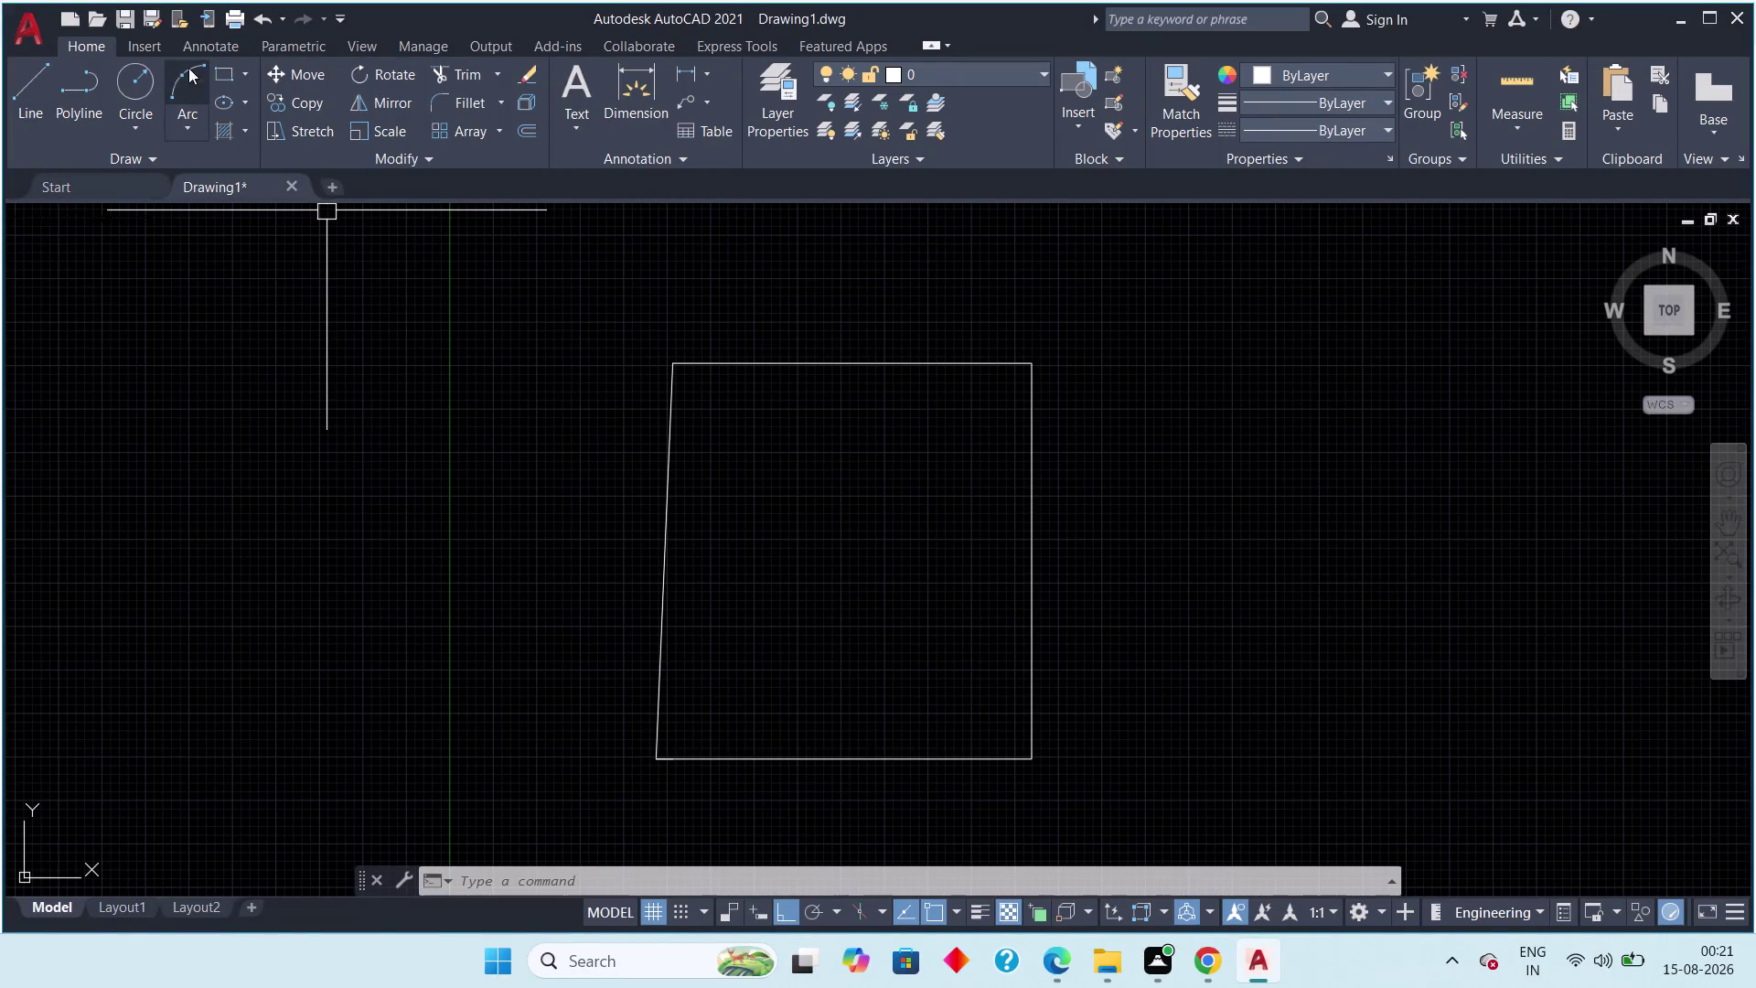
Draw a 37' by 32' rectangle starting from a corner inside the existing outline.
click(227, 75)
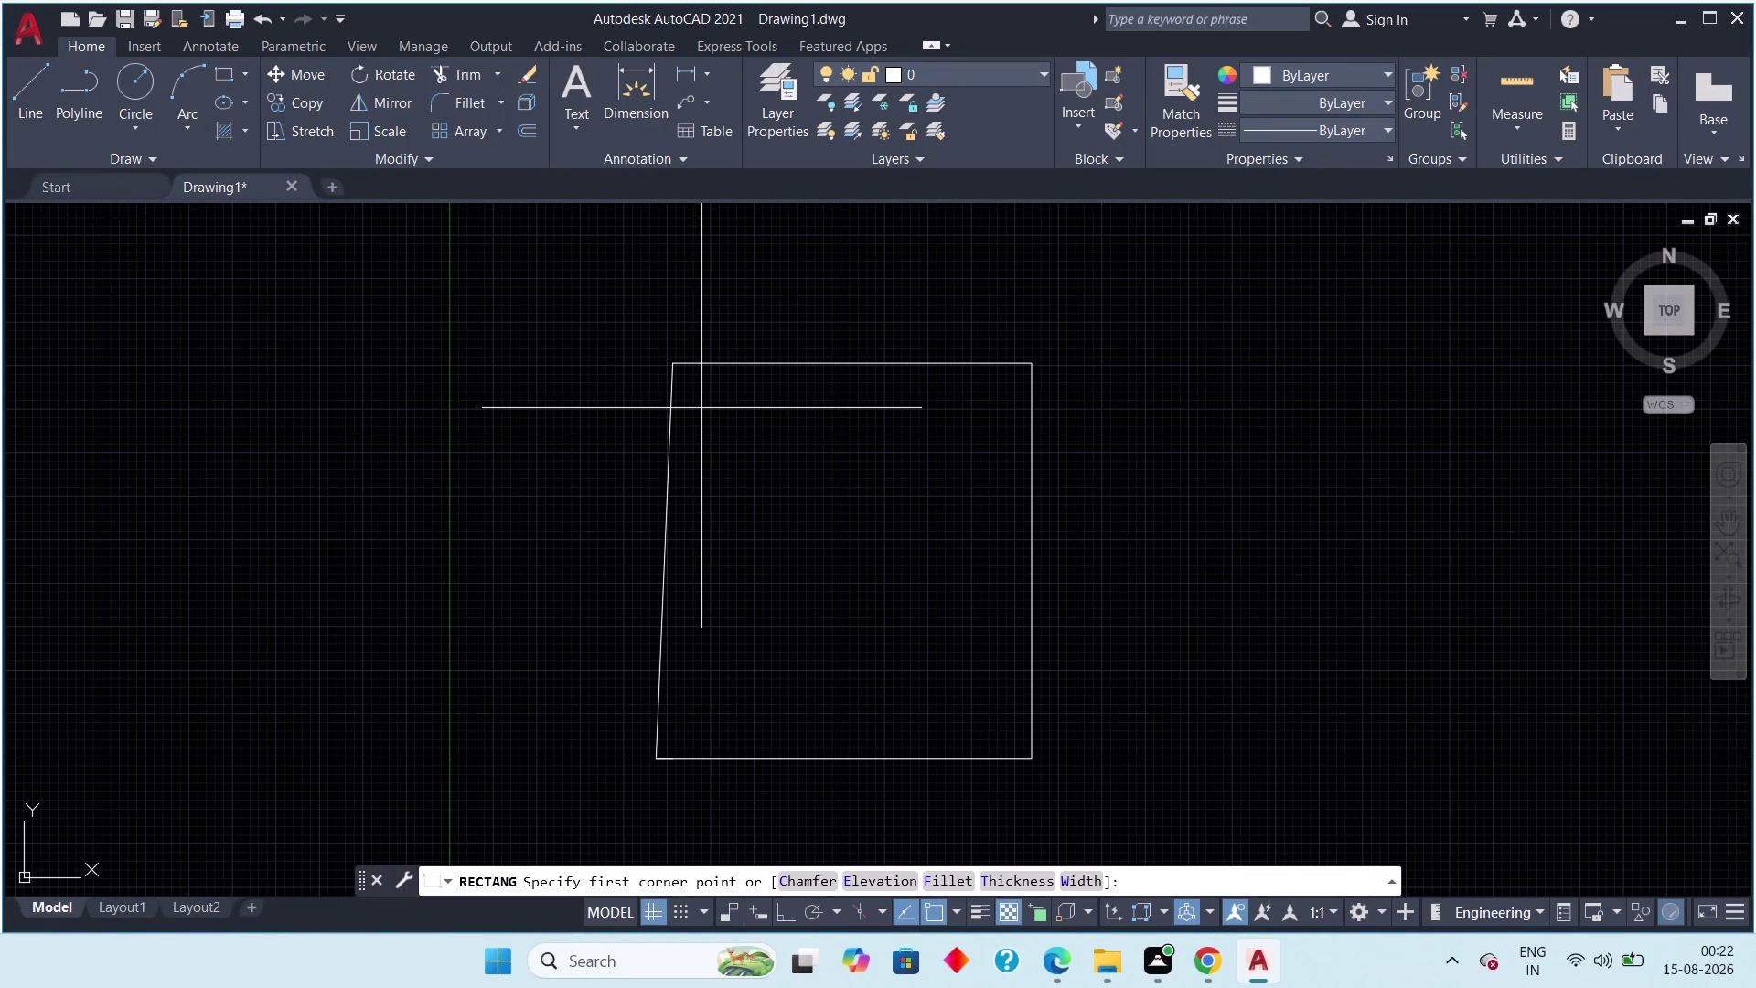
click(695, 398)
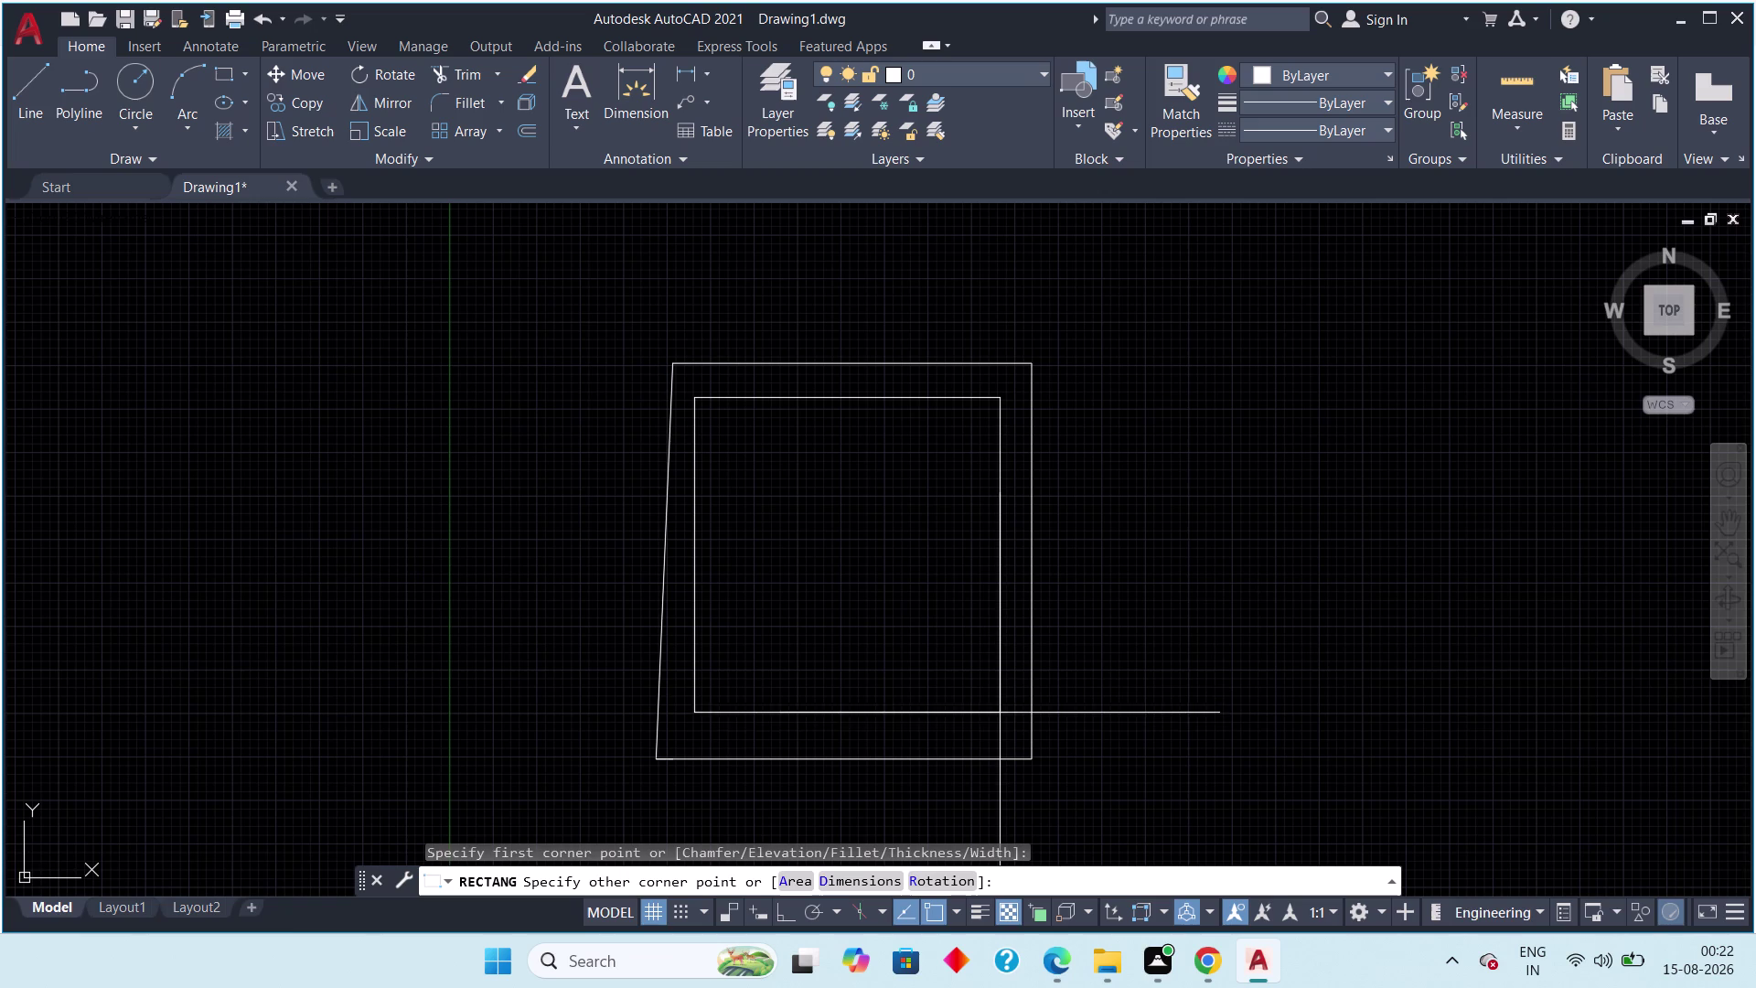
text(d)
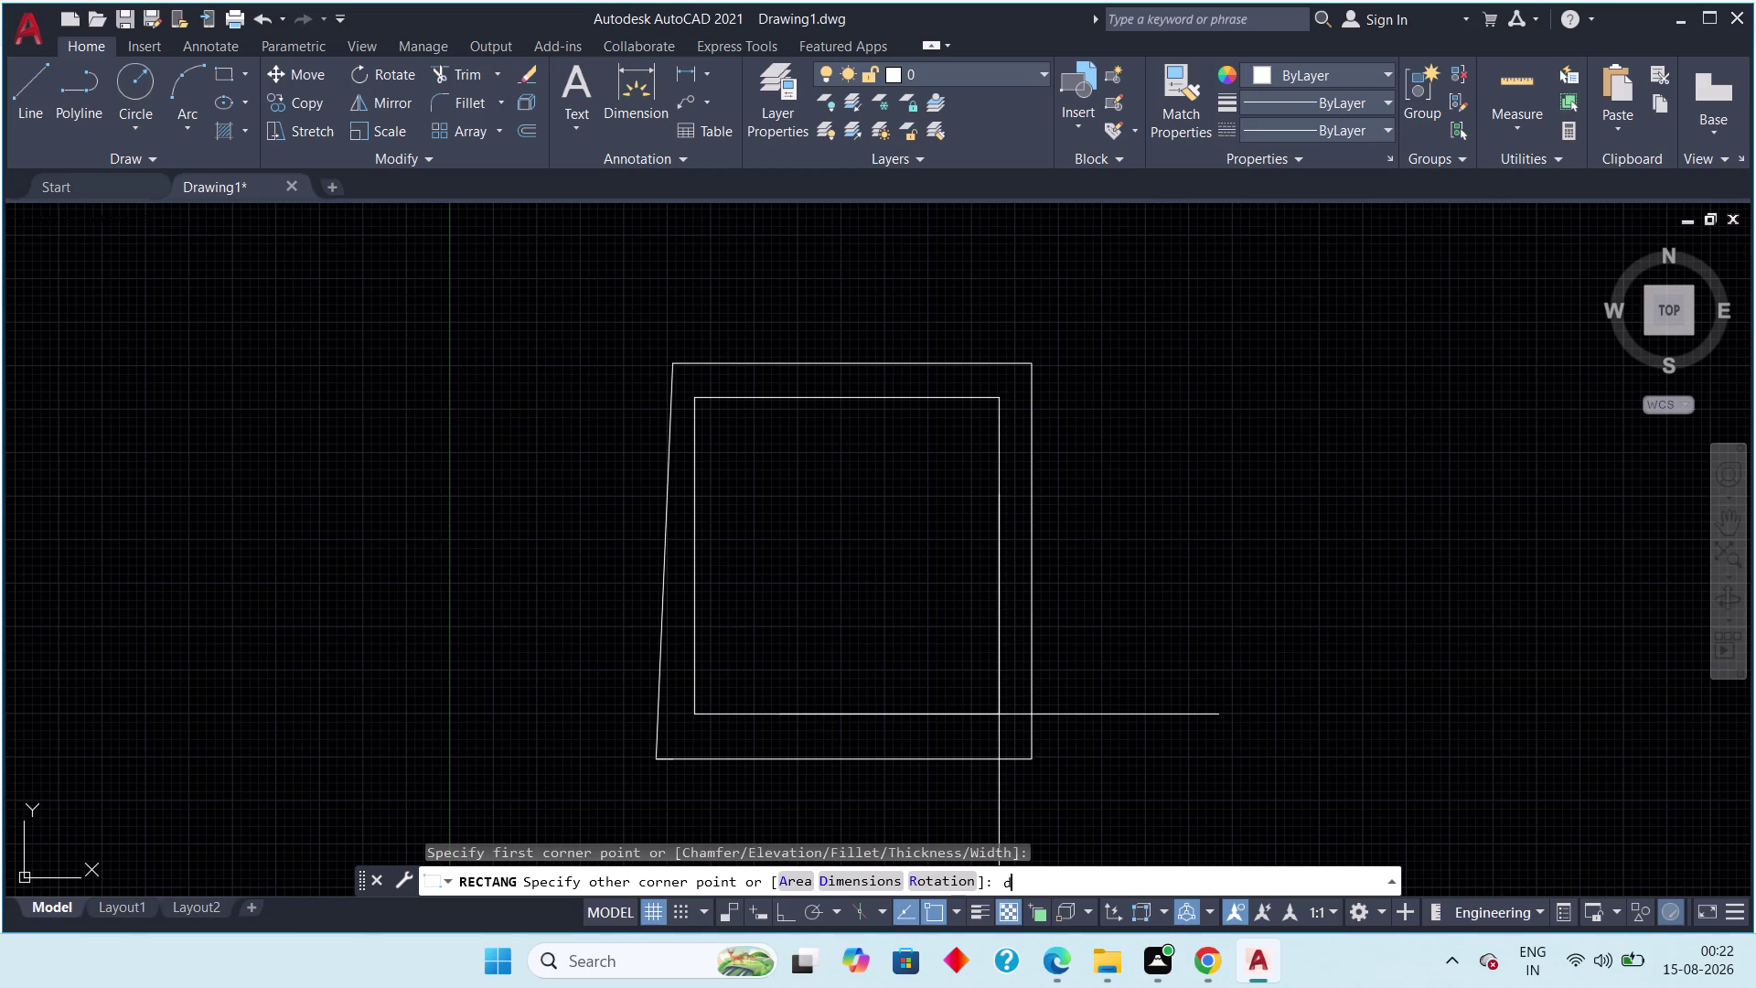
key(space)
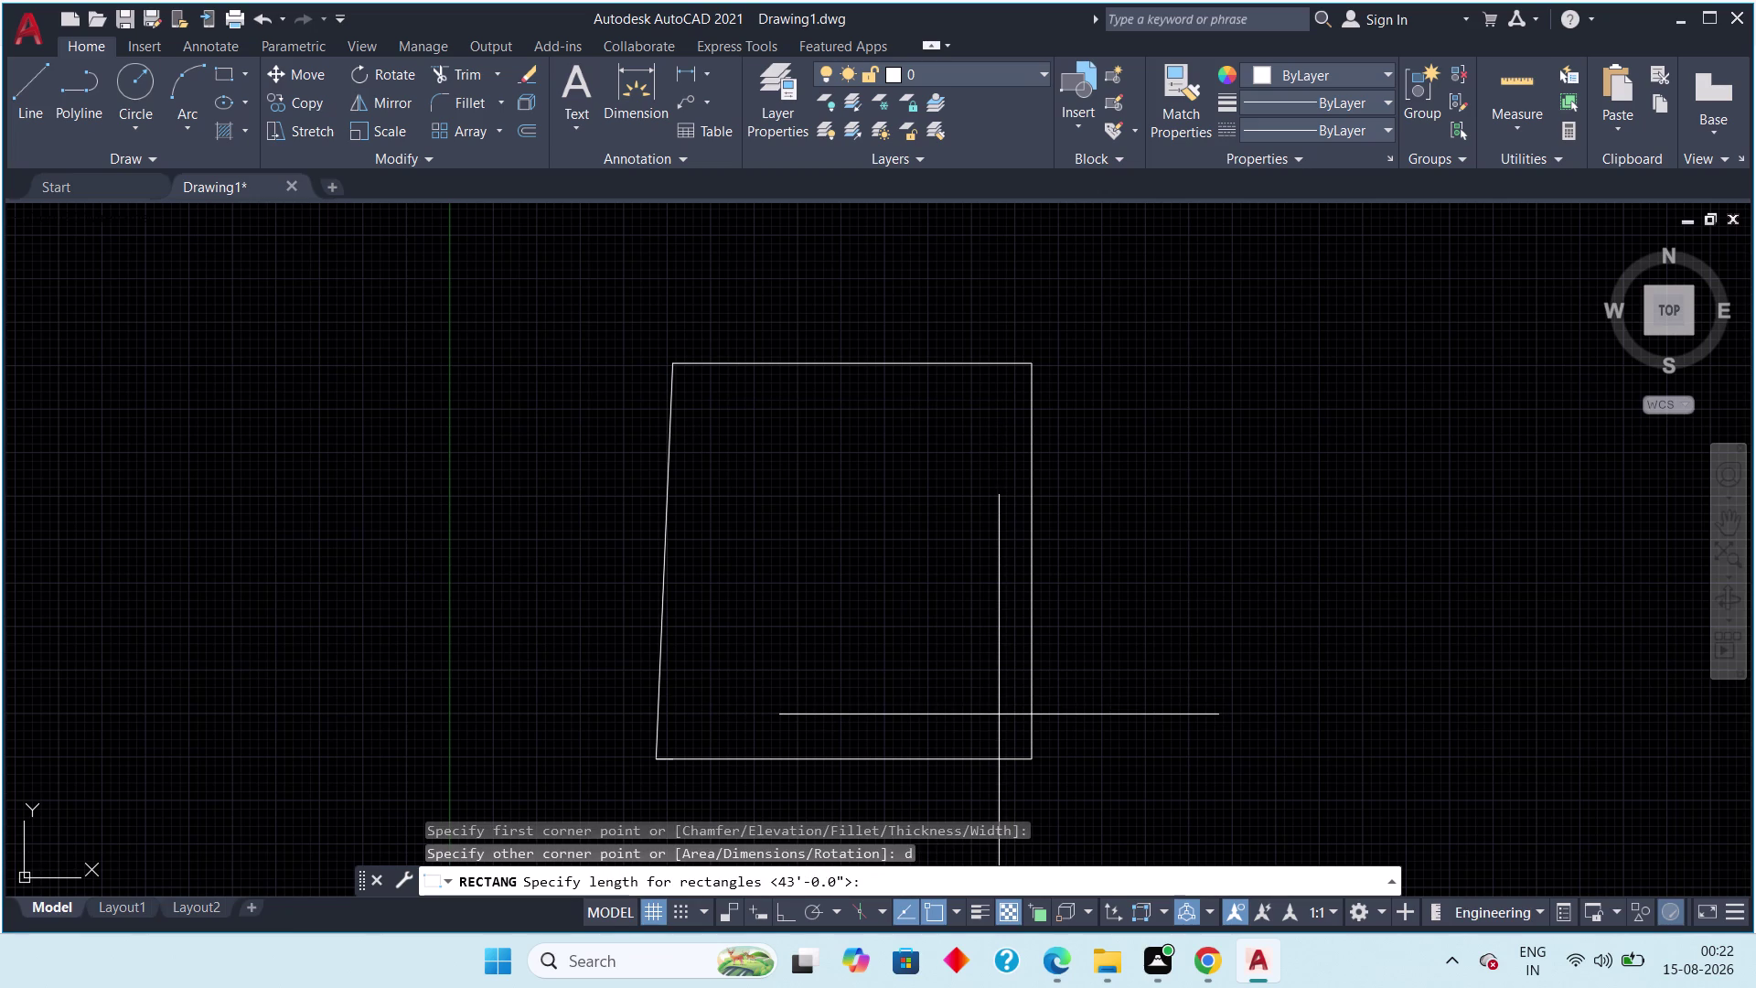
text(37')
key(Return)
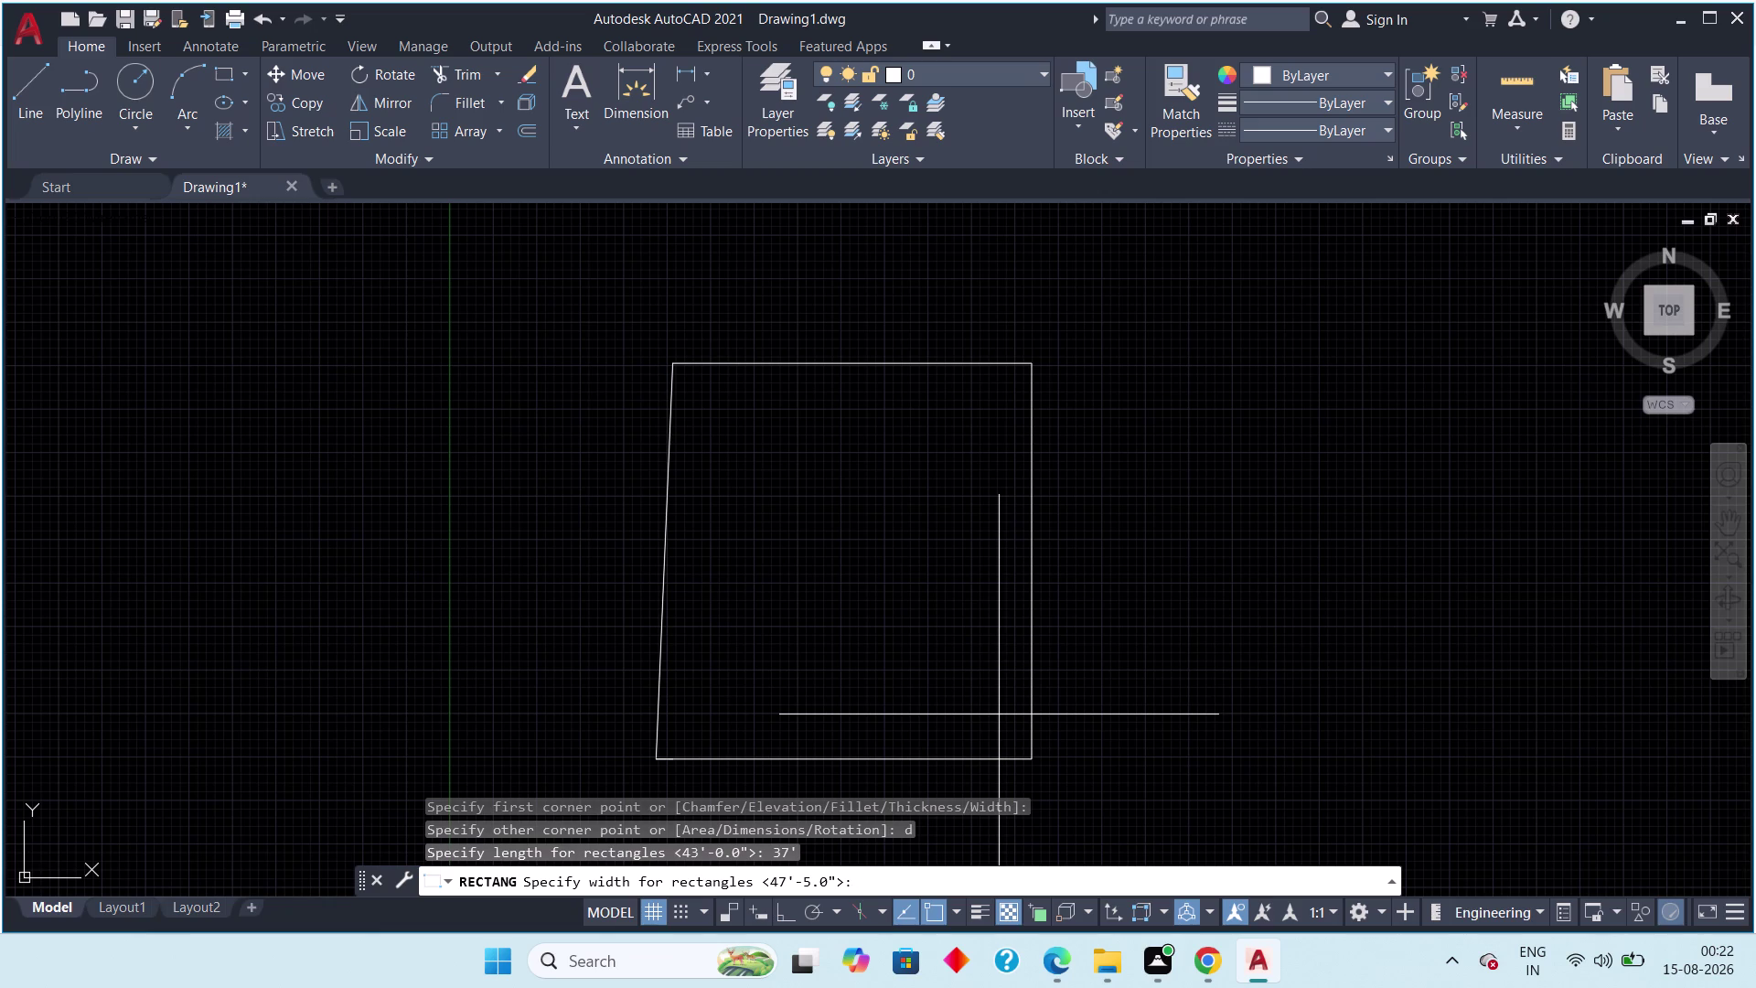
text(32')
key(Return)
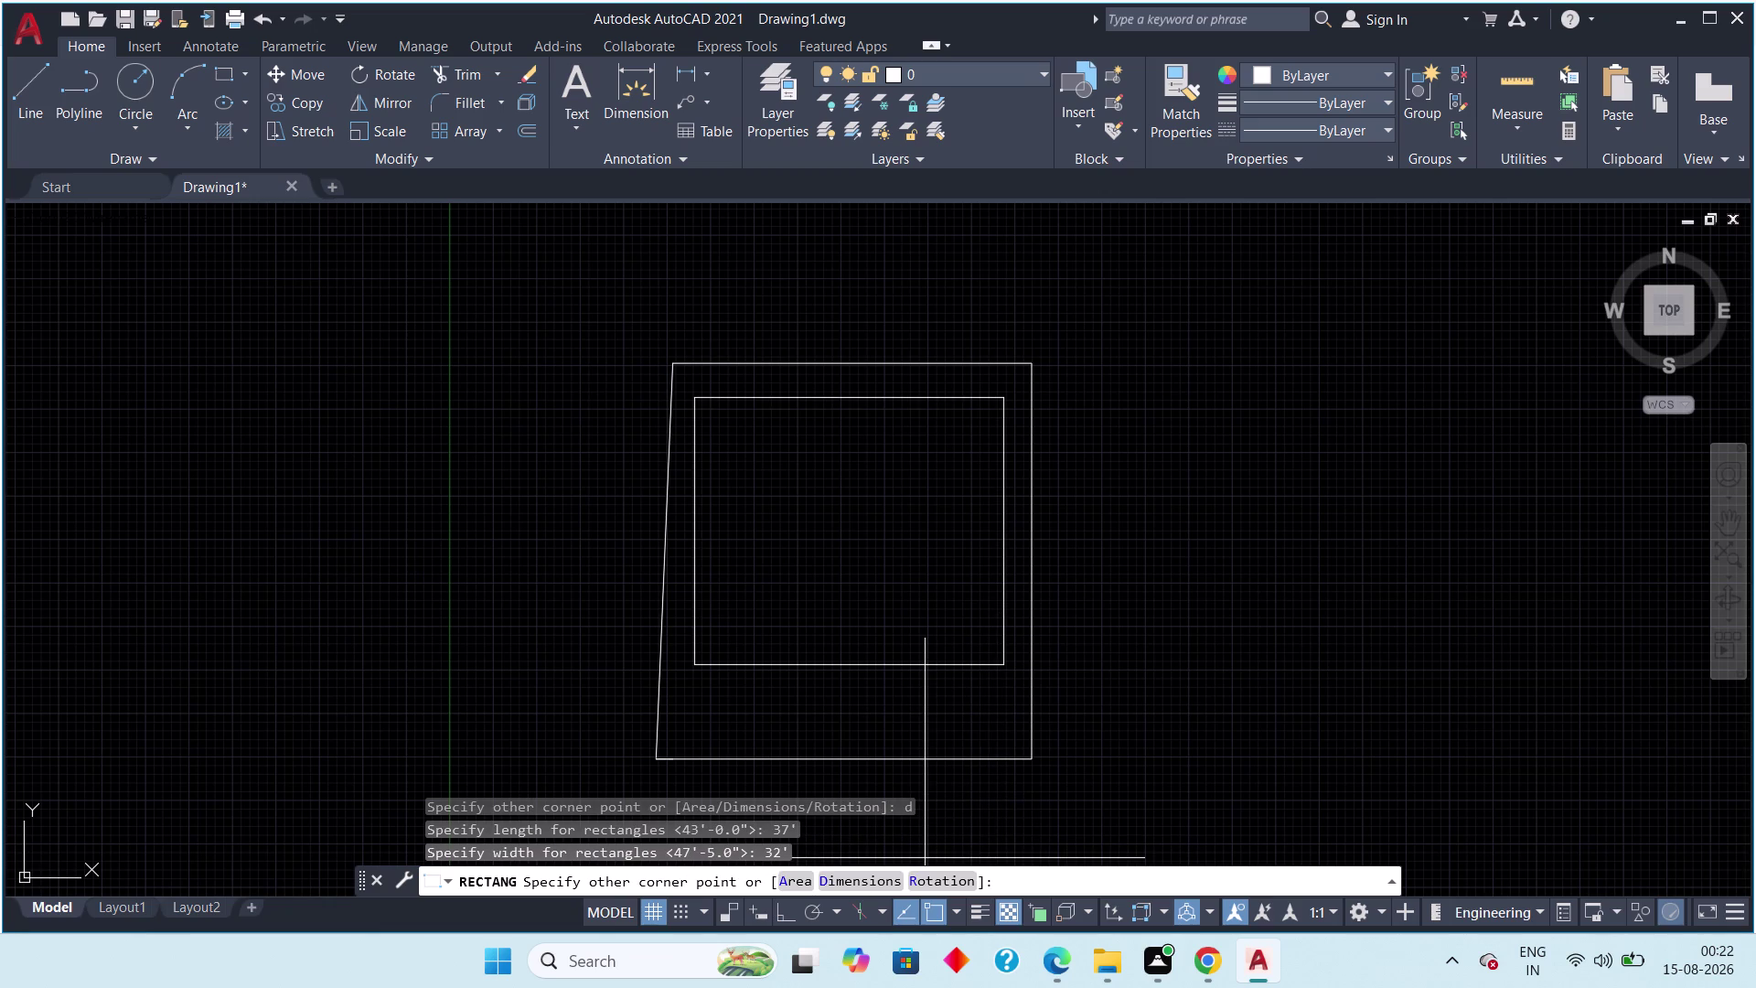
click(889, 723)
key(Escape)
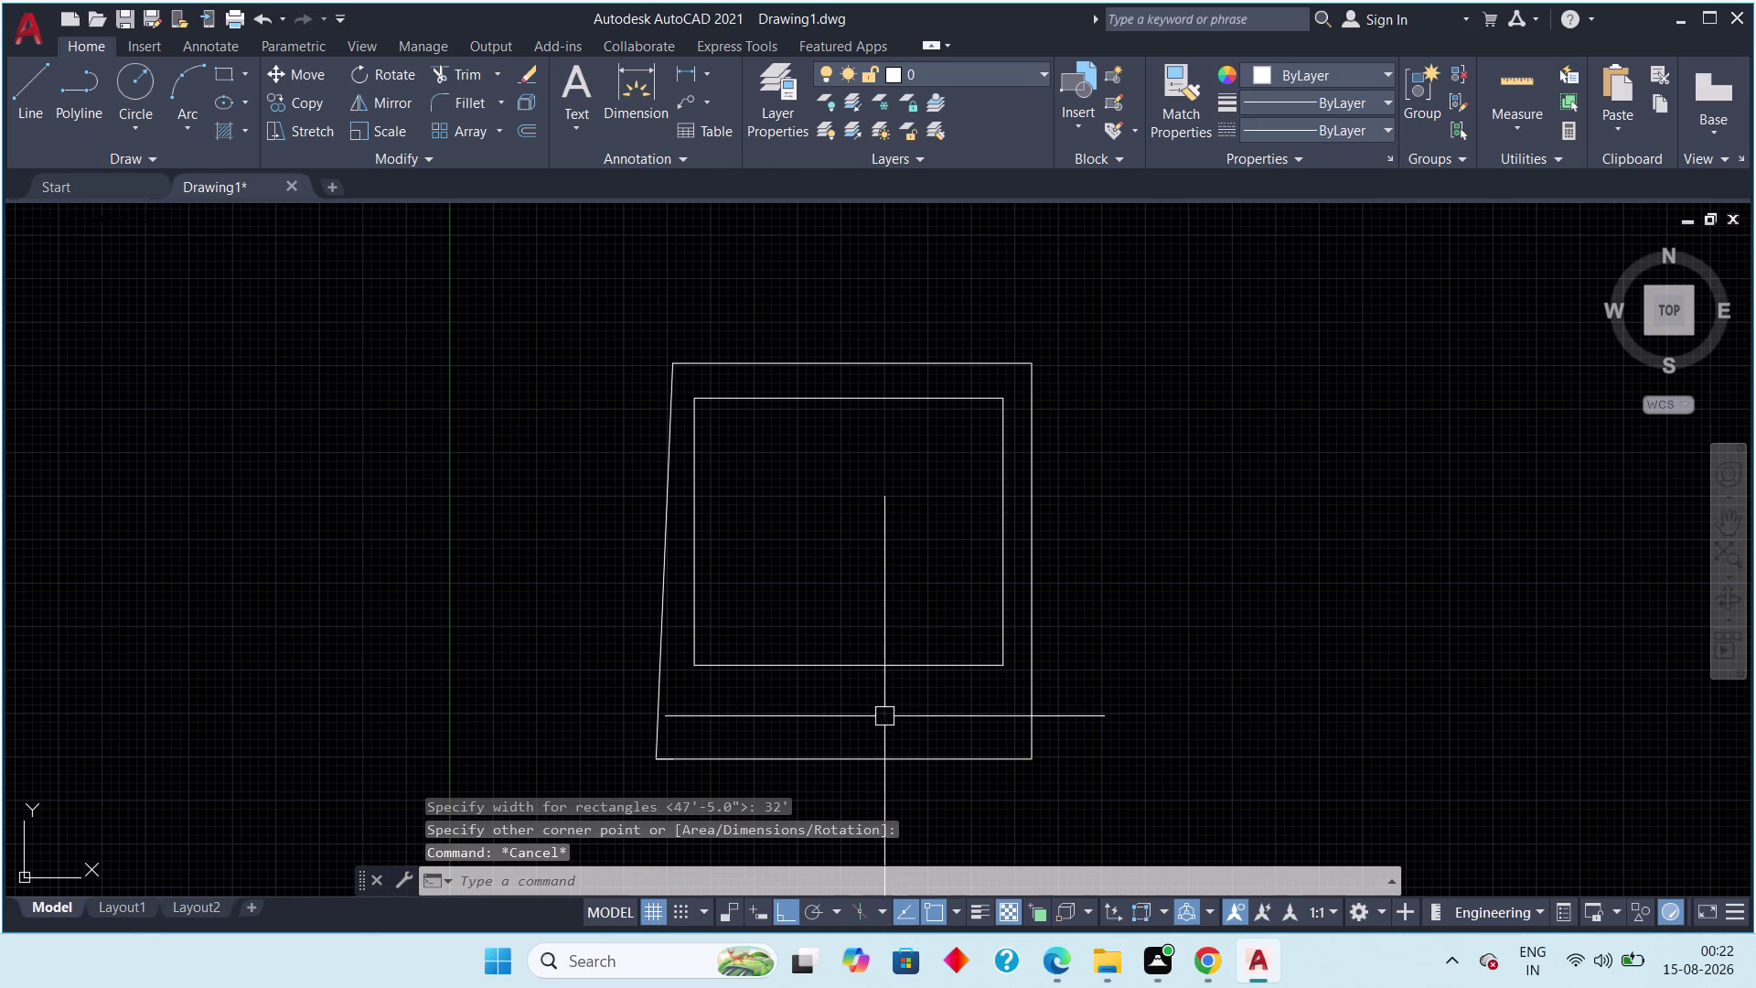
middle_drag(727, 605, 843, 694)
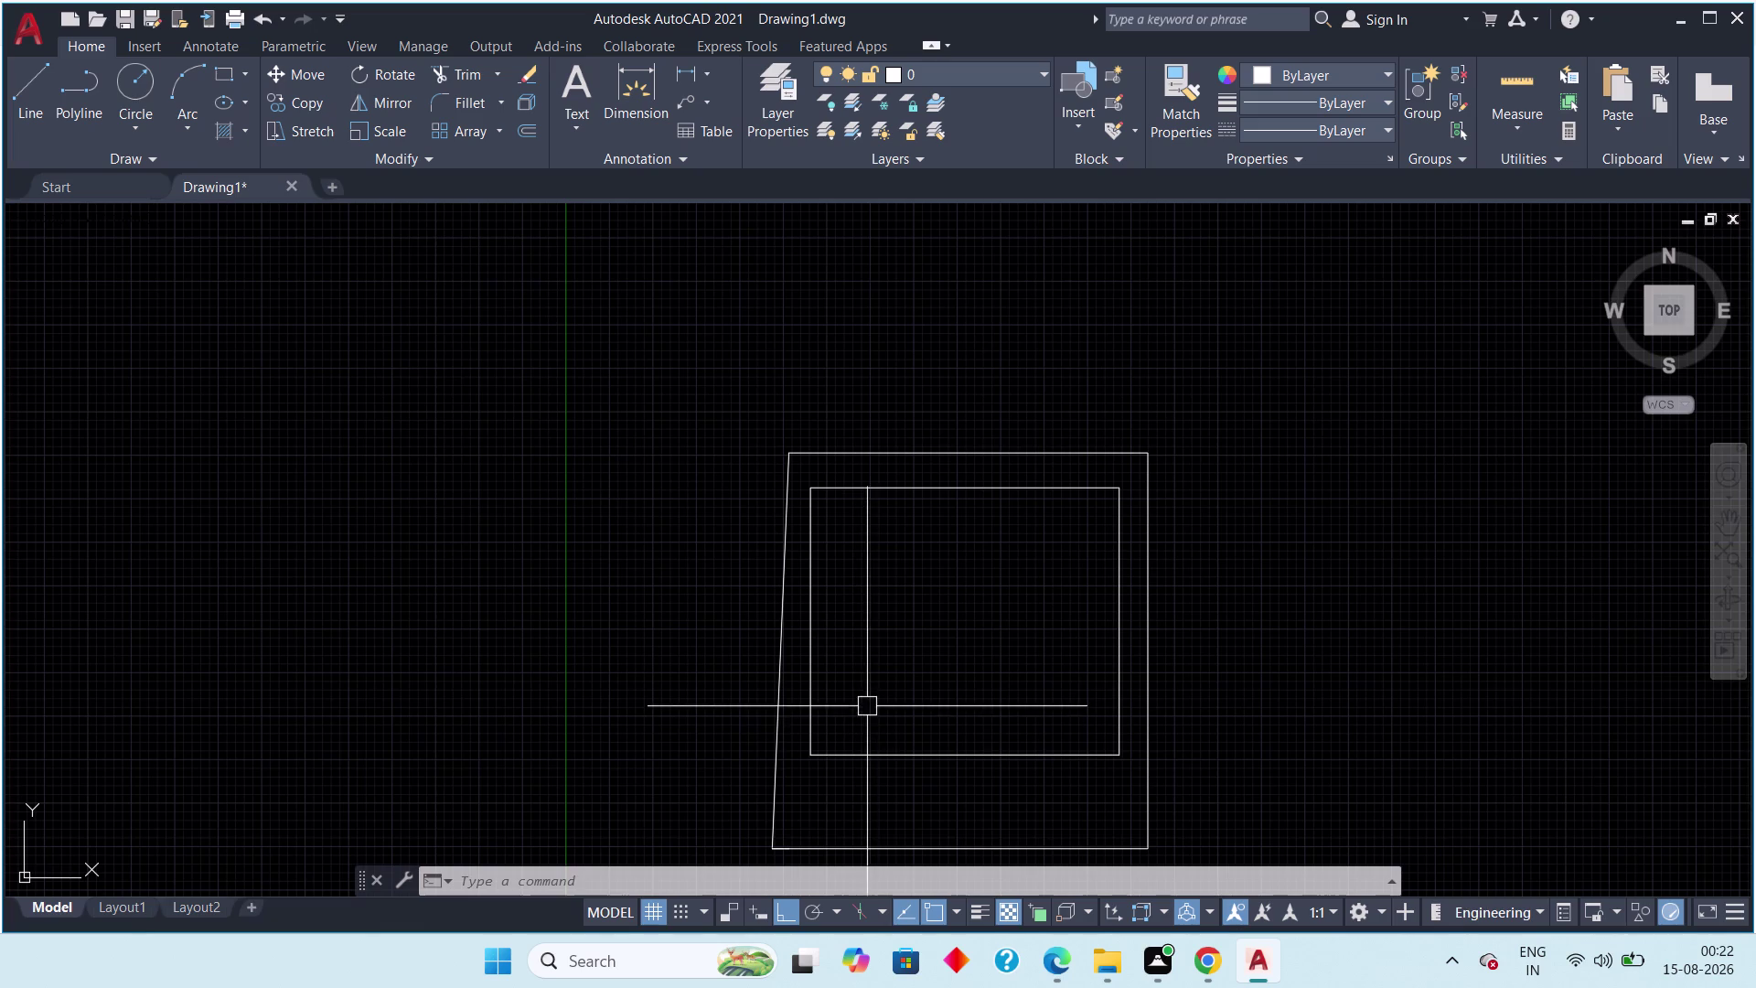
Offset the rectangle by 9' to make a smaller copy inside it.
middle_drag(867, 706, 981, 681)
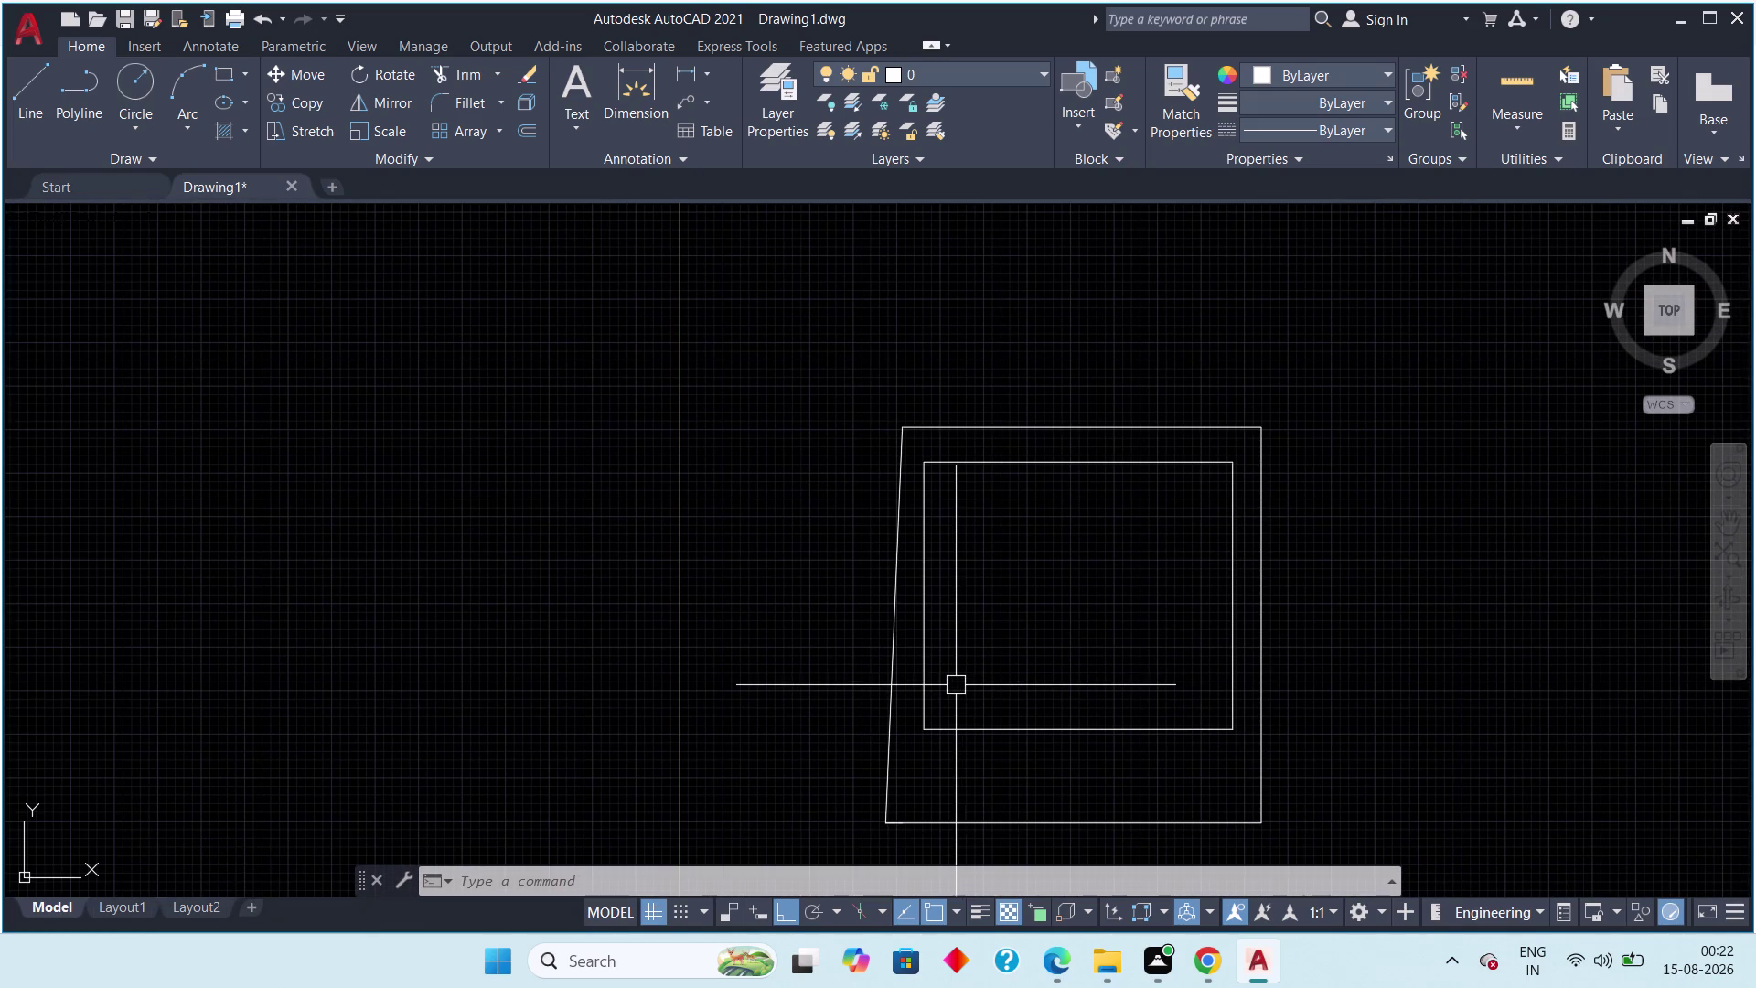
scroll(up, 3)
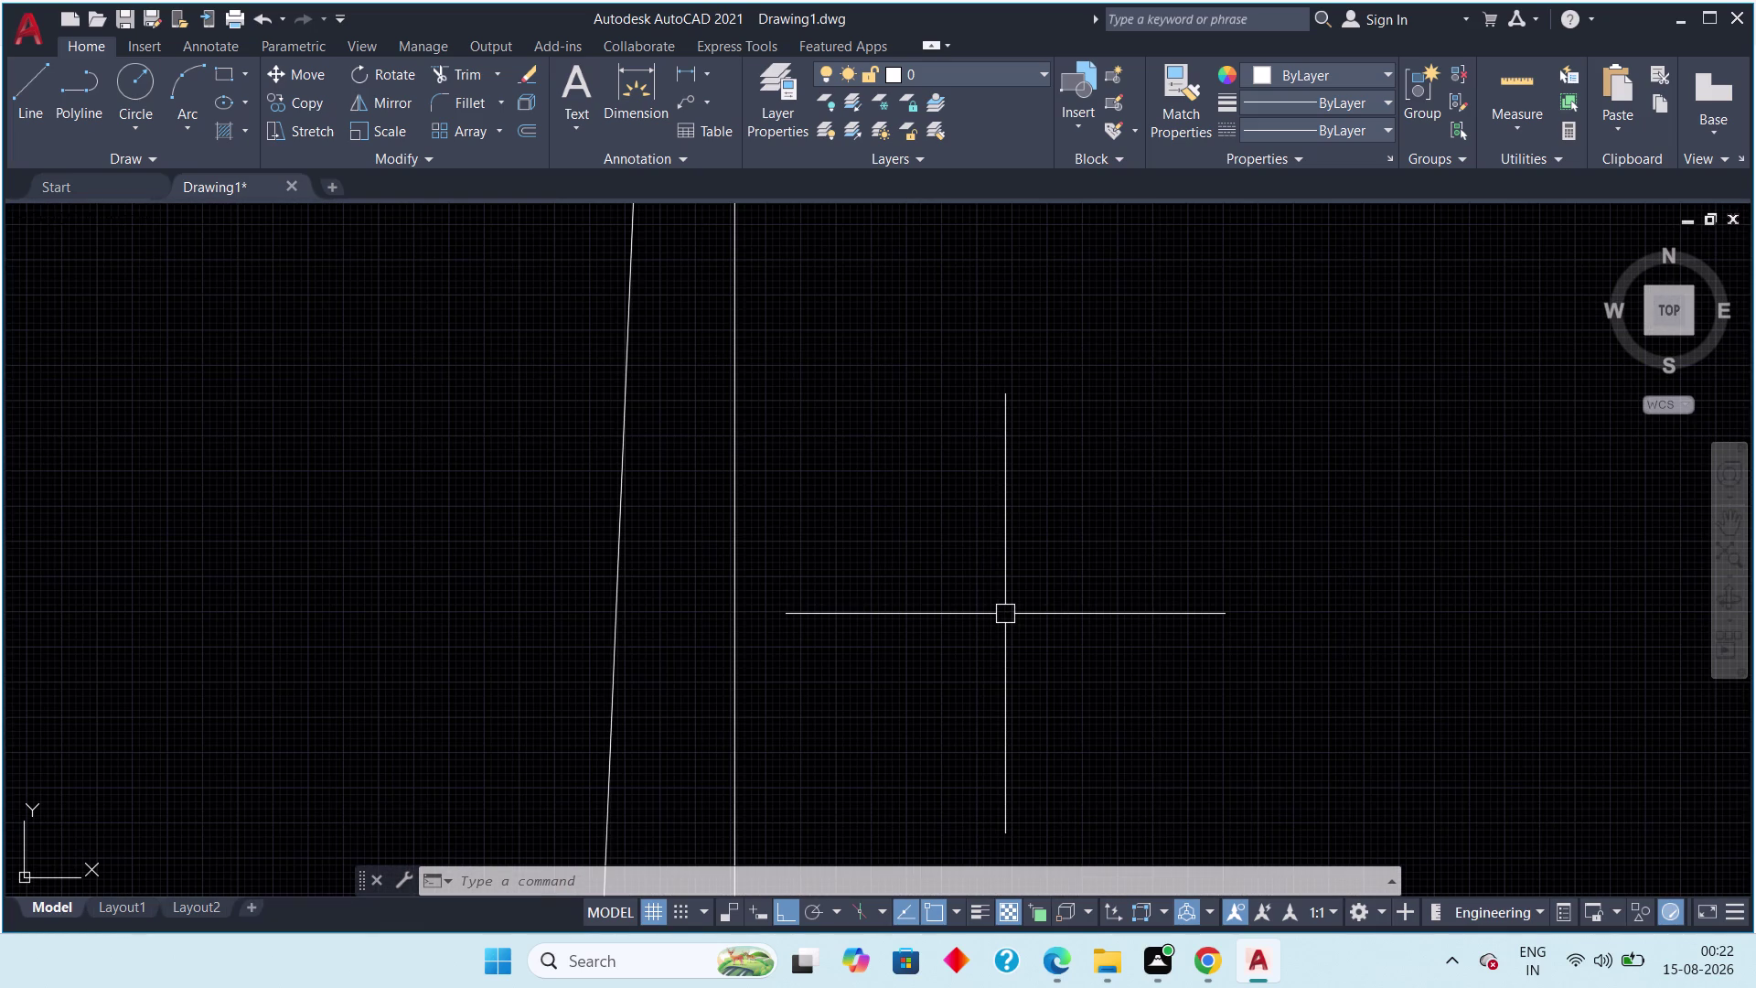
text(off)
key(space)
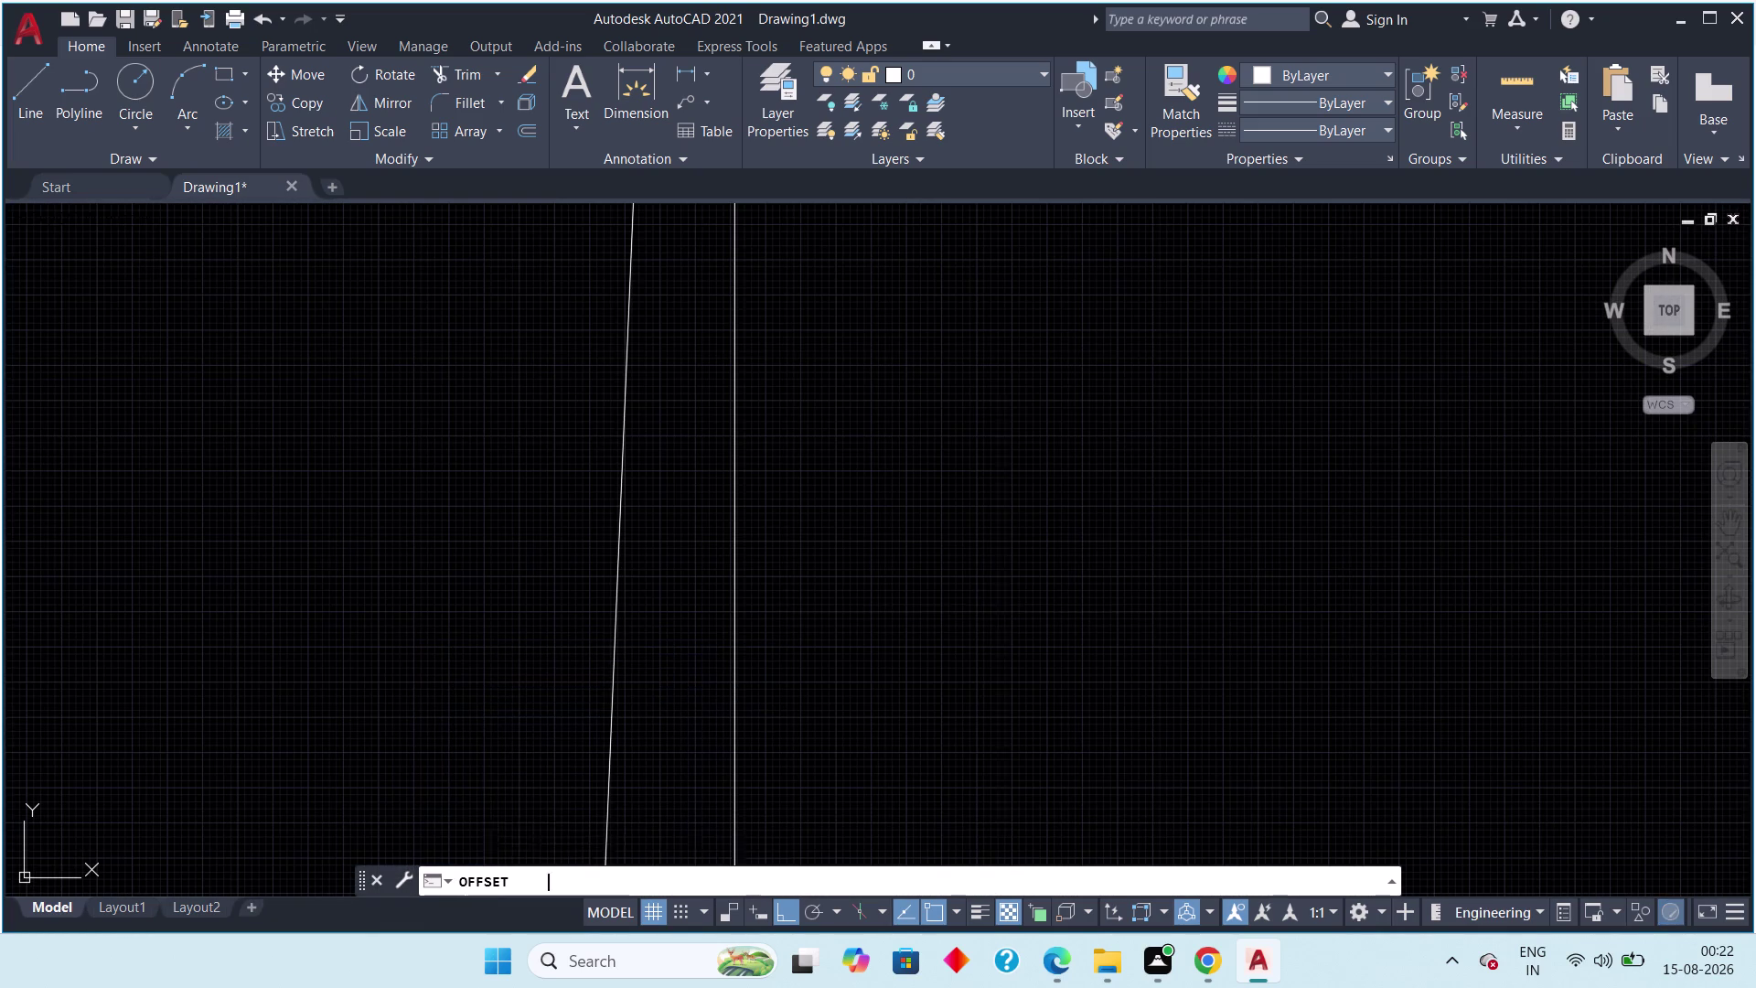
text(9')
key(Return)
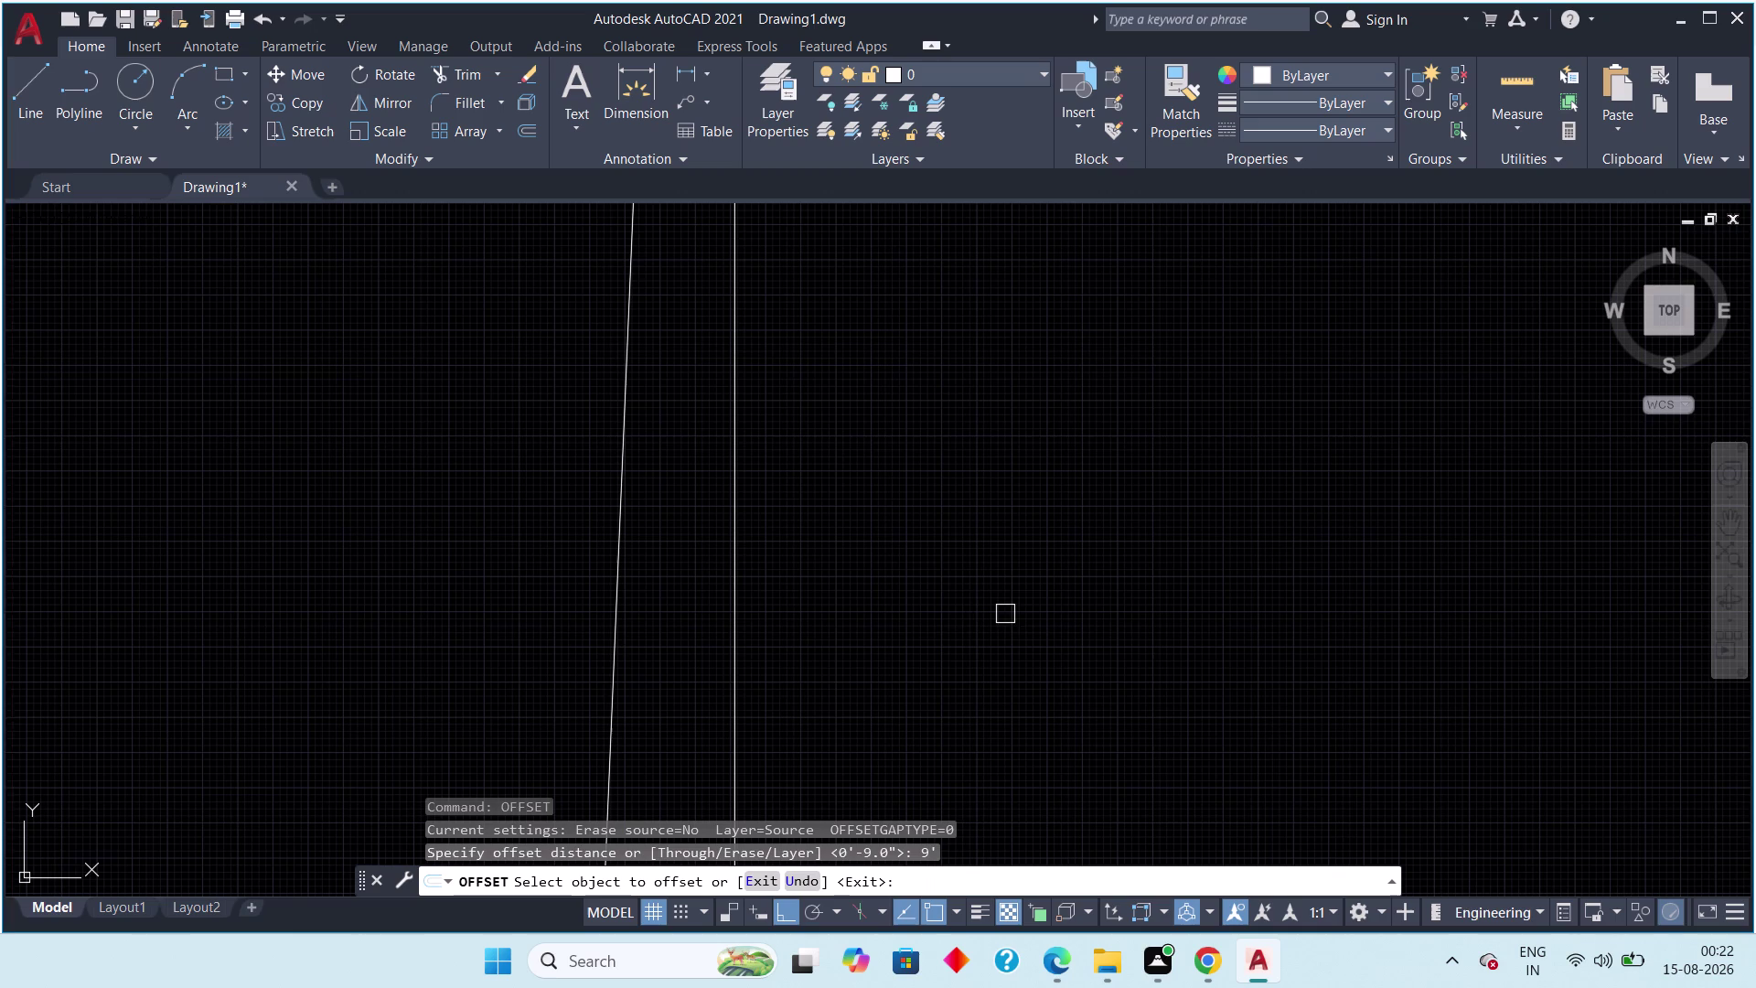
click(730, 669)
click(796, 657)
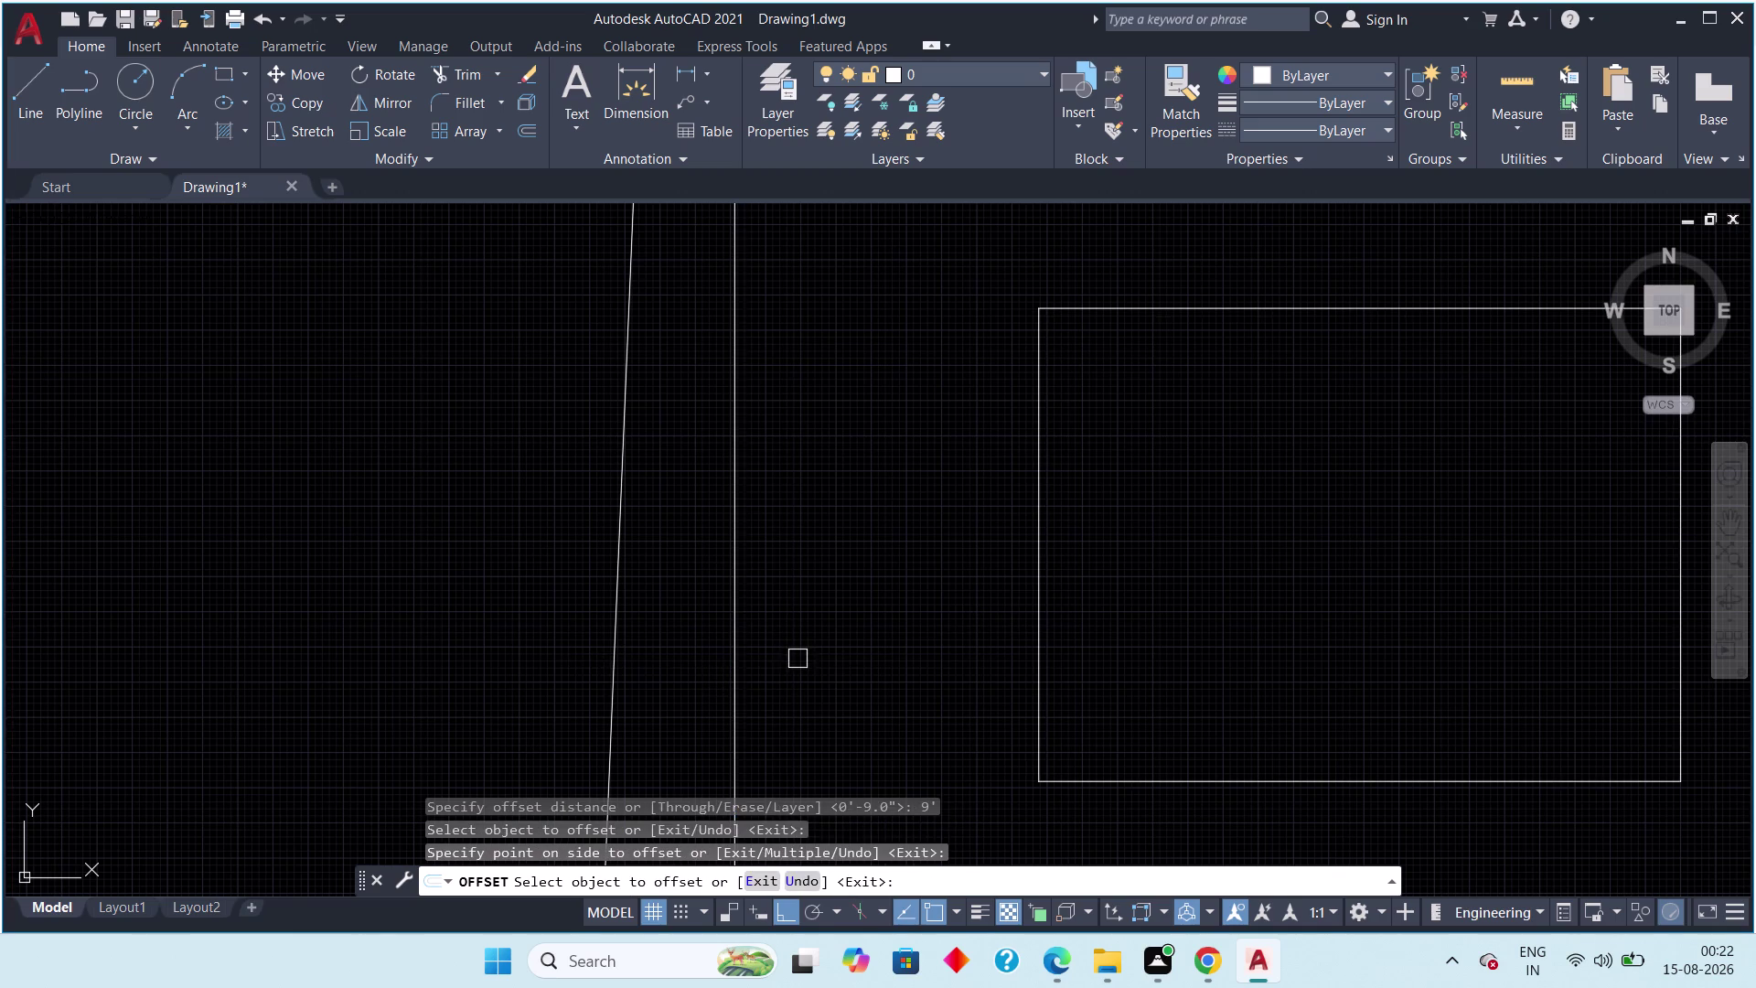
scroll(down, 3)
key(Escape)
Erase the unwanted small 9' offset copy and cancel the leftover commands.
drag(994, 528, 983, 555)
click(858, 668)
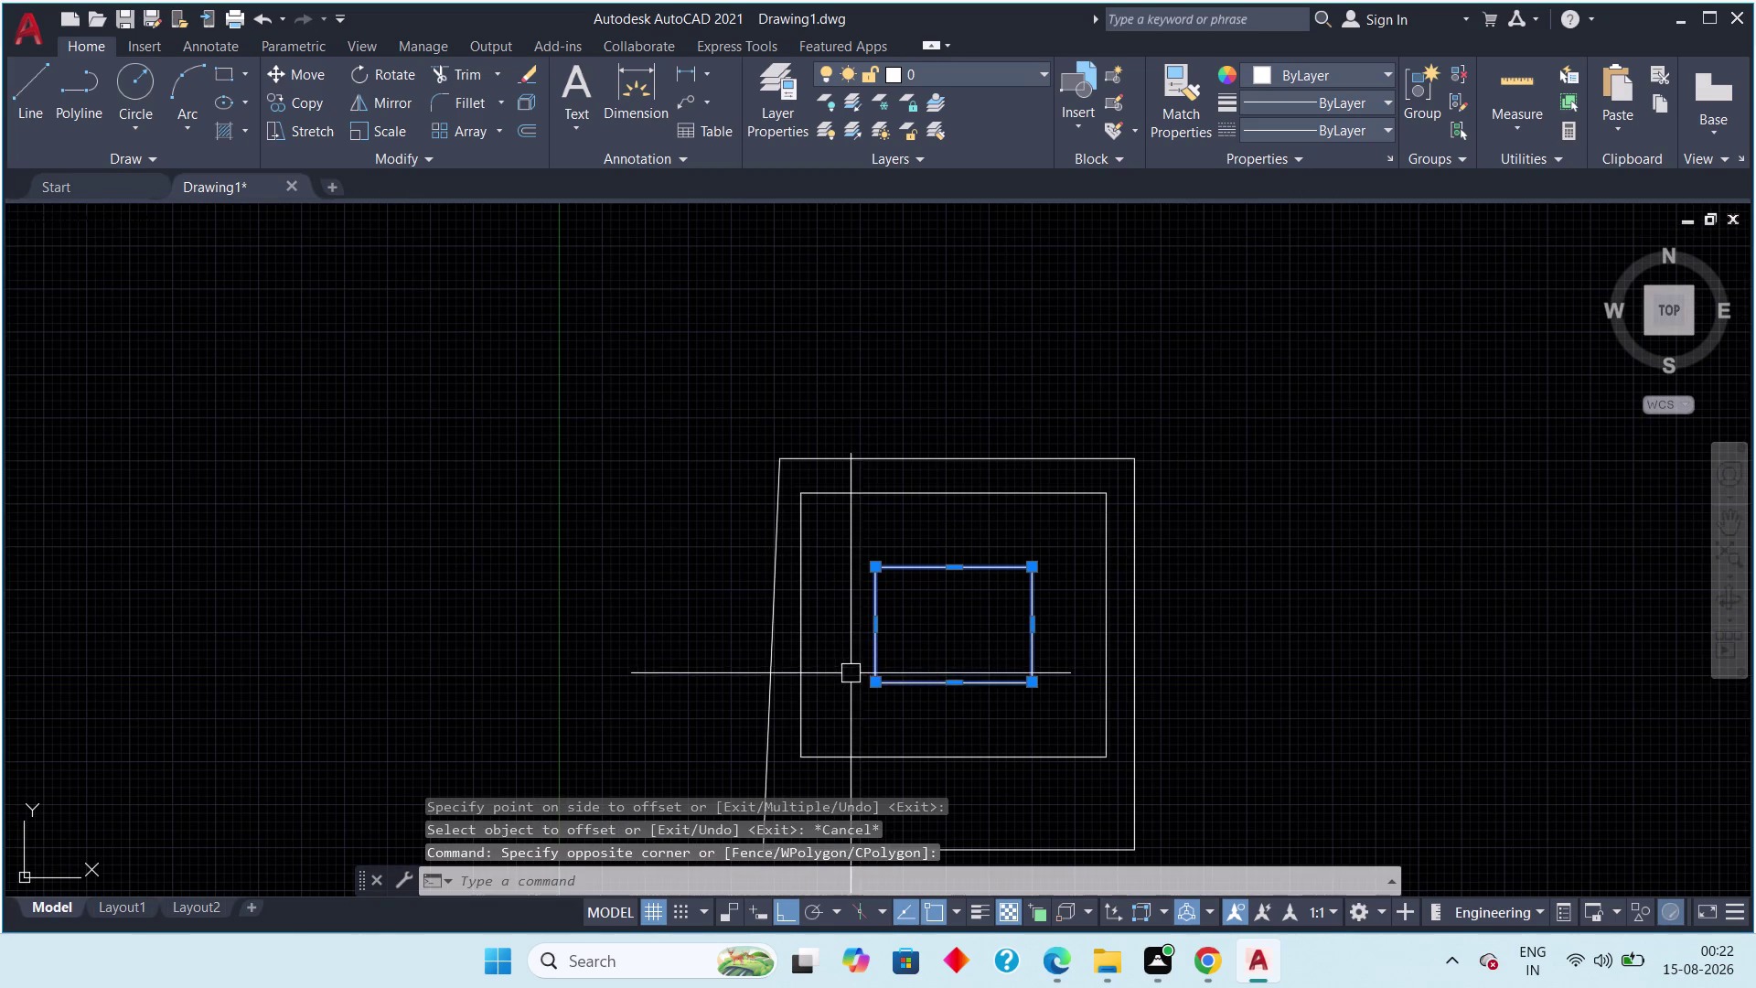
key(Delete)
key(space)
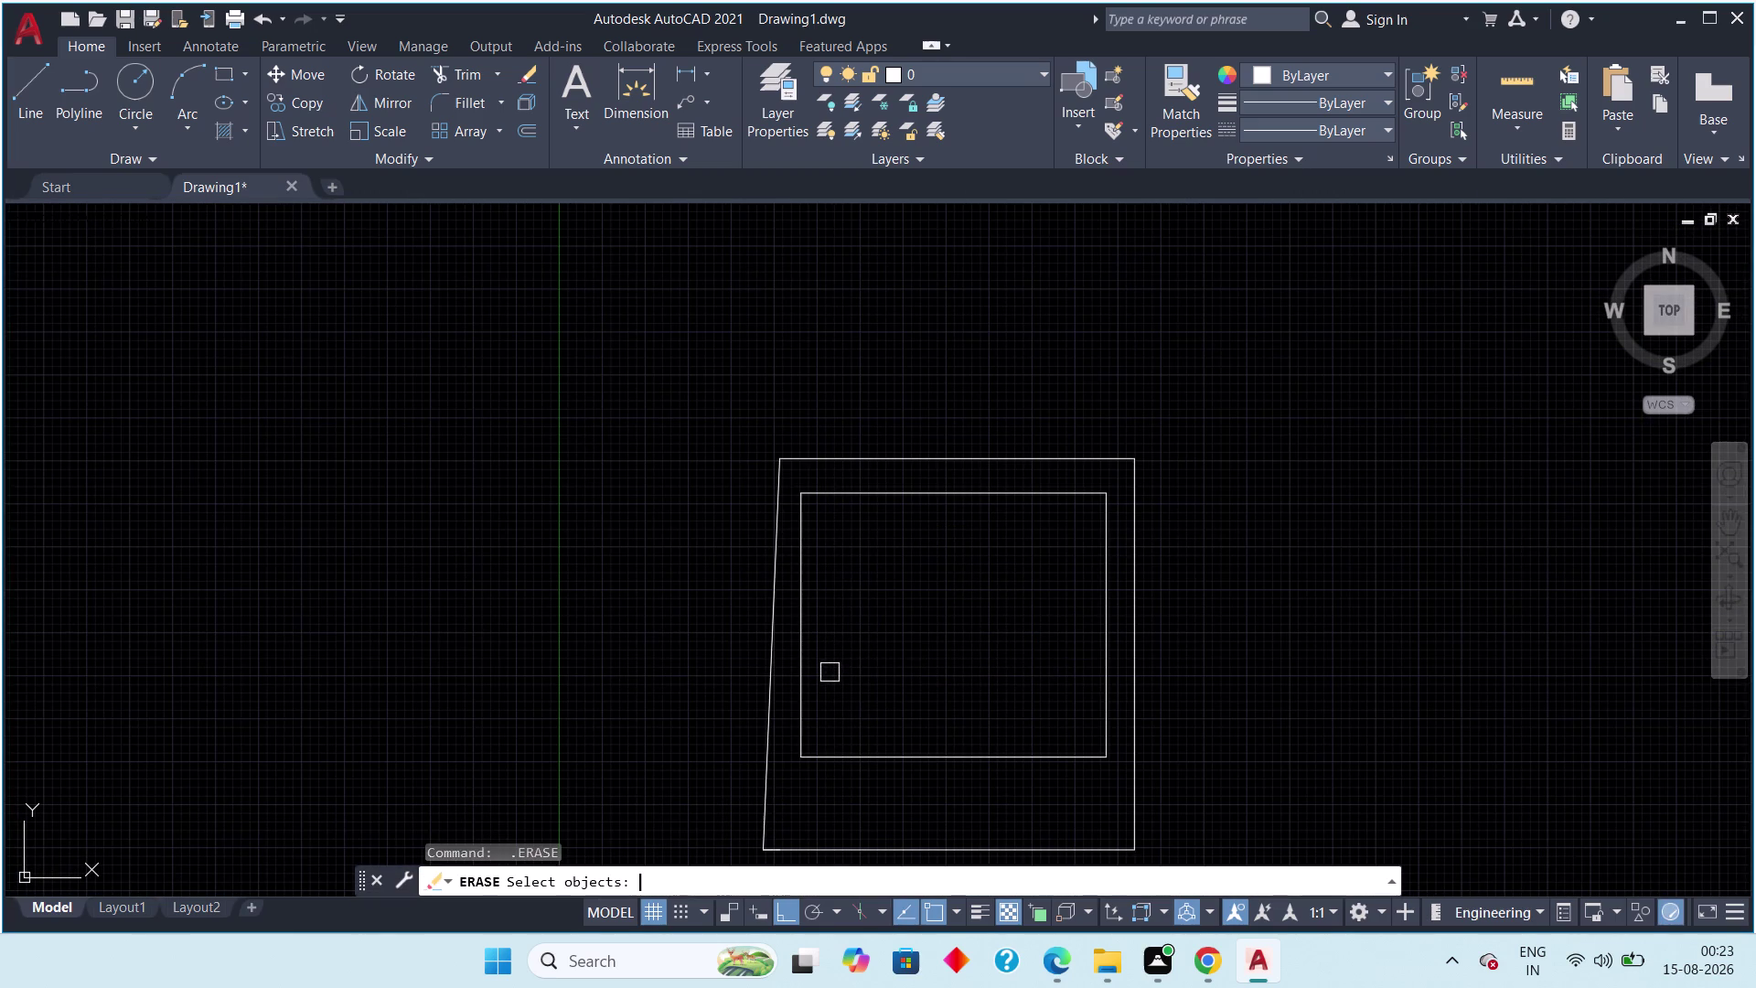
key(9)
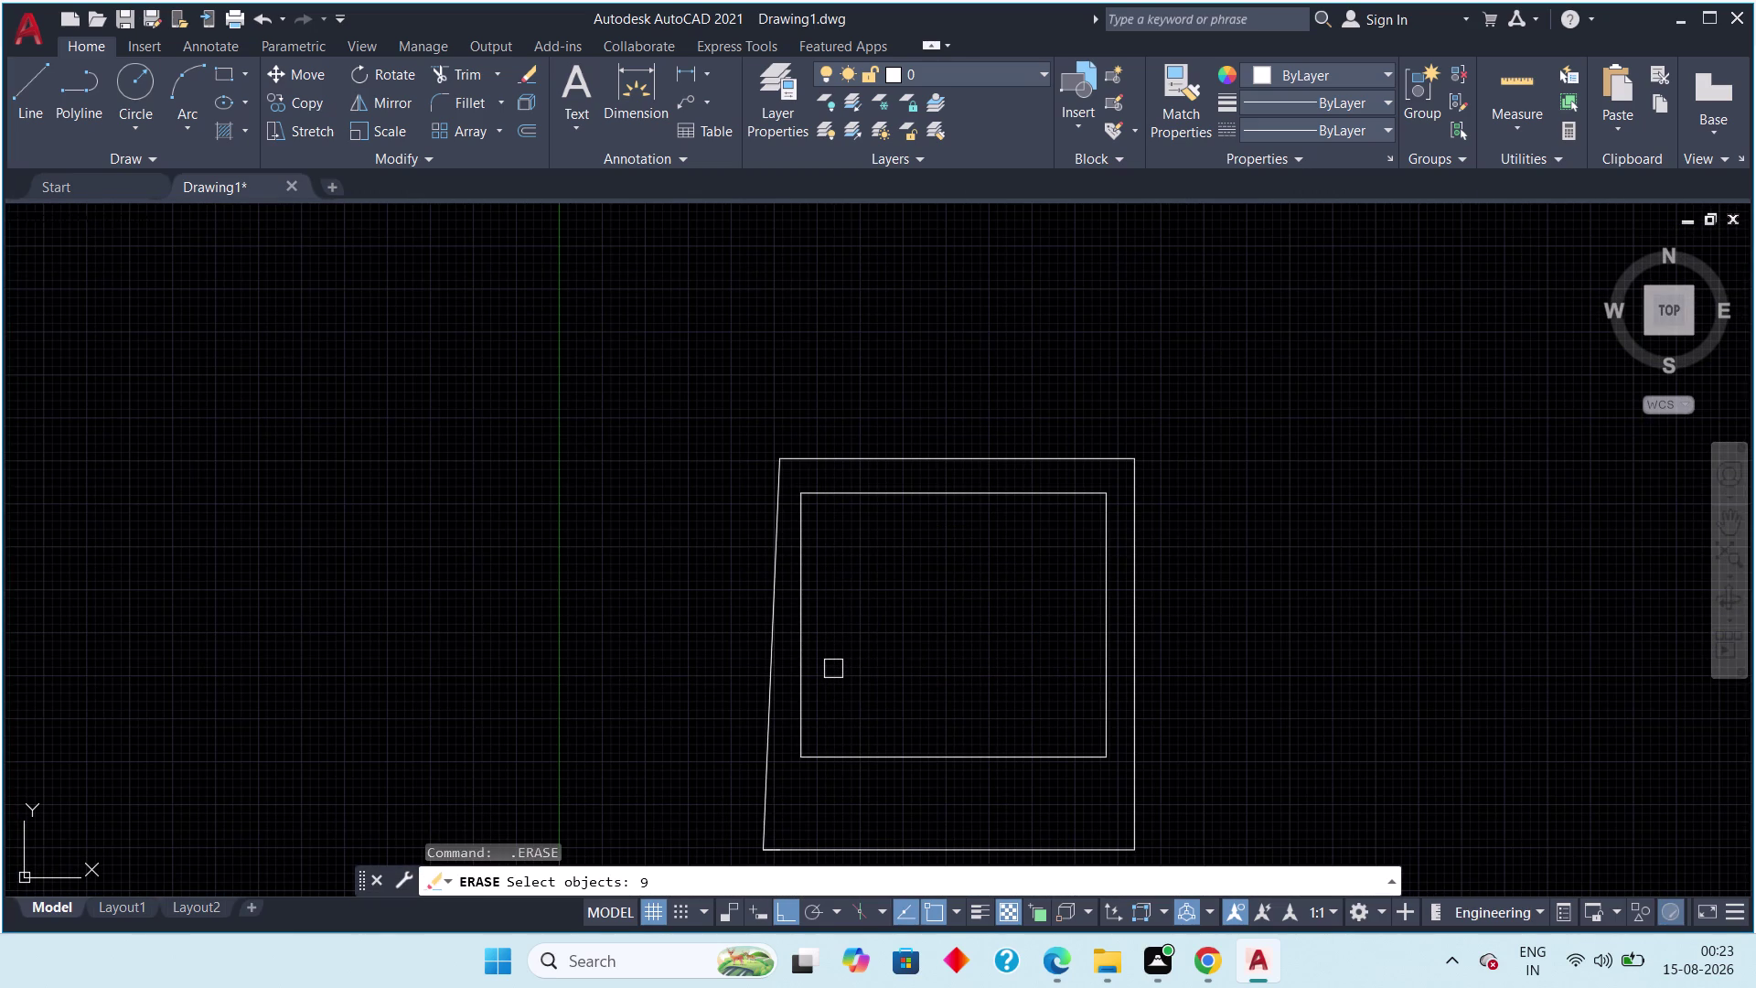
key(shift+quotedbl)
key(Return)
scroll(up, 3)
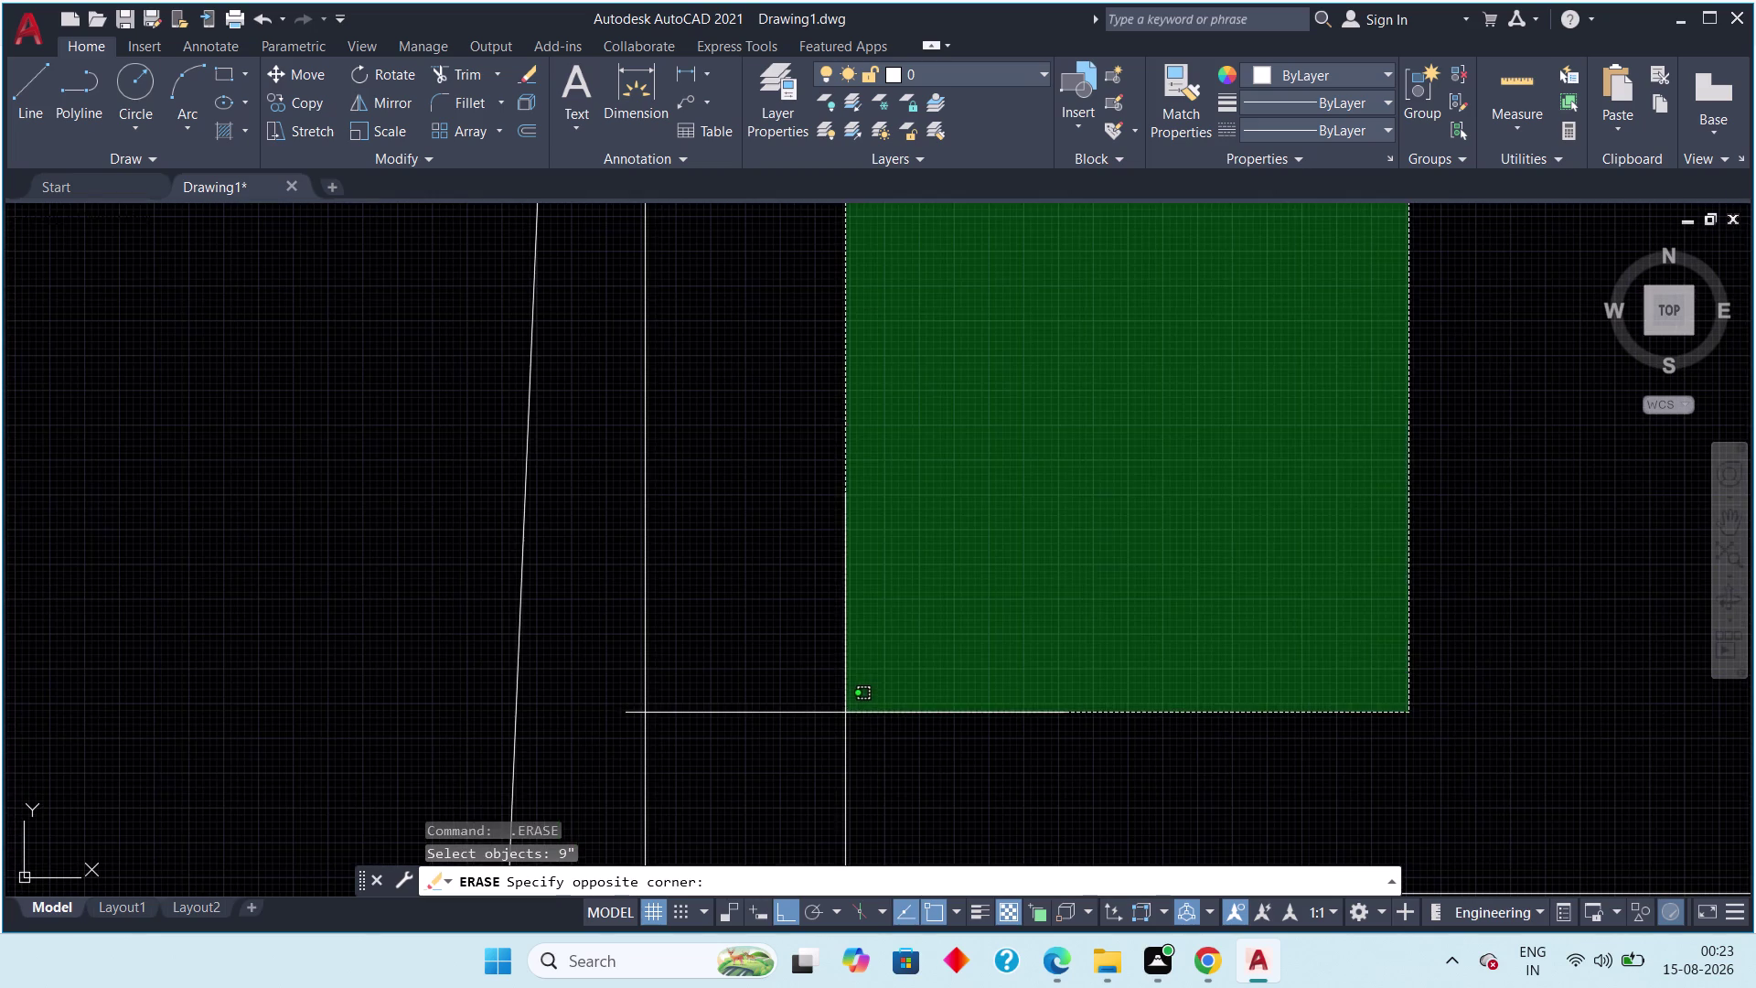
key(Escape)
key(Escape)
middle_drag(810, 722, 912, 538)
Offset the 37' by 32' rectangle 9" inward to form the double wall.
text(o)
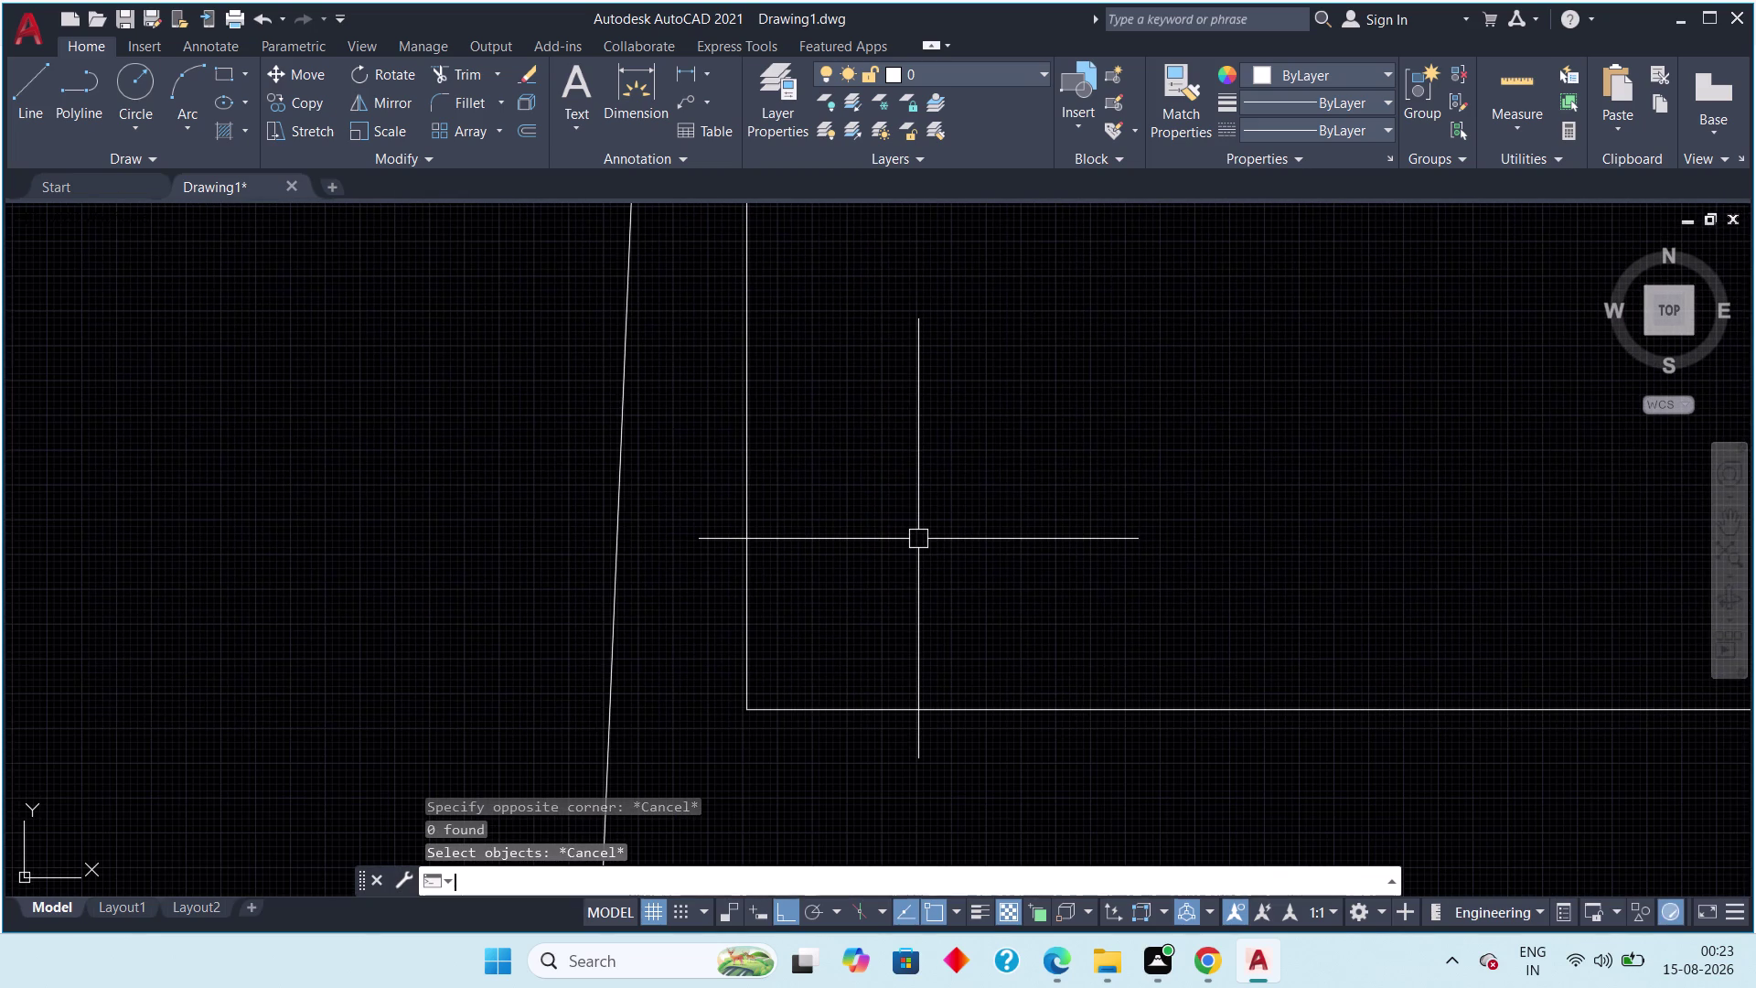
text(ff 9)
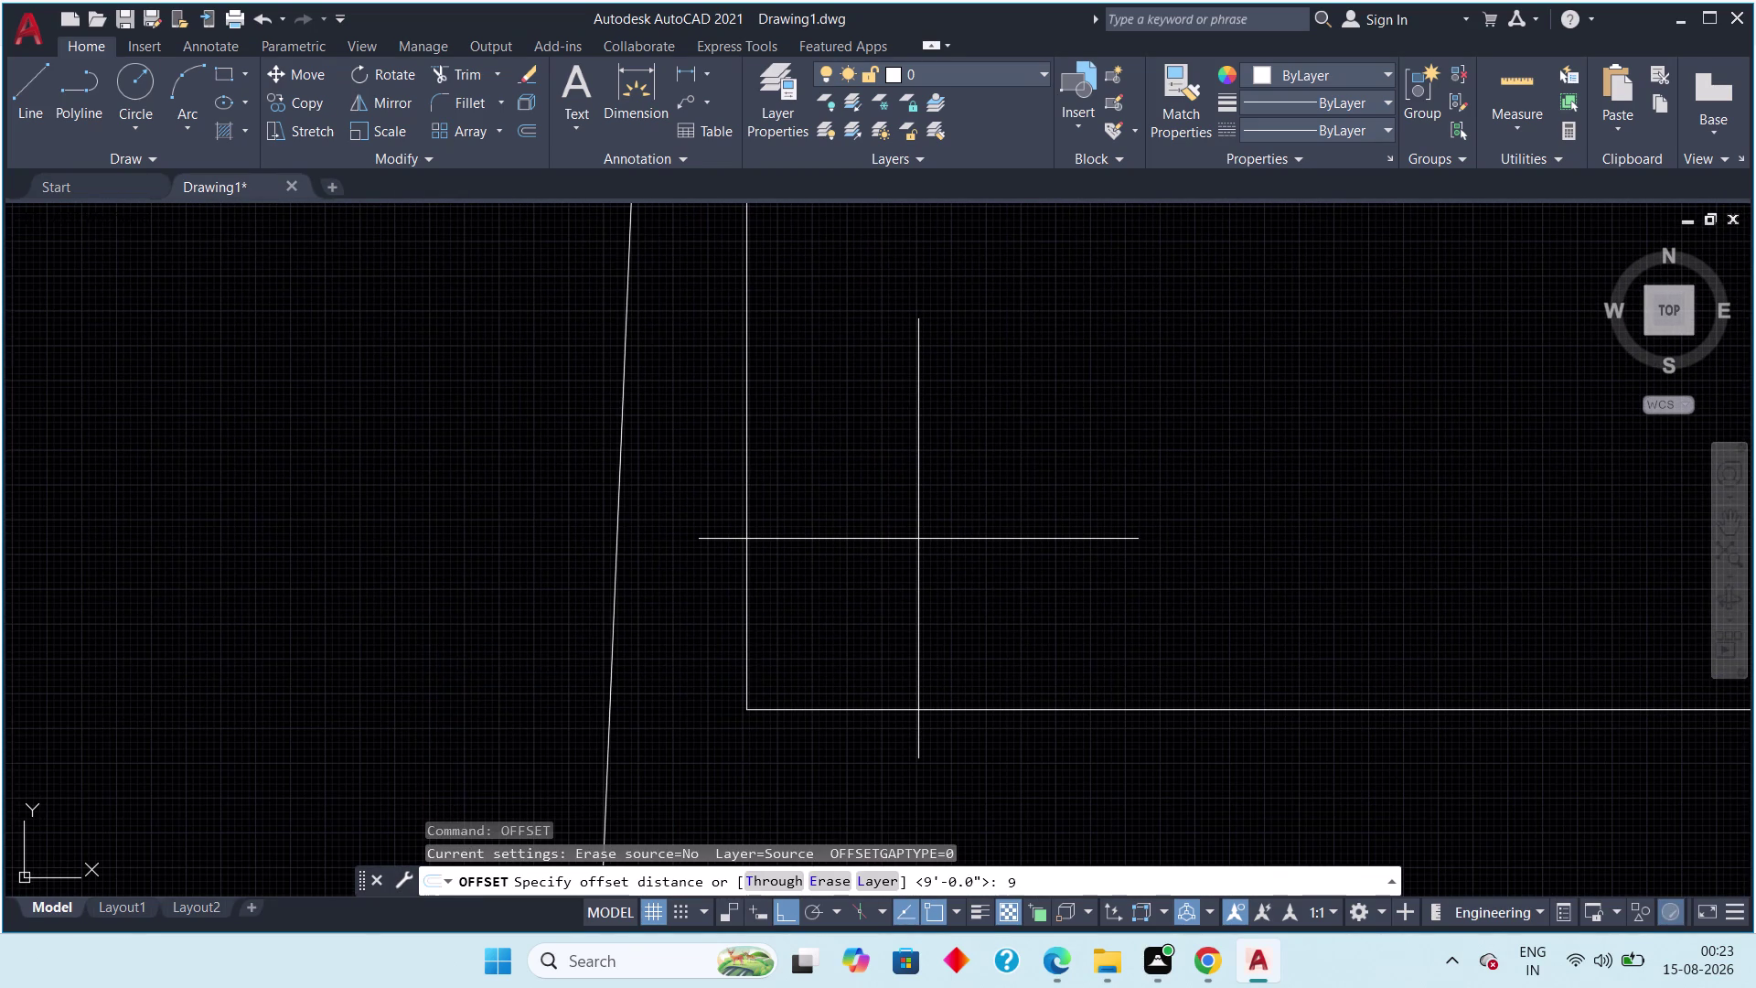
text(")
key(space)
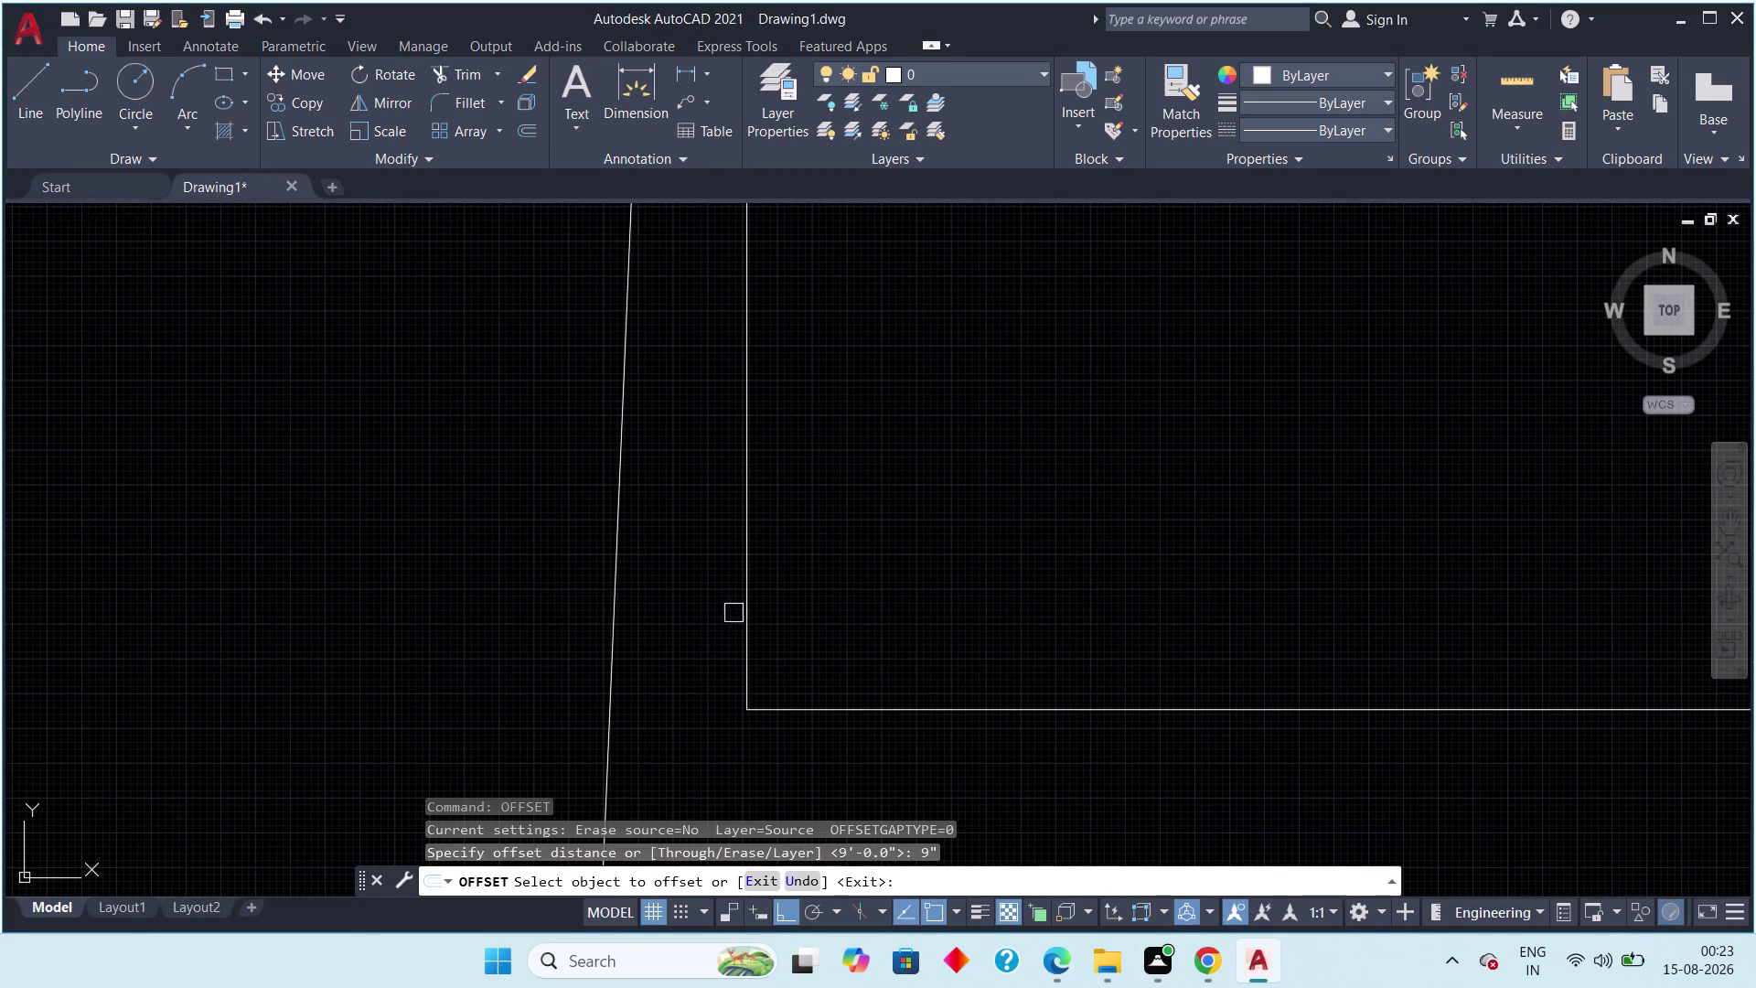
click(747, 605)
click(820, 584)
key(Escape)
key(Escape)
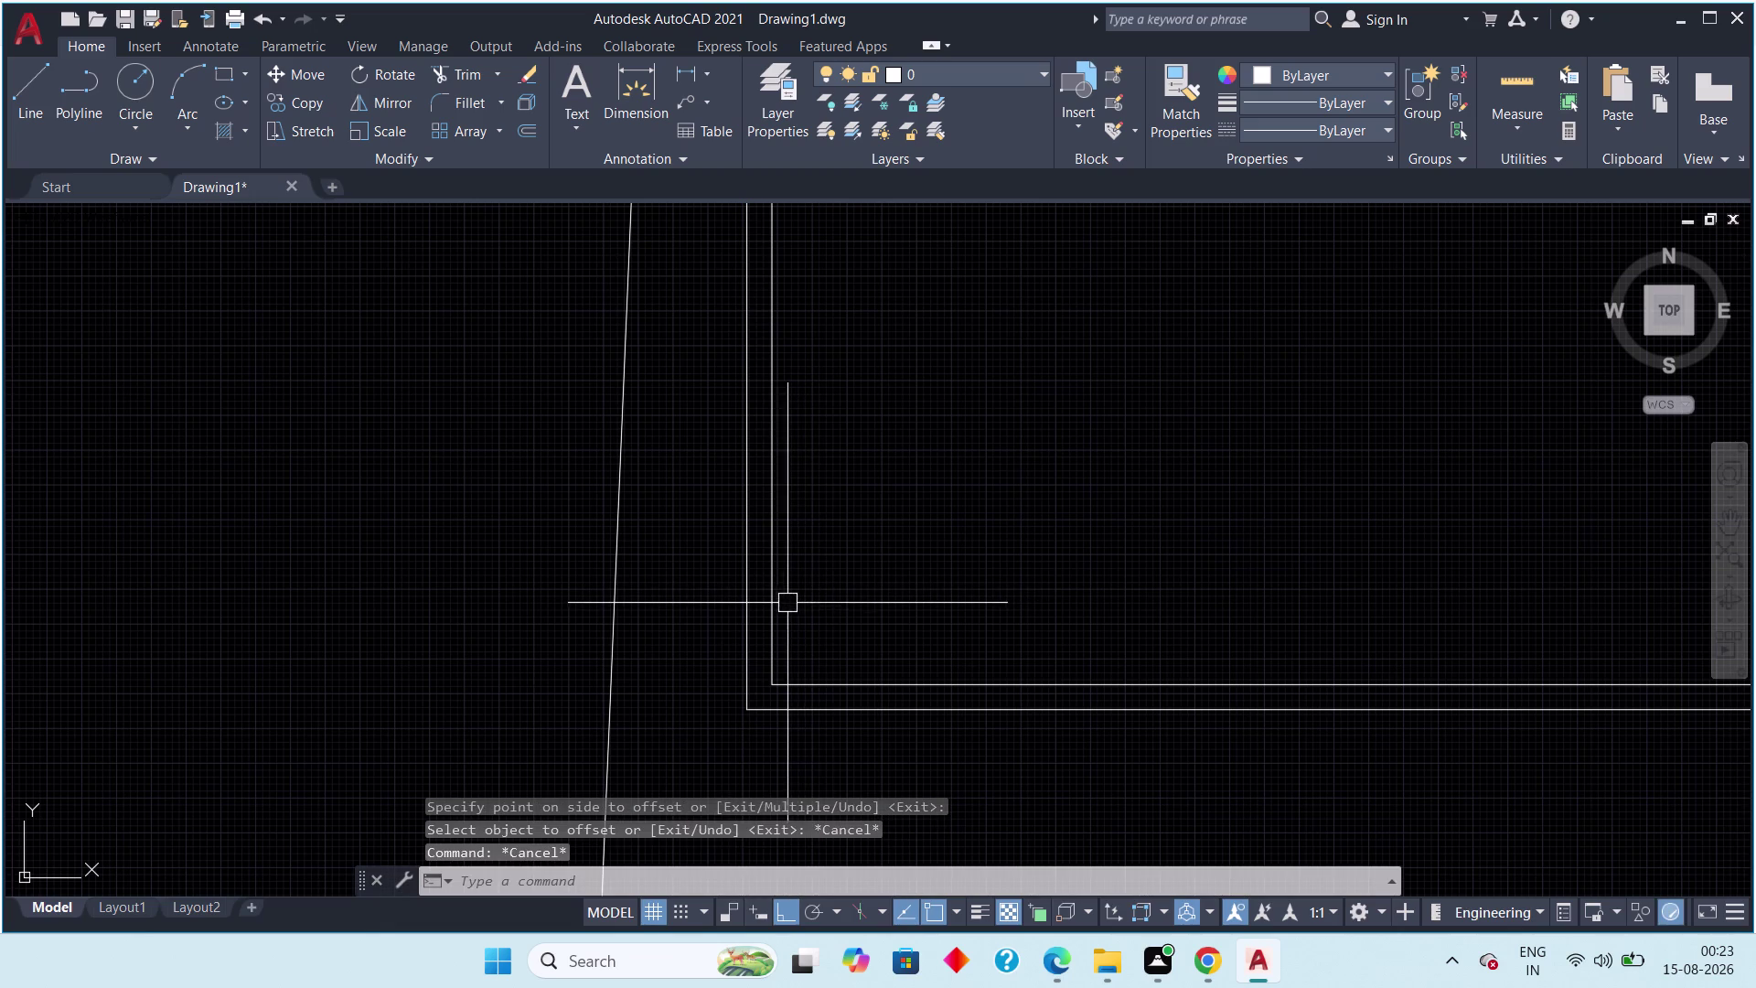
Explode the new inner wall outline into separate lines.
click(776, 611)
text(e)
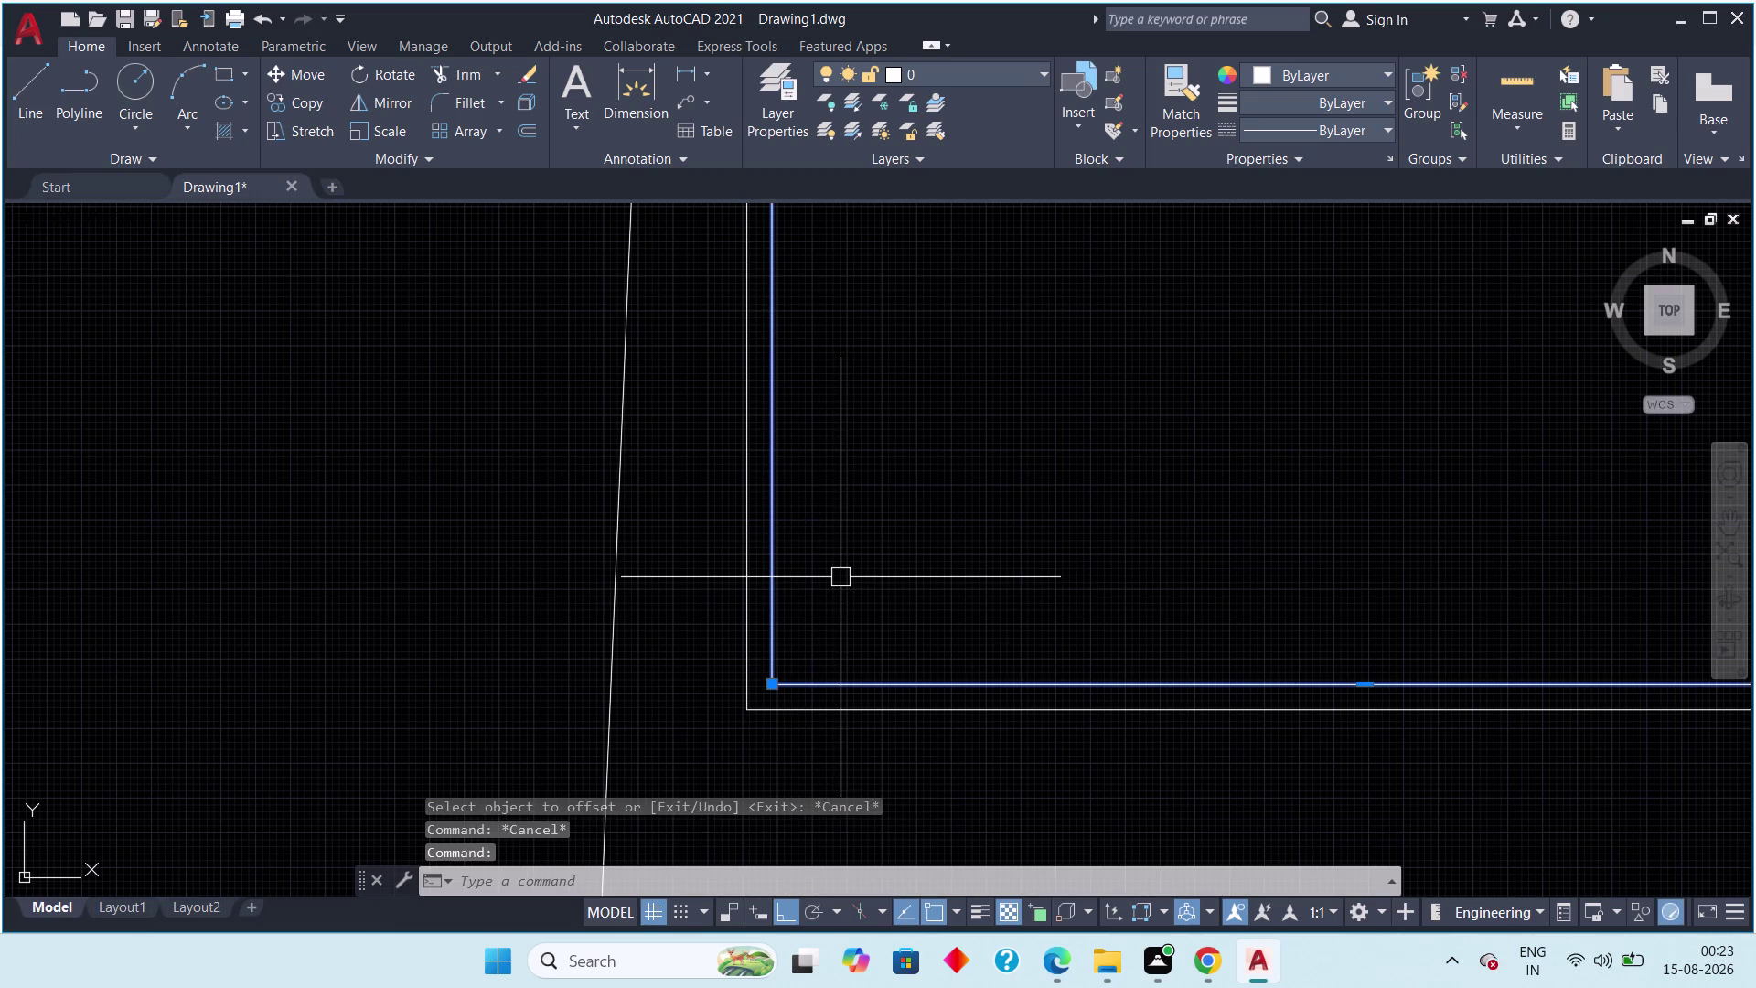
text(xp)
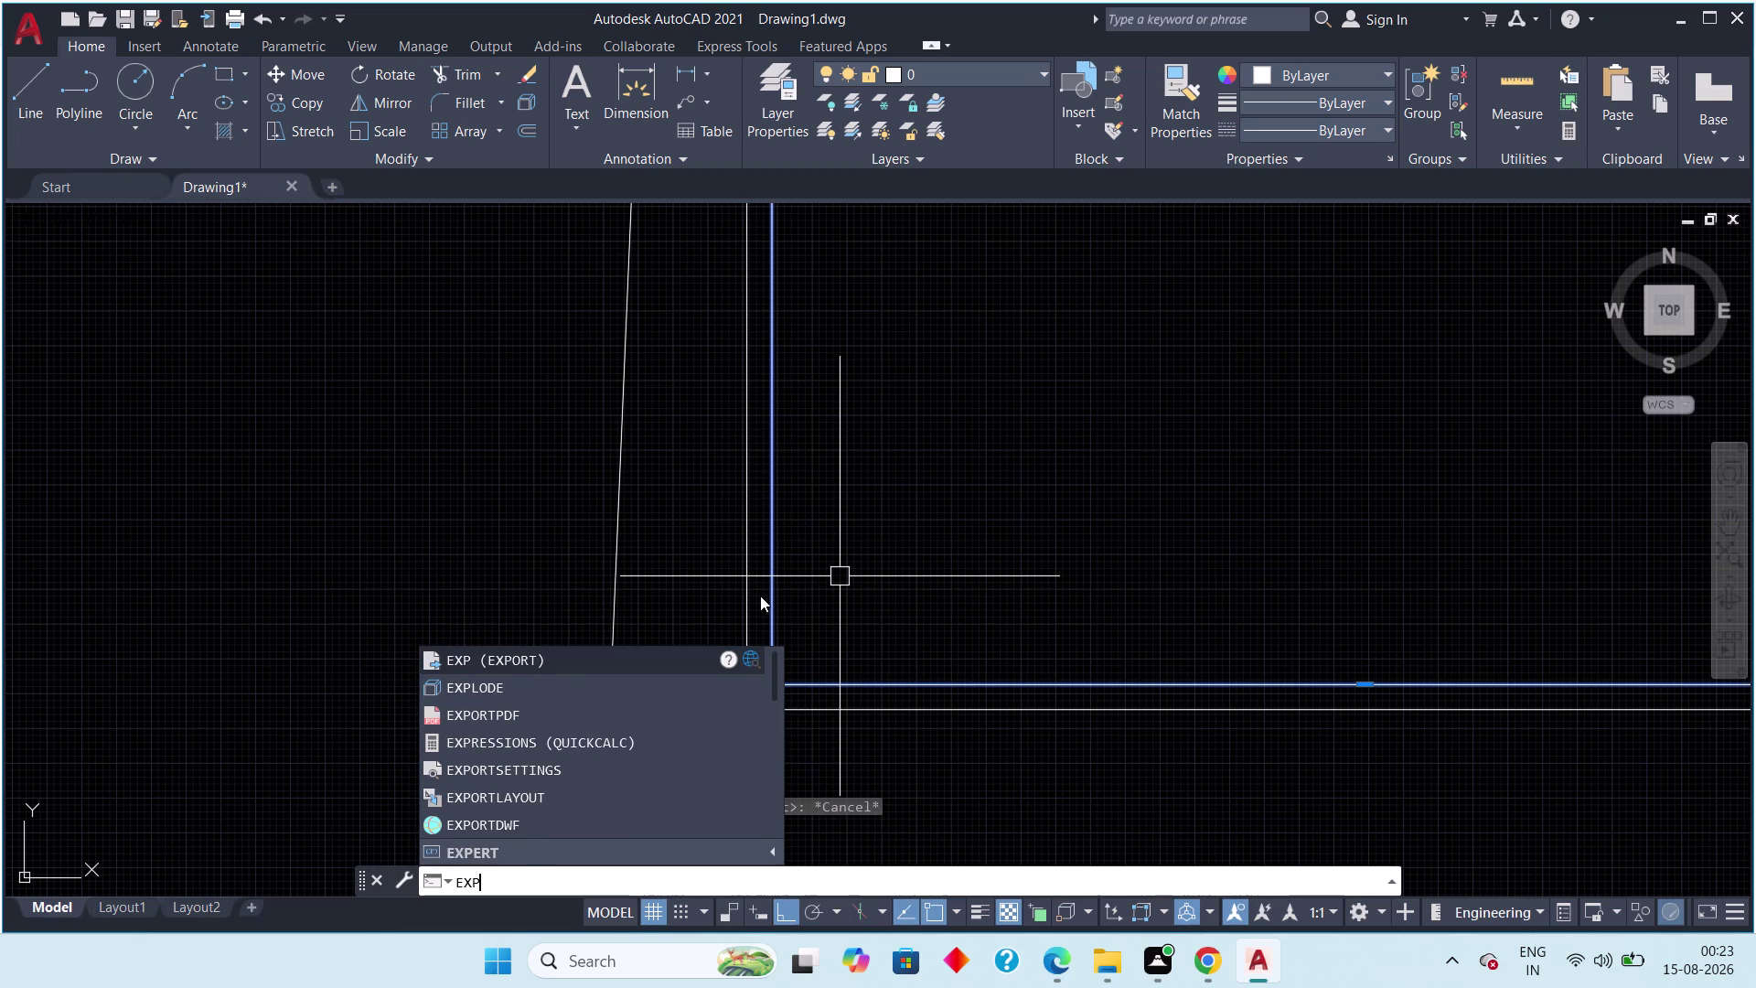
click(496, 683)
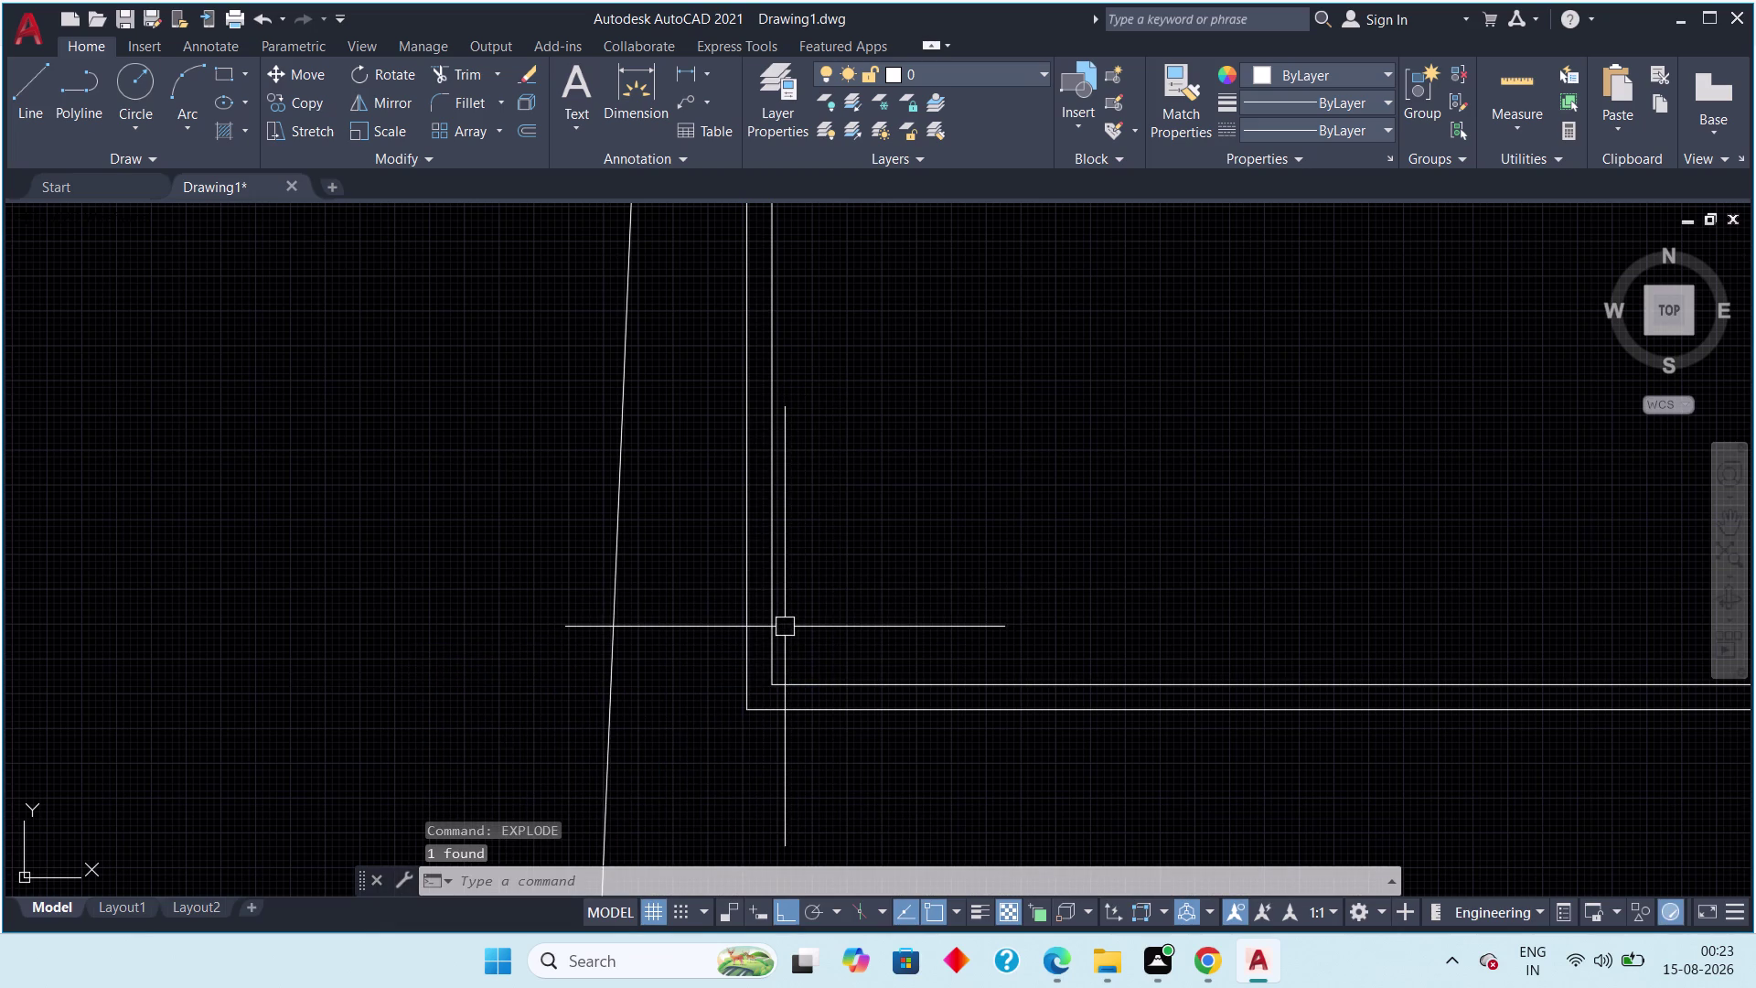
click(779, 635)
scroll(down, 3)
key(Escape)
middle_drag(900, 513, 796, 618)
scroll(up, 3)
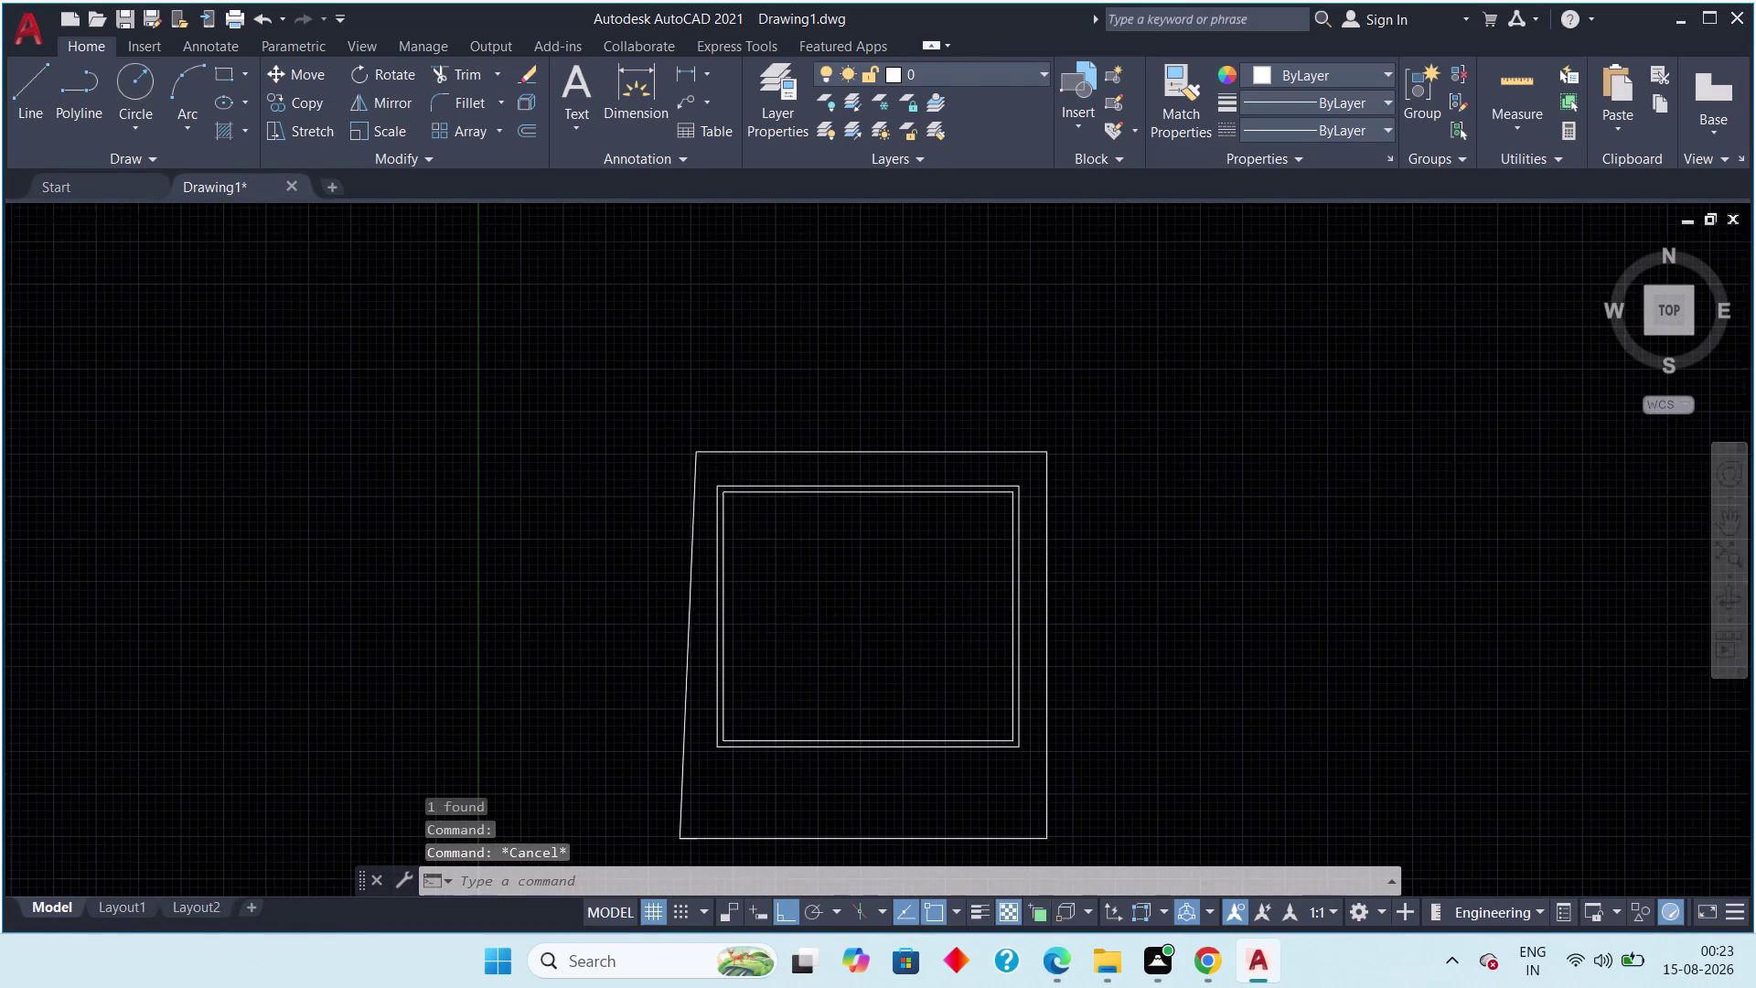
Offset the inner left wall 10' into the room to create a partition line.
text(po)
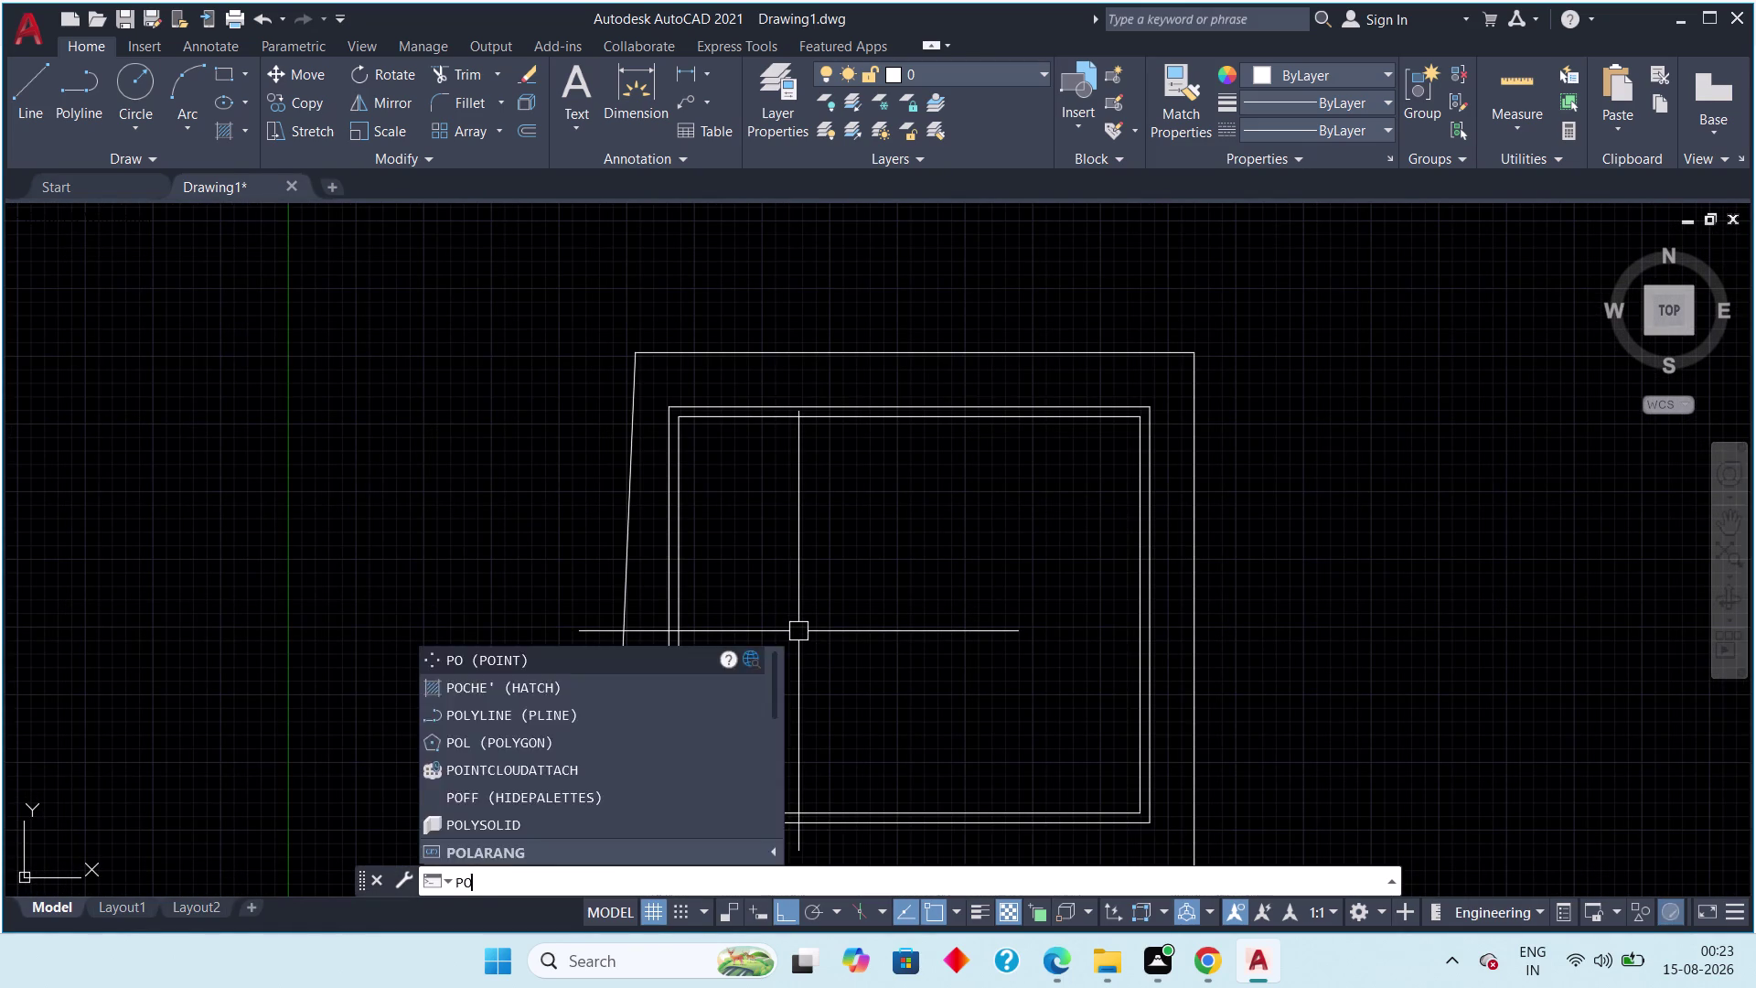
key(Escape)
key(Escape)
key(Escape)
text(off)
key(space)
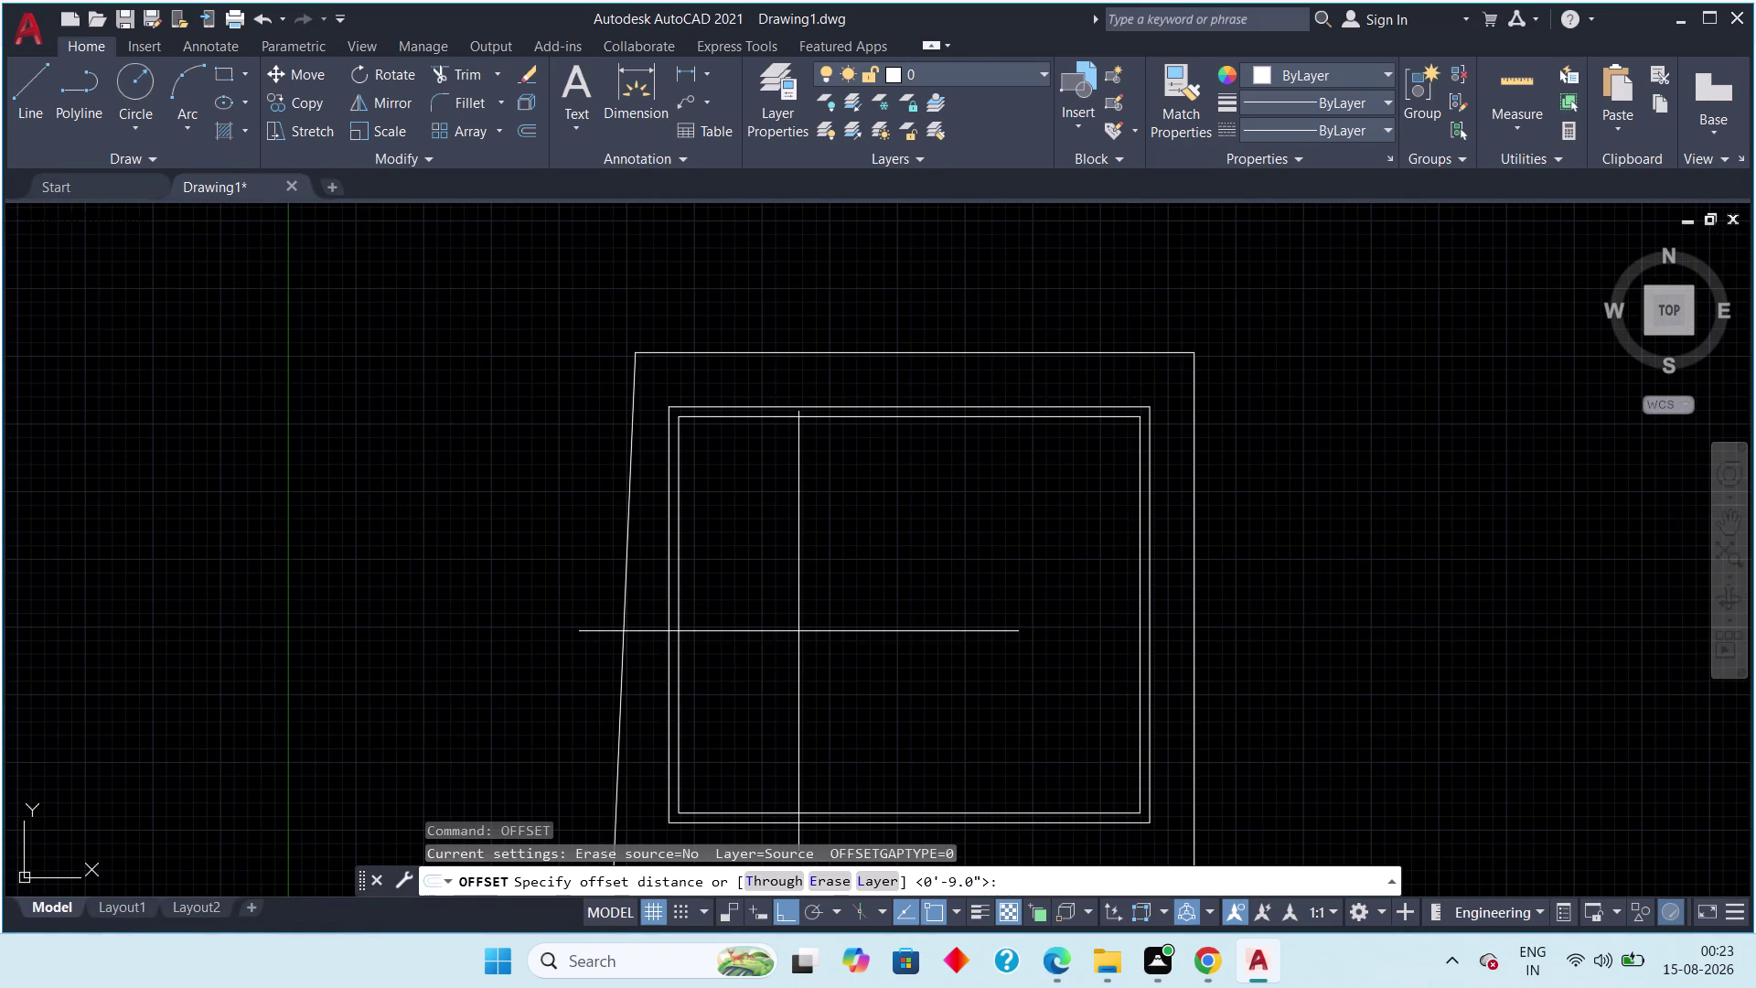
text(10)
text(')
key(Return)
scroll(up, 3)
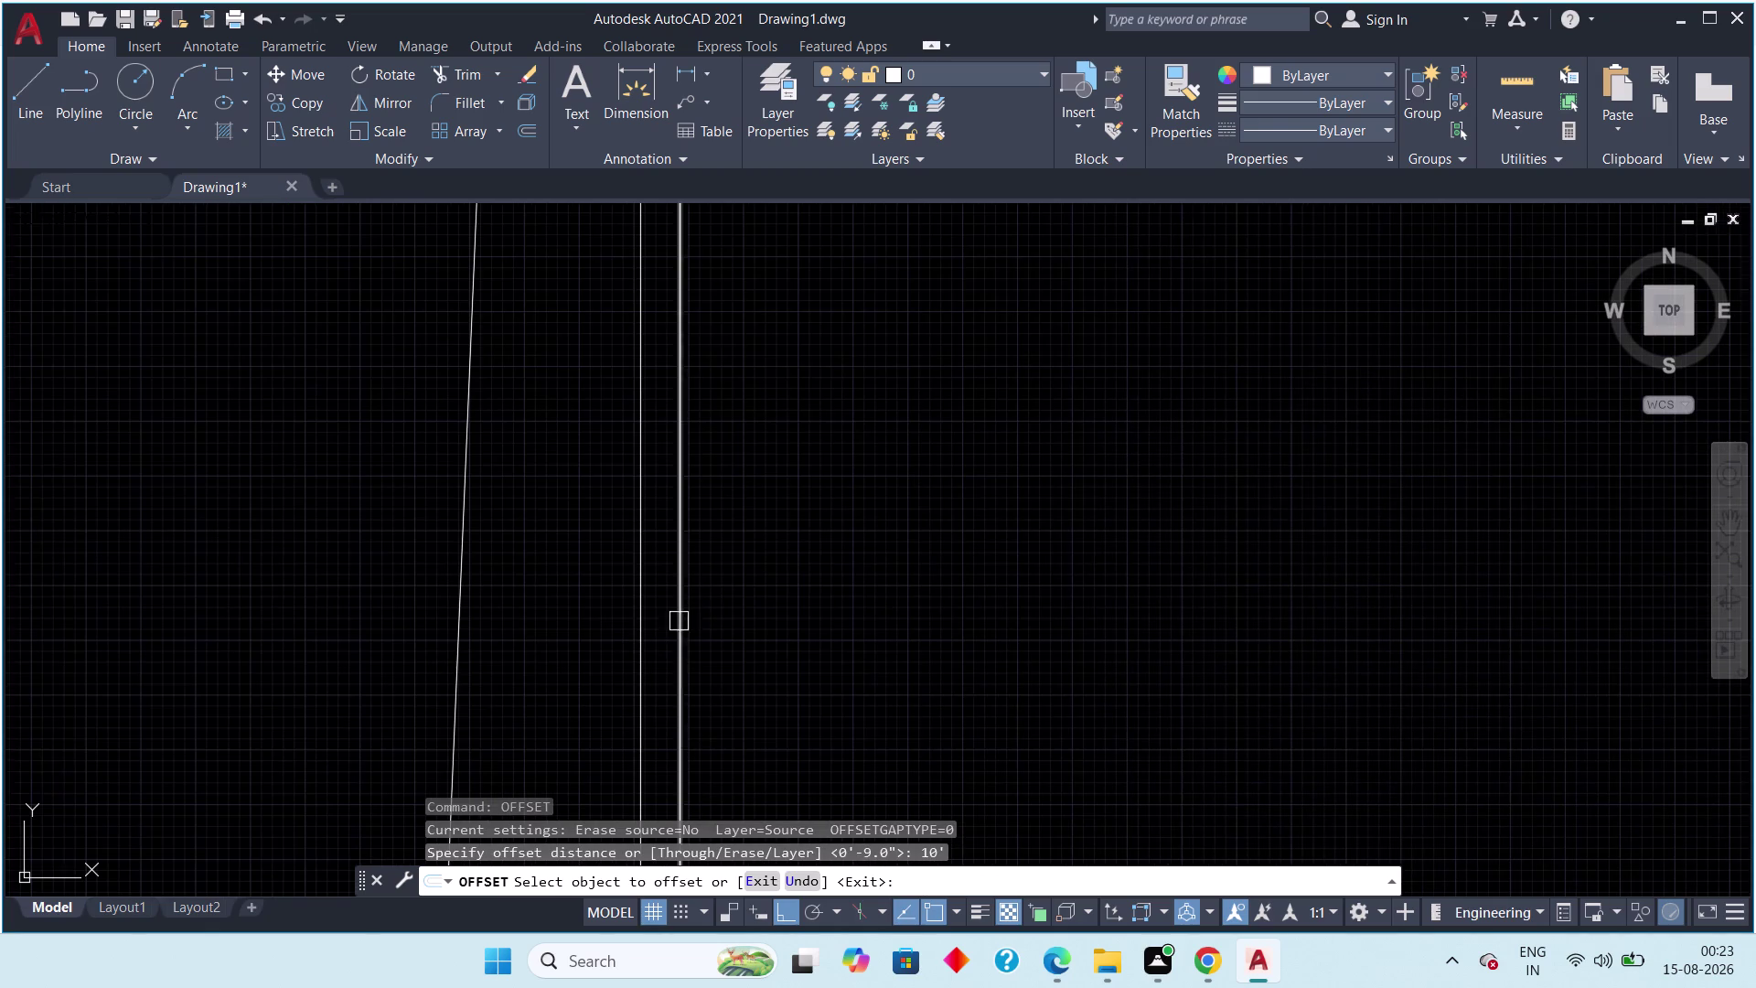
click(684, 633)
click(1225, 578)
scroll(down, 3)
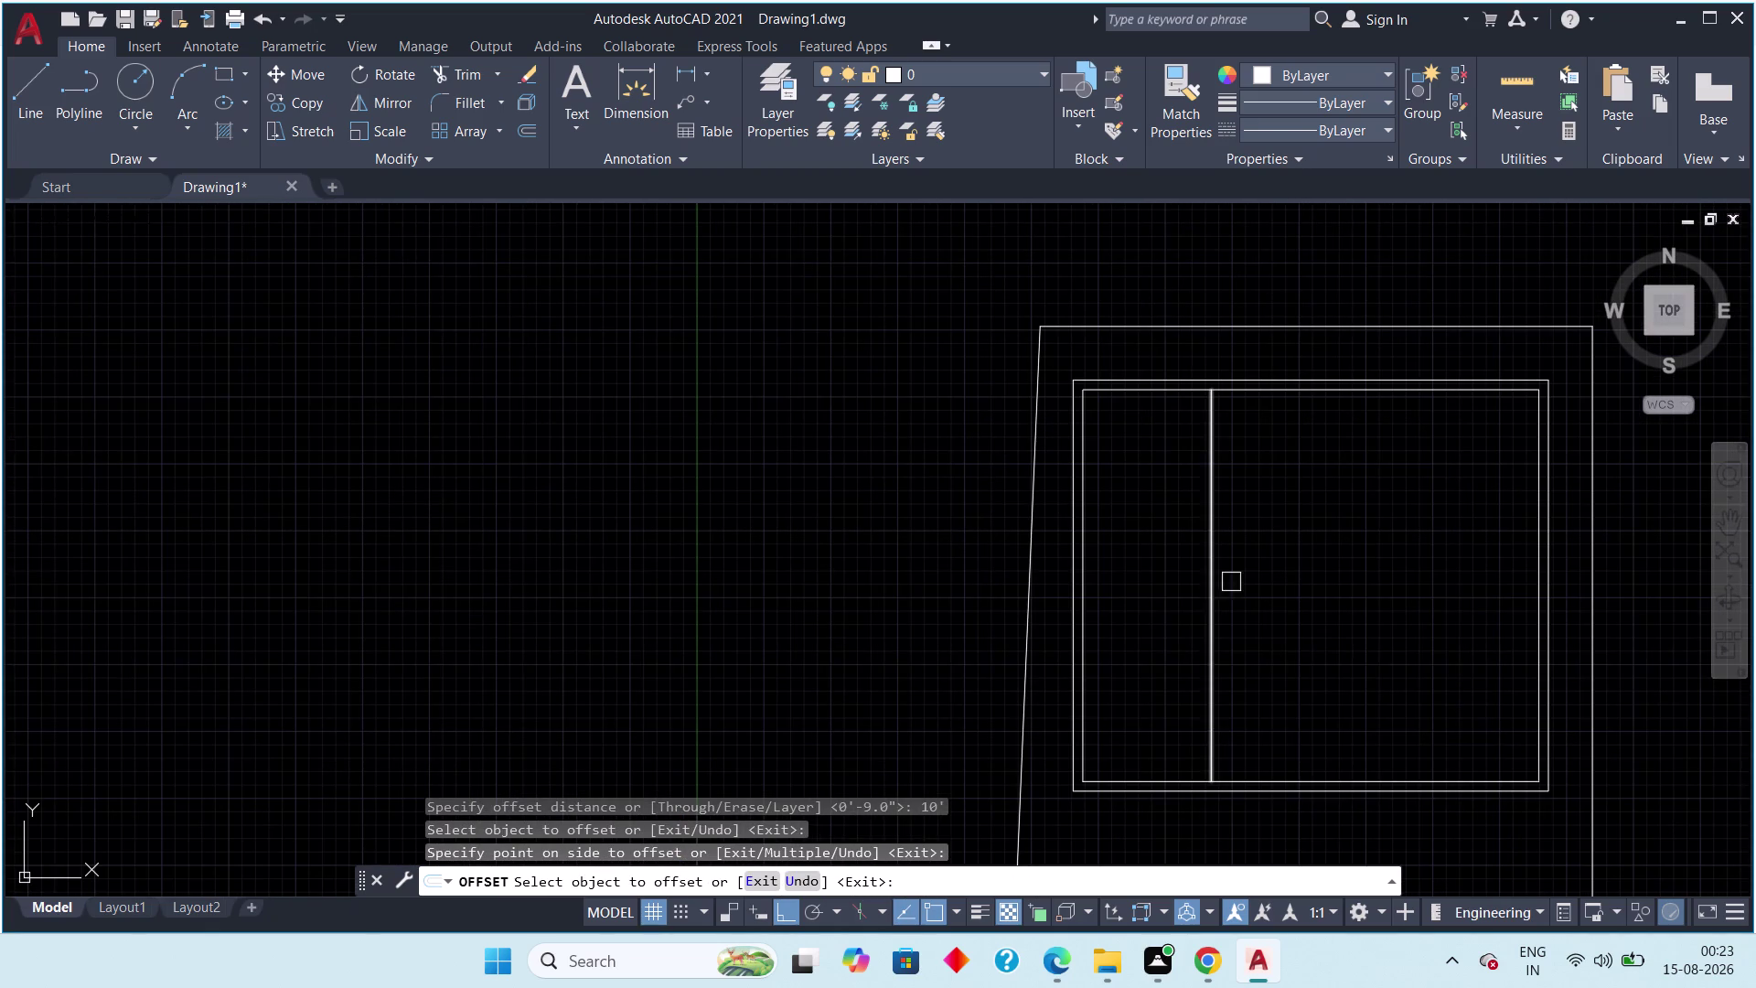
key(Escape)
Double the partition with a parallel line 4.5" beside it.
key(space)
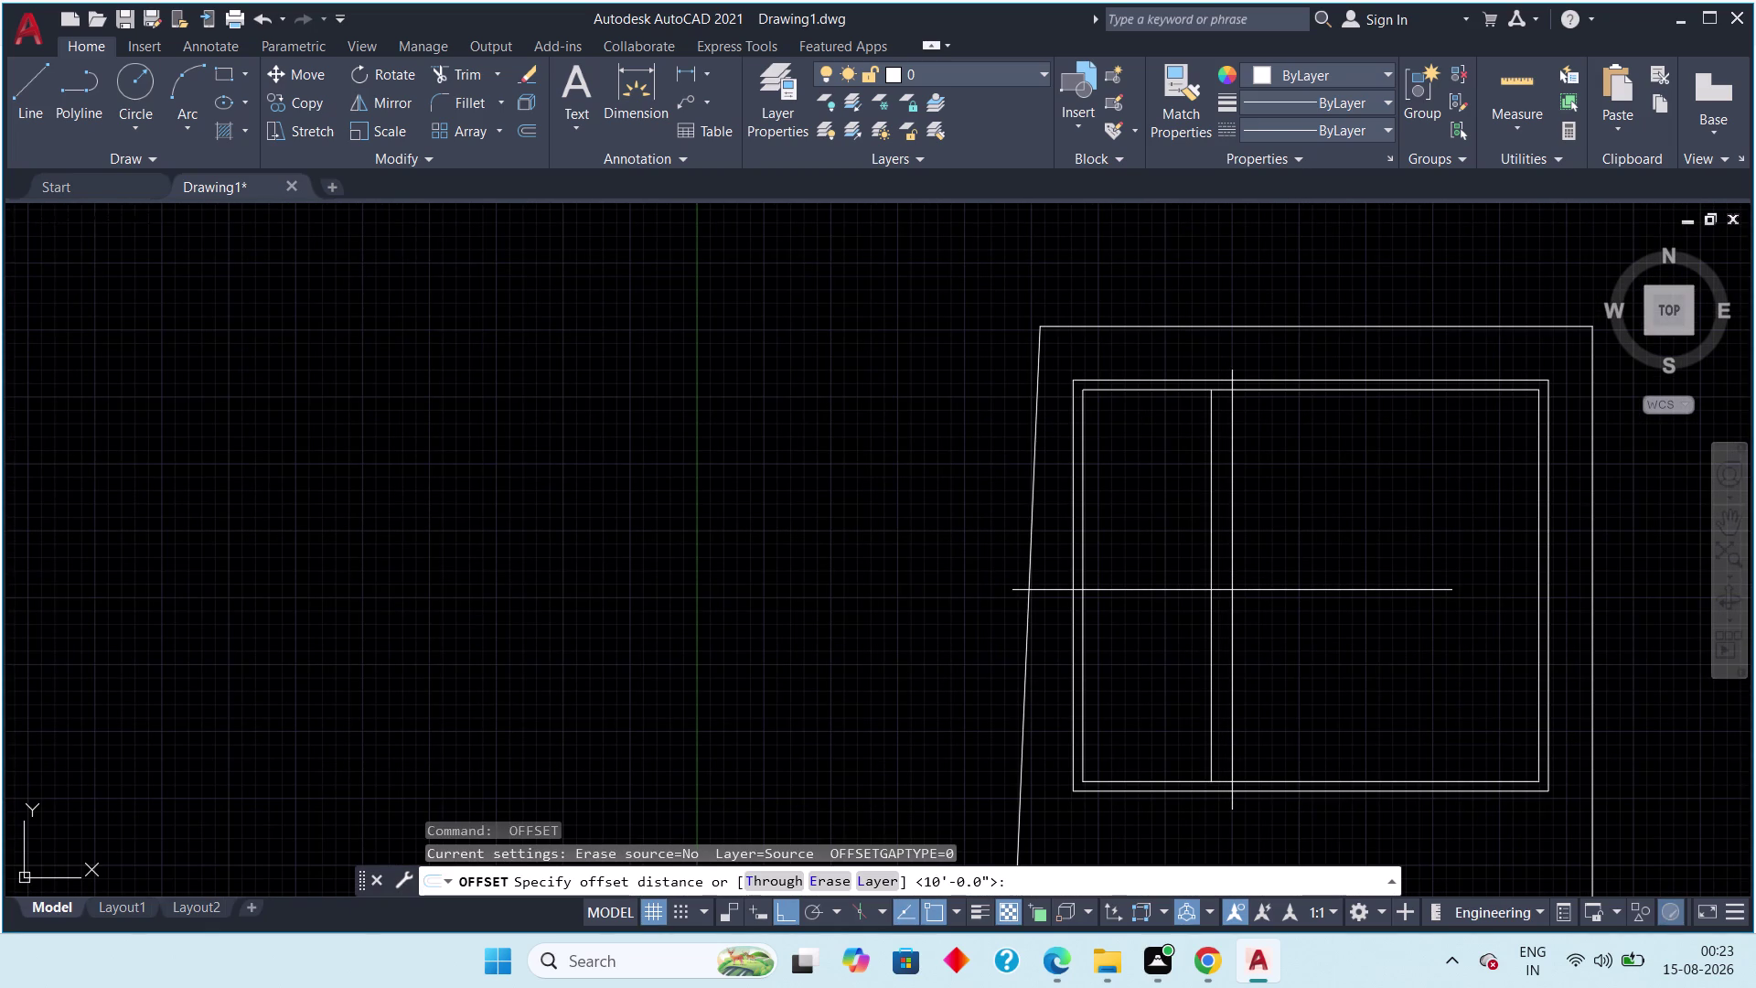
text(4.5")
key(Return)
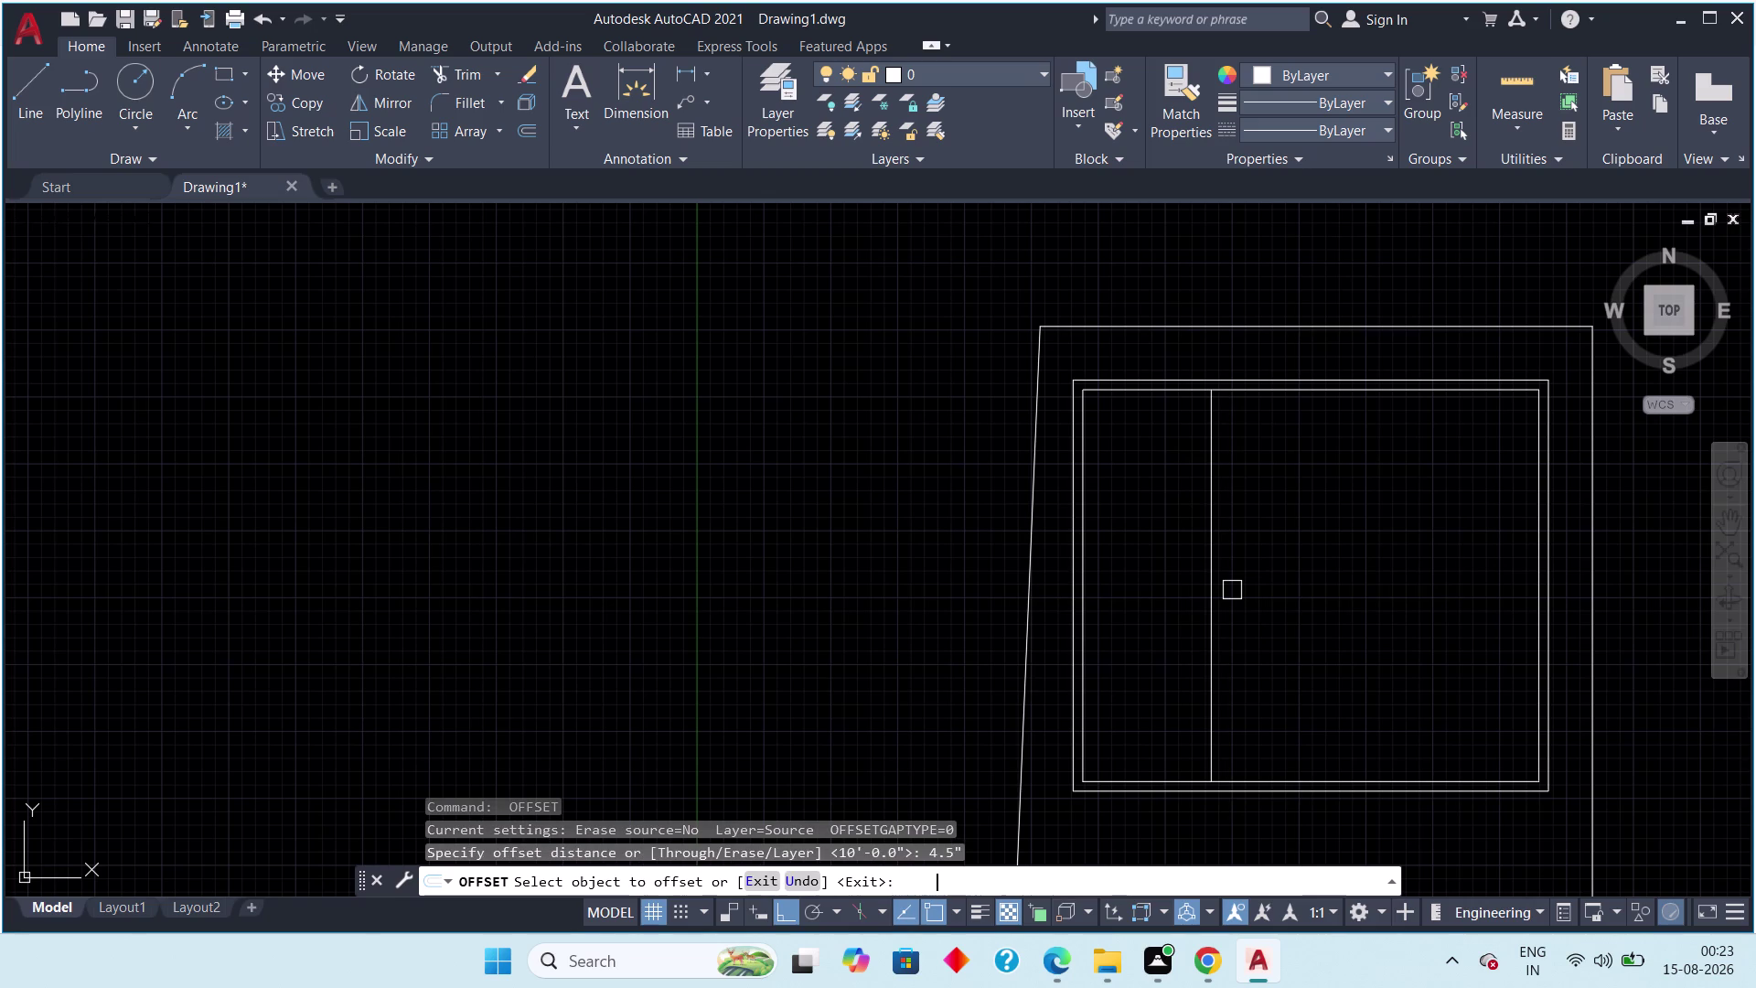
scroll(up, 3)
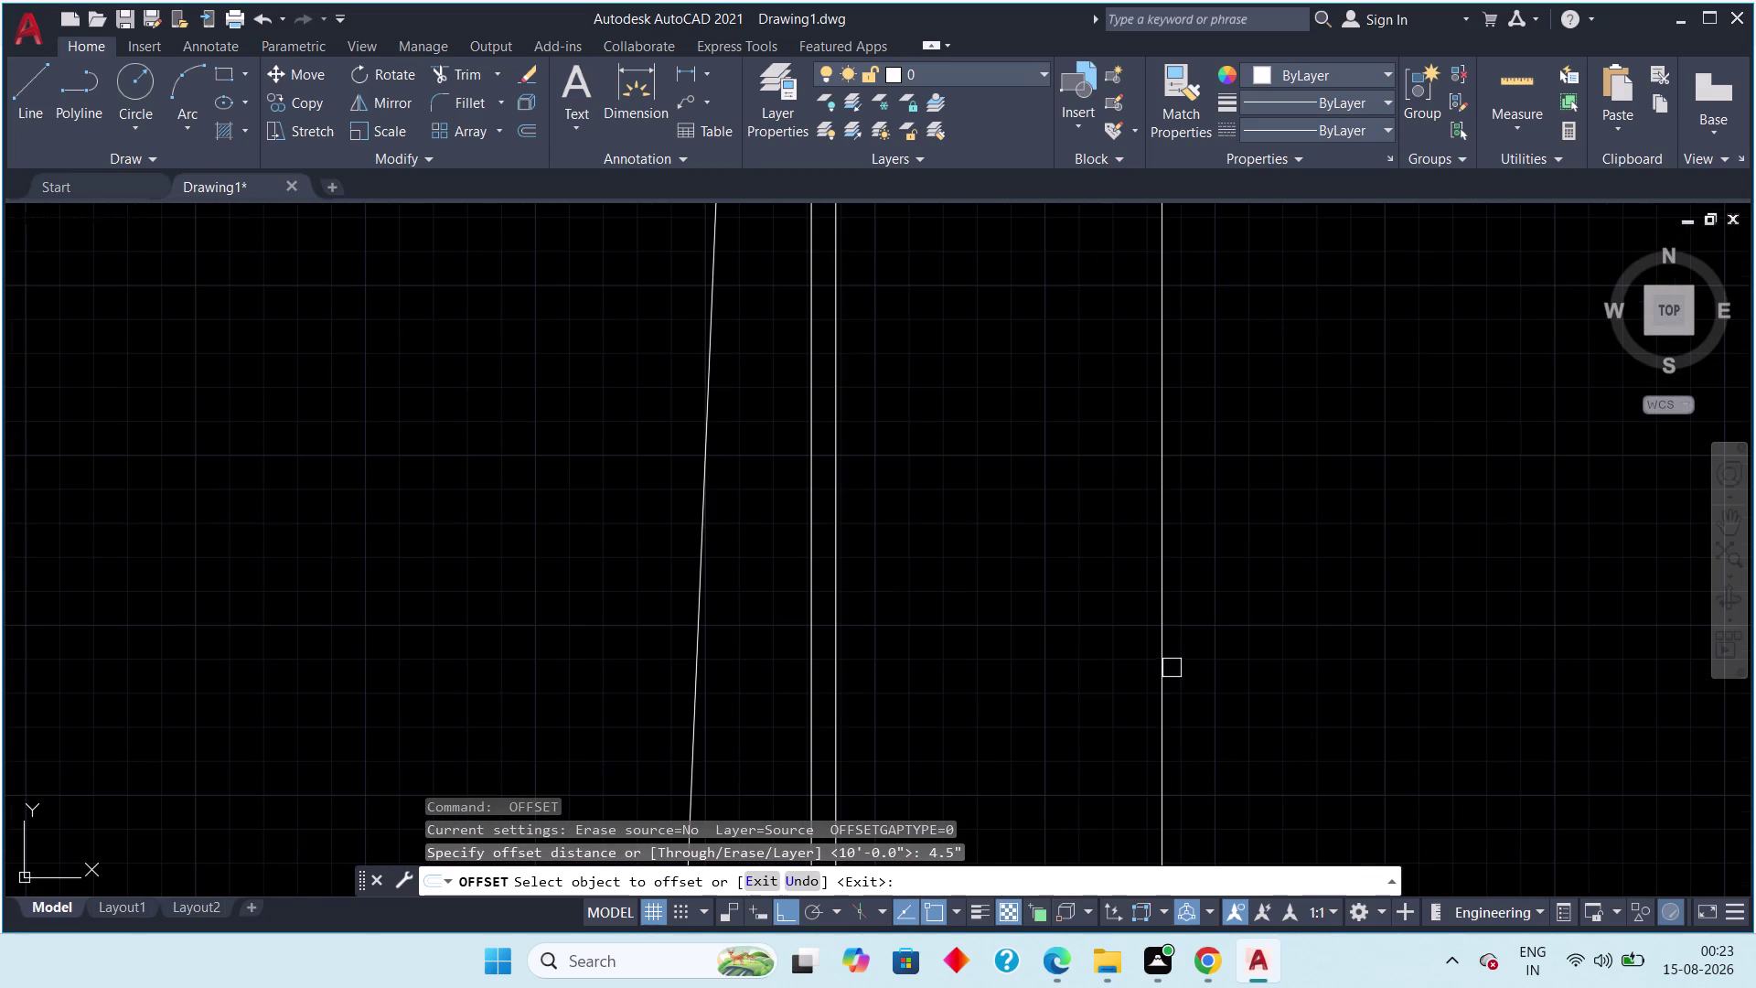
click(1168, 669)
click(1236, 644)
scroll(down, 3)
middle_drag(1318, 530, 1168, 572)
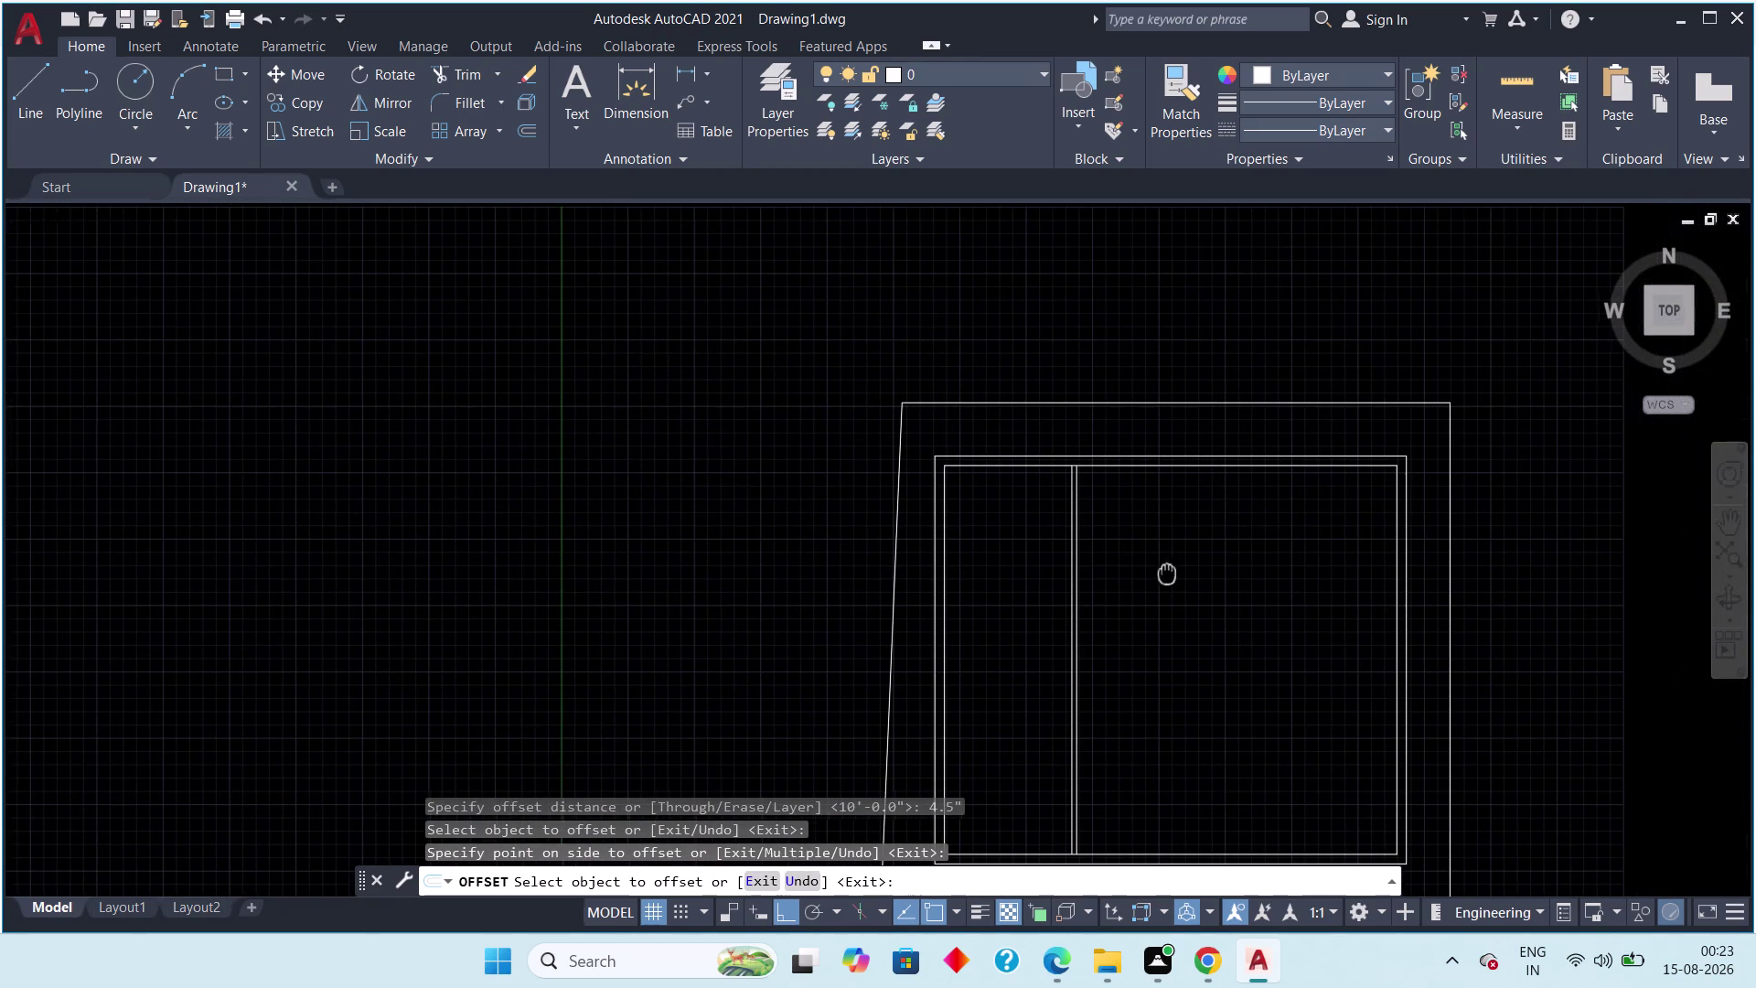
key(Escape)
key(space)
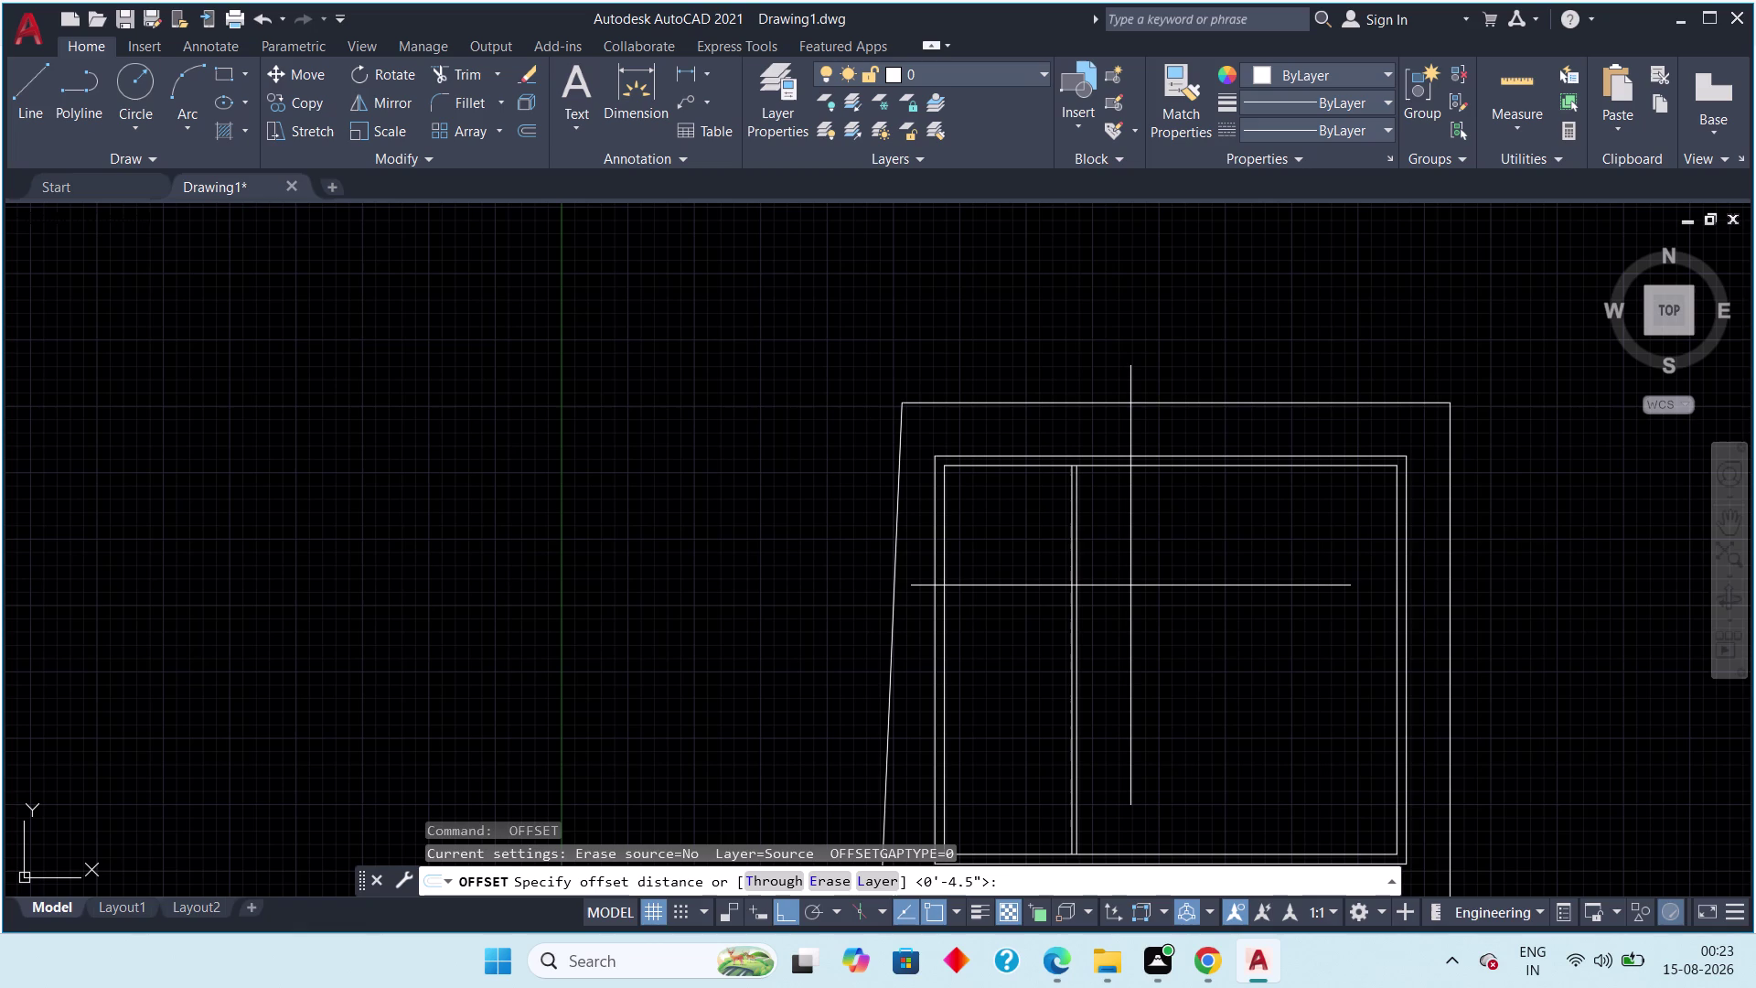
Offset the partition line 9'-6" to place the second partition.
text(9'6)
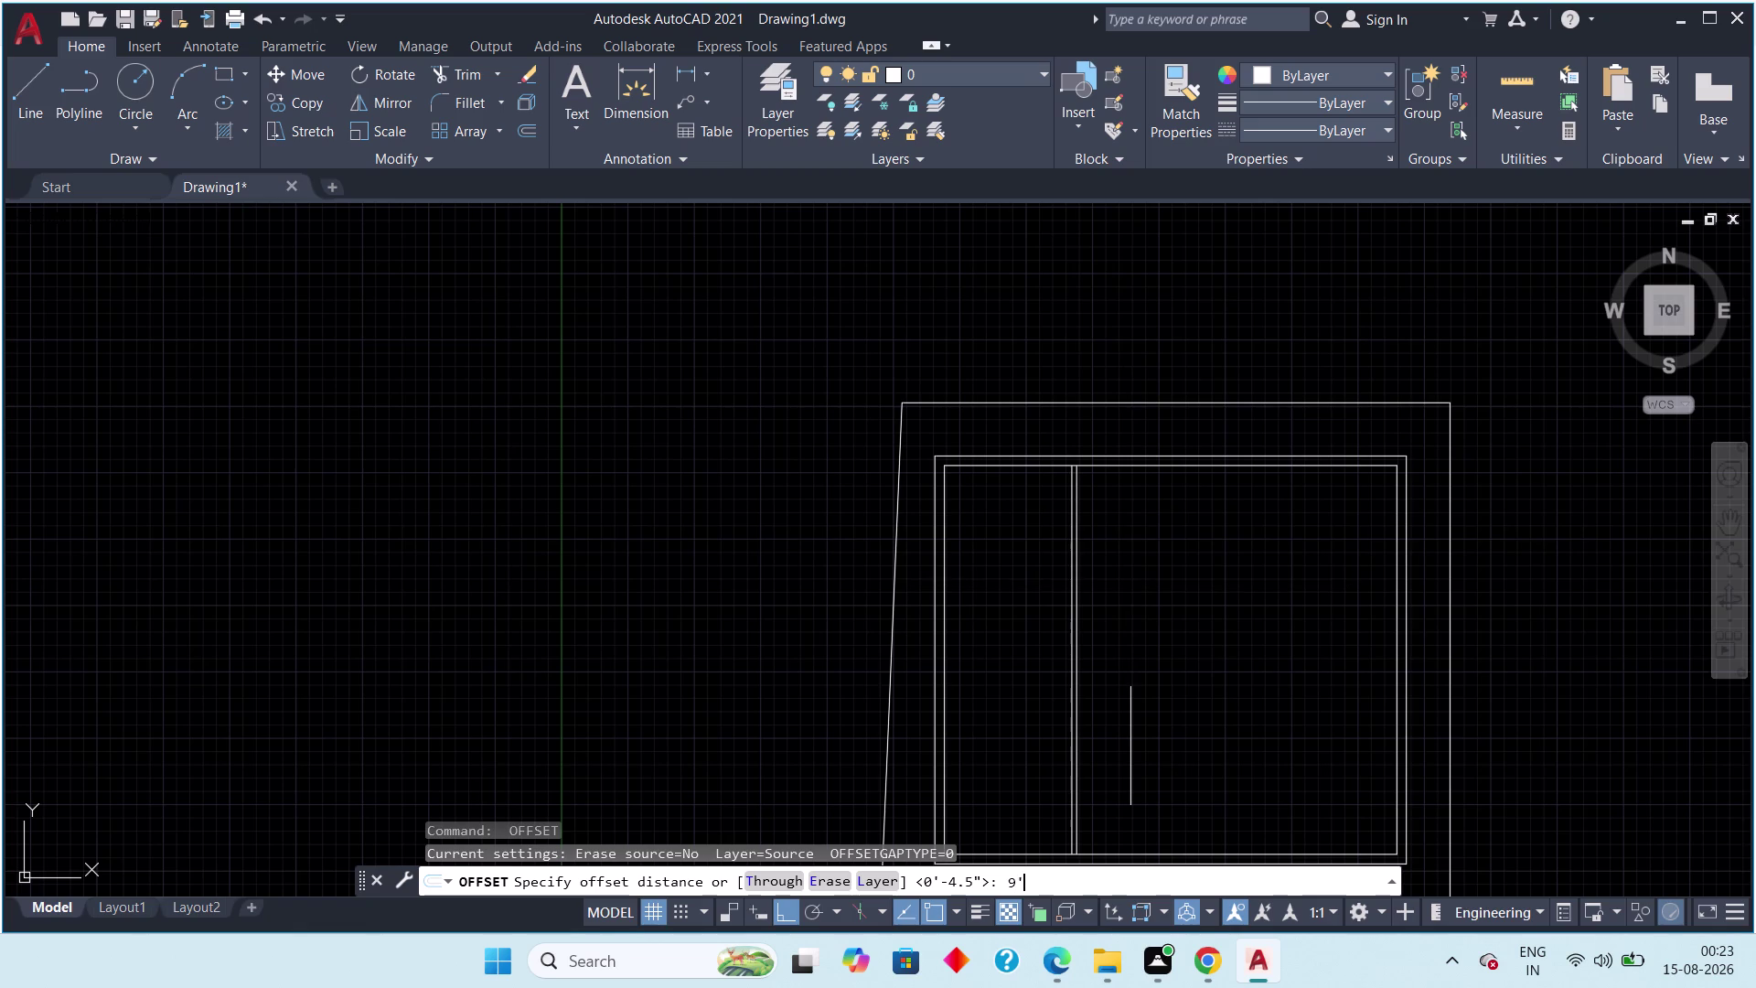
text(")
key(space)
scroll(up, 3)
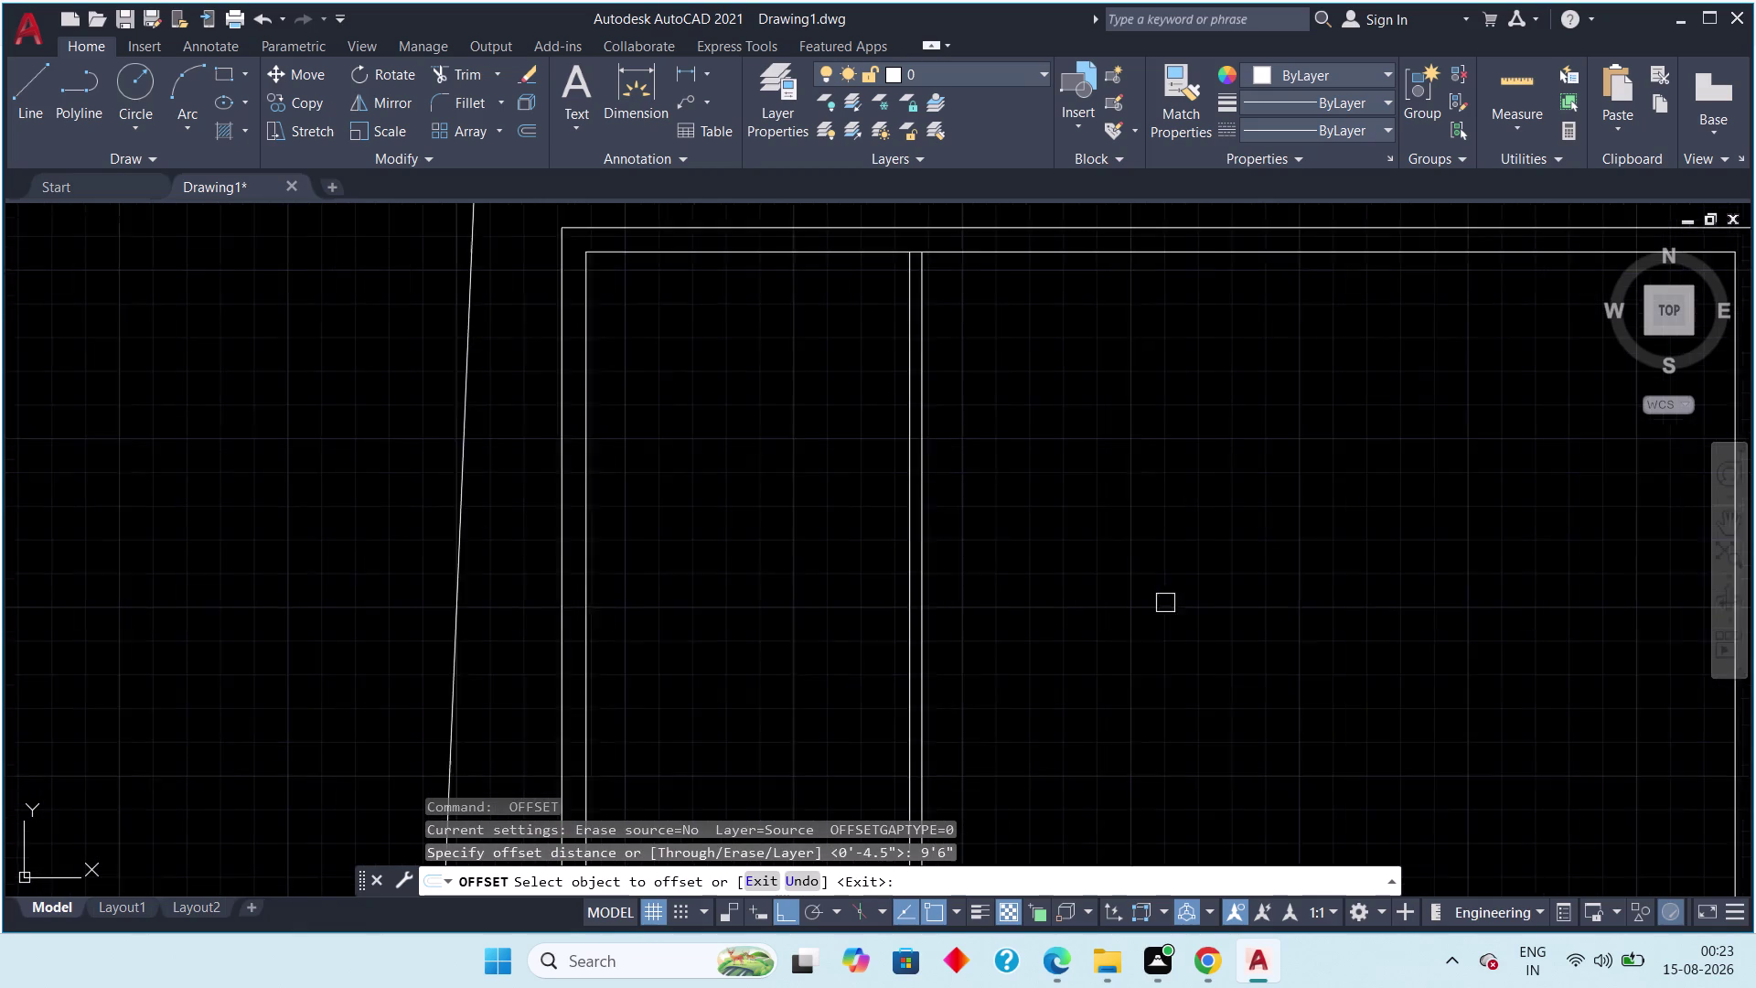
scroll(up, 3)
click(776, 561)
click(952, 538)
scroll(down, 3)
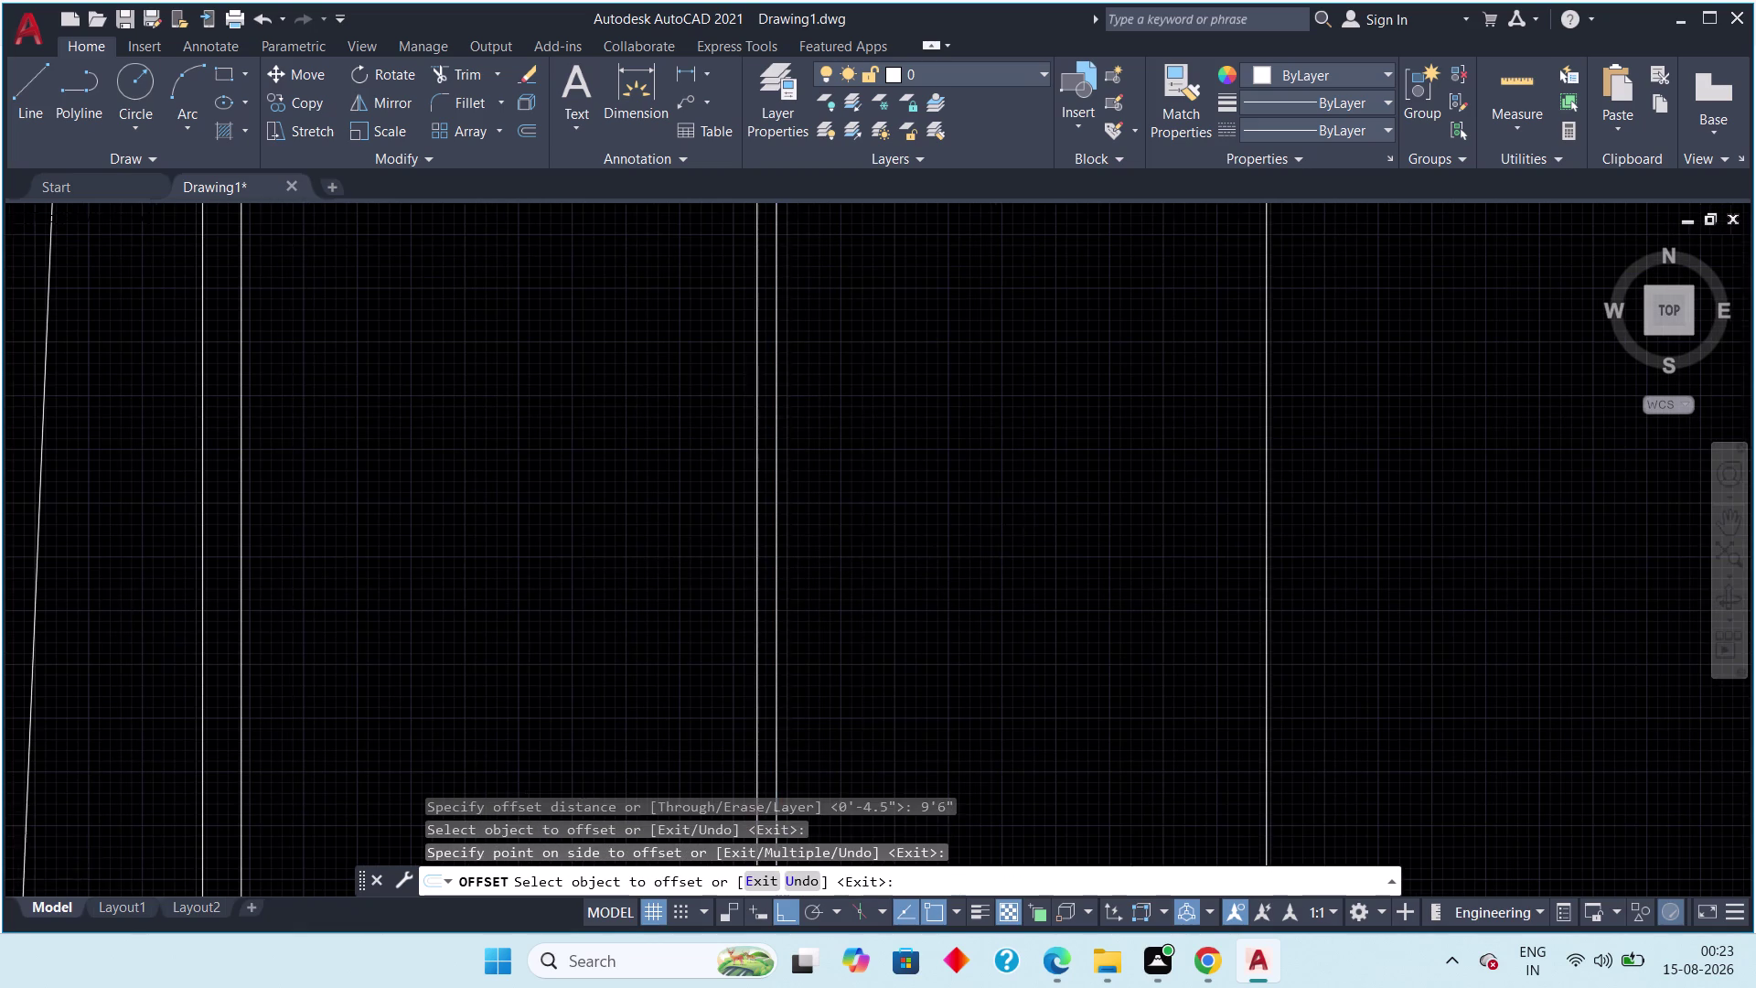
scroll(down, 3)
middle_drag(1226, 484, 1022, 550)
scroll(up, 3)
key(Escape)
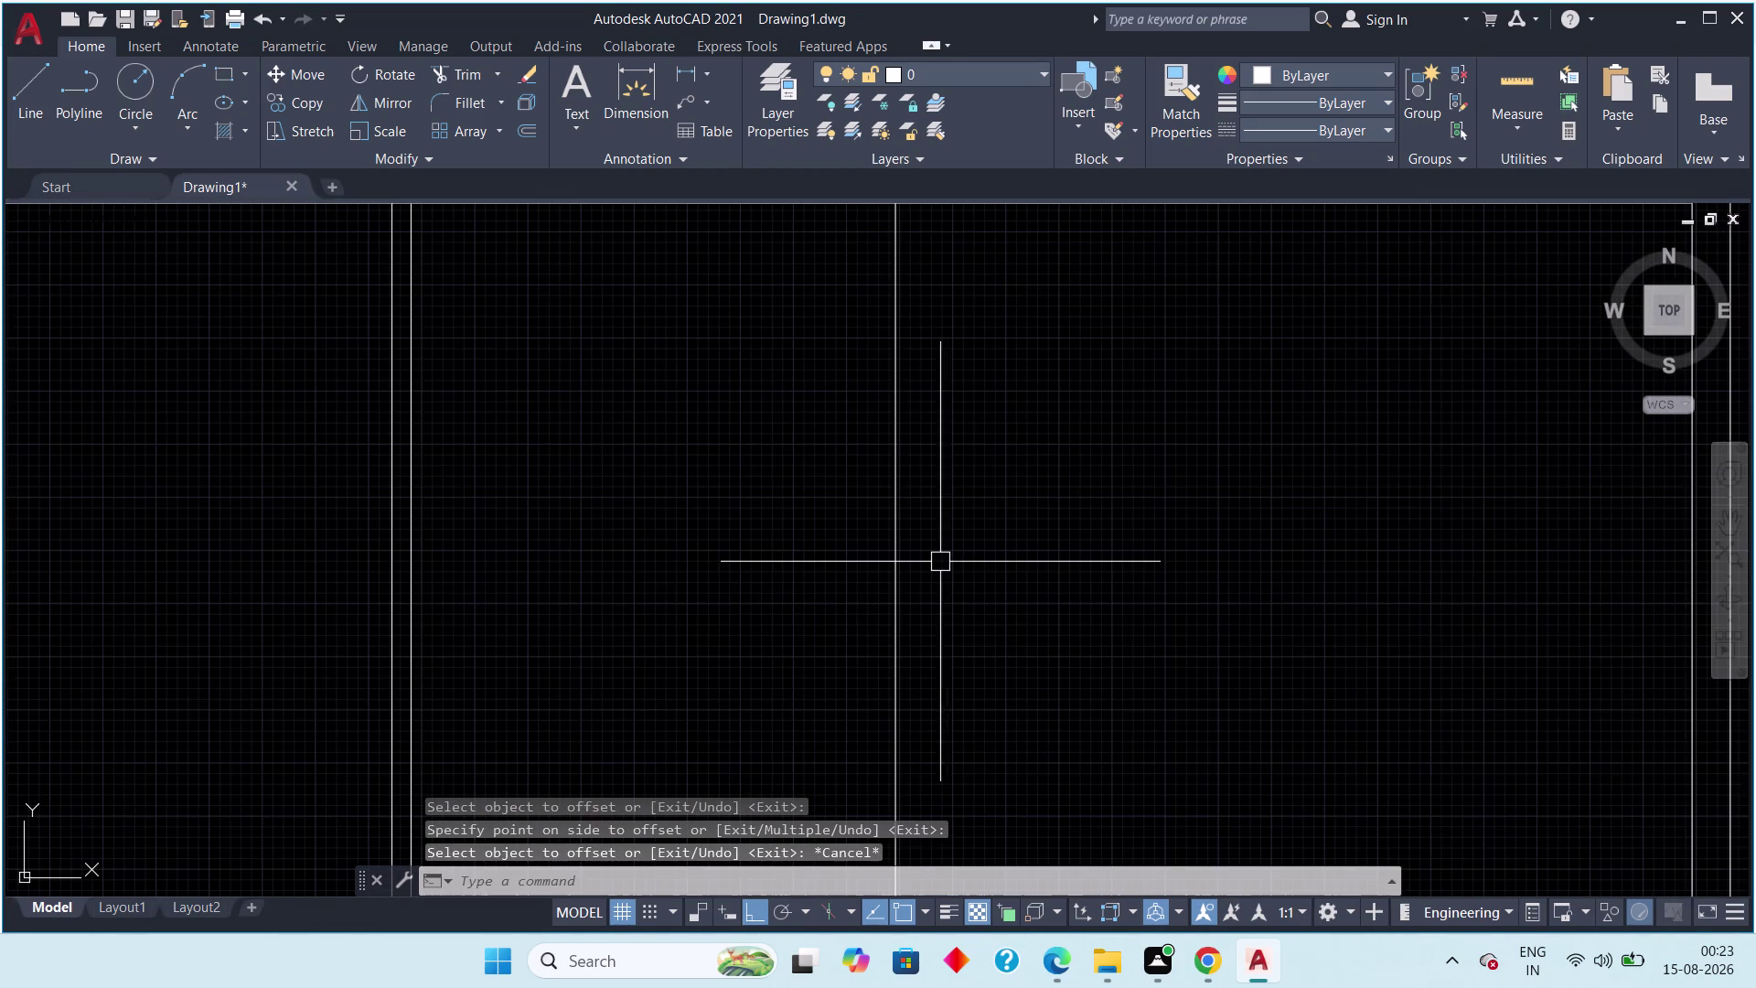
Offset a partition line again using a 4.5" distance.
key(space)
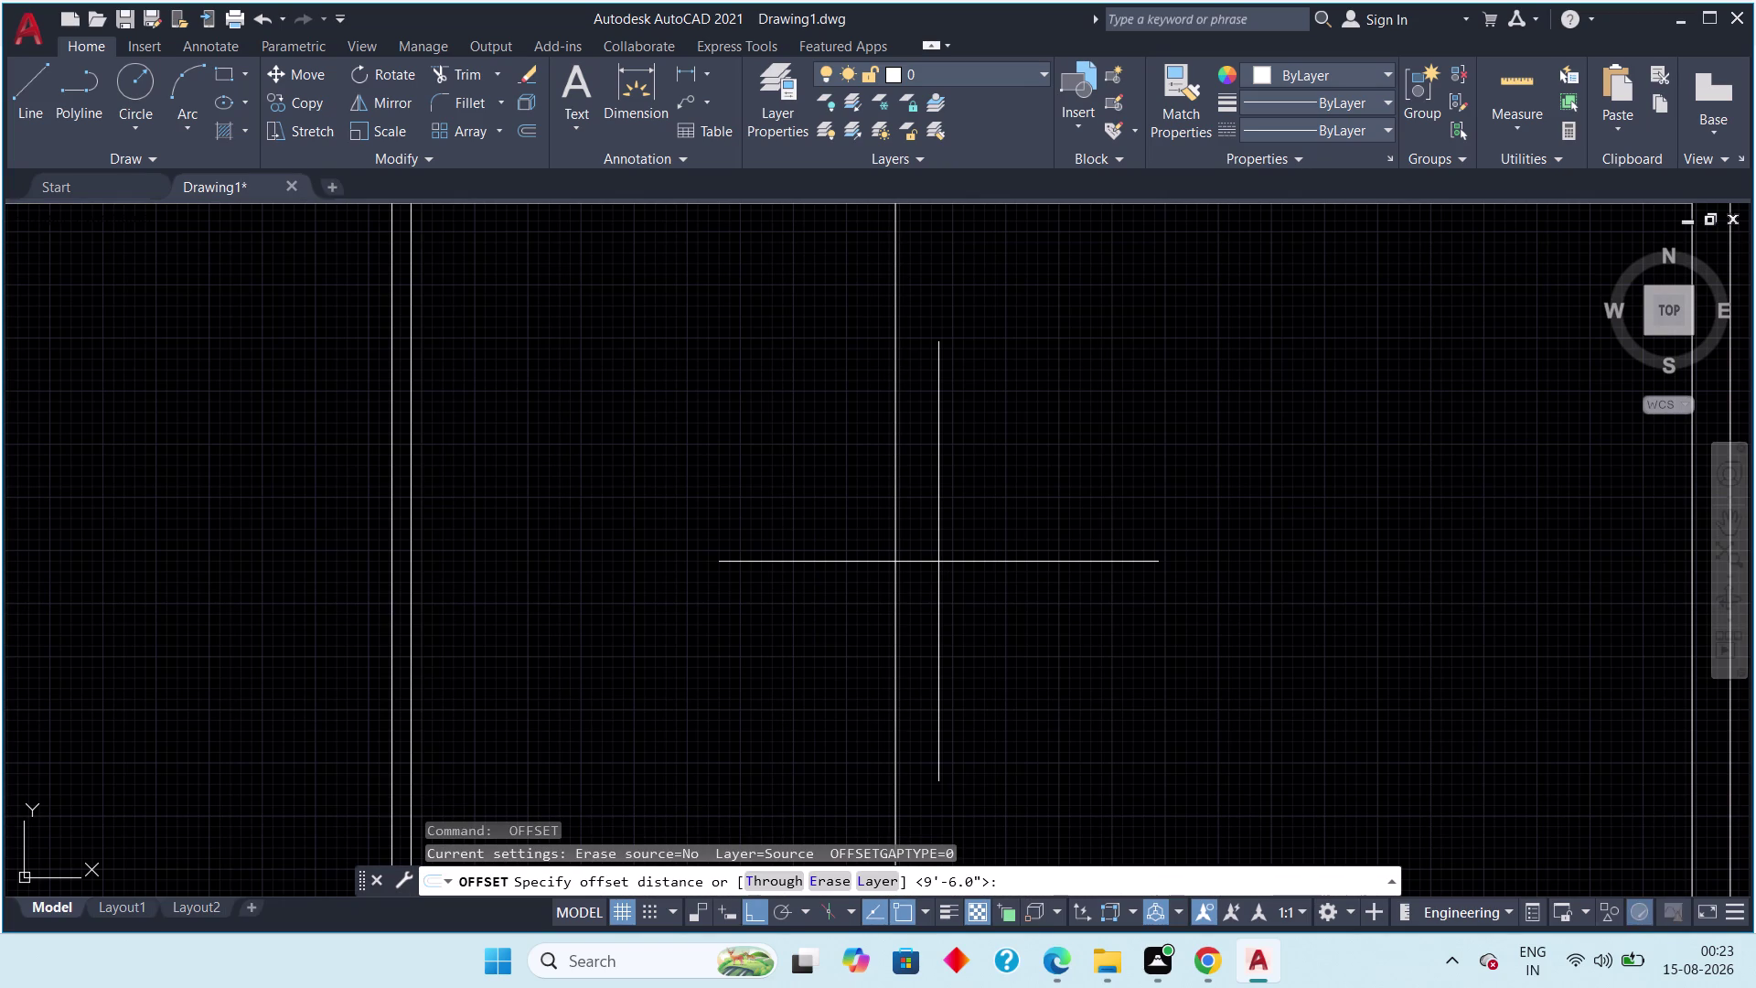
key(space)
text(4.)
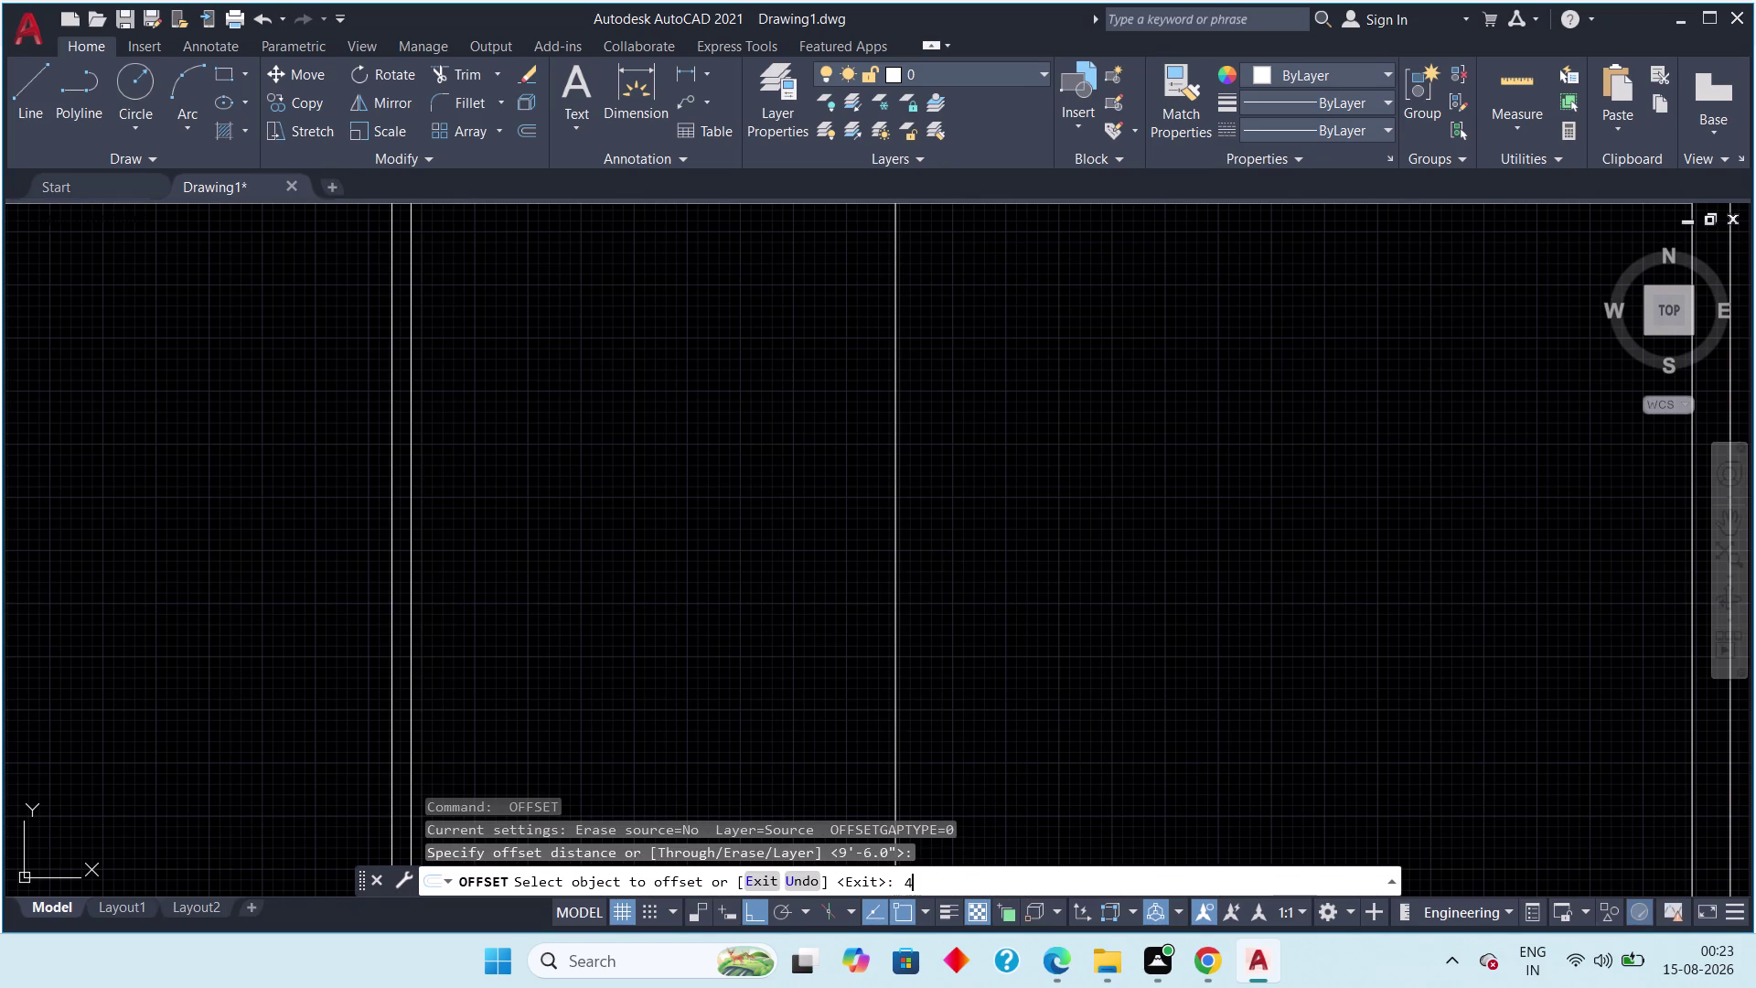
text(5)
key(shift+quotedbl)
key(Return)
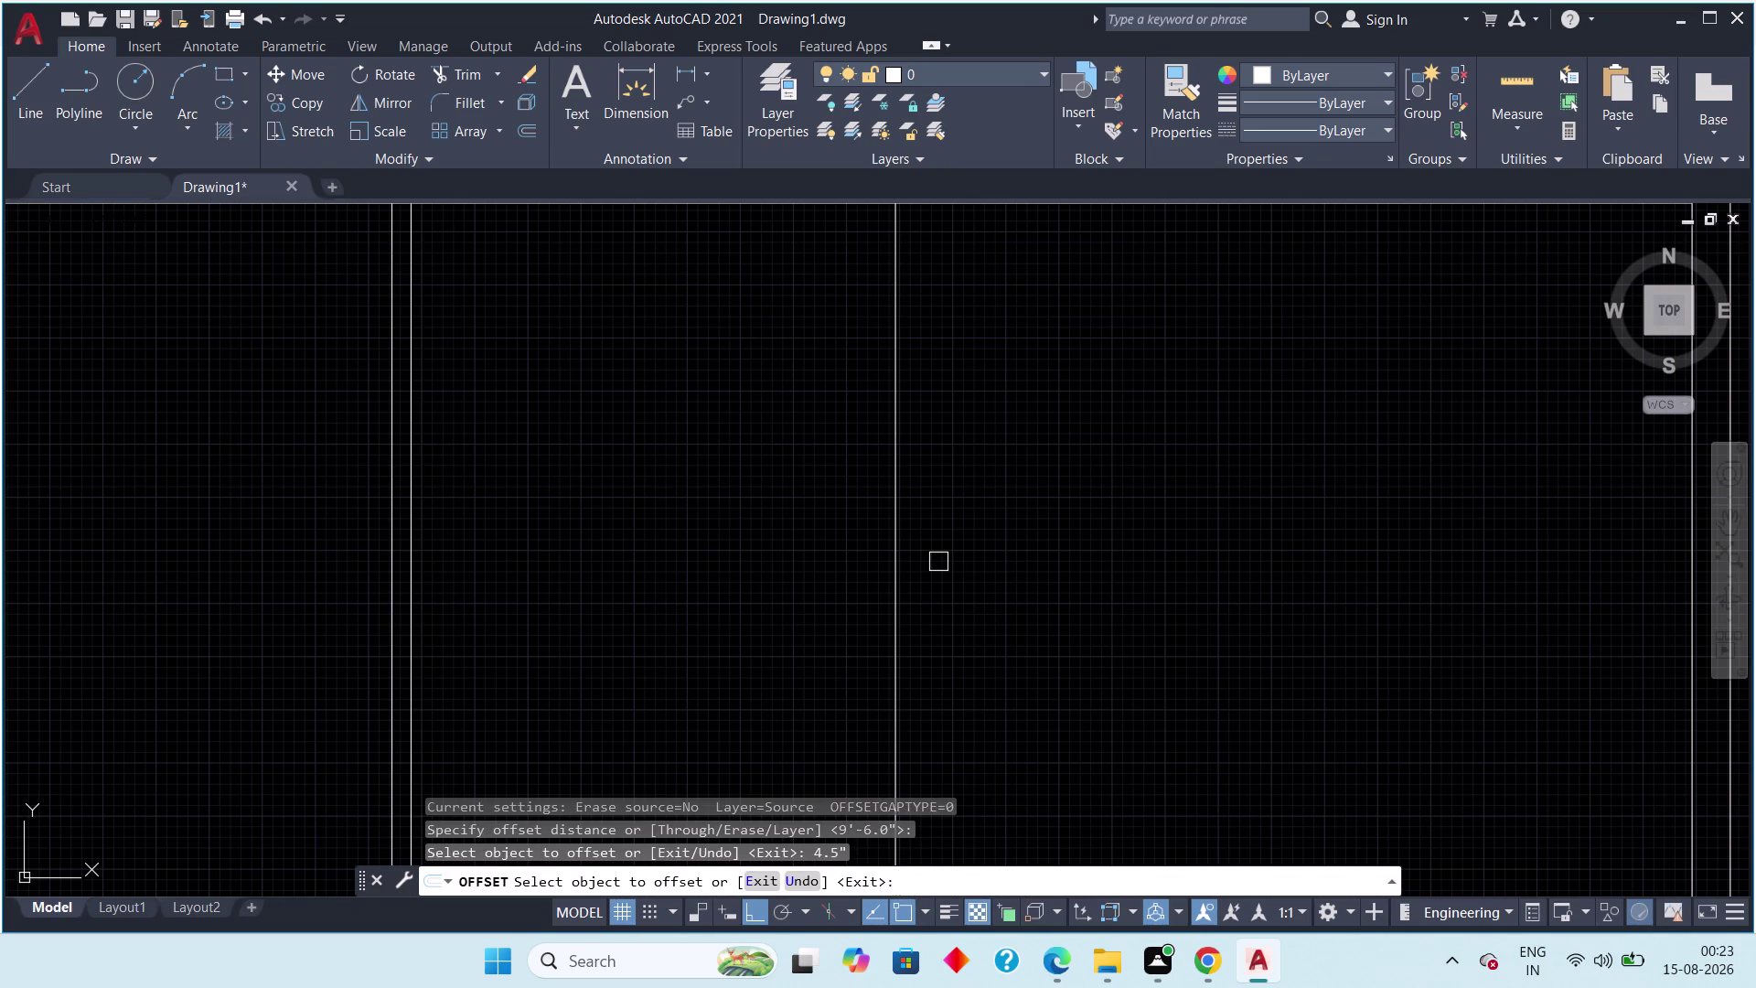
drag(892, 591, 913, 593)
drag(948, 581, 957, 586)
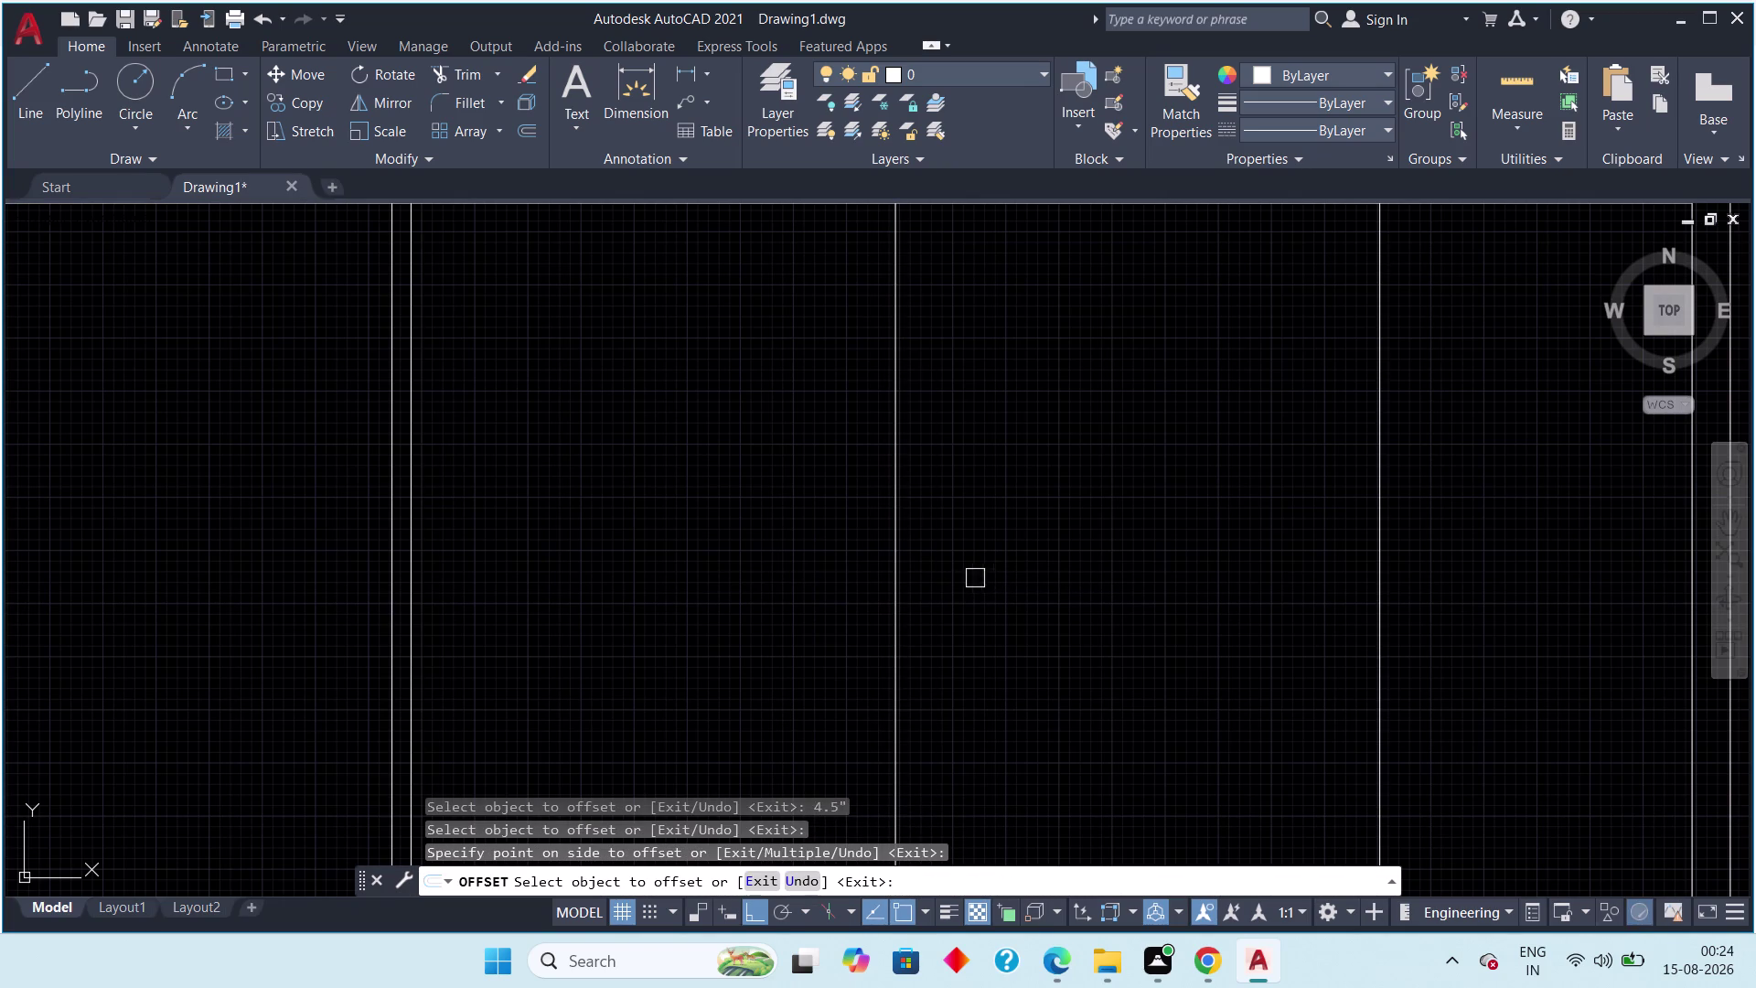
key(Escape)
Erase the two unwanted extra lines.
drag(1479, 513, 1440, 527)
drag(1311, 560, 1294, 590)
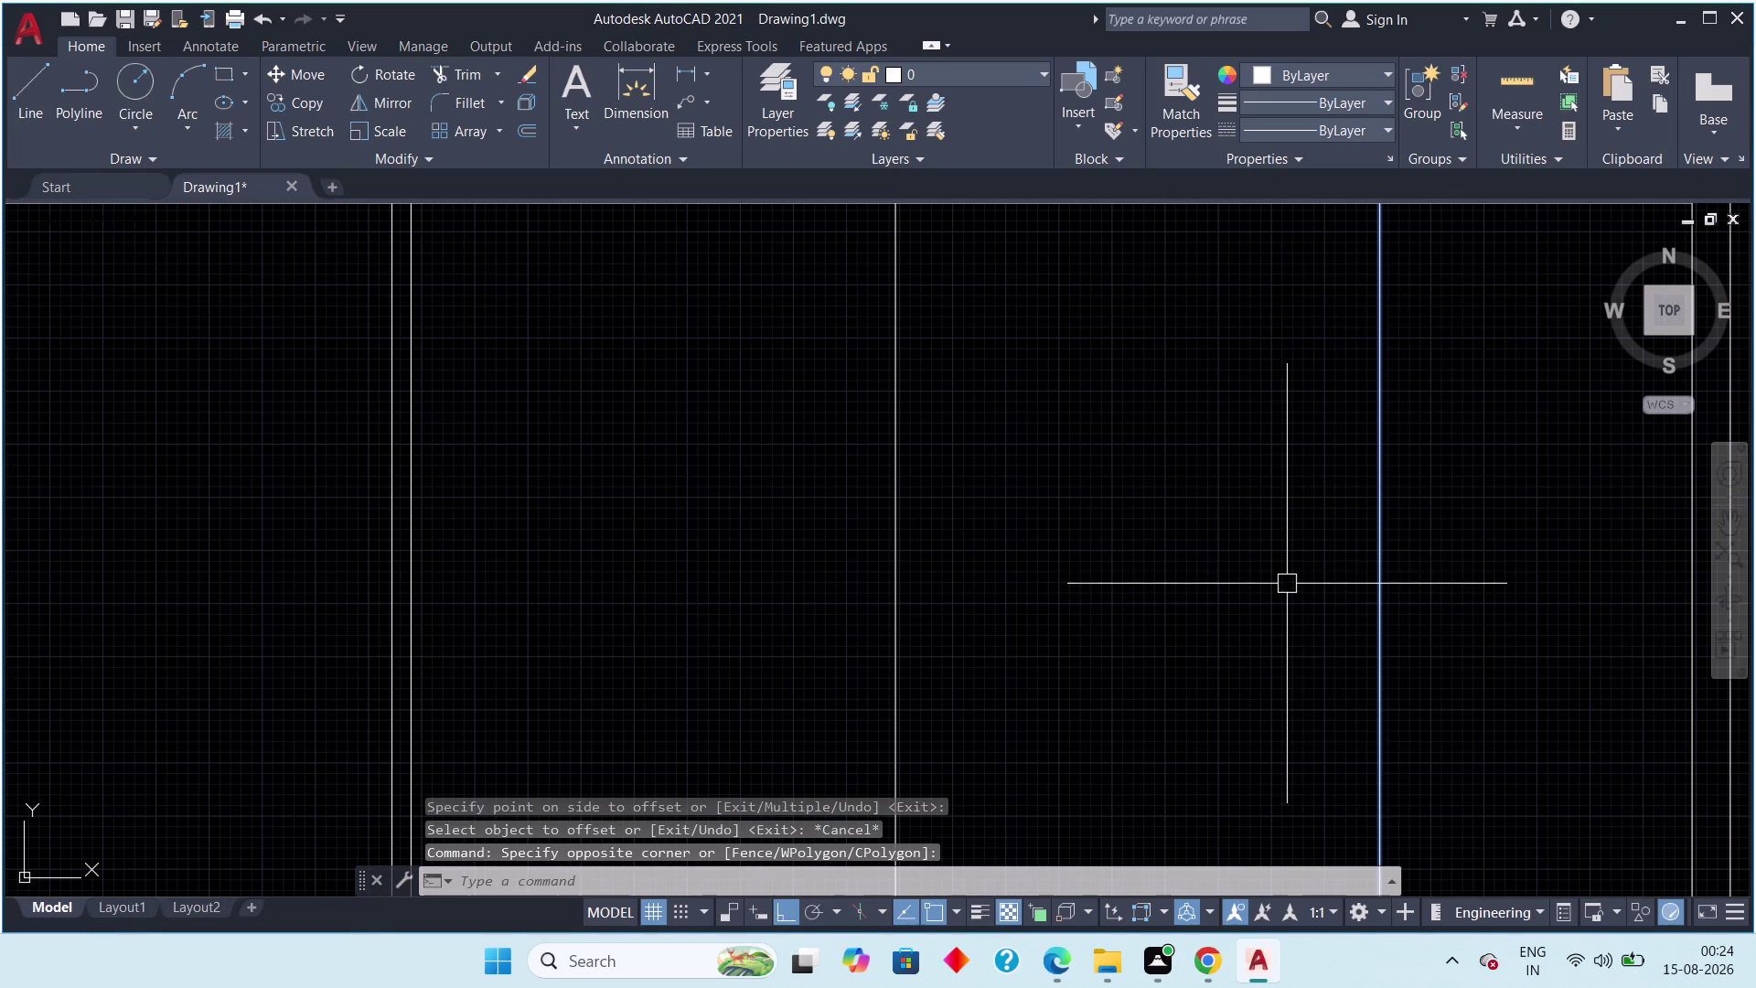
key(Delete)
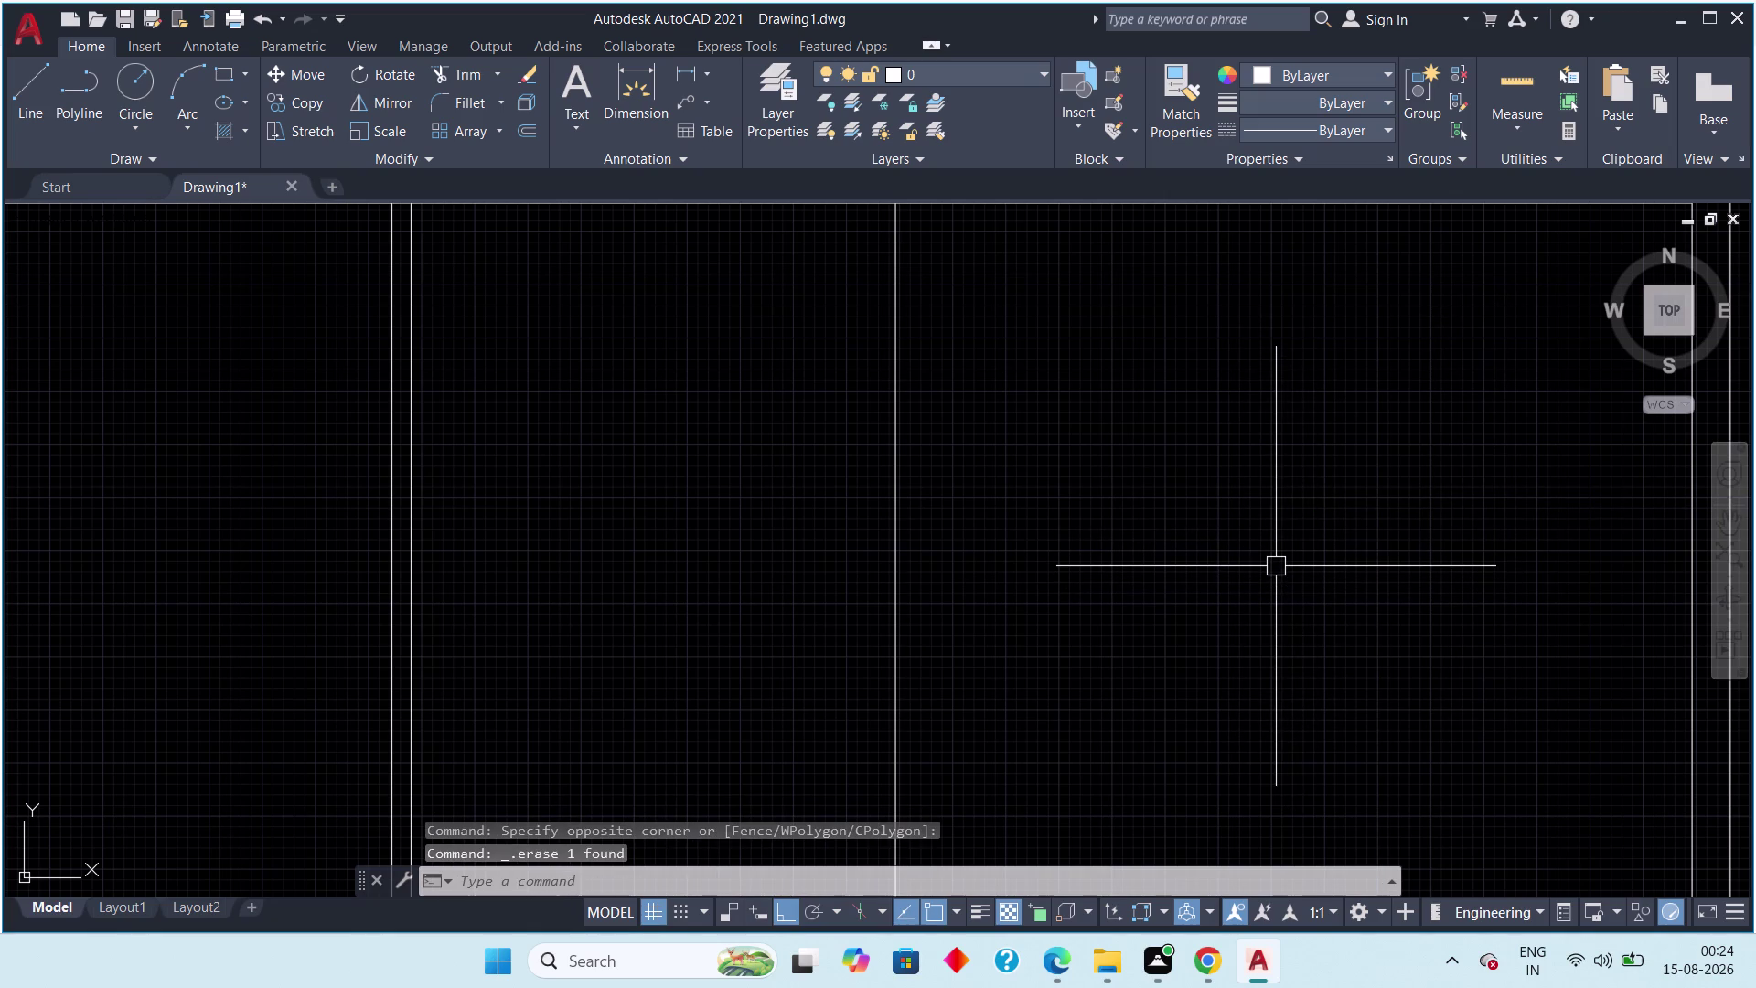
key(space)
key(space)
key(space)
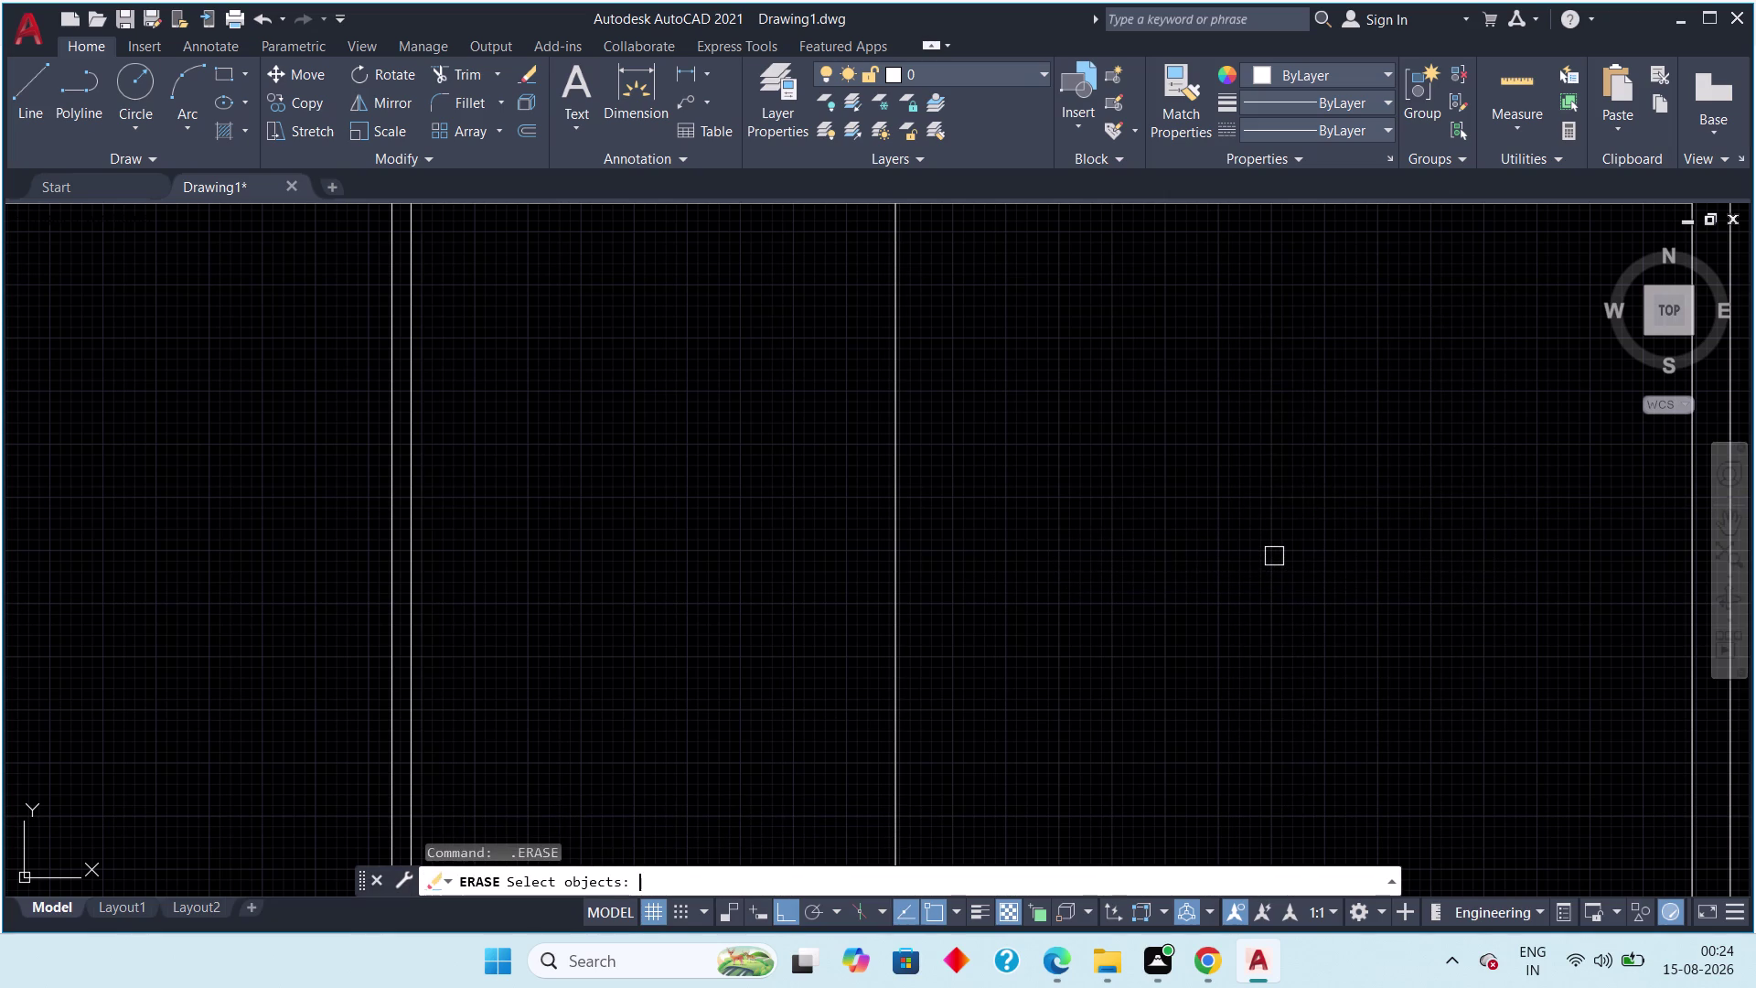
text(4.5)
key(shift+quotedbl)
key(Return)
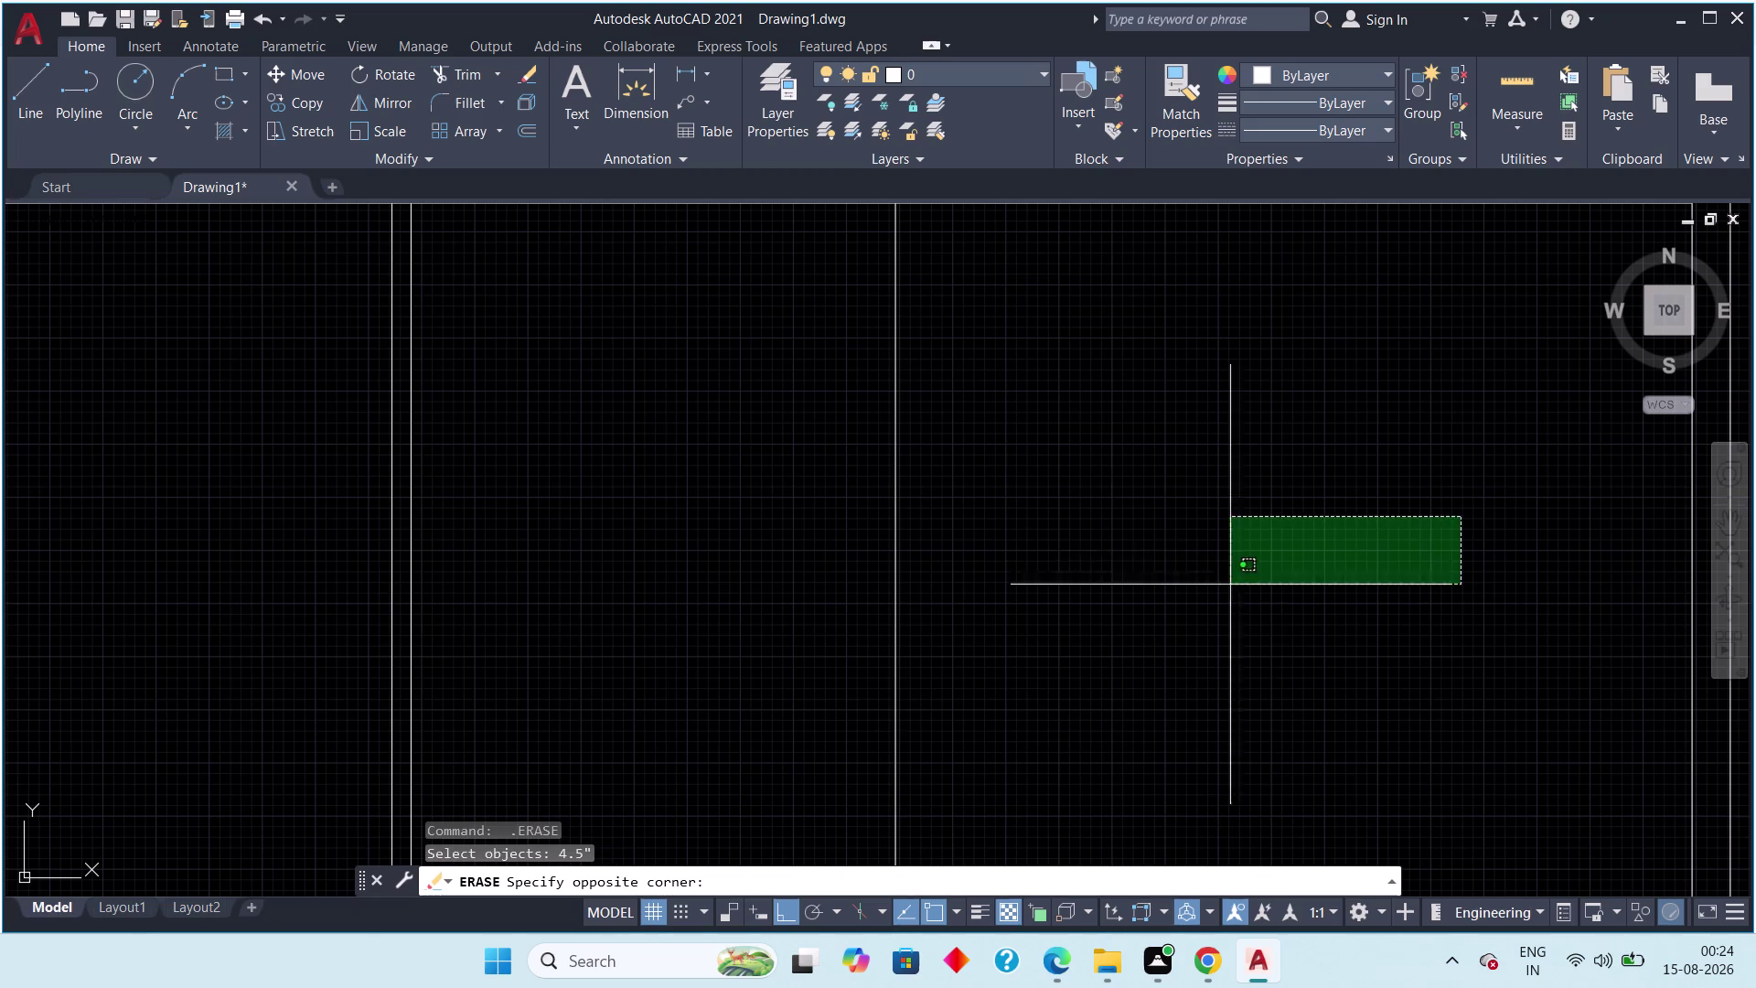
key(Escape)
key(Escape)
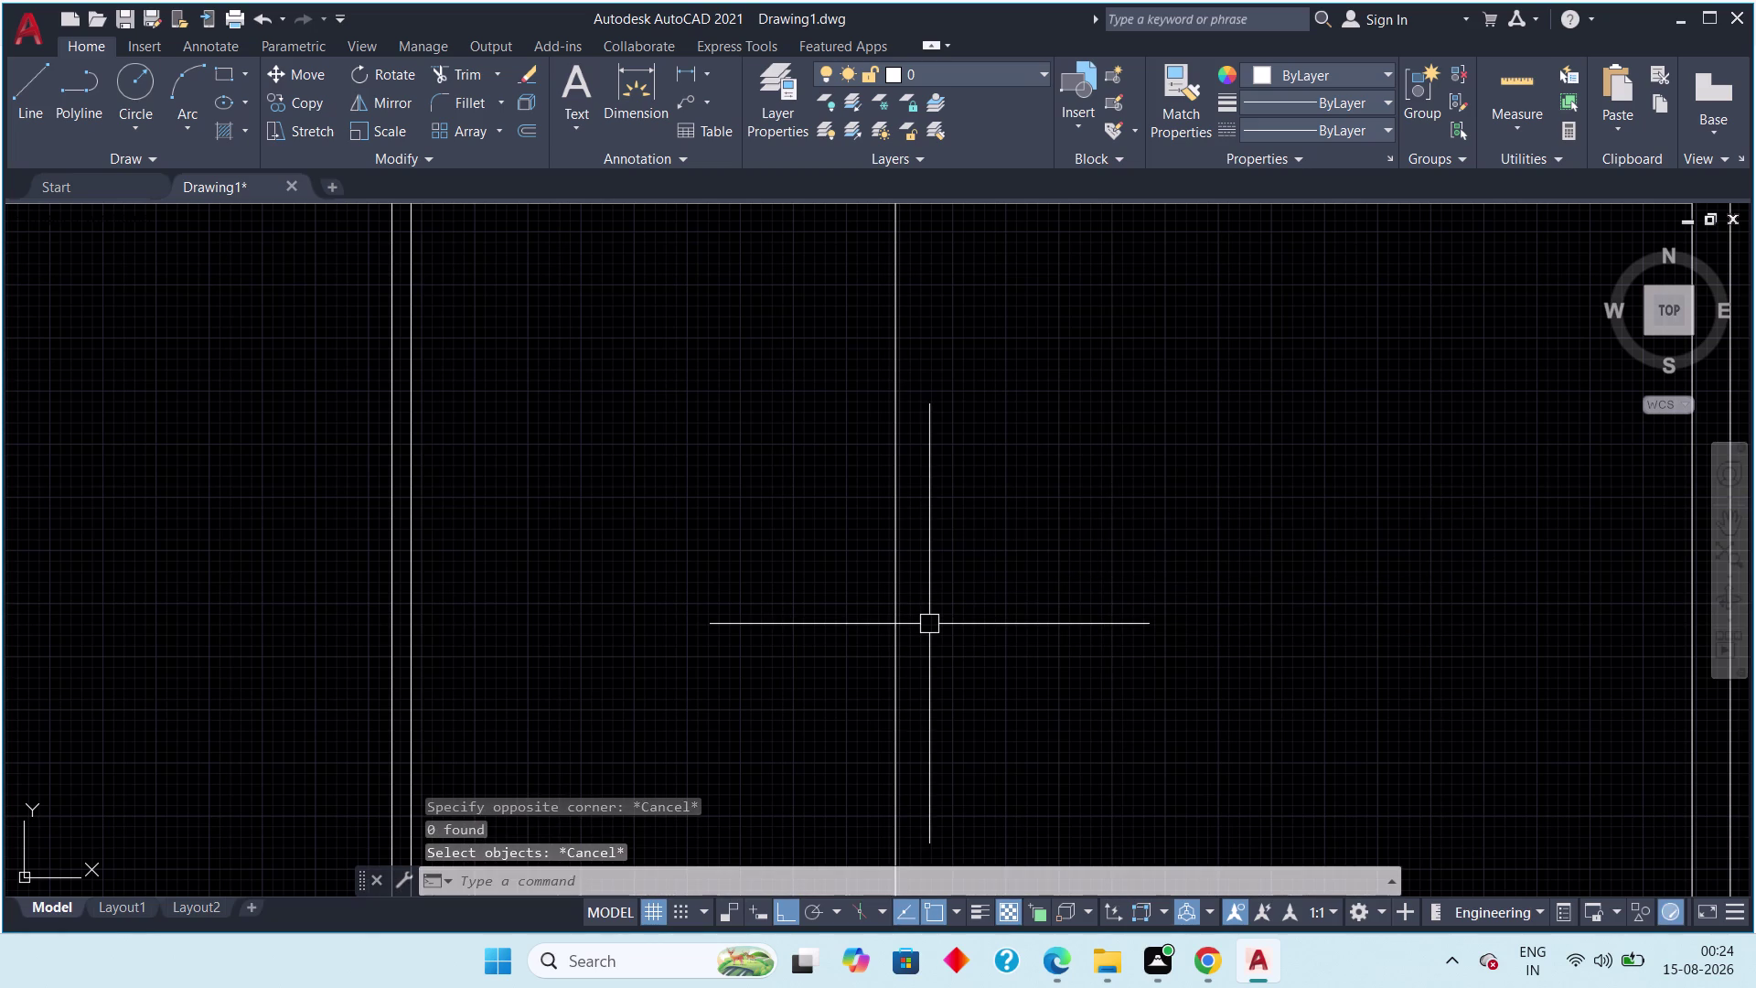
Double the new partition with a parallel line 4.5" away.
text(off 4.)
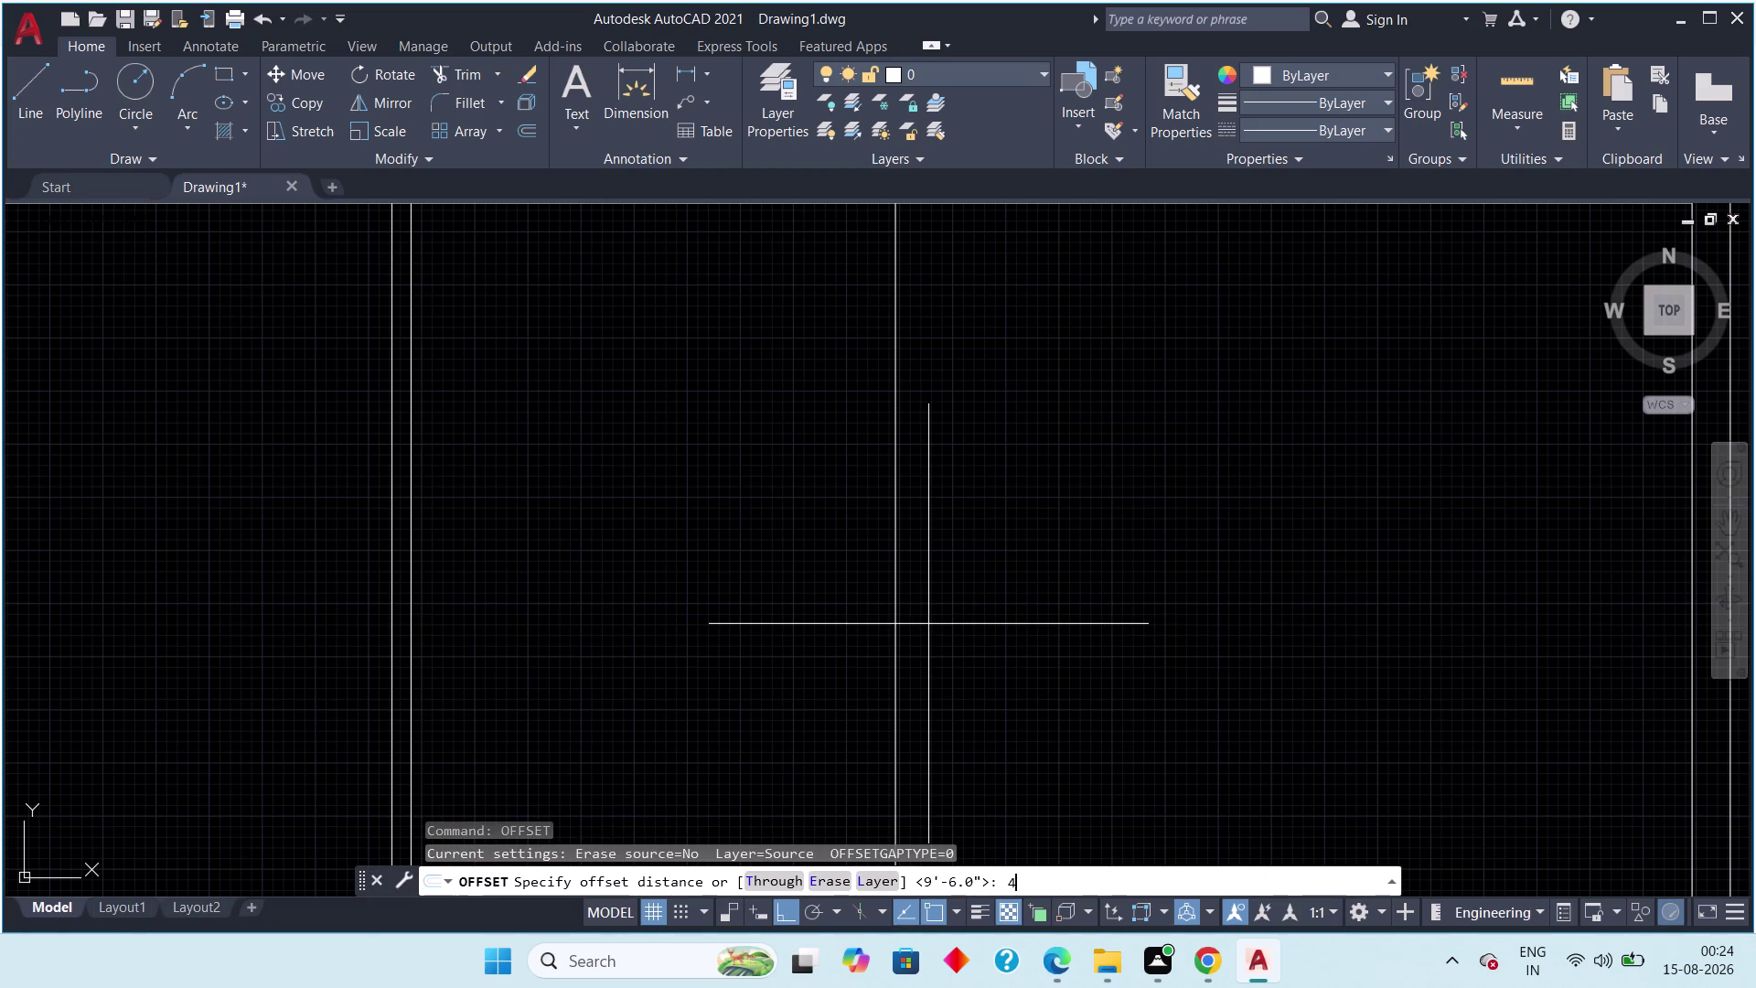
text(5")
key(space)
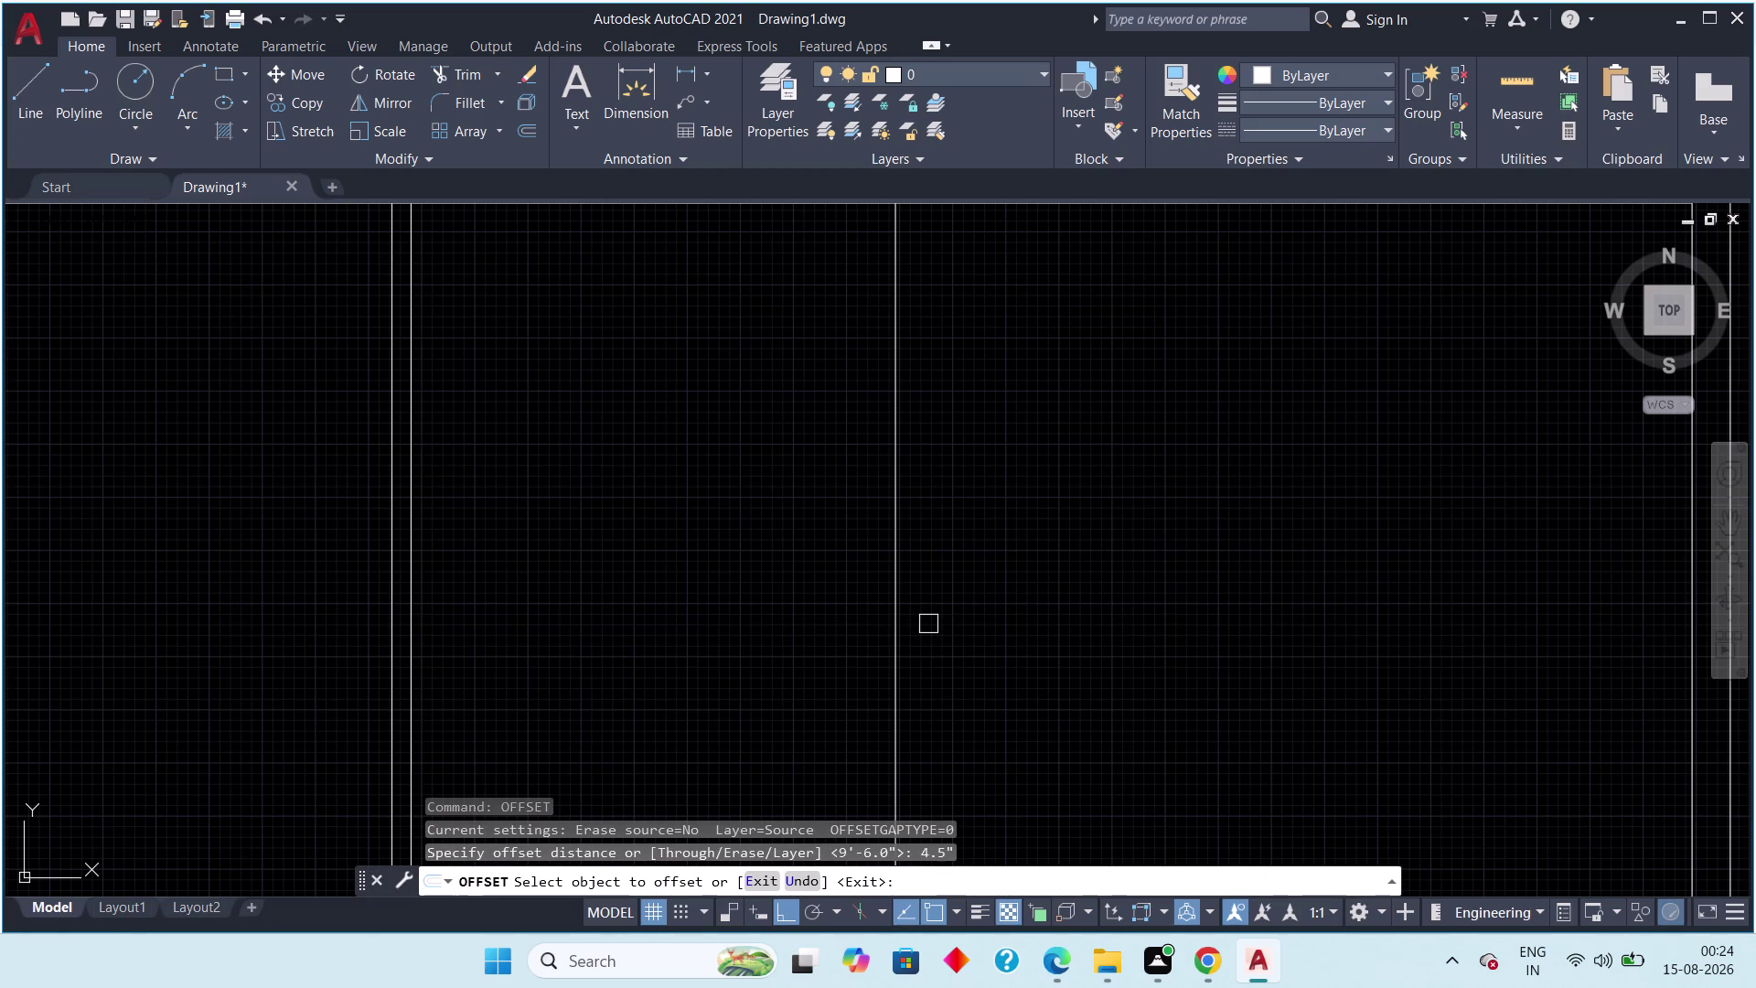
drag(891, 645, 906, 641)
click(960, 630)
key(Escape)
scroll(down, 3)
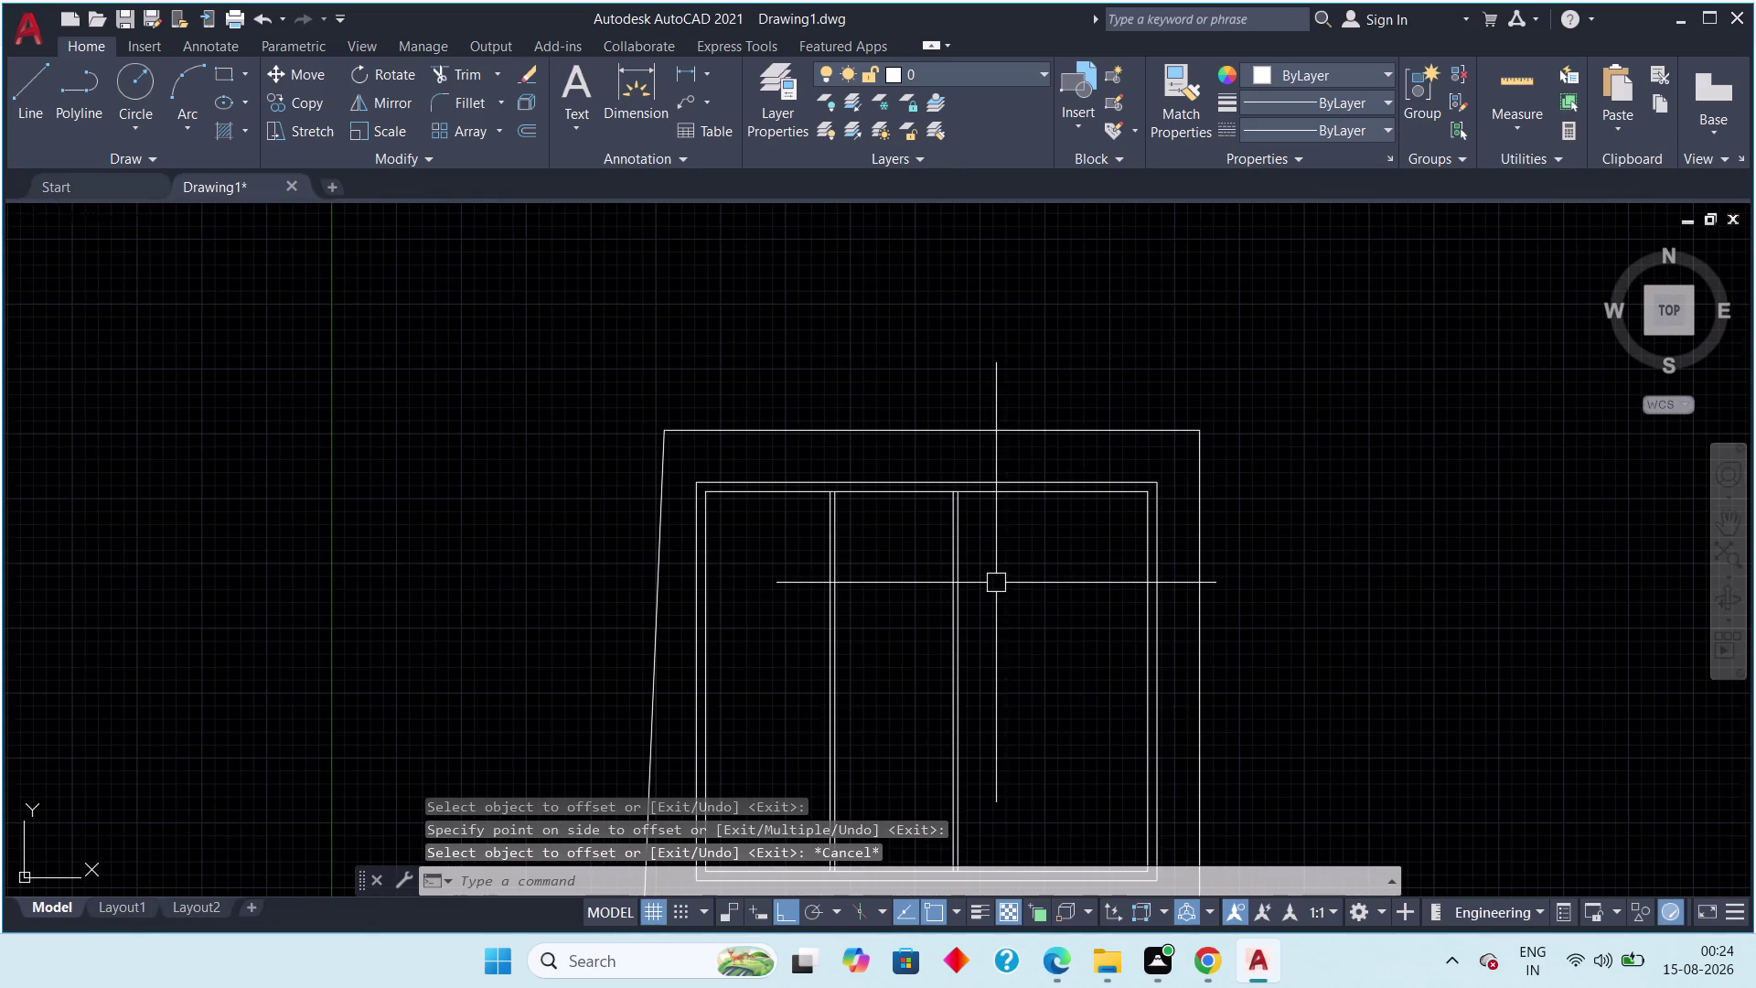
middle_drag(916, 617, 904, 548)
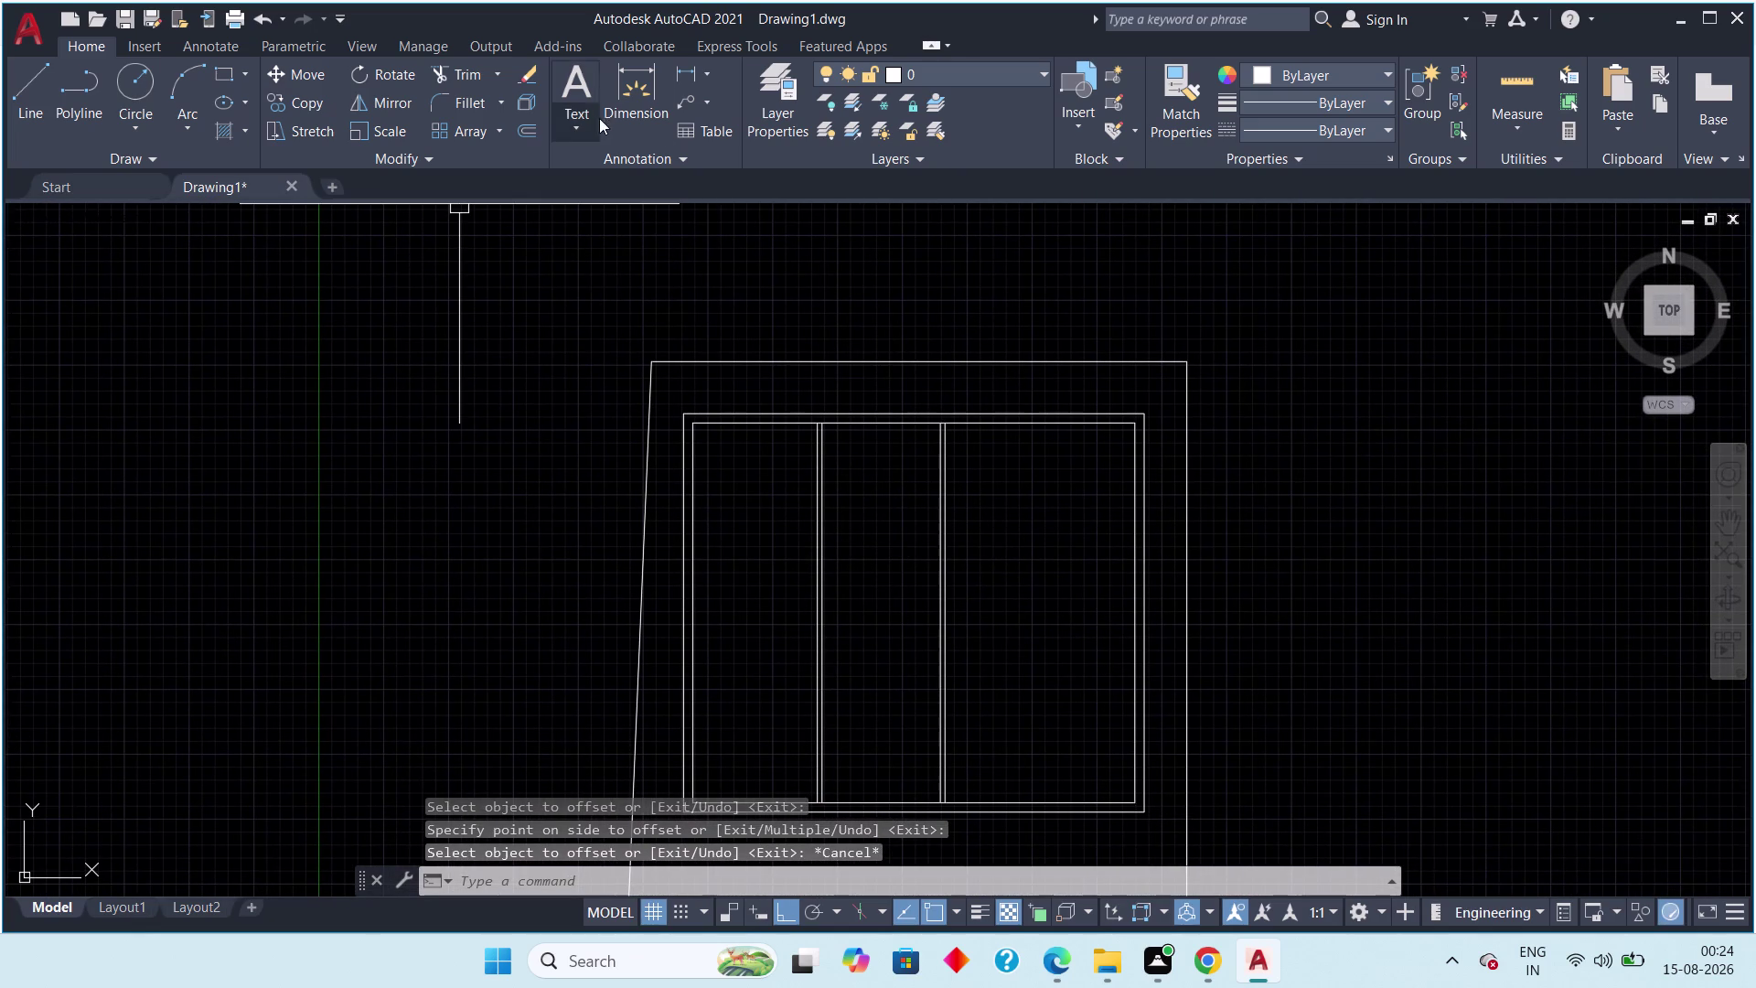
Add a 15'-3" linear dimension above the right room.
click(688, 67)
scroll(up, 3)
scroll(down, 3)
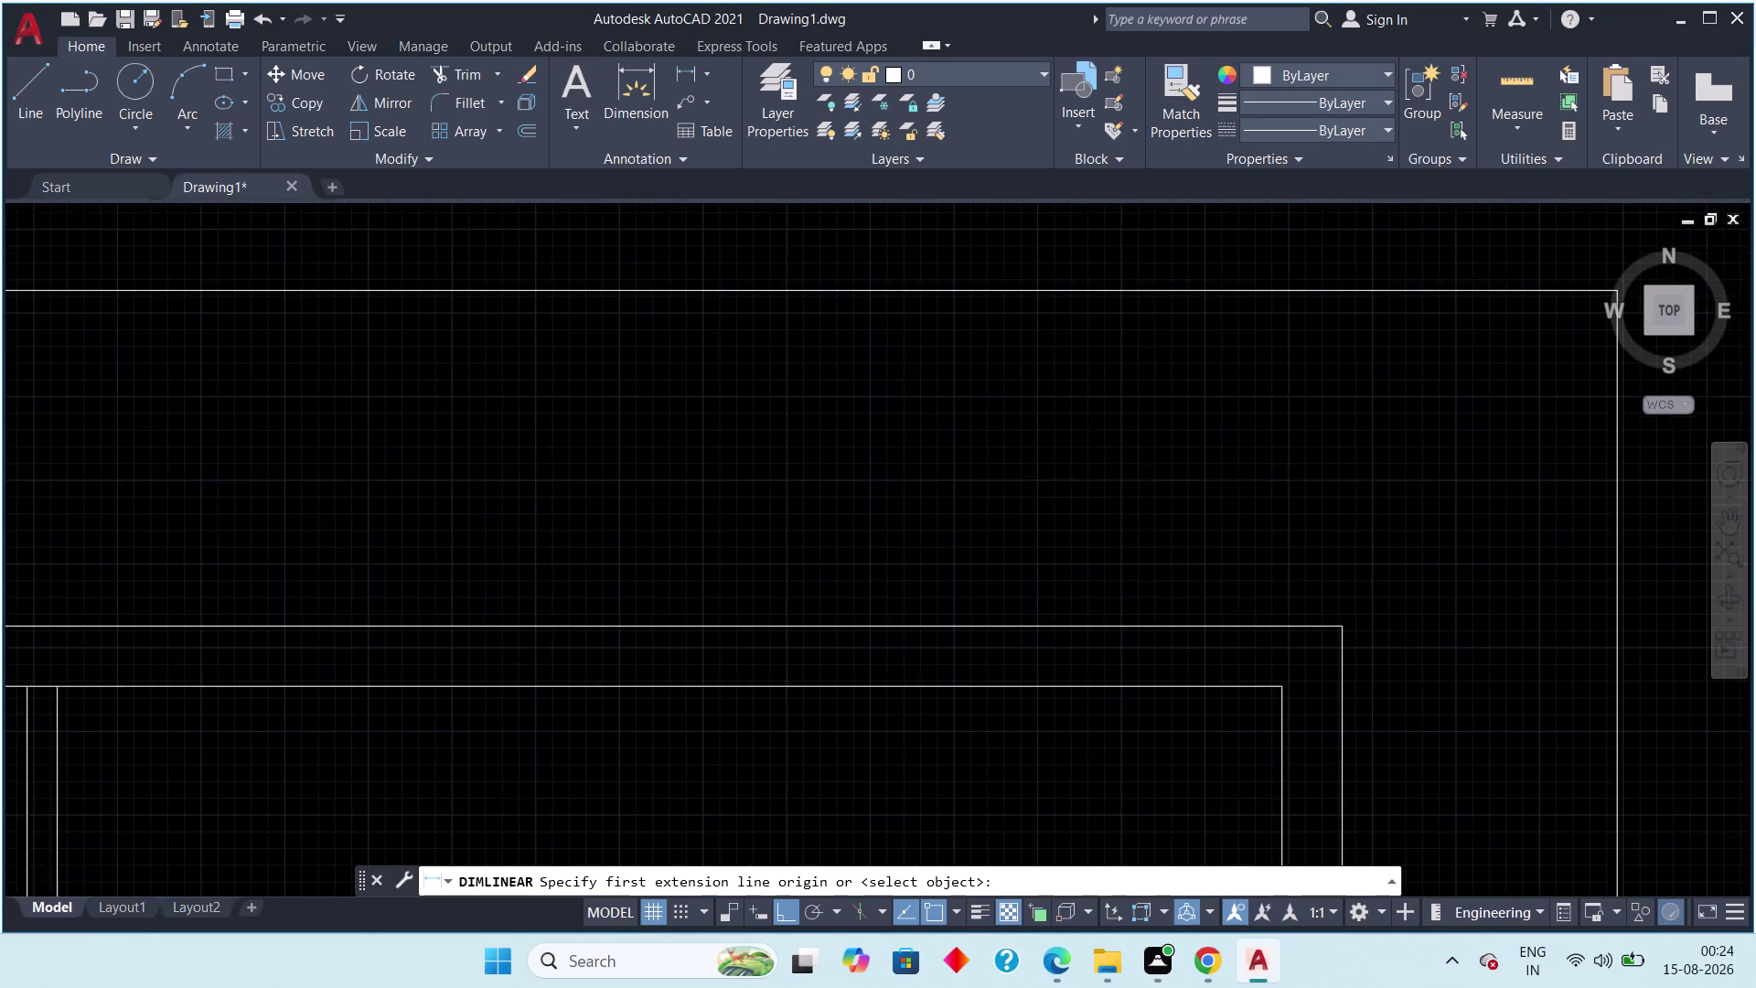
scroll(down, 3)
click(1201, 566)
scroll(up, 3)
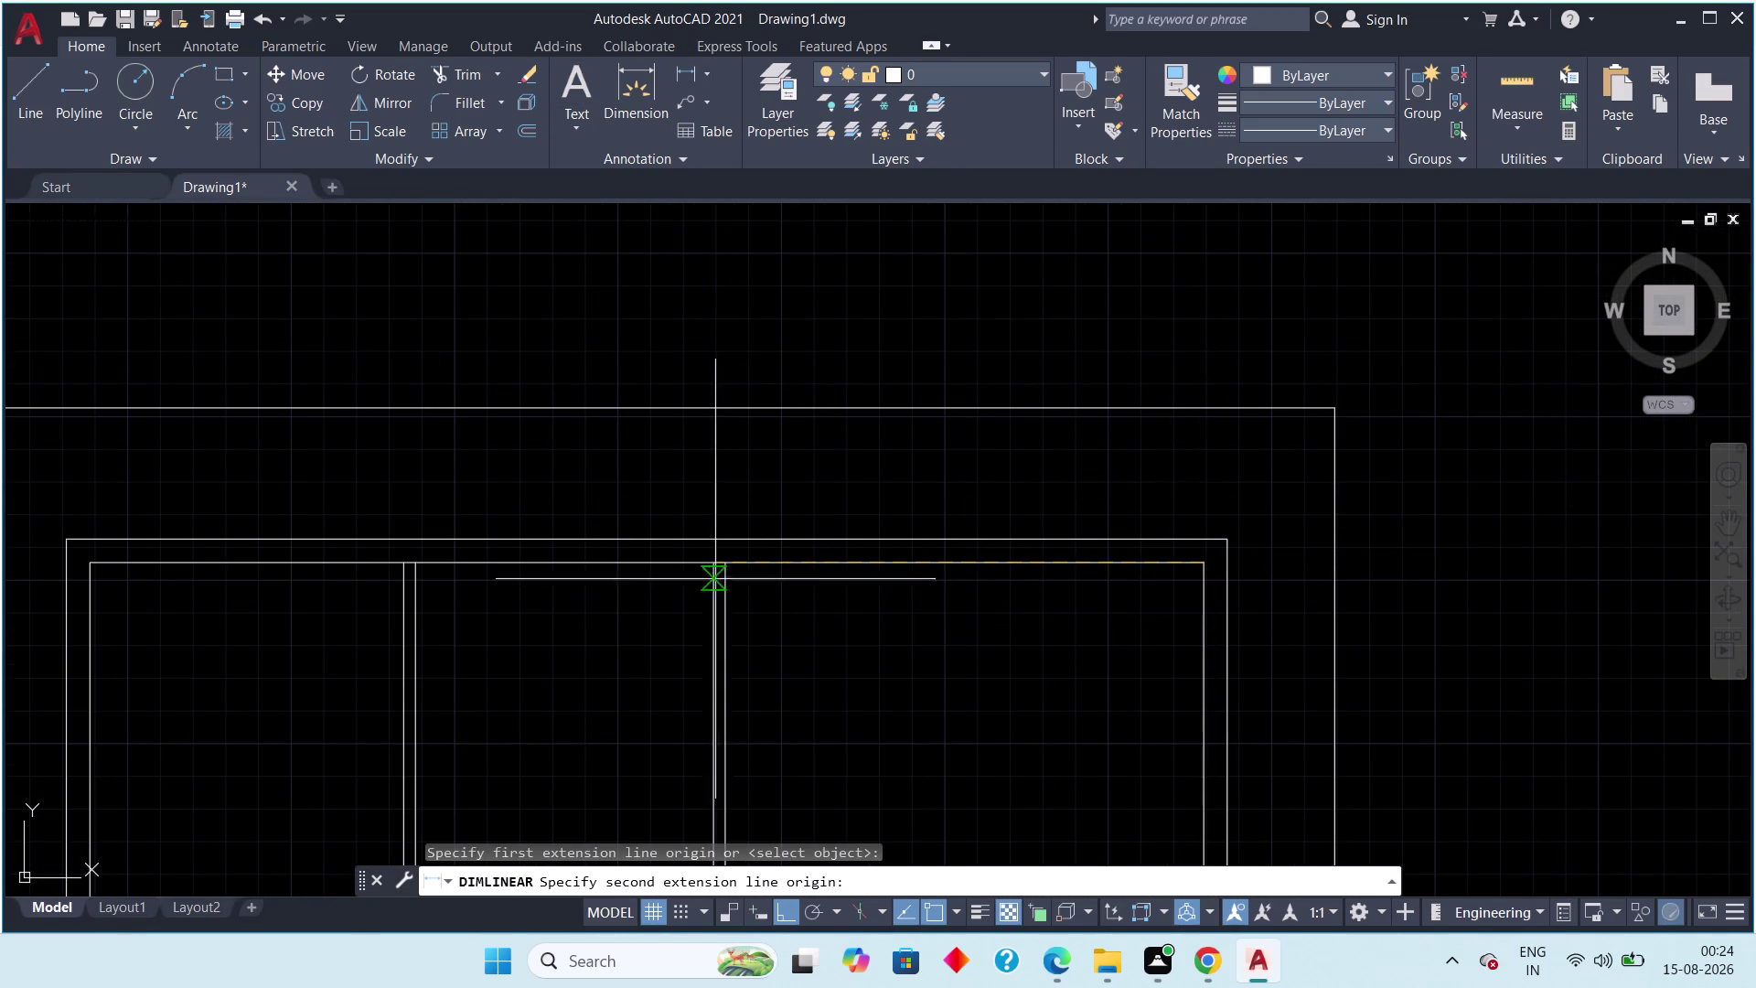
scroll(up, 3)
click(745, 527)
scroll(down, 3)
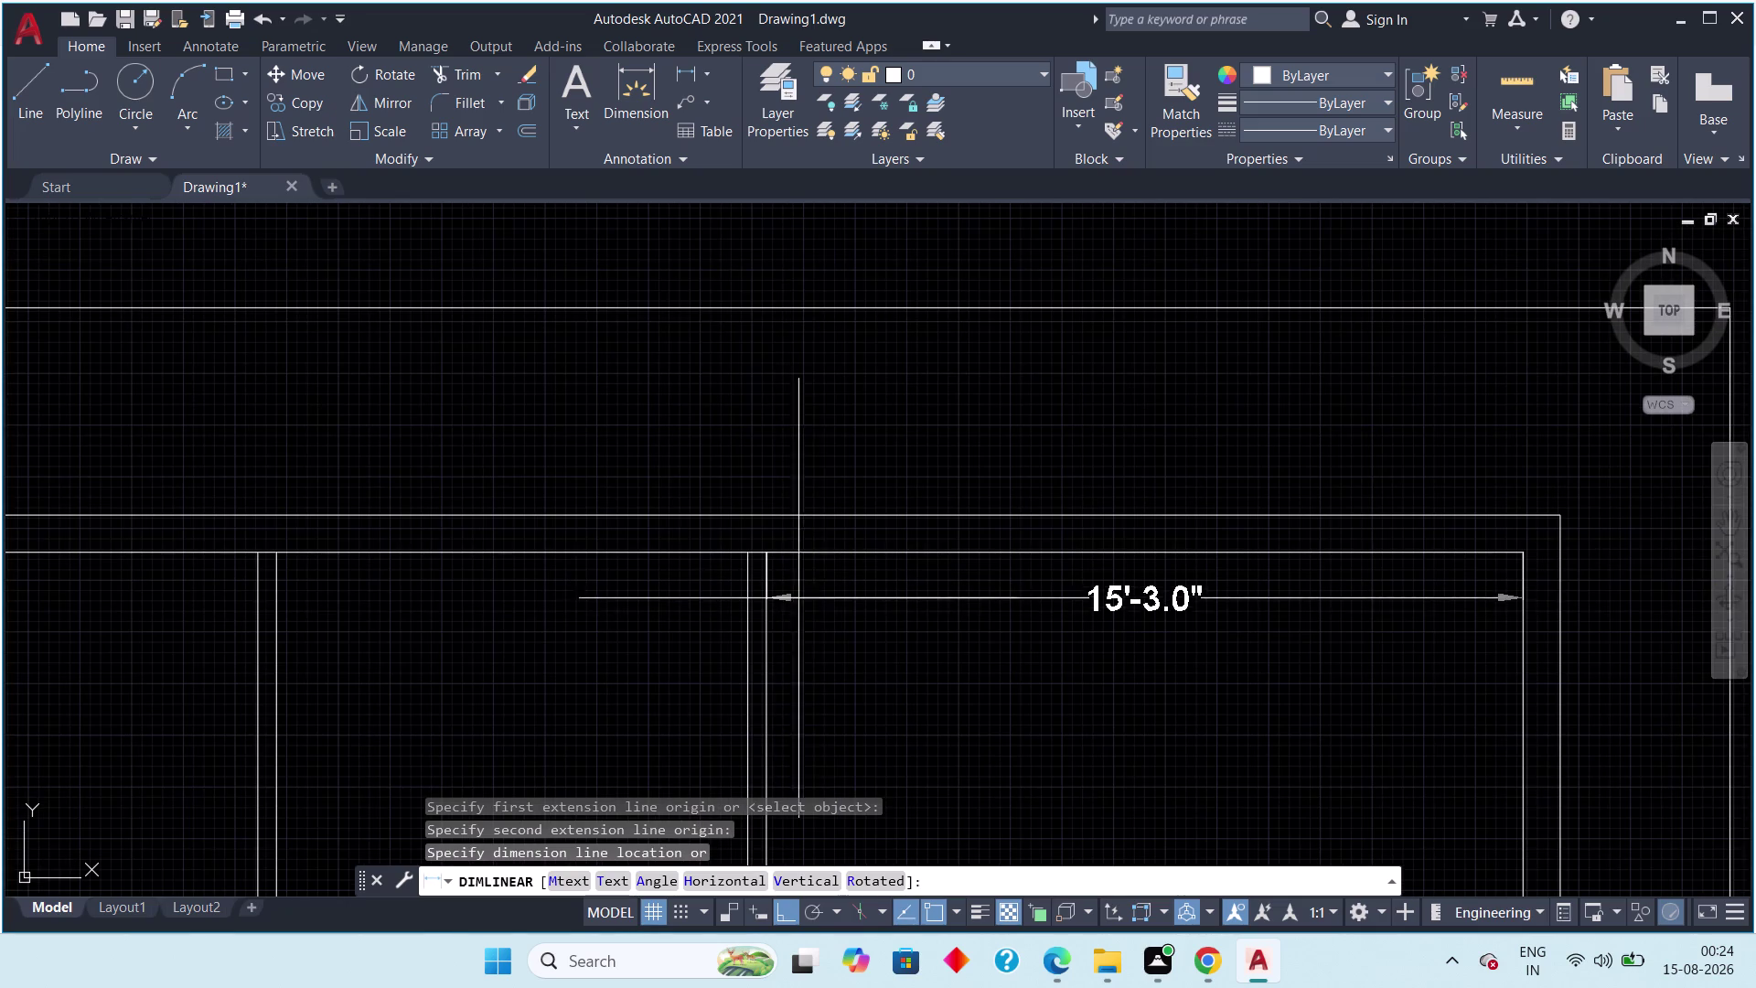
click(833, 639)
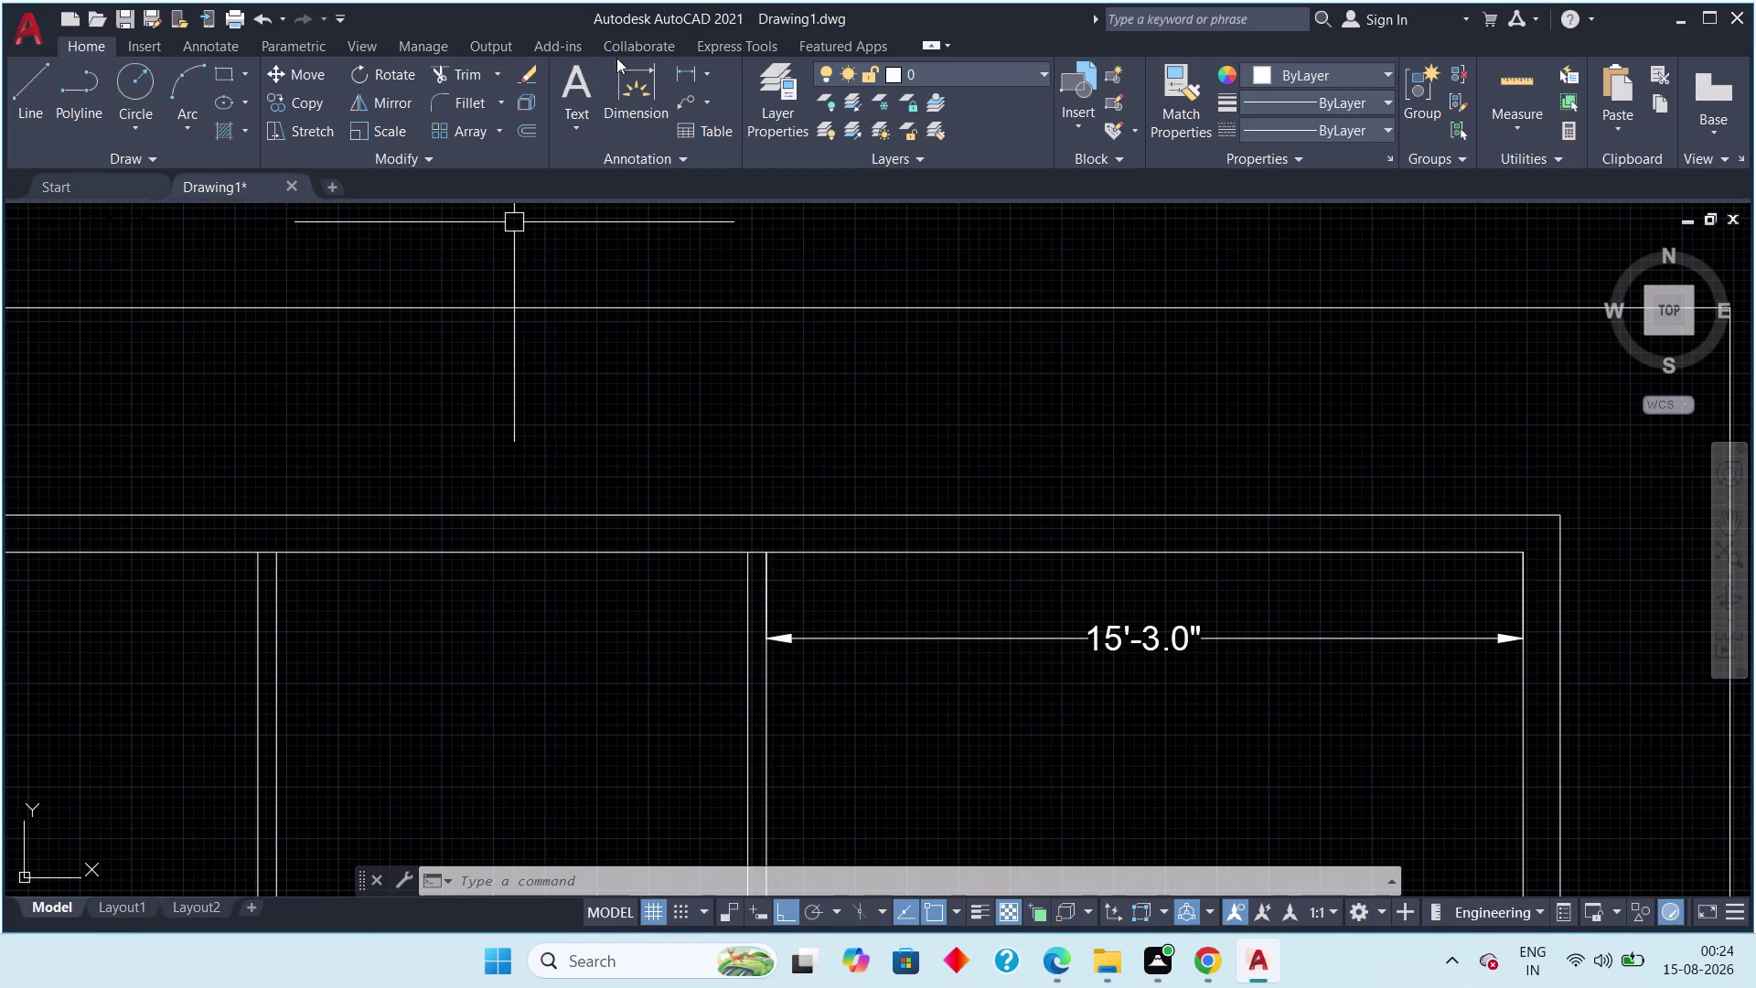
Add a 9'-6" linear dimension across the middle room.
click(673, 76)
scroll(up, 3)
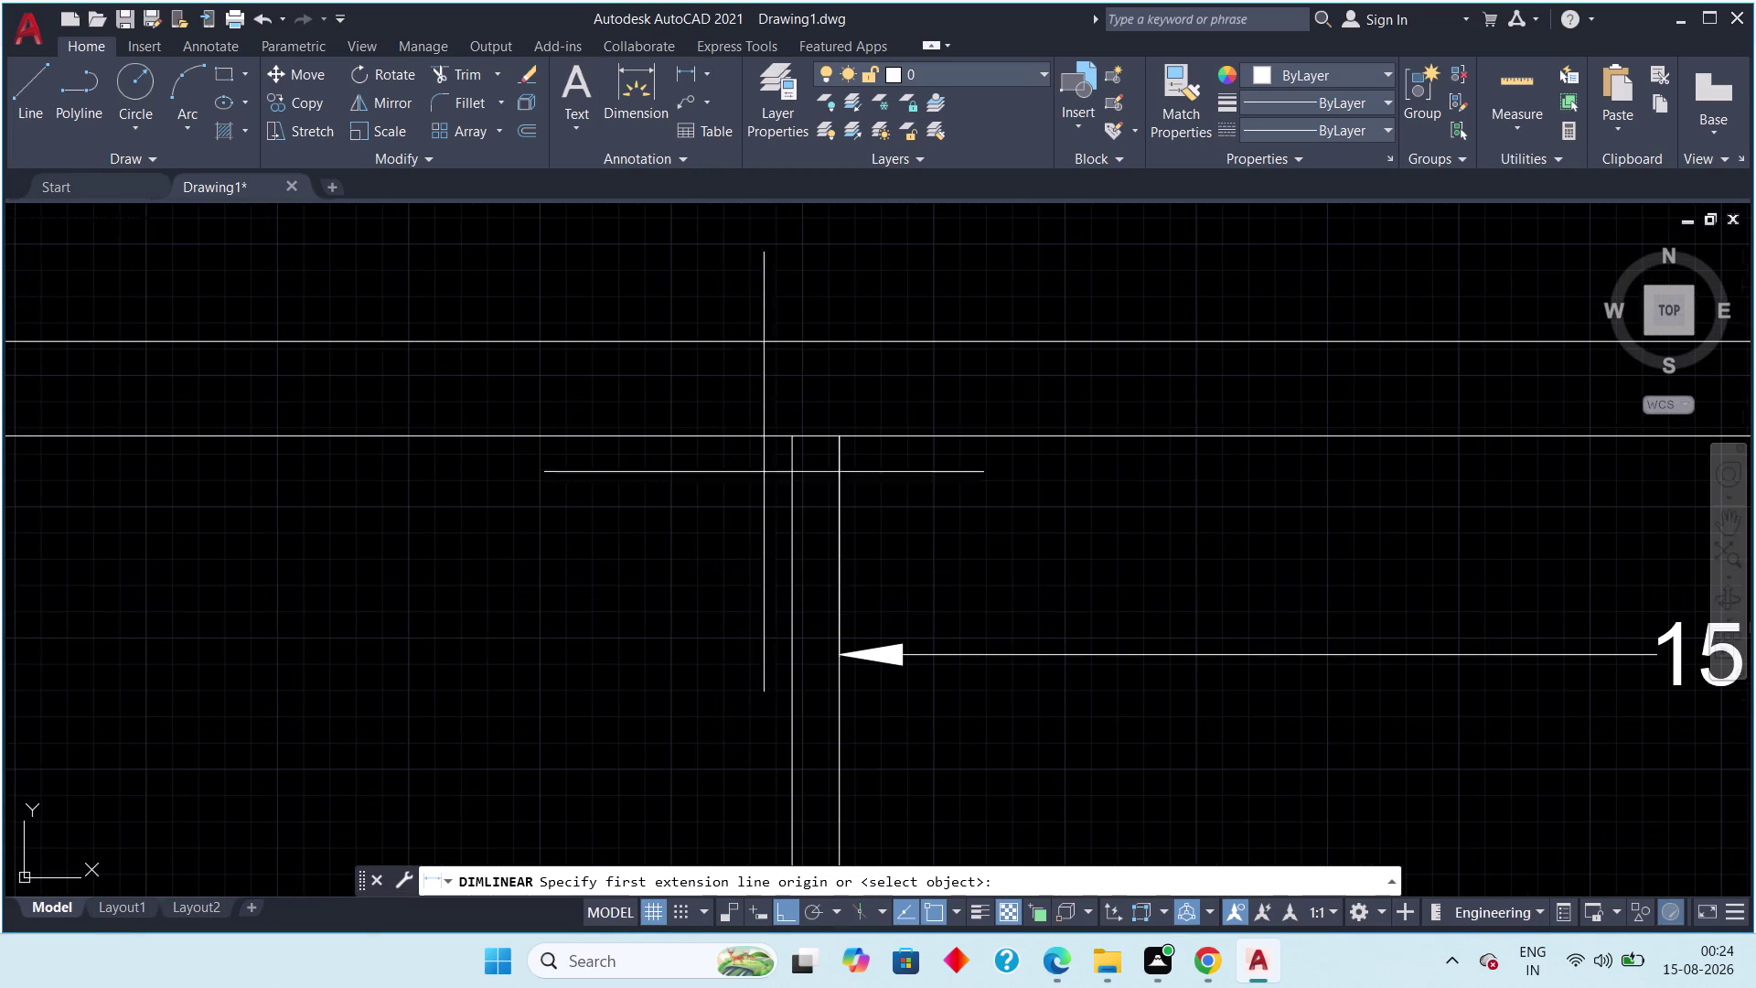
click(789, 439)
scroll(down, 3)
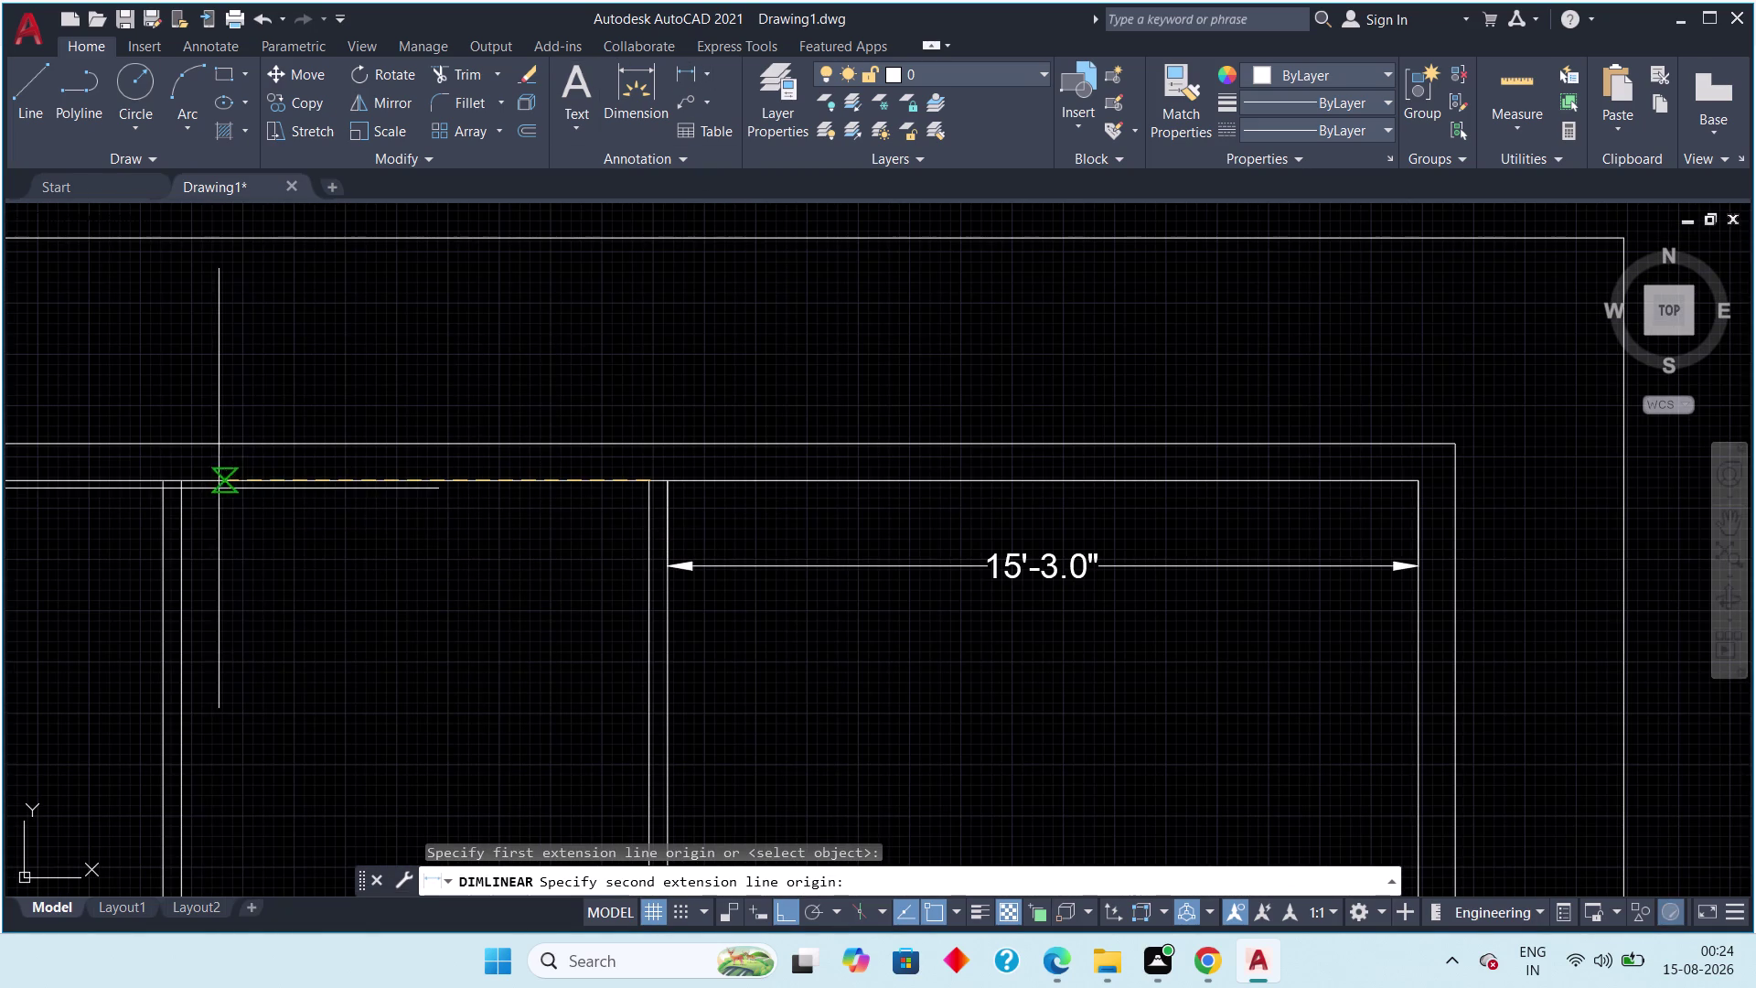
click(187, 485)
click(220, 591)
scroll(down, 3)
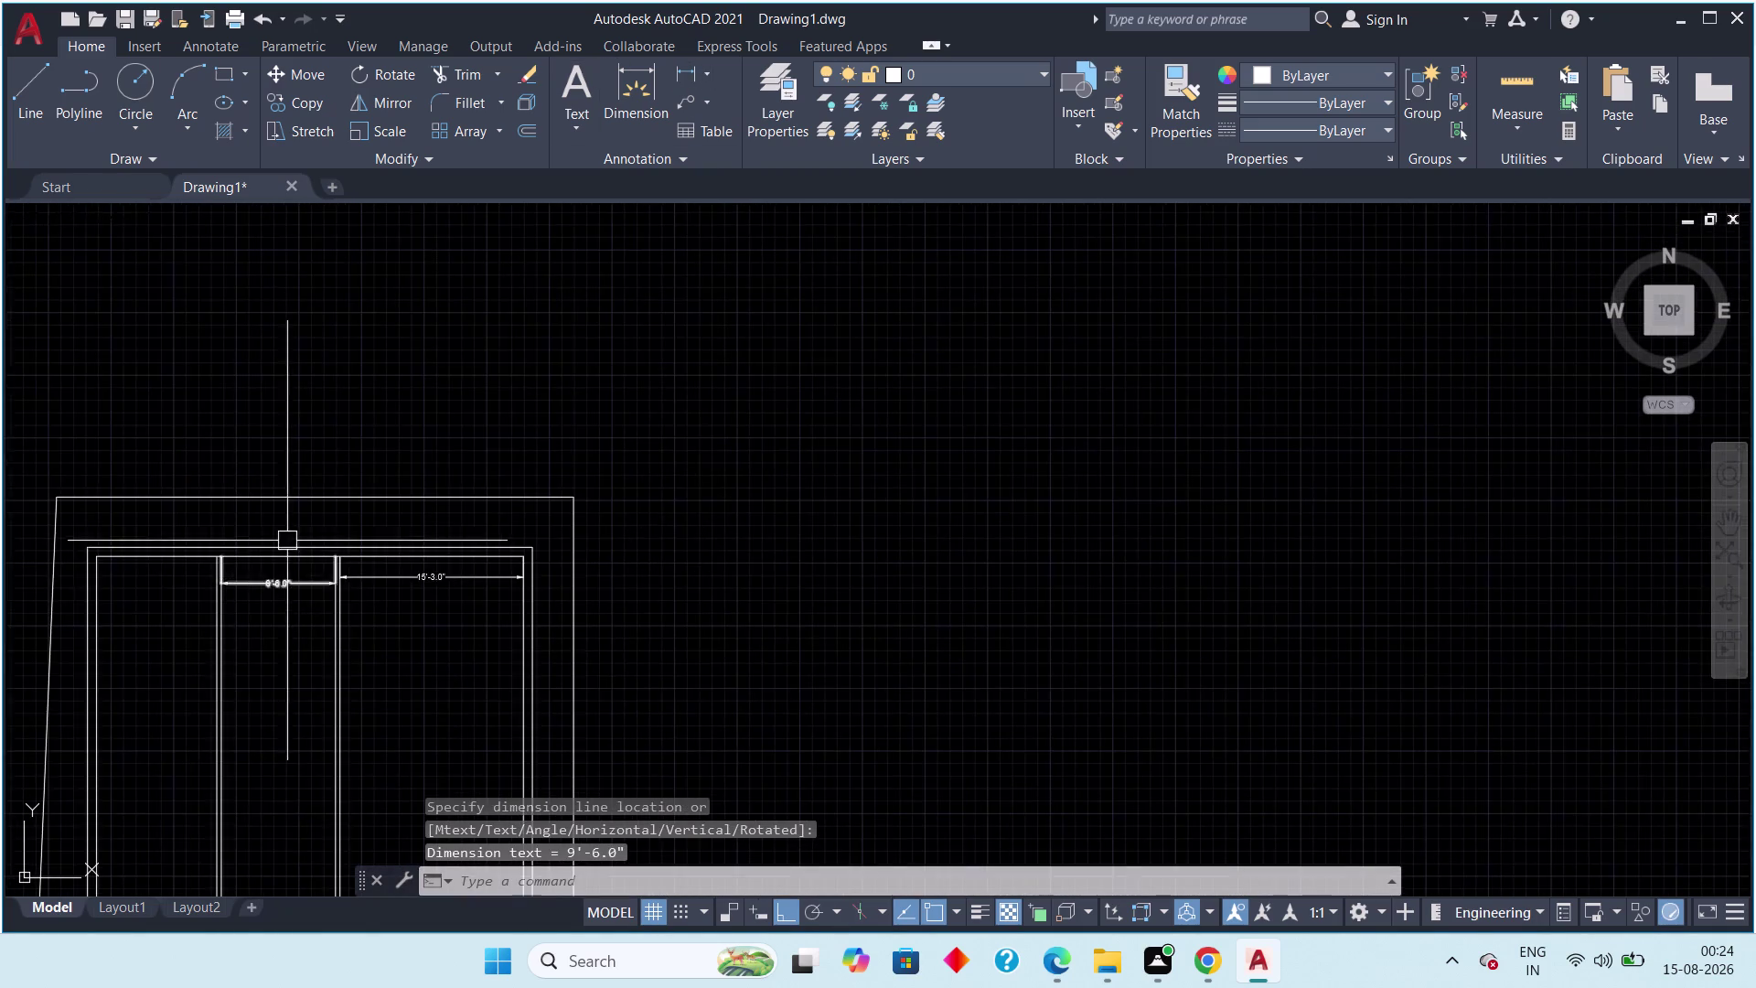
middle_drag(287, 540, 513, 544)
scroll(up, 3)
scroll(up, 3)
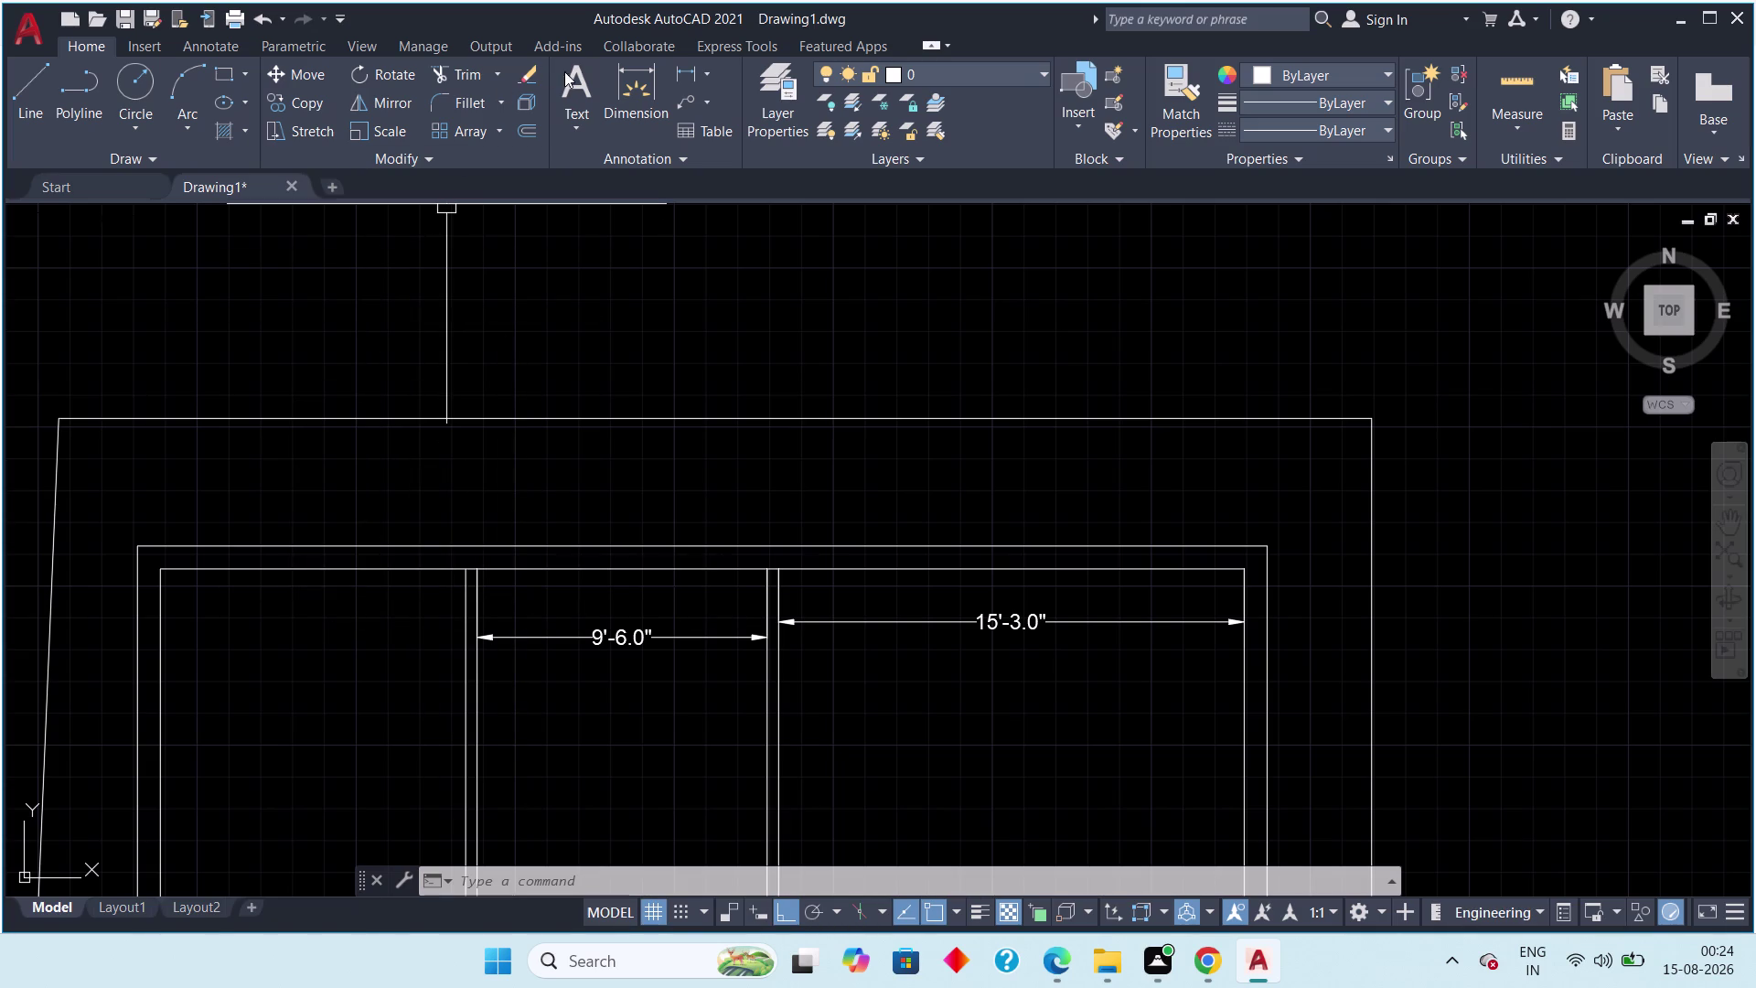
Add a 10' linear dimension across the left room.
click(689, 67)
scroll(up, 3)
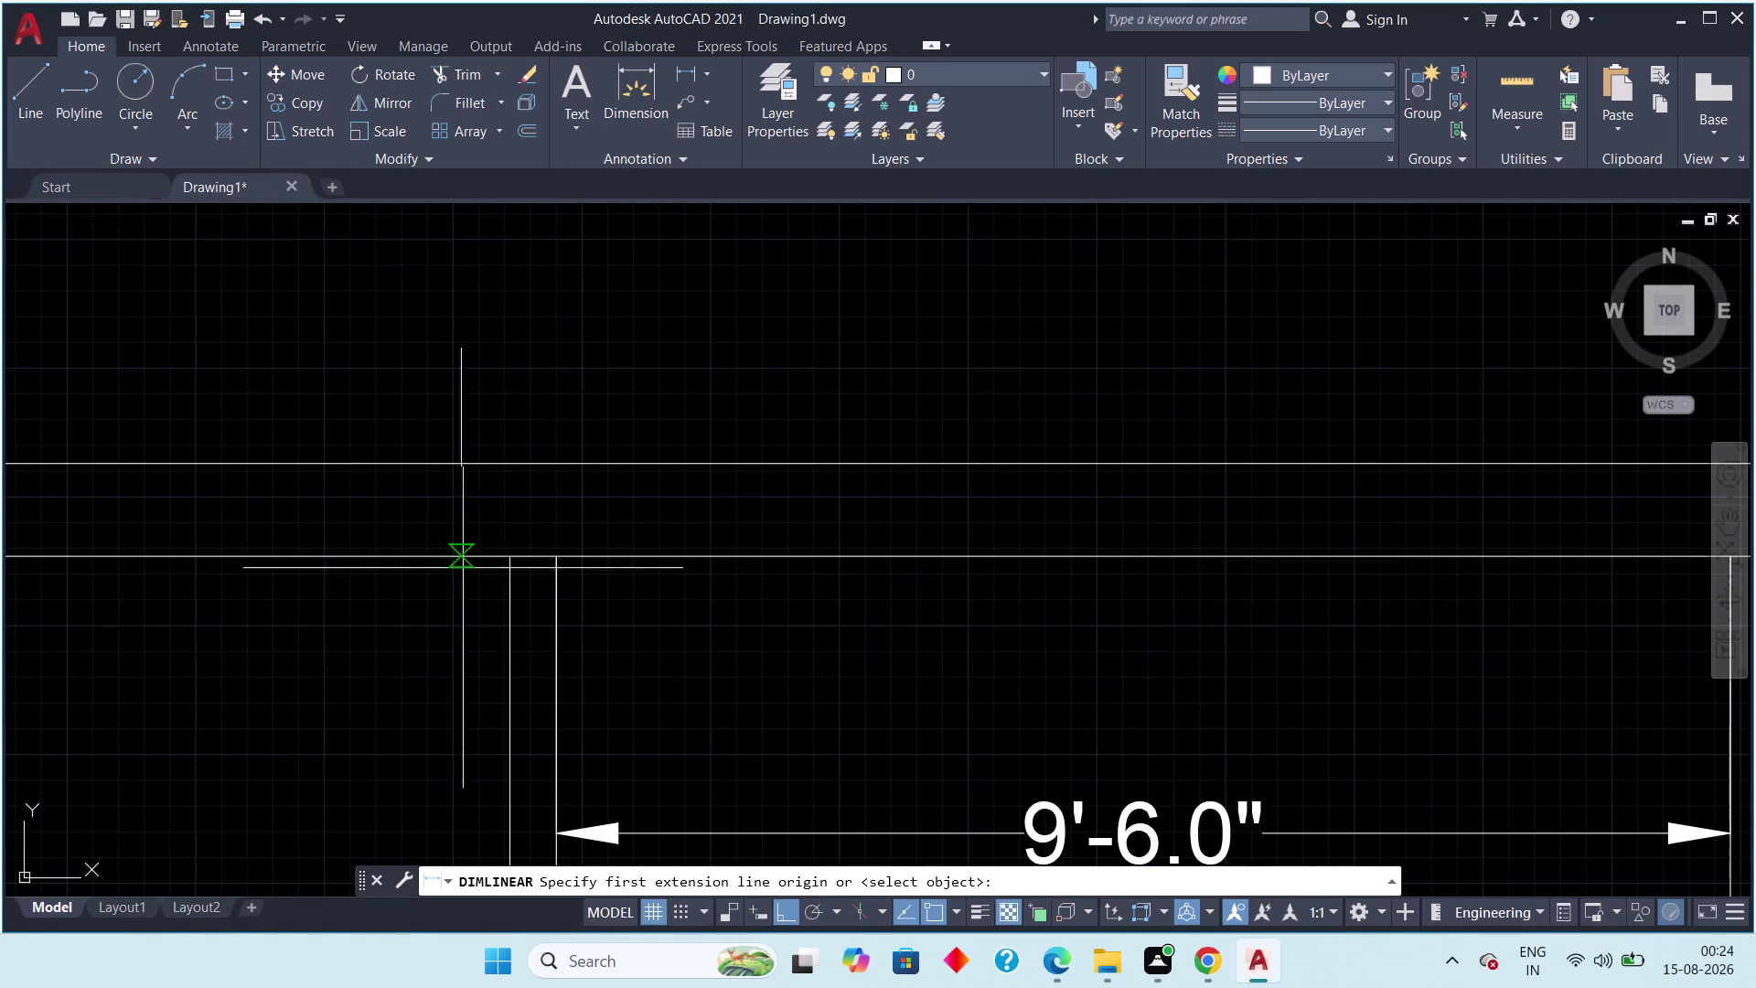
click(506, 556)
scroll(down, 3)
middle_drag(367, 616, 595, 553)
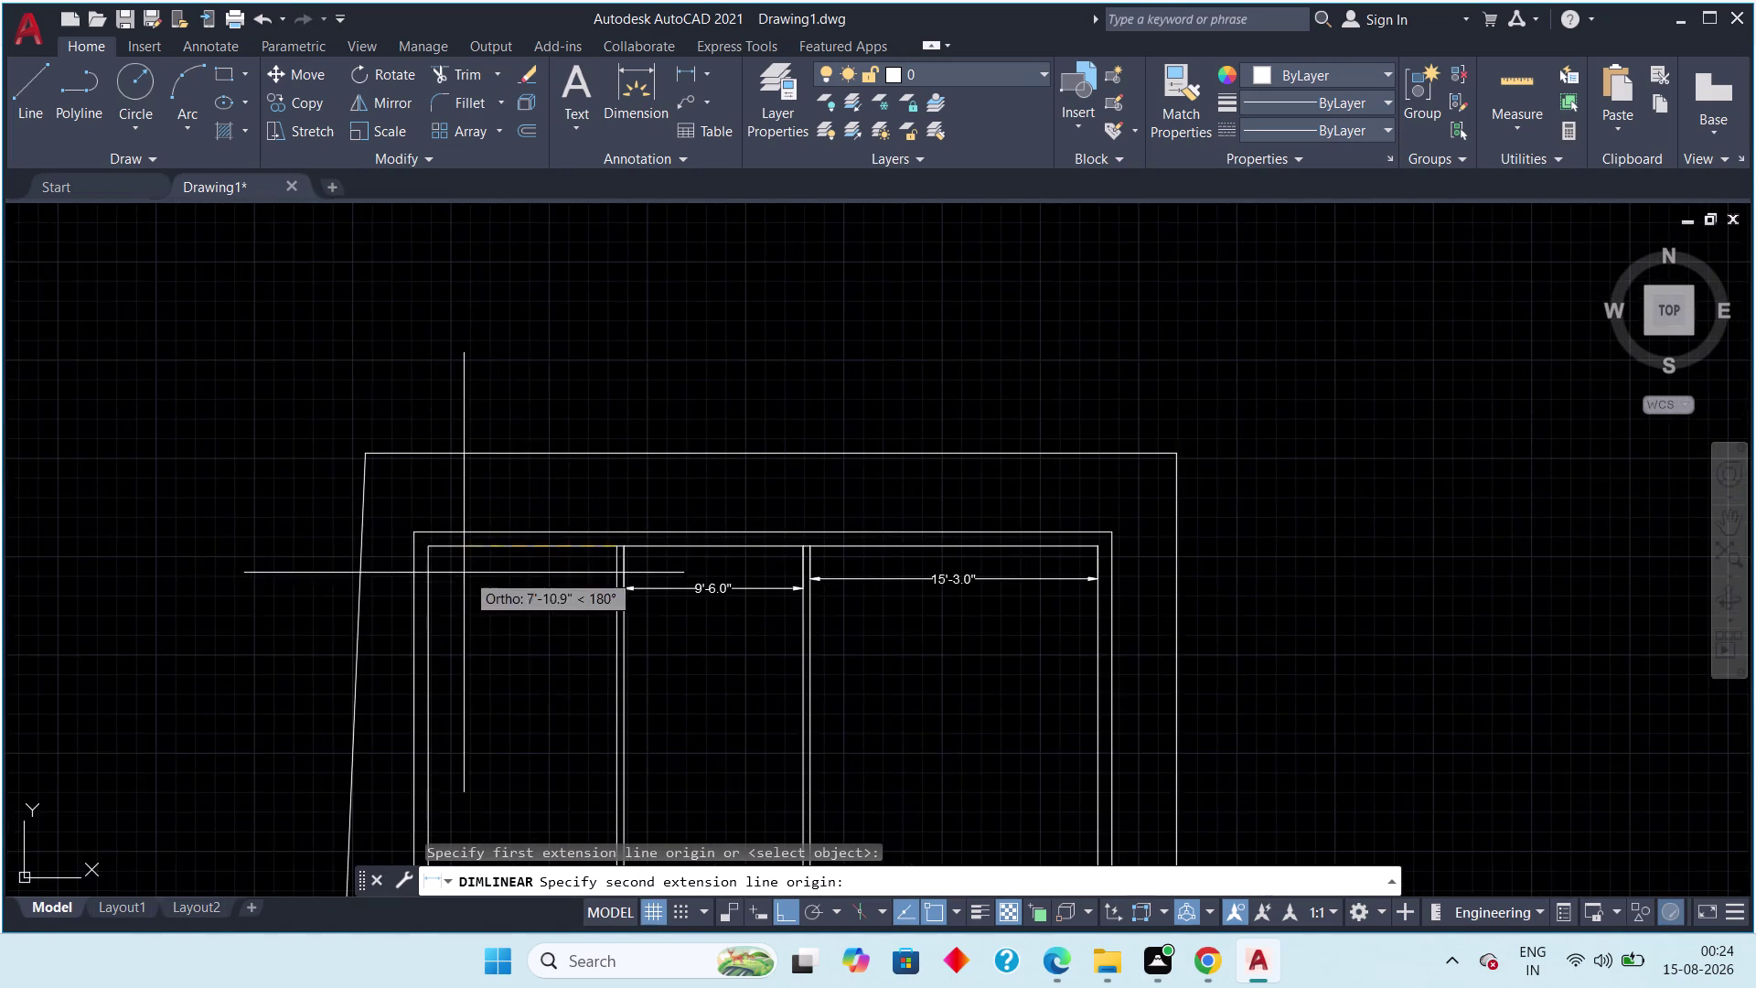
scroll(up, 3)
click(374, 522)
drag(405, 648, 407, 660)
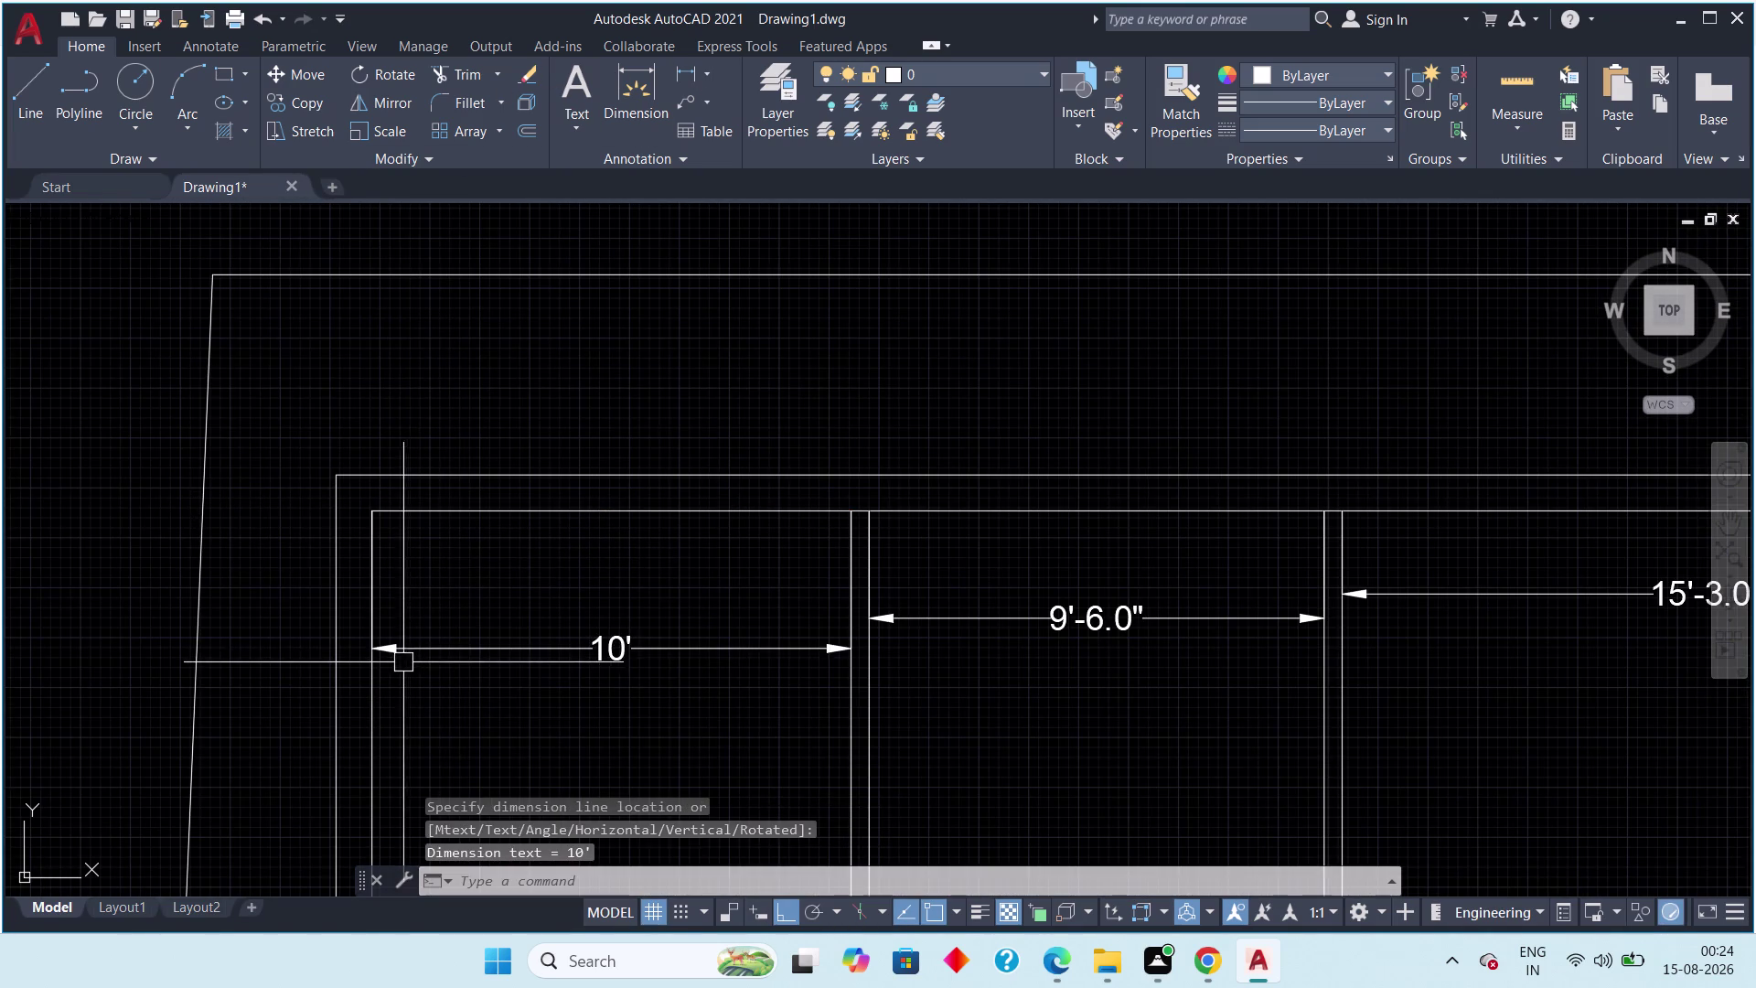
scroll(down, 3)
middle_drag(557, 631, 406, 589)
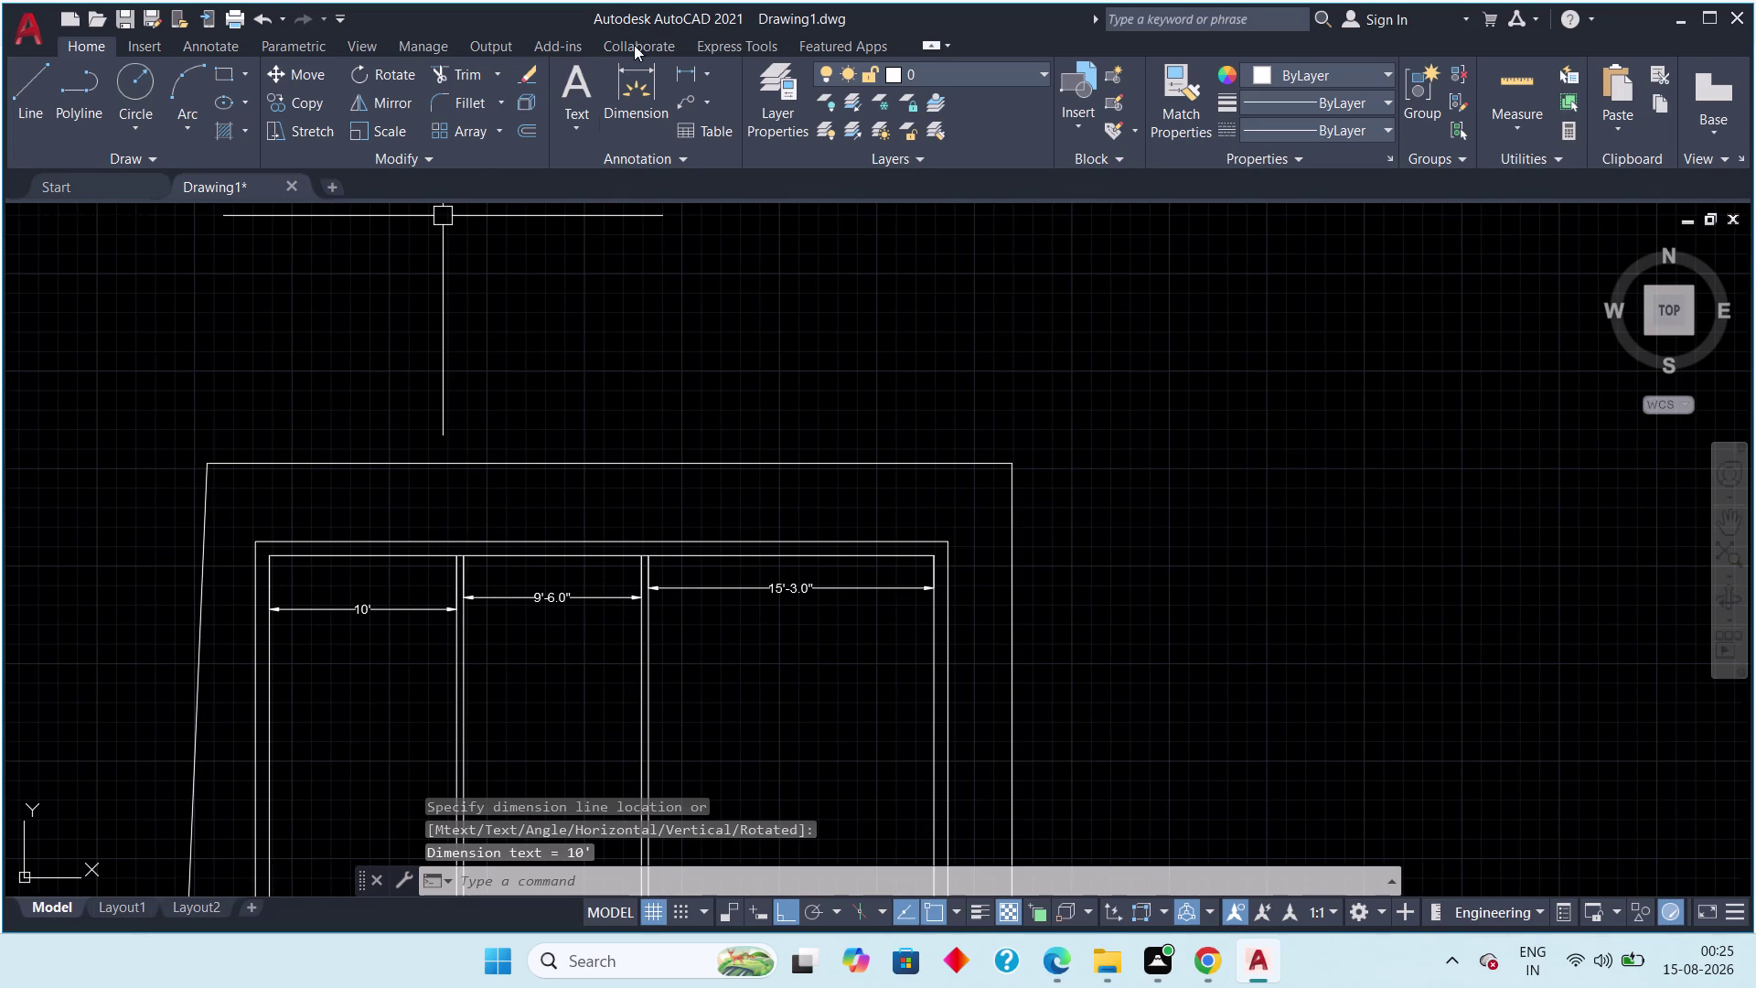
Dimension the full outer wall width as 37', placed above the room dimensions.
click(673, 68)
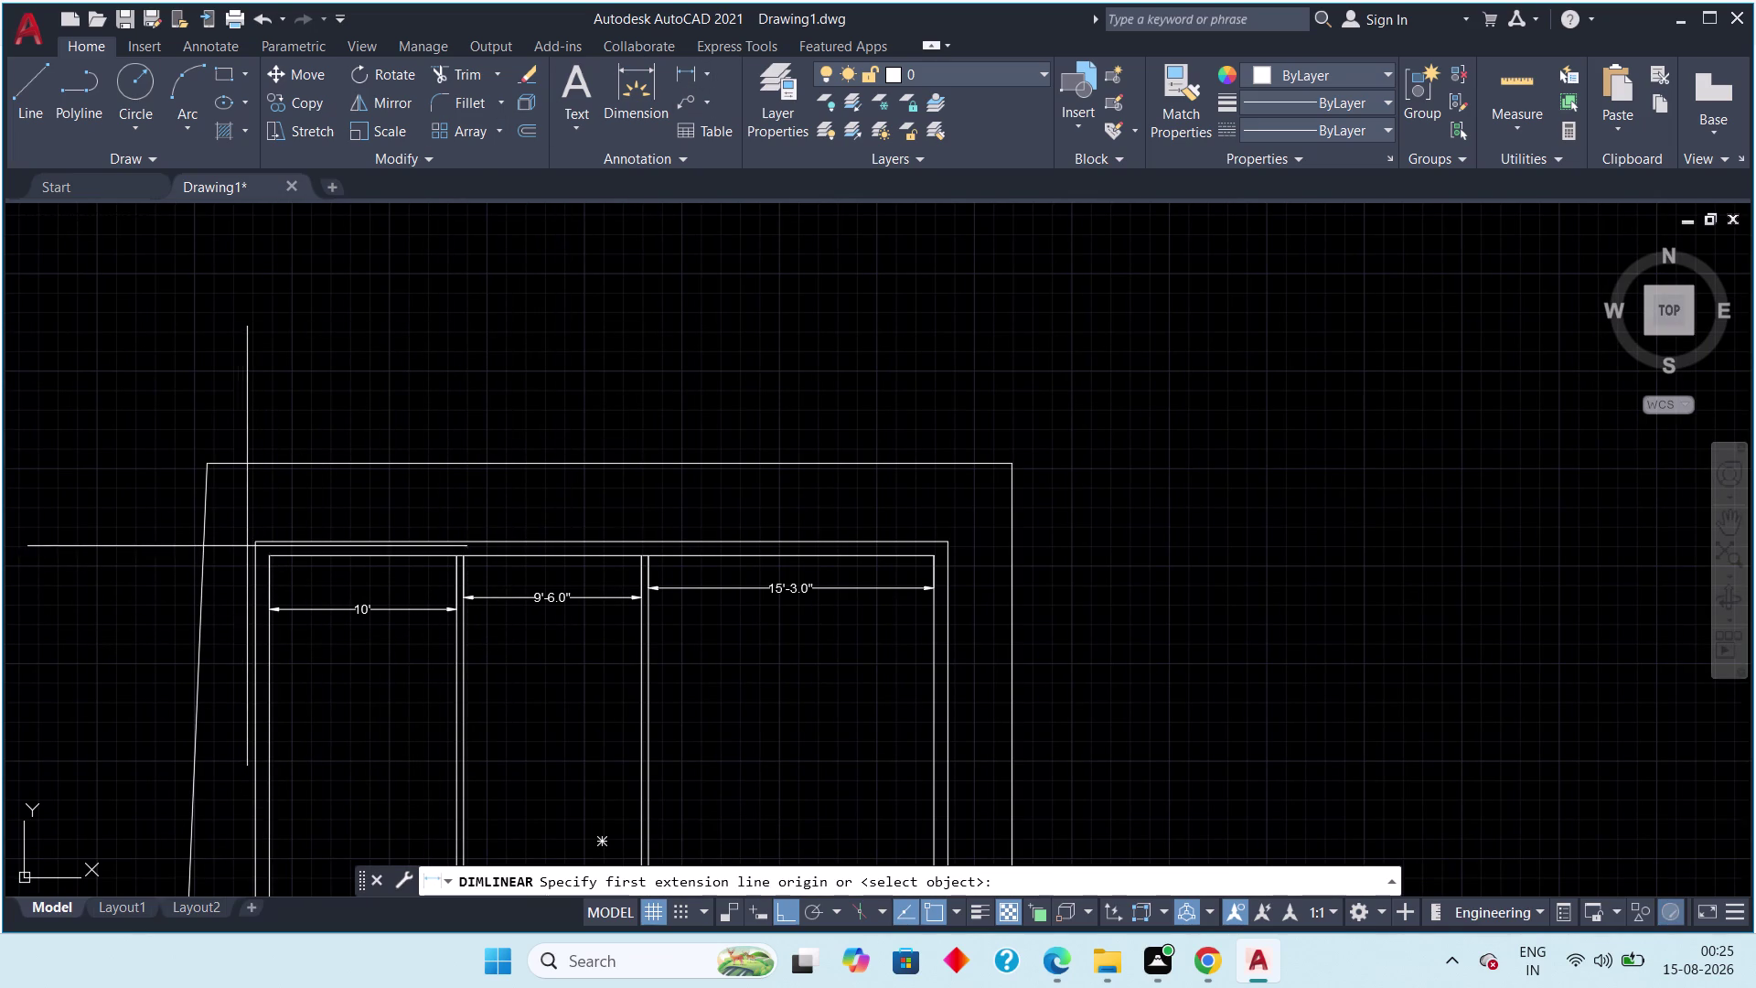
click(254, 542)
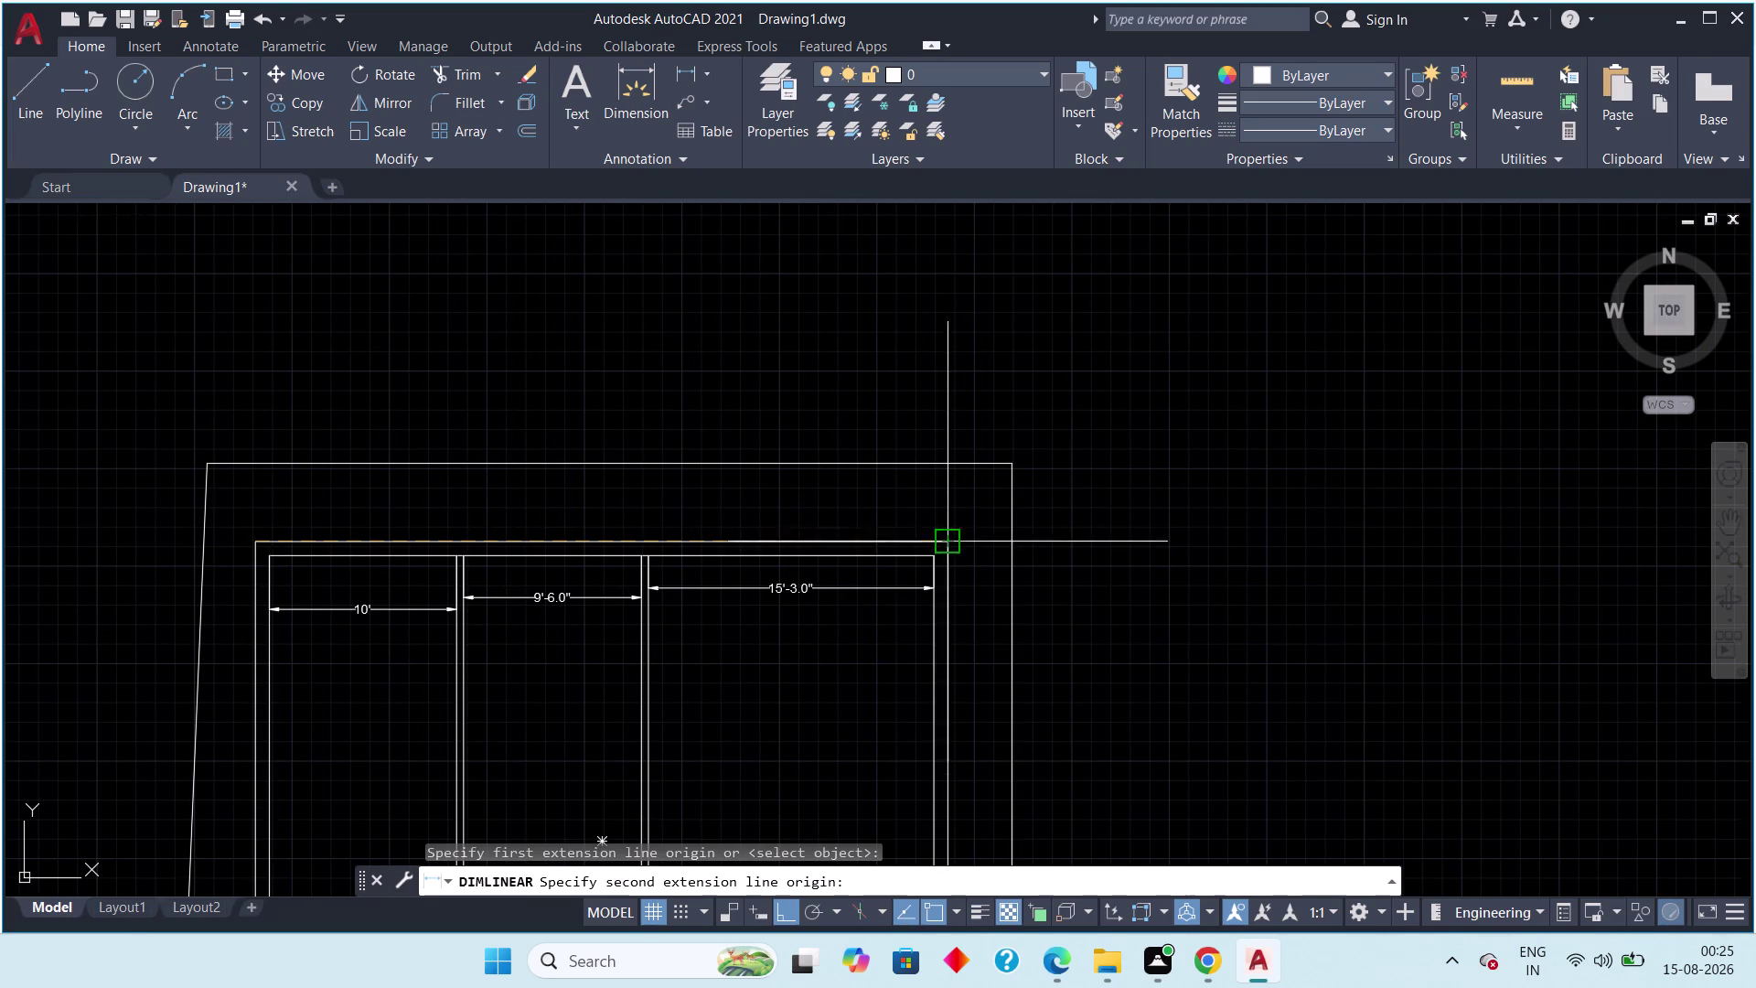
click(946, 548)
click(935, 516)
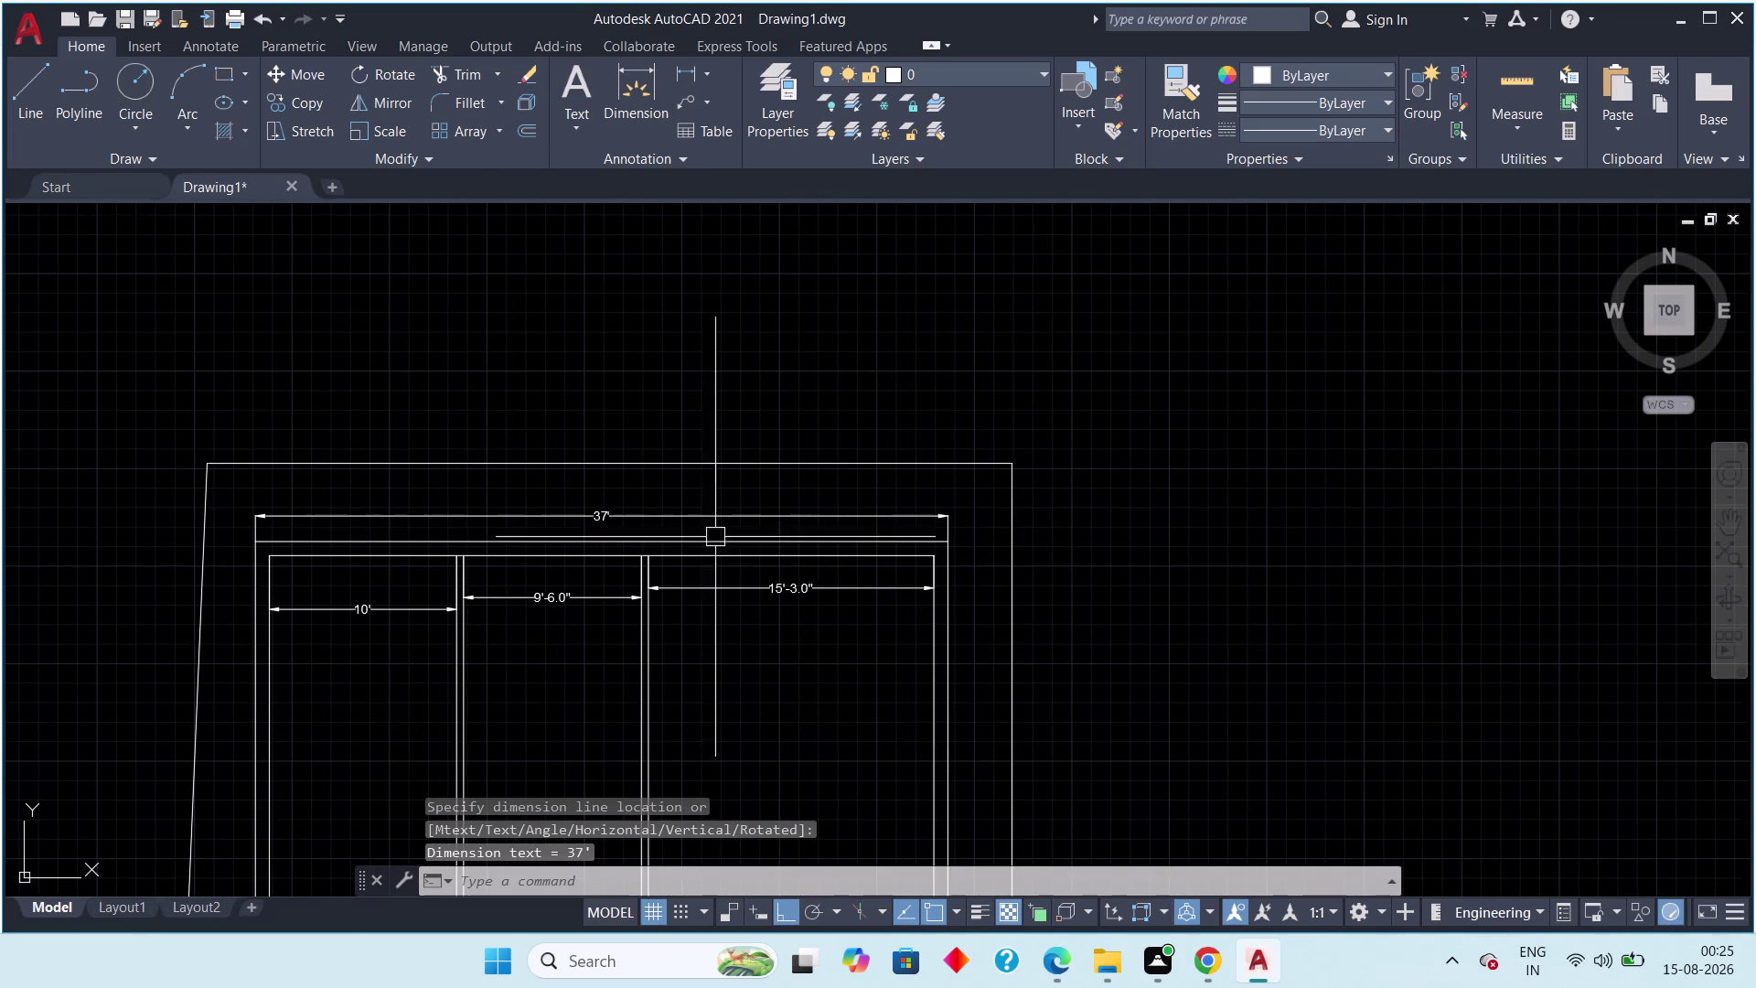
scroll(up, 3)
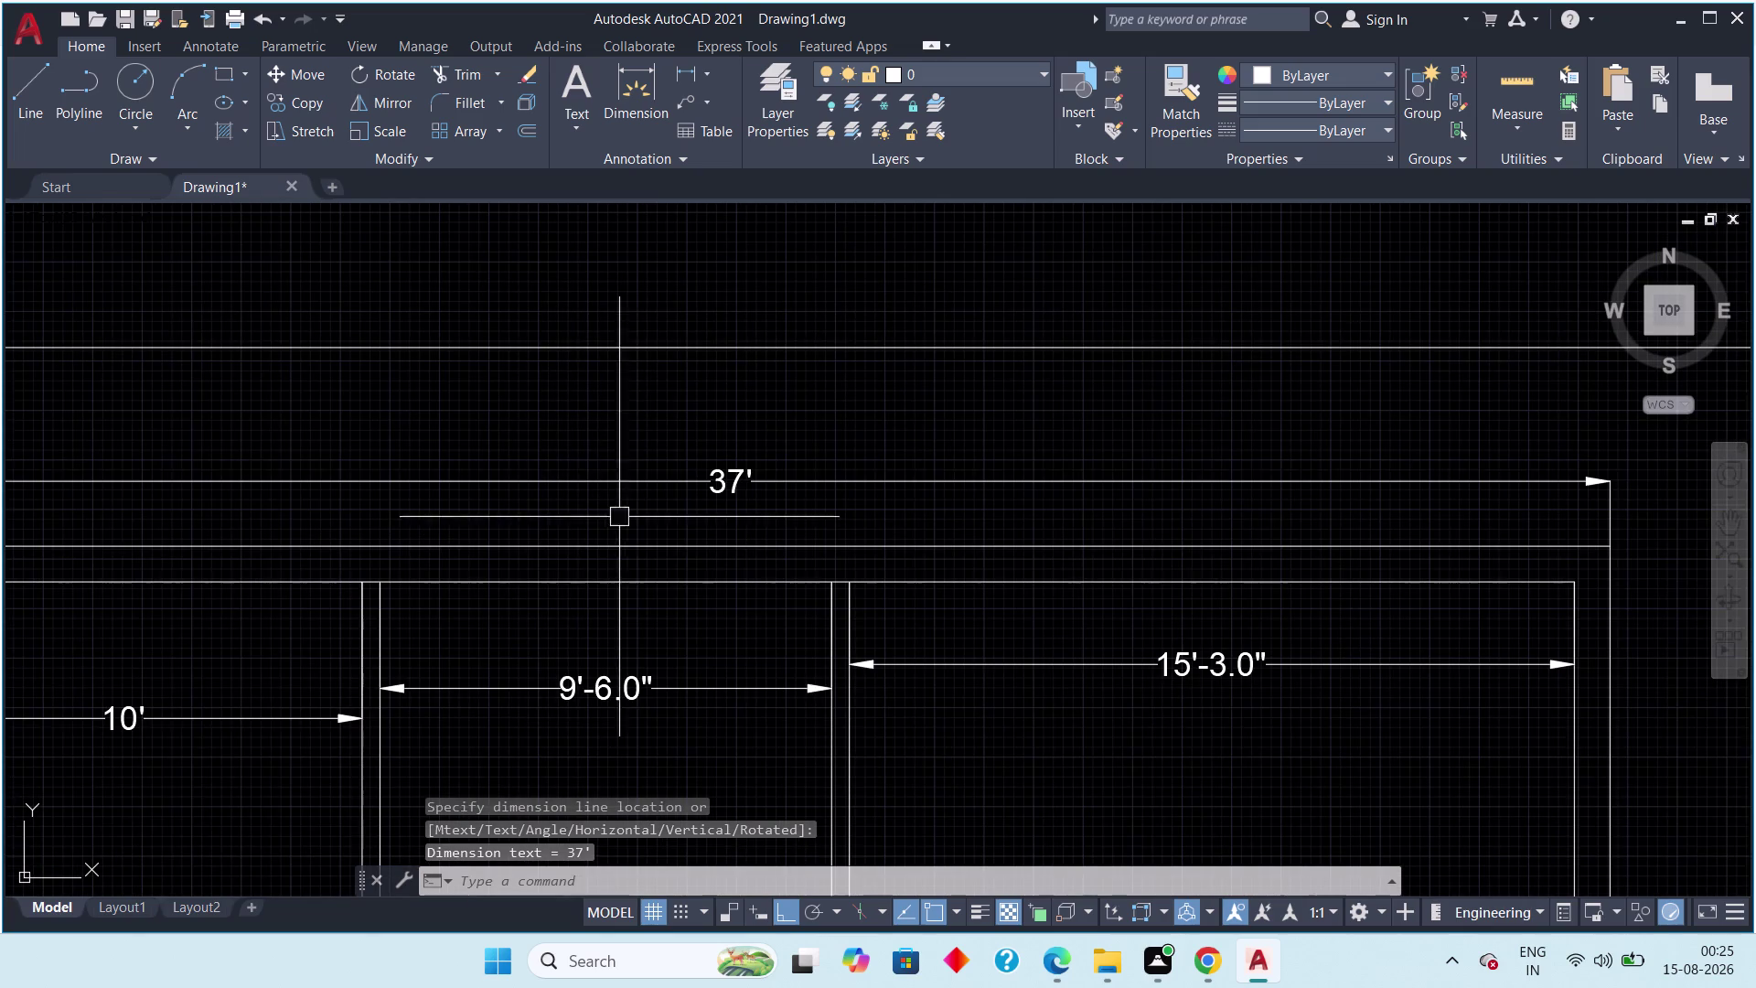
key(Escape)
key(Escape)
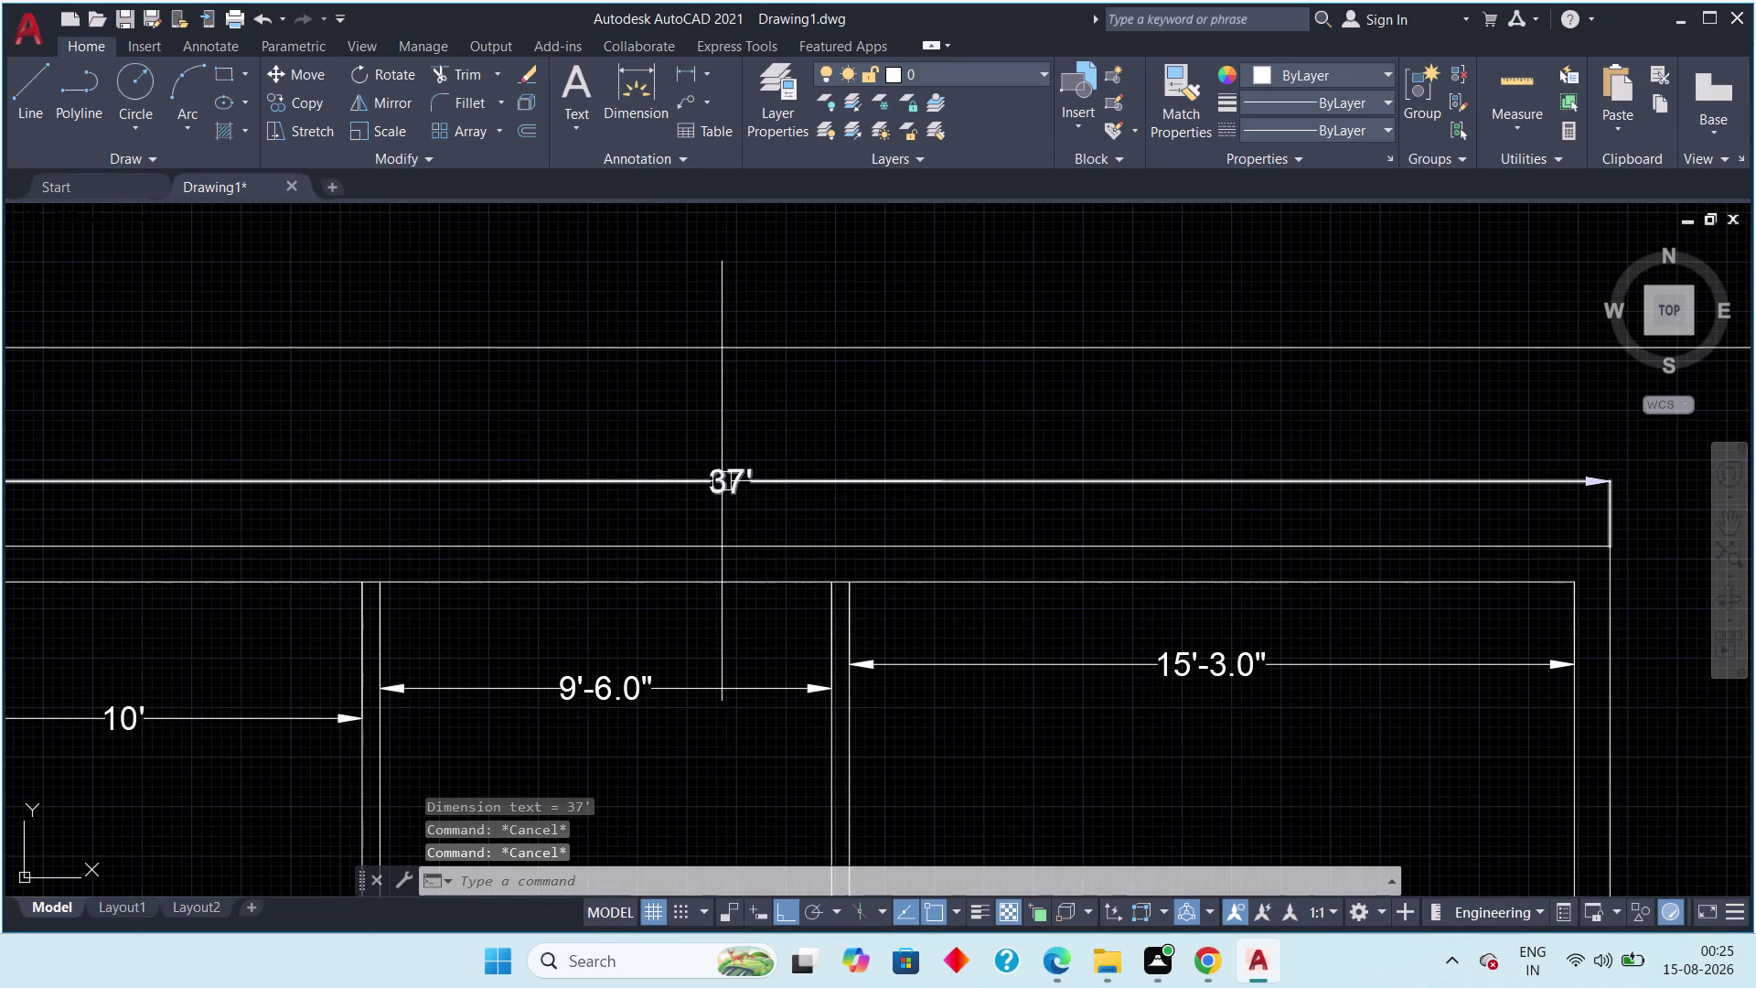
Delete the 37', 9'-6", 10' and 15'-3" dimensions one by one.
click(734, 494)
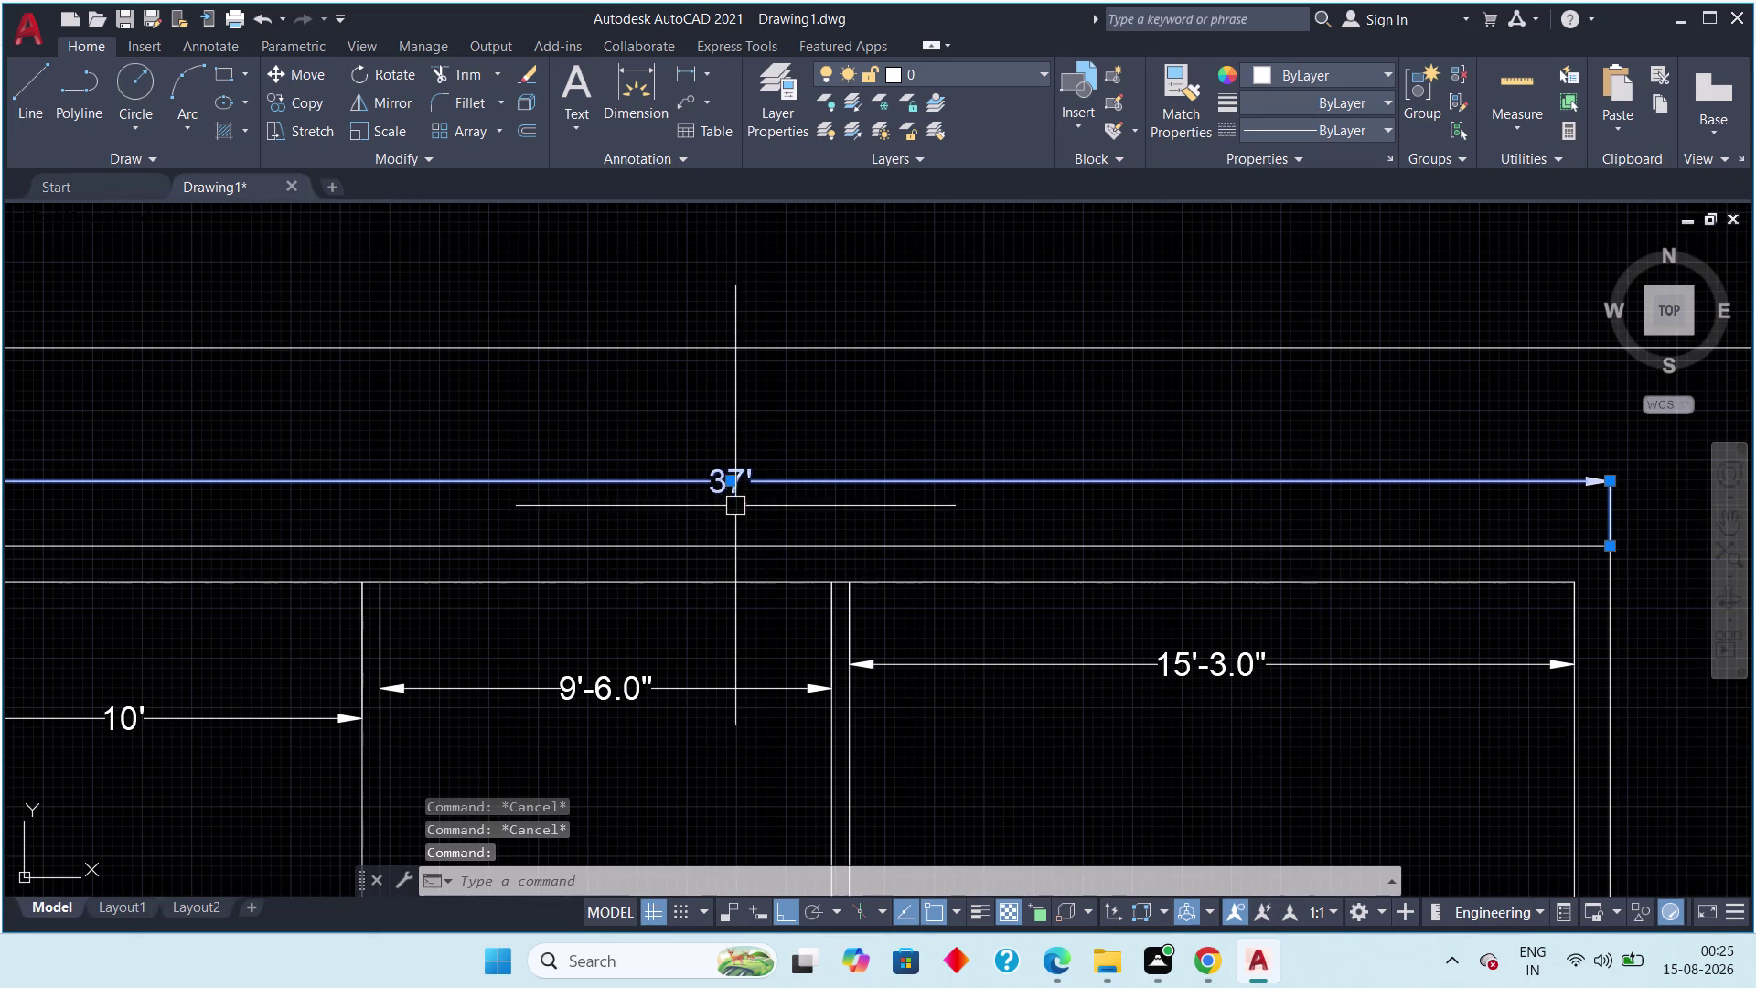
key(Delete)
drag(633, 685, 616, 699)
key(Delete)
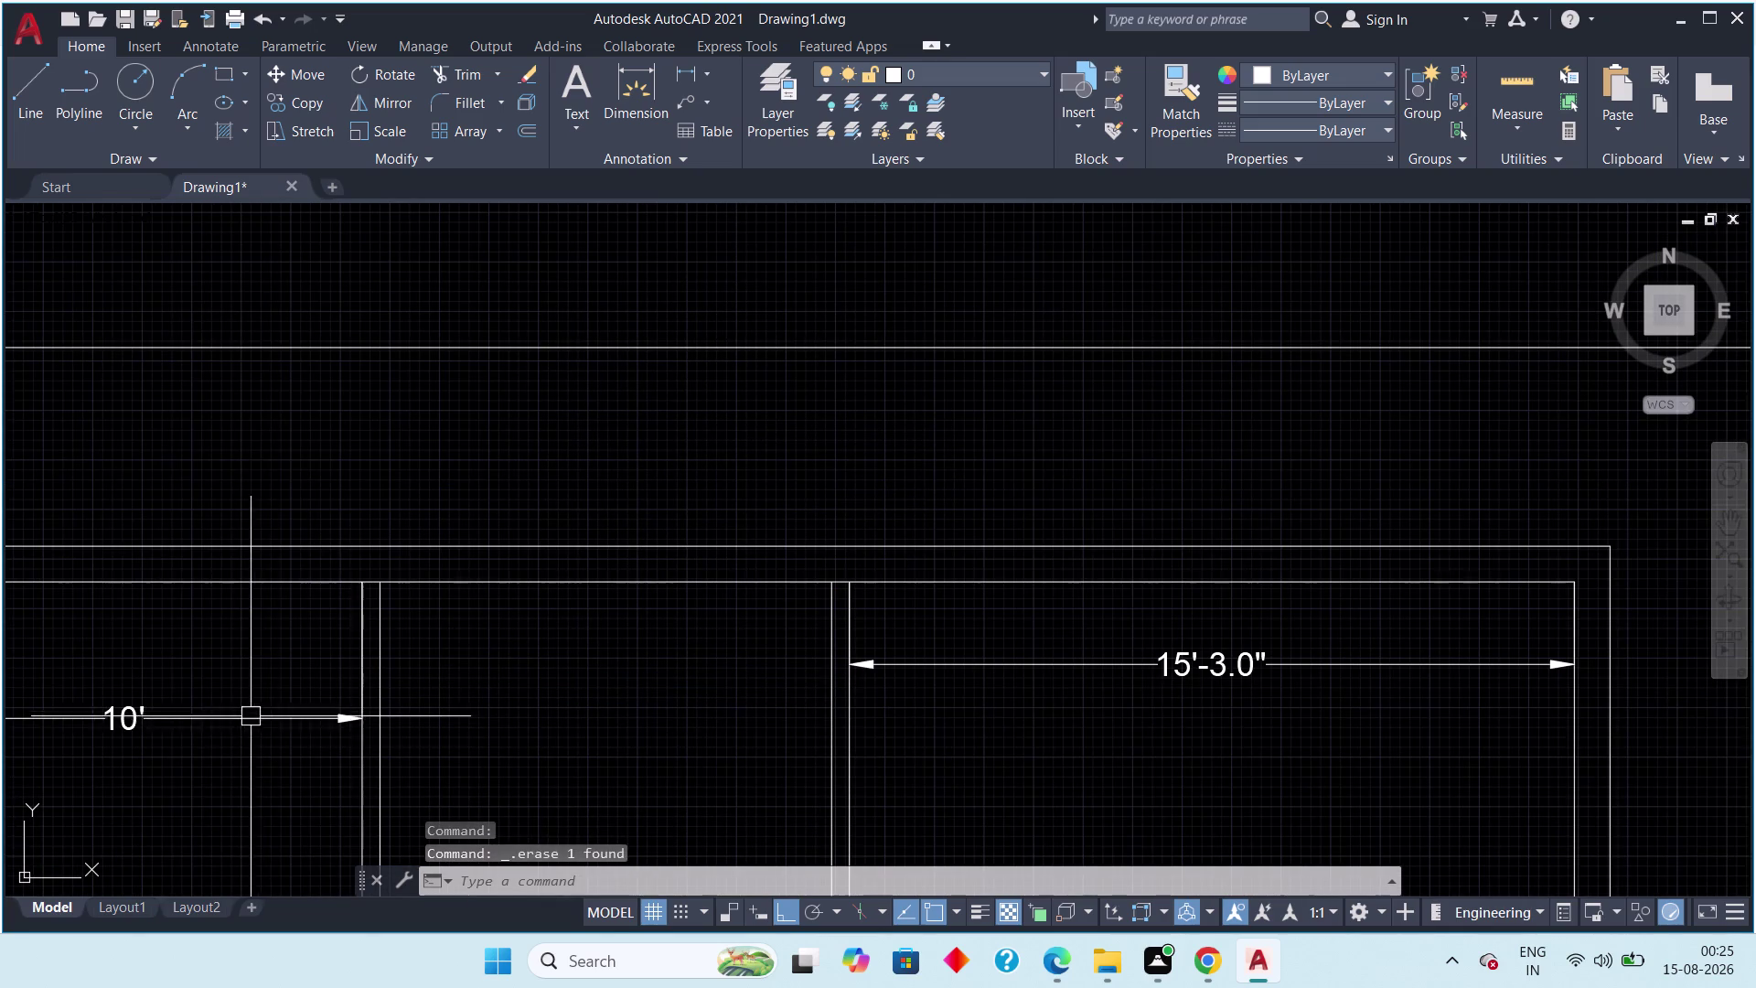
click(247, 713)
key(Delete)
click(1203, 657)
key(Delete)
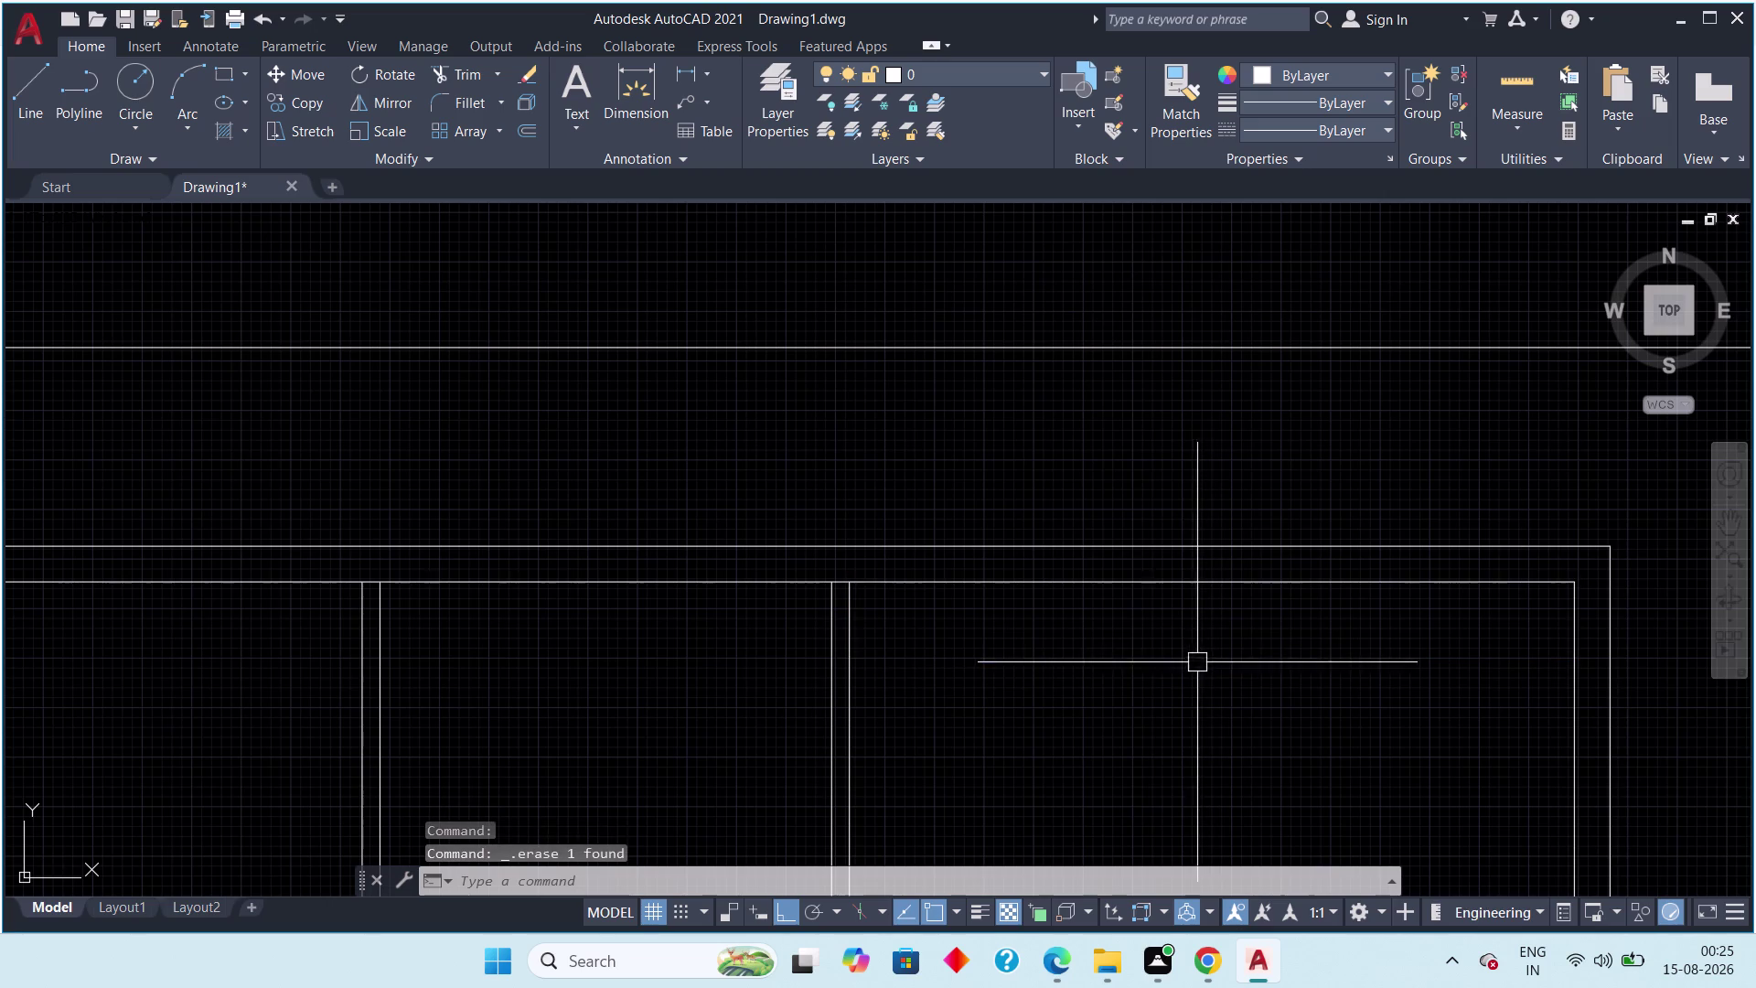
Bring the whole plan back into view and begin trimming wall lines with TR.
scroll(down, 3)
middle_drag(955, 696, 889, 460)
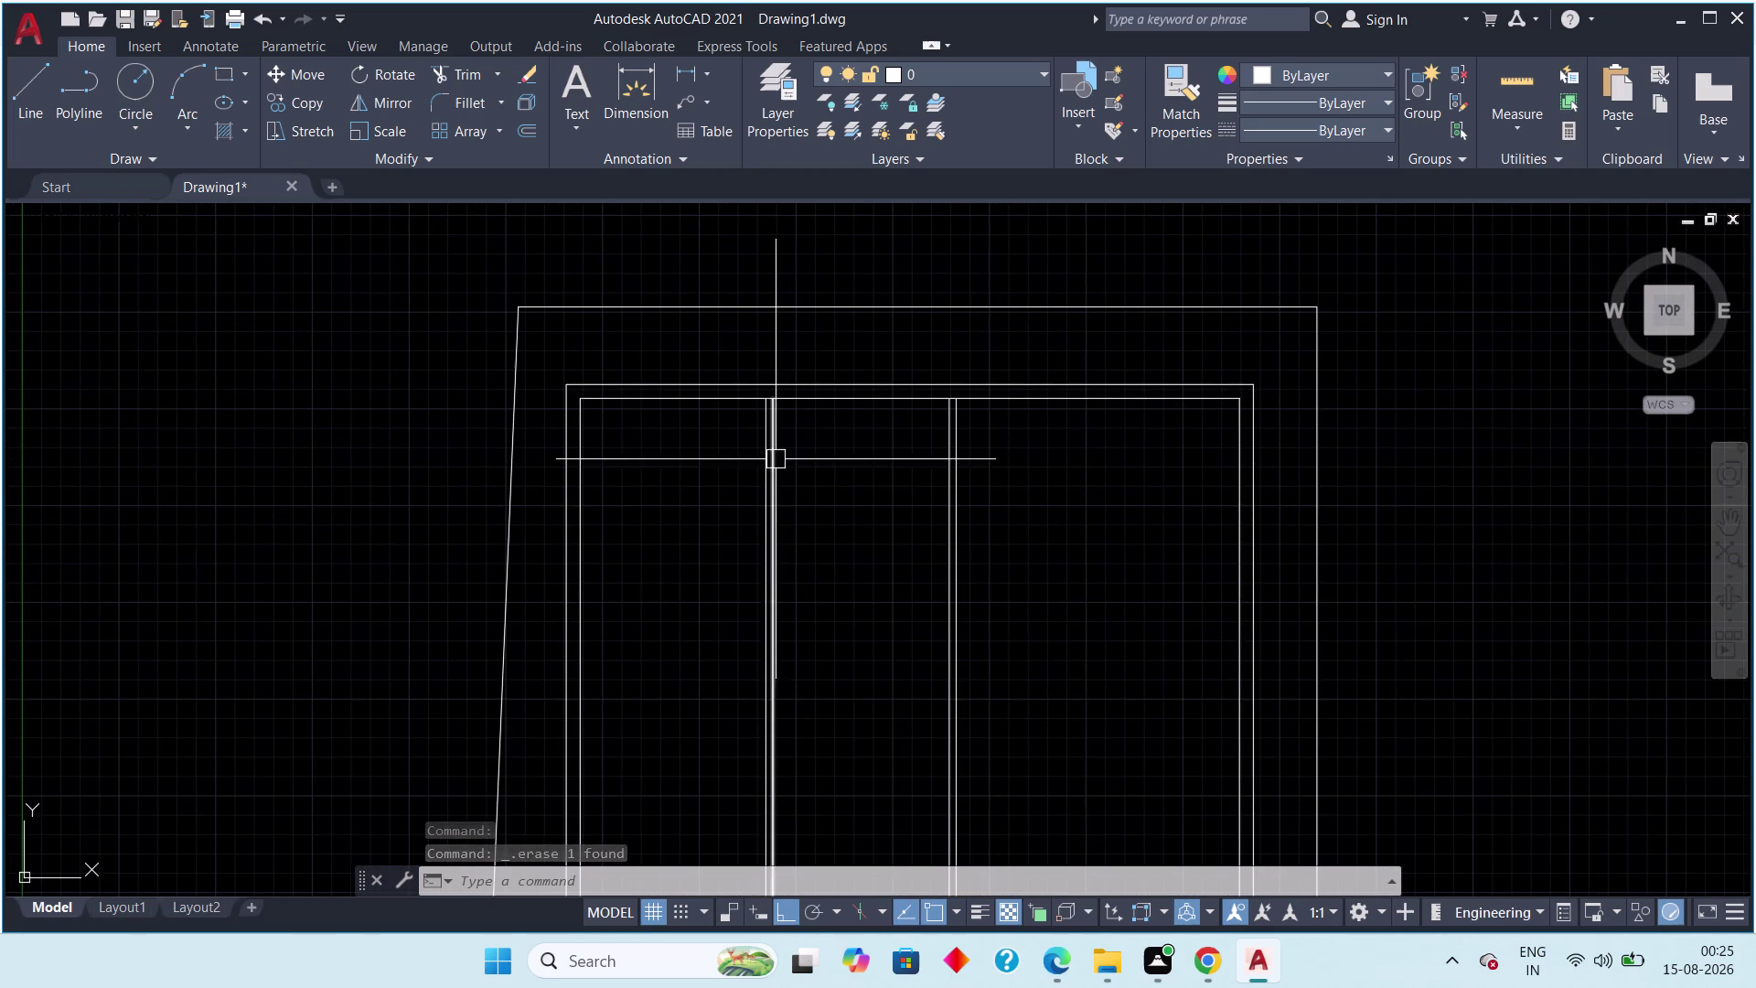
key(t)
key(r)
key(space)
Trim the top wall line segments between the partition walls.
scroll(up, 3)
scroll(up, 3)
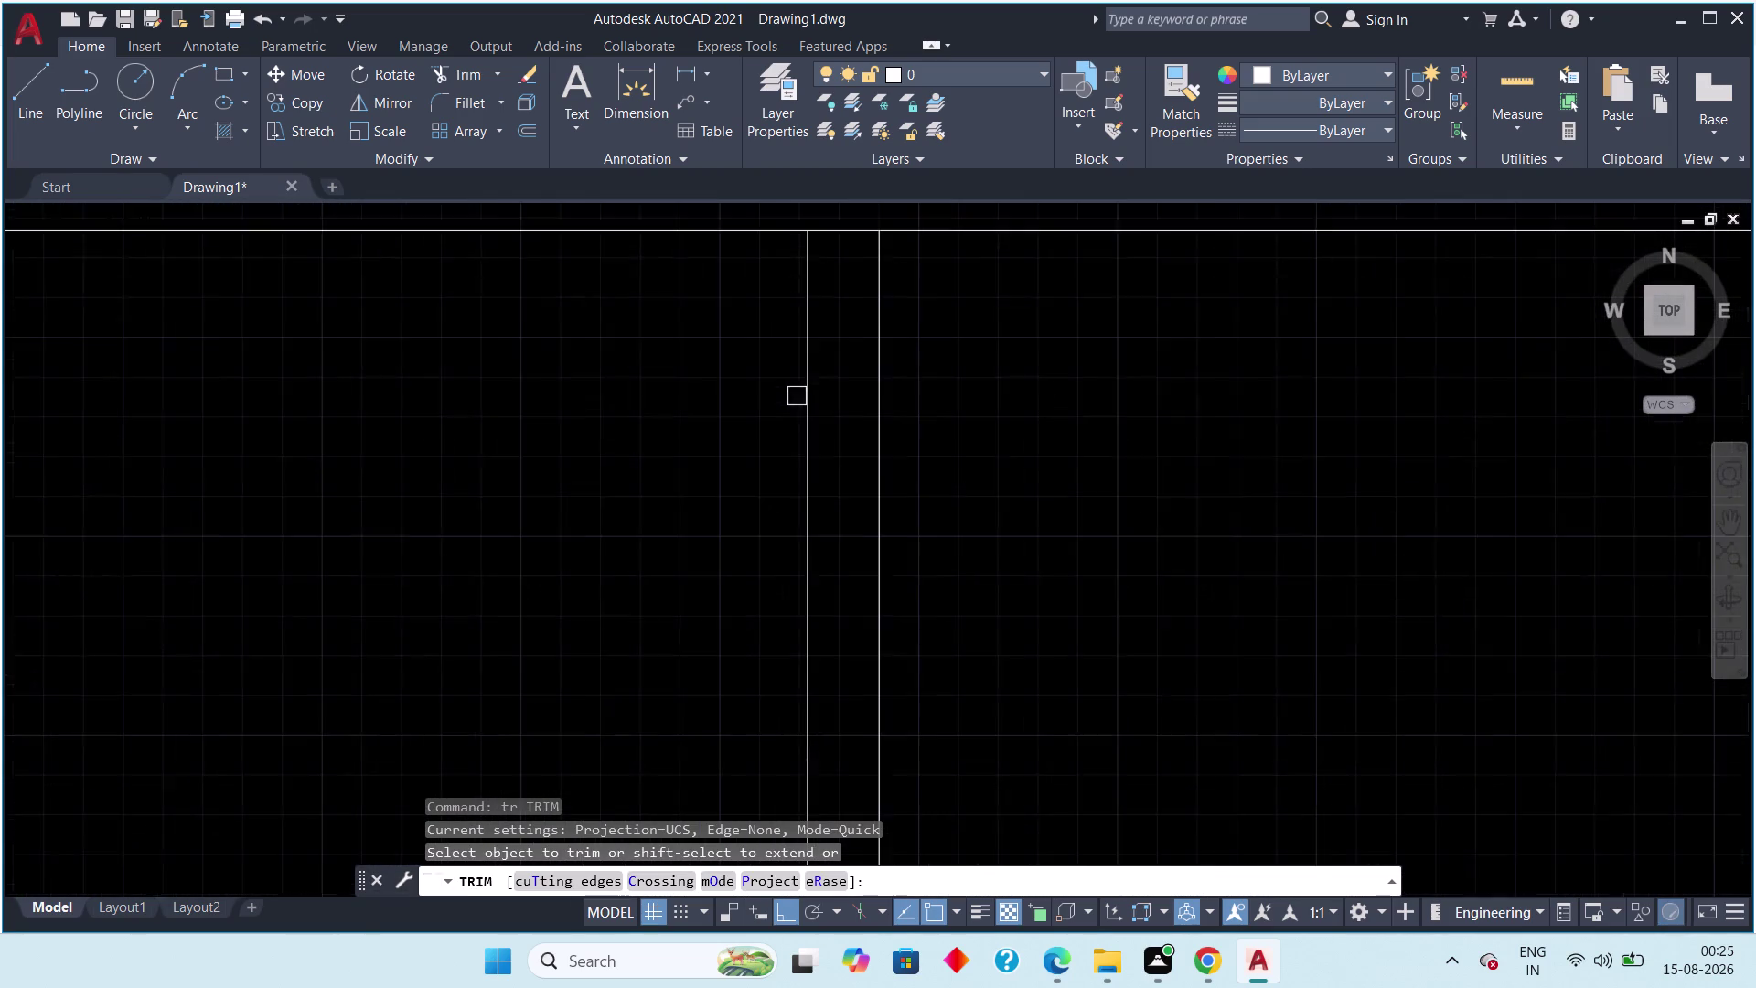
click(839, 232)
scroll(down, 3)
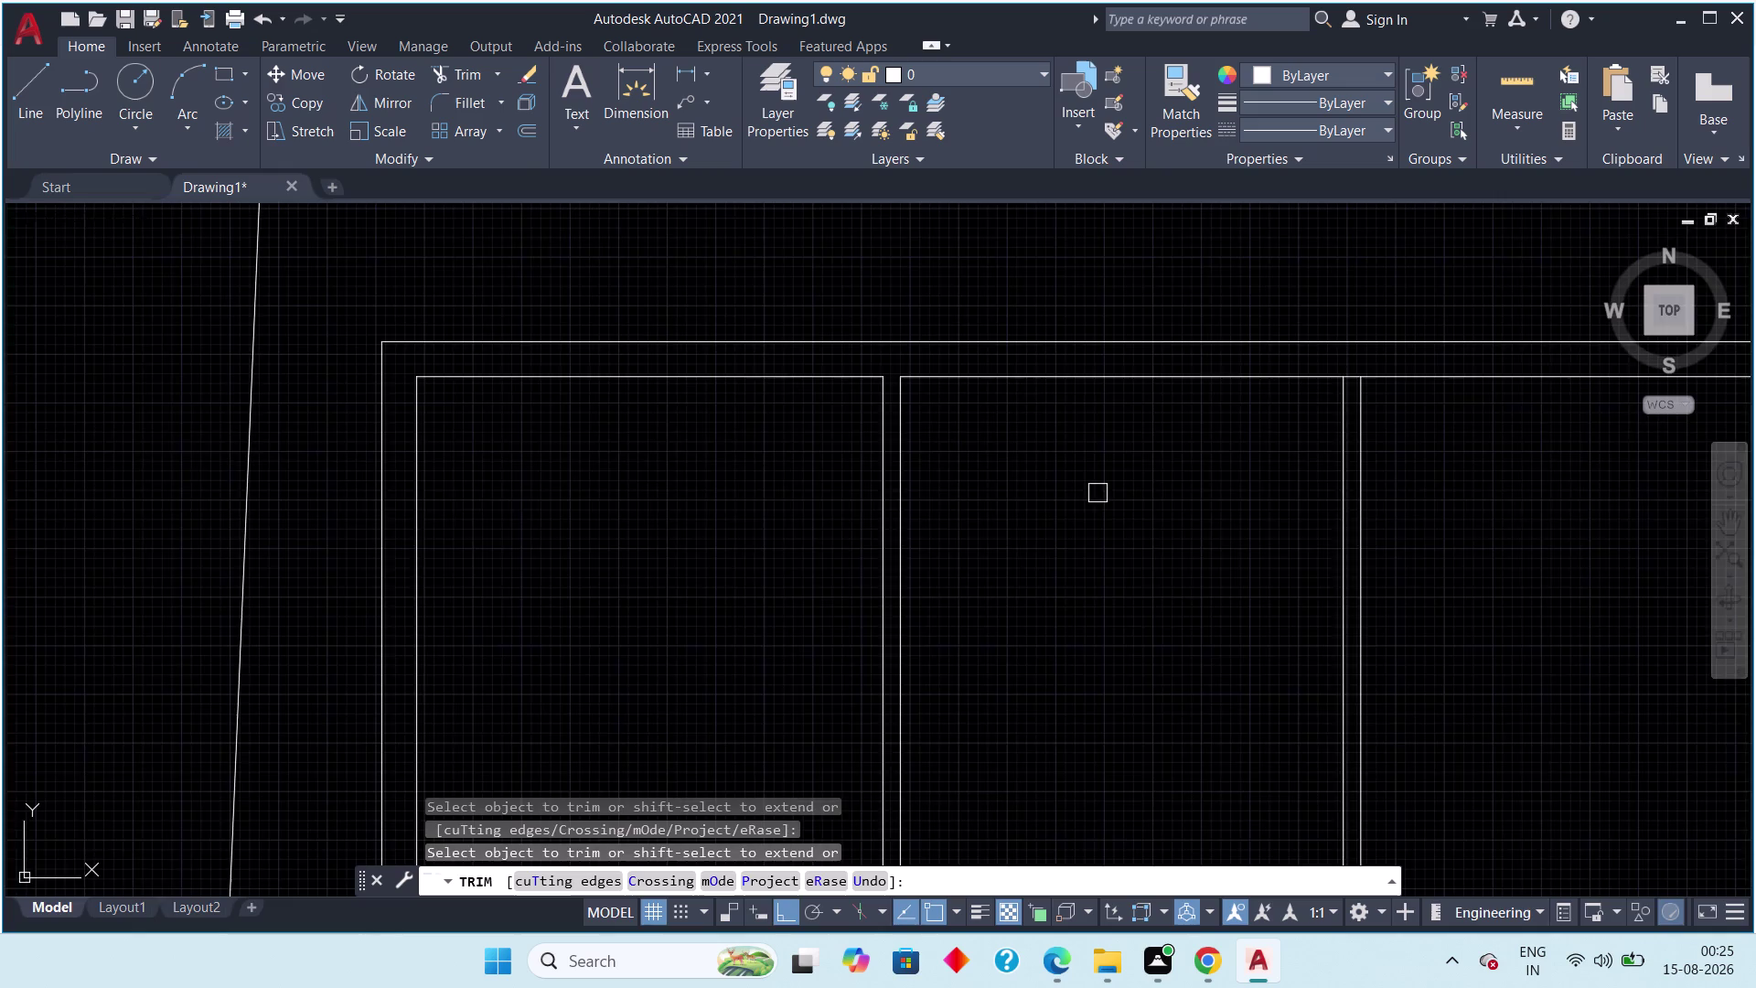
middle_drag(1100, 494, 640, 596)
scroll(up, 3)
click(926, 374)
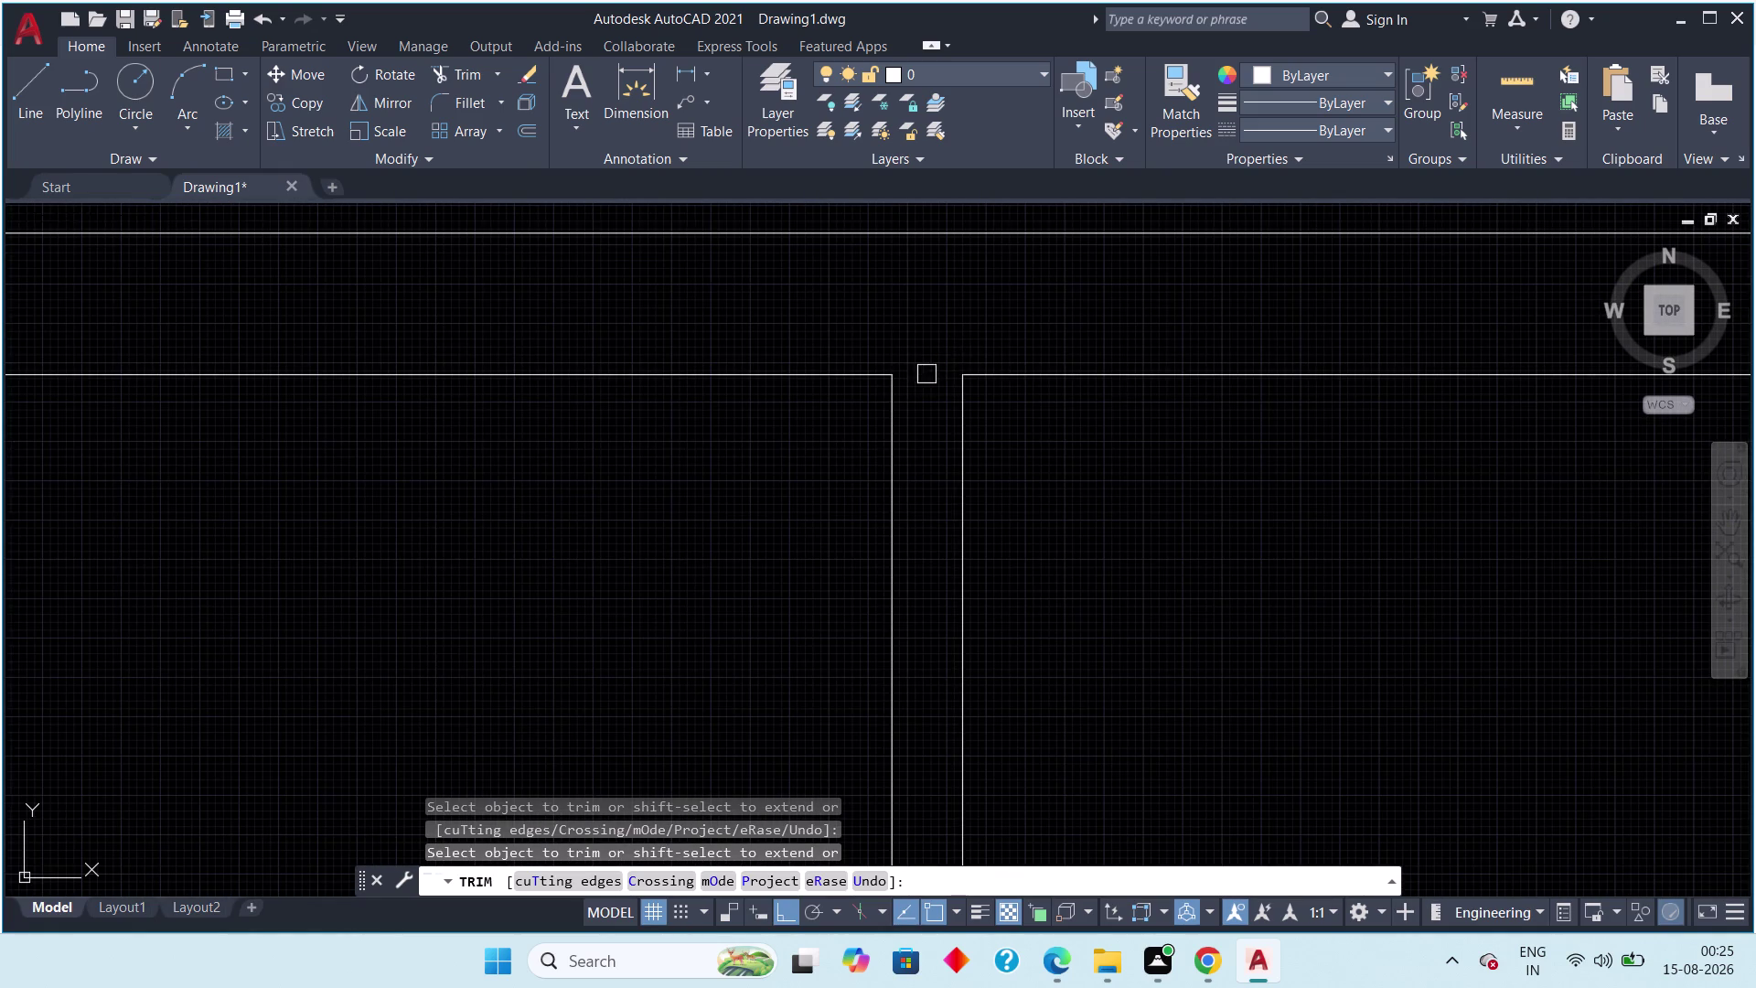
Trim the bottom wall line segments between the partition walls.
scroll(down, 3)
middle_drag(1064, 641, 1028, 366)
scroll(up, 3)
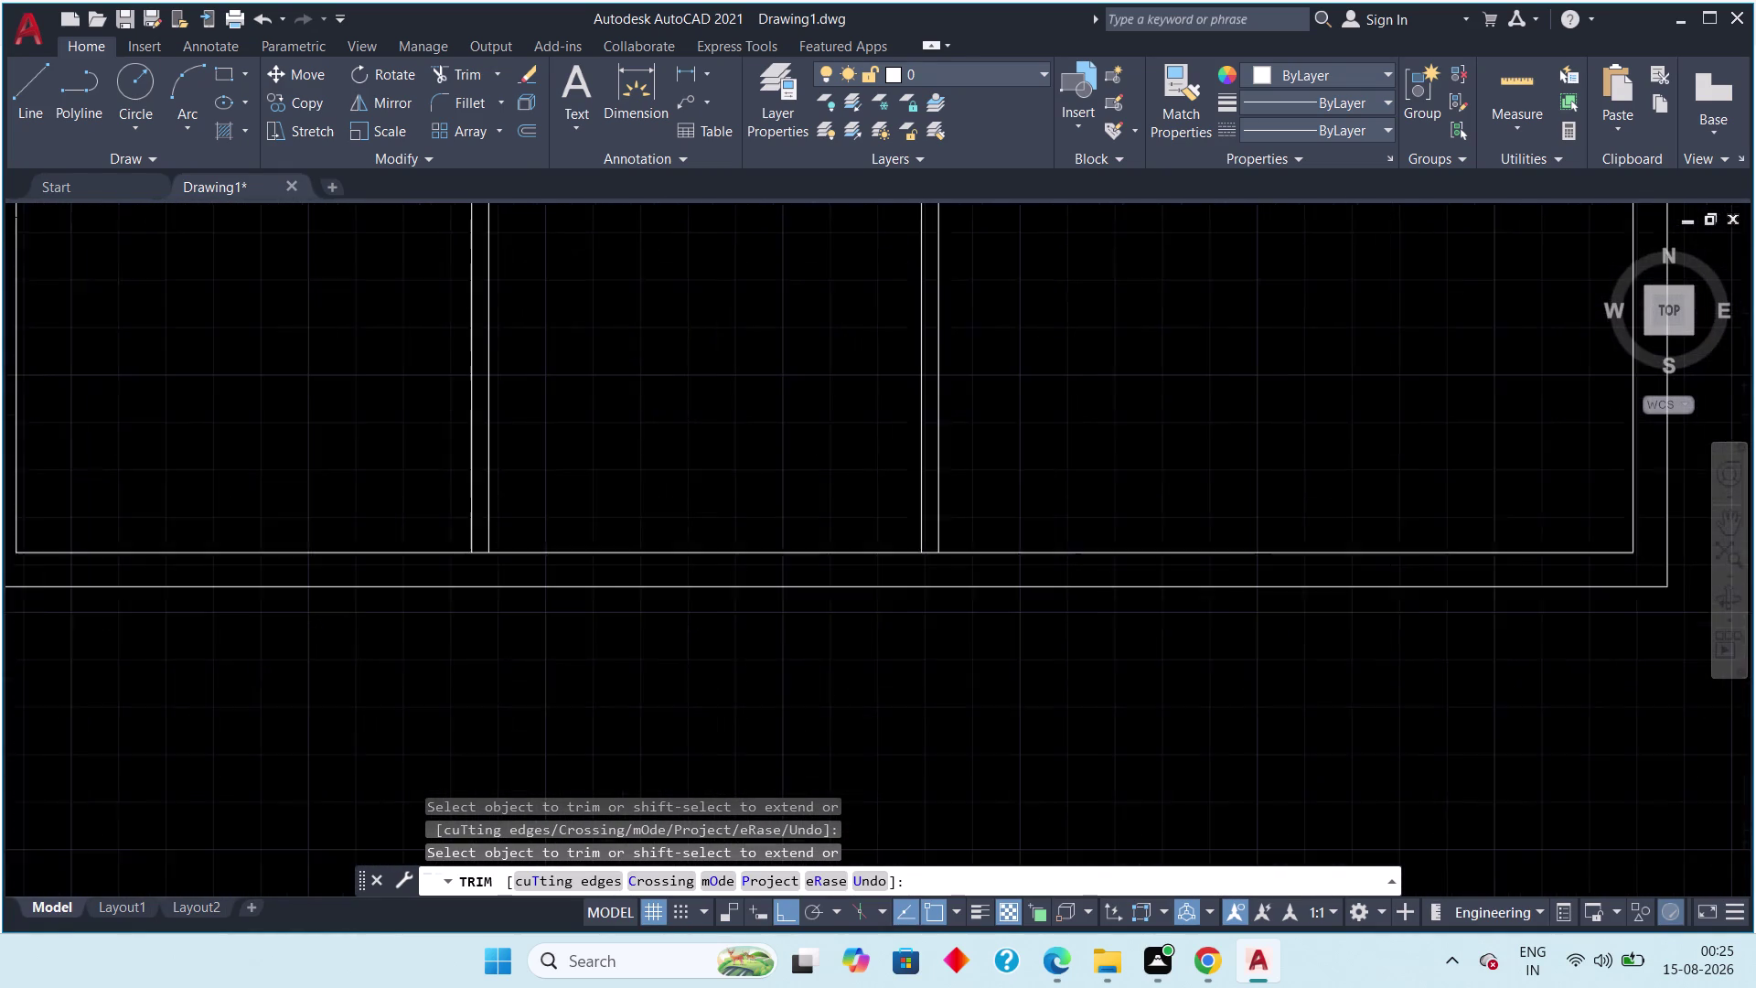
scroll(up, 3)
click(938, 551)
scroll(down, 3)
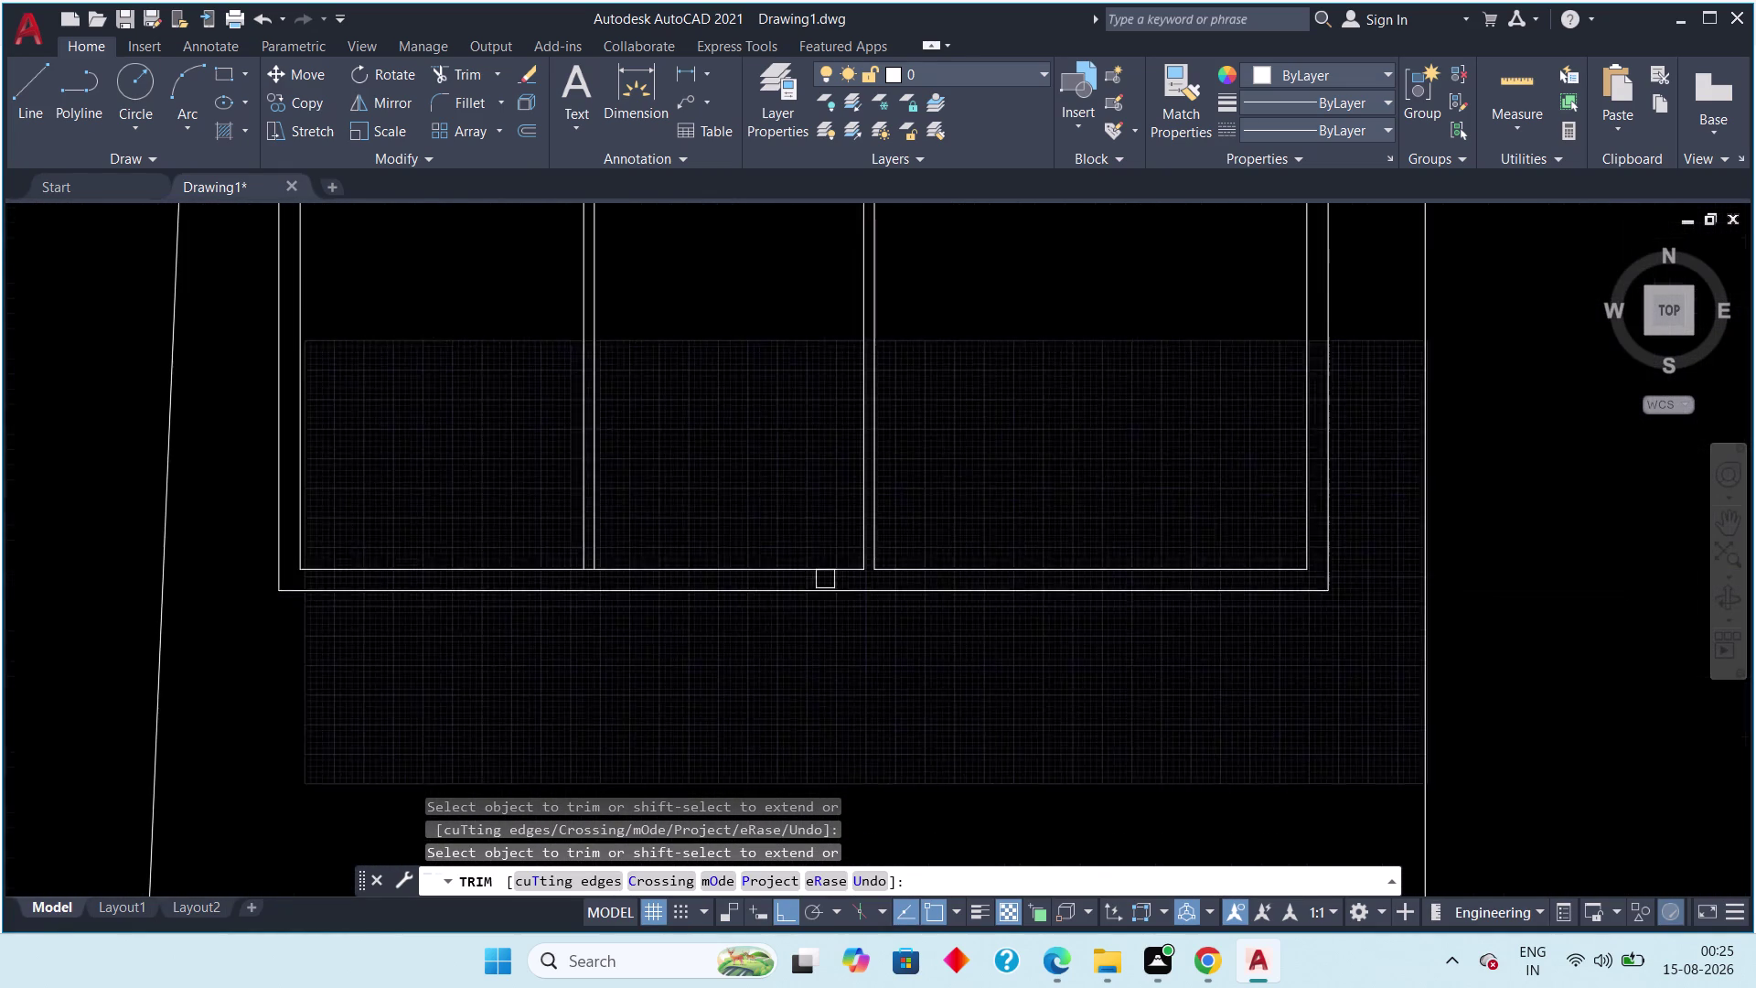
scroll(up, 3)
click(631, 522)
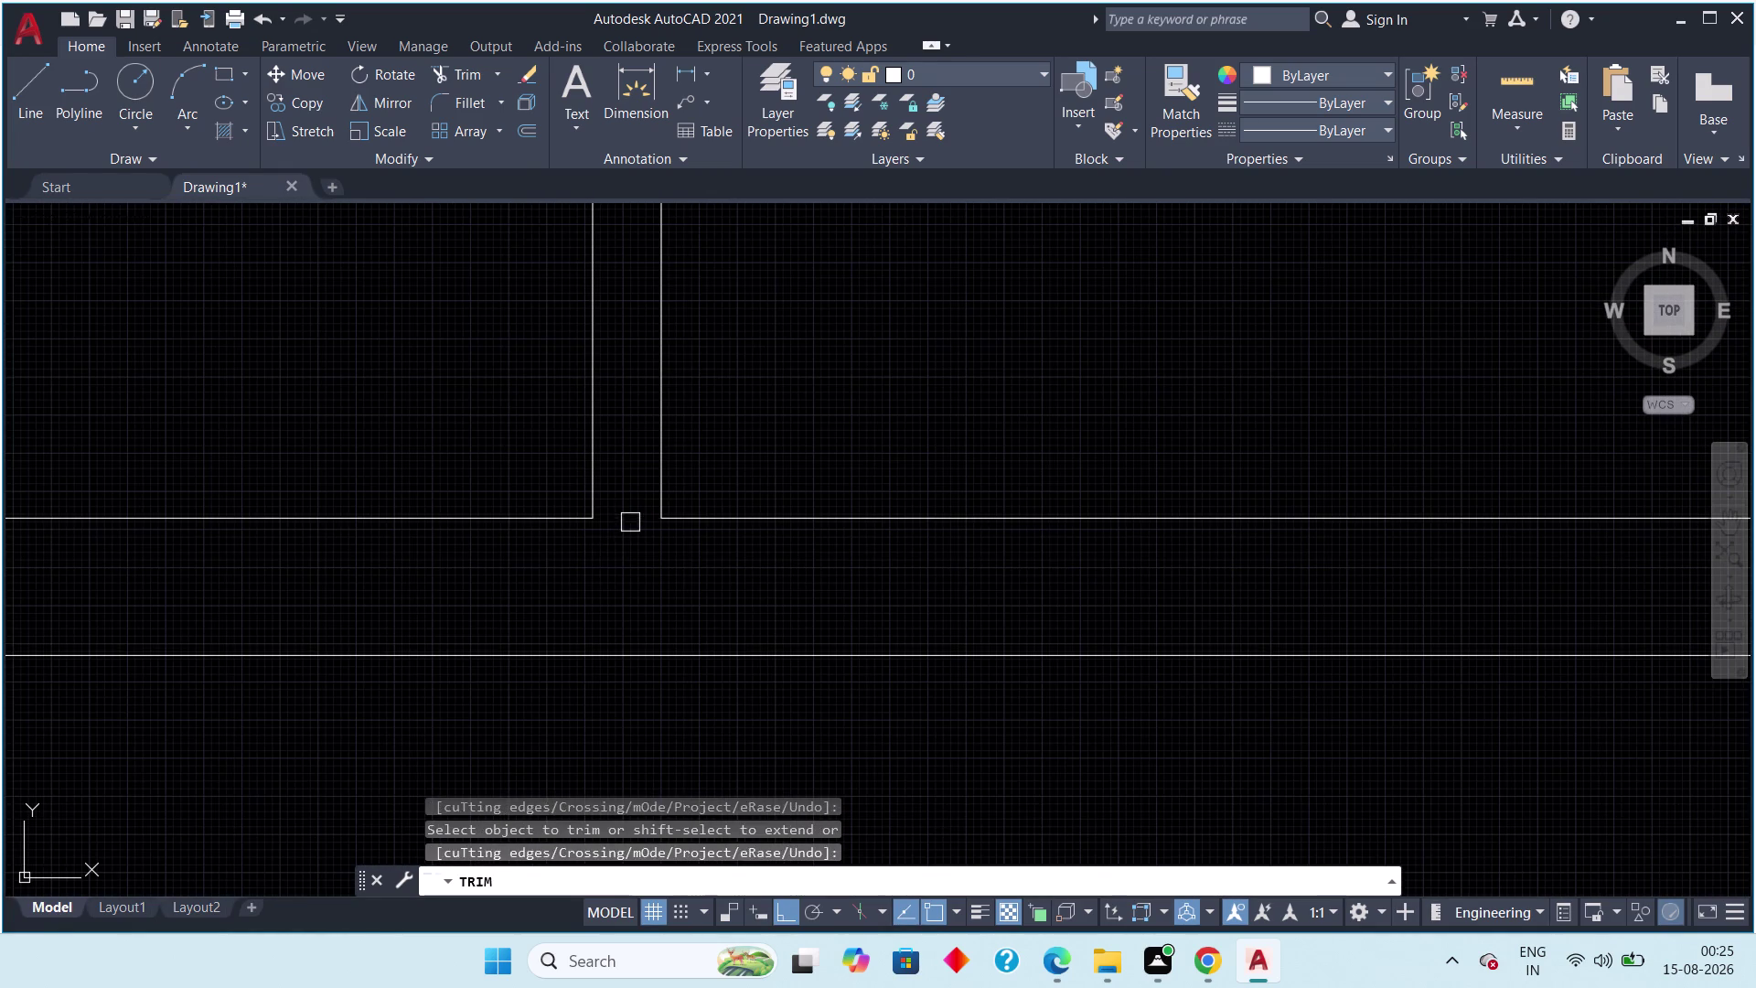
scroll(down, 3)
End trimming and zoom out to view the whole plan.
key(Escape)
key(Escape)
middle_drag(747, 621, 648, 693)
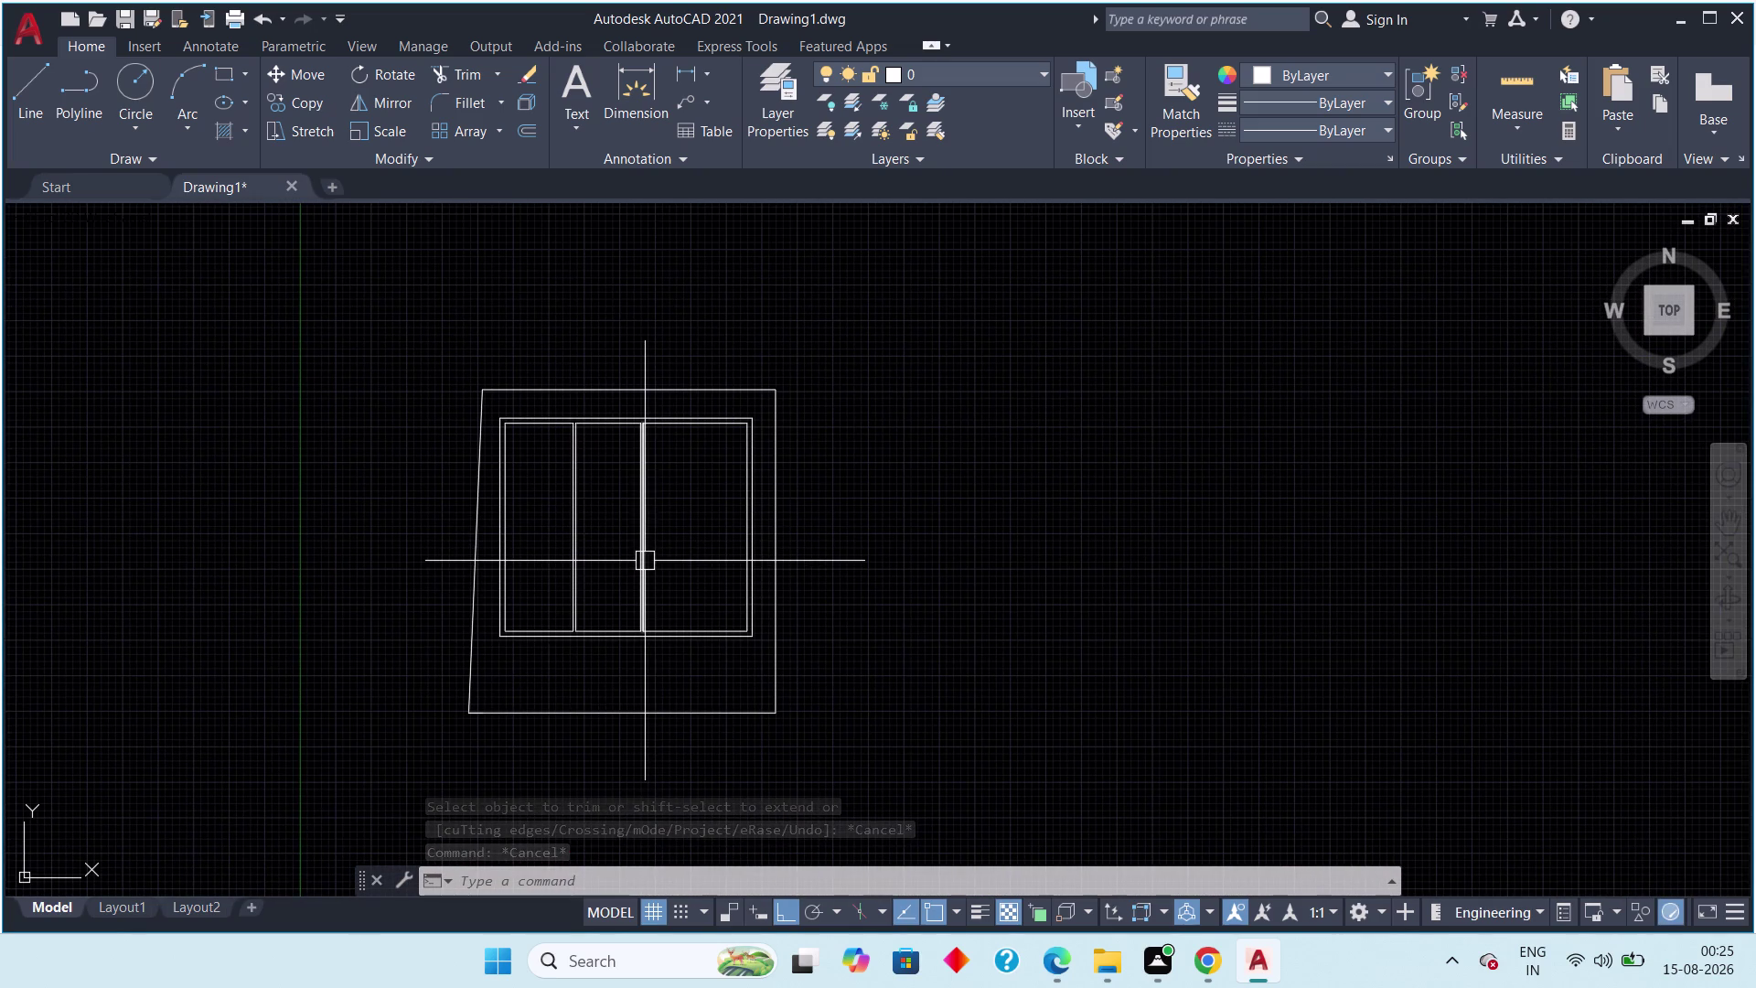
scroll(up, 3)
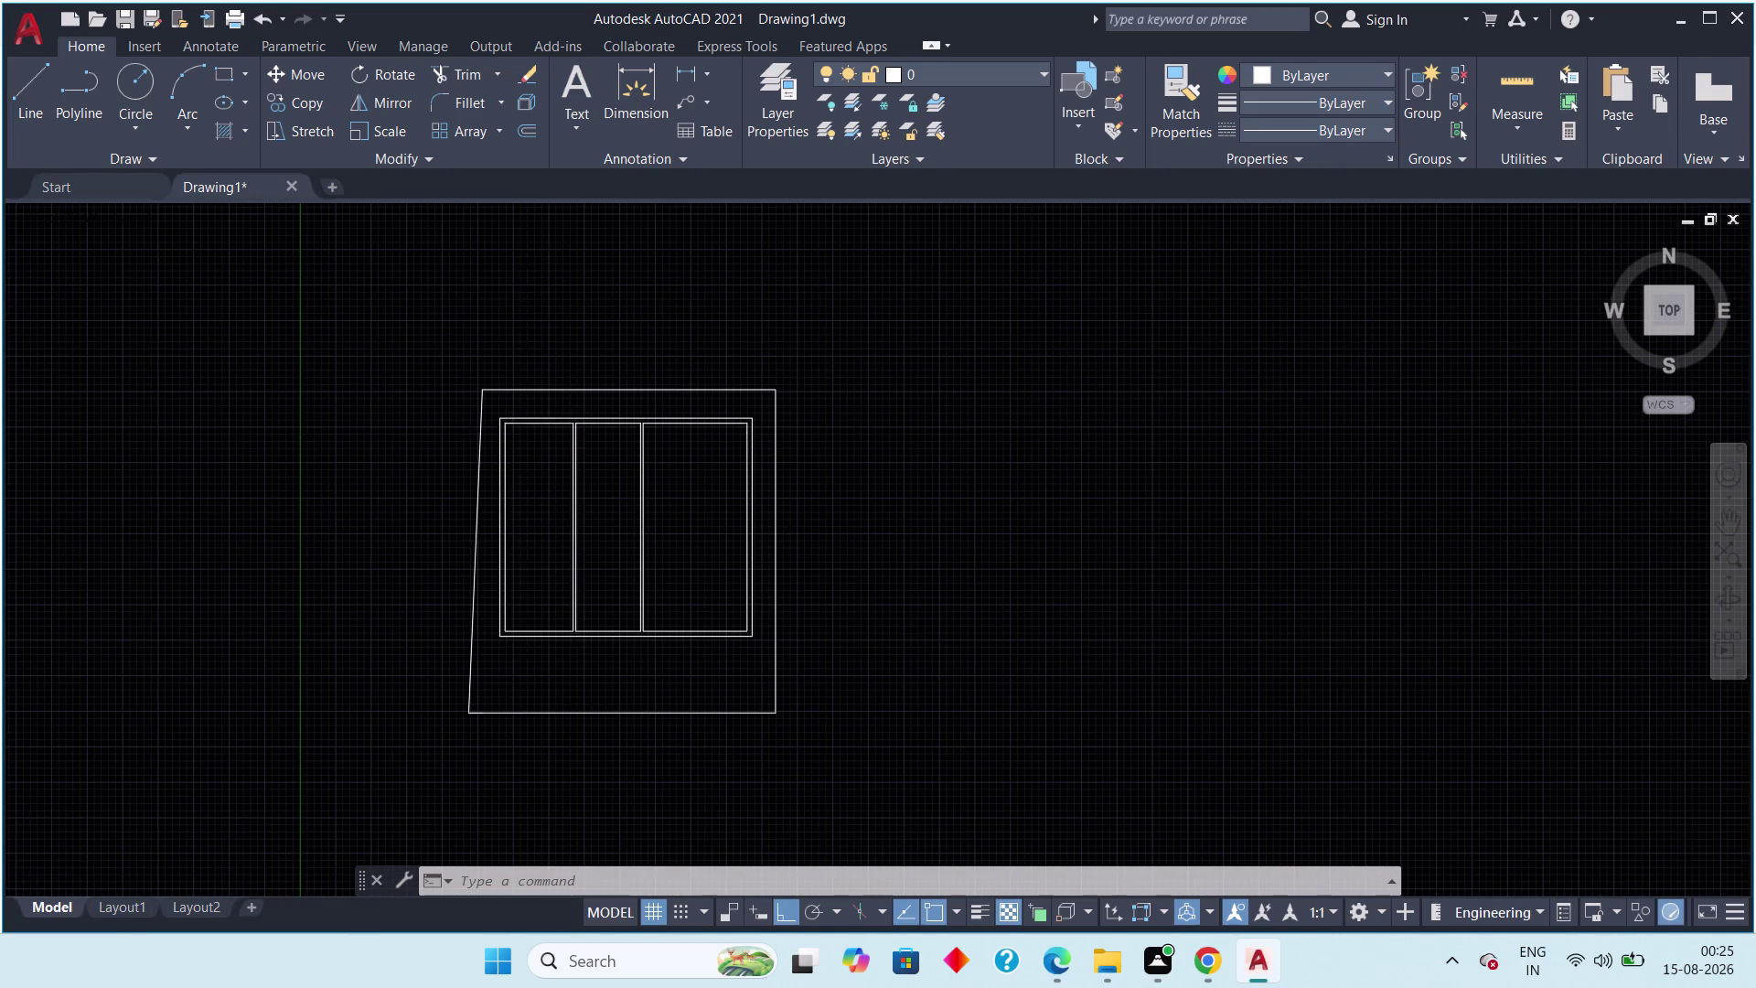
scroll(up, 3)
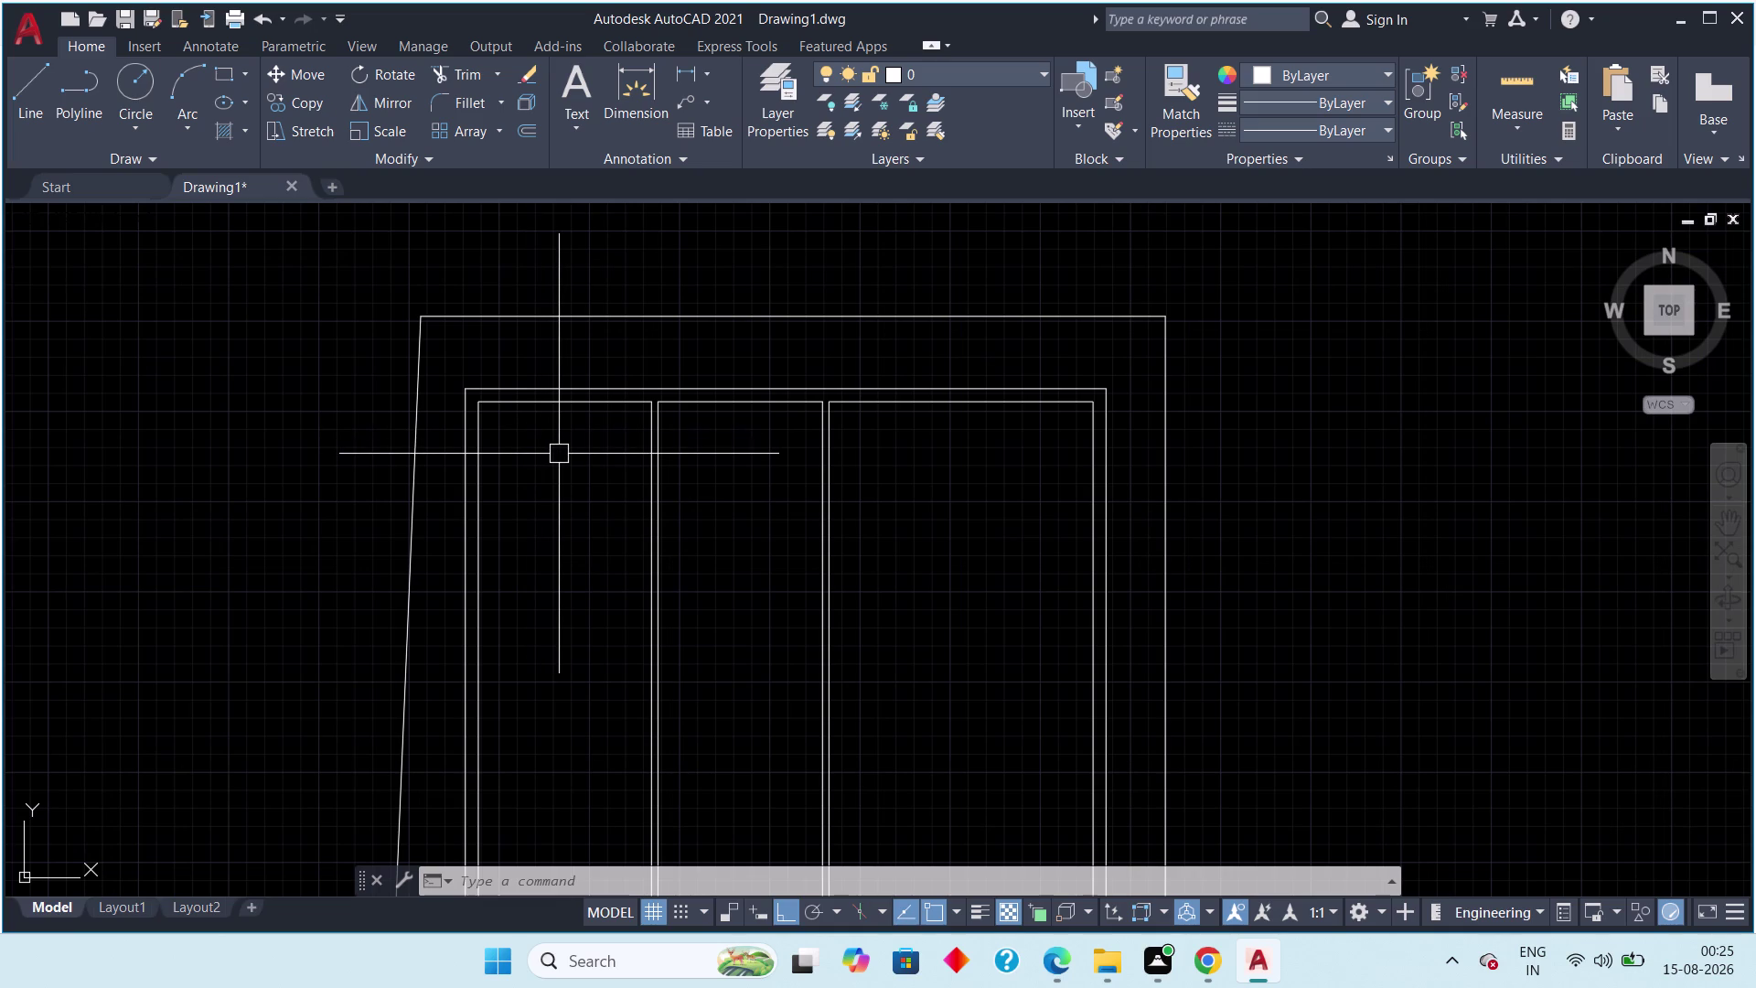
Offset the left room's top inner wall 10'6" down into the room.
key(o)
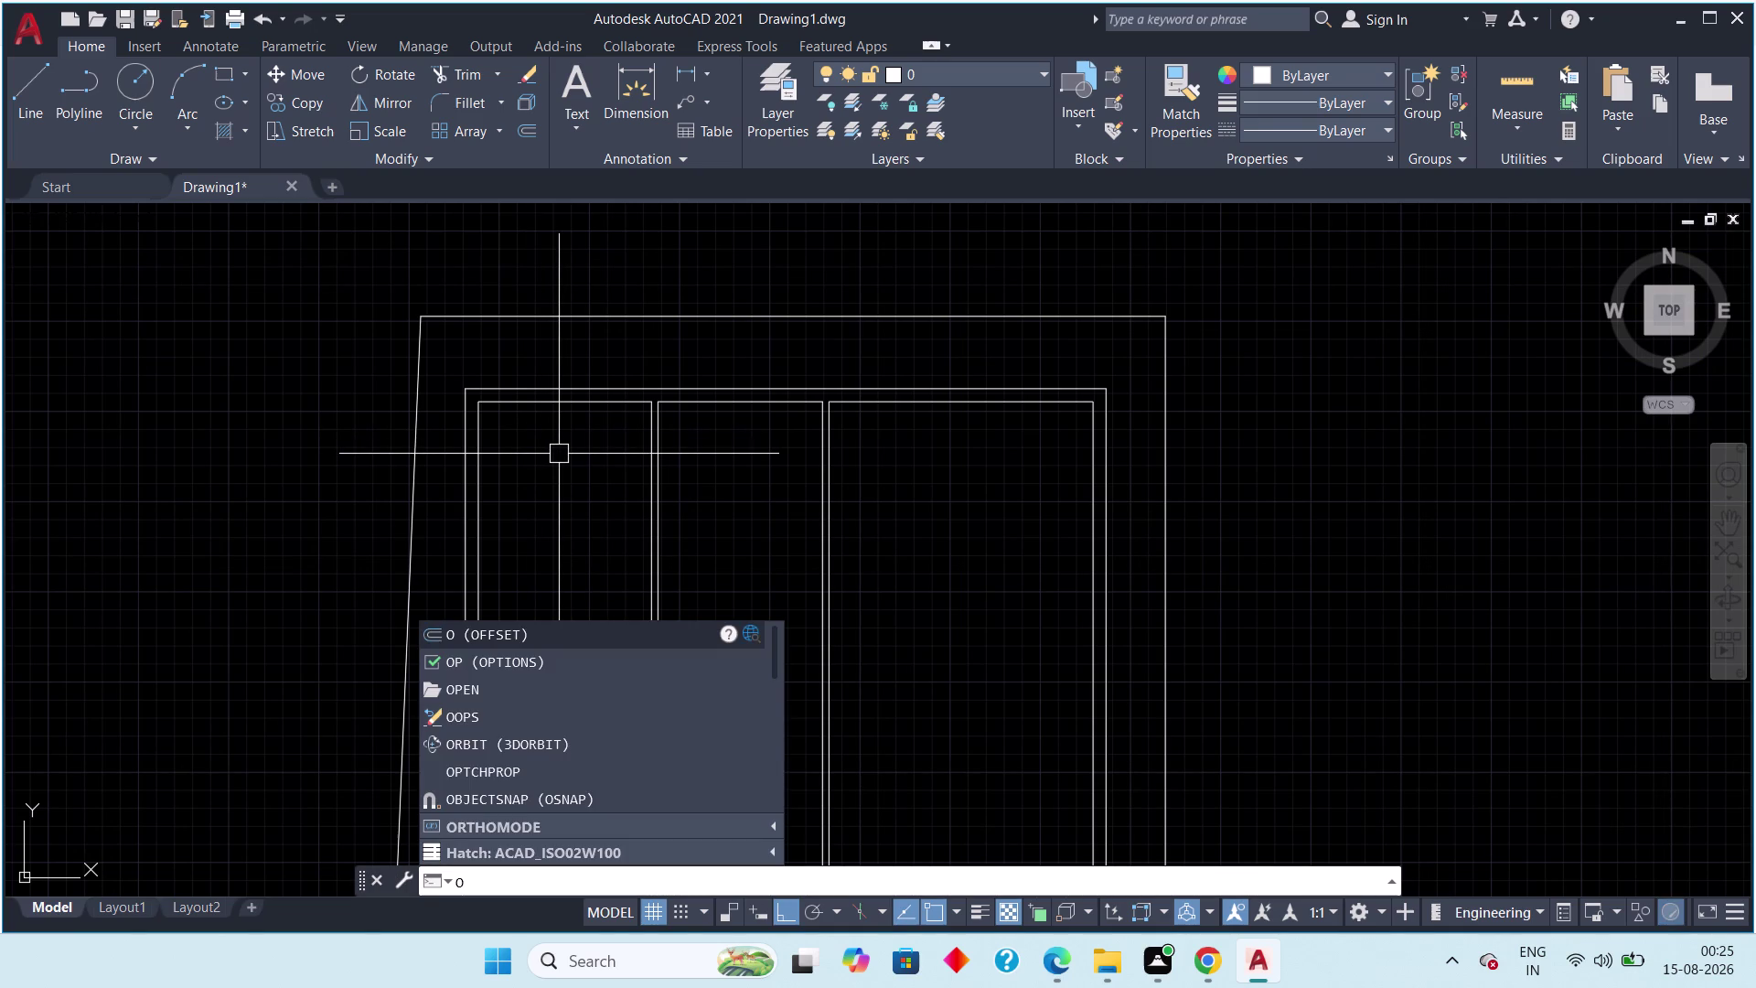
text(ff 10')
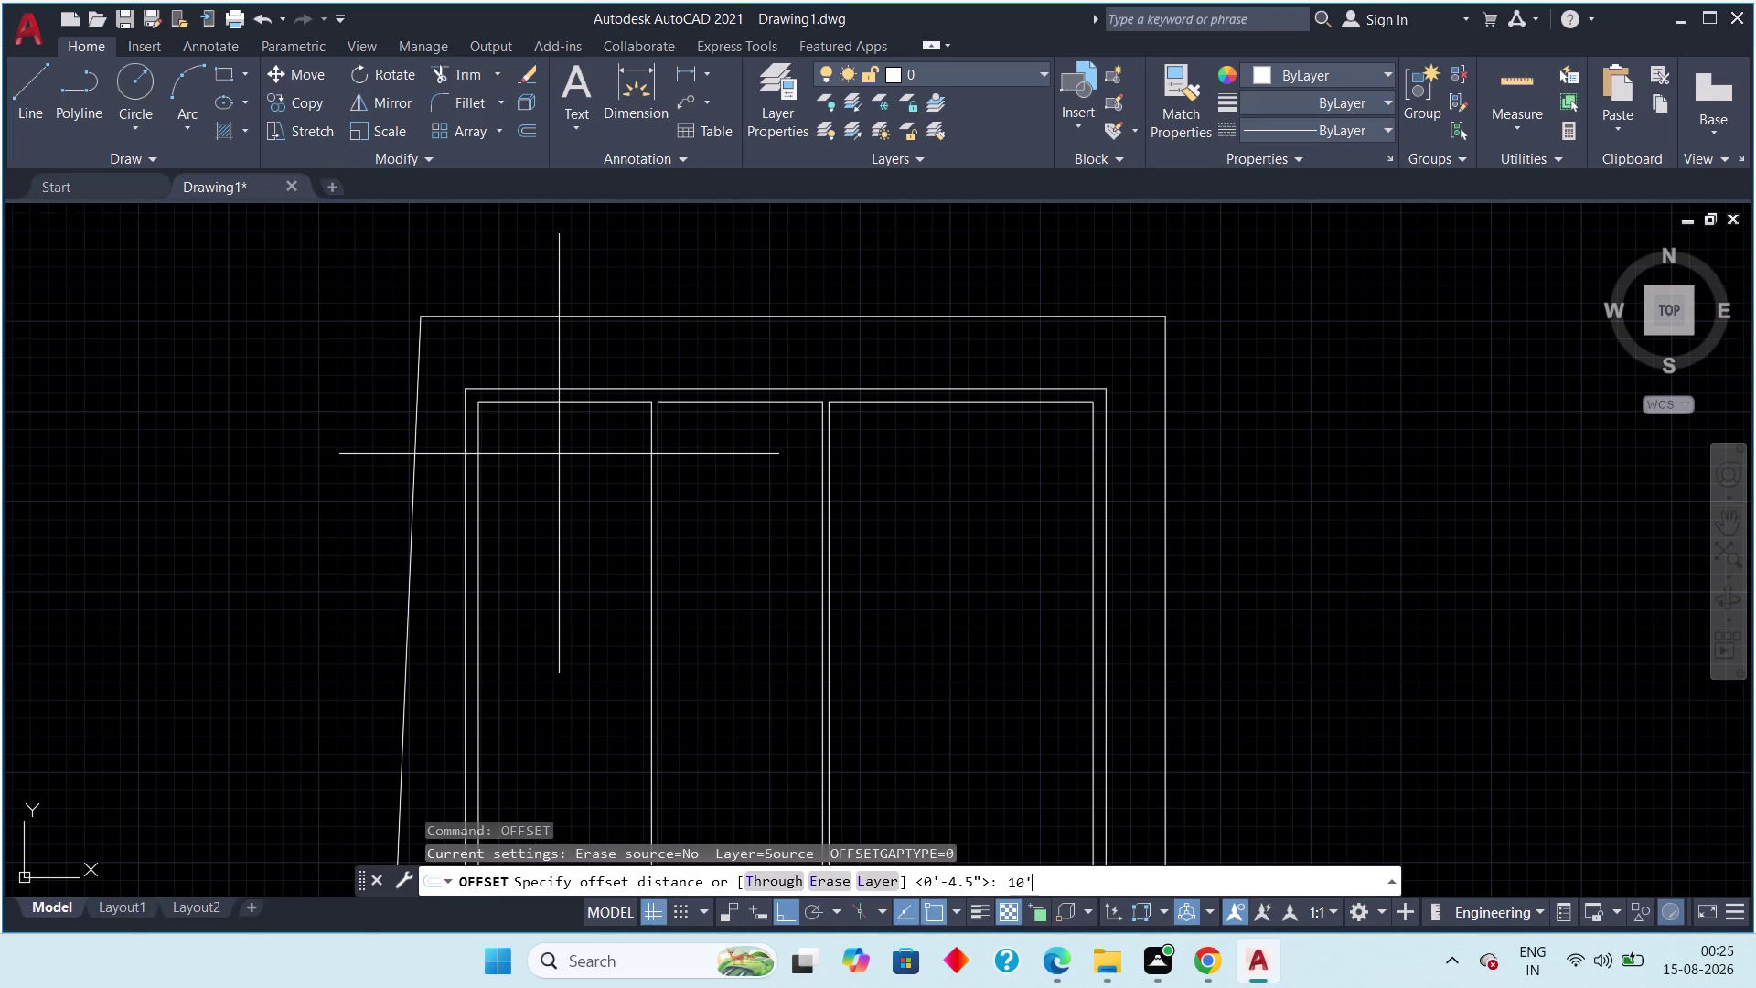
text(6")
key(Return)
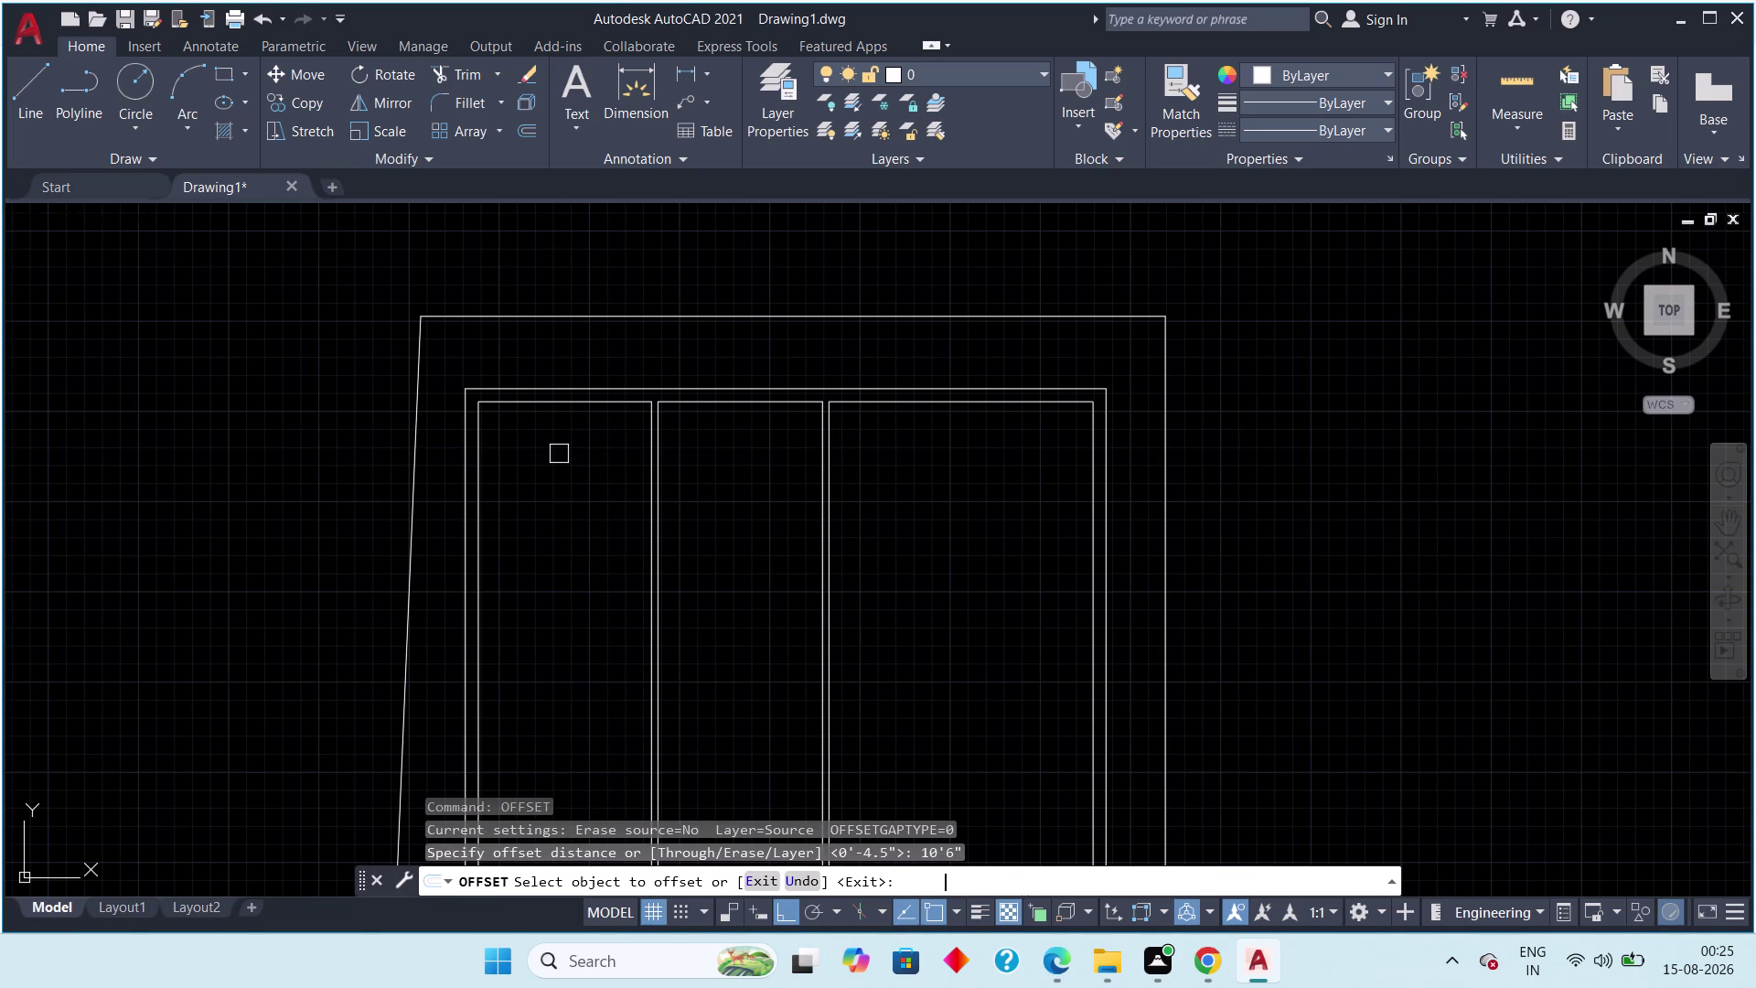
scroll(up, 3)
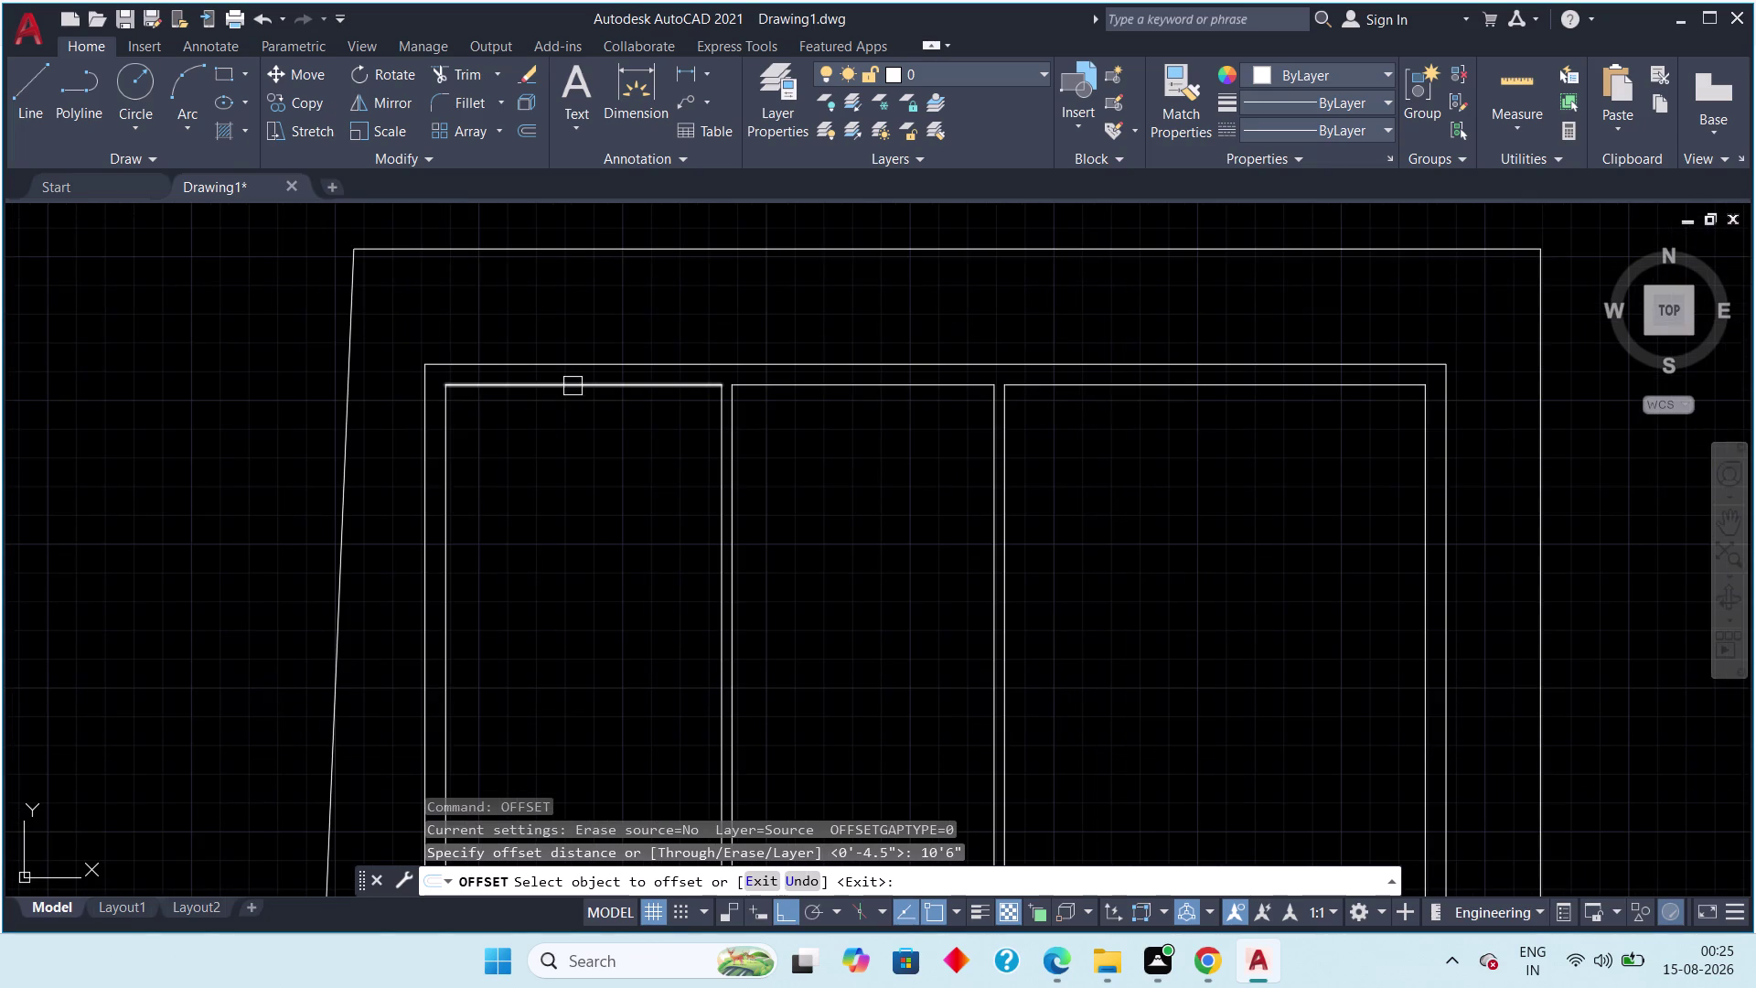
click(573, 384)
drag(580, 472, 593, 514)
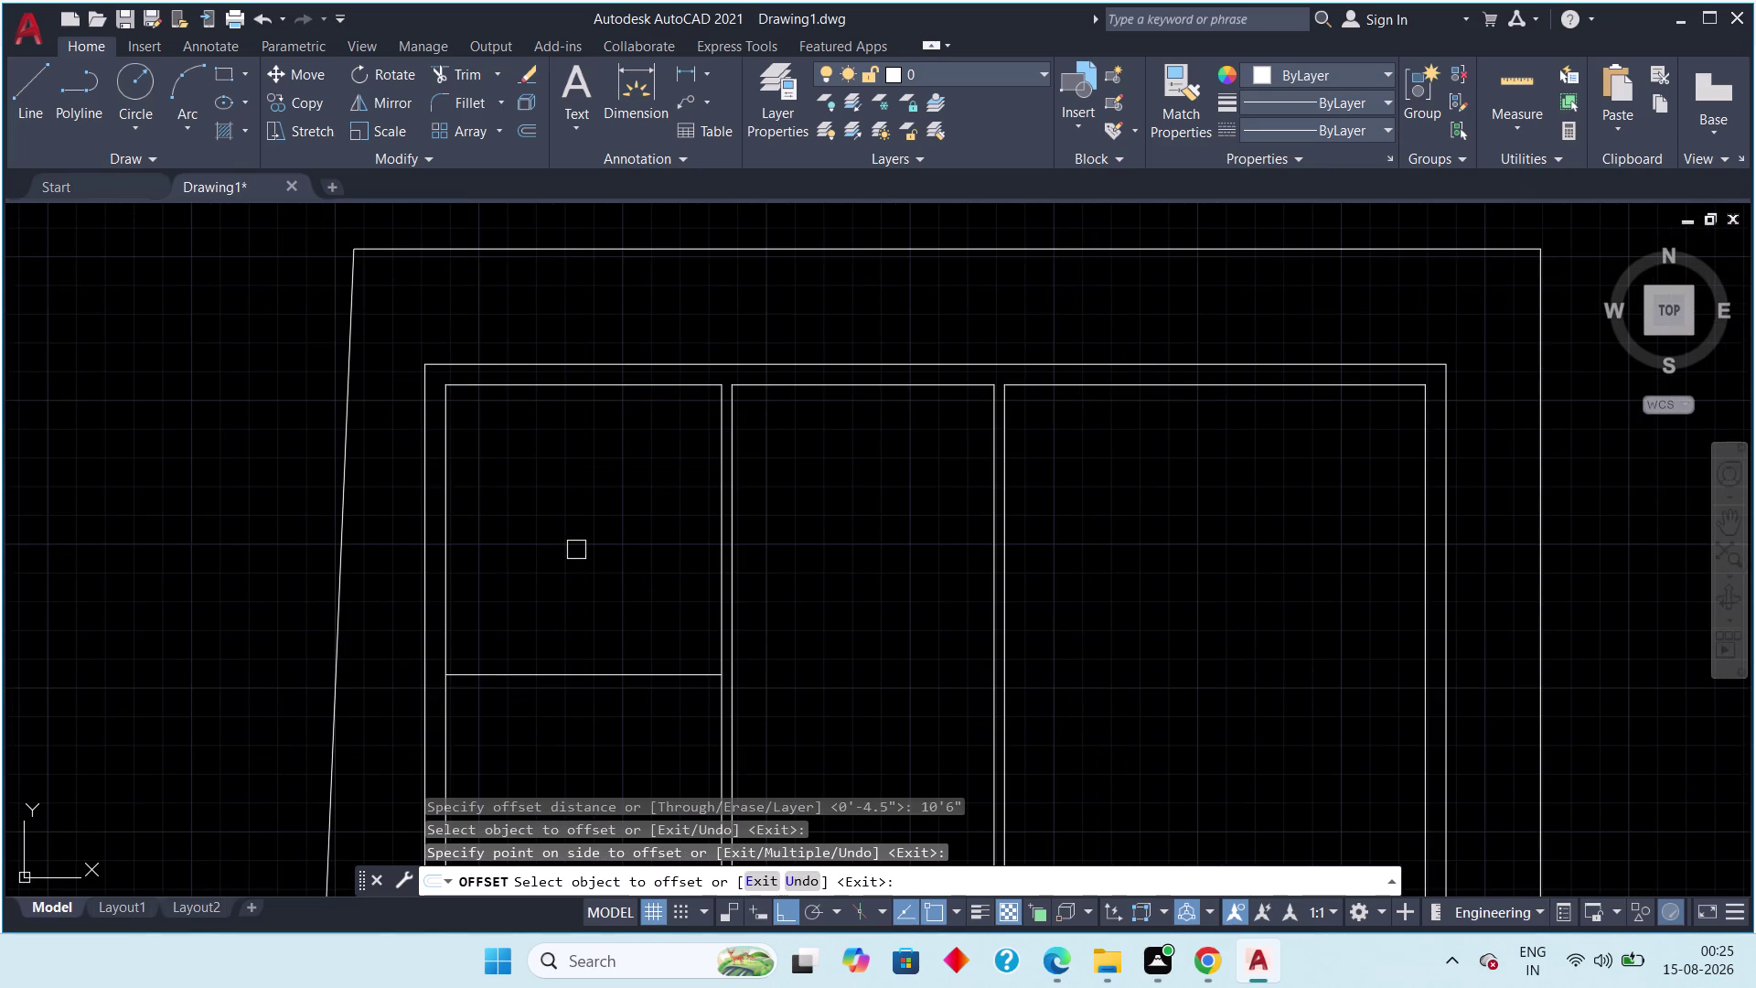
key(Escape)
Offset the new line 4.5" downward to form a double wall.
key(space)
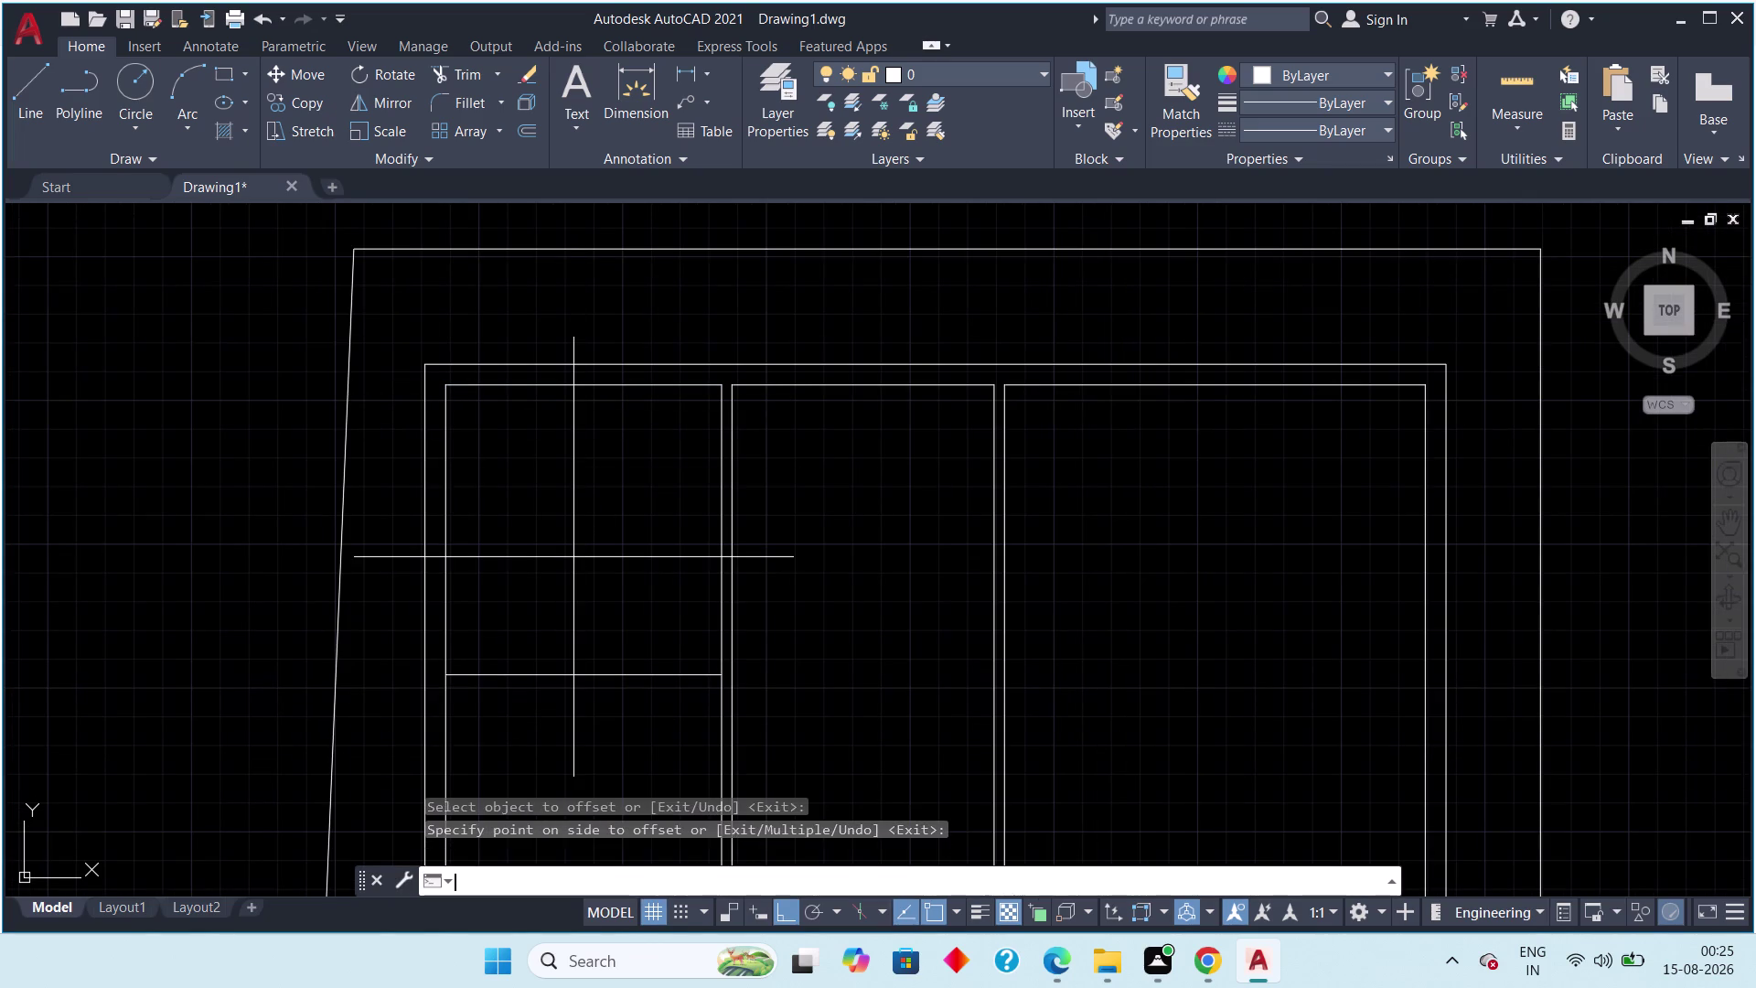
text(4.5")
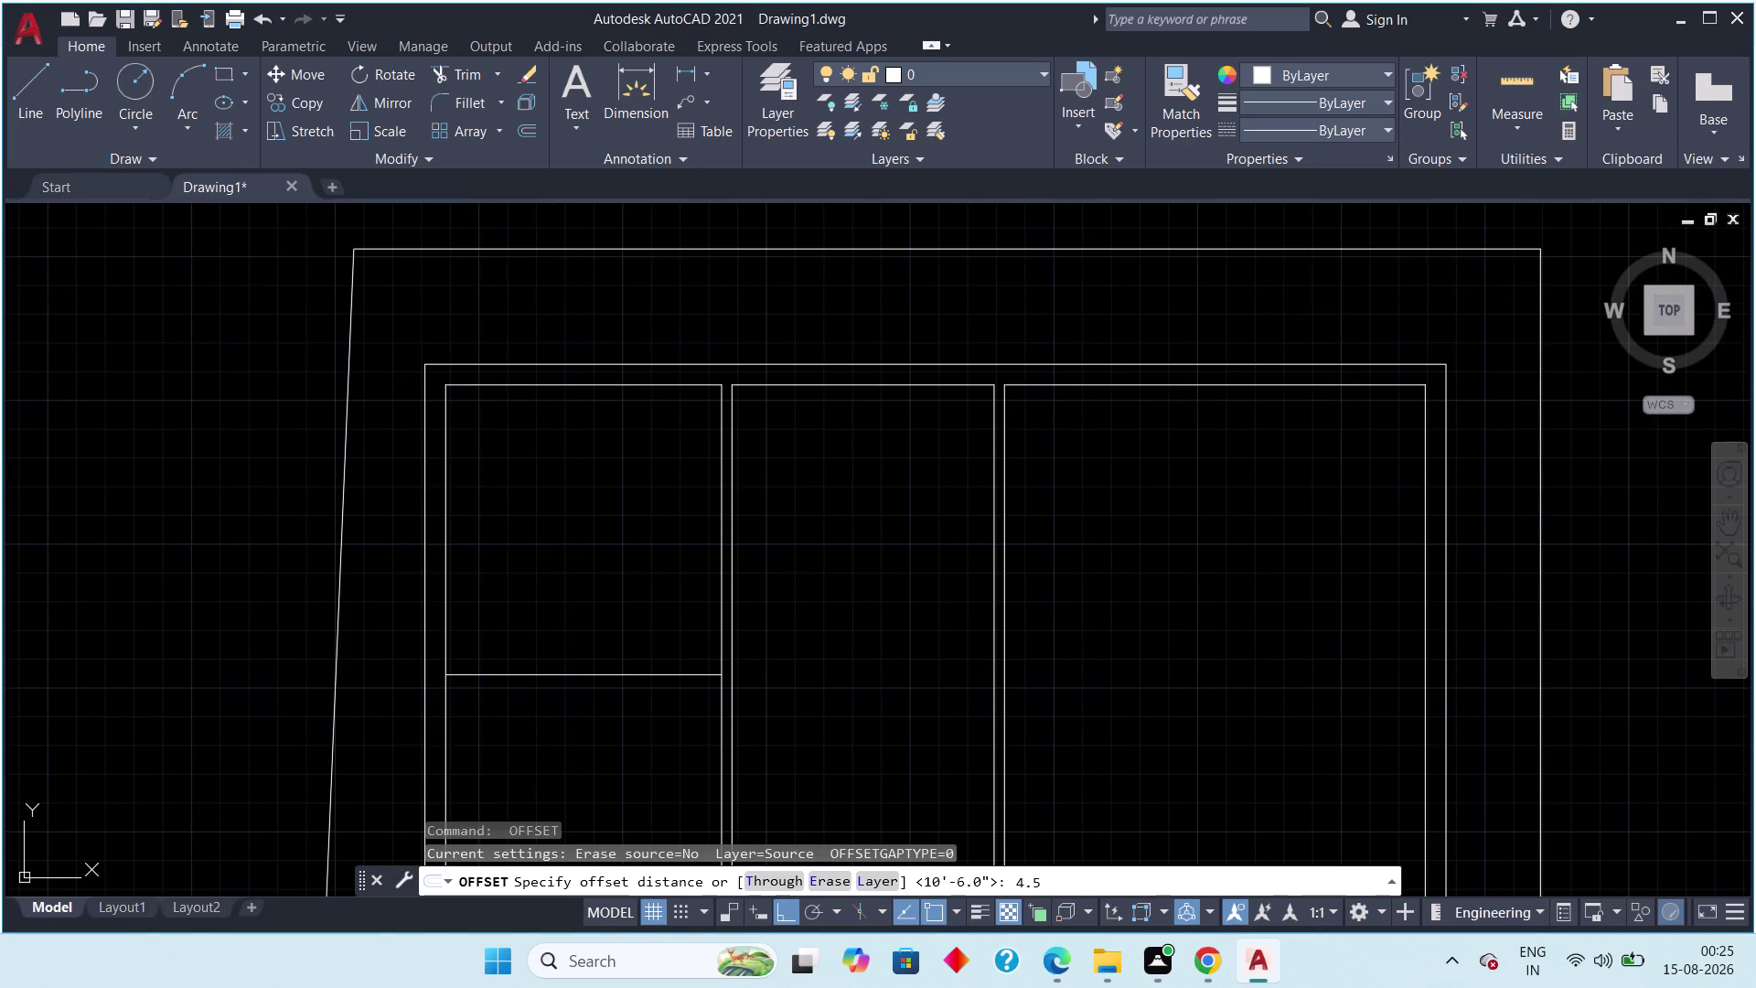
key(Return)
click(612, 678)
click(583, 794)
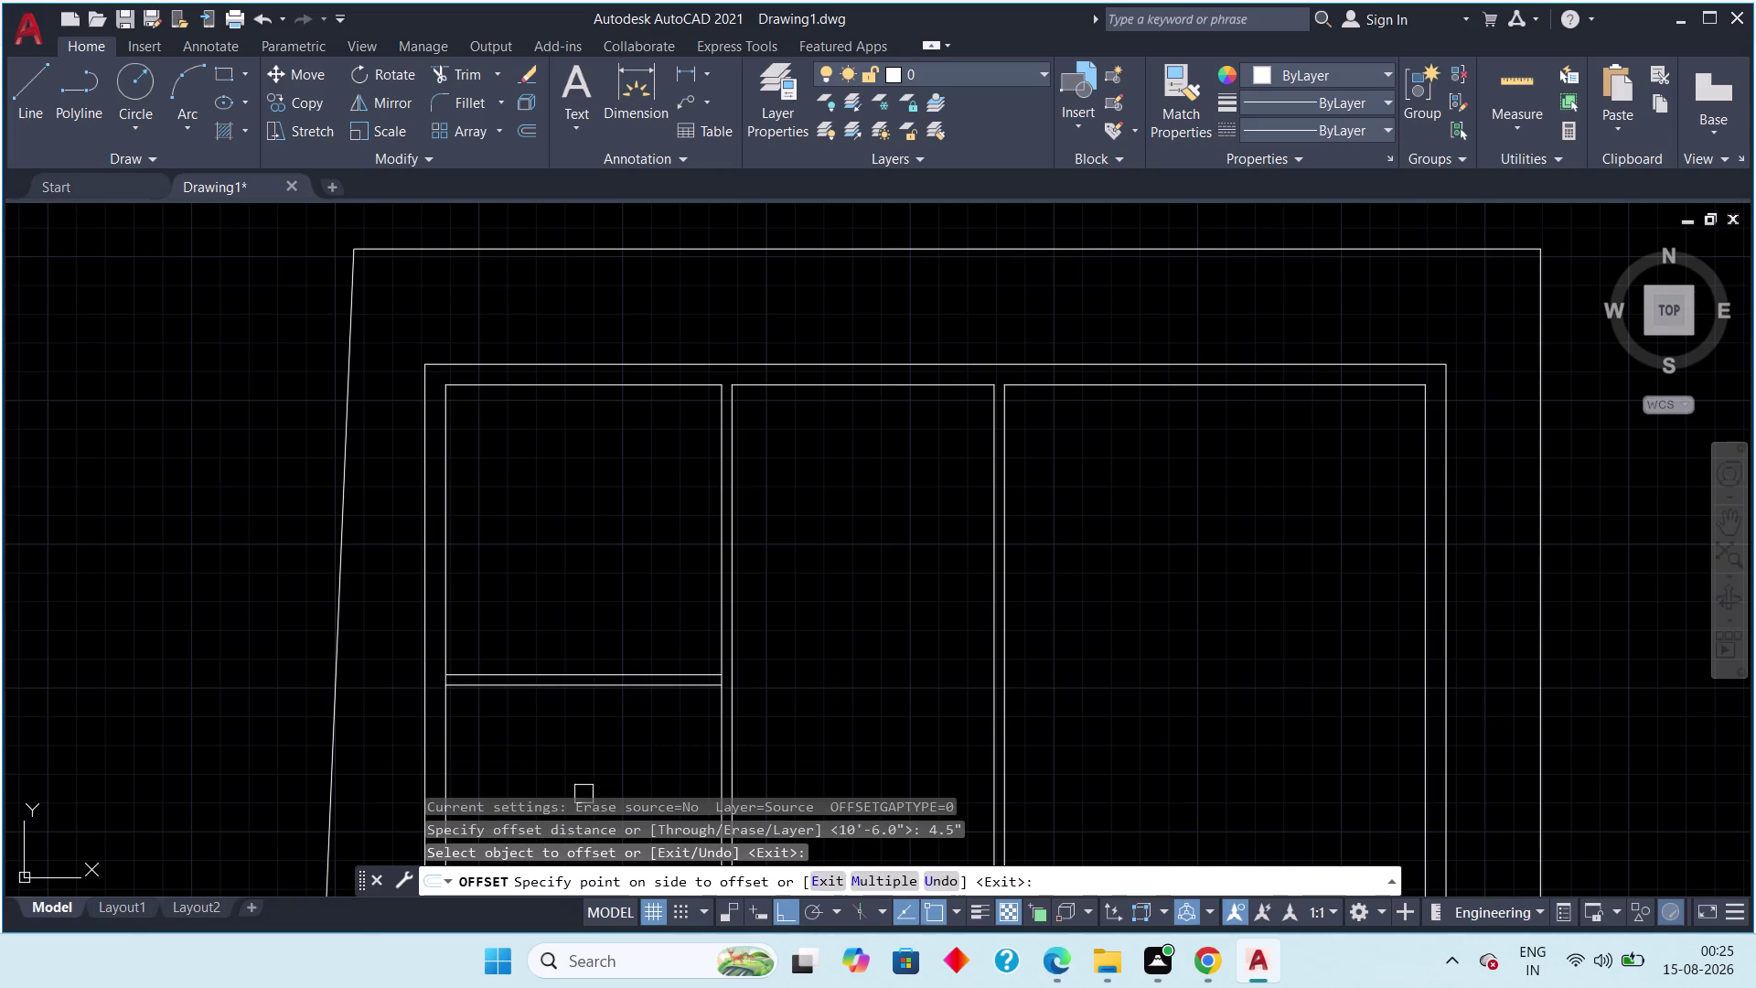
scroll(down, 3)
key(Escape)
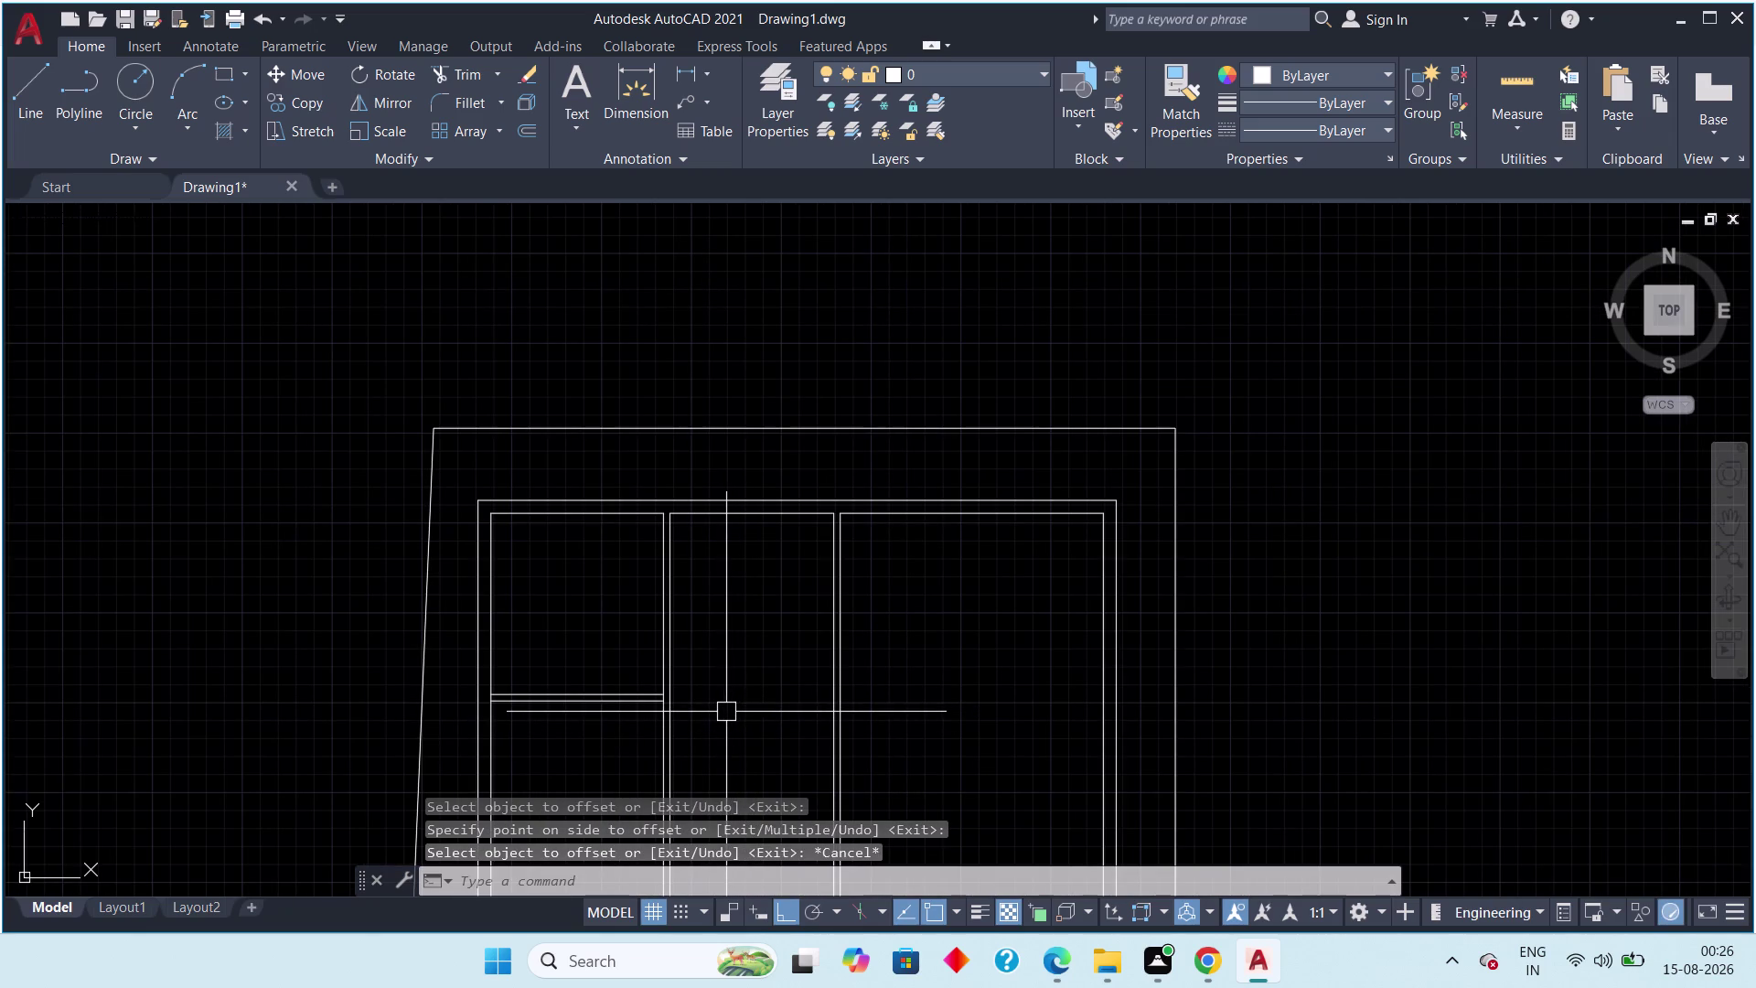
Attempt a 5' offset, then cancel it.
key(space)
key(space)
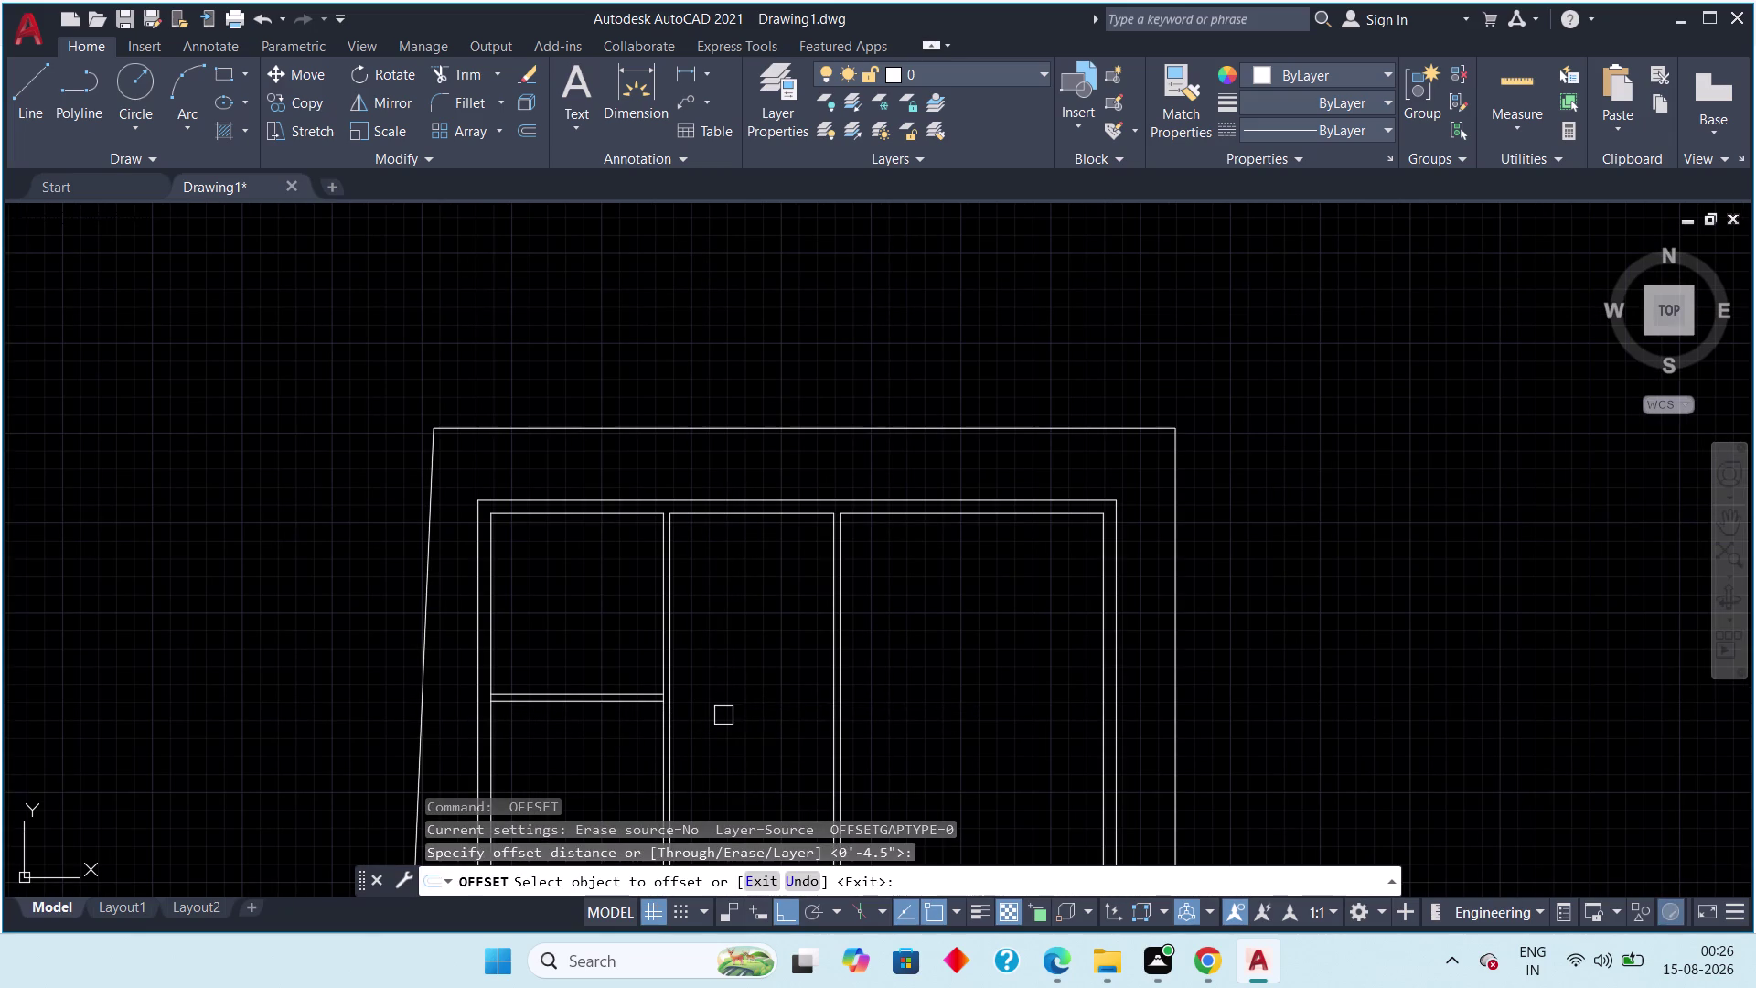
middle_drag(713, 701, 694, 585)
key(5)
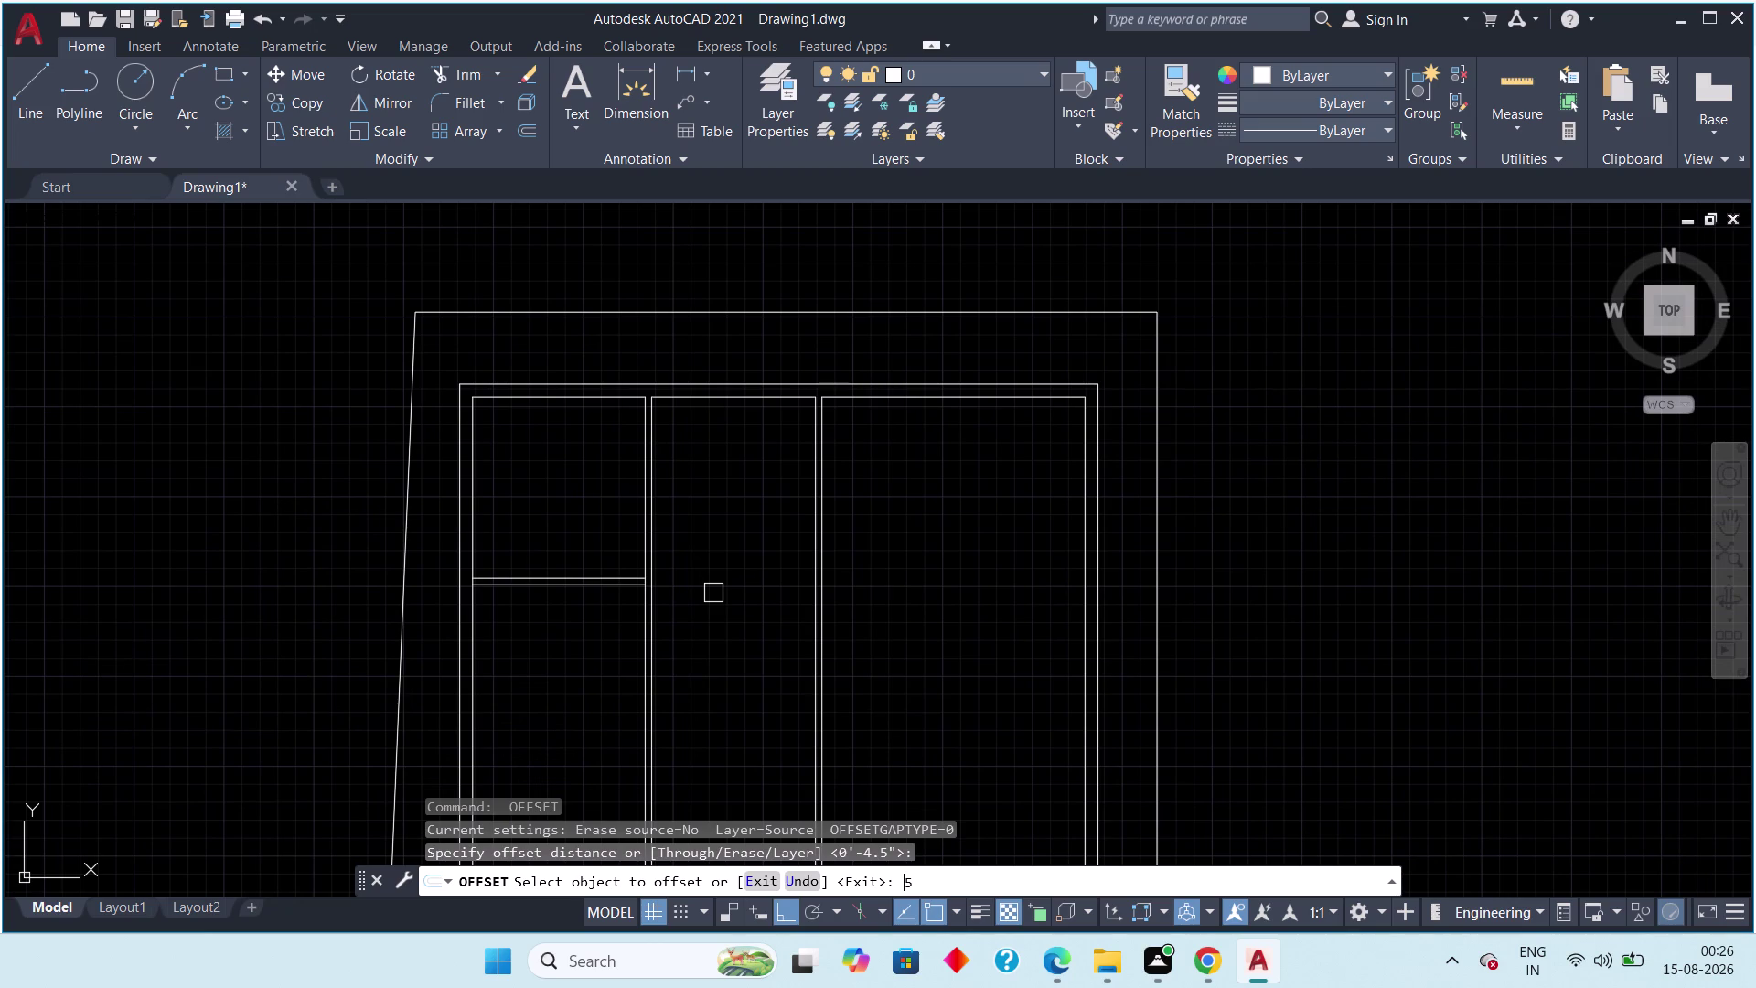
key(apostrophe)
key(Return)
scroll(up, 3)
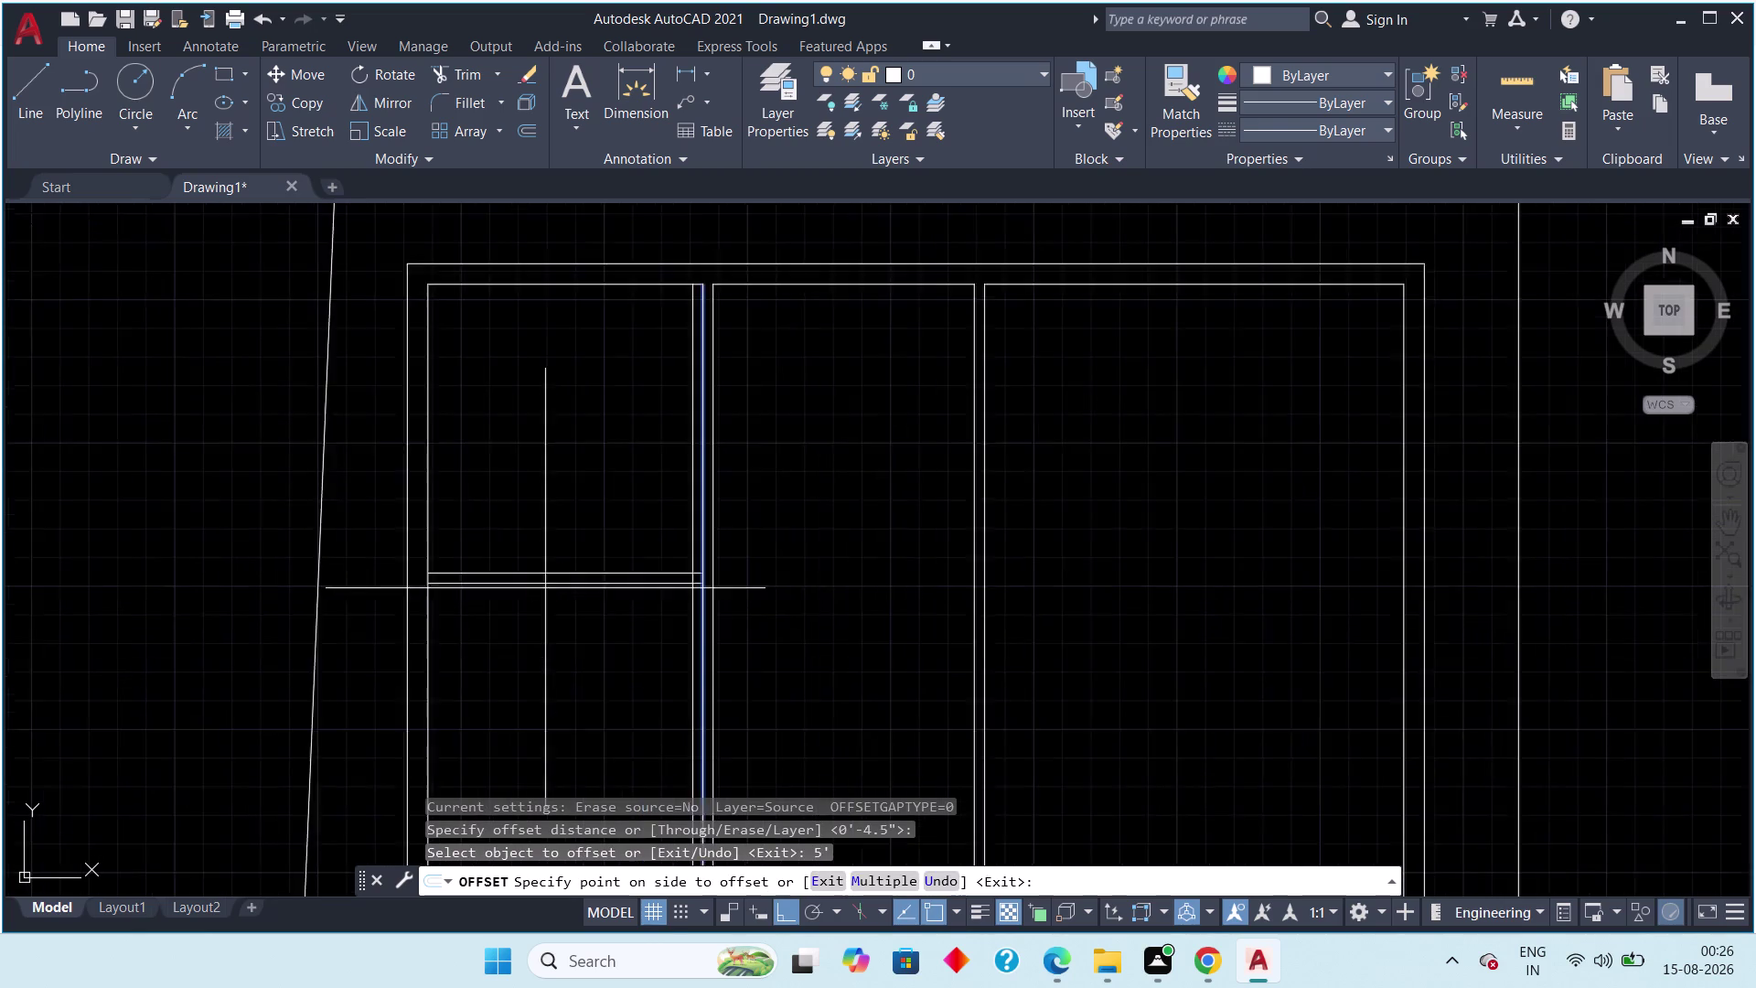
scroll(up, 3)
key(Escape)
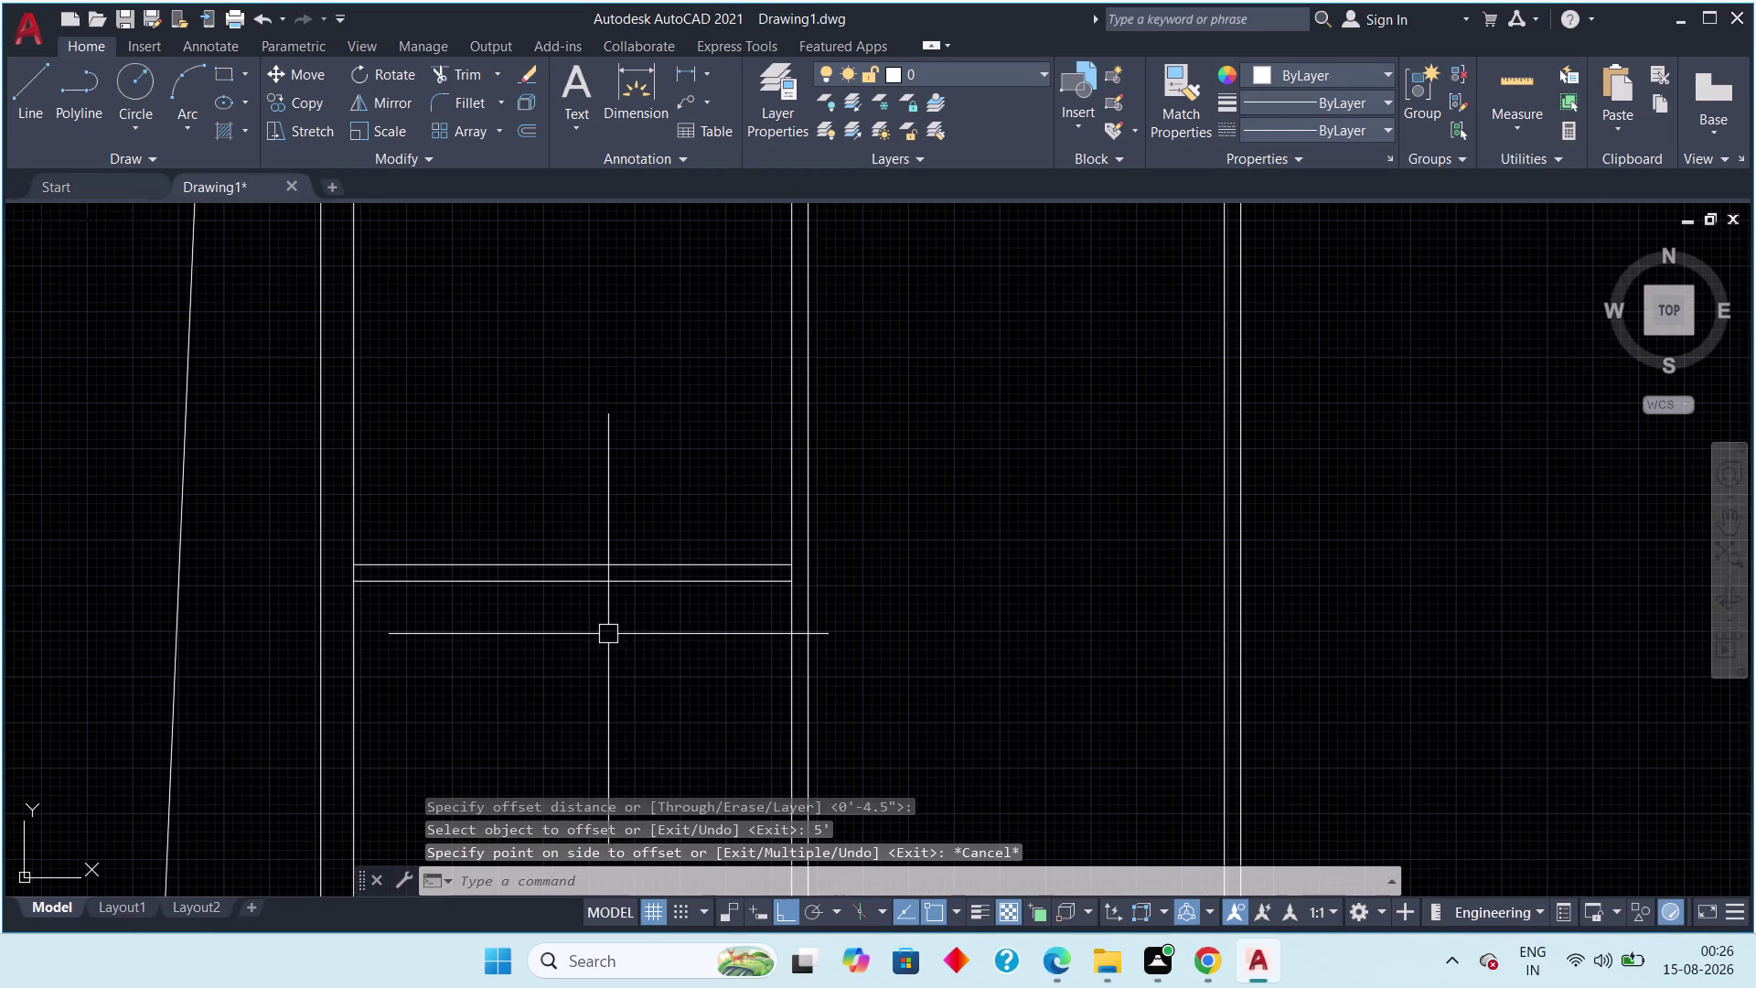
Set a 5' offset distance and try picking a wall line in the left room.
key(space)
key(space)
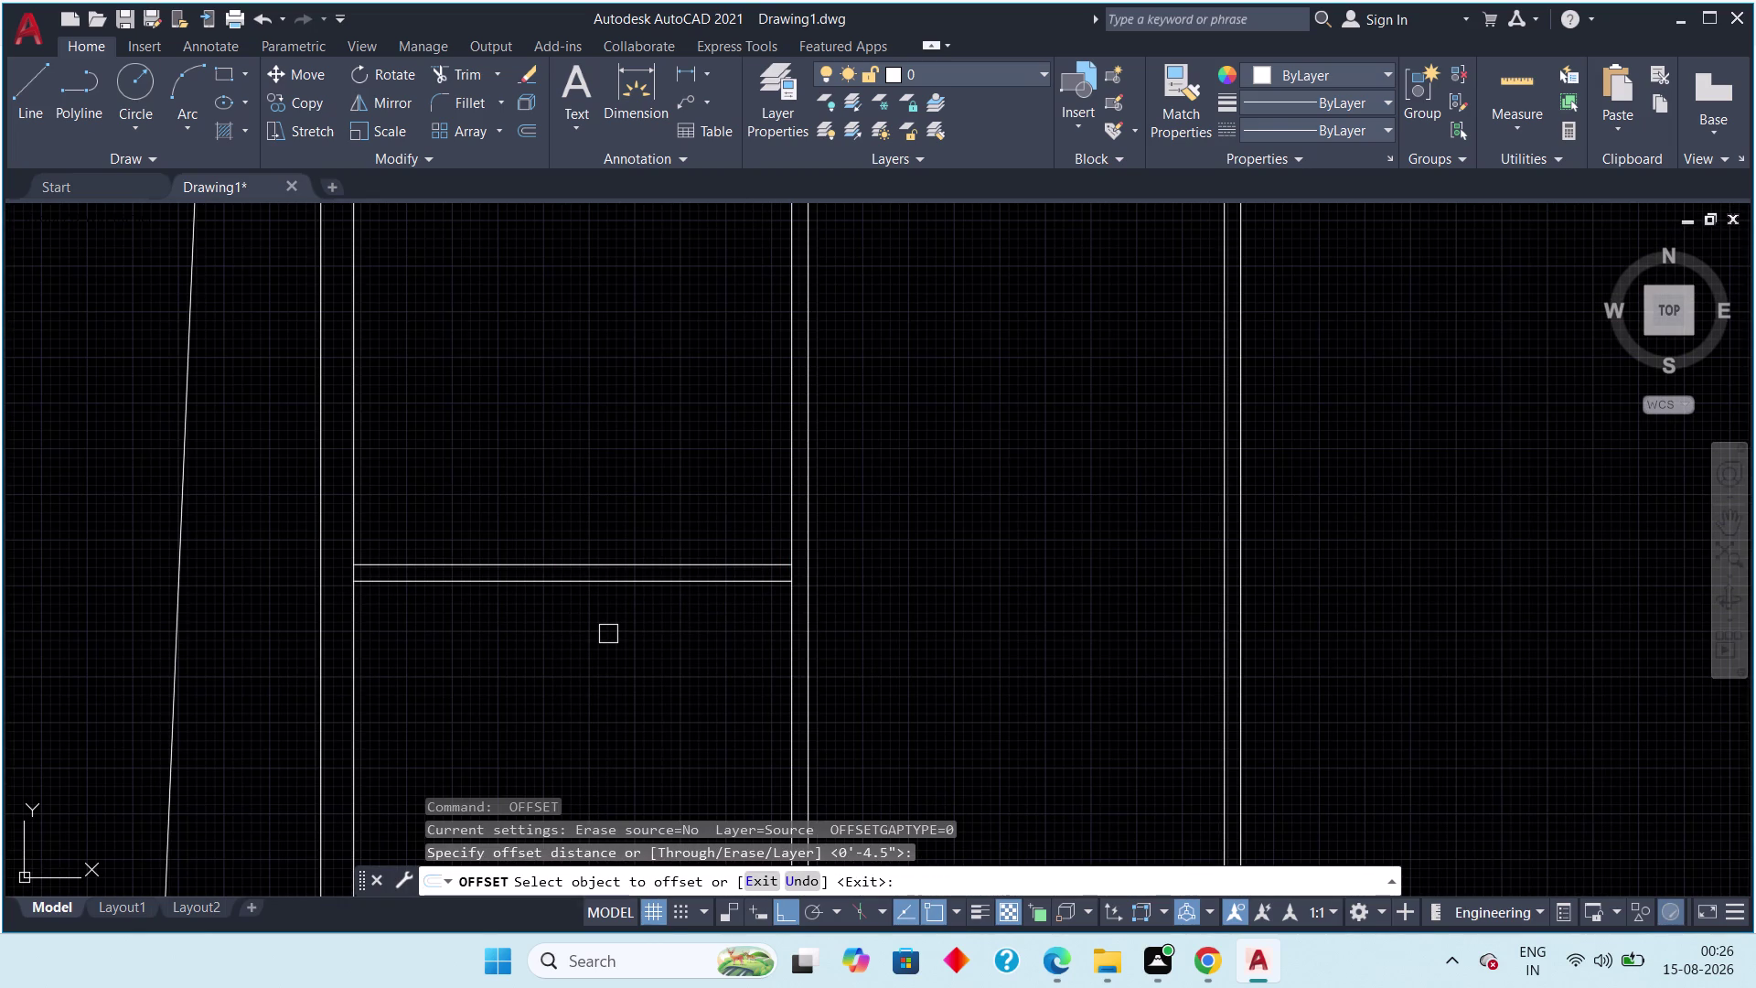
text(5')
key(Return)
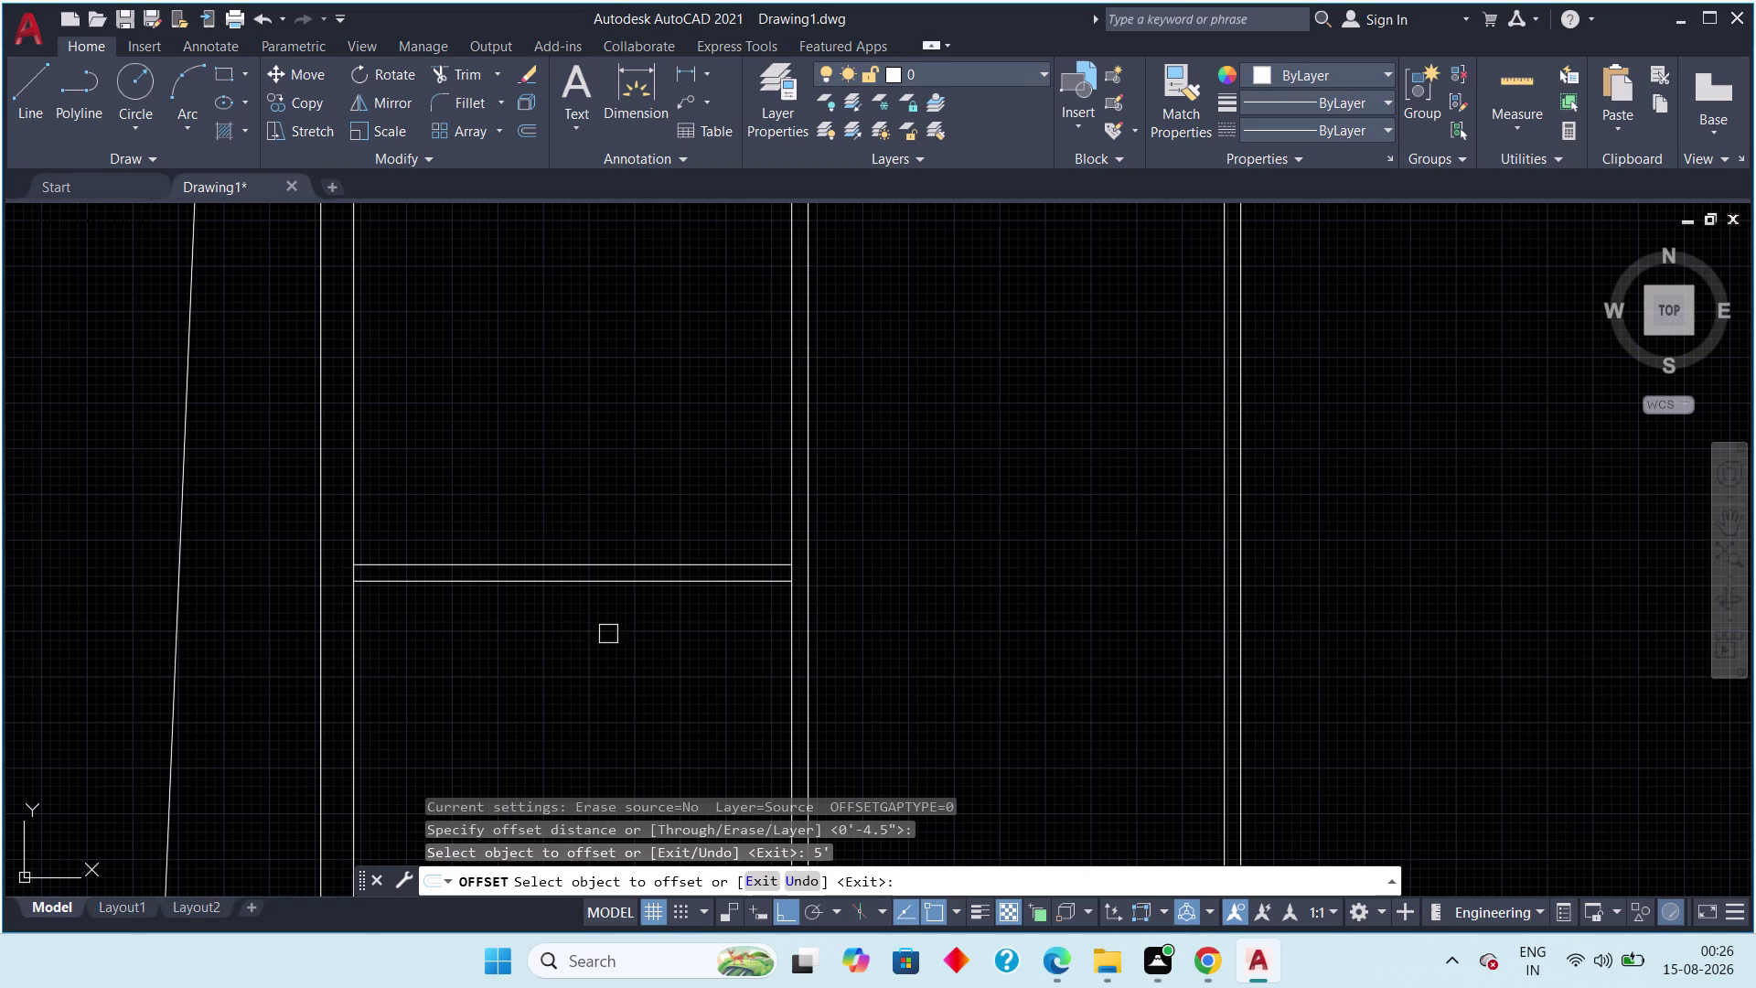
drag(569, 588, 571, 603)
drag(567, 633, 566, 643)
scroll(down, 3)
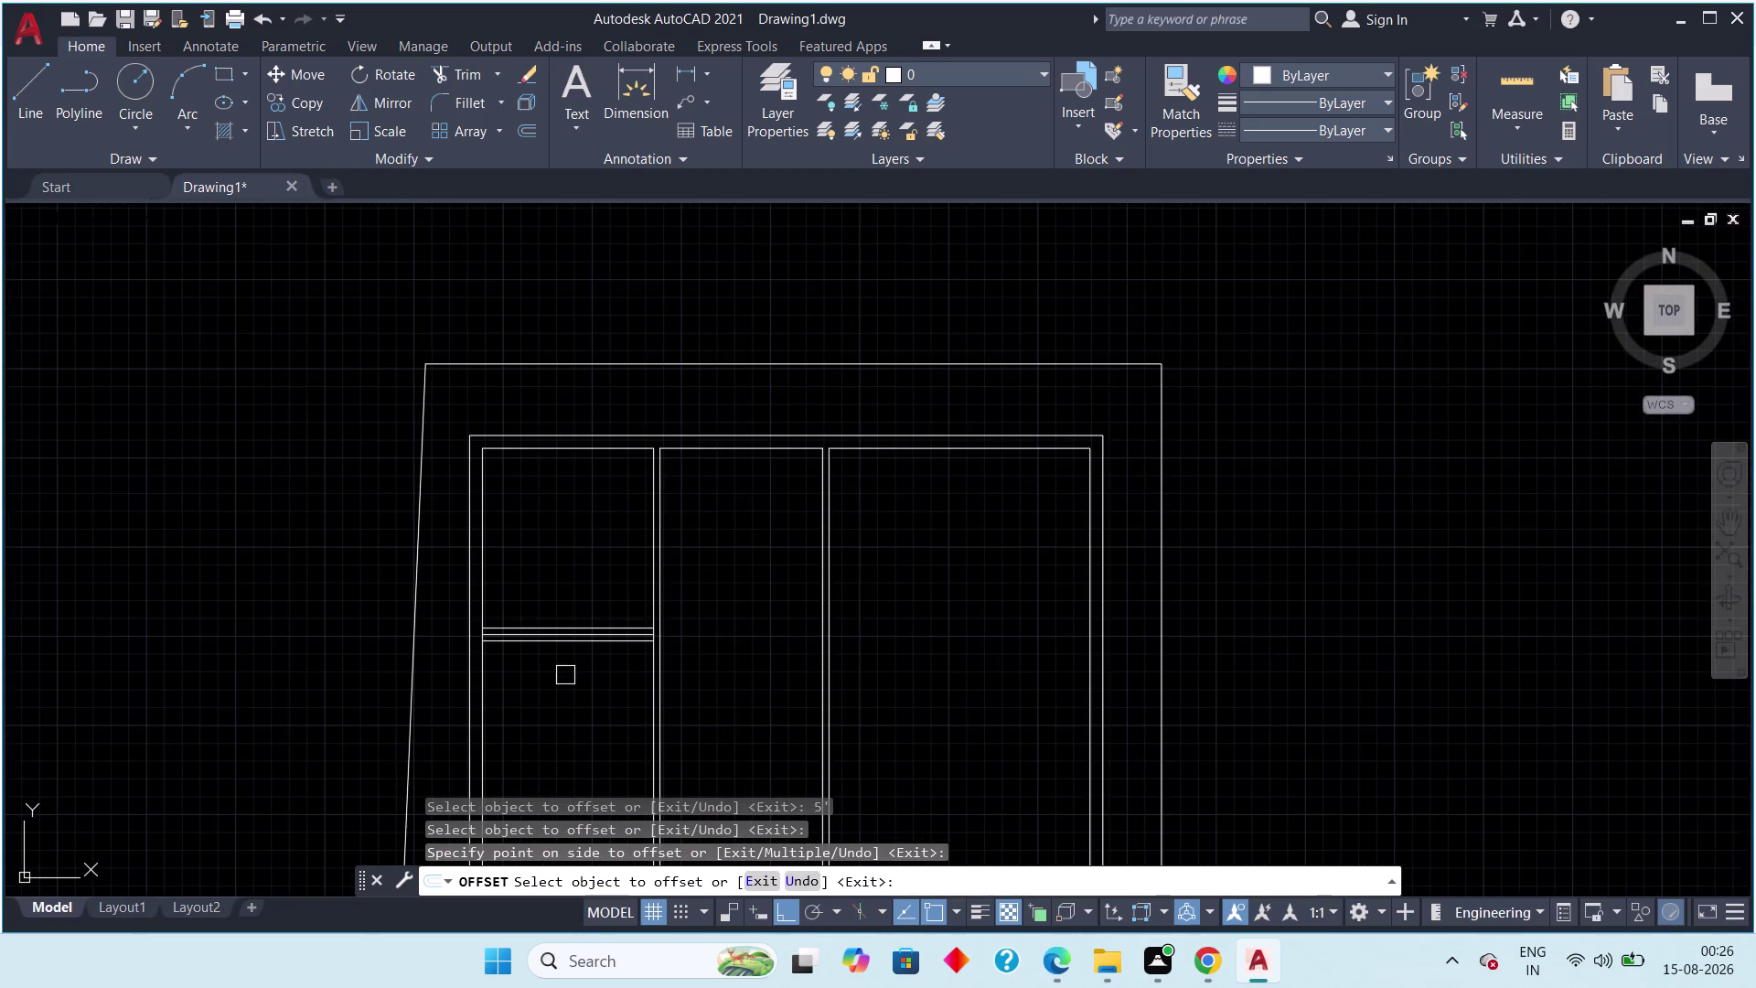
scroll(up, 3)
Cancel the unfinished offset and delete the stray horizontal line.
key(Escape)
key(Escape)
click(559, 630)
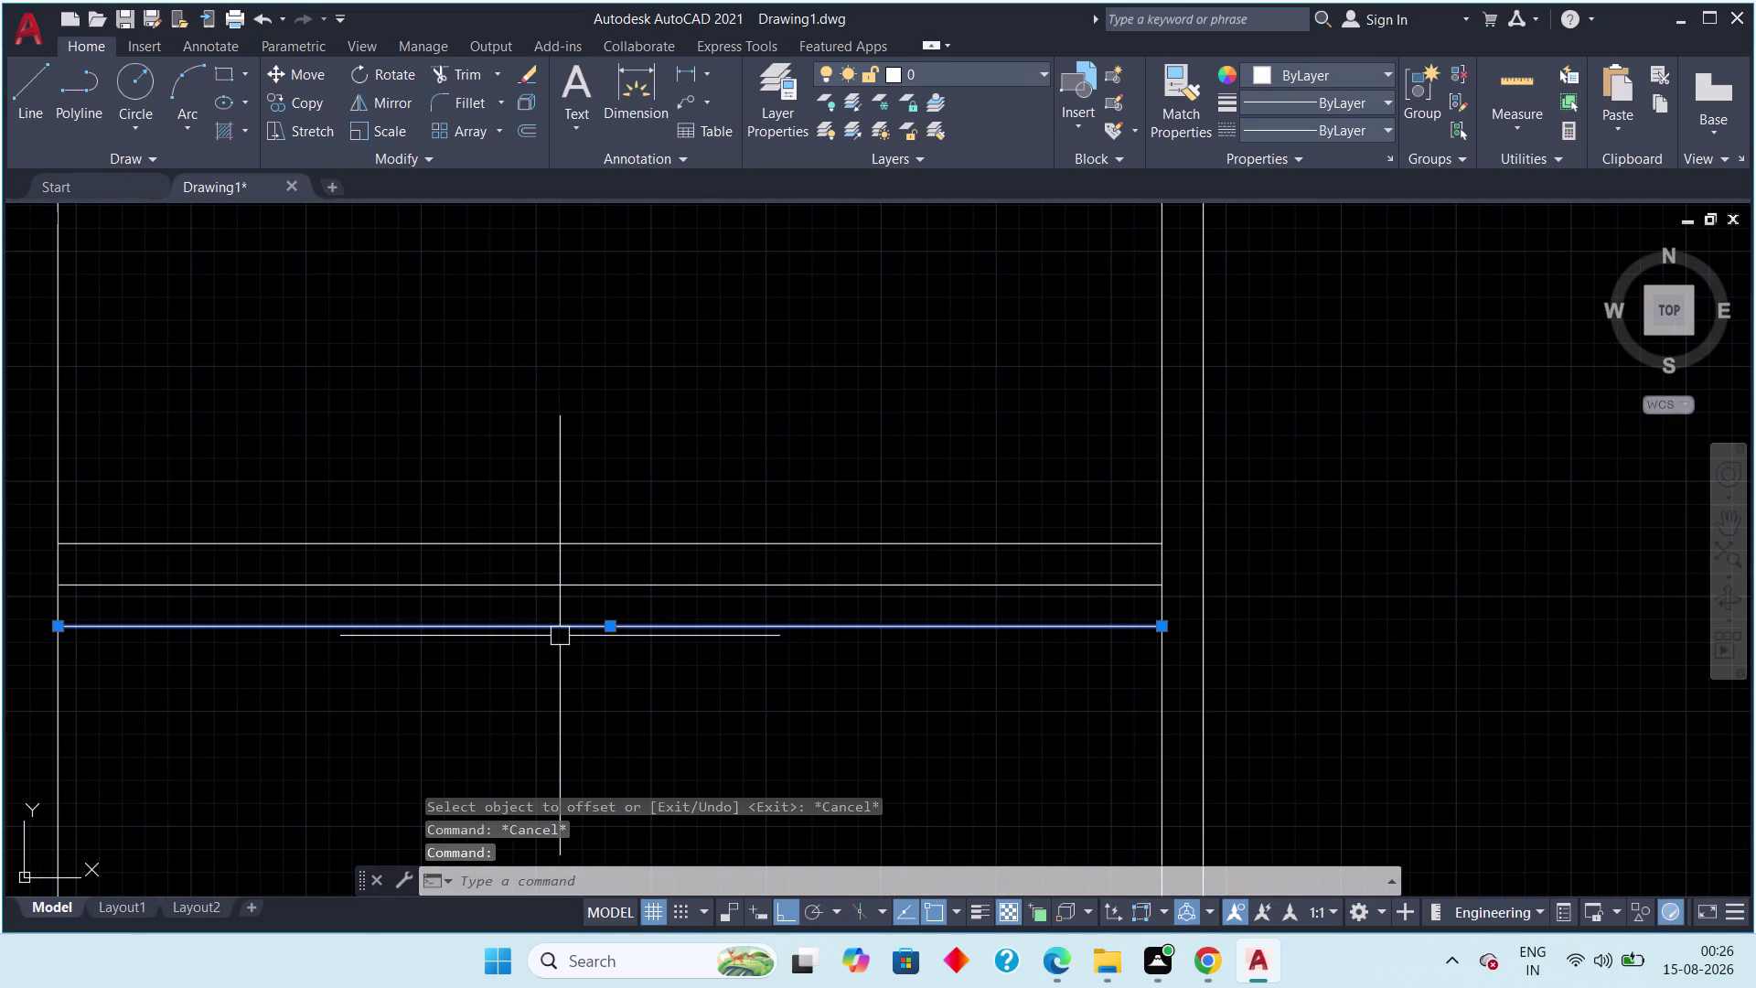
key(Delete)
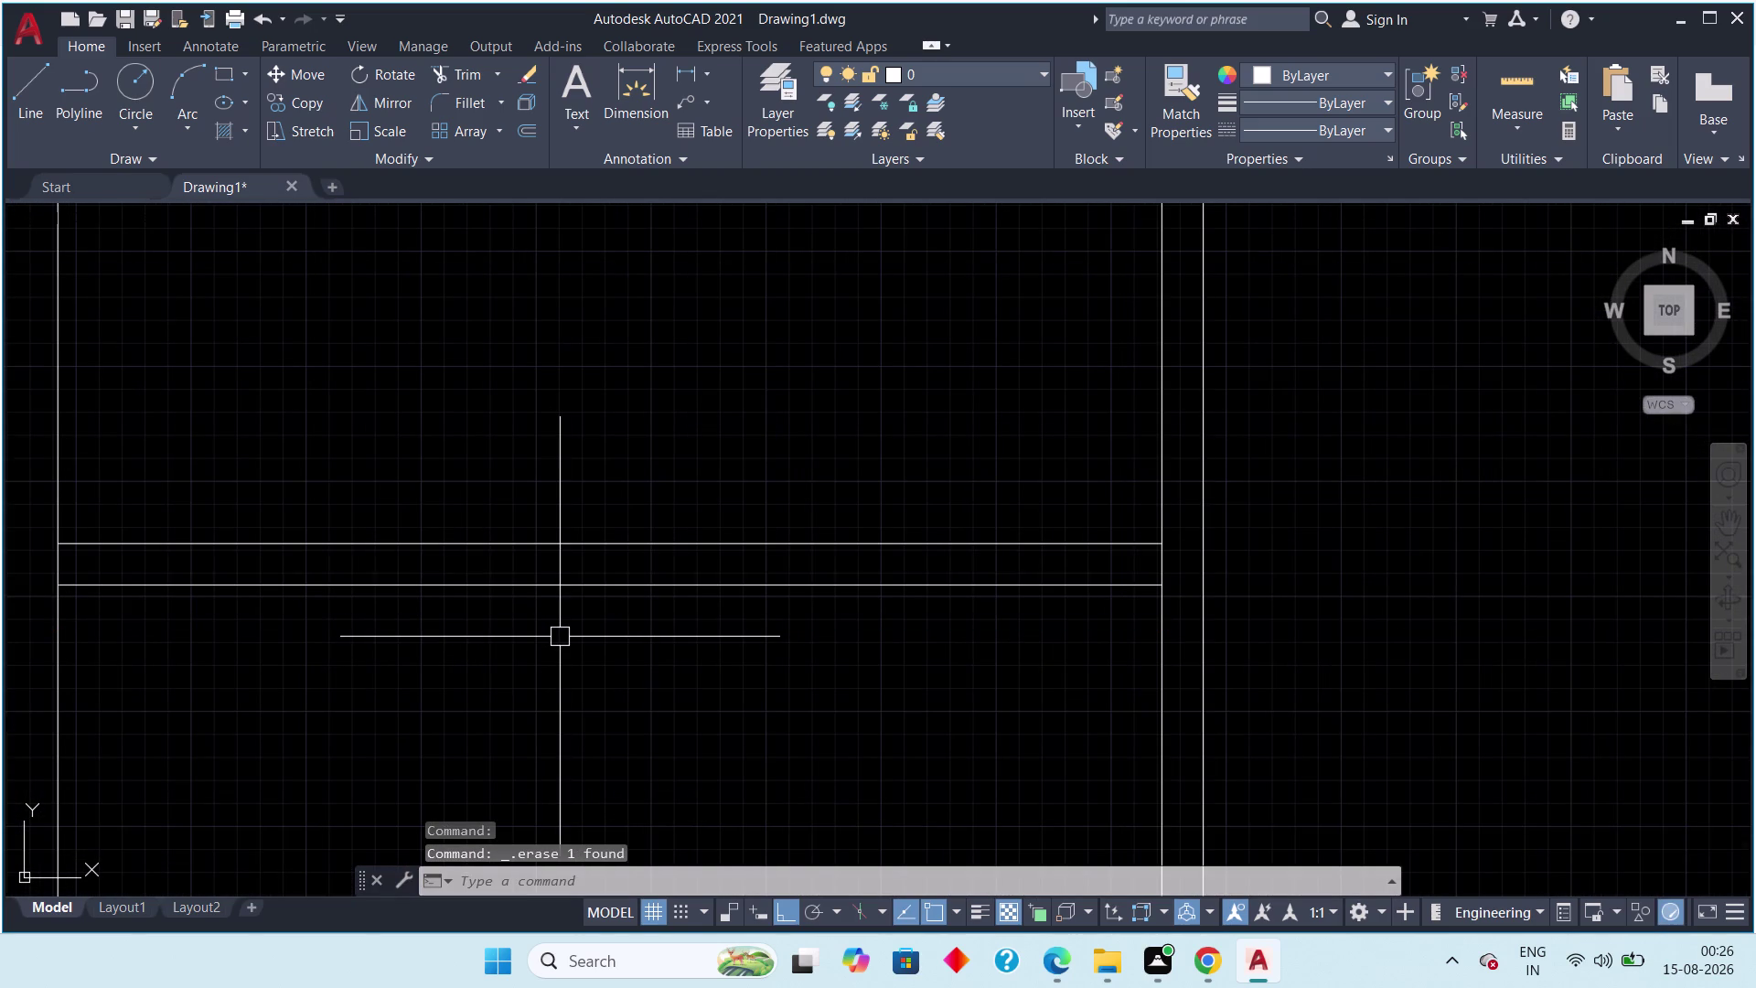
Offset the left room's upper wall line 5' lower.
text(off)
key(space)
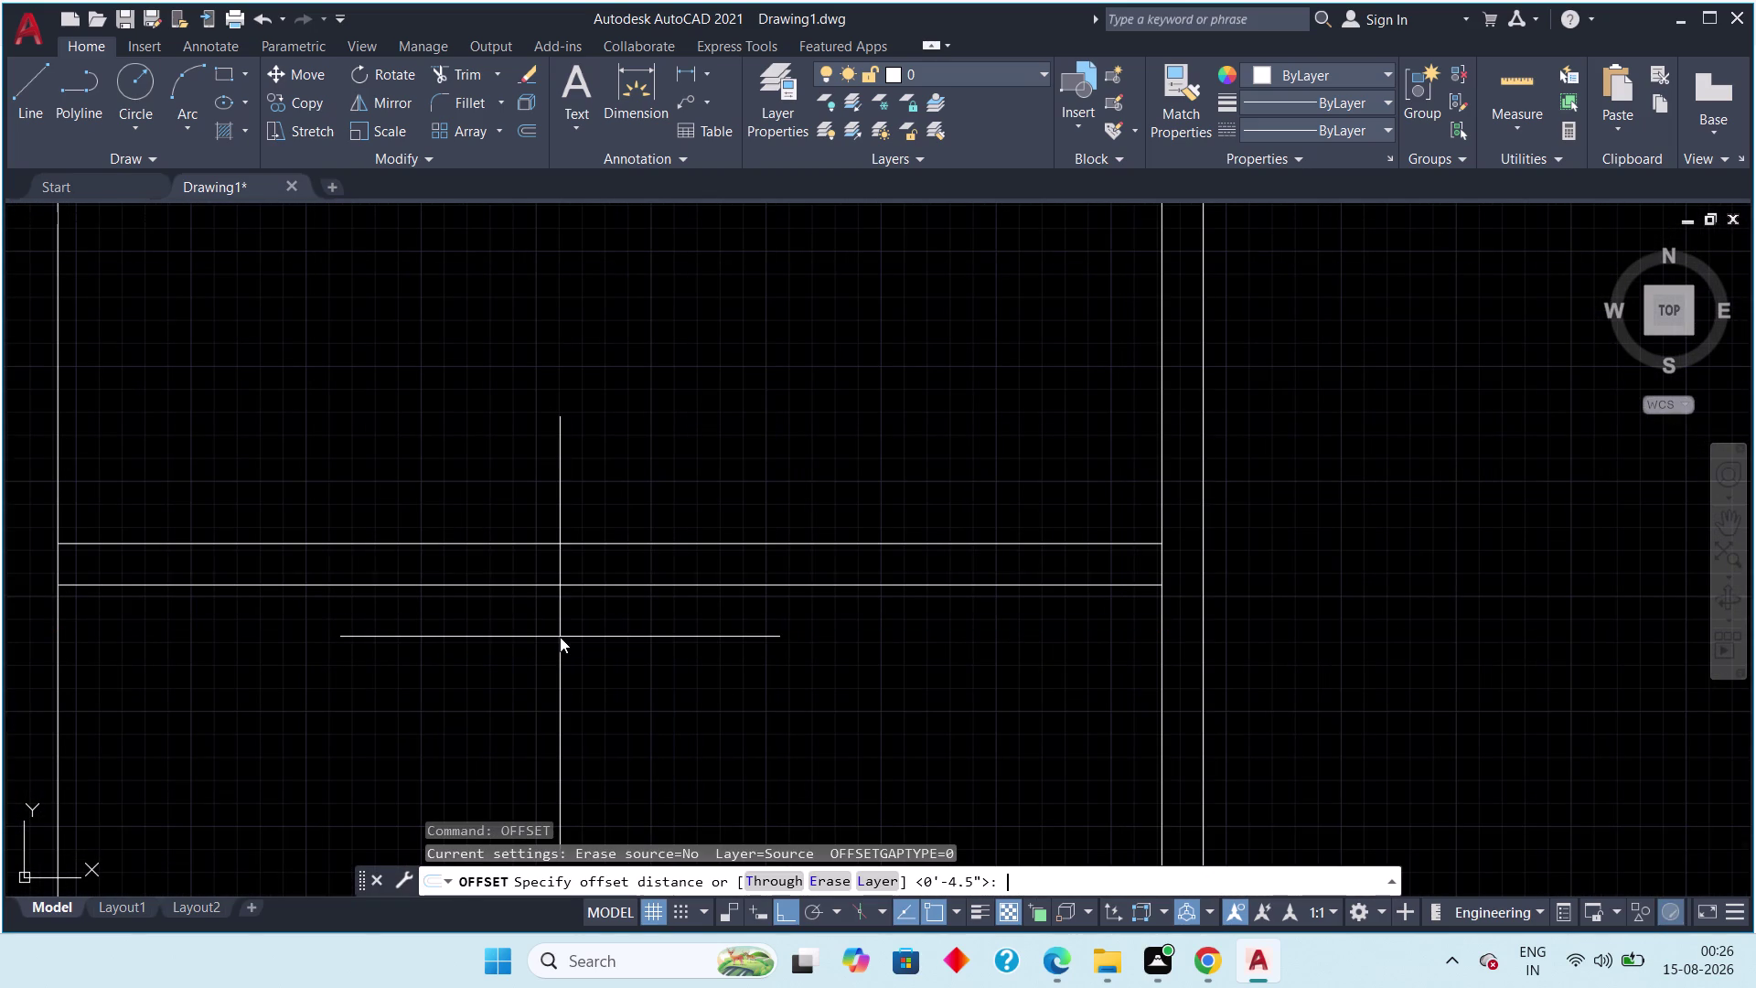
key(5)
key(apostrophe)
key(Return)
scroll(down, 3)
middle_drag(598, 676, 588, 450)
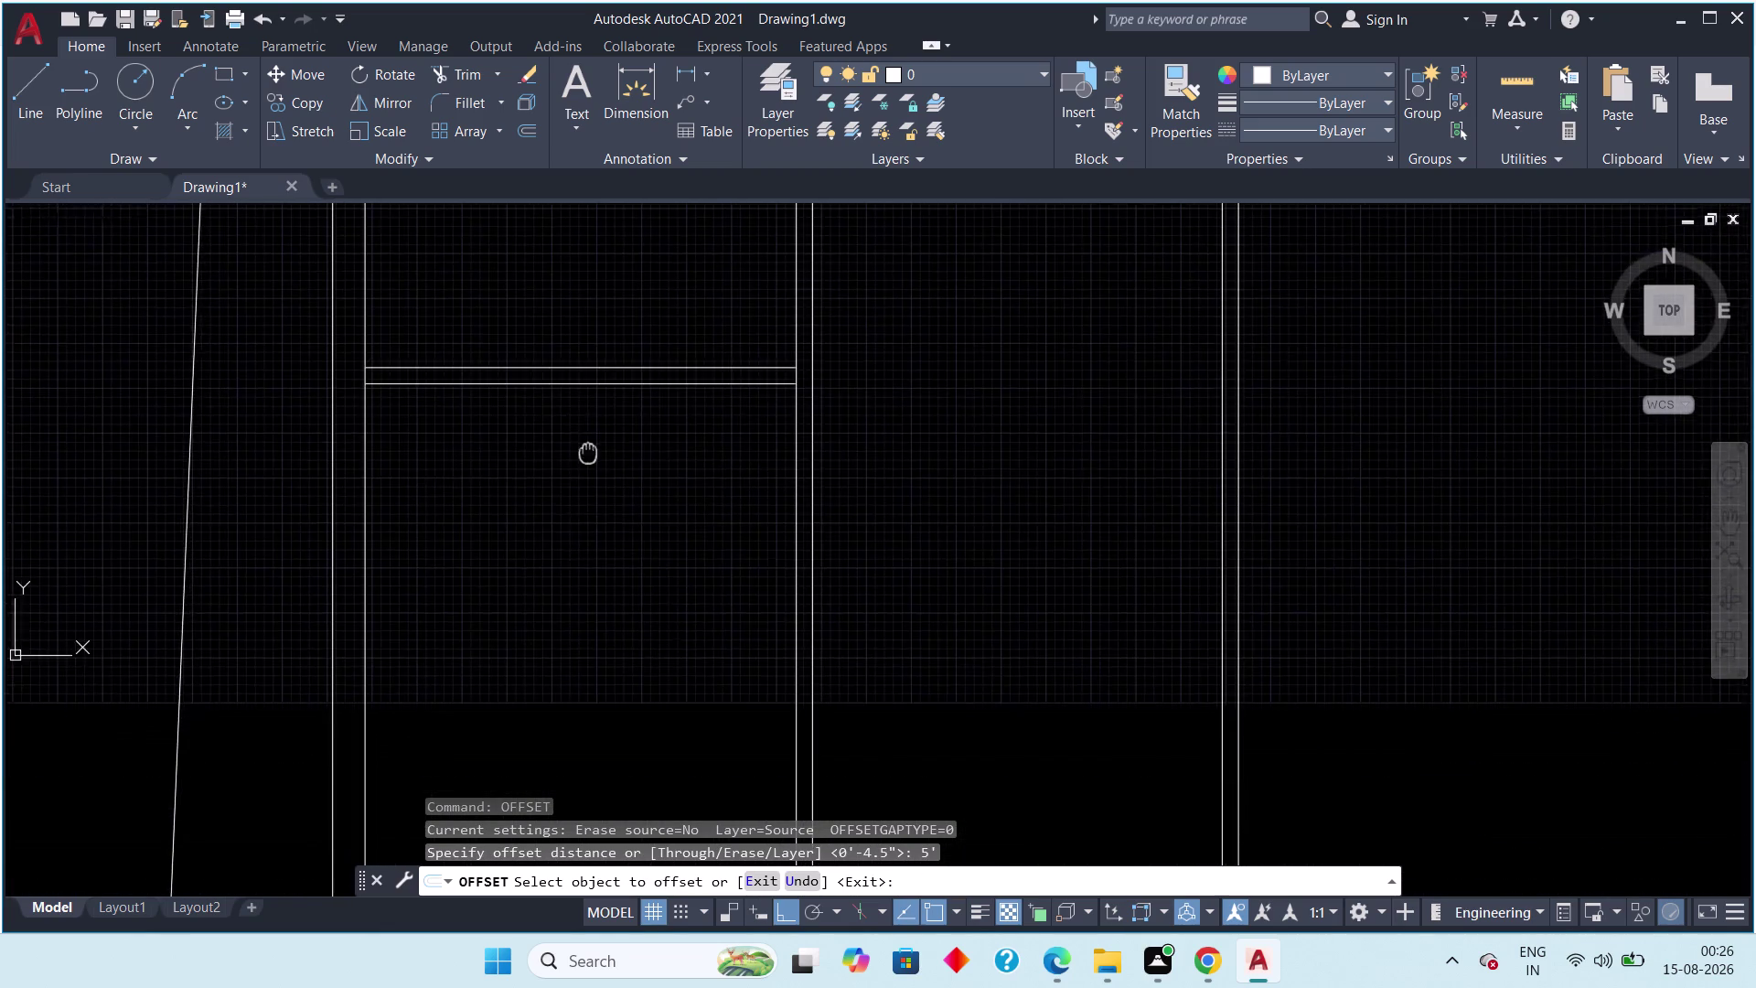
middle_drag(588, 451, 588, 450)
scroll(down, 3)
drag(572, 407, 572, 408)
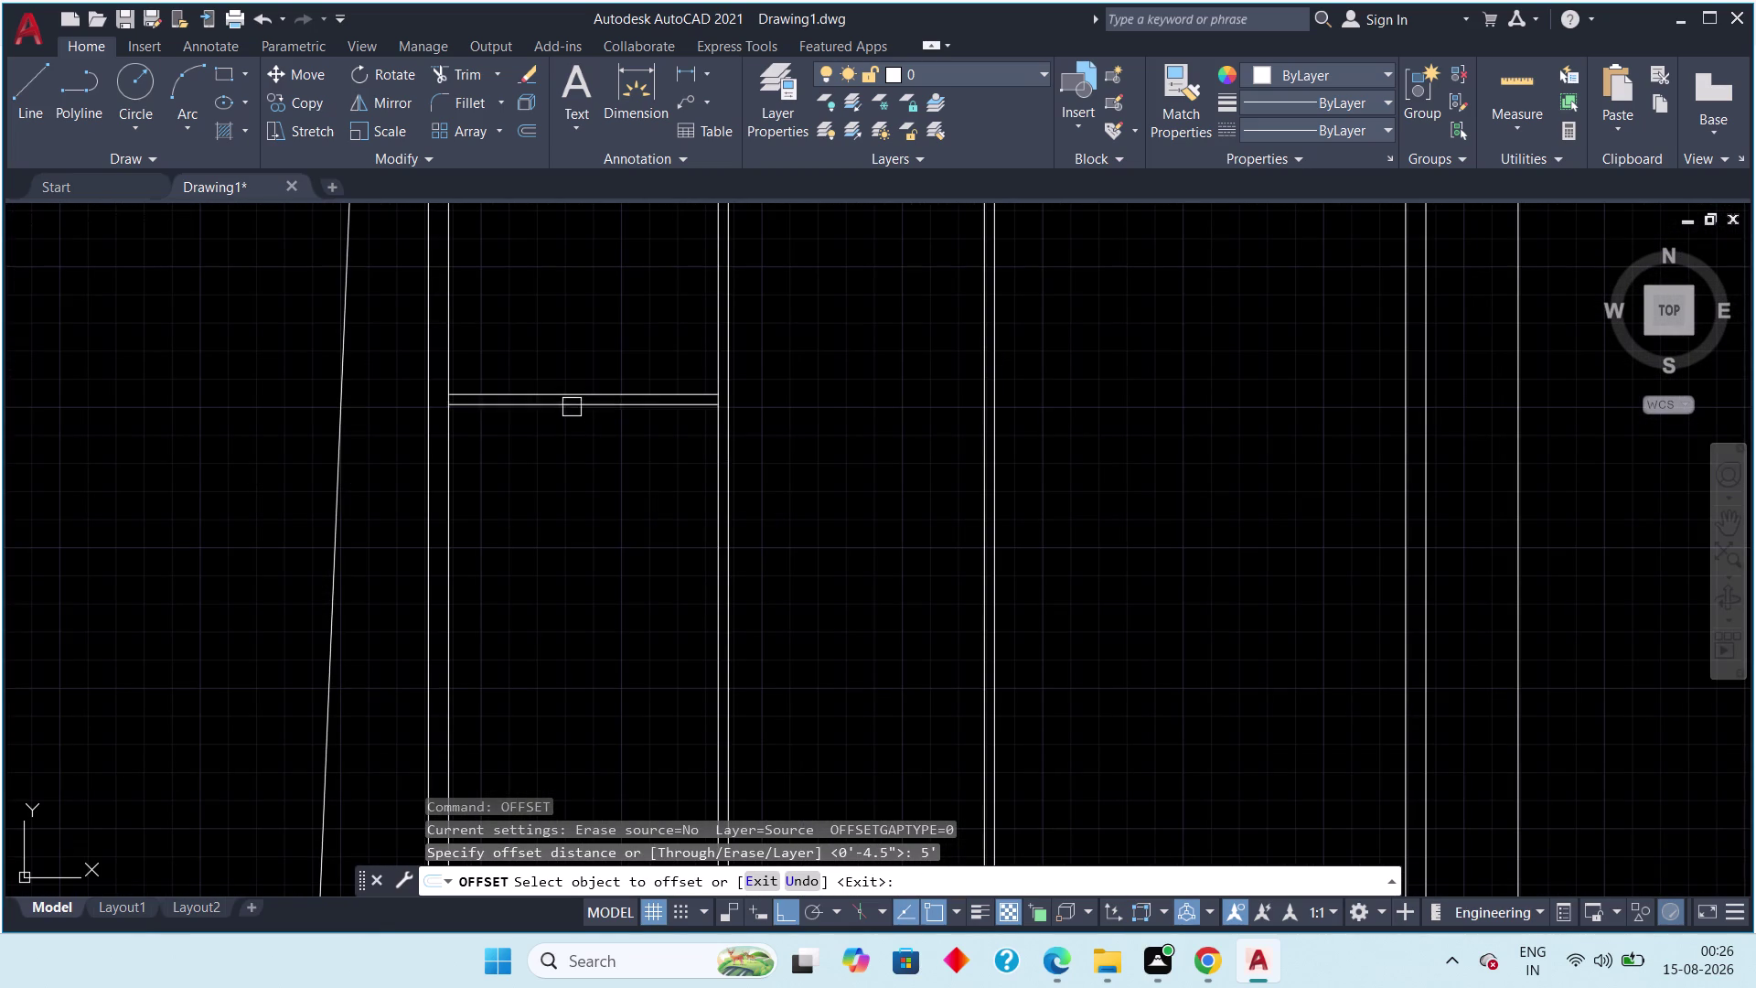
drag(572, 408, 572, 418)
click(561, 536)
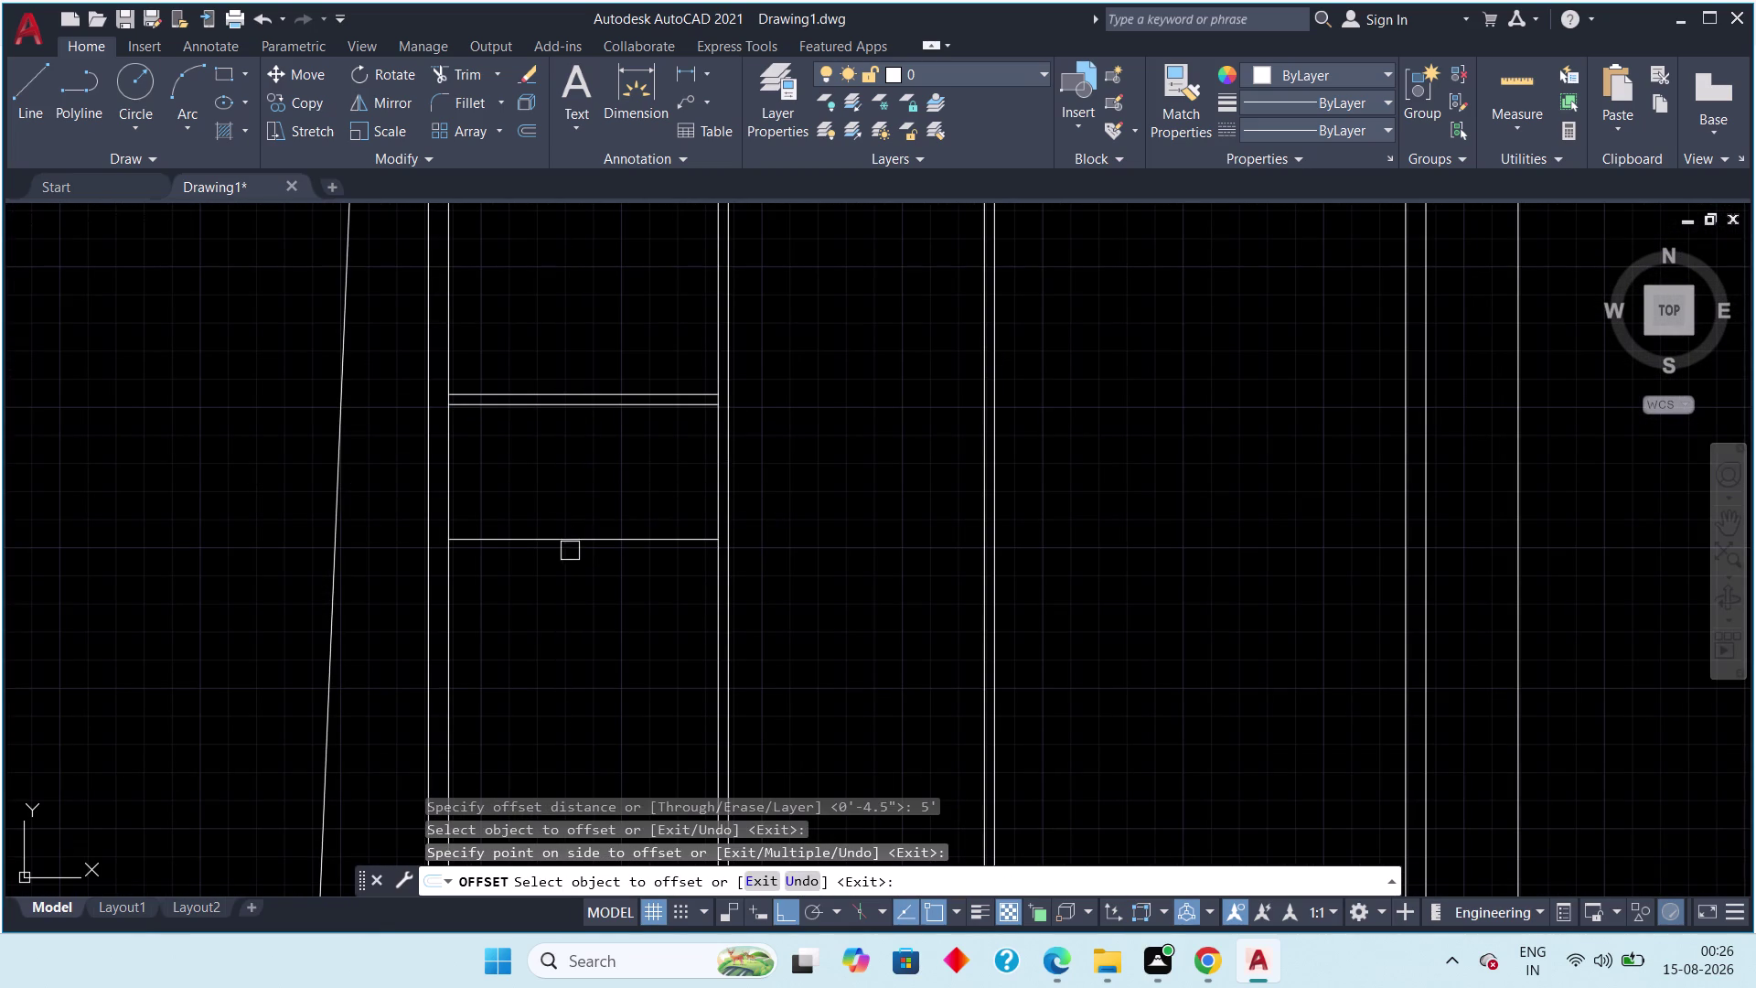
key(Escape)
Offset that new line 4.5" to double it into a wall.
key(space)
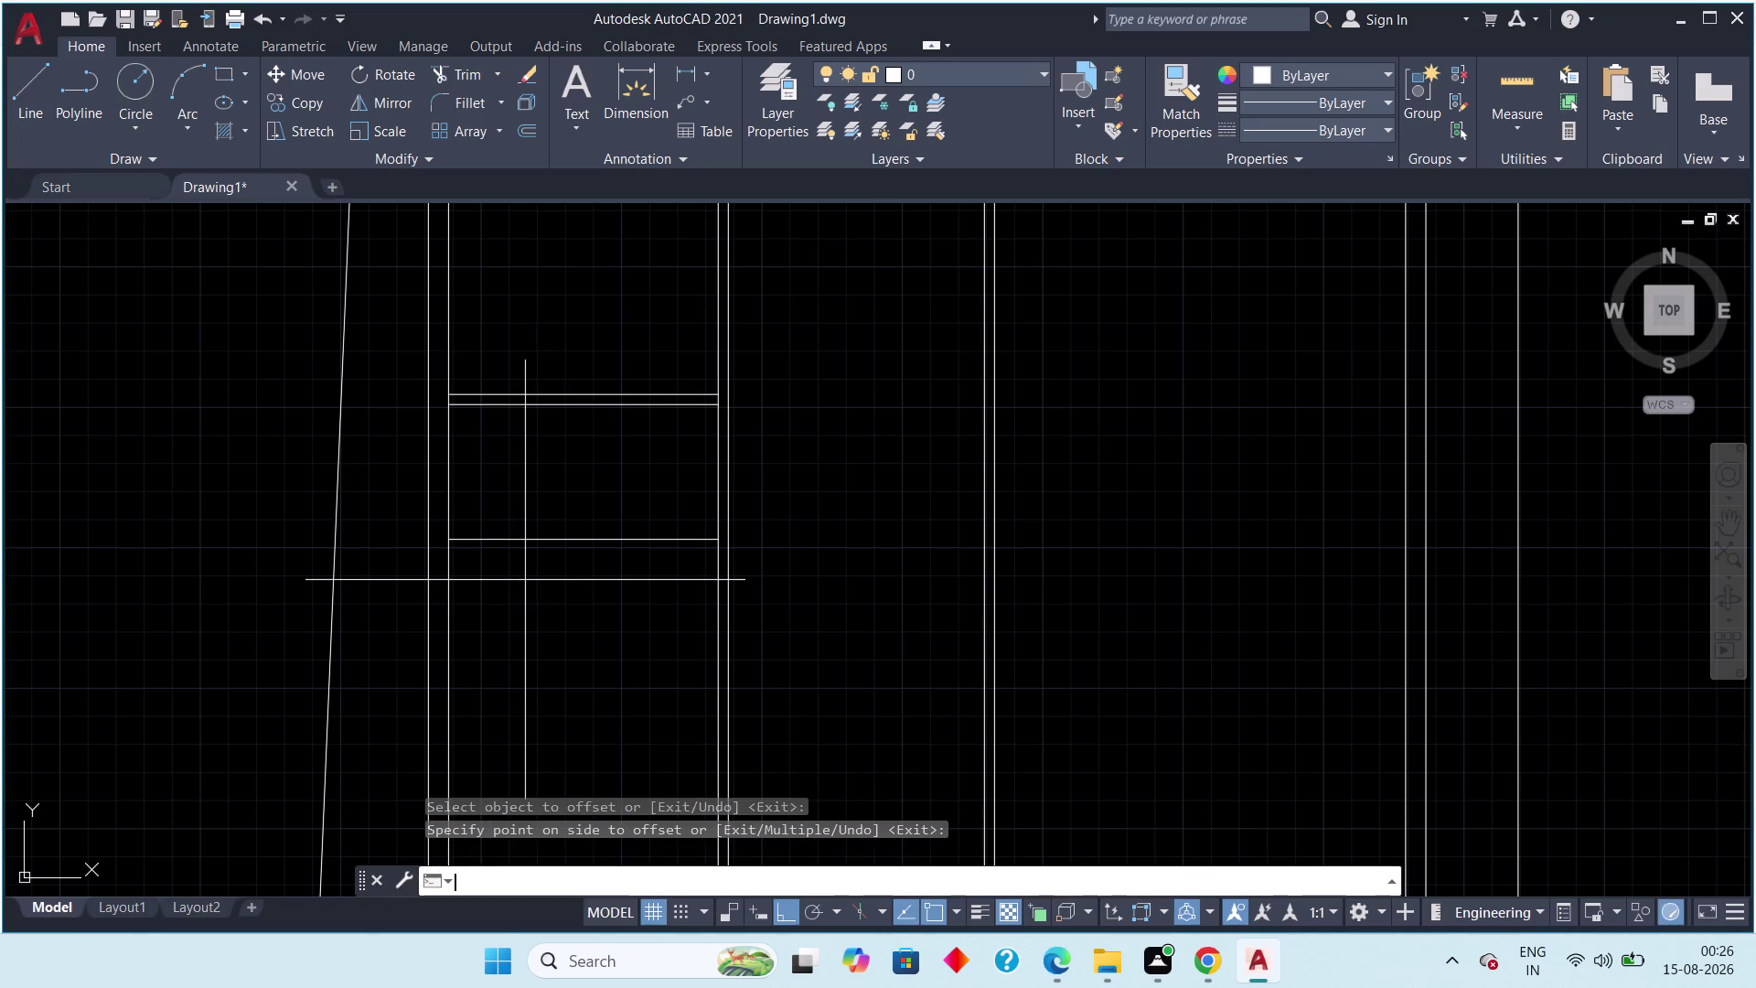
text(4.5")
key(space)
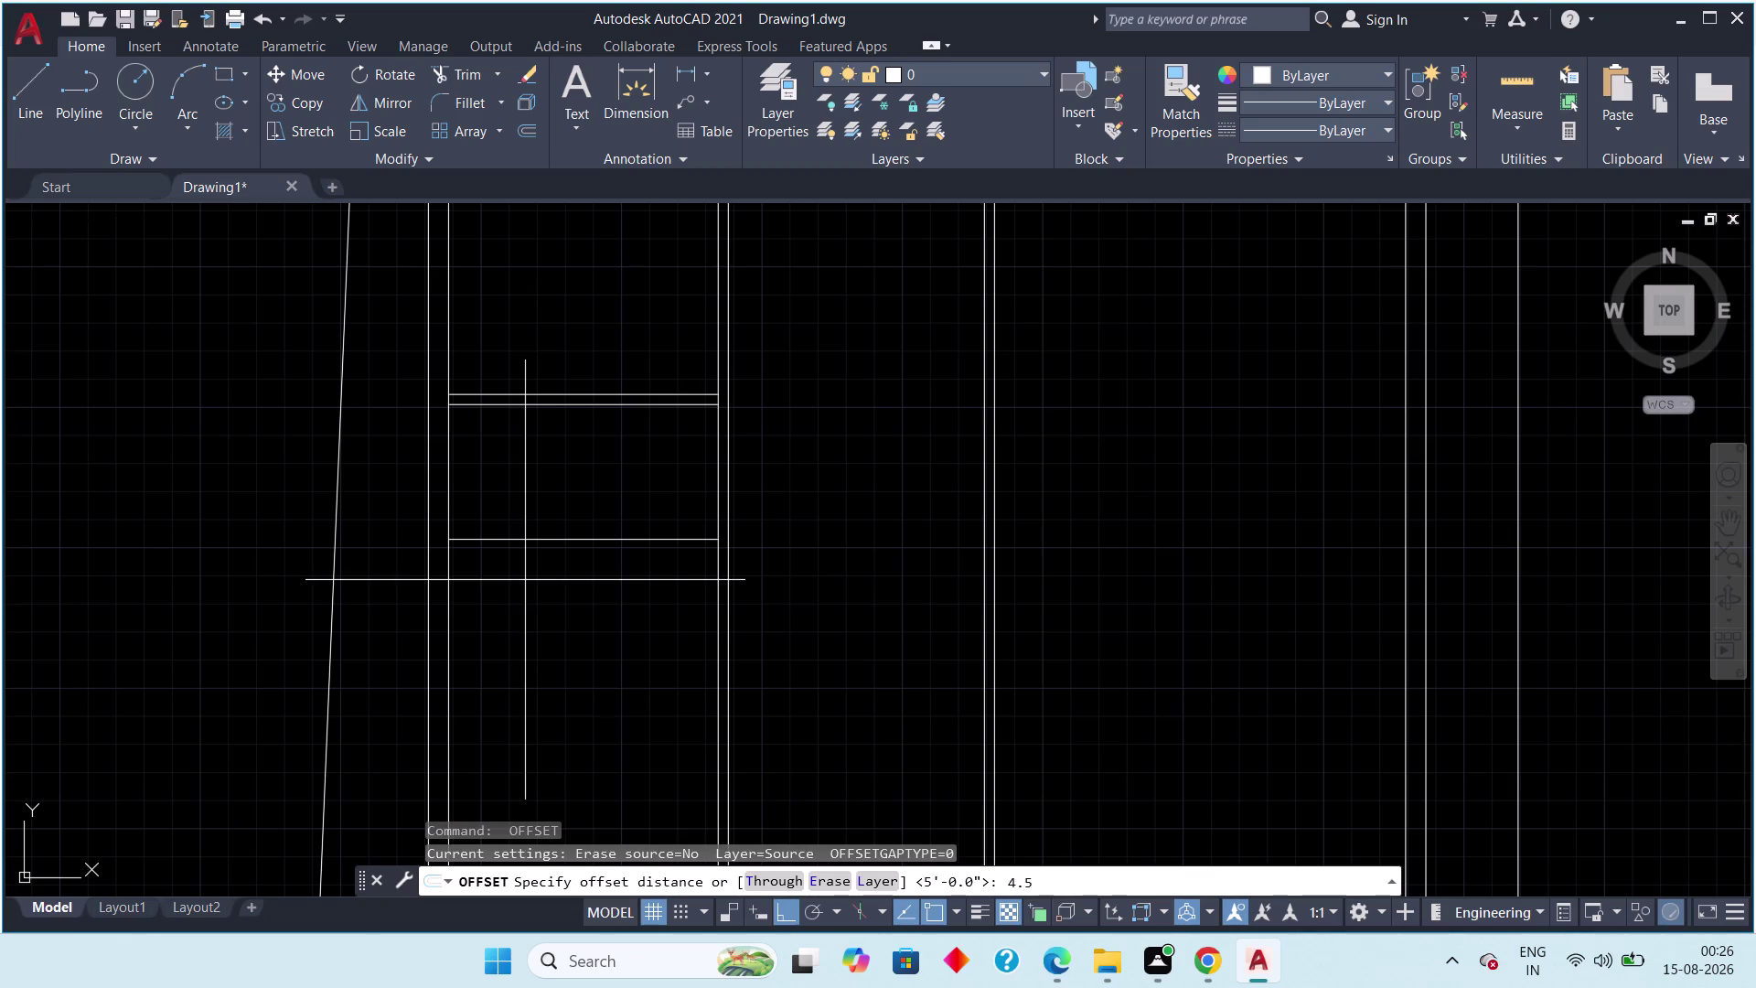
drag(555, 543, 558, 558)
click(550, 639)
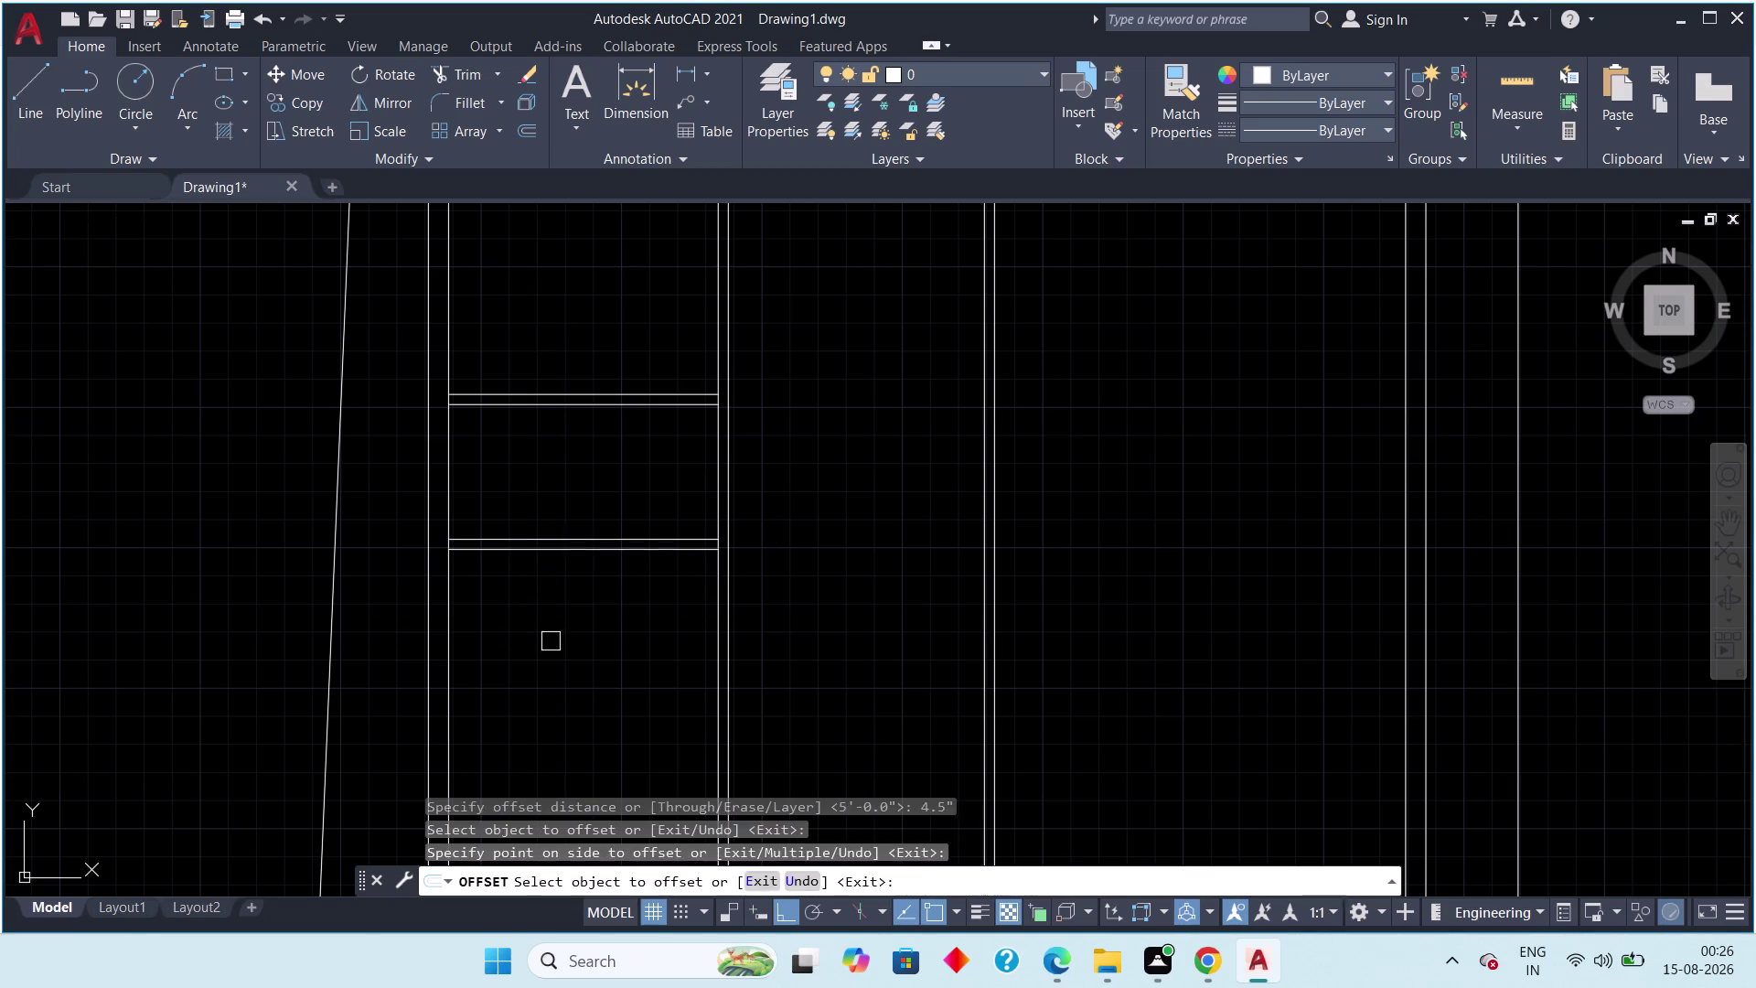
key(Escape)
scroll(down, 3)
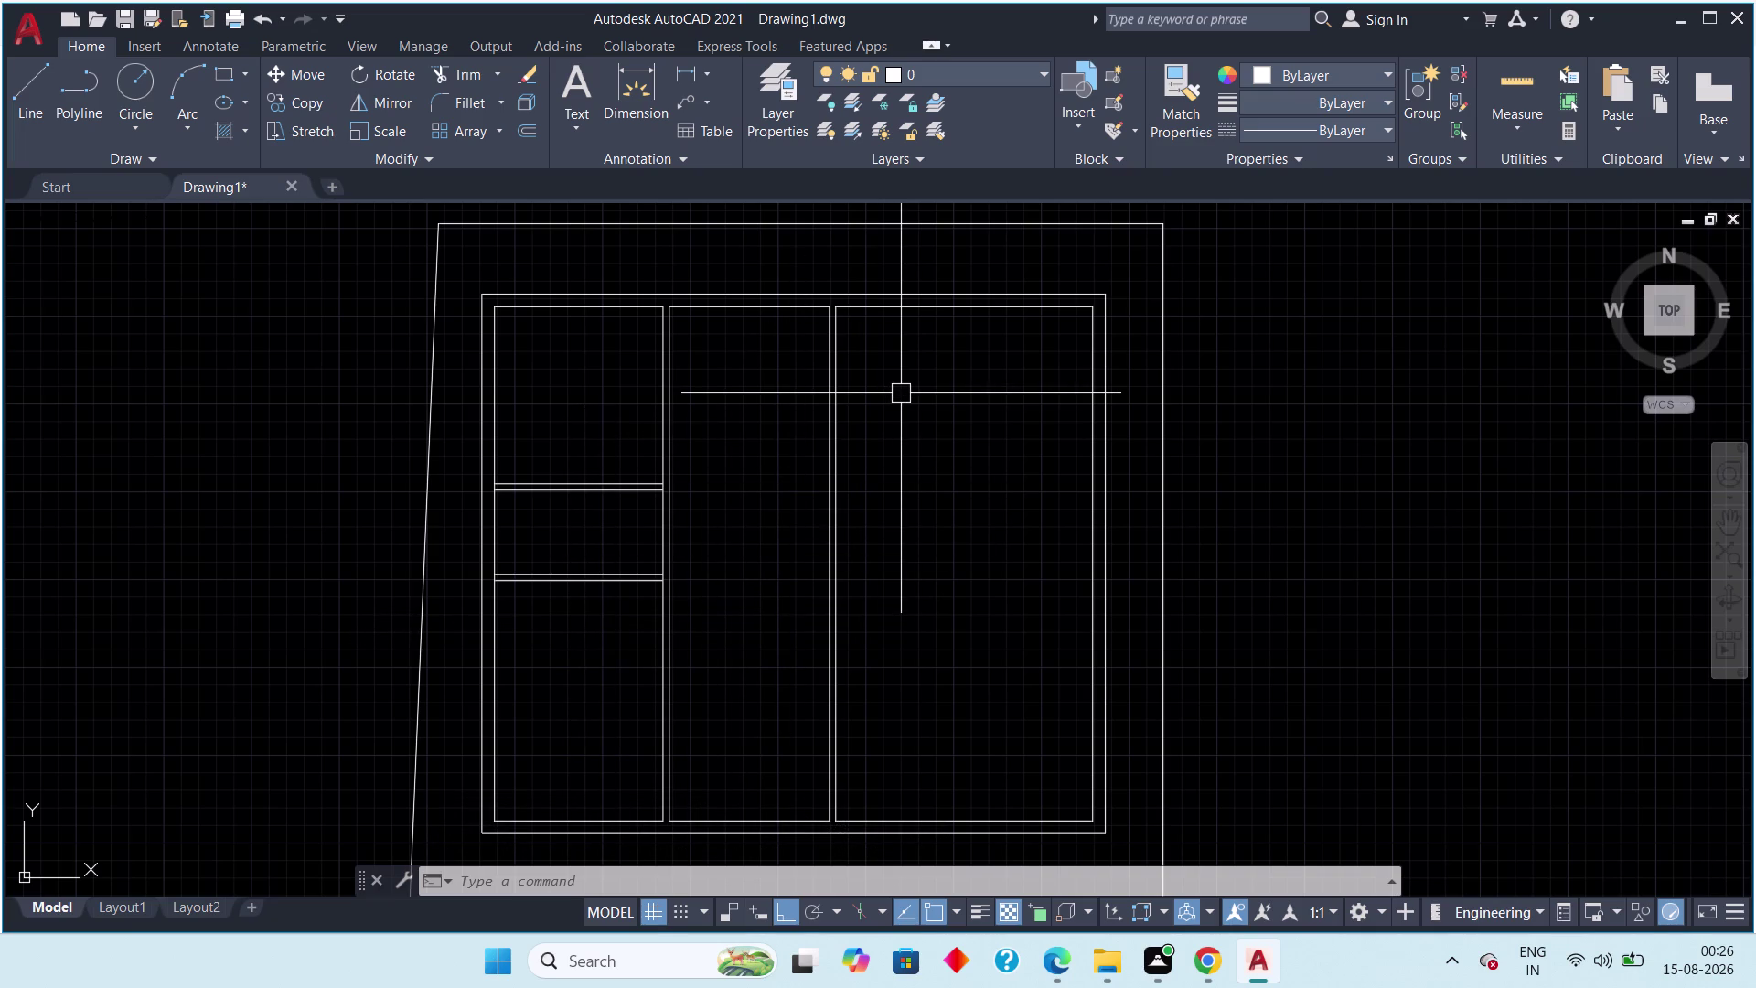
Offset the right room's top wall 15 feet downward as a new partition line.
text(of)
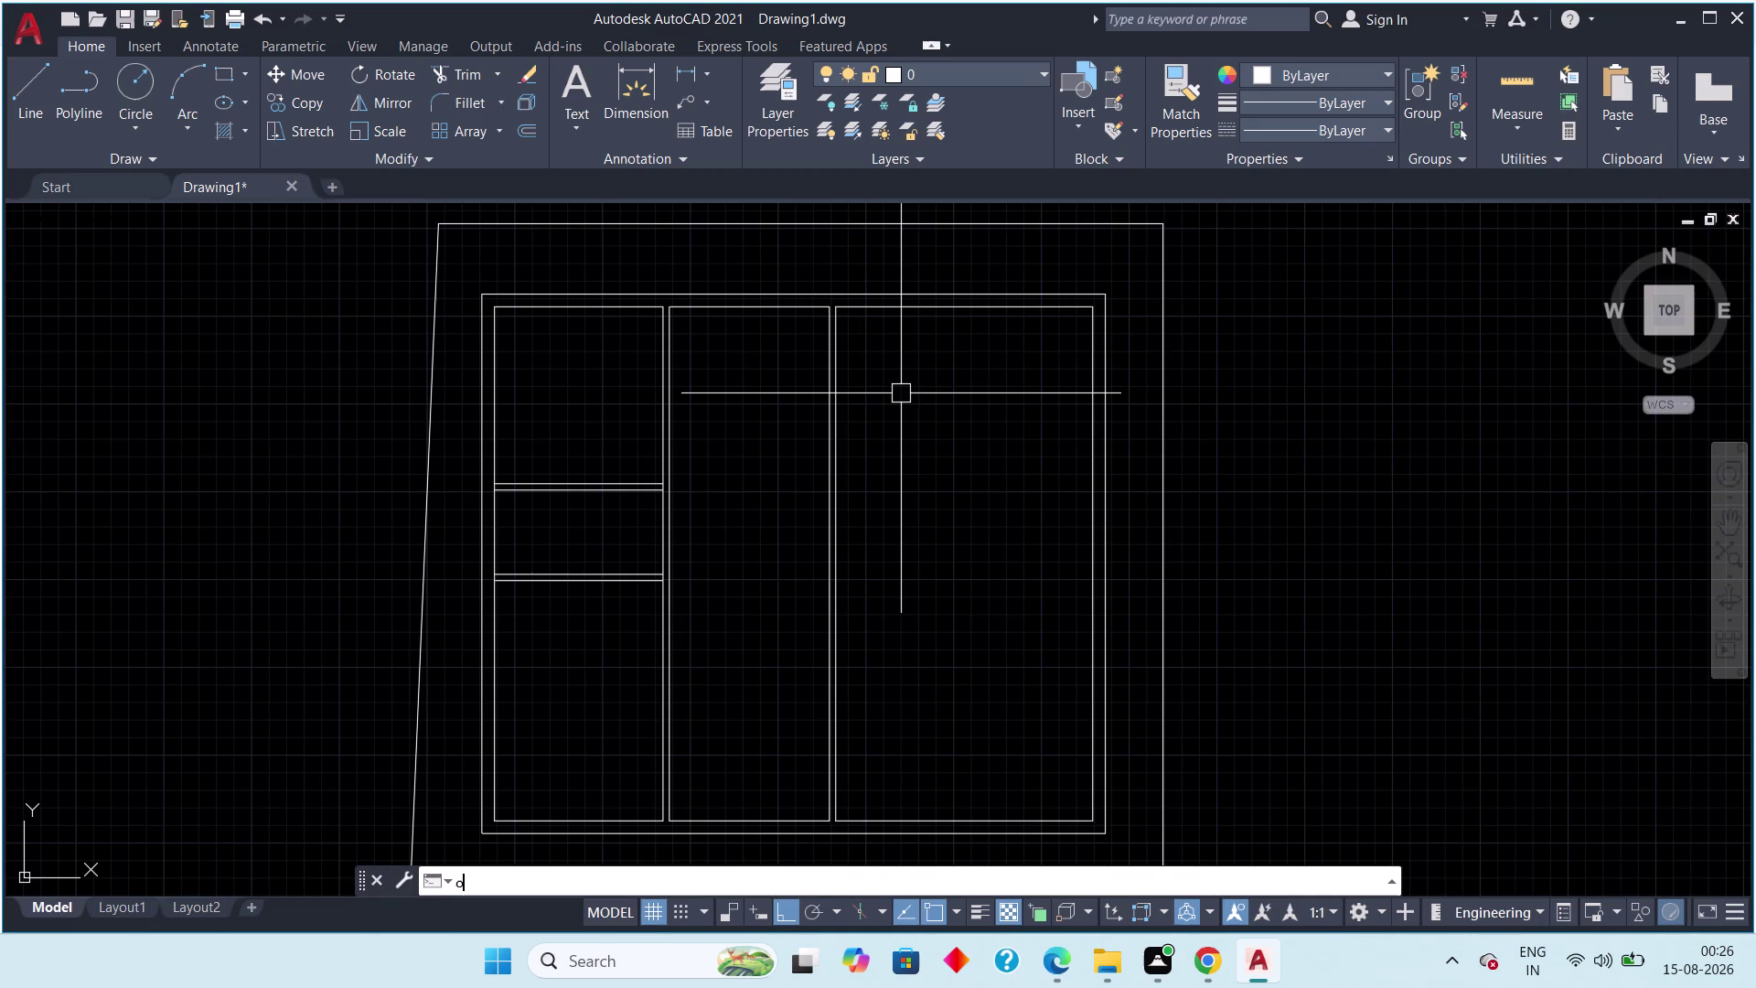
text(f)
key(space)
text(15)
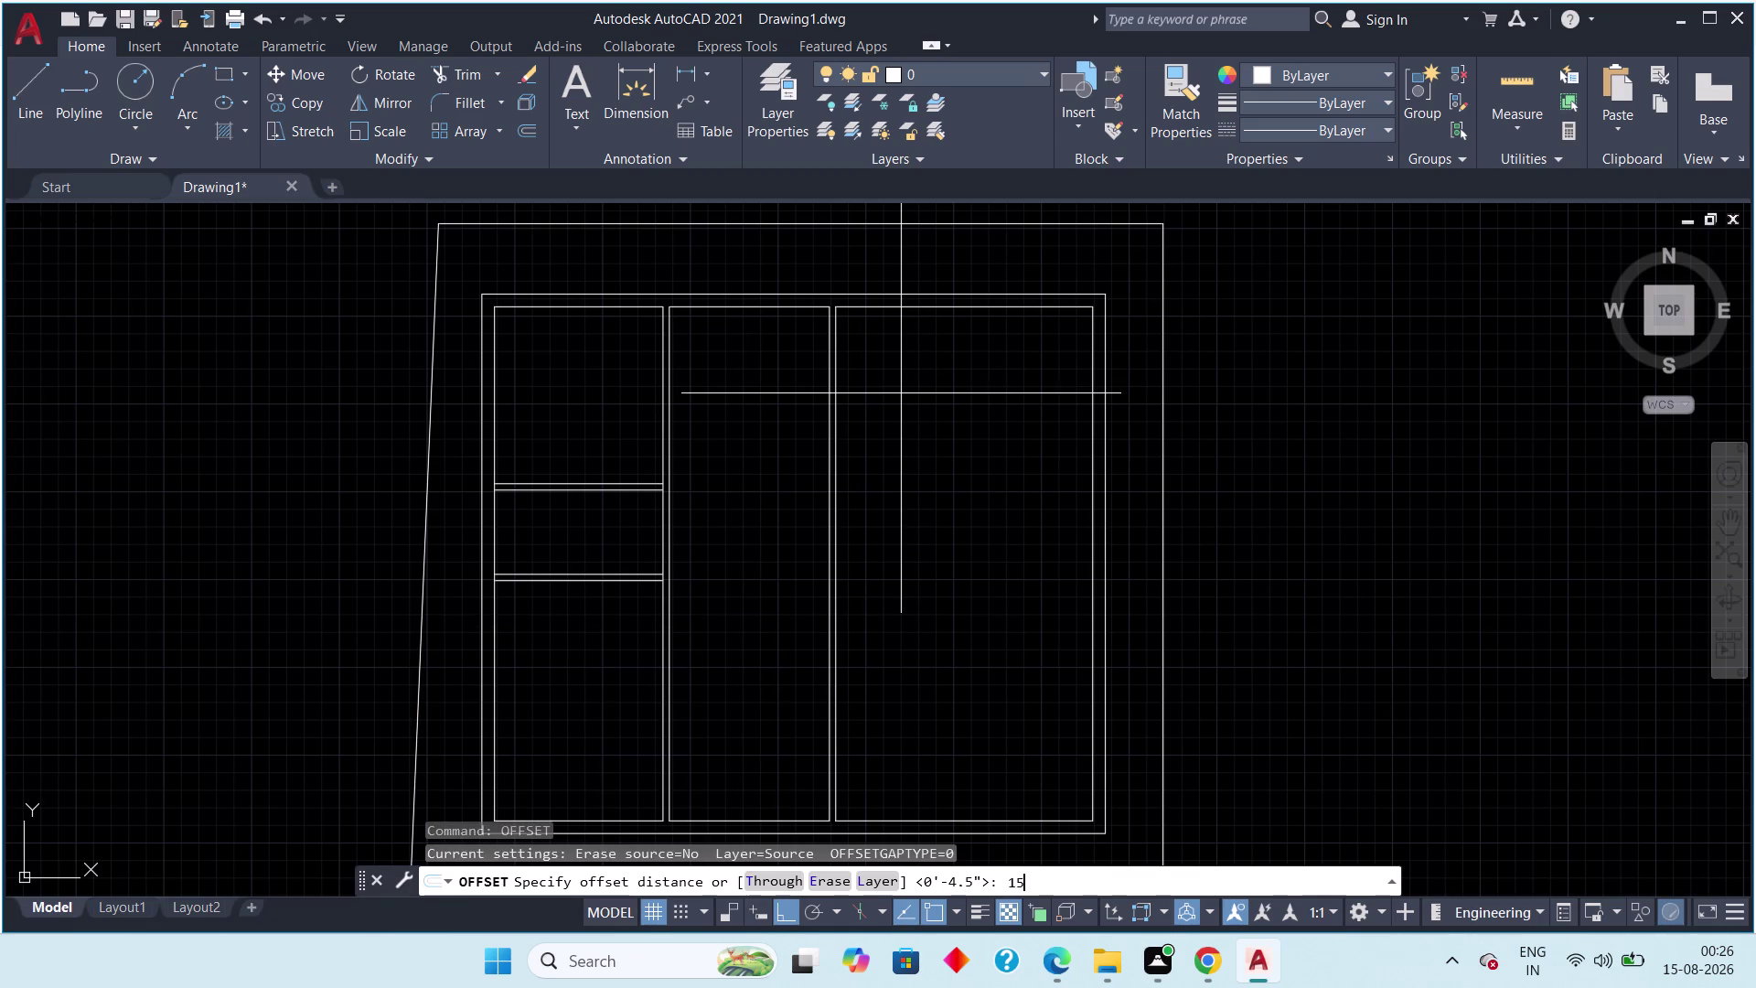
text(')
key(space)
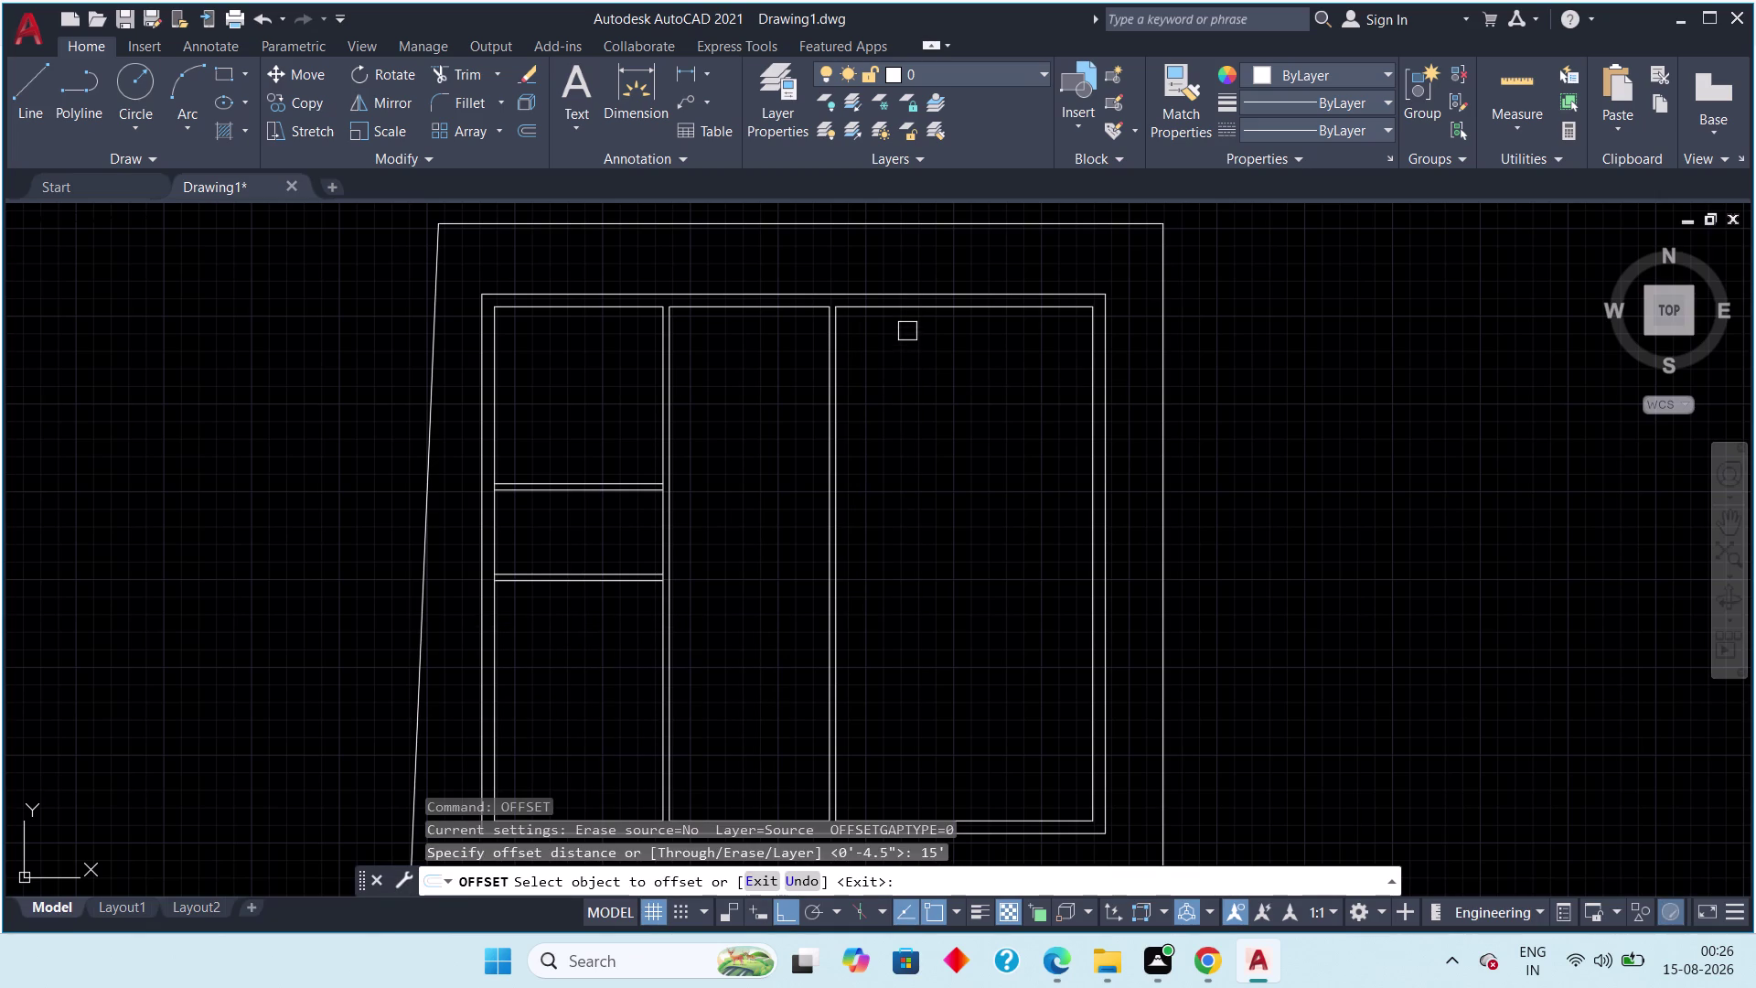
drag(914, 311, 918, 332)
drag(939, 413, 946, 426)
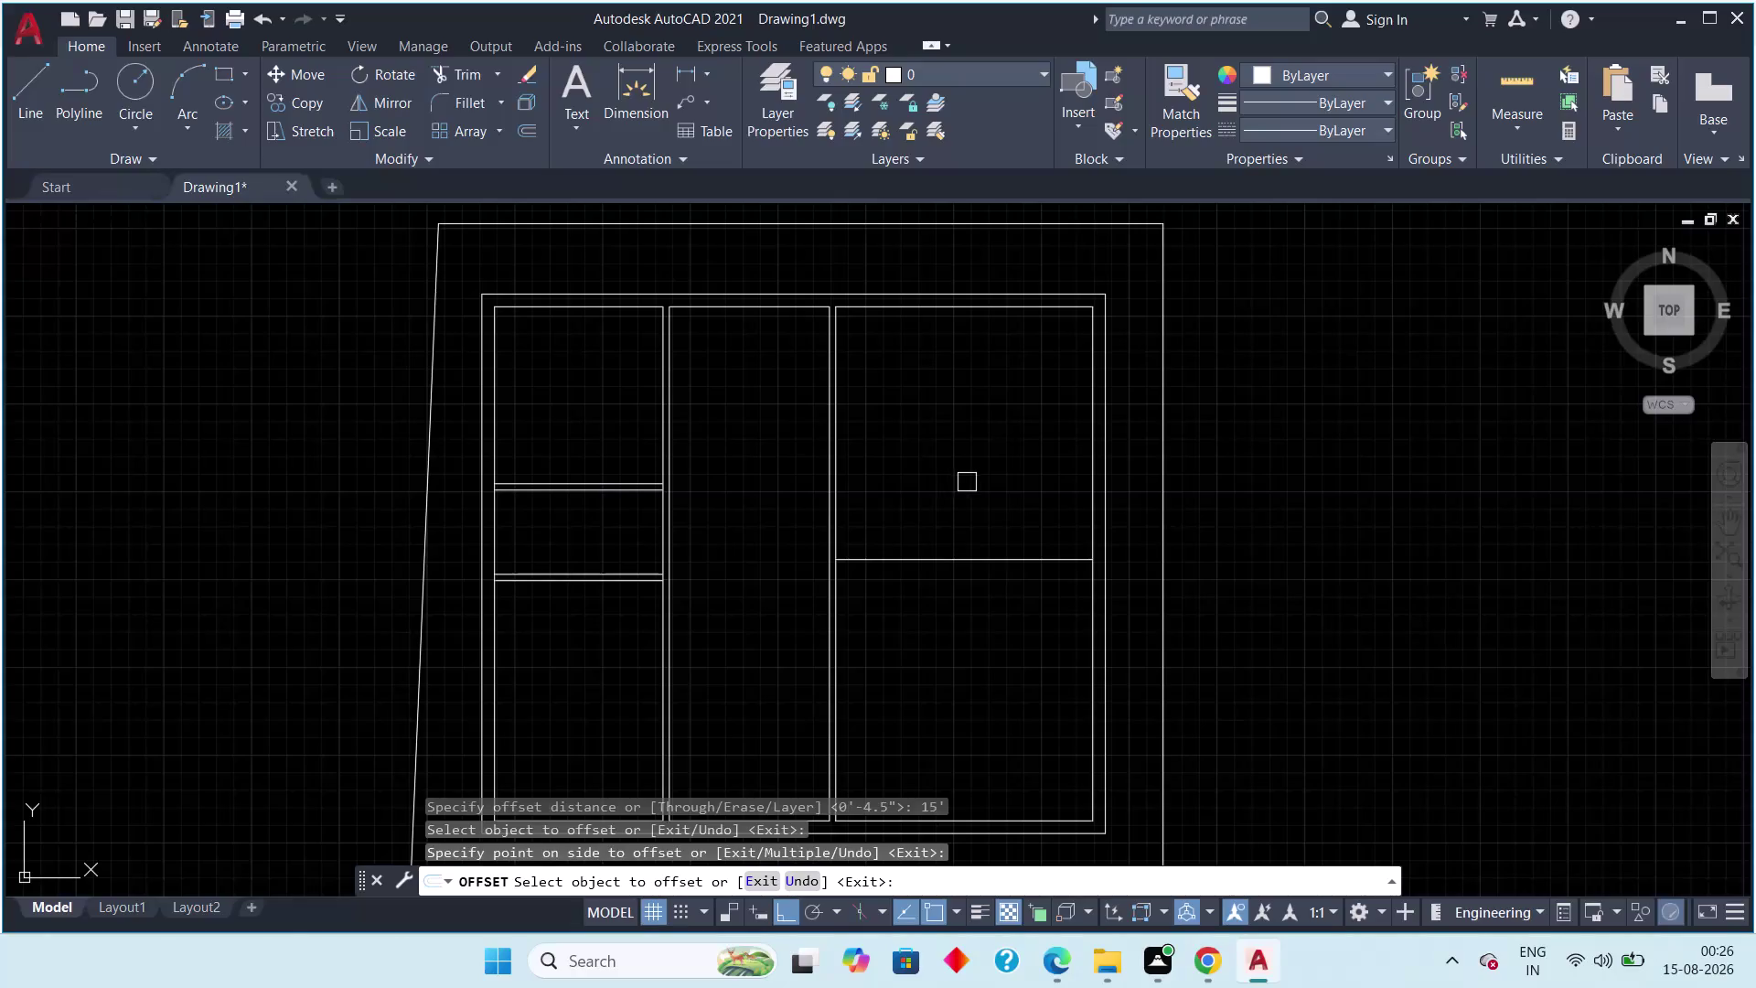
key(Escape)
Offset the new line 4.5 inches downward to form the double wall.
key(space)
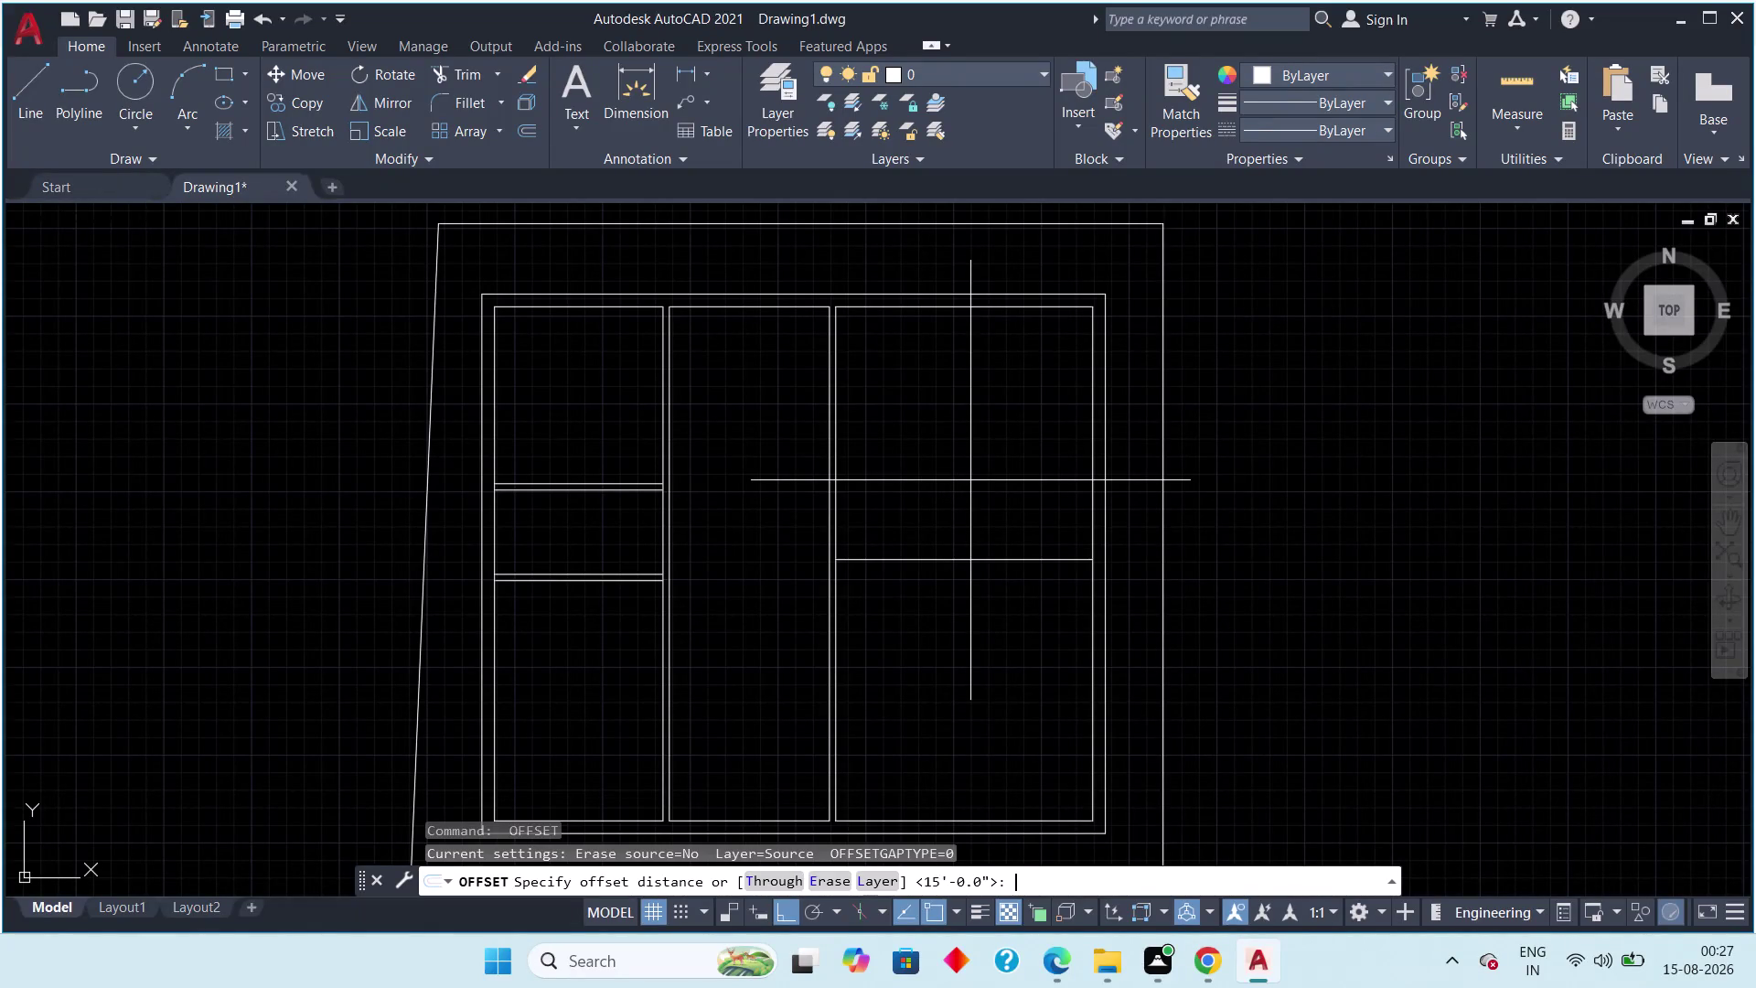
text(4.5")
key(space)
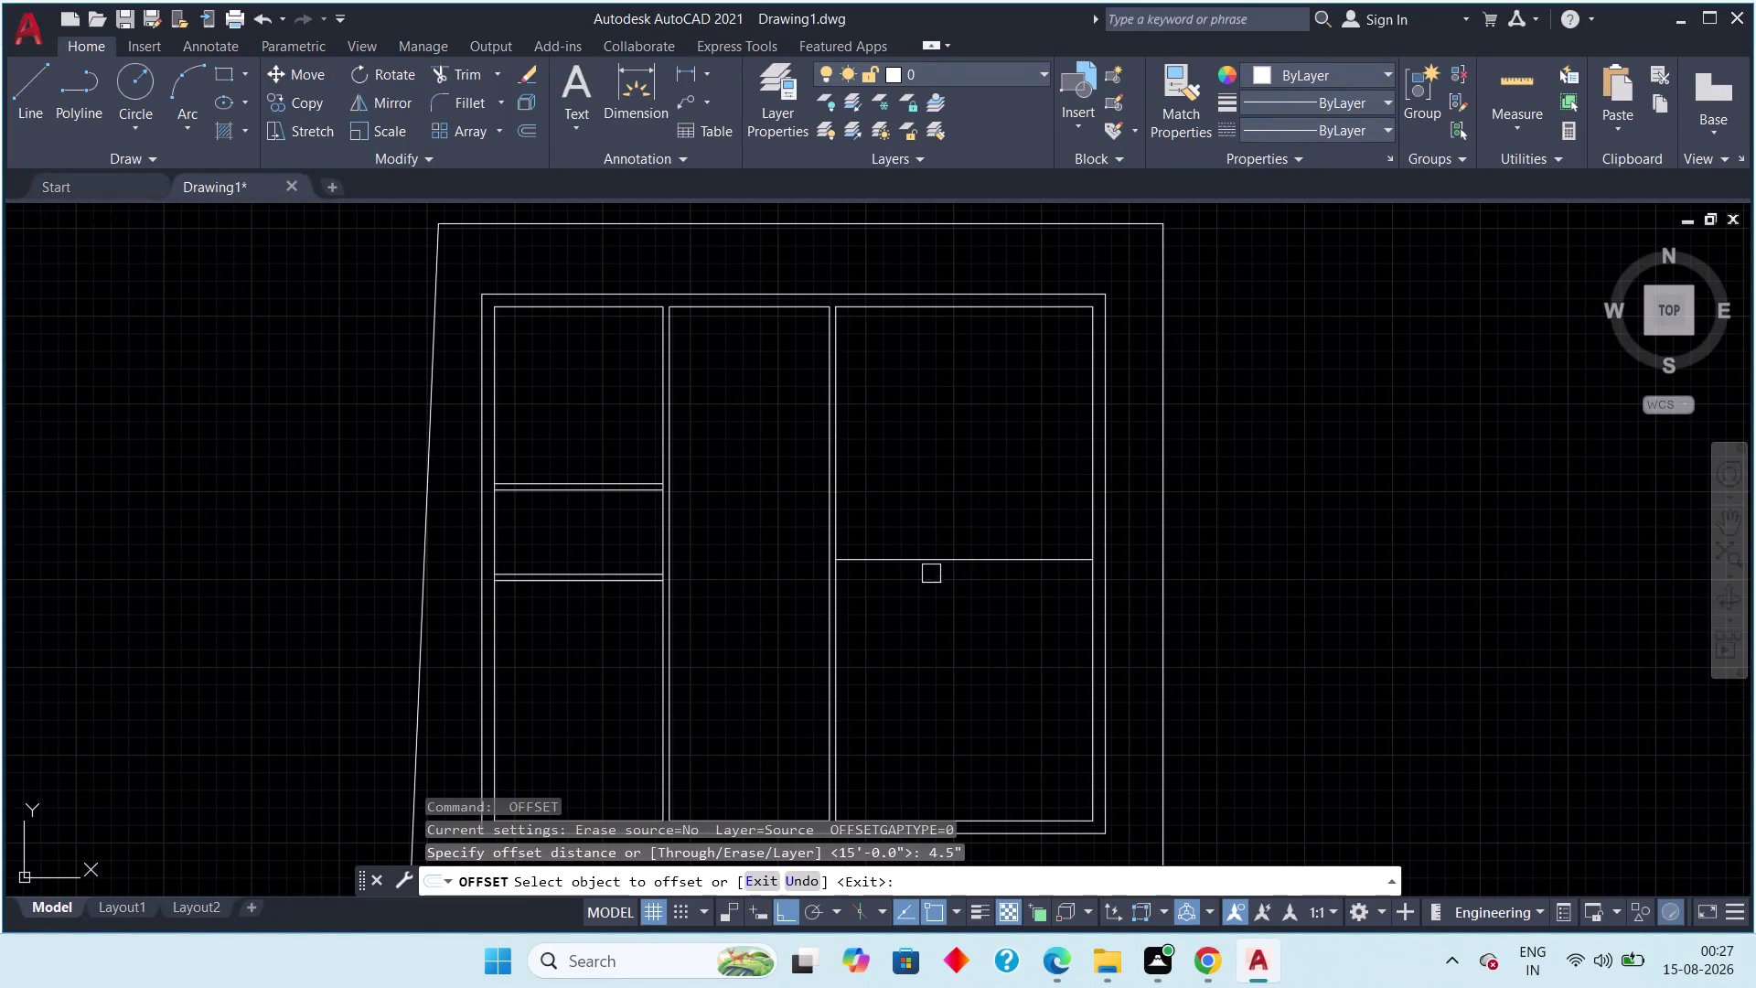
click(929, 563)
click(921, 638)
key(Escape)
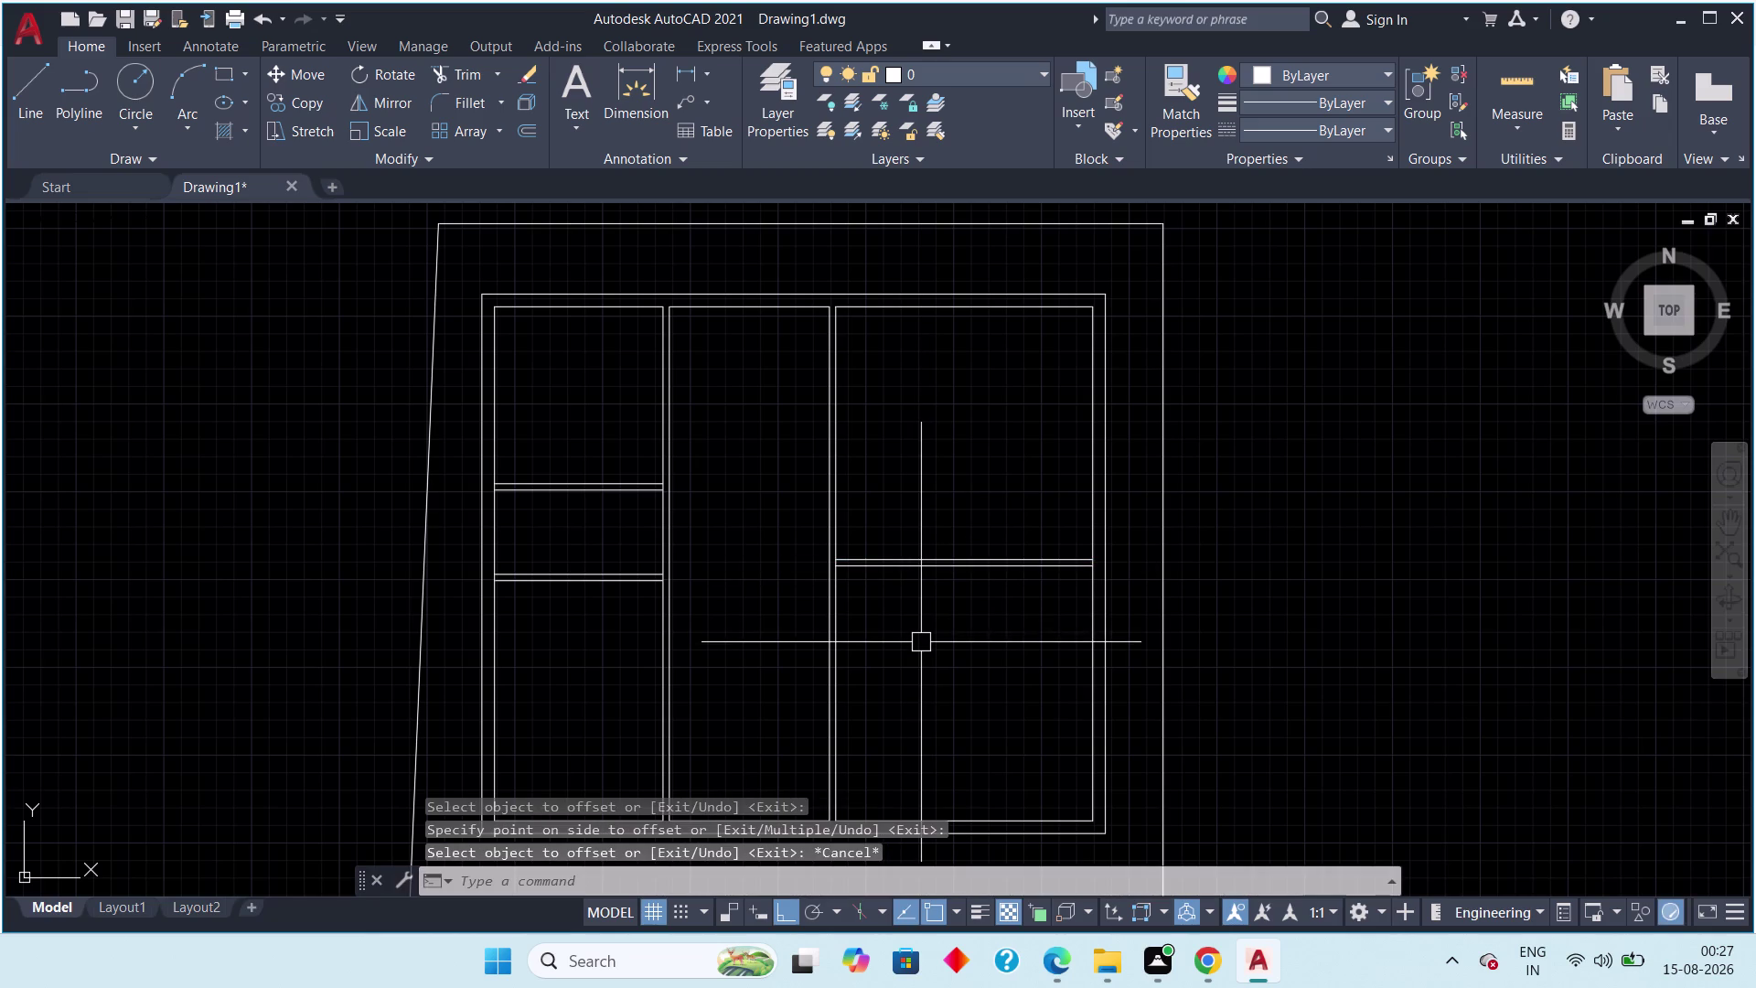
scroll(up, 3)
scroll(down, 3)
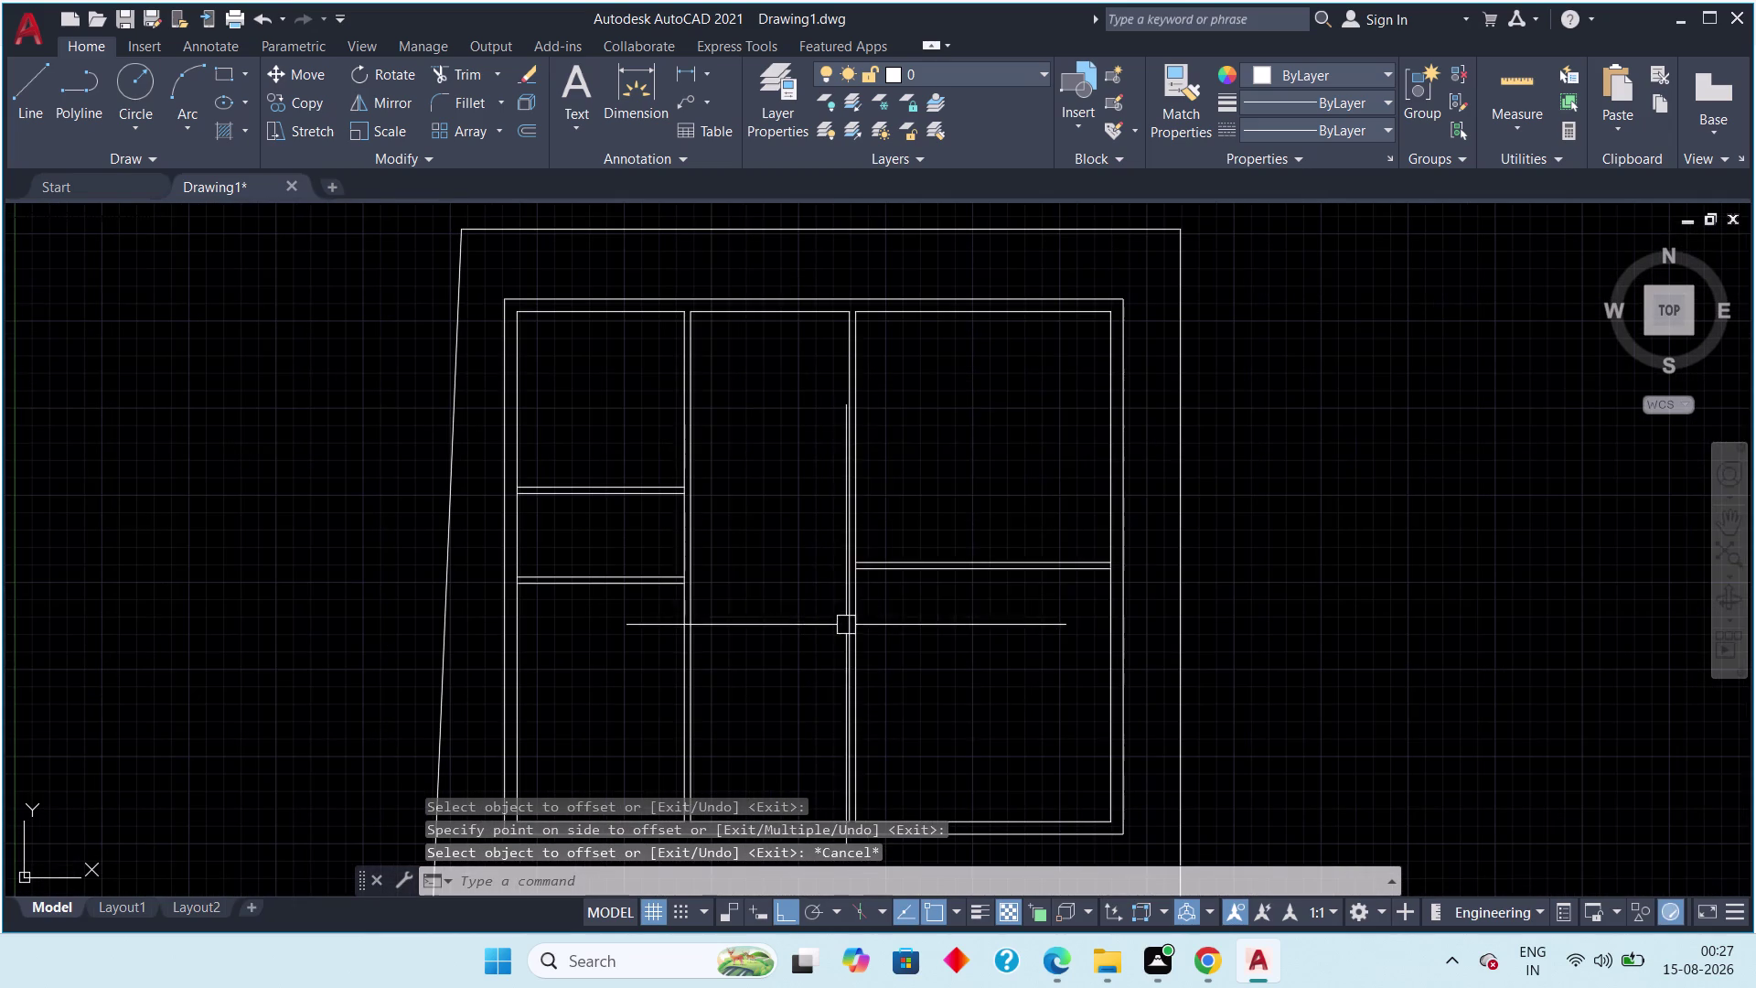
click(685, 73)
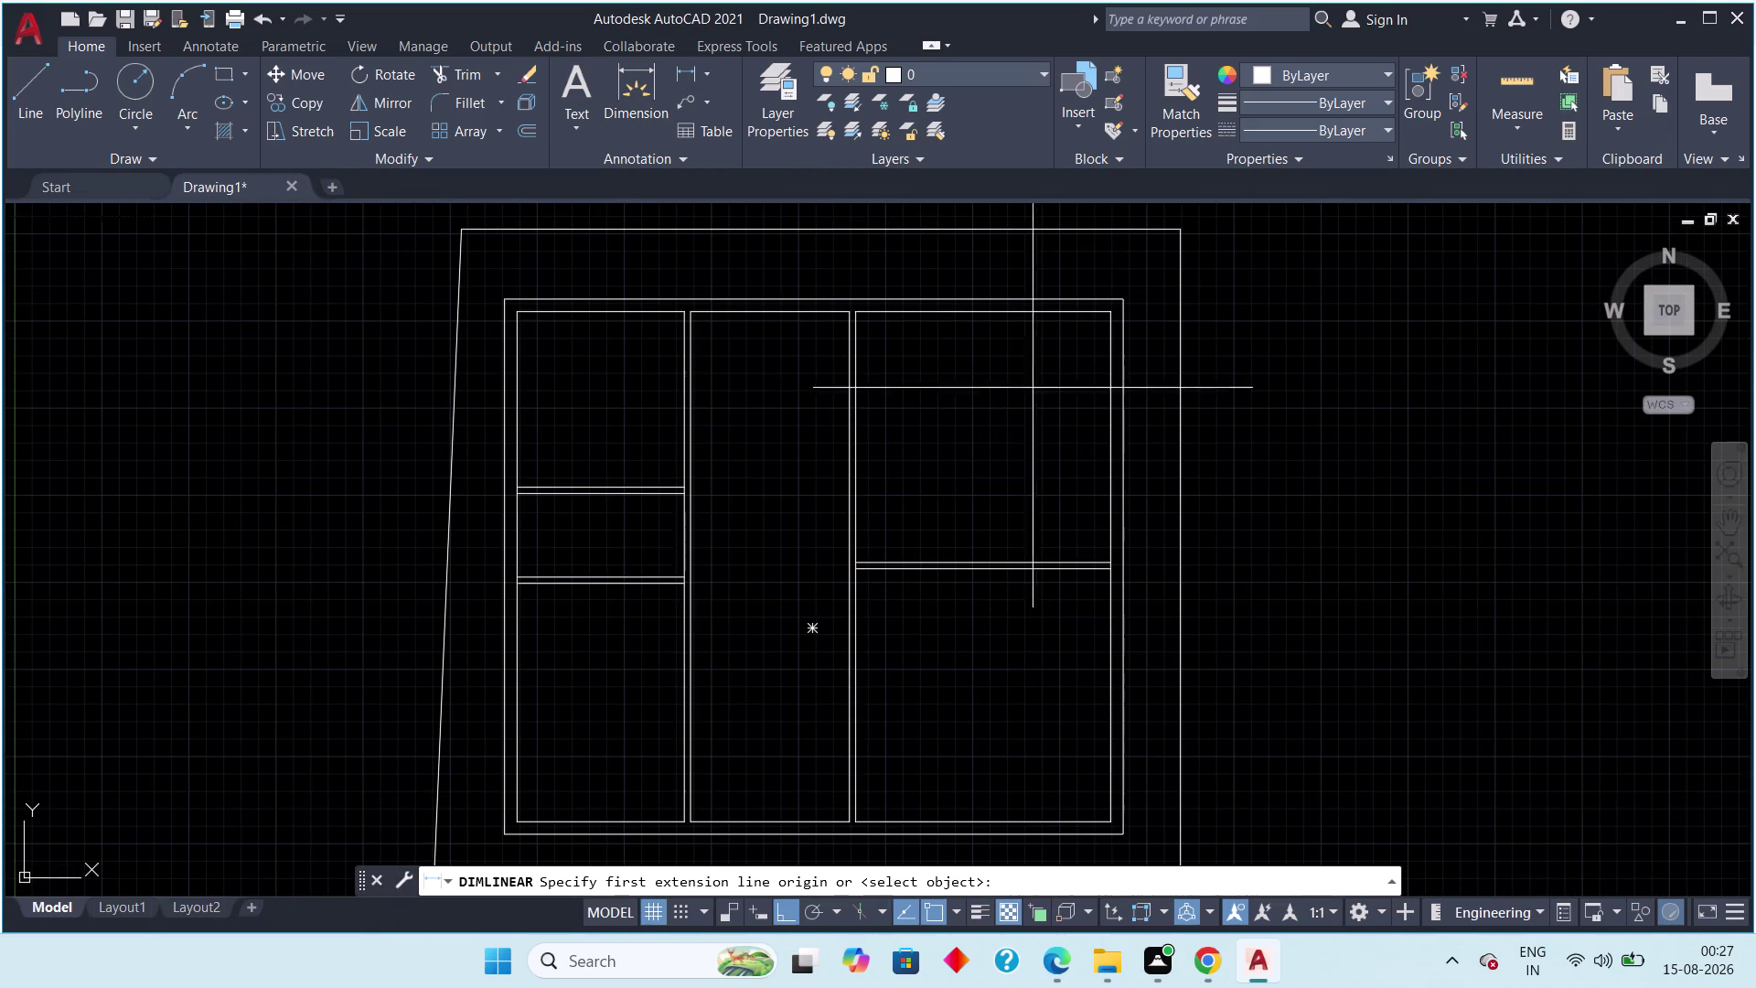
scroll(up, 3)
middle_drag(1122, 501, 920, 197)
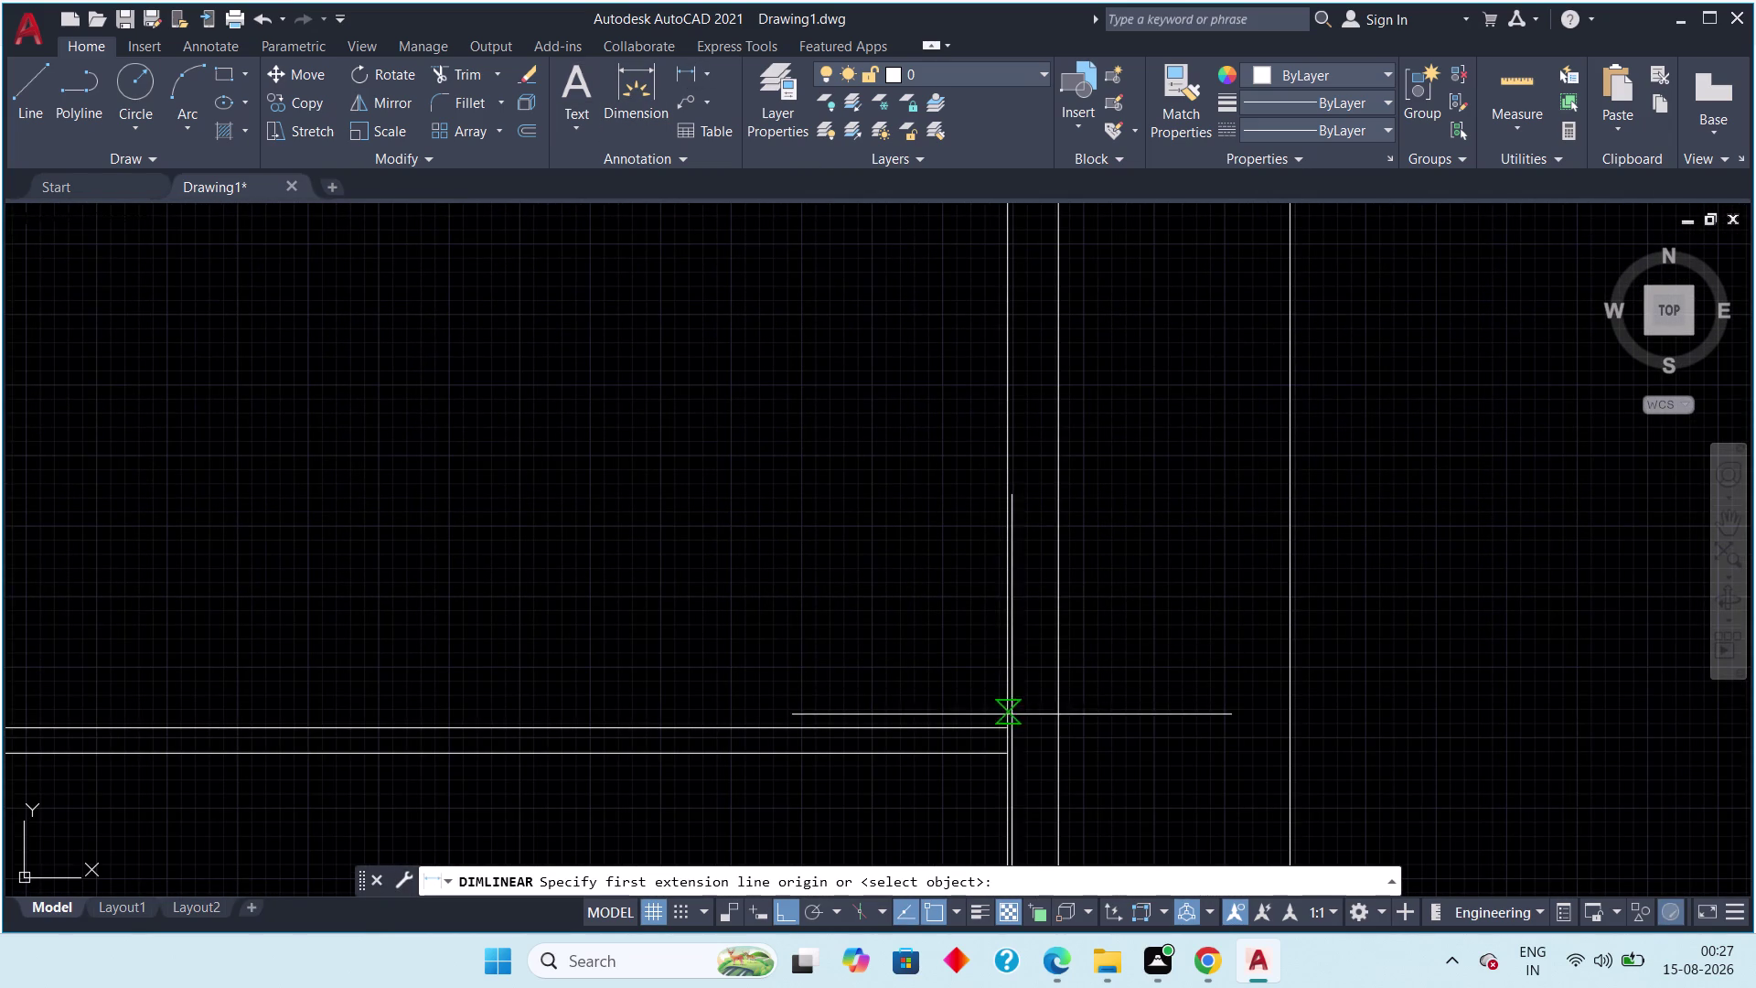
drag(1011, 726, 1011, 715)
scroll(down, 3)
middle_drag(925, 440, 896, 659)
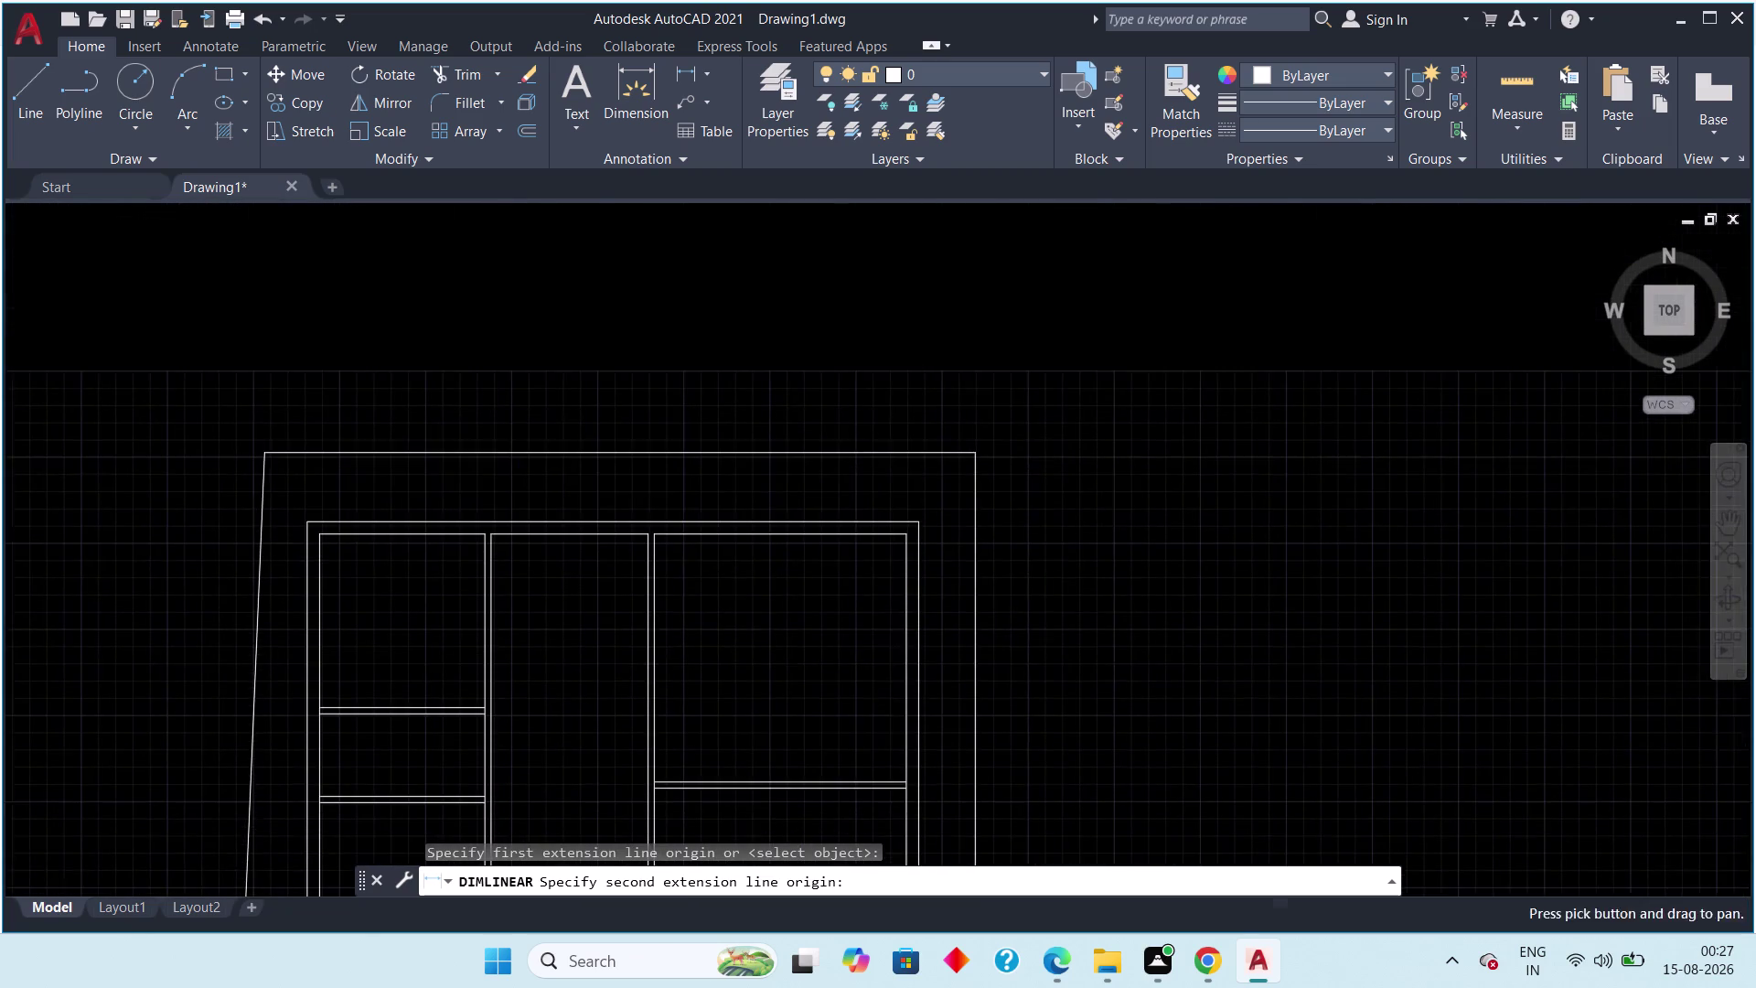
scroll(up, 3)
click(946, 475)
scroll(down, 3)
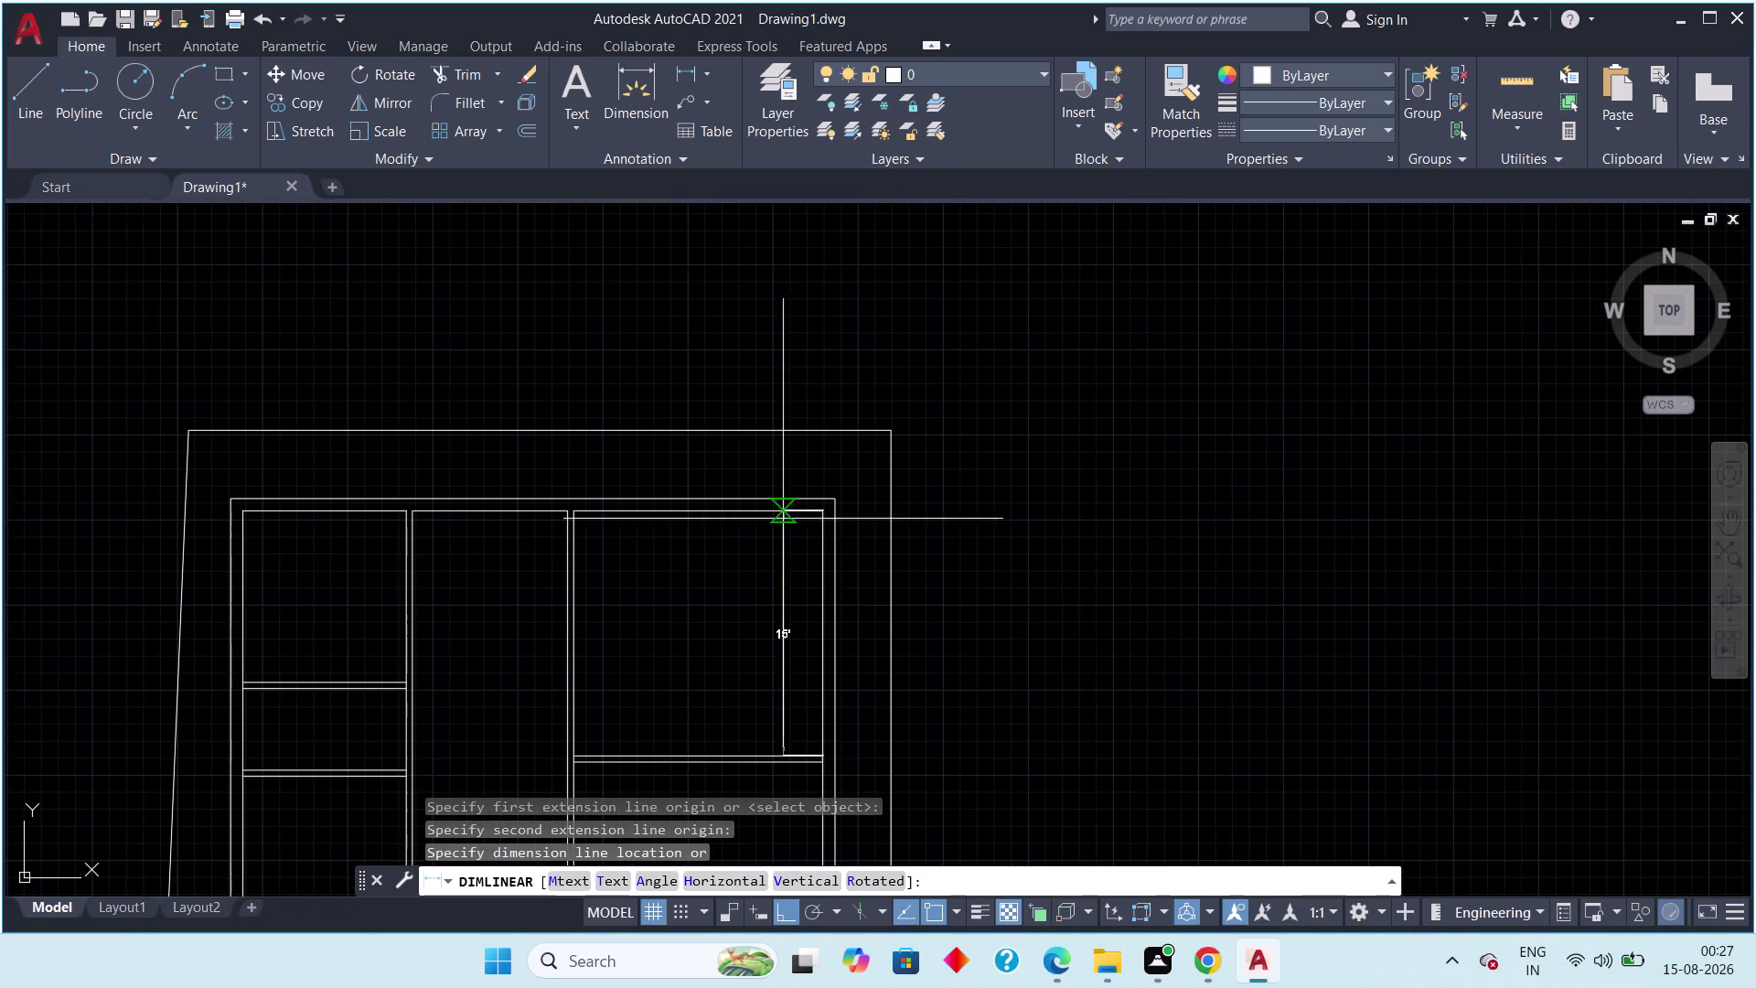
click(783, 548)
scroll(up, 3)
drag(854, 573, 804, 604)
drag(739, 641, 722, 660)
key(Delete)
scroll(down, 3)
middle_drag(704, 649, 739, 469)
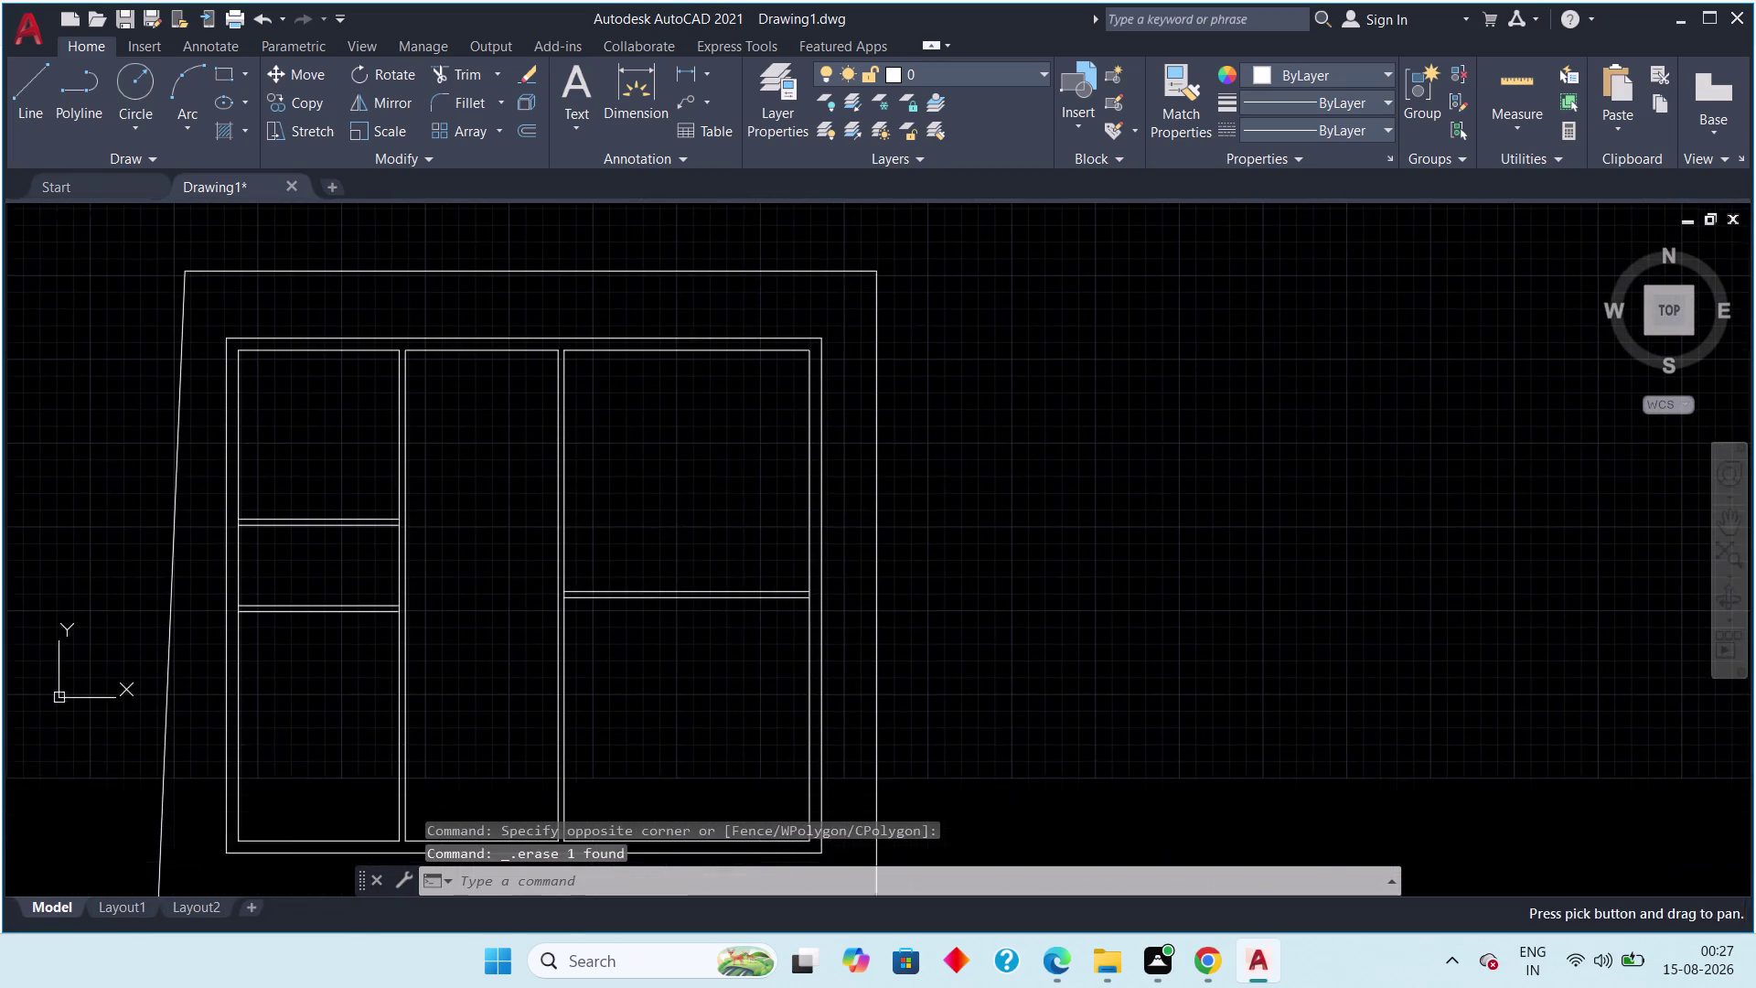
key(Escape)
scroll(up, 3)
middle_drag(647, 659, 948, 644)
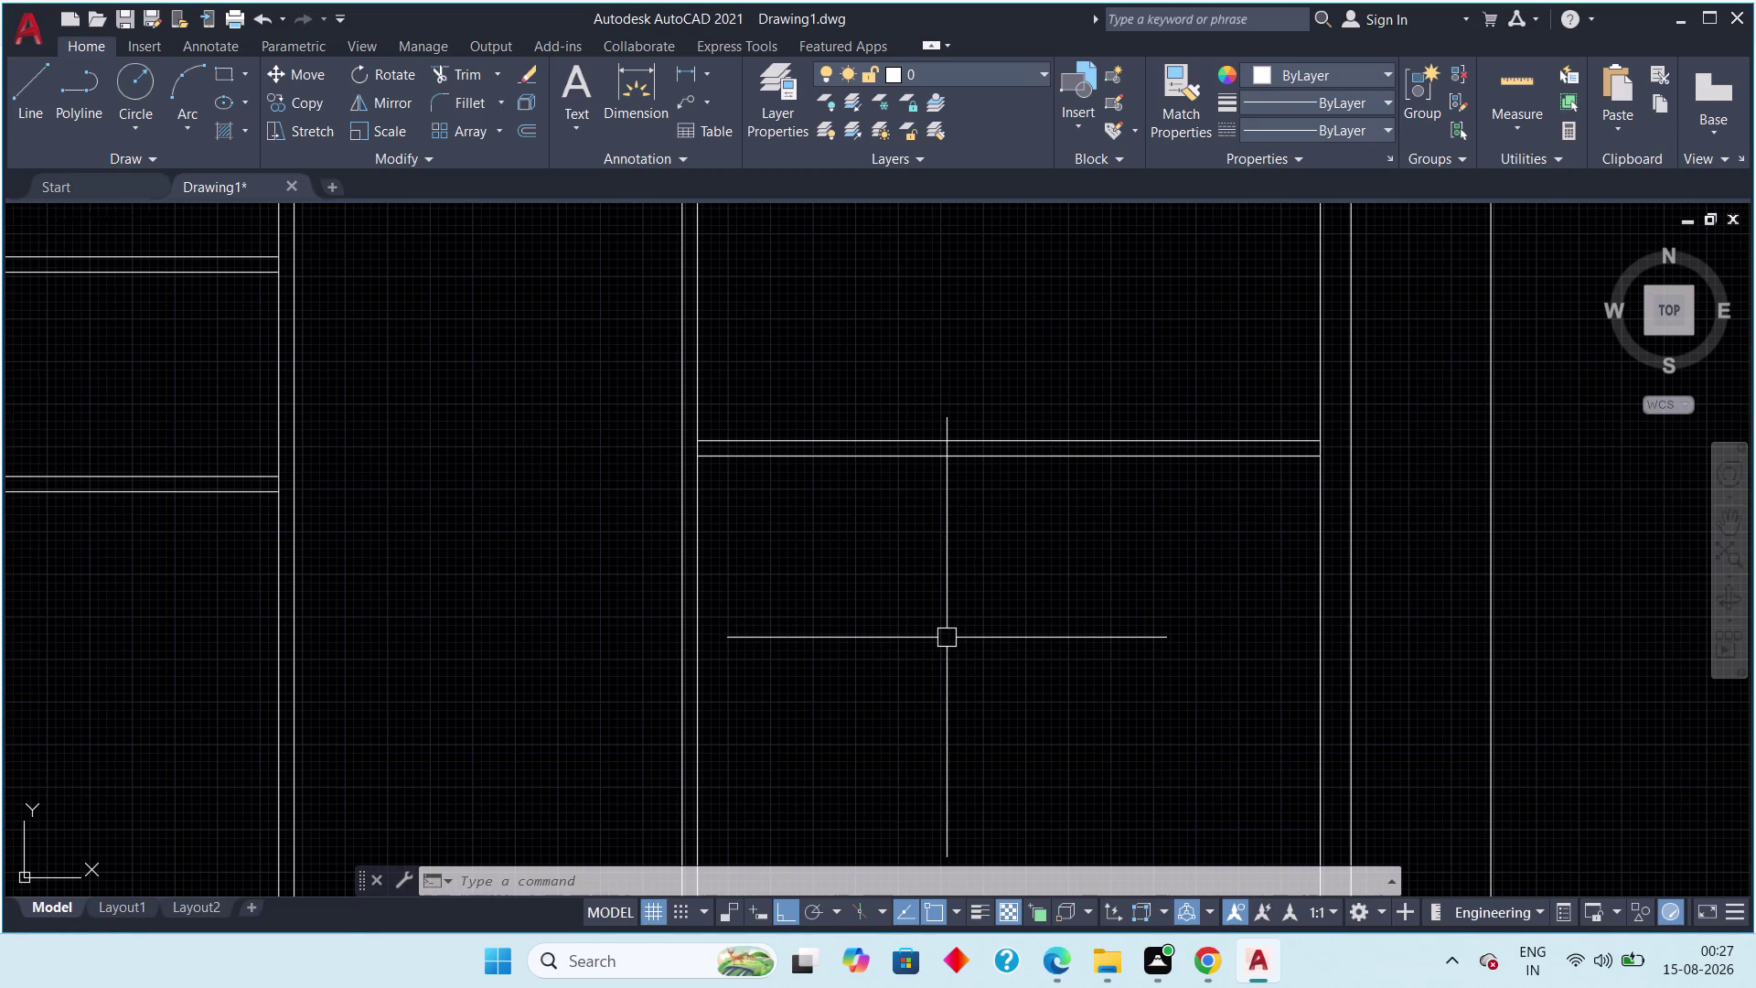
Offset the right room's bottom wall 7'3" upward as a horizontal partition line.
middle_drag(1000, 628, 923, 538)
scroll(down, 3)
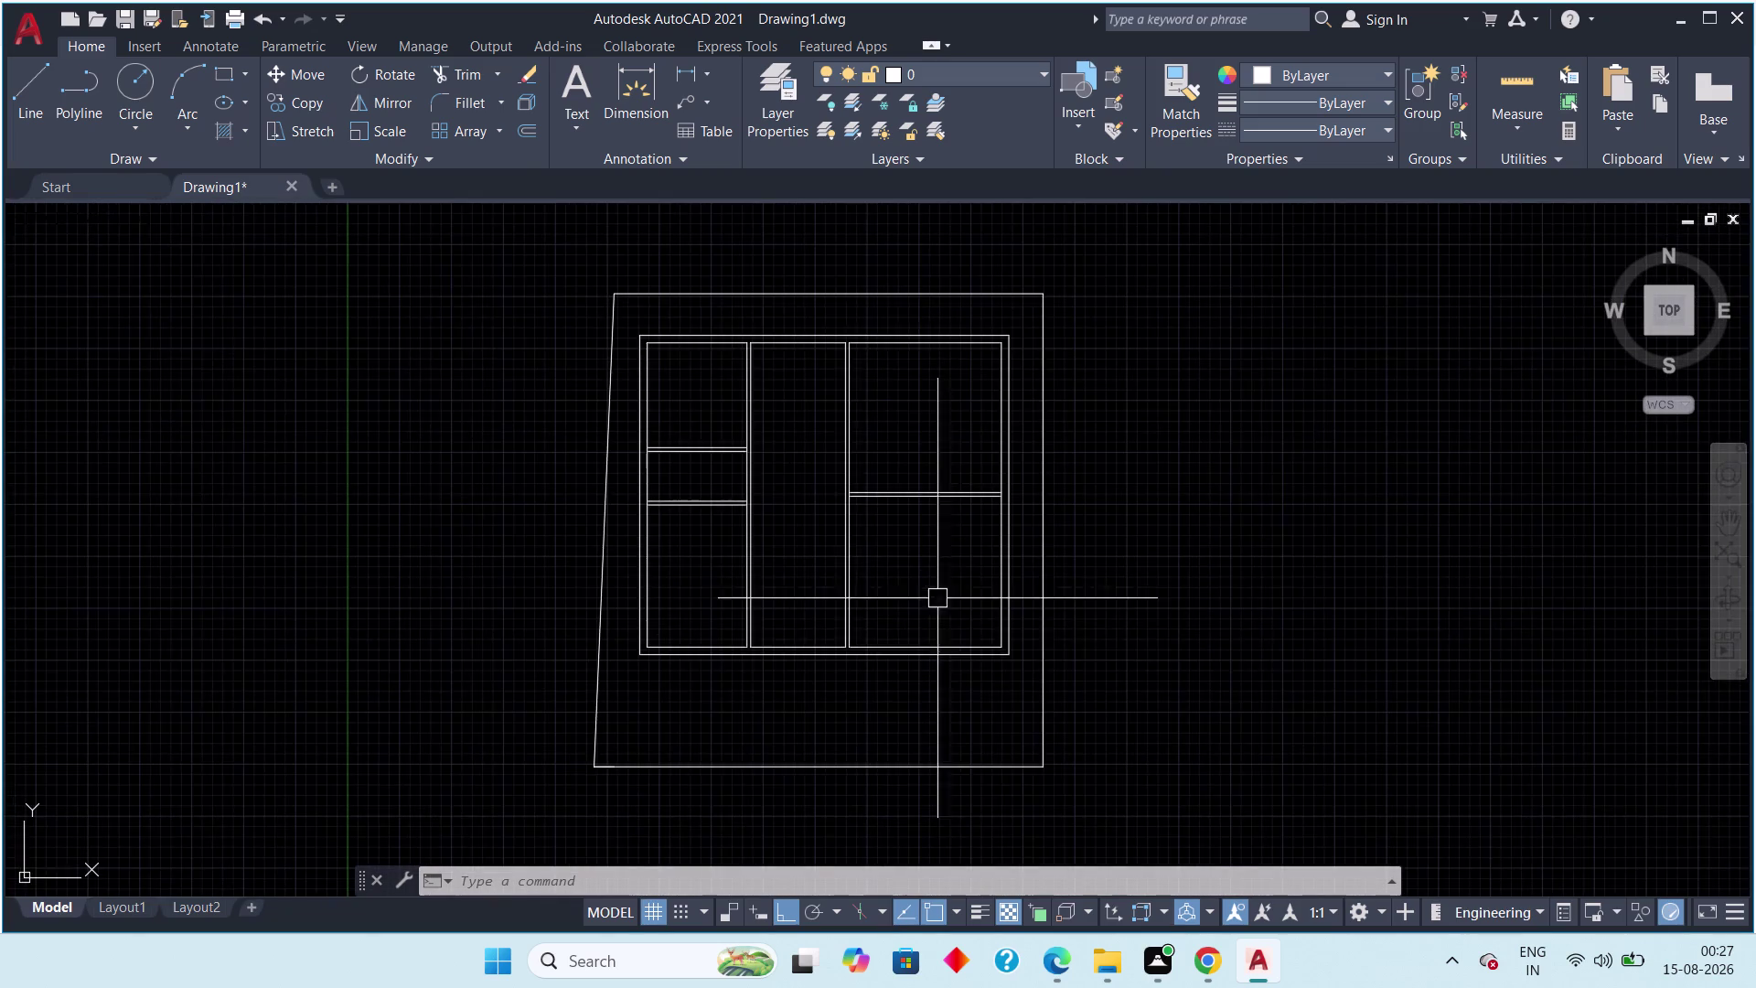
middle_drag(939, 616, 910, 562)
scroll(up, 3)
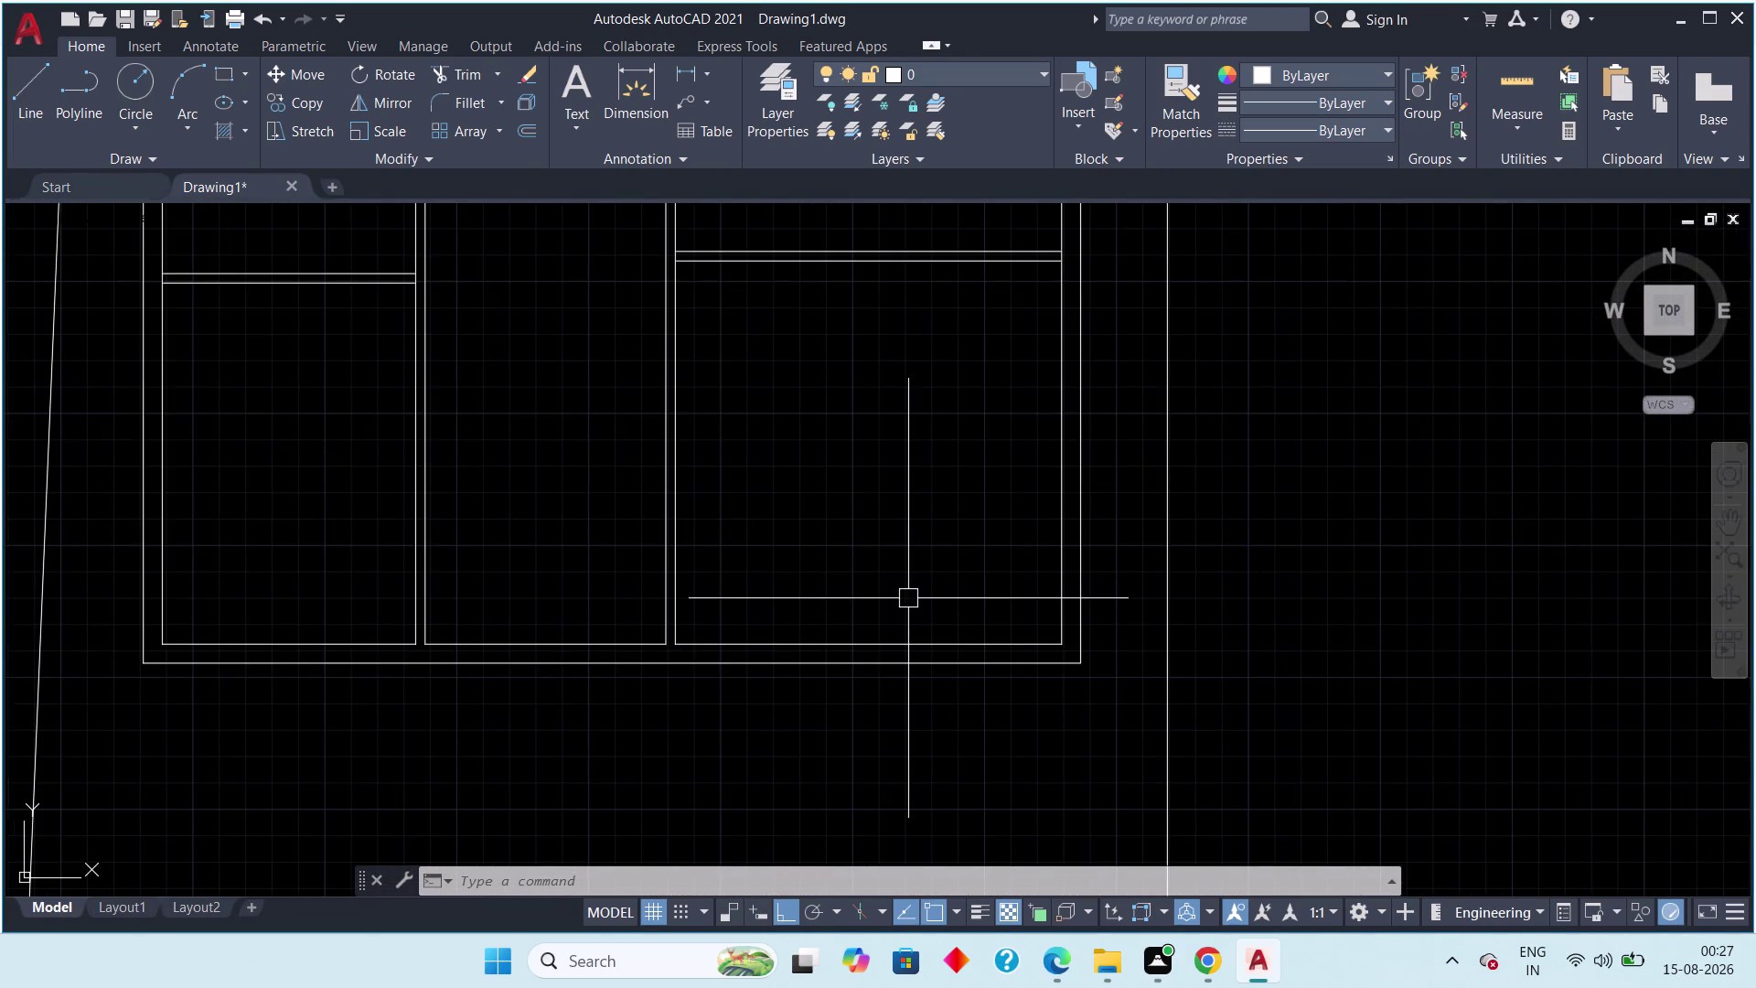
text(off)
key(space)
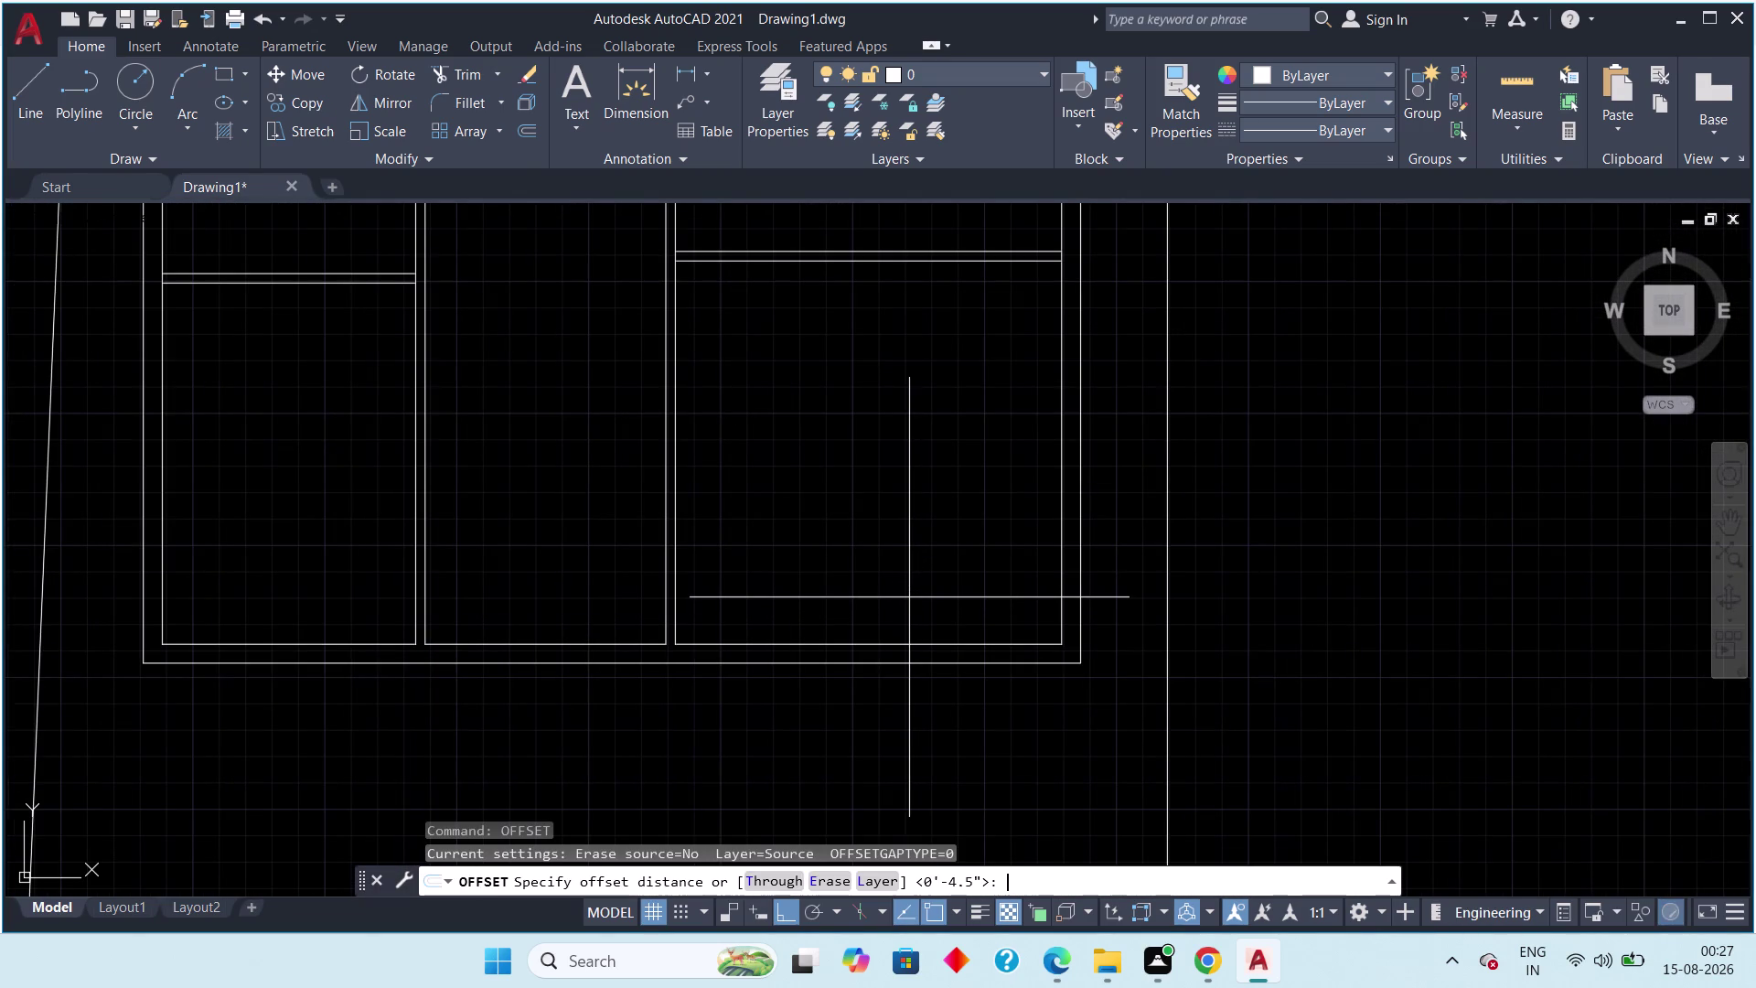
text(7)
text('3)
text(")
key(space)
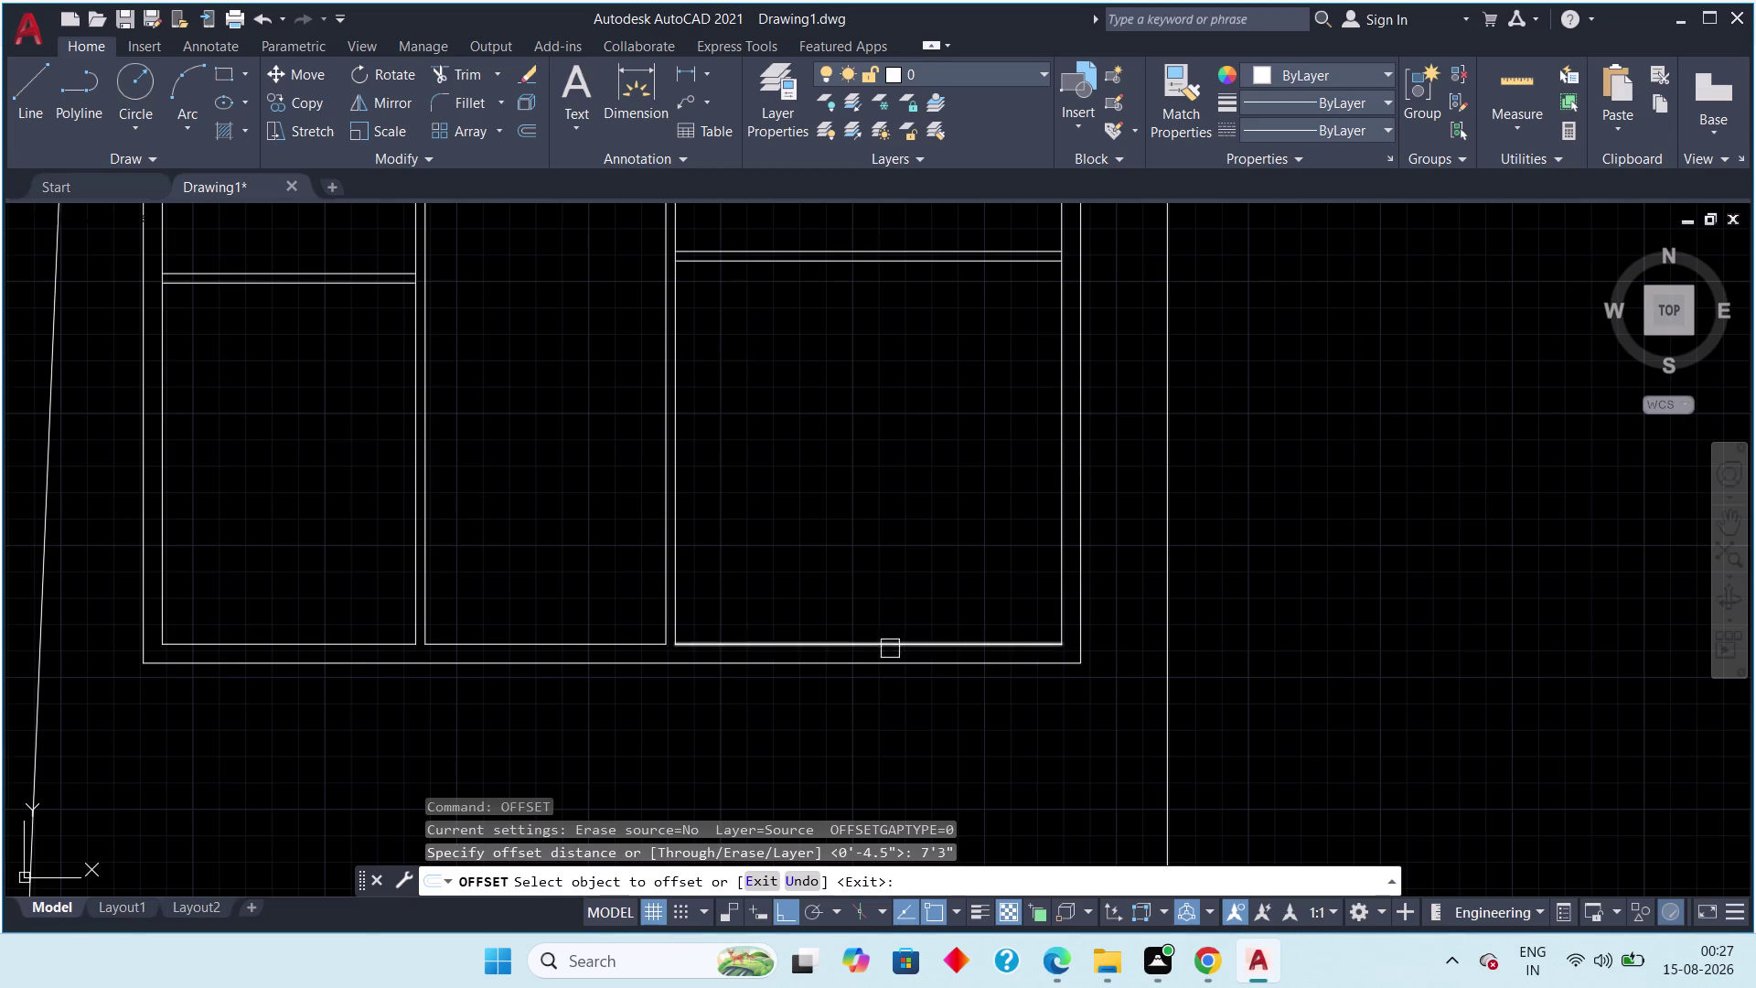
click(890, 648)
click(871, 572)
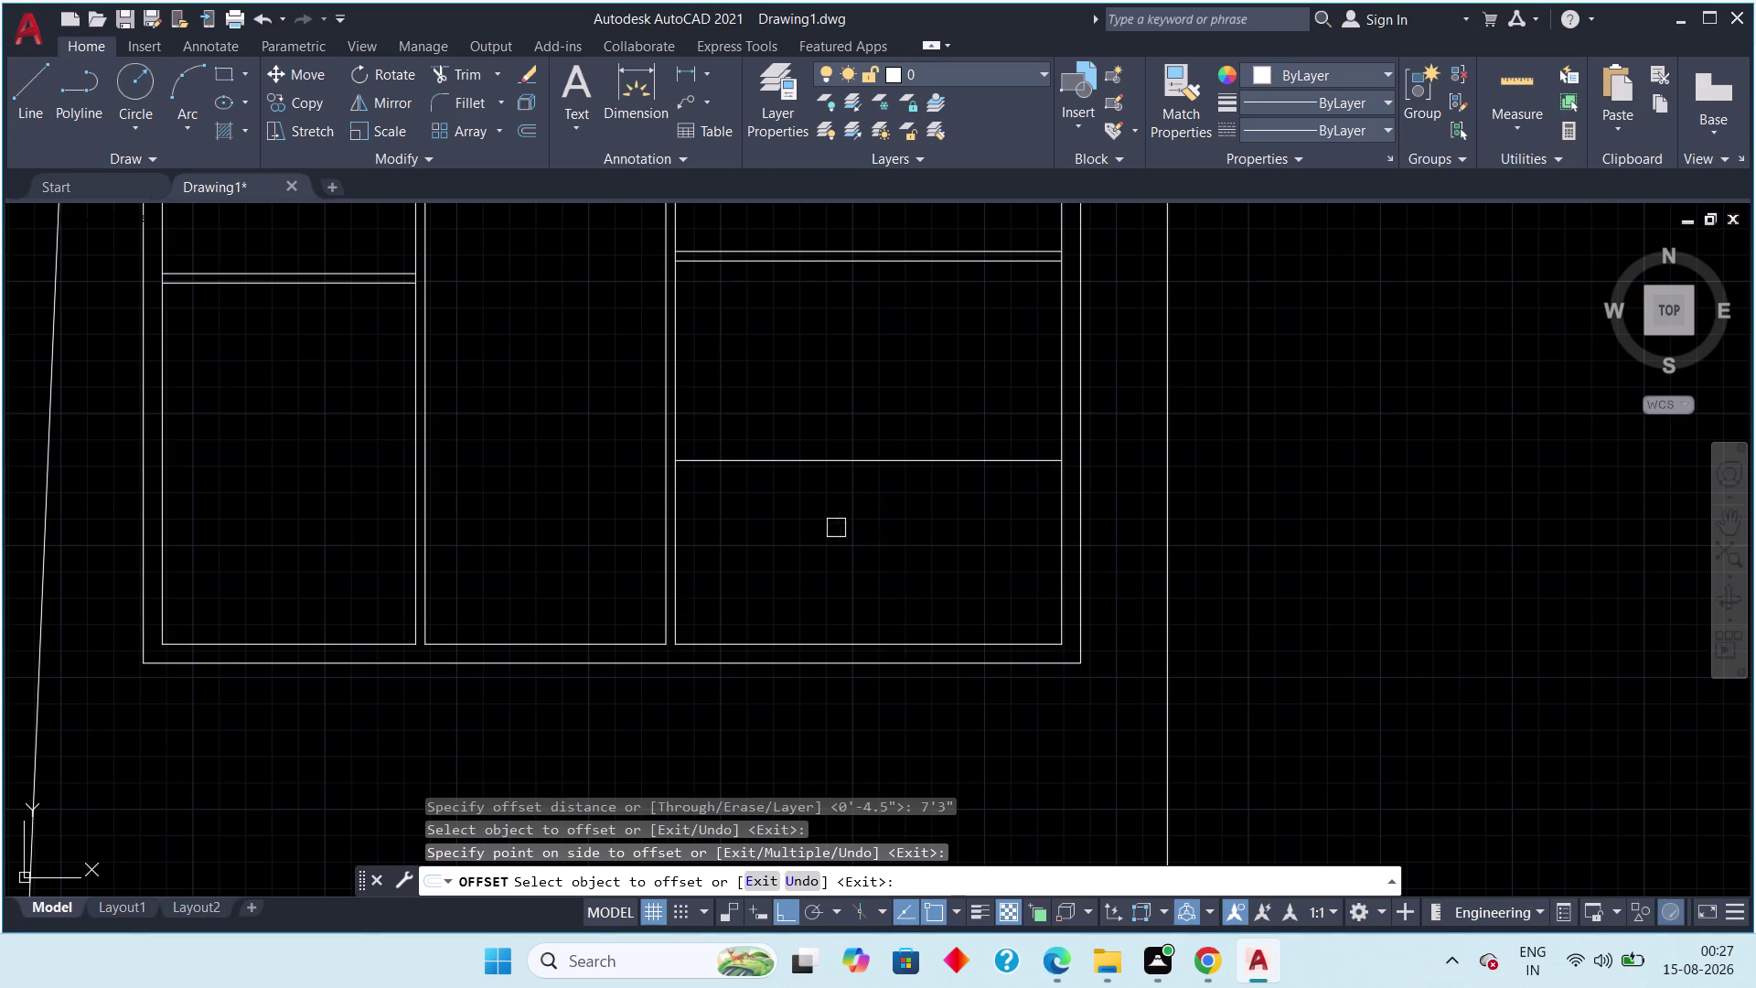
key(Escape)
Offset the partition 4.5 inches to make it a double wall.
key(space)
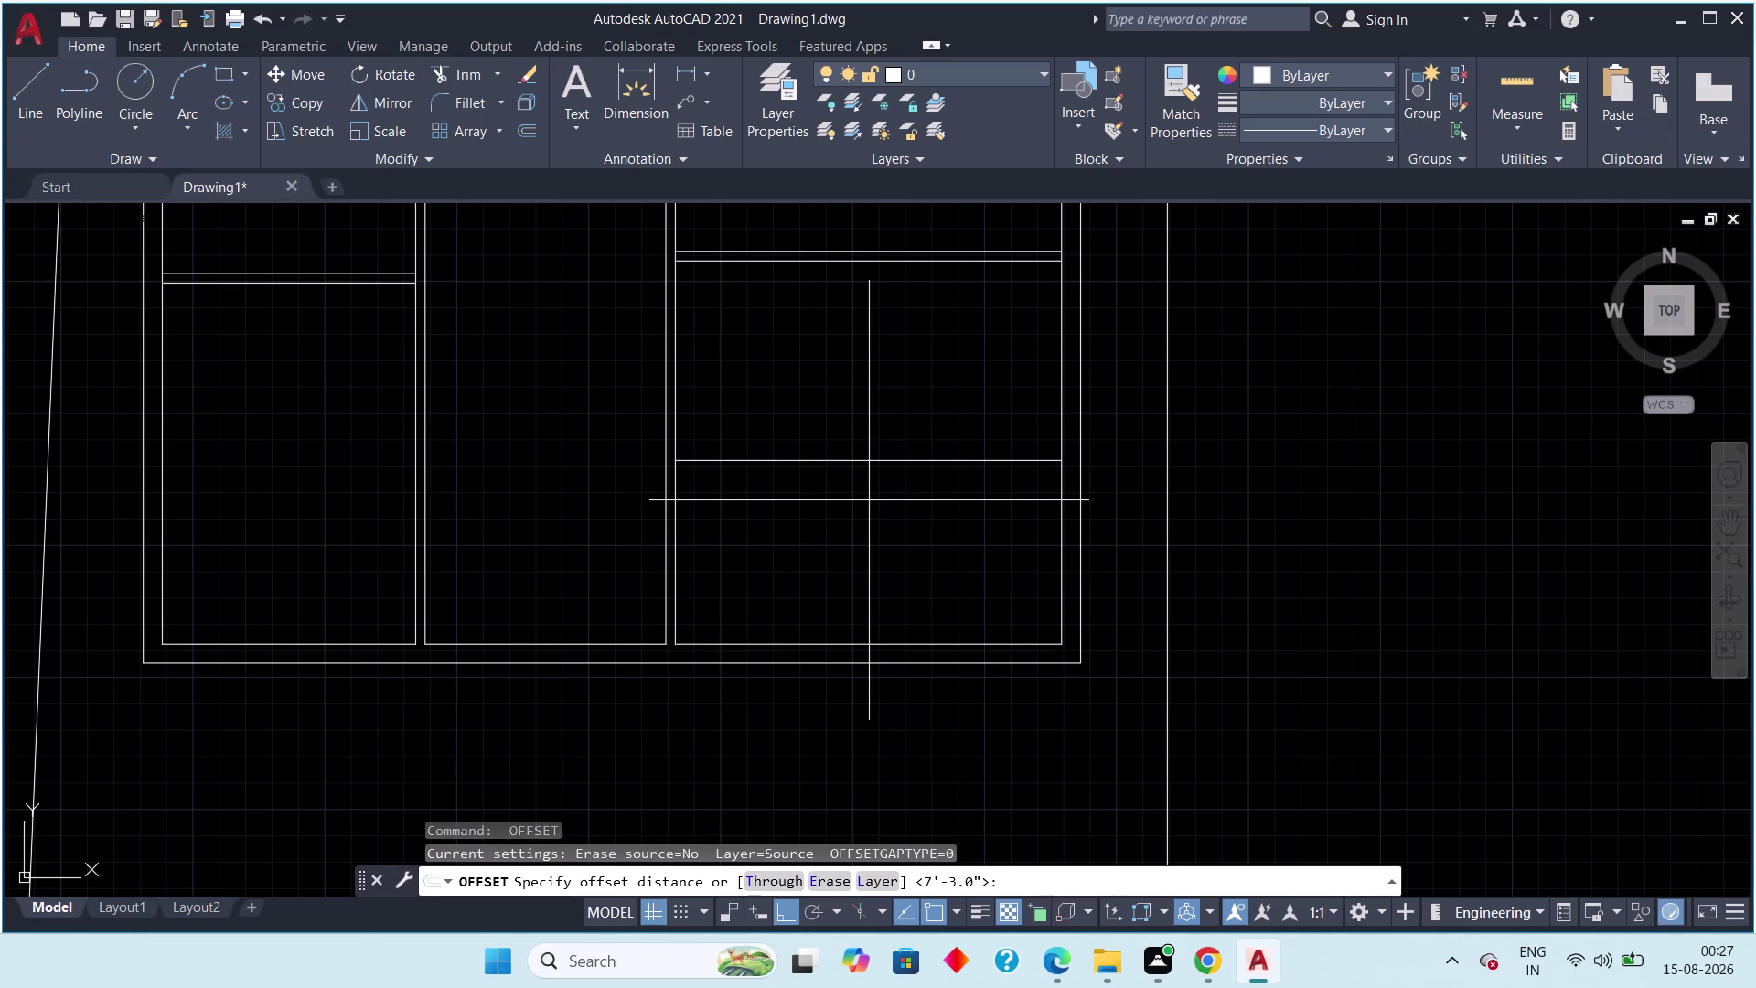
text(4.5)
key(shift+quotedbl)
key(Return)
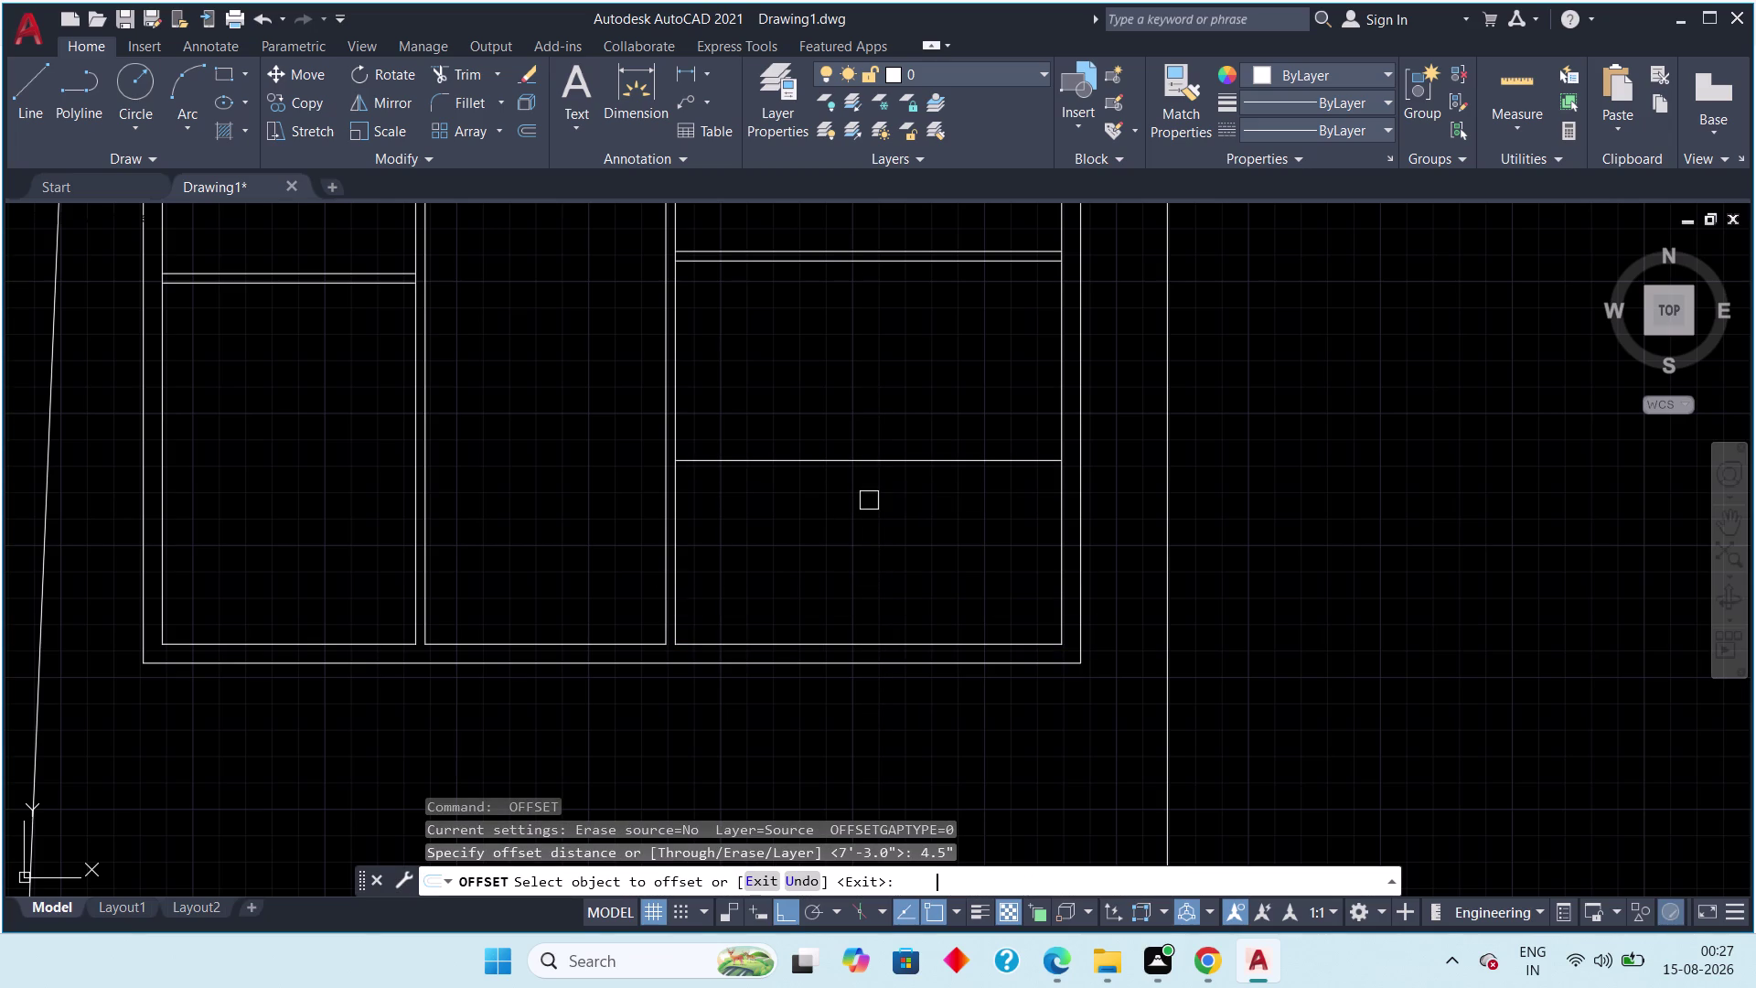
drag(842, 464, 830, 448)
click(777, 366)
key(Escape)
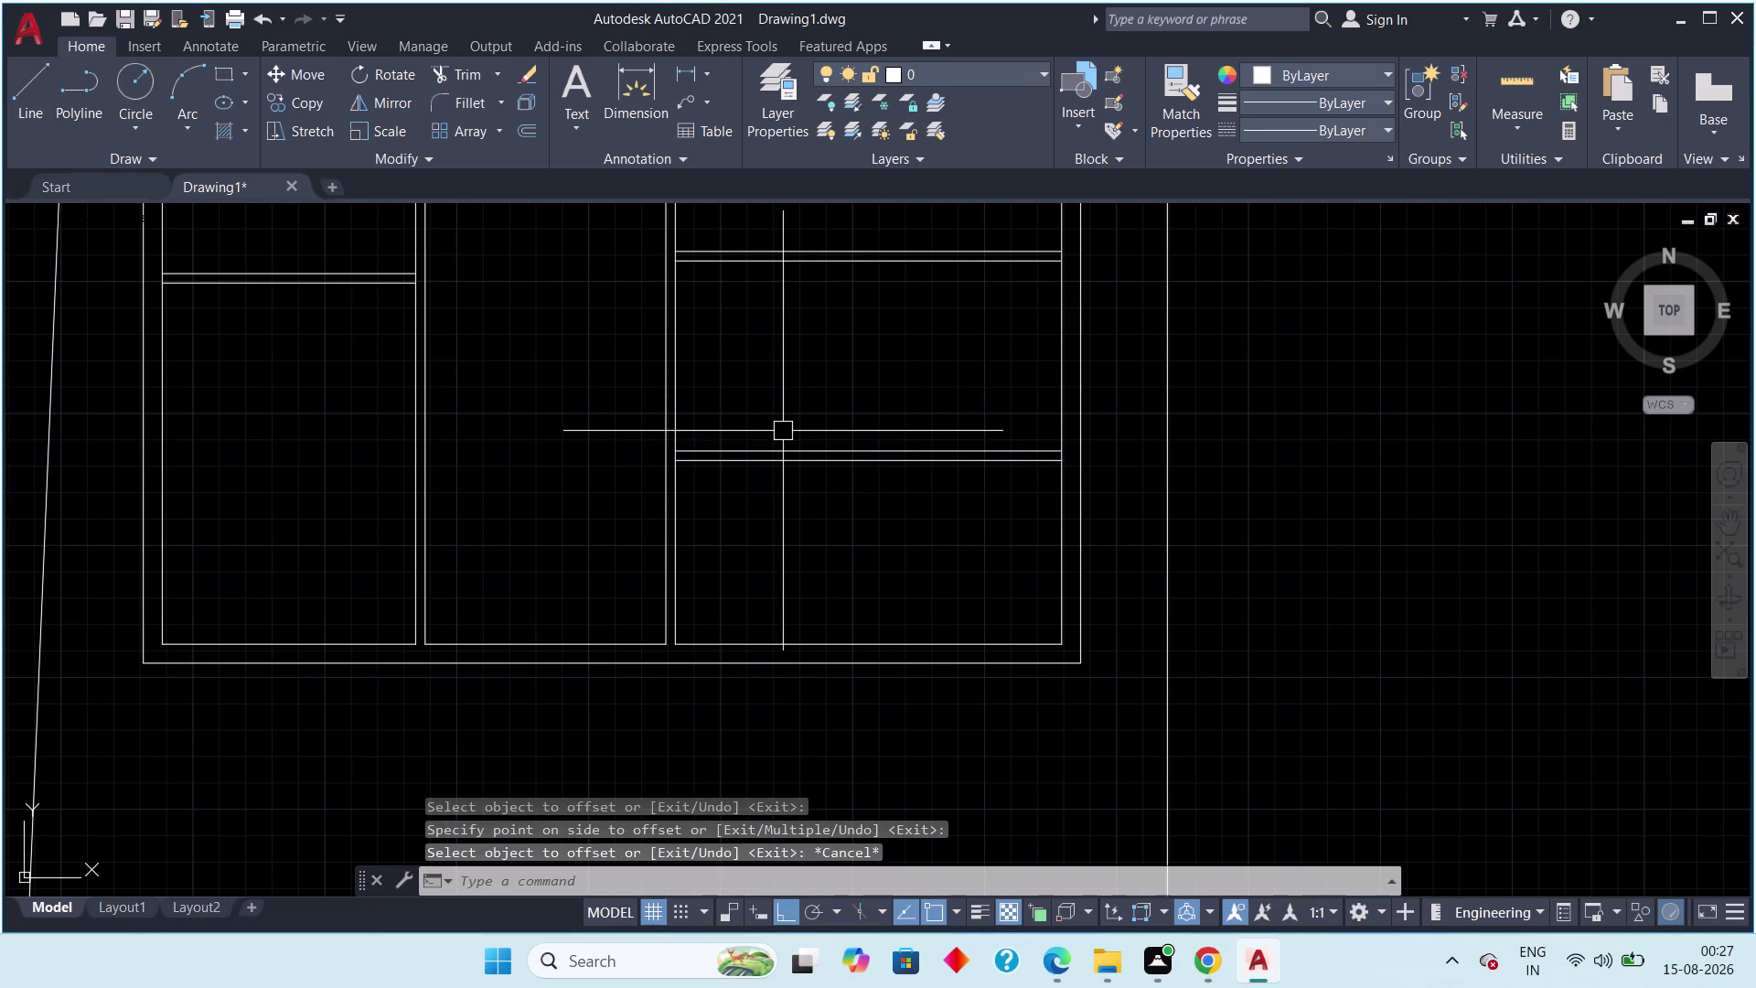
key(Escape)
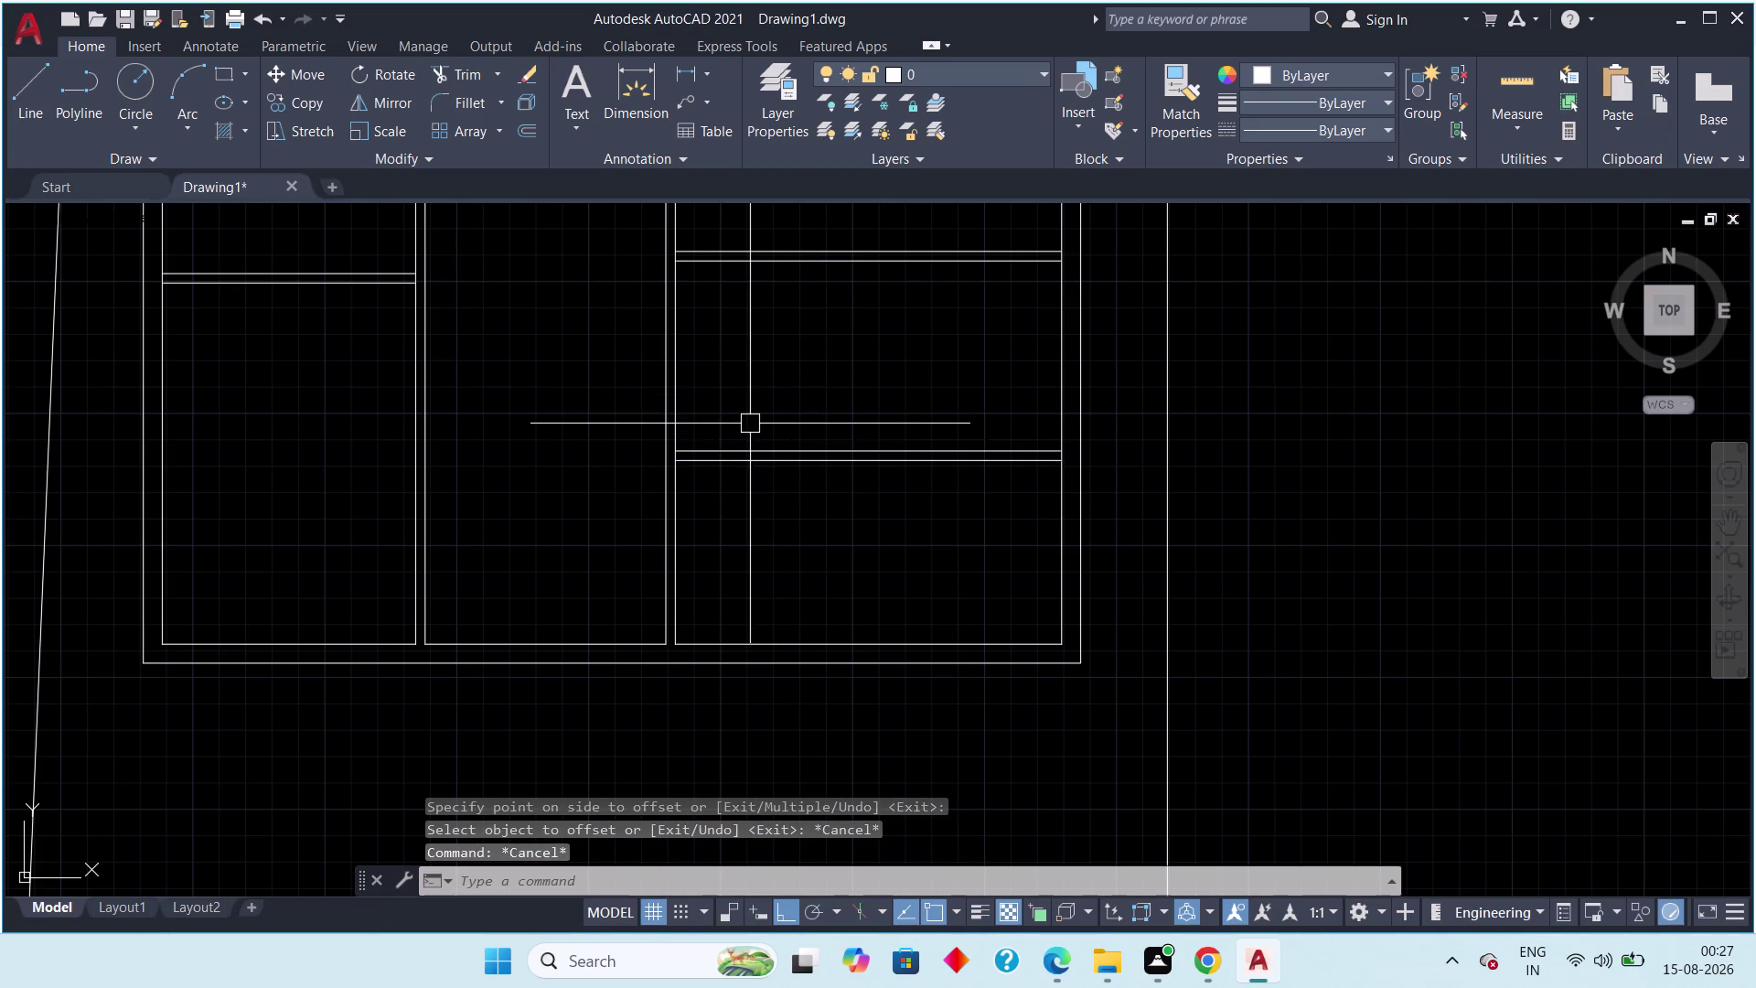
scroll(up, 3)
scroll(down, 3)
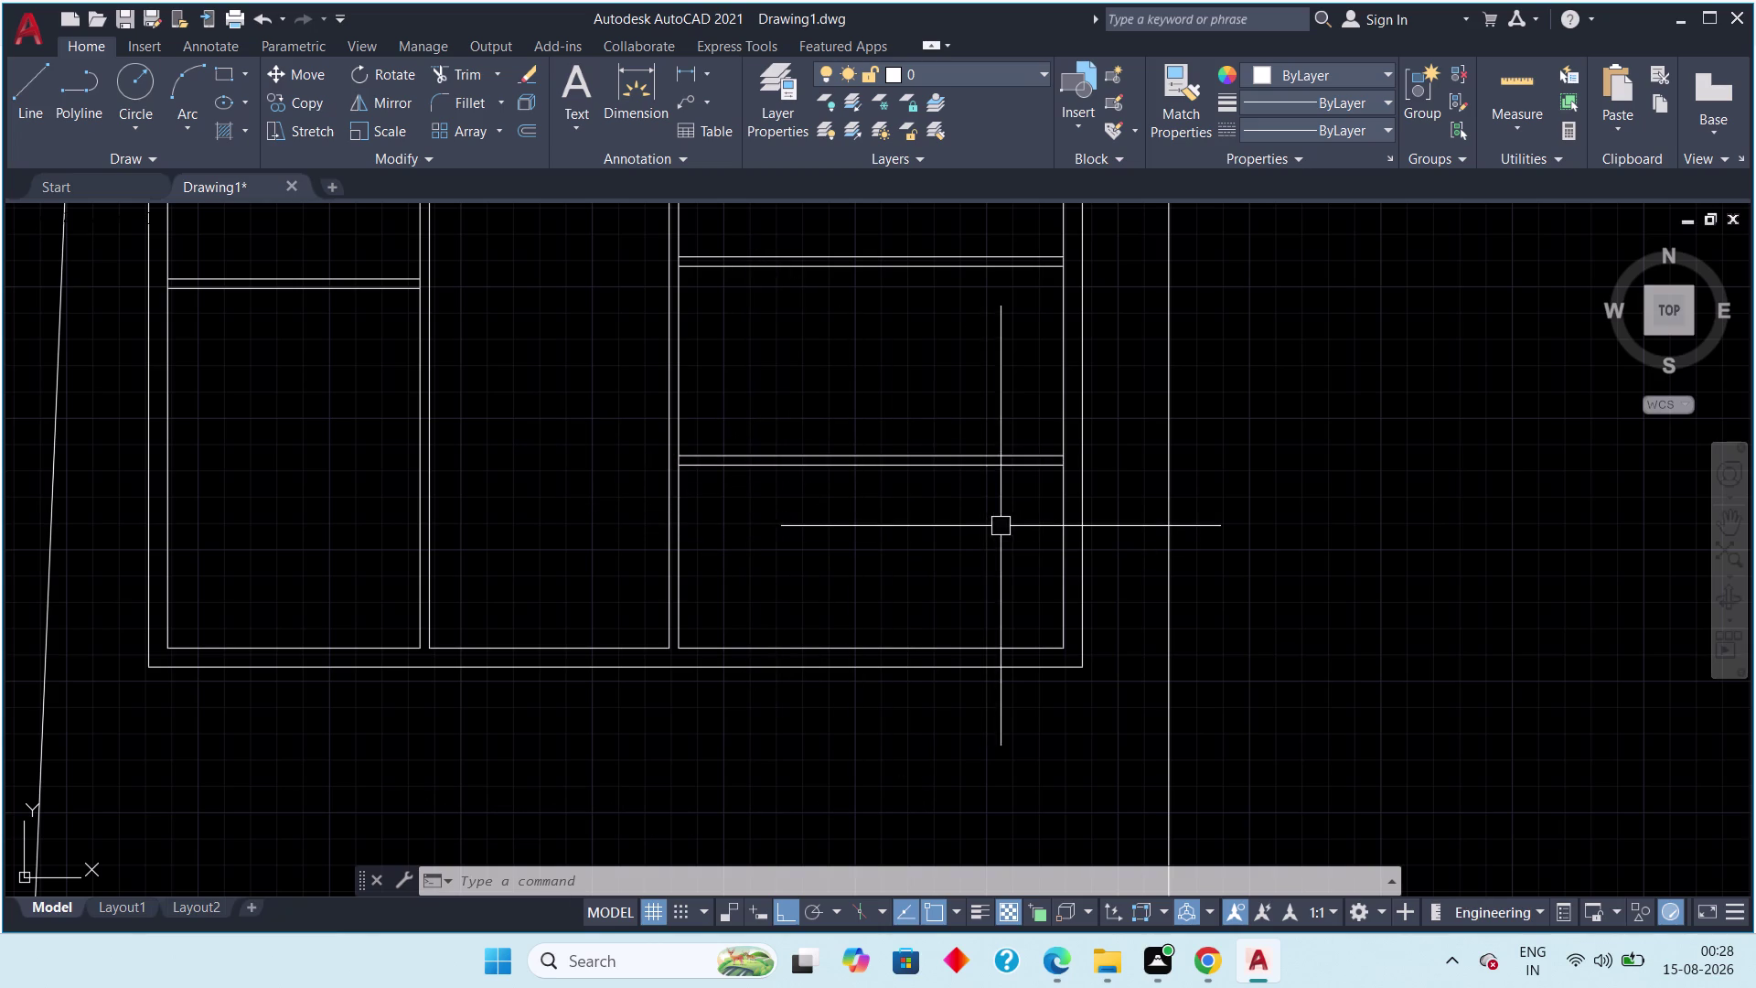
Offset the right room's side wall 4 feet inward as a vertical partition line.
scroll(up, 3)
text(o)
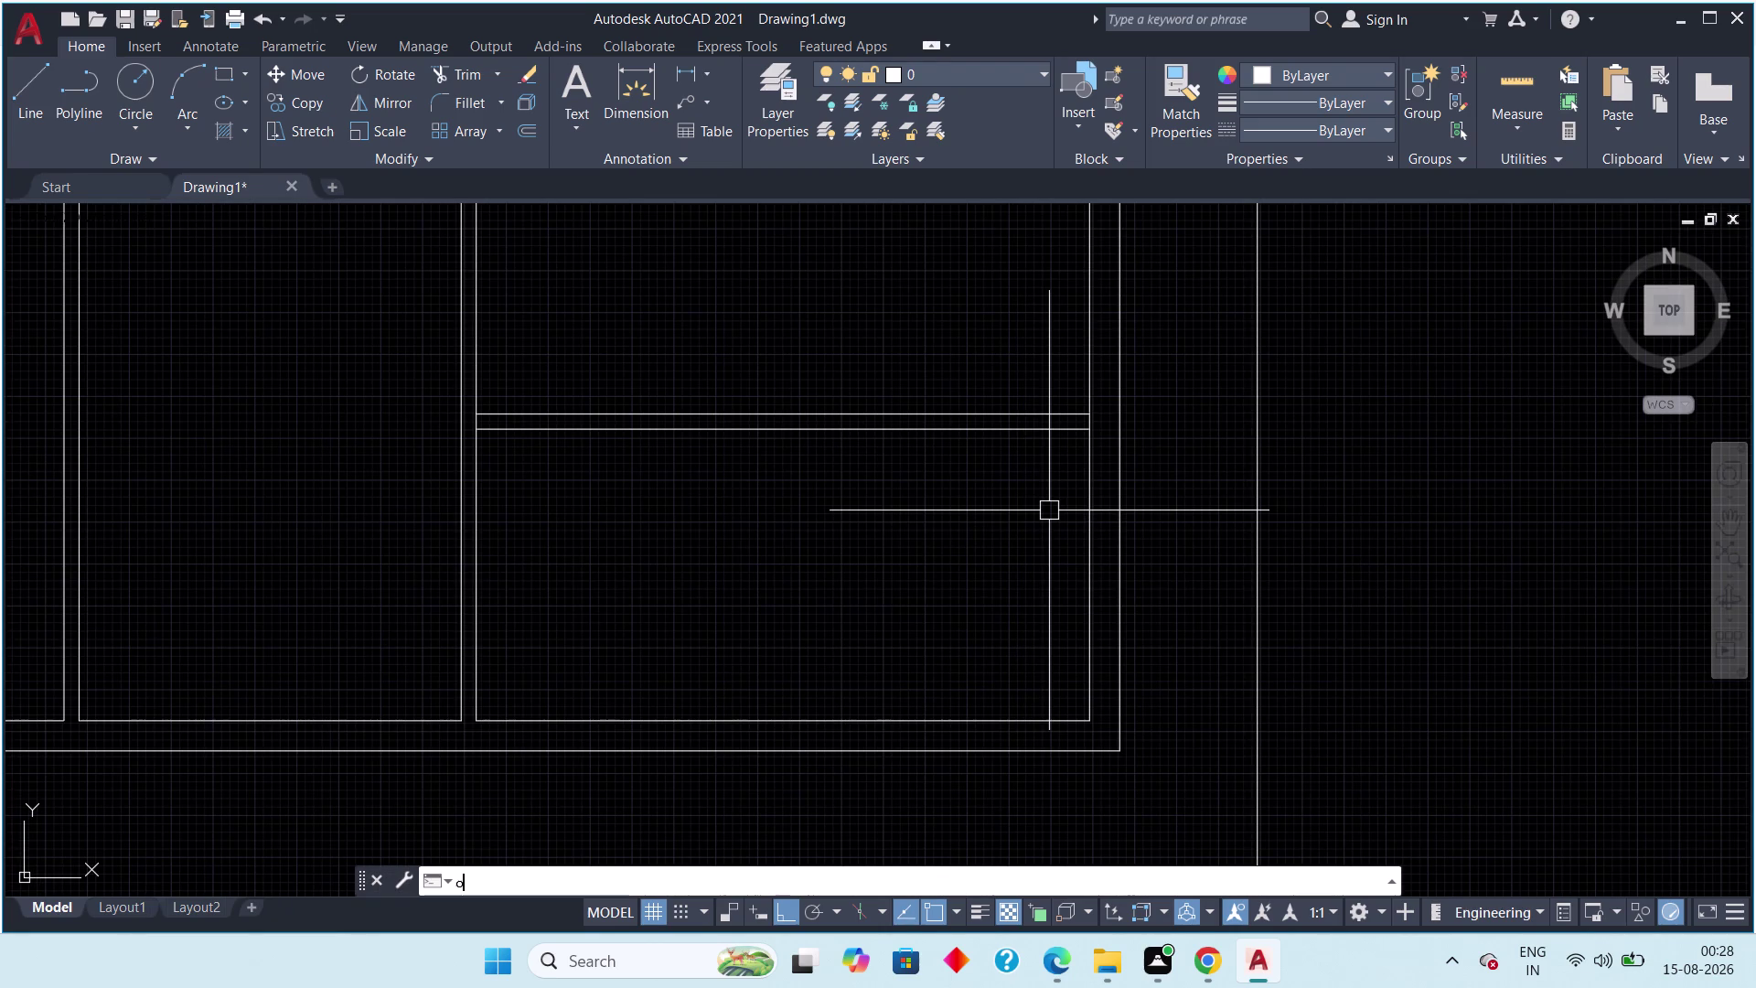
text(ff)
key(space)
text(4)
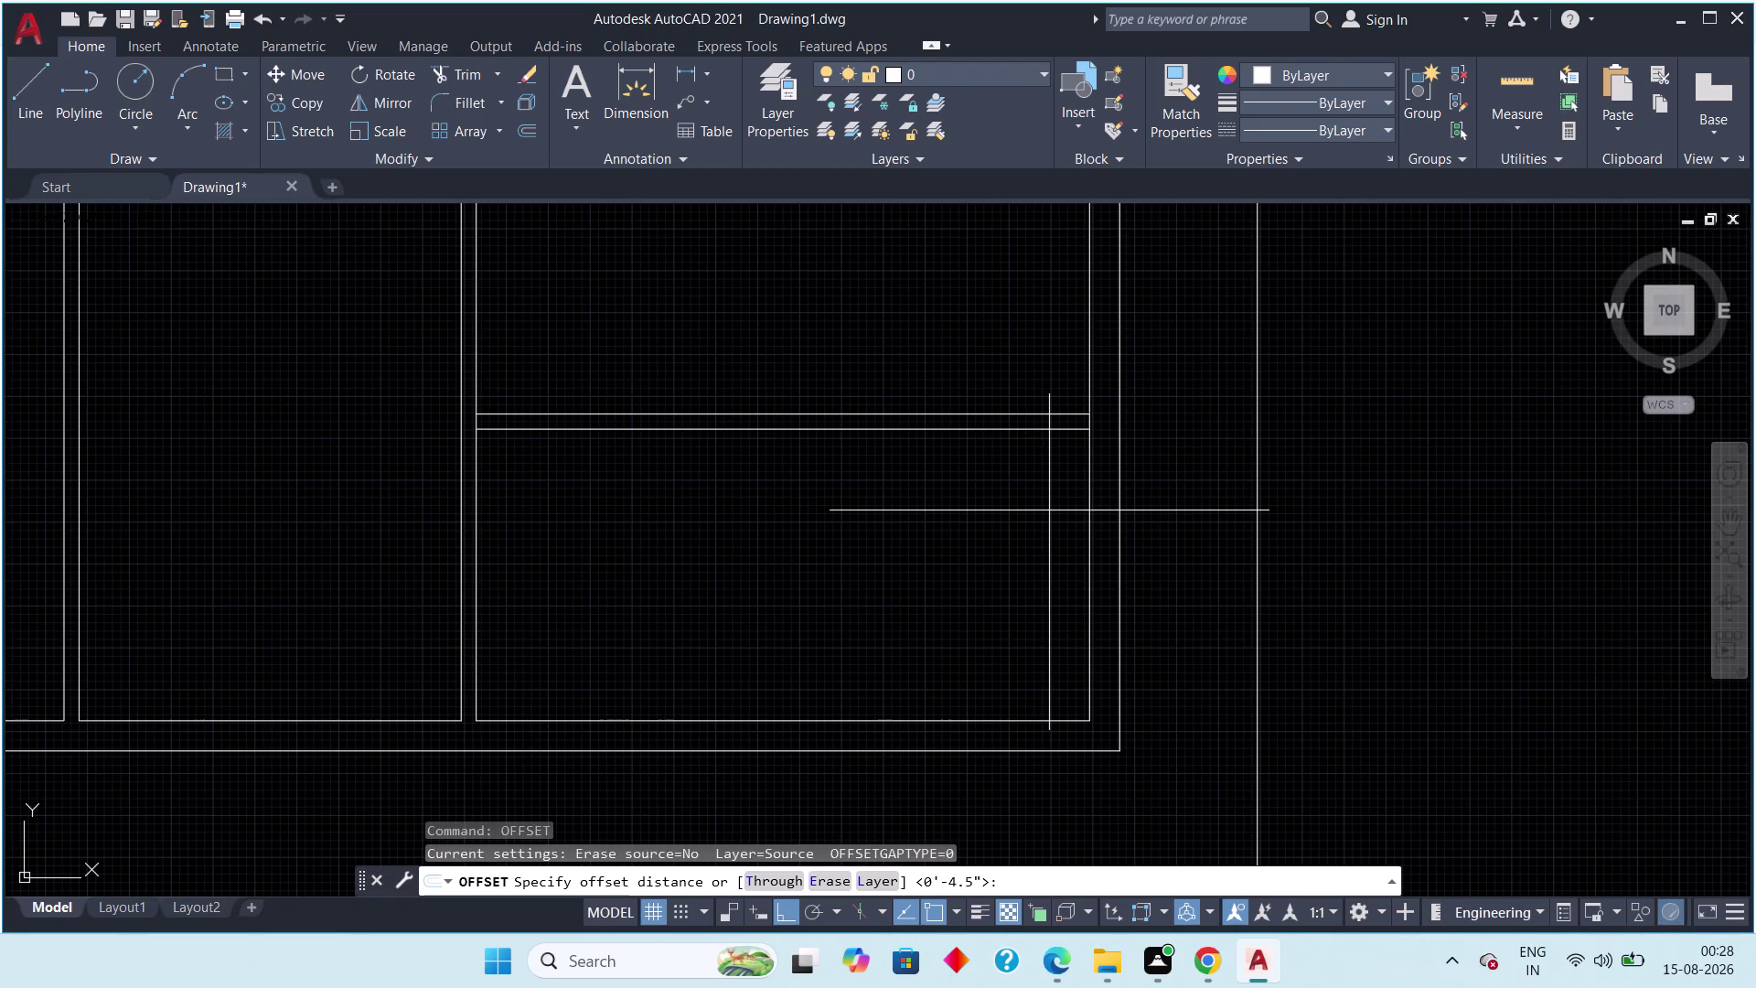
text(')
key(Return)
drag(1086, 520, 1073, 521)
click(860, 535)
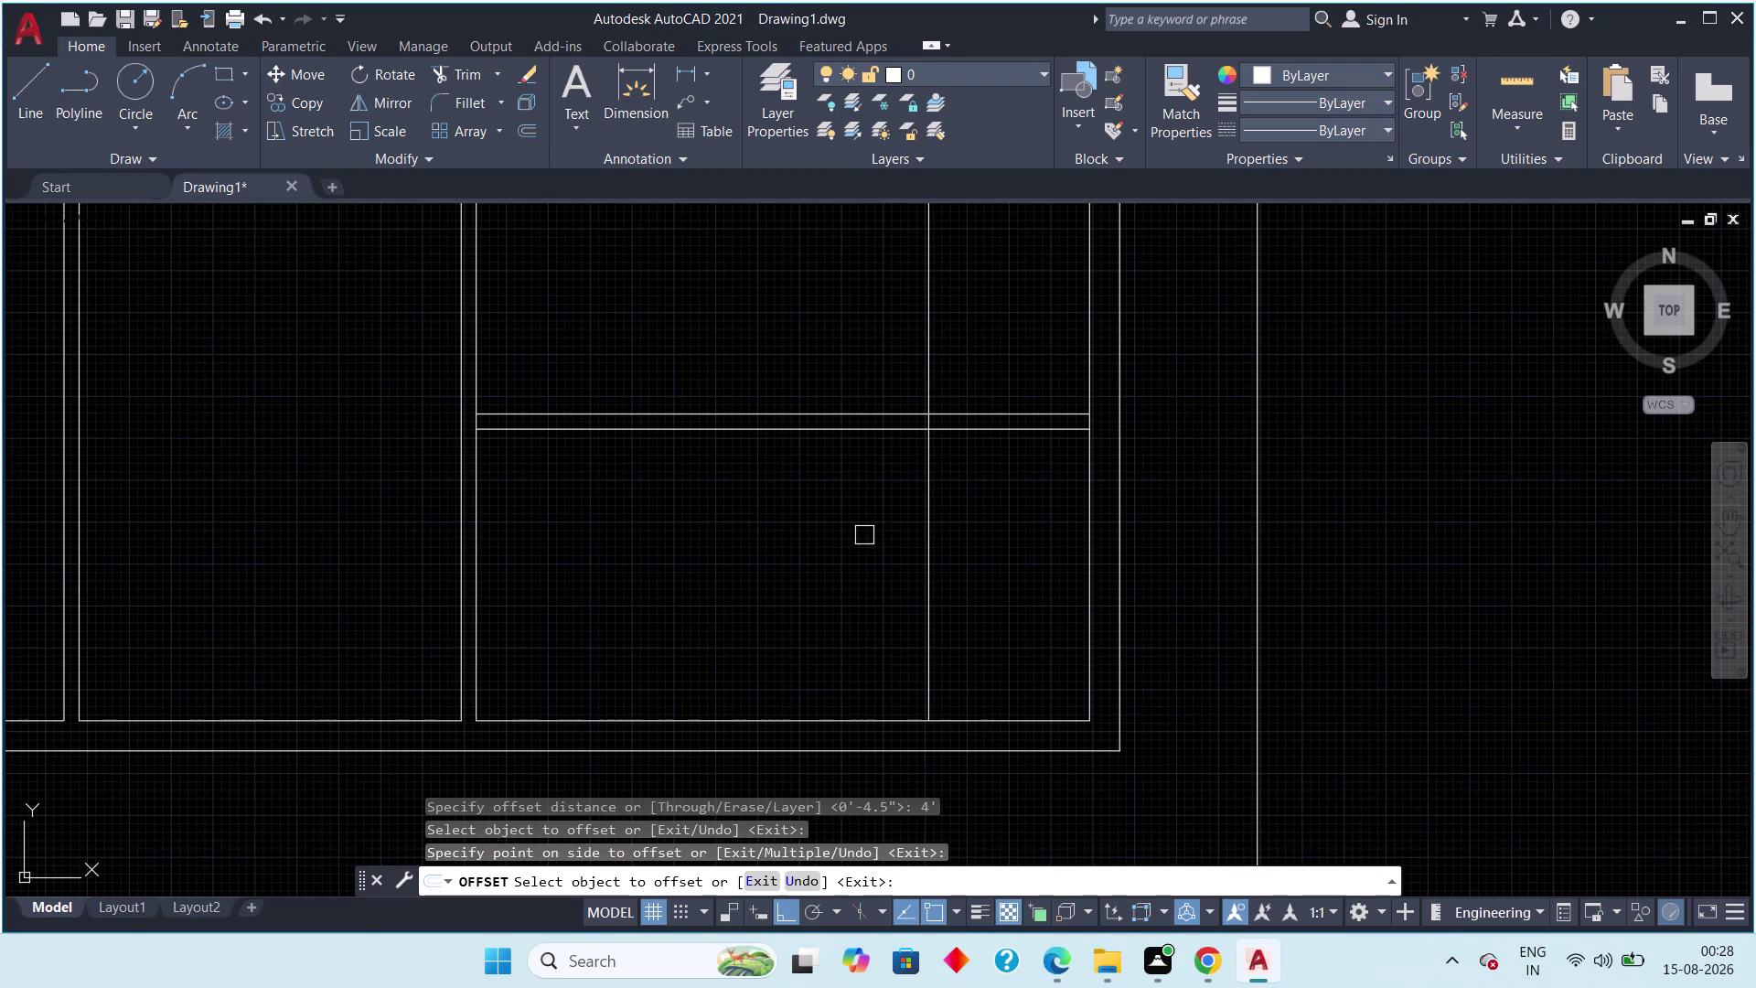
scroll(down, 3)
middle_drag(840, 548, 757, 541)
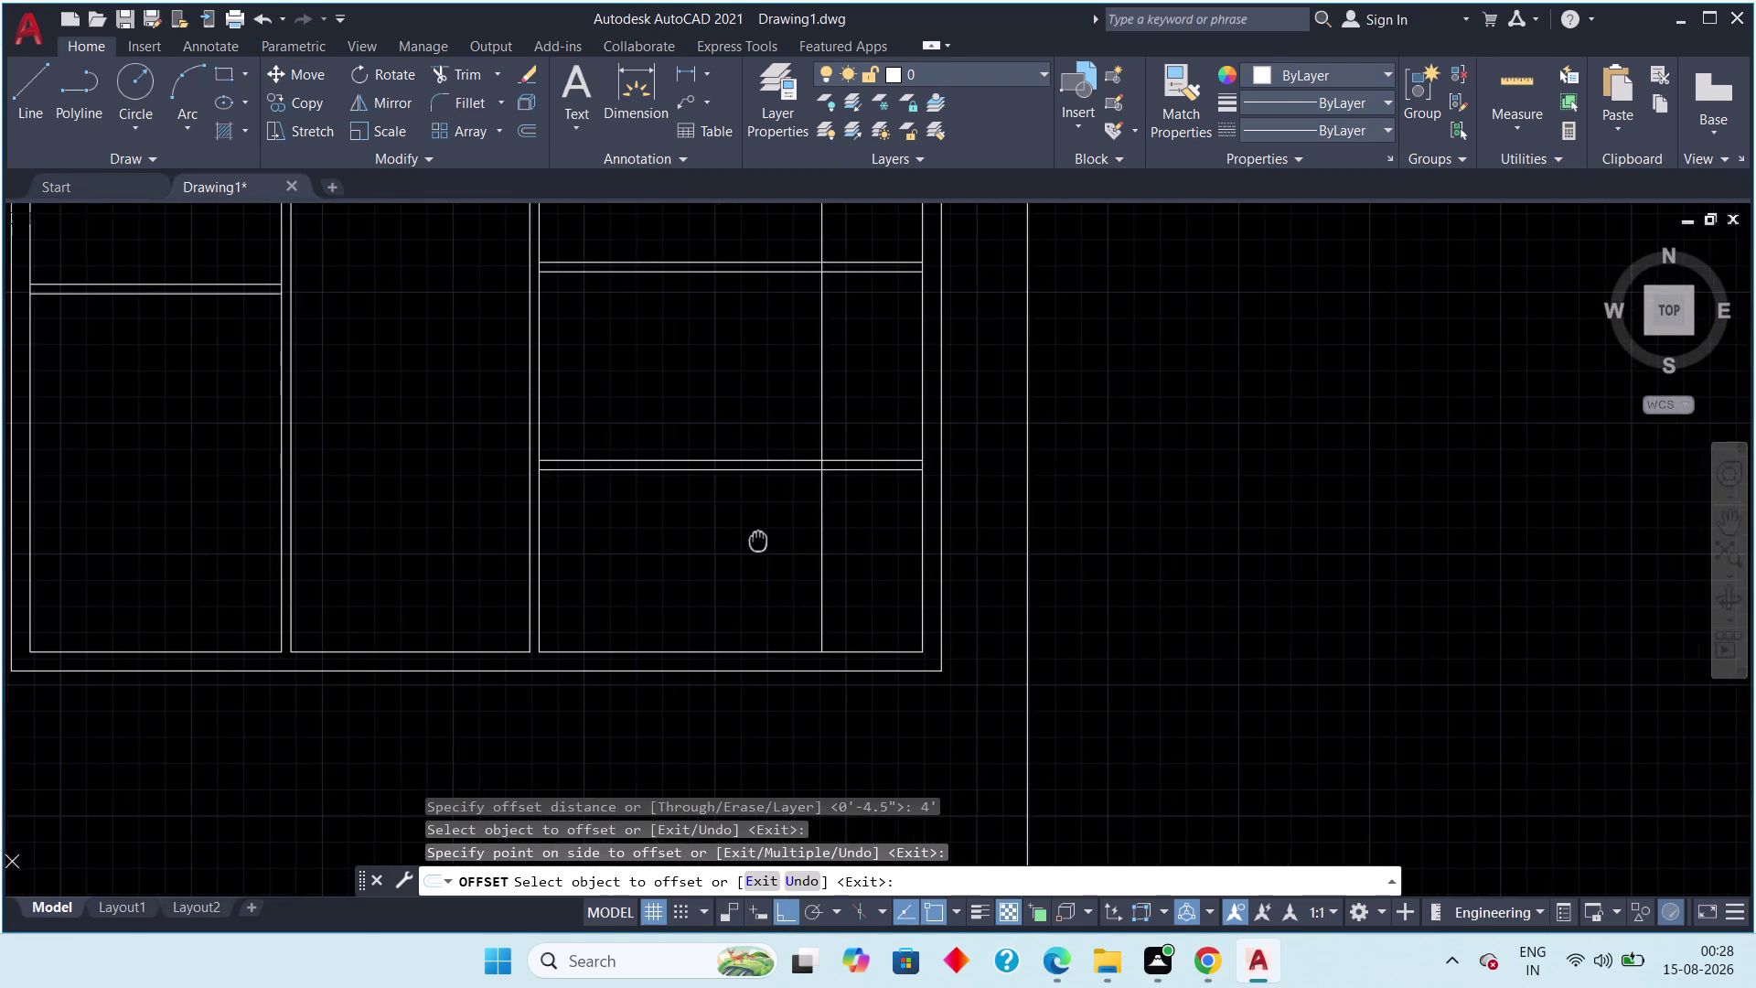
middle_drag(757, 541, 740, 581)
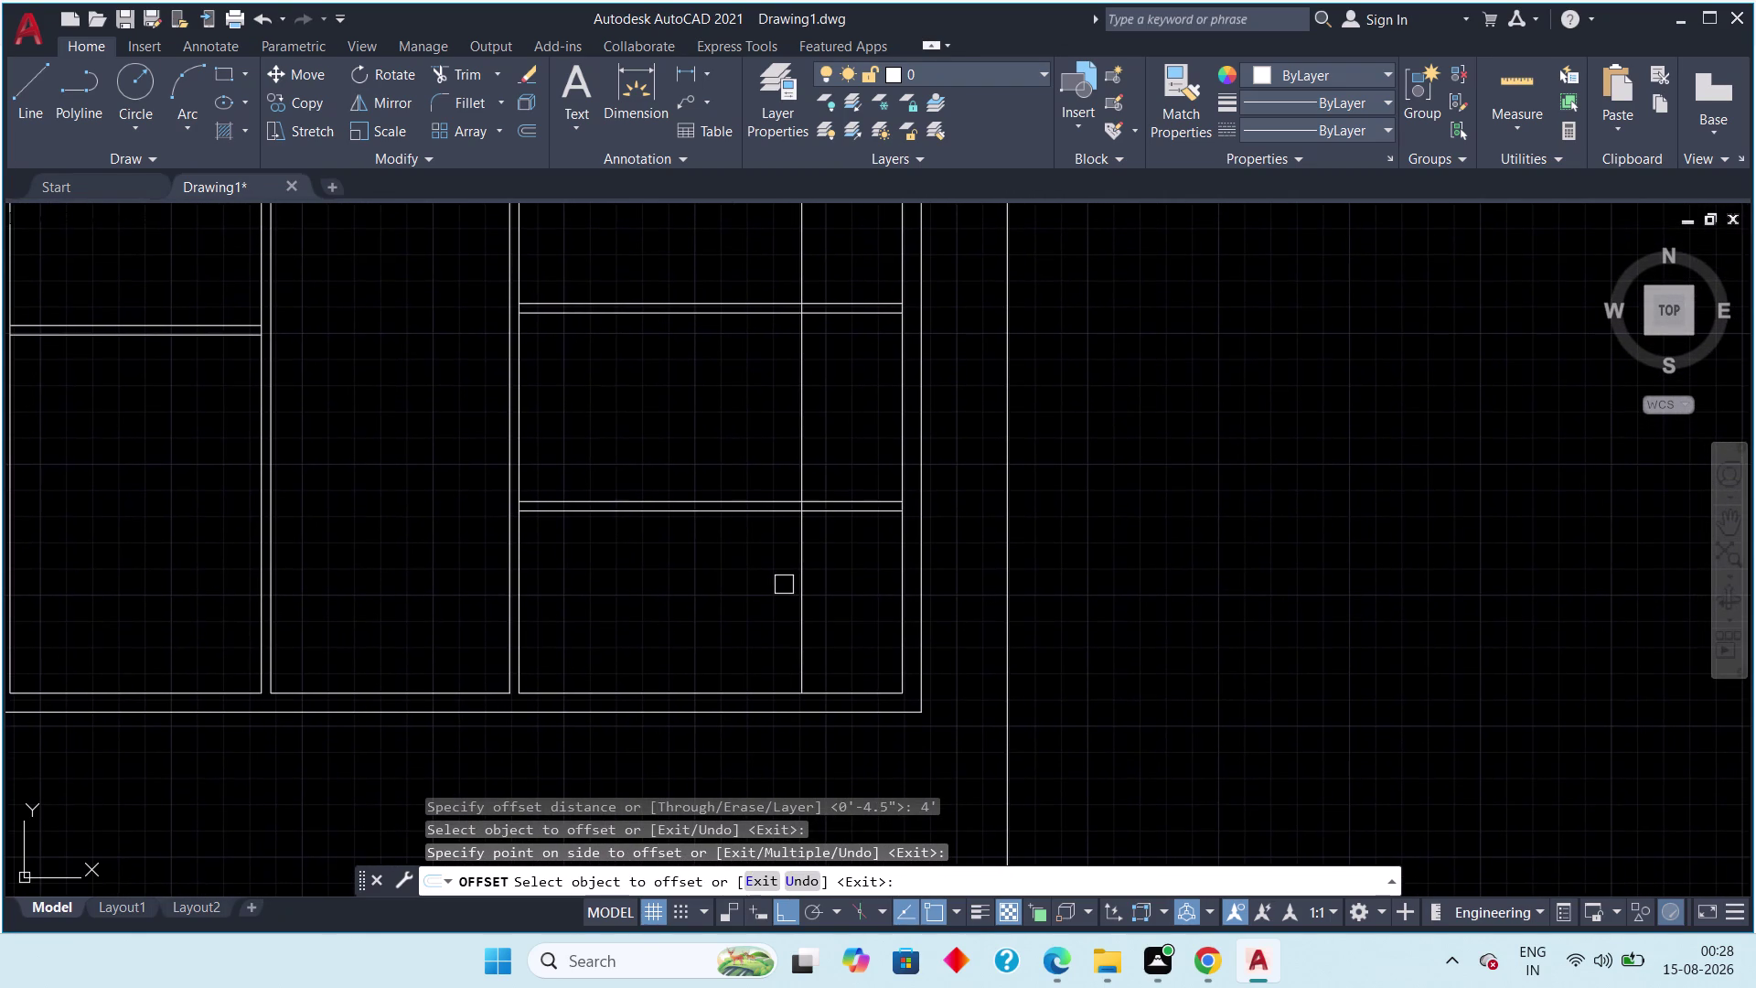
Offset the new vertical line 4.5 inches to the left to double it.
key(Escape)
key(space)
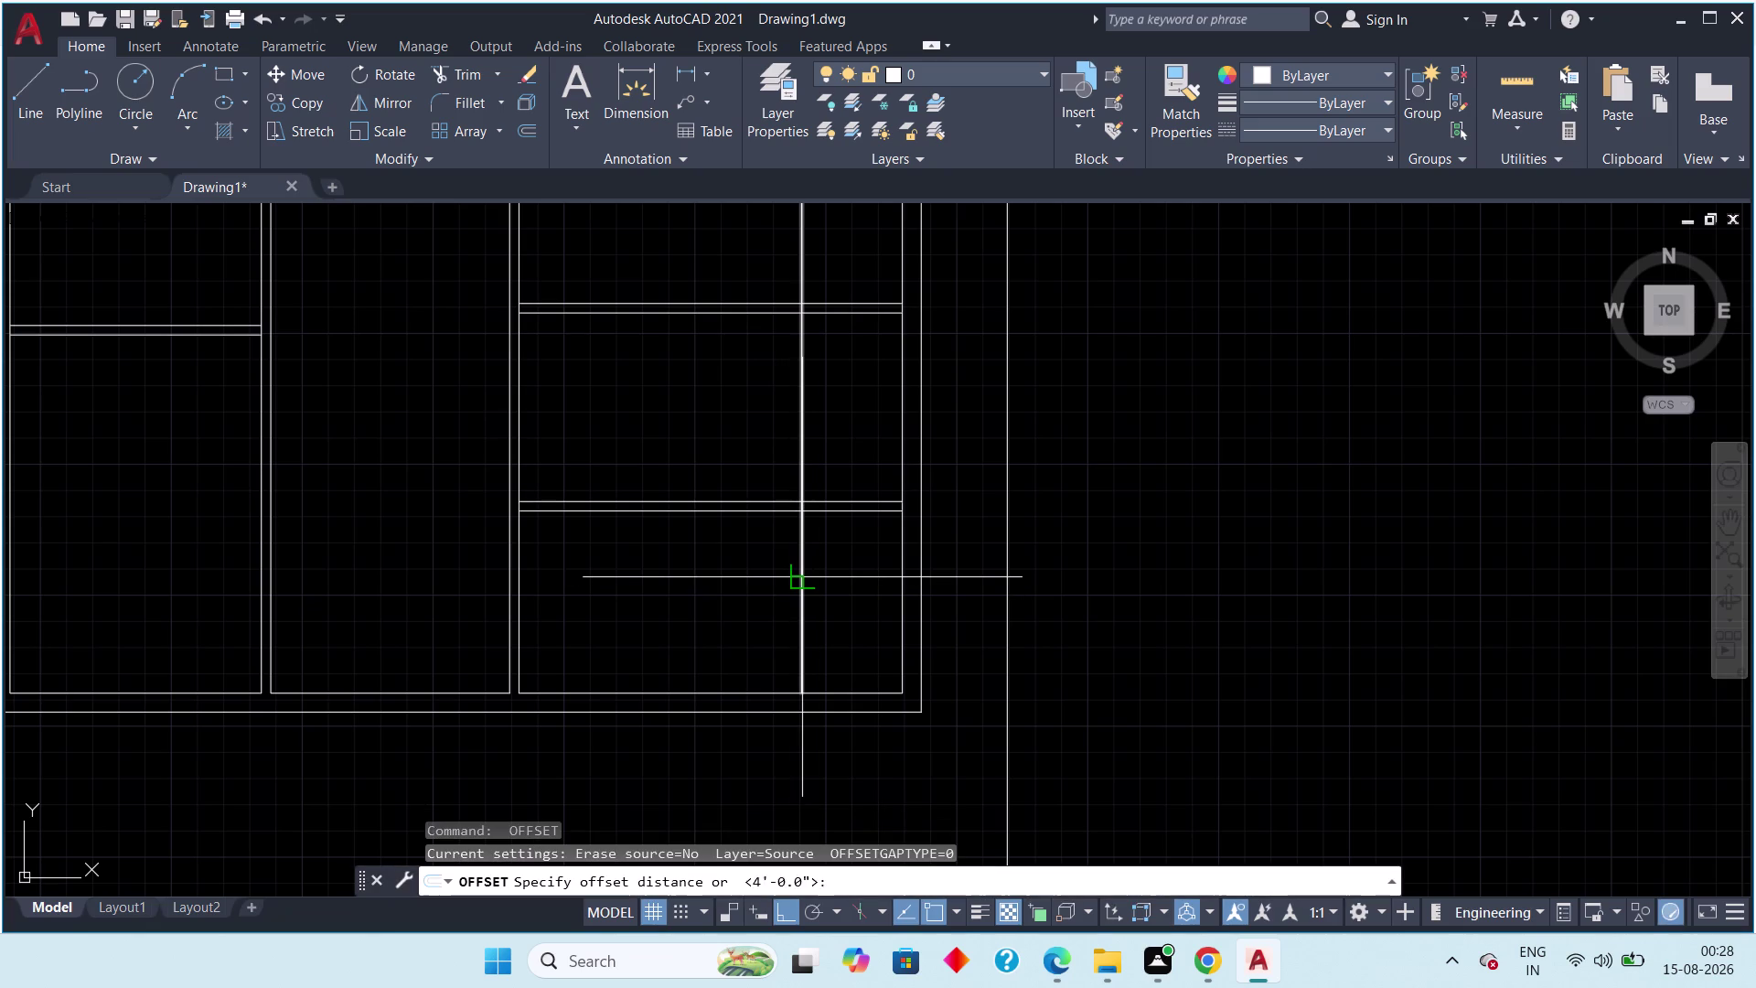
text(4.5")
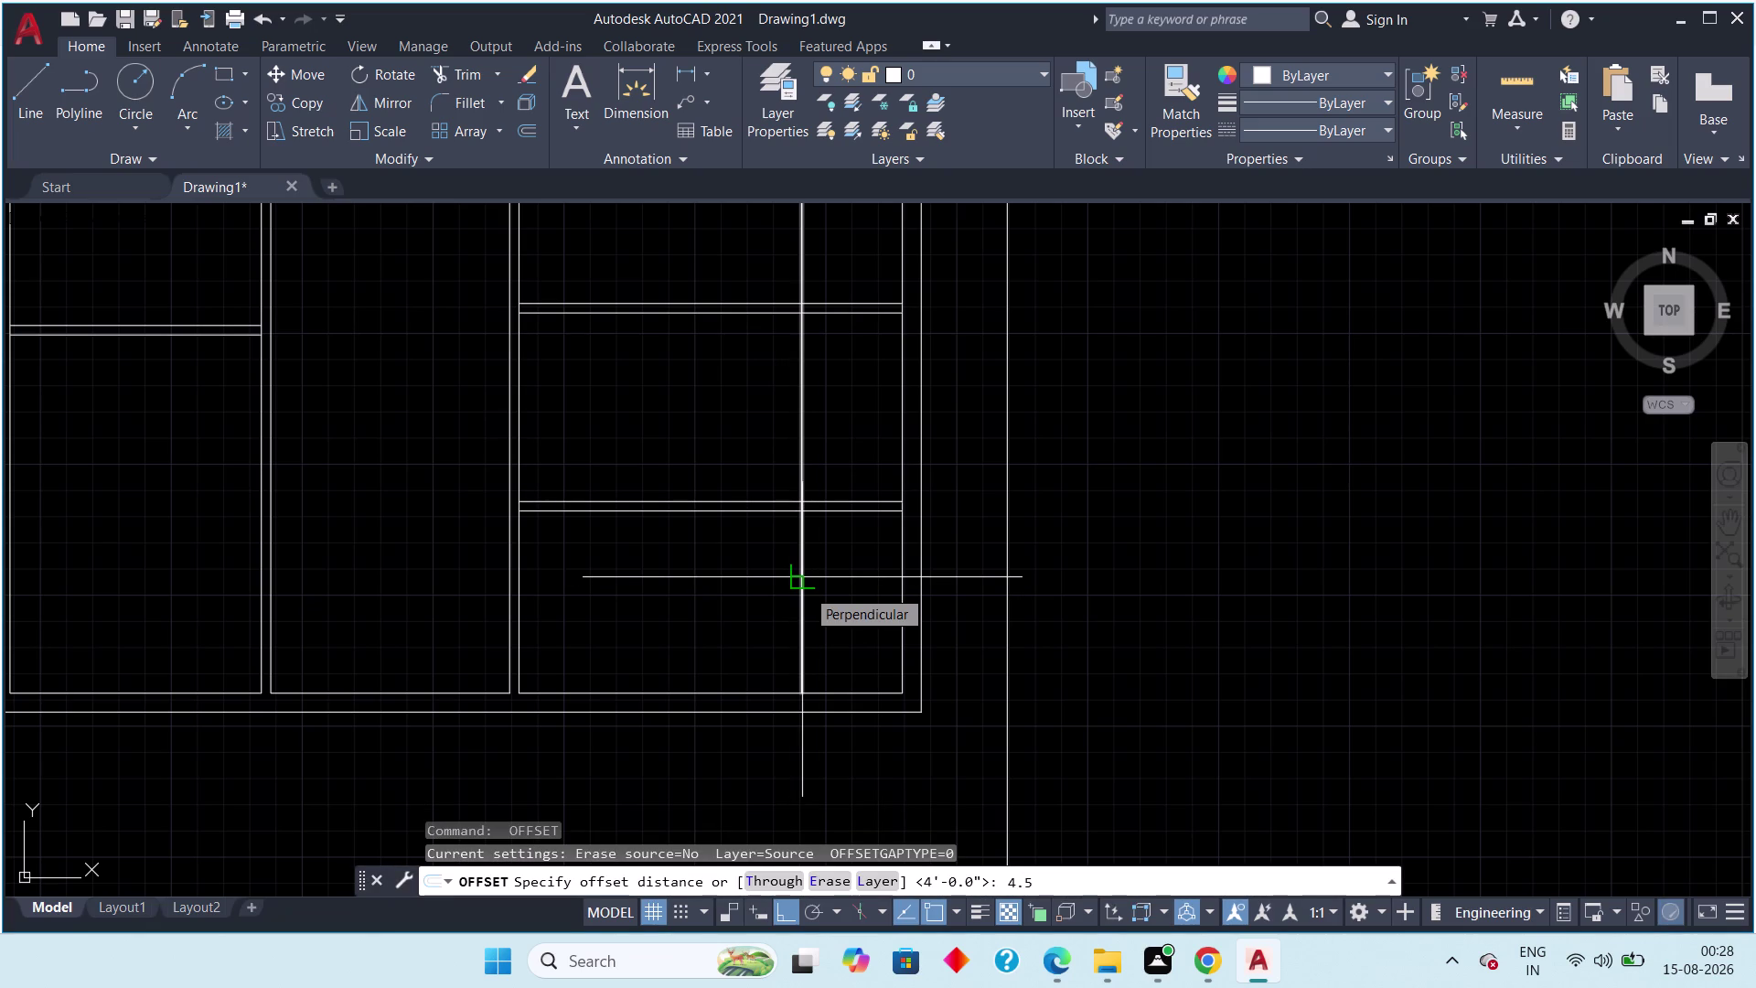
key(space)
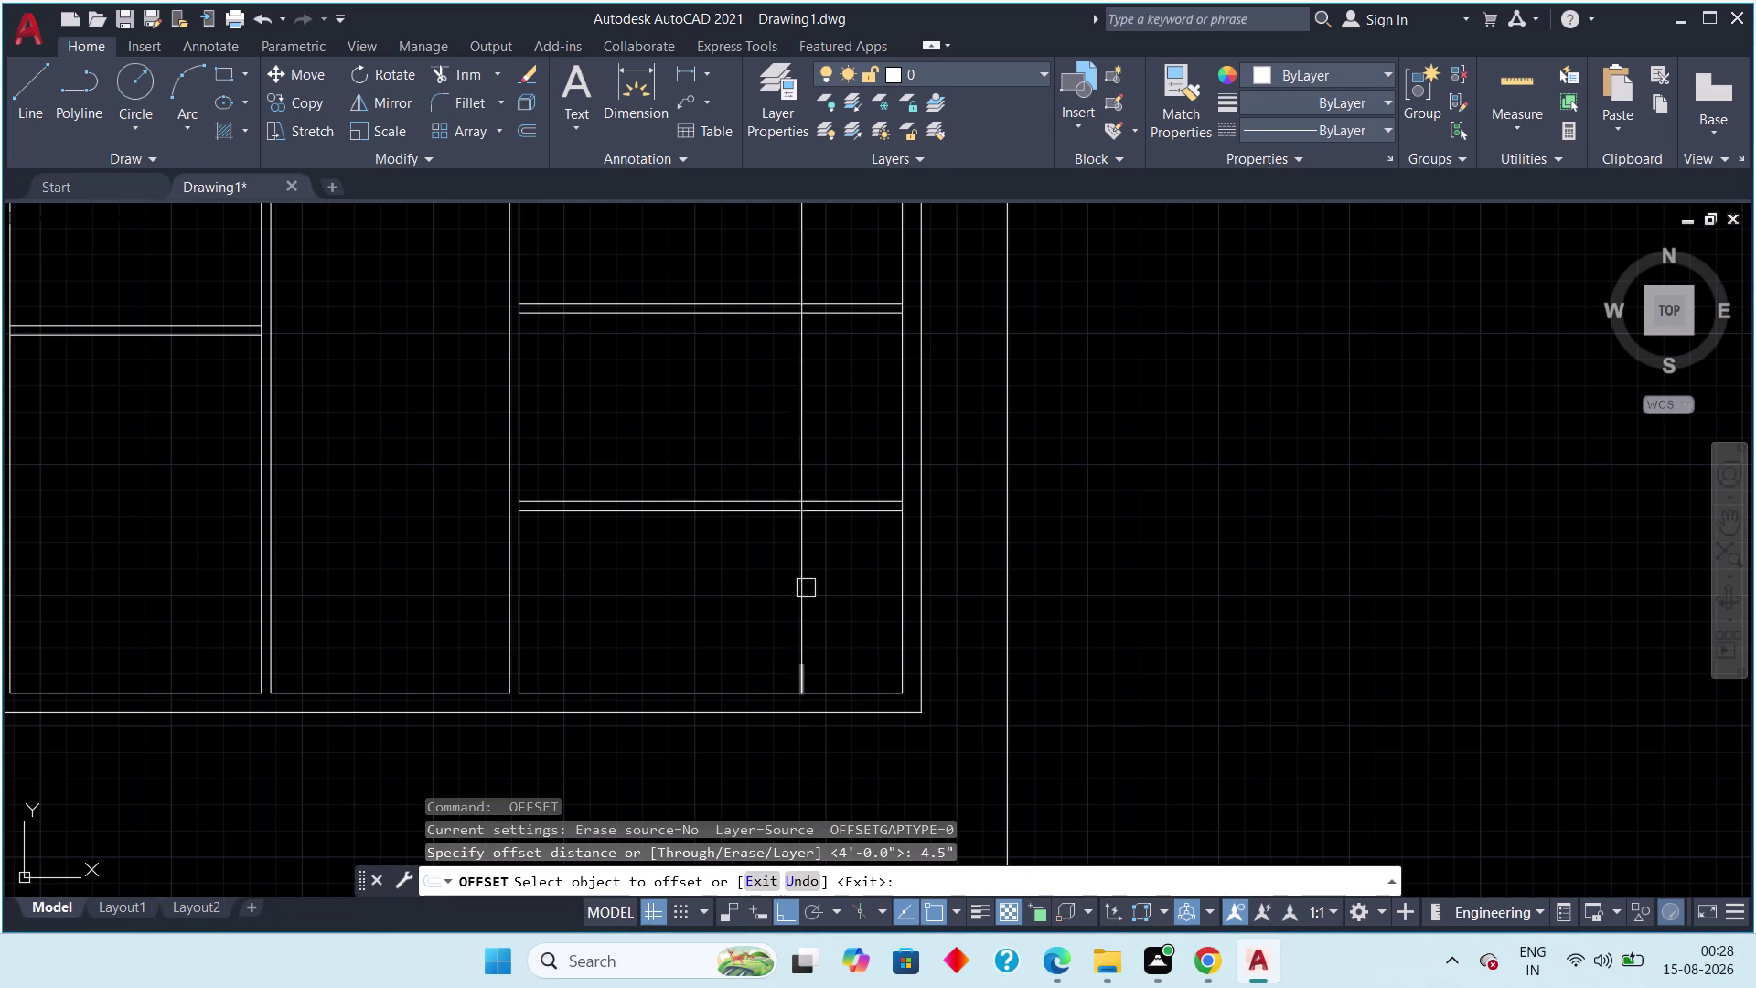
drag(806, 588, 797, 591)
click(703, 608)
key(Escape)
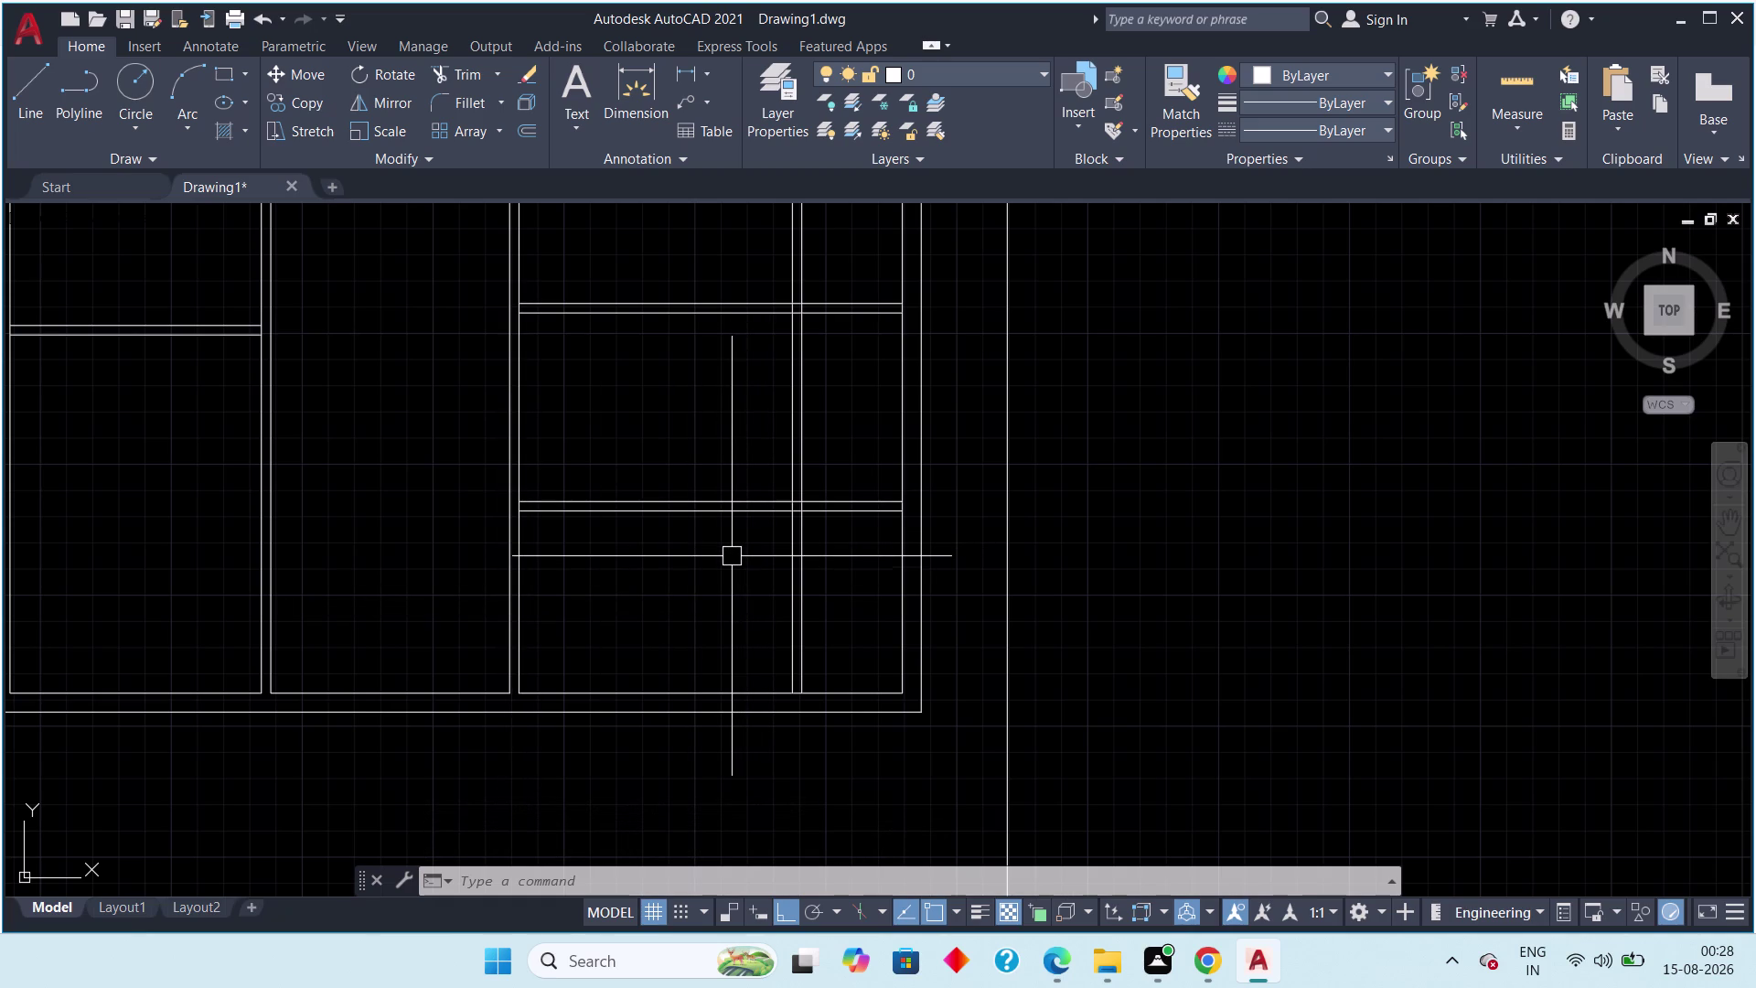
scroll(down, 3)
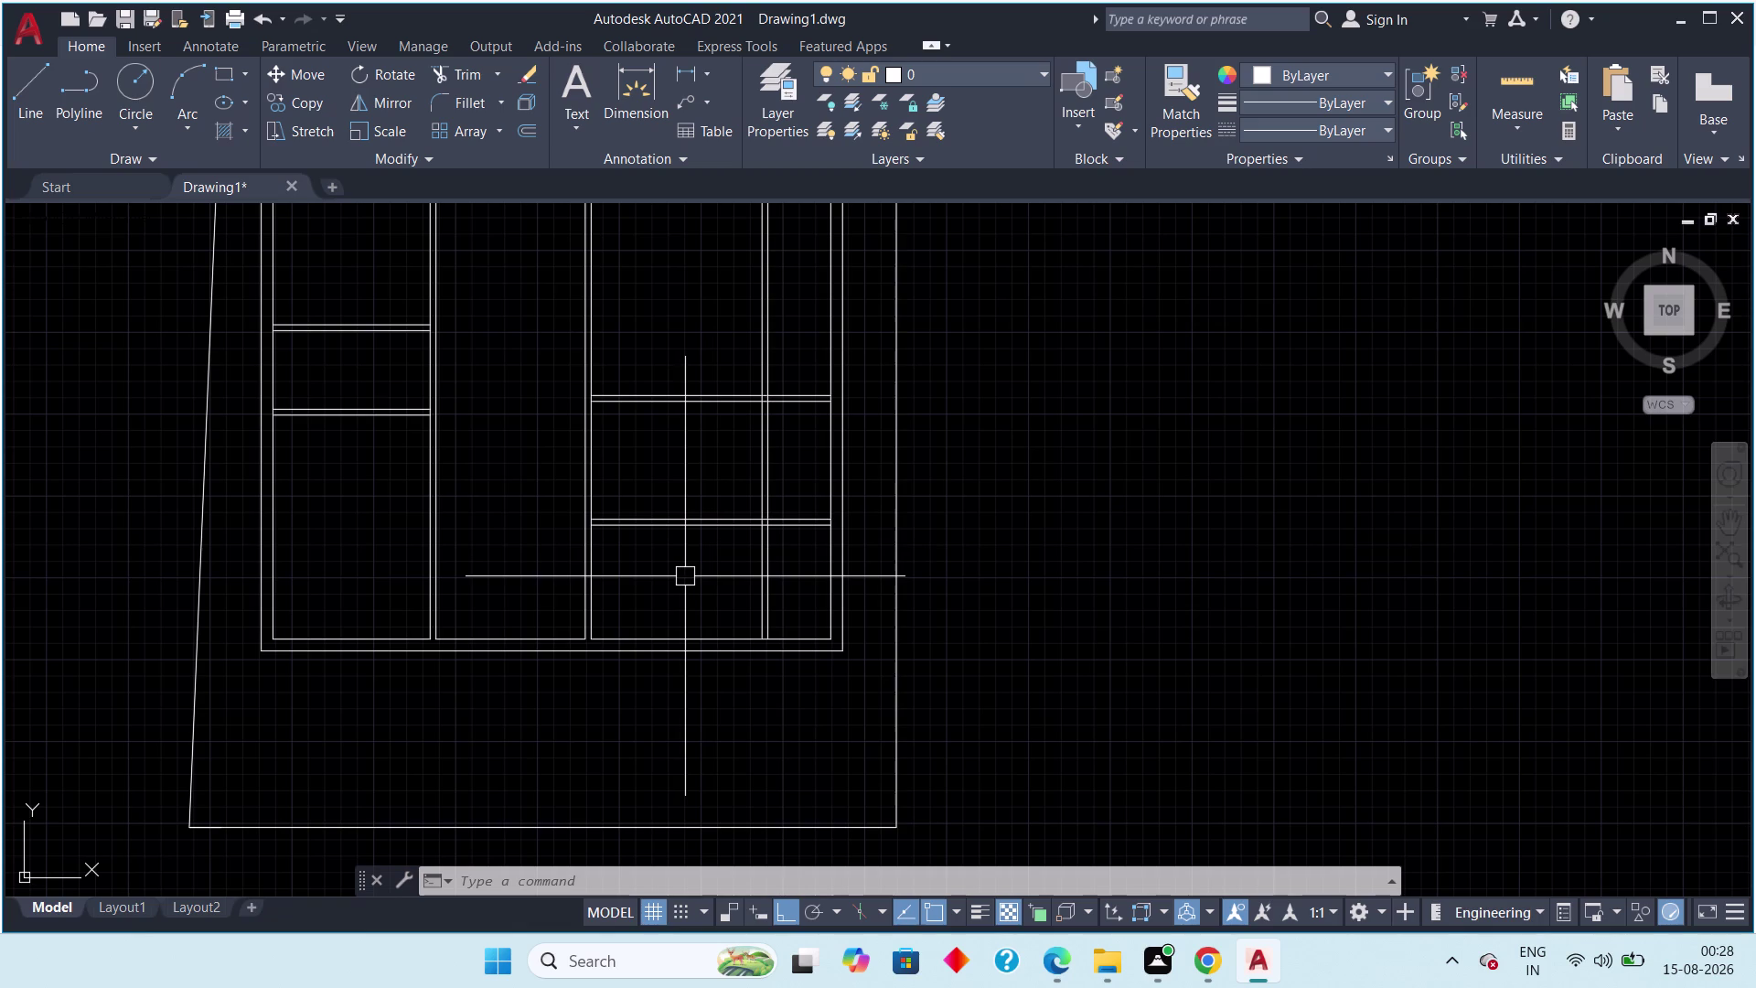
Start TRIM and cut the crossing line segments at the first wall junctions.
key(t)
key(r)
key(space)
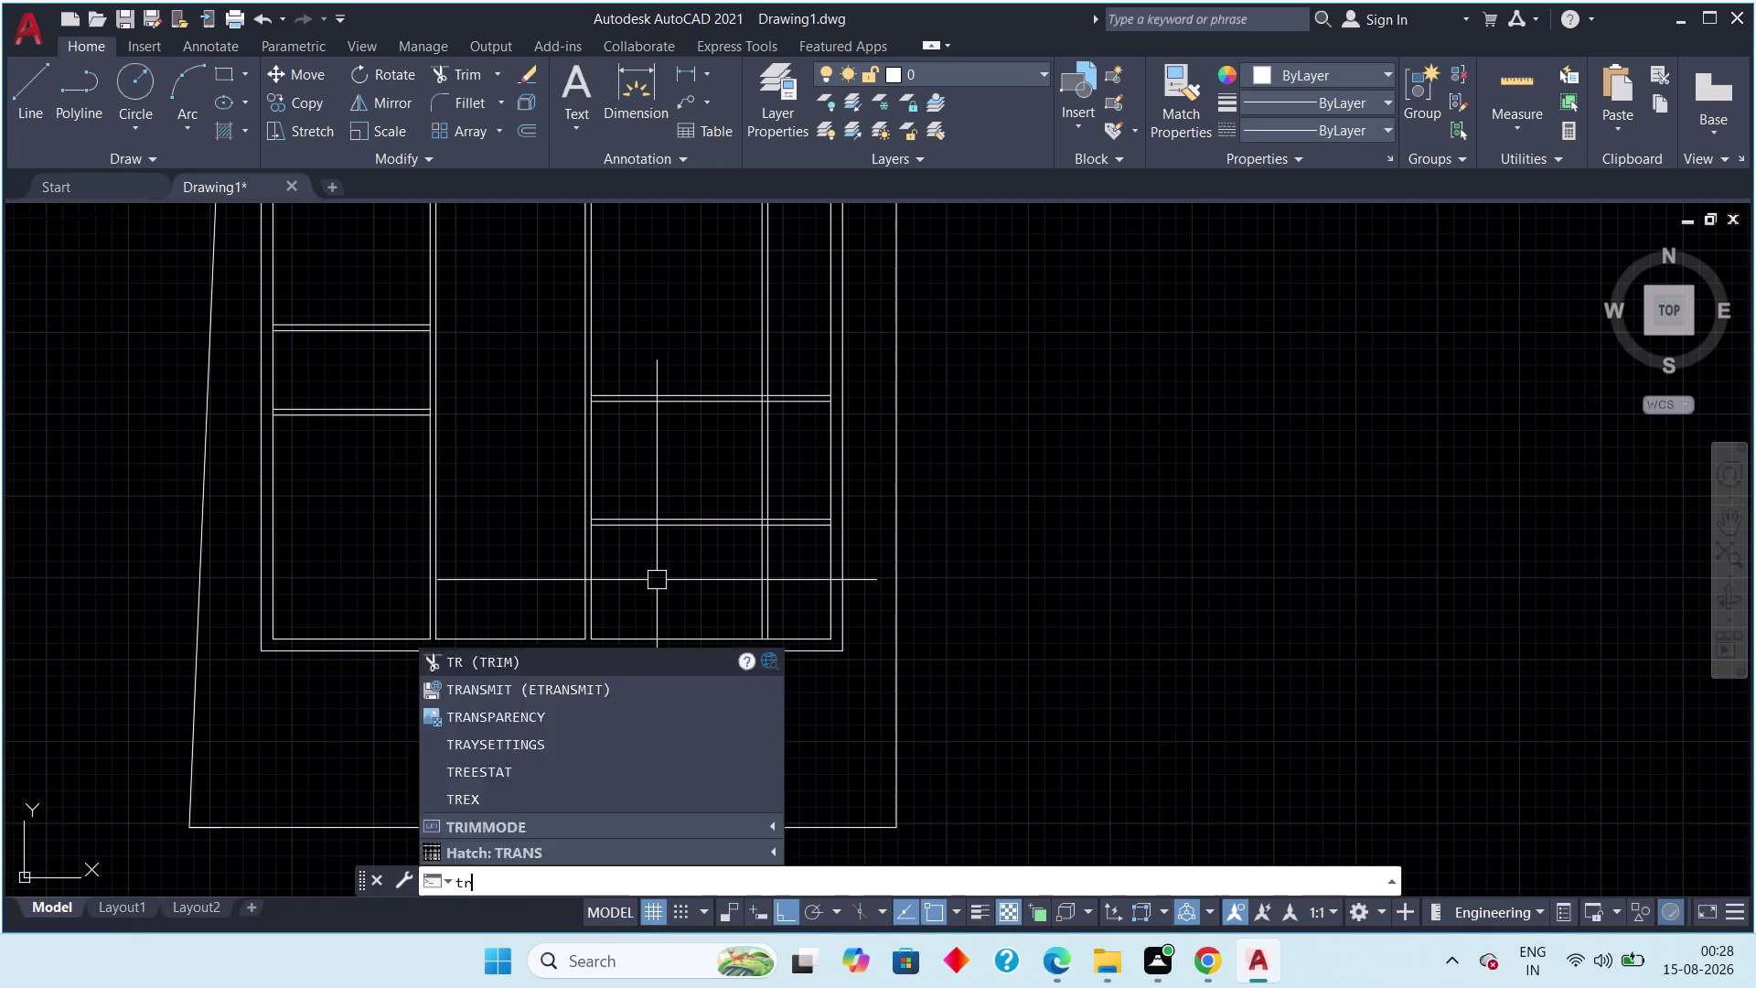
click(700, 439)
click(661, 582)
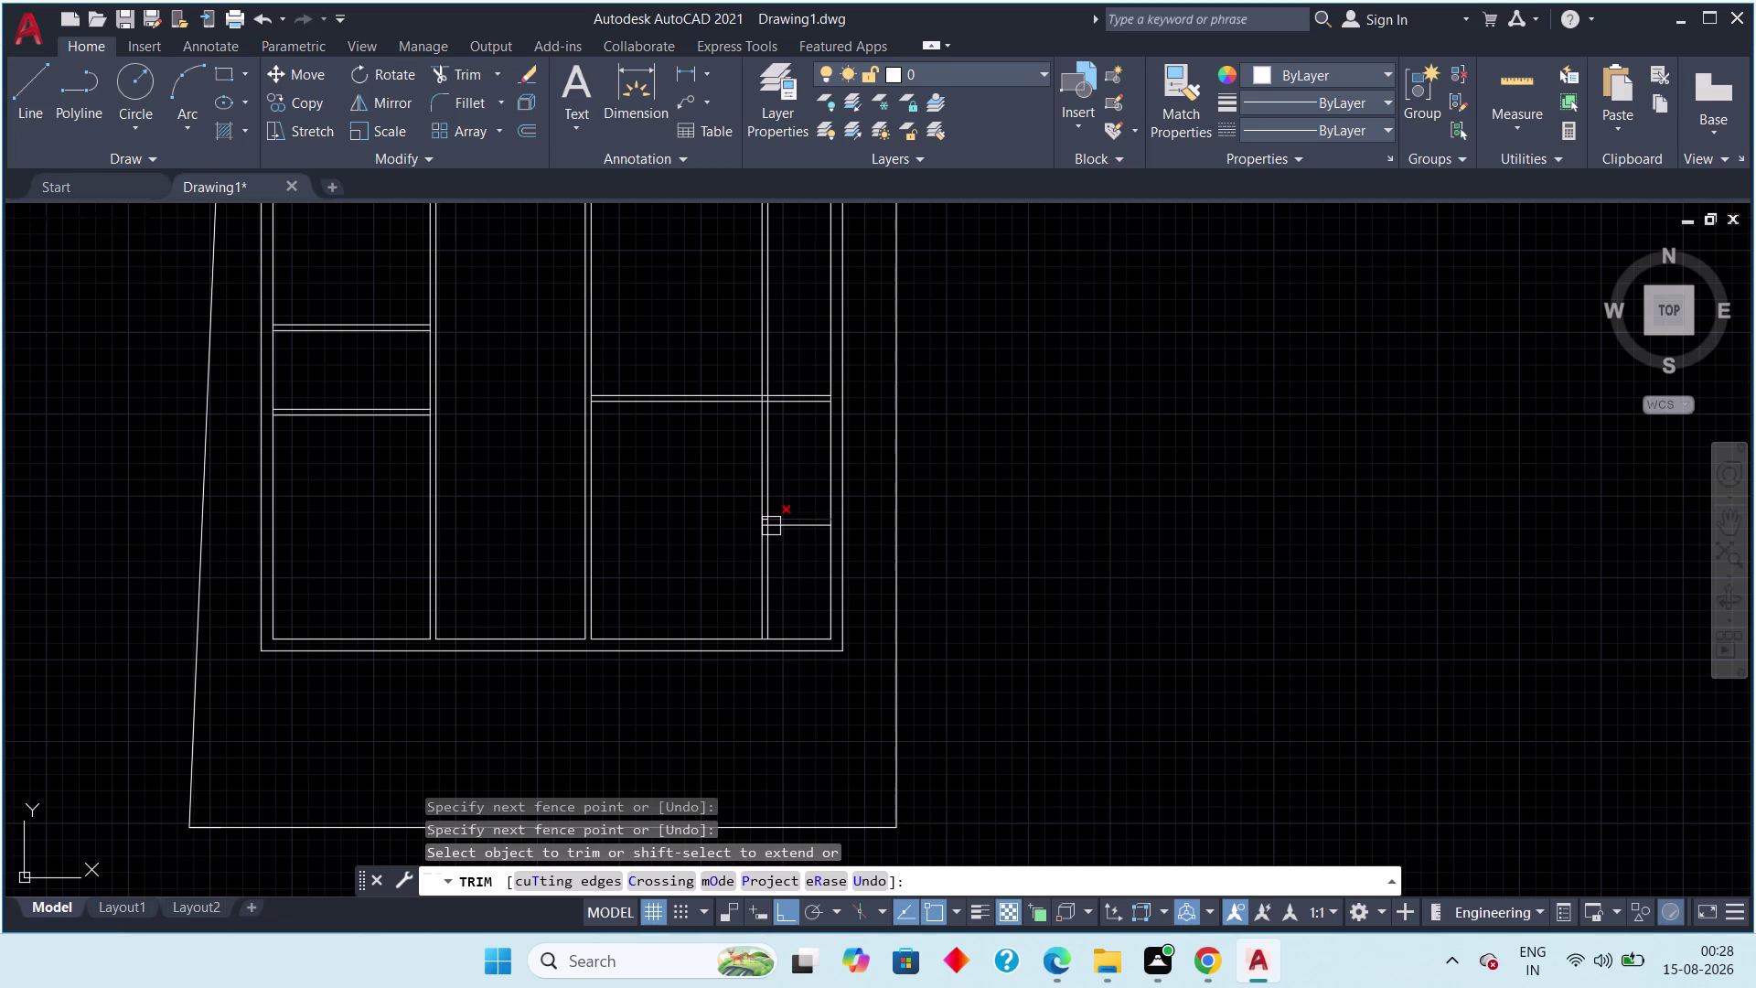
scroll(up, 3)
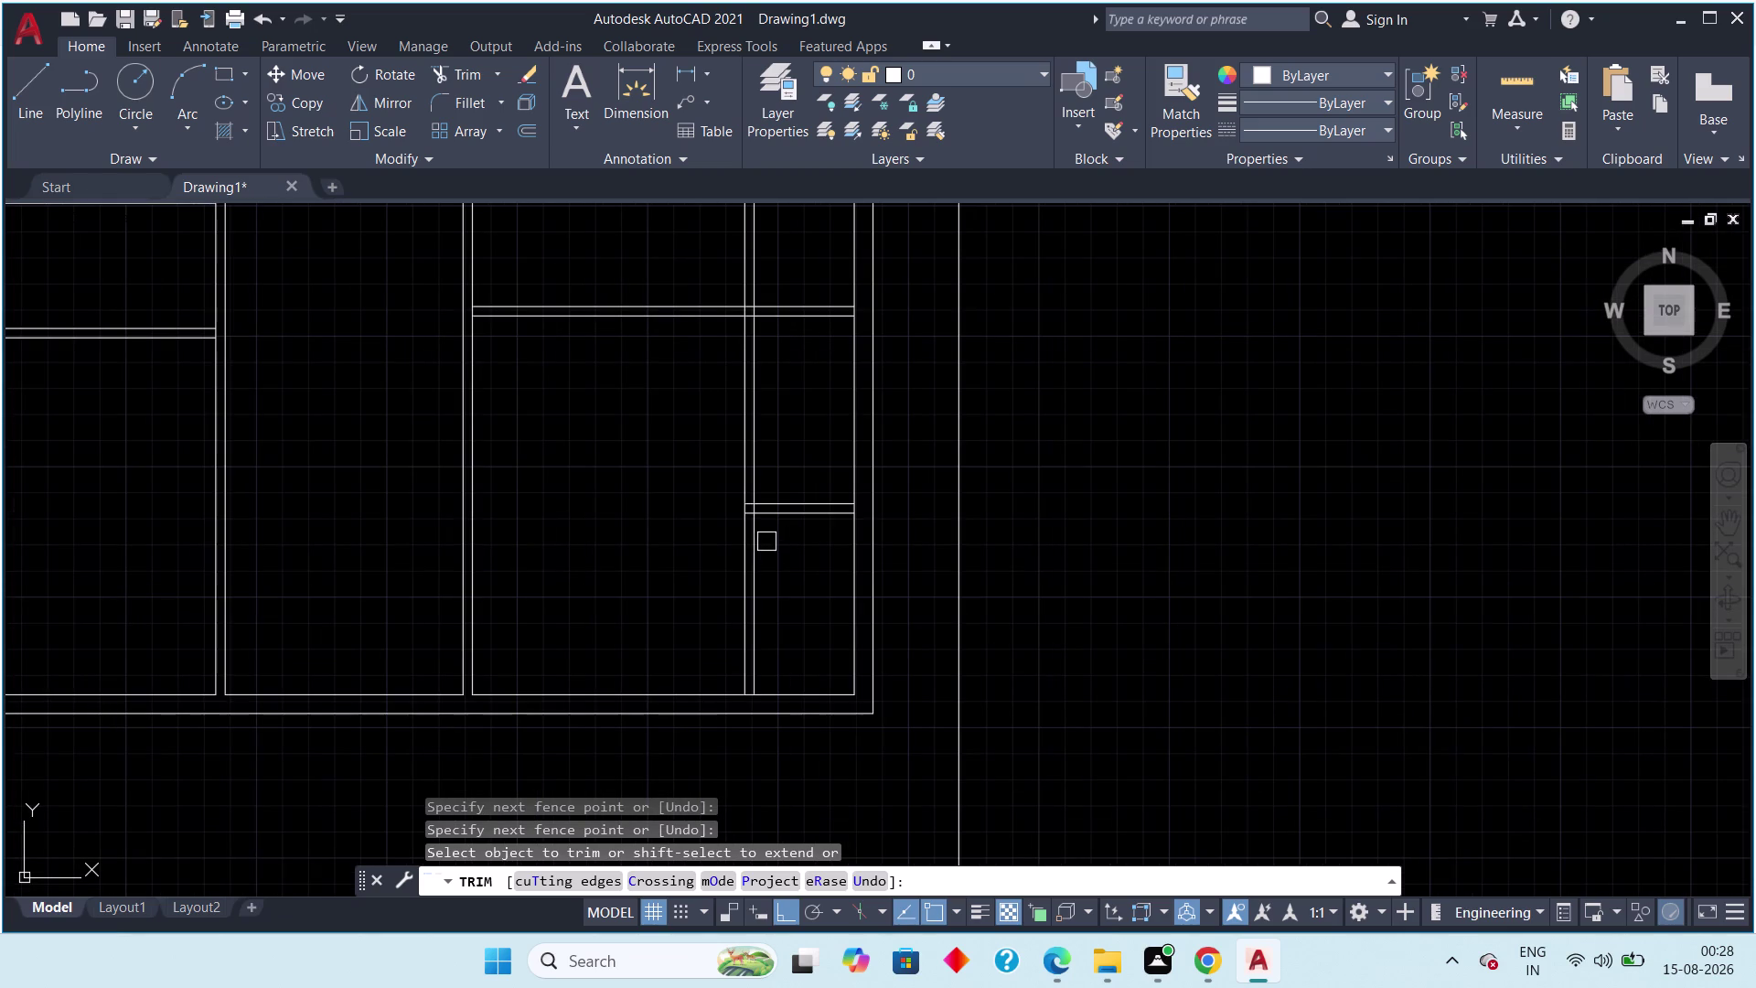
scroll(up, 3)
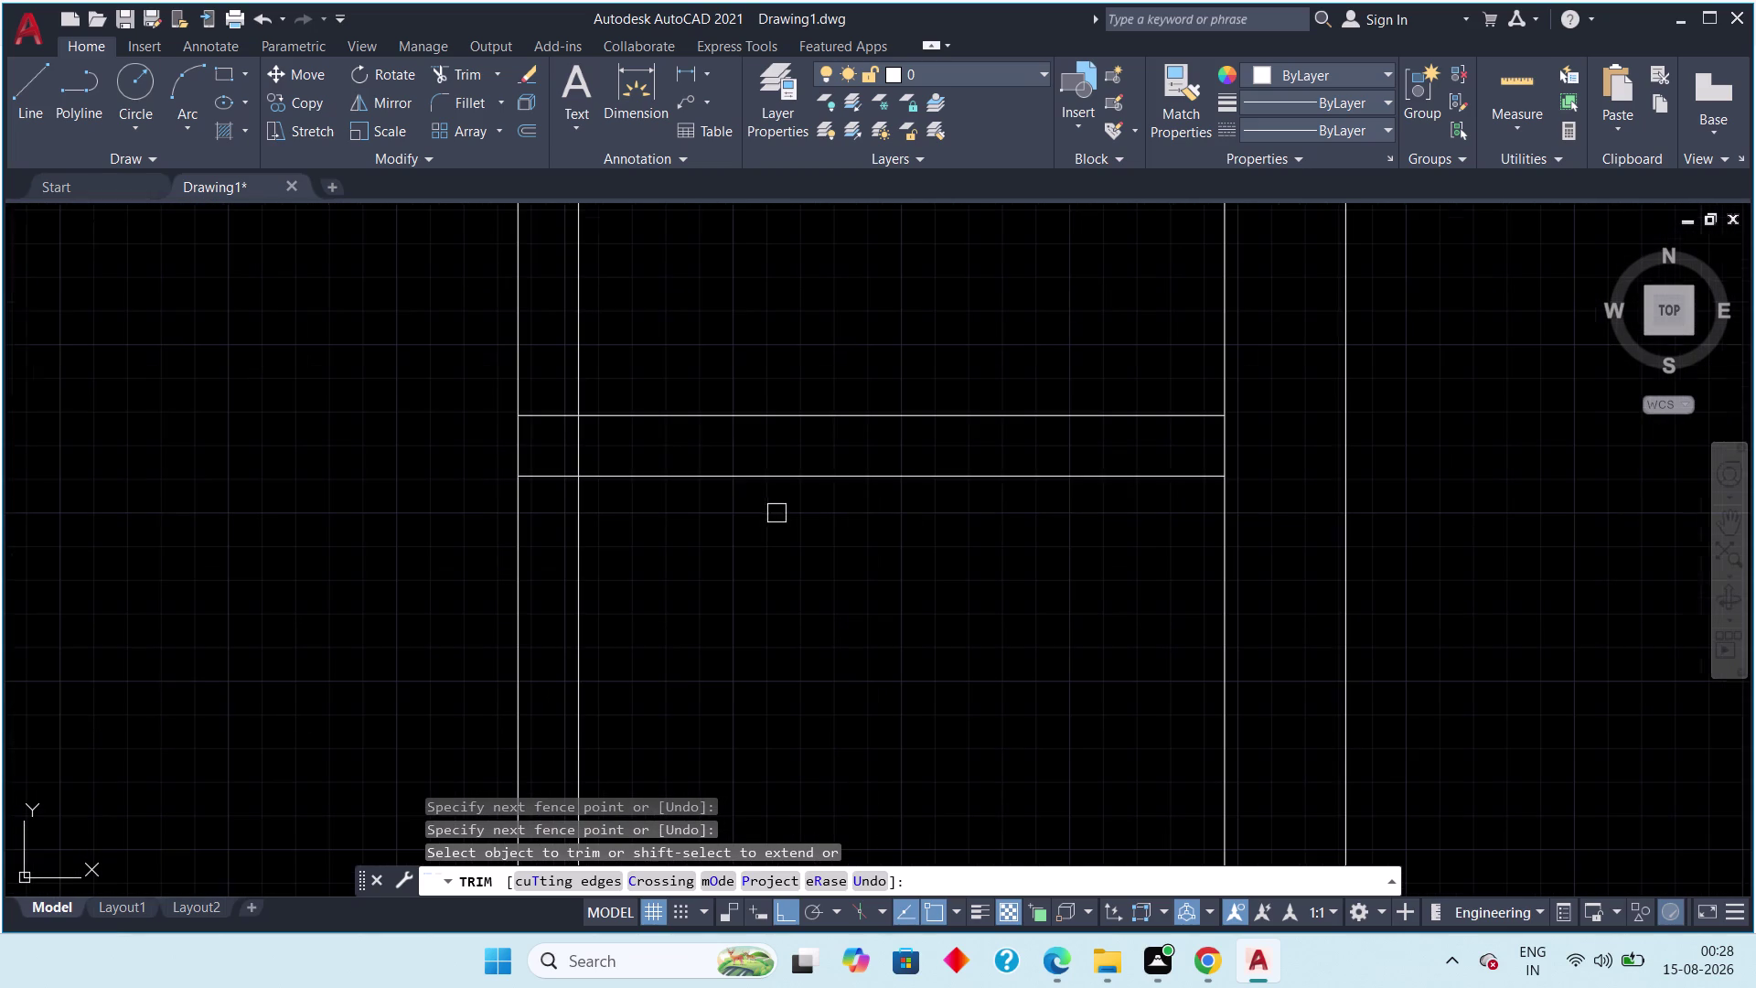
click(584, 449)
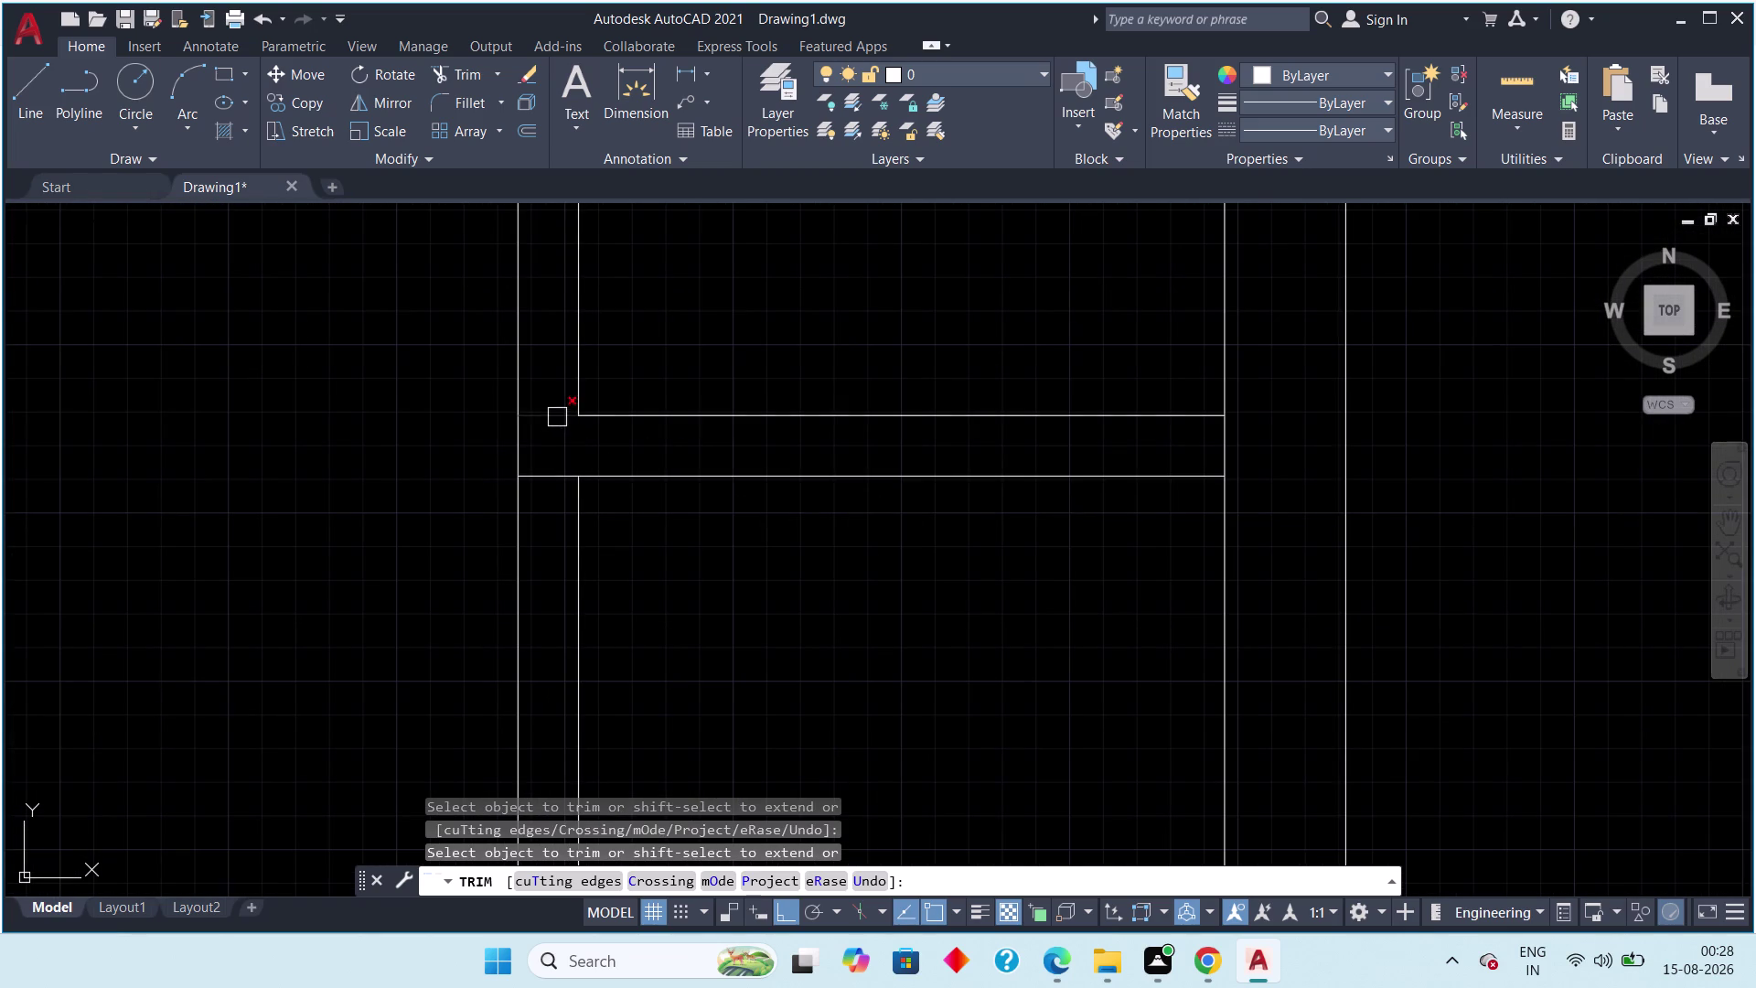
click(557, 417)
click(555, 482)
scroll(down, 3)
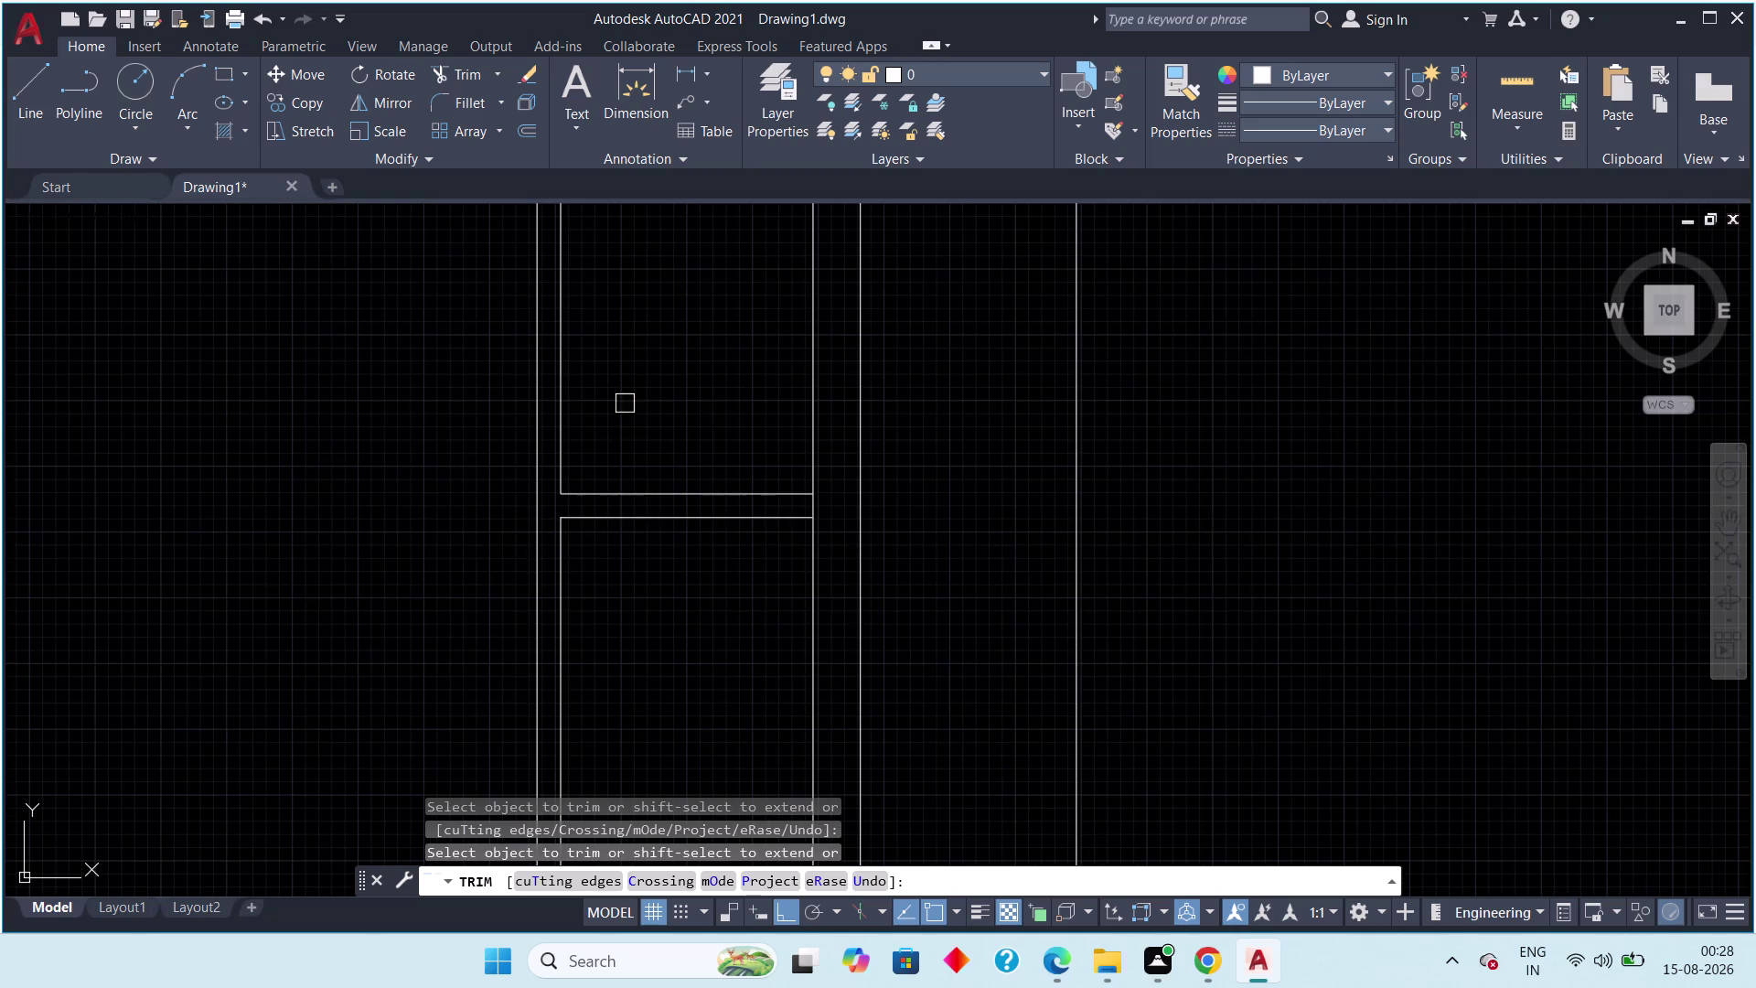
scroll(down, 3)
Trim the overlapping lines in the right room, including a fence cut across several lines.
middle_drag(510, 375, 469, 612)
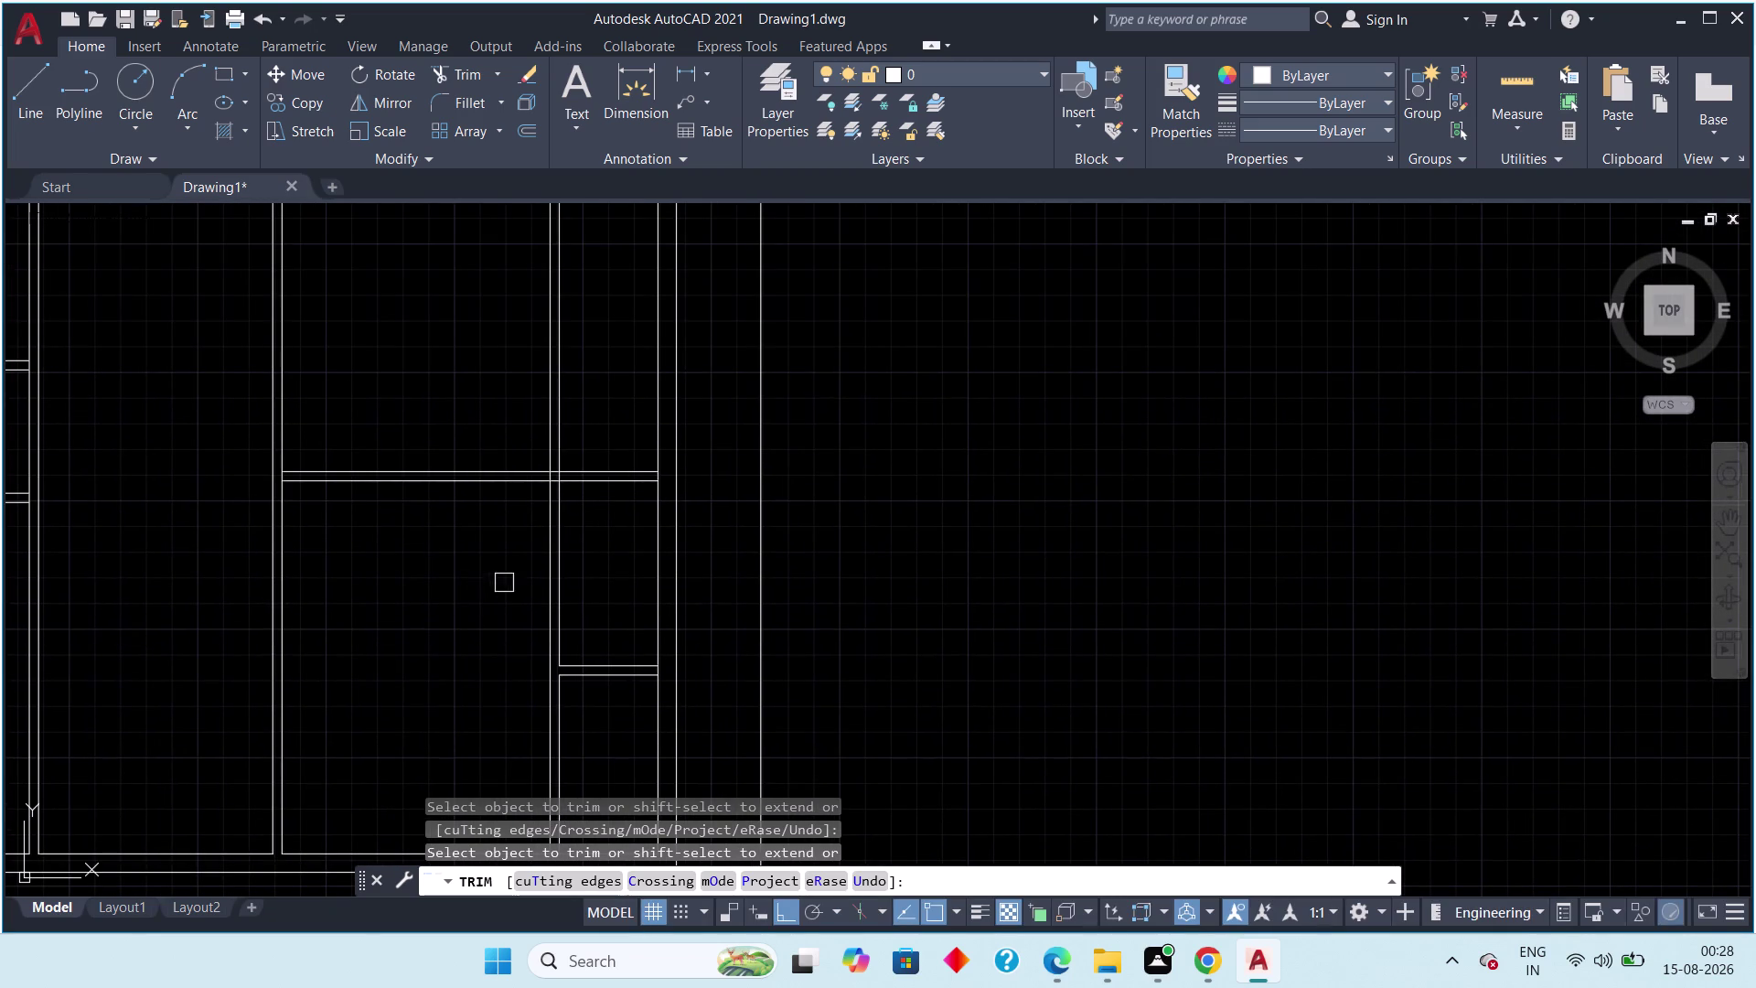
middle_drag(488, 527, 478, 630)
scroll(down, 3)
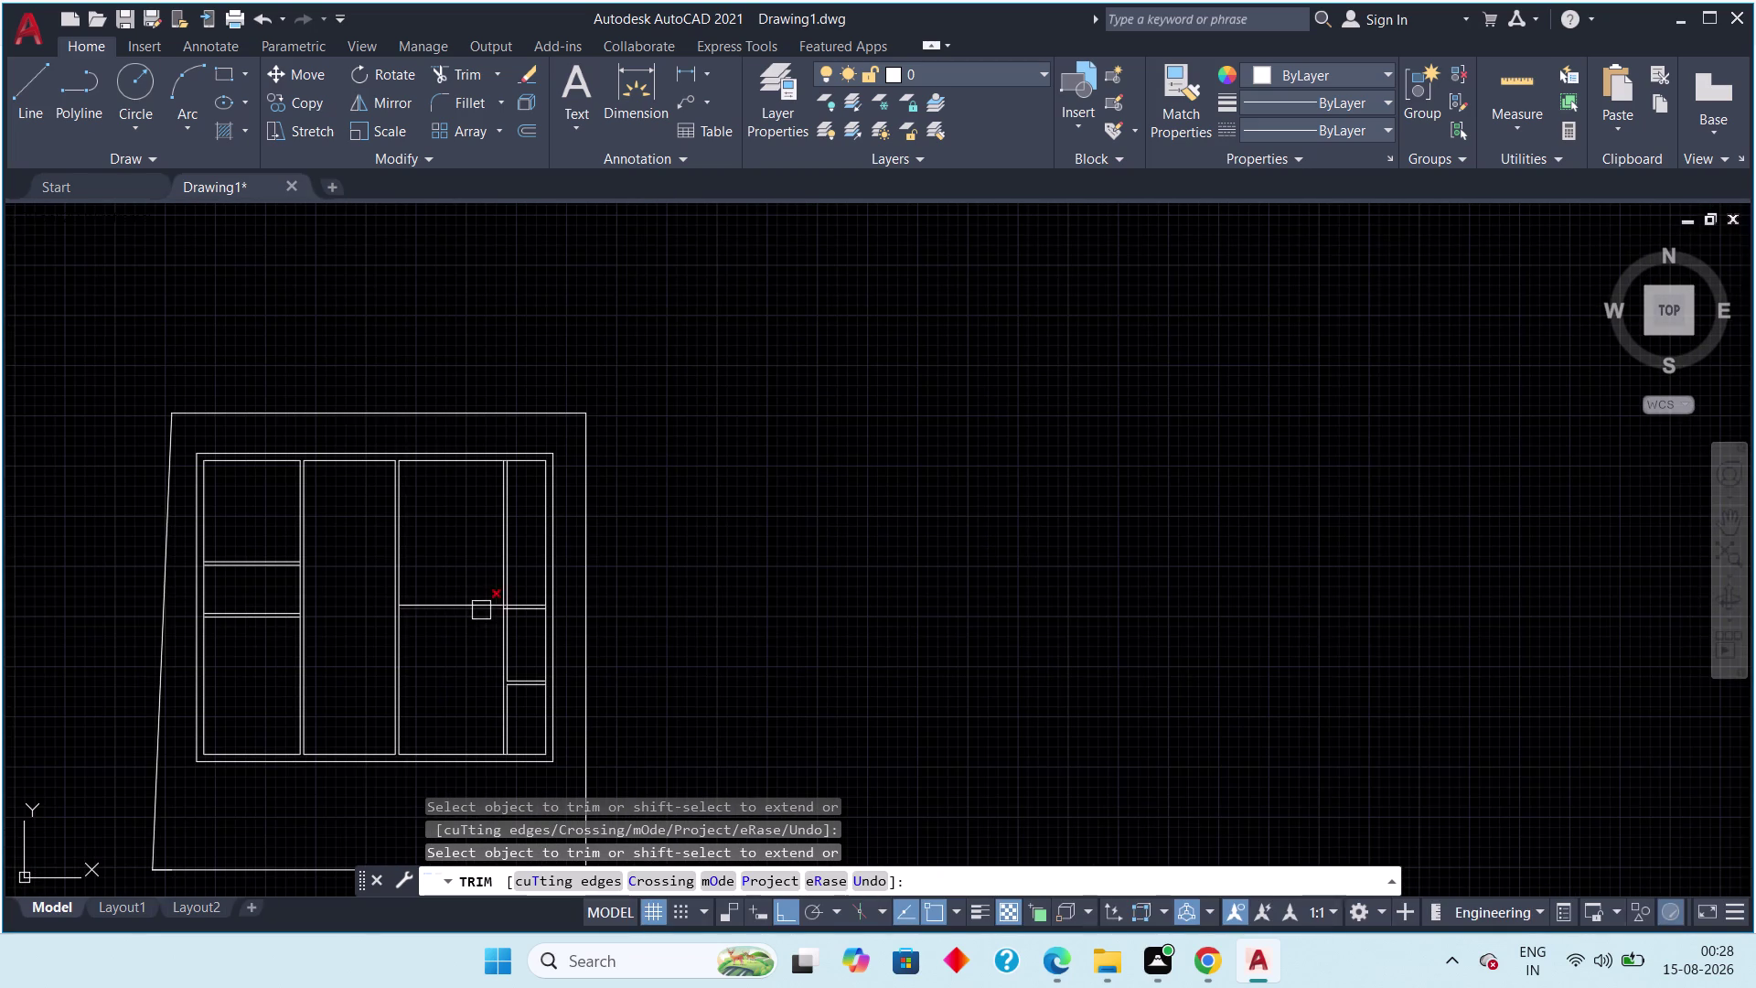
click(469, 526)
click(522, 563)
scroll(up, 3)
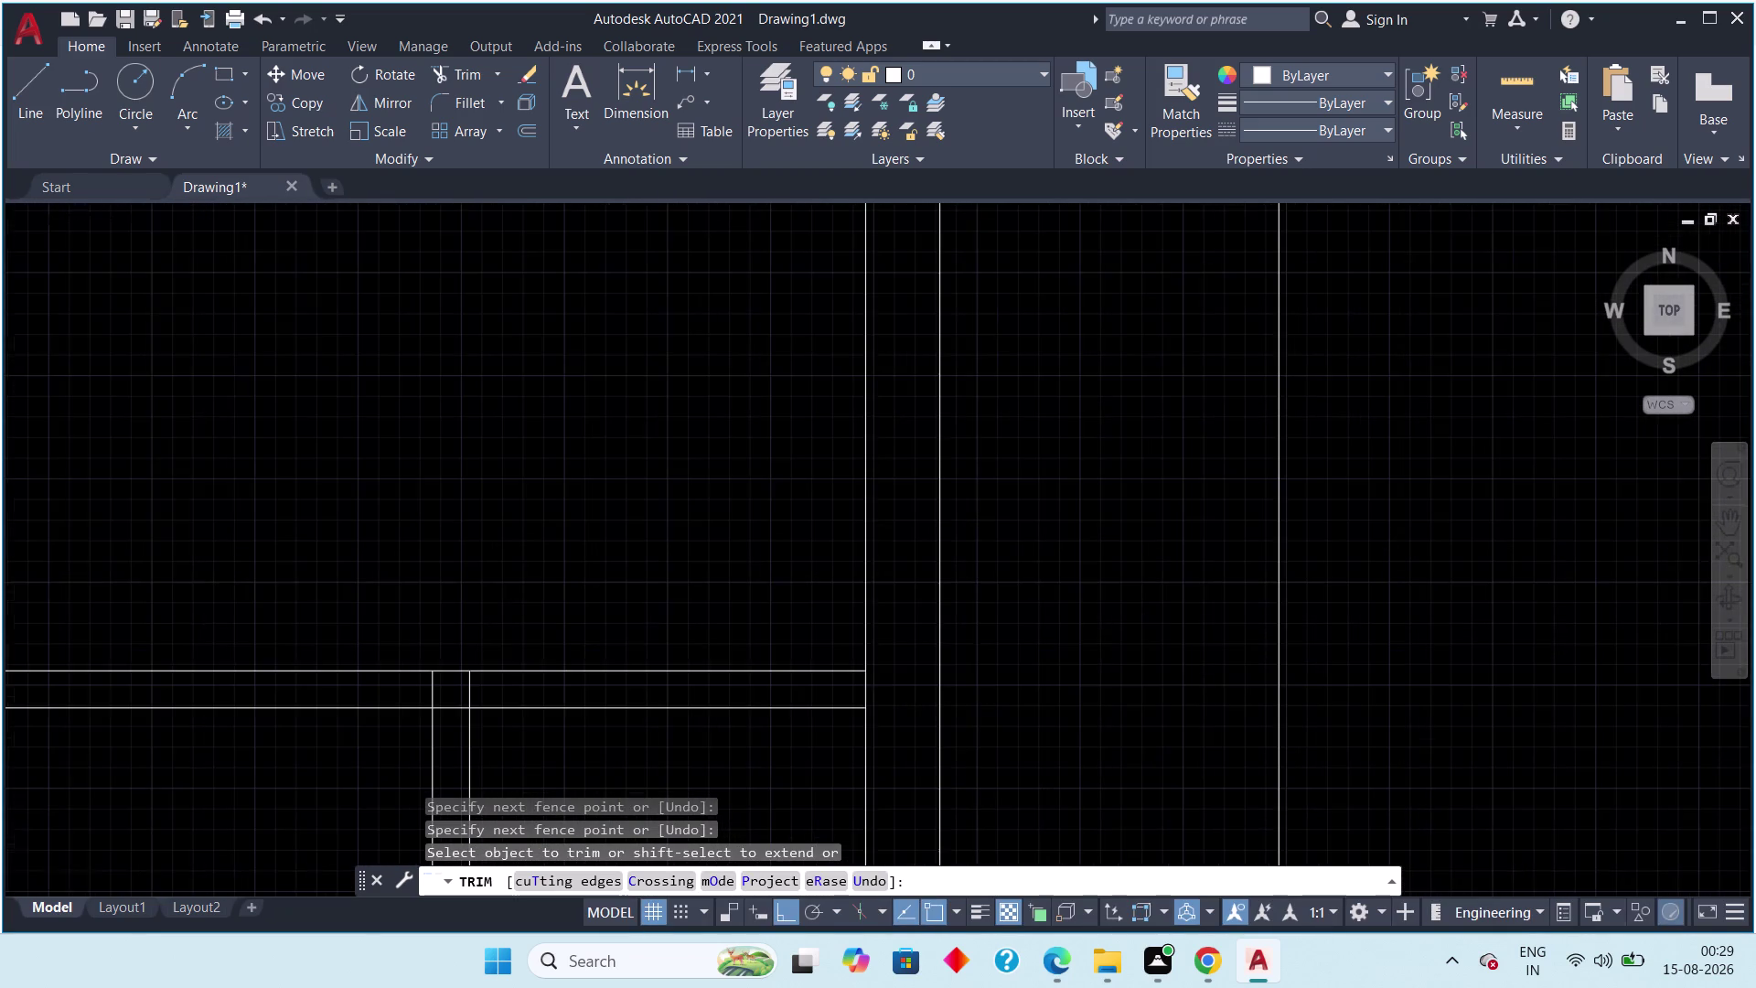
scroll(up, 3)
drag(501, 689, 481, 689)
click(304, 675)
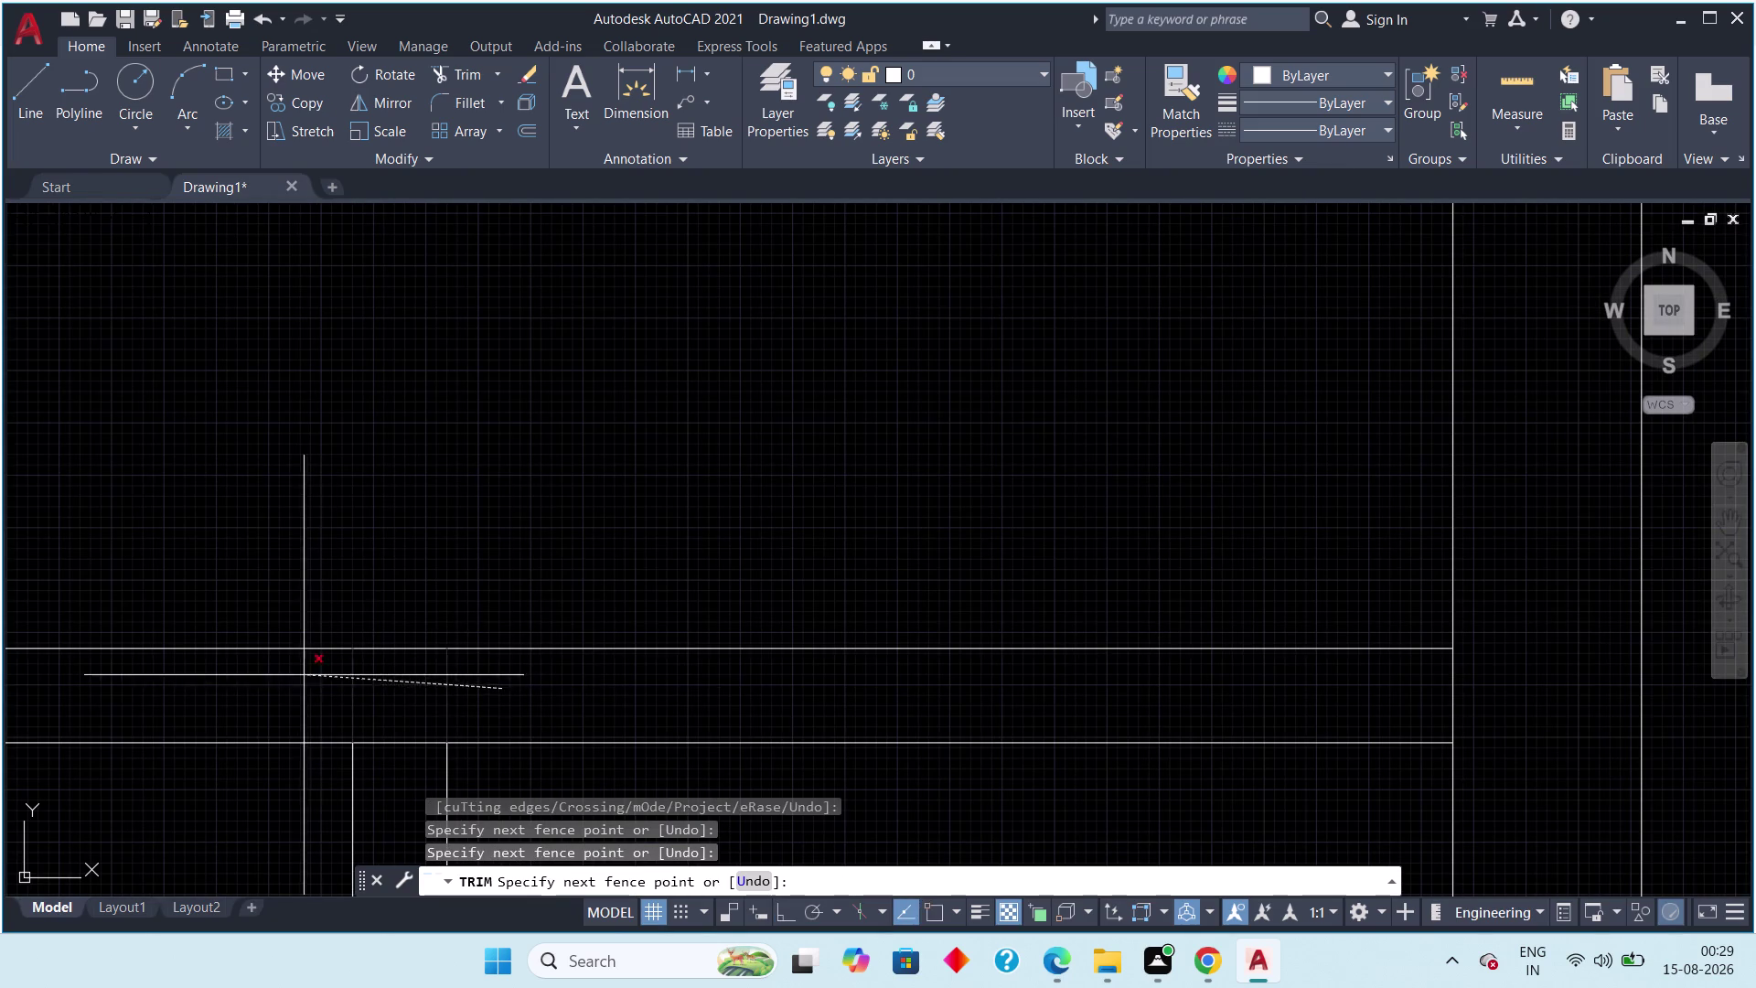
click(416, 743)
scroll(down, 3)
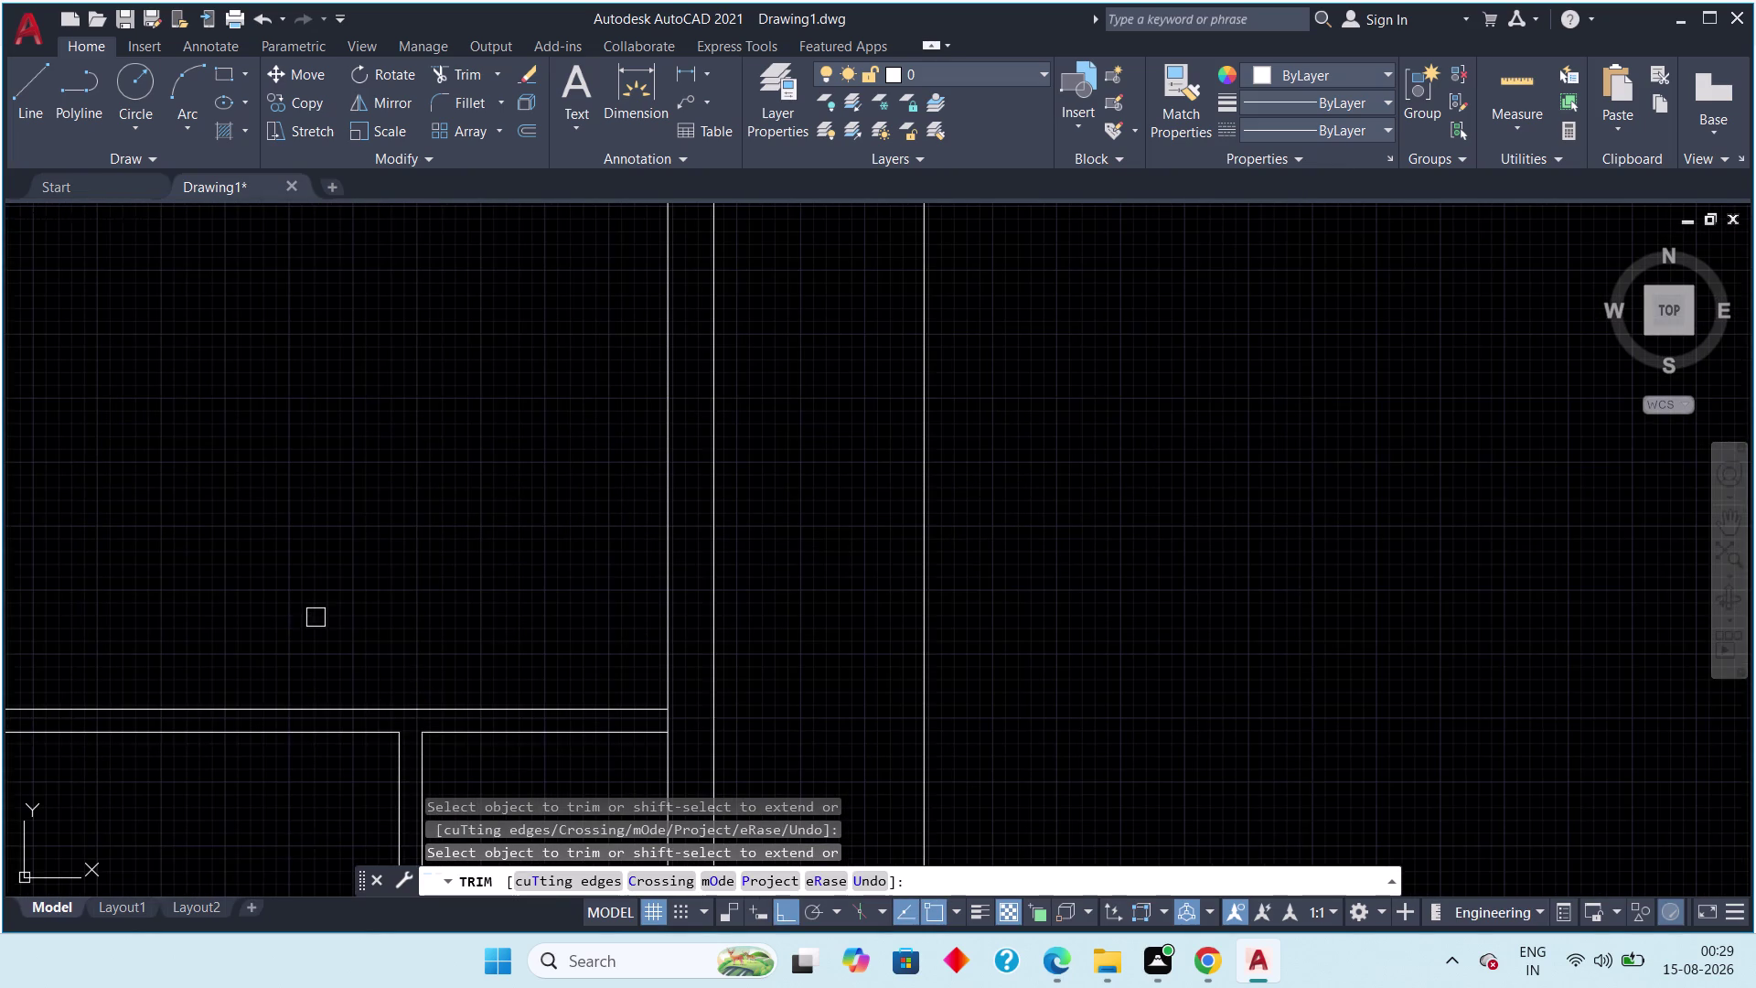
Trim leftover line ends and stray wall segments at the remaining junctions across the plan.
middle_drag(365, 605, 835, 602)
scroll(down, 3)
scroll(up, 3)
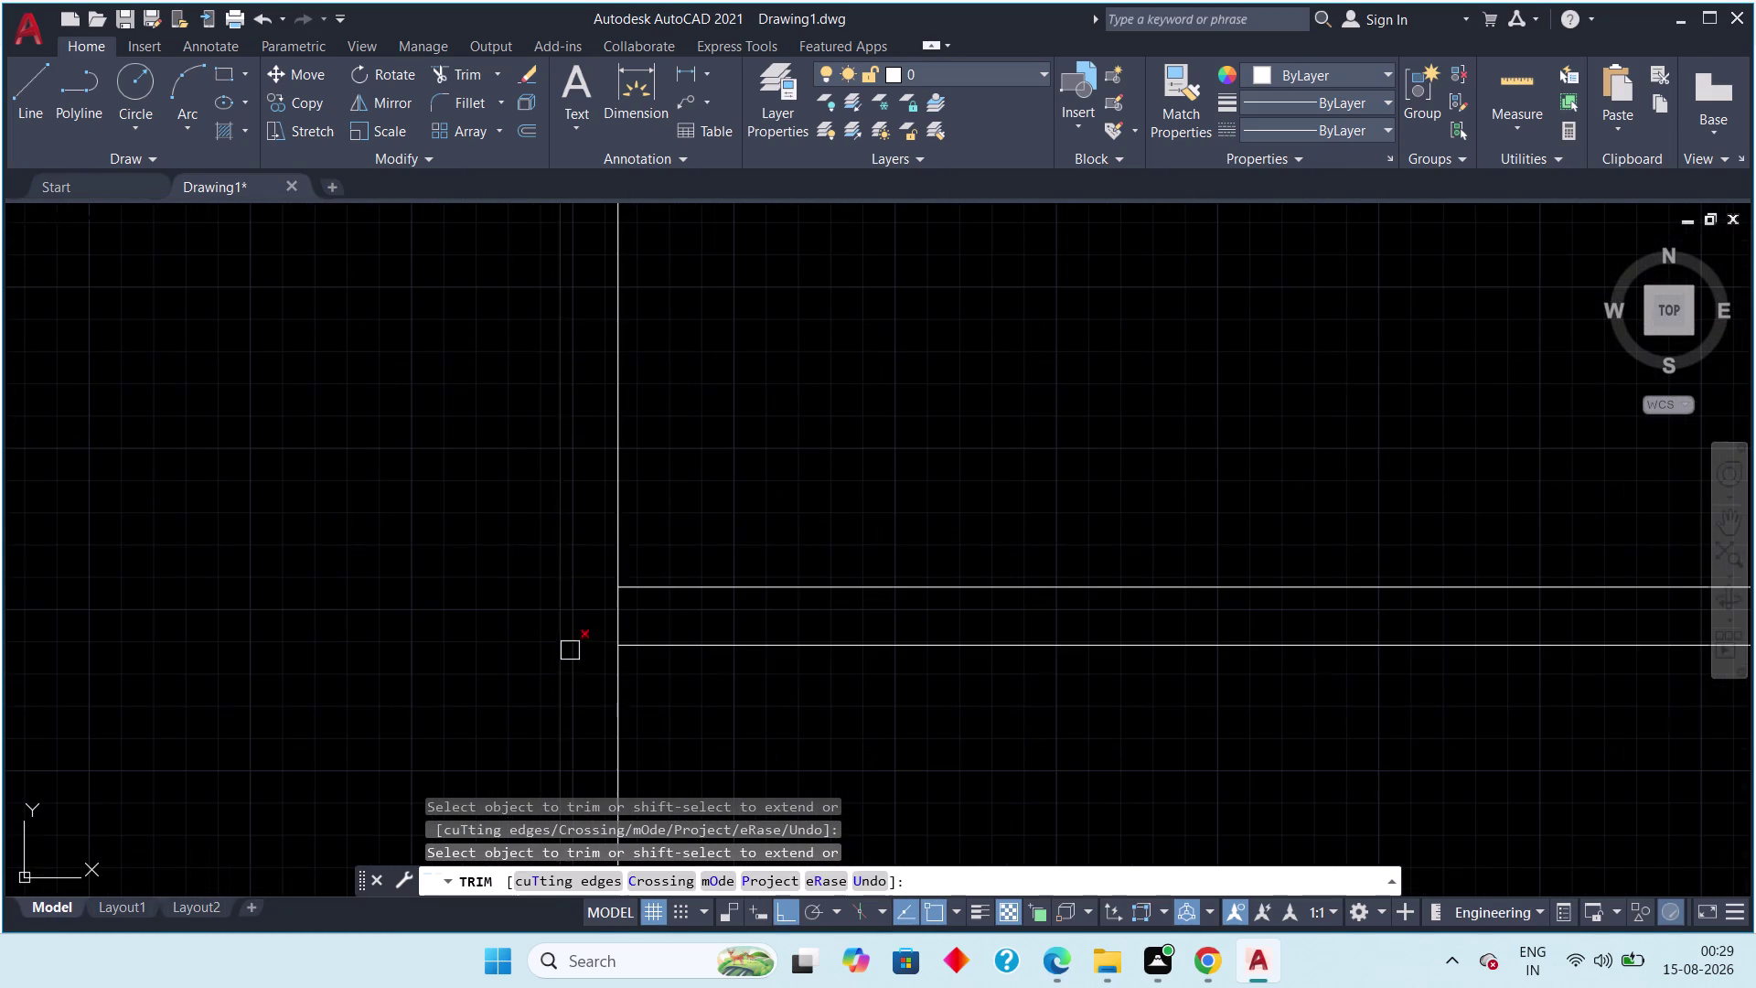
click(619, 618)
scroll(down, 3)
middle_drag(349, 667, 434, 439)
scroll(down, 3)
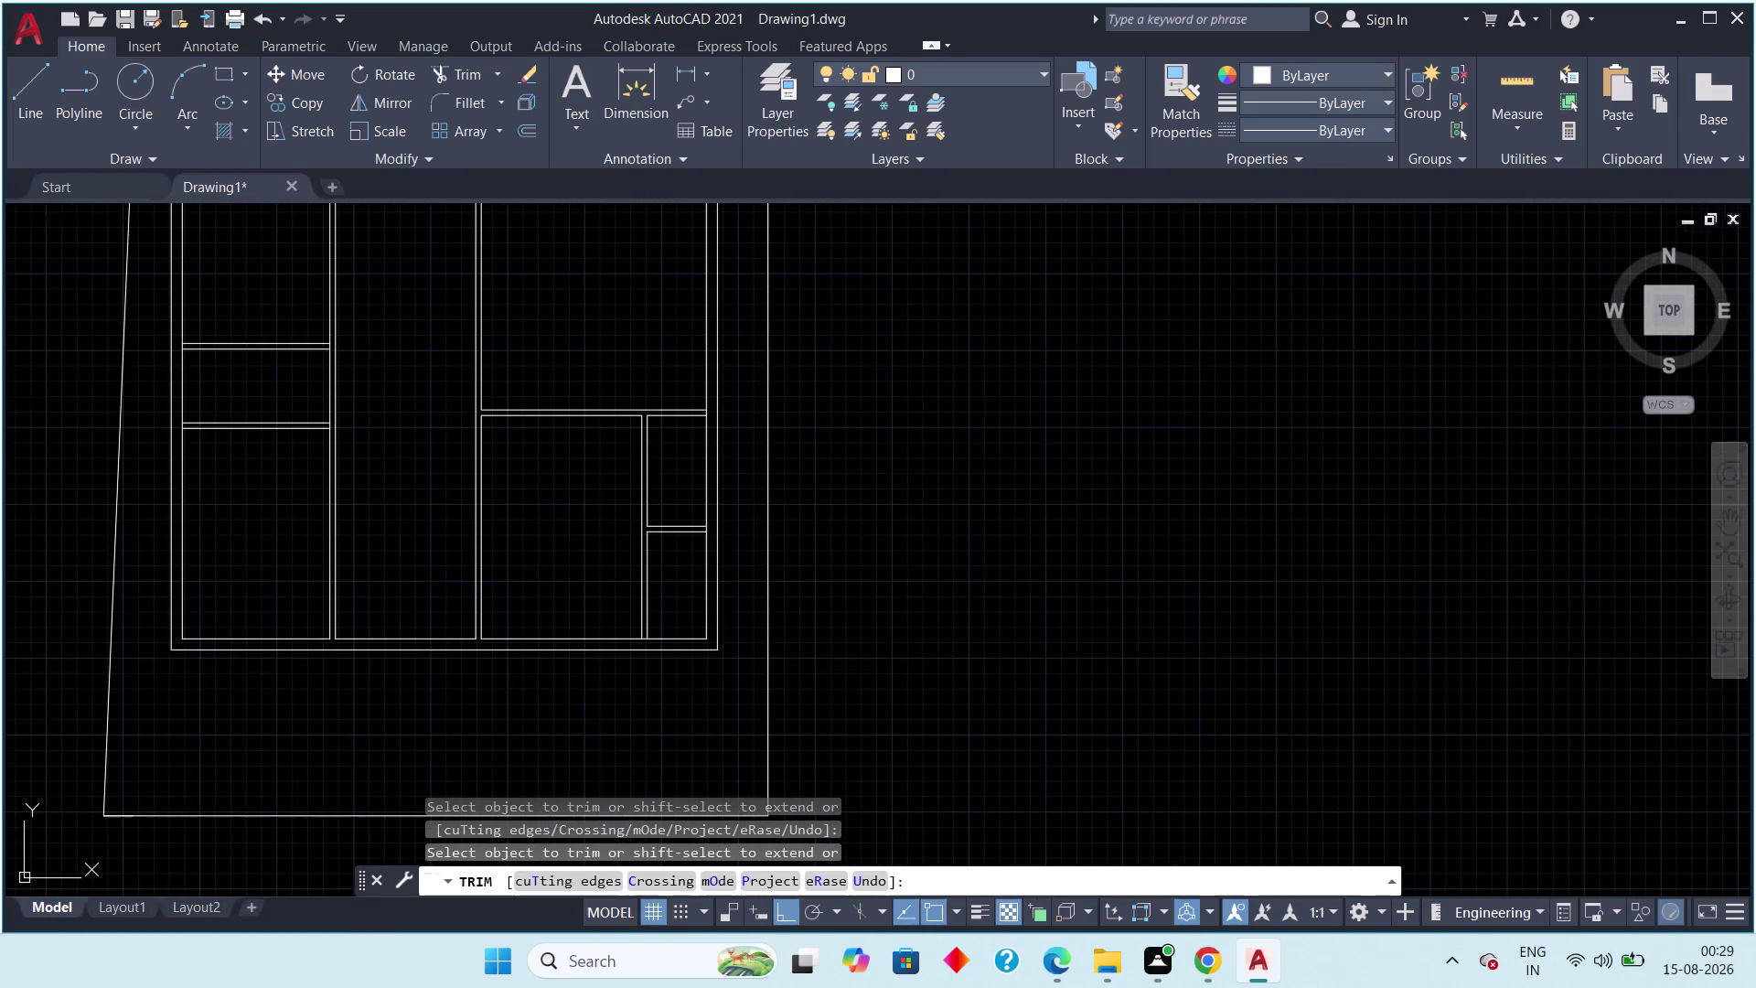
scroll(up, 3)
scroll(down, 3)
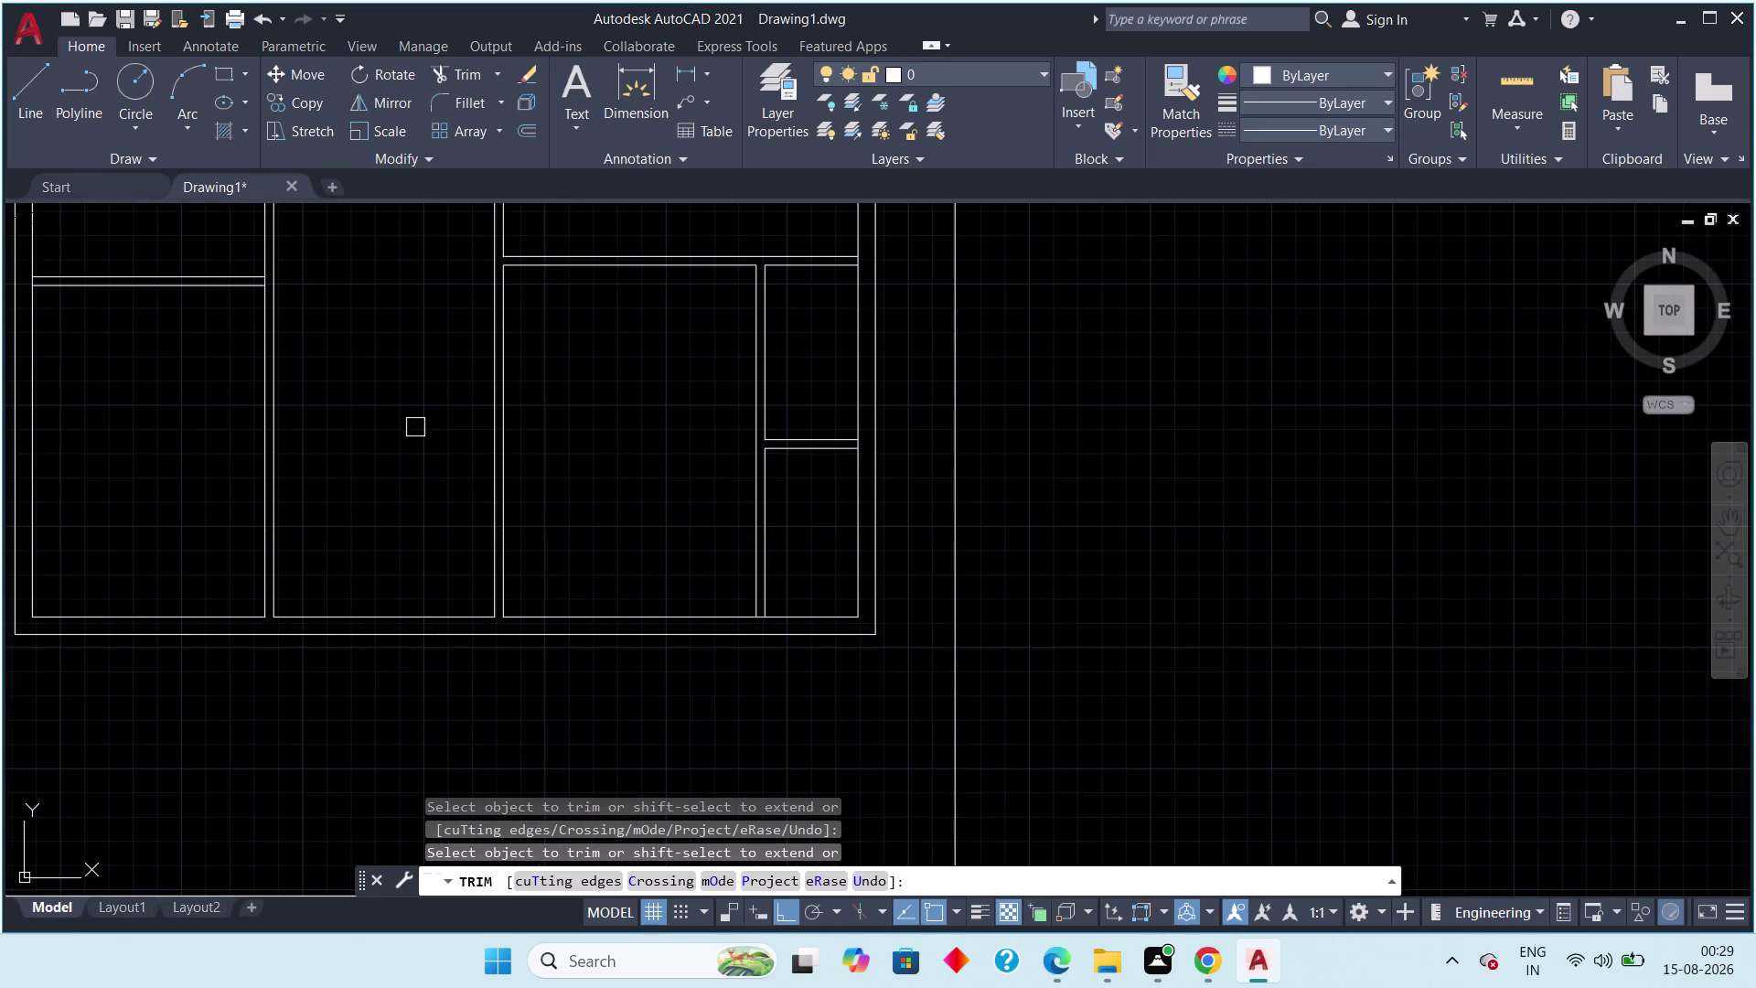
middle_drag(421, 439, 537, 780)
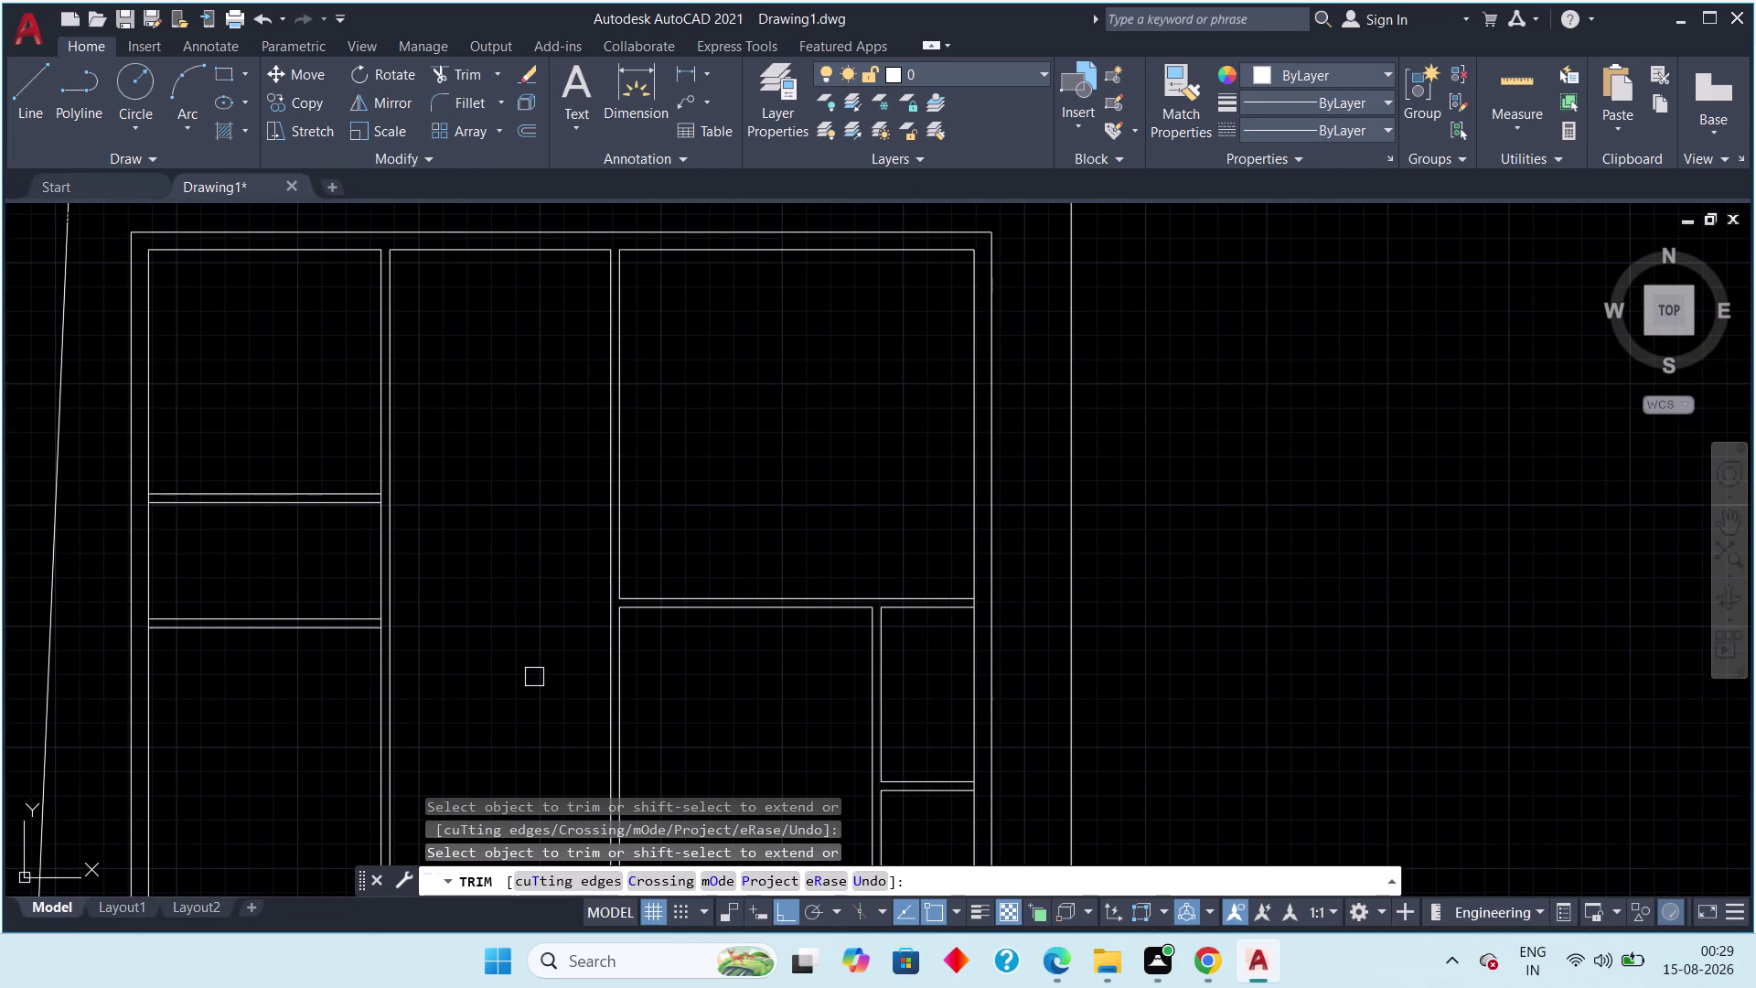
middle_drag(534, 677, 553, 586)
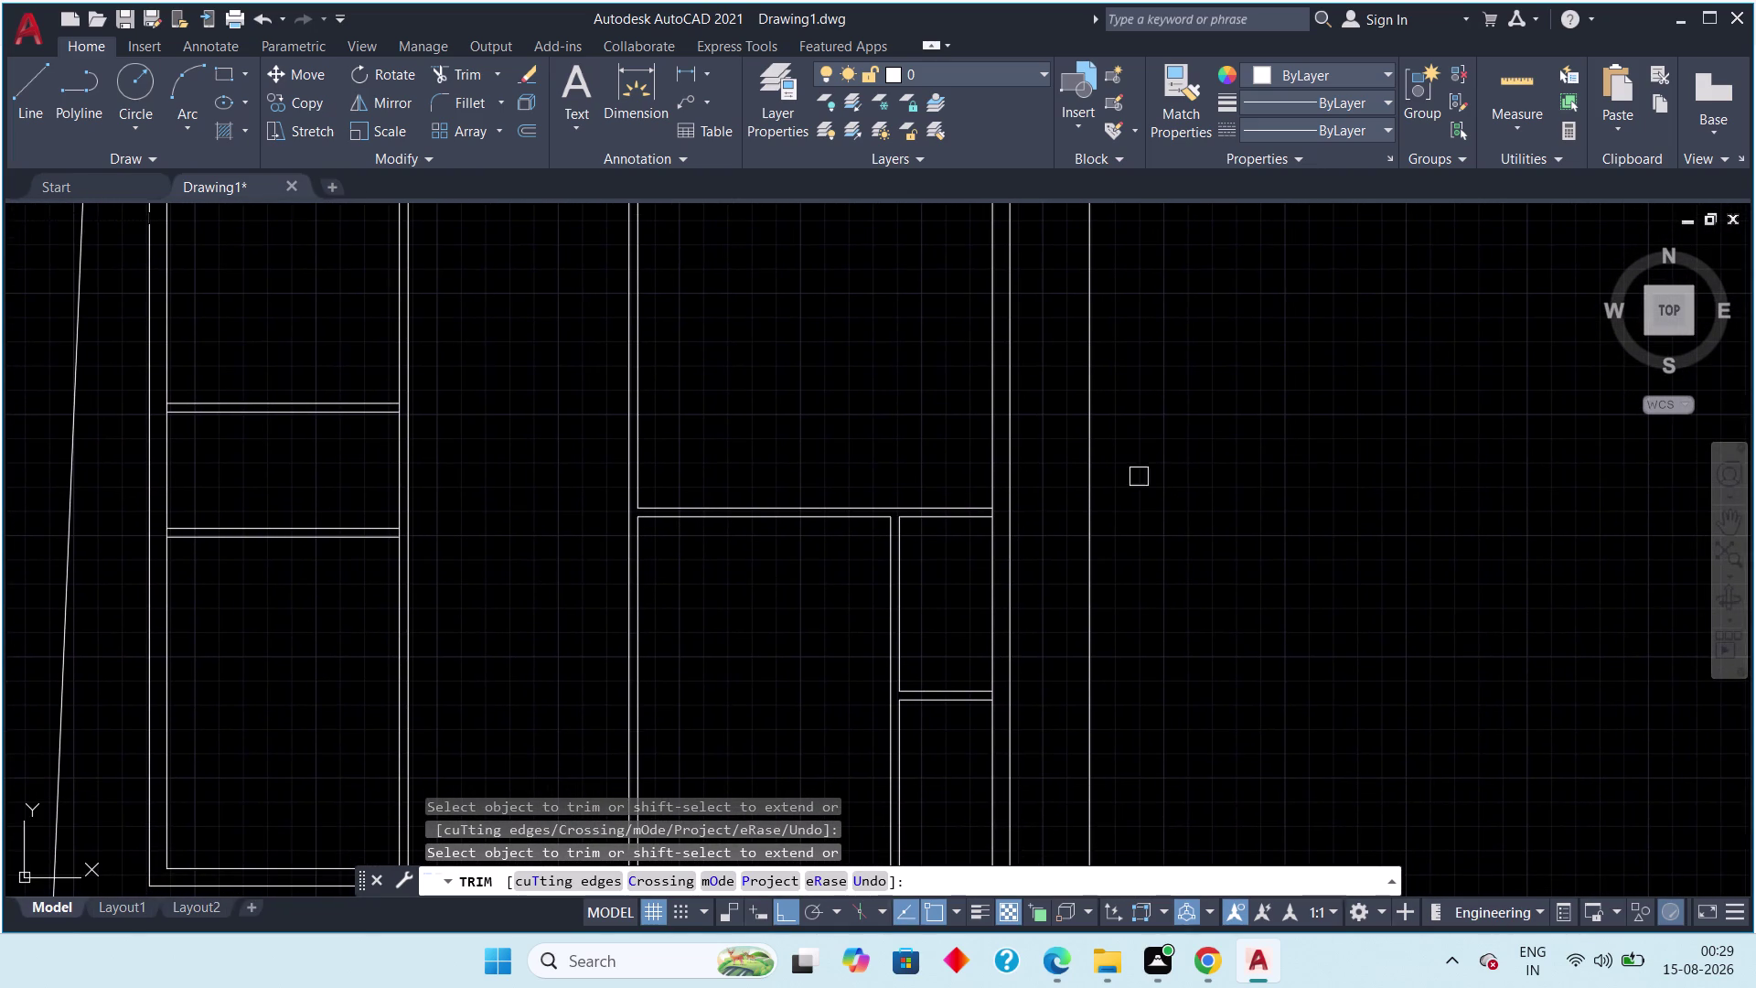
scroll(up, 3)
click(893, 630)
scroll(down, 3)
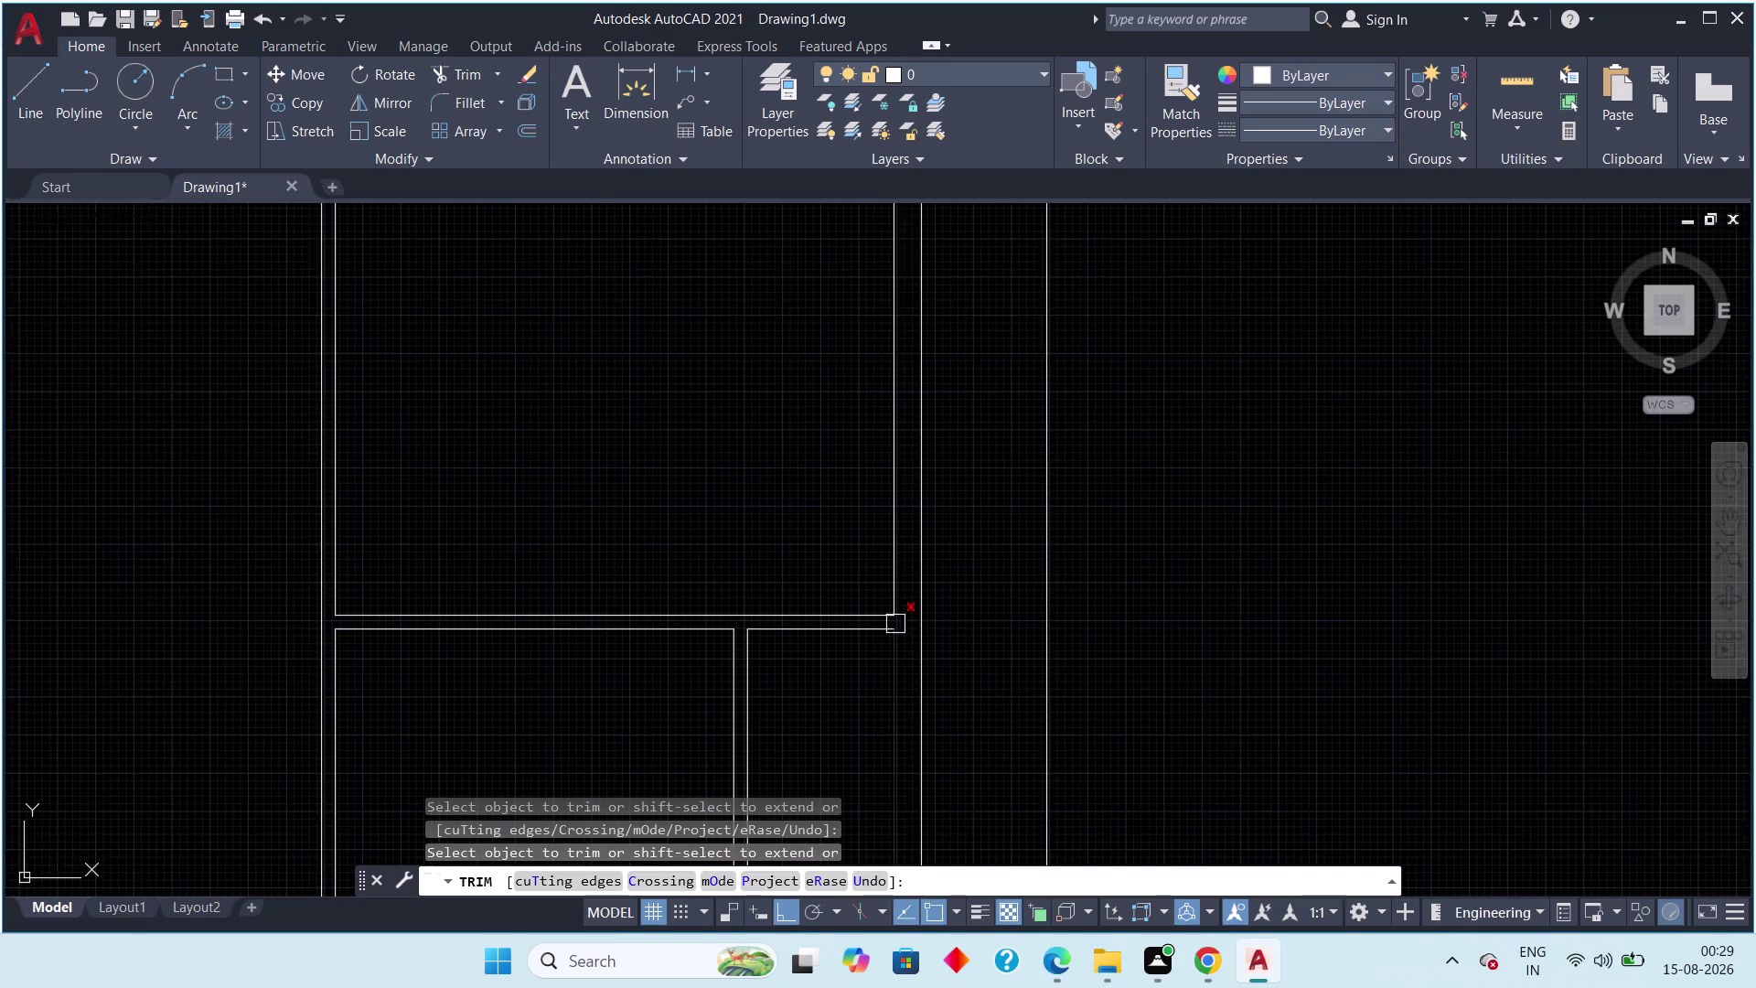
scroll(down, 3)
middle_drag(862, 739, 783, 427)
scroll(up, 3)
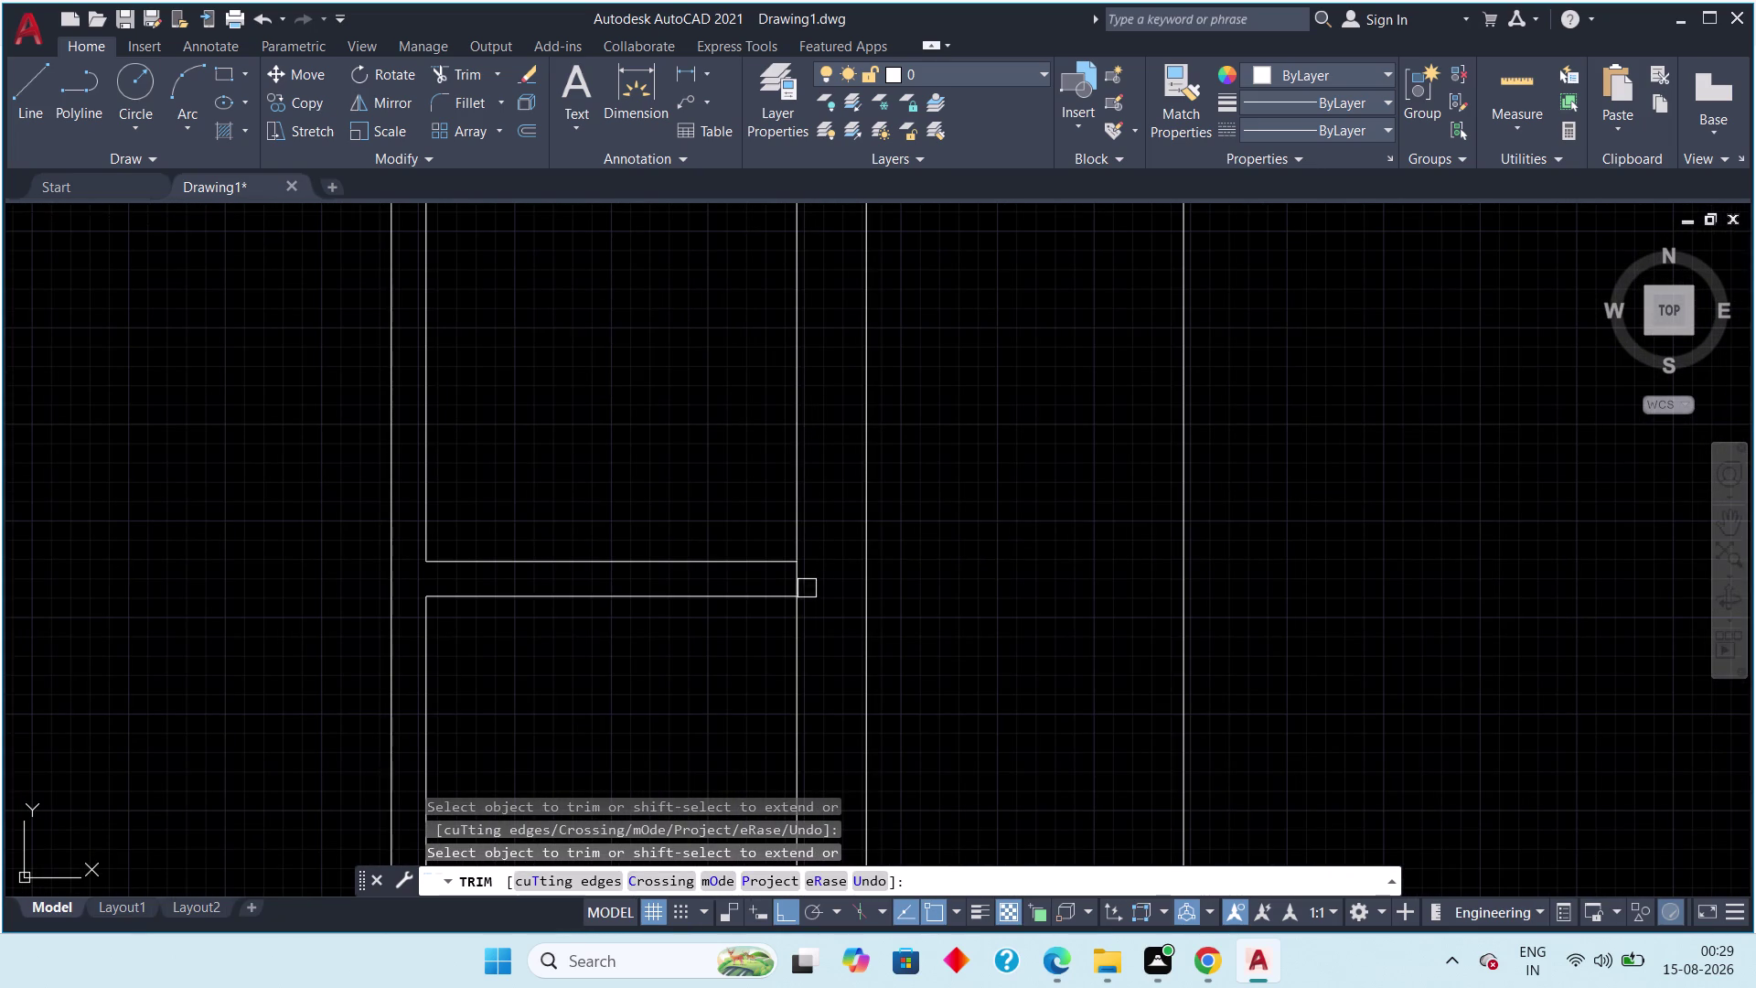
click(797, 577)
scroll(down, 3)
middle_drag(604, 592, 675, 592)
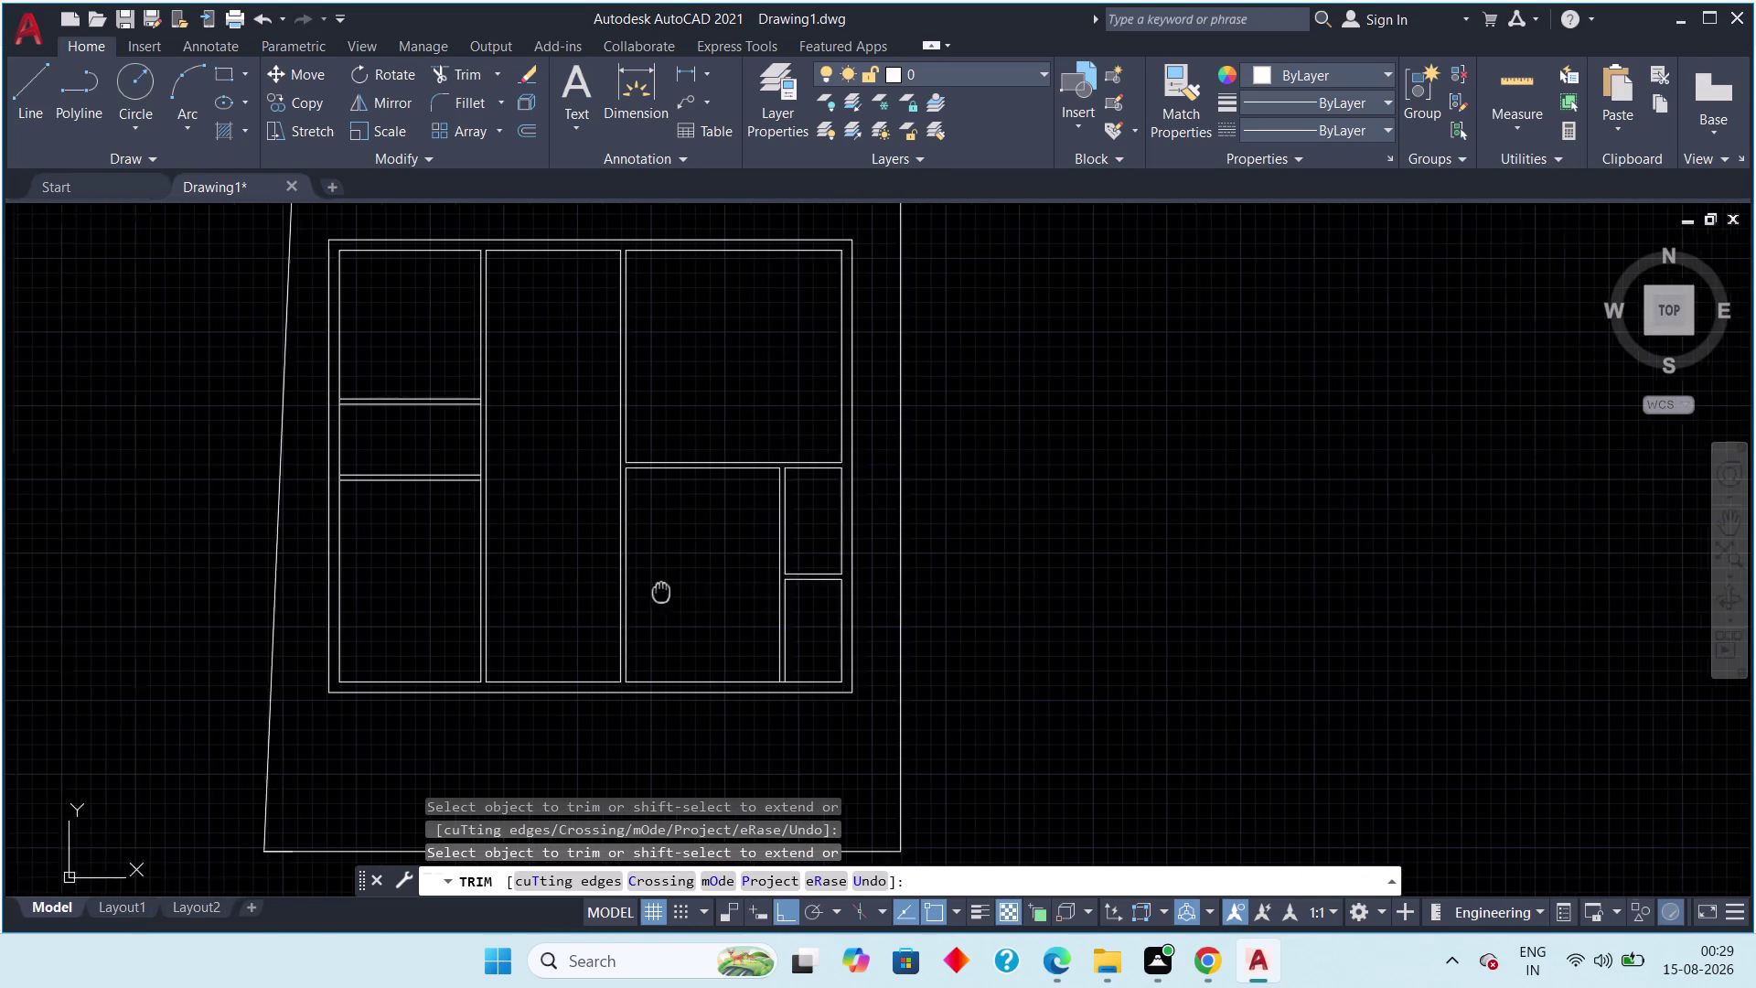
middle_drag(675, 592, 837, 598)
scroll(up, 3)
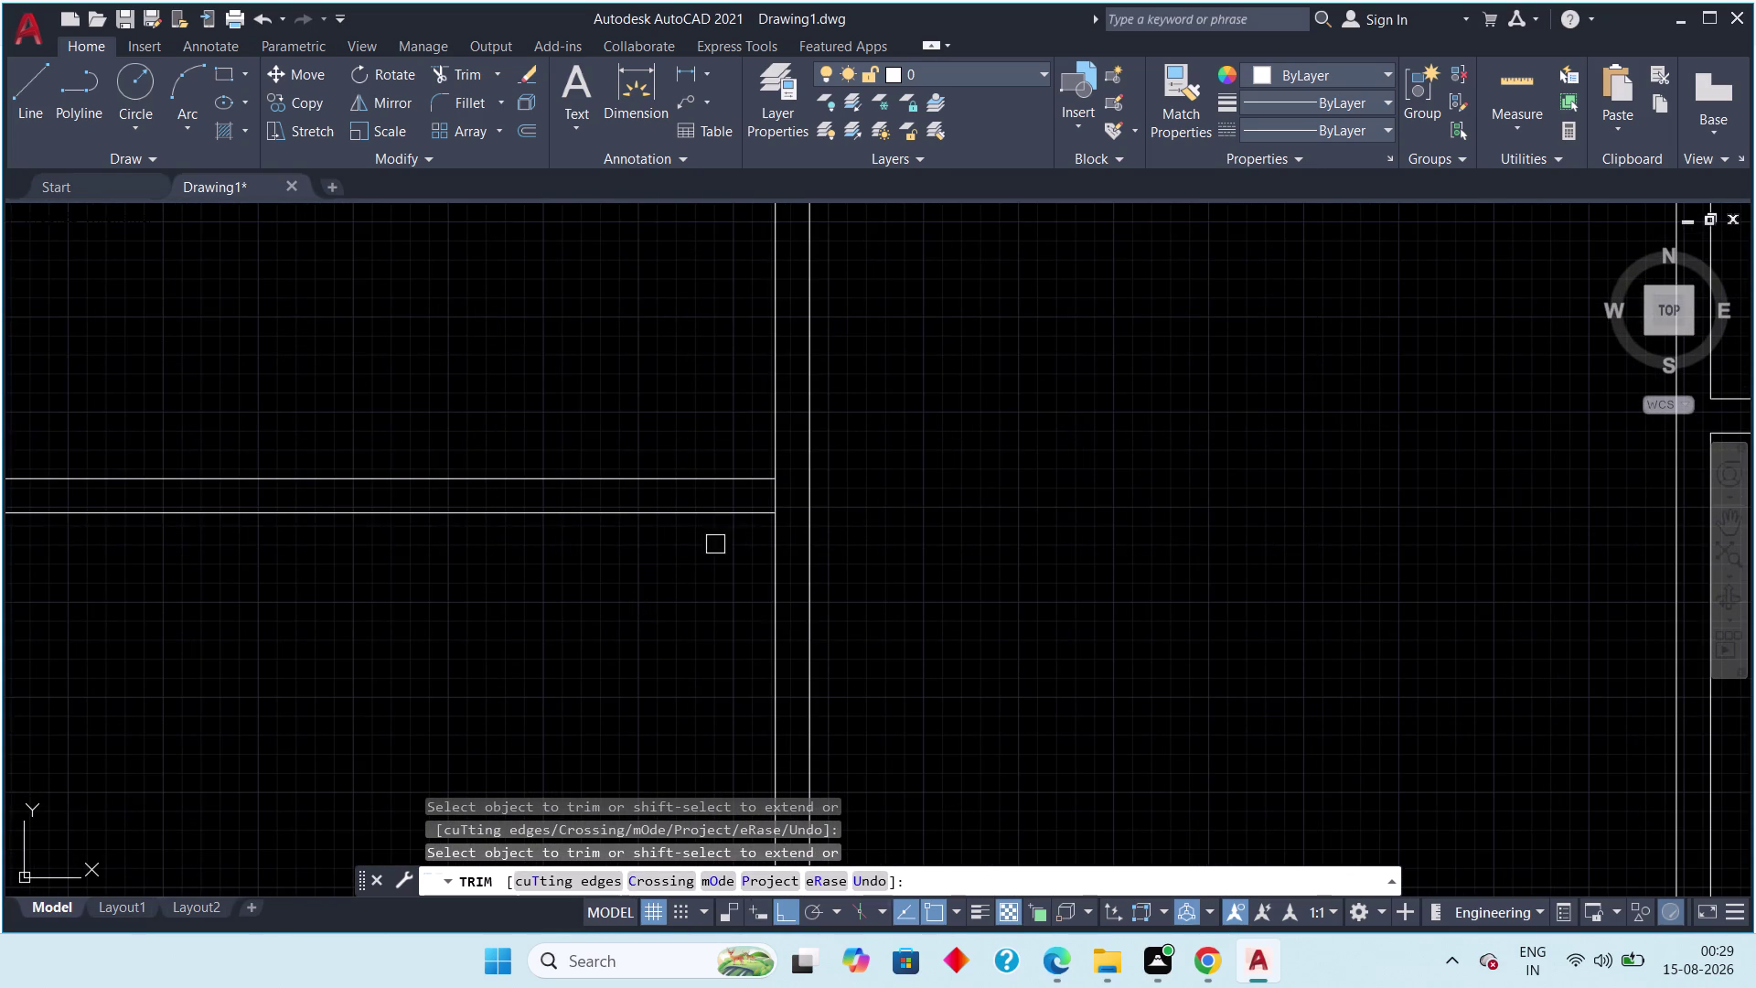
scroll(up, 3)
click(800, 473)
scroll(down, 3)
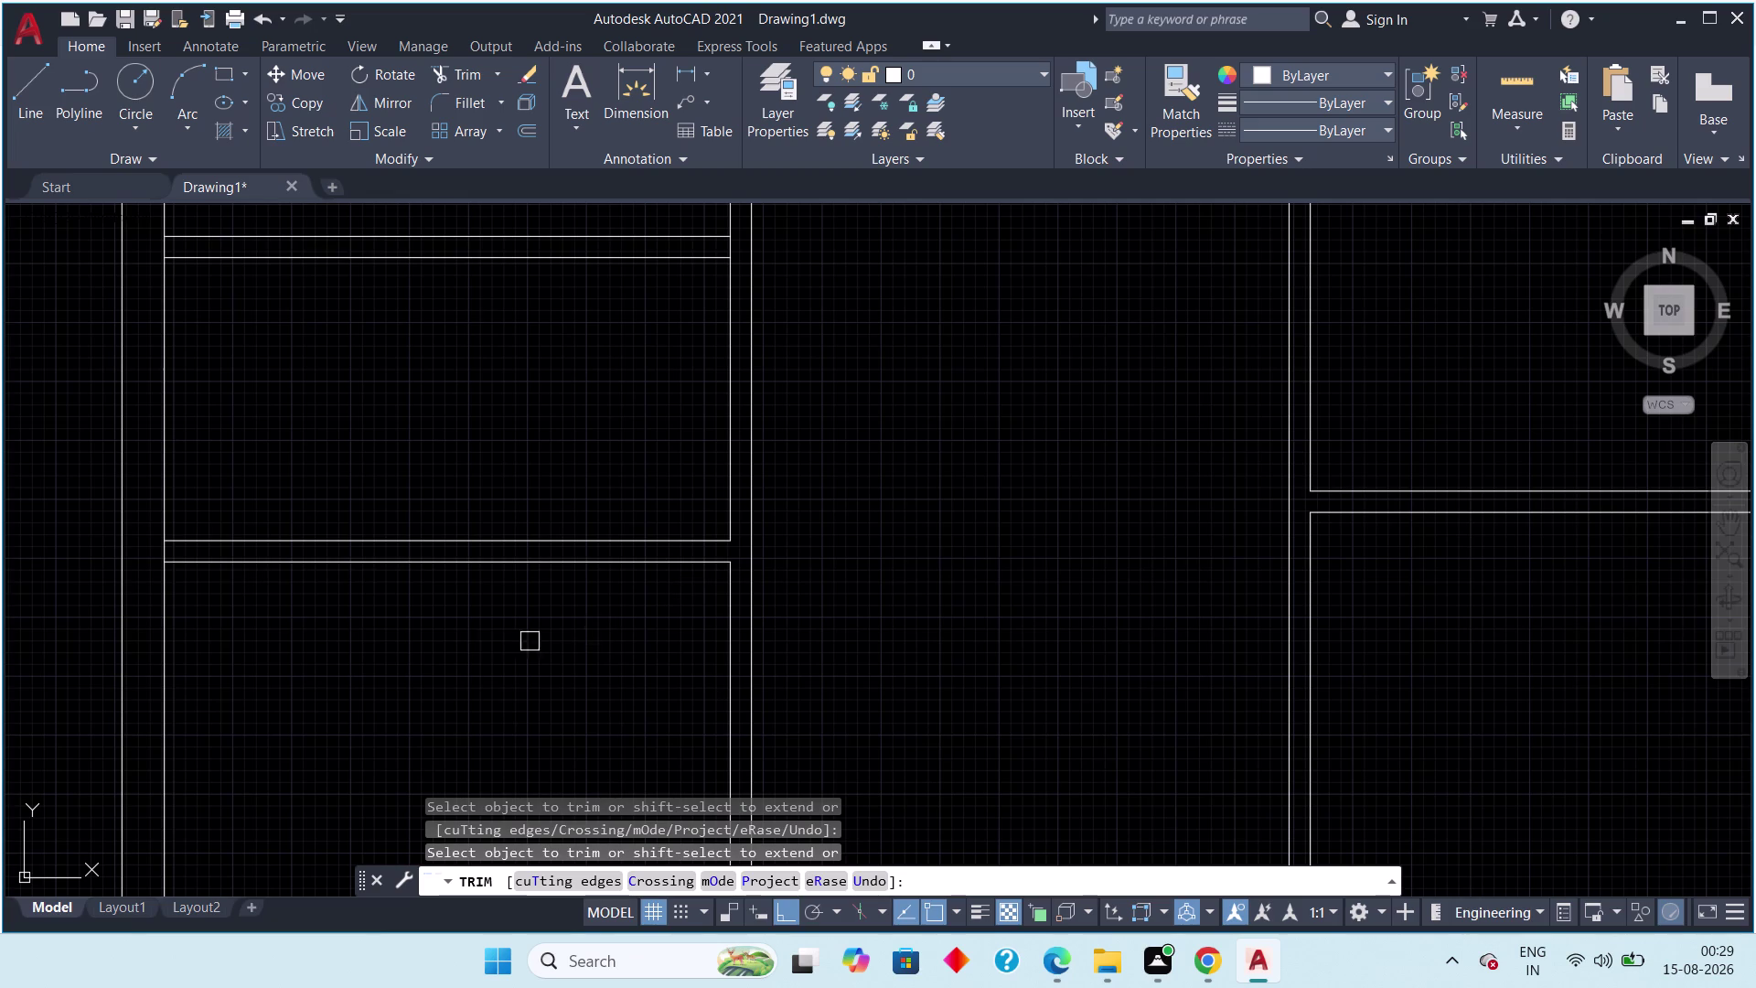
Trim the last stray wall segments near the lower rooms with fence cuts, then end trimming.
middle_drag(301, 642, 887, 621)
scroll(up, 3)
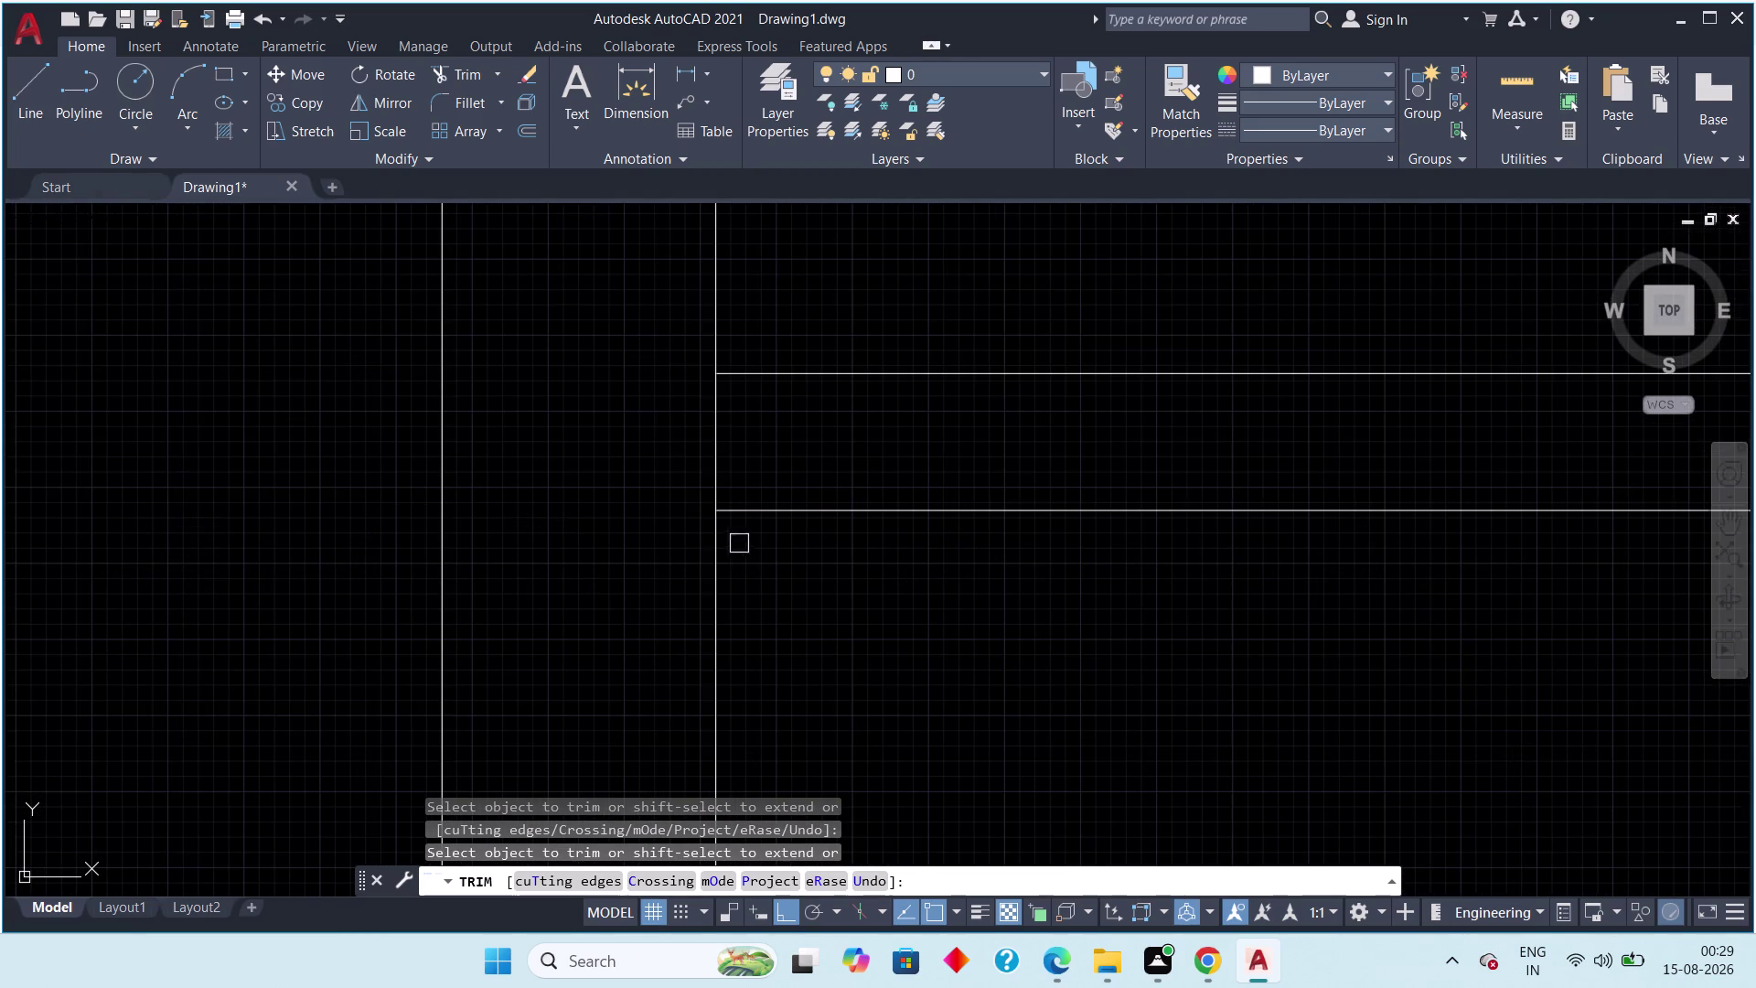
click(707, 451)
scroll(down, 3)
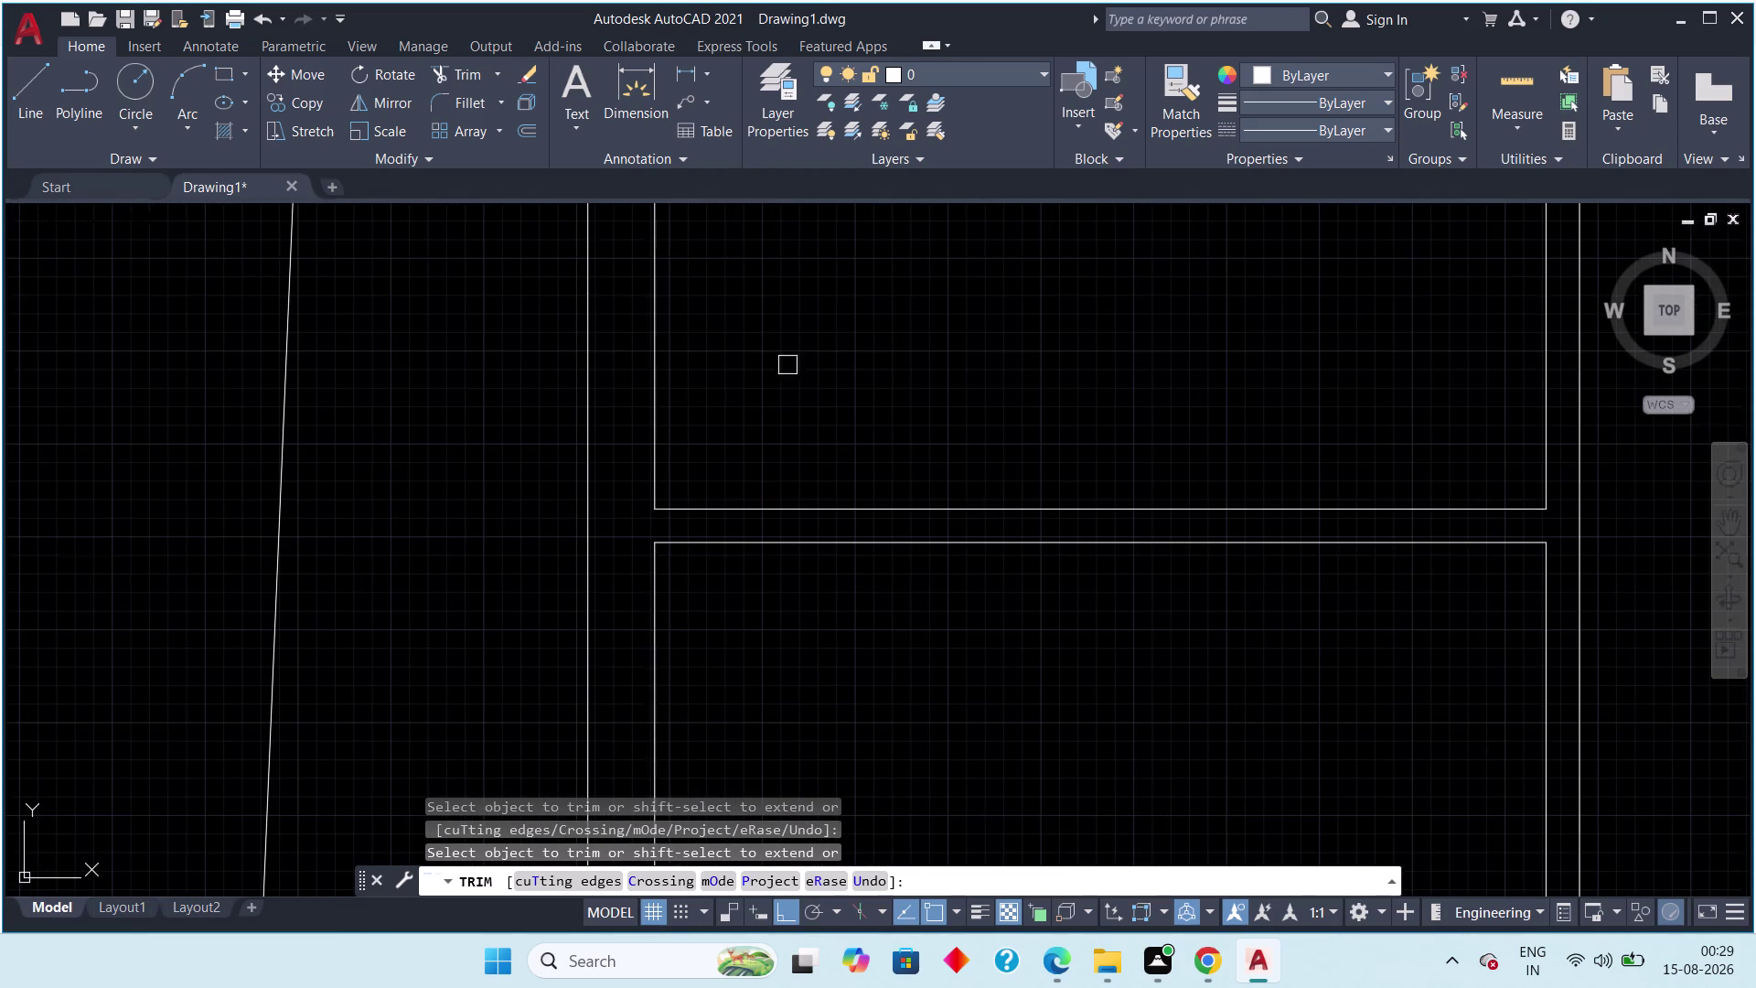
middle_drag(793, 368, 781, 626)
scroll(down, 3)
middle_drag(759, 559, 720, 638)
scroll(up, 3)
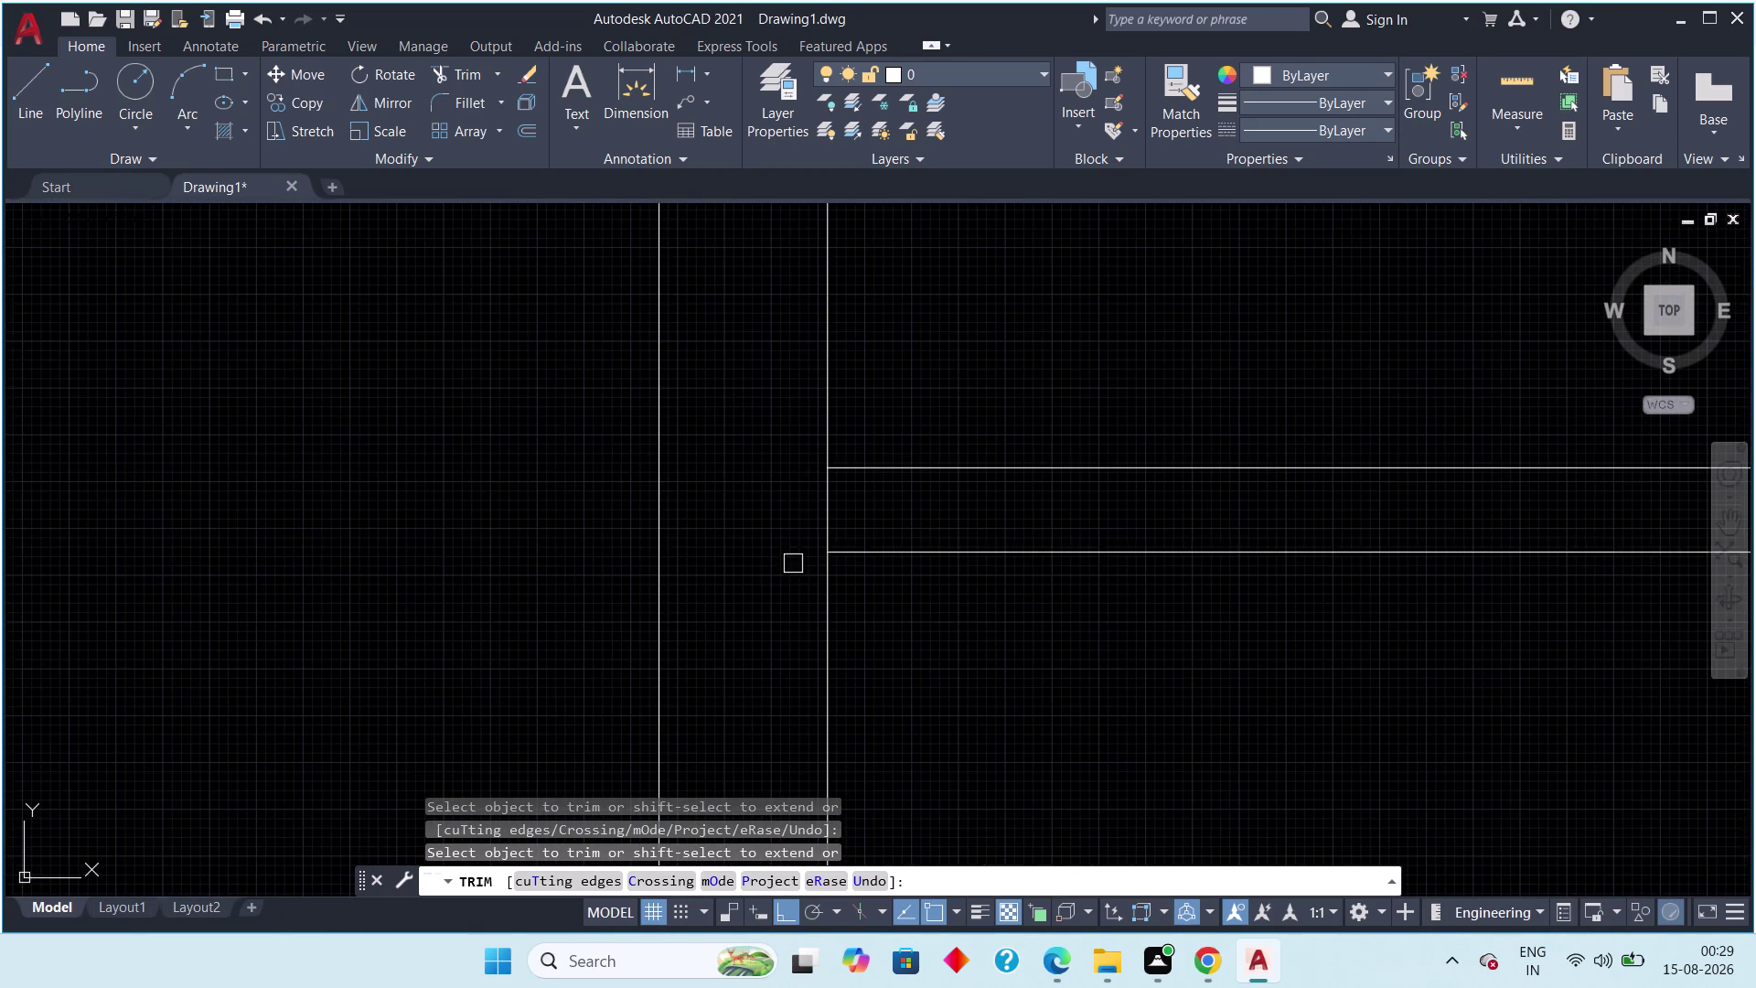
drag(891, 513, 876, 515)
click(770, 523)
scroll(down, 3)
middle_drag(999, 610, 604, 619)
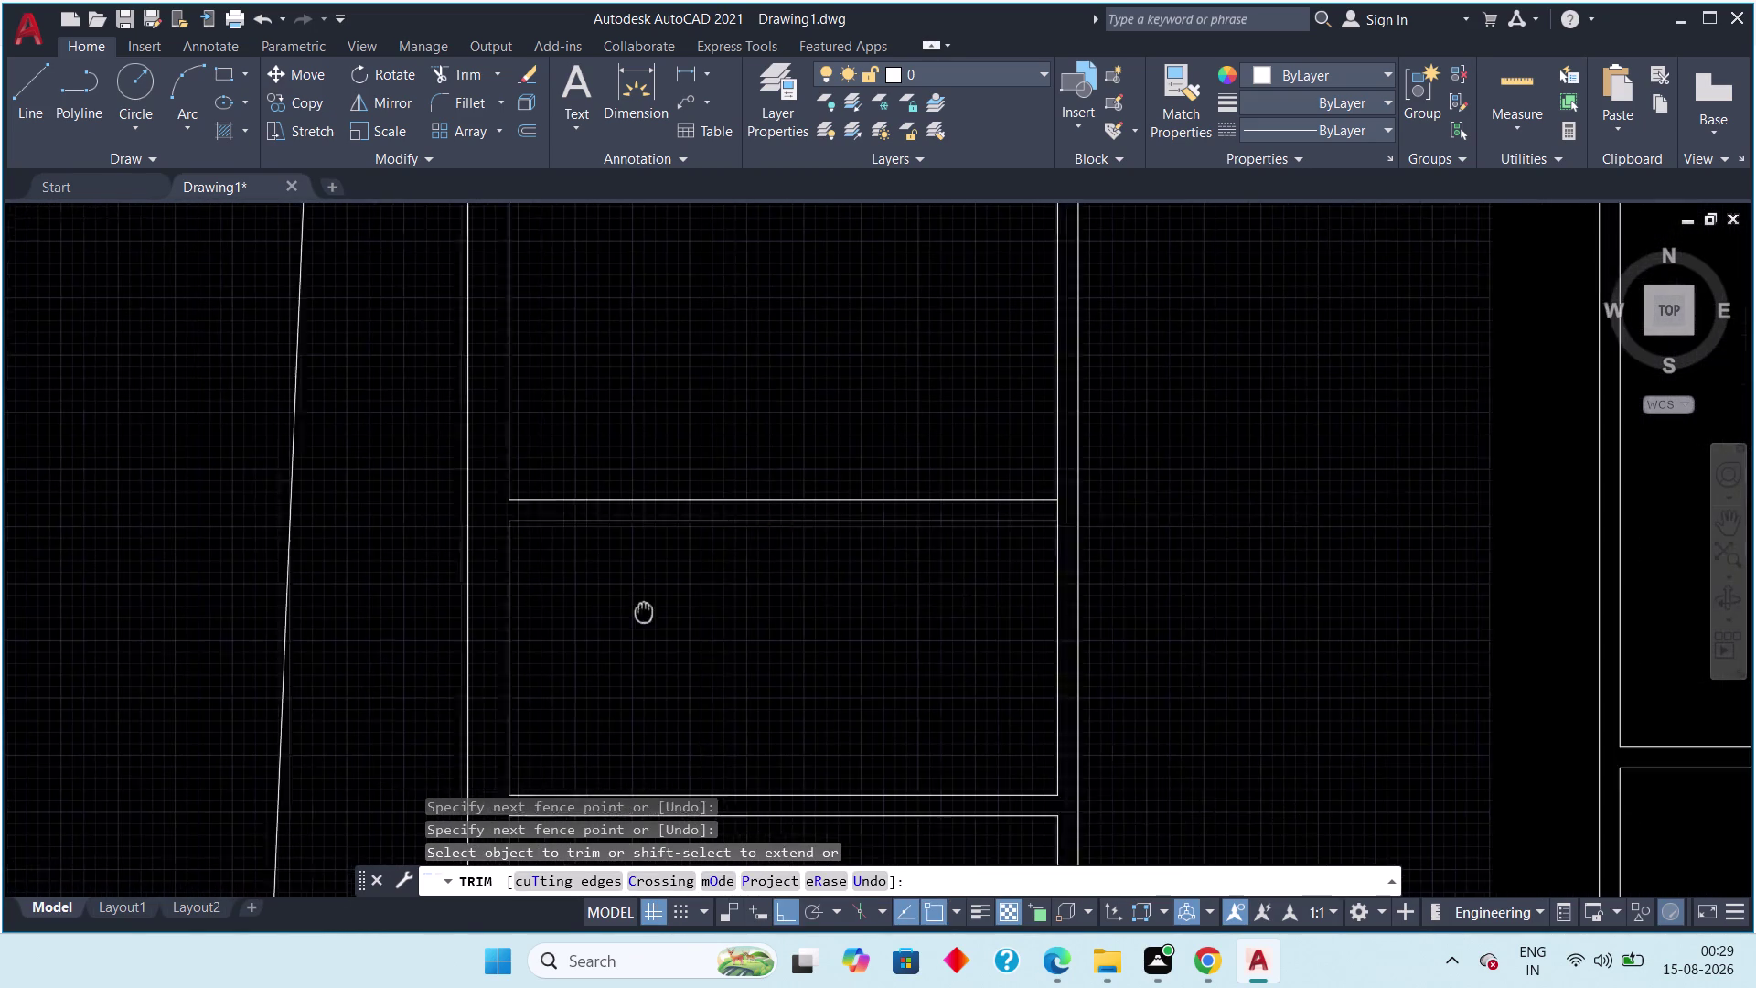
middle_drag(605, 619, 538, 629)
scroll(up, 3)
click(966, 500)
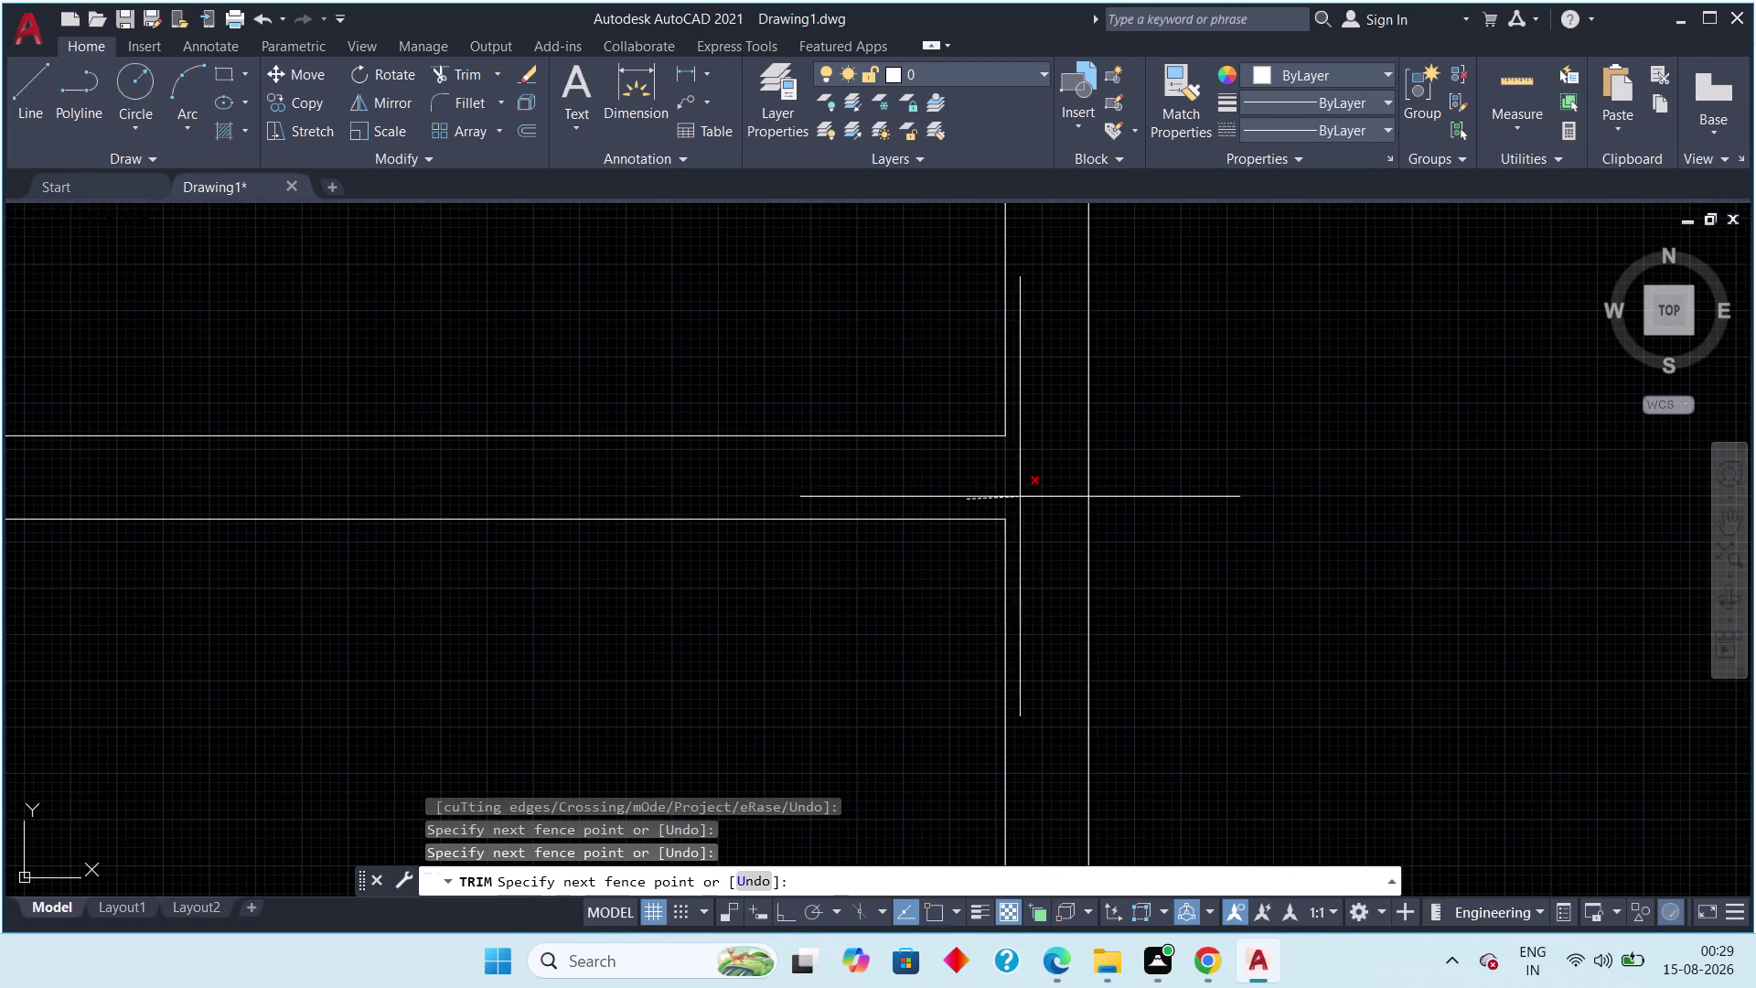
click(1022, 495)
scroll(down, 3)
scroll(down, 3)
middle_drag(1101, 592, 1050, 387)
scroll(down, 3)
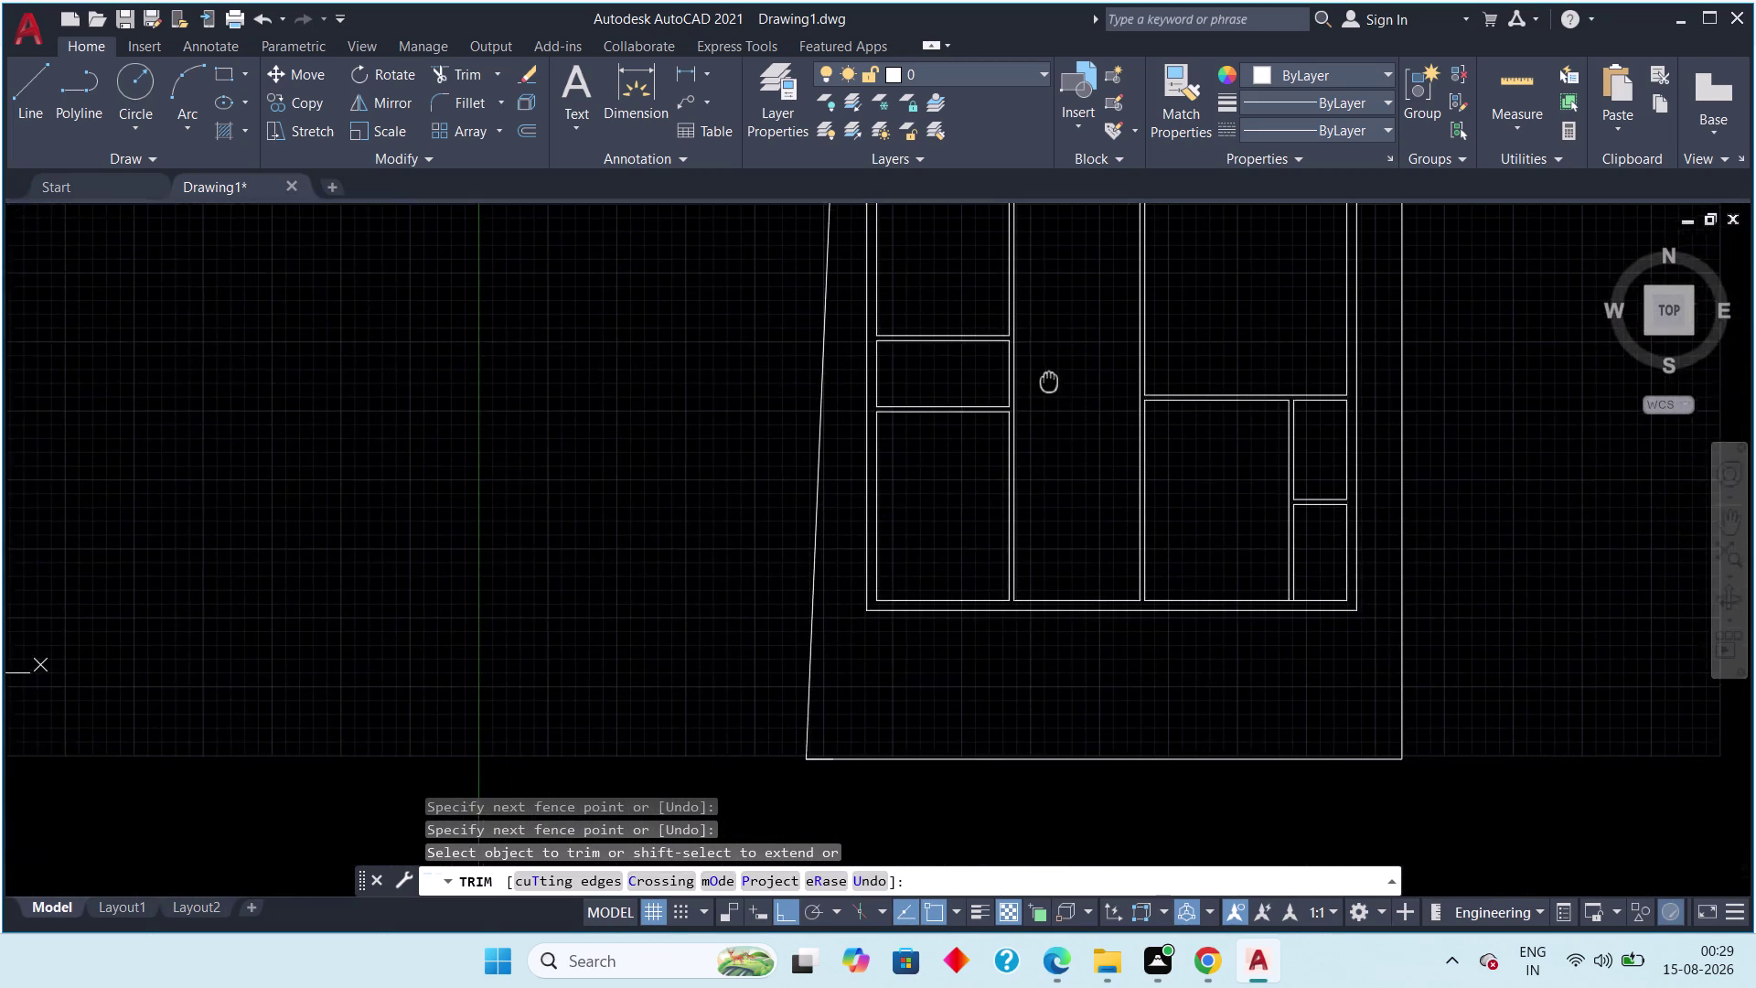
middle_drag(1050, 387, 1043, 516)
scroll(down, 3)
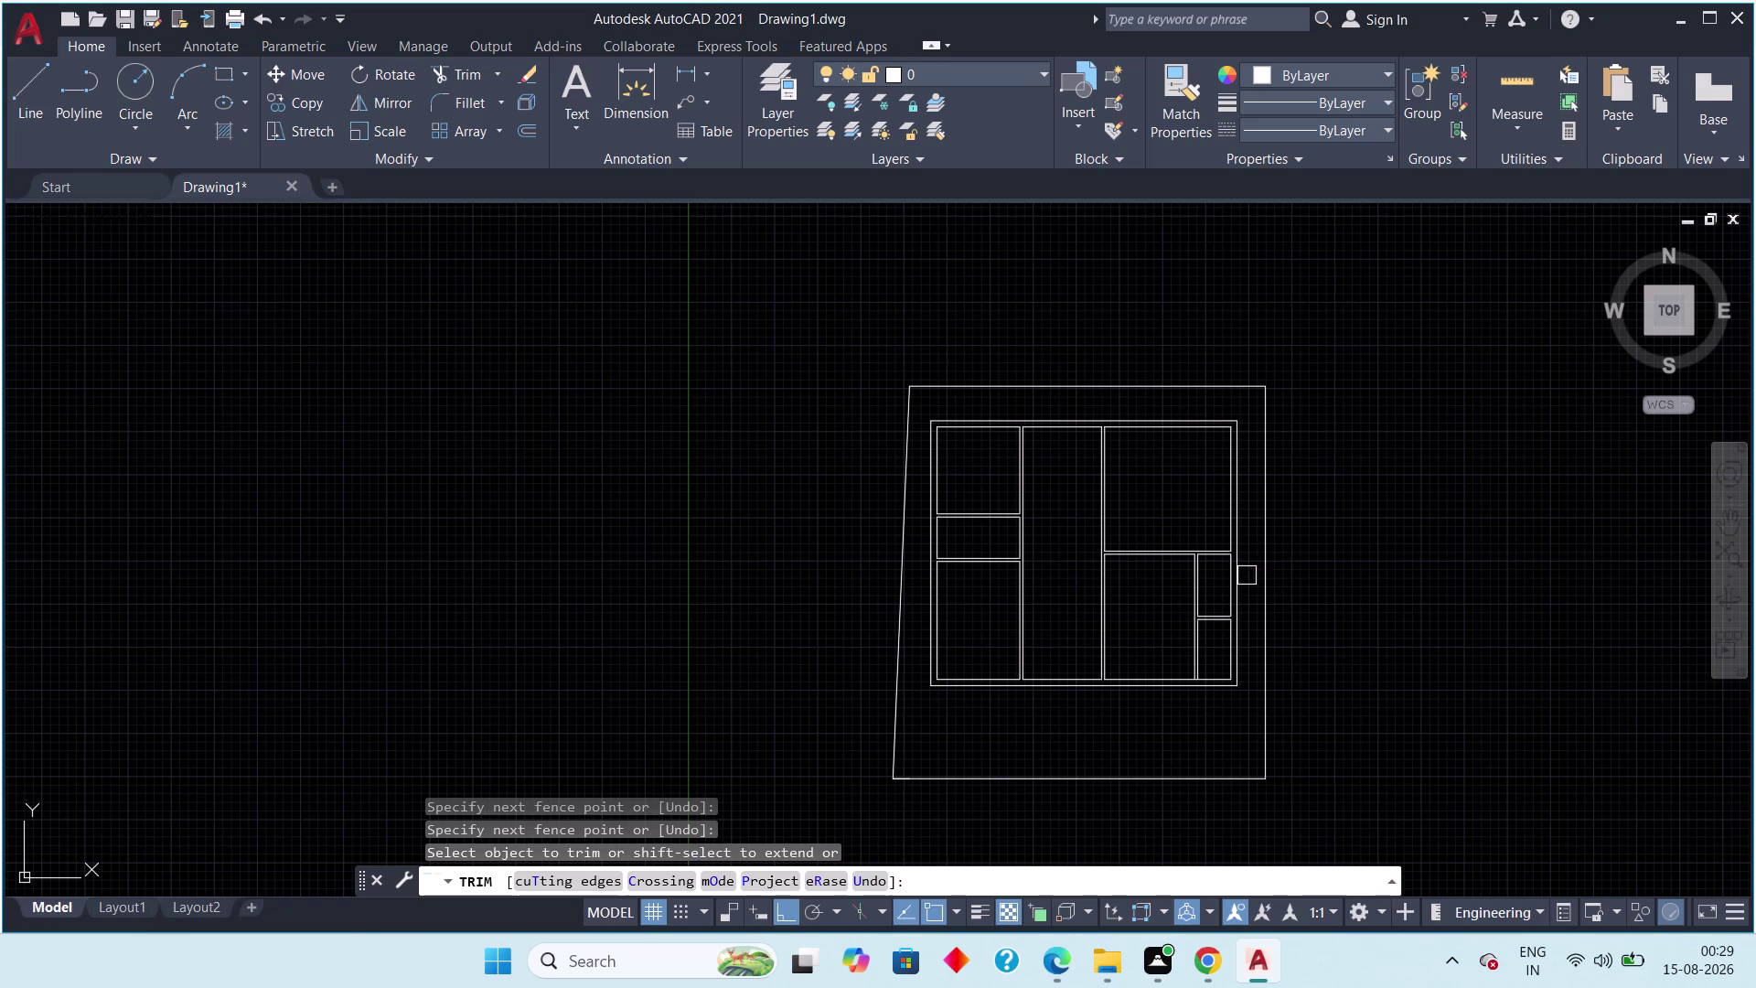
scroll(up, 3)
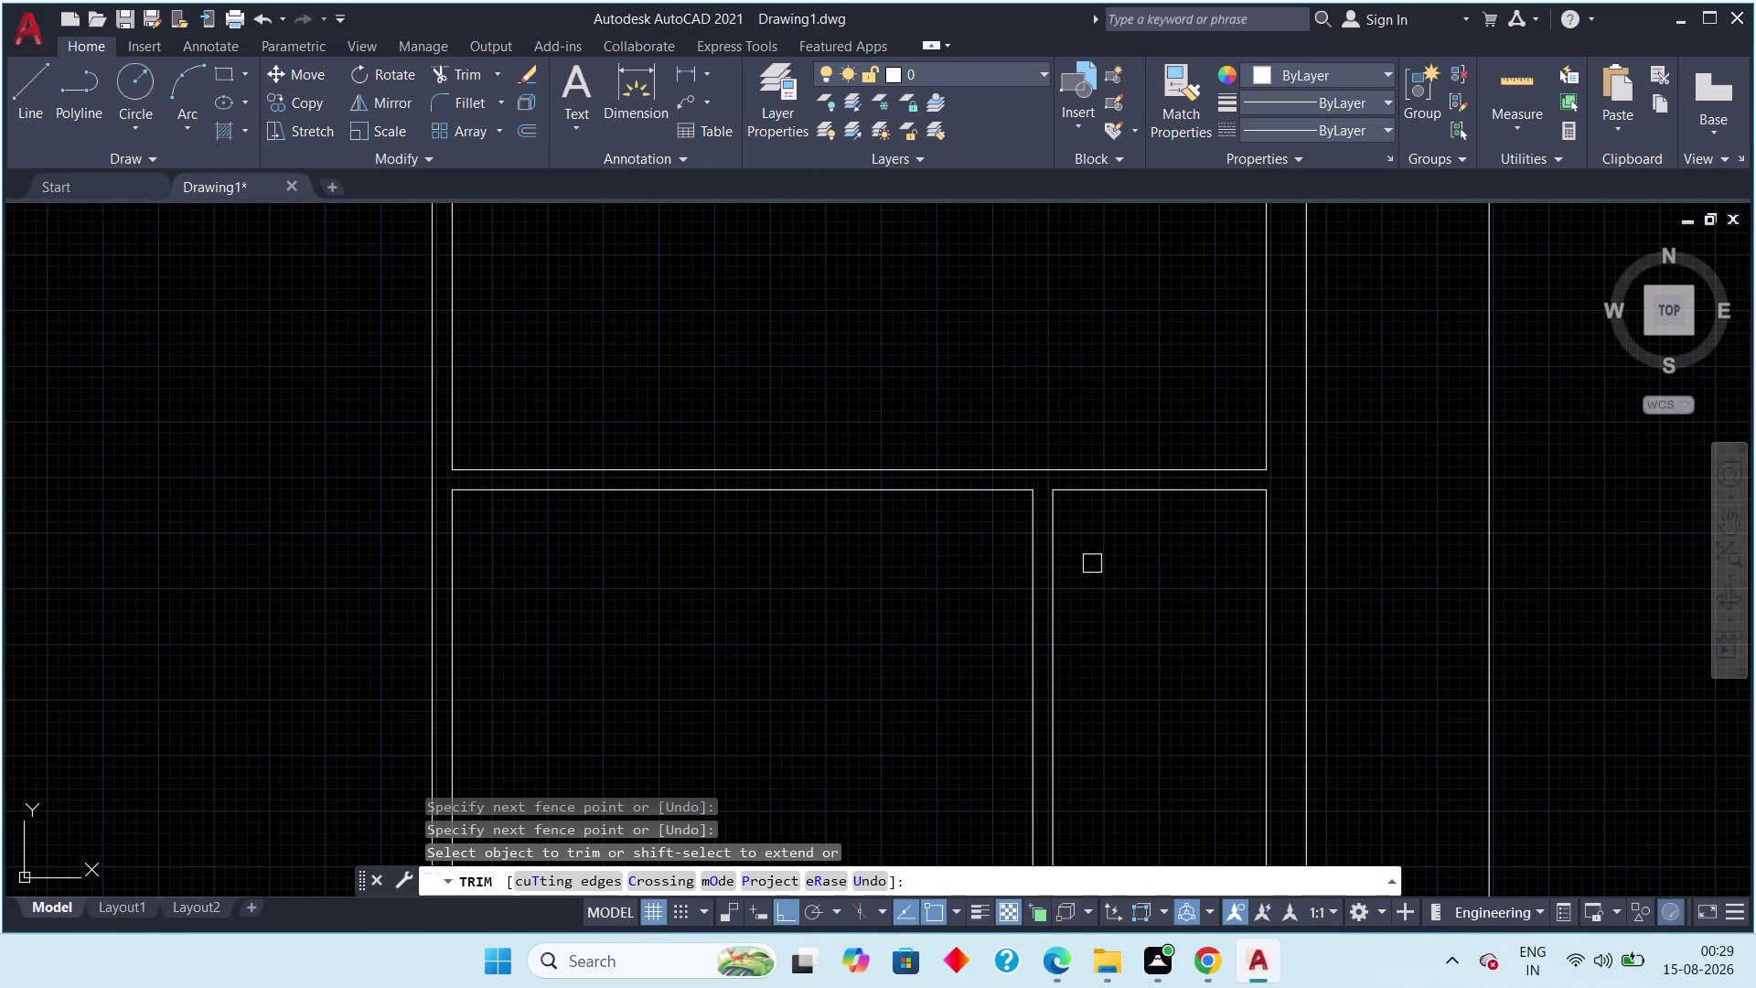
key(Escape)
Sketch a short line at the wall corner, then cancel it.
key(l)
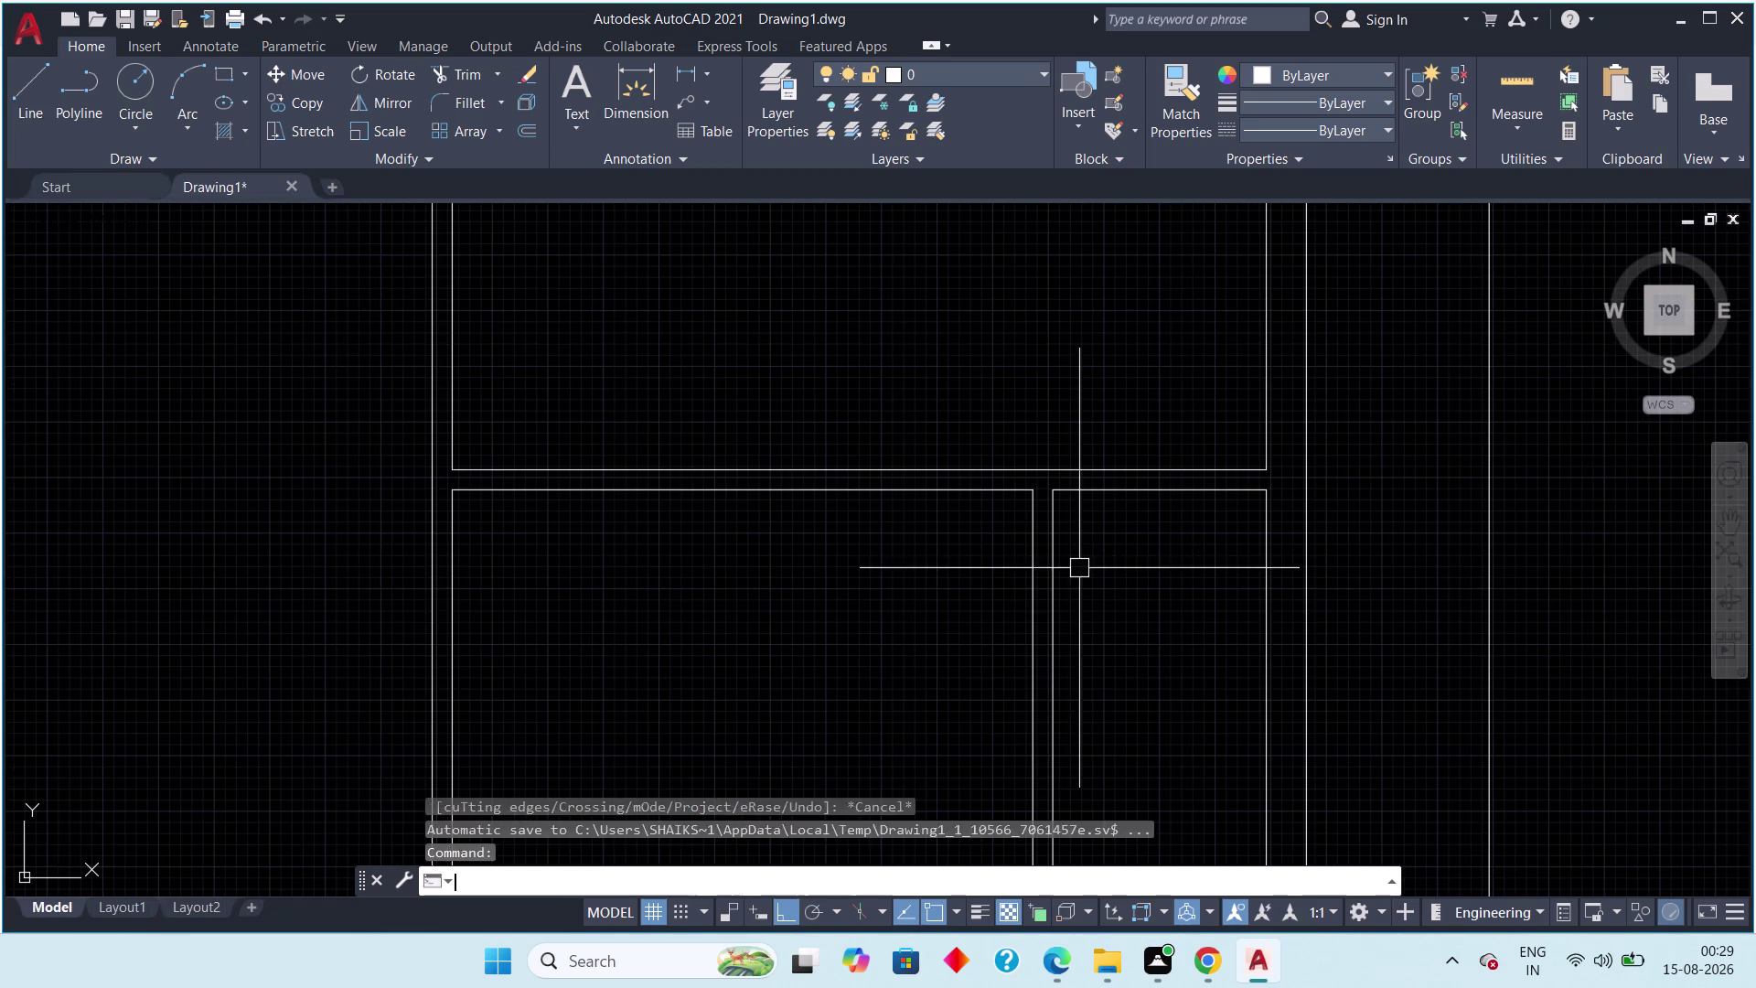
key(space)
scroll(up, 3)
click(1046, 393)
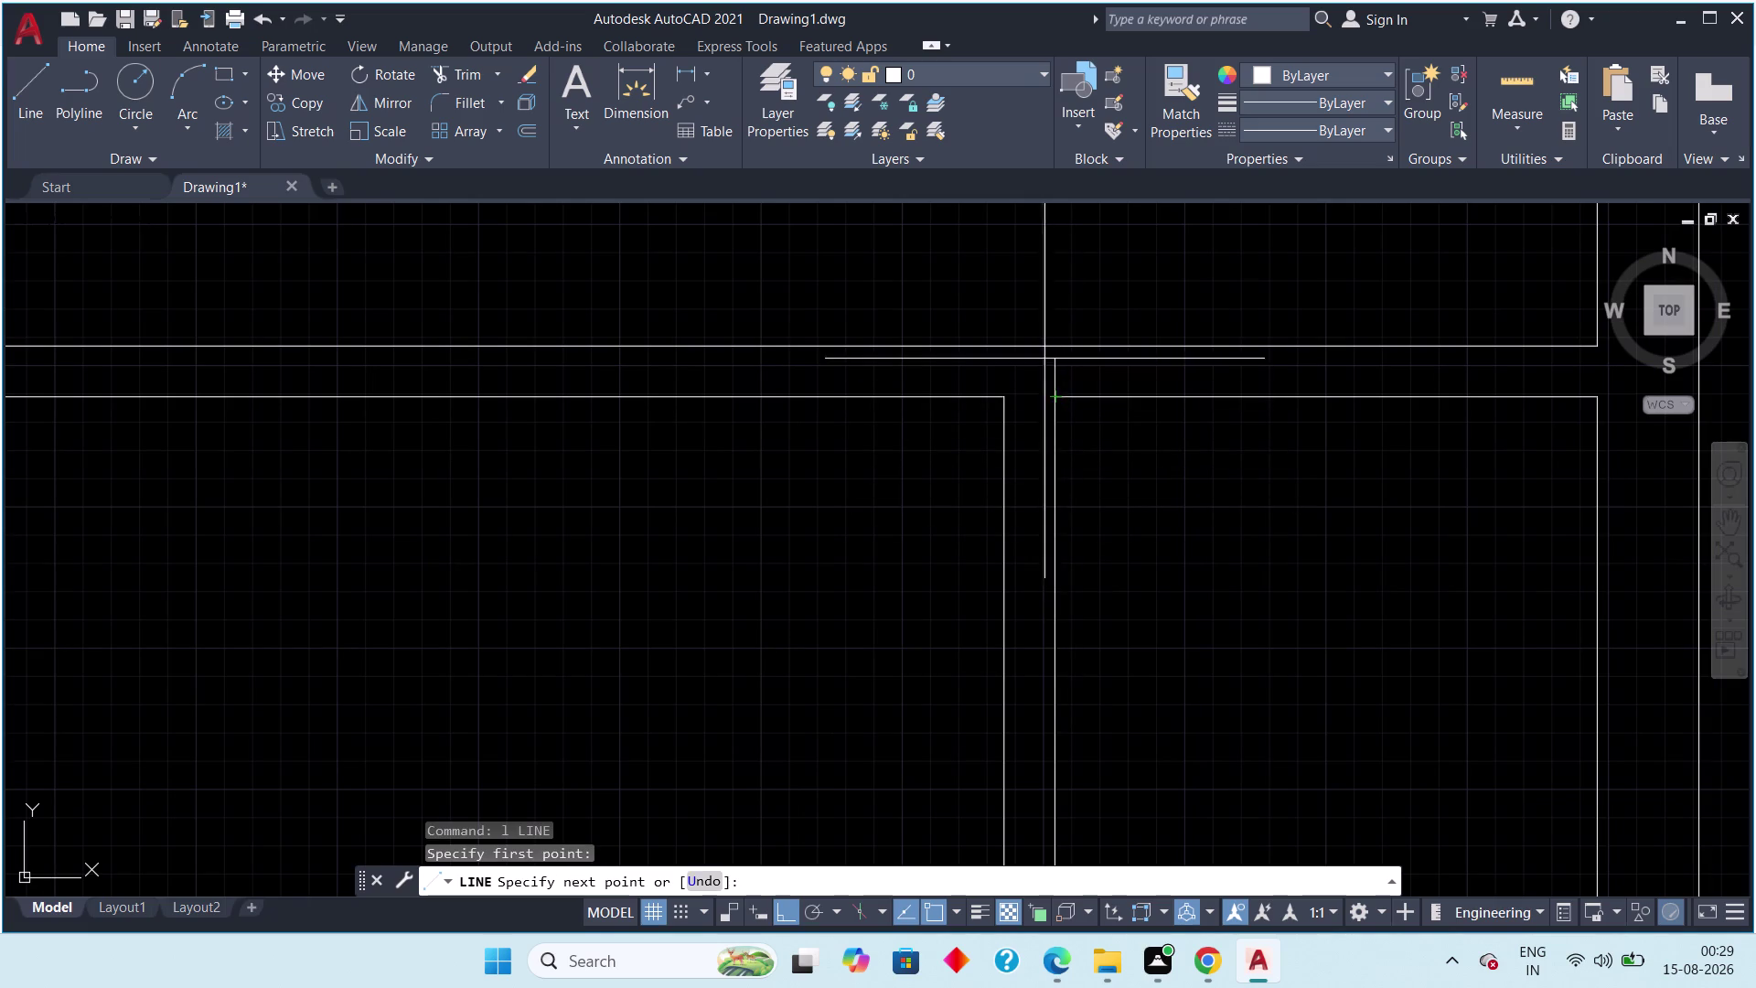
click(1045, 350)
key(Escape)
key(Escape)
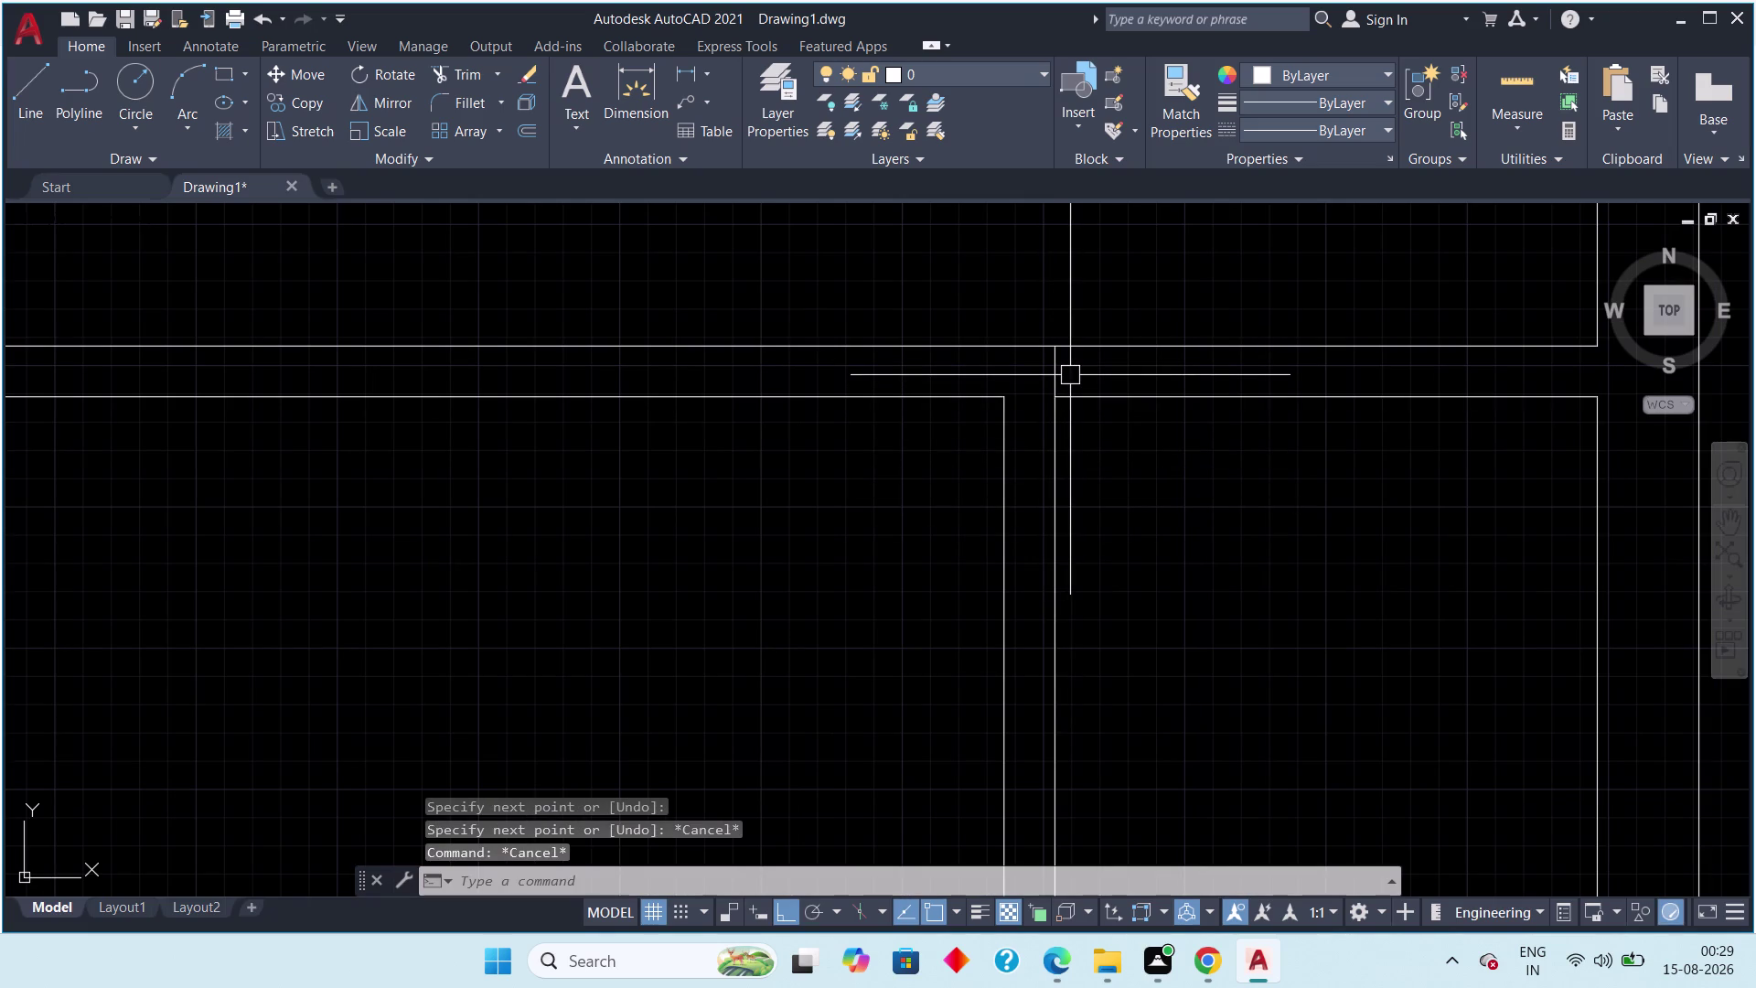
Offset the short wall-end line 6" to the right as the first jamb.
text(of)
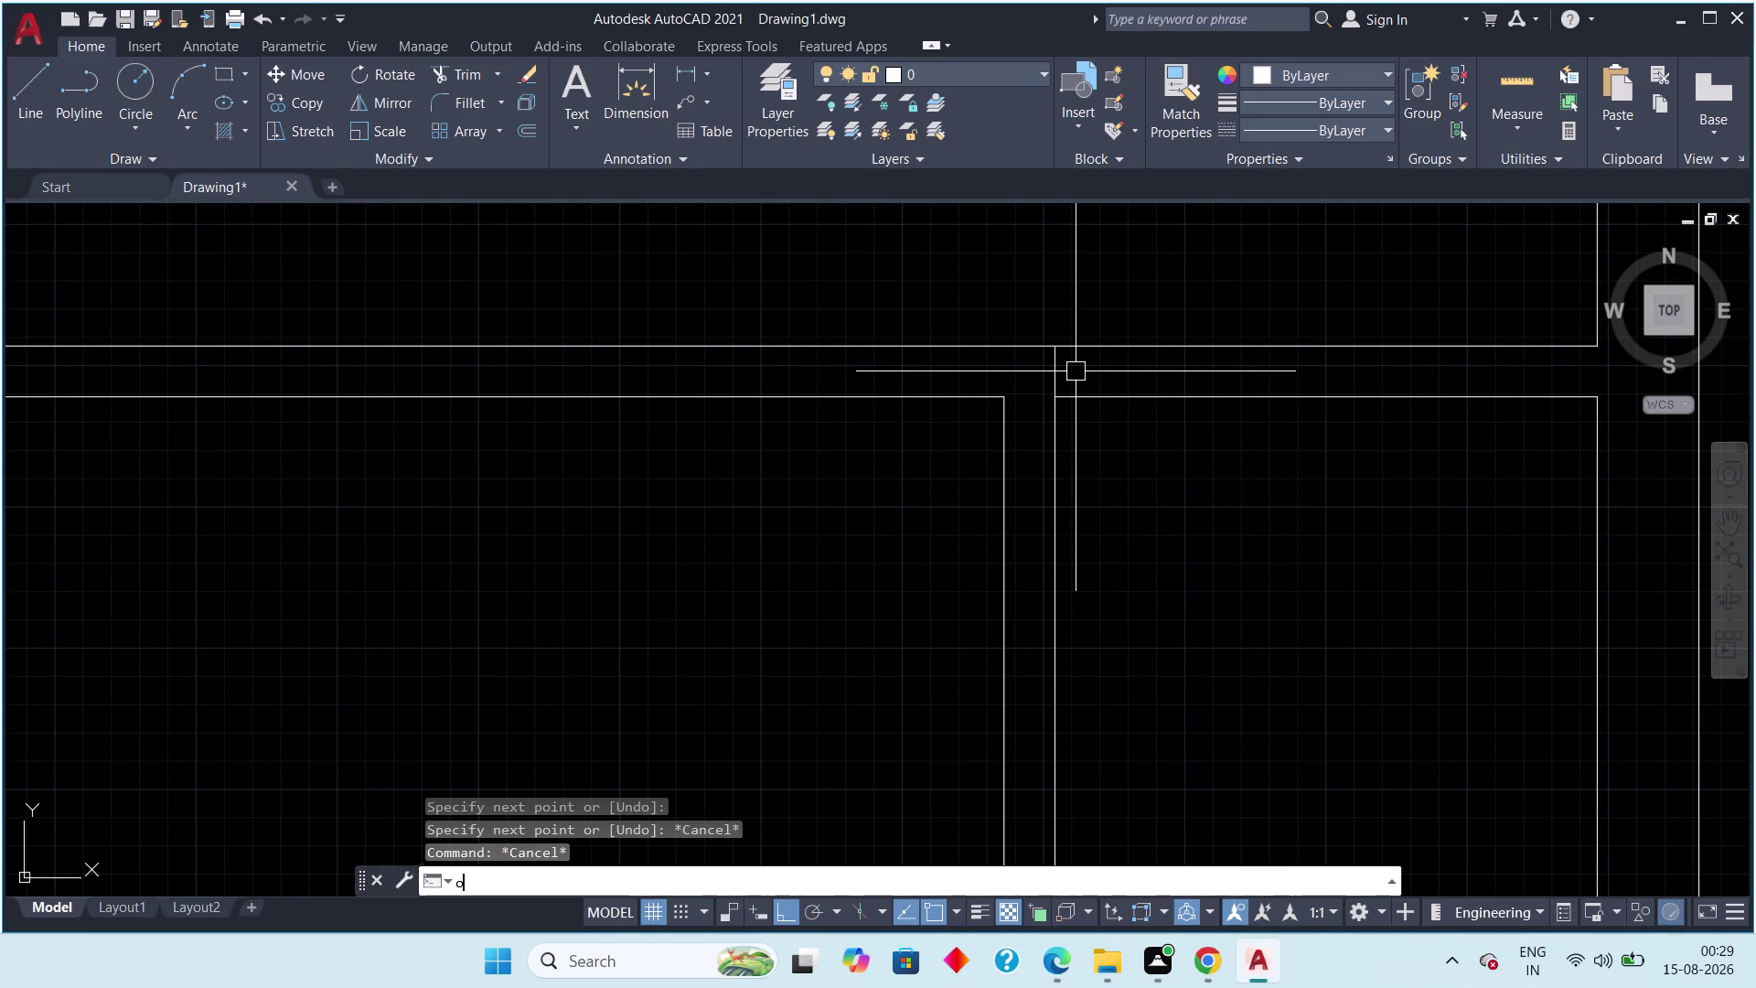
text(f)
key(space)
text(6)
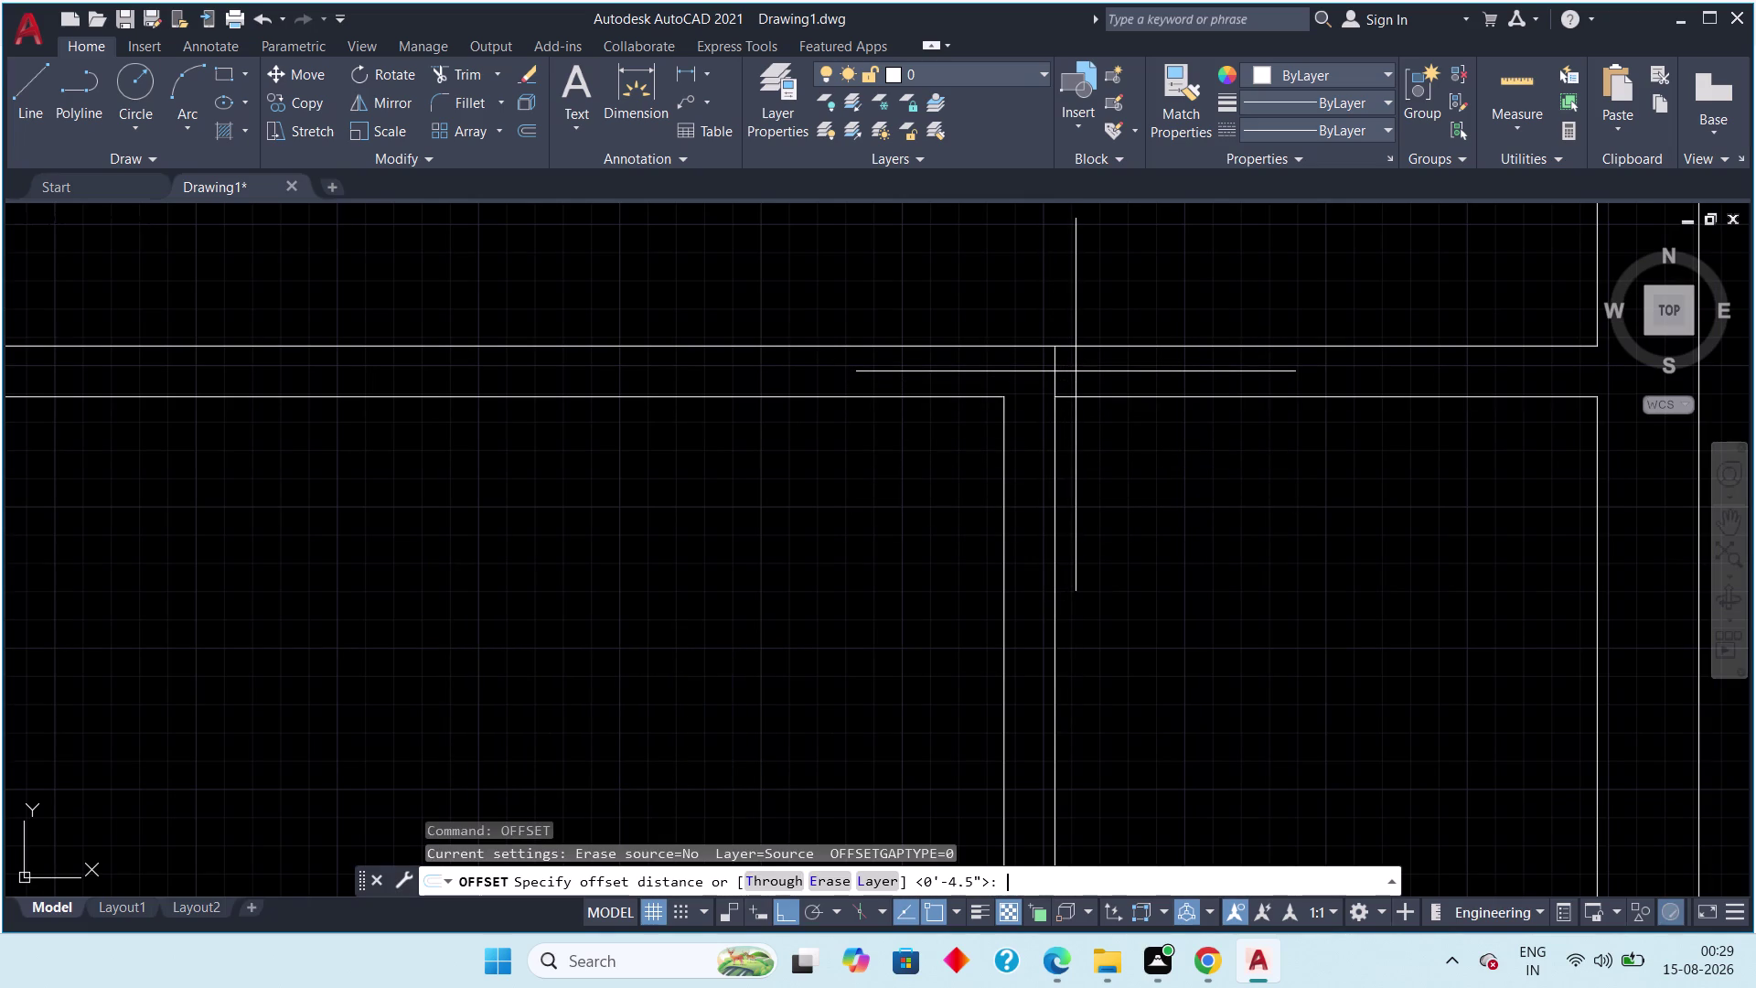
text(")
key(space)
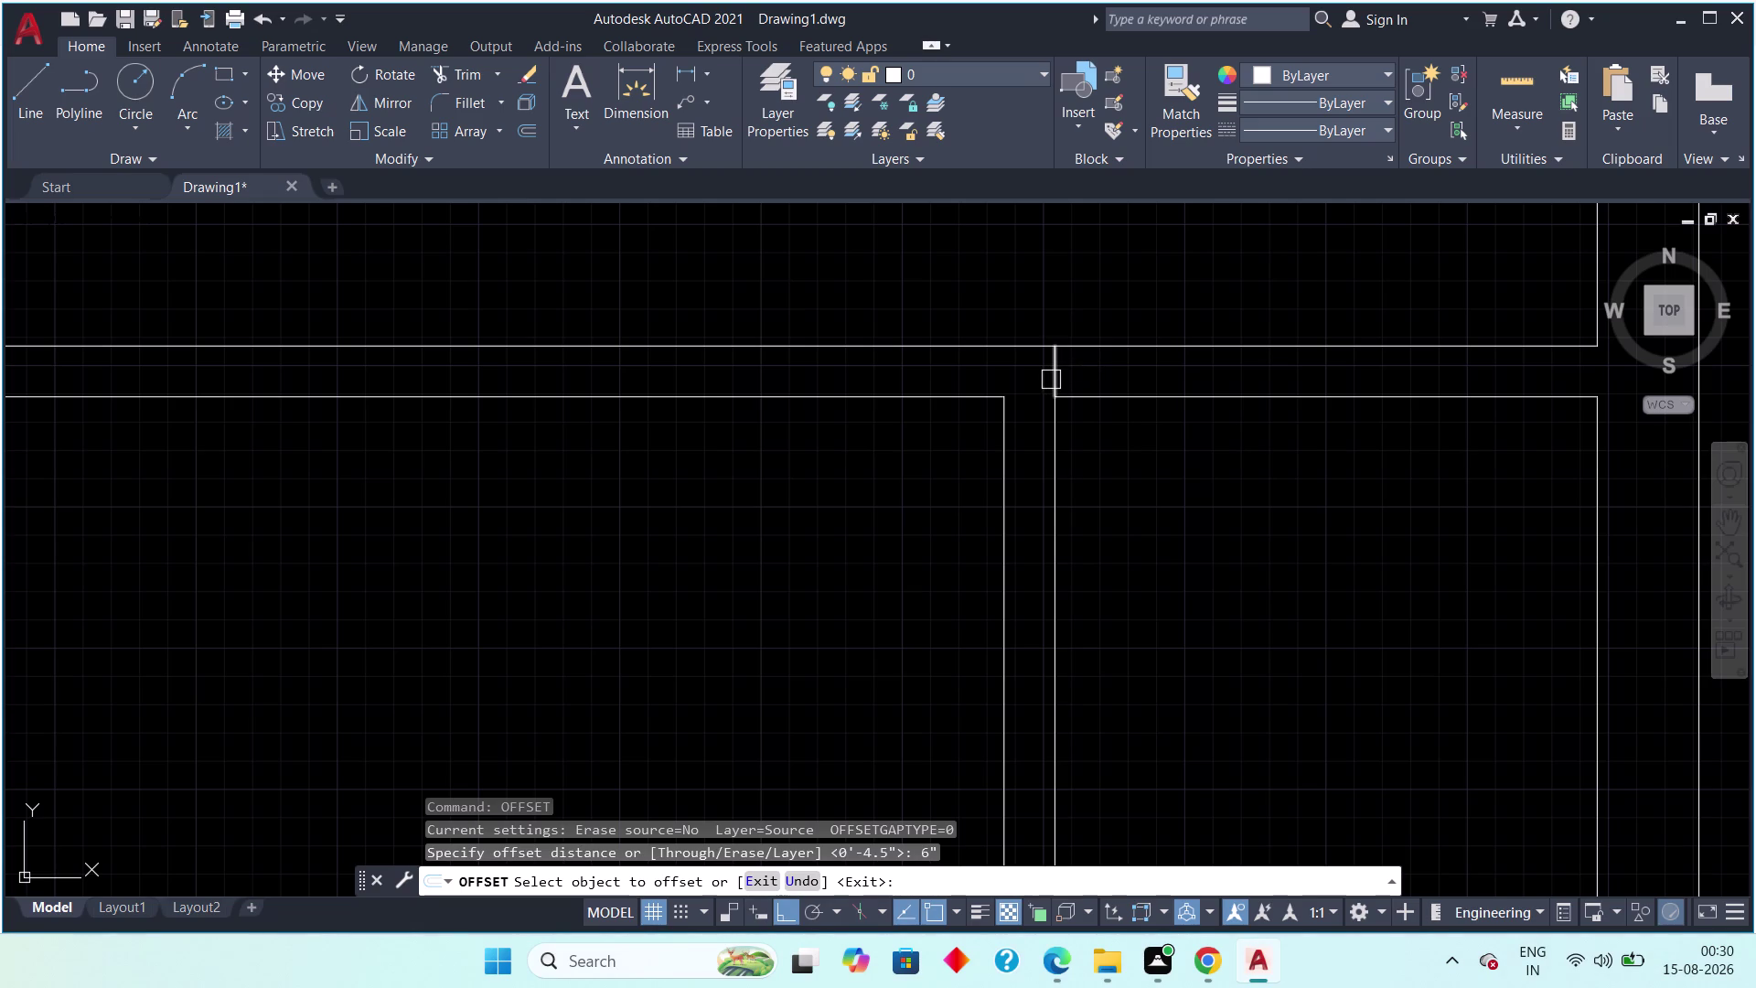
click(1051, 380)
click(1110, 368)
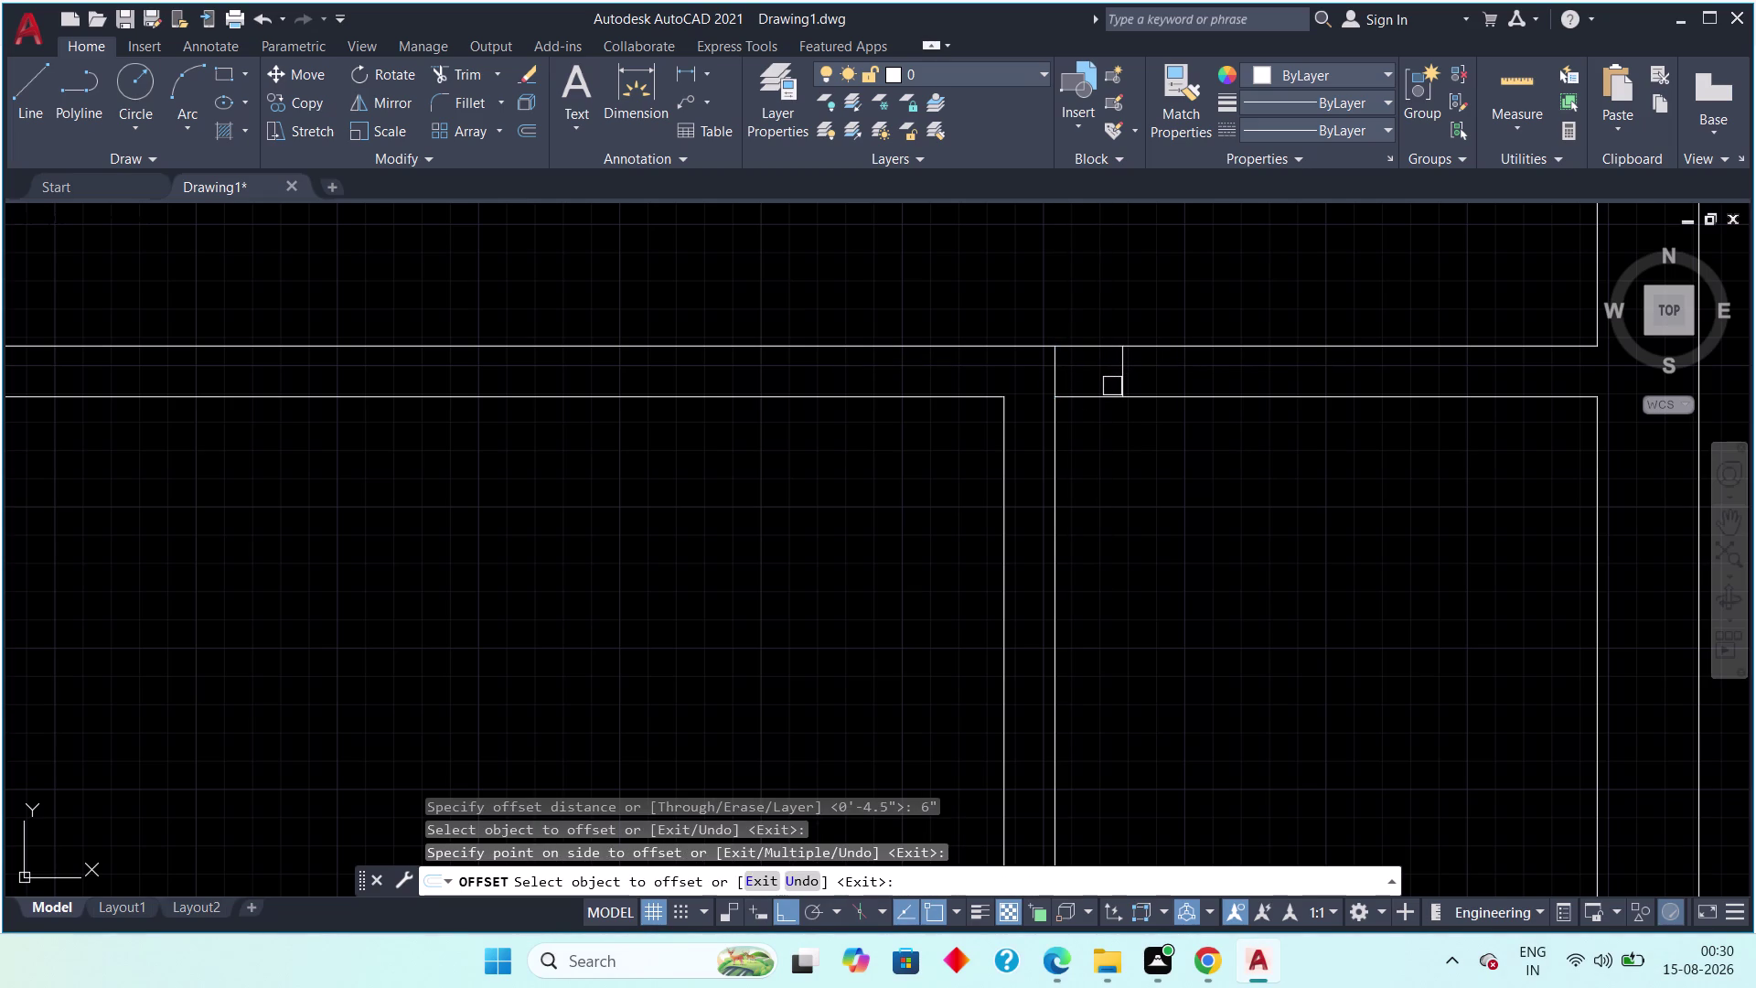
key(Escape)
Offset a copy of the new jamb line 2'6" to the right.
key(space)
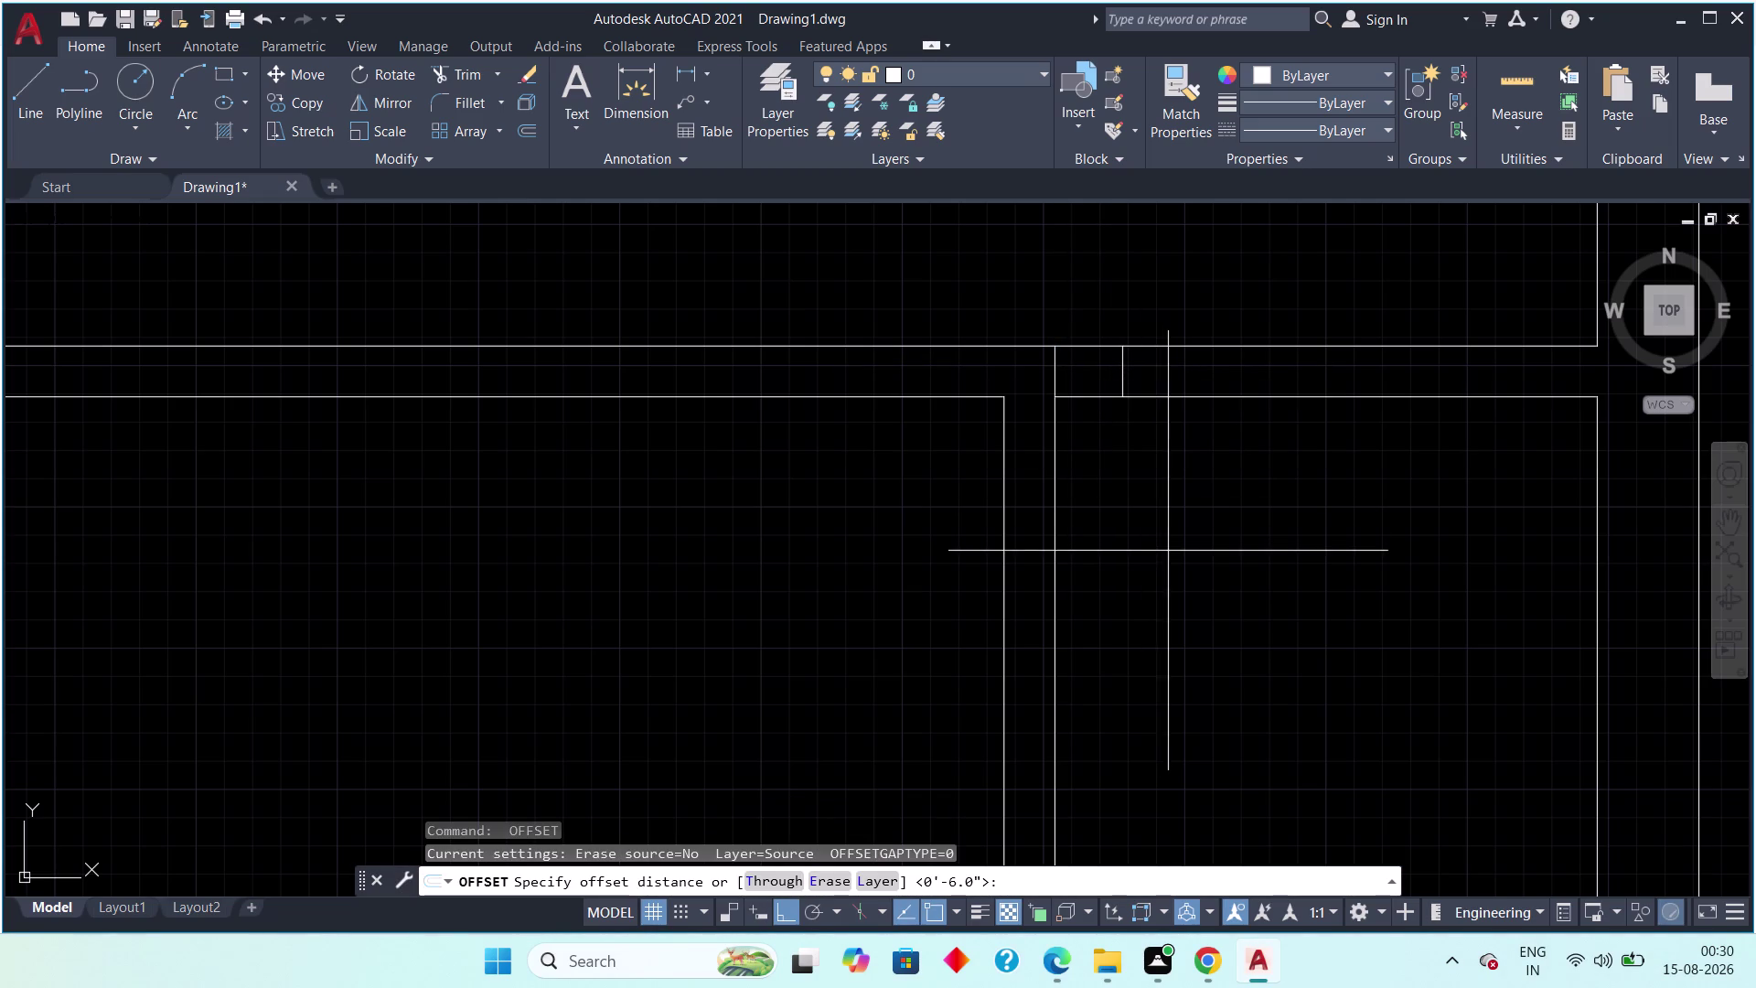
key(space)
text(2)
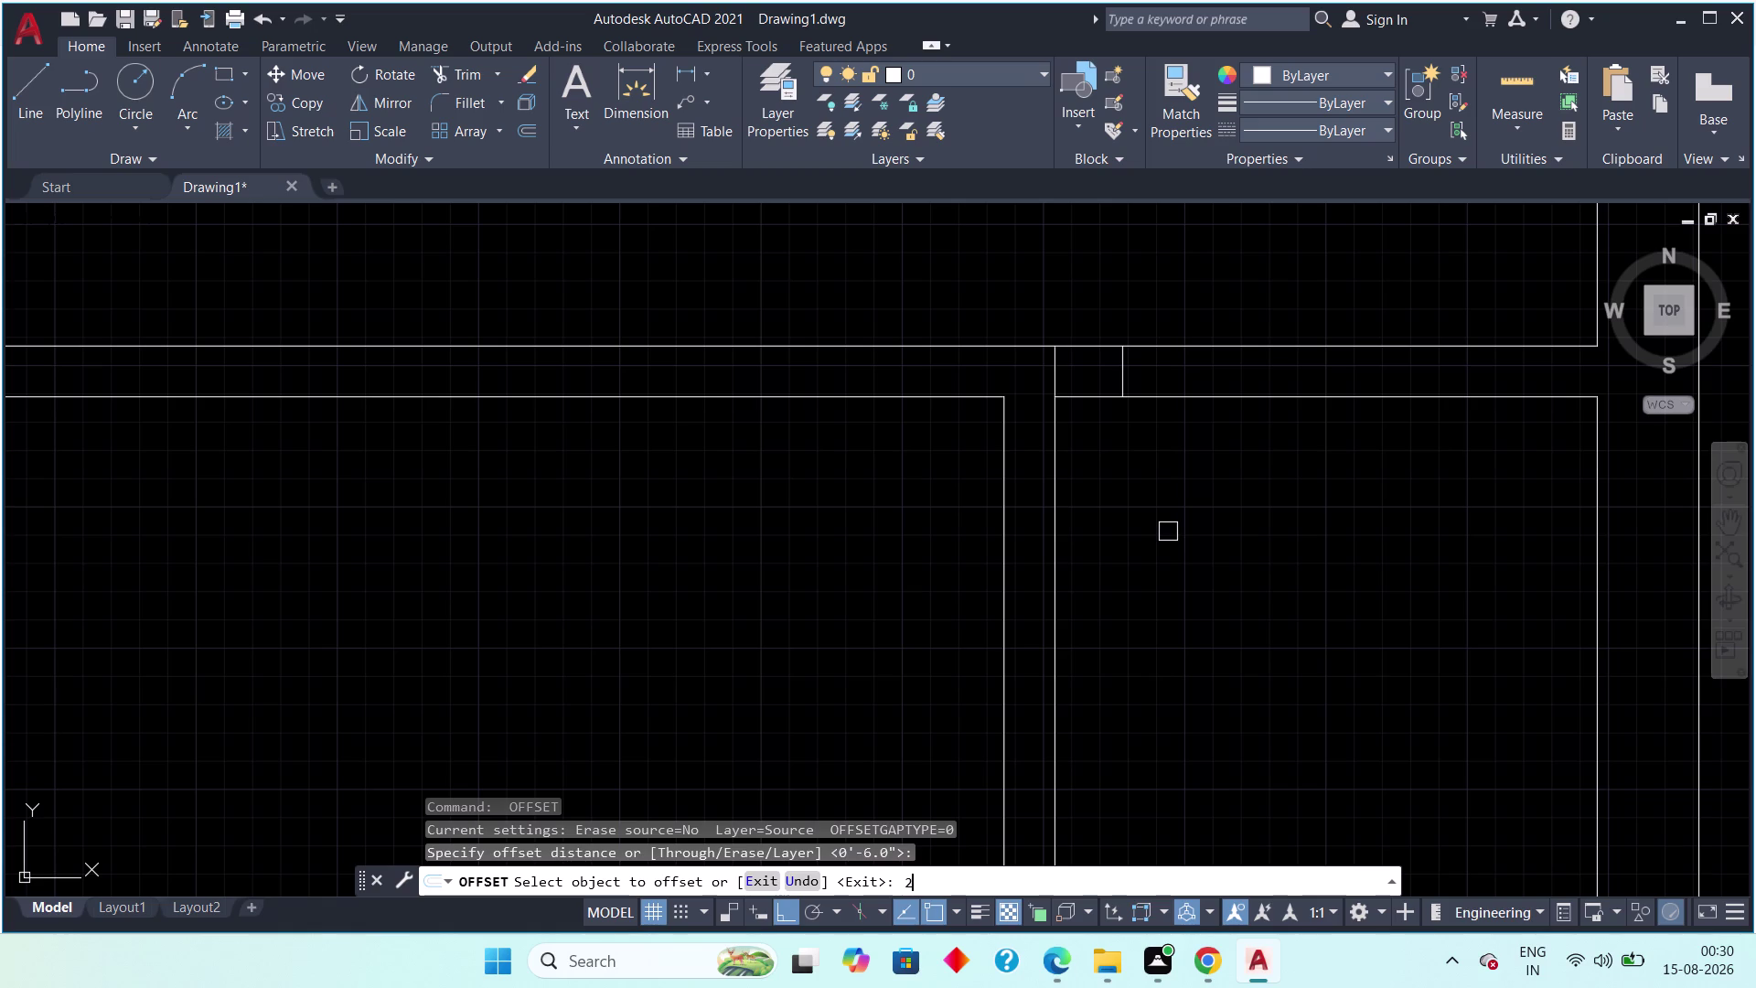
text('6")
key(space)
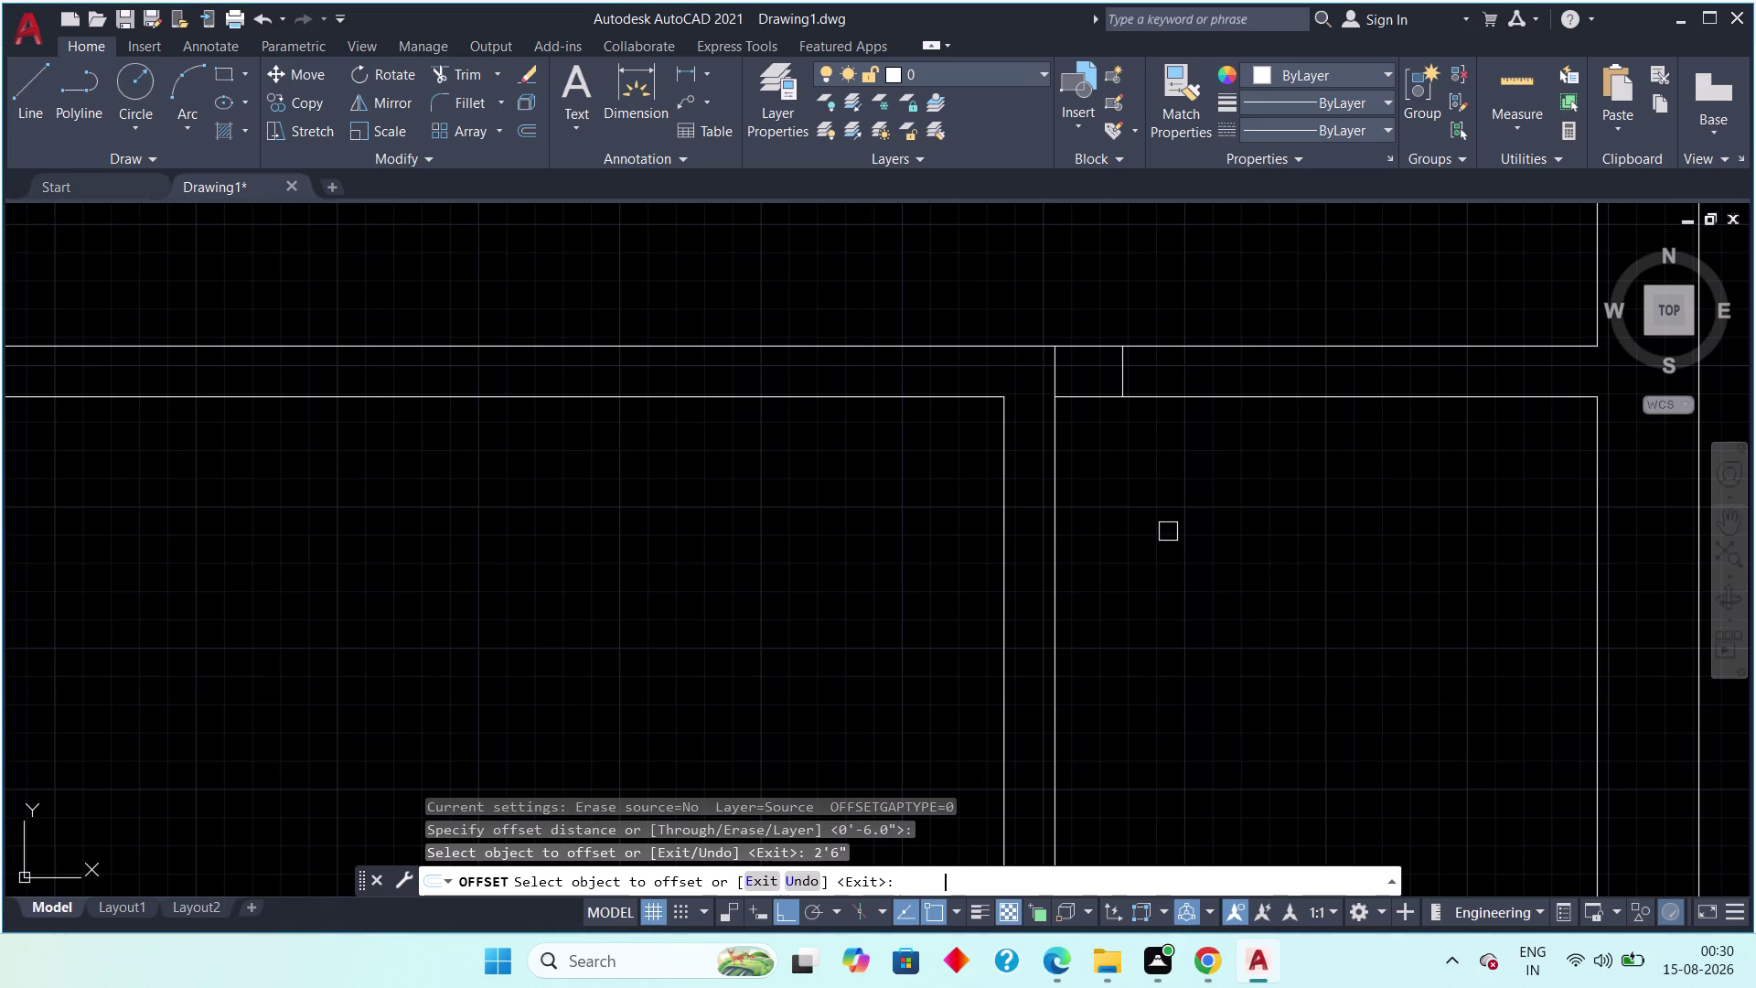
click(1124, 380)
click(1207, 388)
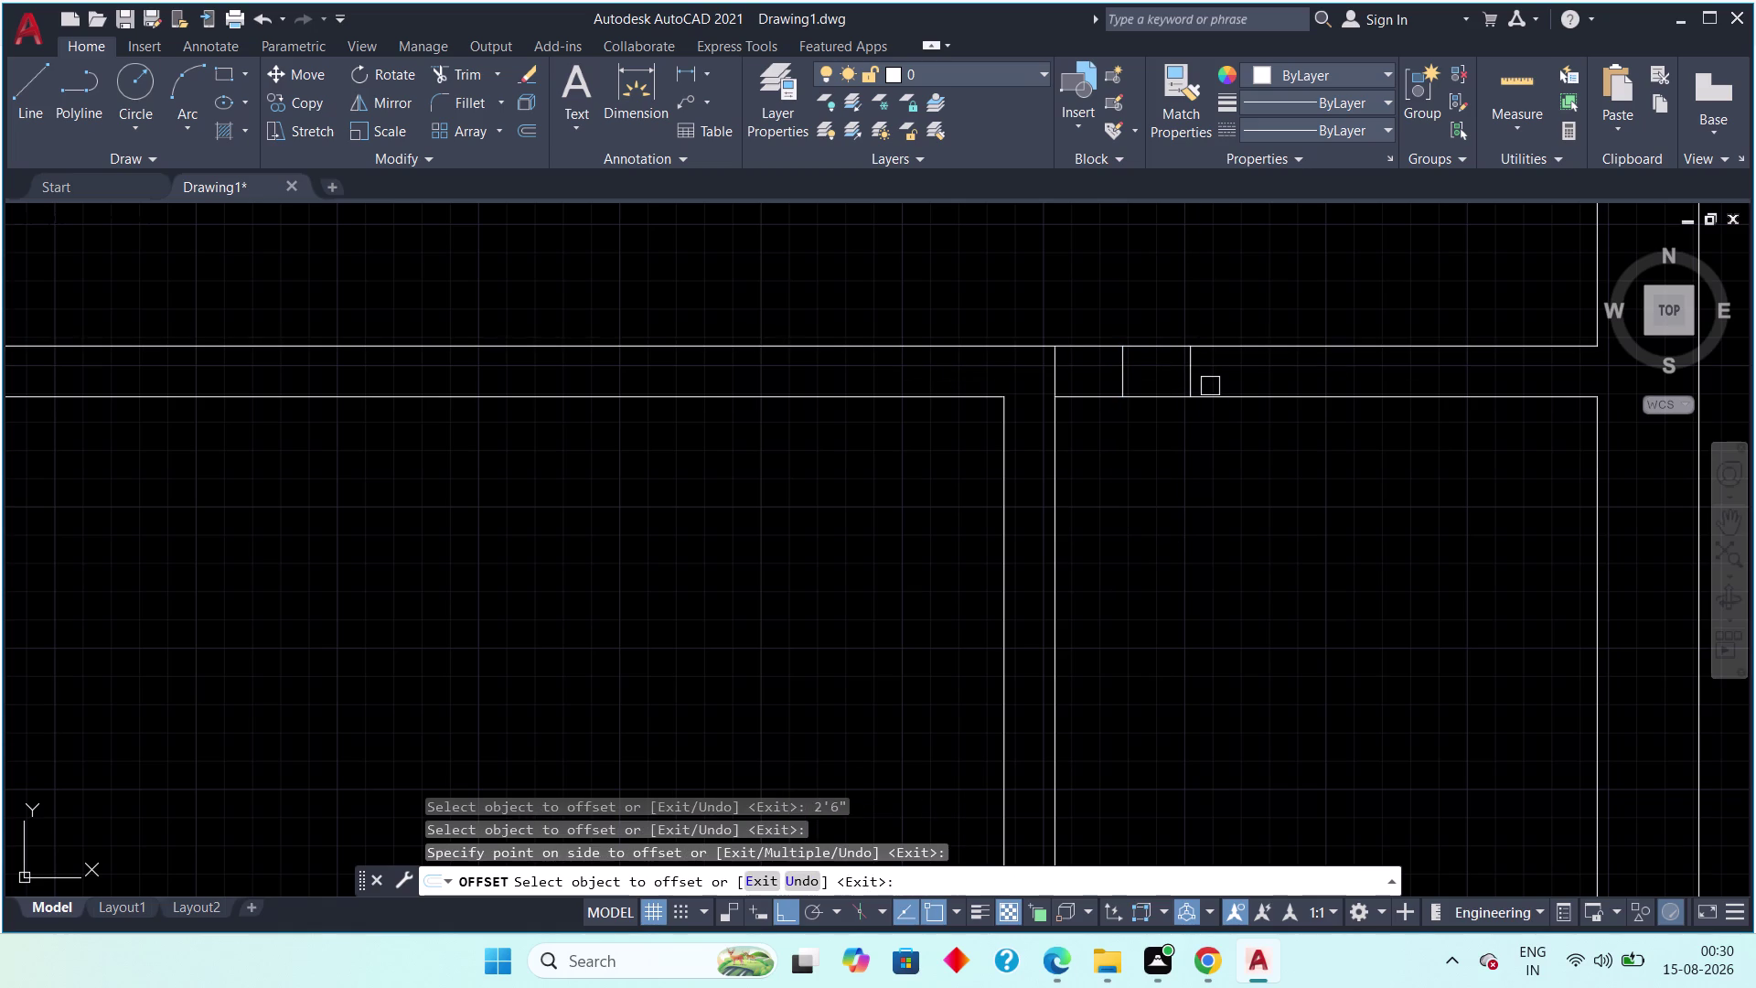
click(1122, 384)
key(Escape)
key(Escape)
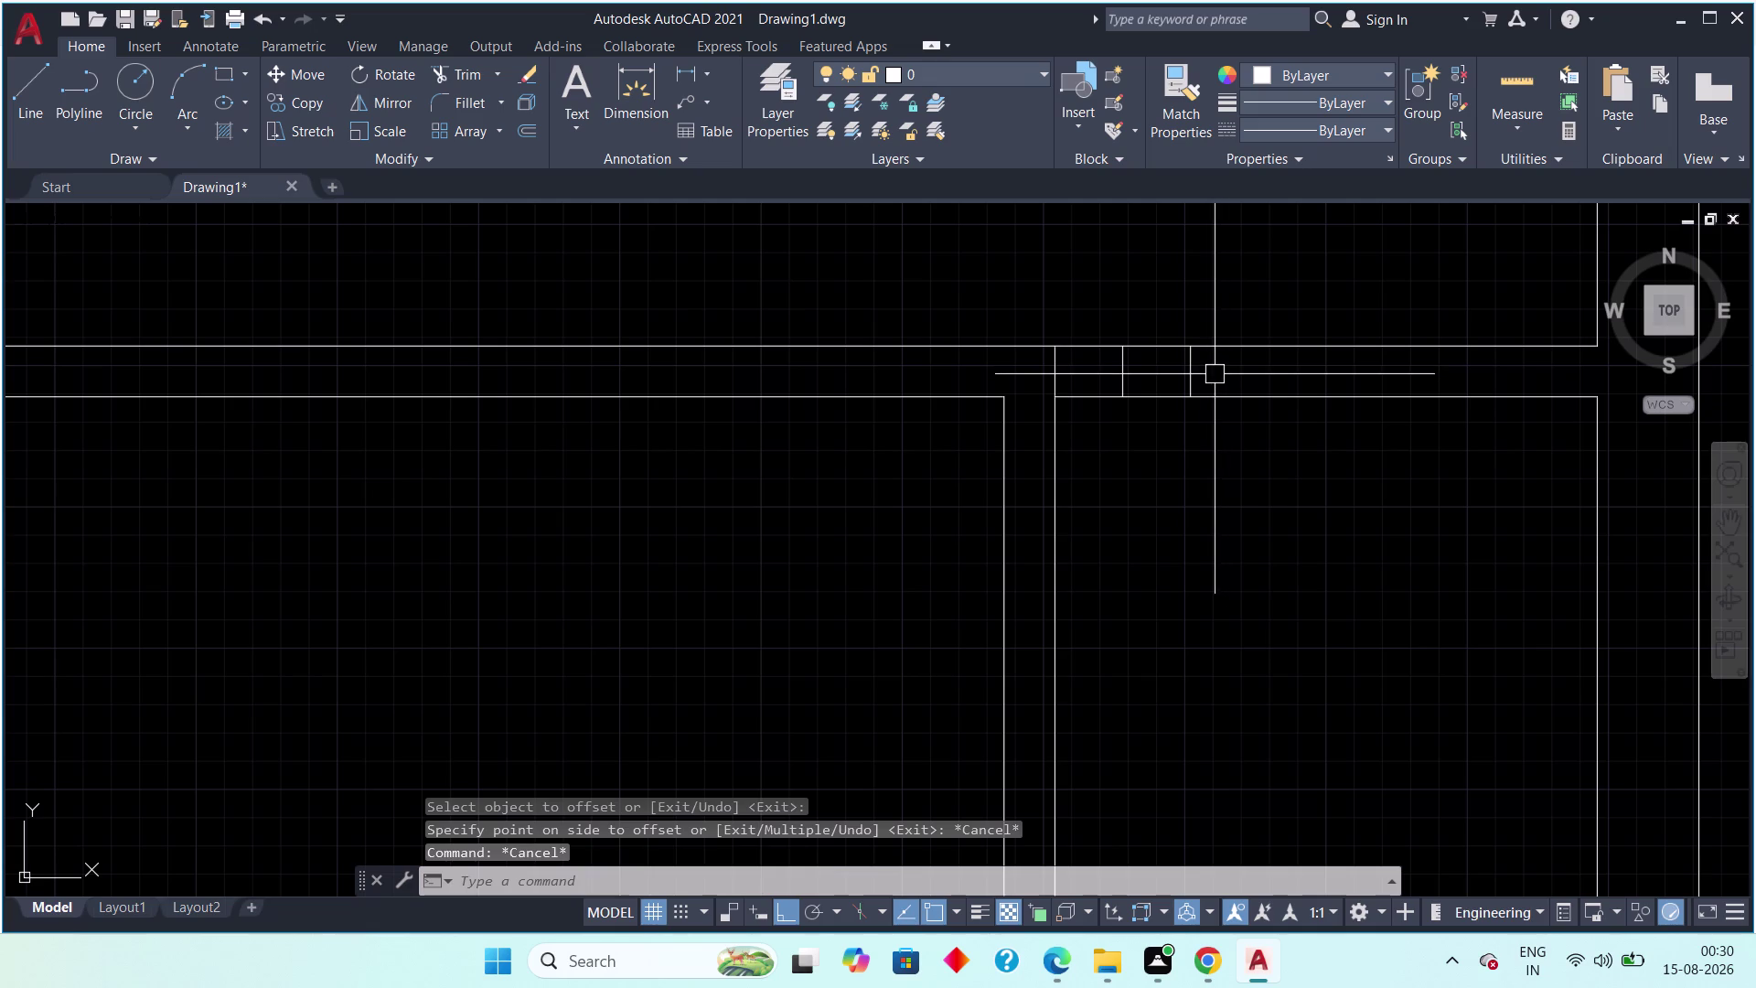
Delete the extra jamb line and the short wall-end line.
click(1216, 370)
click(1163, 380)
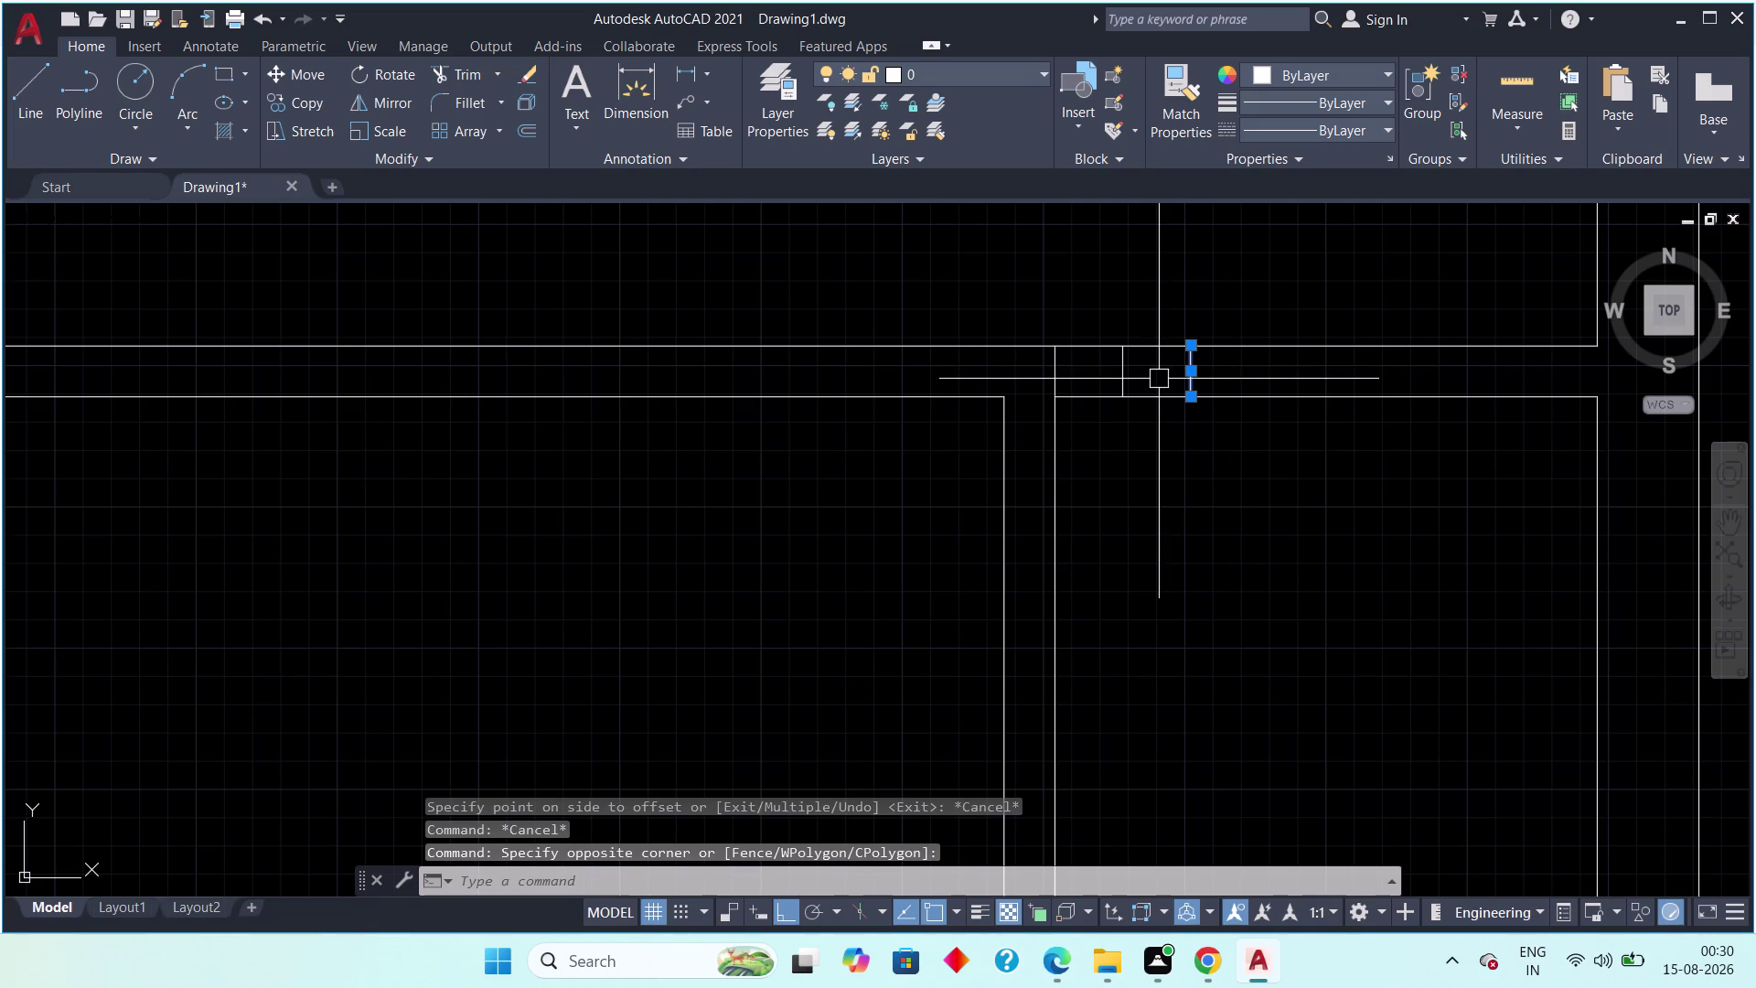
key(Delete)
click(1059, 369)
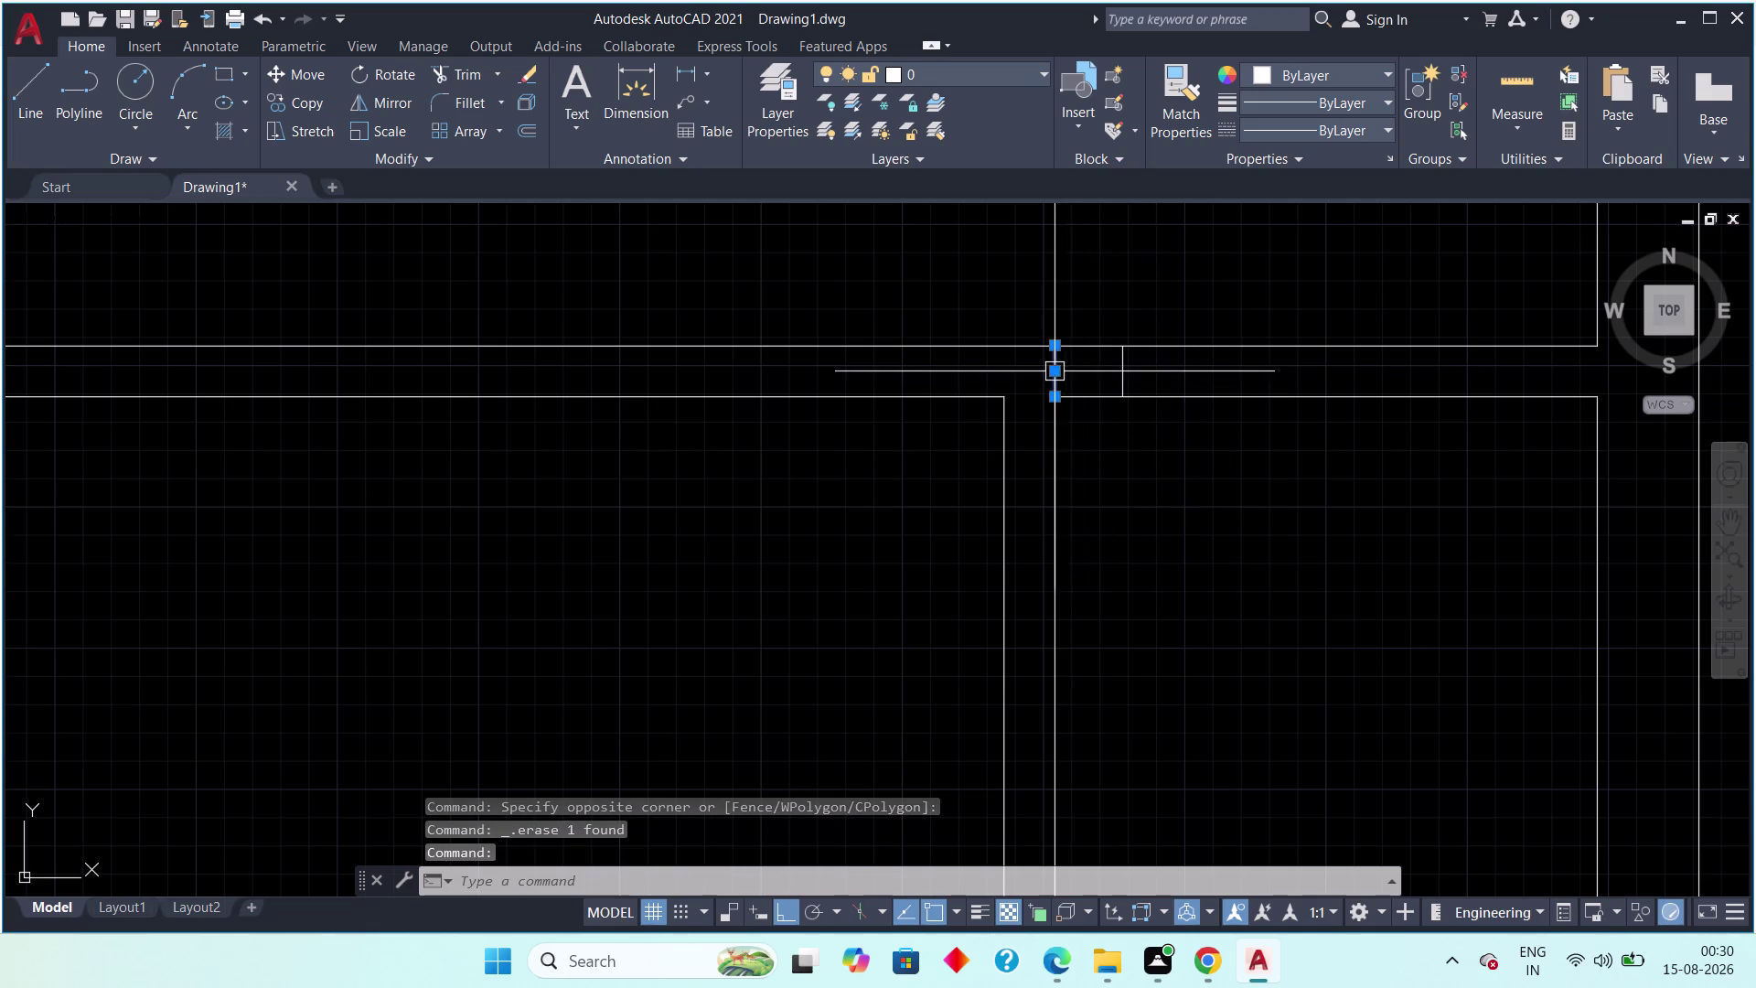
key(Delete)
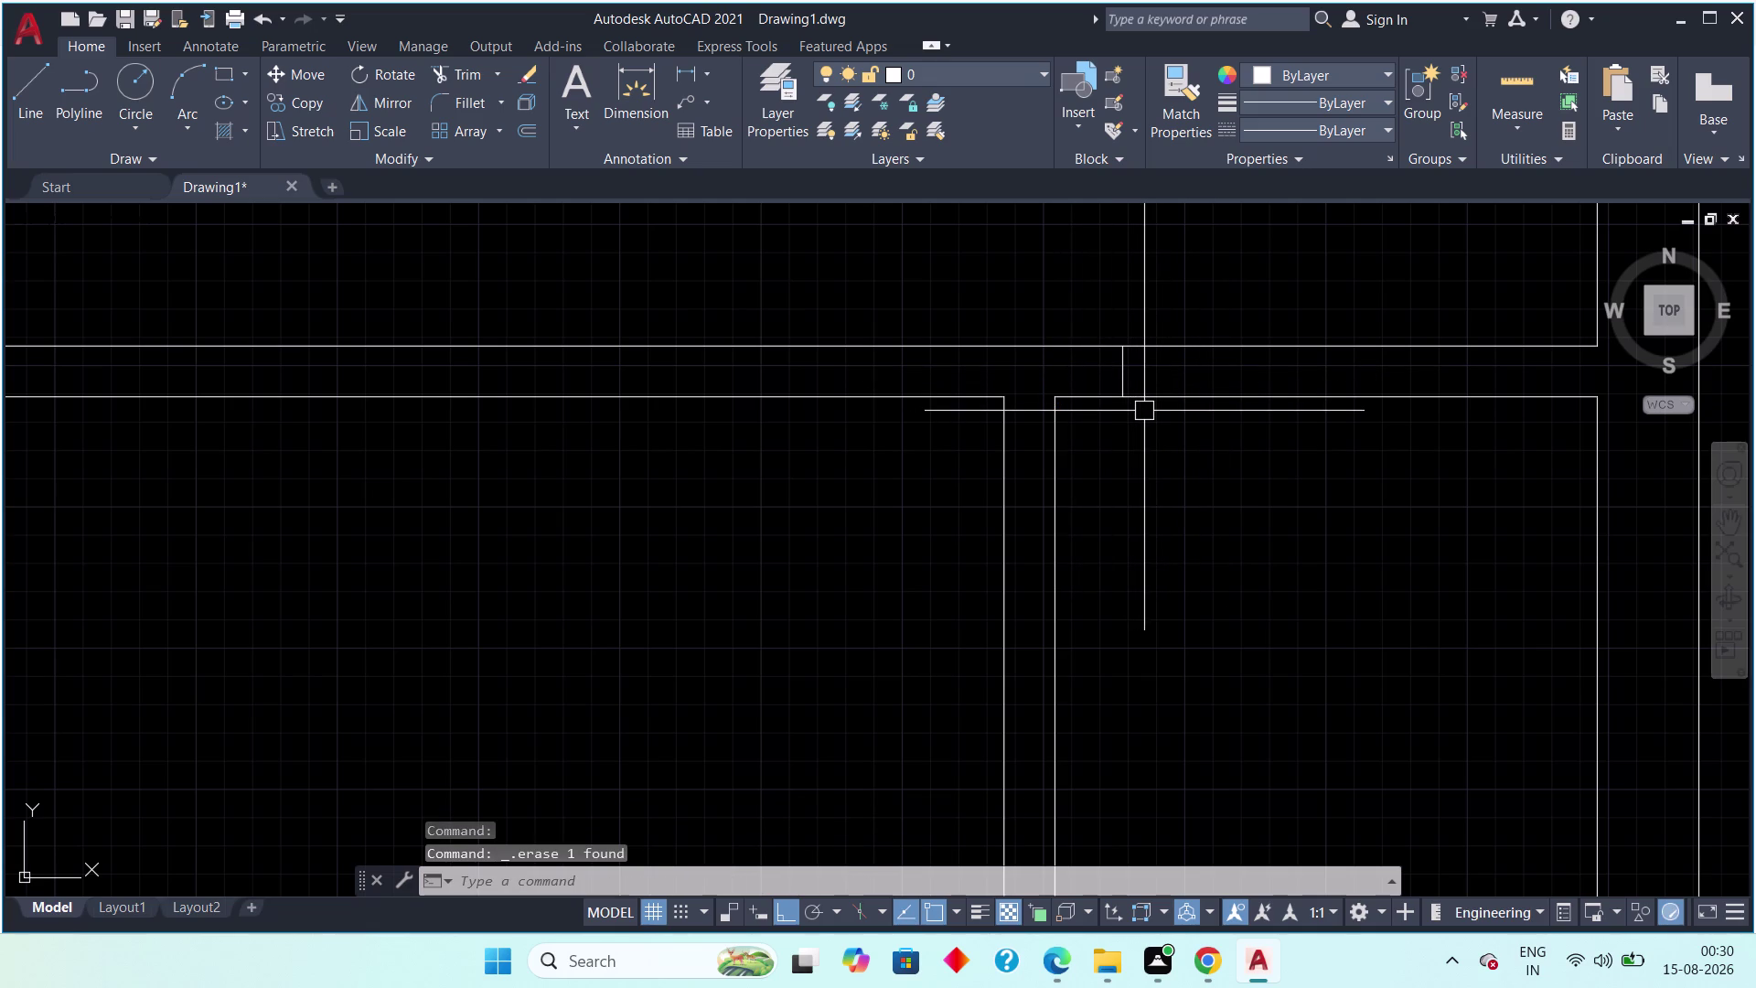
Redo the 2'6" offset from the first jamb to place the second jamb line.
text(off 2)
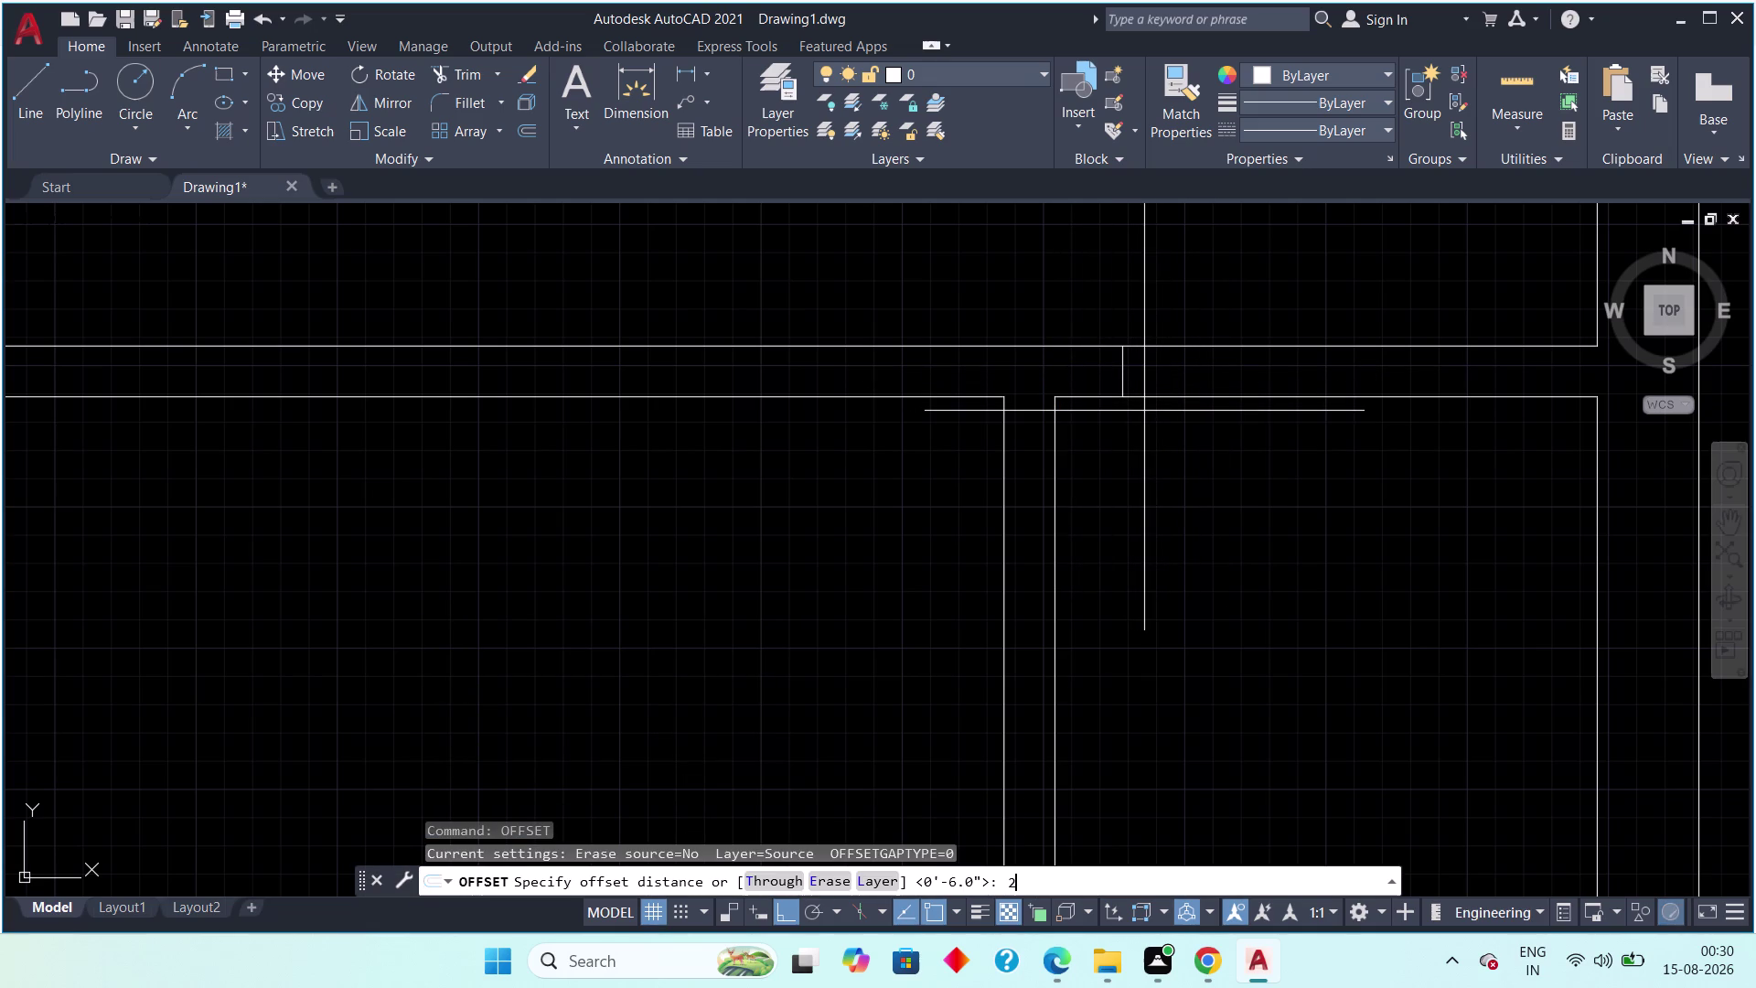
text('6")
key(space)
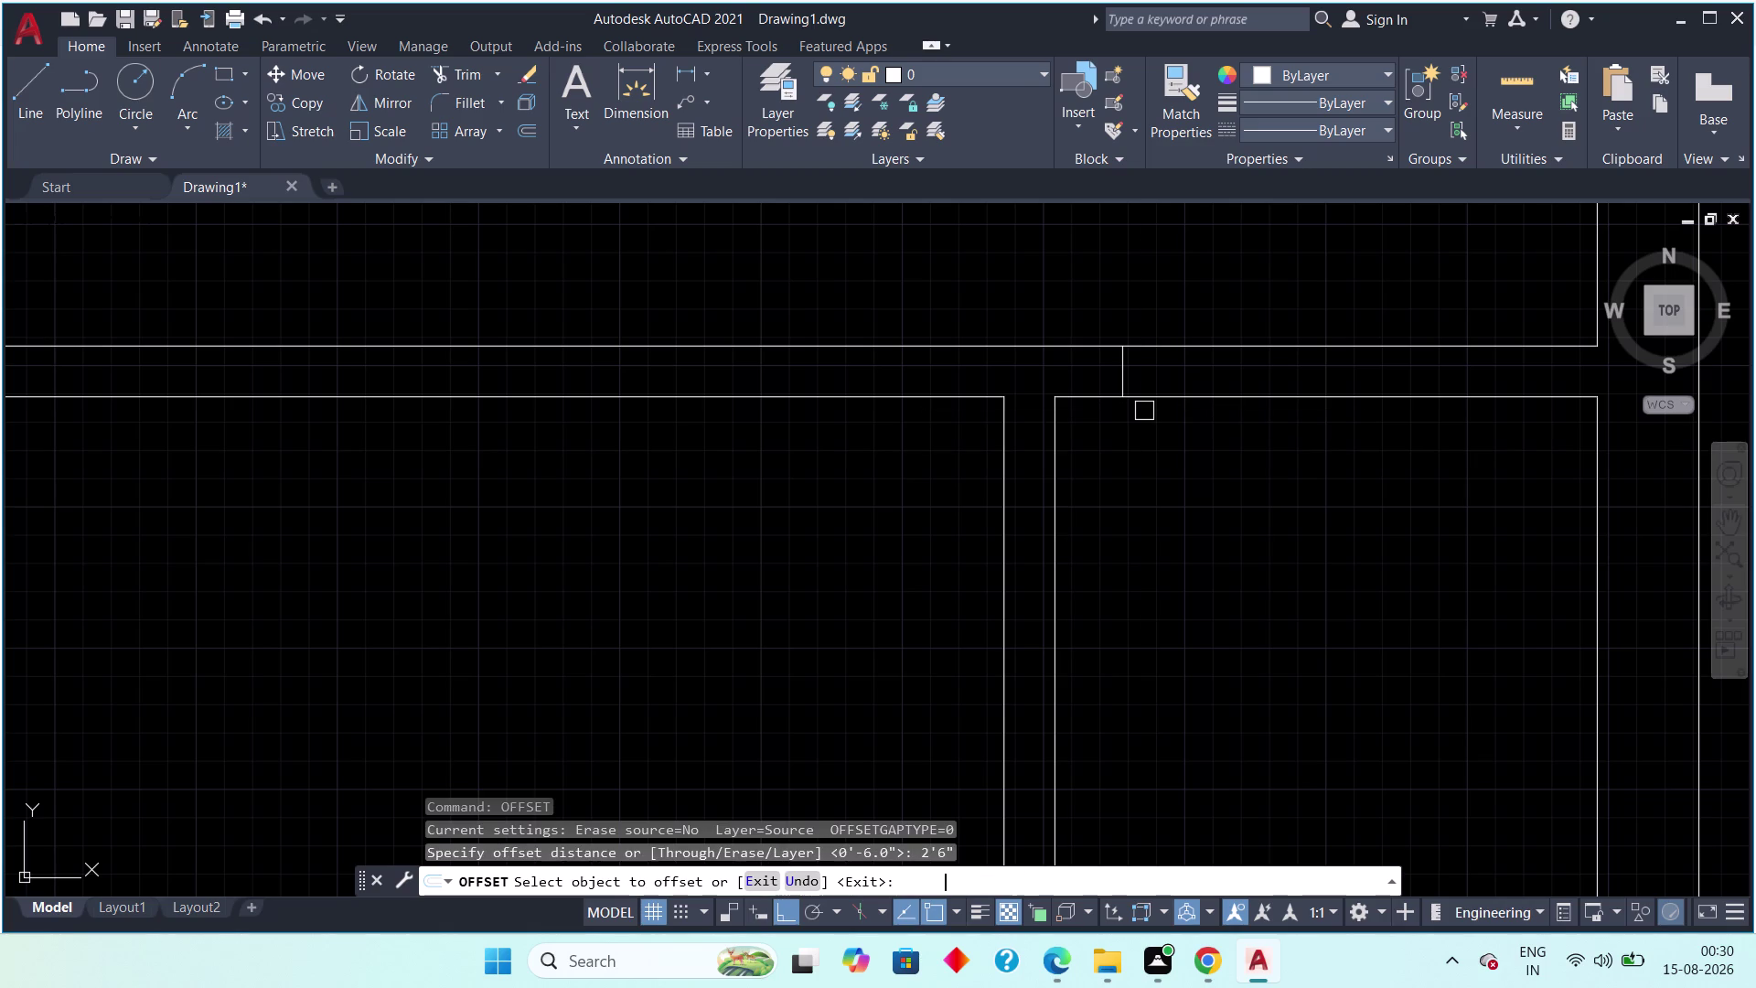
click(1123, 377)
drag(1172, 374, 1187, 385)
key(Escape)
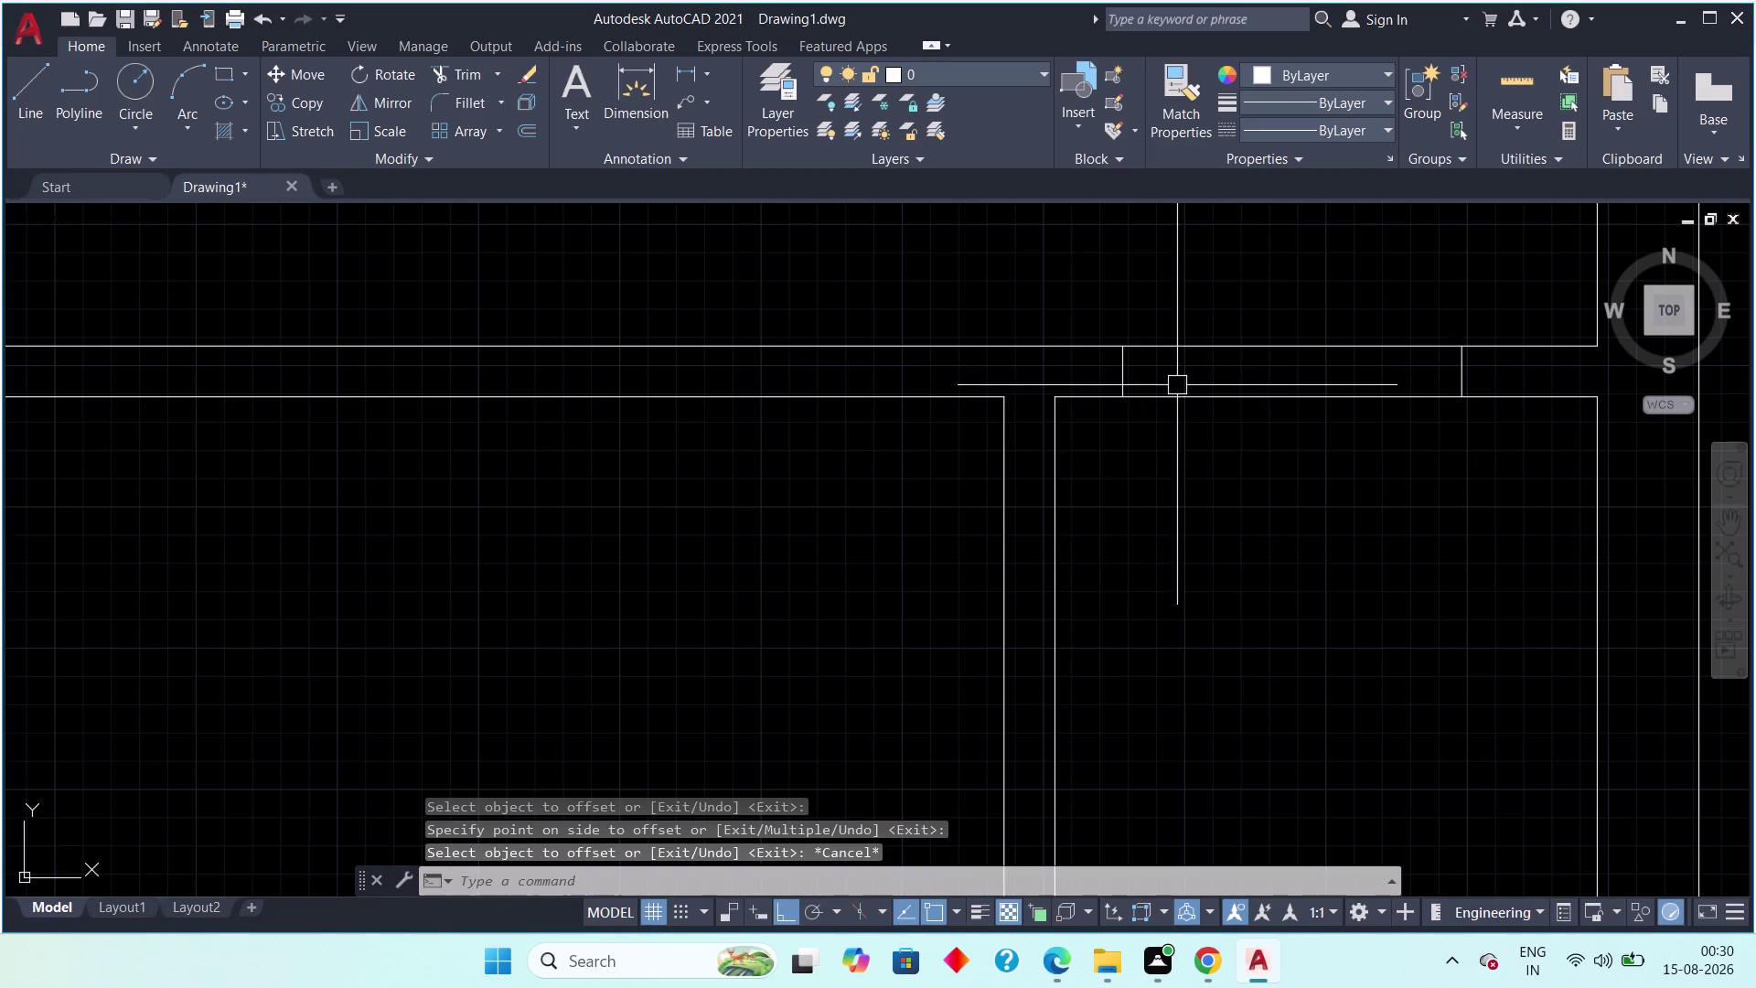
scroll(down, 3)
scroll(down, 3)
middle_drag(902, 559, 924, 490)
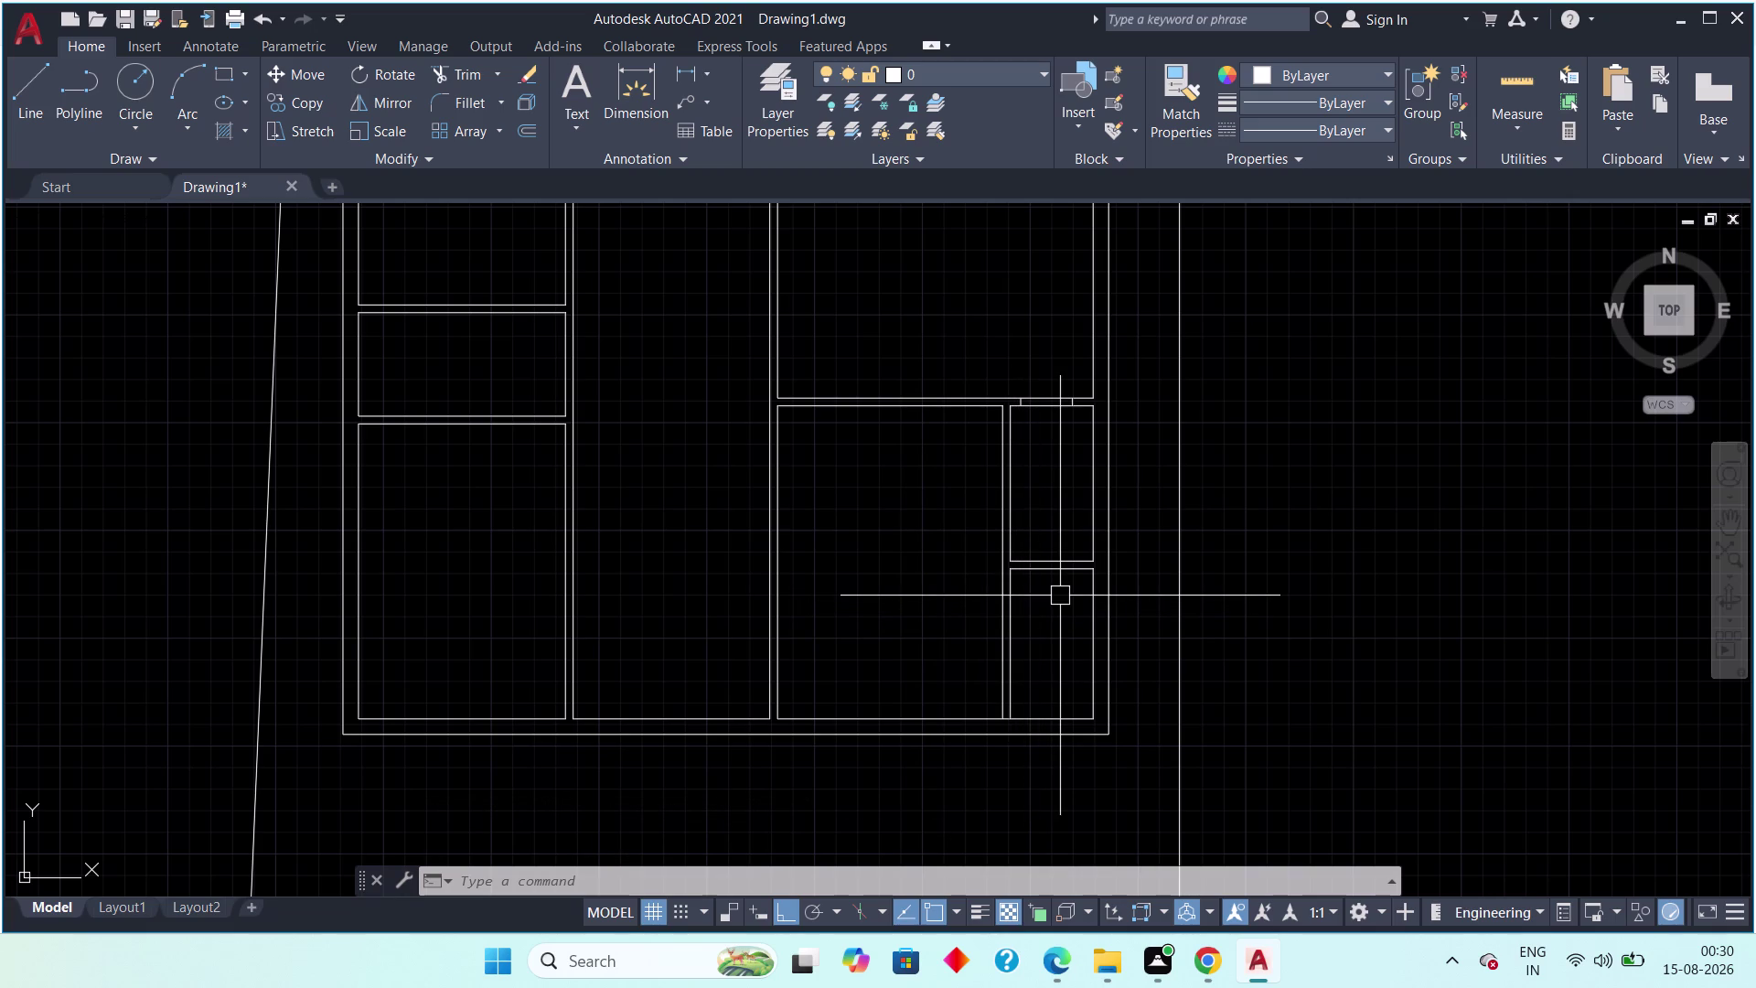
Start a short line at the left-side opening, cancel it, and zoom into the small middle room.
key(l)
key(space)
scroll(up, 3)
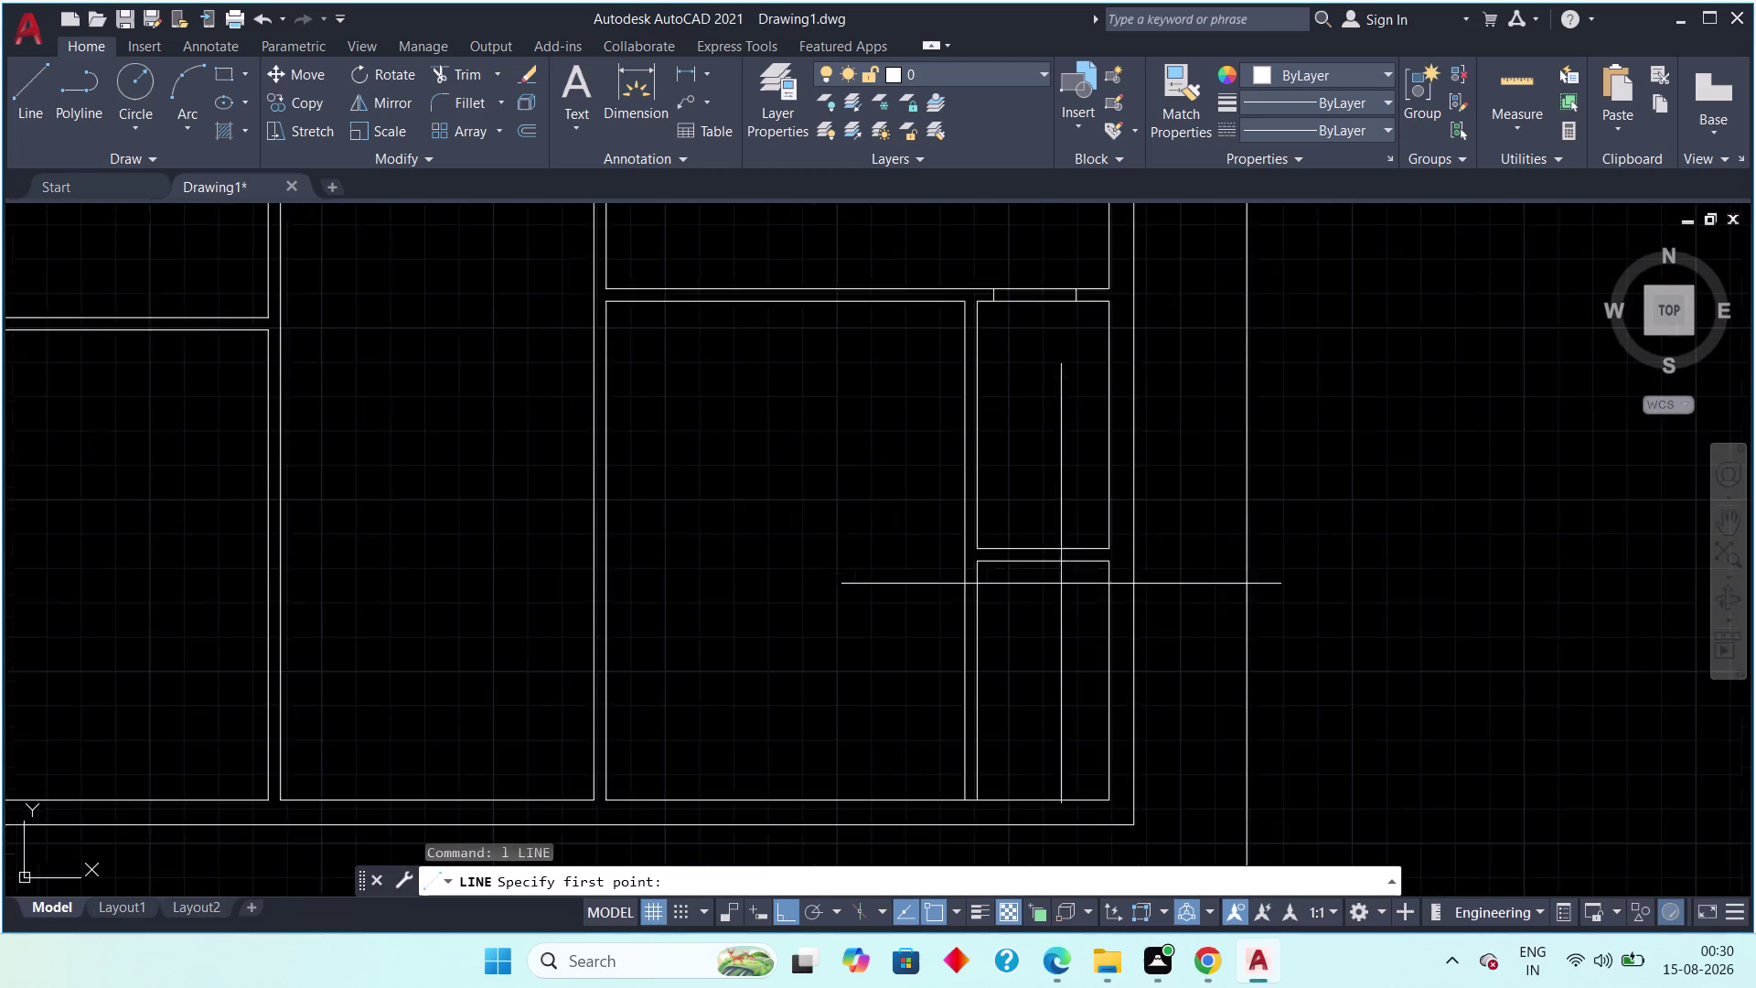
scroll(up, 3)
click(852, 539)
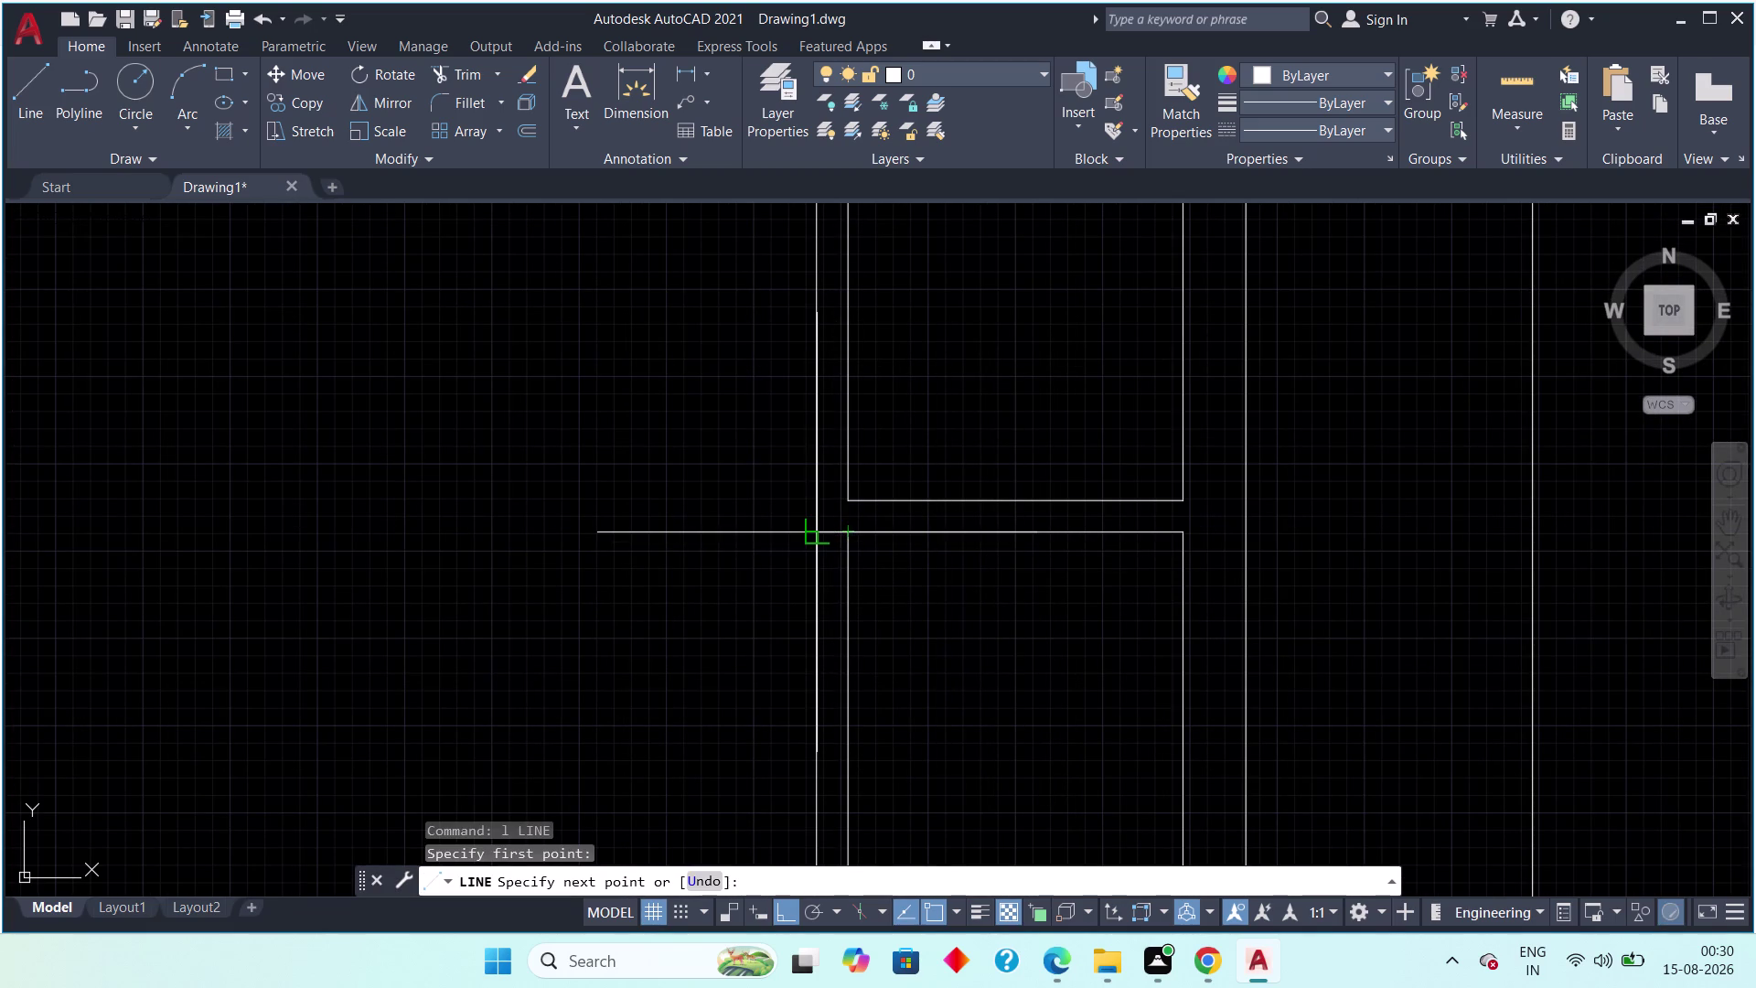
click(819, 538)
scroll(down, 3)
key(Escape)
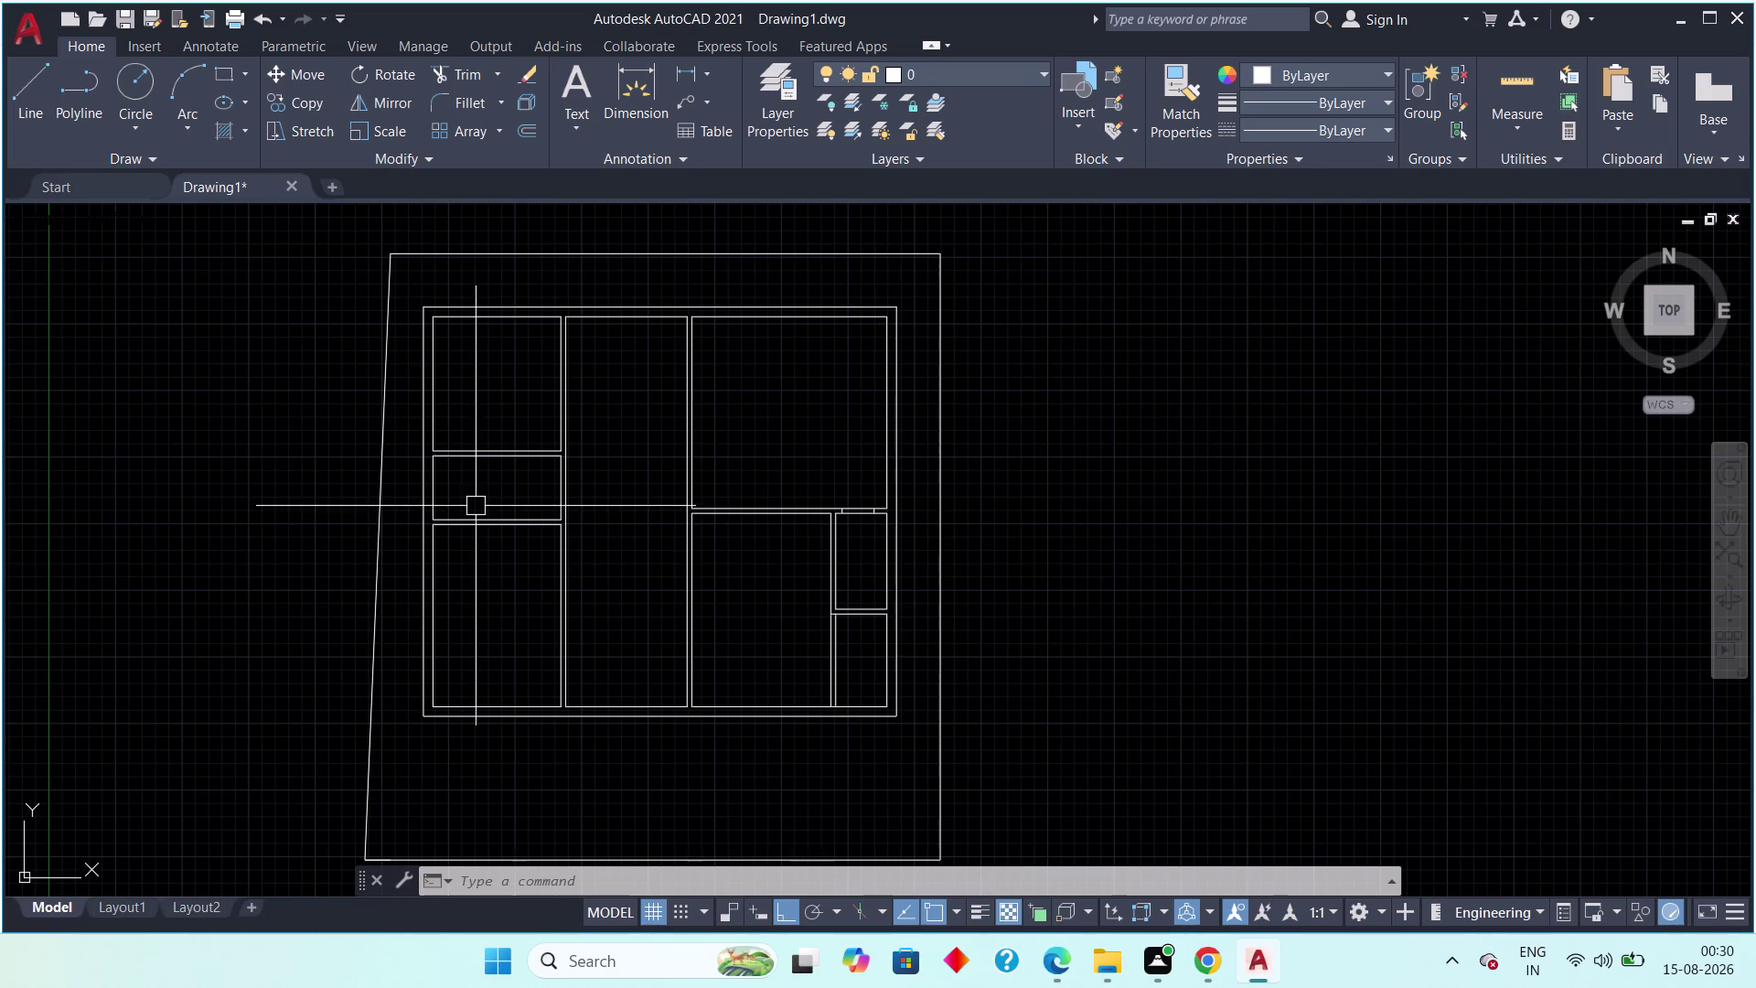
scroll(up, 3)
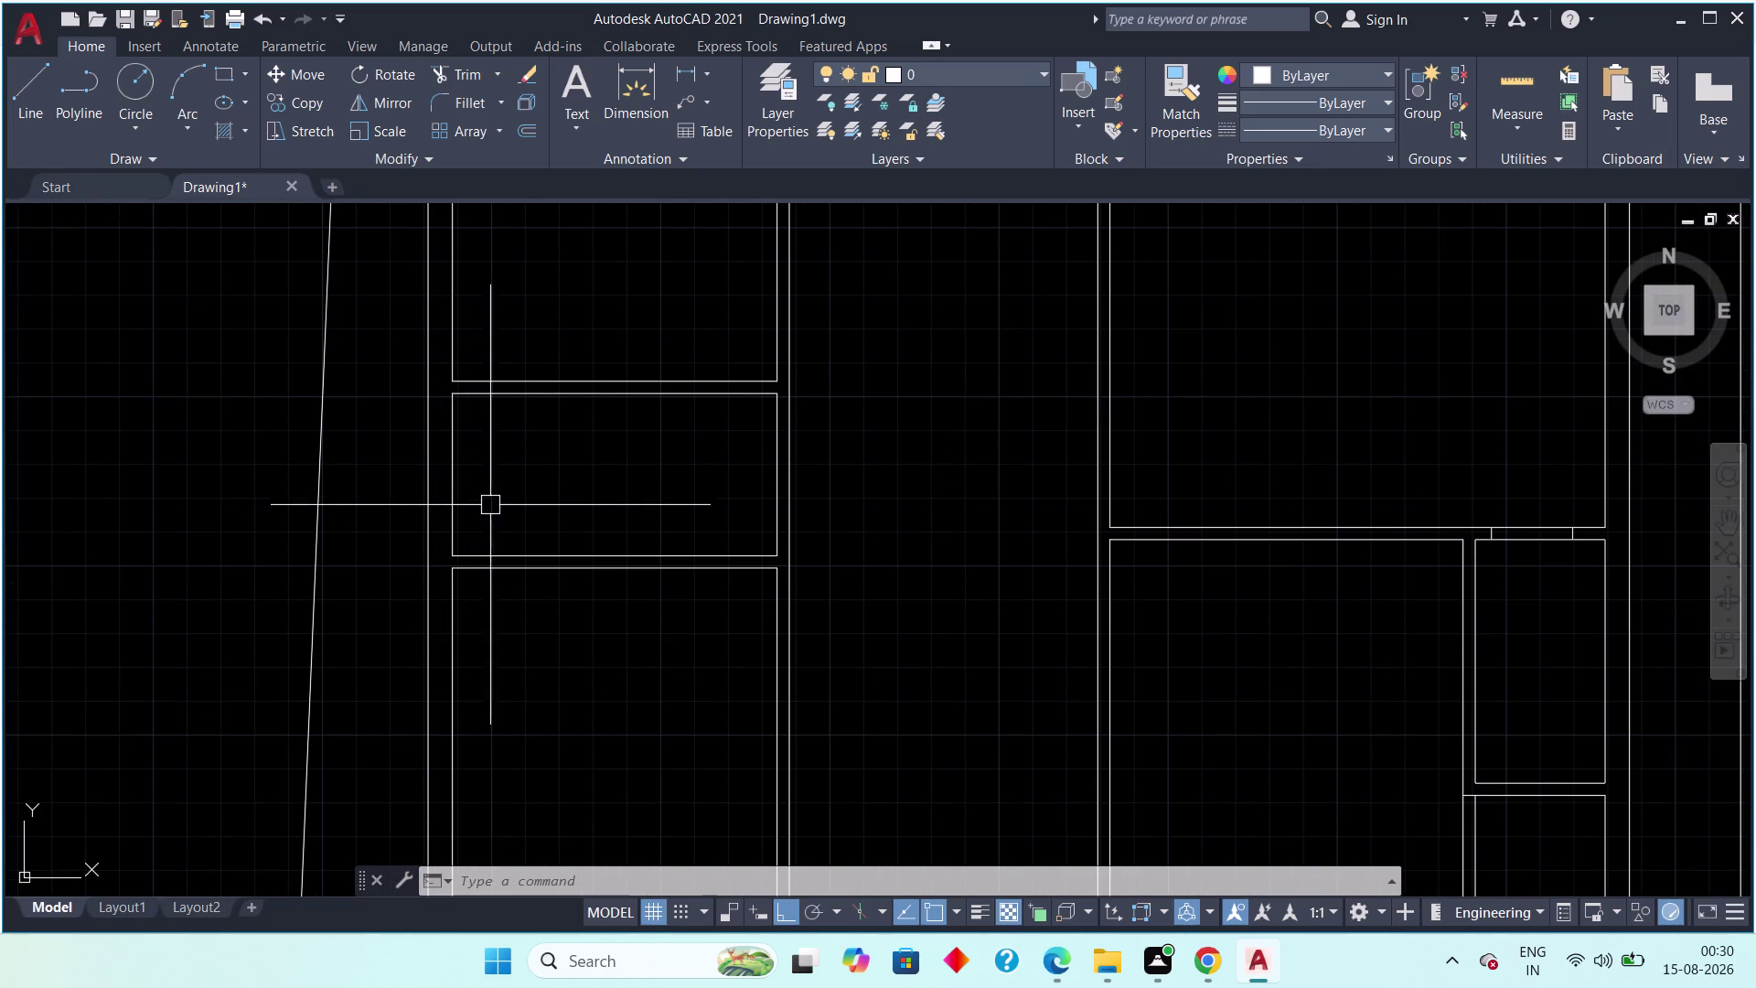
Attempt a 4' offset with a mistyped distance and cancel it.
scroll(up, 3)
text(o)
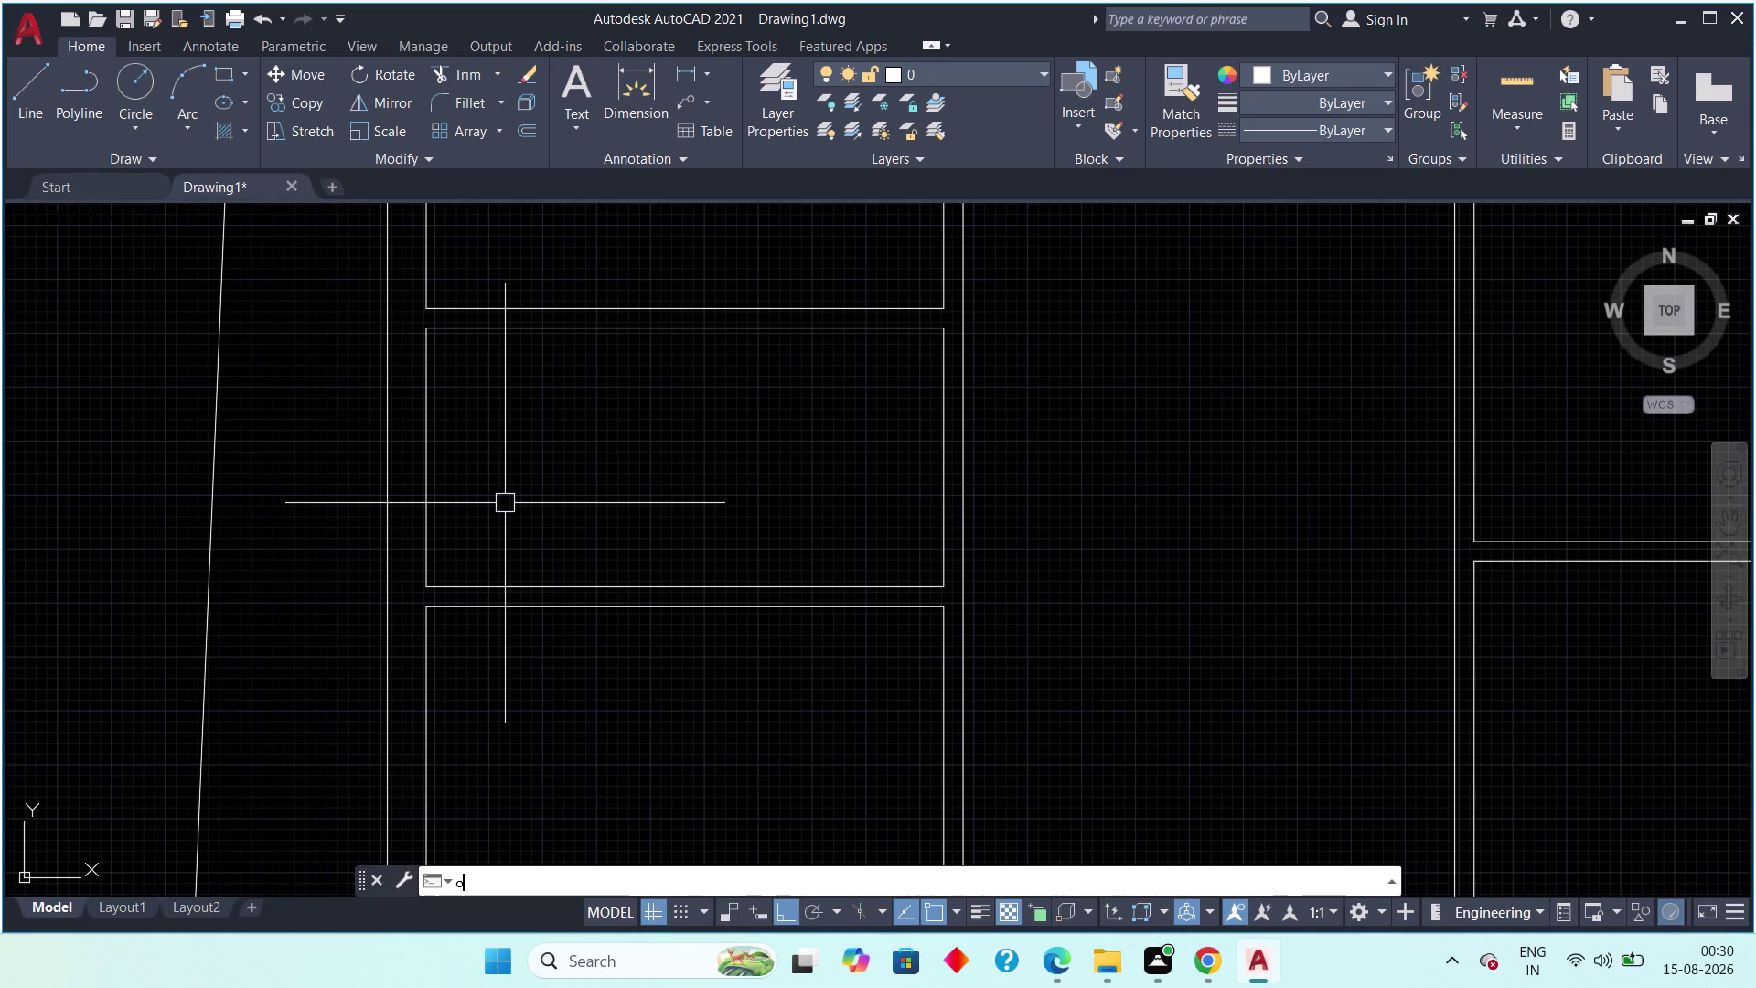
text(ff)
key(space)
text(4';)
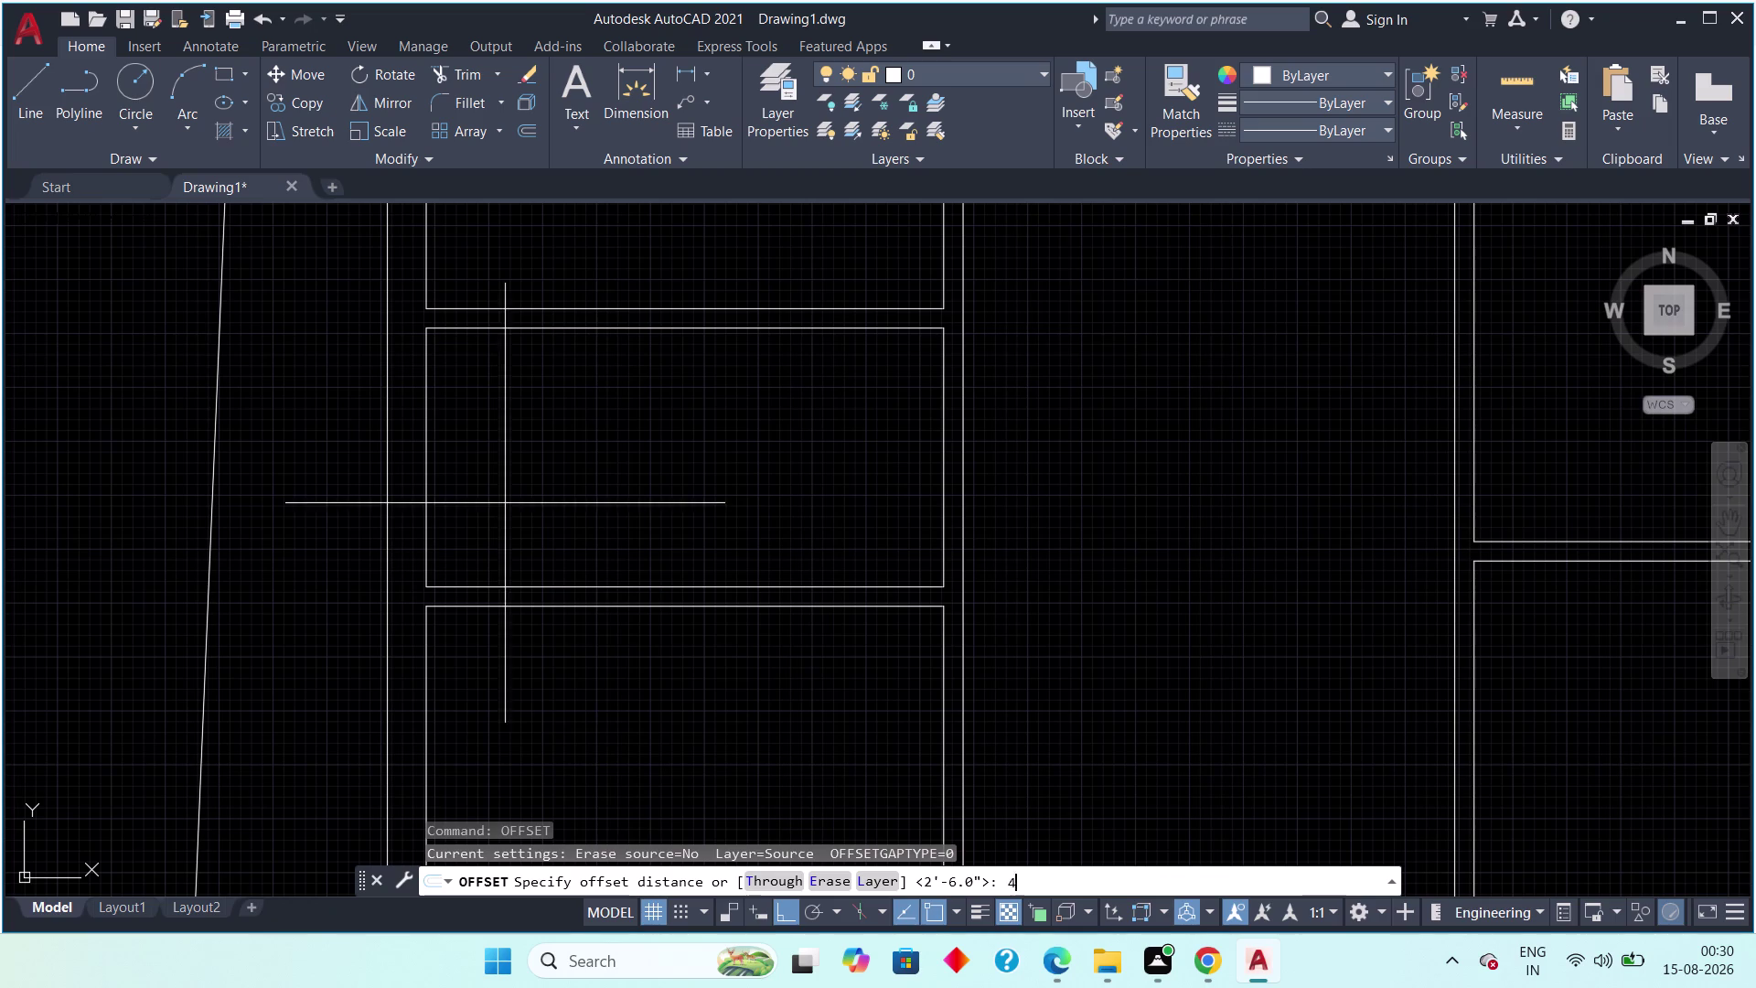
key(Return)
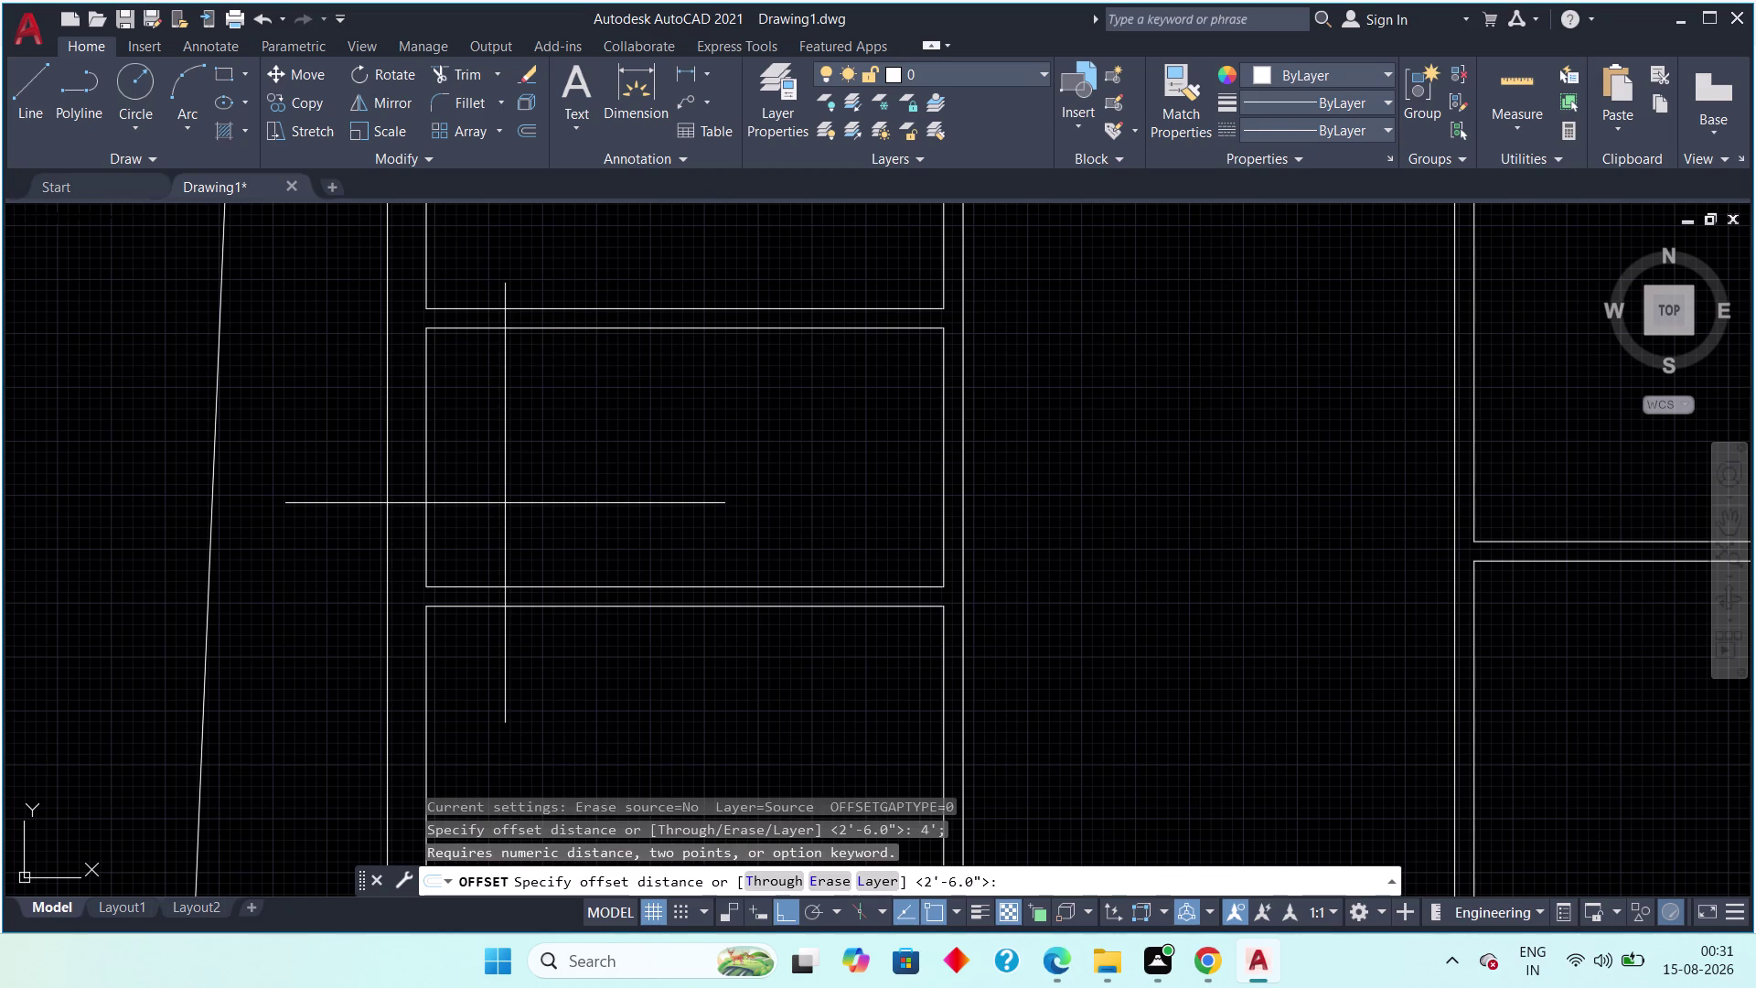
key(Escape)
key(Escape)
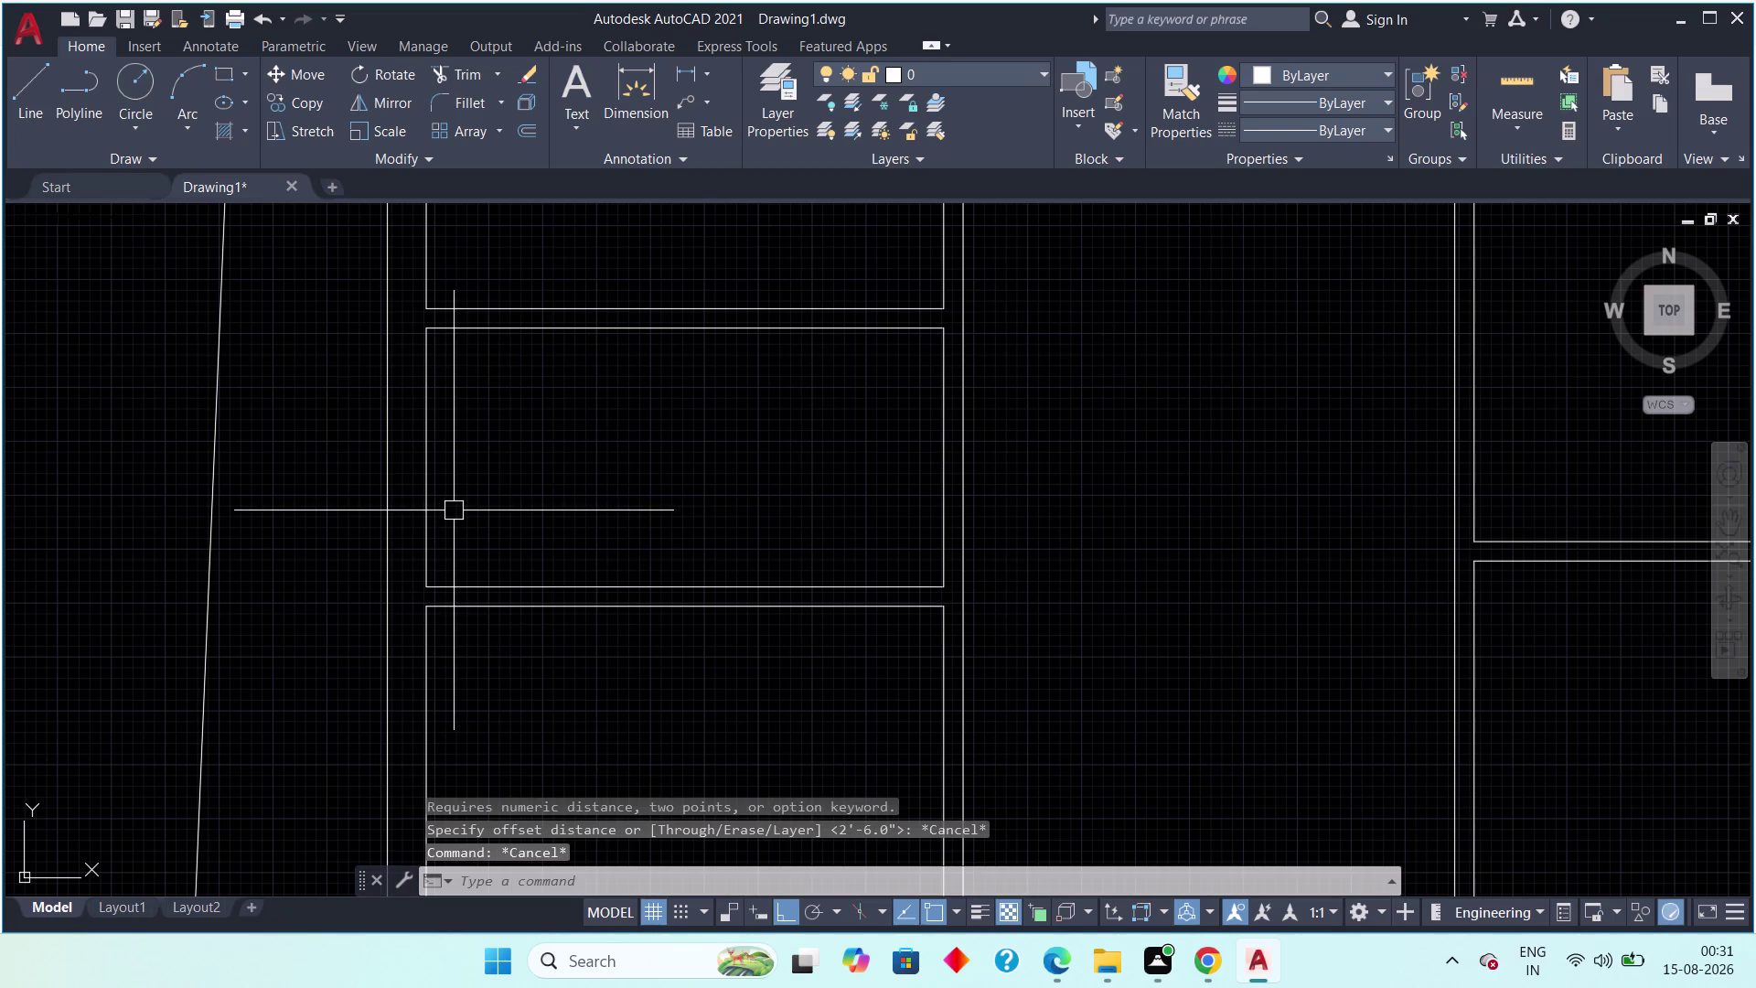
Offset the small room's left wall 4' to the right.
text(off 4)
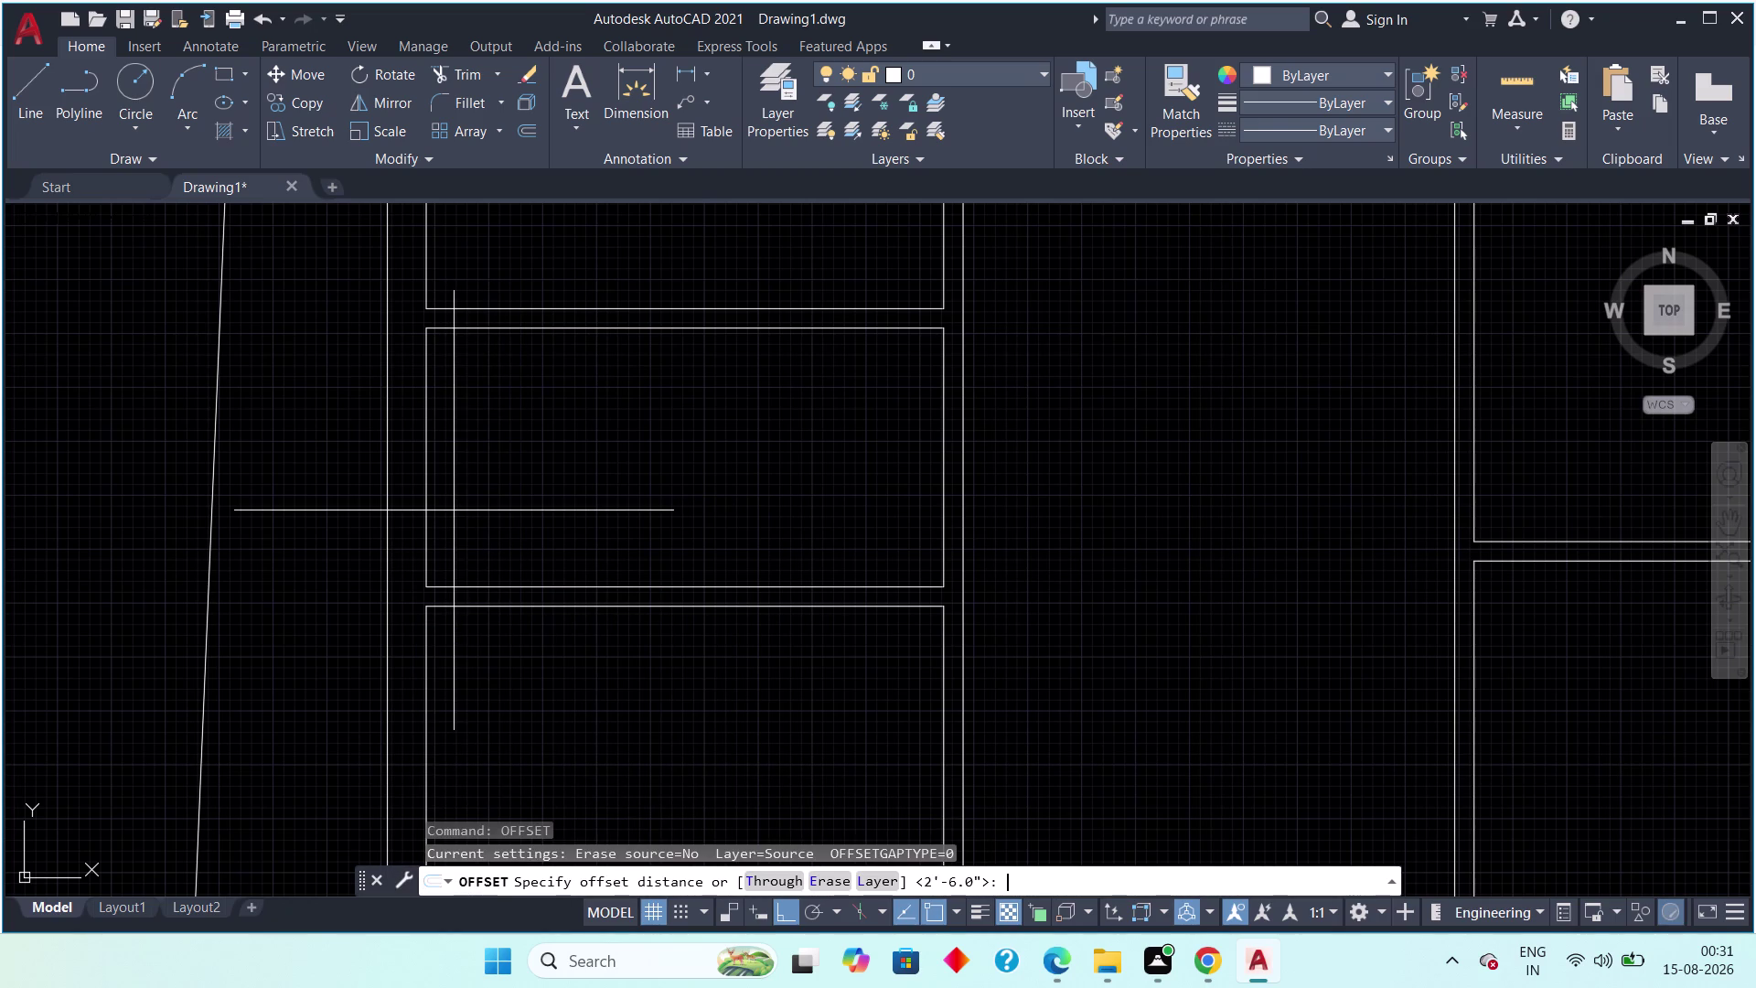
text(')
key(space)
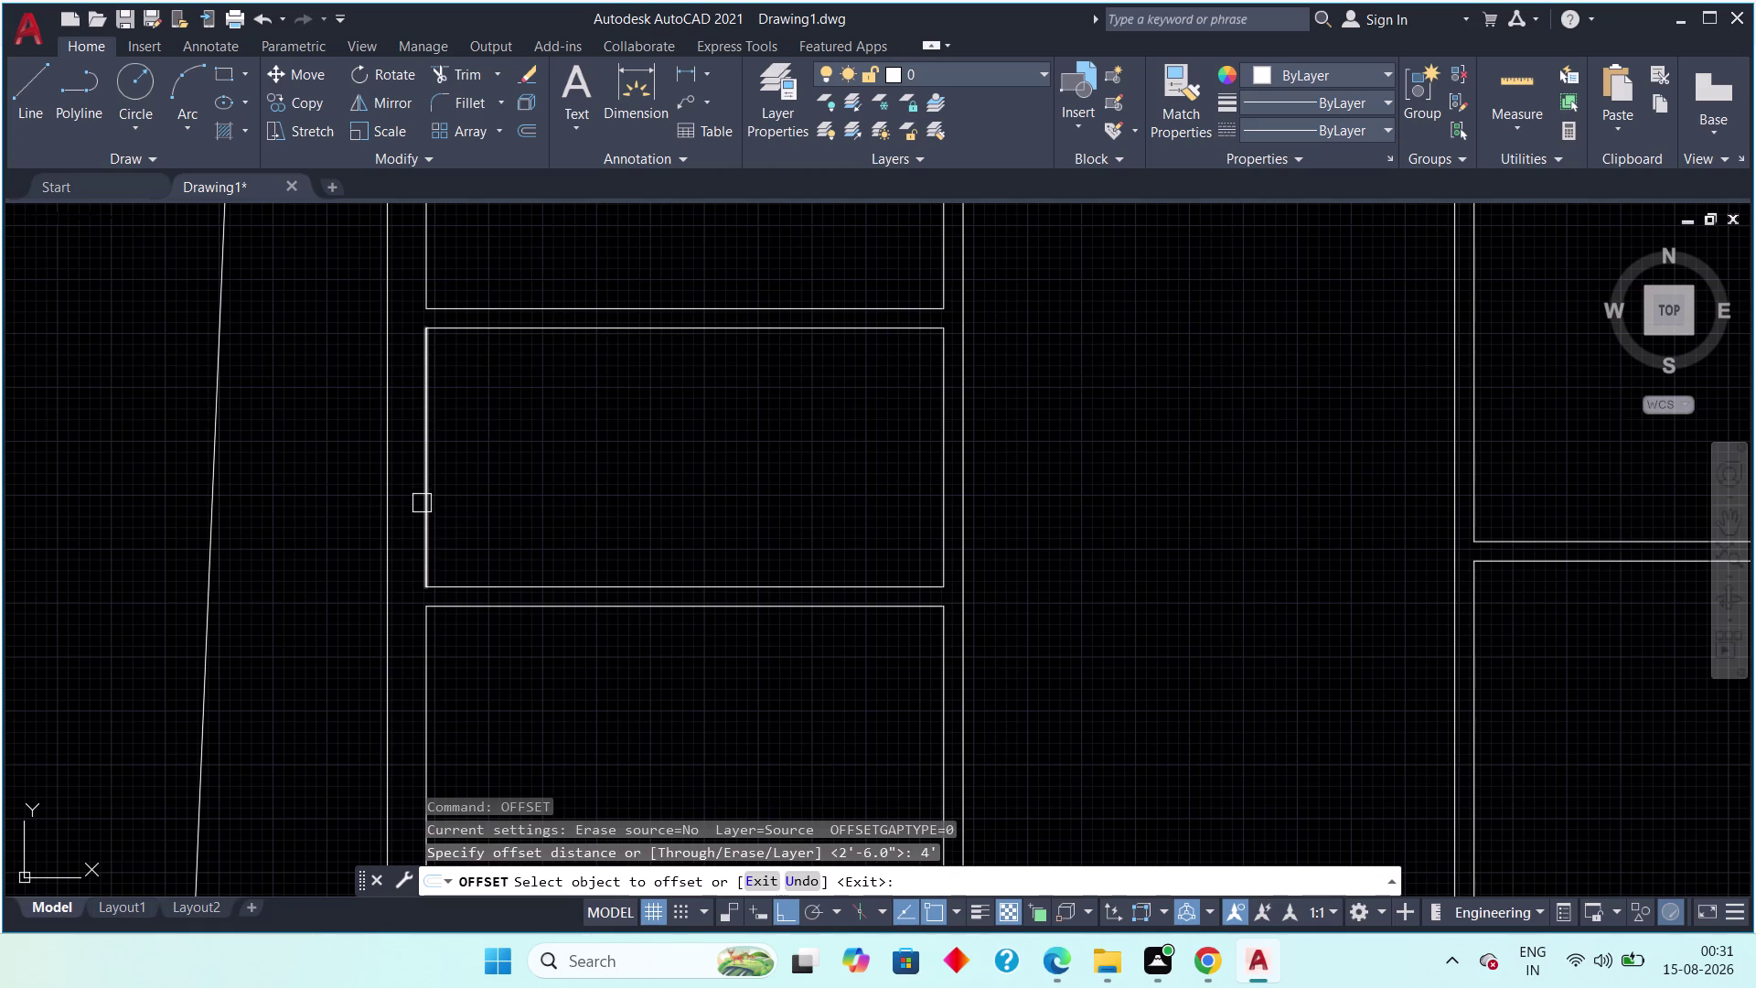
click(421, 504)
click(497, 492)
key(Escape)
Try a 4.5" offset at the wrong prompt and cancel the command.
key(space)
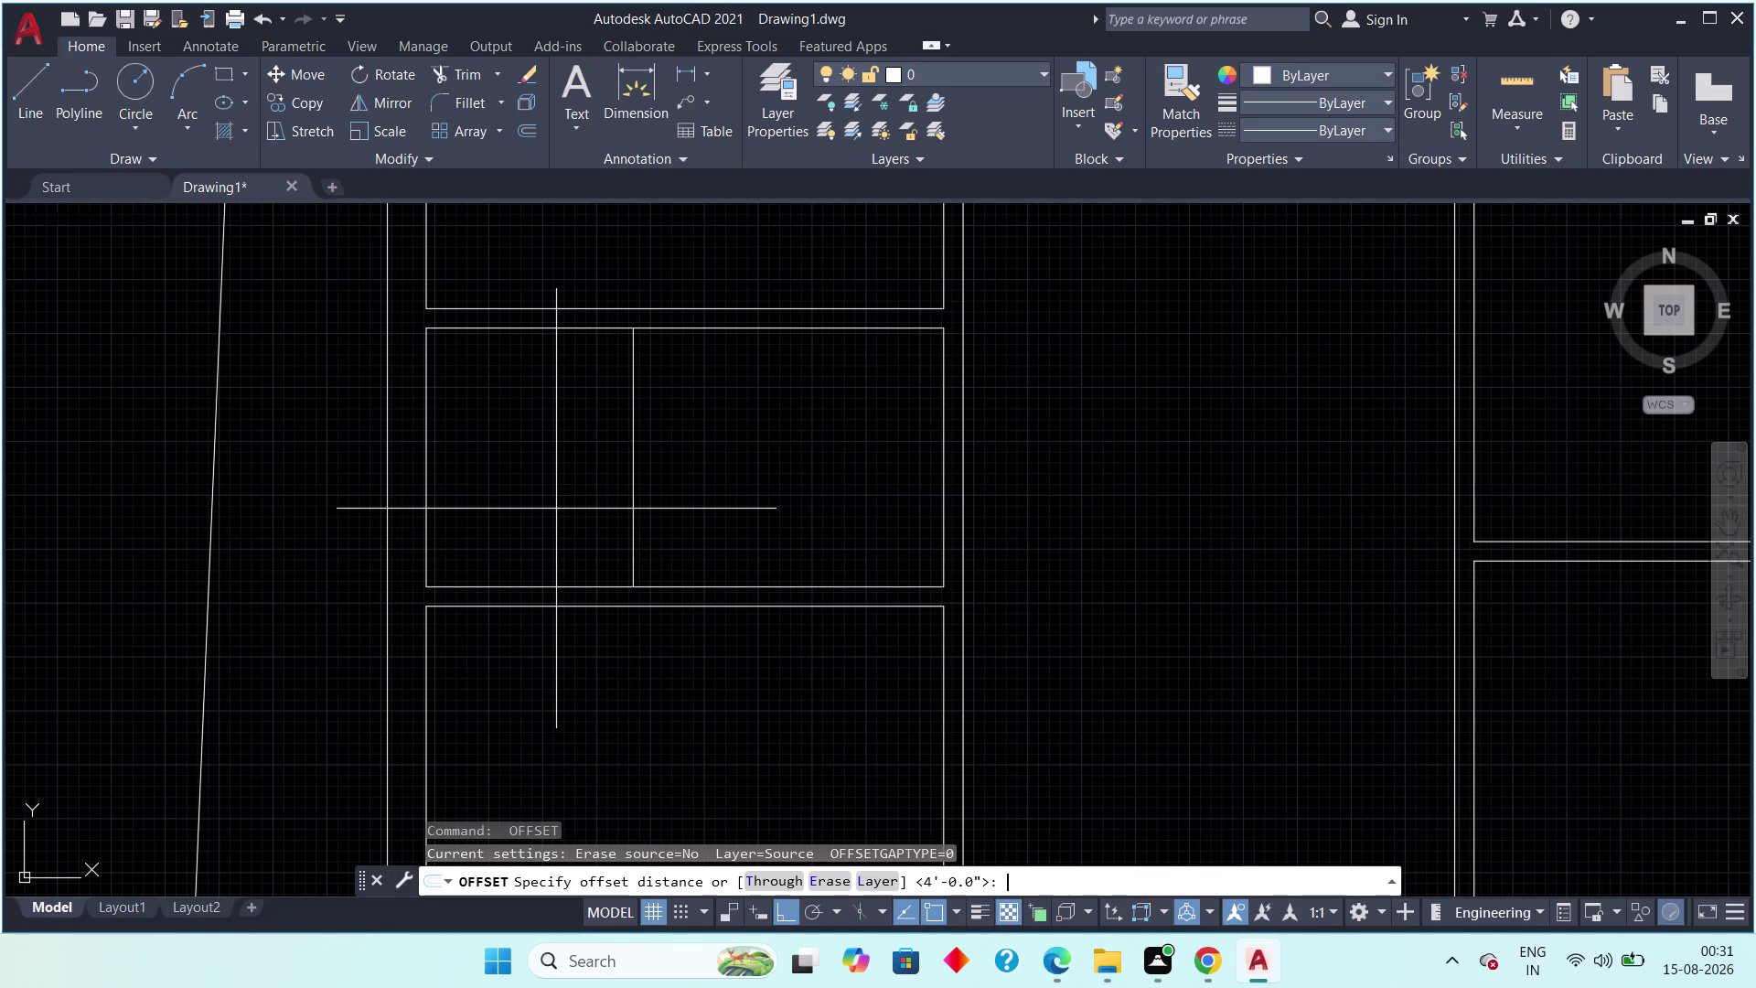
key(space)
text(4)
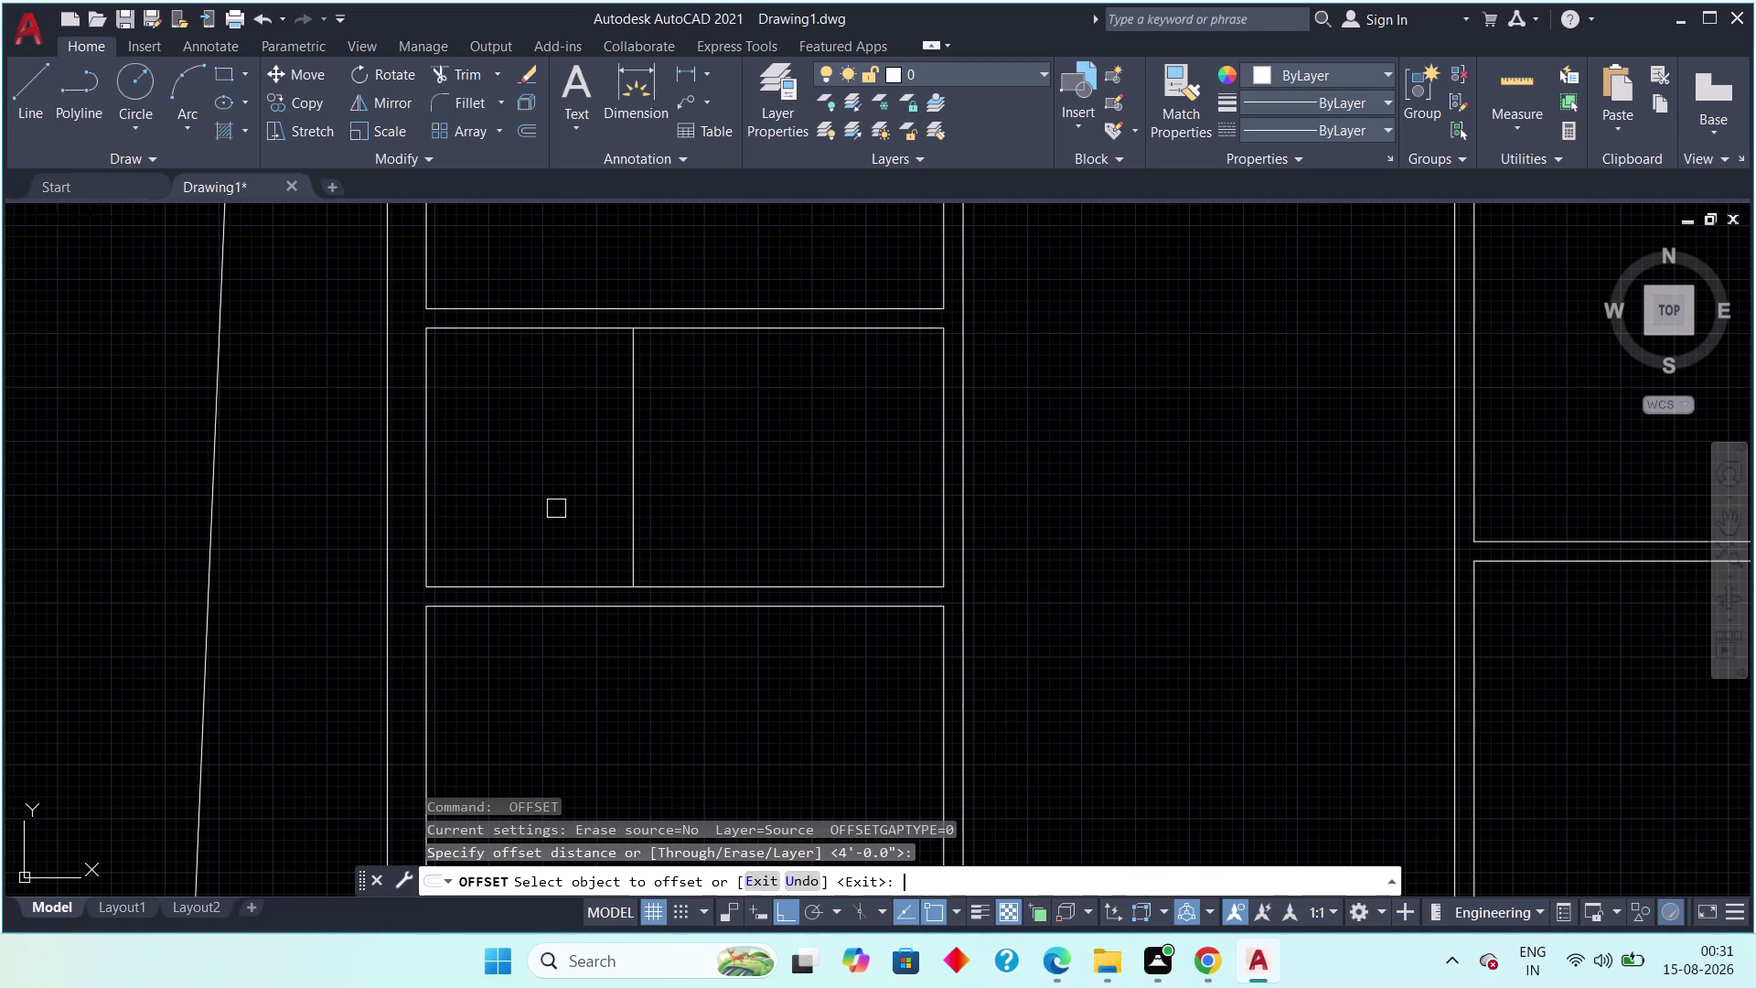
text(.5")
key(Return)
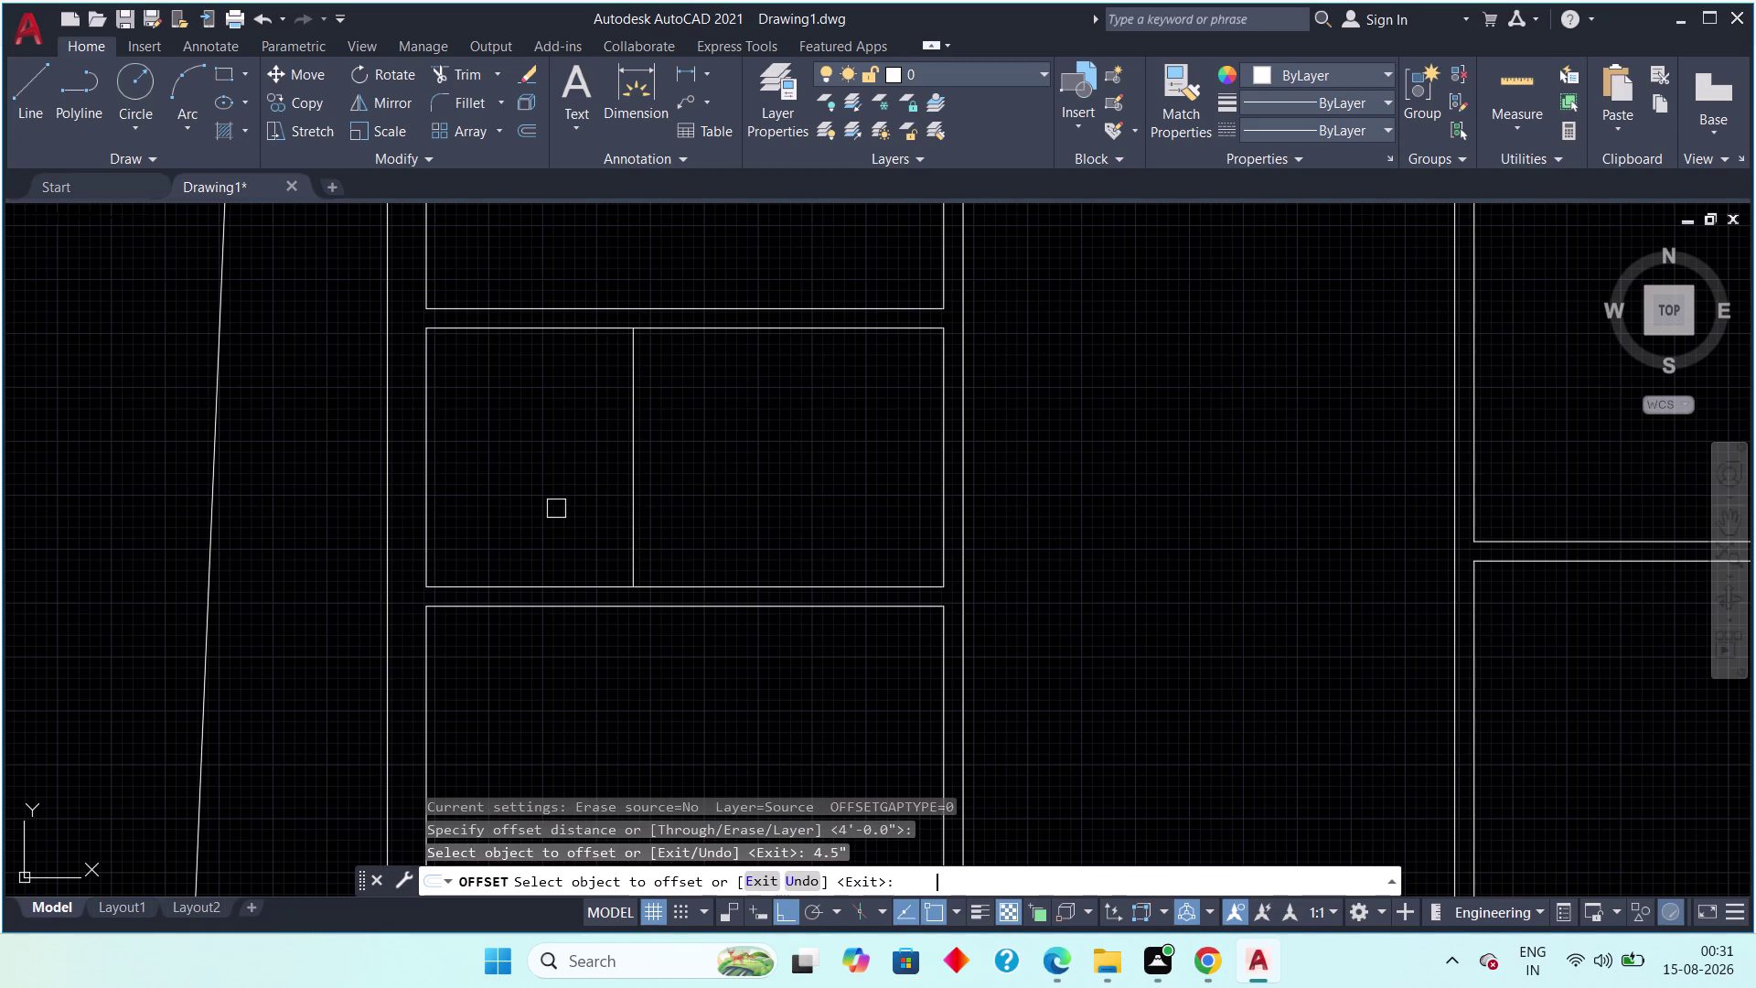
click(639, 497)
key(Escape)
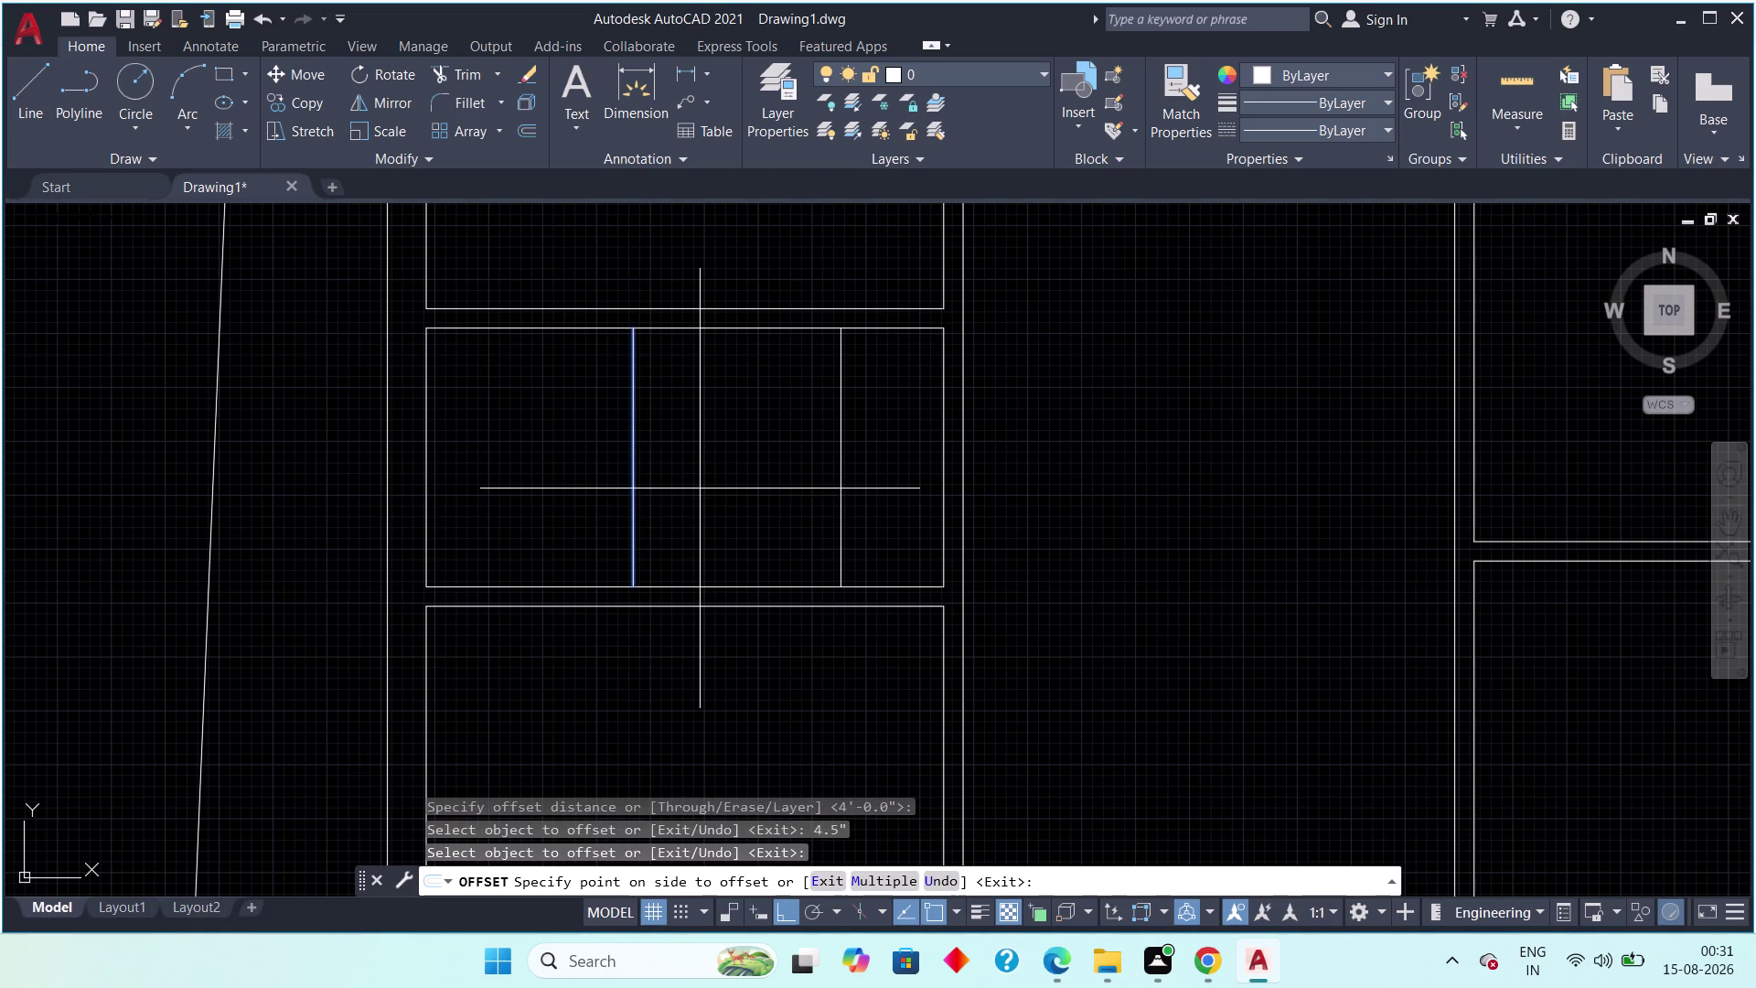
key(Escape)
key(space)
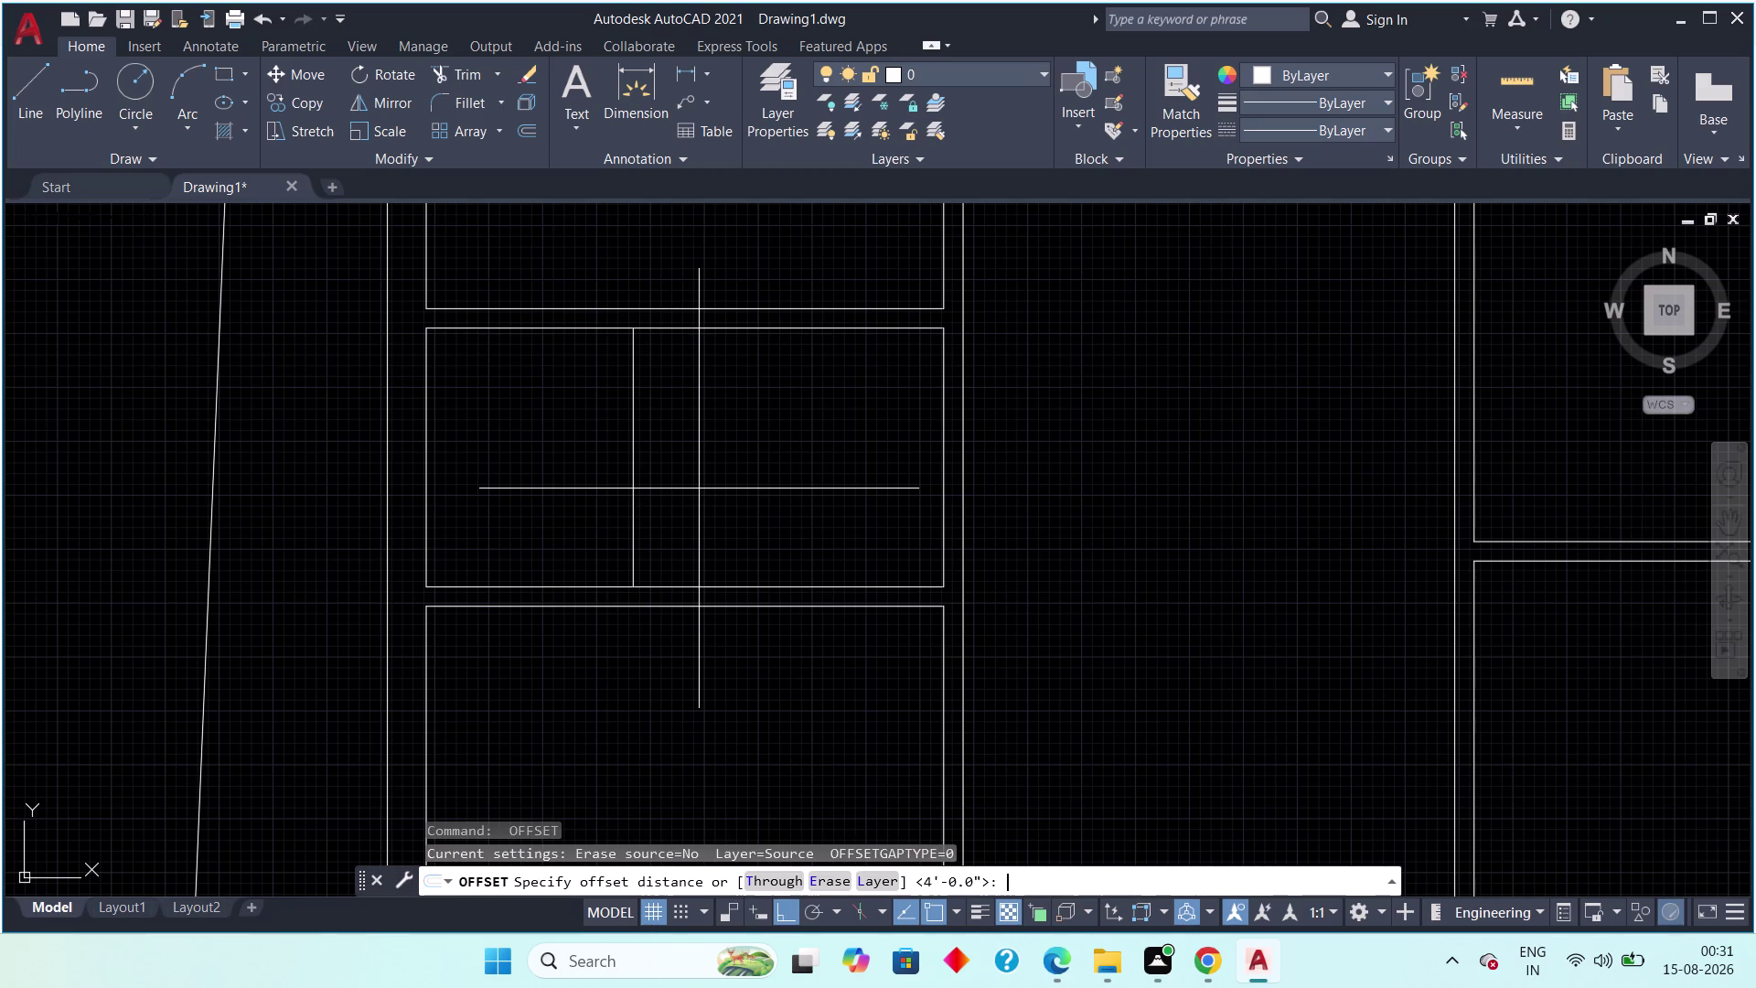
key(4)
key(Escape)
key(Escape)
key(Escape)
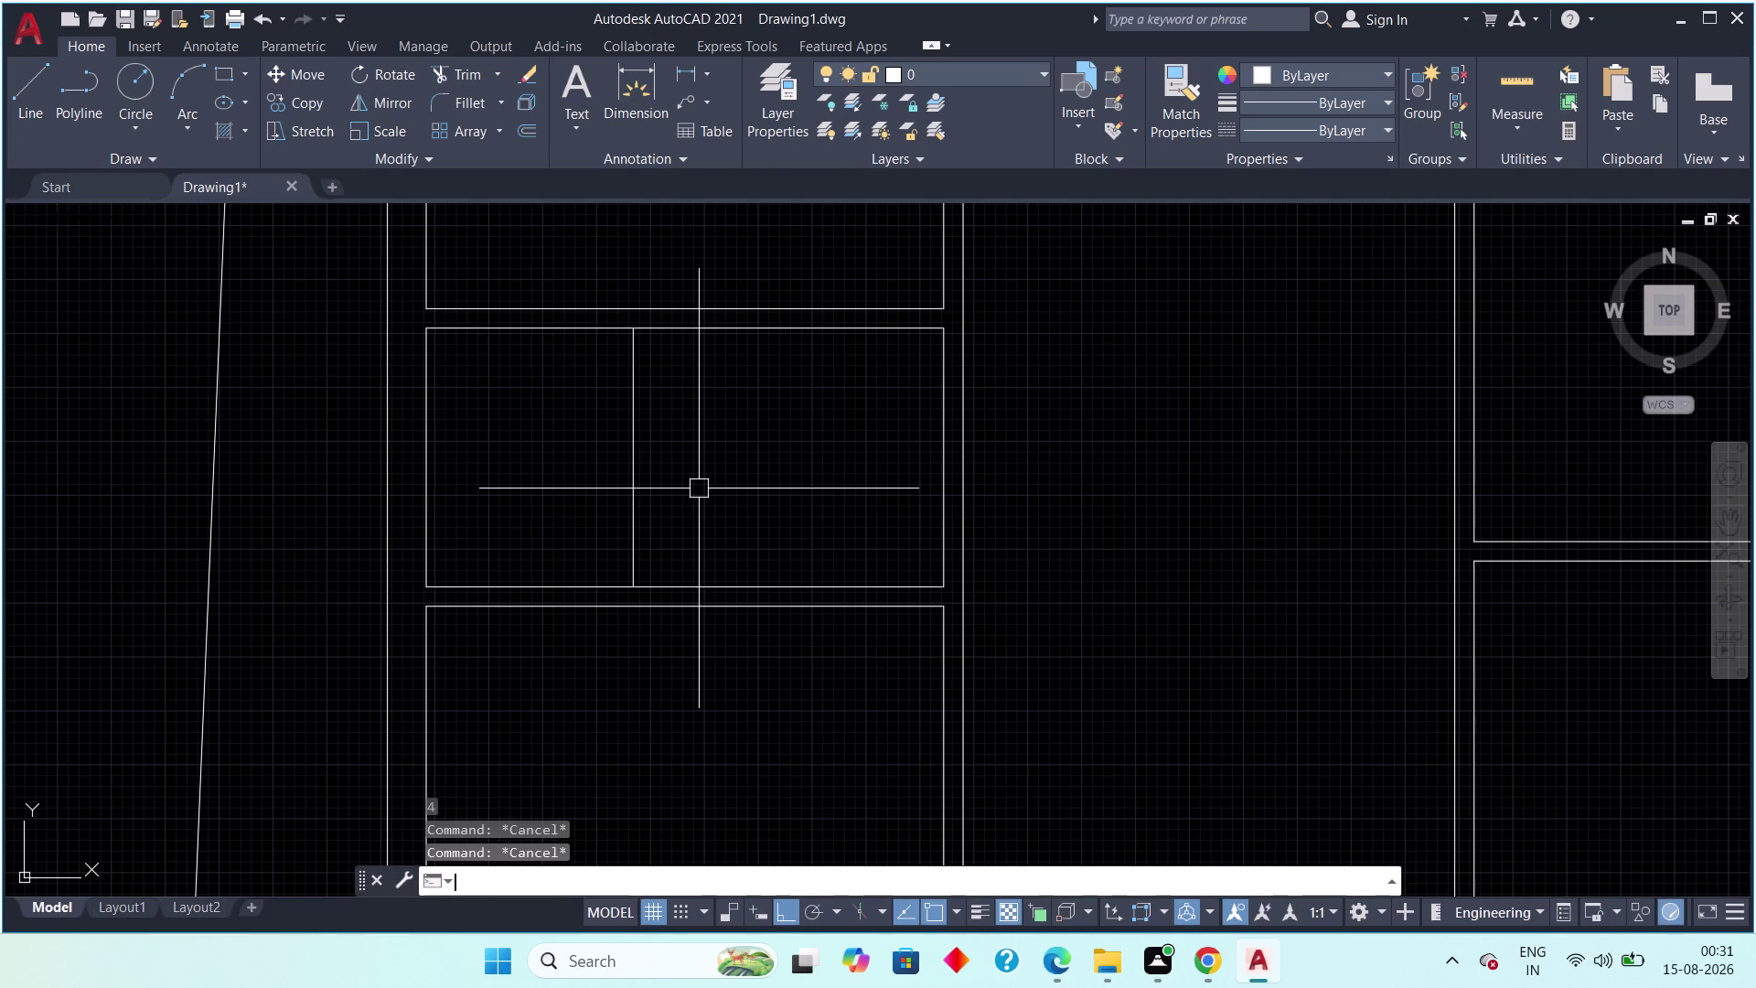
Offset the new line 4.5" to the right to form the double wall.
text(off 4.)
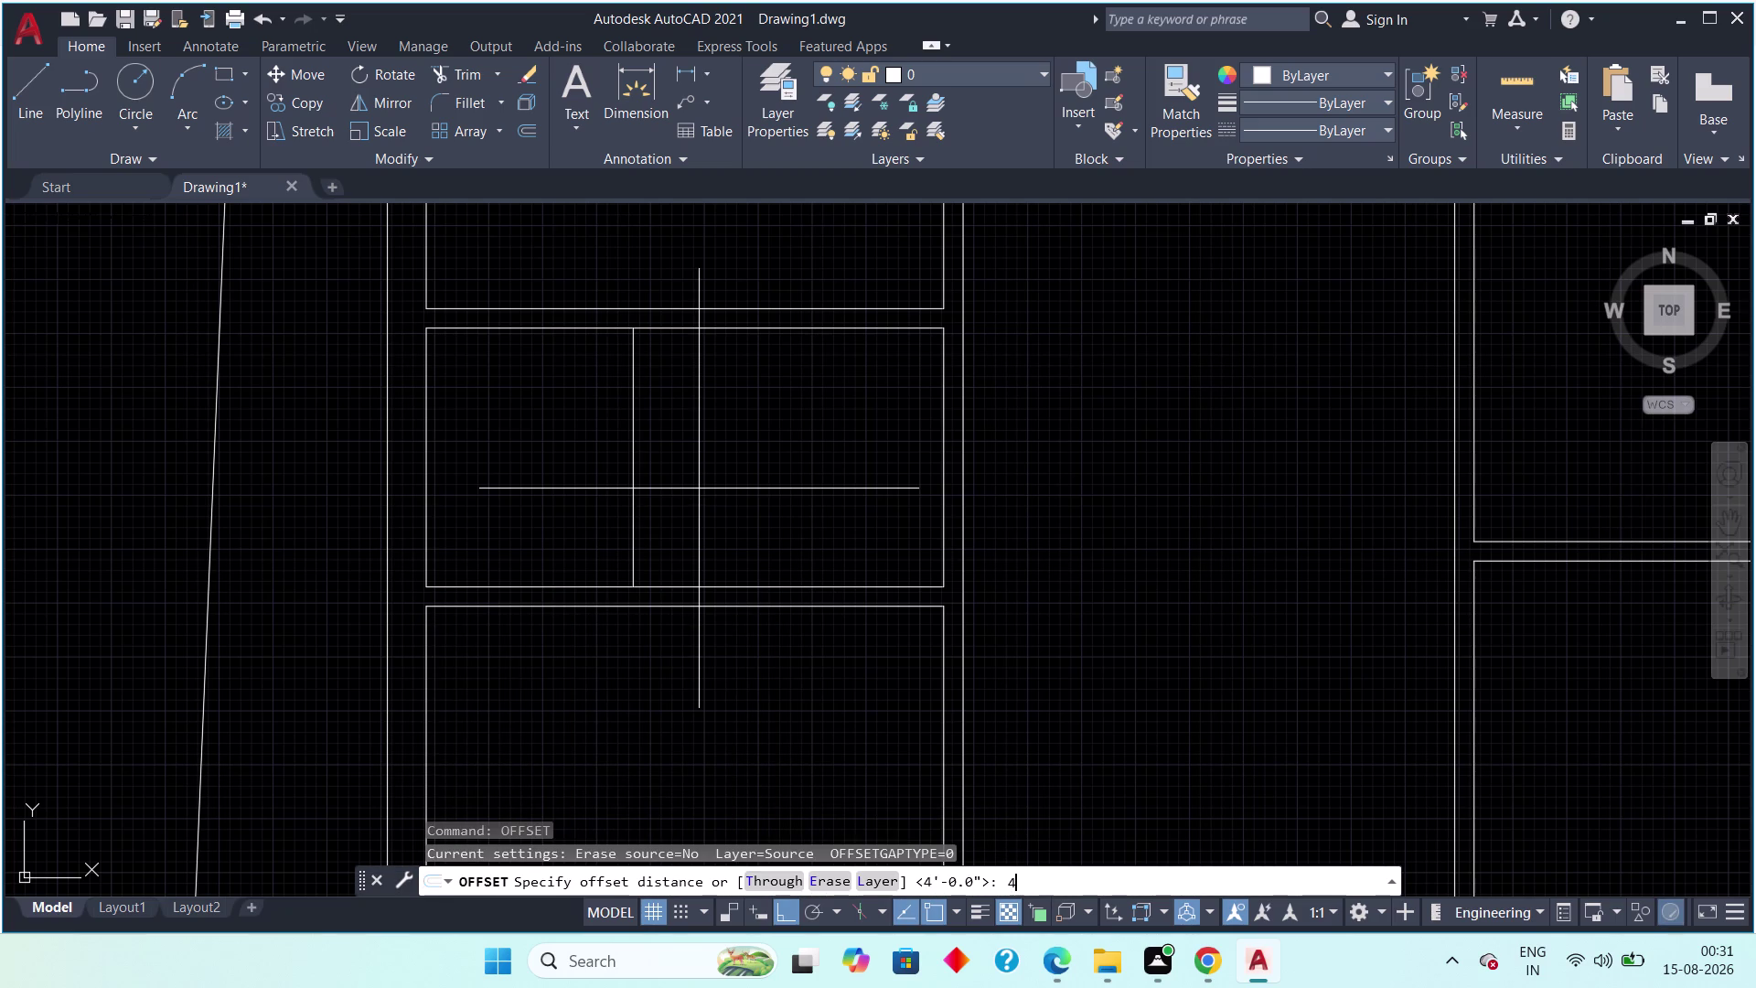
text(5")
key(space)
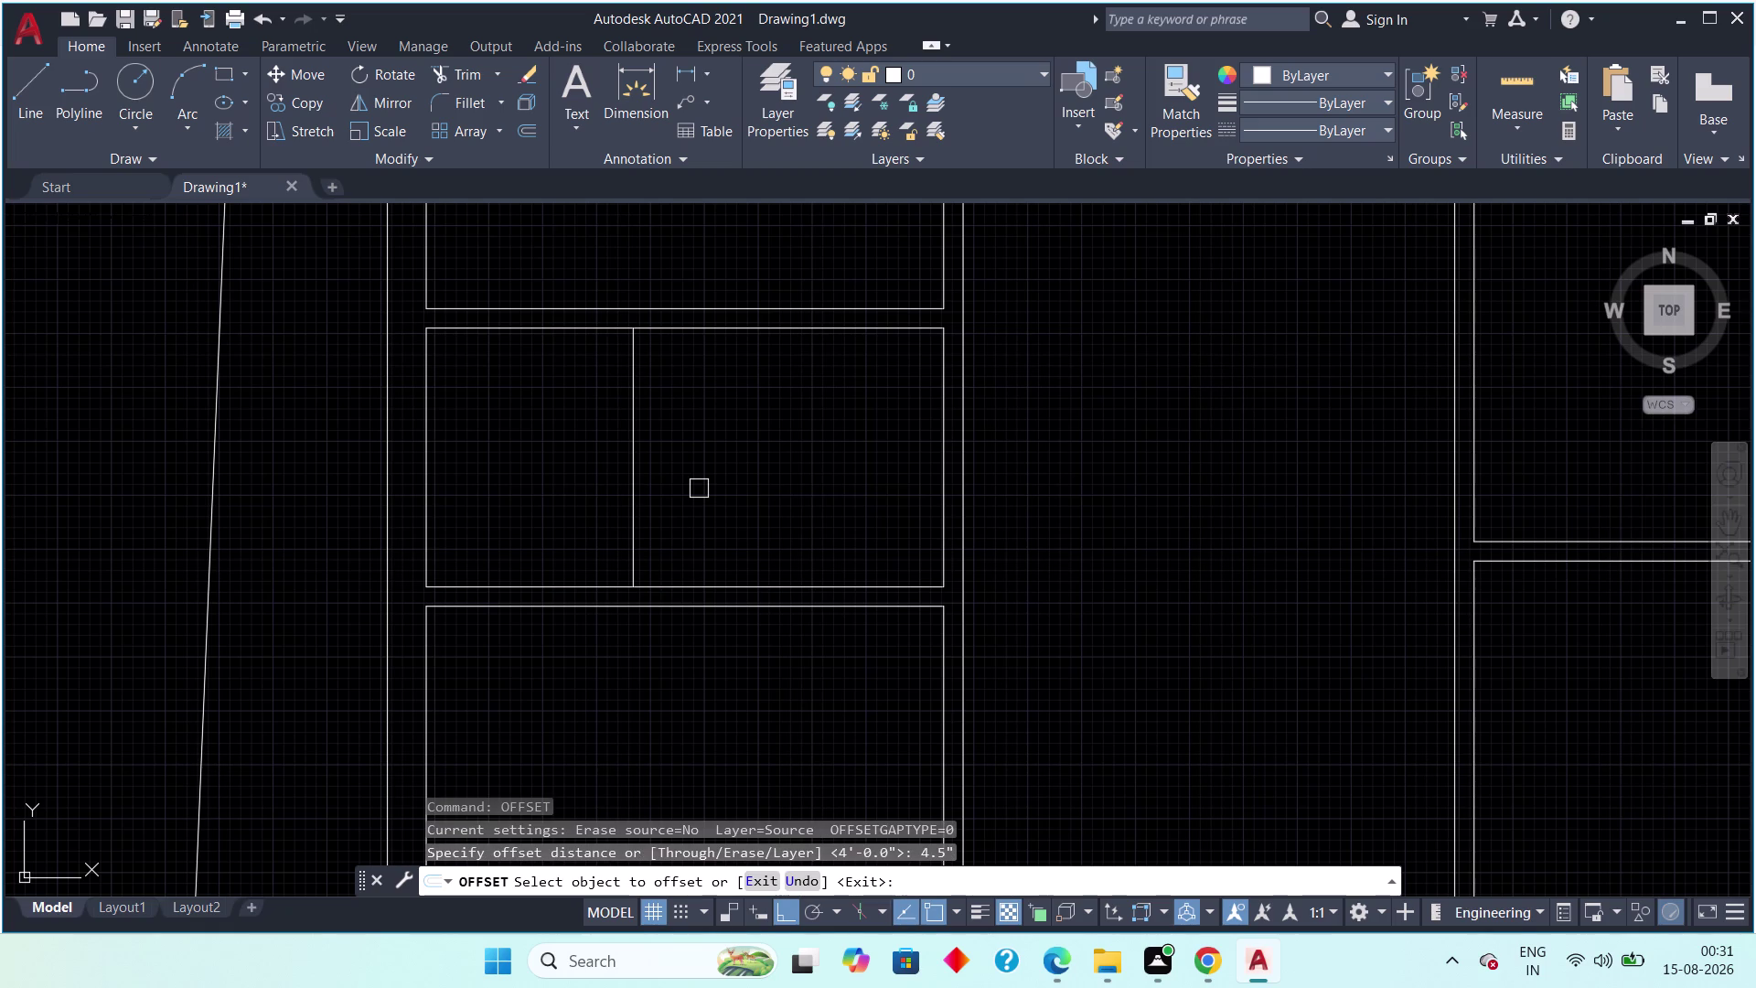
click(641, 494)
click(675, 497)
key(Escape)
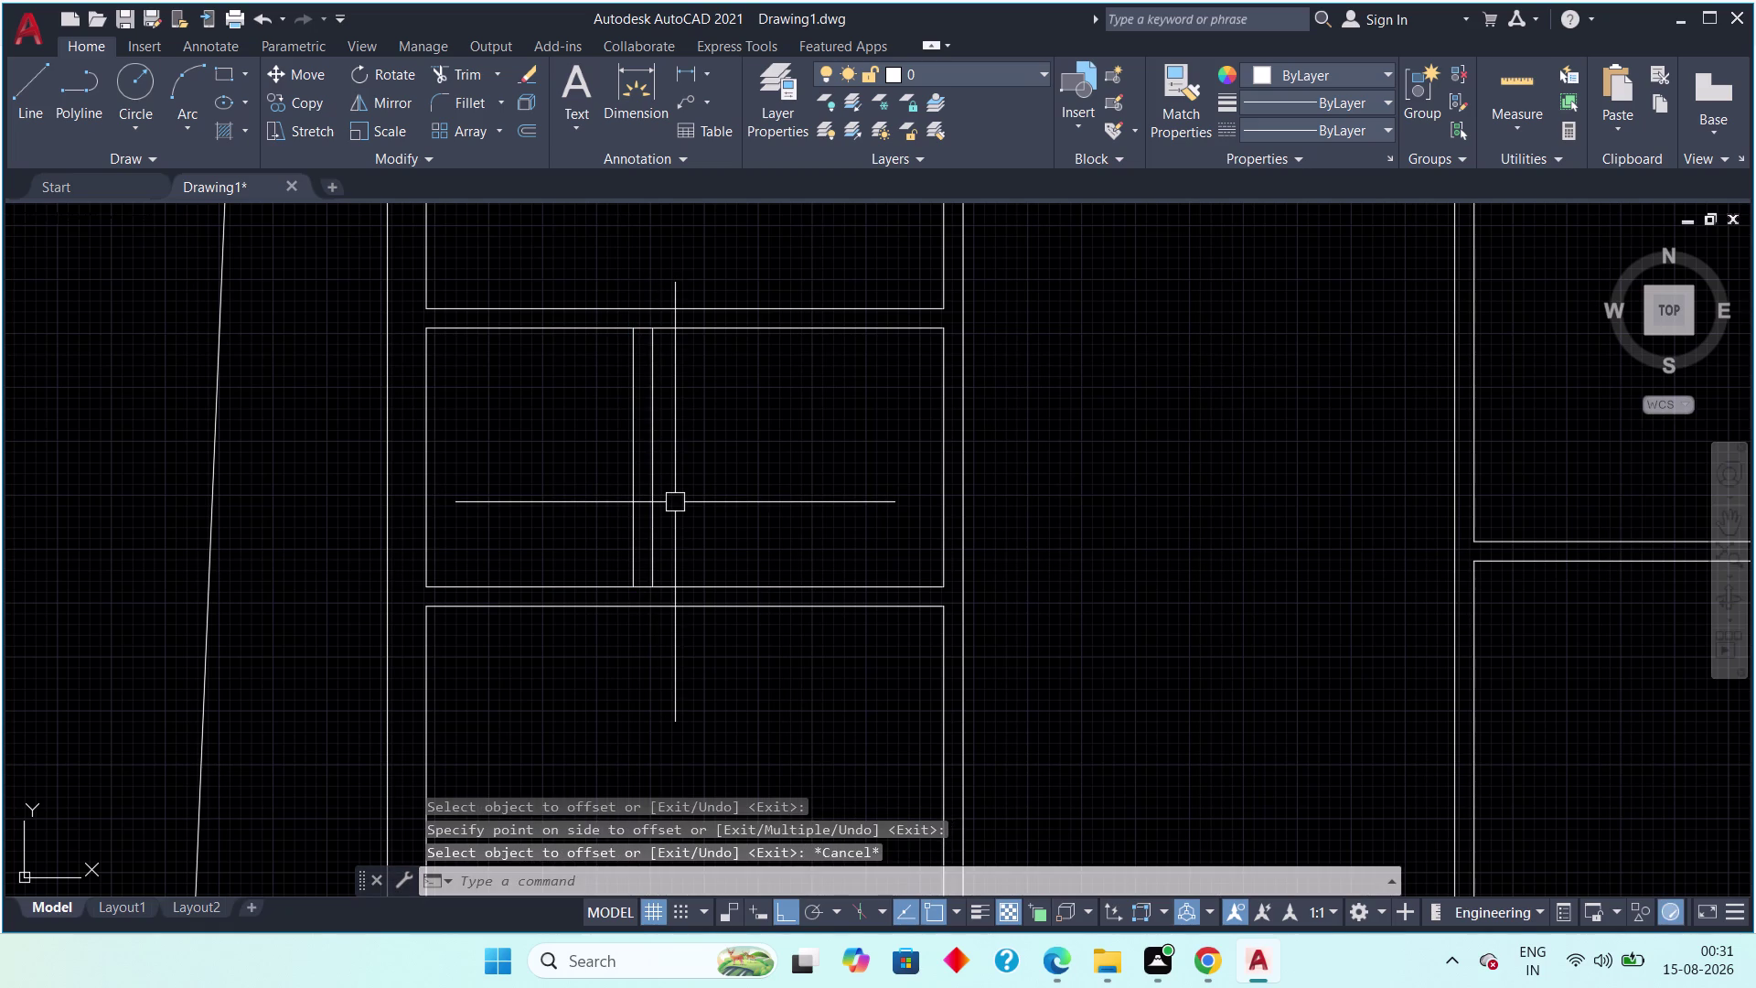
middle_drag(758, 506, 672, 519)
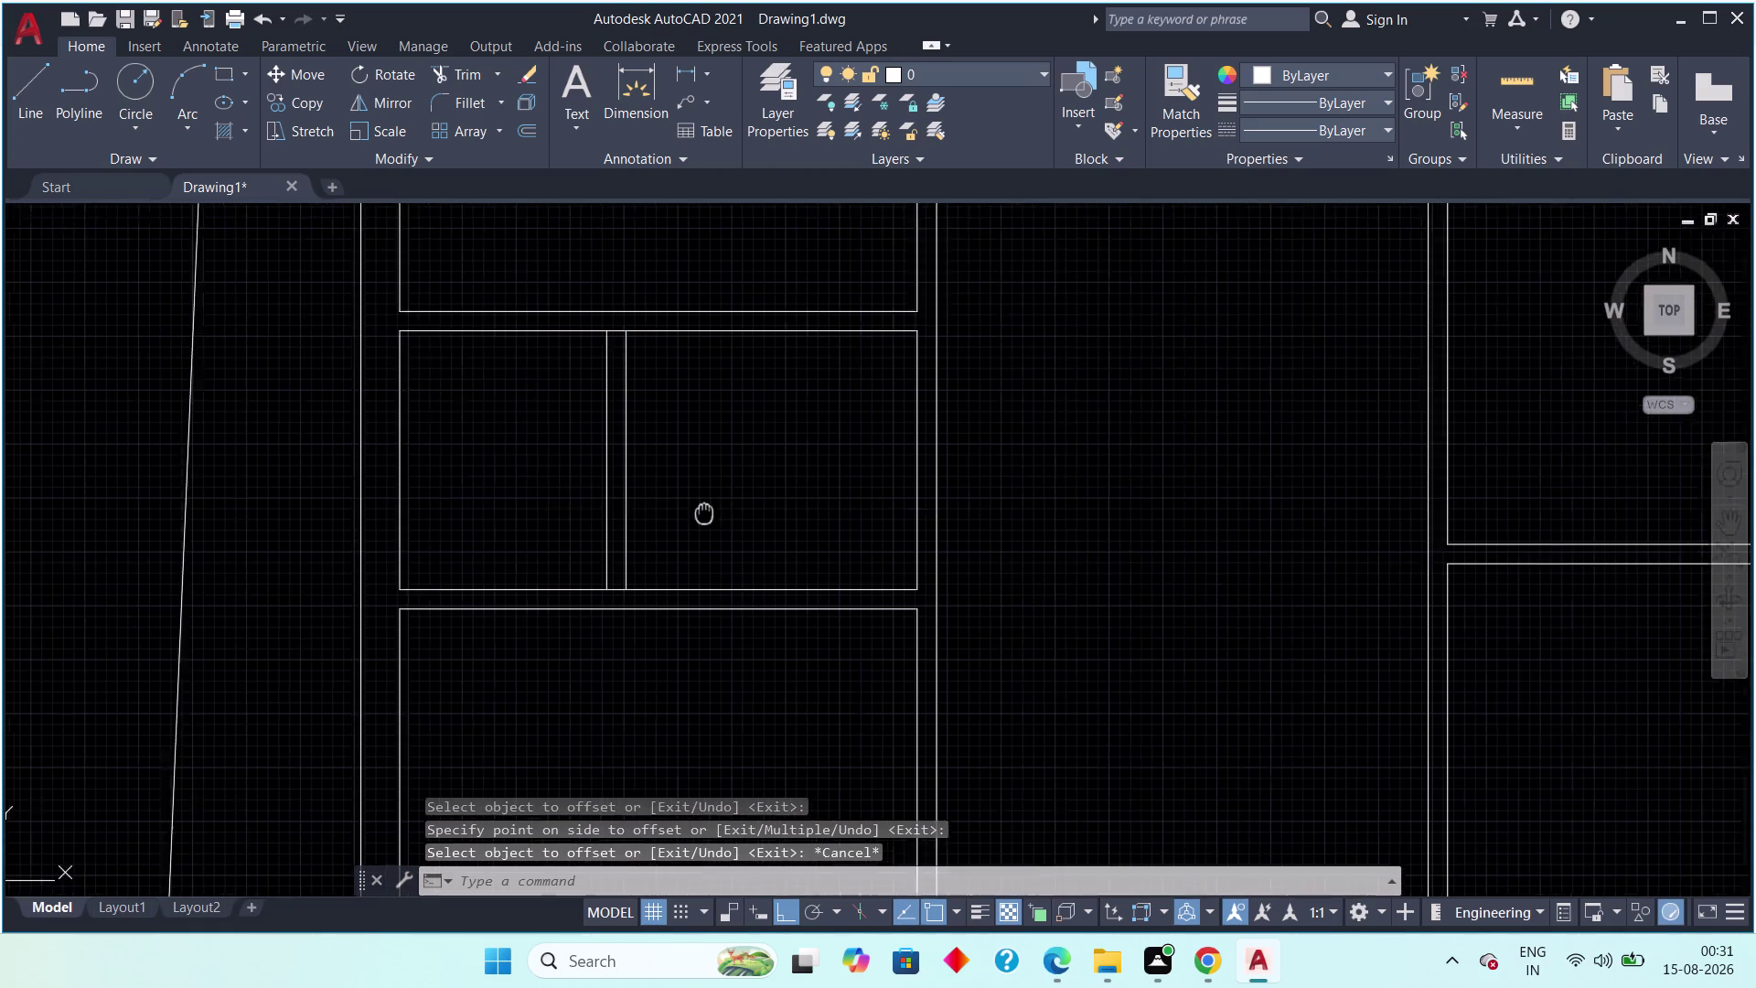
Pan and zoom to where the new wall lines cross the room's top and bottom walls.
middle_drag(672, 518, 640, 533)
scroll(down, 3)
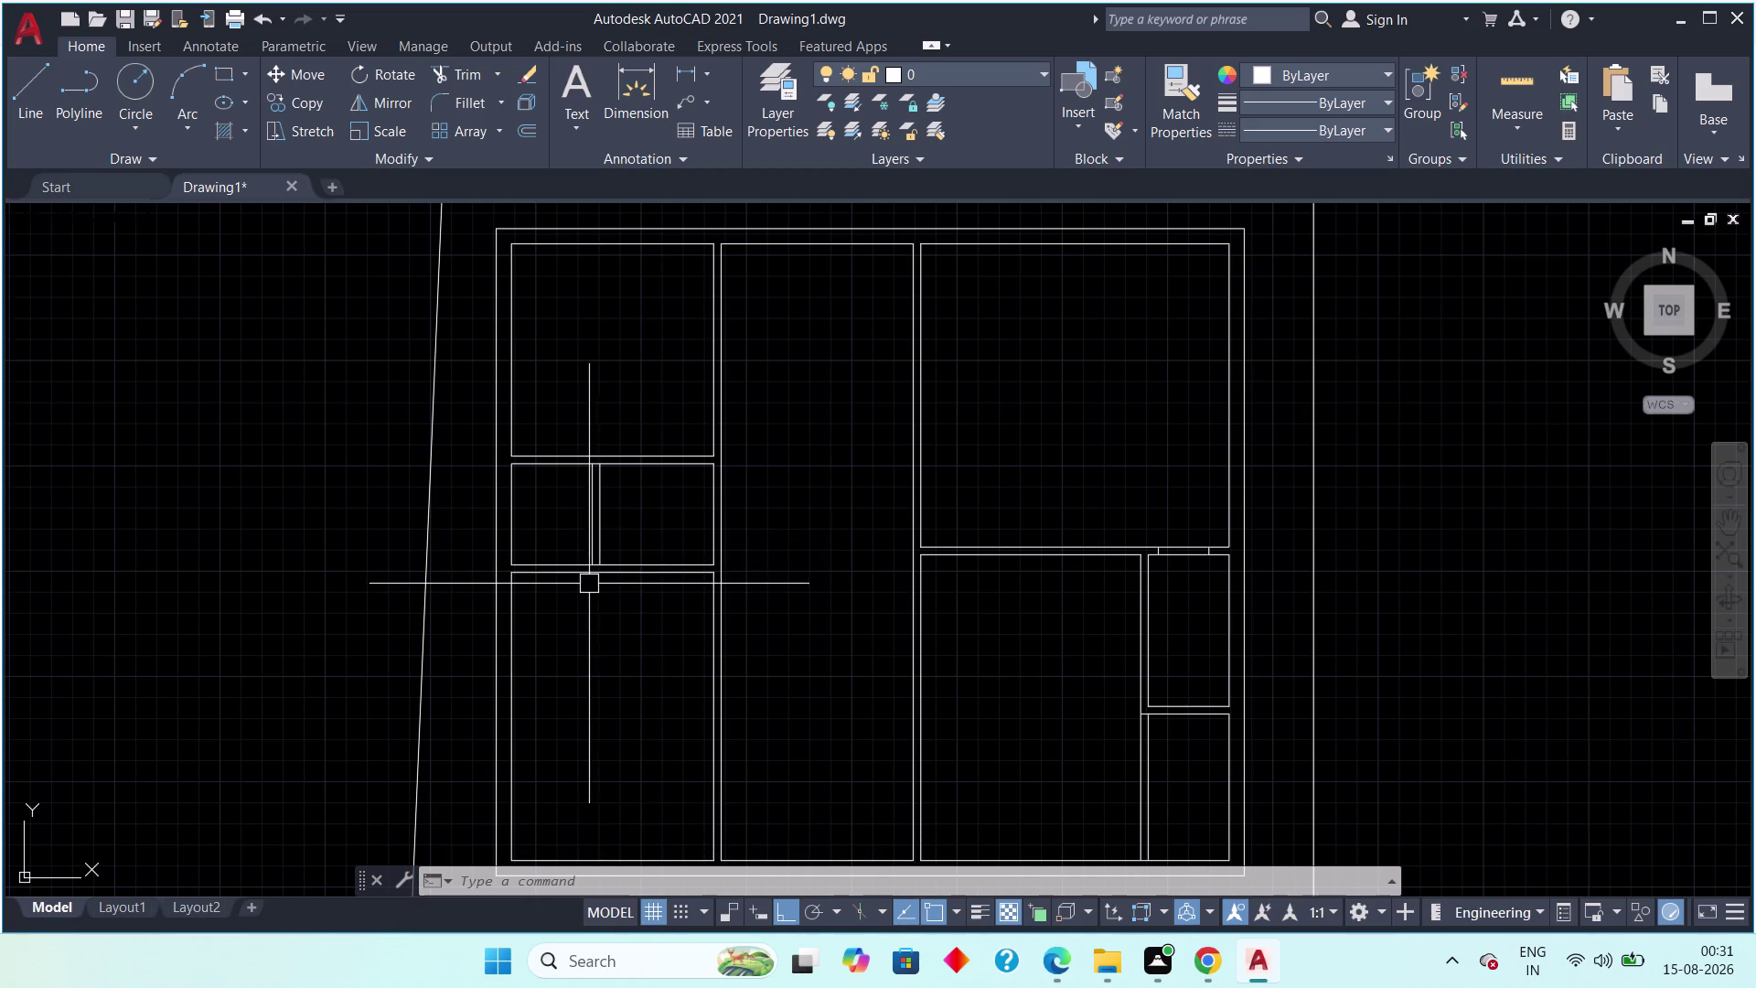
scroll(up, 3)
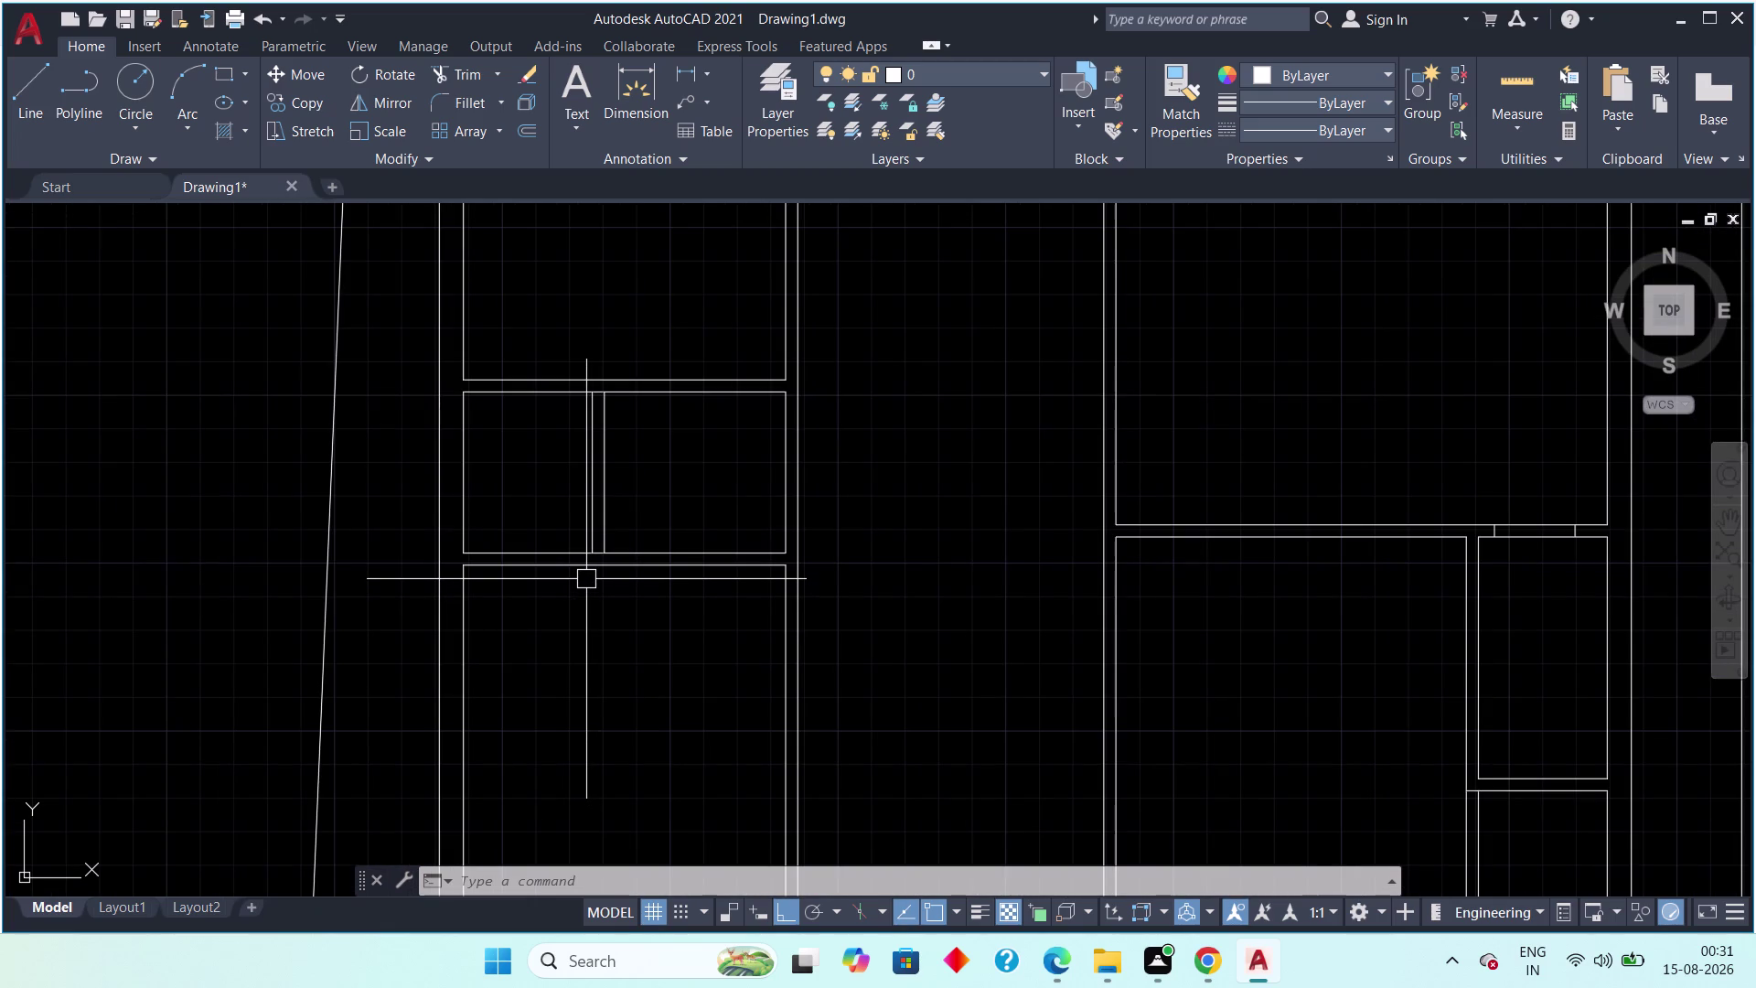
scroll(up, 3)
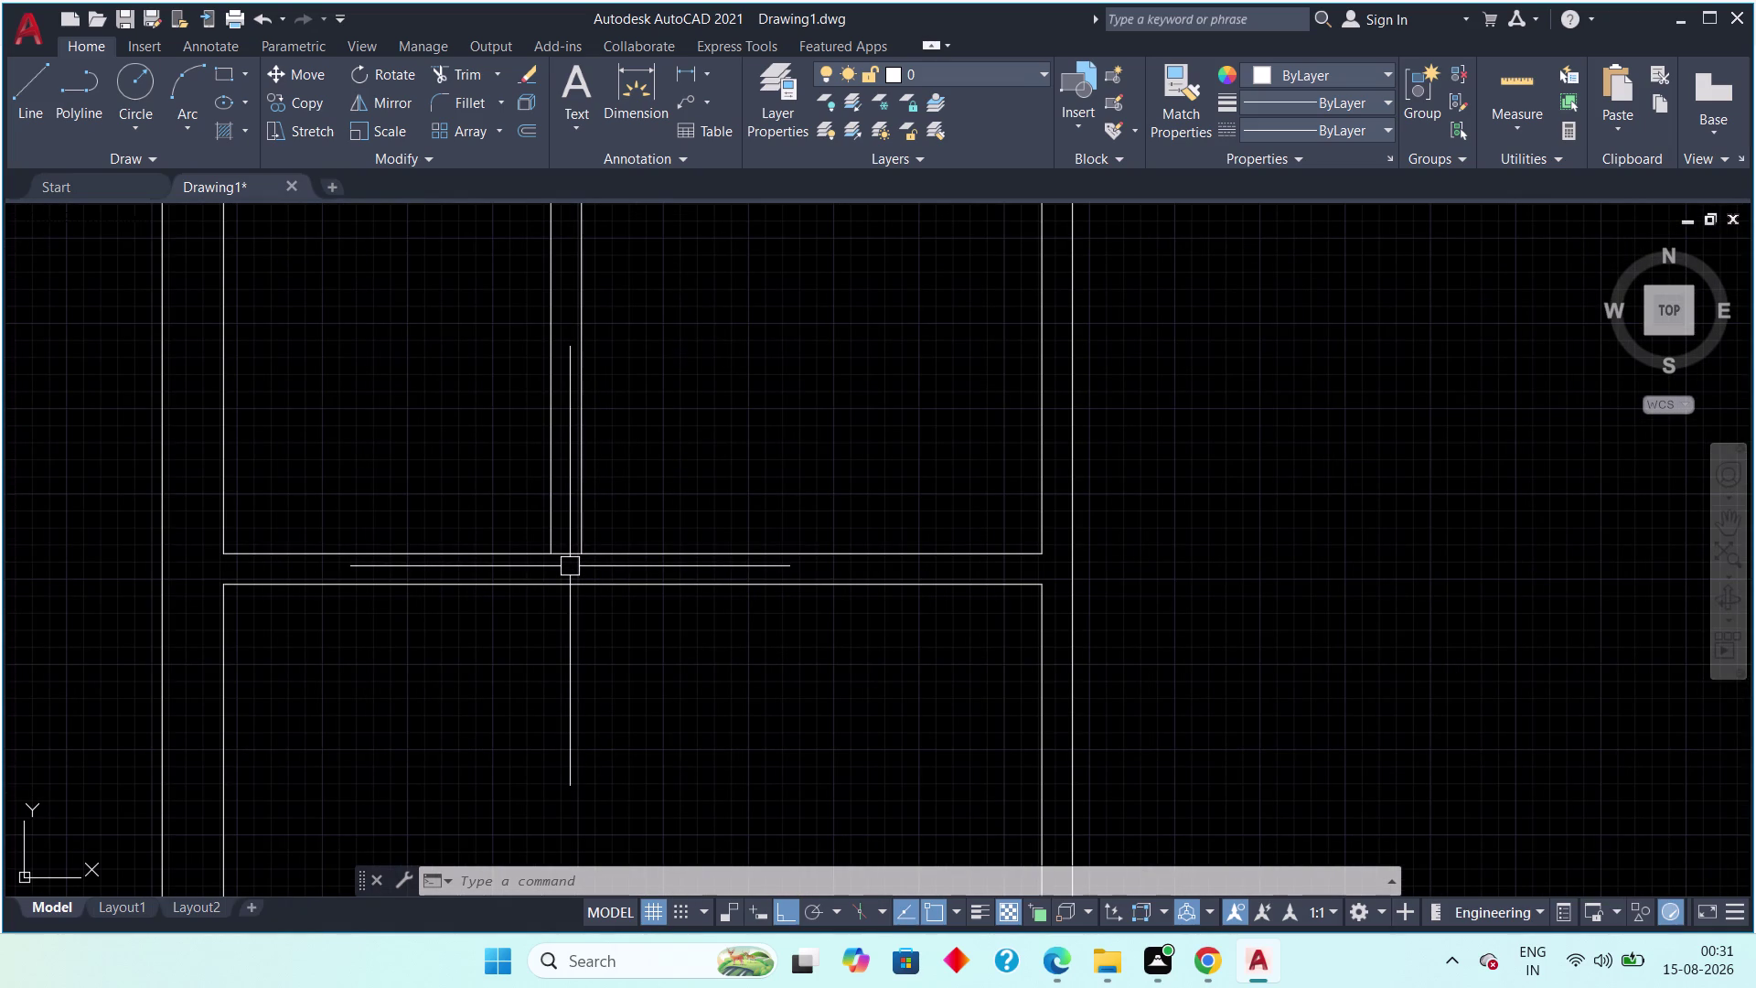
Trim away the top and bottom wall segments between the two partition lines.
text(tr)
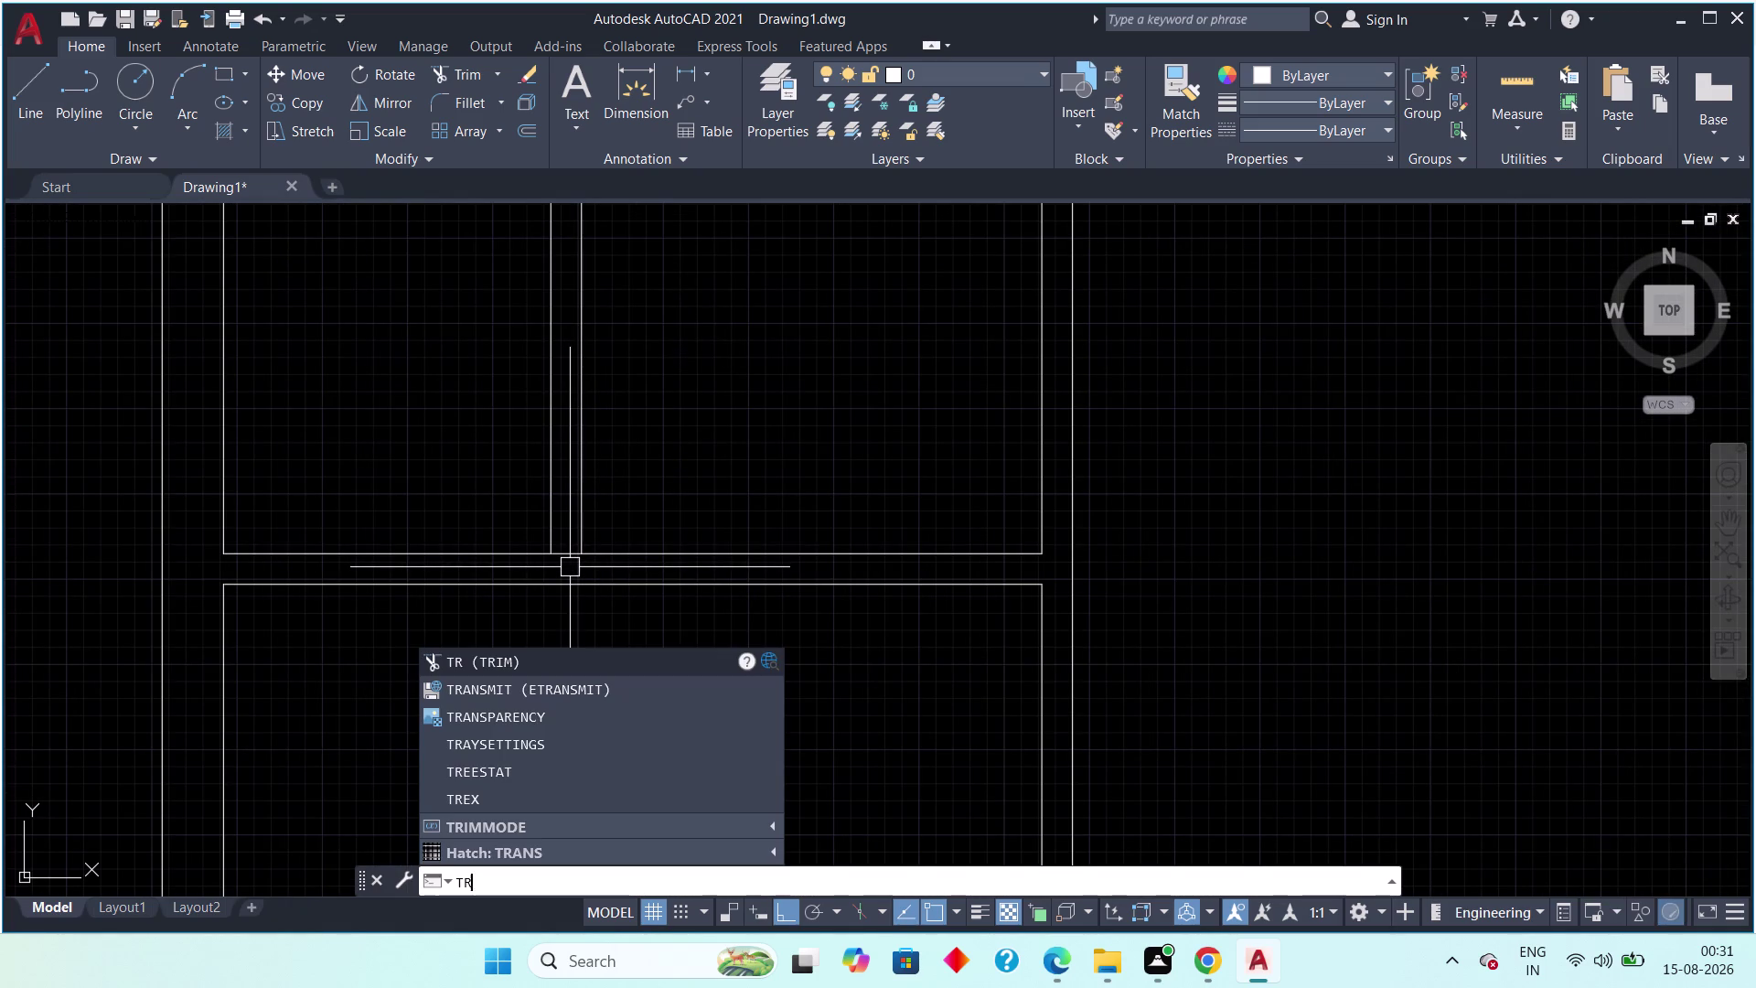
key(space)
click(572, 552)
scroll(down, 3)
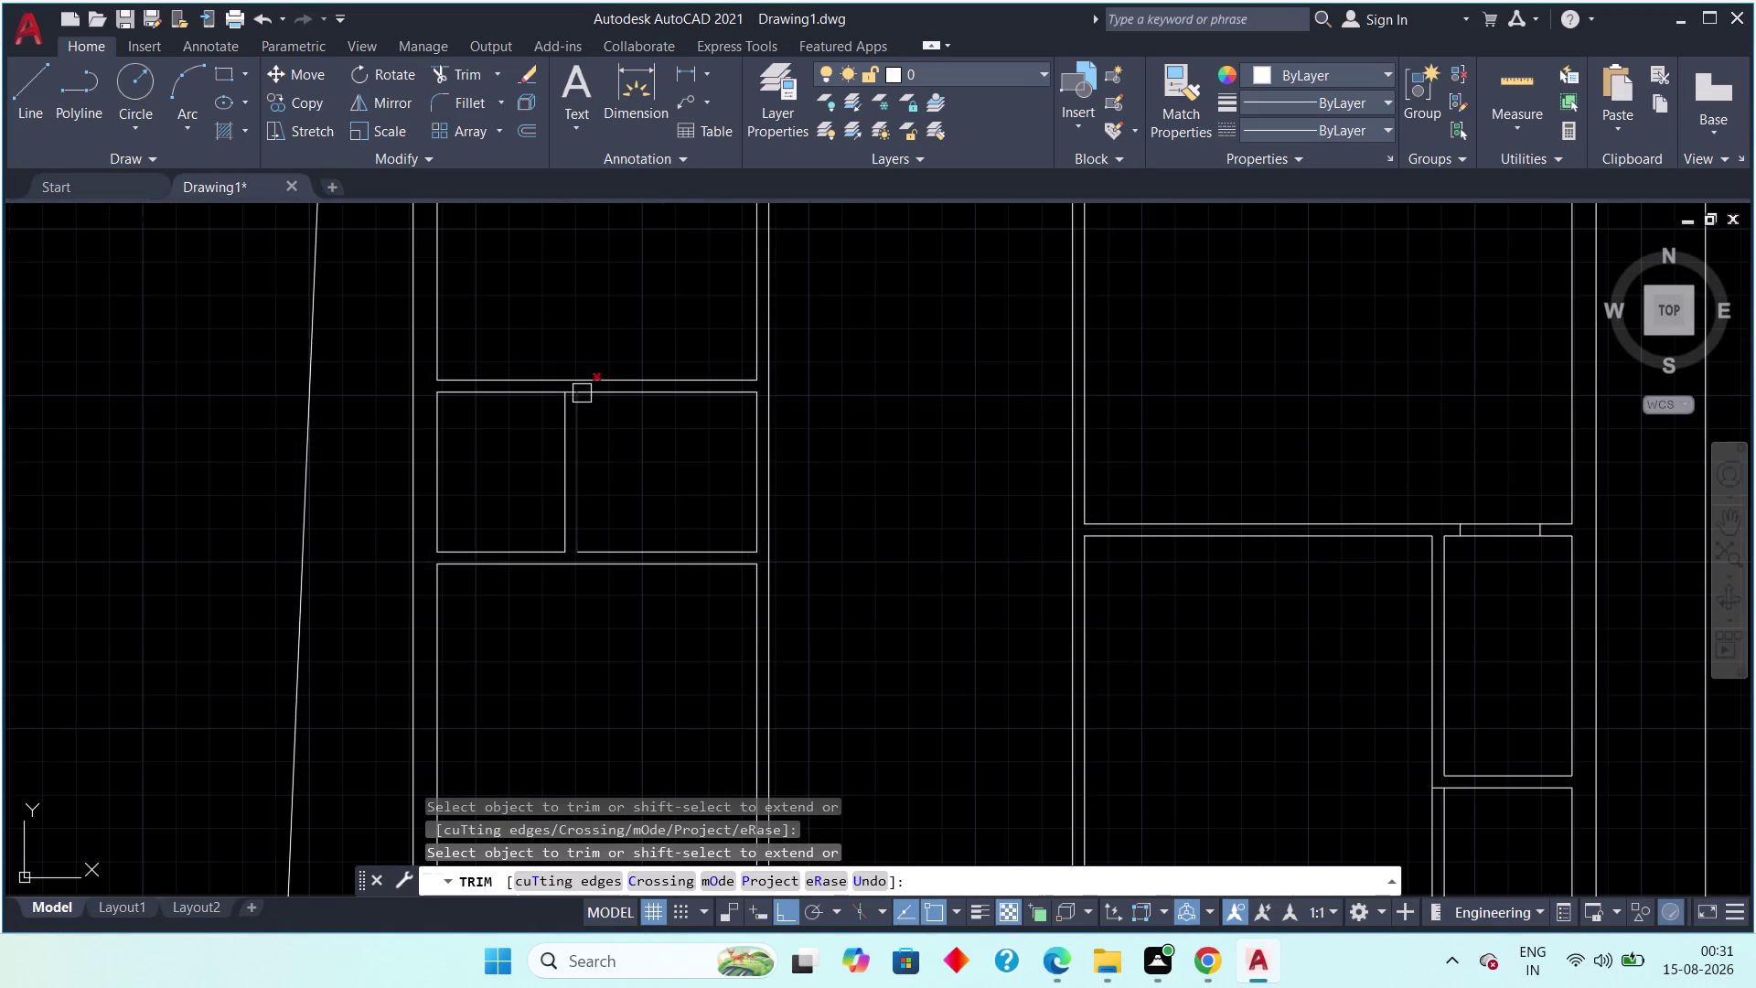
scroll(up, 3)
click(536, 409)
scroll(down, 3)
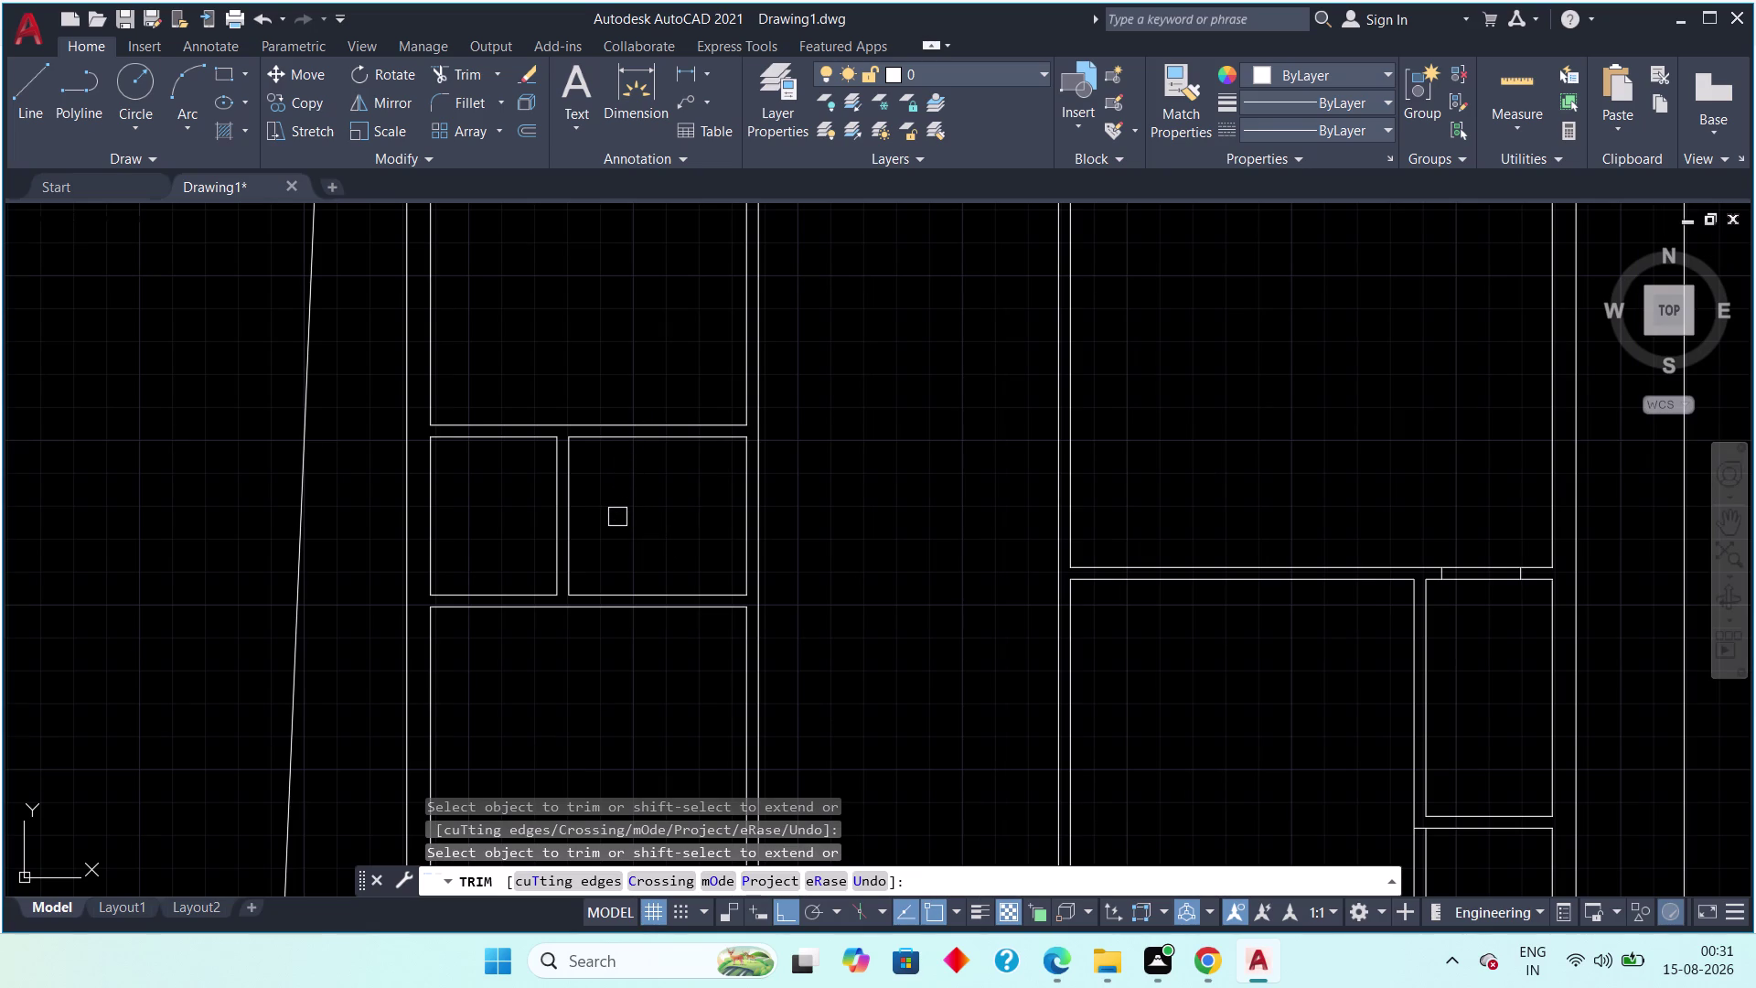
middle_drag(647, 538, 686, 486)
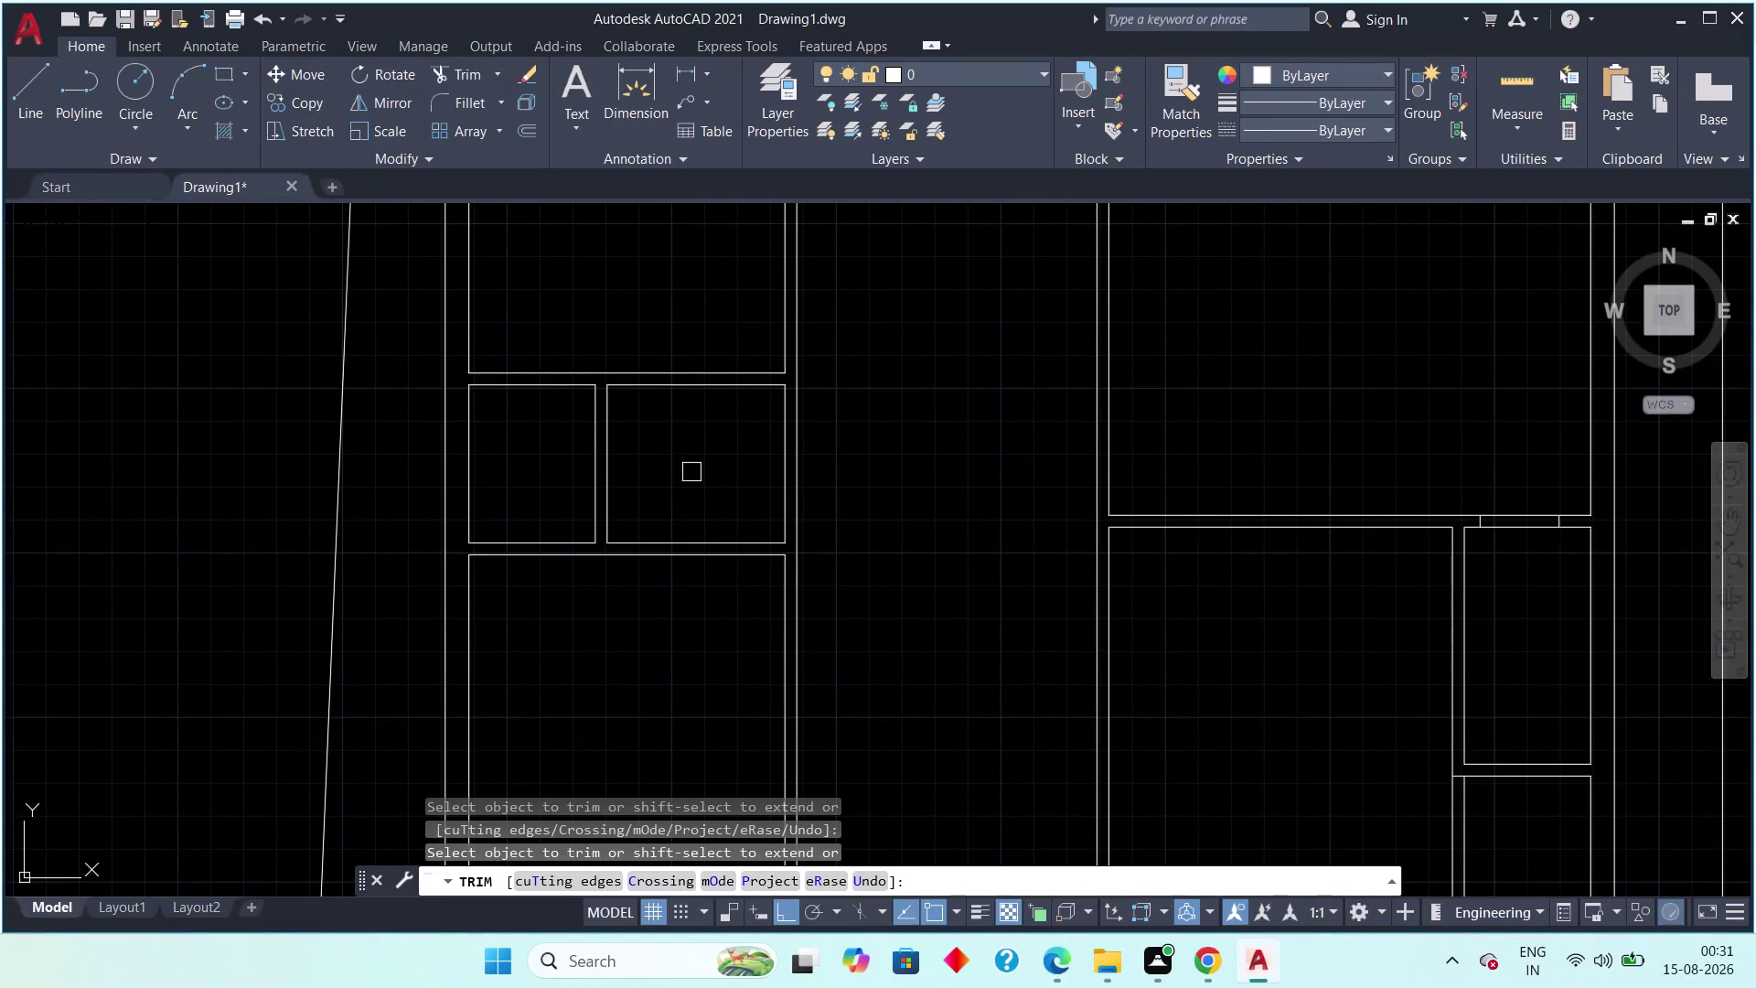
key(Escape)
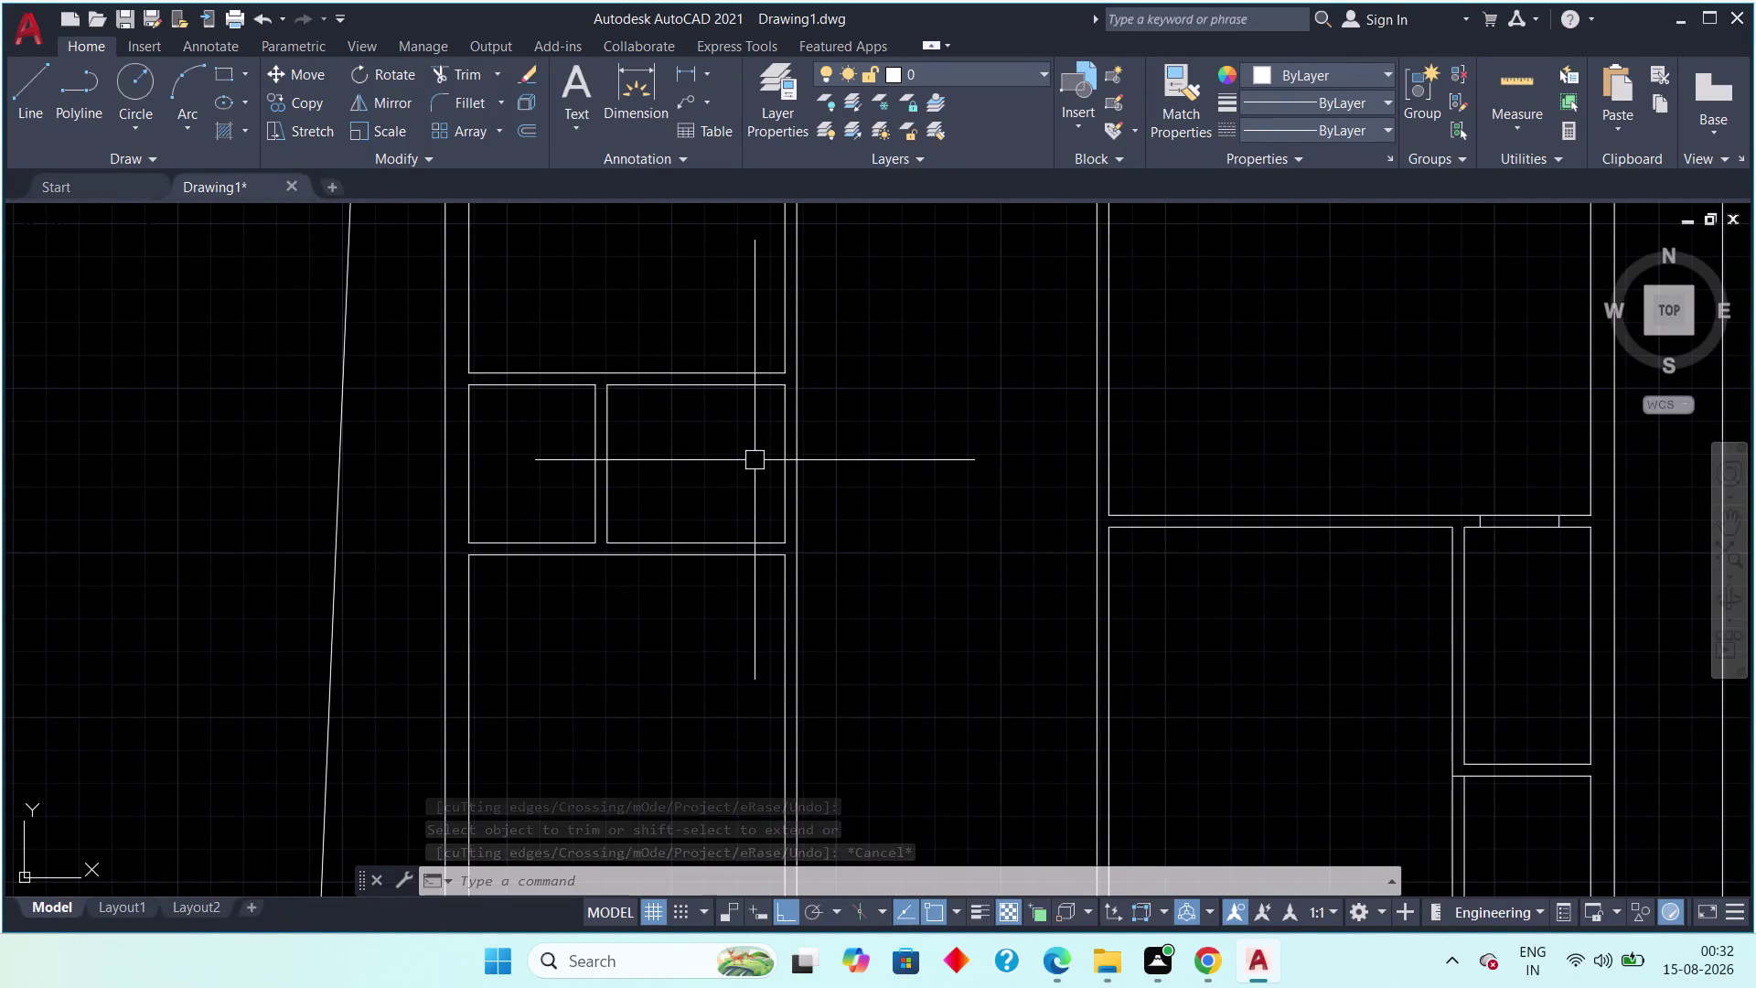
key(l)
key(space)
scroll(up, 3)
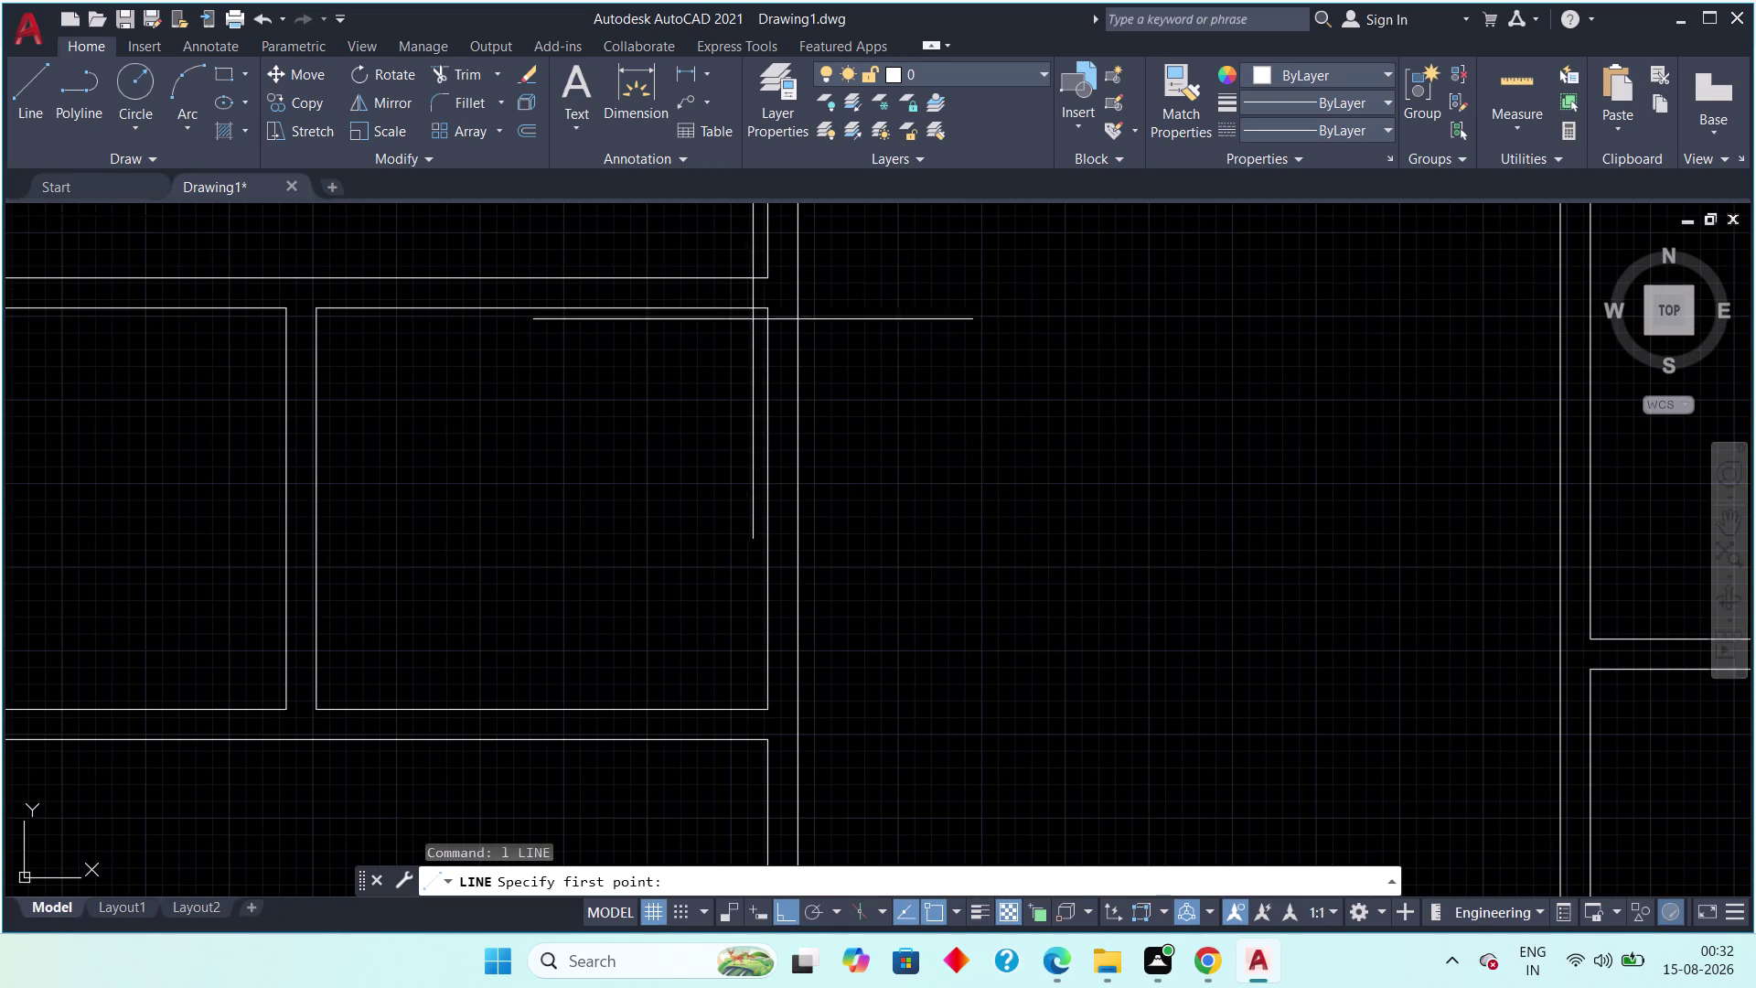
click(762, 279)
click(768, 302)
key(Escape)
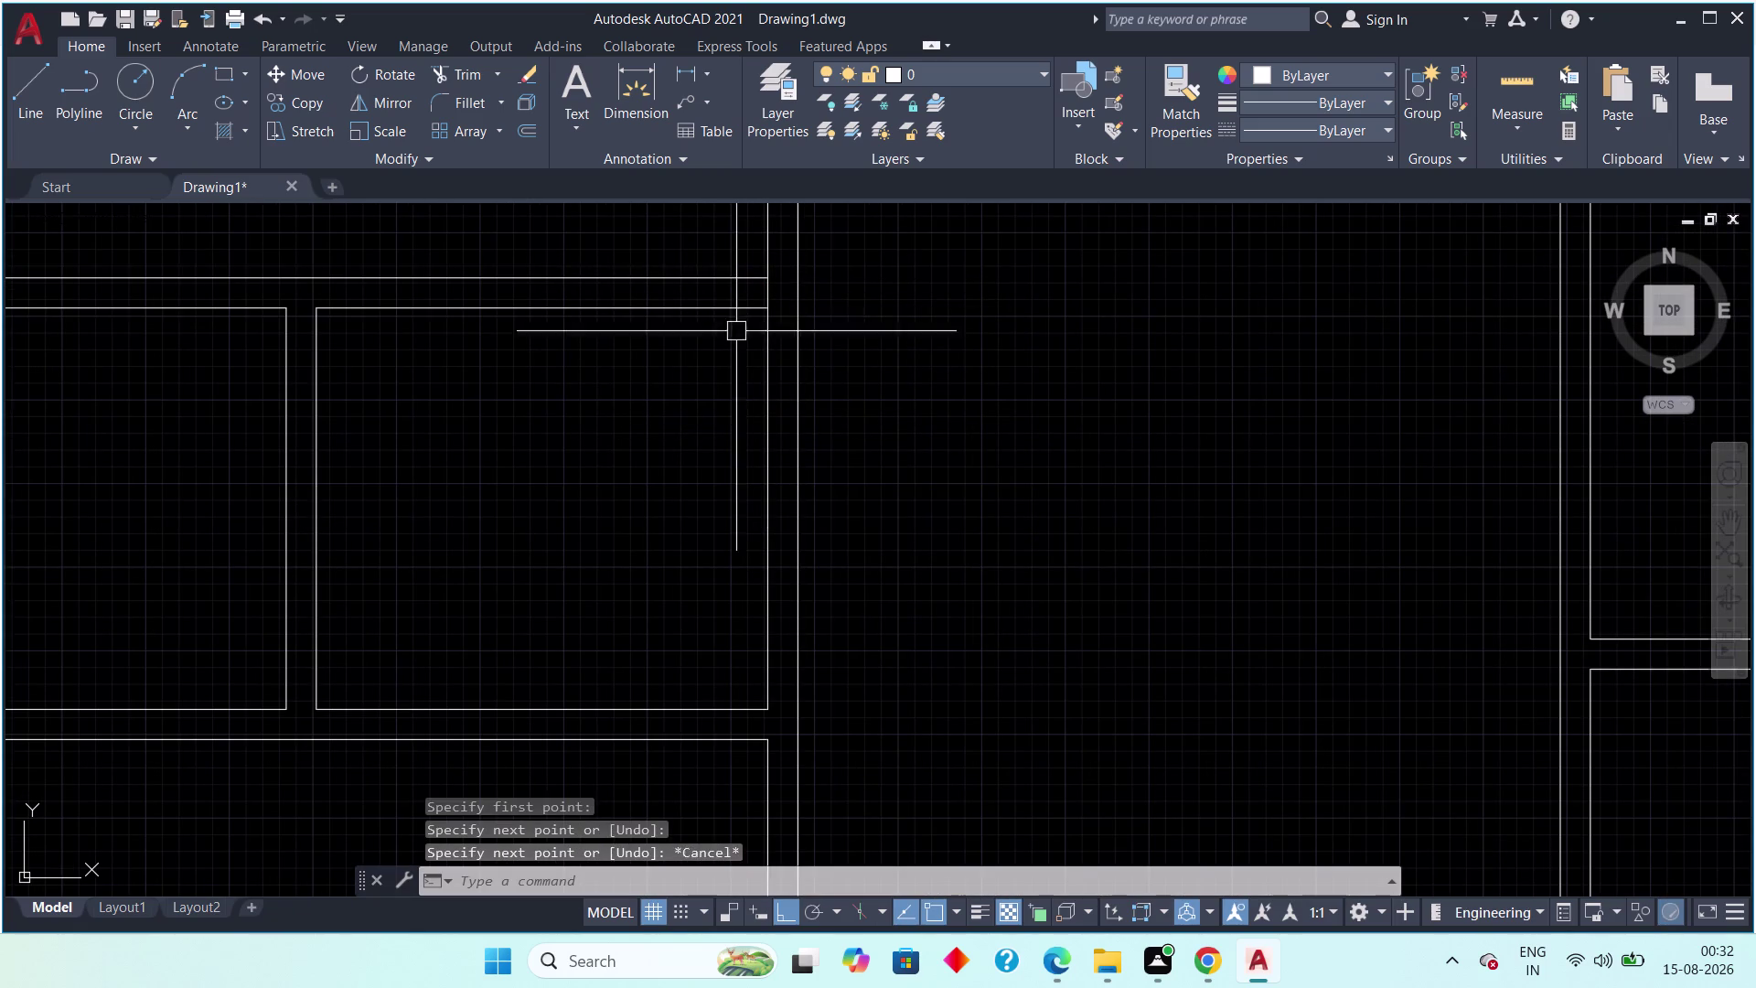
key(Escape)
middle_drag(523, 651, 594, 575)
scroll(down, 3)
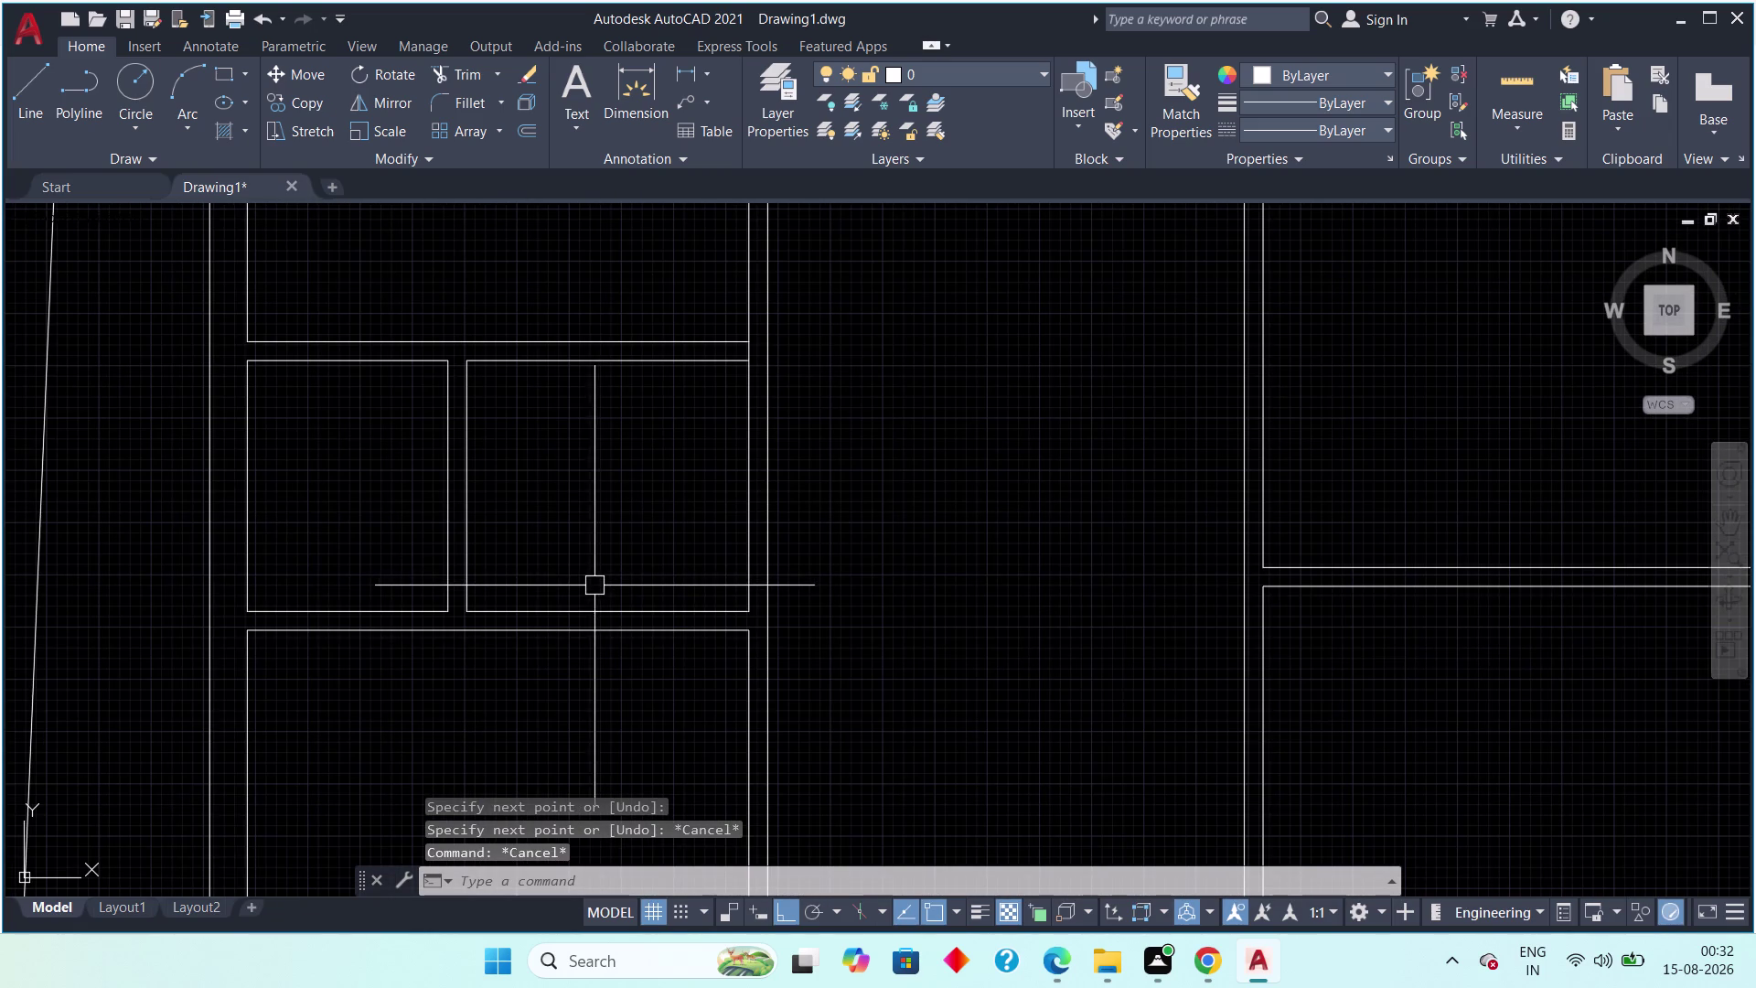
key(space)
scroll(up, 3)
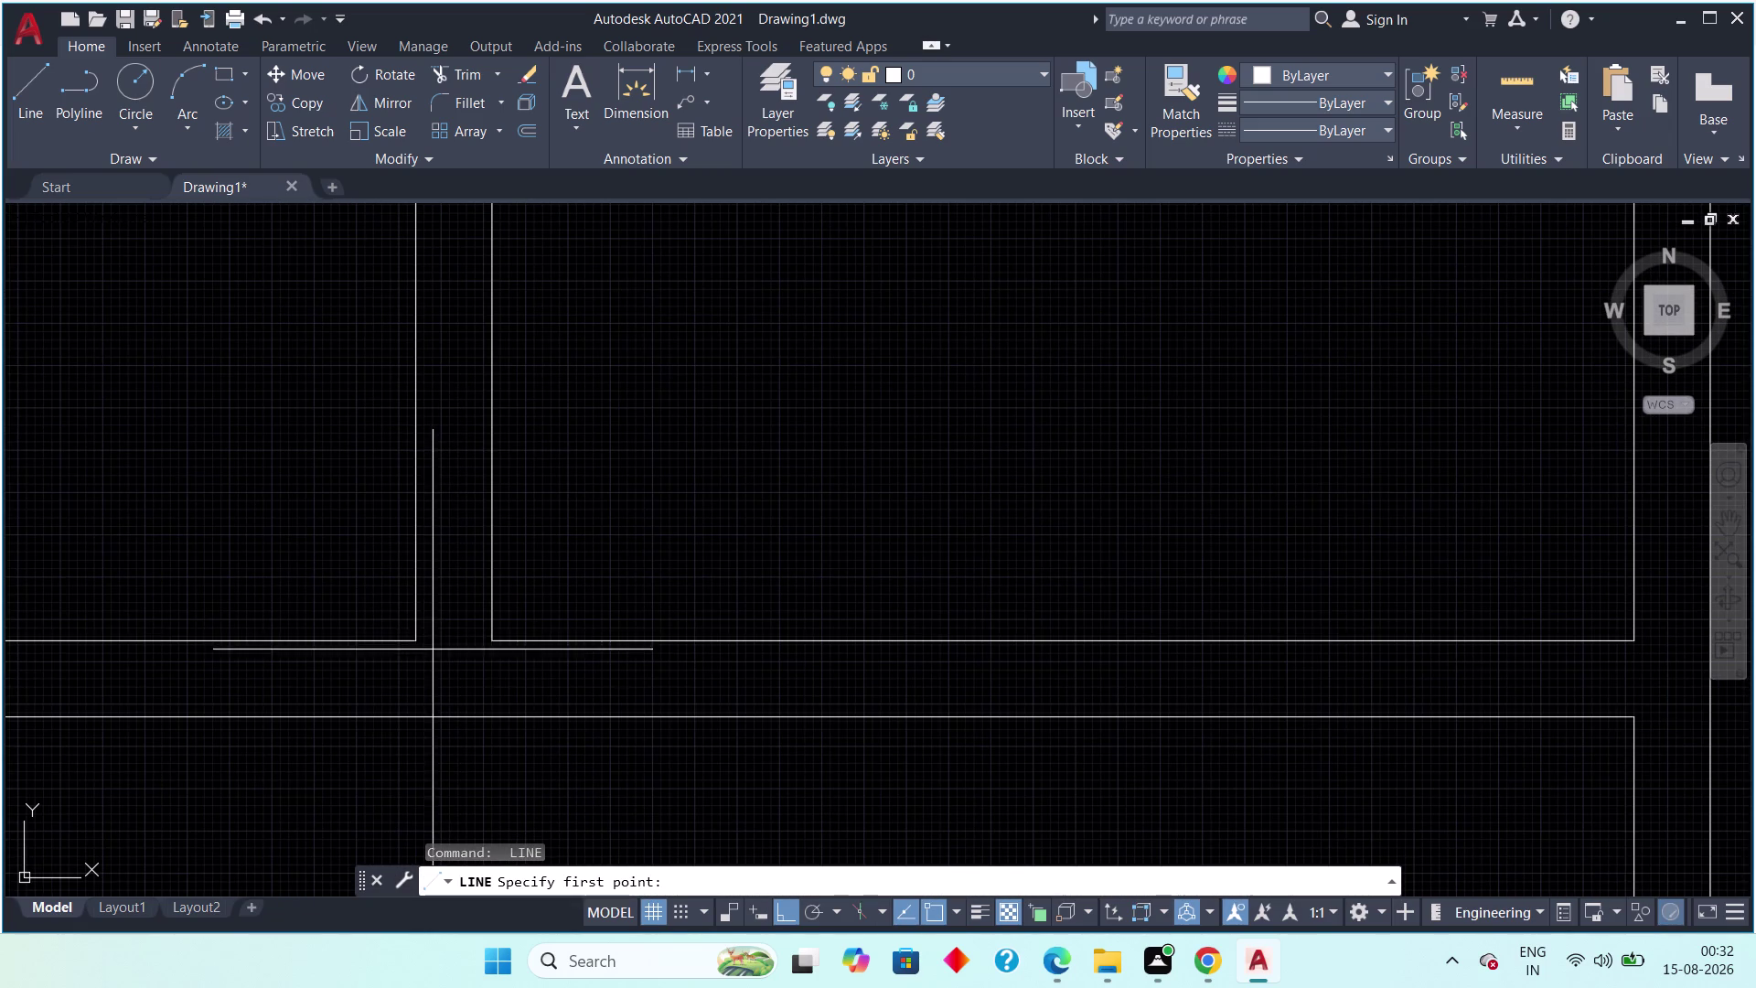
click(414, 634)
click(500, 633)
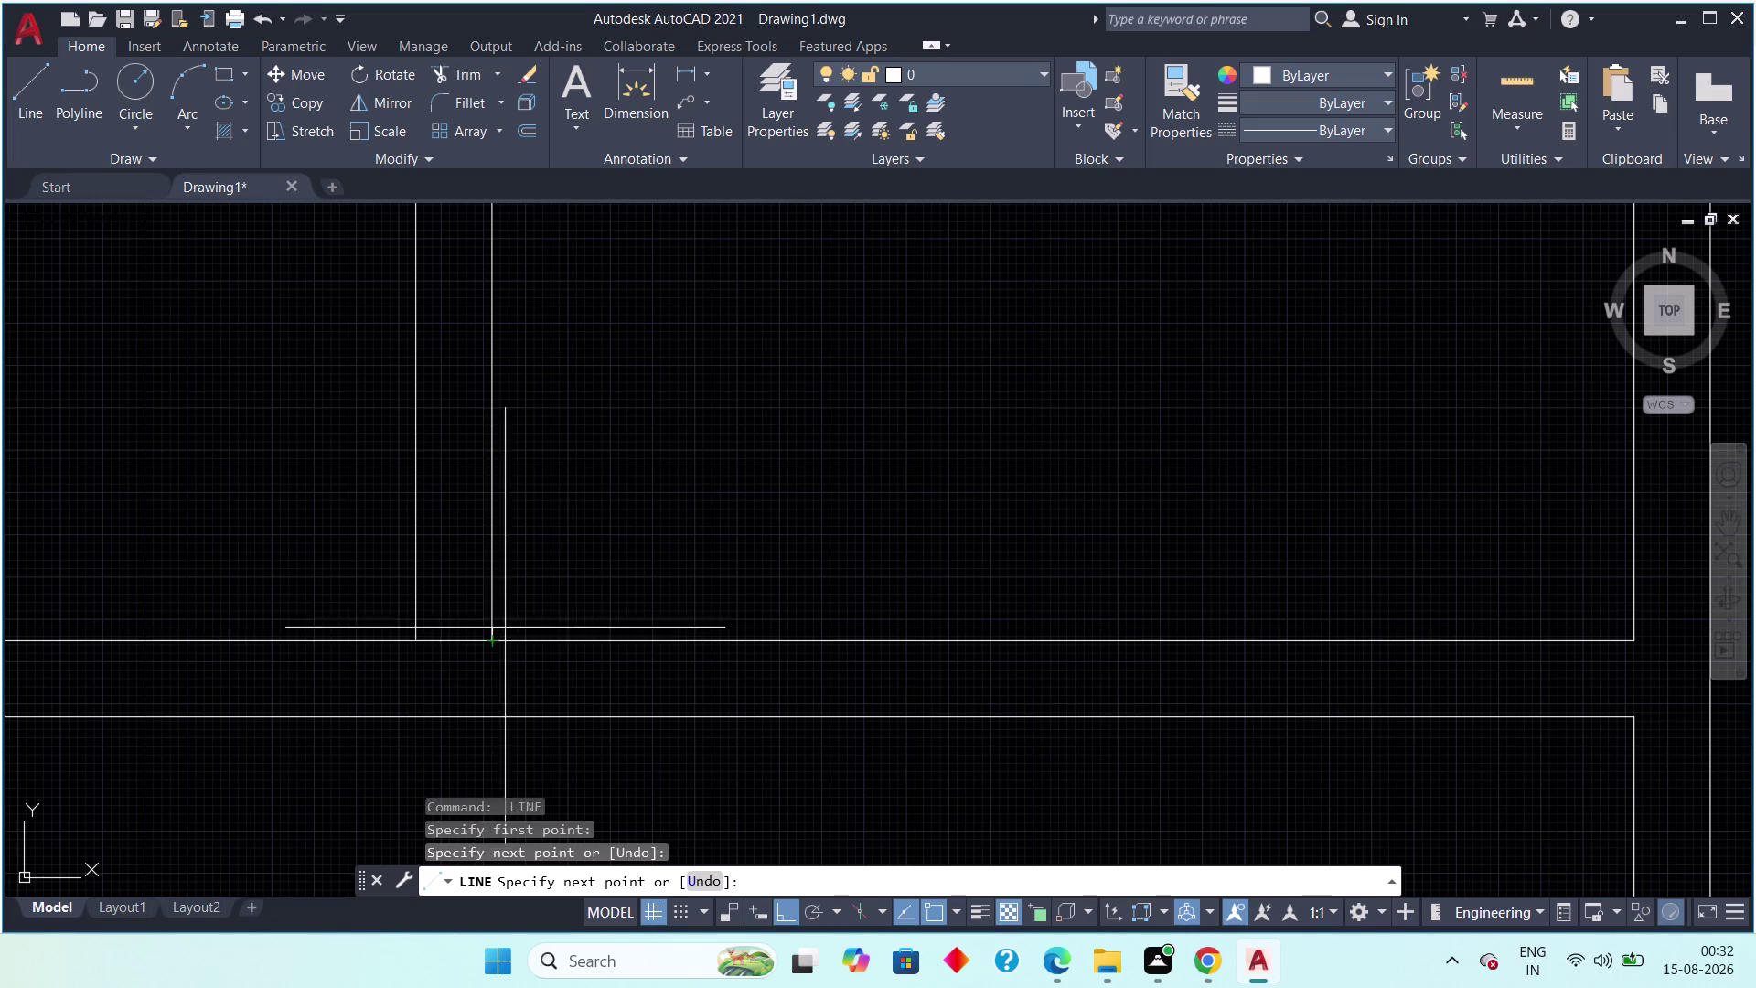
key(Escape)
scroll(down, 3)
scroll(up, 3)
middle_click(567, 571)
middle_drag(554, 576, 594, 576)
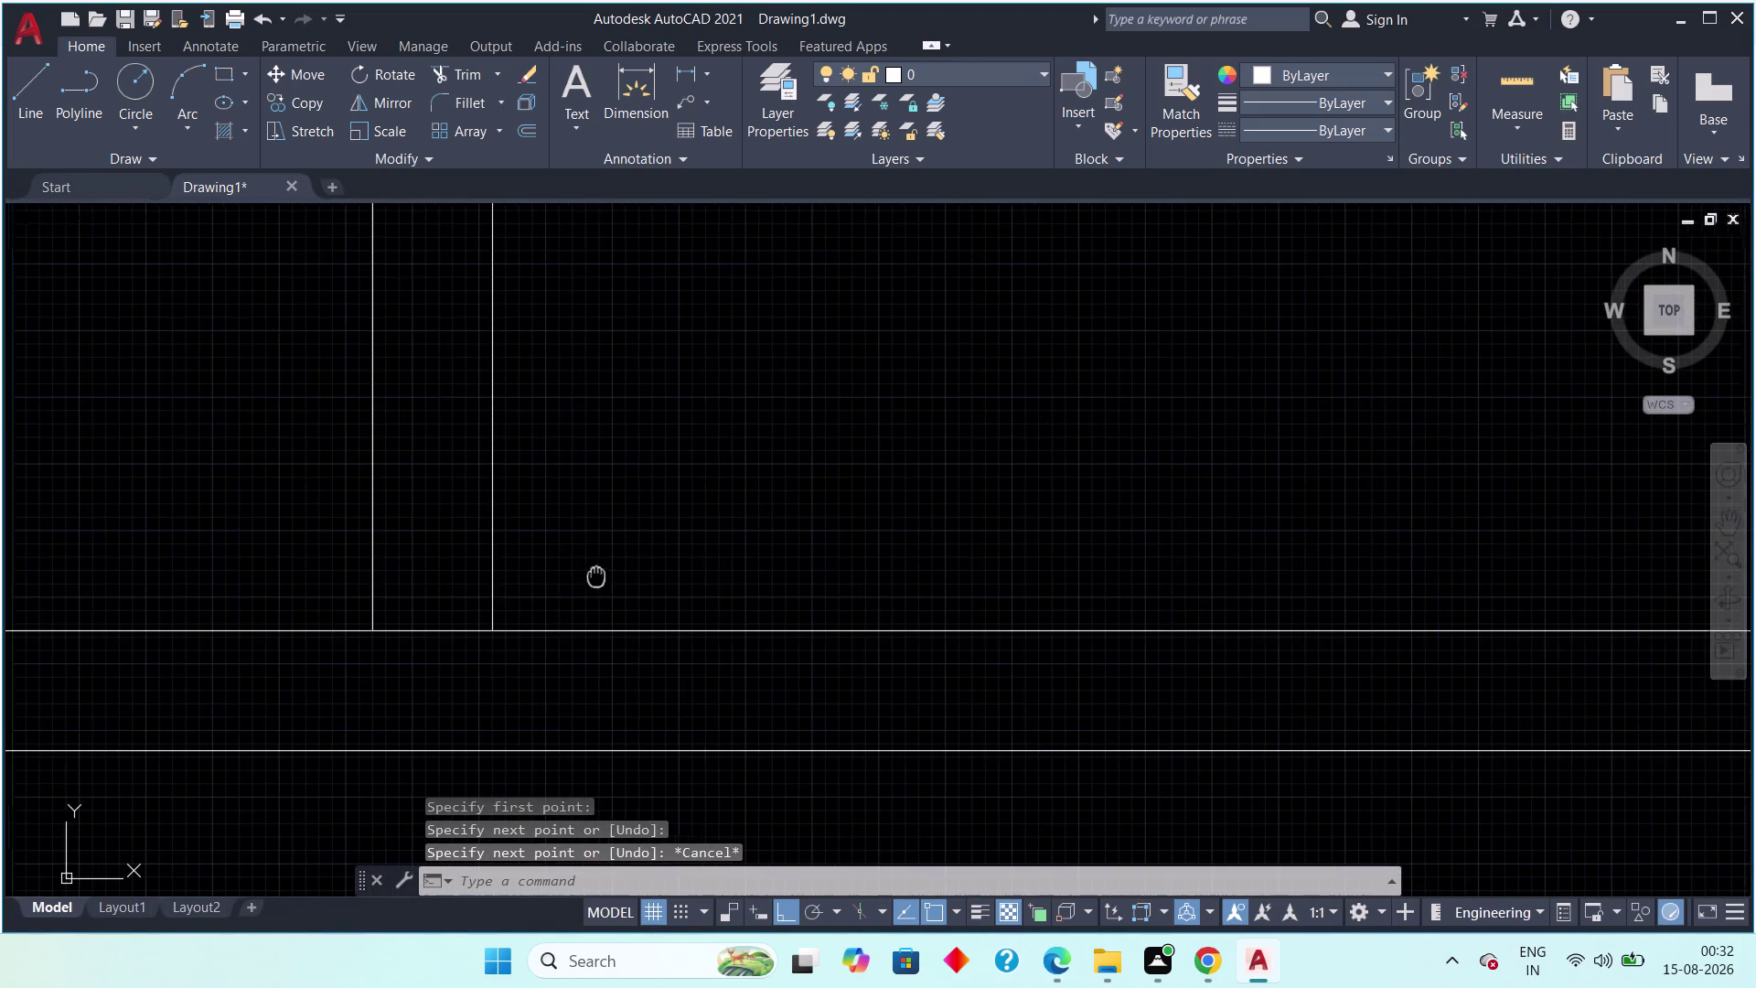
middle_drag(594, 576, 597, 577)
scroll(up, 3)
scroll(down, 3)
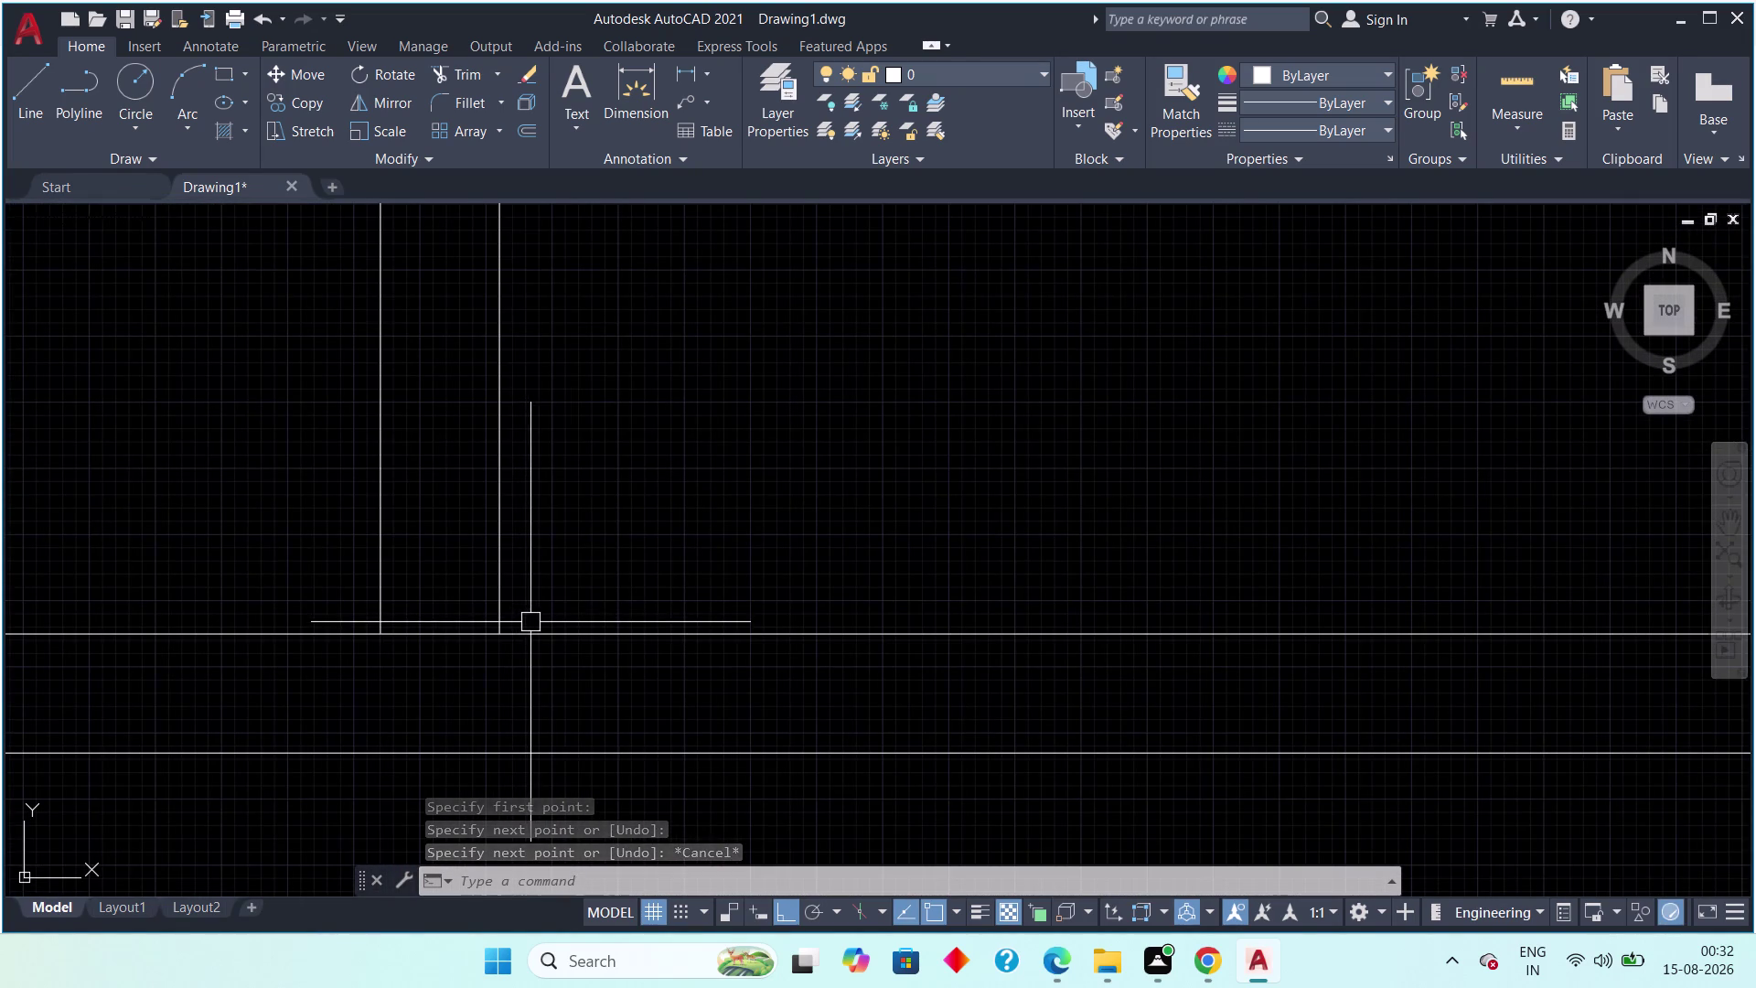
middle_drag(614, 582, 673, 556)
Set a 6" offset distance and double the first wall line.
text(o)
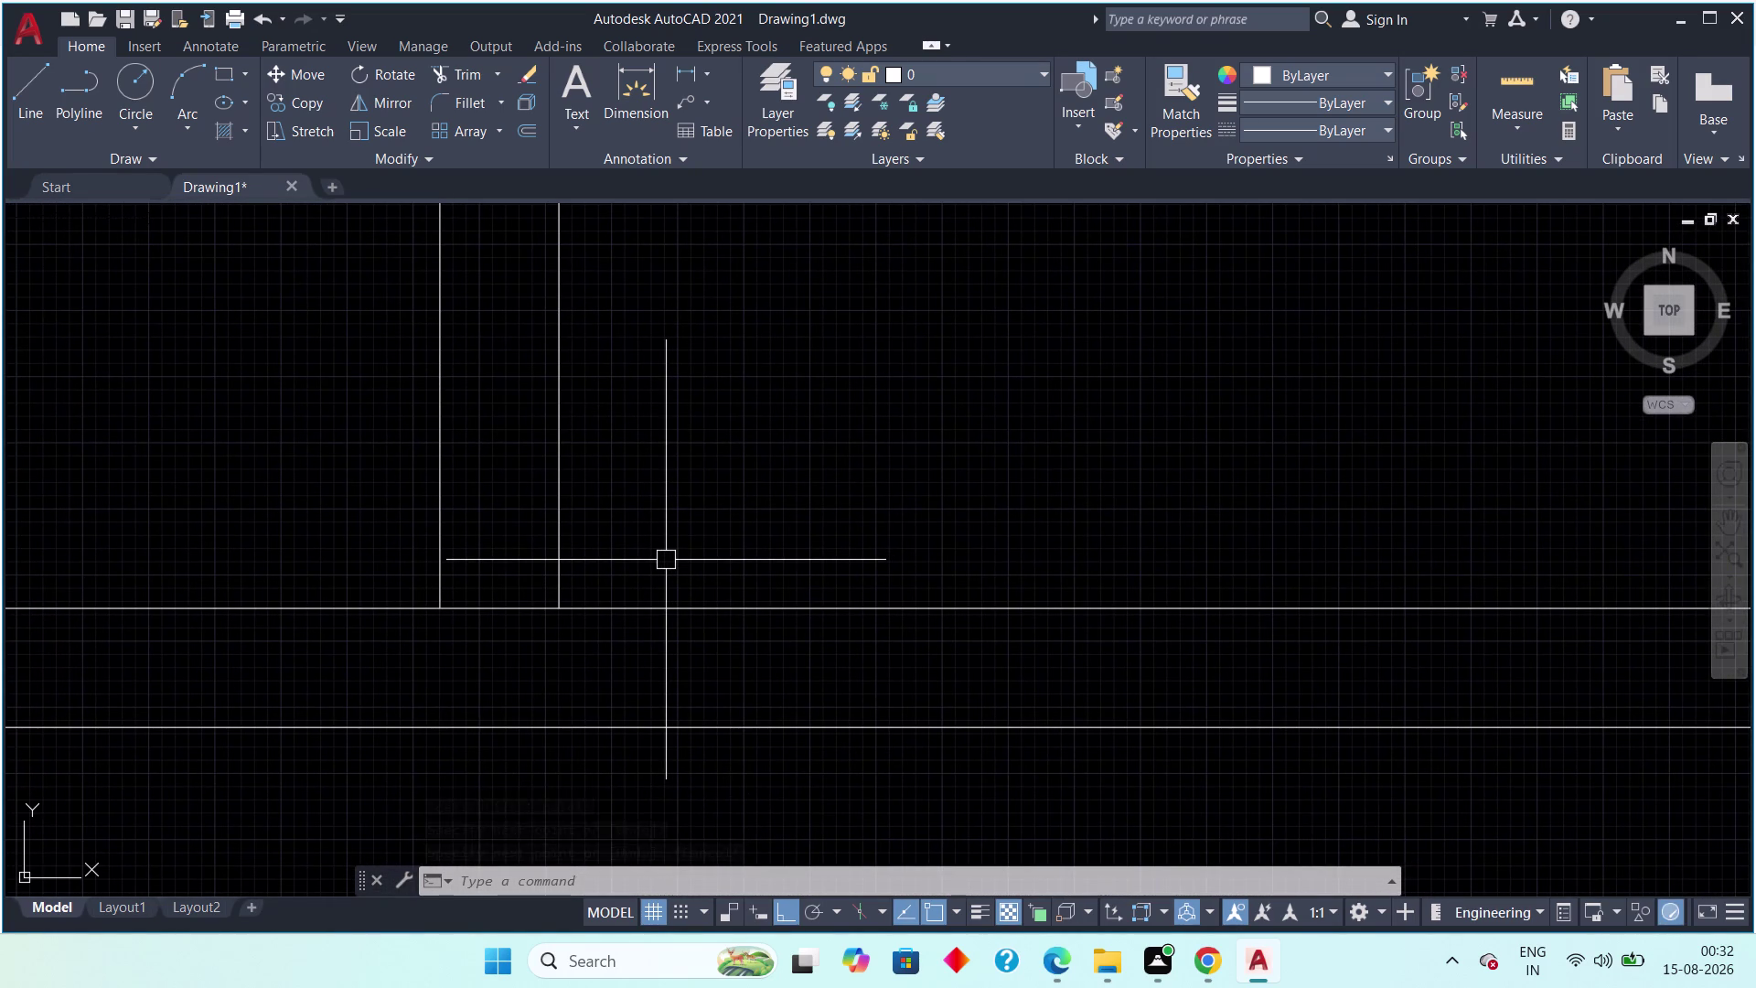
text(ff 6)
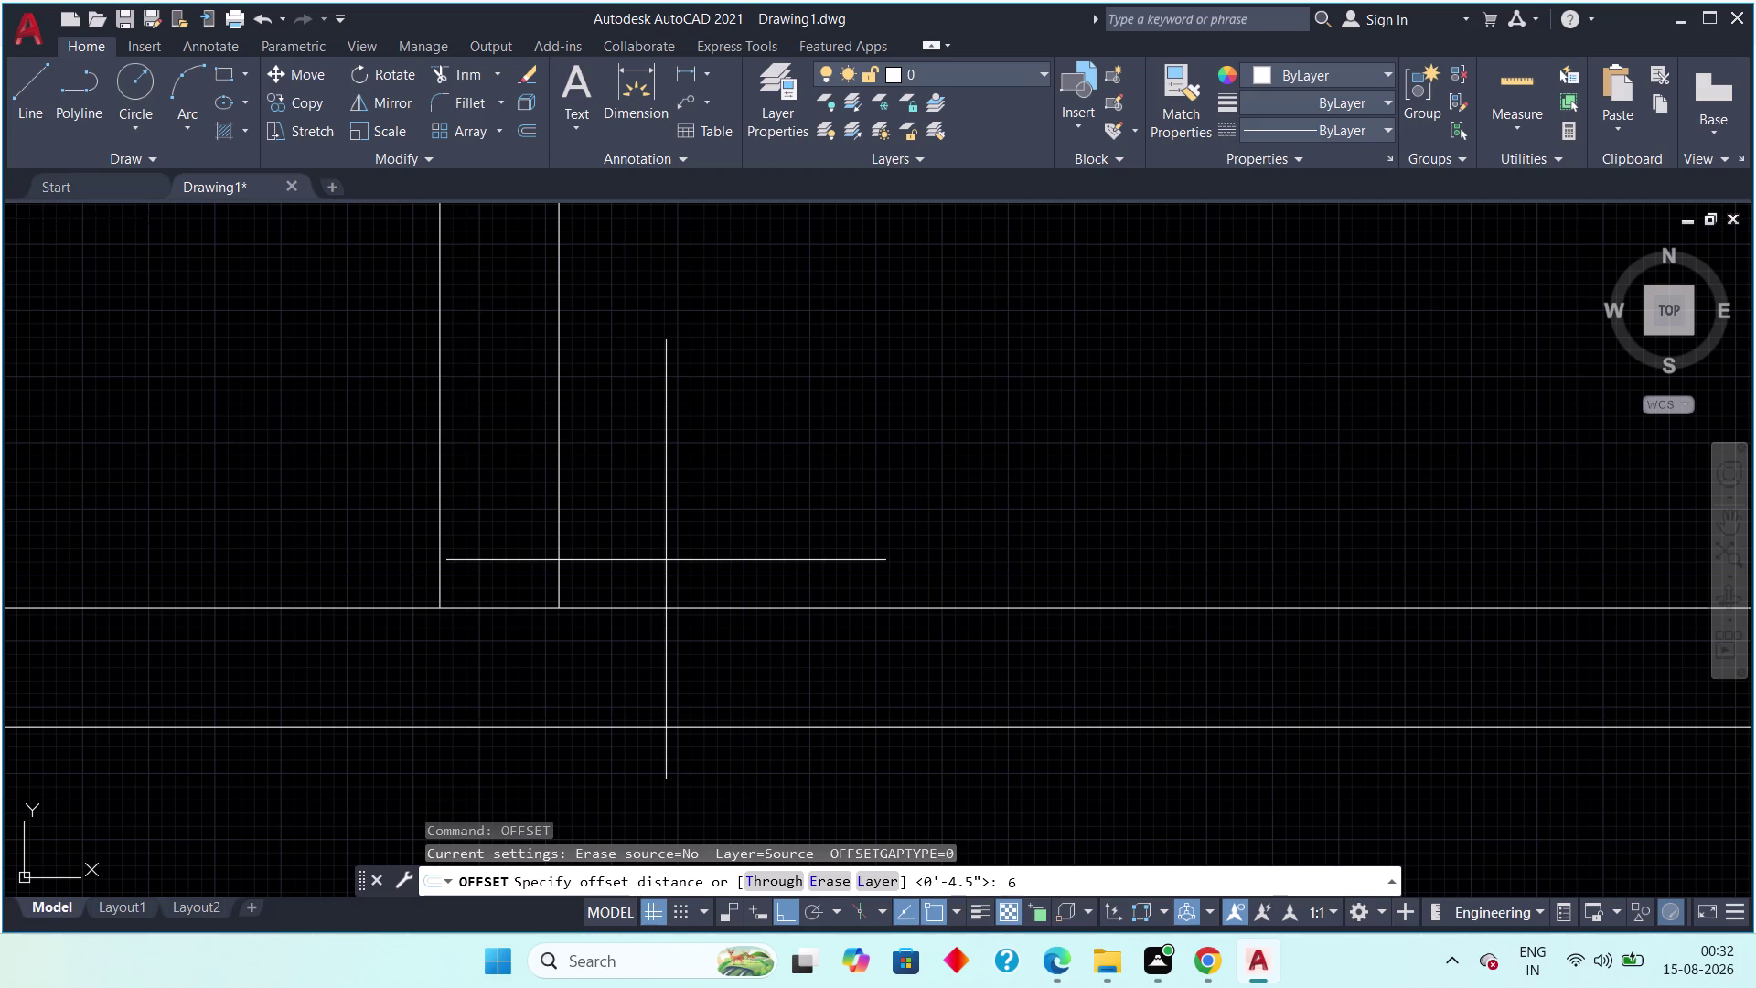
text(")
key(space)
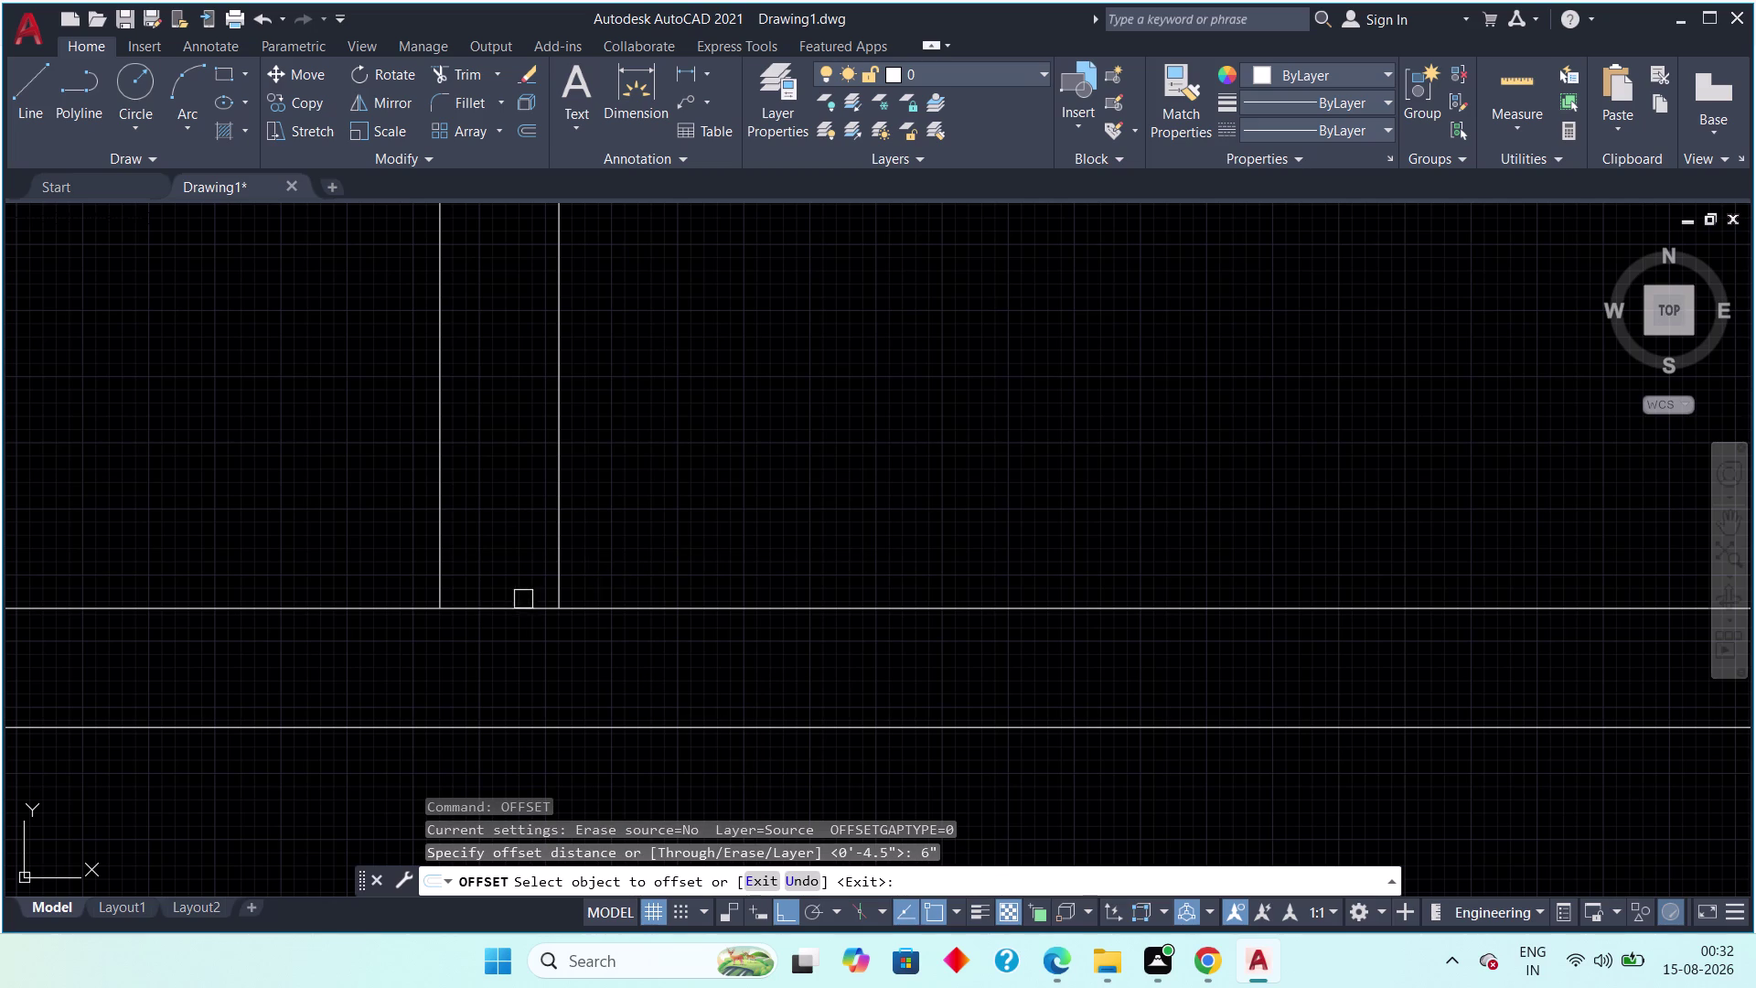
drag(517, 609, 511, 599)
click(500, 540)
scroll(down, 3)
scroll(down, 3)
Double the next wall line at 6" and end the offset.
middle_drag(538, 493, 544, 535)
scroll(up, 3)
scroll(up, 3)
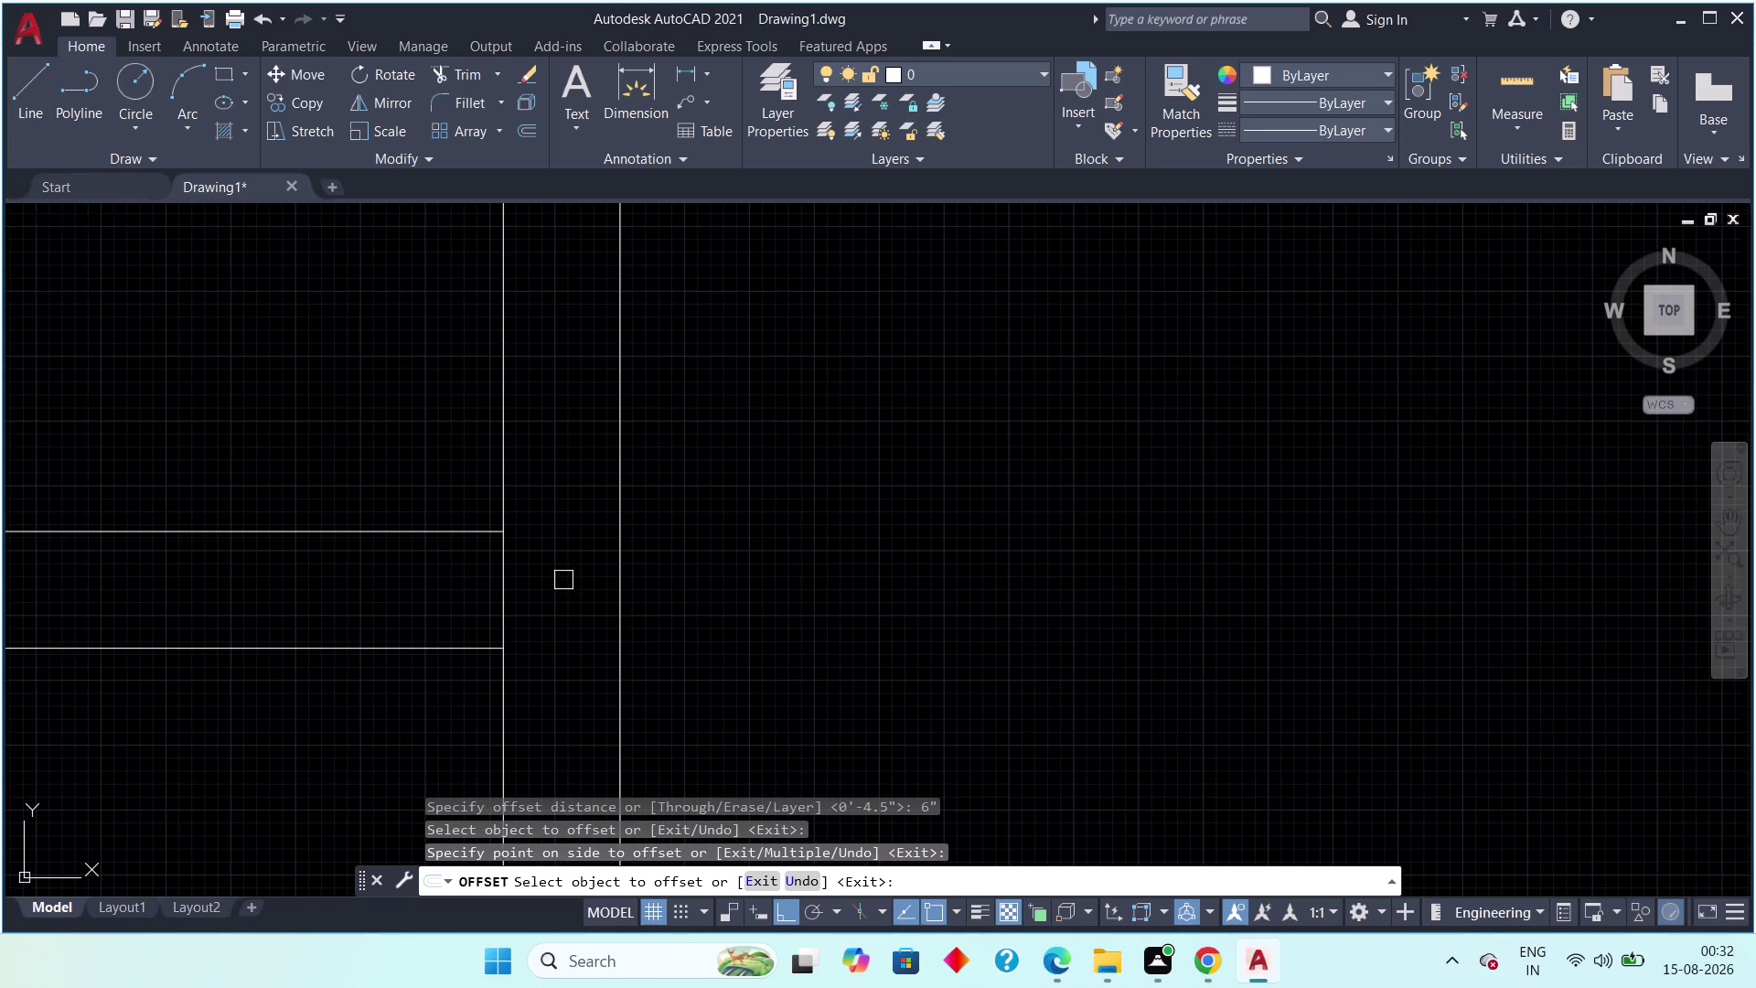
click(504, 593)
drag(401, 602, 387, 608)
scroll(down, 3)
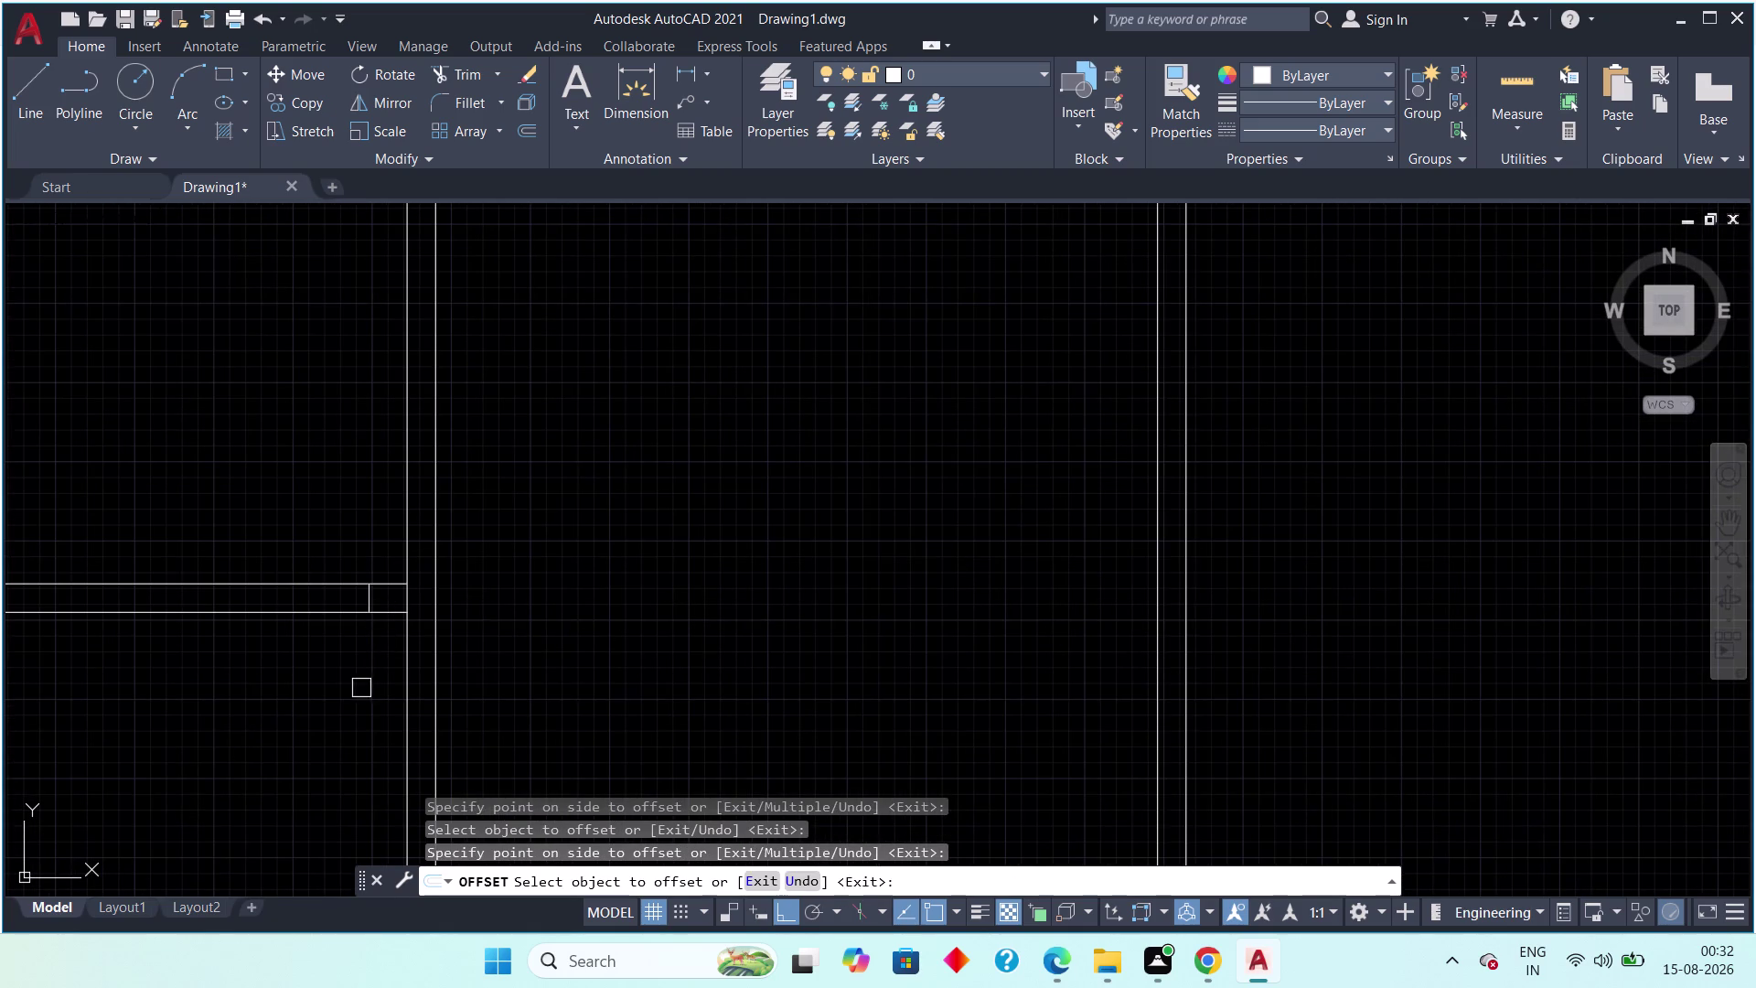
key(Escape)
key(Escape)
Delete two stray short lines from the room layout.
scroll(up, 3)
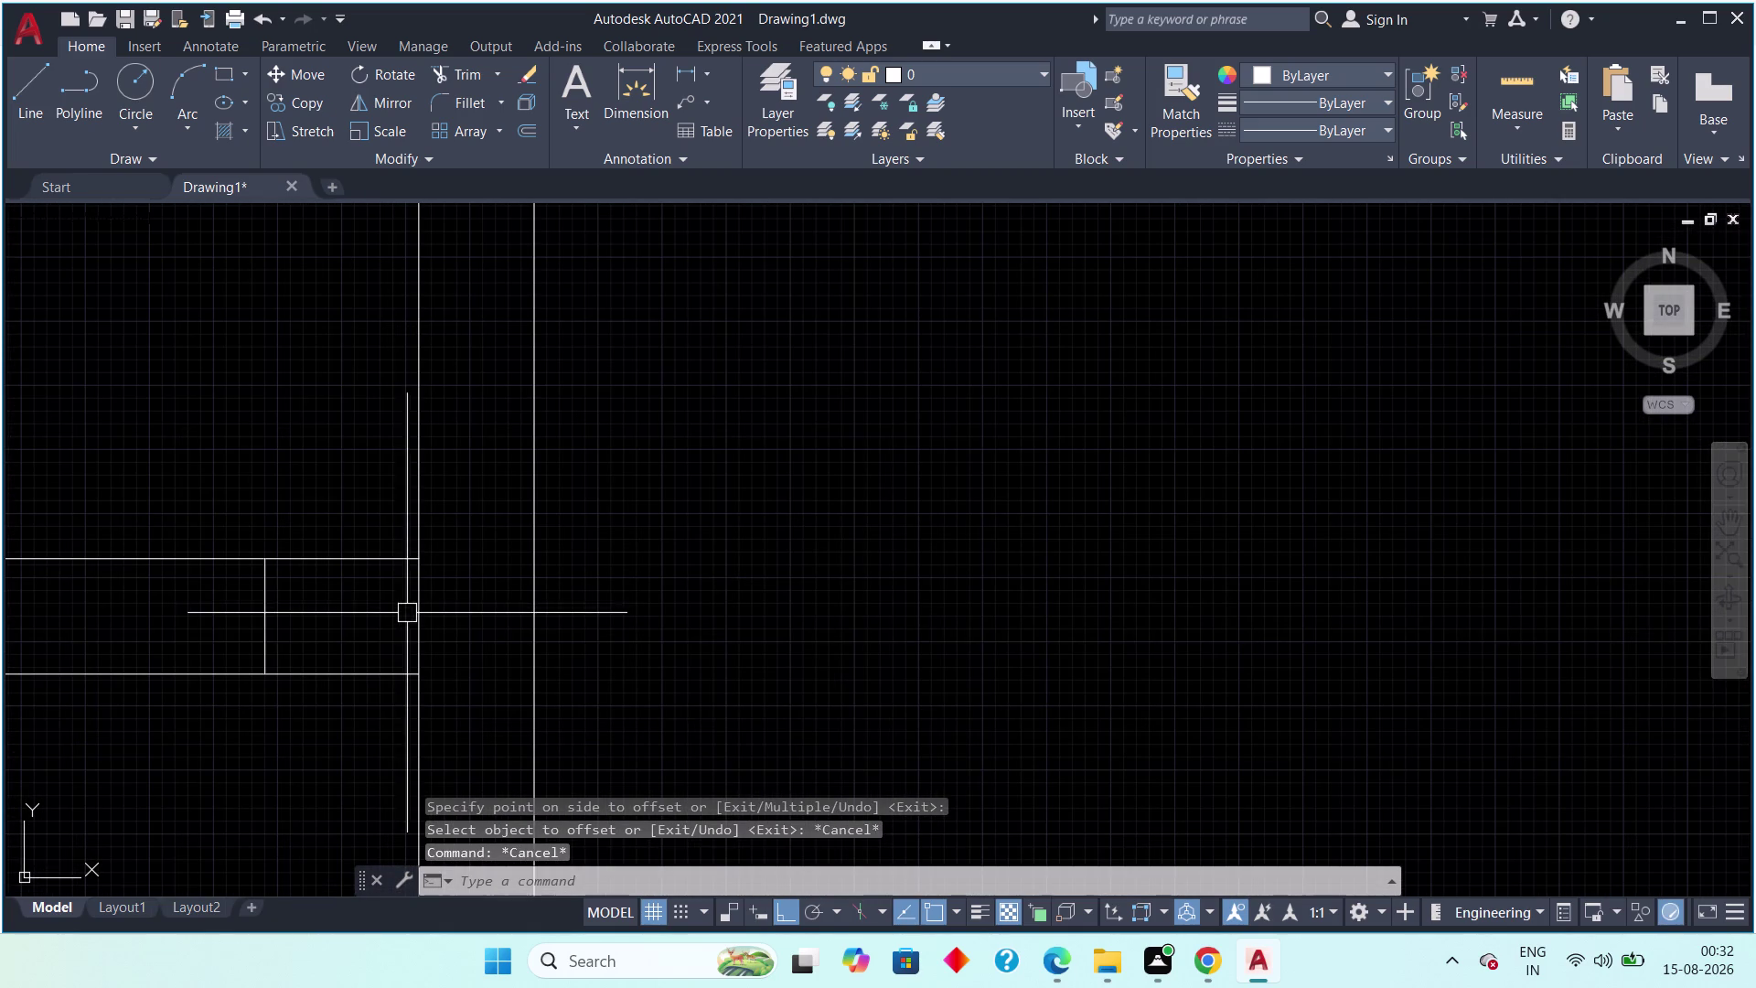
click(410, 613)
key(Delete)
scroll(down, 3)
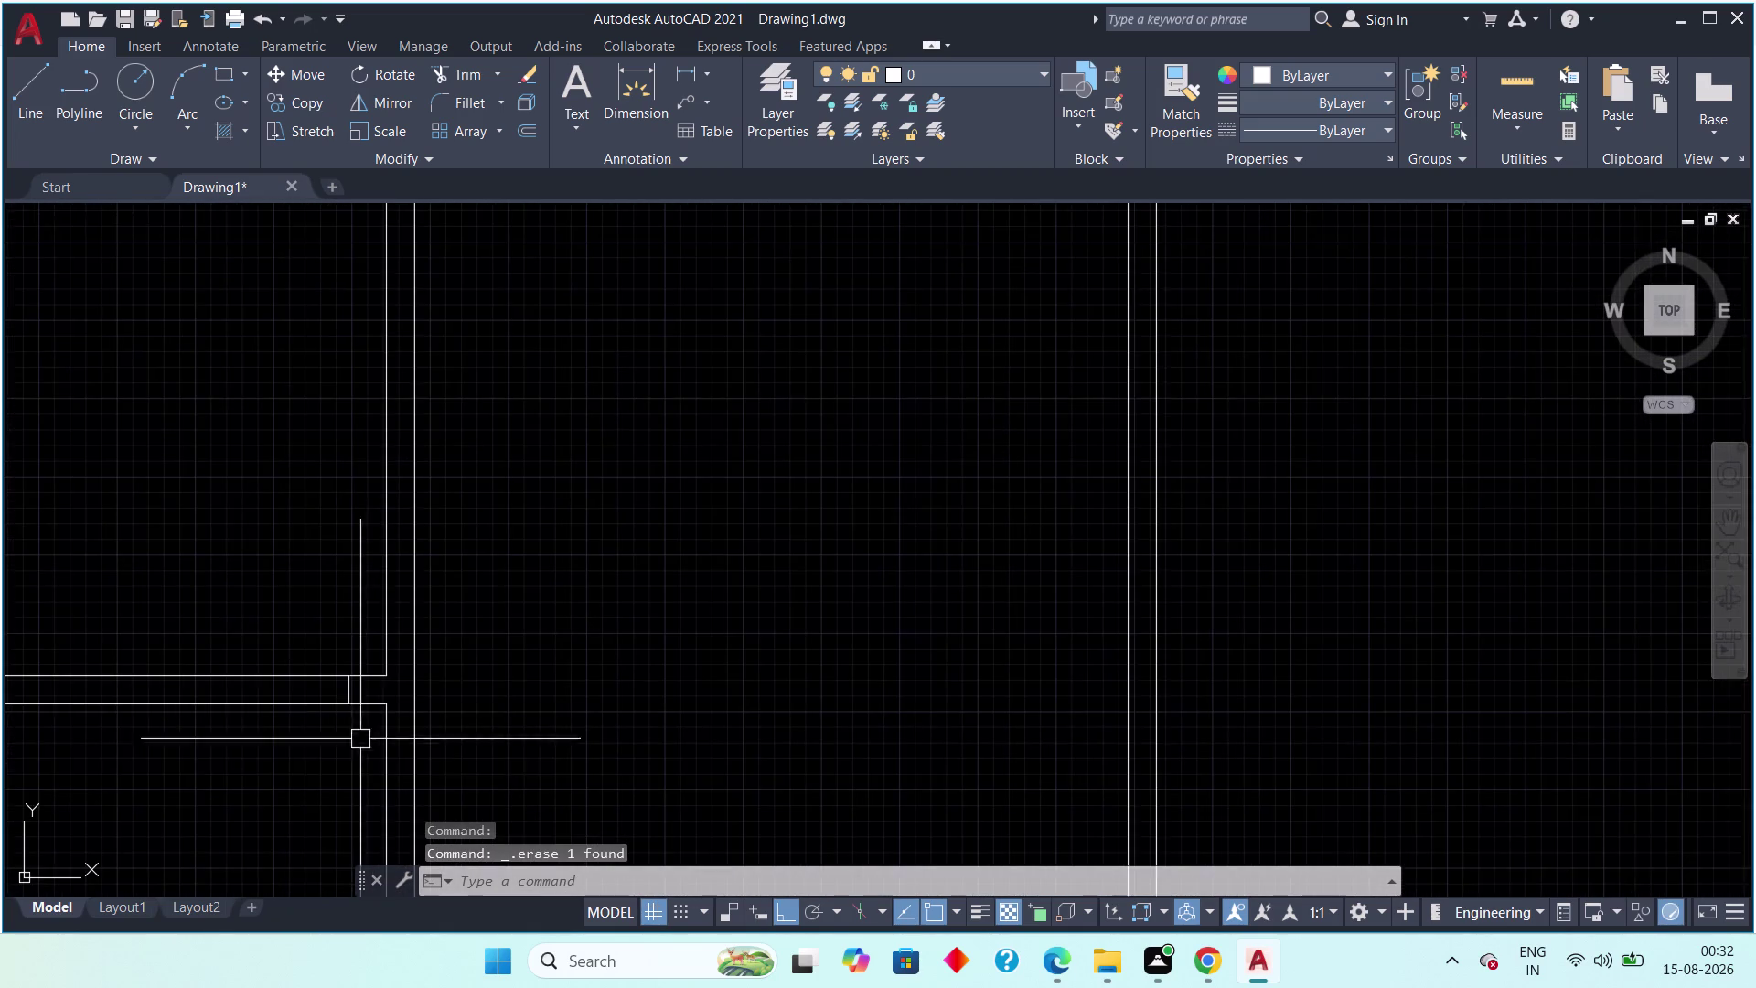
middle_drag(342, 762, 434, 410)
scroll(down, 3)
middle_drag(297, 548, 381, 509)
scroll(up, 3)
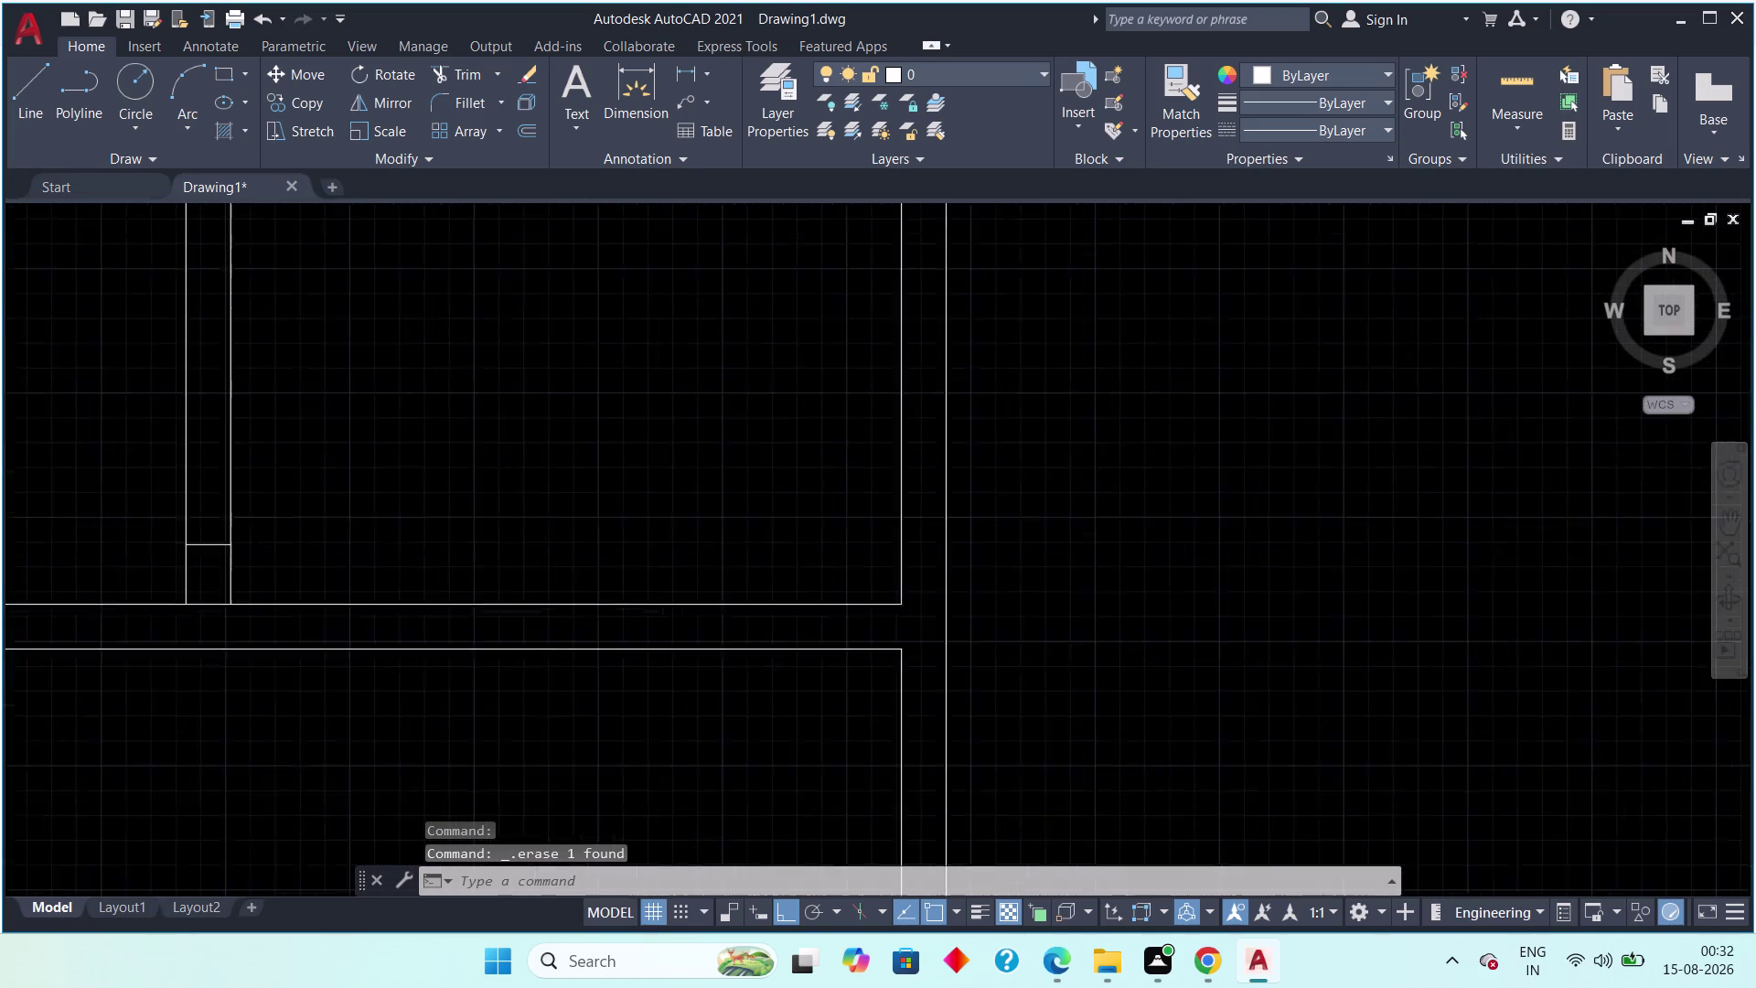
click(189, 607)
key(Delete)
scroll(down, 3)
middle_drag(484, 444, 446, 718)
scroll(down, 3)
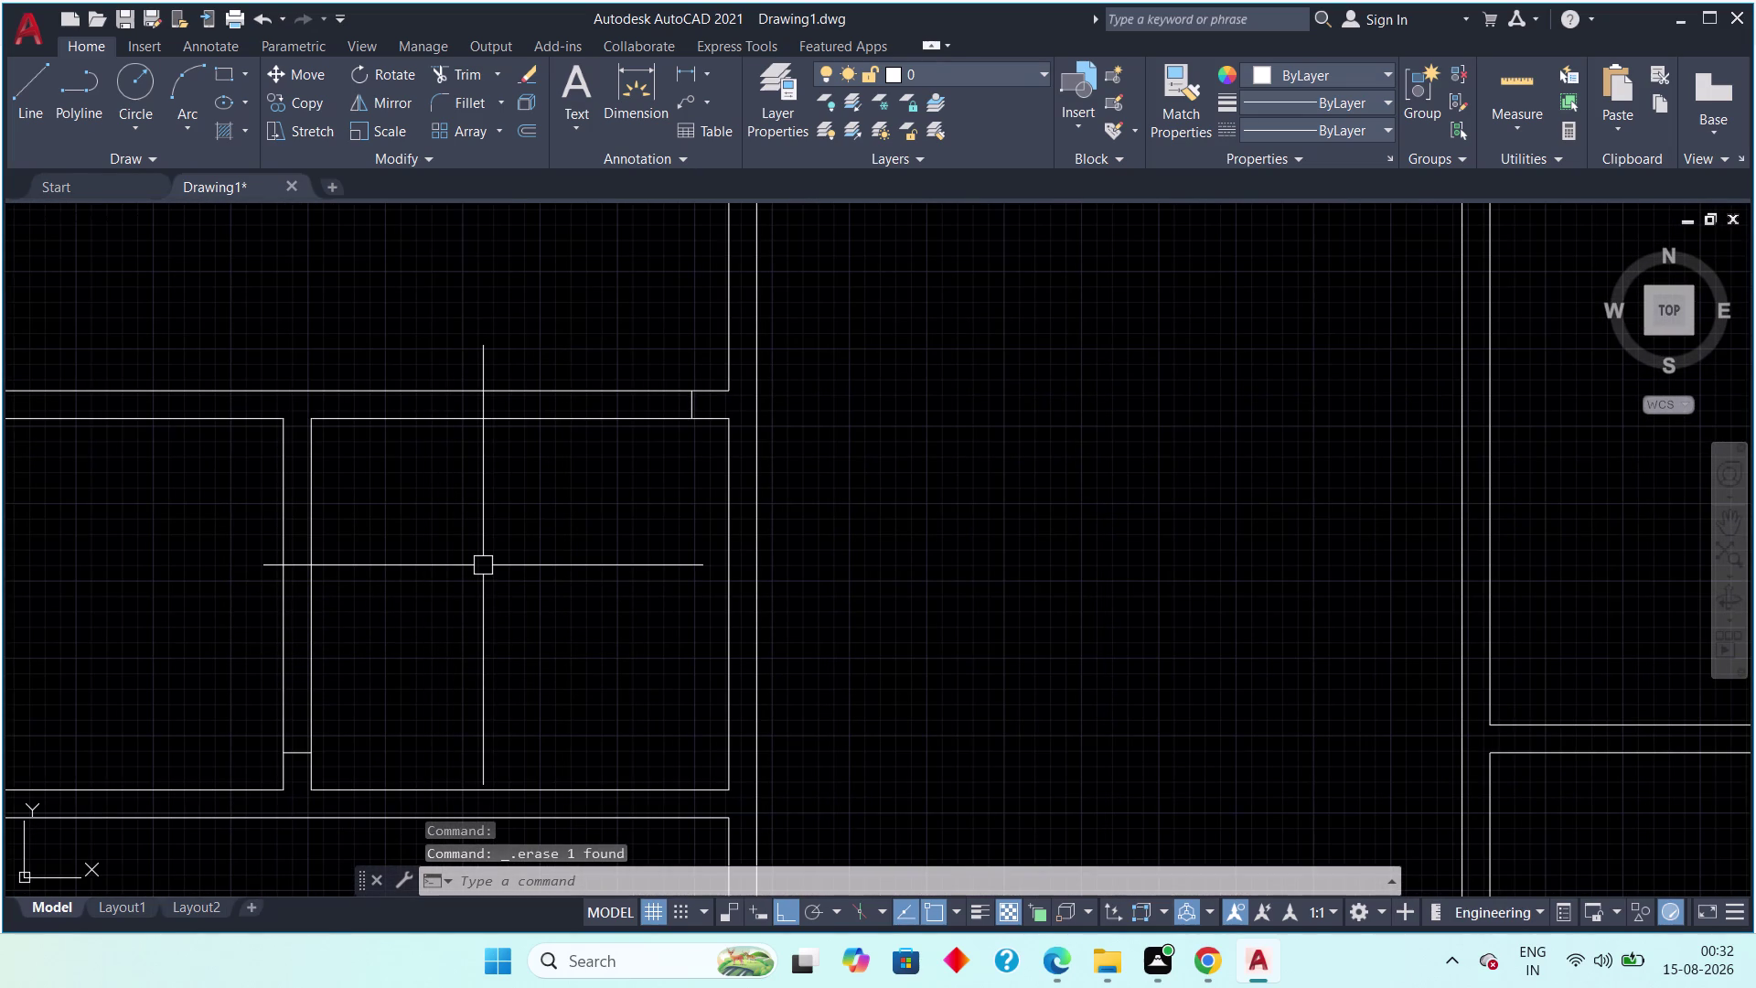
Offset a wall line 2'6" to mark the first door opening.
text(off)
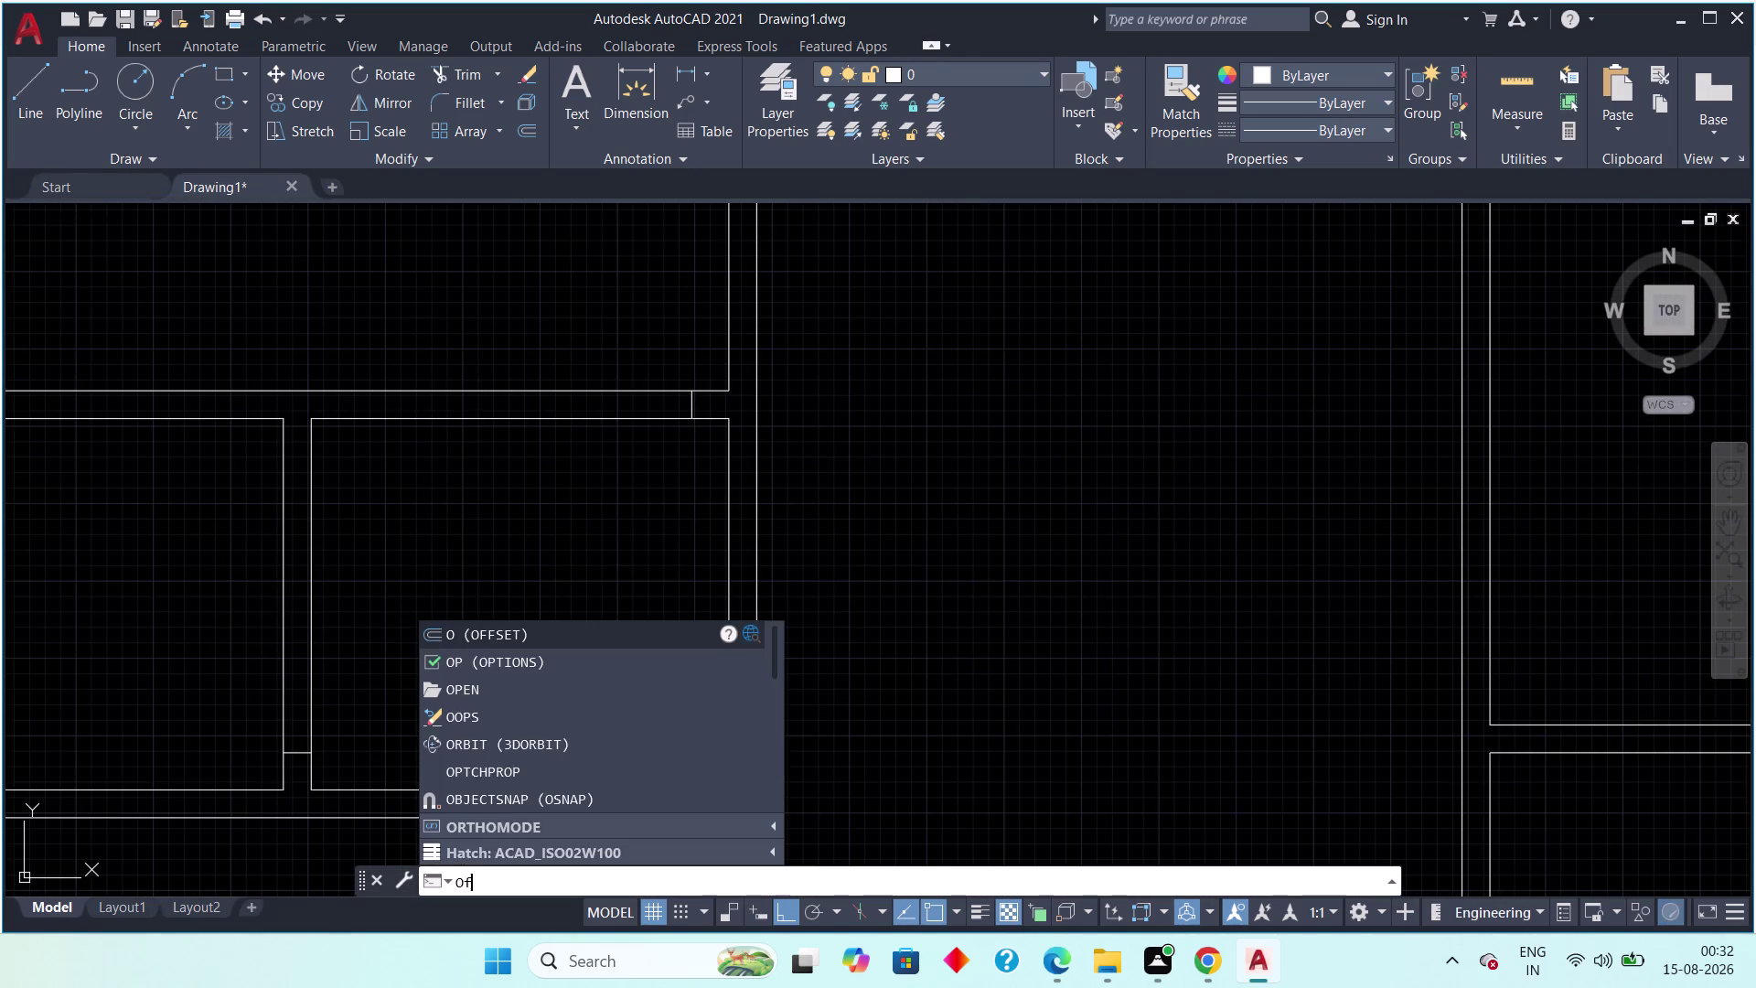
key(space)
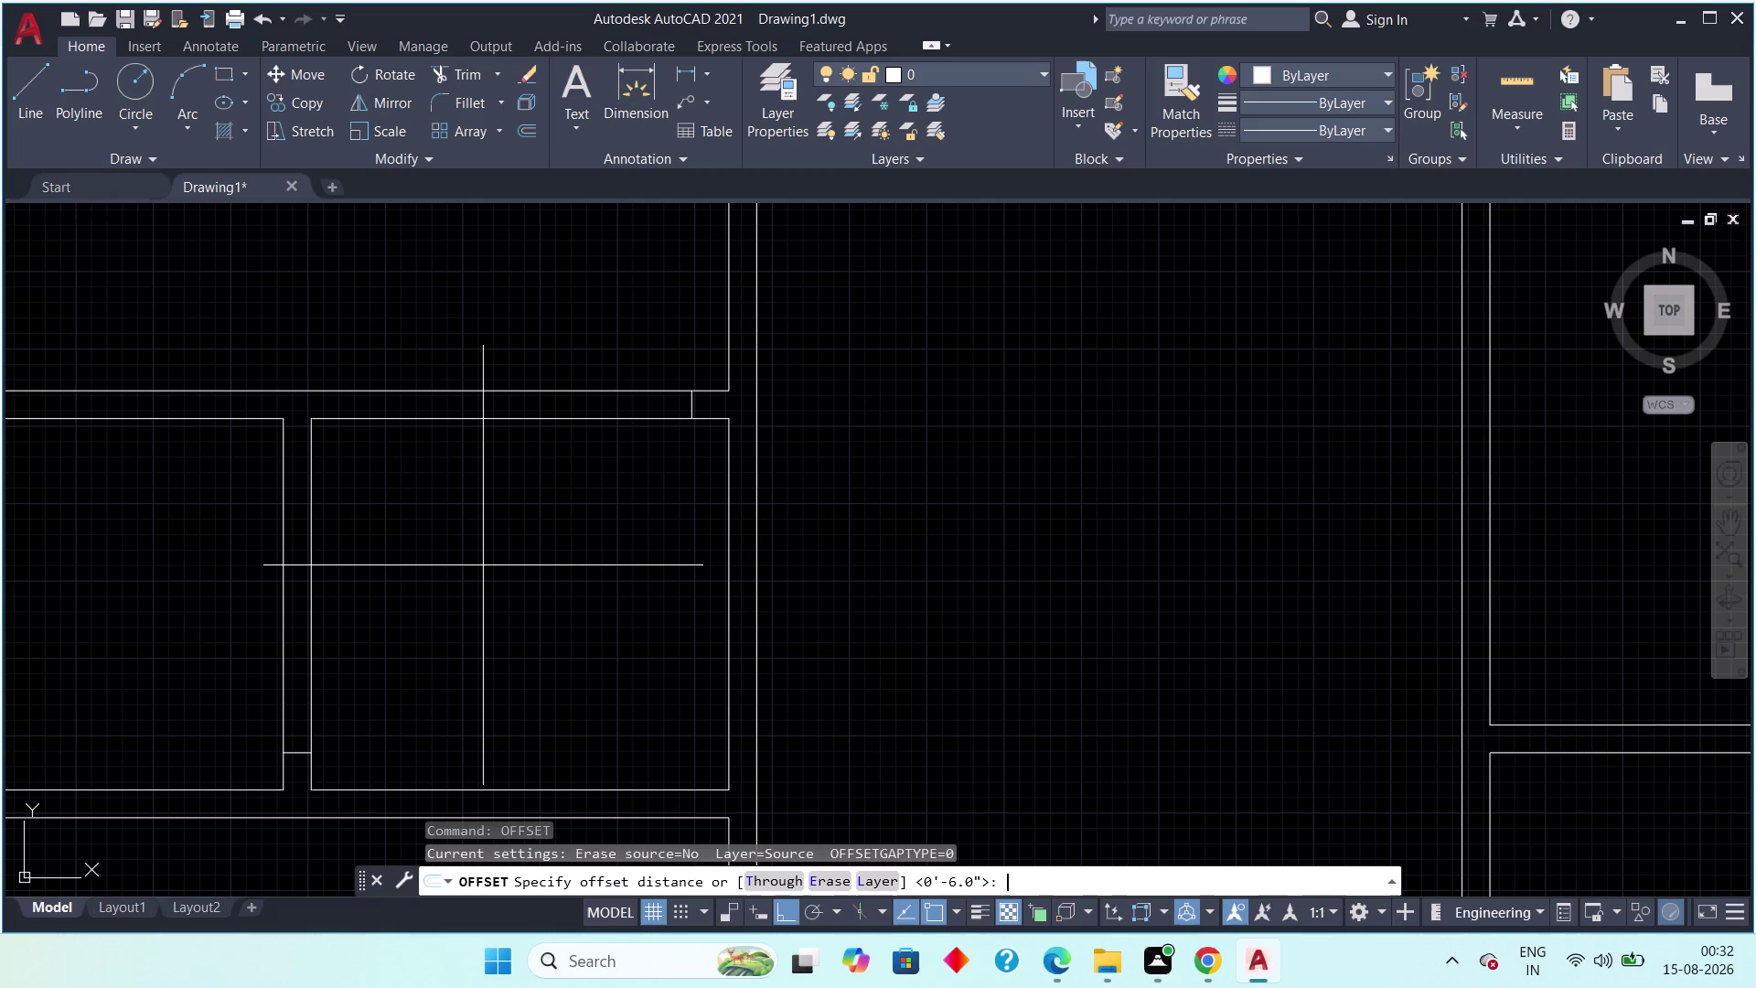
text(2'6)
text(")
key(space)
scroll(up, 3)
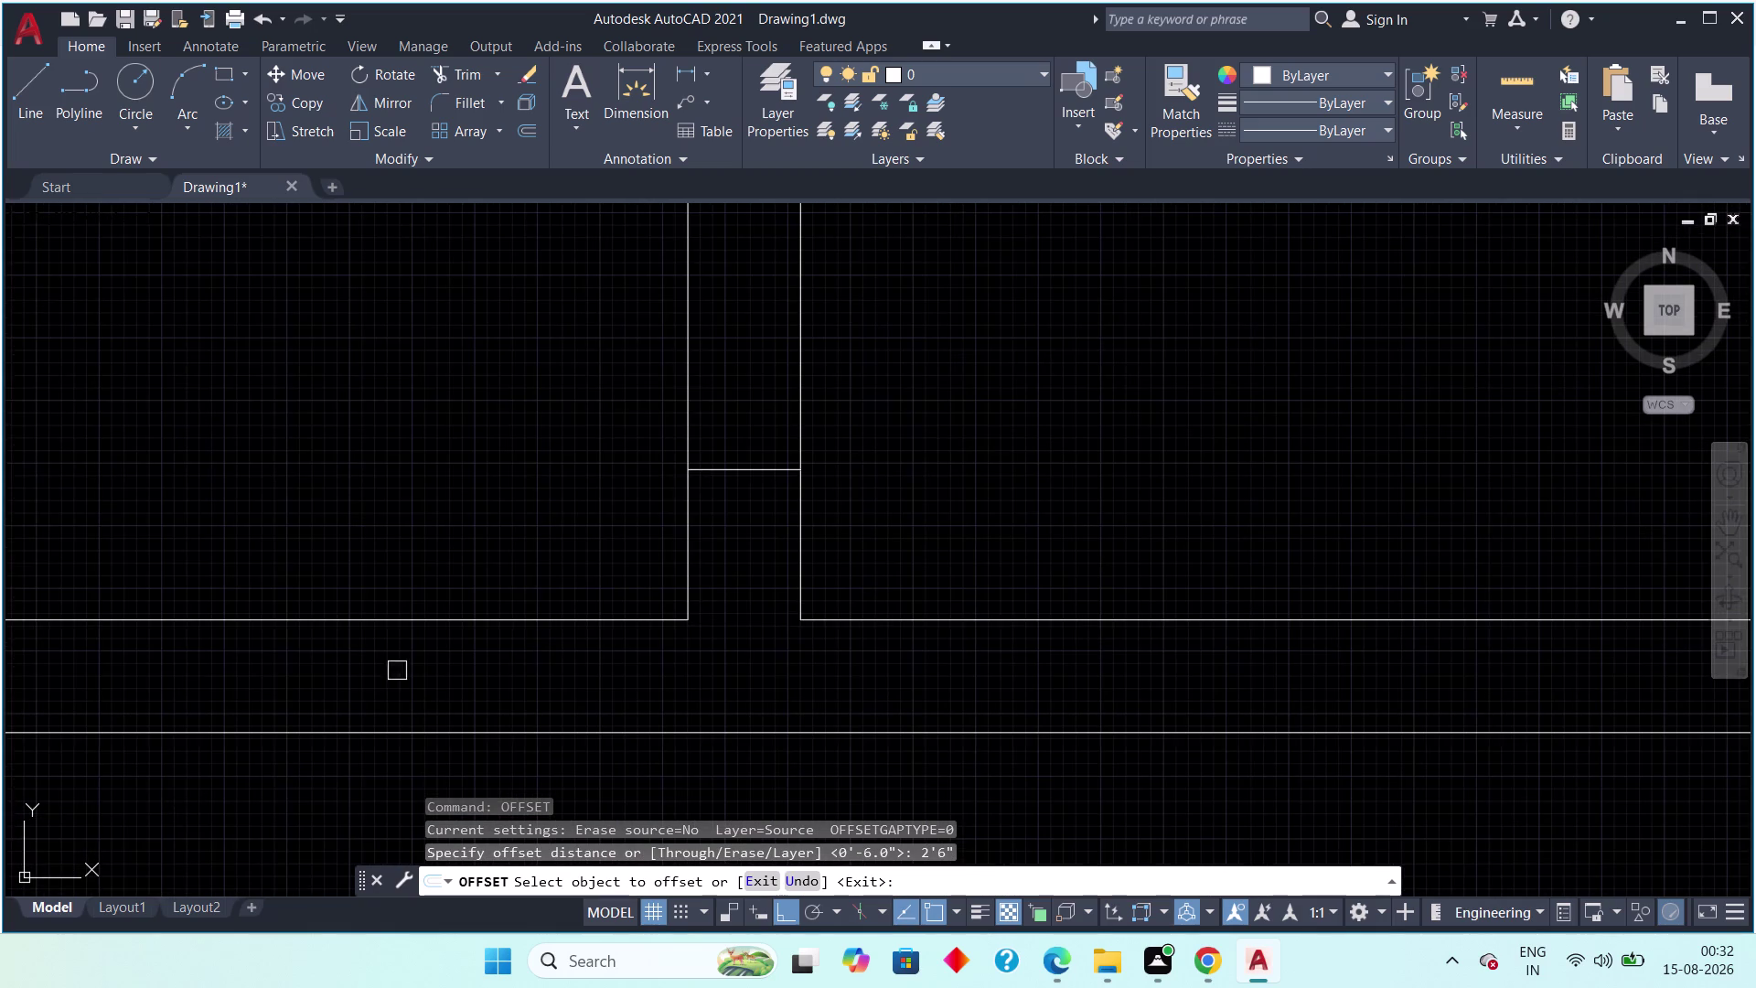
click(743, 469)
click(739, 418)
scroll(down, 3)
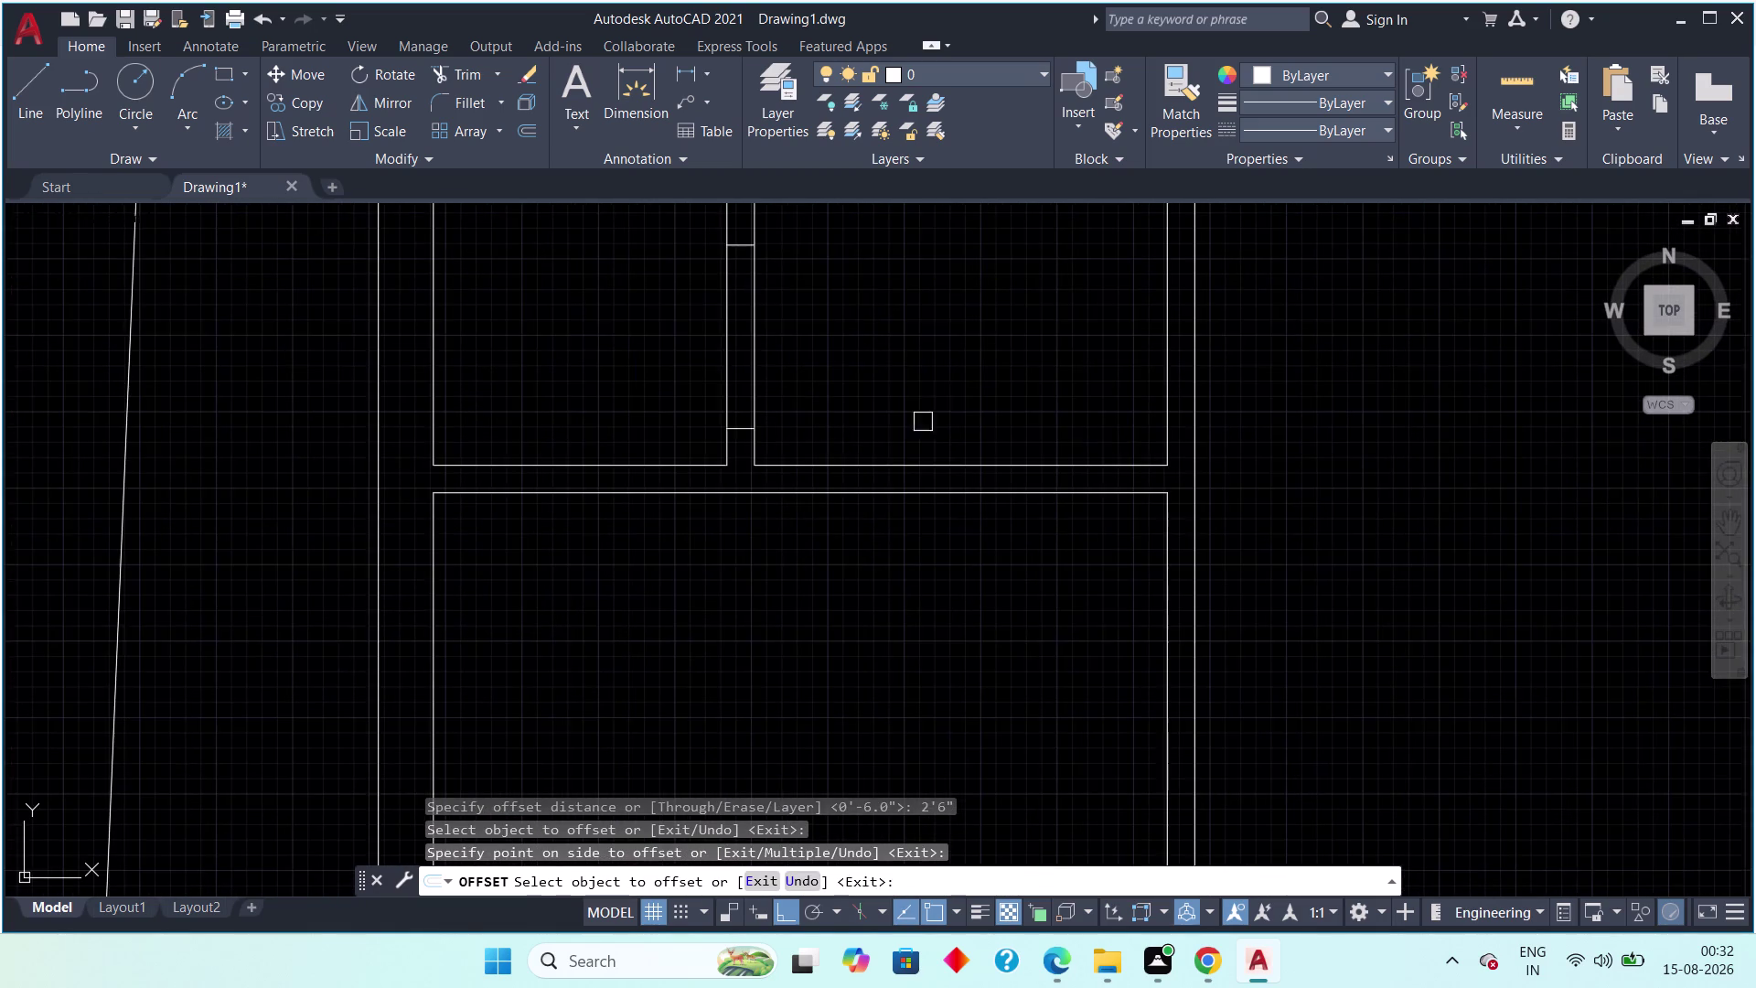
middle_drag(922, 365, 809, 595)
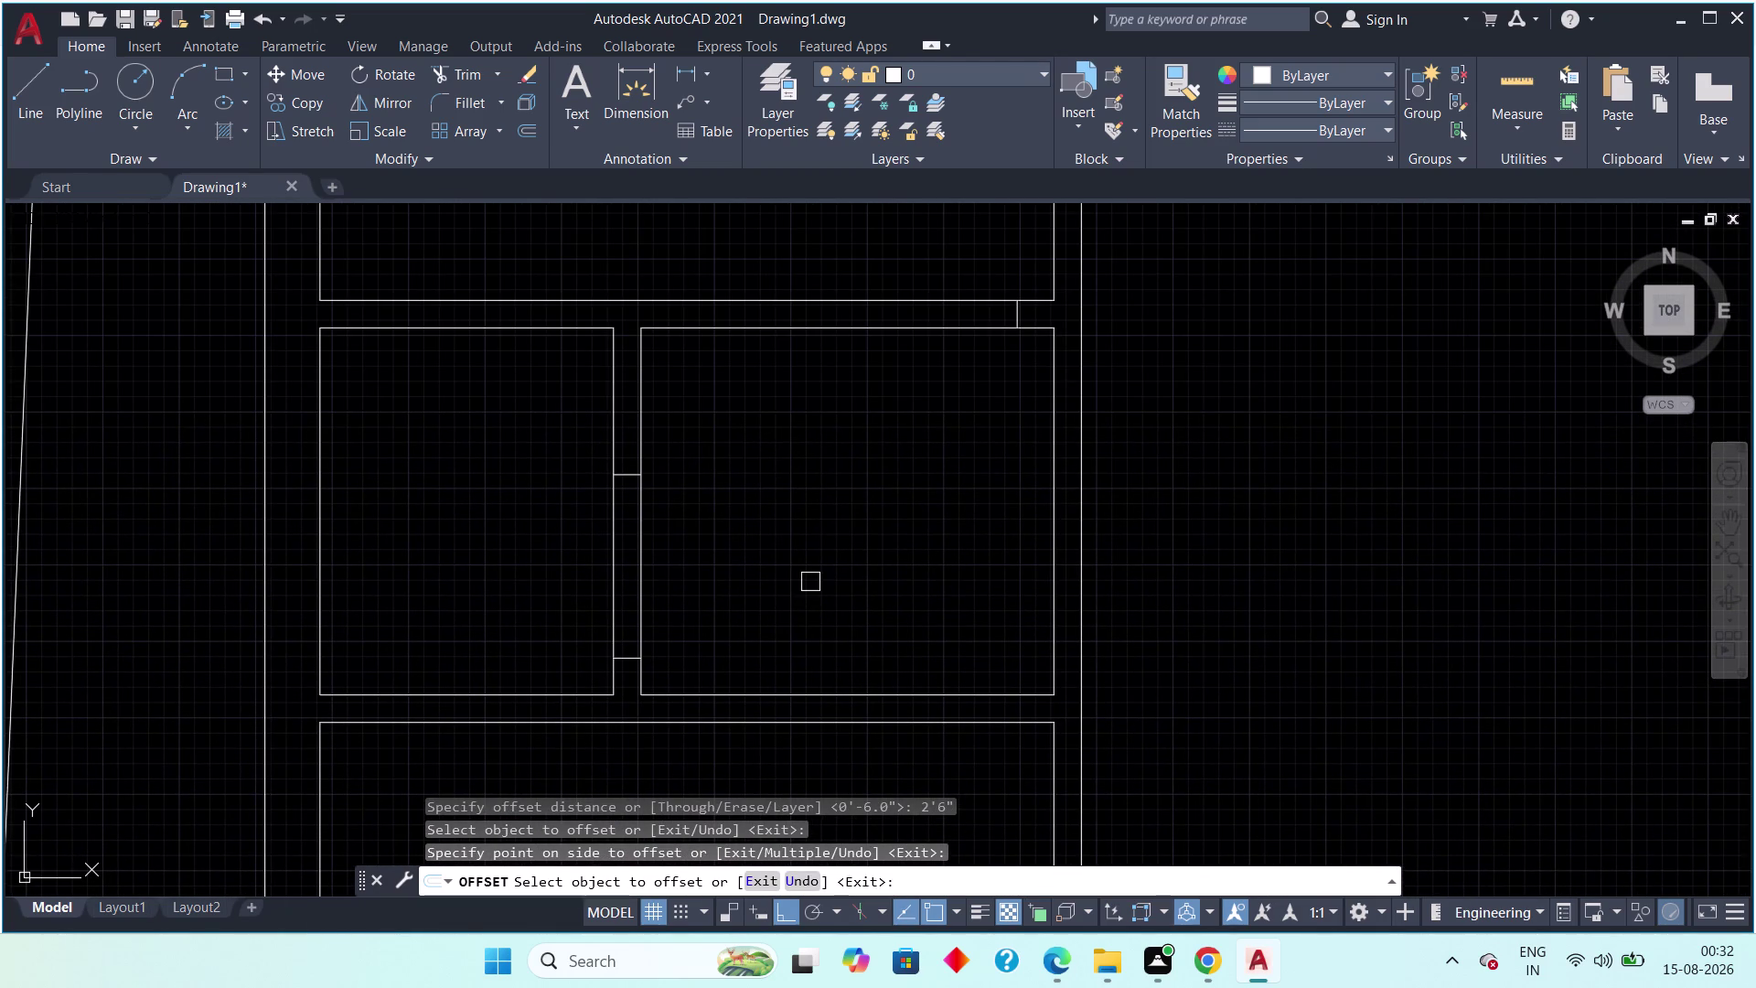
key(Escape)
Offset the top wall line 3' to mark a 3' door opening.
key(space)
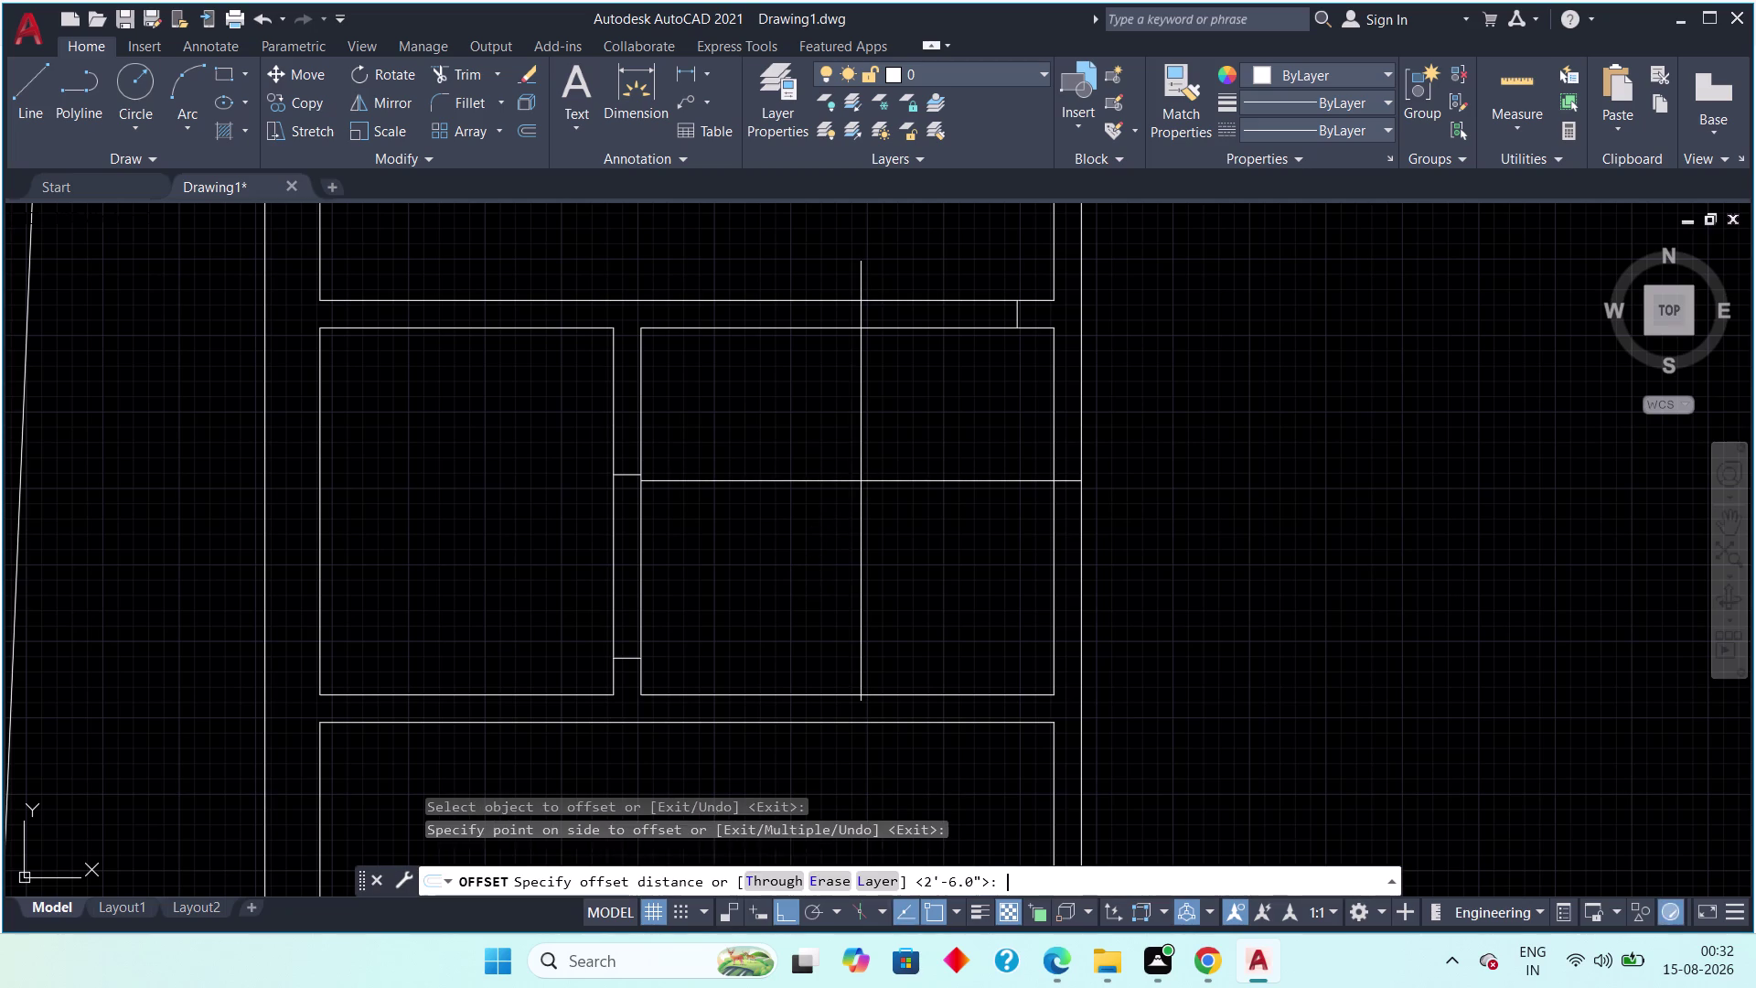
text(3')
key(Return)
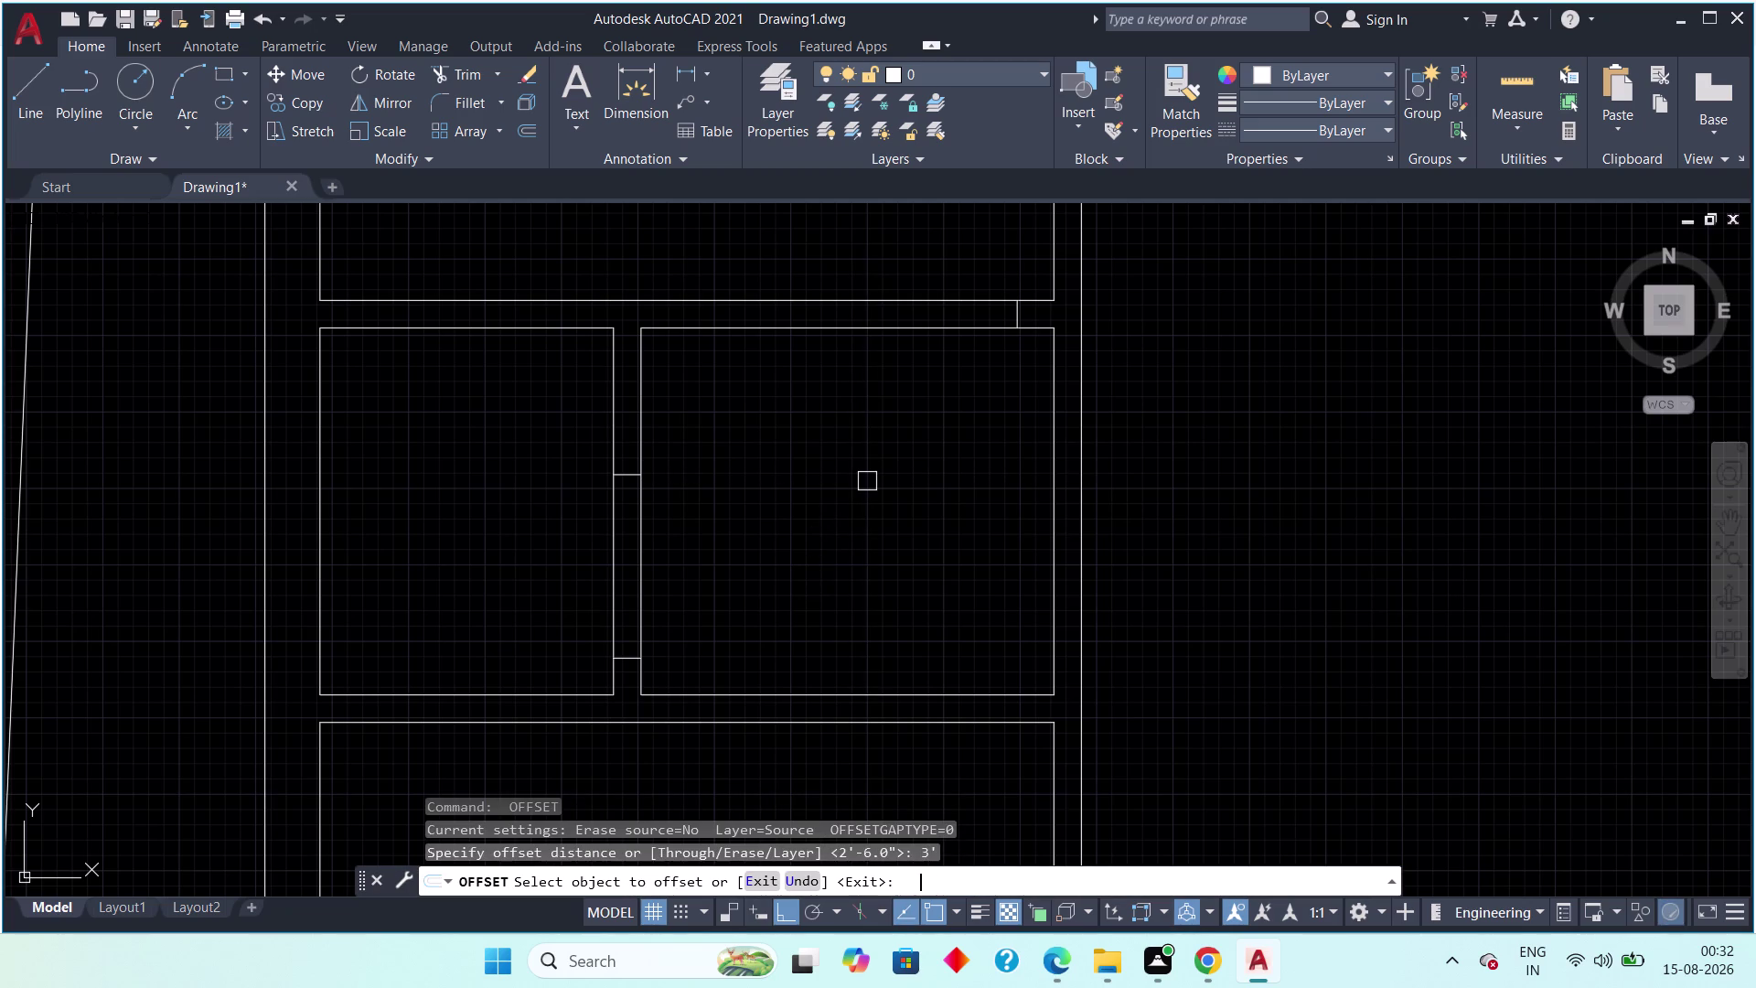
scroll(up, 3)
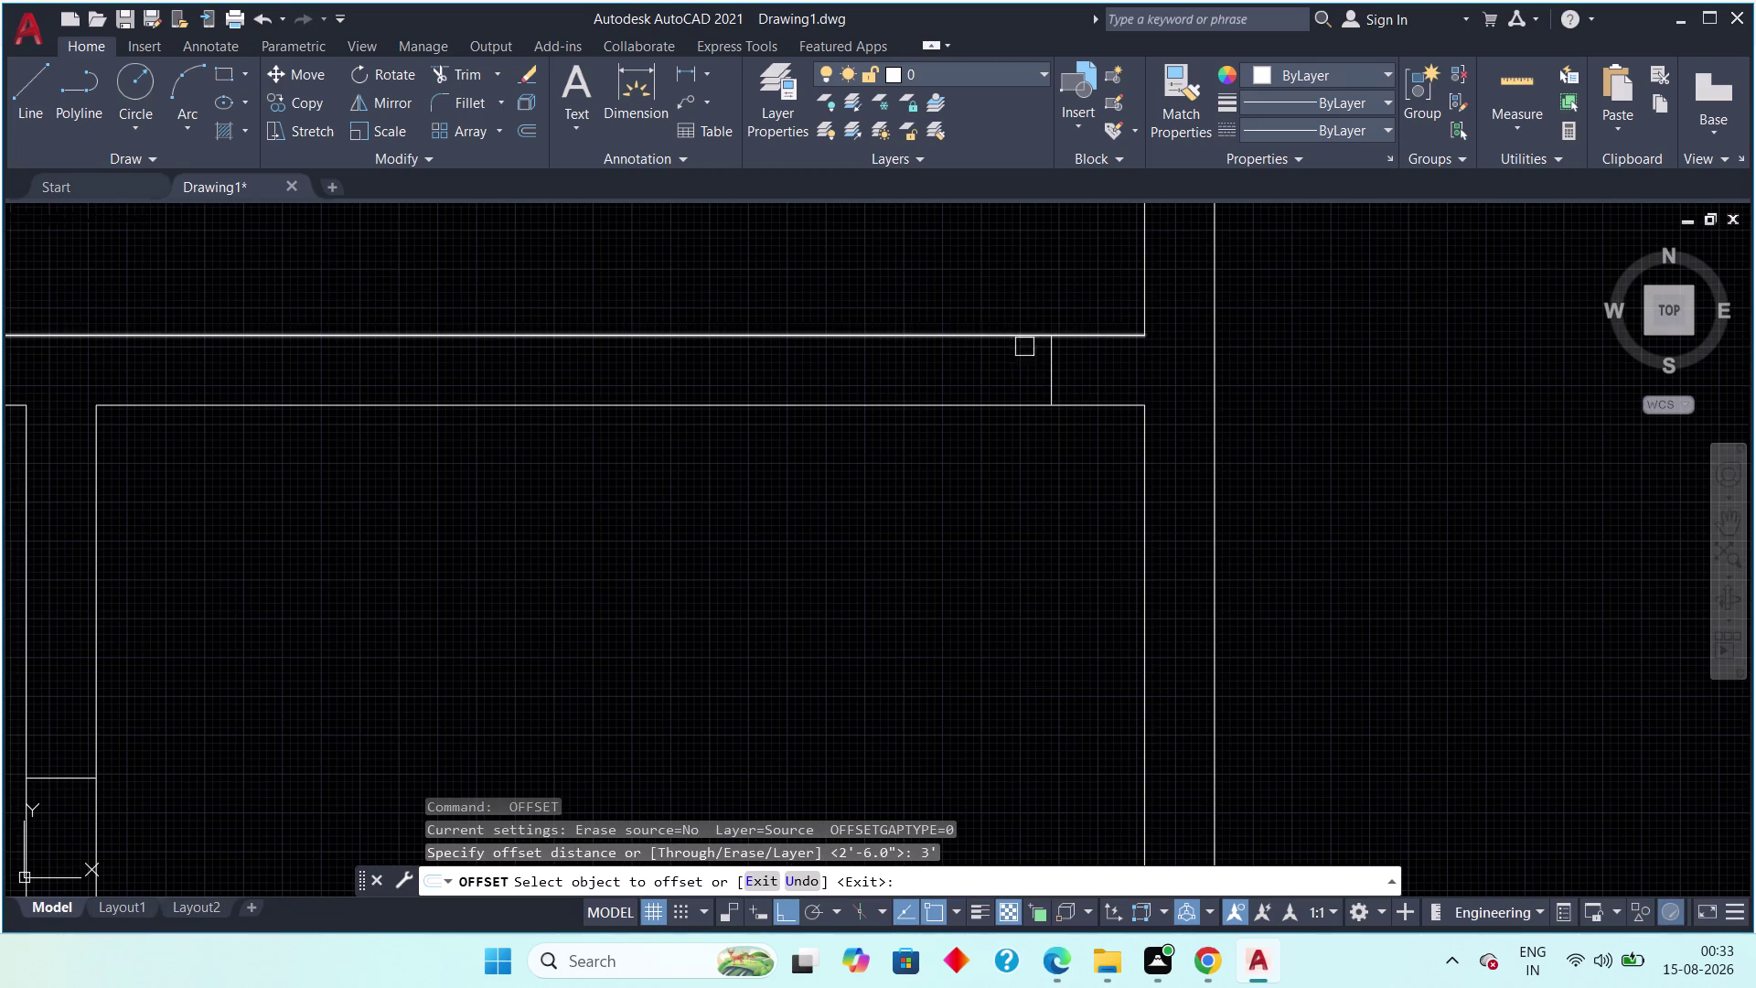
click(1052, 374)
click(866, 380)
scroll(down, 3)
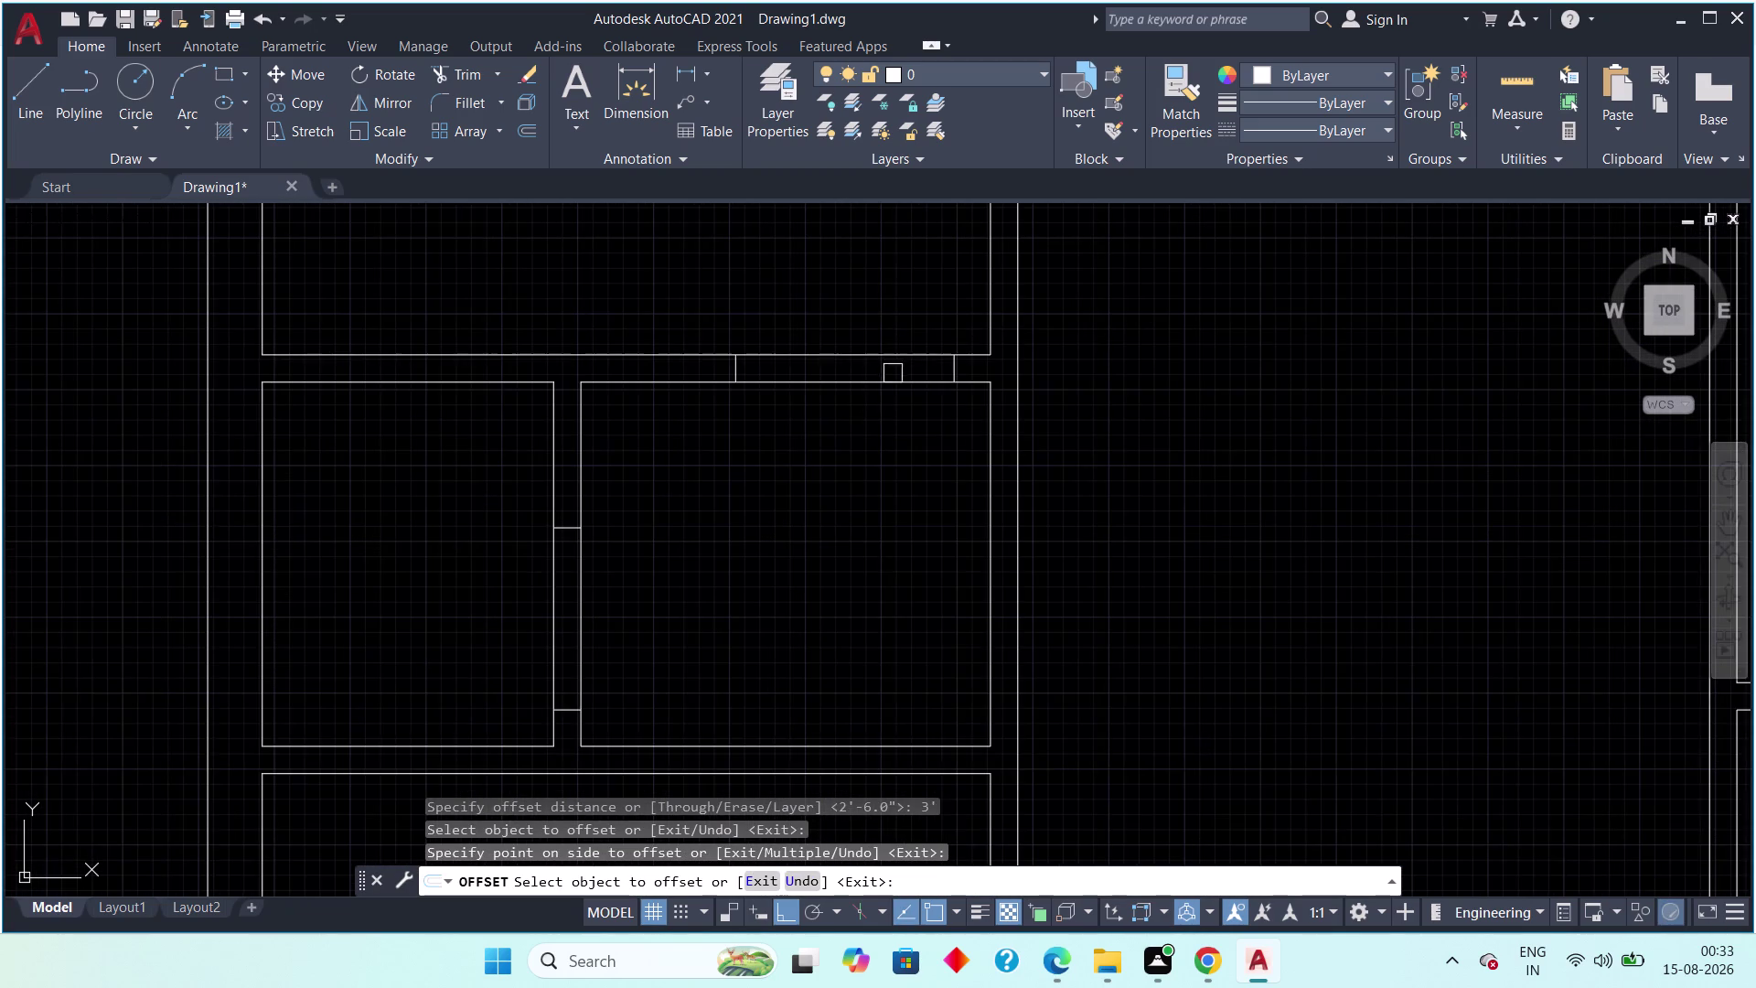
scroll(down, 3)
middle_drag(825, 527, 688, 438)
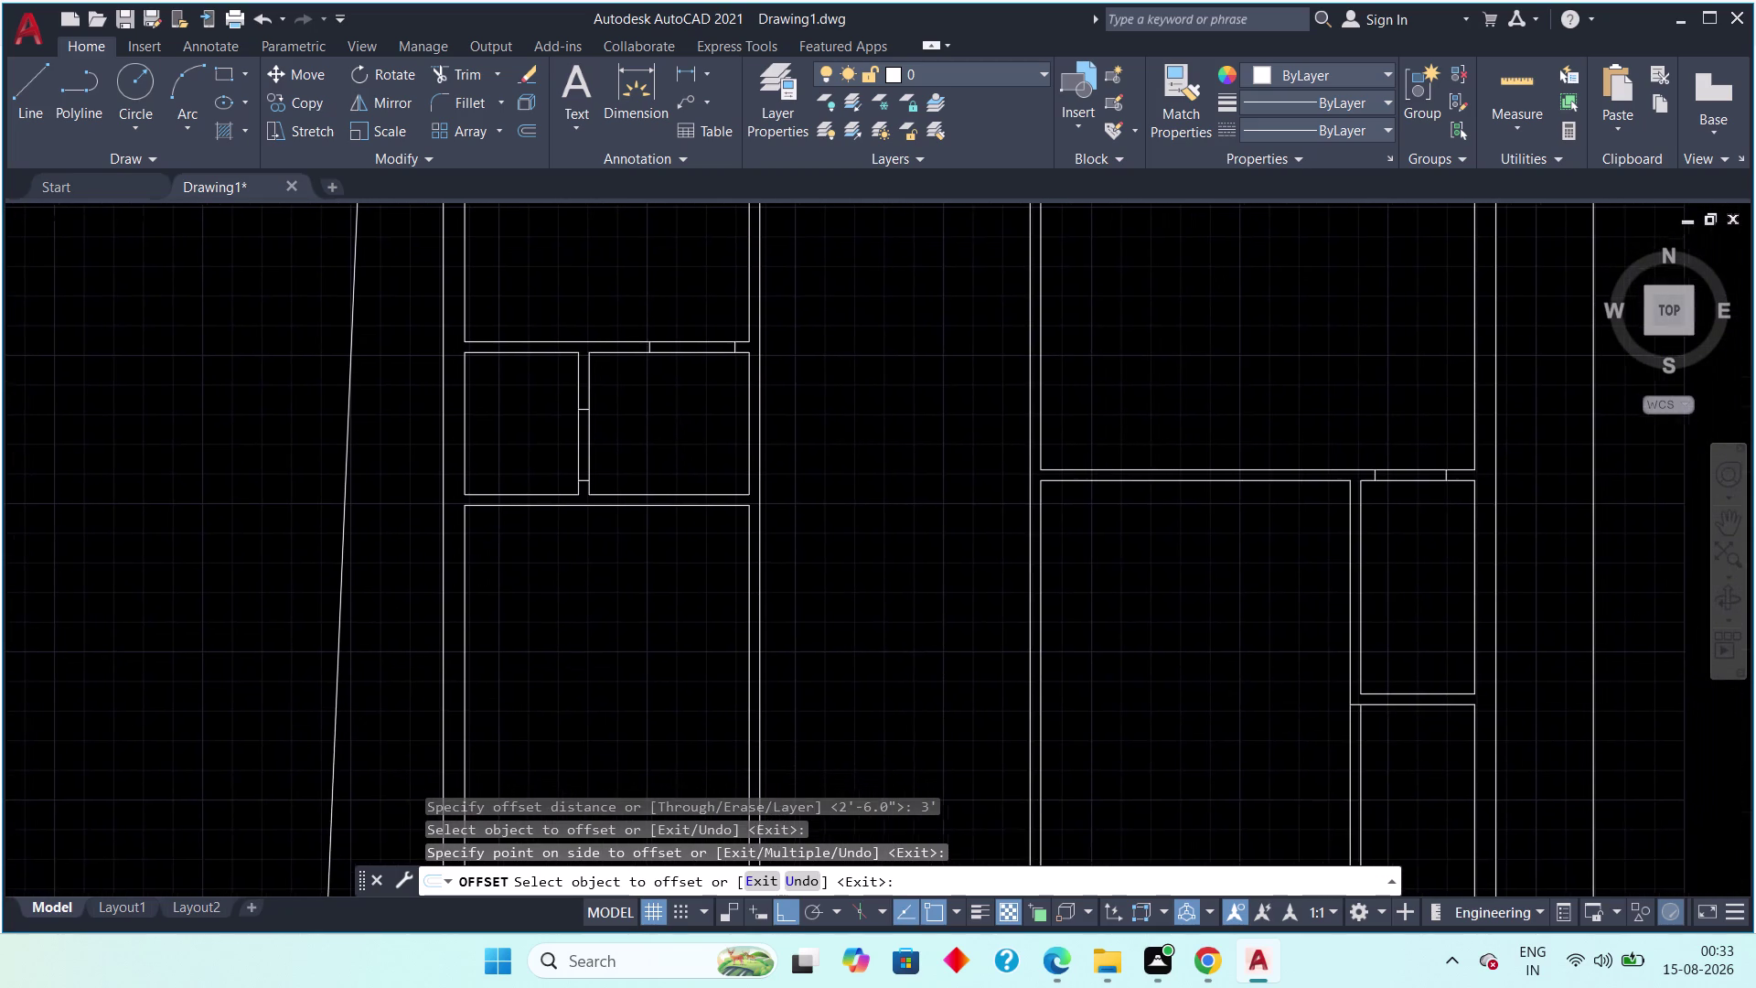
middle_drag(688, 438, 687, 437)
middle_drag(1072, 608, 875, 436)
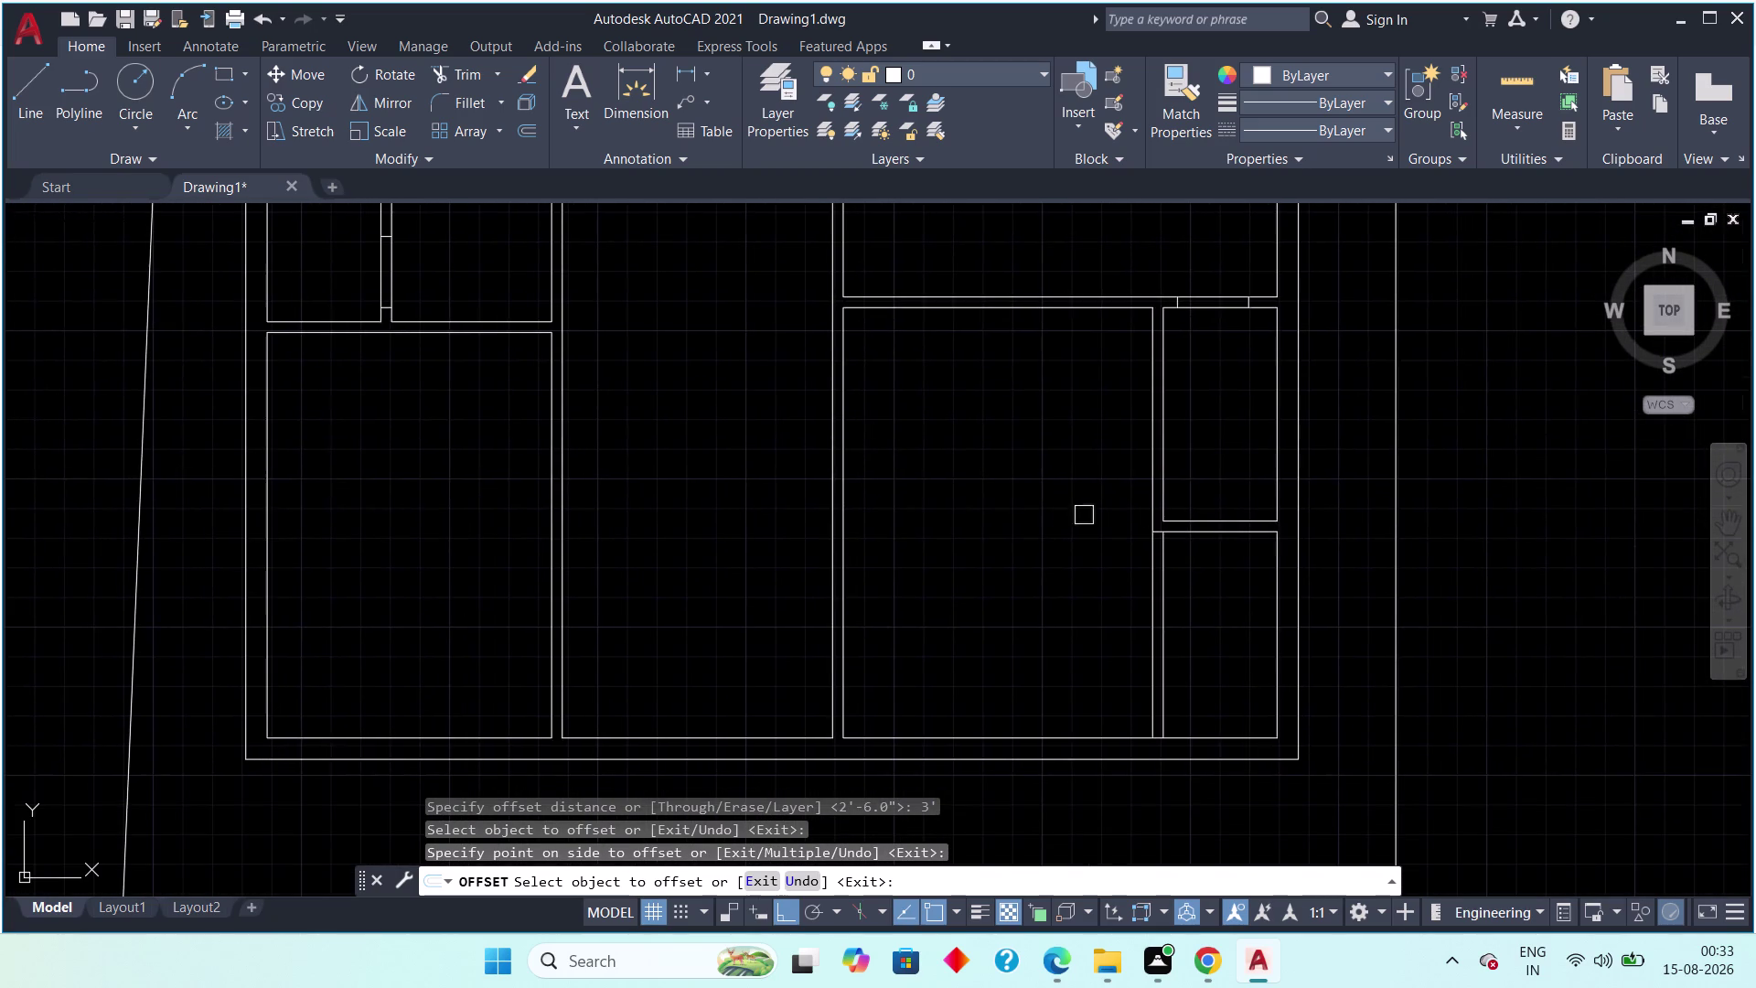
scroll(up, 3)
key(Escape)
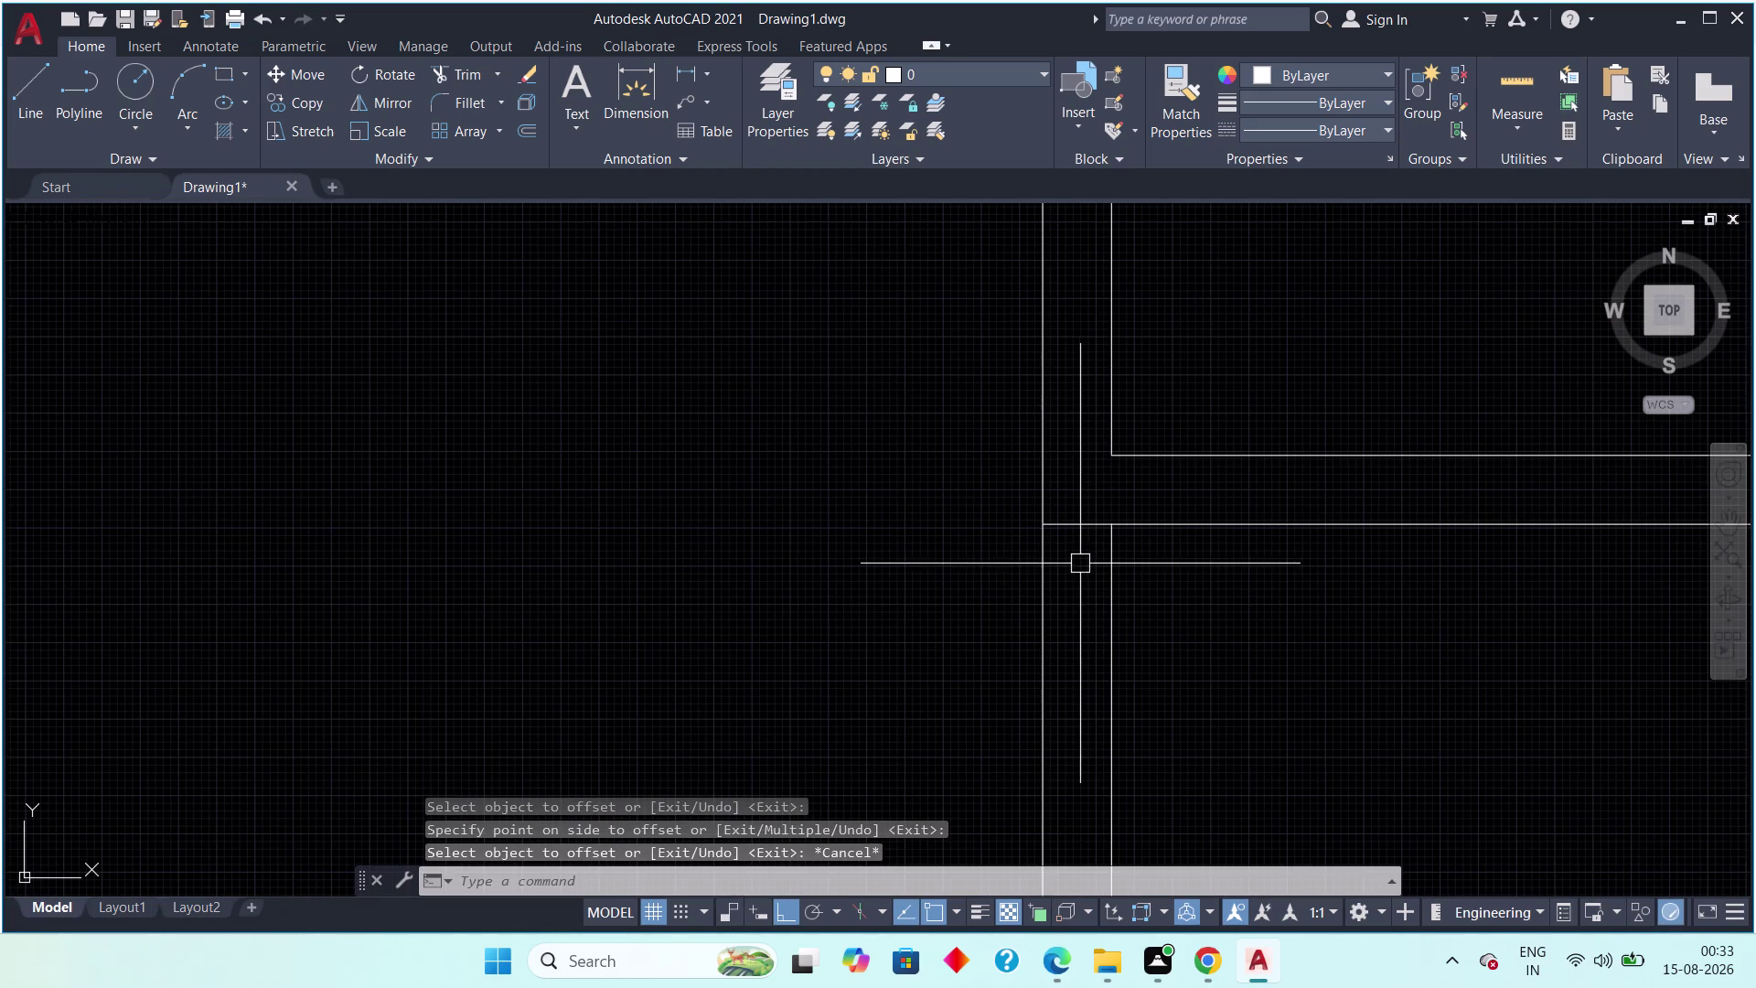
Add a 6" offset jamb line at the wall end.
key(space)
key(6)
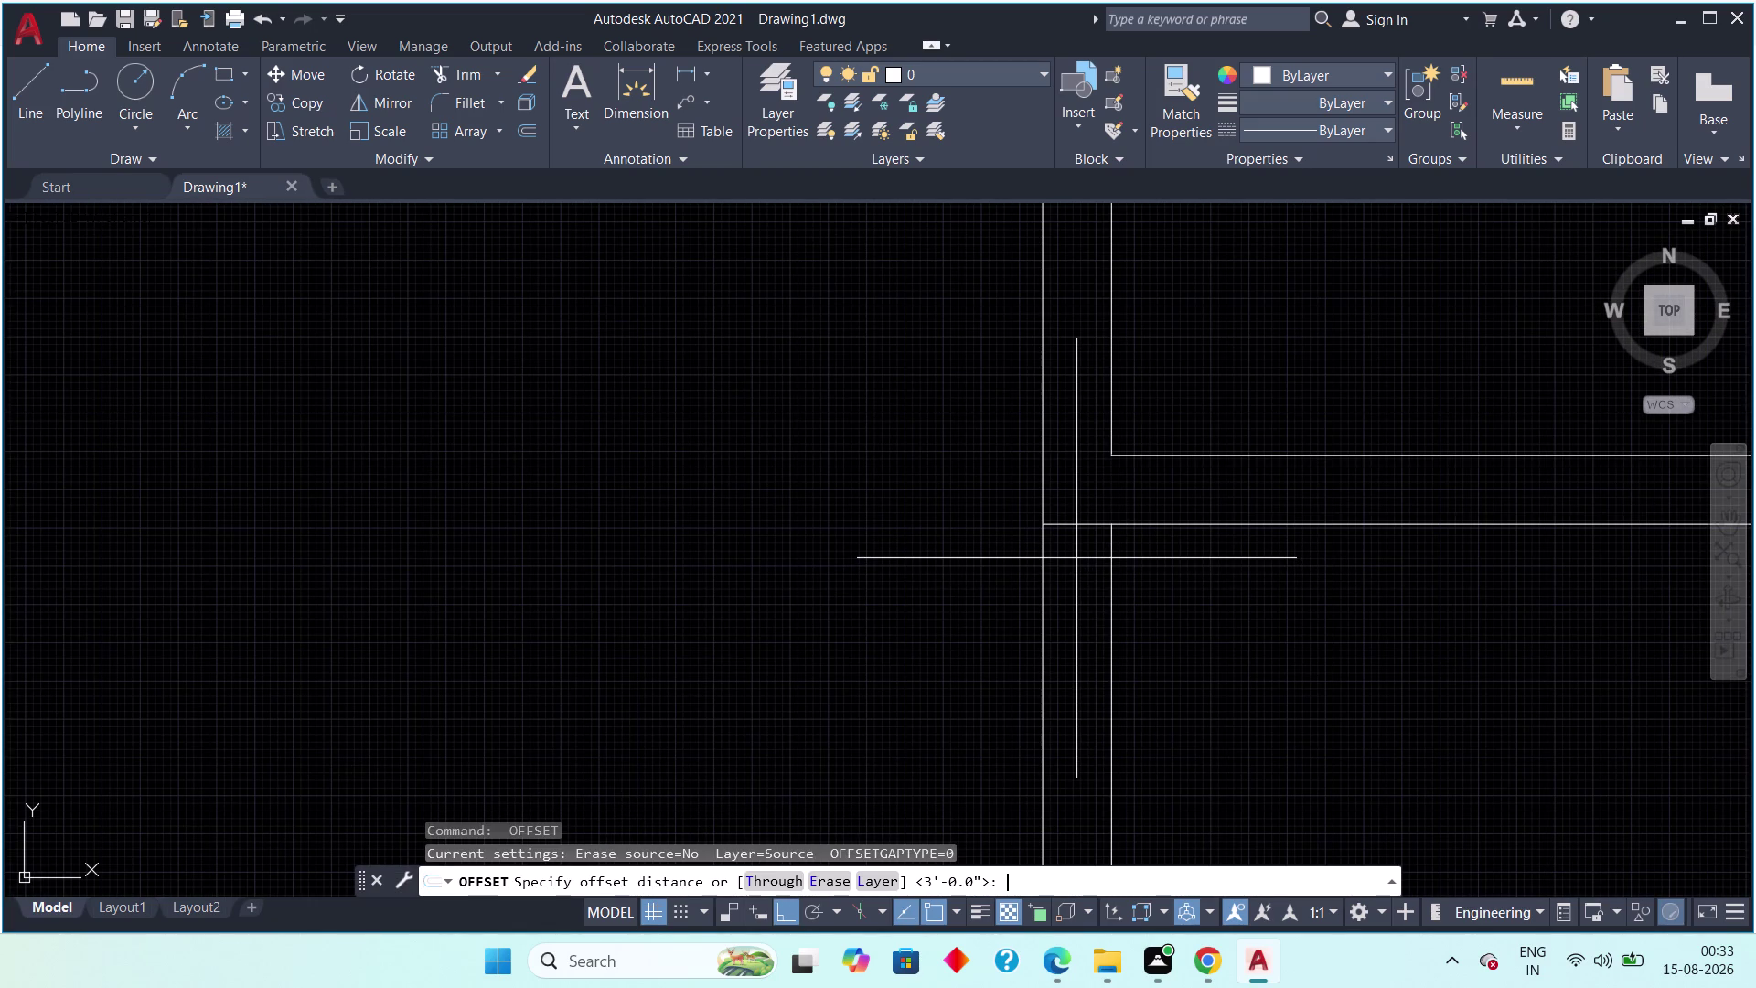
text(")
key(space)
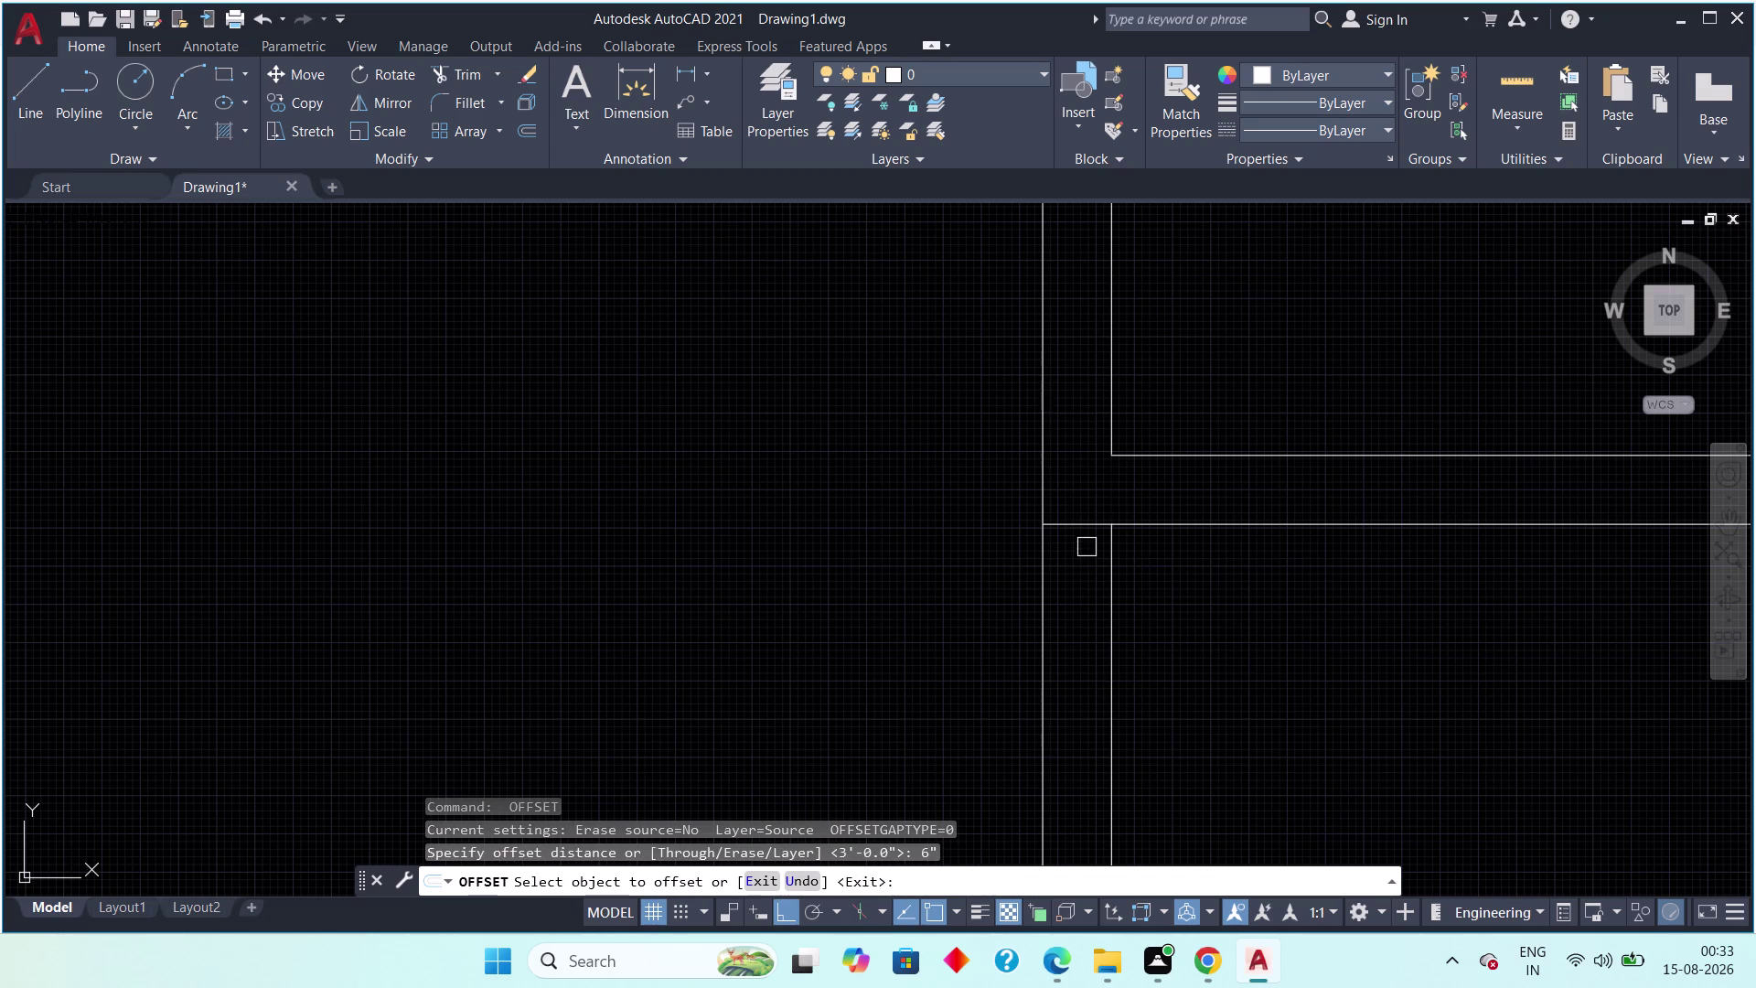
drag(1079, 531, 1078, 539)
click(1079, 584)
key(Escape)
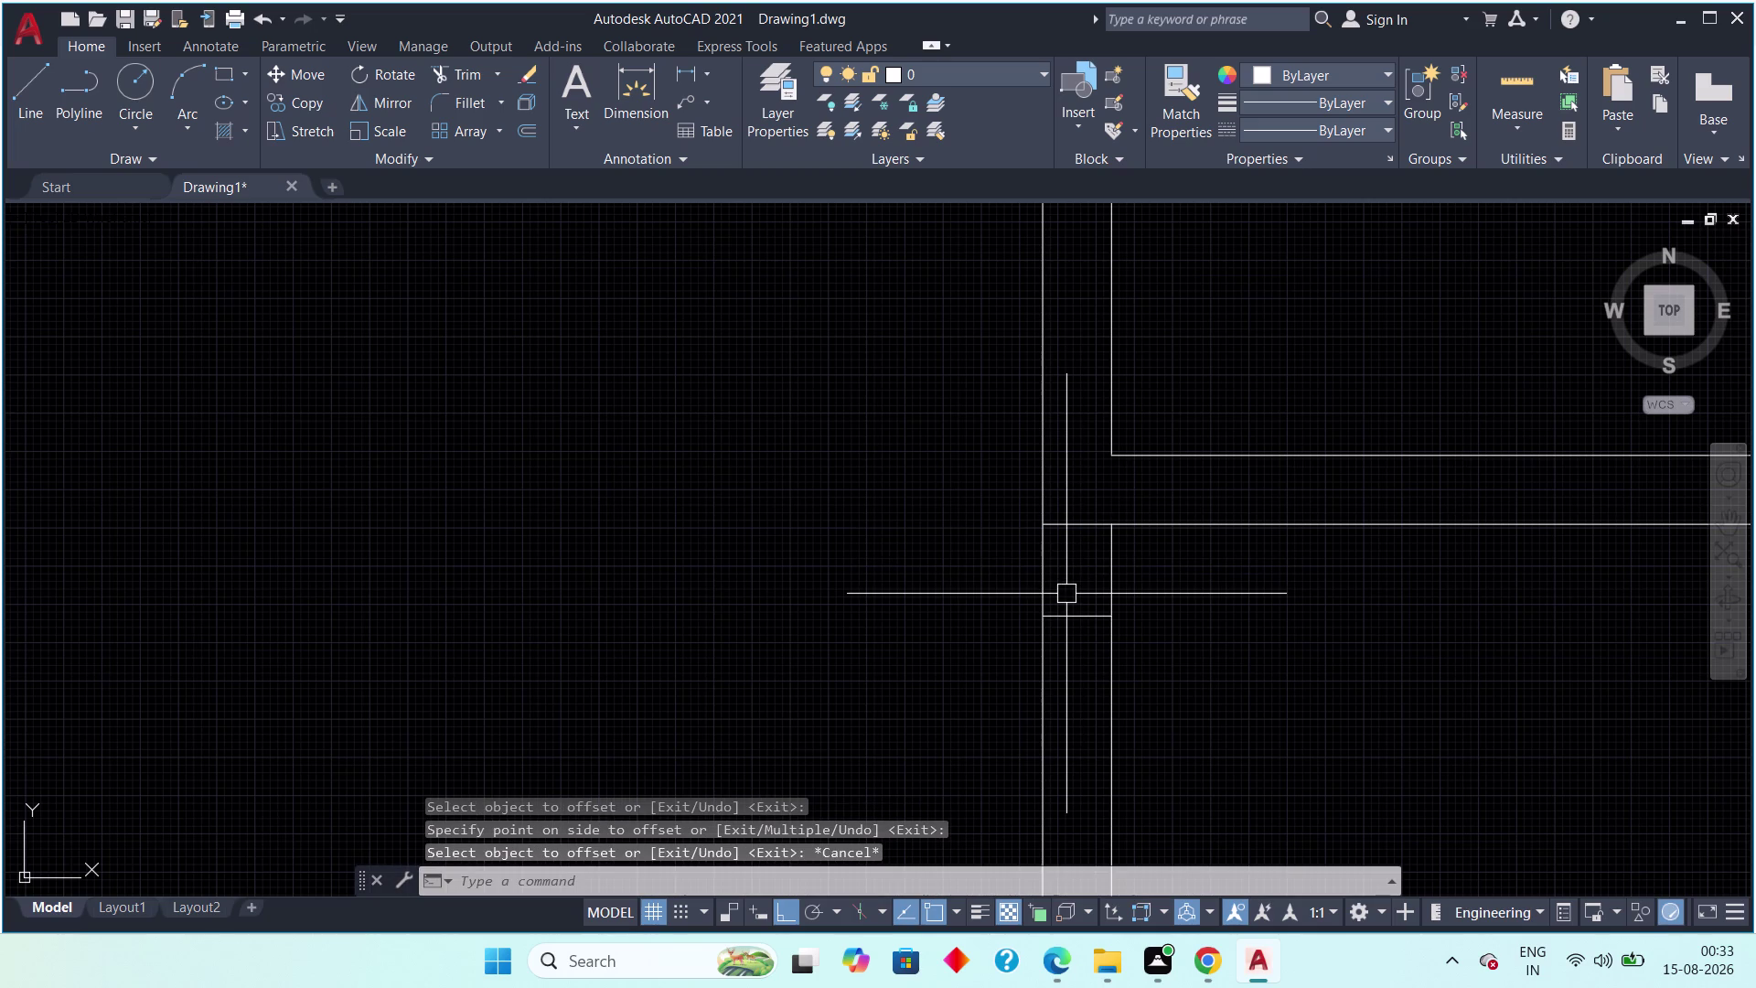
Offset a wall line 2'6" to mark the next door opening.
scroll(down, 3)
middle_drag(1002, 685, 939, 591)
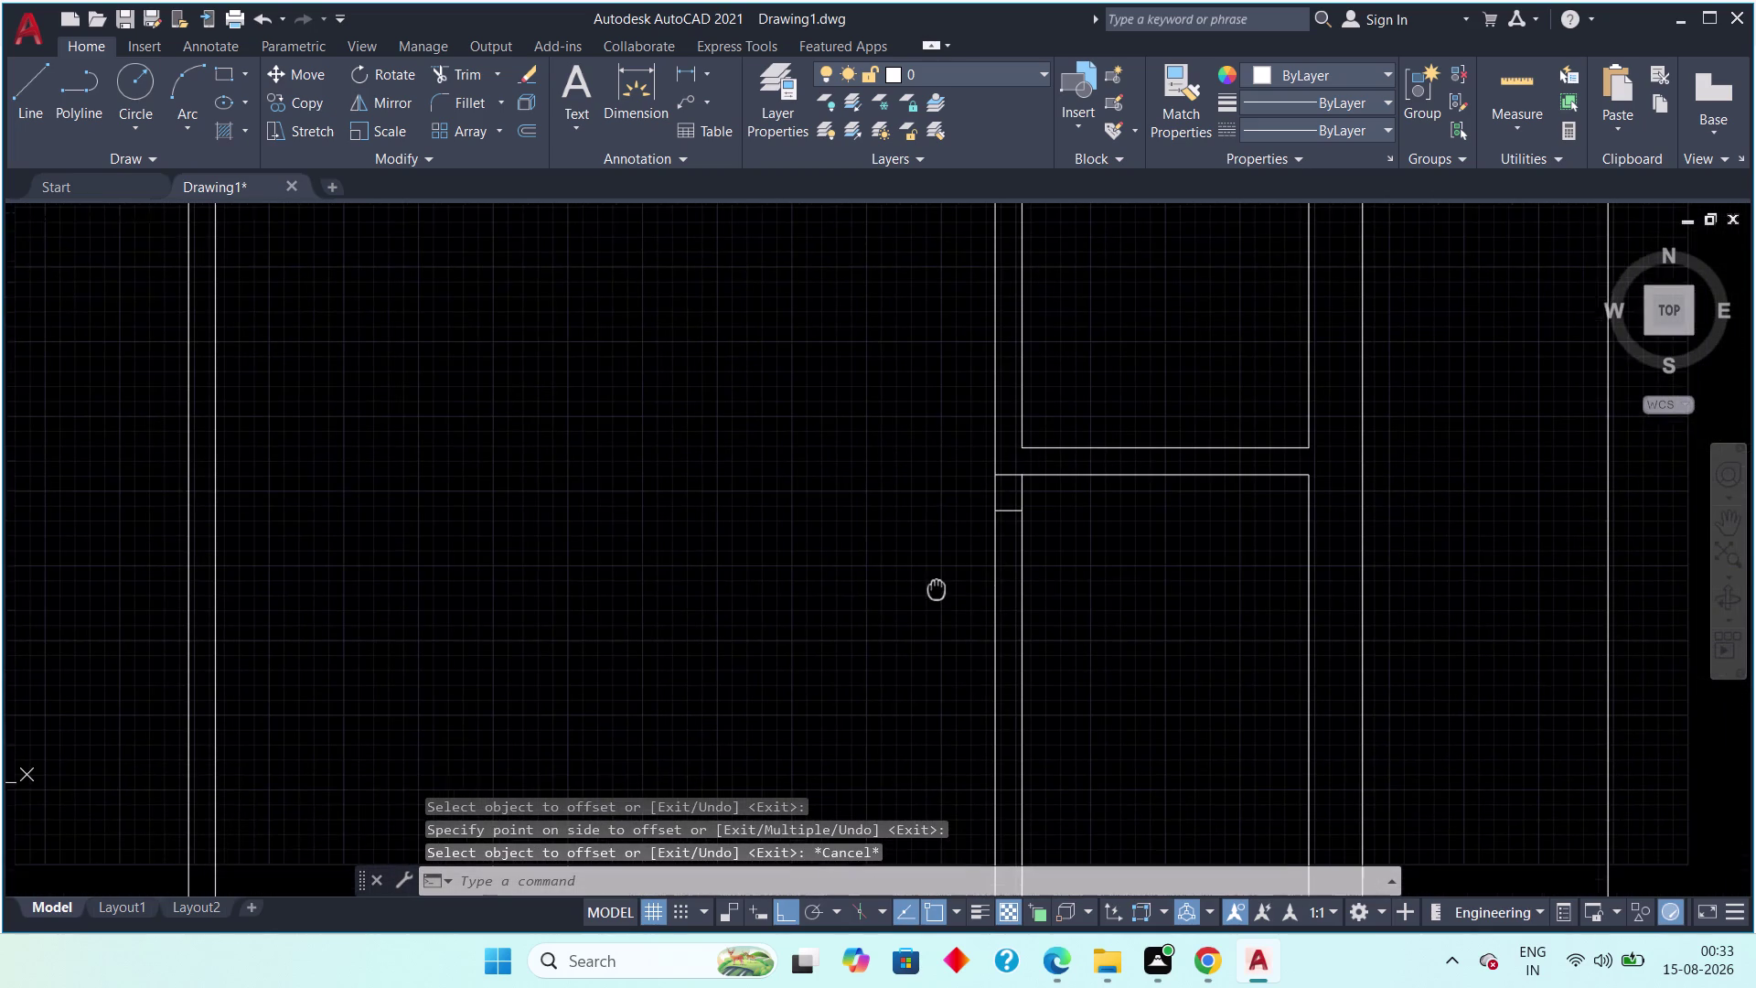
middle_drag(939, 591, 930, 576)
key(space)
key(2)
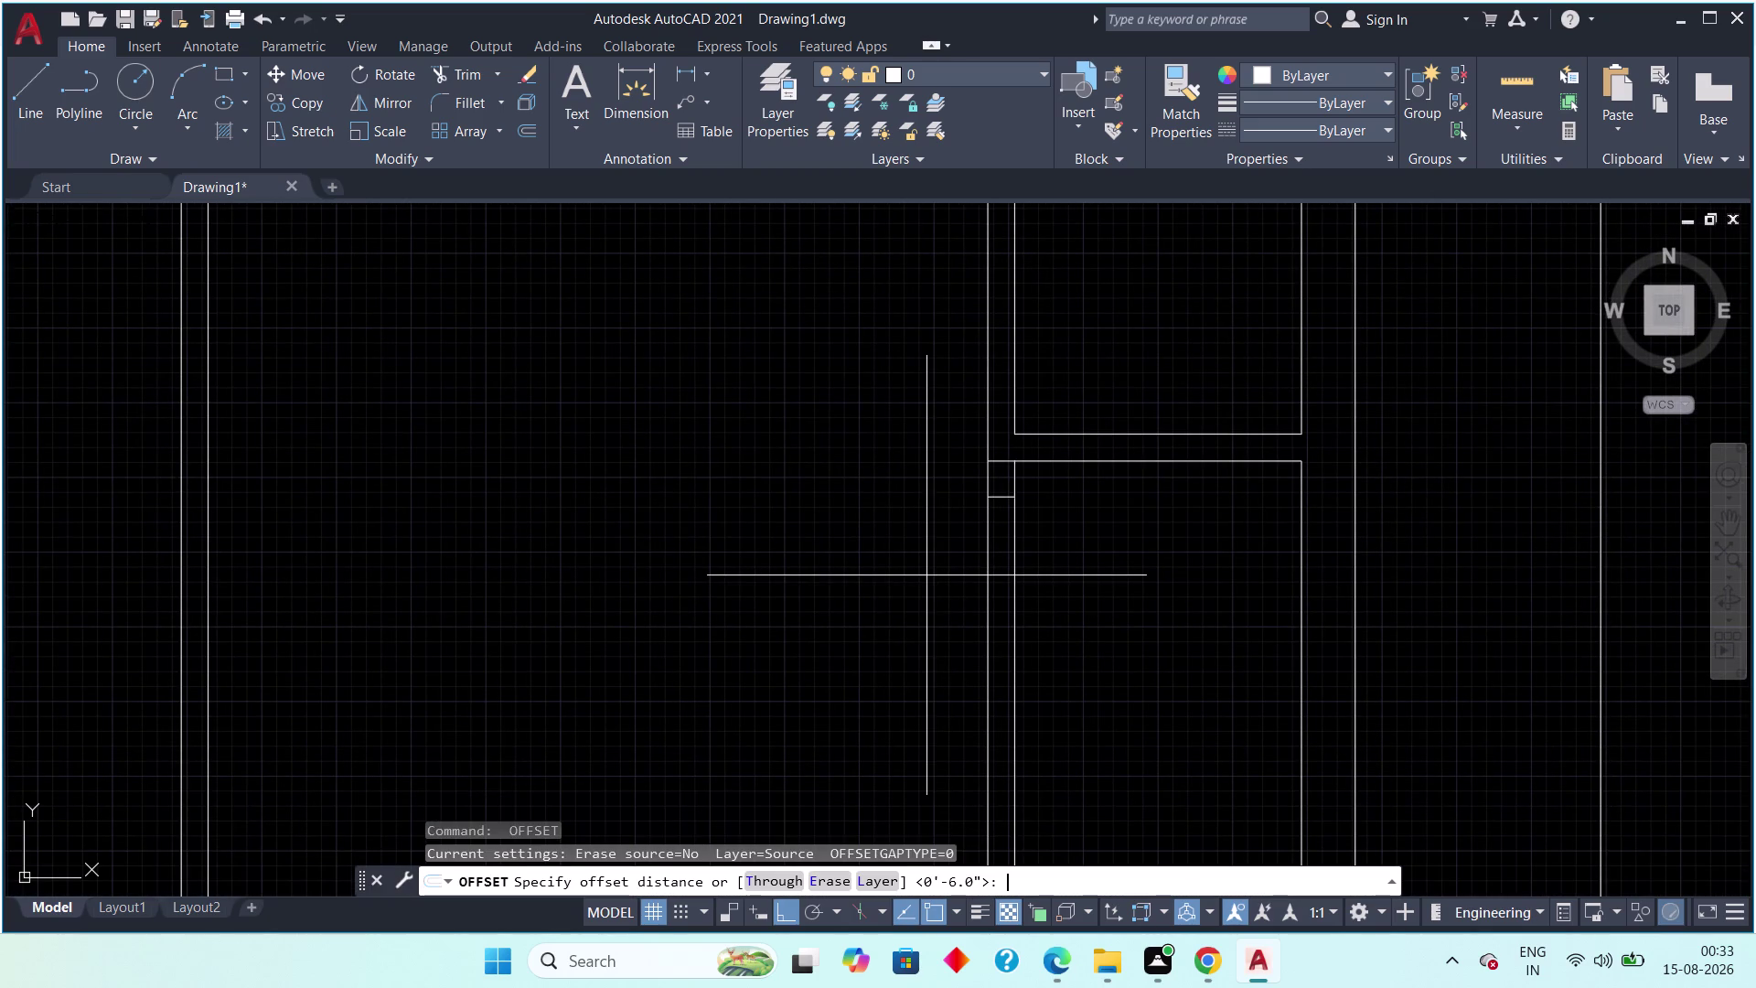
text('6")
key(space)
scroll(up, 3)
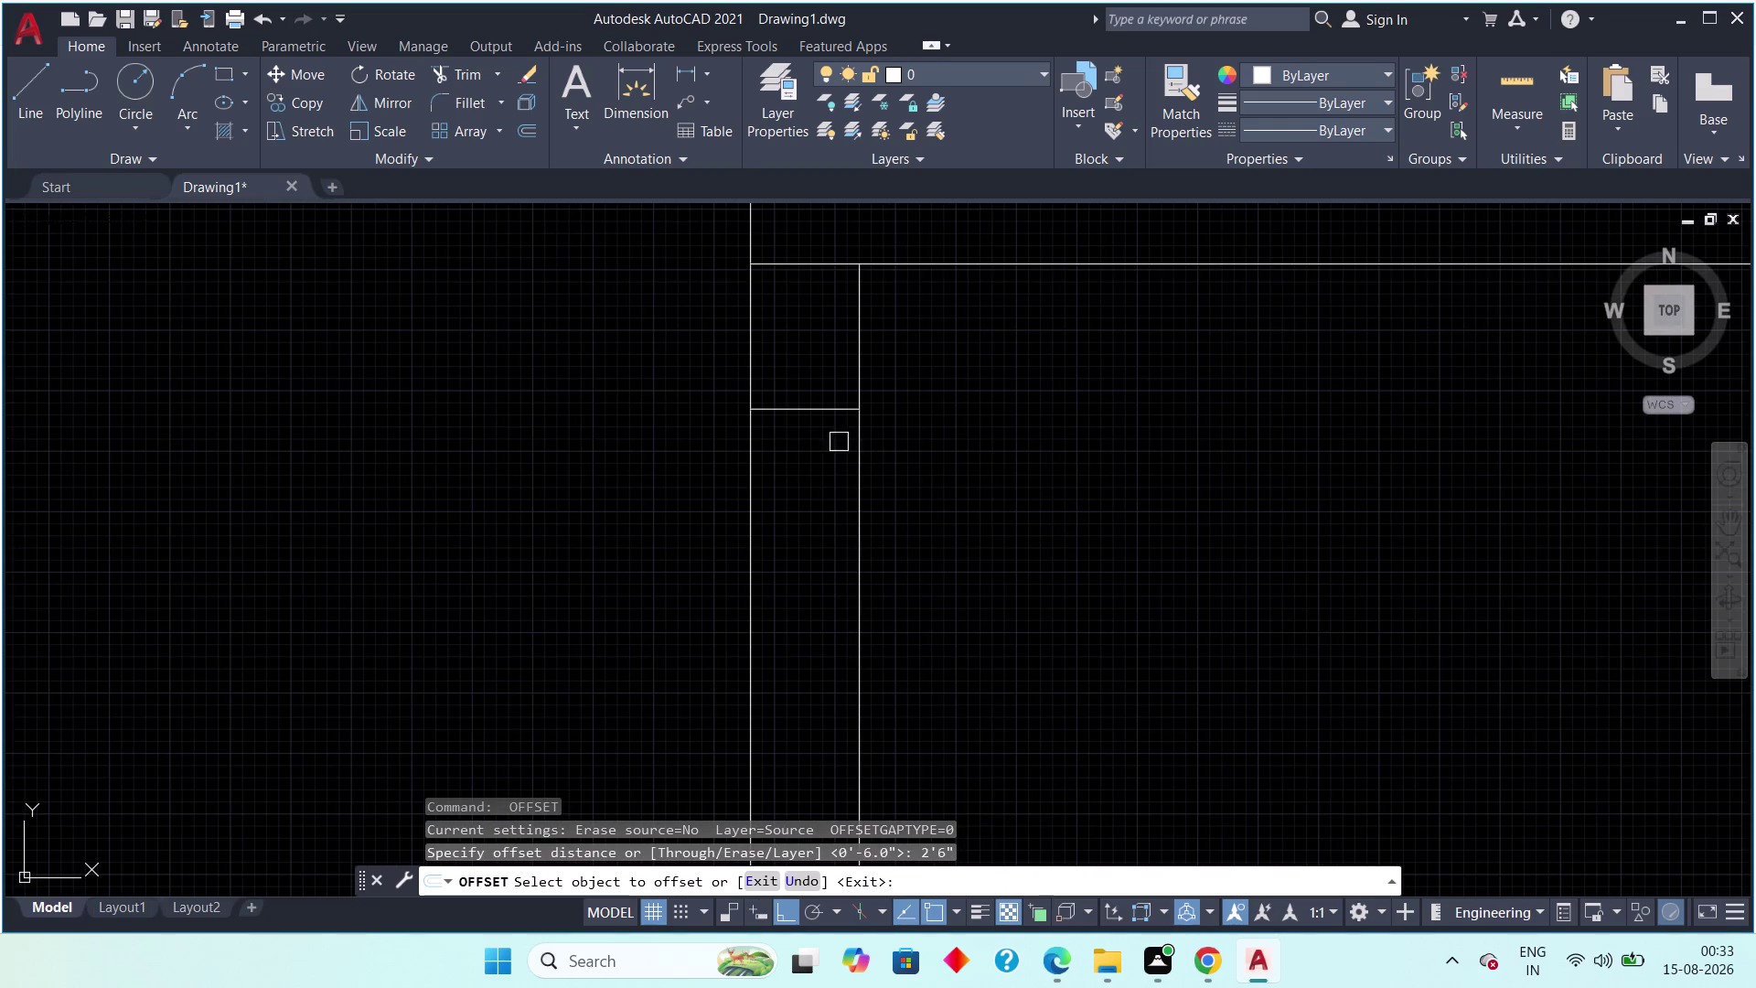
drag(806, 412, 799, 424)
drag(787, 477, 793, 488)
key(Escape)
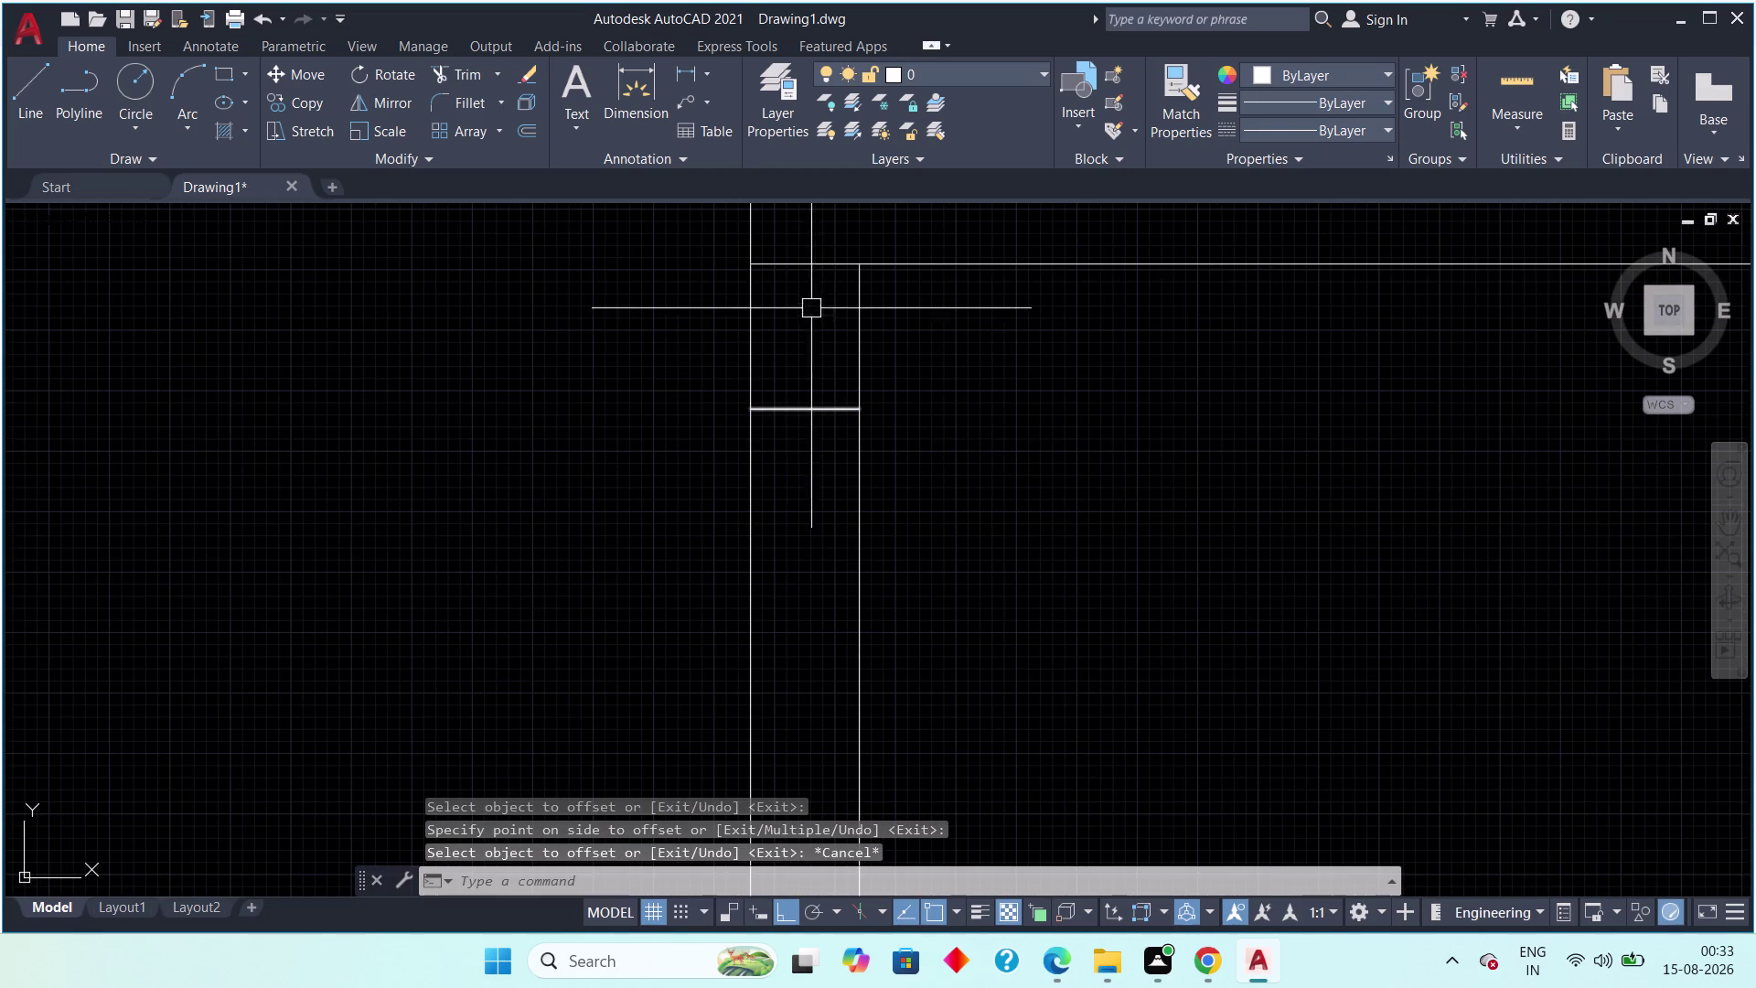
Delete the unneeded extra line and start the Trim command.
click(805, 270)
key(Delete)
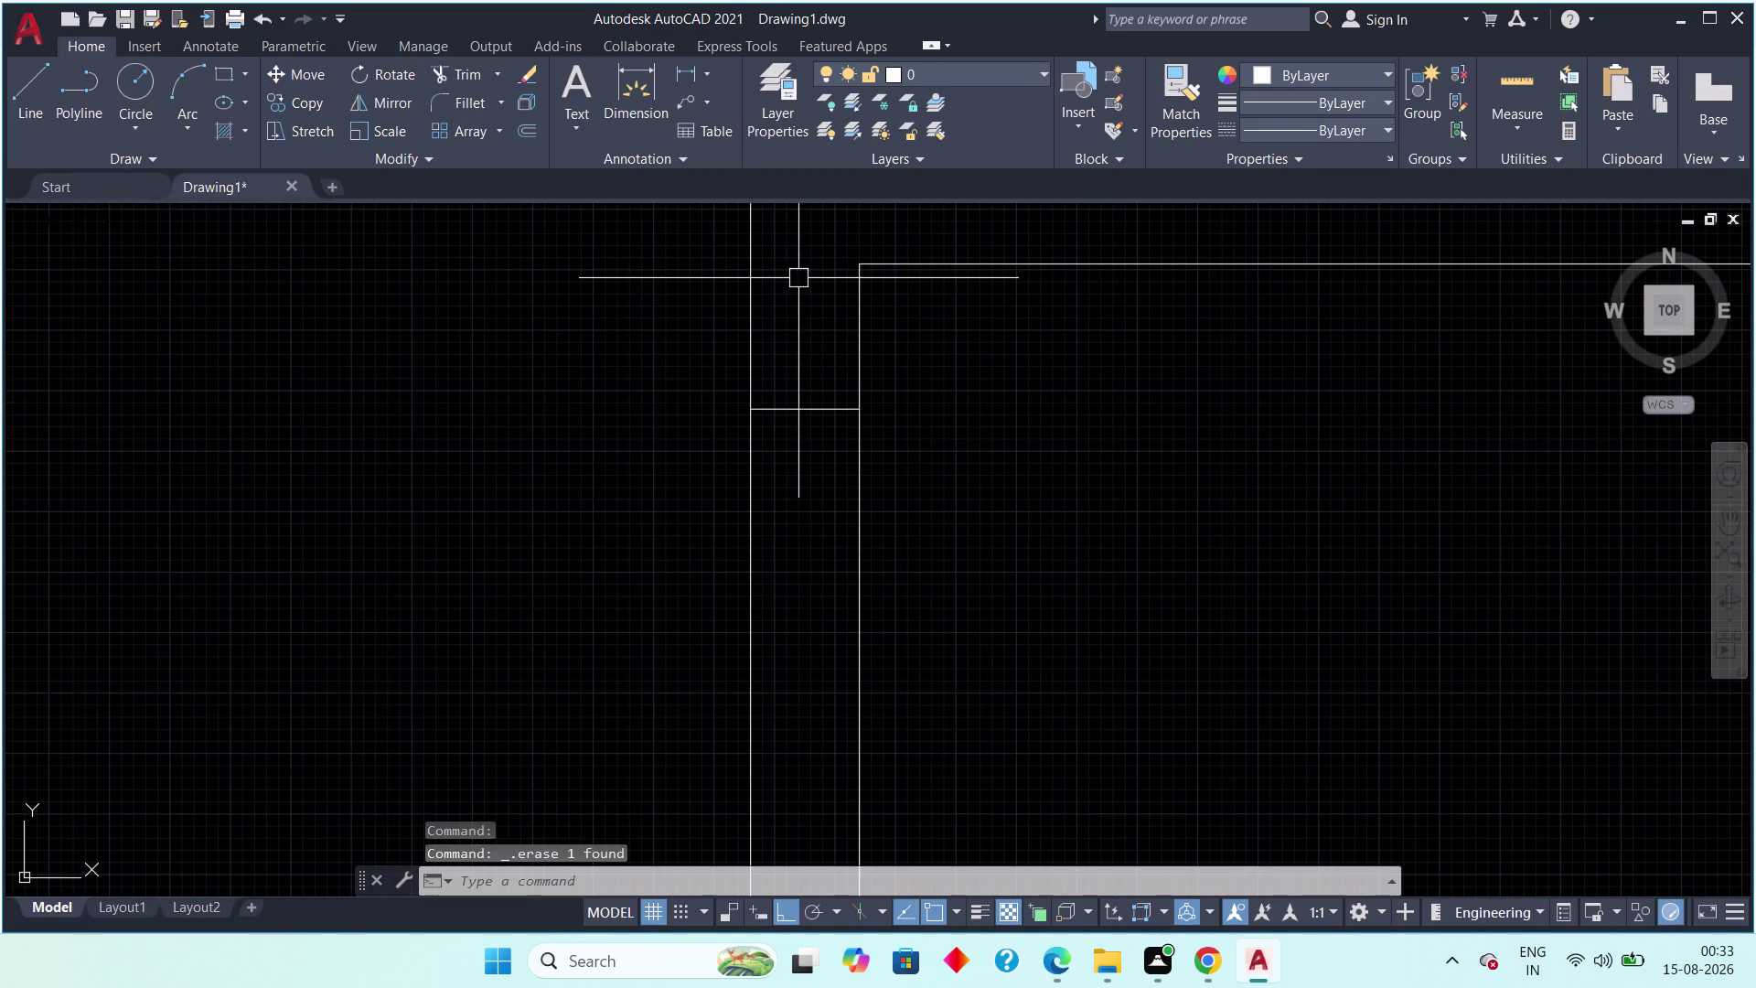
scroll(down, 3)
middle_drag(873, 404, 951, 495)
scroll(down, 3)
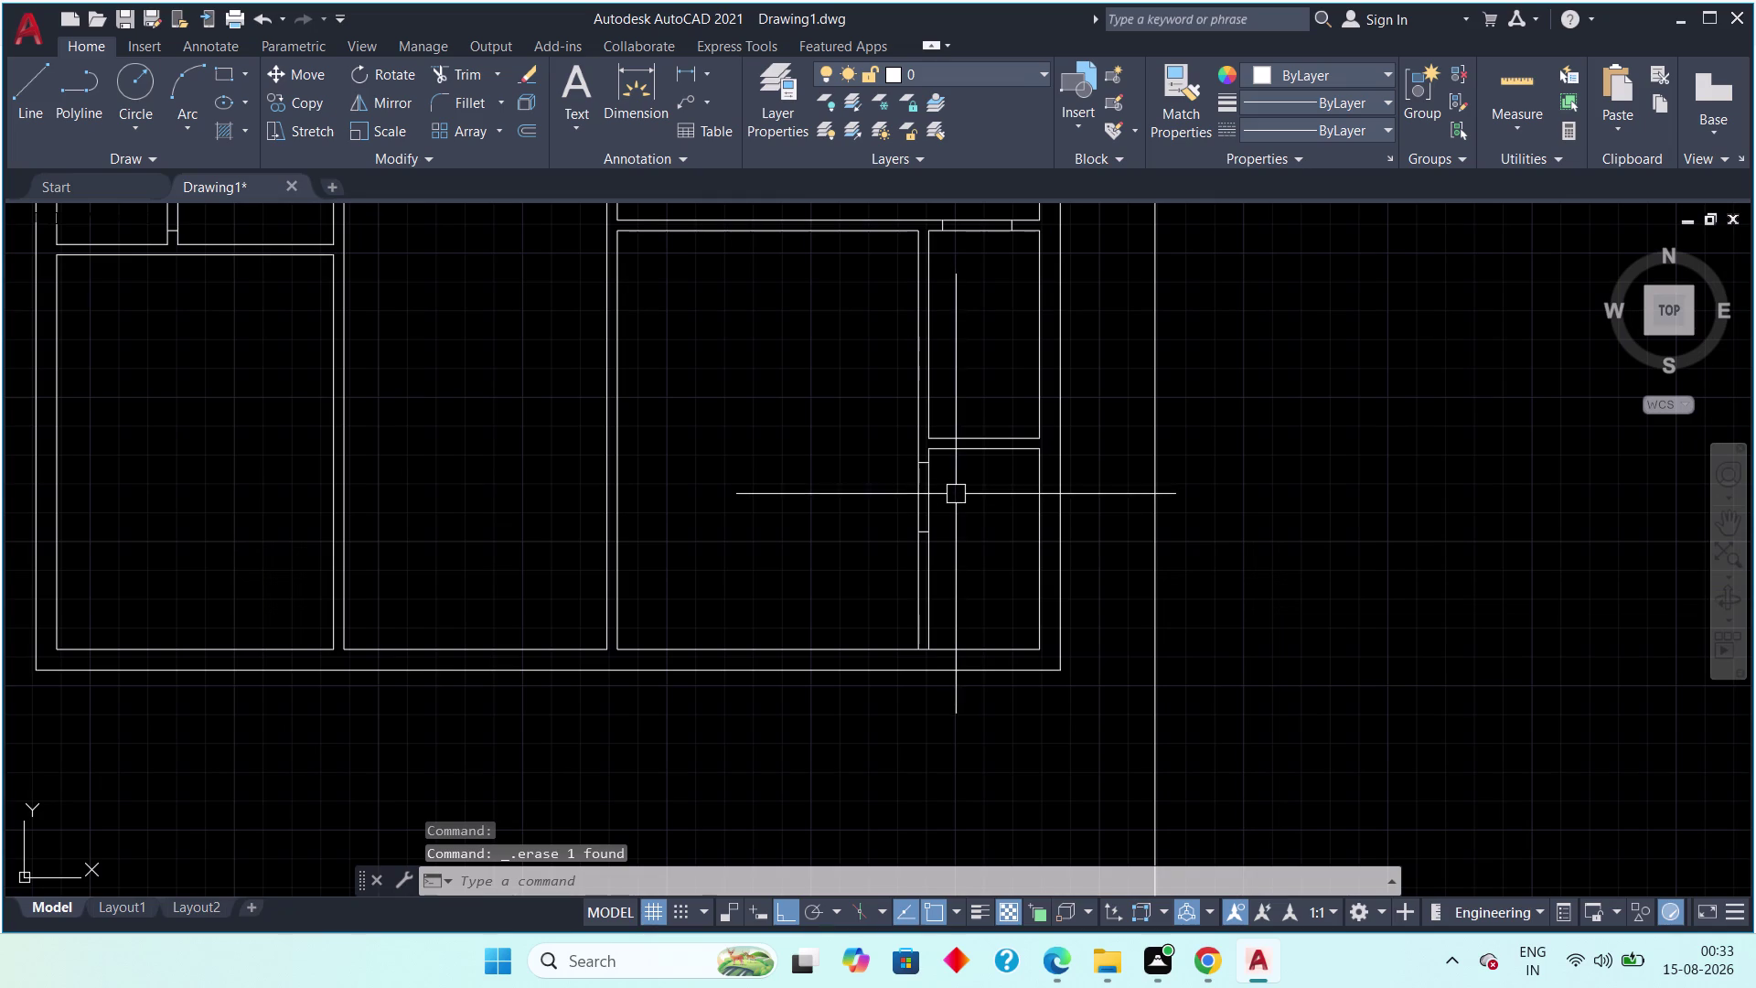
text(tr)
key(space)
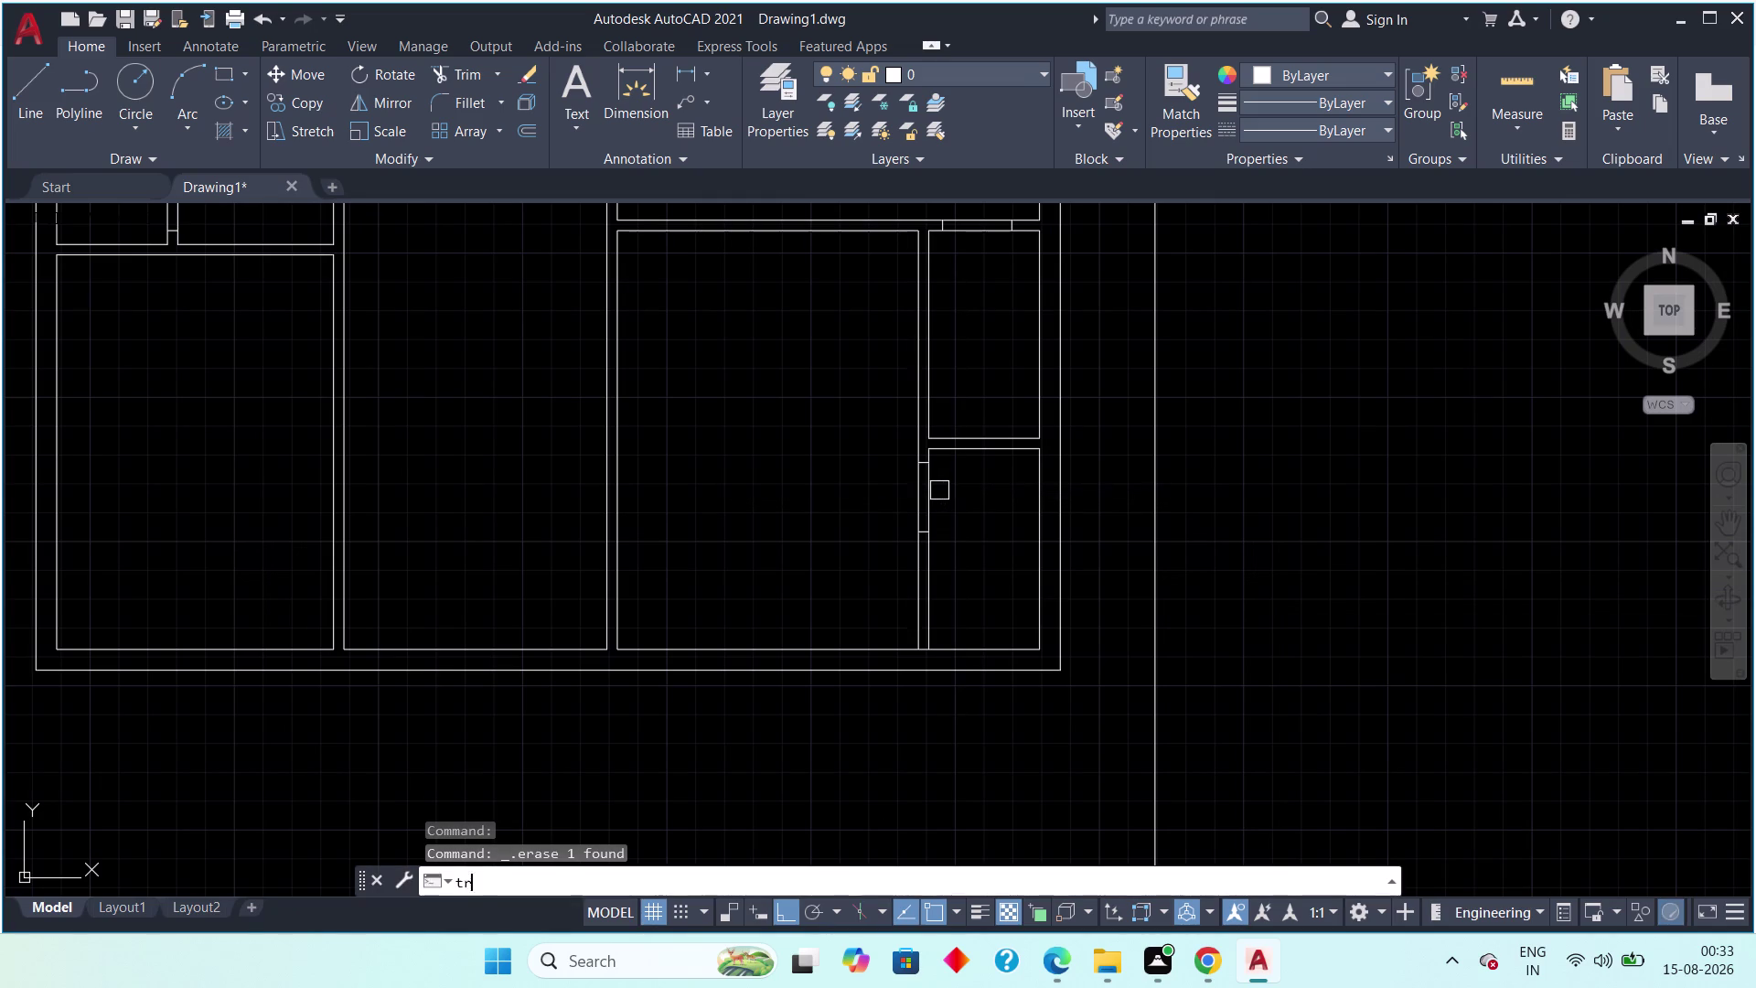
Fence-trim the wall line pieces inside the first door openings.
scroll(up, 3)
drag(975, 481, 931, 498)
click(678, 563)
drag(682, 557, 702, 561)
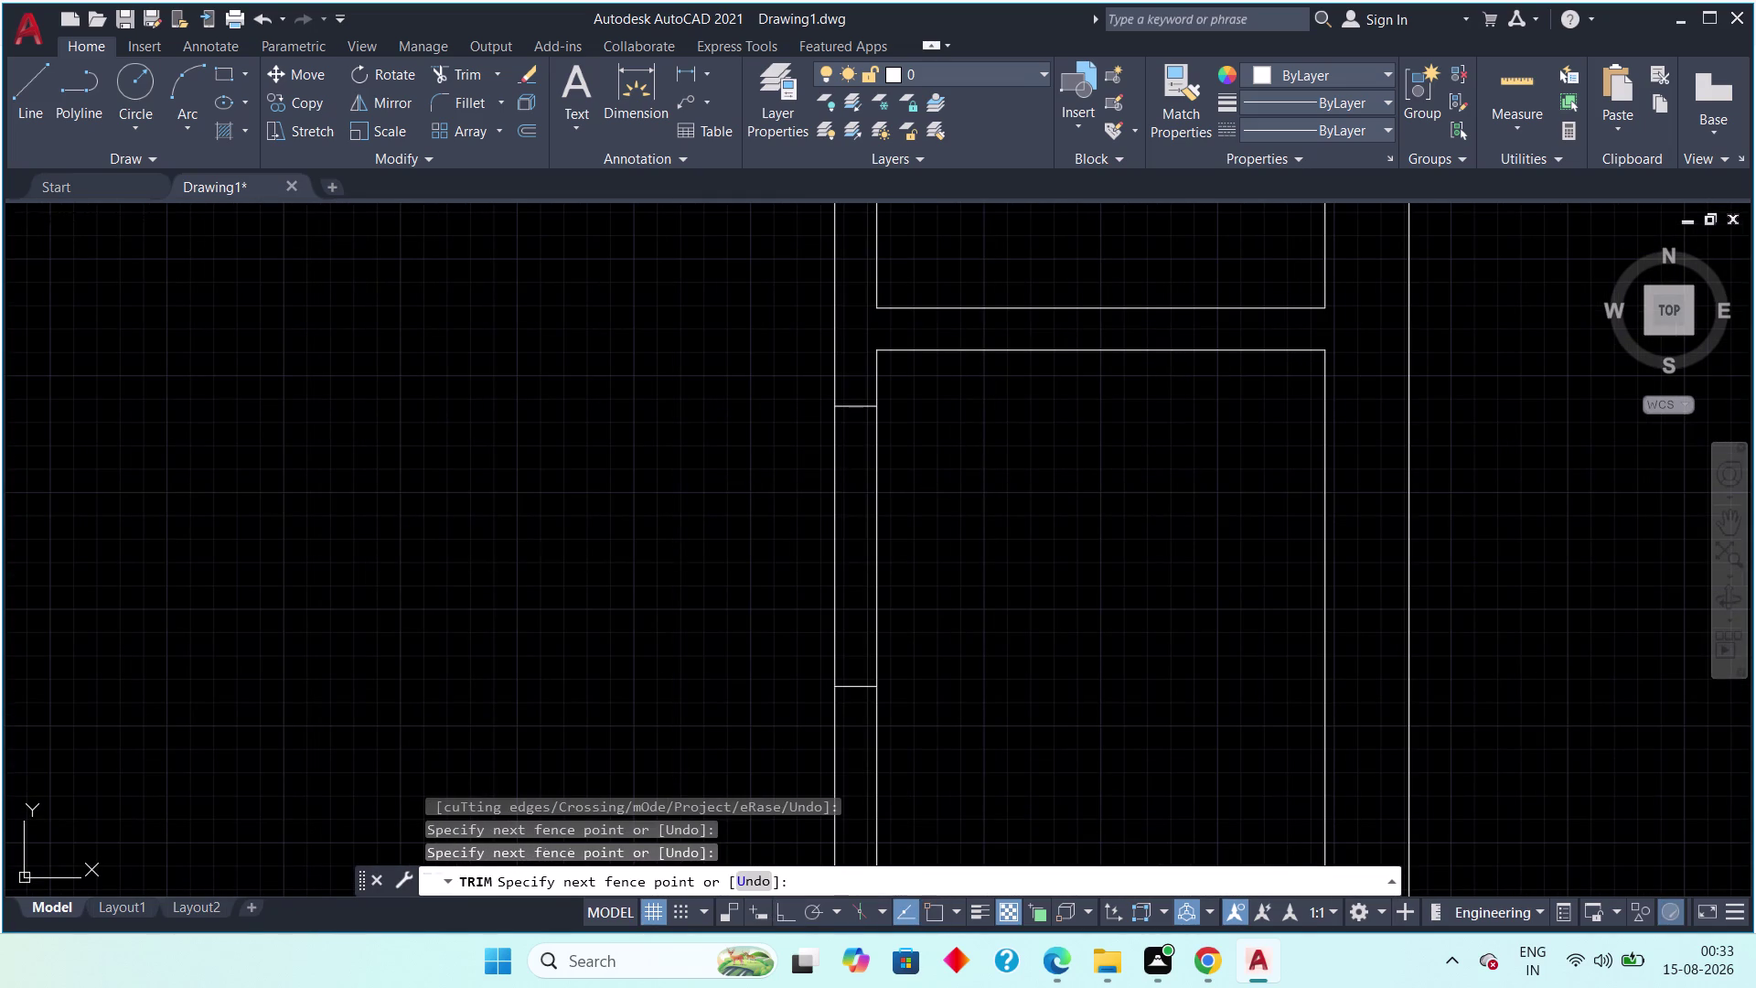
drag(701, 561, 723, 556)
click(926, 492)
click(787, 536)
scroll(down, 3)
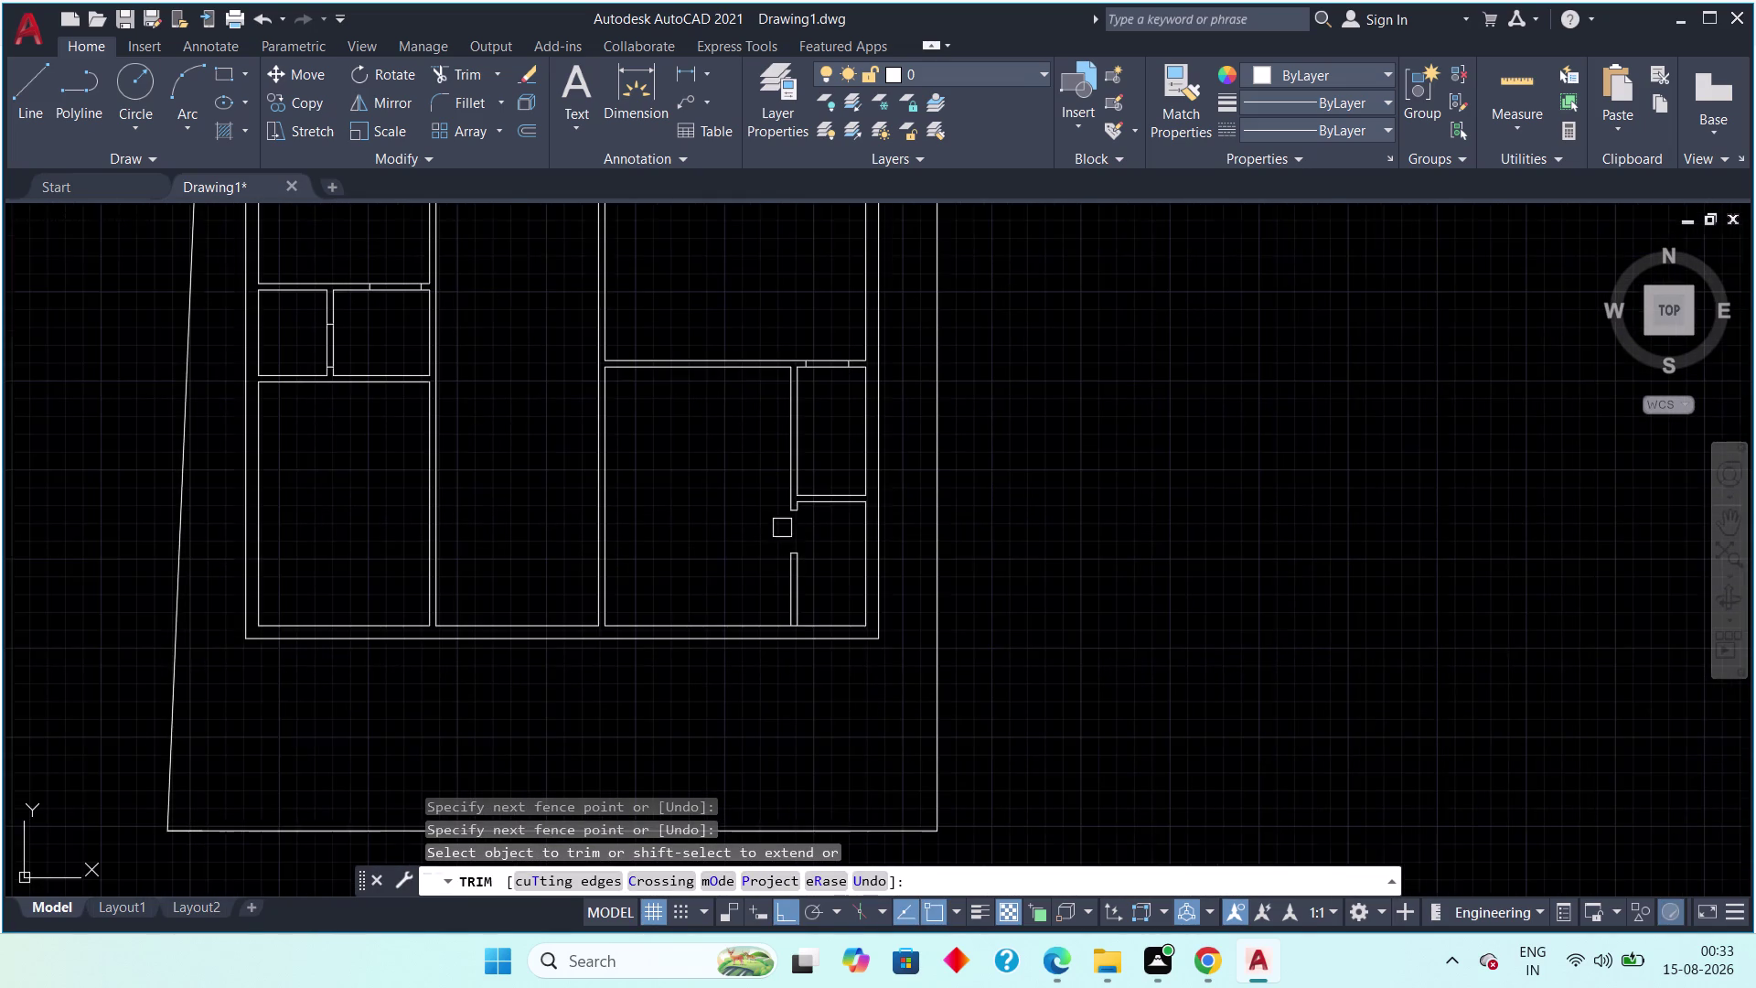
middle_drag(712, 475, 565, 620)
scroll(up, 3)
click(708, 306)
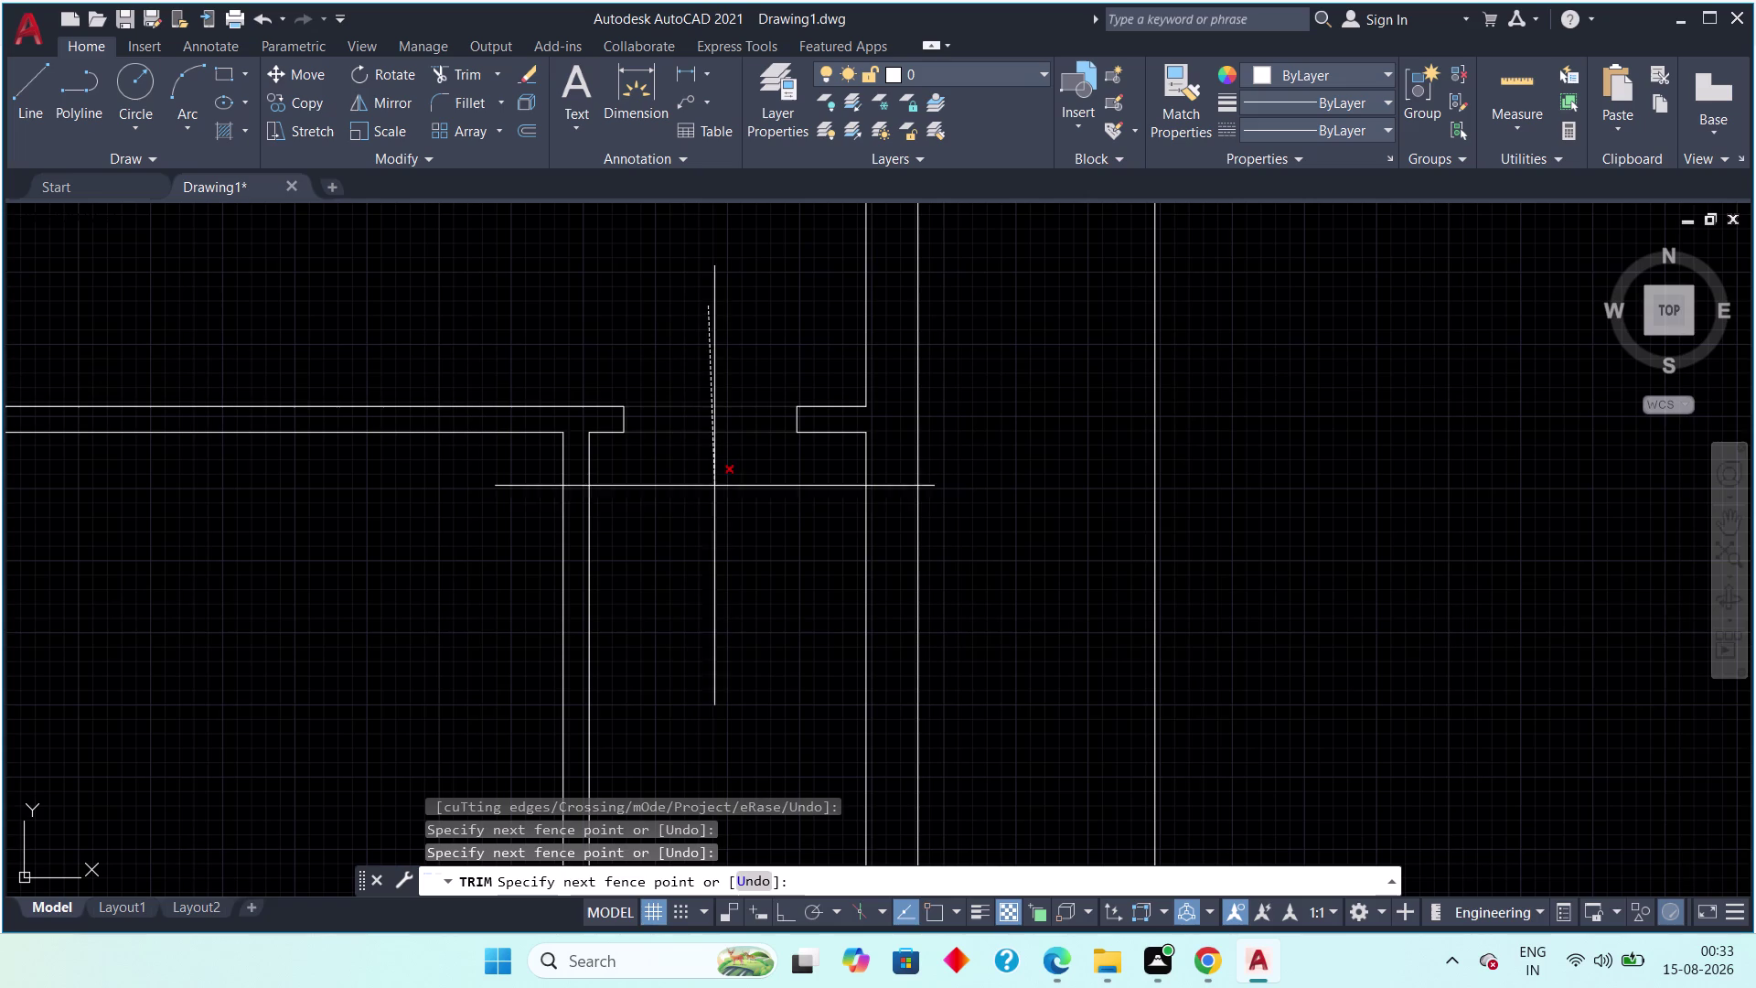
click(718, 509)
Trim the remaining wall stubs in the small and left rooms, then end Trim.
scroll(down, 3)
middle_drag(551, 560, 735, 568)
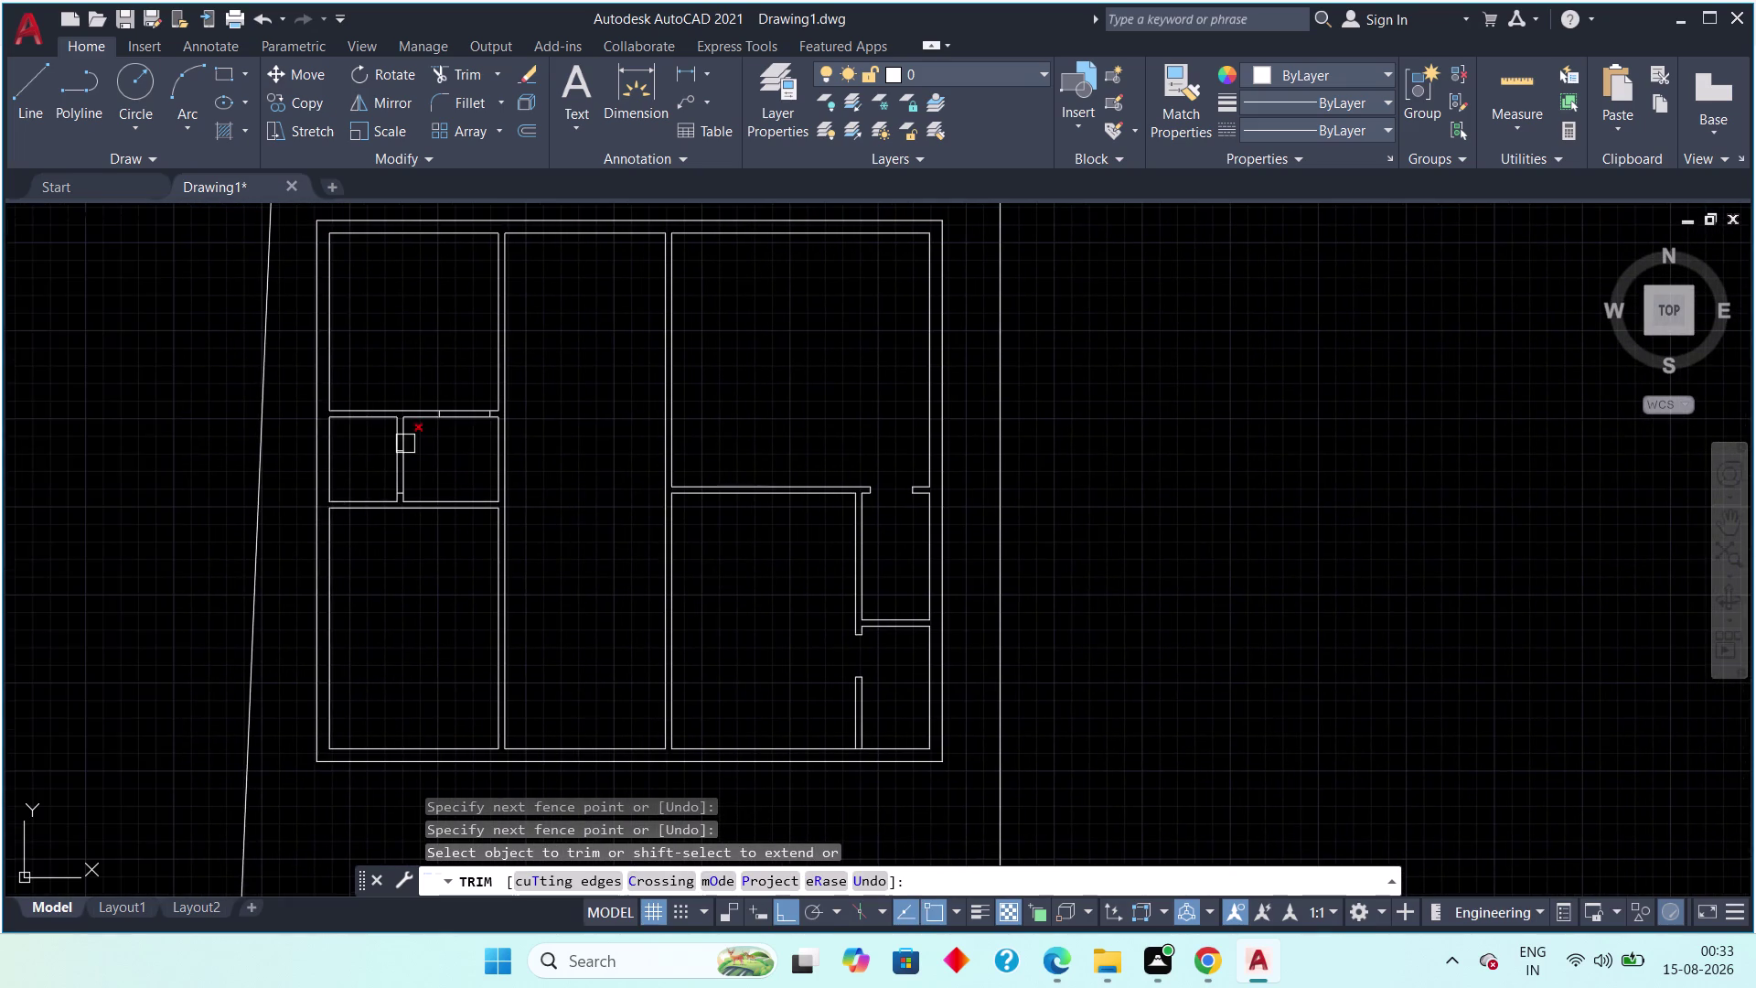
scroll(up, 3)
click(516, 508)
click(326, 566)
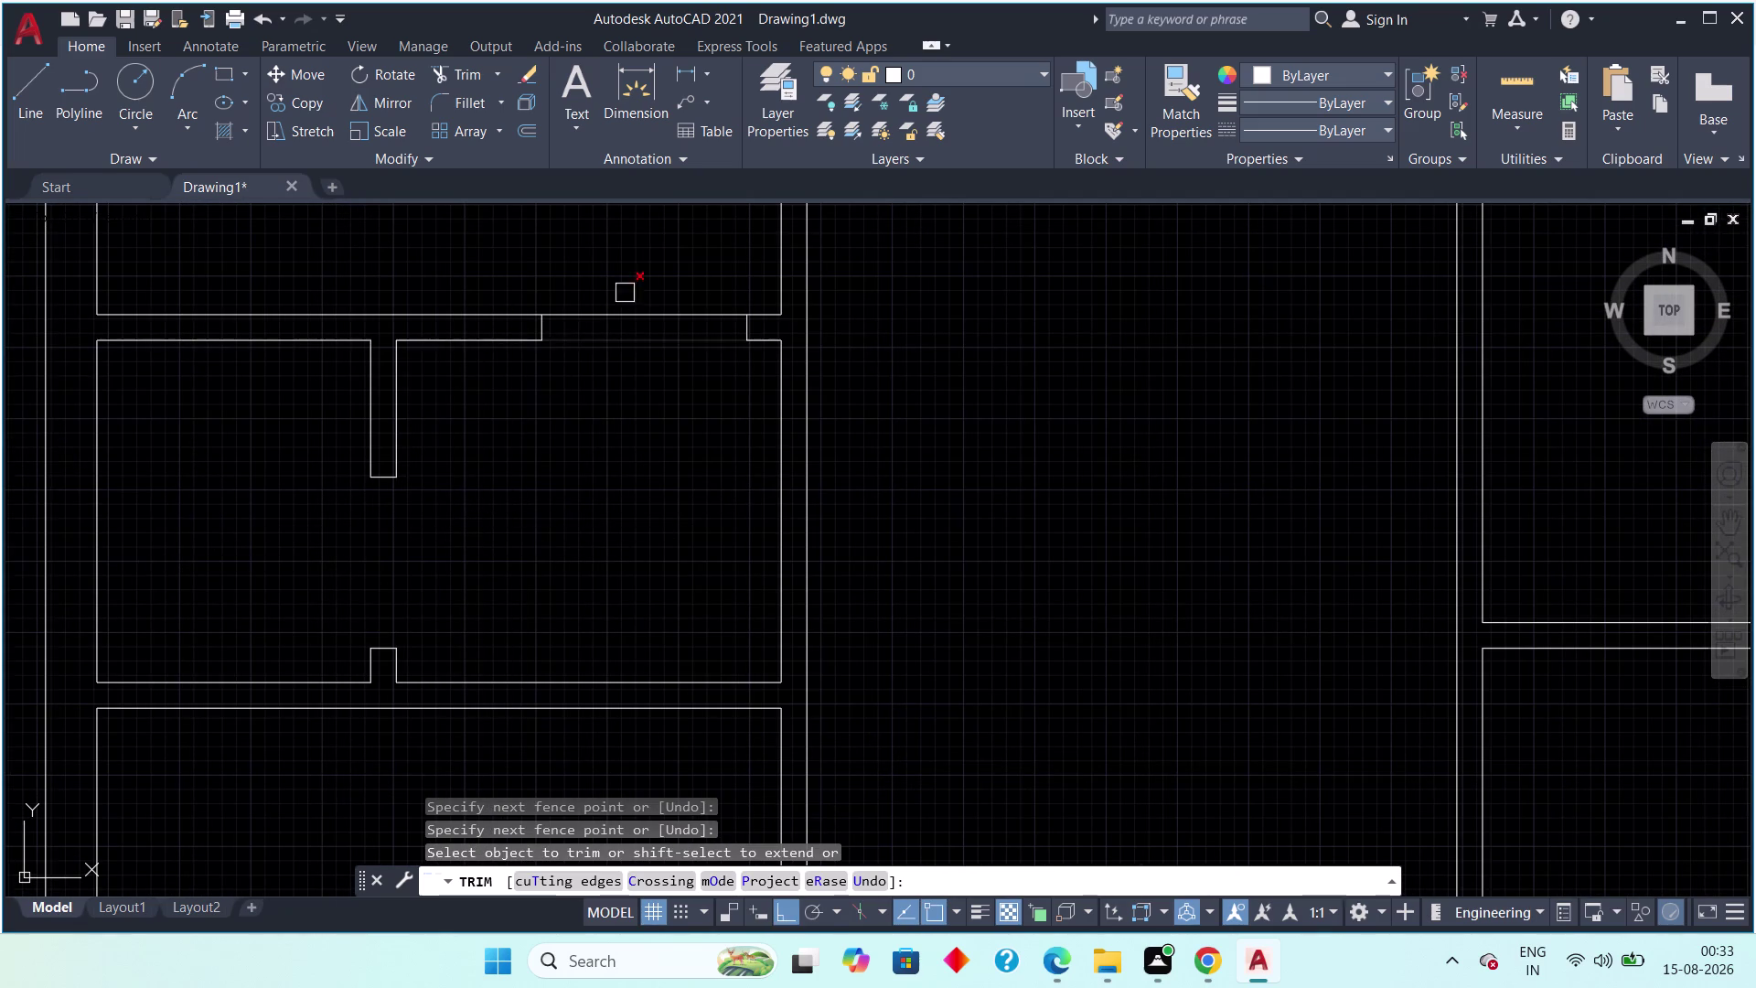
click(664, 255)
click(620, 438)
scroll(down, 3)
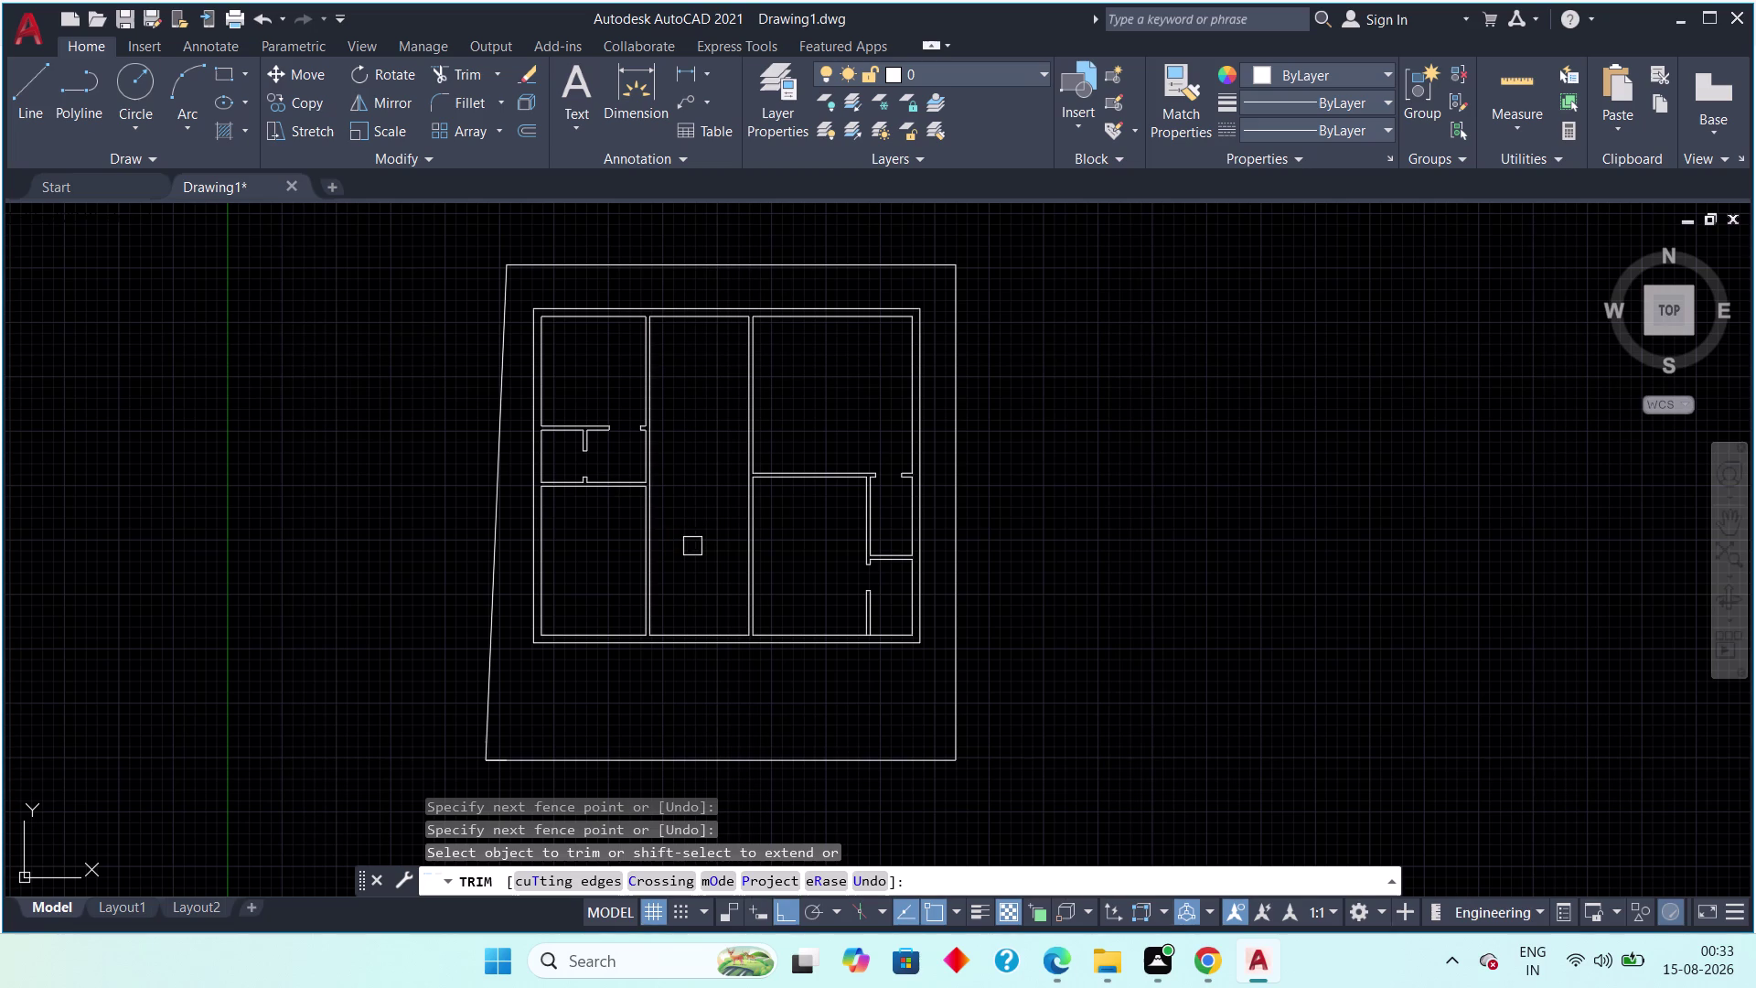
scroll(up, 3)
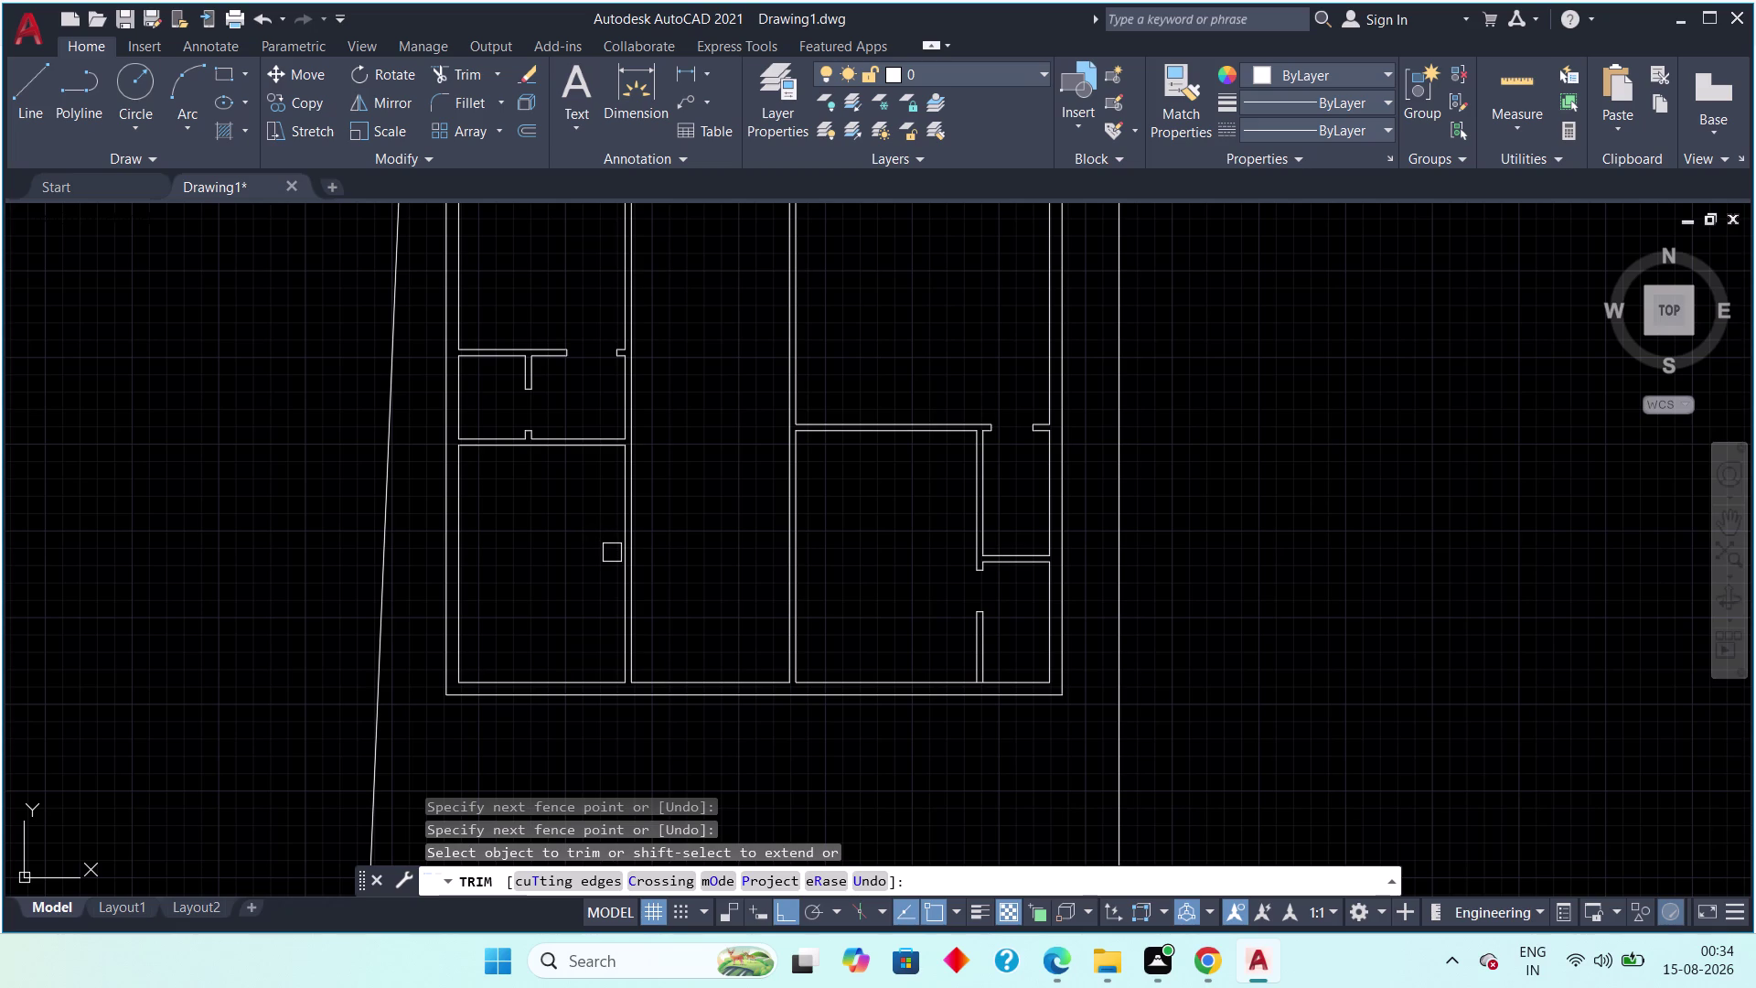
click(618, 557)
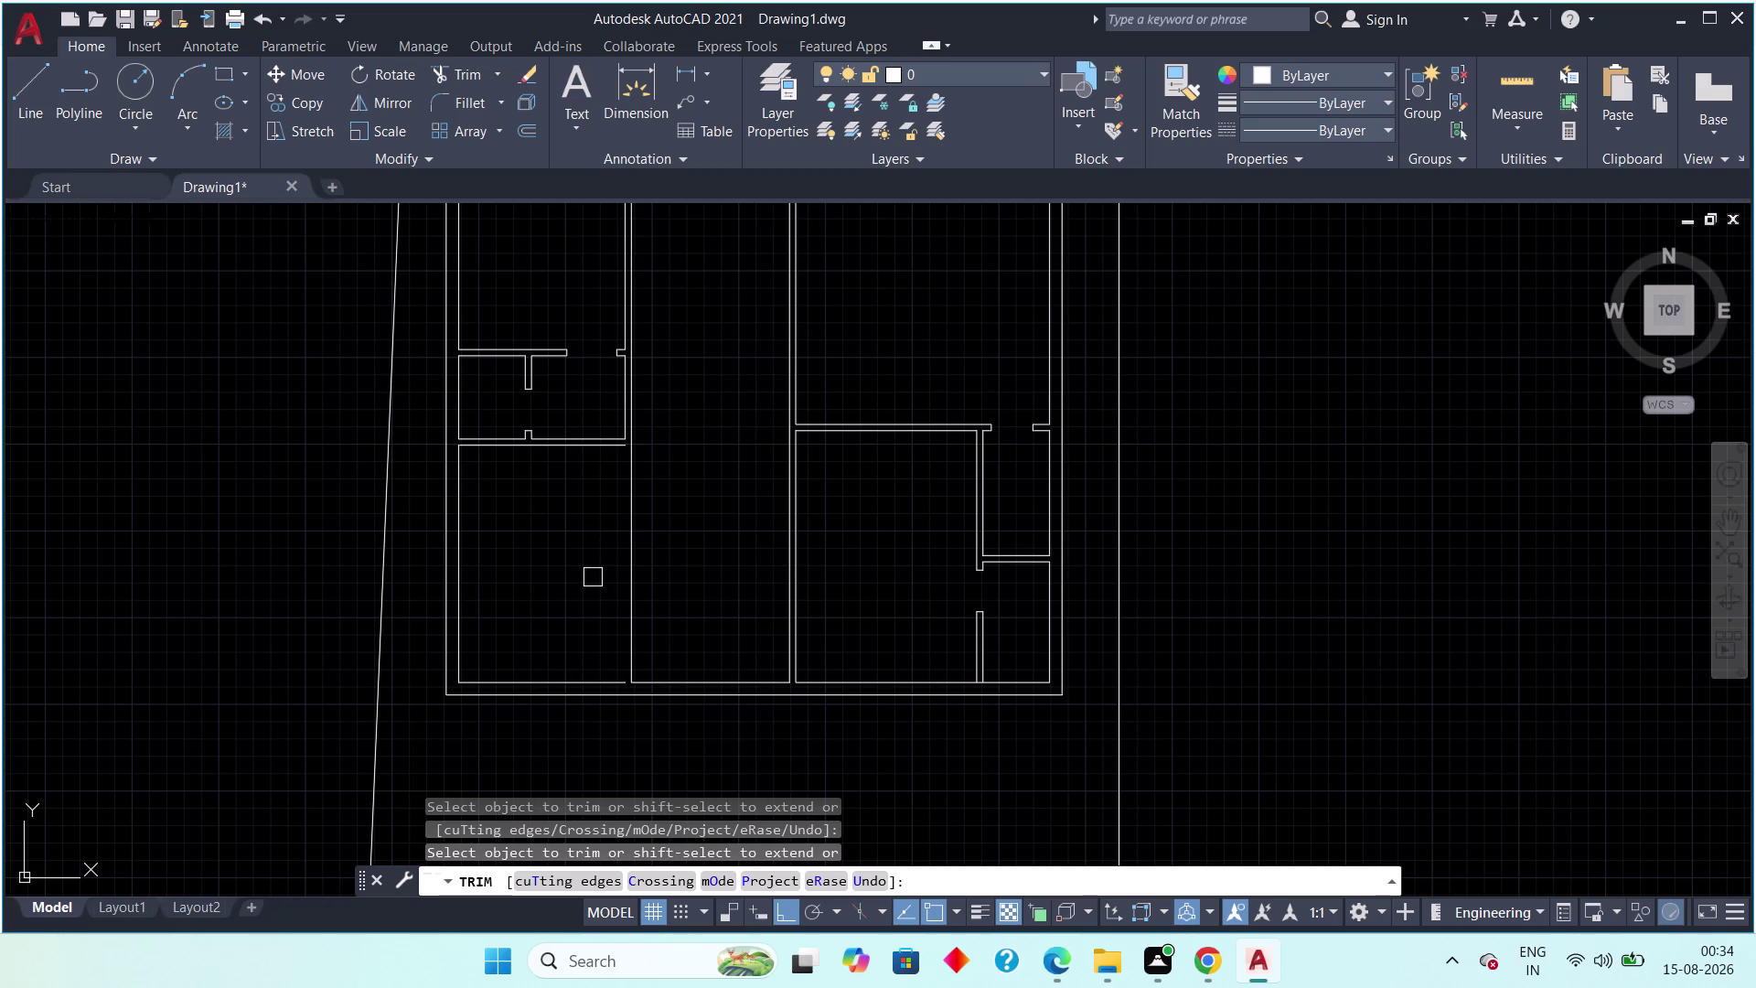
key(Escape)
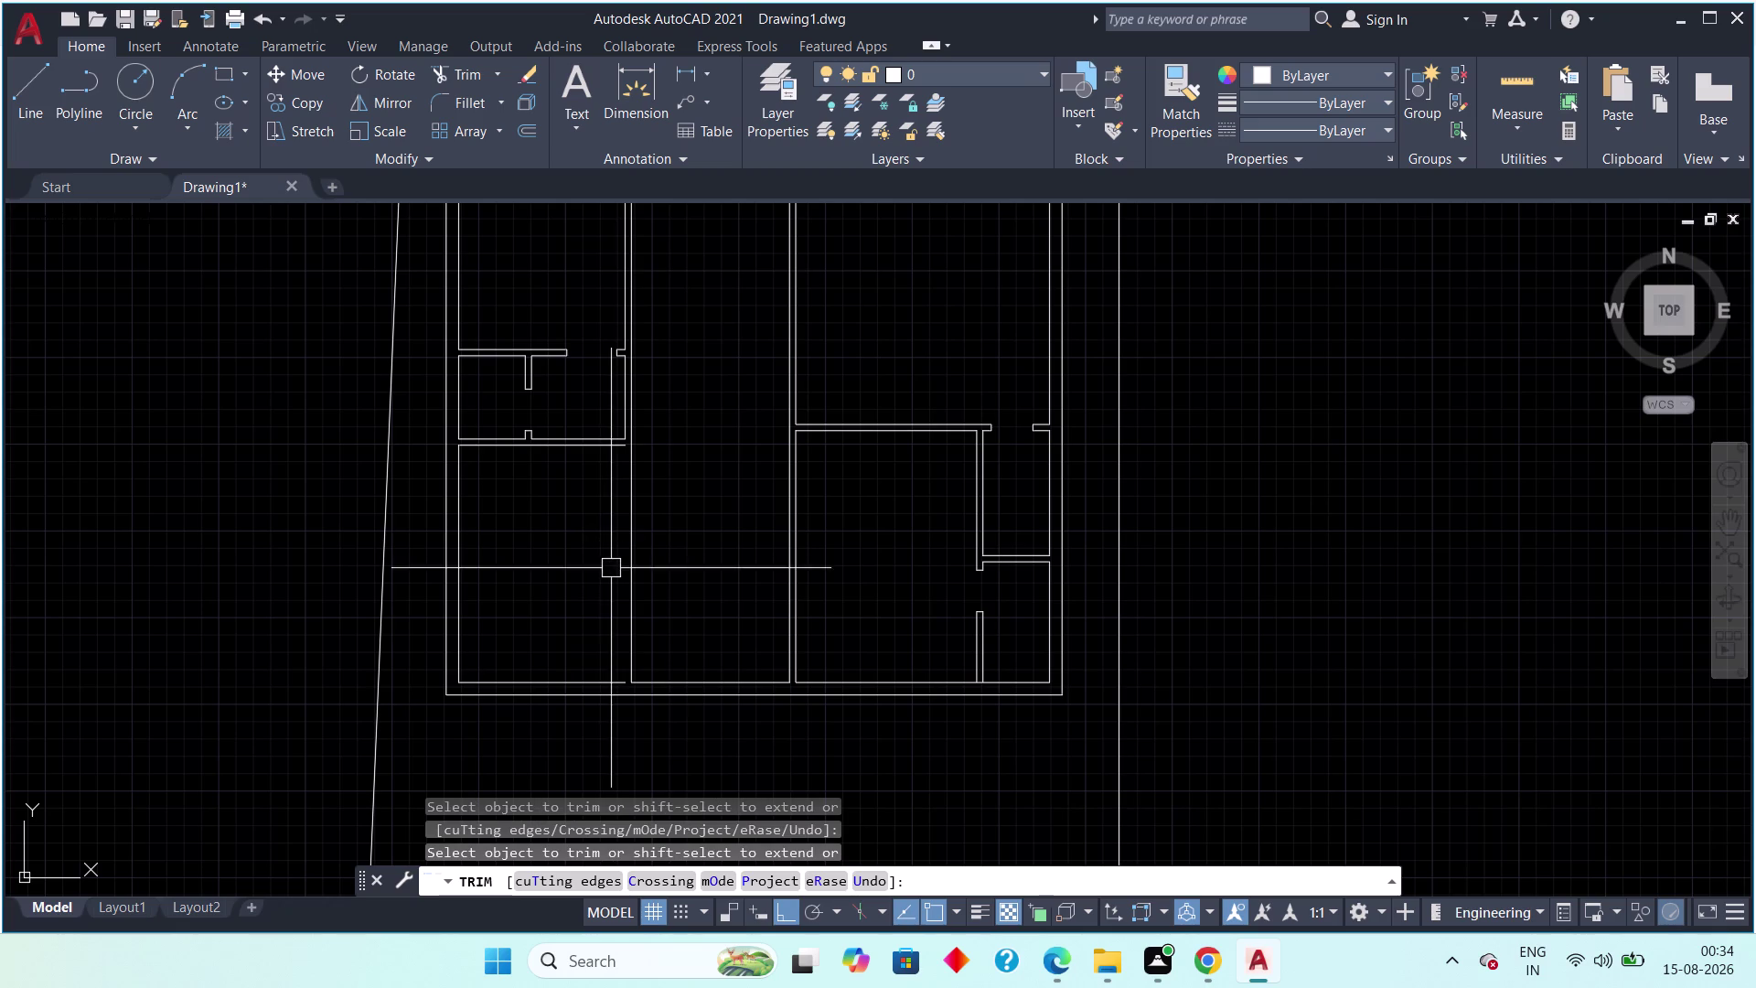
key(Escape)
click(632, 592)
scroll(up, 3)
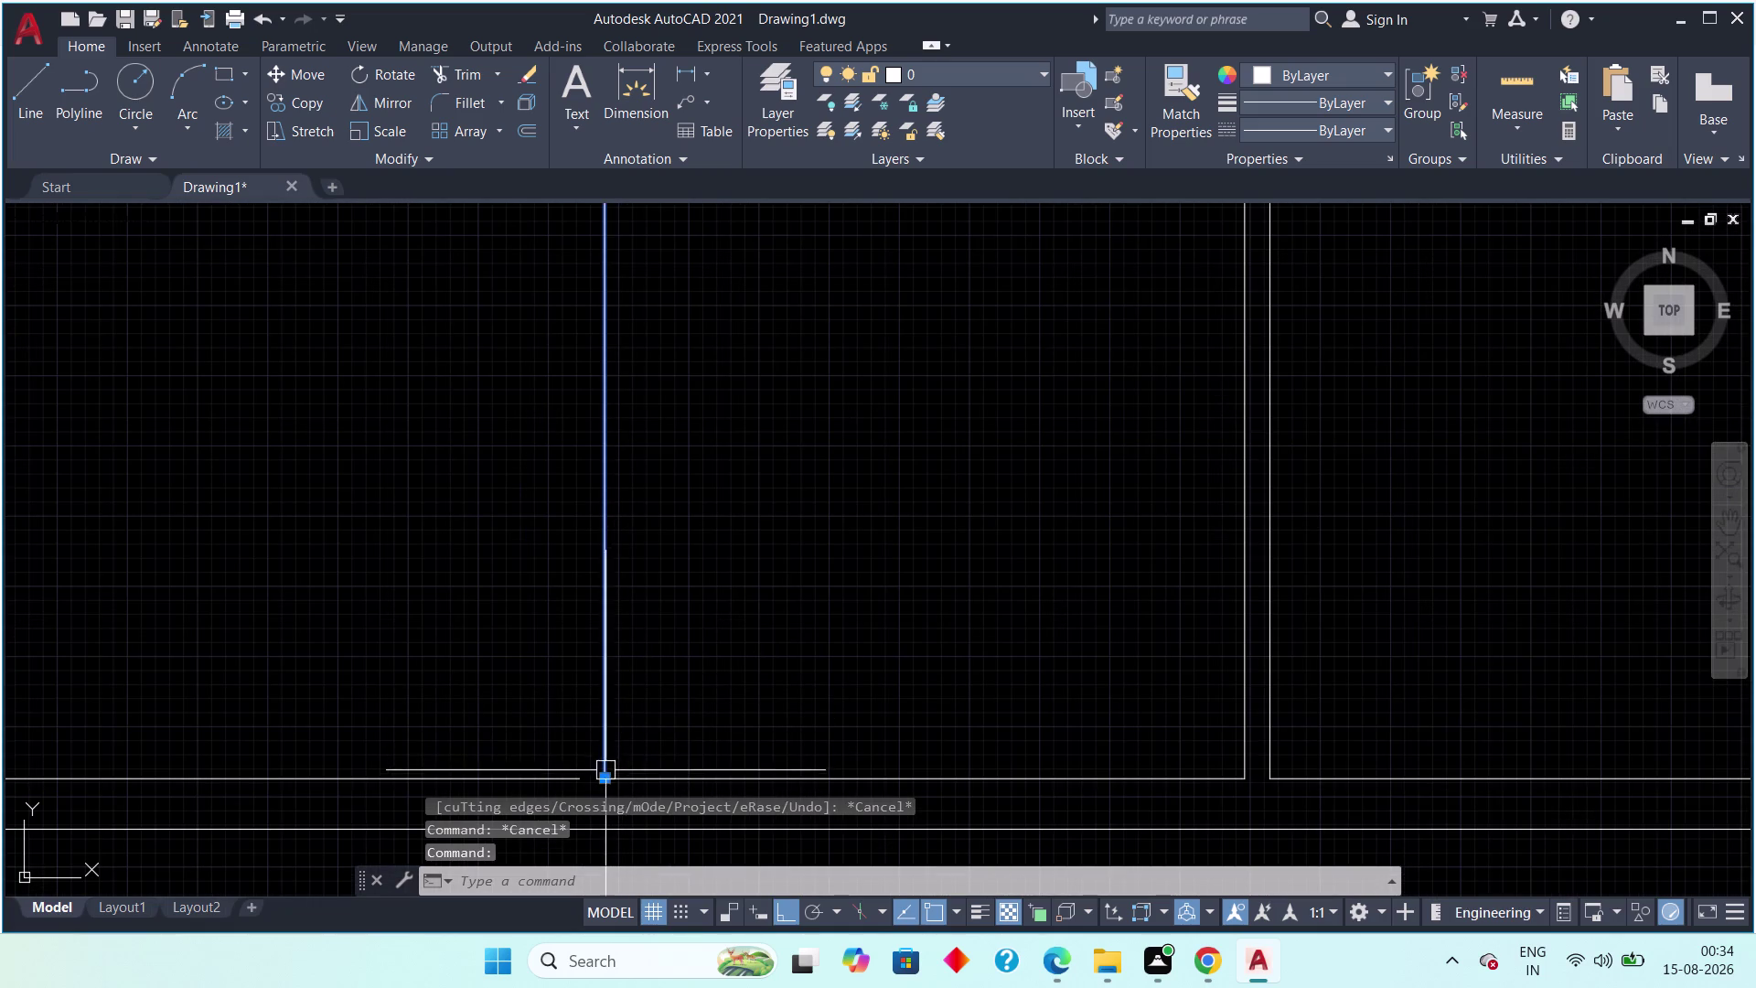
Grip-stretch the vertical wall line's lower end to its junction.
click(608, 781)
scroll(down, 3)
middle_drag(580, 493, 568, 572)
scroll(up, 3)
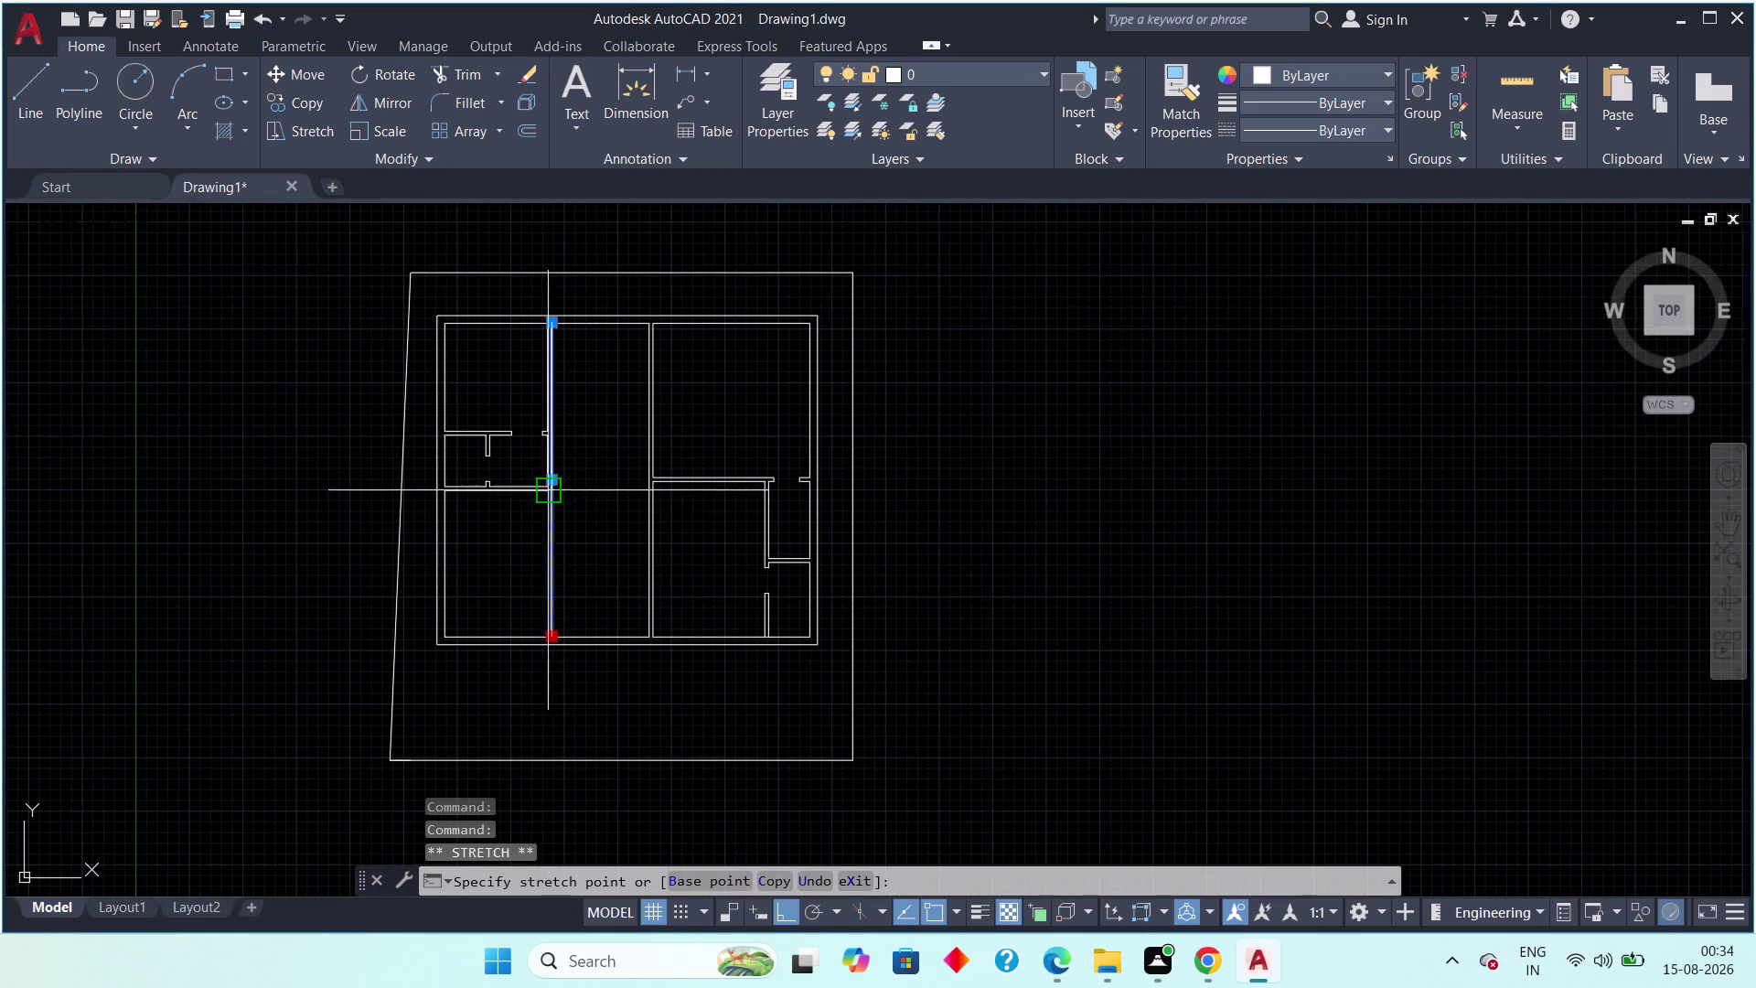
scroll(up, 3)
scroll(up, 3)
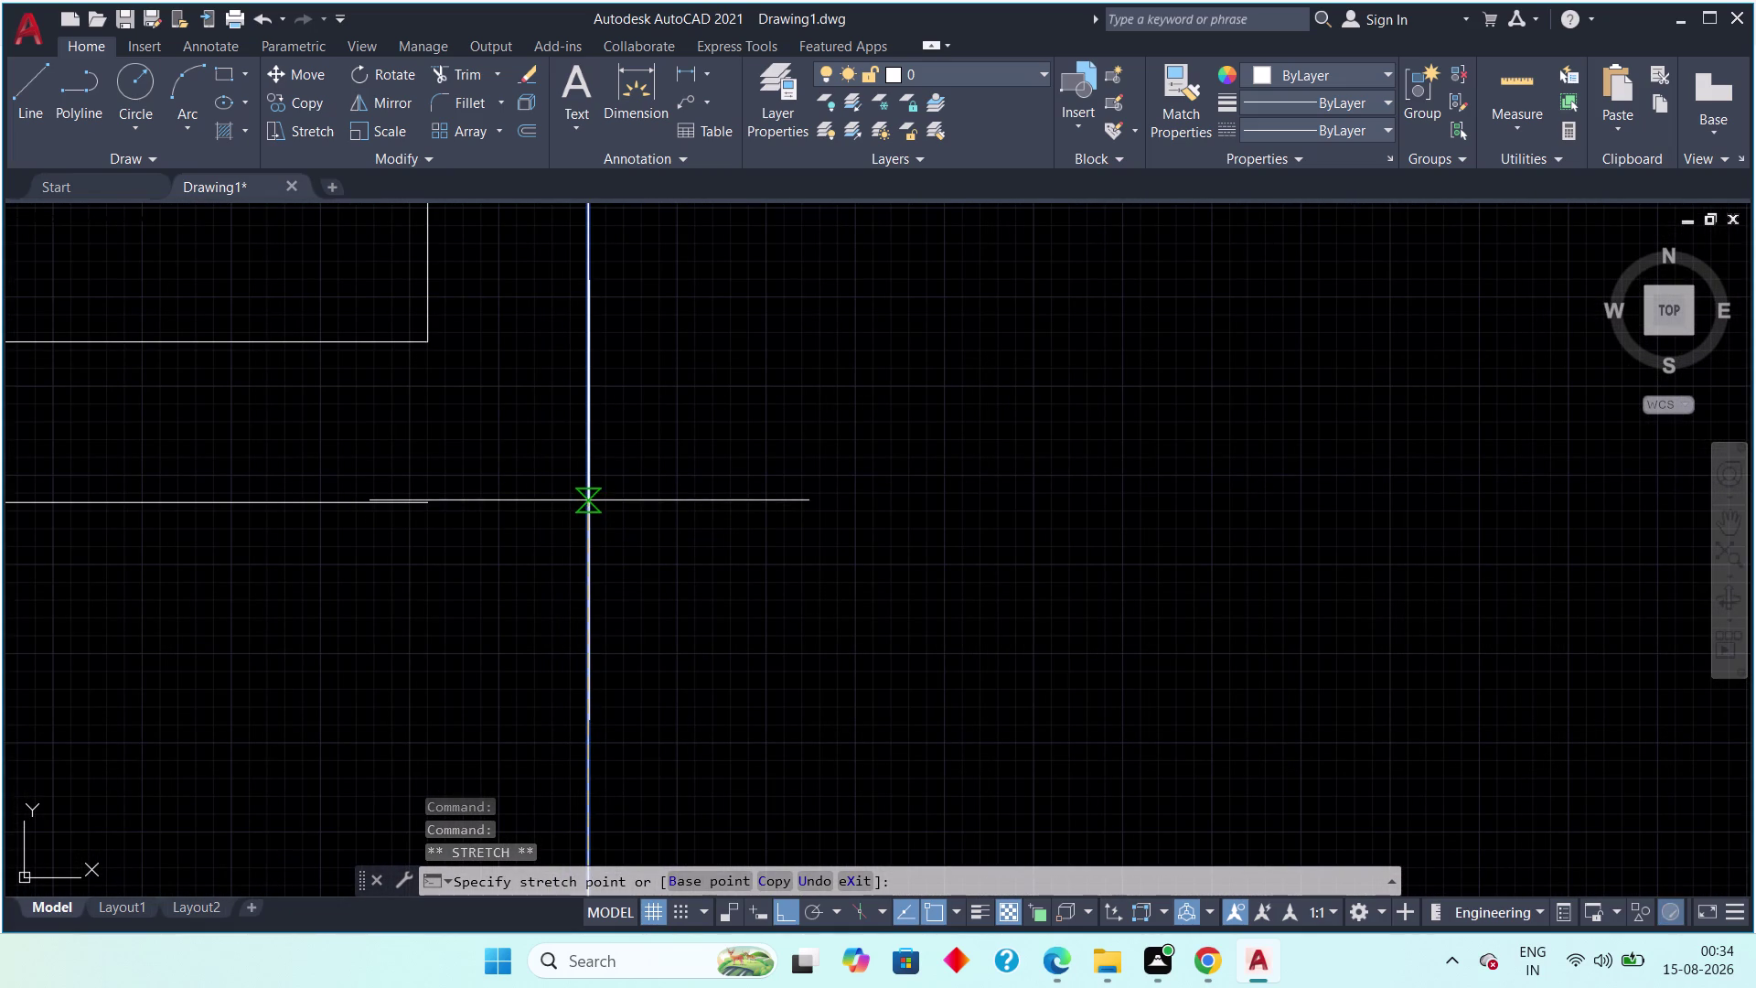
click(587, 529)
key(Escape)
key(Escape)
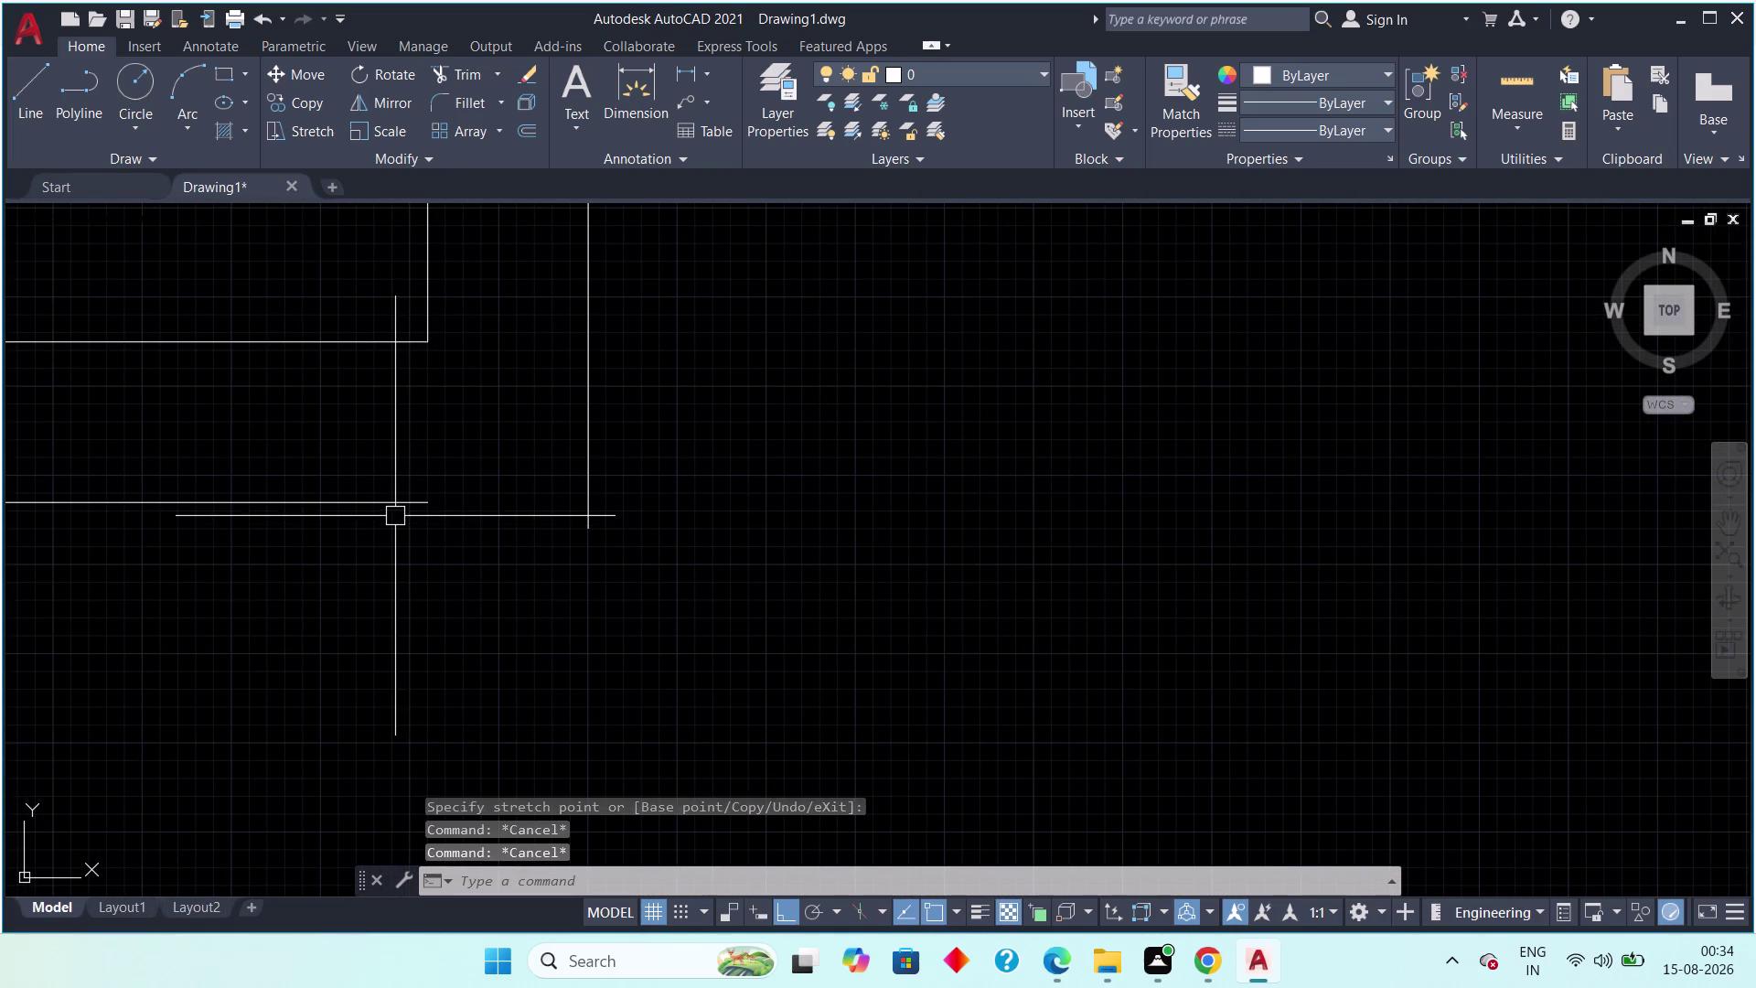
Extend the horizontal wall line's right end to the vertical wall.
click(393, 509)
click(425, 503)
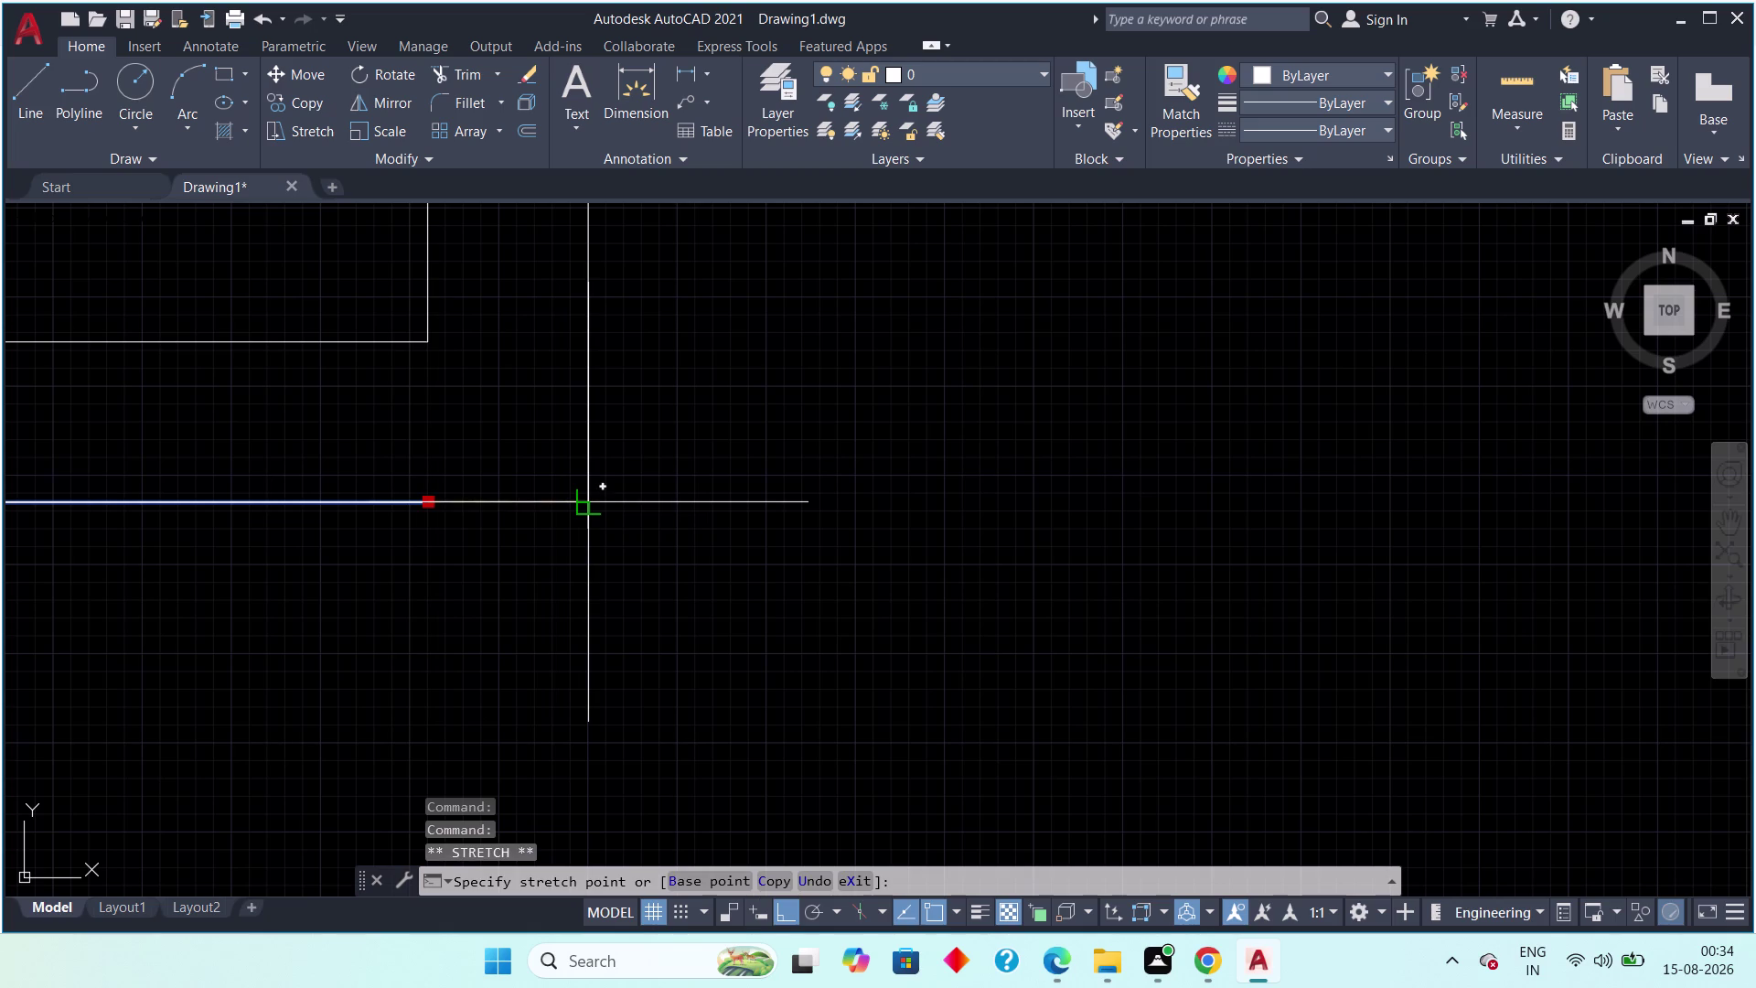
click(584, 501)
key(Escape)
key(Escape)
Stretch the vertical wall line's end up to the junction.
click(585, 521)
click(588, 535)
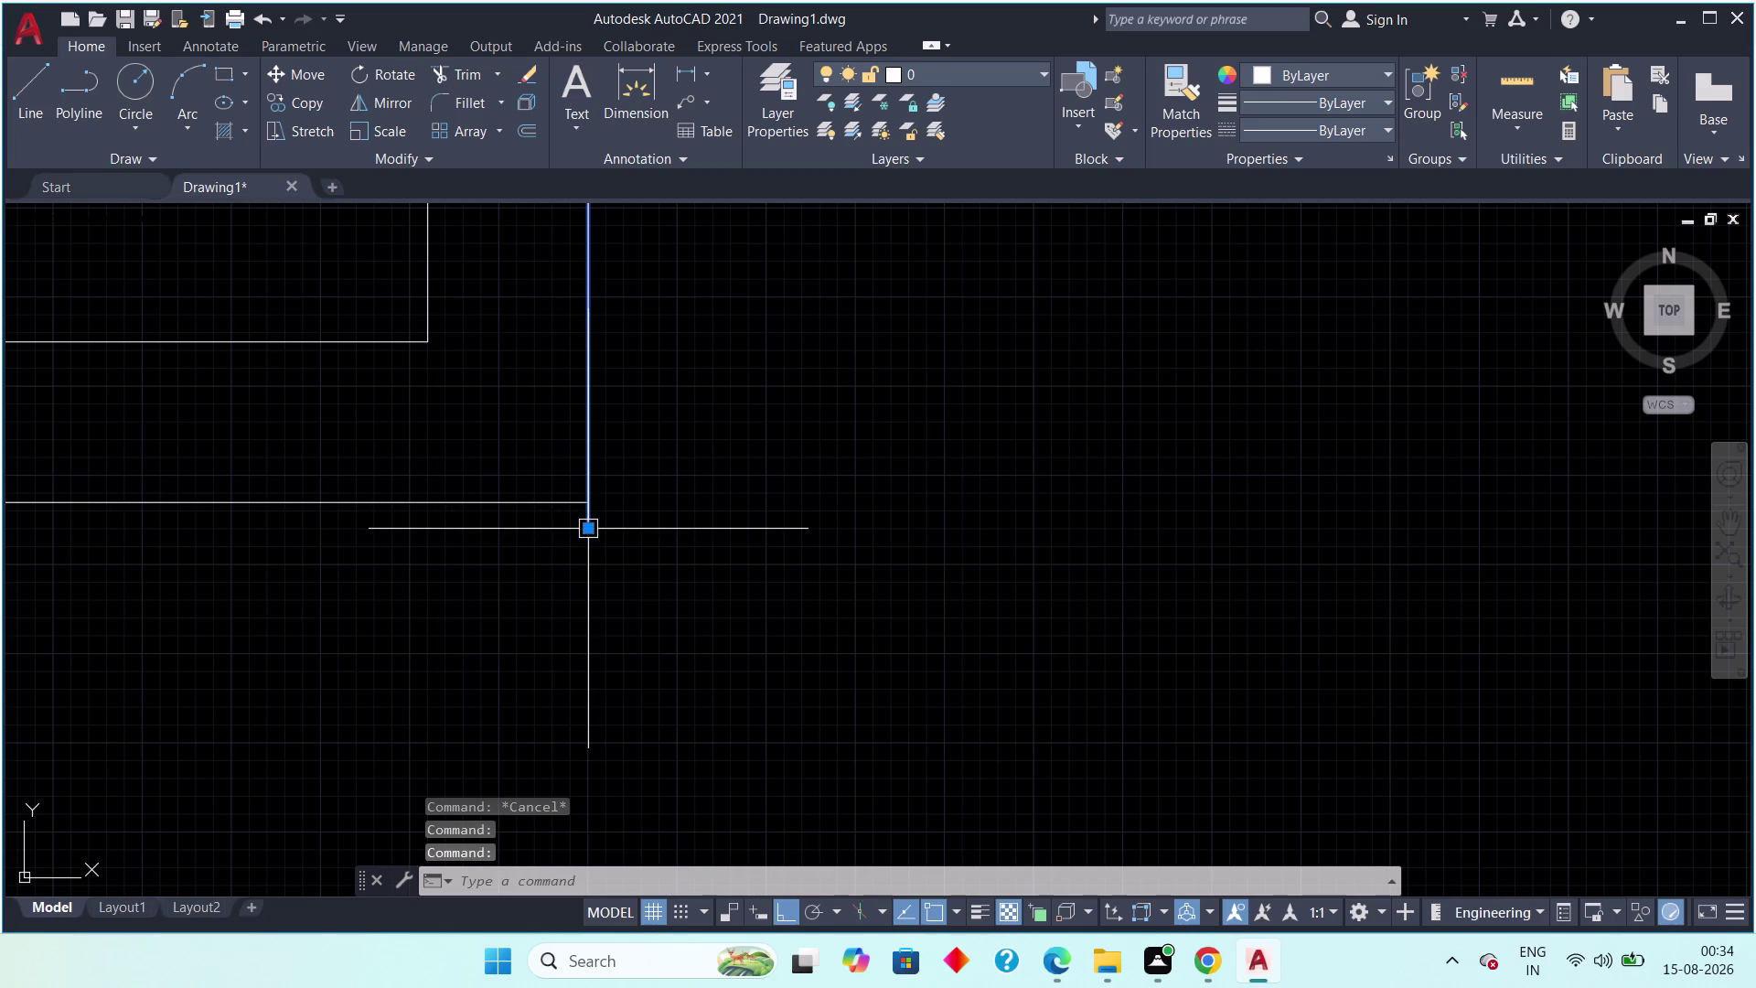
click(587, 525)
click(585, 501)
key(Escape)
Select the short bottom wall segment and try stretching it, then cancel.
scroll(down, 3)
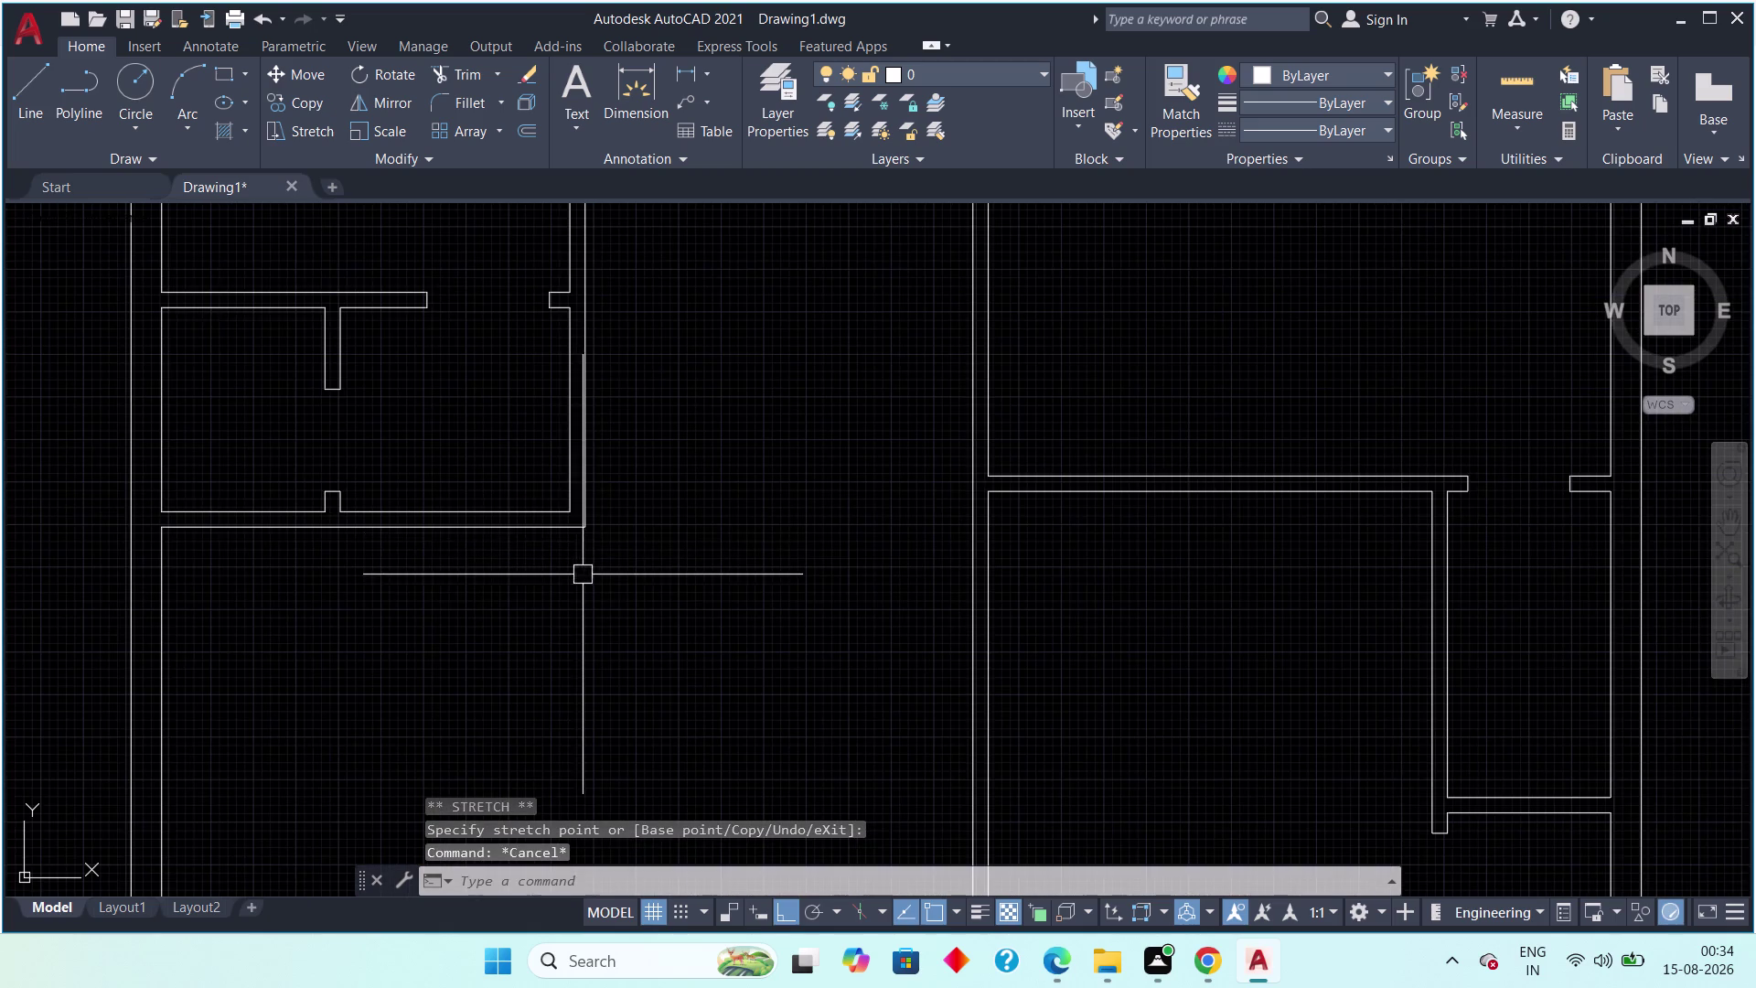
middle_drag(582, 575, 575, 399)
scroll(down, 3)
scroll(up, 3)
middle_drag(582, 678, 542, 515)
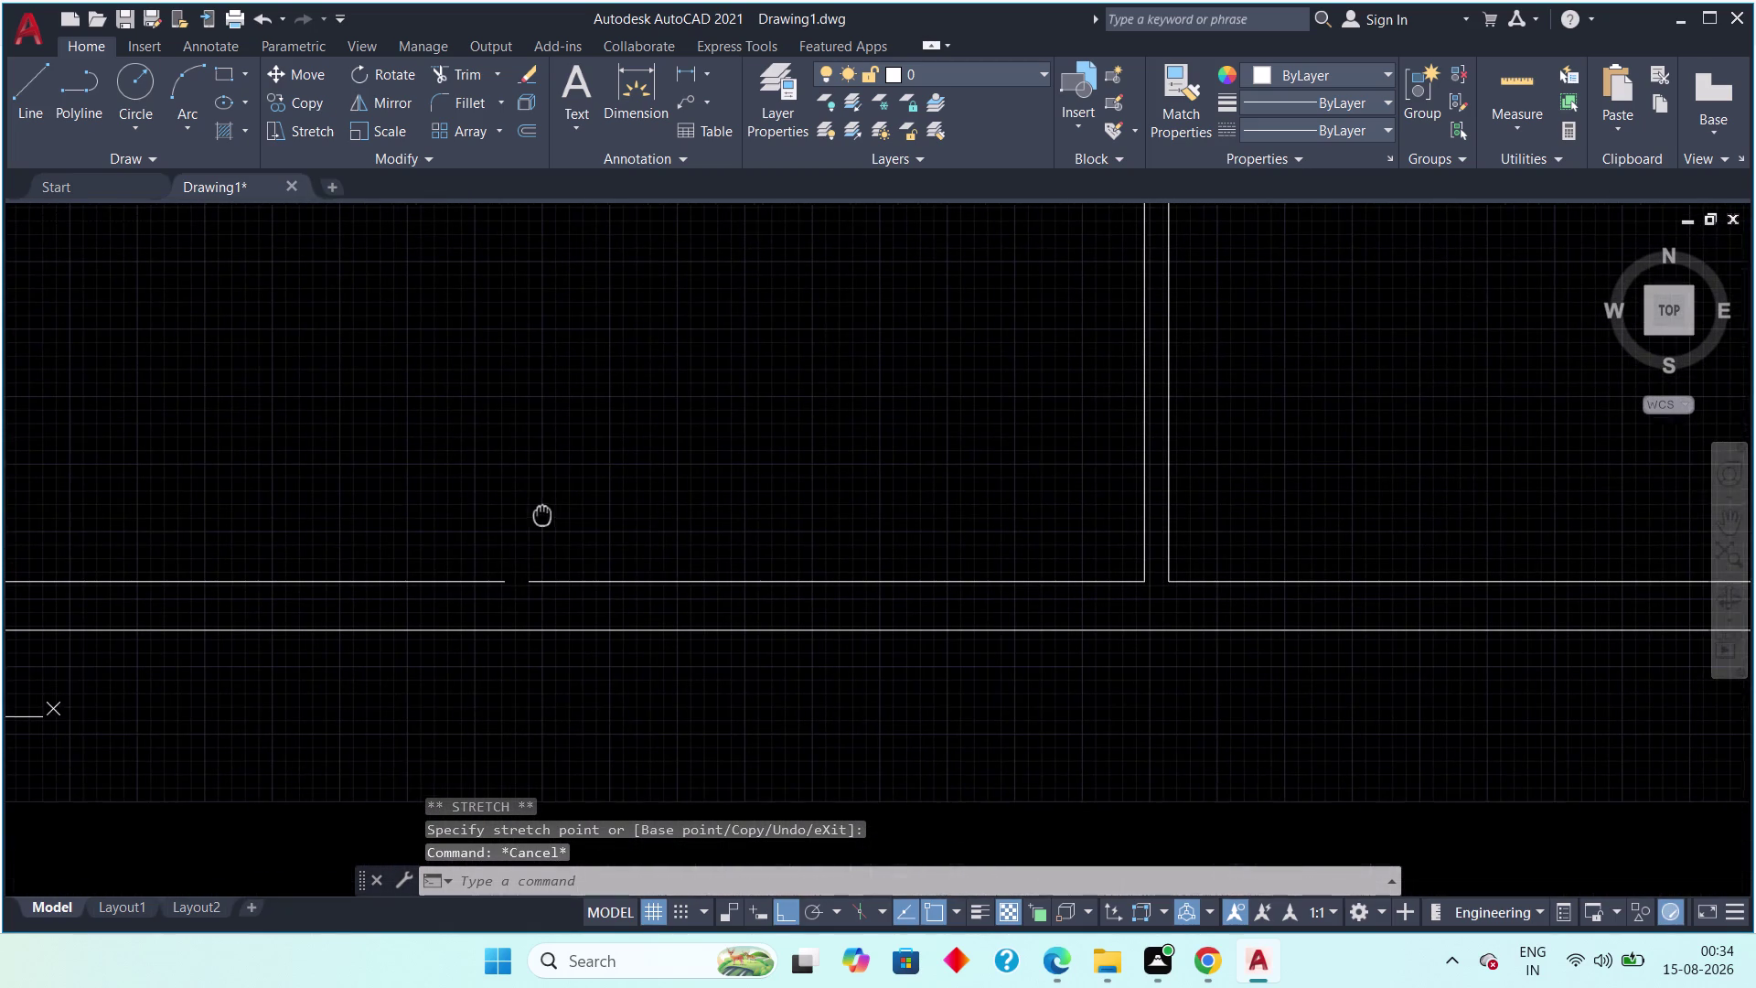
middle_drag(542, 515, 542, 513)
click(546, 587)
click(543, 578)
click(519, 578)
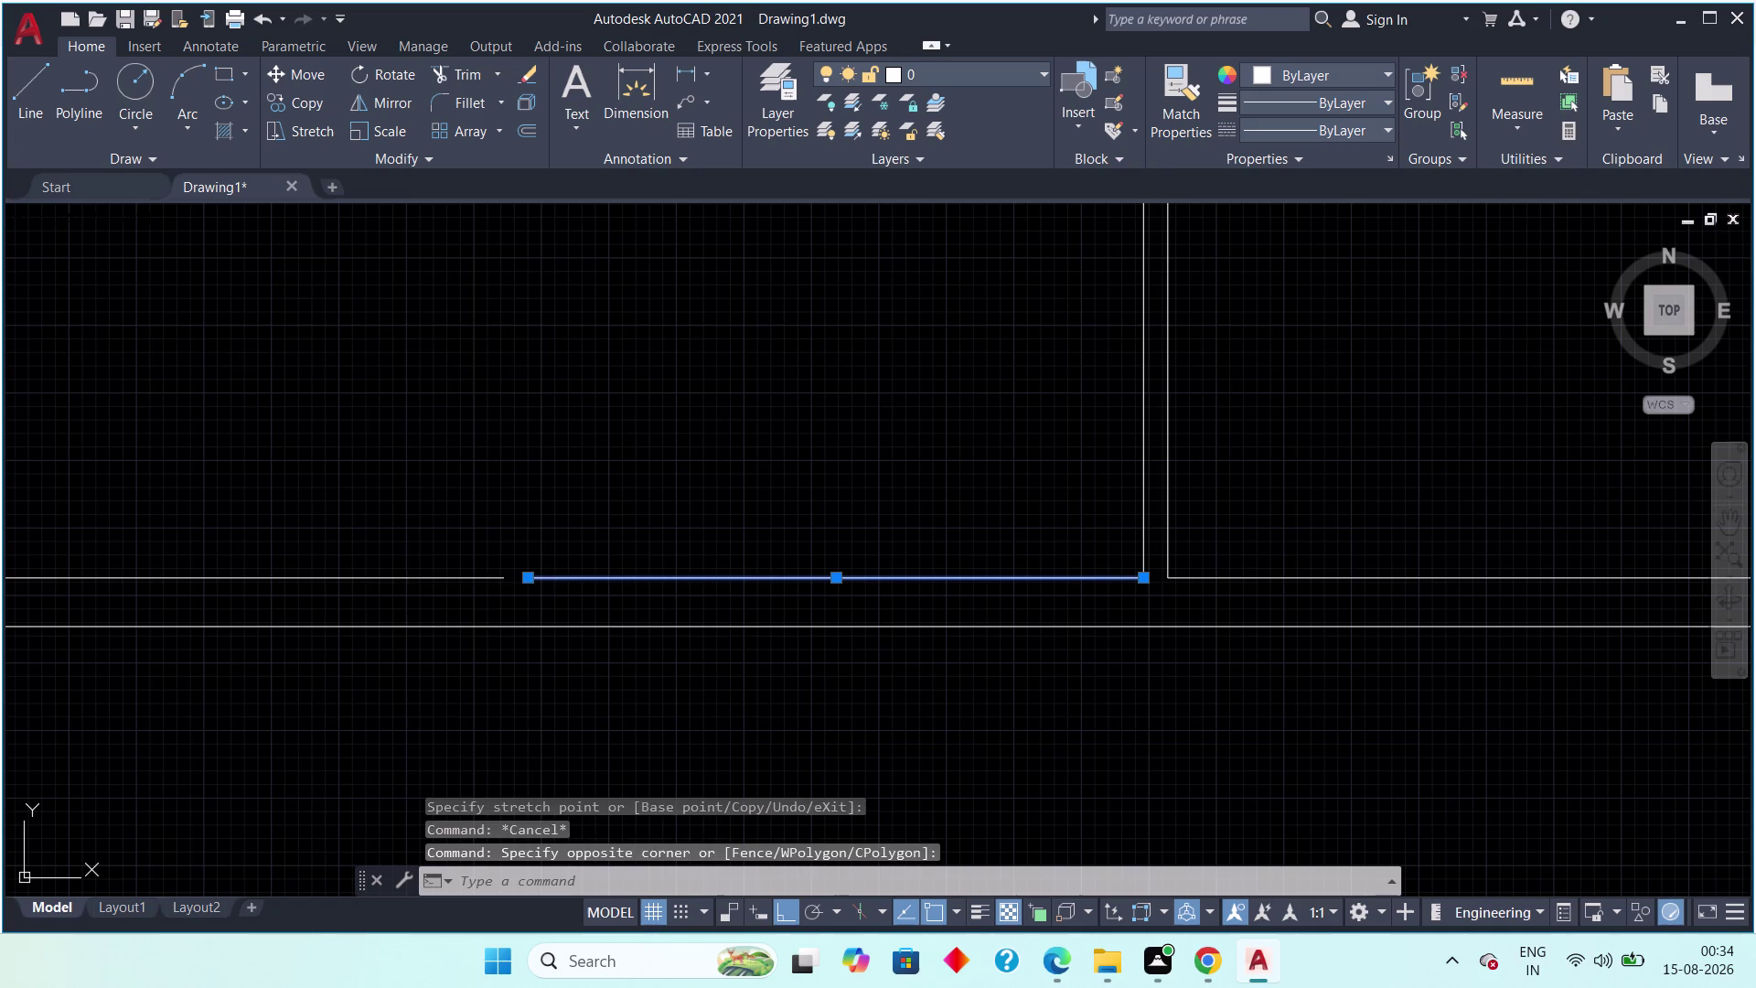
click(532, 578)
click(508, 579)
key(Escape)
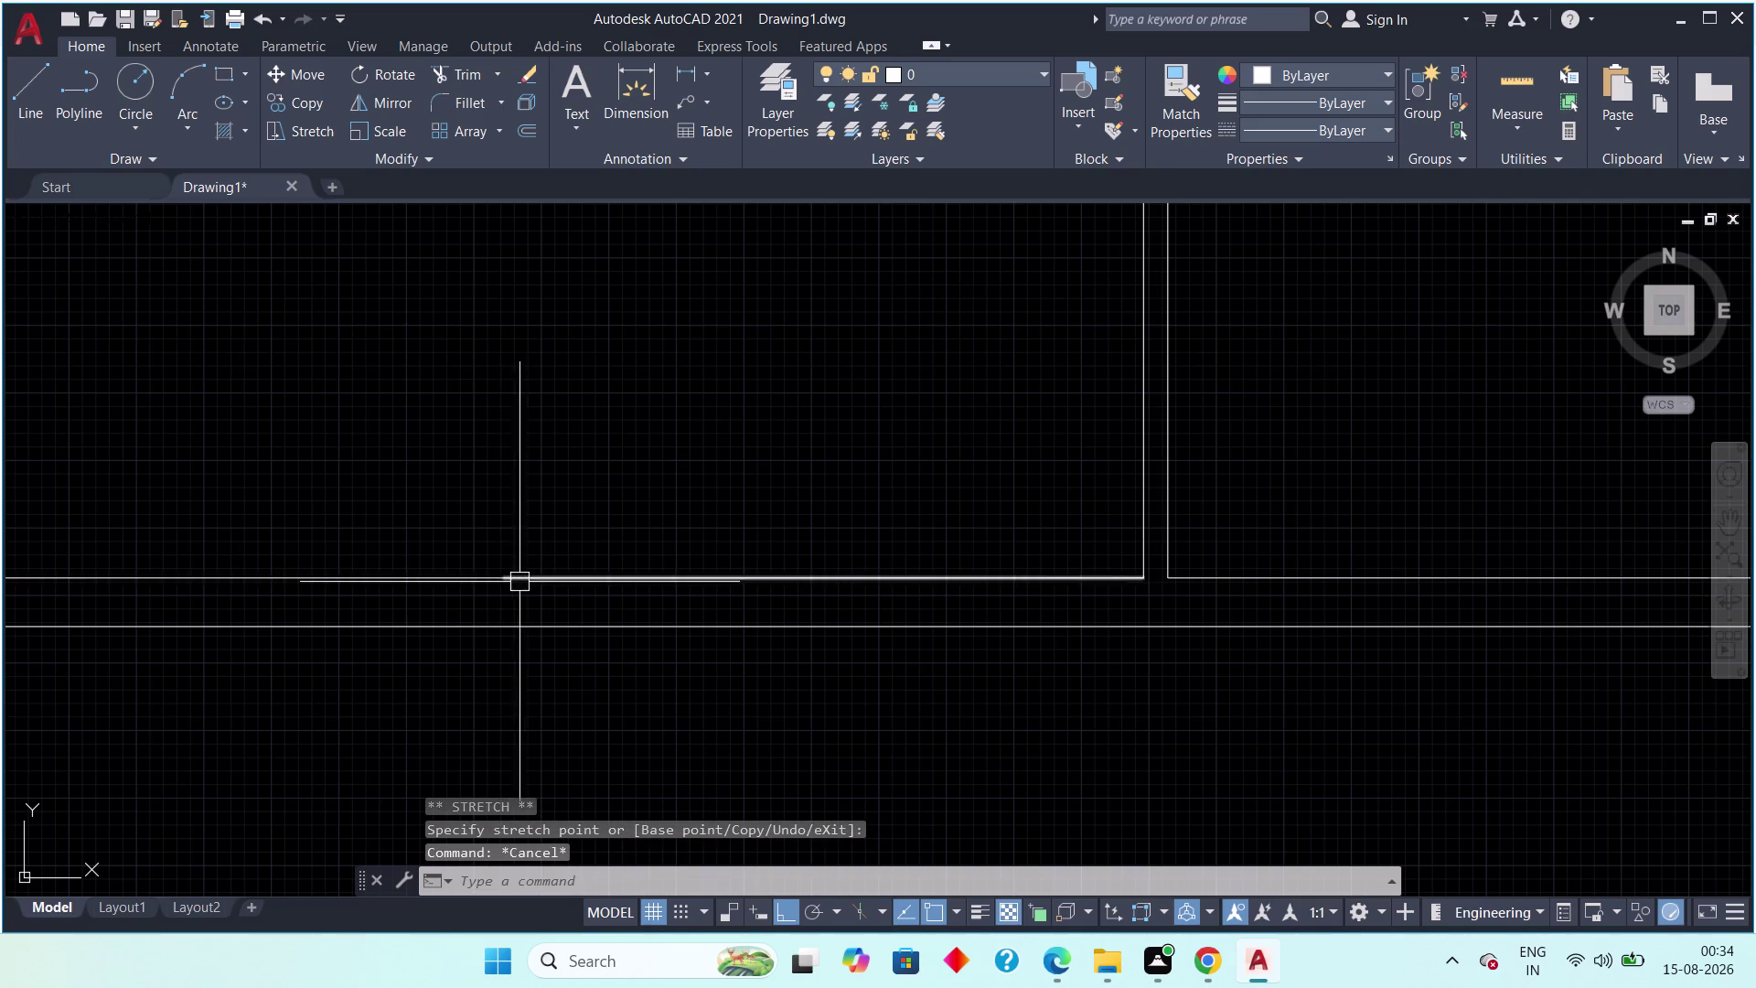
scroll(down, 3)
key(Escape)
Erase the left piece of the bottom inner wall.
click(594, 577)
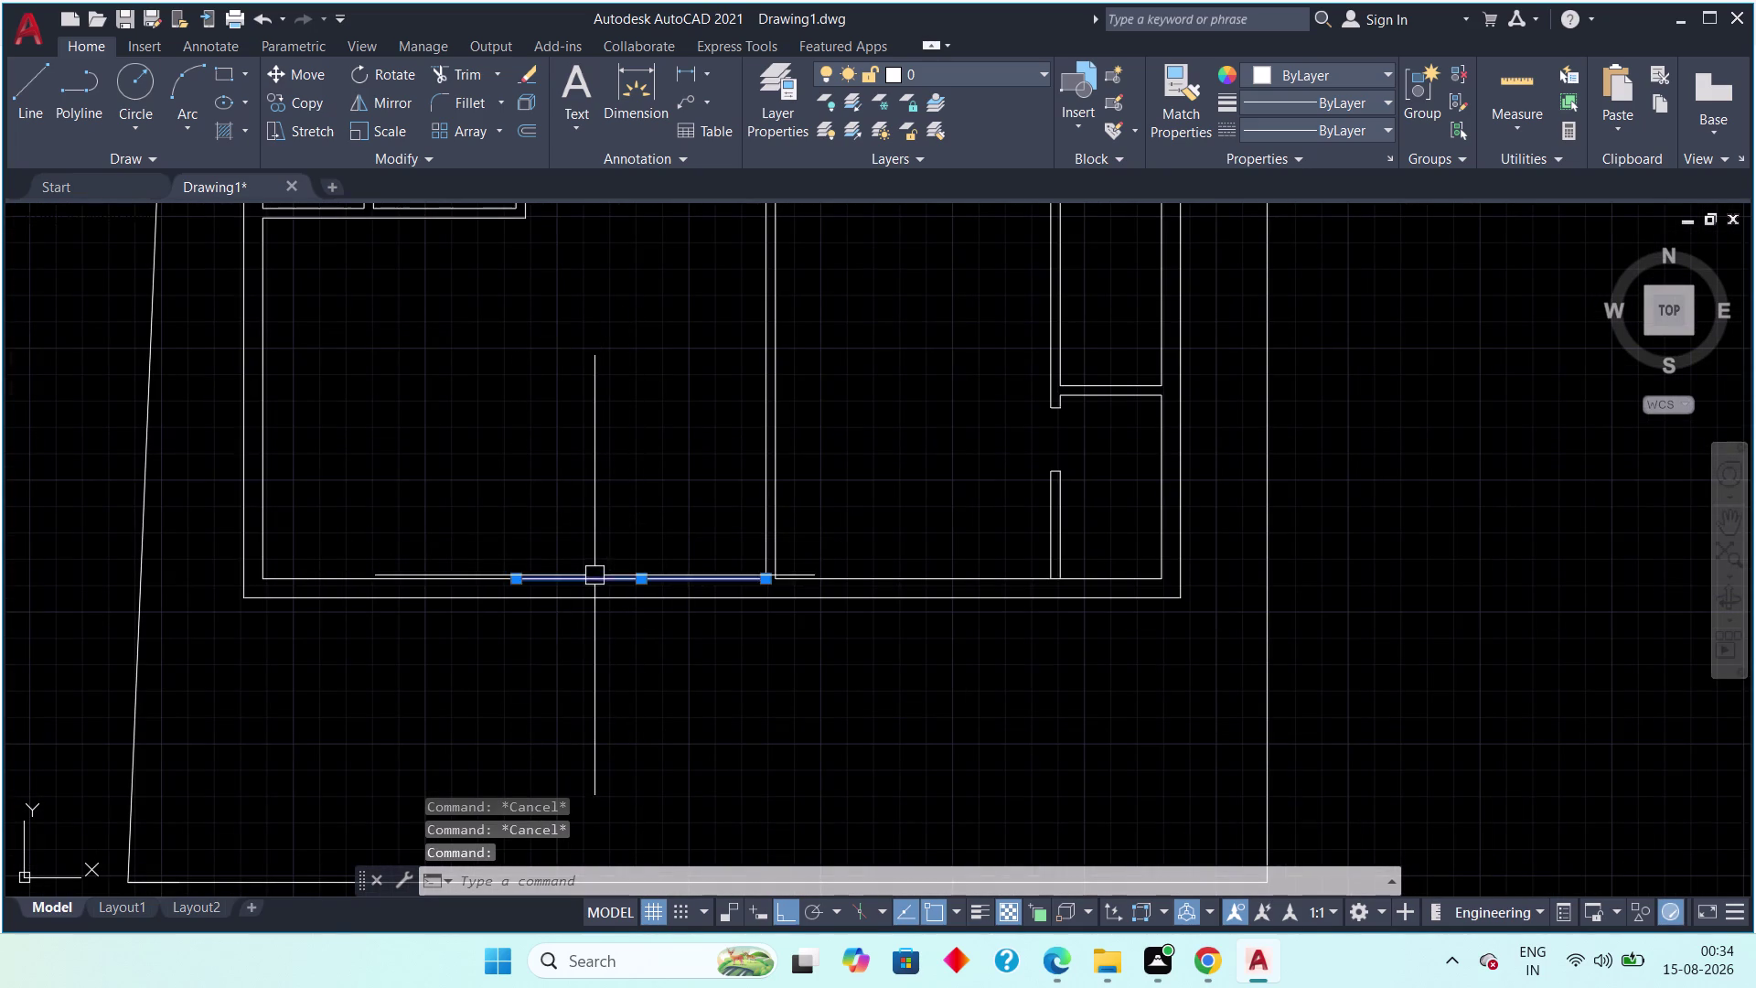
key(Escape)
click(457, 577)
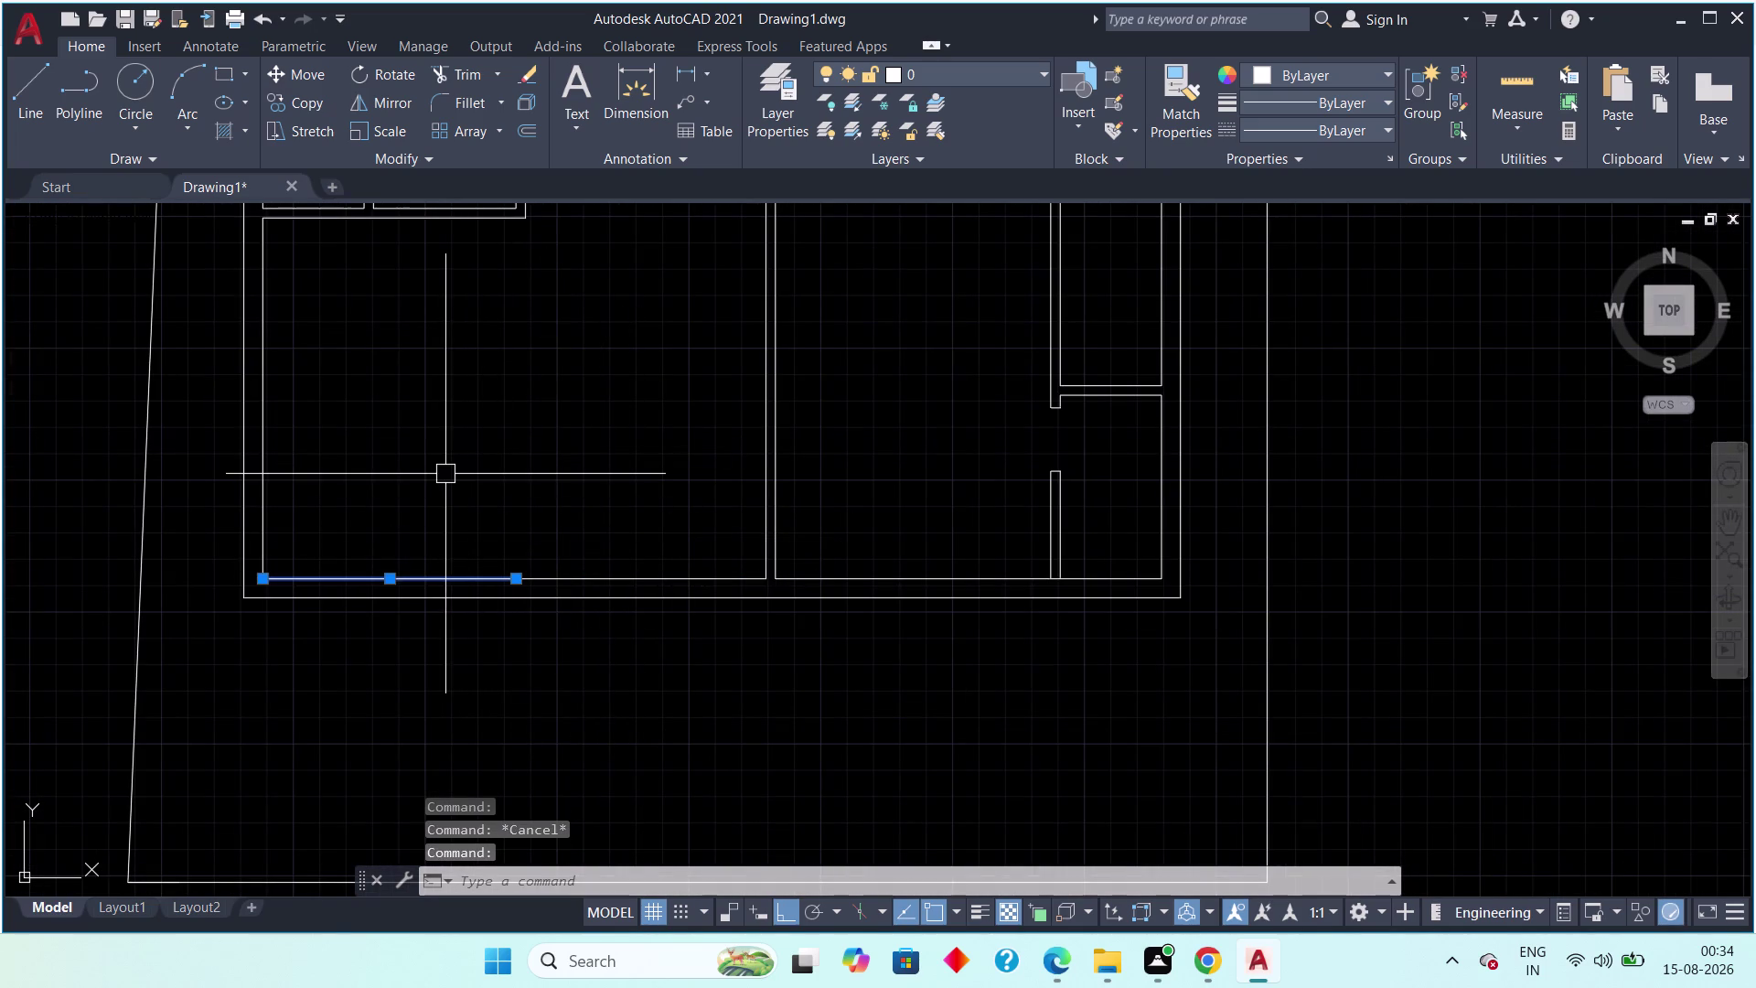
key(Escape)
click(454, 577)
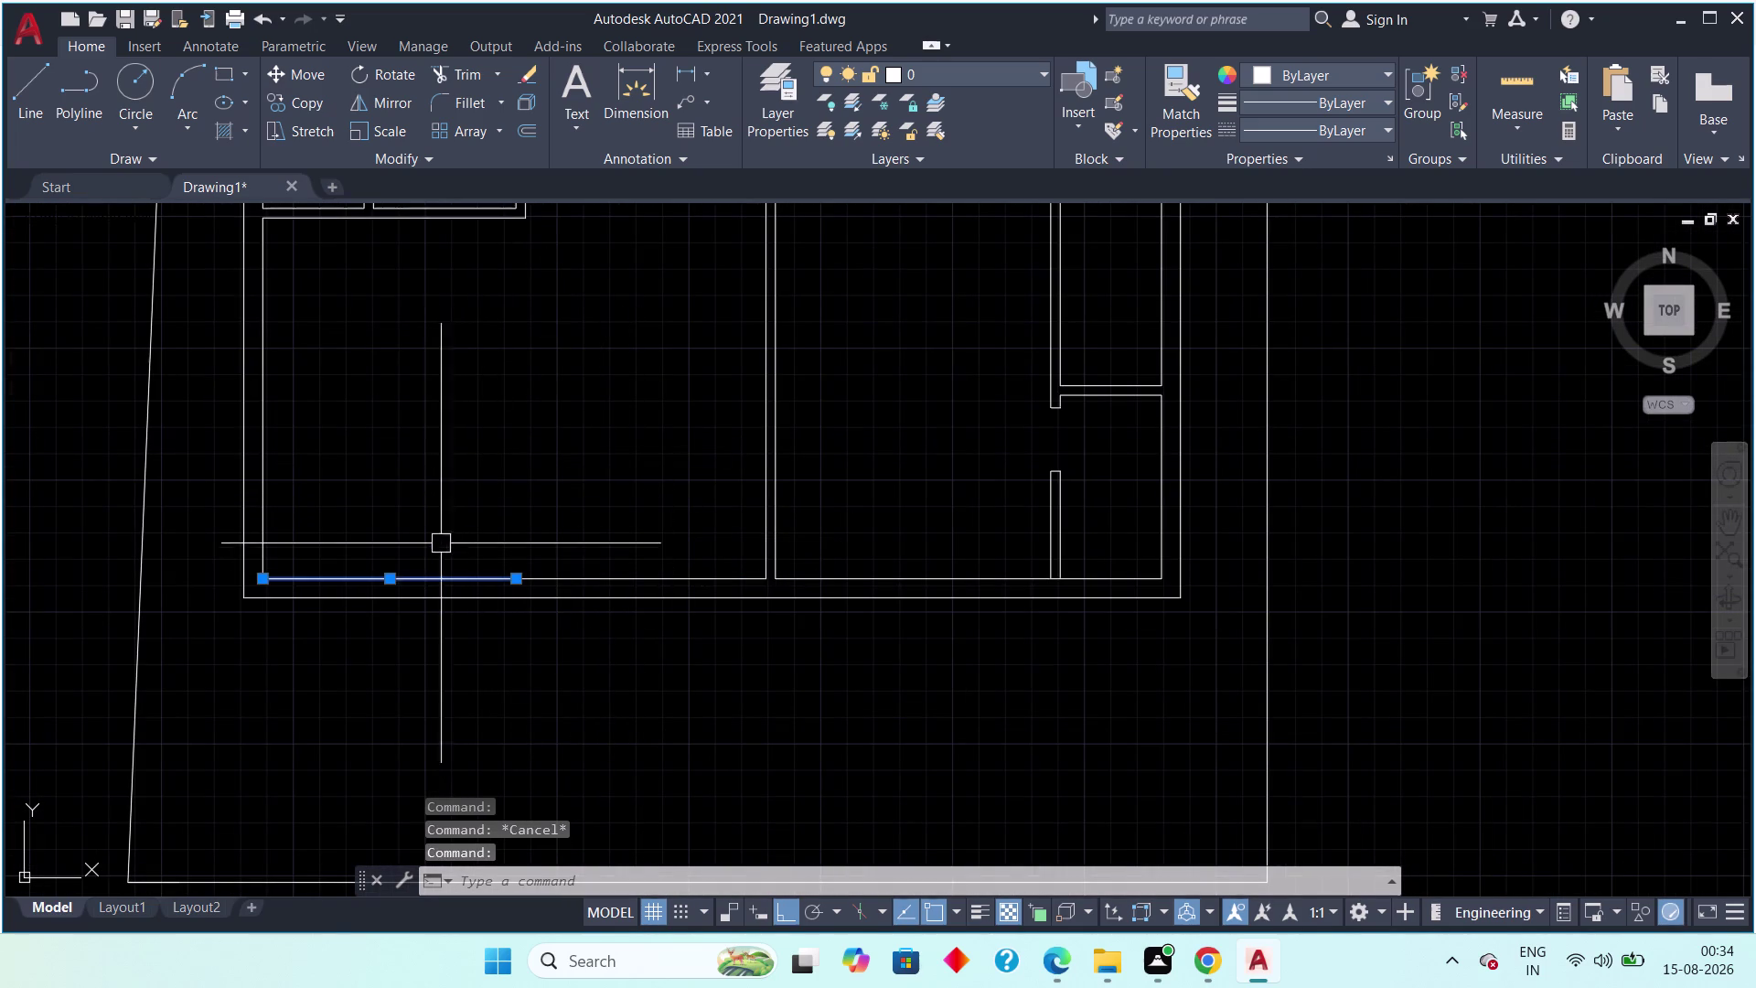
key(Delete)
Stretch the remaining bottom wall line's left end to the room corner.
click(526, 571)
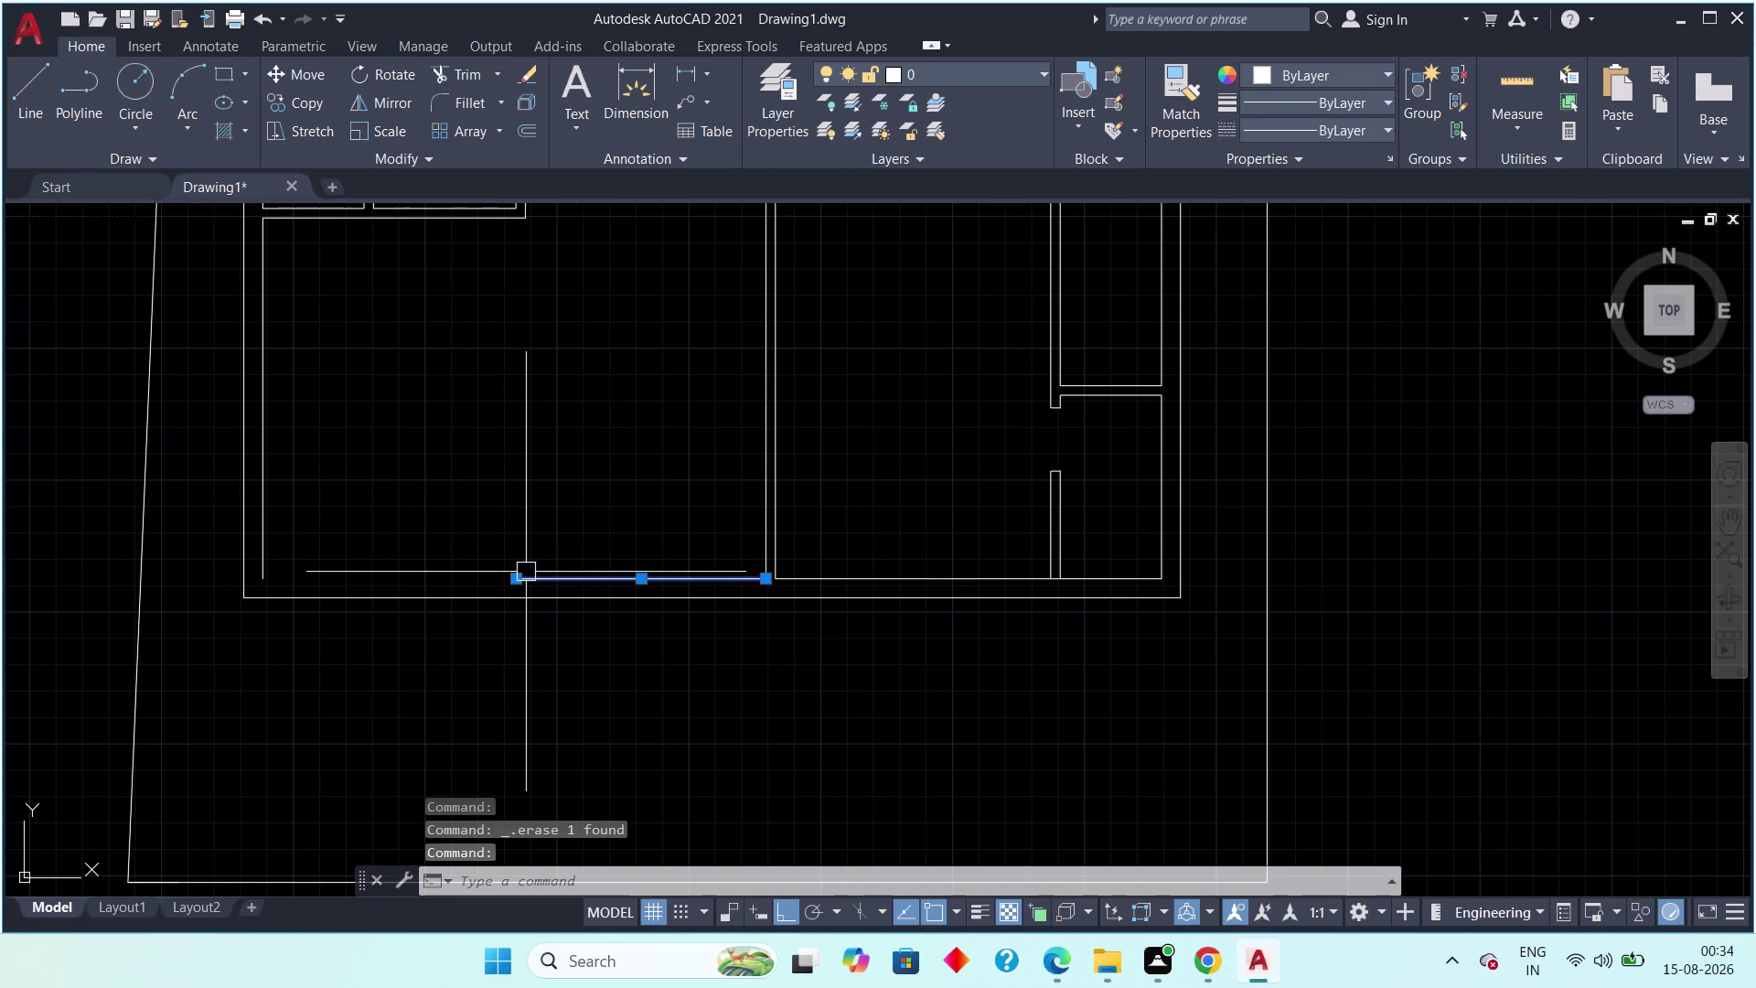
click(514, 583)
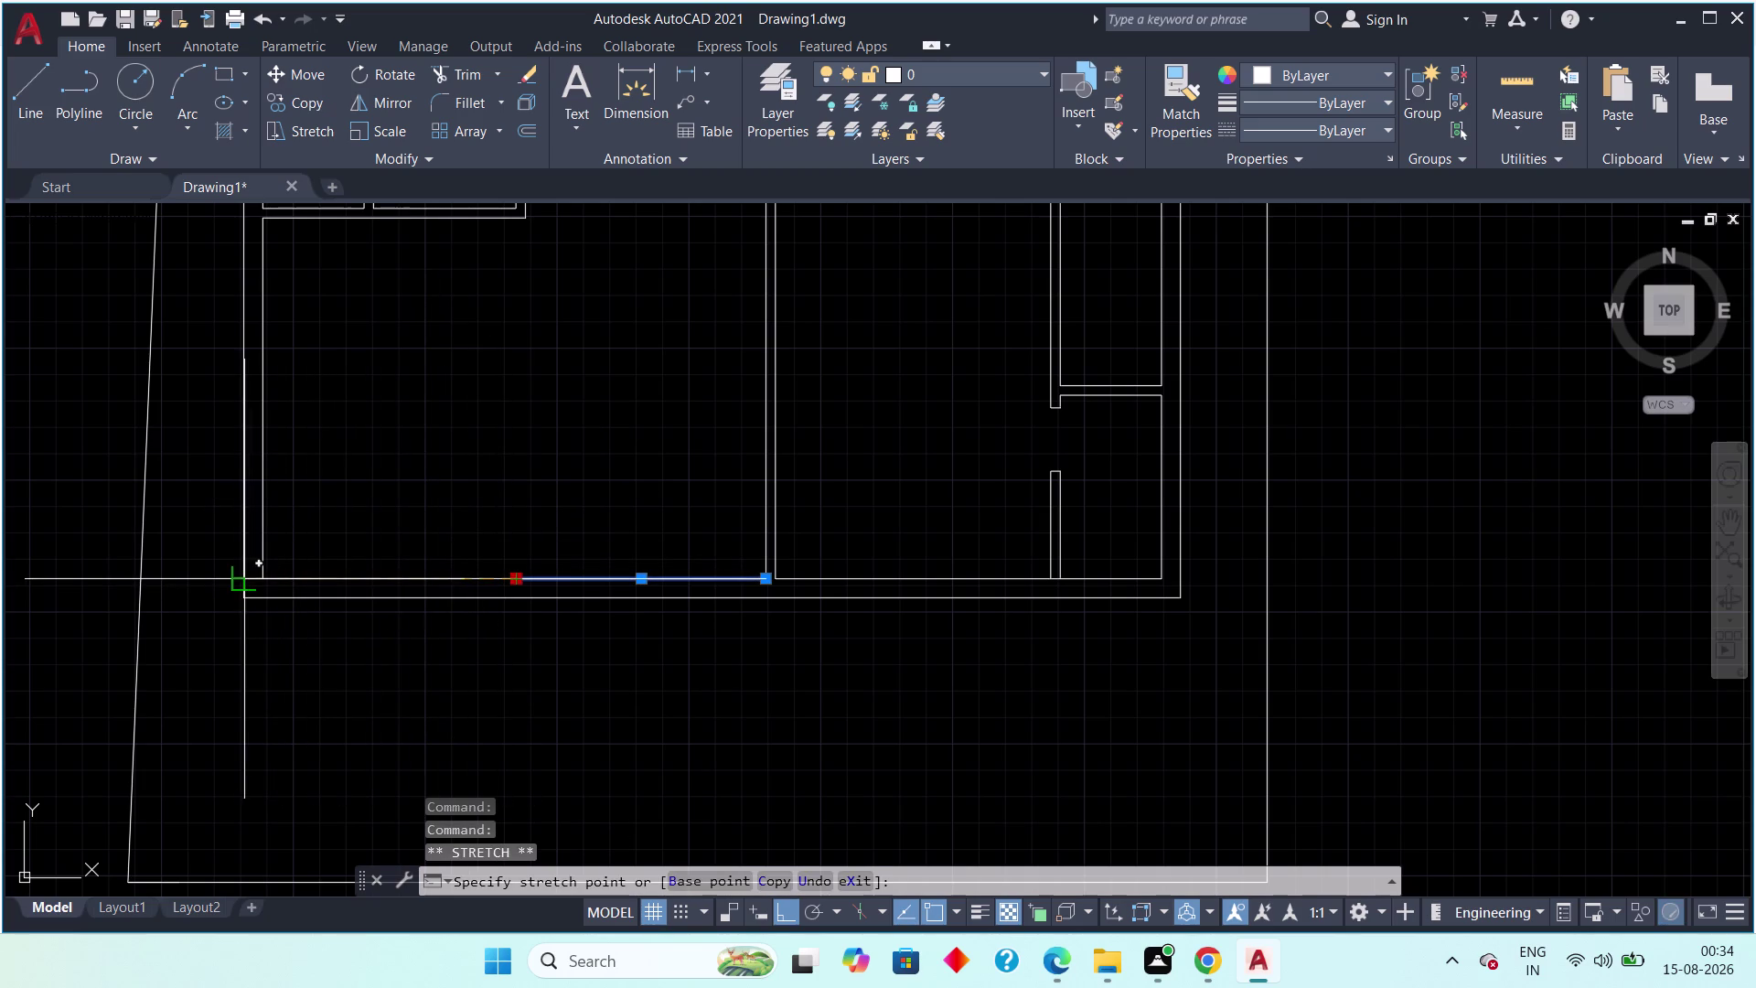
click(269, 580)
key(Escape)
click(347, 577)
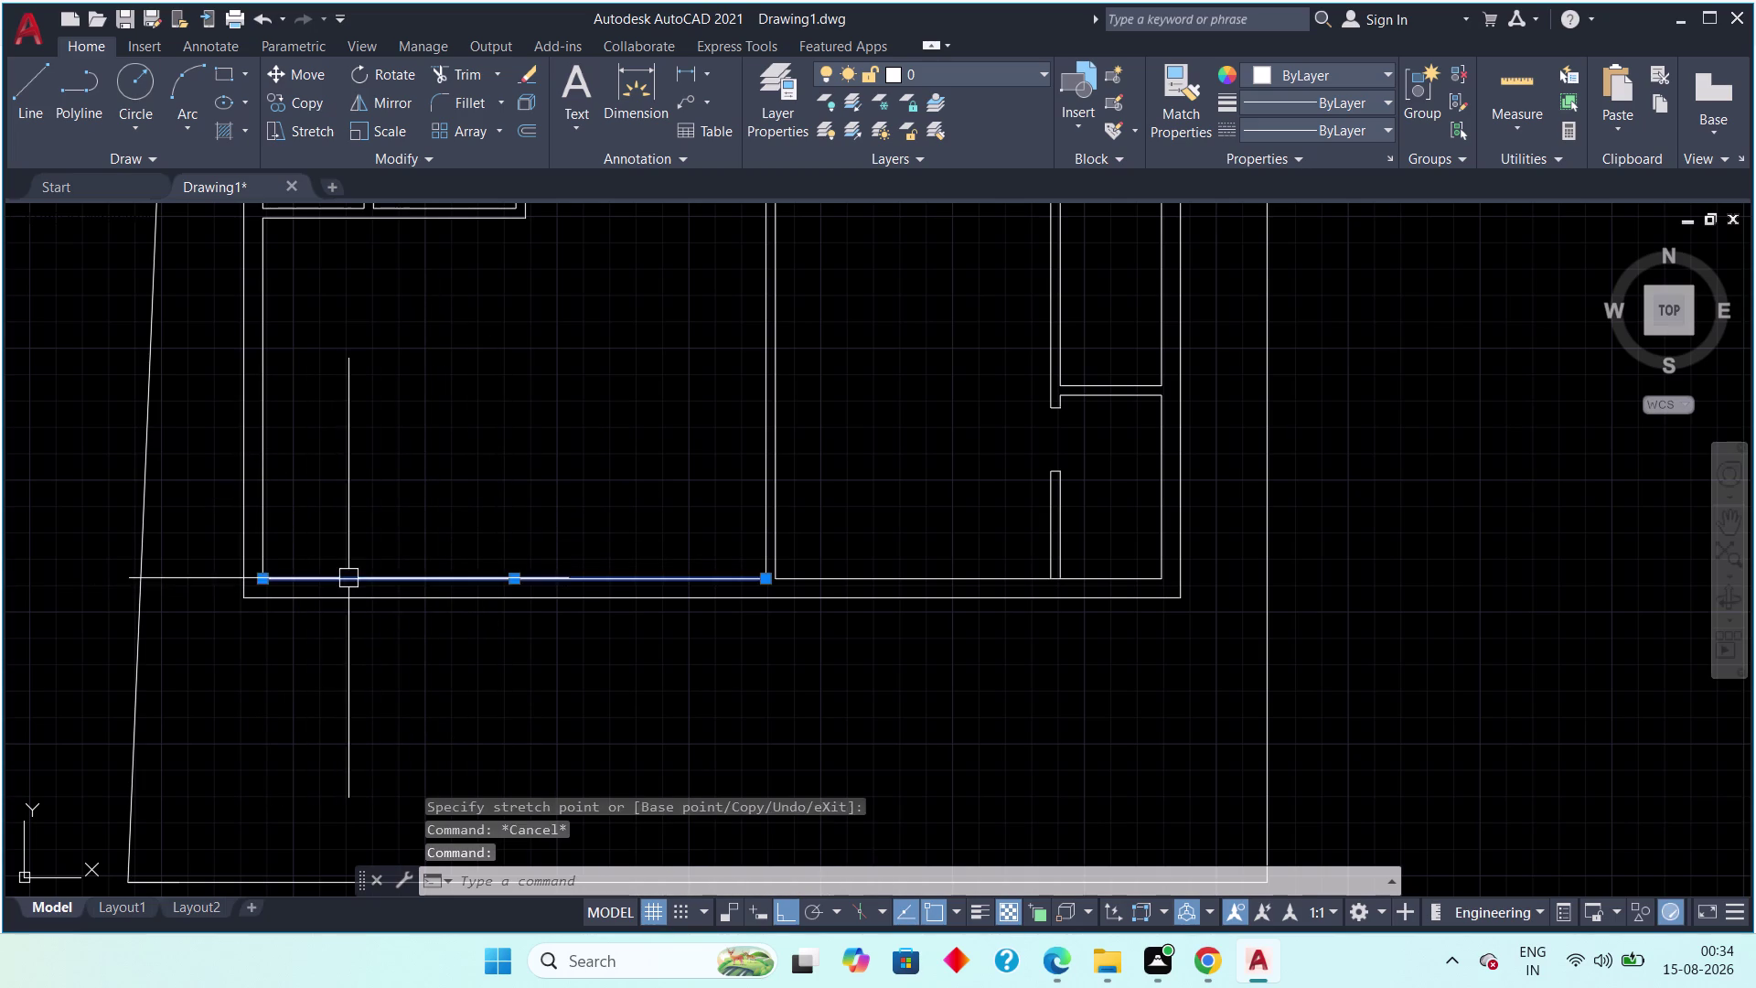
key(Escape)
middle_drag(496, 448, 399, 554)
Zoom out over the whole plan, zoom into a wall corner, and start Line.
scroll(down, 3)
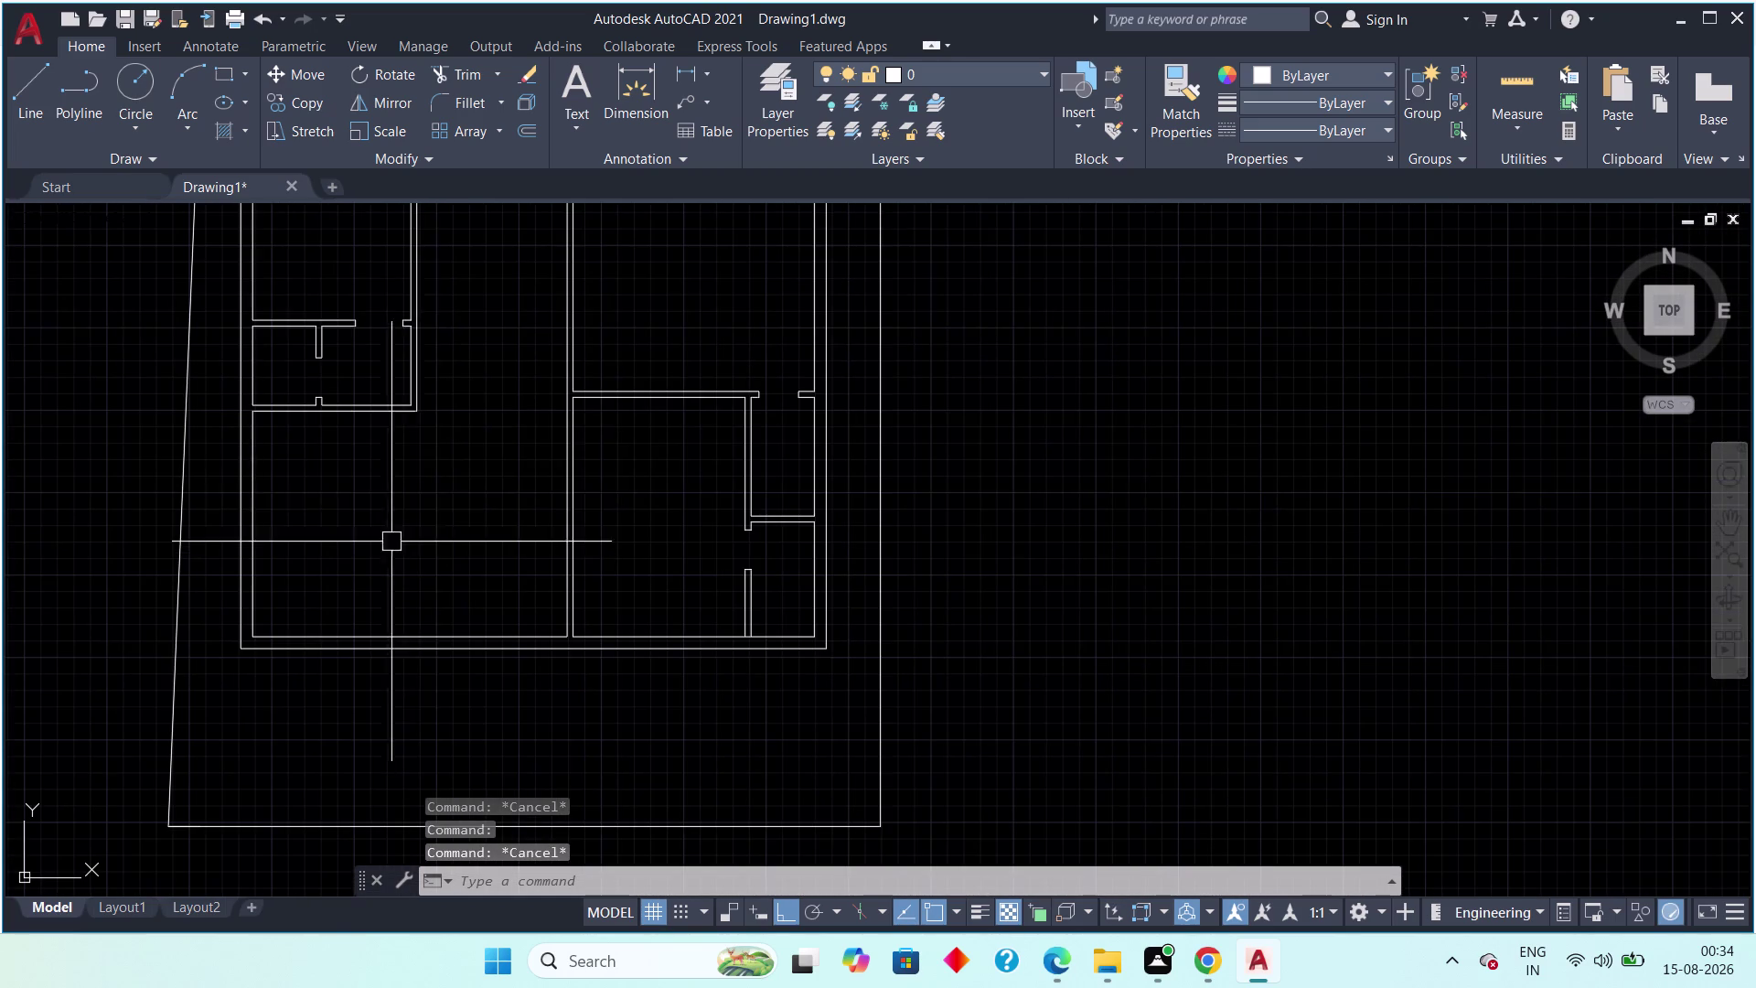
scroll(down, 3)
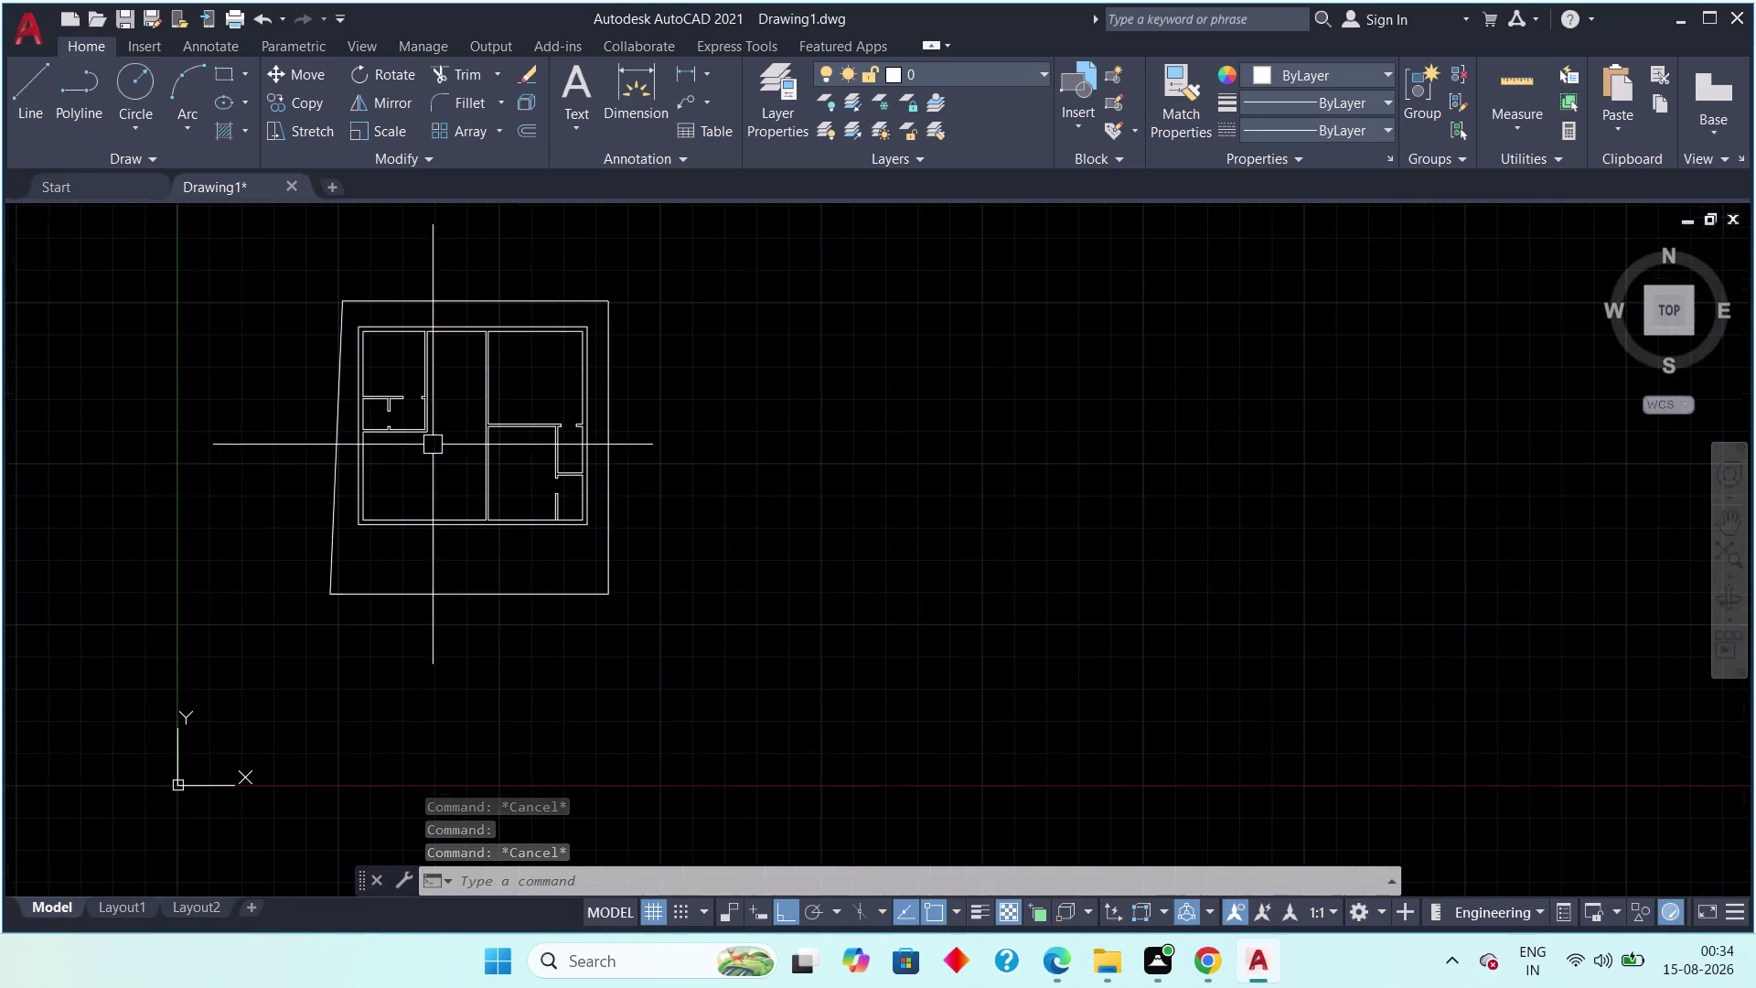
scroll(up, 3)
middle_drag(446, 467, 416, 615)
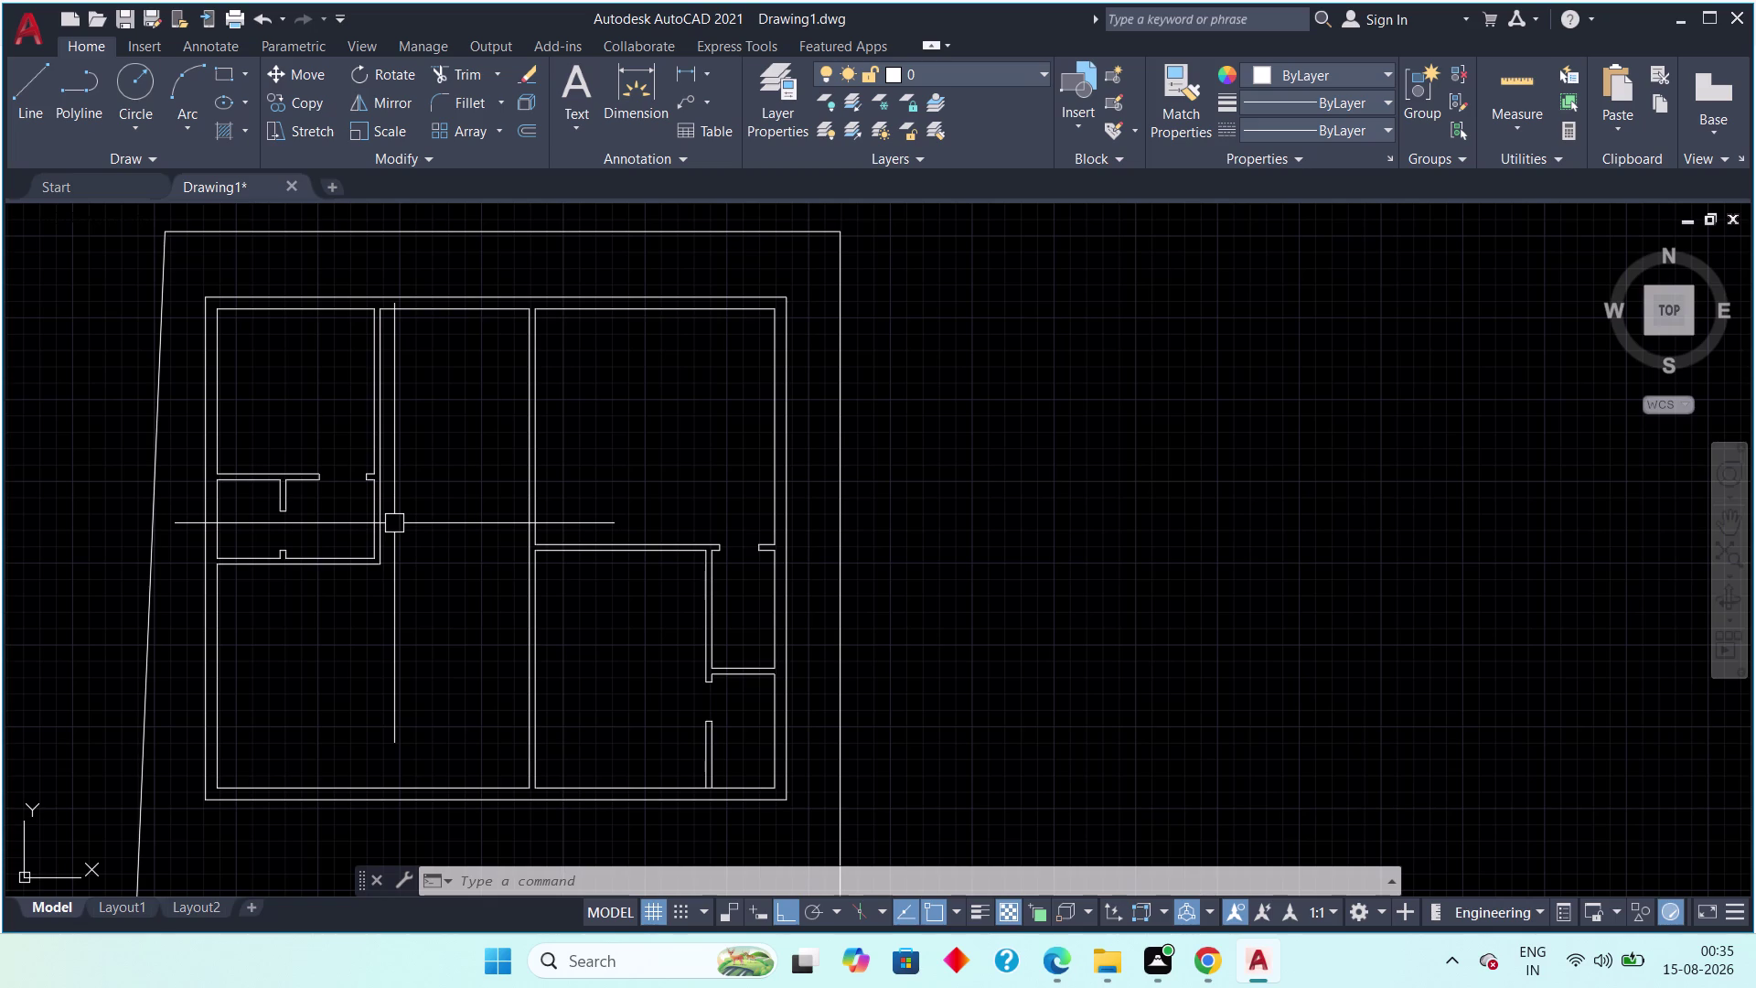
scroll(up, 3)
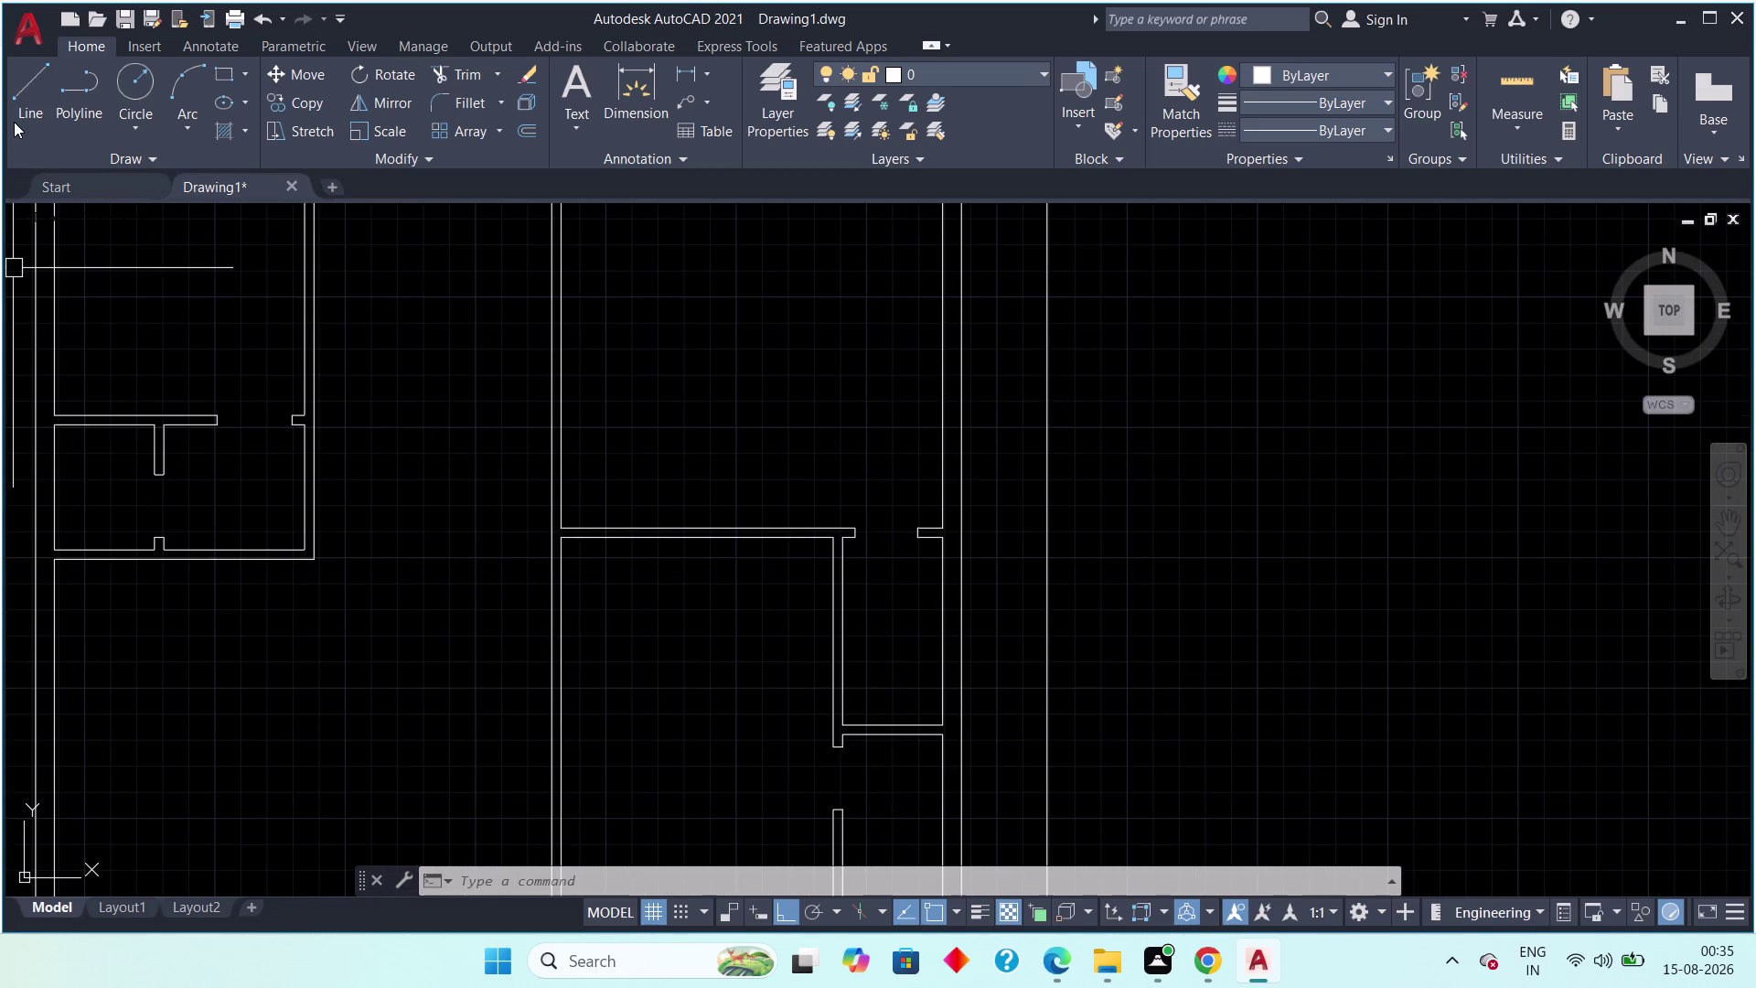
click(14, 111)
scroll(up, 3)
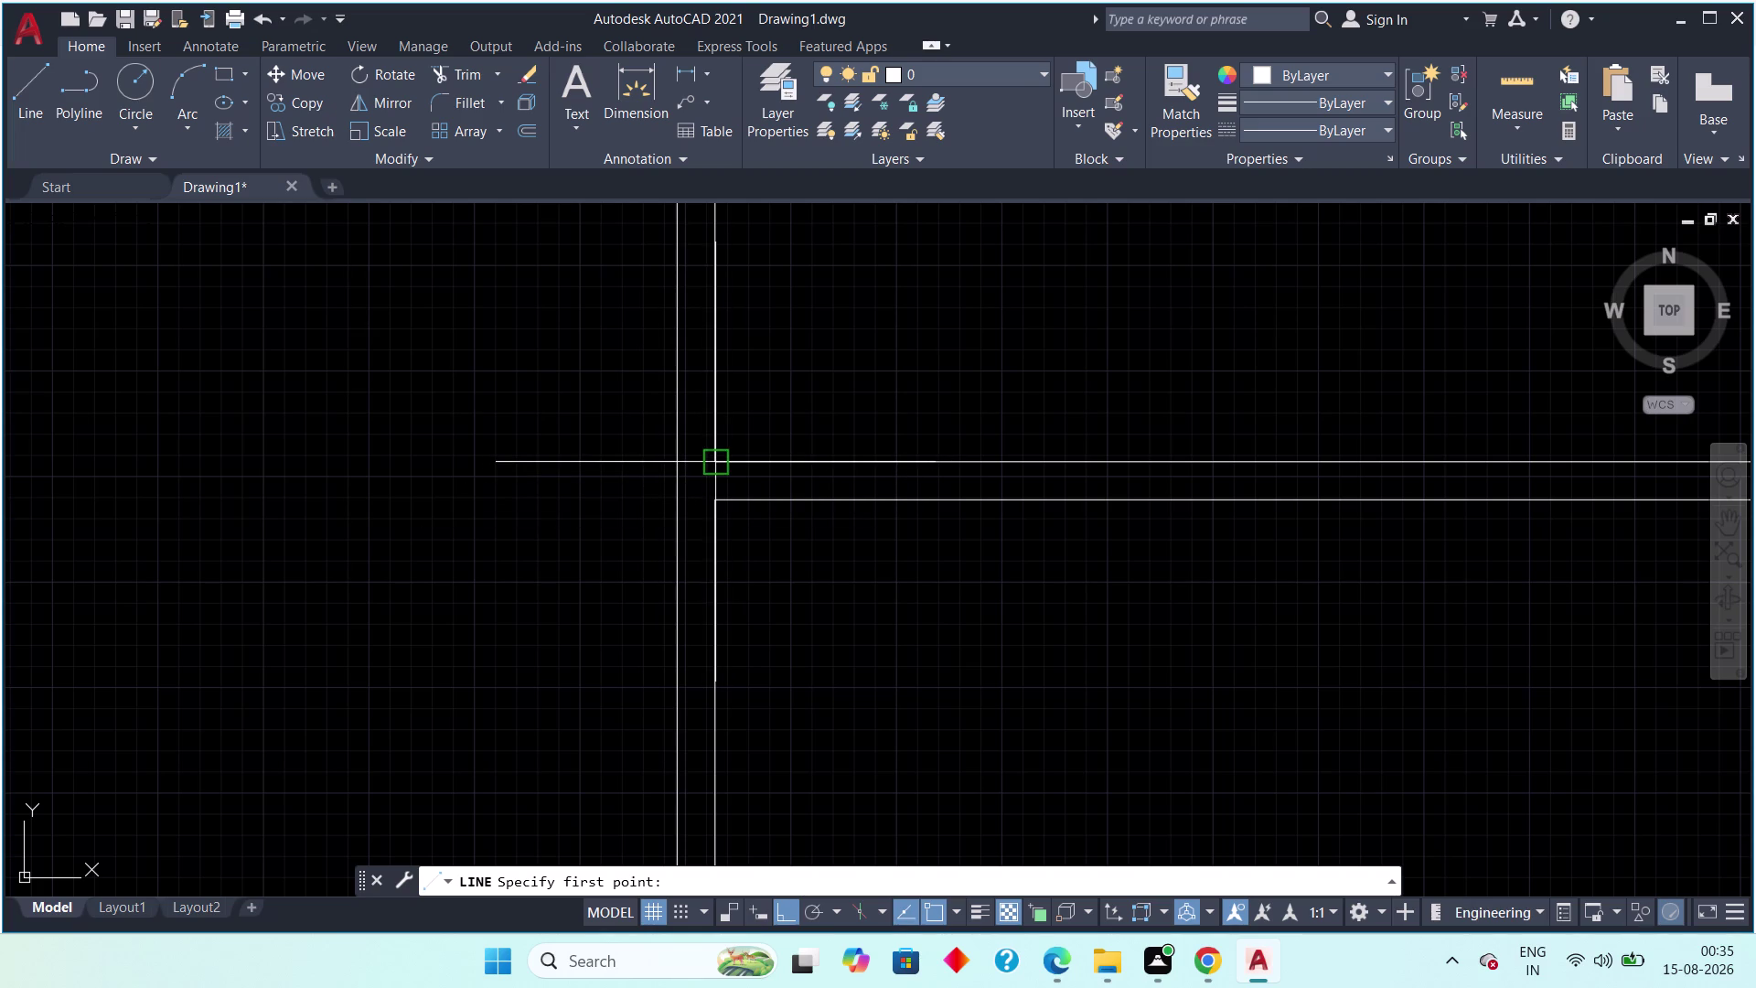
Draw a short line leftward from the wall corner.
click(703, 461)
click(674, 461)
scroll(up, 3)
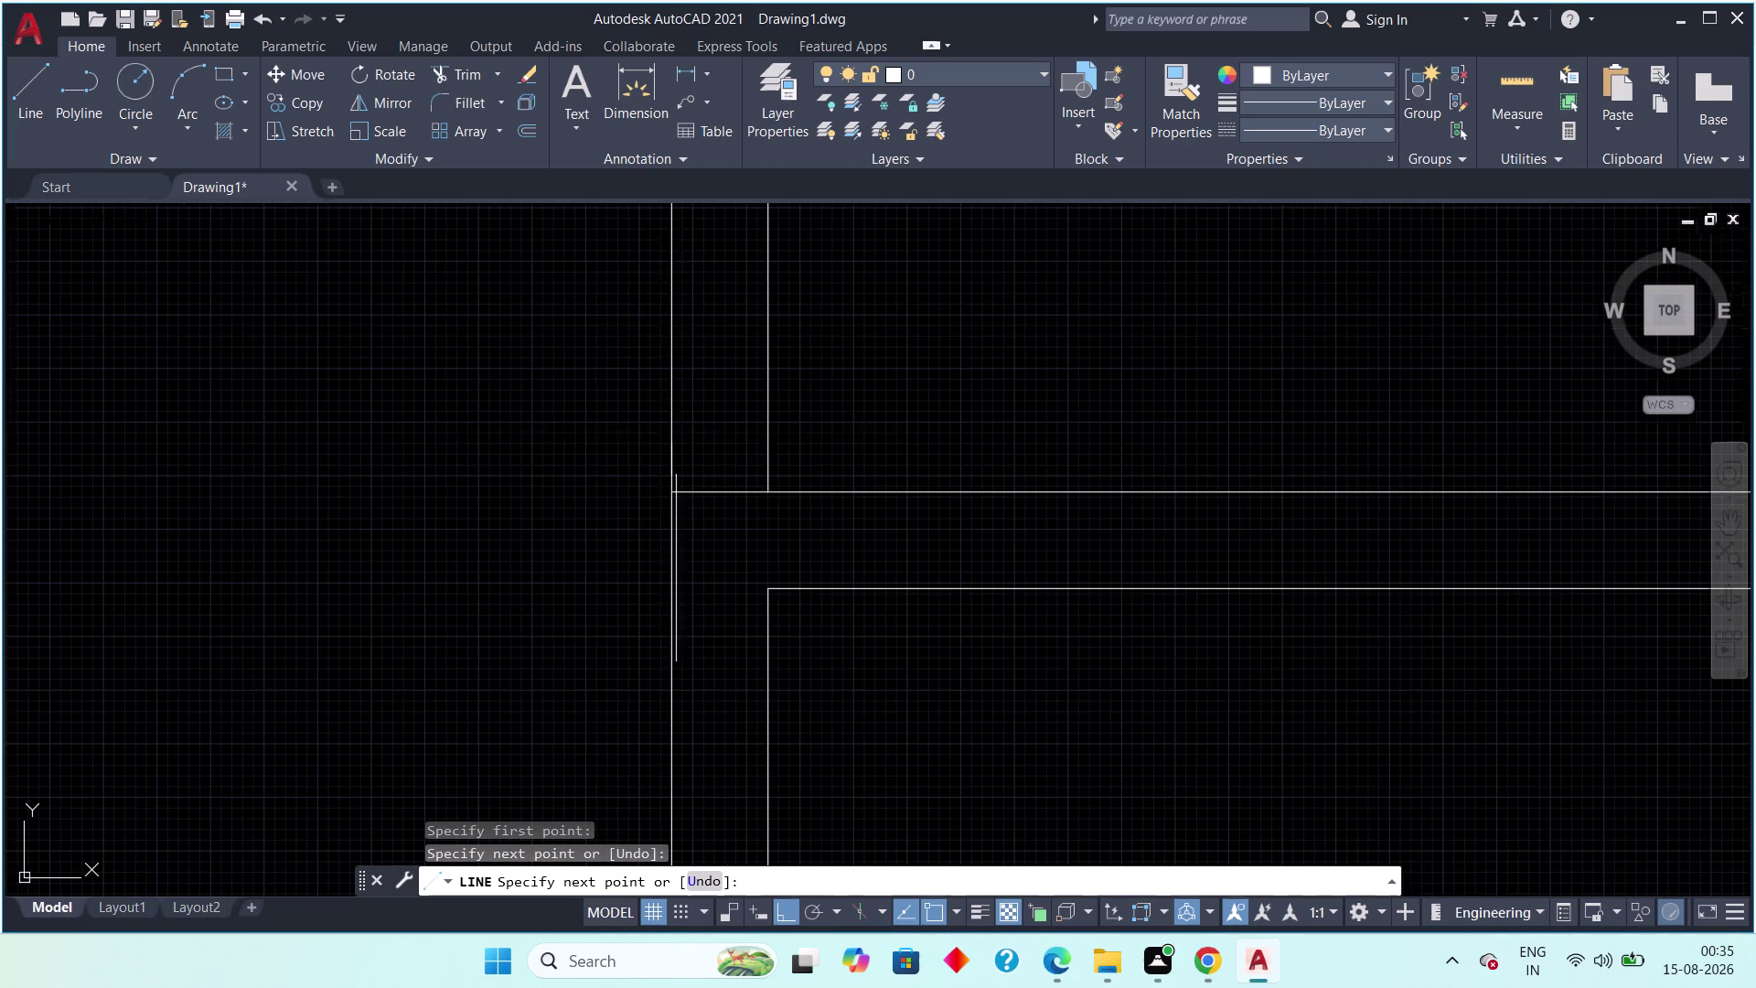
key(Escape)
Offset a wall line by 6", then erase the unwanted line.
text(o)
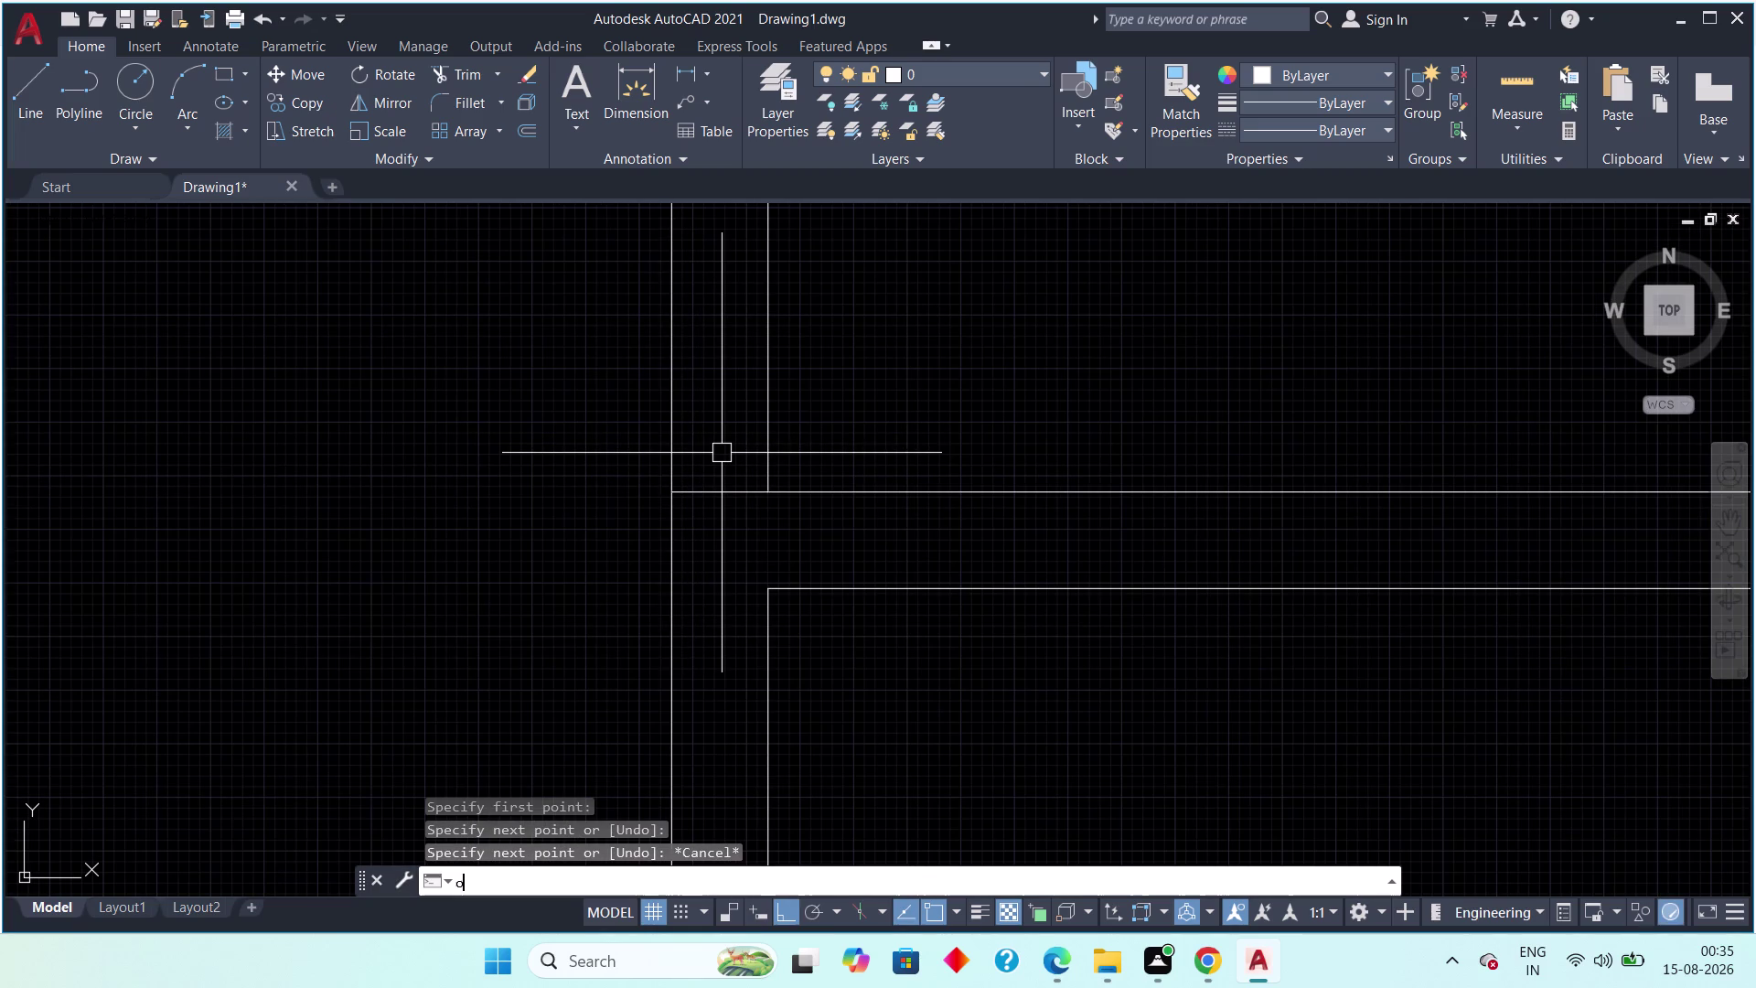
text(ff 6")
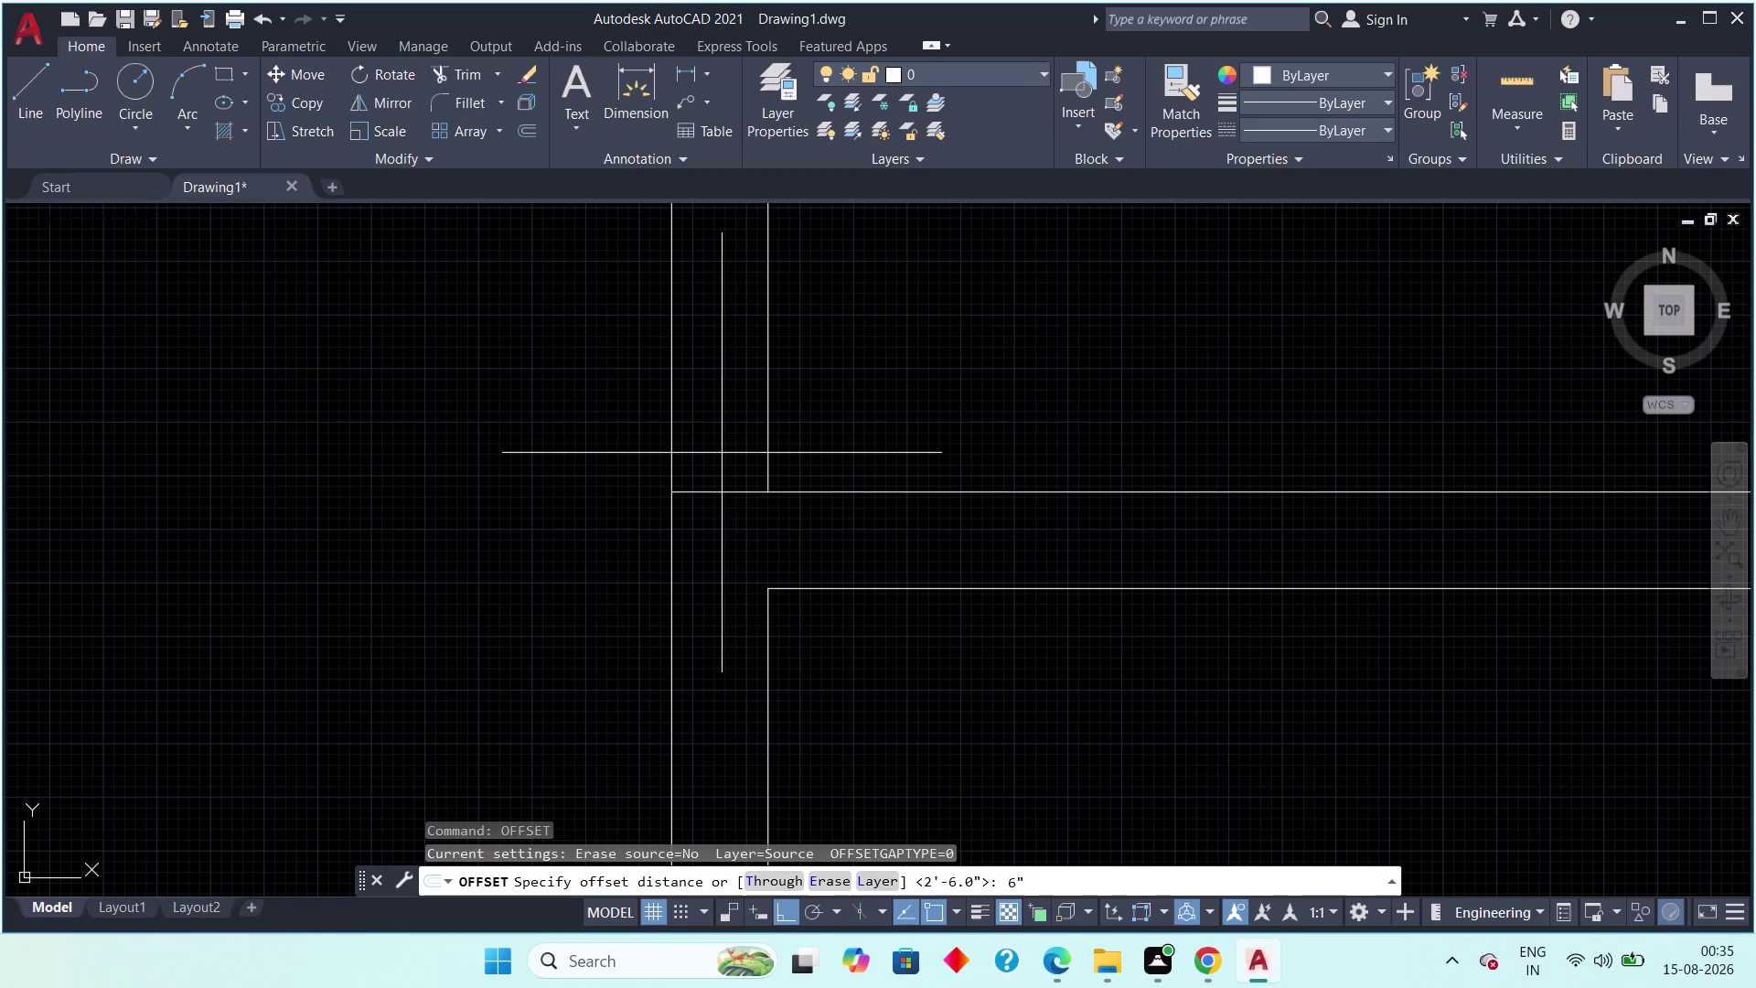
key(space)
click(721, 492)
click(716, 459)
key(Escape)
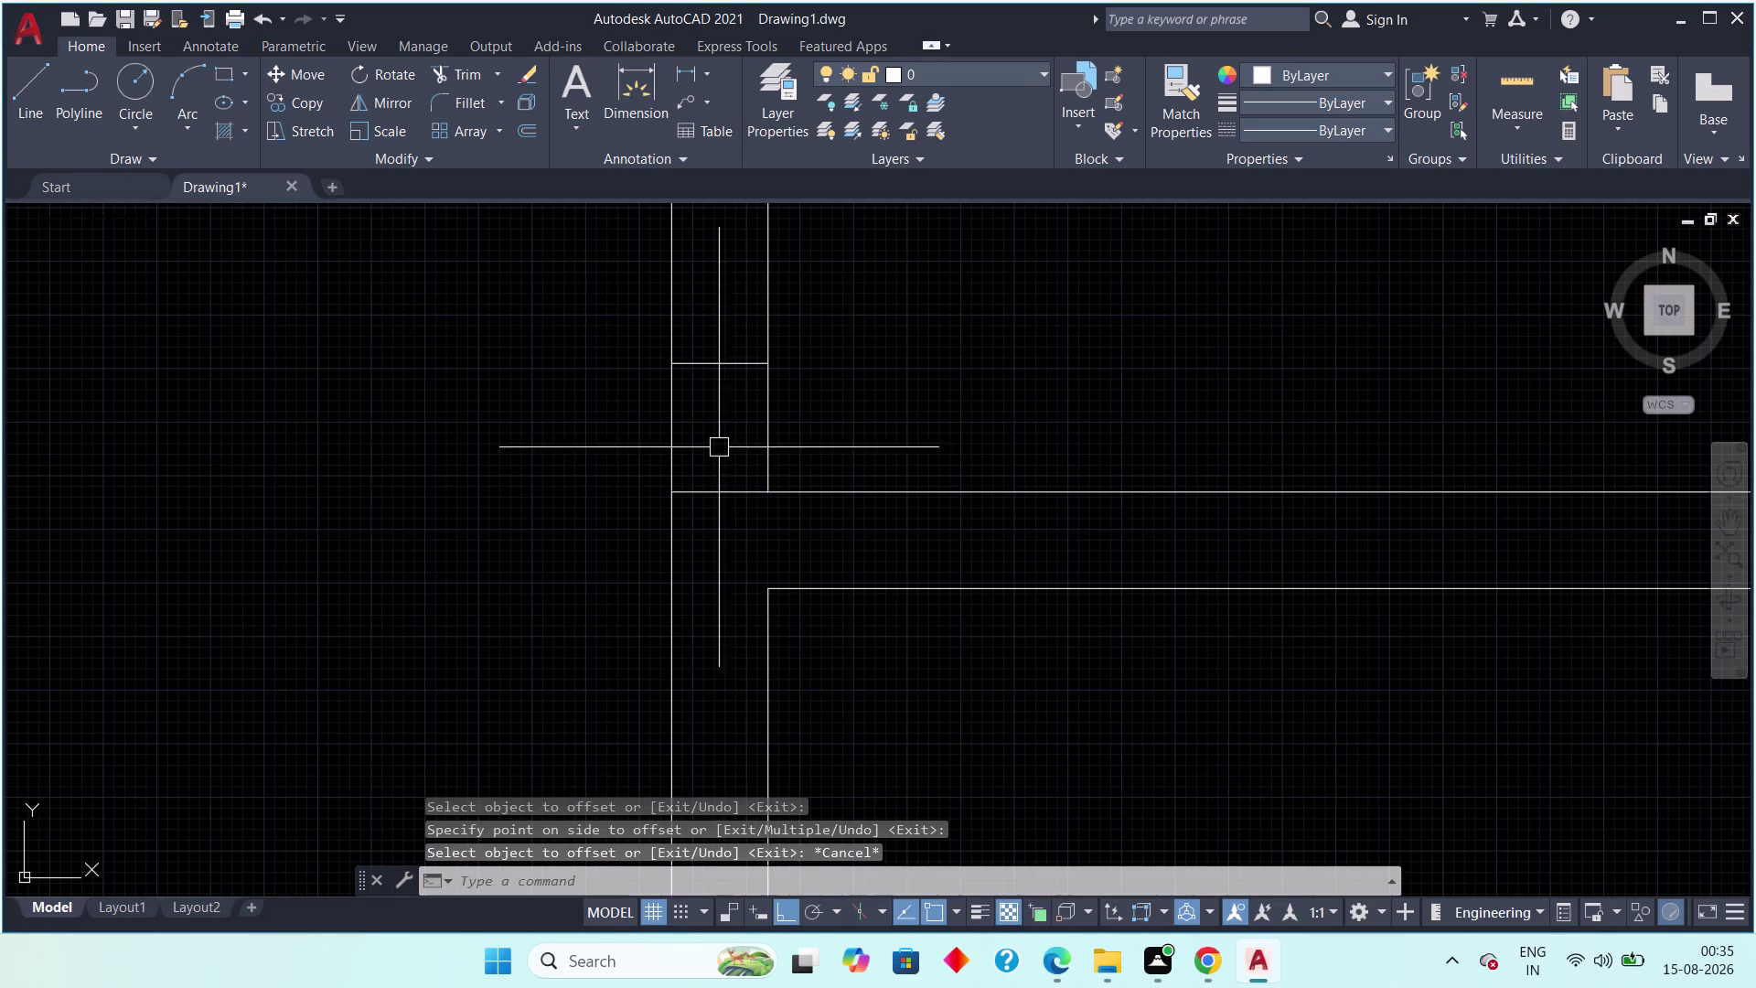
click(727, 487)
key(Delete)
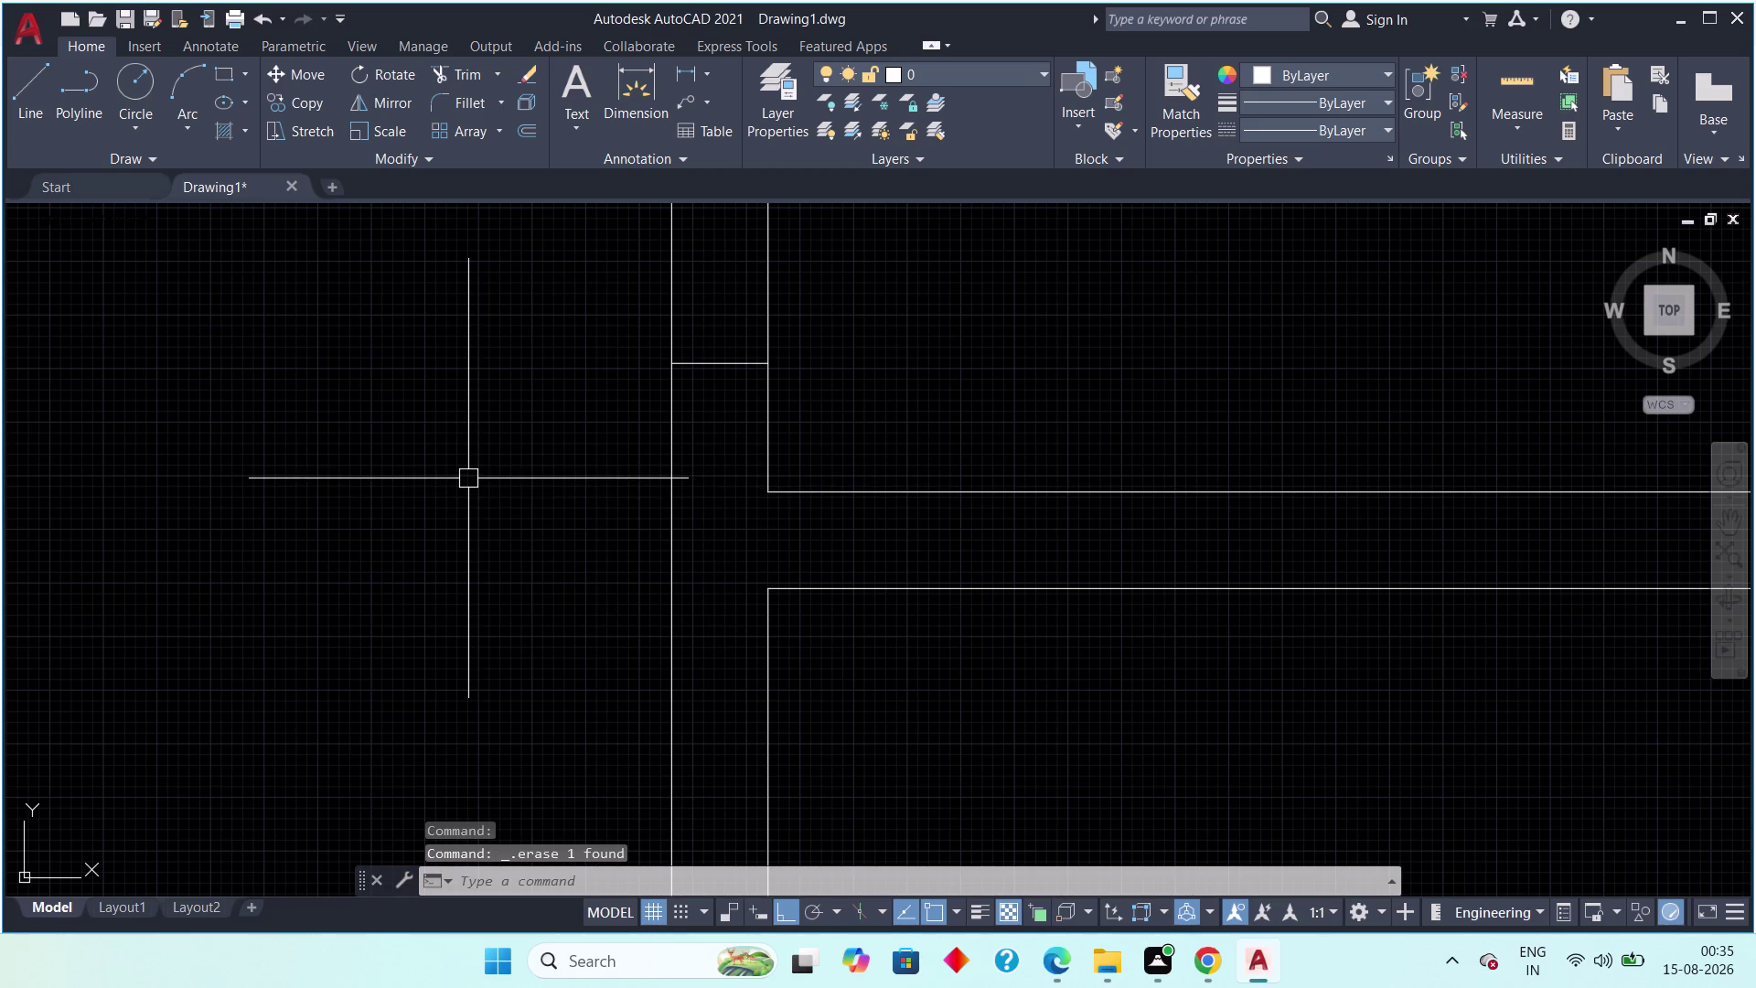
key(Escape)
key(space)
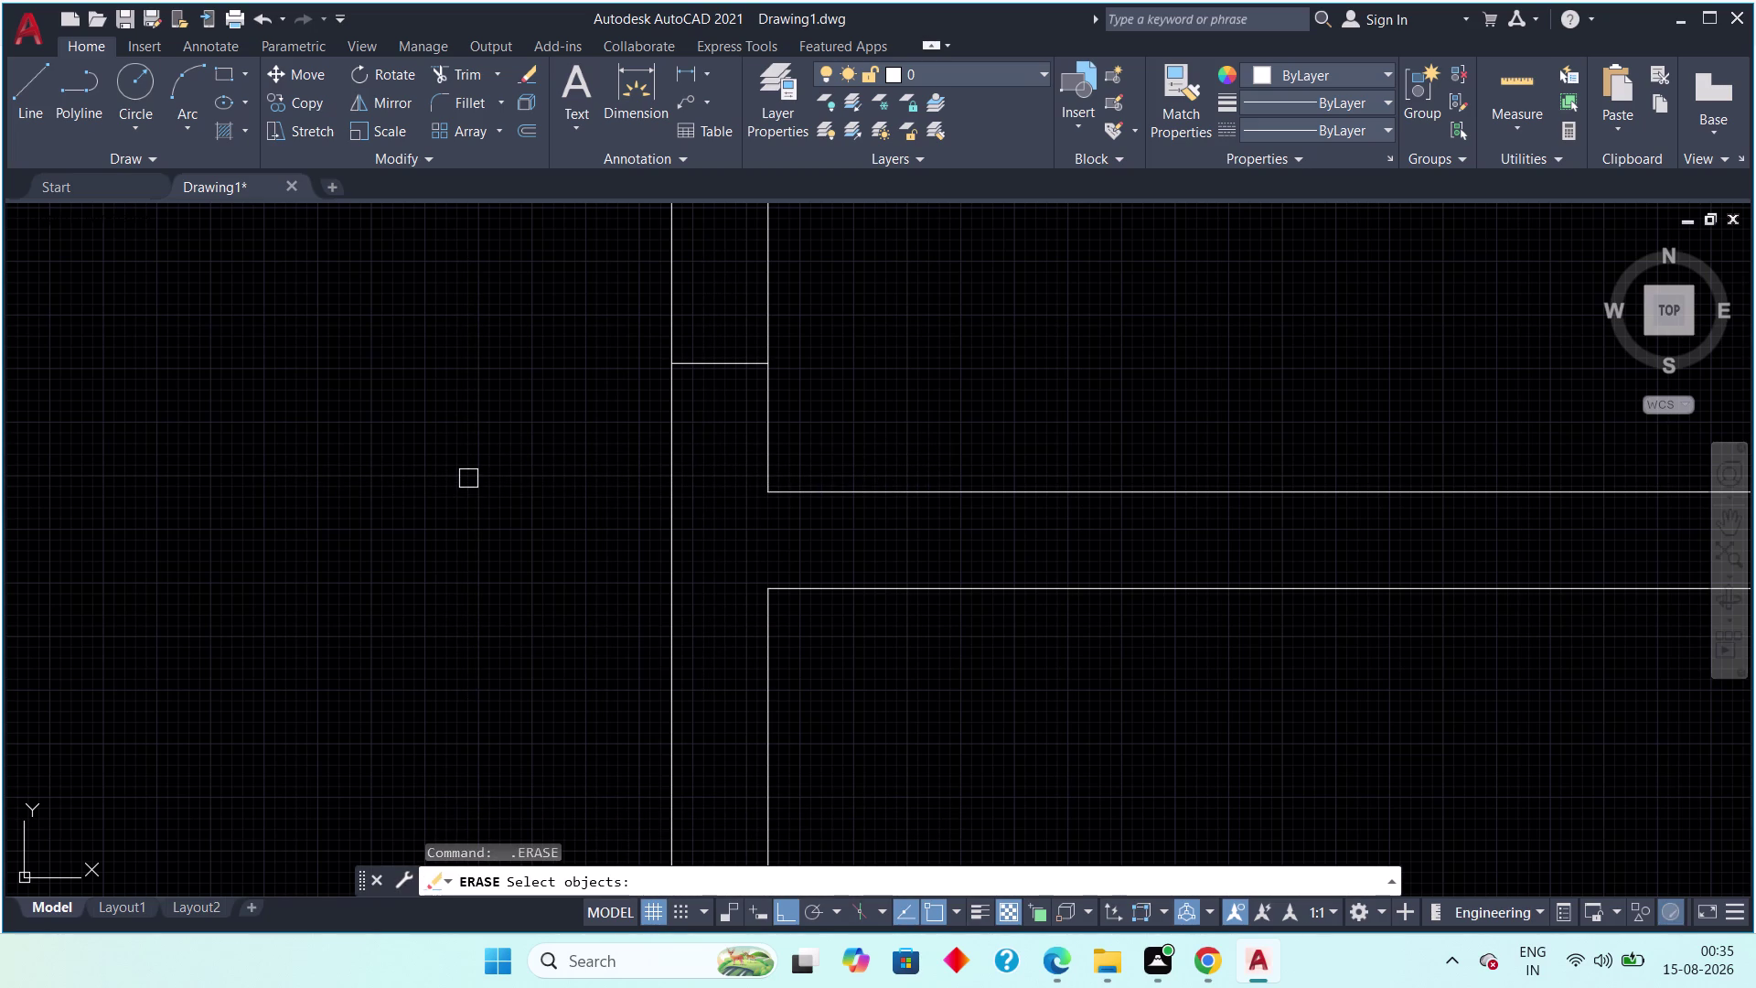
key(Escape)
key(Escape)
Offset a wall line by 3' to mark the door opening's other edge.
text(of)
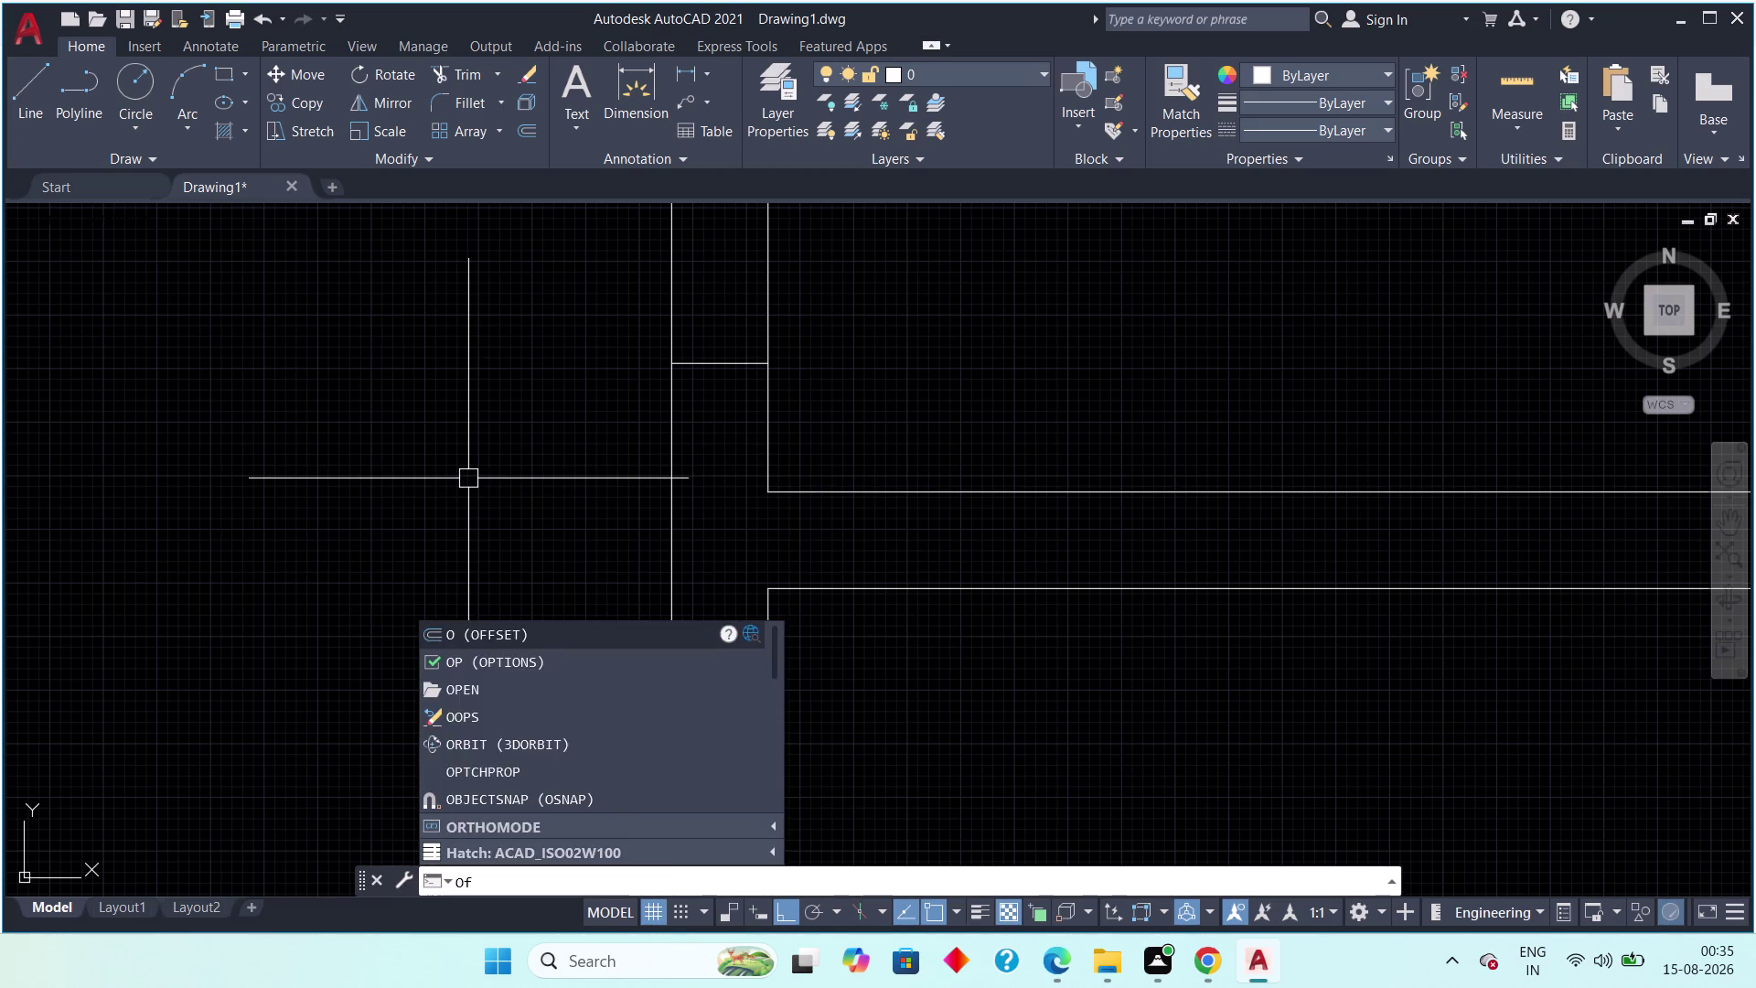
text(f)
key(space)
text(3)
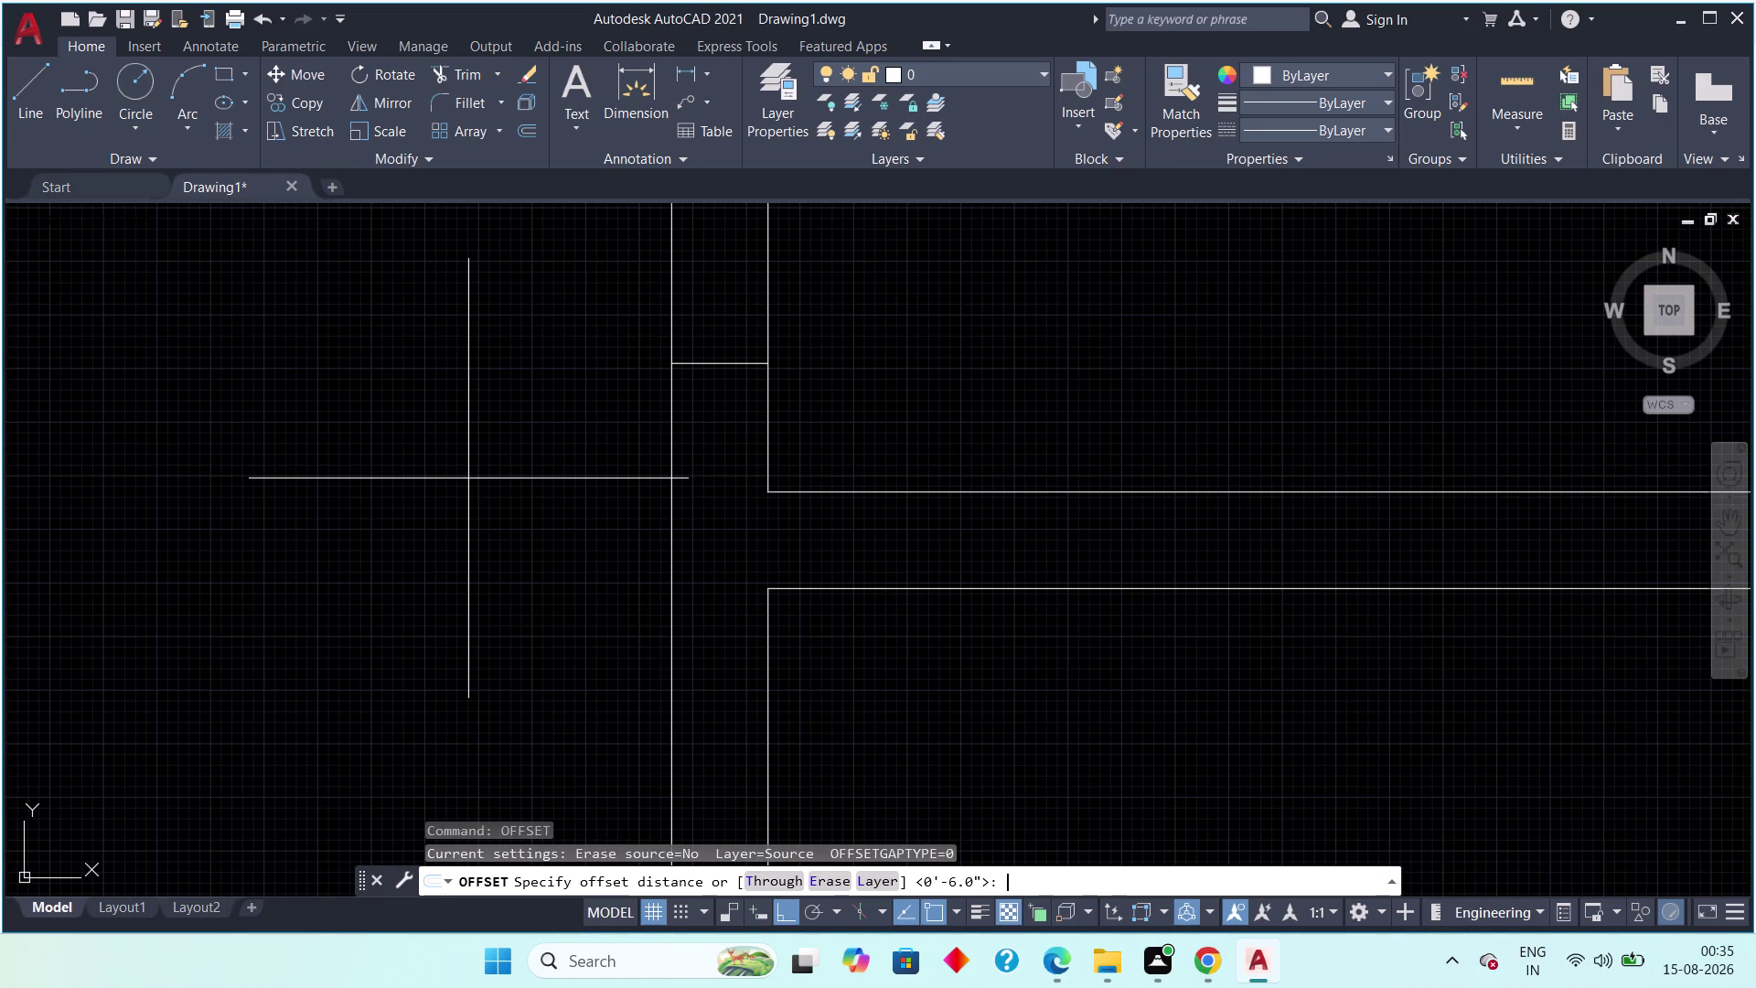
text(')
key(Return)
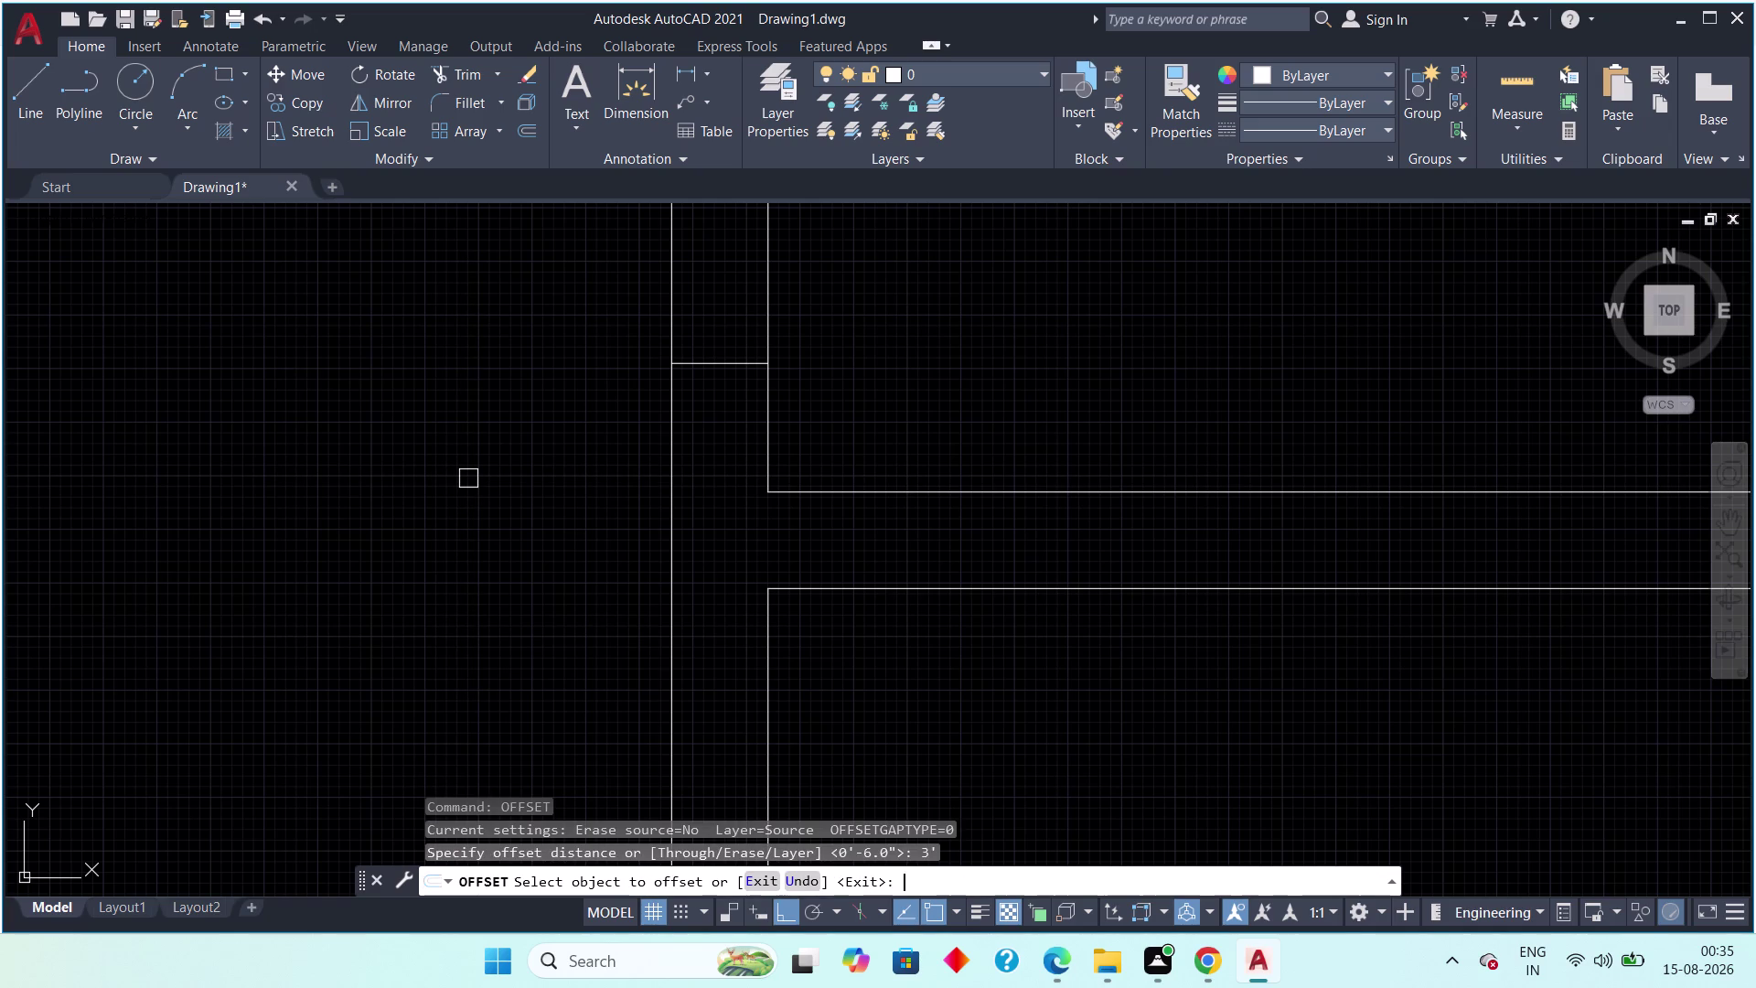
scroll(down, 3)
middle_drag(499, 457, 417, 626)
scroll(up, 3)
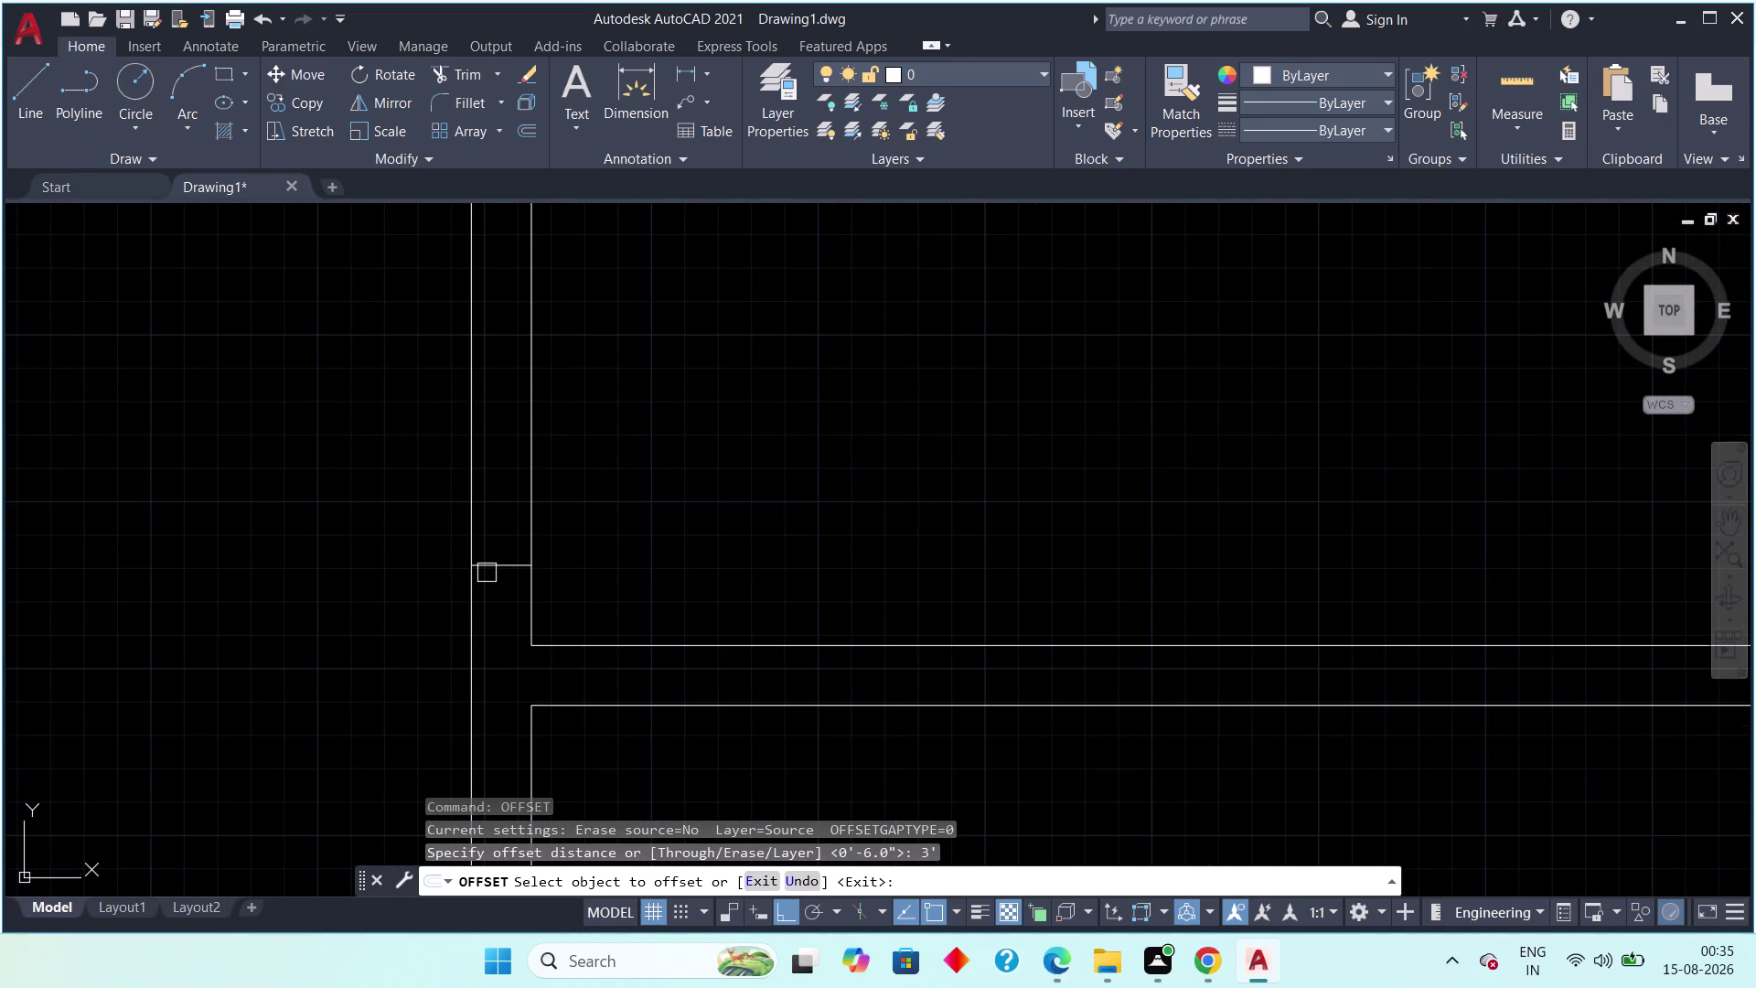
click(486, 565)
click(493, 472)
scroll(down, 3)
middle_drag(334, 574, 391, 628)
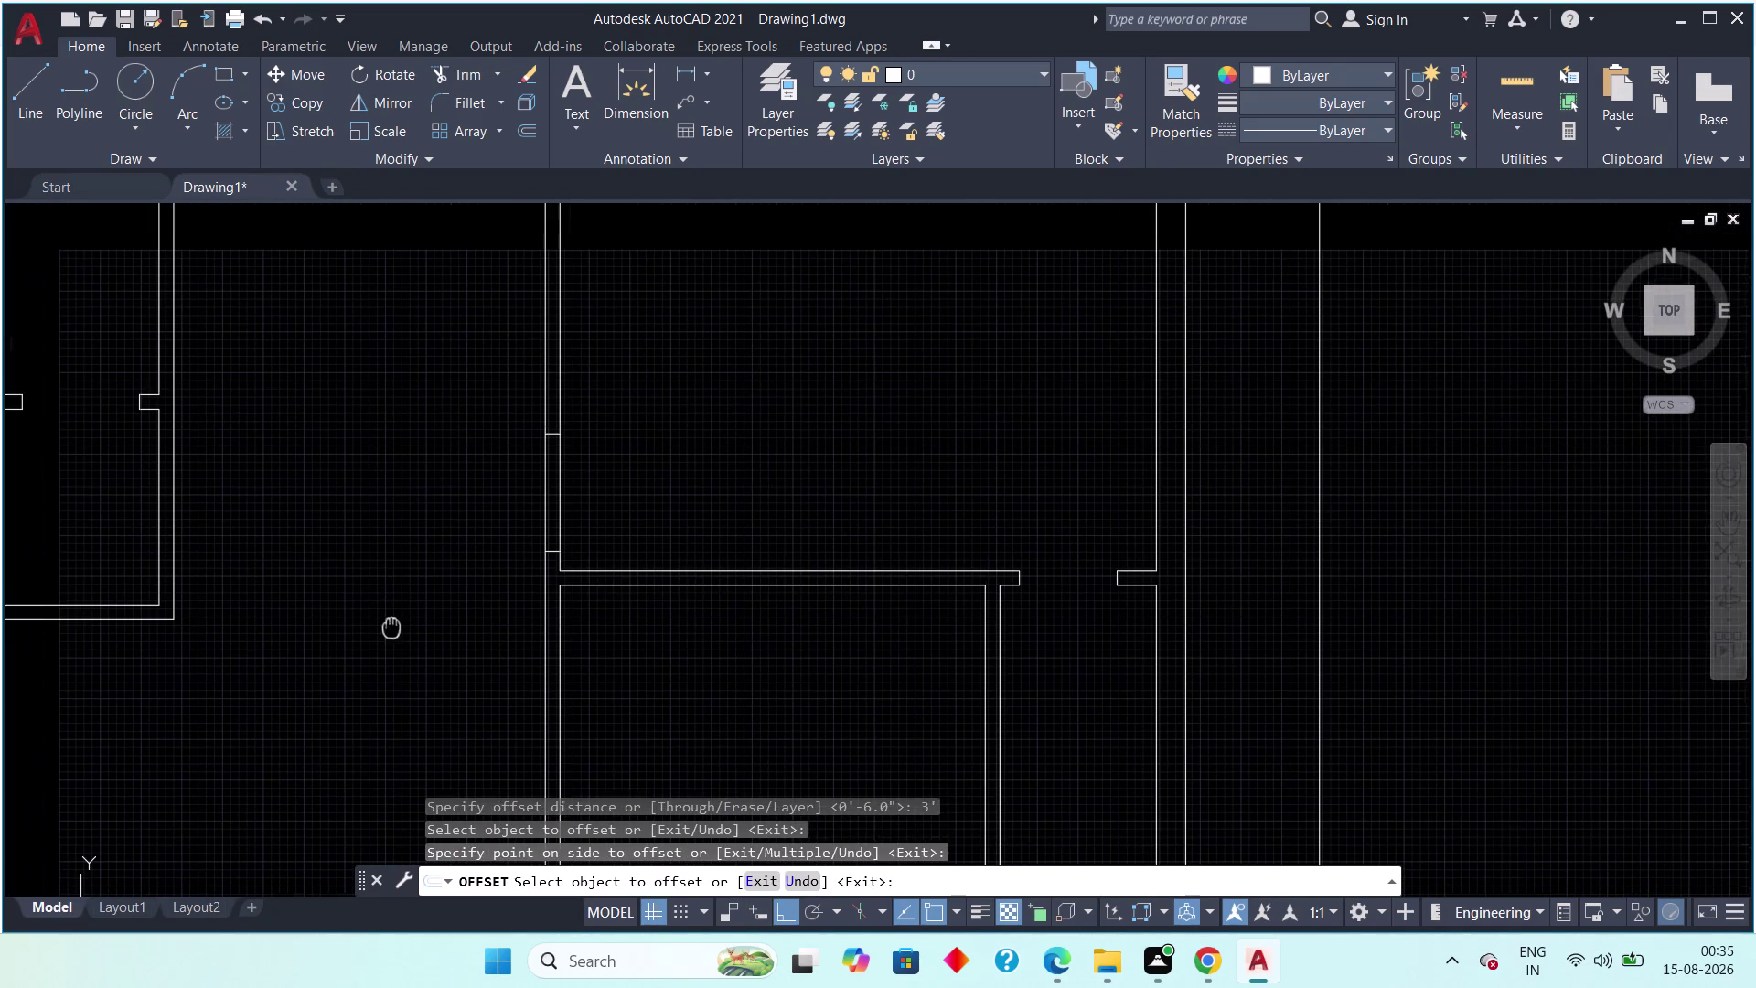
middle_drag(392, 627, 394, 628)
key(Escape)
key(Escape)
middle_drag(458, 553, 646, 620)
scroll(down, 3)
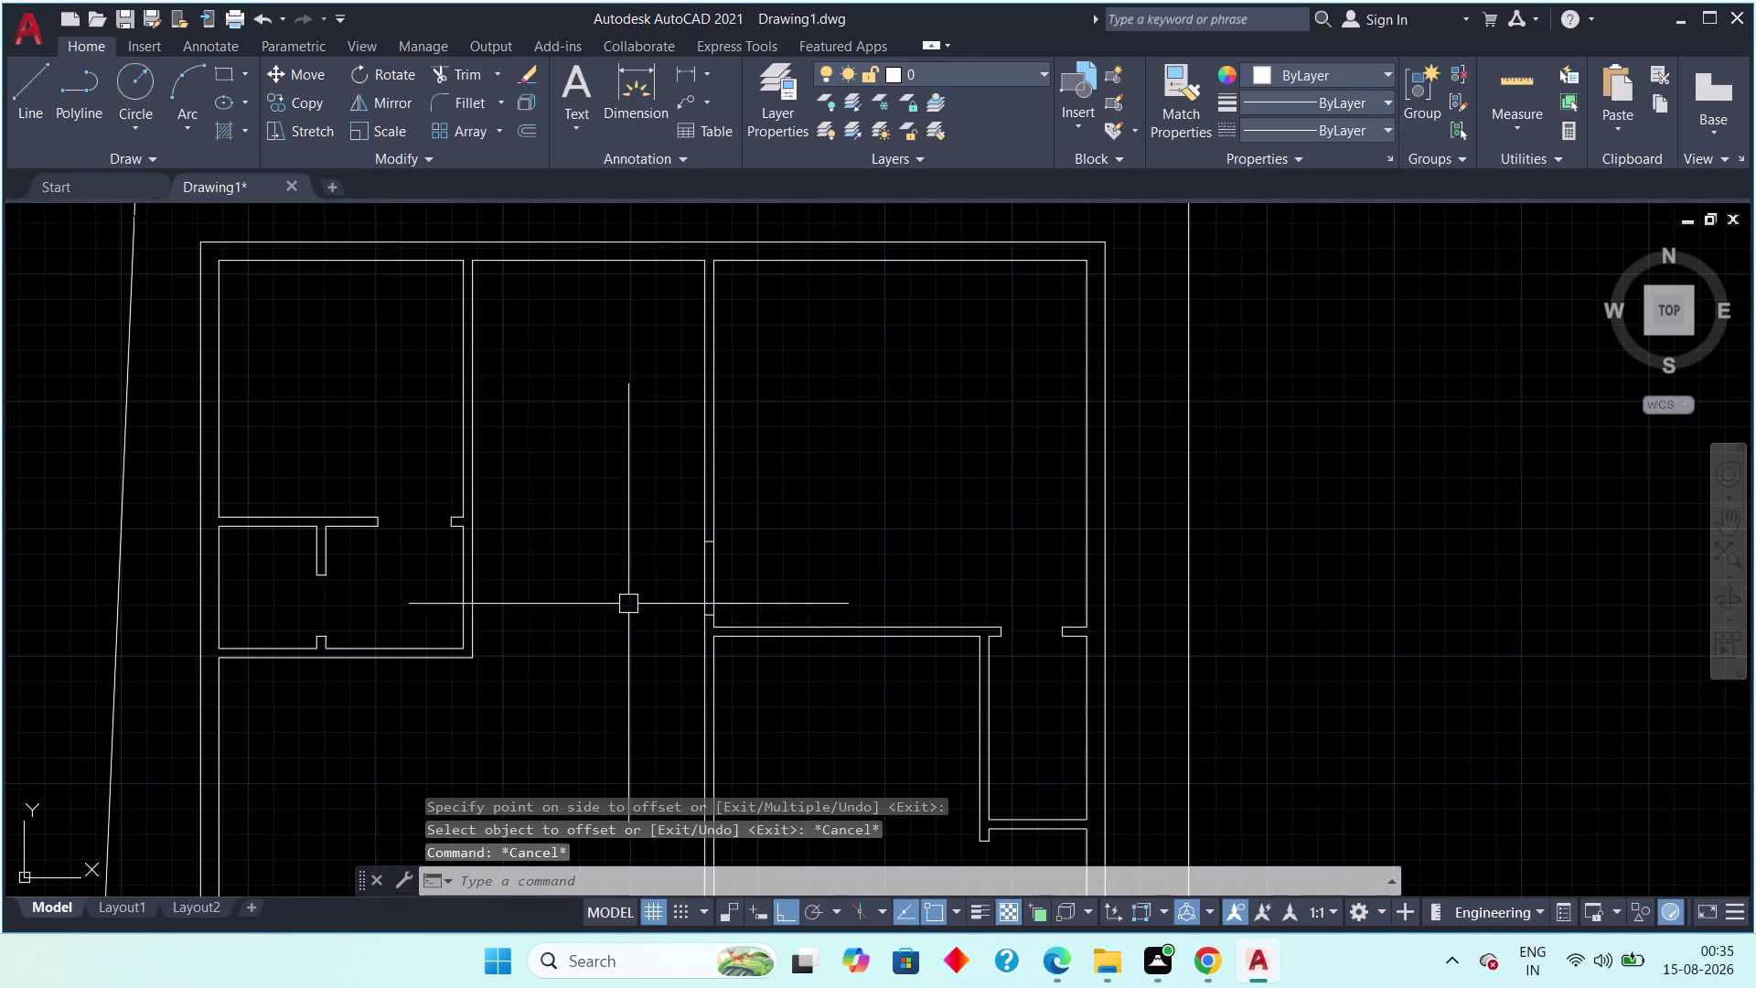
scroll(up, 3)
scroll(down, 3)
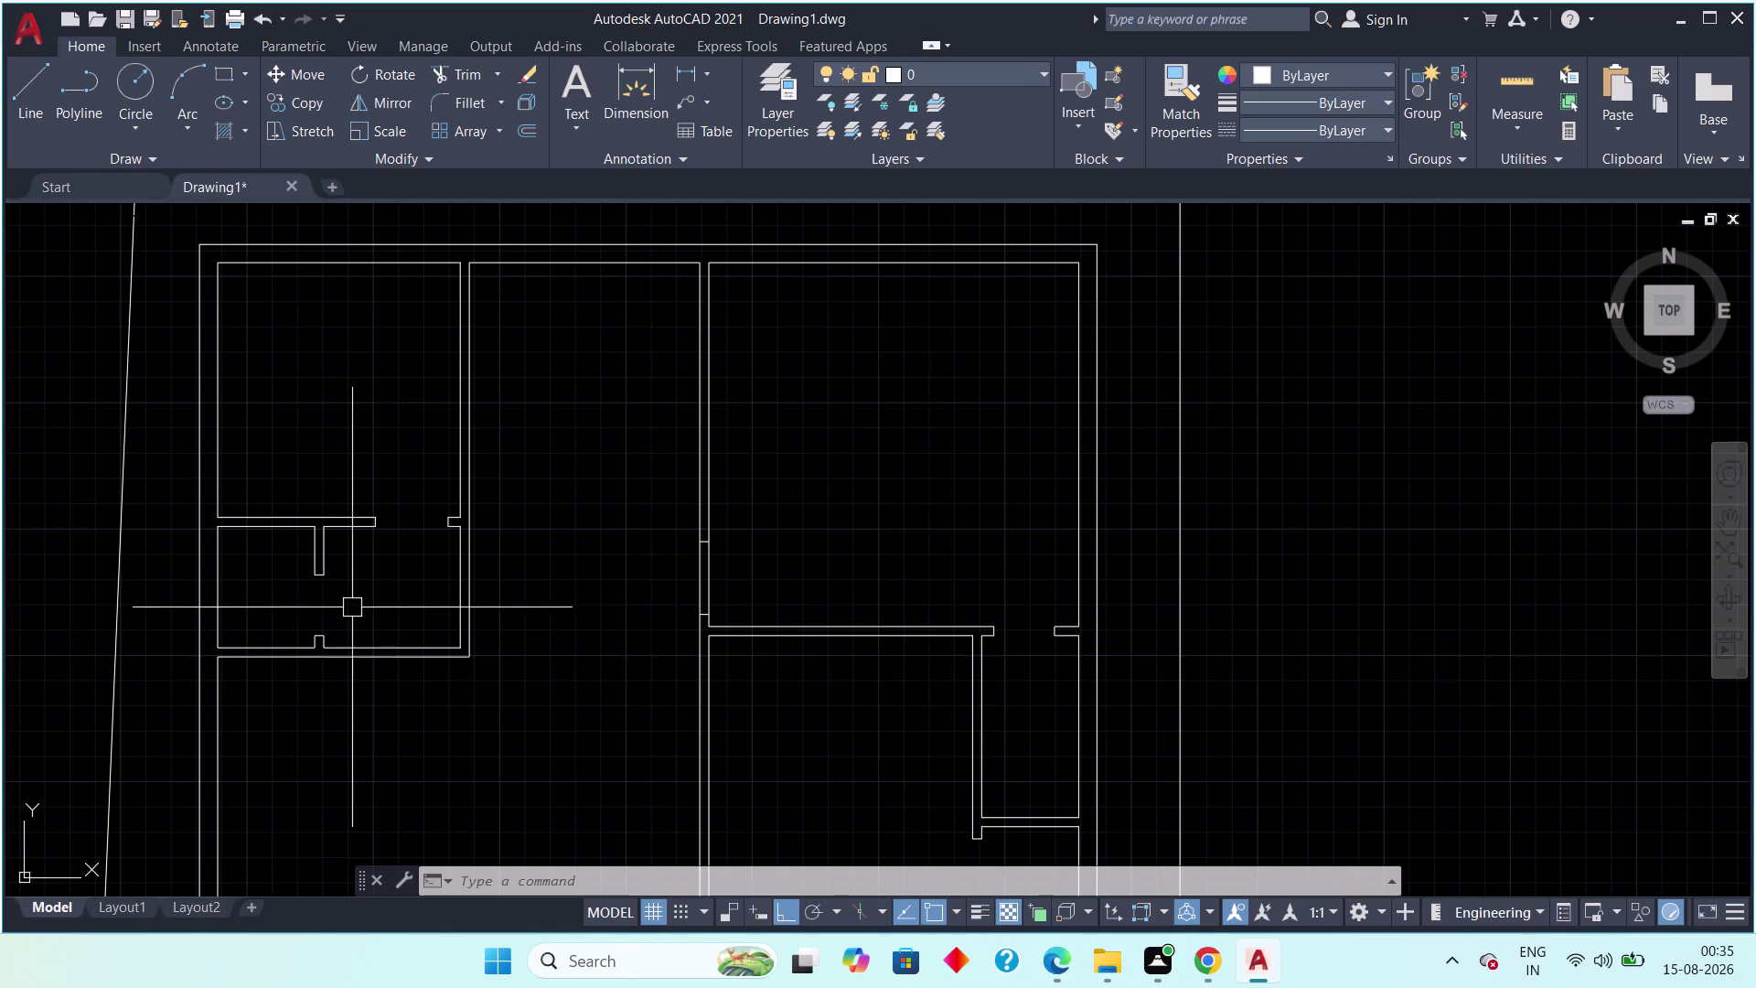
Delete the three stray lines at the wall opening.
scroll(up, 3)
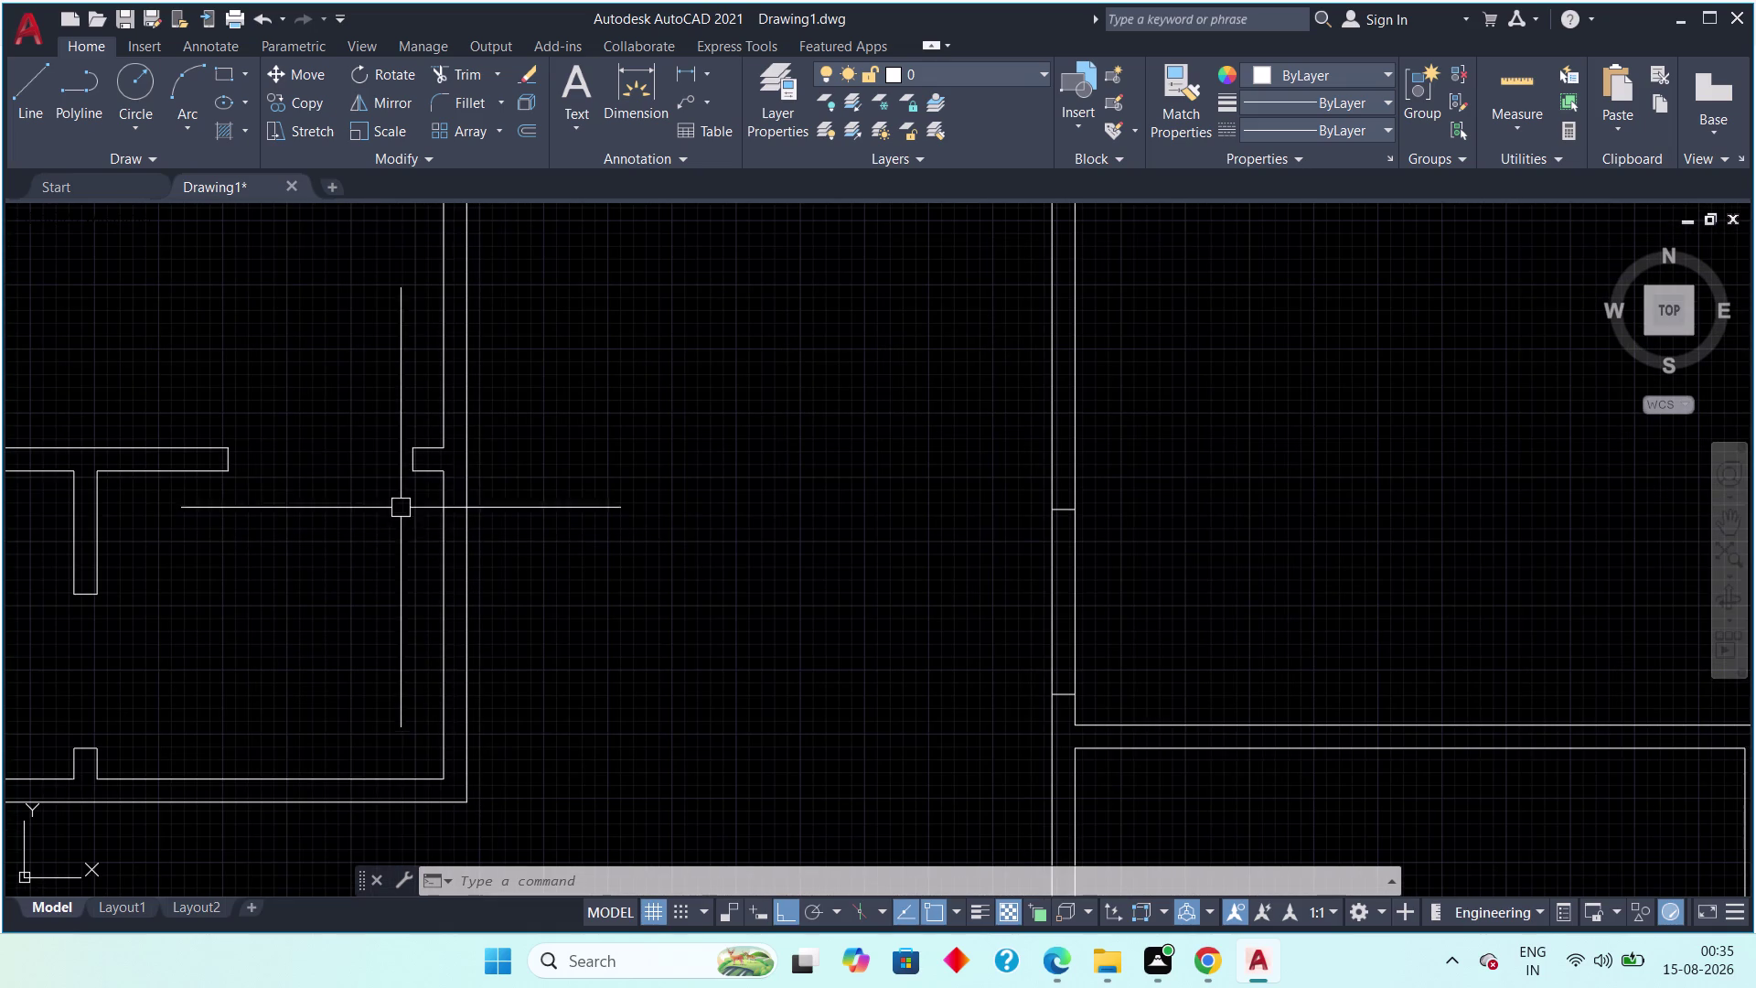
scroll(up, 3)
middle_drag(425, 513, 433, 630)
scroll(down, 3)
click(479, 547)
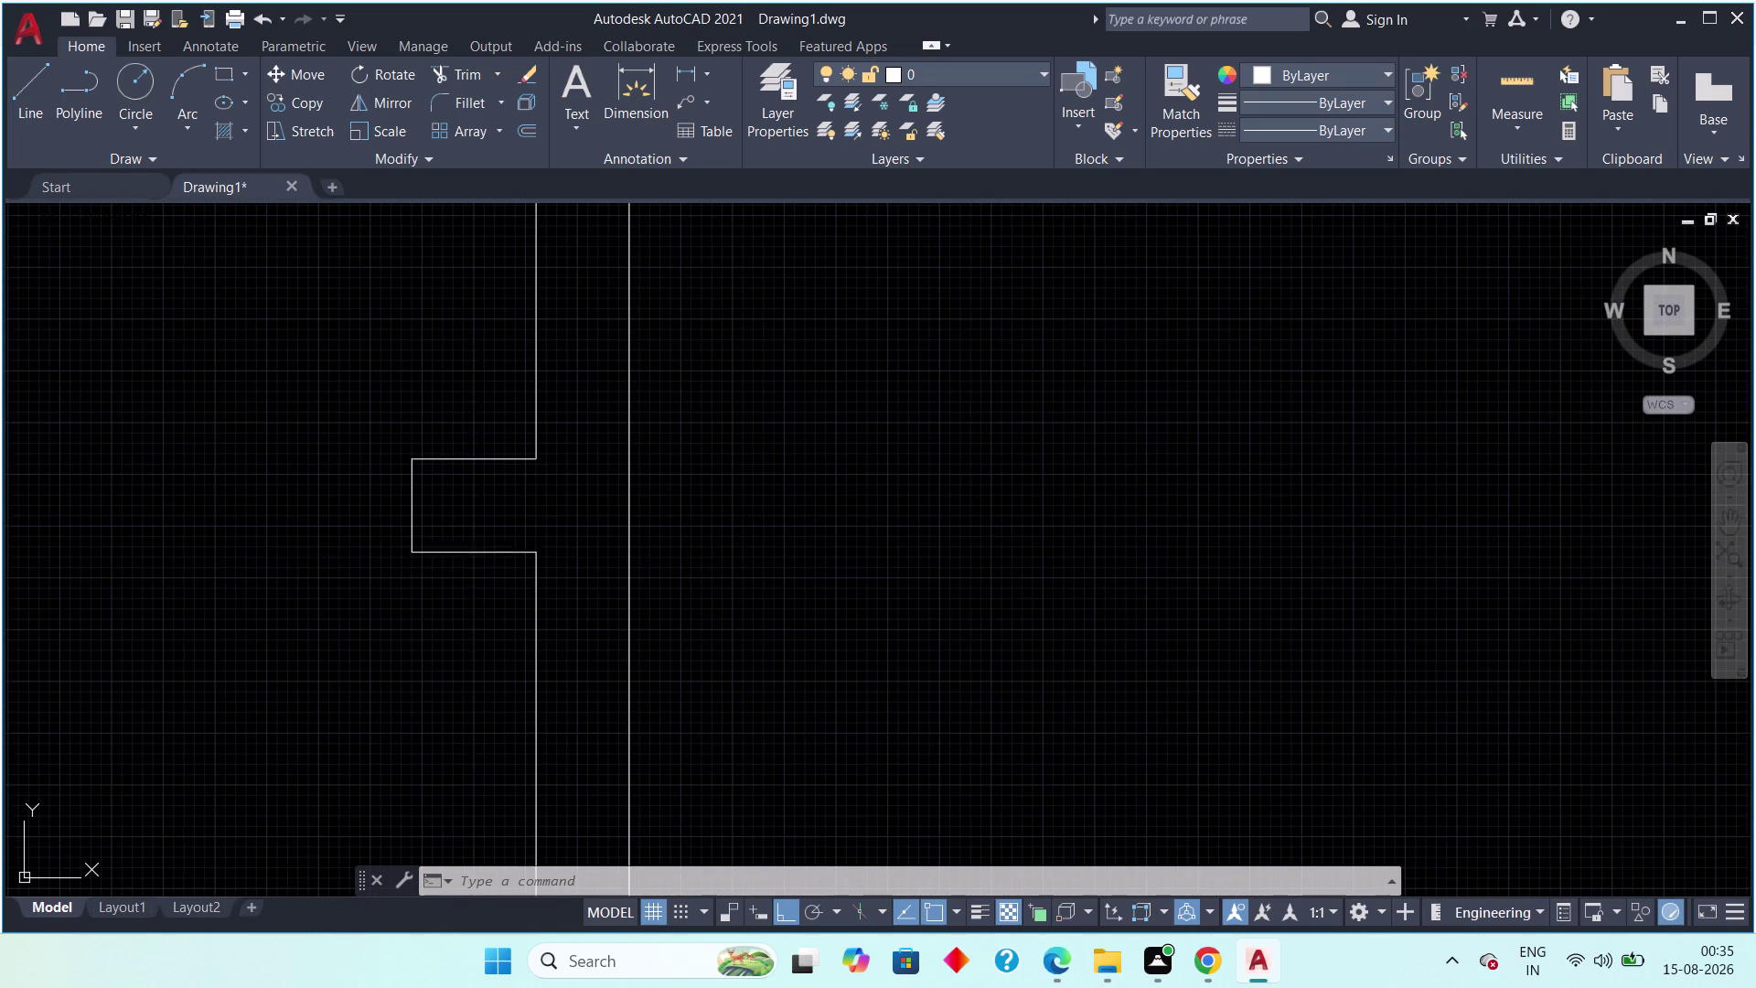
key(Delete)
click(470, 461)
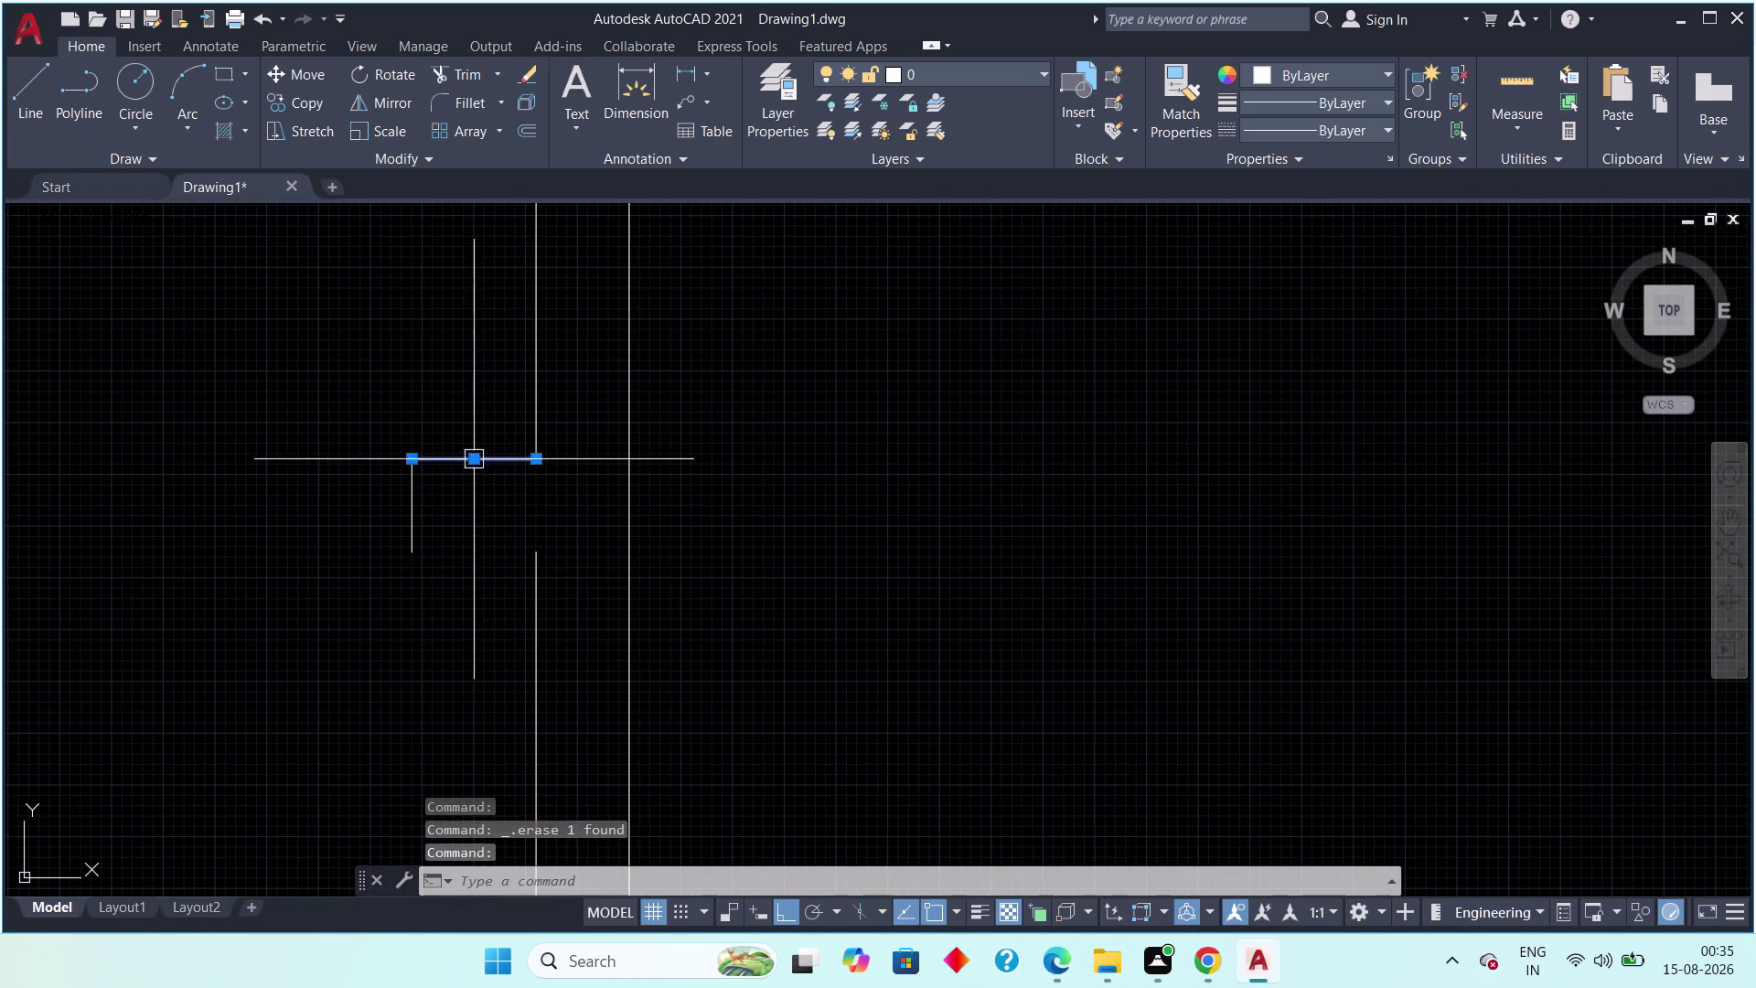
key(Delete)
click(415, 527)
key(Delete)
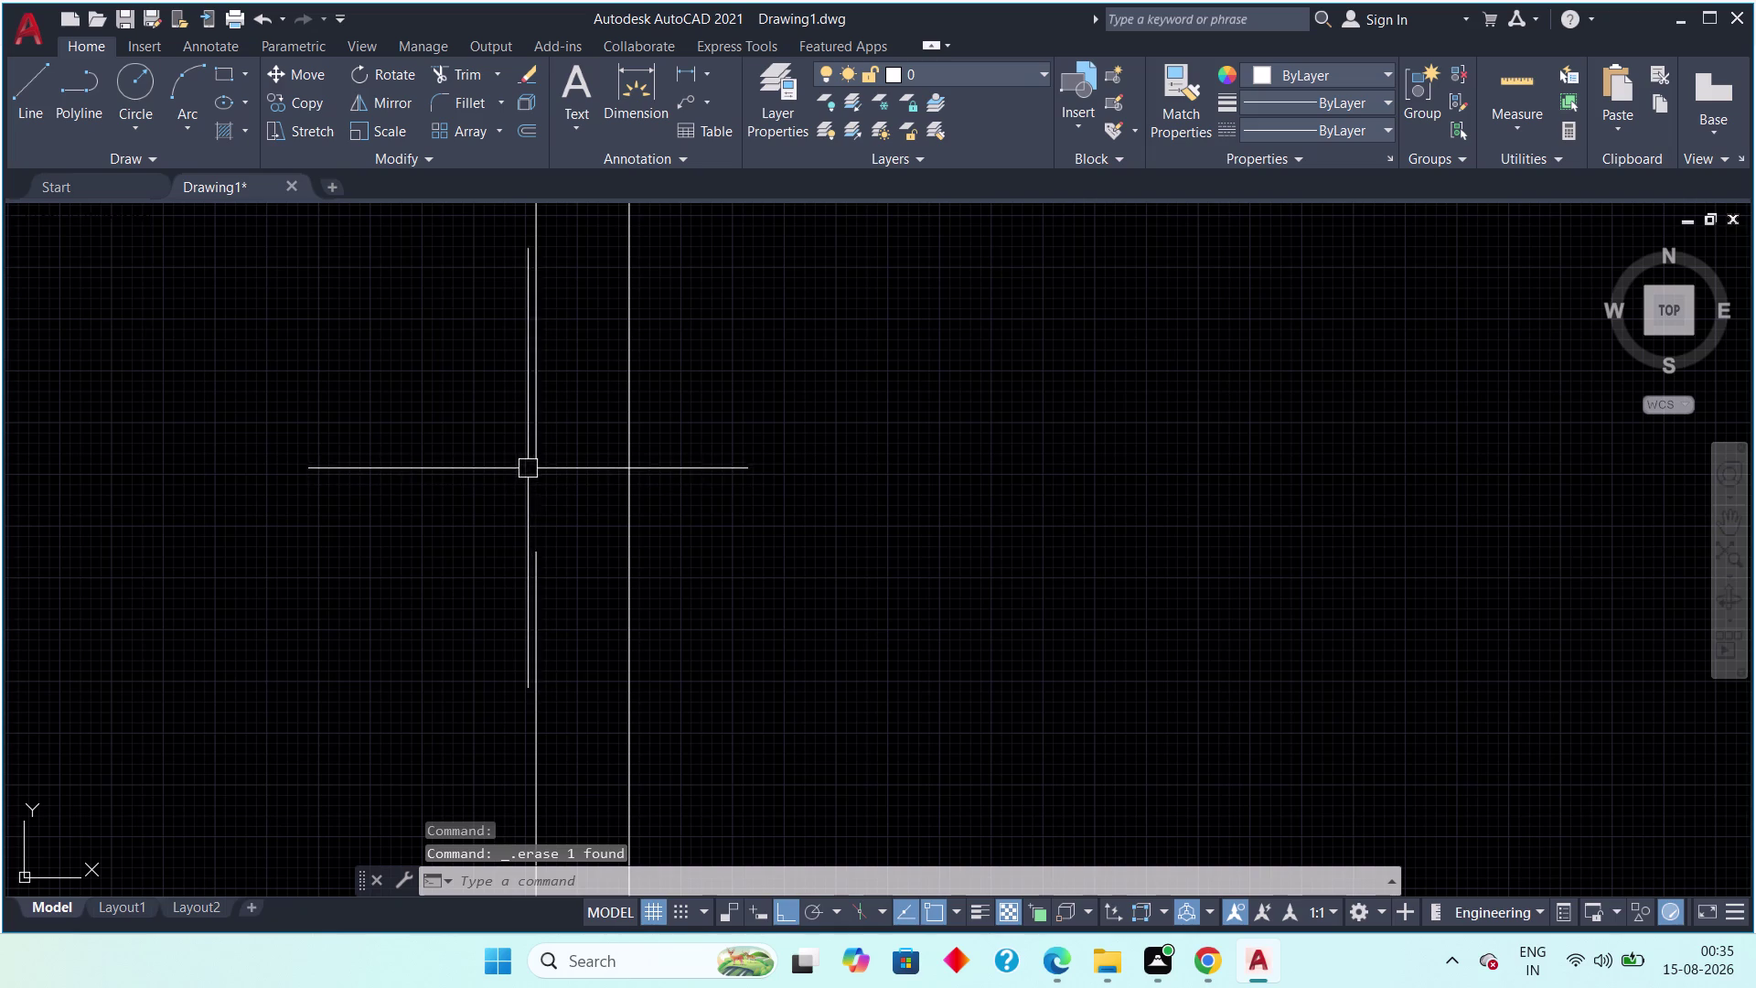
Grip-stretch the vertical wall line's endpoint down to the corner.
click(532, 457)
click(538, 453)
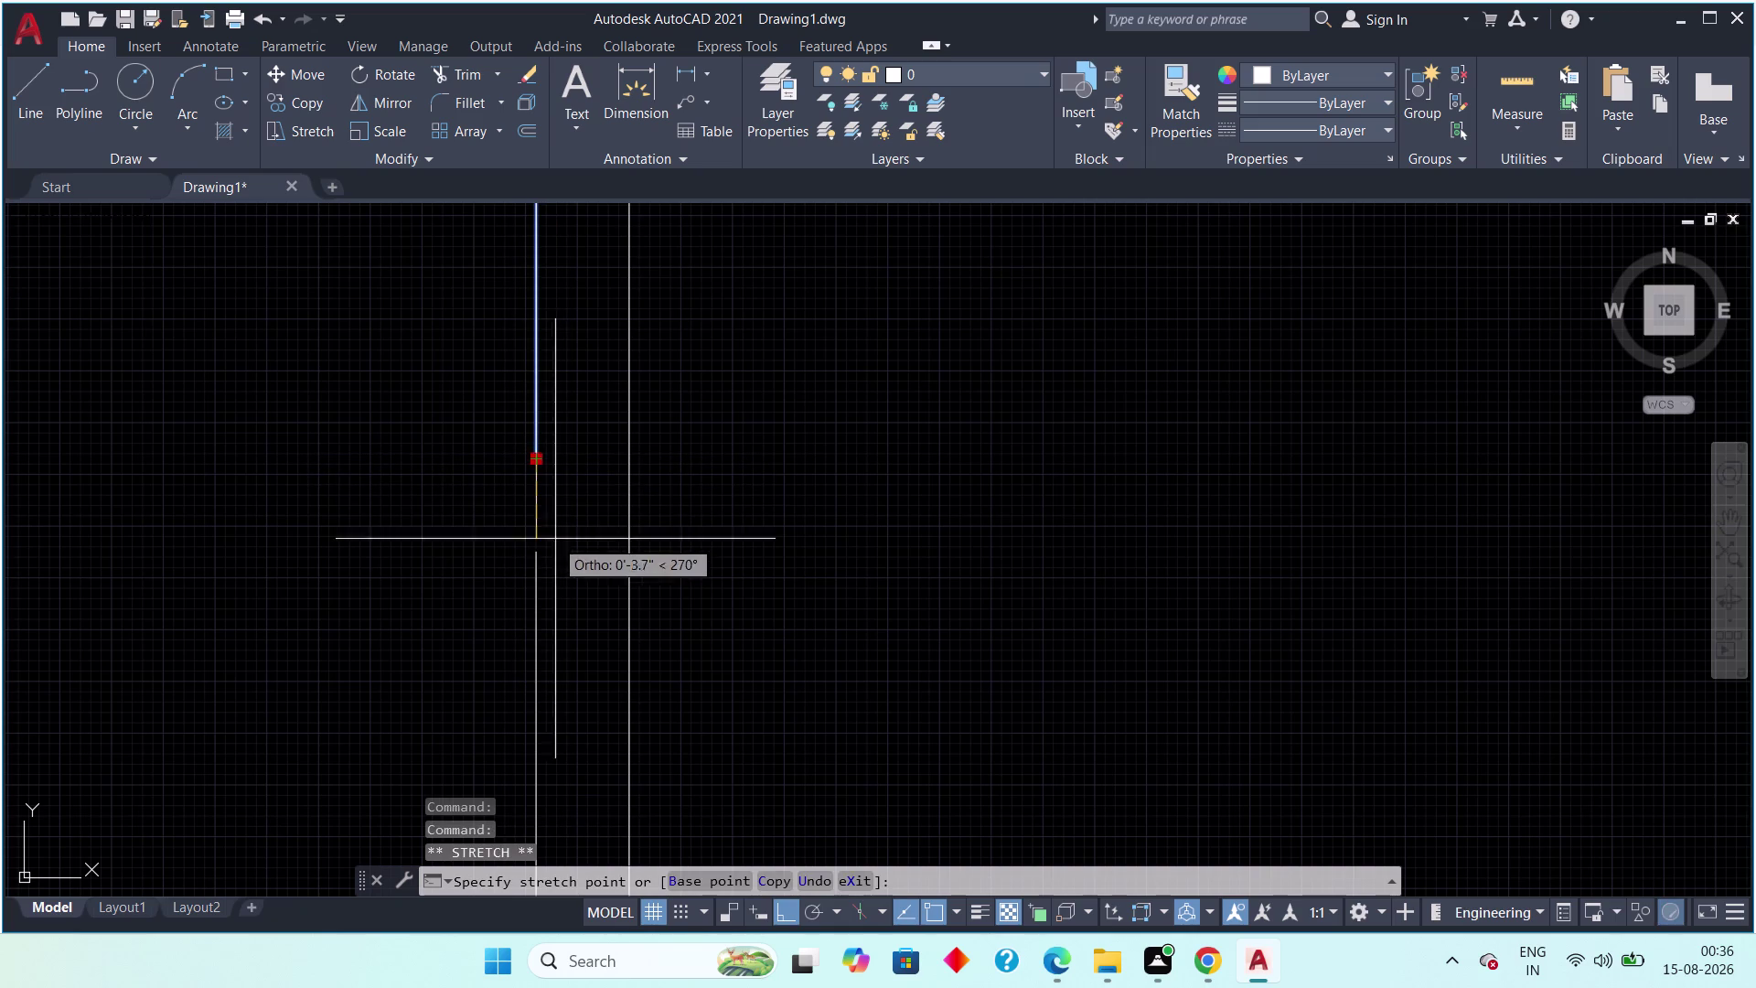
click(531, 553)
scroll(down, 3)
middle_drag(296, 618, 500, 610)
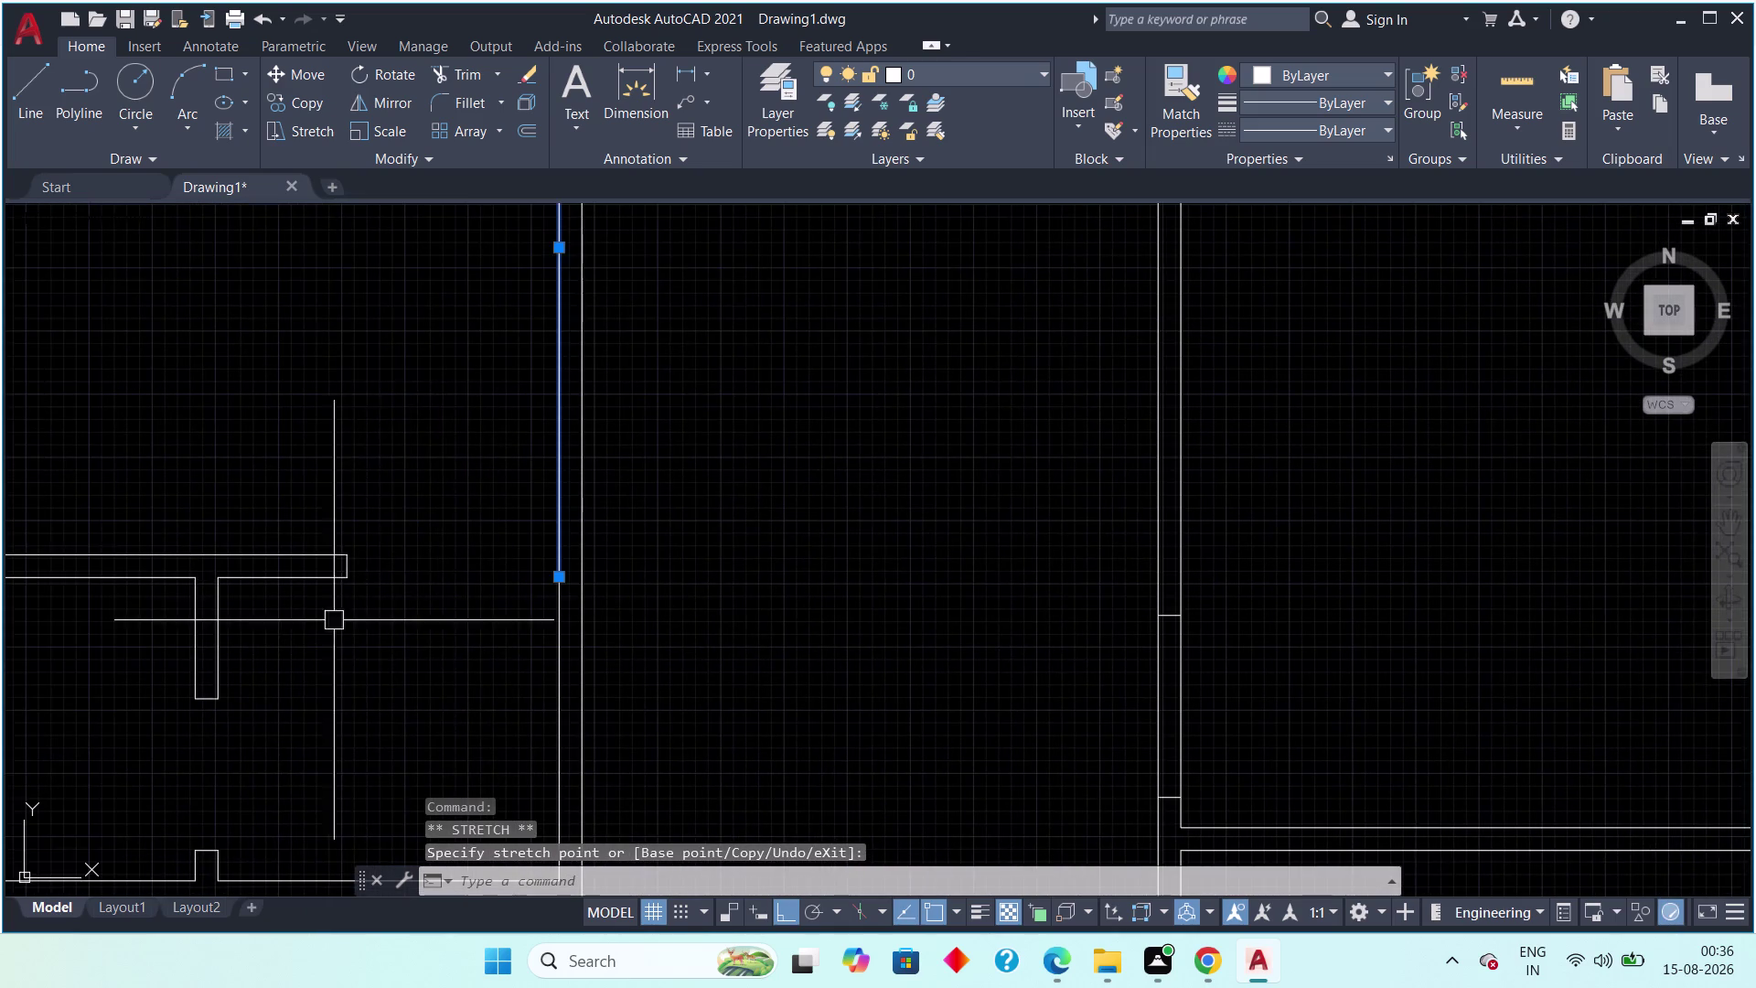
middle_drag(330, 640, 461, 649)
key(Escape)
Delete the short horizontal line and the extra horizontal wall line.
click(420, 590)
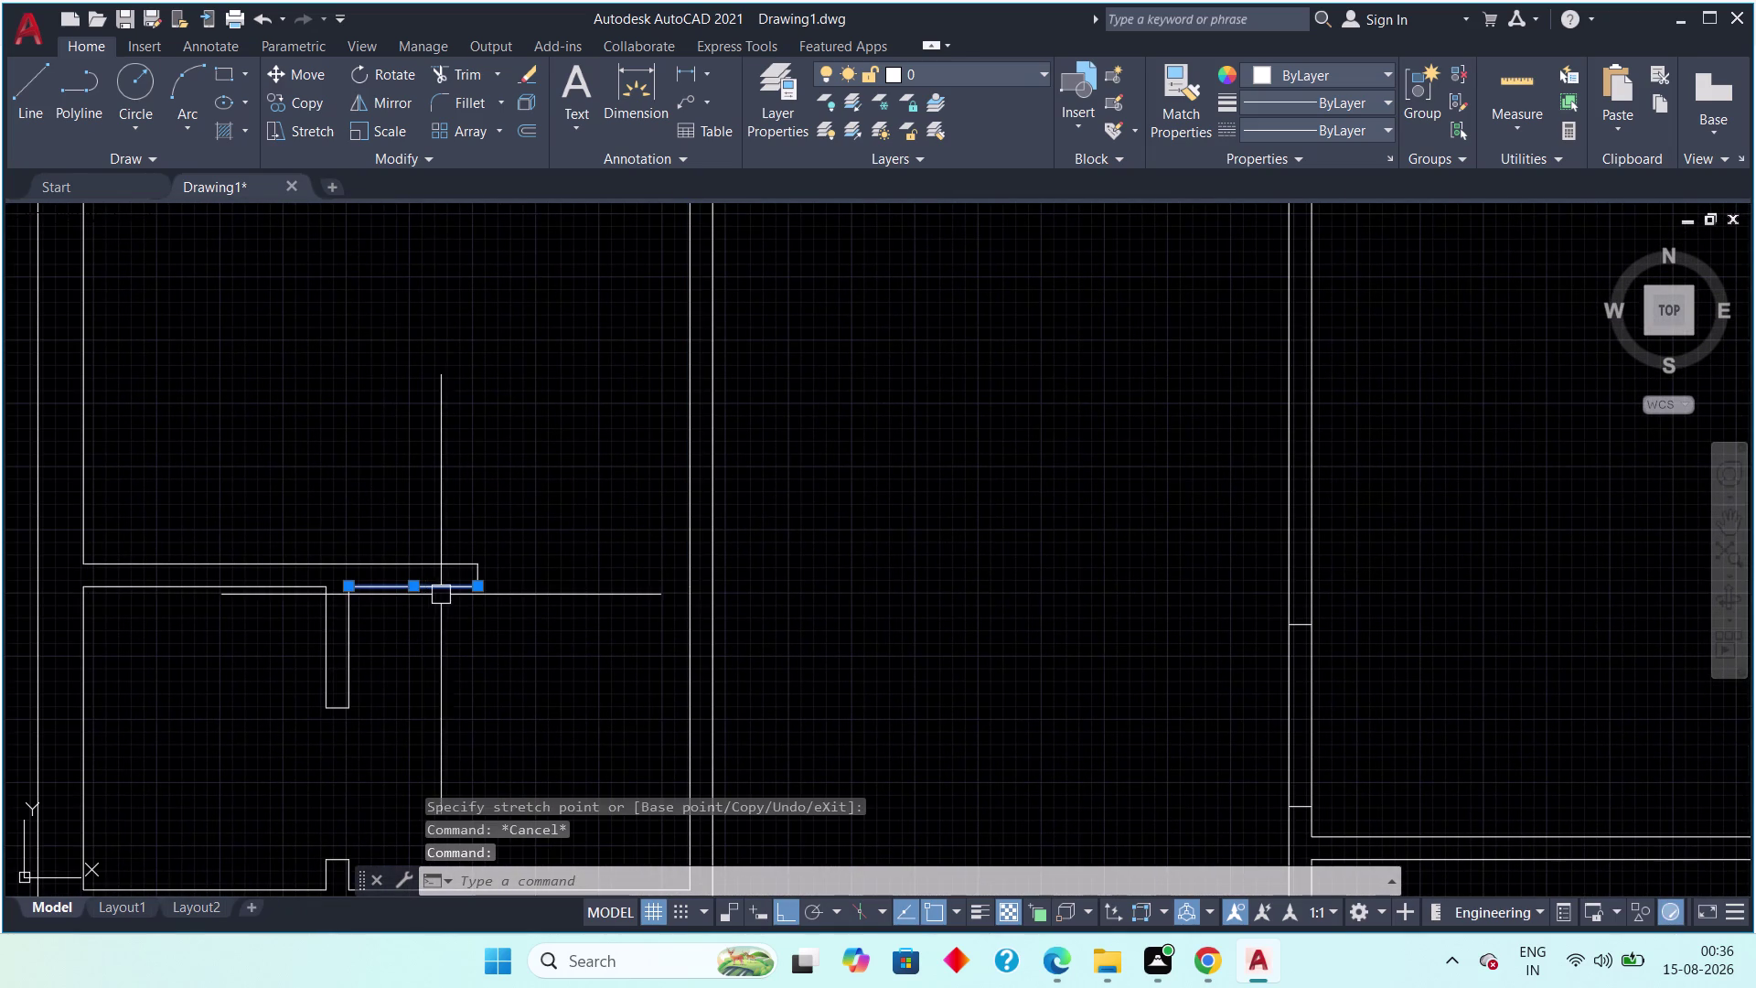
key(Delete)
click(479, 578)
key(Delete)
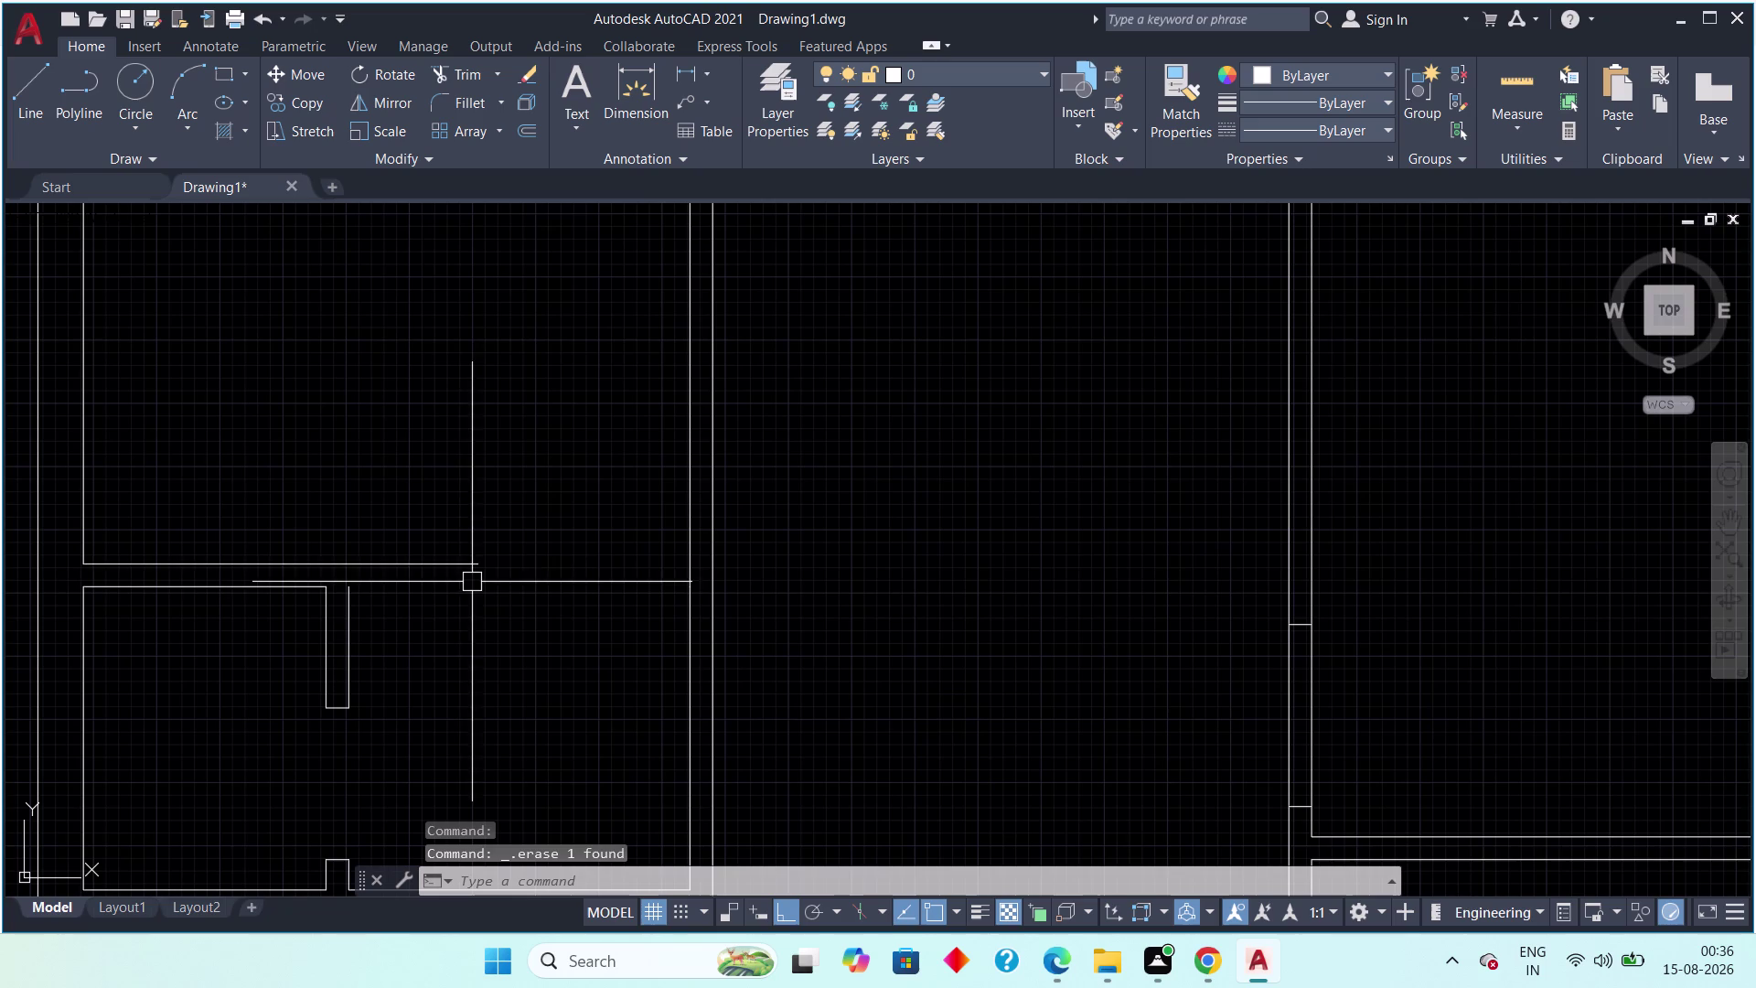
Extend the horizontal wall line to the corner and pull the short vertical line up to it.
click(460, 565)
click(475, 568)
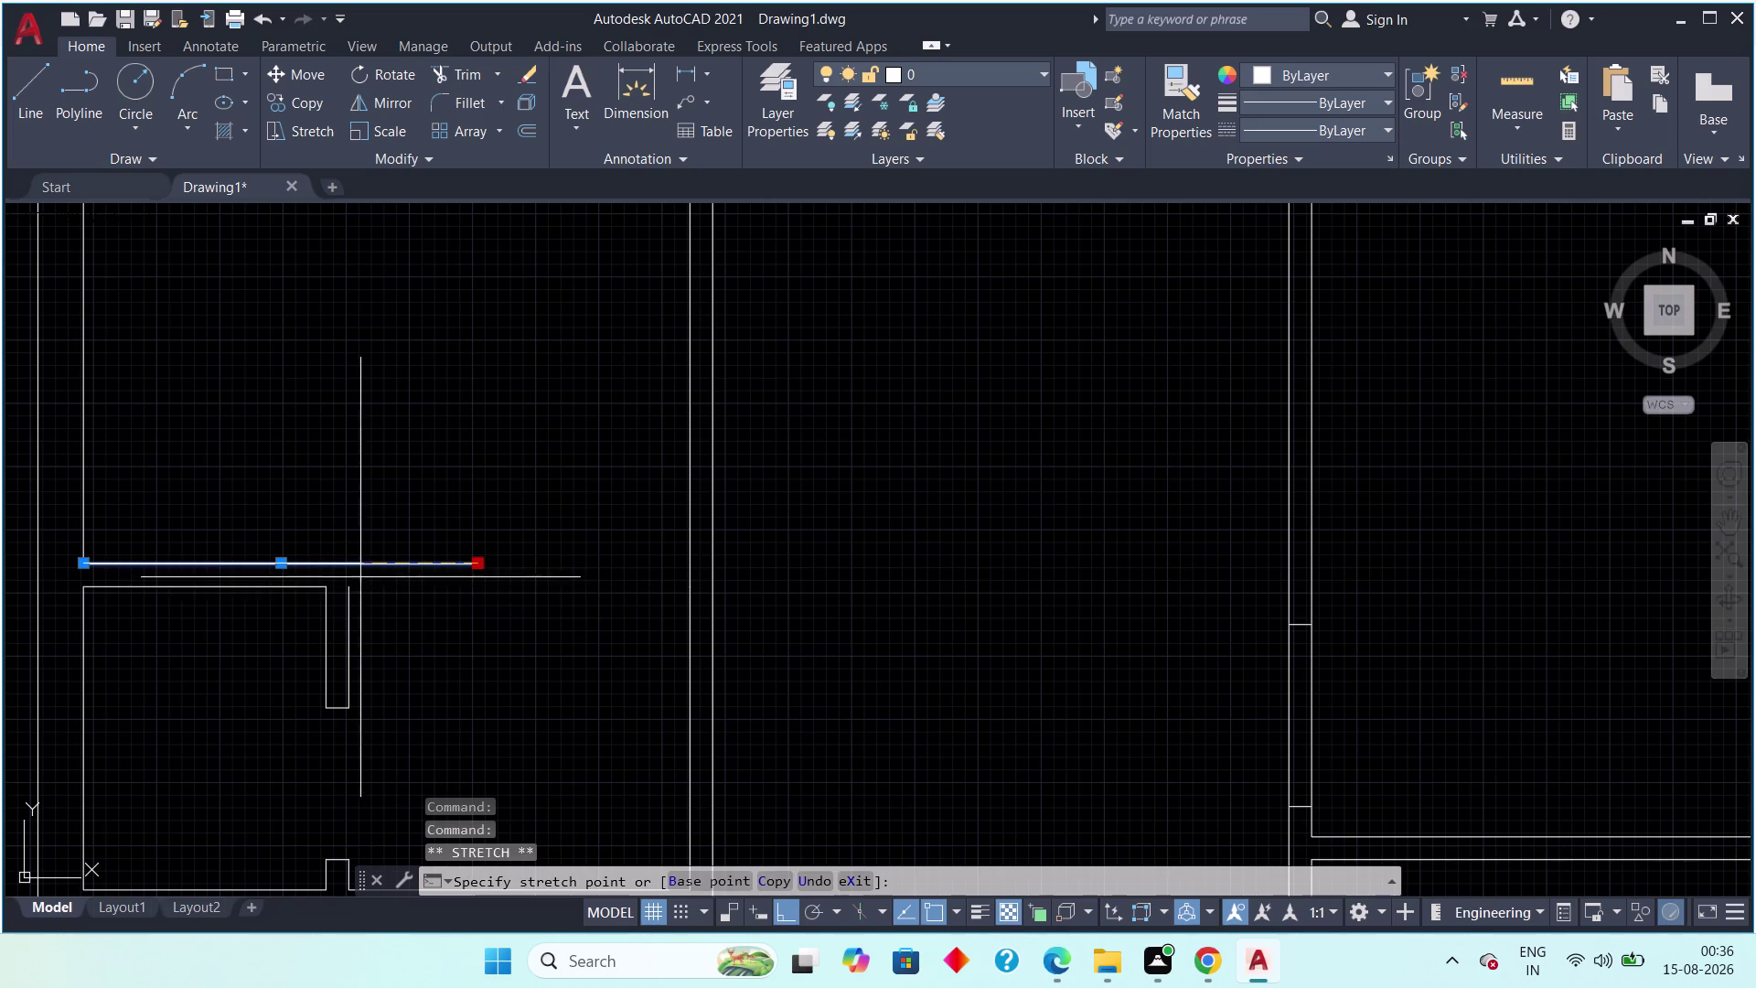
click(350, 557)
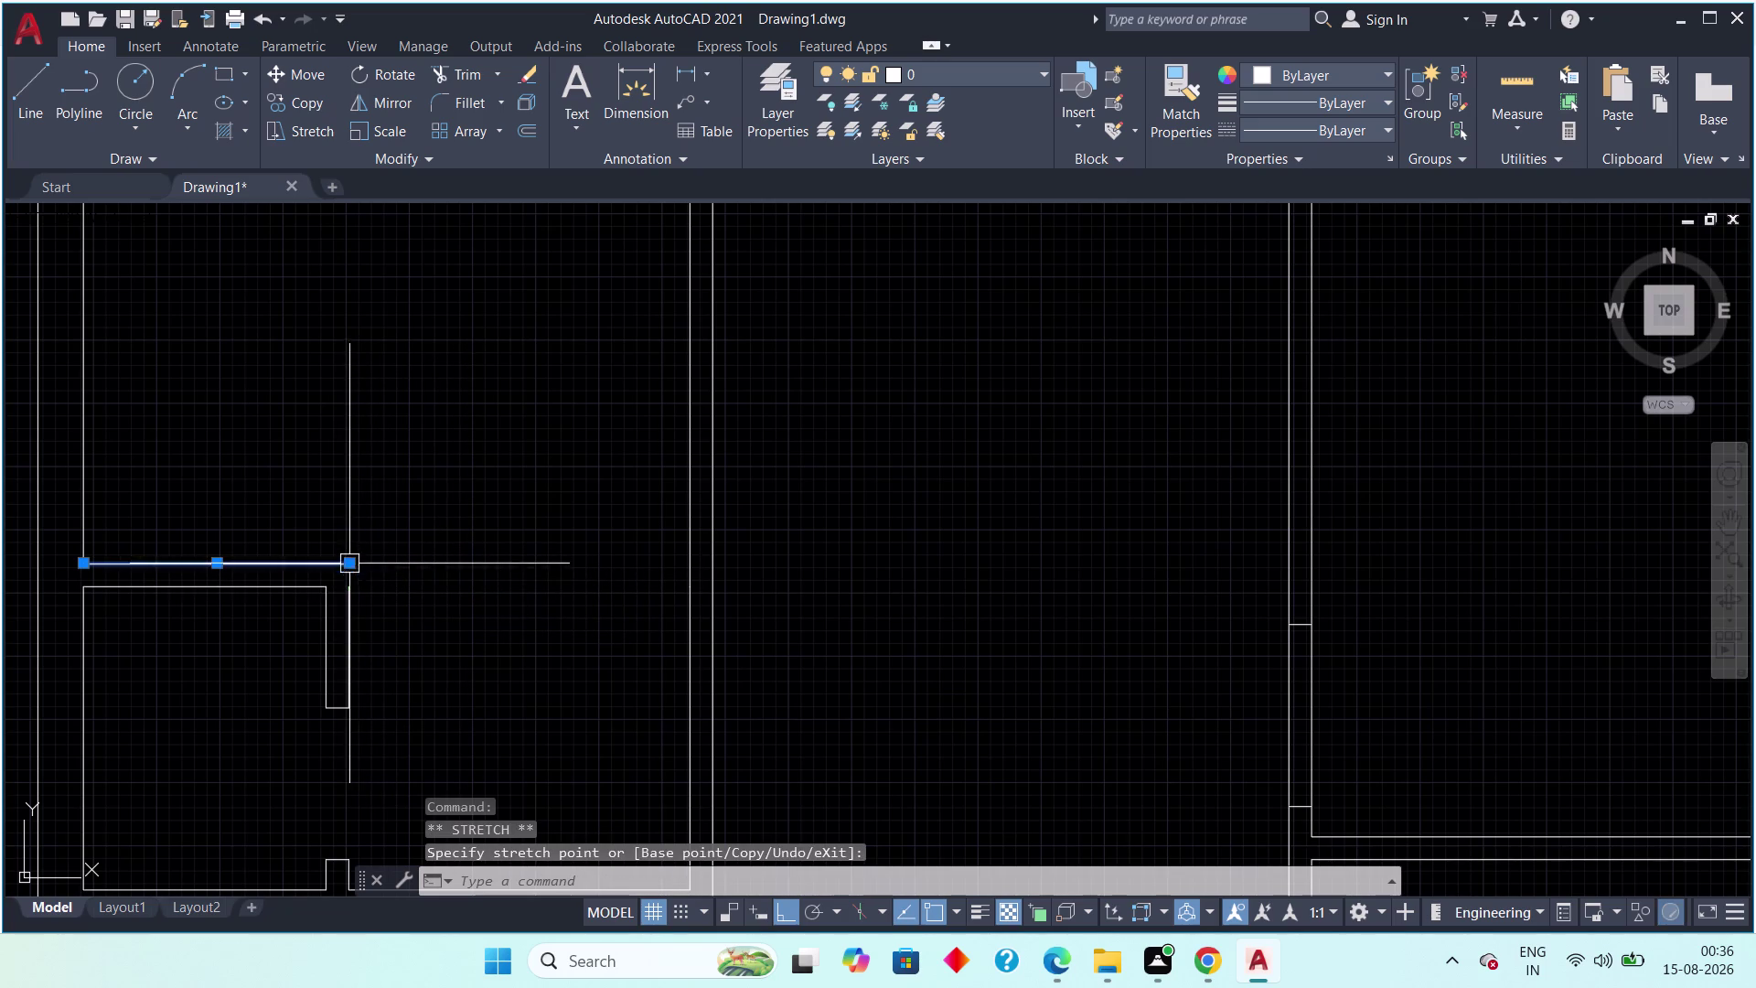
key(Escape)
click(352, 609)
click(344, 587)
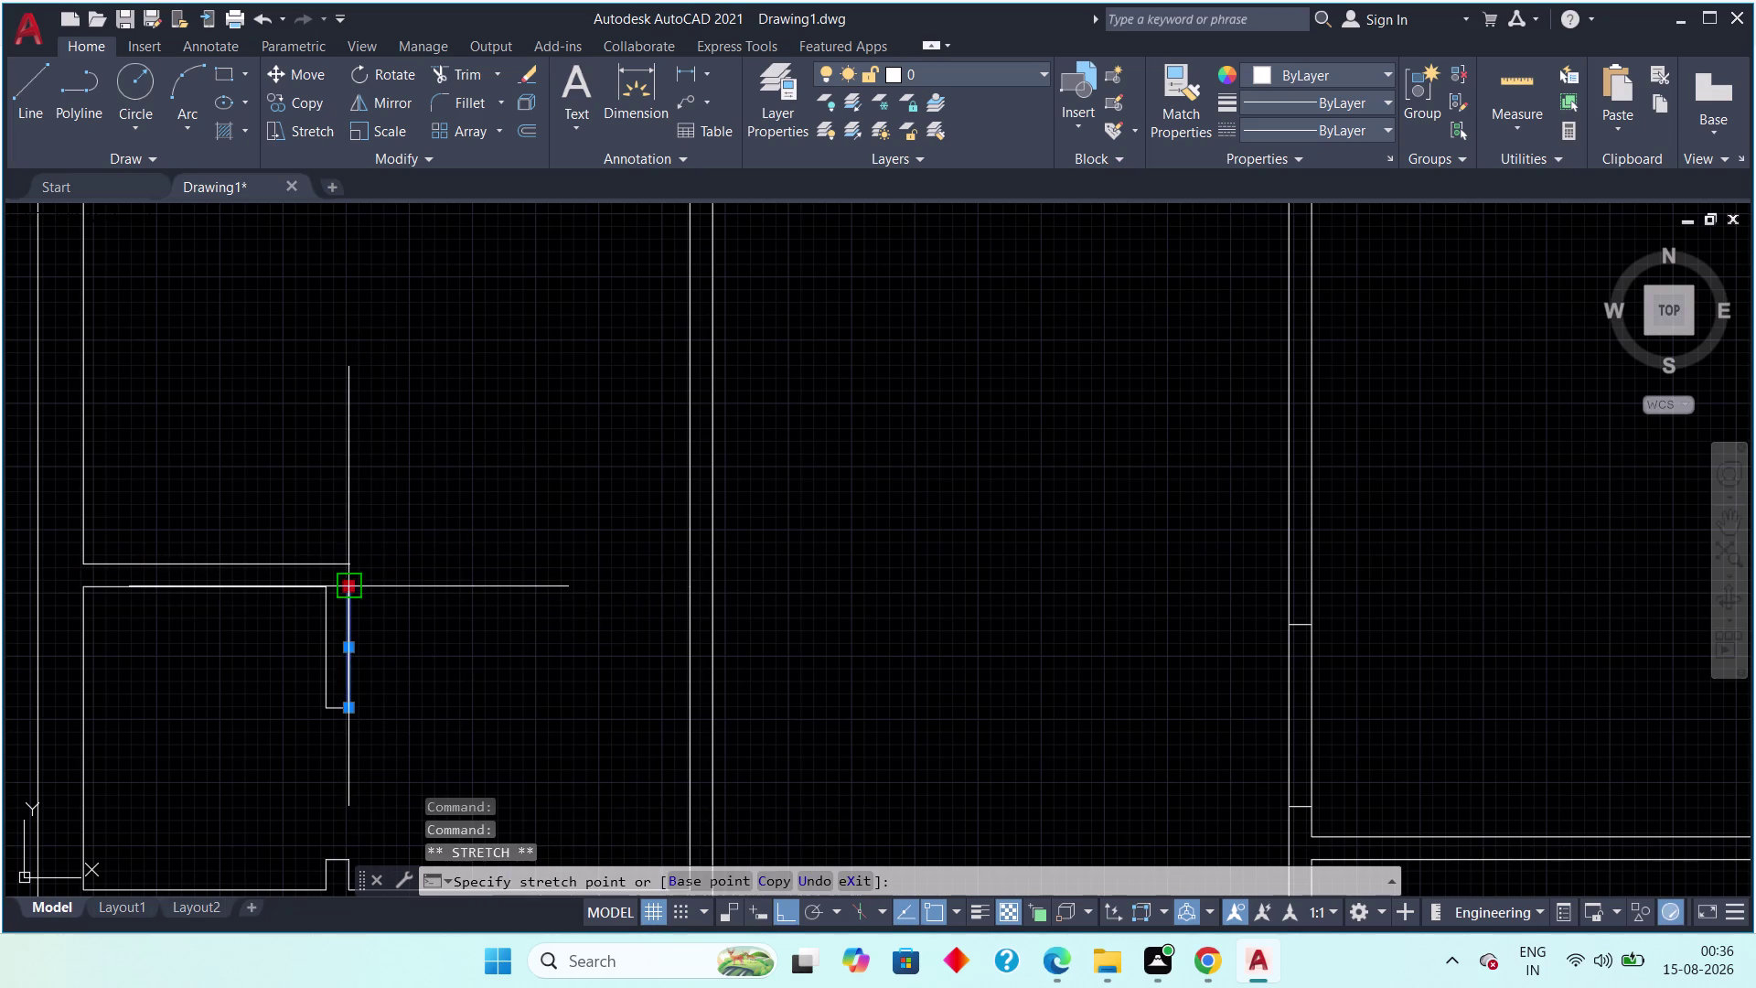
click(336, 539)
key(Escape)
Stretch the long horizontal wall line to meet the vertical wall.
scroll(up, 3)
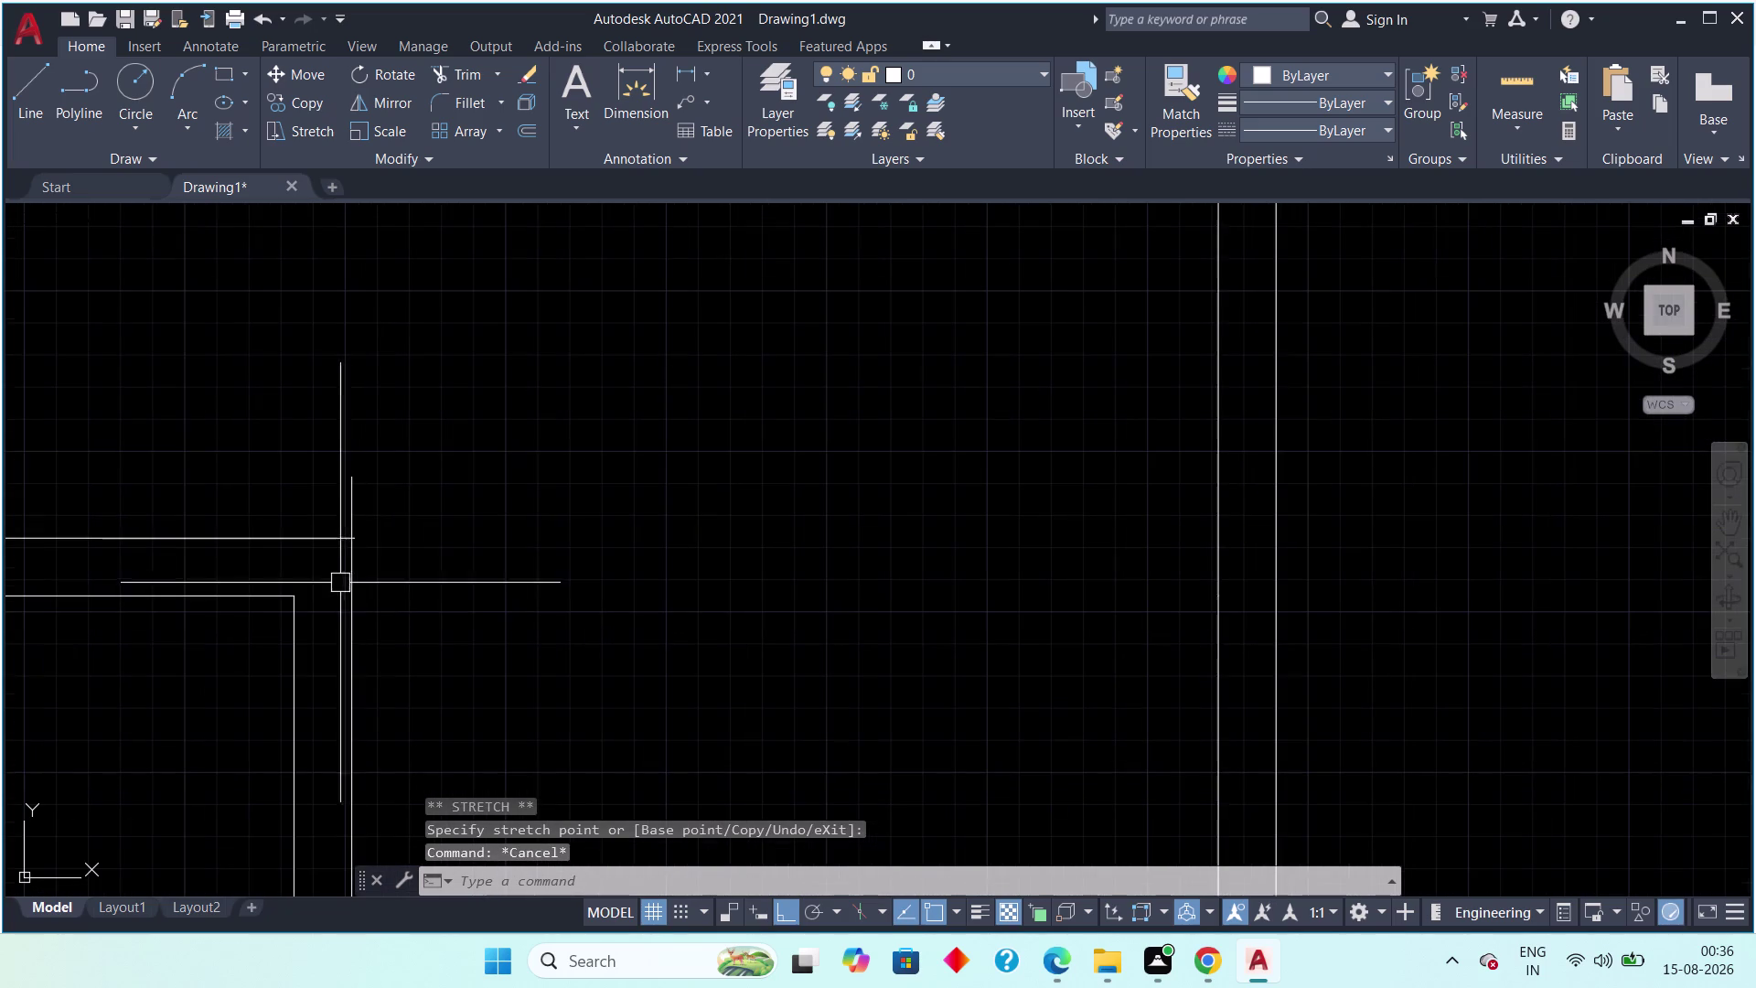
click(330, 539)
click(360, 535)
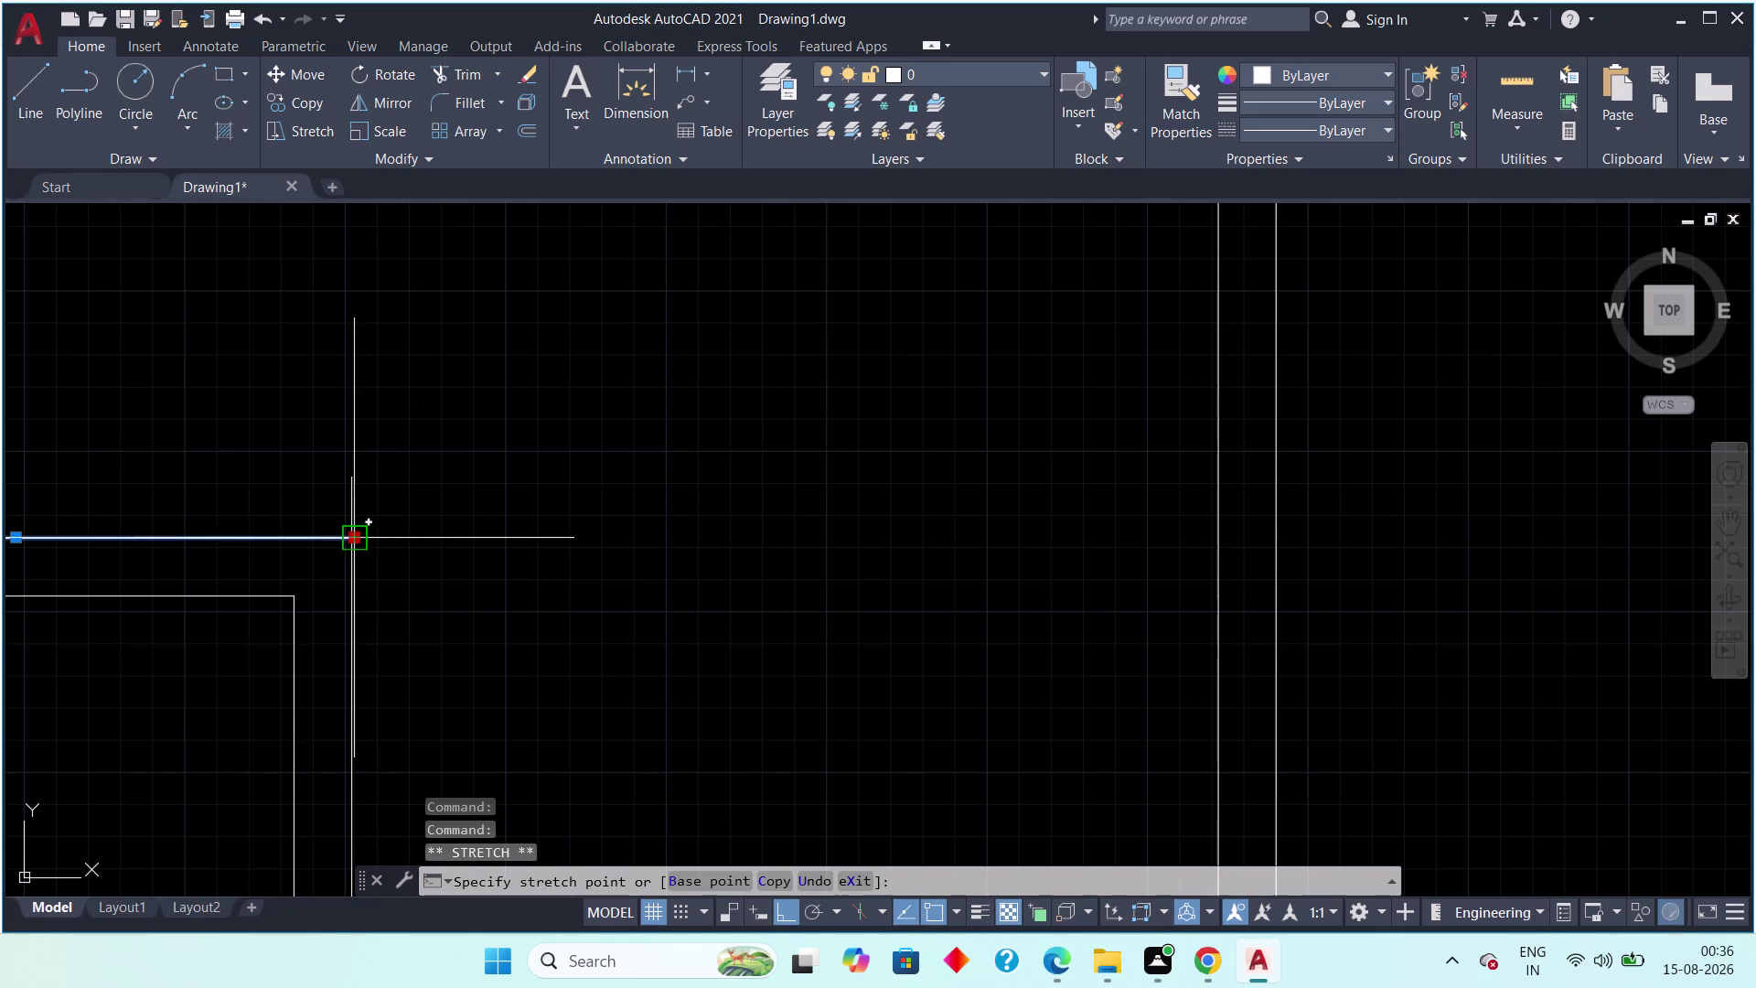
click(351, 535)
key(Escape)
scroll(up, 3)
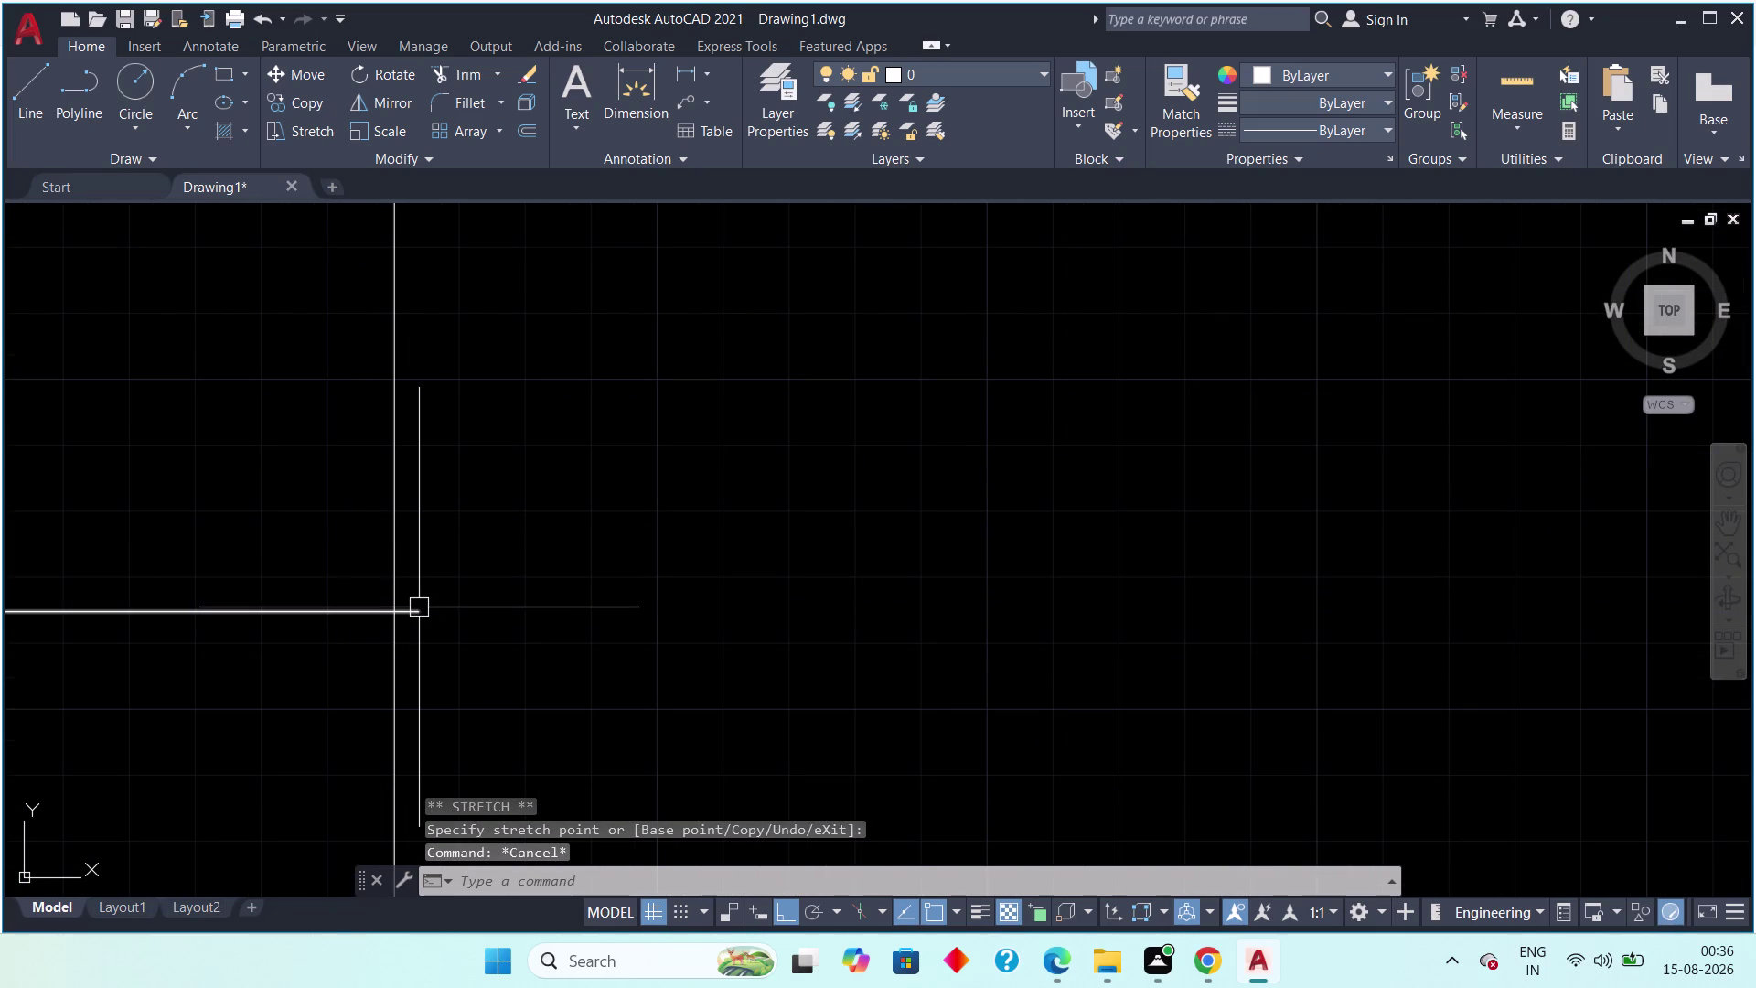
Fence-trim the leftover segments from the left room's wall, then zoom out to the whole plan.
key(t)
key(r)
key(space)
click(424, 477)
click(324, 514)
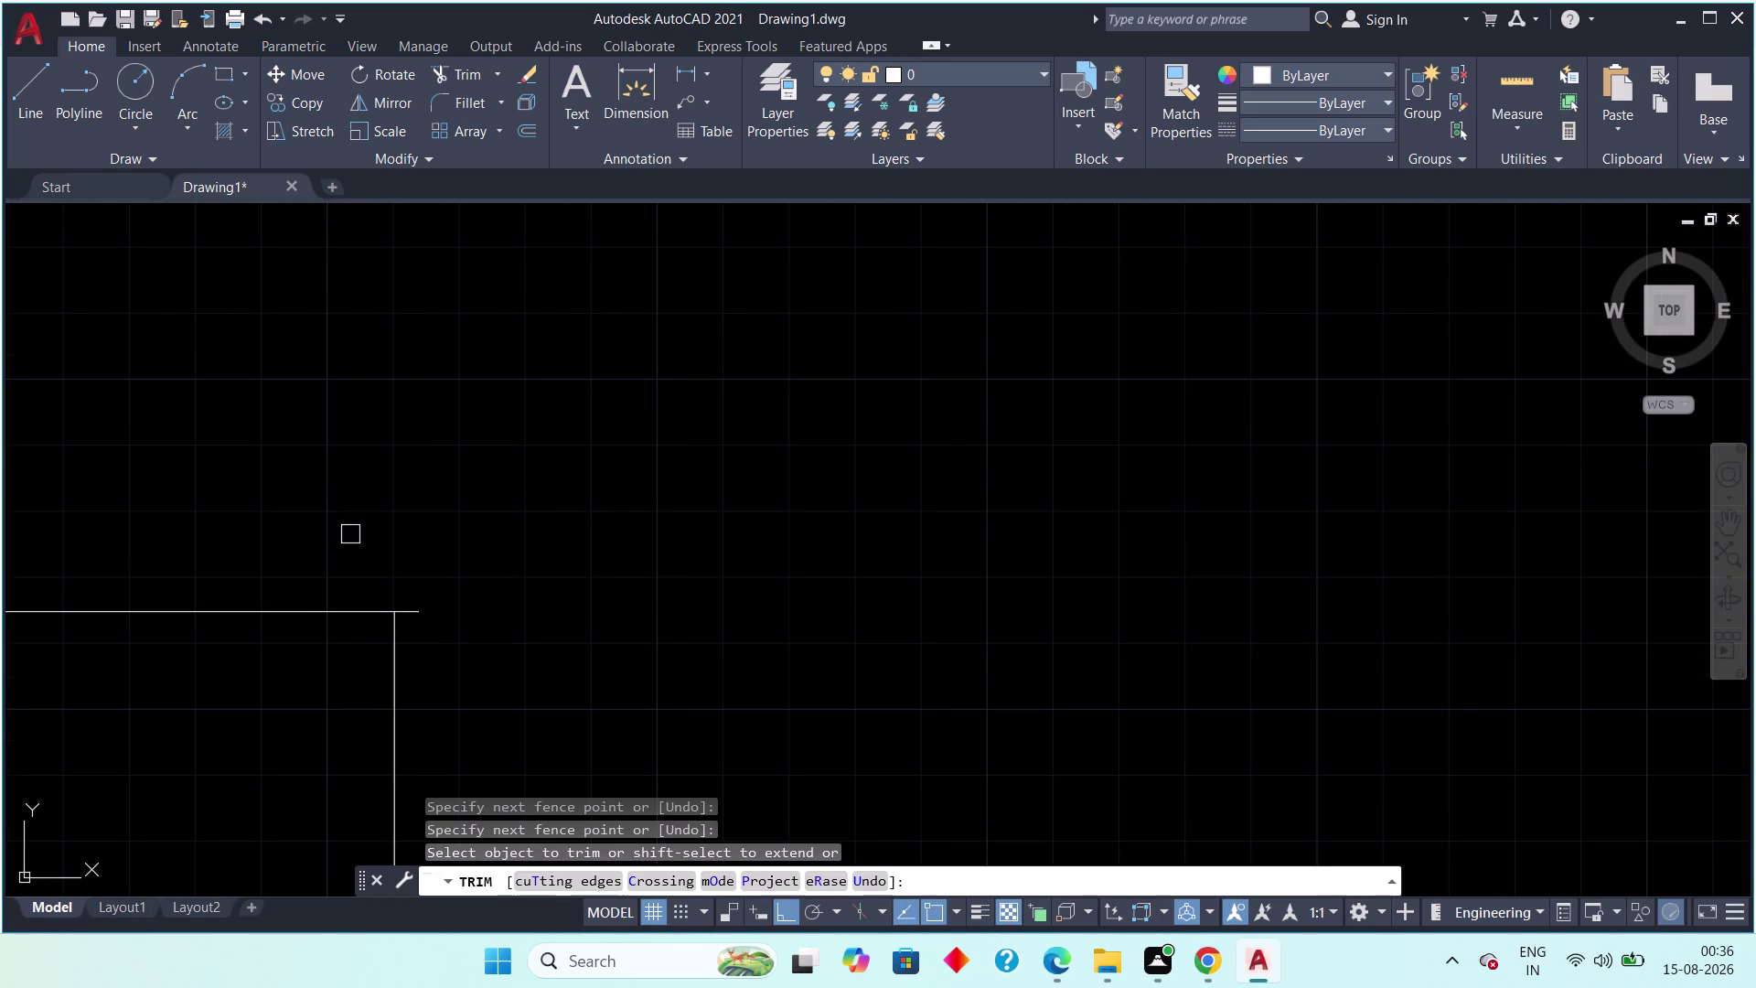
click(422, 607)
scroll(down, 3)
key(Escape)
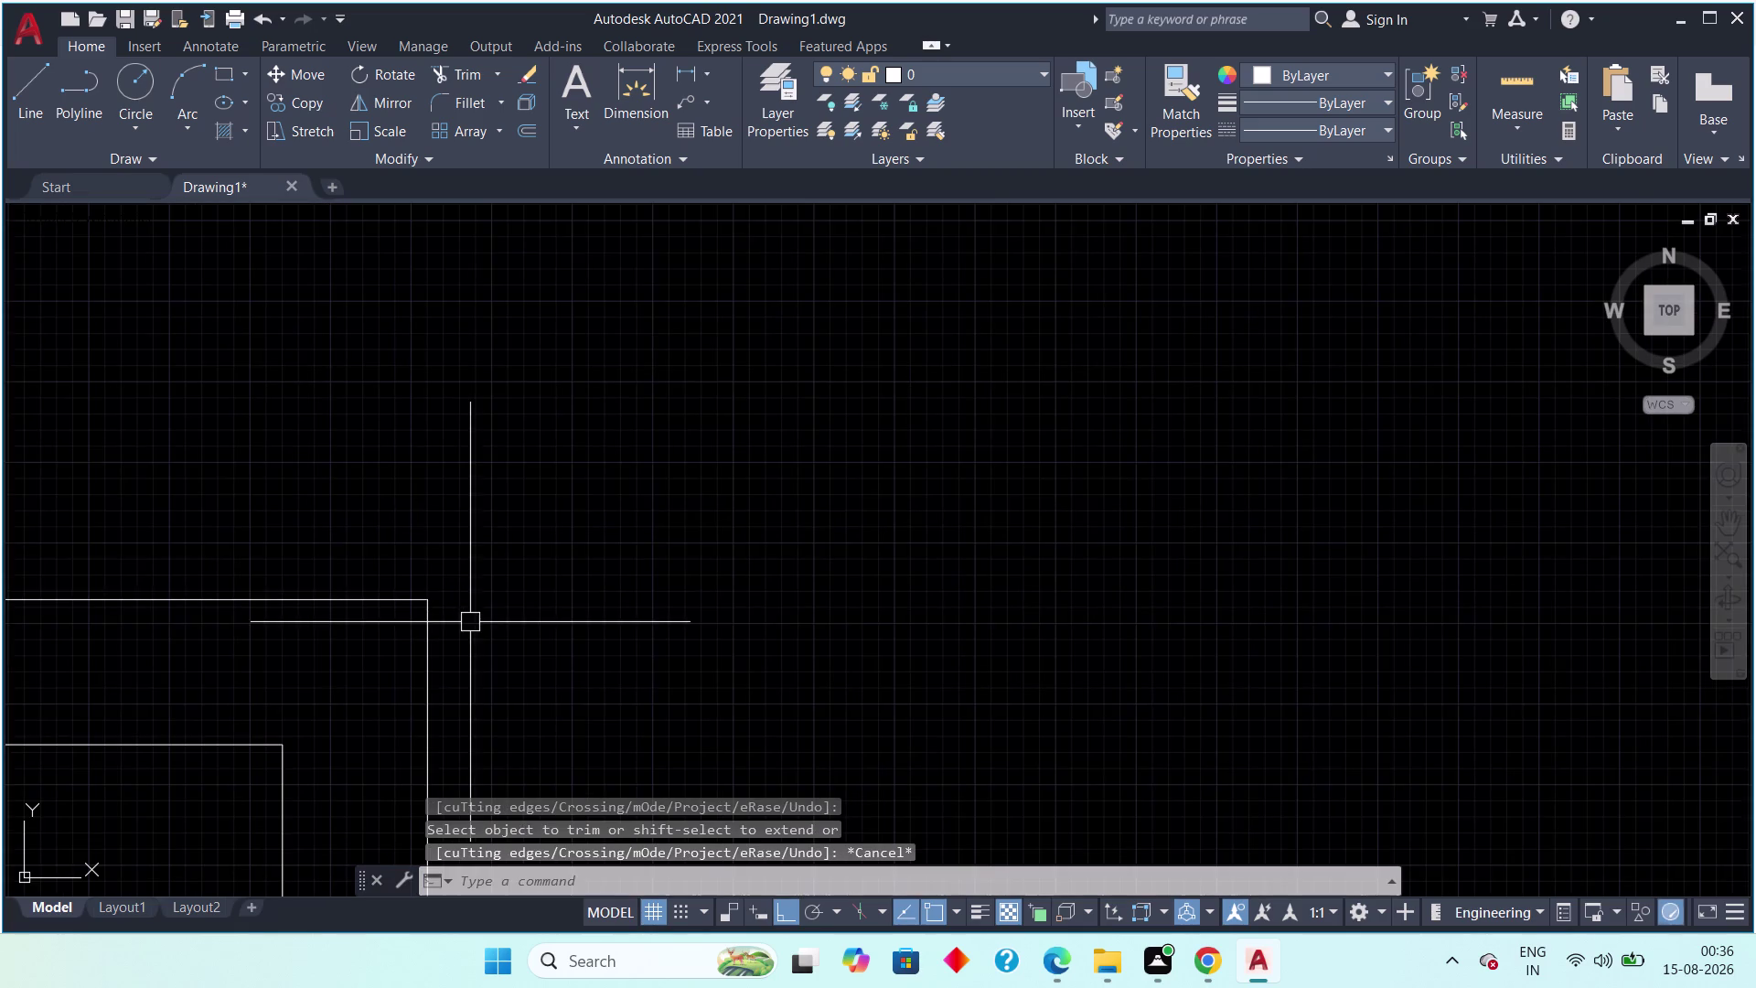
scroll(down, 3)
middle_drag(491, 640, 460, 456)
scroll(down, 3)
scroll(down, 3)
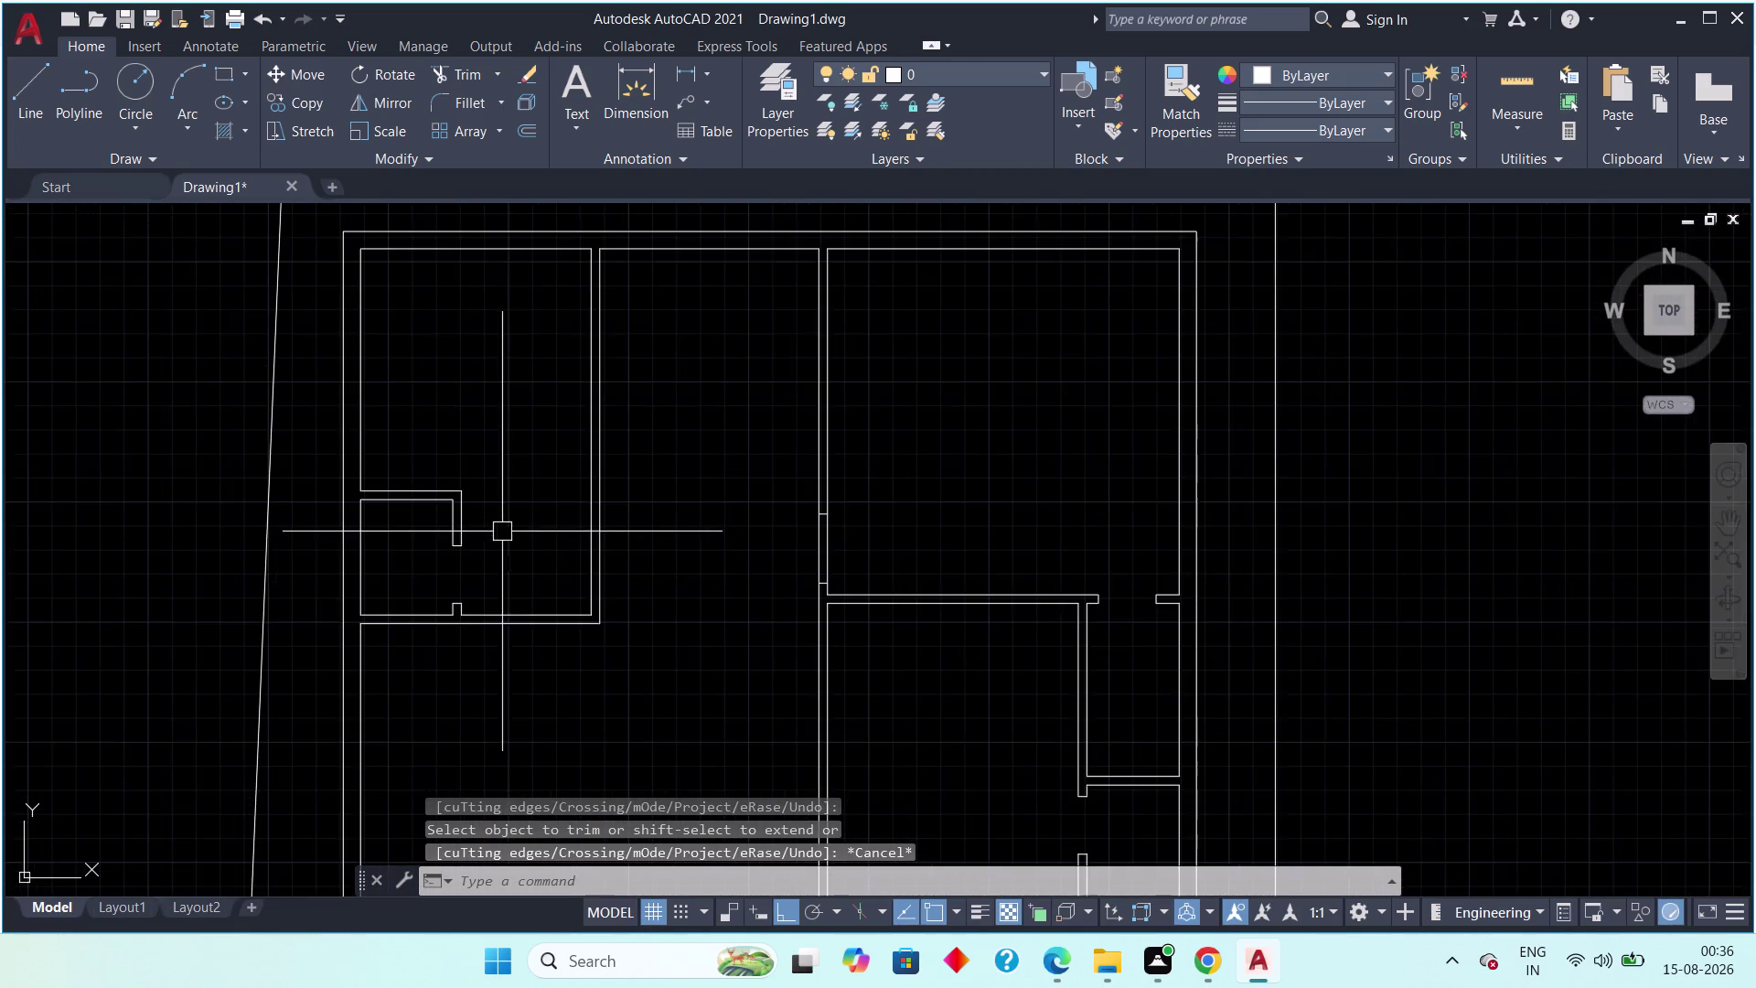
middle_drag(502, 534, 423, 584)
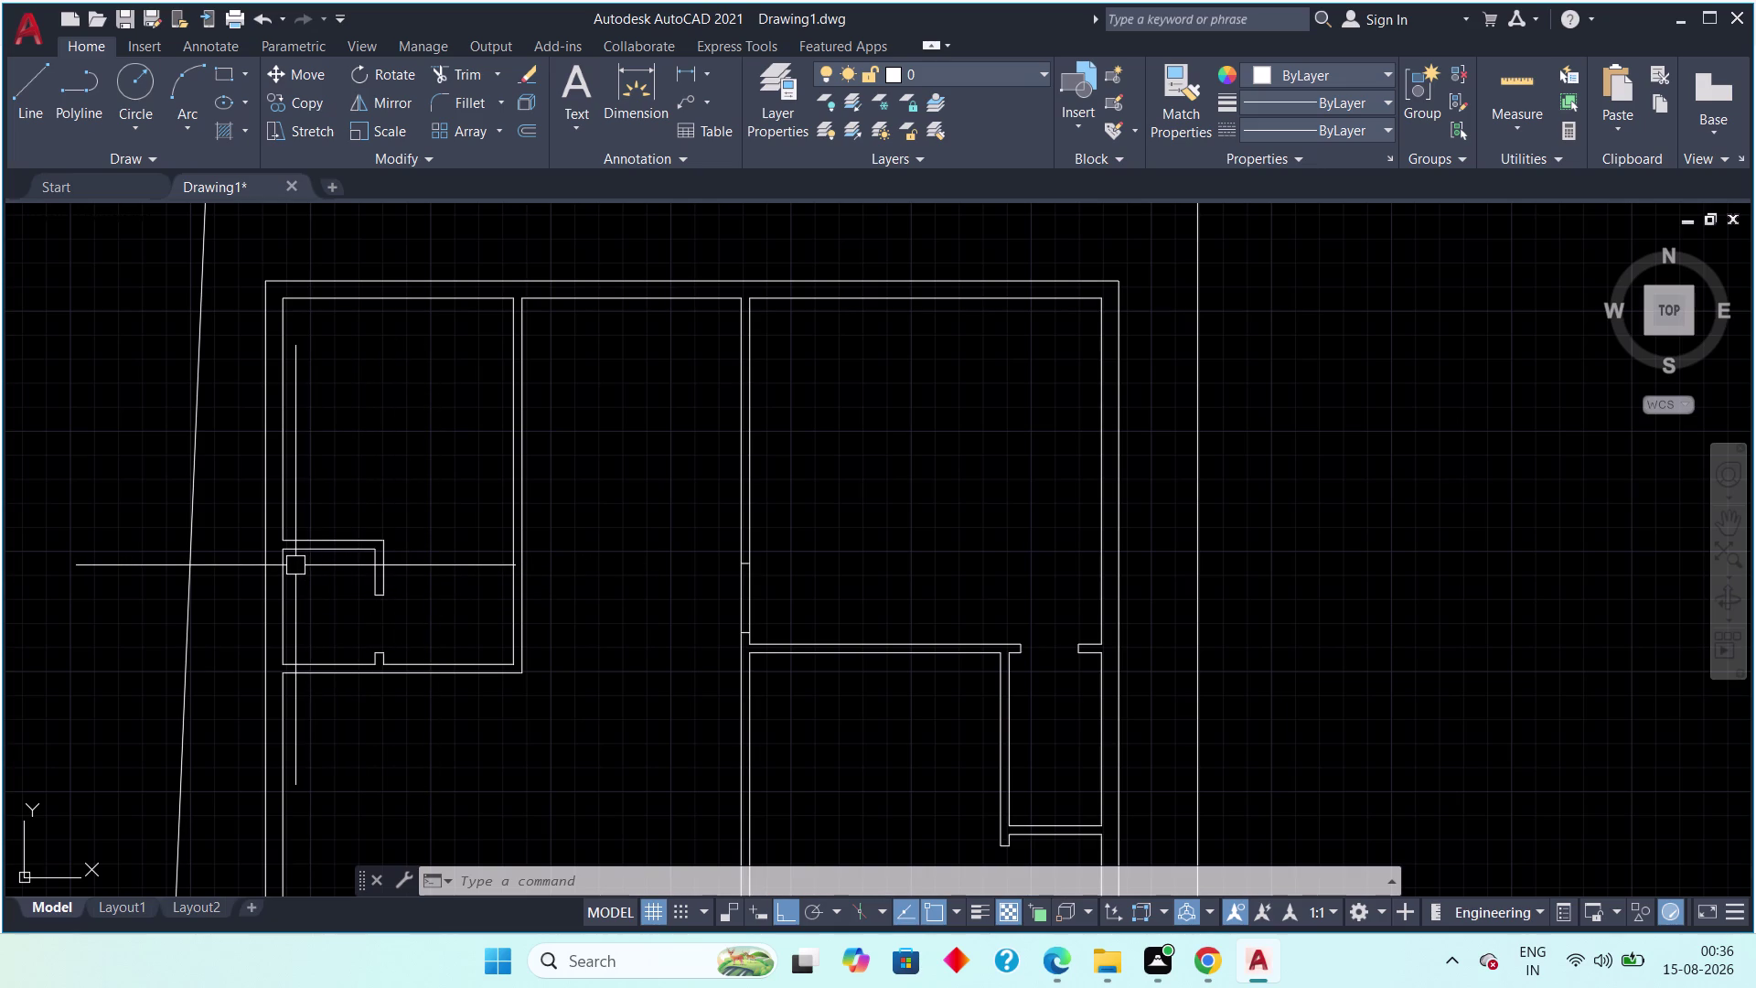
Draw a line from the wall corner across the opening.
text(l)
key(space)
scroll(up, 3)
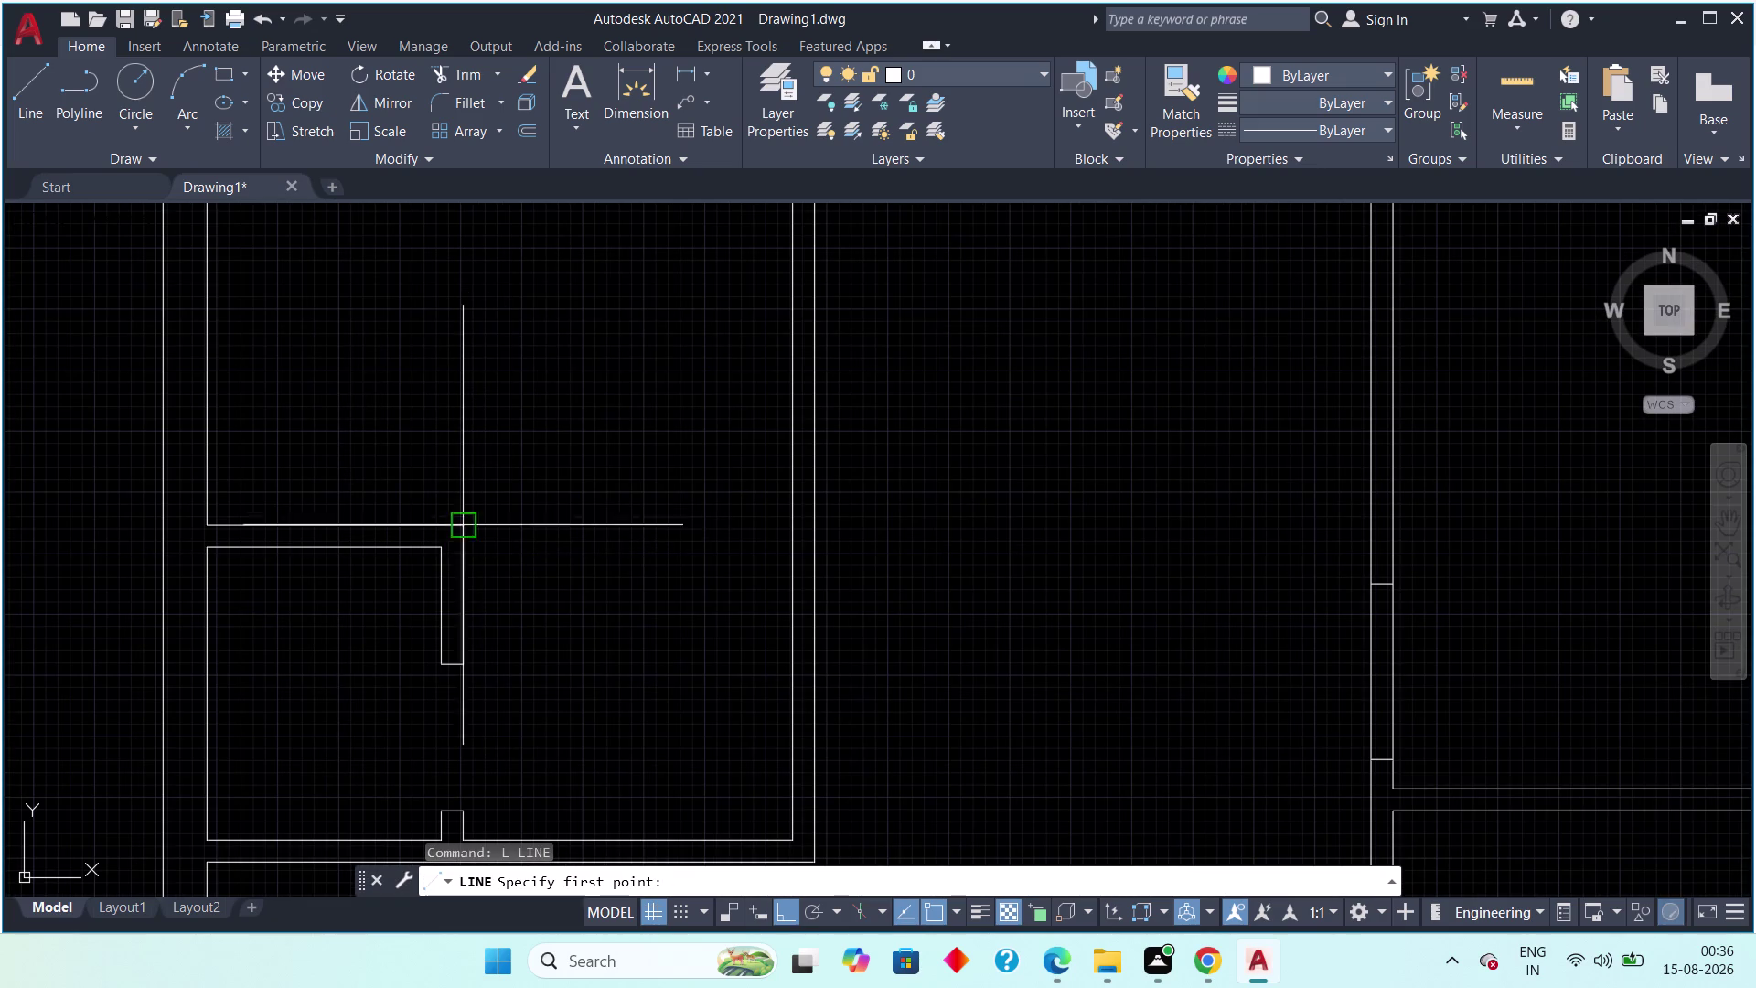
click(468, 525)
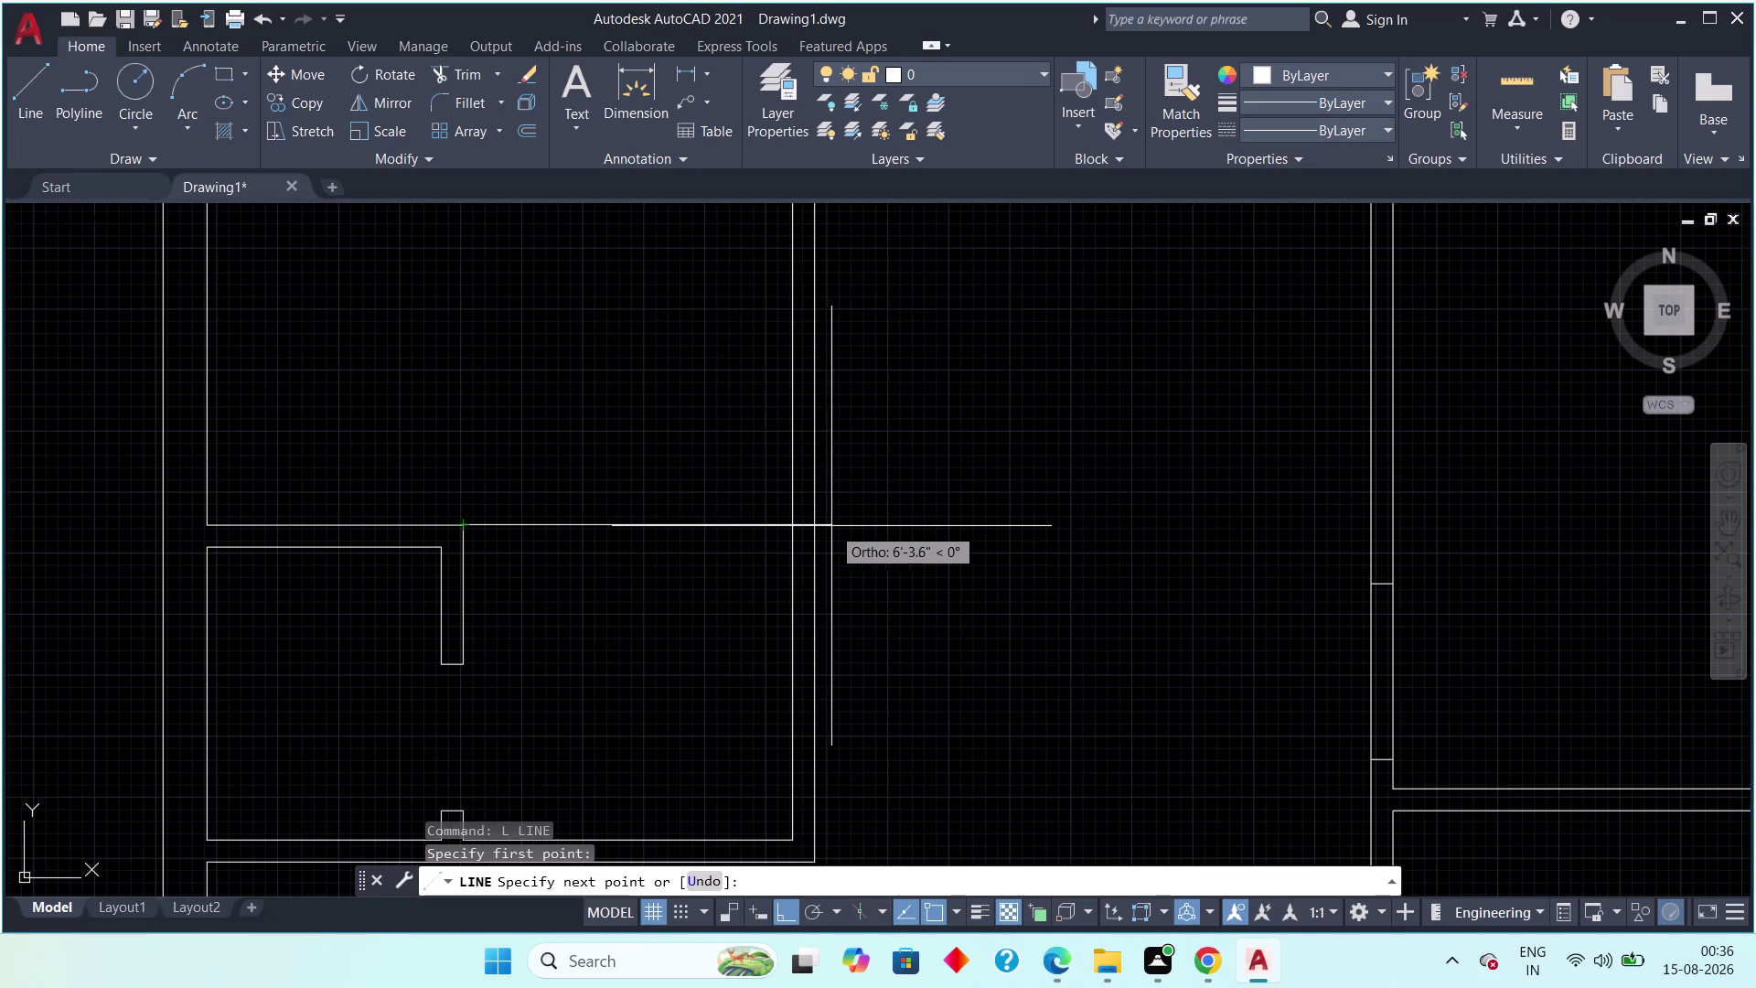
click(817, 528)
key(Escape)
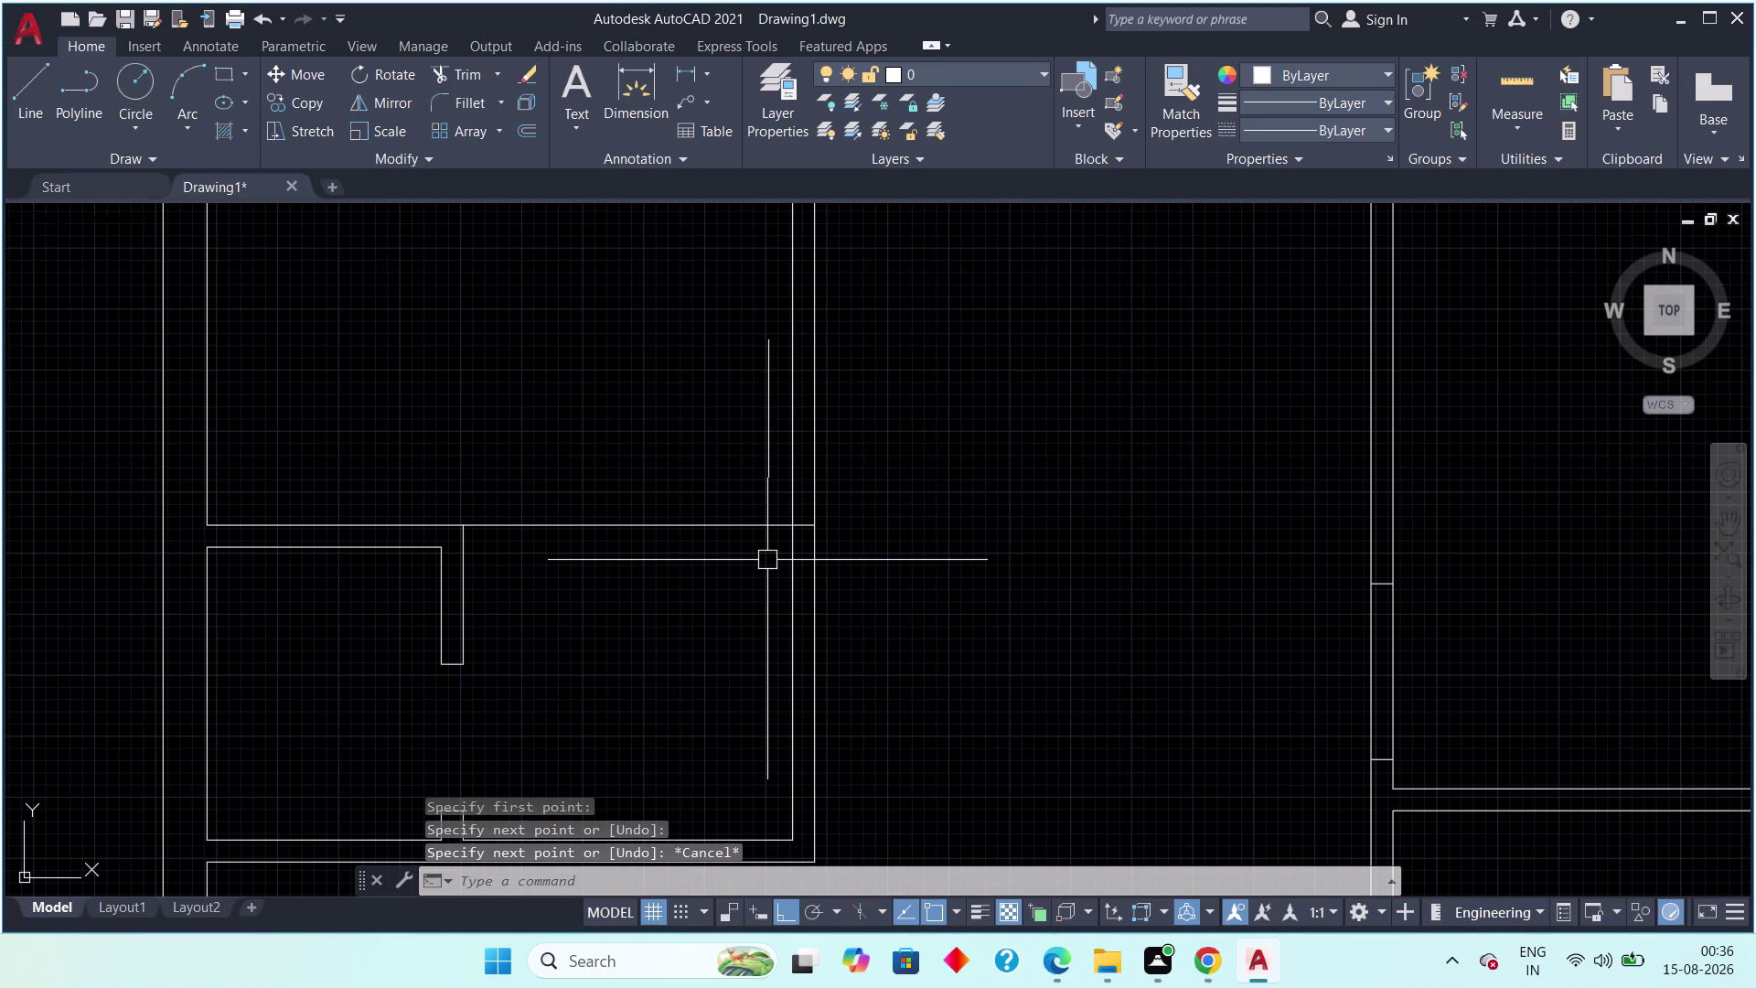
scroll(down, 3)
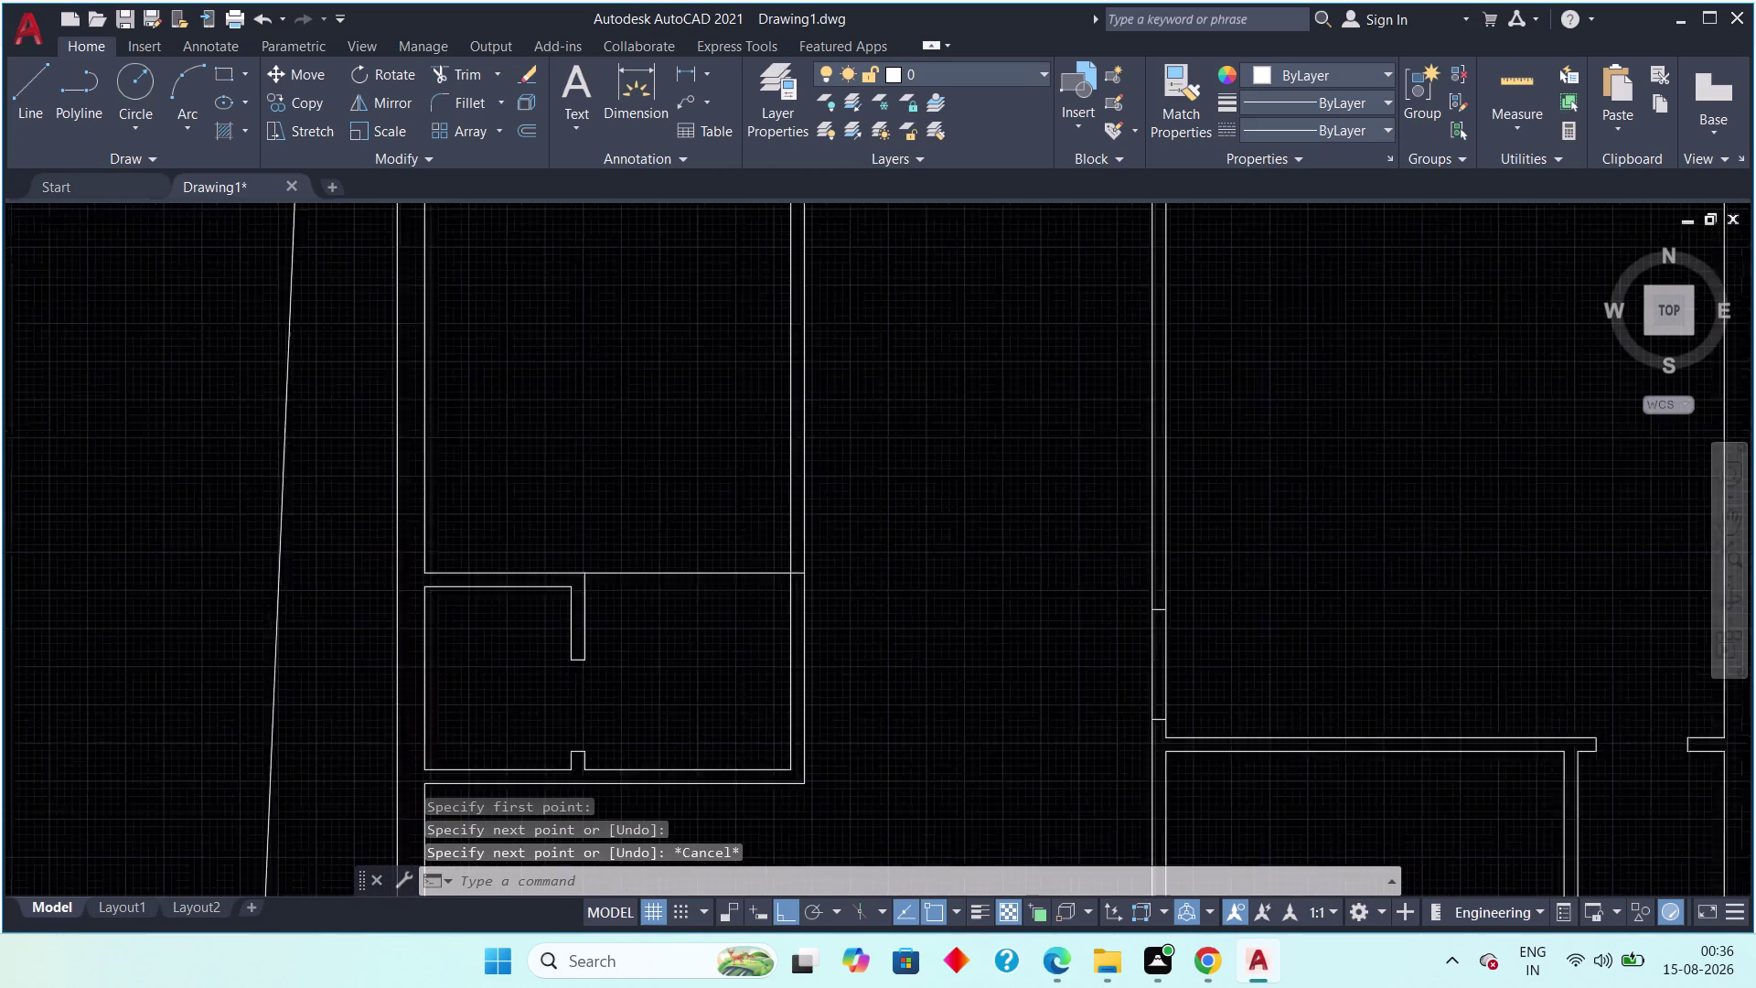
scroll(up, 3)
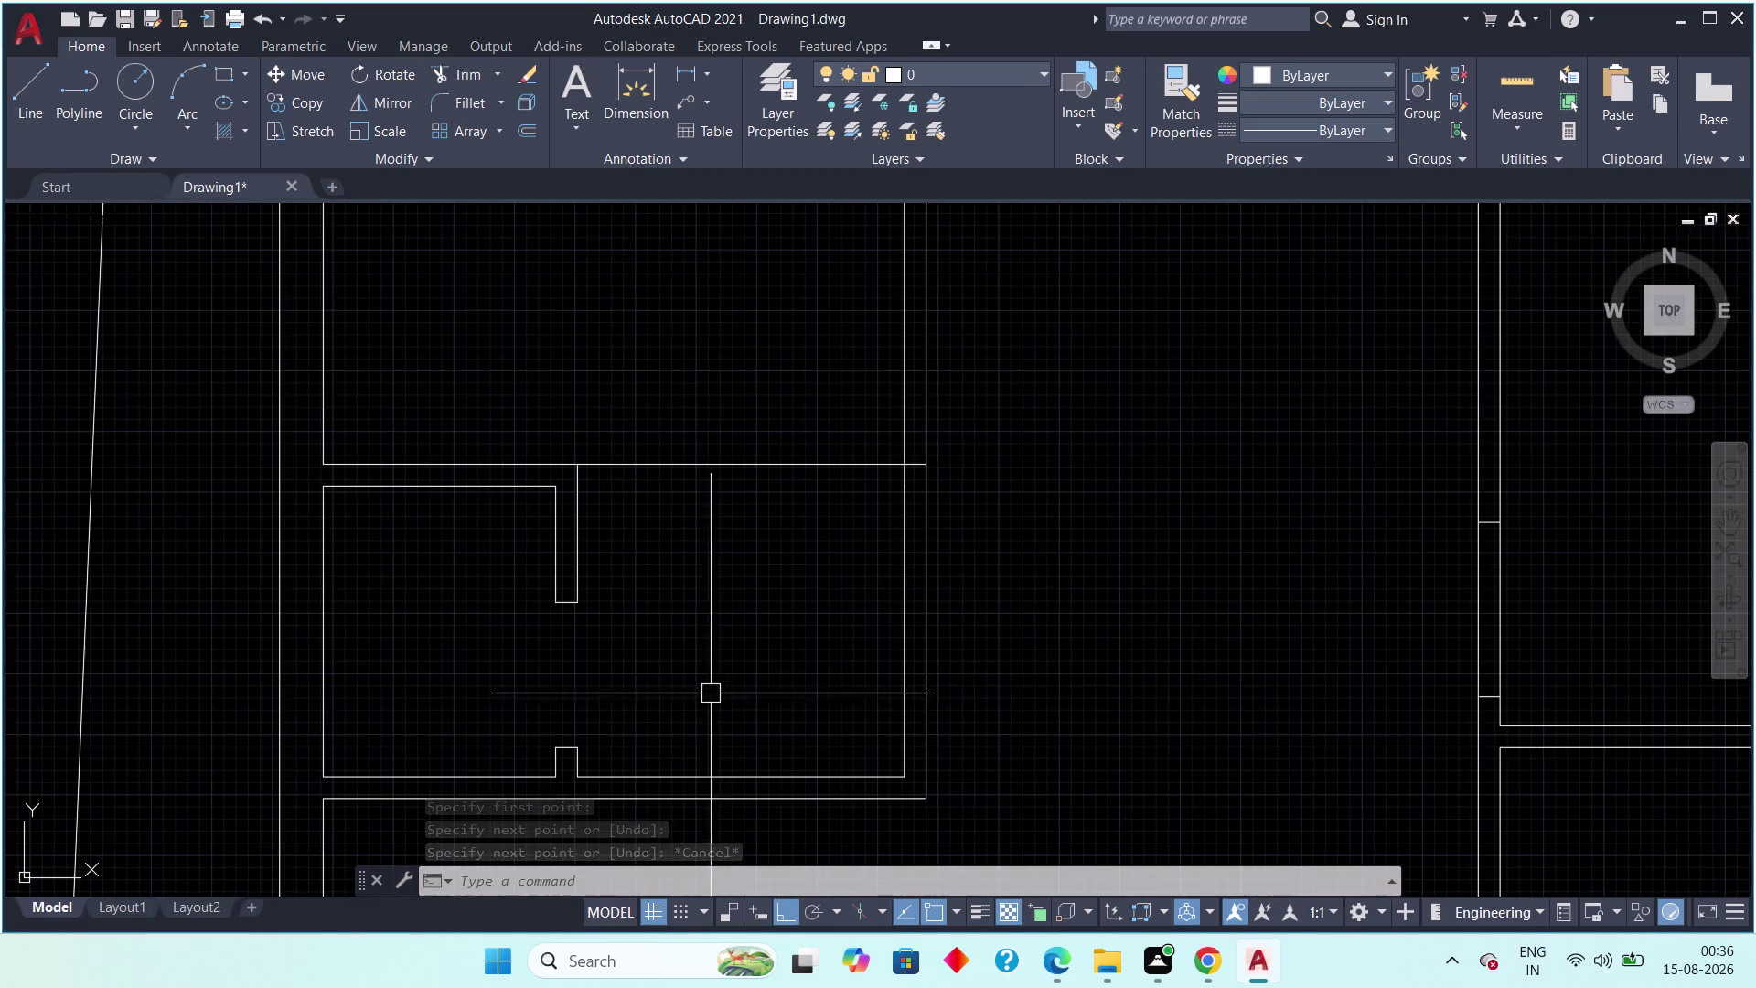
Delete the stray vertical wall line.
click(910, 669)
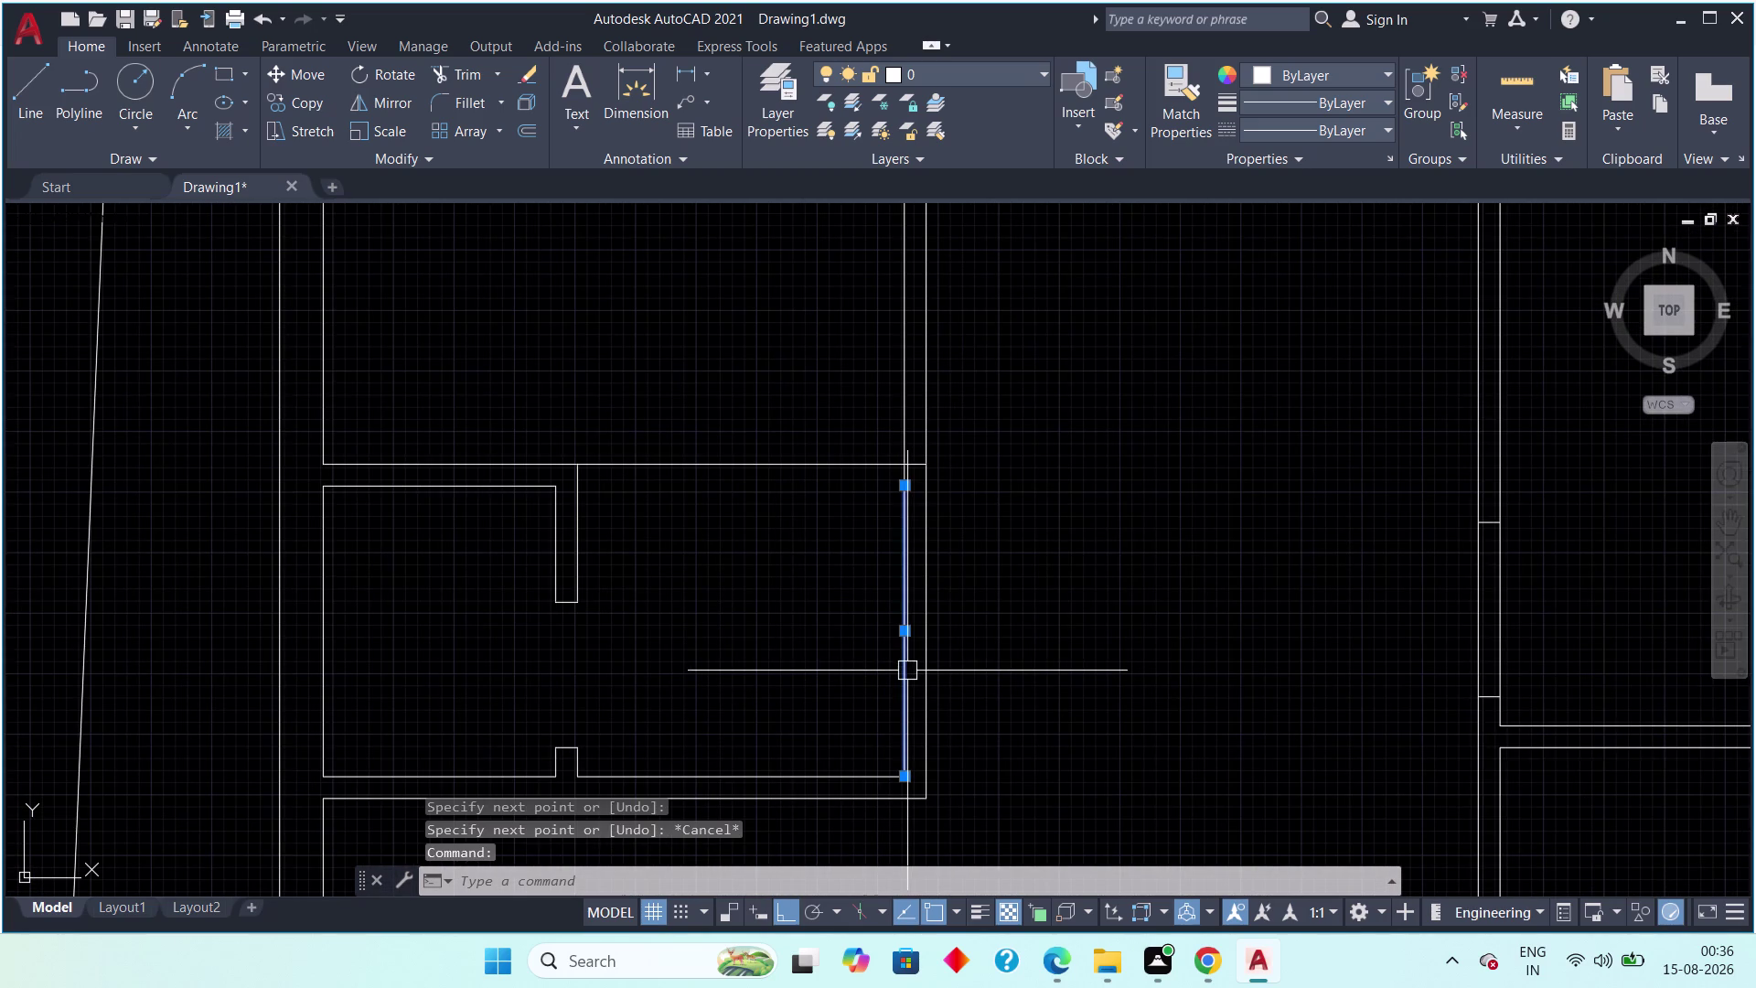
key(Delete)
scroll(up, 3)
middle_drag(893, 525, 872, 556)
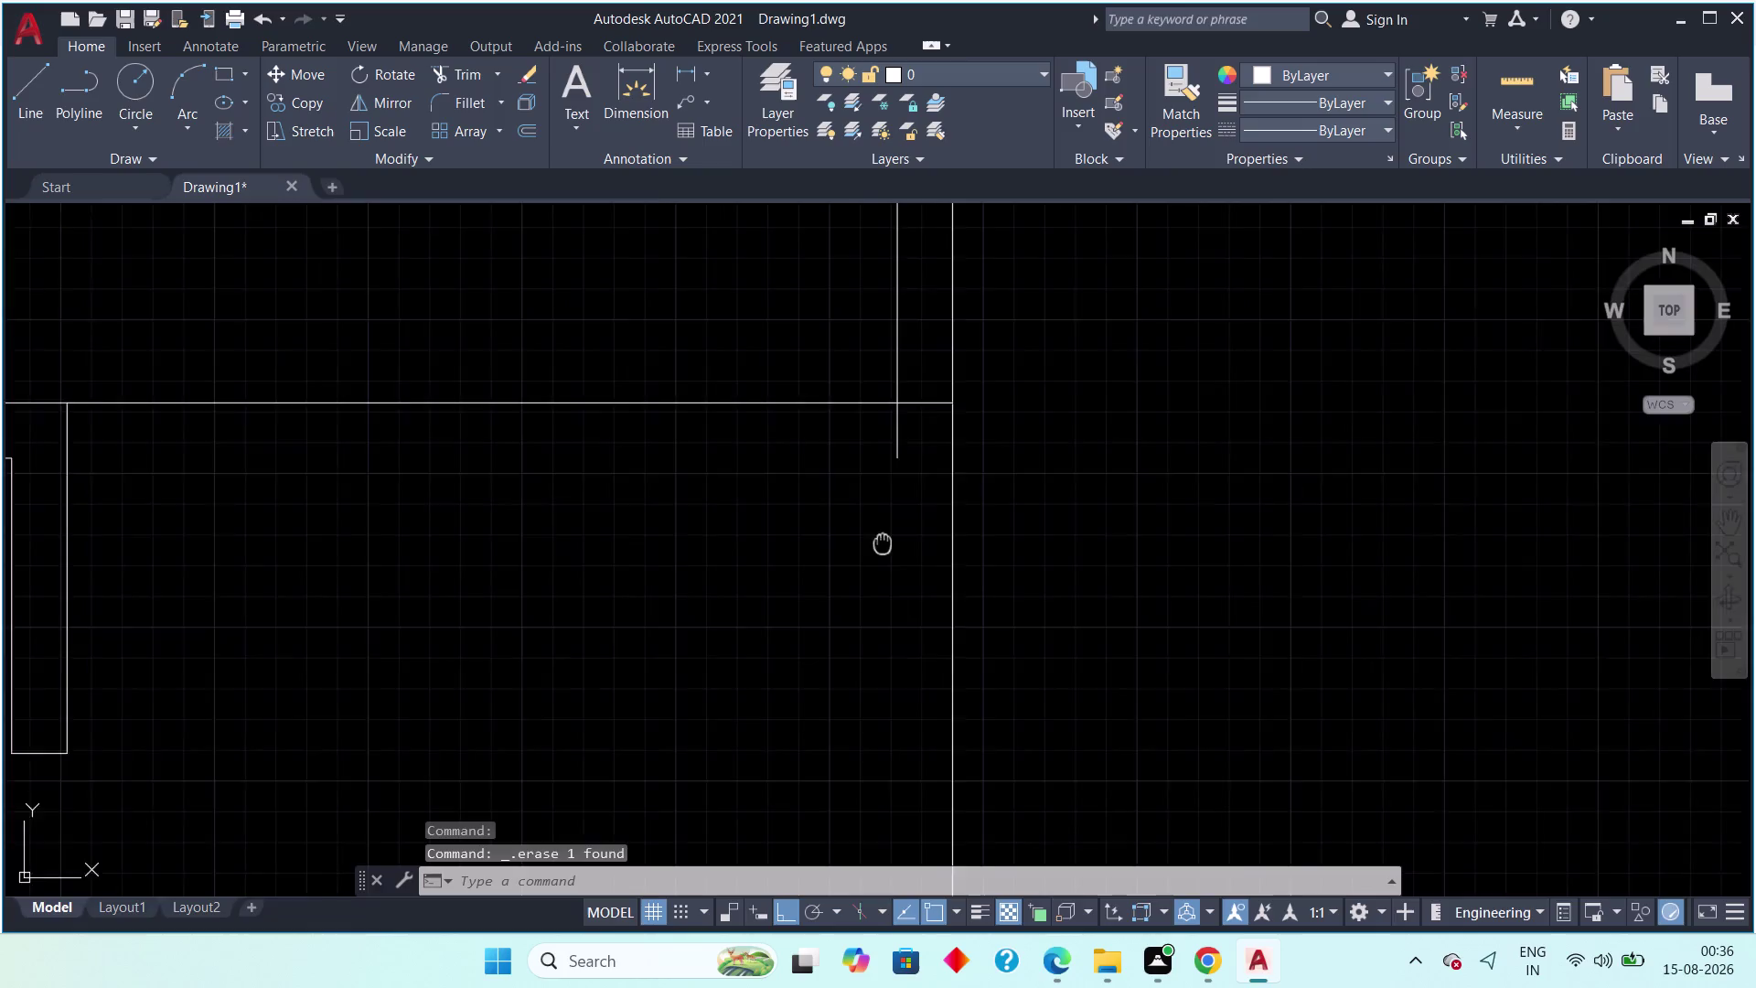
middle_drag(873, 556, 740, 655)
Start stretching the inner vertical wall line, then cancel the attempt.
click(745, 573)
click(743, 592)
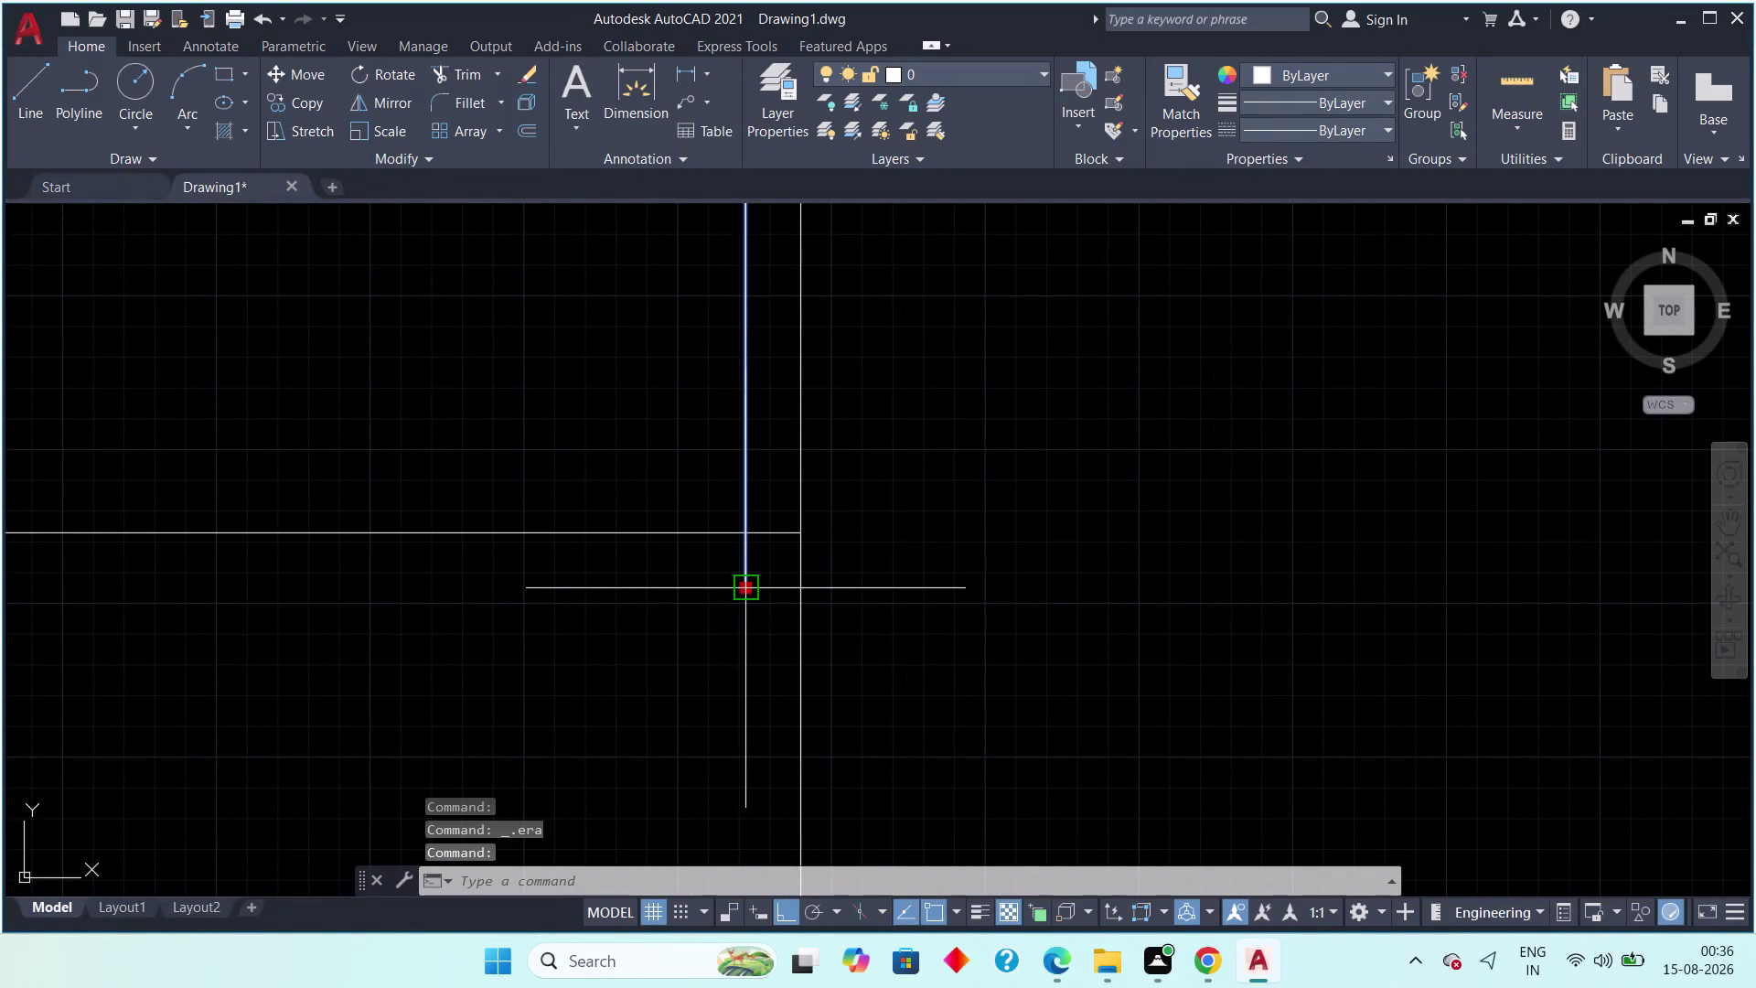
click(746, 537)
scroll(down, 3)
middle_drag(831, 677, 766, 493)
key(Escape)
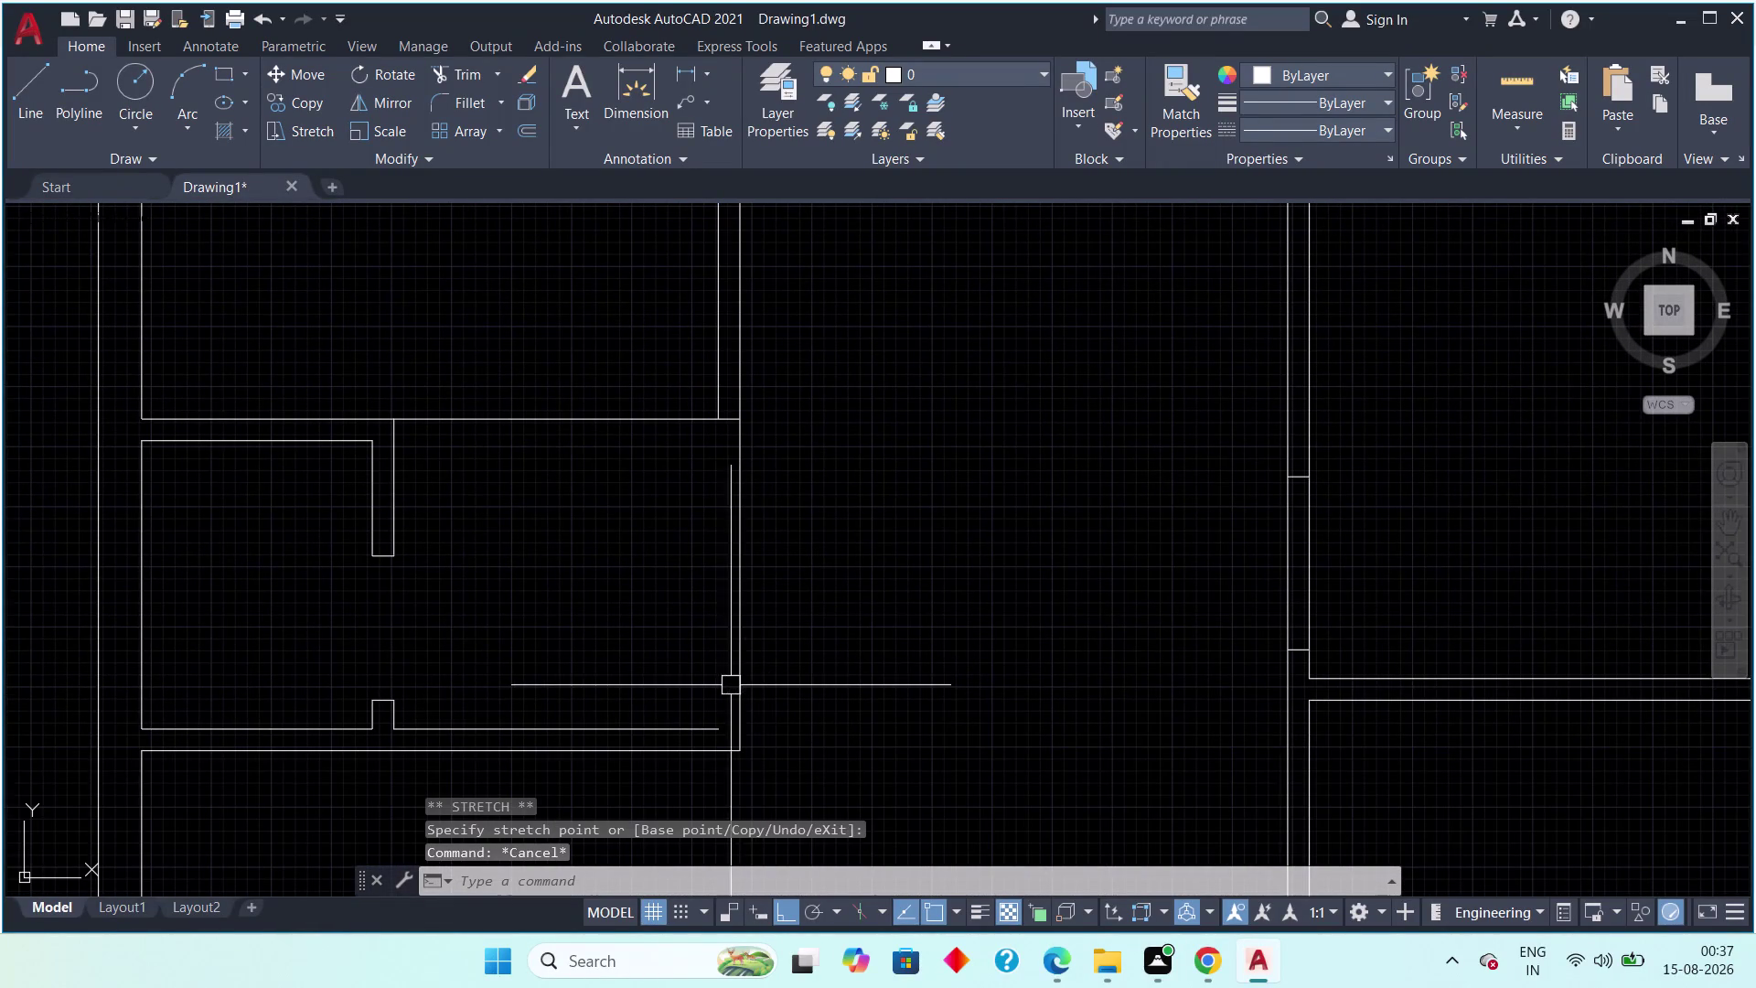
Stretch the inner vertical wall line's lower end up to the wall corner.
click(728, 685)
key(Escape)
click(744, 676)
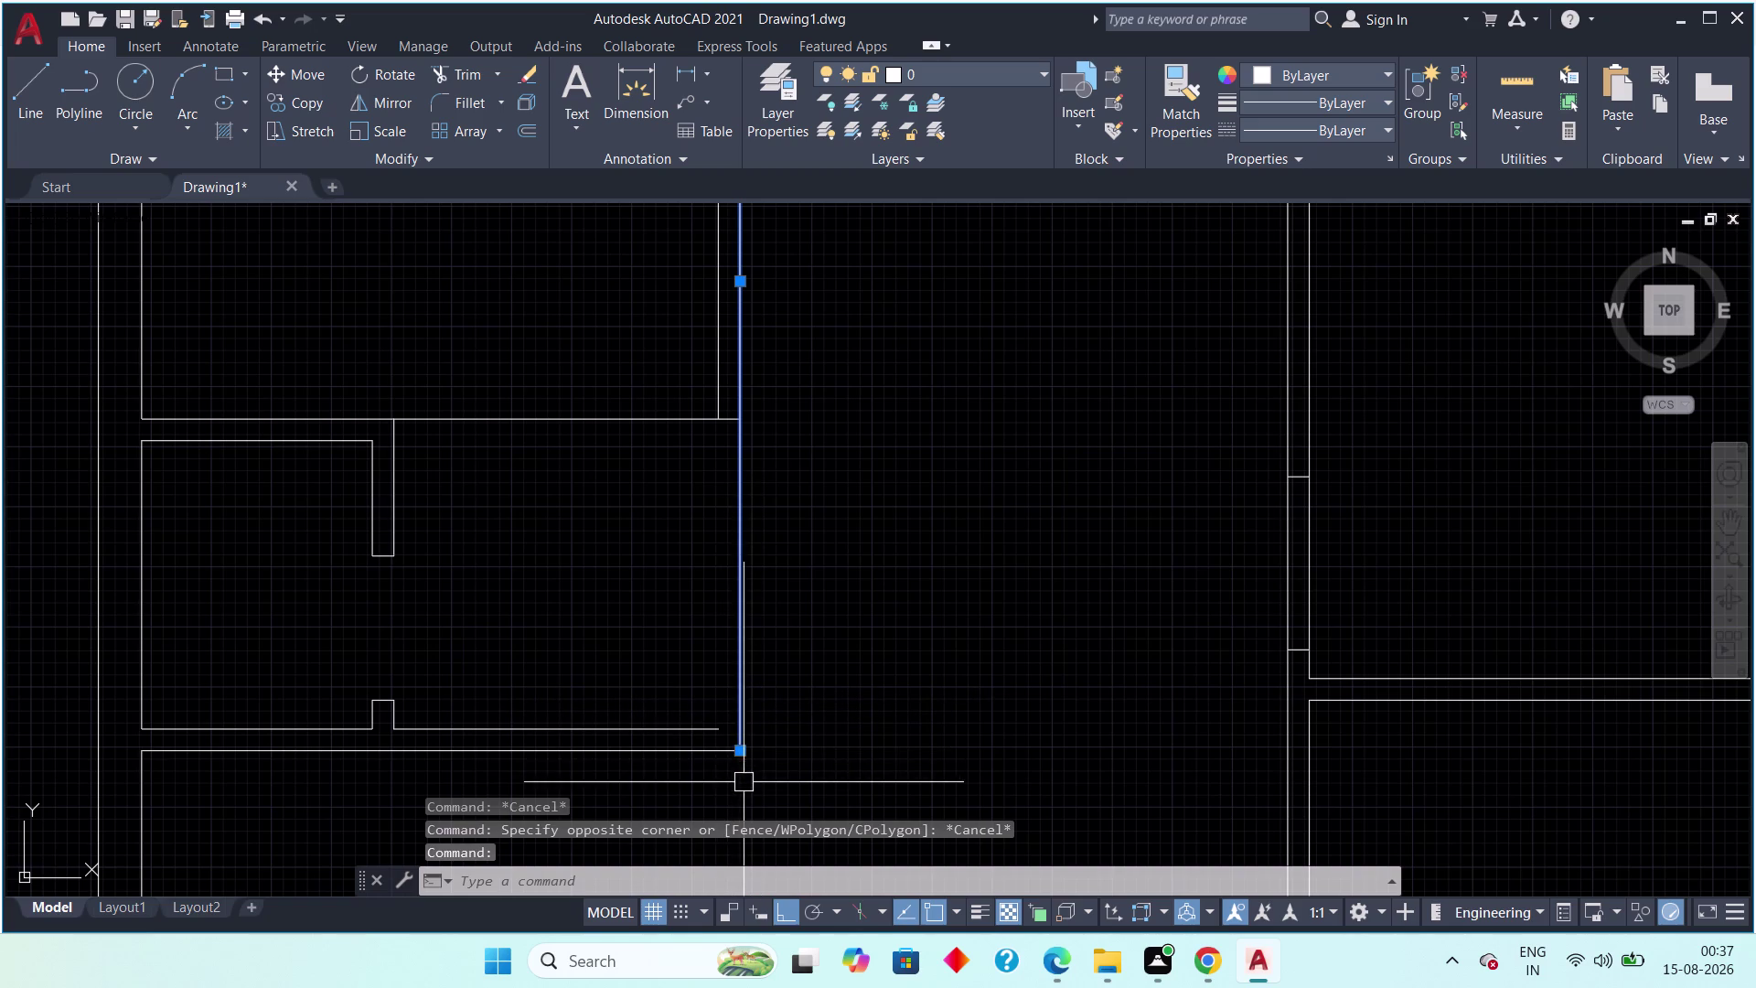
click(744, 744)
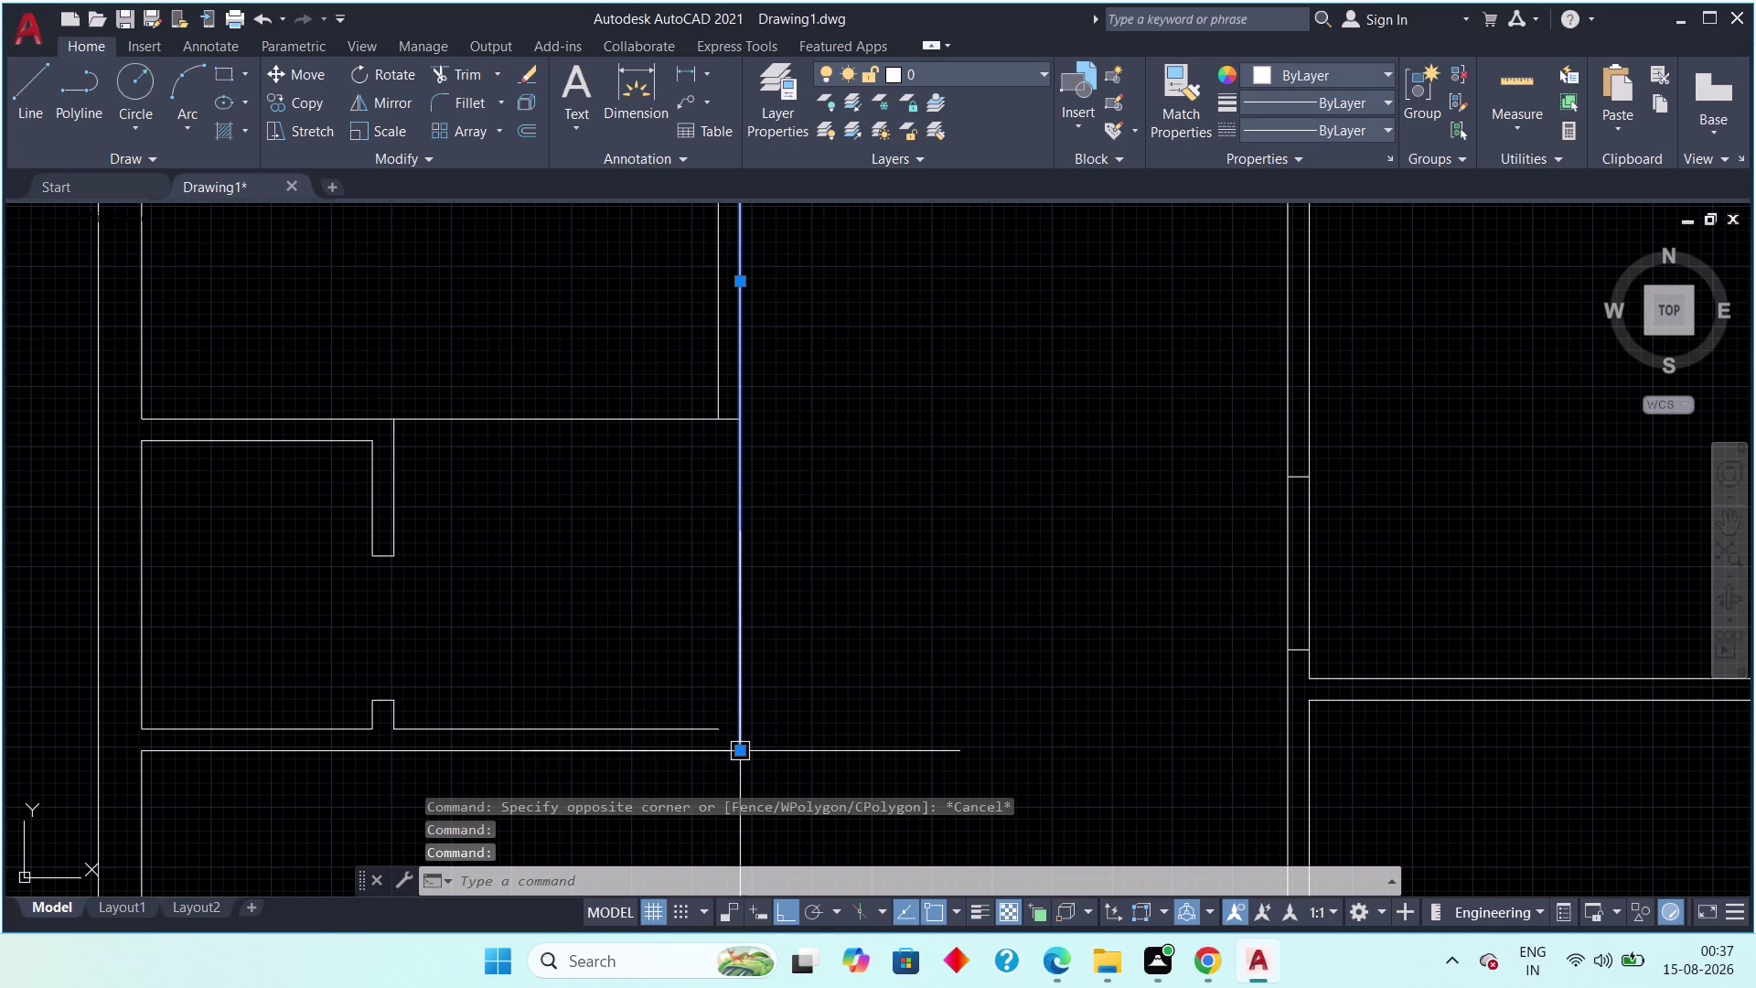
click(744, 753)
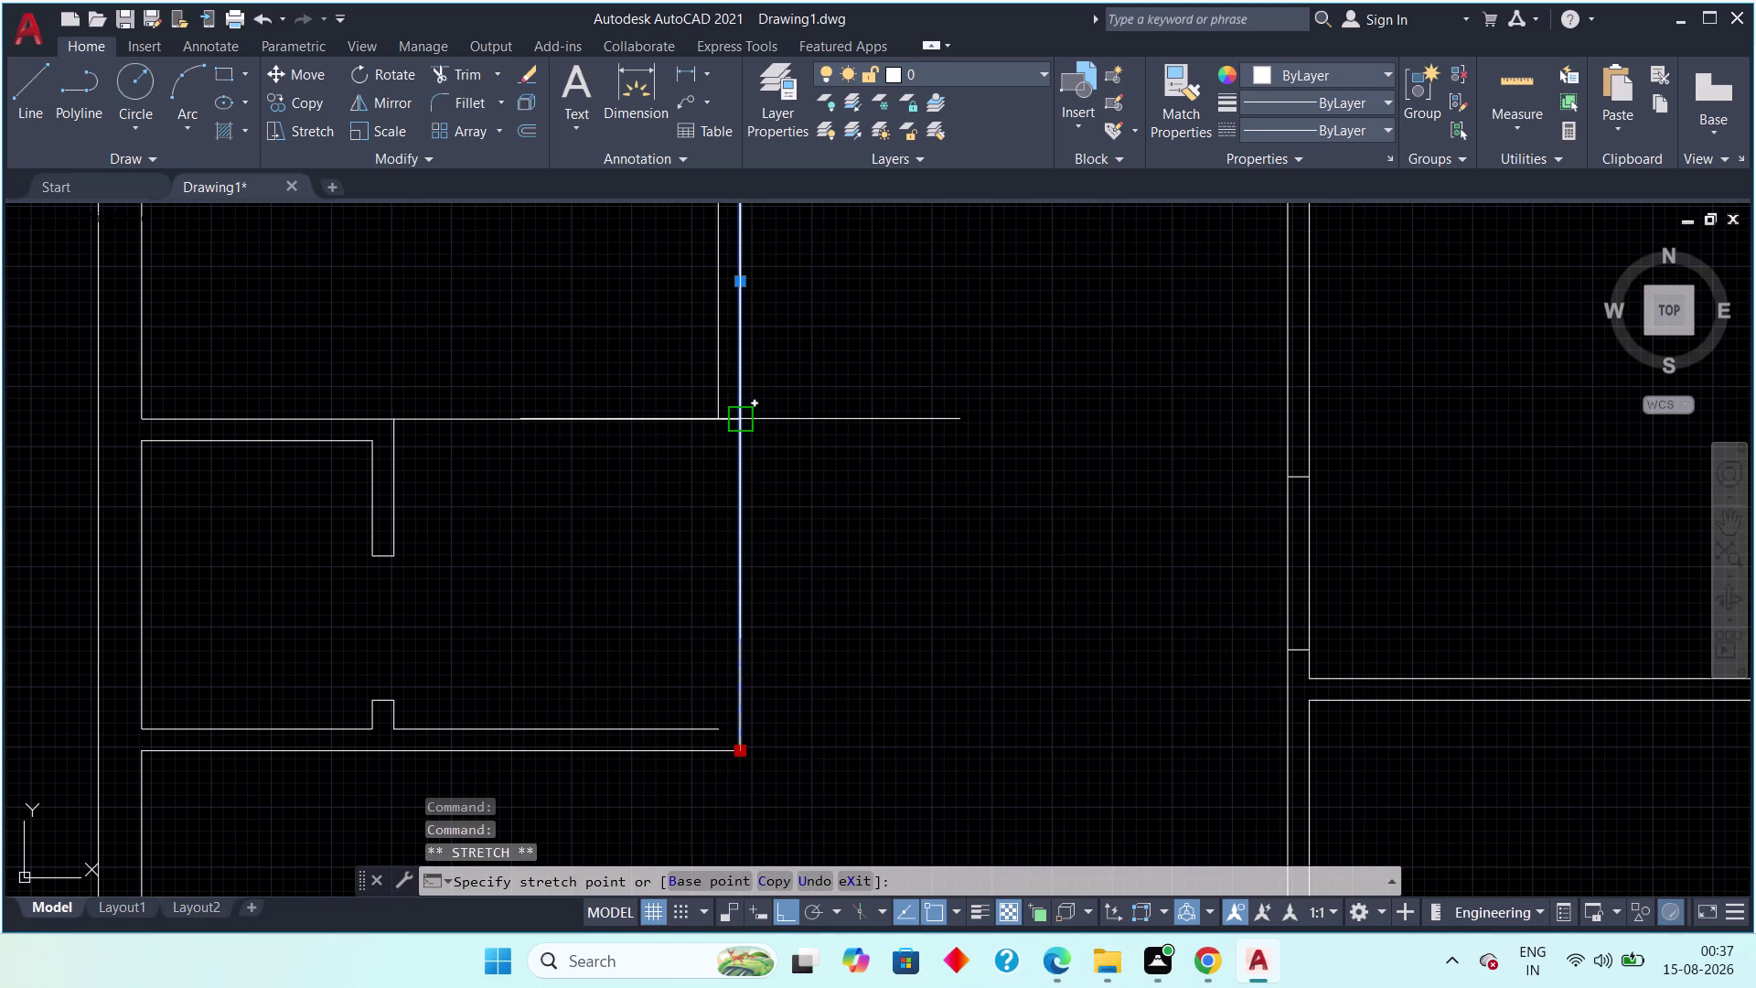
click(739, 421)
scroll(down, 3)
key(Escape)
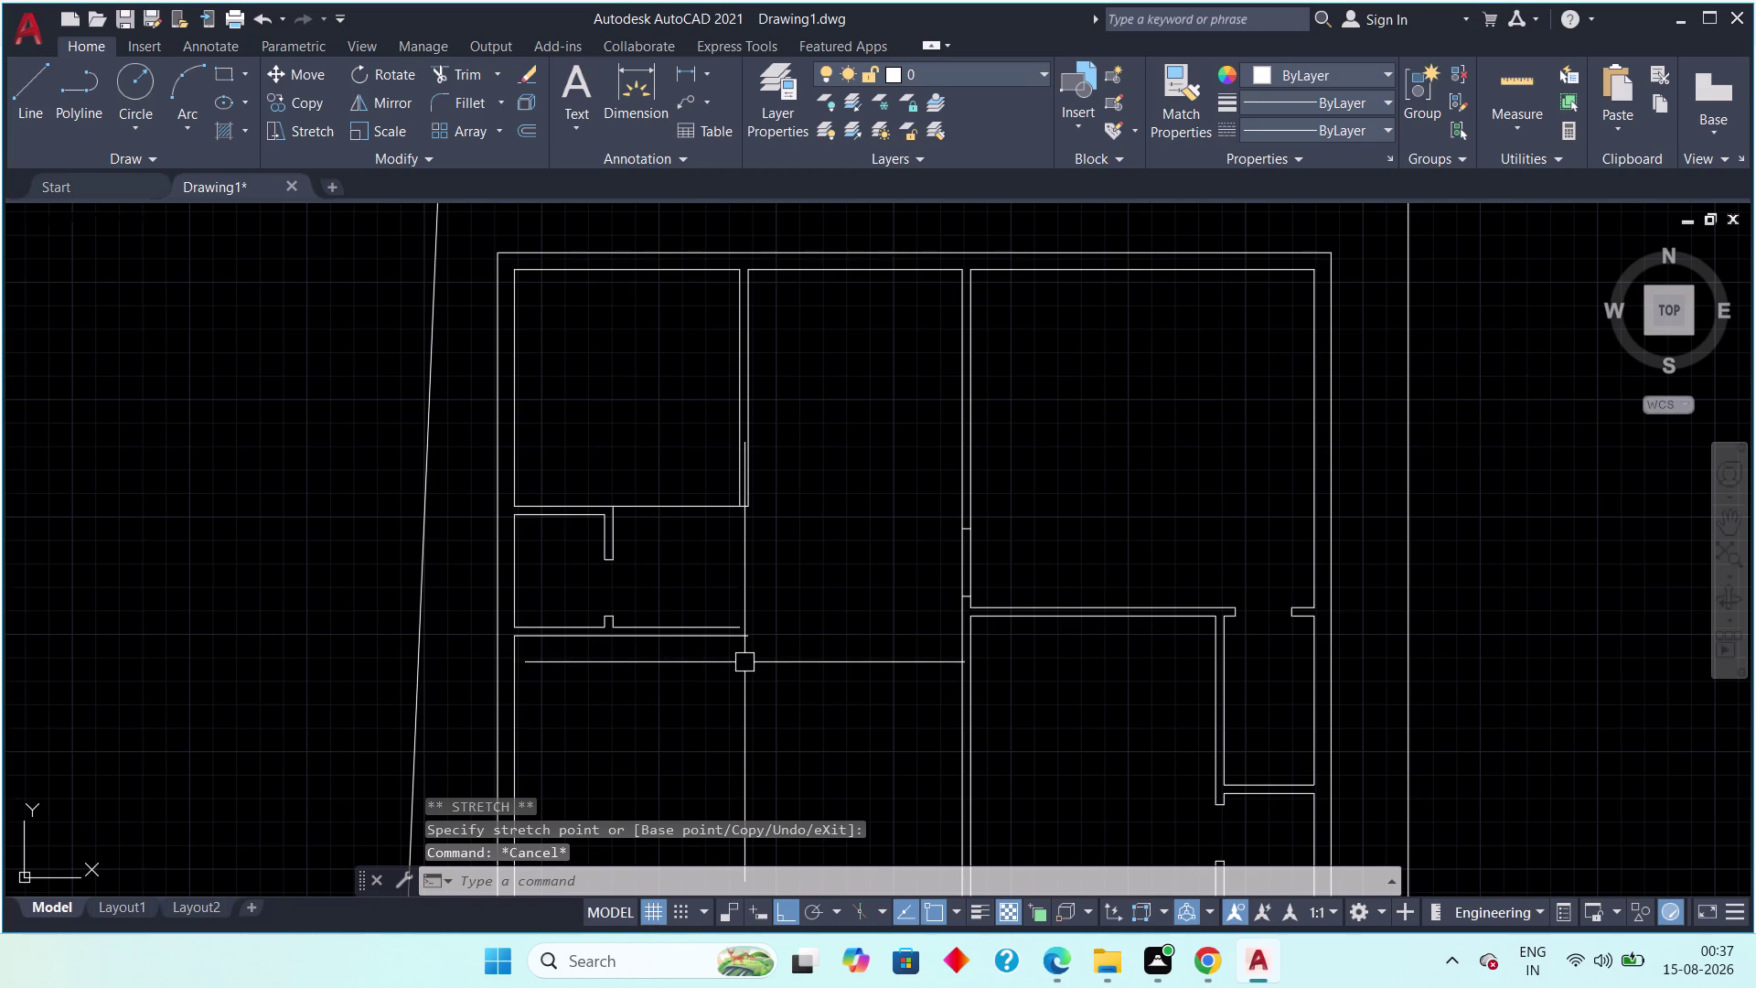
scroll(up, 3)
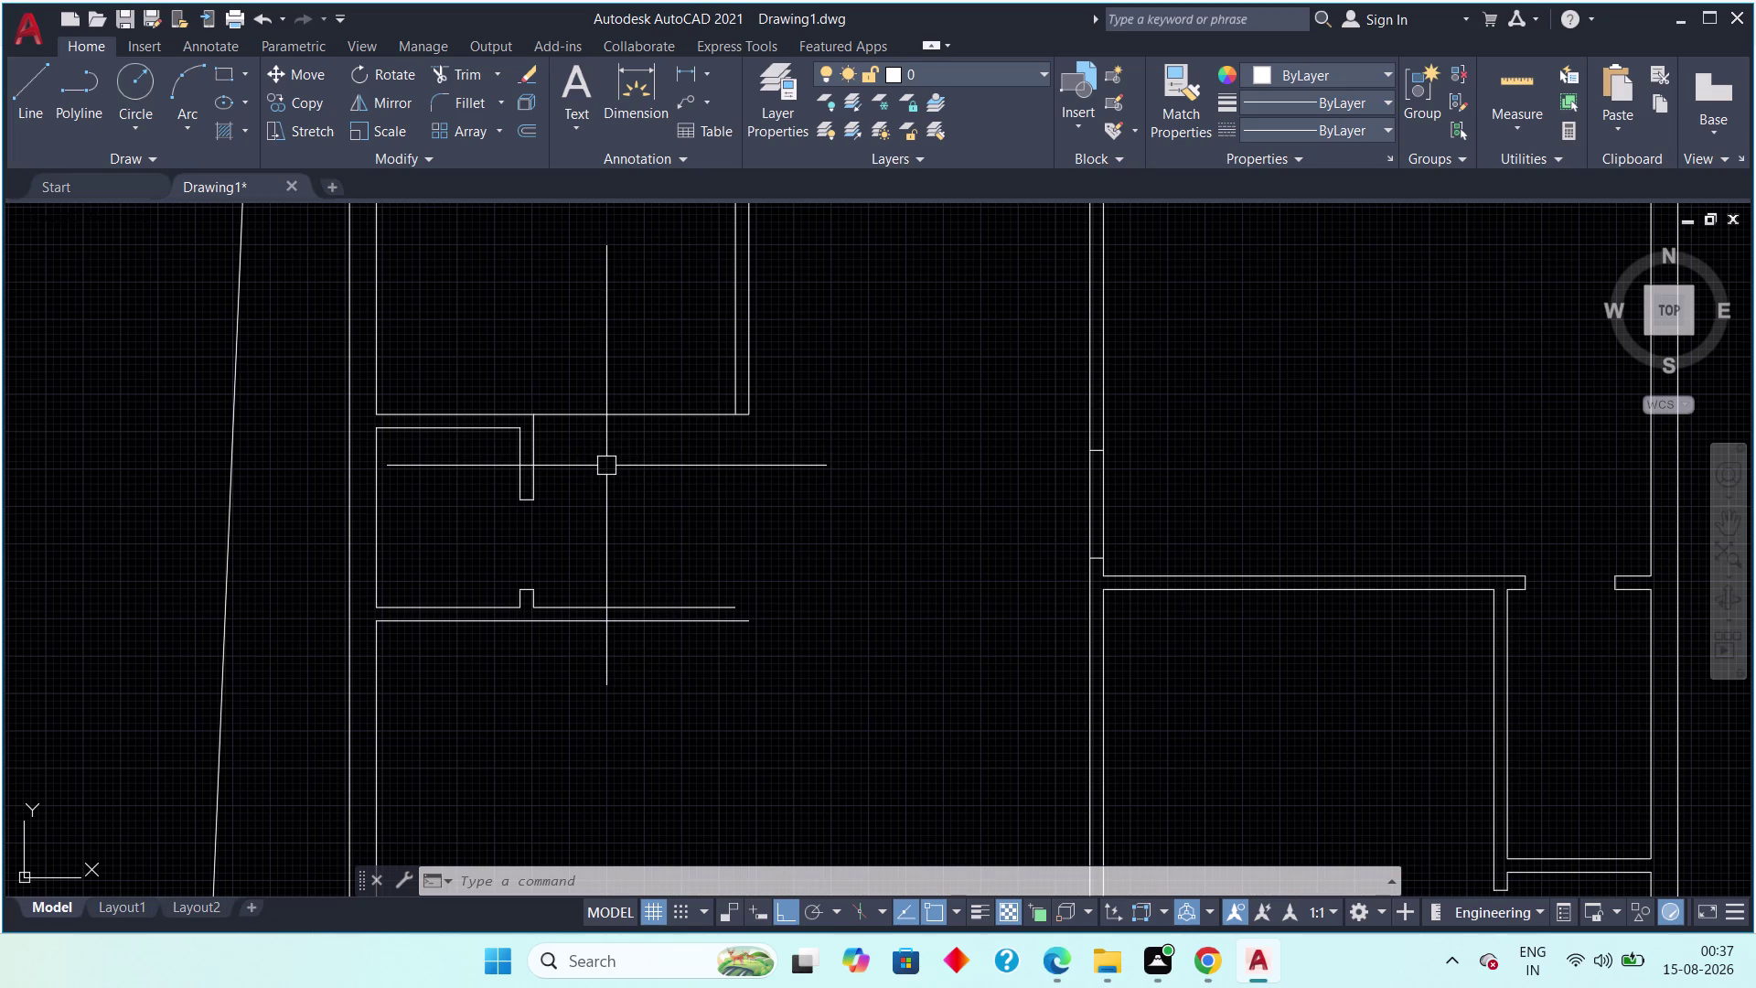
click(592, 421)
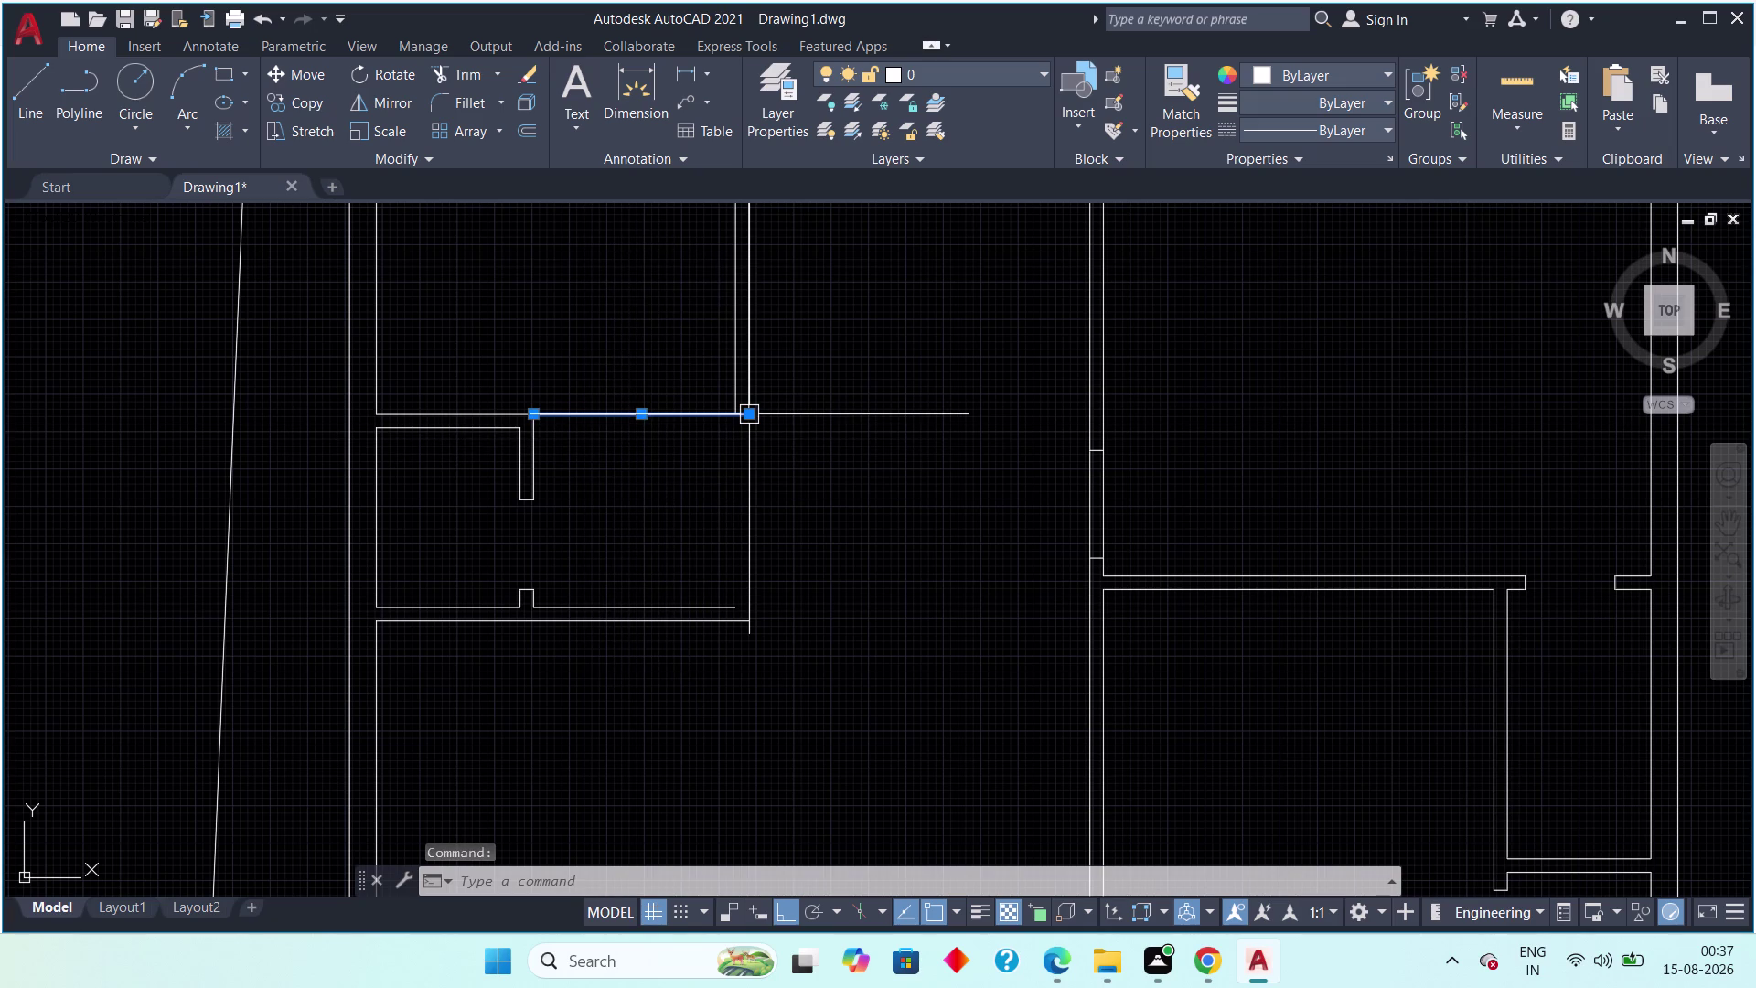
Erase the selected short horizontal wall segment and draw a short line leftward from the corner.
key(Delete)
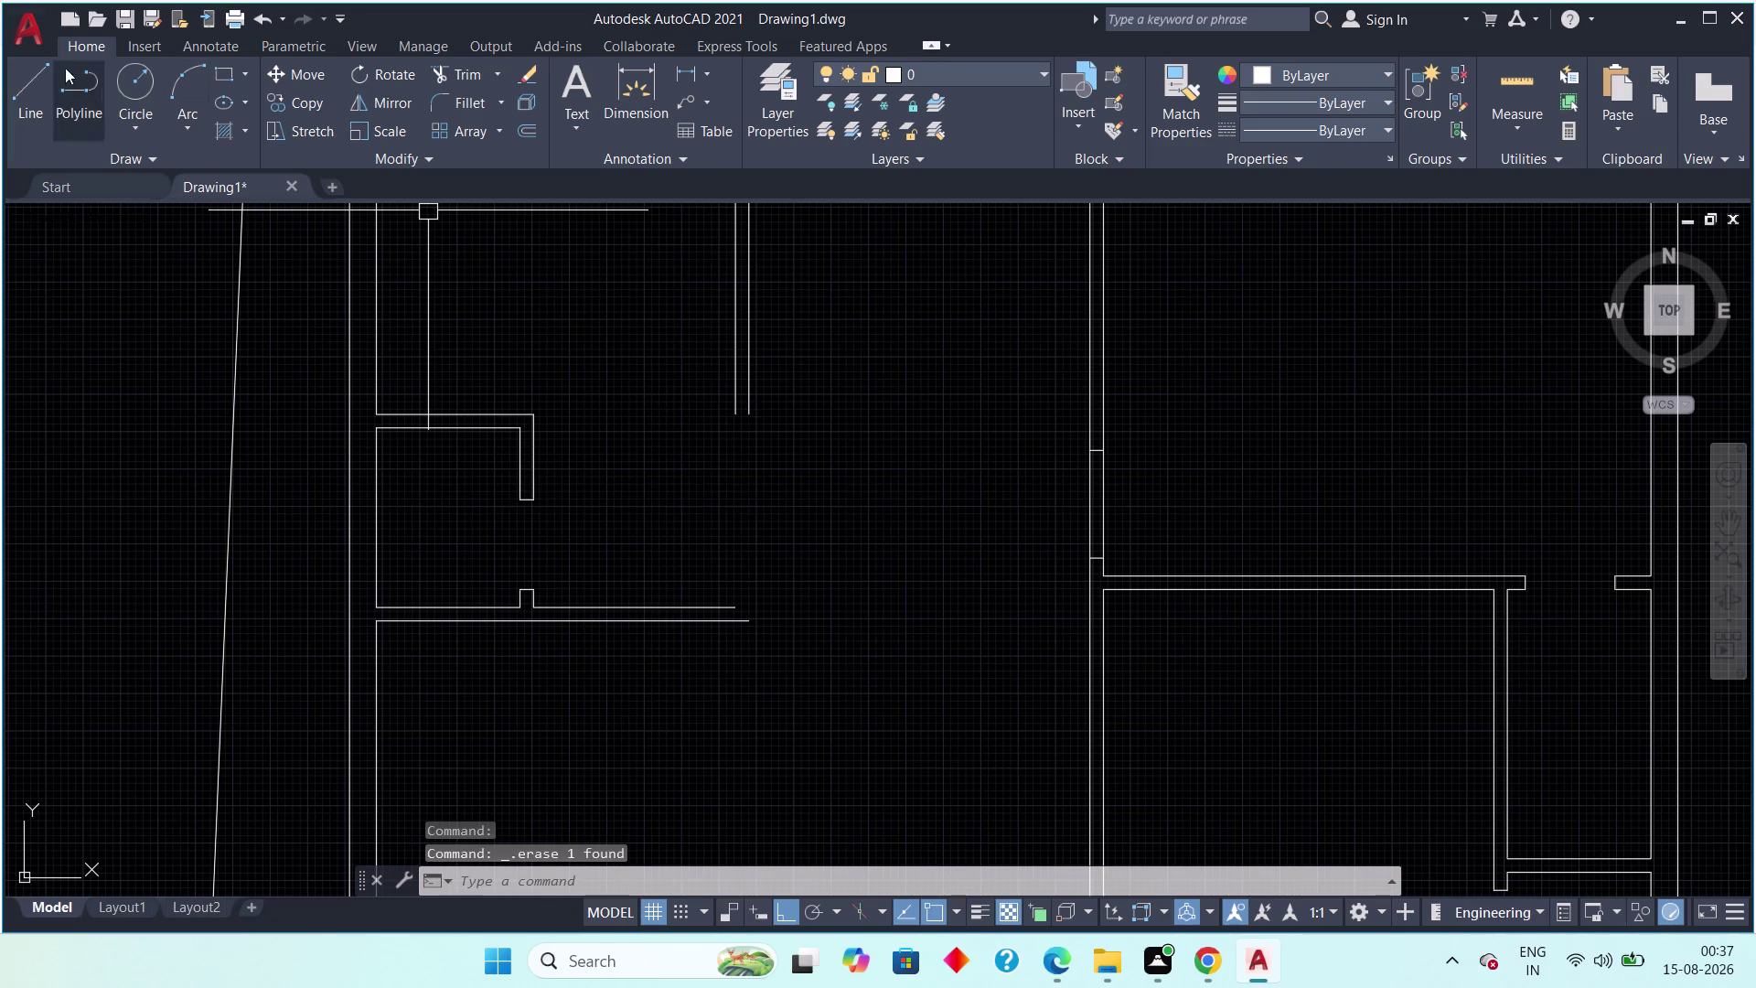
click(32, 78)
scroll(up, 3)
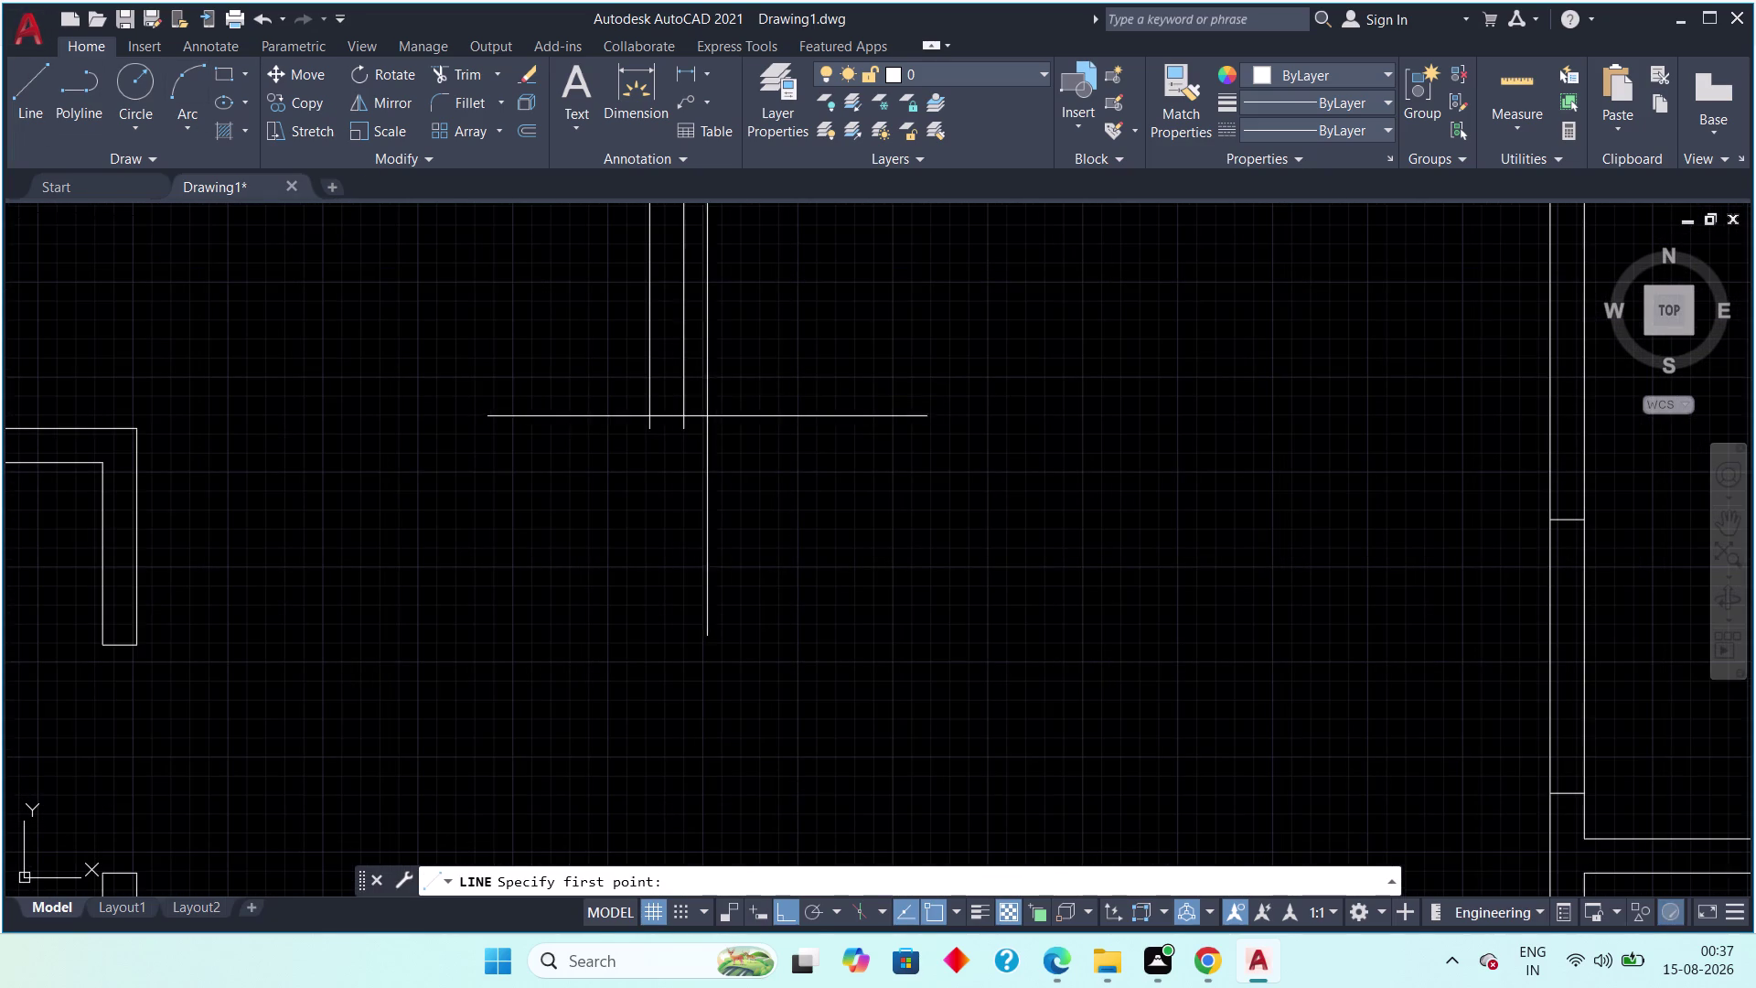
click(685, 427)
click(653, 428)
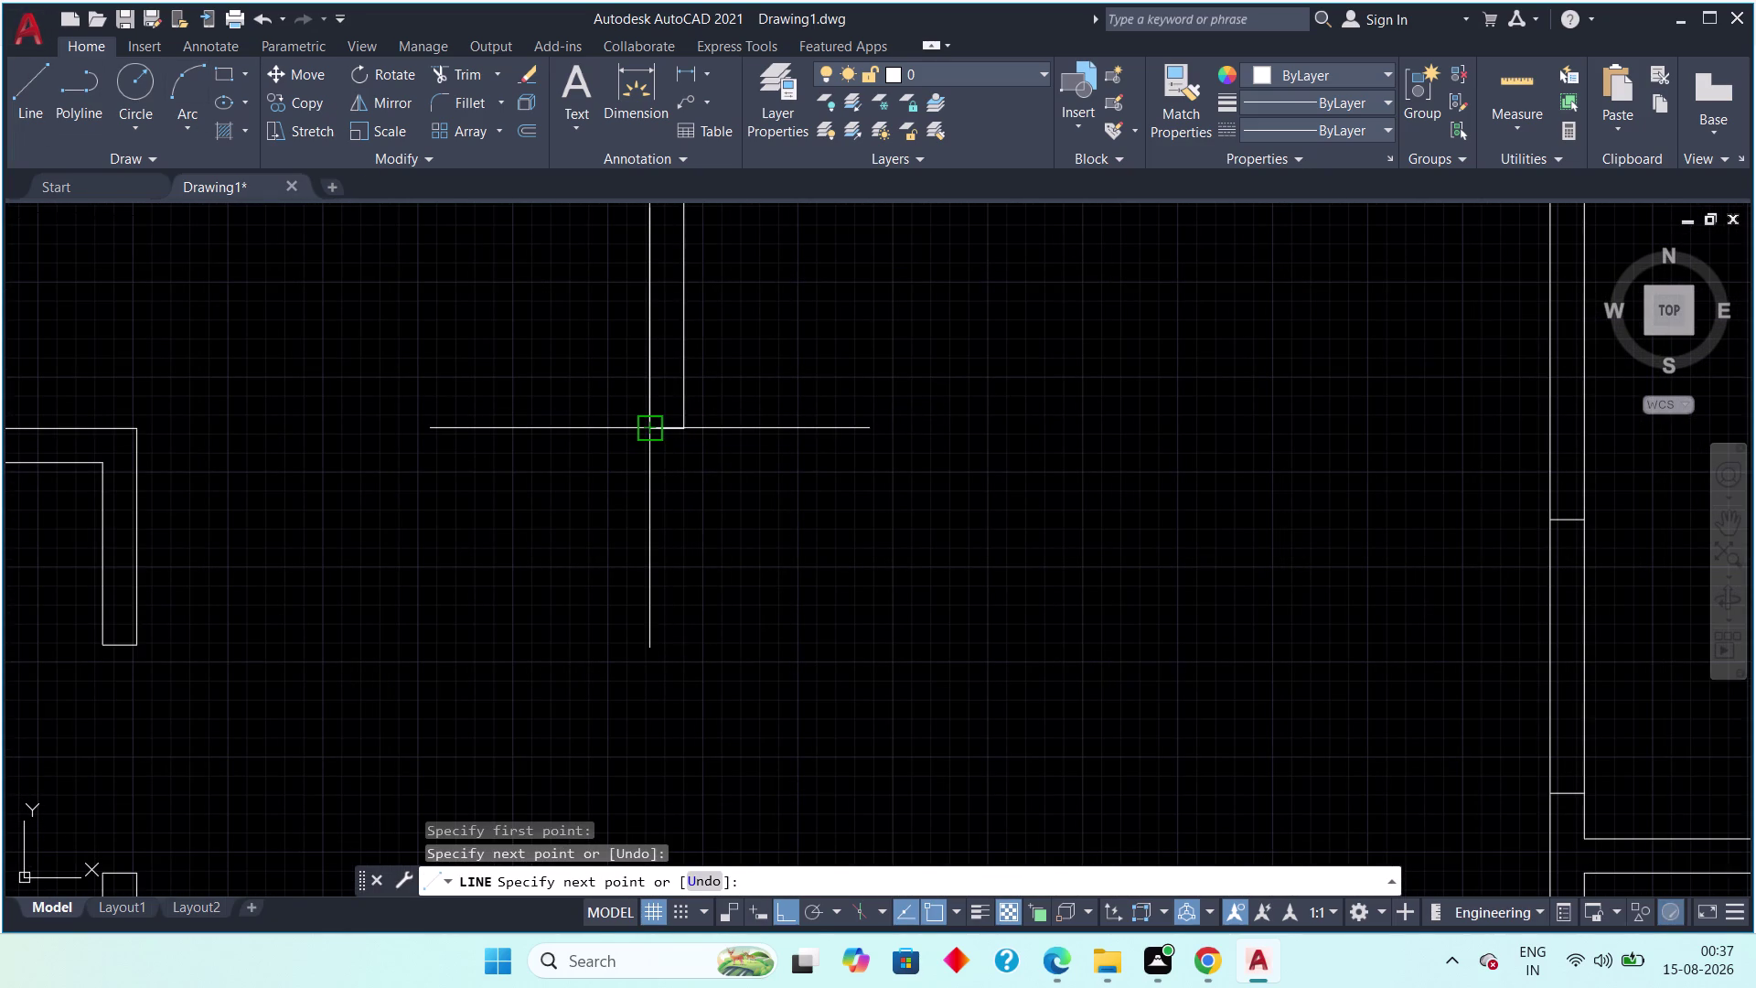
key(Escape)
Zoom and pan the view back to the small room.
scroll(up, 3)
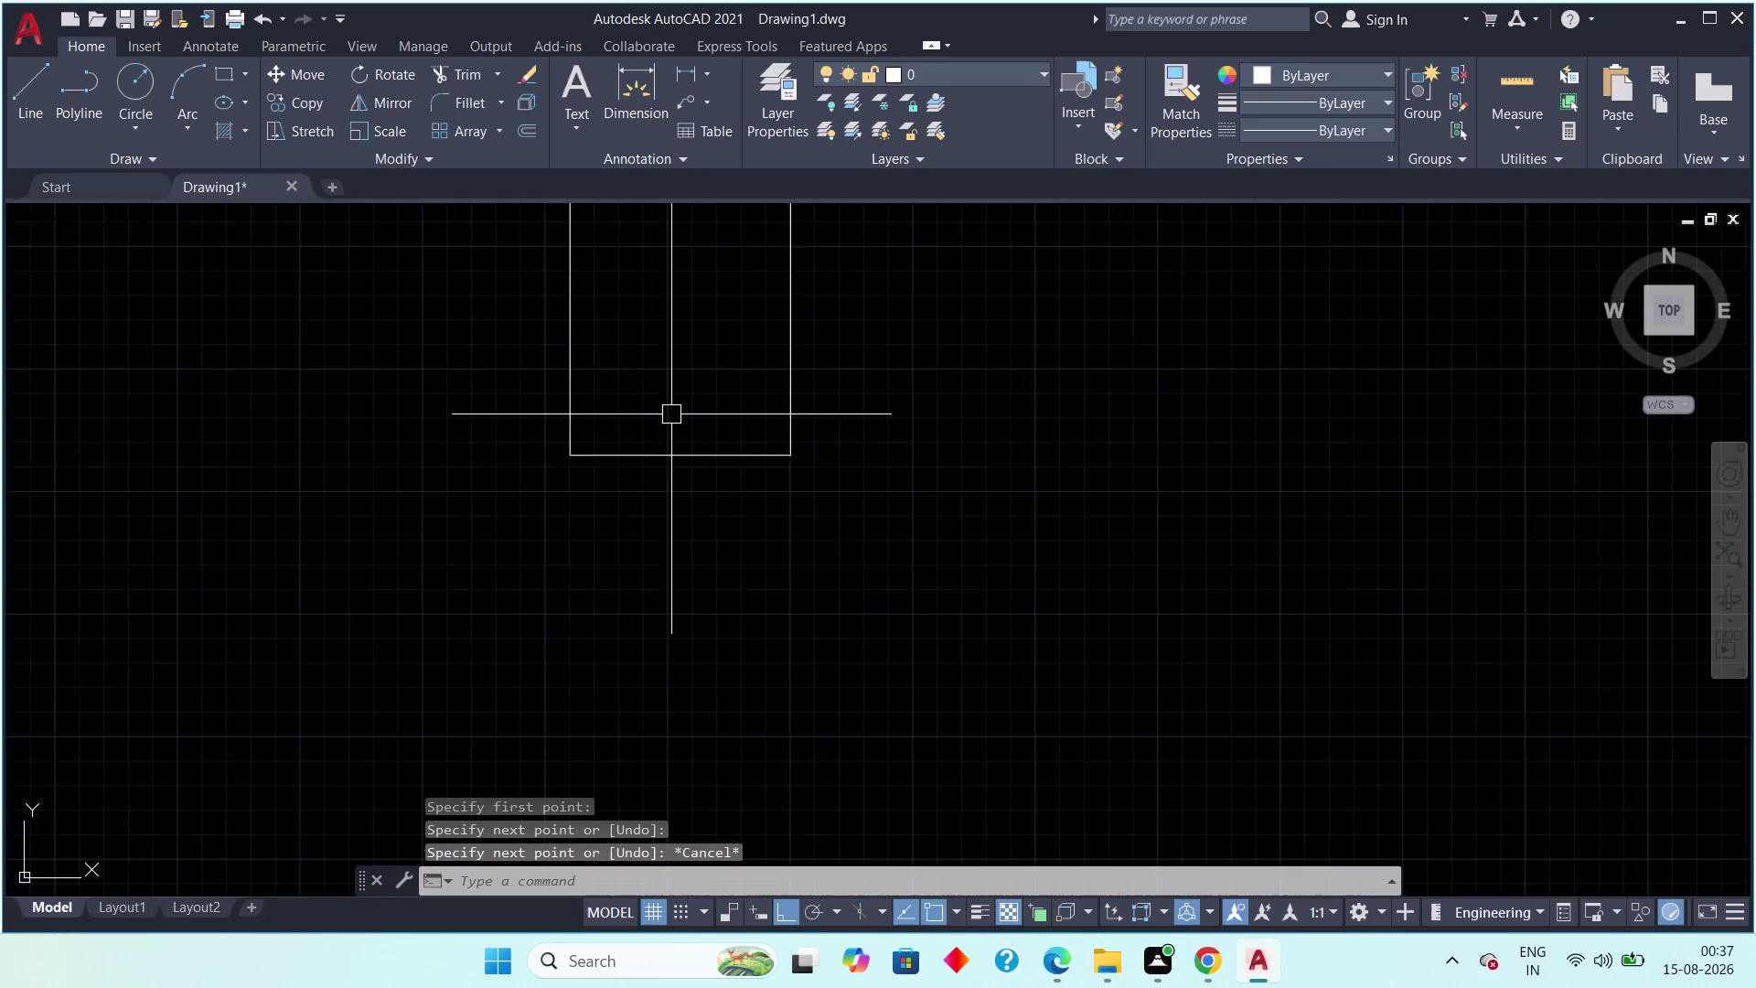
scroll(up, 3)
scroll(down, 3)
scroll(down, 3)
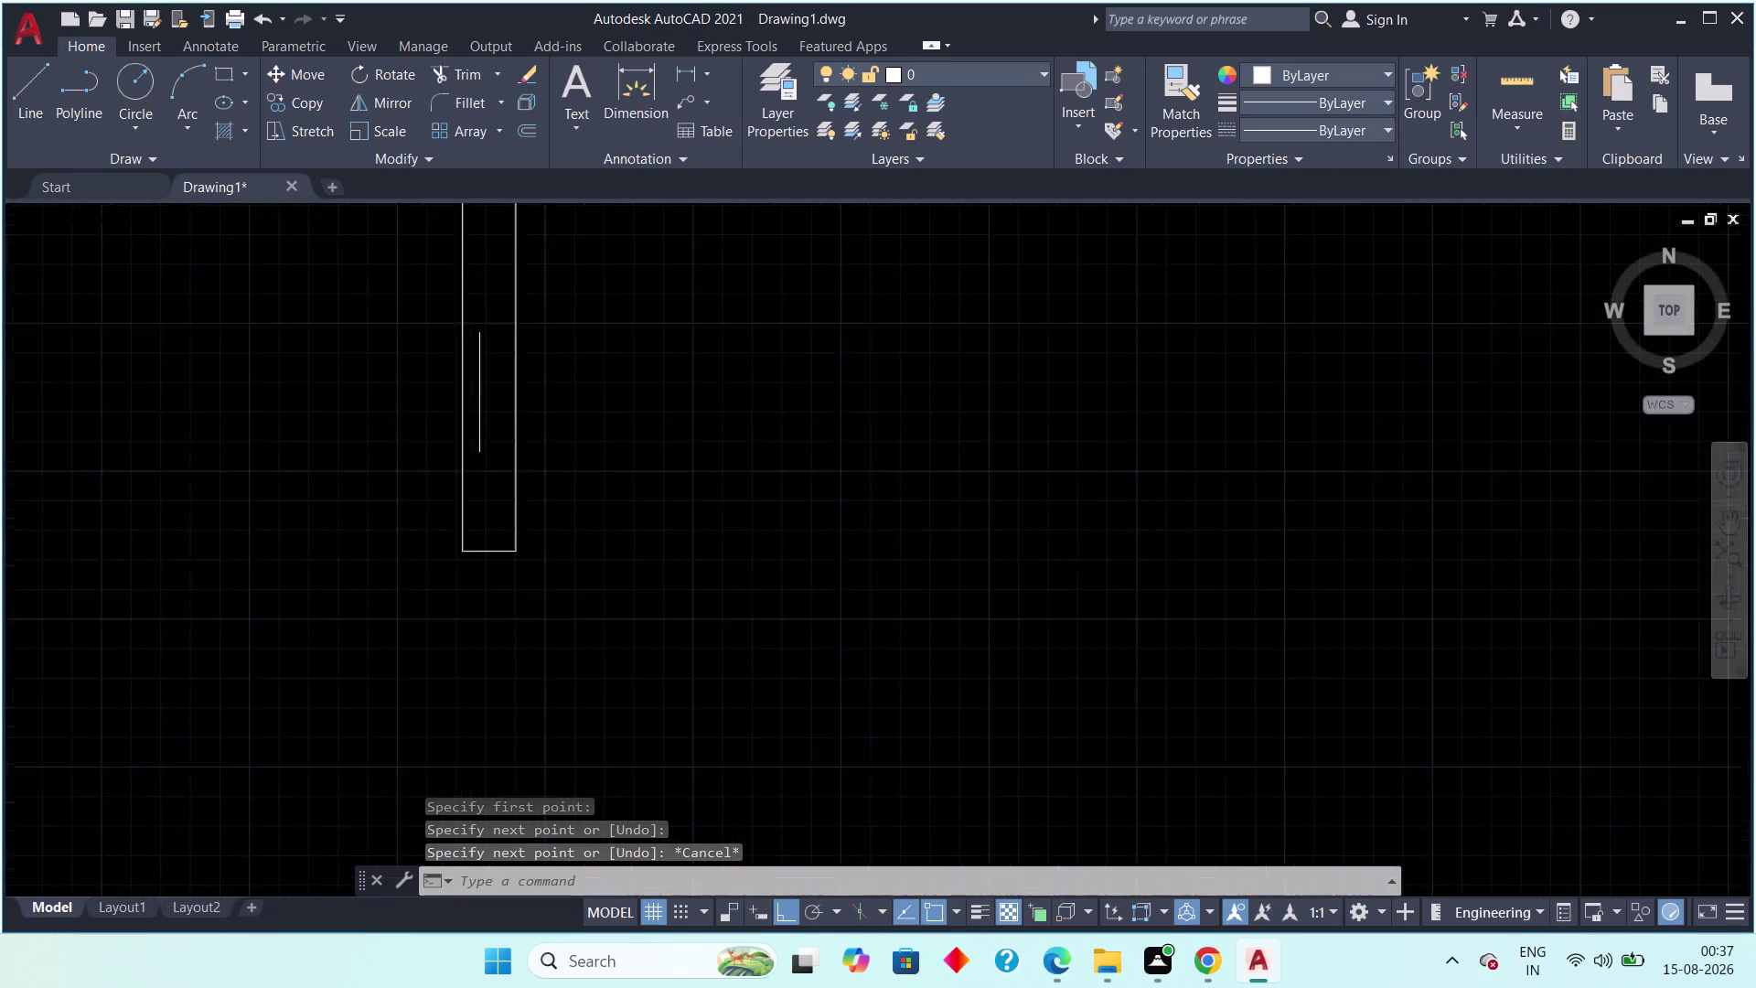
scroll(down, 3)
middle_drag(483, 609, 660, 382)
middle_drag(609, 580, 583, 501)
click(23, 92)
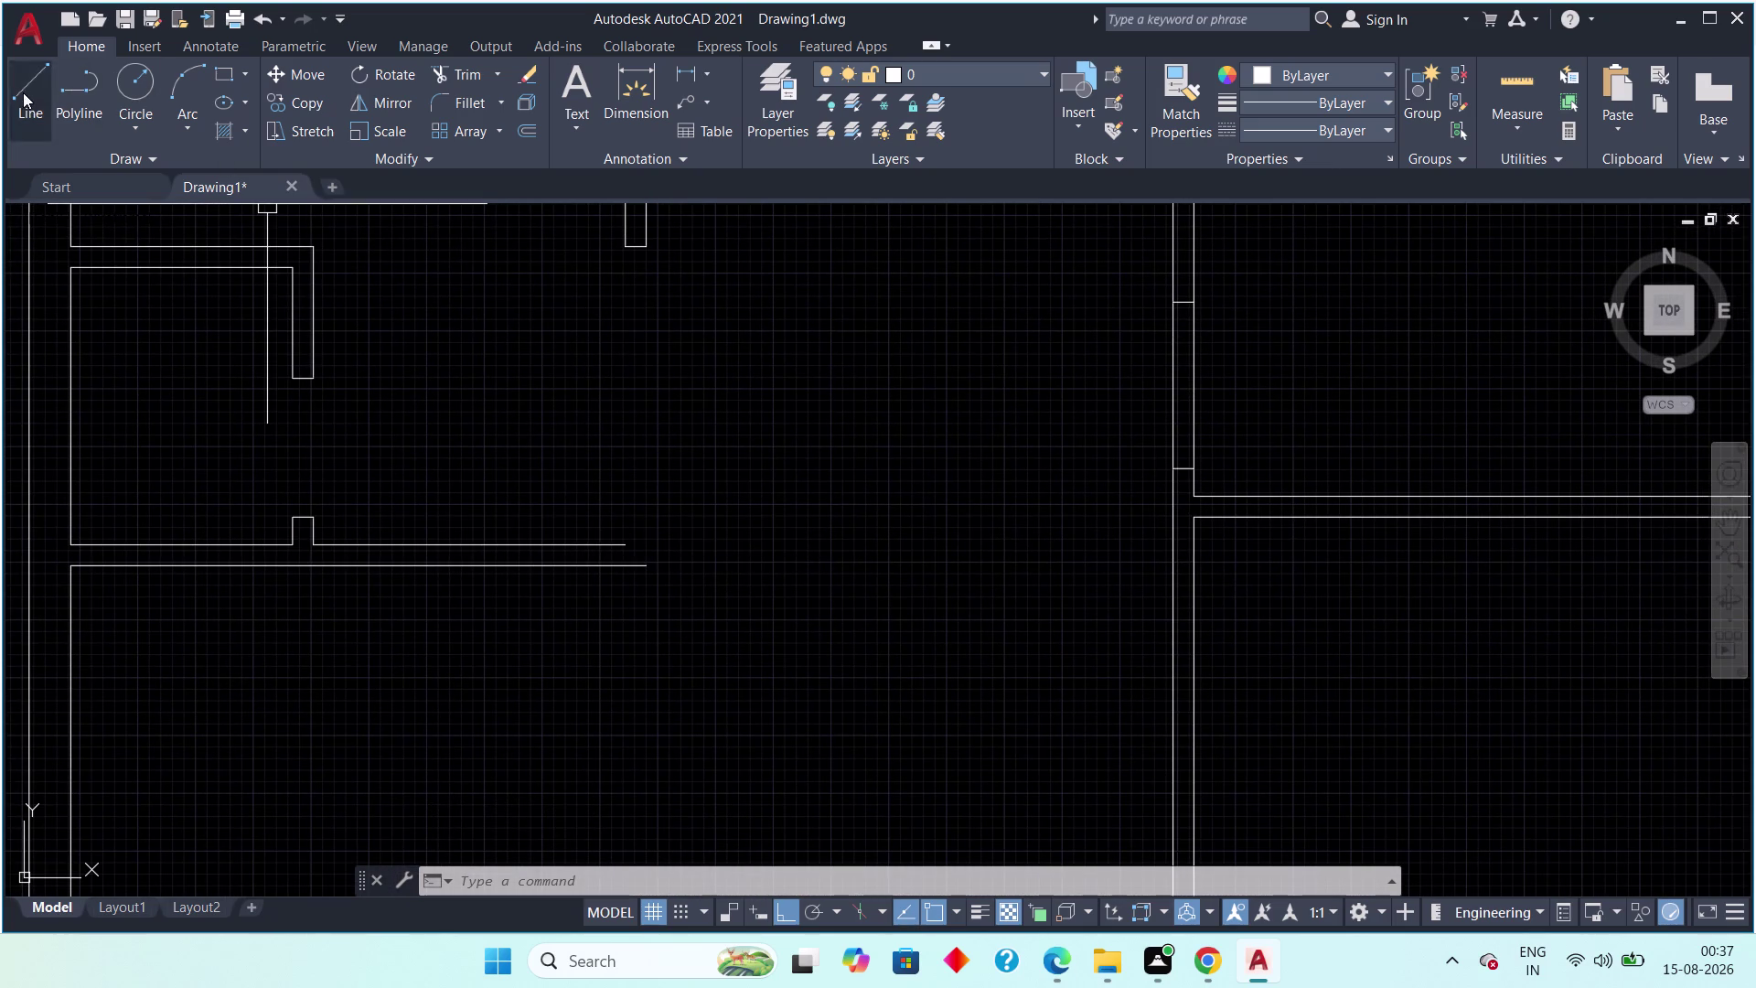
Stretch the horizontal inner wall line's right endpoint to meet the vertical wall.
click(646, 568)
click(646, 491)
key(Escape)
key(Escape)
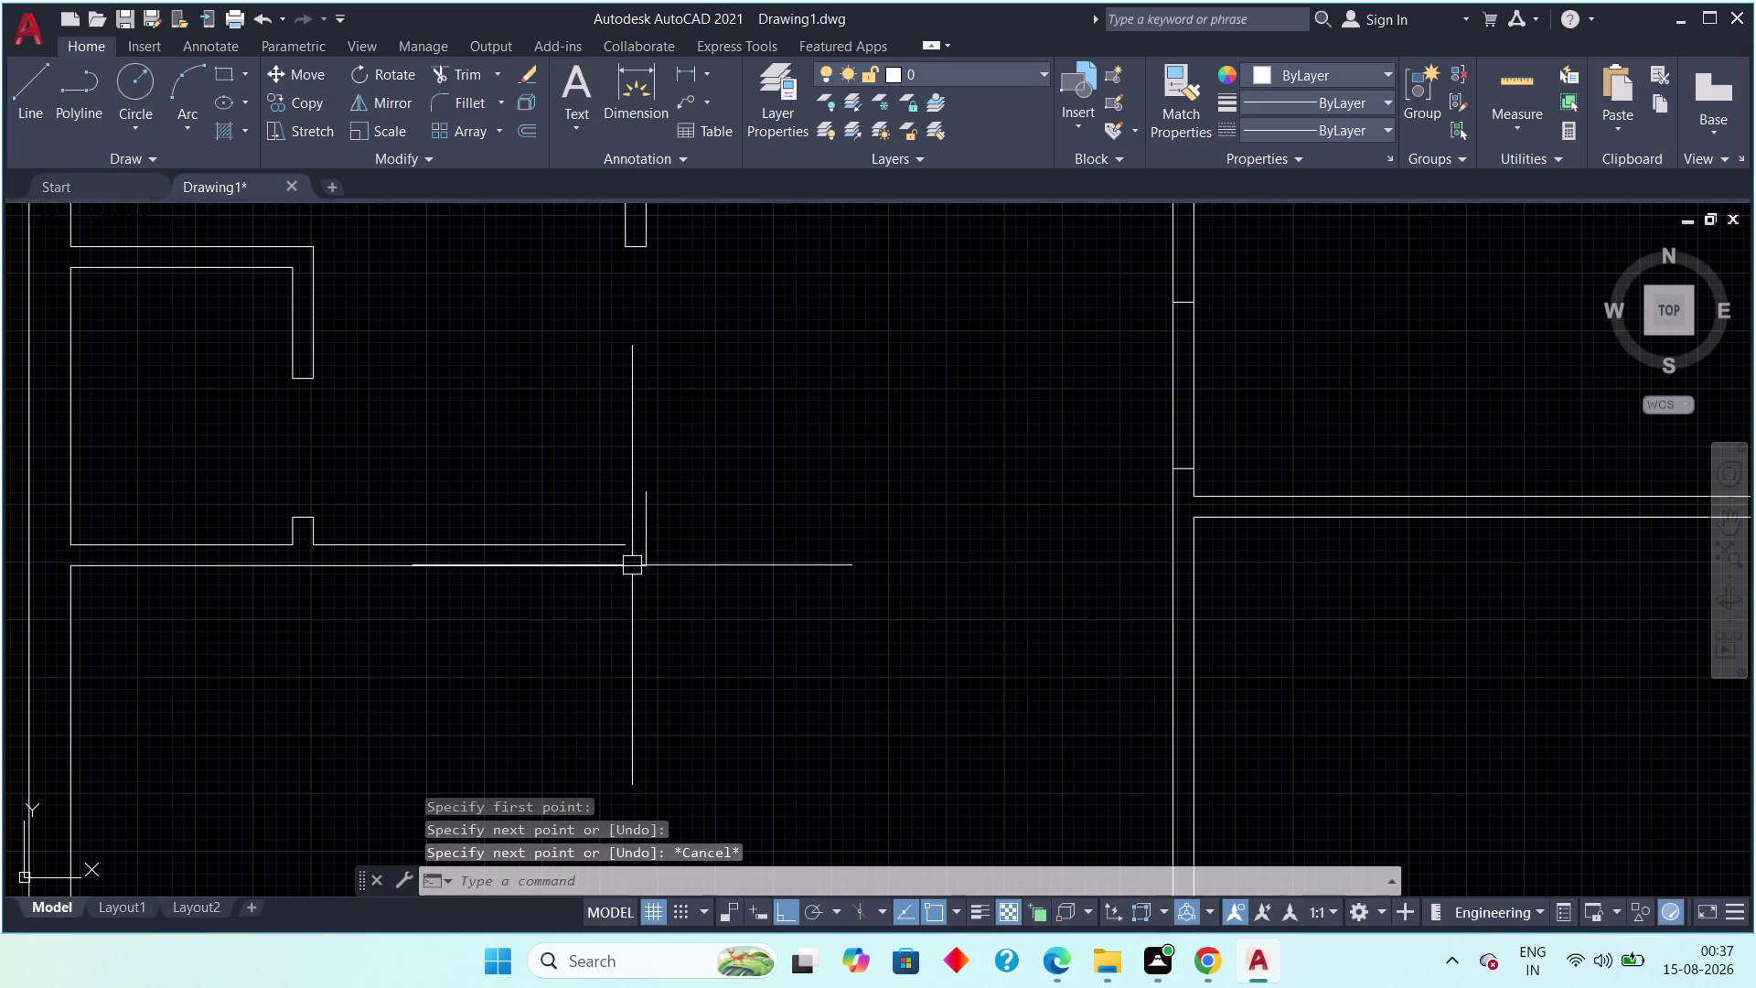
click(627, 541)
scroll(up, 3)
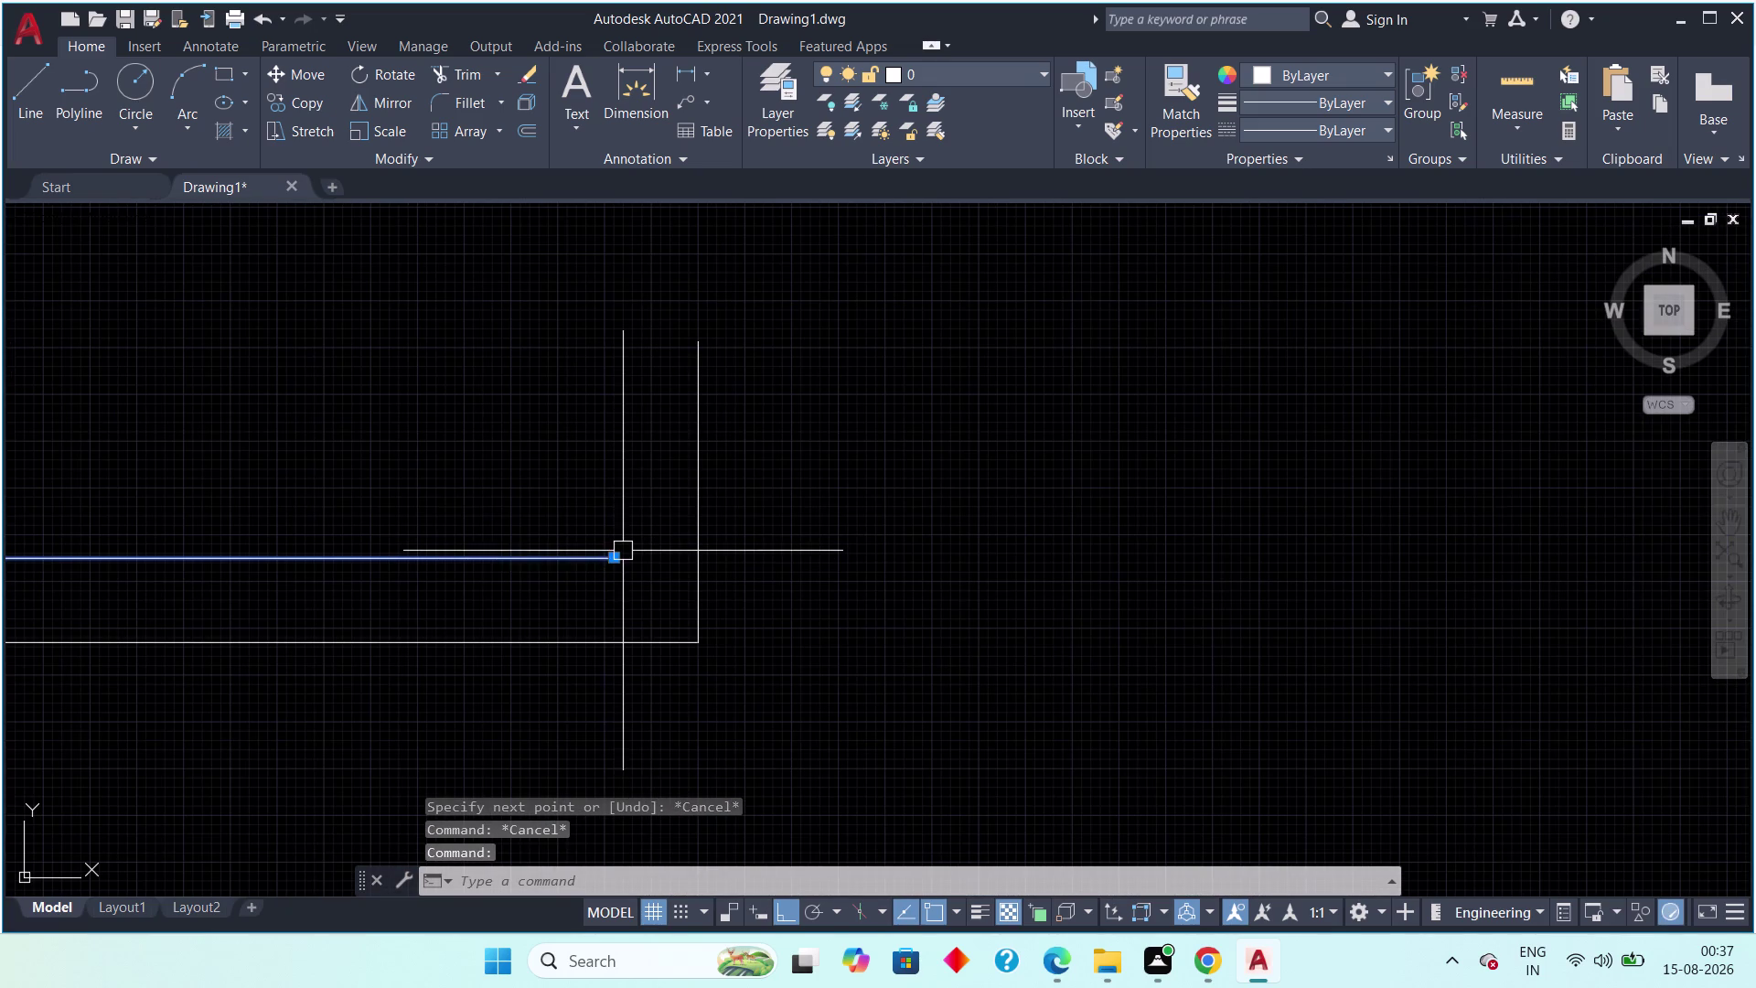
click(616, 559)
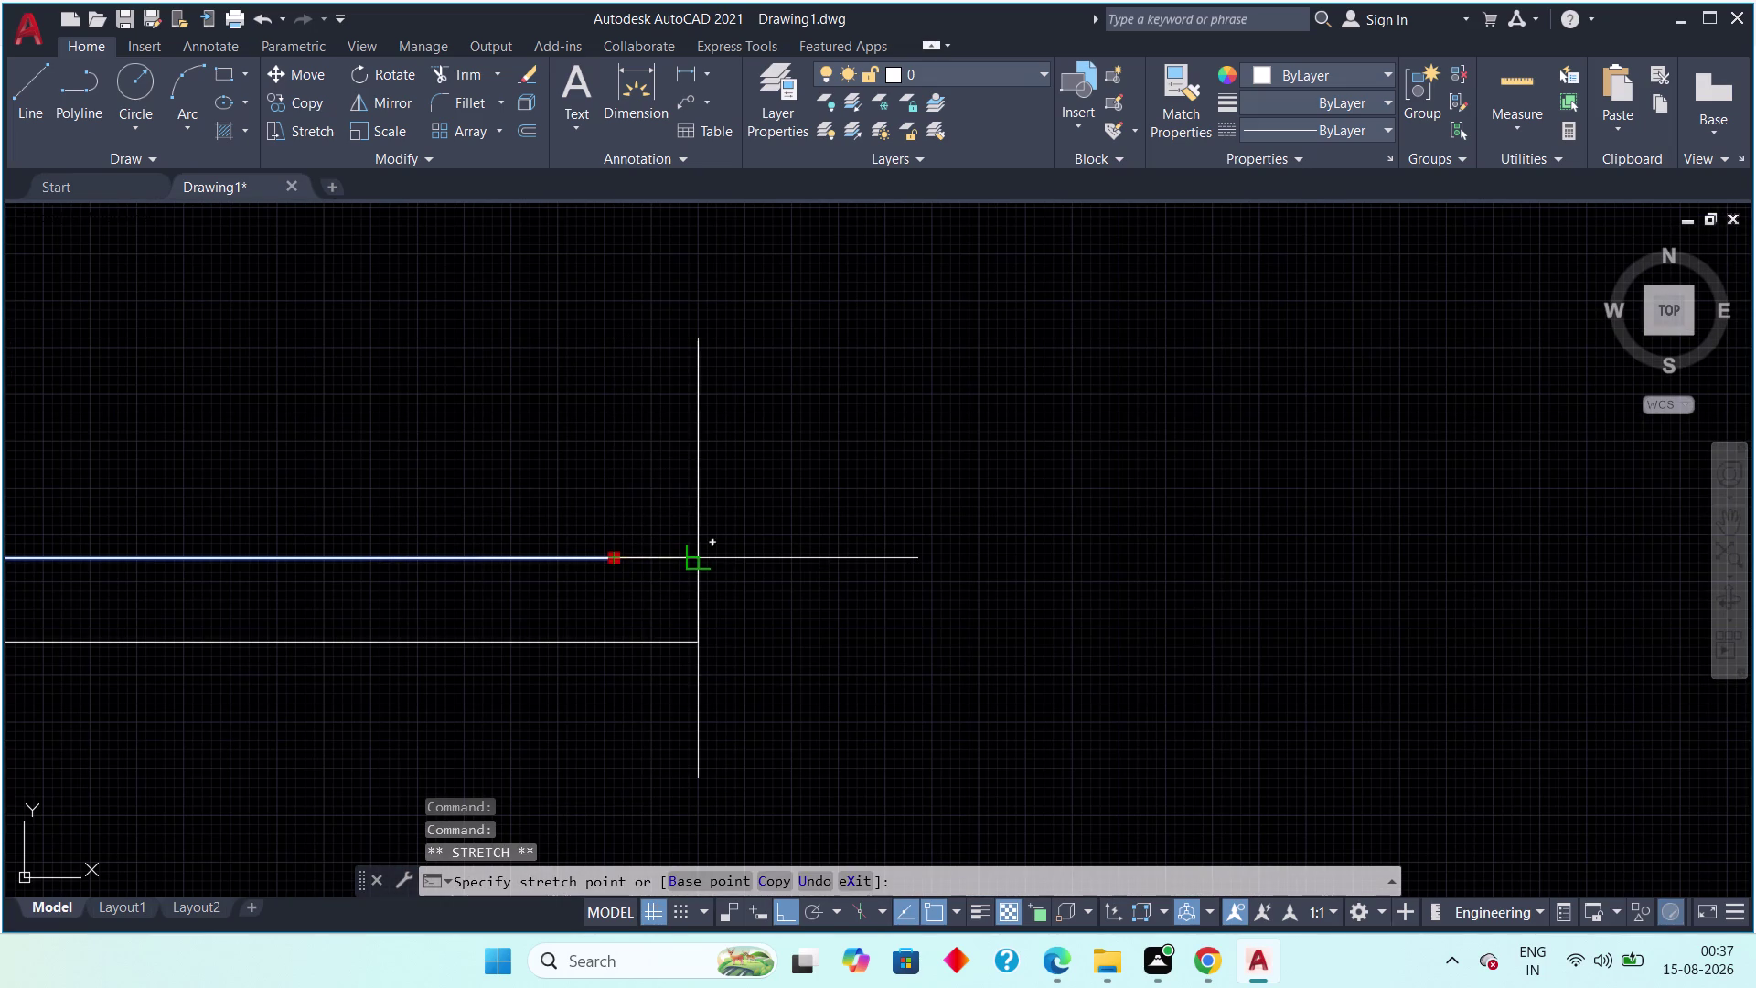
click(695, 563)
key(Escape)
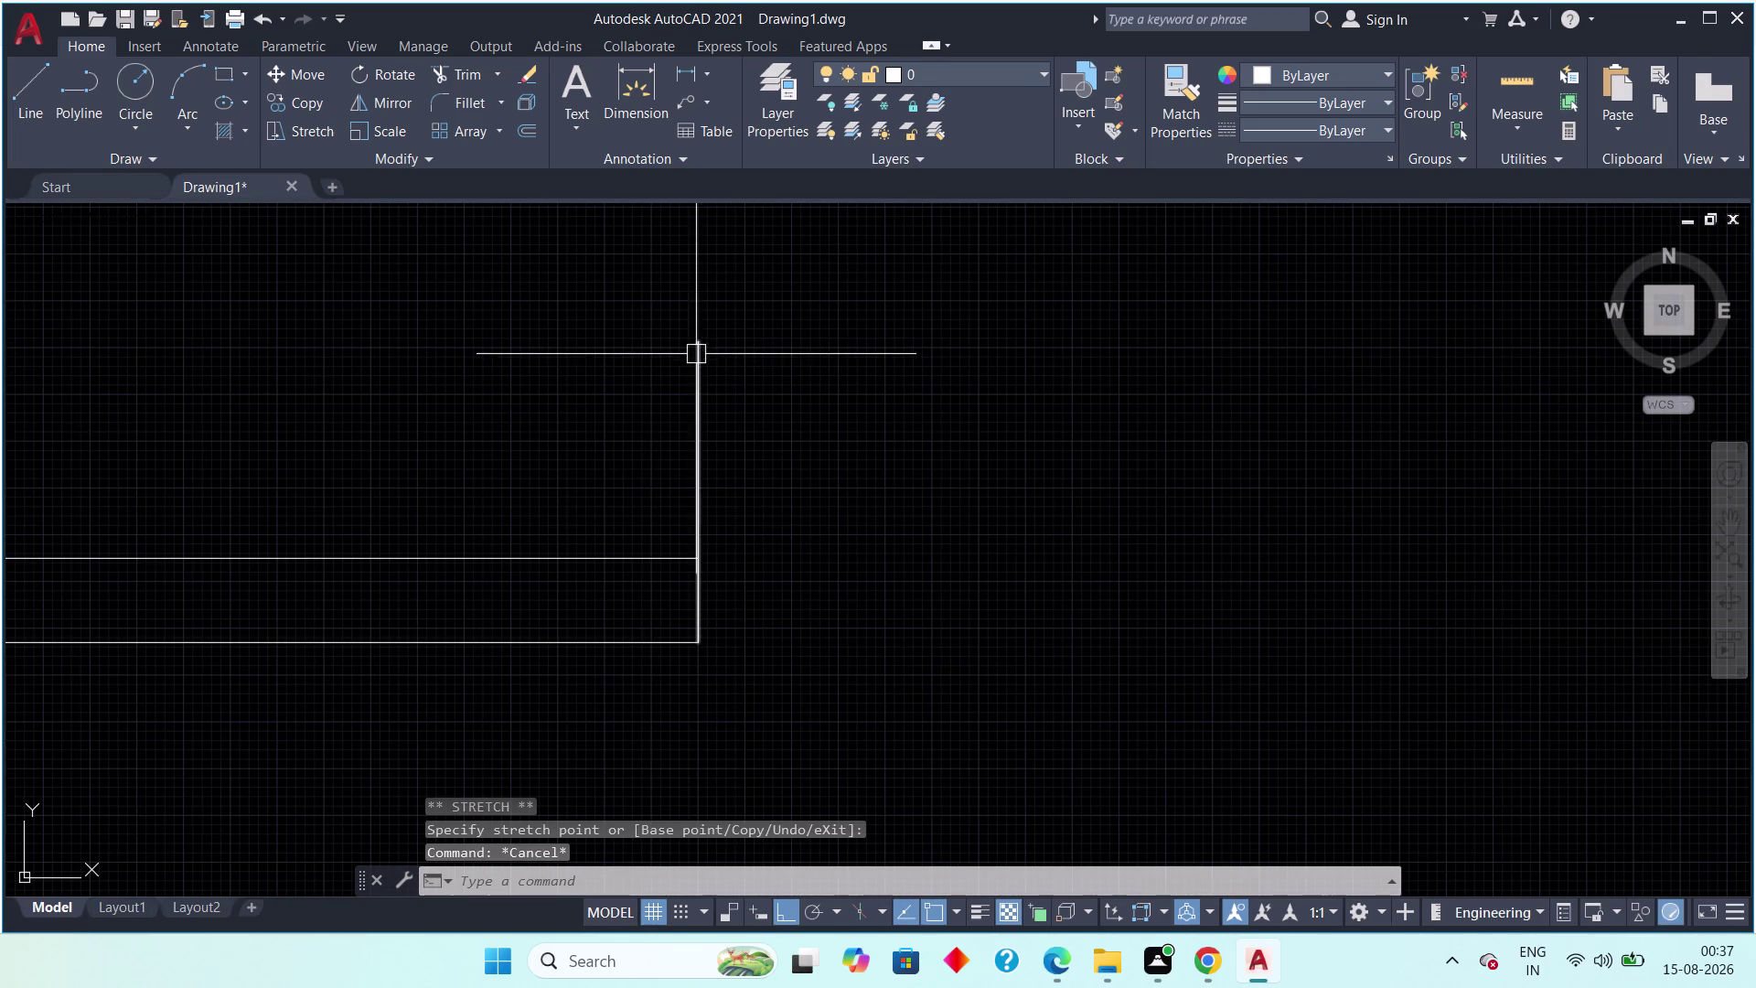
Move the vertical wall line's top endpoint down to the wall junction.
click(694, 355)
click(698, 341)
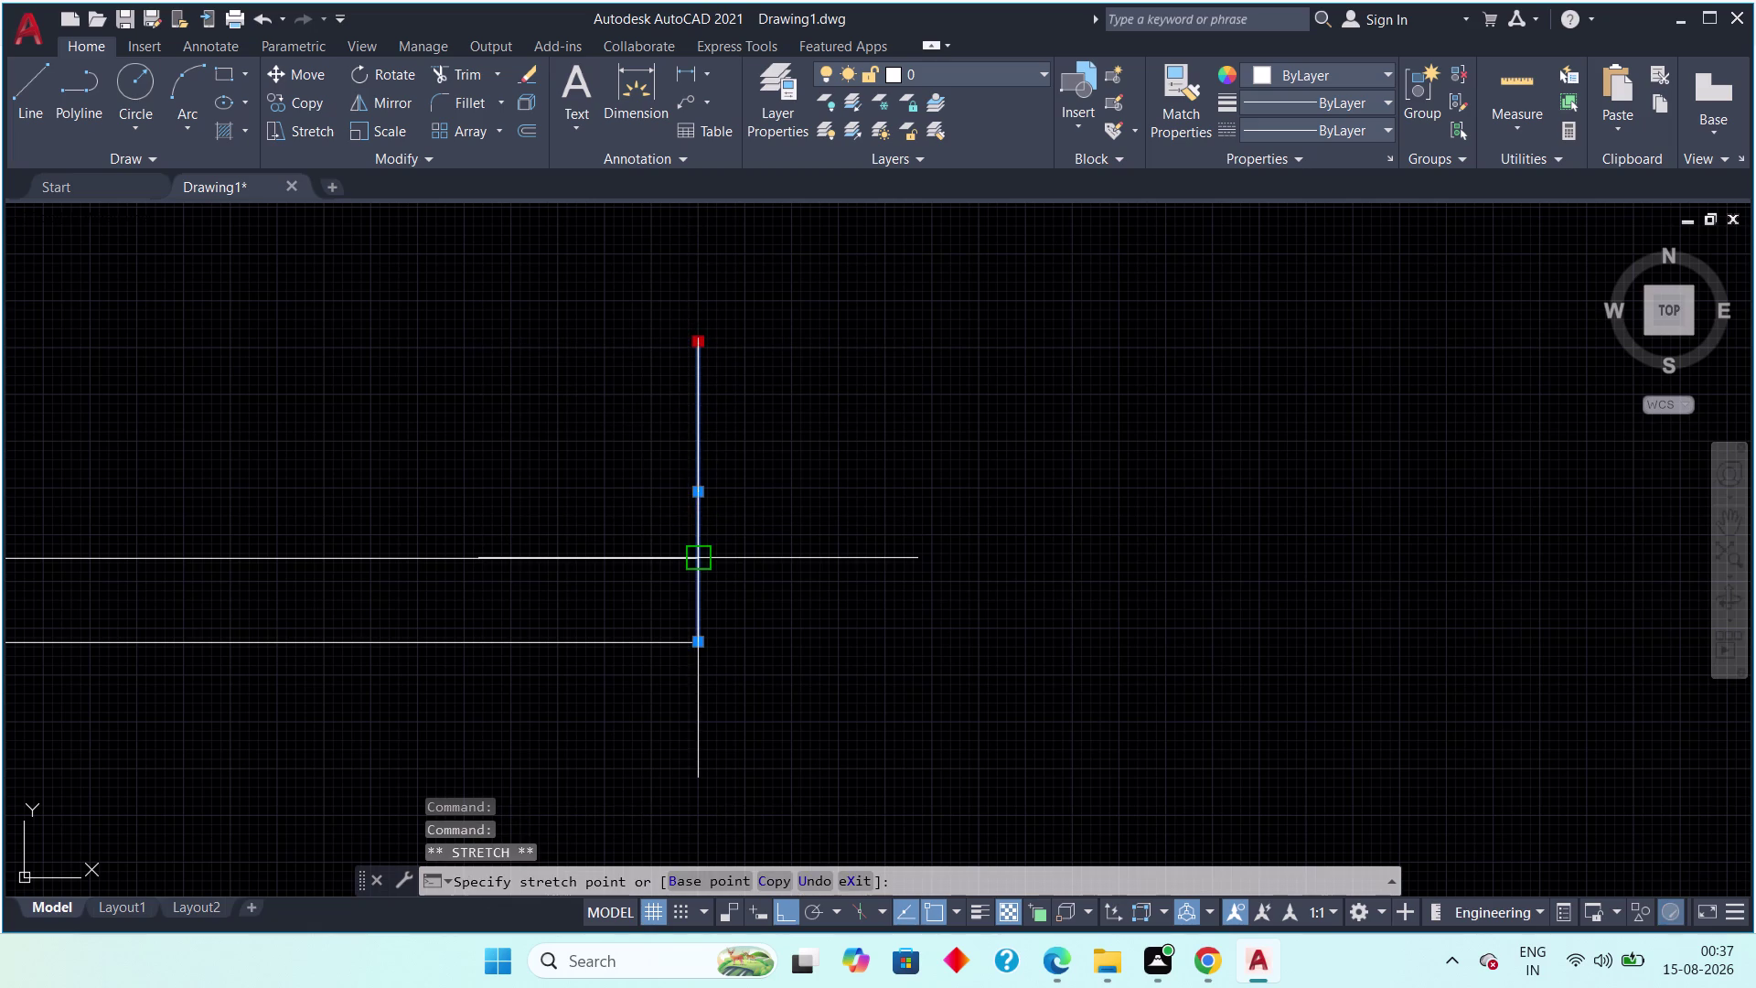
click(691, 554)
key(Escape)
scroll(down, 3)
scroll(down, 3)
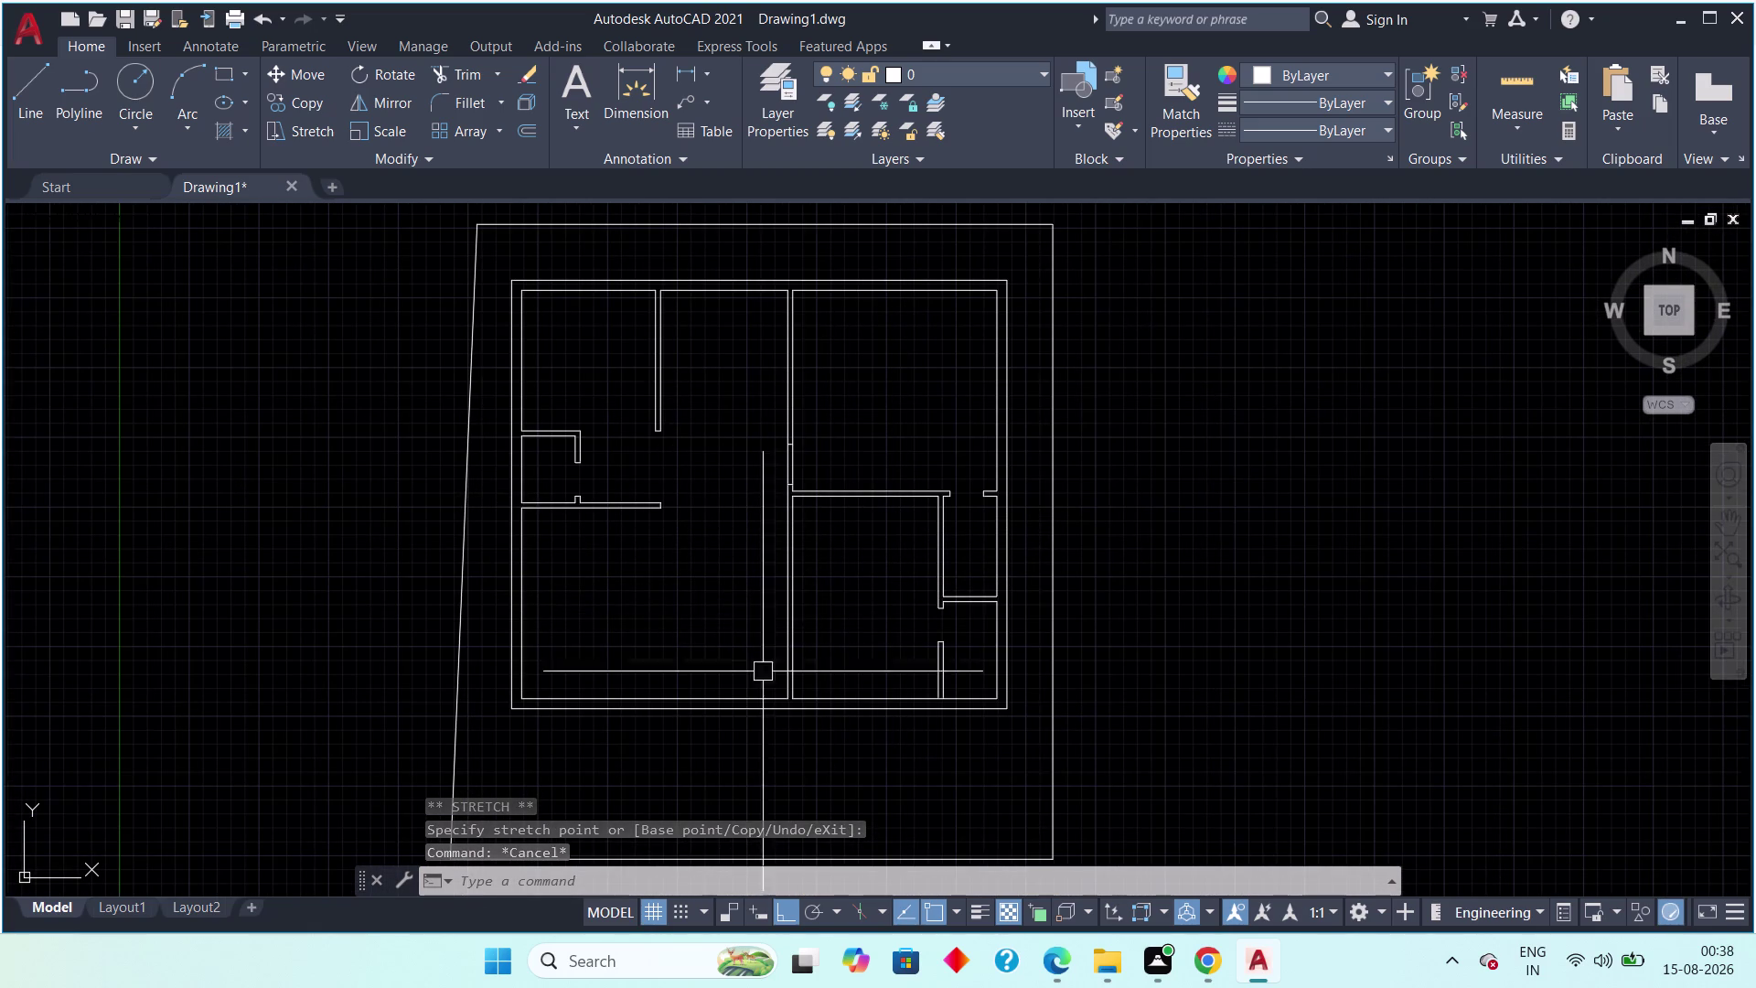
middle_drag(672, 616, 604, 589)
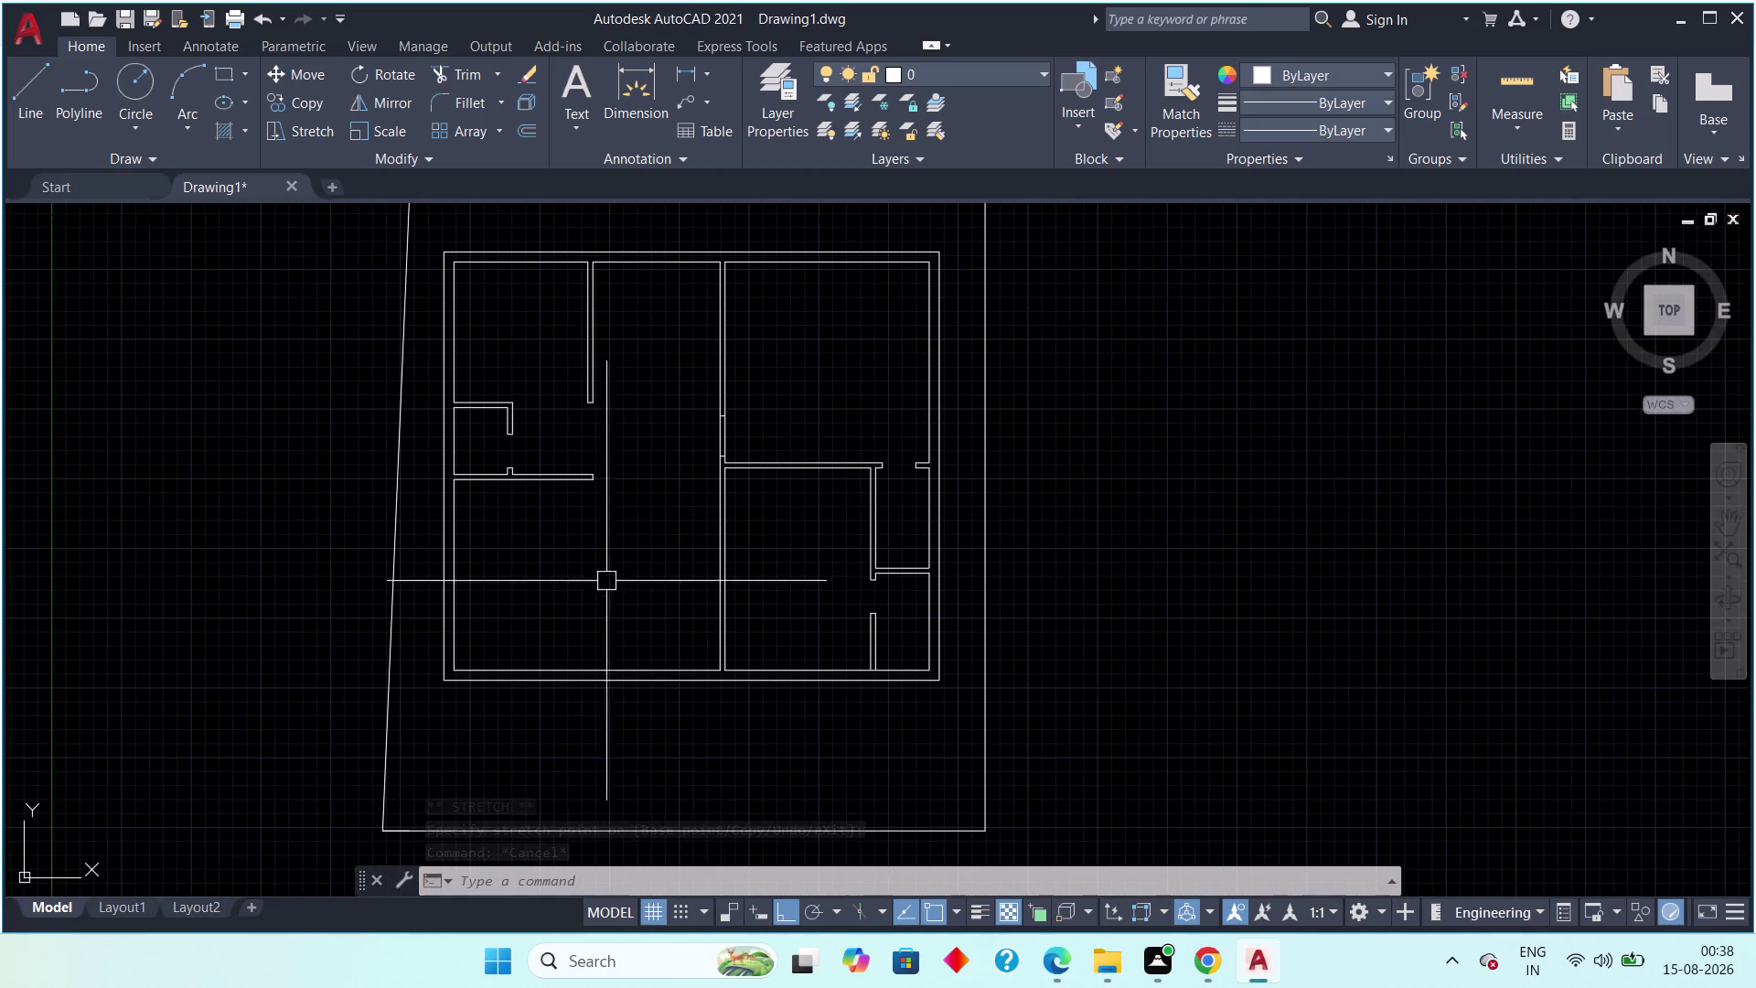
scroll(up, 3)
scroll(down, 3)
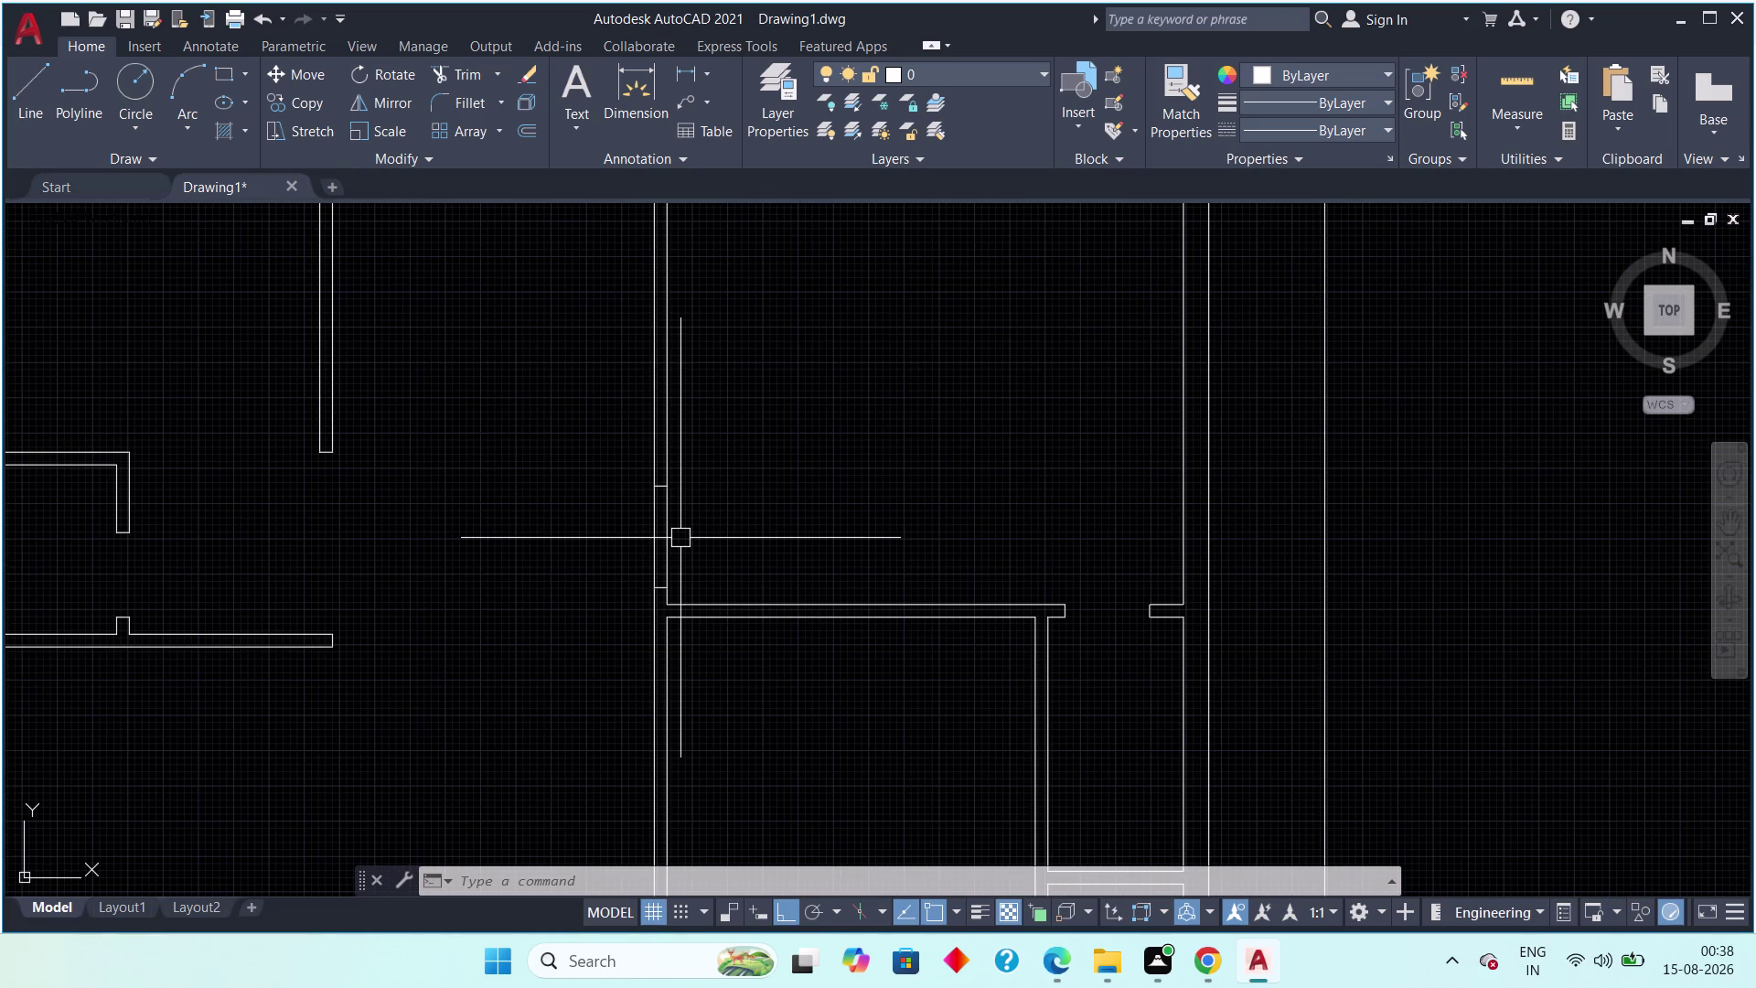
Trim the vertical wall lines with TR to open the doorway gap.
key(t)
key(r)
key(space)
drag(803, 516, 788, 517)
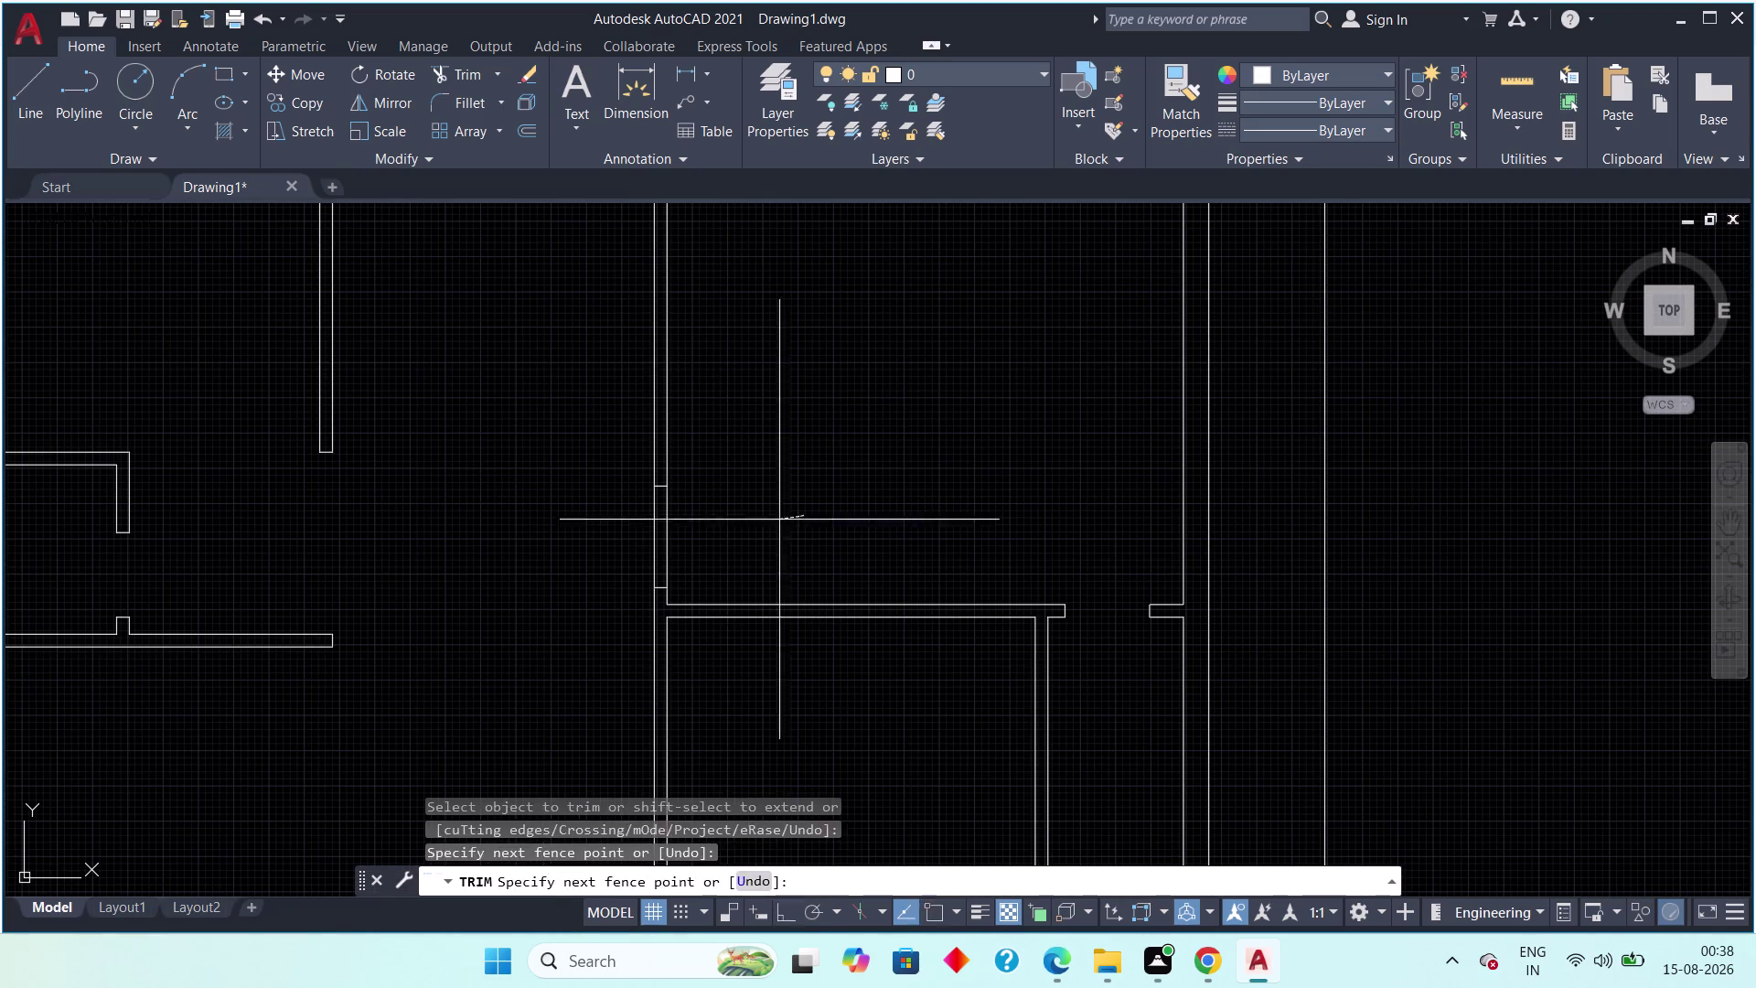
drag(788, 518, 753, 522)
drag(543, 560, 555, 560)
click(695, 534)
key(Escape)
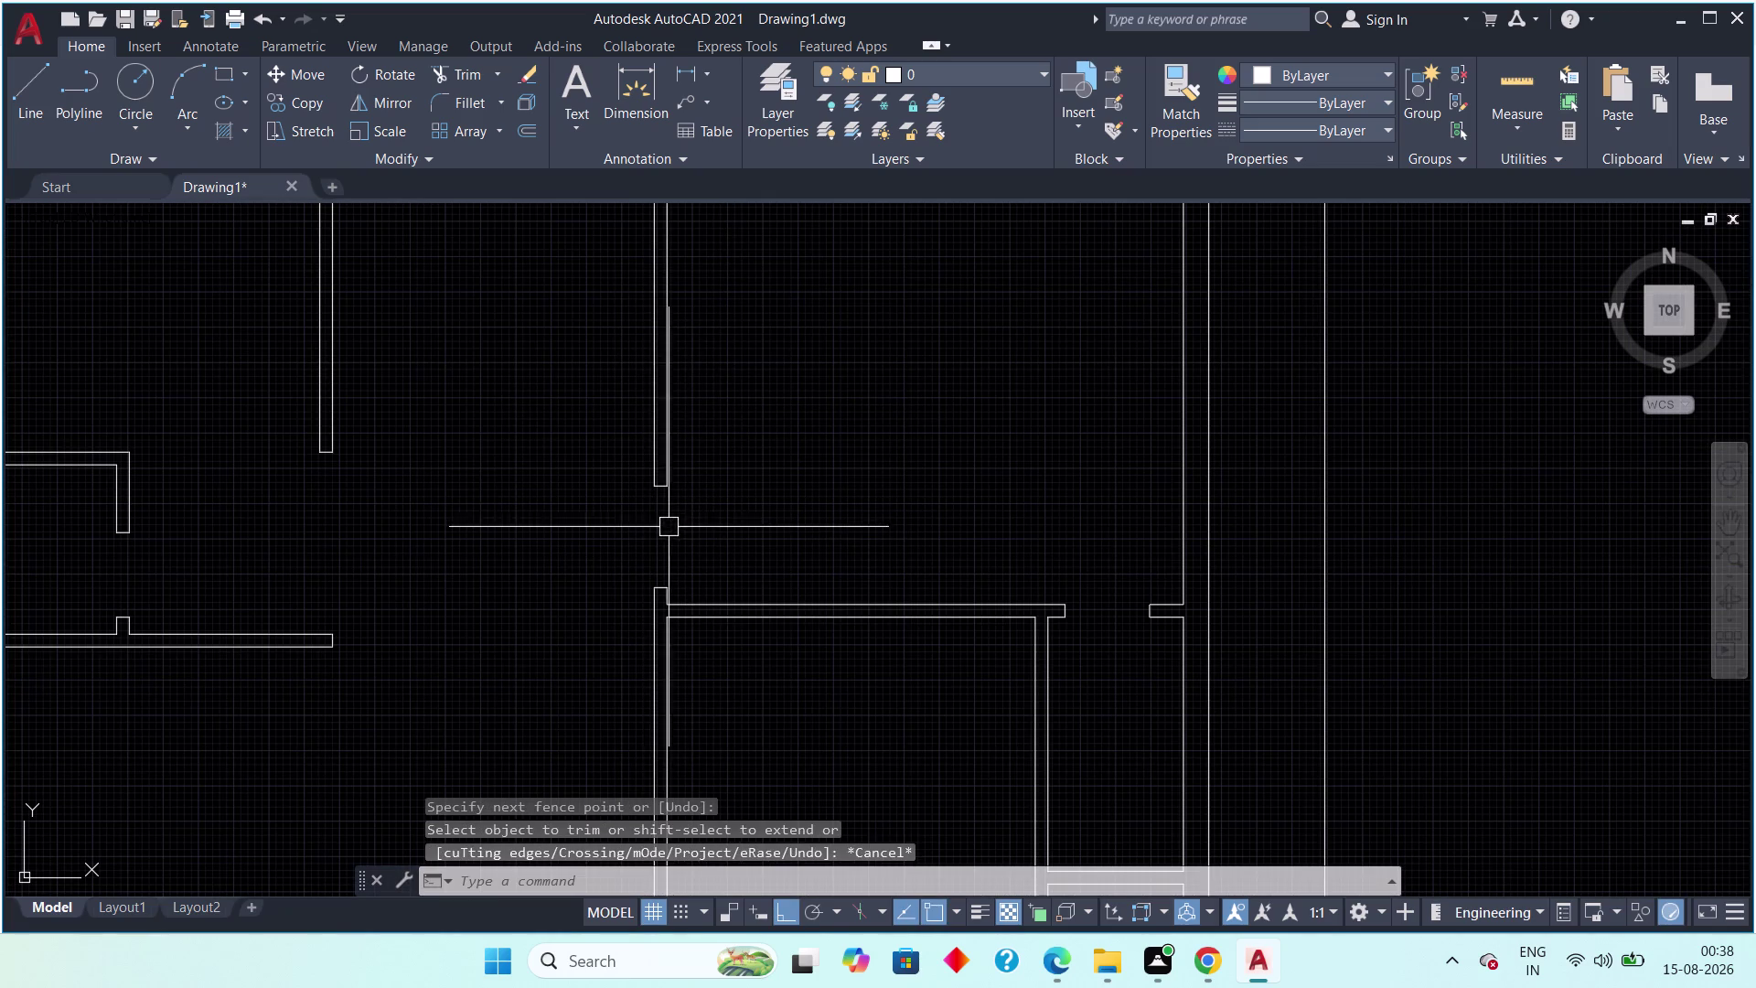
Place a linear dimension across the opening to check its 3' width.
key(Escape)
click(691, 78)
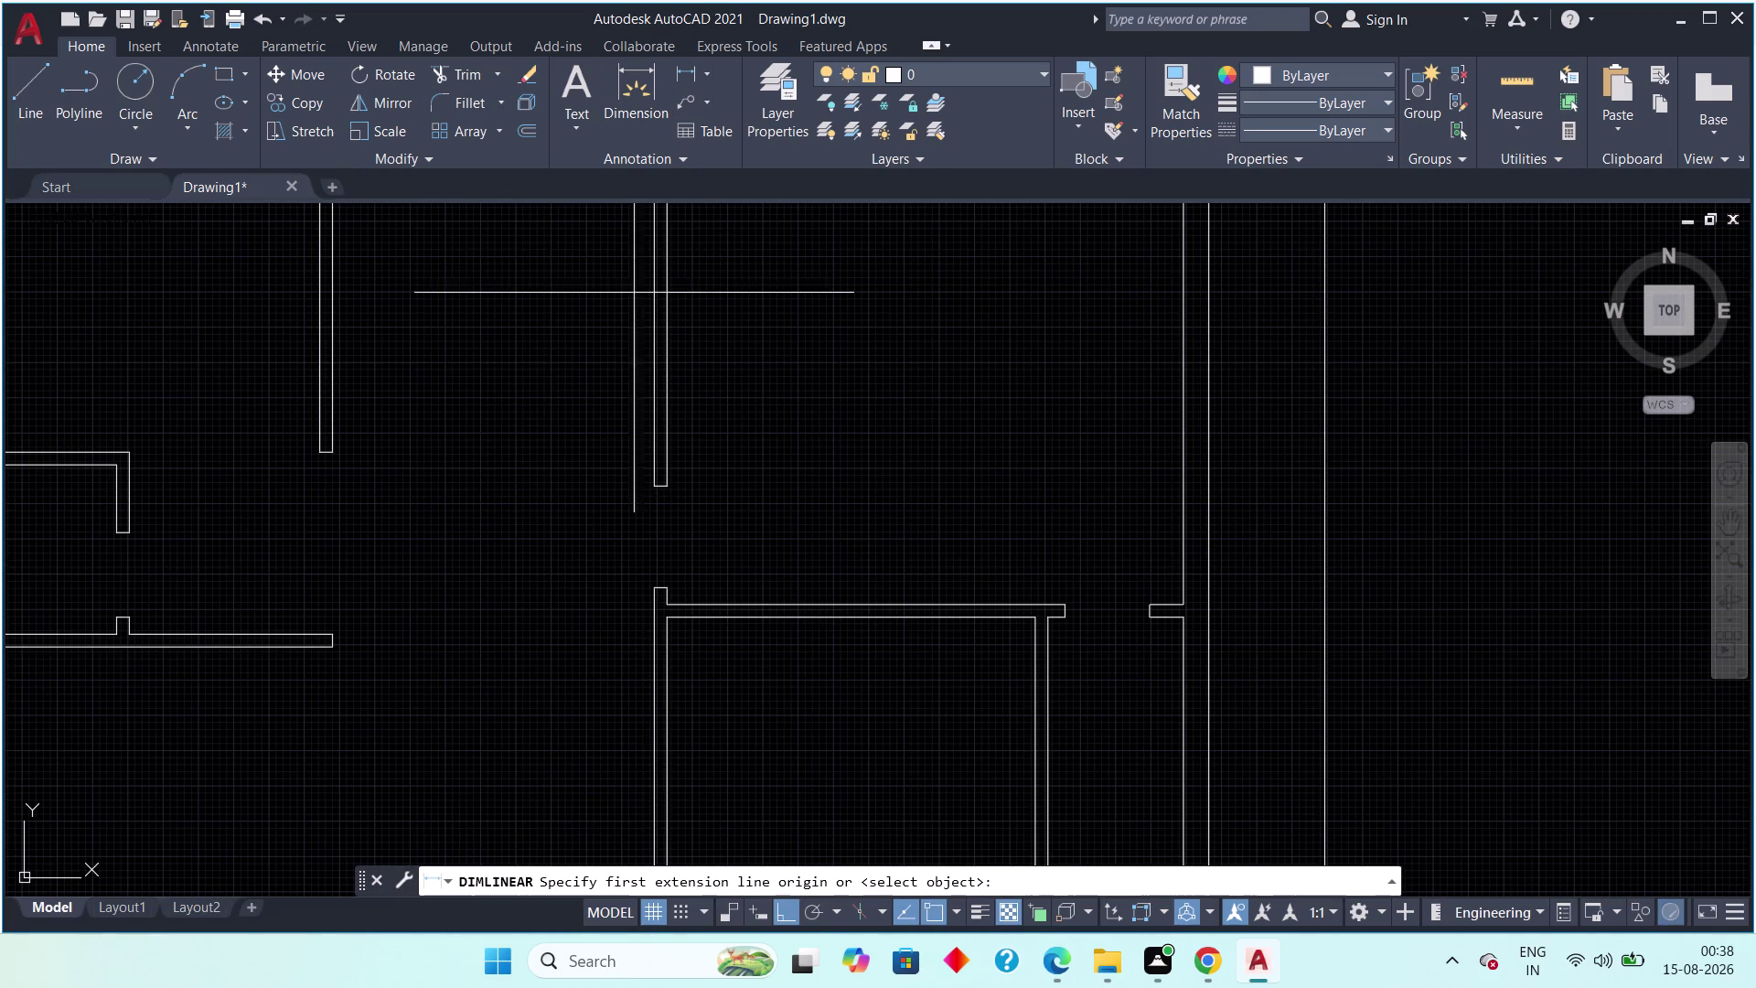
scroll(up, 3)
click(693, 586)
middle_drag(700, 689, 694, 510)
click(696, 657)
click(679, 652)
key(Escape)
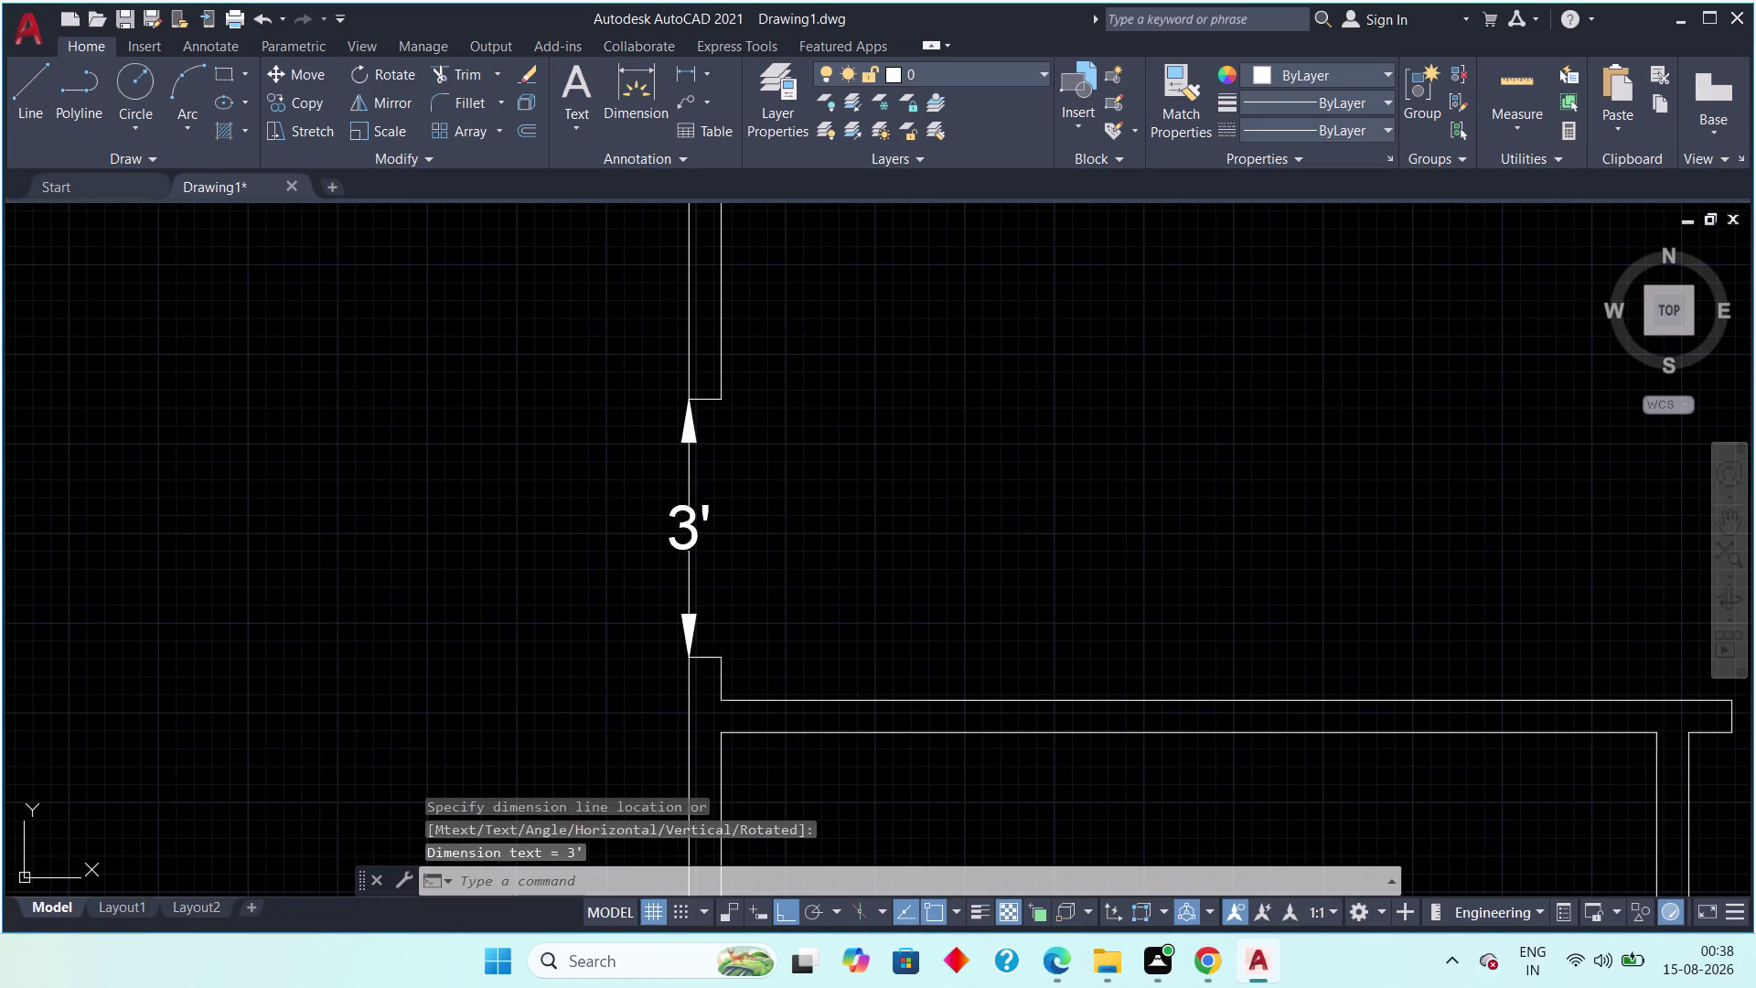
Delete the temporary 3' checking dimension.
drag(750, 482, 679, 515)
click(583, 574)
key(Delete)
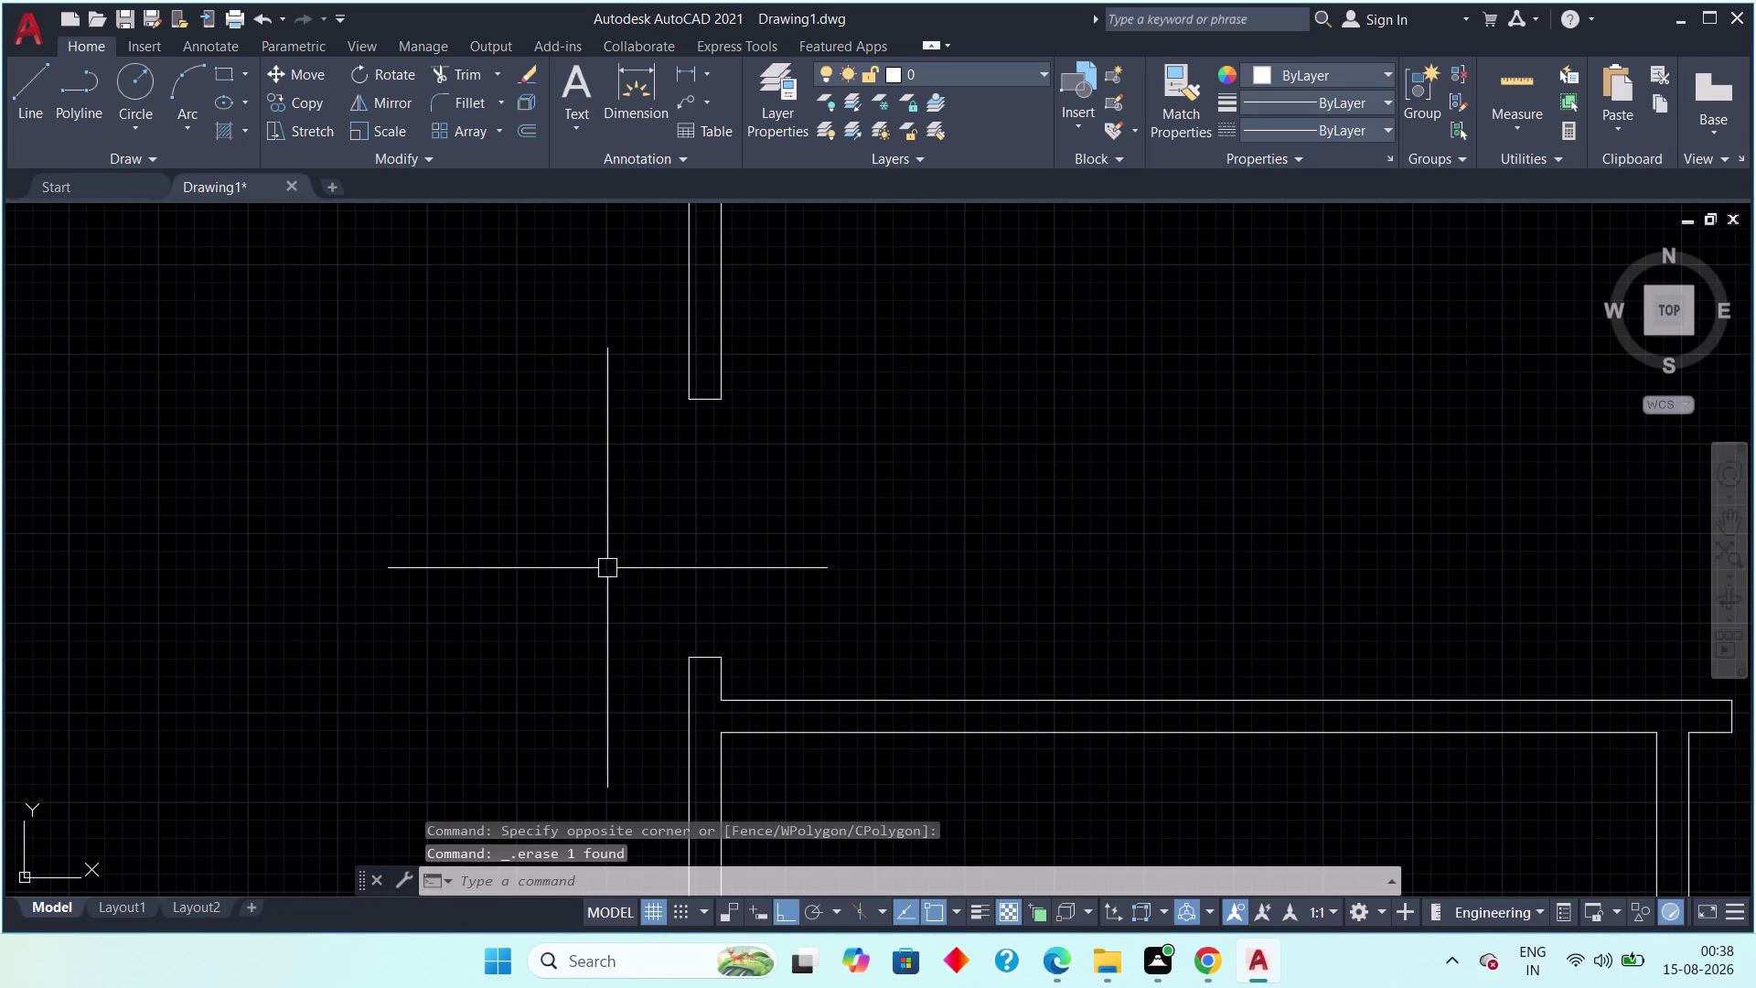
scroll(down, 3)
middle_drag(677, 511, 688, 472)
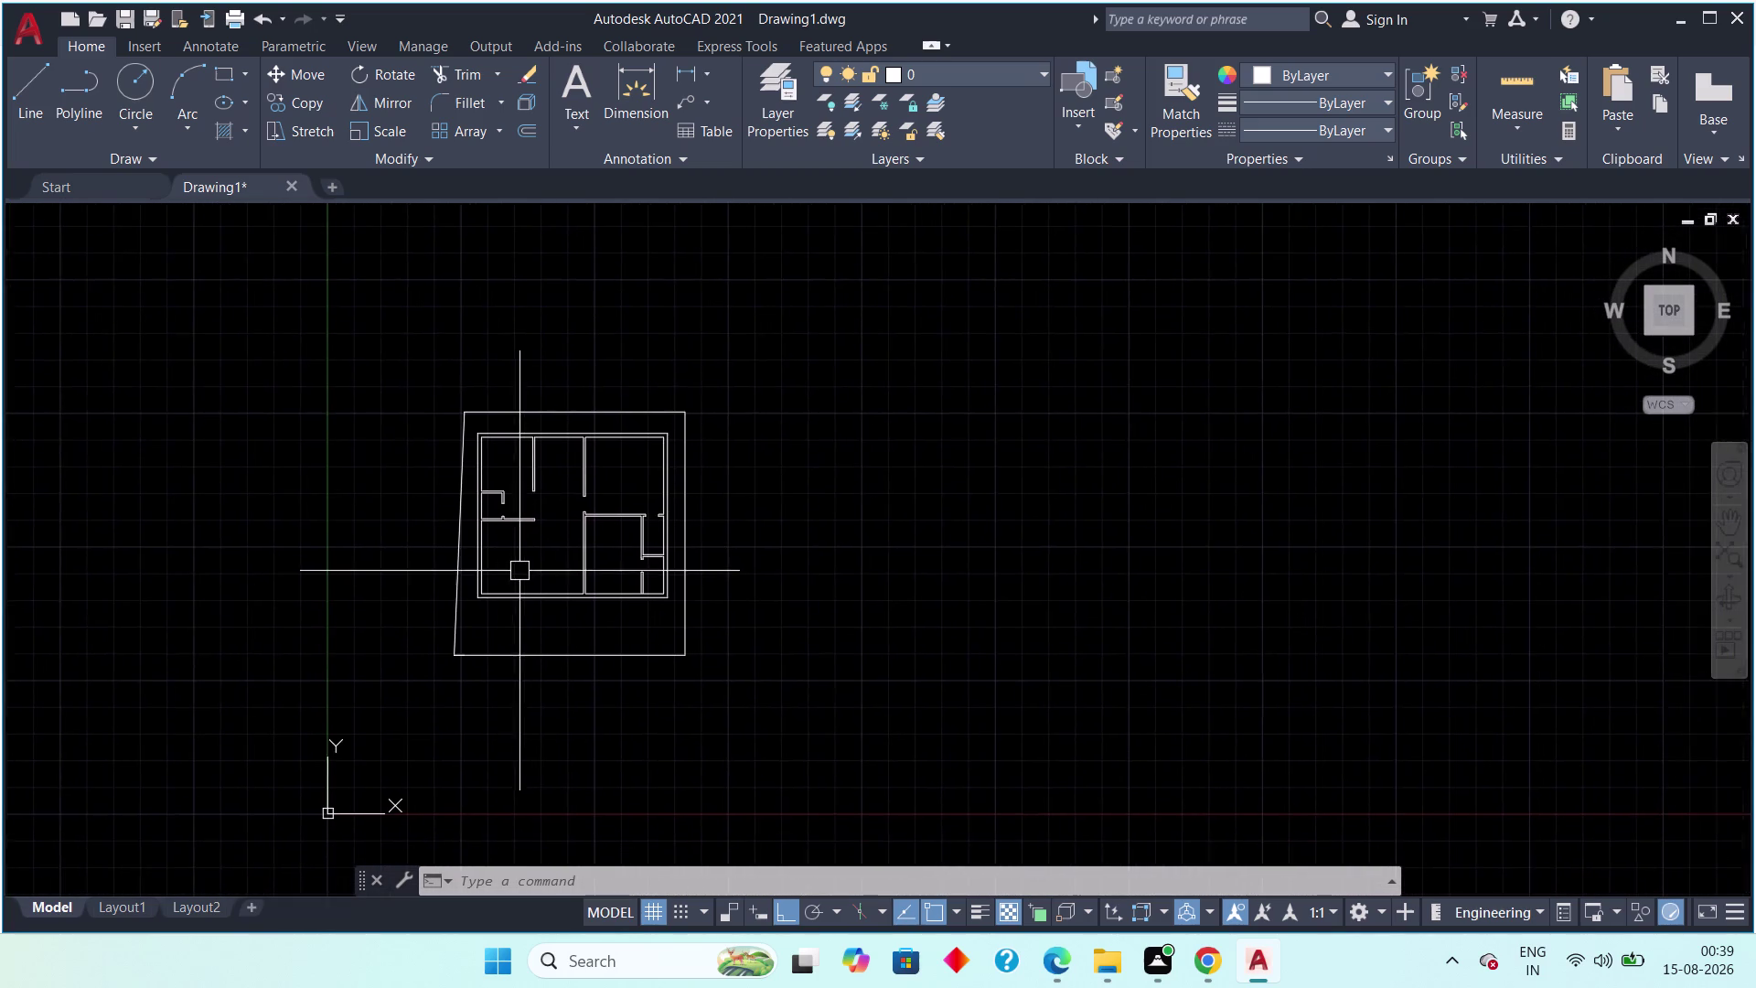
scroll(up, 3)
middle_drag(517, 566, 406, 592)
scroll(down, 3)
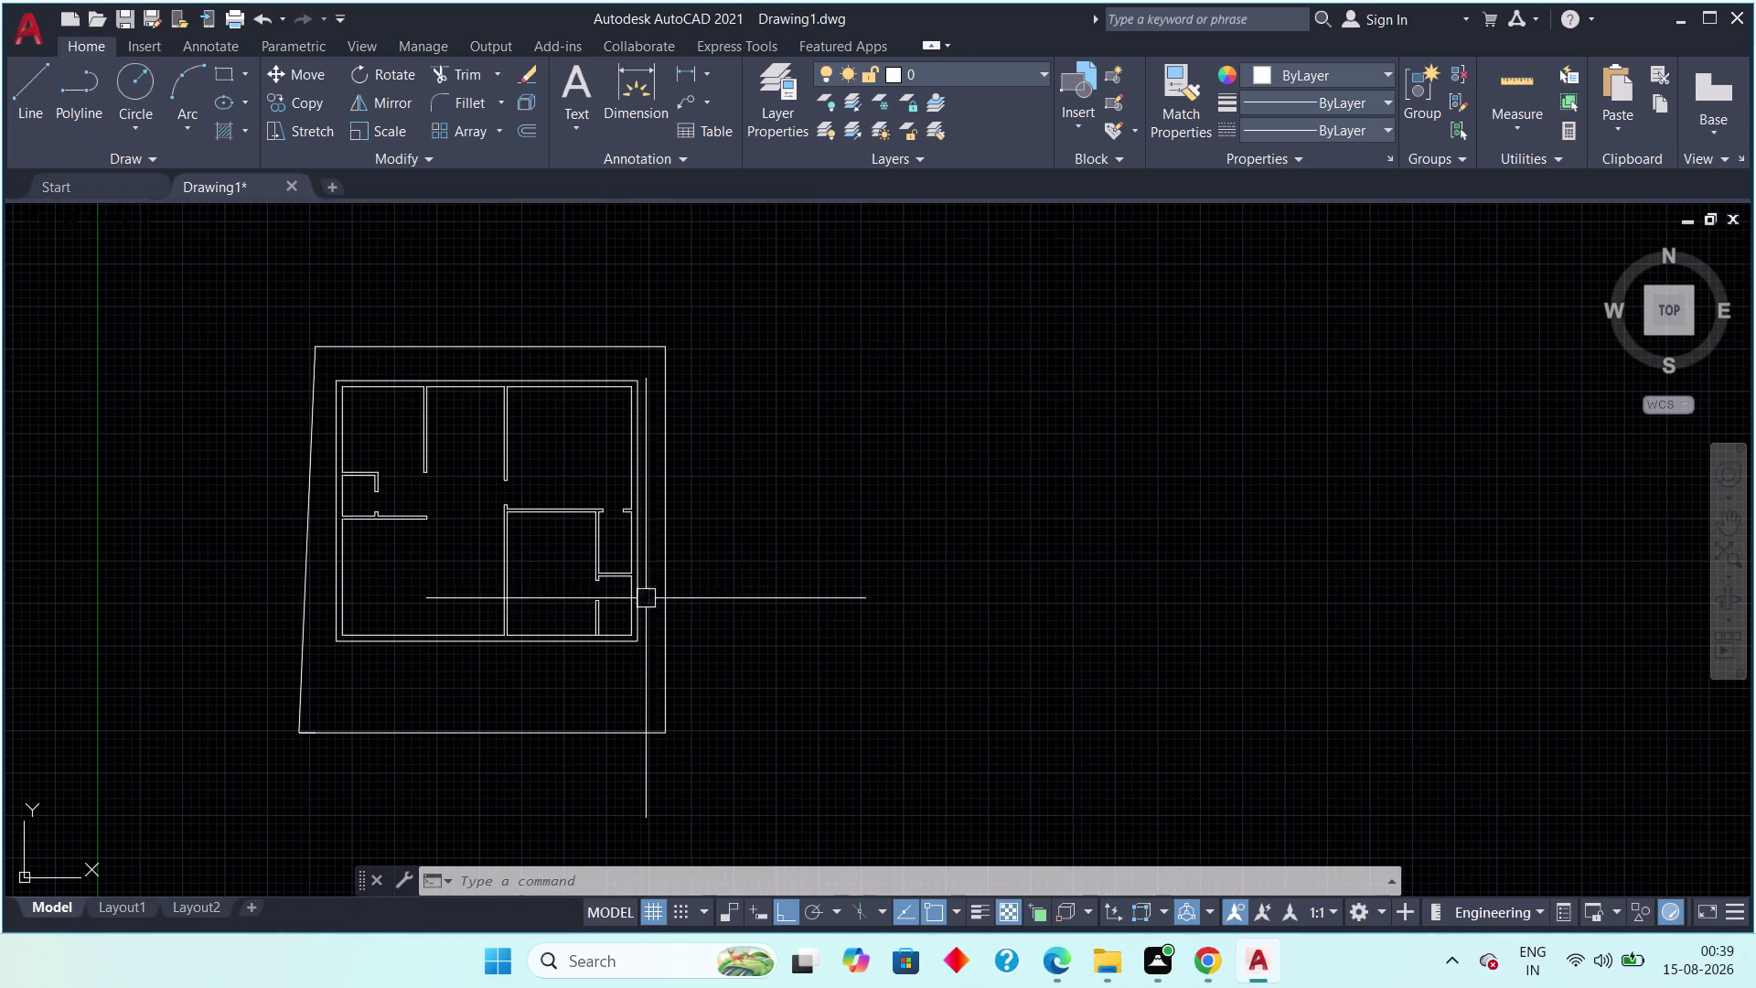
middle_drag(521, 601, 546, 561)
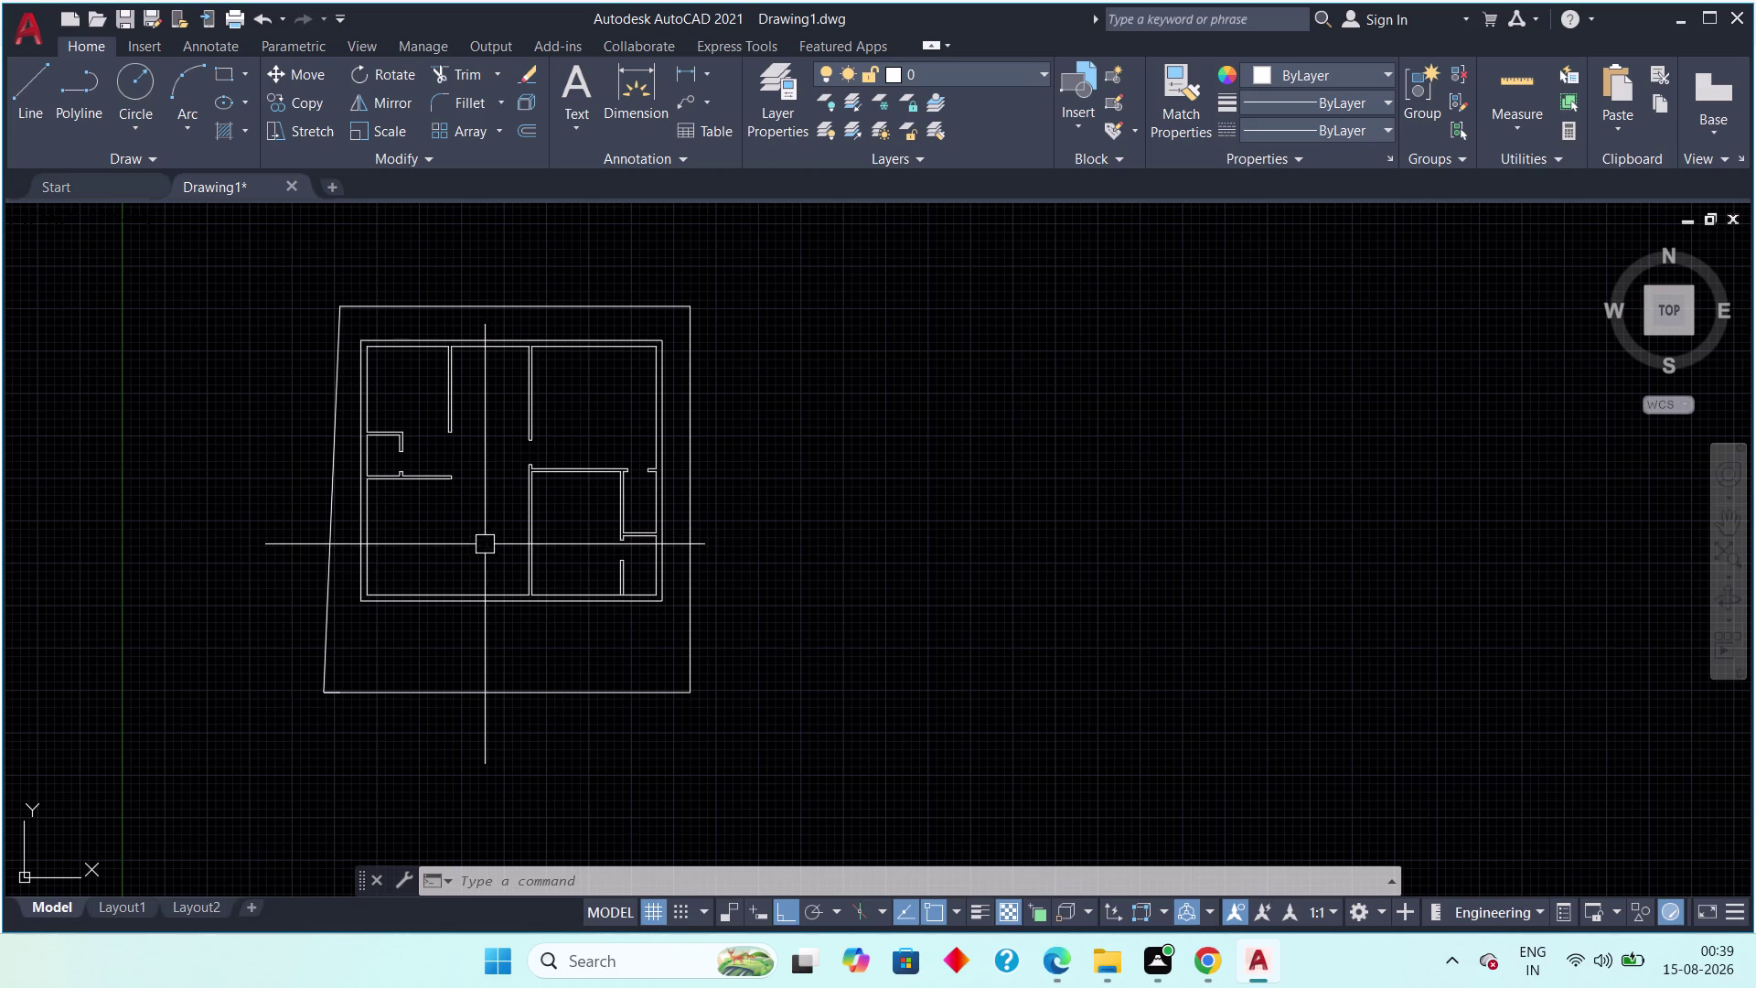
scroll(down, 3)
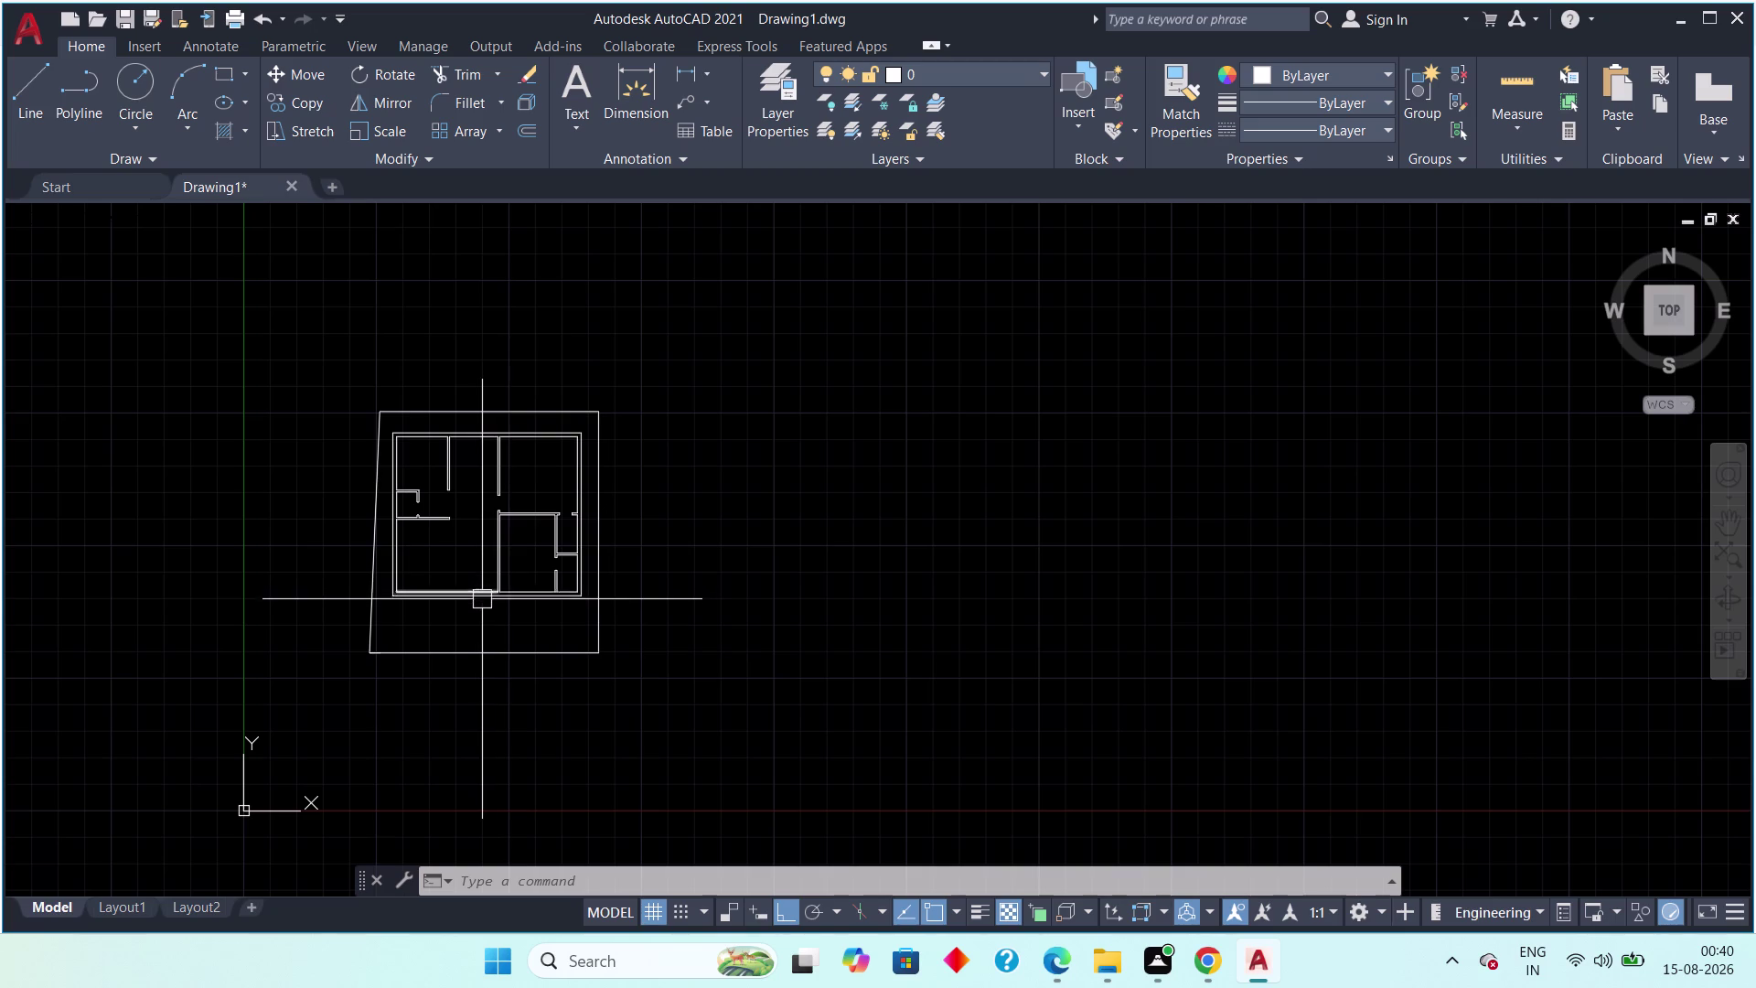
scroll(up, 3)
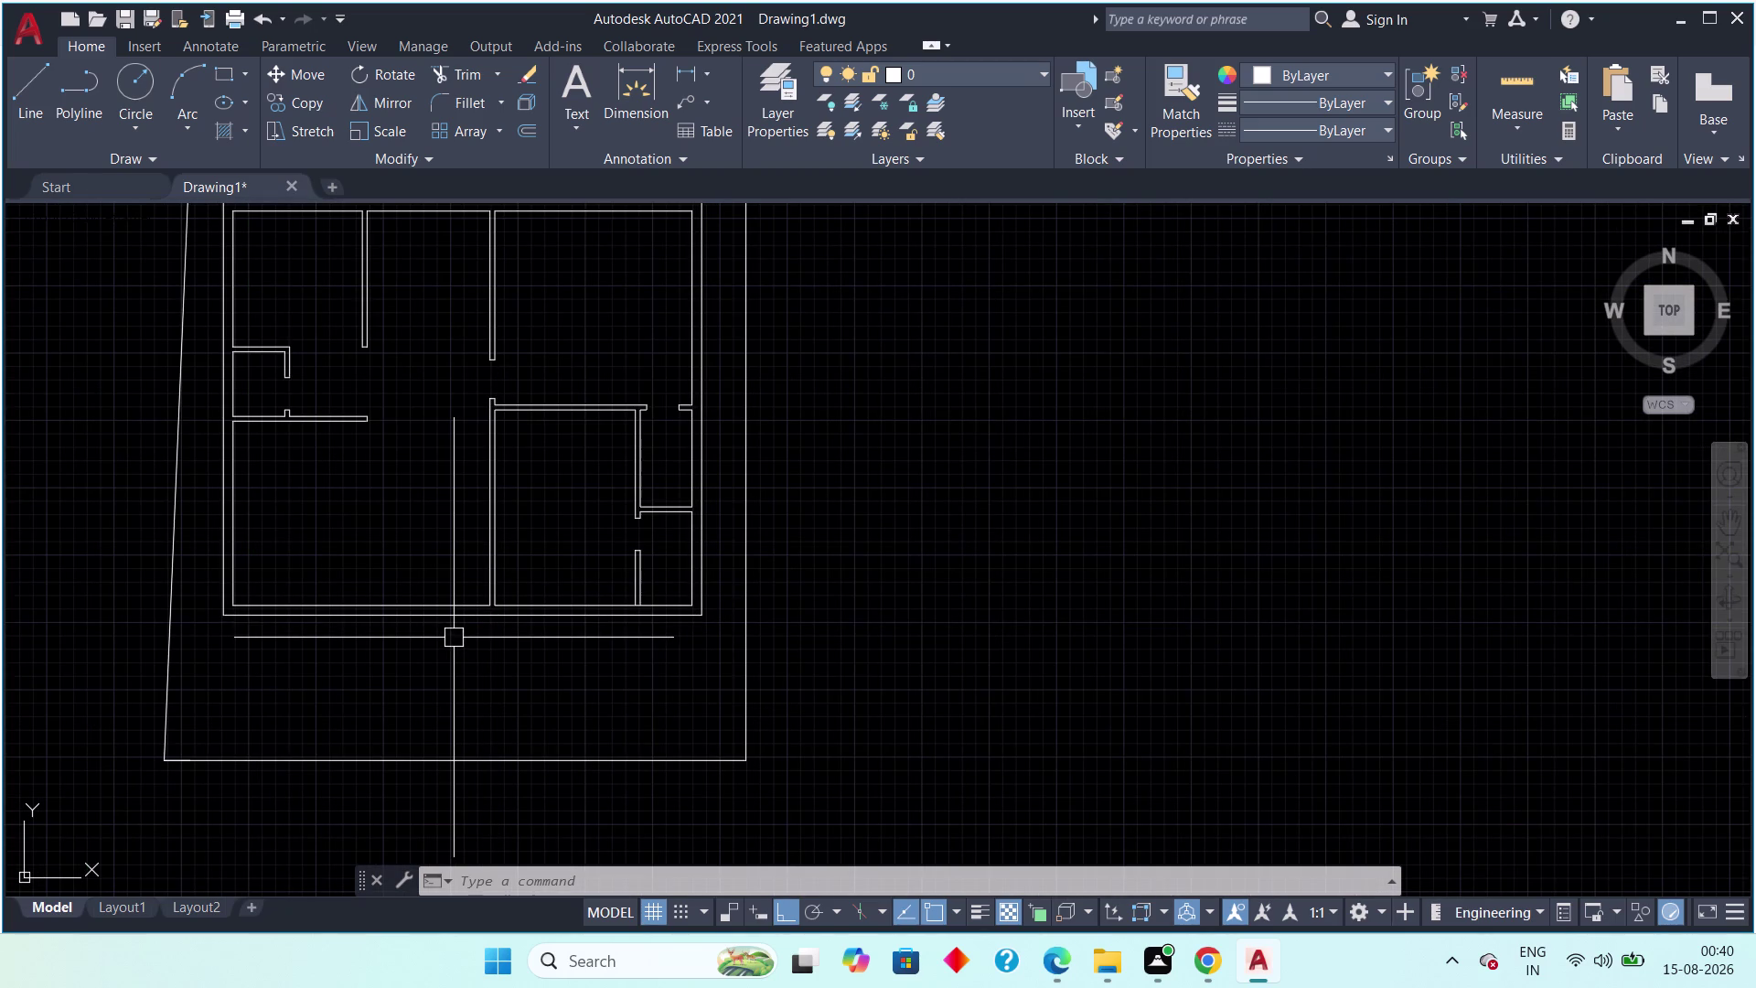
scroll(up, 3)
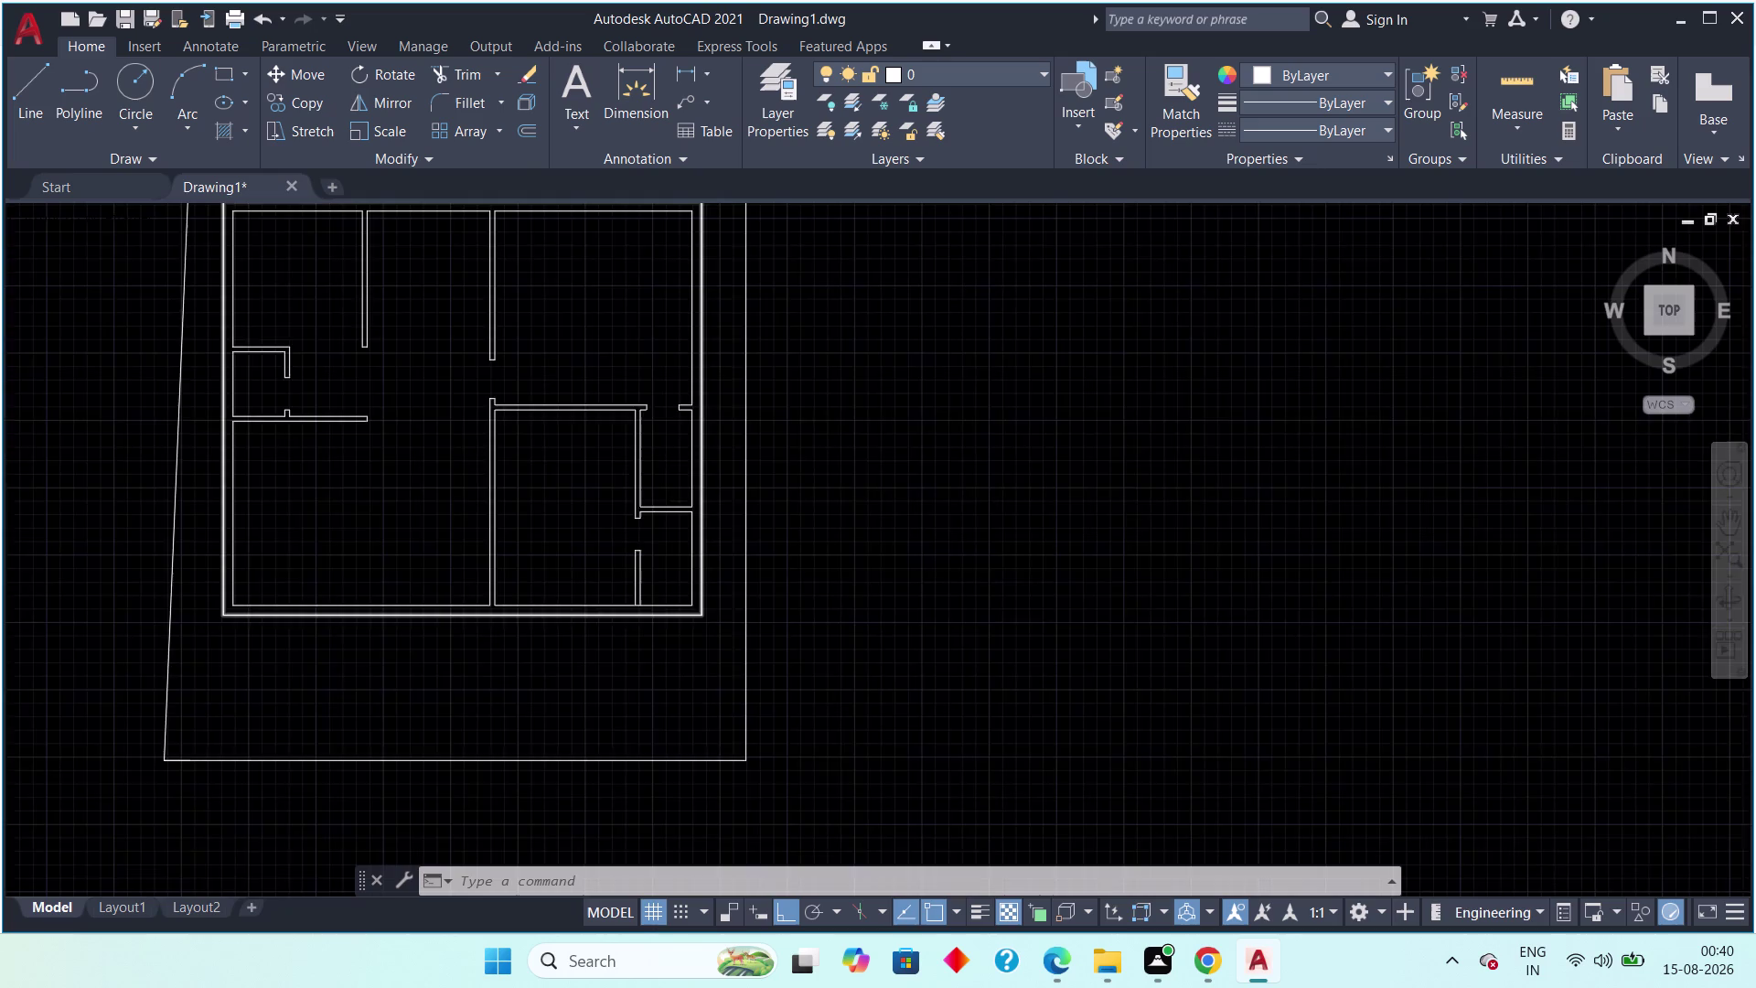
scroll(up, 3)
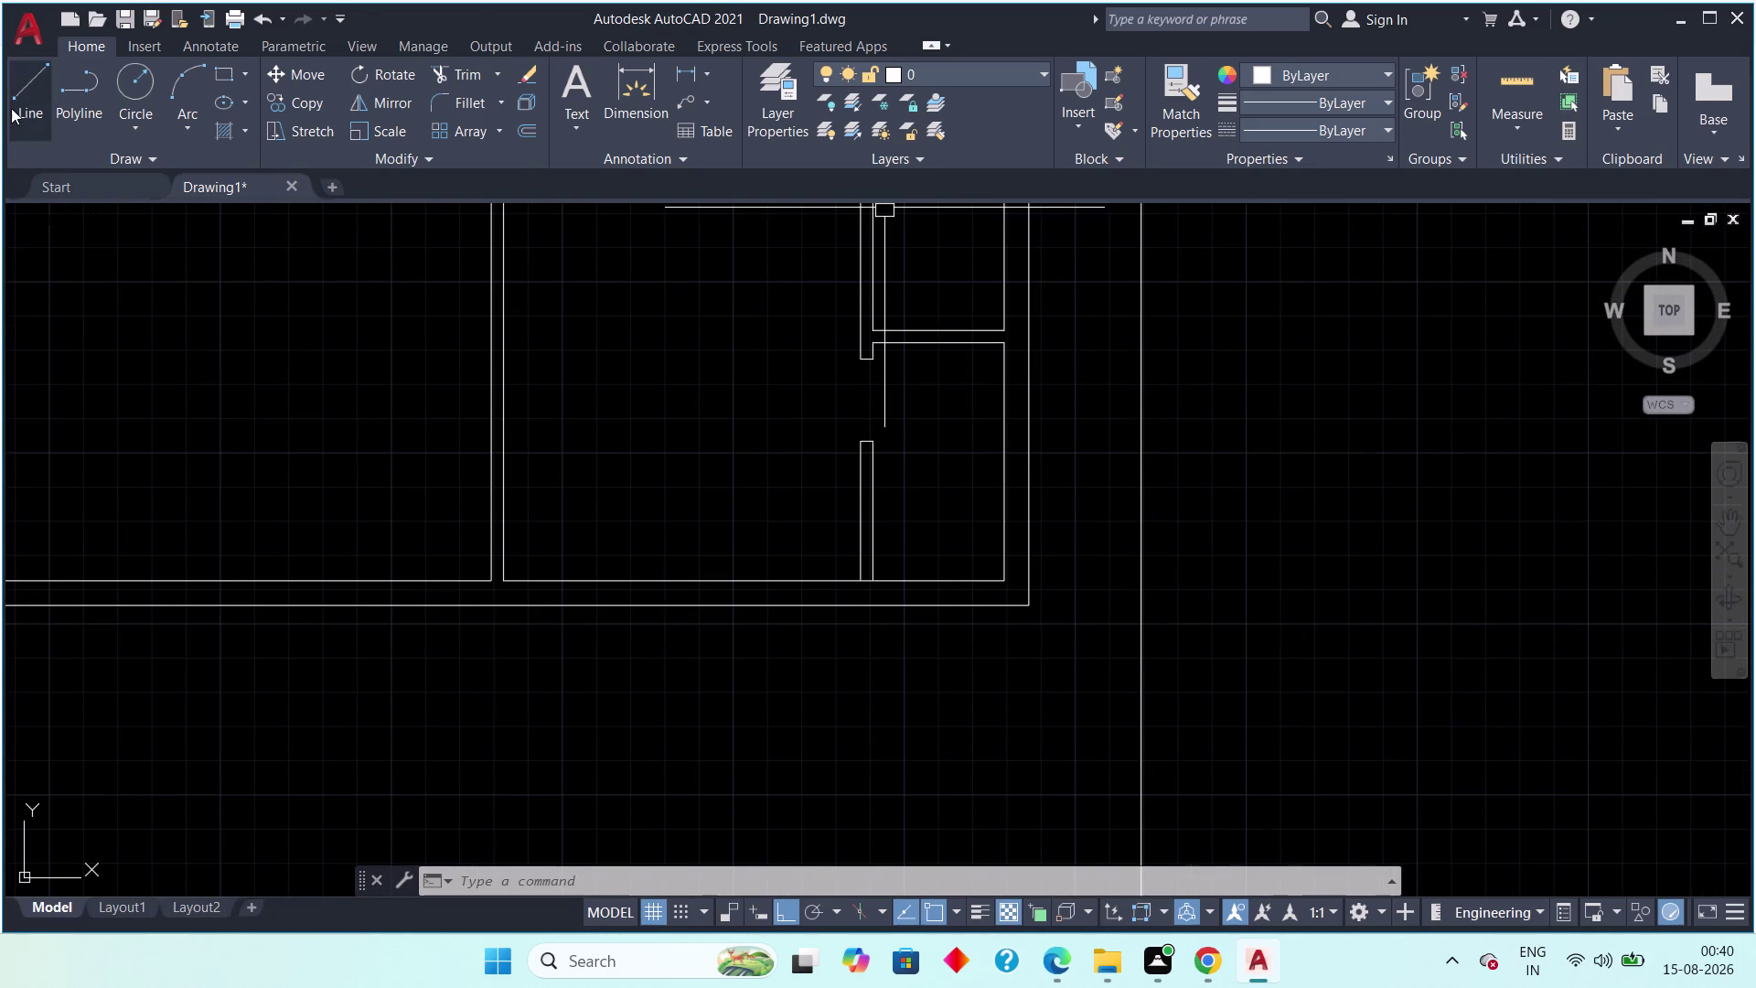
Start a vertical line at the wall corner, then cancel it.
click(16, 103)
scroll(up, 3)
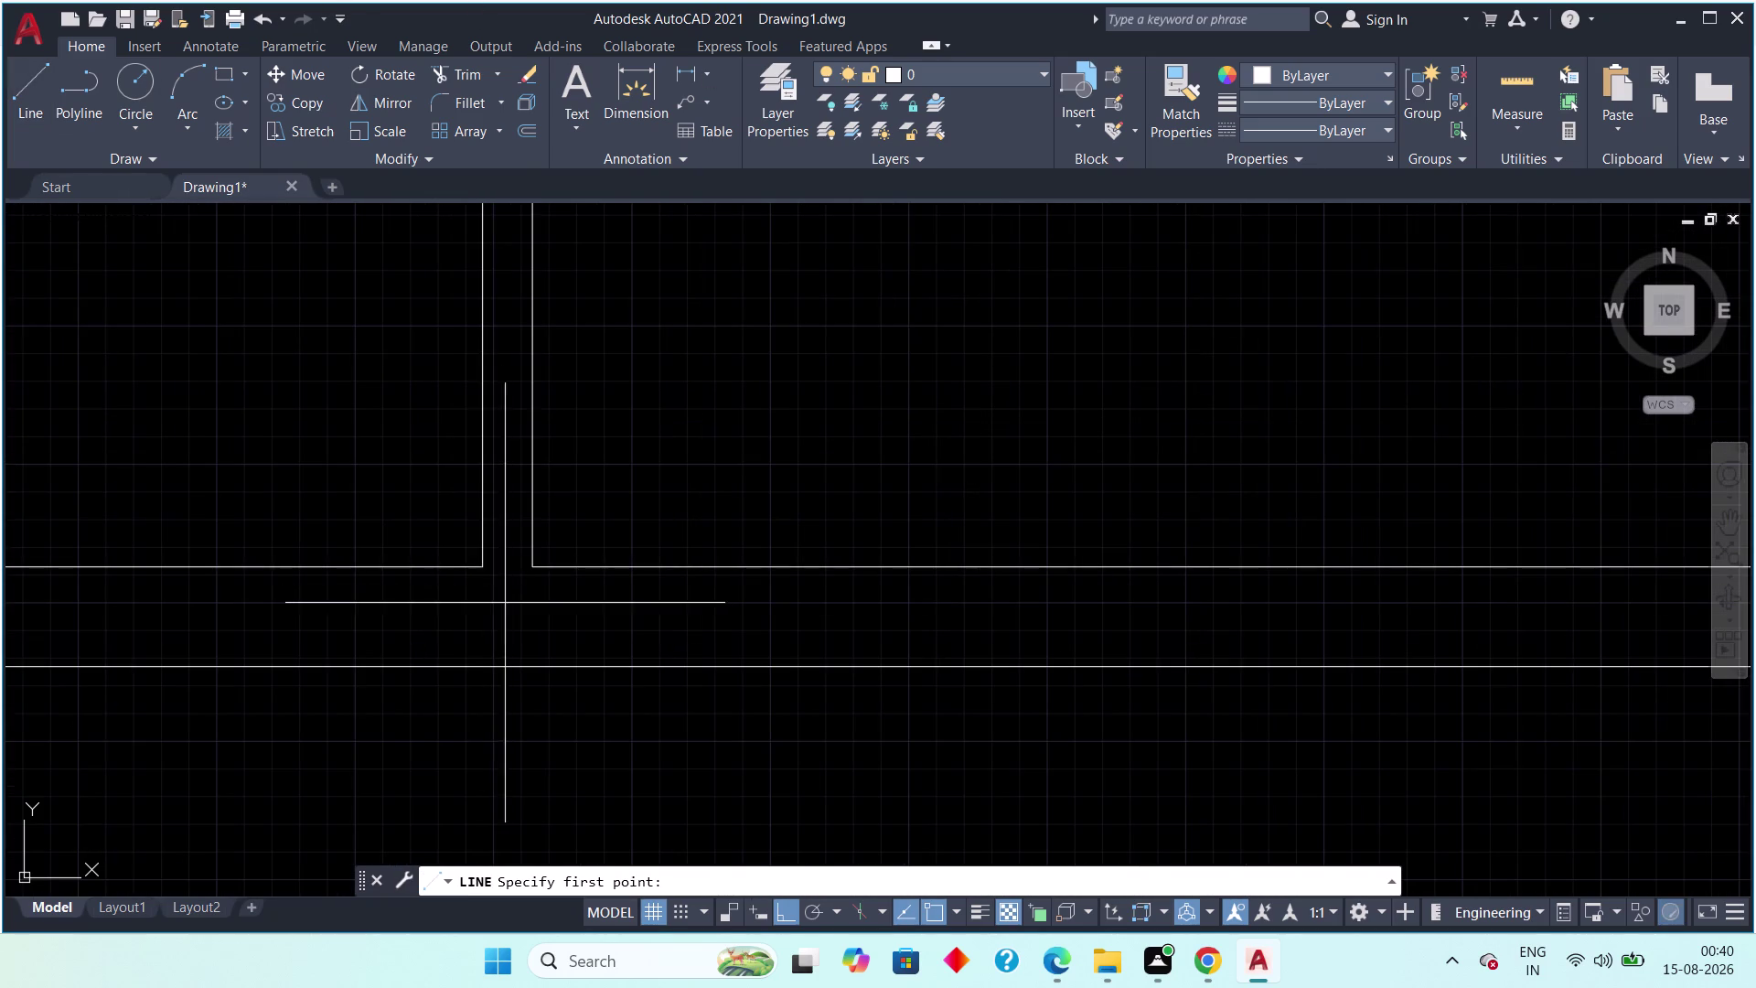
click(480, 560)
click(481, 662)
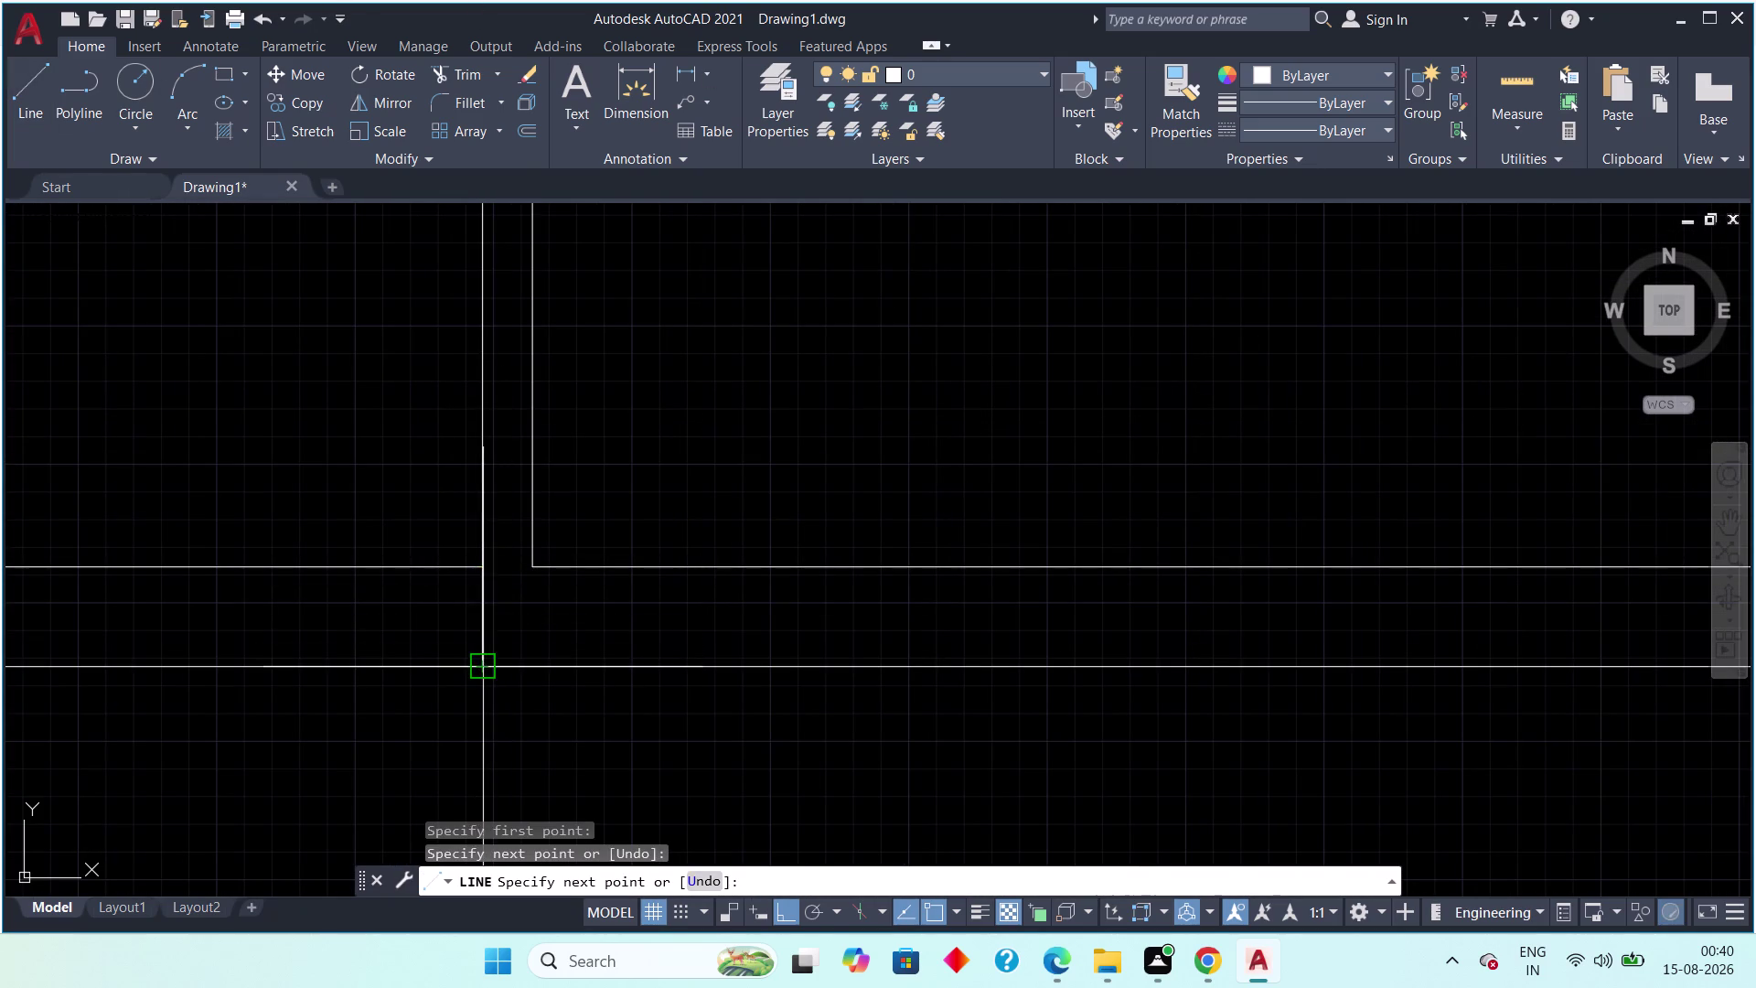
key(Escape)
key(Escape)
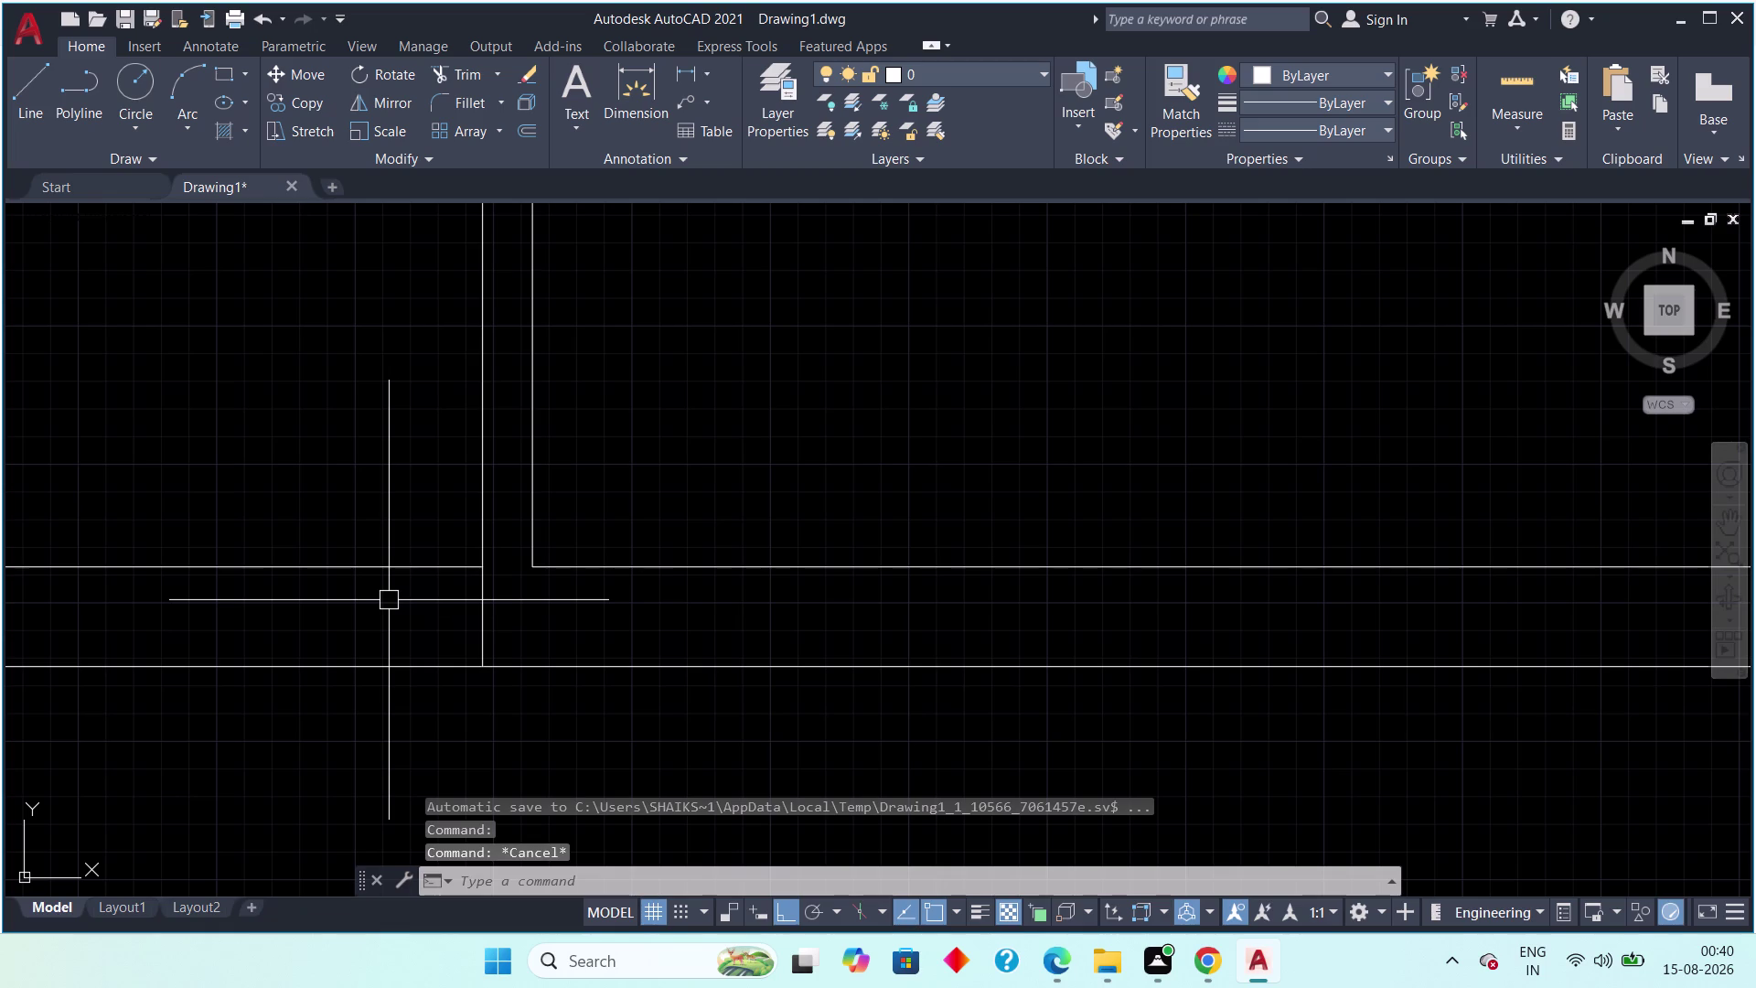
key(Escape)
Try a 6" offset on the bottom wall line, then cancel it.
text(o)
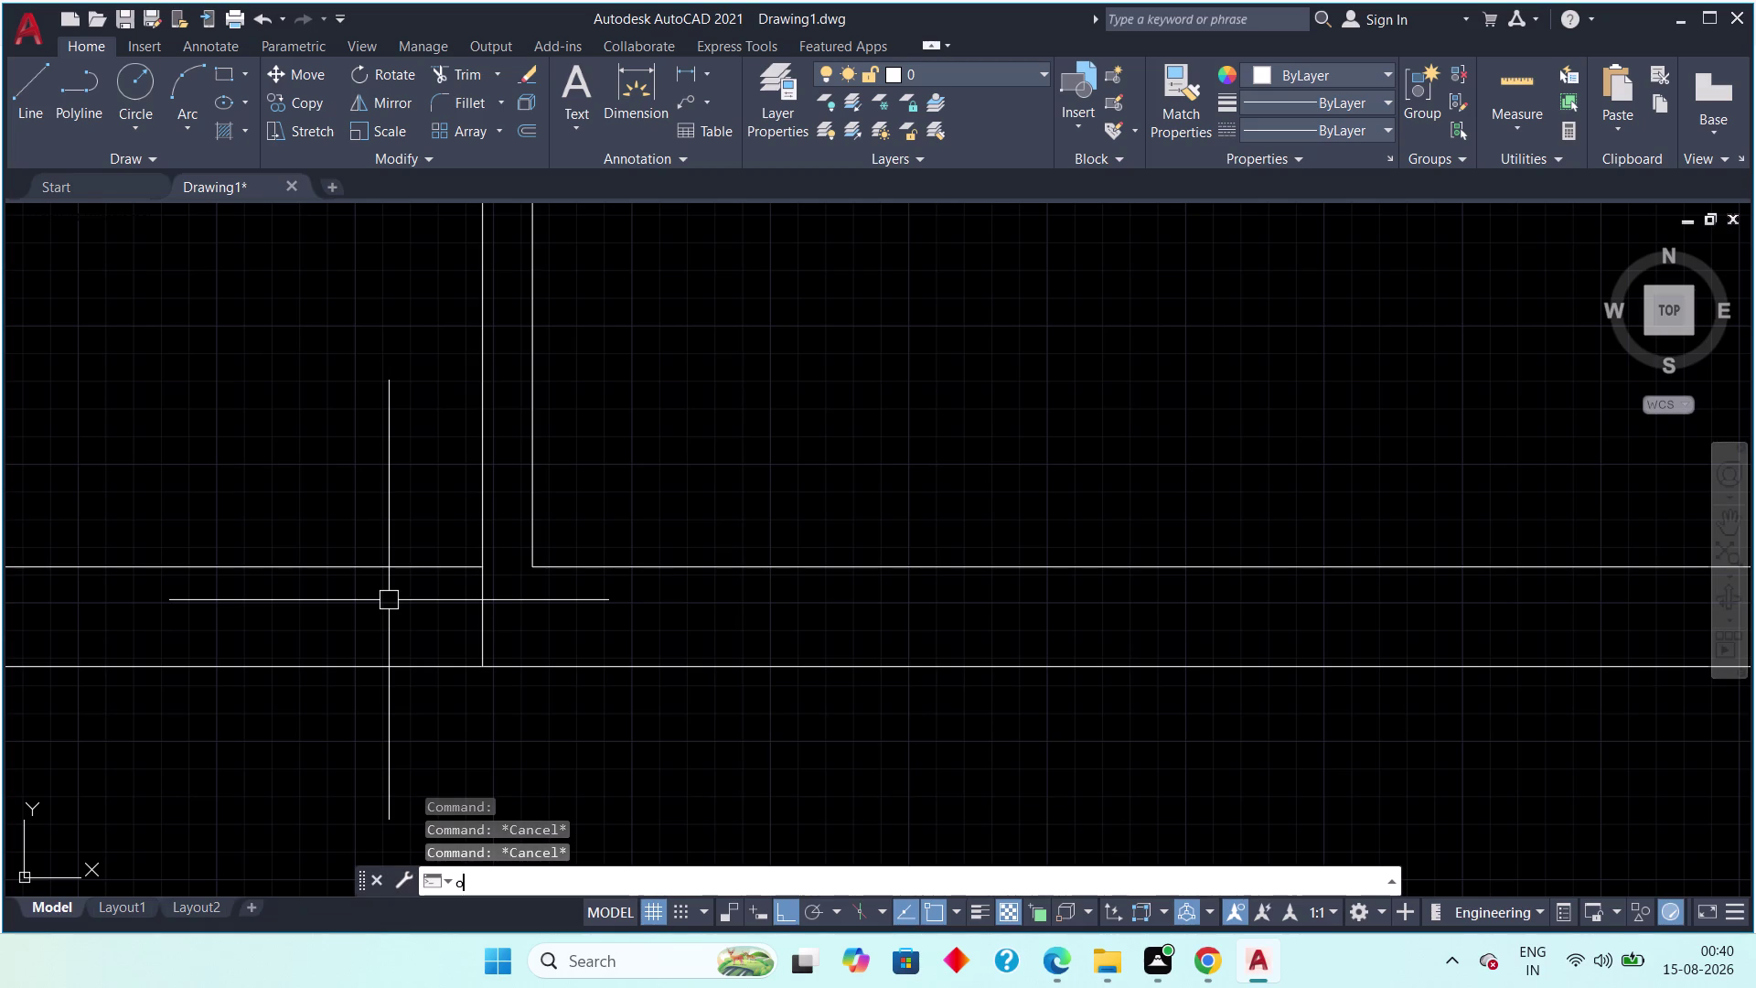
text(ff)
key(space)
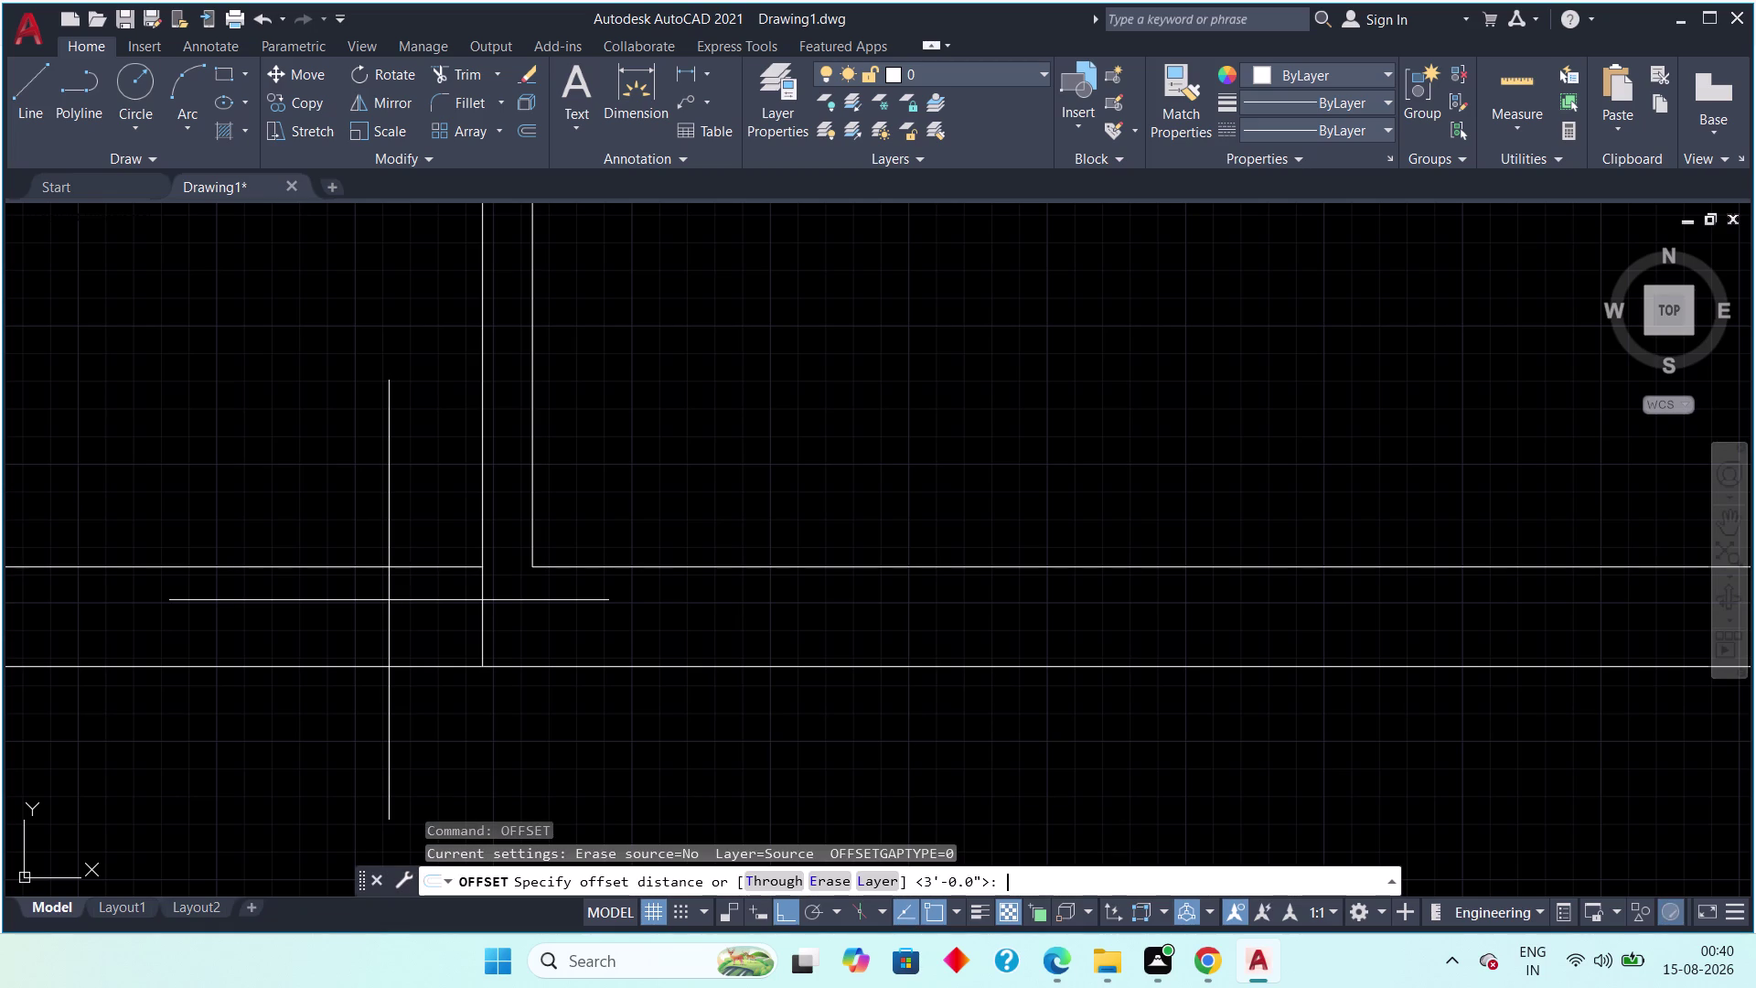
text(6")
key(space)
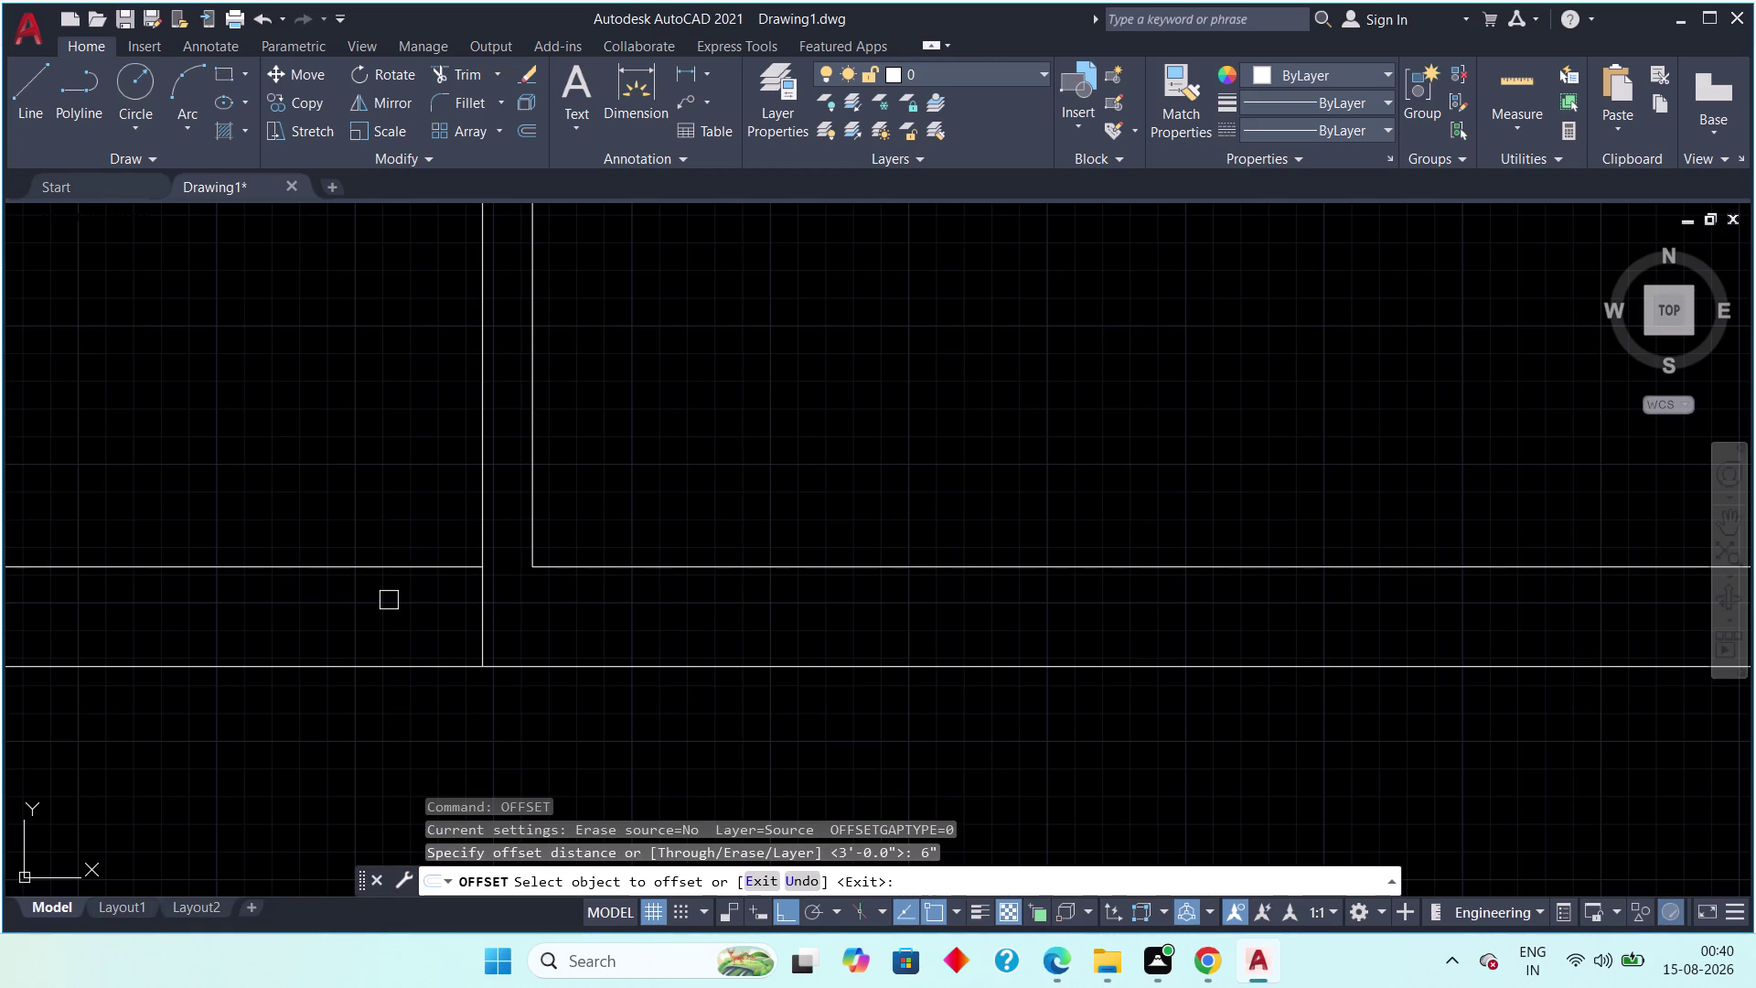
drag(474, 637, 456, 630)
click(369, 627)
key(Escape)
scroll(down, 3)
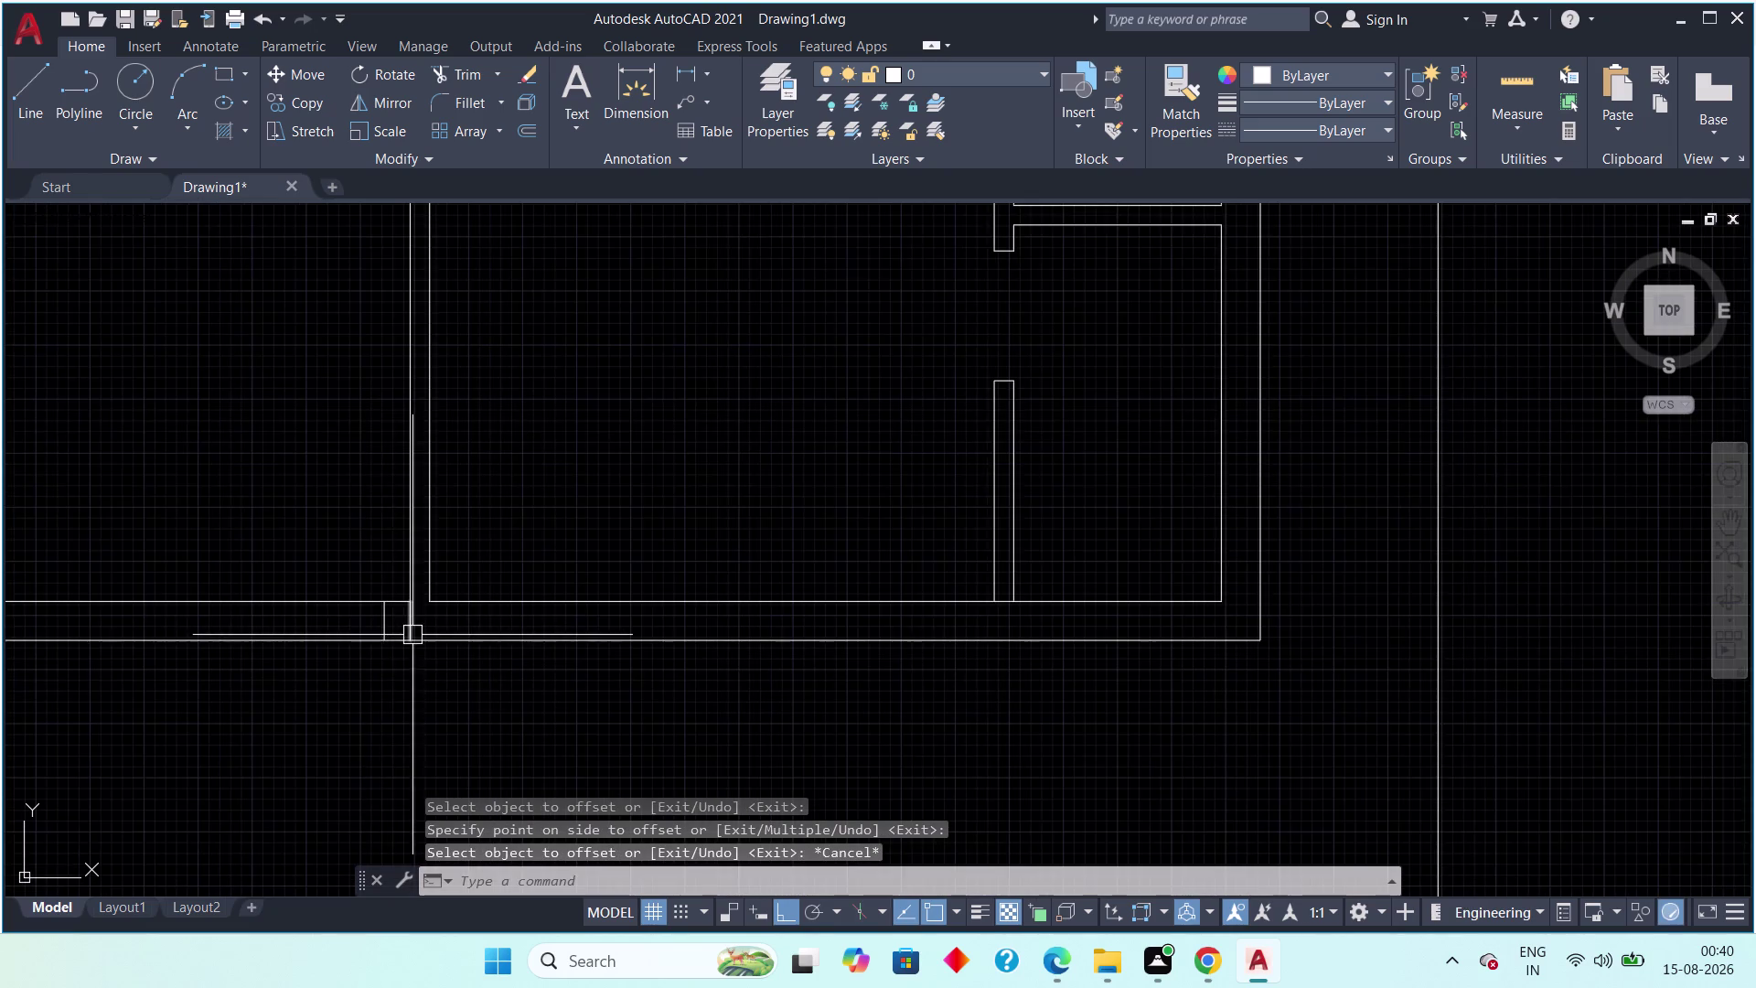
scroll(up, 3)
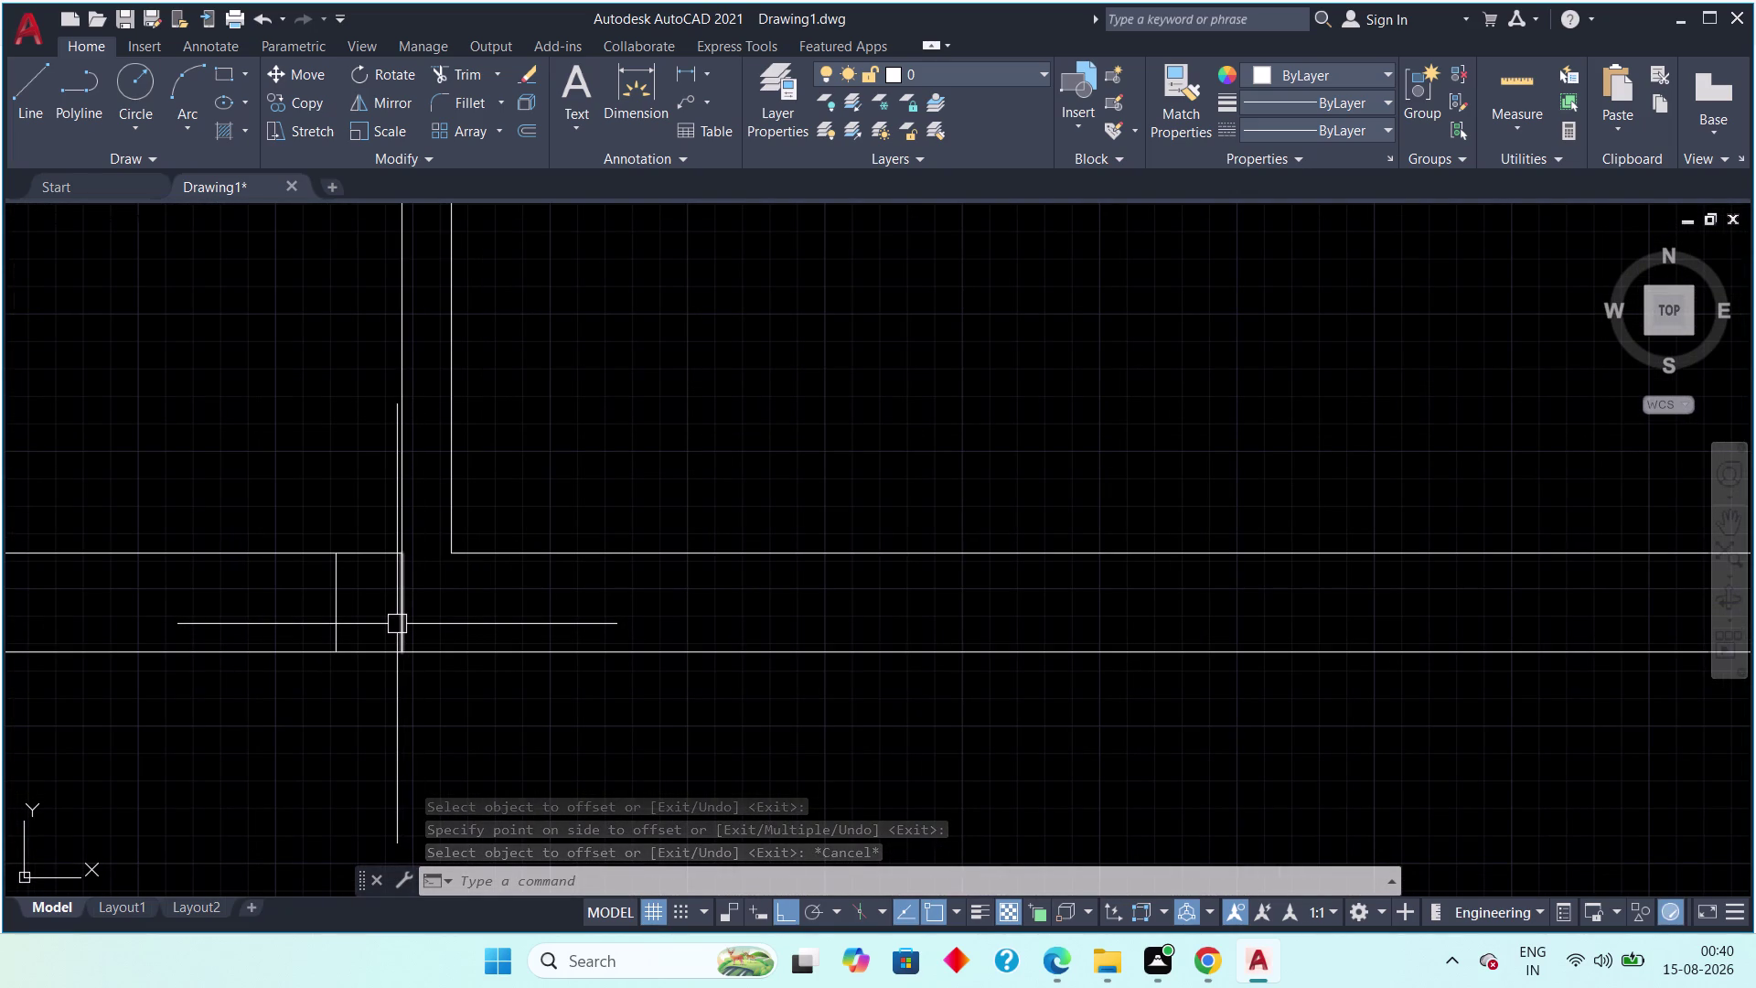
scroll(down, 3)
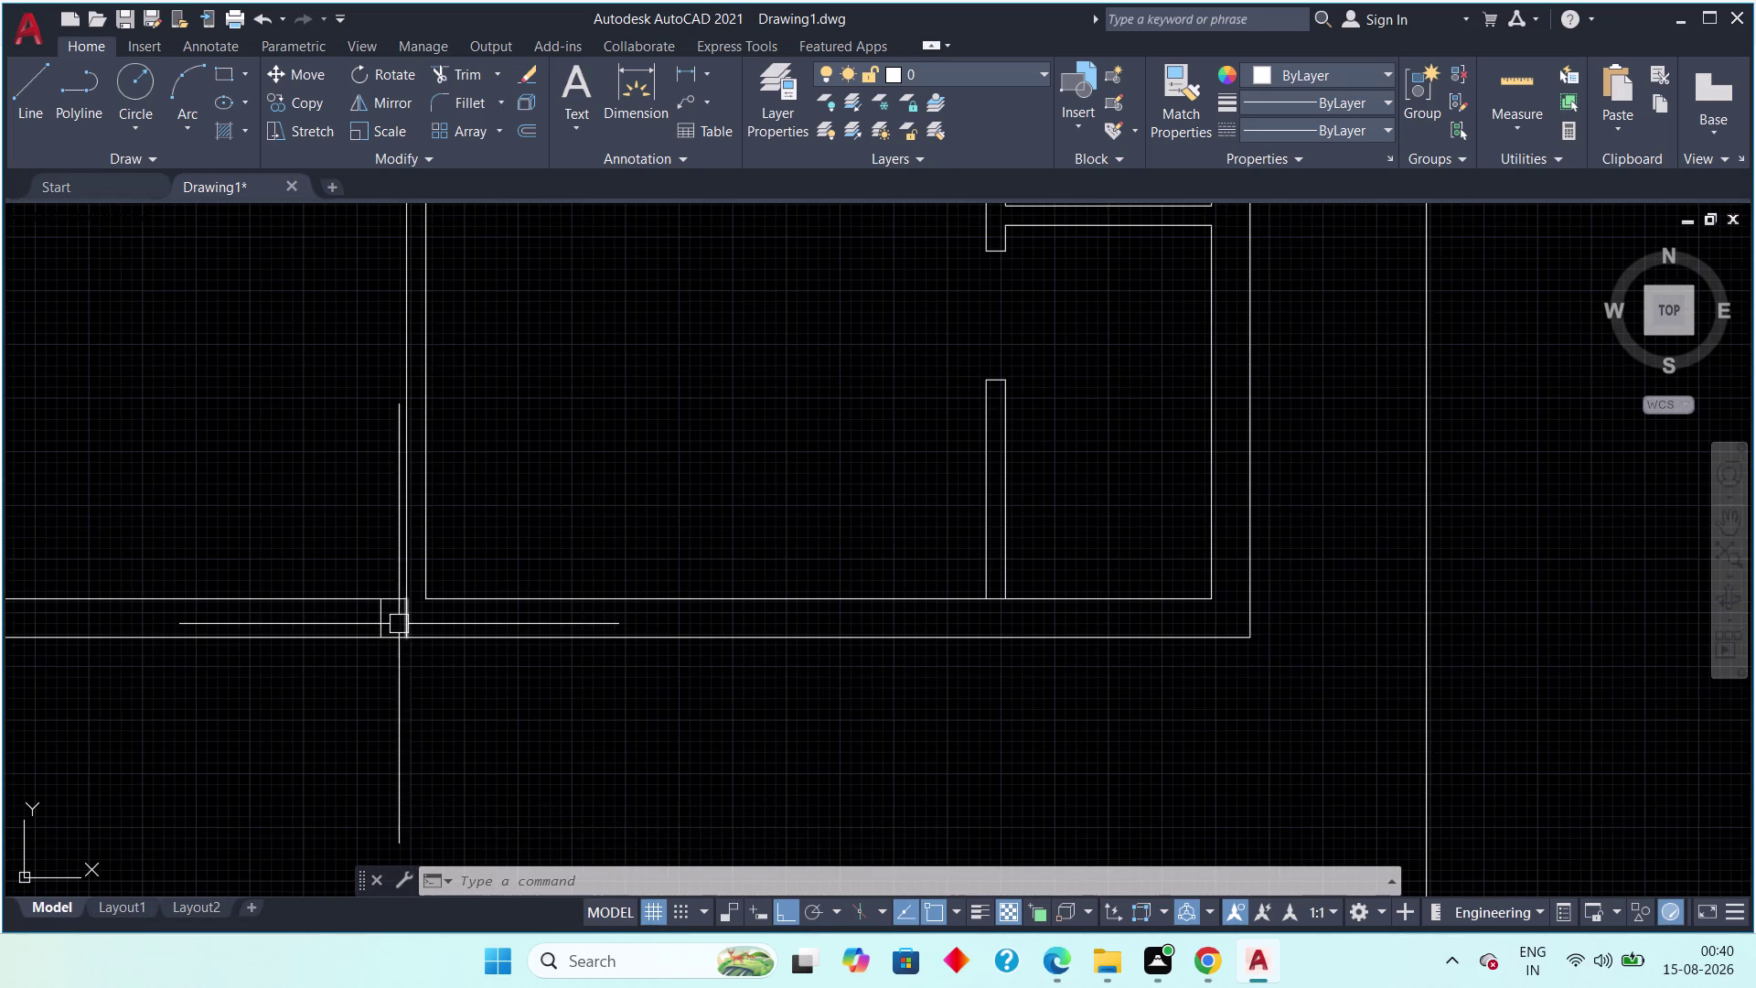
scroll(up, 3)
Retry a 6" offset on the vertical wall line, then cancel it.
key(space)
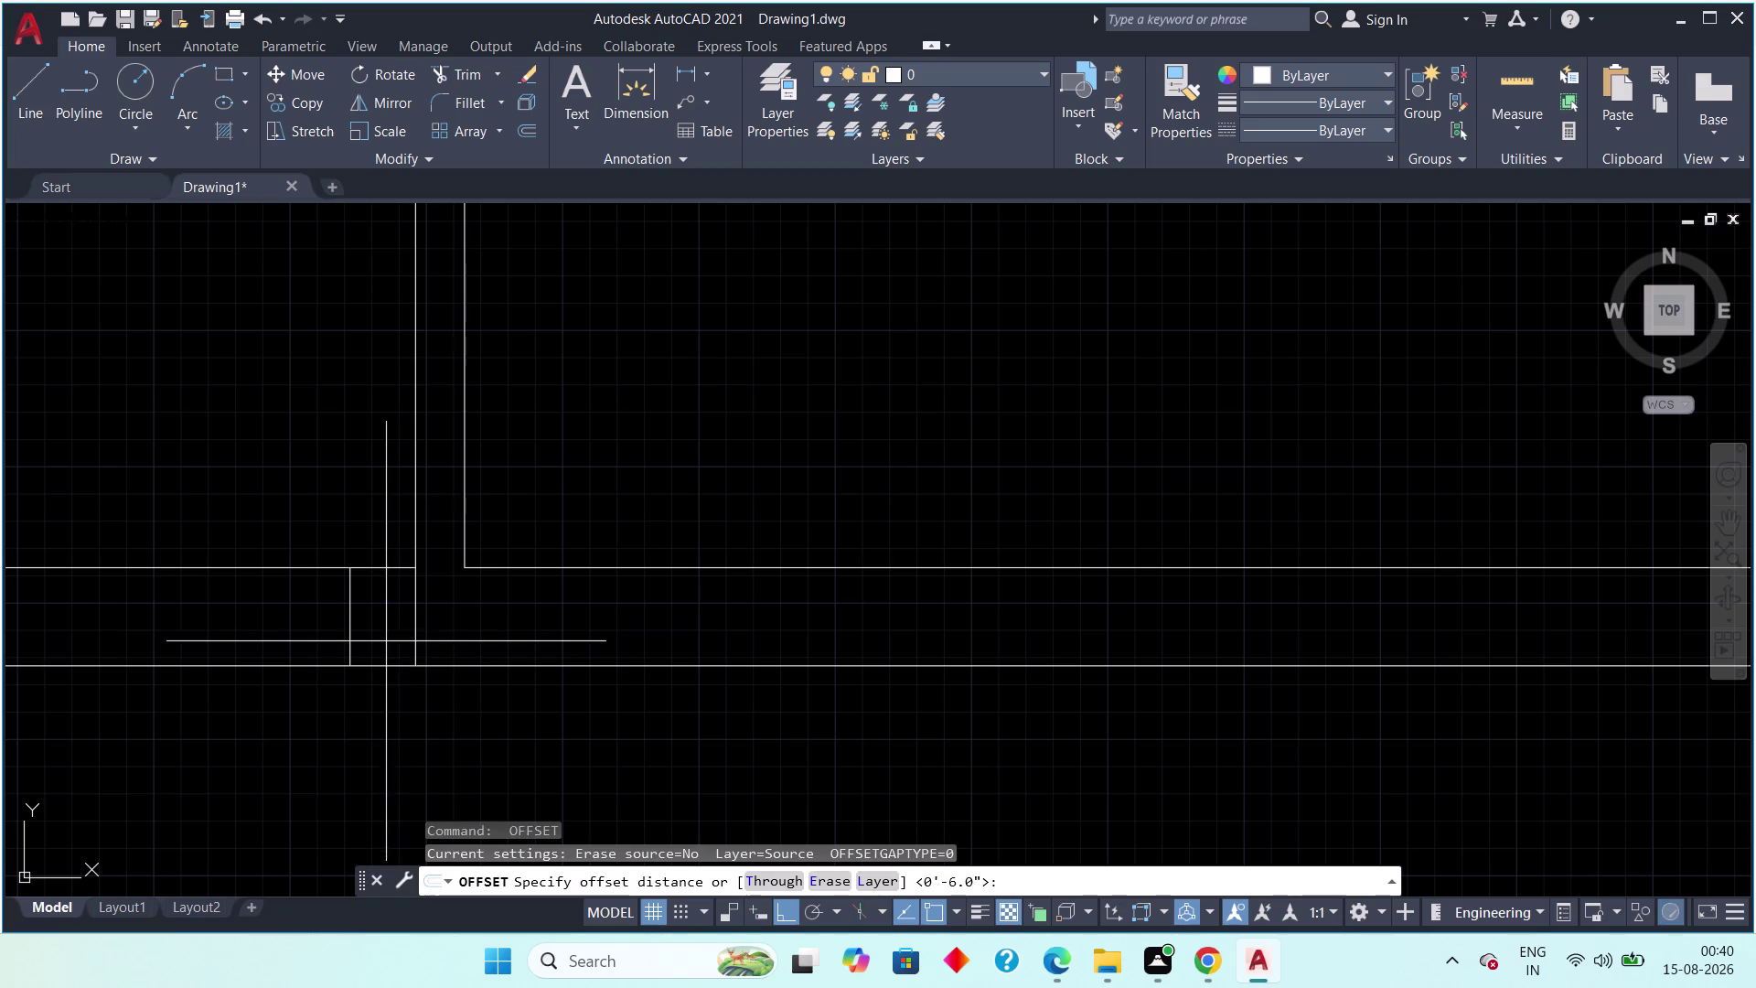
click(355, 623)
key(Escape)
key(Escape)
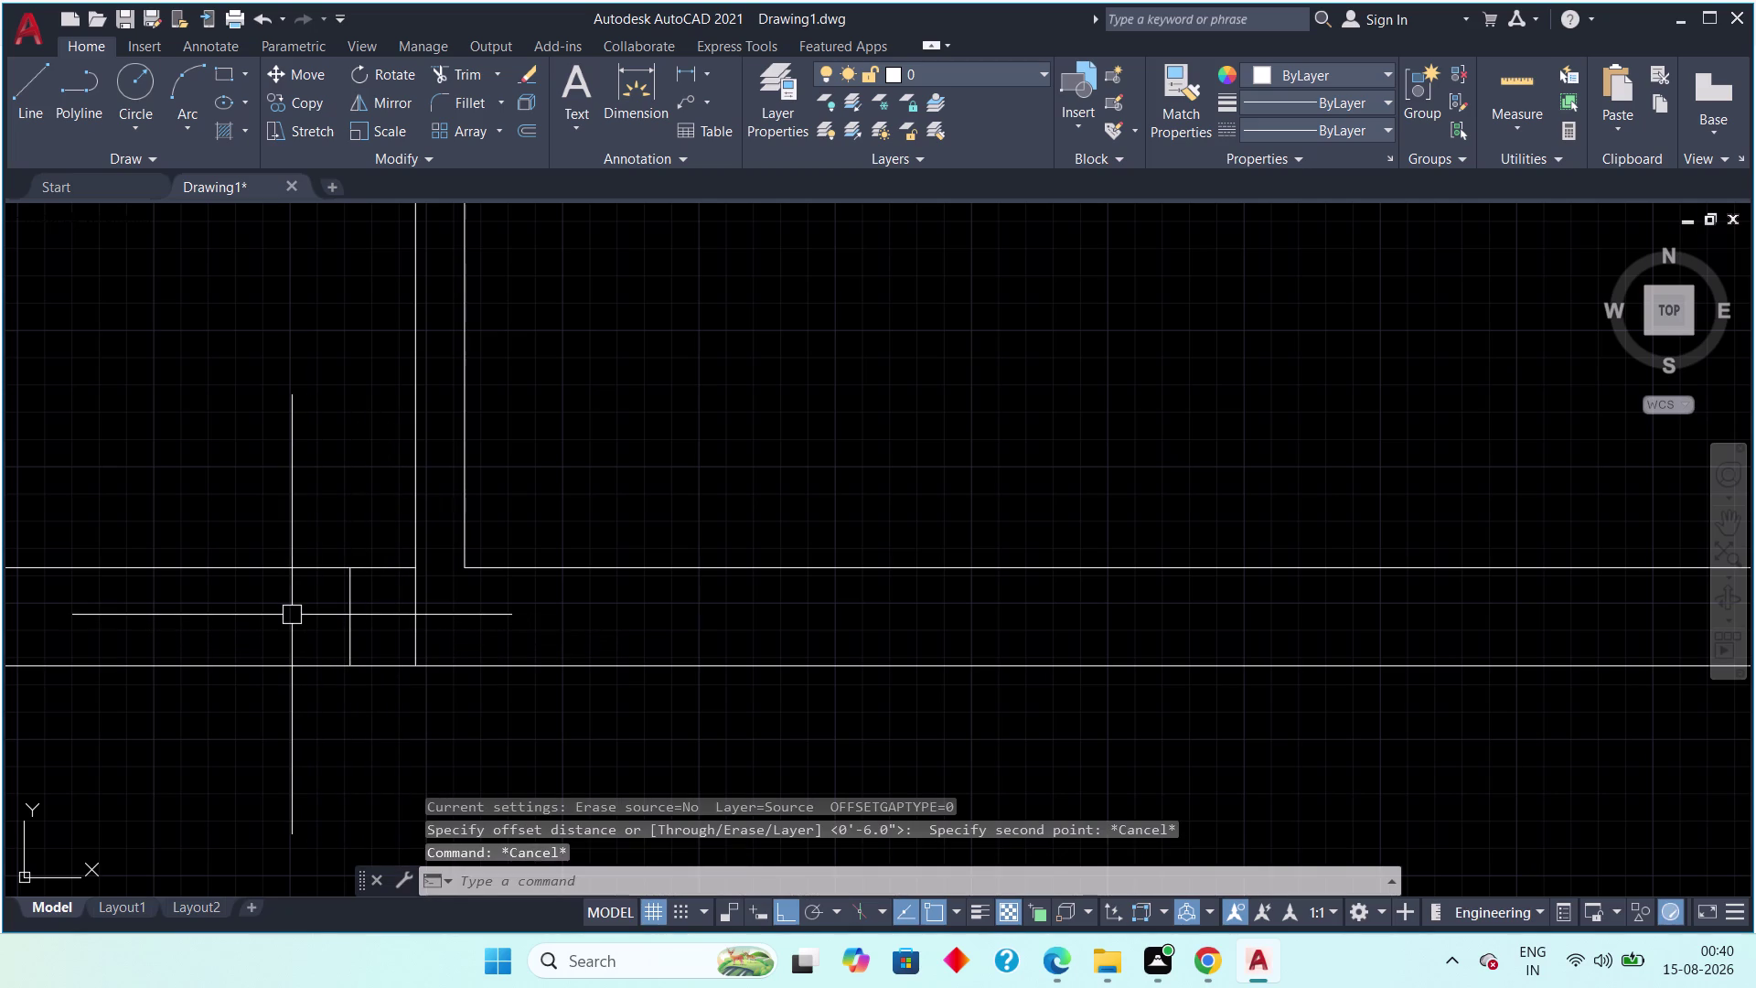
text(of)
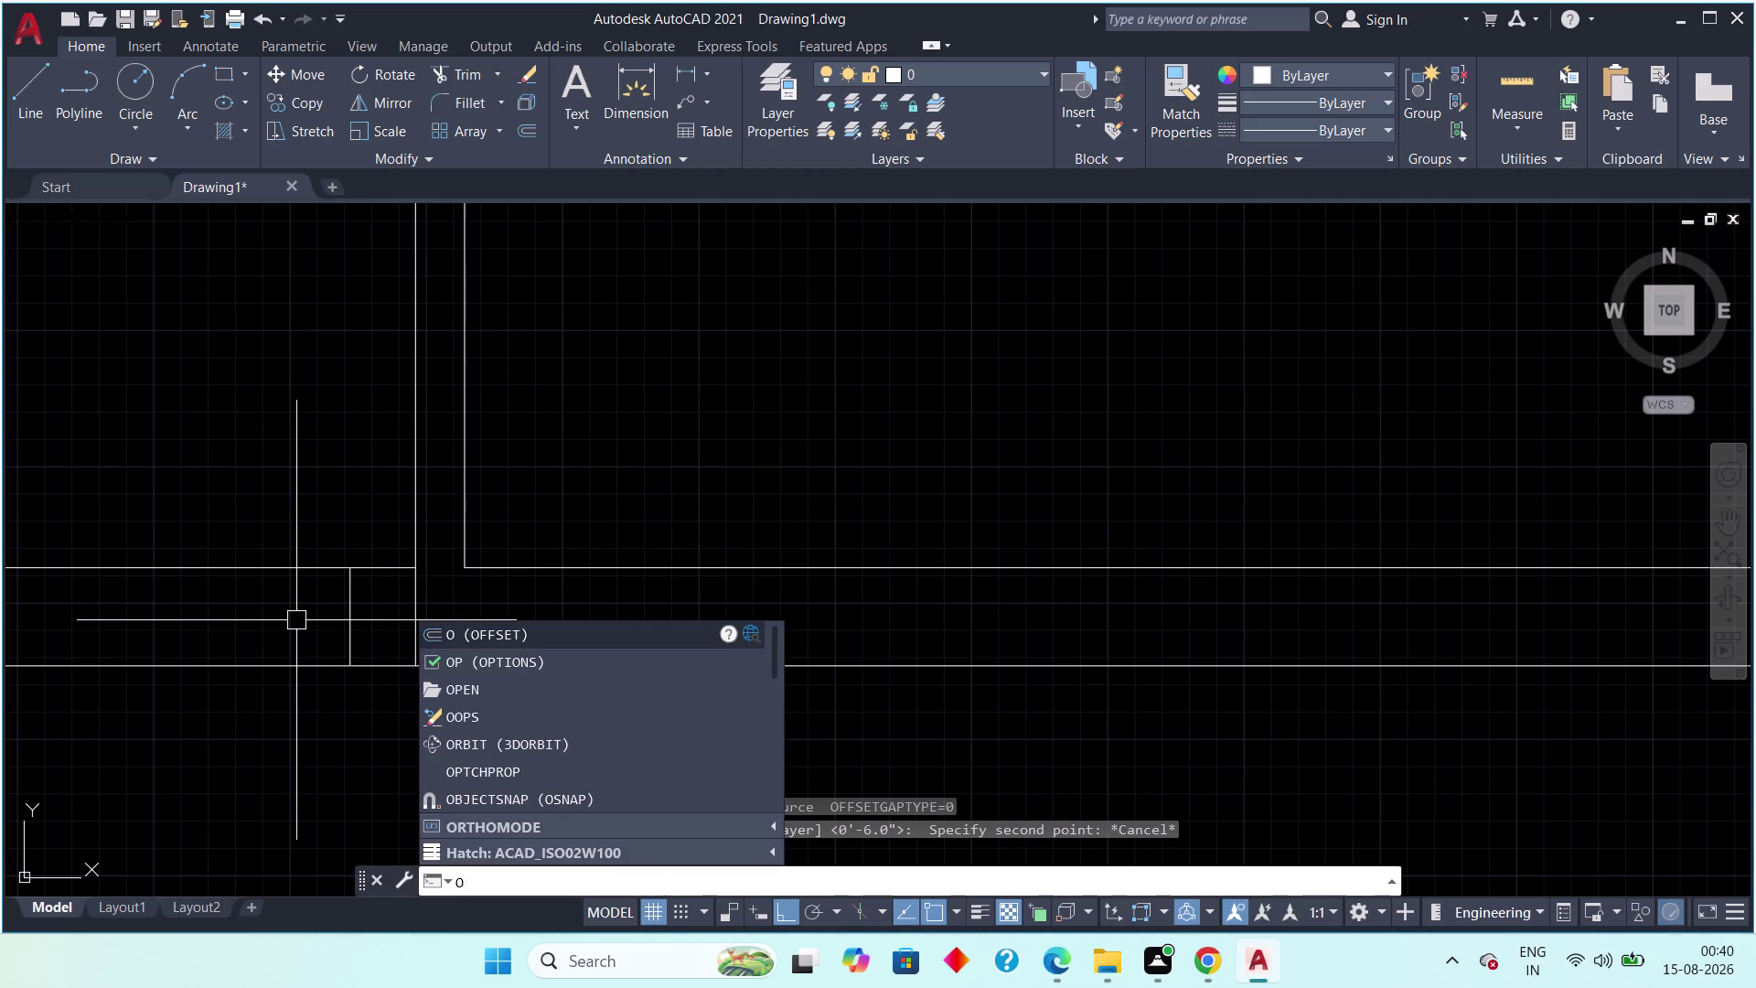
text(f)
key(space)
text(6)
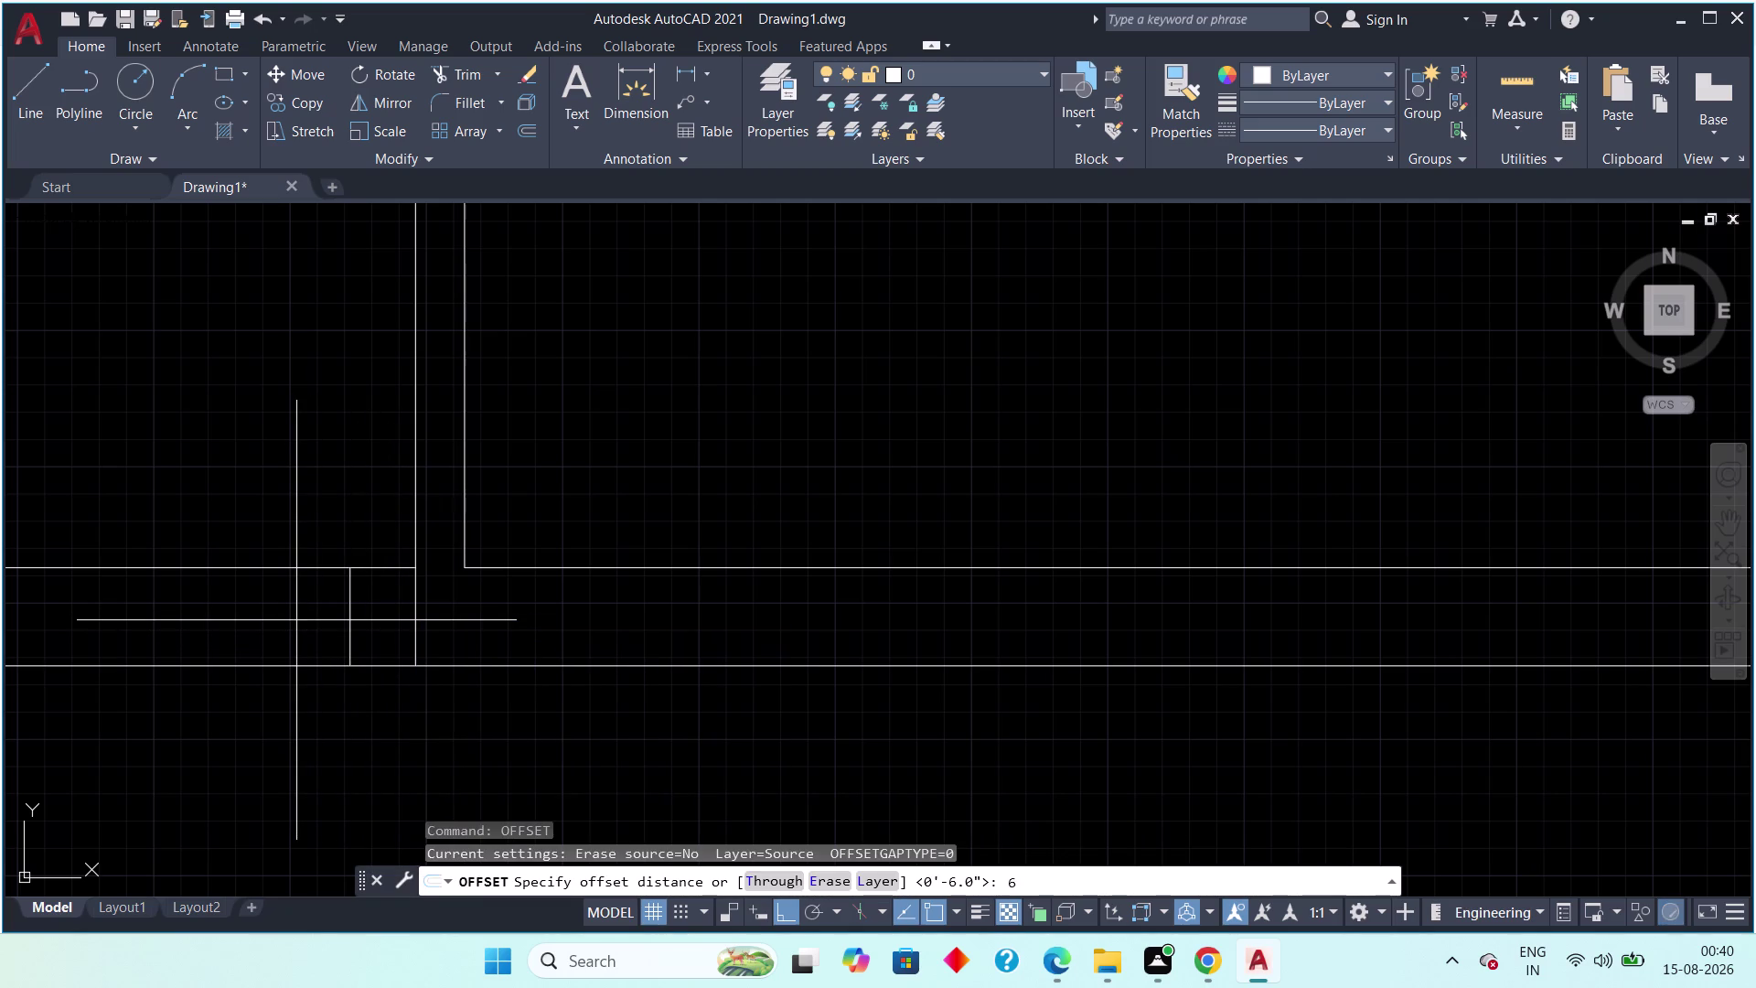
text(")
key(space)
drag(345, 629, 336, 628)
click(225, 631)
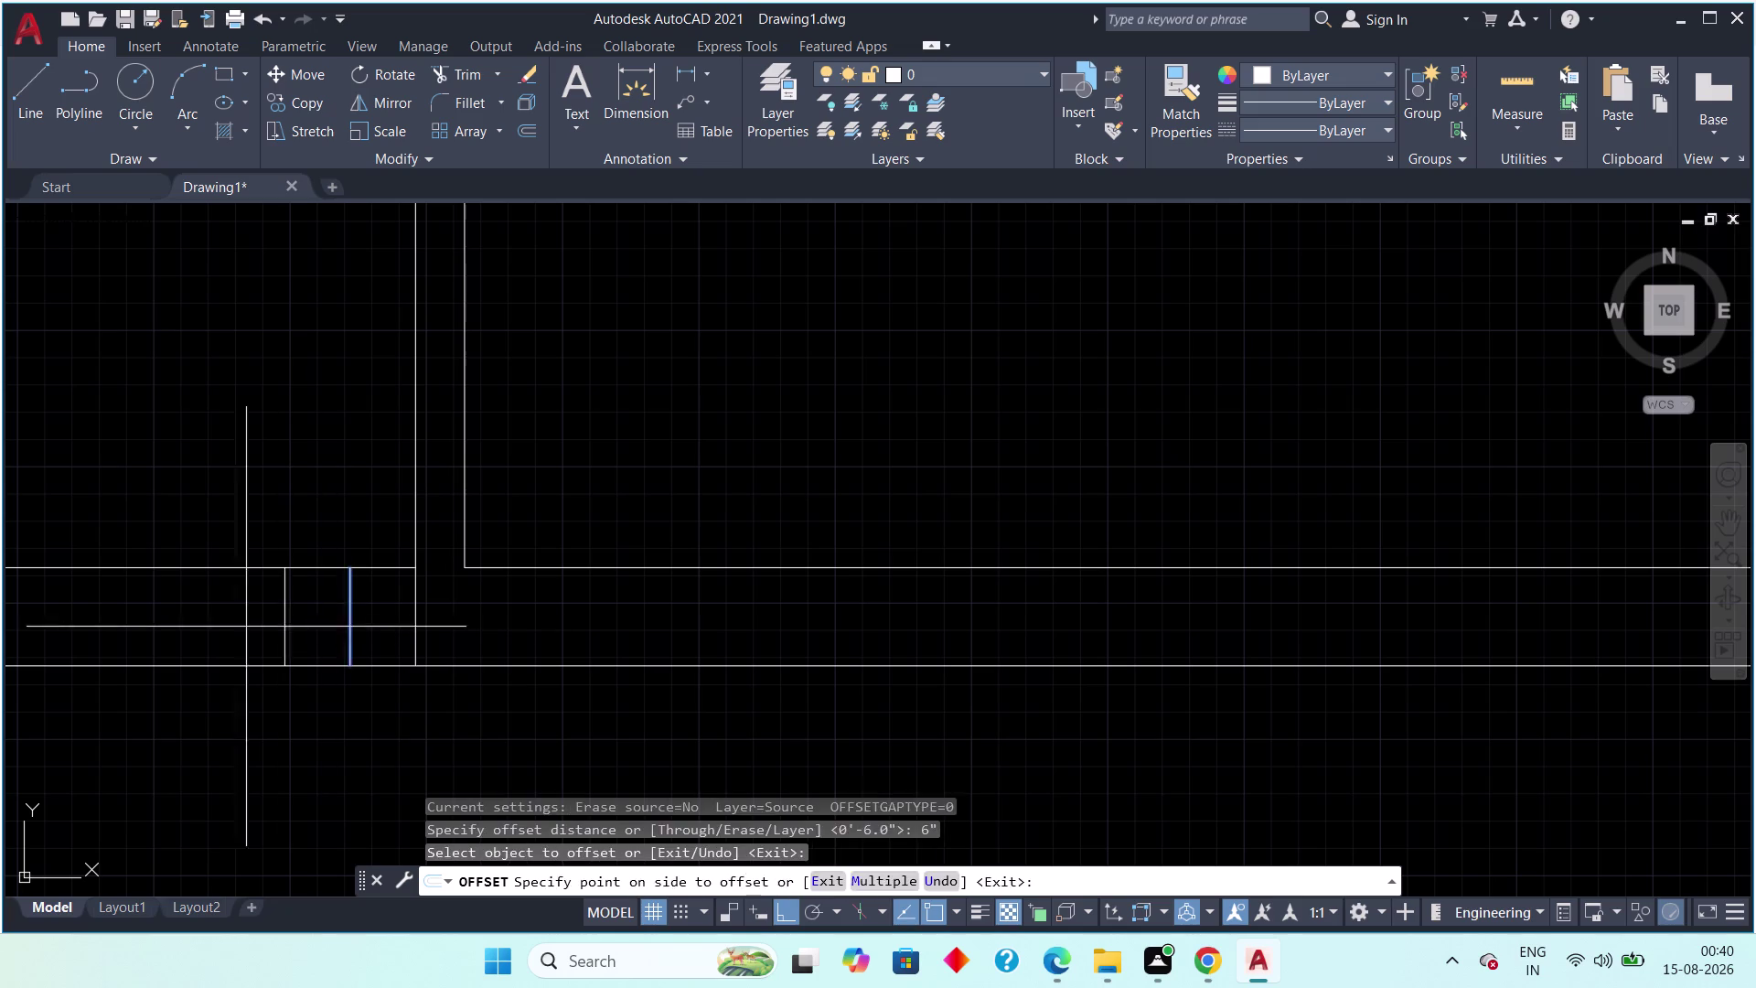
key(Escape)
Delete the two stray vertical lines near the opening.
click(416, 619)
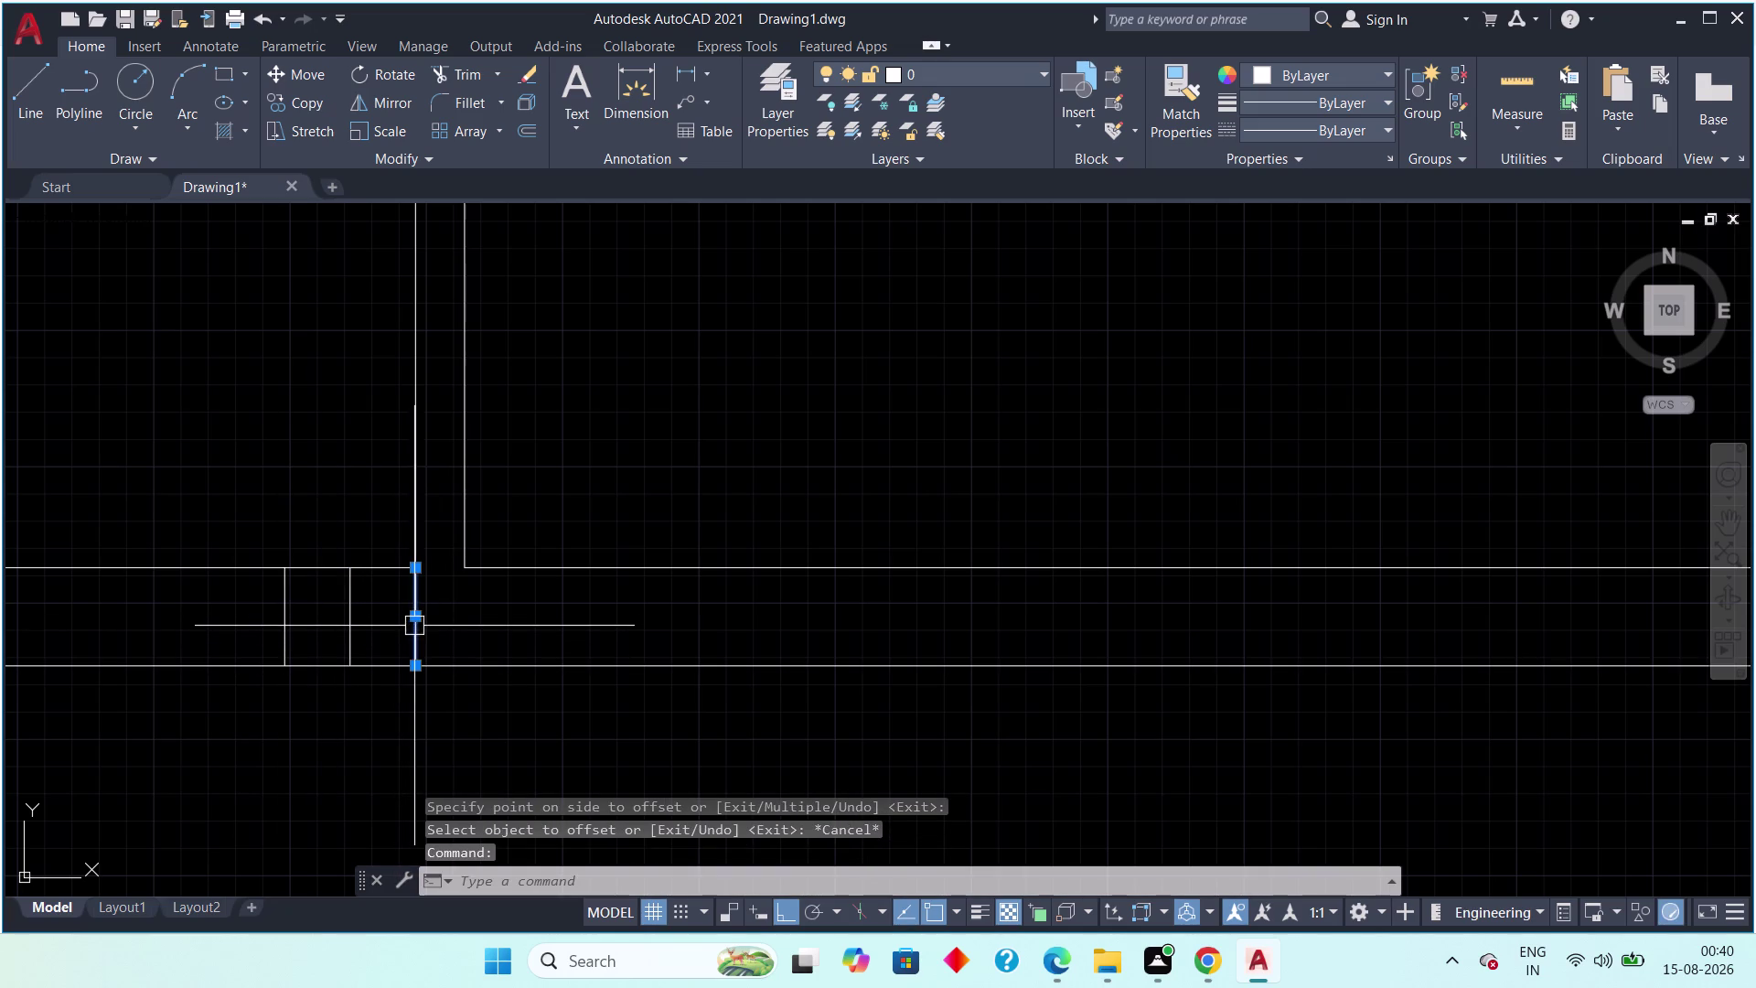
key(Delete)
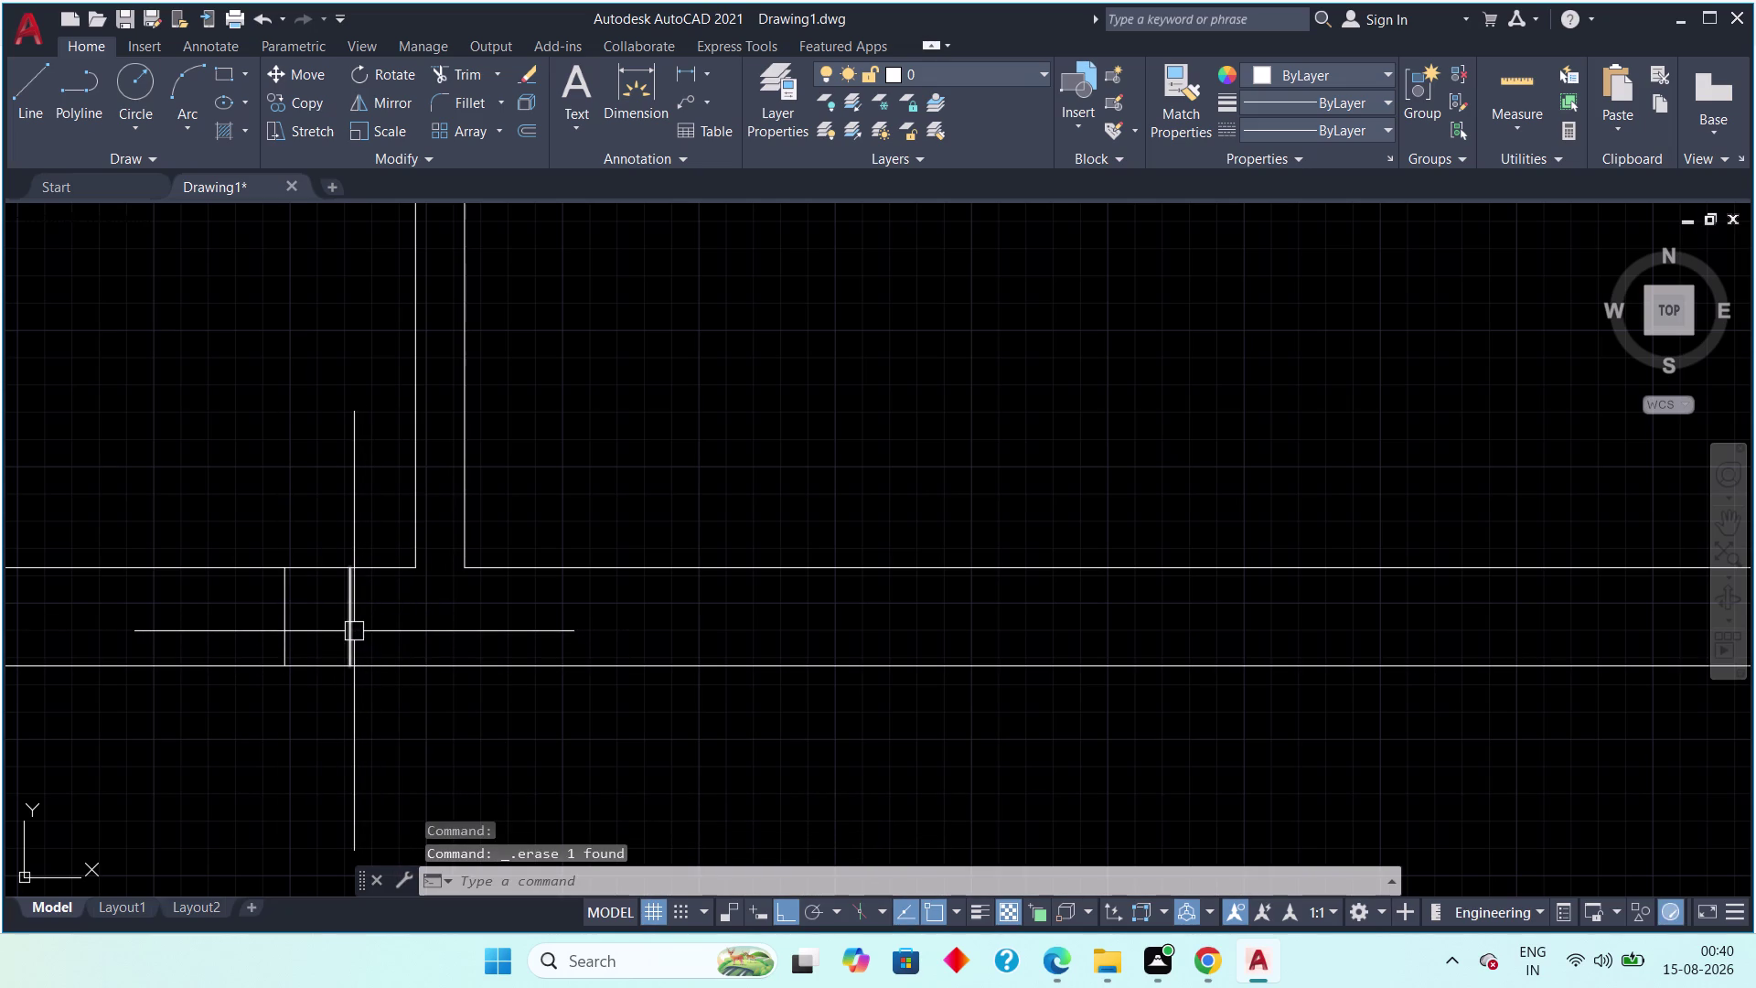
click(354, 631)
key(Delete)
middle_drag(359, 659, 469, 664)
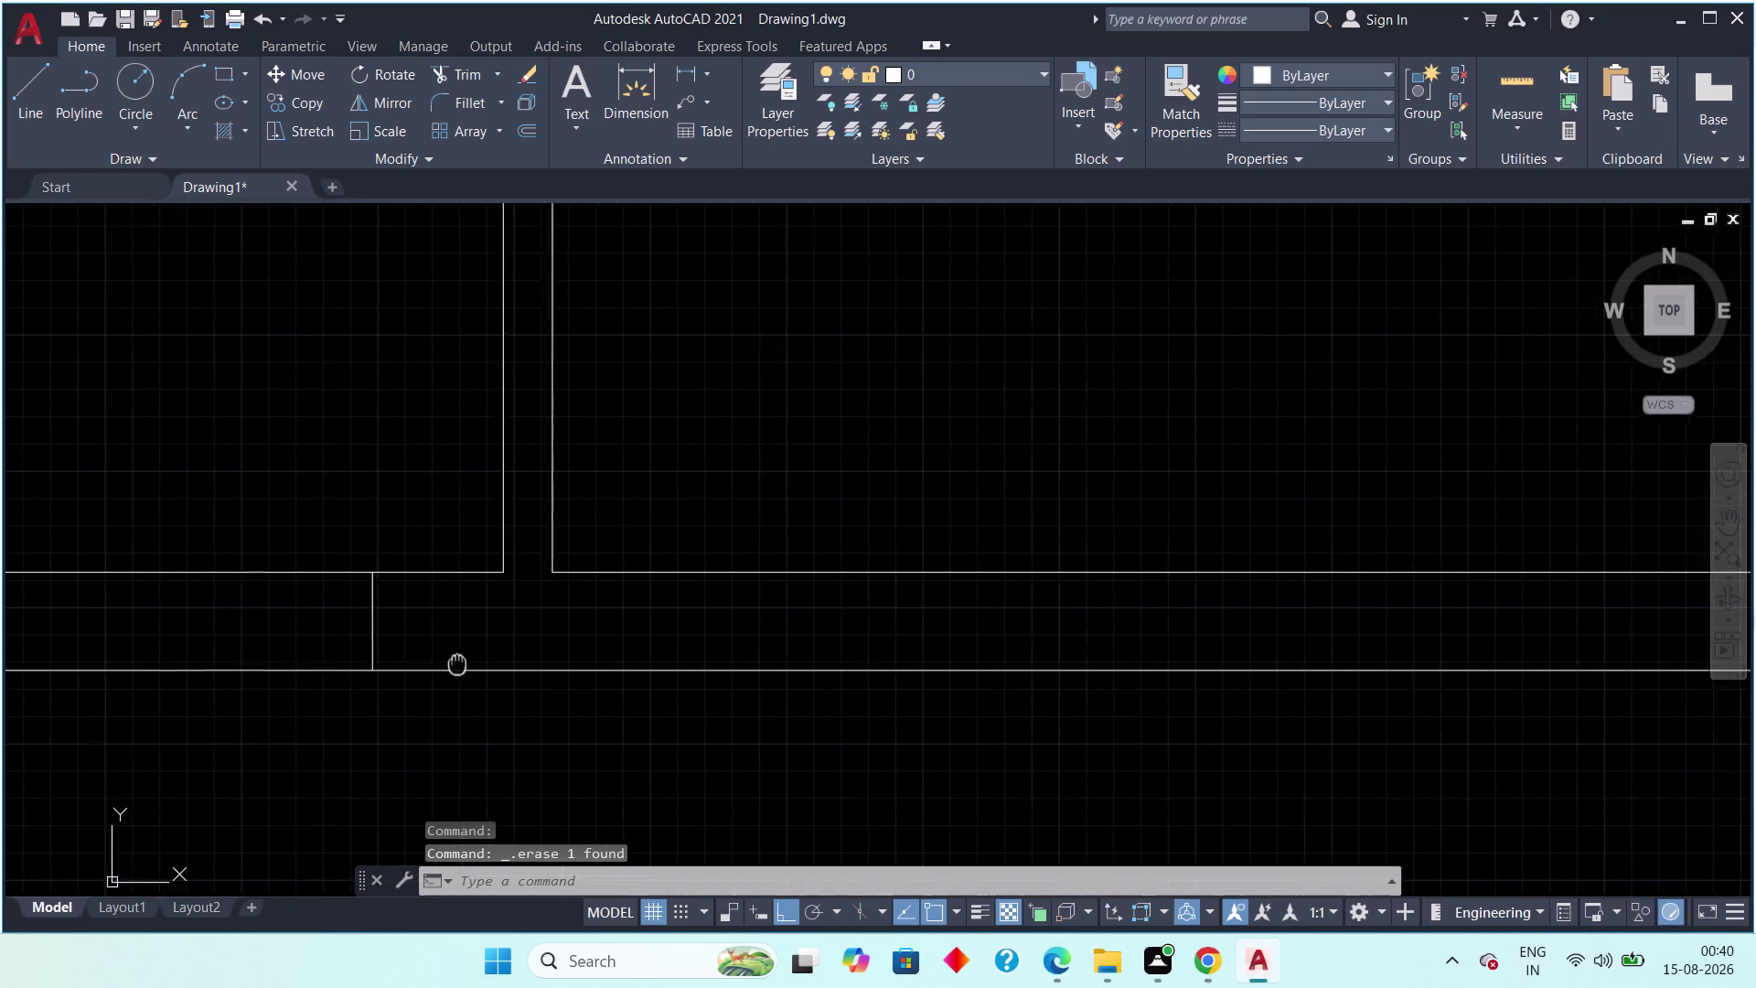
middle_drag(469, 664, 629, 655)
Abandon an offset with the mistyped distance '54'.
key(Escape)
text(of)
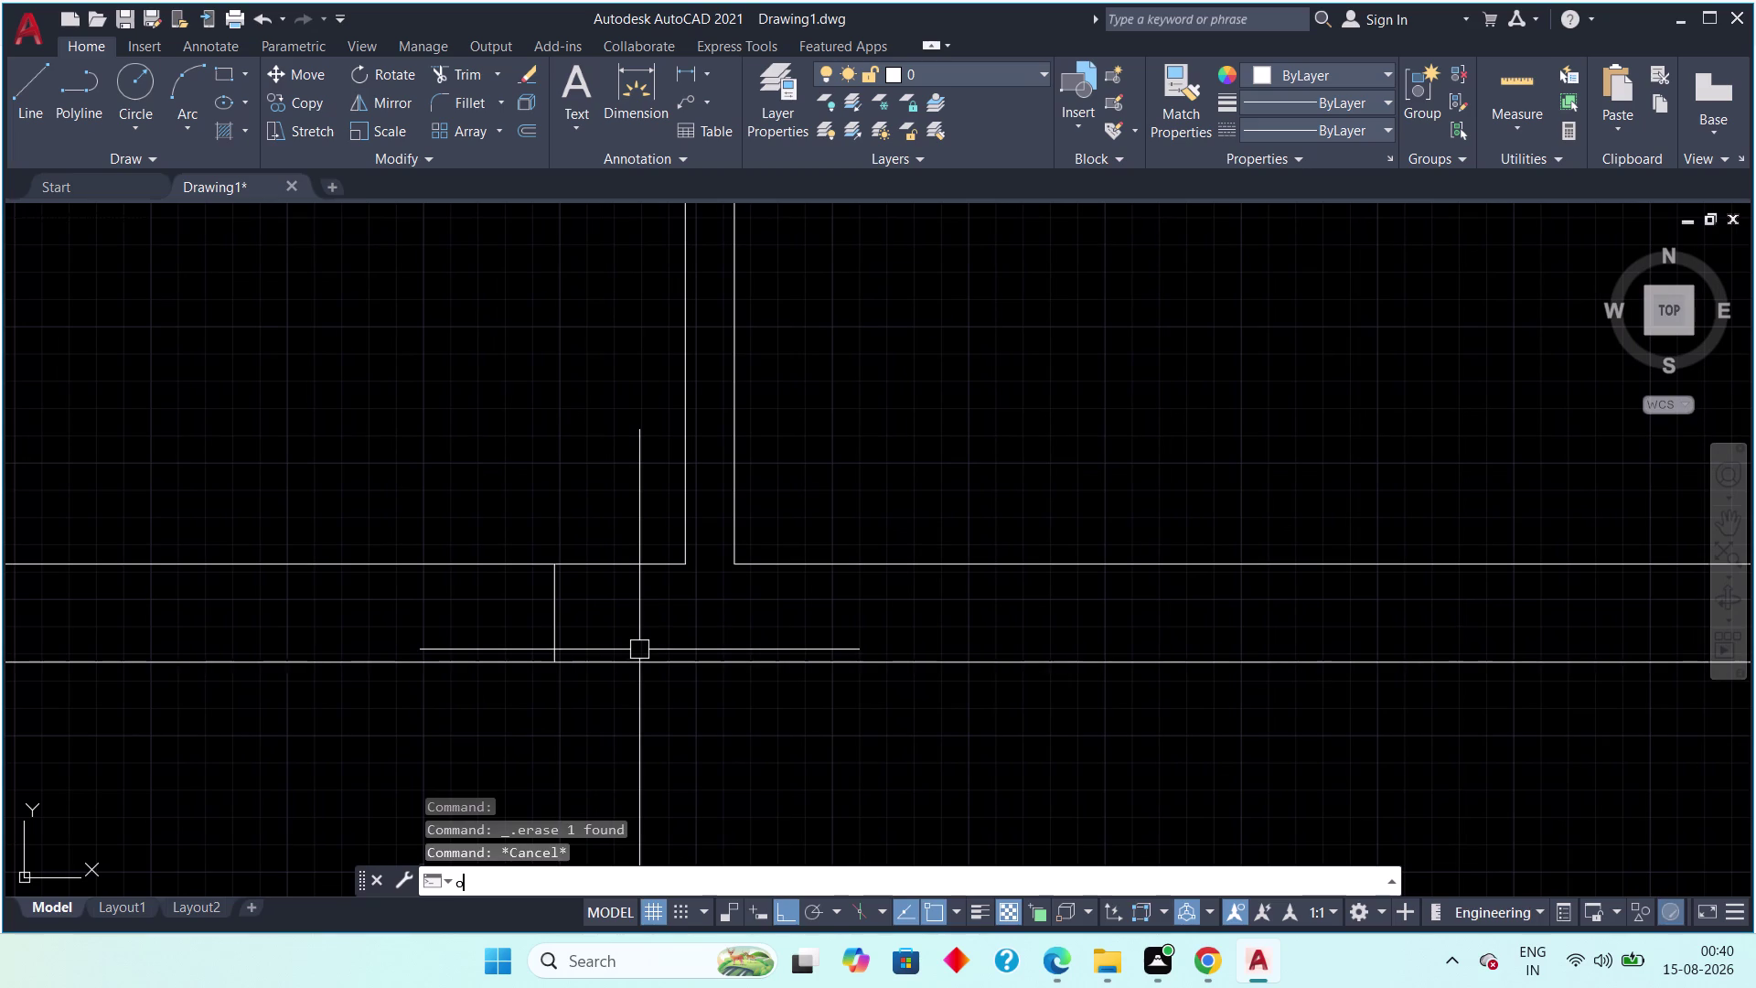
text(f 54)
key(Escape)
key(Escape)
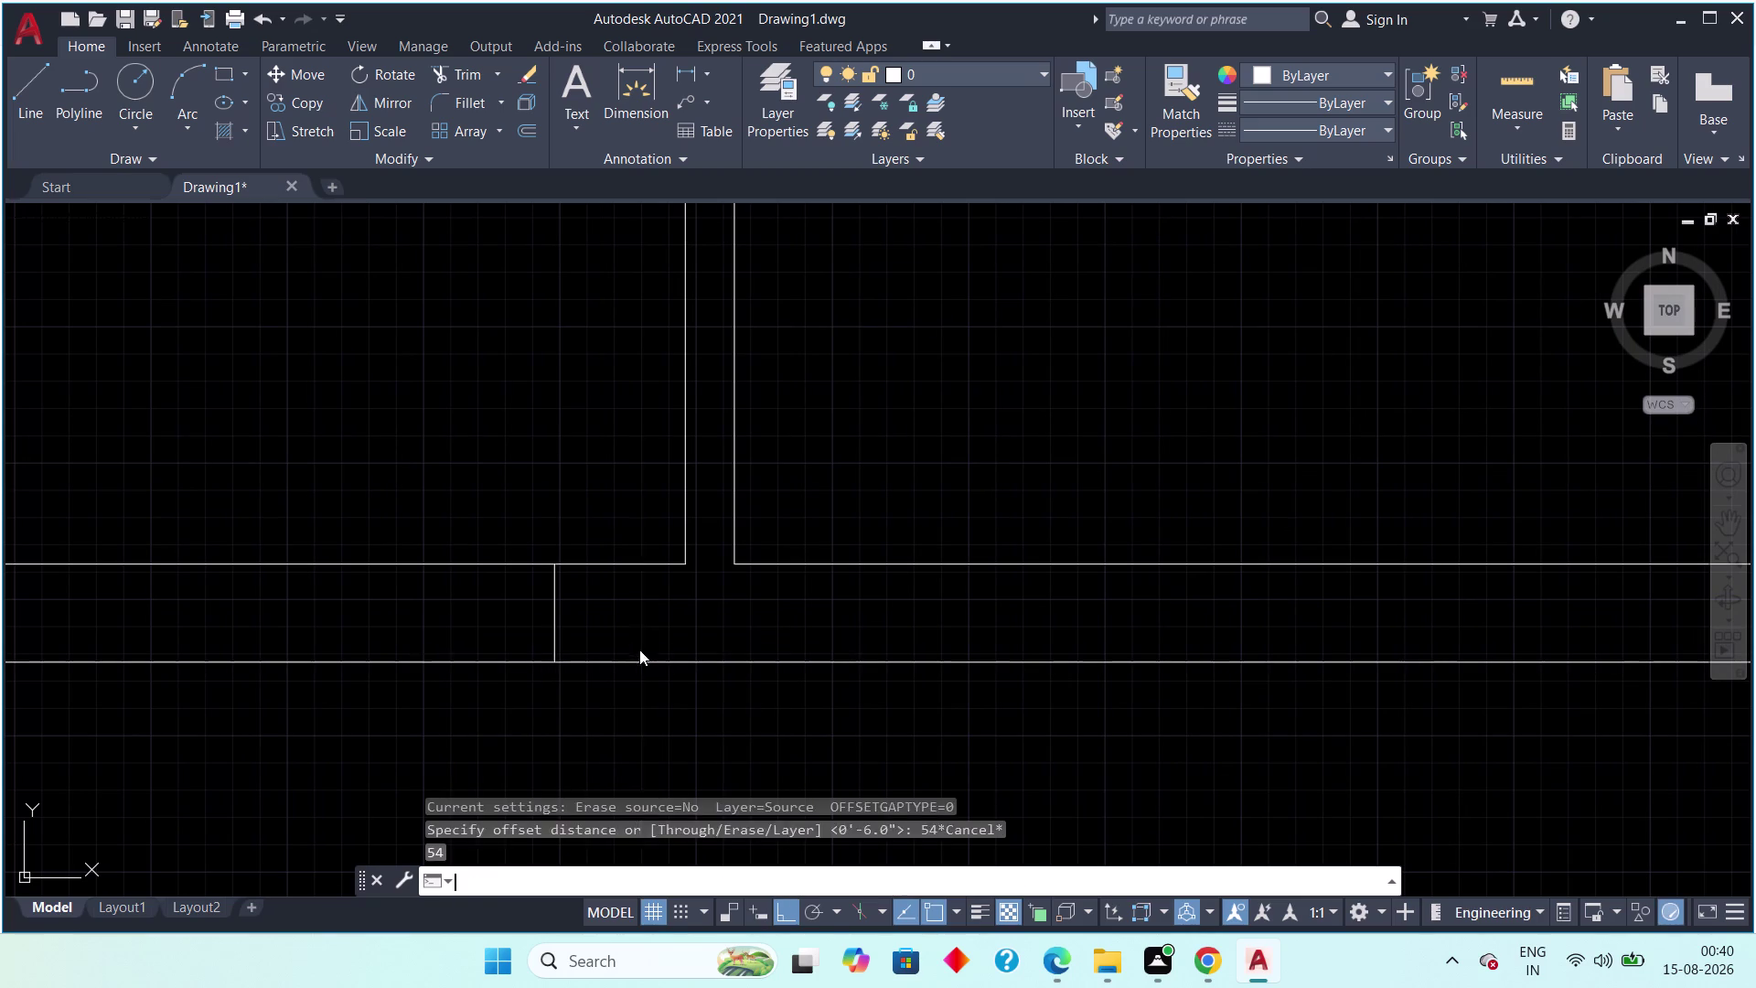
Set a 4' offset and select the short jamb line, then cancel.
text(off)
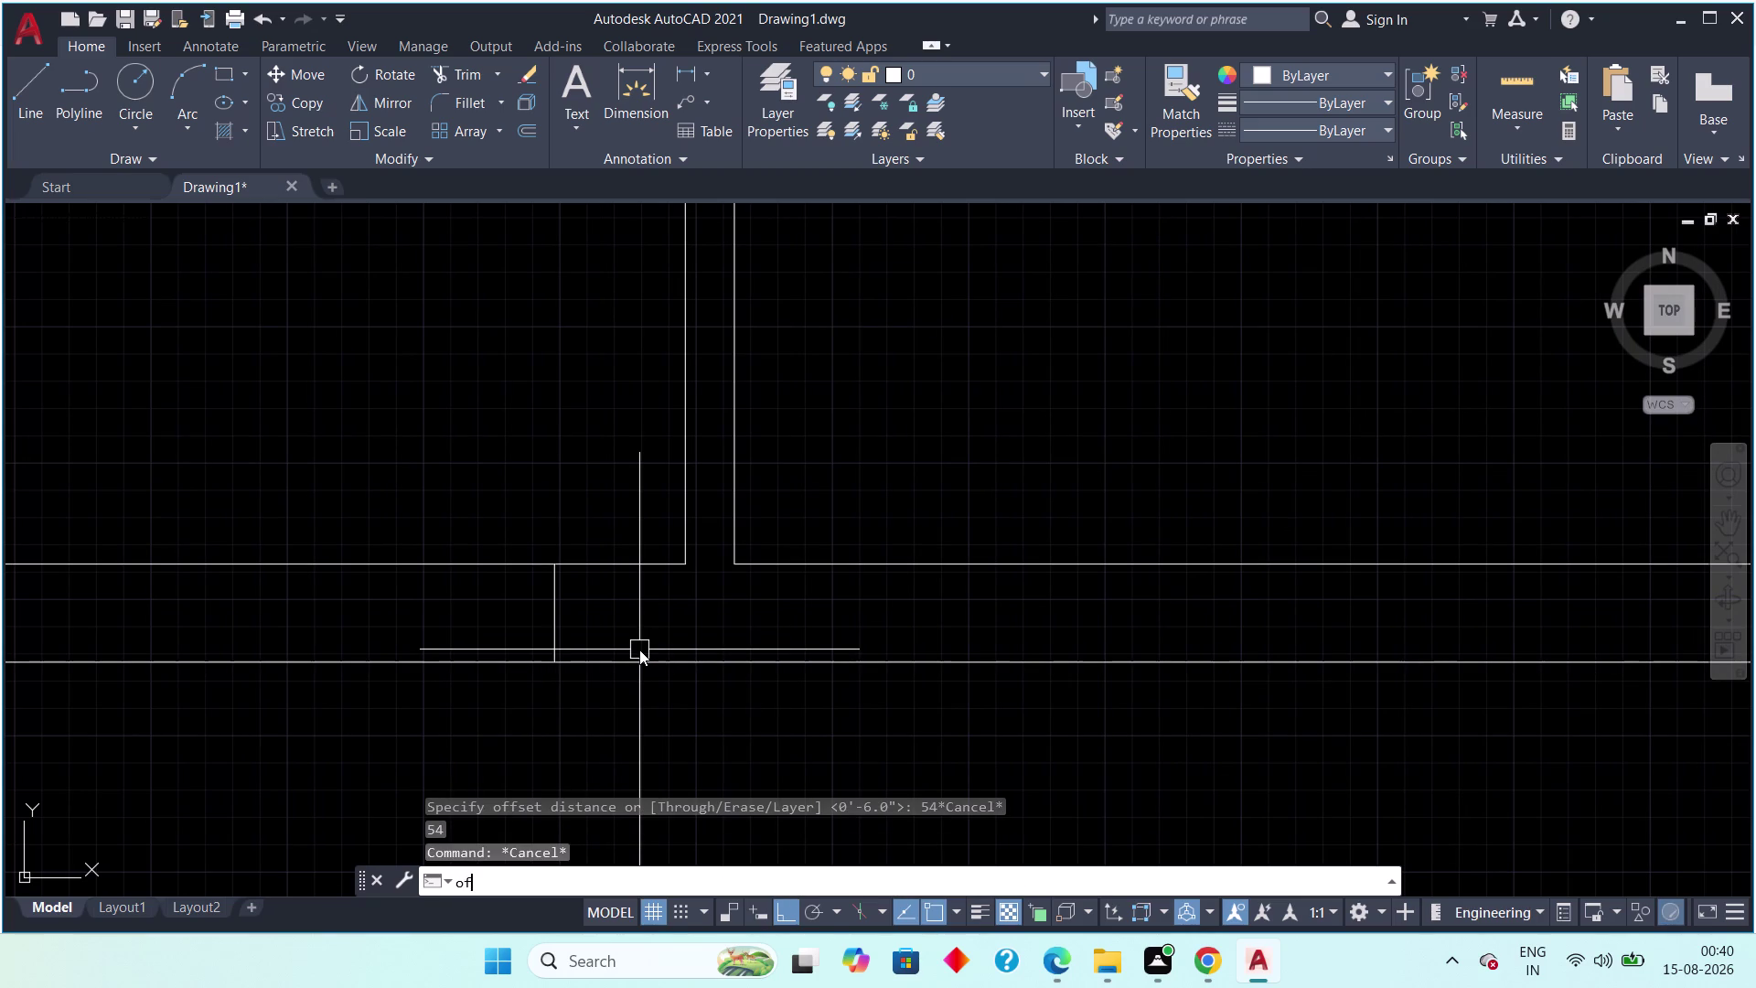
text(4)
text(')
key(space)
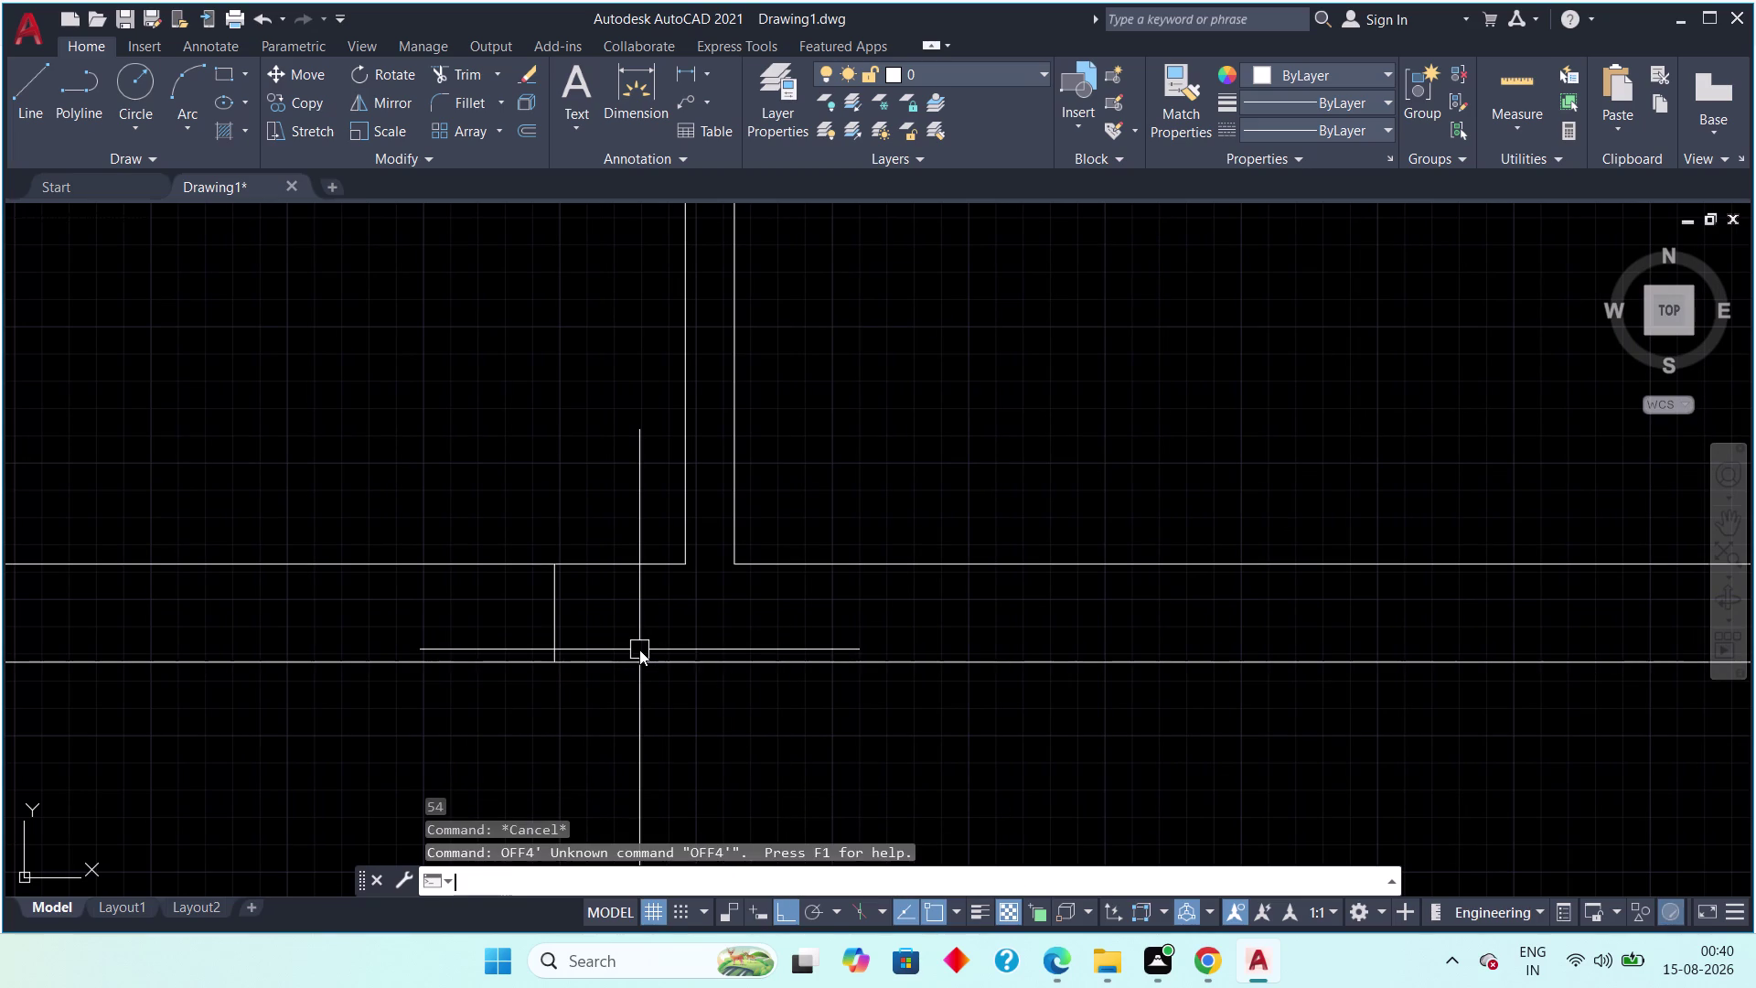
scroll(down, 3)
drag(579, 606, 560, 604)
click(483, 603)
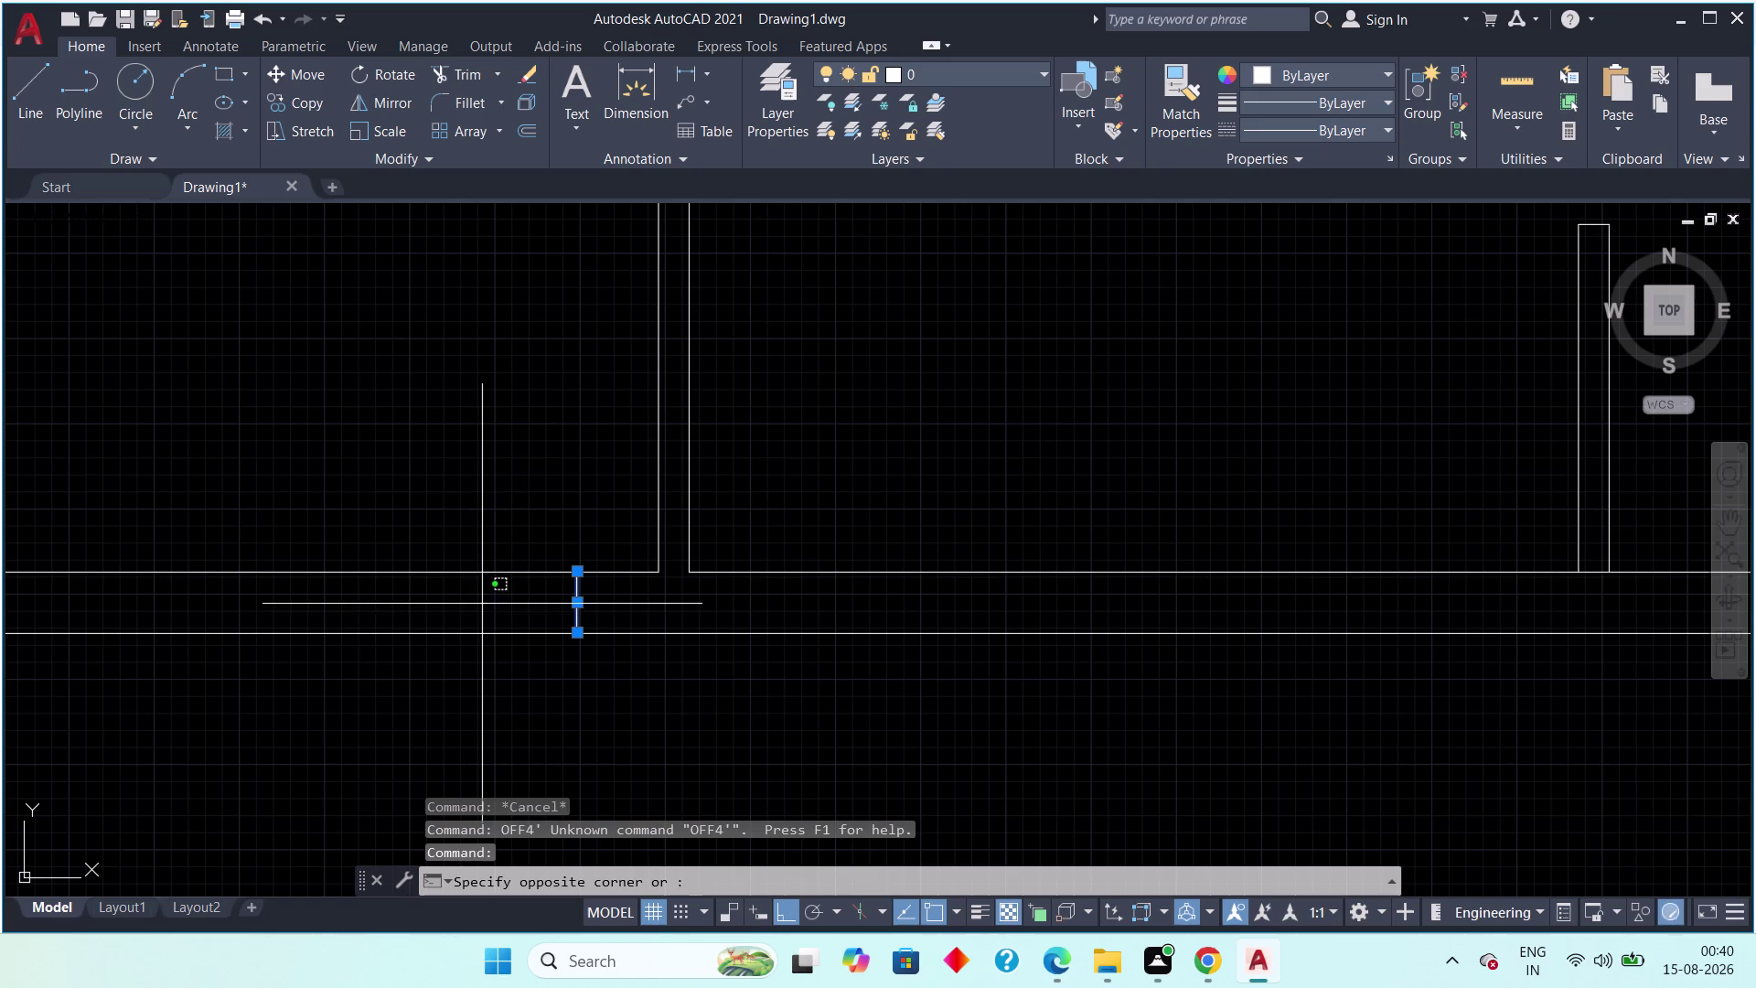
key(Escape)
key(Escape)
key(Escape)
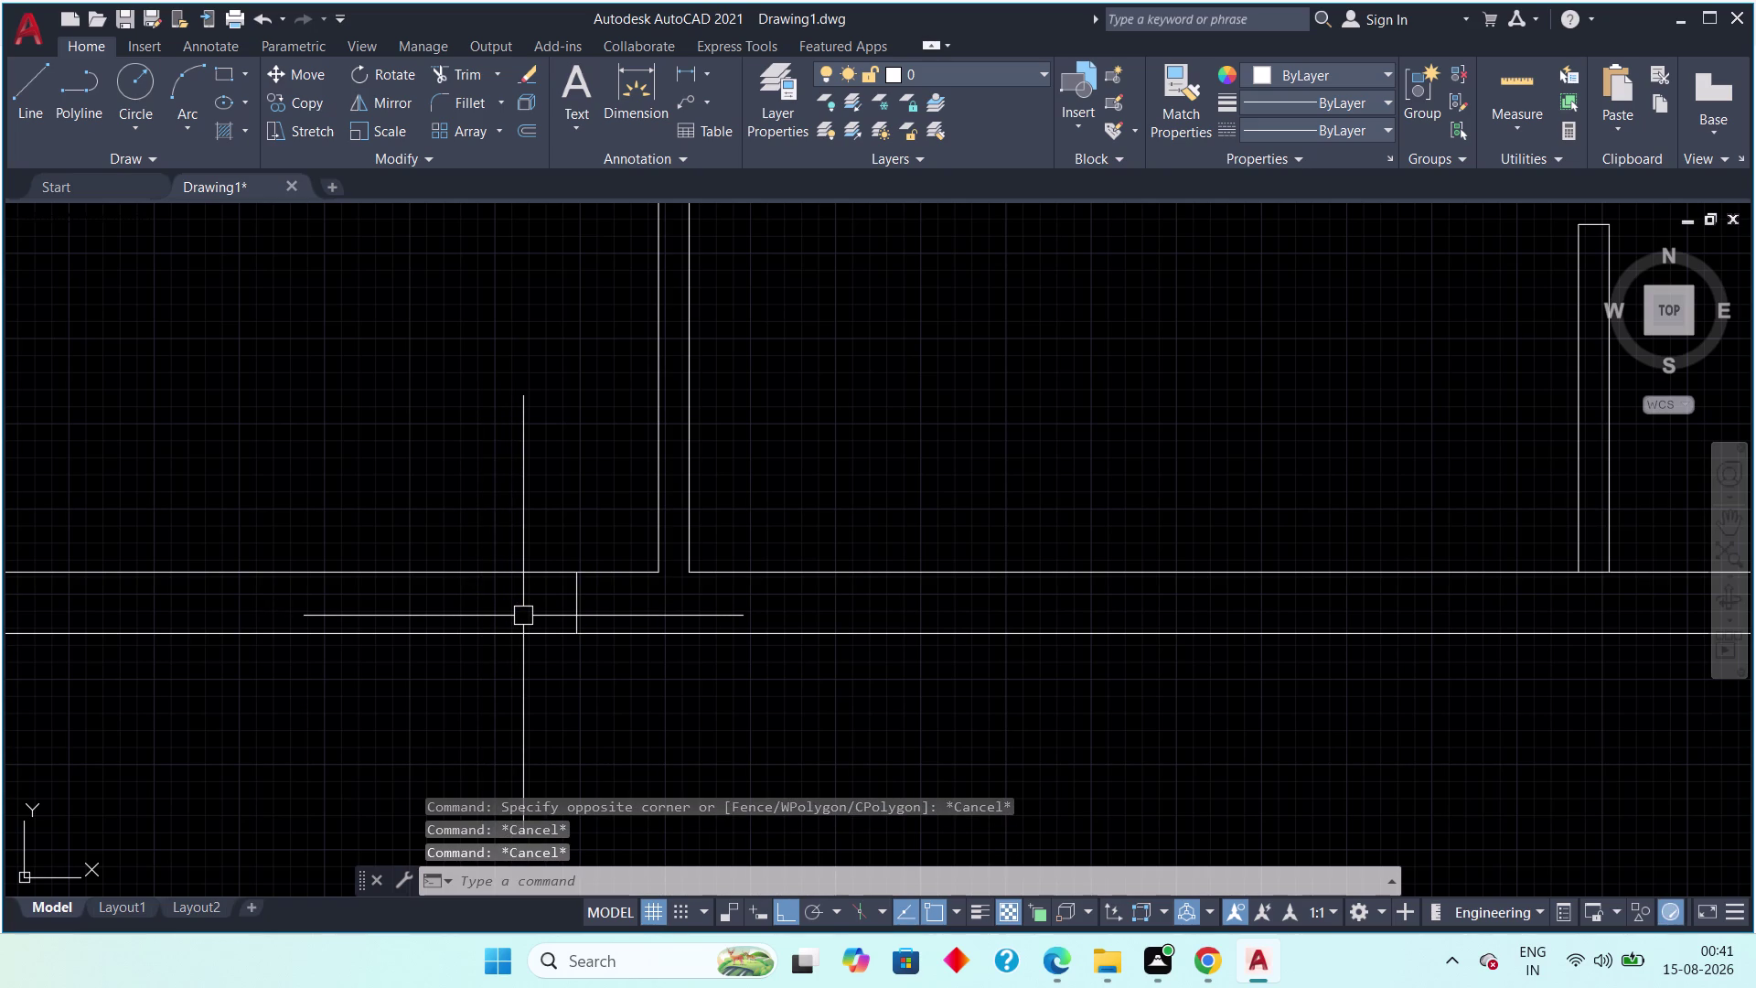
Copy the jamb line 4' along the bottom wall with OFFSET.
key(o)
text(ff)
key(space)
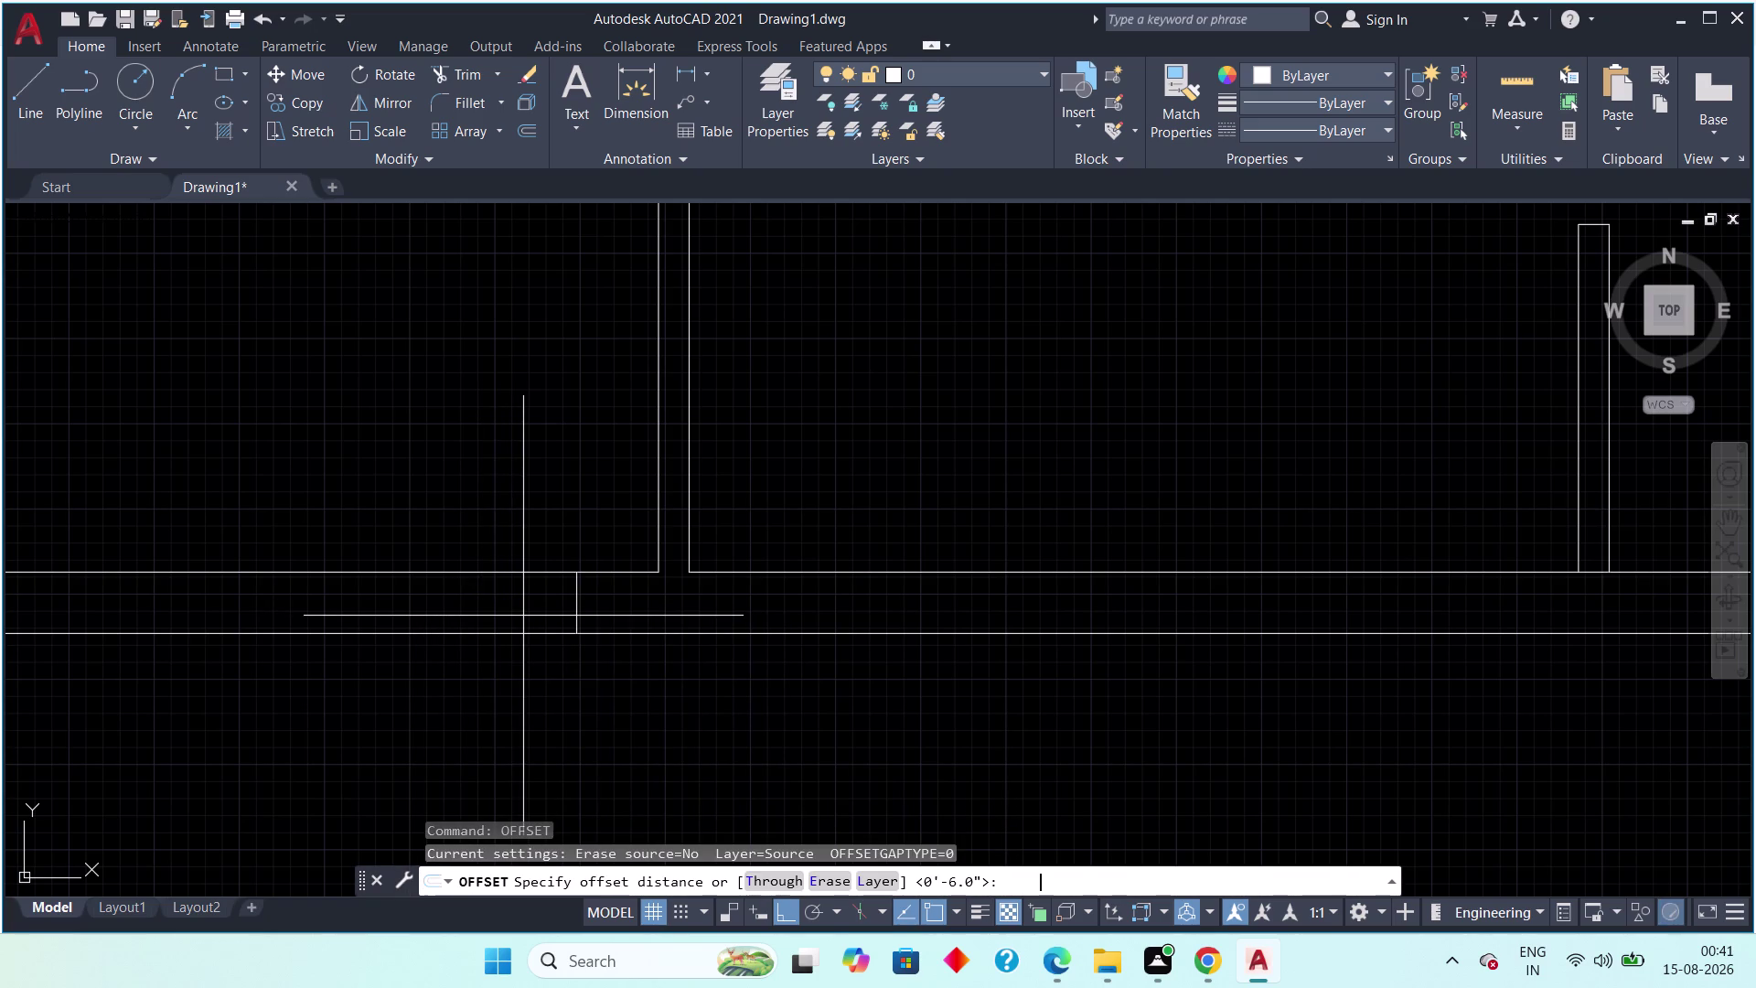
text(4')
key(space)
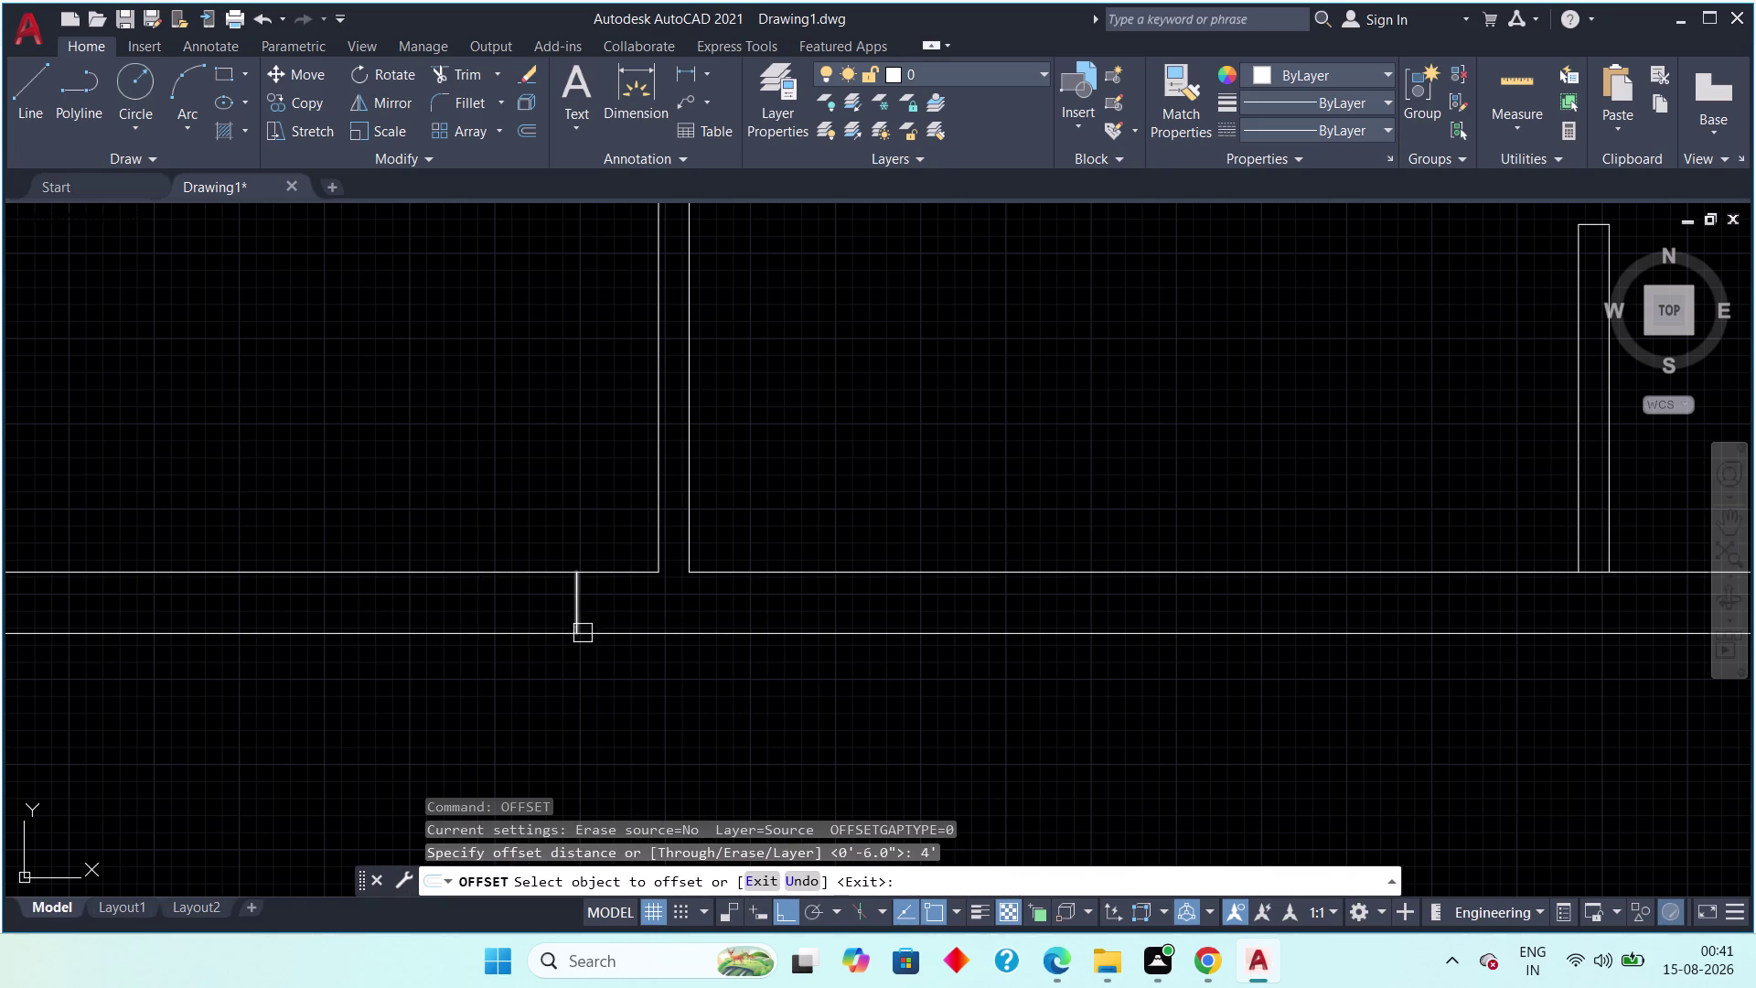
drag(571, 622, 511, 613)
click(400, 615)
scroll(down, 3)
middle_drag(394, 664, 505, 671)
scroll(up, 3)
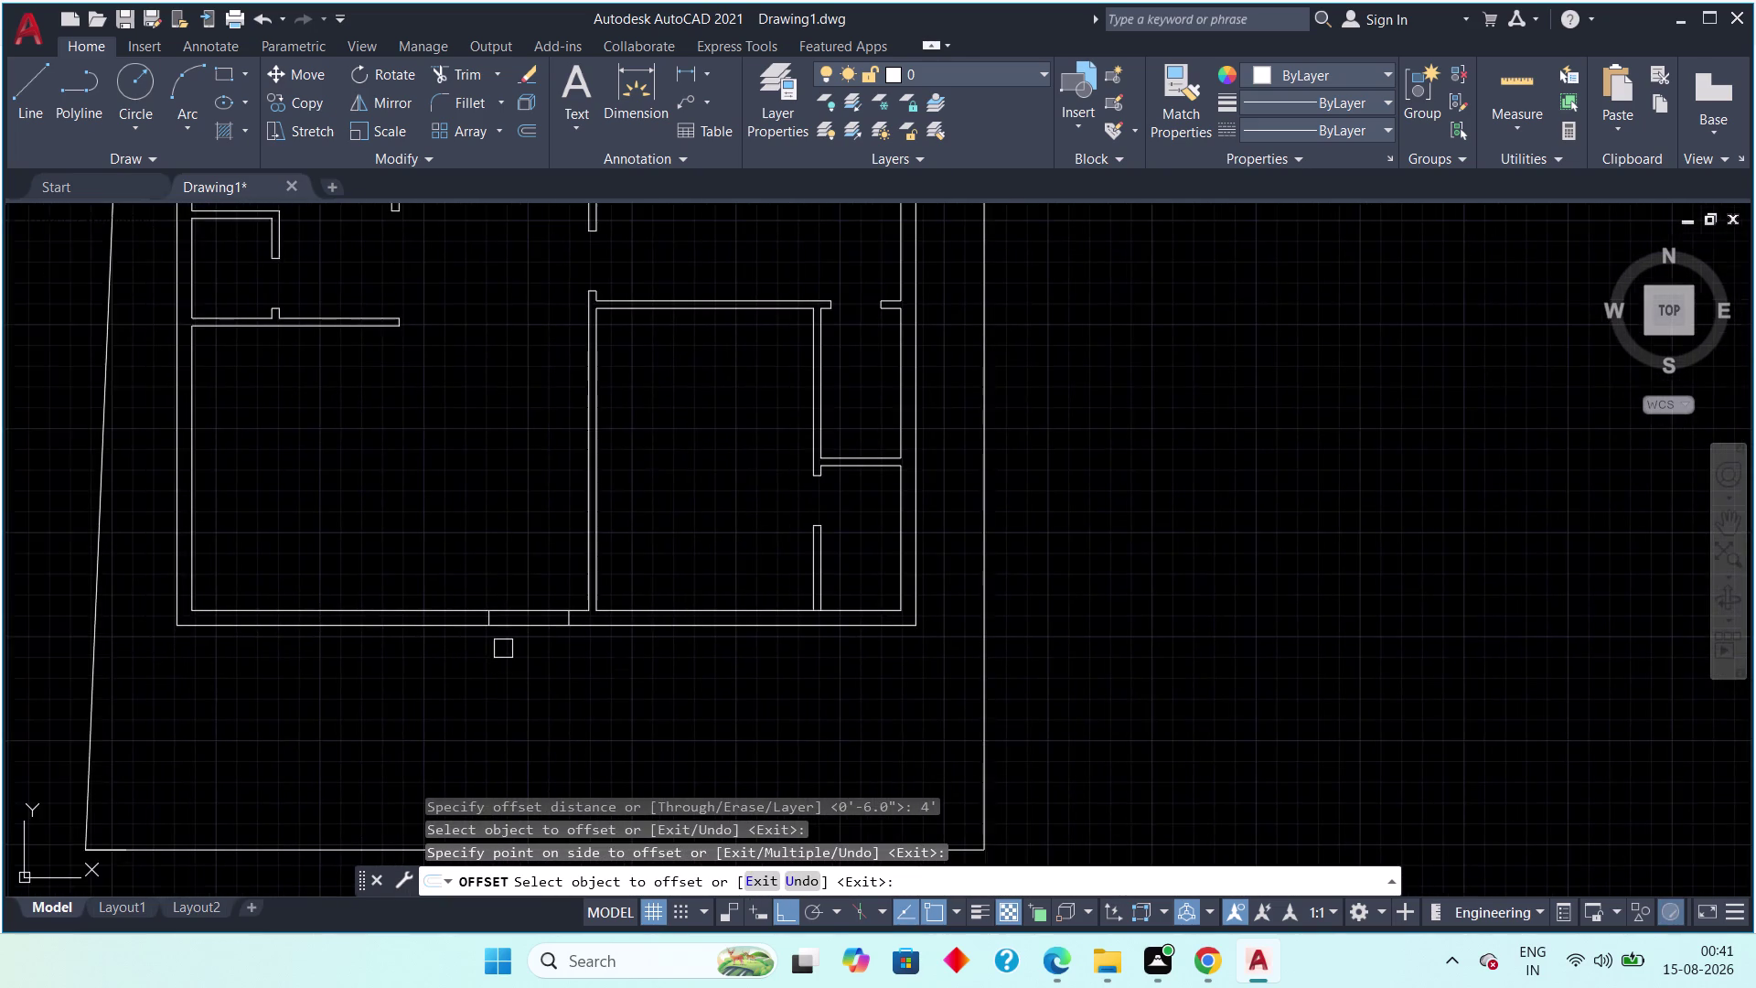
scroll(up, 3)
key(Escape)
Trim the double-wall segments between the two jamb lines with TR.
key(t)
key(r)
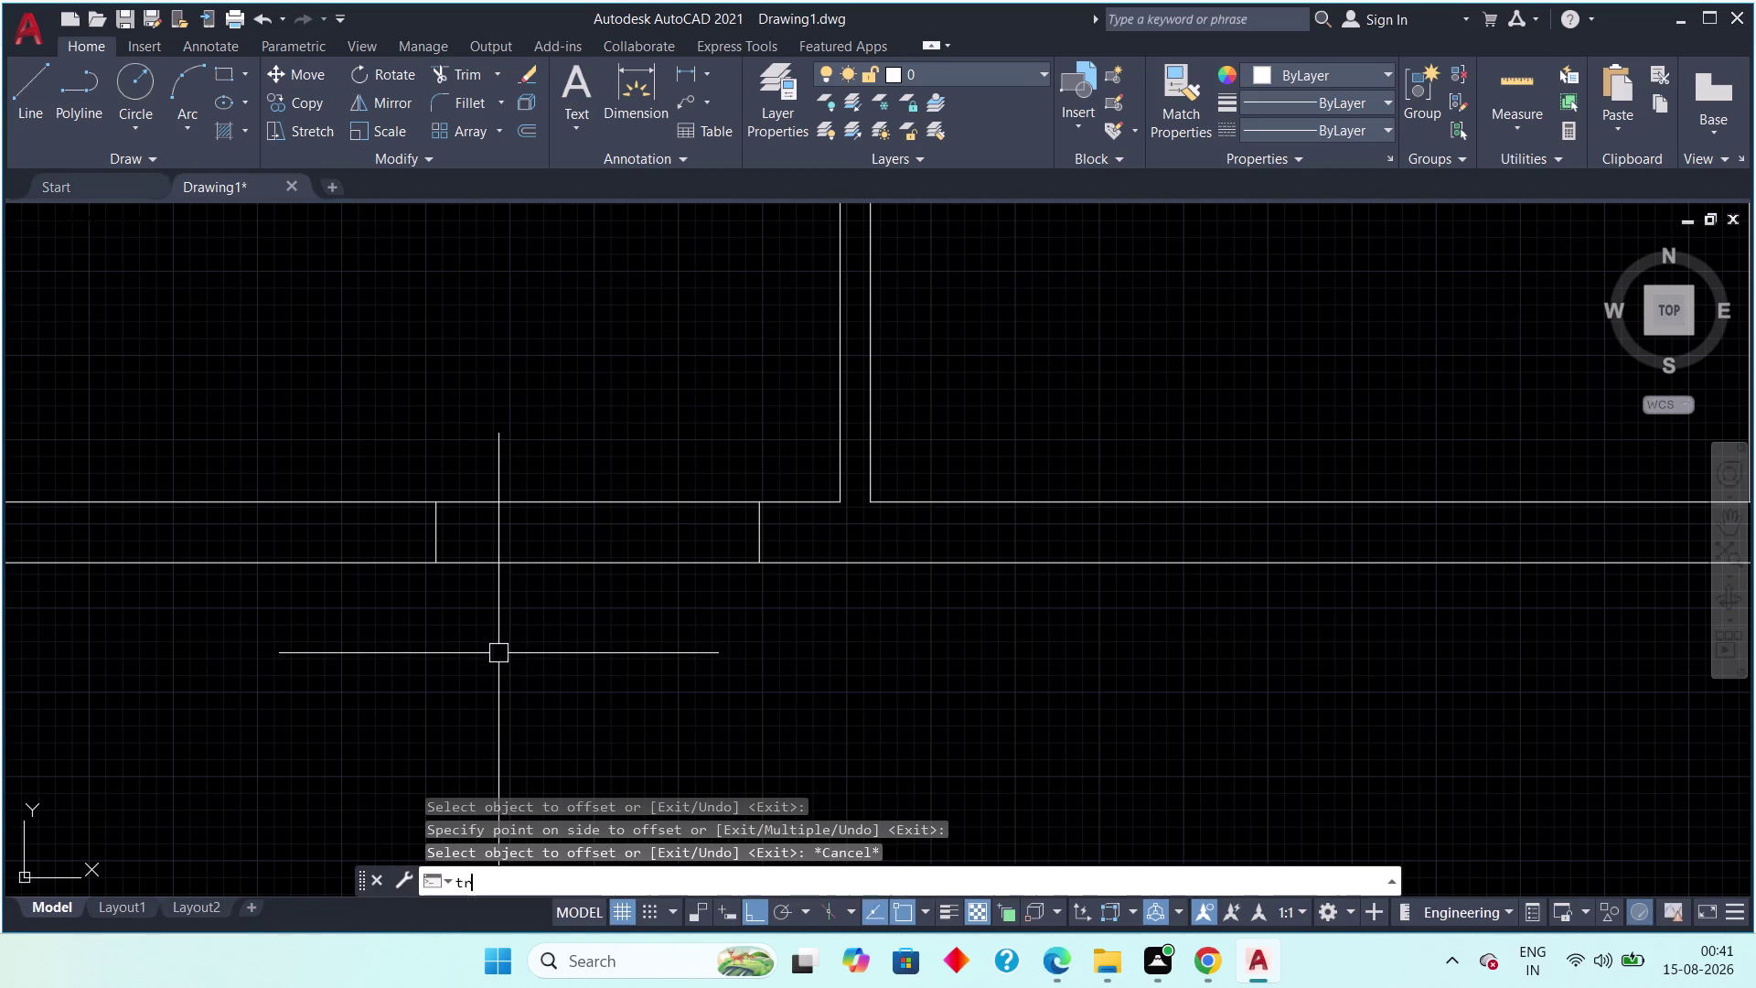
key(space)
drag(647, 396, 642, 407)
click(519, 637)
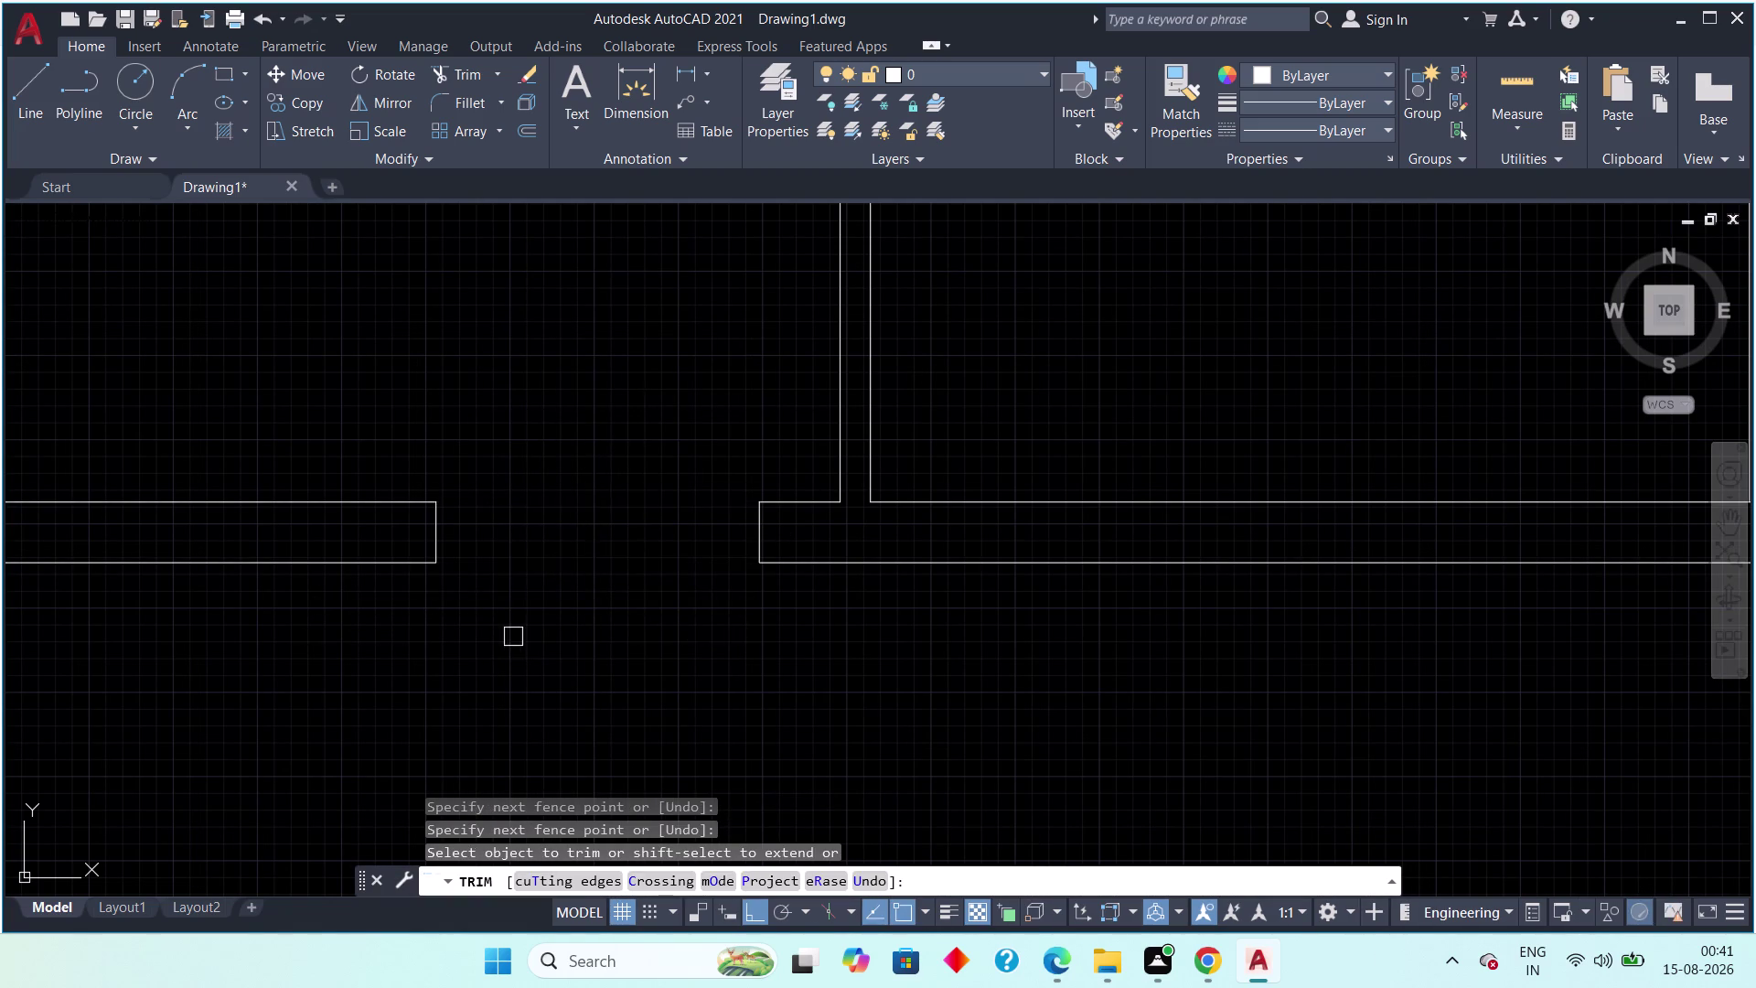
scroll(down, 3)
Pan and zoom around the whole floor plan, ending at the bottom-right walls.
middle_drag(518, 625, 617, 597)
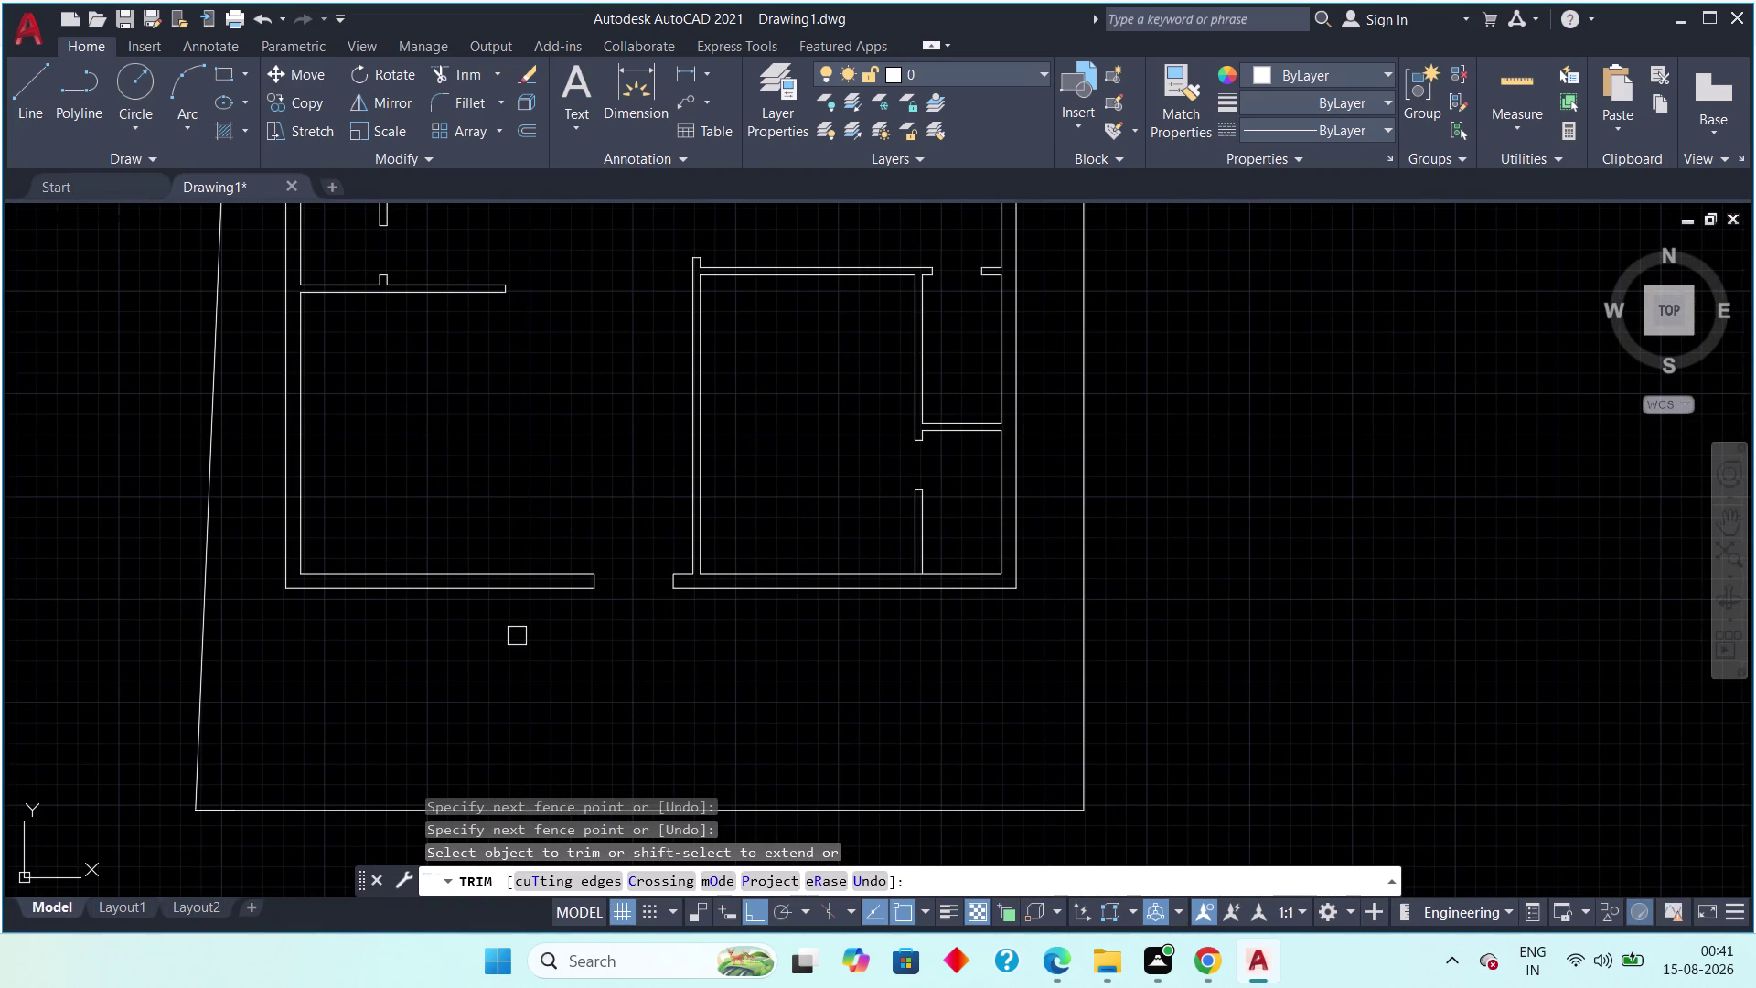
middle_drag(521, 631, 697, 738)
scroll(down, 3)
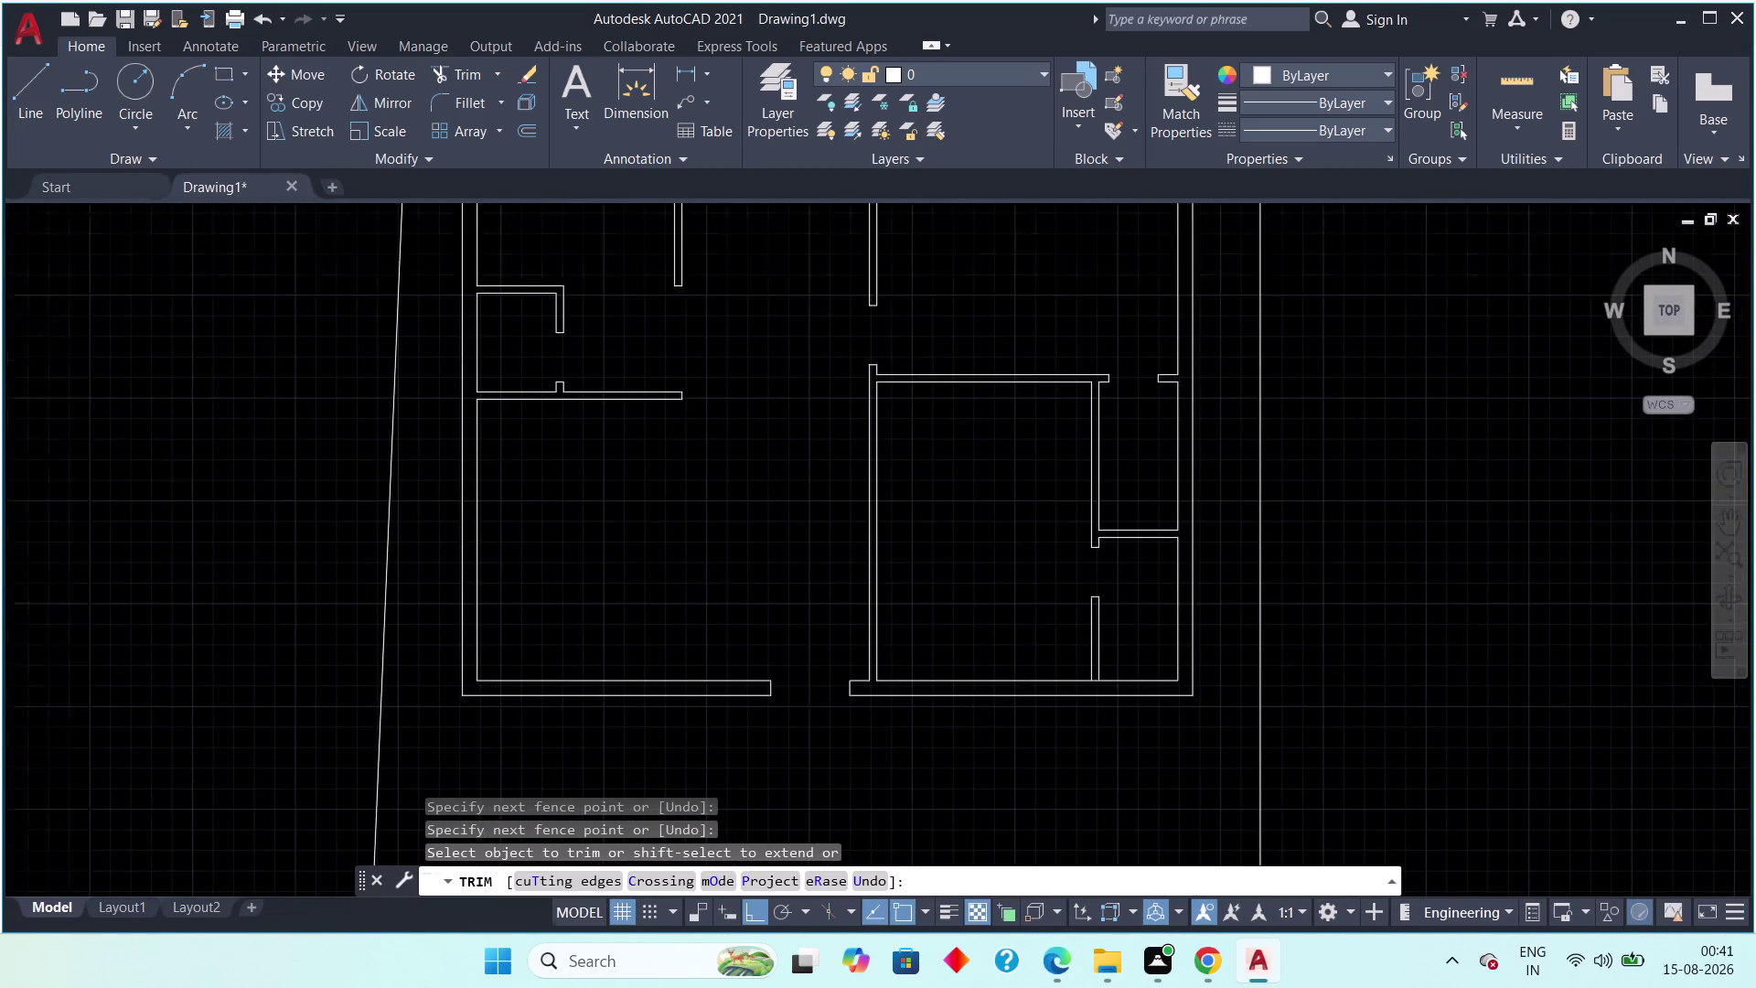
middle_drag(696, 673, 611, 745)
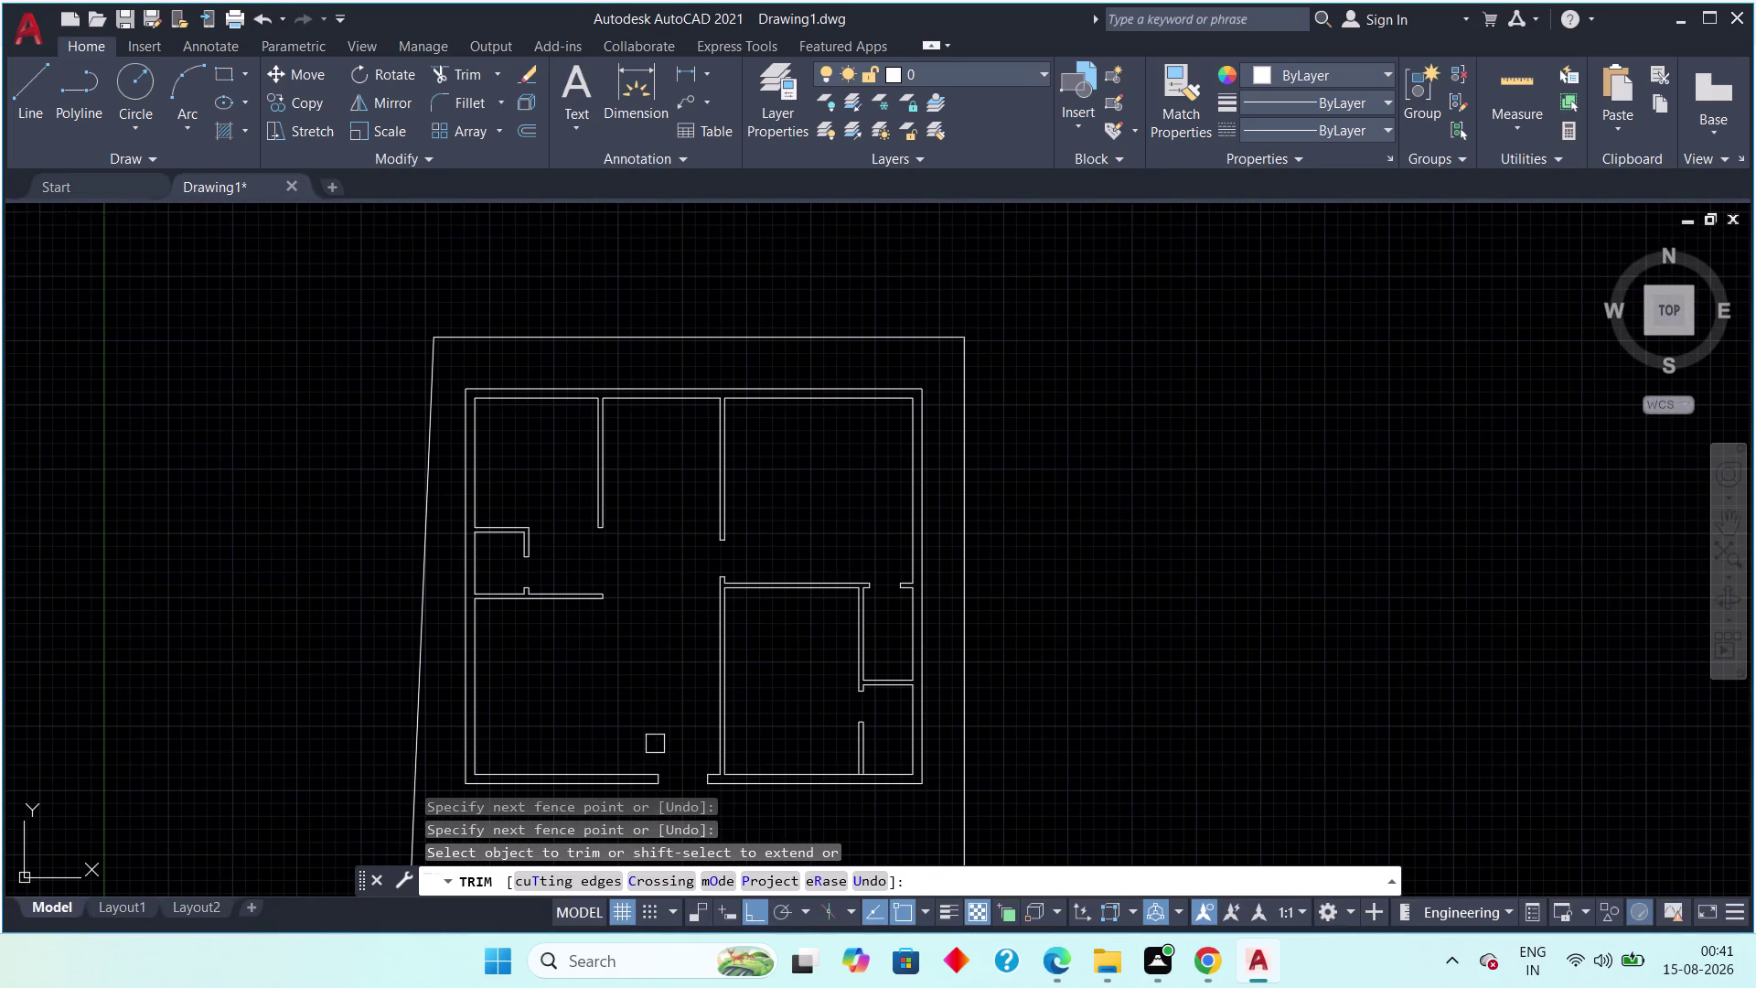
middle_drag(581, 702, 487, 642)
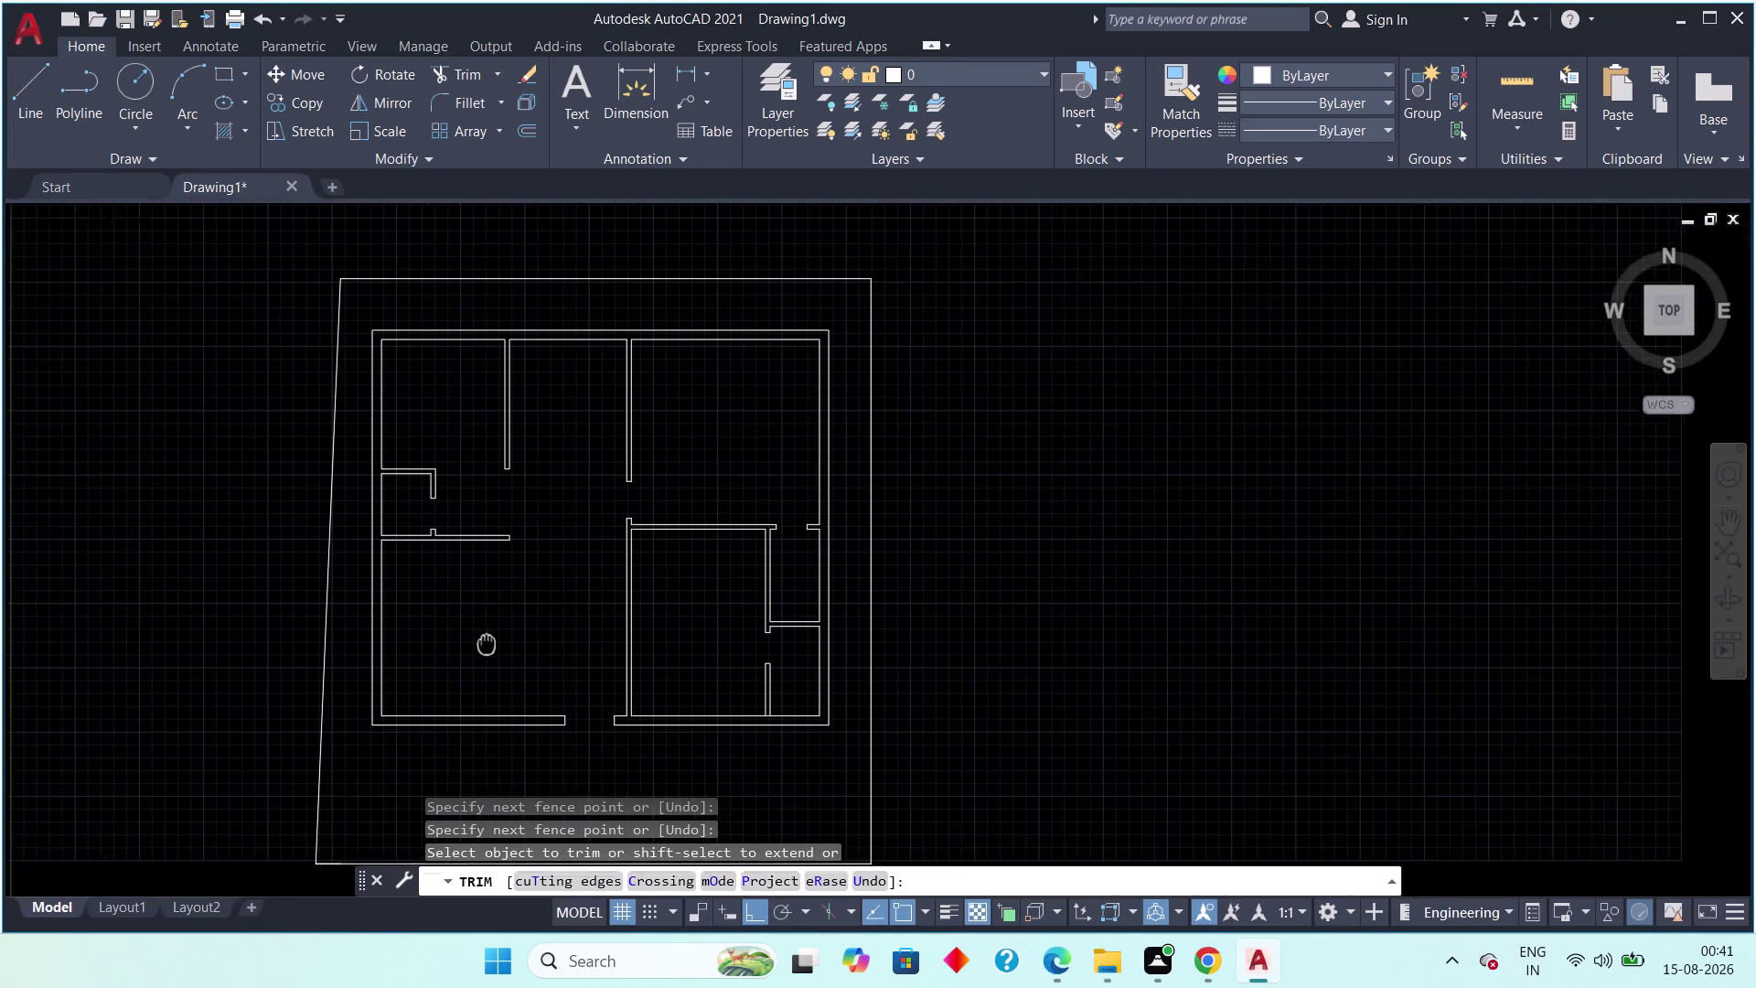
middle_drag(486, 643, 484, 630)
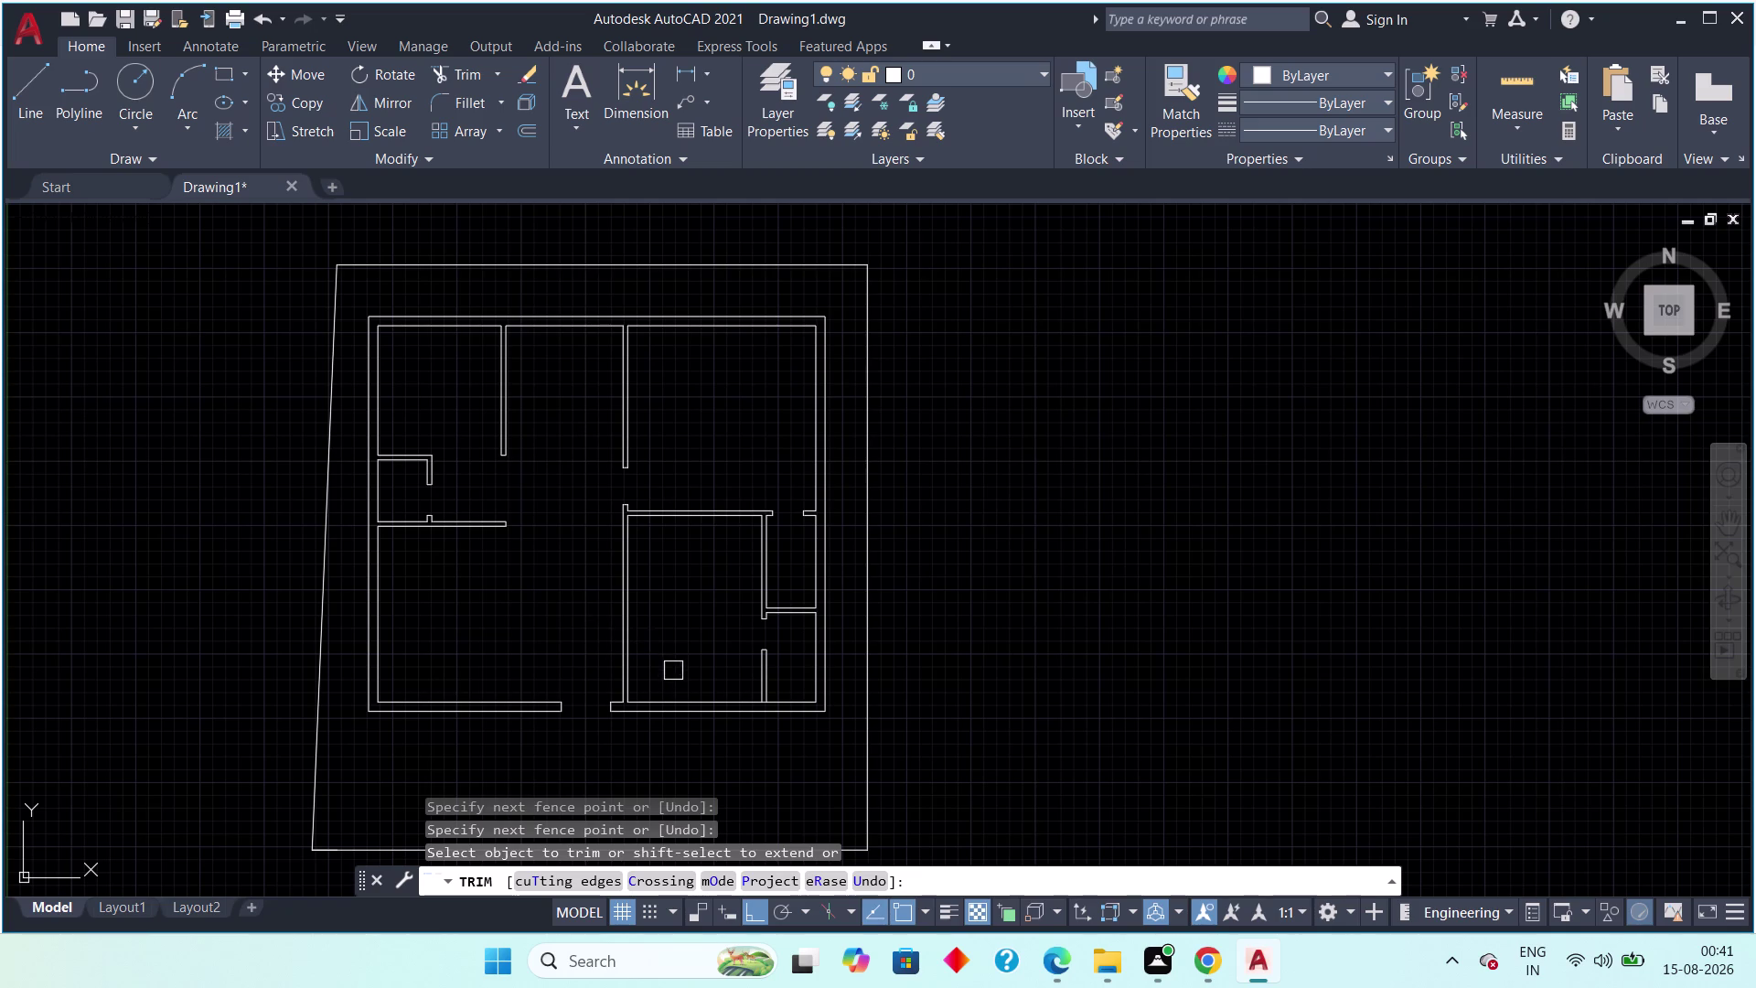
scroll(up, 3)
middle_drag(663, 695, 650, 608)
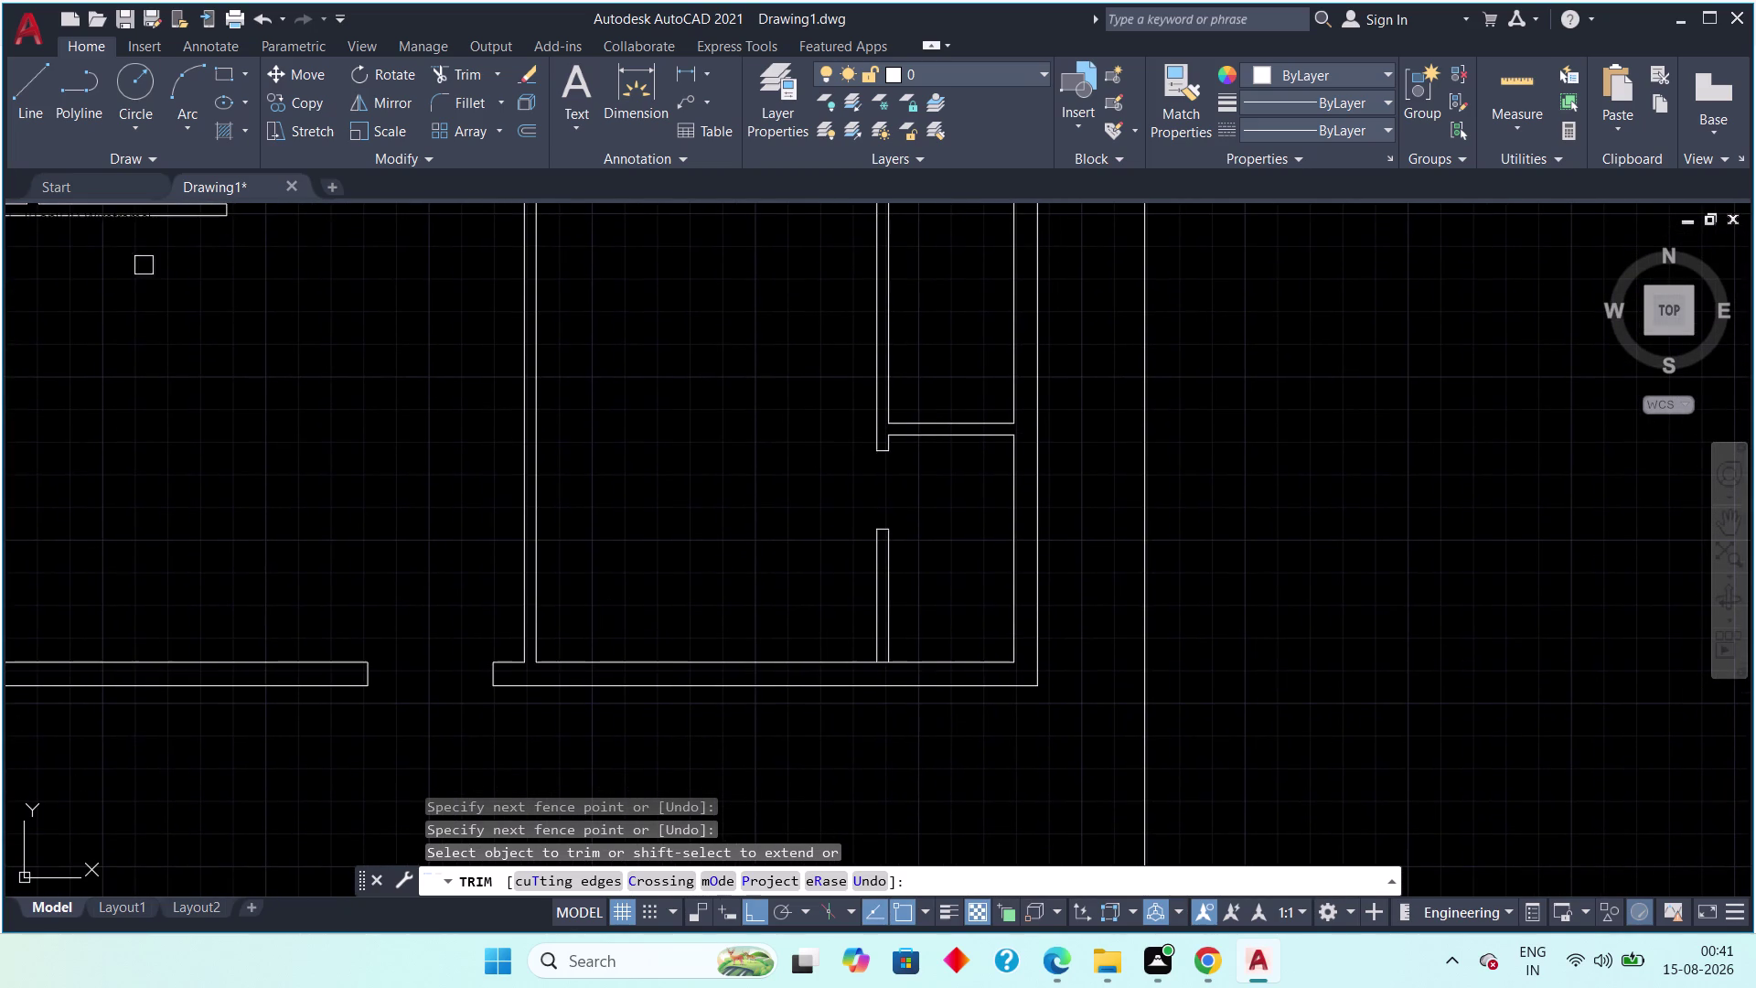
Begin a line at the wall corner, then cancel it.
key(Escape)
click(39, 65)
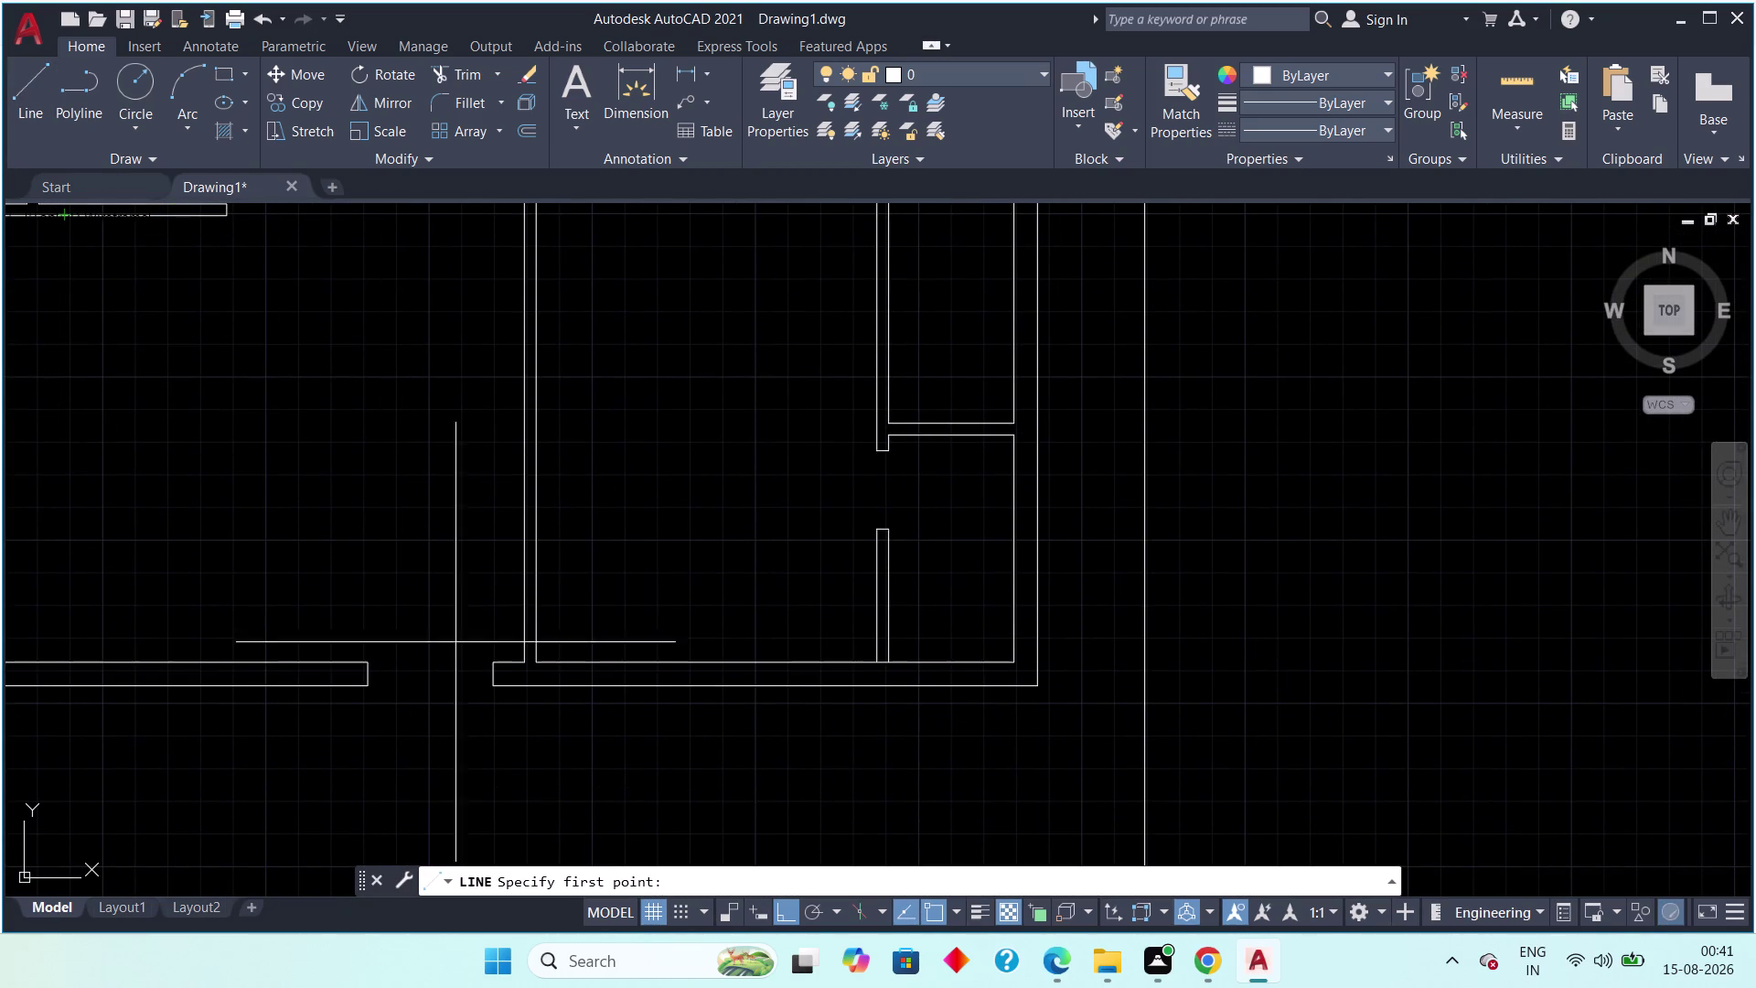
scroll(up, 3)
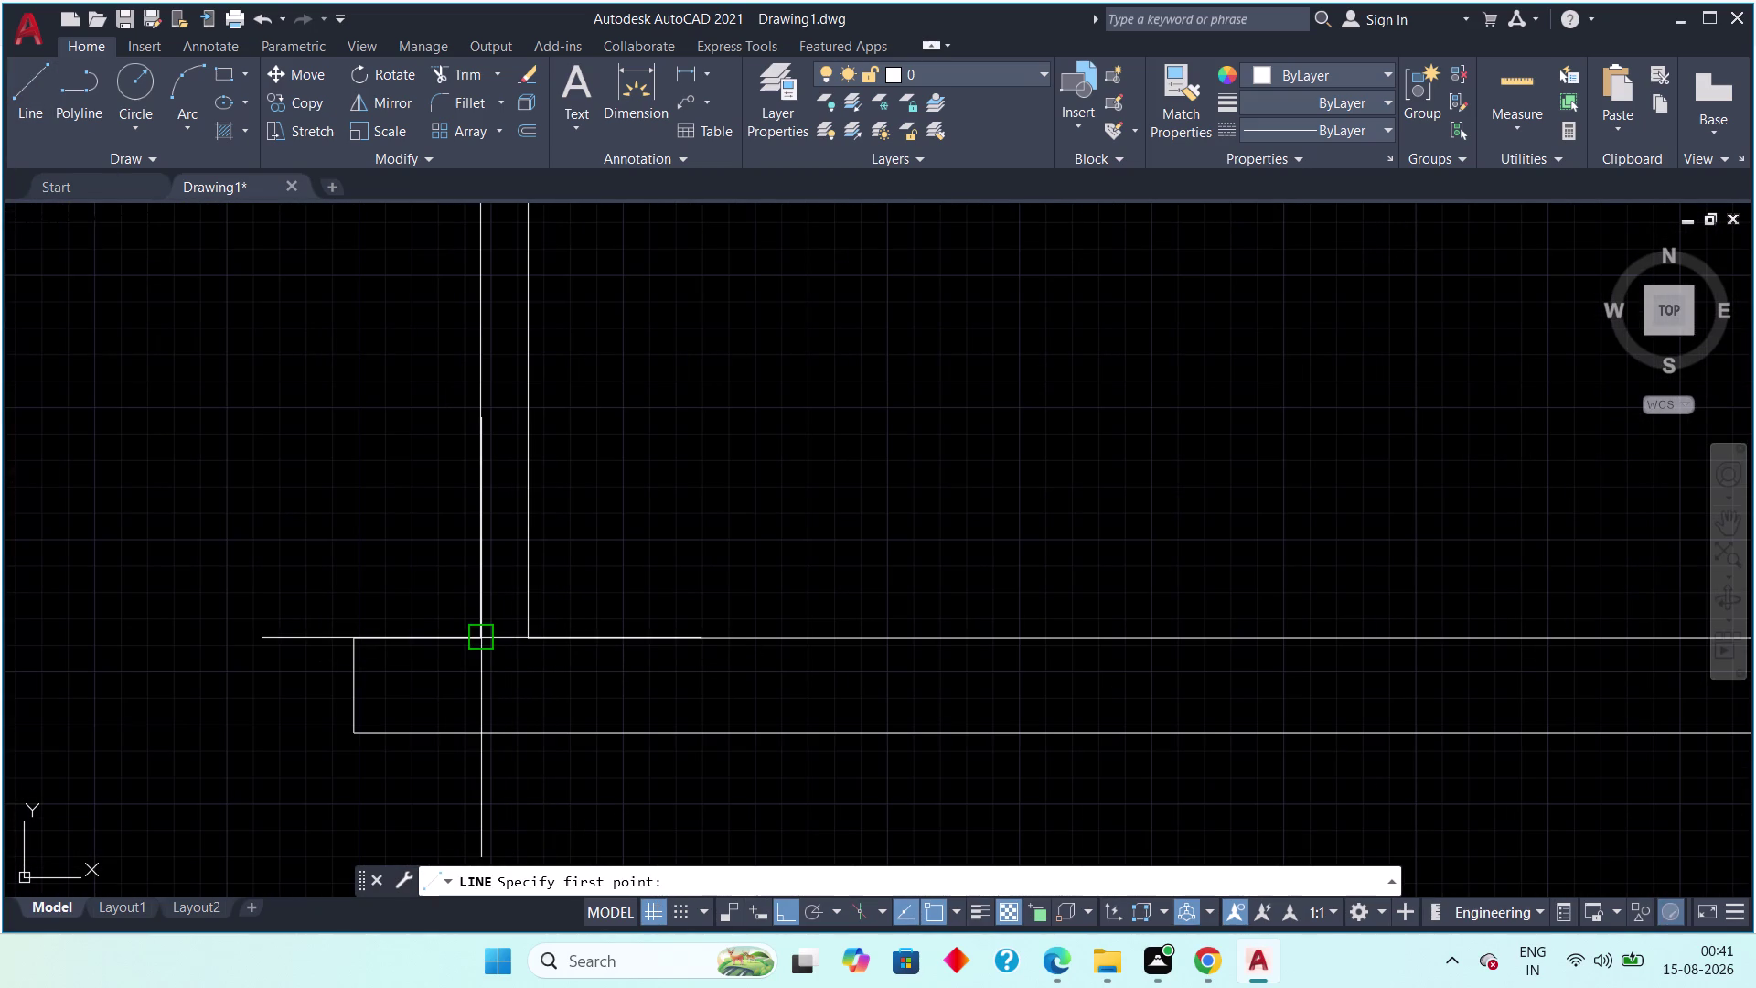
click(472, 636)
click(526, 636)
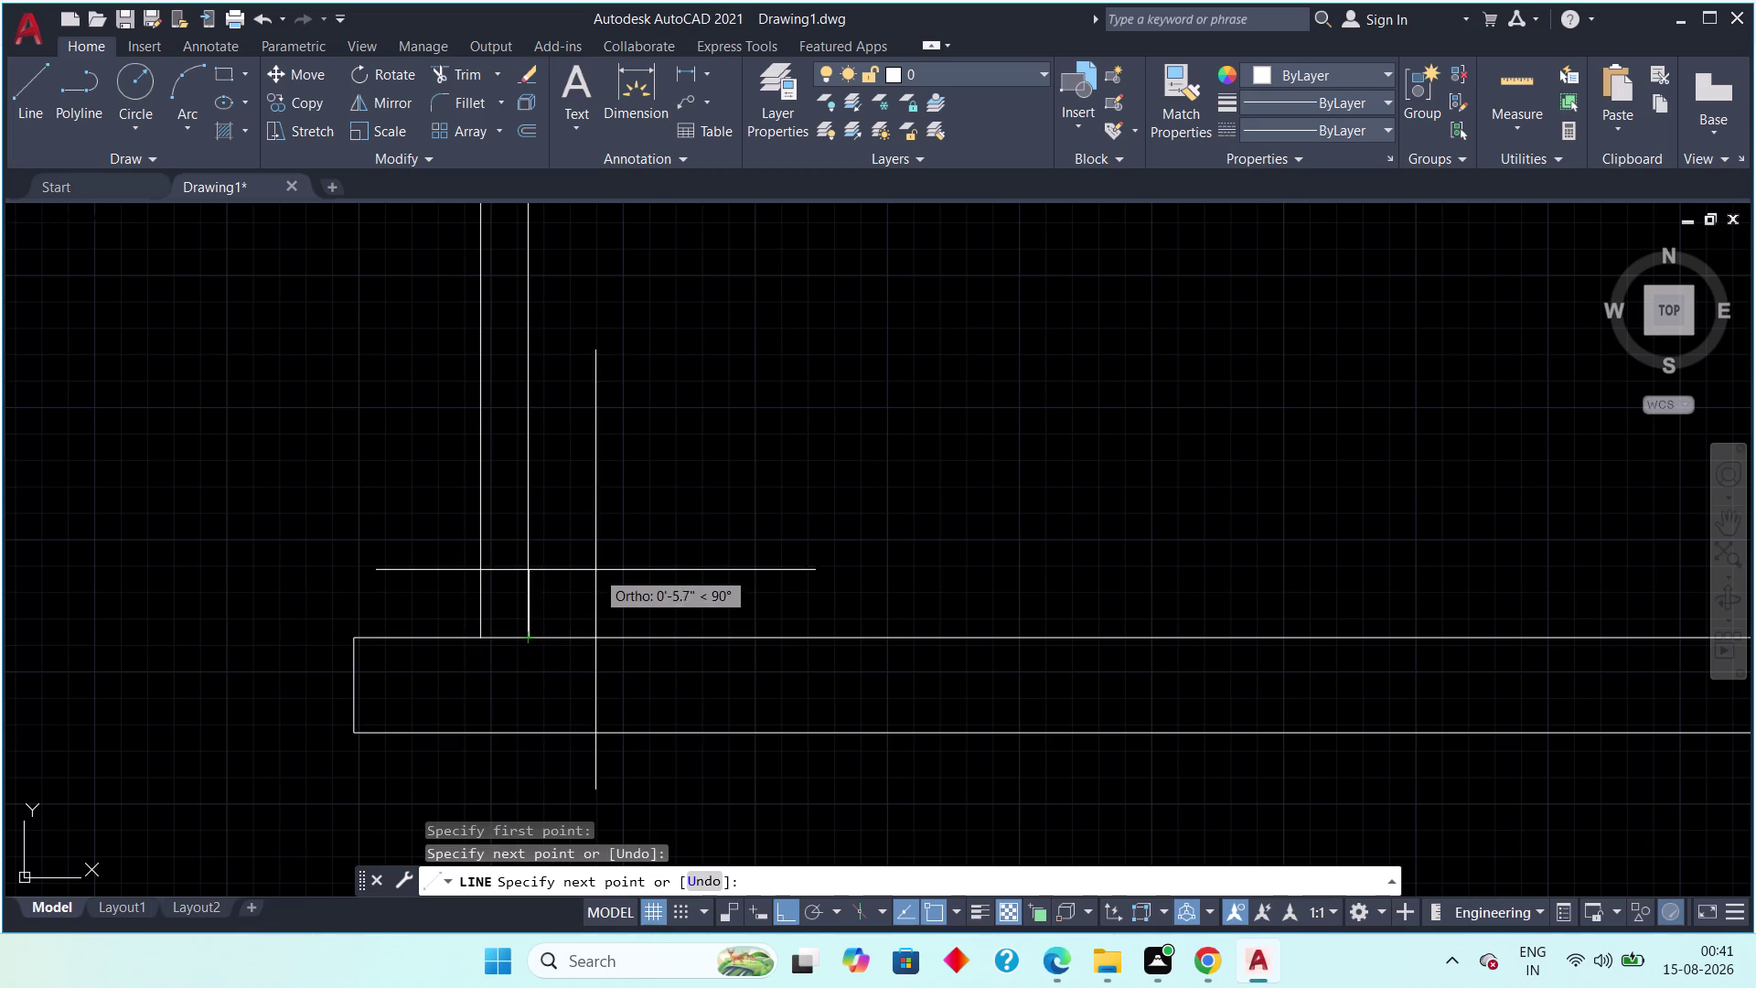
key(Escape)
key(Escape)
key(Escape)
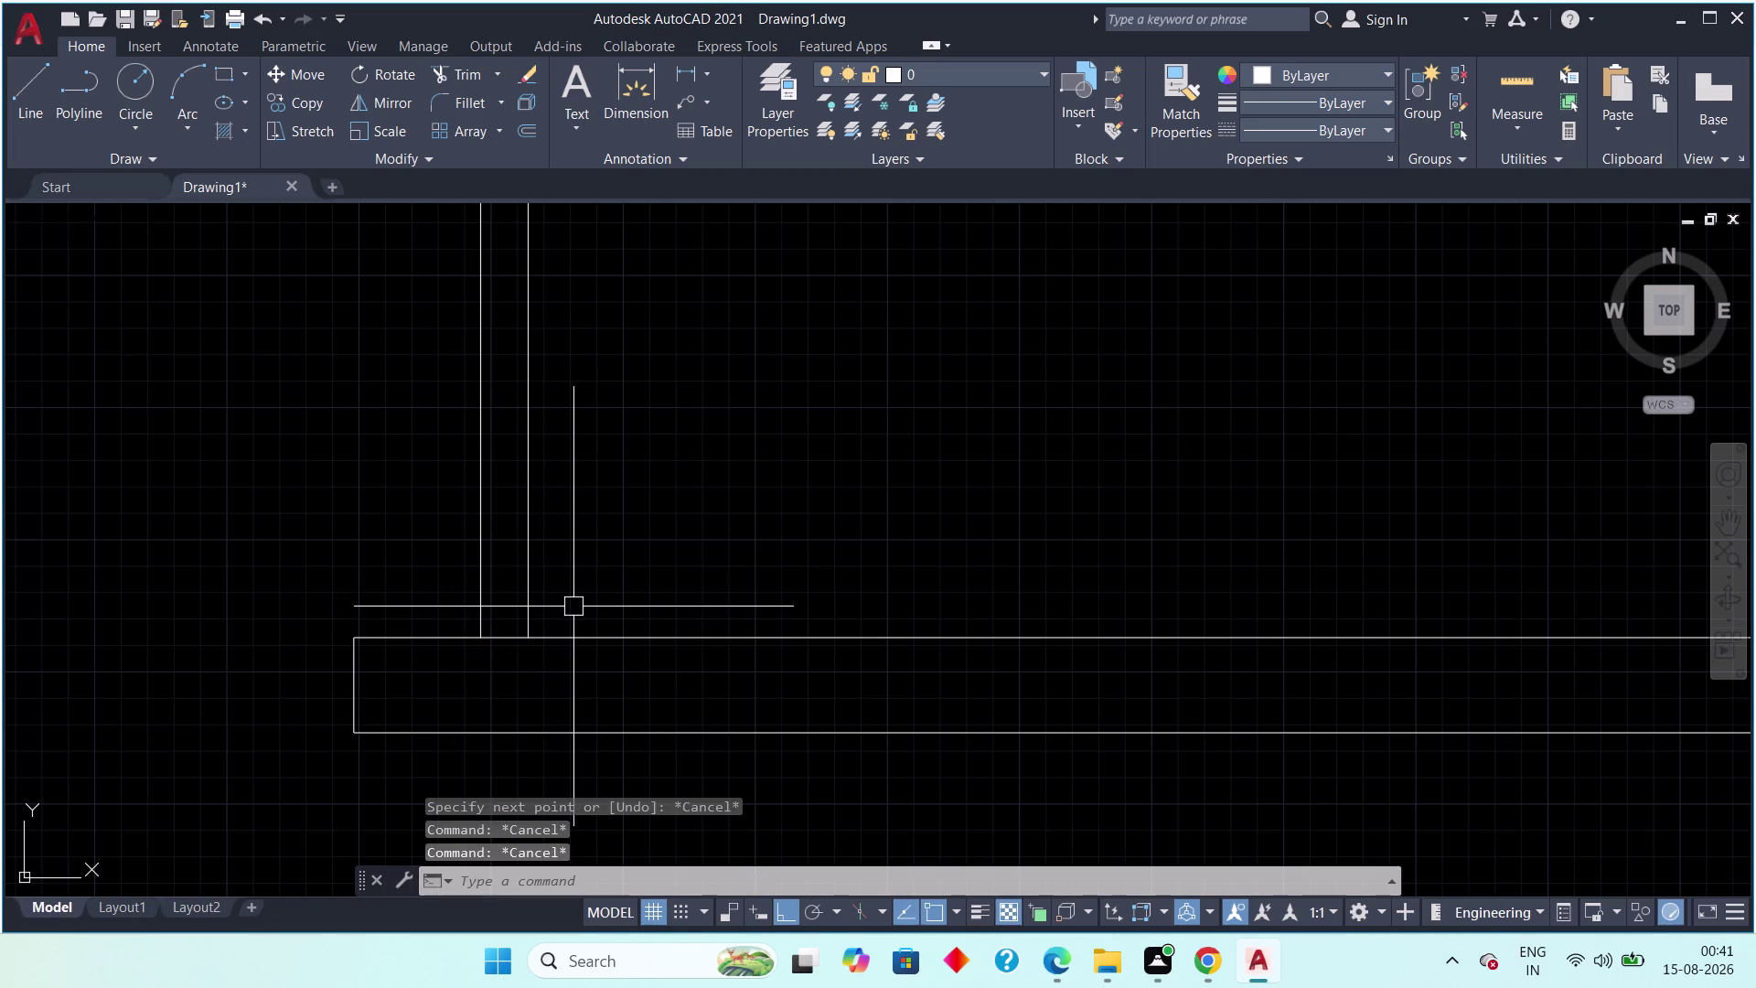
Offset the vertical wall line 6" to form the first jamb line.
text(off)
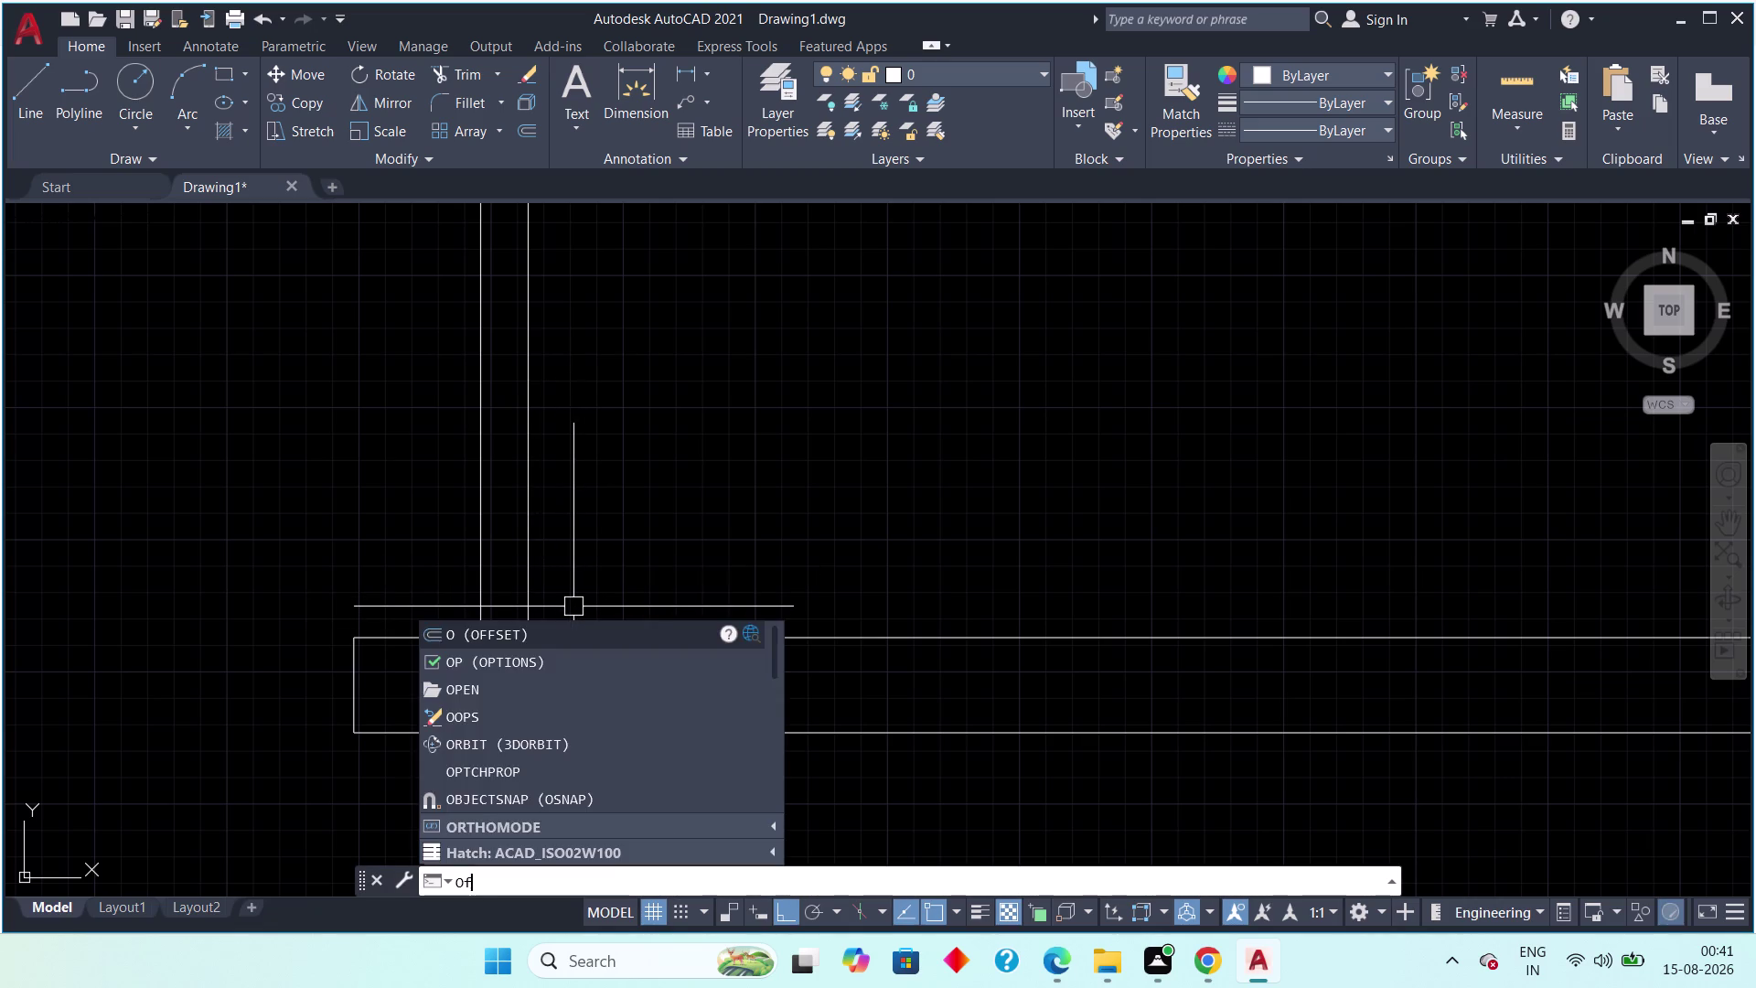
key(space)
key(6)
text(")
key(space)
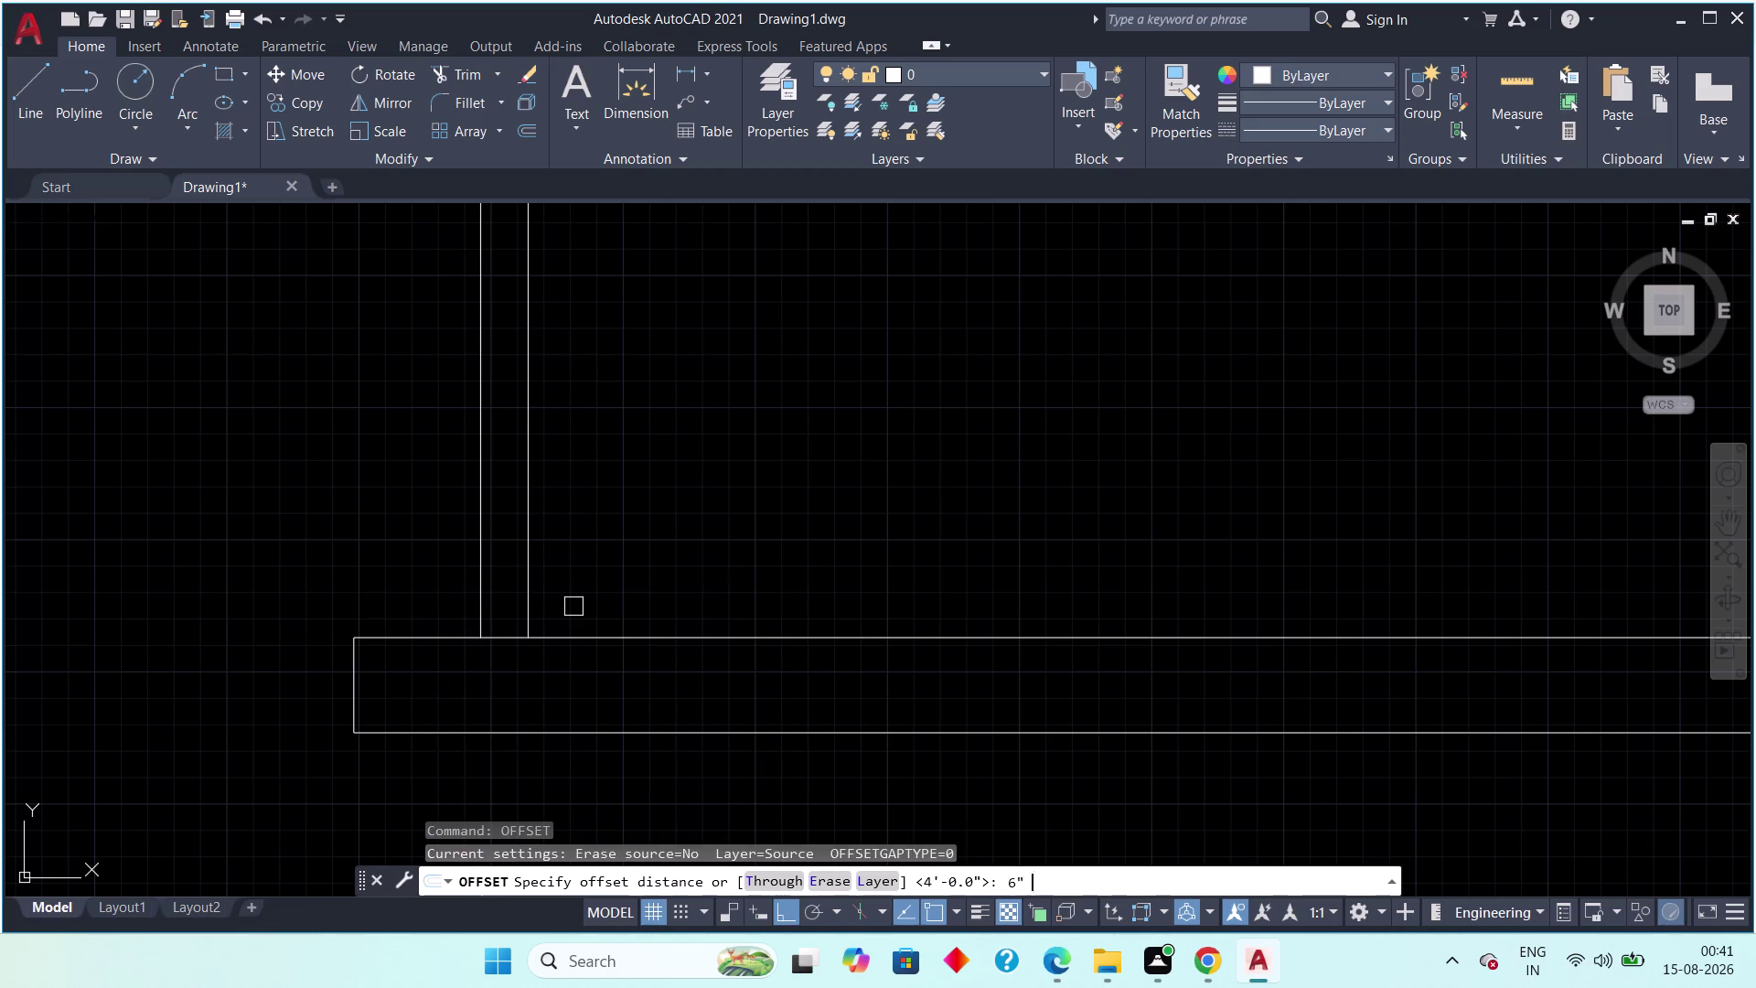
scroll(up, 3)
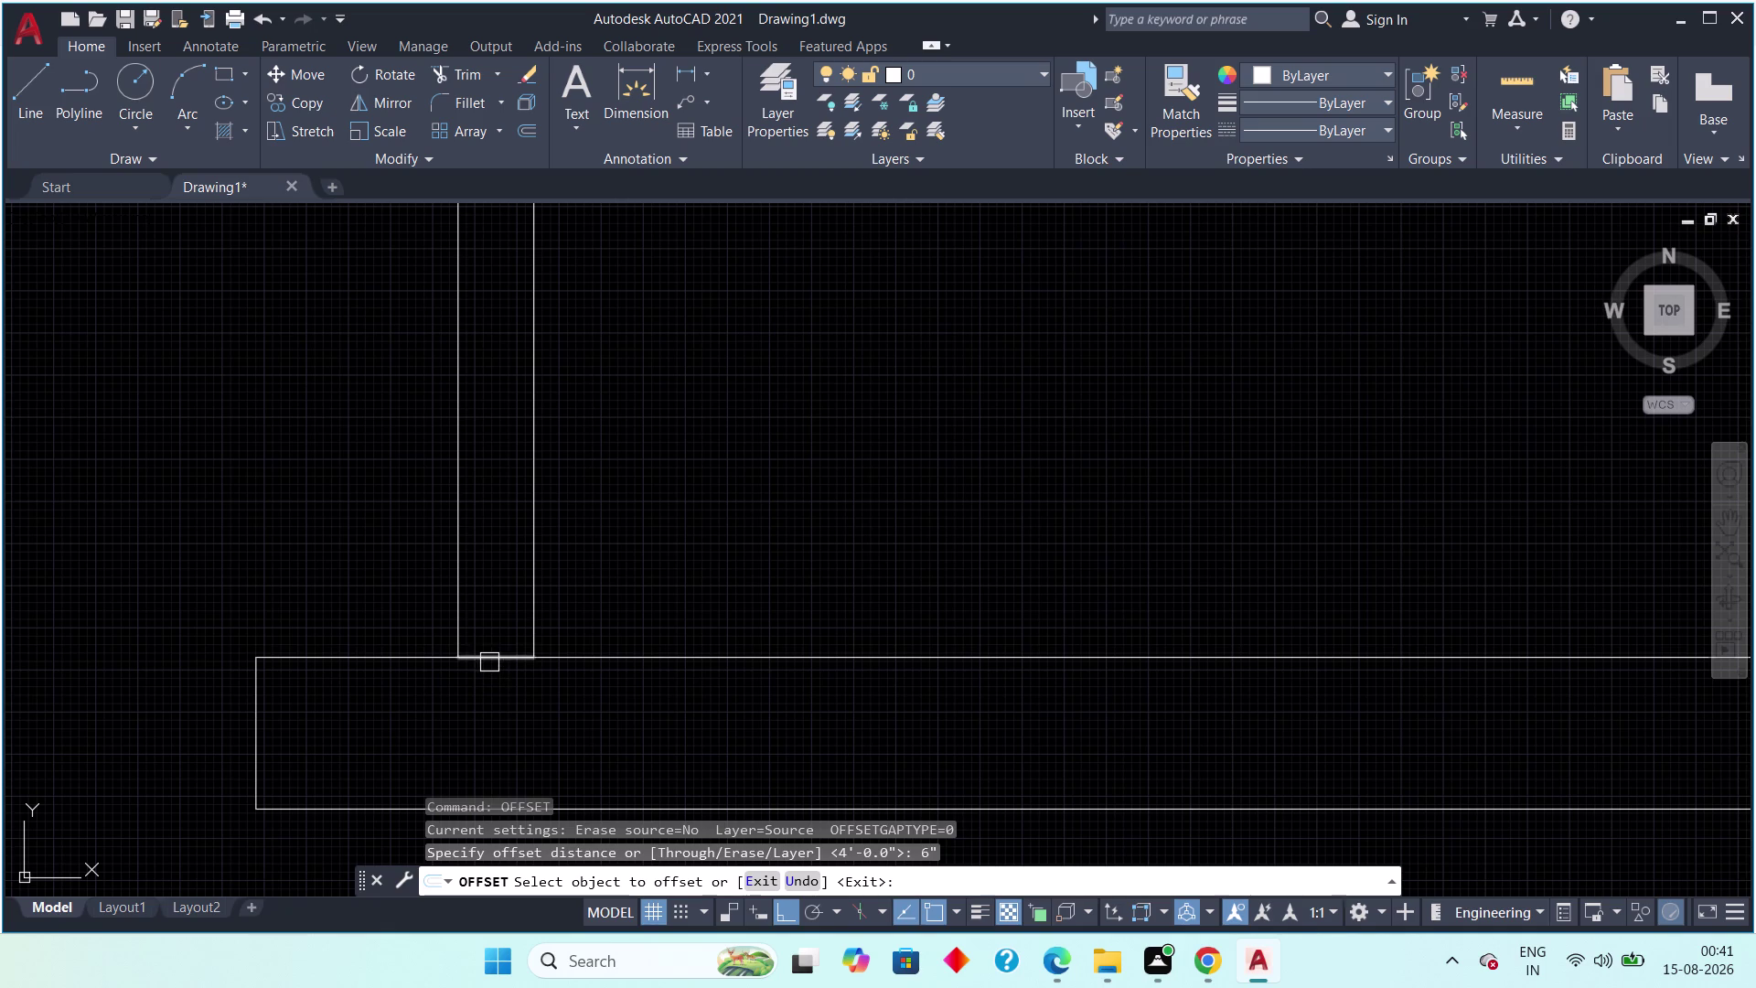
click(492, 657)
click(494, 618)
key(Escape)
Erase the stray line beside the bottom doorway.
click(502, 630)
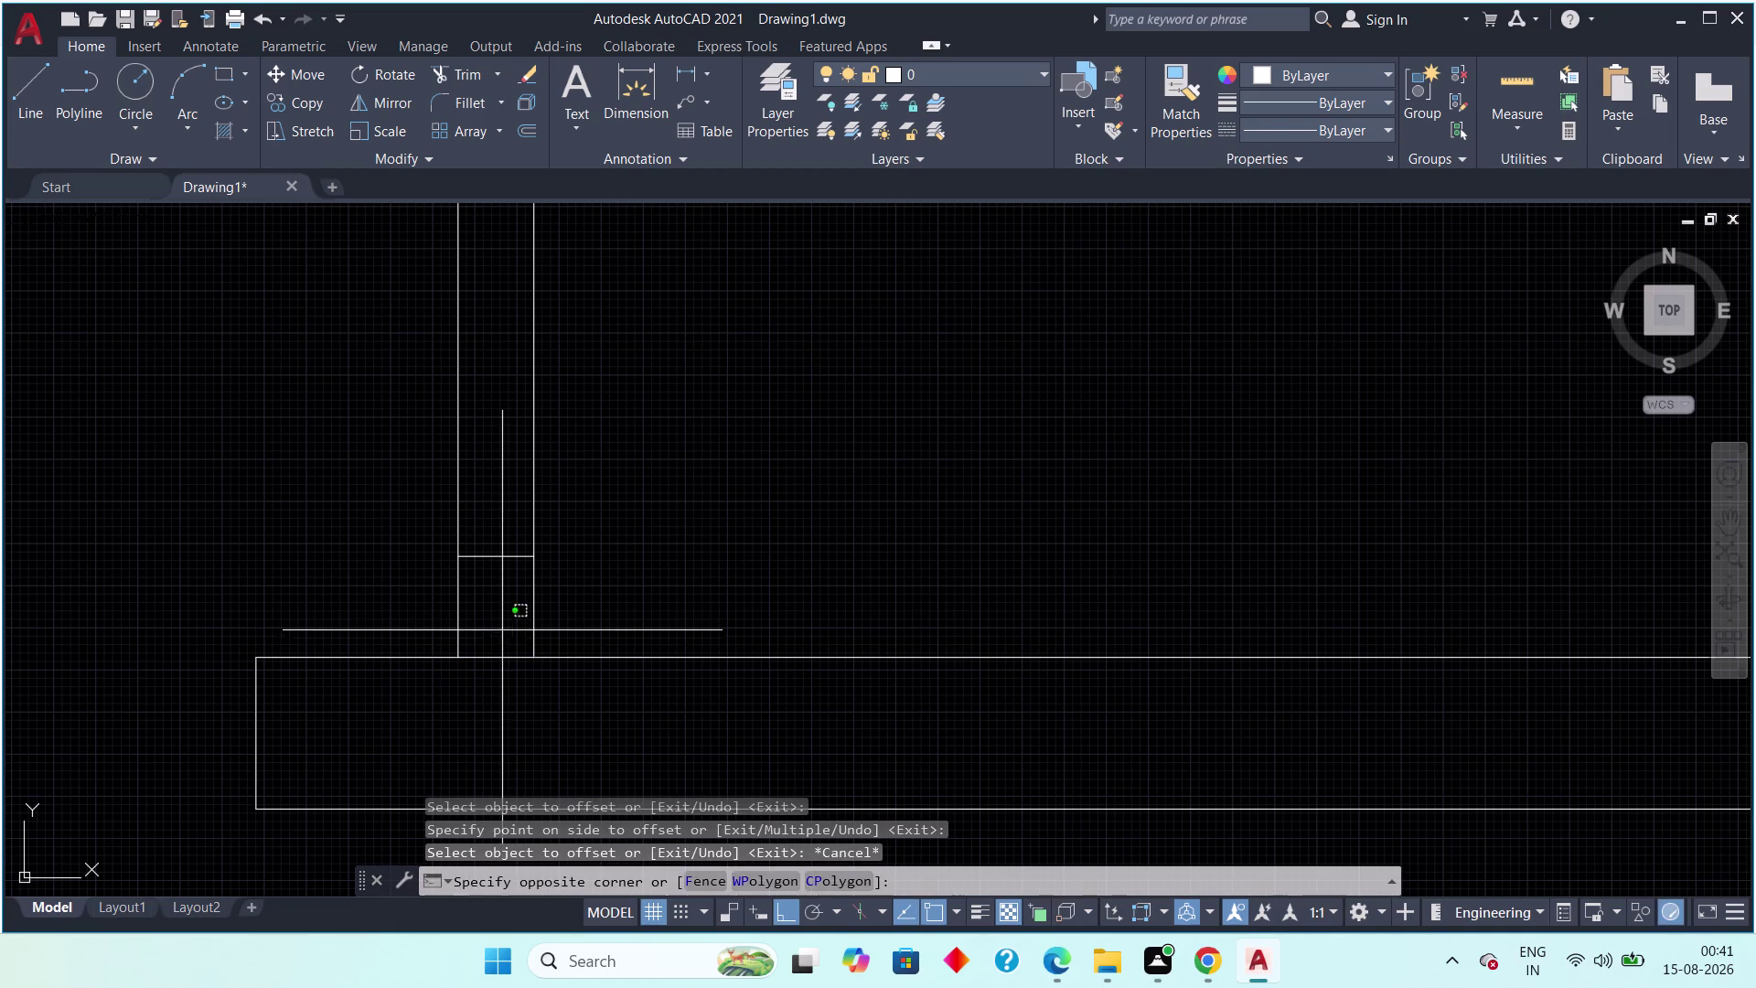
click(492, 674)
key(Delete)
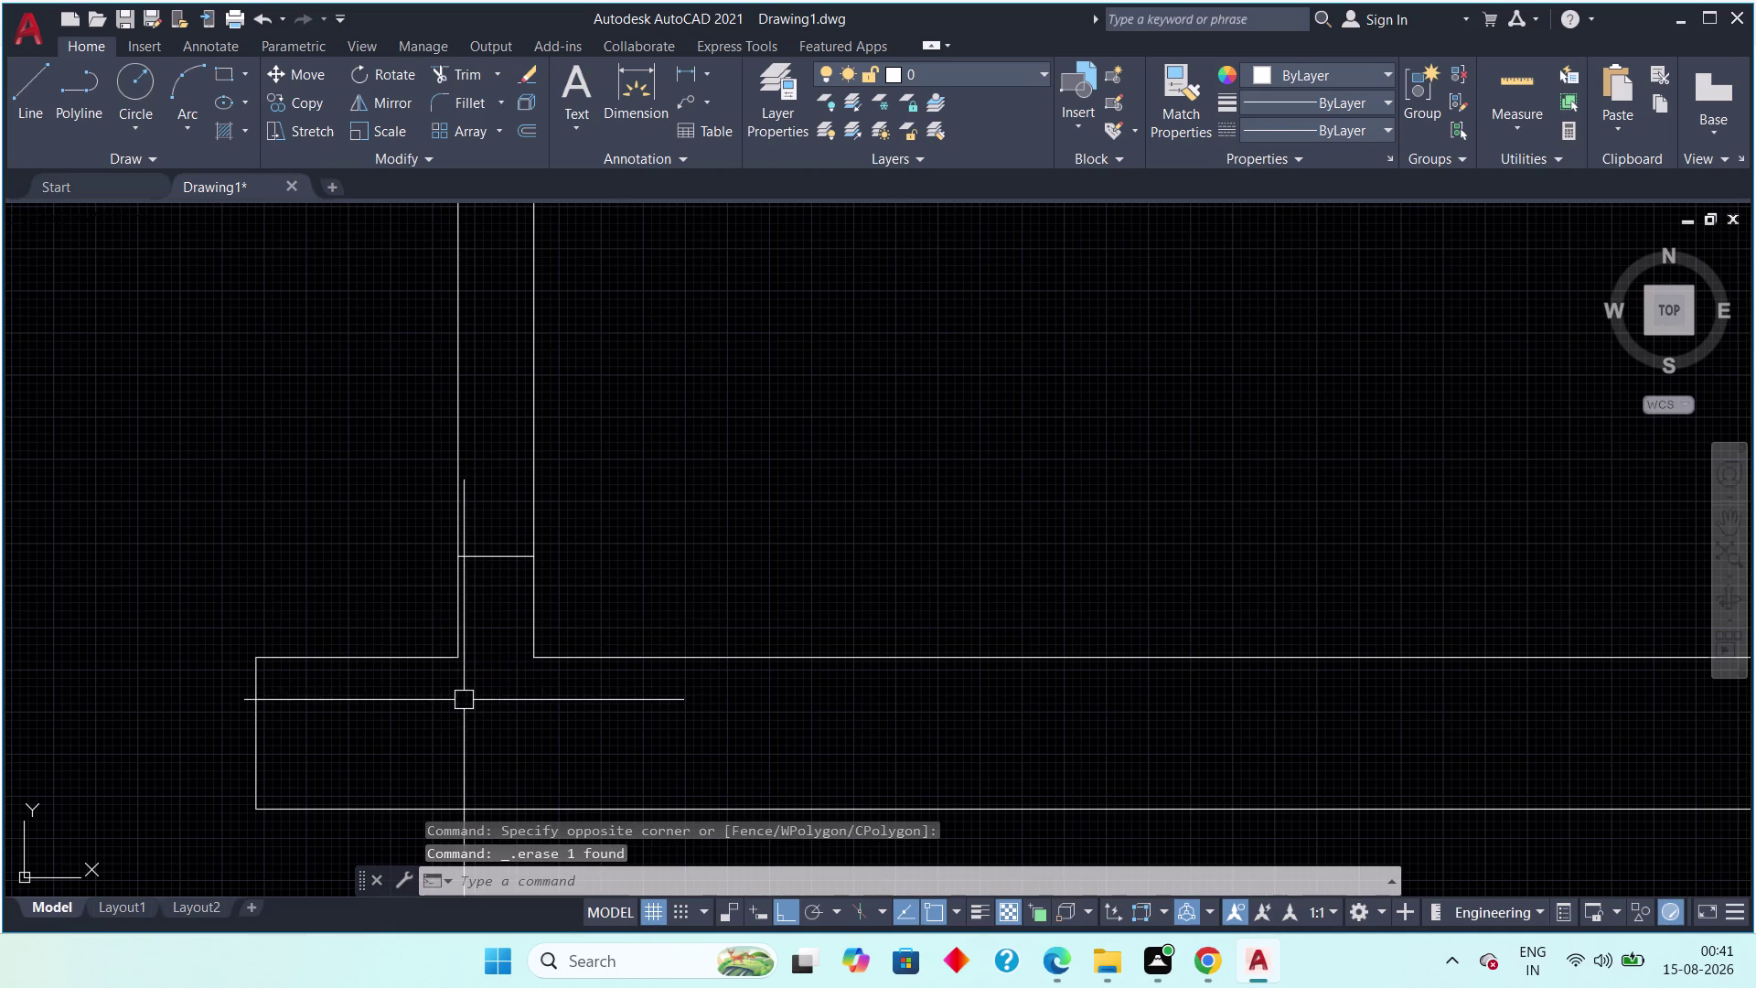
scroll(down, 3)
middle_drag(345, 607, 430, 675)
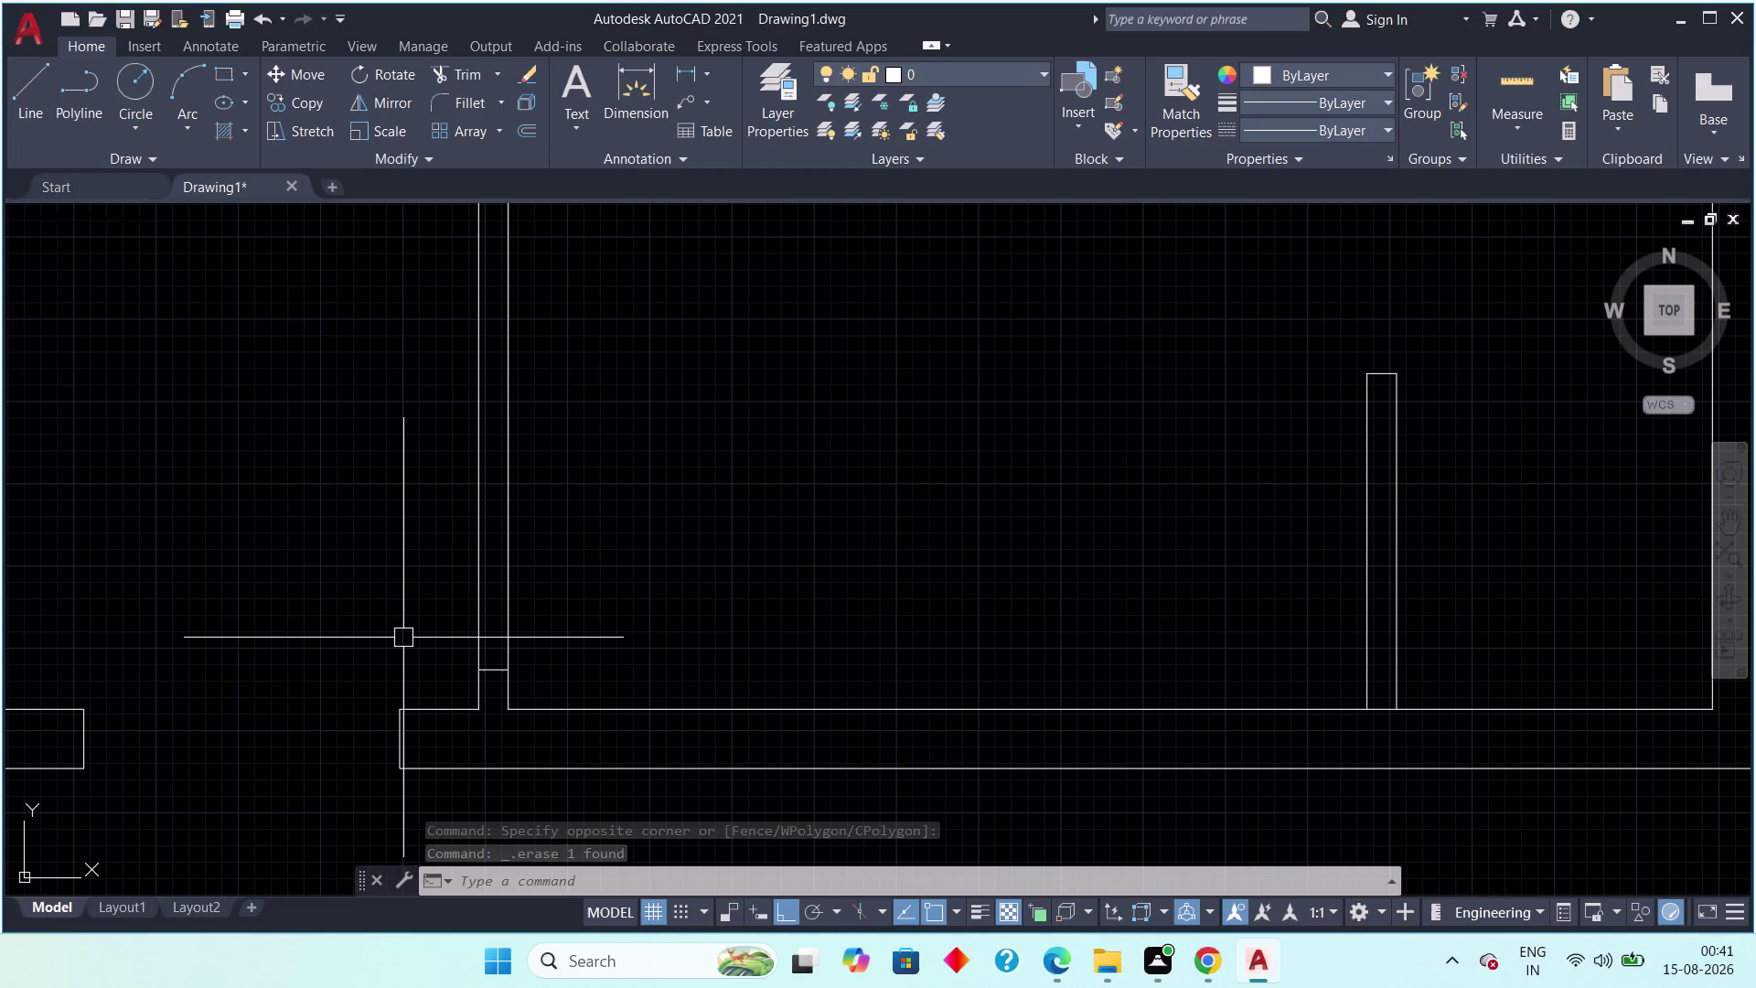
Offset the jamb line 3' up the wall for the second jamb.
text(off)
key(space)
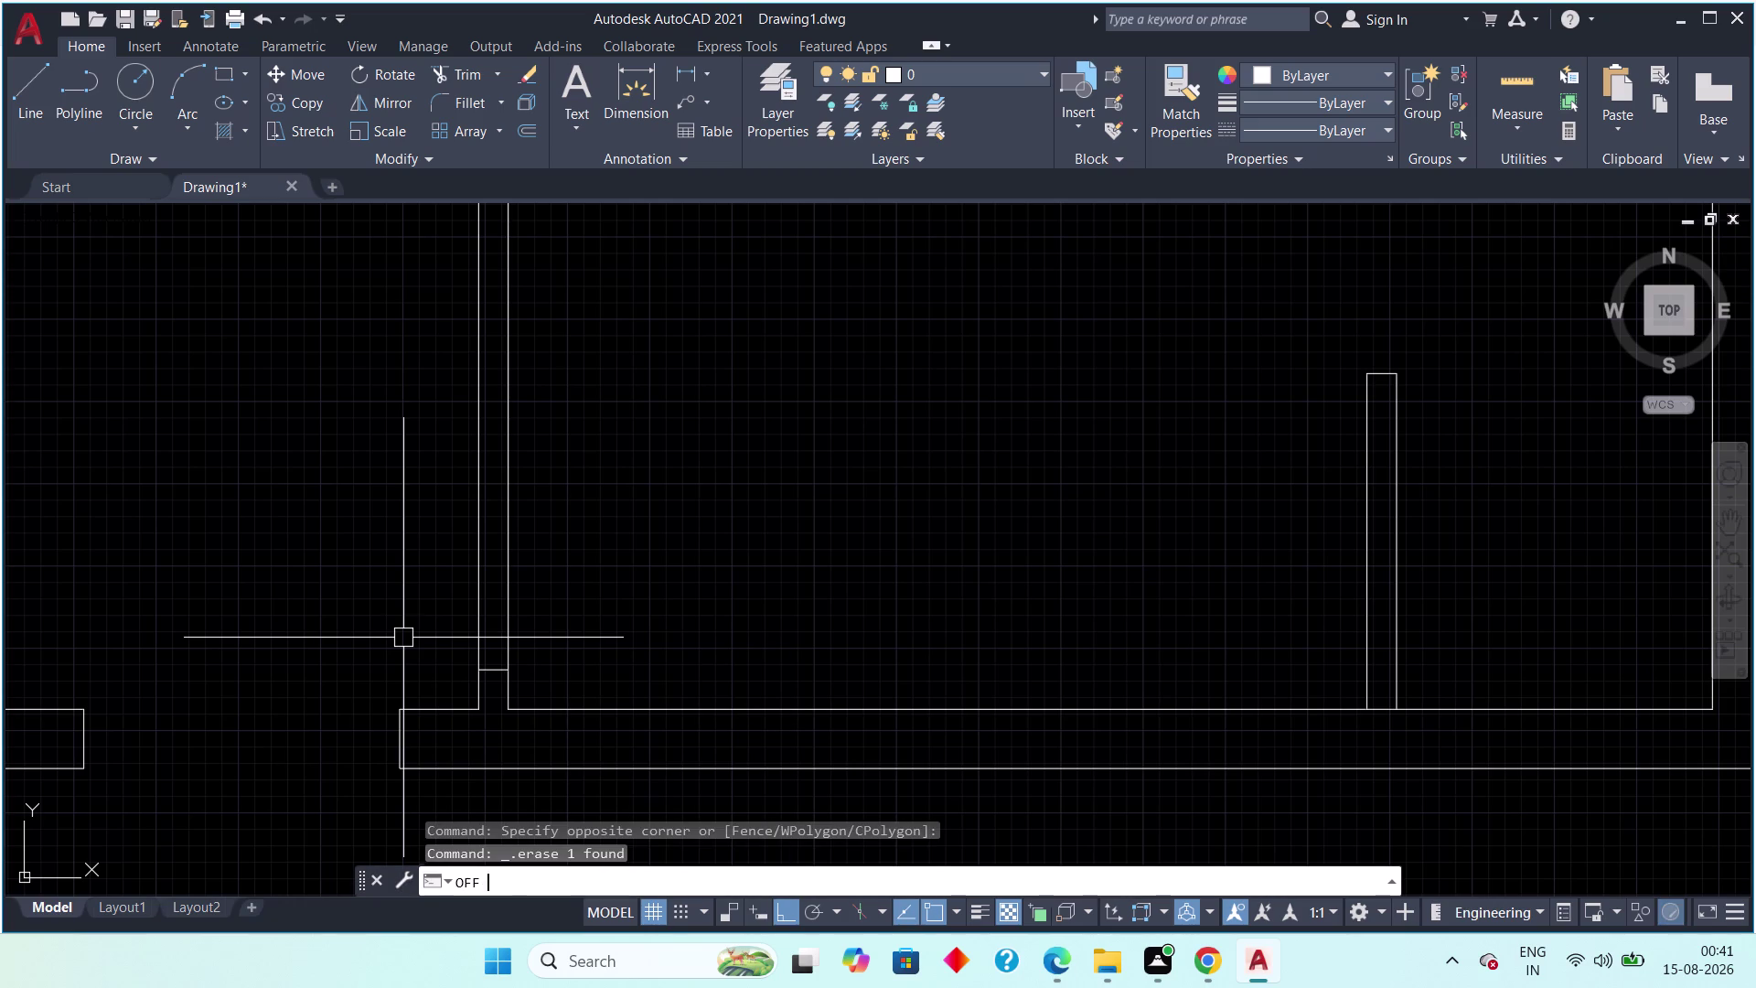
text(3')
key(space)
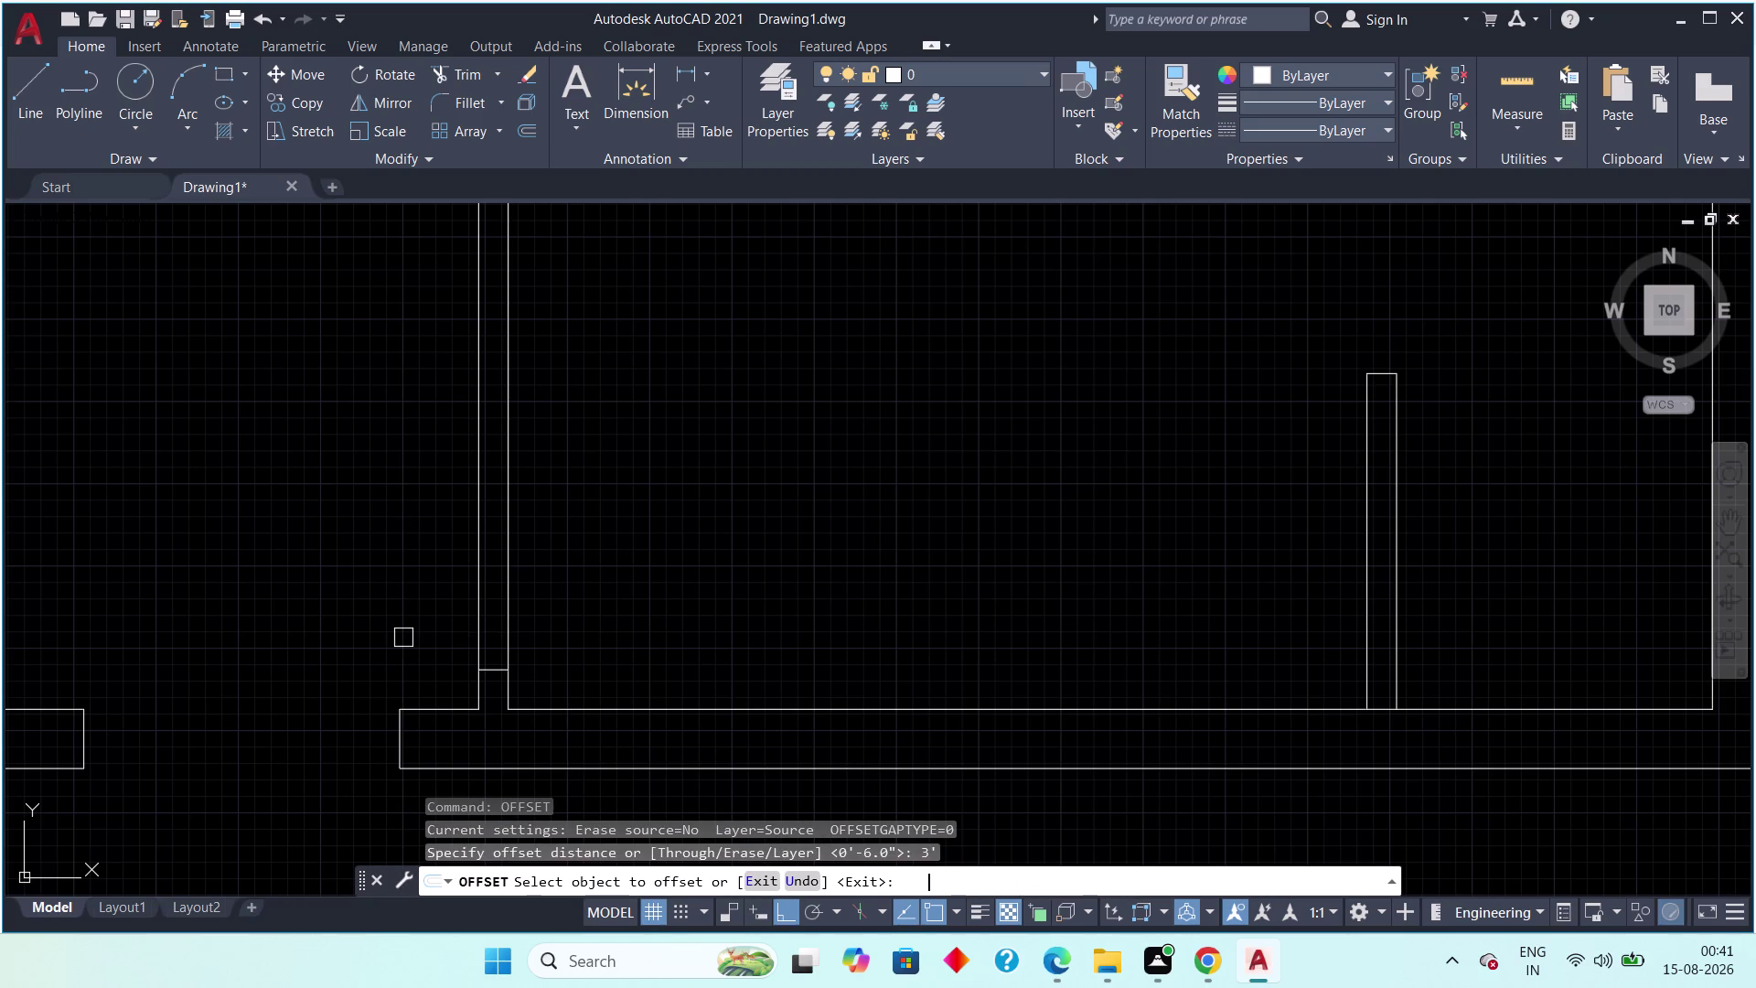
scroll(up, 3)
click(458, 656)
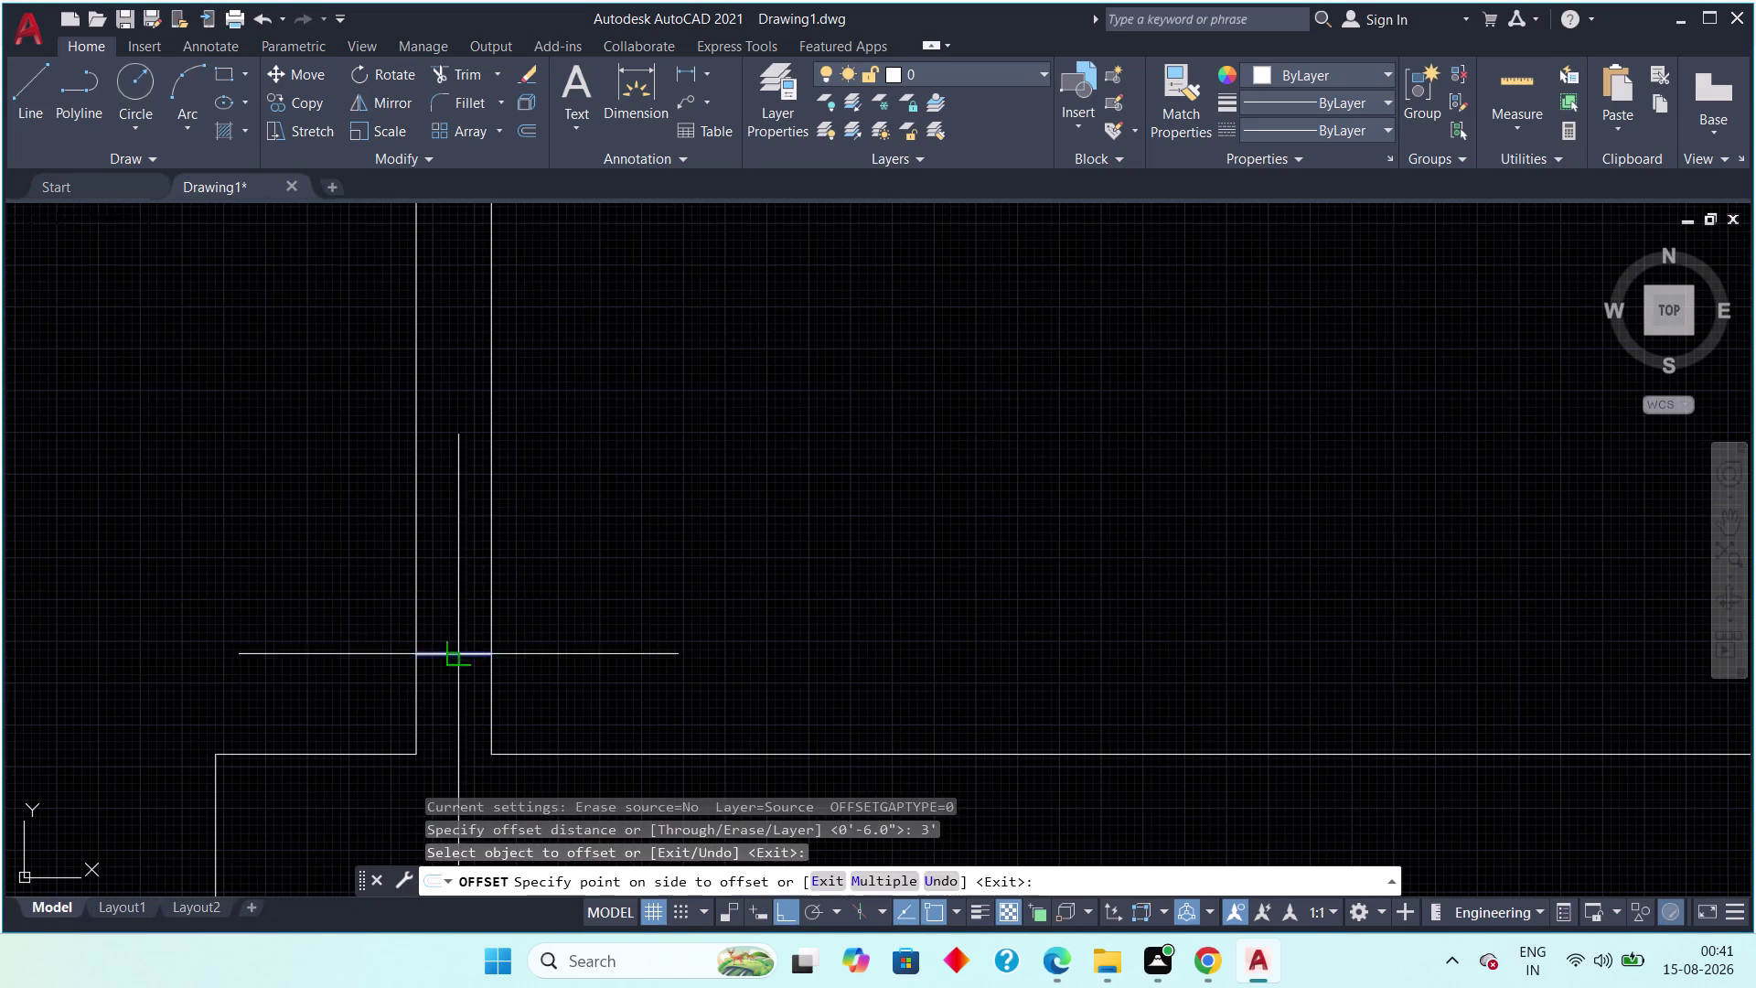
click(451, 586)
scroll(down, 3)
key(Escape)
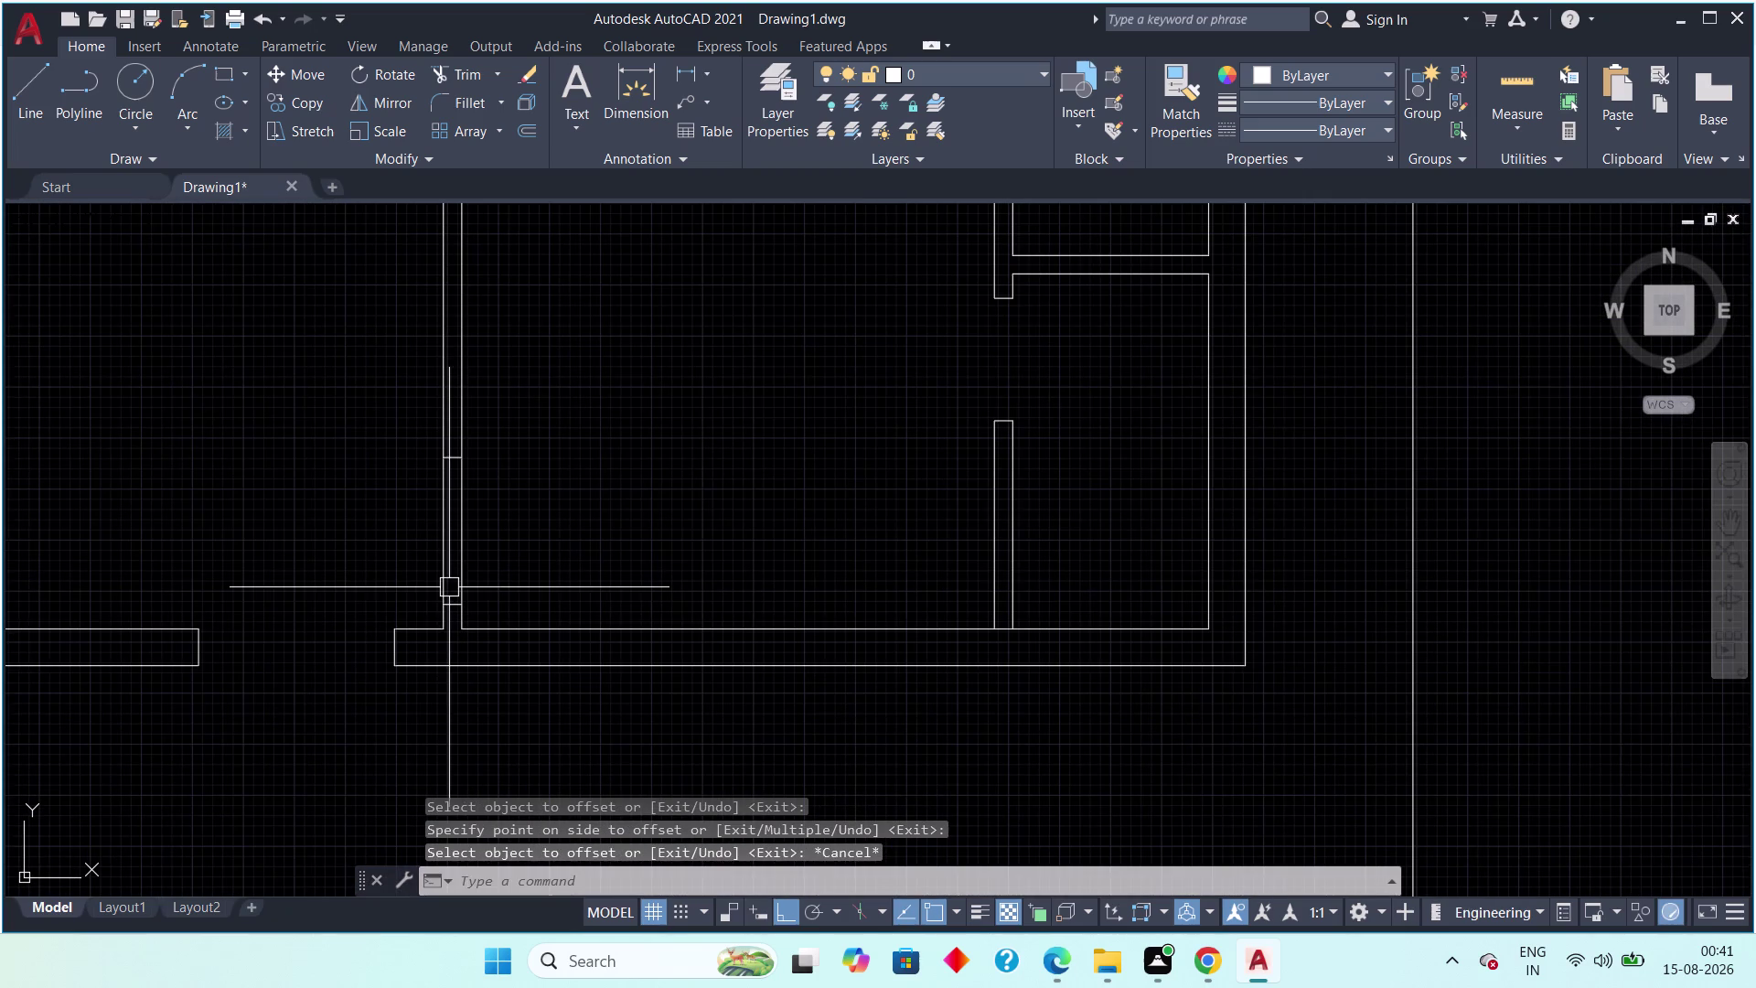
Start the TRIM command to cut the wall between the jambs.
key(t)
key(r)
key(space)
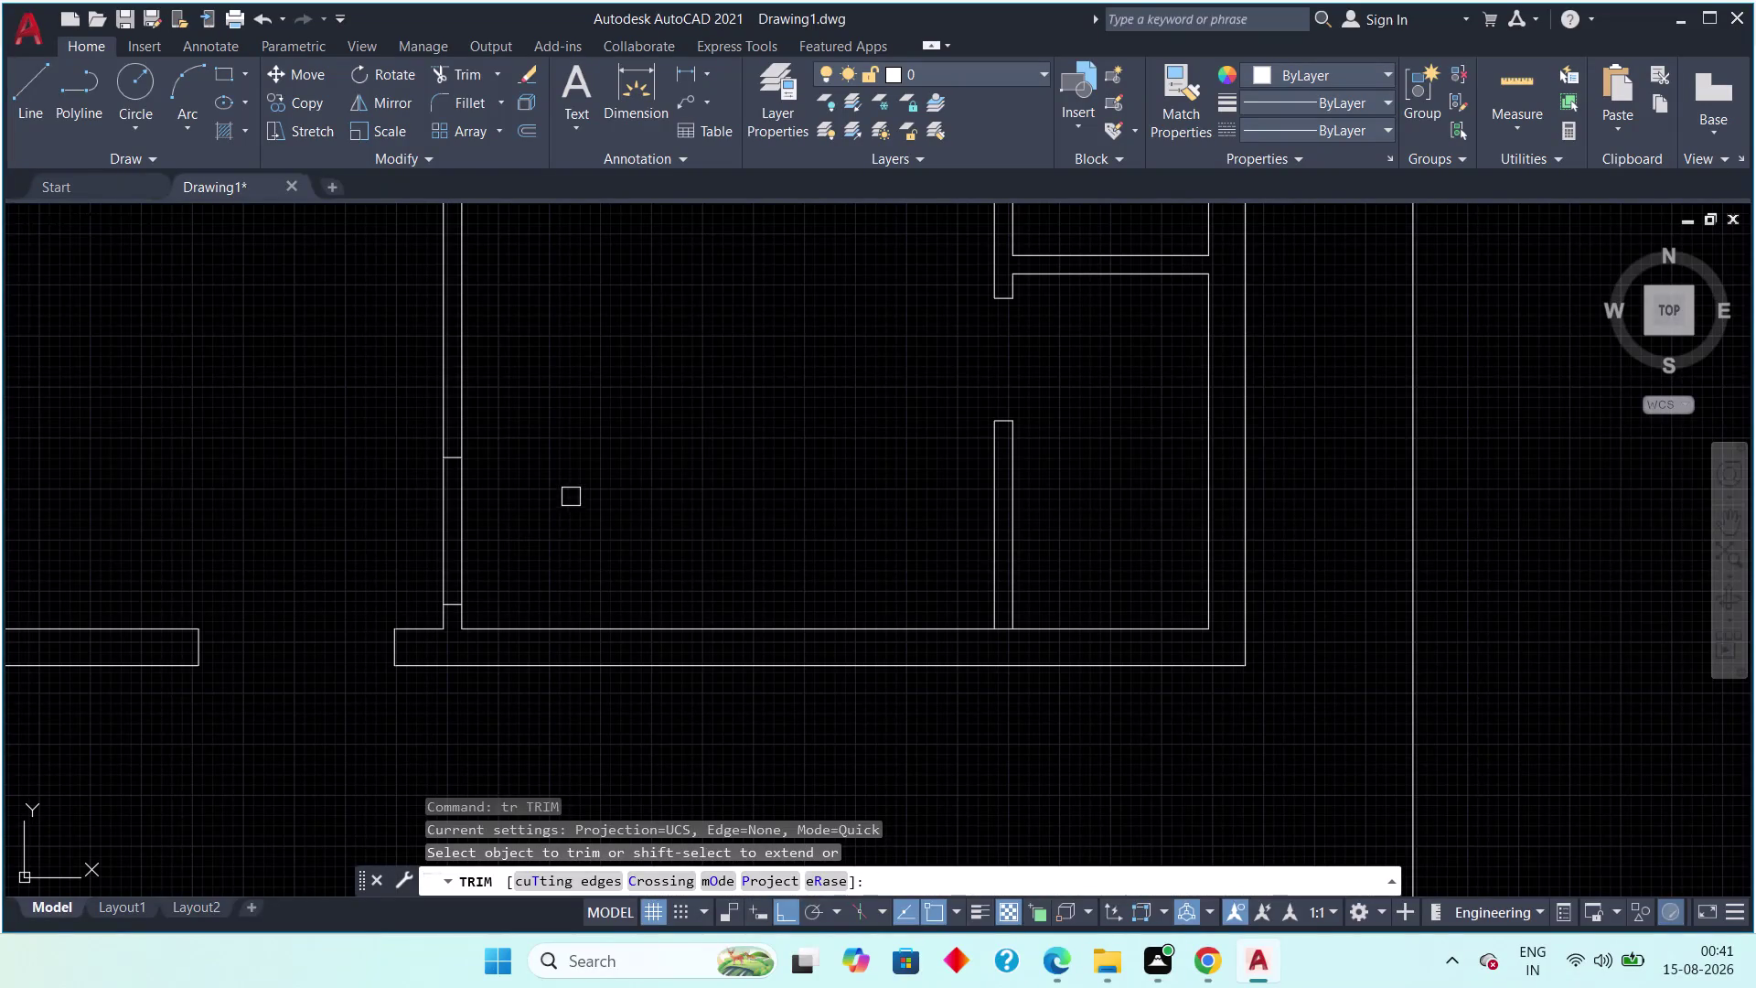
click(566, 491)
drag(392, 560, 389, 570)
key(Escape)
scroll(down, 3)
key(Escape)
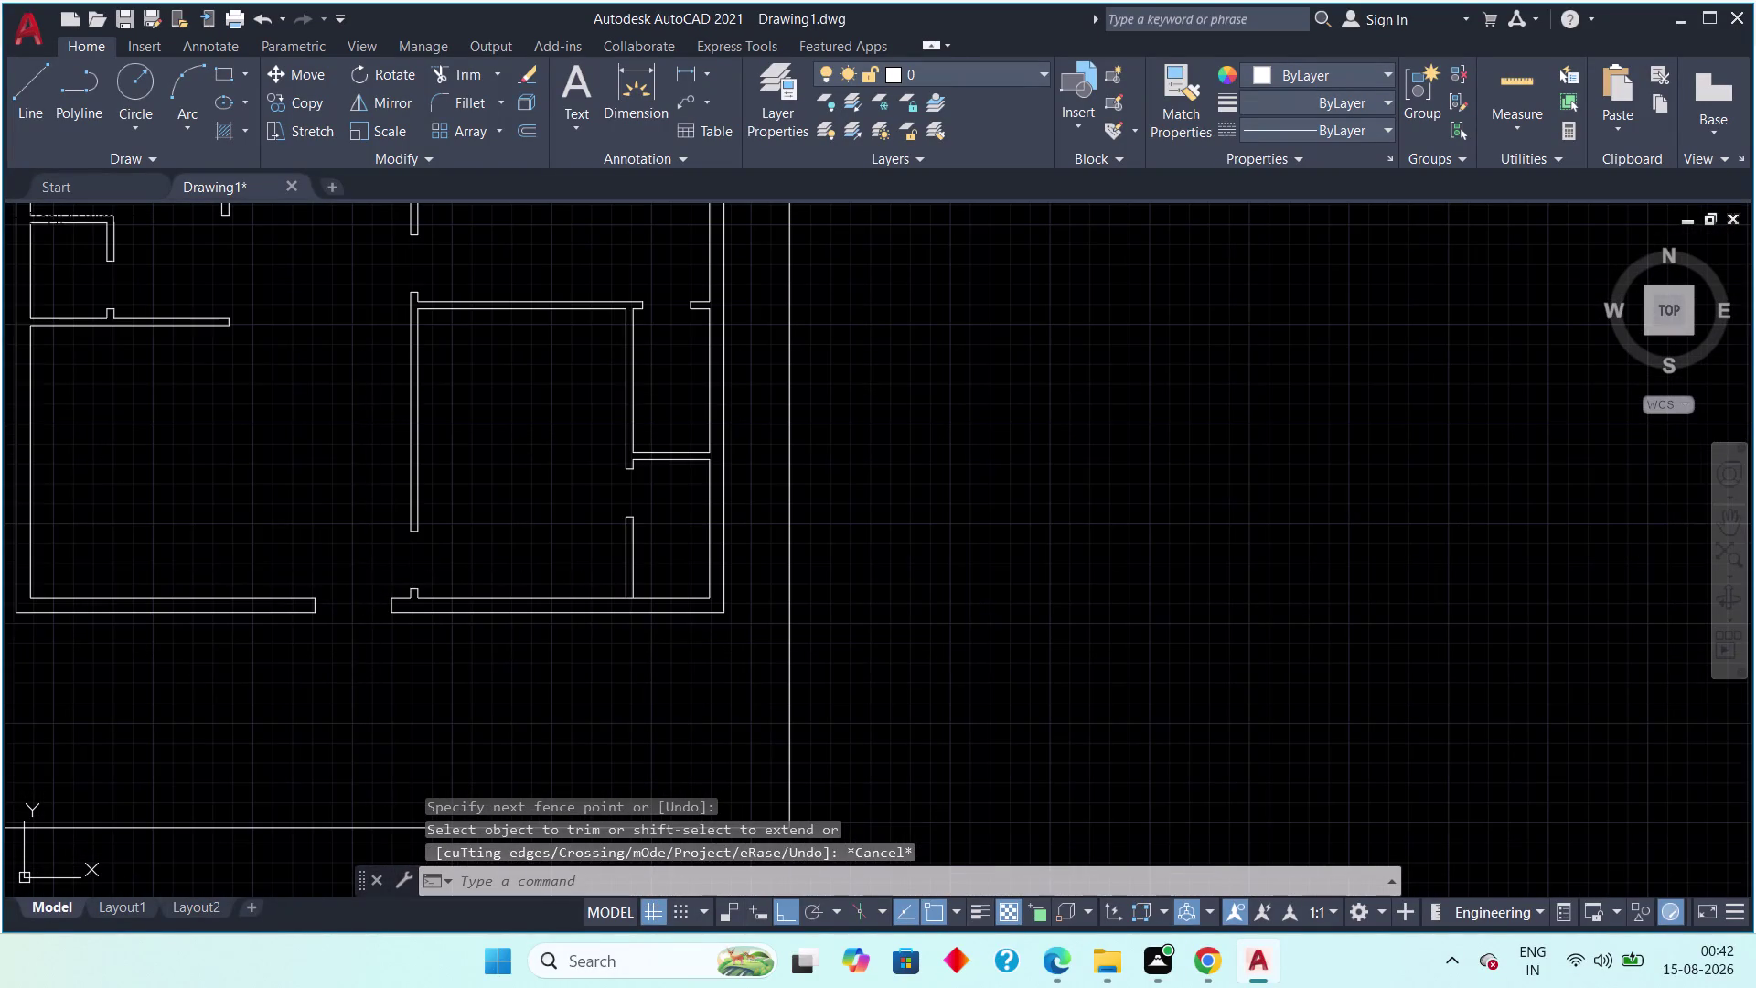
scroll(down, 3)
middle_drag(357, 595, 364, 684)
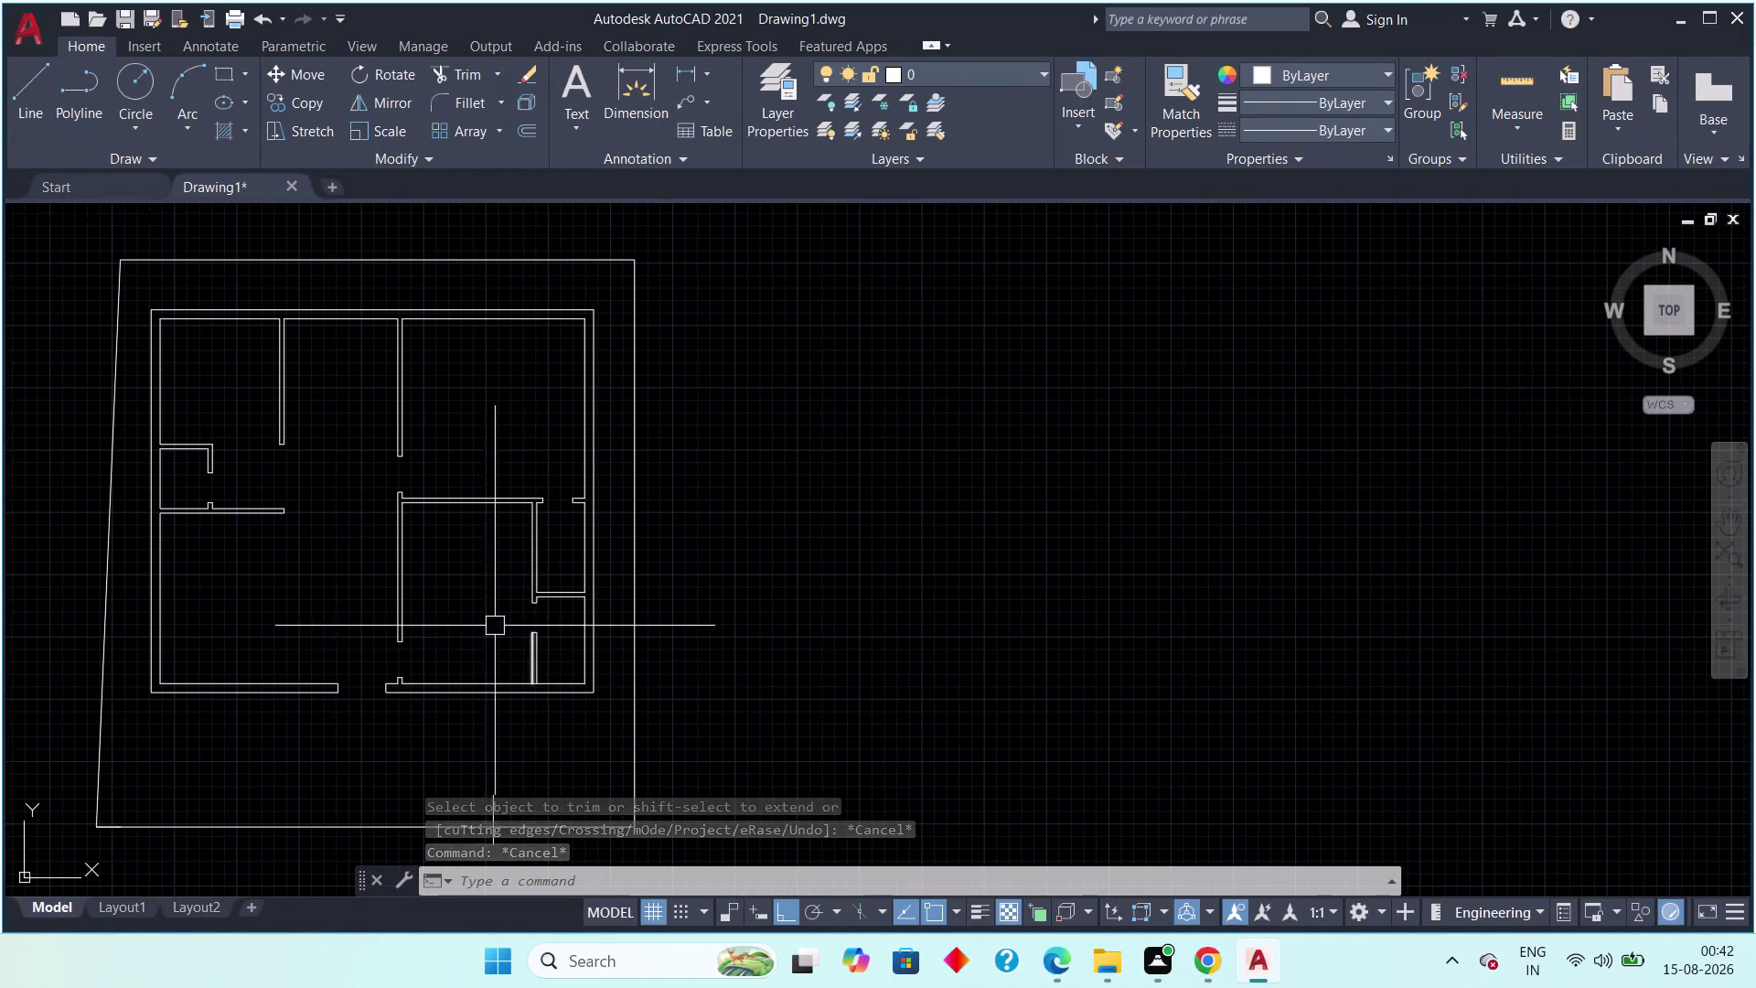
middle_drag(490, 626, 397, 623)
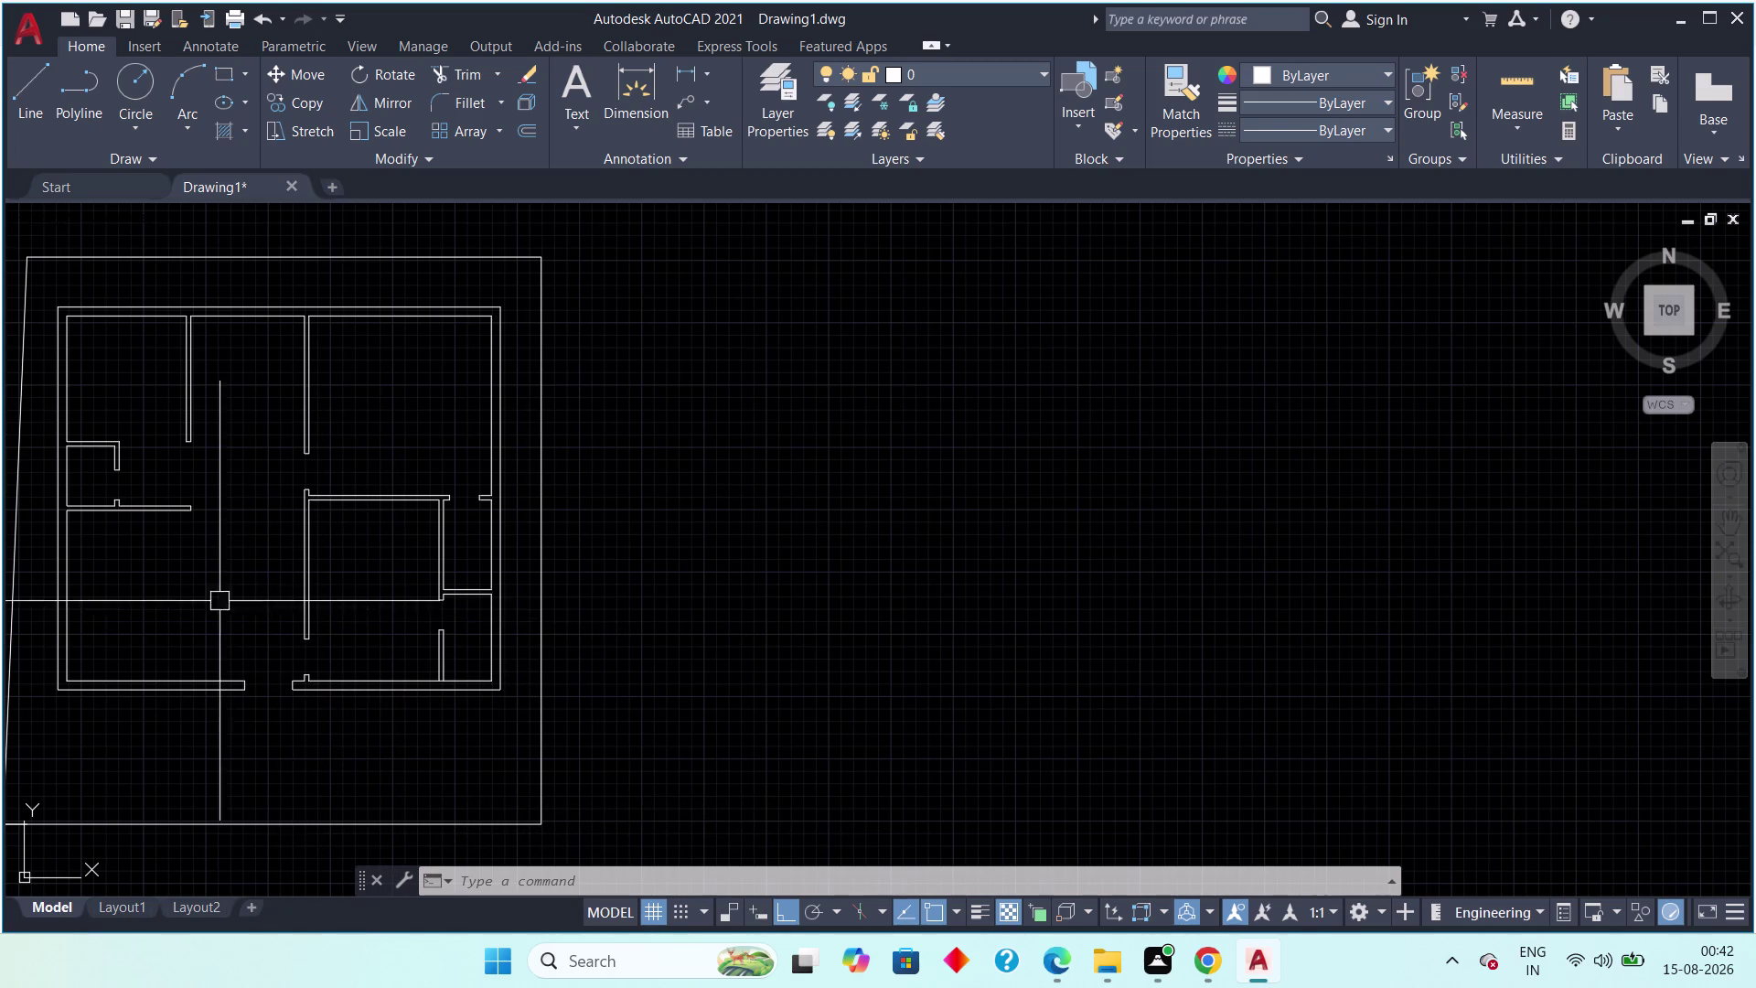
middle_drag(226, 577, 299, 634)
scroll(up, 3)
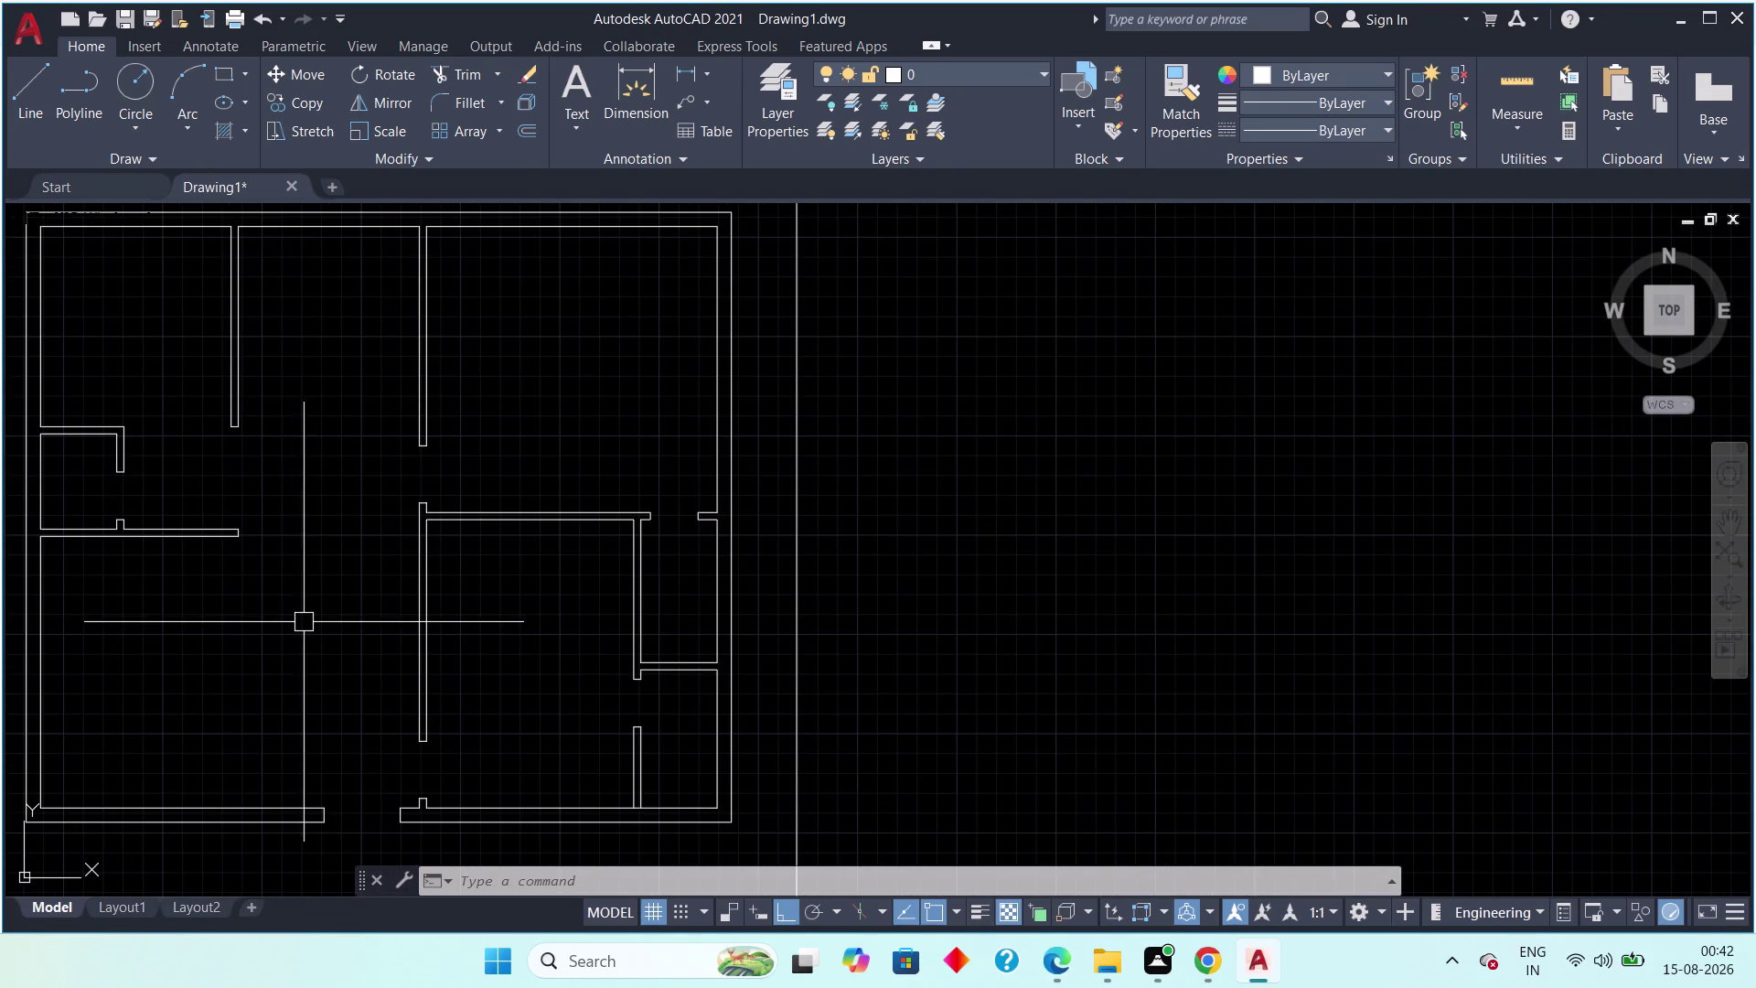
scroll(up, 3)
scroll(down, 3)
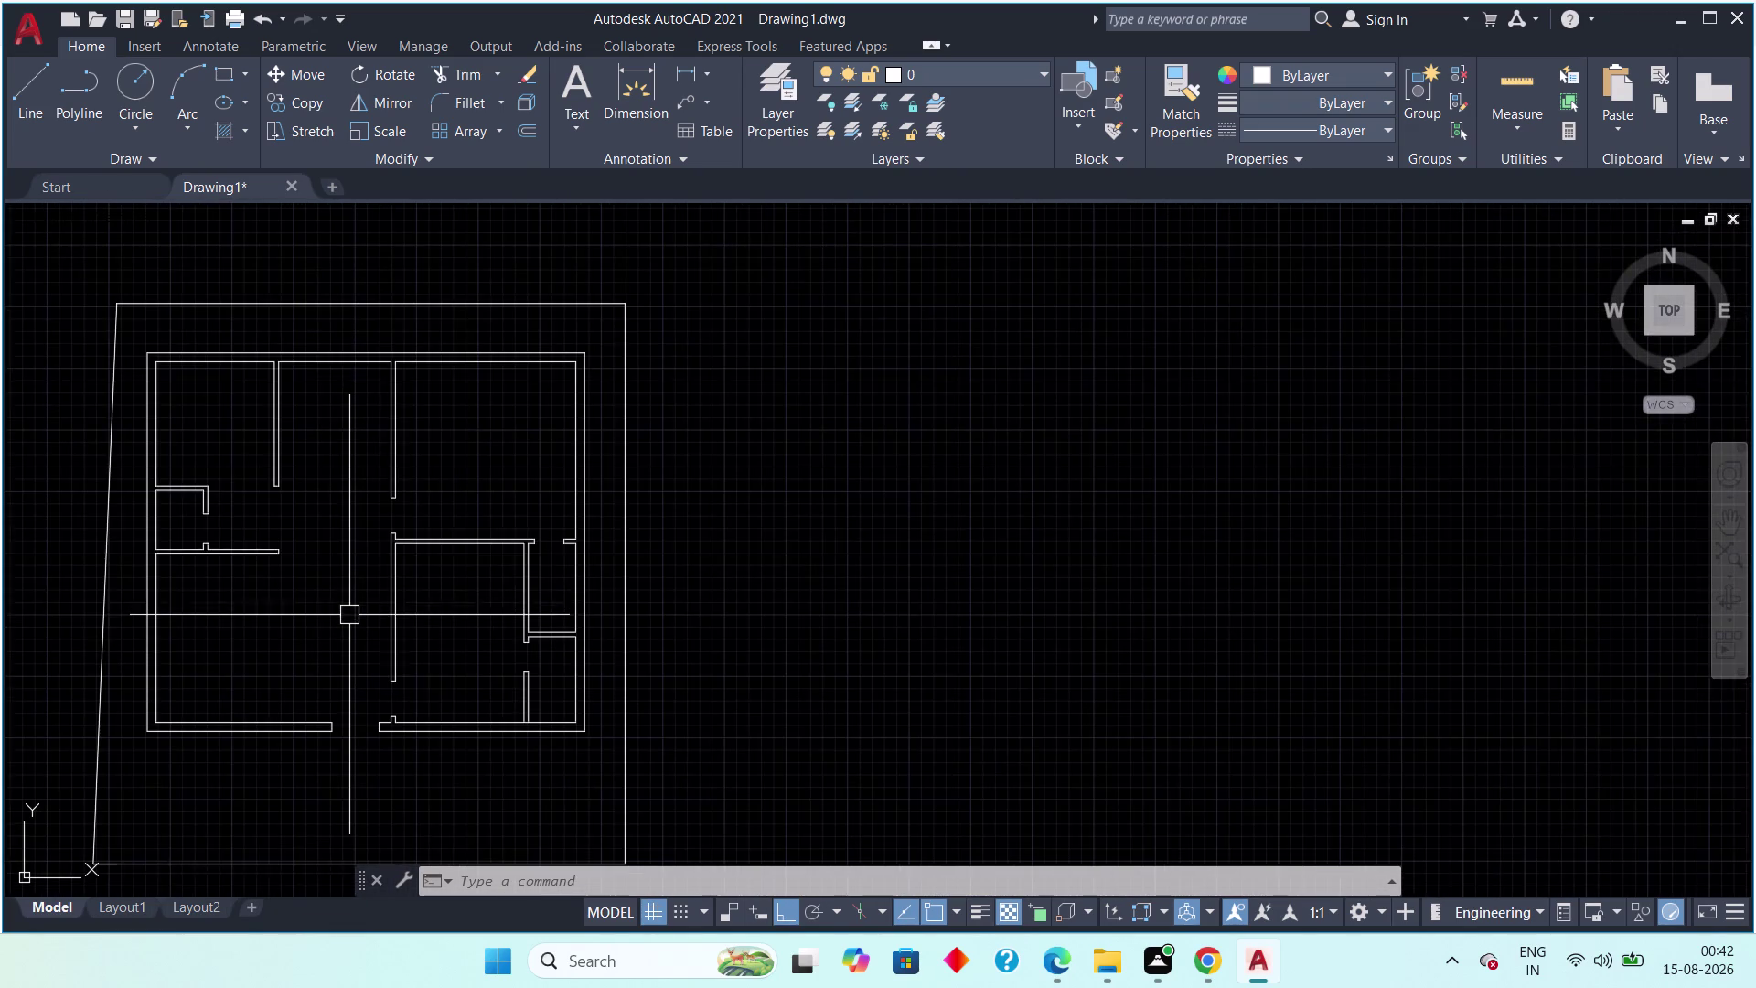
scroll(up, 3)
middle_drag(316, 596, 374, 619)
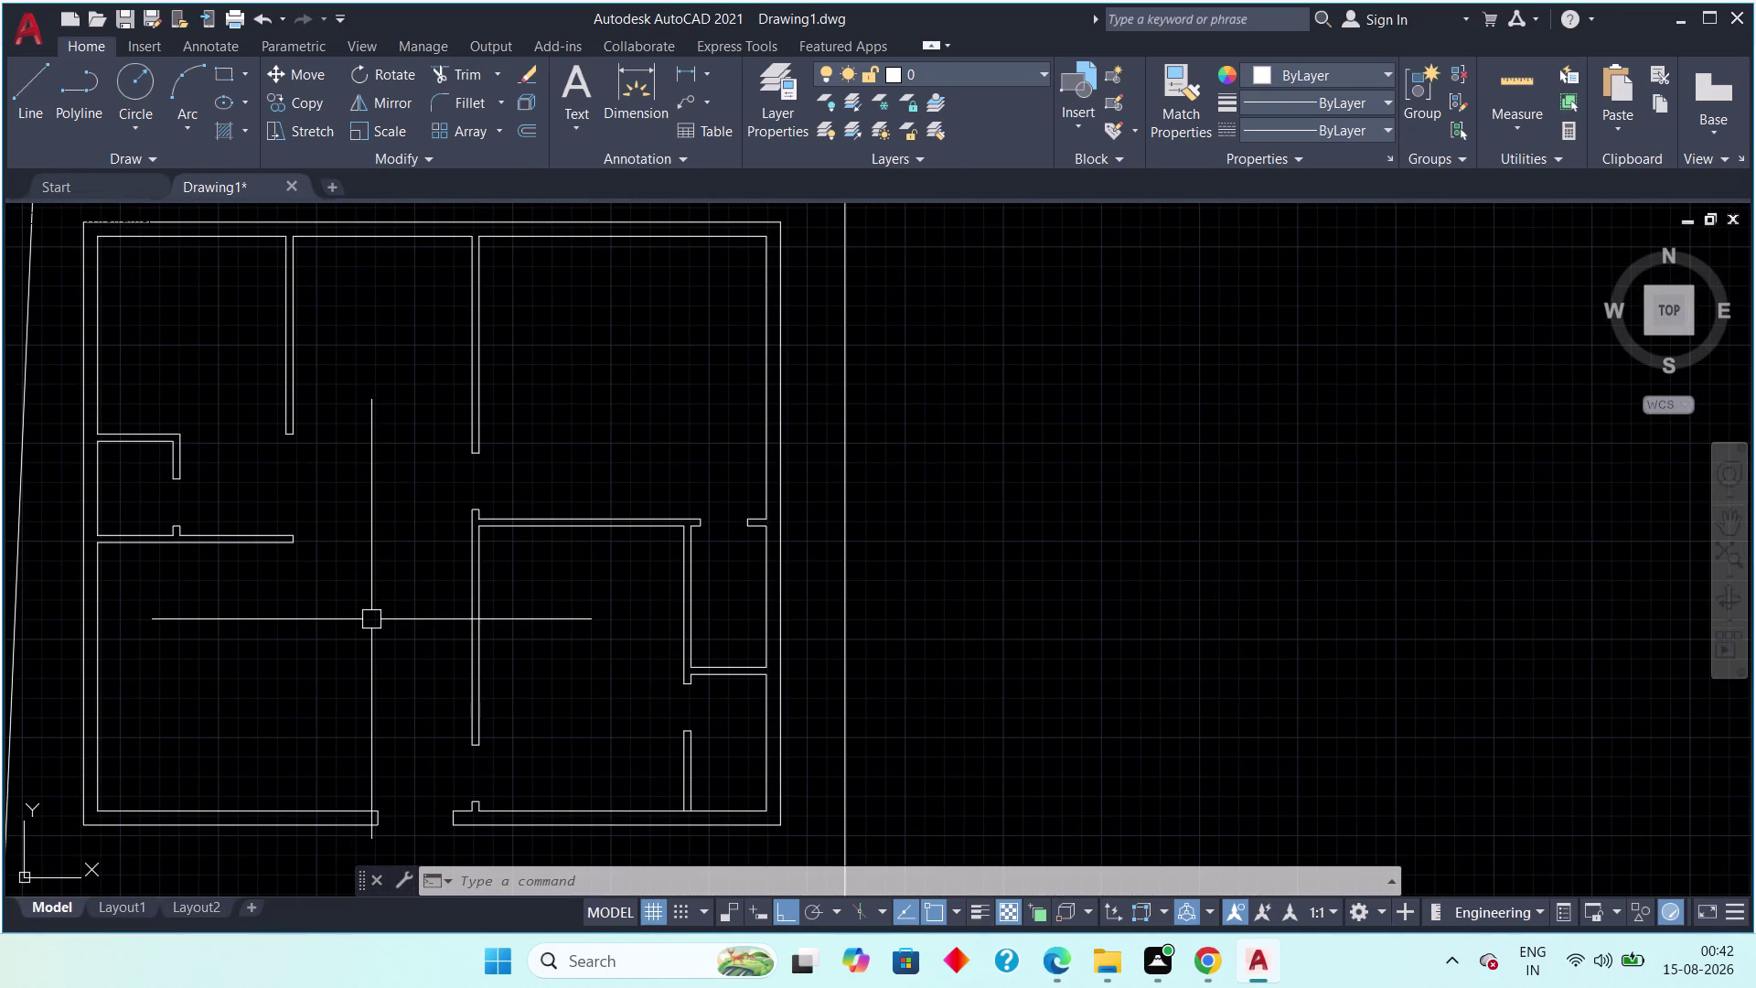
scroll(down, 3)
middle_drag(365, 650, 435, 623)
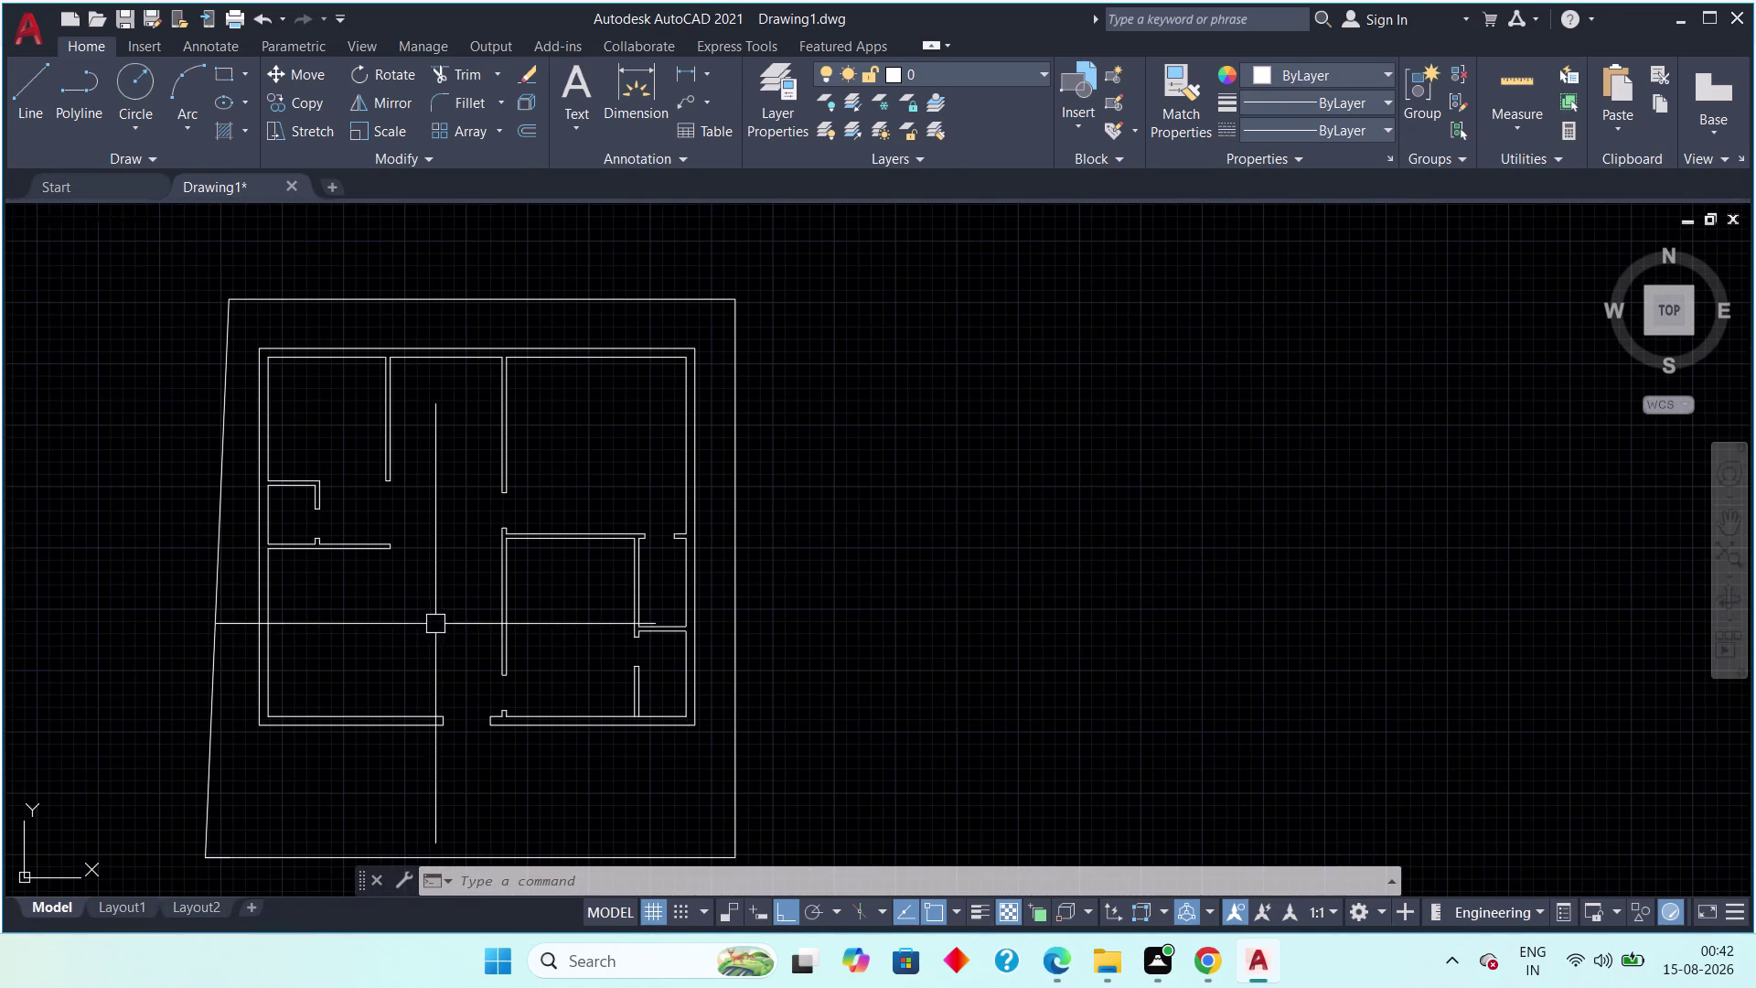
scroll(up, 3)
middle_drag(465, 701, 451, 644)
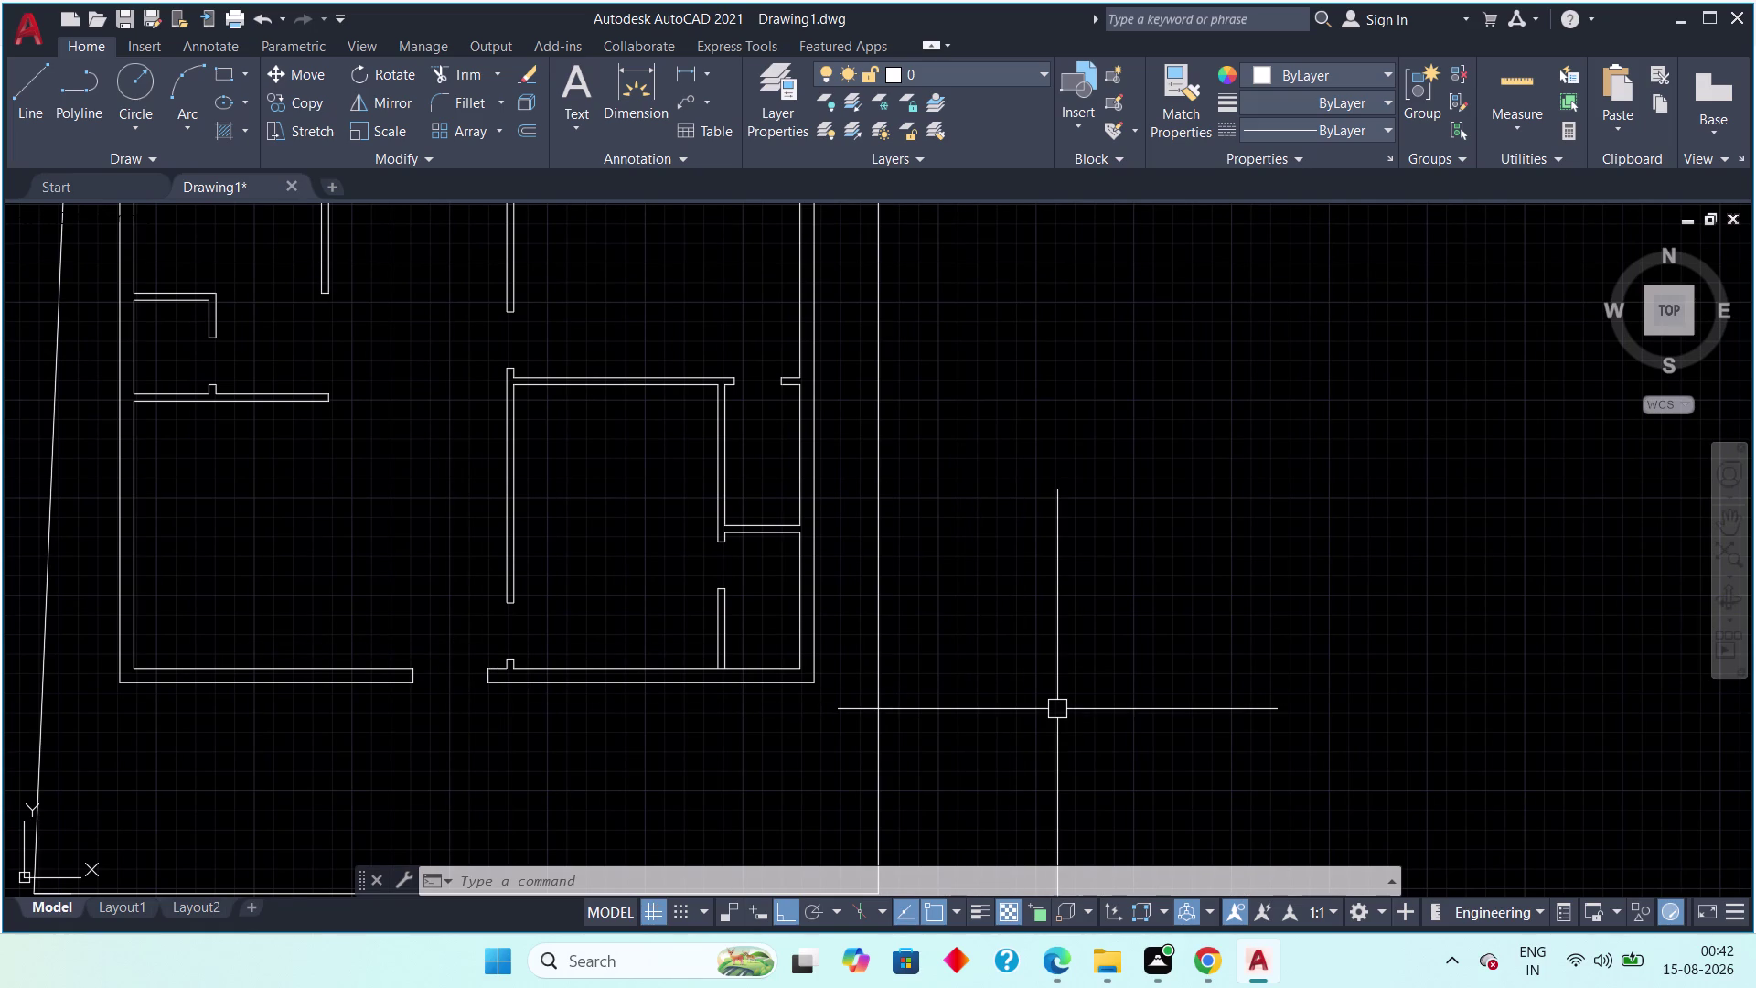
Open Tool Palettes (TP) and drop Door - Imperial into the right-hand openings.
text(tp)
key(space)
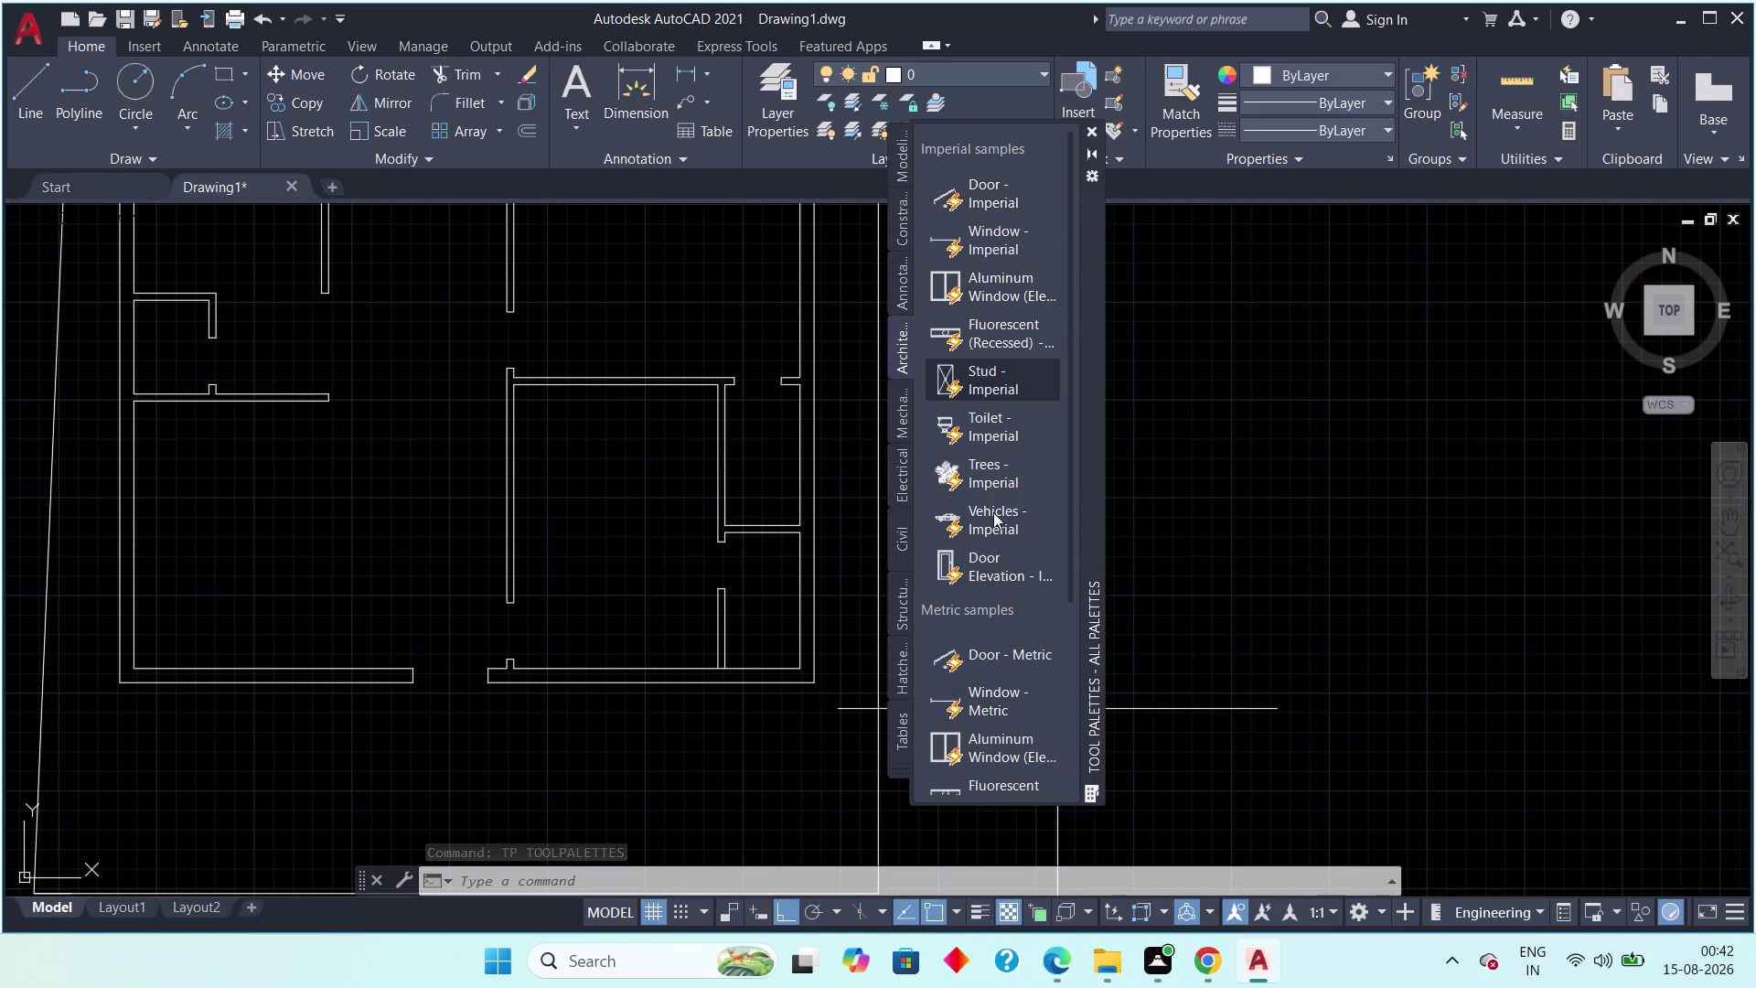
scroll(down, 3)
scroll(down, 3)
scroll(up, 3)
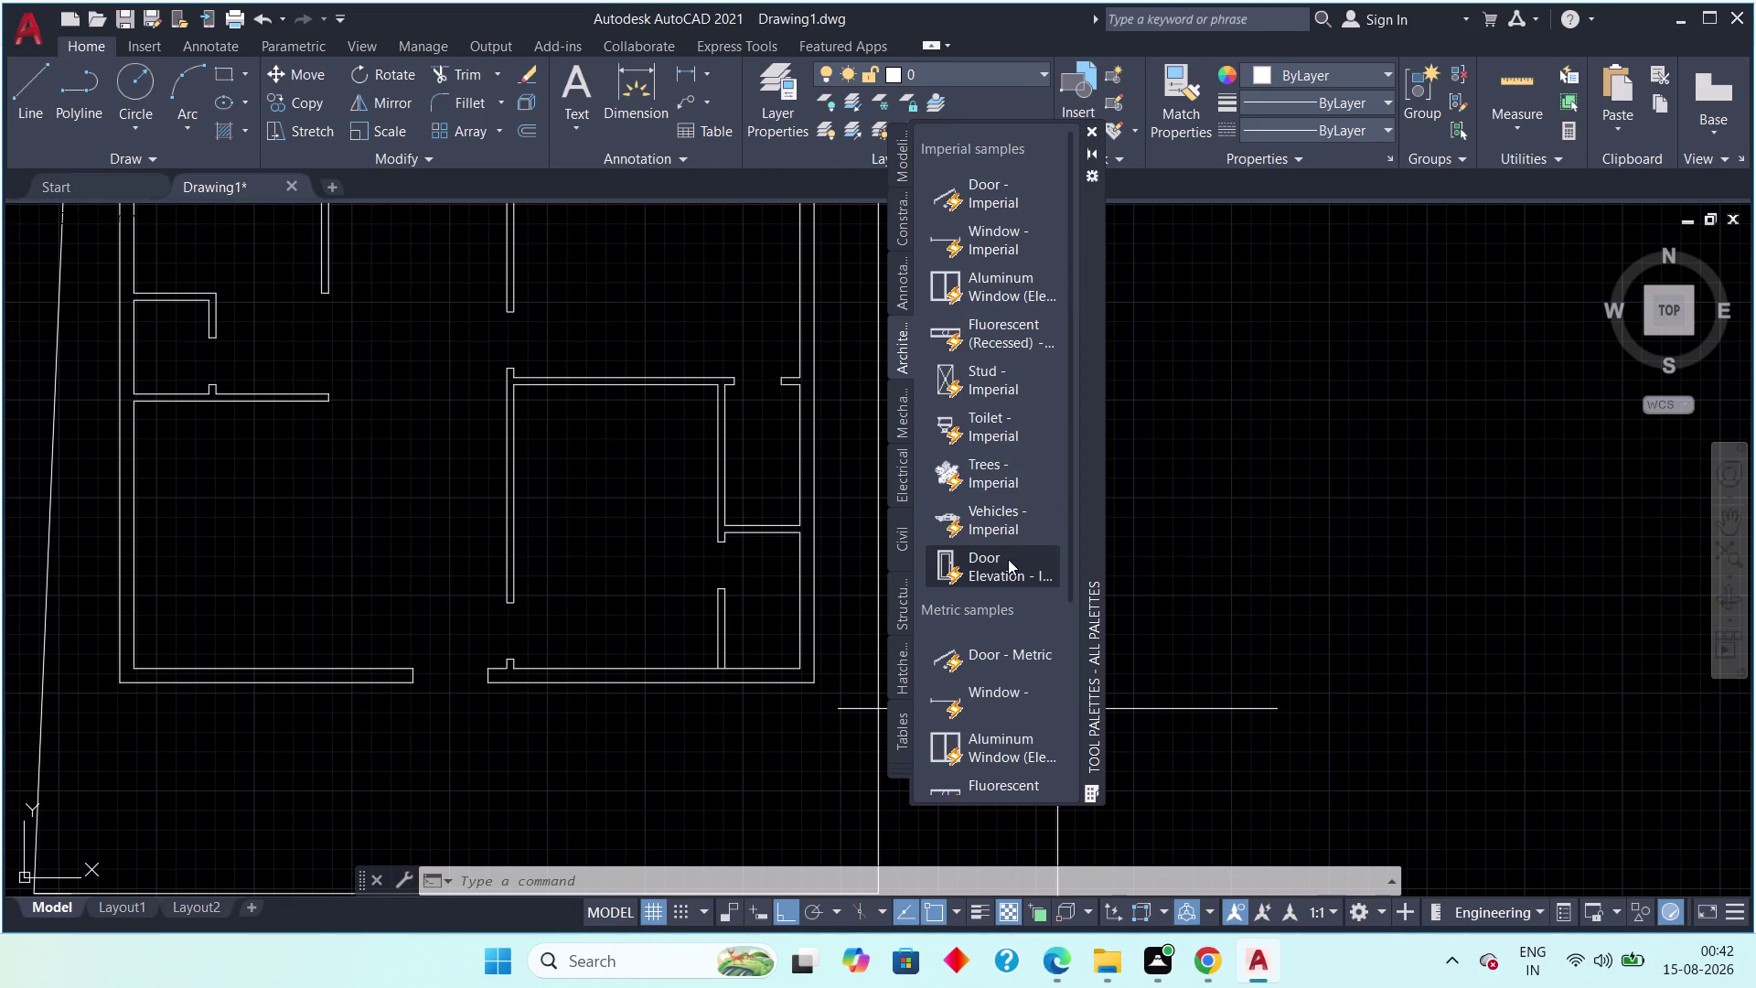
scroll(down, 3)
scroll(down, 3)
scroll(up, 3)
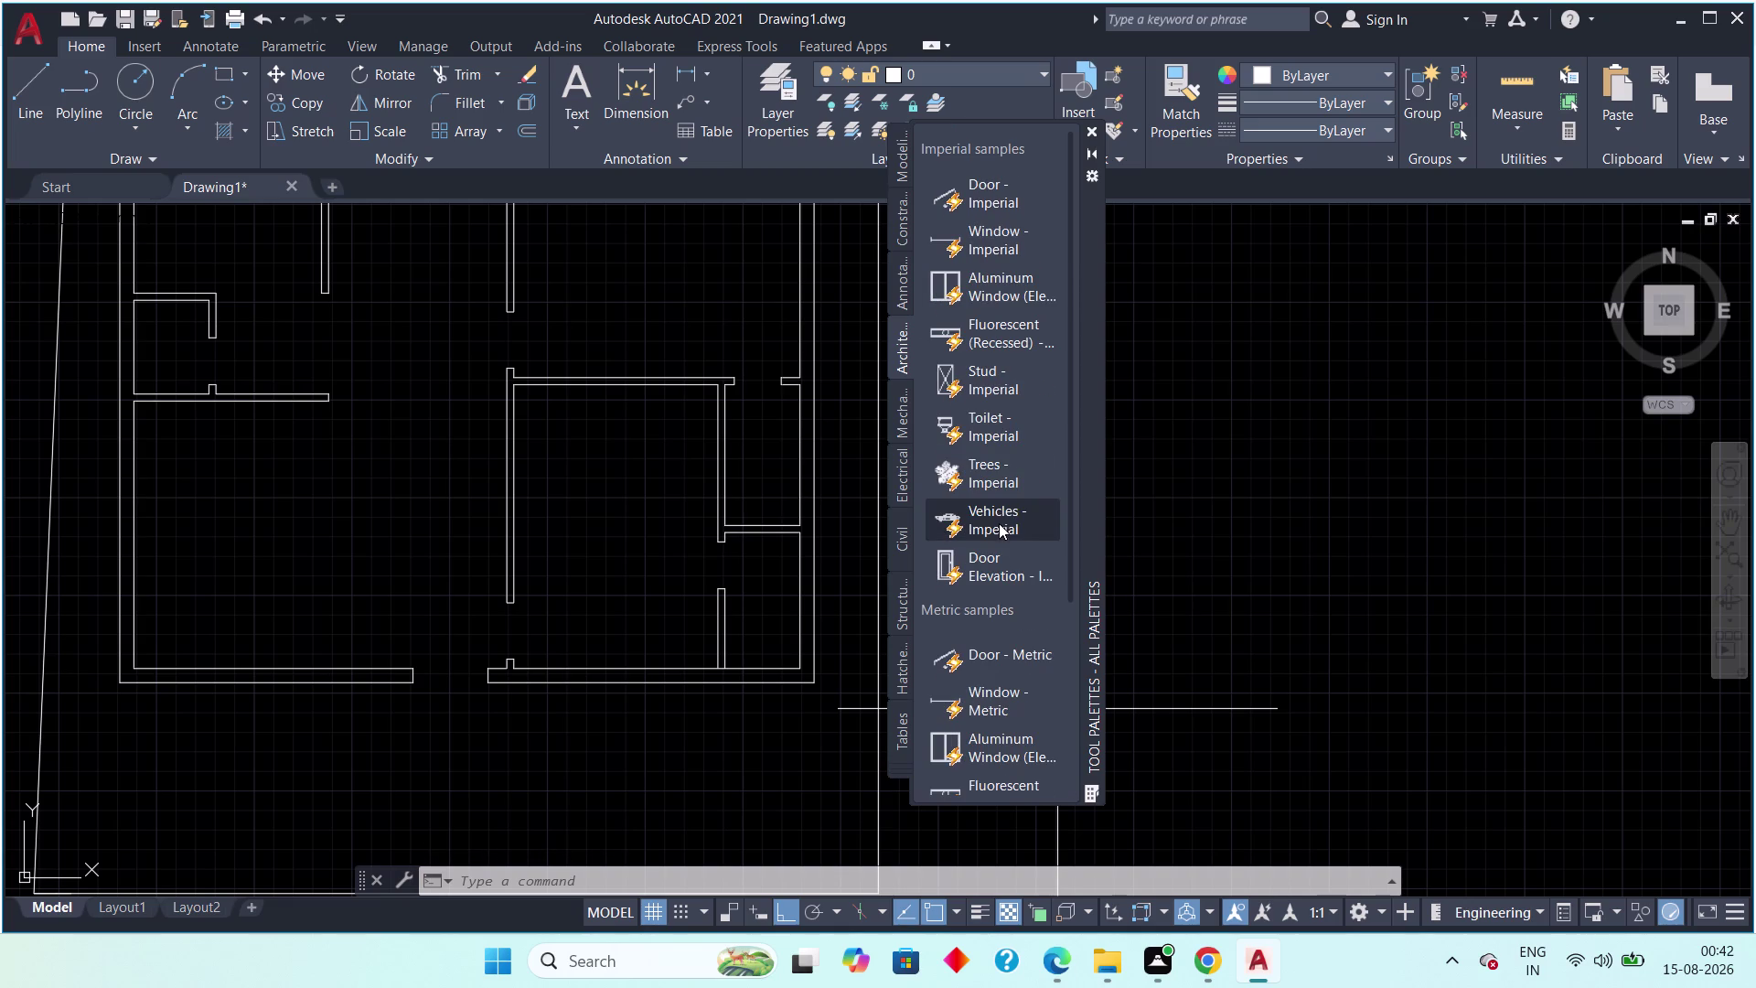
drag(973, 198, 652, 577)
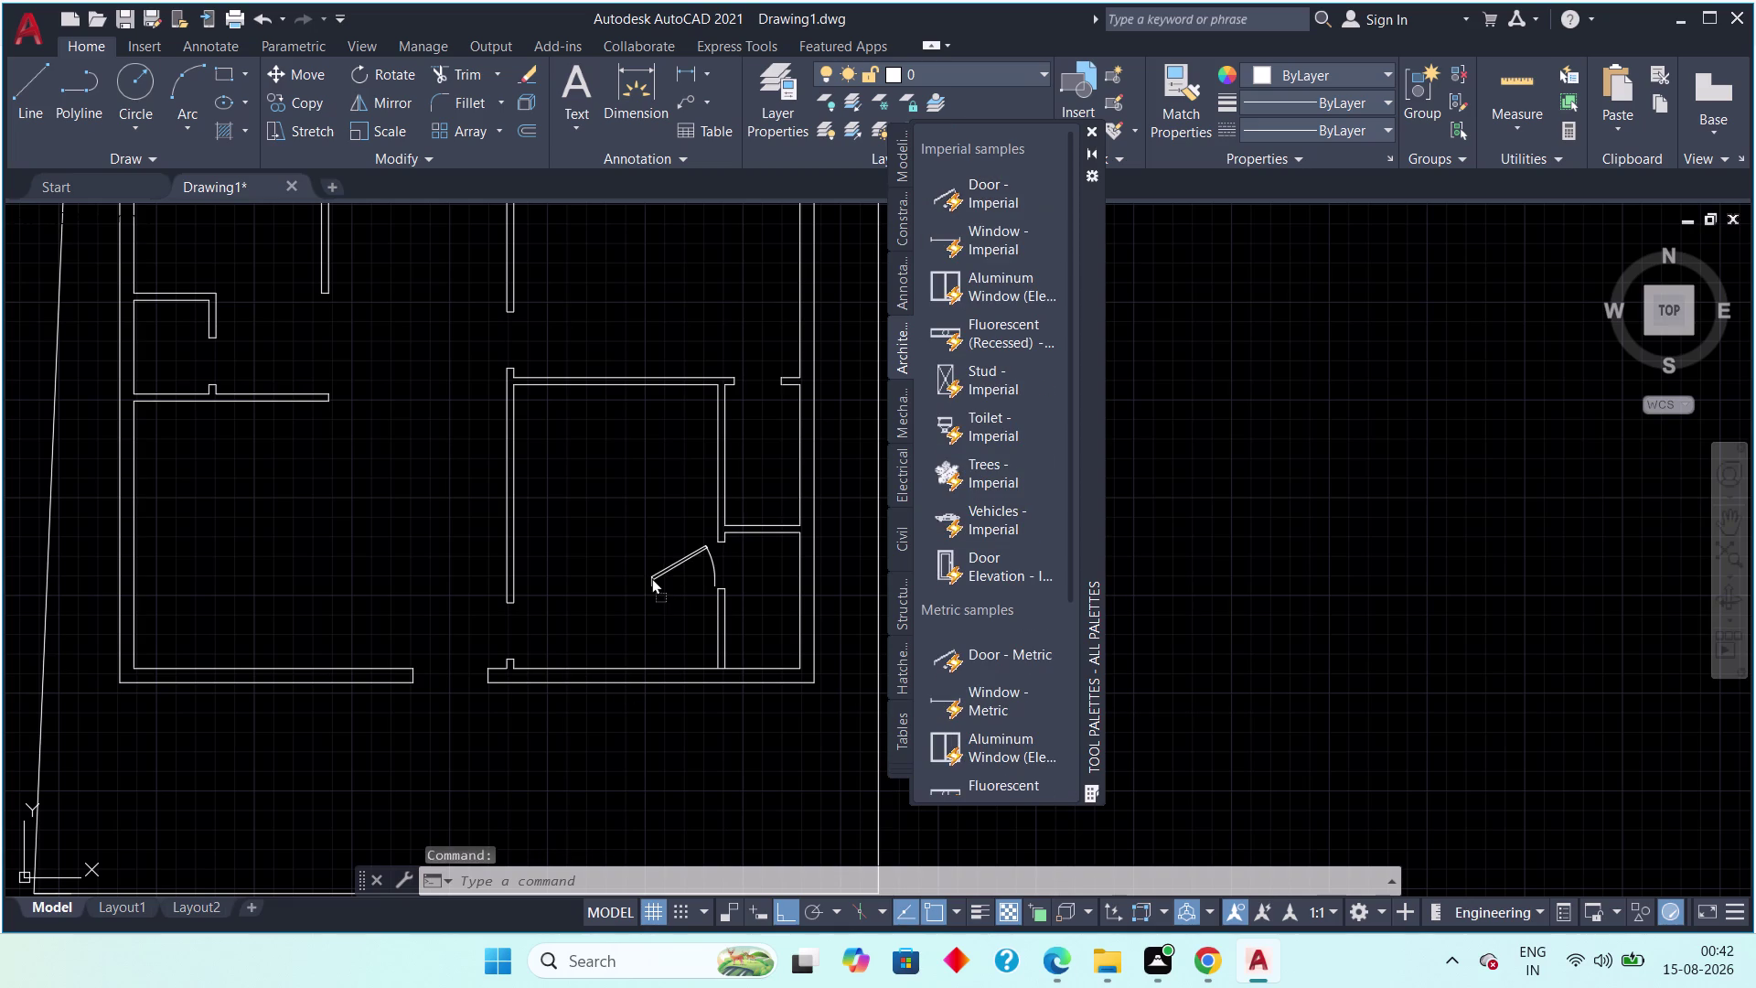
drag(652, 577, 644, 578)
drag(975, 198, 733, 327)
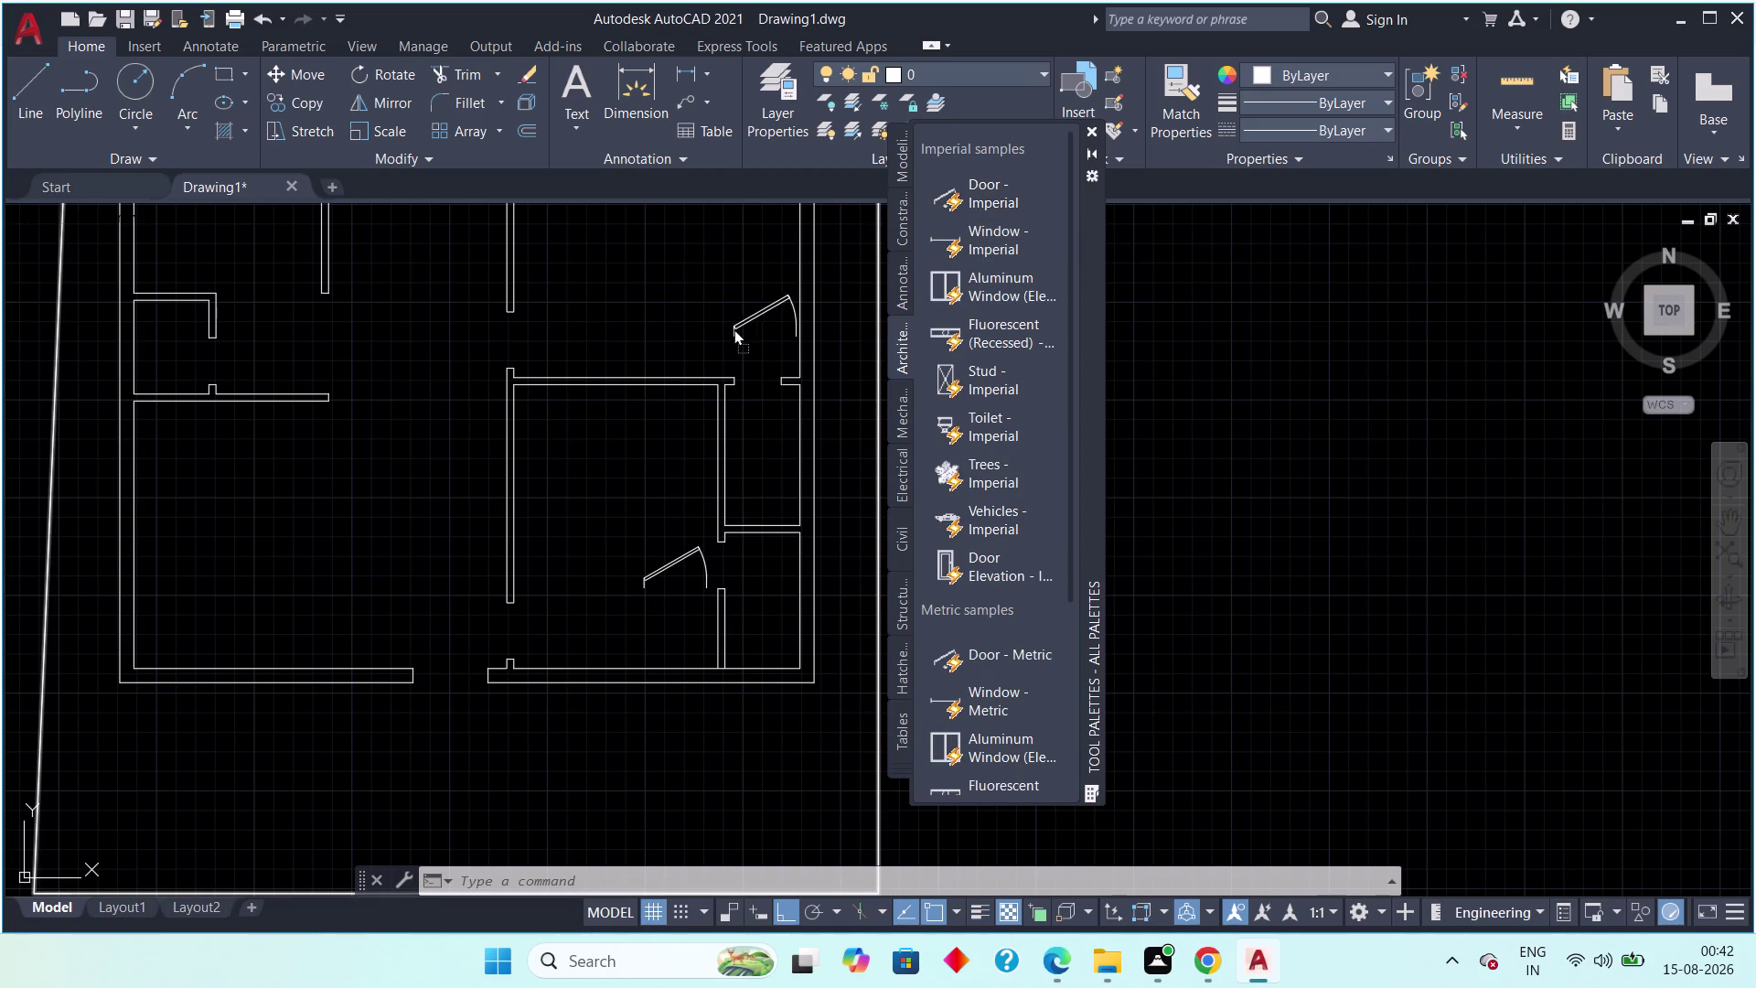
drag(733, 327, 733, 330)
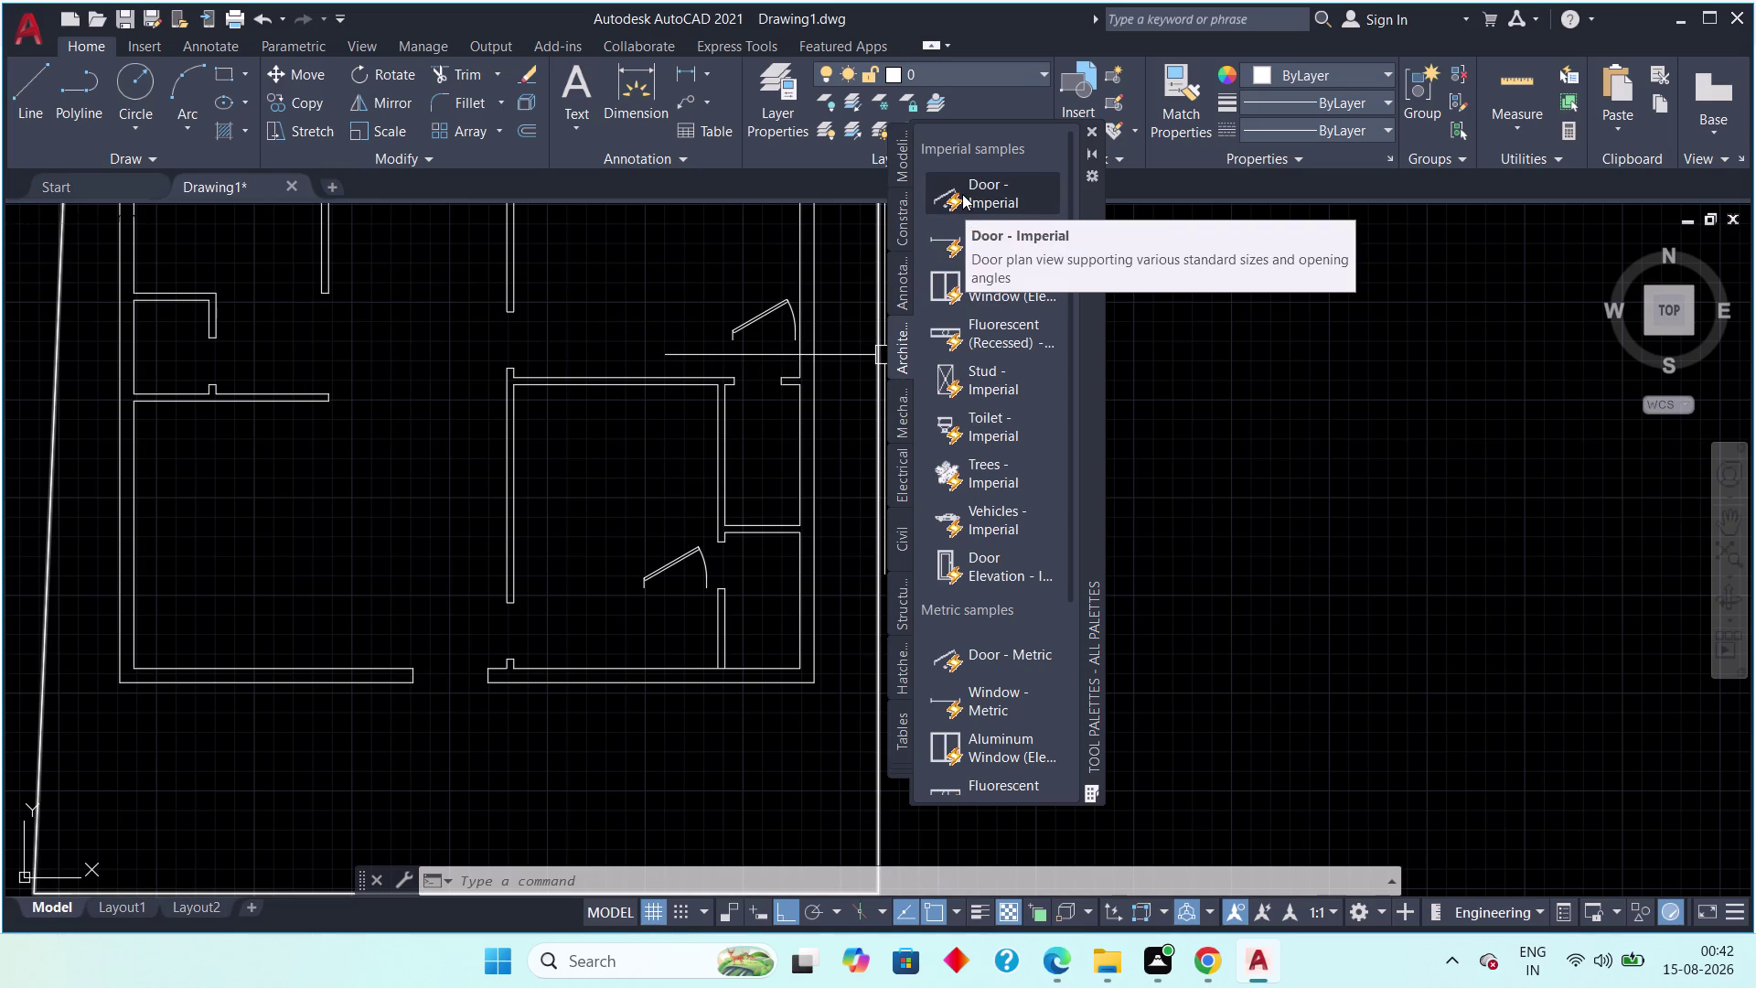
Drop doors into the small left, top middle, bottom and lower left openings, then close the palette.
drag(962, 194, 229, 360)
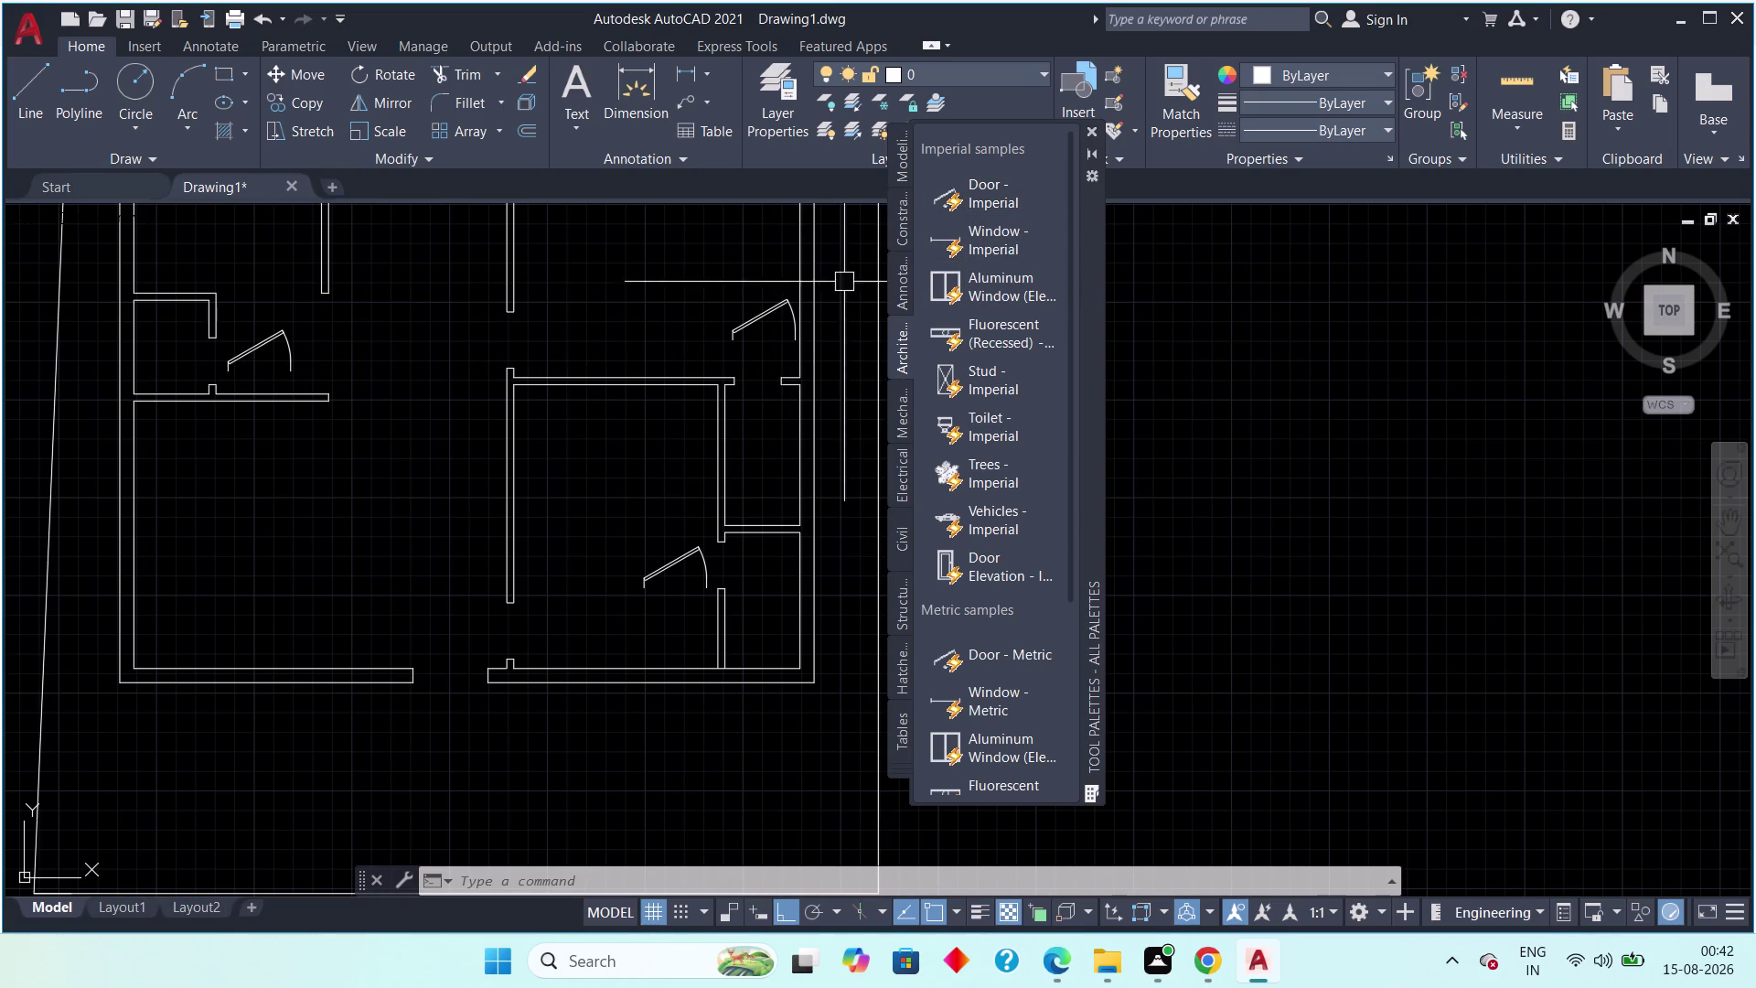
drag(973, 195, 525, 328)
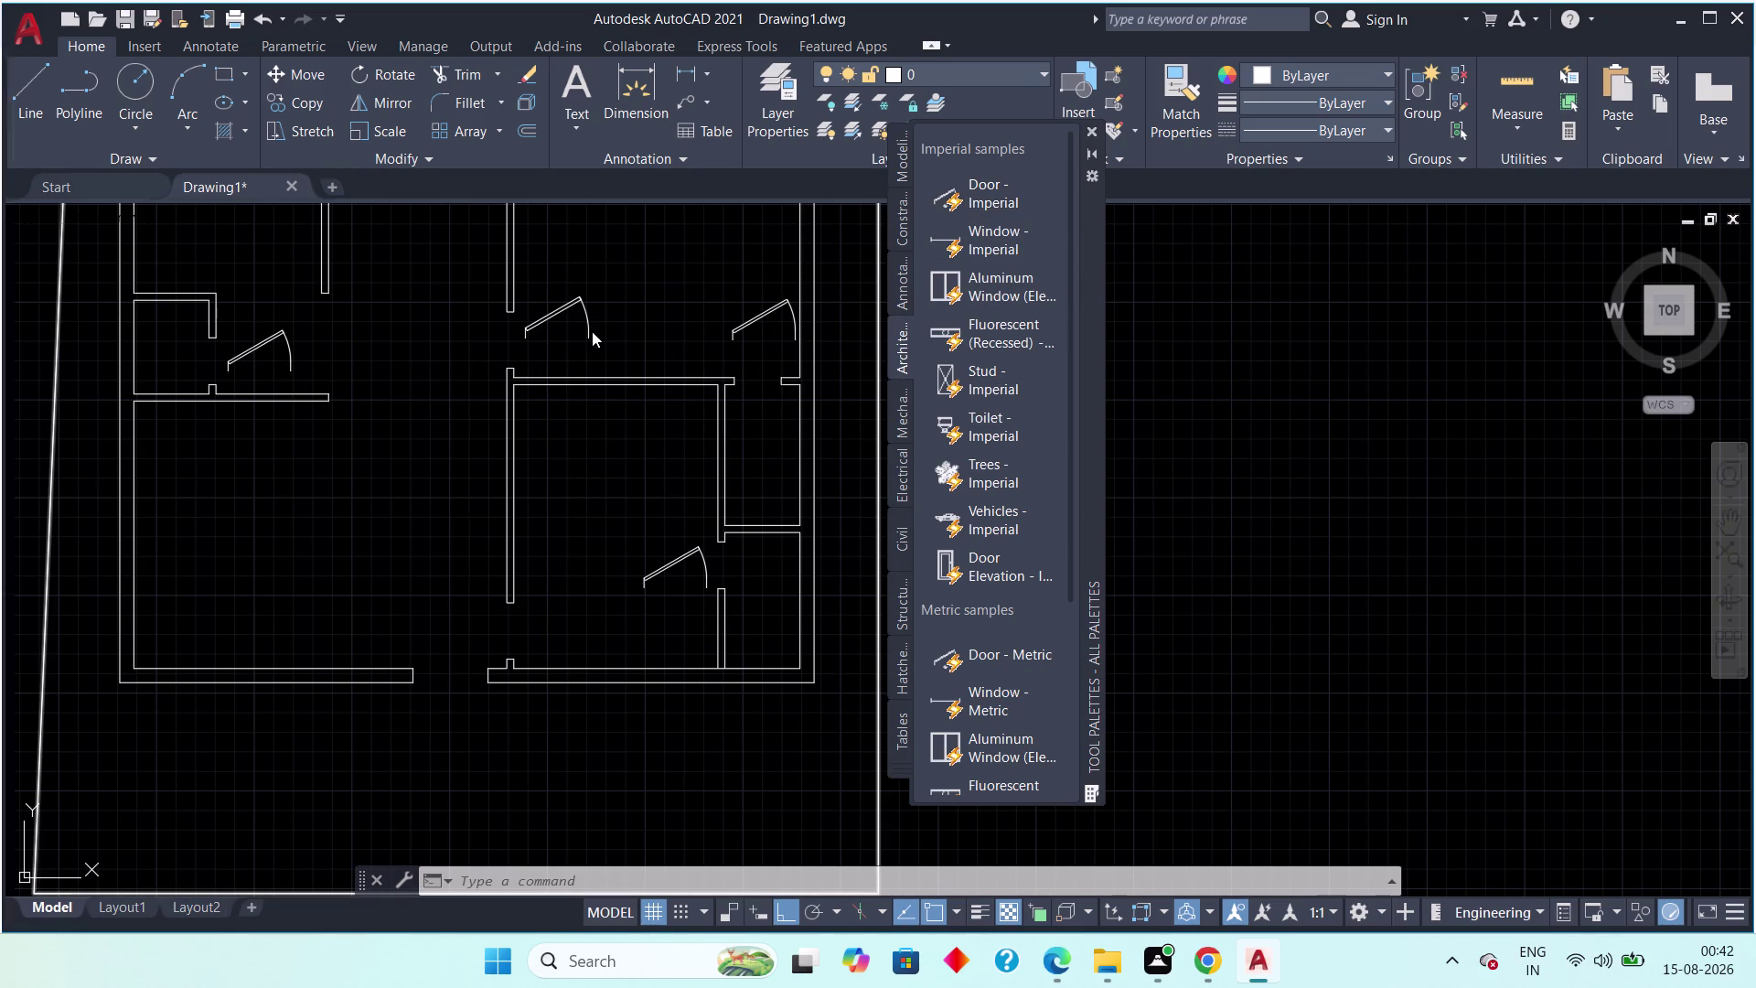
drag(968, 191, 533, 653)
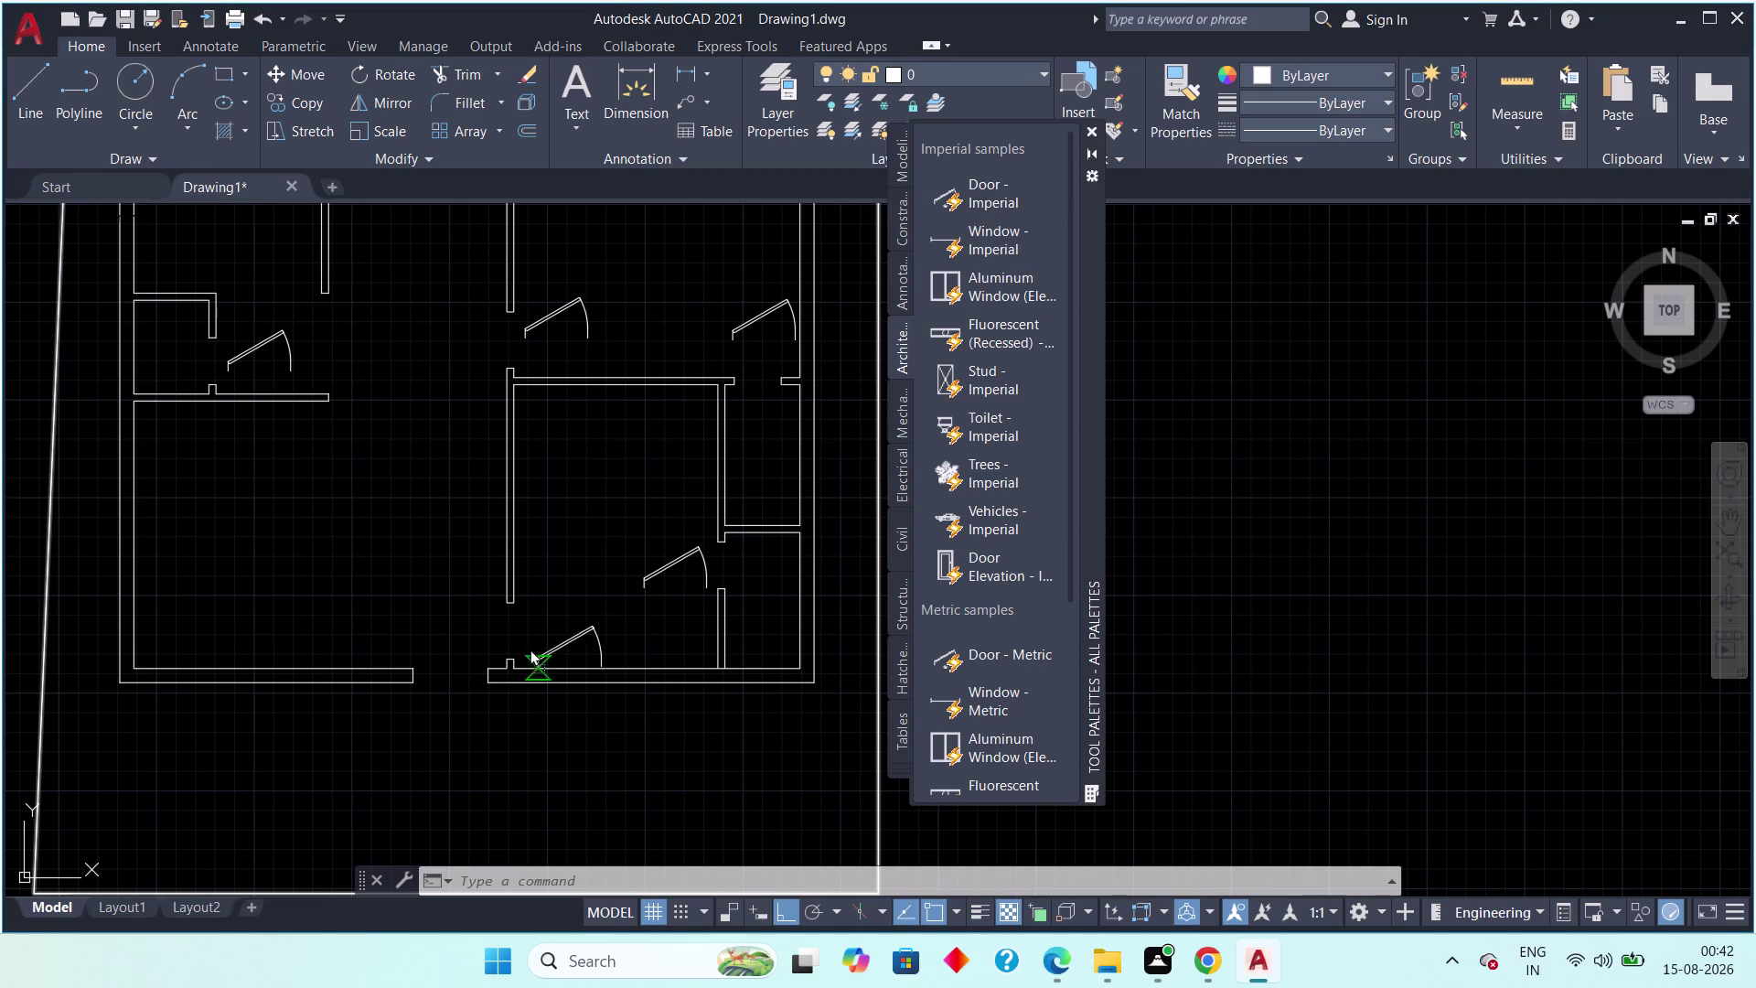
drag(533, 653, 522, 625)
drag(957, 198, 420, 600)
key(Escape)
key(Escape)
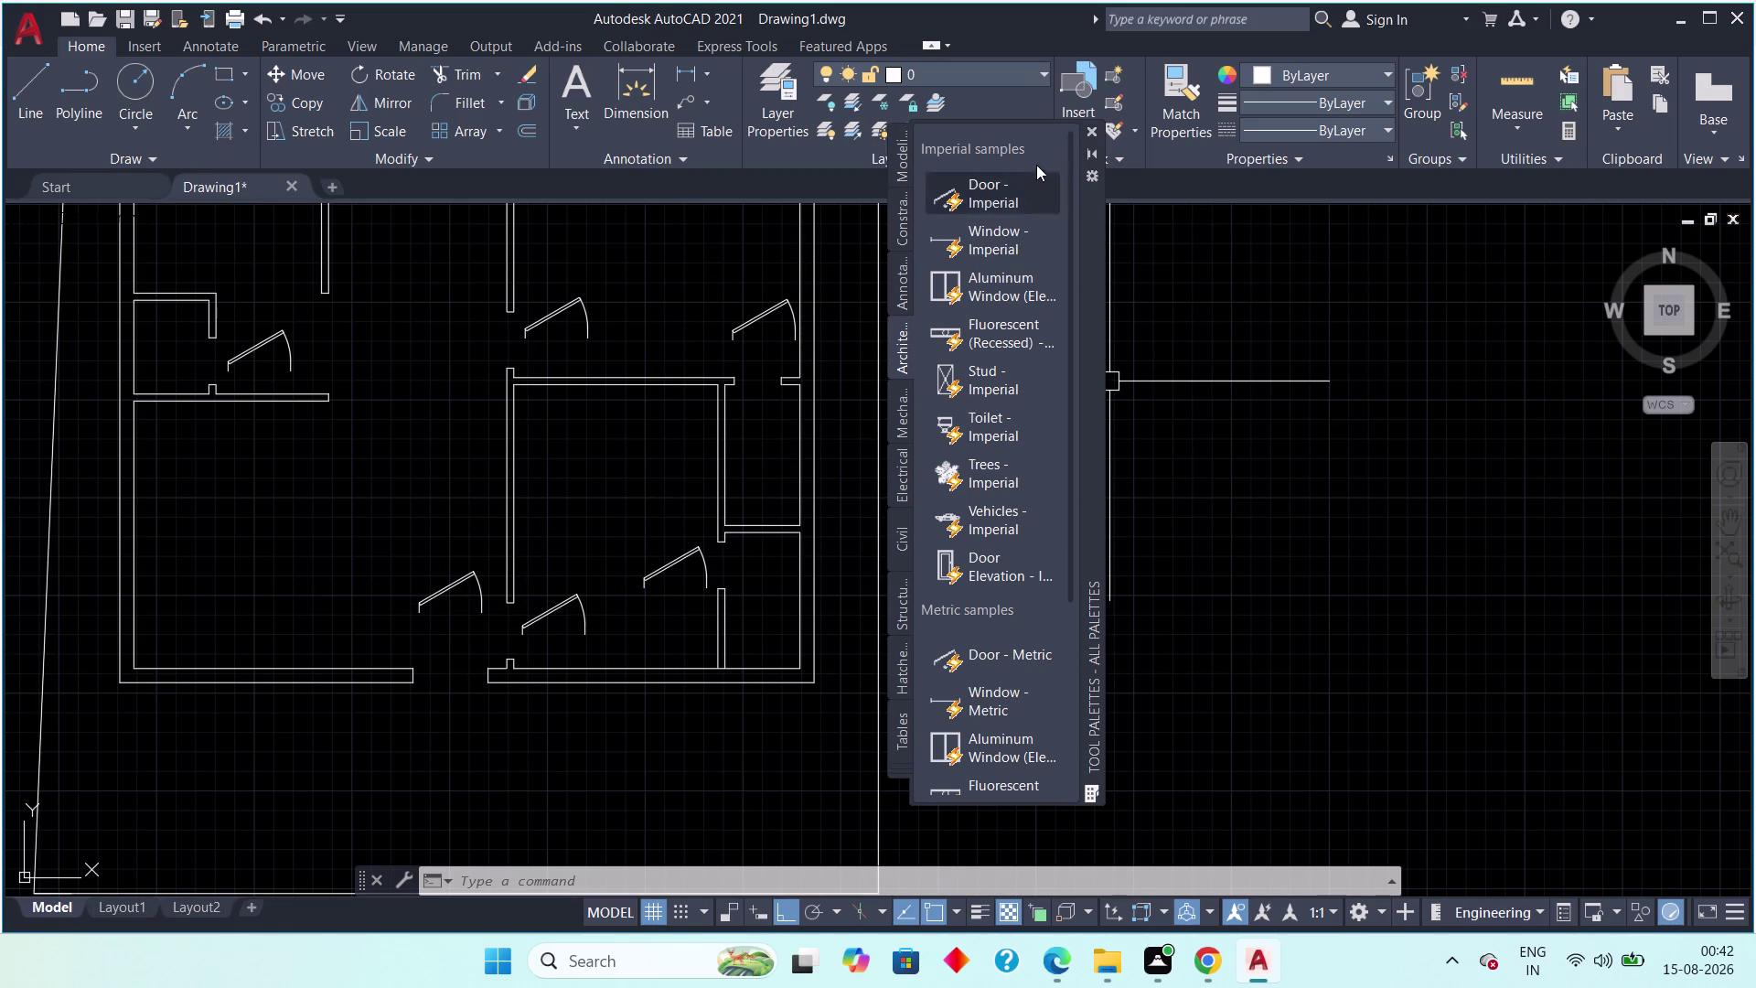
click(1090, 126)
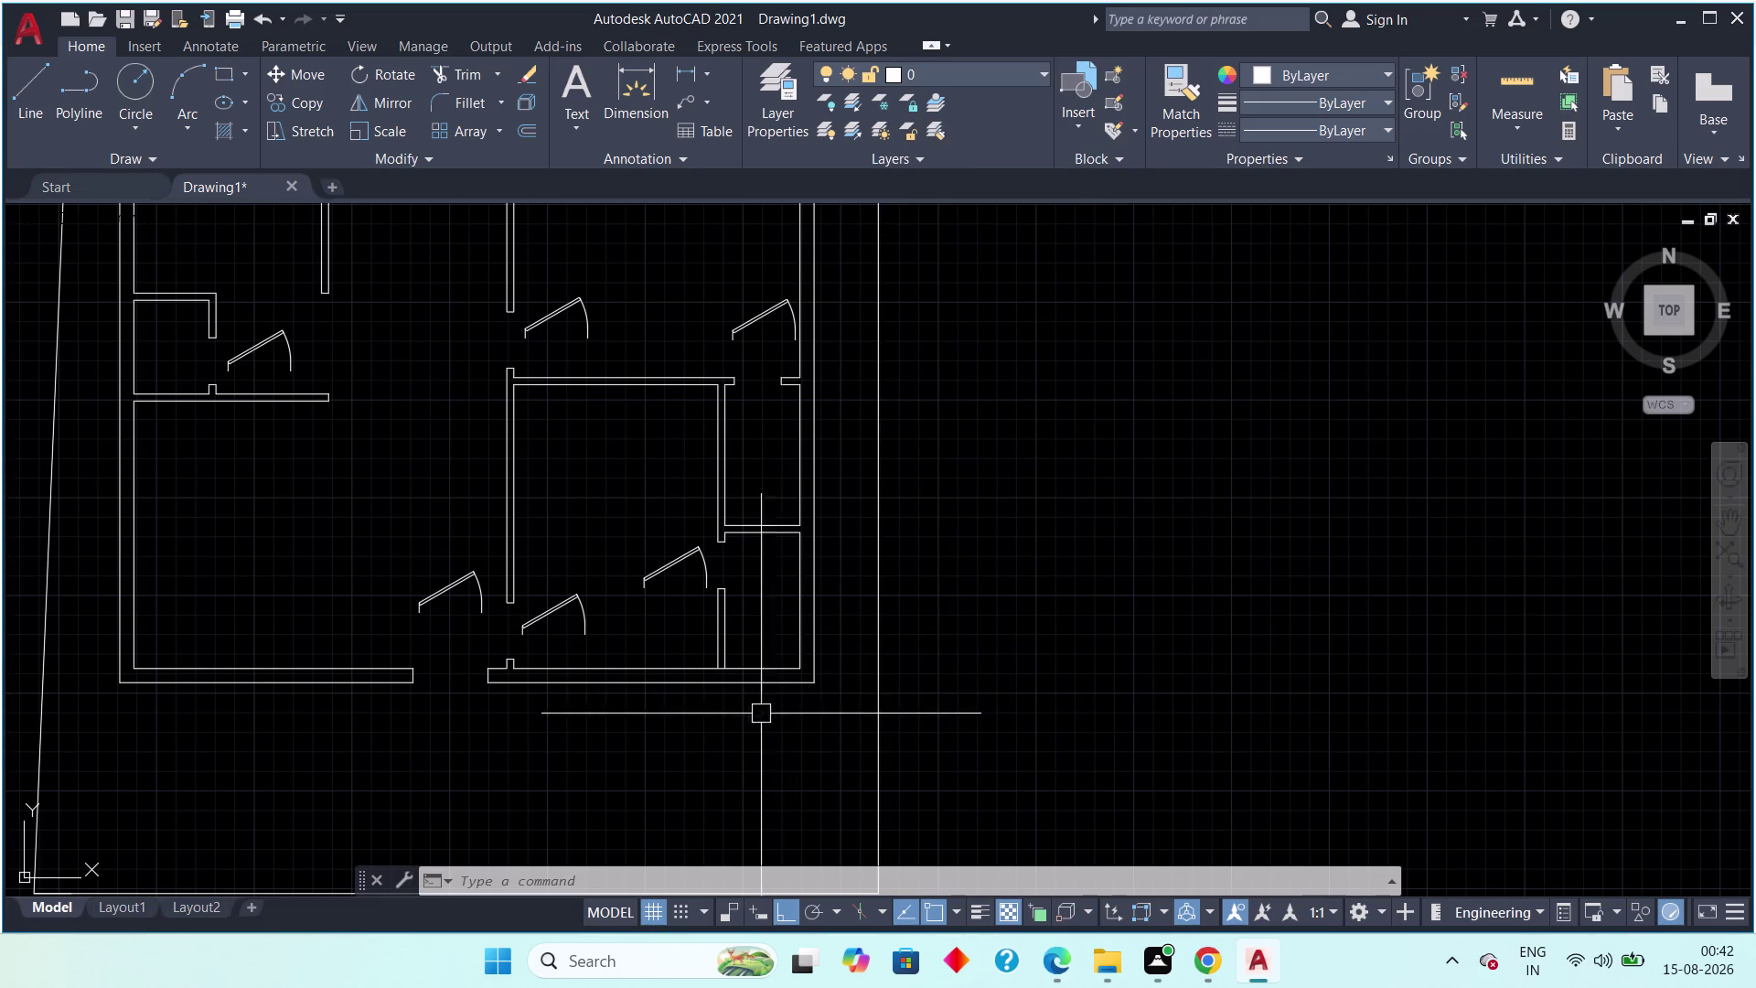
middle_drag(625, 652, 795, 655)
scroll(up, 3)
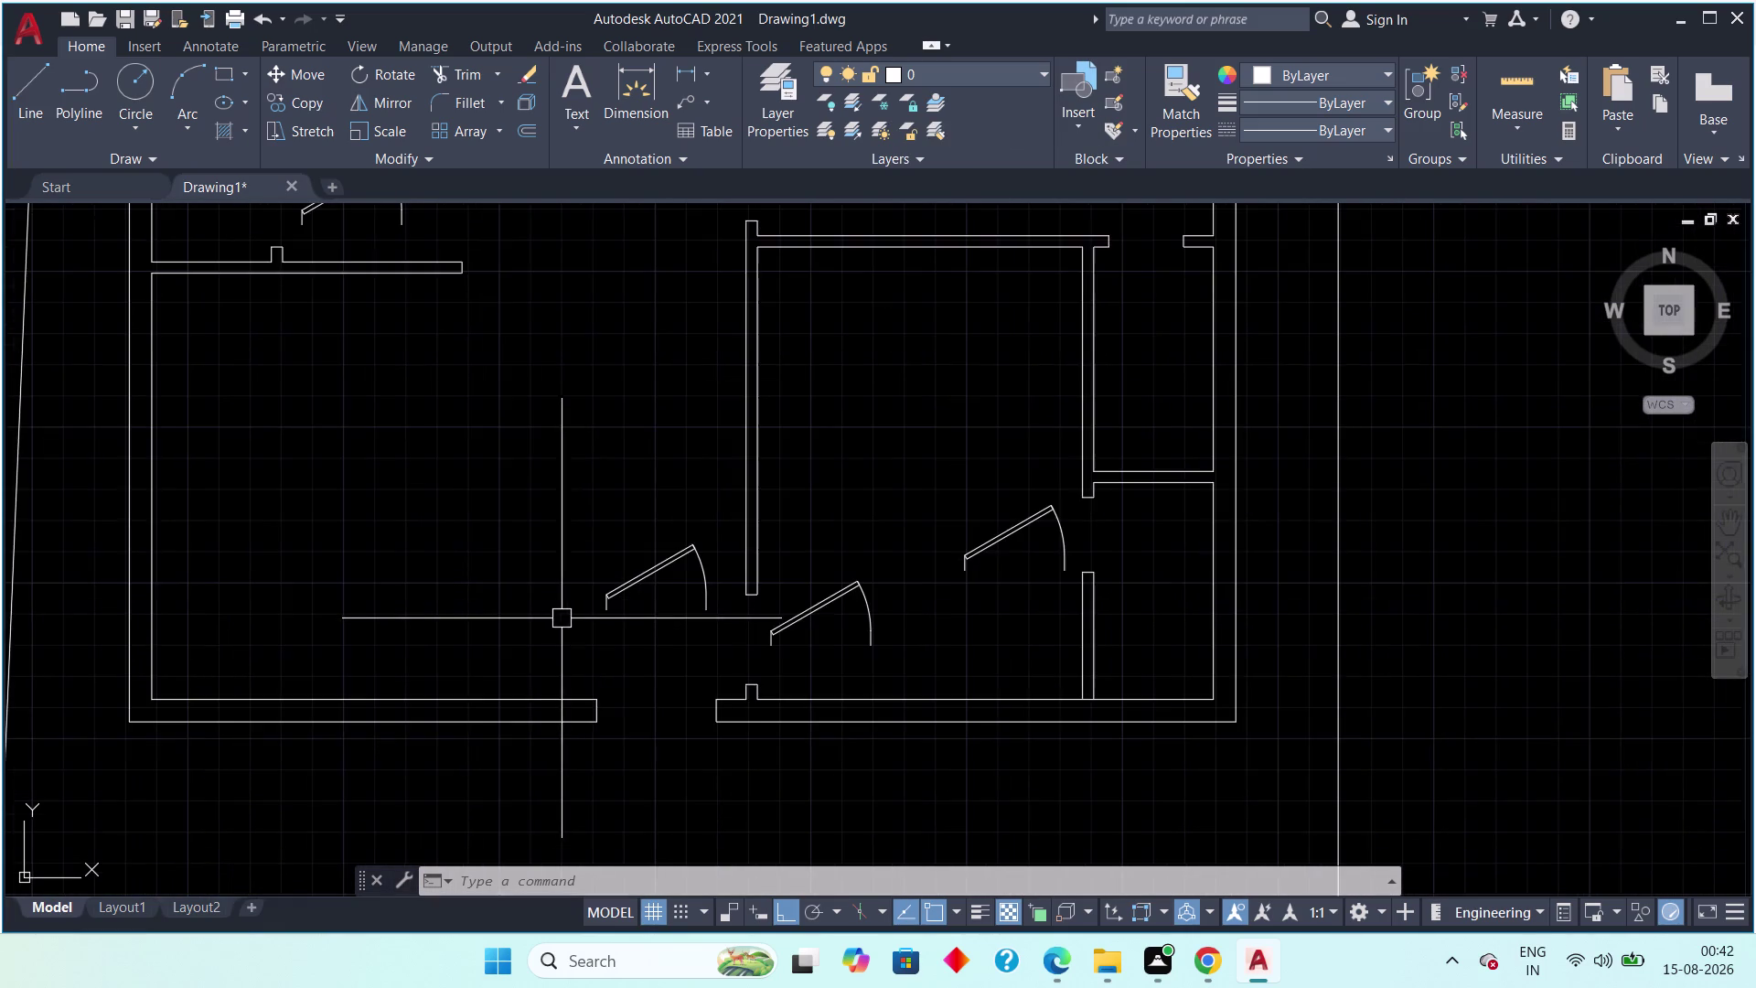
scroll(up, 3)
scroll(down, 3)
scroll(down, 3)
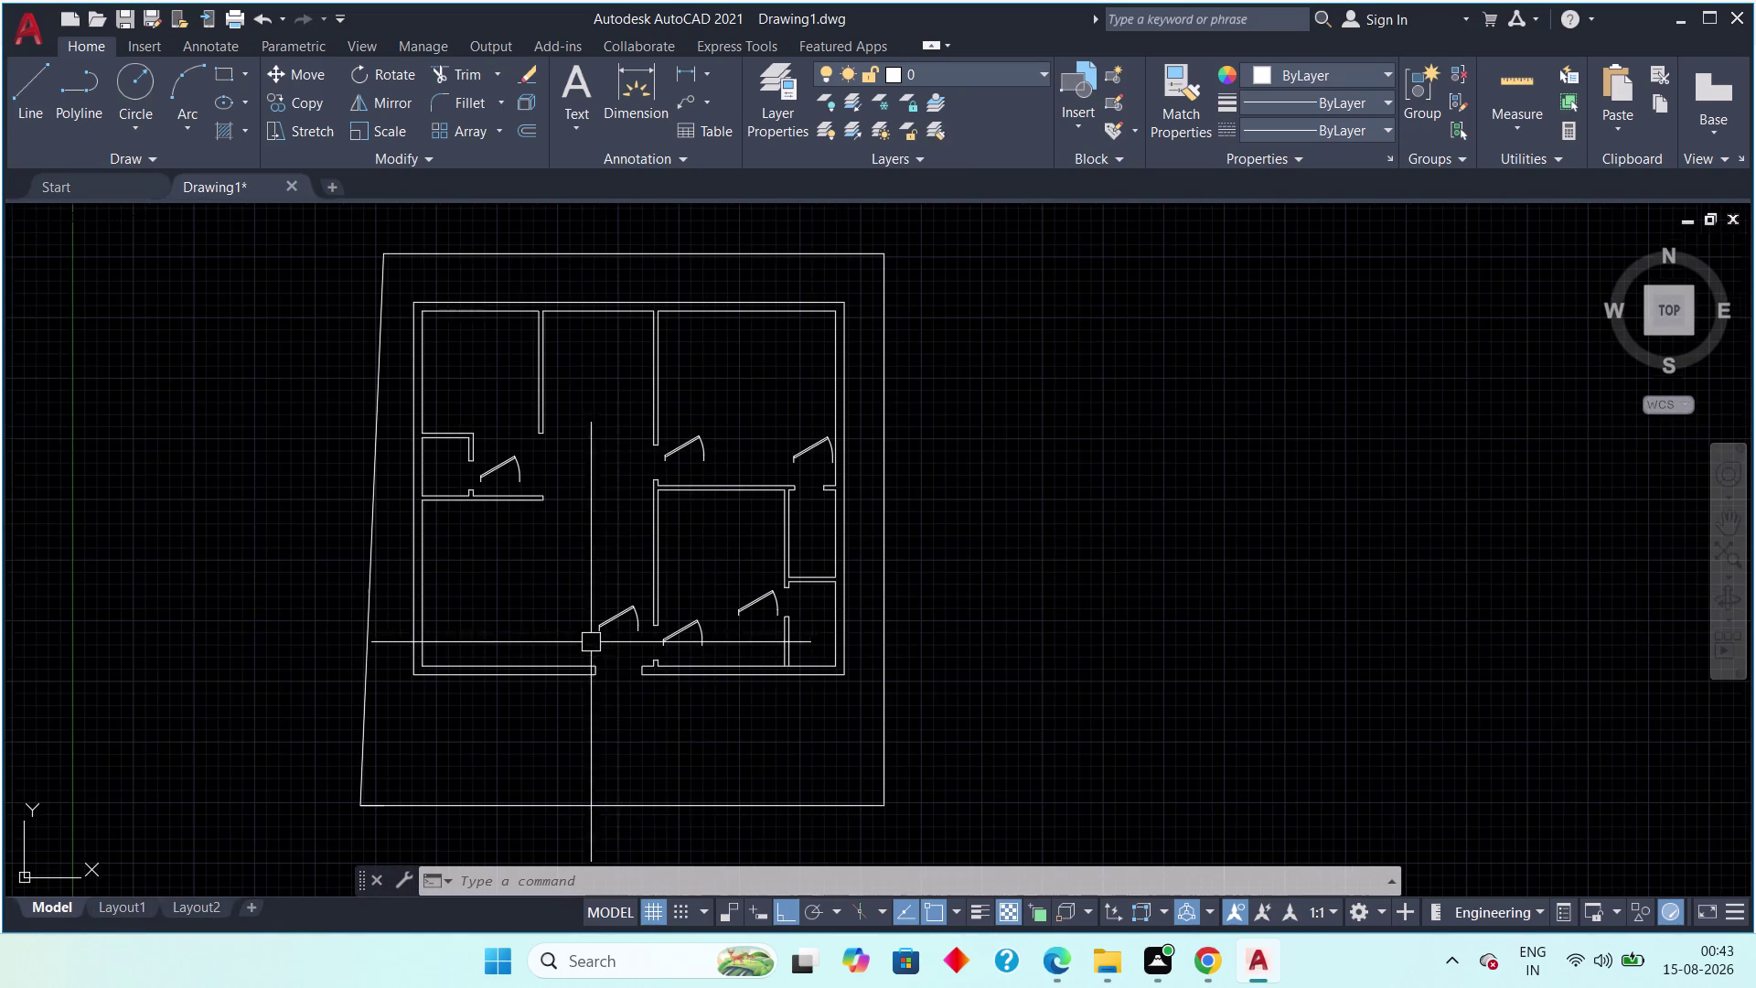
scroll(up, 3)
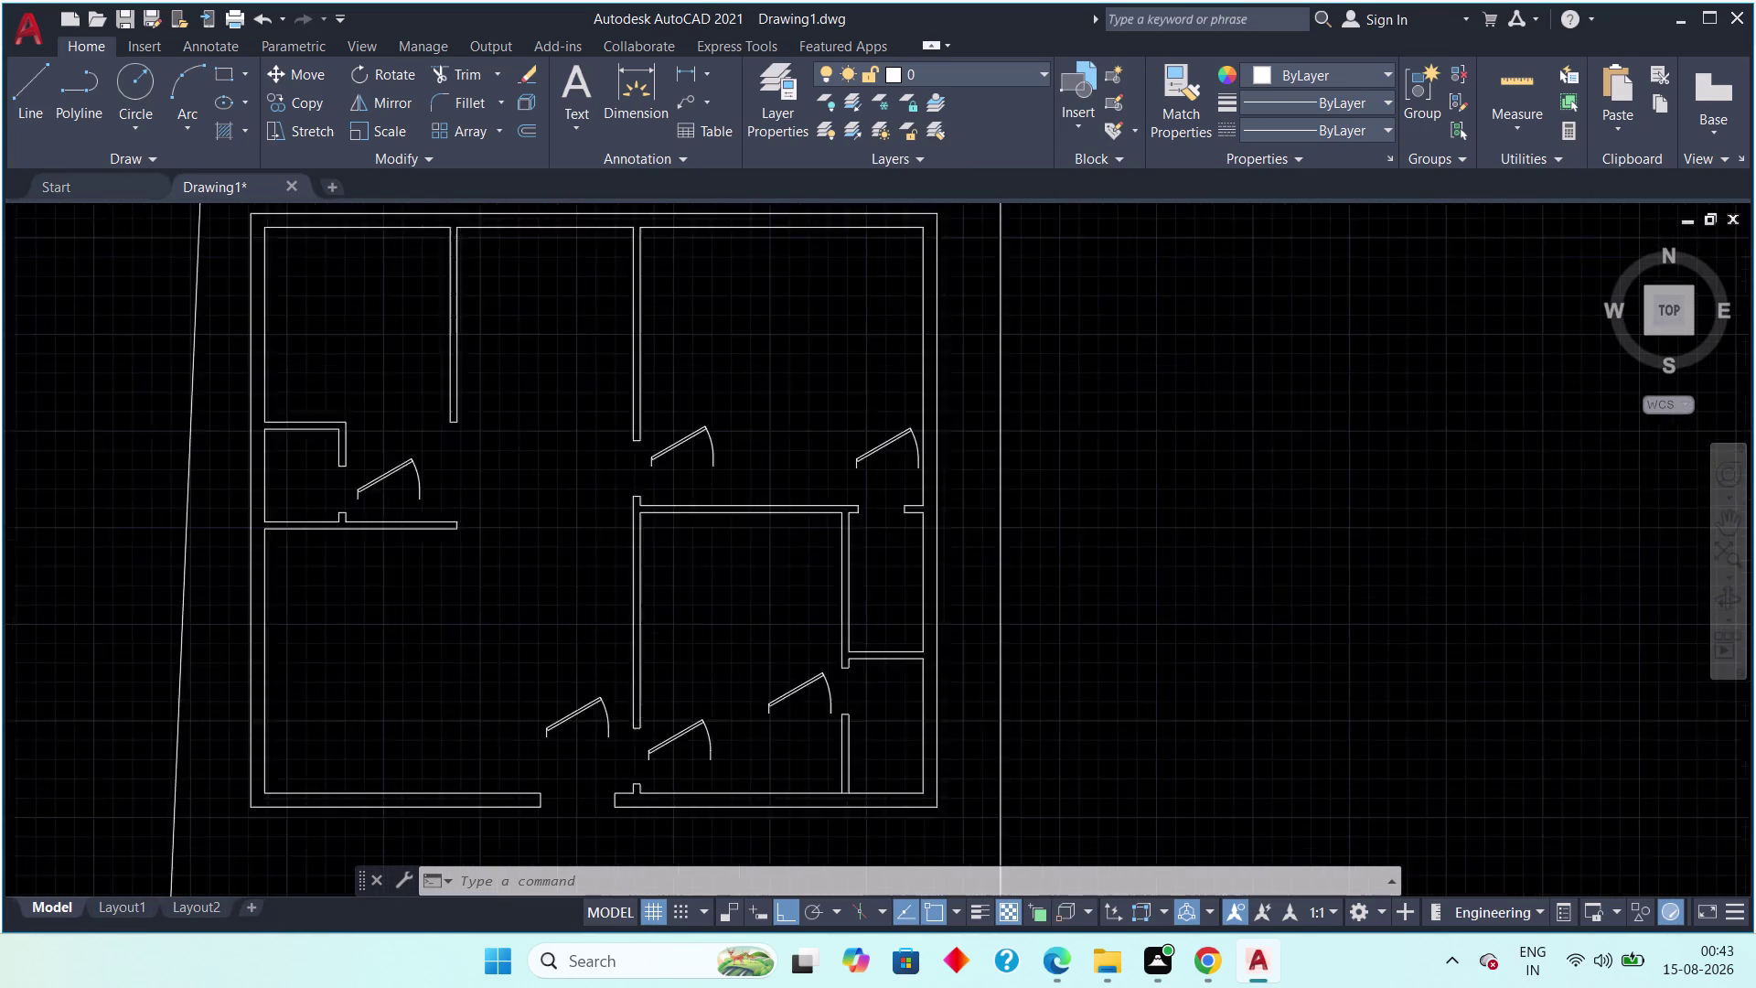
scroll(up, 3)
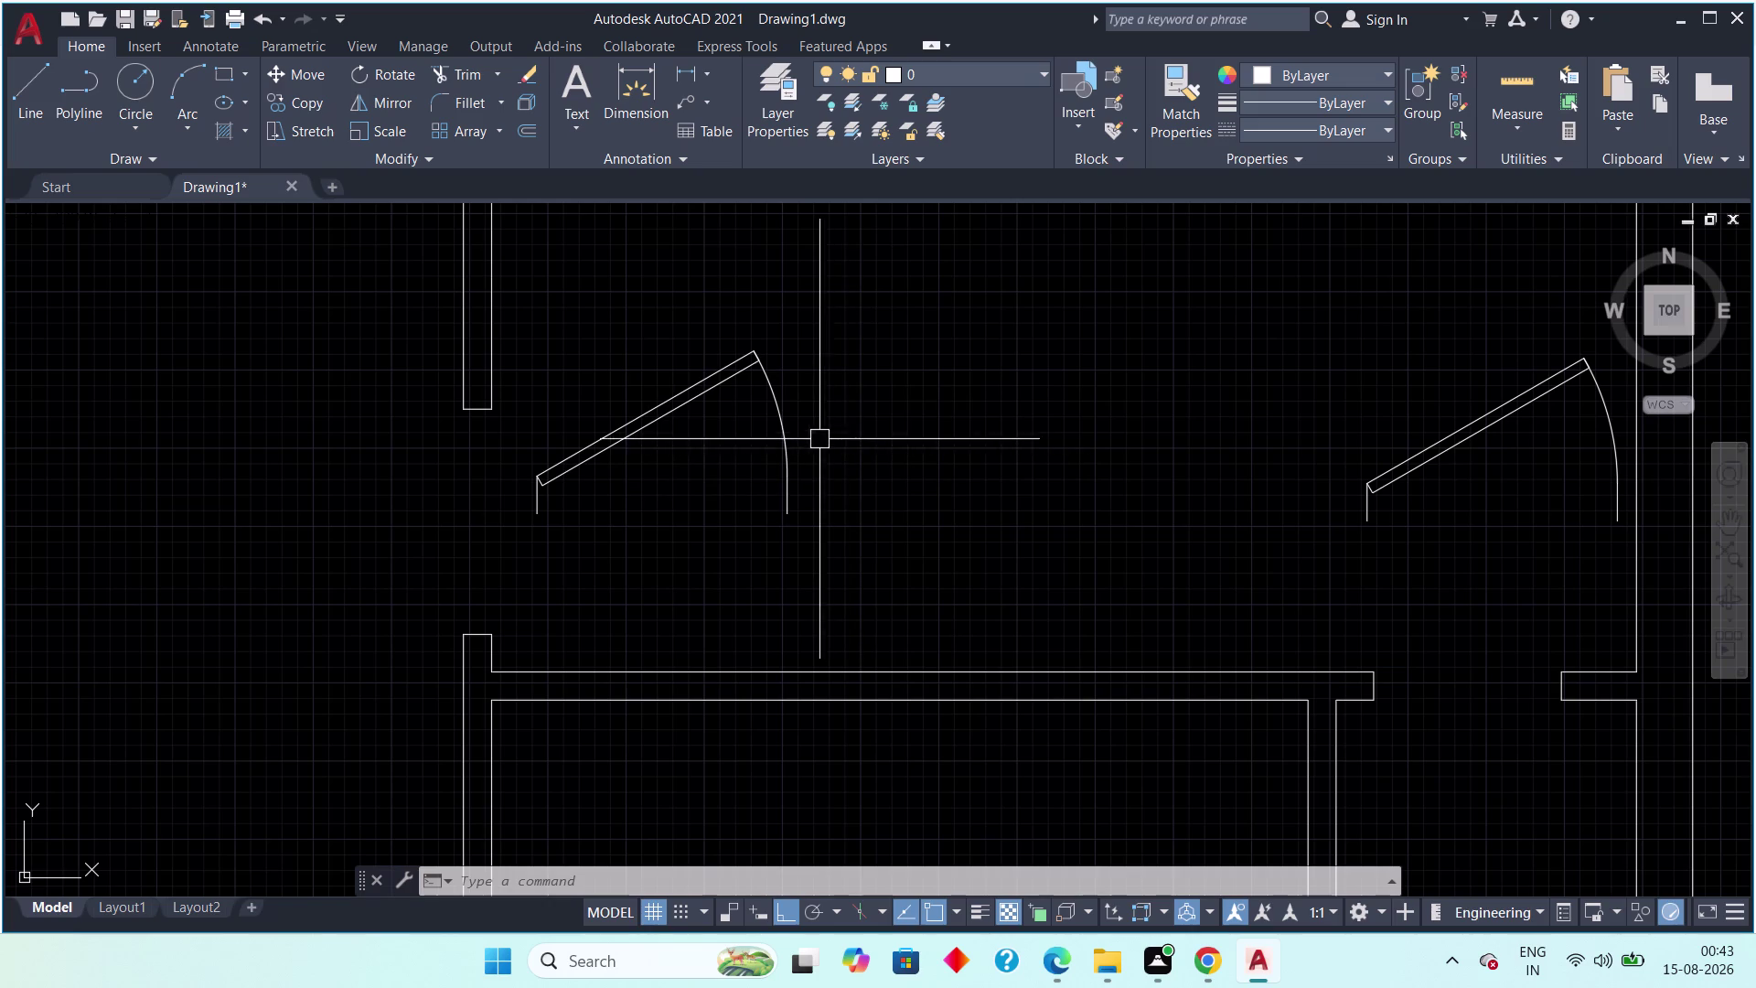
Flip the swing of the door above the central room and back, then reselect the door.
drag(831, 384, 792, 409)
drag(718, 442, 717, 452)
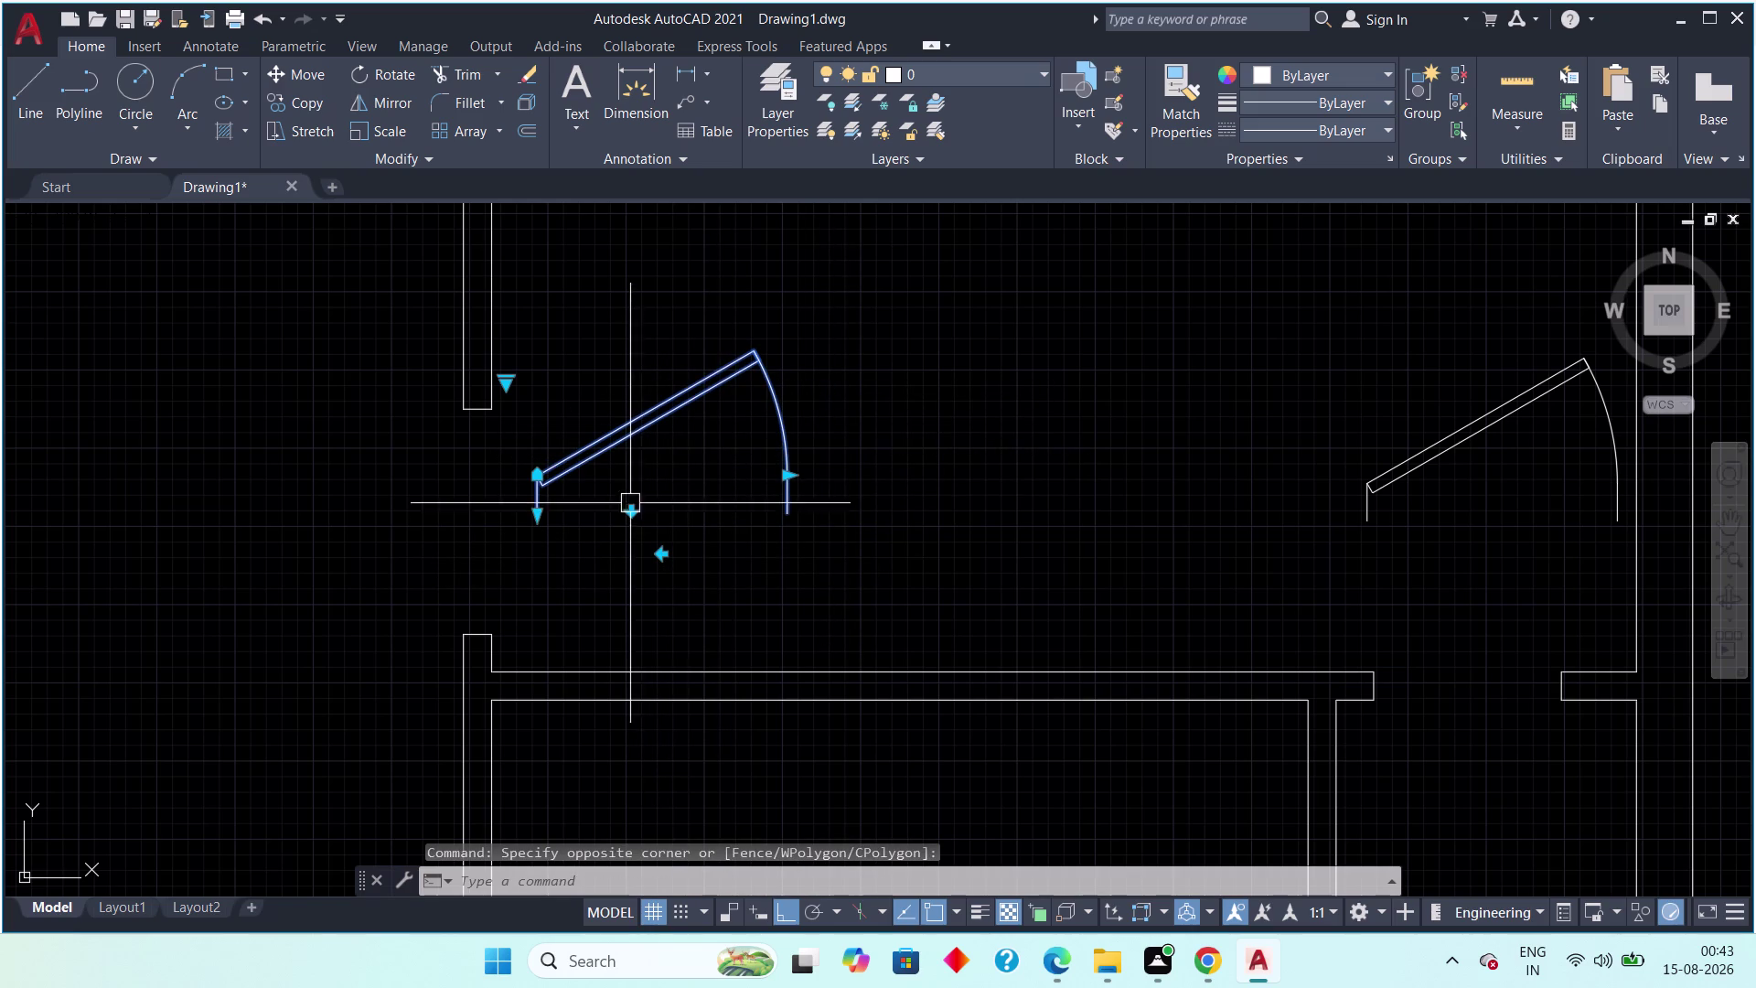
click(630, 502)
click(629, 513)
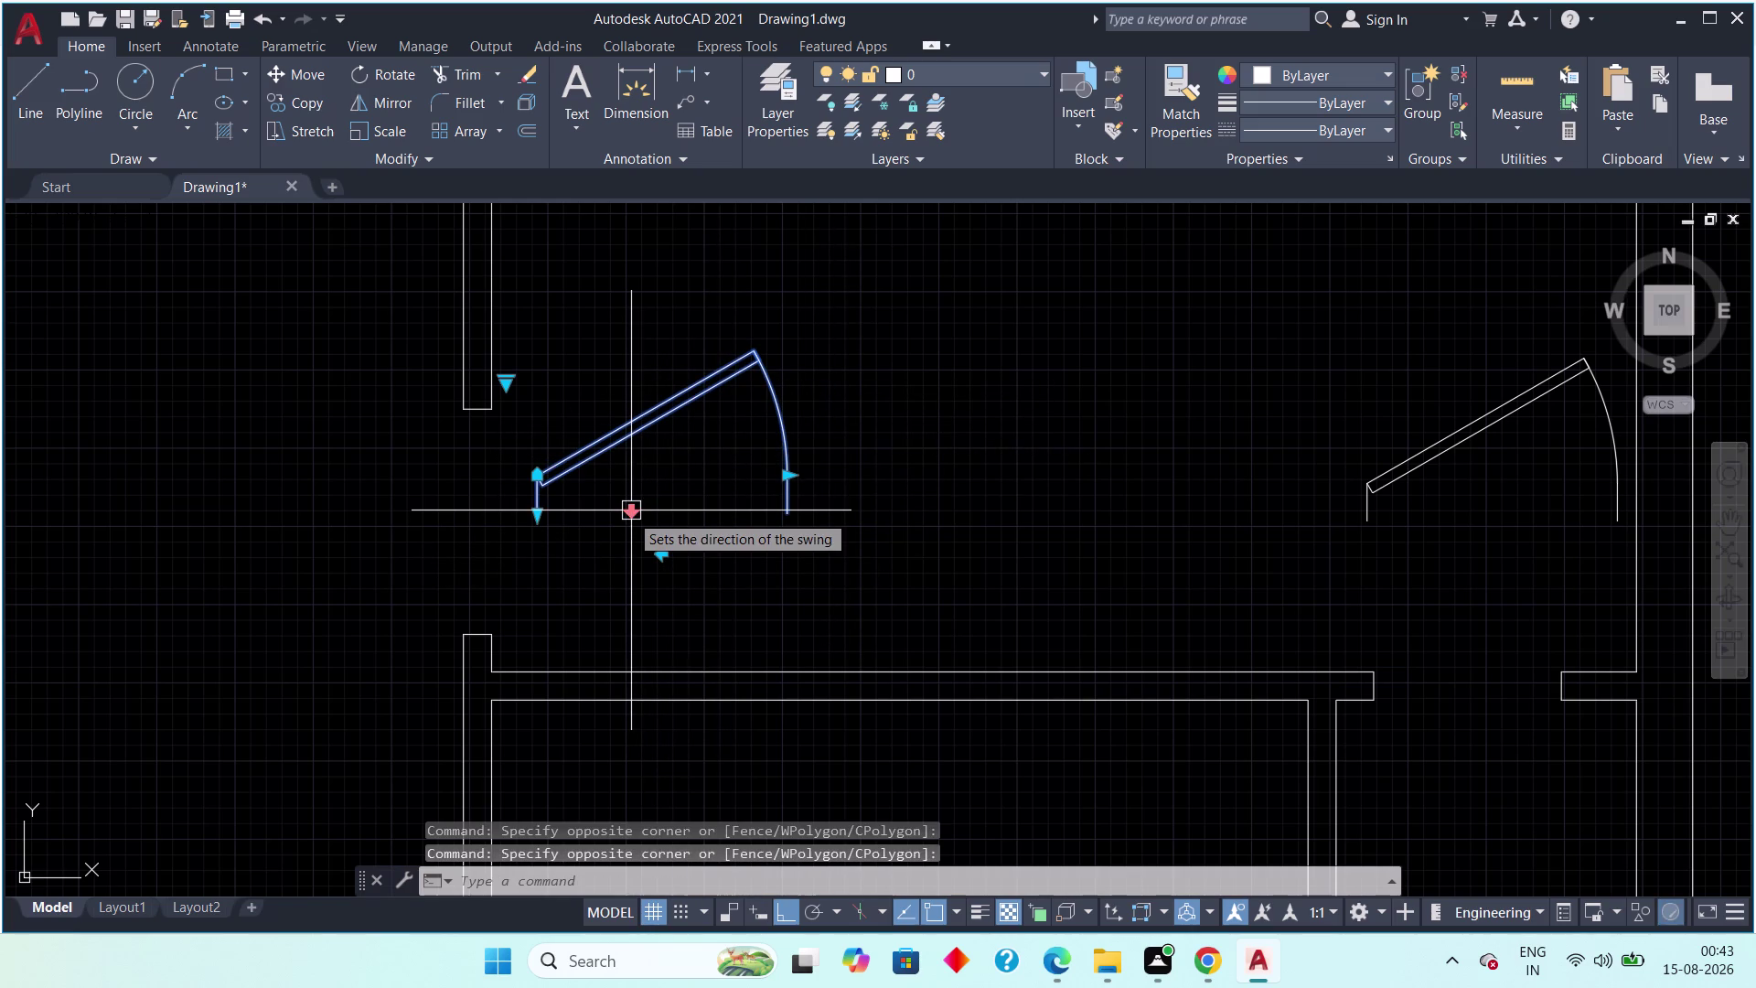
click(627, 513)
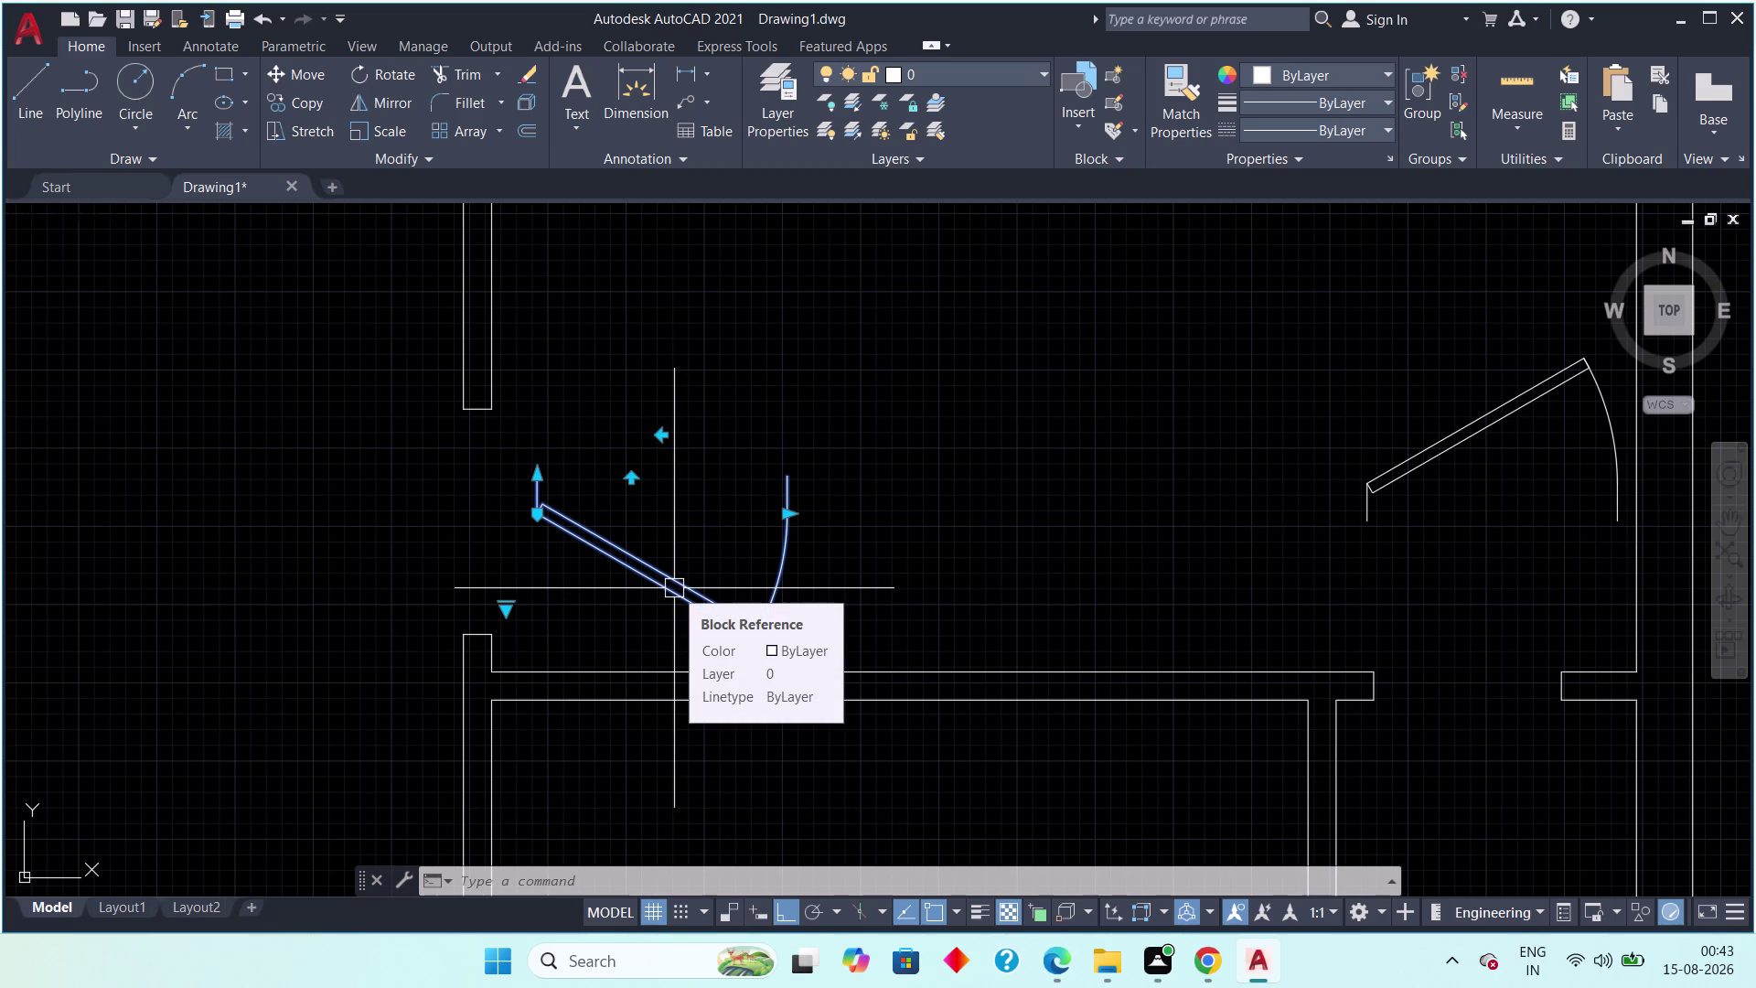
click(631, 483)
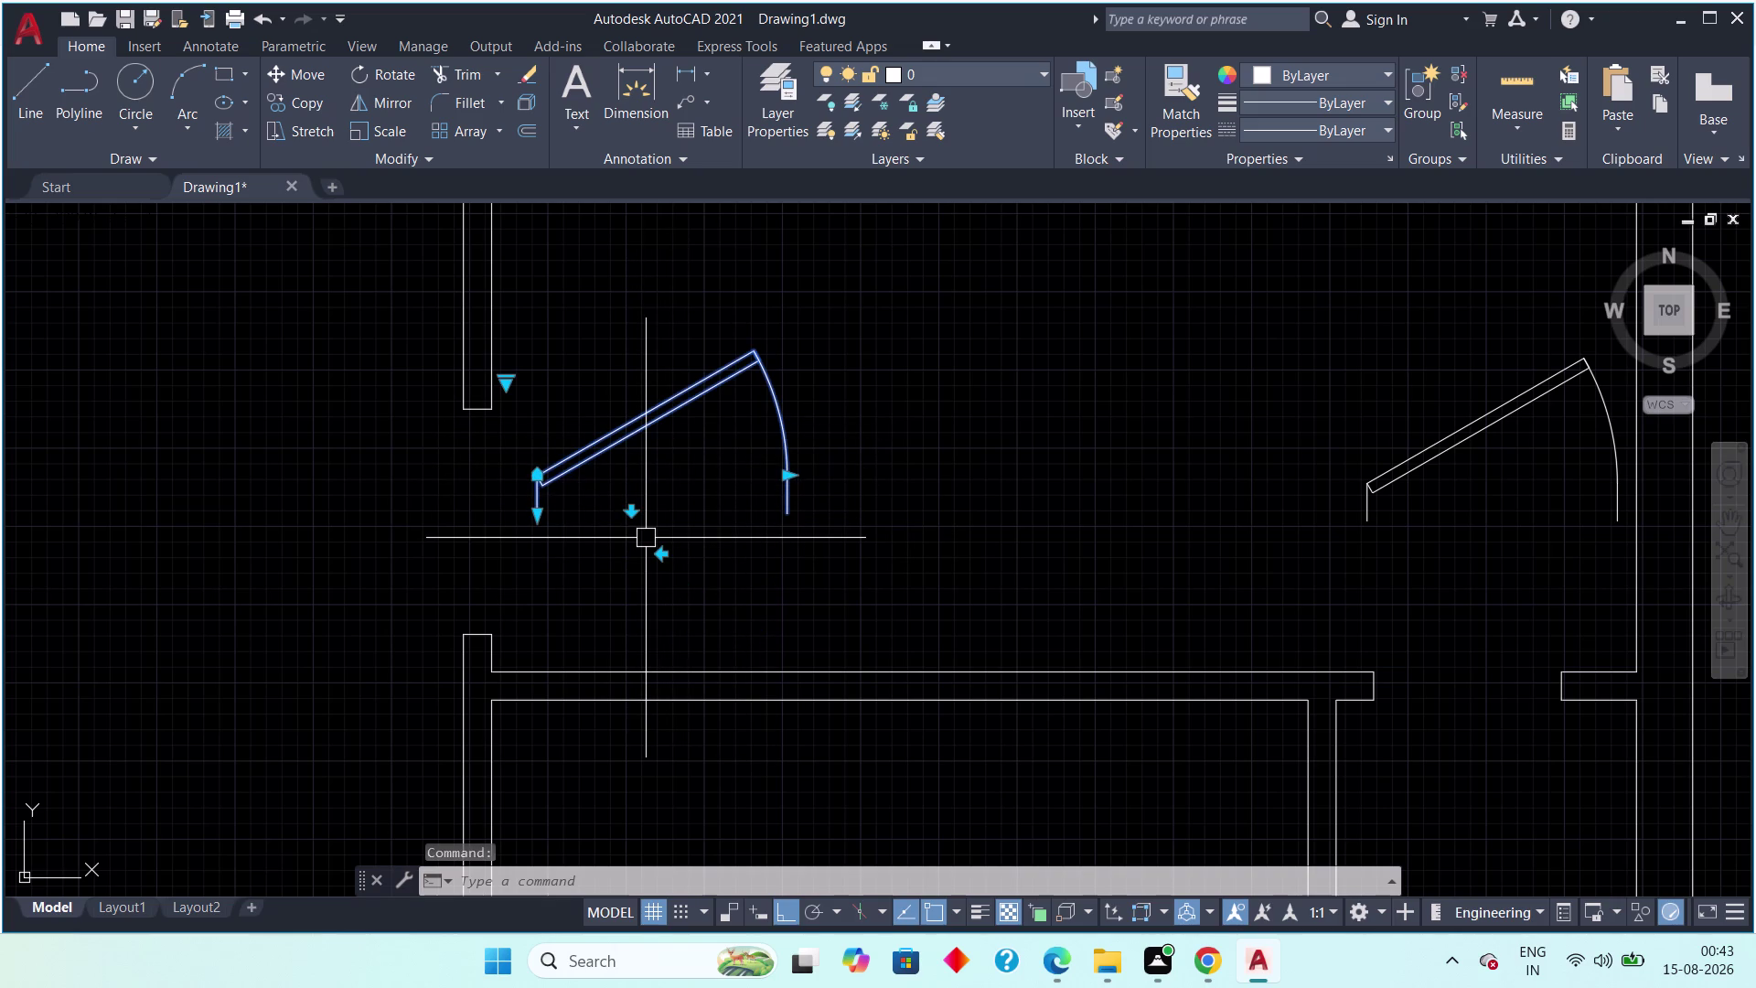
scroll(up, 3)
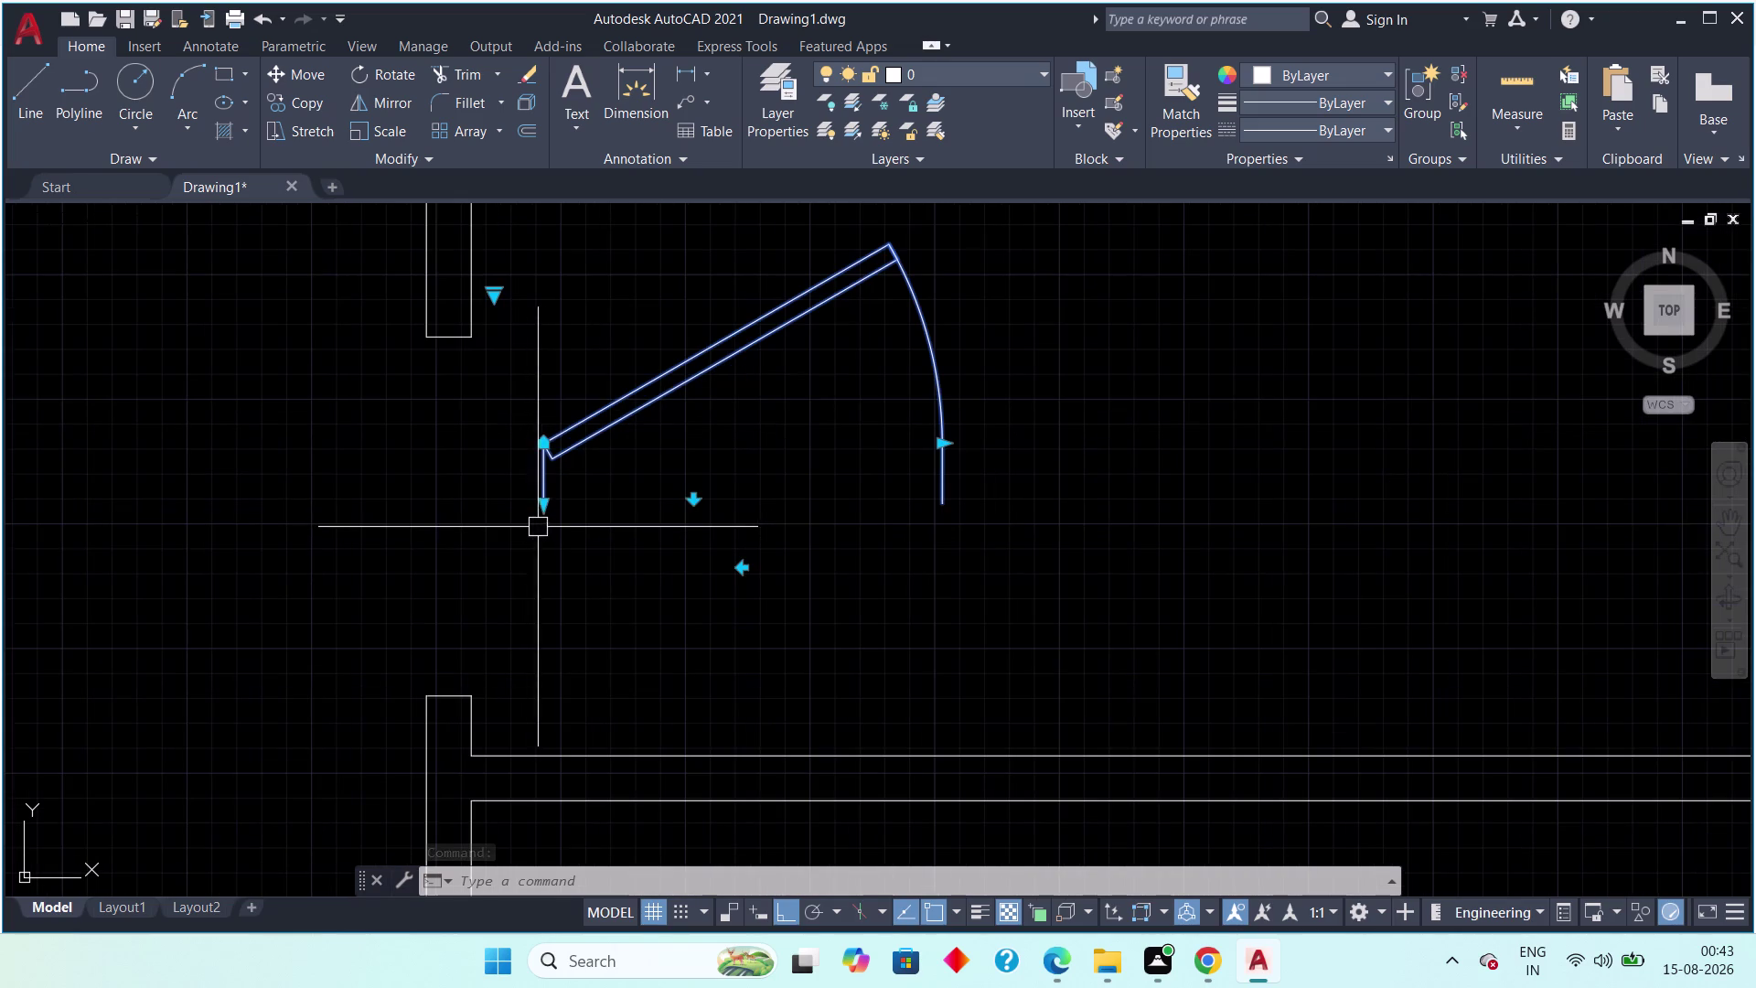
key(Escape)
key(Escape)
click(540, 504)
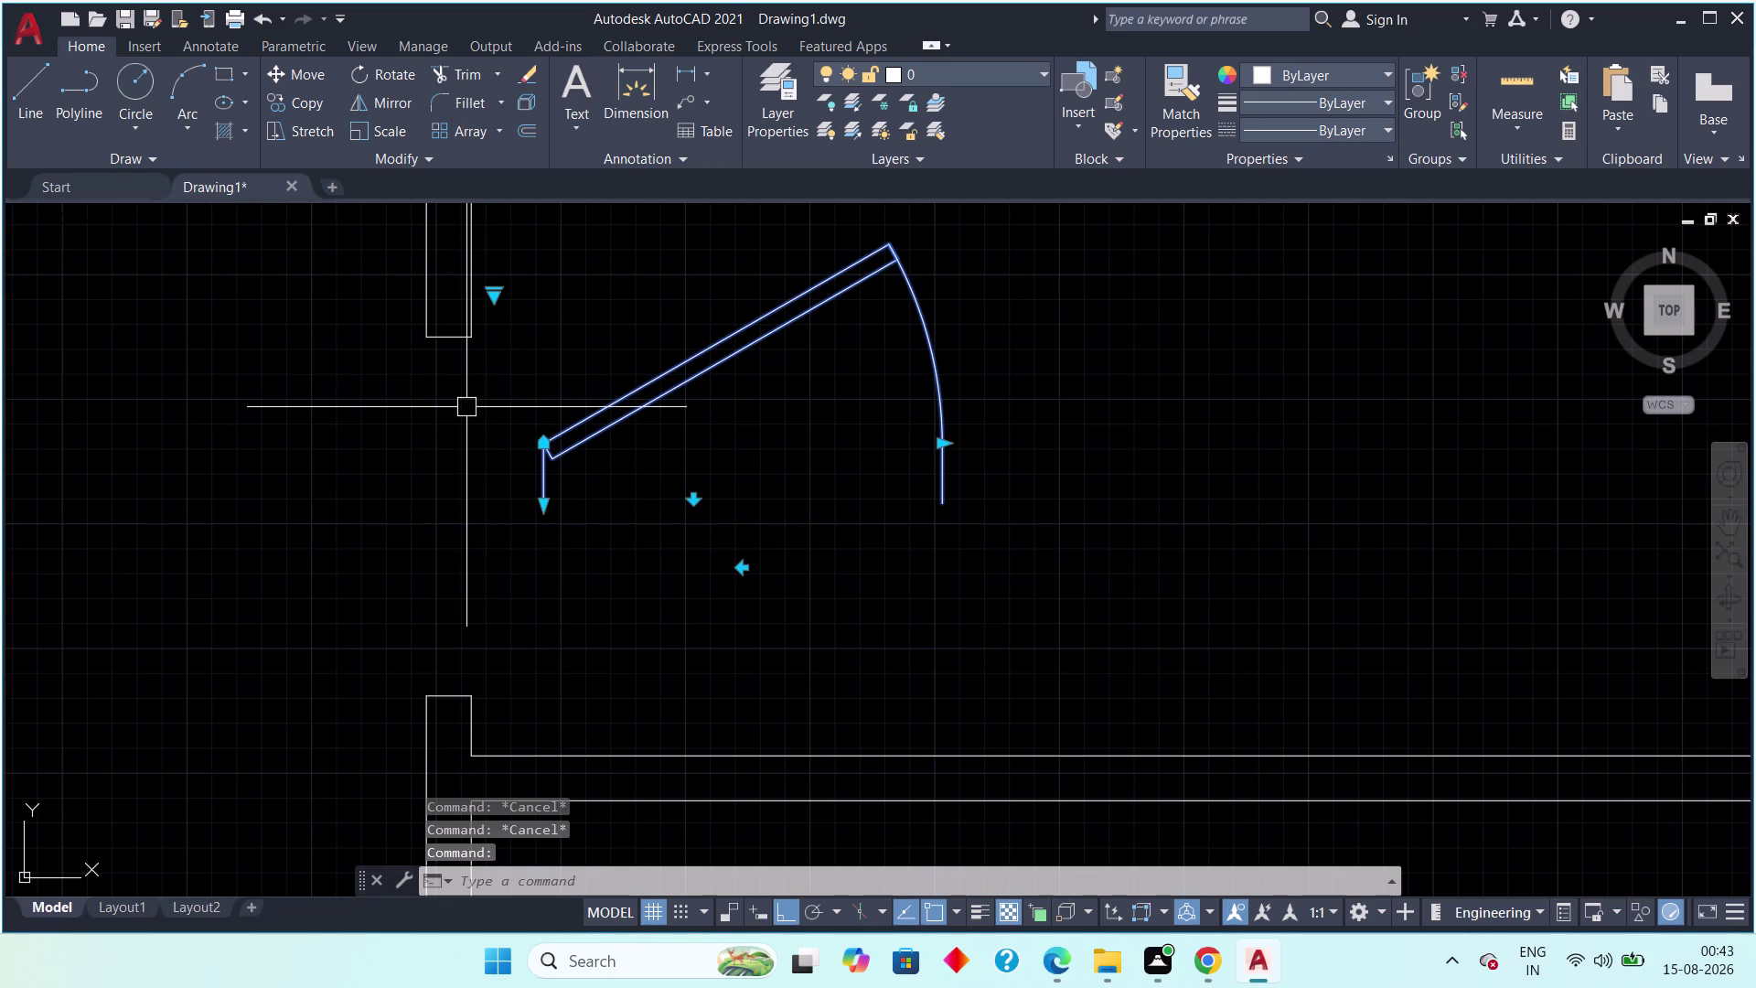
Move the door by its hinge corner onto the wall end, with Ortho off.
text(m)
key(space)
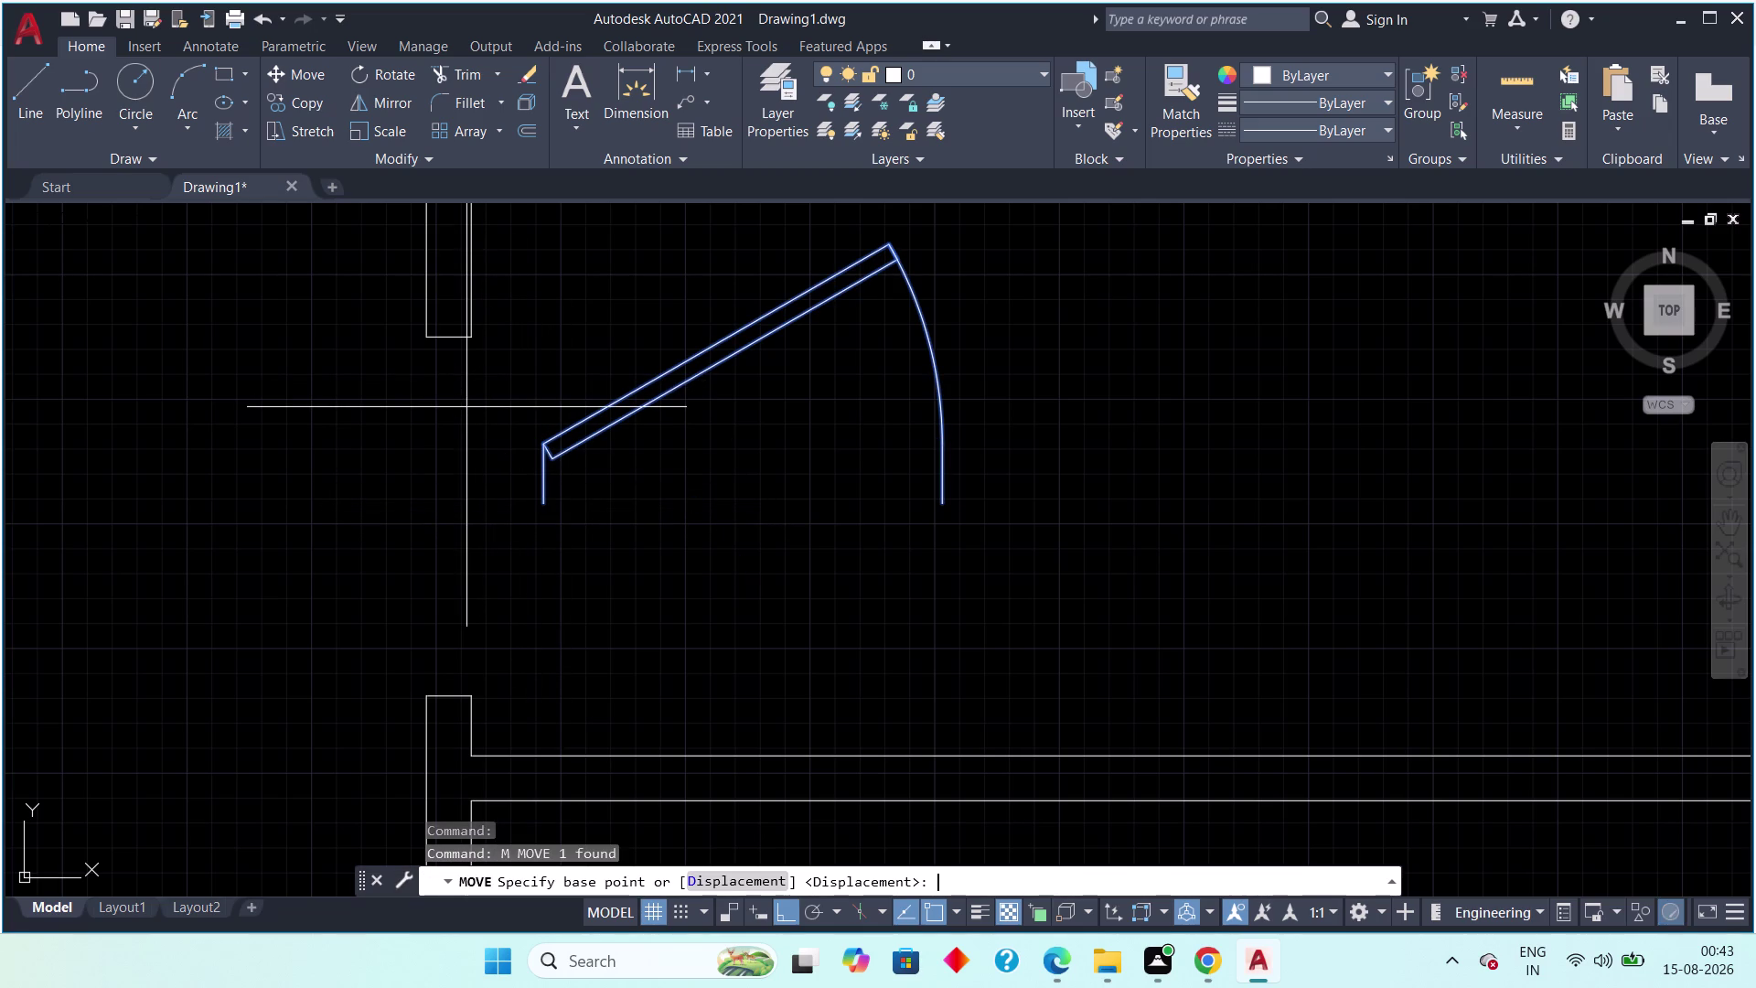
click(539, 496)
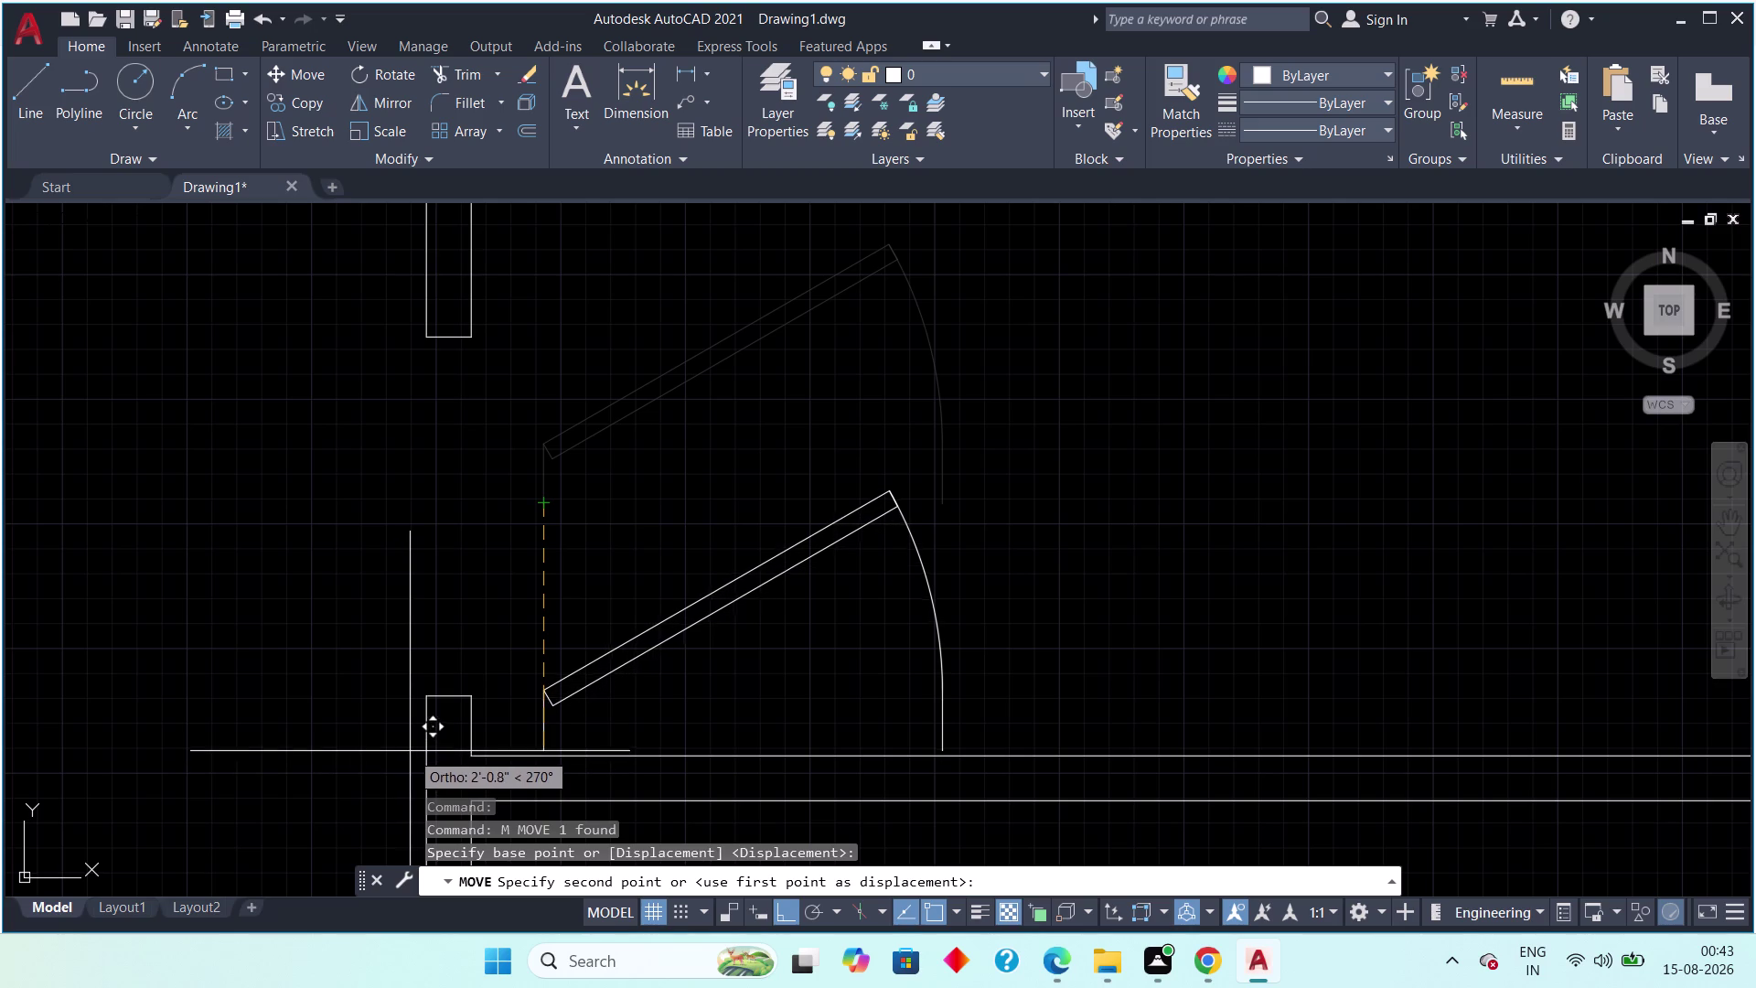
key(F8)
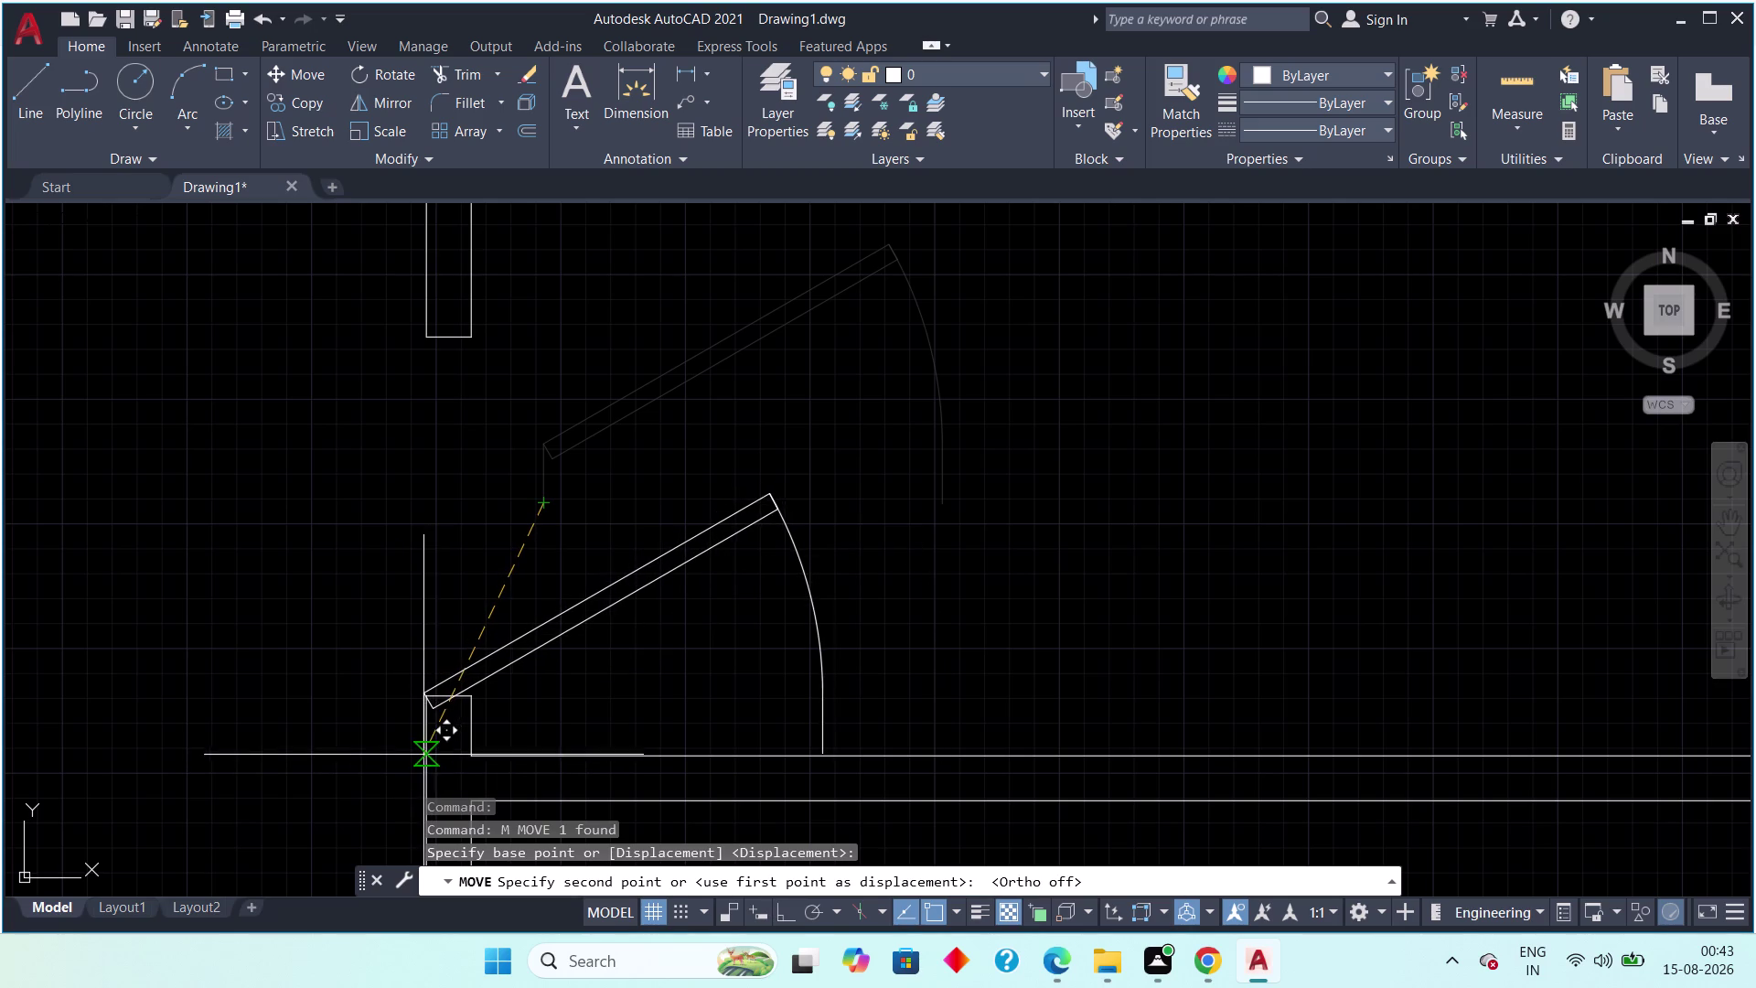
scroll(up, 3)
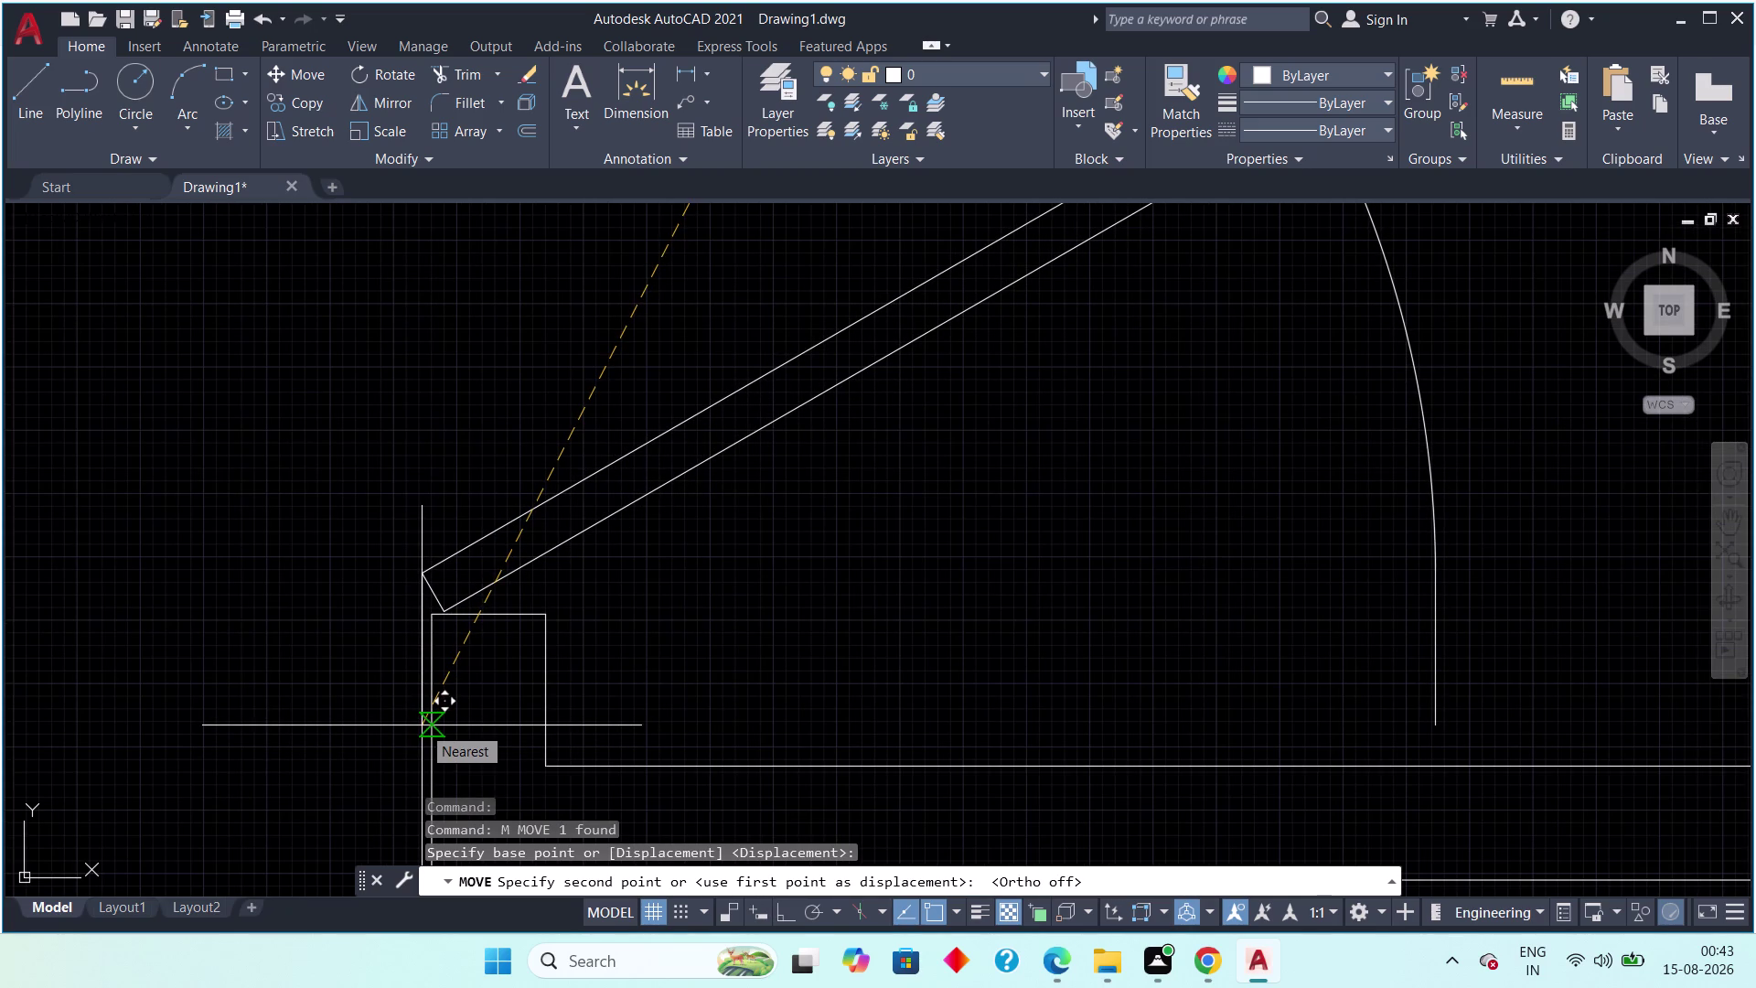
click(422, 725)
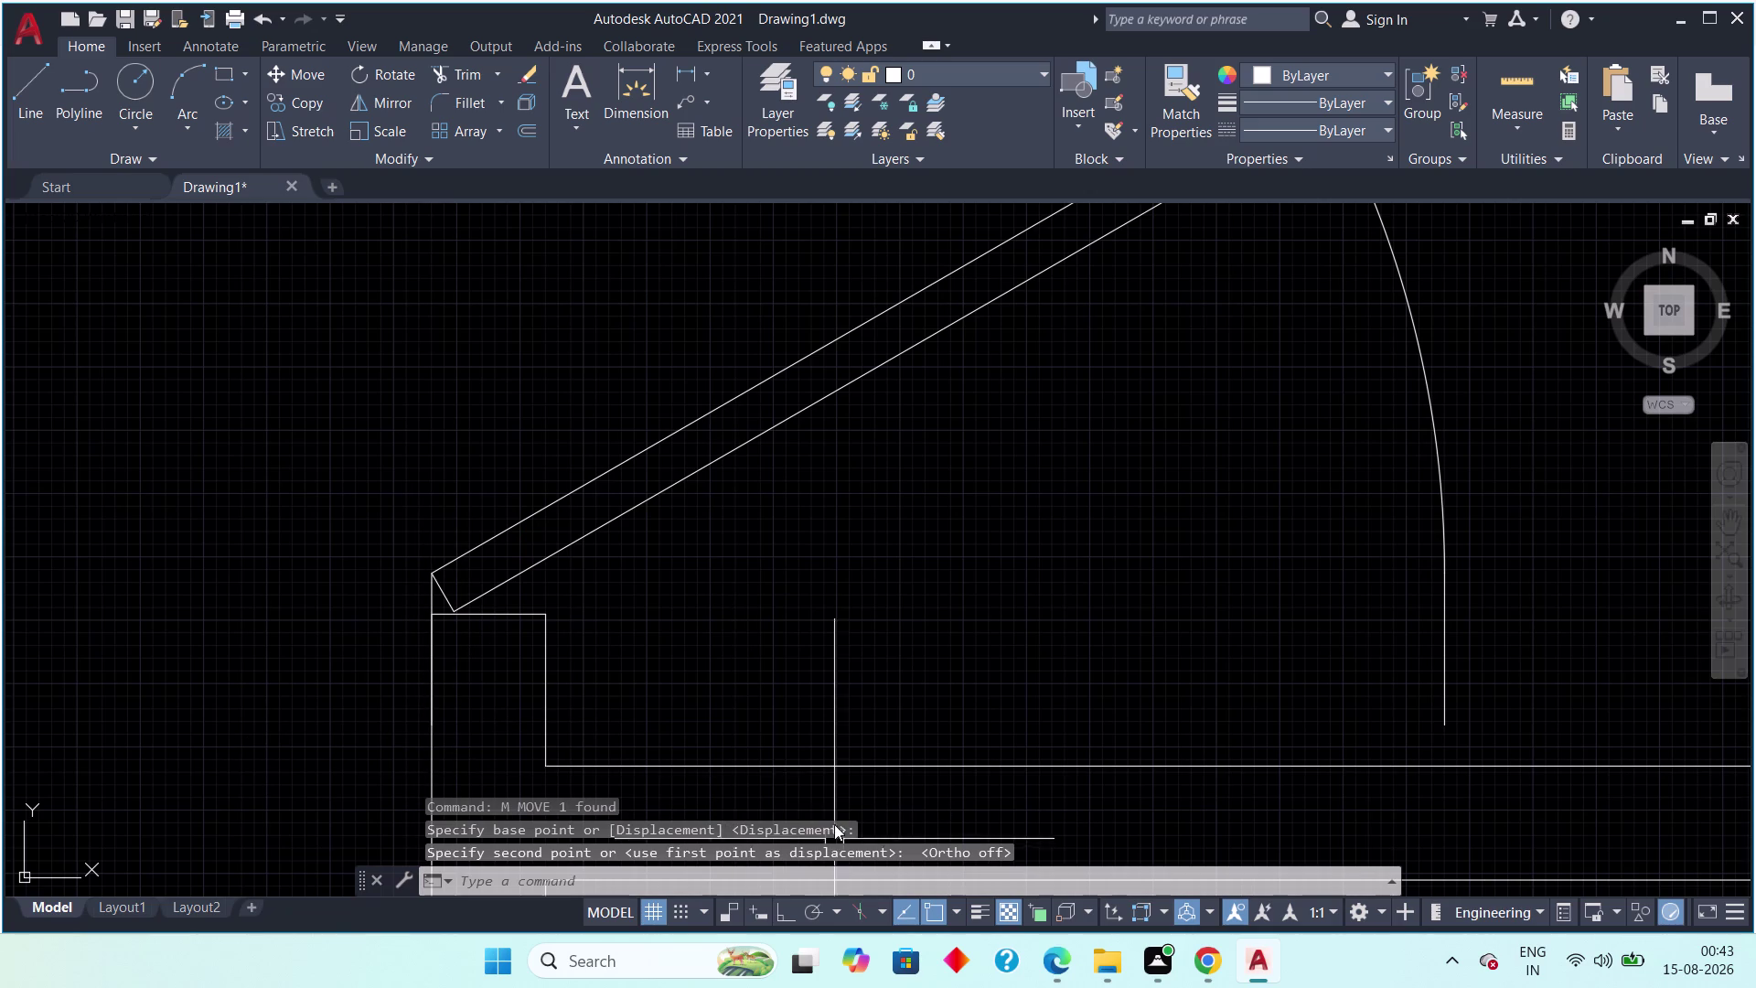
scroll(up, 3)
scroll(down, 3)
scroll(down, 3)
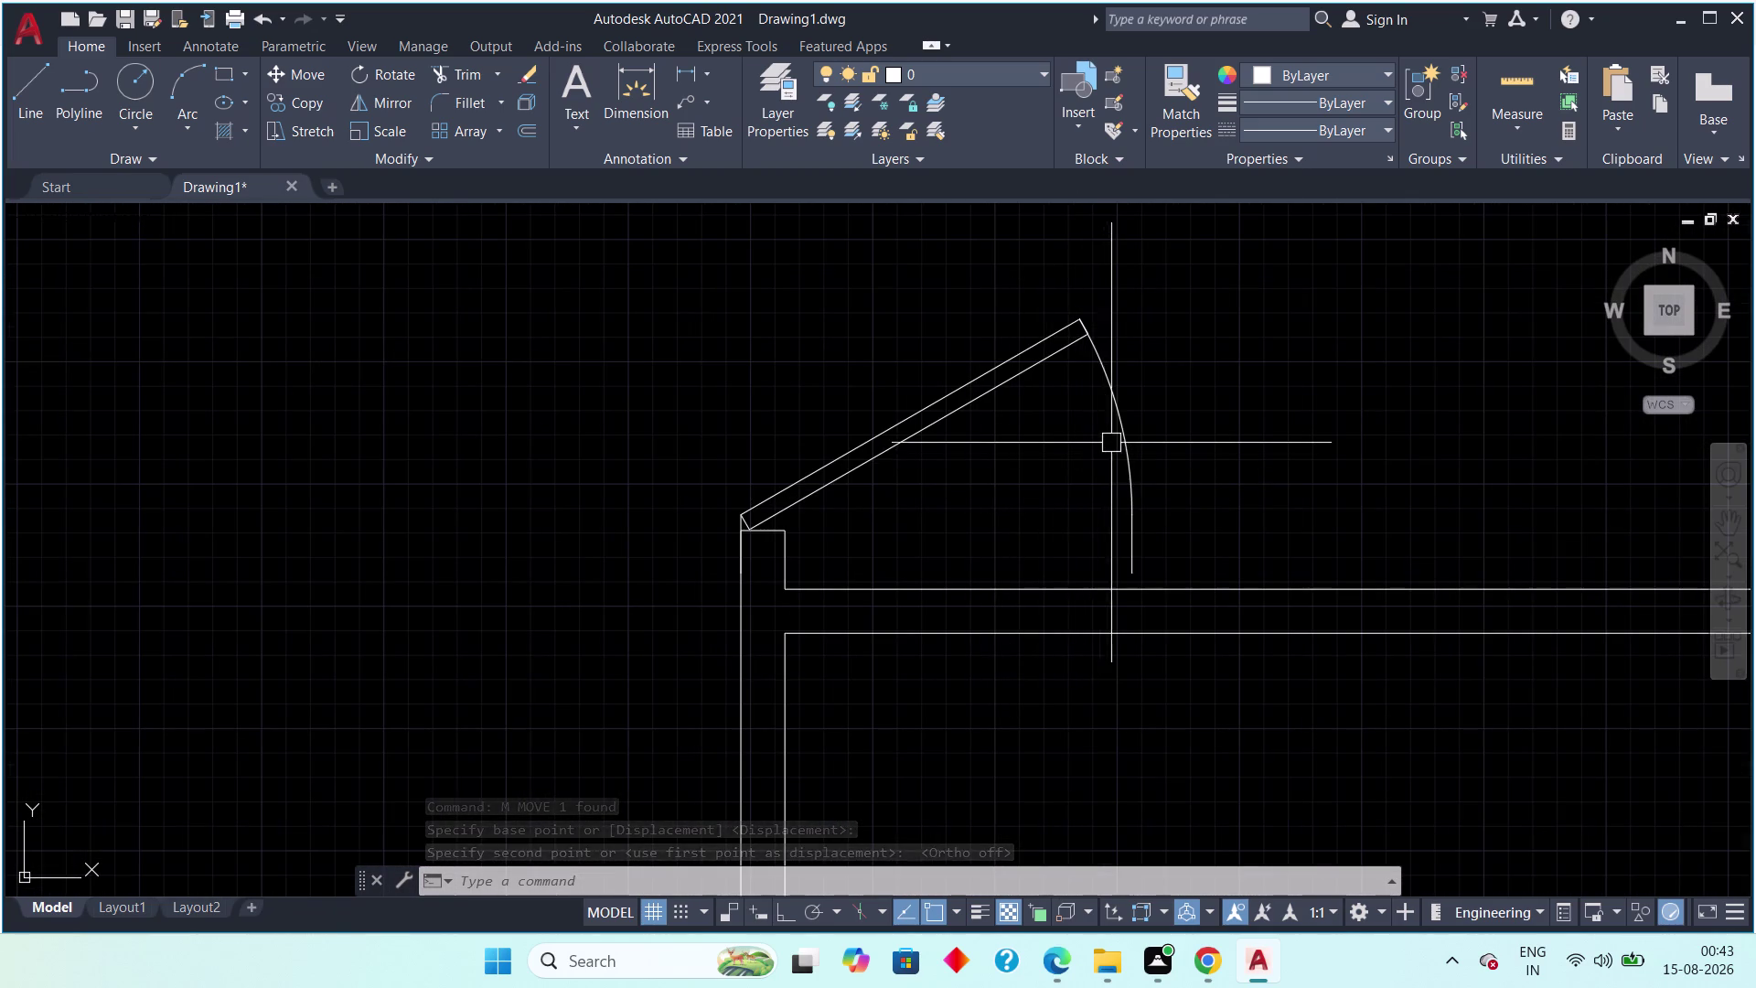
Set the moved door's opening angle to 90°.
click(1125, 429)
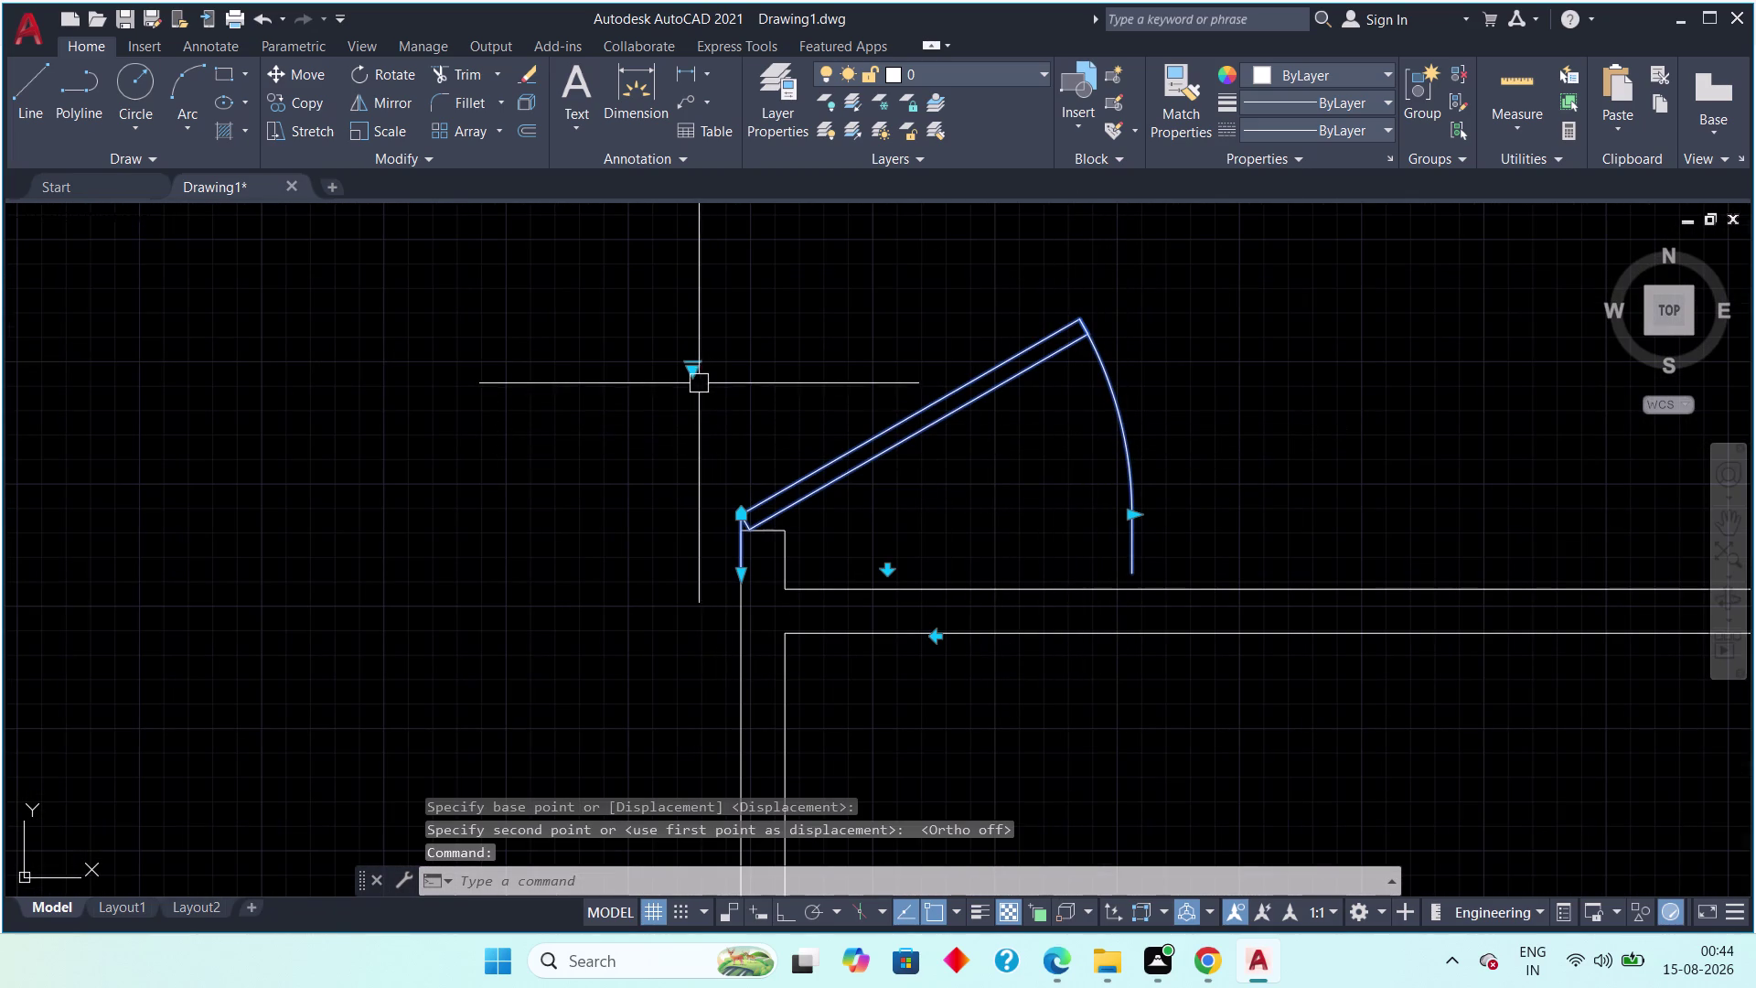
click(690, 371)
click(746, 453)
scroll(down, 3)
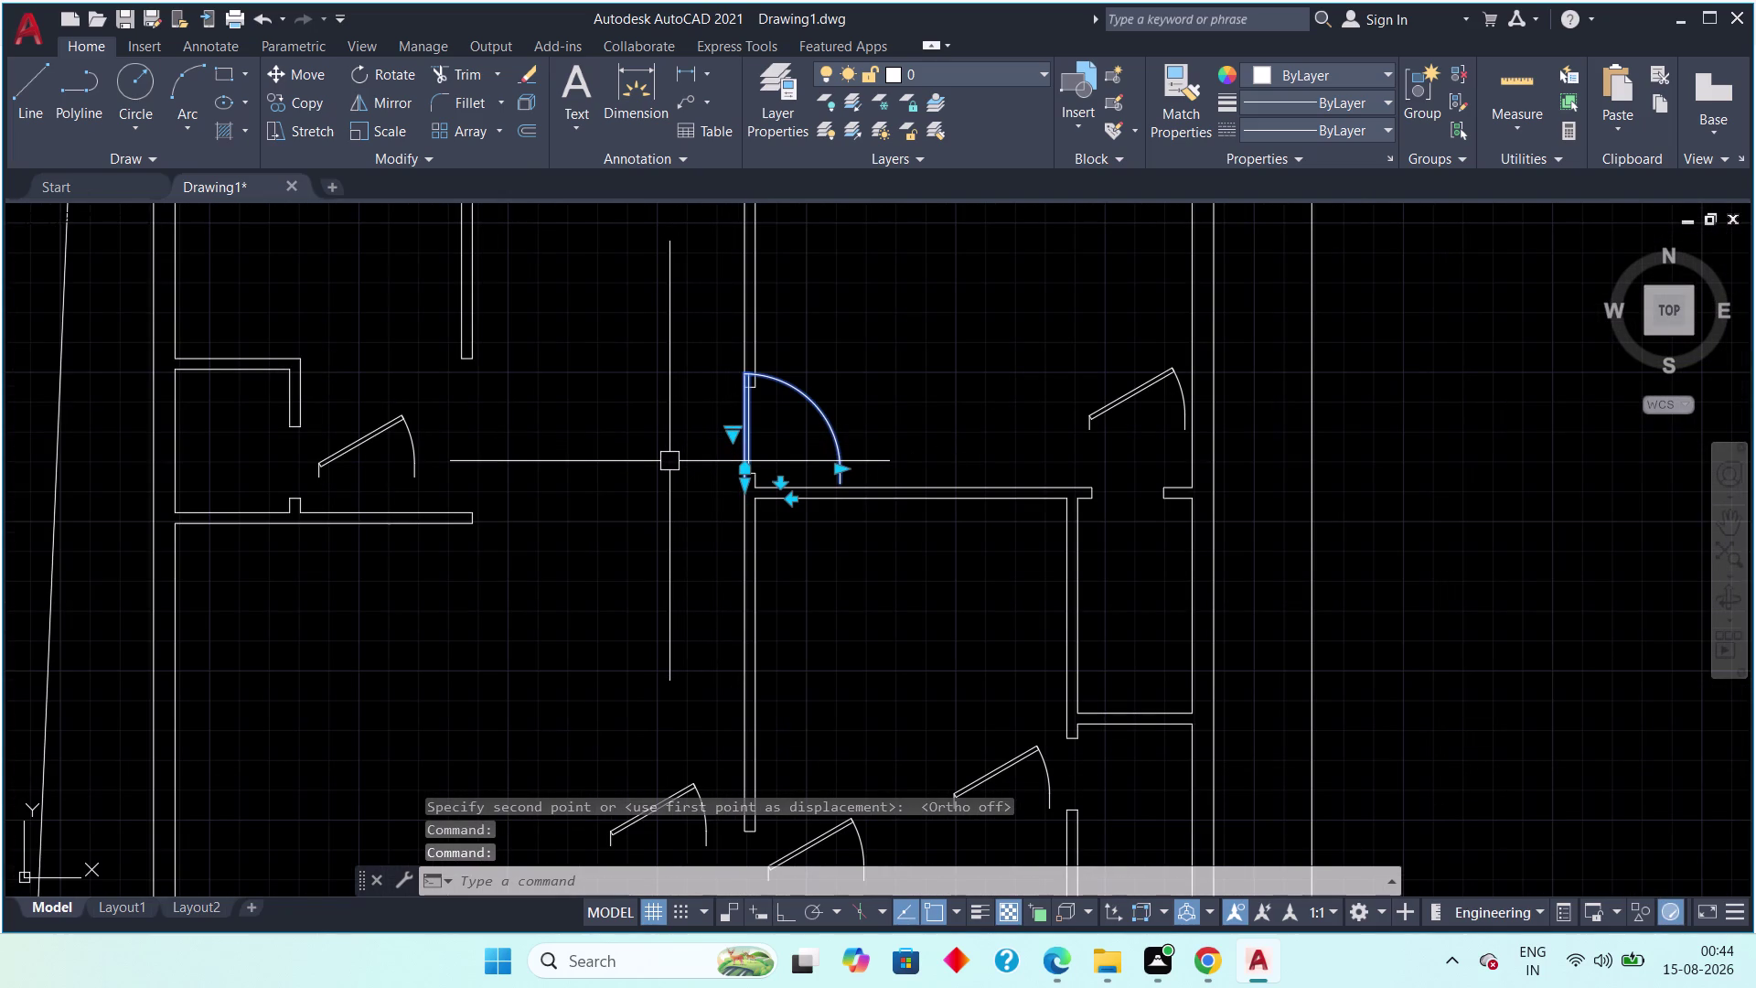
Select the door swing beside the central wall and test its flip grips.
key(Escape)
key(Escape)
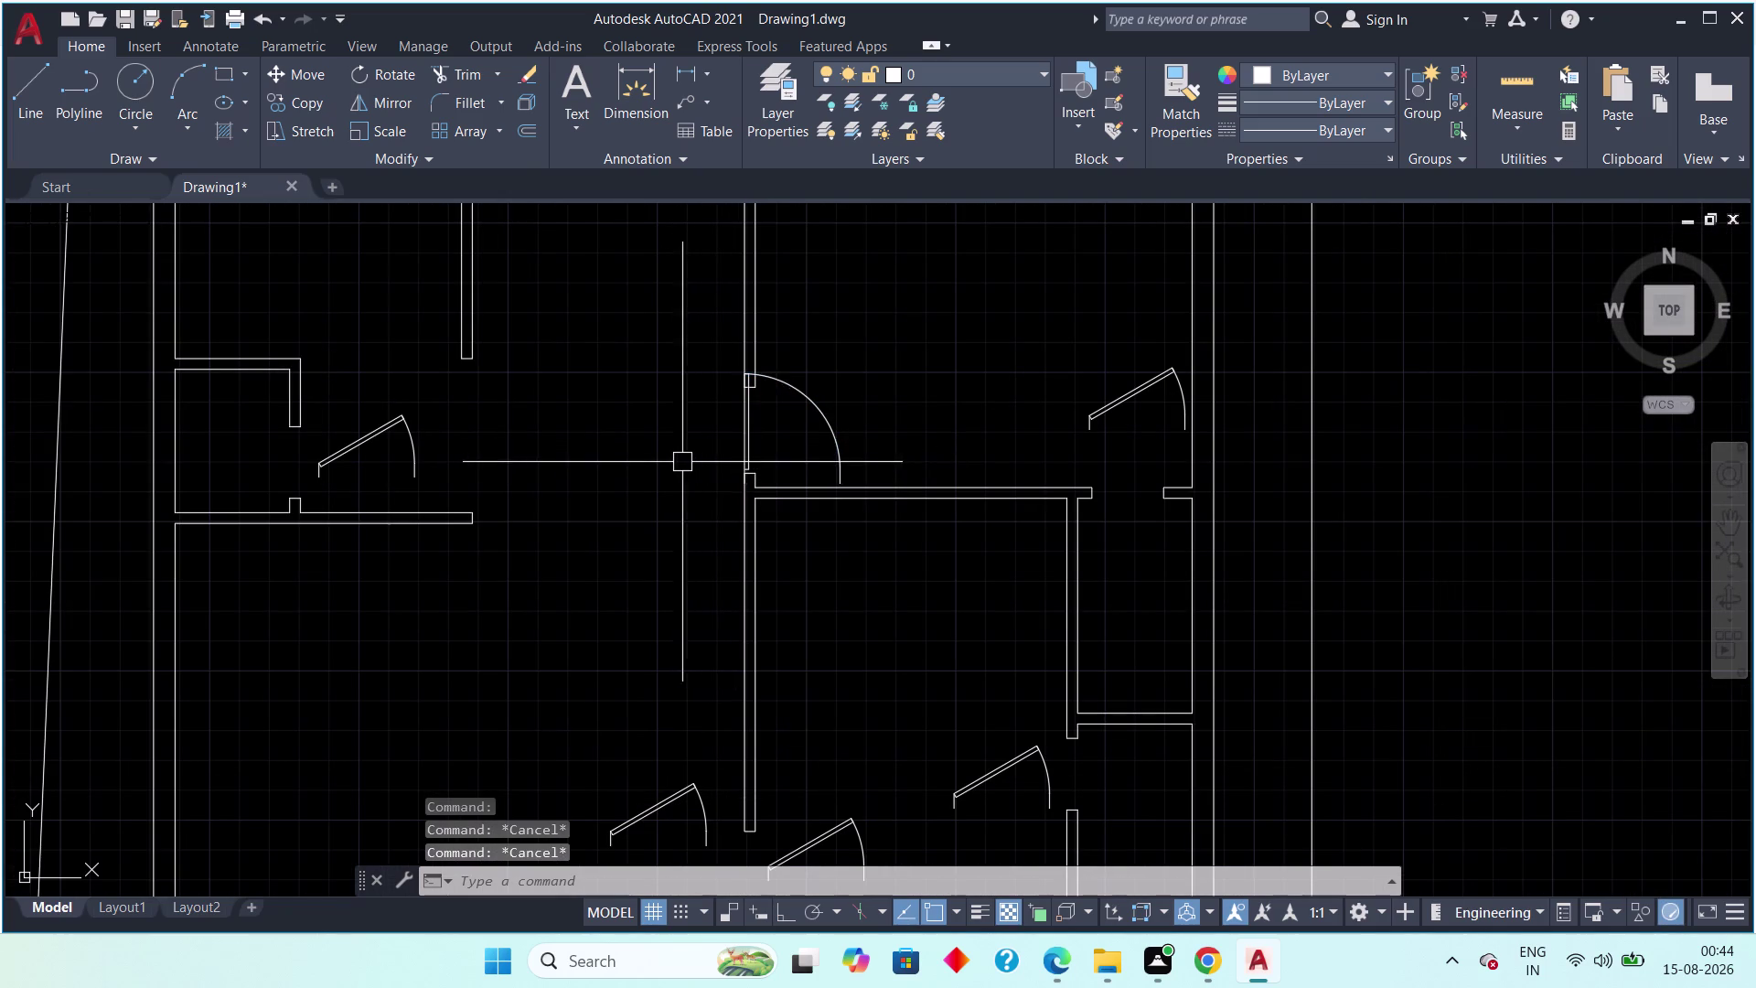
scroll(up, 3)
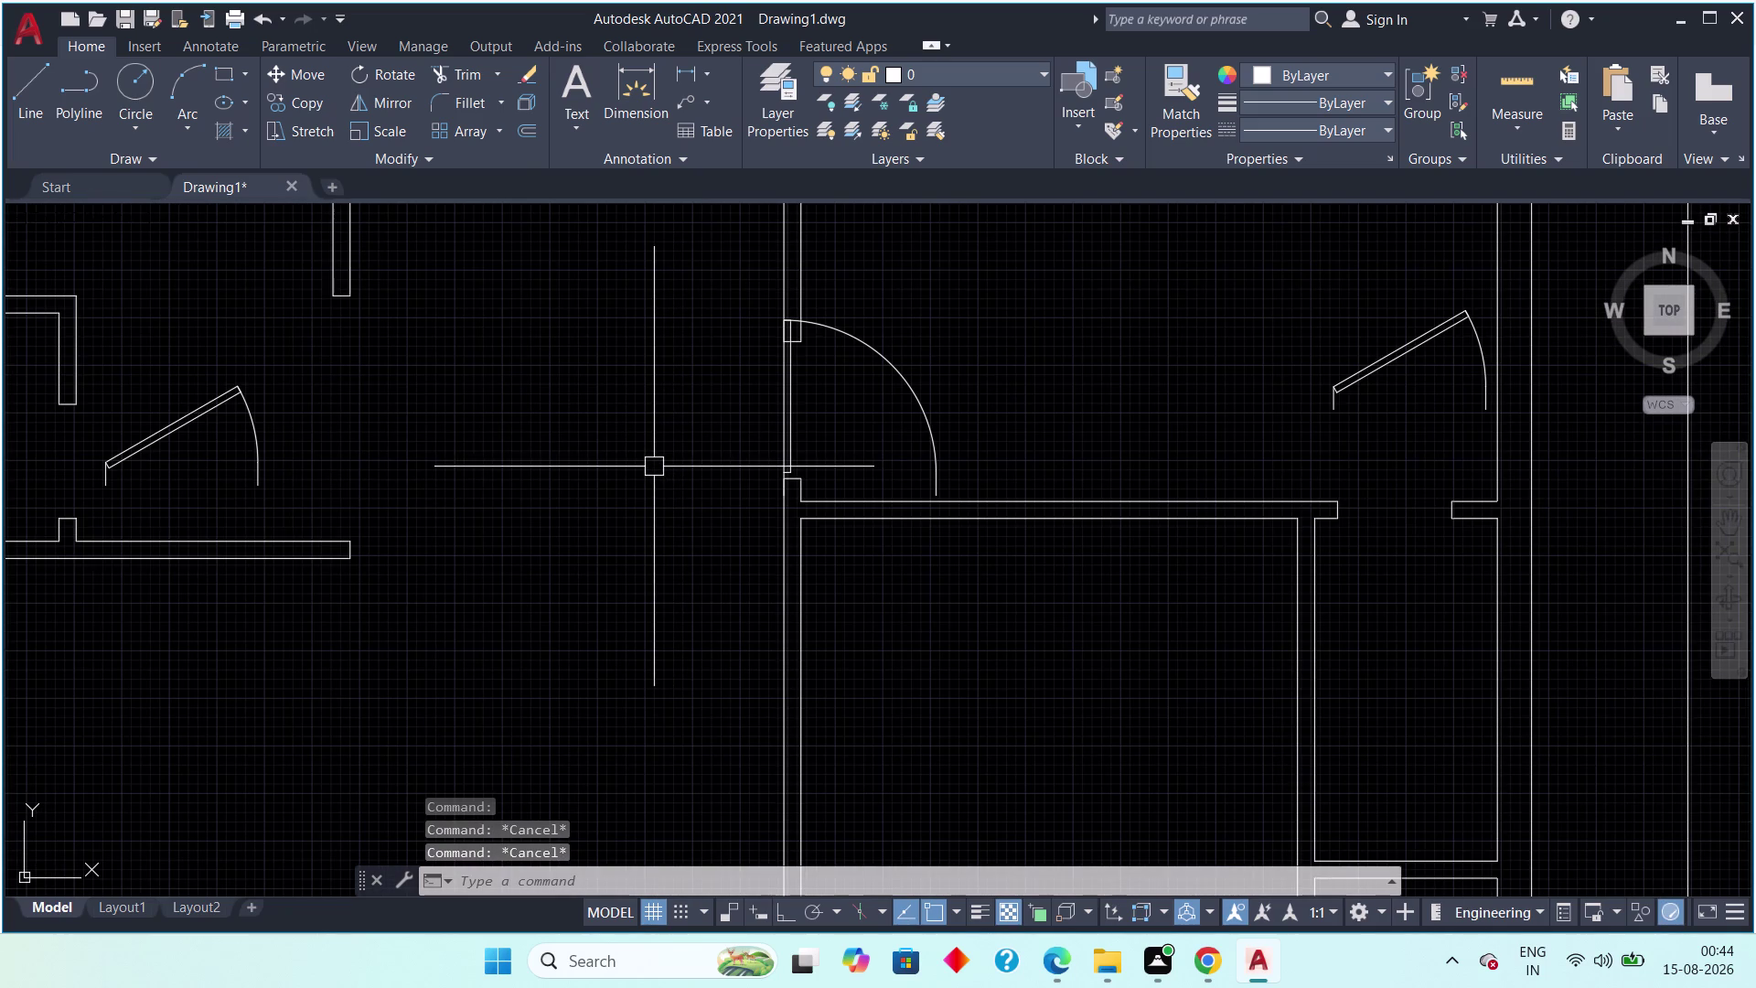
click(790, 445)
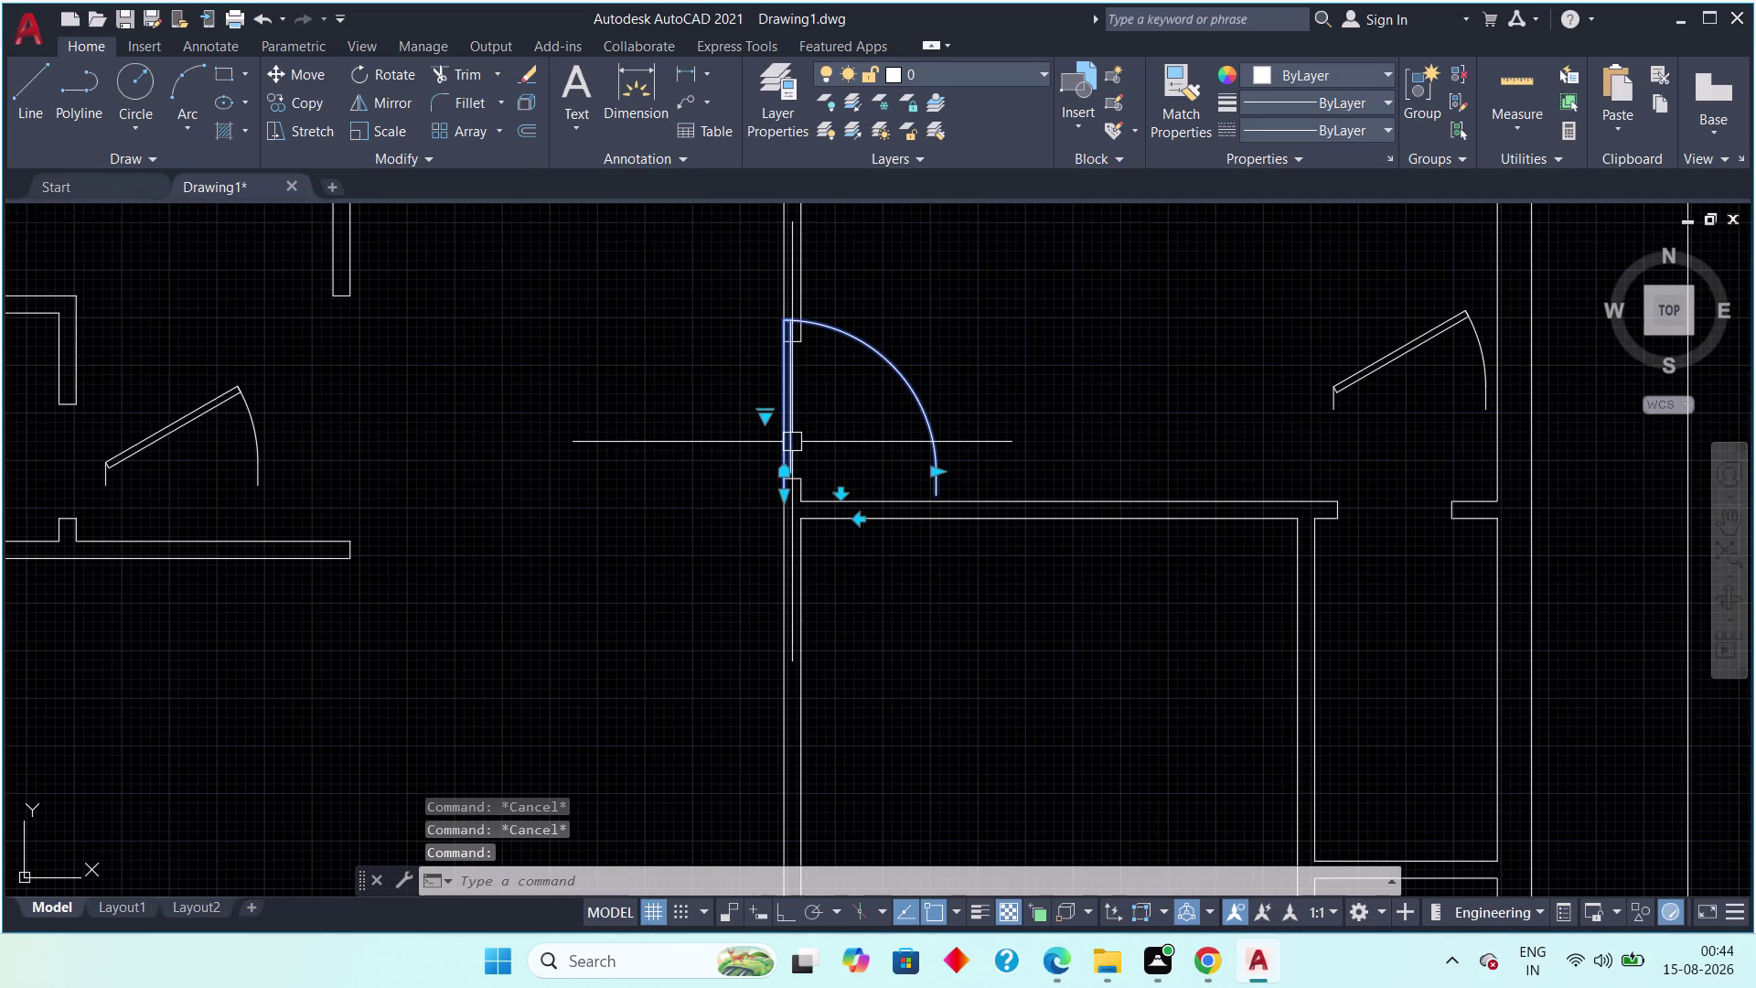
scroll(up, 3)
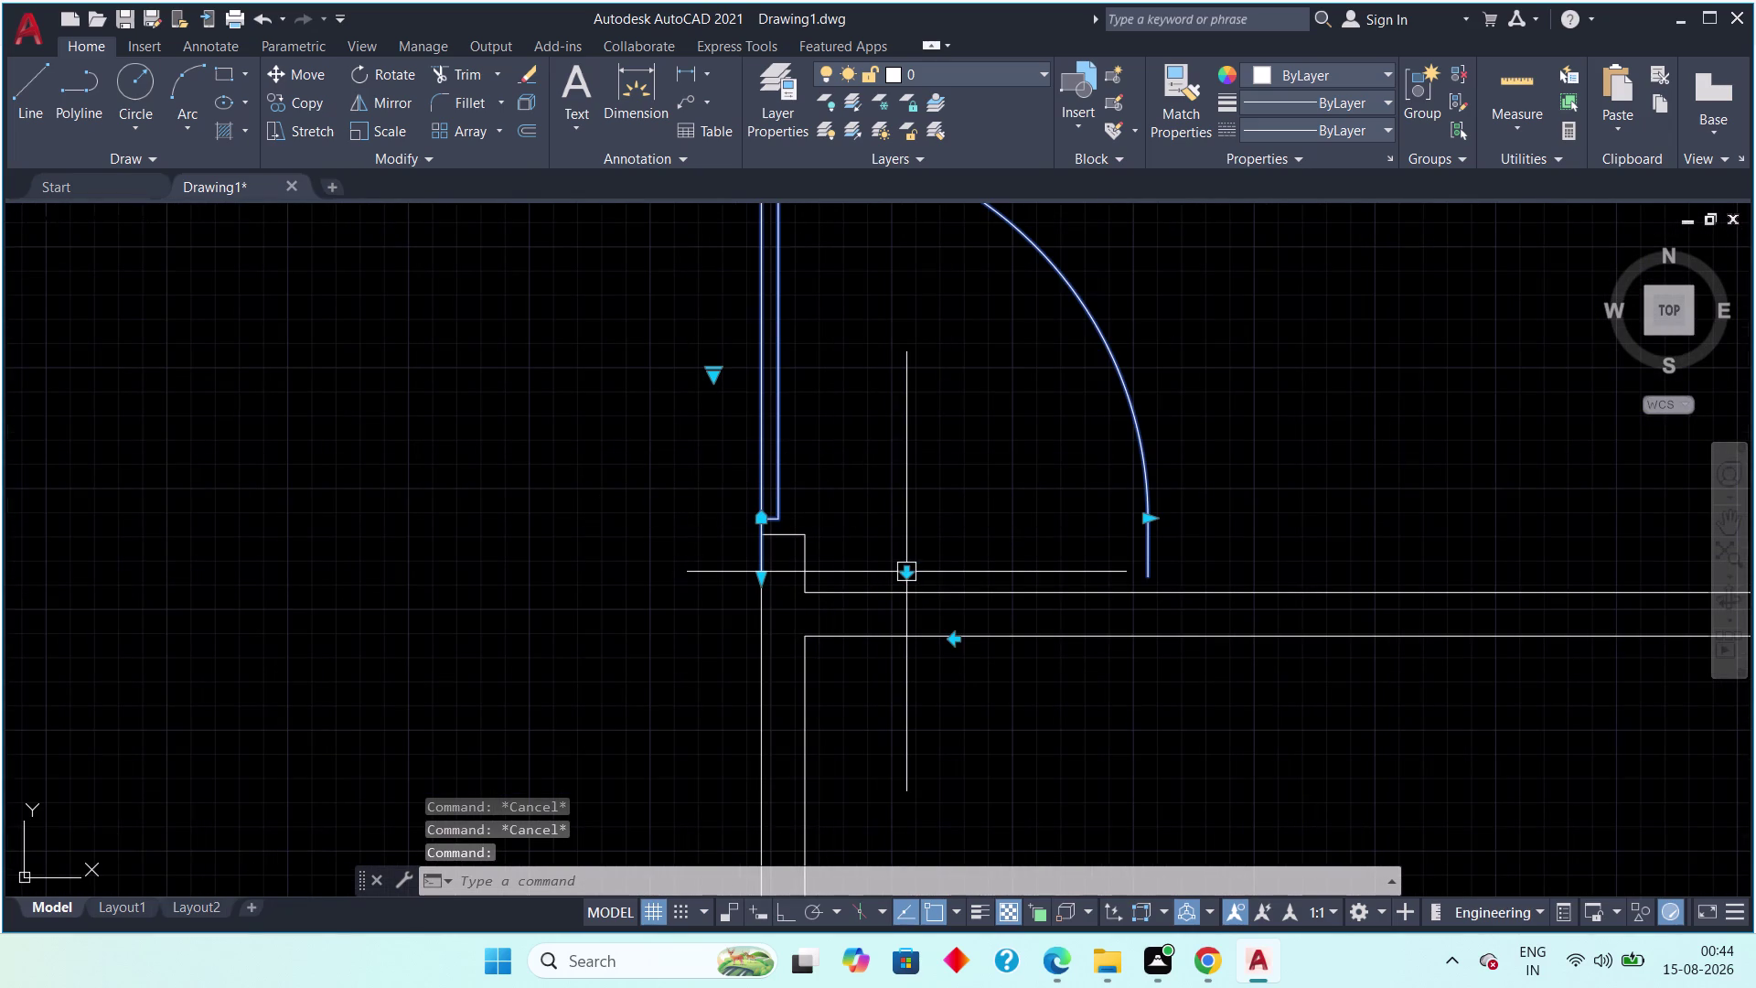
click(909, 574)
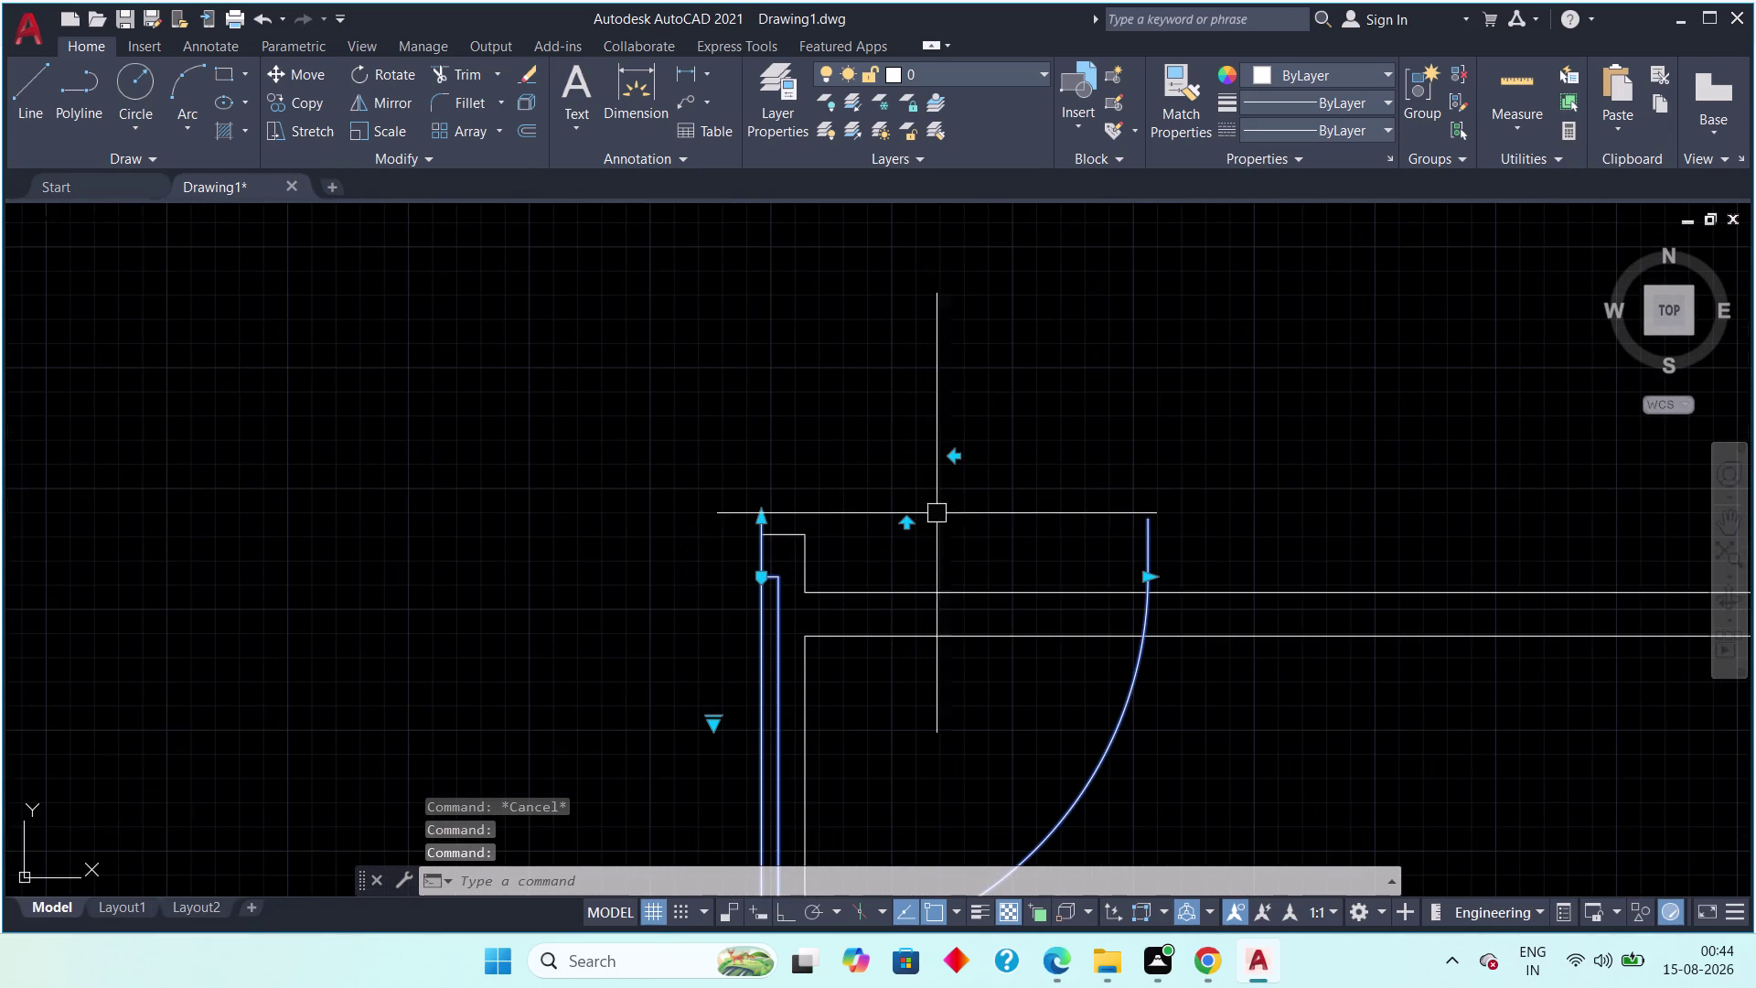
click(953, 458)
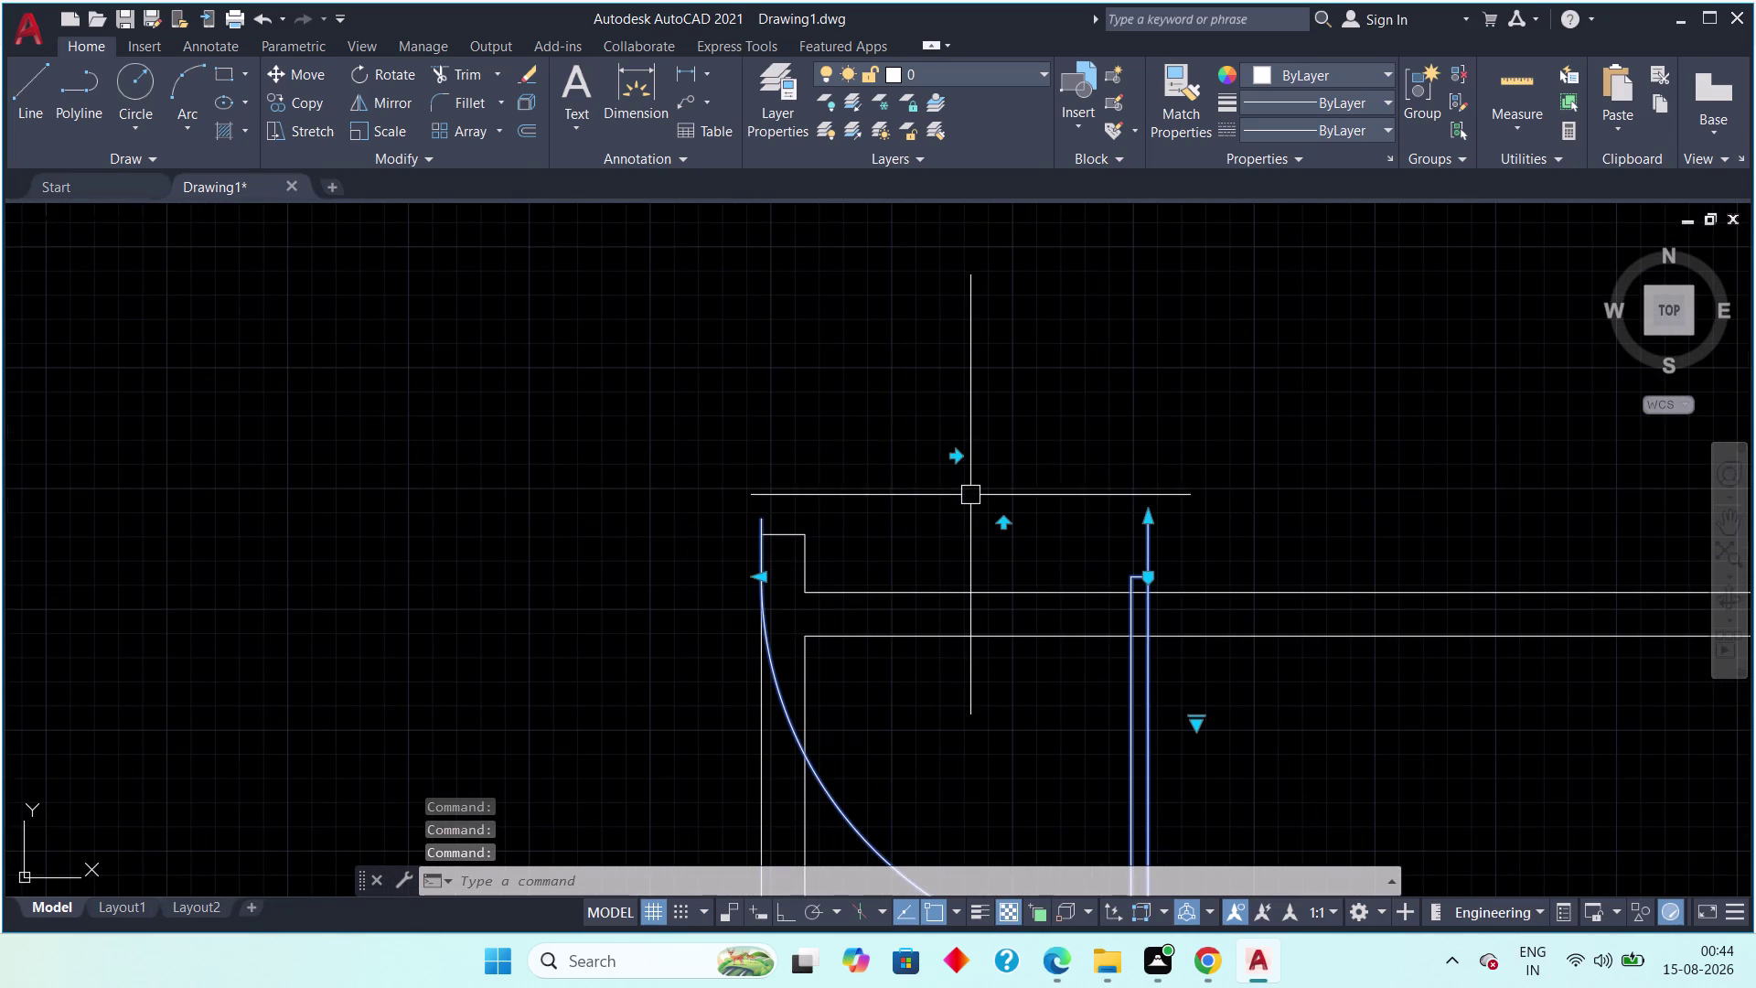
click(958, 461)
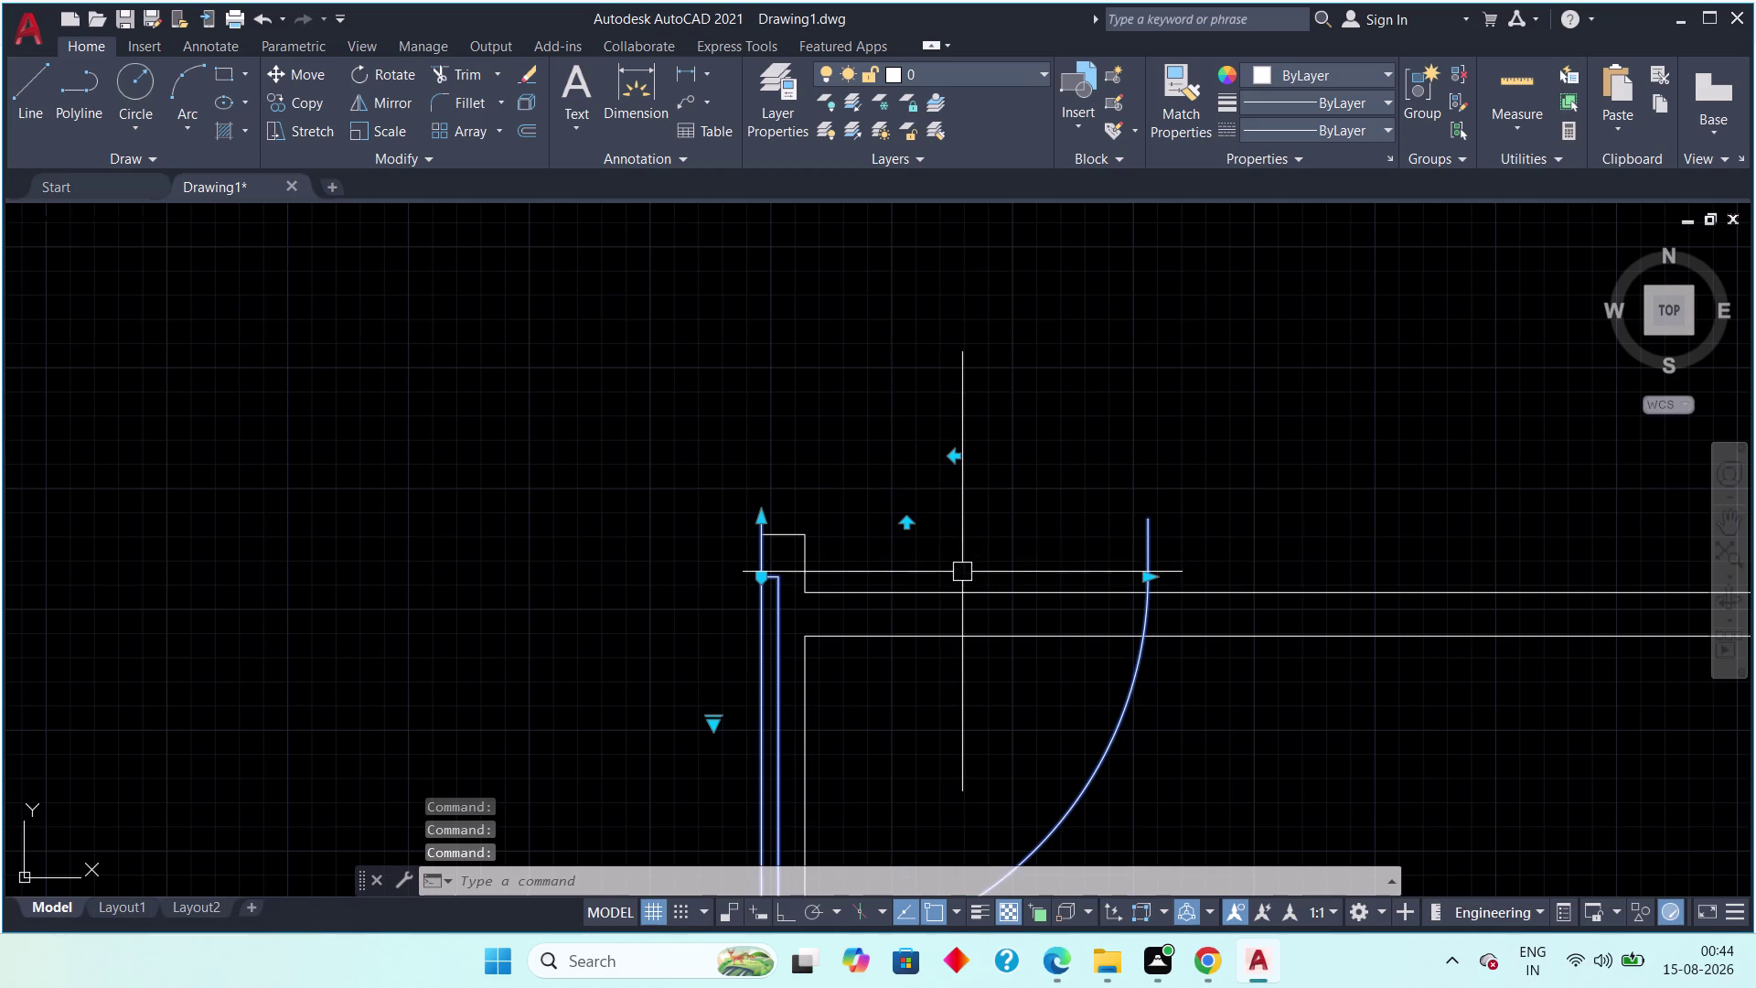
click(954, 456)
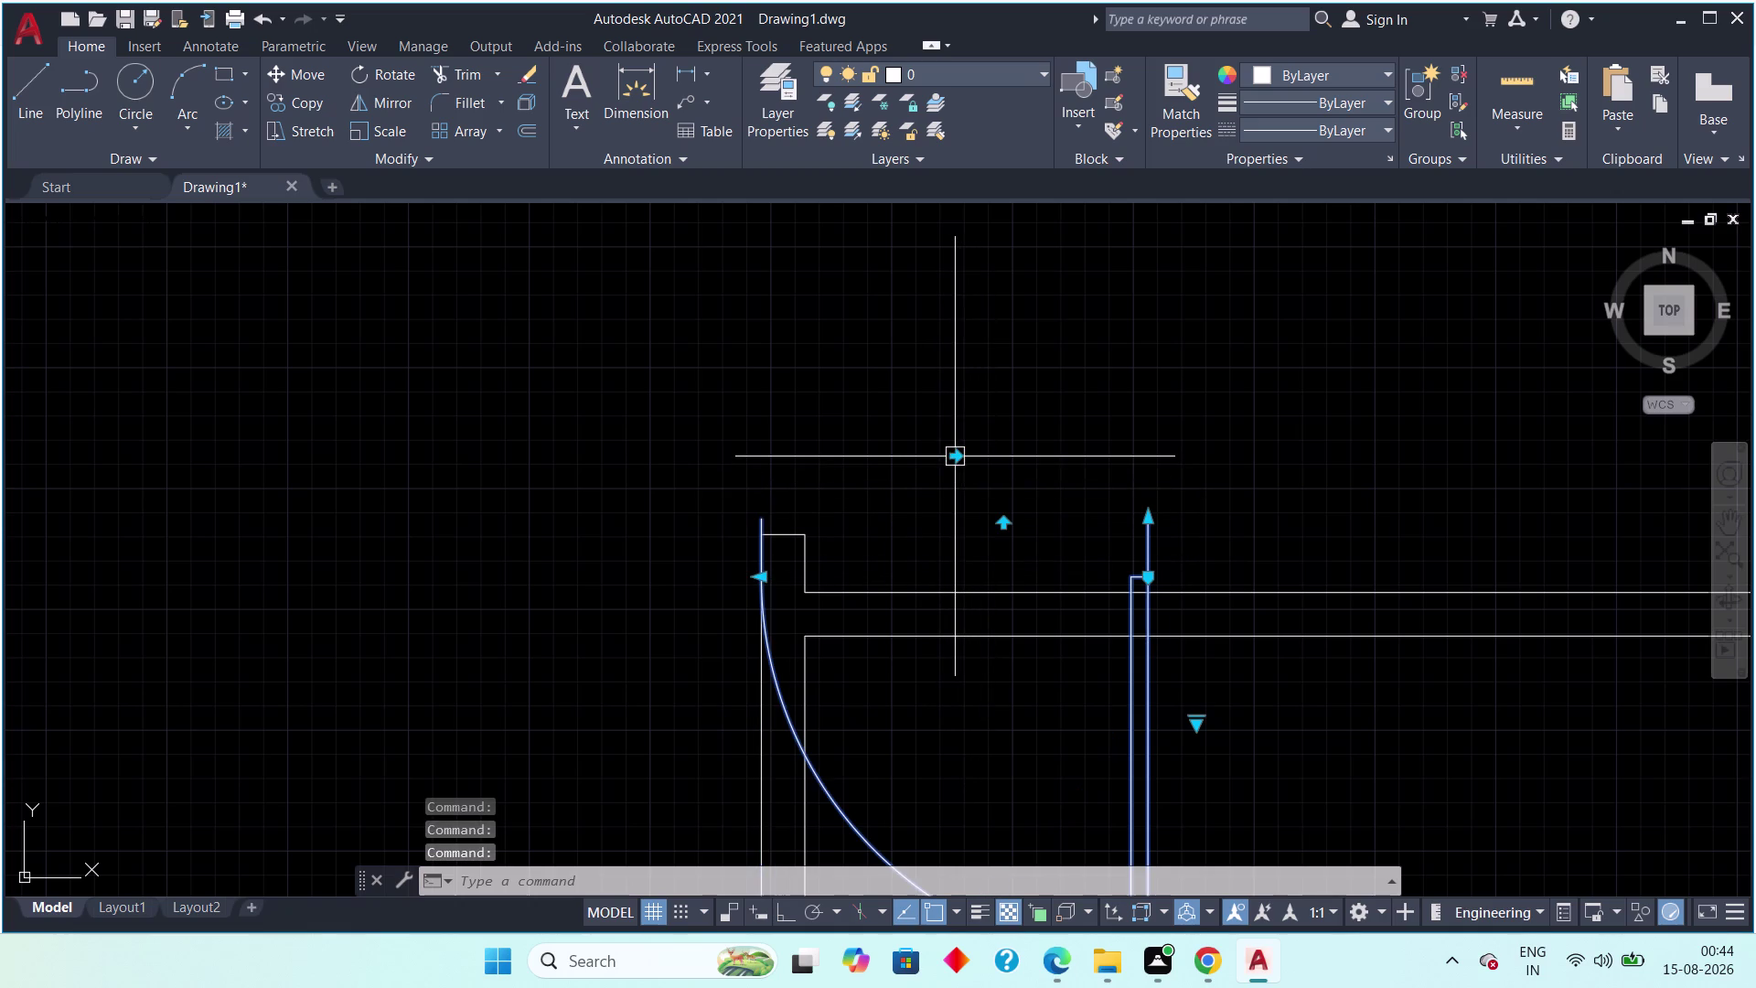
click(1008, 524)
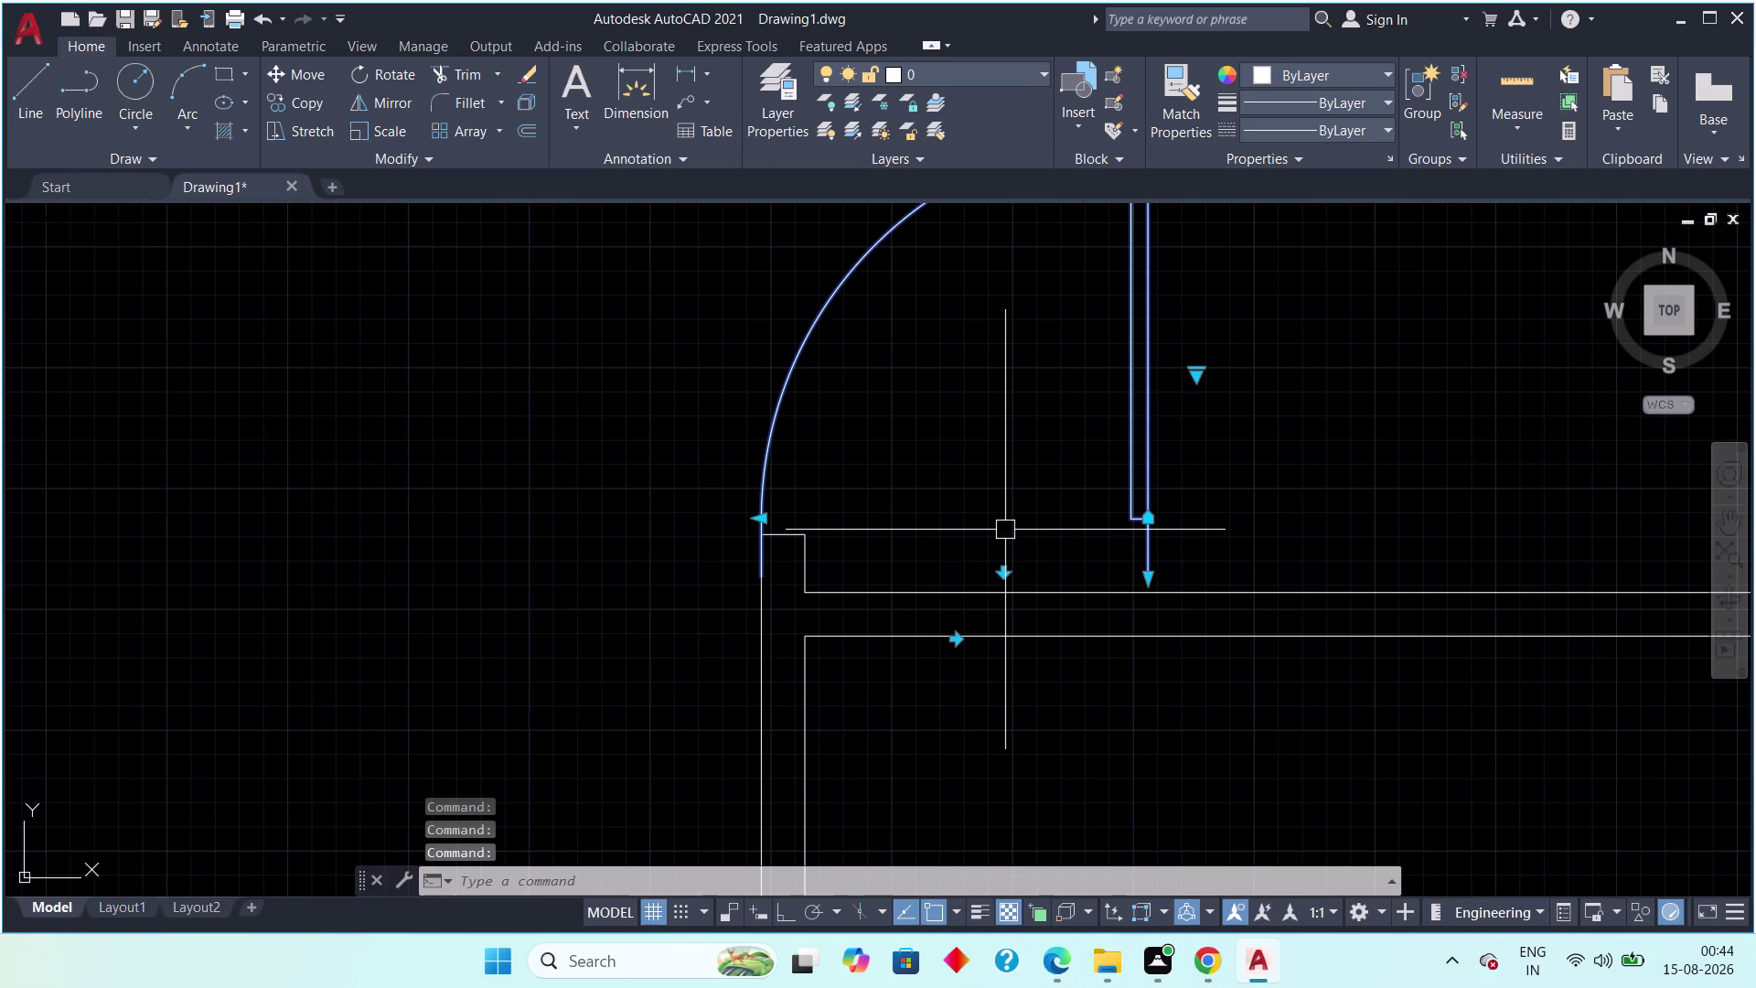
scroll(down, 3)
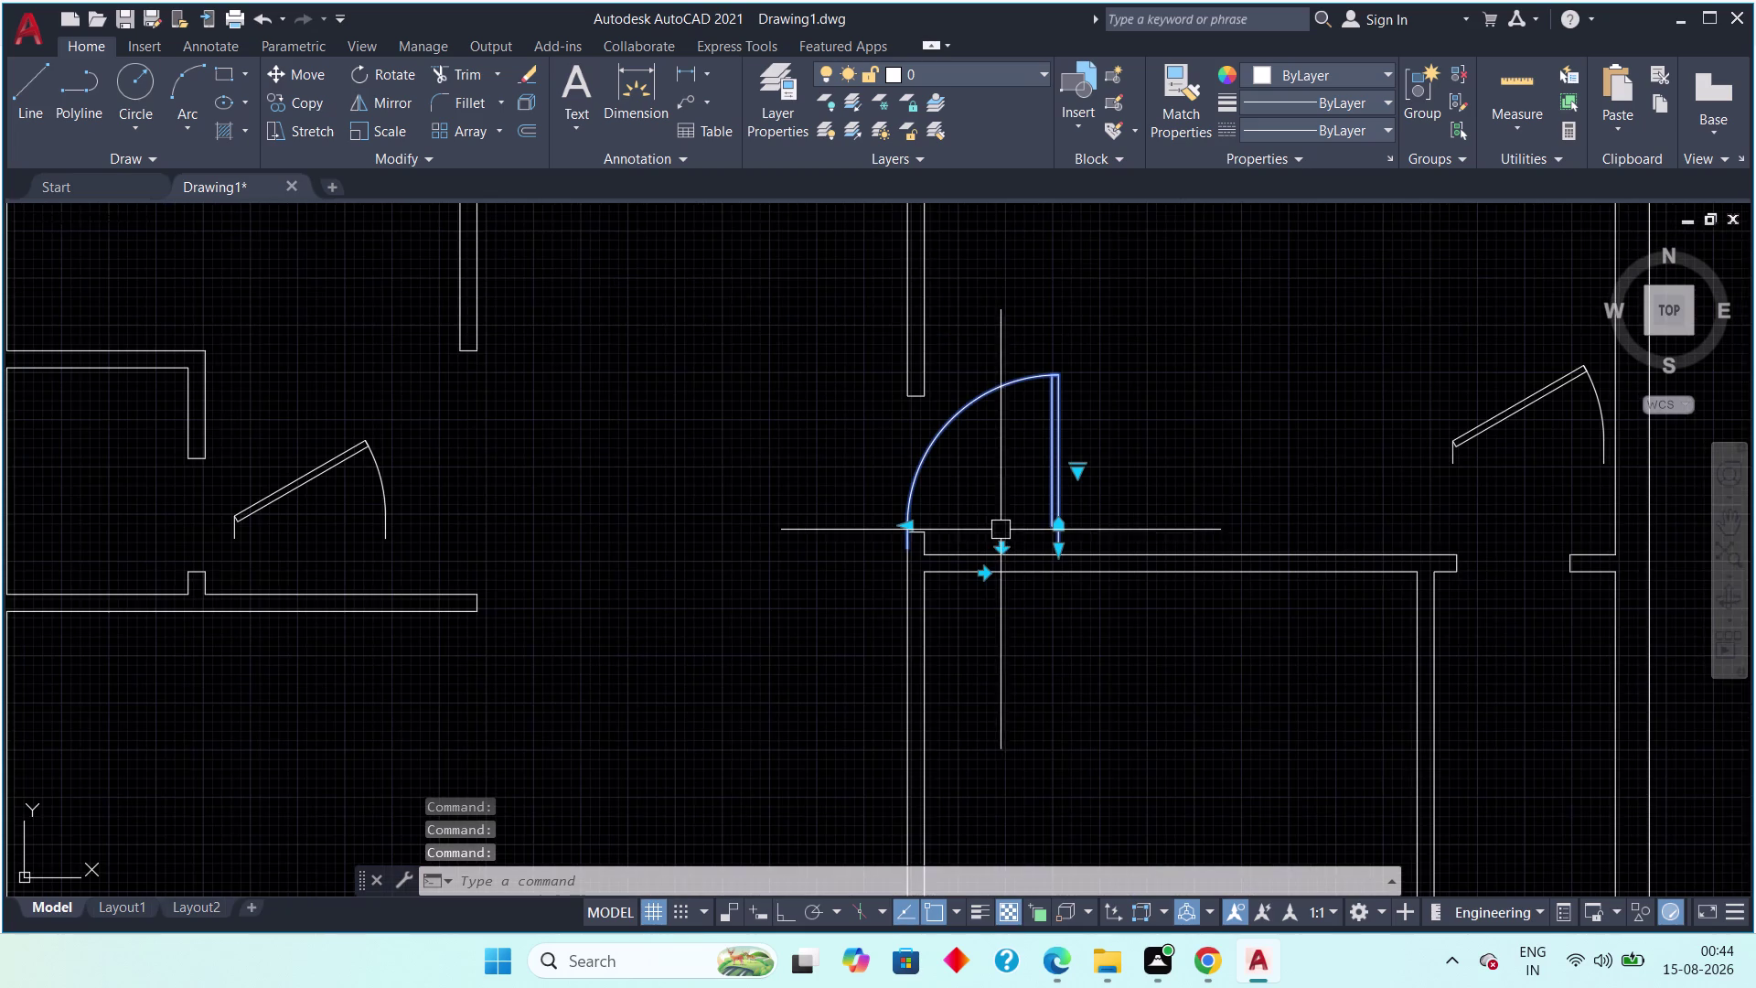
middle_drag(997, 524, 1039, 489)
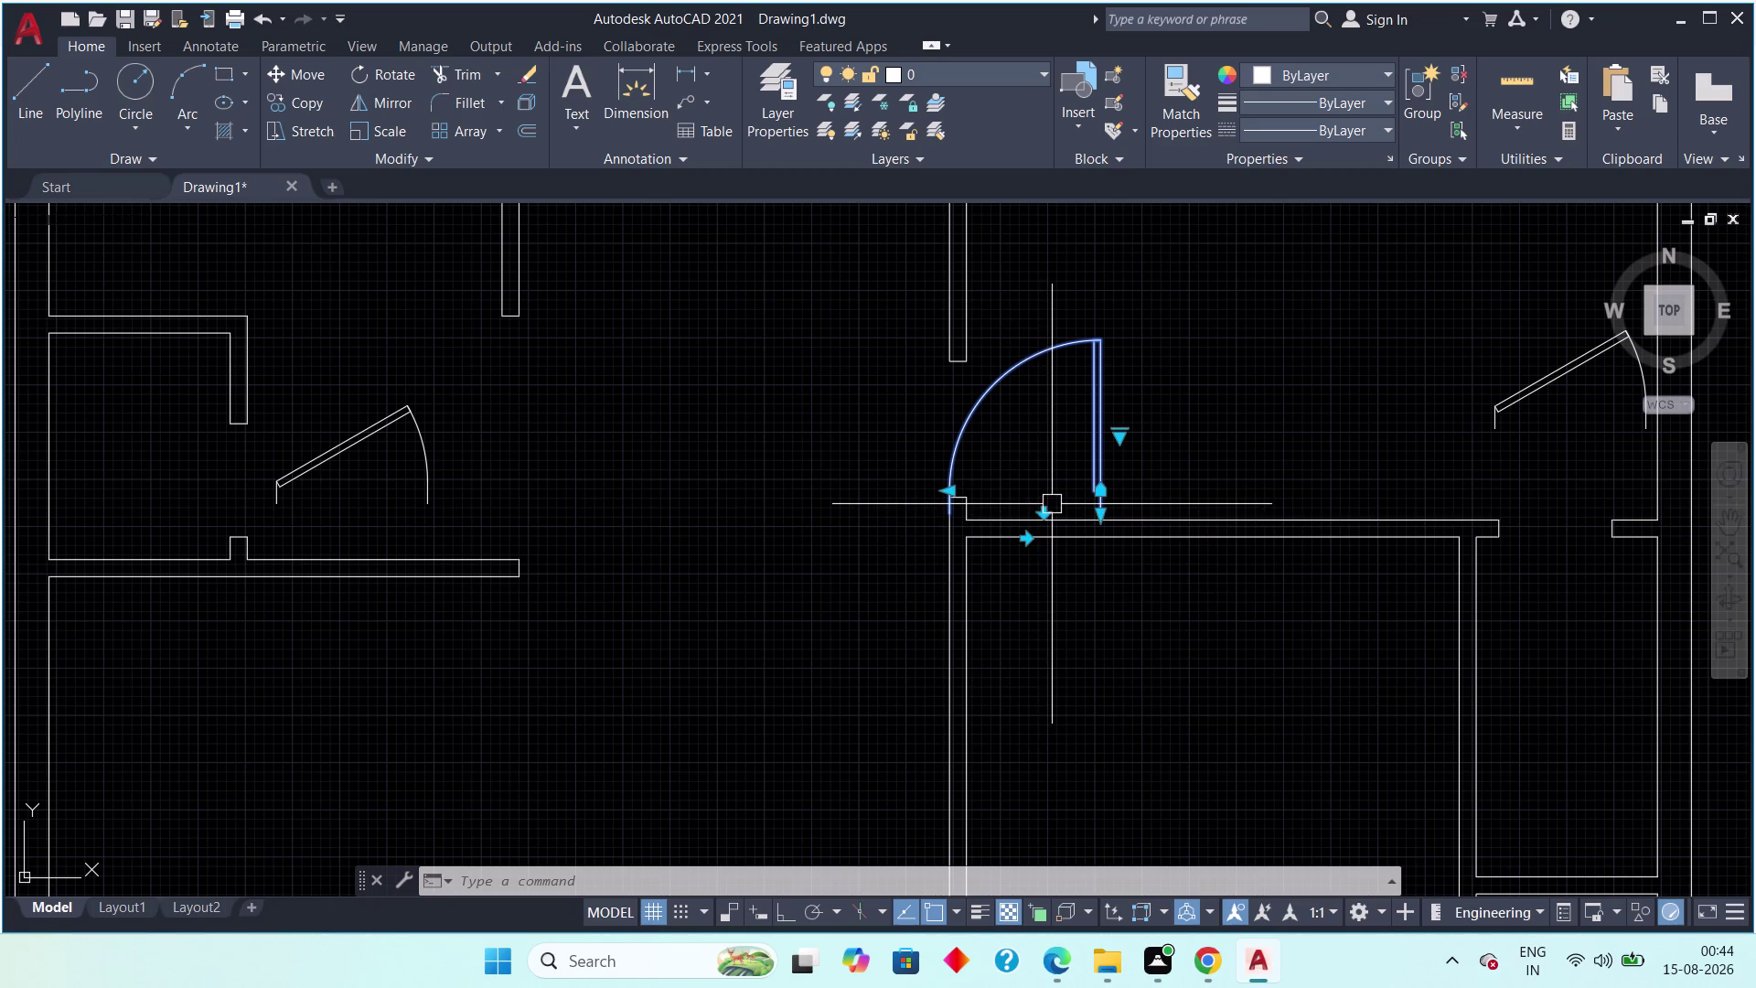
Window-select the central door swing and delete it.
scroll(down, 3)
key(Escape)
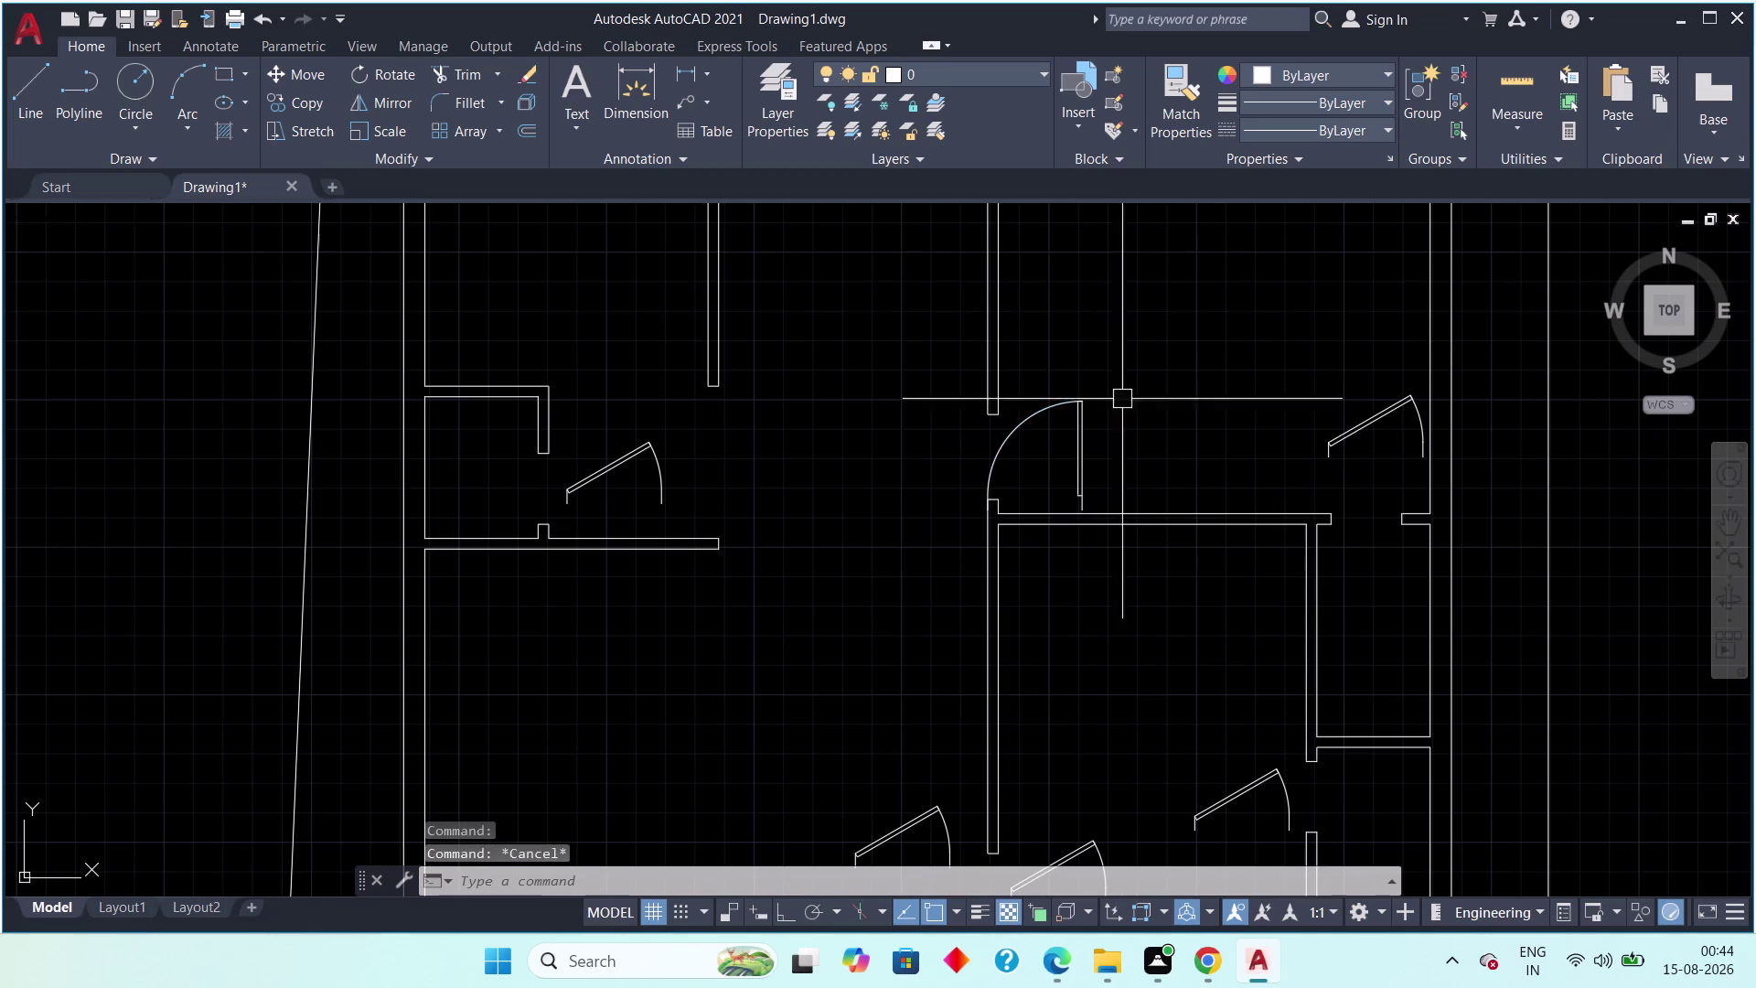
click(1130, 374)
click(1023, 457)
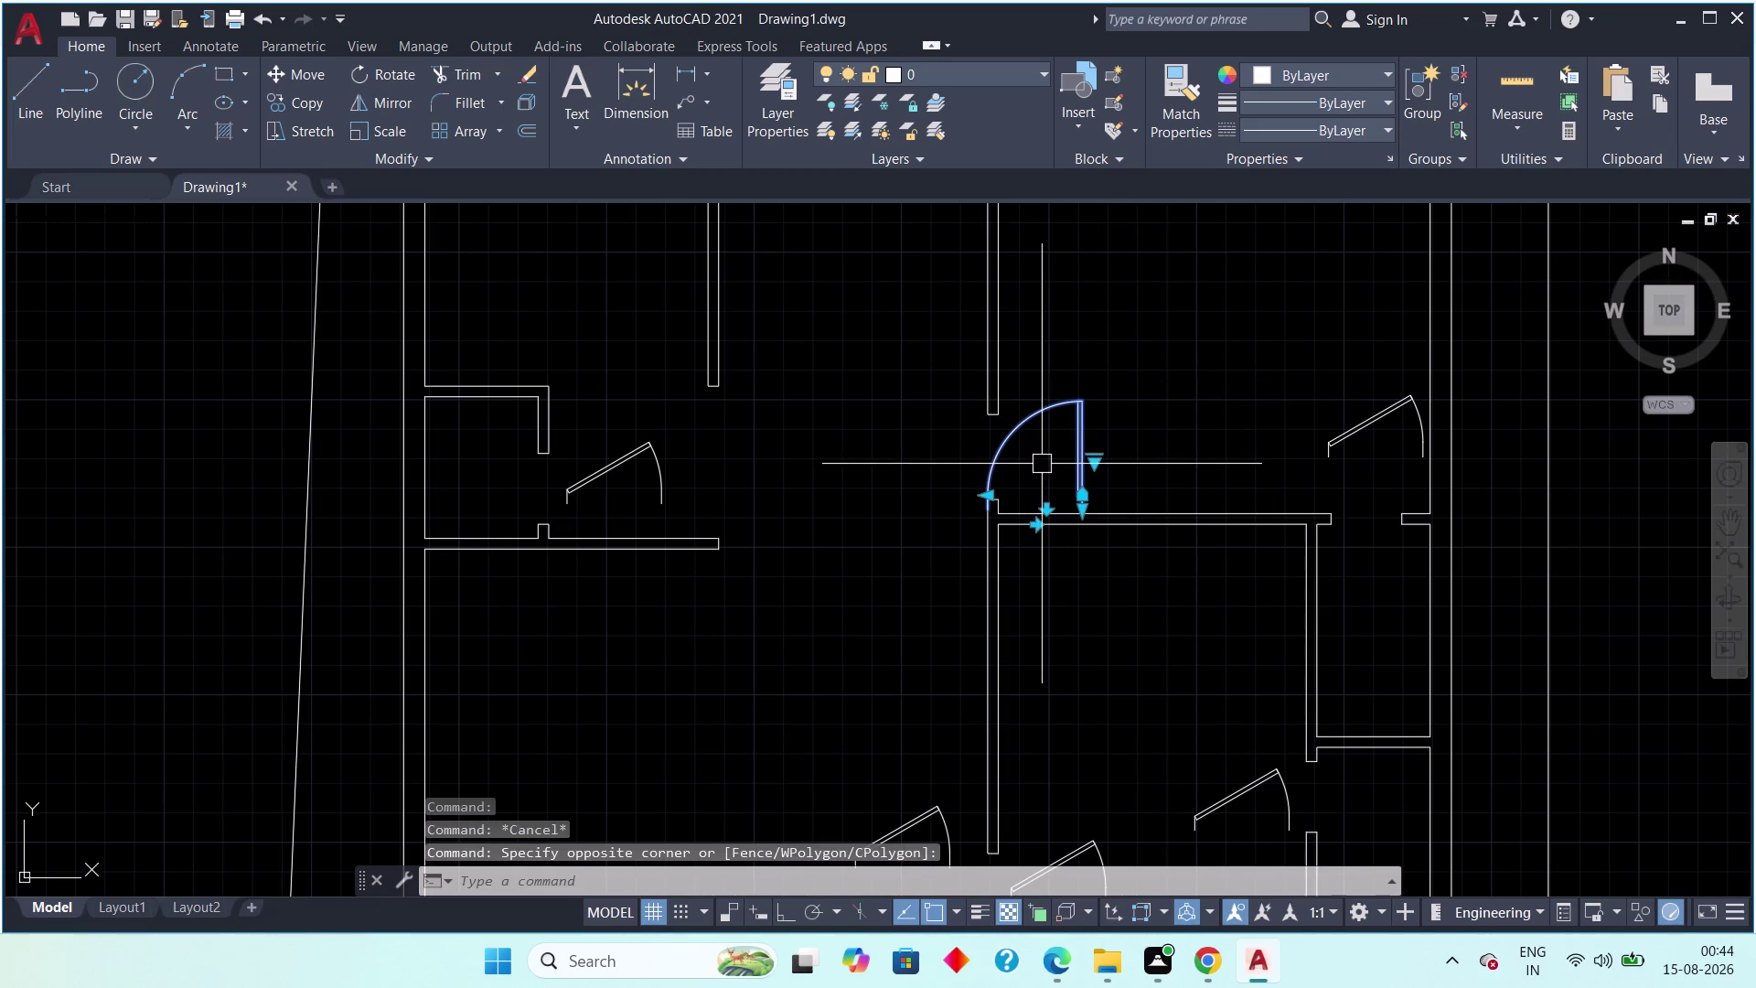
key(Delete)
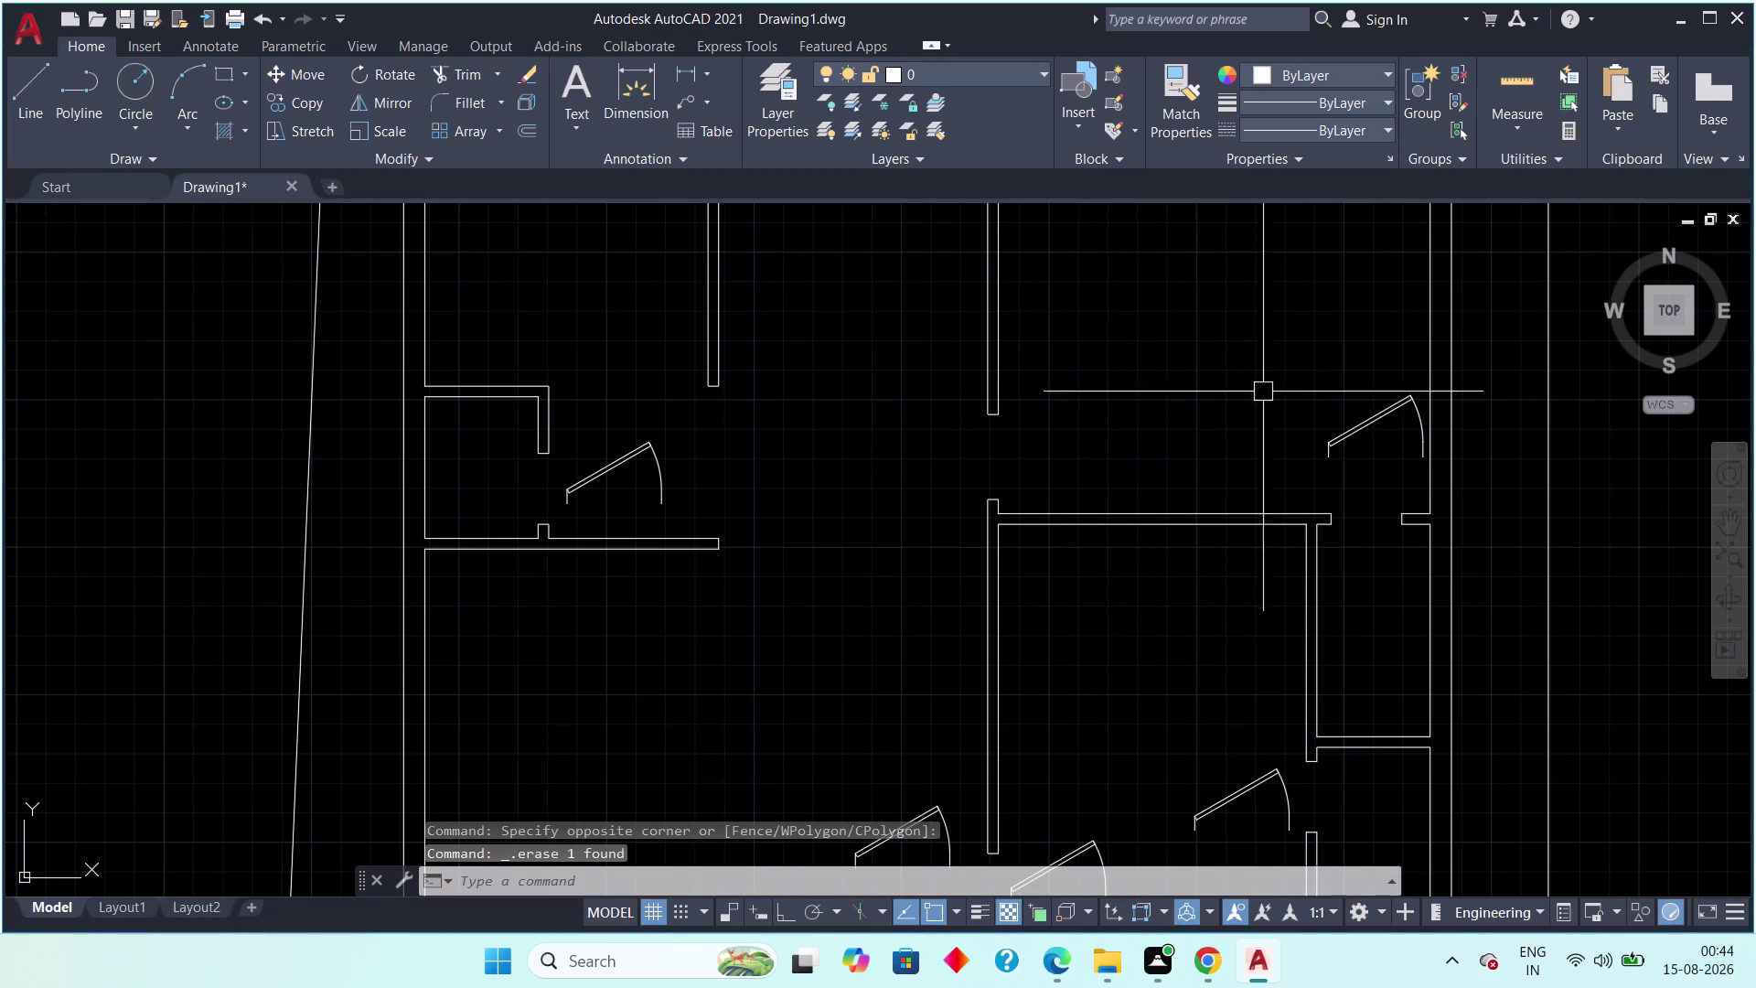
Copy the right-hand door swing into the empty opening with CO, then select the copy.
drag(1295, 373, 1314, 389)
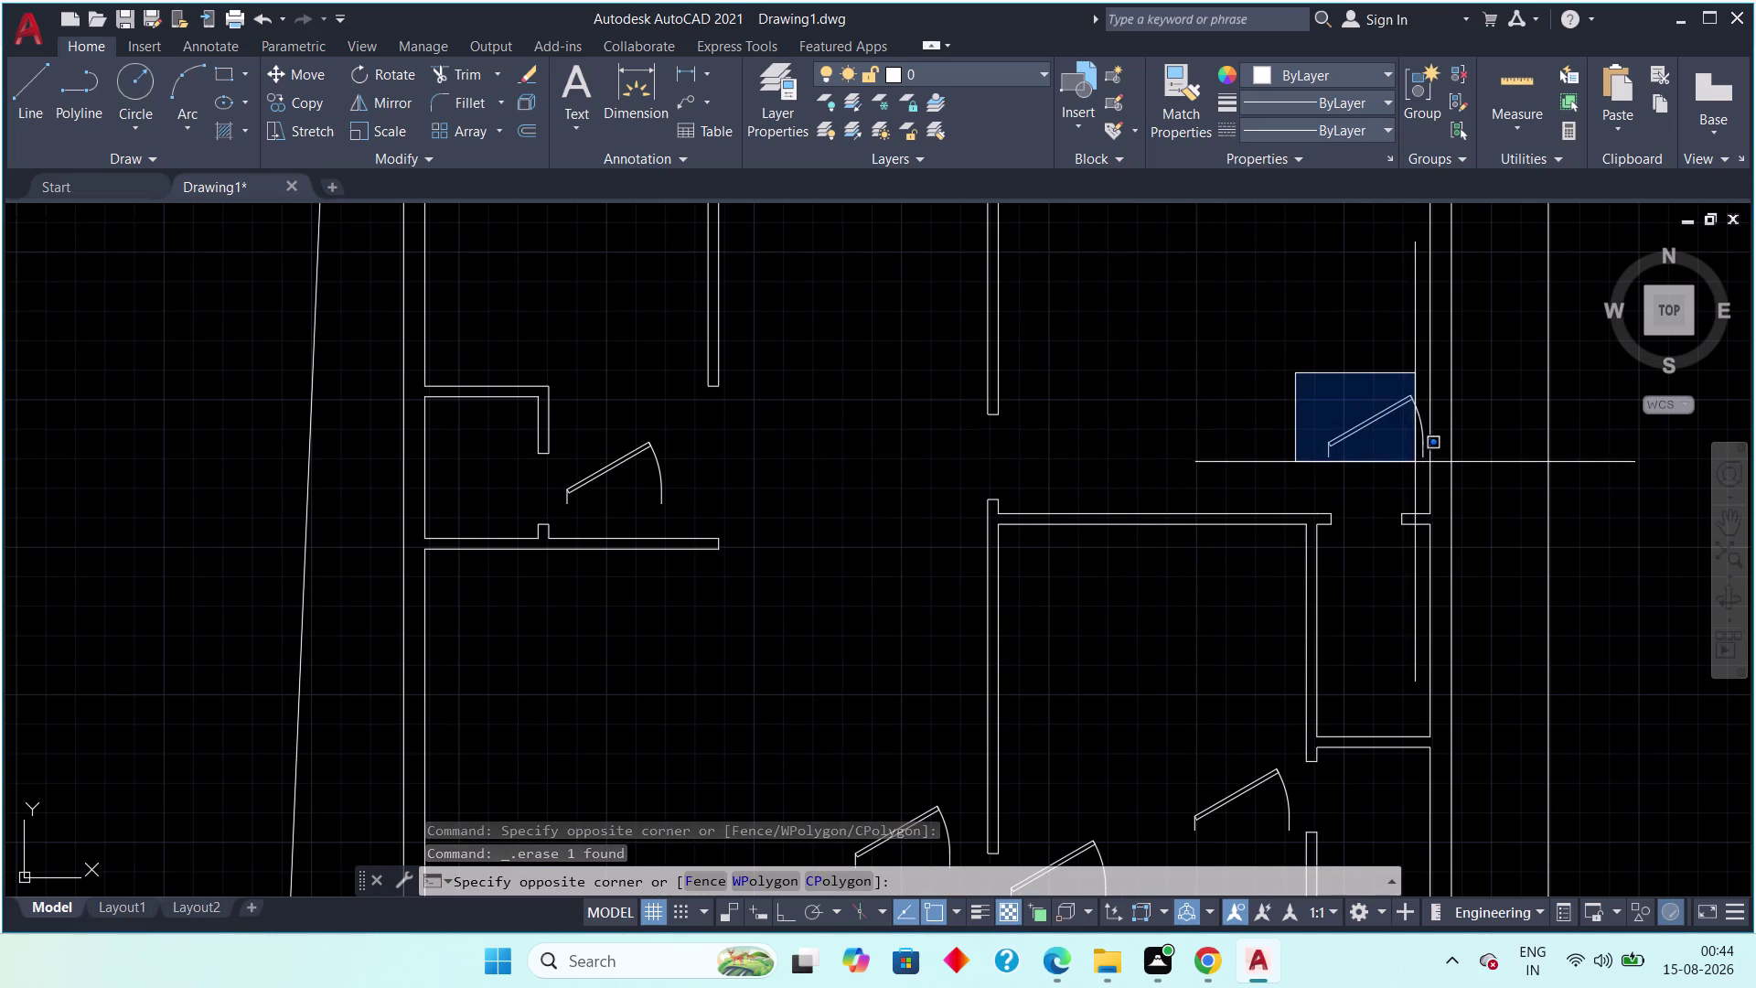
click(1426, 460)
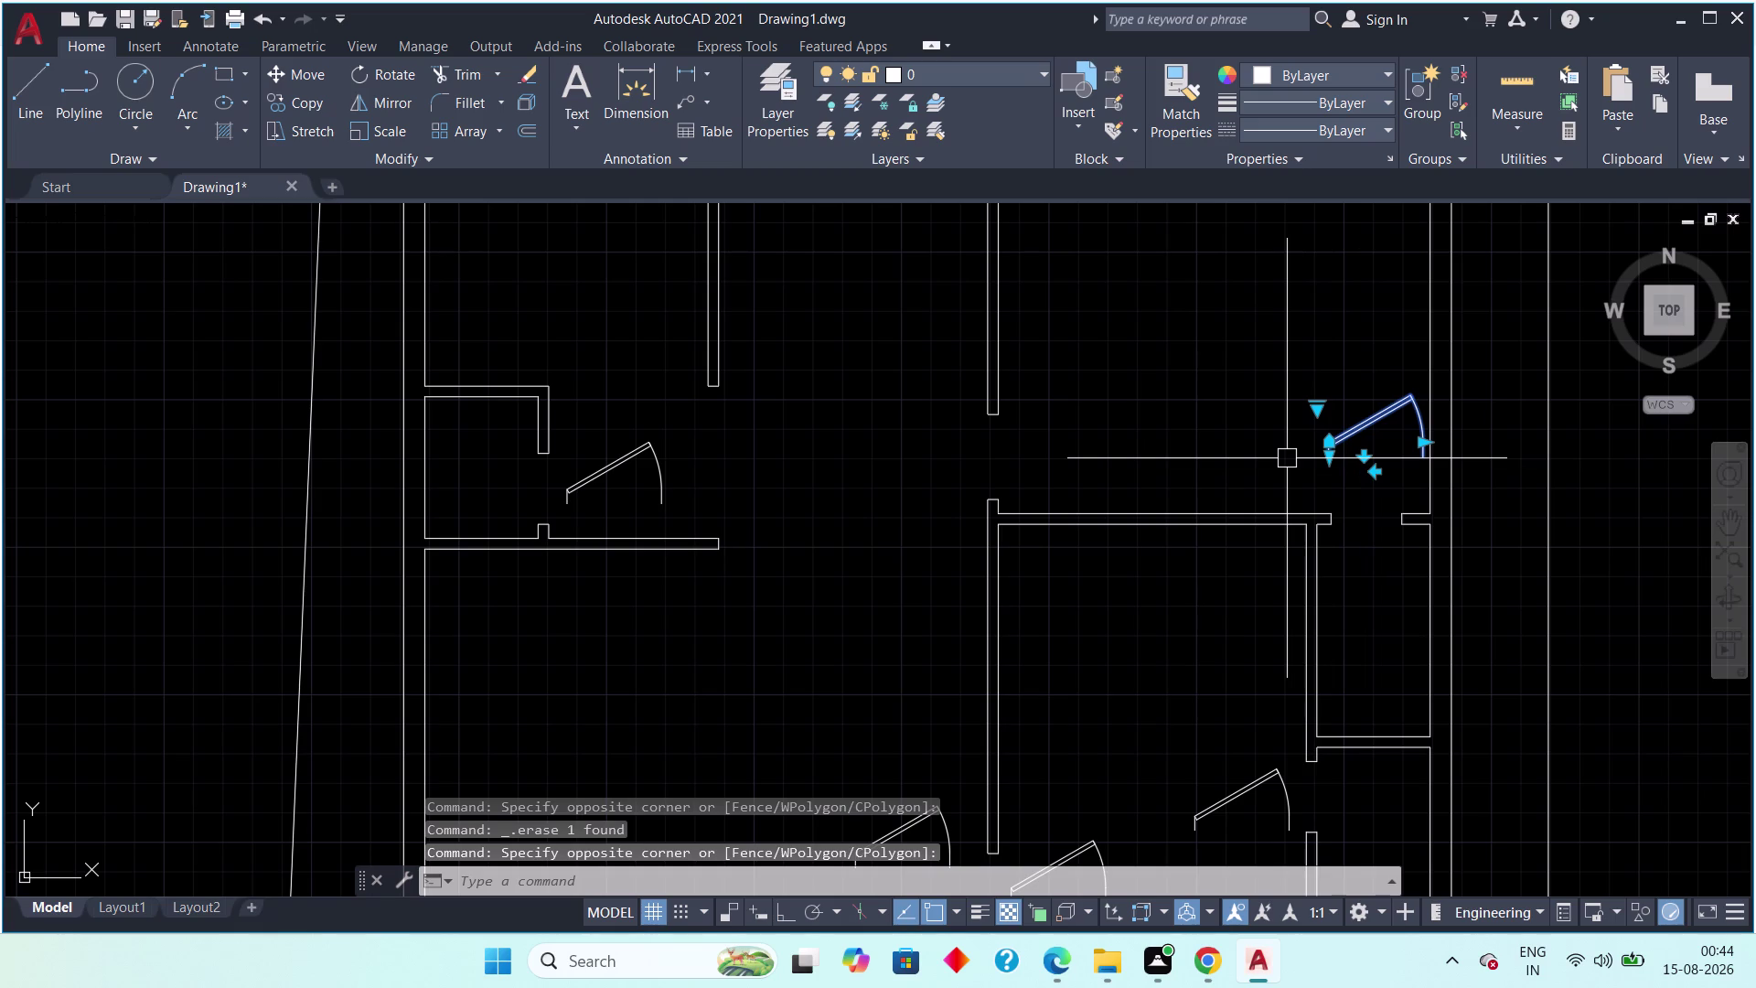
text(co)
key(space)
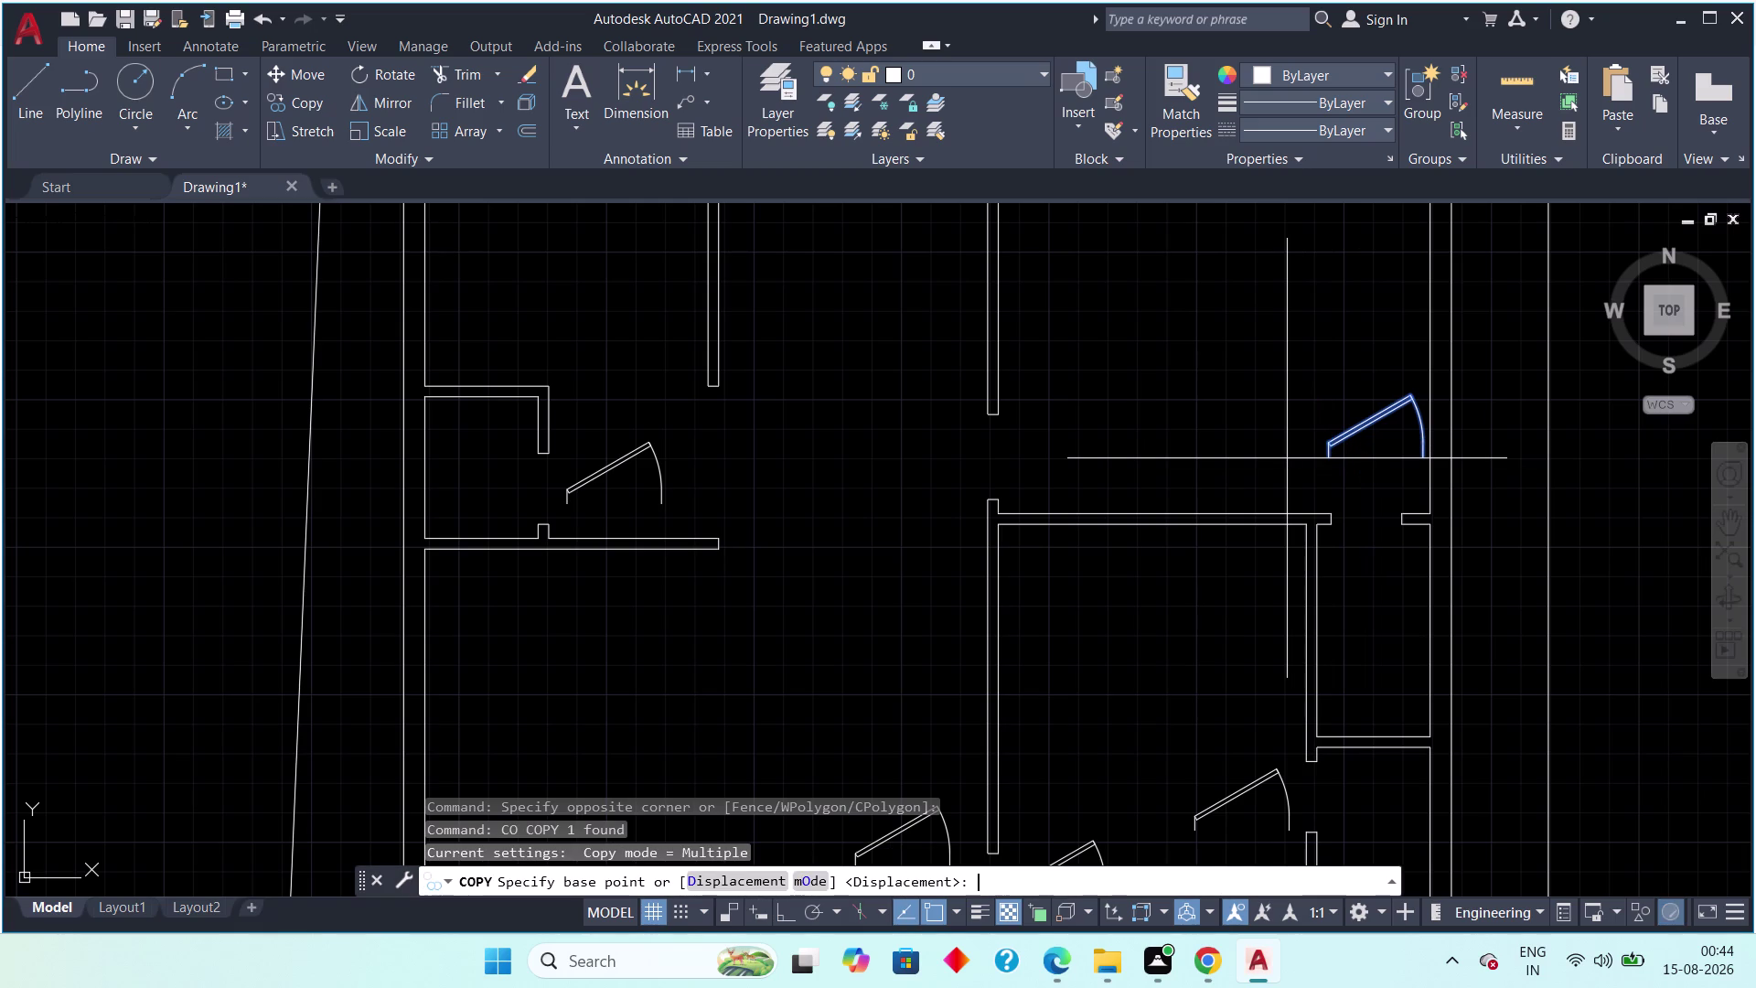
drag(1360, 436, 1267, 455)
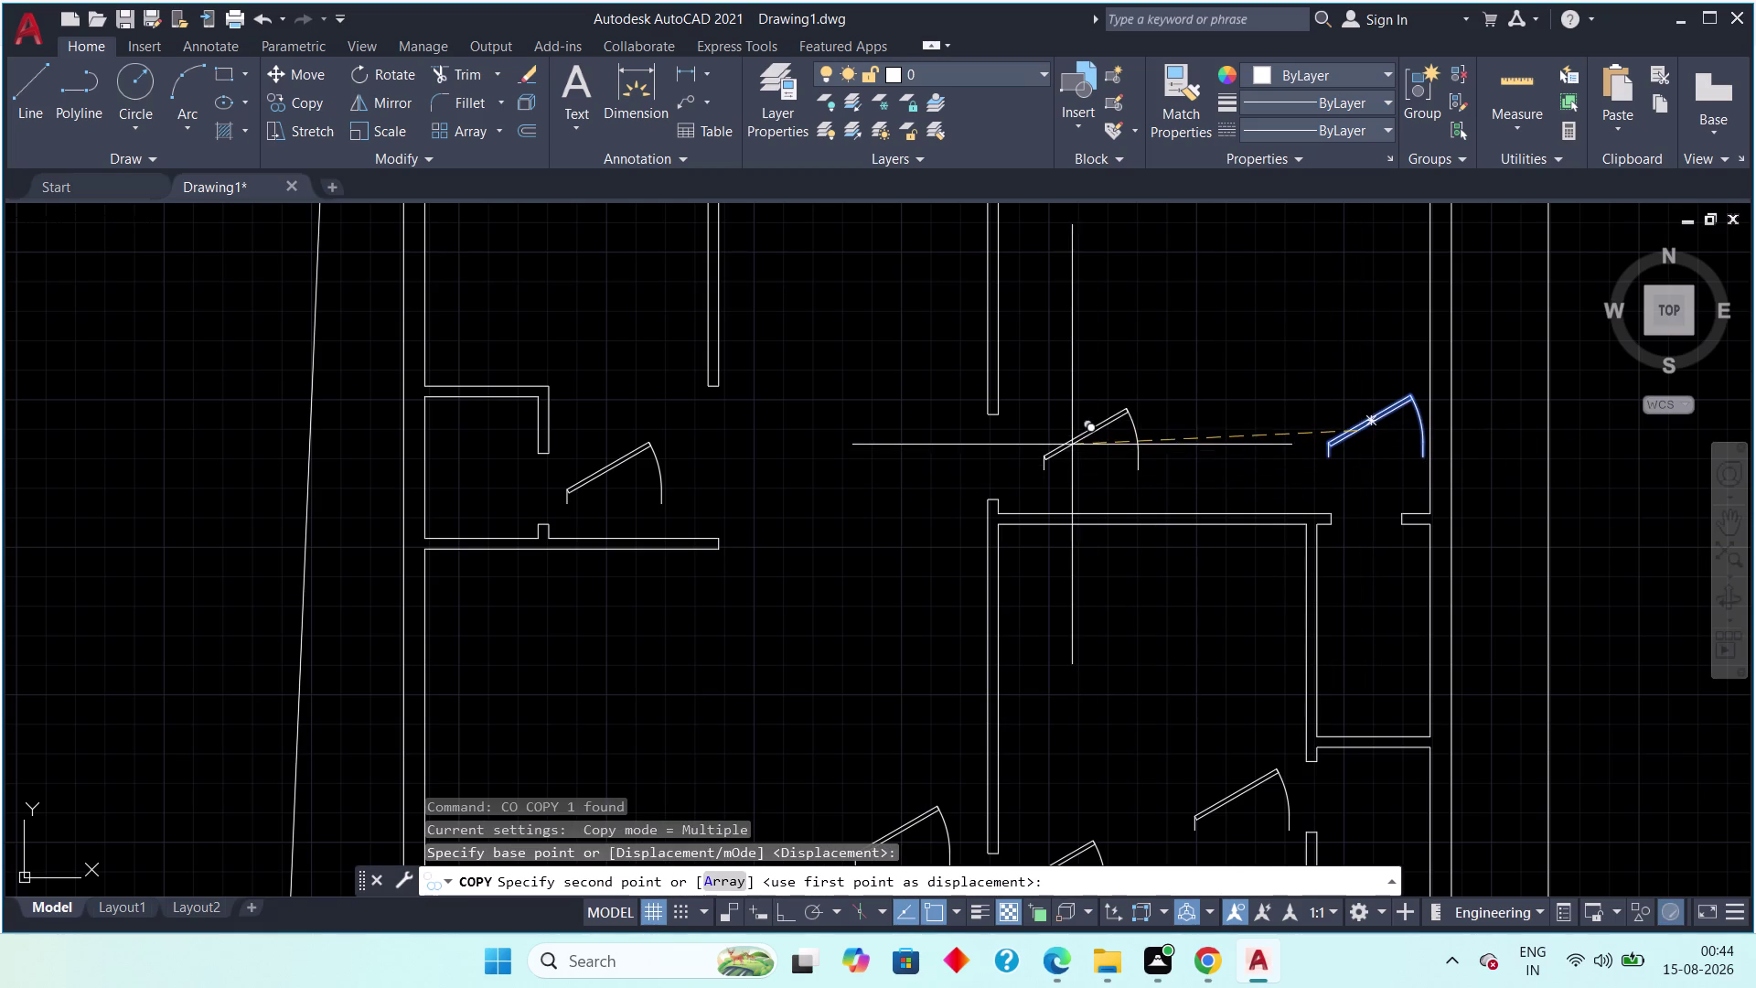
click(1073, 446)
key(Escape)
key(Escape)
drag(1218, 363, 1198, 382)
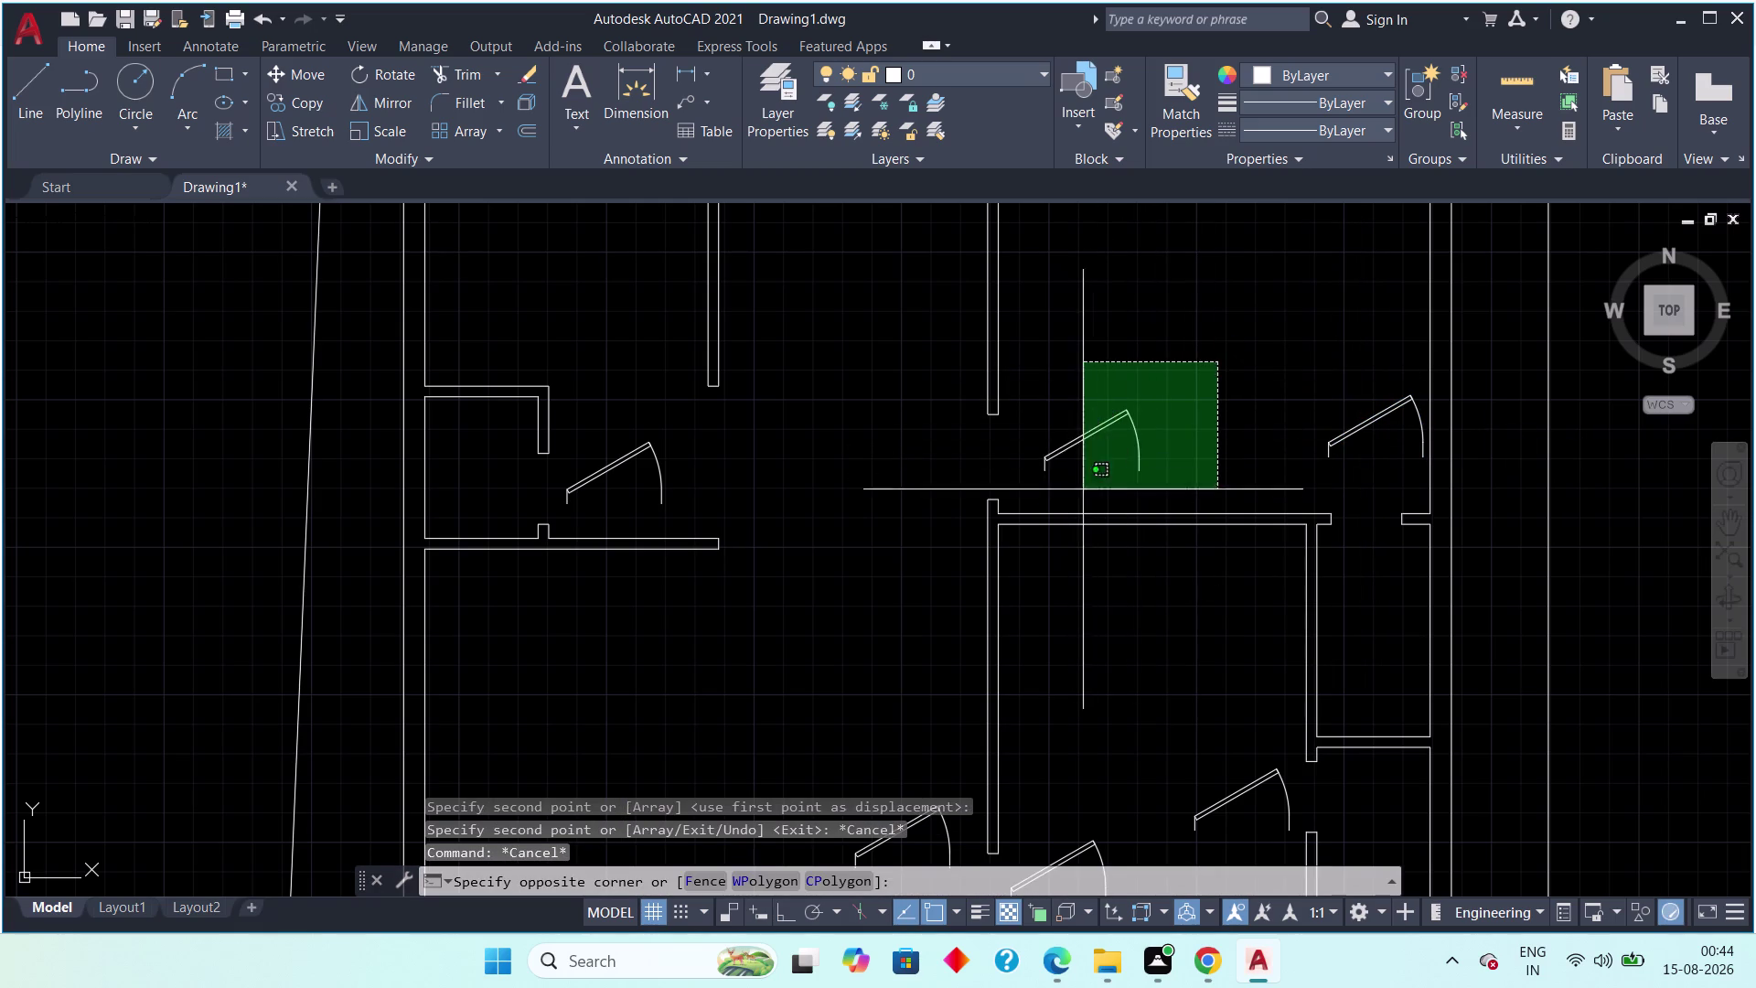
click(1016, 494)
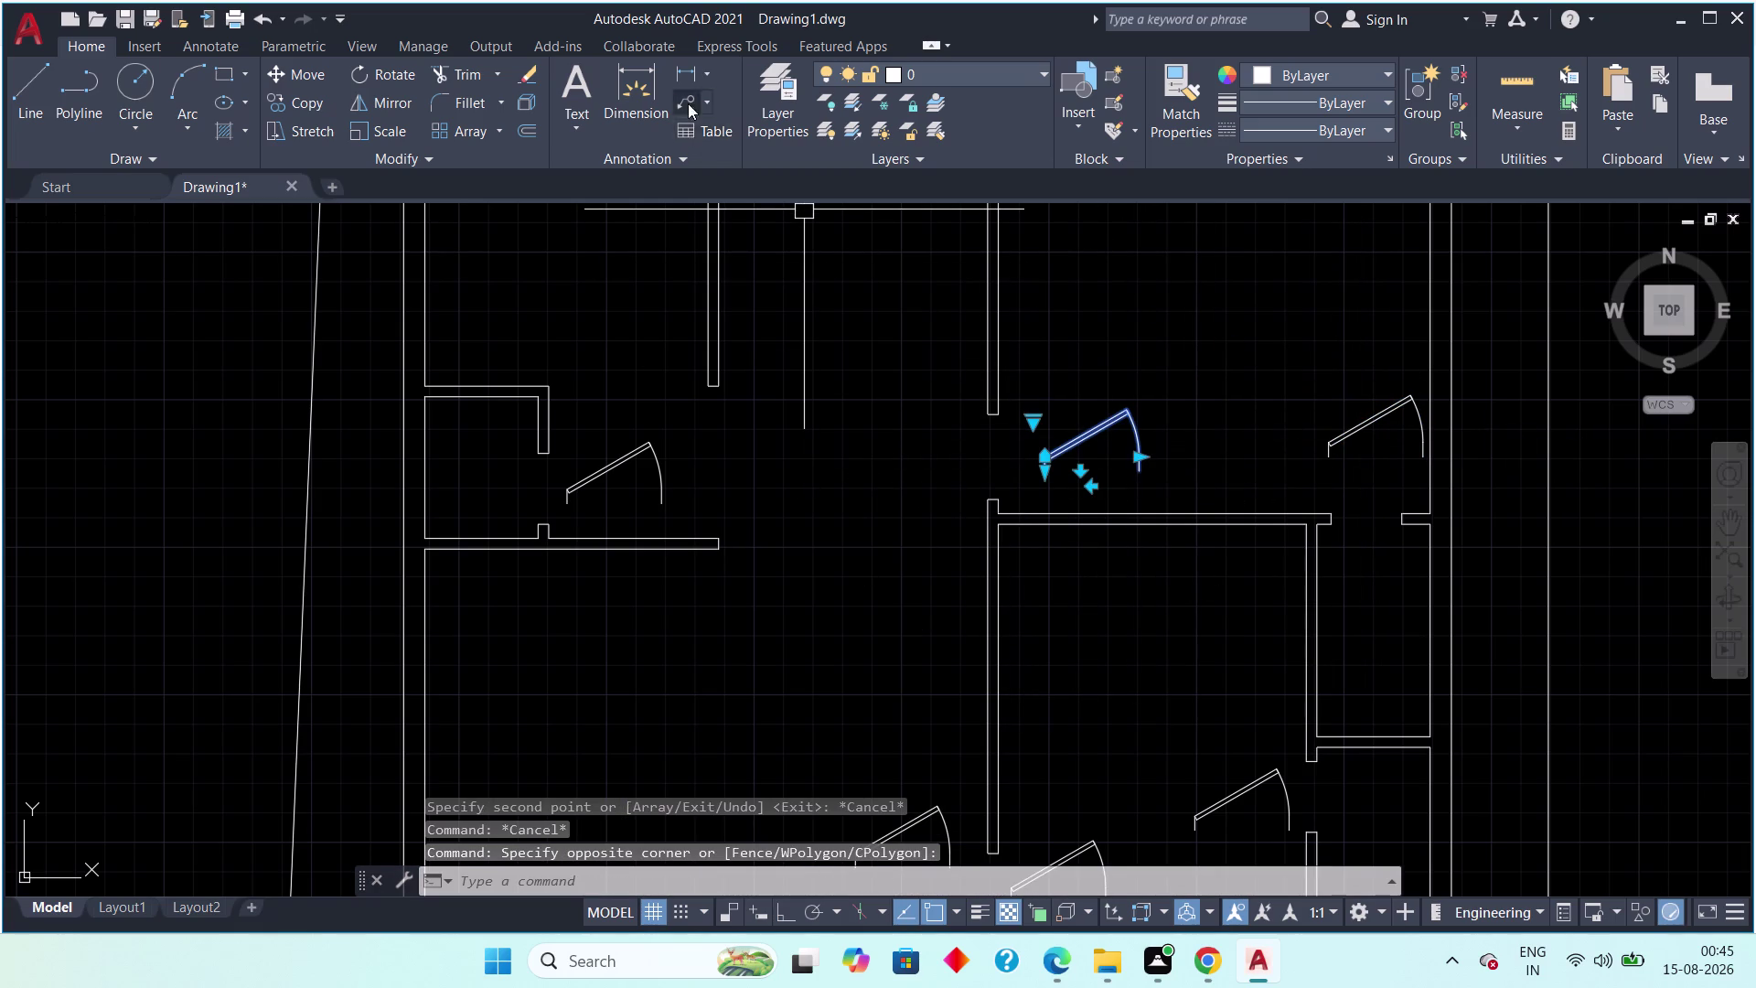
Mirror the copied door about its hinge-to-arc-end line, keeping the source.
text(mi)
key(space)
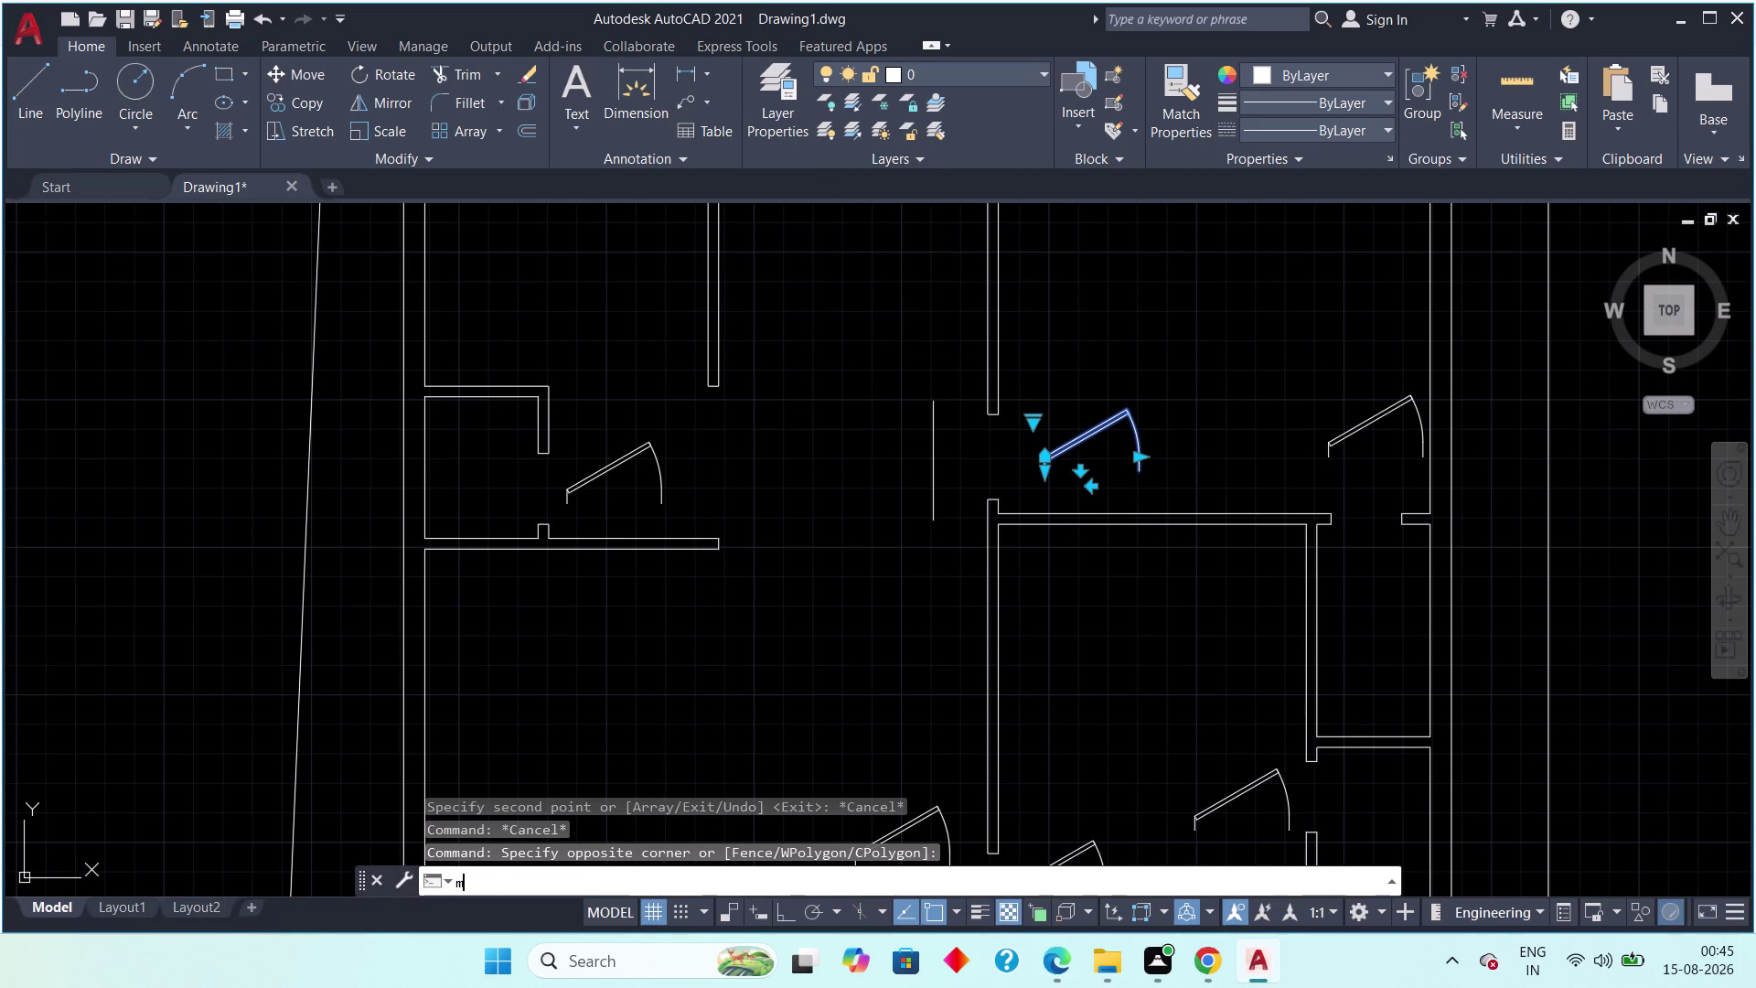
scroll(up, 3)
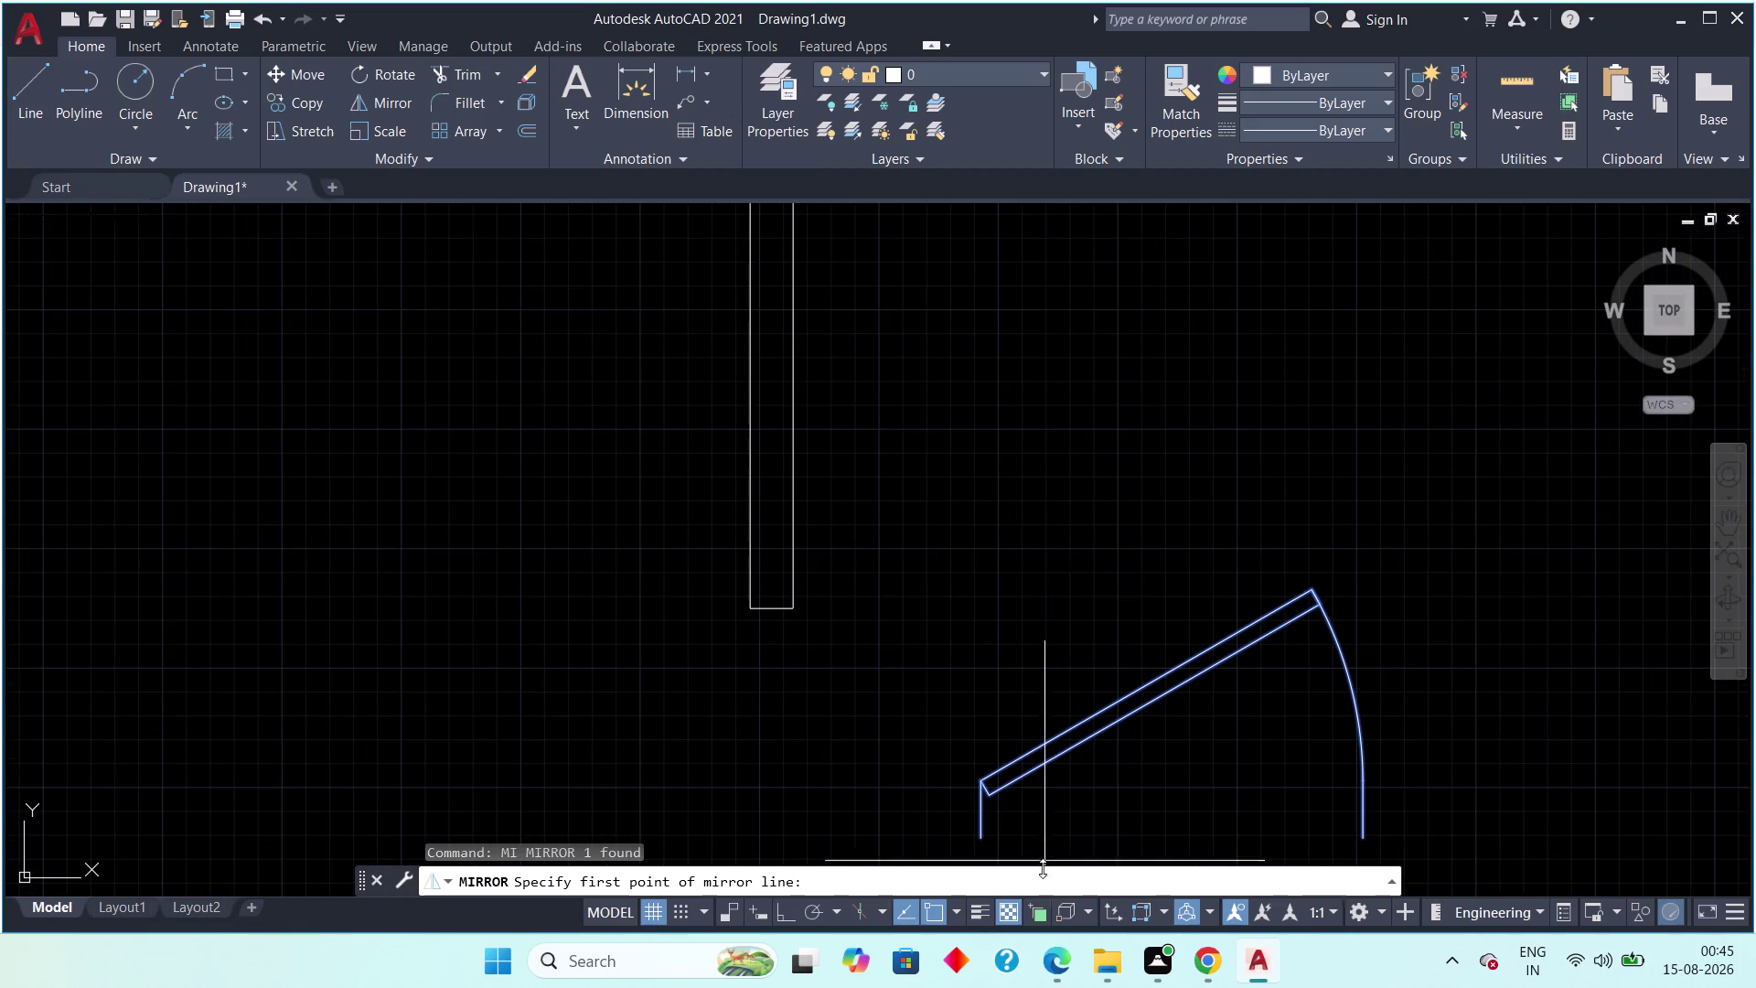
middle_drag(1035, 772, 1010, 665)
click(955, 733)
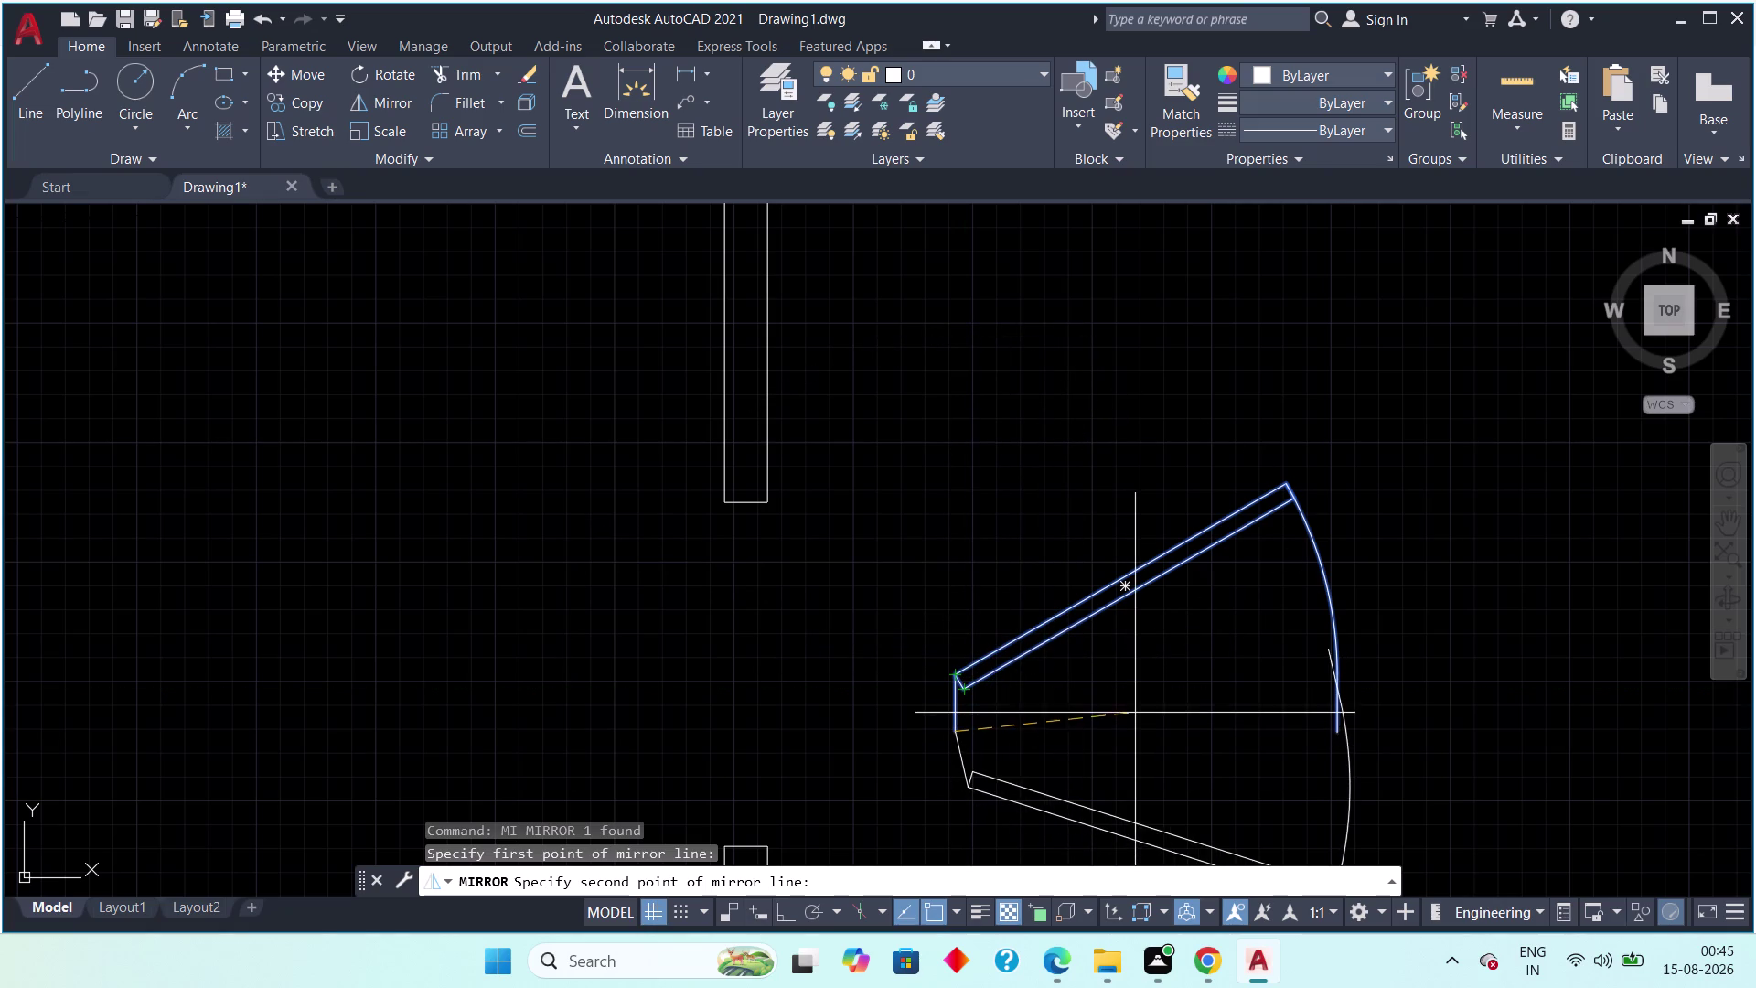
middle_drag(1132, 716, 986, 546)
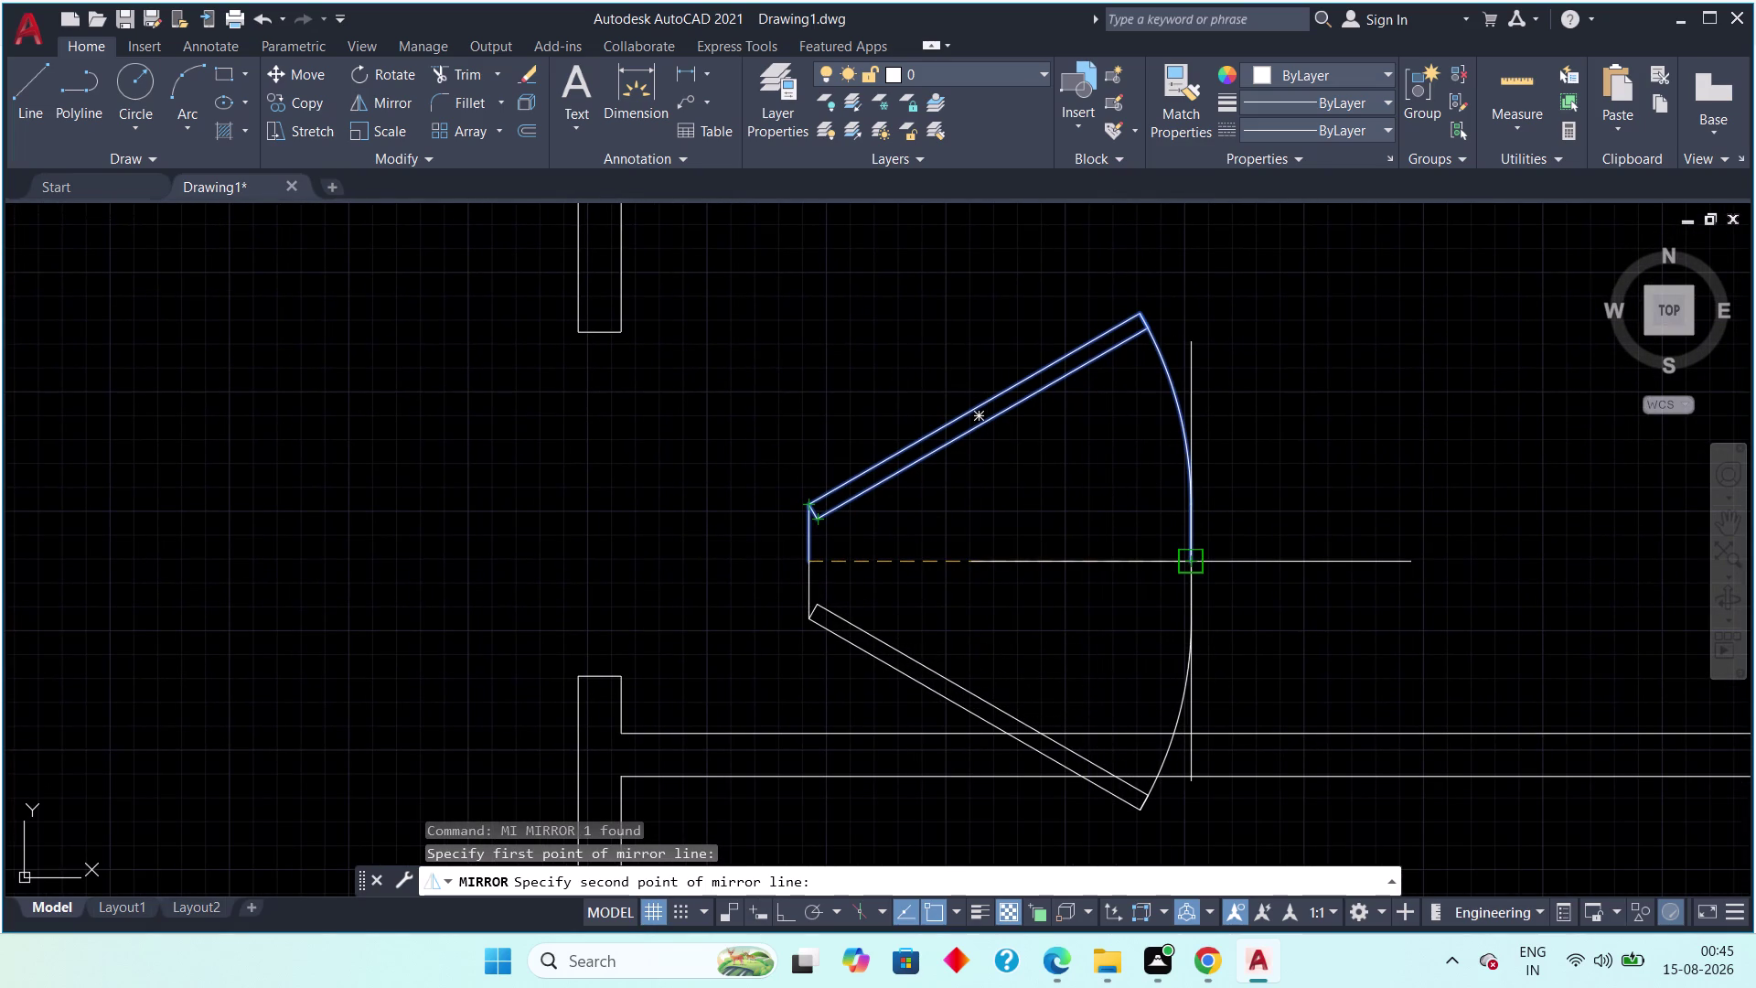
click(1196, 558)
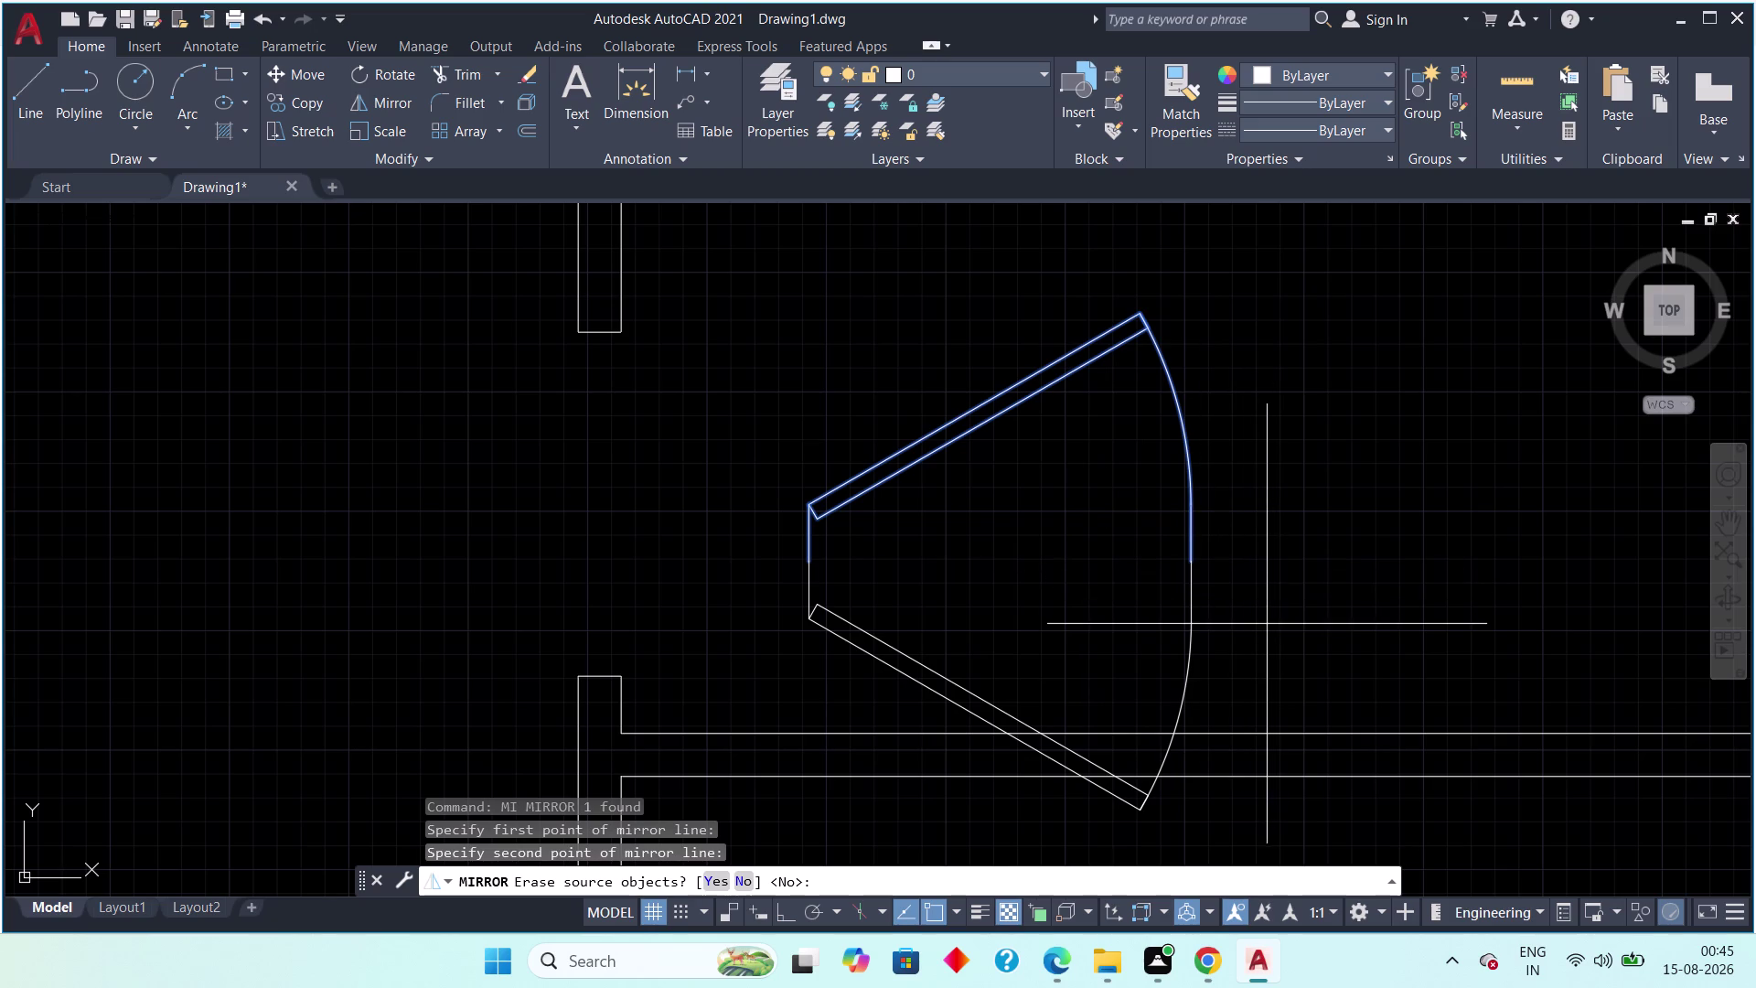
key(space)
Erase the original upward-opening door.
drag(1175, 286, 1160, 289)
drag(1025, 368, 1010, 385)
key(Delete)
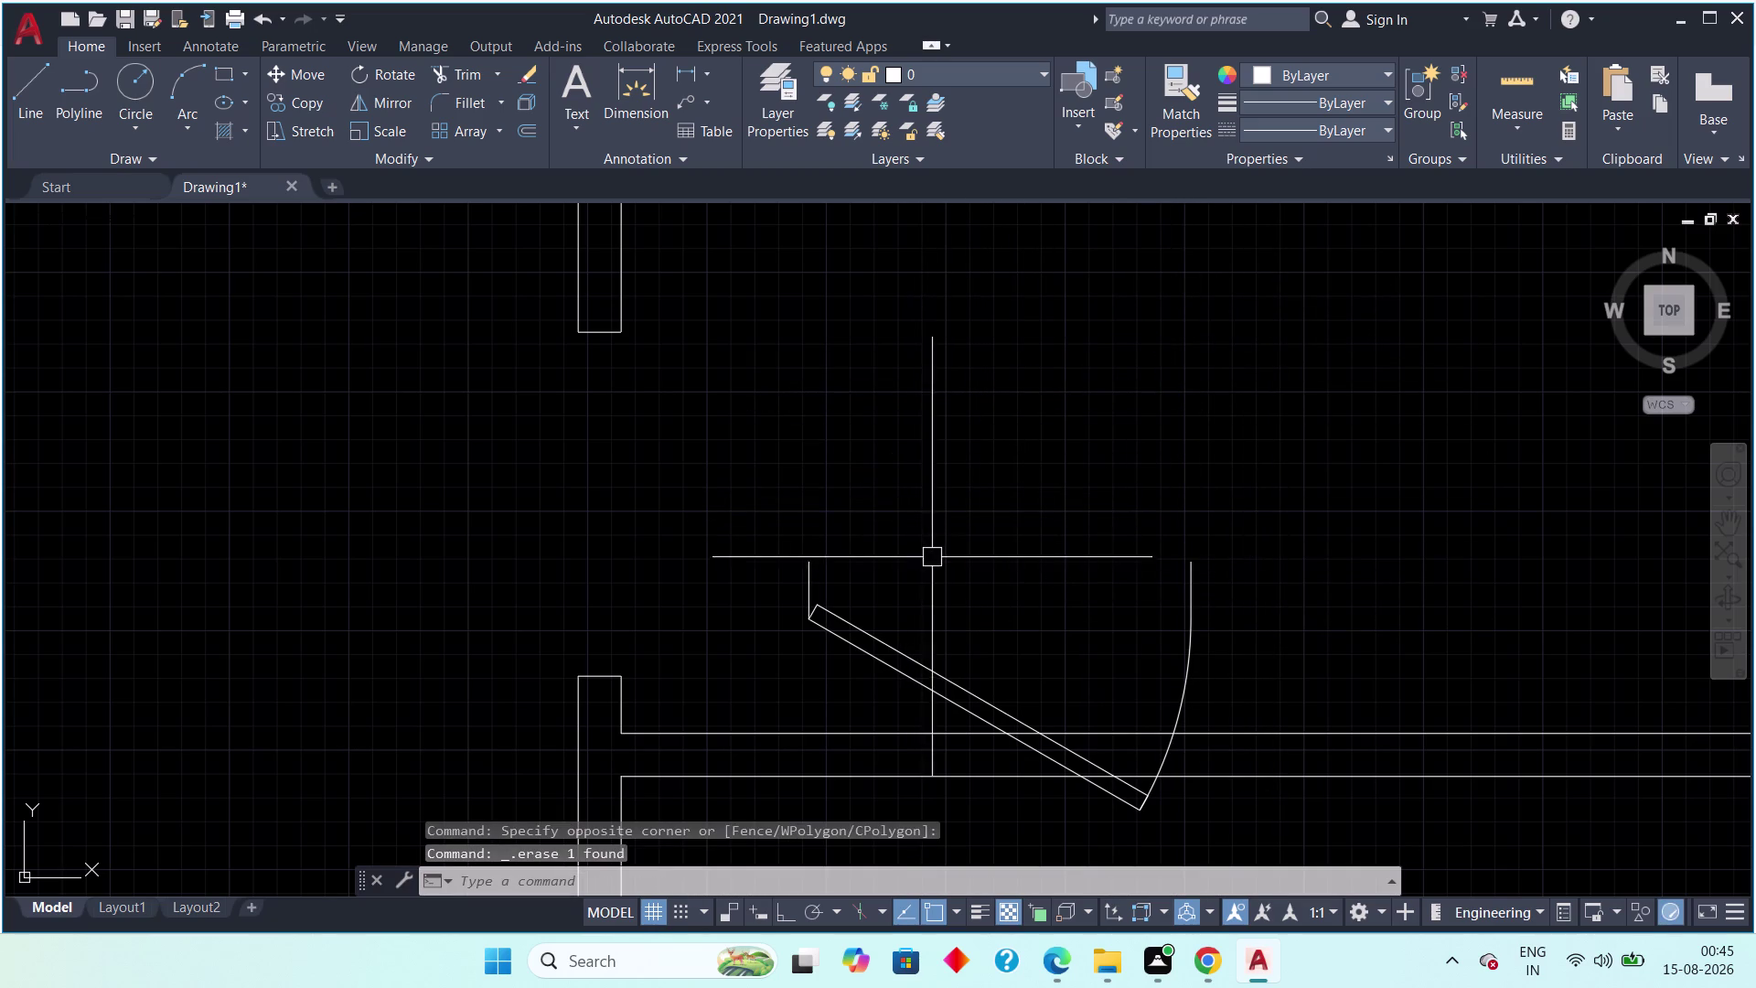
Select the downward-opening door and start moving it from its hinge point.
middle_drag(935, 571, 800, 530)
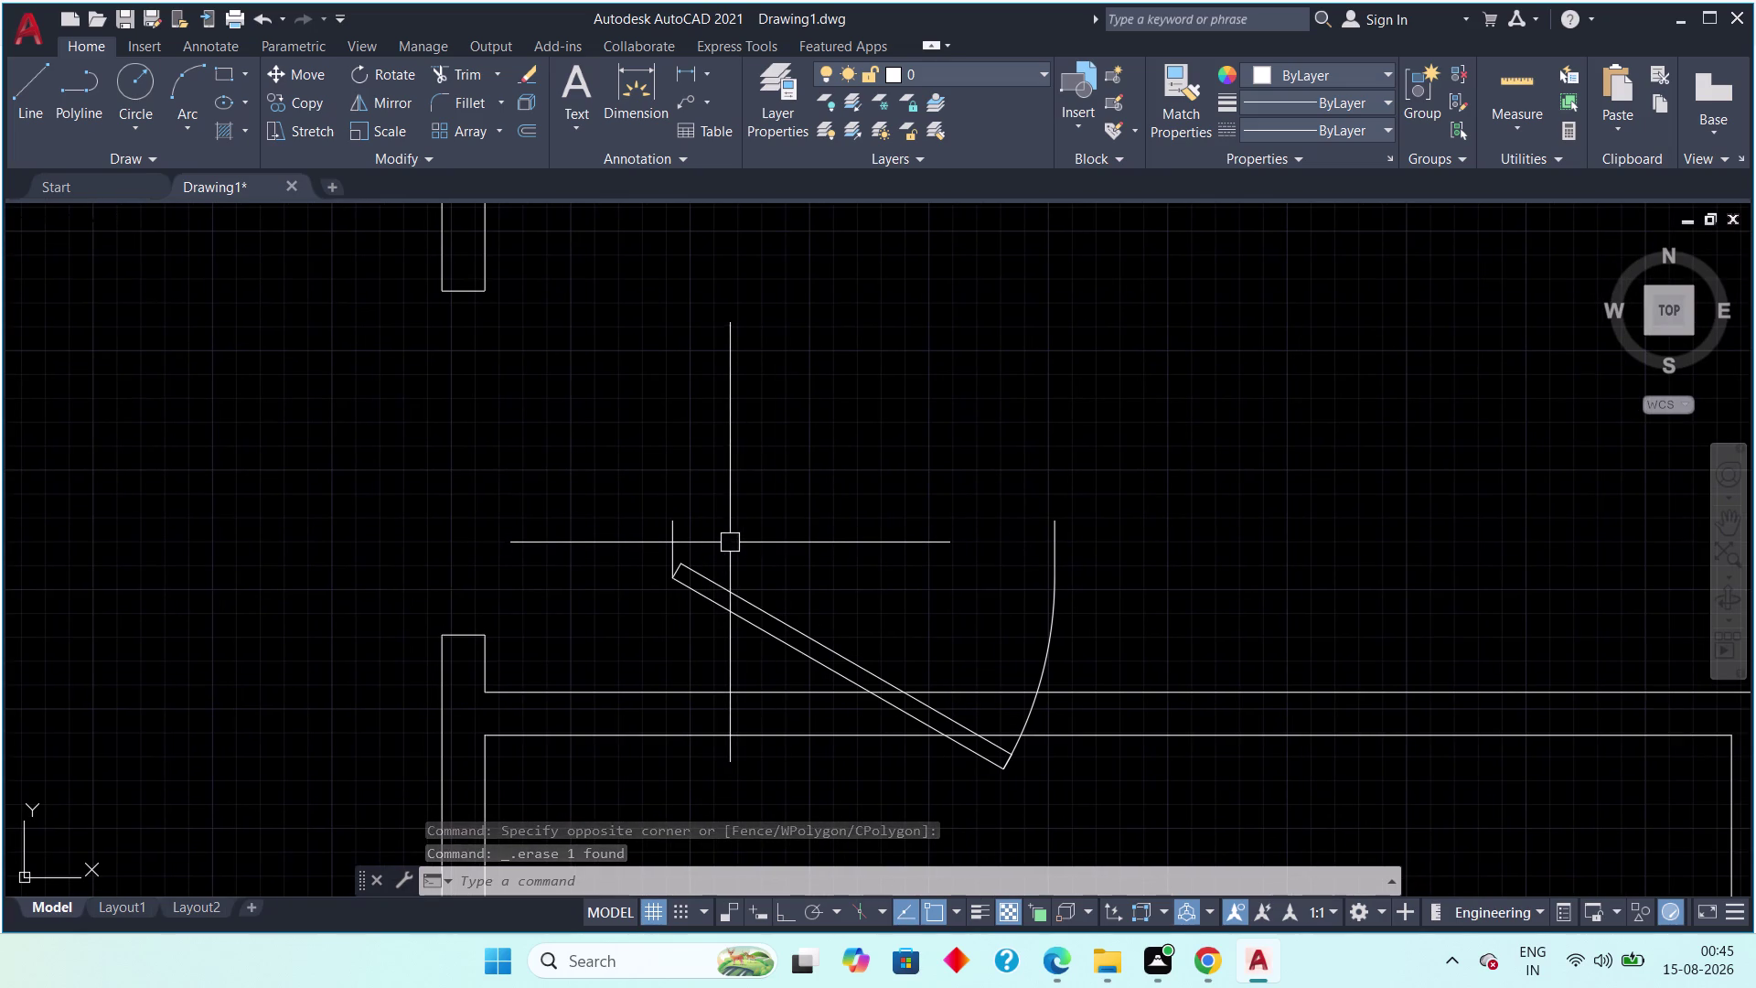
drag(760, 415, 695, 473)
click(608, 534)
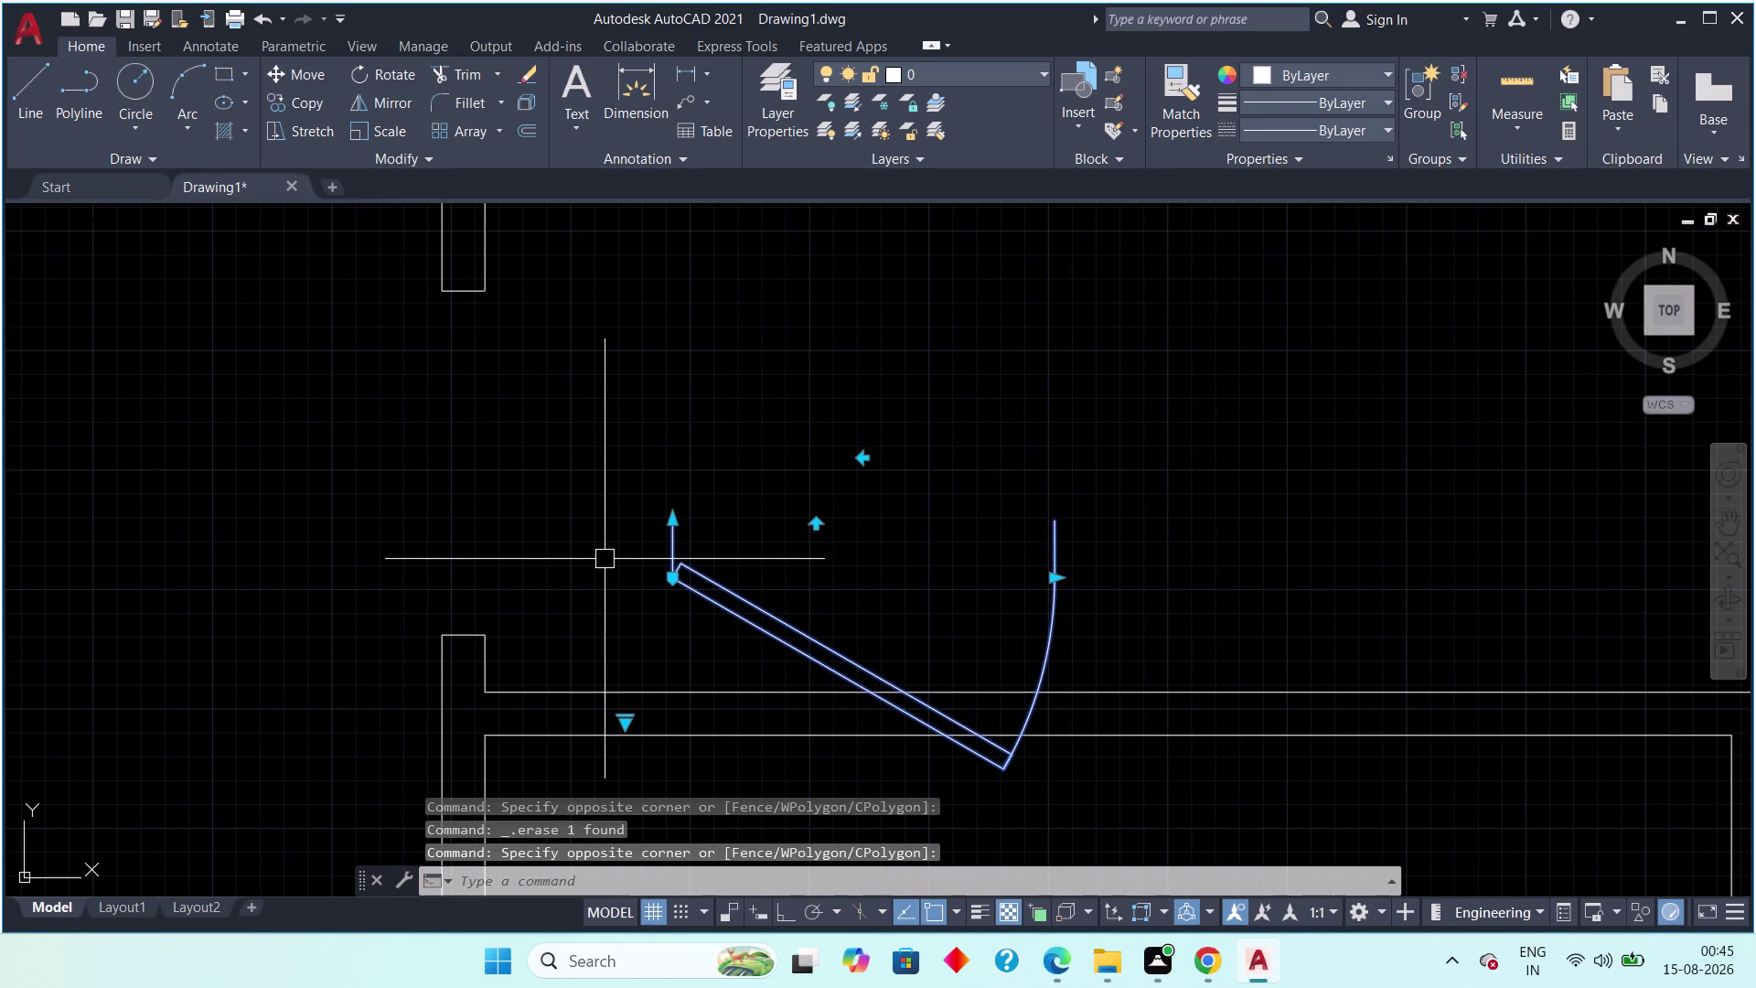
key(m)
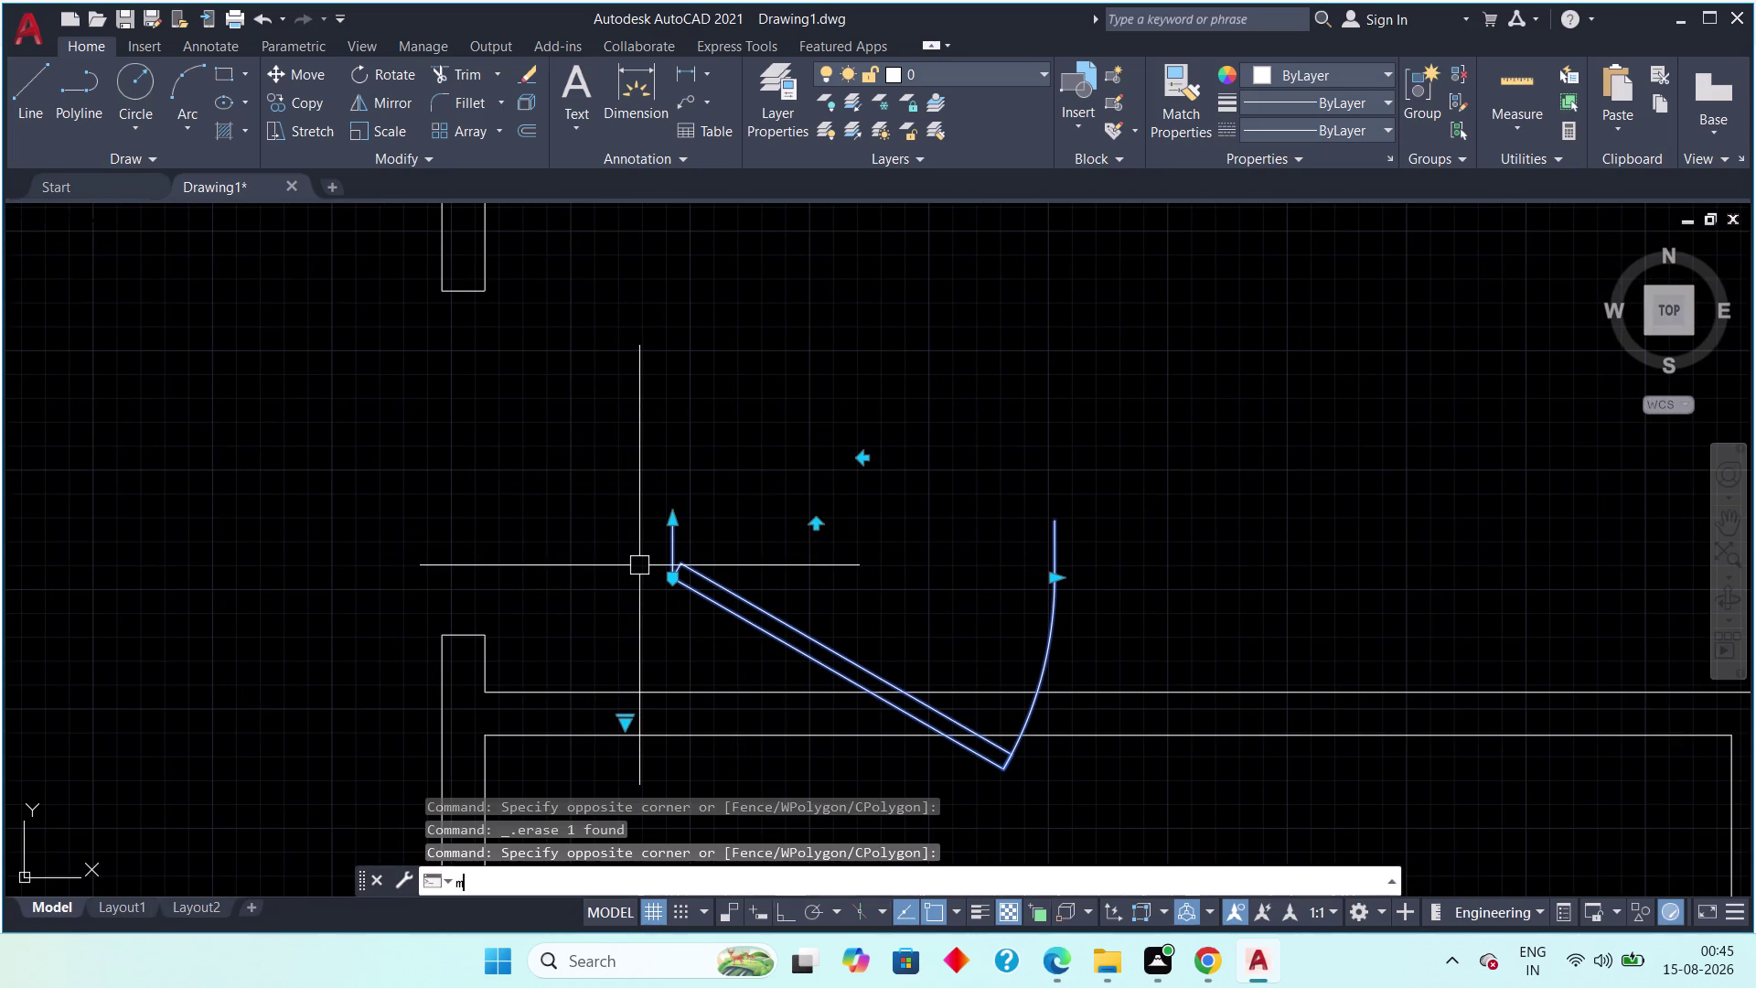
key(space)
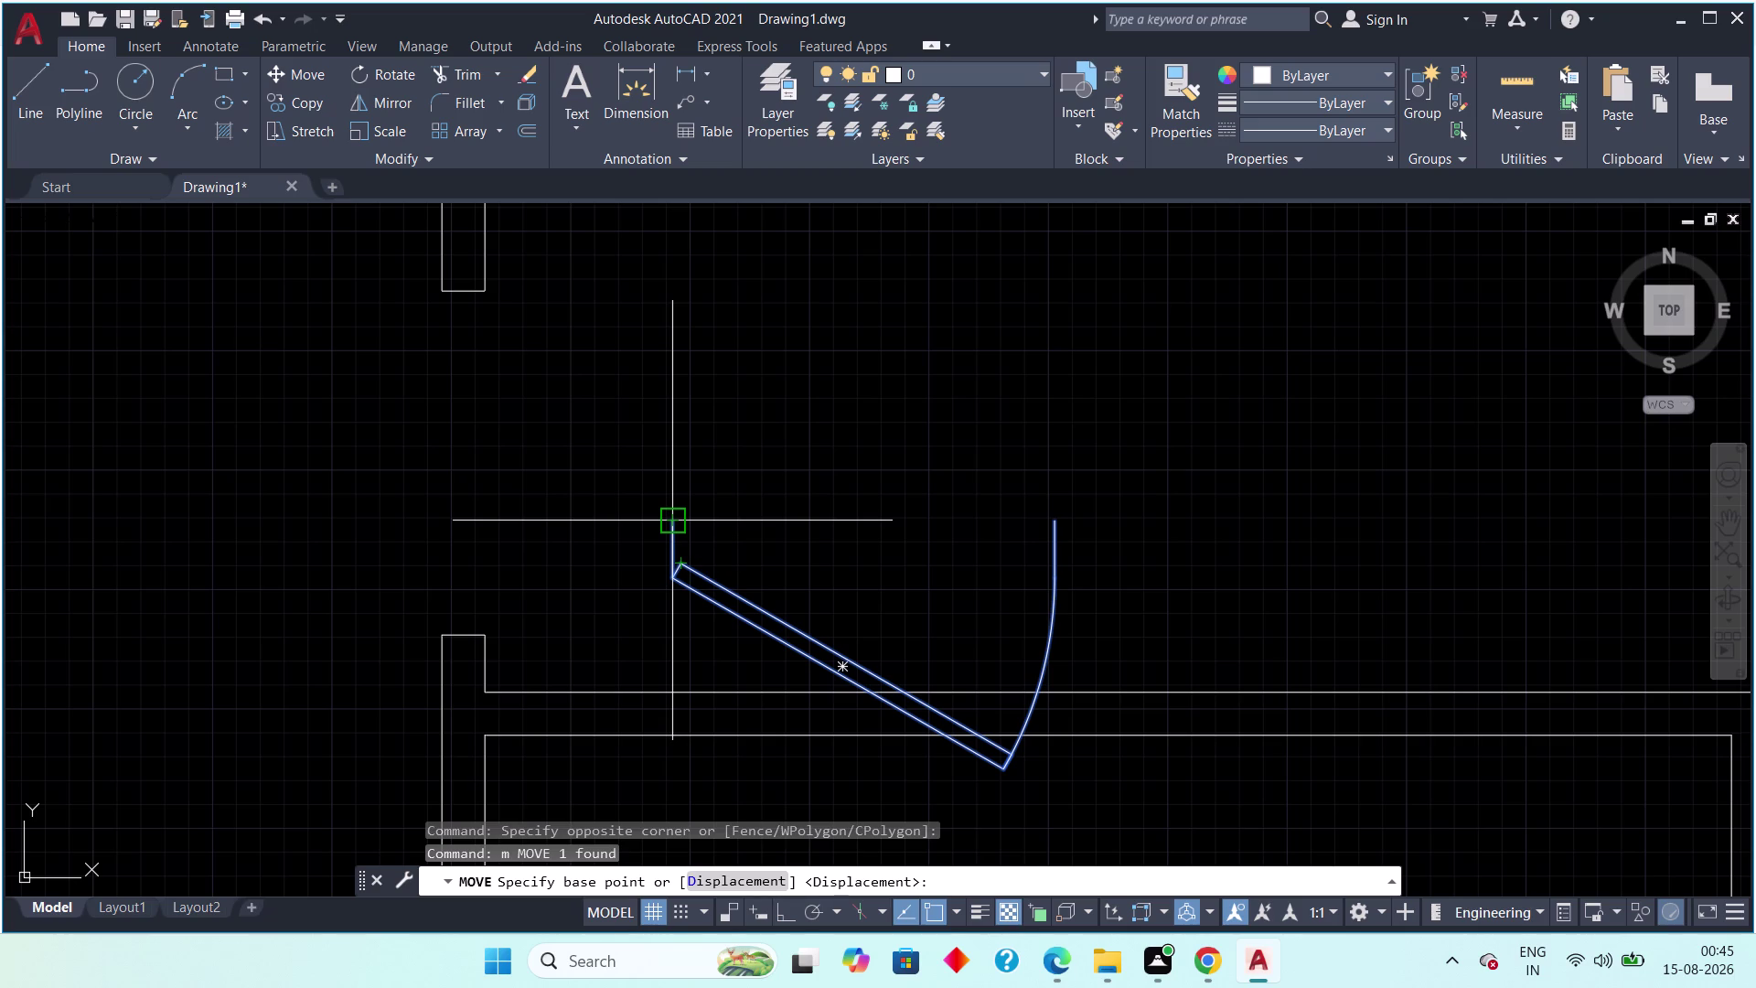
click(663, 524)
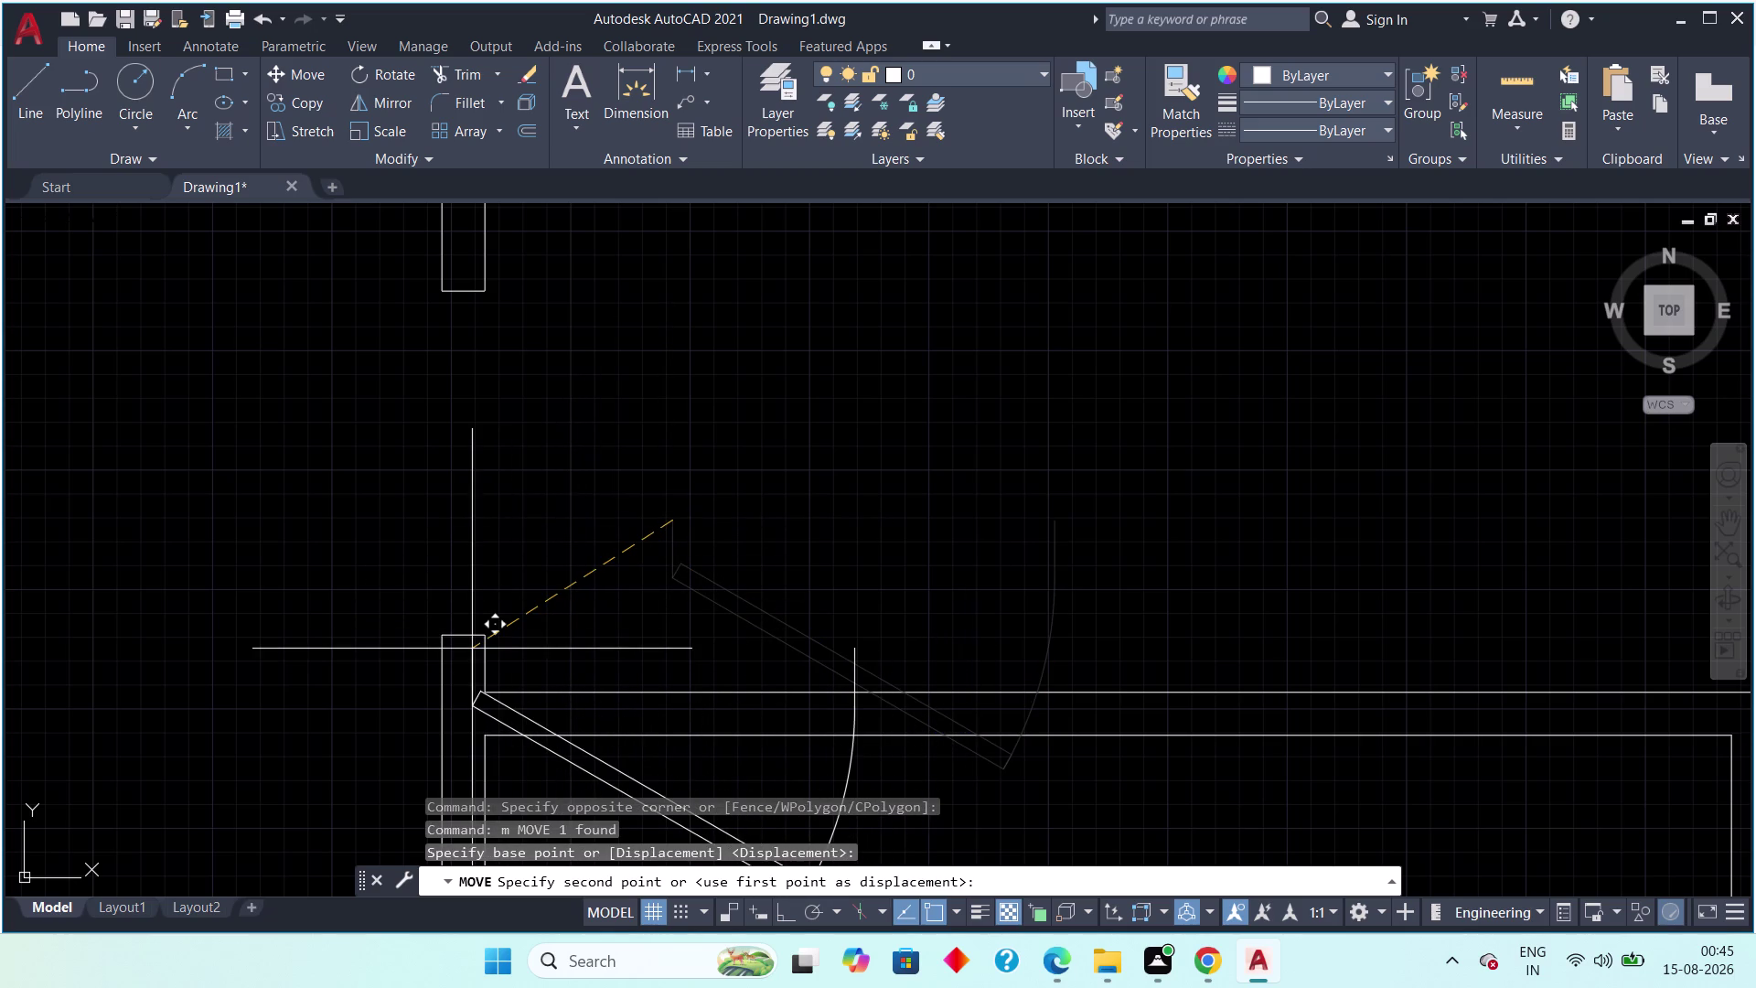
Place the door's hinge at the left opening's jamb.
click(484, 642)
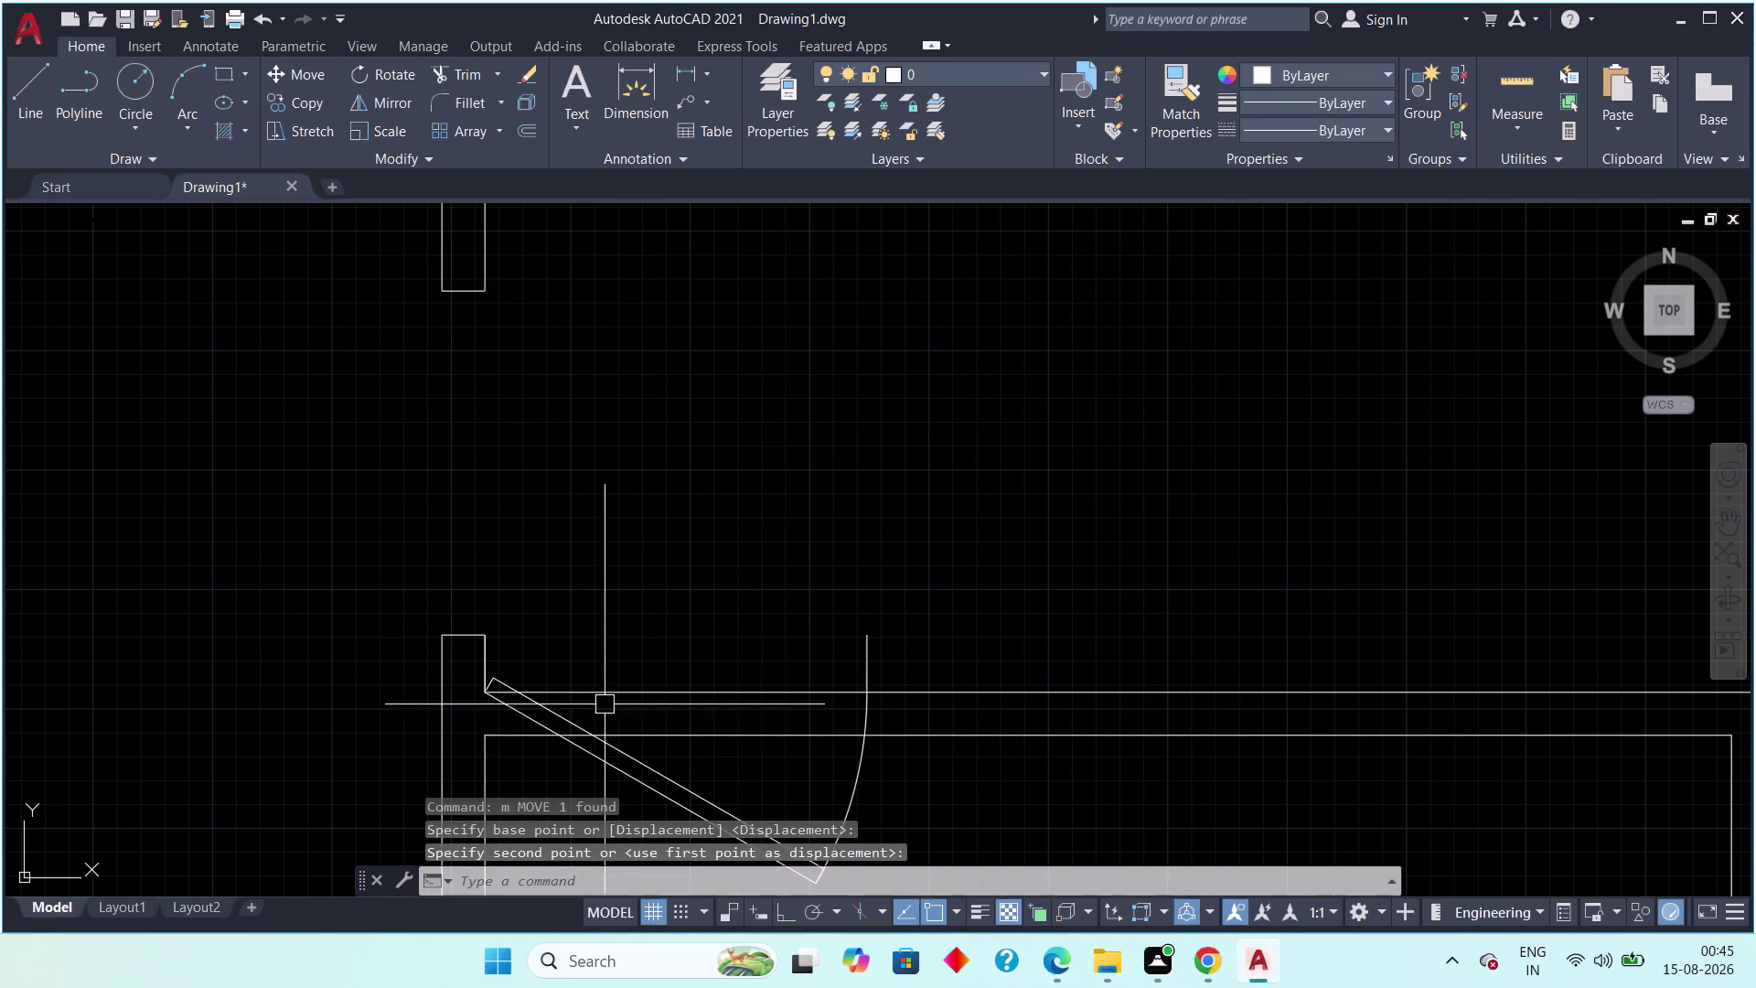
middle_drag(648, 598, 611, 473)
key(Escape)
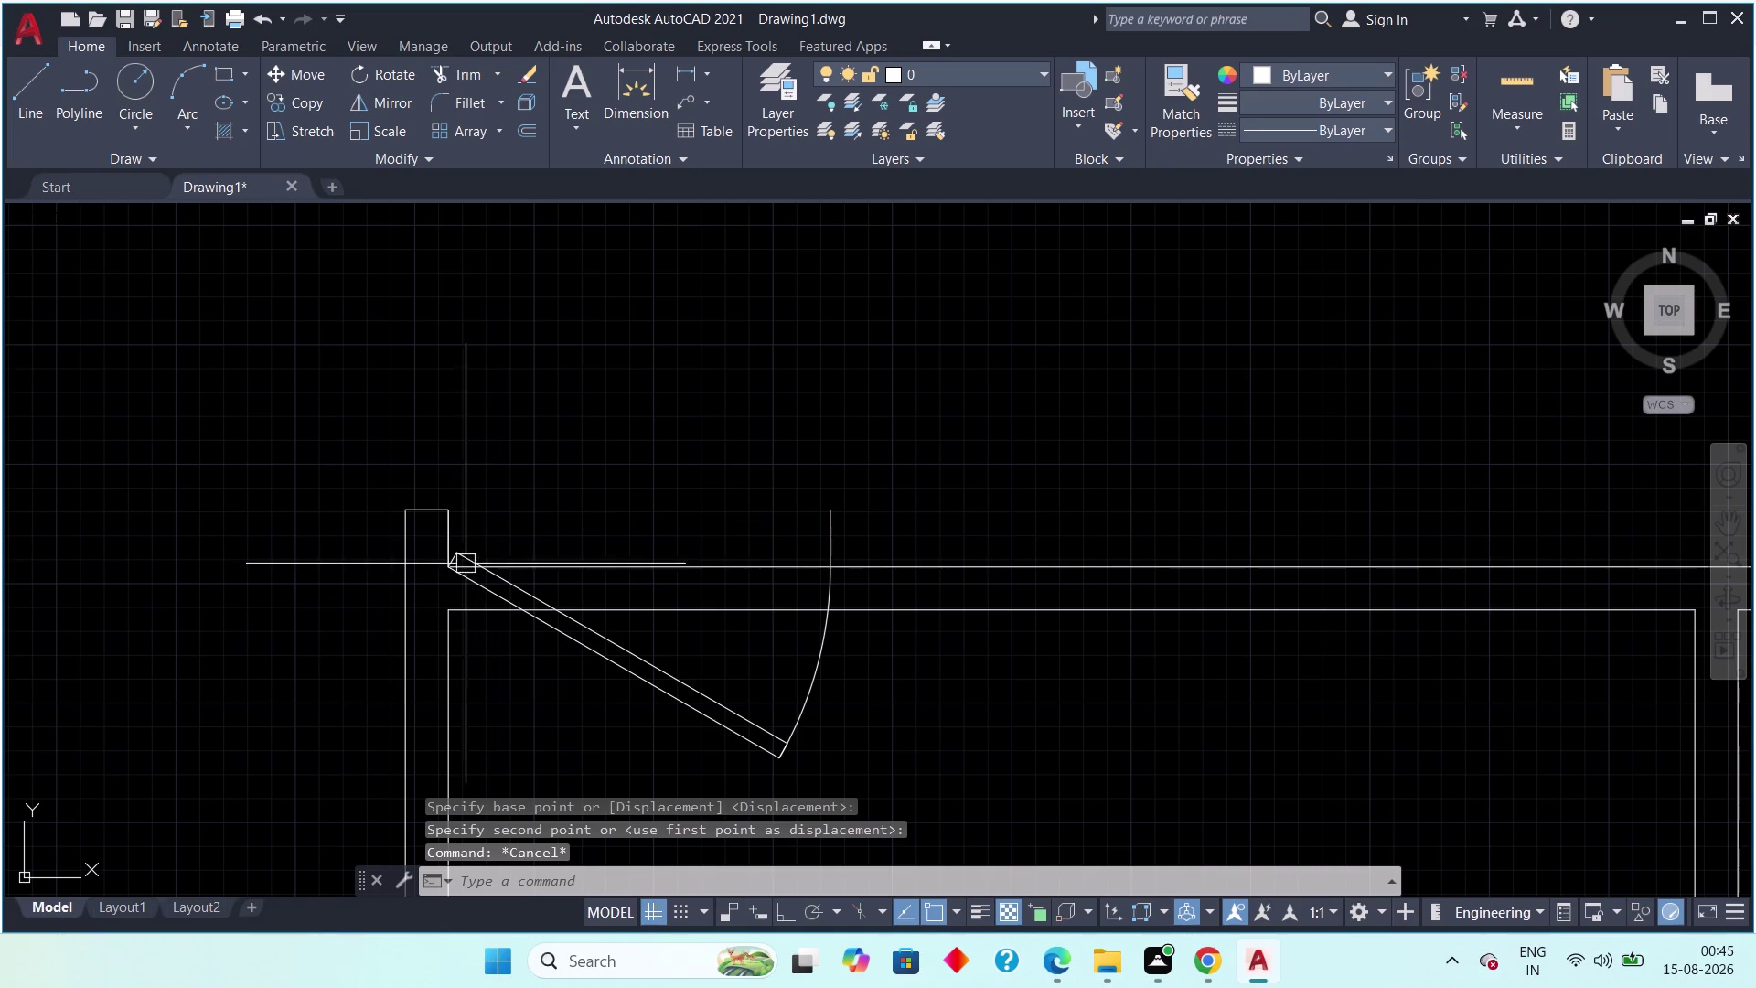
Set the door to Open 90° and flip its swing to the other side.
click(458, 556)
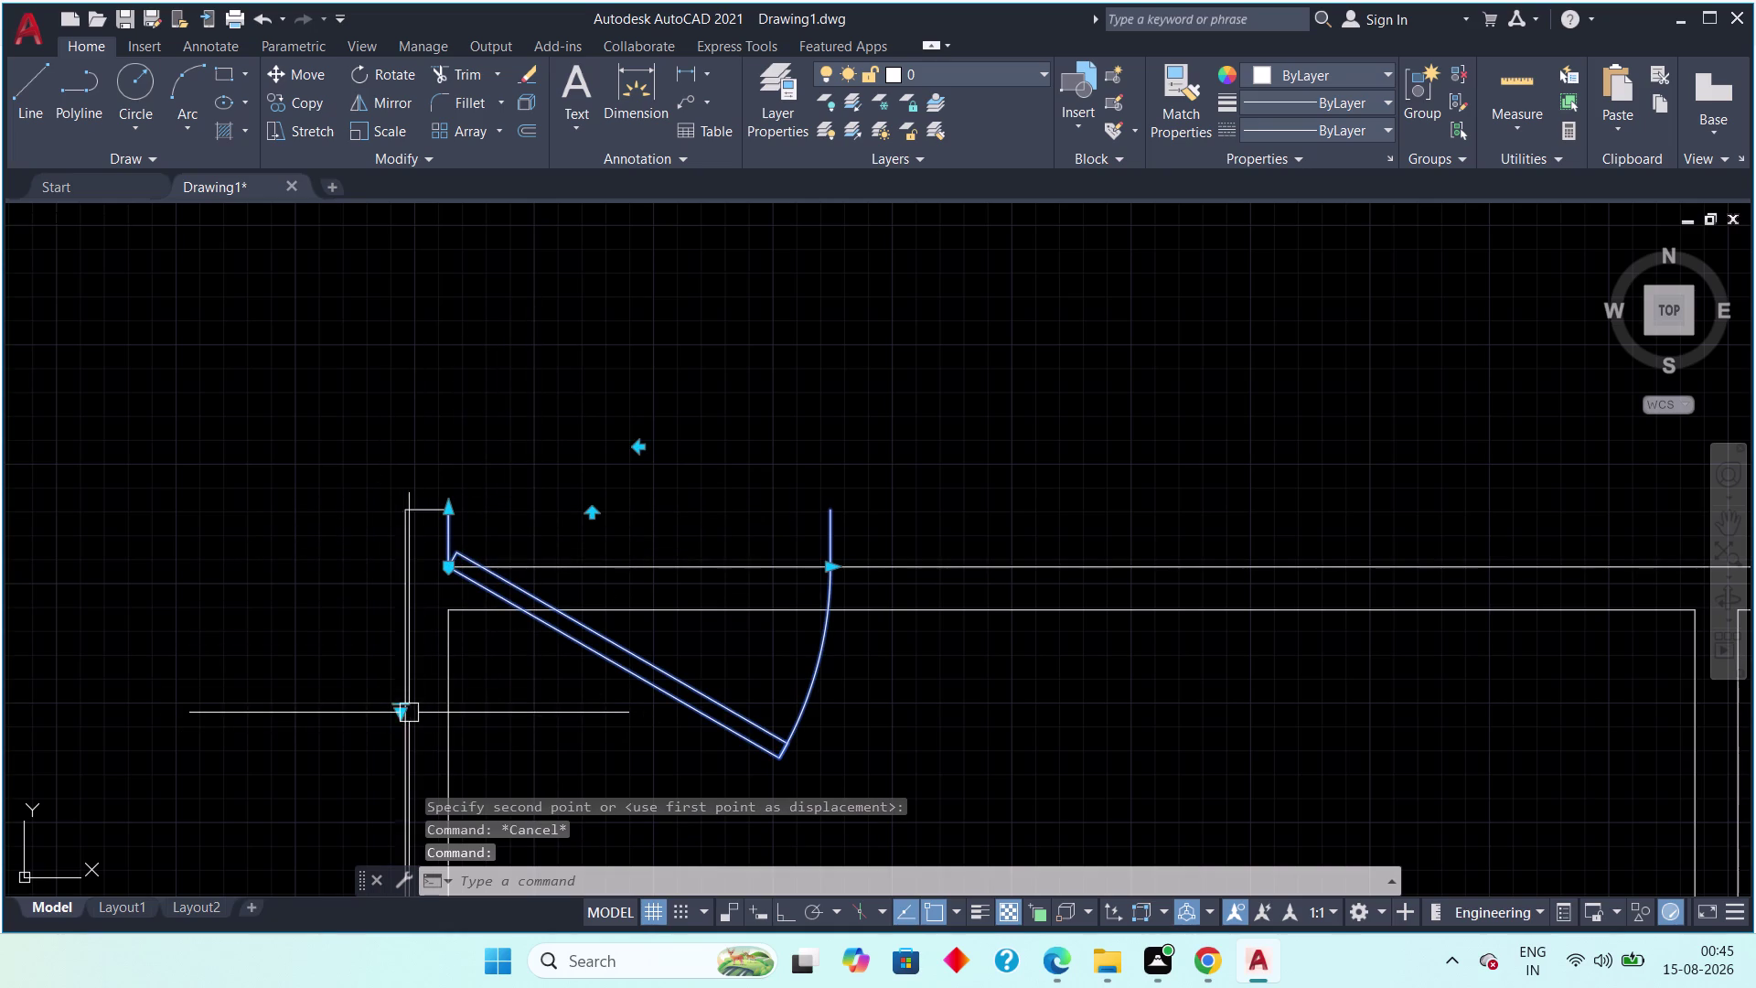
click(398, 716)
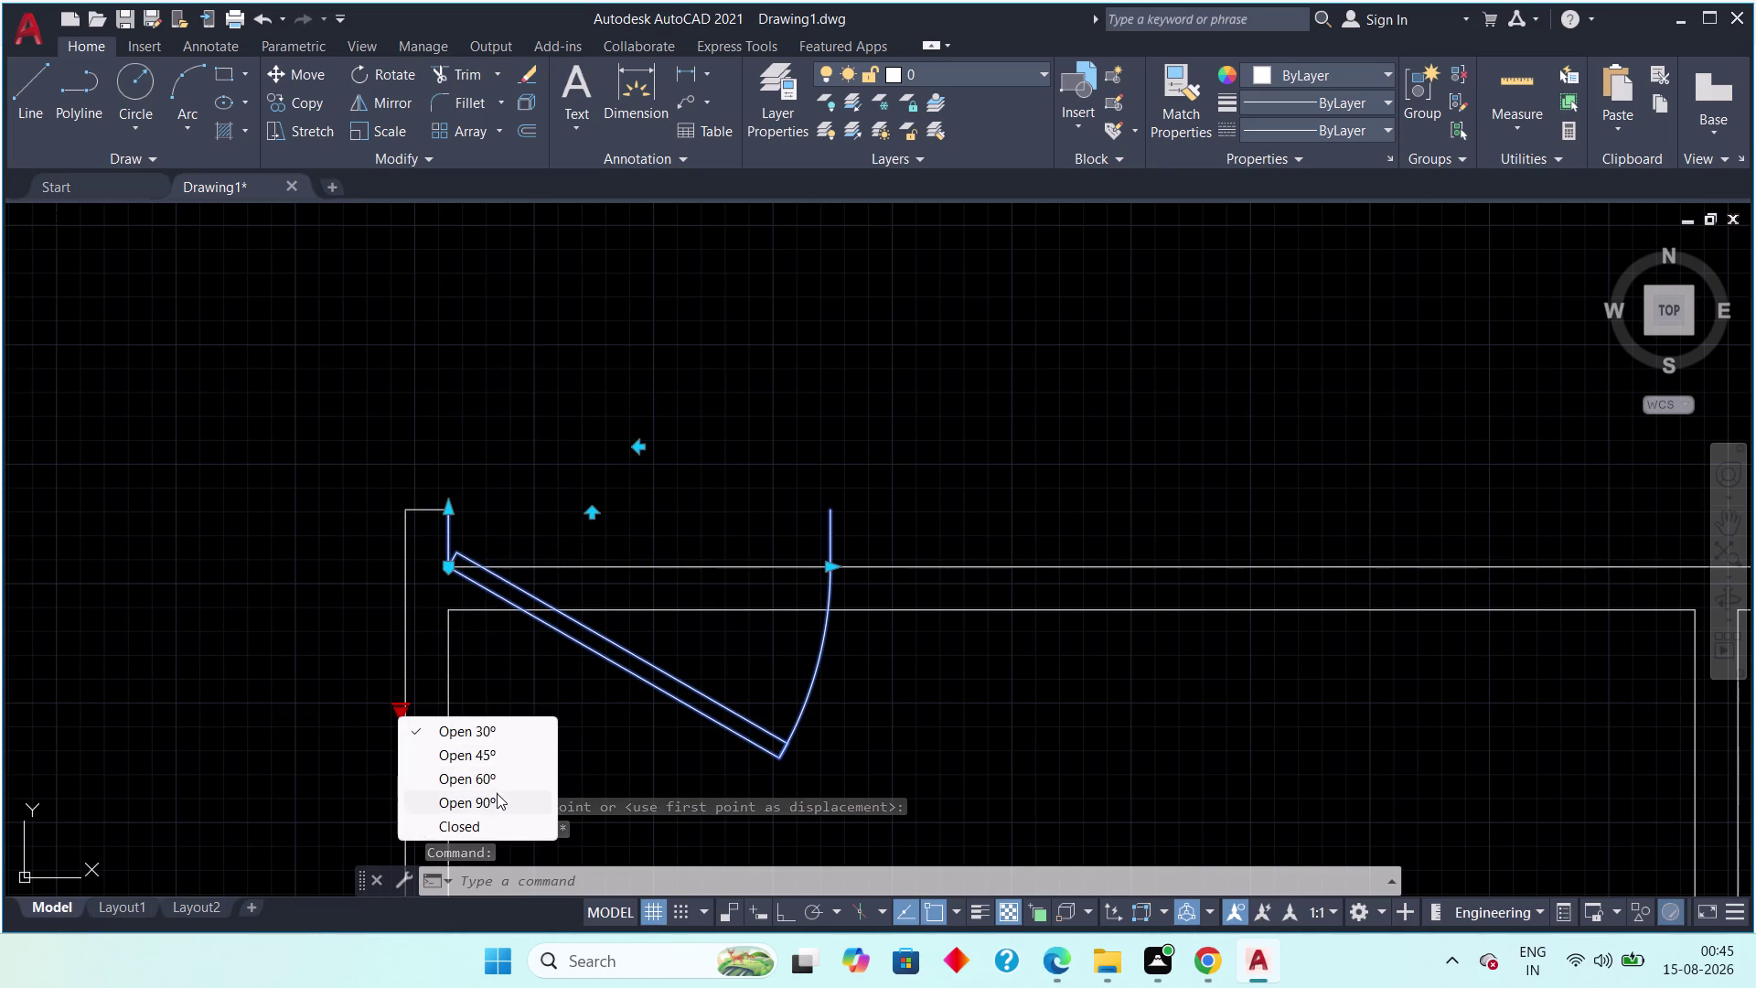
click(496, 794)
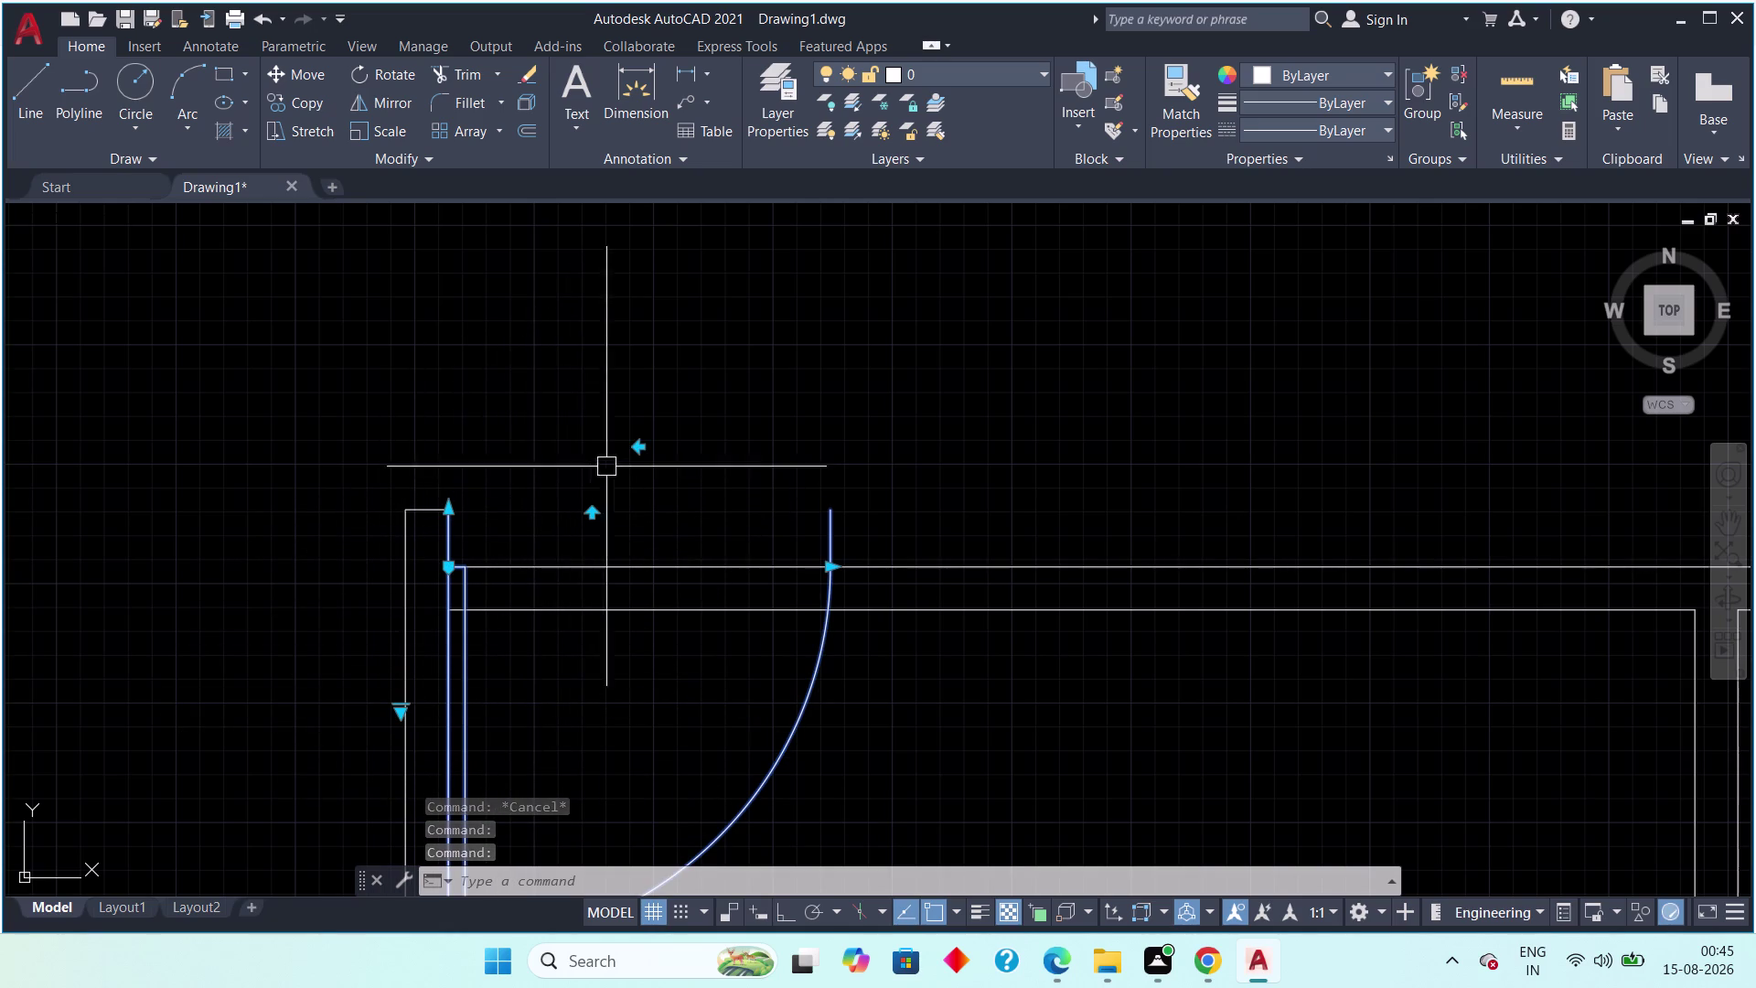
click(592, 515)
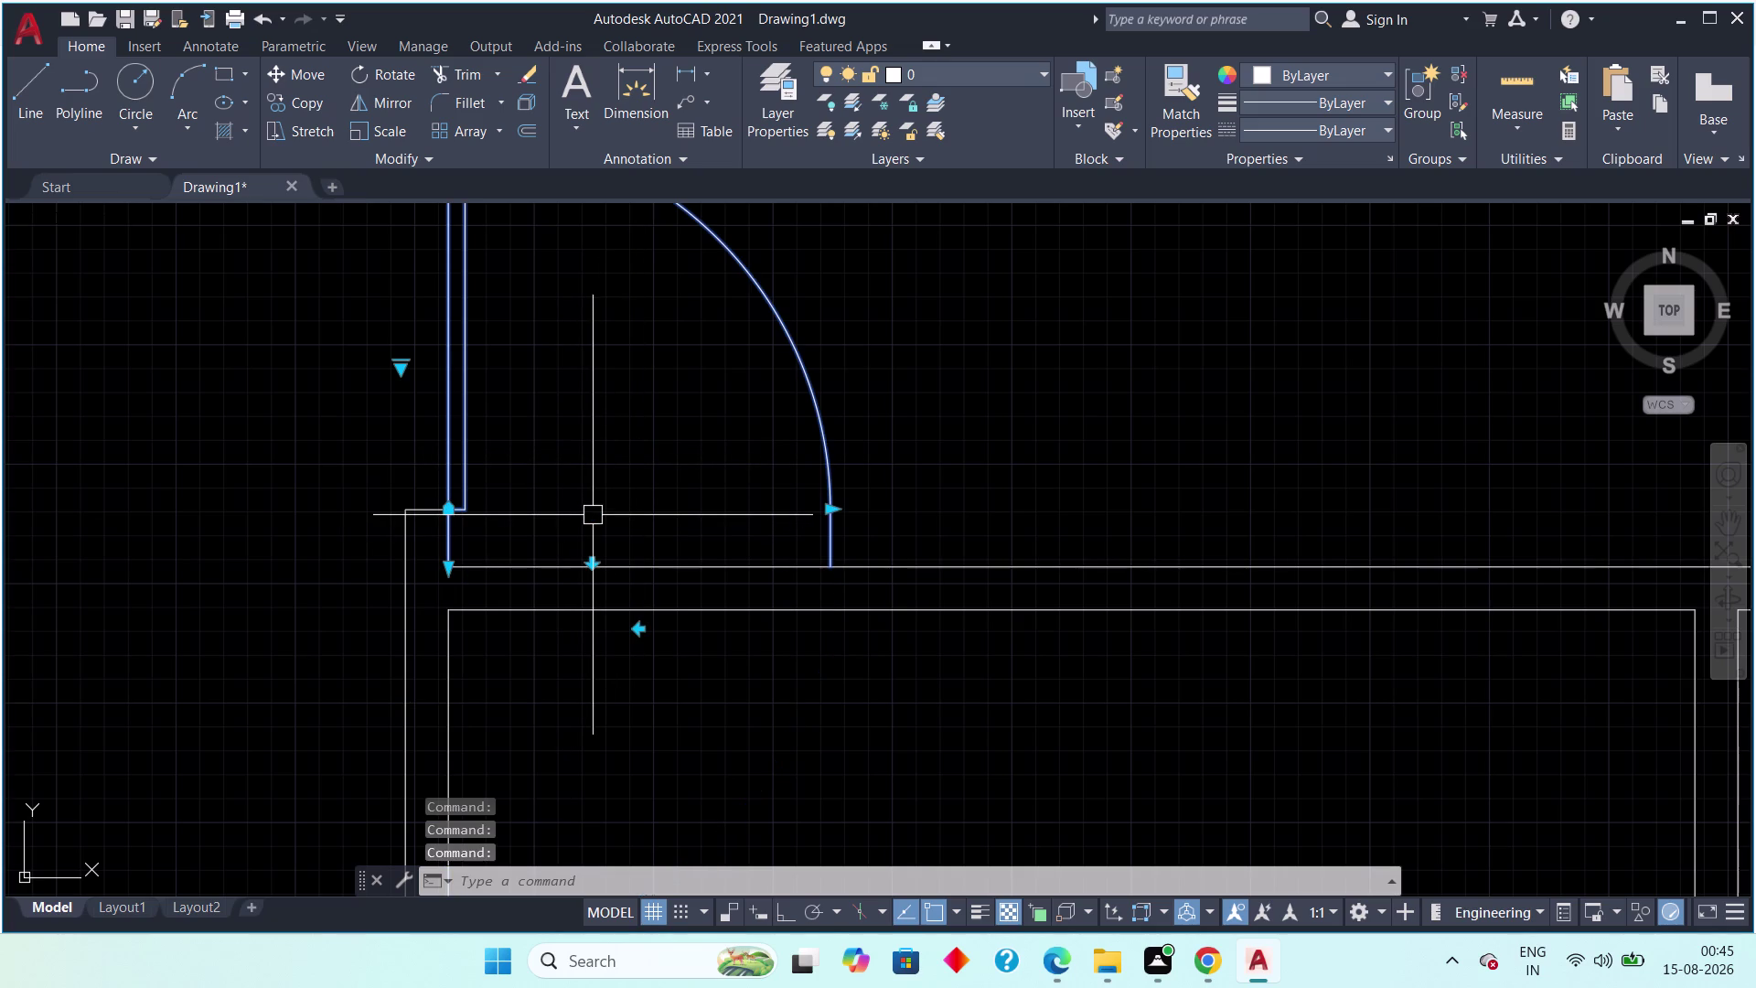
scroll(down, 3)
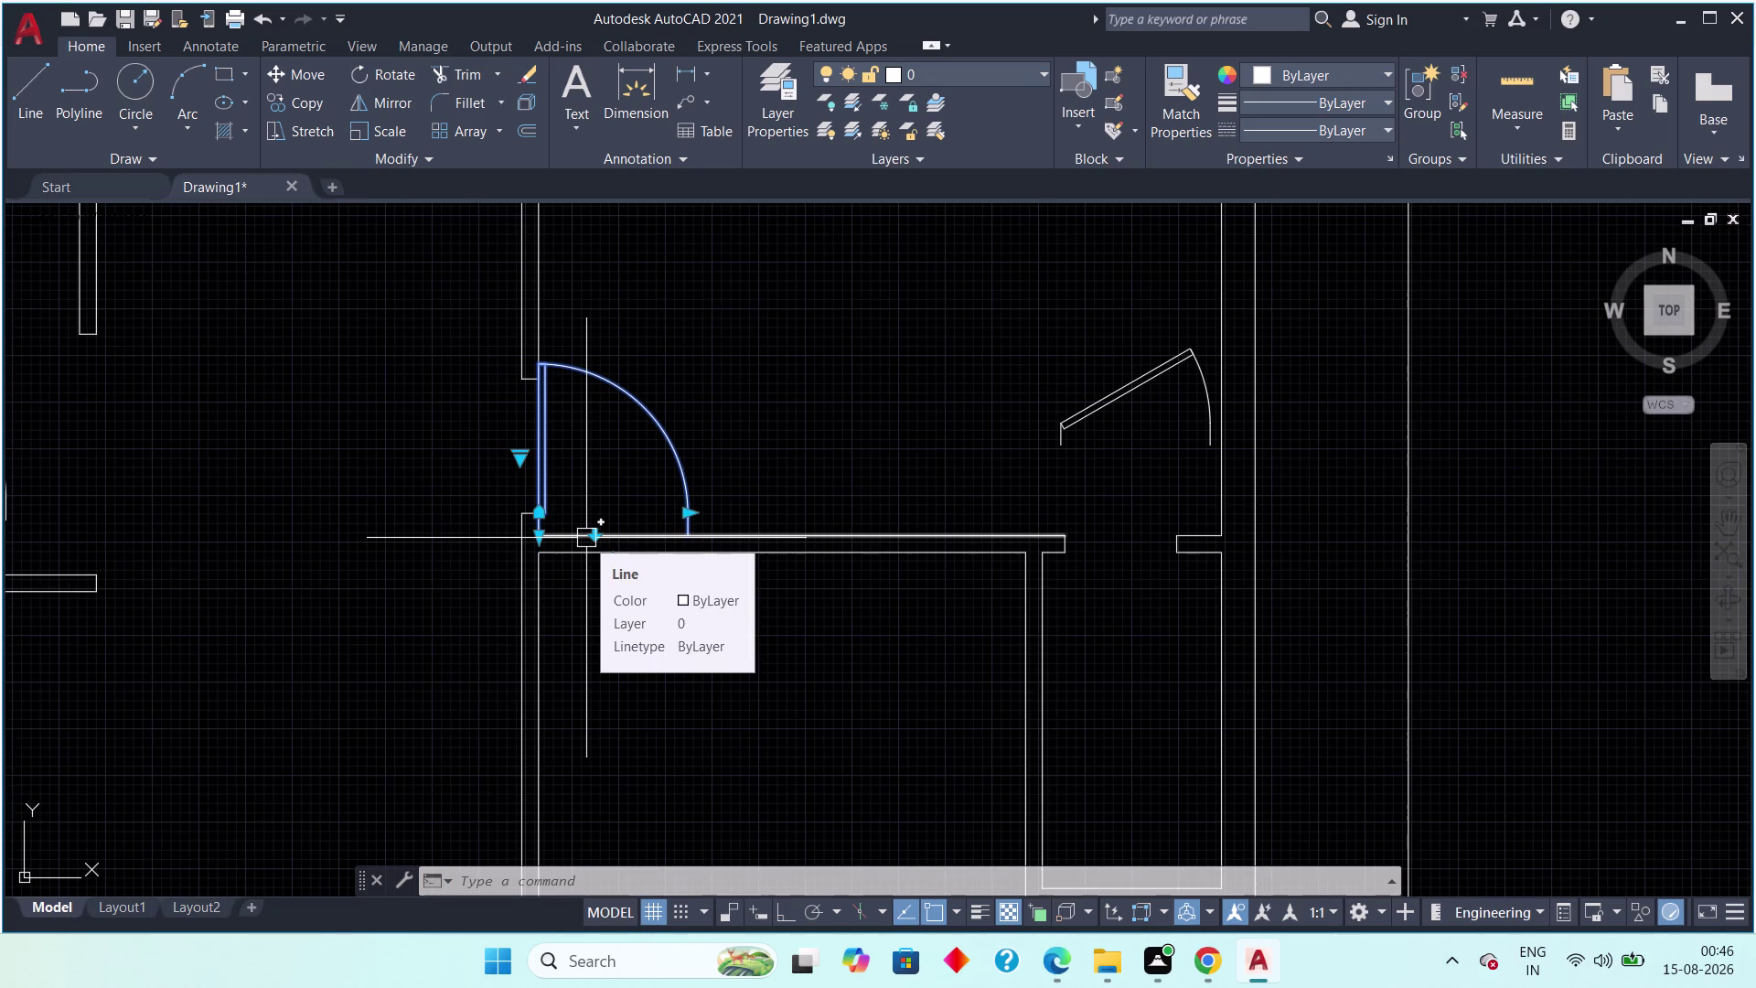
Select the right-hand door and choose Open 90° from its angle grip.
key(Escape)
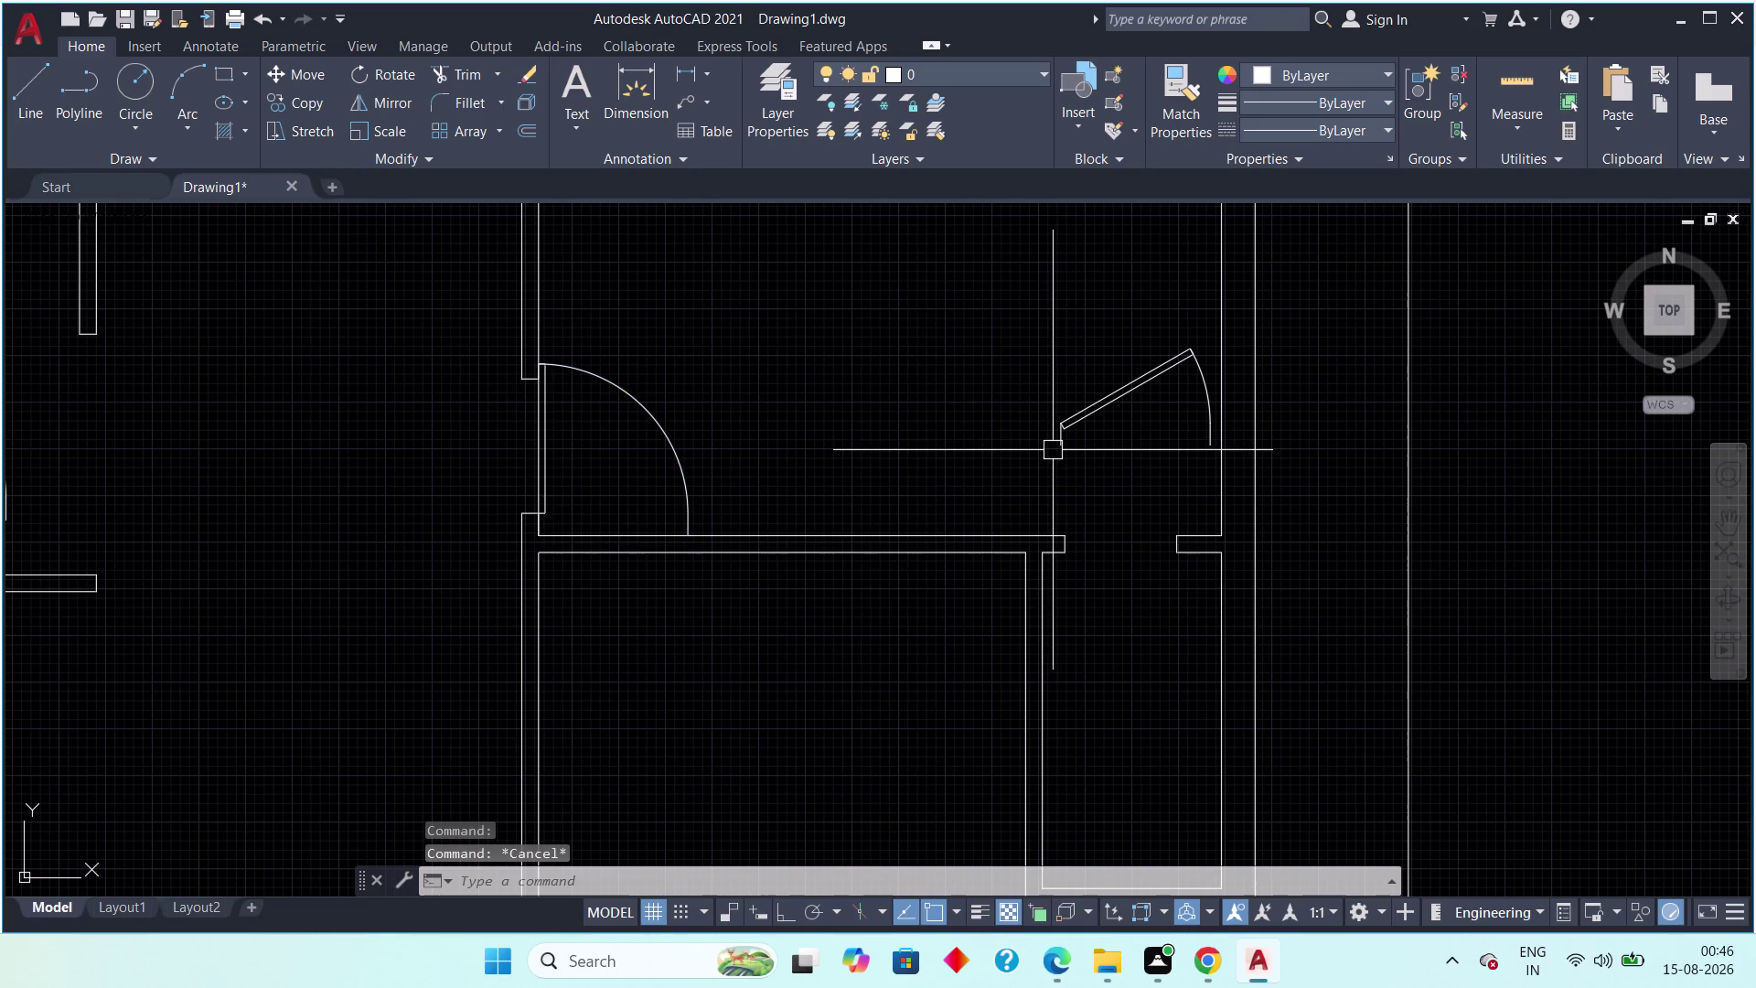
click(1052, 450)
key(Escape)
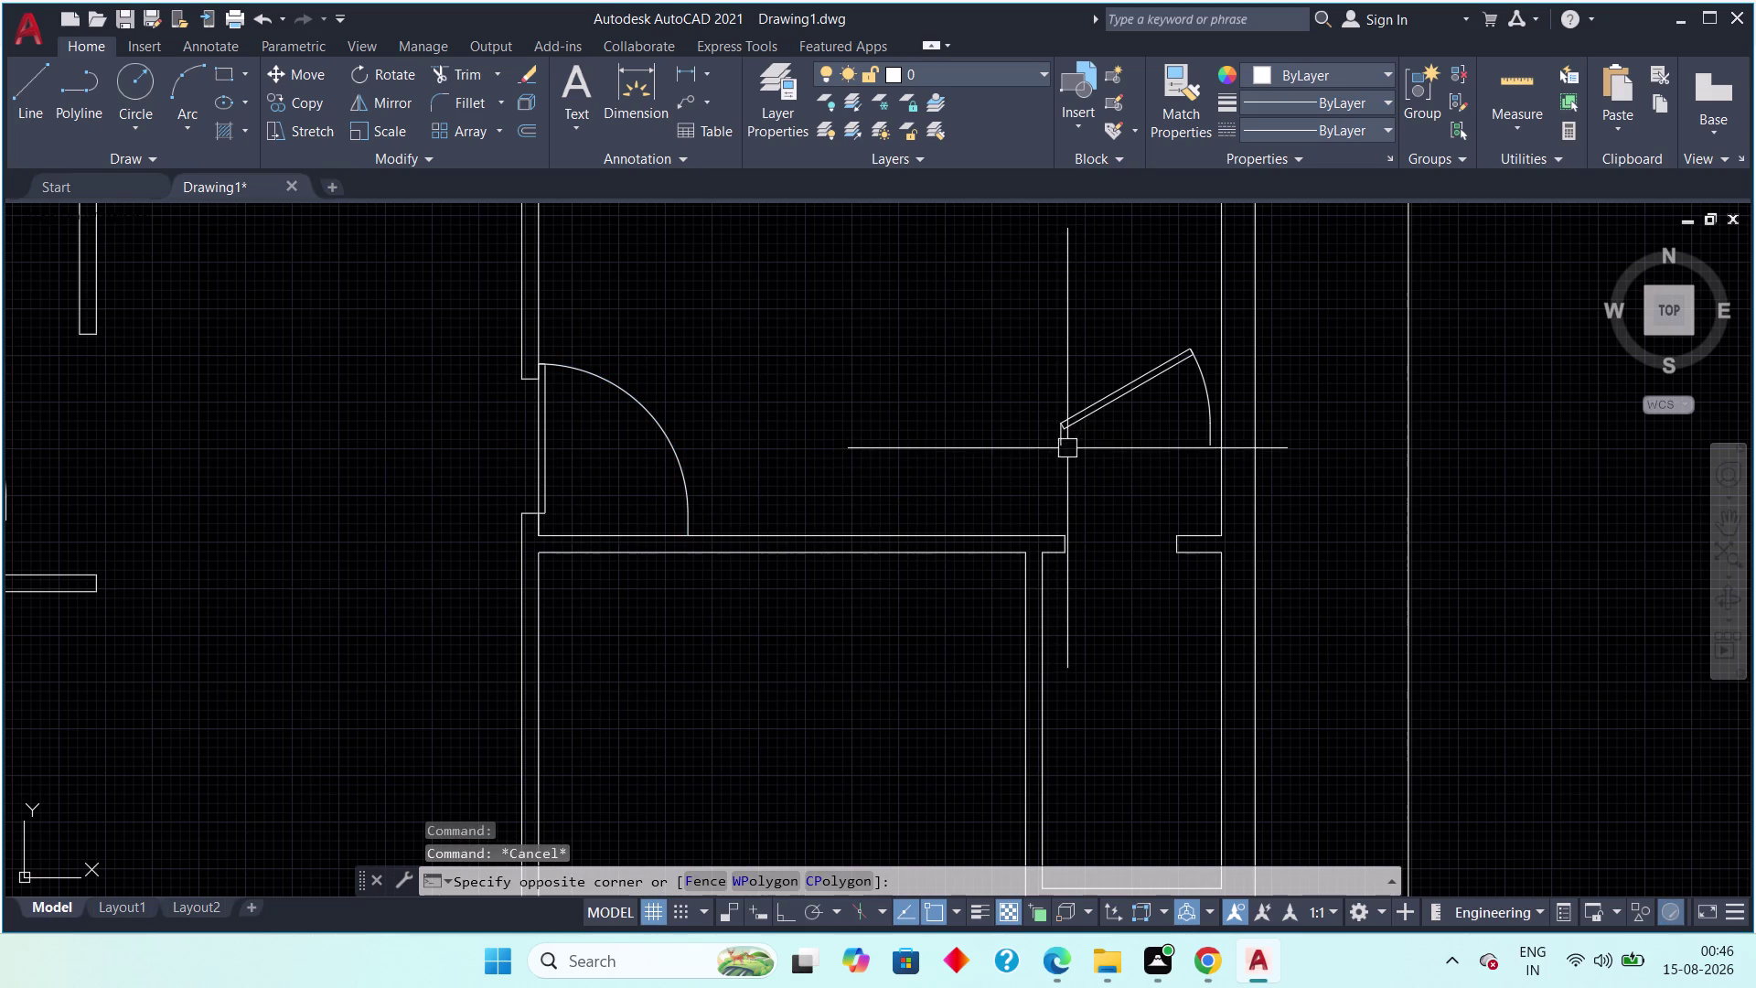
click(1063, 437)
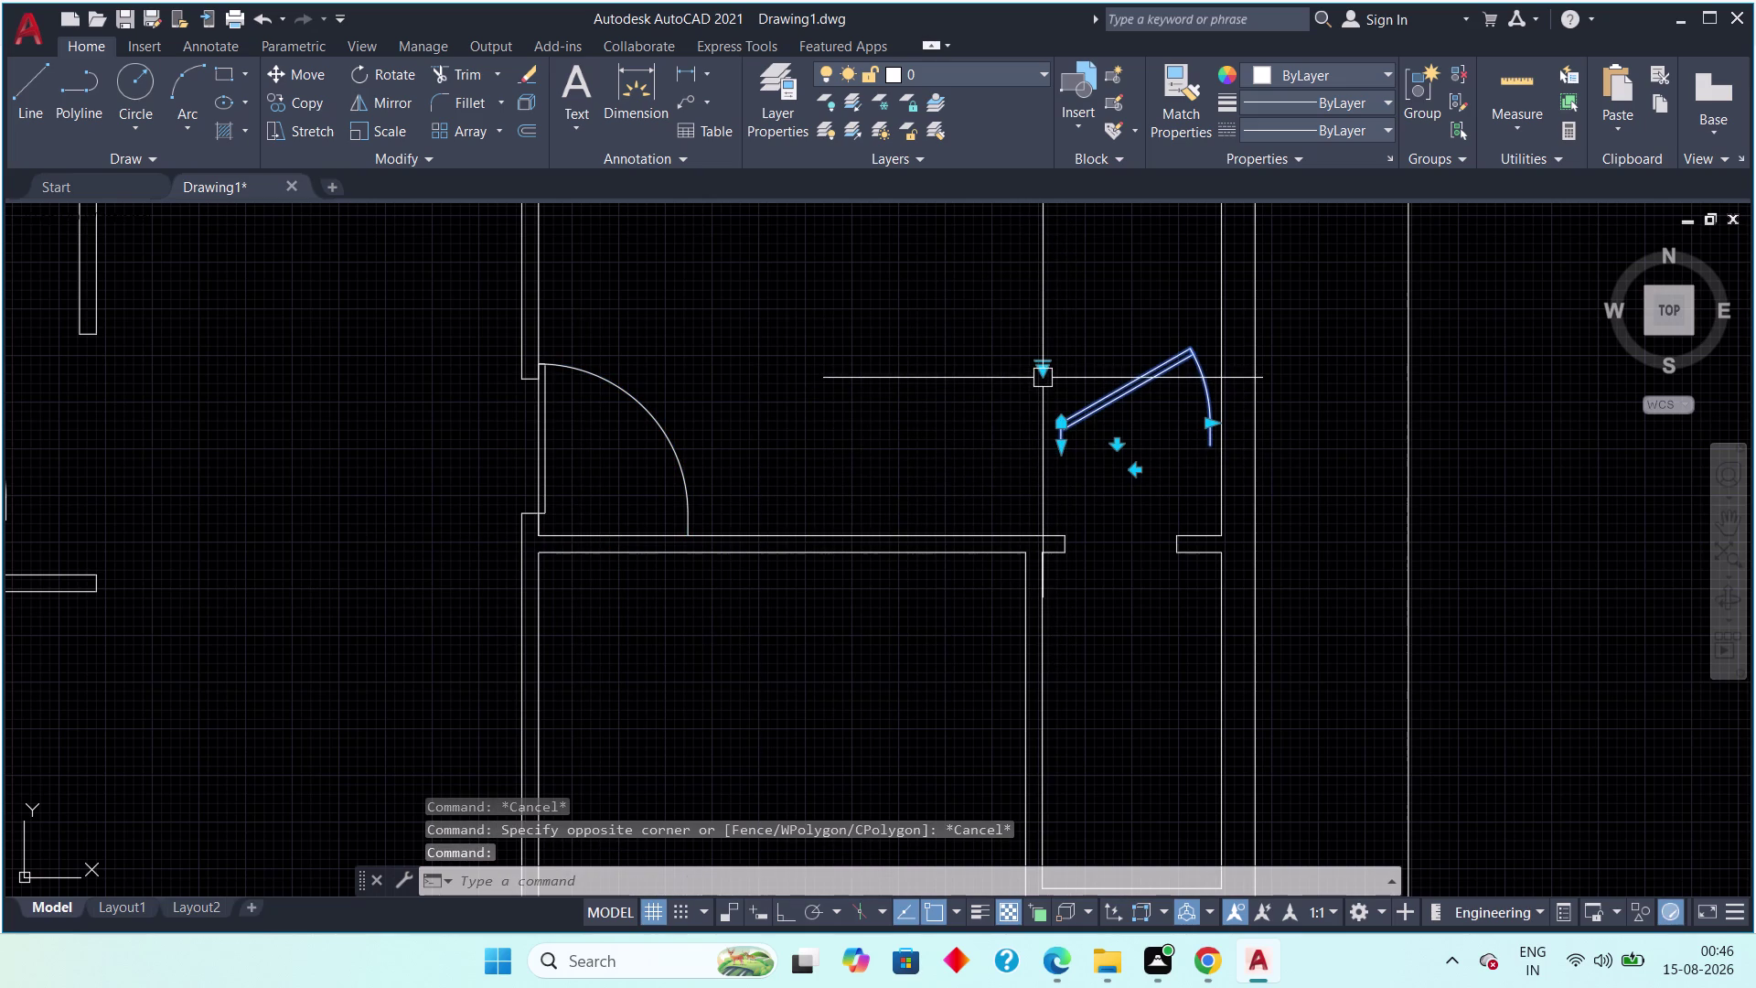
click(1043, 378)
click(1041, 370)
click(1036, 368)
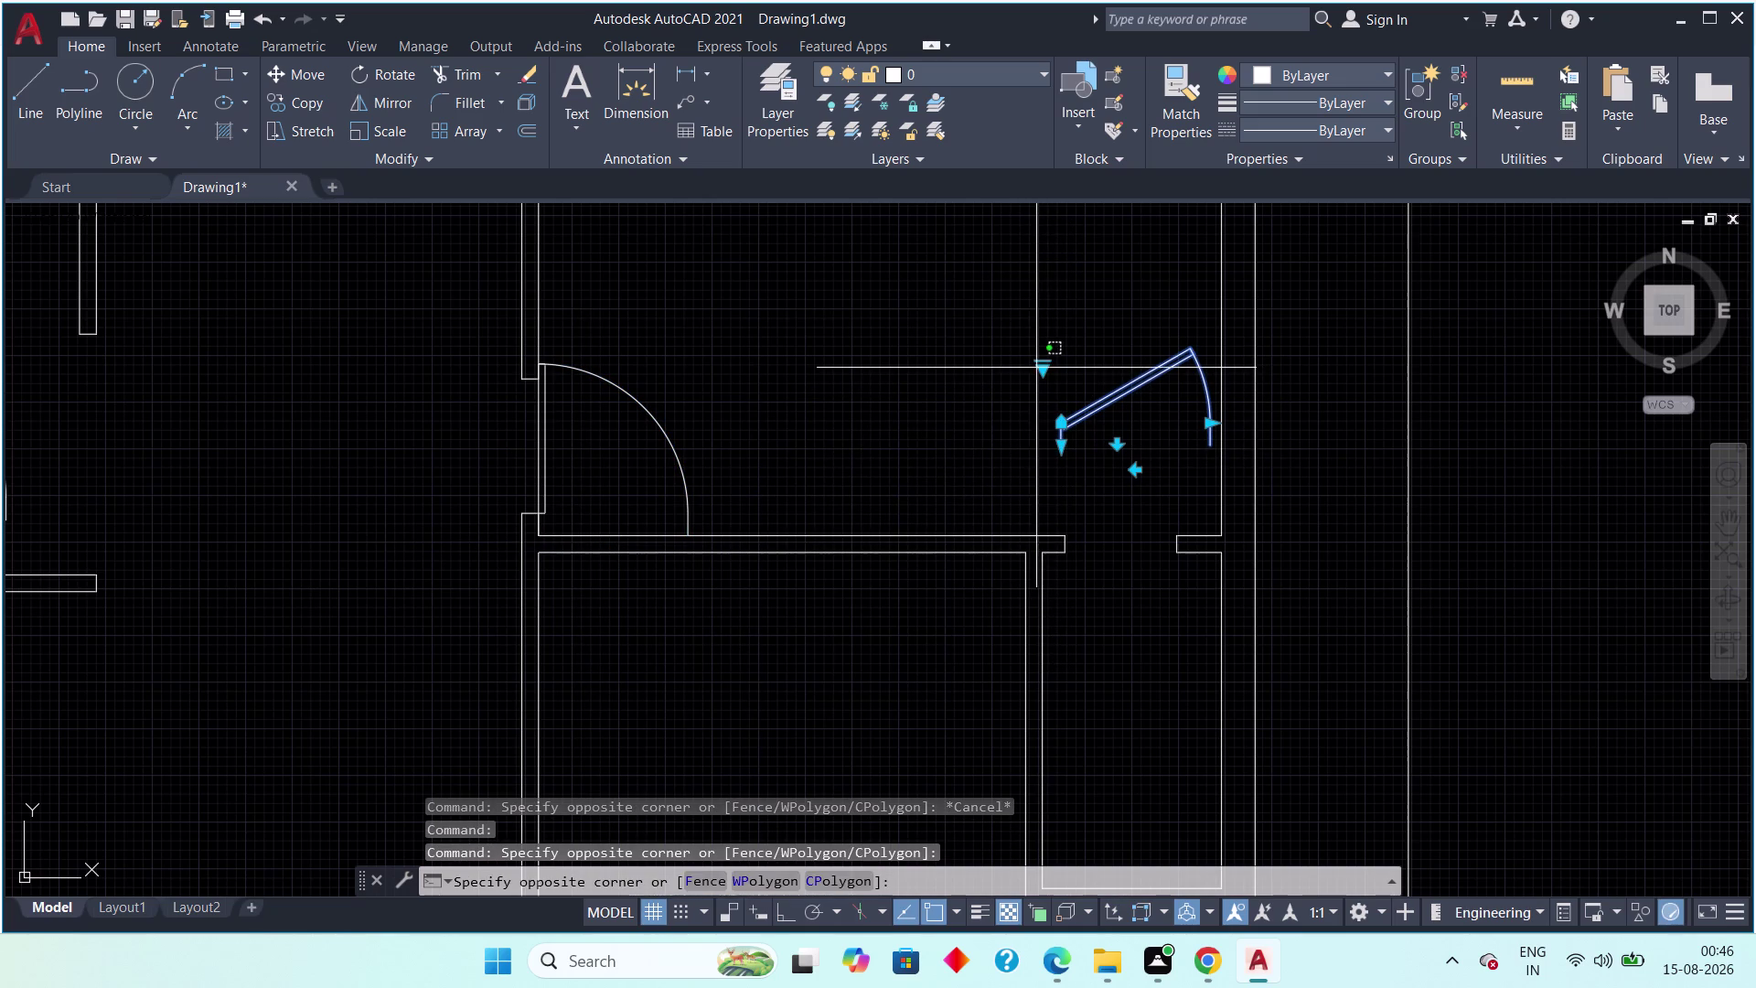
double_click(1043, 370)
click(1043, 371)
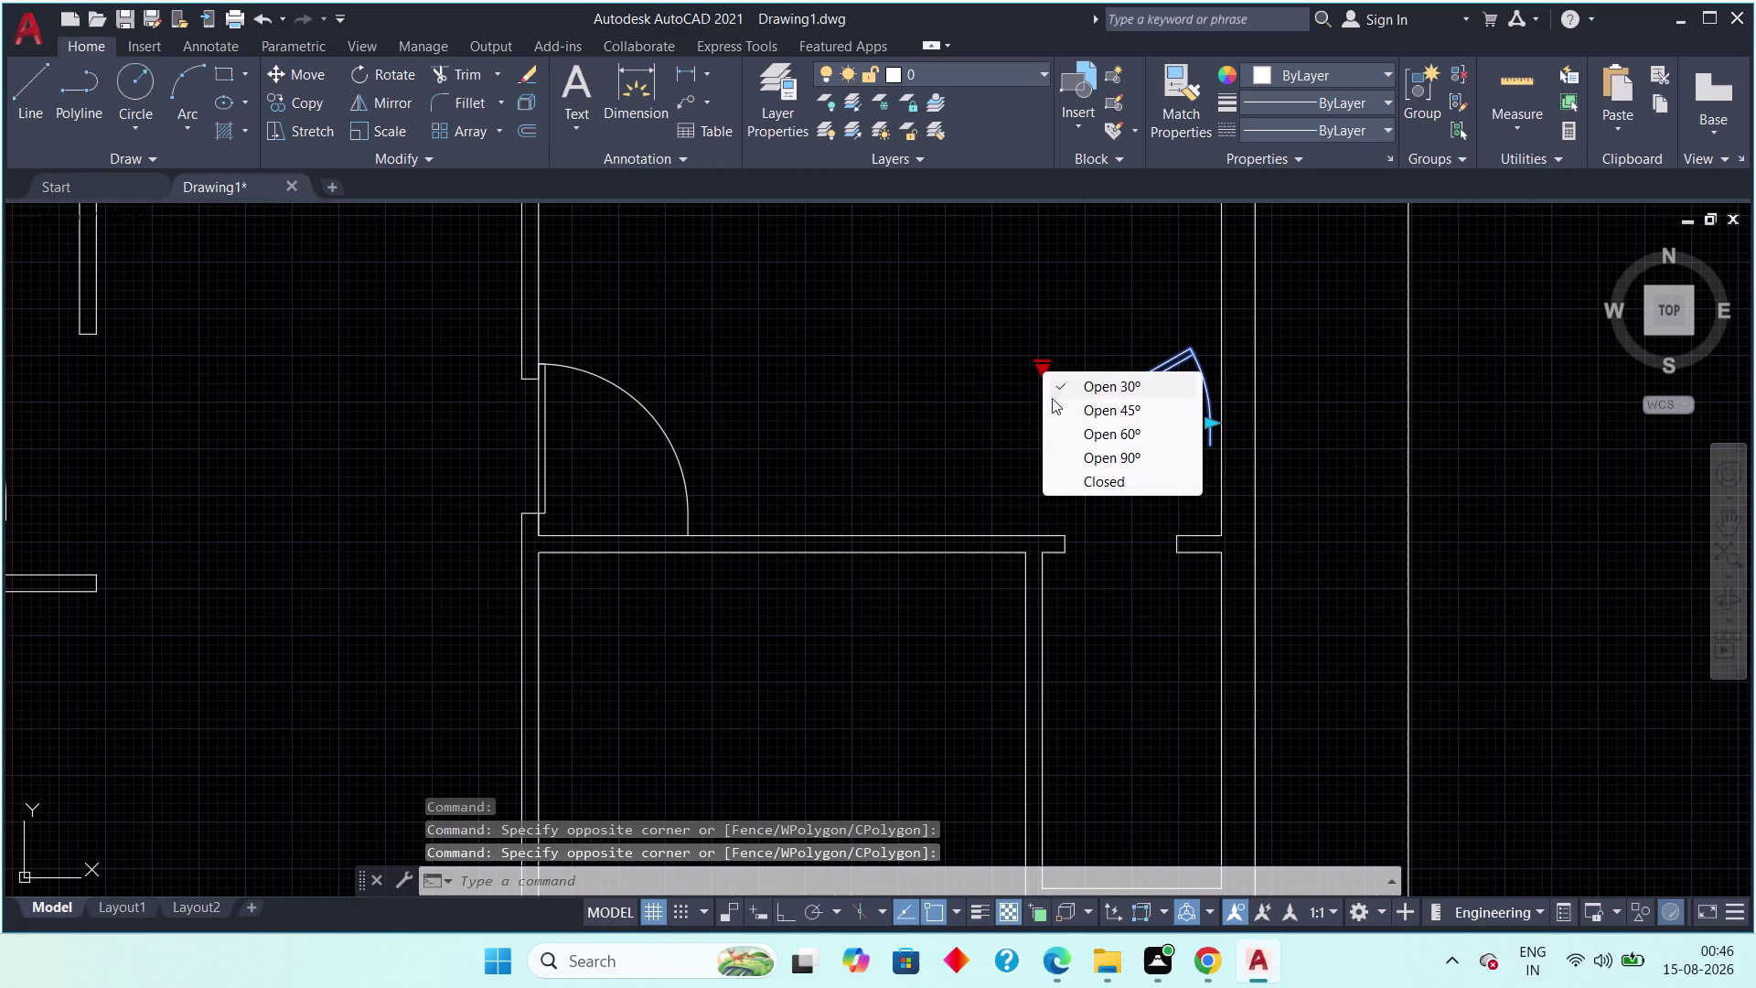
click(1082, 447)
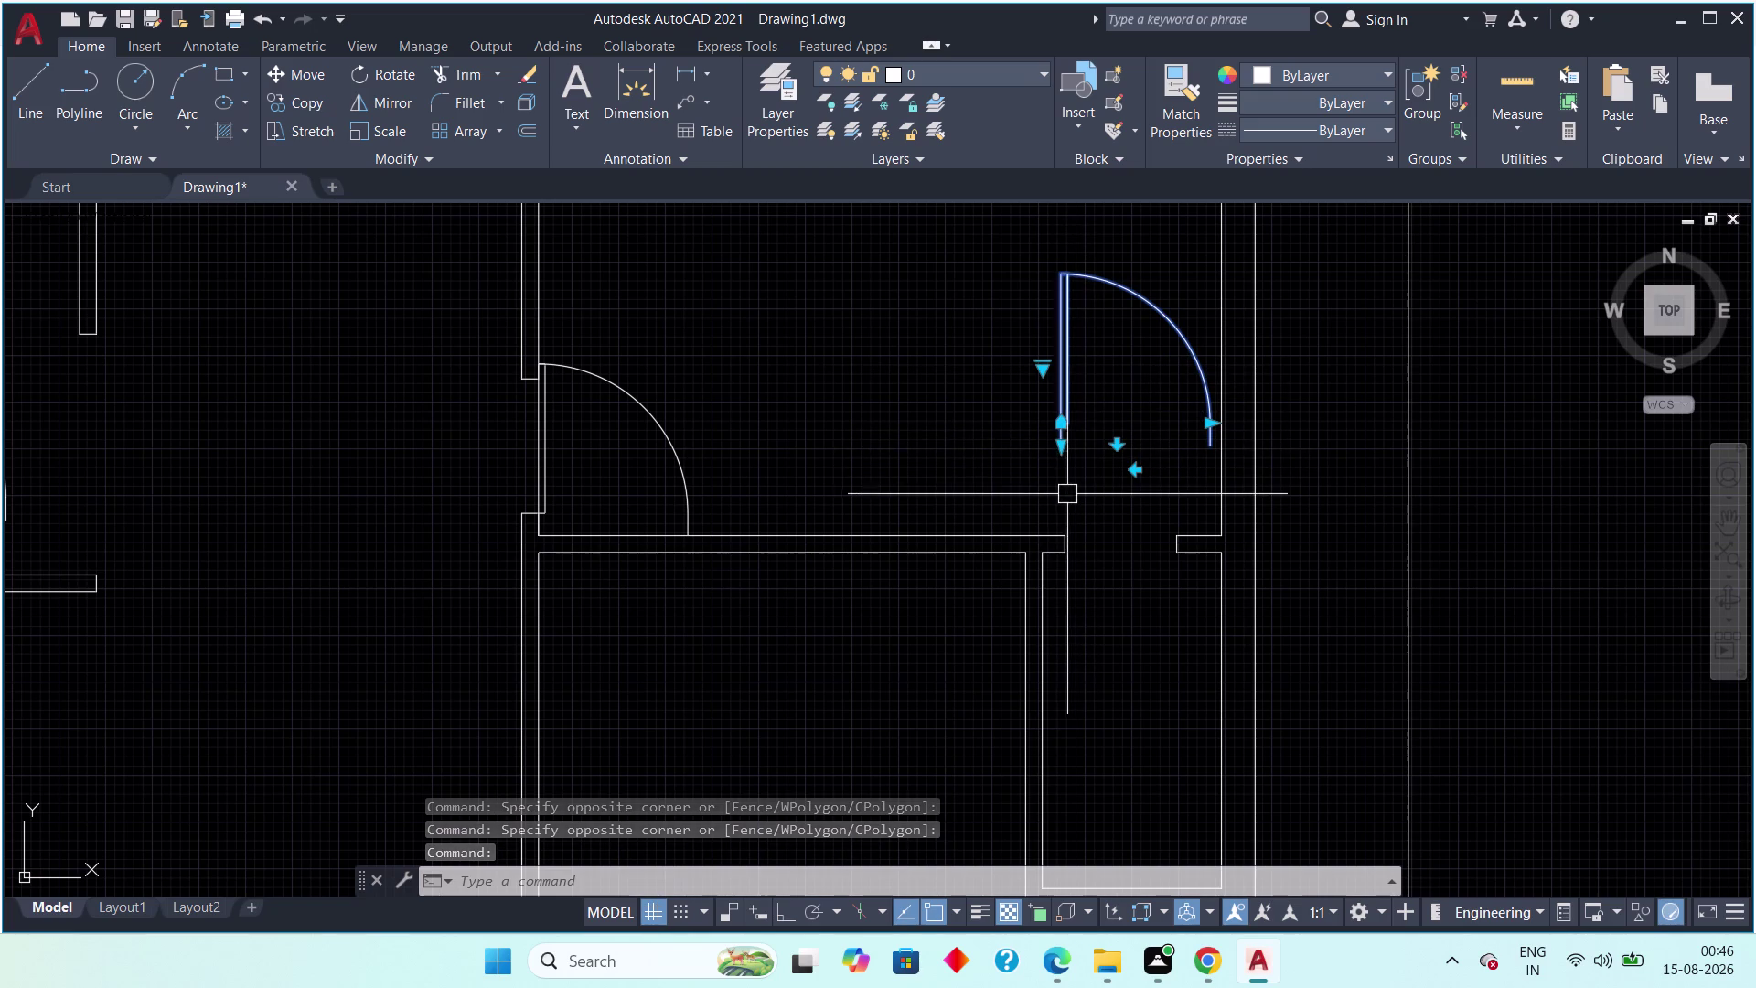
scroll(down, 3)
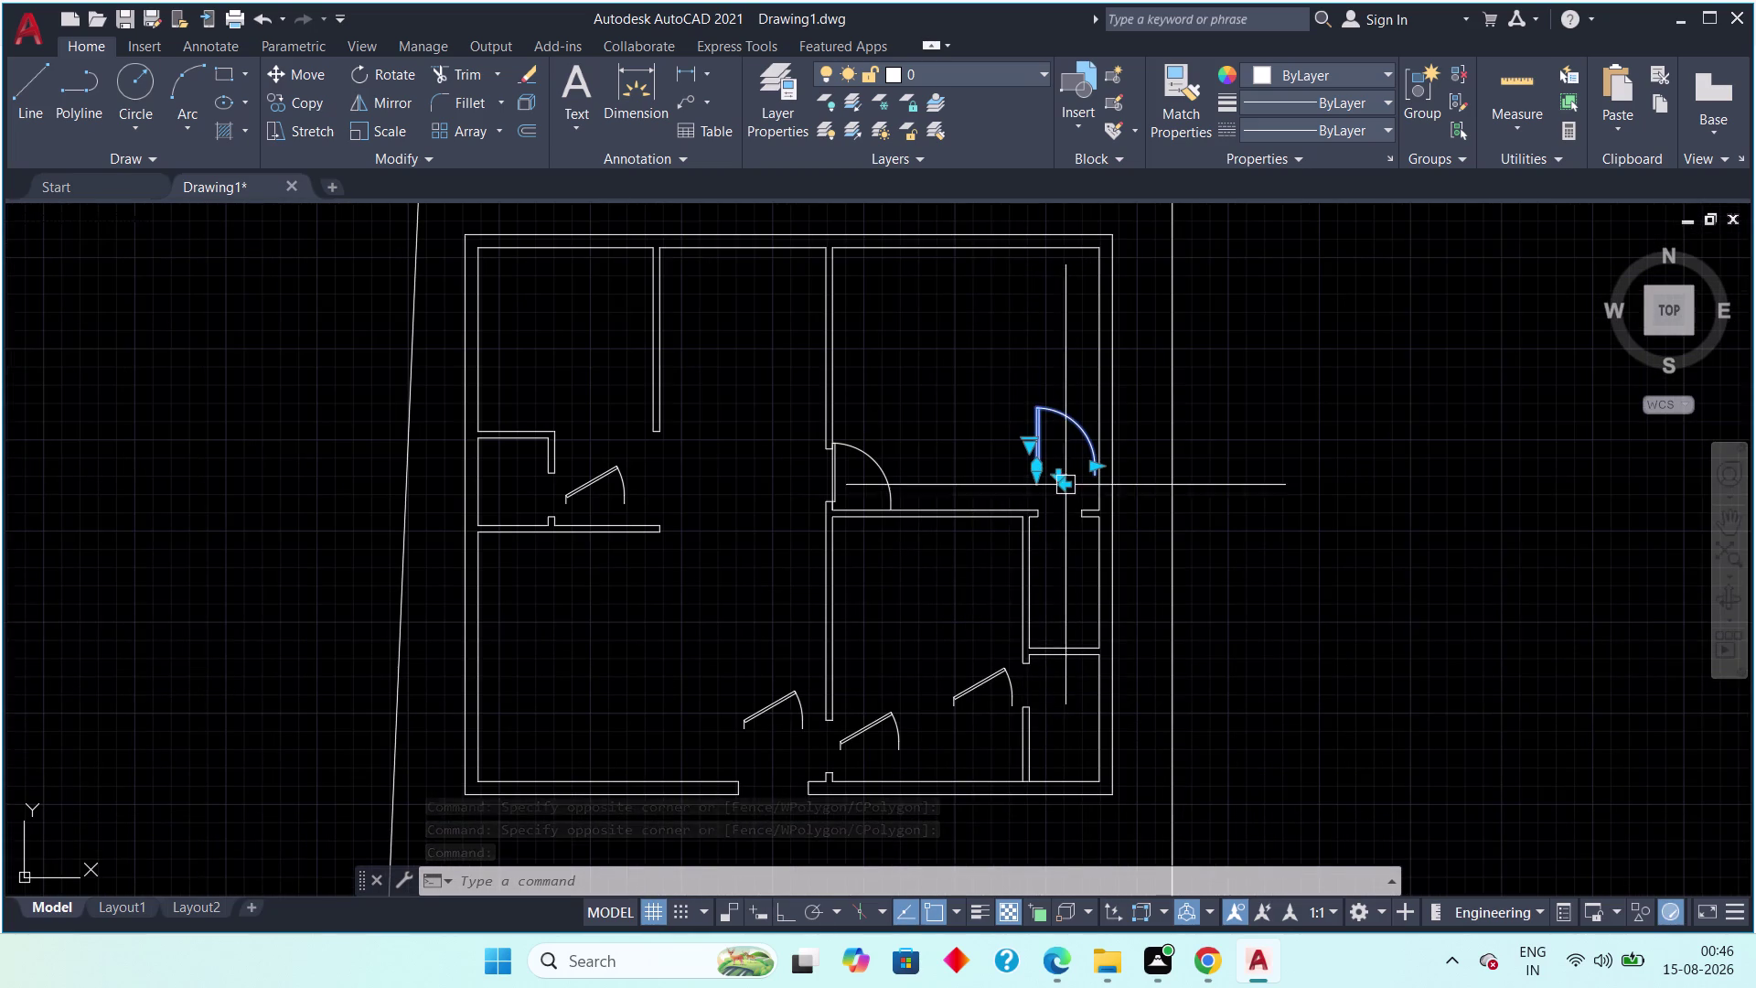
Flip the second door's swing up and down and its hinge between sides.
scroll(up, 3)
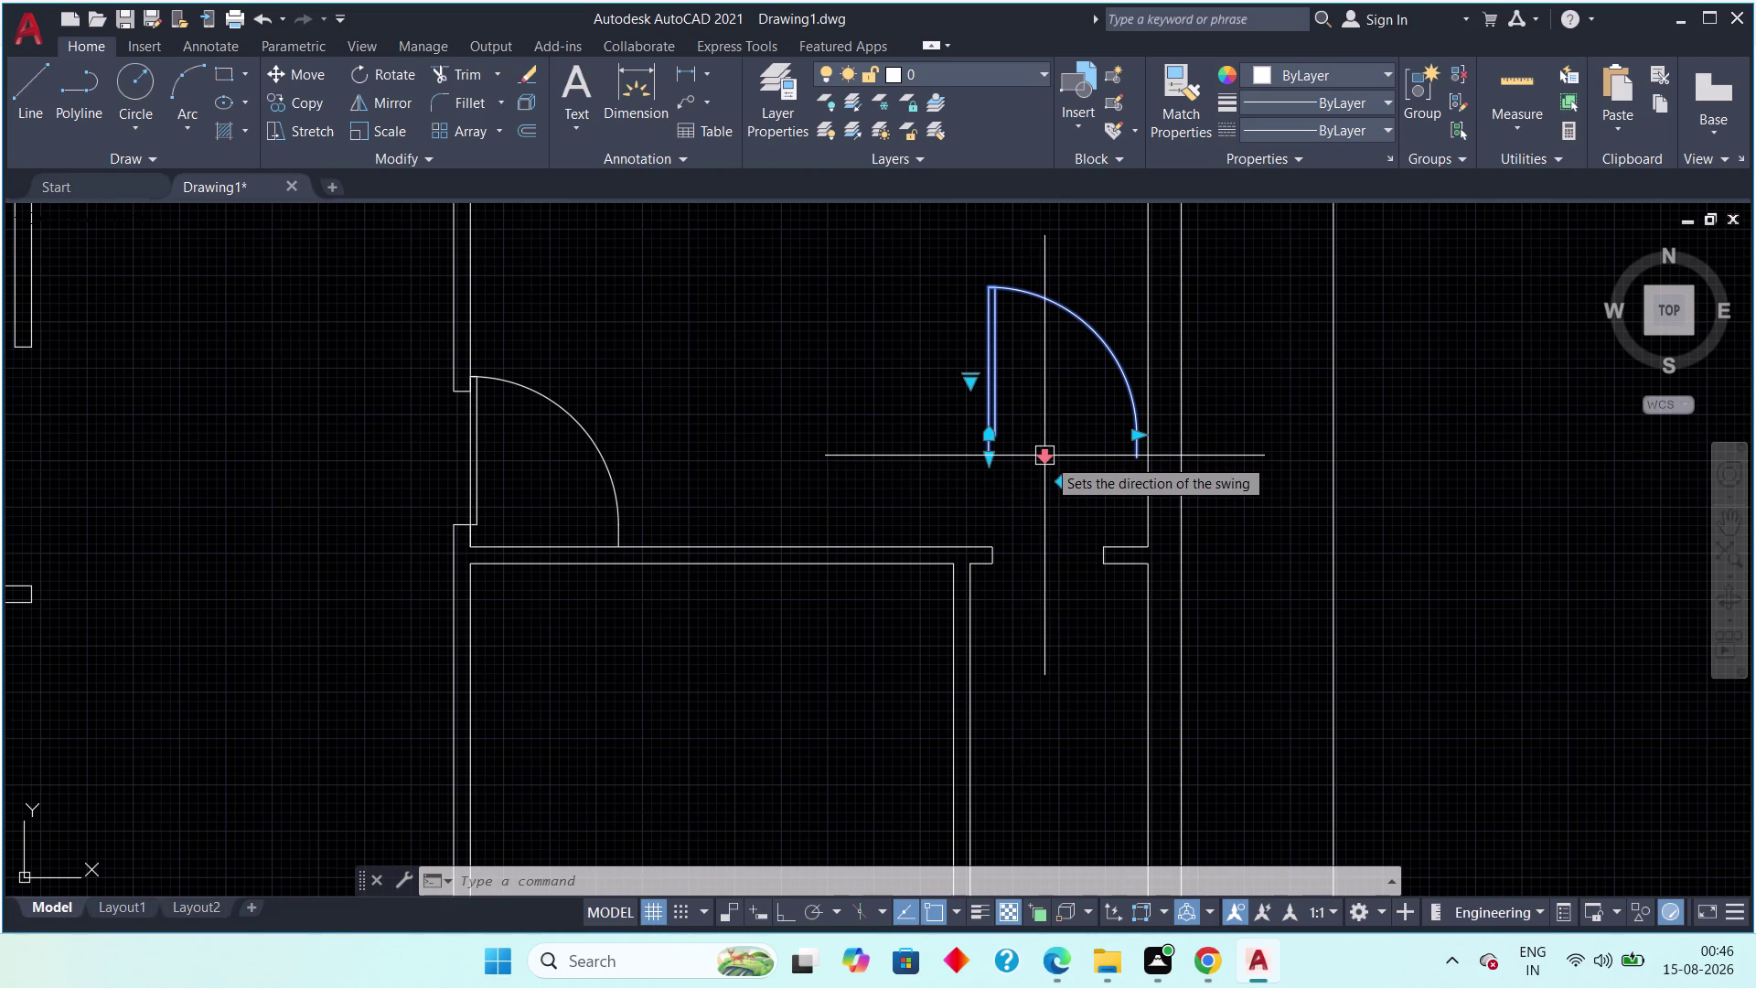
click(1047, 457)
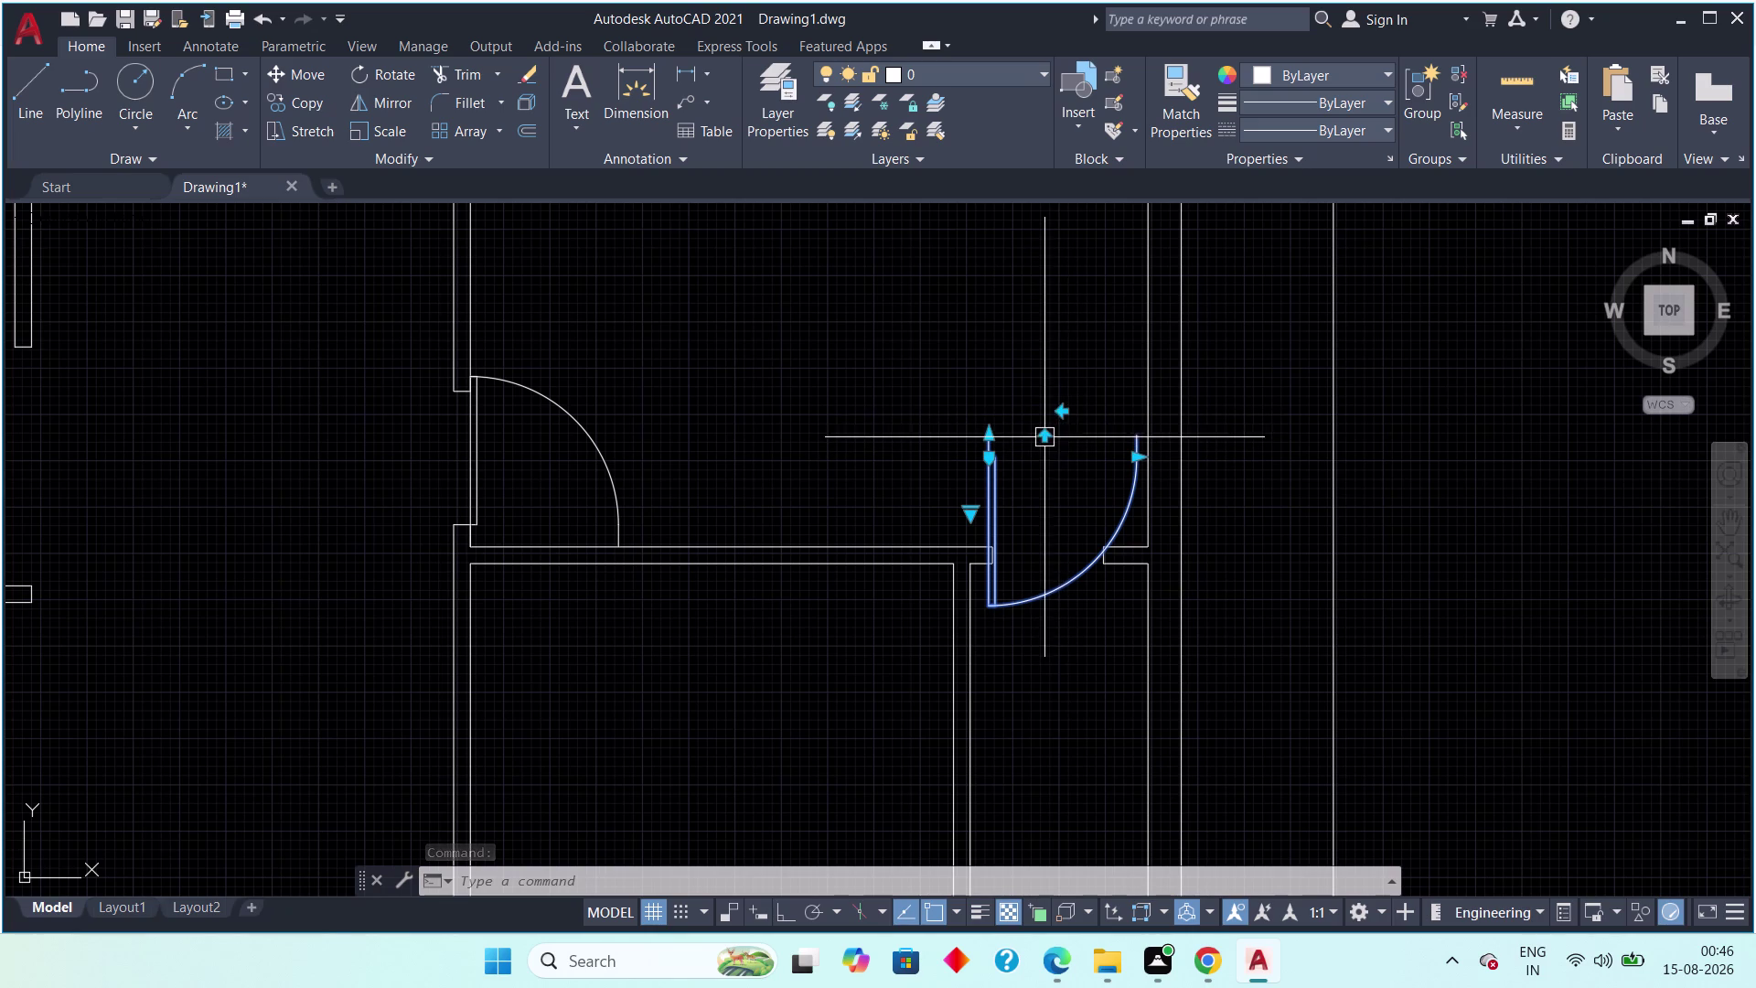
click(1048, 435)
click(1062, 485)
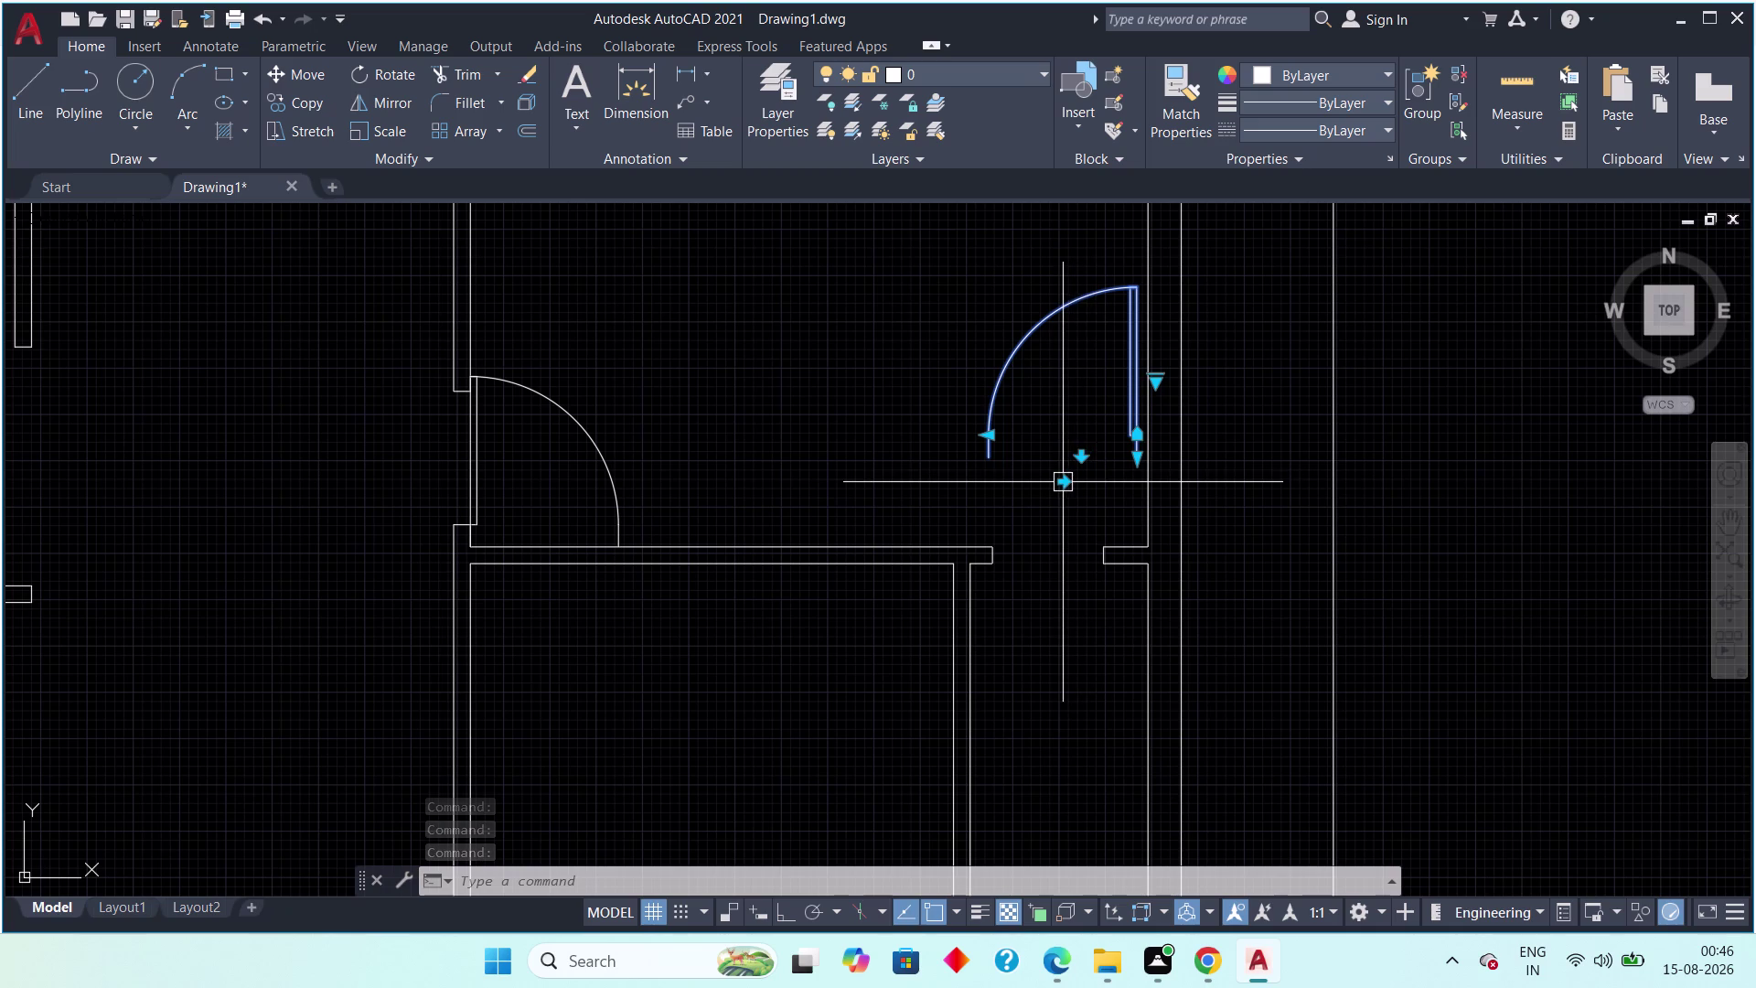
click(1064, 482)
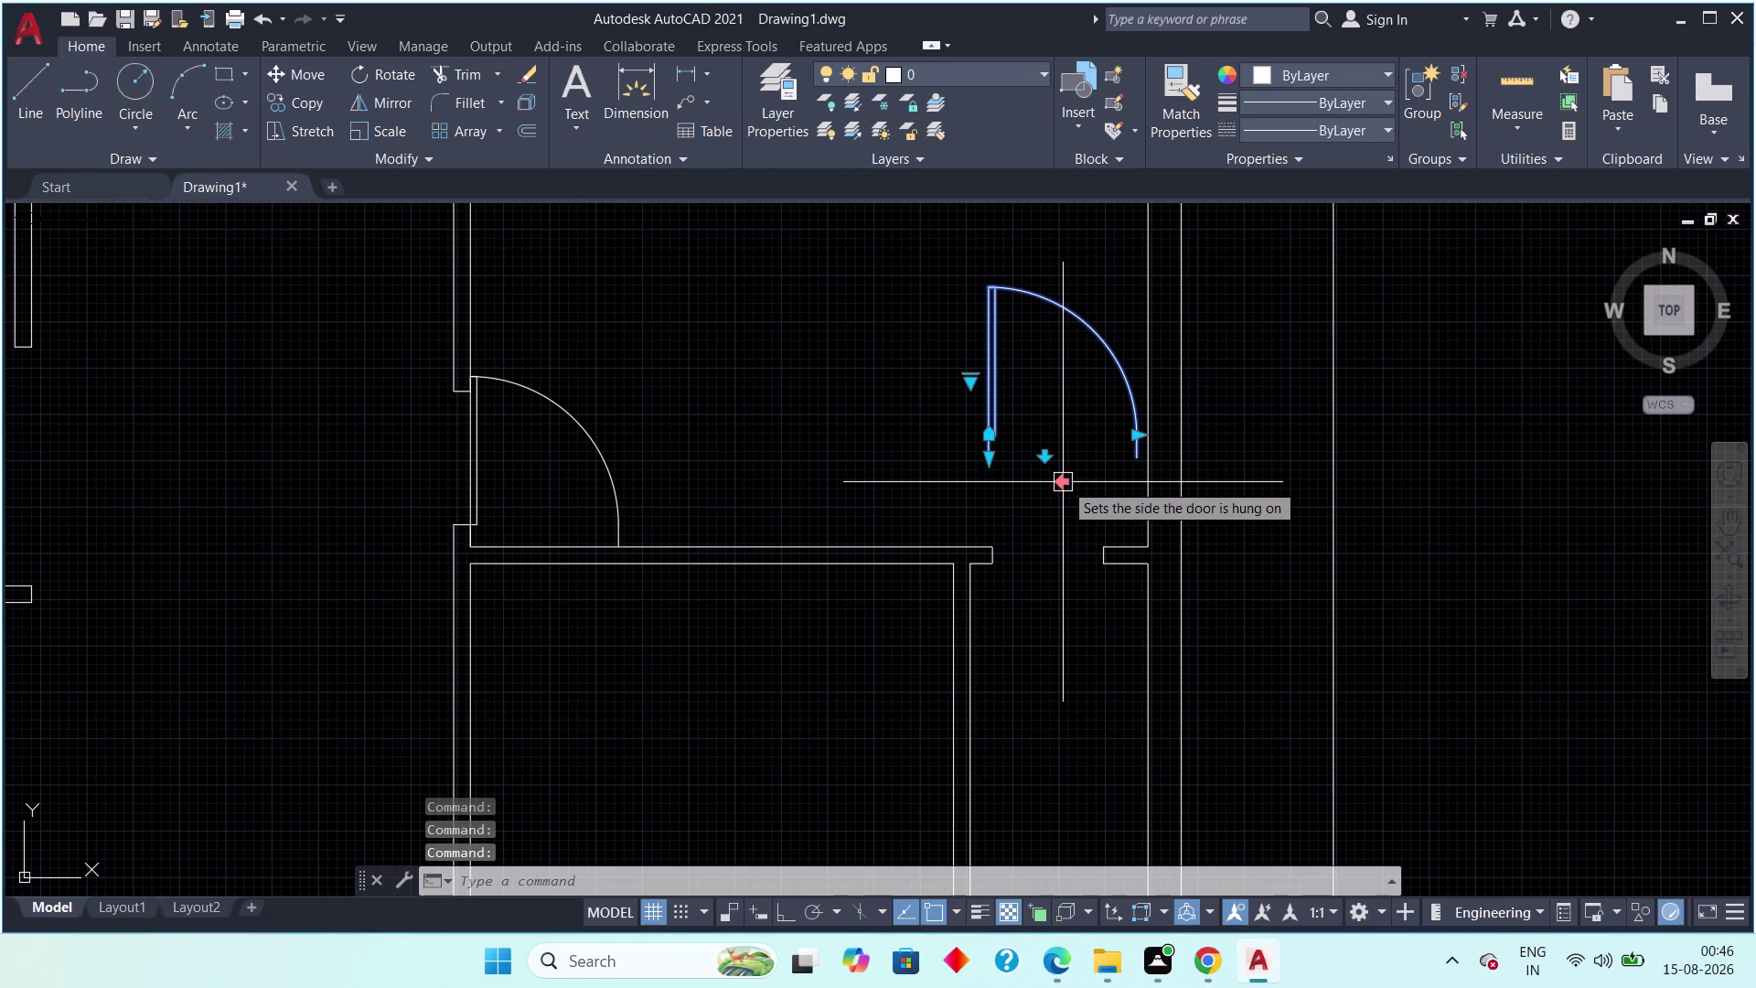
click(1064, 482)
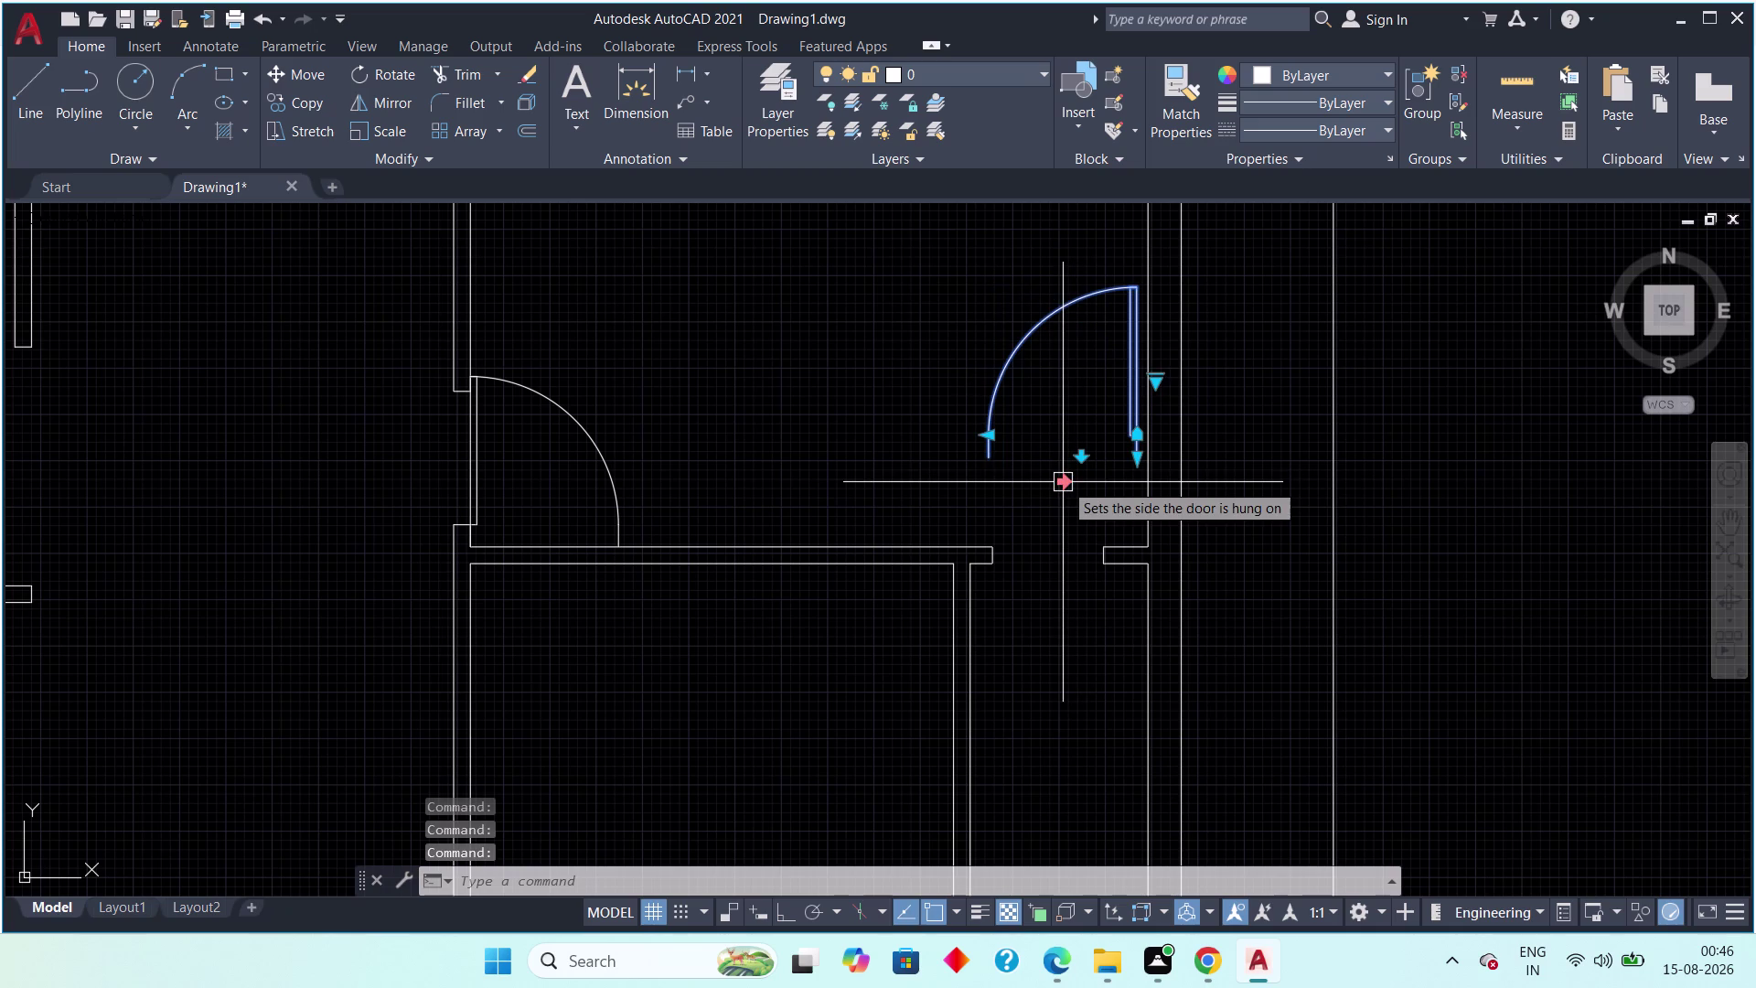
click(1064, 482)
click(1064, 482)
click(1063, 480)
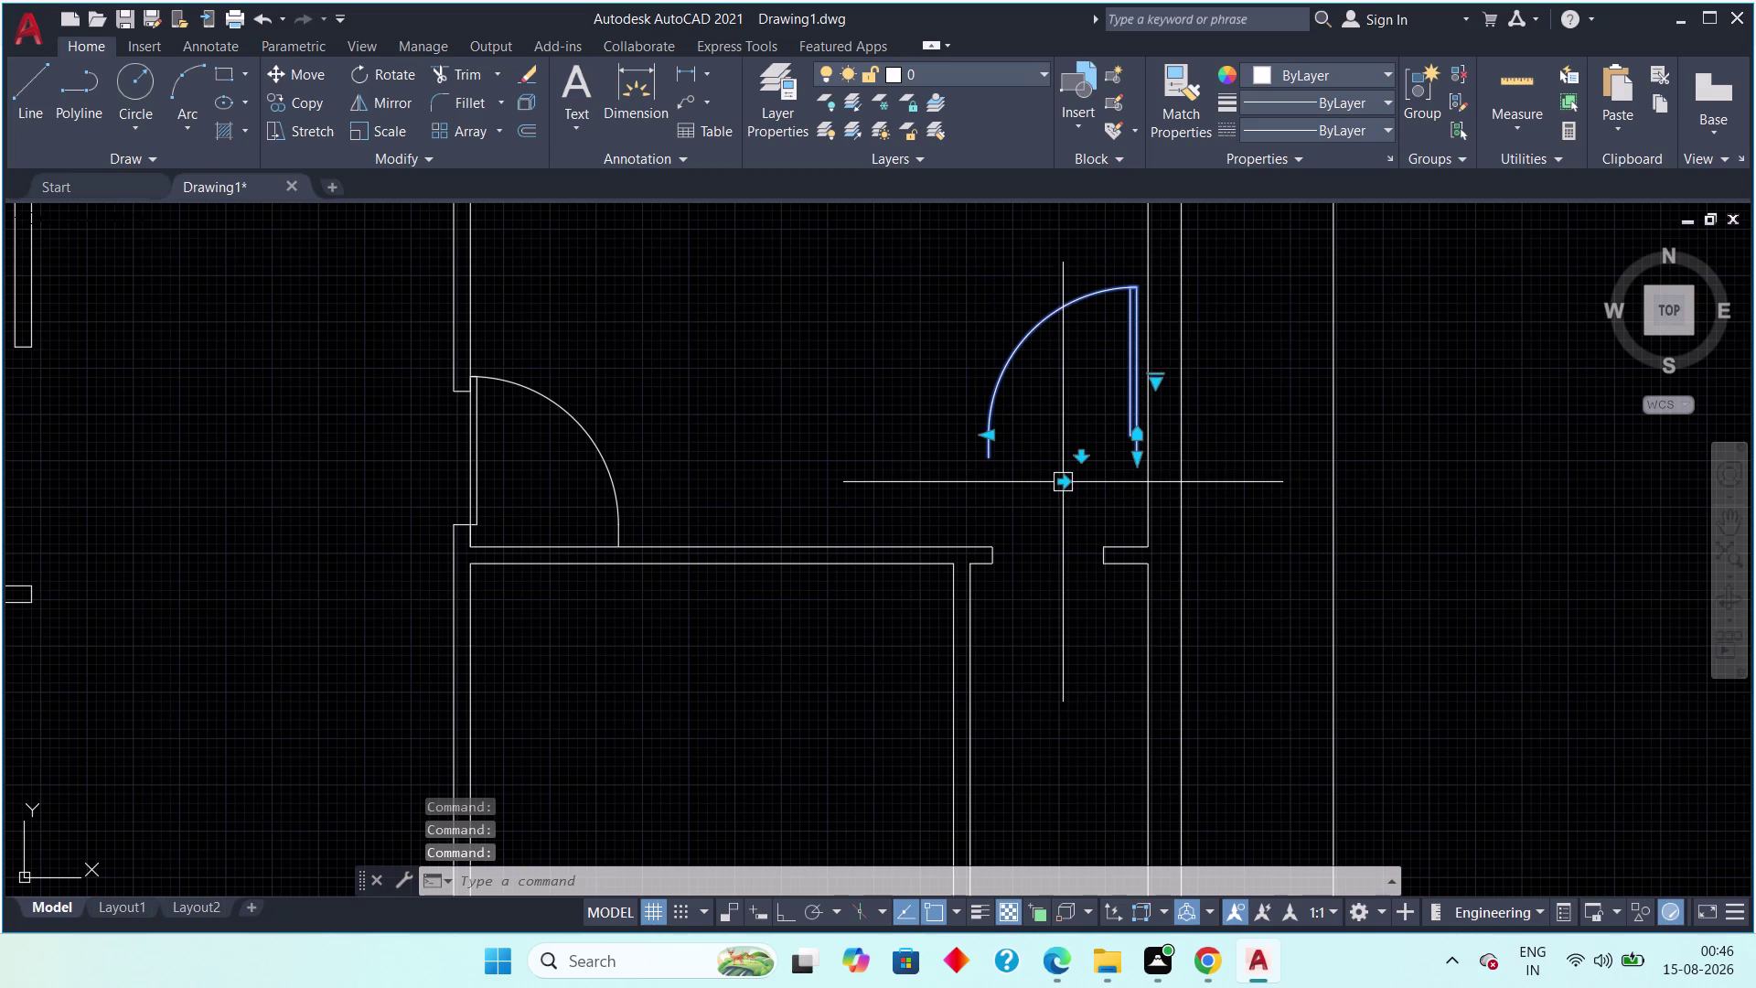
click(1064, 480)
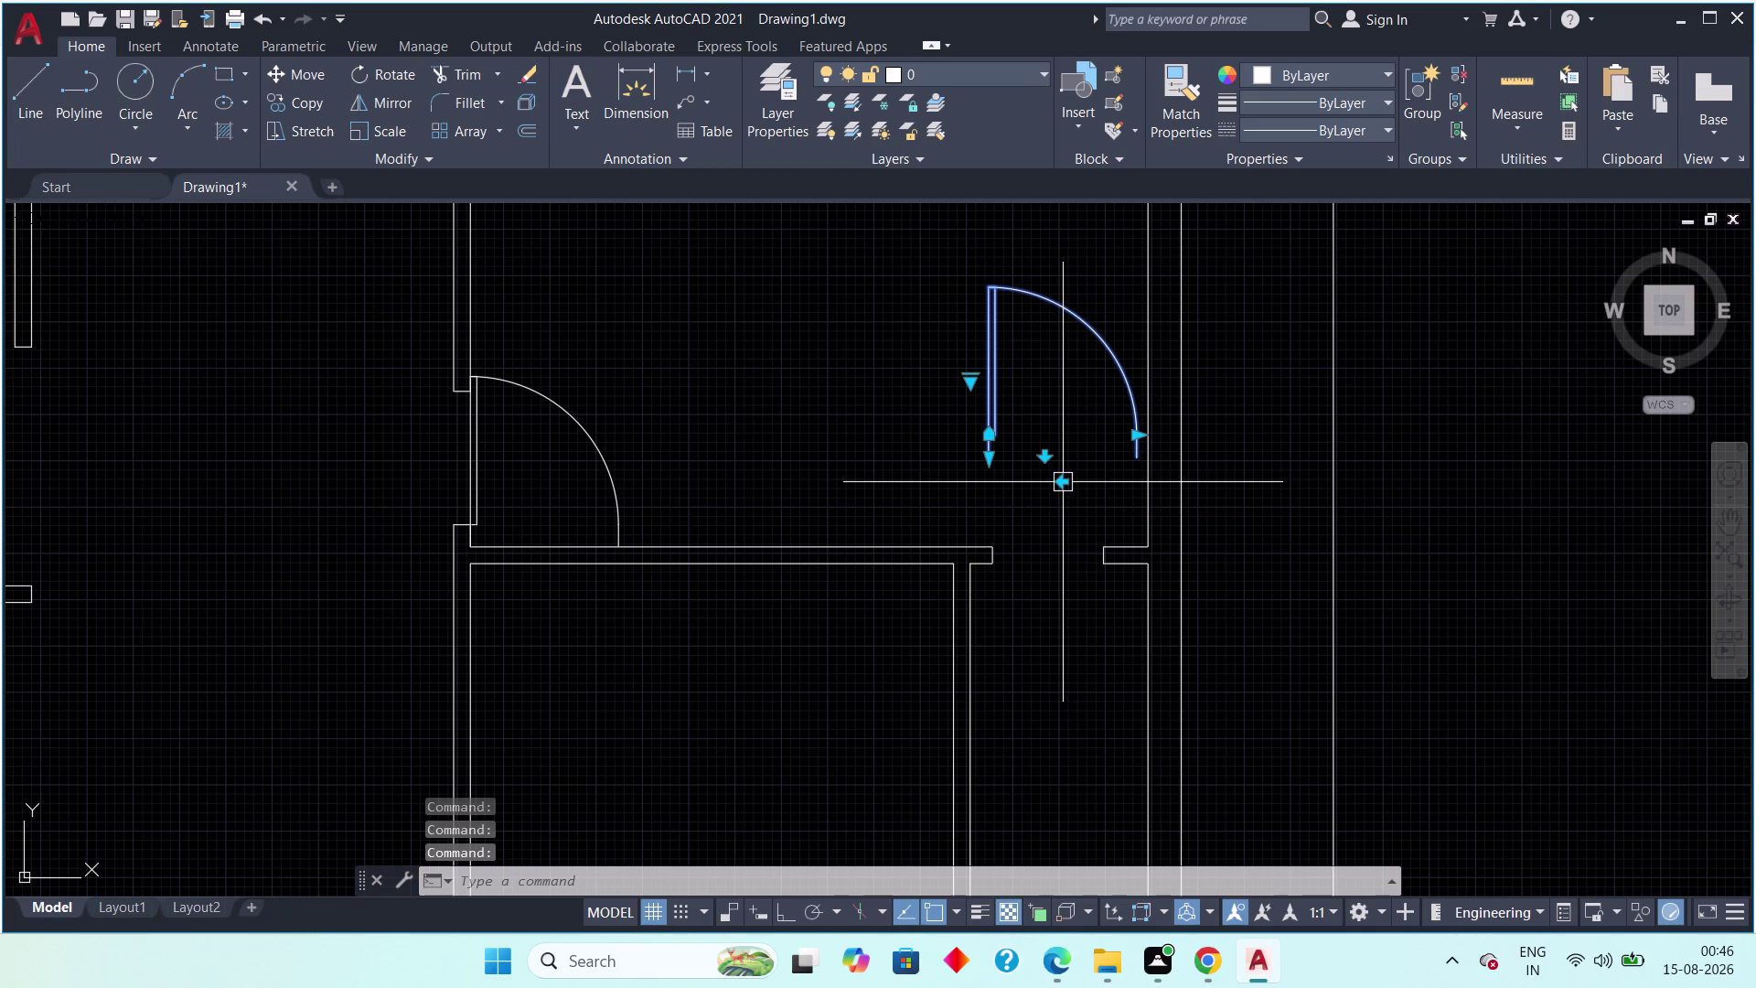
Keep toggling the second door's swing and hinge, leaving it hinged on the left.
click(1048, 459)
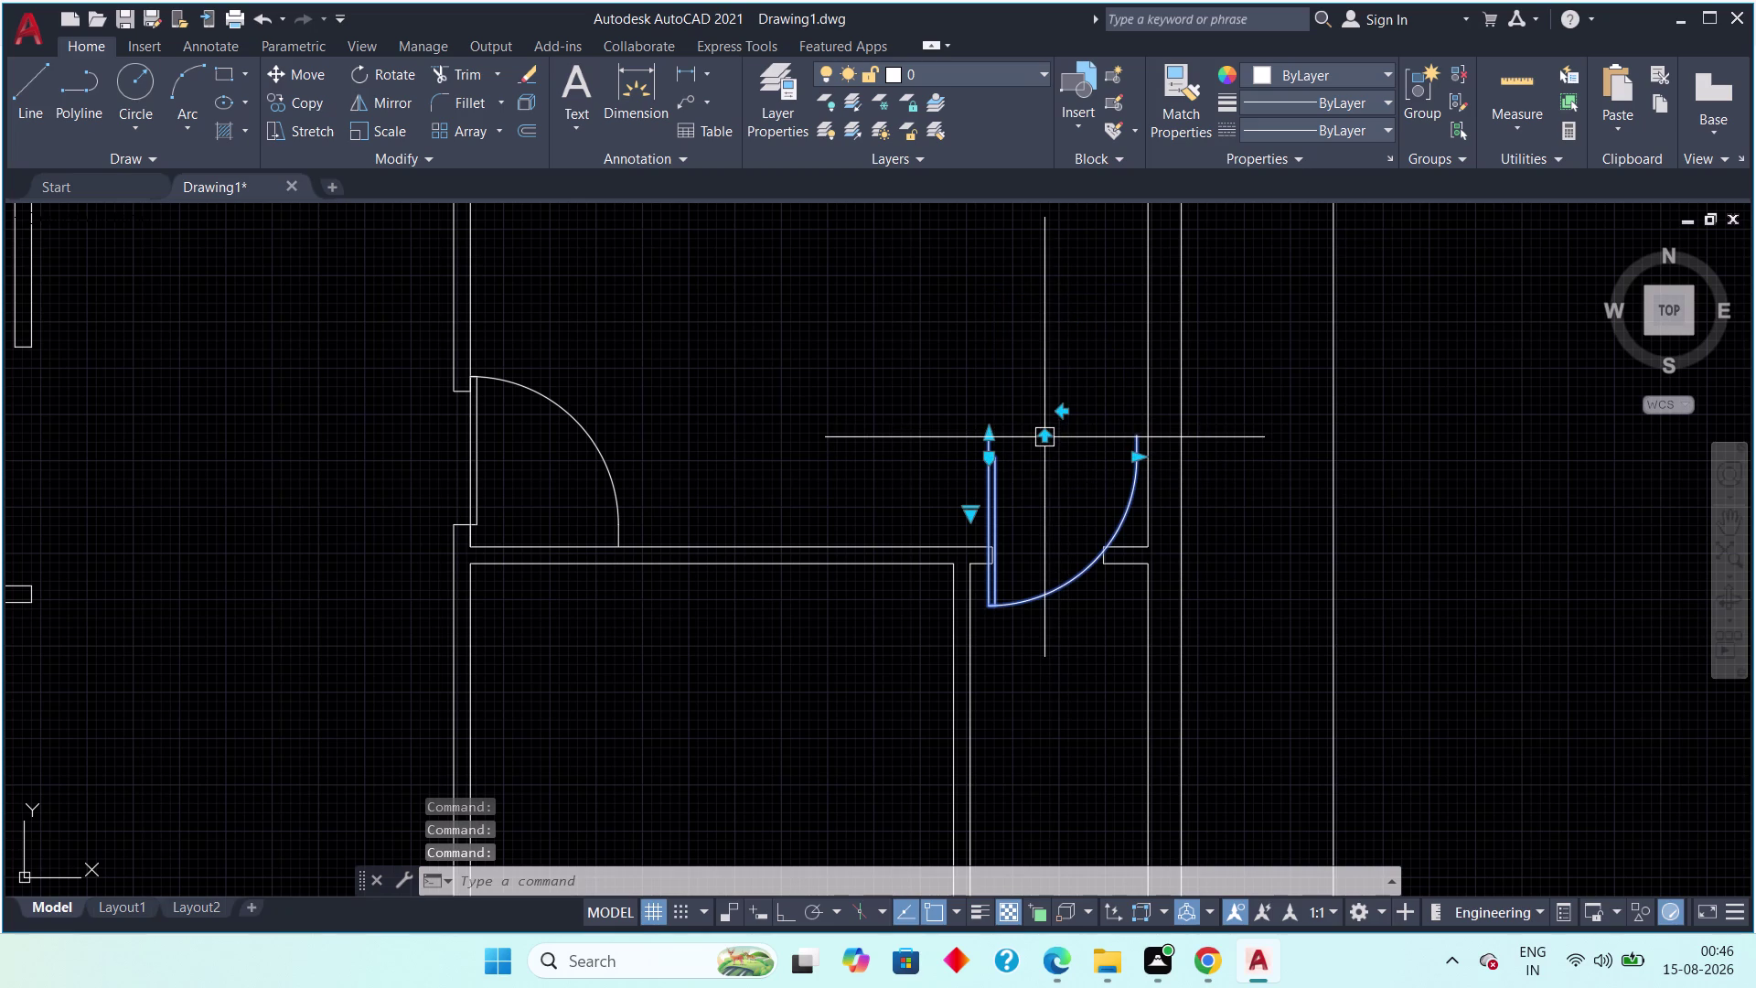
click(1049, 437)
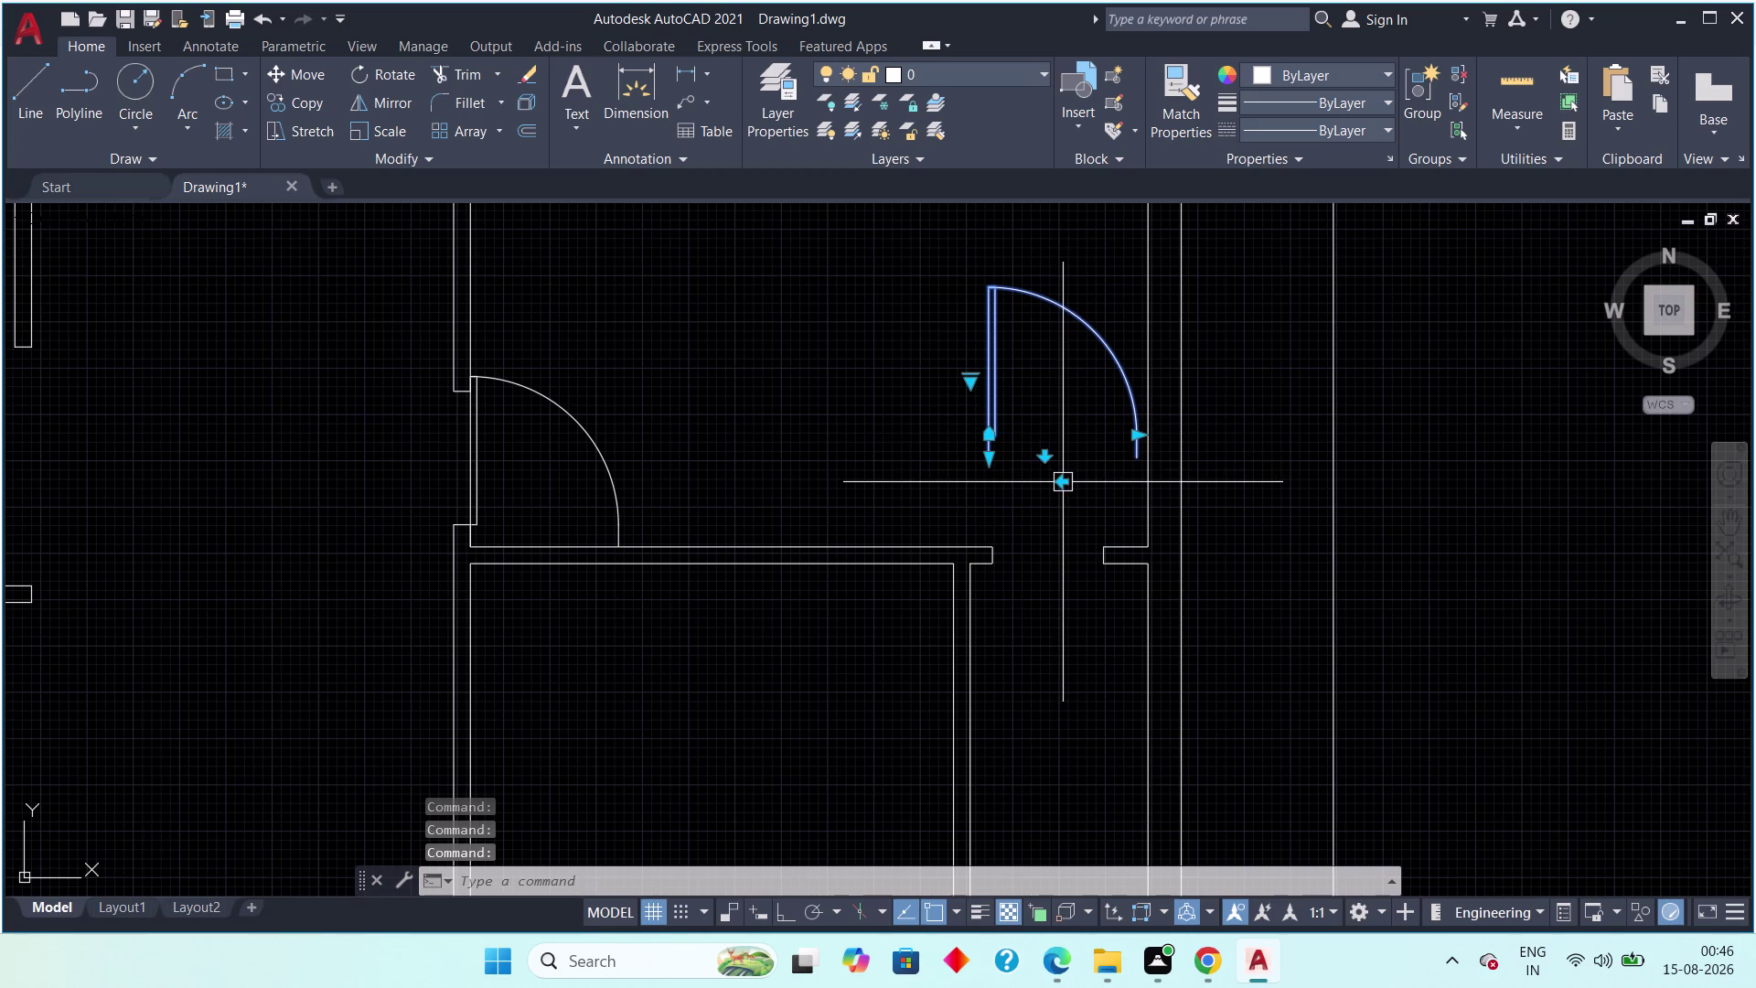
click(1060, 482)
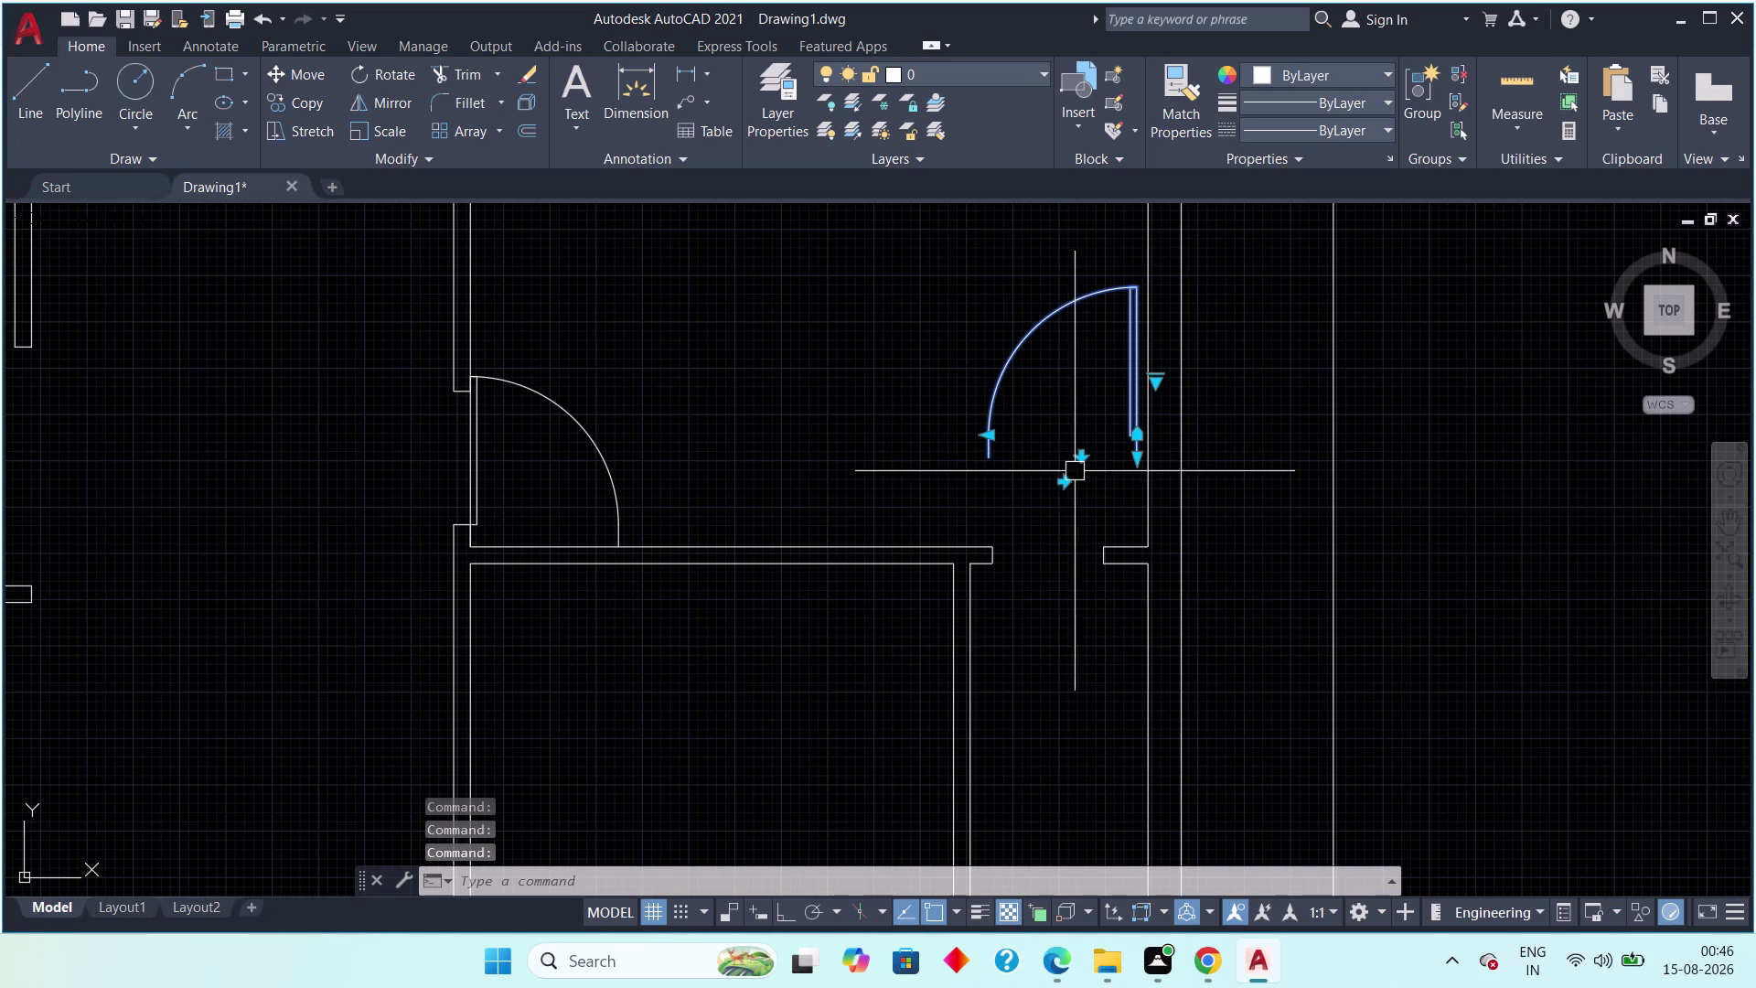
click(1066, 482)
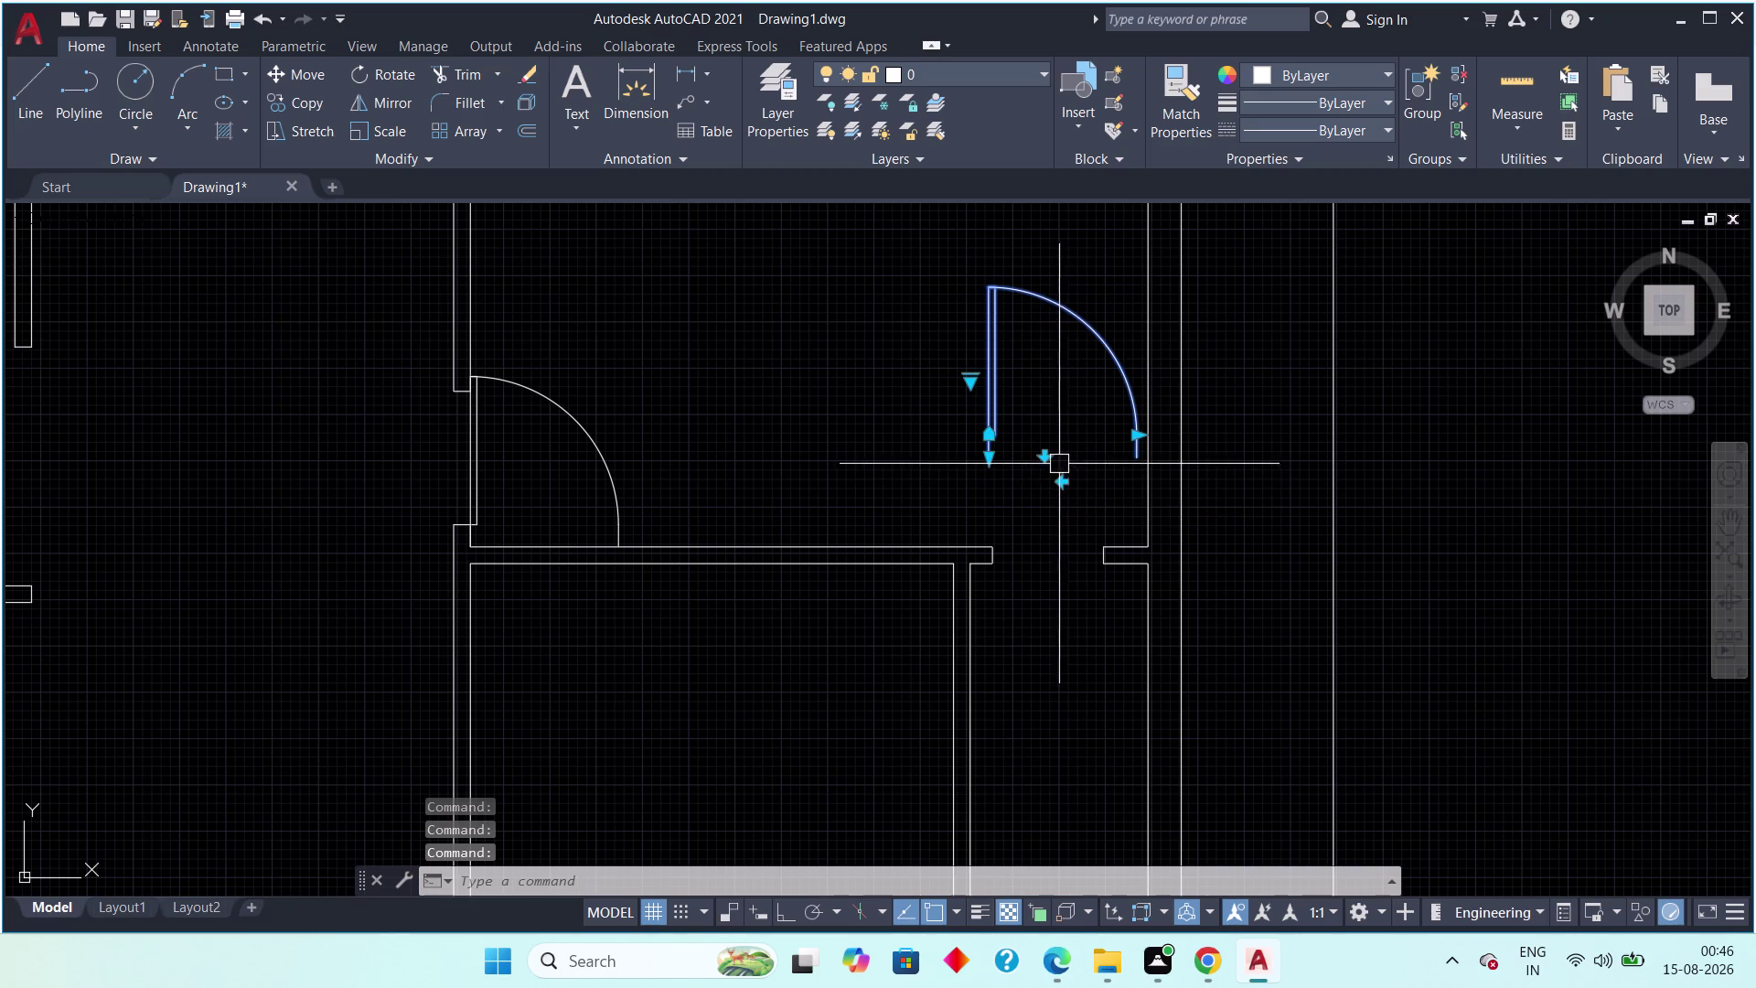
click(1045, 458)
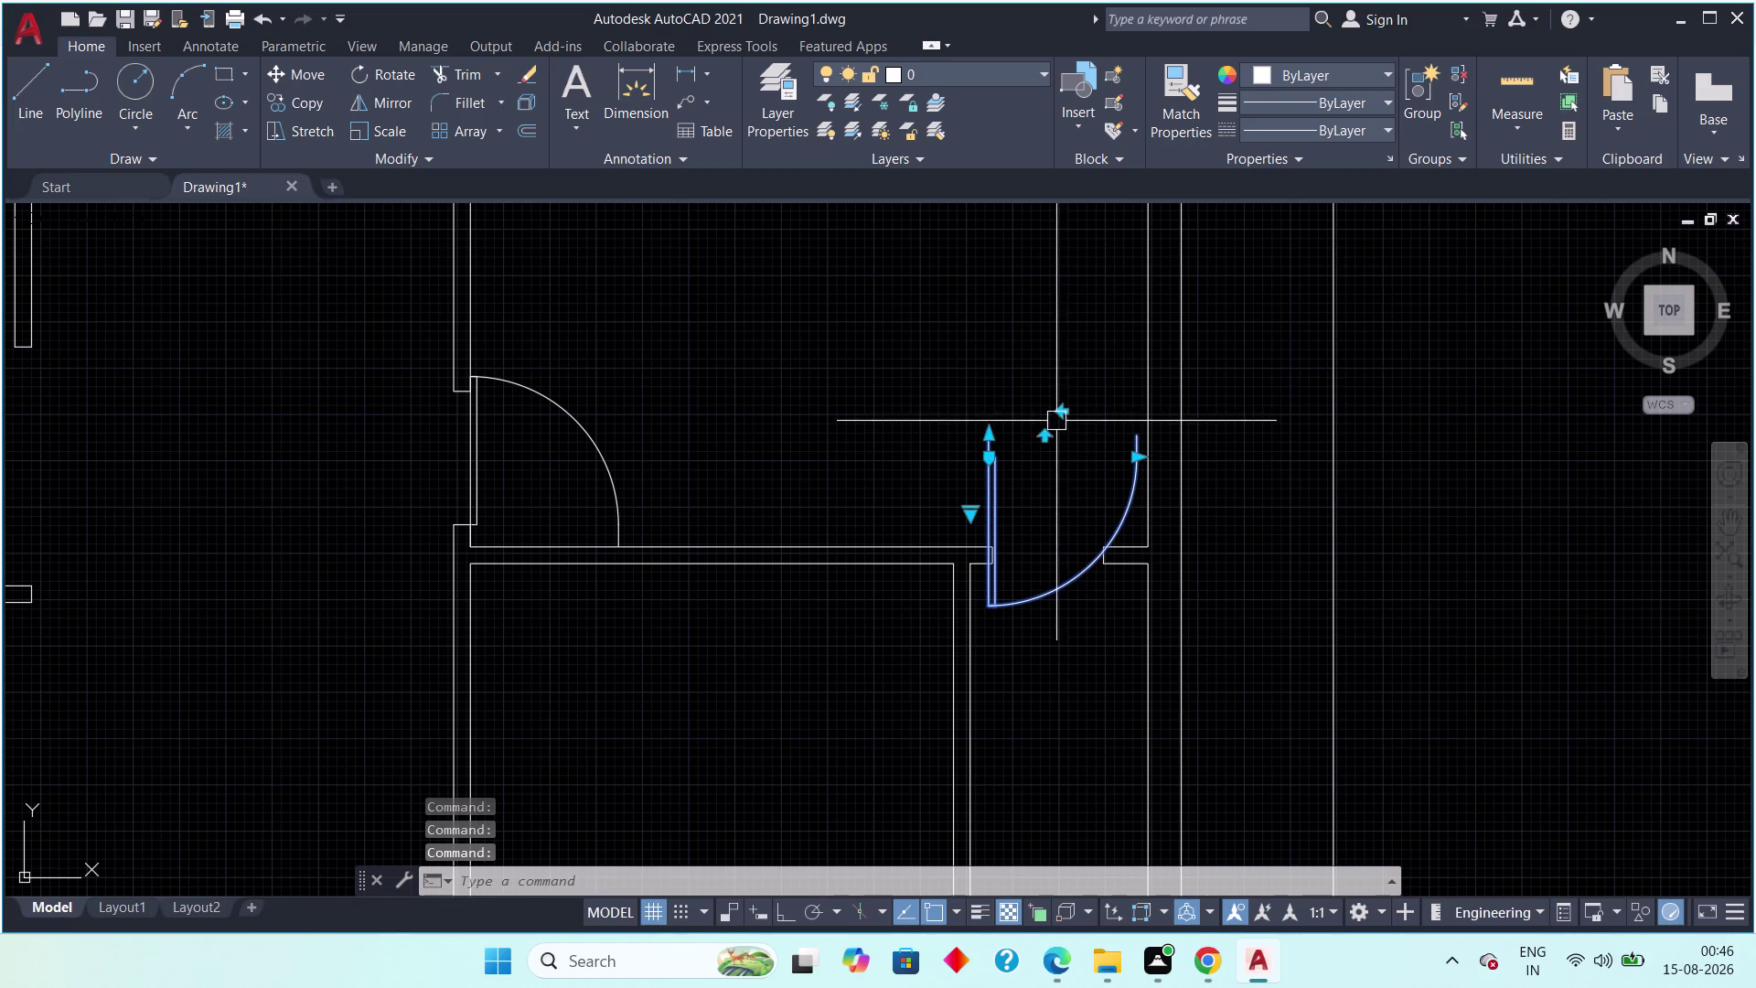
click(1050, 437)
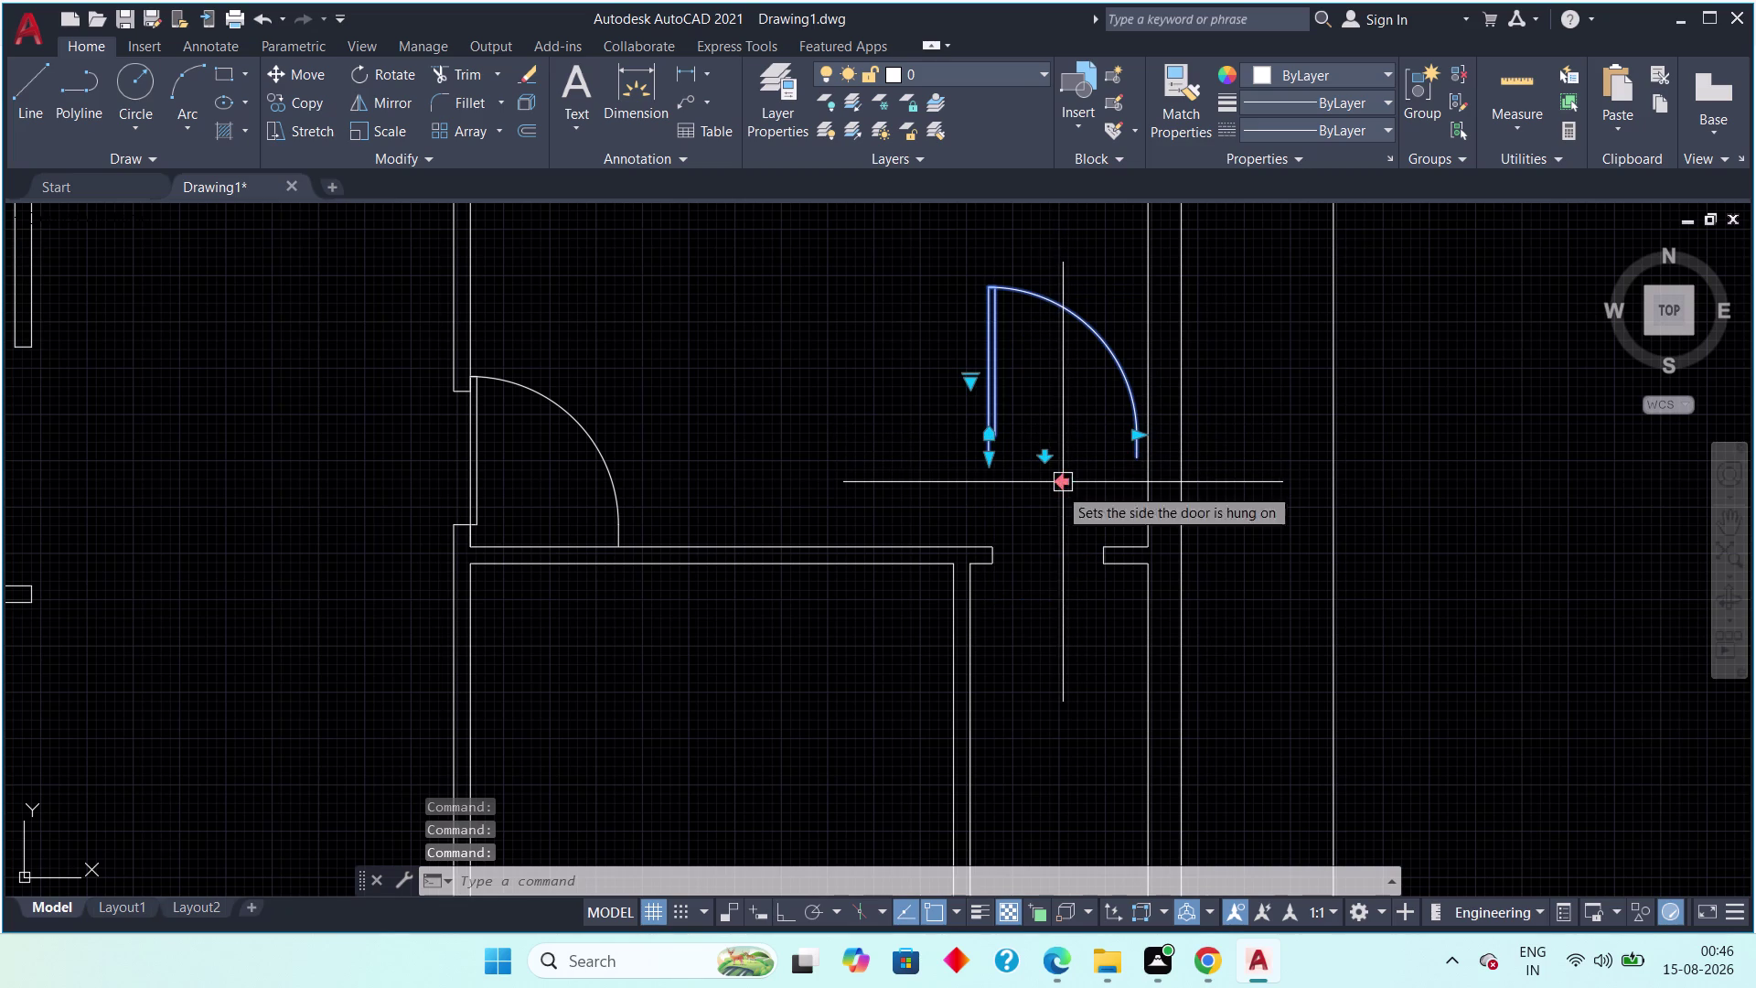
click(1056, 487)
click(1062, 481)
click(1062, 482)
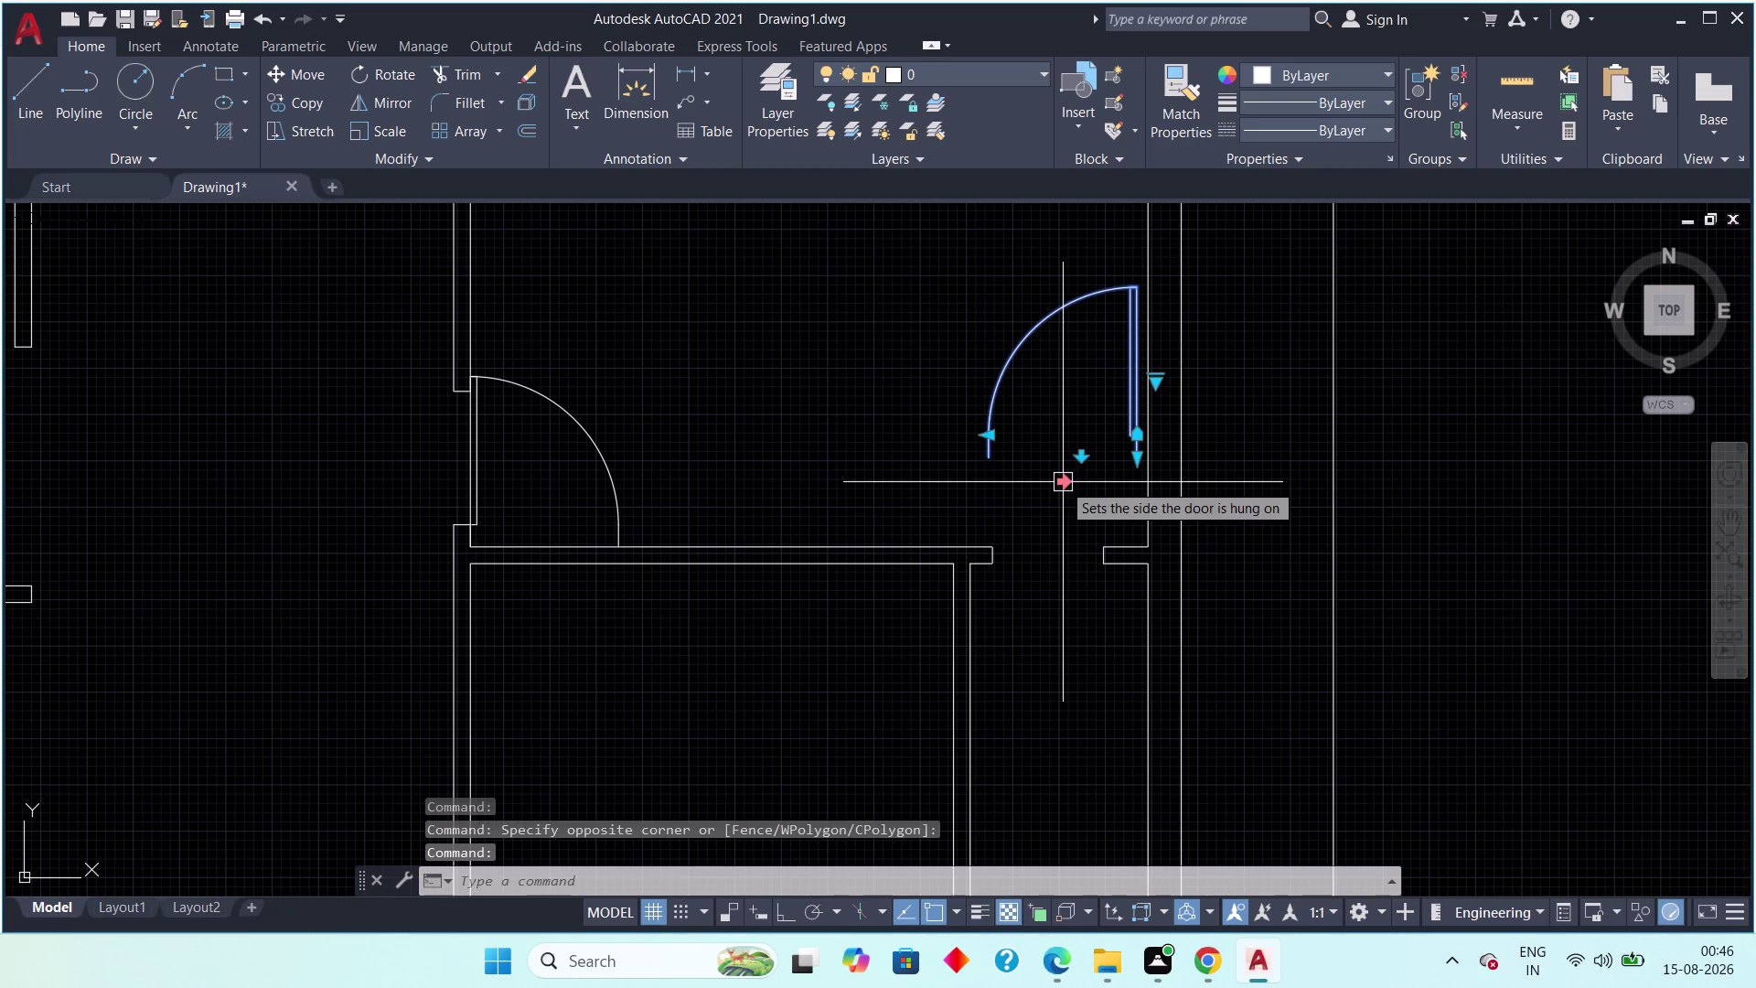
click(1062, 482)
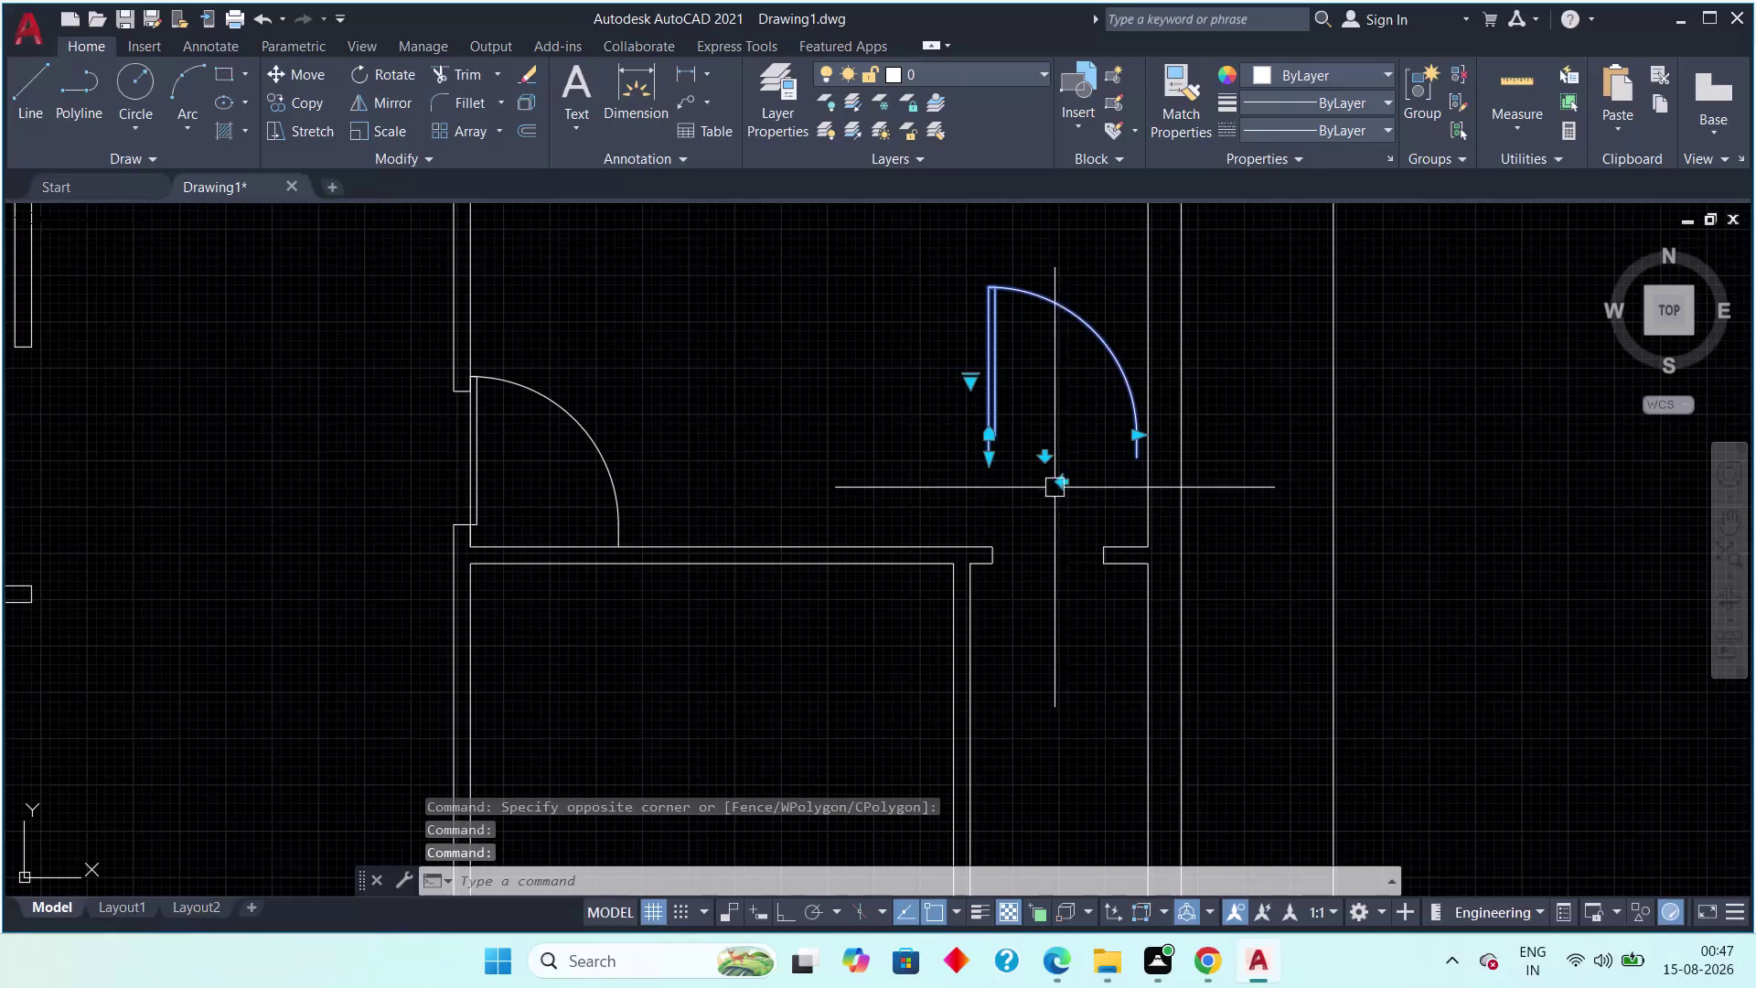
Reselect the second door and move its hinge beside the adjoining vertical wall.
middle_drag(1036, 488, 837, 456)
scroll(down, 3)
scroll(up, 3)
key(Escape)
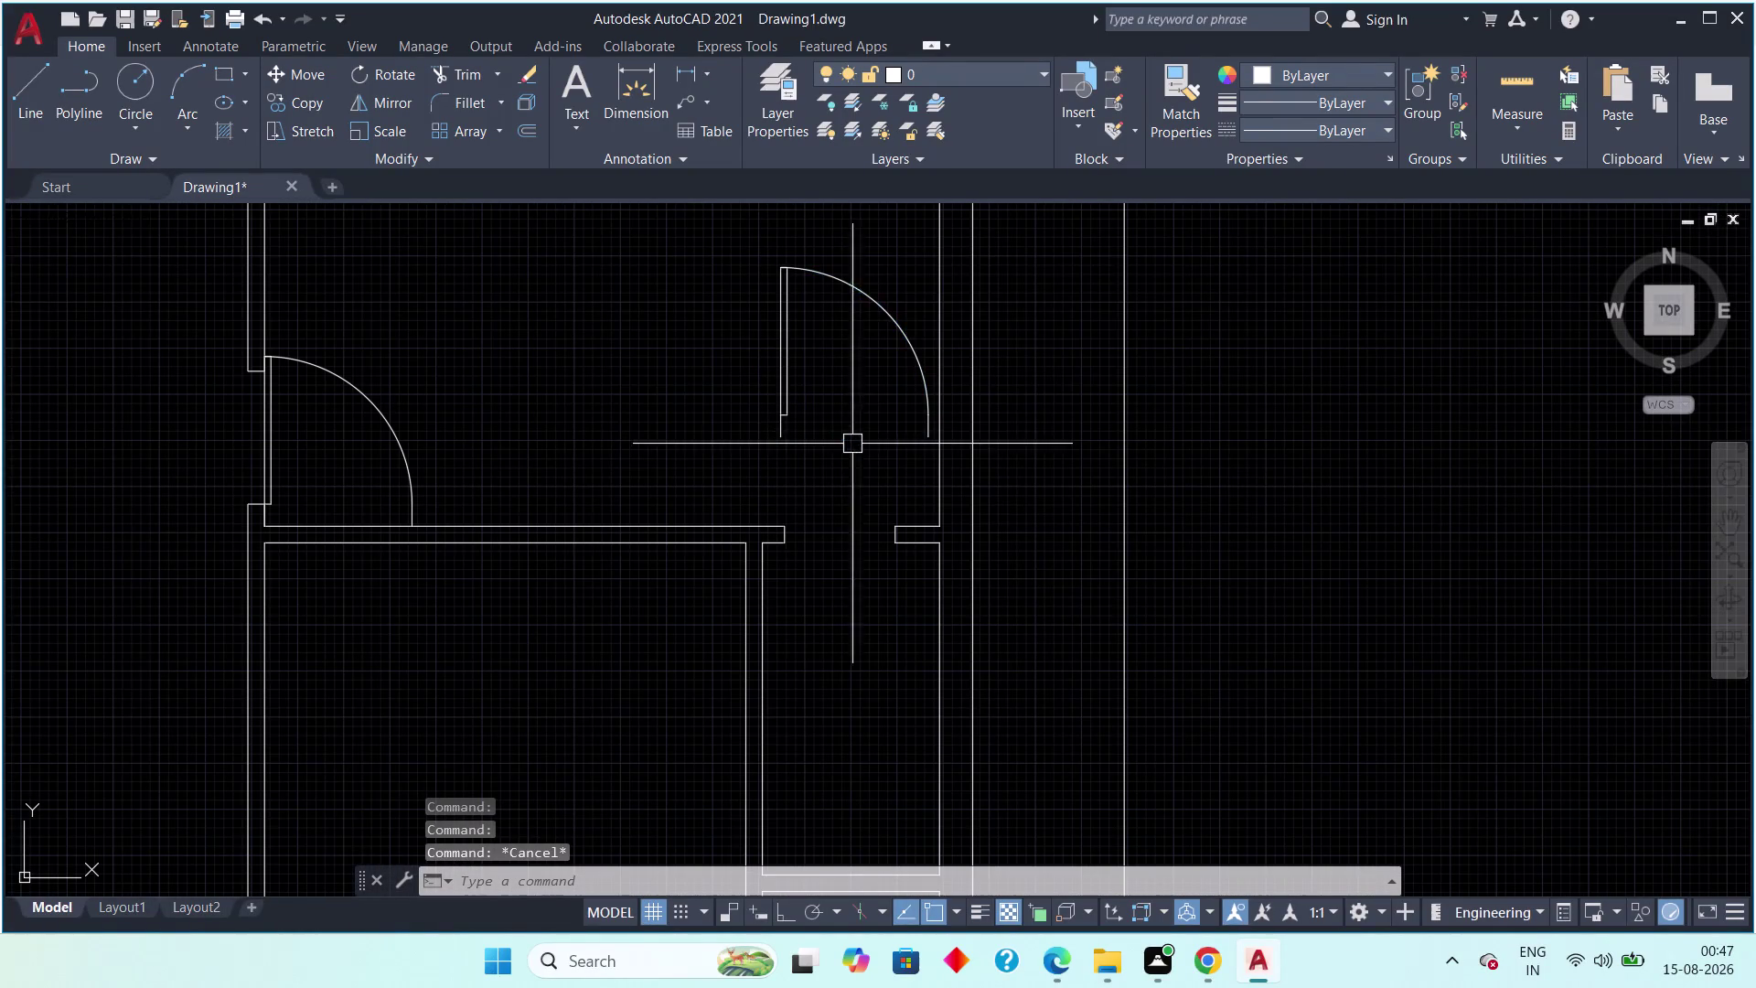
drag(859, 230, 848, 241)
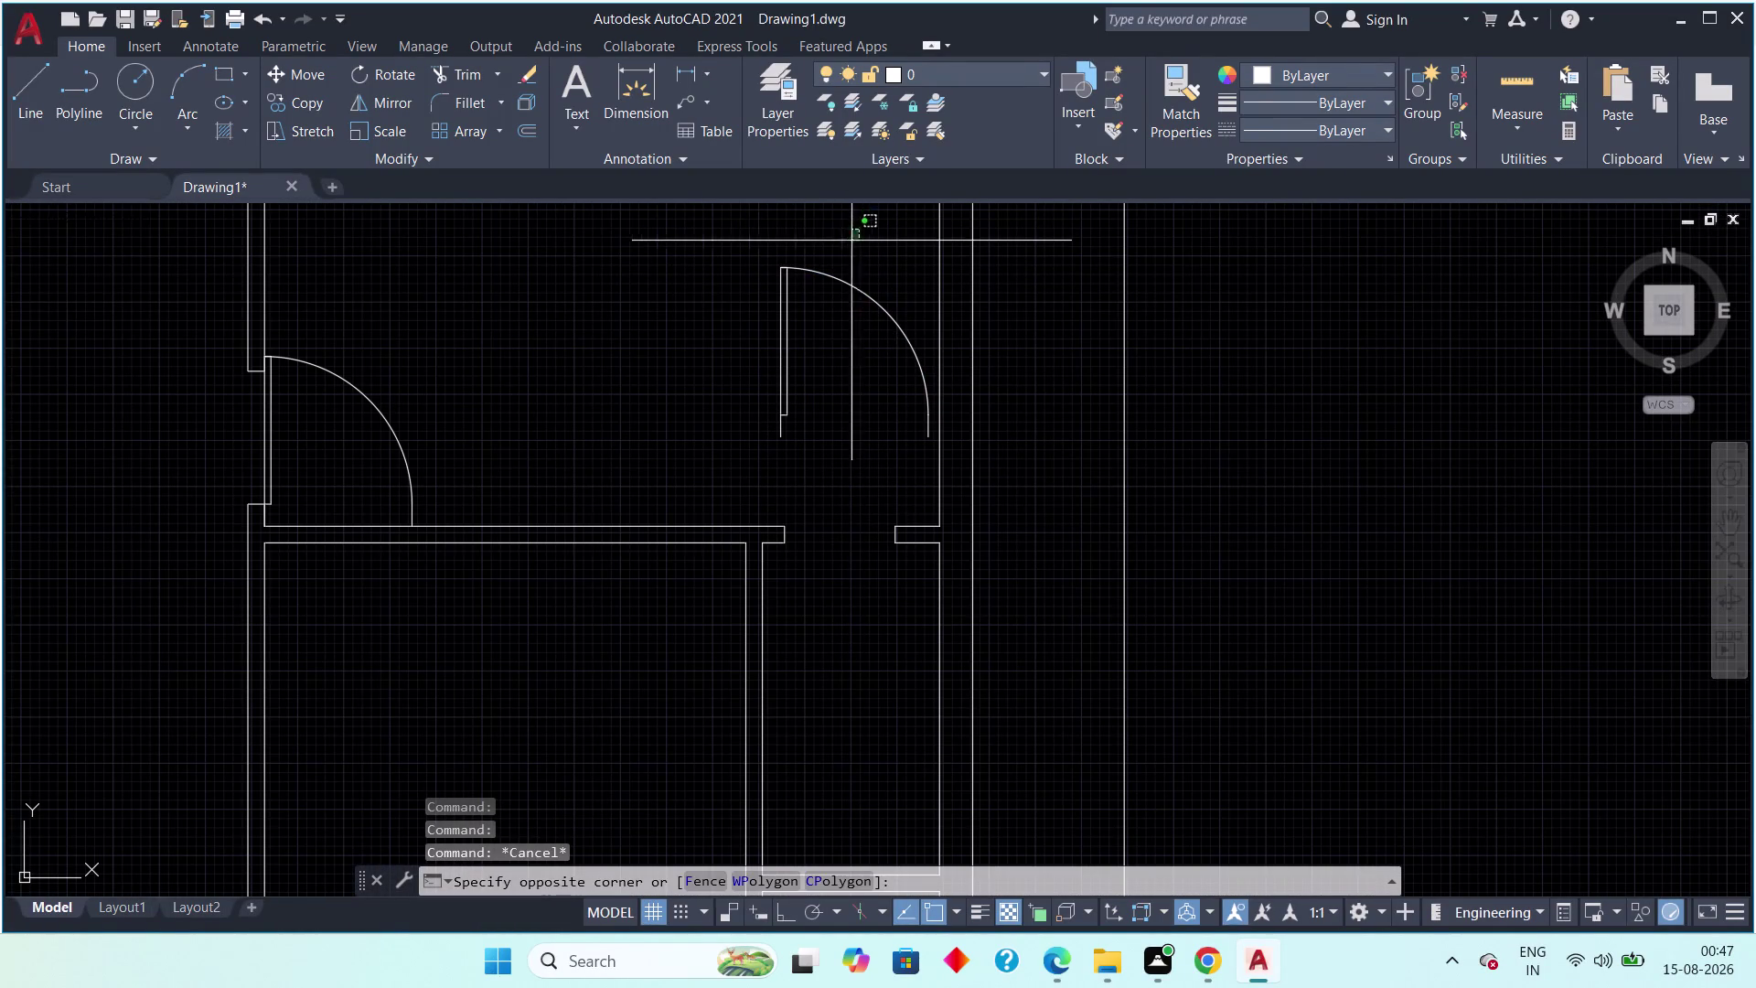
click(722, 349)
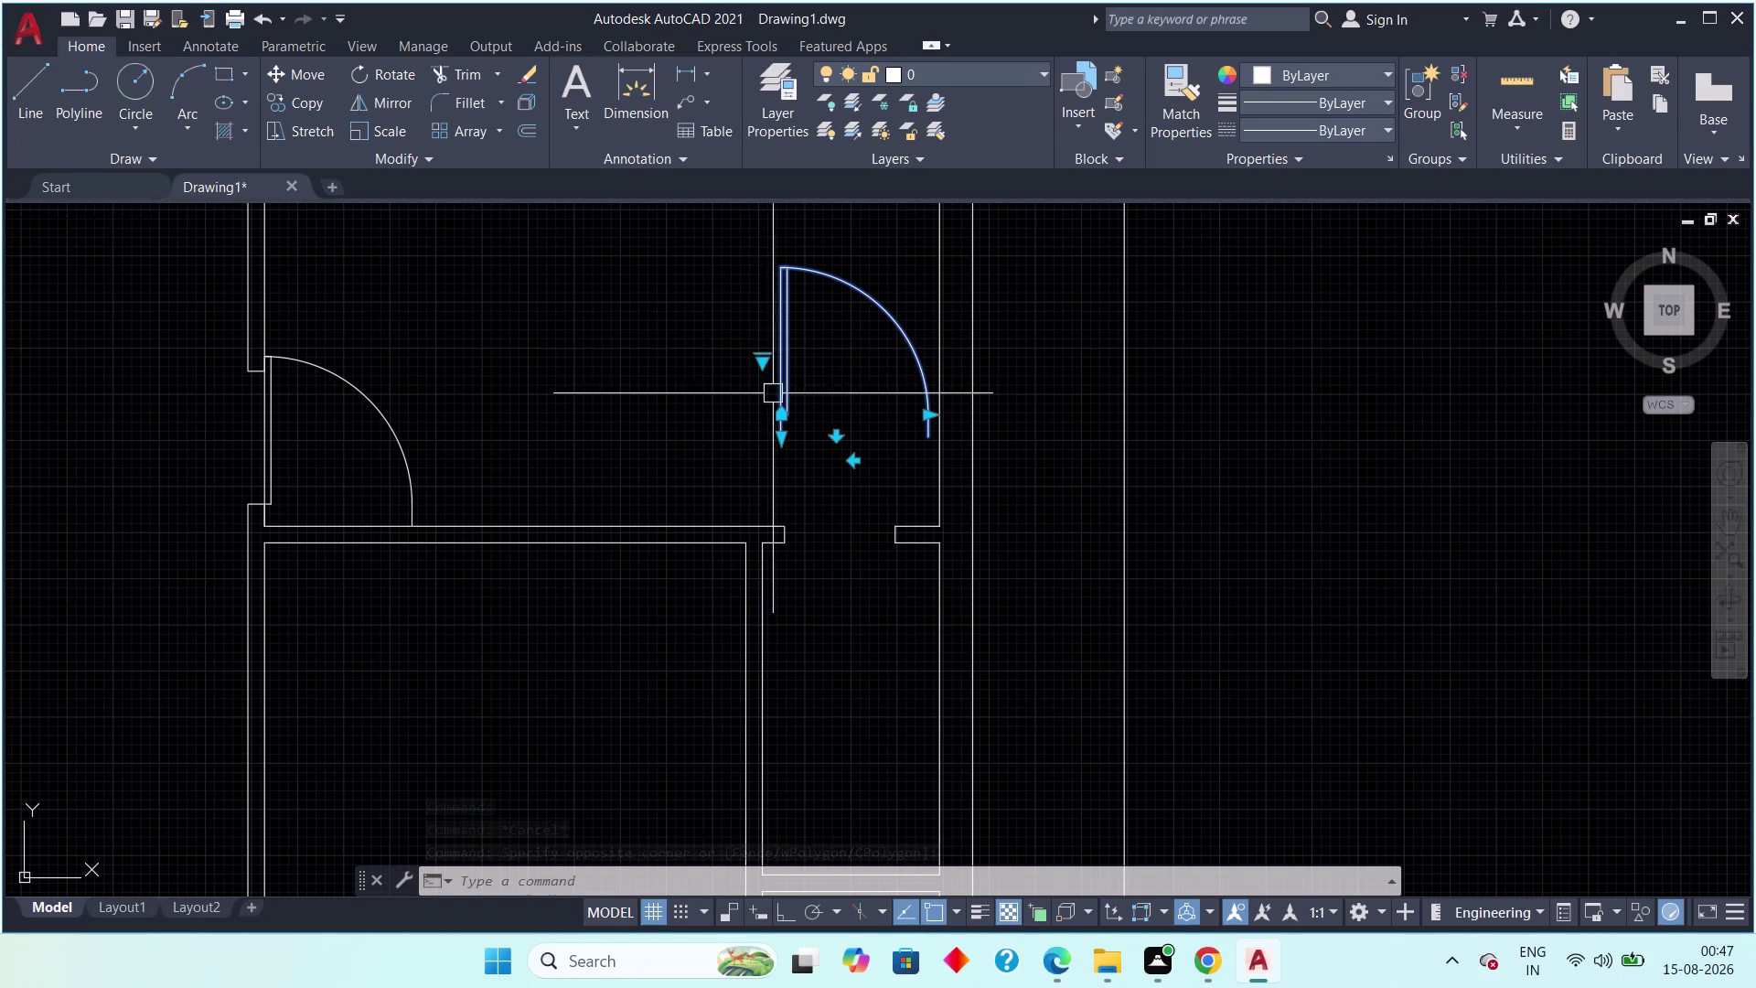
click(858, 467)
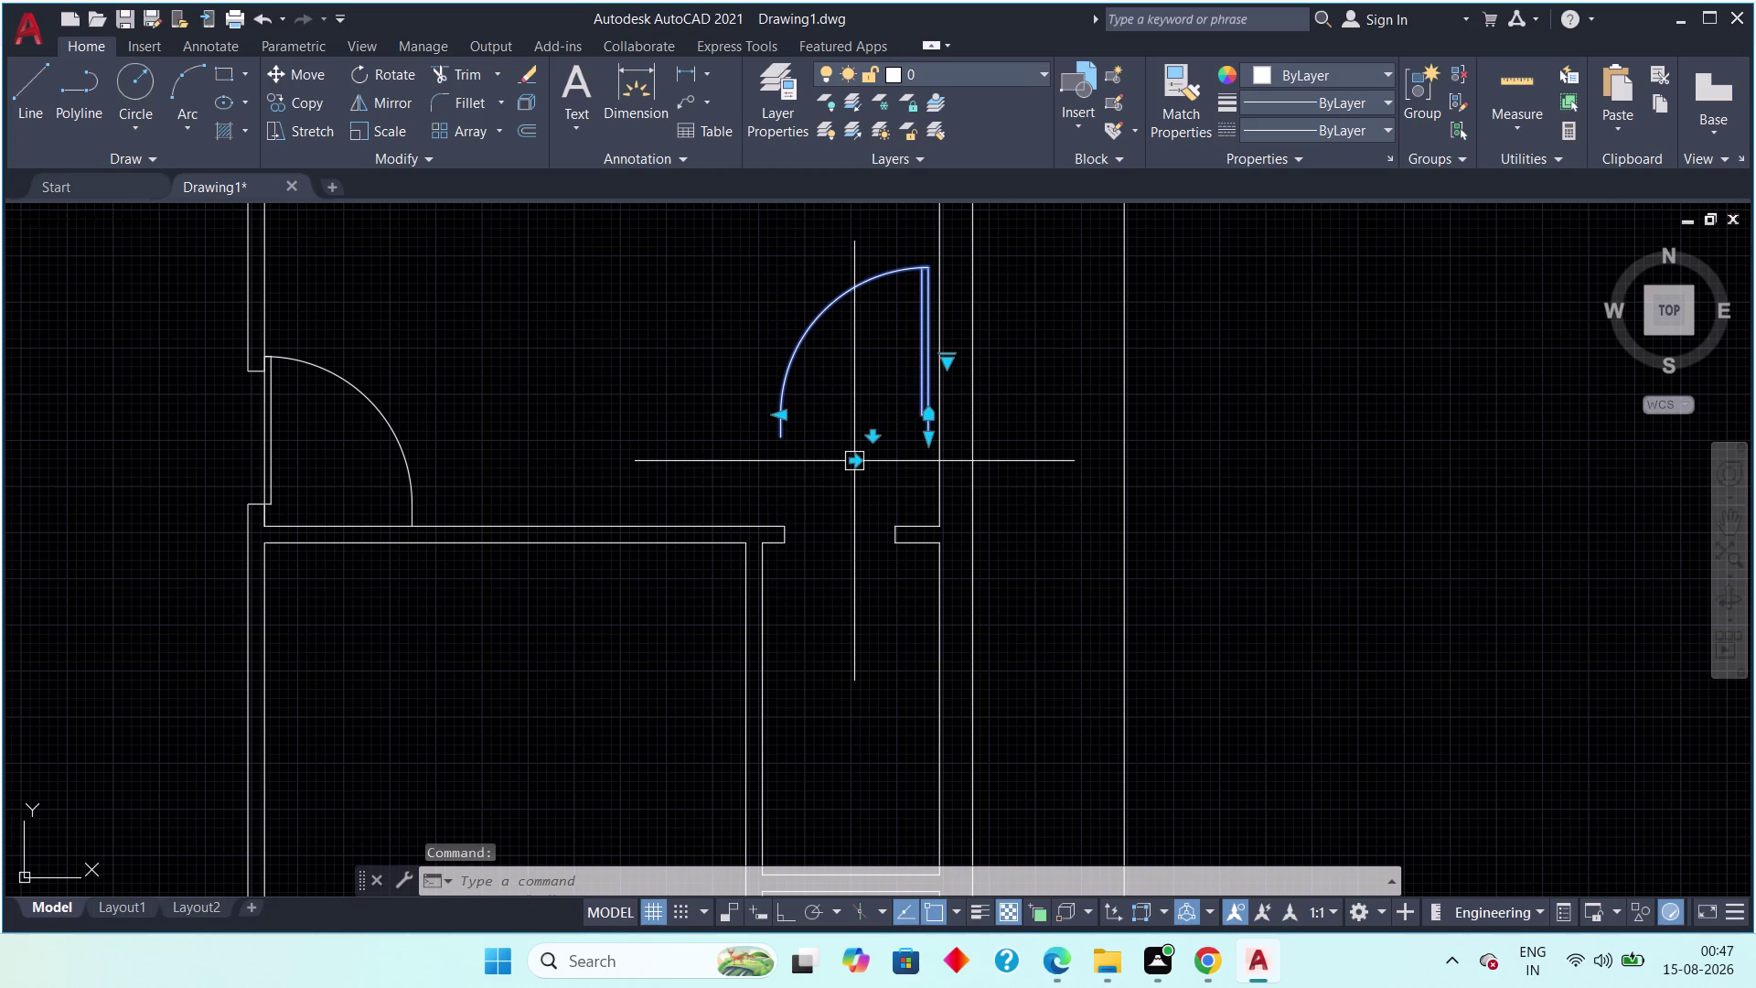
middle_drag(866, 467, 658, 419)
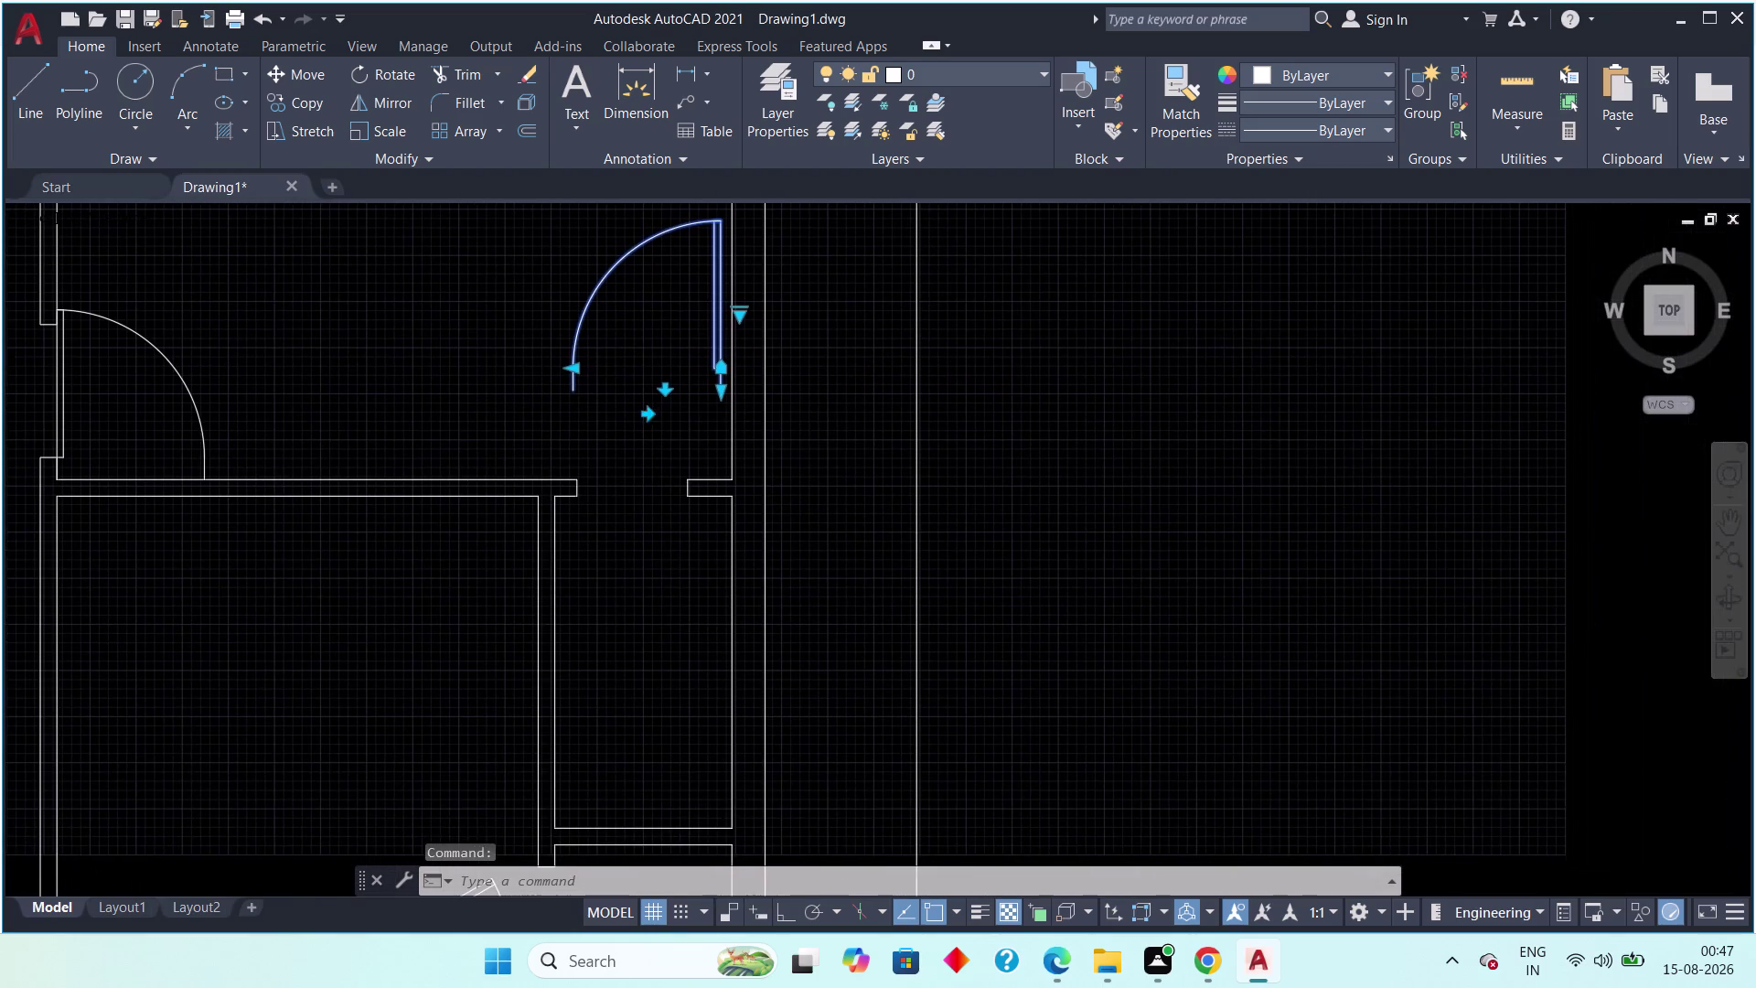
key(Escape)
middle_drag(646, 363, 513, 458)
drag(555, 285, 544, 310)
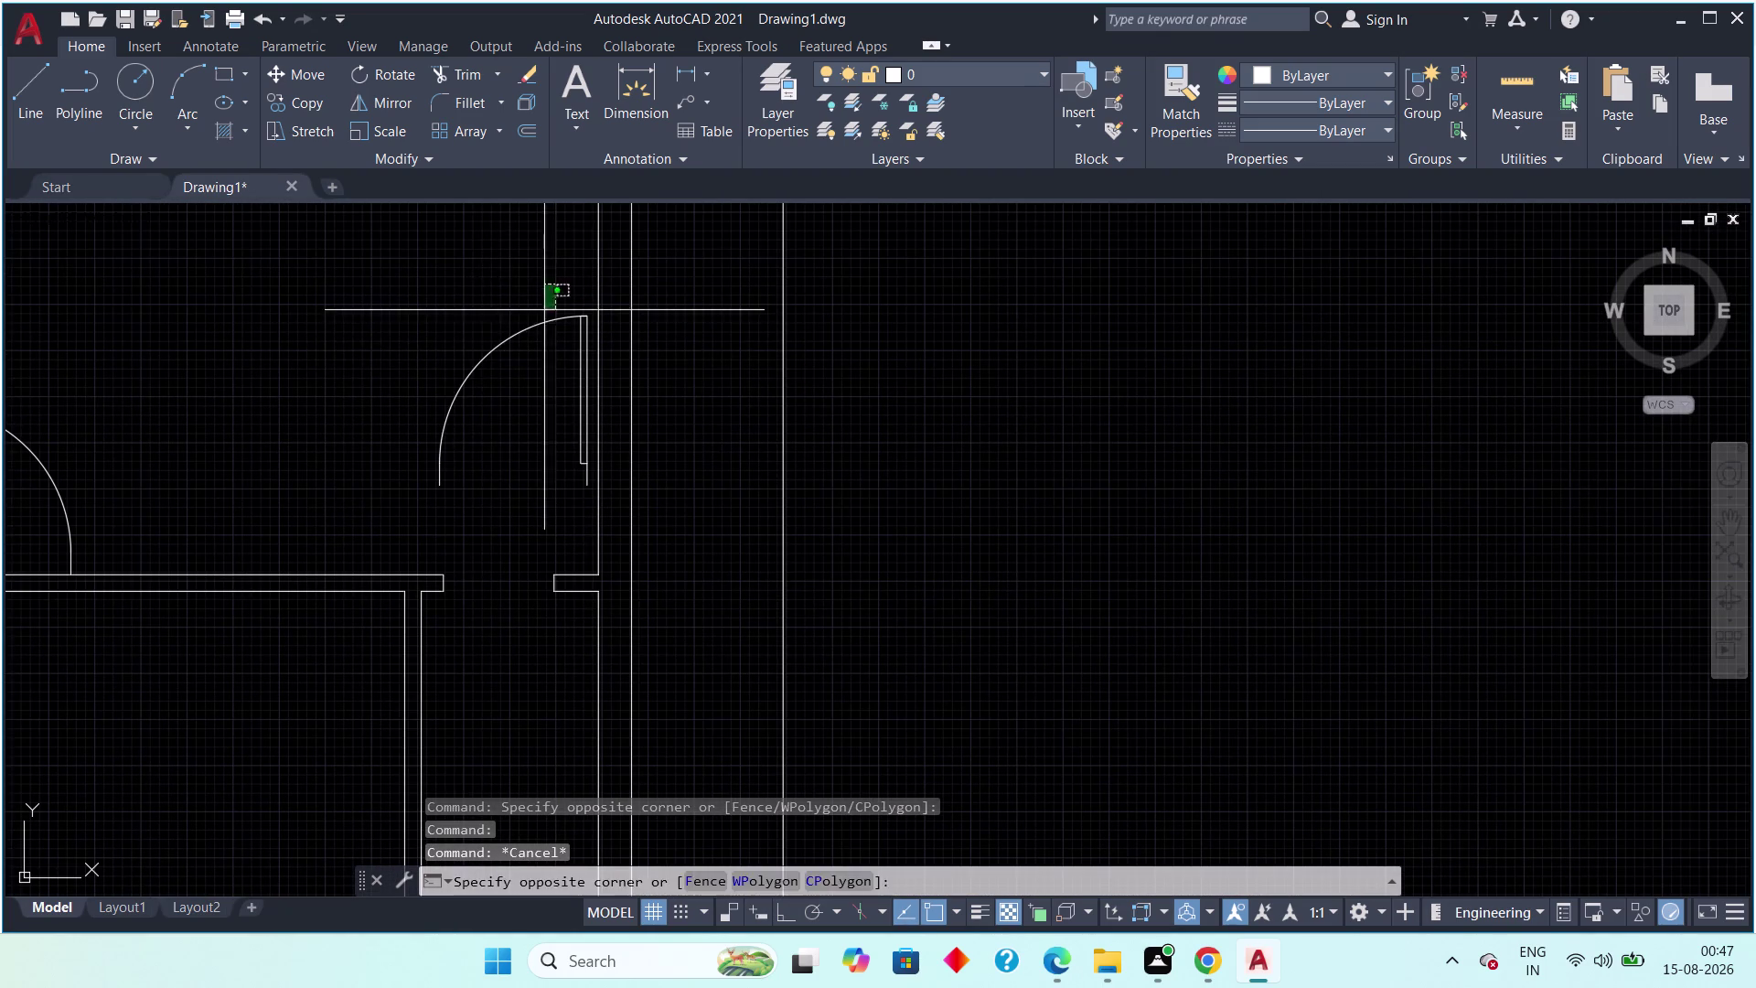
Move the door swing by its corner to the corridor wall opening.
drag(544, 311, 528, 322)
drag(471, 367, 474, 390)
key(m)
key(space)
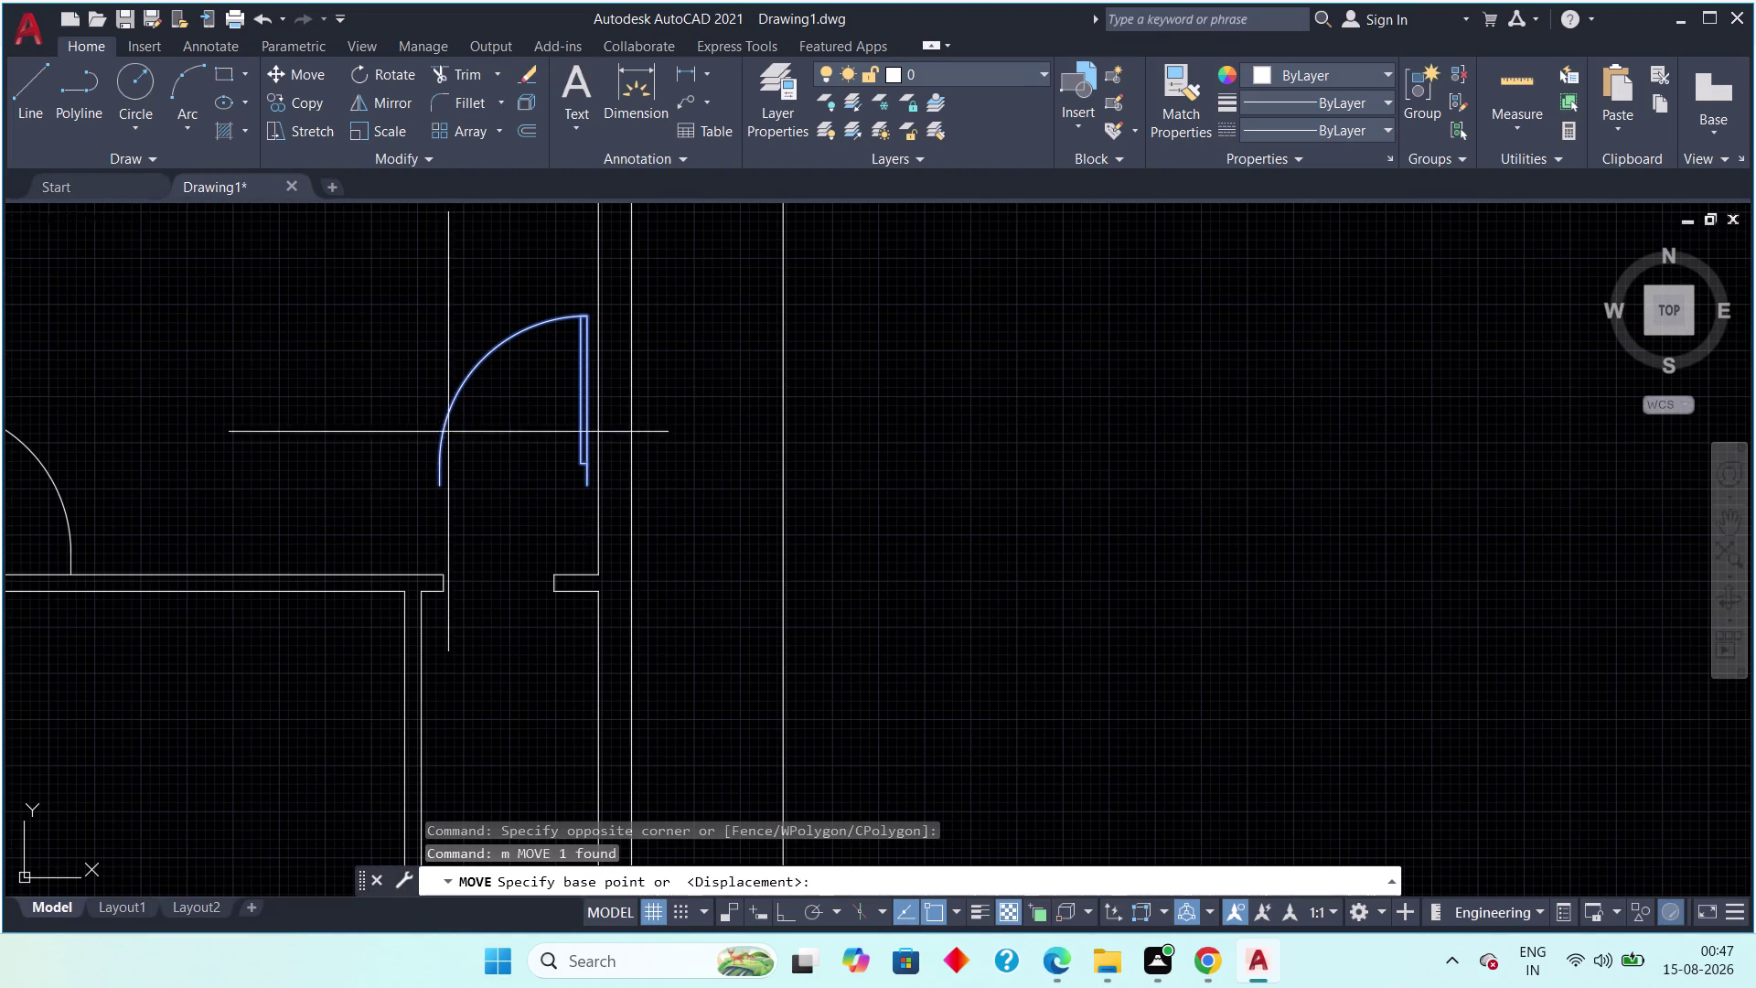
drag(450, 424, 441, 425)
click(240, 375)
key(Escape)
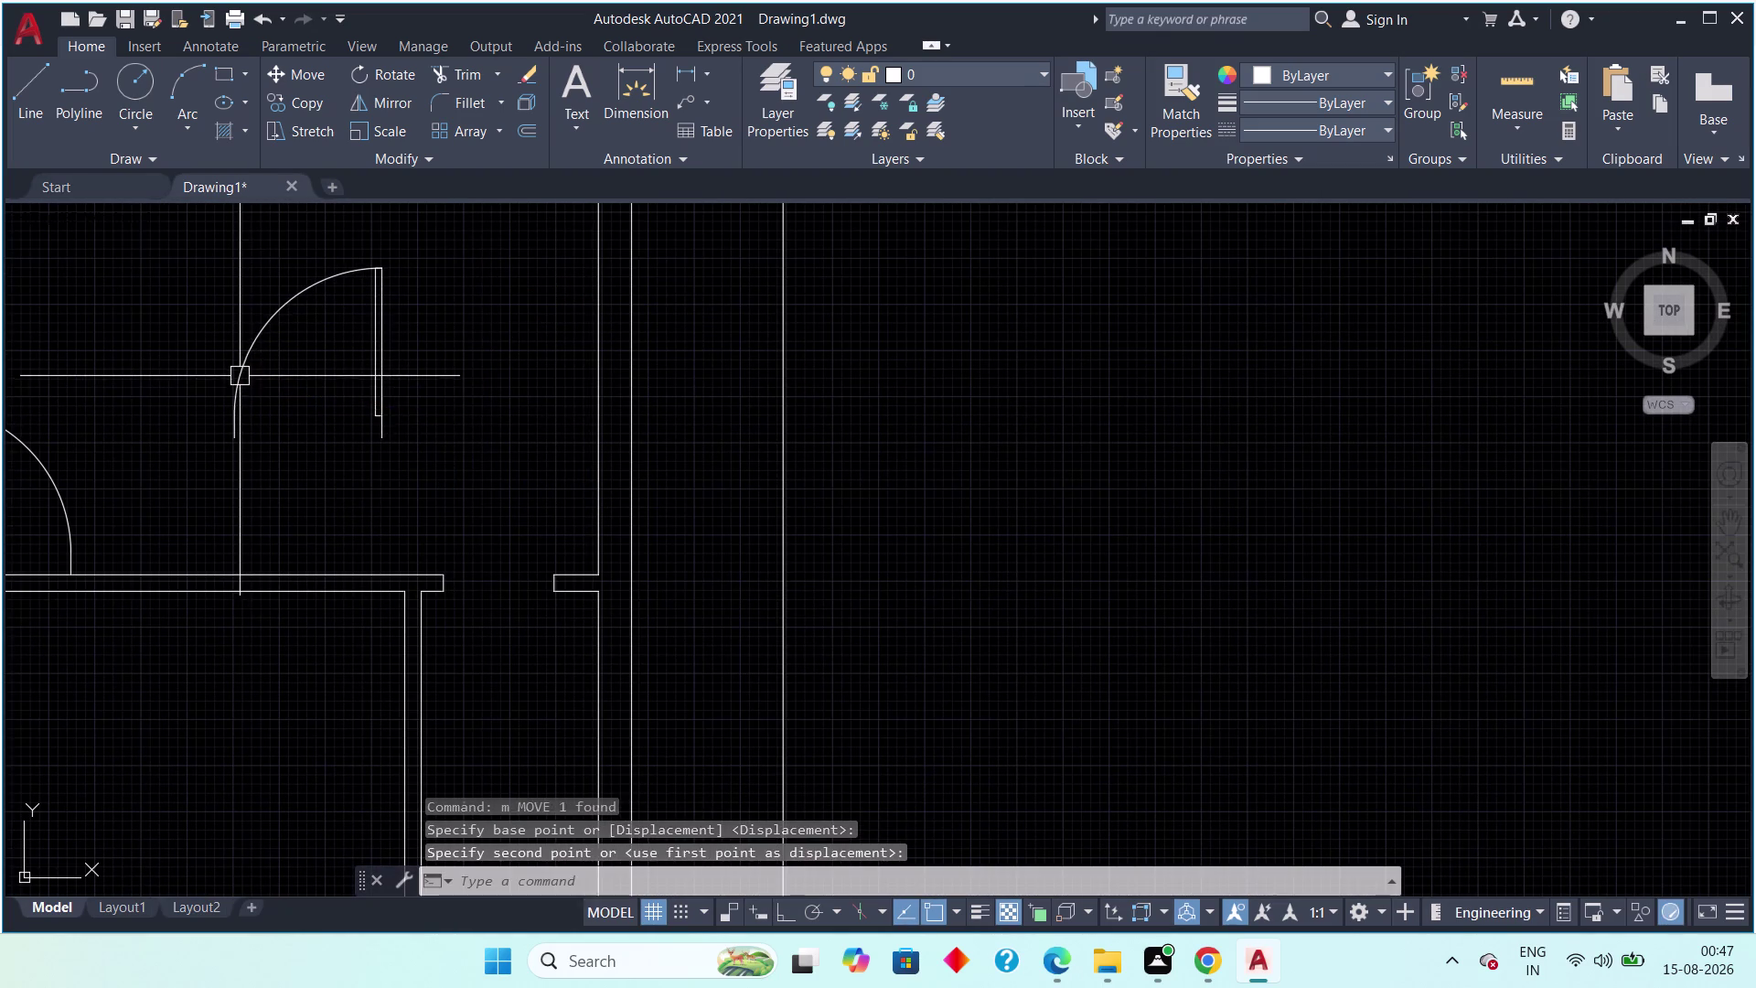
scroll(down, 3)
Rotate the moved door 270° about its hinge with RO.
drag(394, 278, 371, 321)
drag(267, 387, 255, 411)
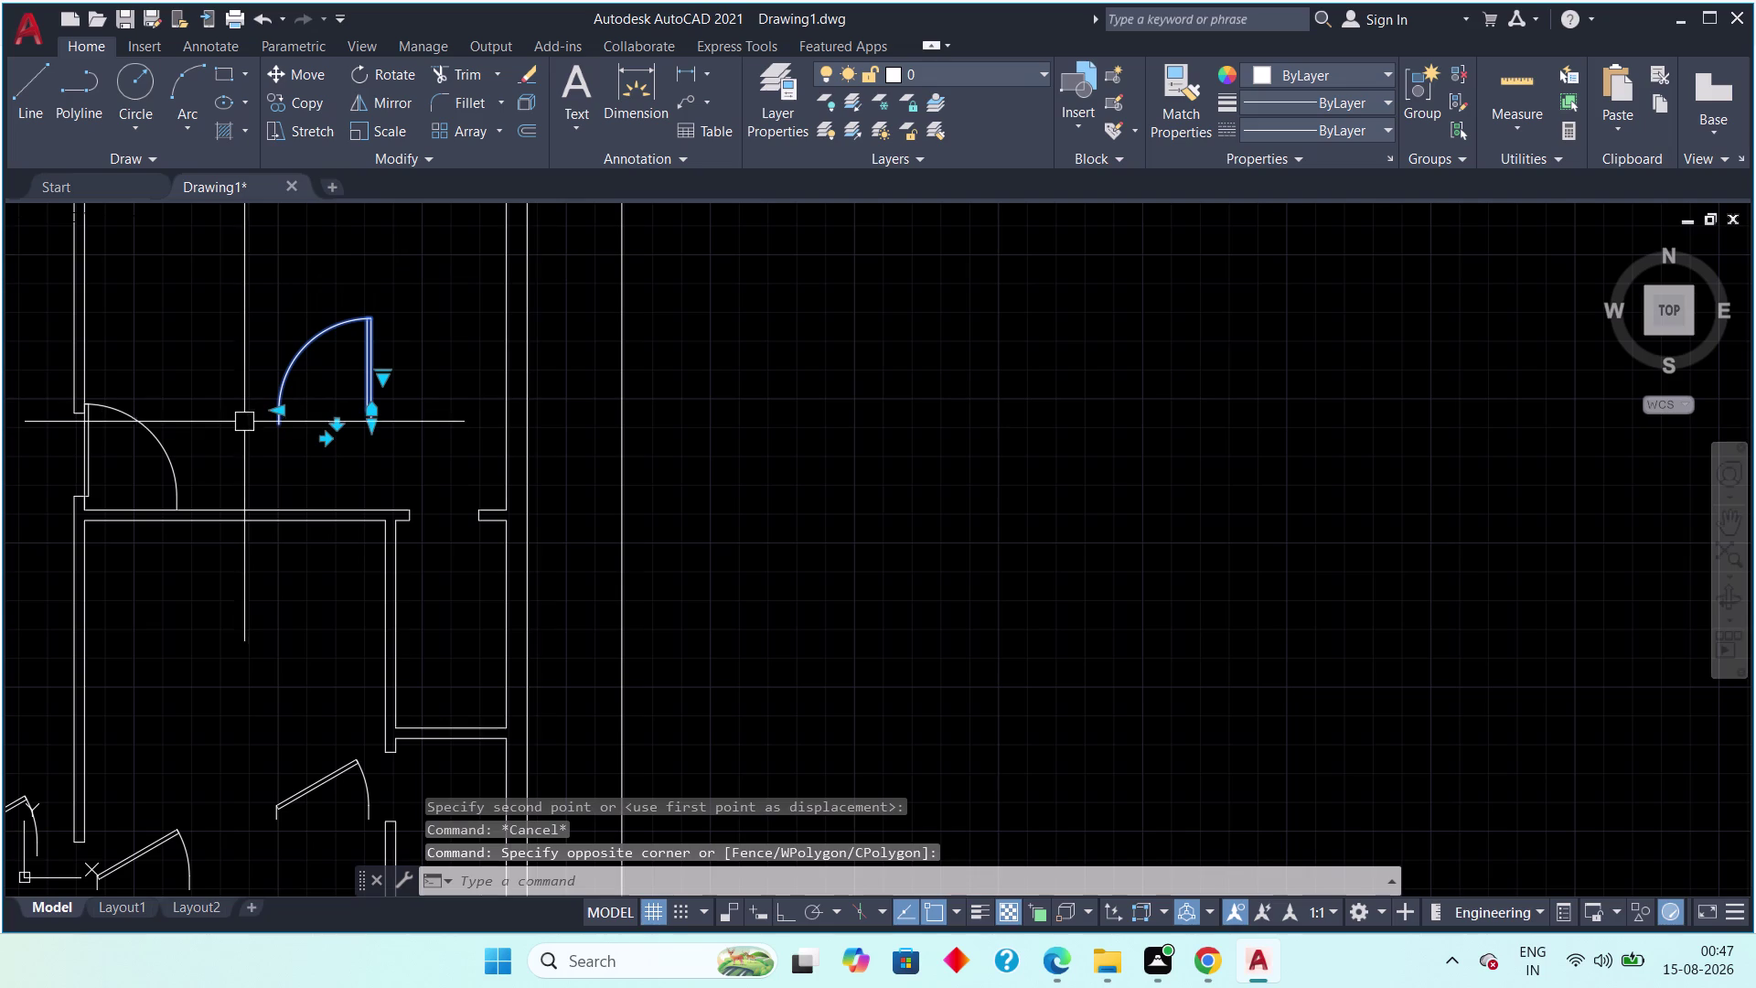
key(r)
key(o)
key(space)
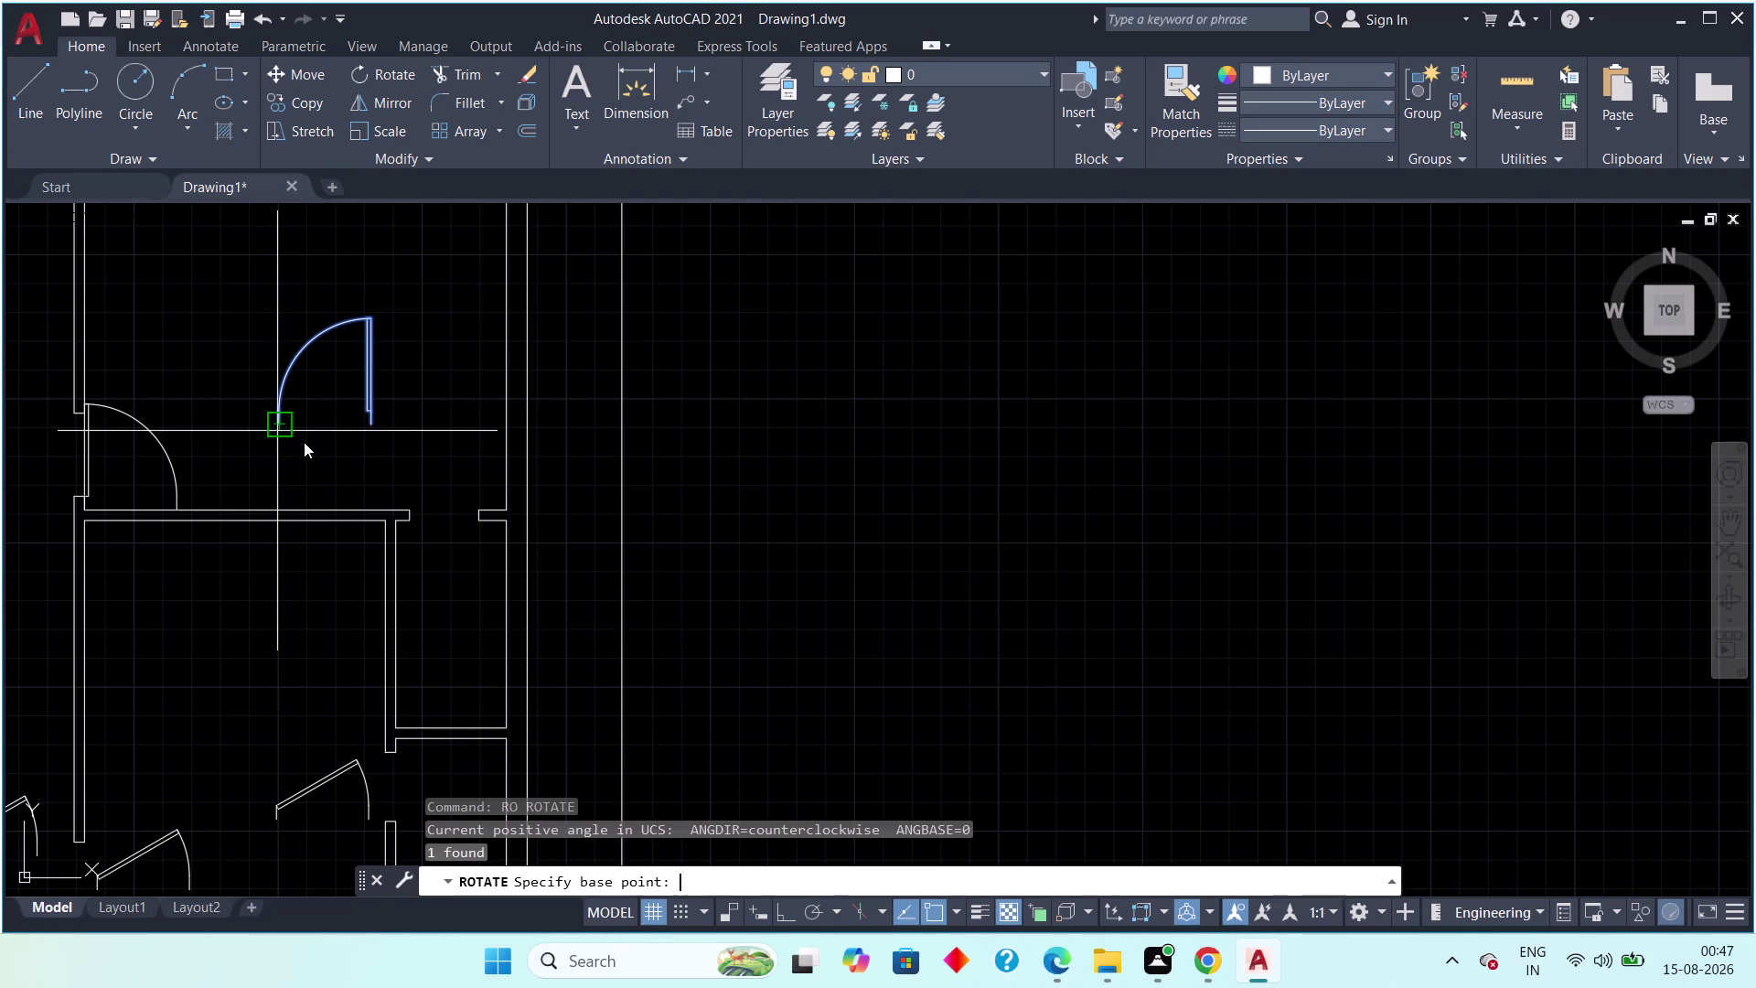
click(364, 422)
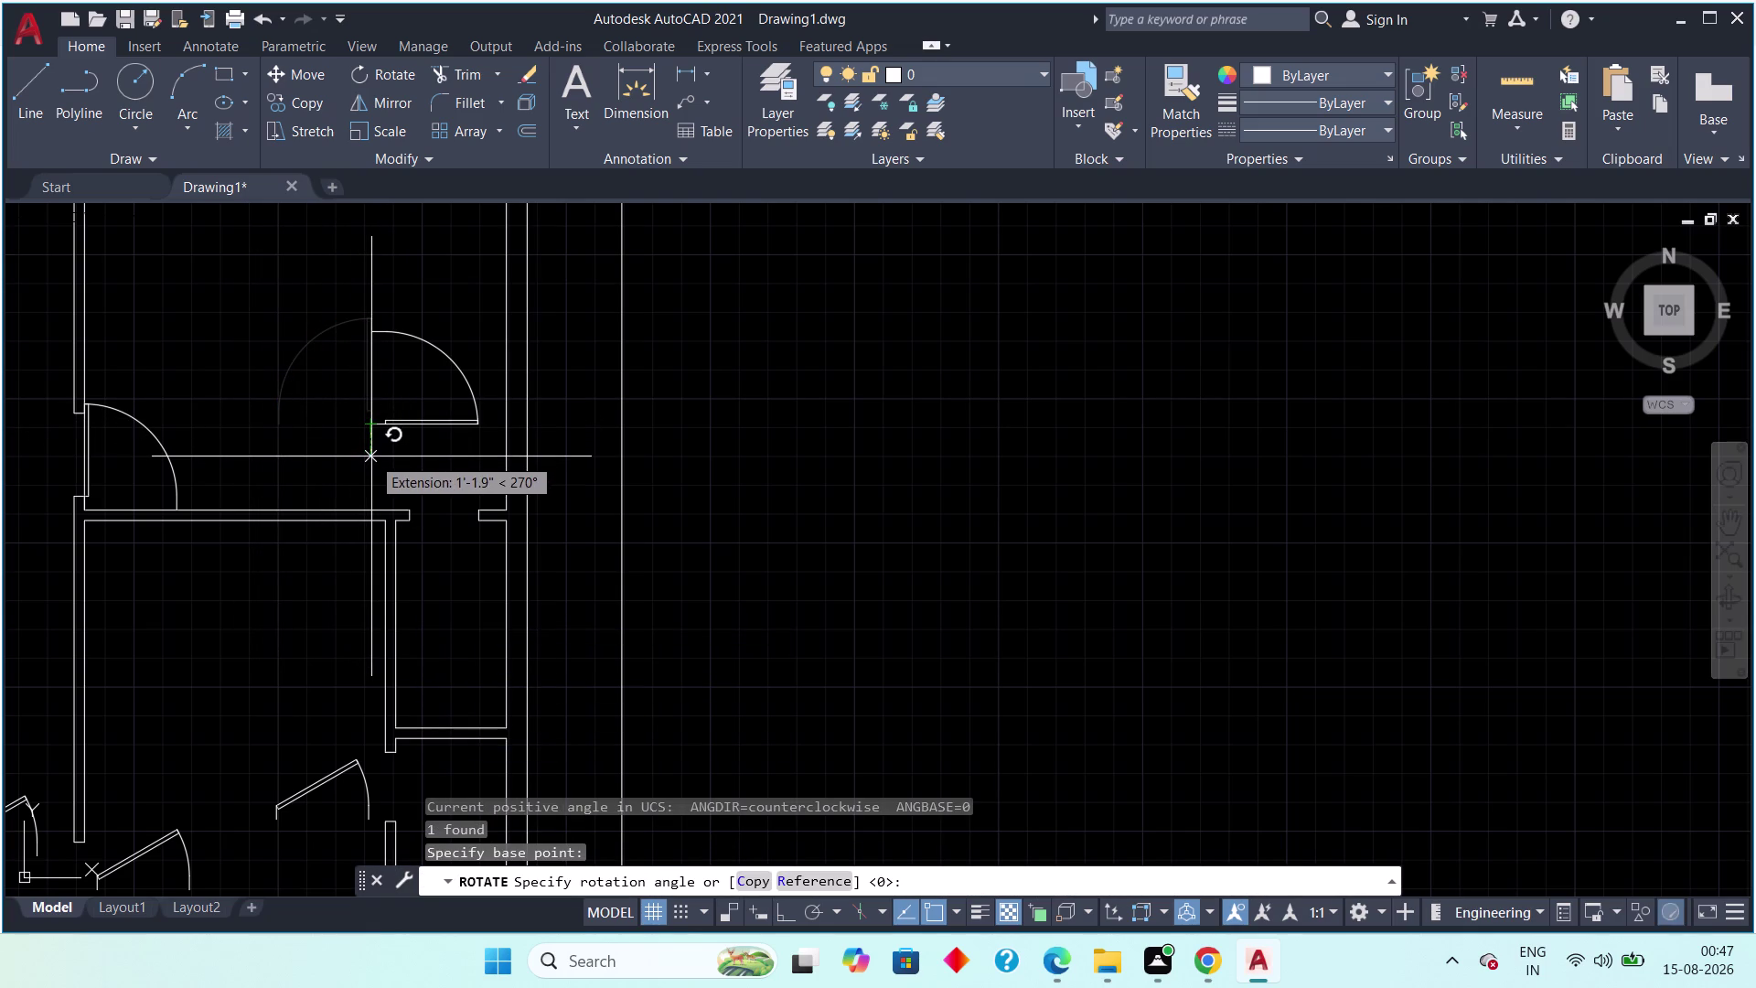
click(371, 456)
scroll(down, 3)
key(Escape)
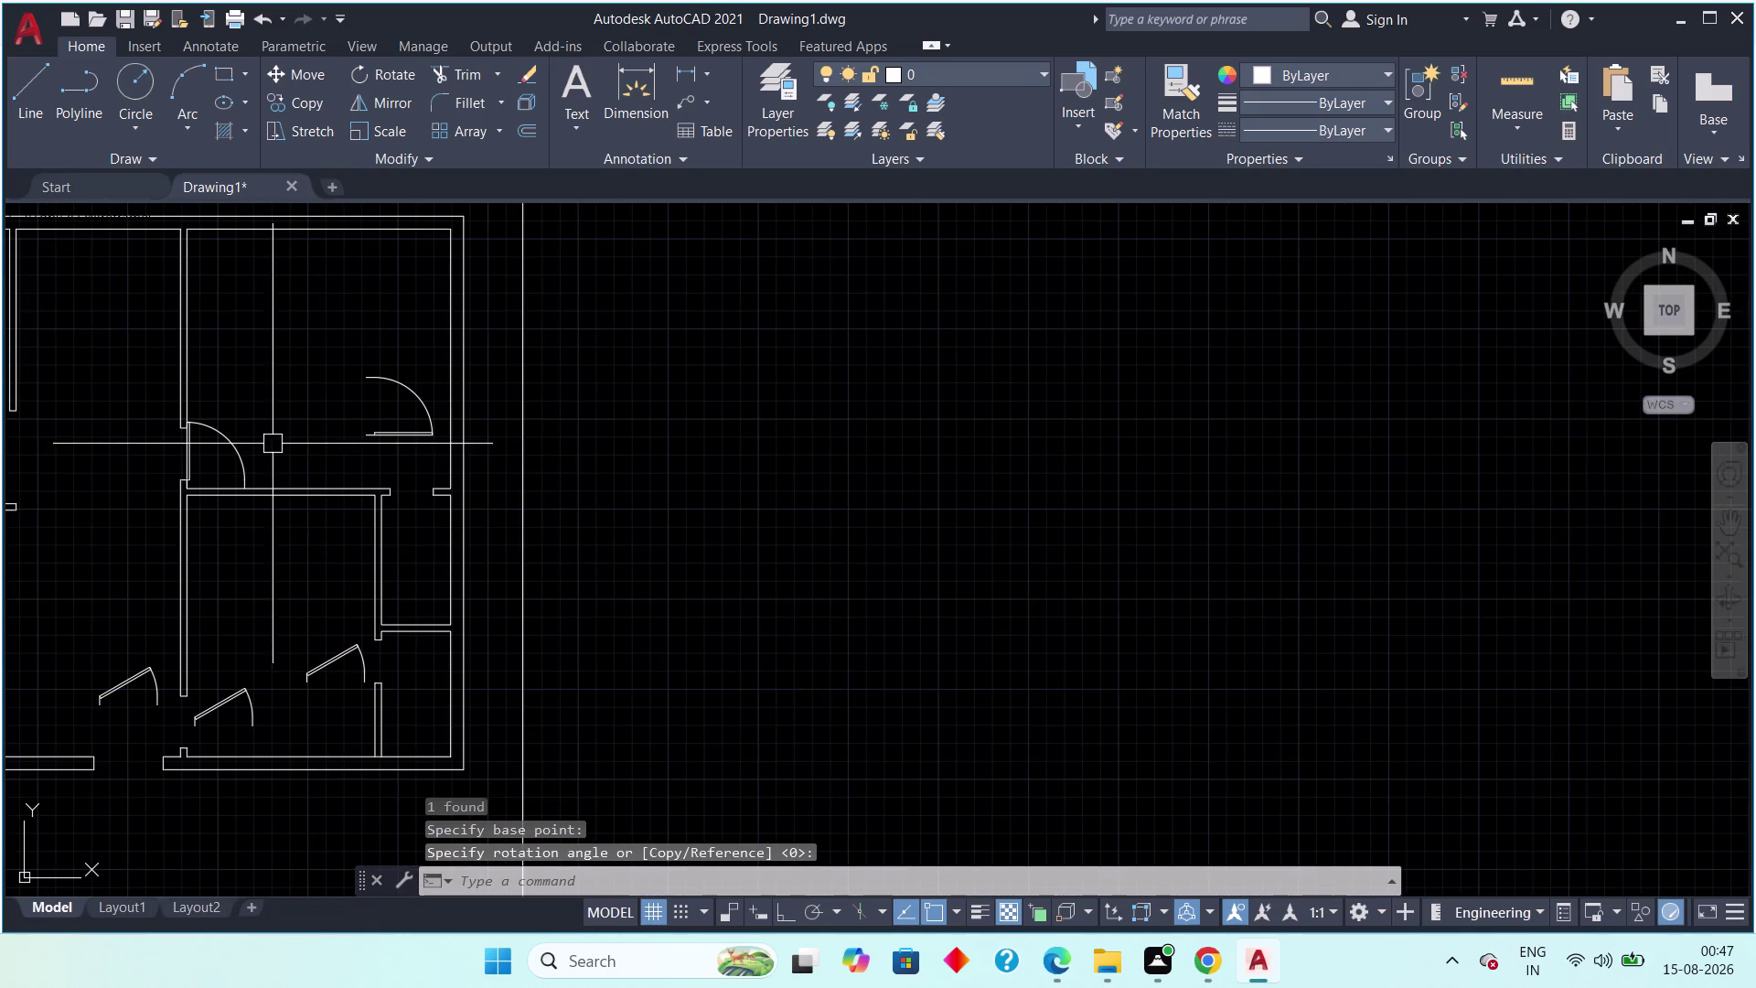
drag(249, 407, 235, 420)
click(212, 457)
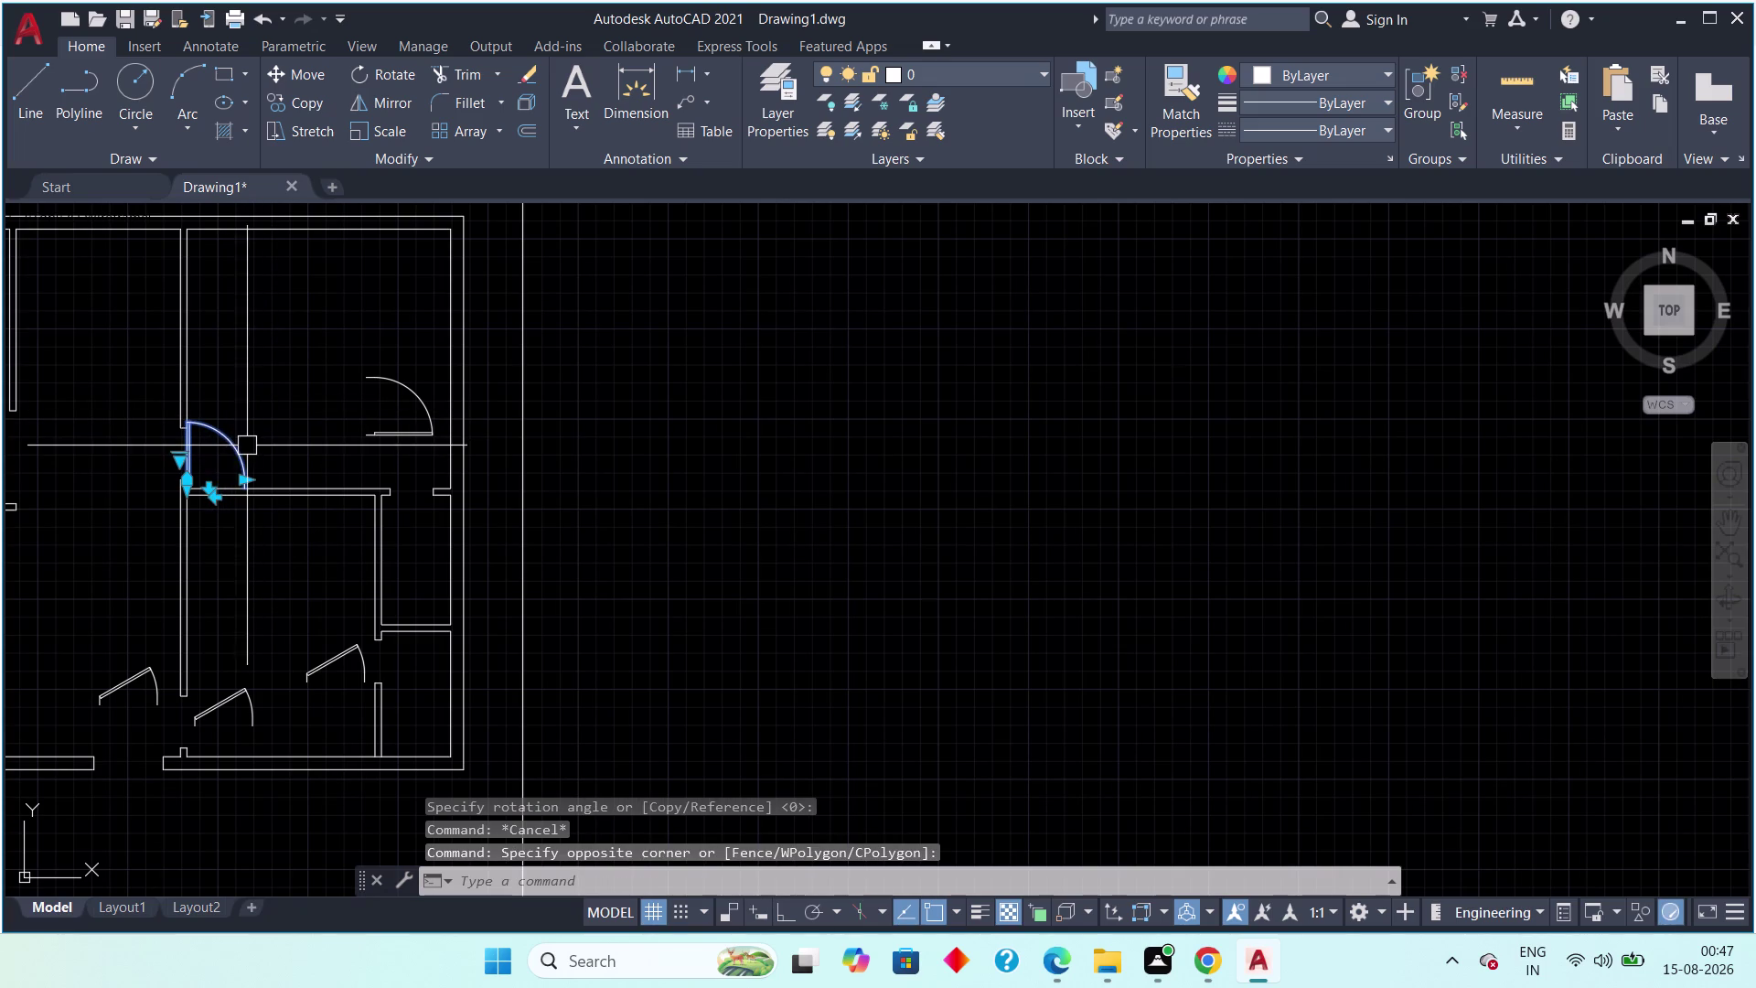
Delete the extra selected door.
key(Delete)
scroll(up, 3)
scroll(up, 3)
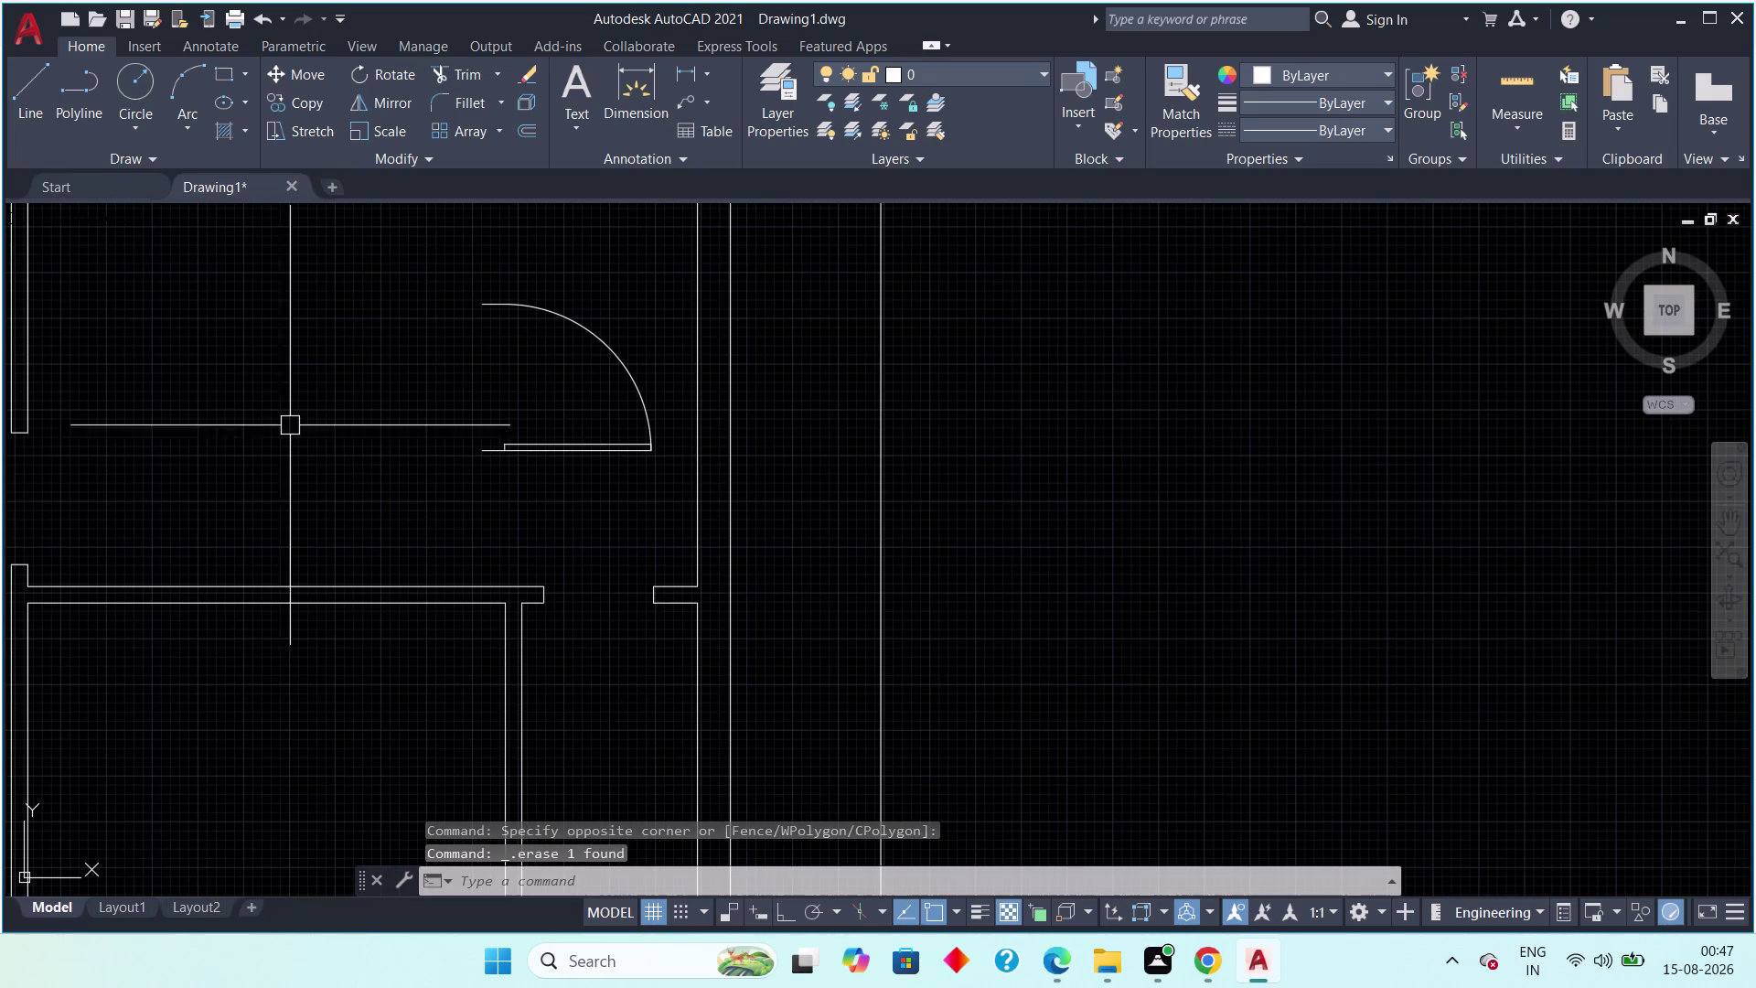
Select the large door swing and pick its base point for moving.
drag(564, 261, 547, 279)
click(447, 380)
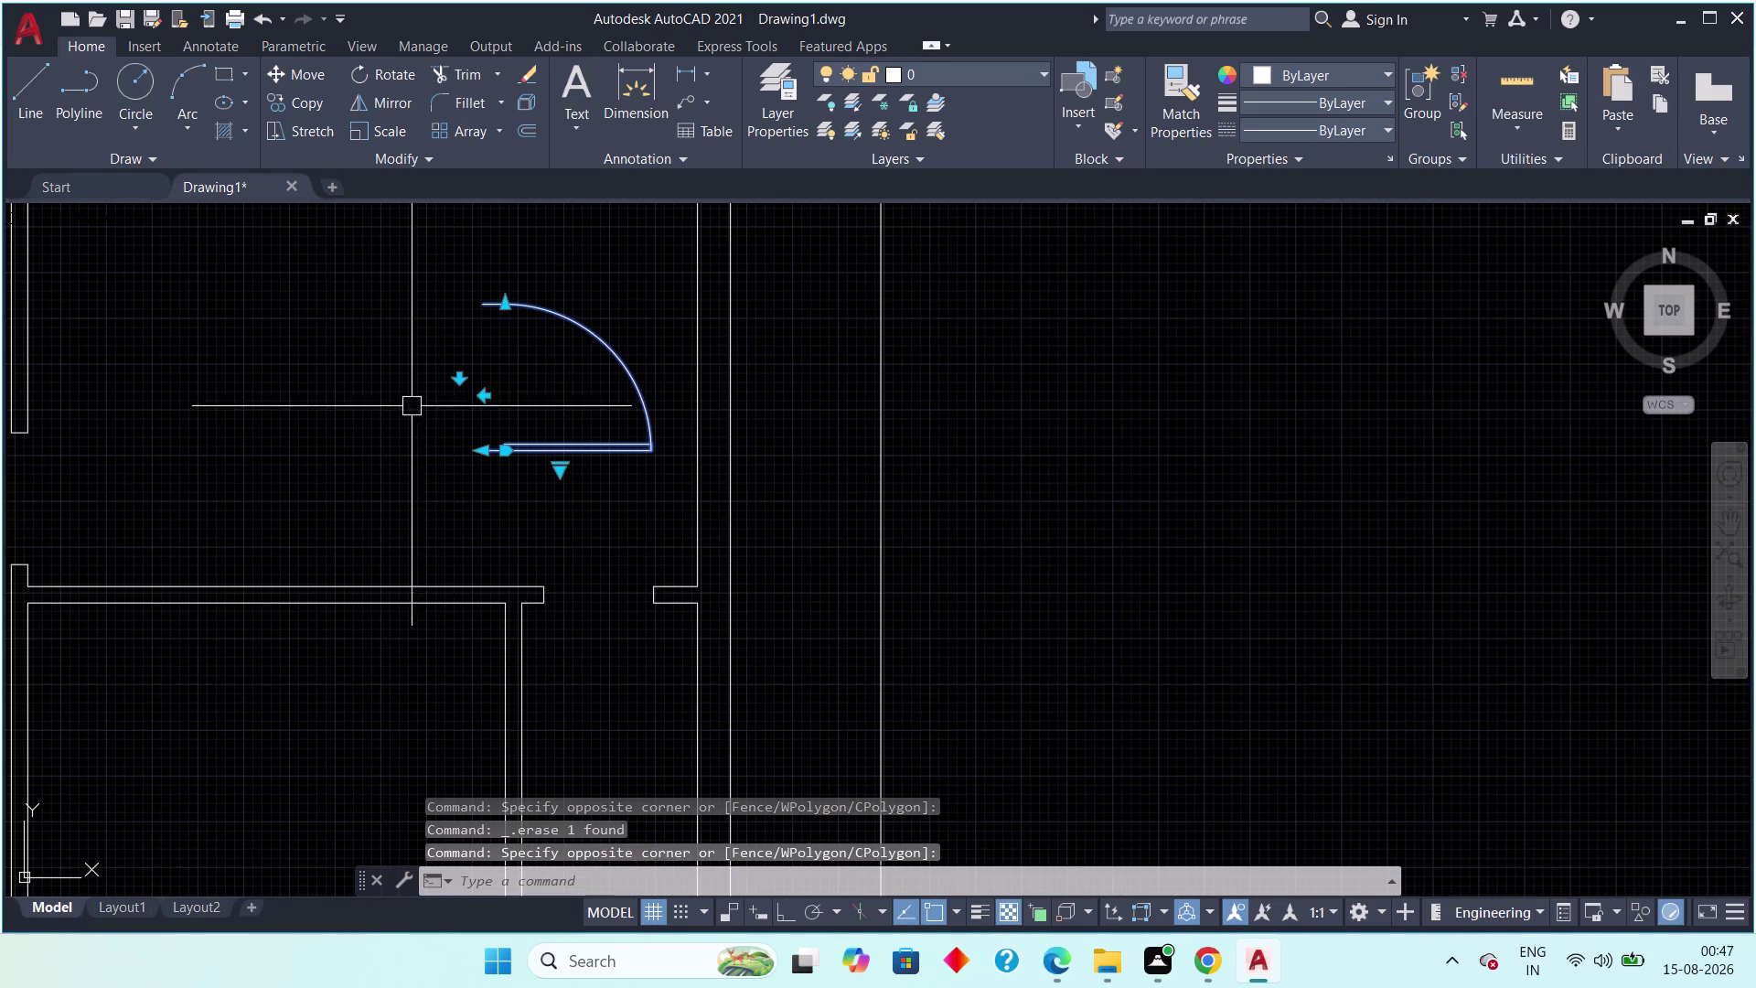
key(m)
key(space)
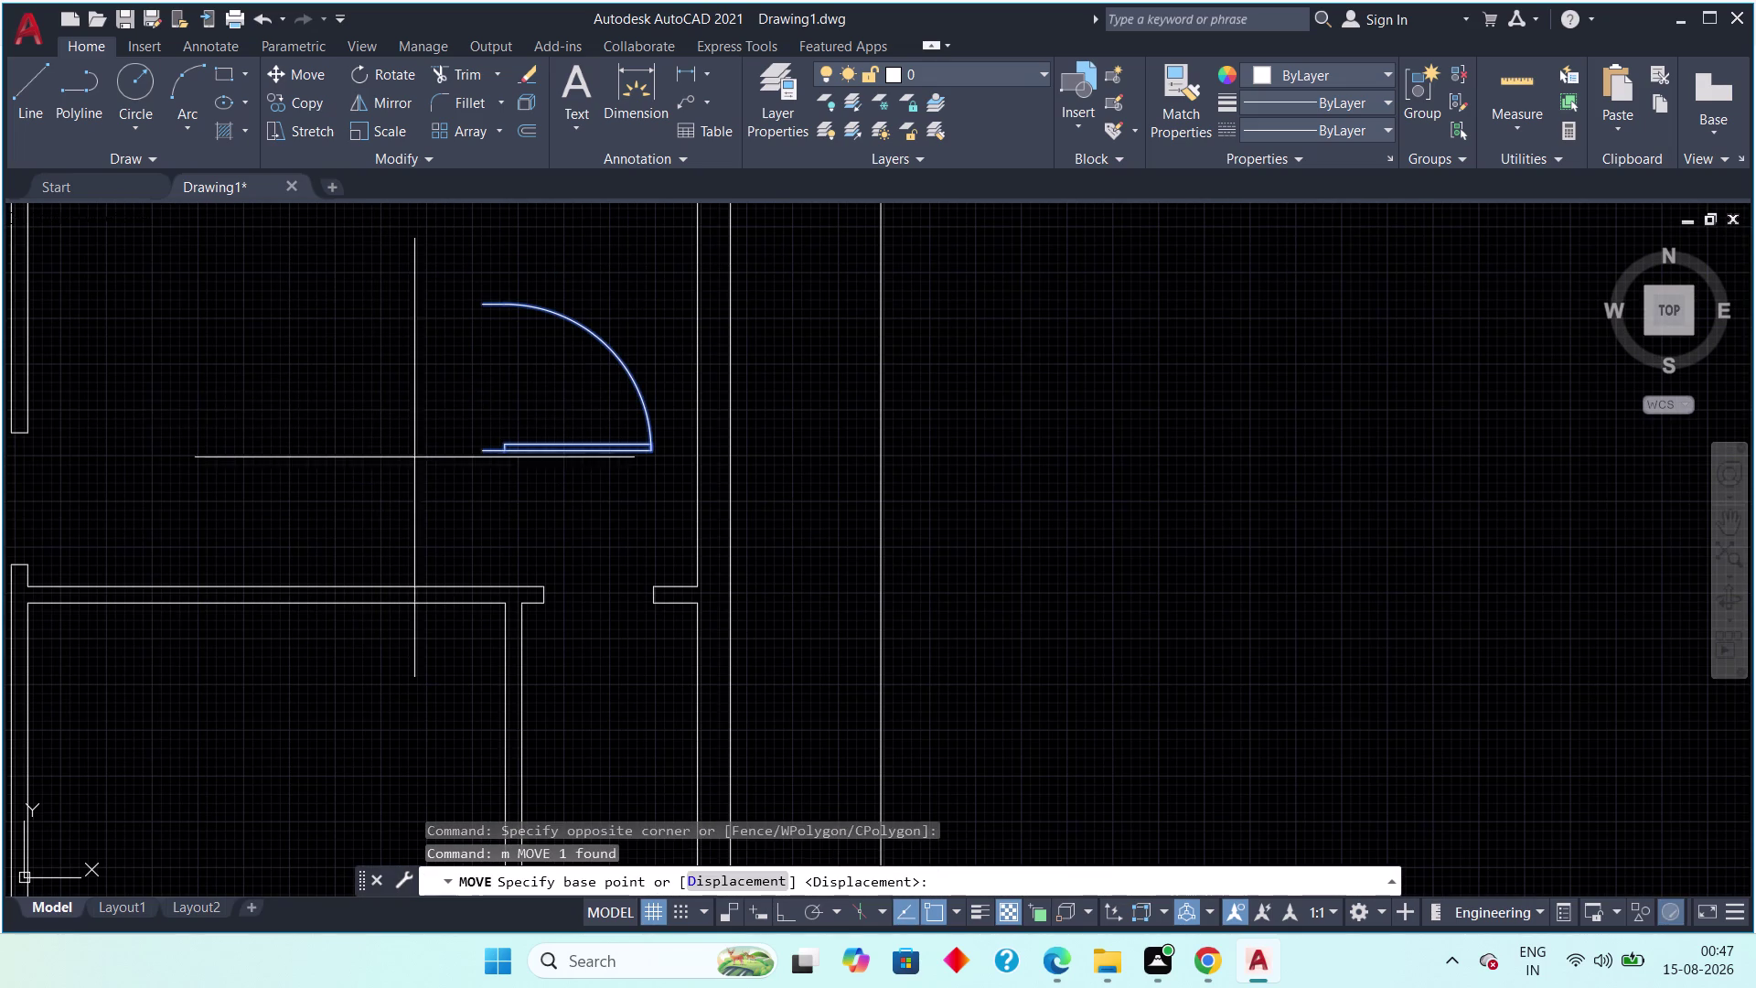
scroll(up, 3)
click(513, 455)
scroll(down, 3)
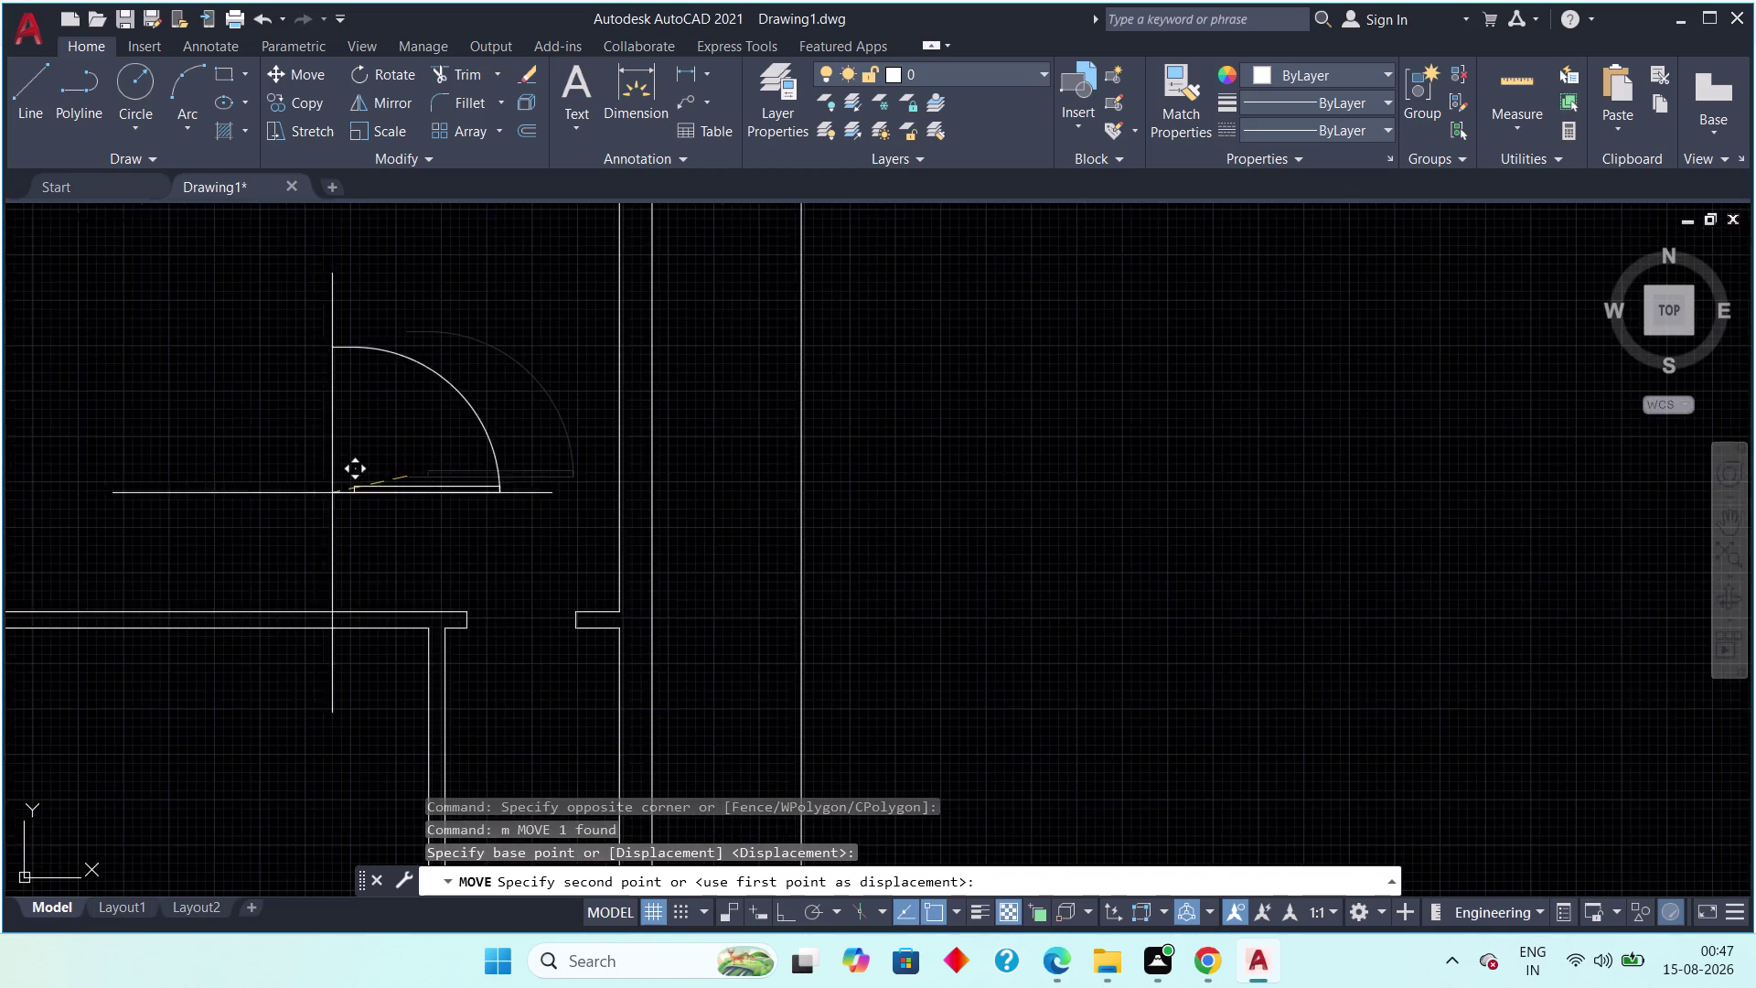
Place the large door in the central room's opening.
middle_drag(314, 486, 506, 395)
scroll(down, 3)
scroll(up, 3)
scroll(up, 3)
scroll(up, 3)
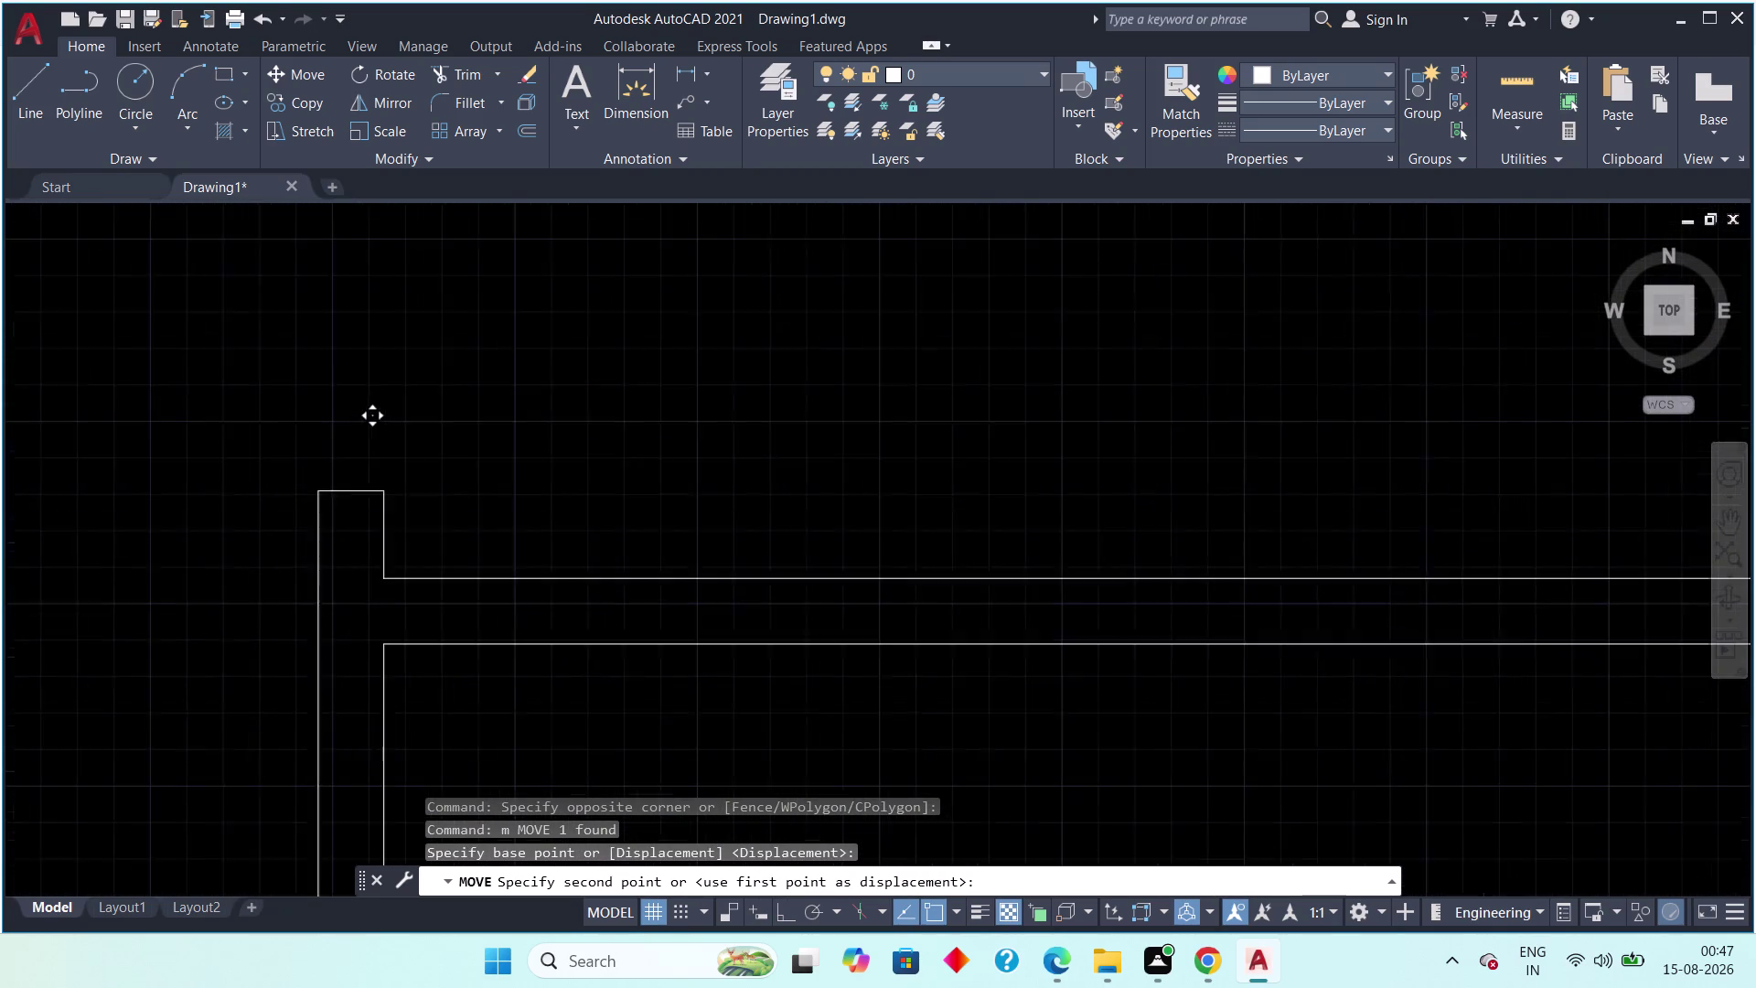
click(314, 498)
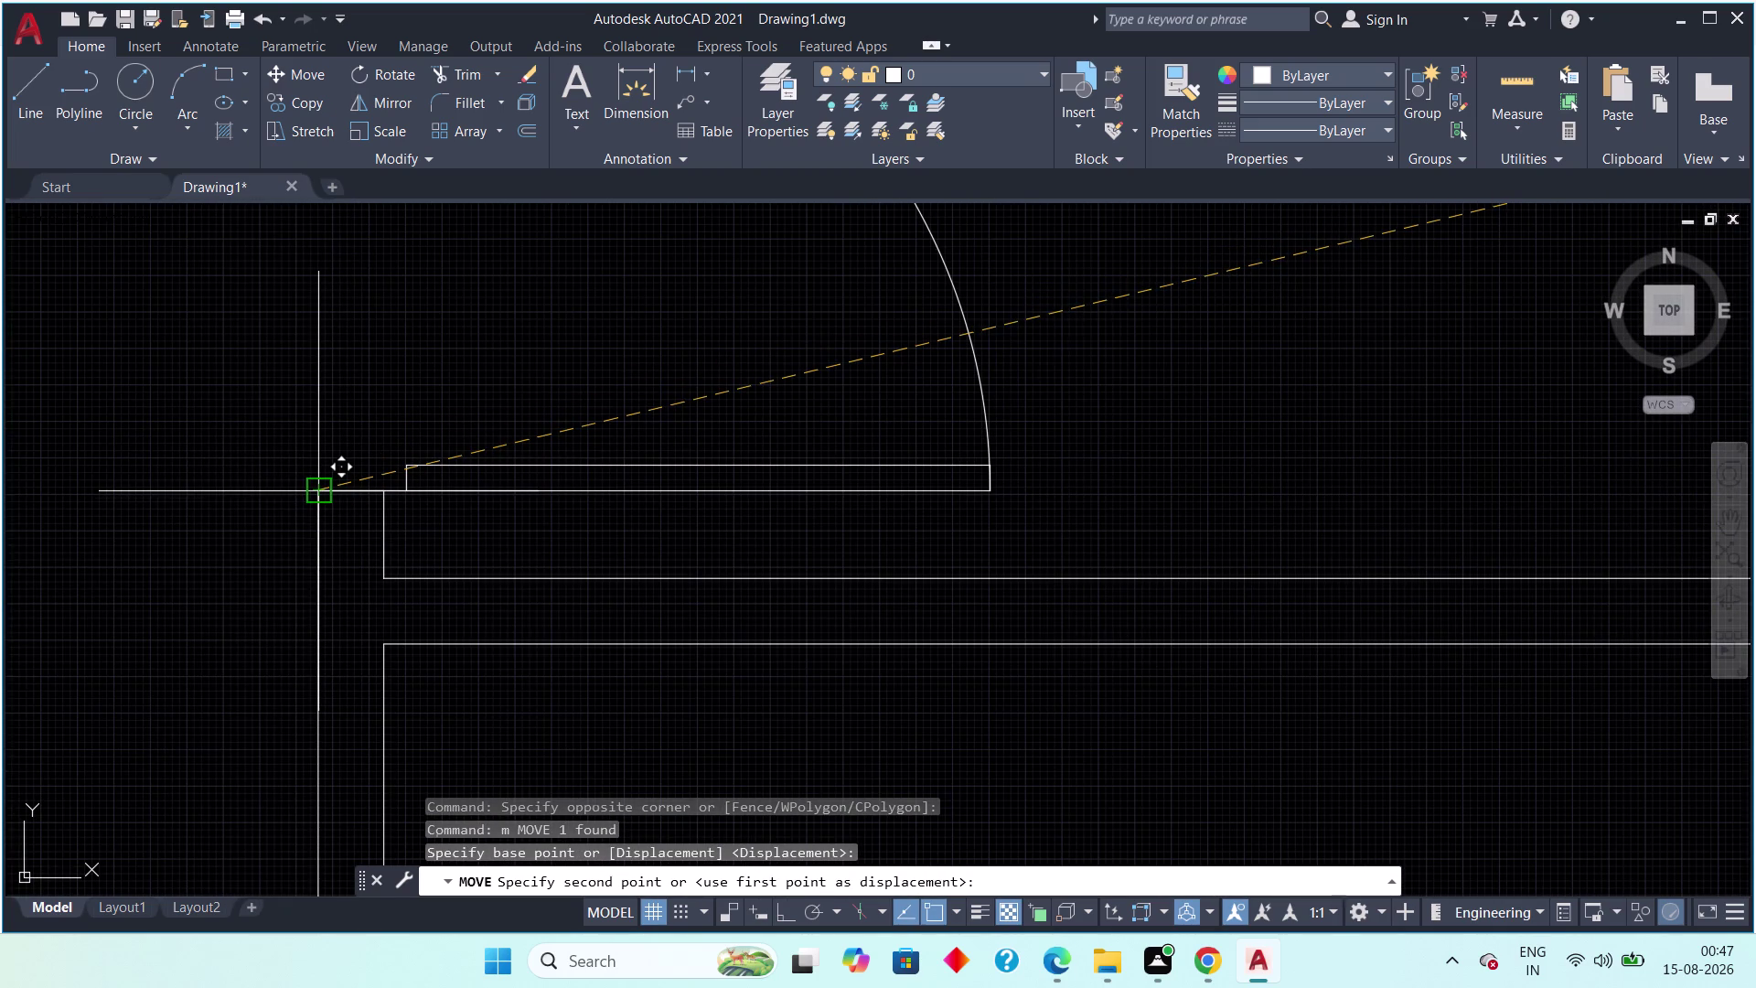
scroll(down, 3)
scroll(up, 3)
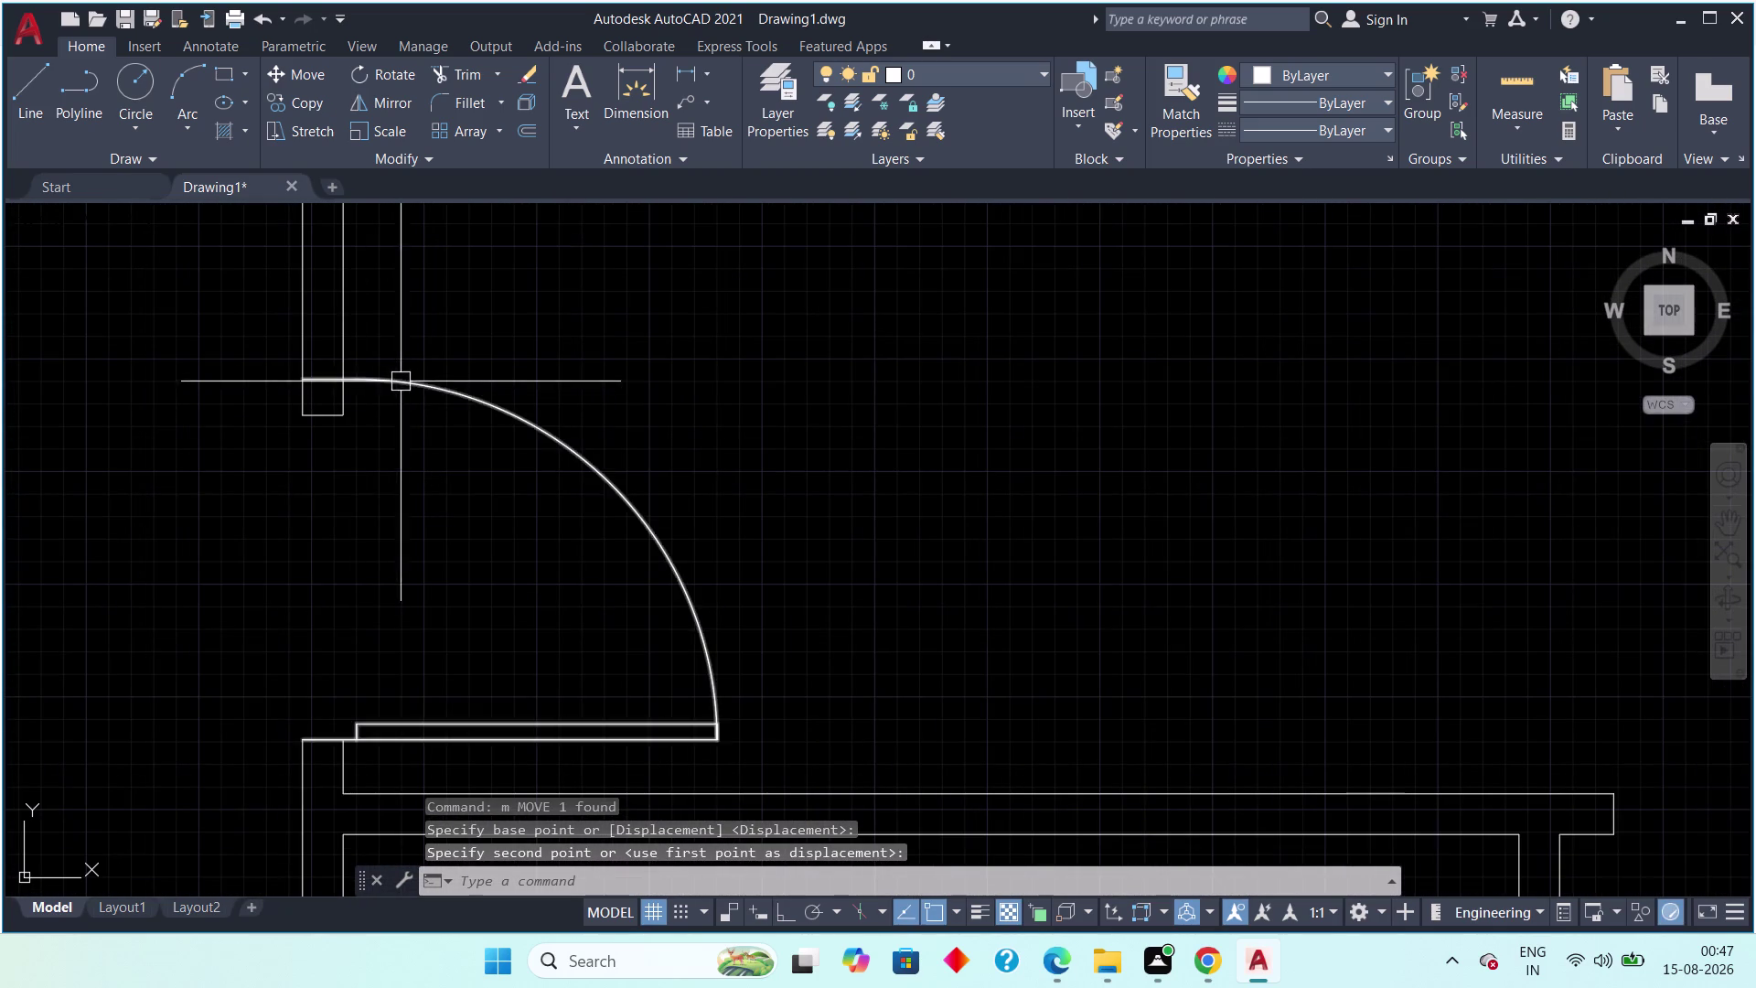
Stretch the large door's swing end point to fit the opening width.
click(398, 383)
click(361, 375)
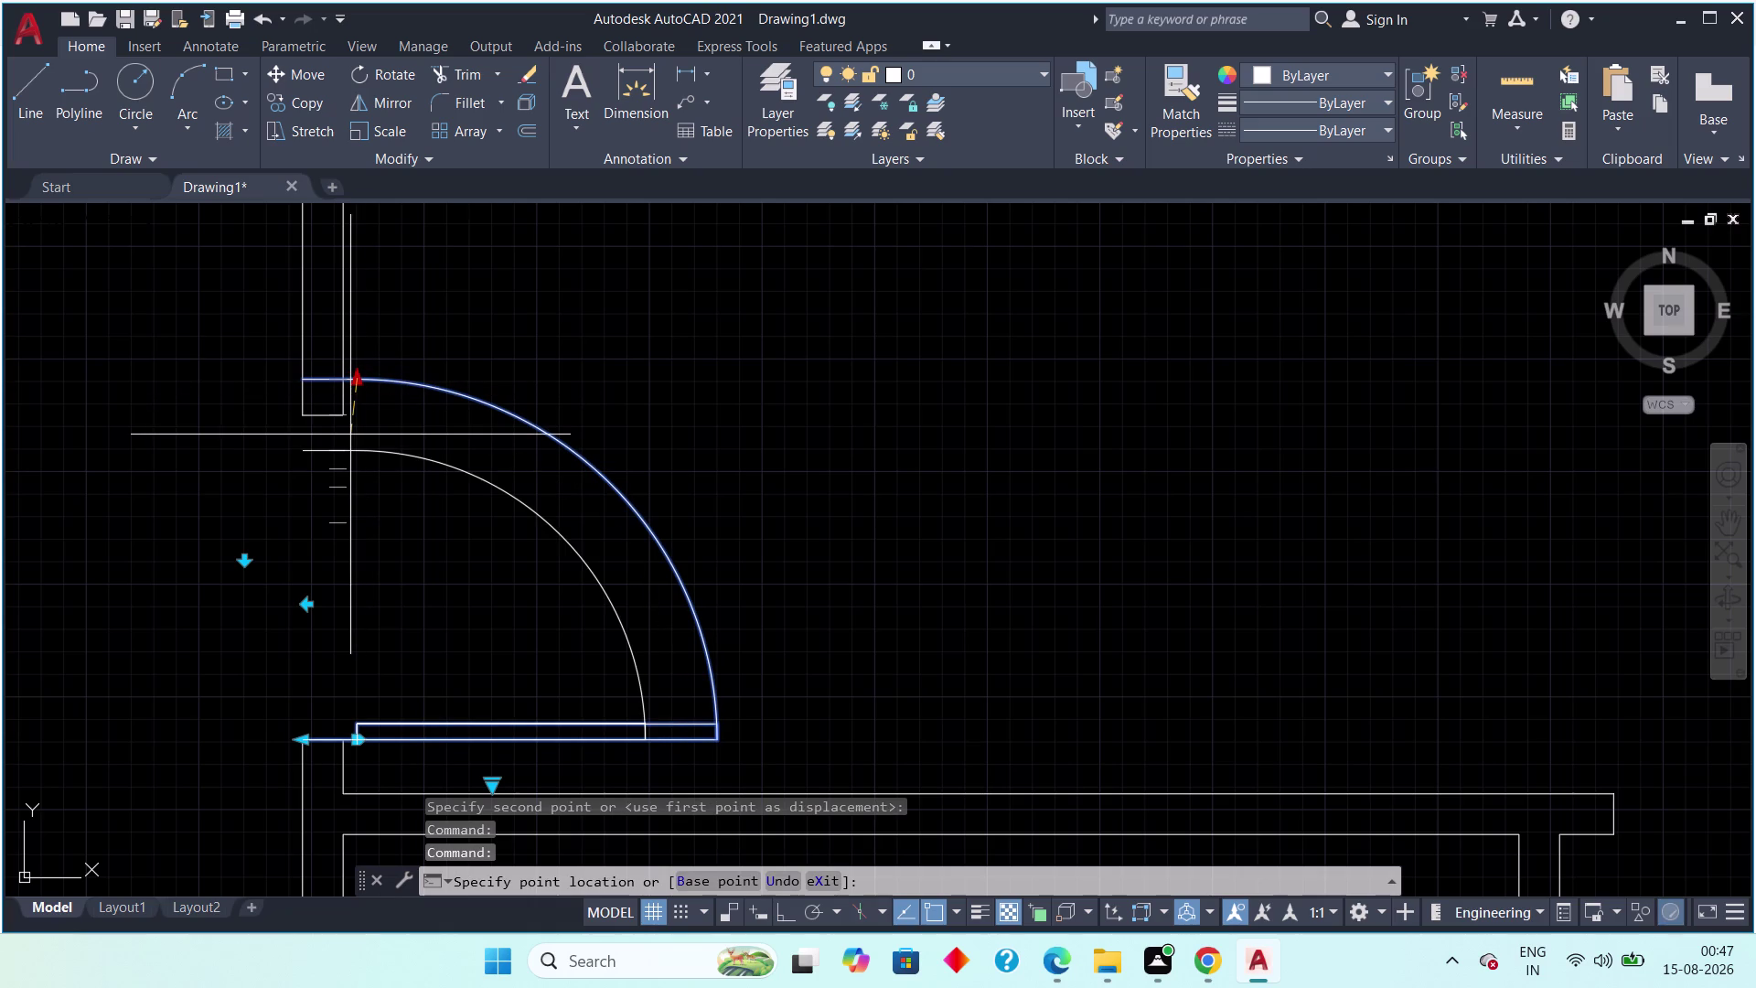
click(349, 426)
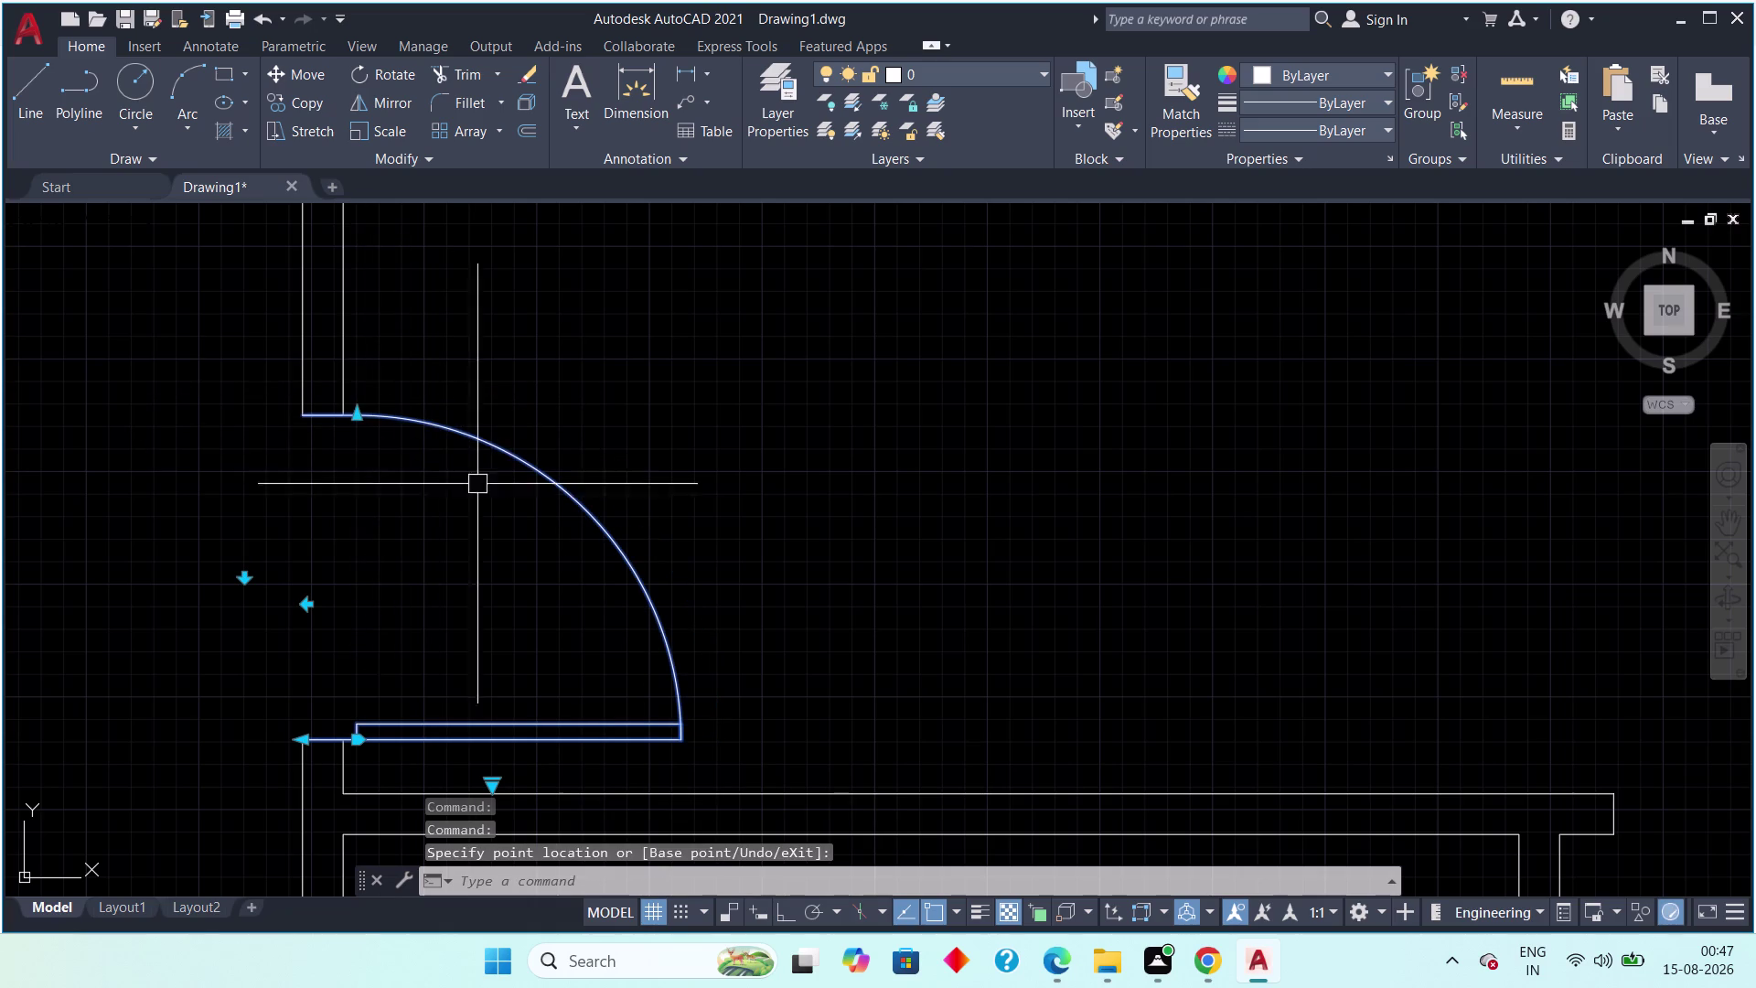
scroll(down, 3)
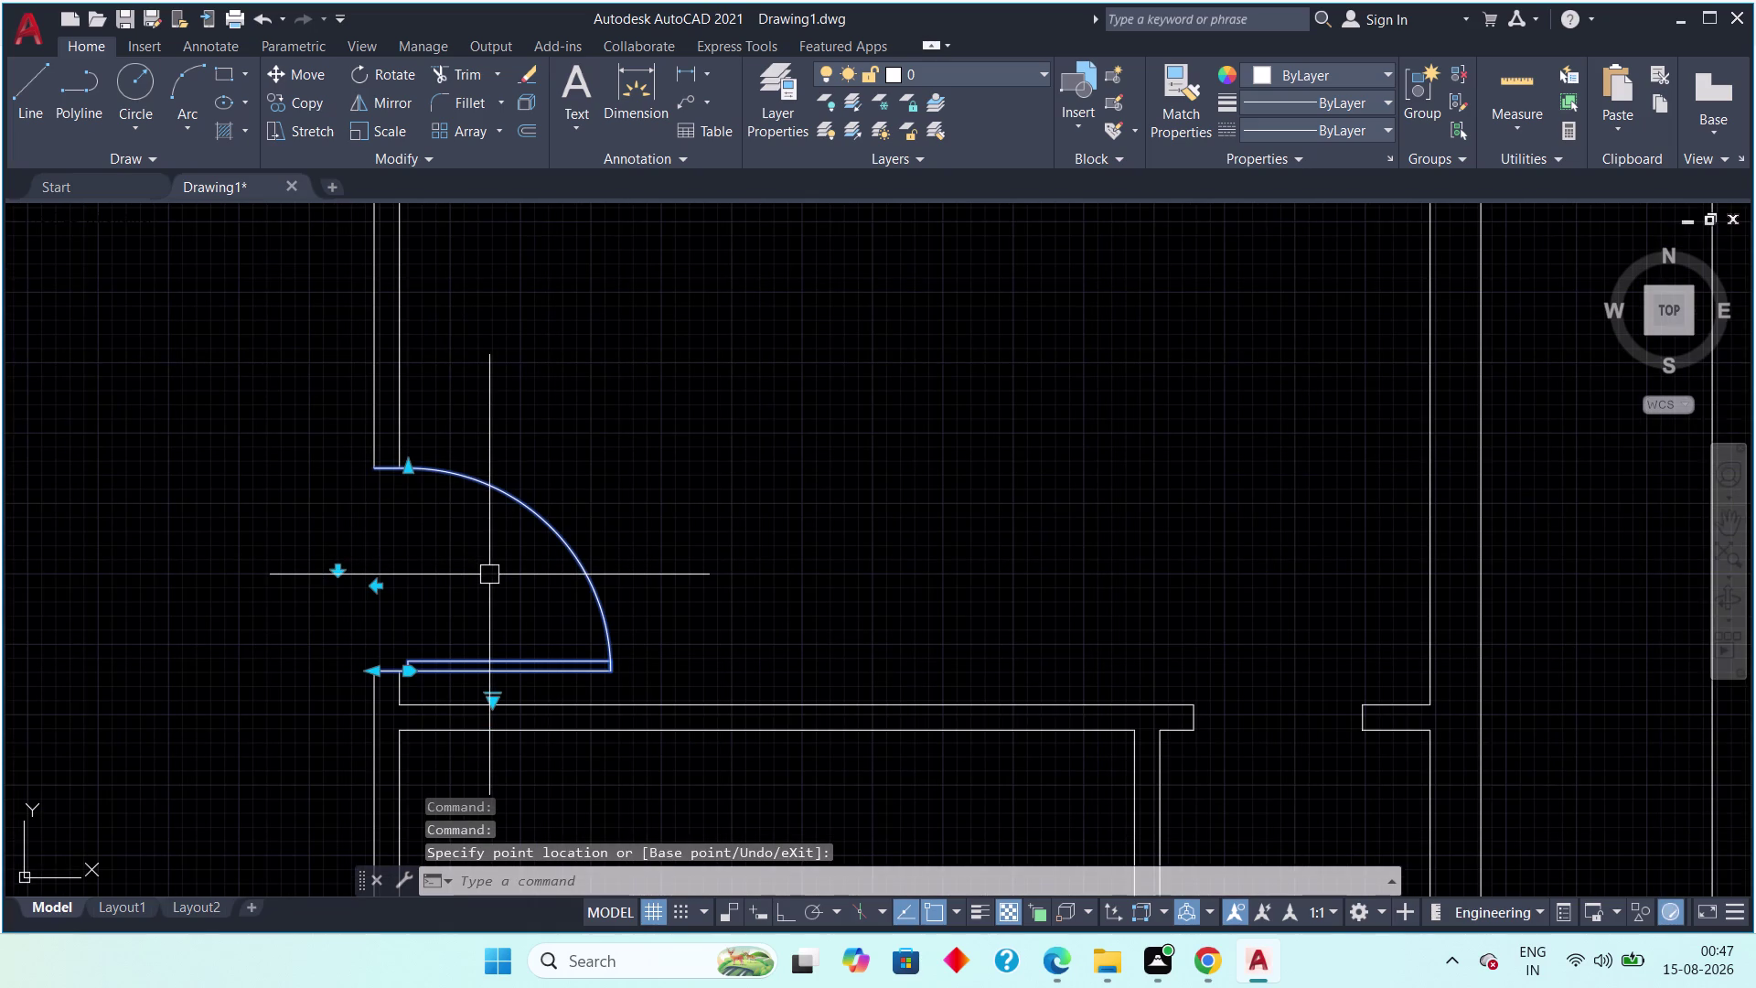
key(Escape)
scroll(down, 3)
scroll(down, 3)
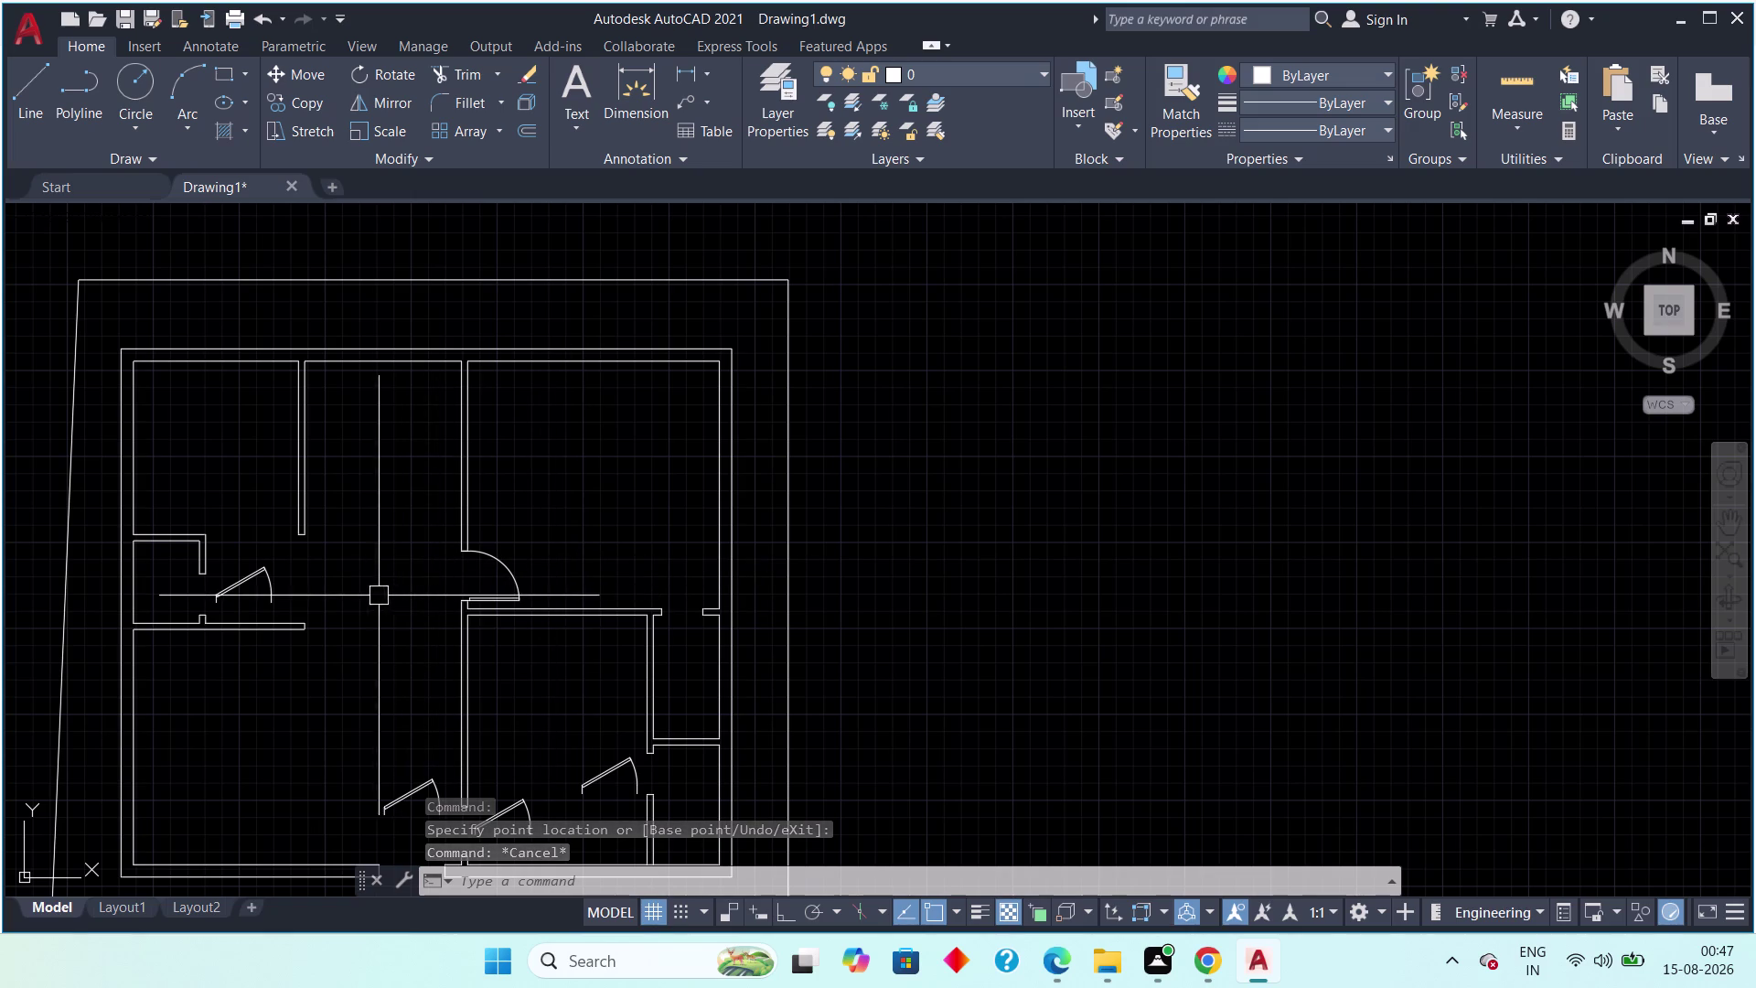
drag(297, 576, 262, 580)
Copy the small door from the left opening into the central room's right-hand opening.
click(188, 586)
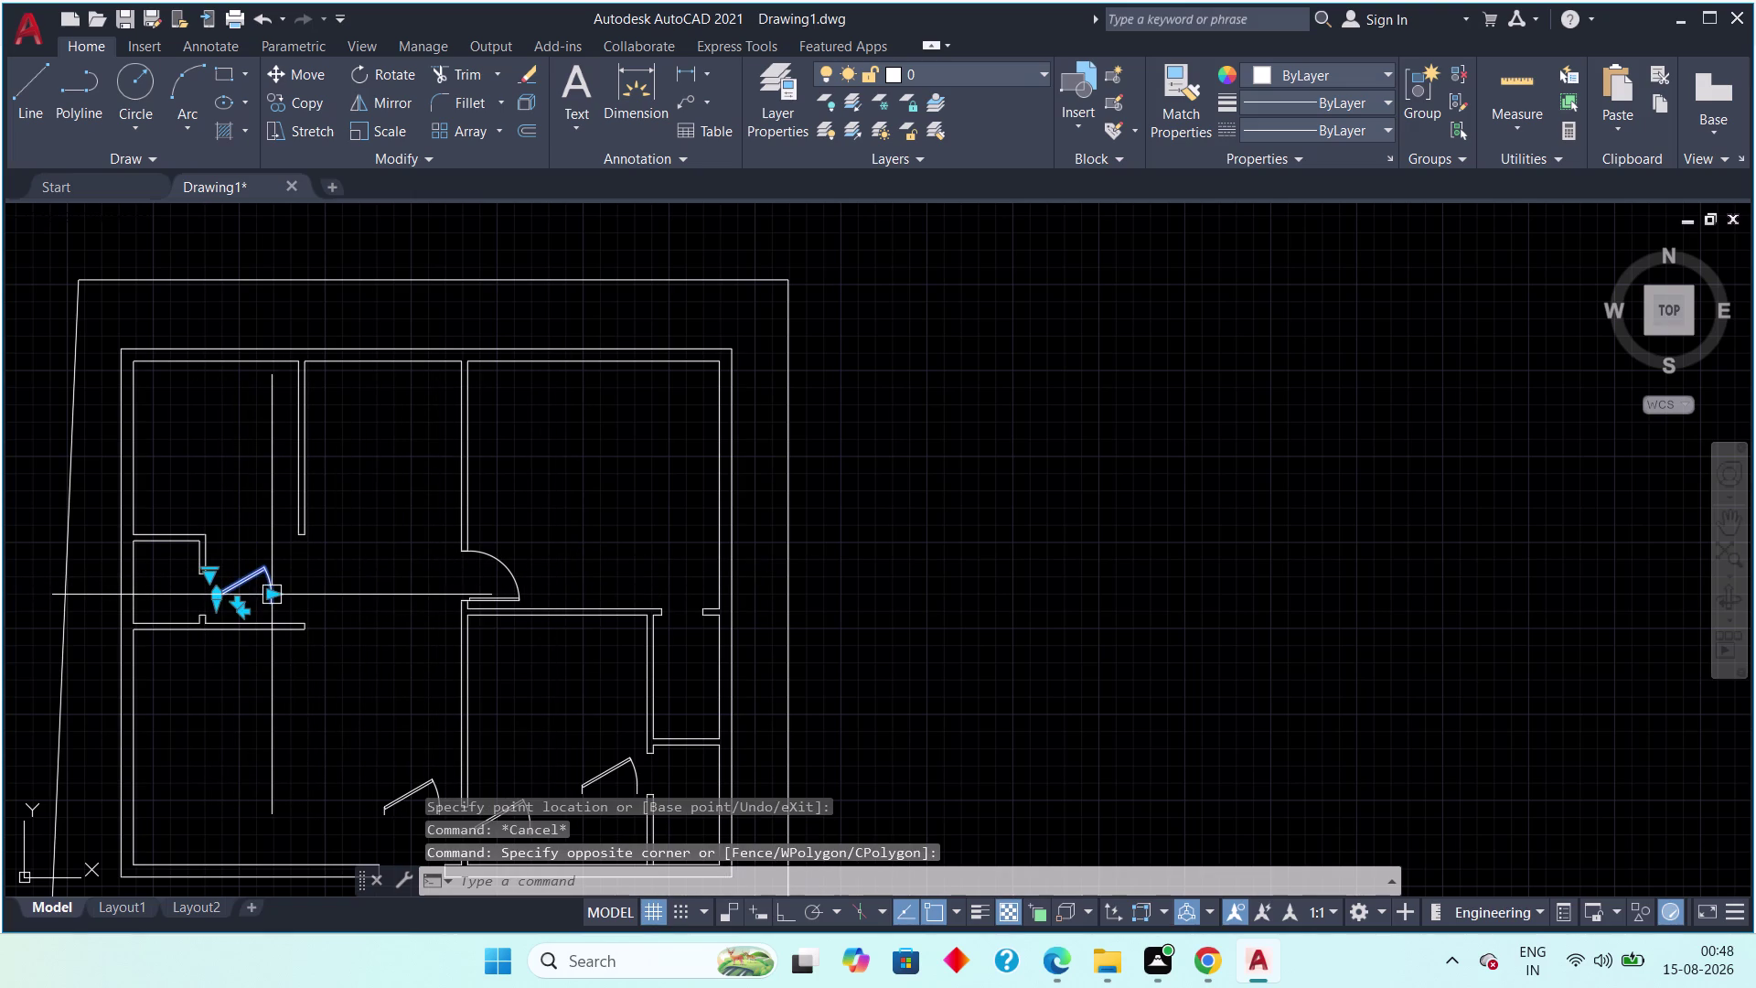
key(c)
key(o)
key(space)
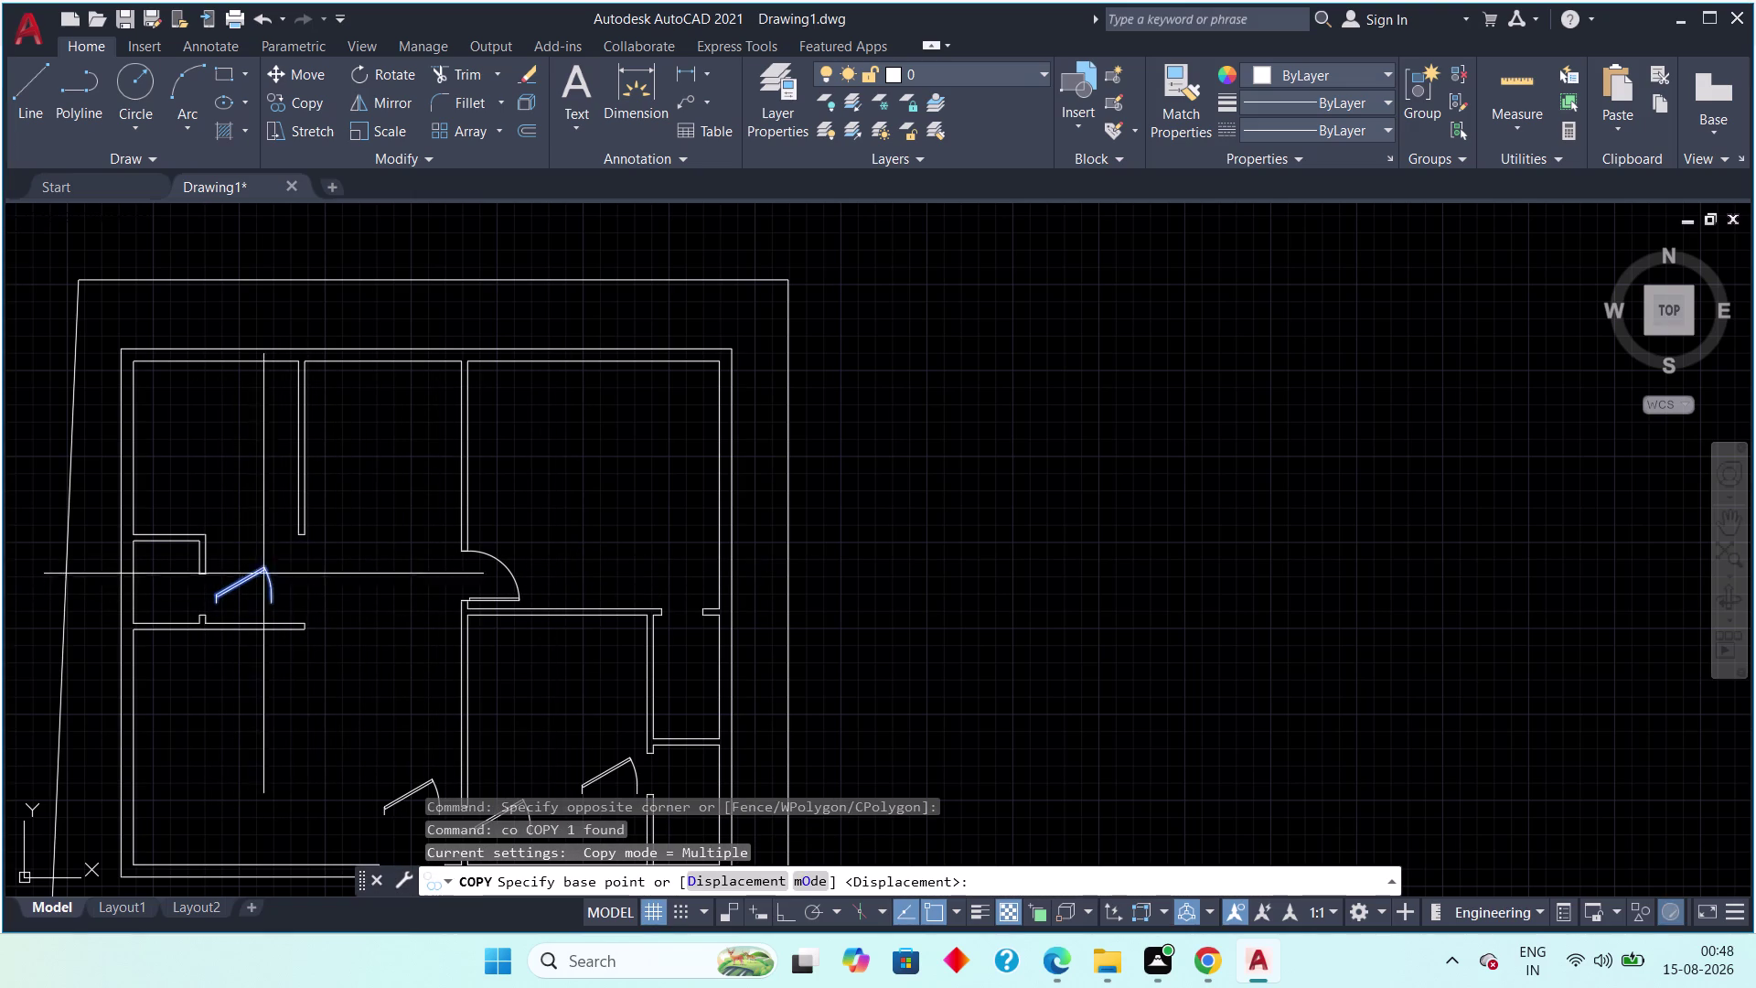
drag(251, 582, 310, 597)
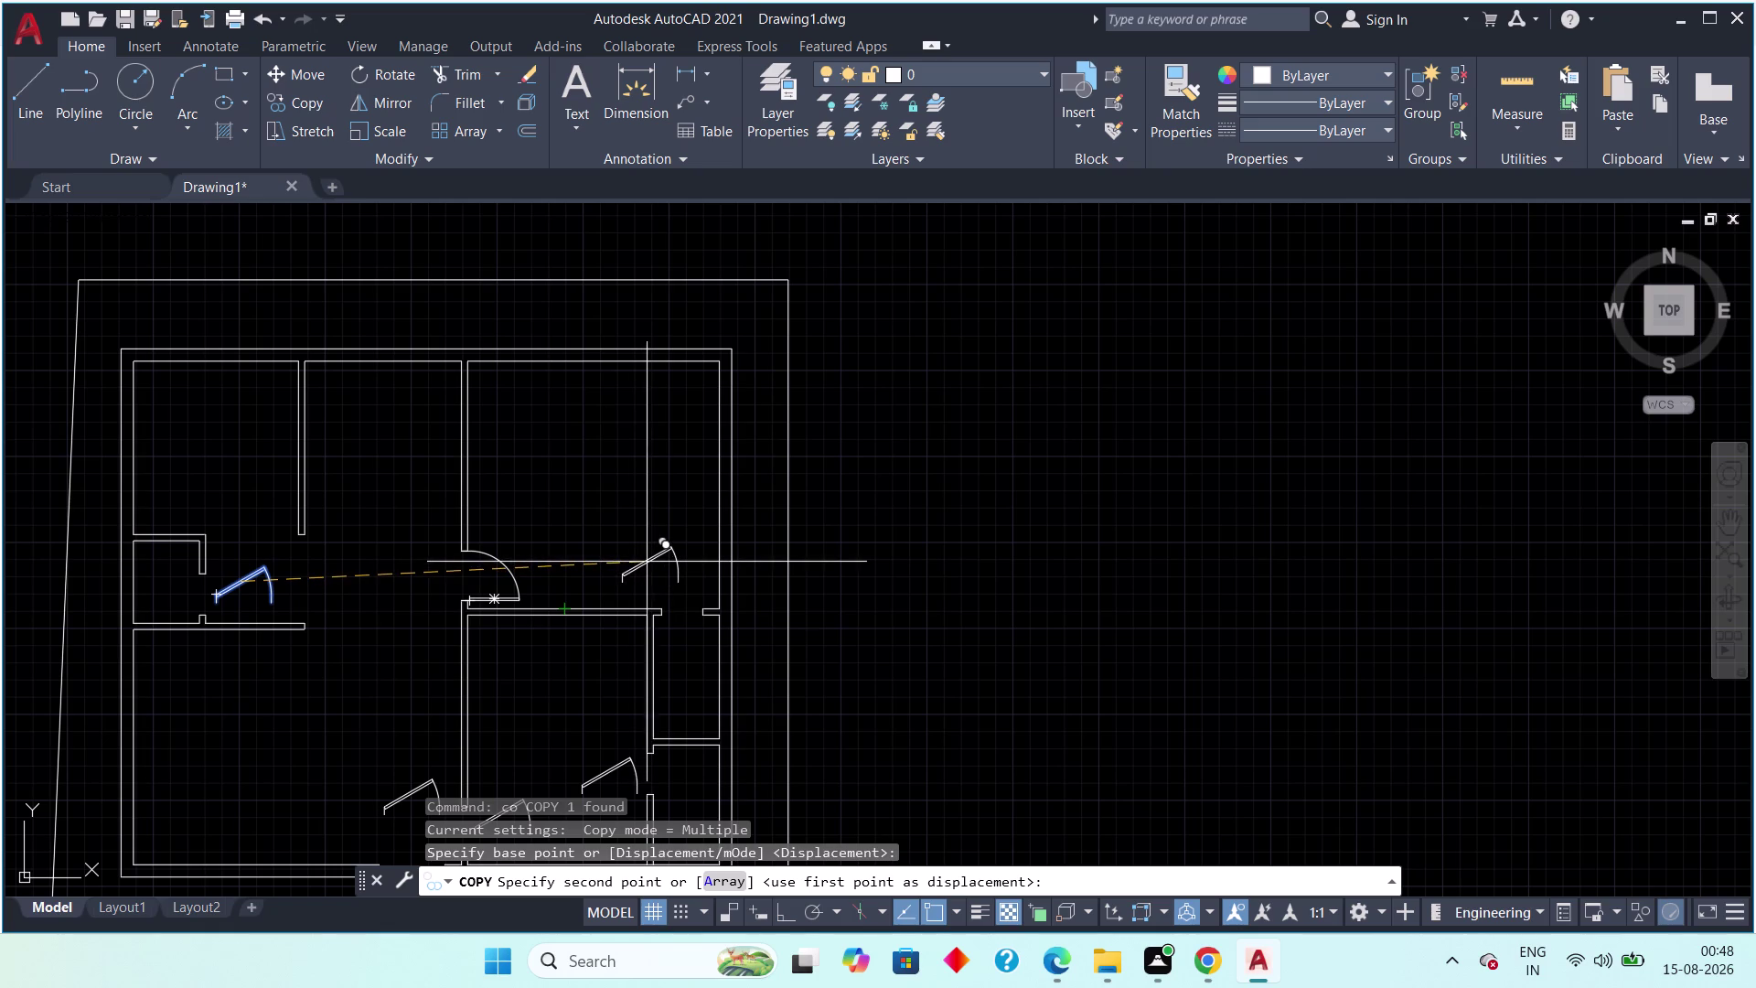
click(654, 558)
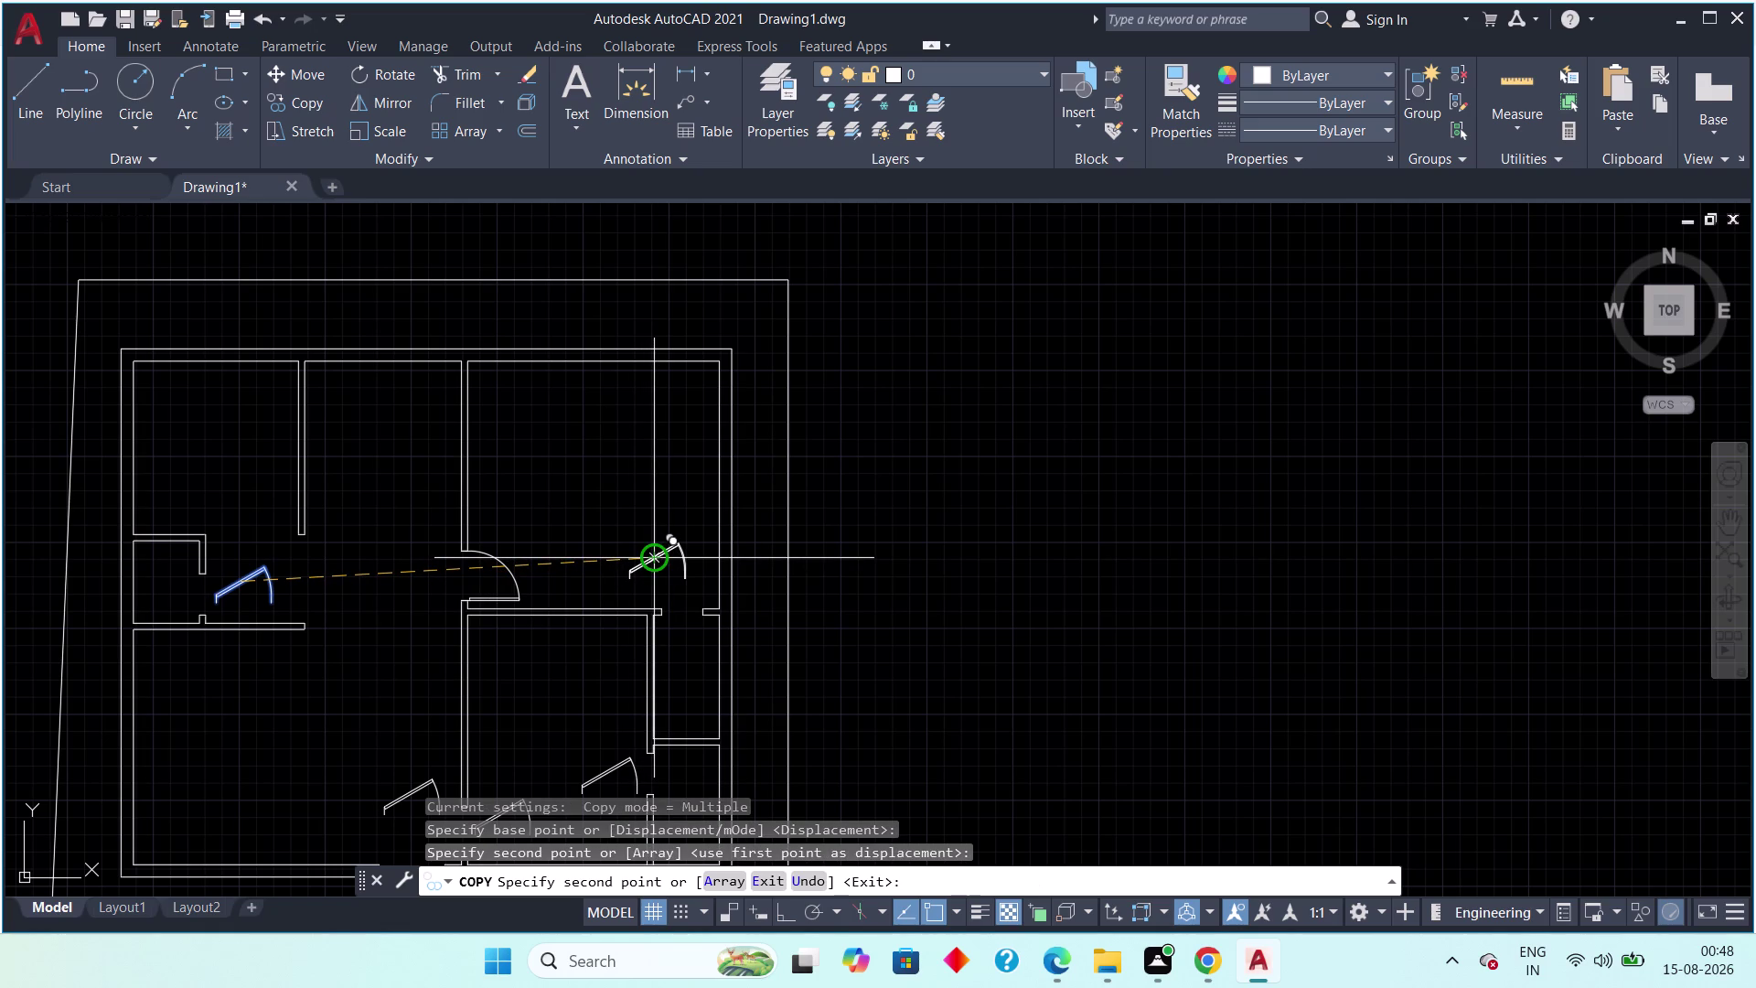
key(Escape)
key(Escape)
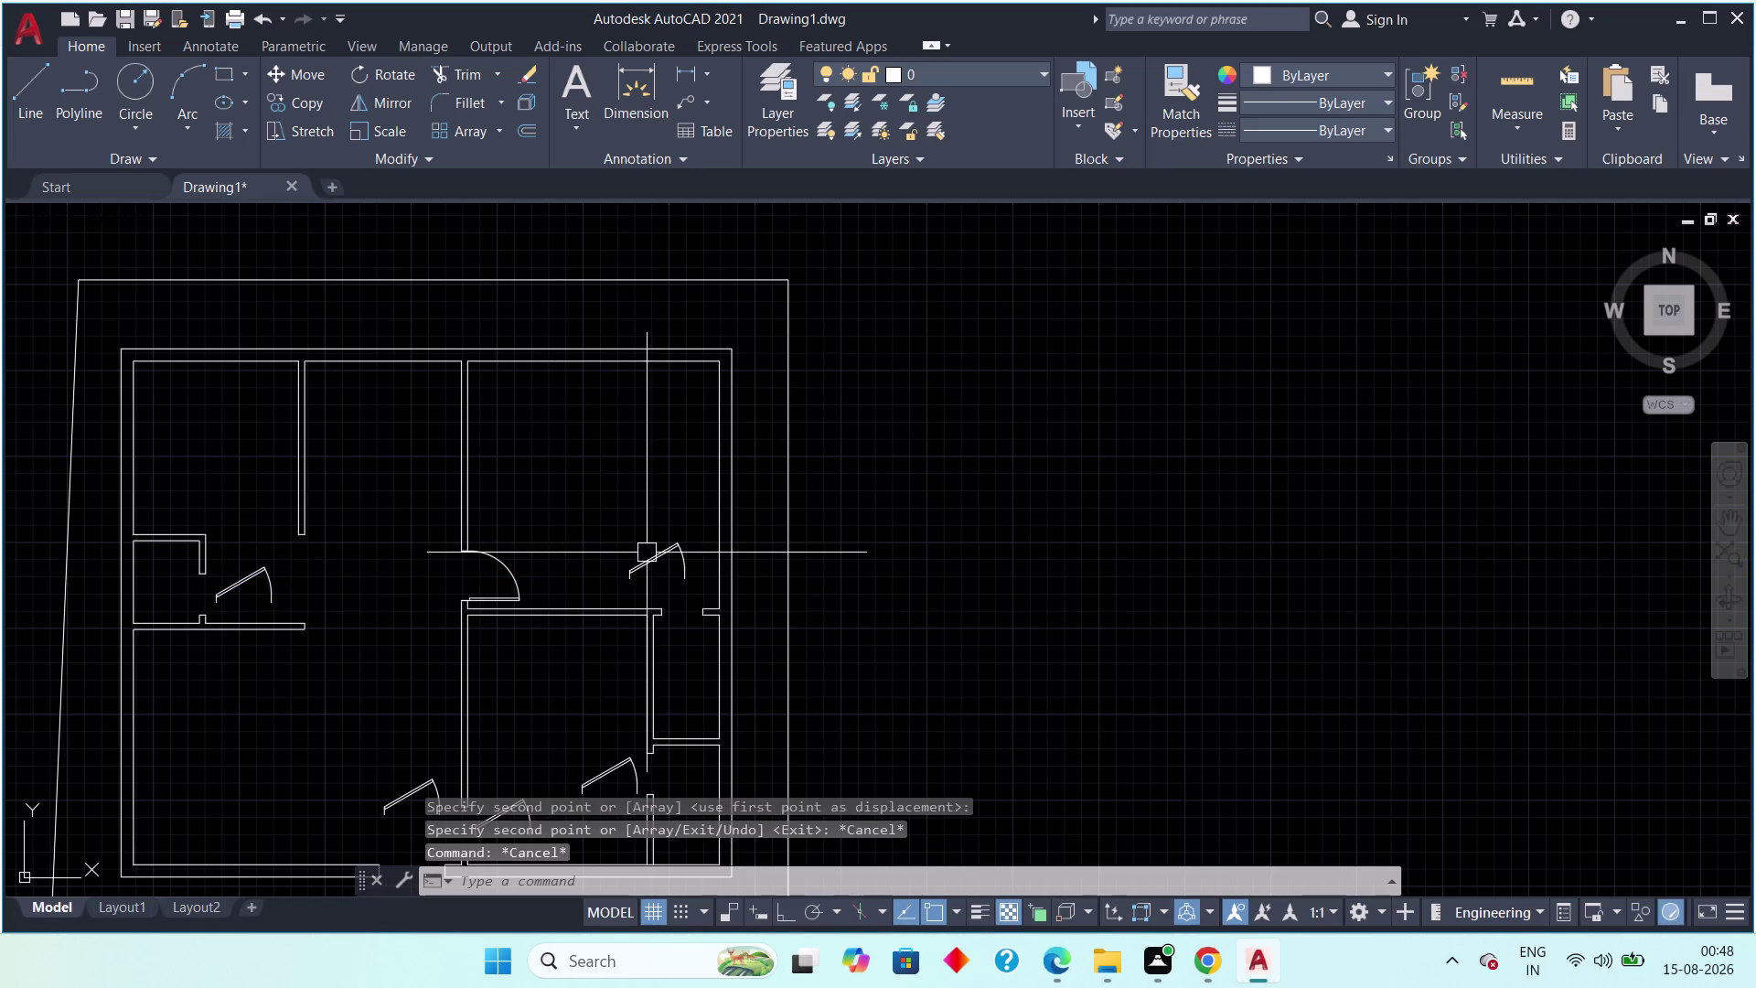
click(684, 523)
click(650, 572)
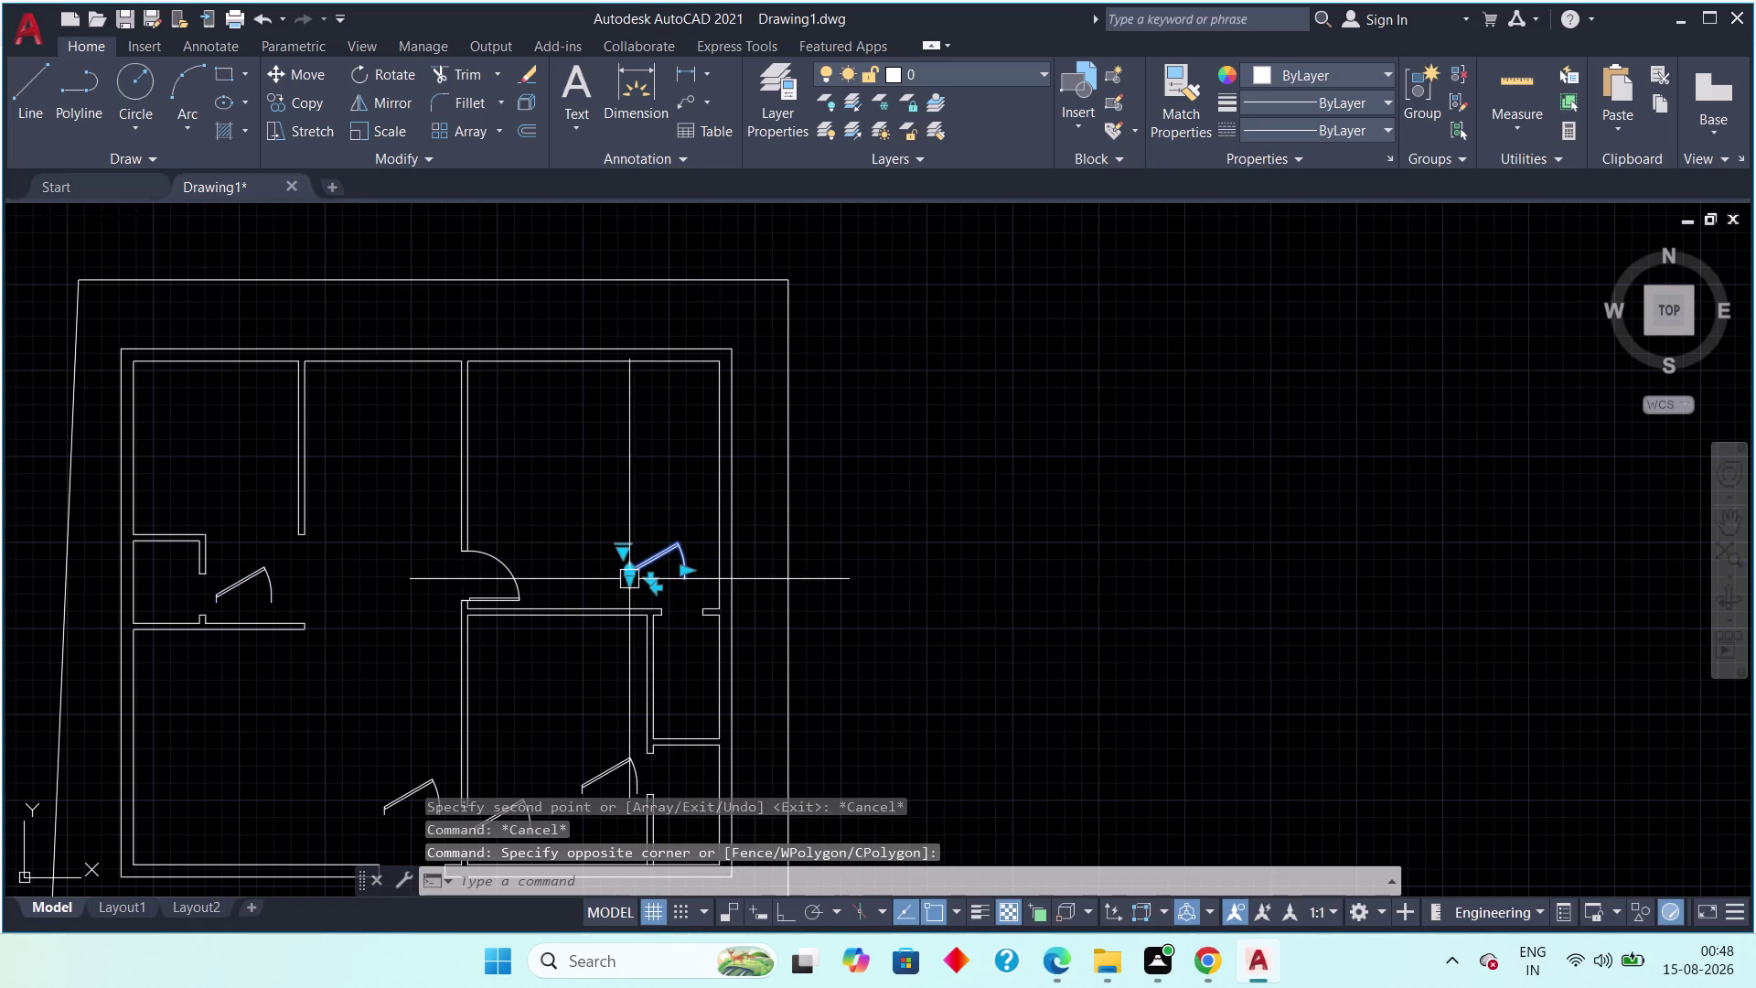
Flip the copied door's swing direction and set it fully open at 90°.
scroll(up, 3)
middle_drag(704, 566, 658, 466)
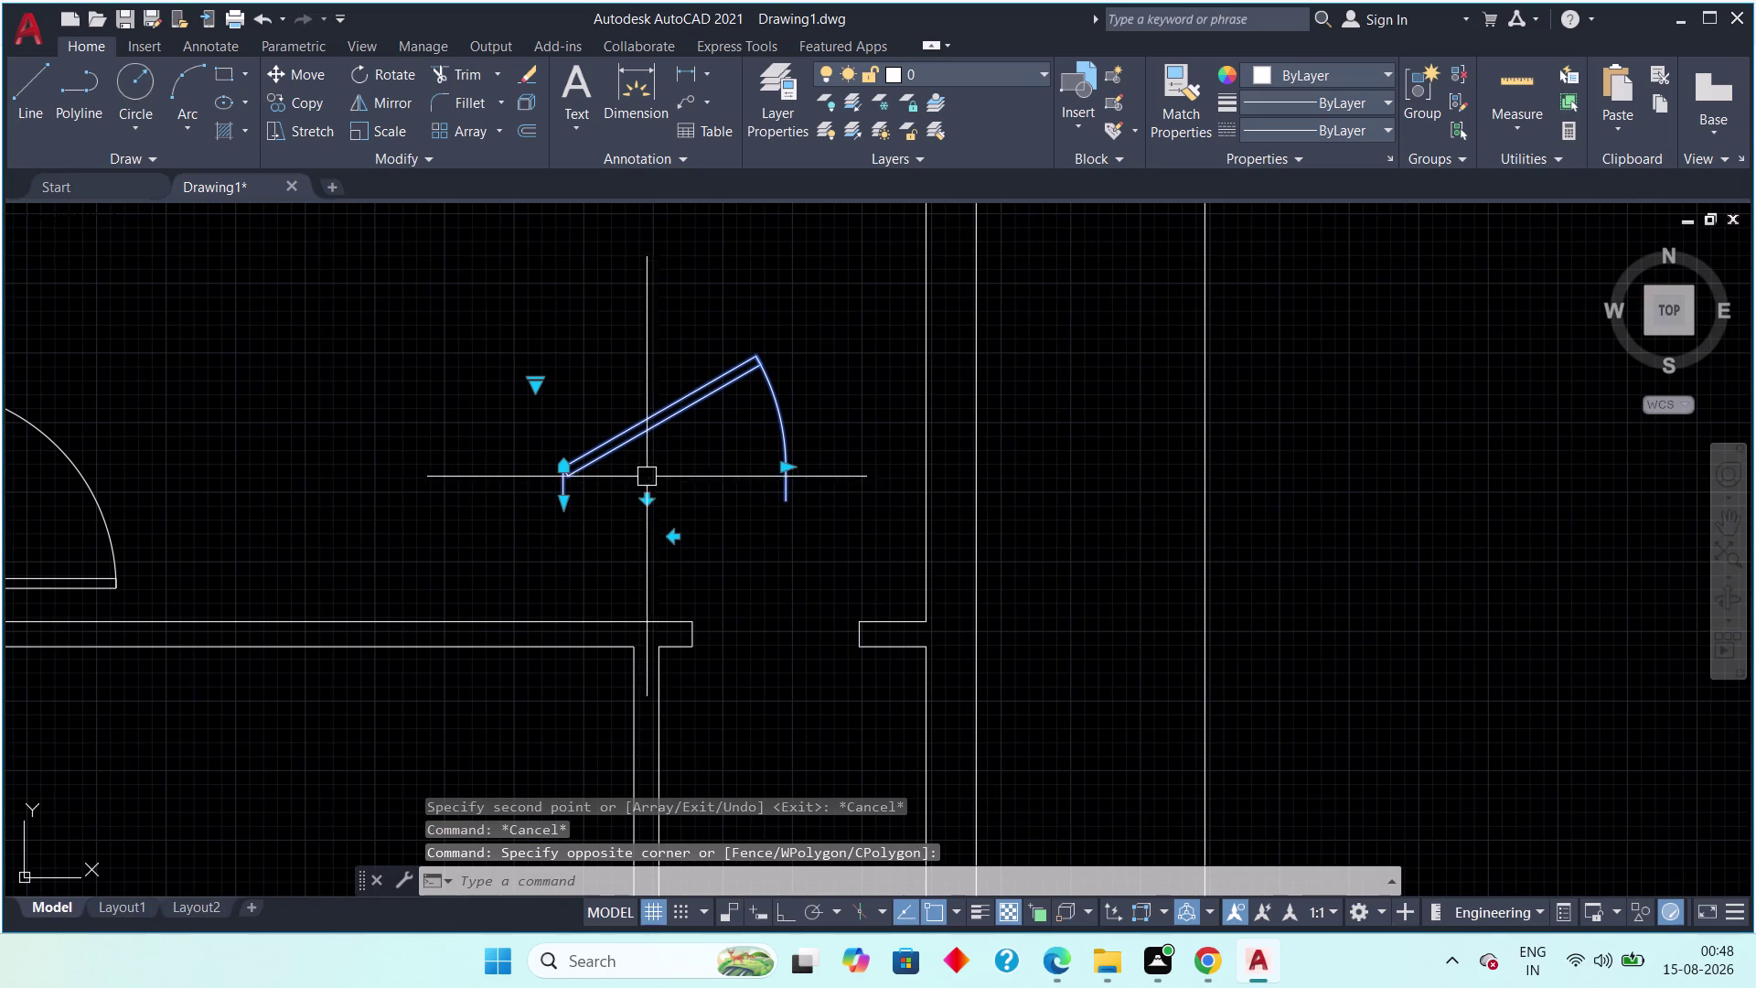
click(643, 502)
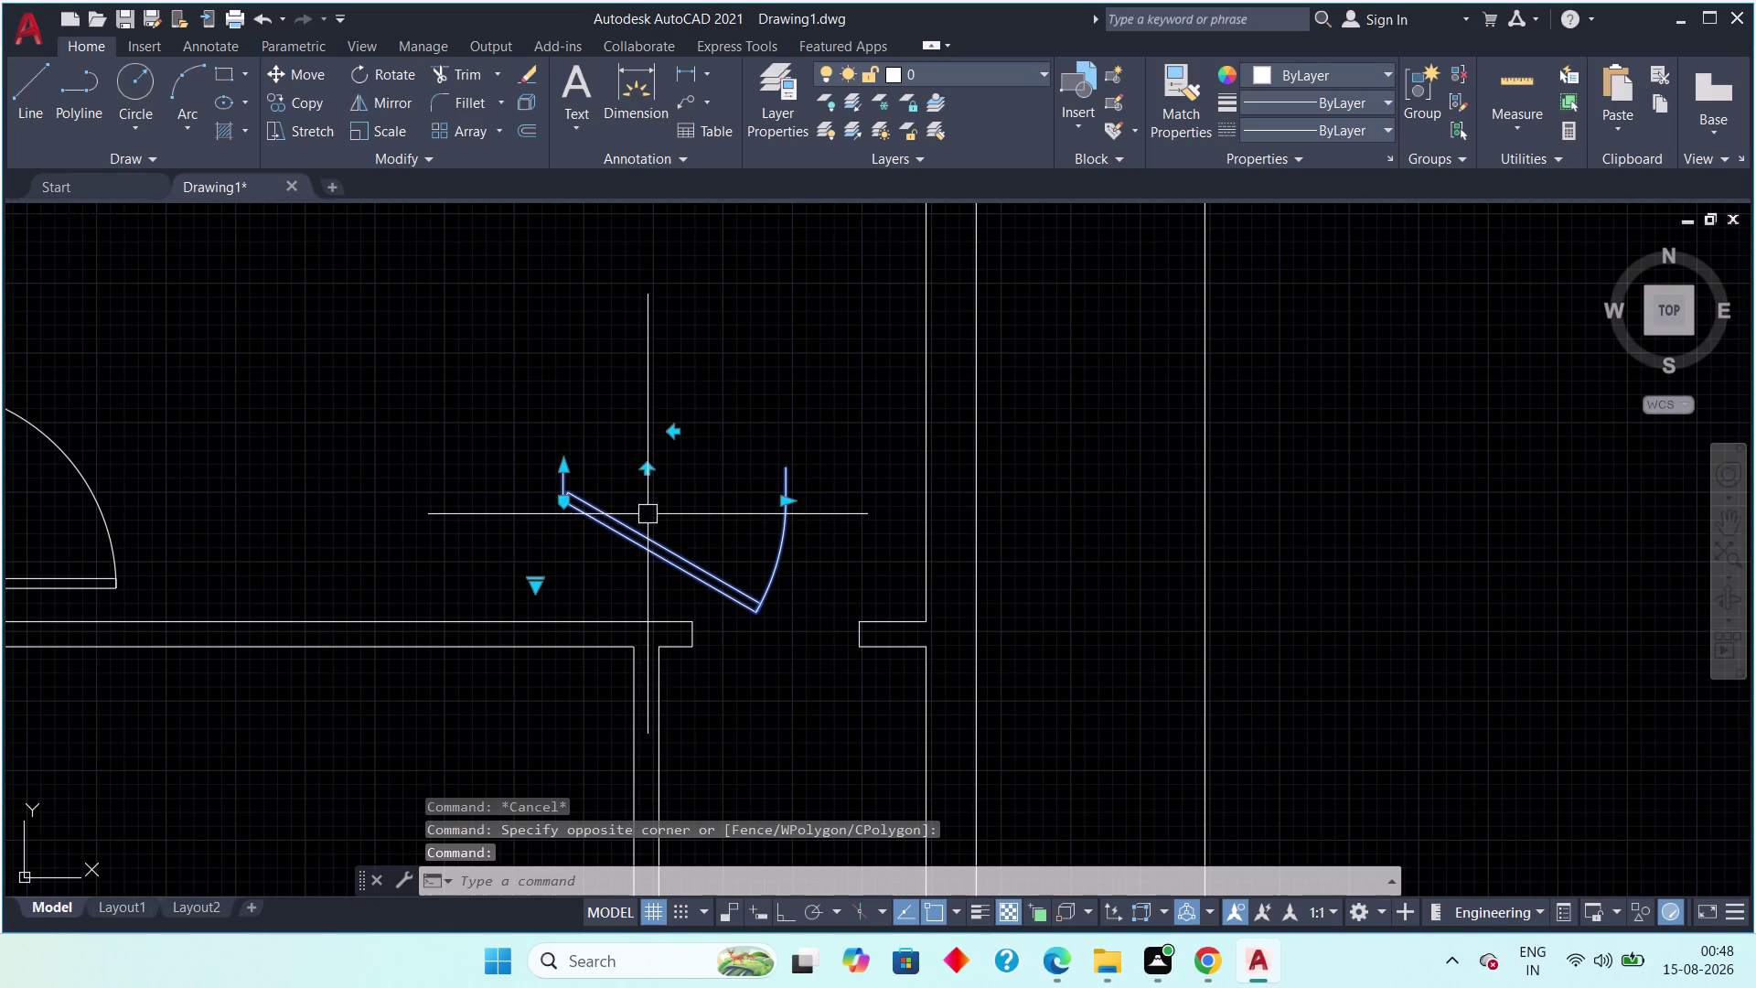
click(539, 583)
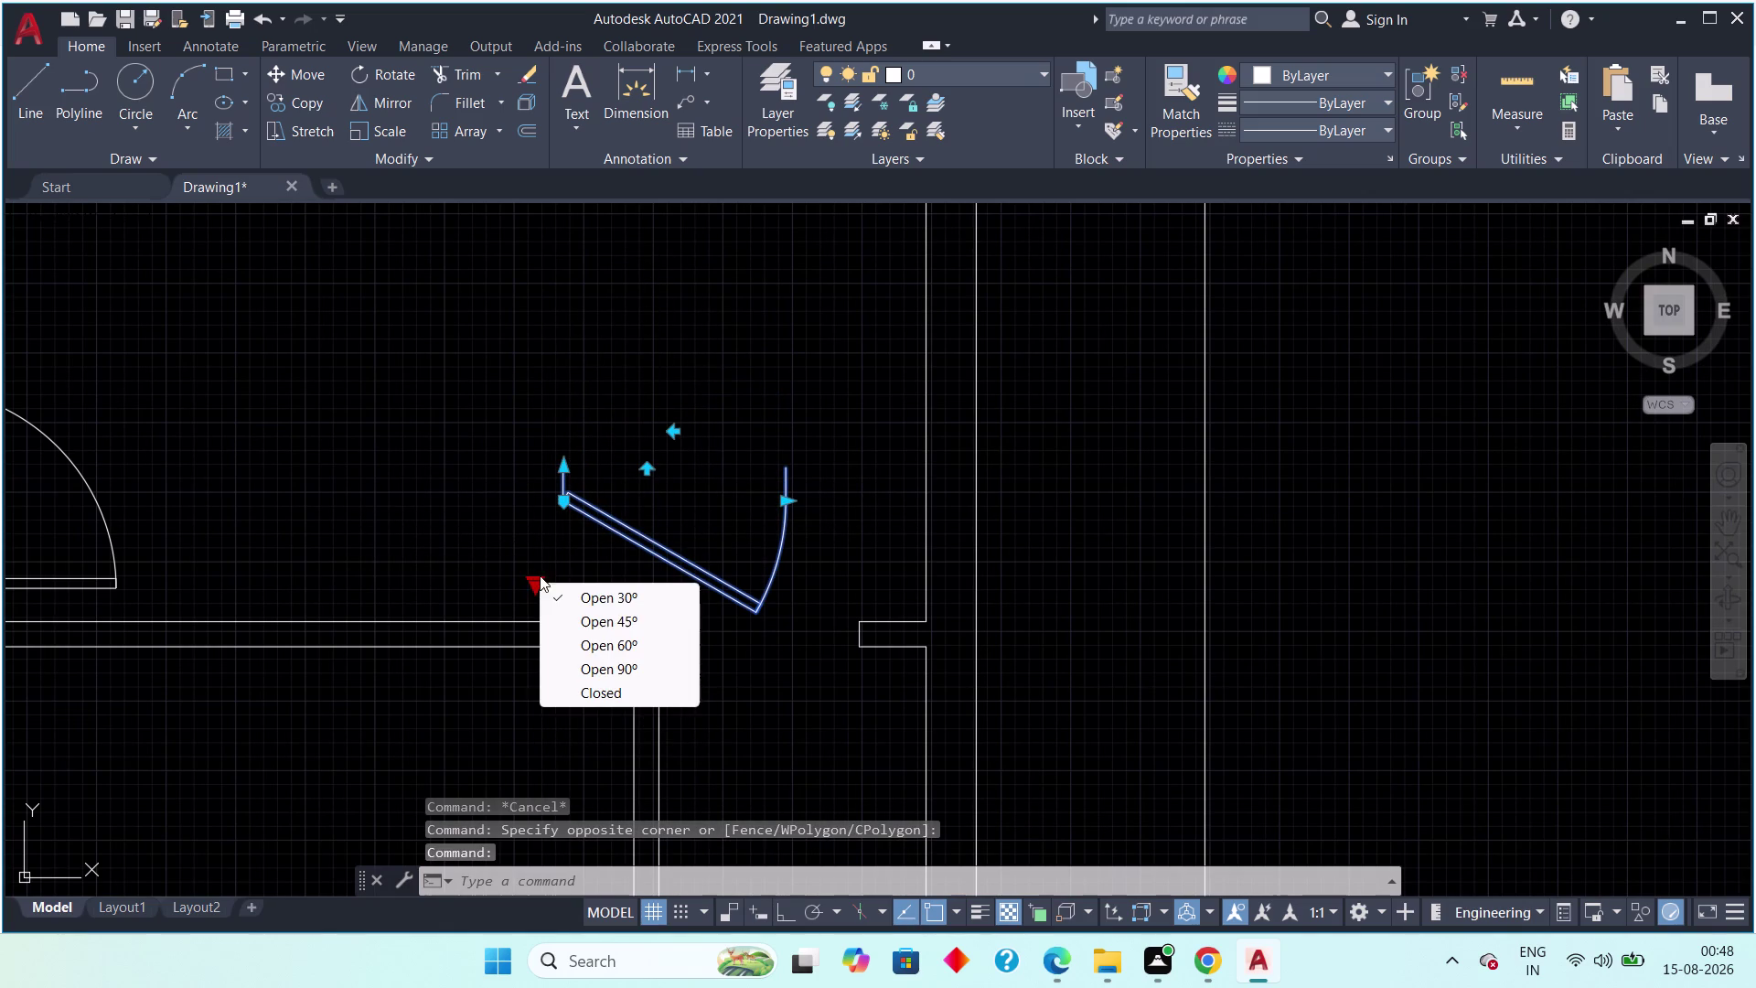
click(584, 661)
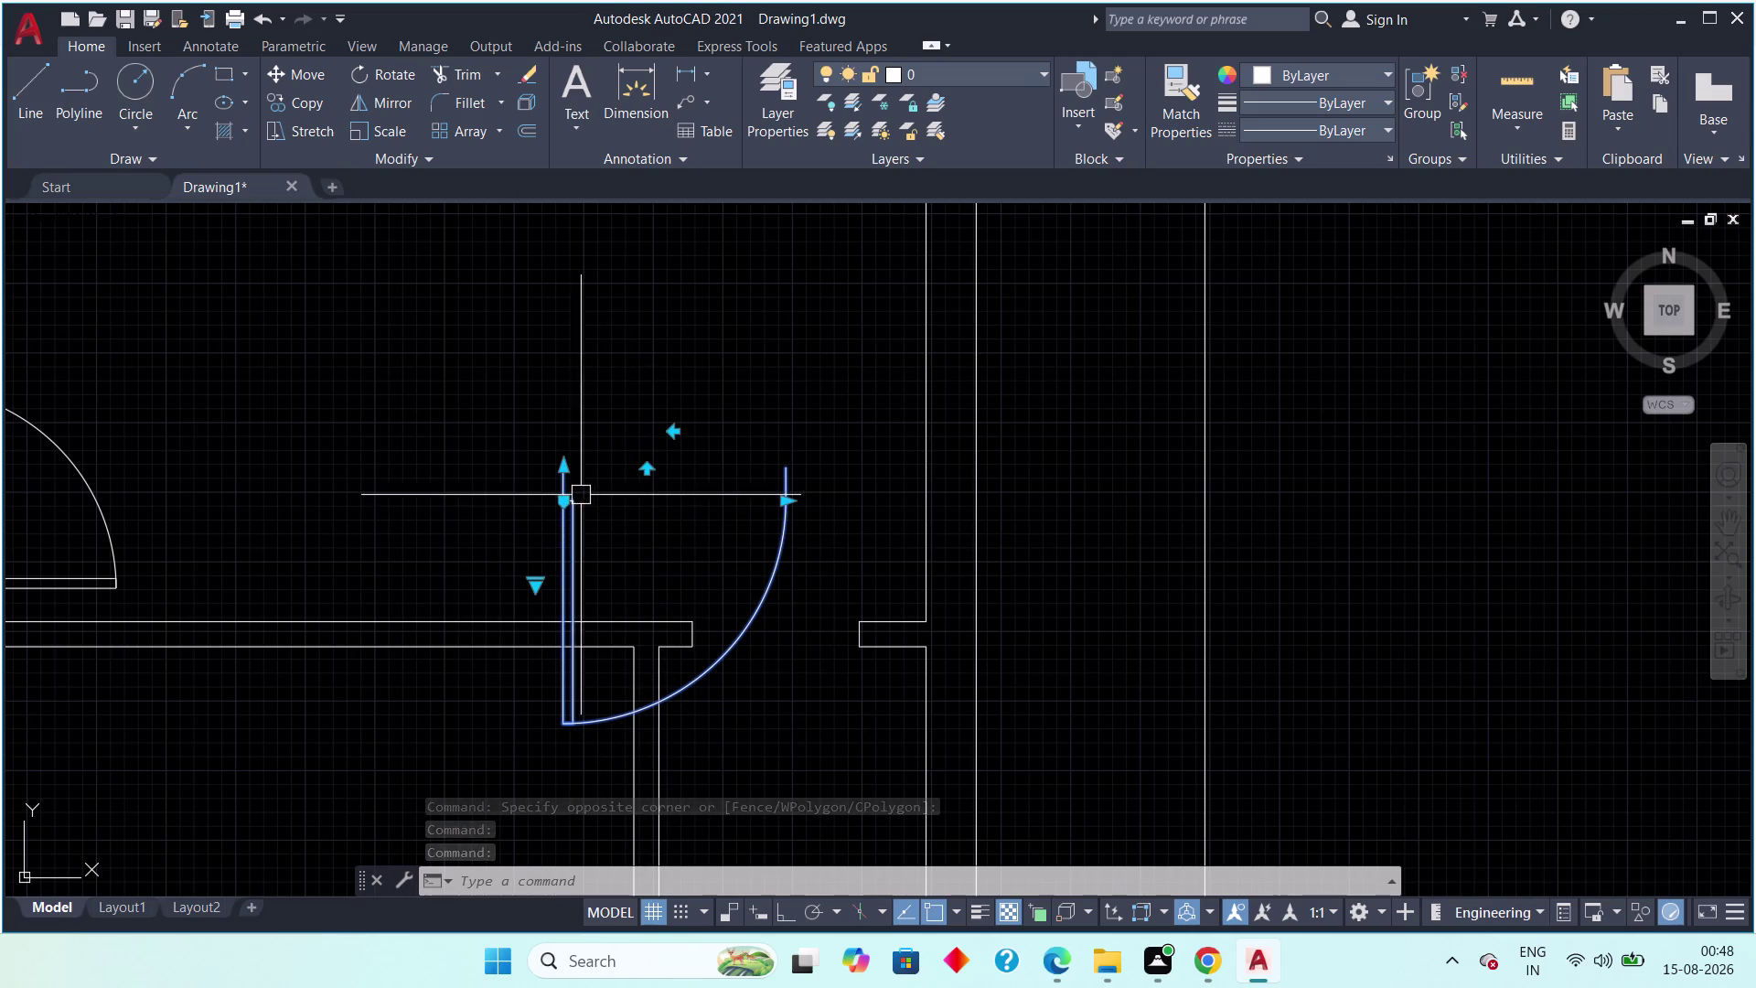
Move the copied door to the corner of its opening.
key(m)
key(space)
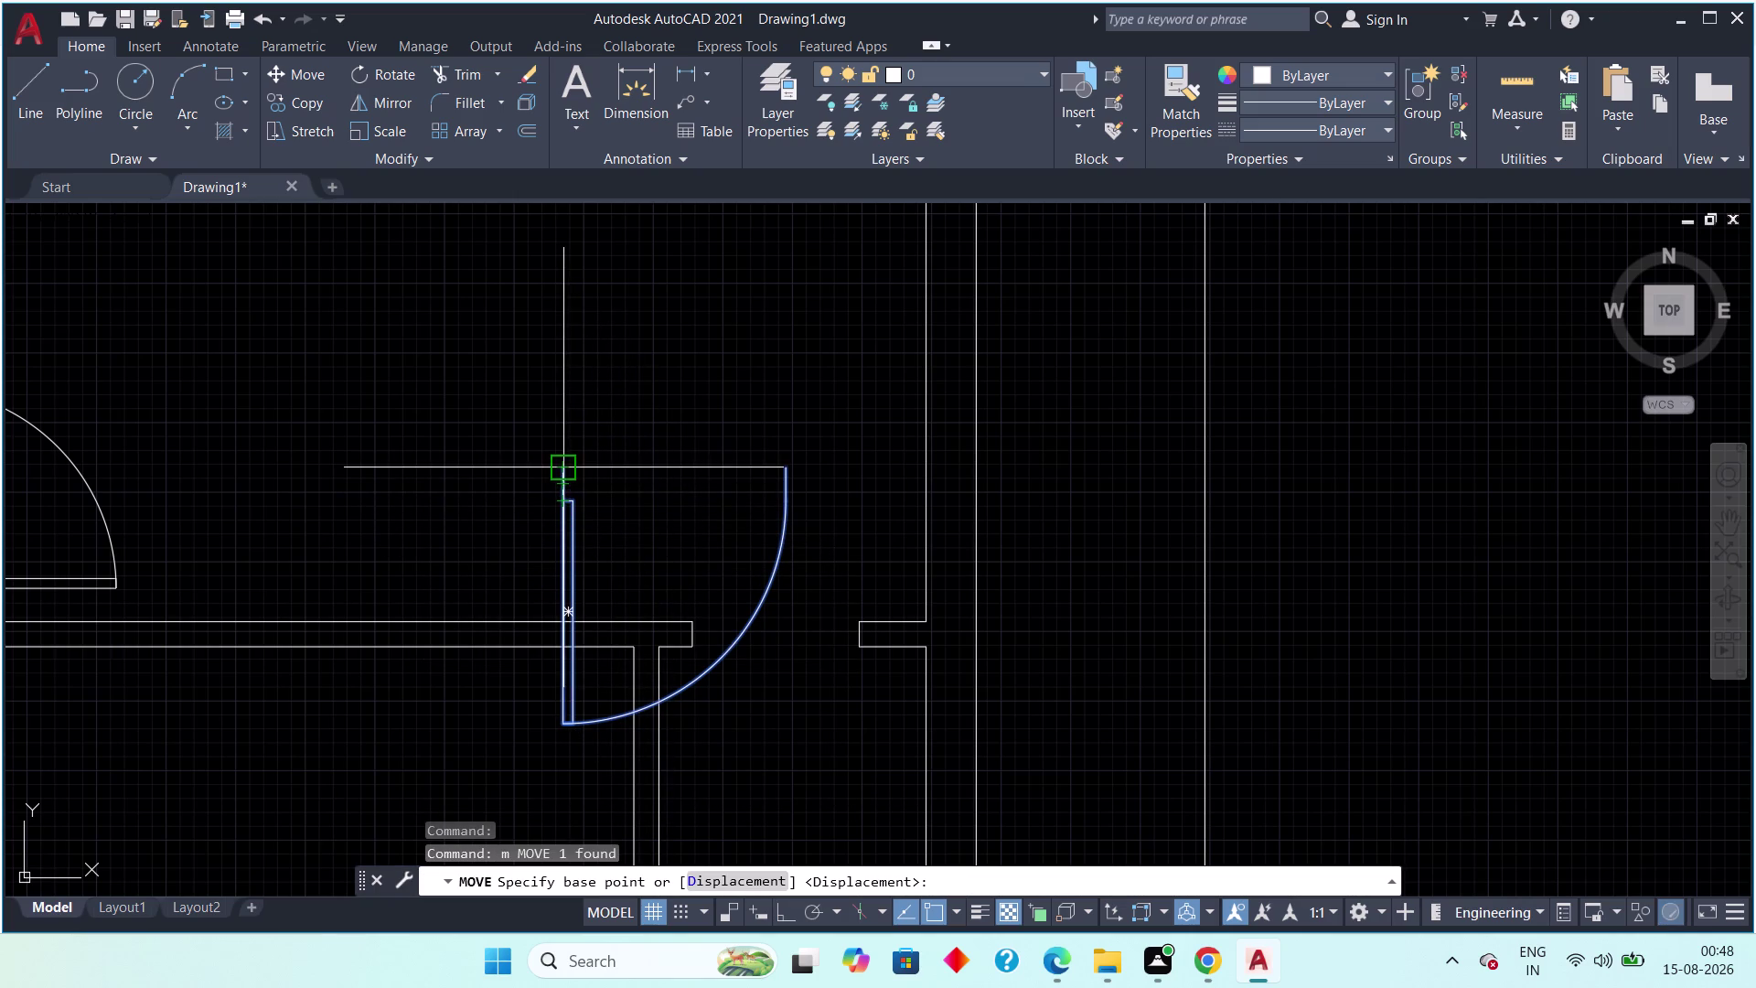
click(562, 472)
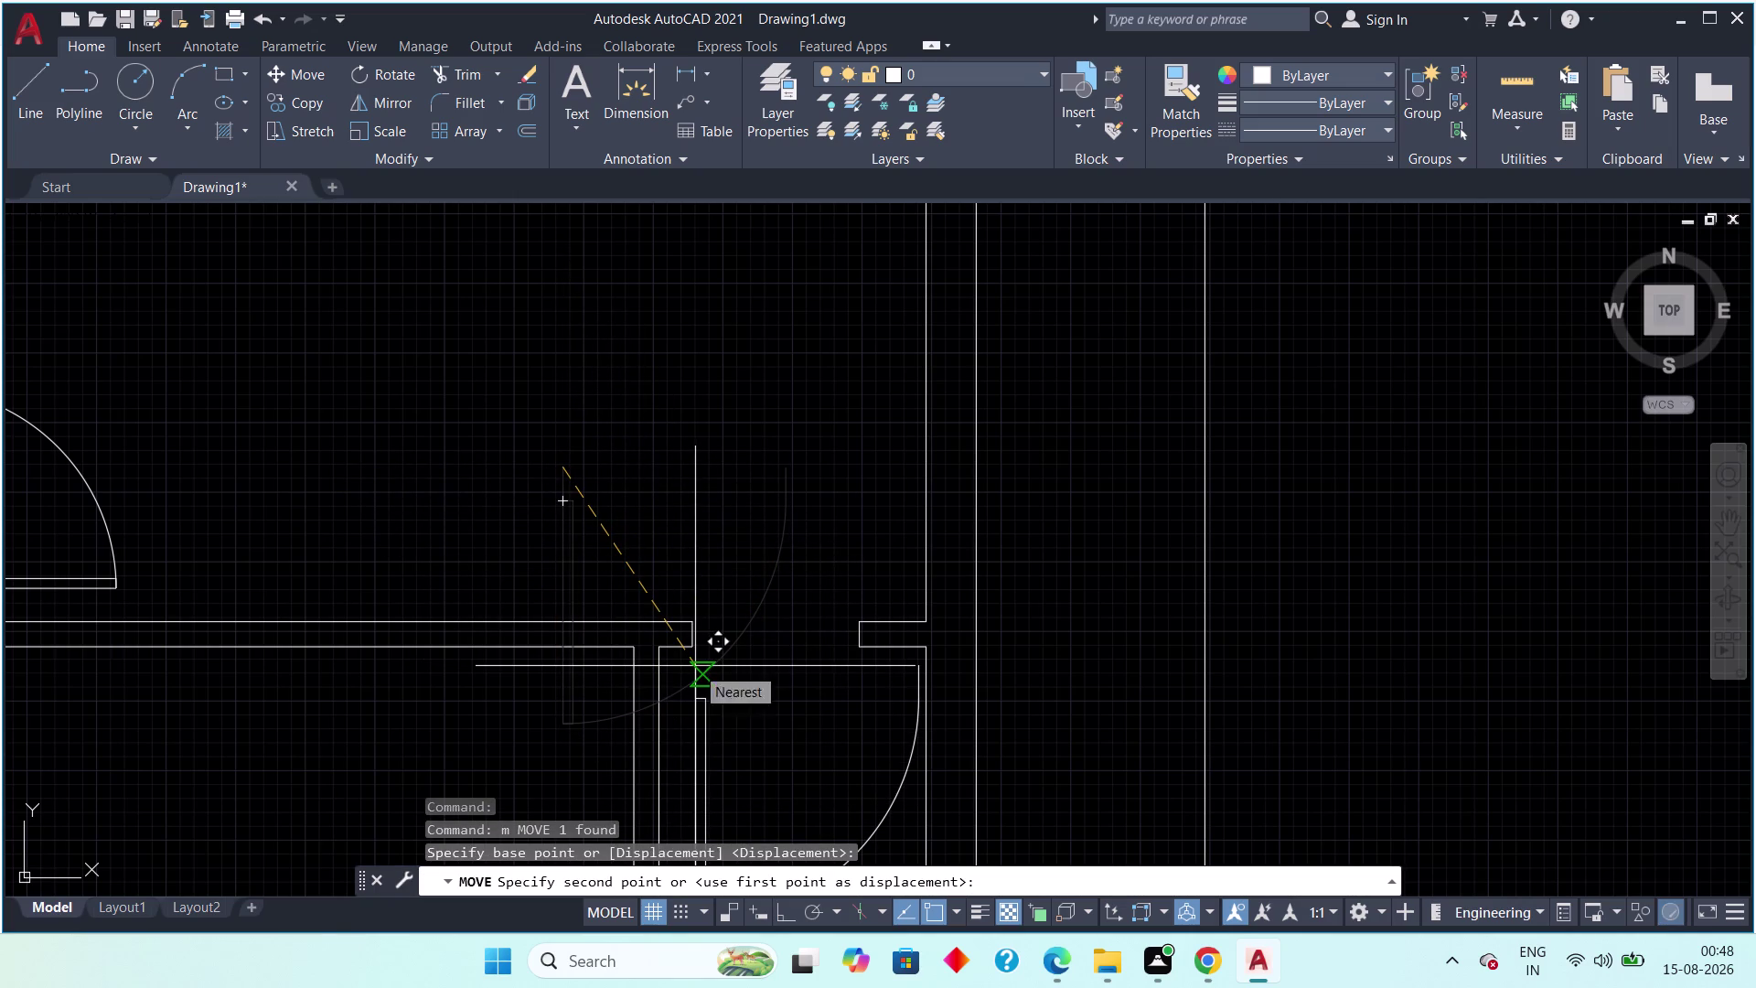
scroll(up, 3)
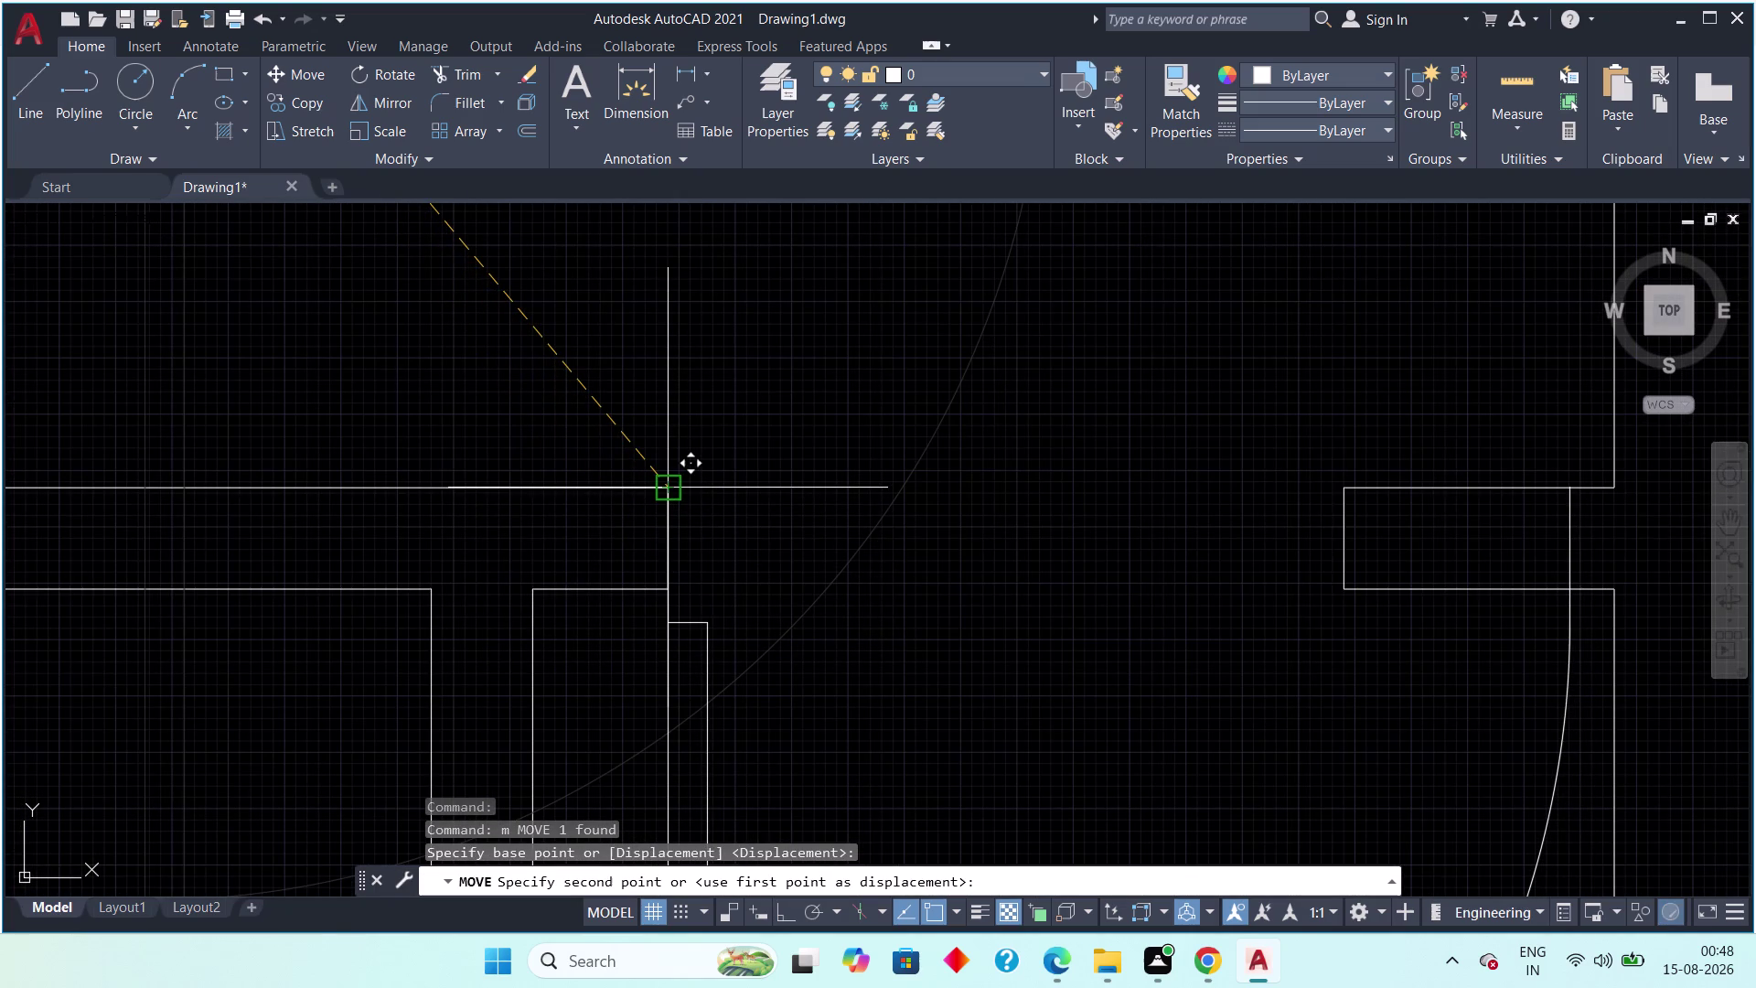
click(667, 493)
scroll(down, 3)
middle_drag(766, 603, 663, 461)
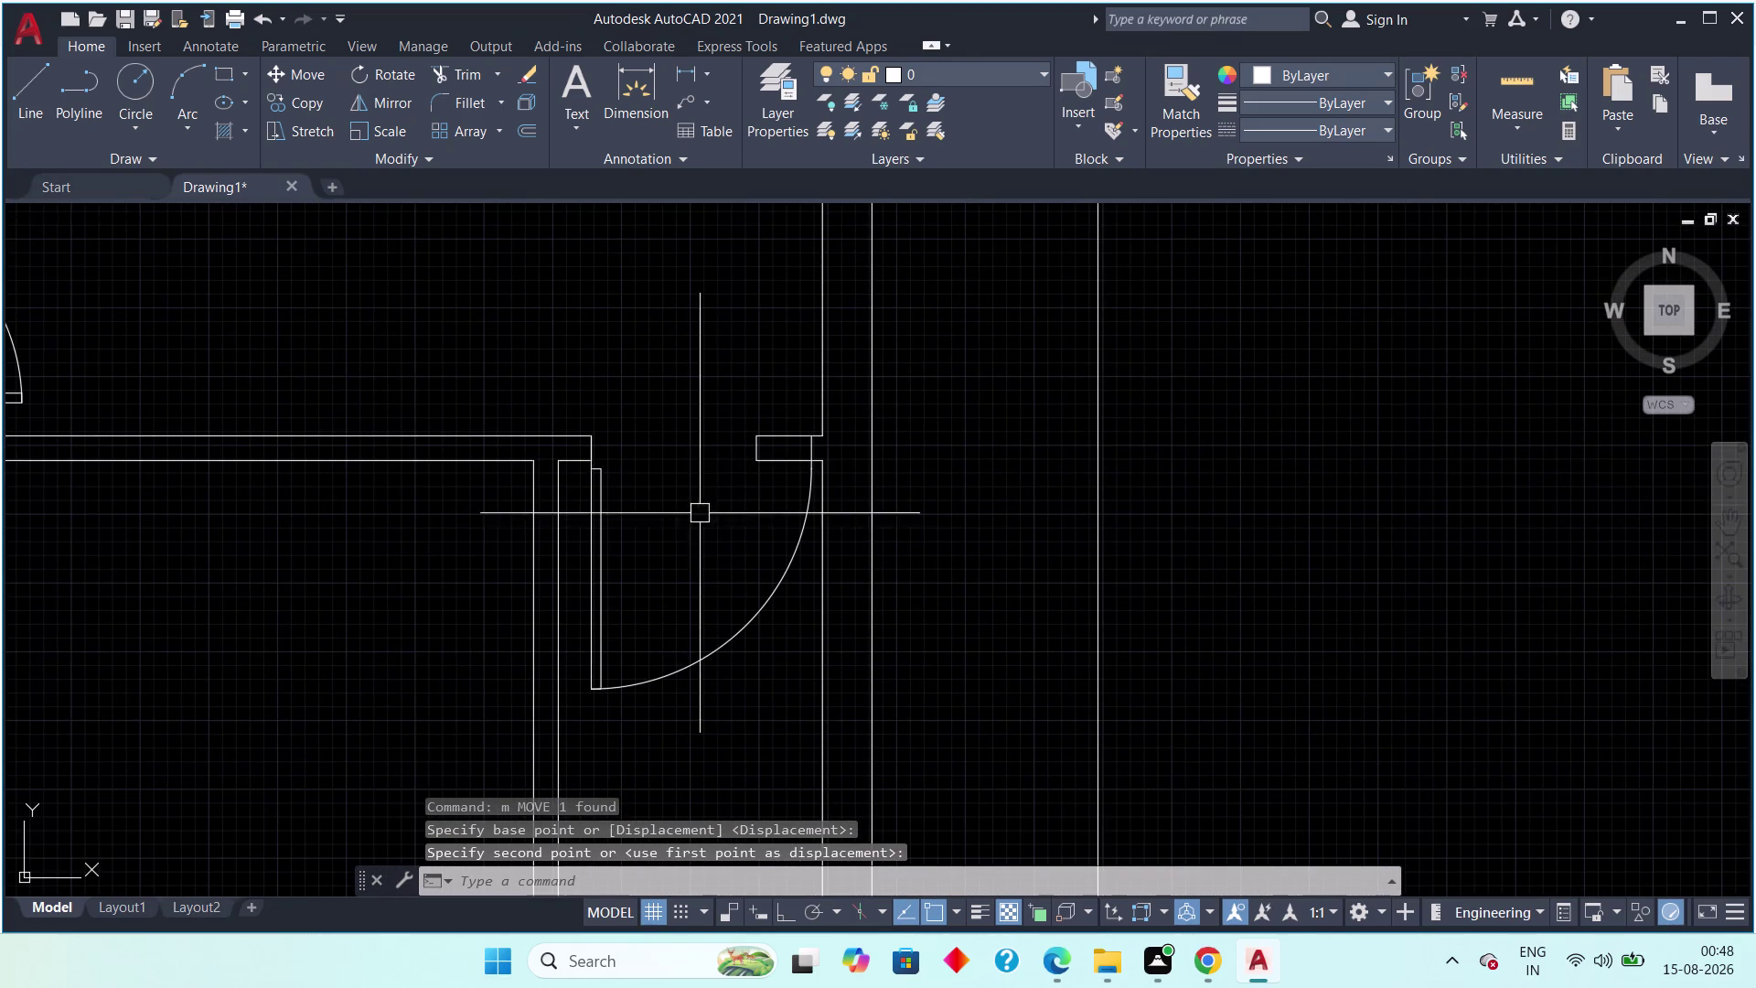
key(Escape)
click(779, 572)
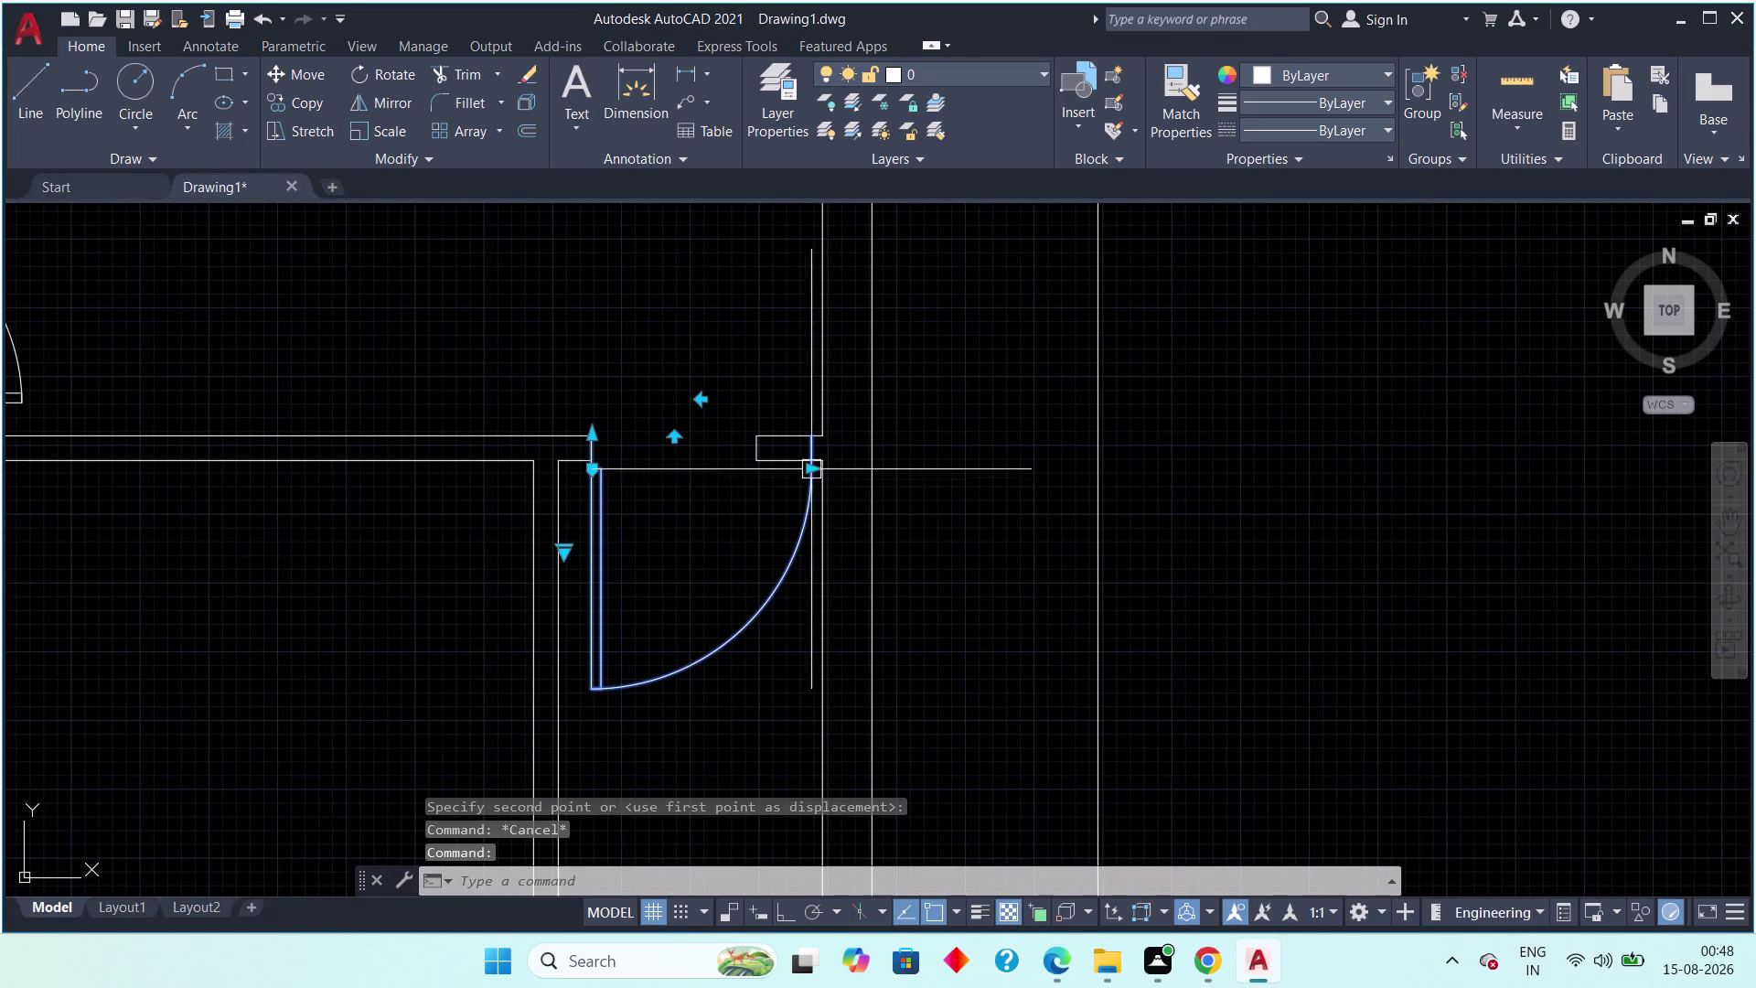
Stretch the copied door's end point to the opposite jamb.
click(814, 470)
scroll(up, 3)
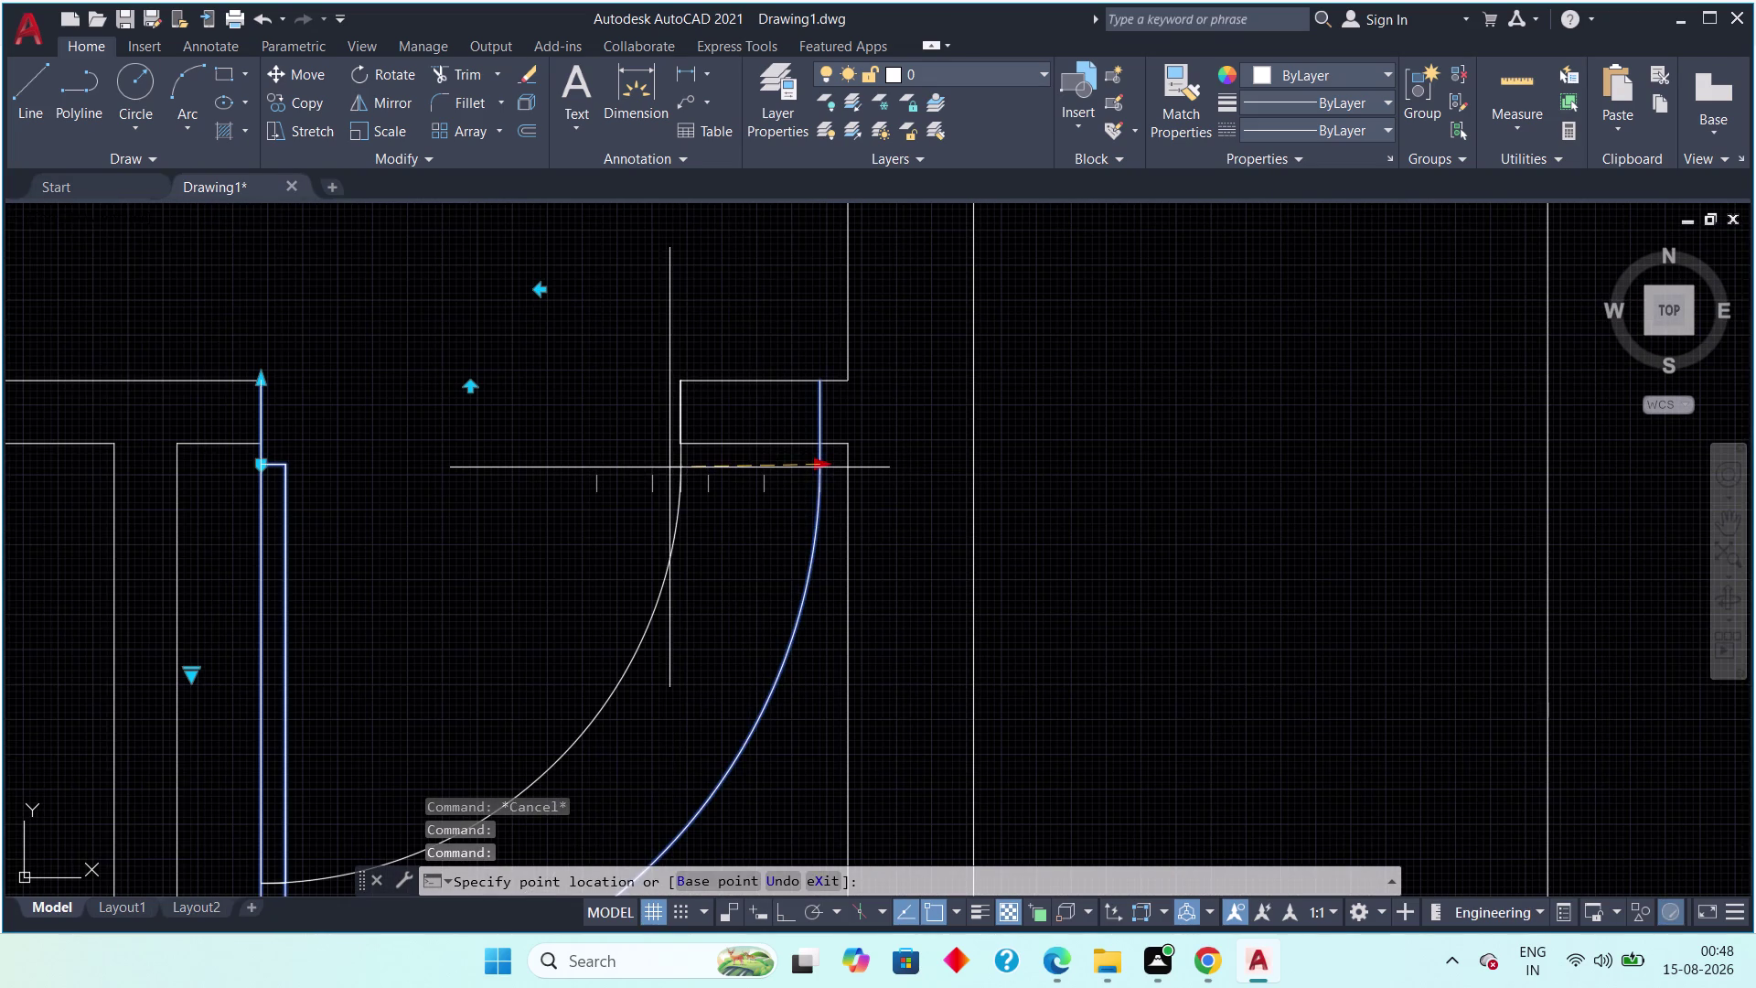
click(669, 467)
scroll(down, 3)
middle_drag(627, 692, 626, 614)
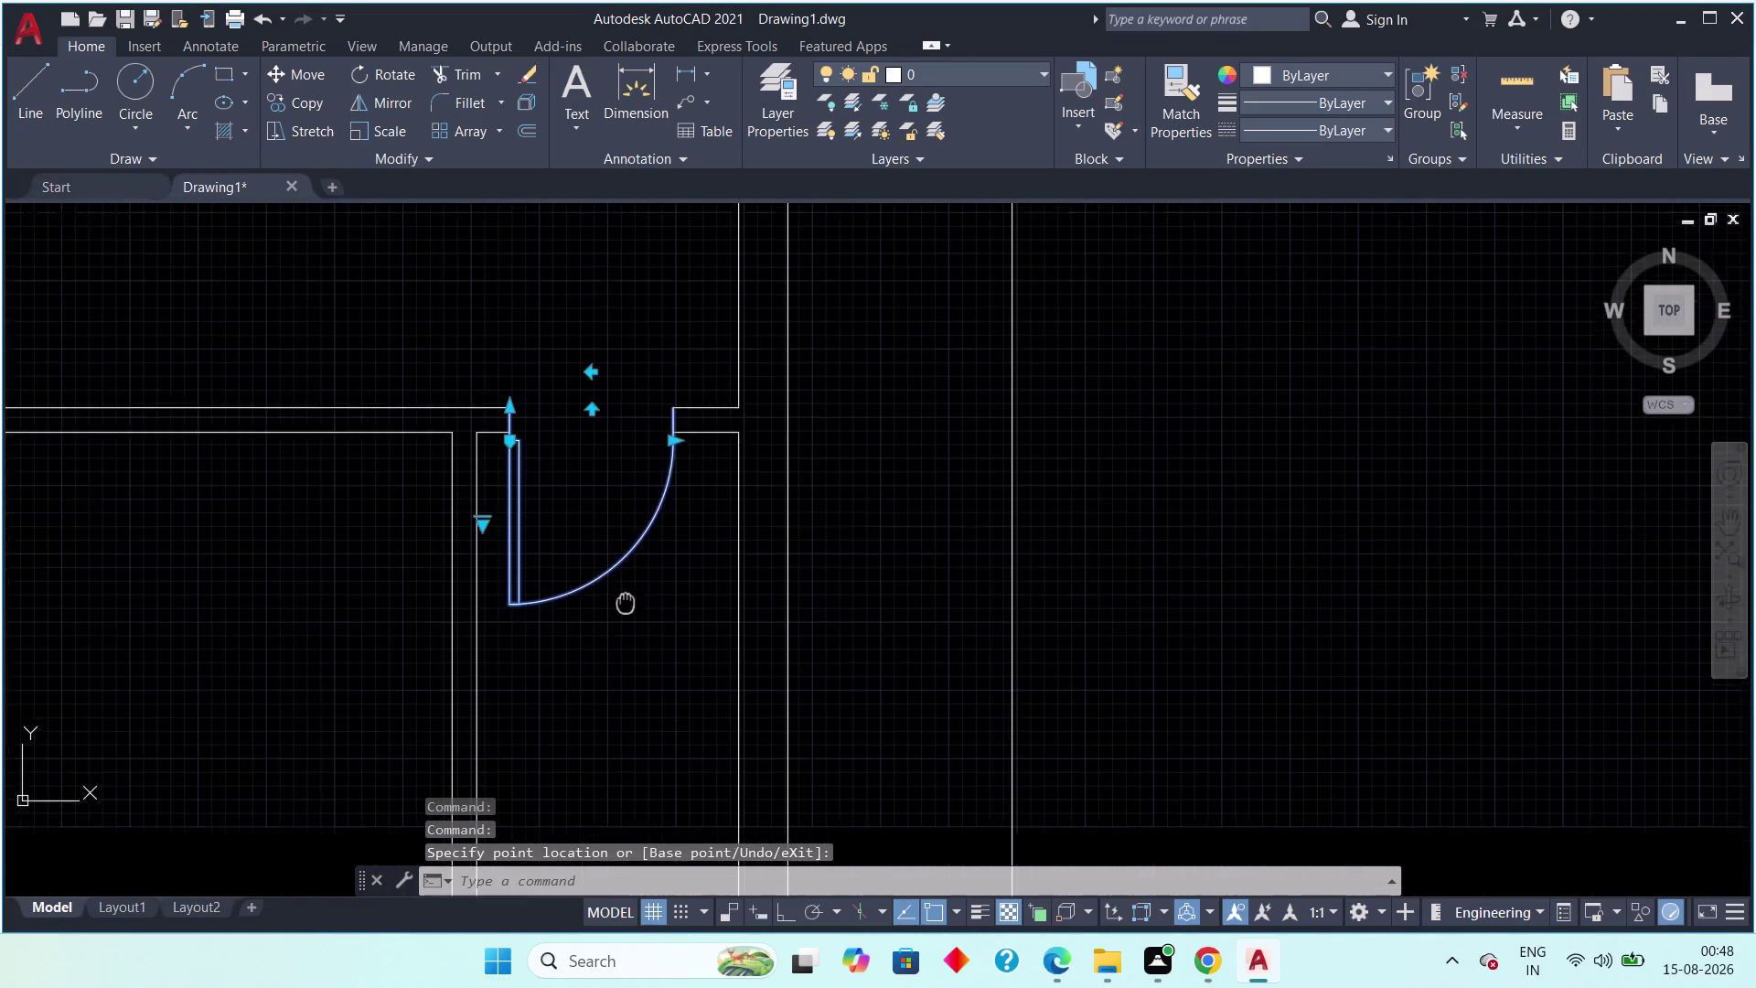
middle_drag(625, 614, 628, 562)
scroll(down, 3)
key(Escape)
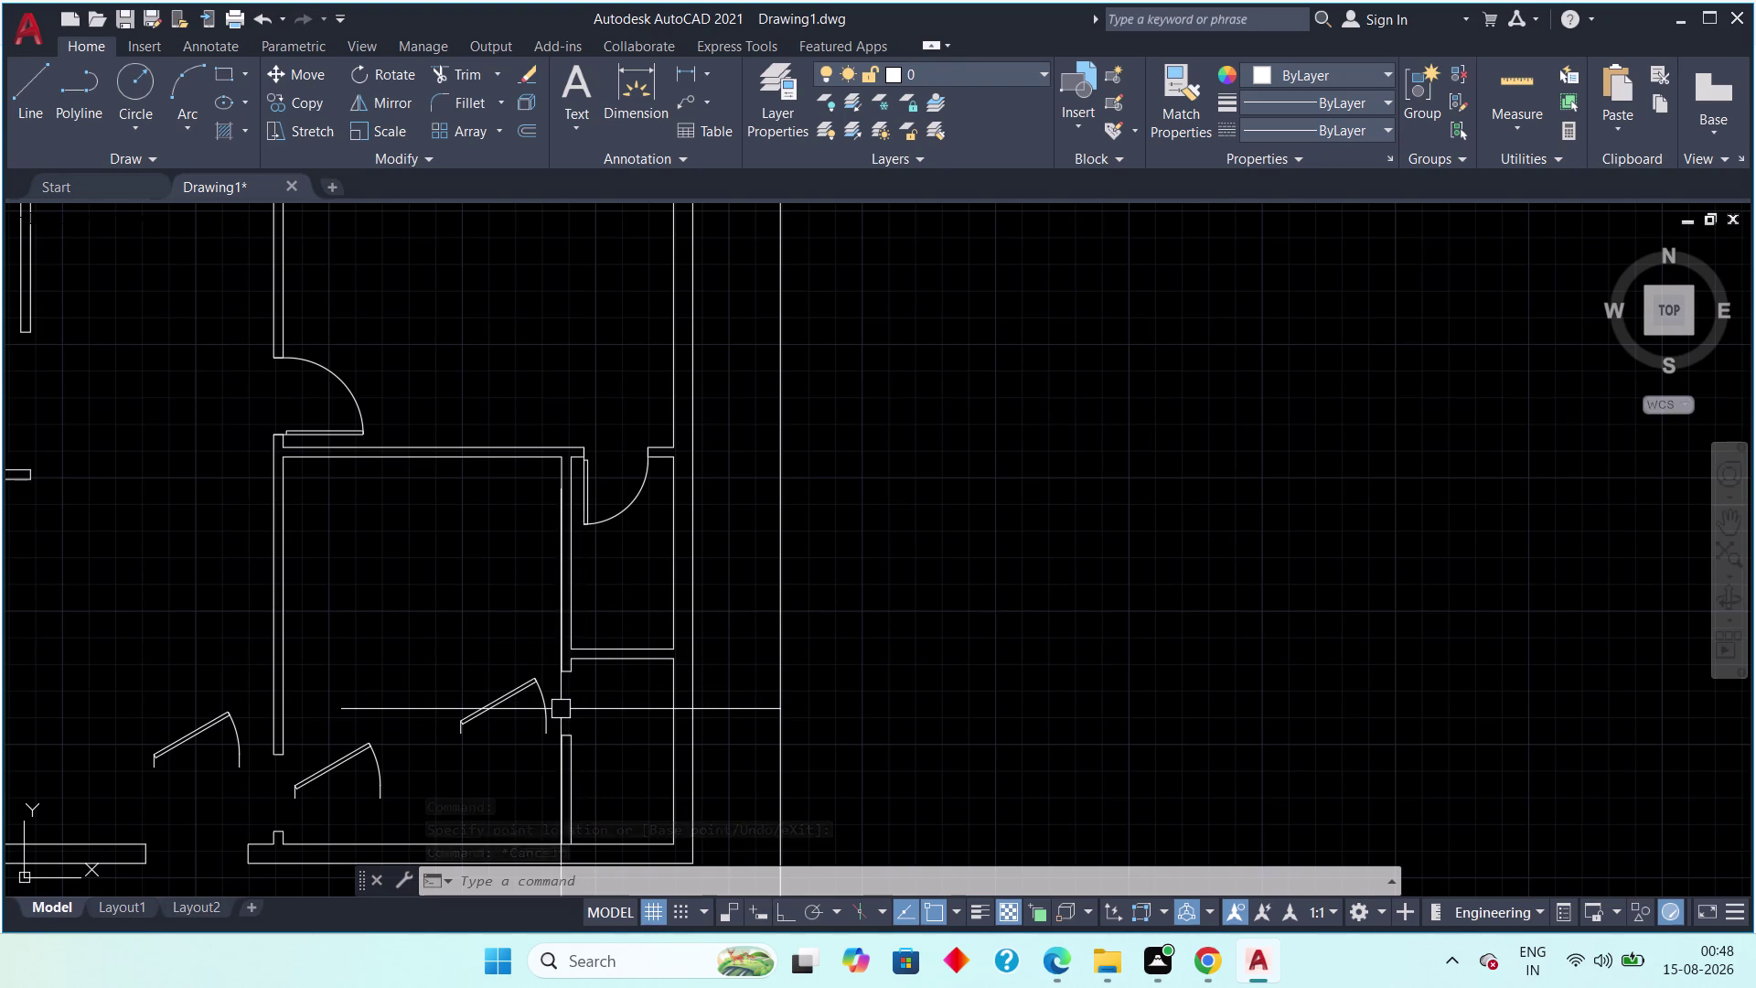
Set the half-open door in the lower row to open fully at 90°.
middle_drag(522, 694, 437, 648)
scroll(down, 3)
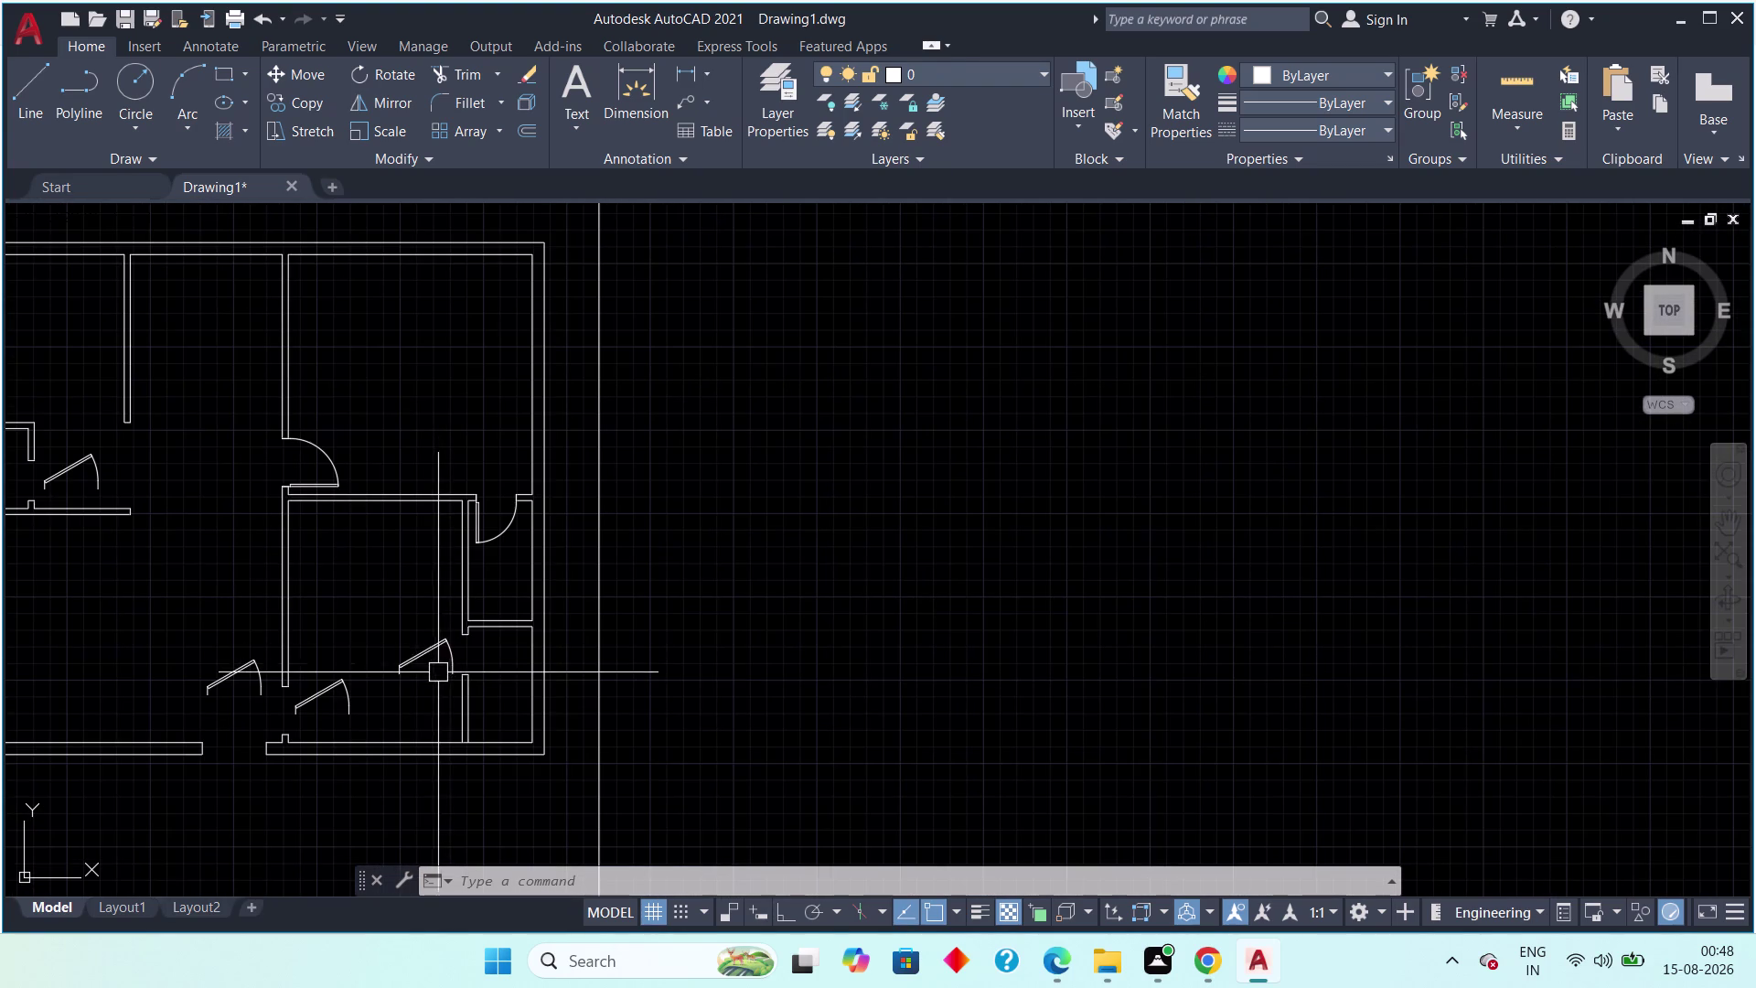
scroll(up, 3)
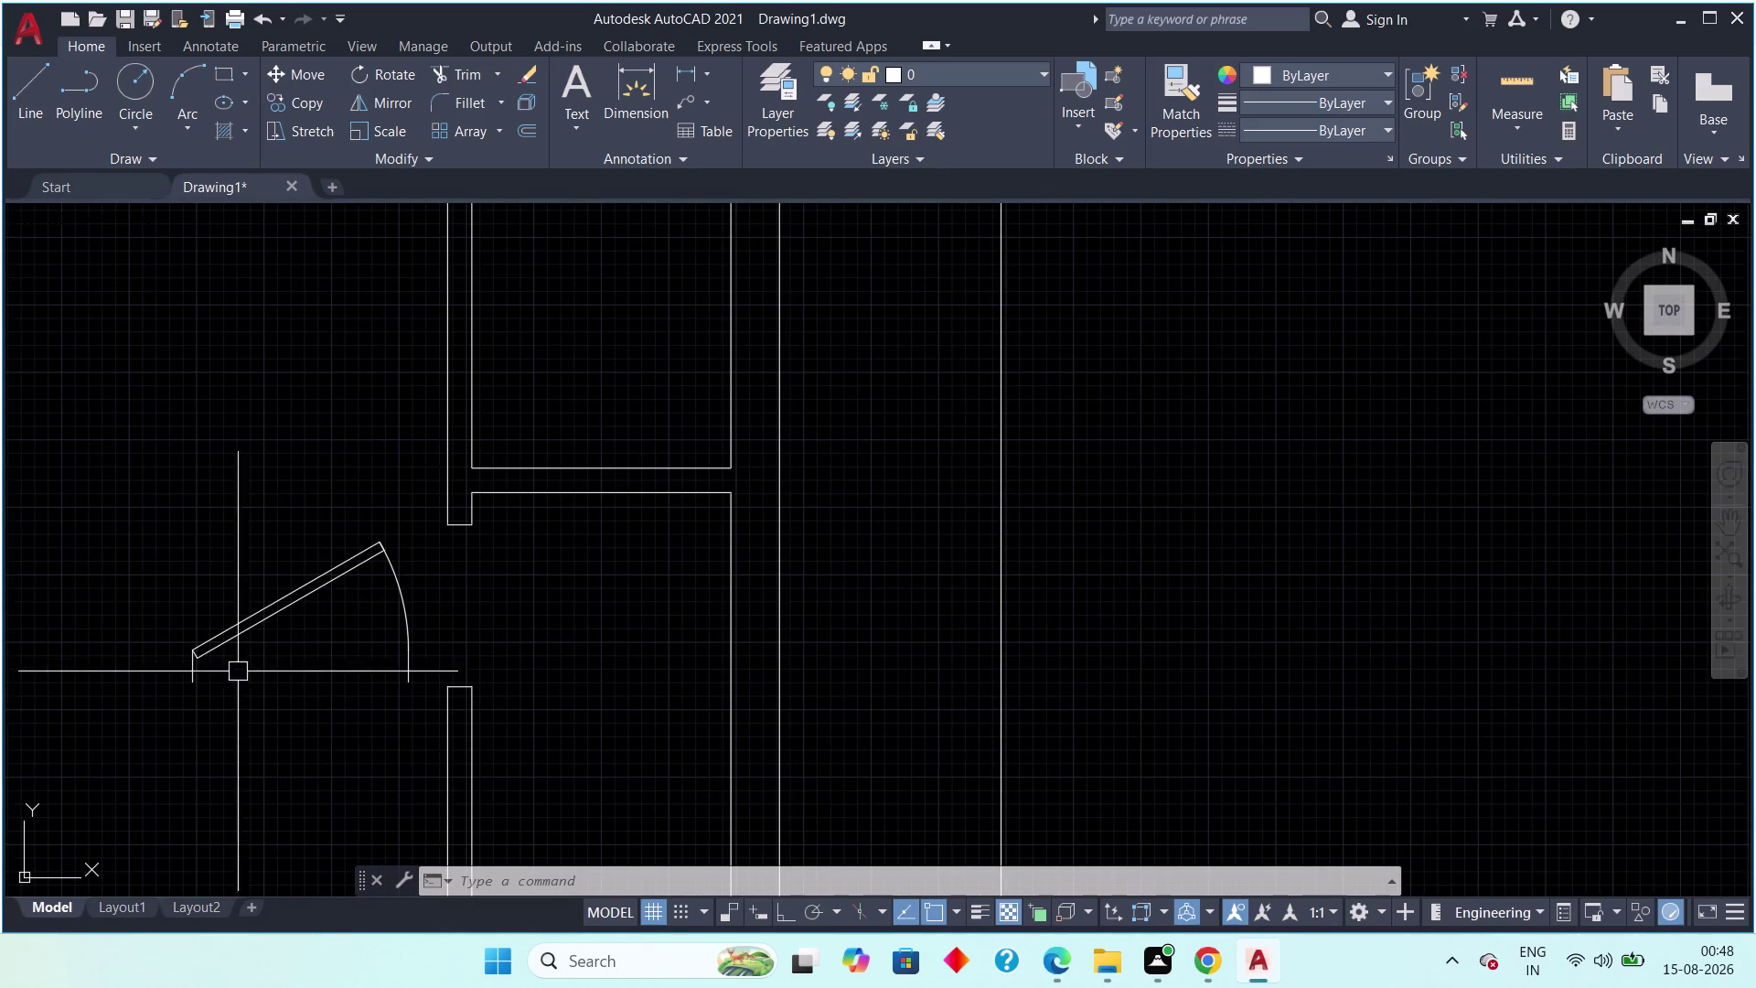
click(199, 667)
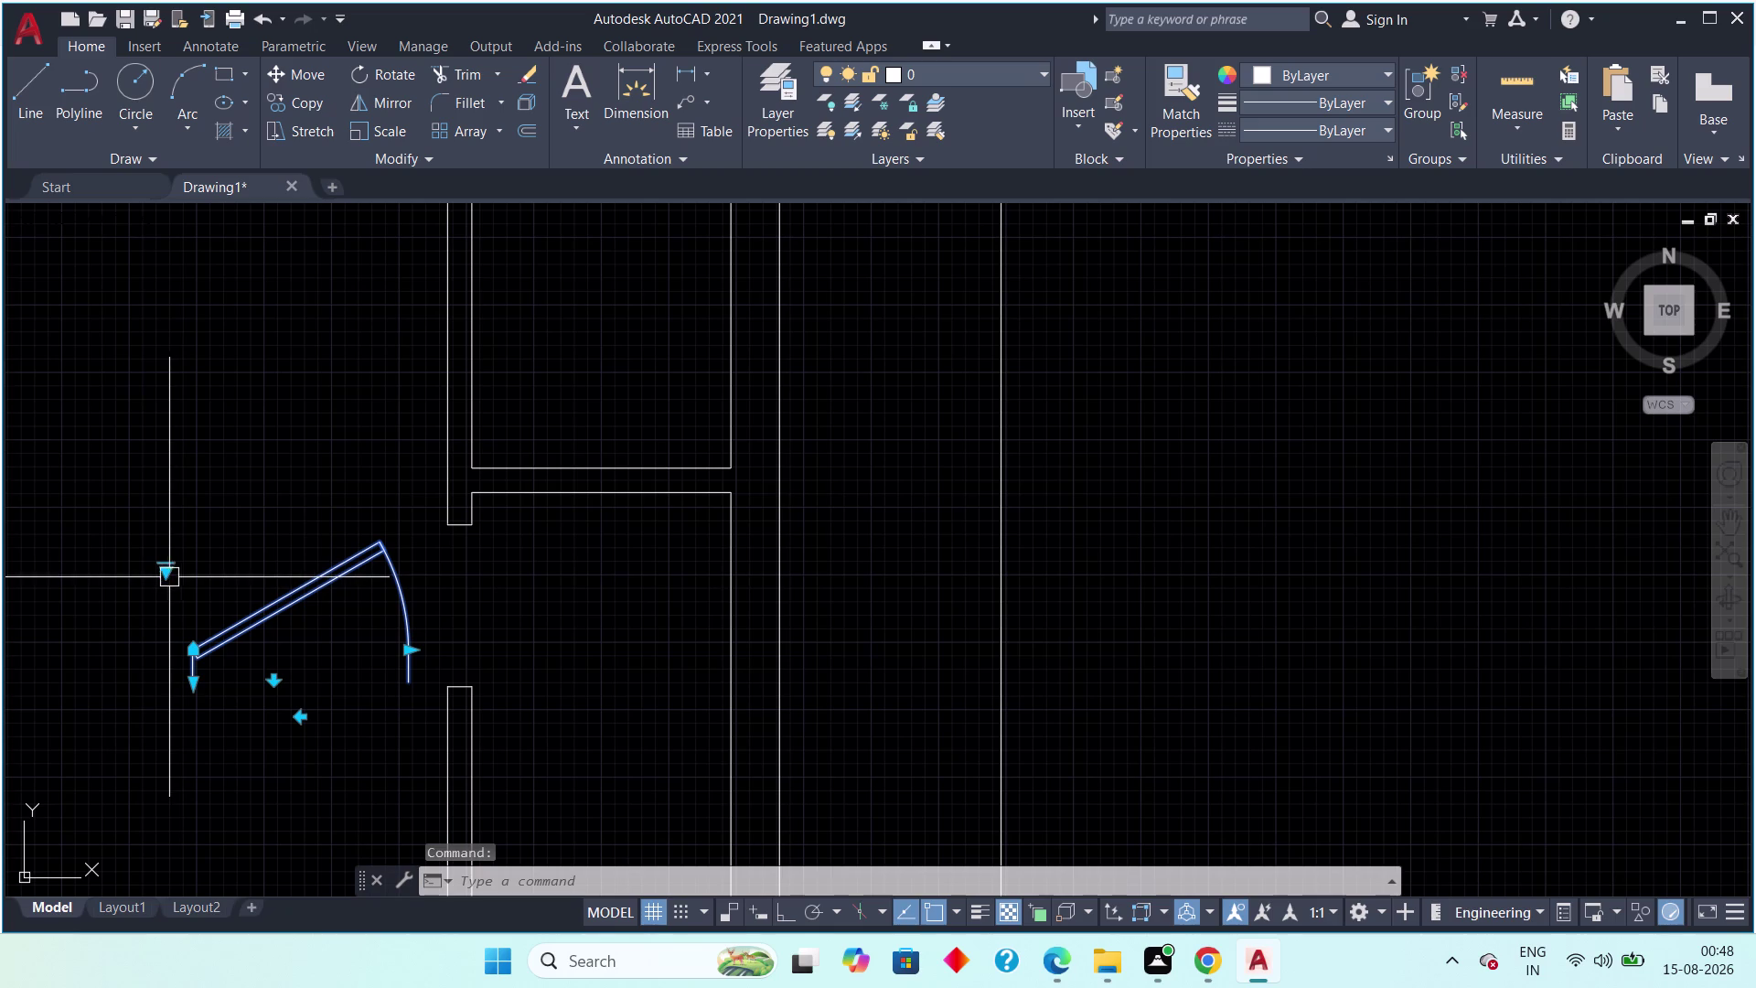
click(169, 572)
click(262, 655)
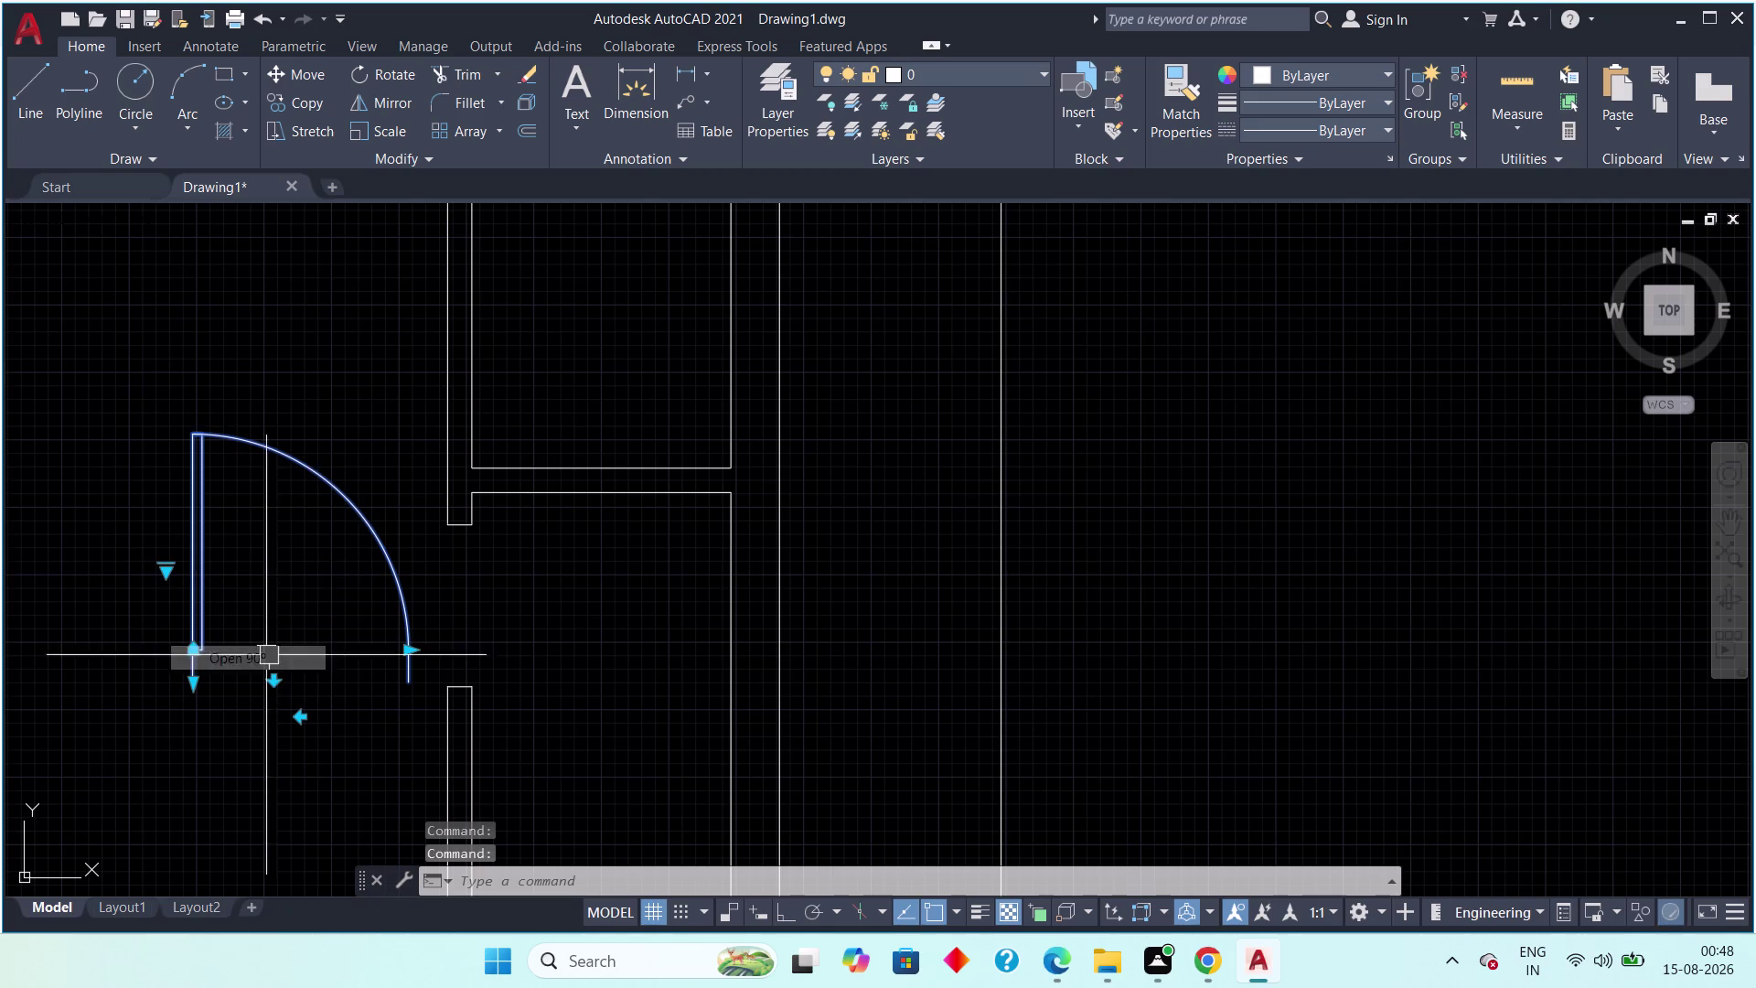
key(Escape)
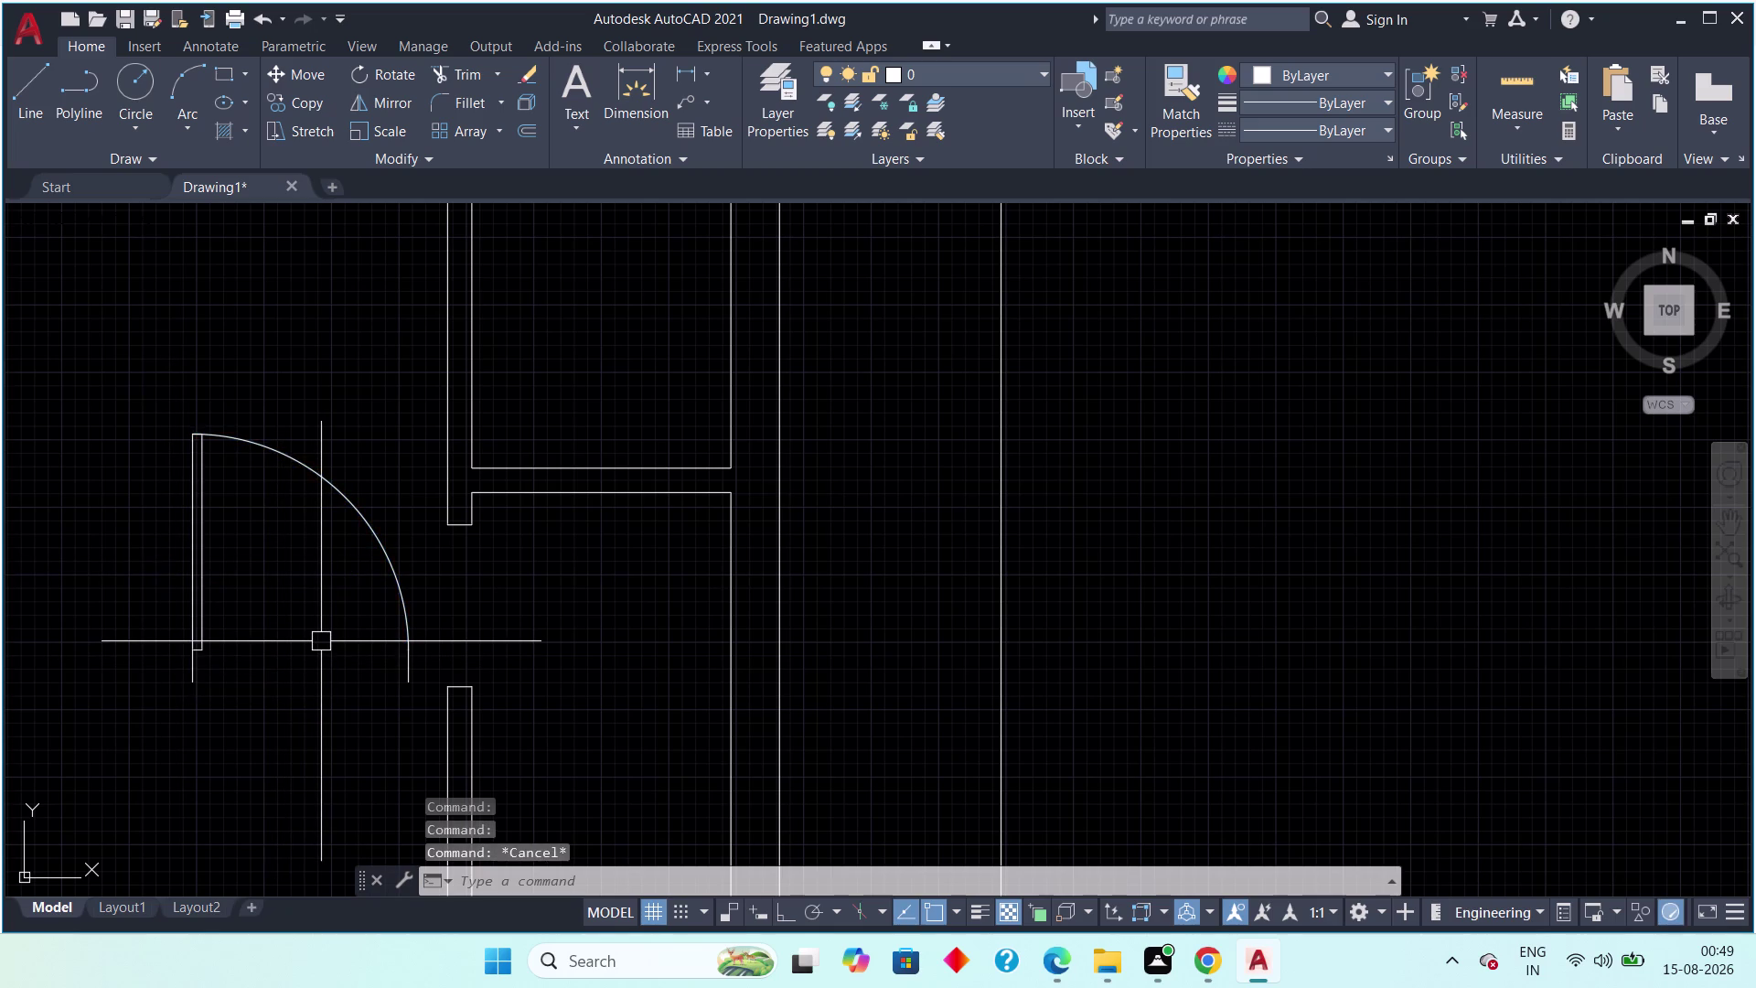
Flip the next door's hinge and swing across the wall and back.
scroll(down, 3)
click(332, 532)
drag(264, 612, 260, 628)
scroll(up, 3)
middle_drag(328, 645, 201, 557)
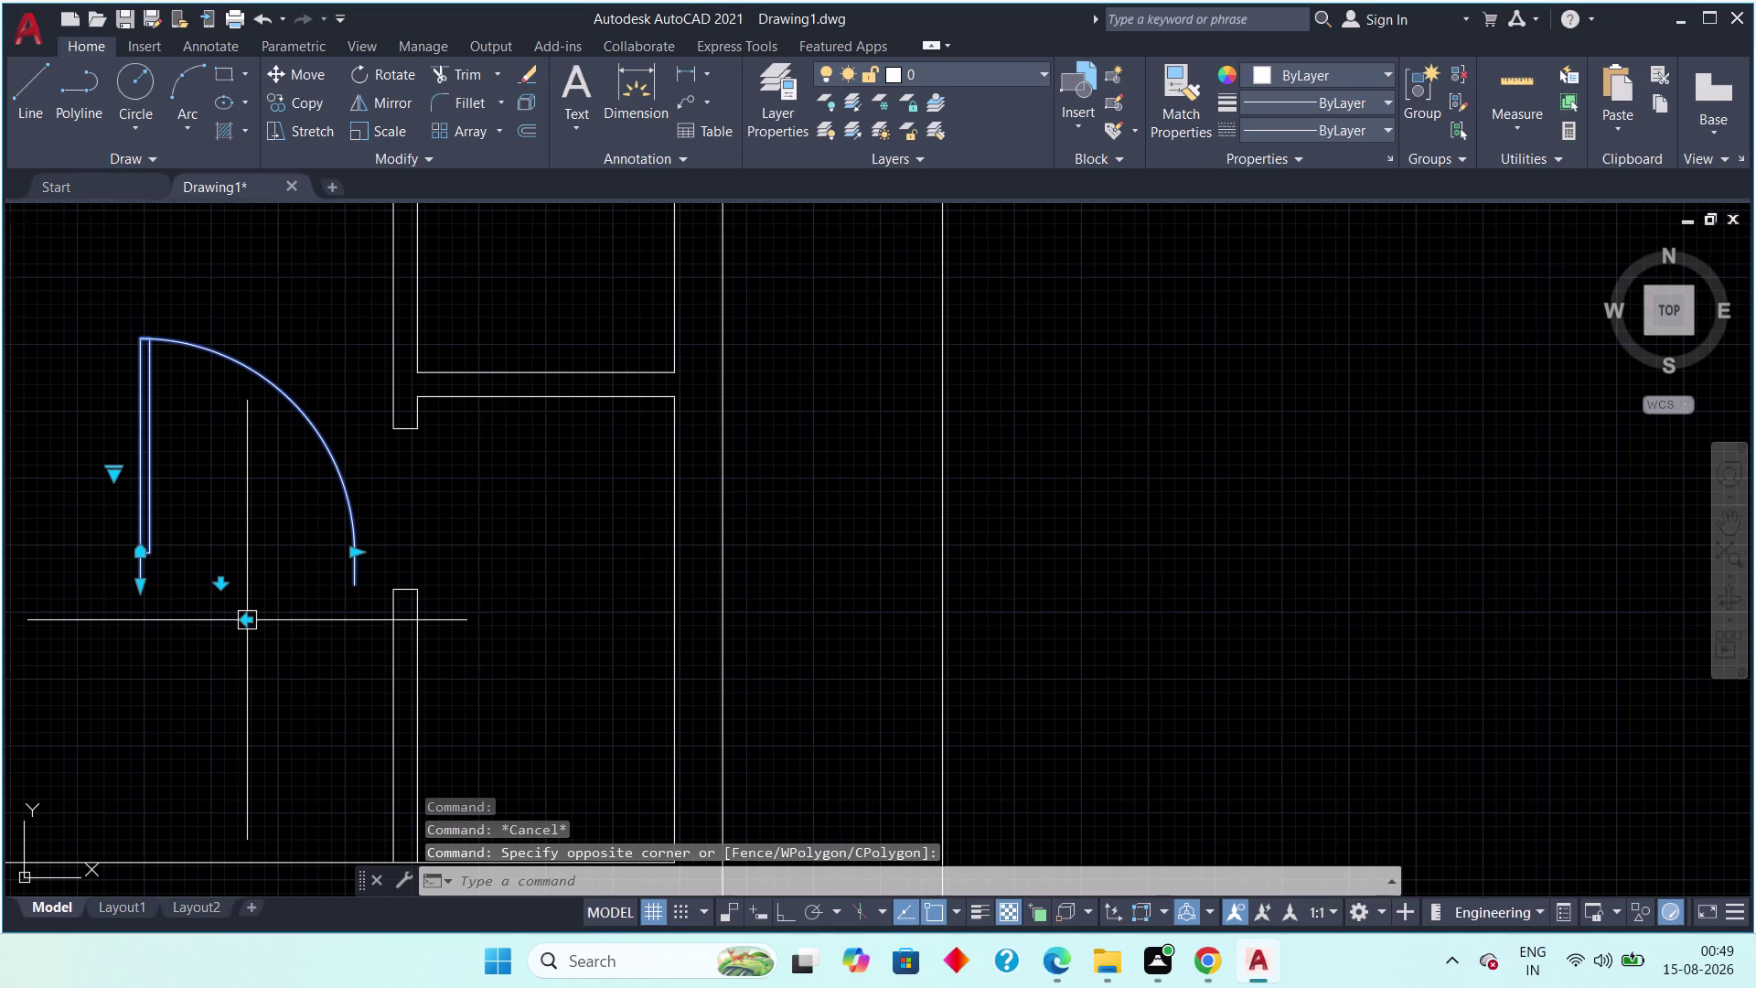
click(243, 623)
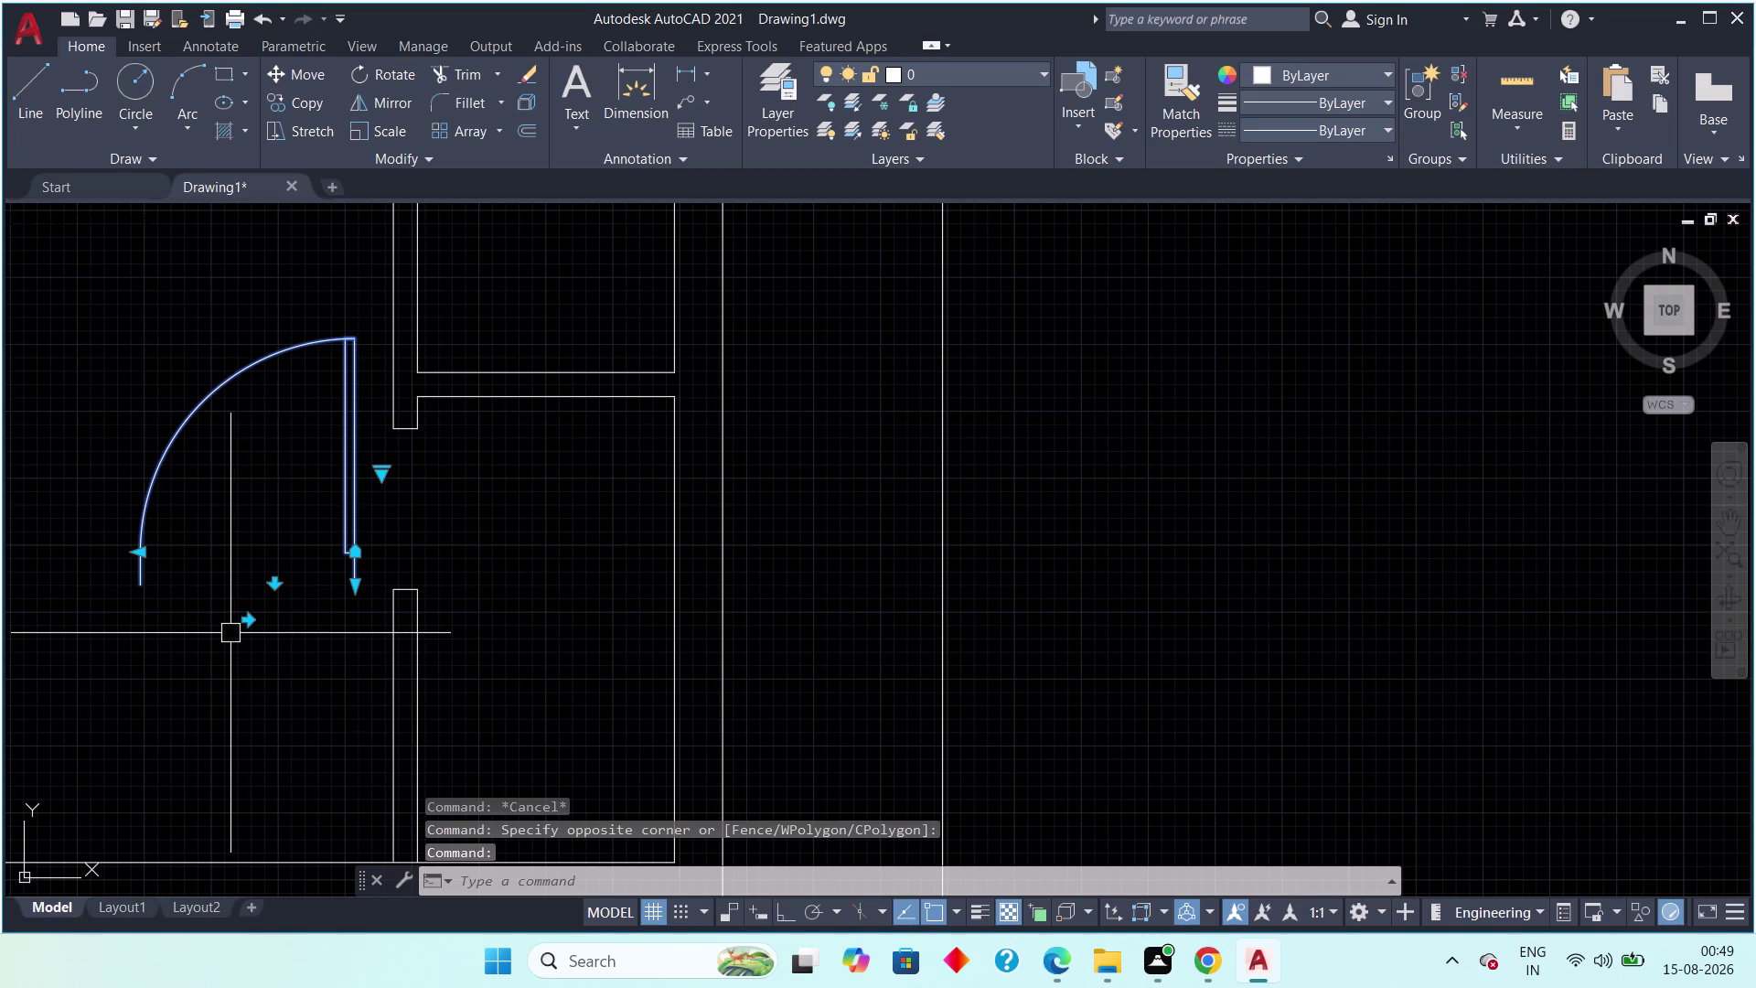
click(278, 583)
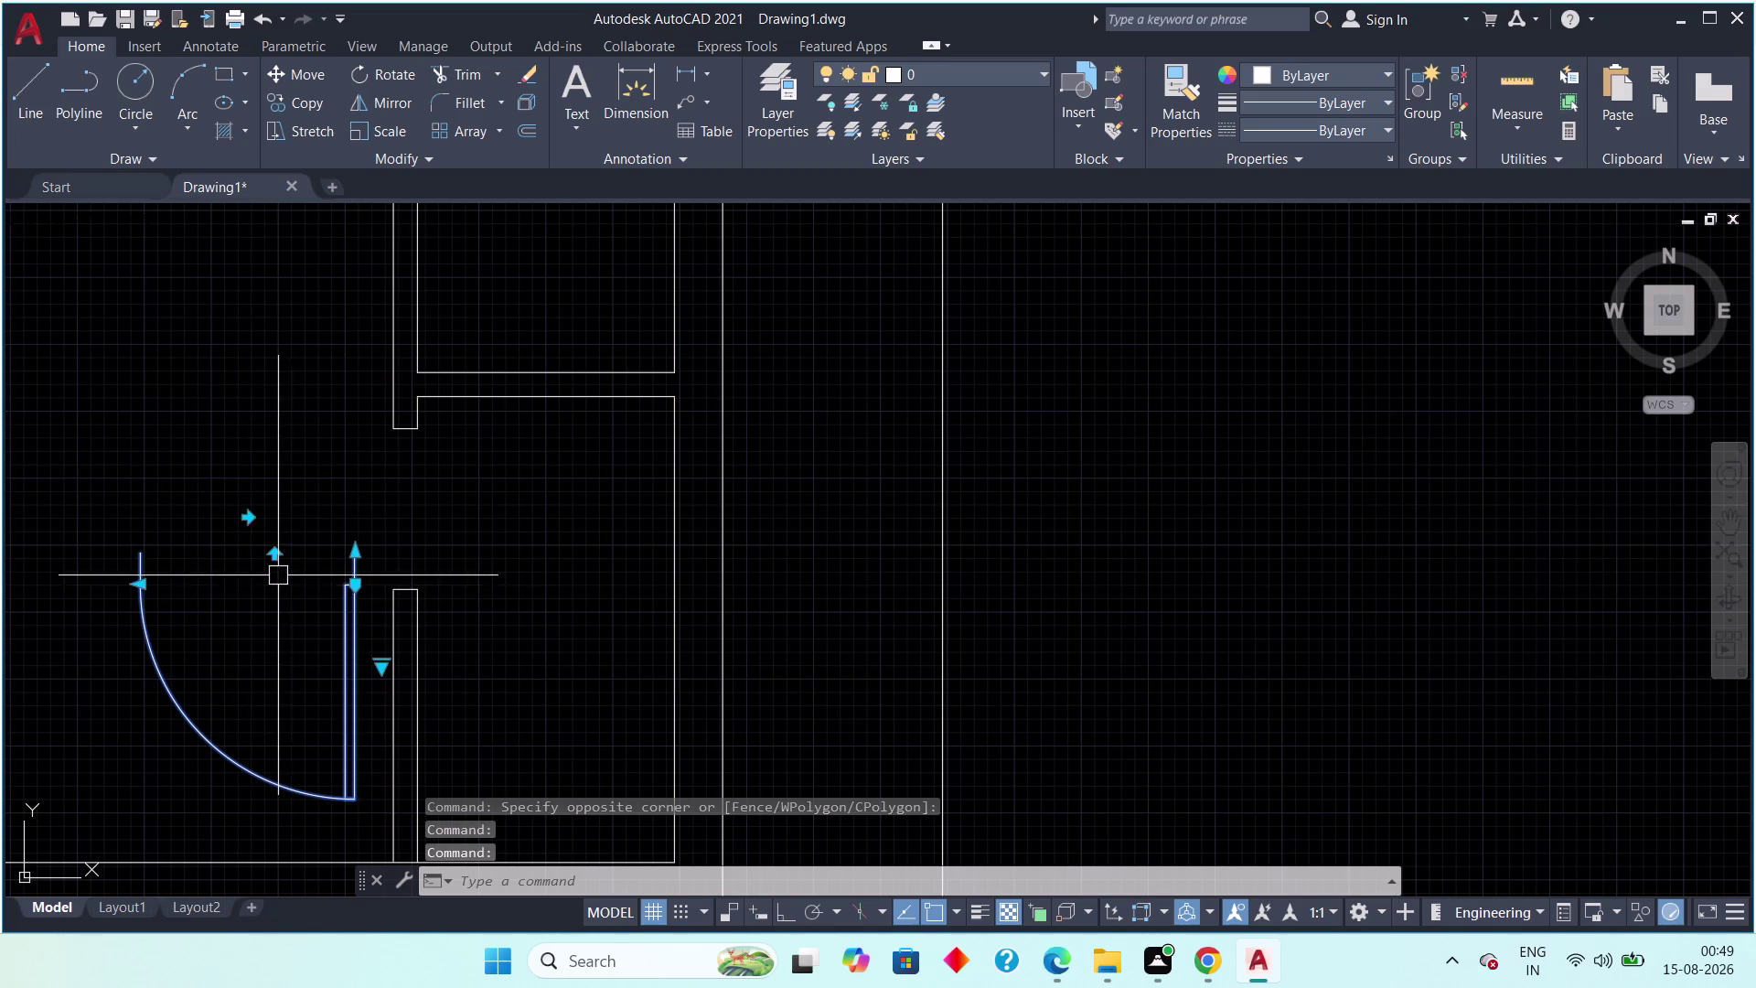
click(277, 557)
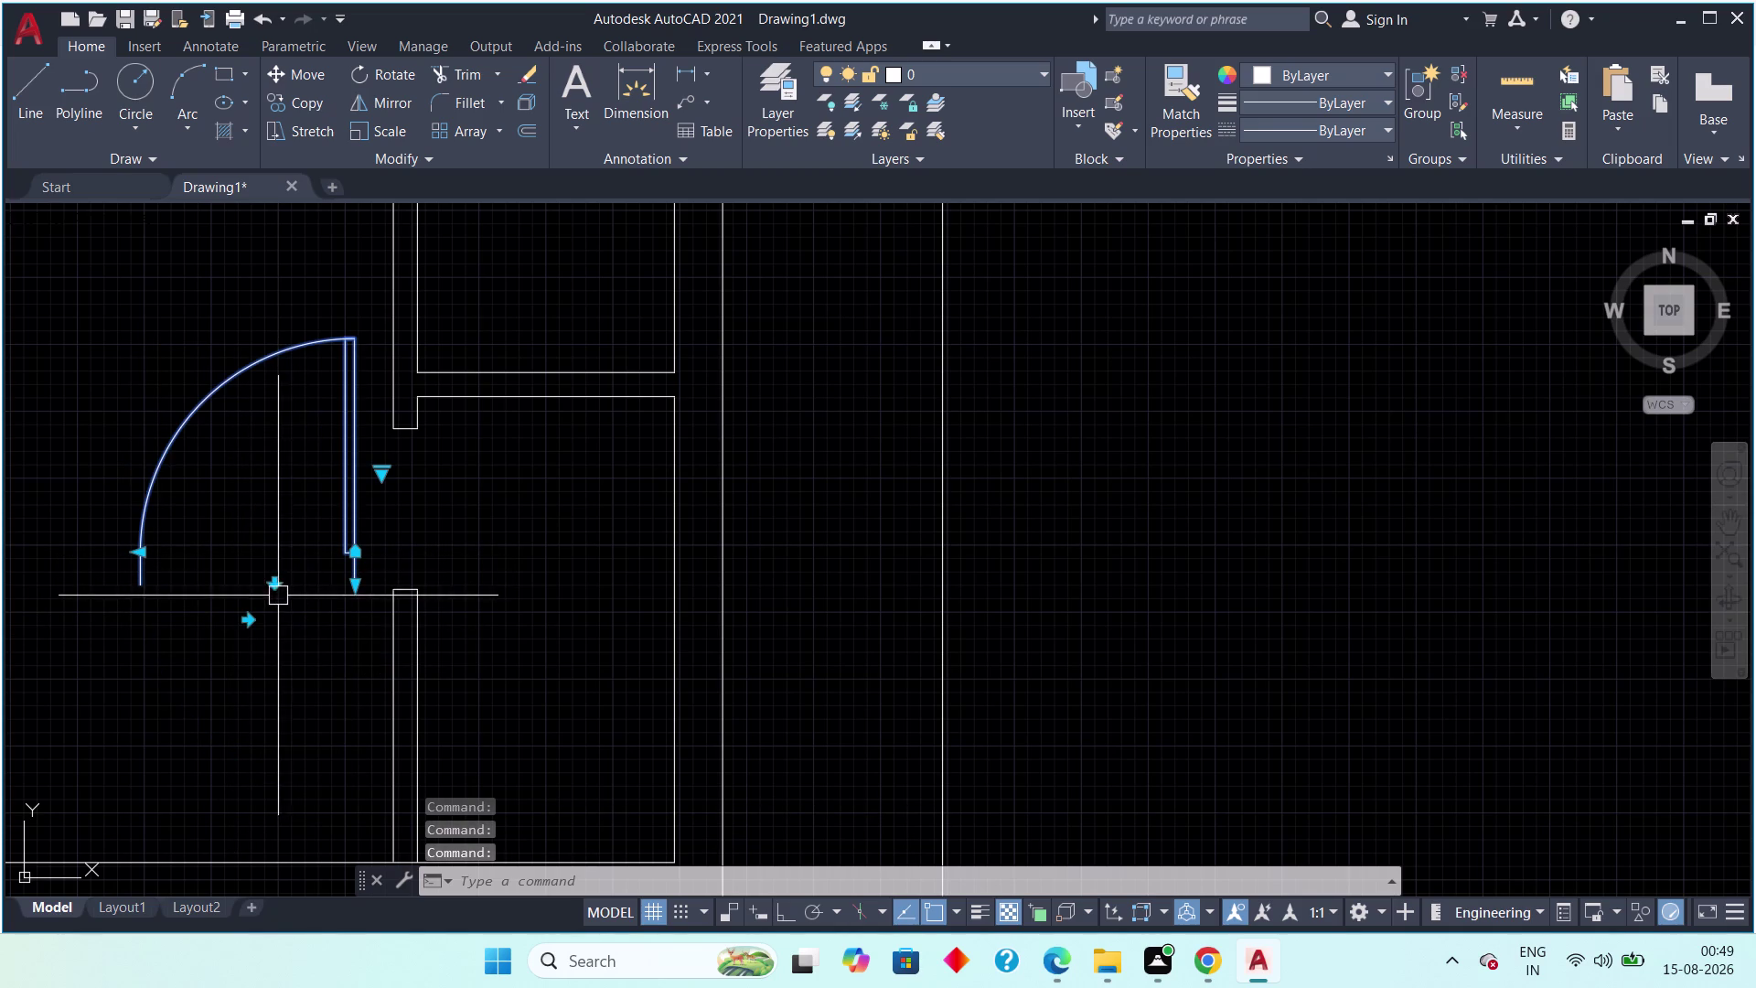
click(248, 621)
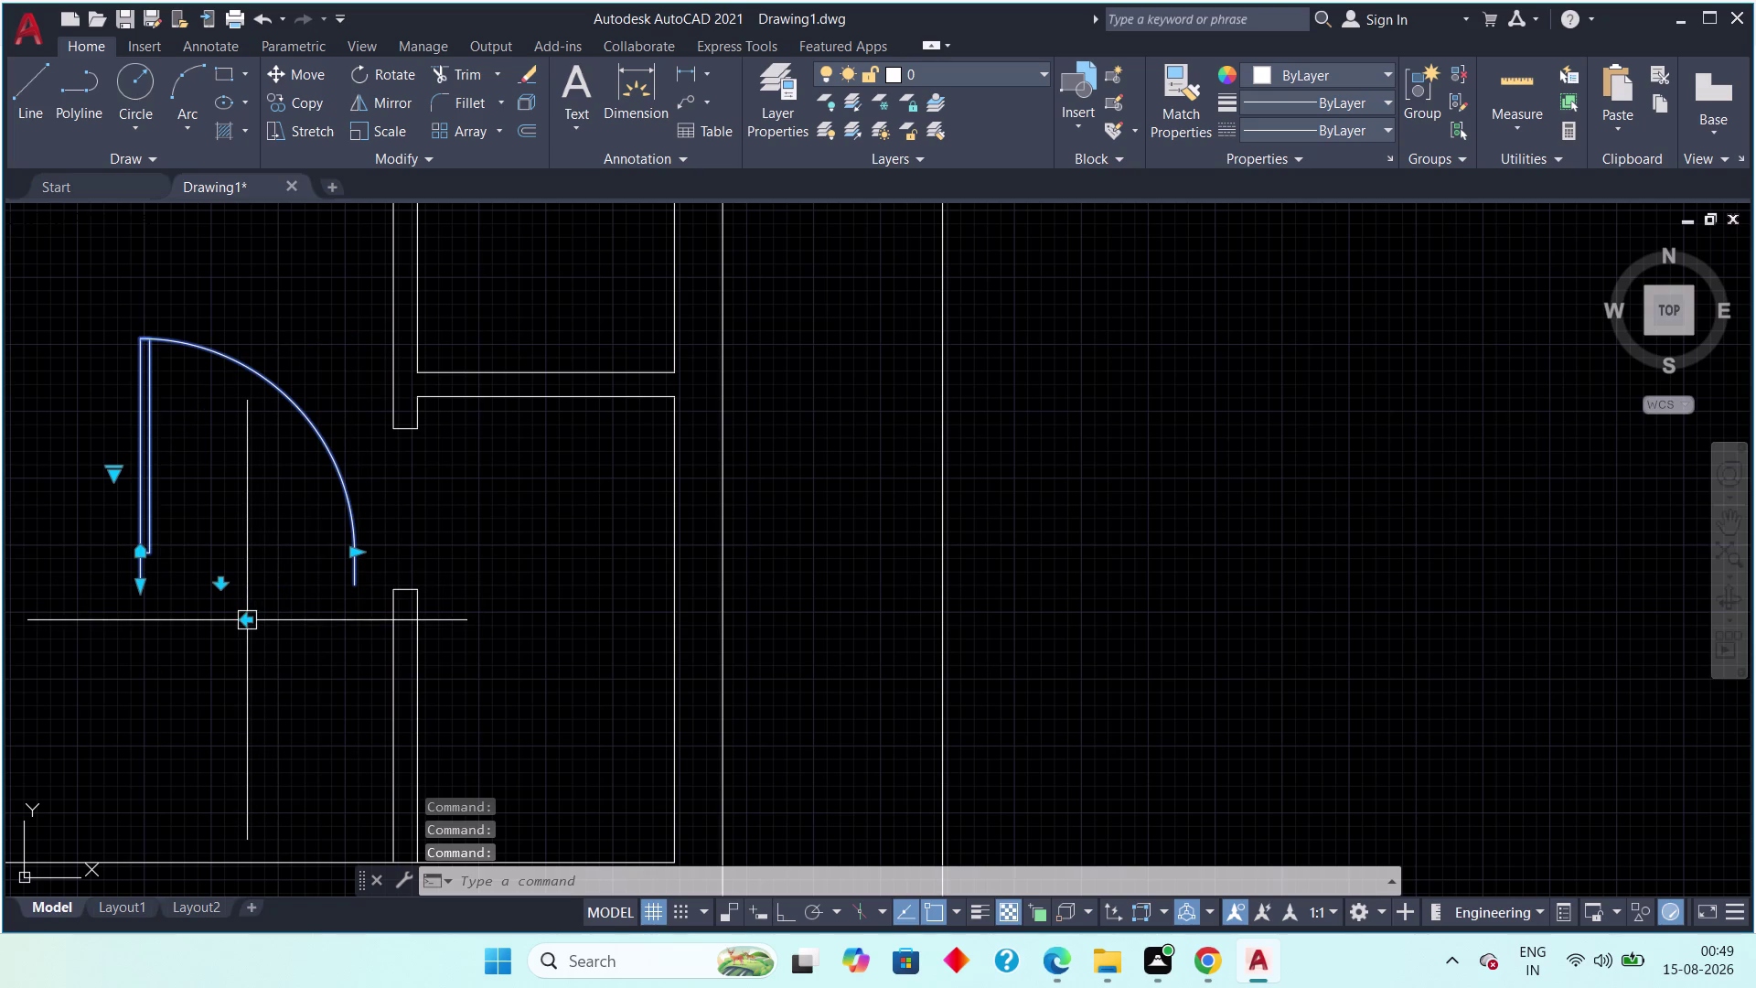
Toggle that door's swing downward and back upward, then clear the selection.
click(224, 586)
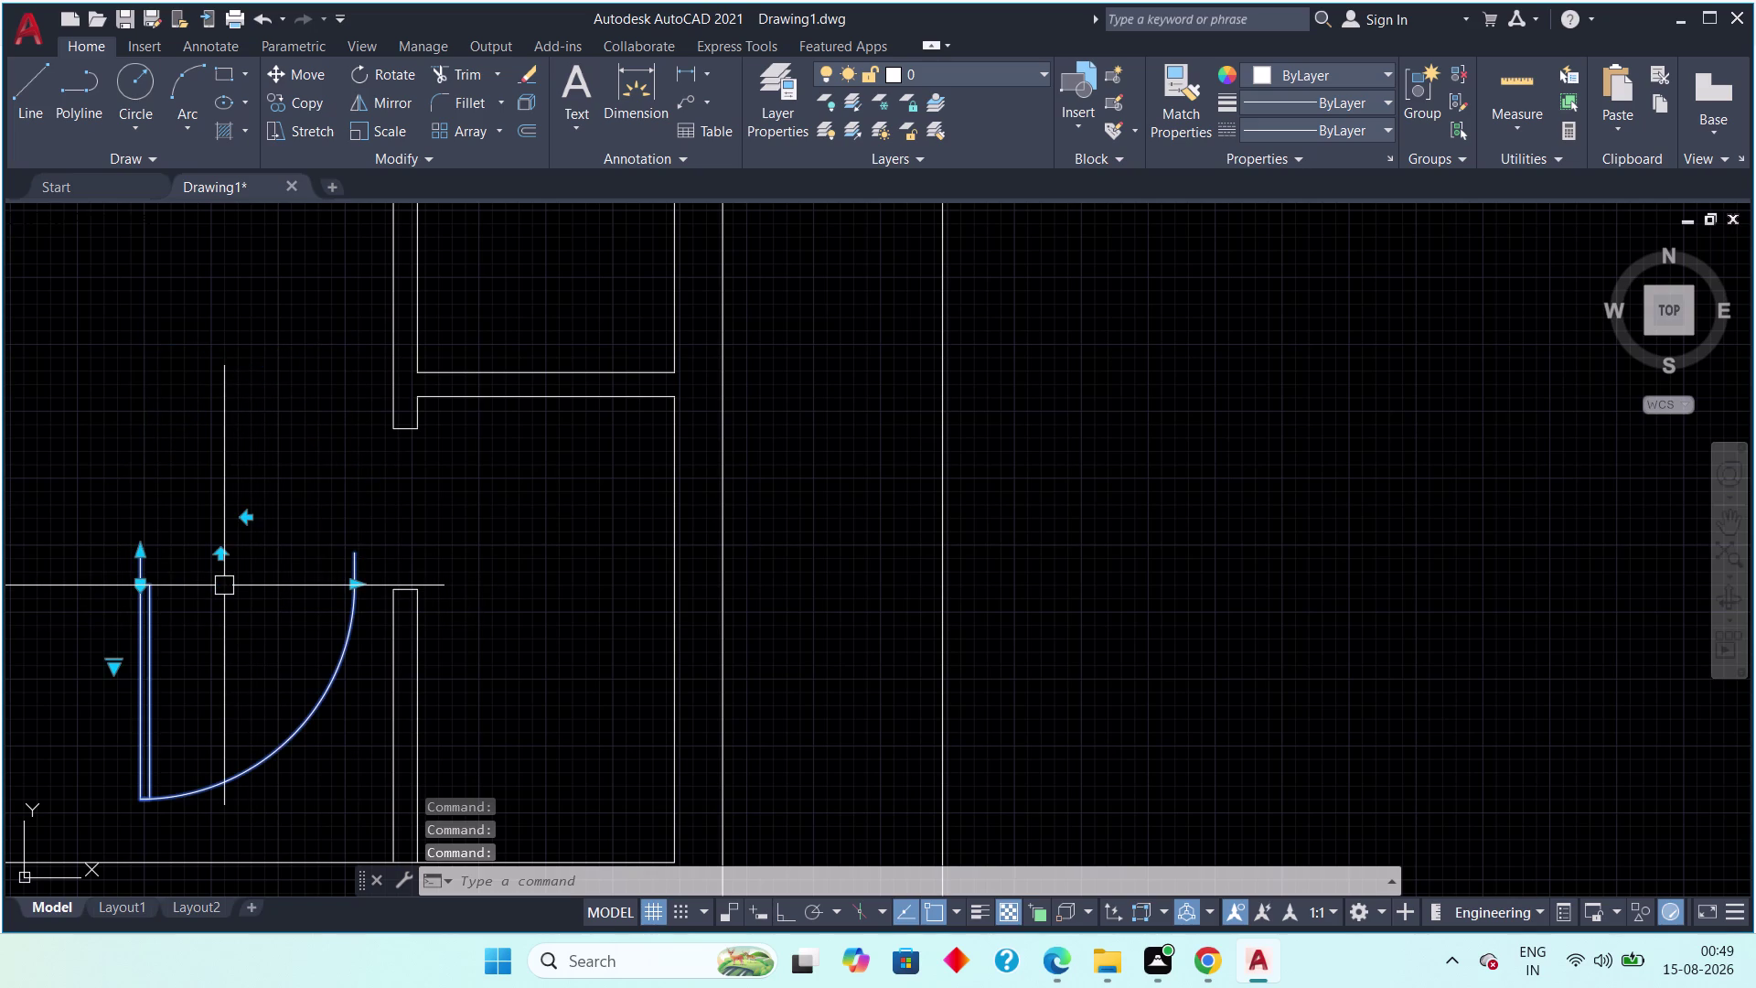
click(213, 551)
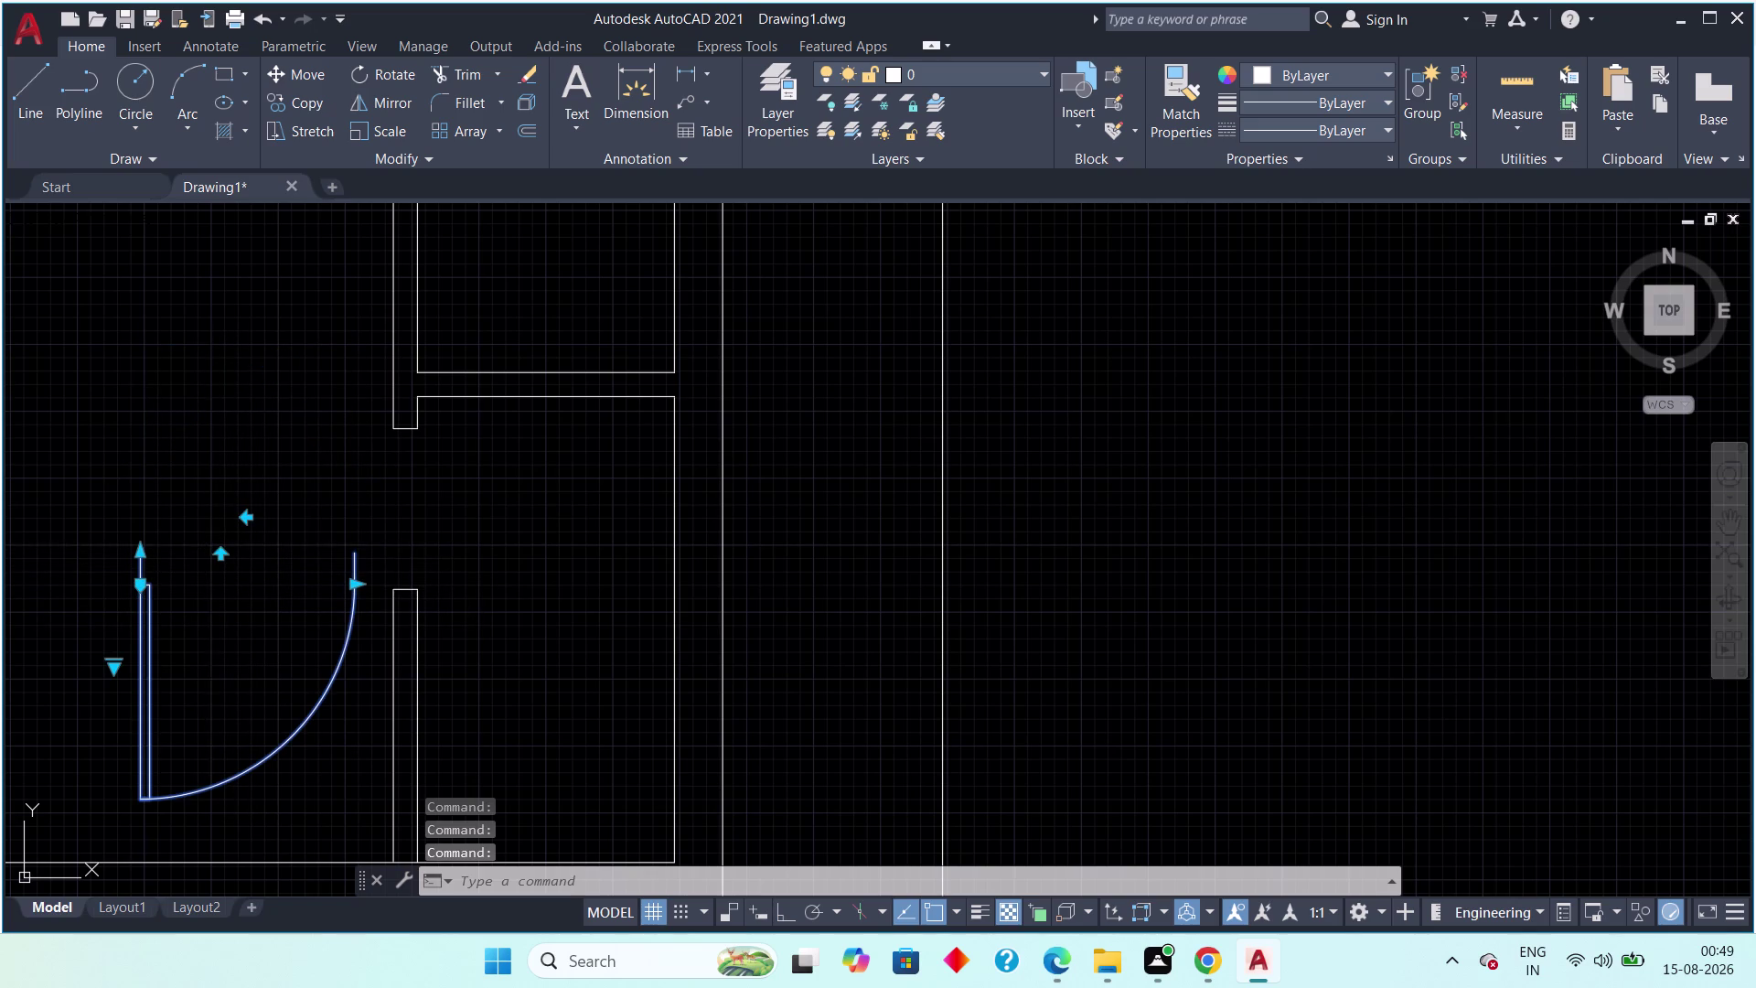
click(219, 557)
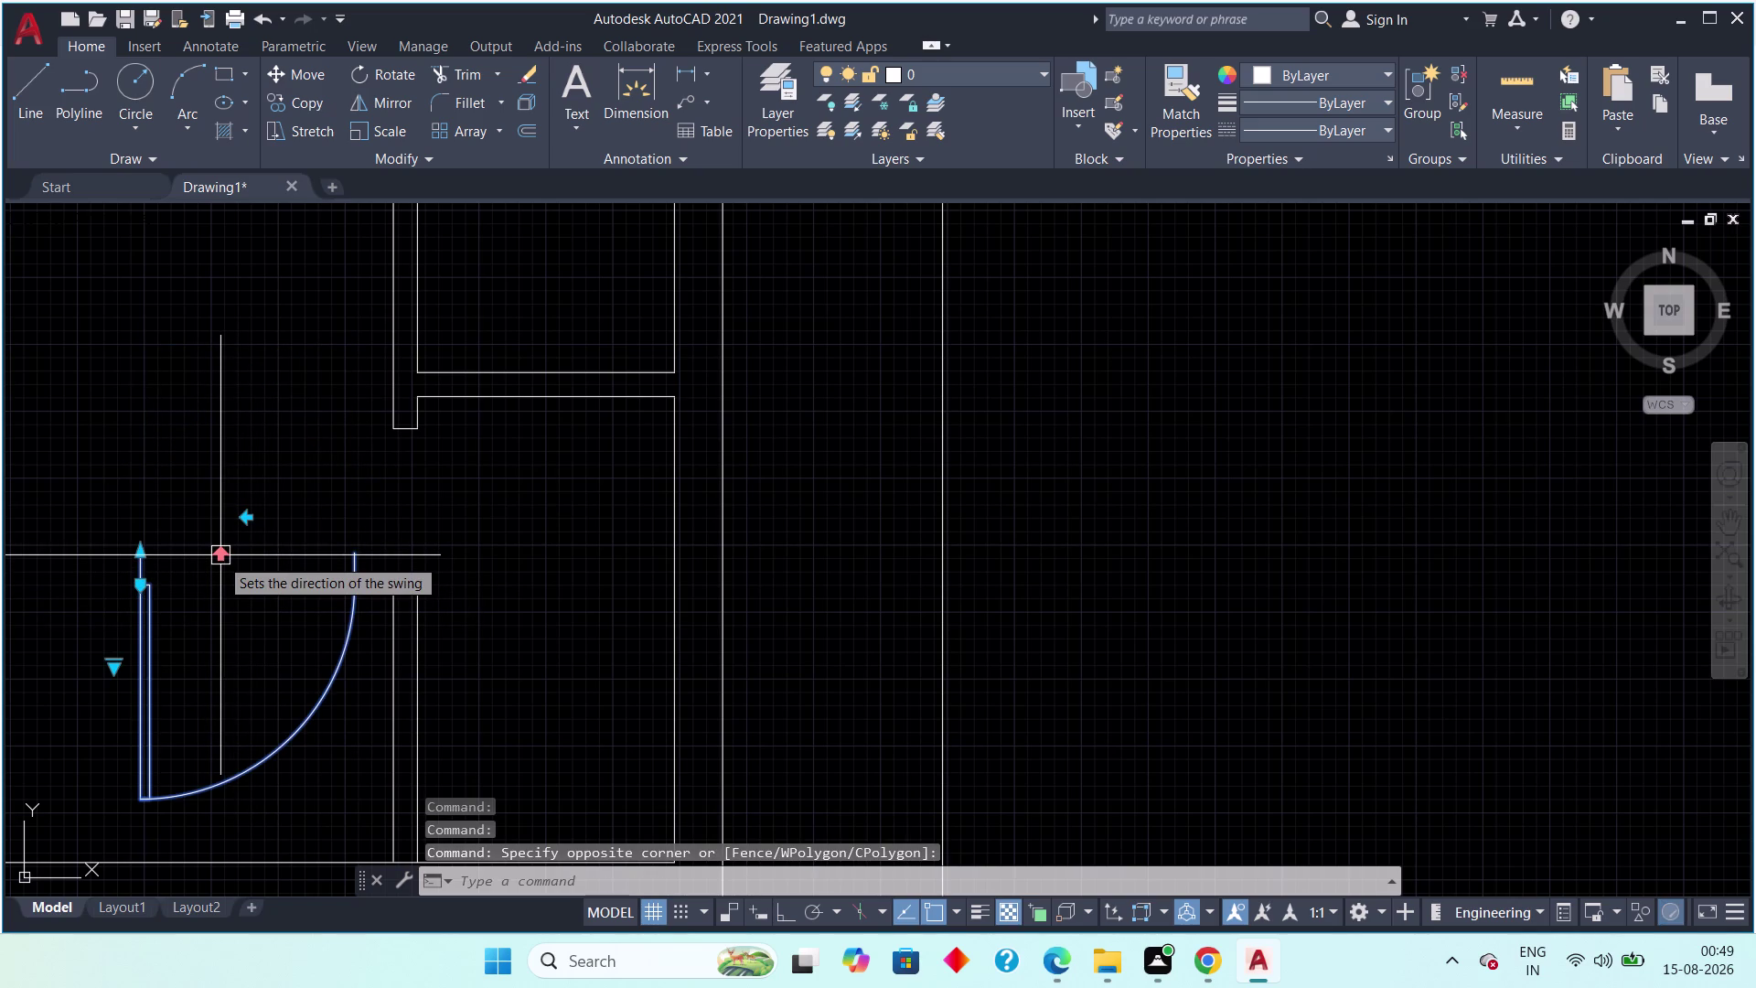
click(219, 557)
click(219, 557)
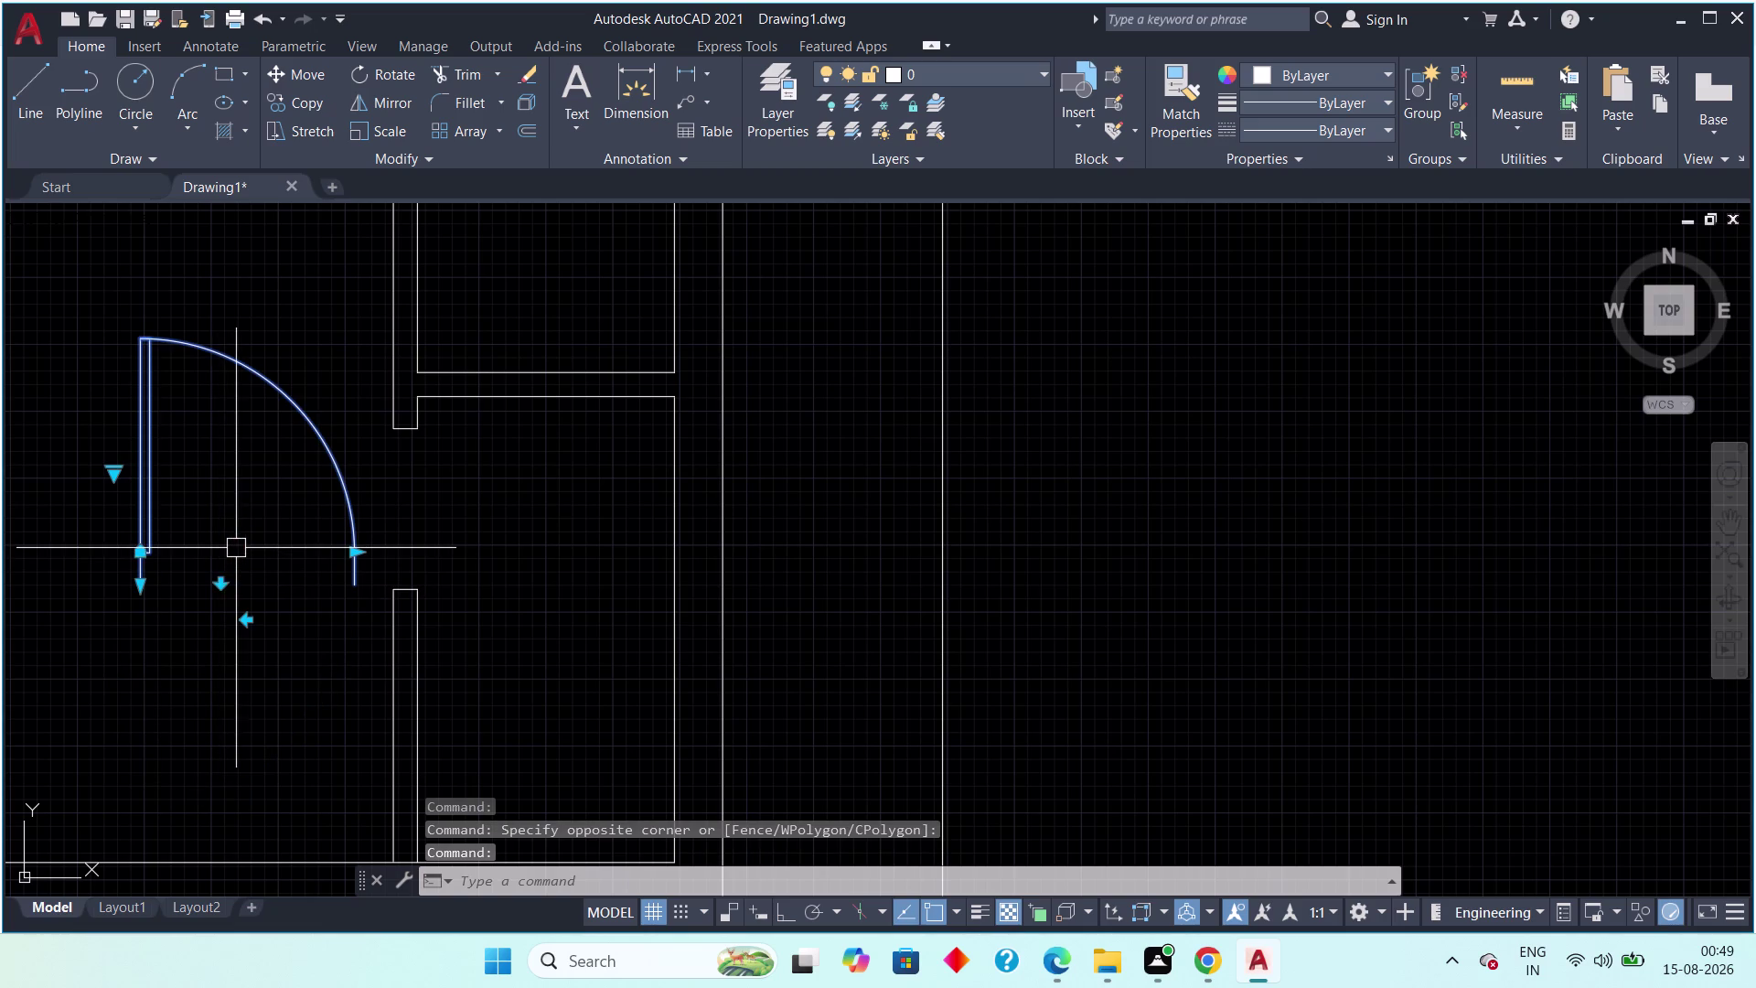
scroll(down, 3)
key(Escape)
key(Escape)
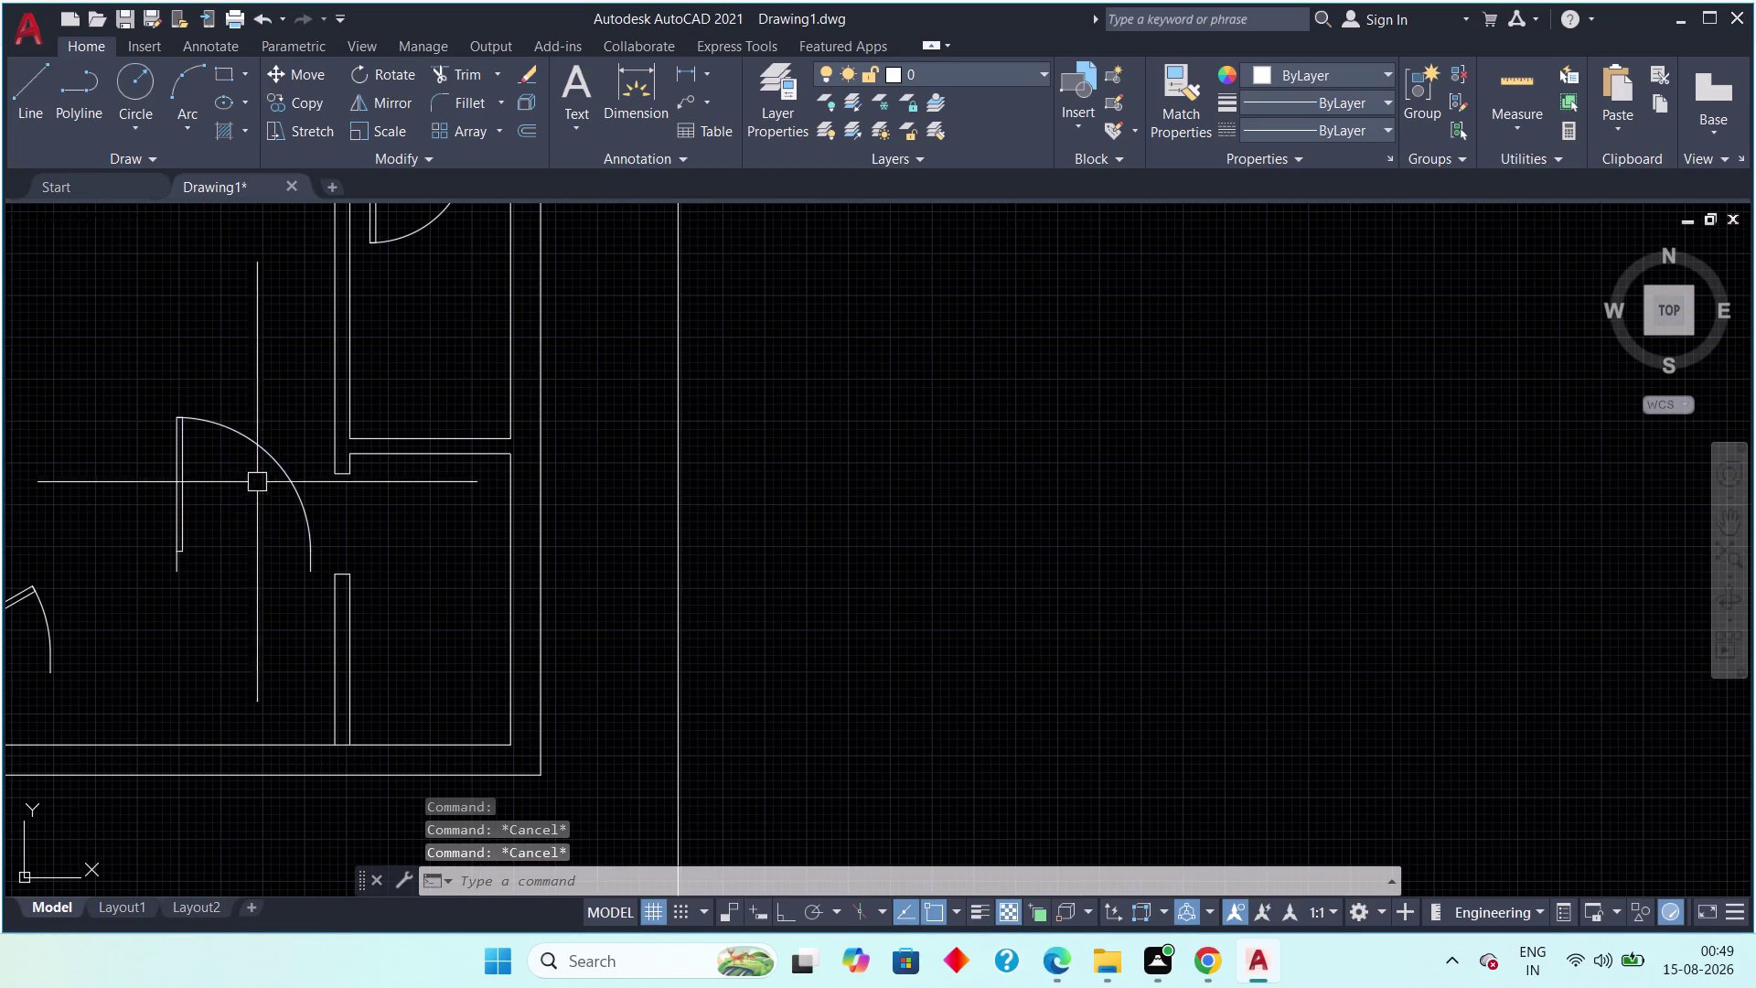
drag(291, 397, 237, 434)
drag(114, 489, 114, 501)
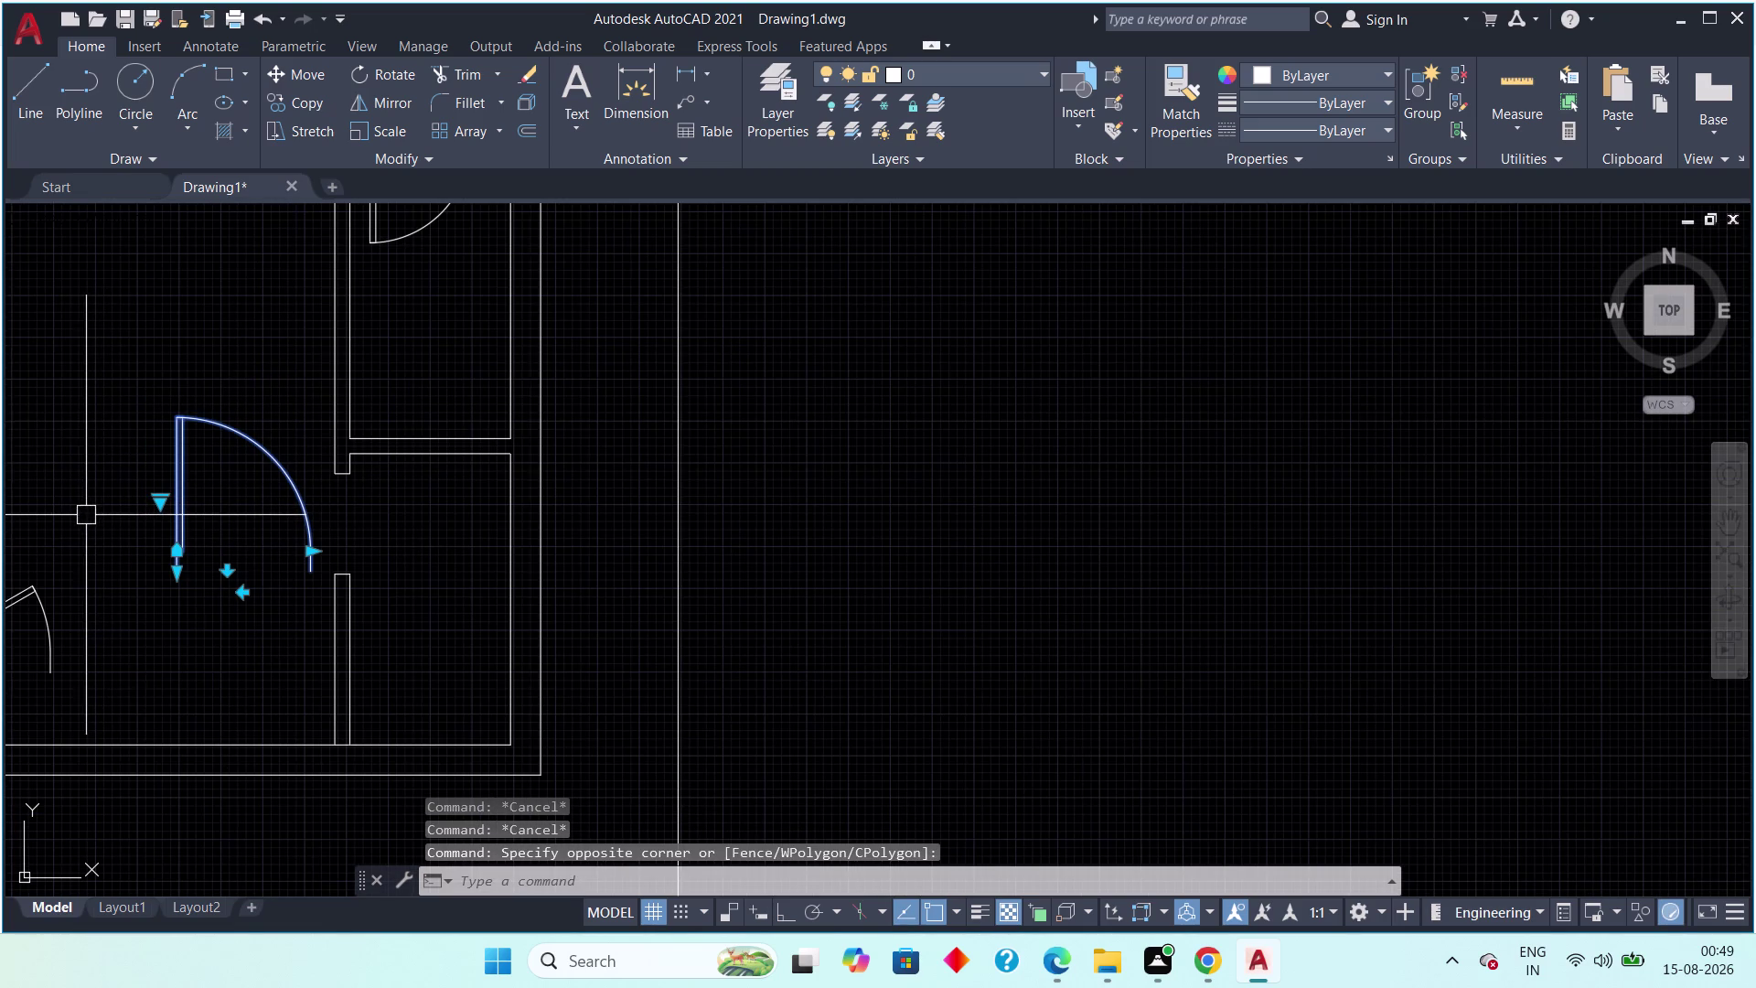
Rotate the selected door 90° about its hinge so it swings into the room.
key(r)
key(o)
key(space)
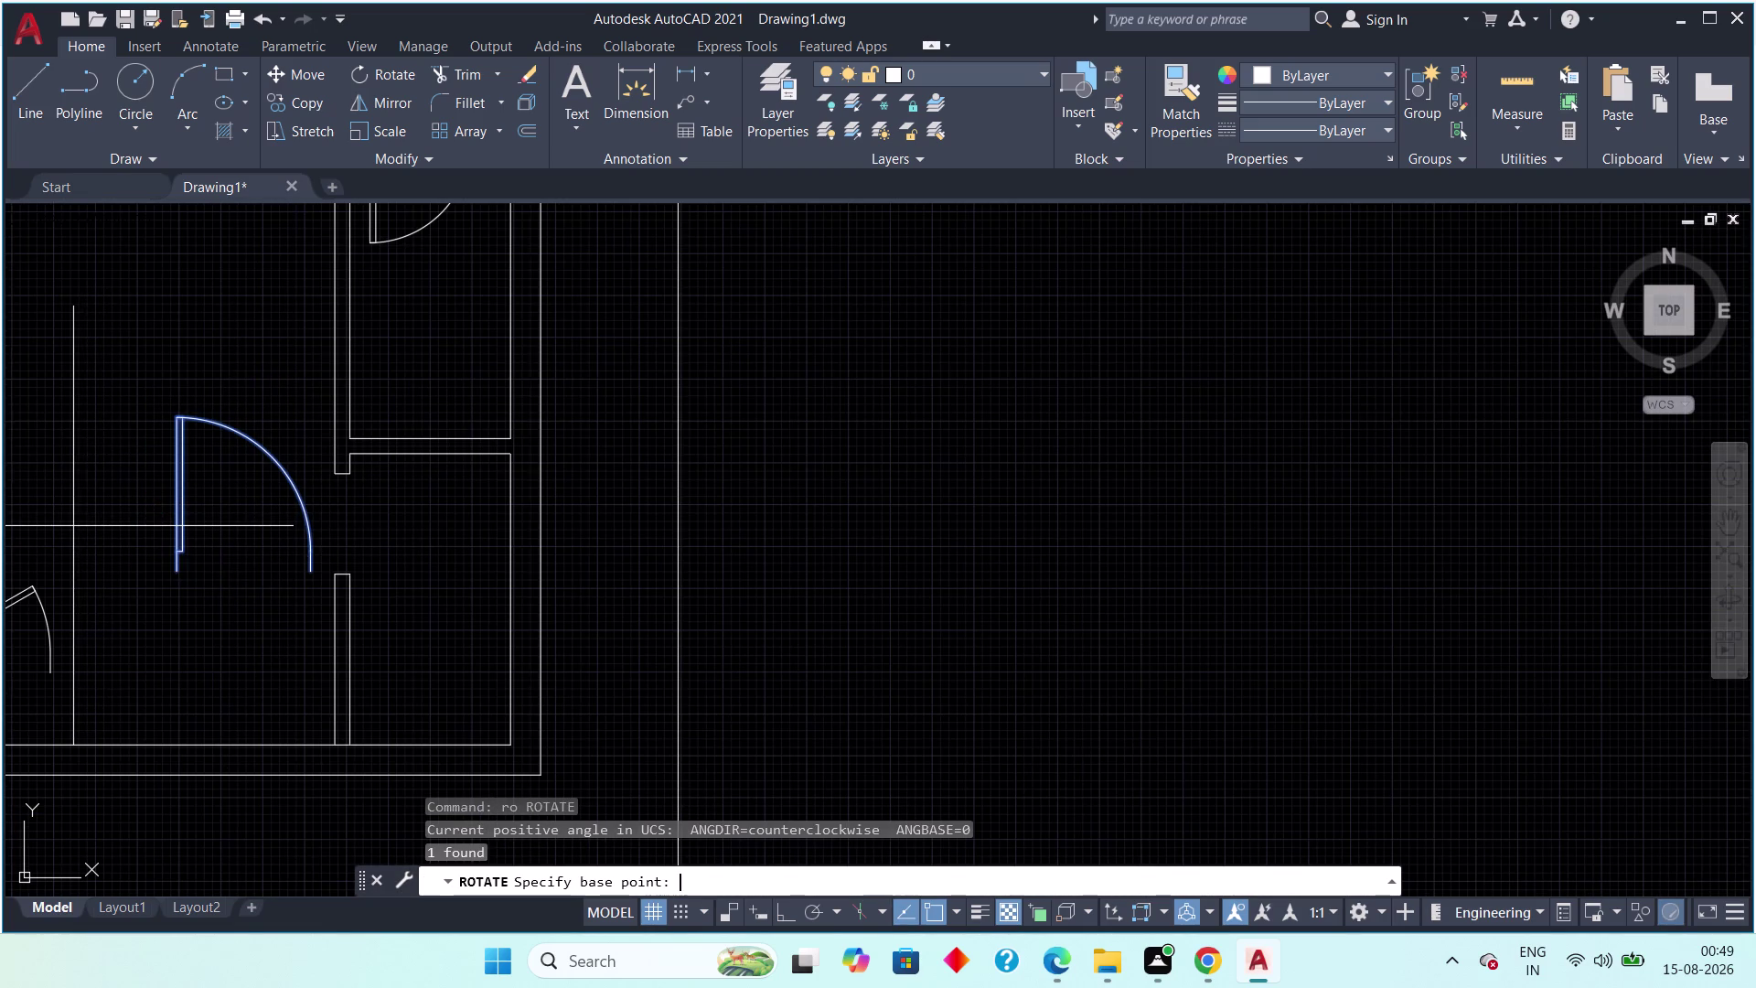
click(316, 574)
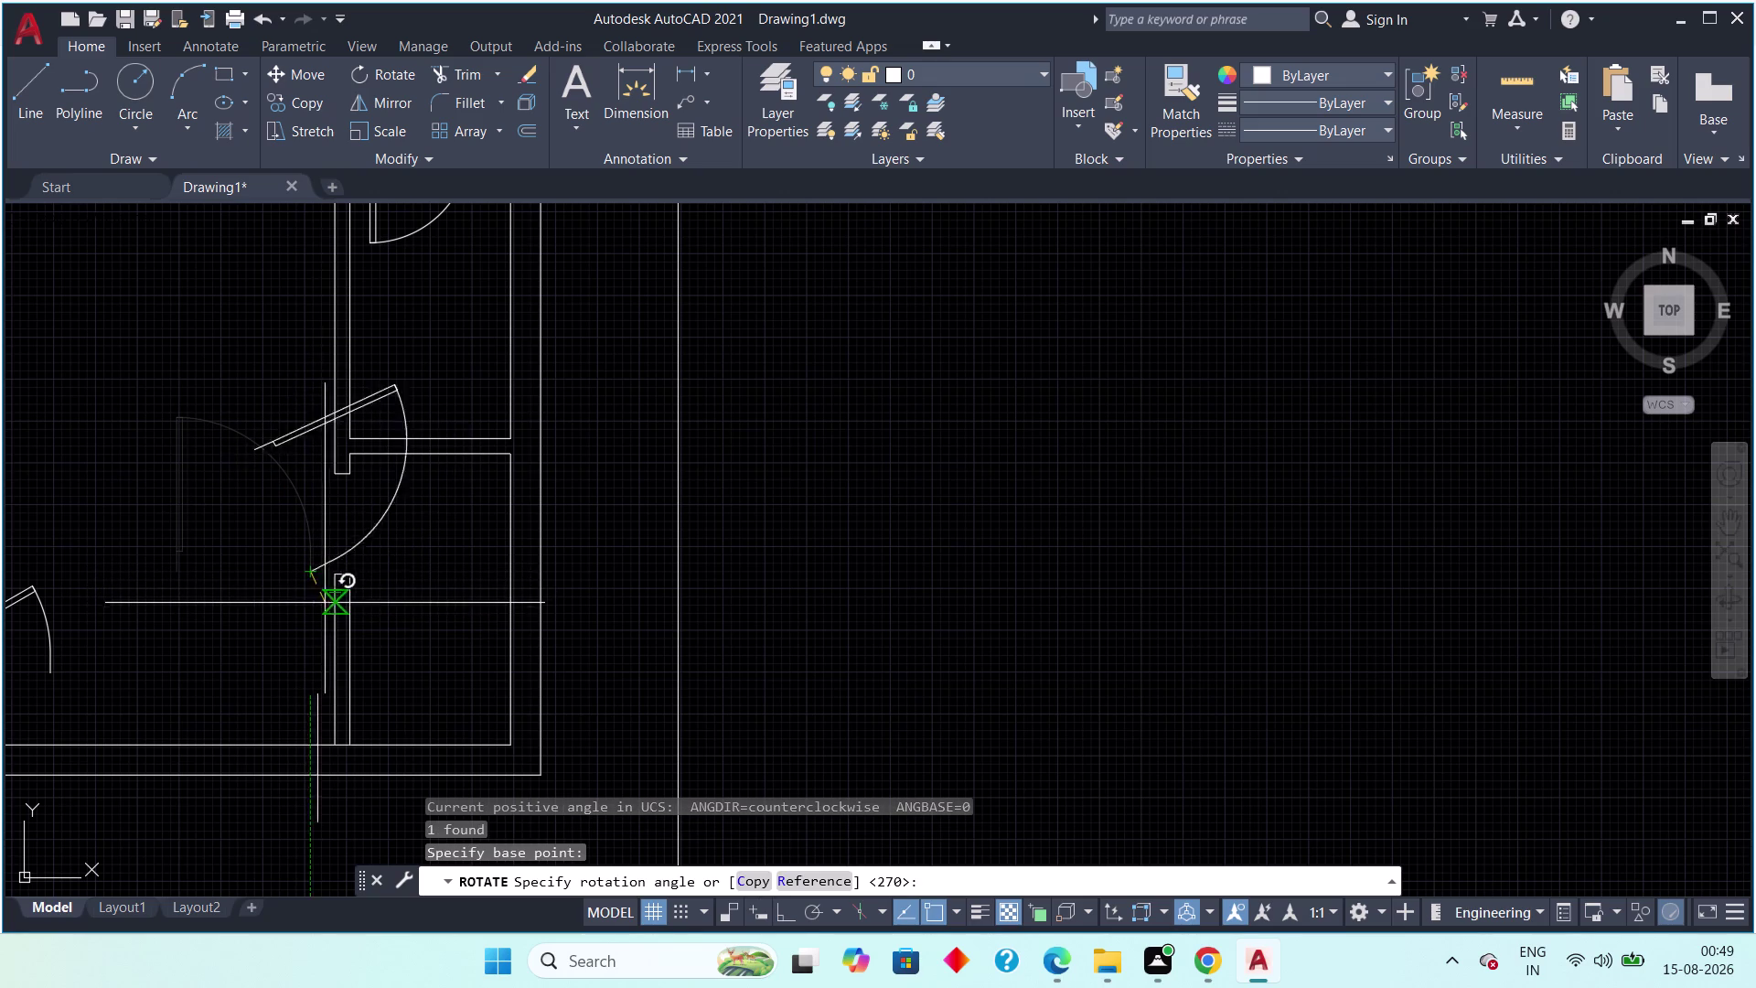
key(F8)
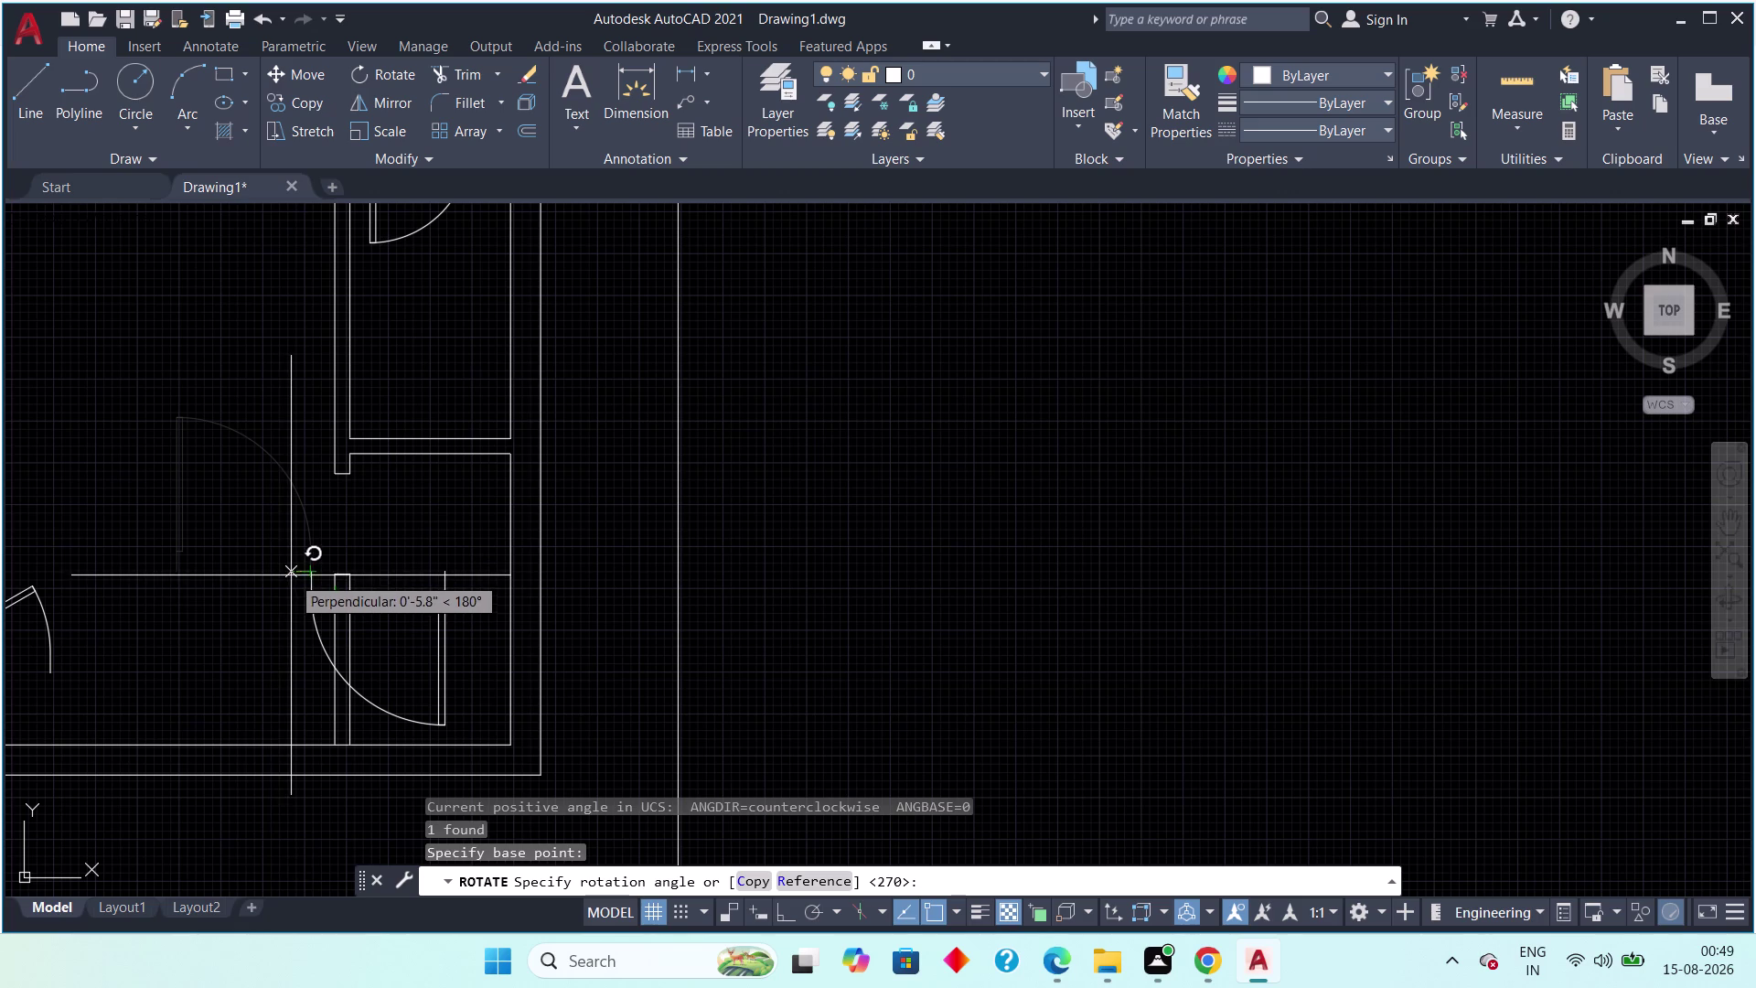
click(318, 654)
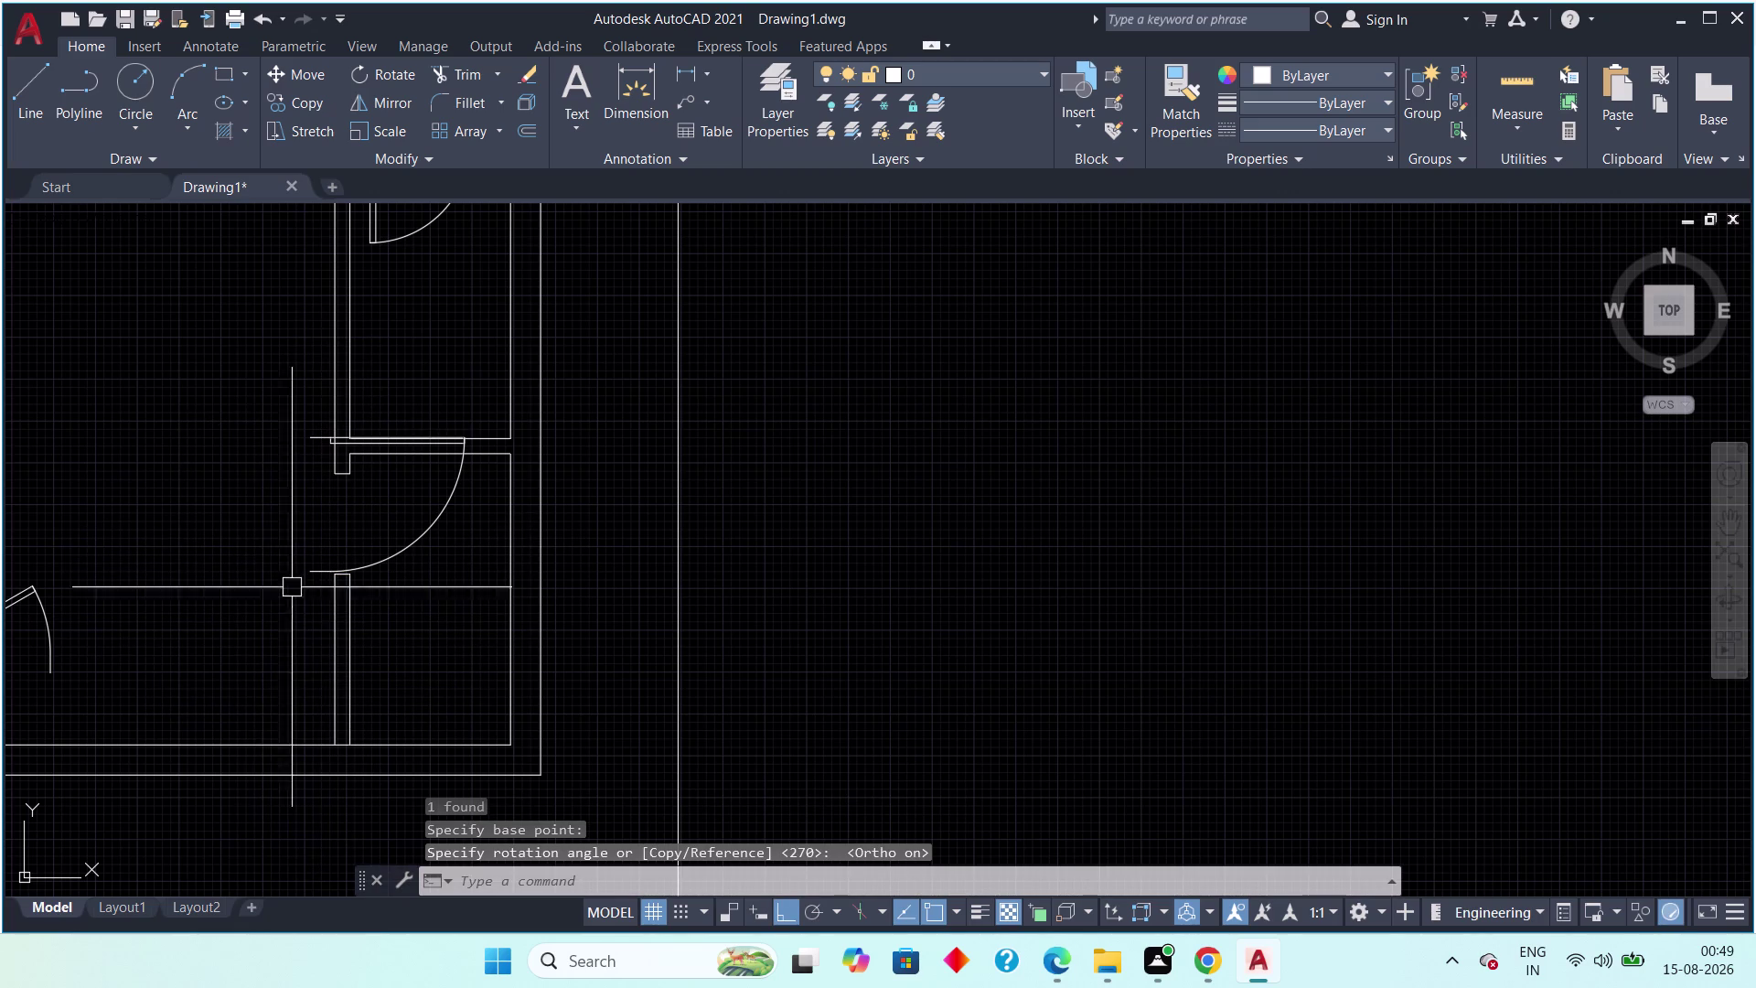
Move the door swing by its end point into the vertical wall opening.
click(321, 415)
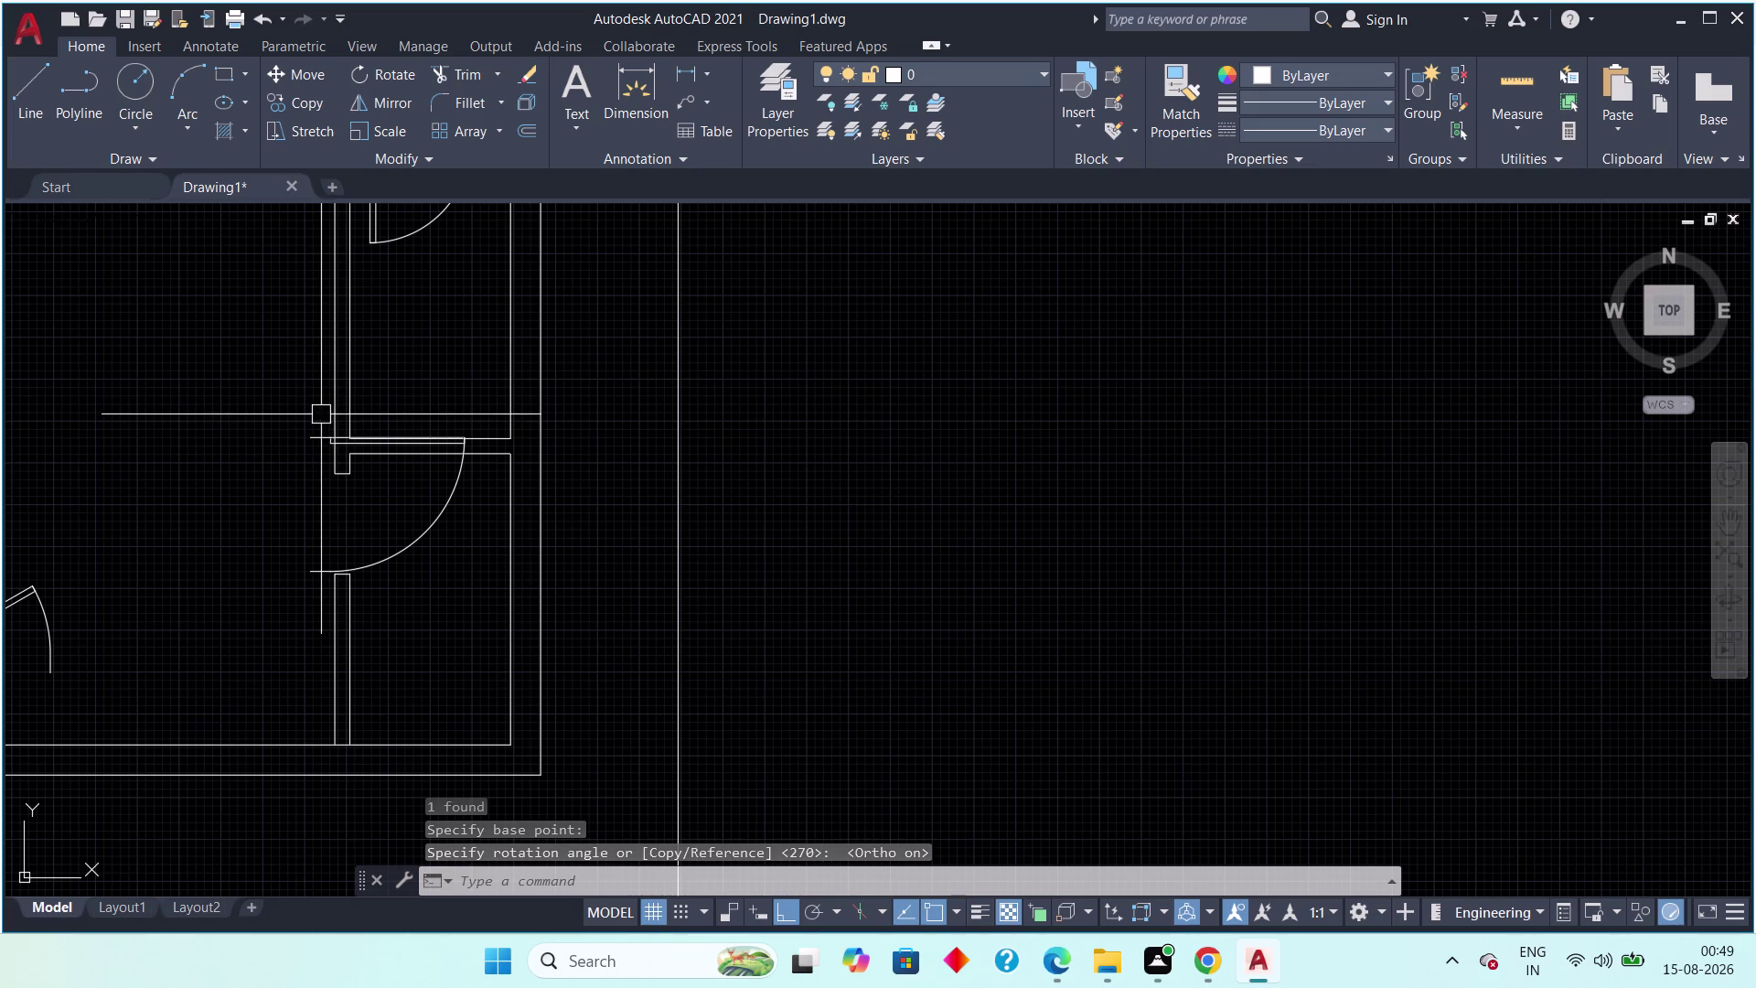
click(305, 453)
scroll(up, 3)
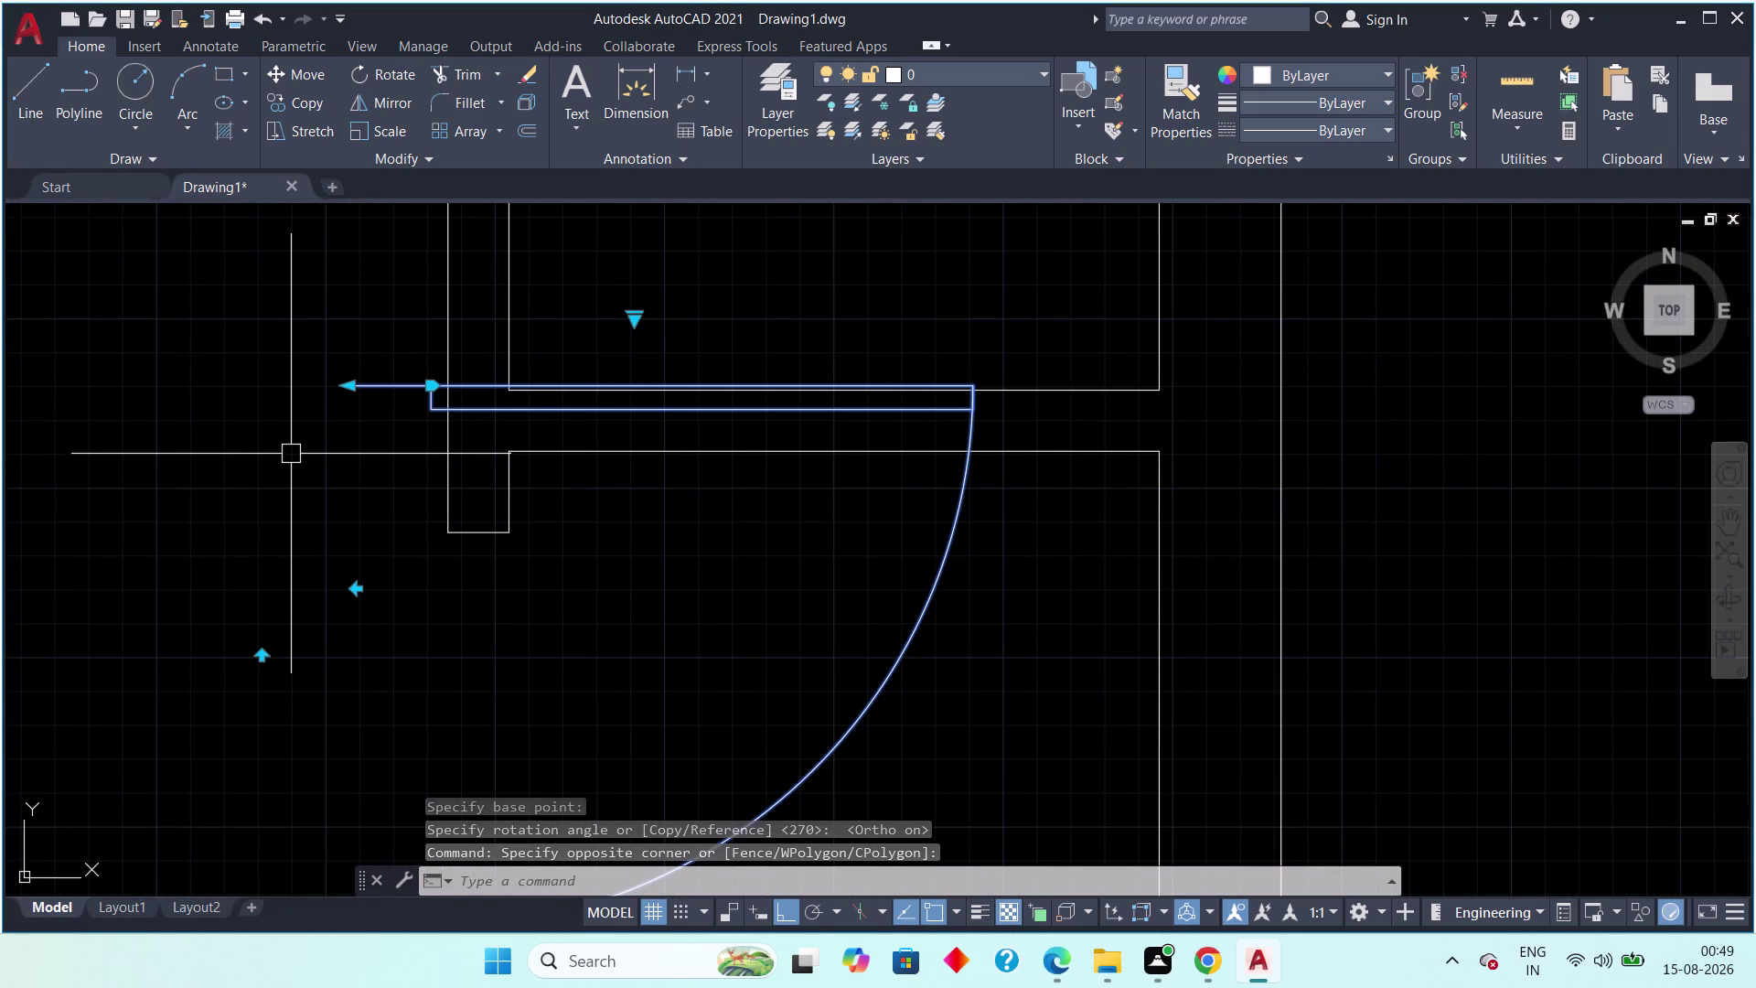
text(m)
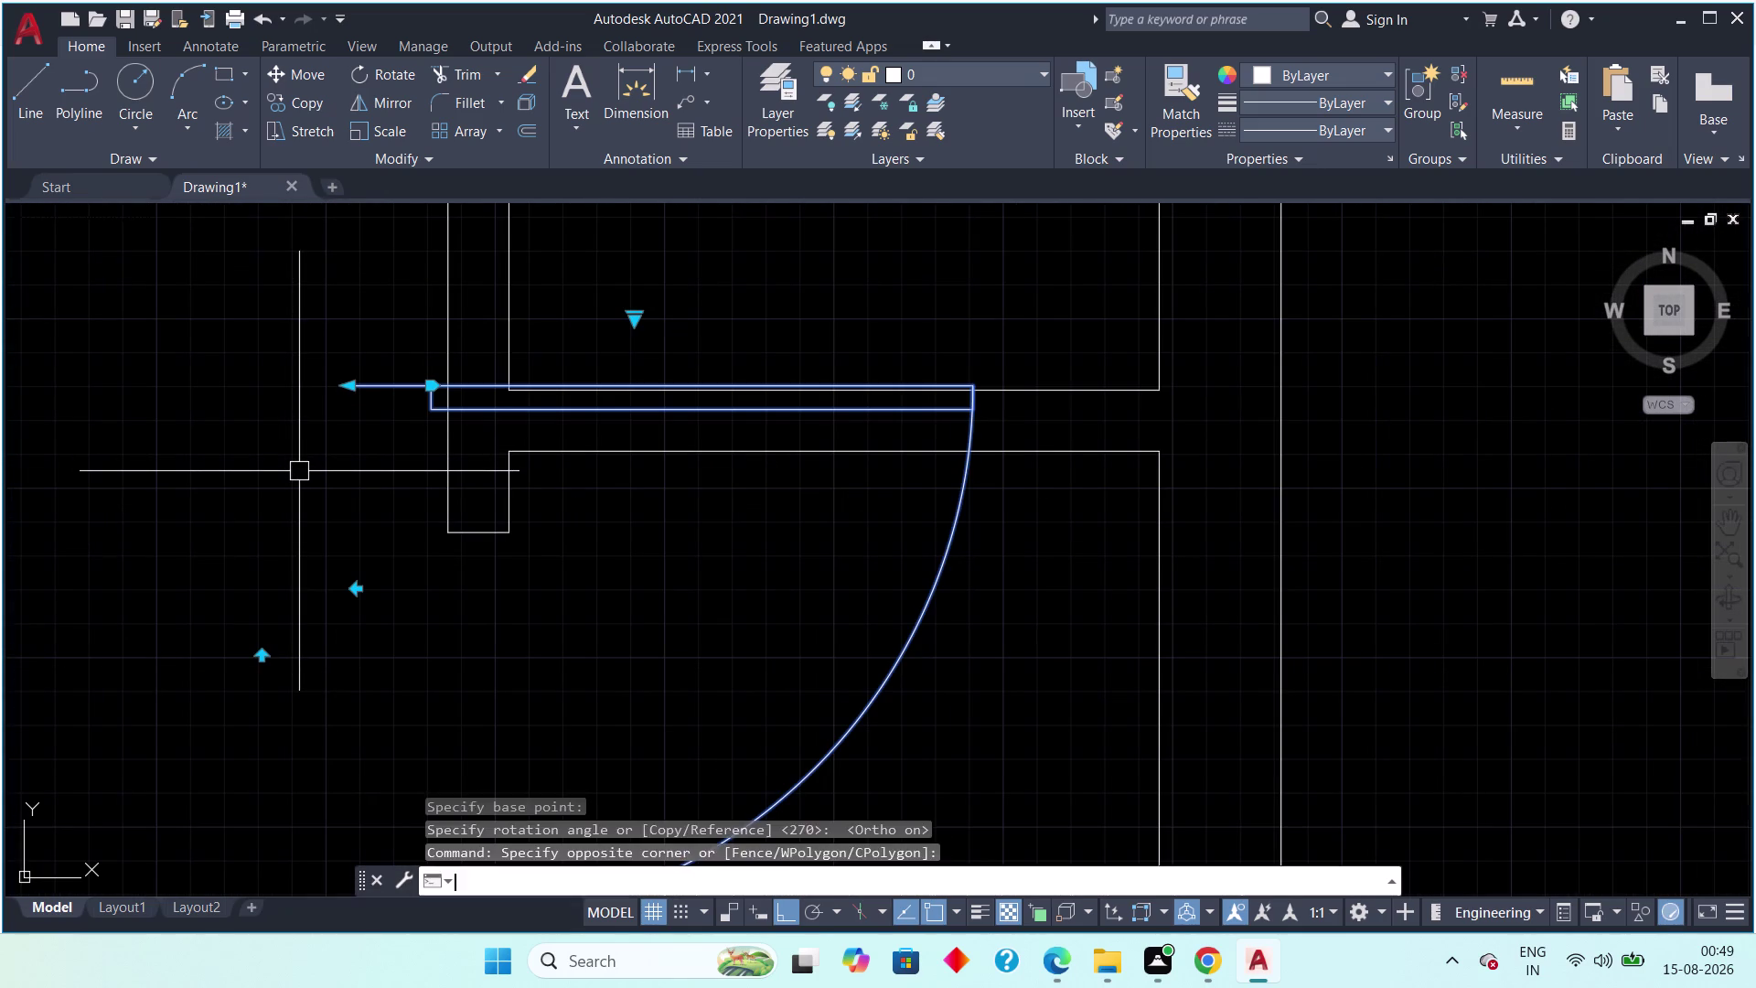
key(space)
click(353, 391)
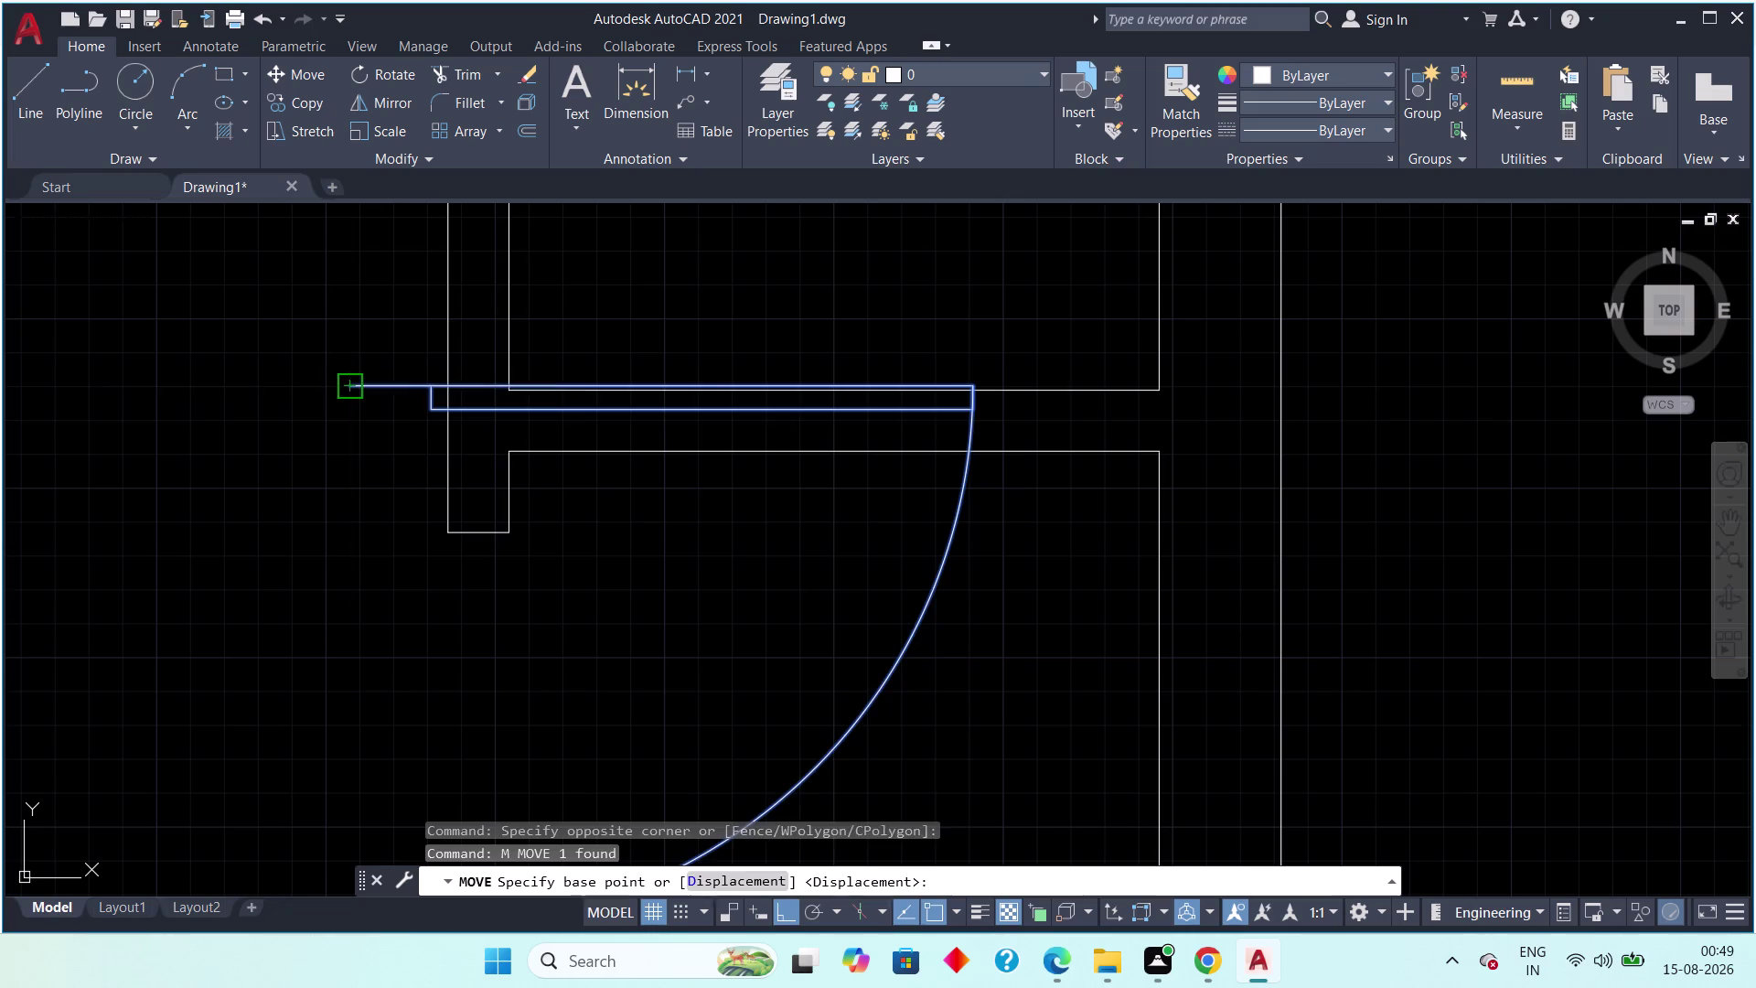
click(452, 533)
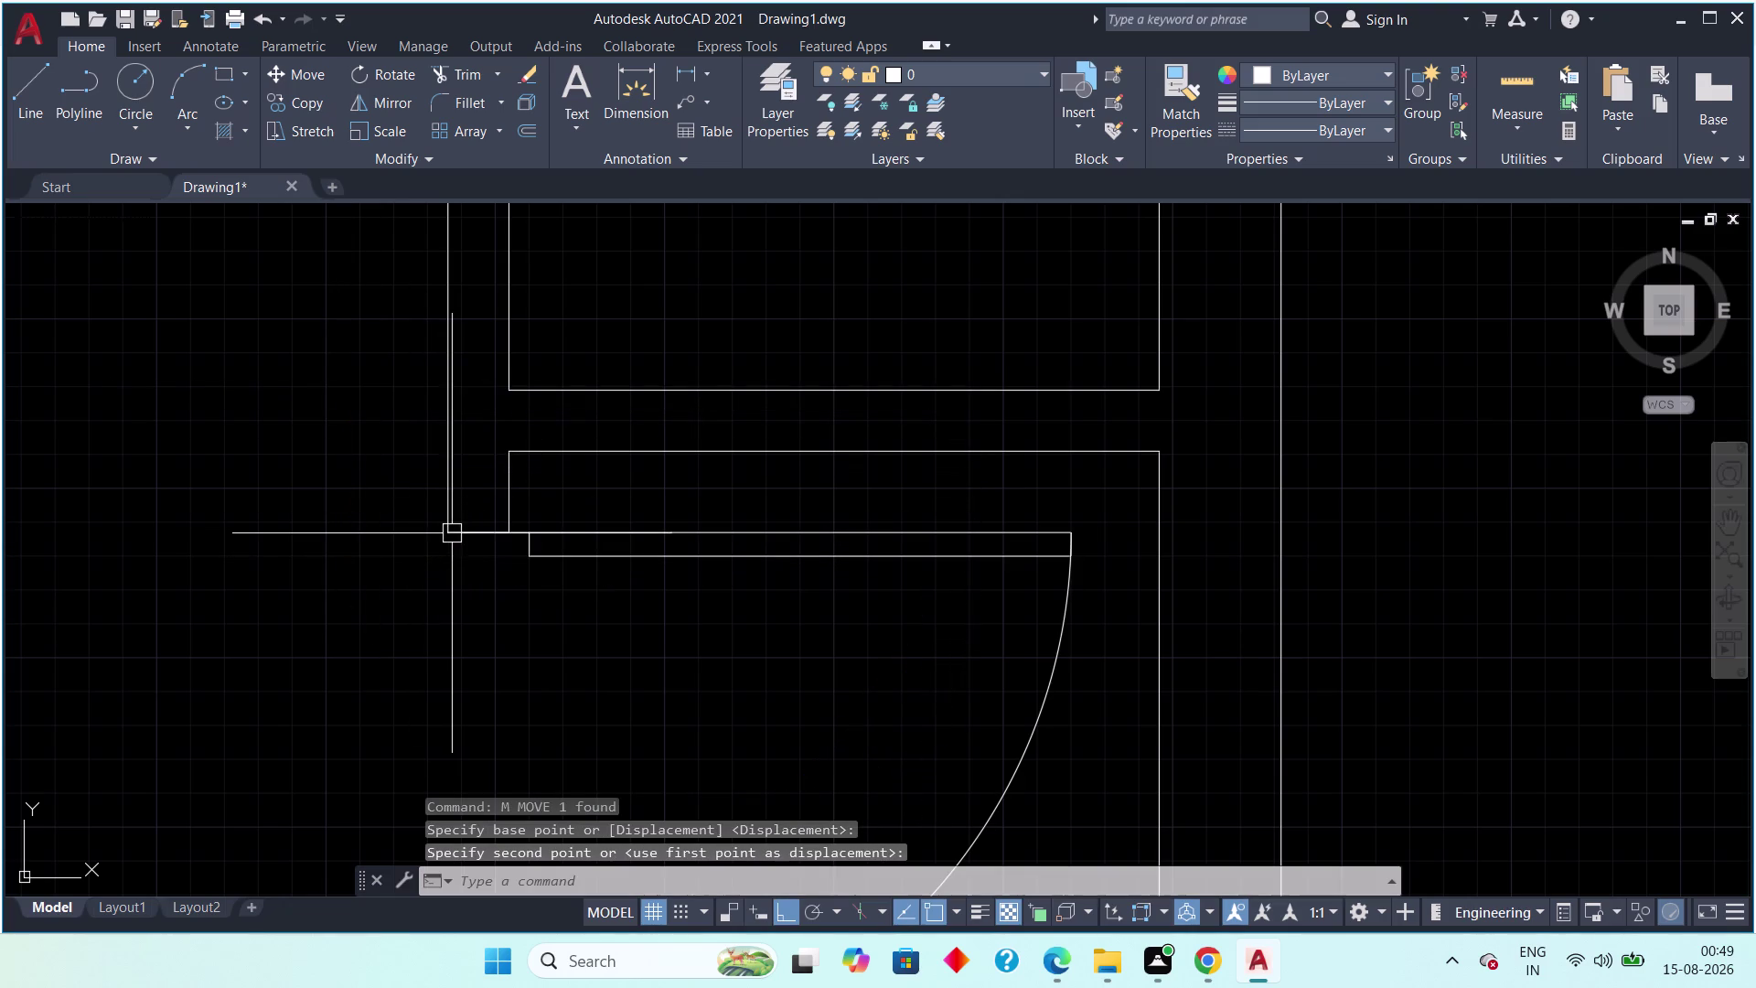
scroll(down, 3)
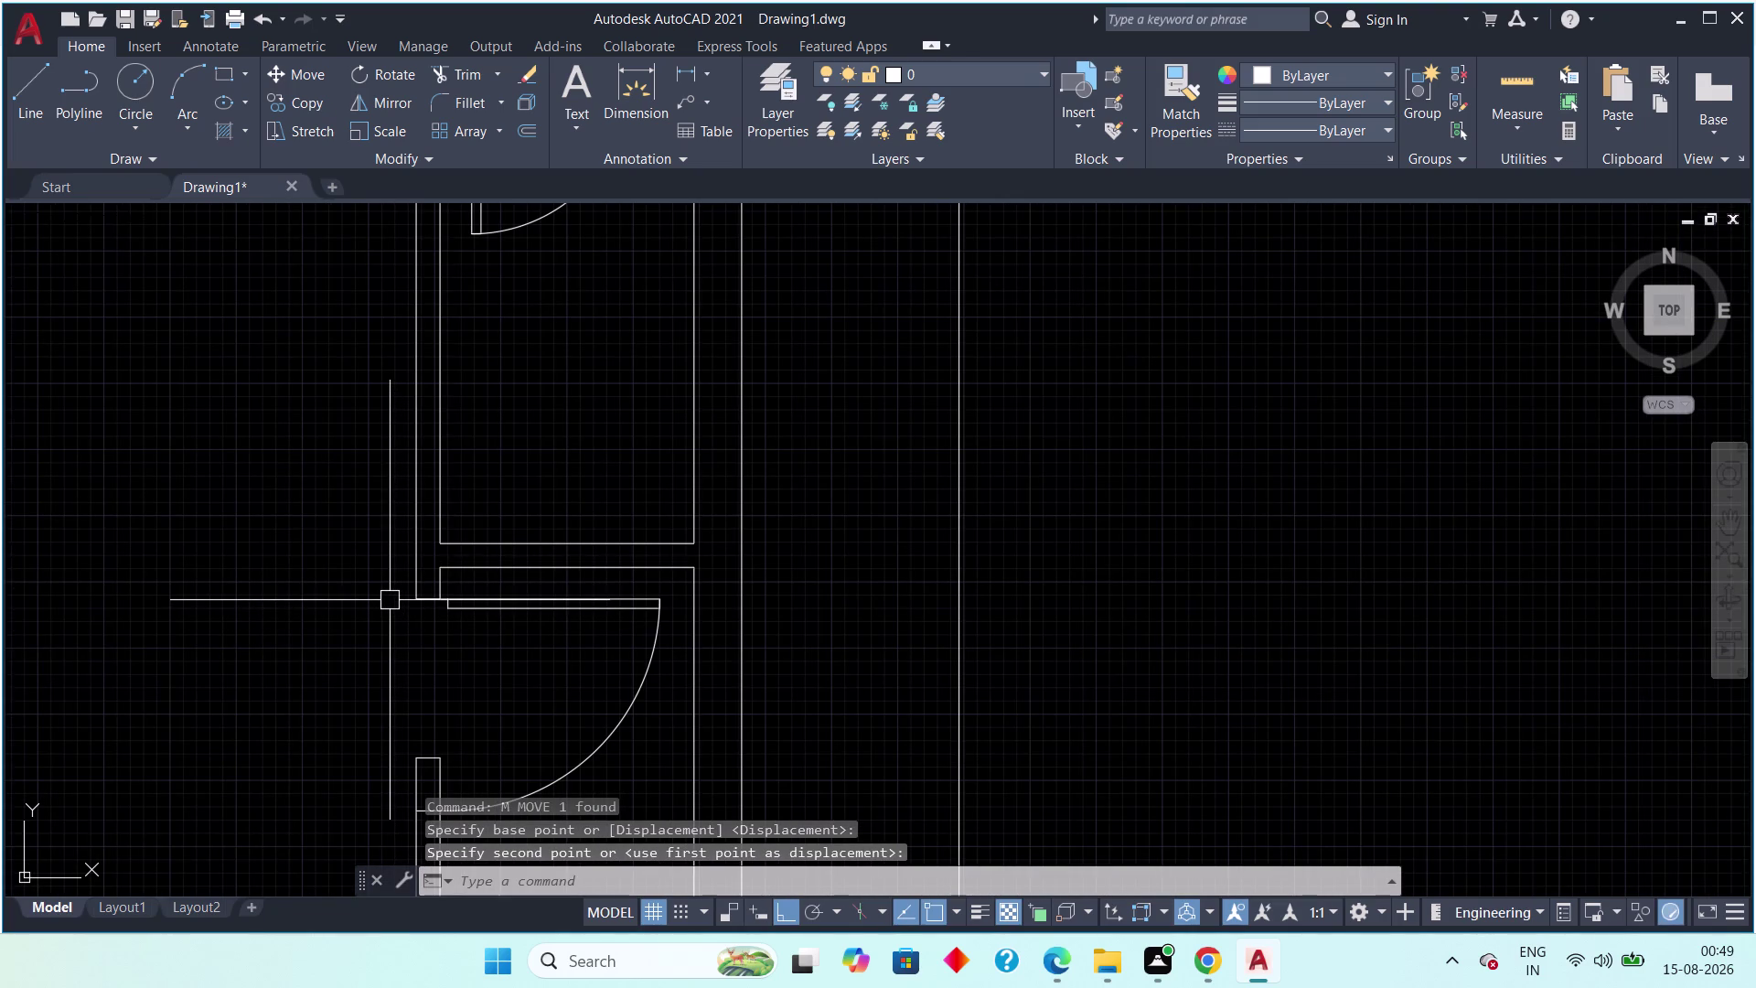
key(F8)
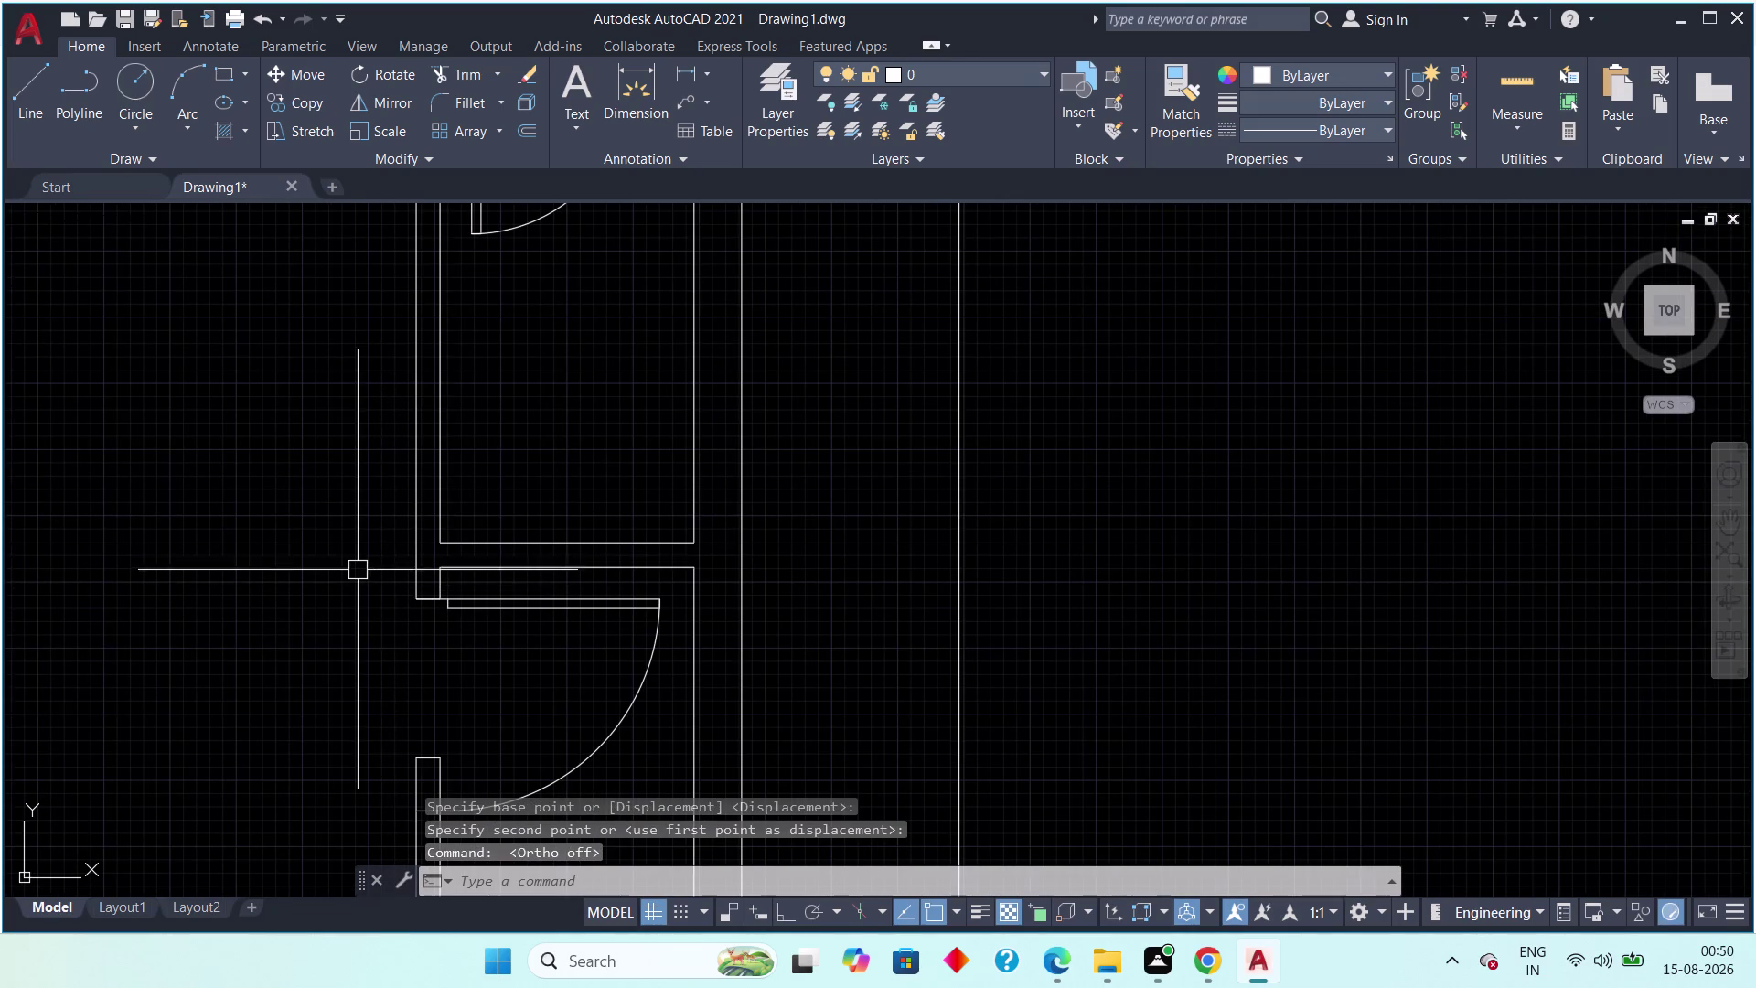
middle_drag(400, 600, 315, 466)
click(428, 670)
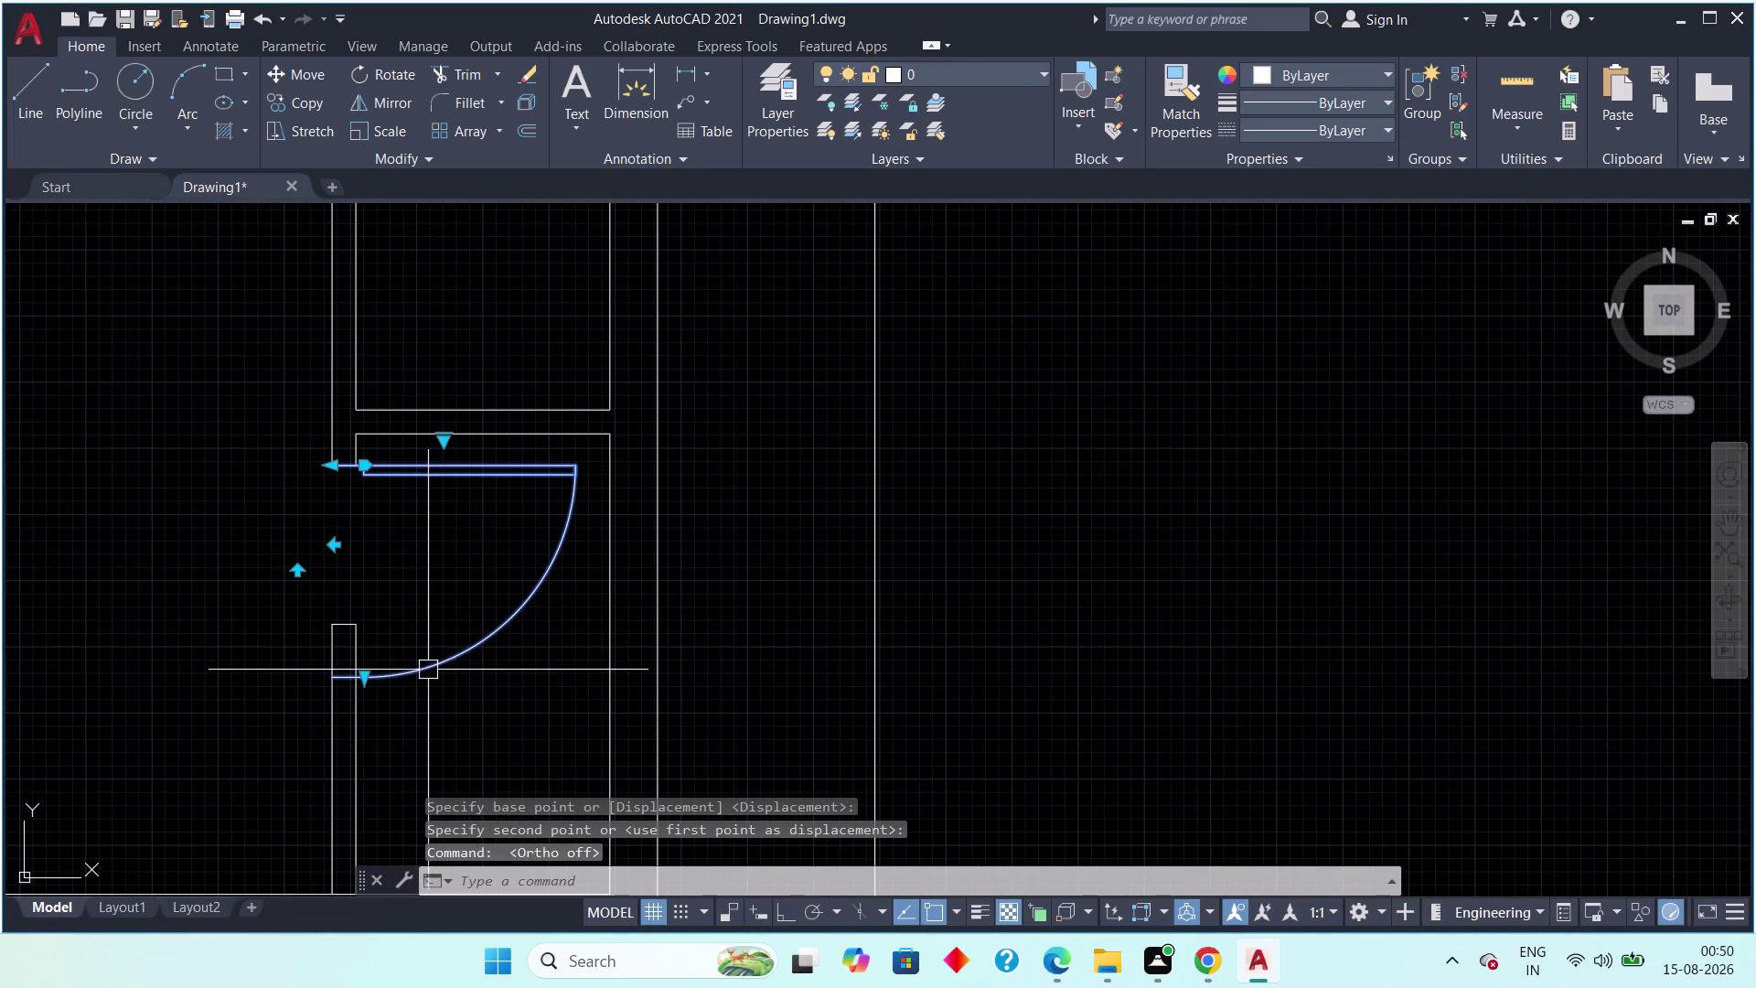
Try a grip adjustment on the door, cancel it, and select the placed door swing.
click(366, 680)
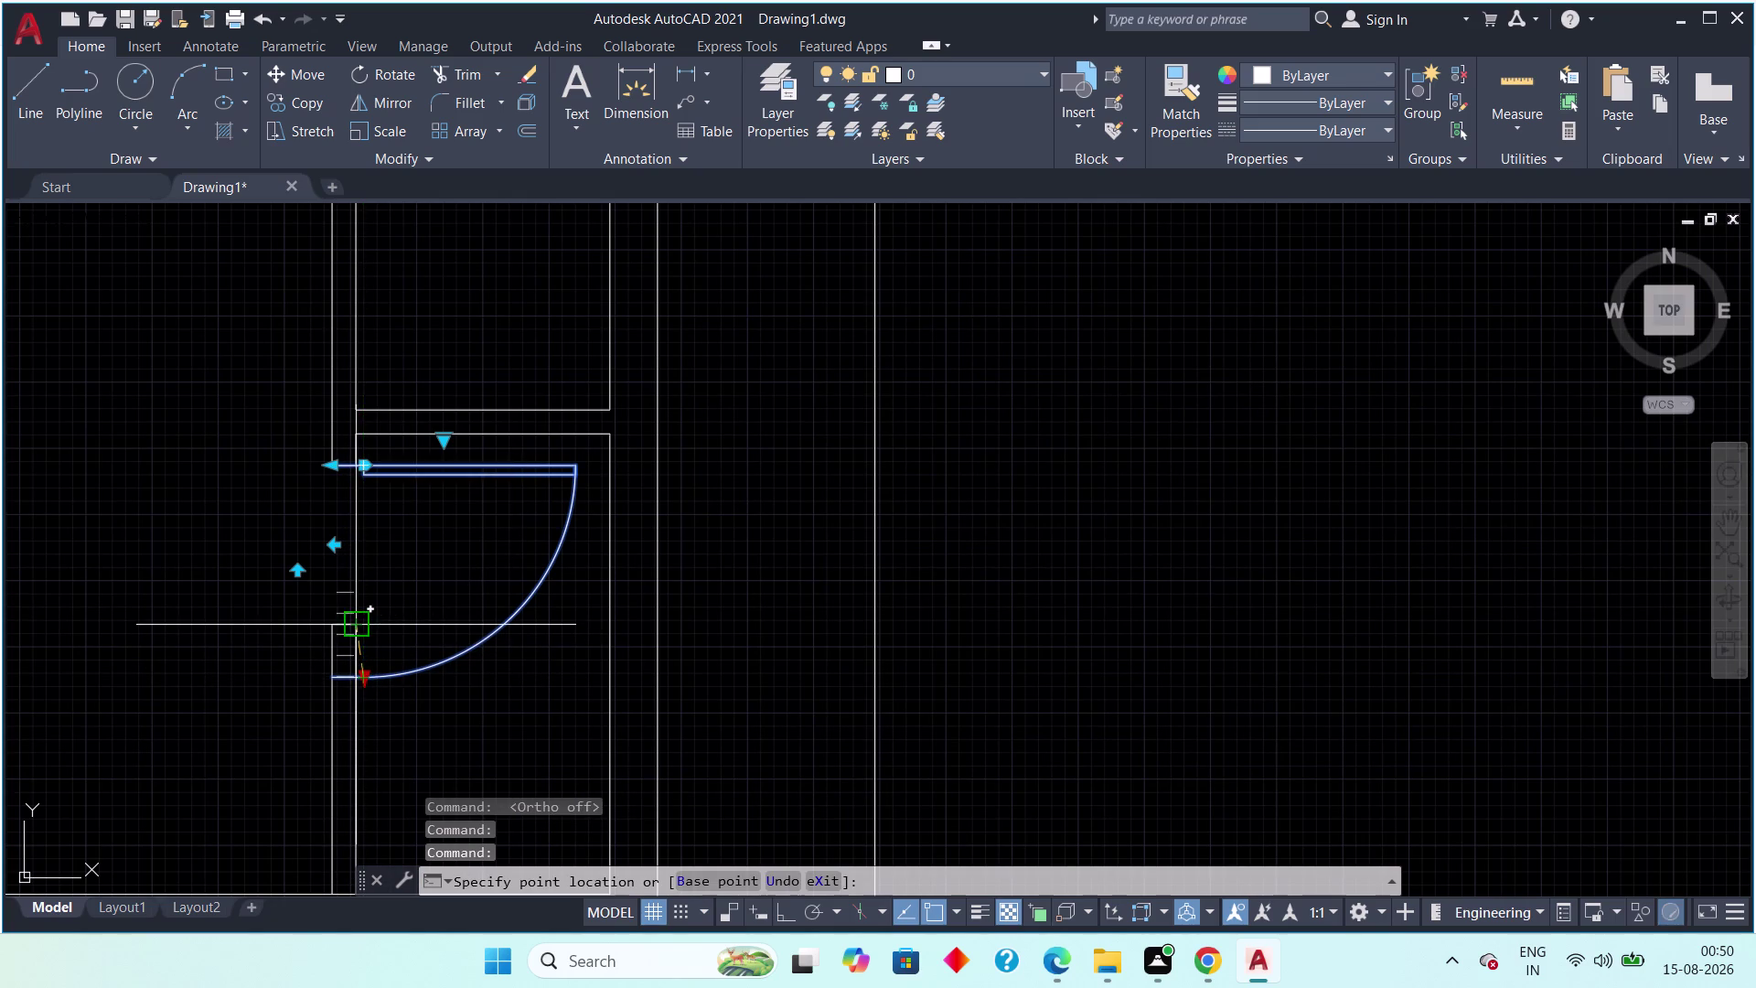
click(354, 617)
key(Escape)
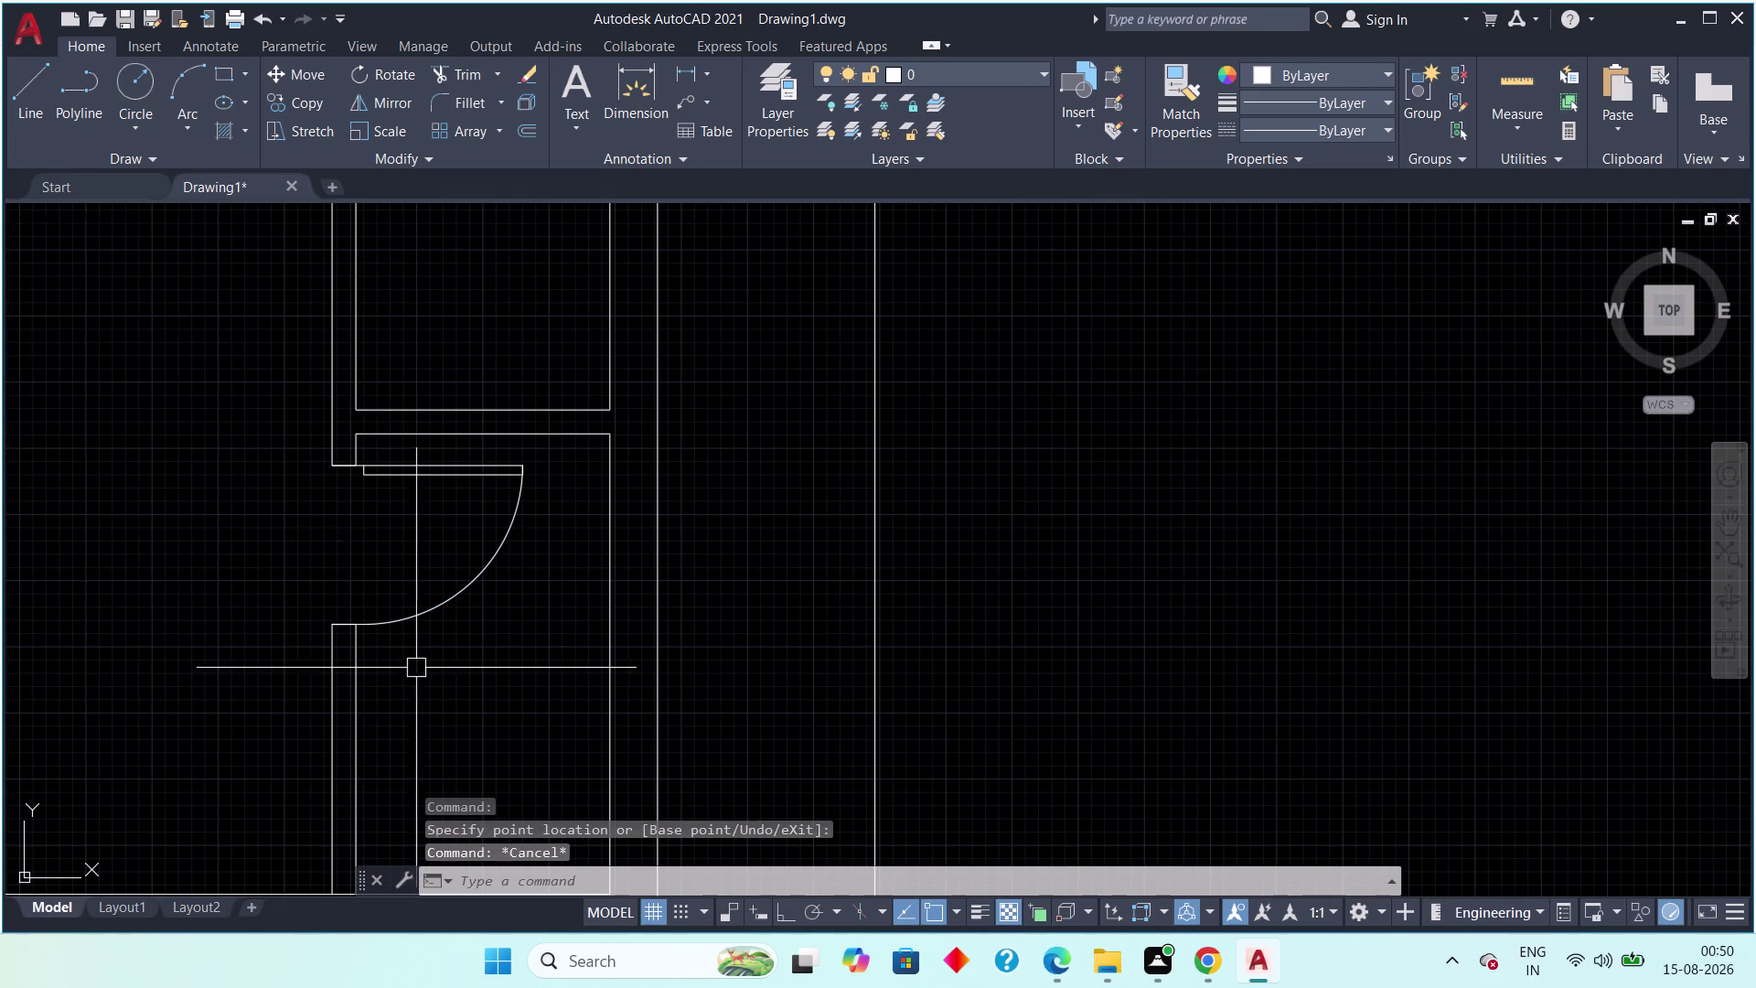
key(Escape)
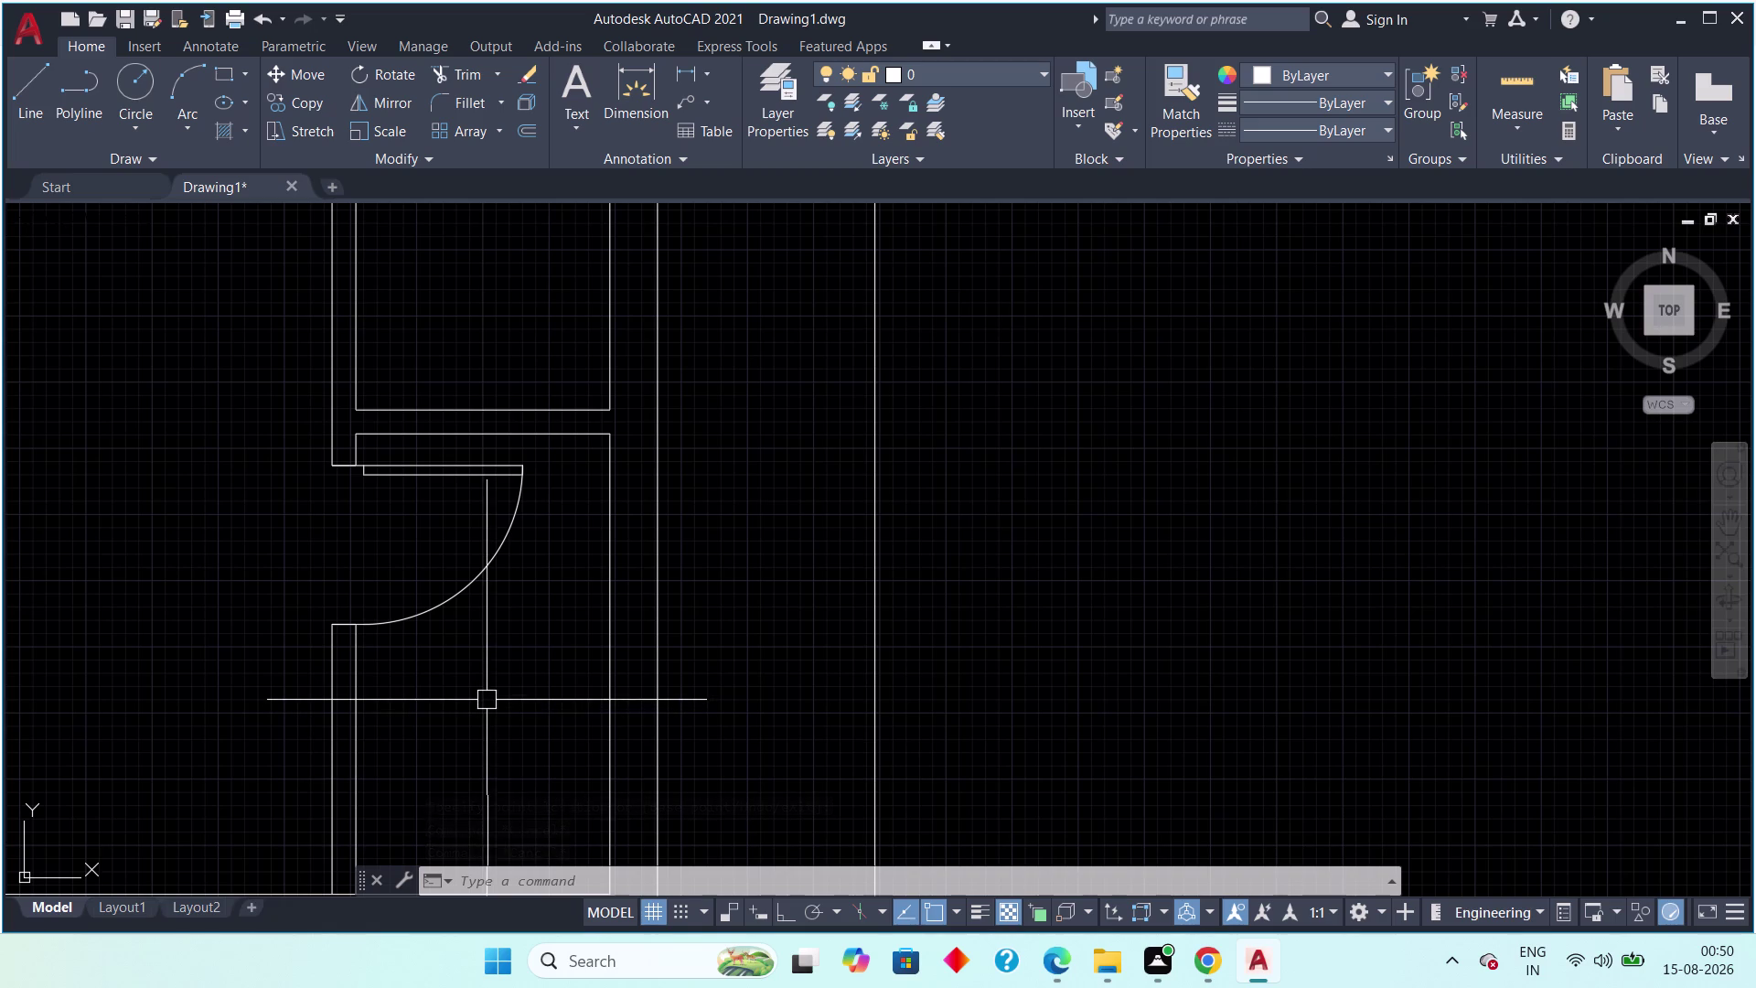
drag(539, 521, 525, 533)
Copy the new door swing from its hinge toward the room's lower opening.
click(454, 575)
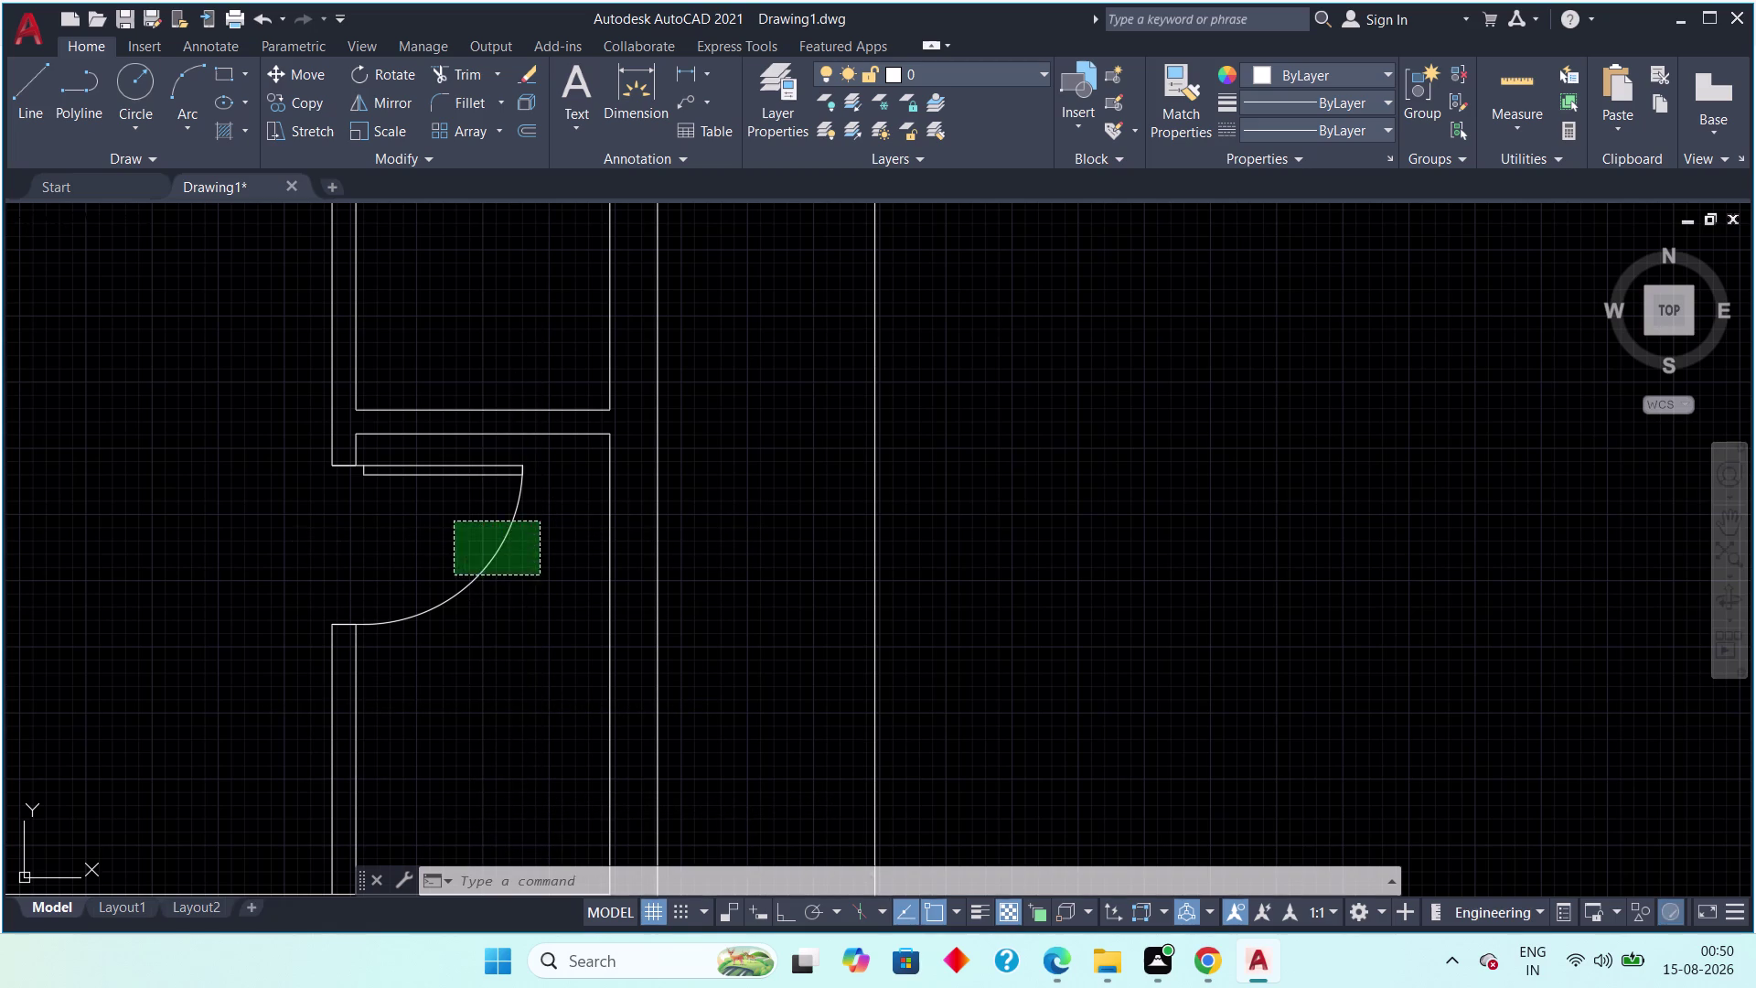
key(c)
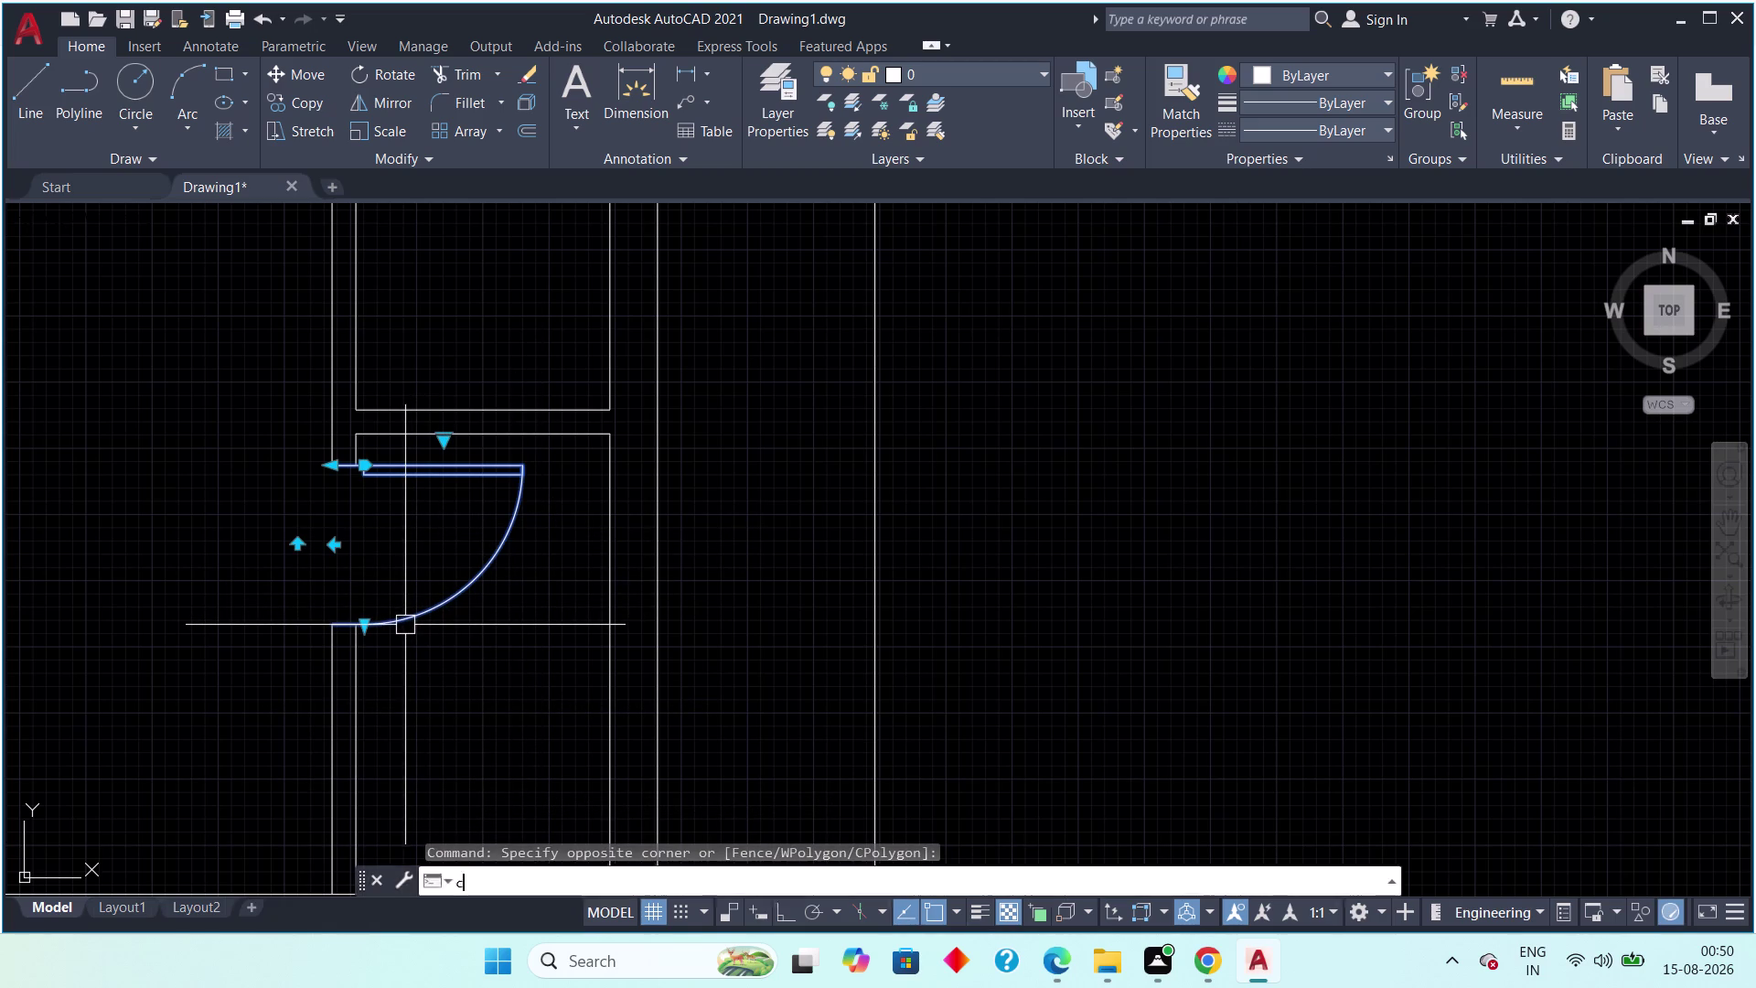
key(o)
key(space)
scroll(down, 3)
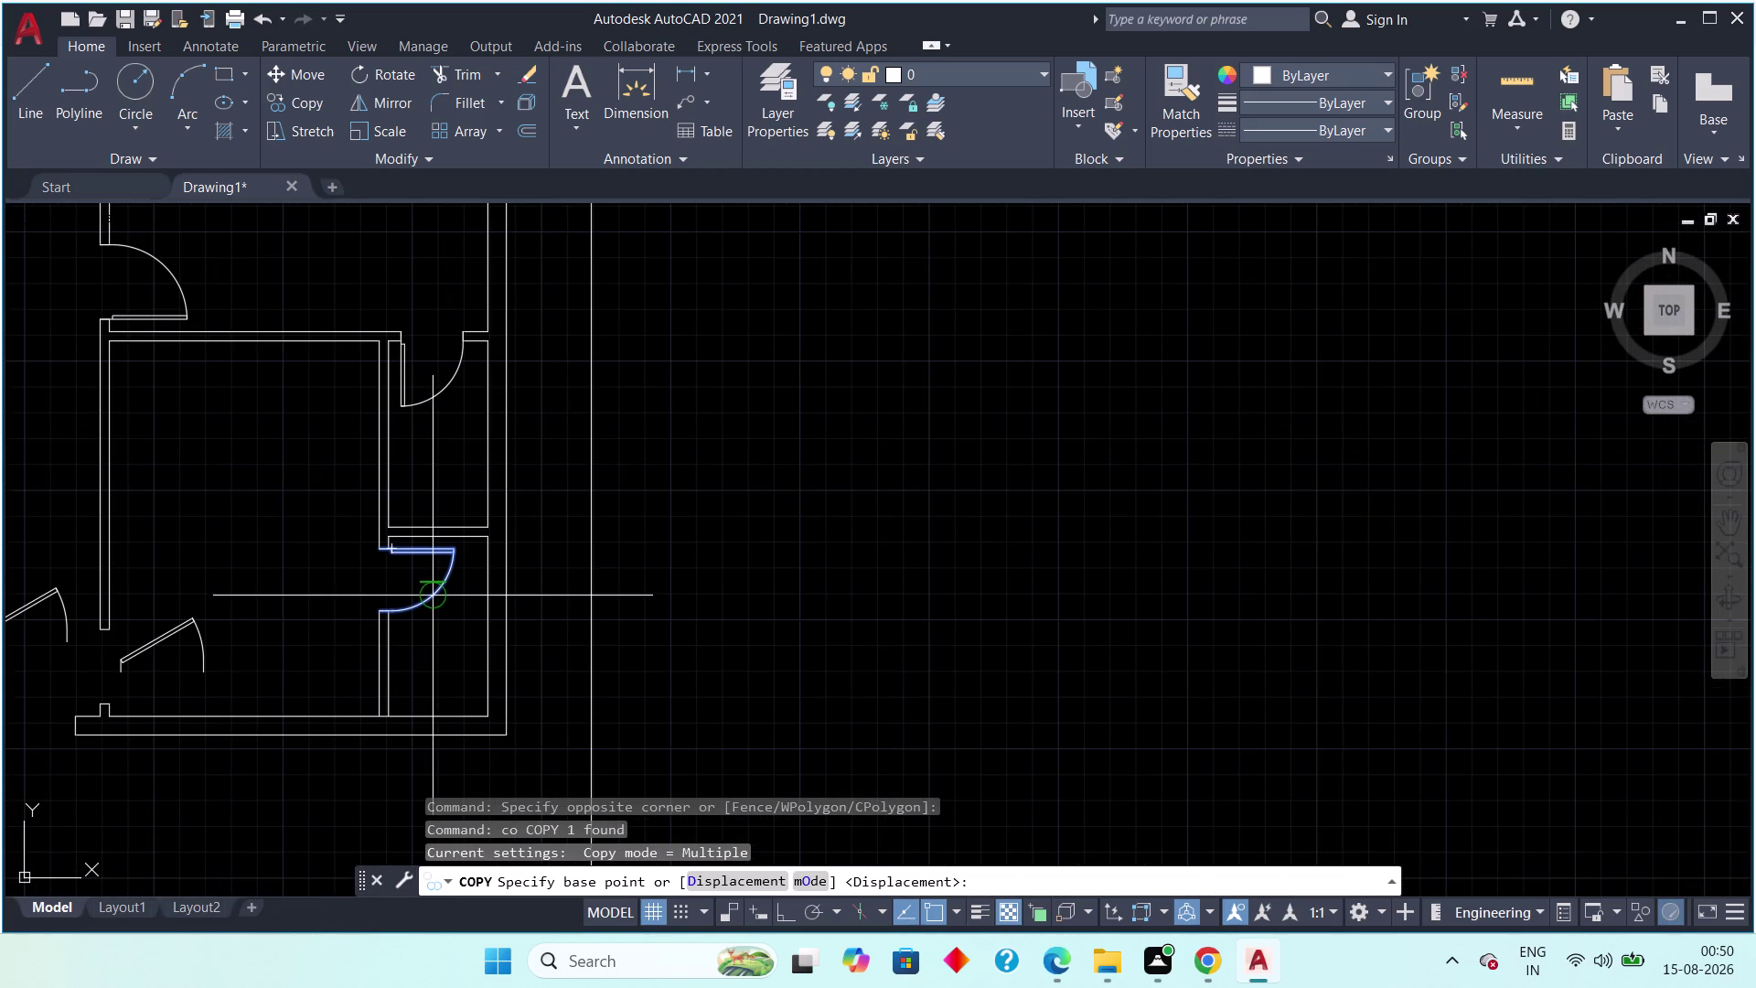
drag(441, 599, 428, 606)
click(288, 678)
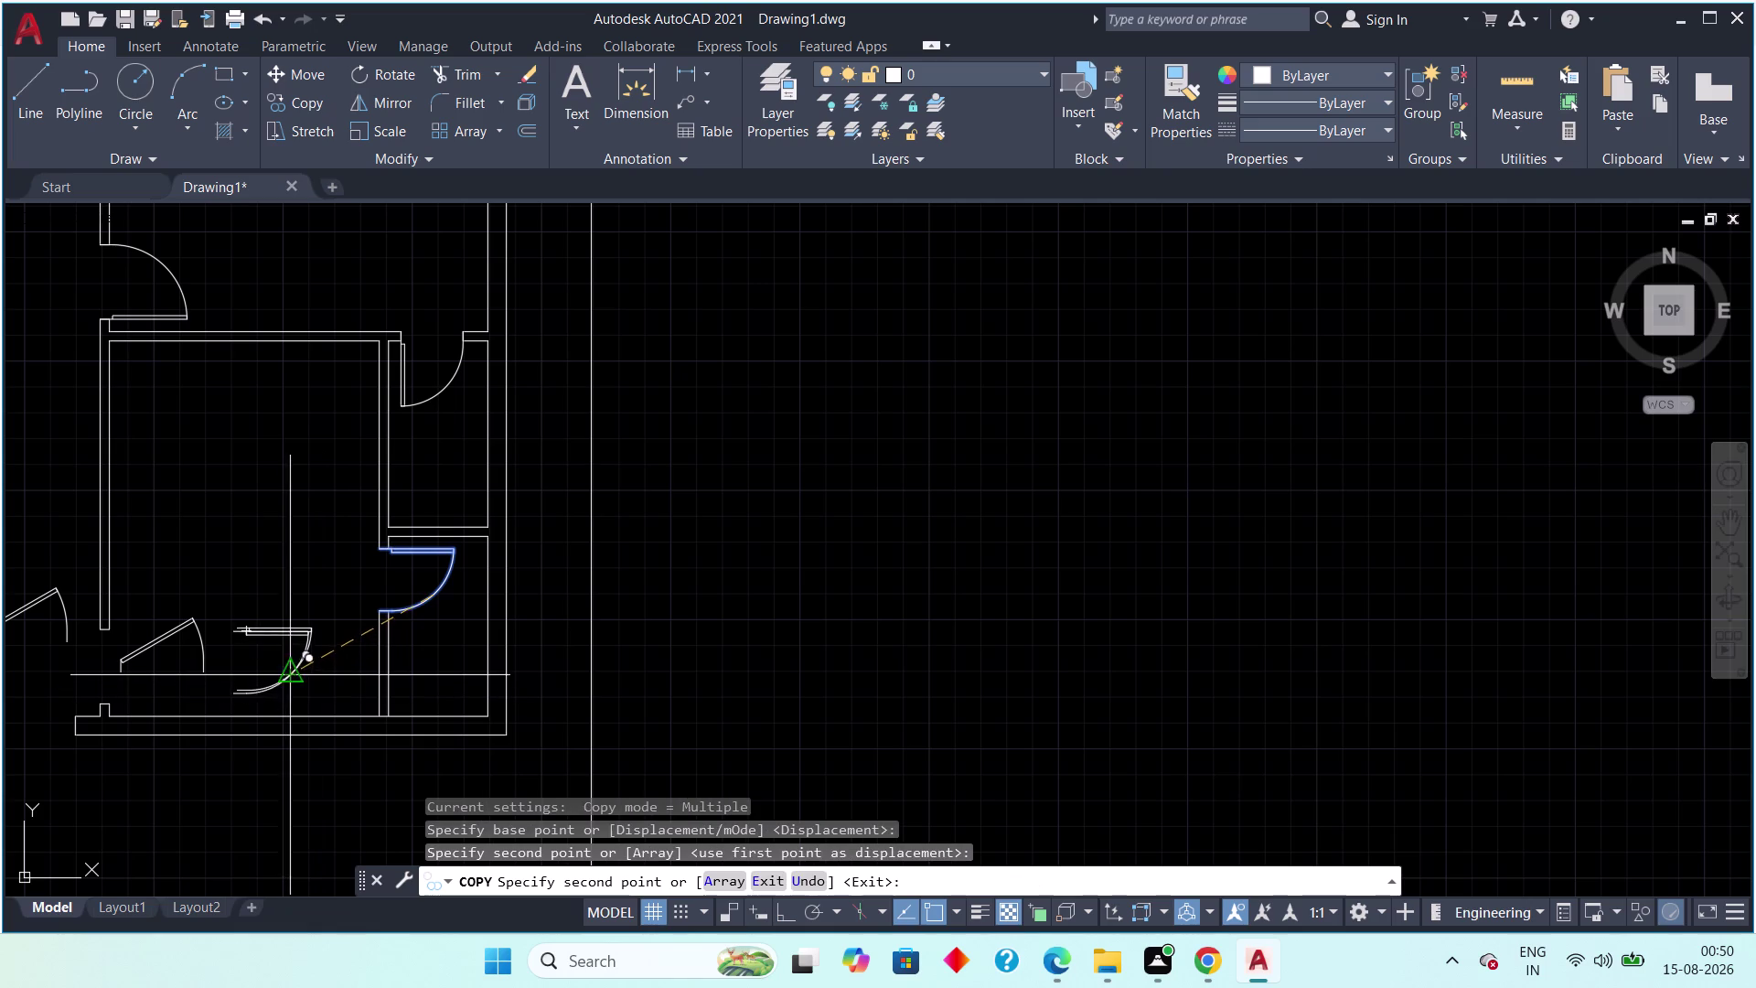
key(Escape)
key(Escape)
Delete the old angled door from the lower opening.
drag(219, 602, 191, 629)
drag(165, 659, 164, 669)
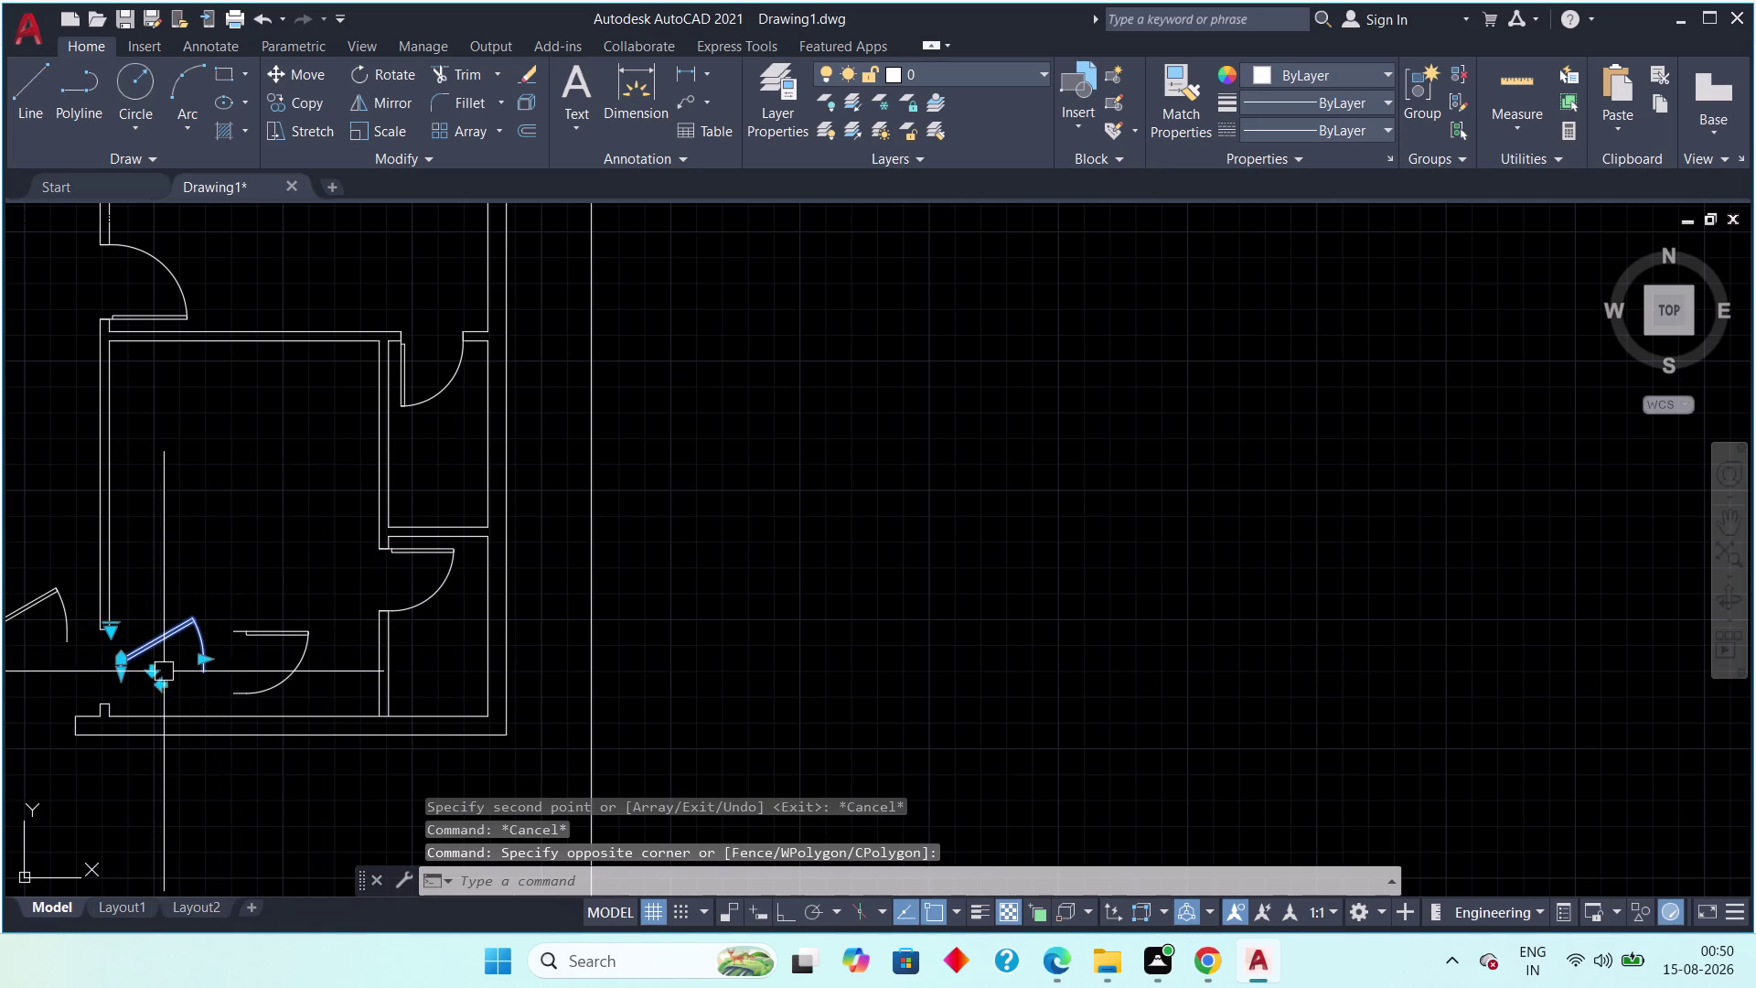
key(Delete)
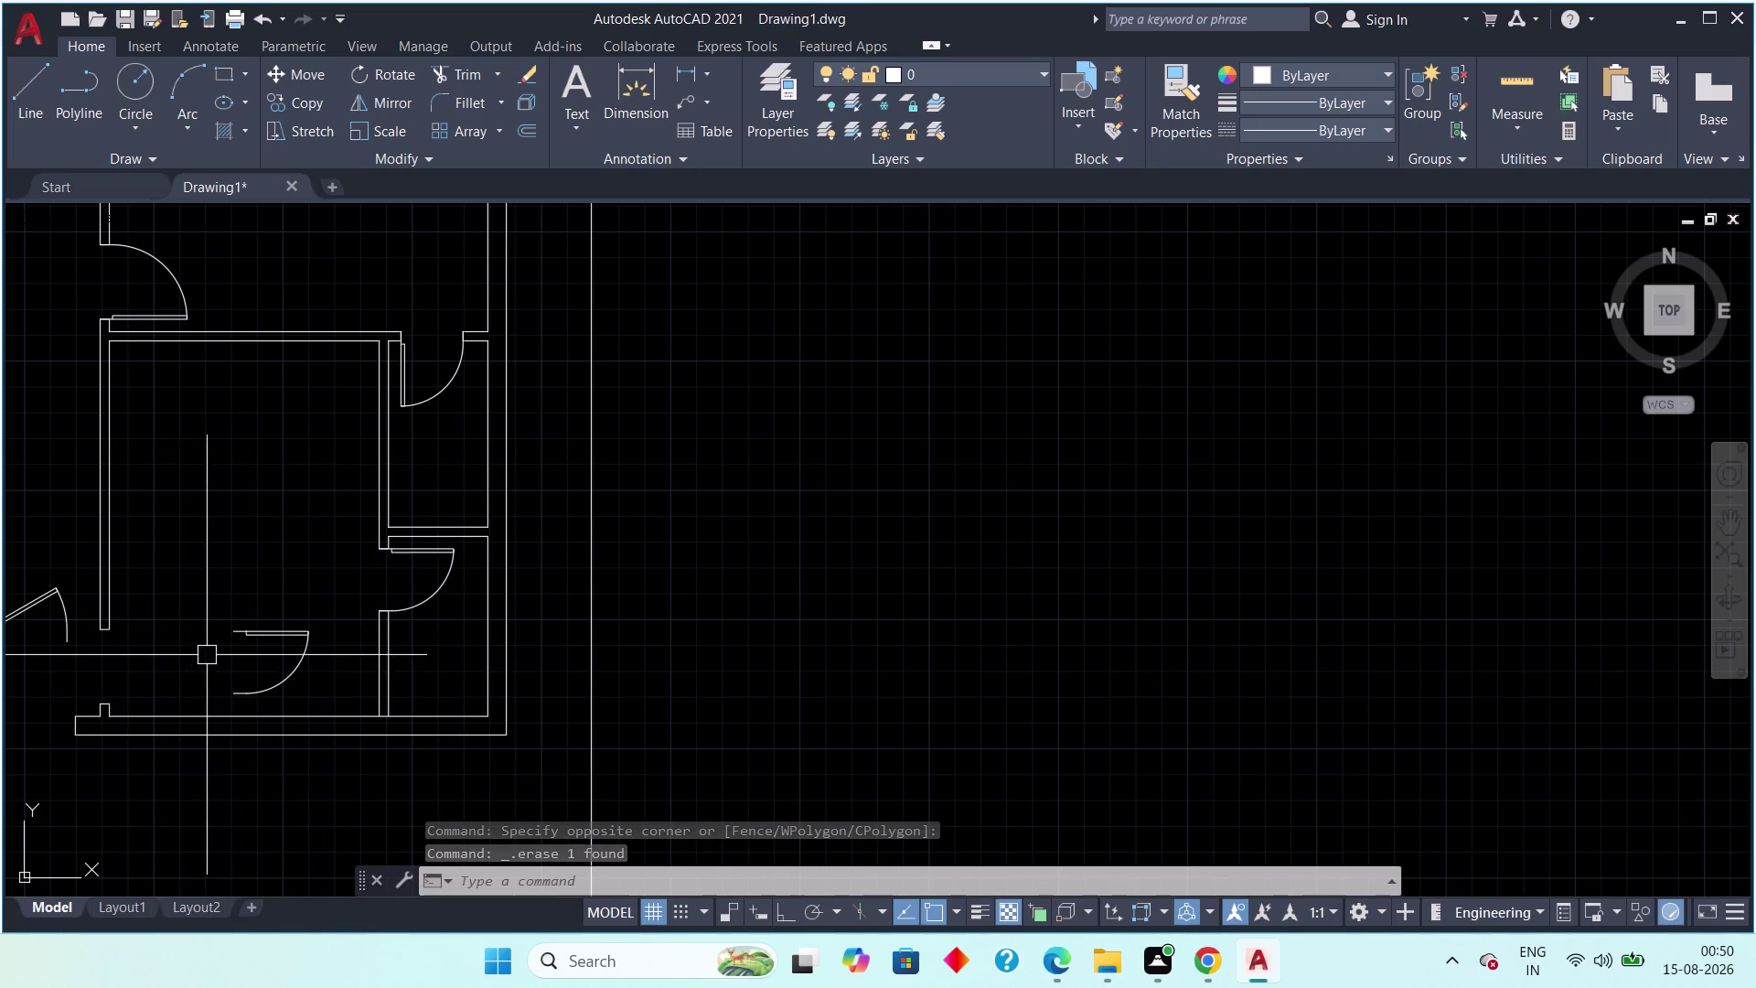
Flip the copied door with its grip so it hangs on the other side.
drag(316, 594, 308, 605)
click(244, 646)
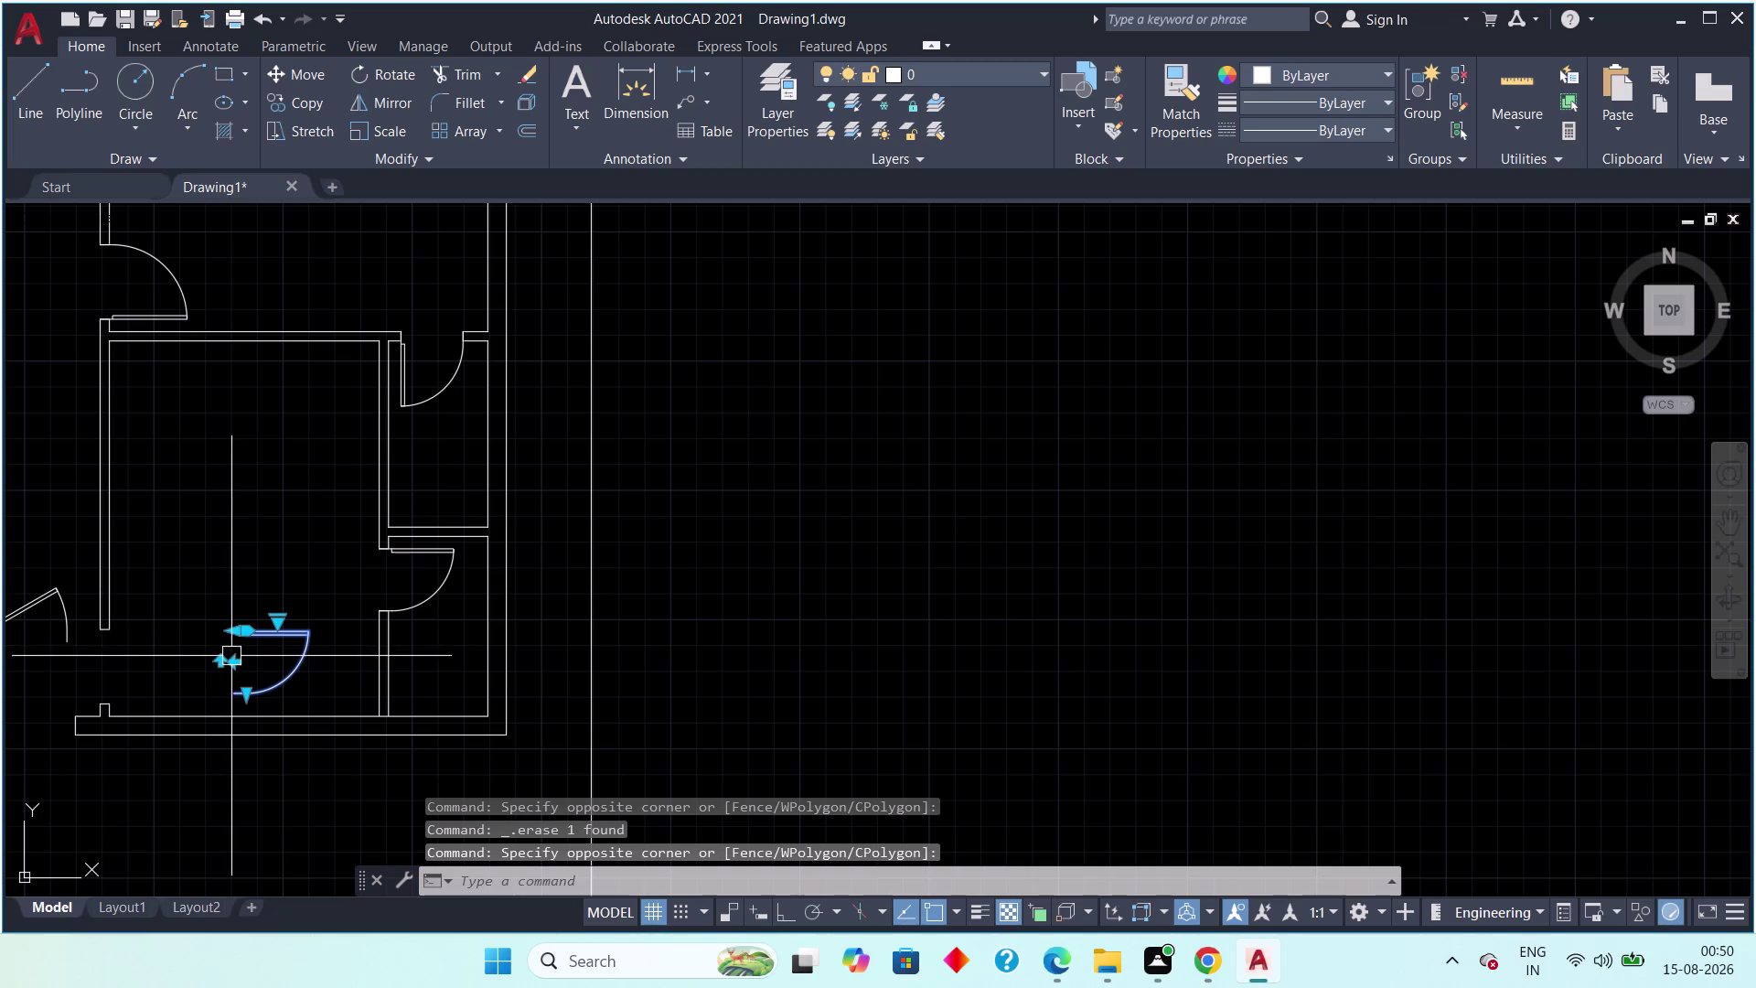
scroll(up, 3)
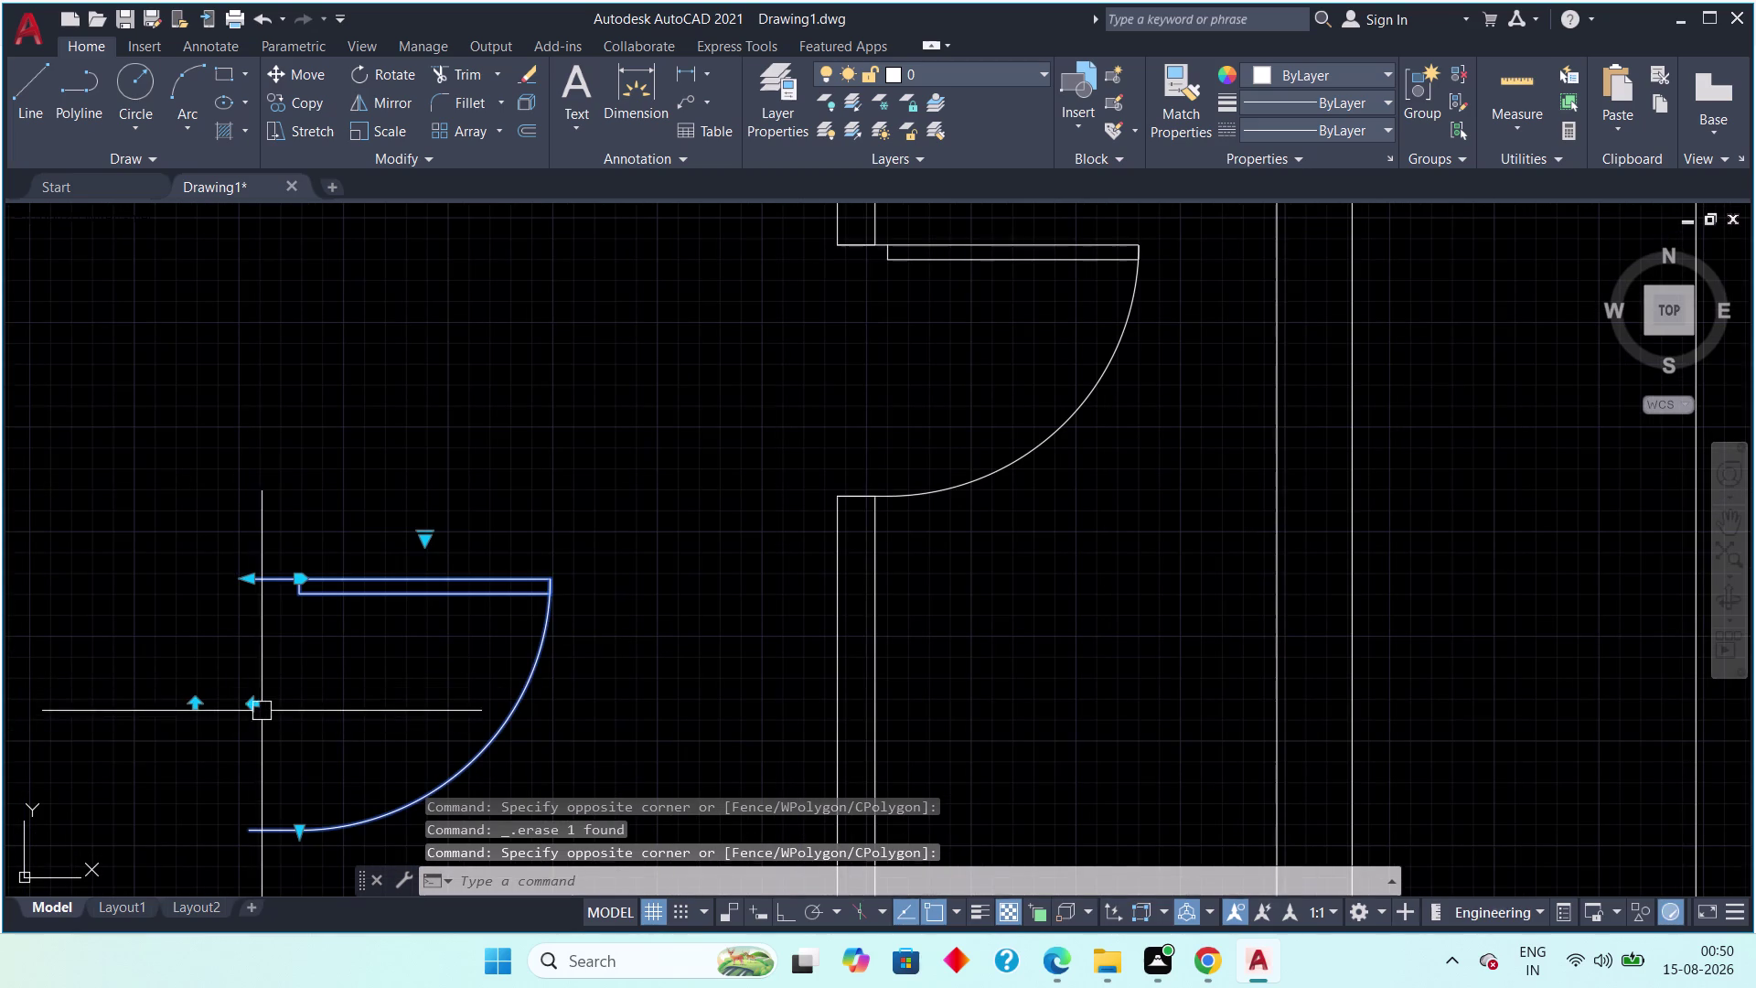
click(196, 706)
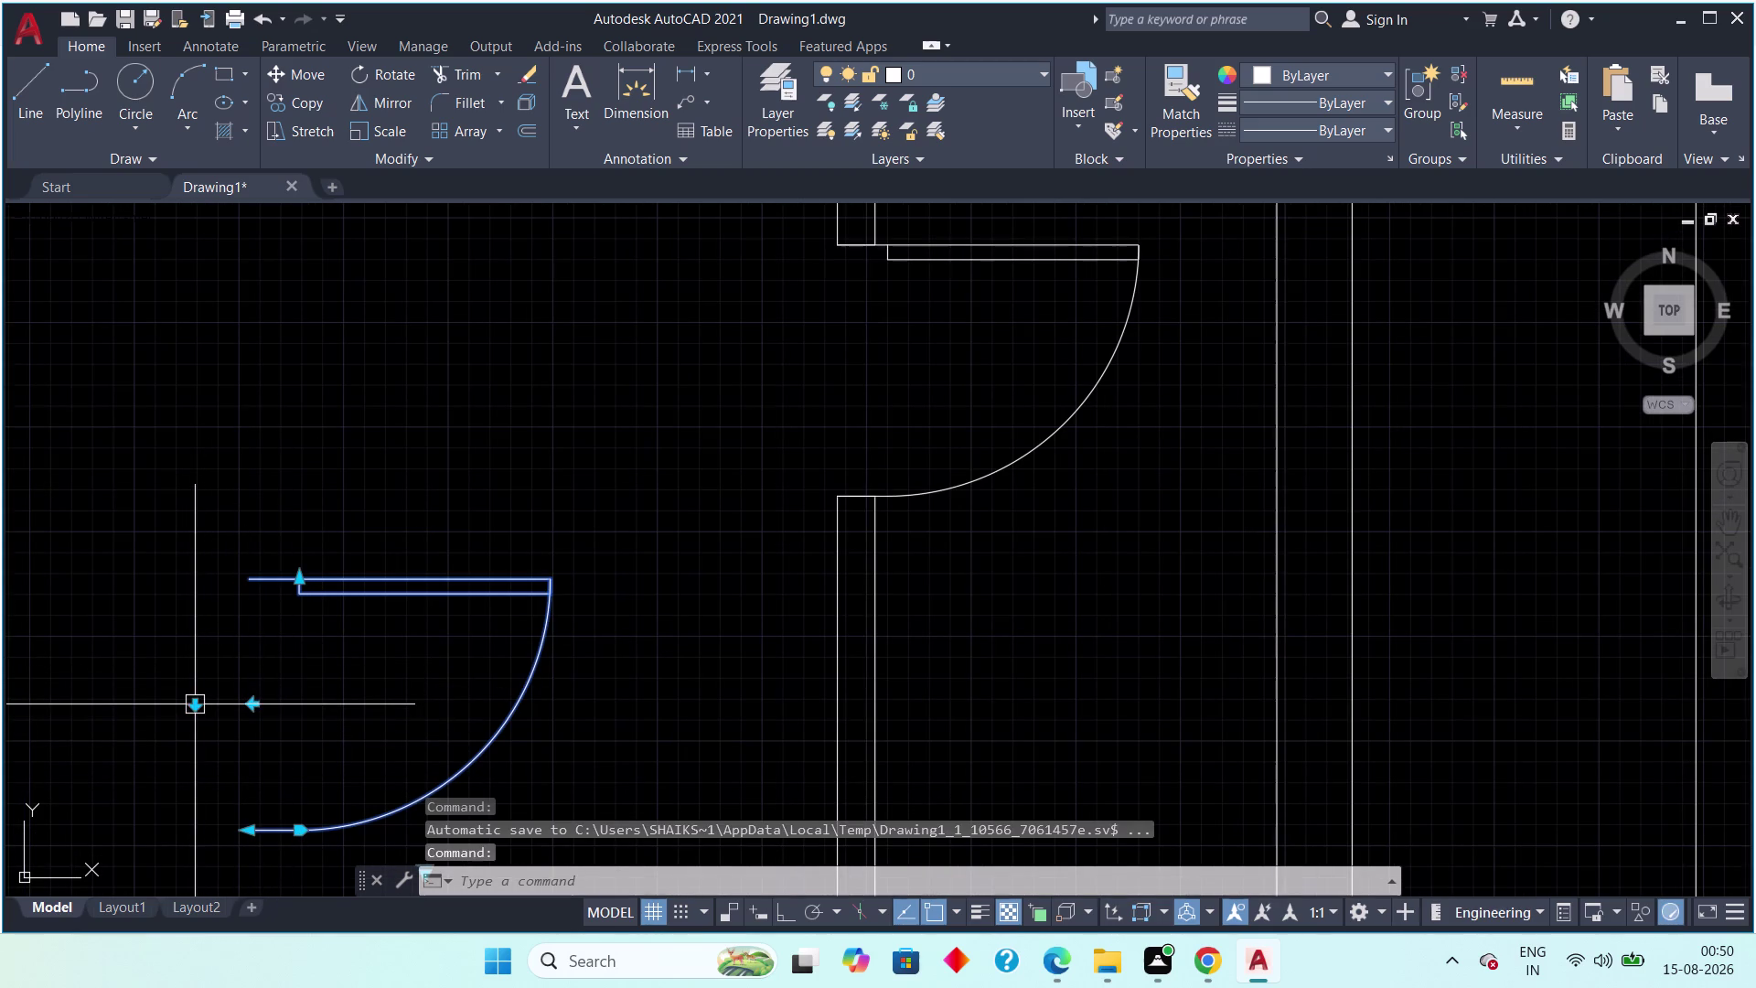
click(200, 704)
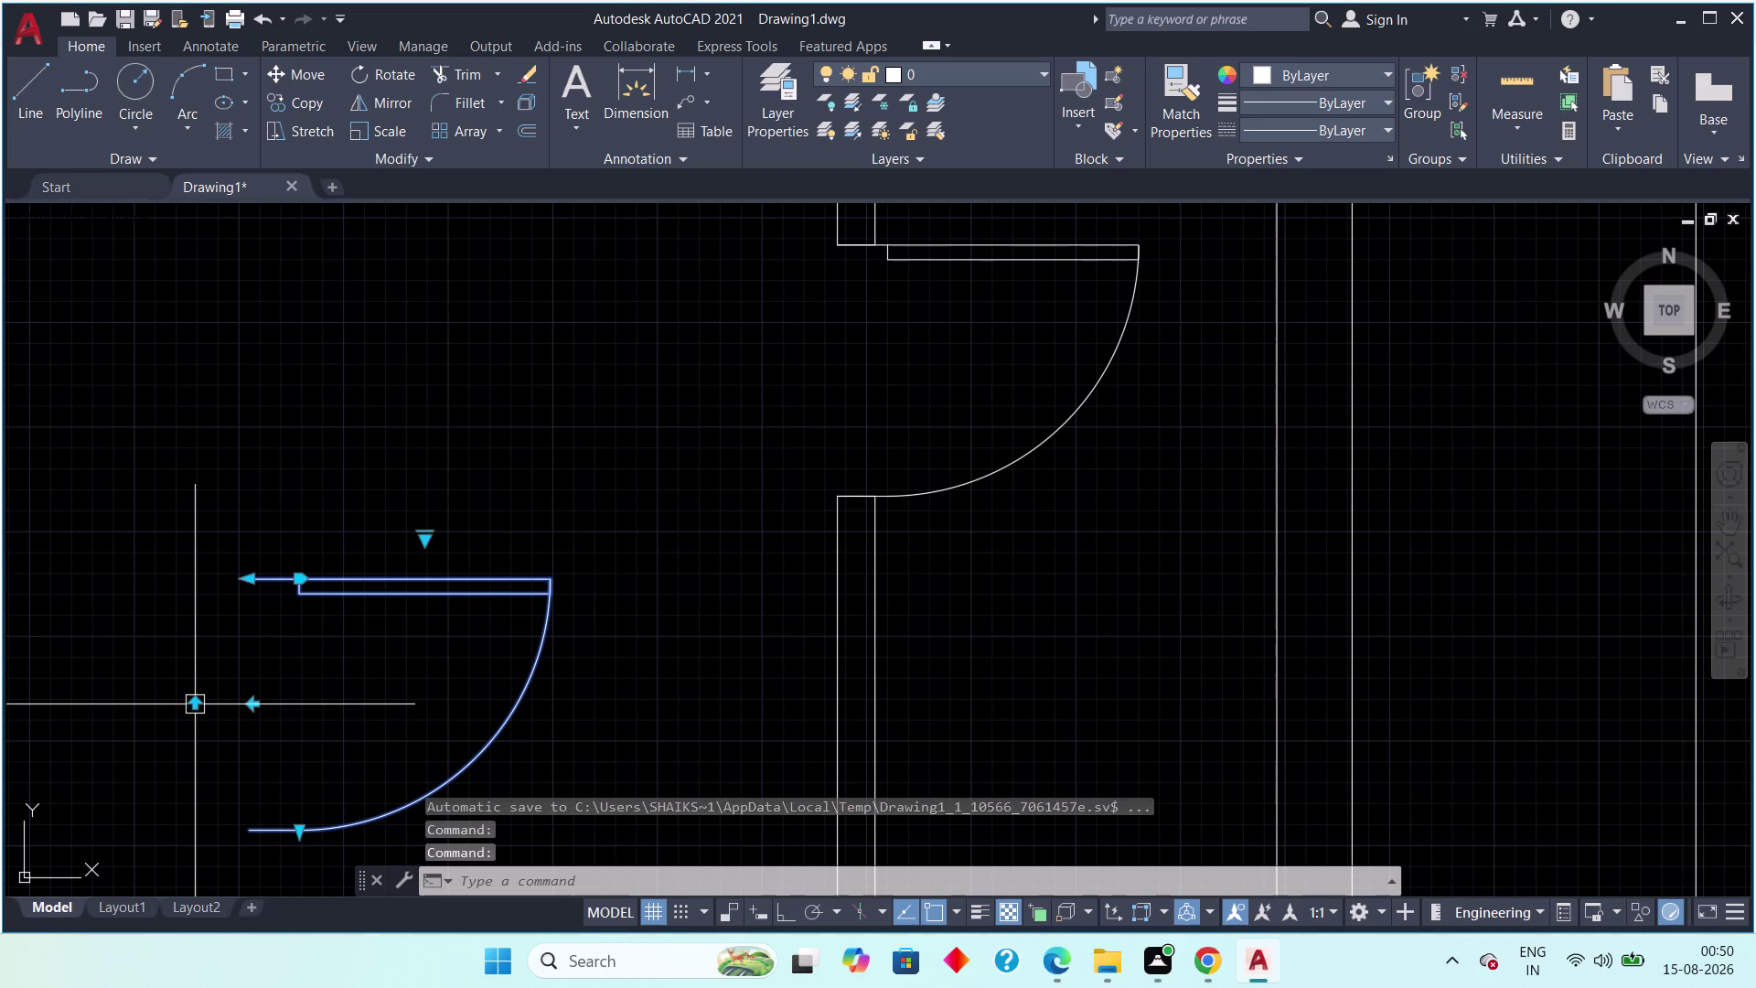
click(199, 705)
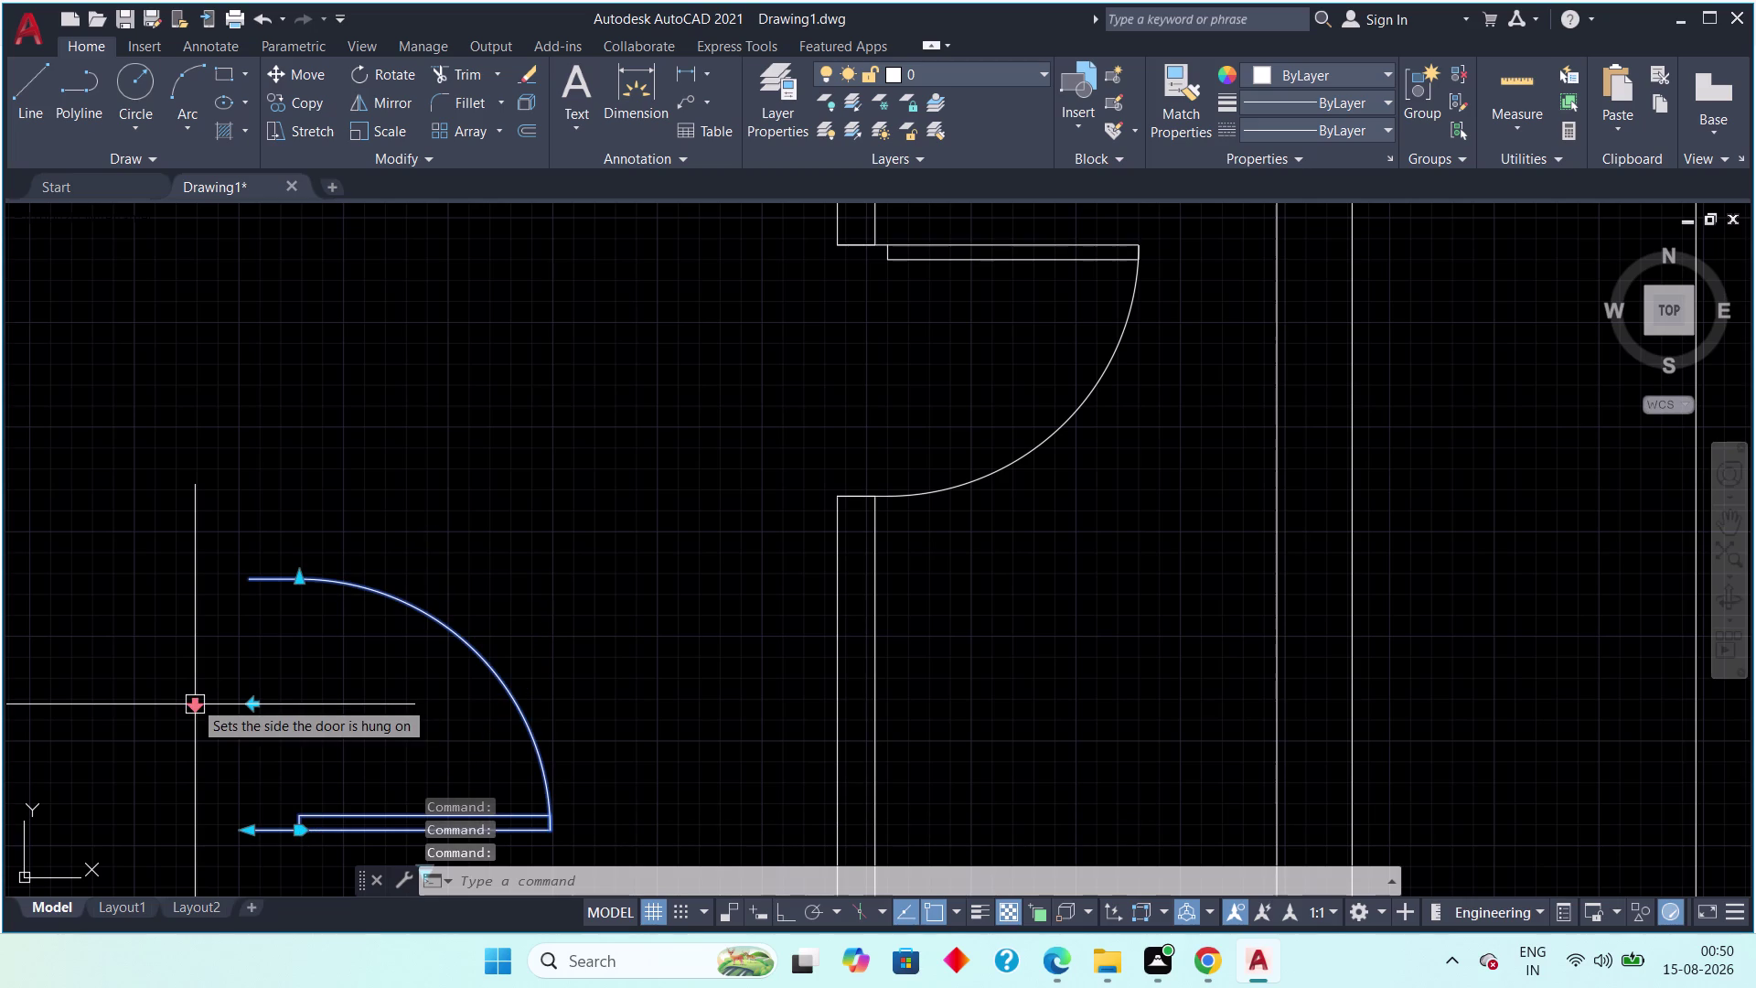
scroll(down, 3)
middle_drag(198, 705, 280, 618)
scroll(up, 3)
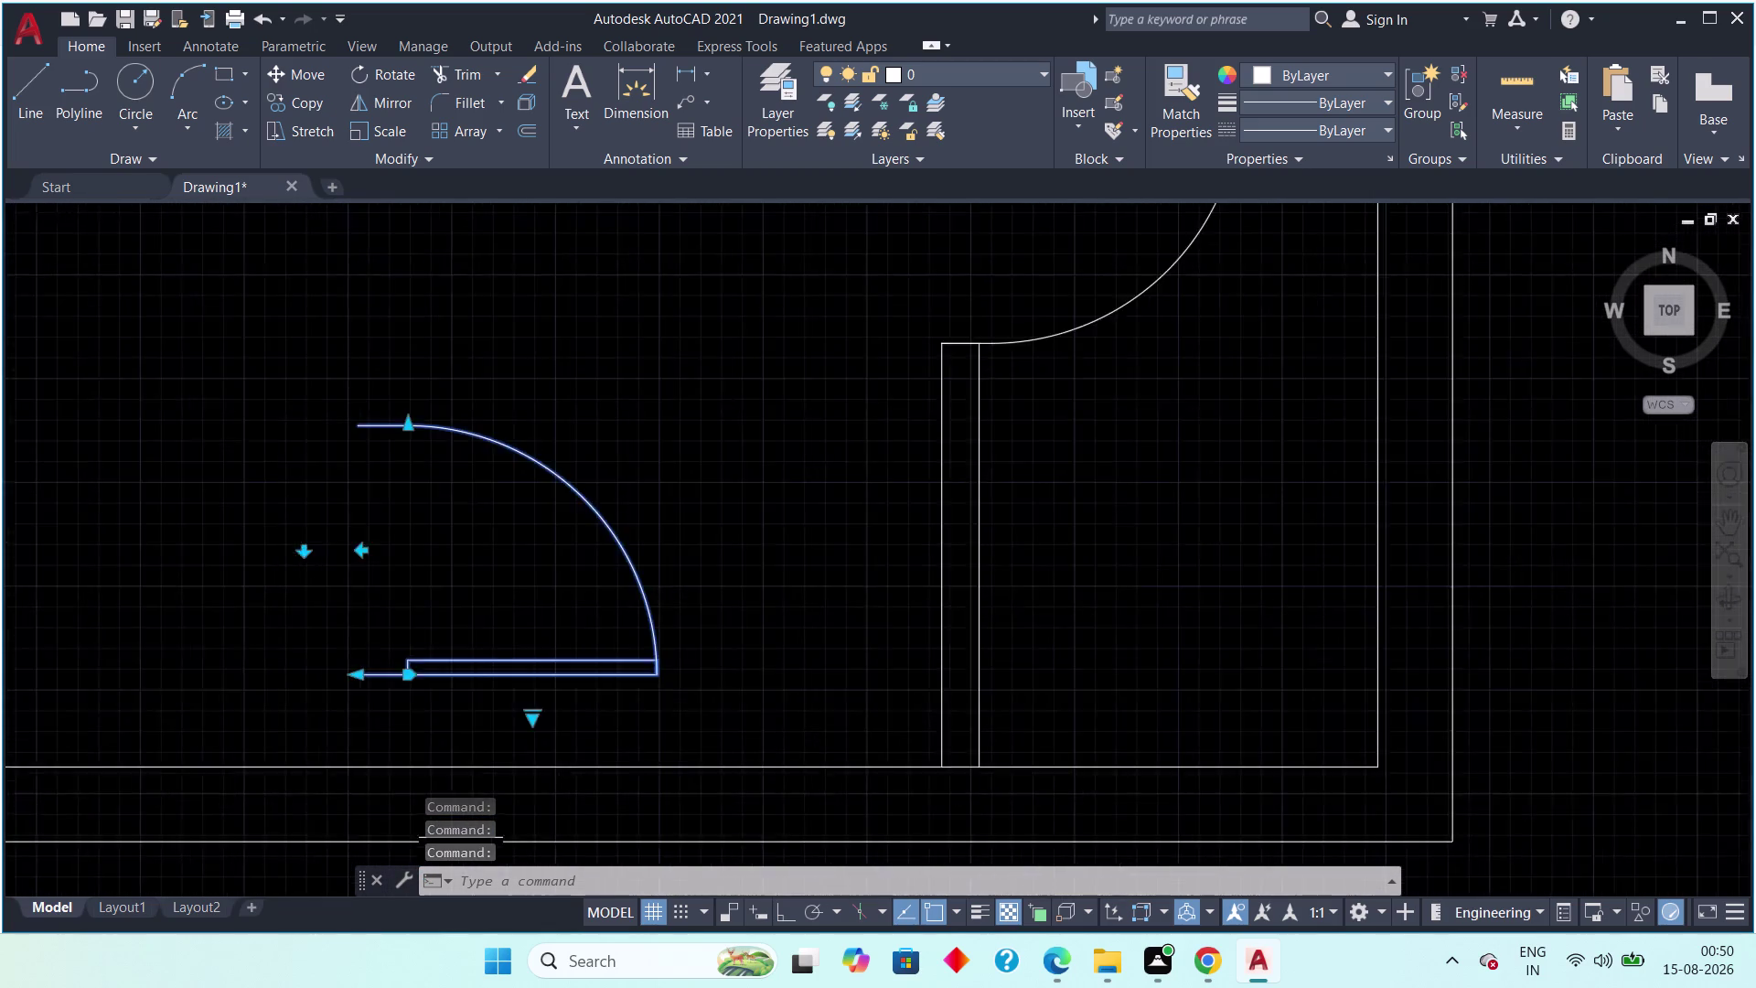
scroll(up, 3)
Move the copied door into the opening where the vertical and bottom walls meet.
key(m)
key(space)
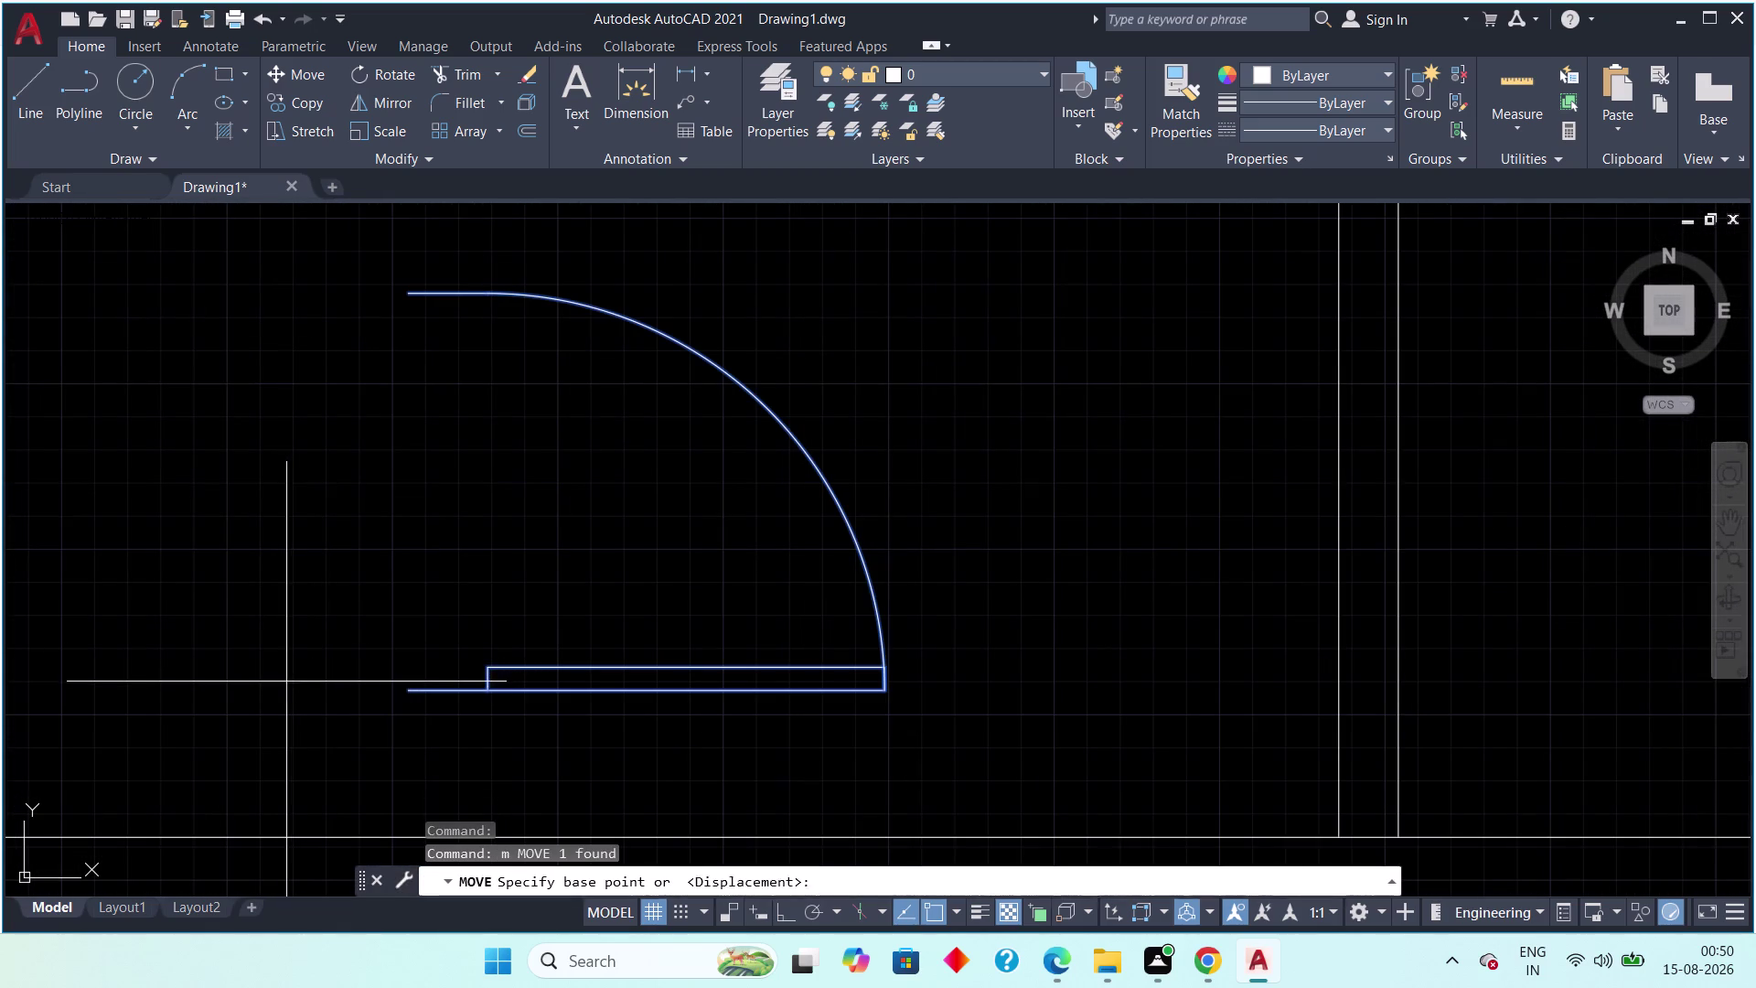
drag(411, 692, 402, 692)
scroll(down, 3)
middle_drag(276, 678, 488, 672)
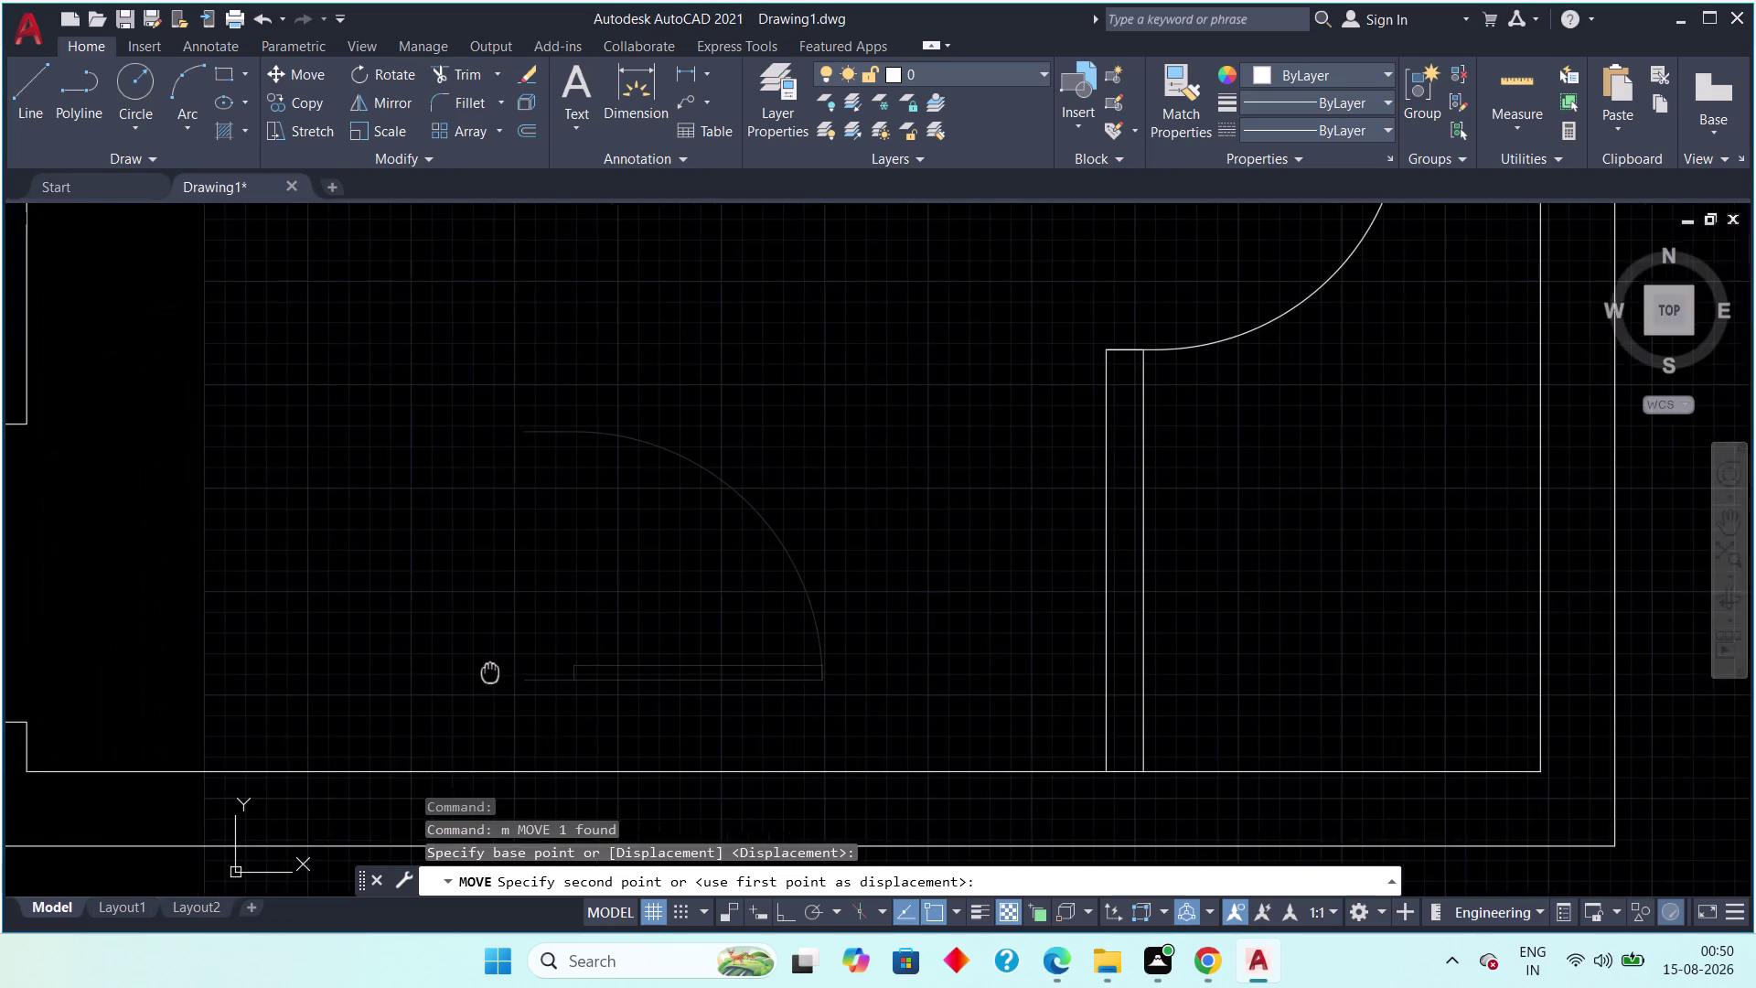
middle_drag(489, 672, 569, 639)
scroll(down, 3)
scroll(up, 3)
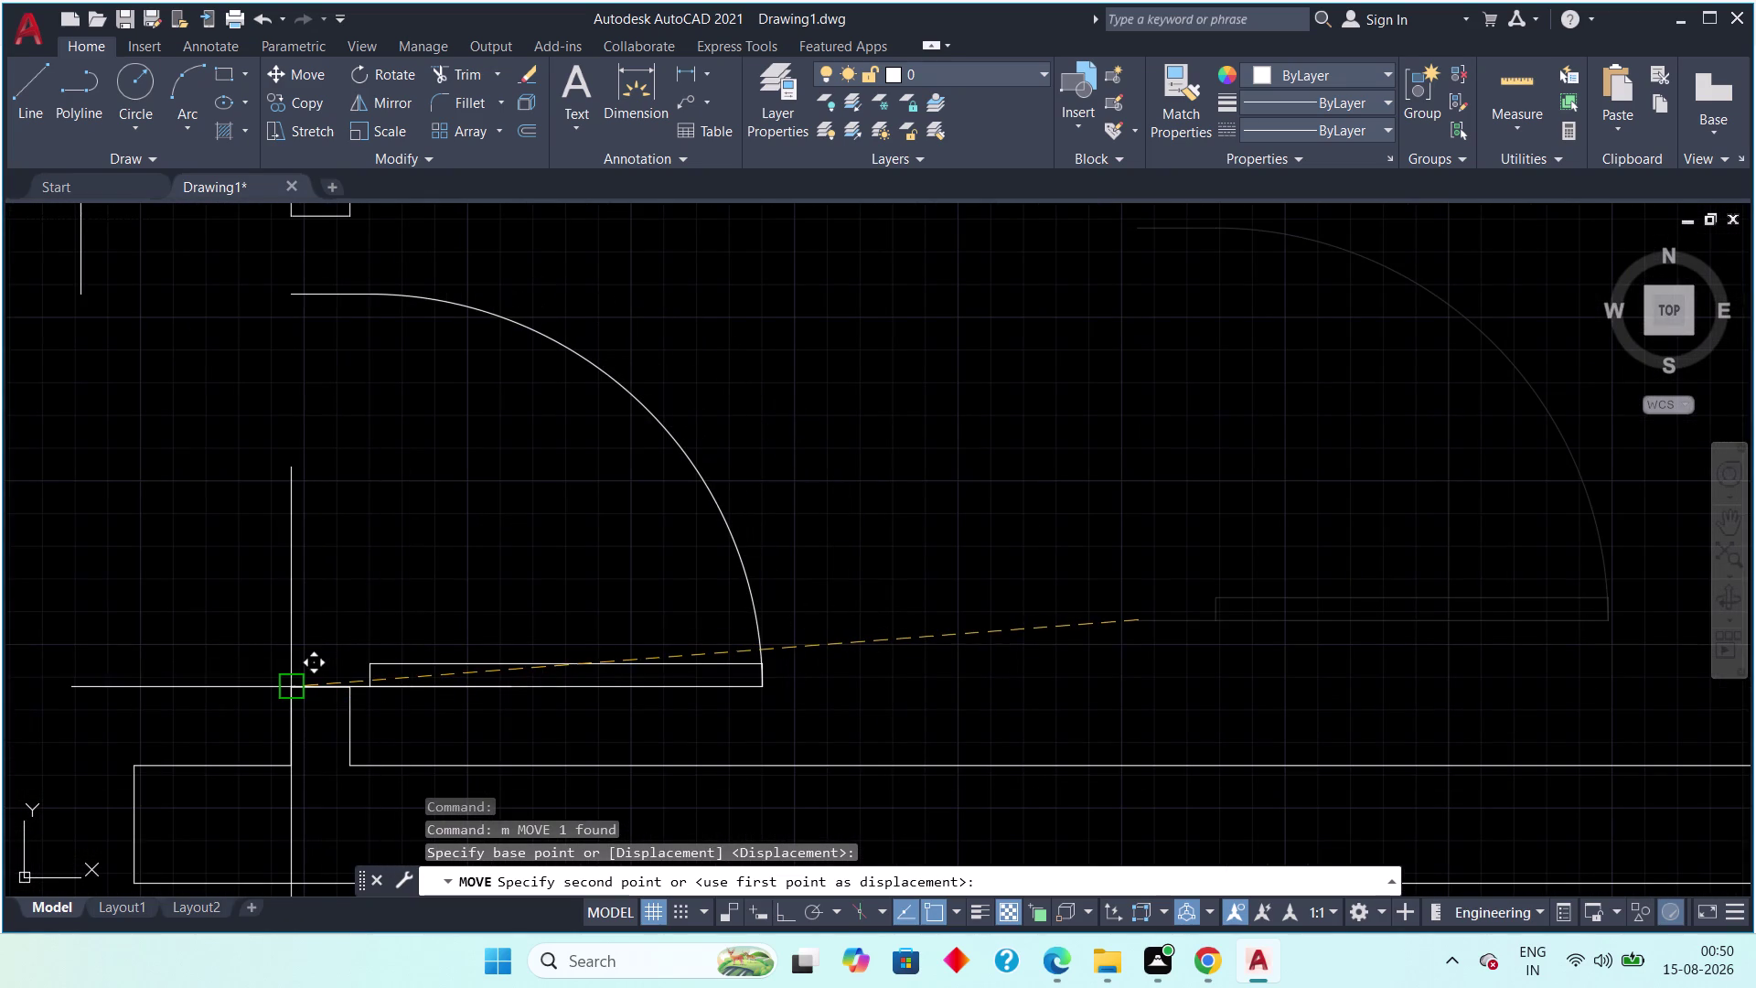
click(289, 693)
scroll(down, 3)
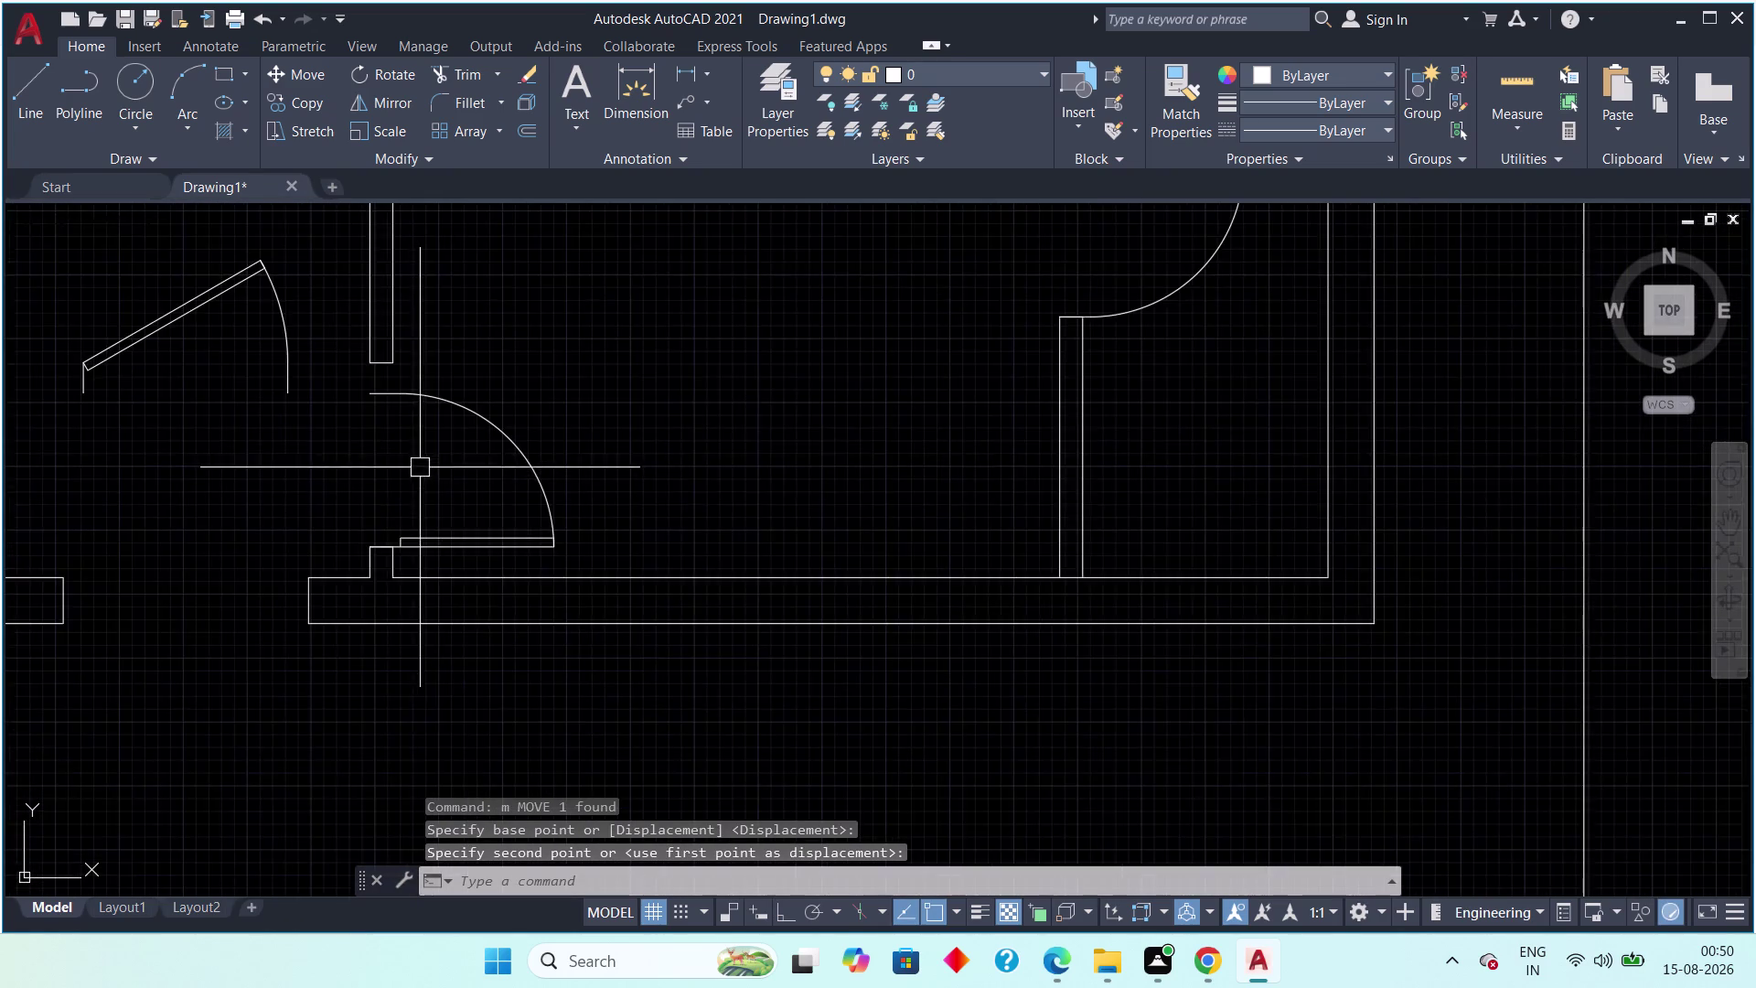
middle_drag(417, 464, 362, 625)
Try a grip adjustment on the placed door, then cancel and clear the selection.
click(366, 560)
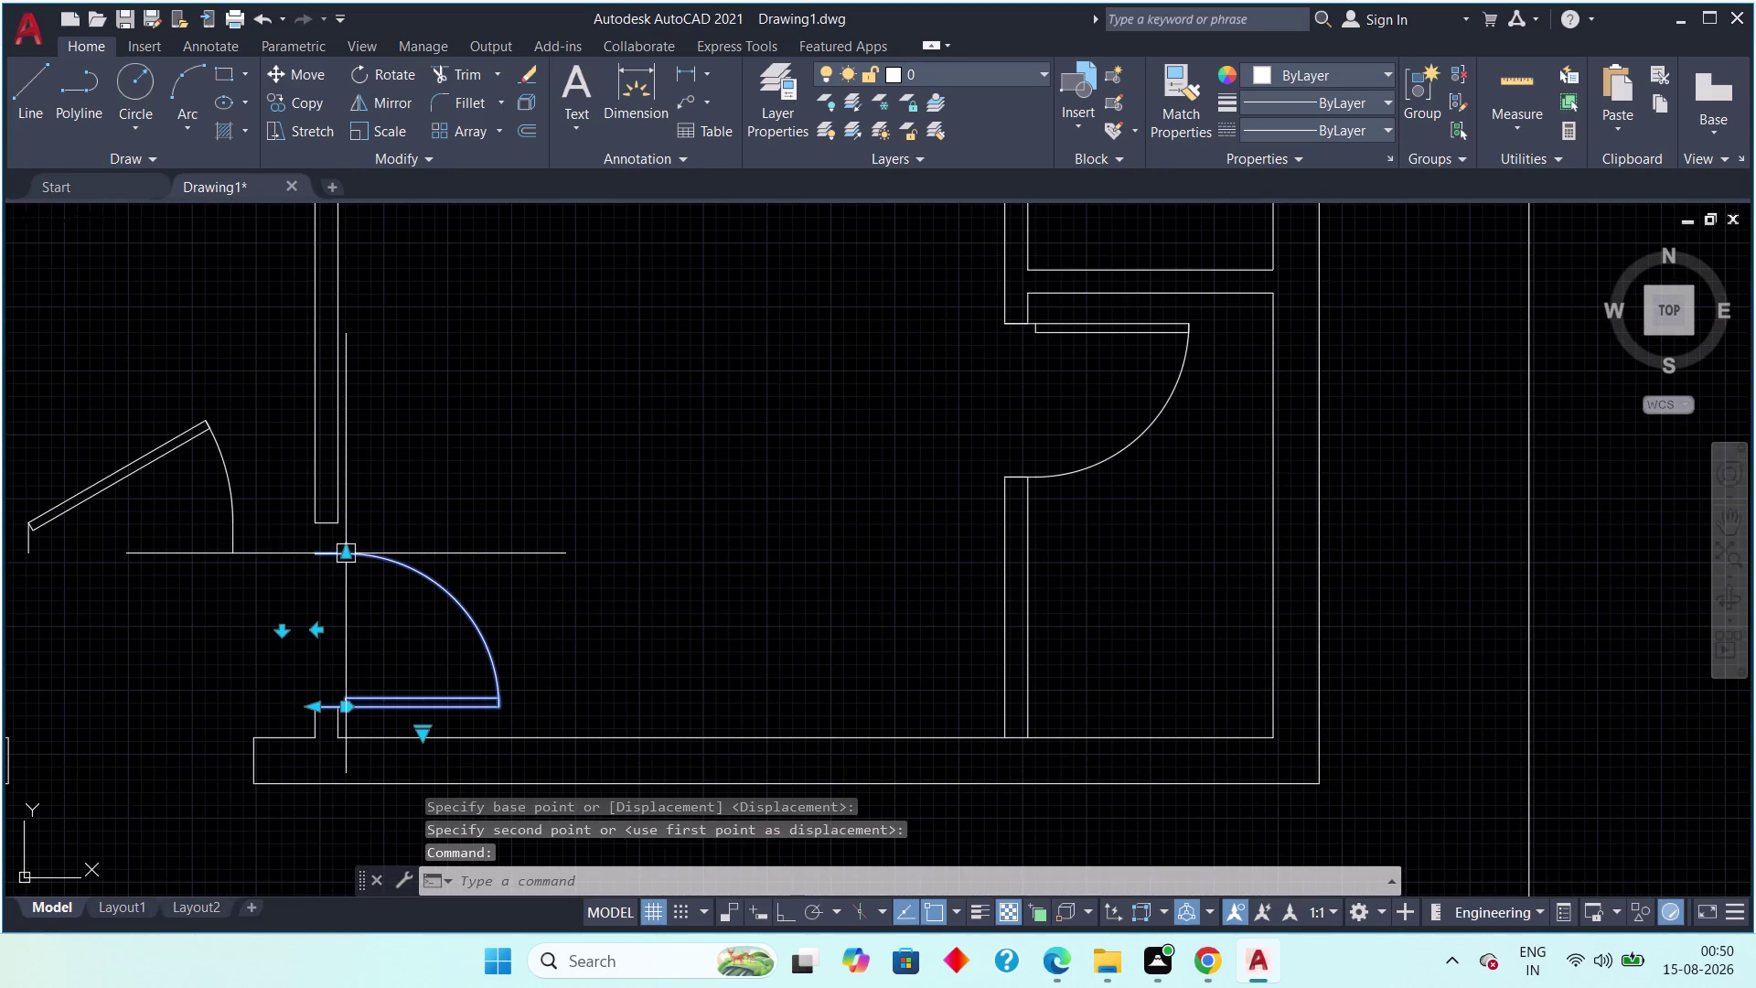
click(349, 556)
click(340, 532)
scroll(down, 3)
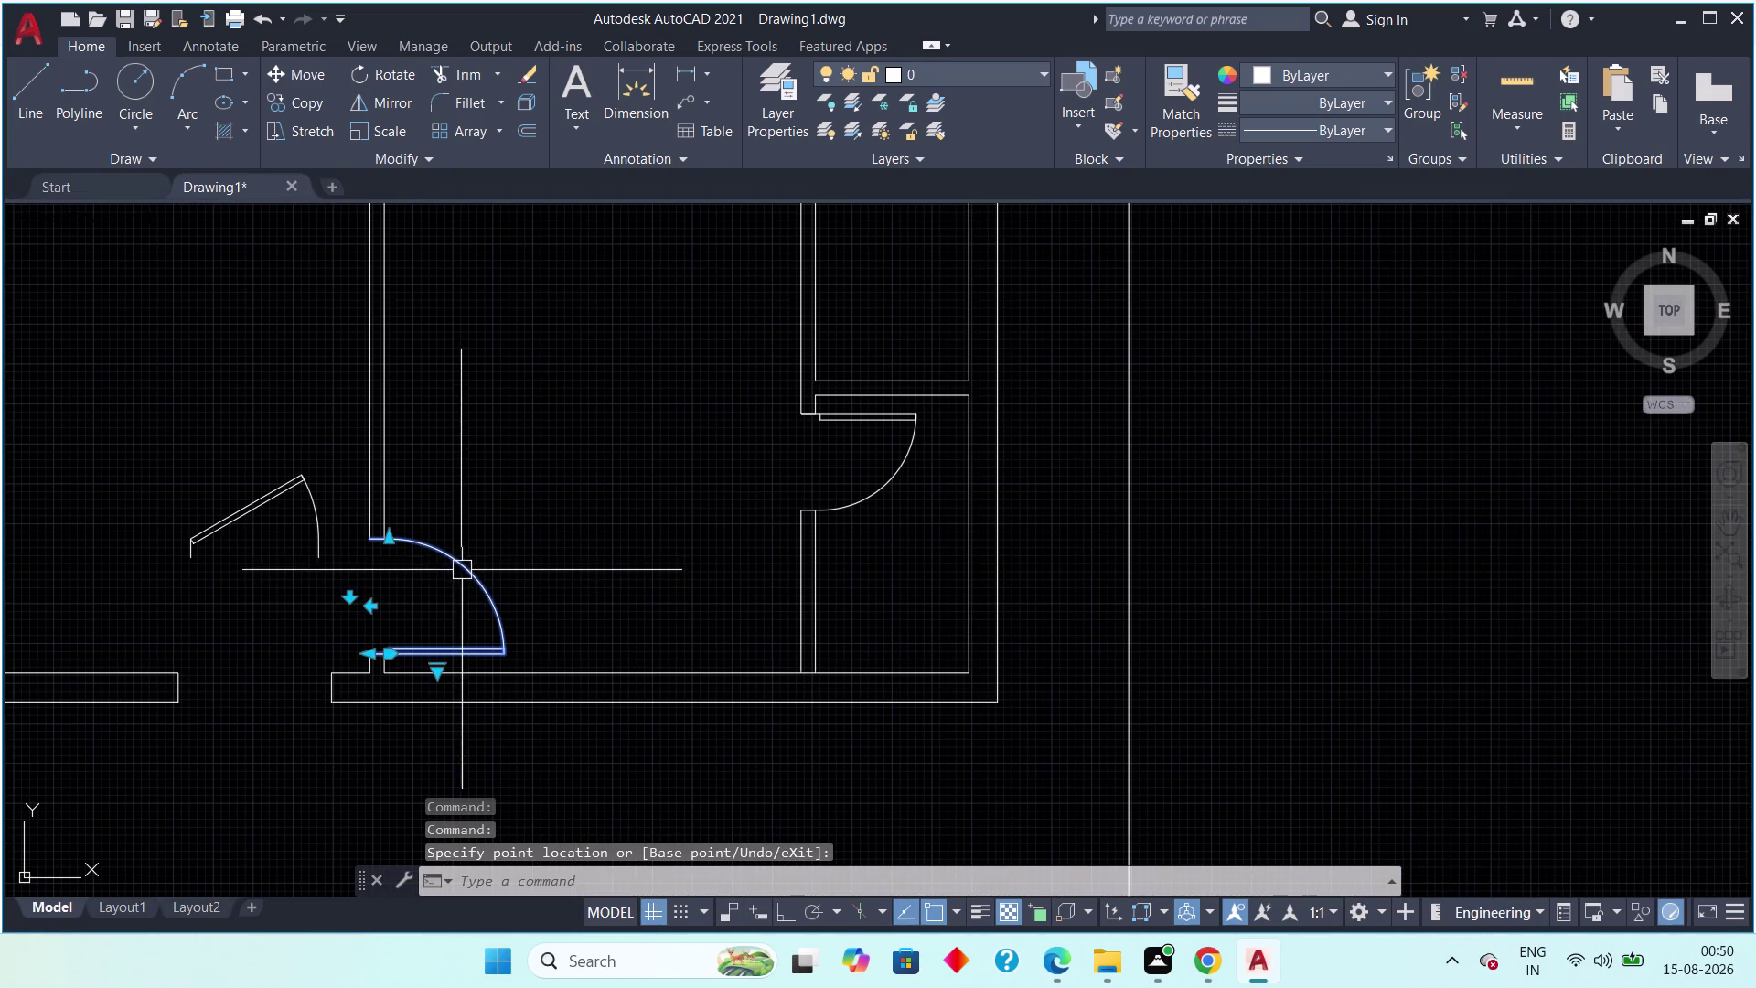
key(Escape)
key(Escape)
scroll(up, 3)
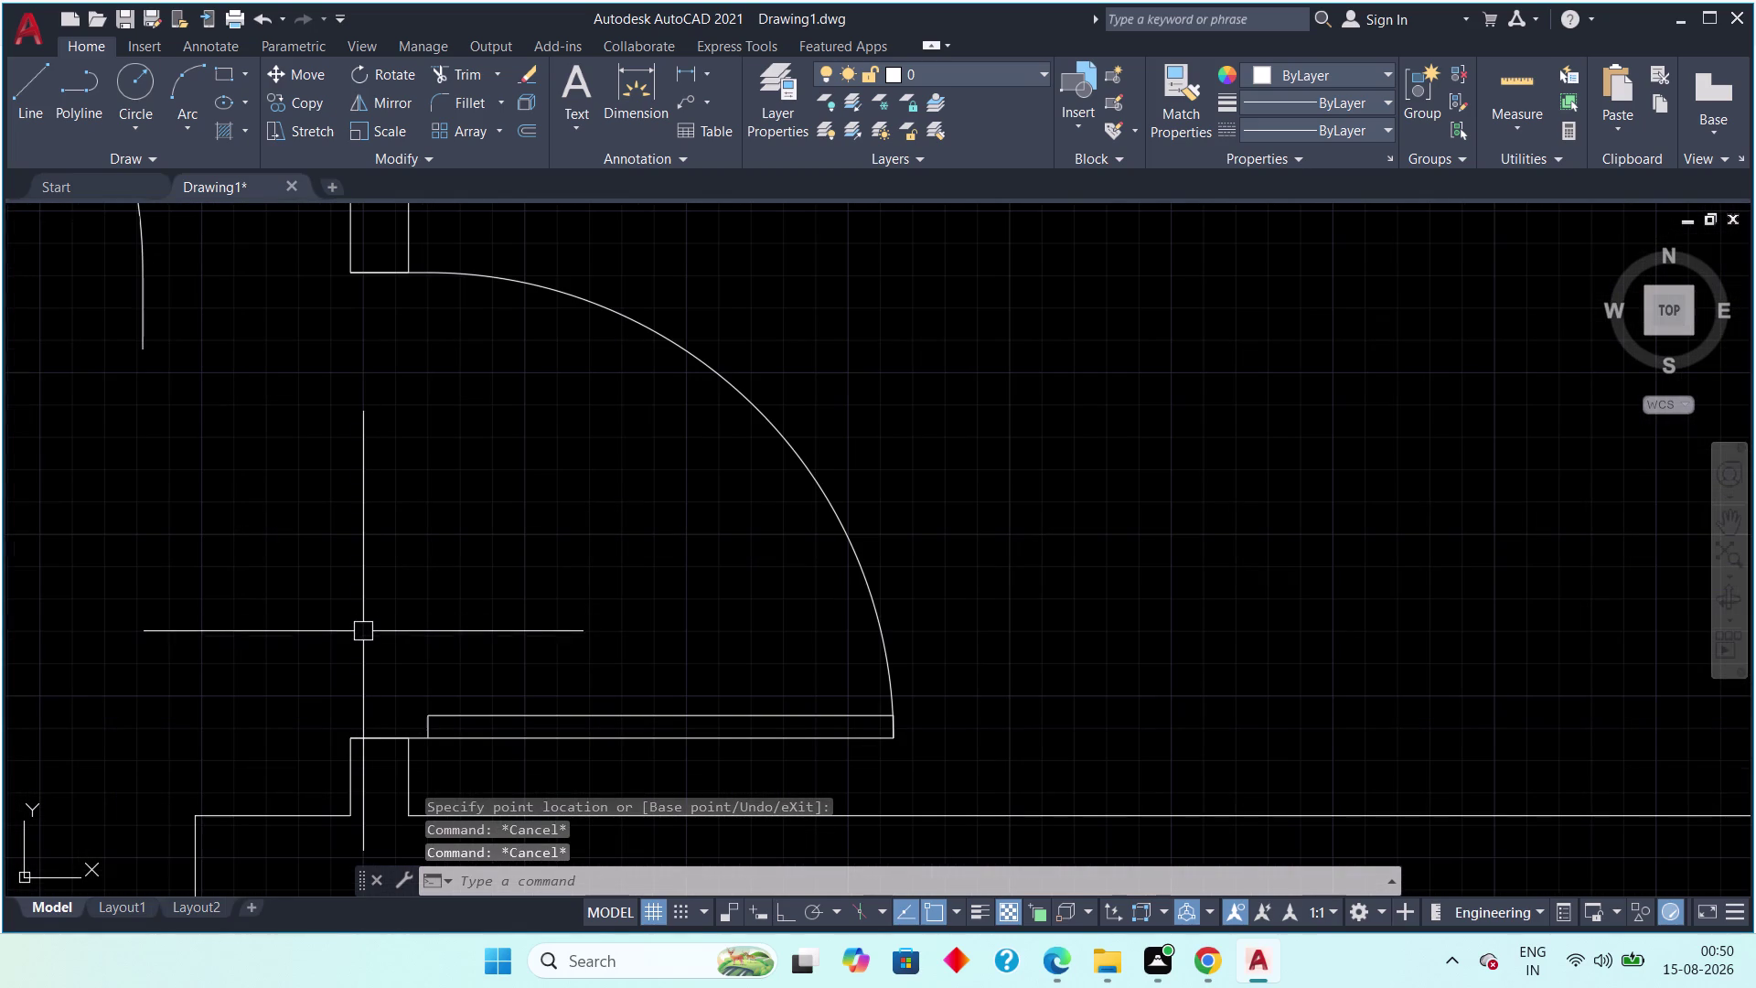
scroll(down, 3)
scroll(down, 3)
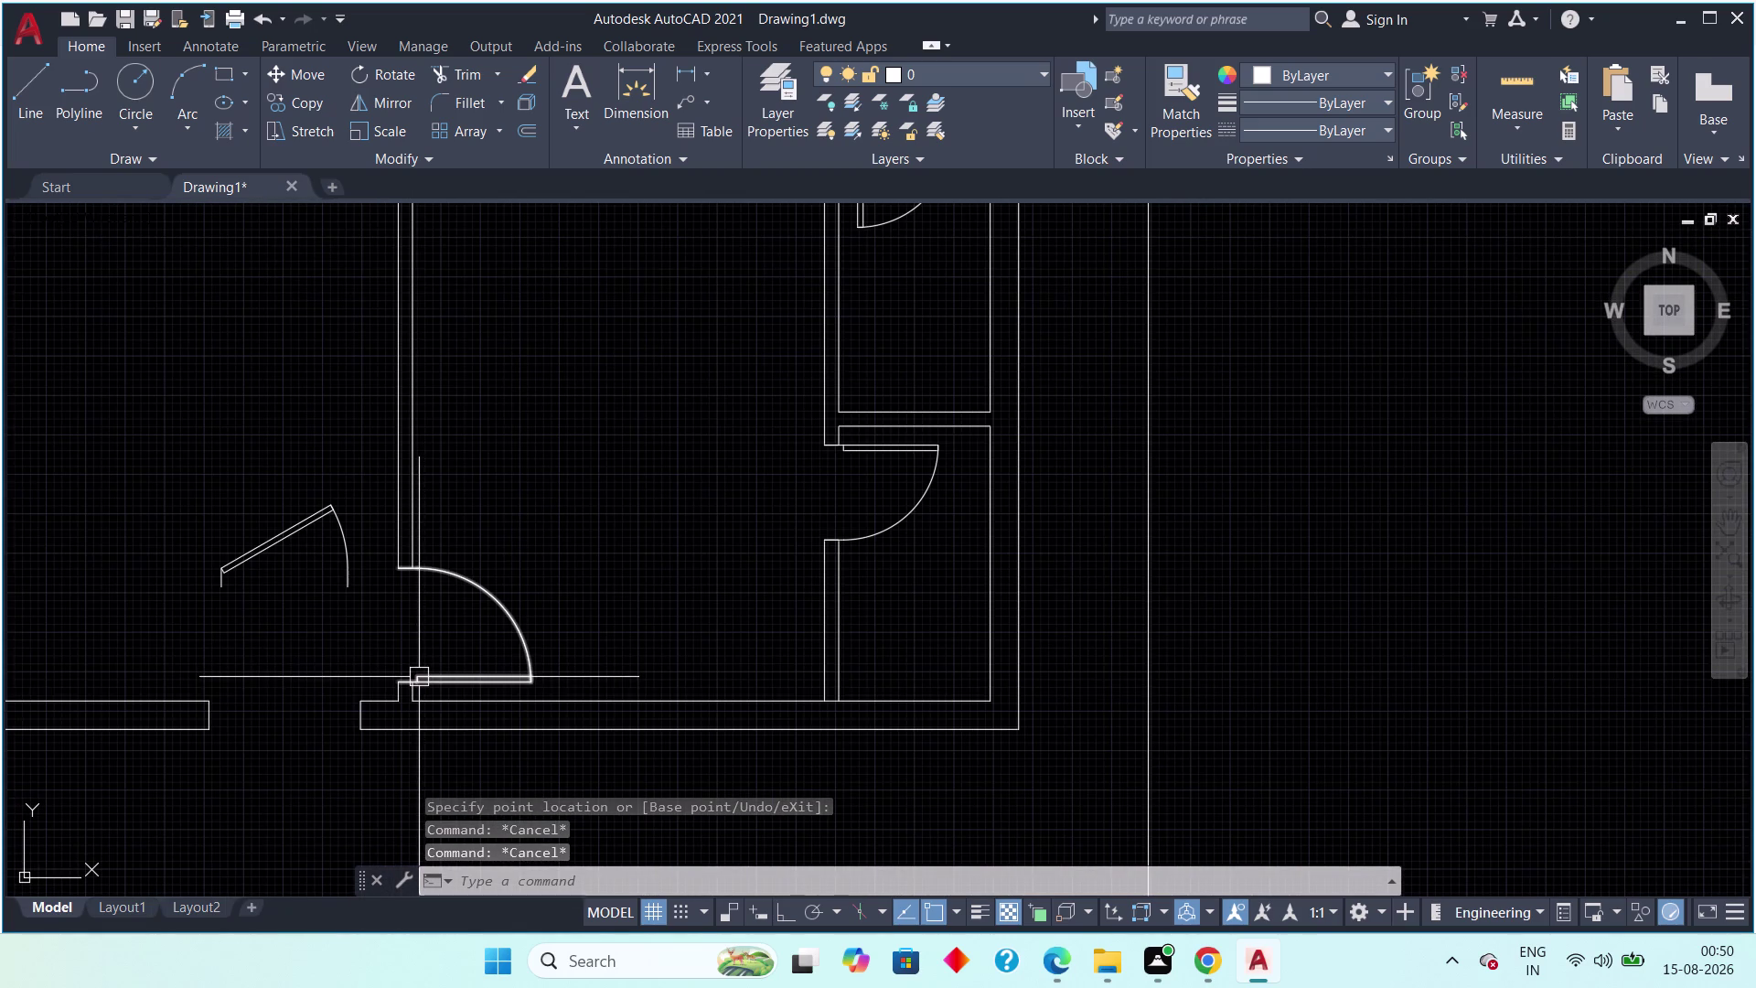
scroll(down, 3)
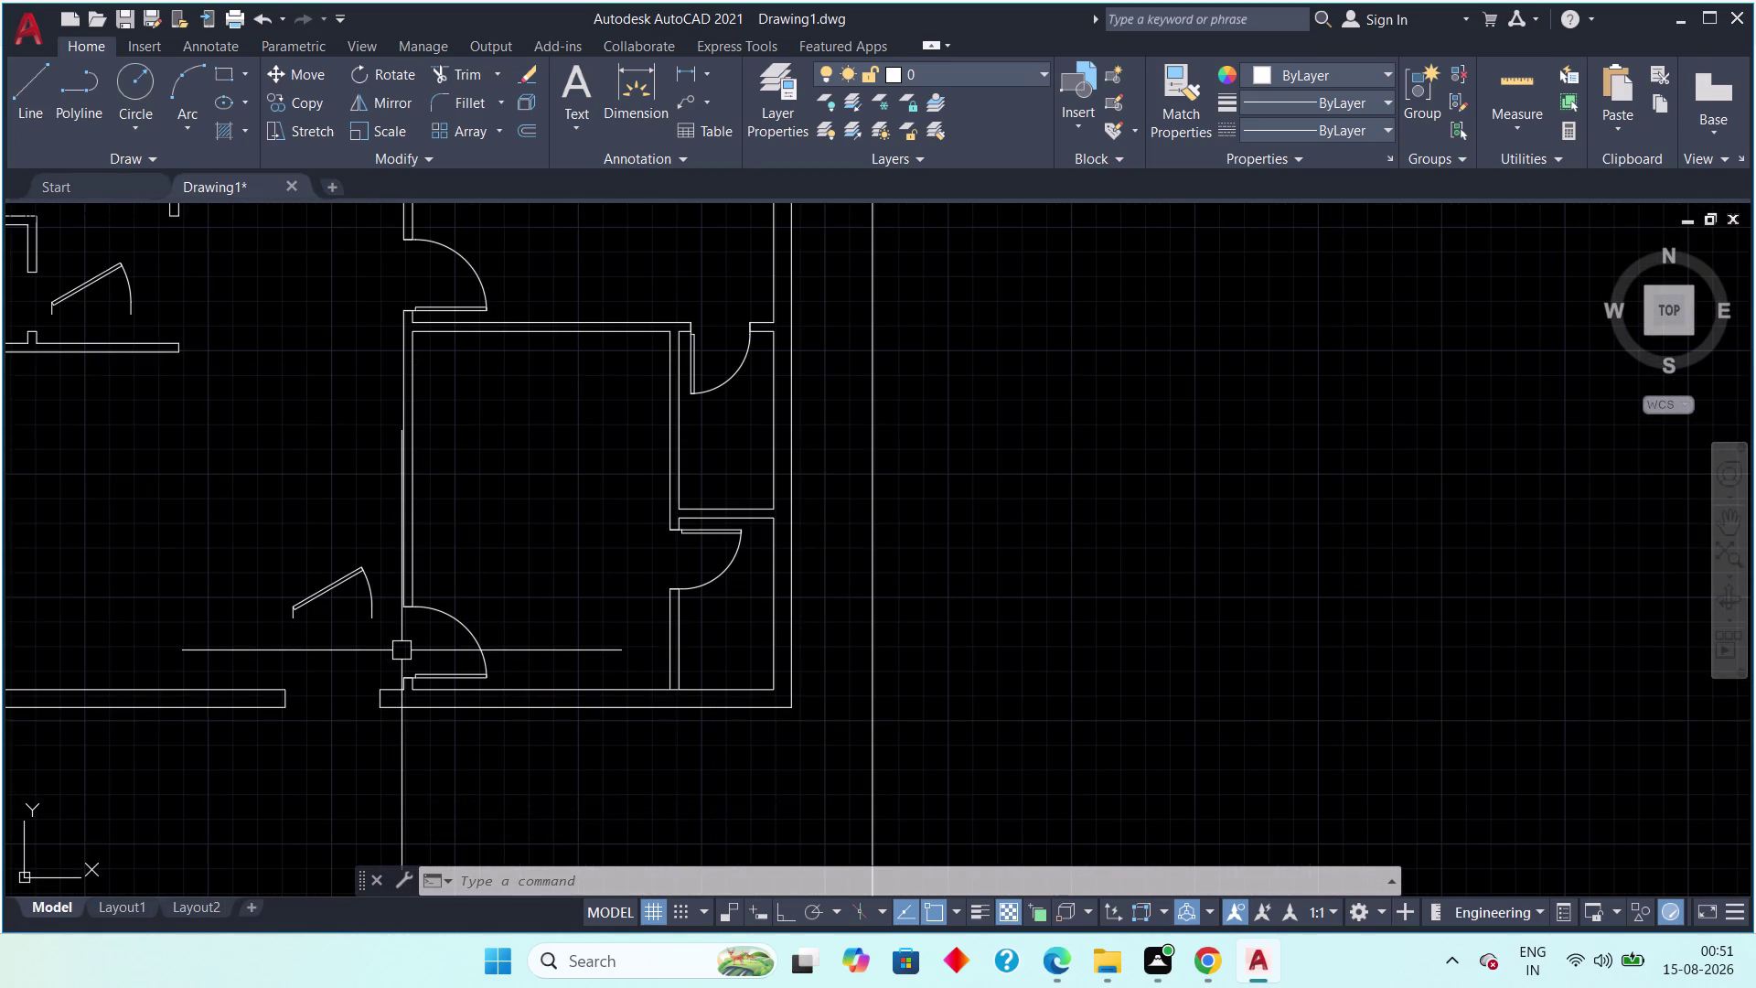
Set the angled entrance door to Open 90° and flip its swing.
click(344, 528)
click(298, 625)
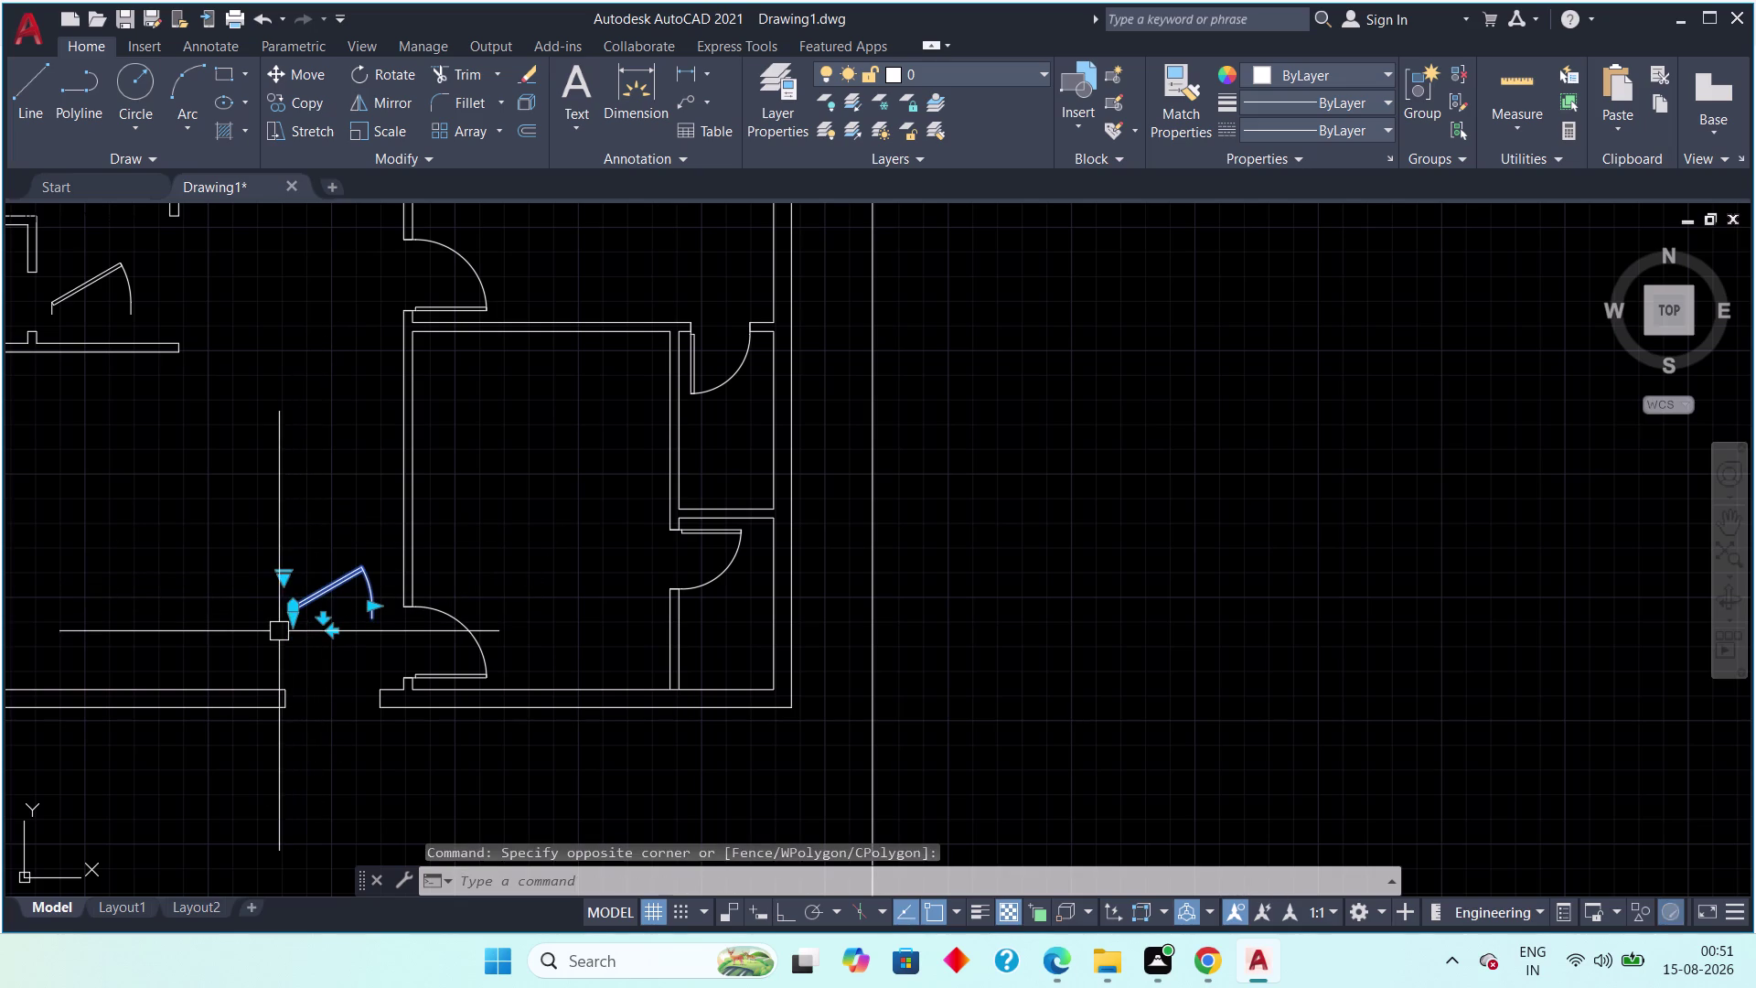
scroll(up, 3)
click(292, 535)
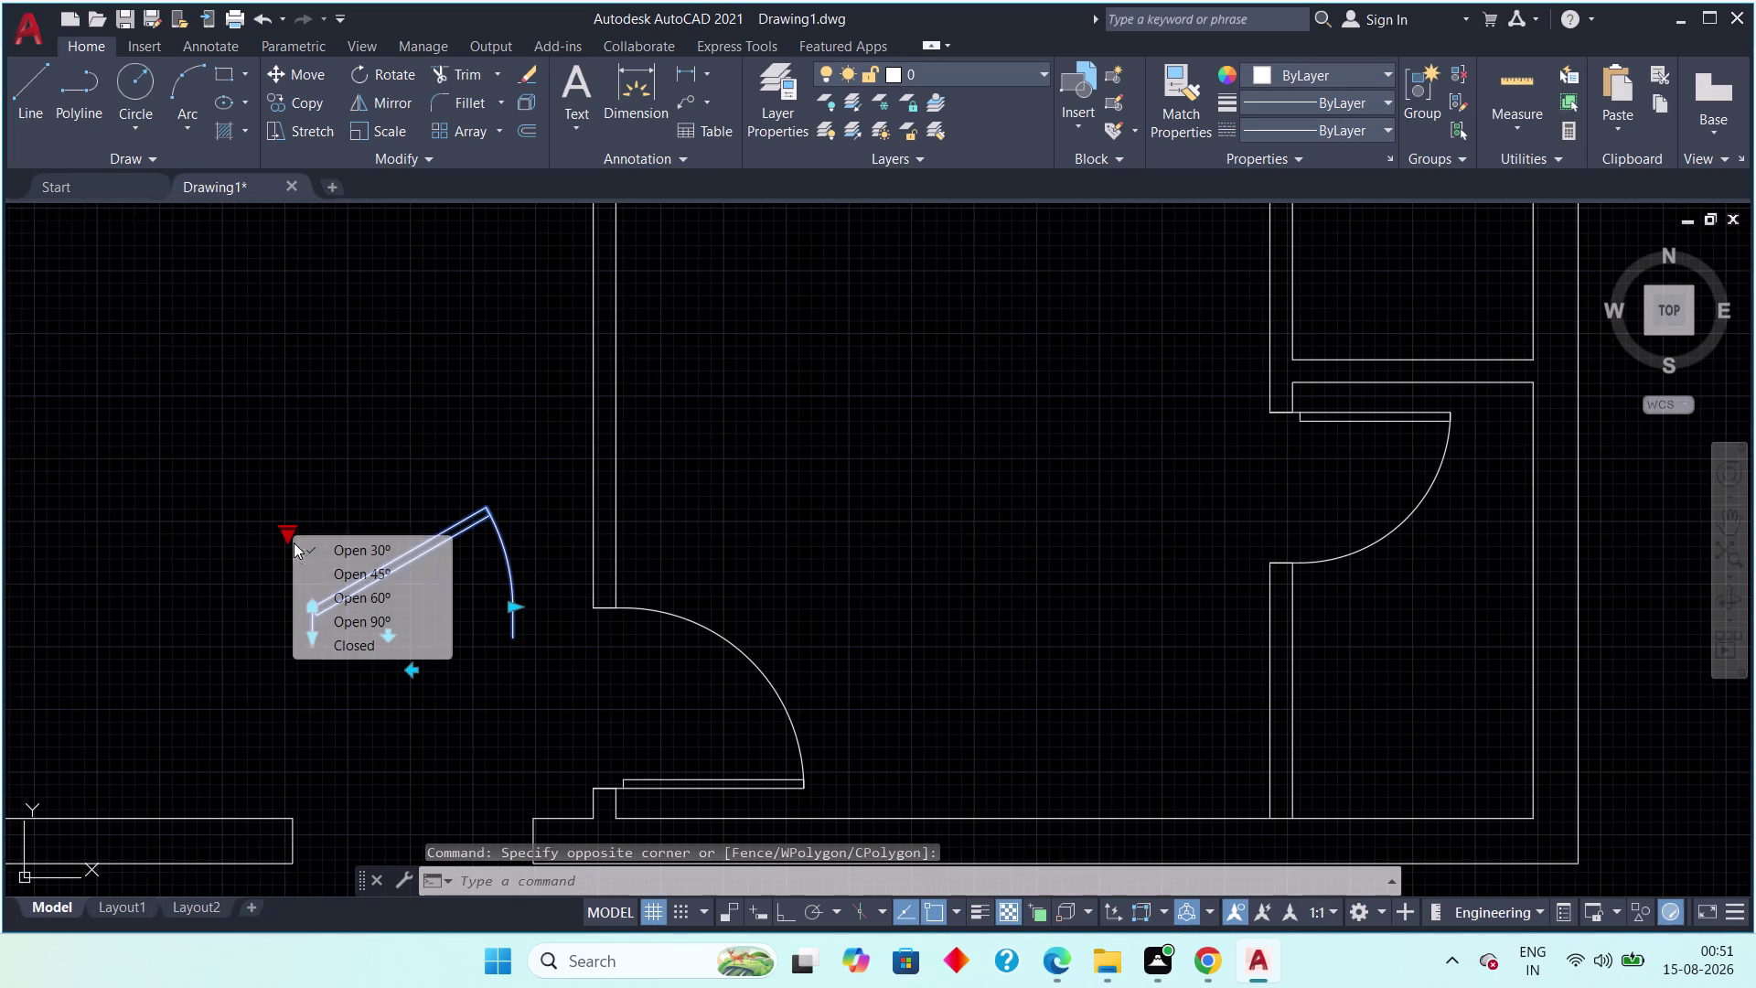
click(338, 623)
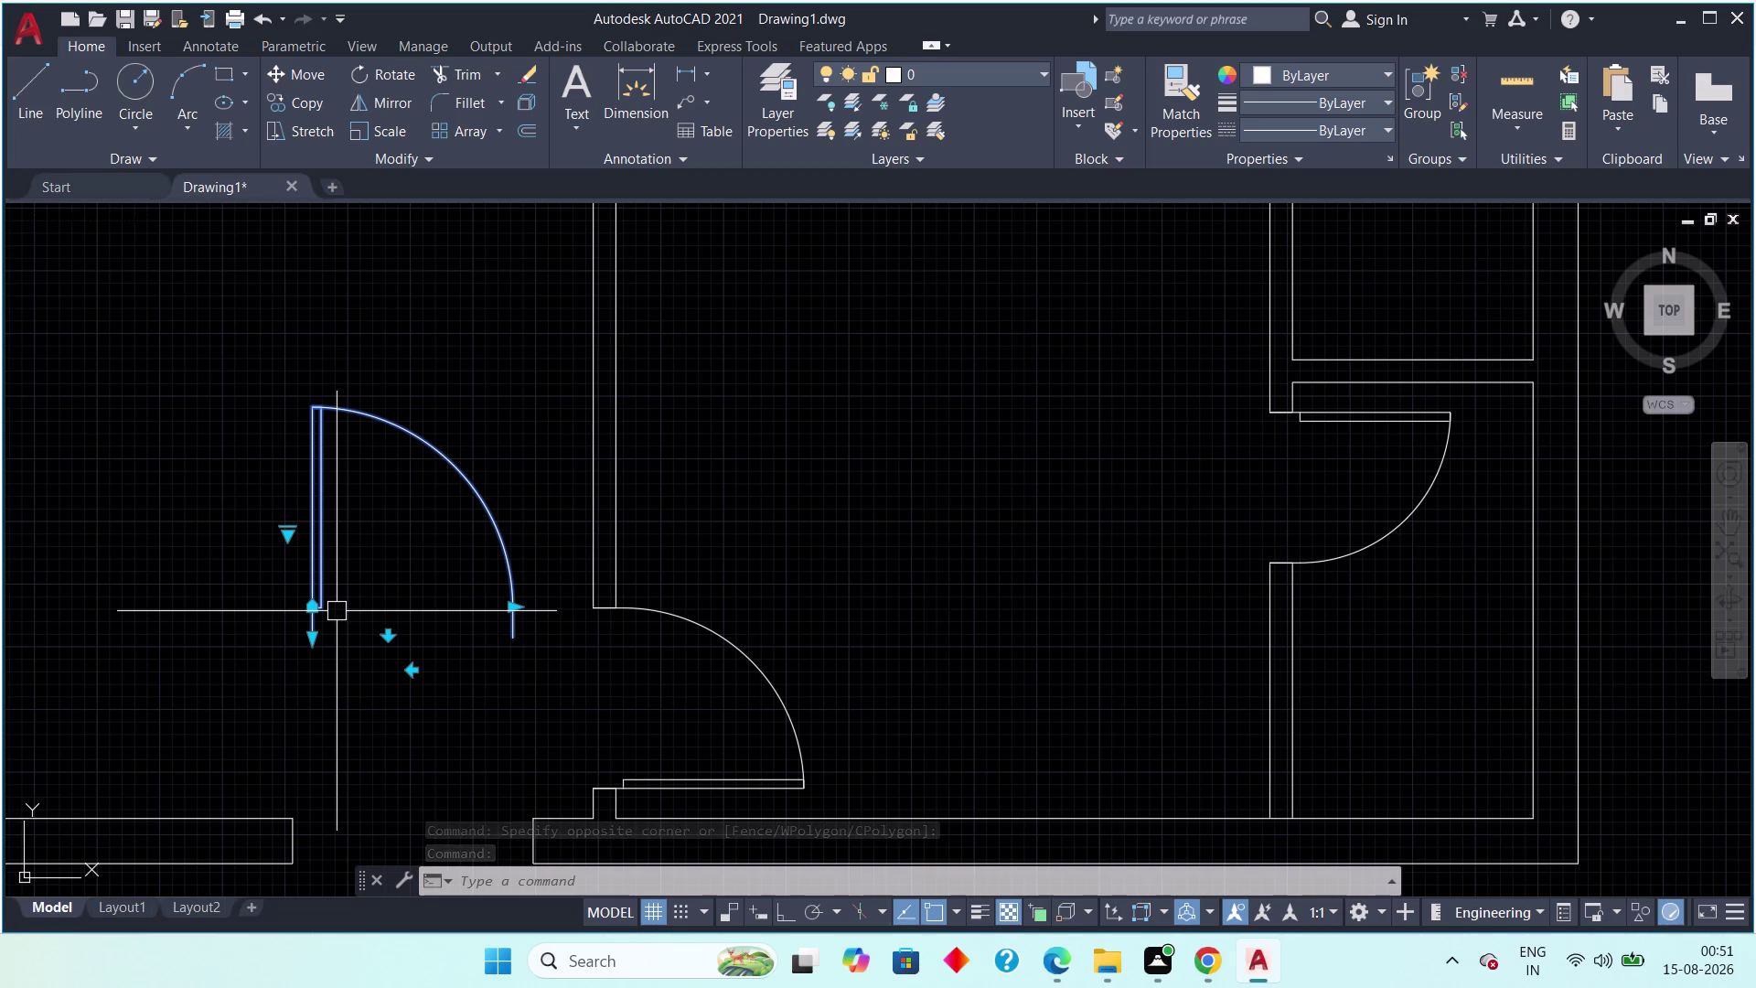
click(412, 674)
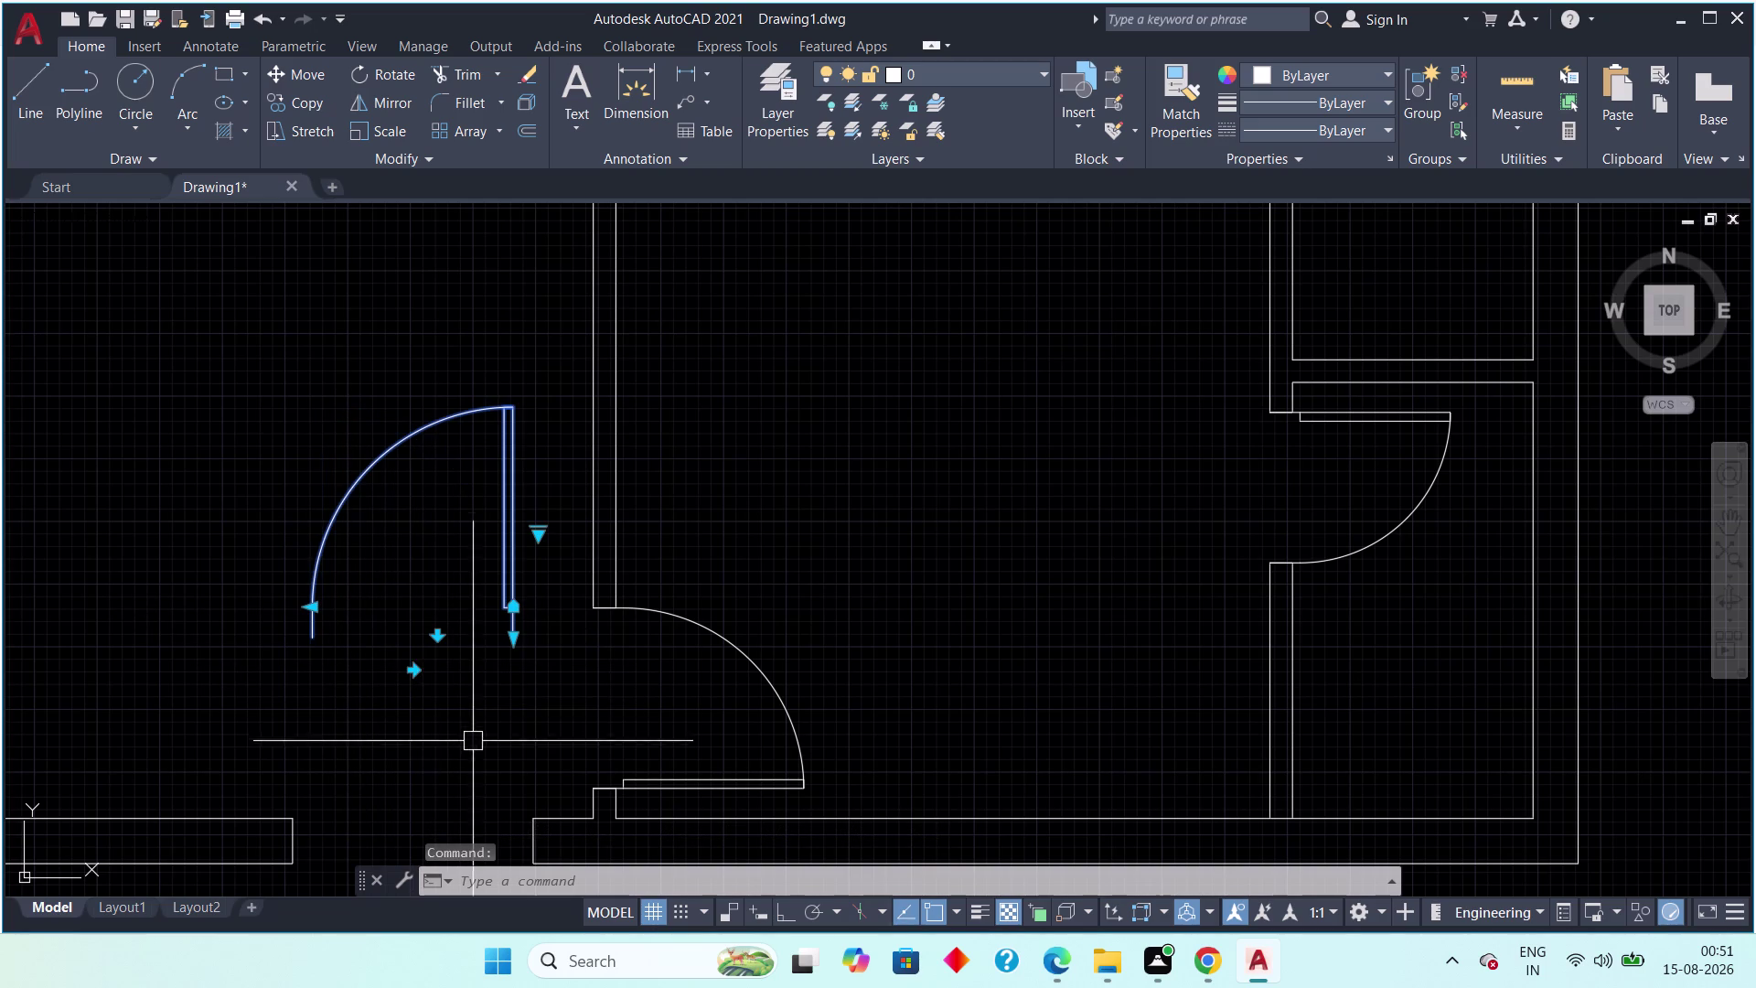
Clear the selection and window-select the entrance door.
key(Escape)
key(Escape)
drag(529, 384, 514, 402)
drag(462, 467, 458, 473)
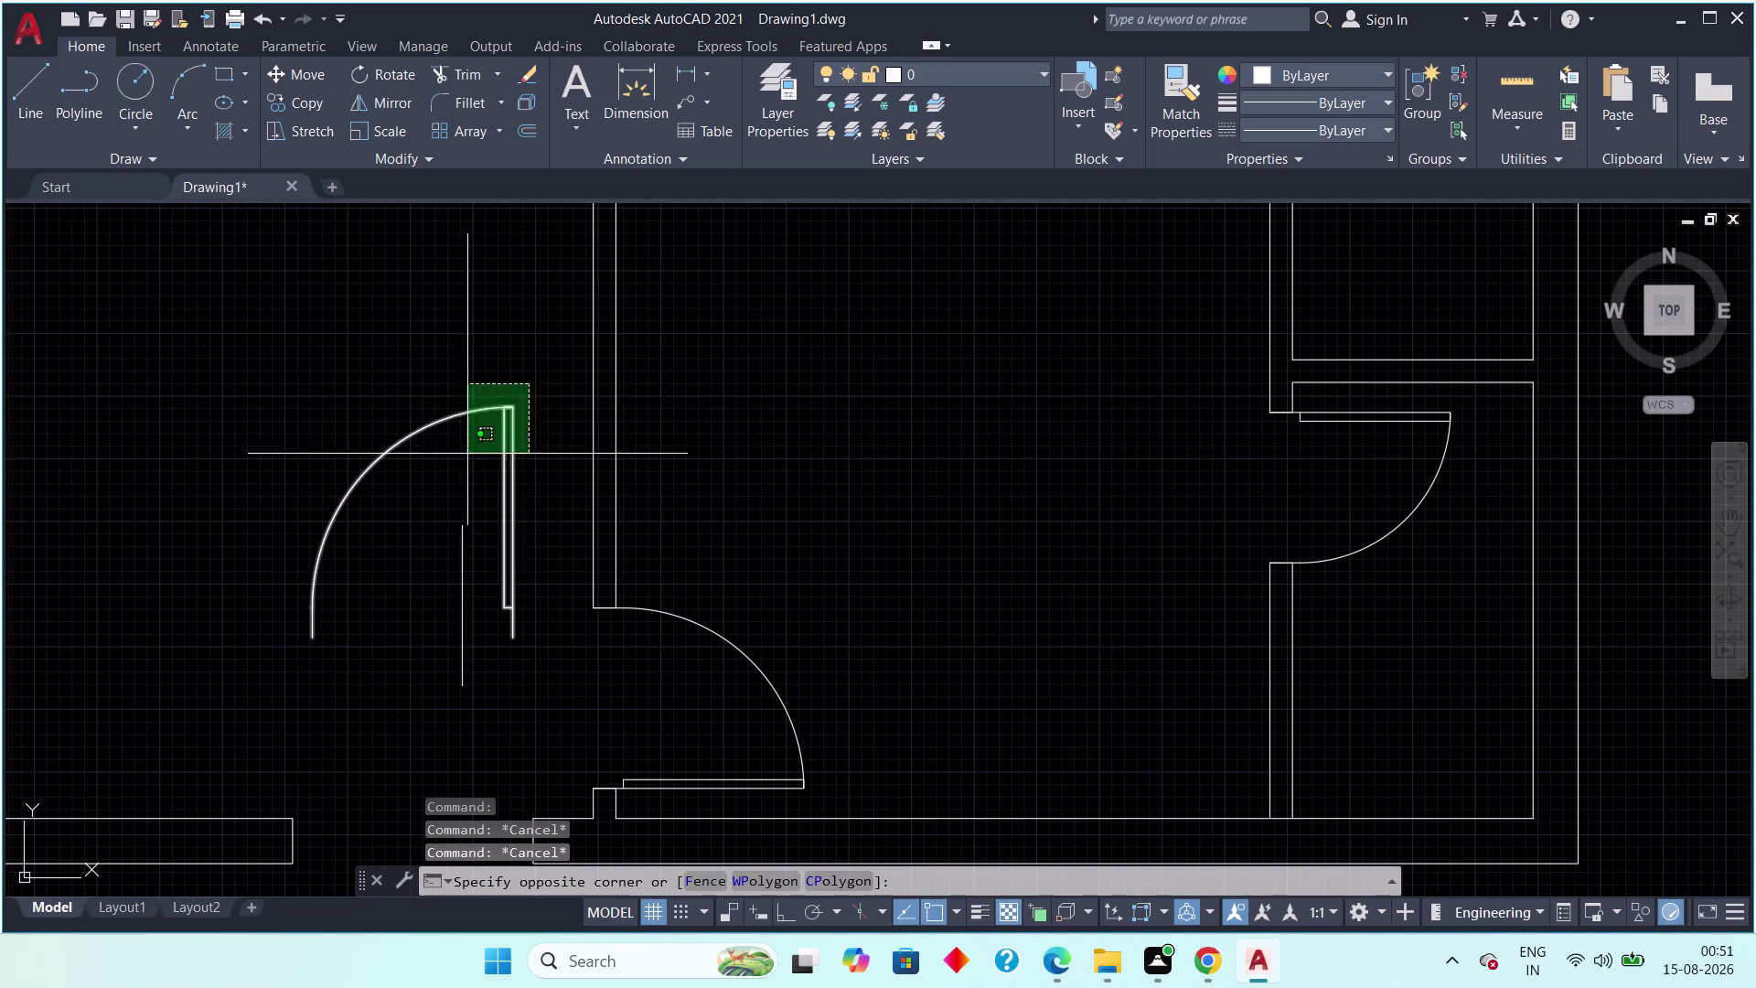
drag(458, 472, 453, 475)
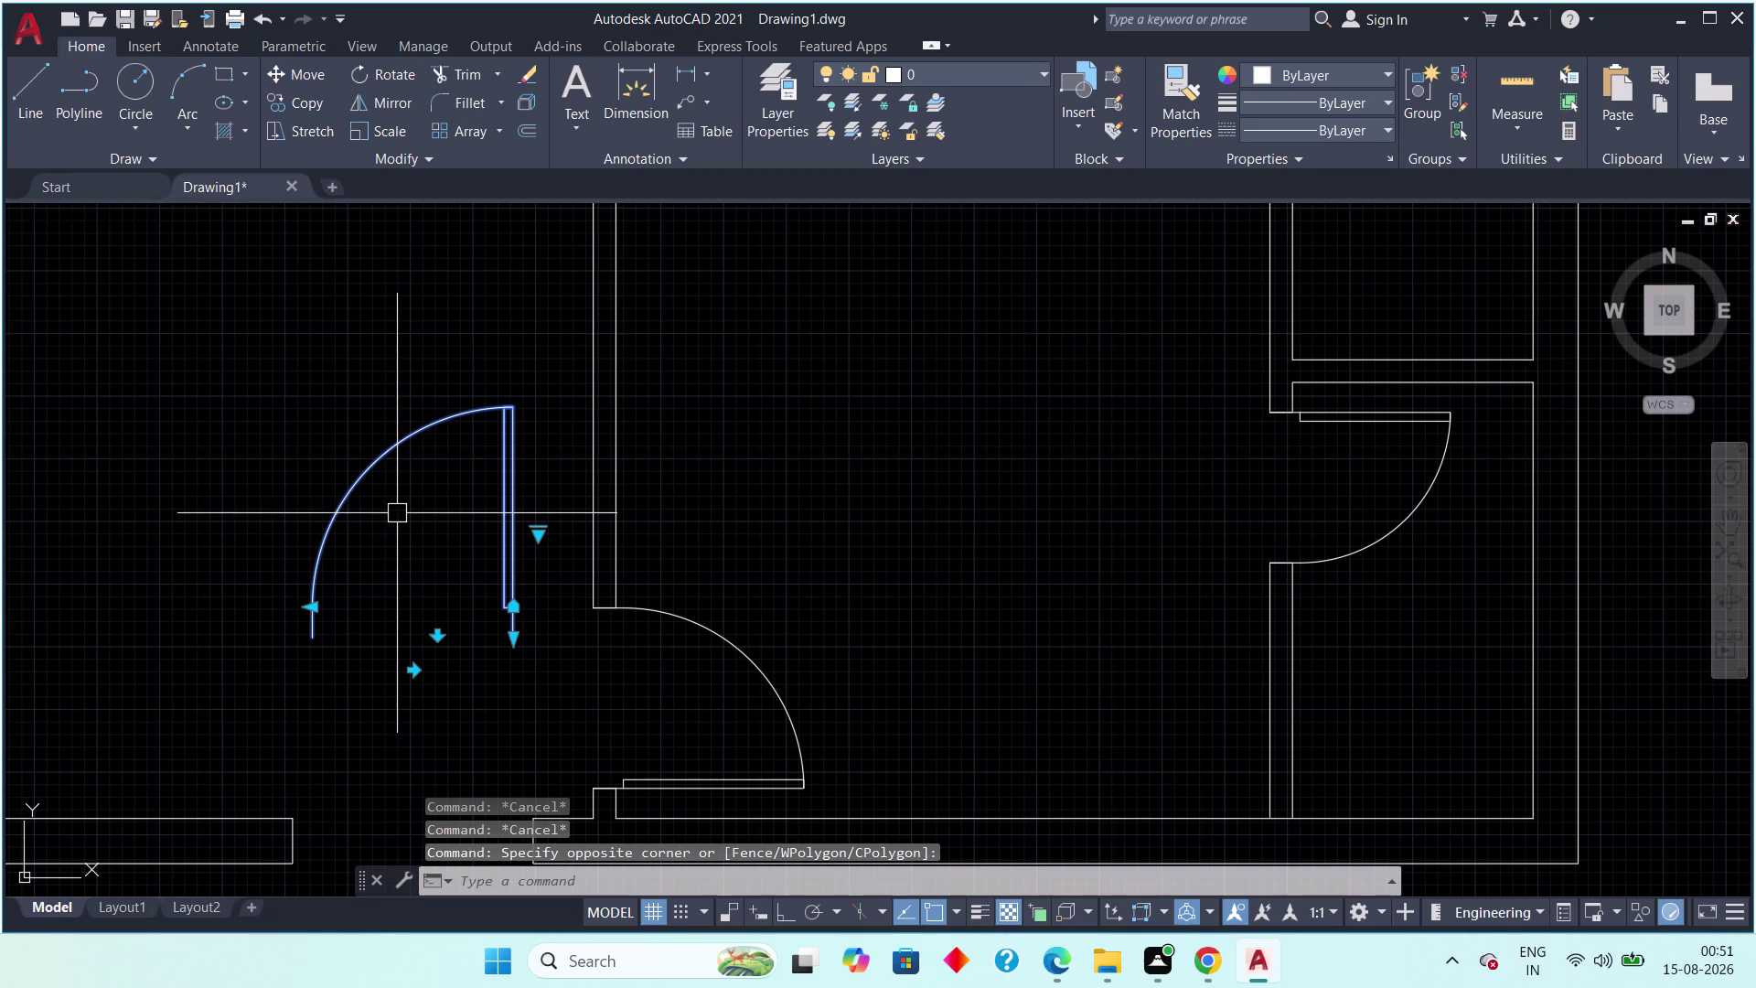
Mirror the entrance door across a vertical line, keeping the original leaf.
text(mi)
key(space)
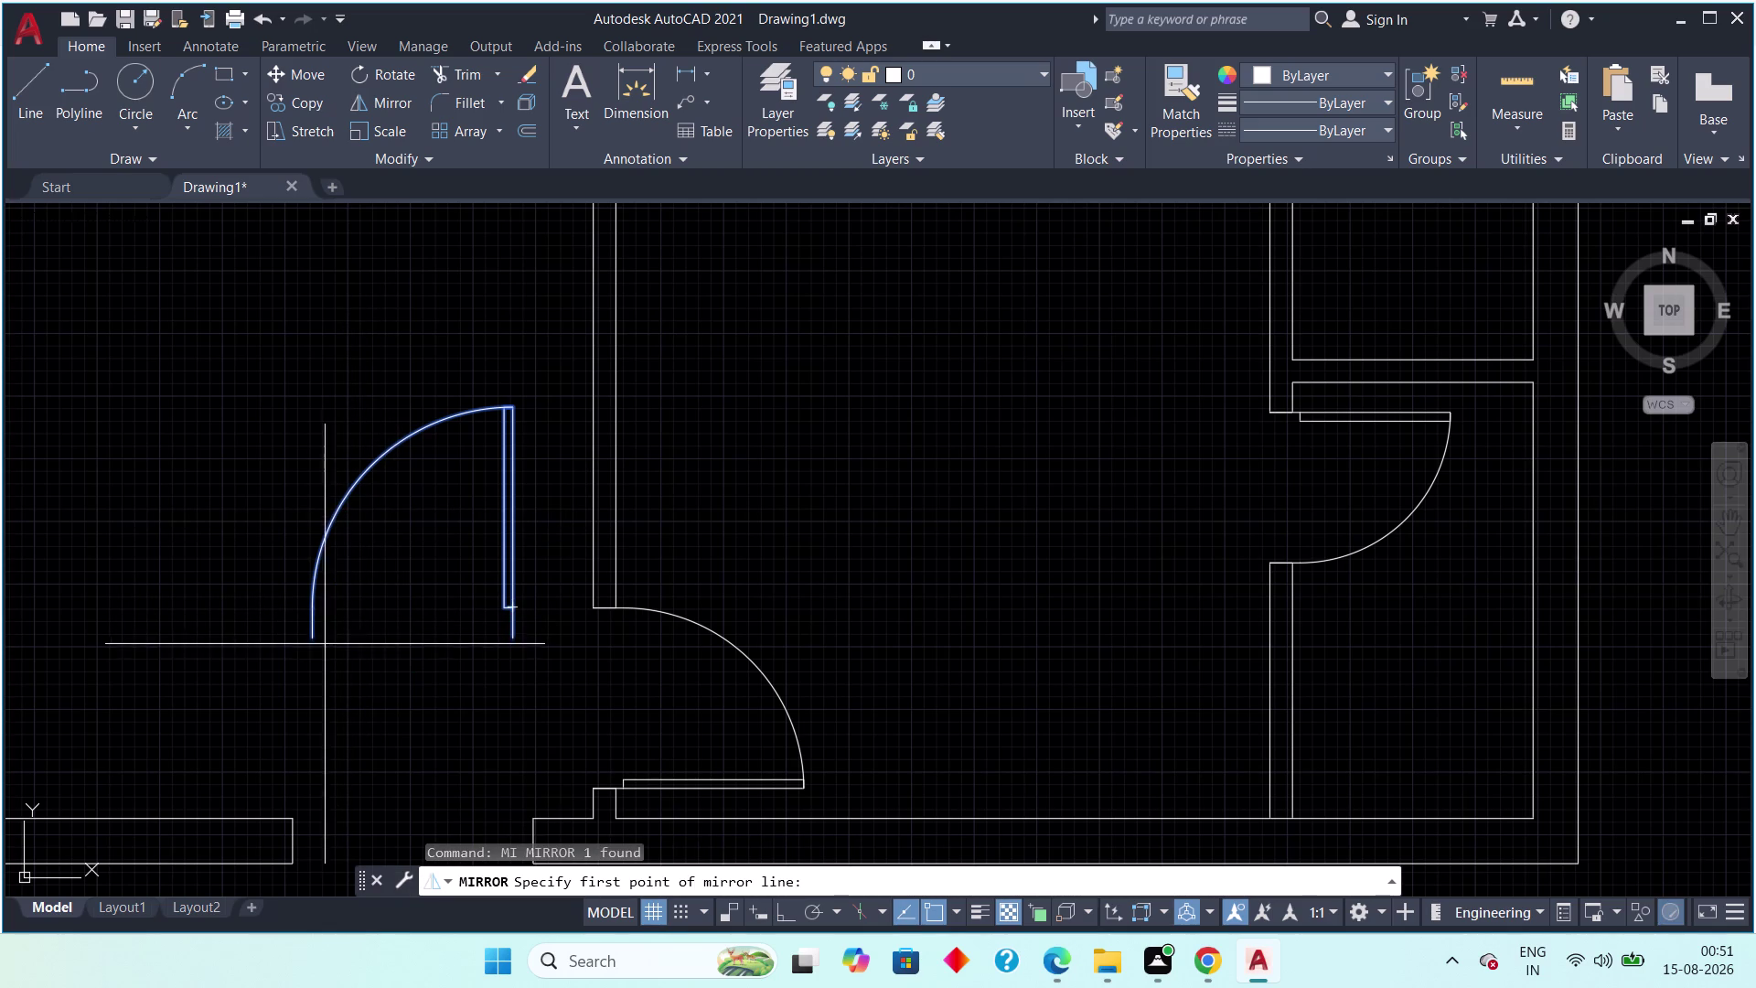
click(316, 645)
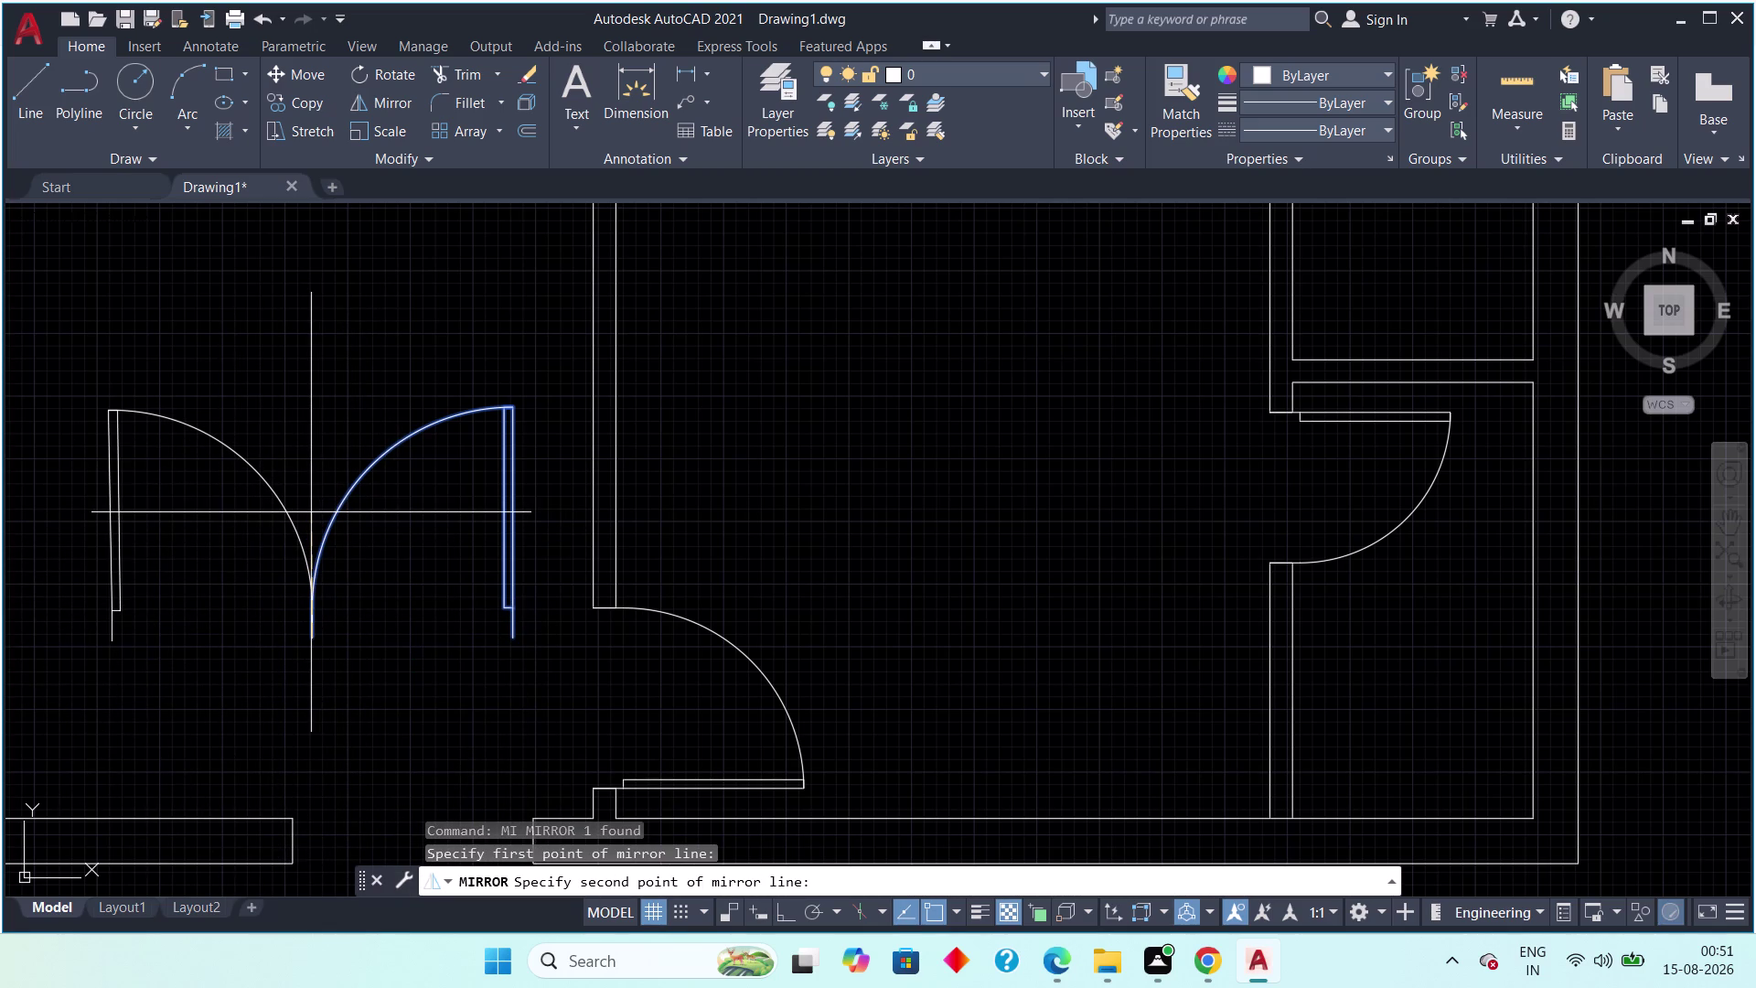
key(F8)
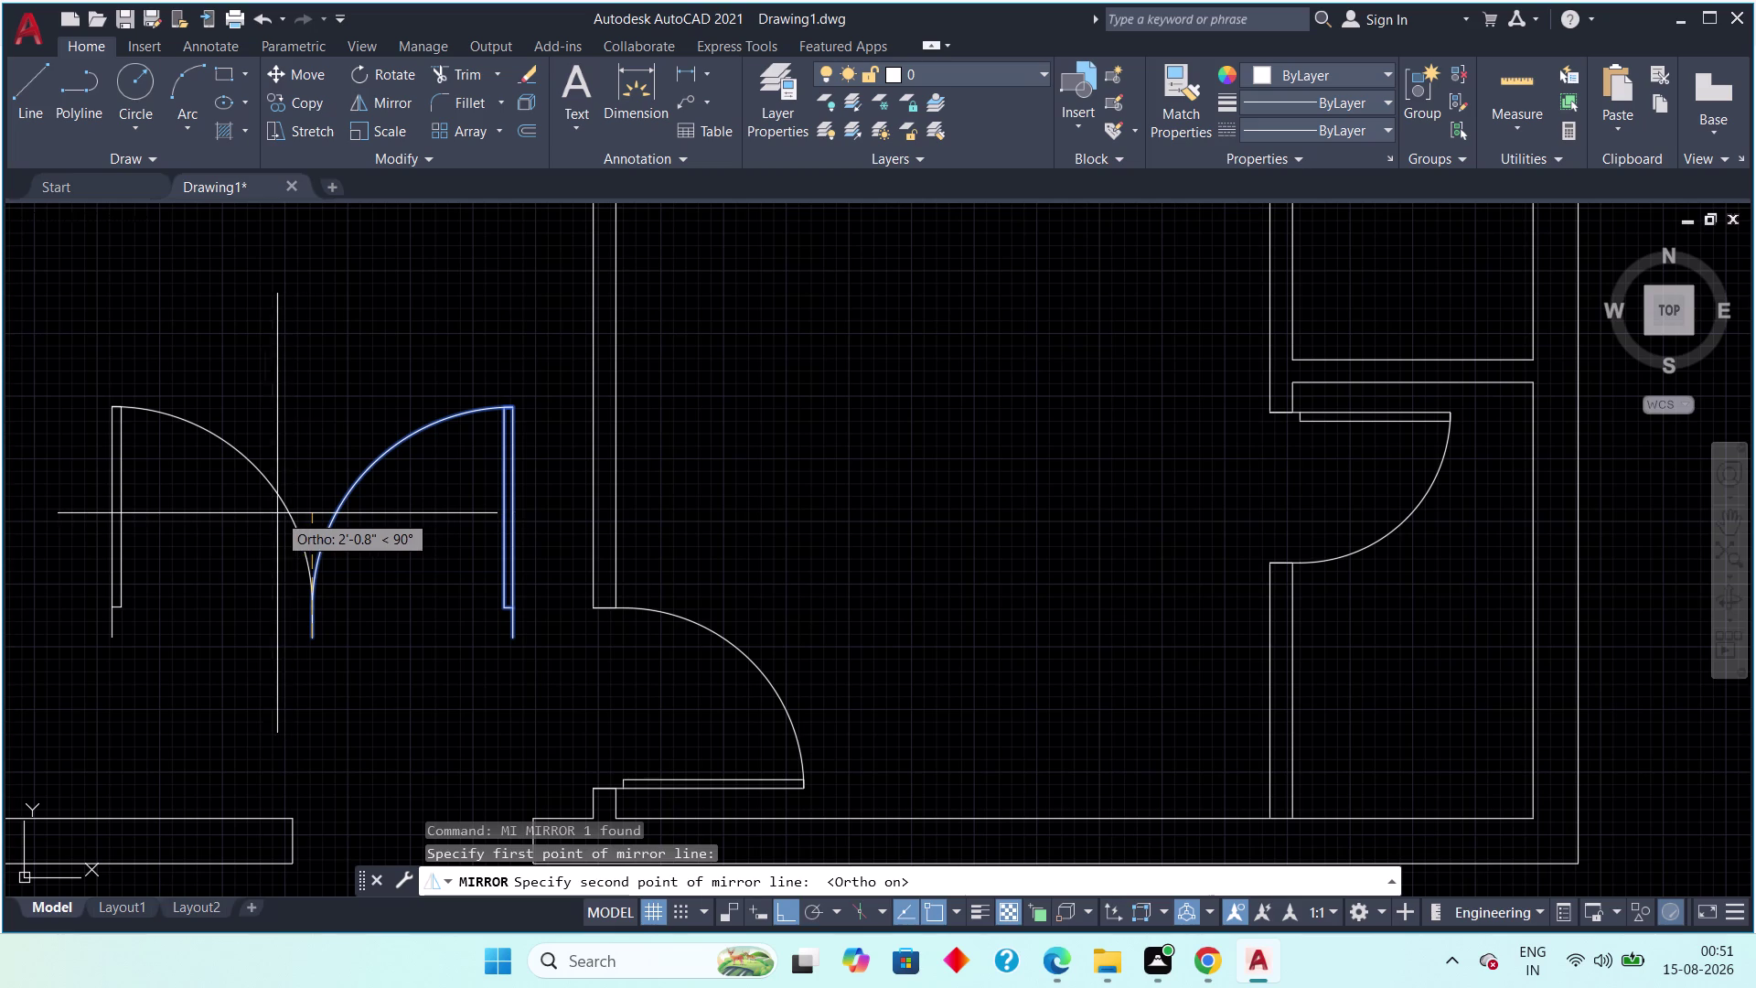
click(312, 506)
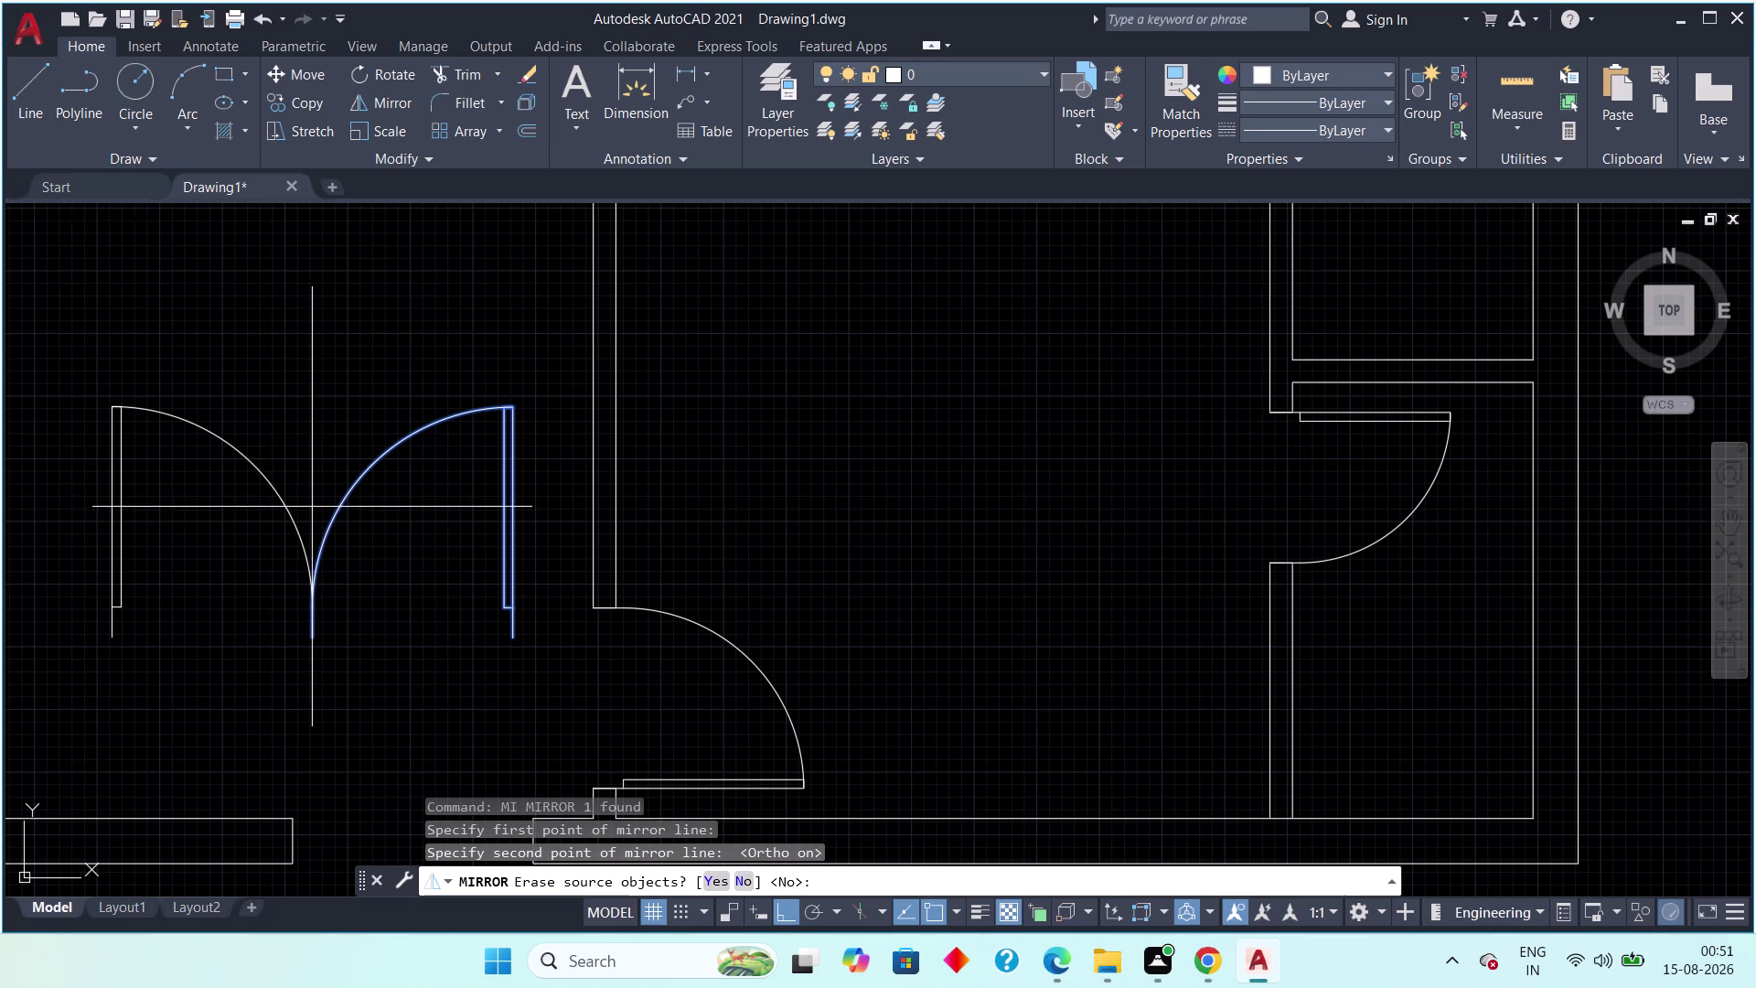
key(space)
key(Escape)
key(Escape)
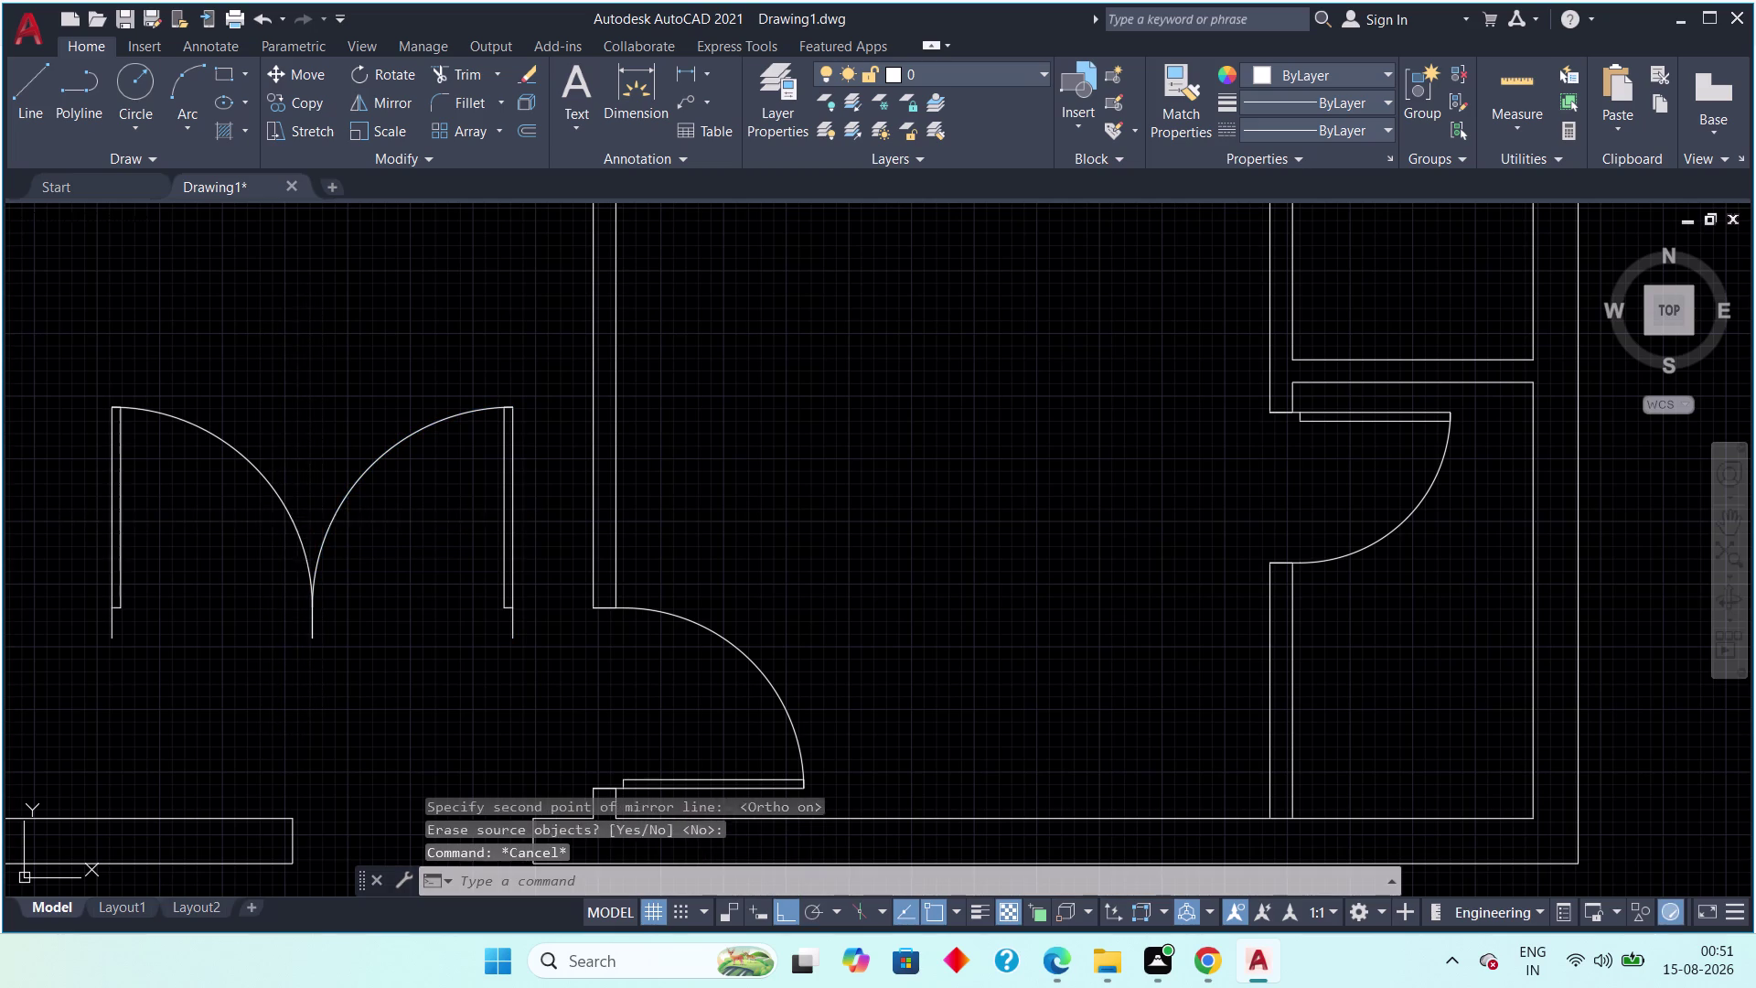
key(F8)
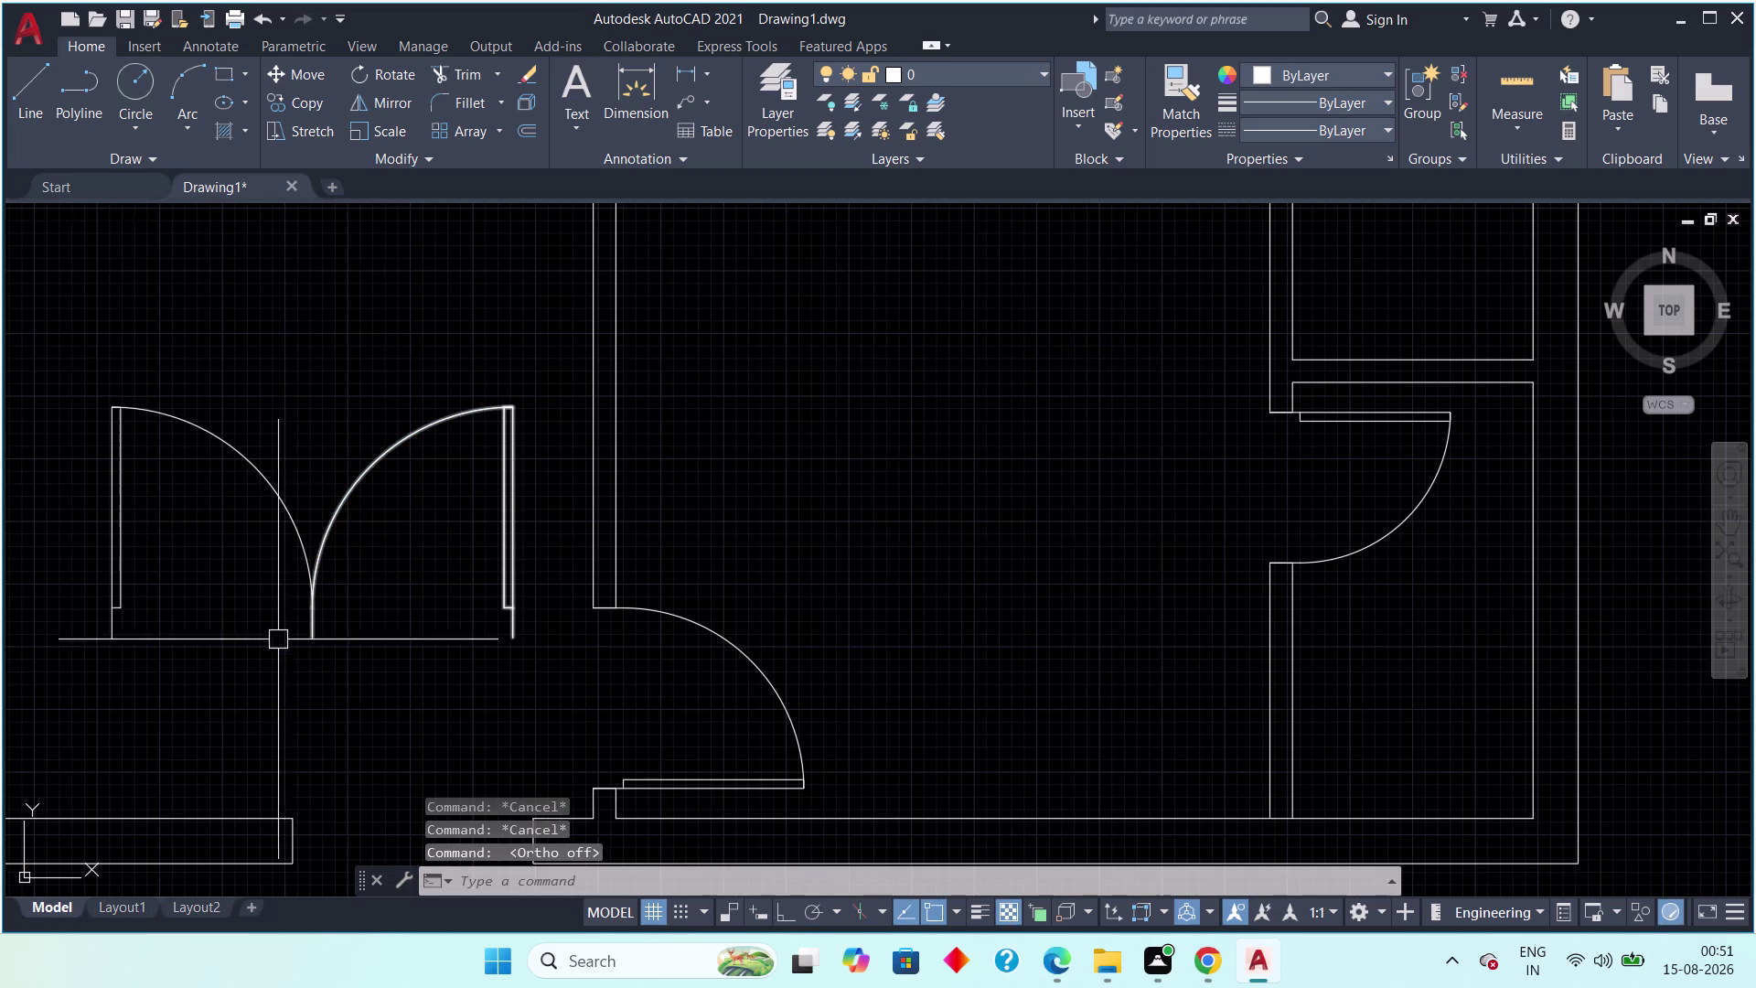
Move both door leaves together to the entrance wall corner.
scroll(up, 3)
scroll(down, 3)
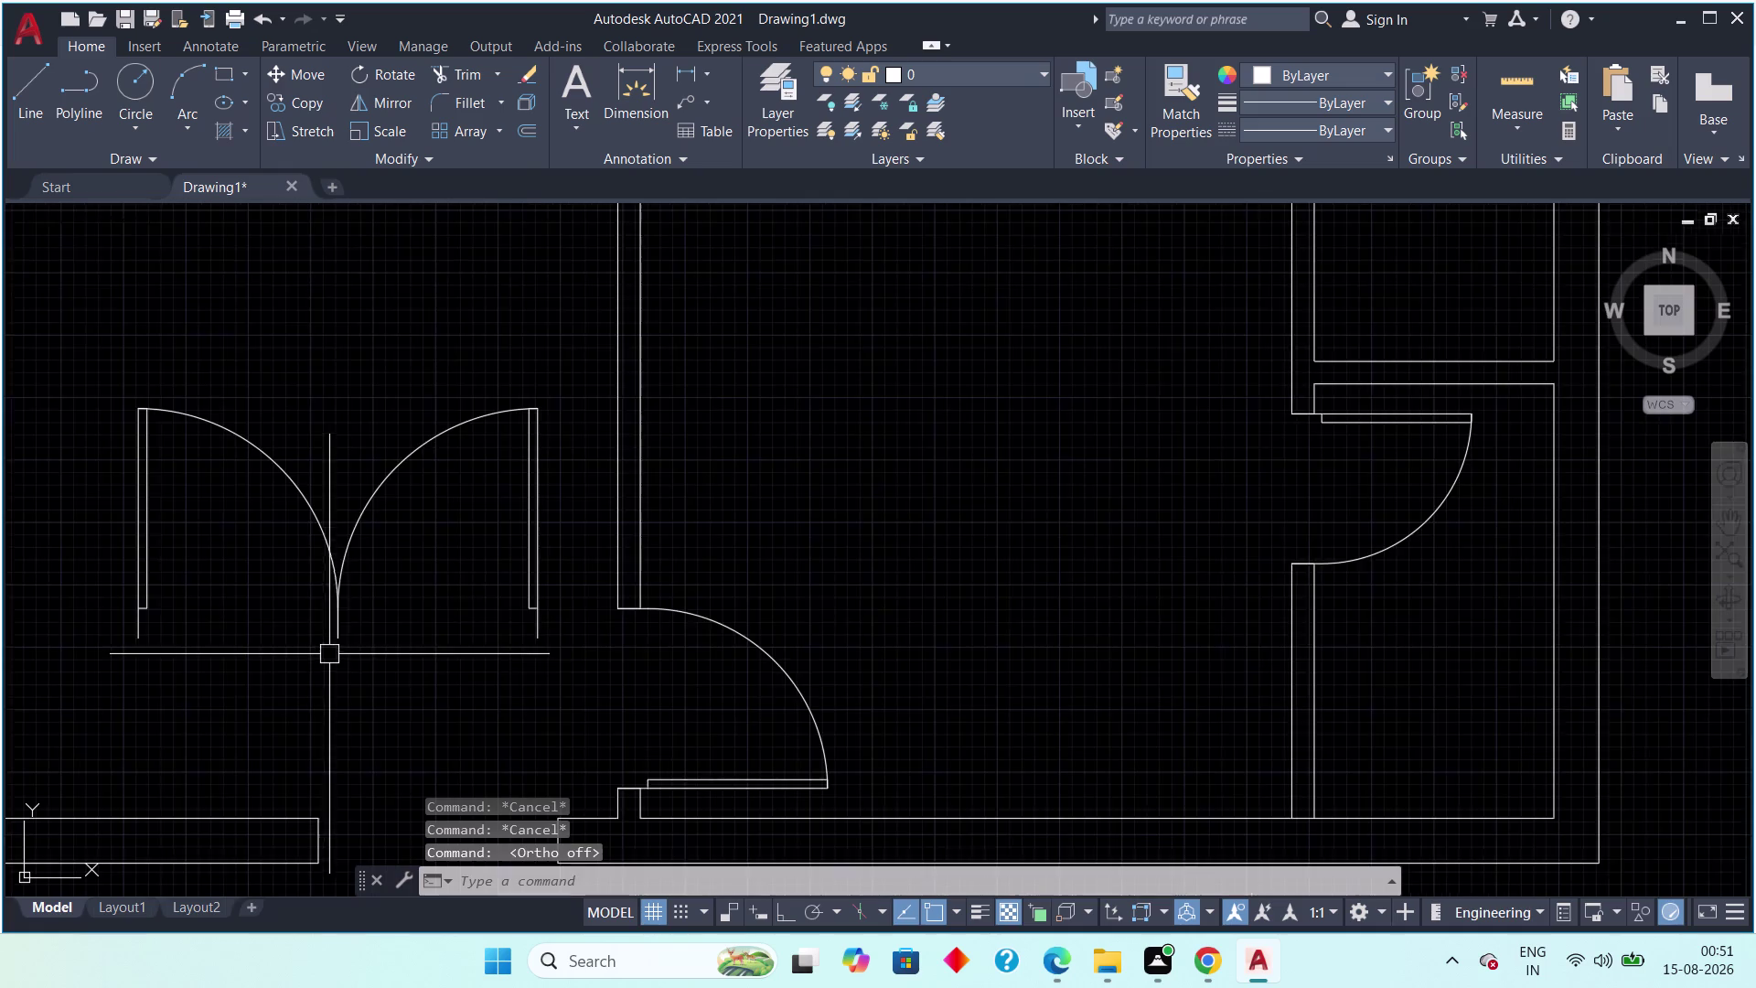
drag(443, 454, 416, 488)
drag(286, 597, 268, 624)
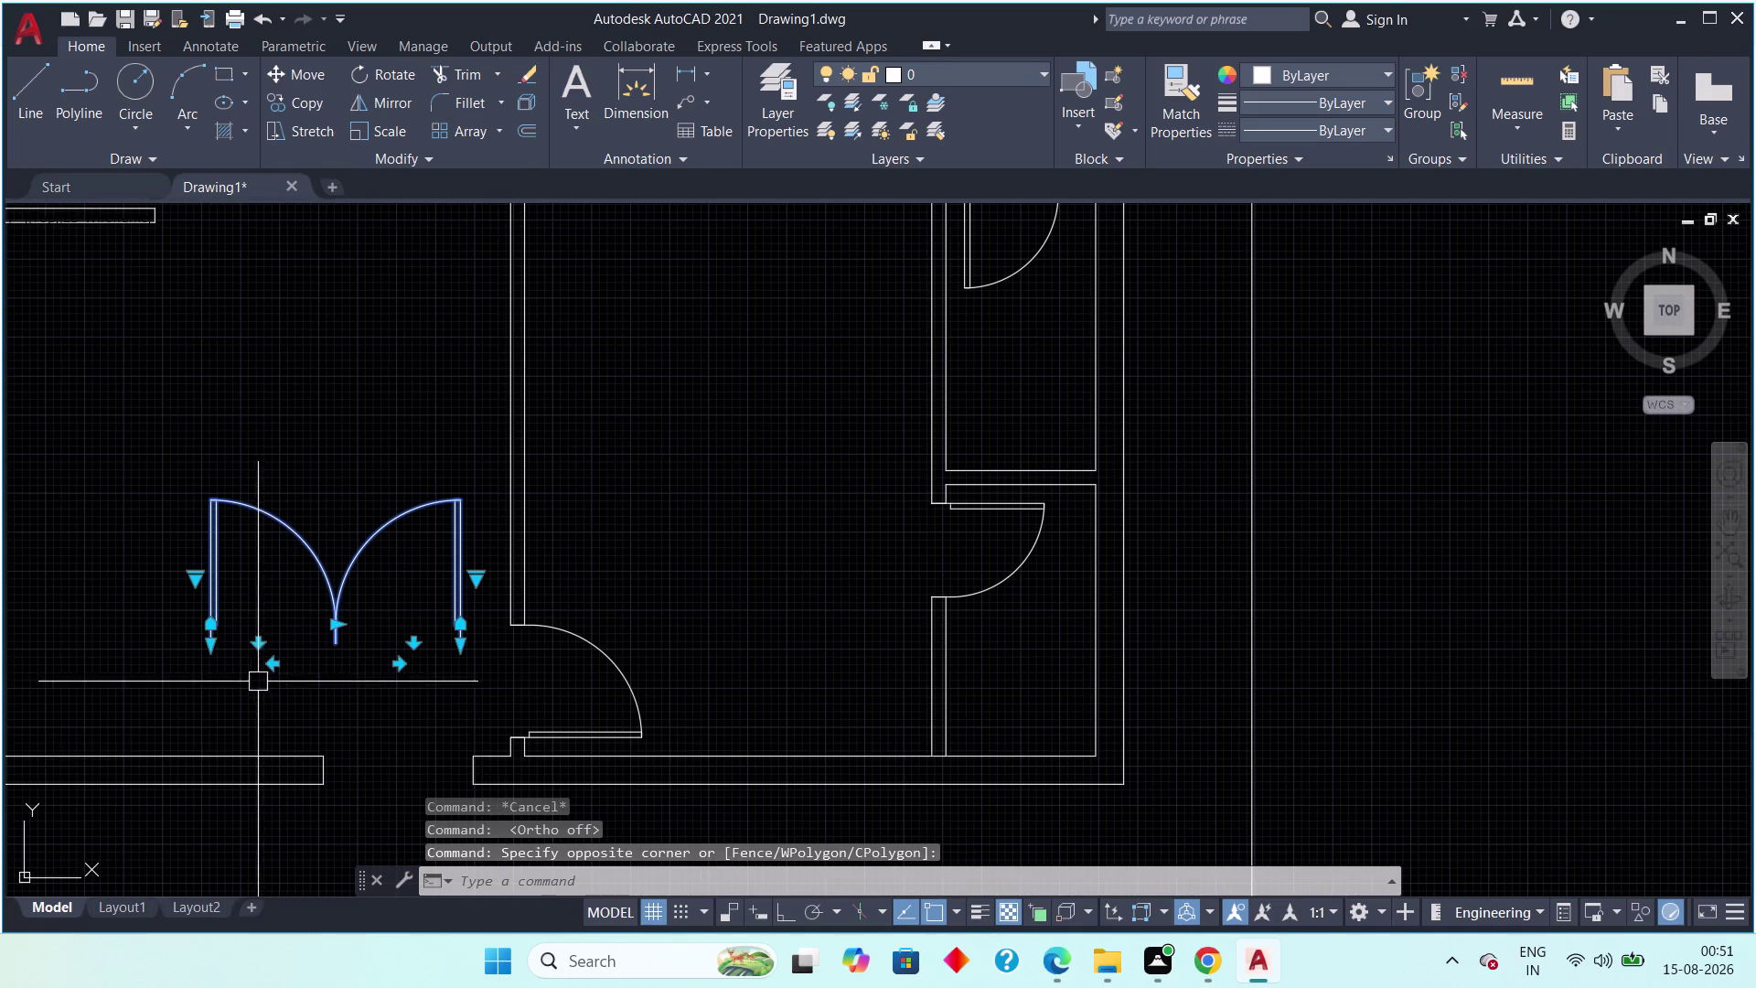
key(m)
key(space)
scroll(up, 3)
scroll(up, 3)
click(472, 586)
scroll(down, 3)
middle_drag(431, 541, 422, 469)
scroll(down, 3)
scroll(up, 3)
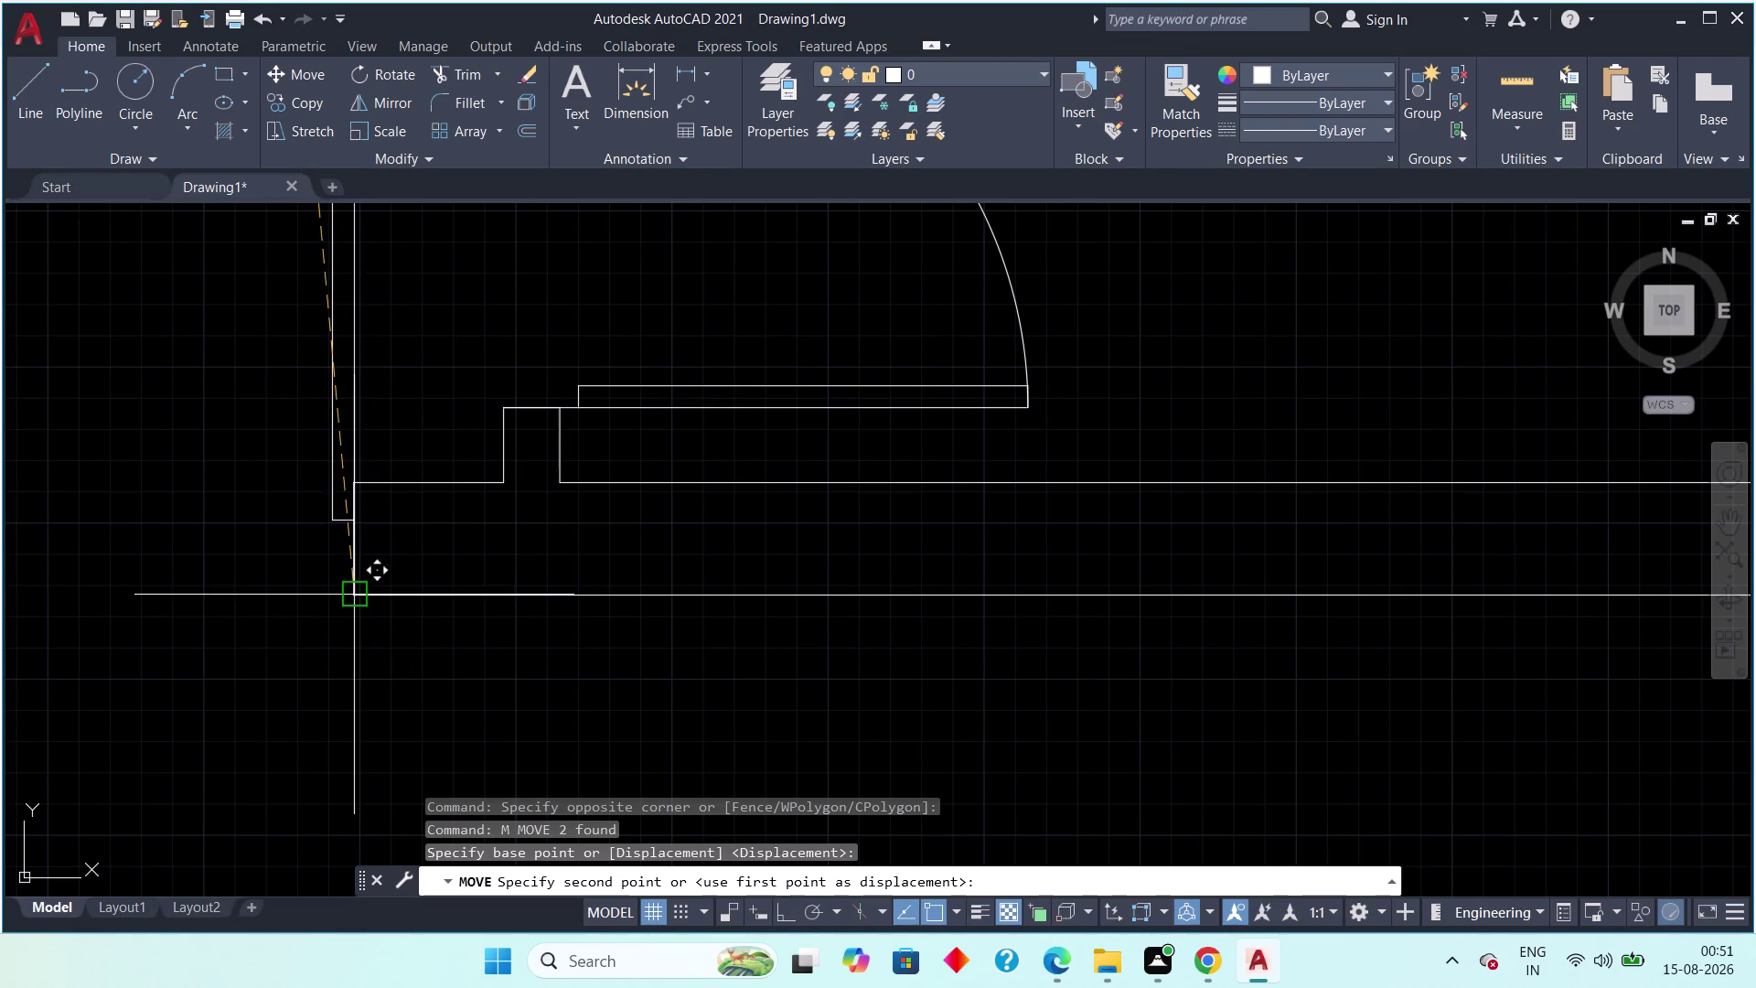
click(357, 595)
Grip-stretch the right leaf to a narrower swing, then select the left leaf.
scroll(down, 3)
scroll(down, 3)
scroll(up, 3)
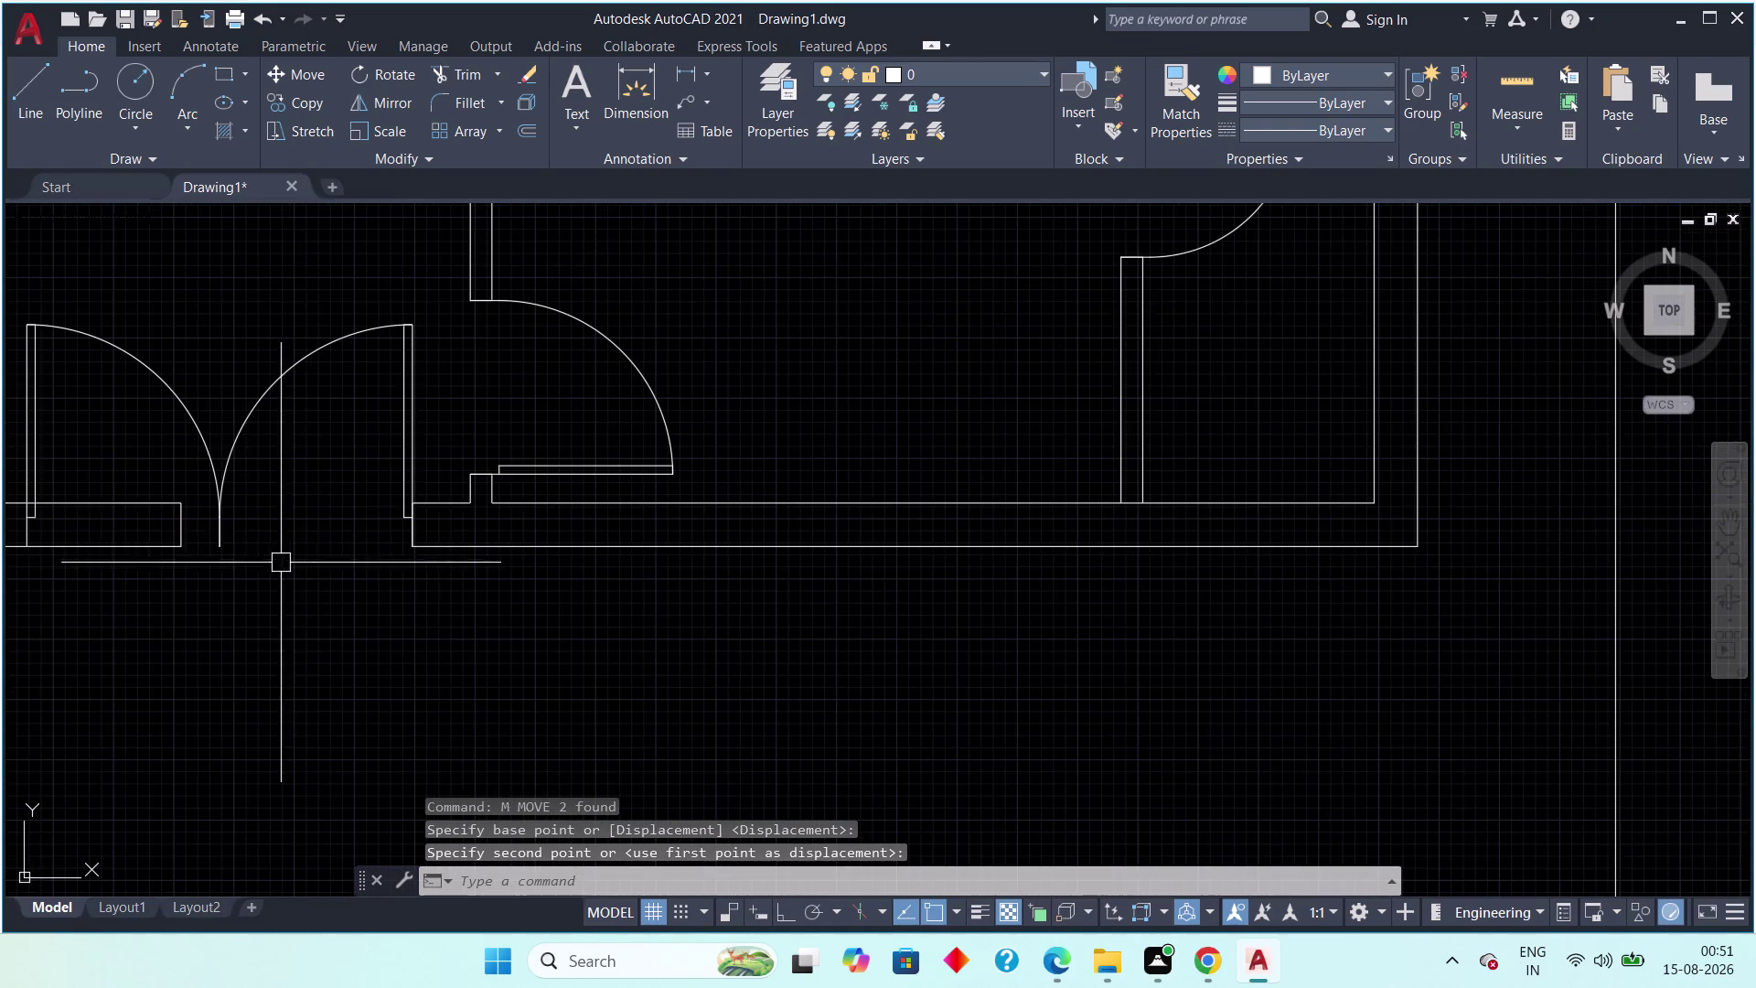
click(250, 415)
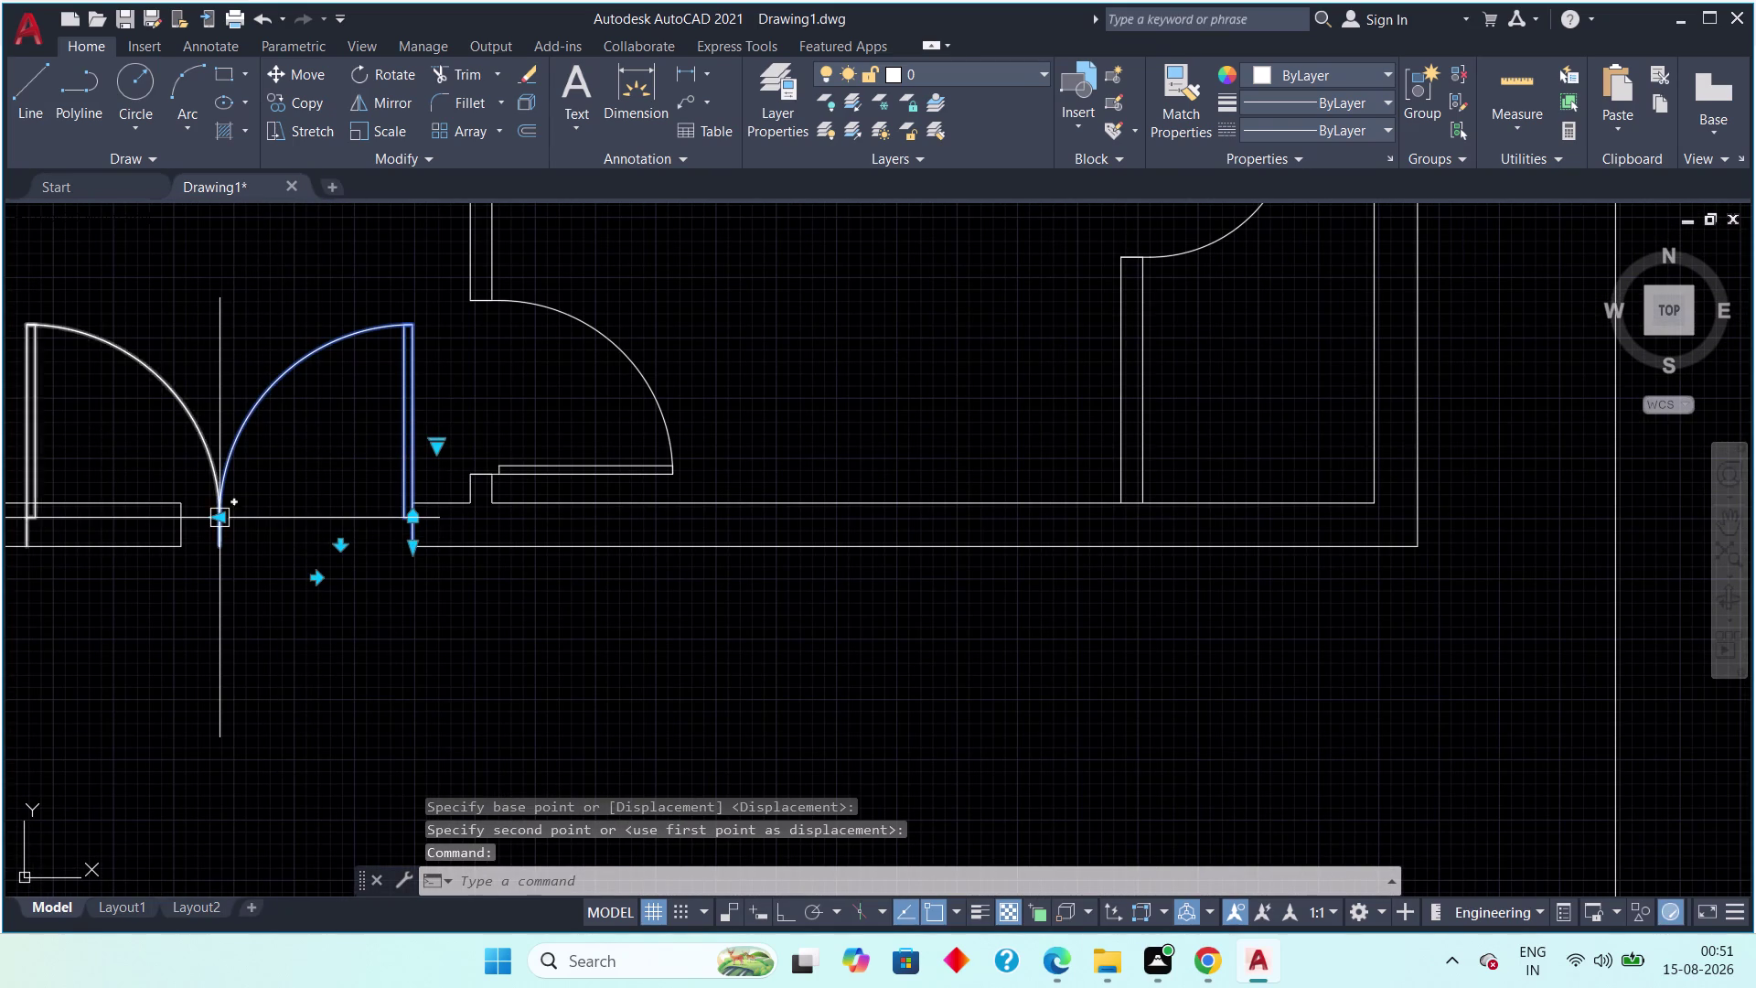
click(220, 515)
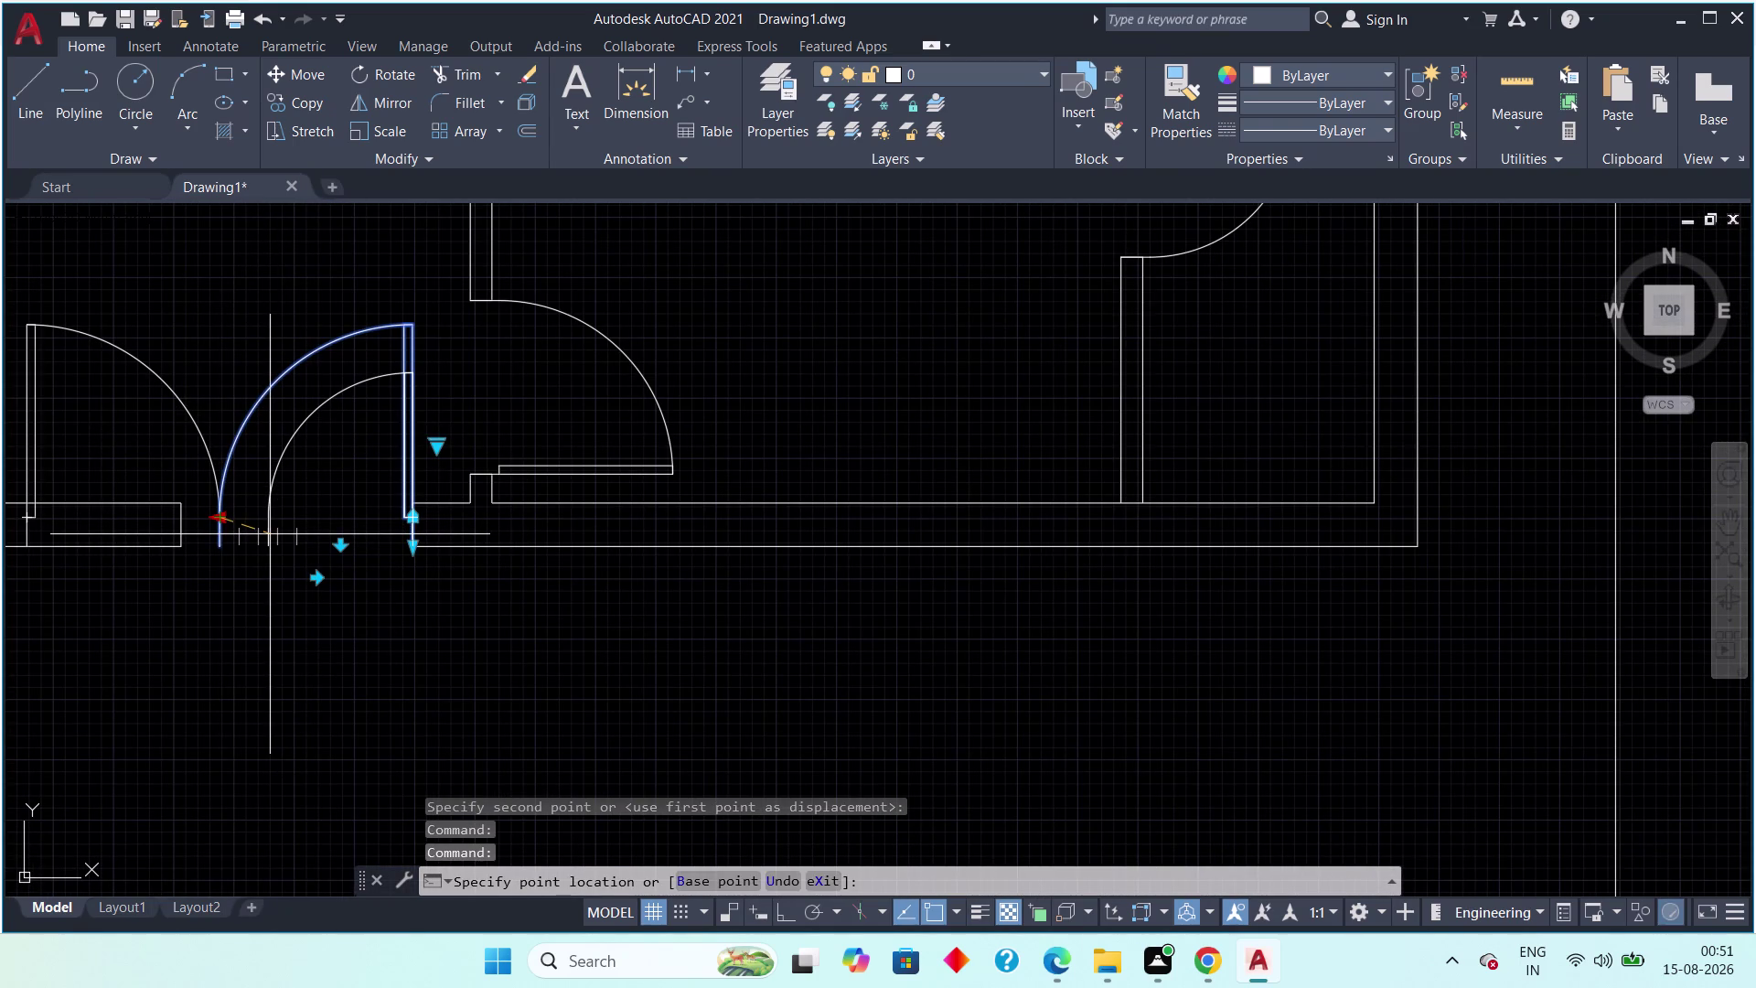
click(268, 535)
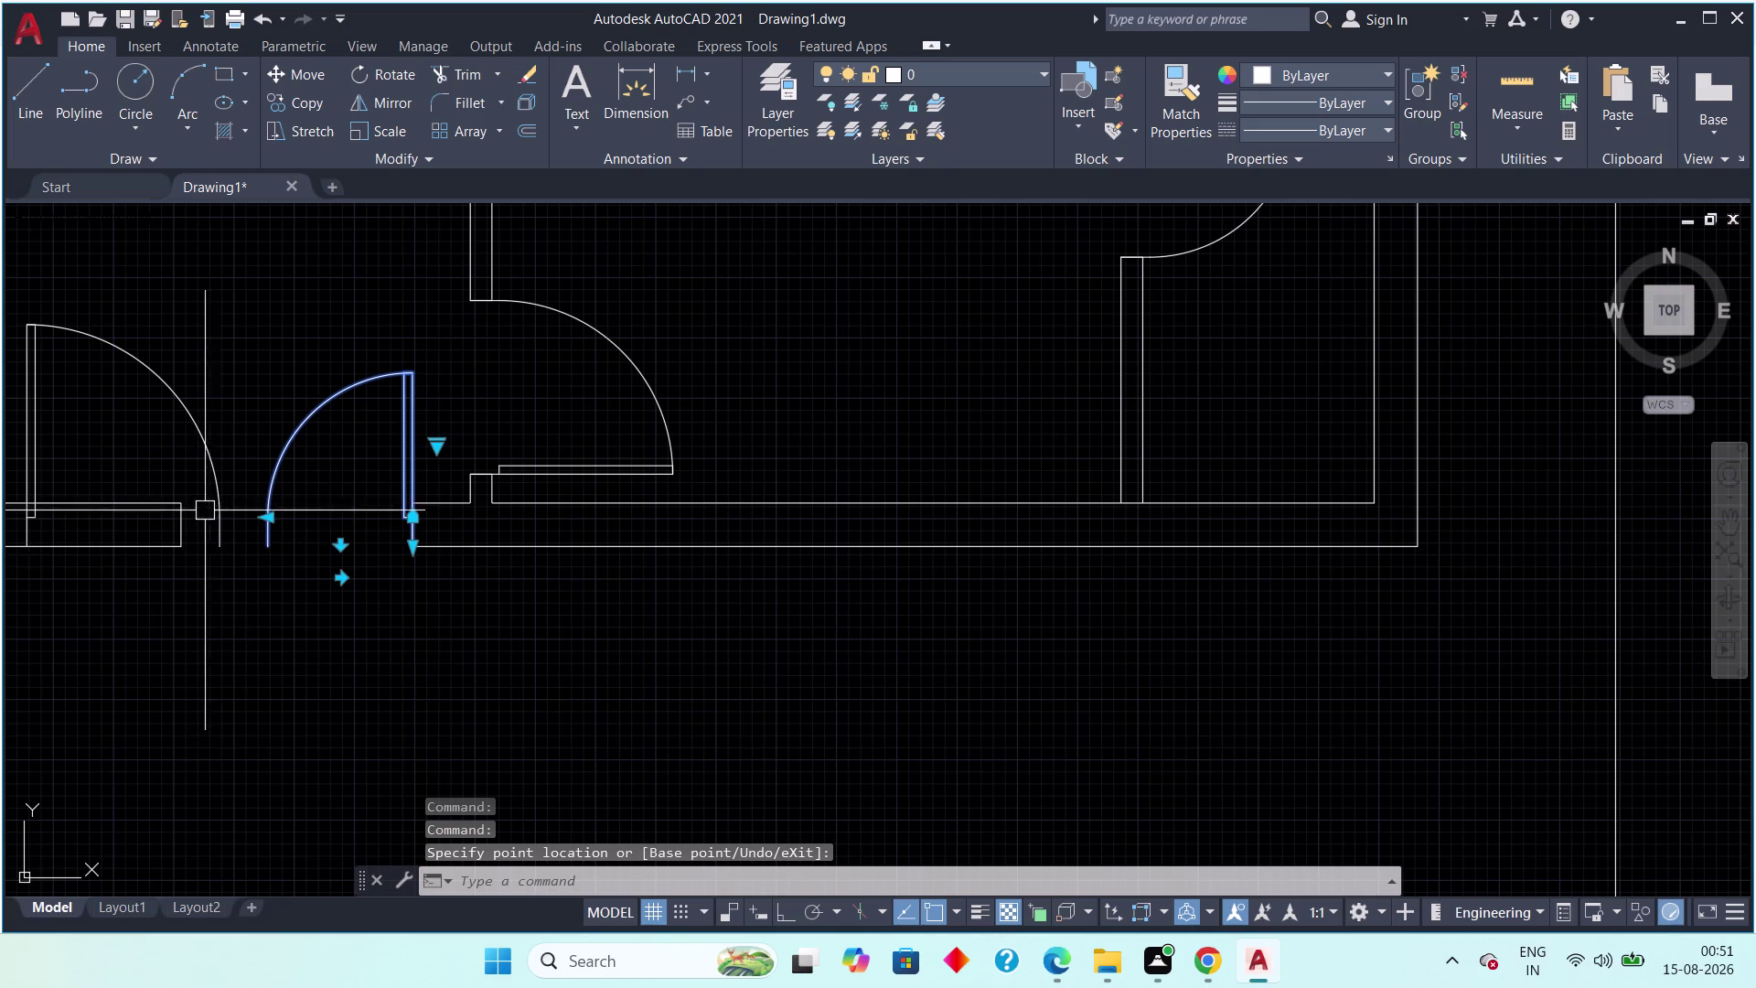
key(Escape)
drag(219, 418, 217, 431)
click(182, 456)
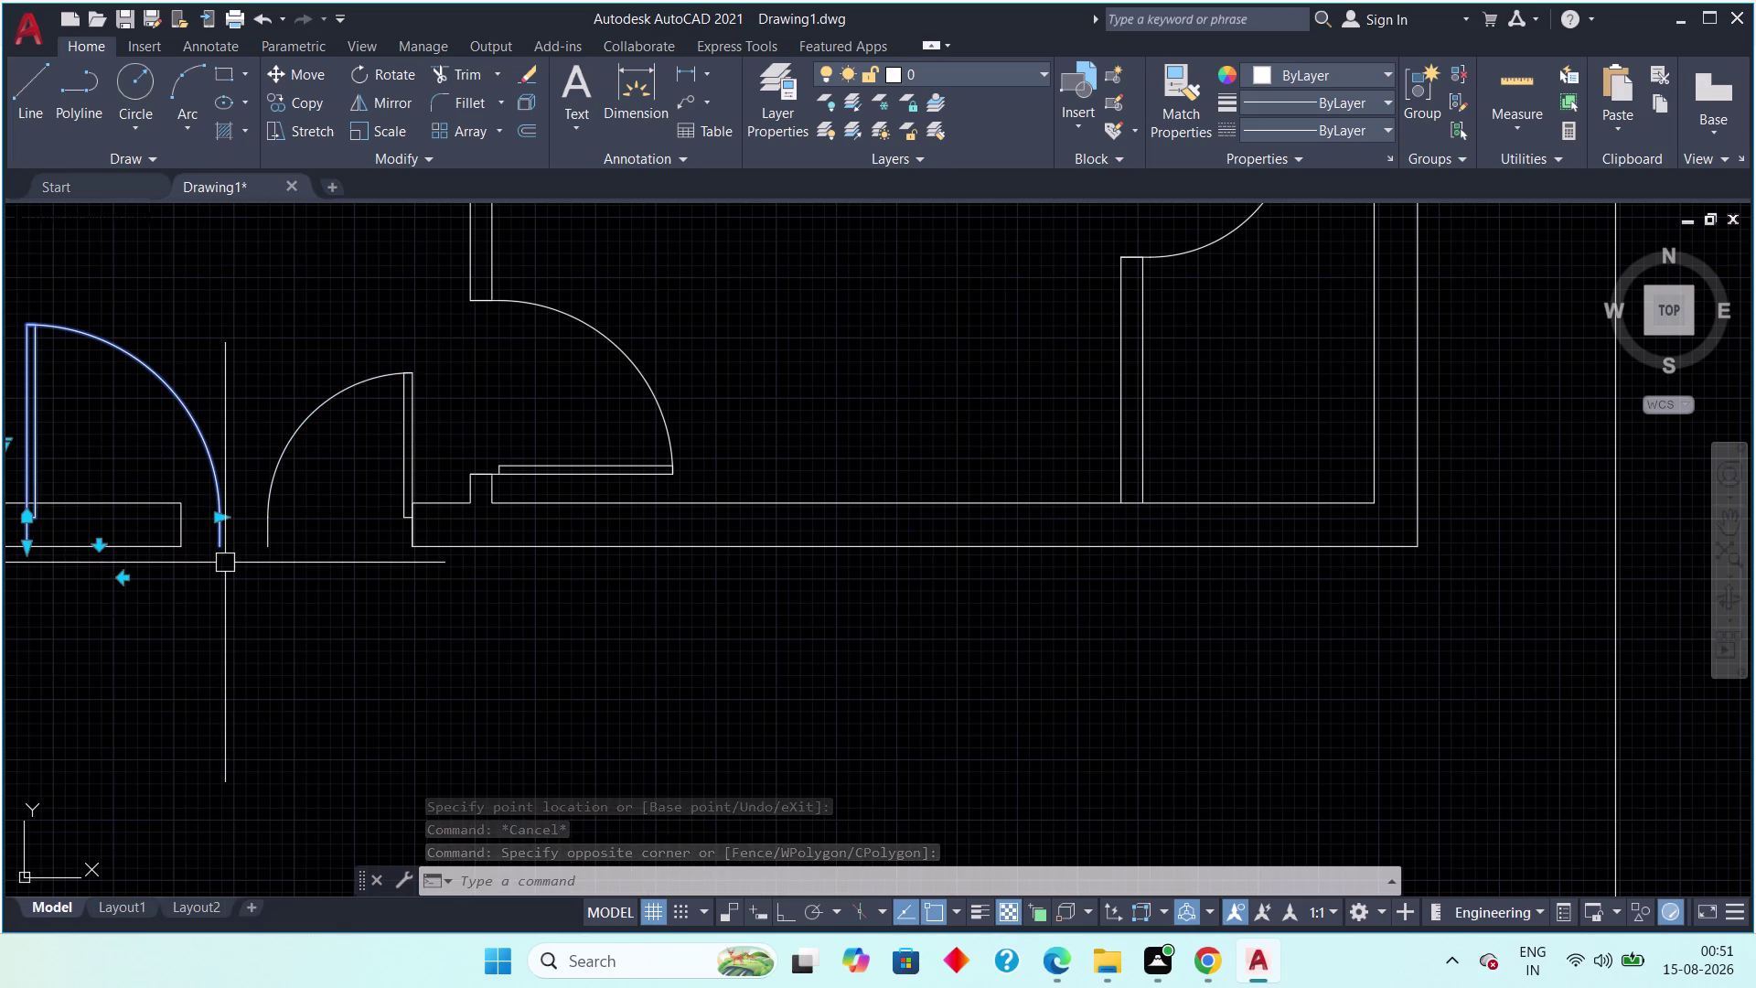
middle_drag(197, 584, 270, 584)
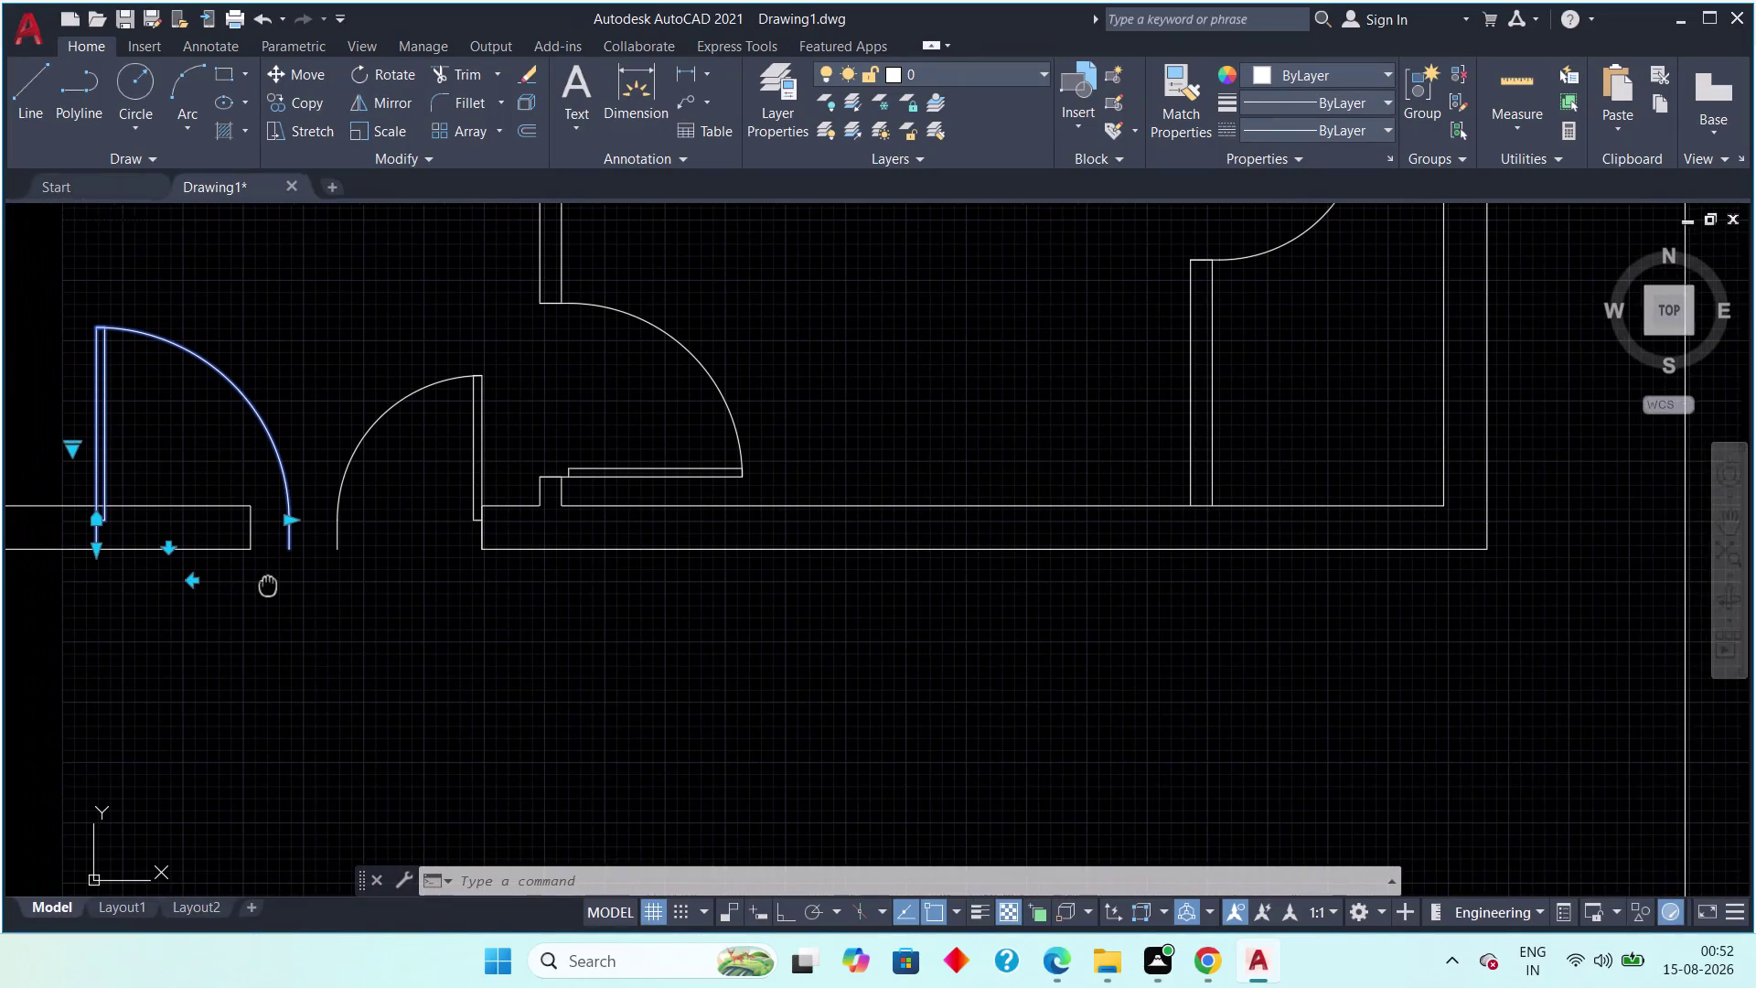
Move the left door leaf against the entrance opening edge.
middle_drag(269, 585, 279, 581)
key(m)
key(space)
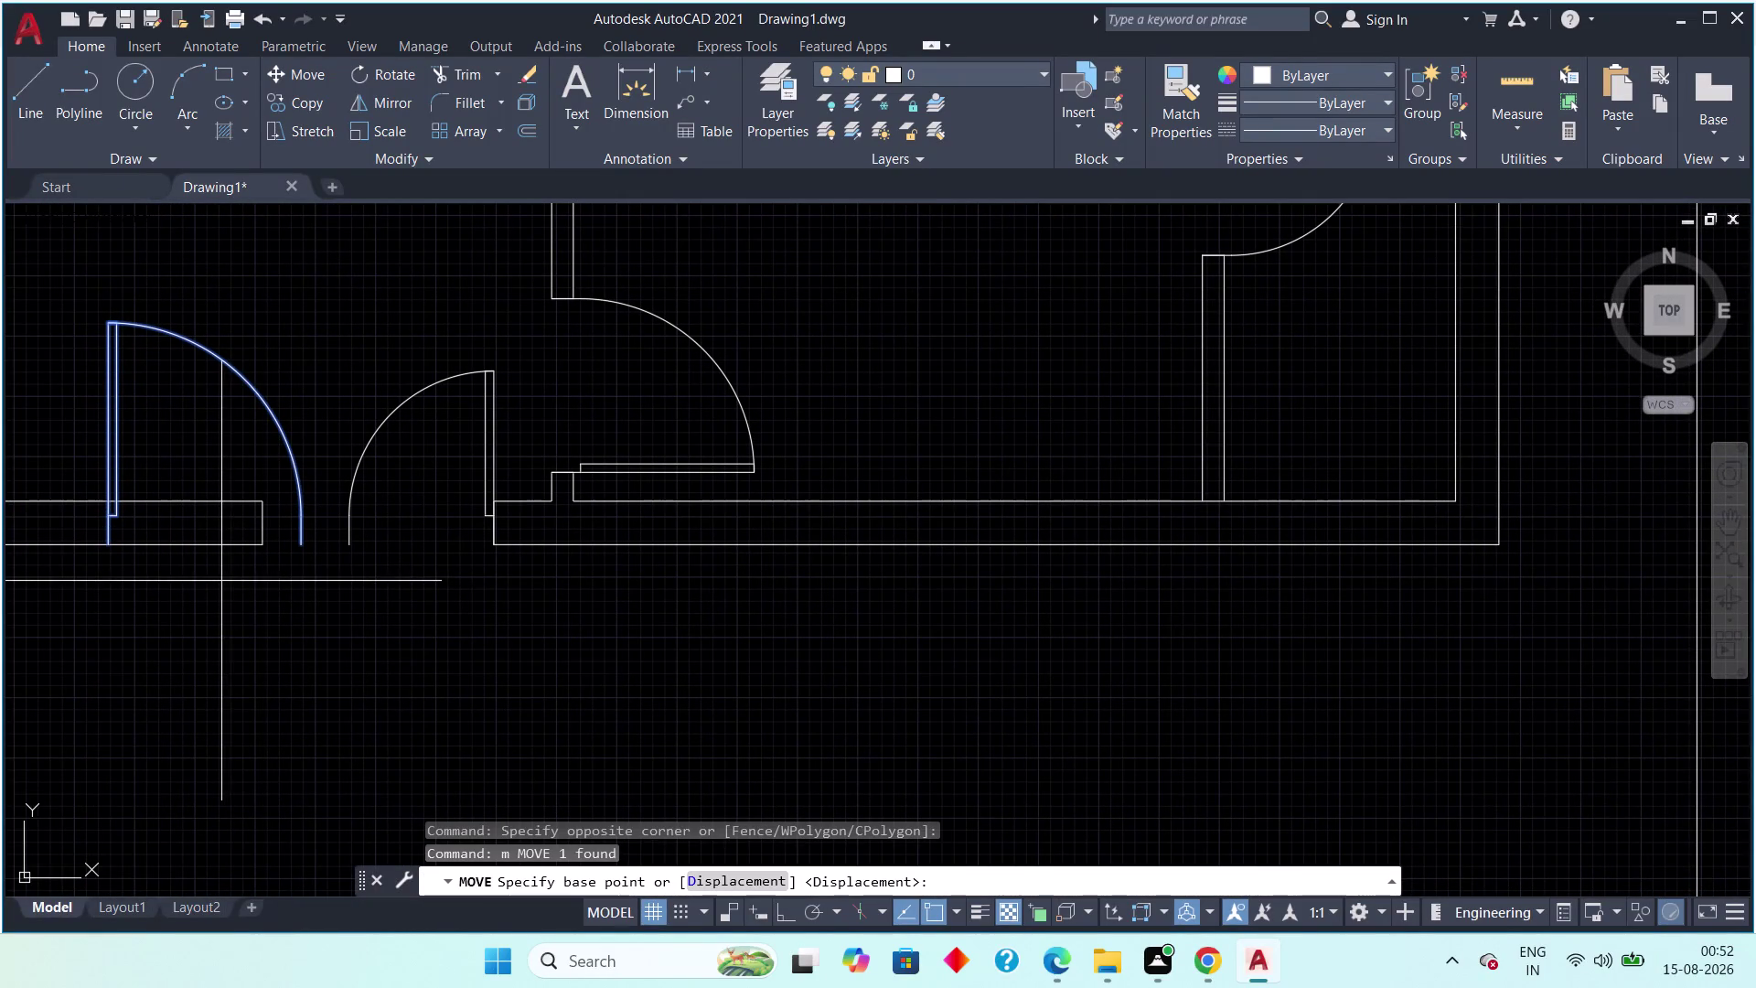
scroll(up, 3)
scroll(up, 3)
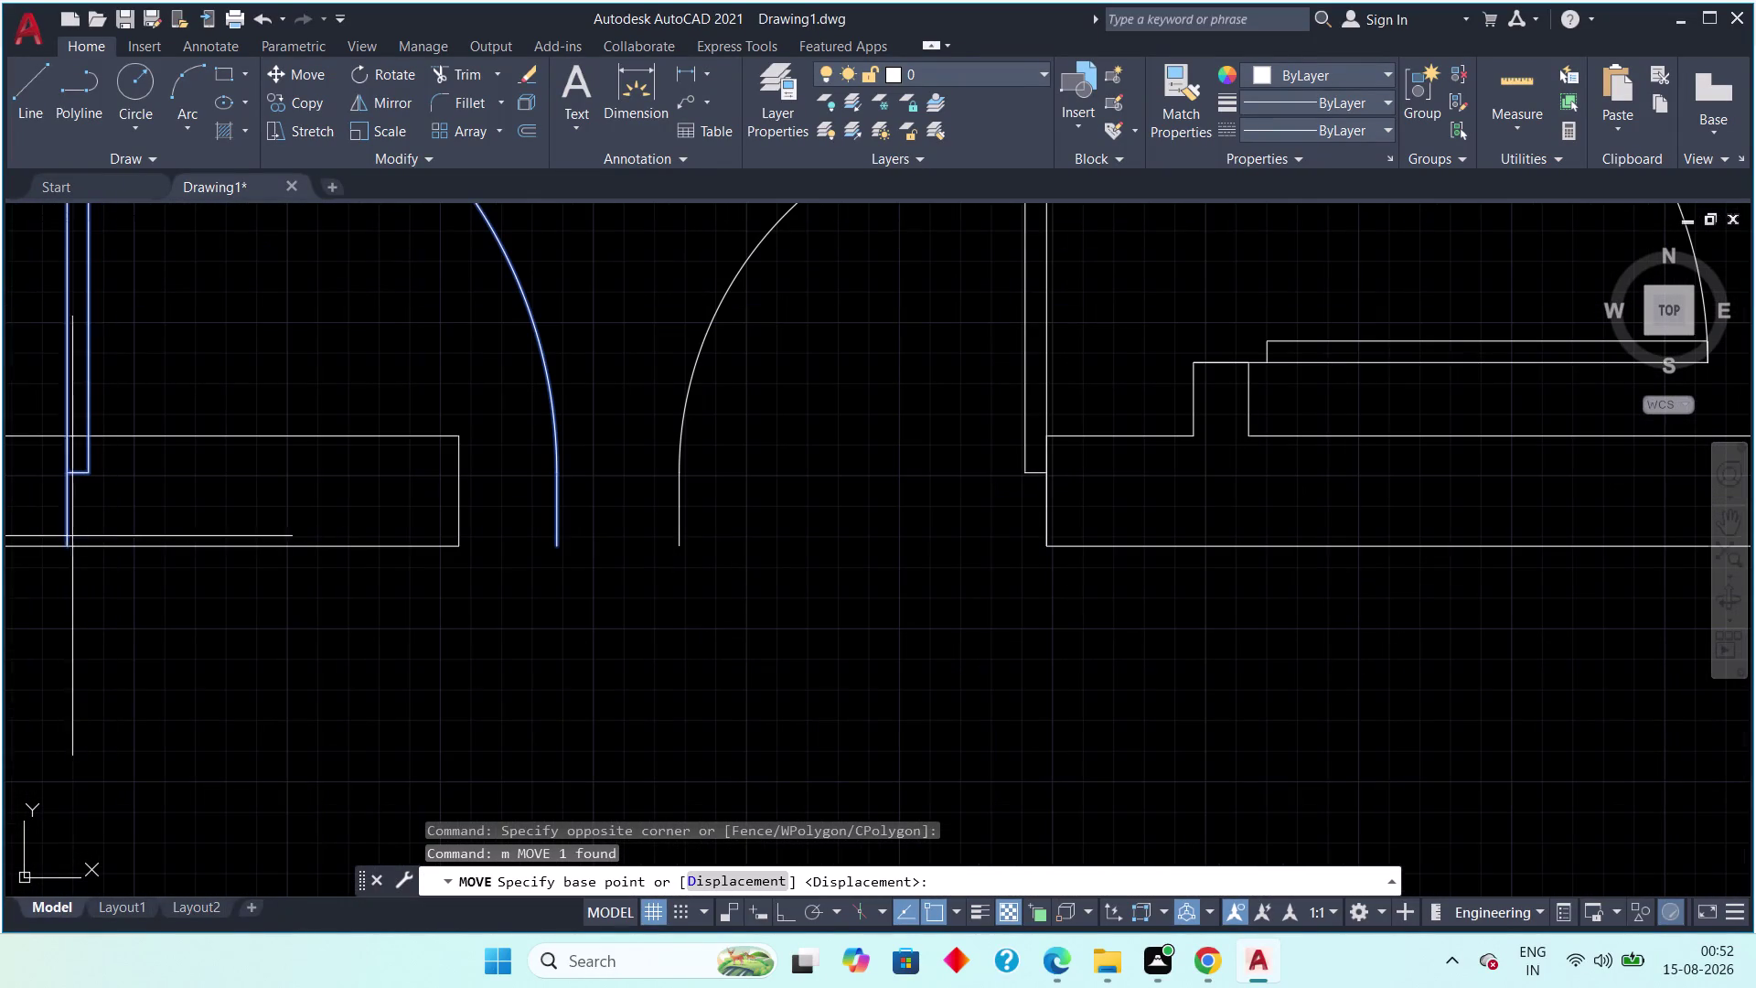
click(61, 540)
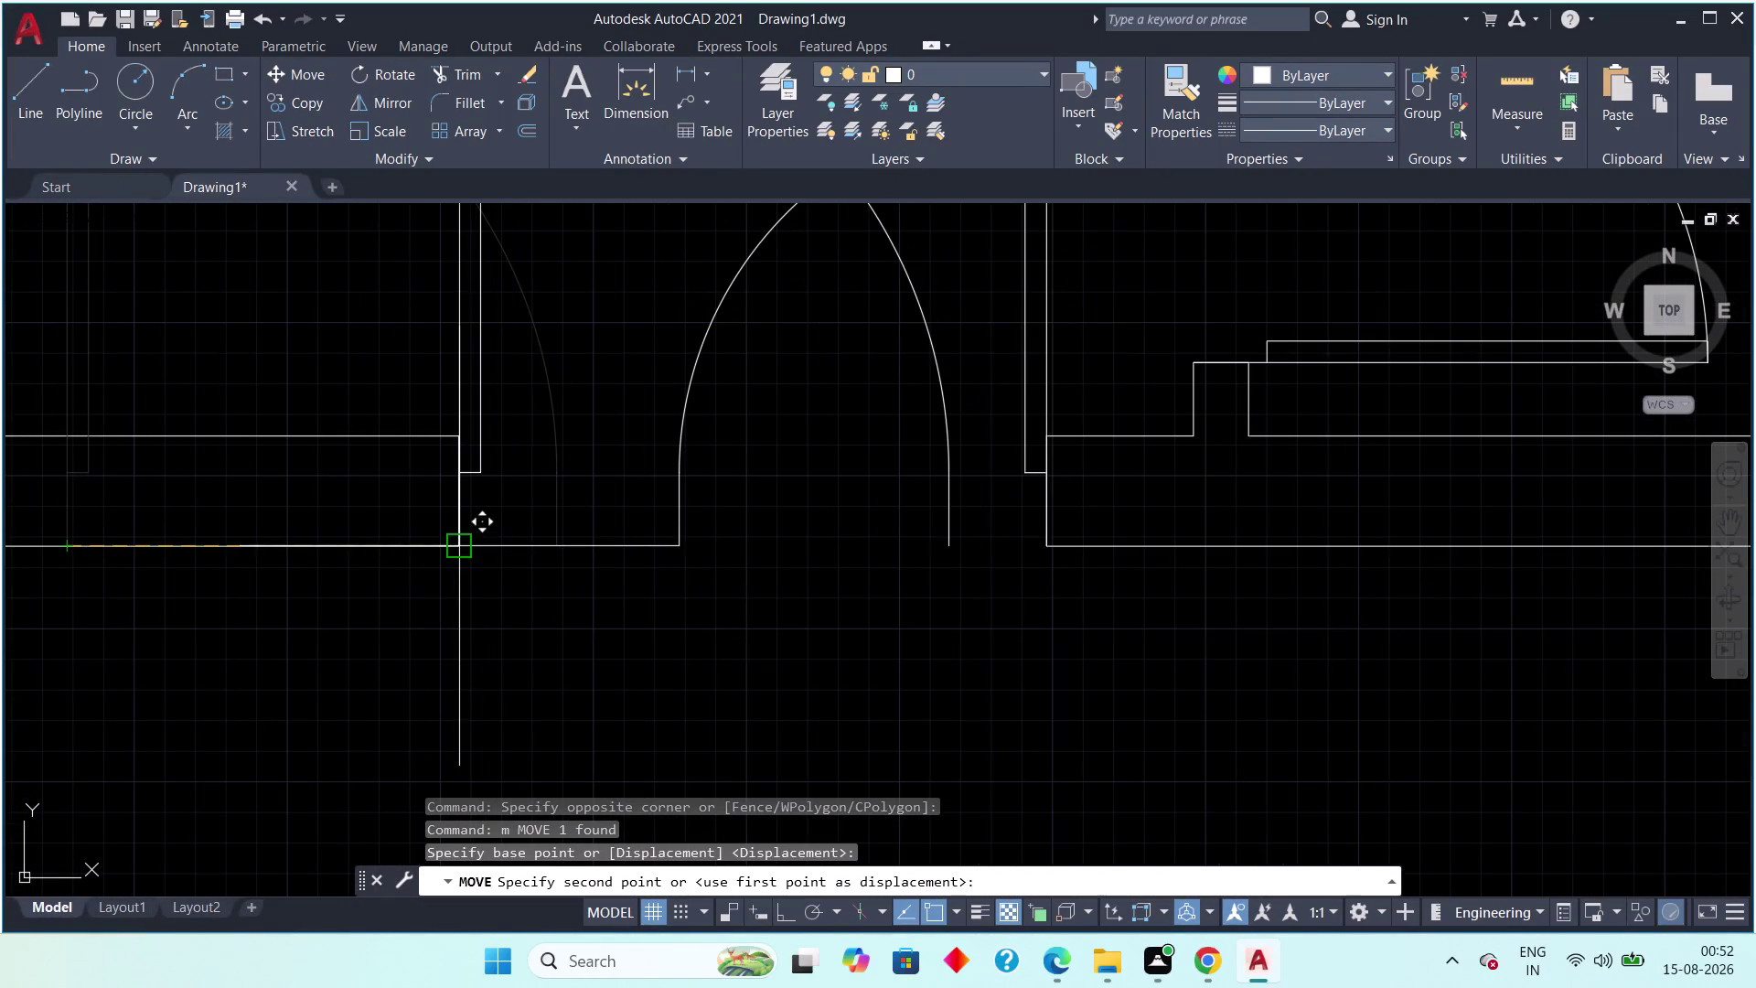
click(447, 548)
scroll(down, 3)
middle_drag(504, 545, 460, 581)
key(Escape)
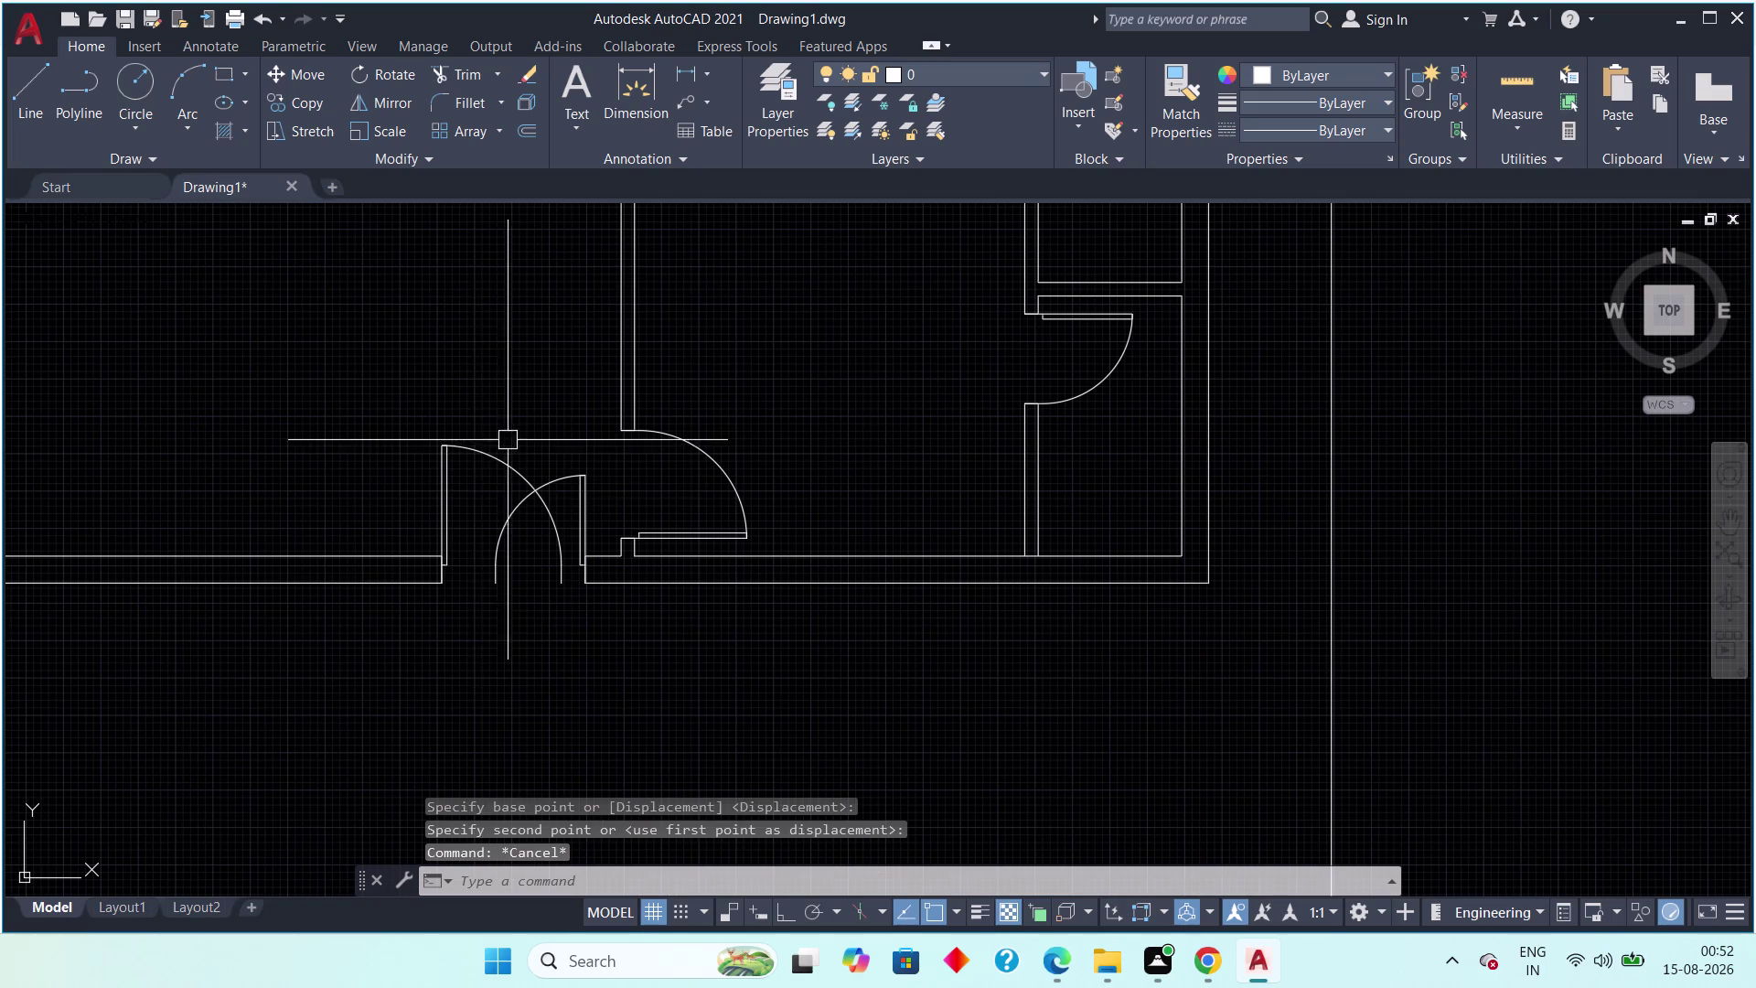
Grip-stretch the left leaf and its arc toward the opening.
drag(518, 429, 505, 469)
click(478, 492)
click(562, 567)
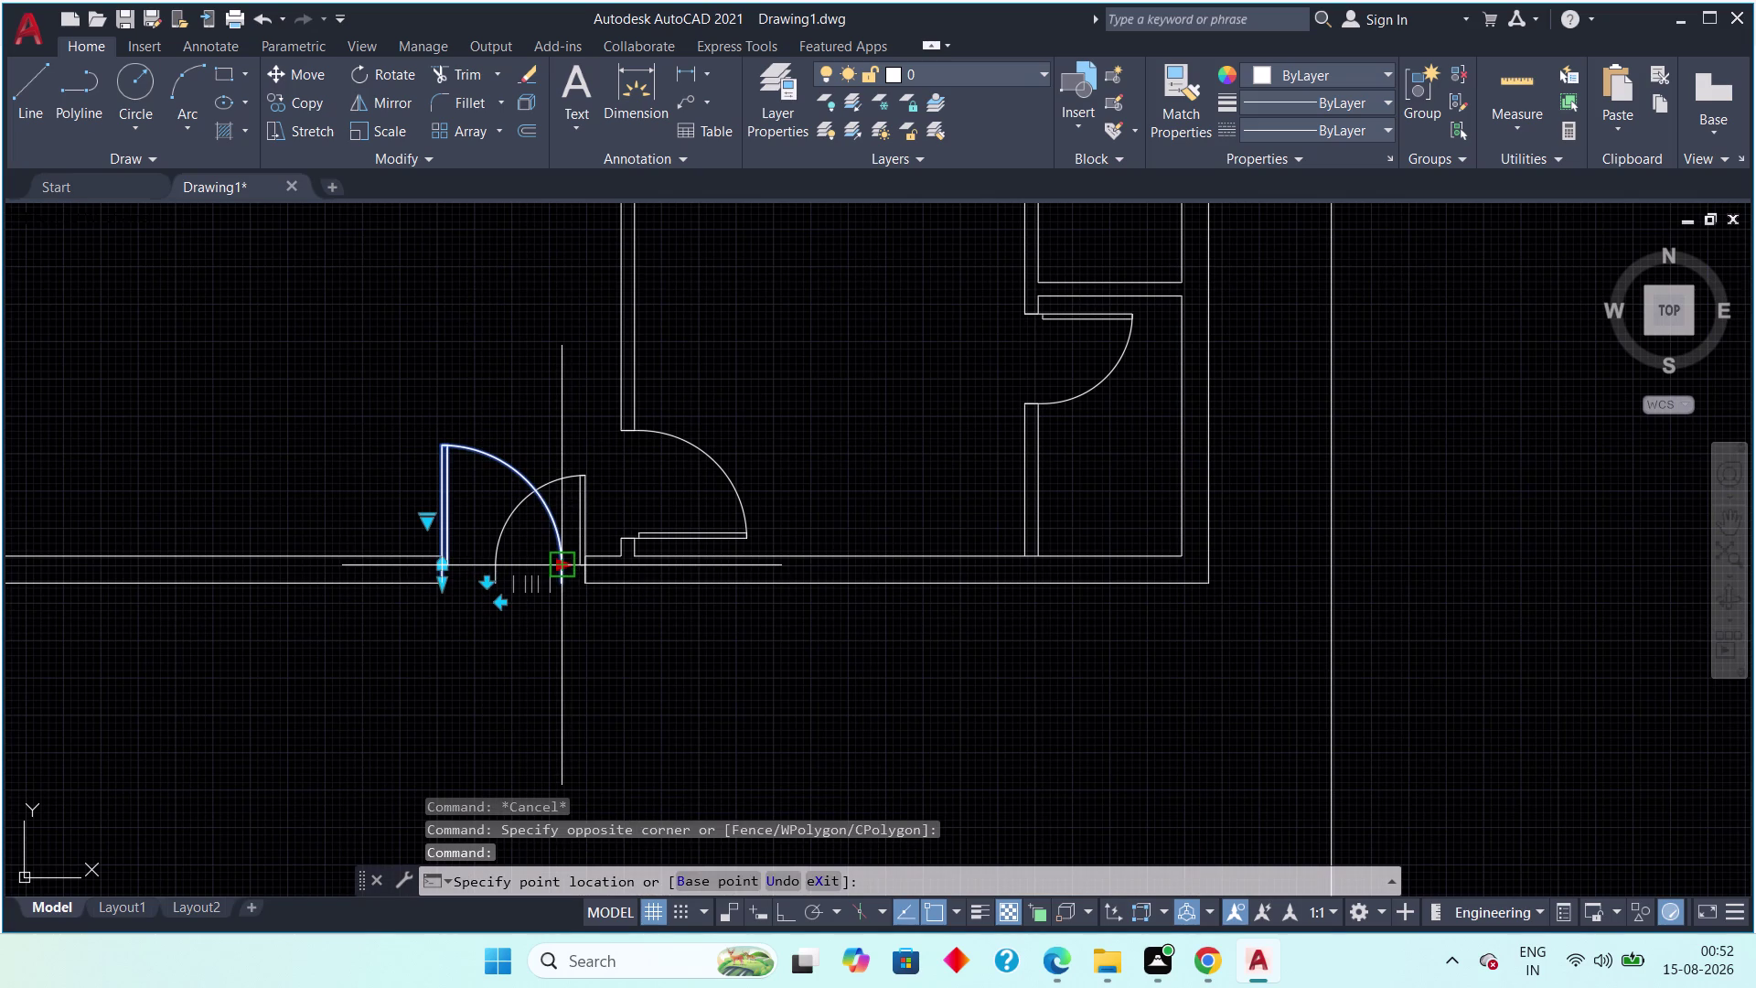
click(529, 583)
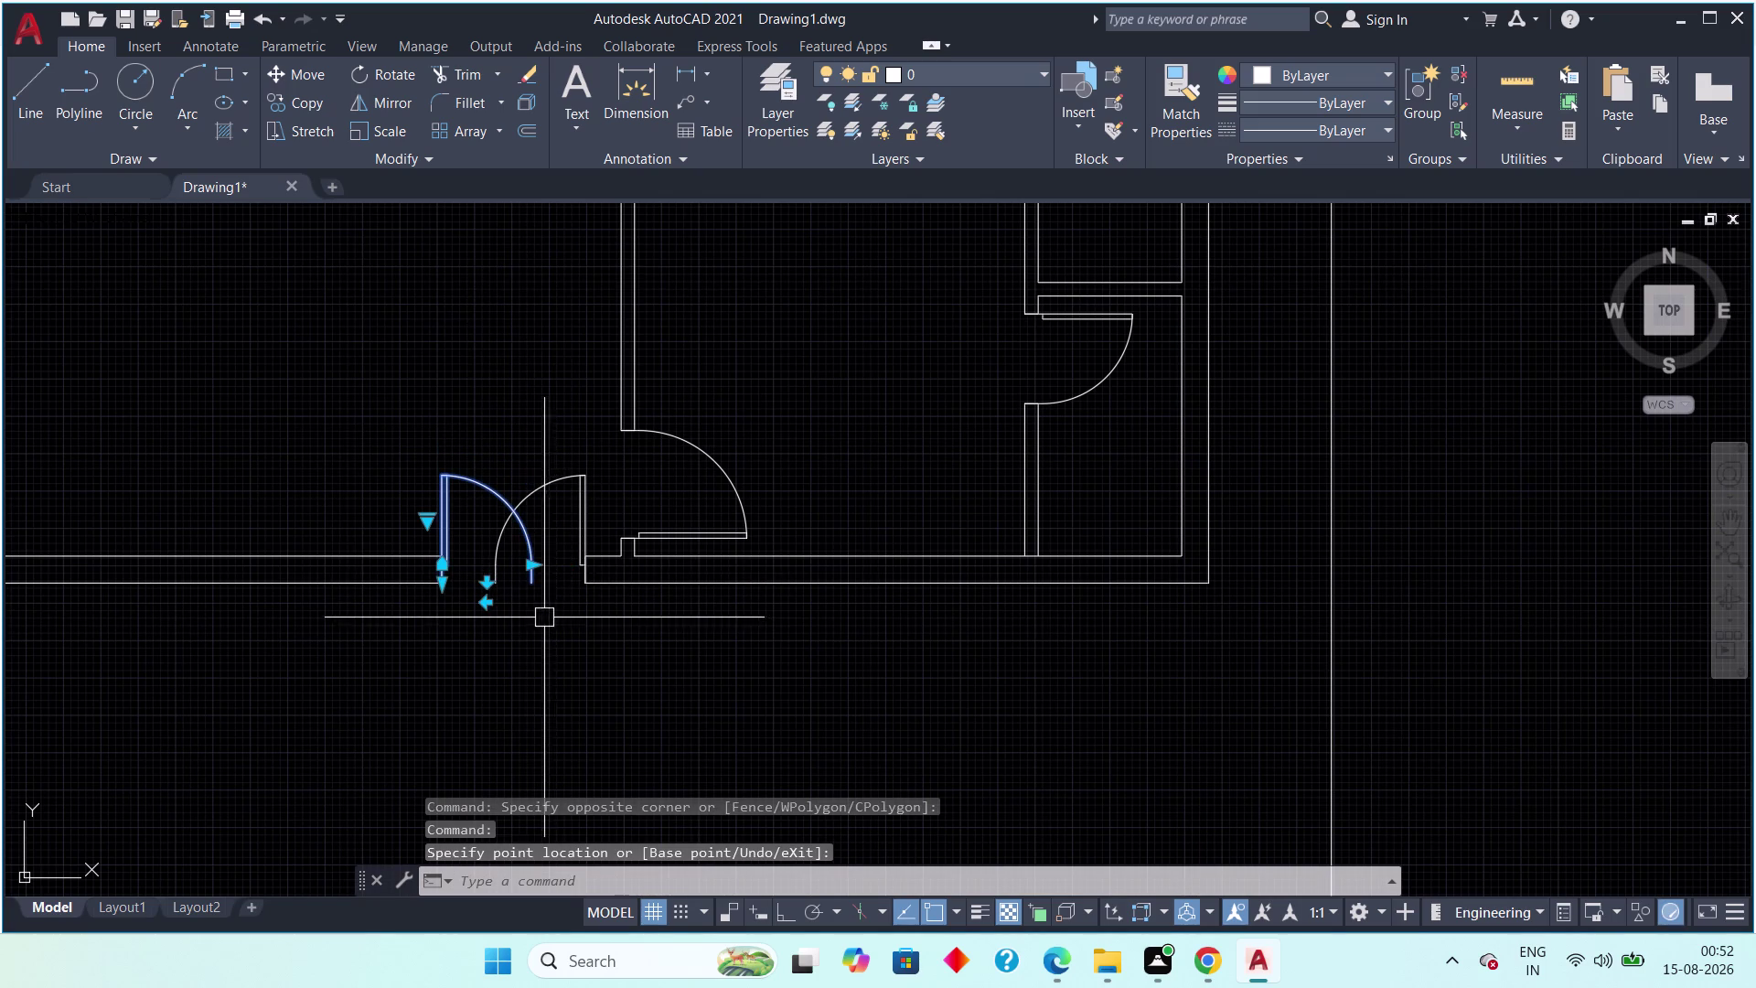
scroll(up, 3)
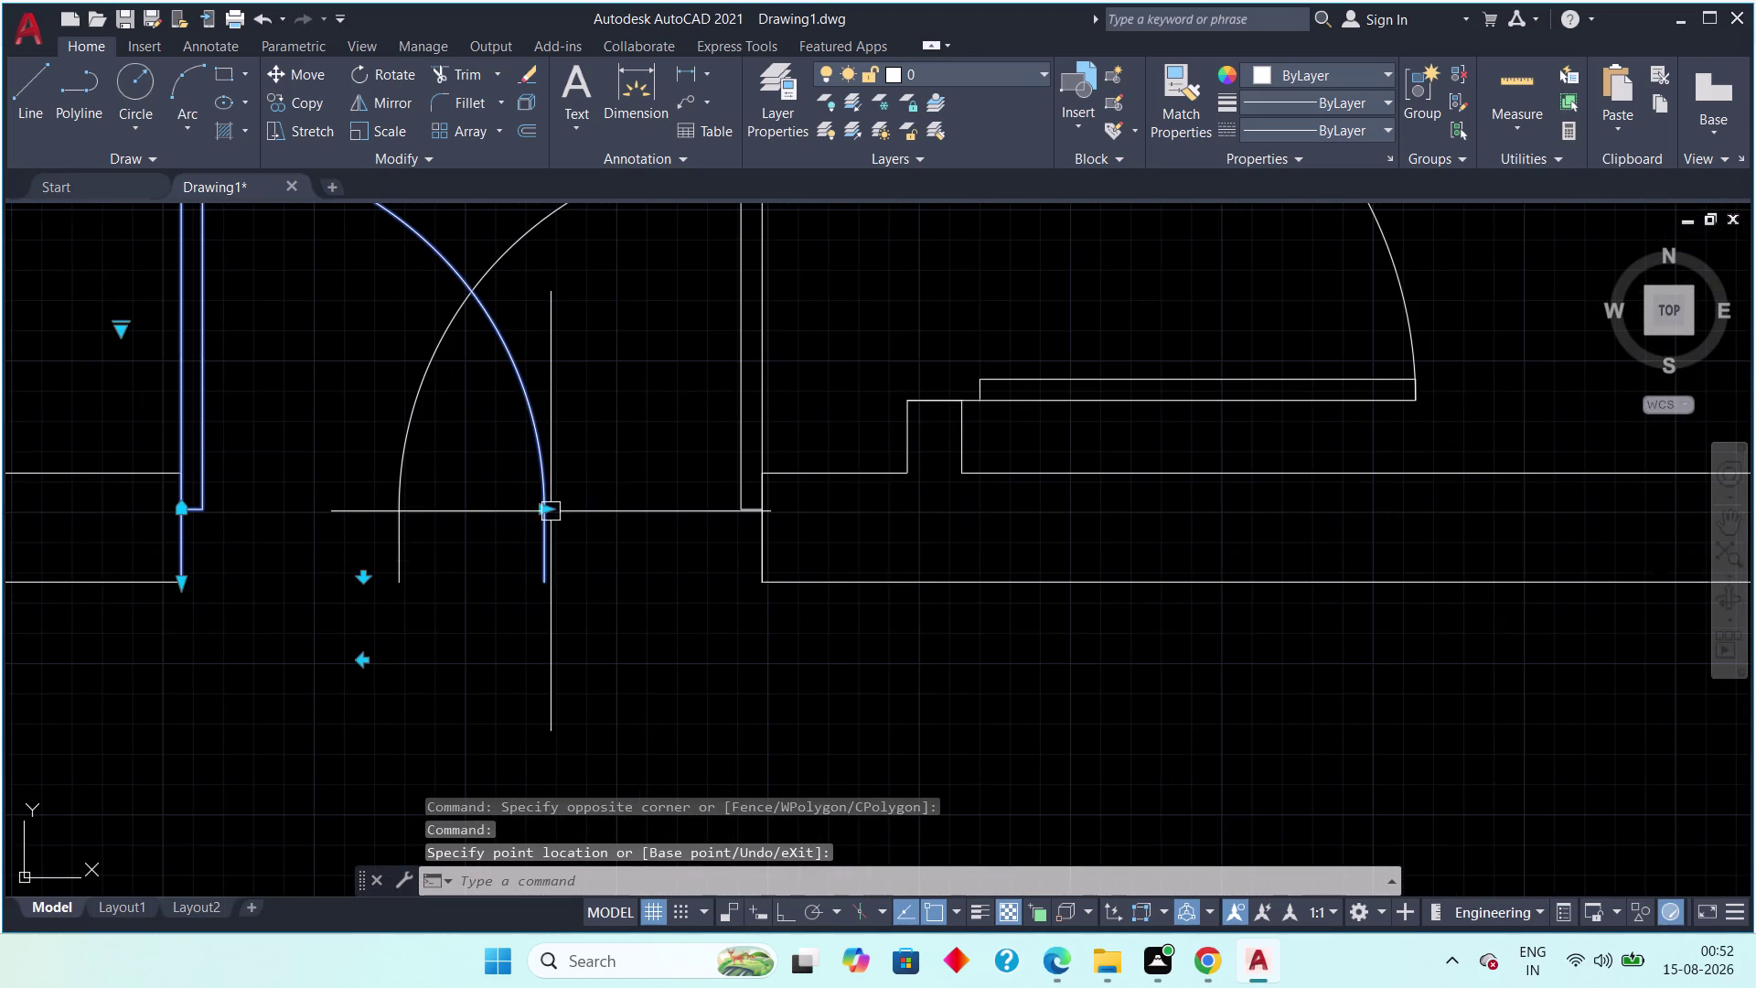
click(543, 509)
click(471, 544)
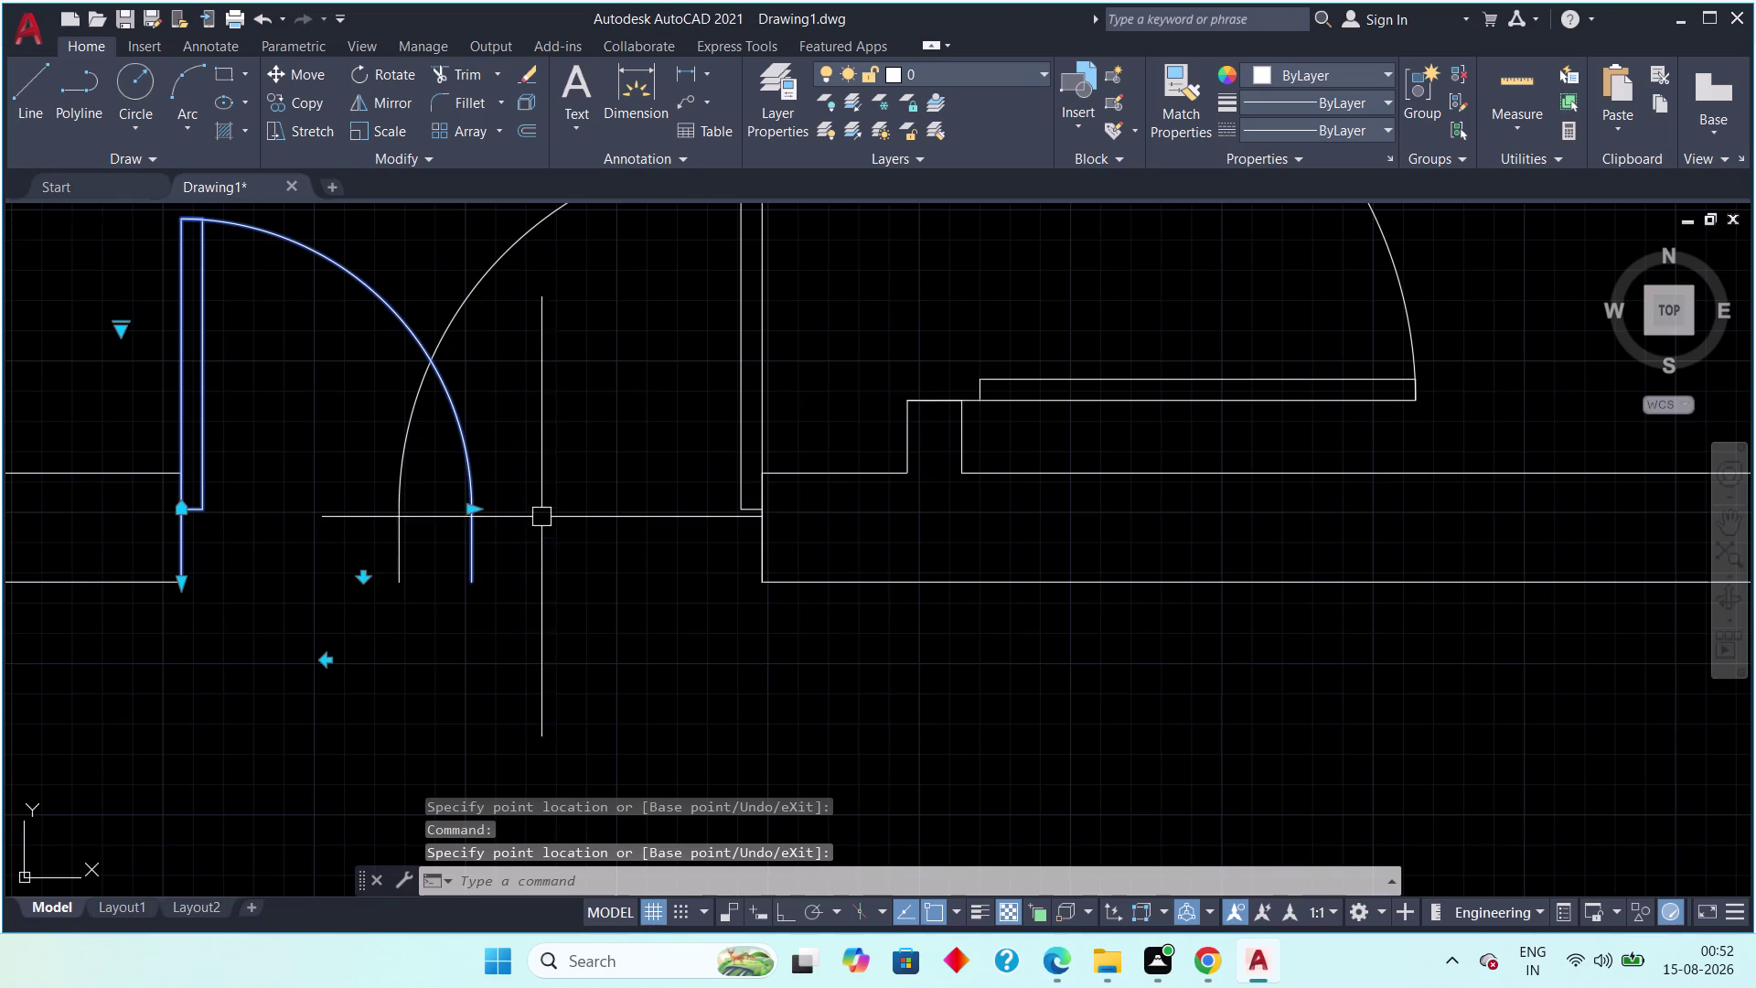
Stretch both leaves together so they meet at the opening's centre.
click(525, 291)
click(453, 291)
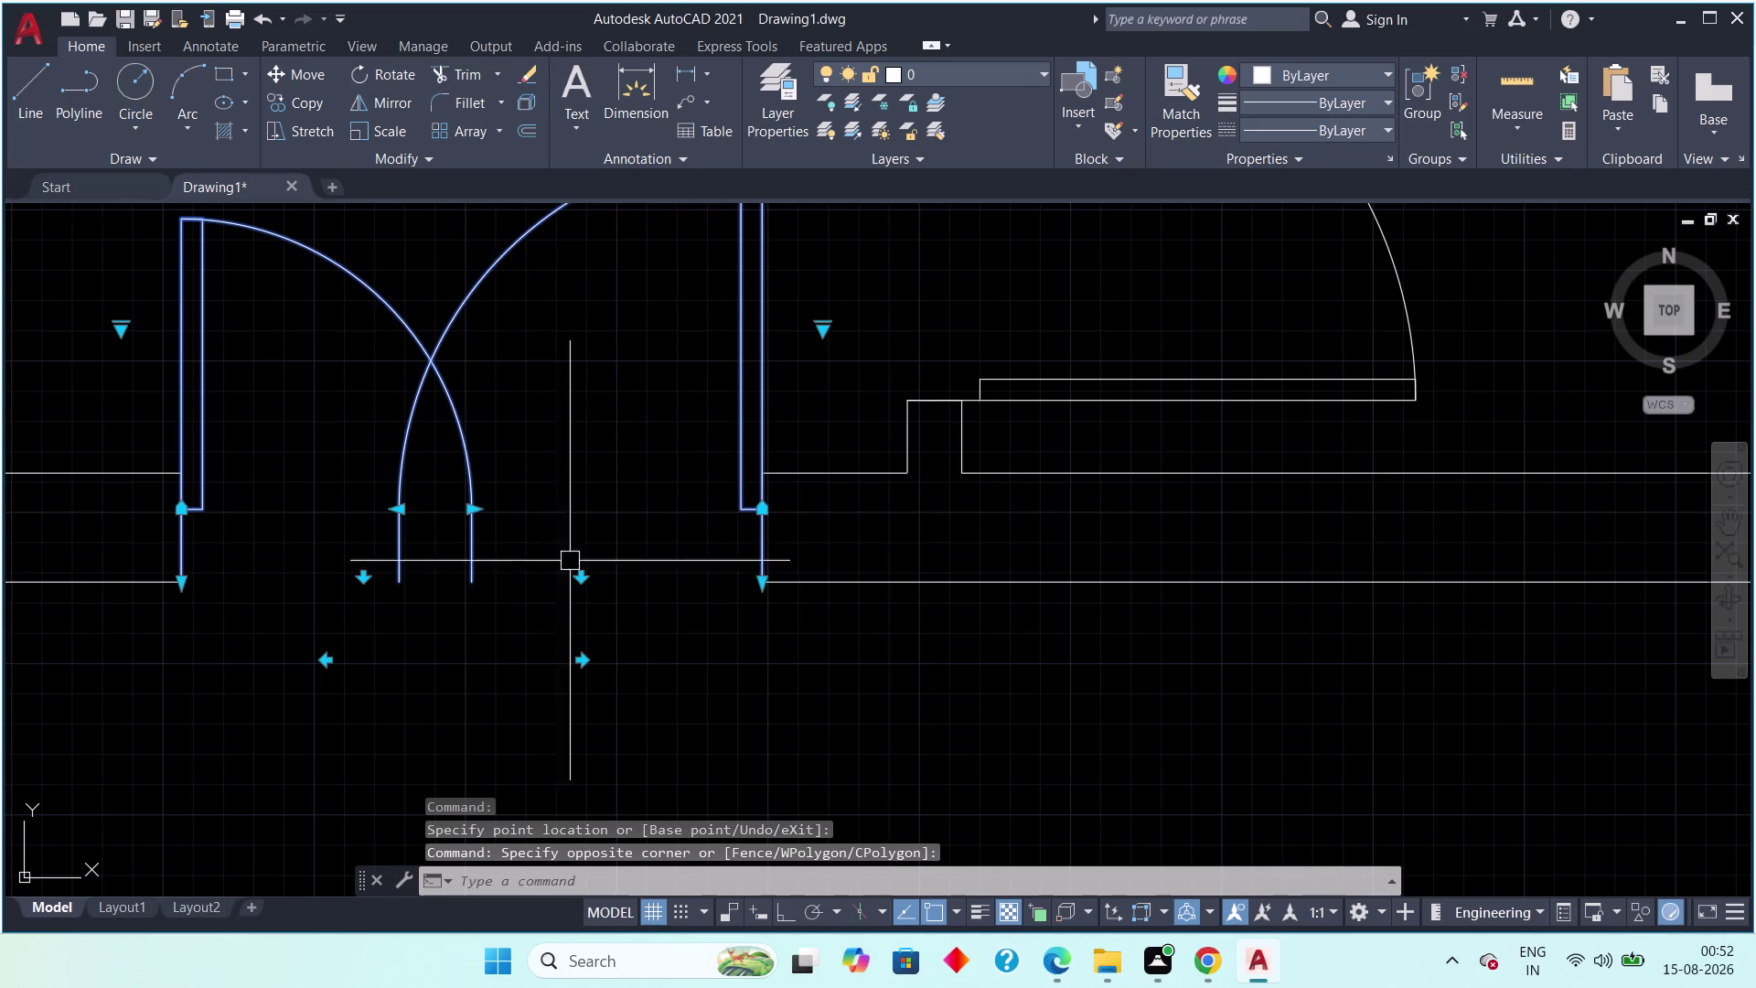
click(401, 511)
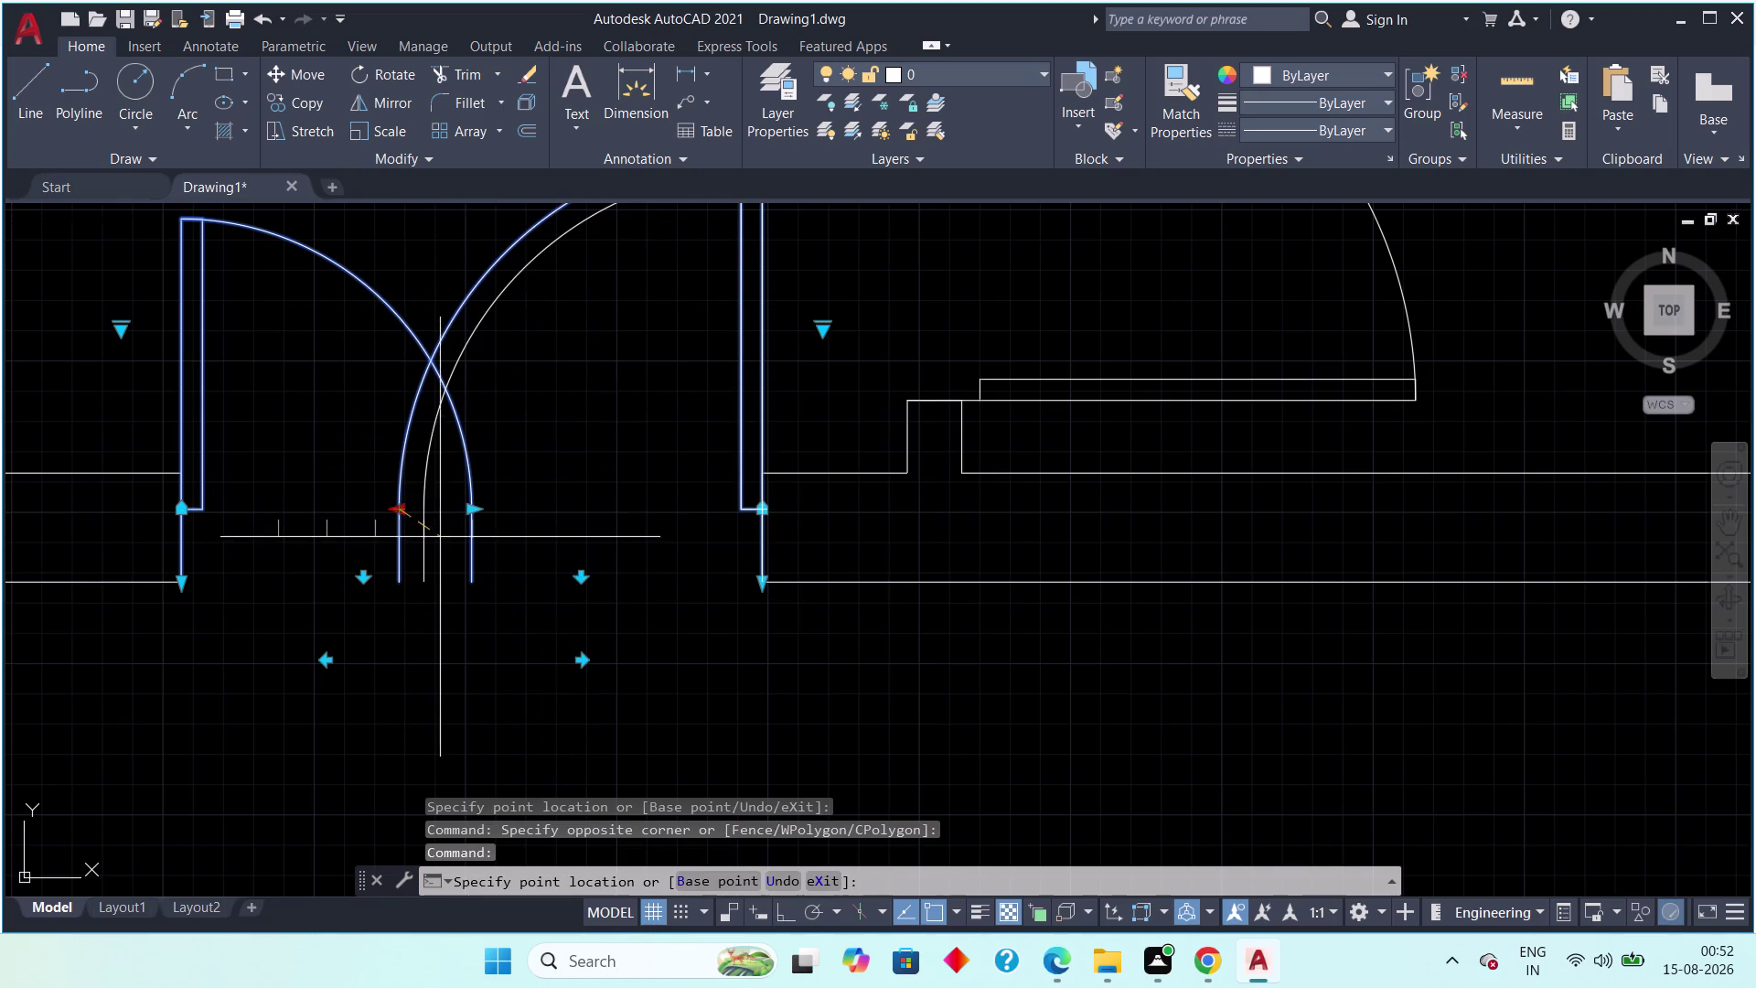
click(472, 554)
scroll(down, 3)
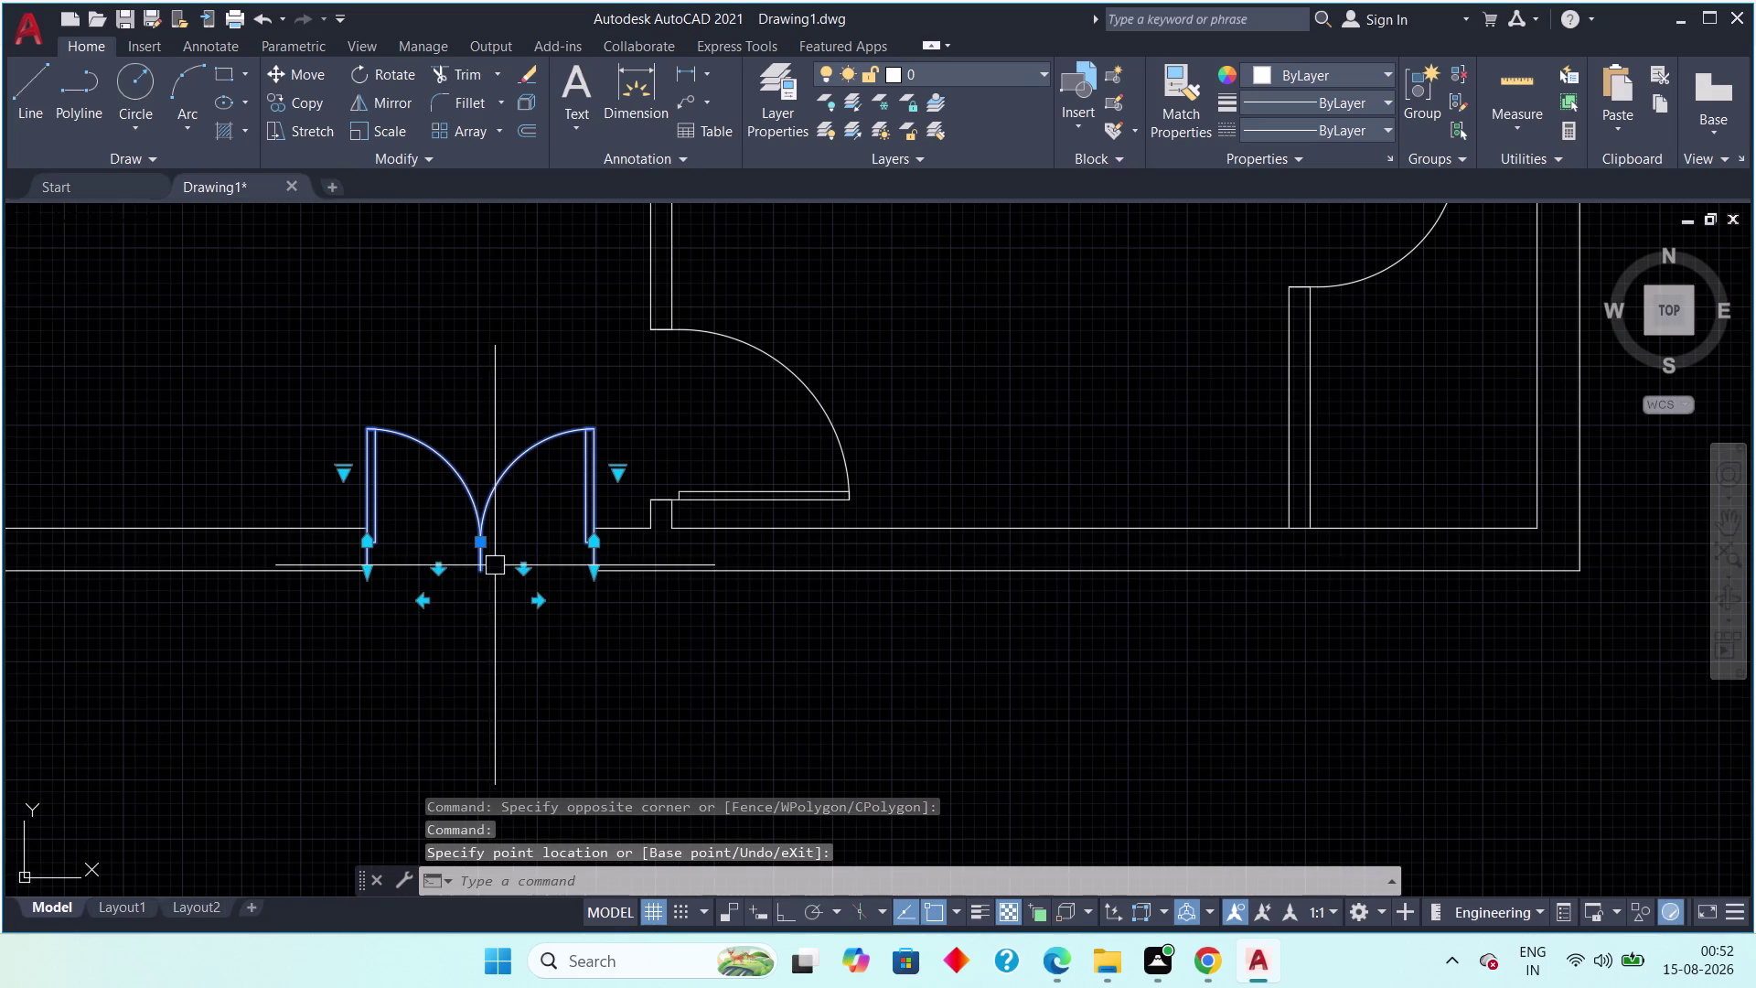
key(Escape)
key(Escape)
scroll(down, 3)
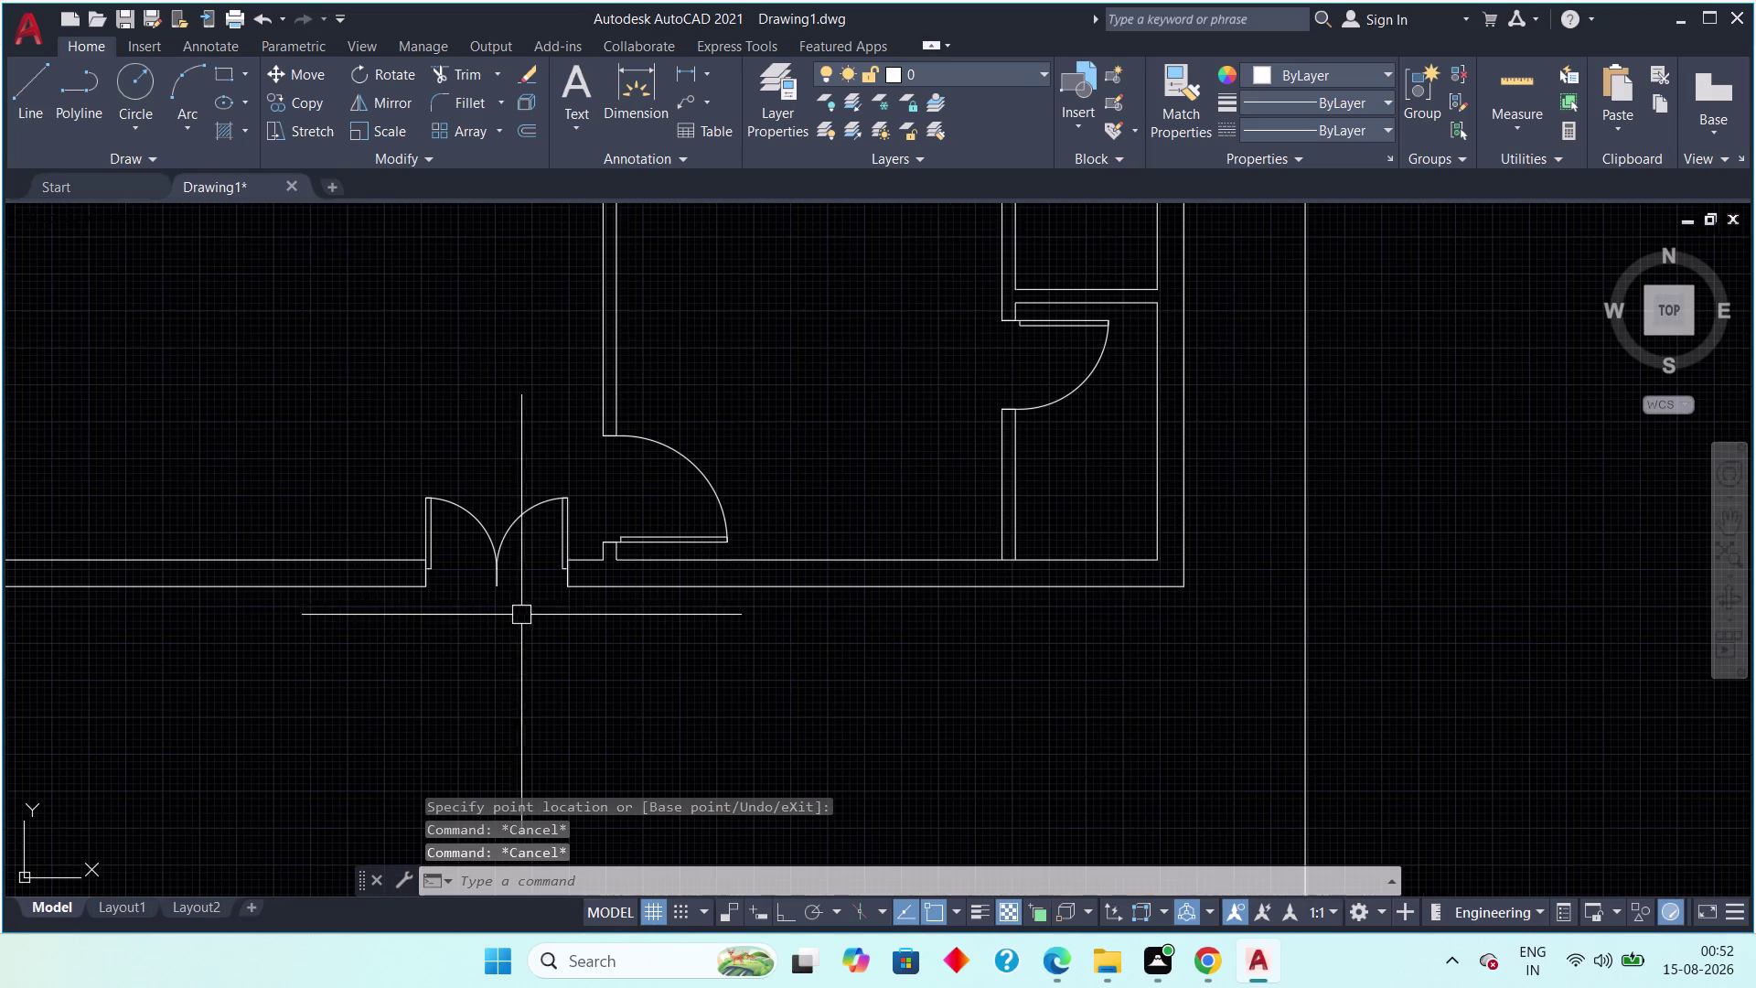
scroll(down, 3)
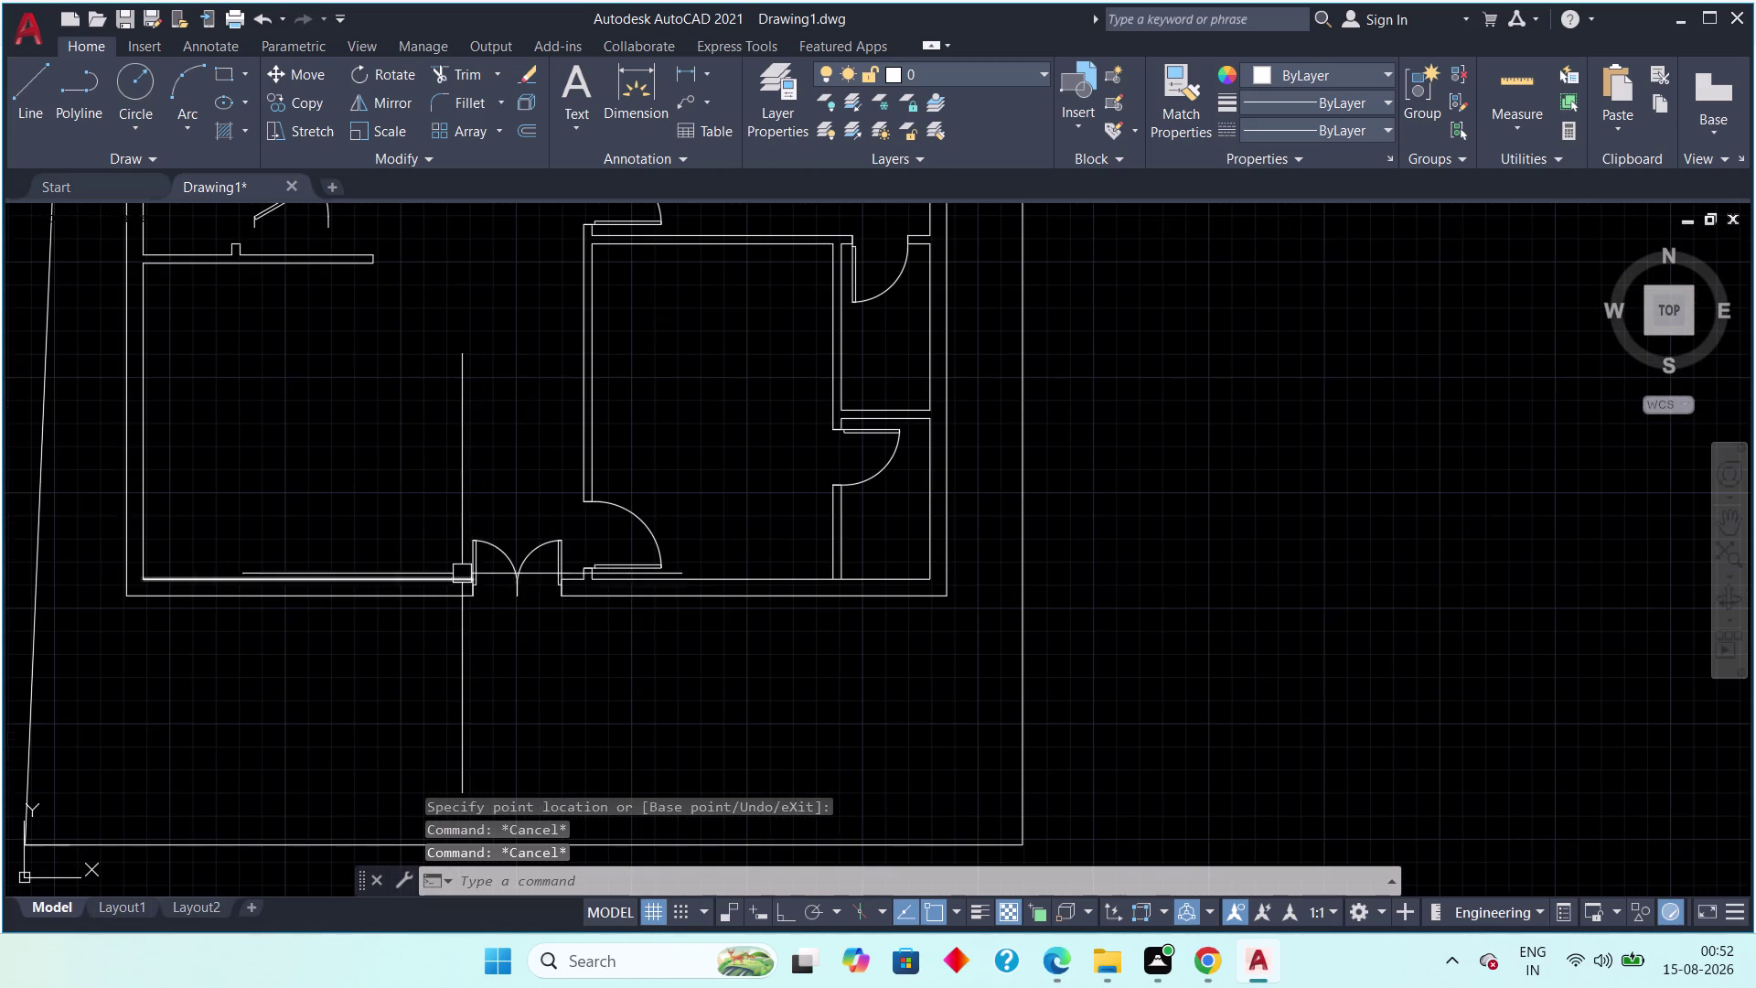
scroll(up, 3)
scroll(up, 3)
scroll(down, 3)
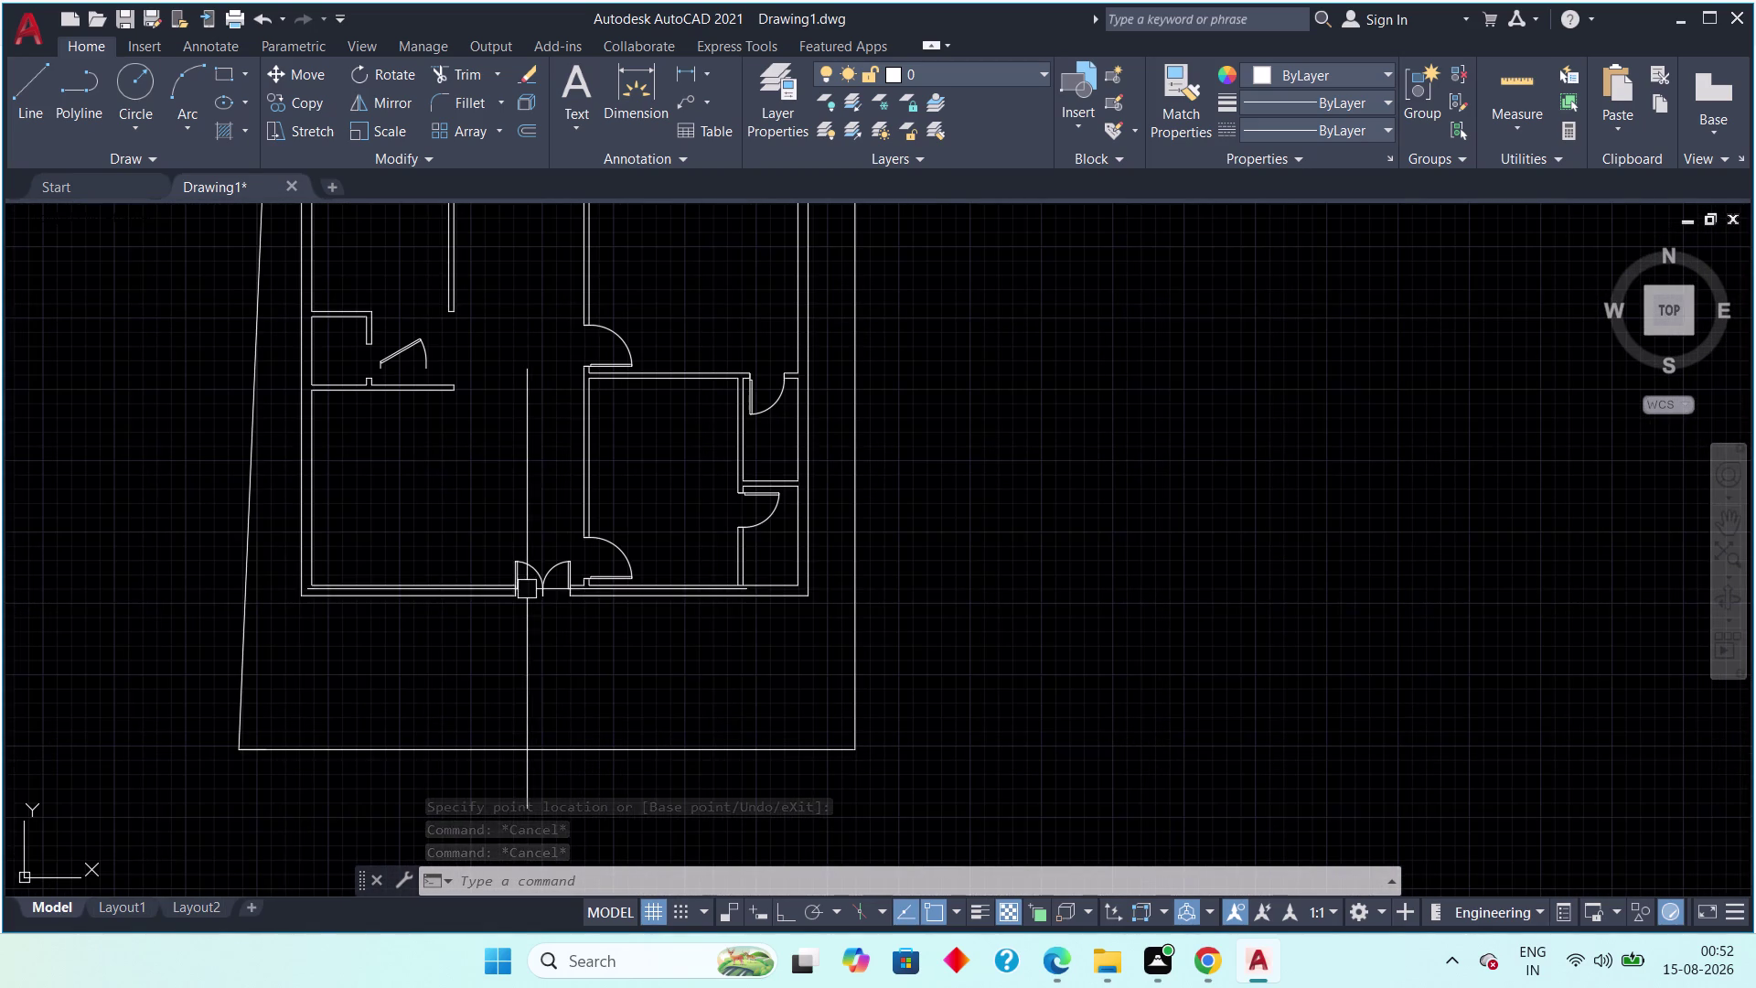
scroll(down, 3)
scroll(up, 3)
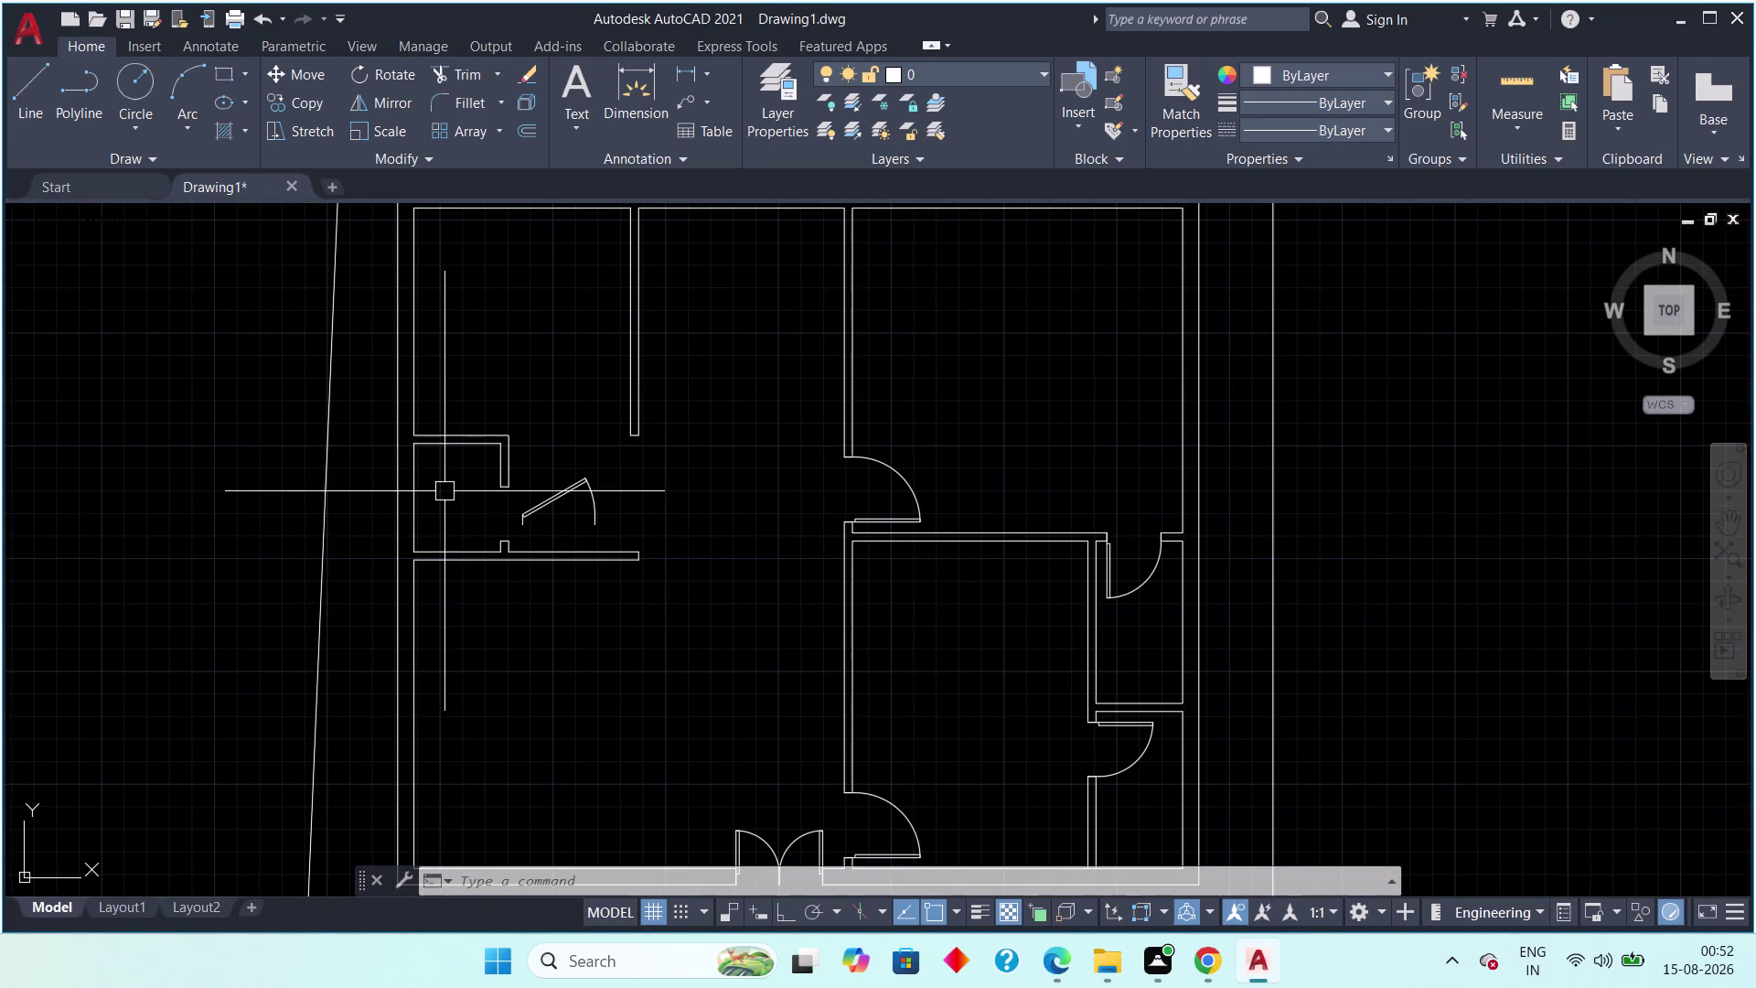
scroll(down, 3)
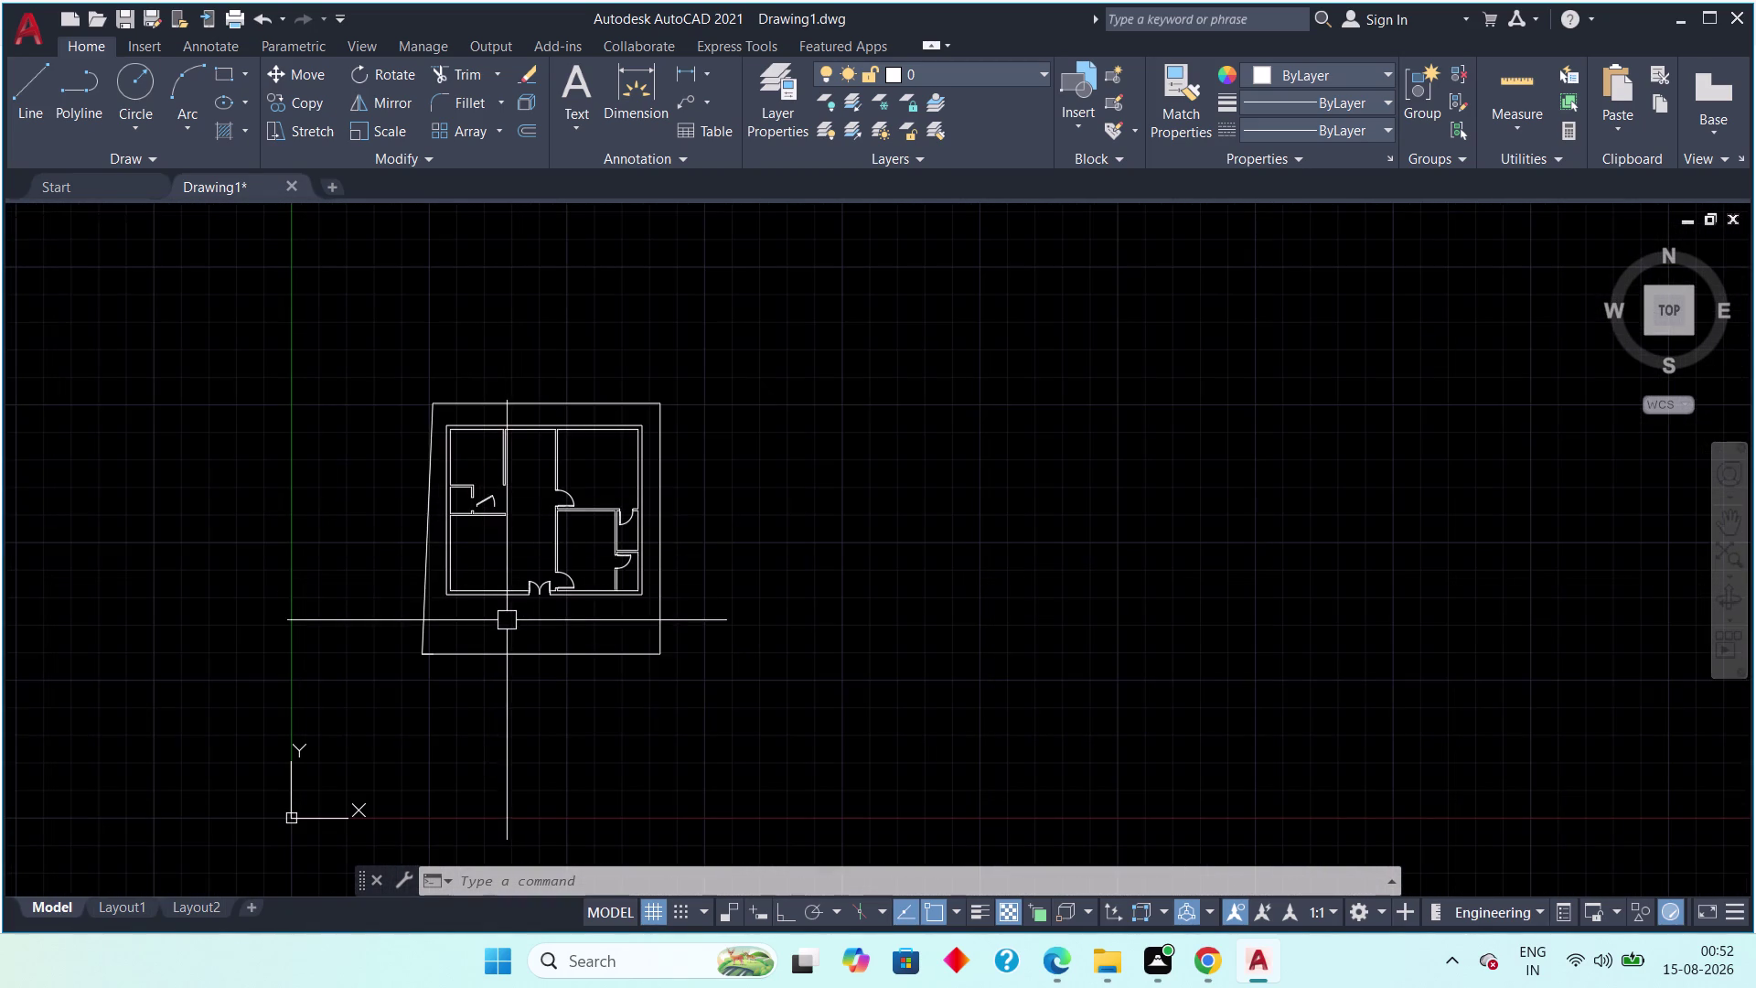
scroll(up, 3)
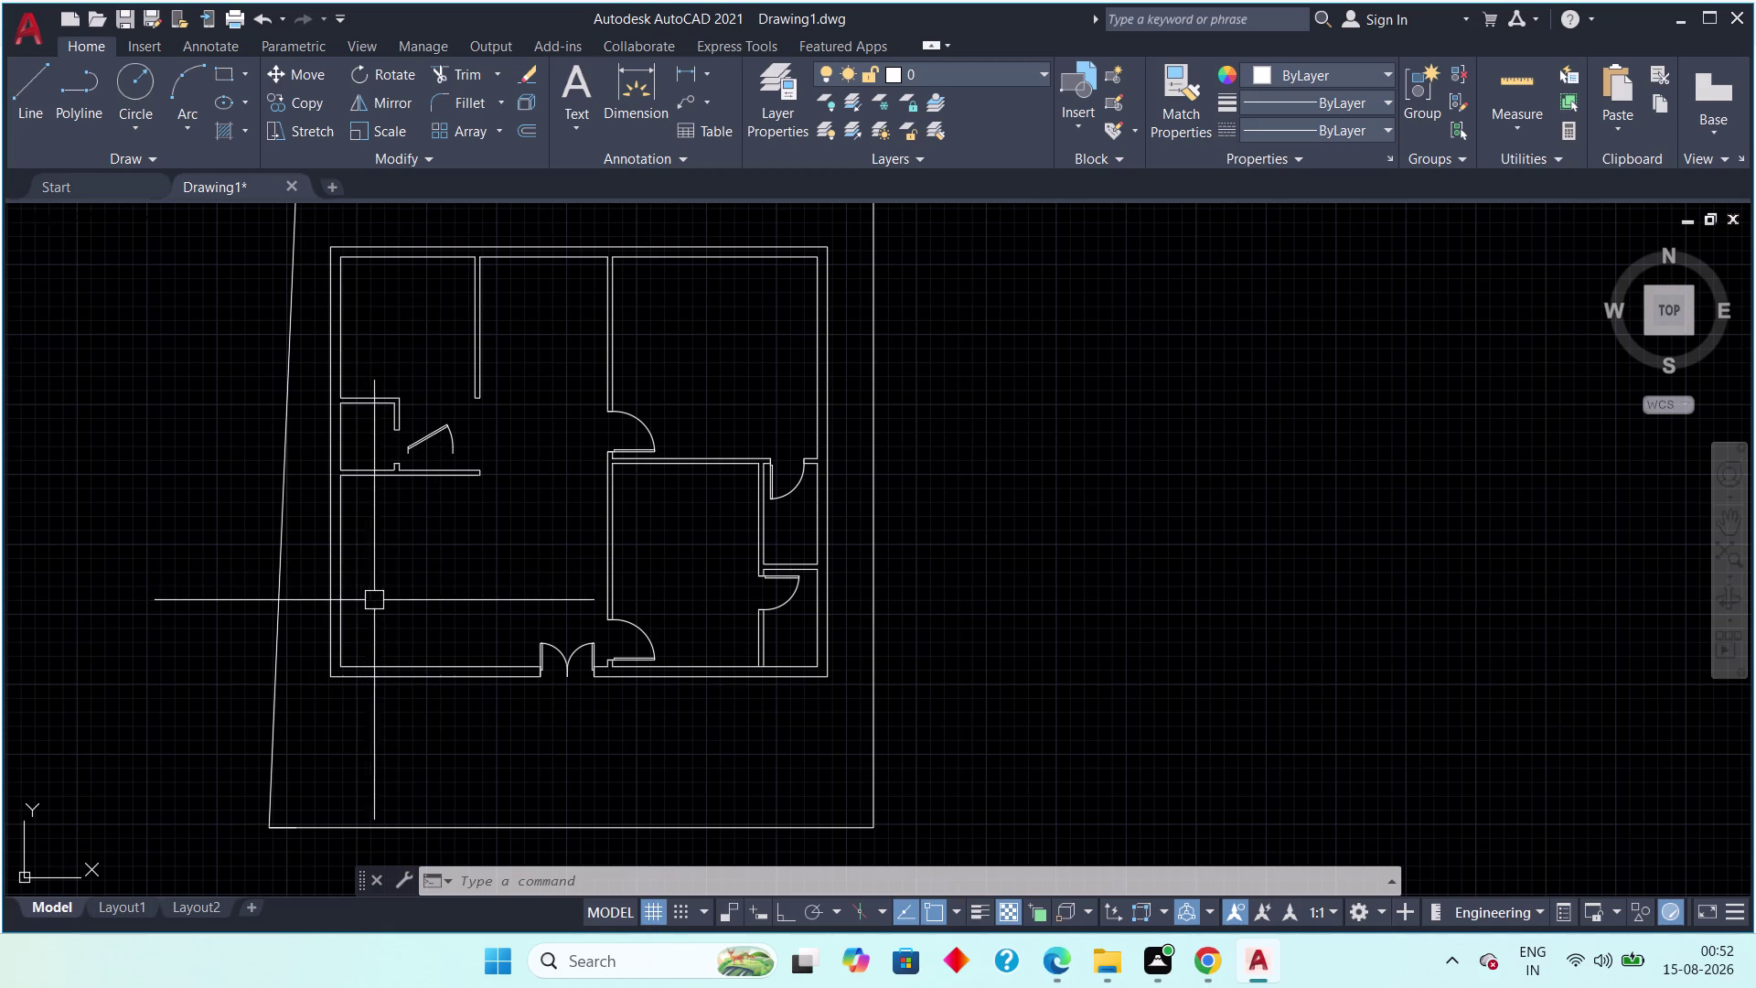
scroll(up, 3)
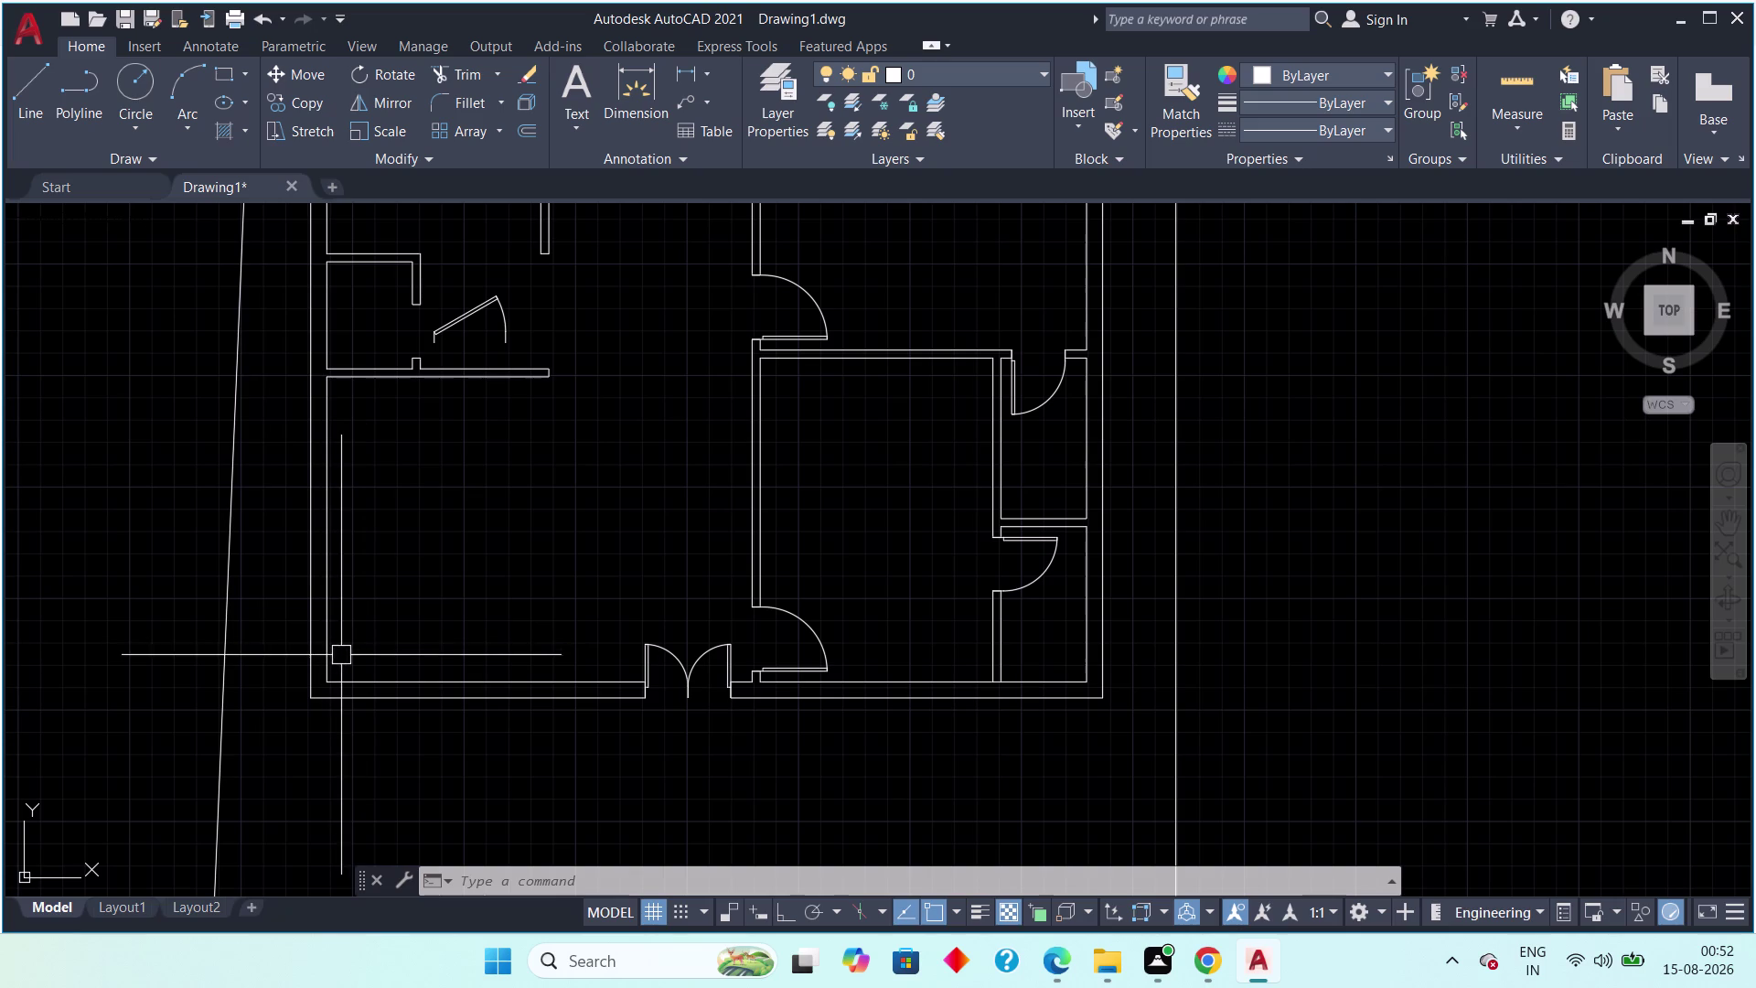
click(20, 85)
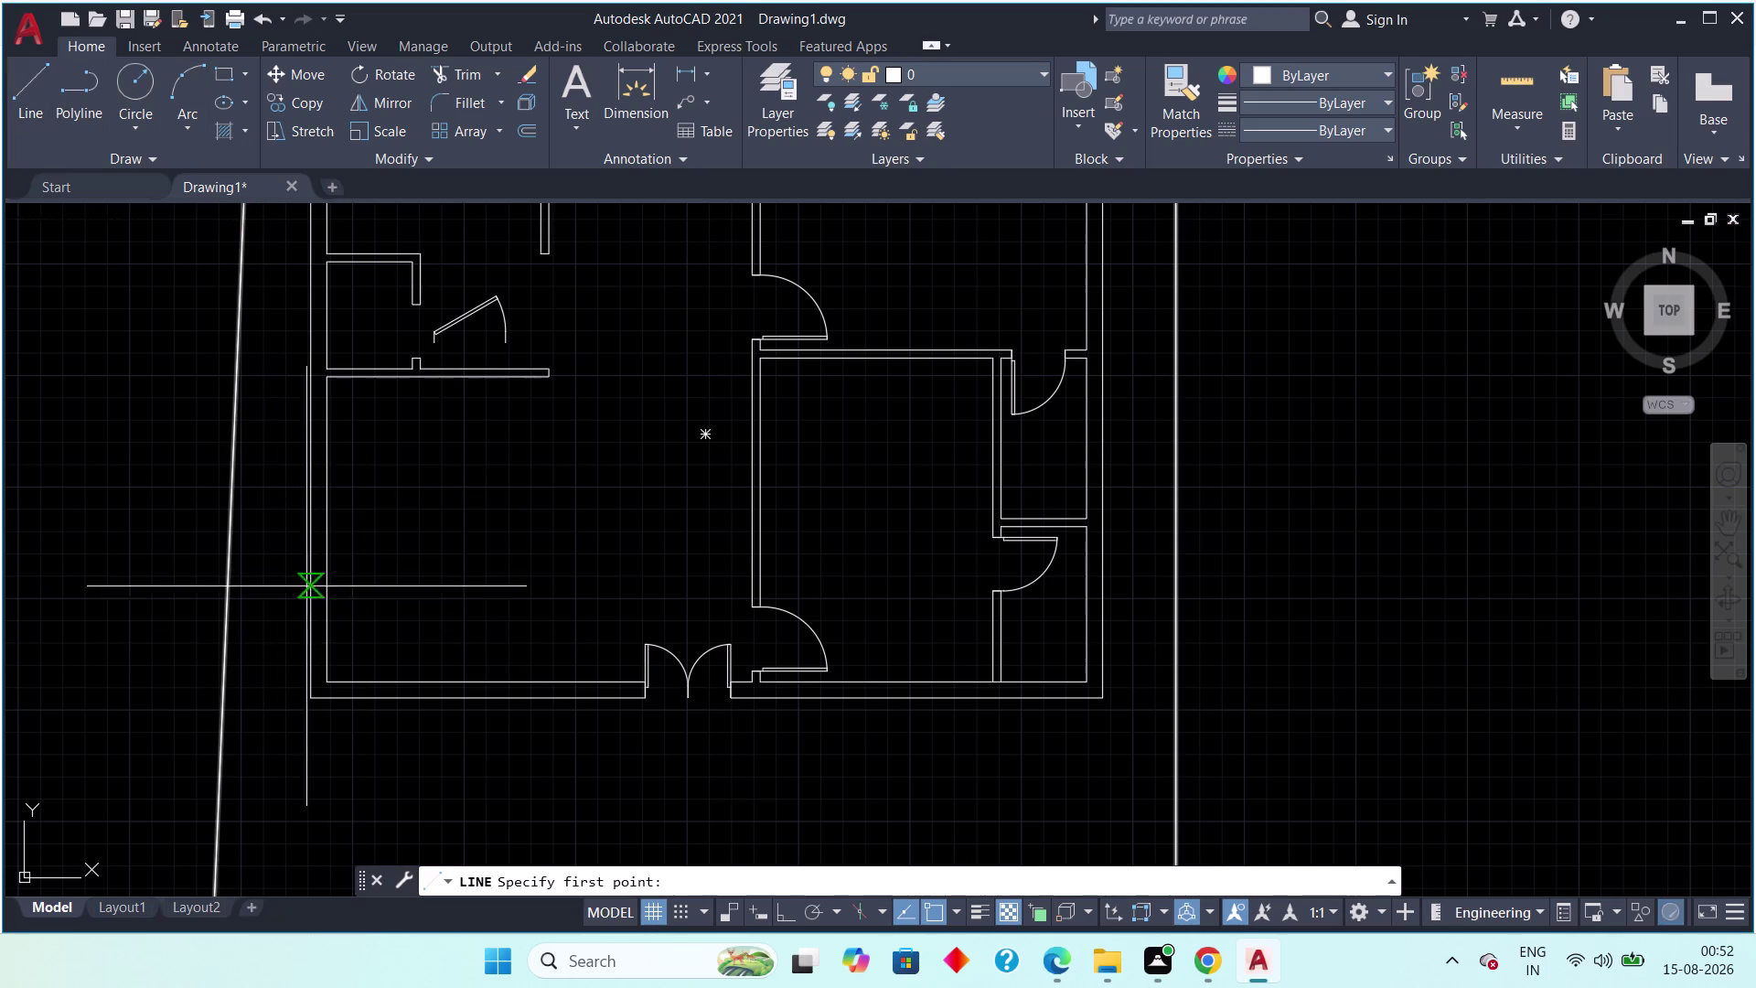
Start a line on the lower-left wall, then cancel it.
scroll(up, 3)
click(202, 751)
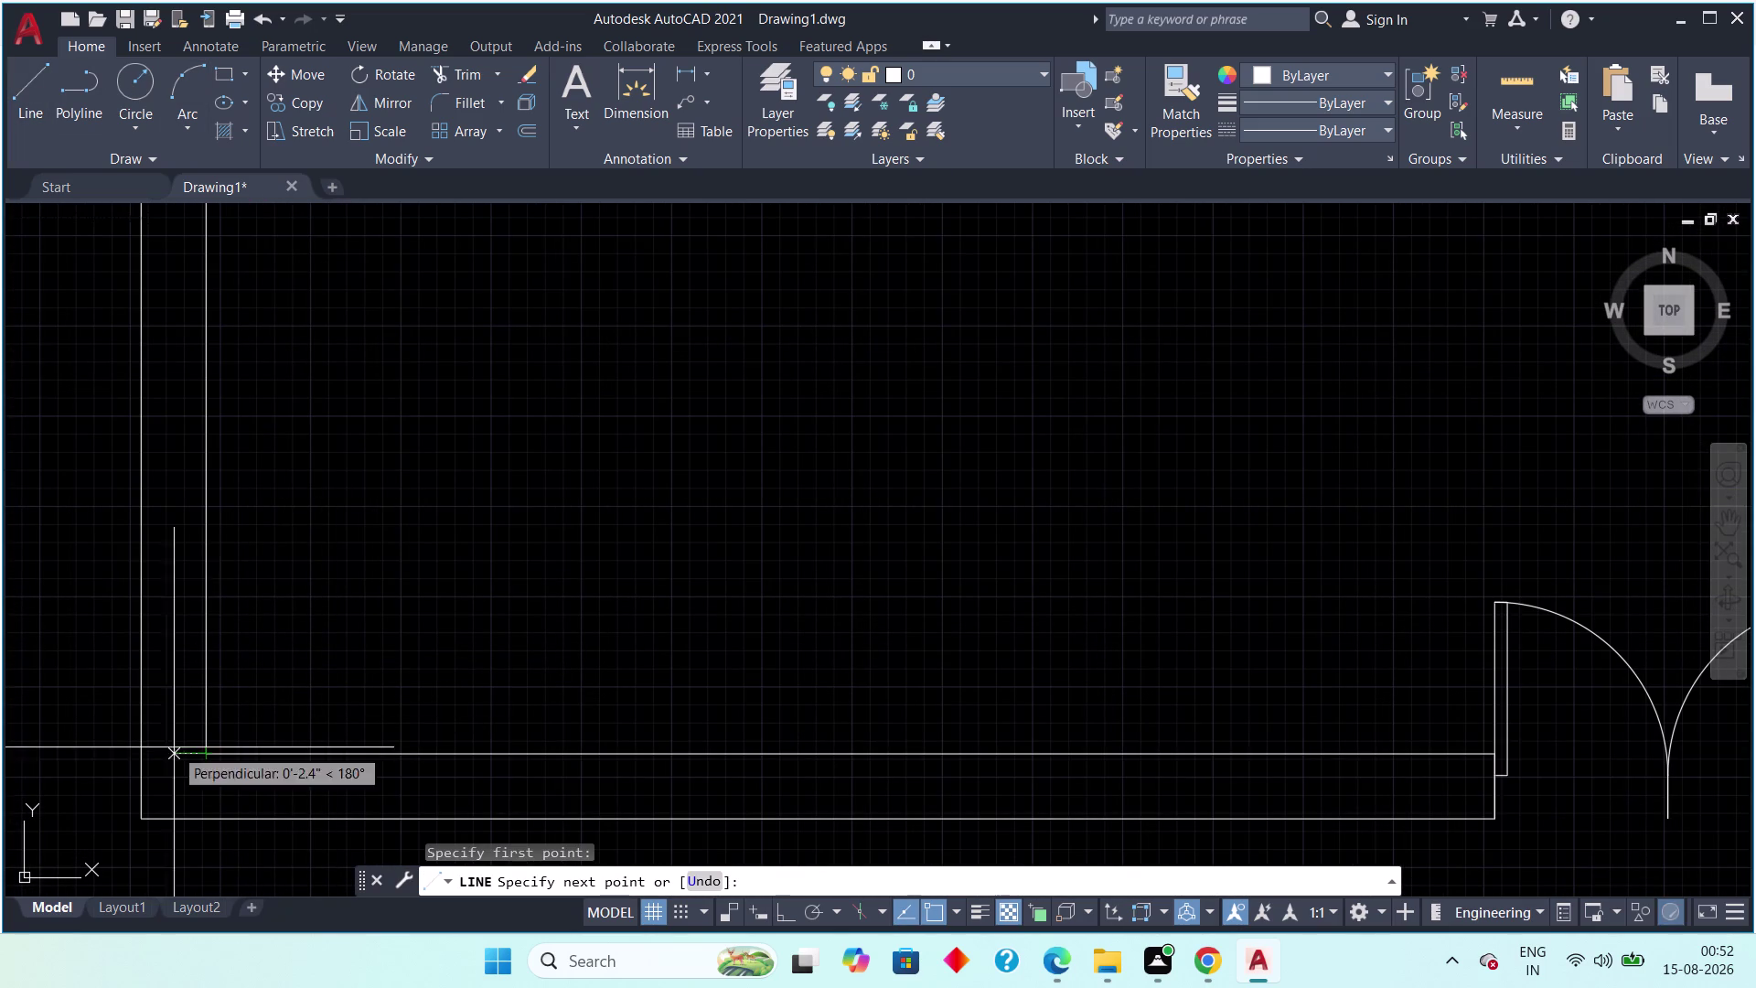
click(141, 754)
key(Escape)
key(Escape)
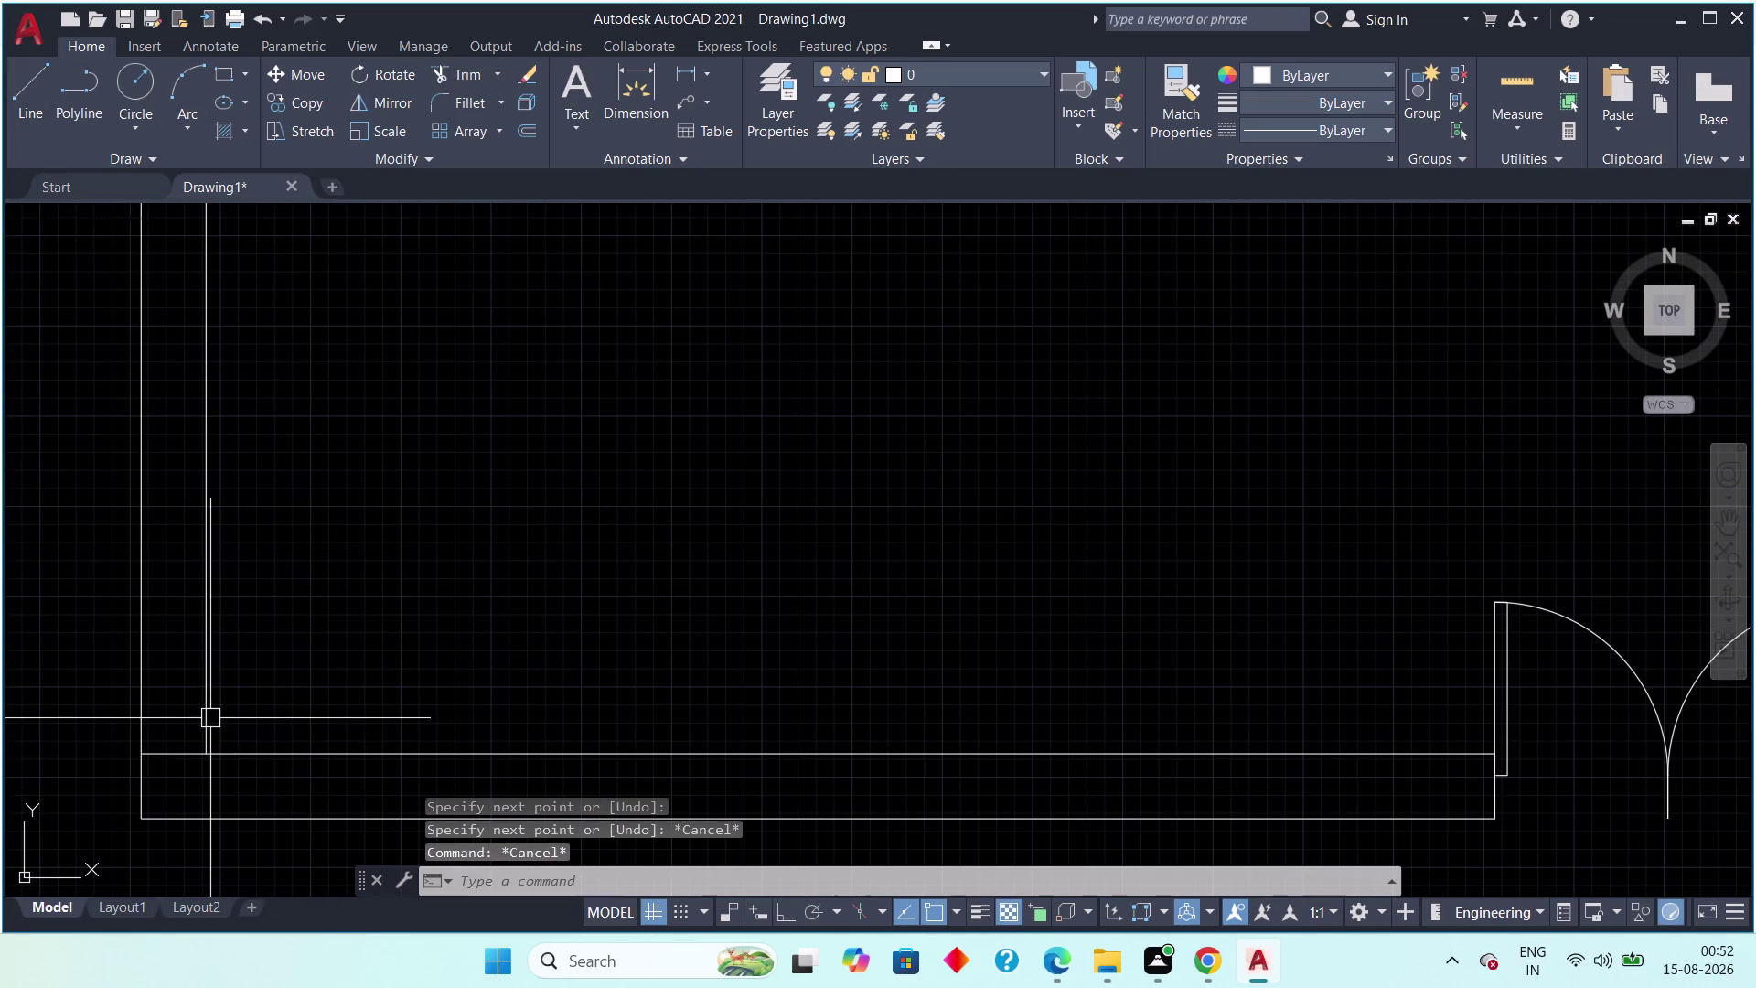
Offset the short wall-bottom line 6 inches upward with OFFSET.
text(off)
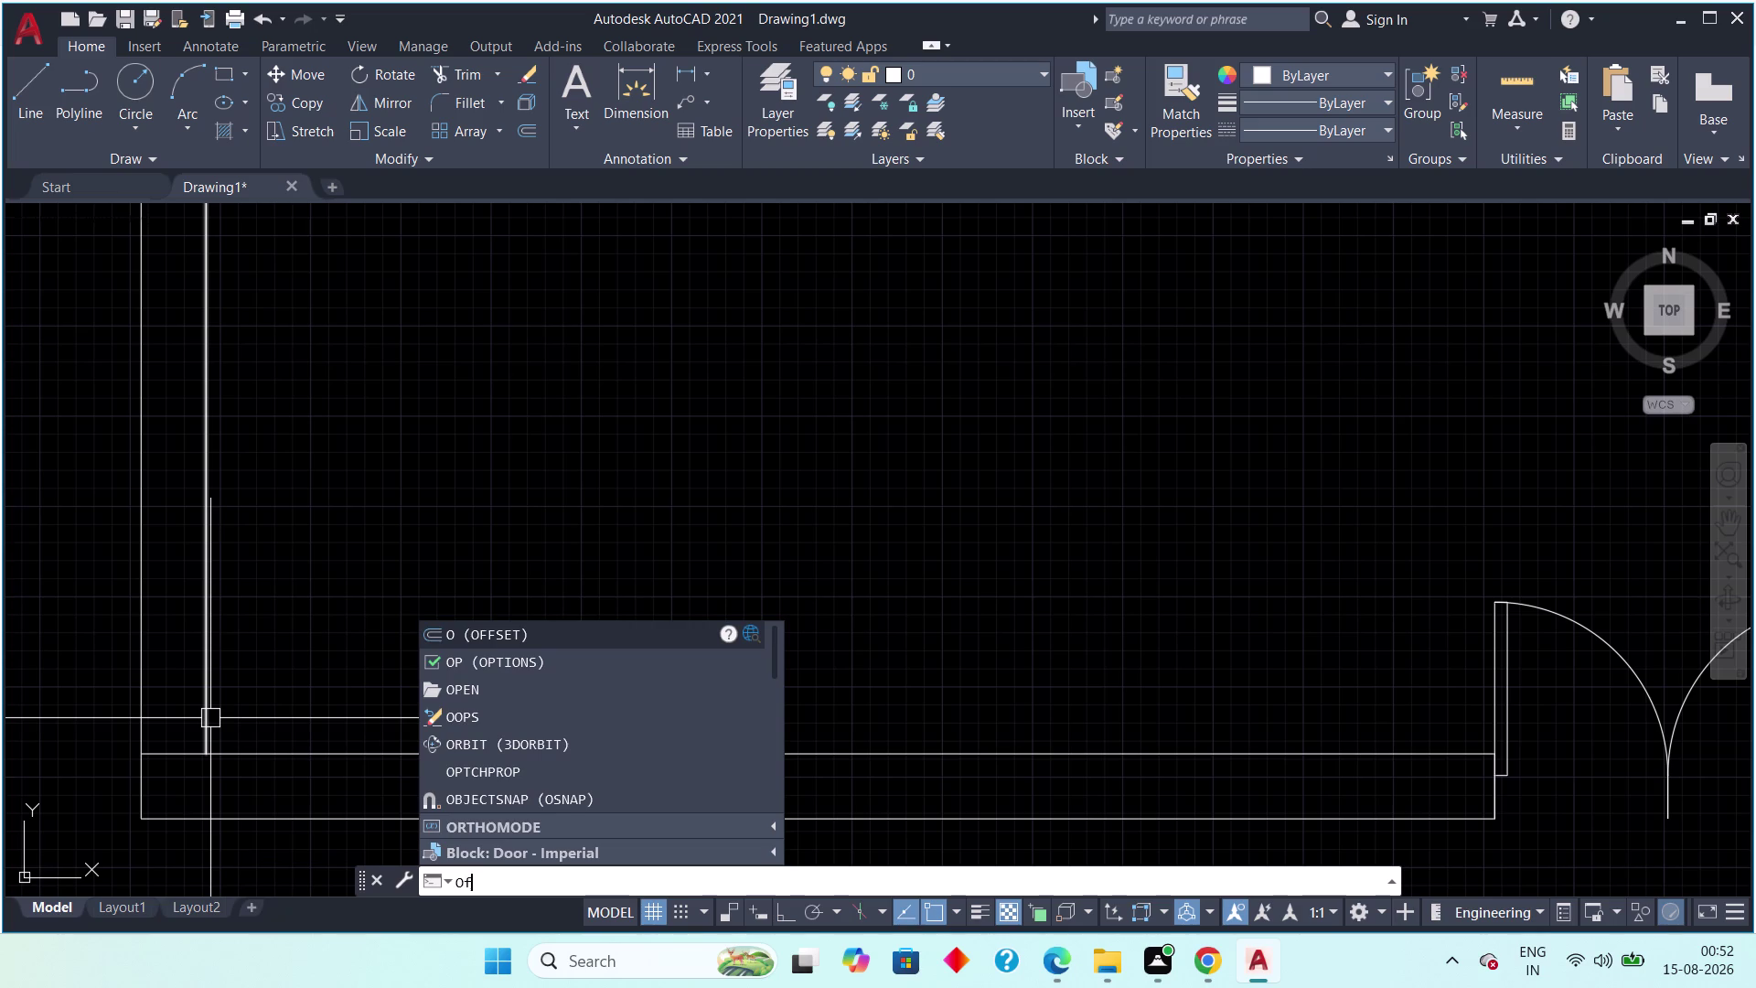
key(space)
text(6)
text(":)
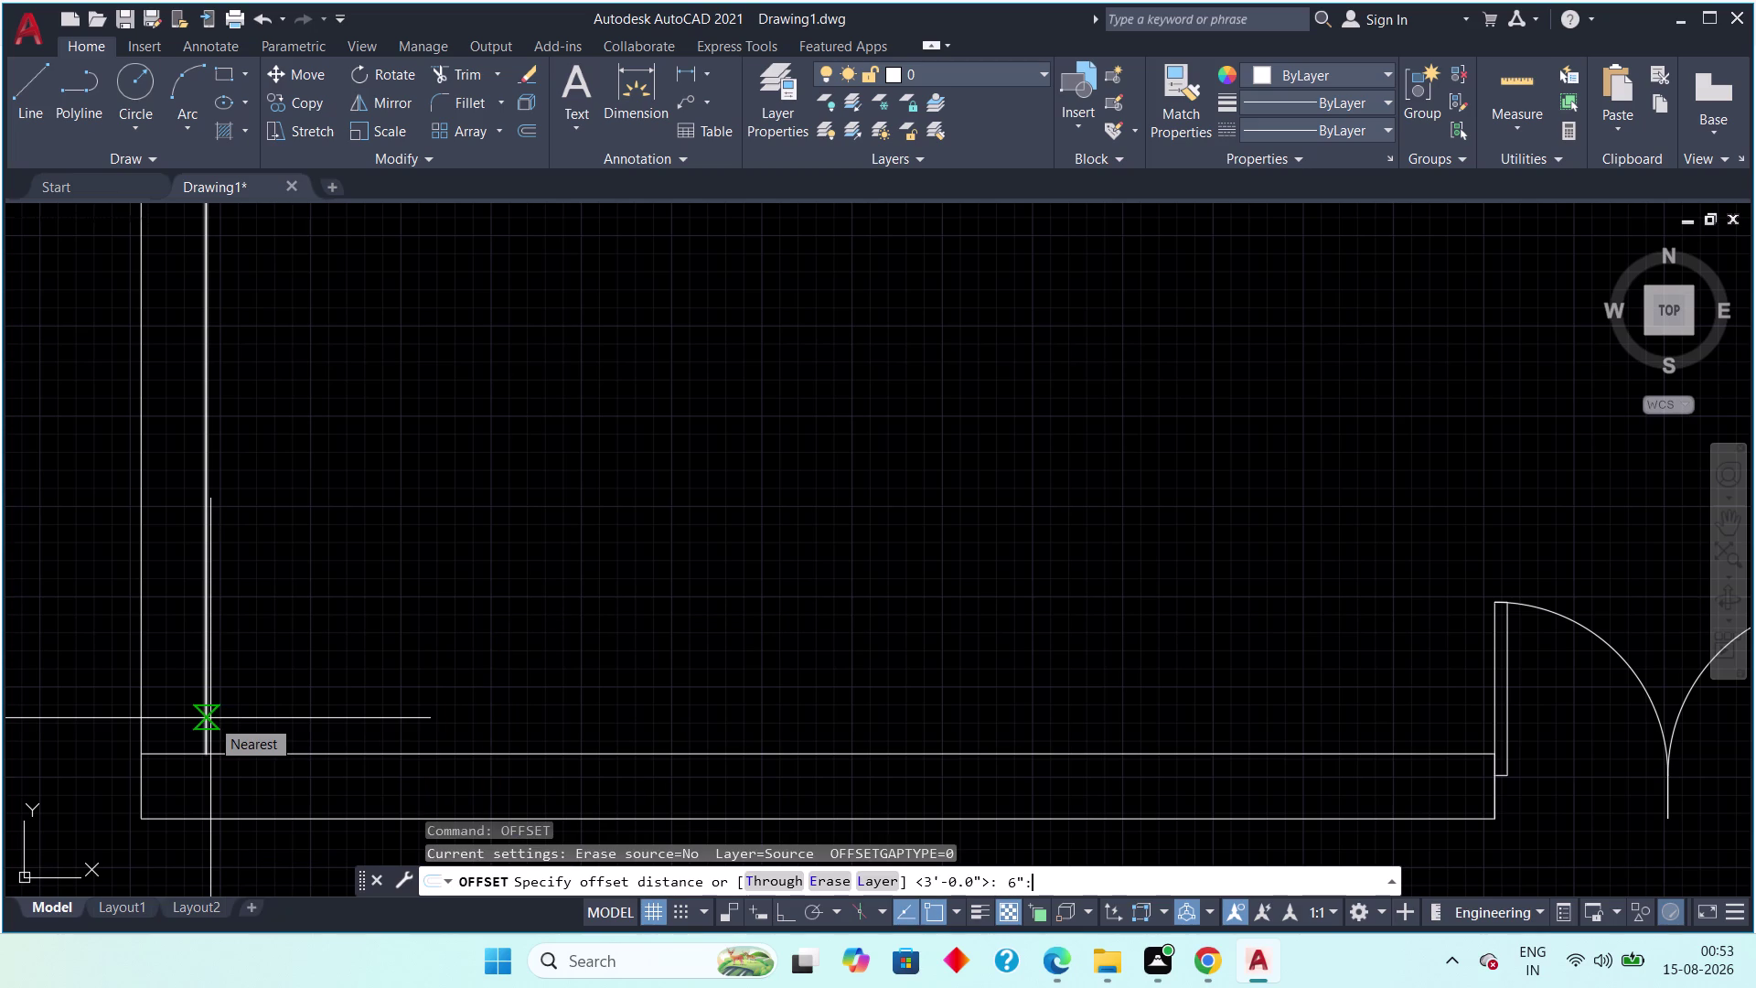
key(BackSpace)
key(space)
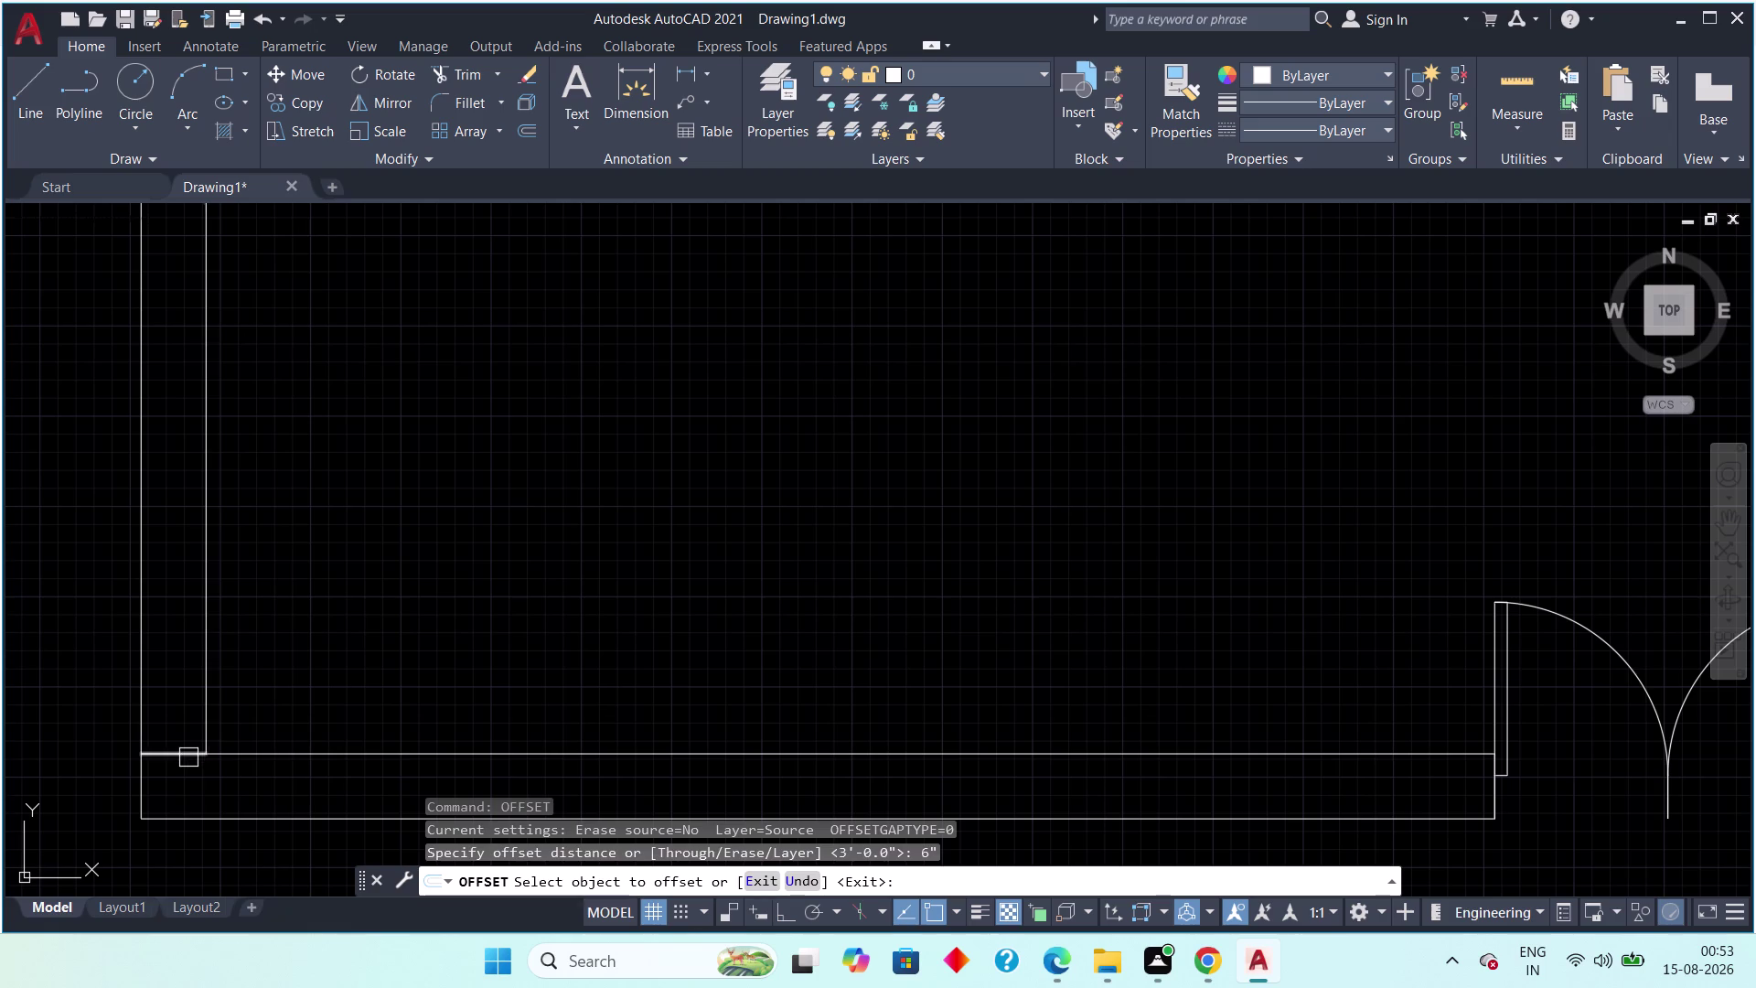
click(188, 757)
click(187, 737)
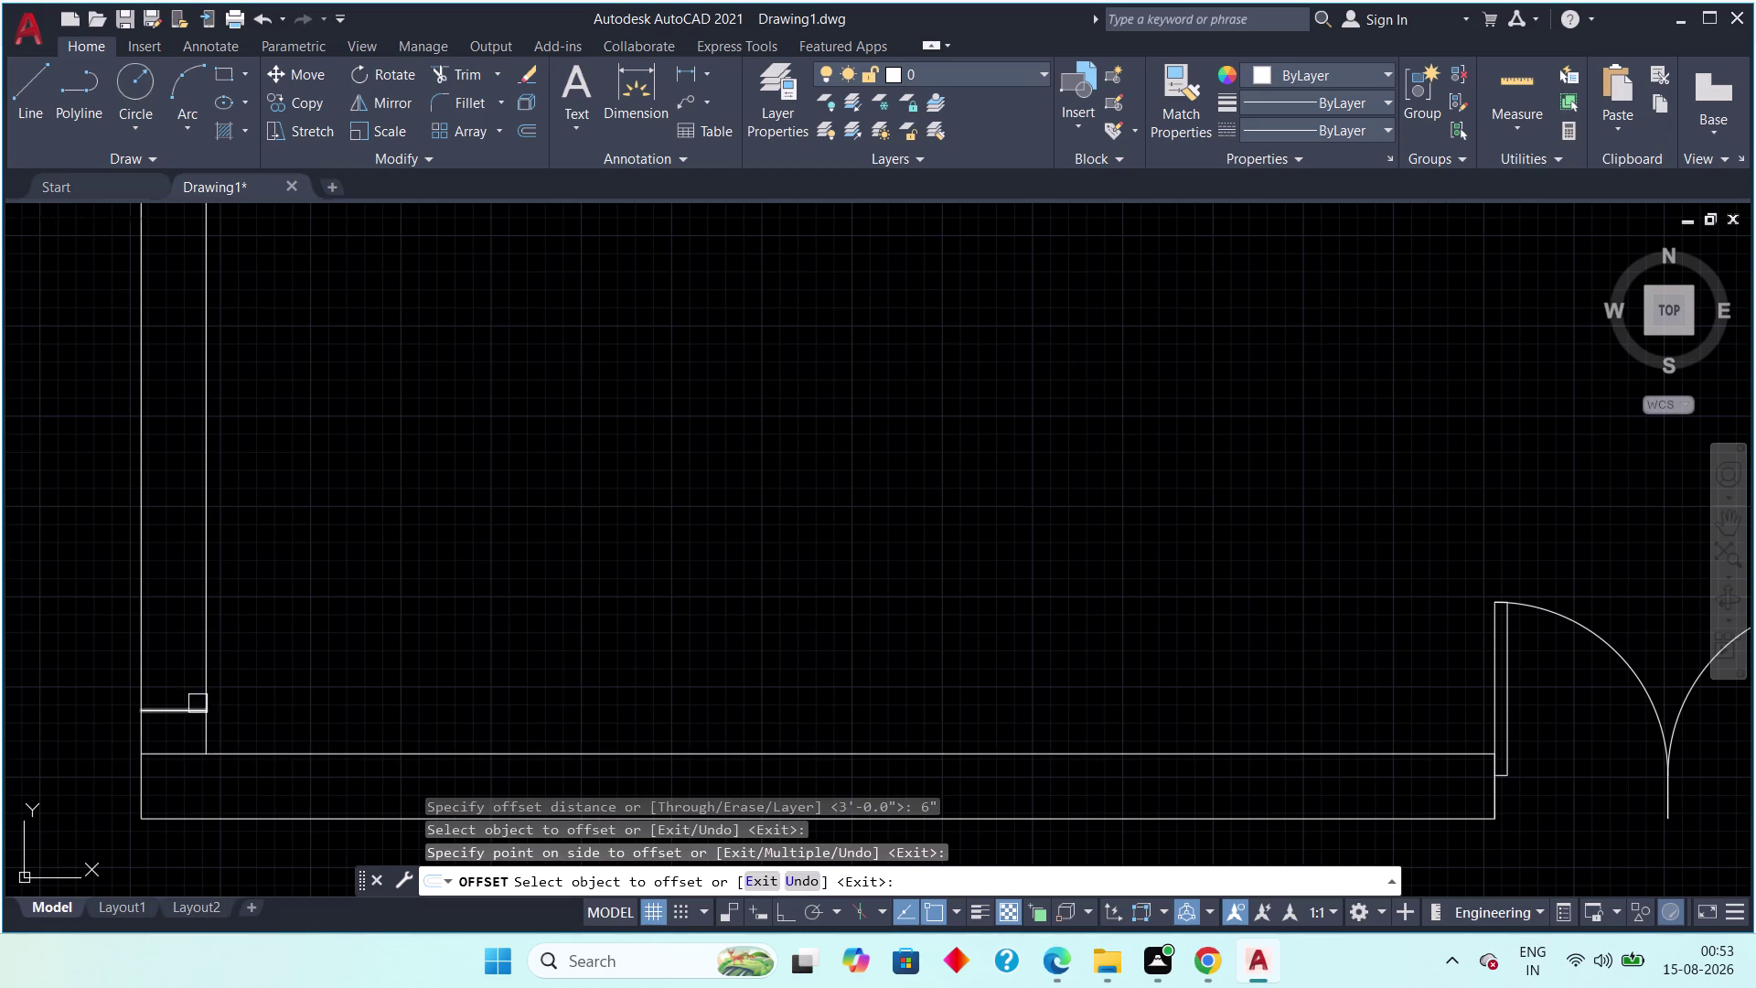
key(Escape)
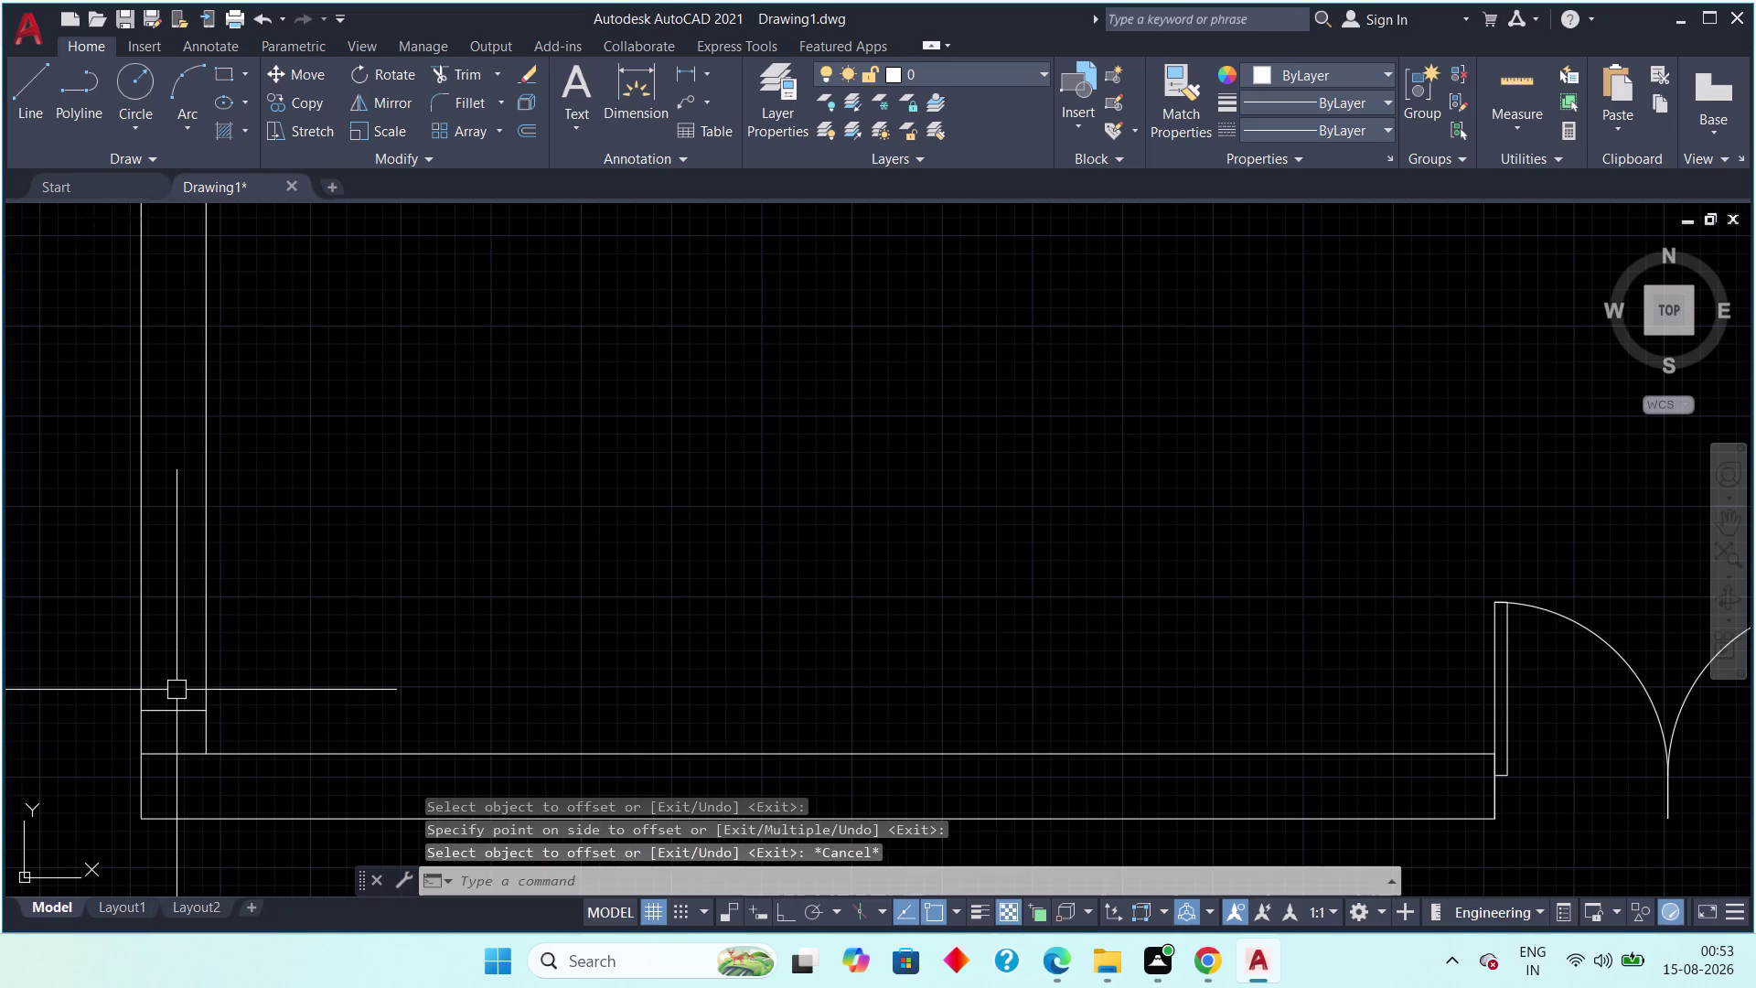
Offset that new line a further 3 feet up to mark the opening.
key(space)
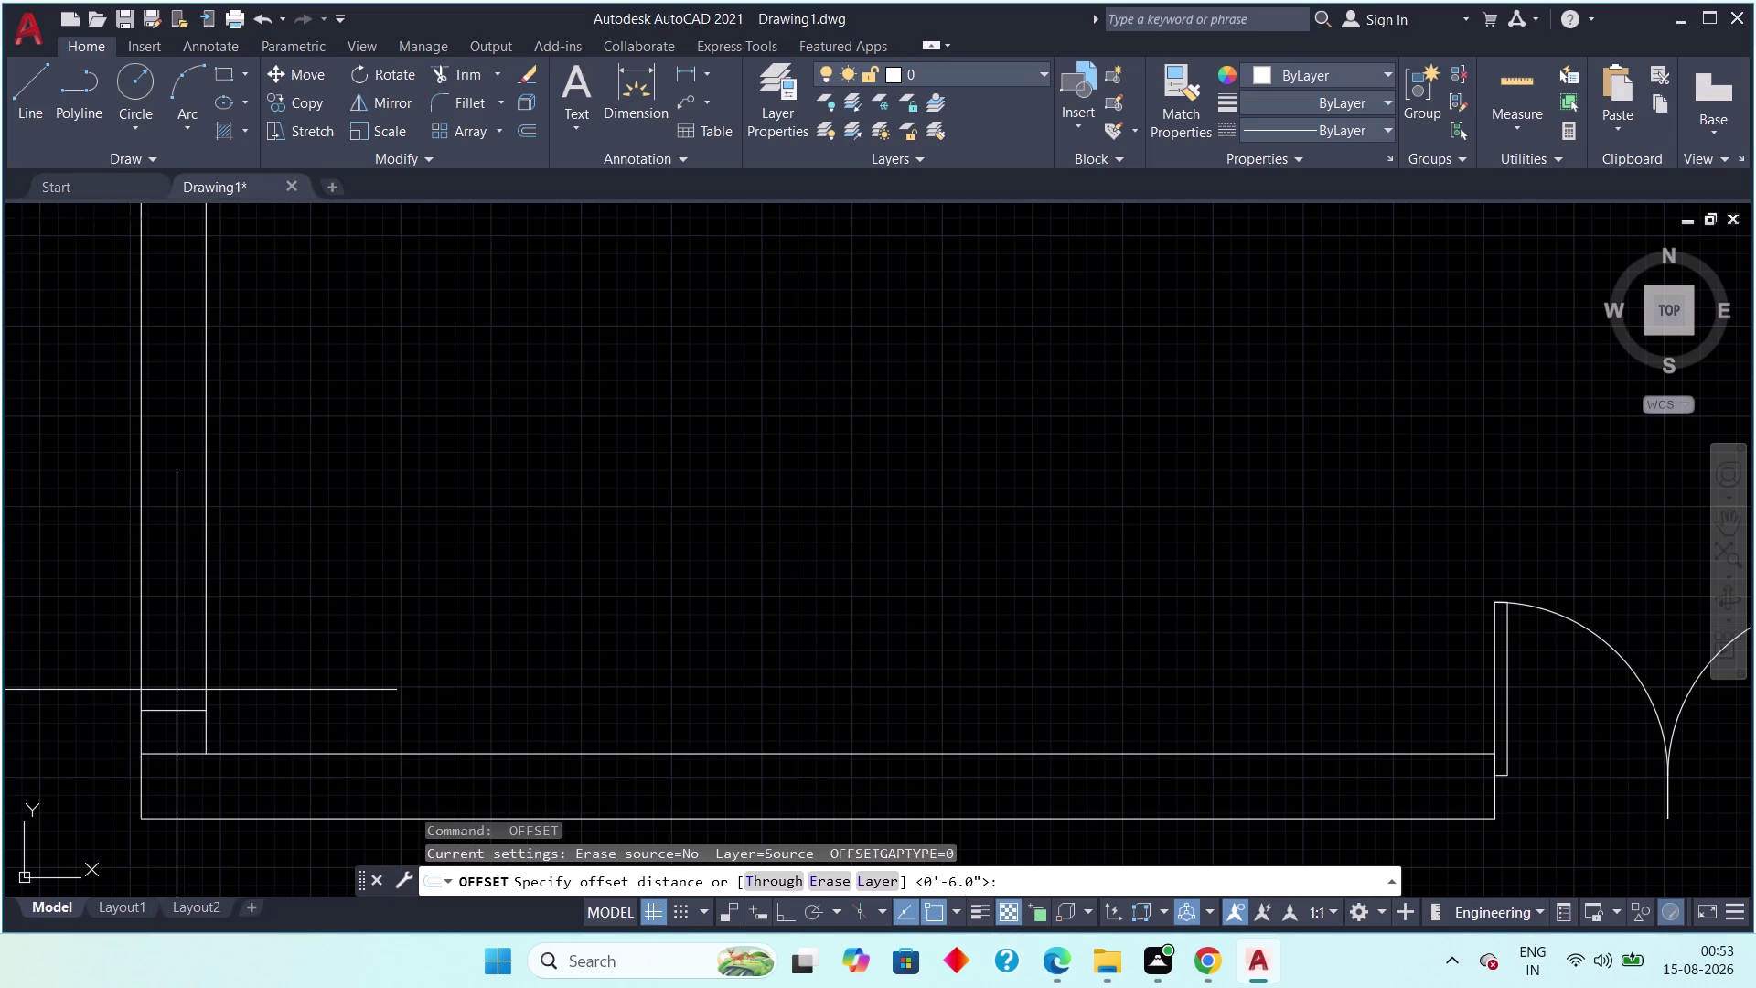
key(3)
text(')
key(space)
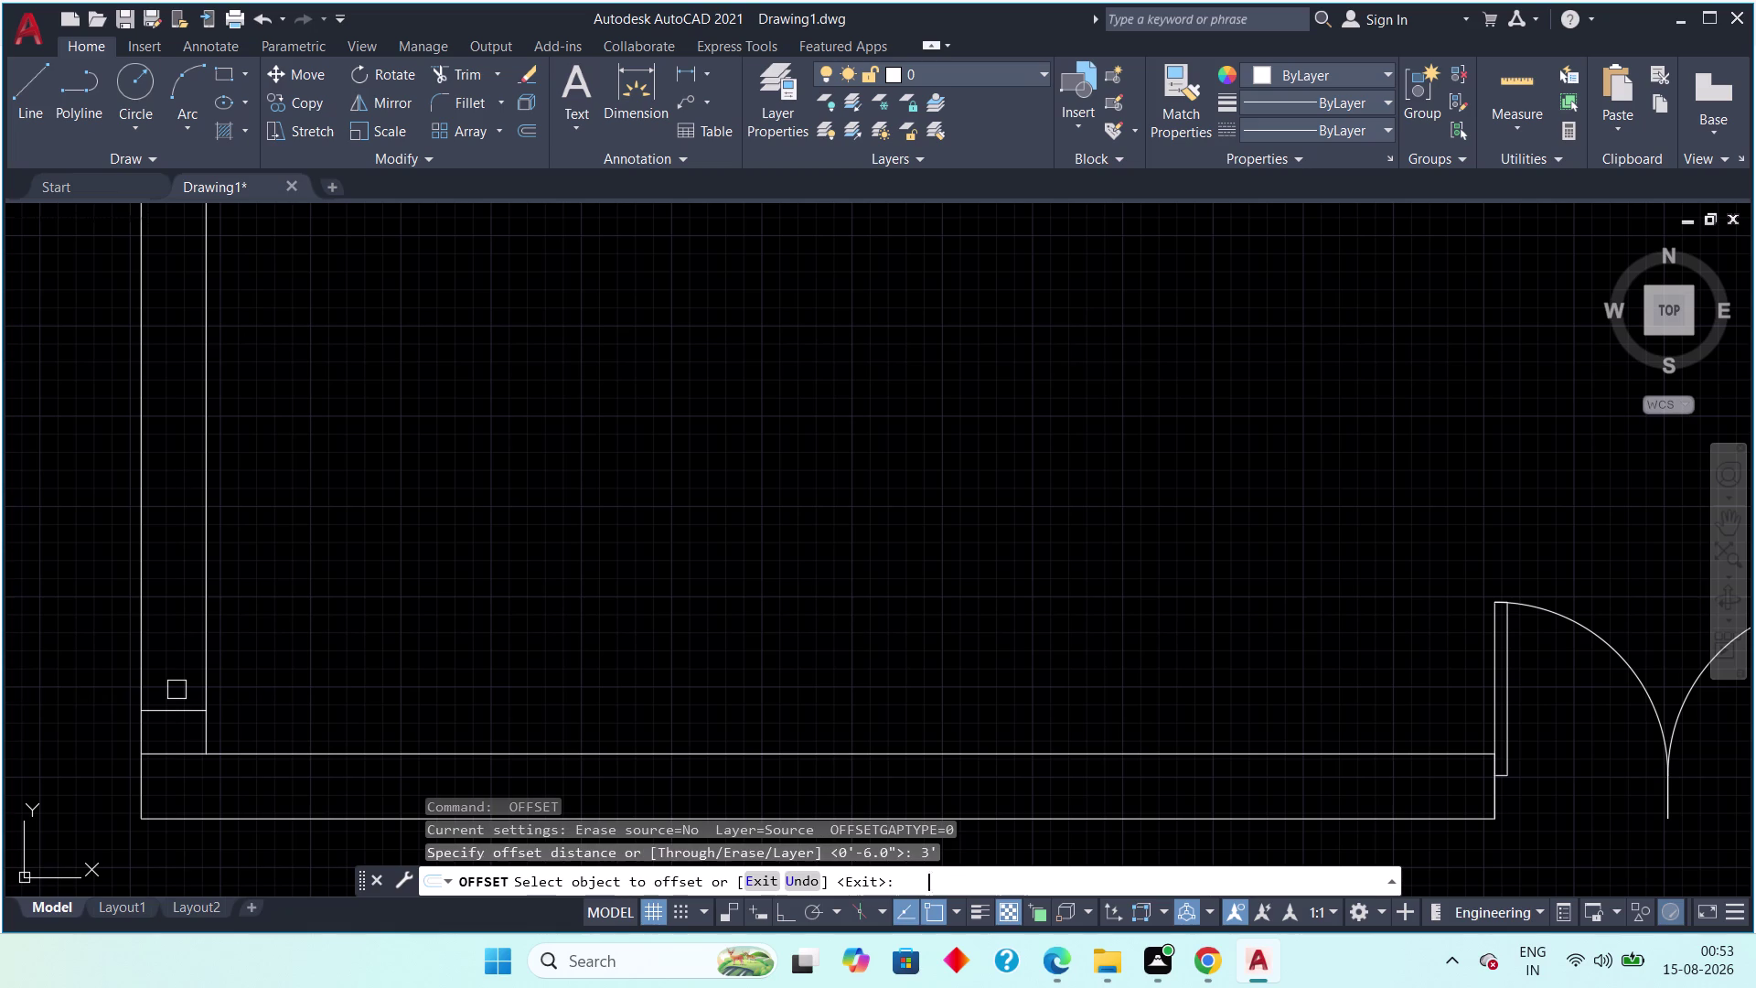
click(180, 711)
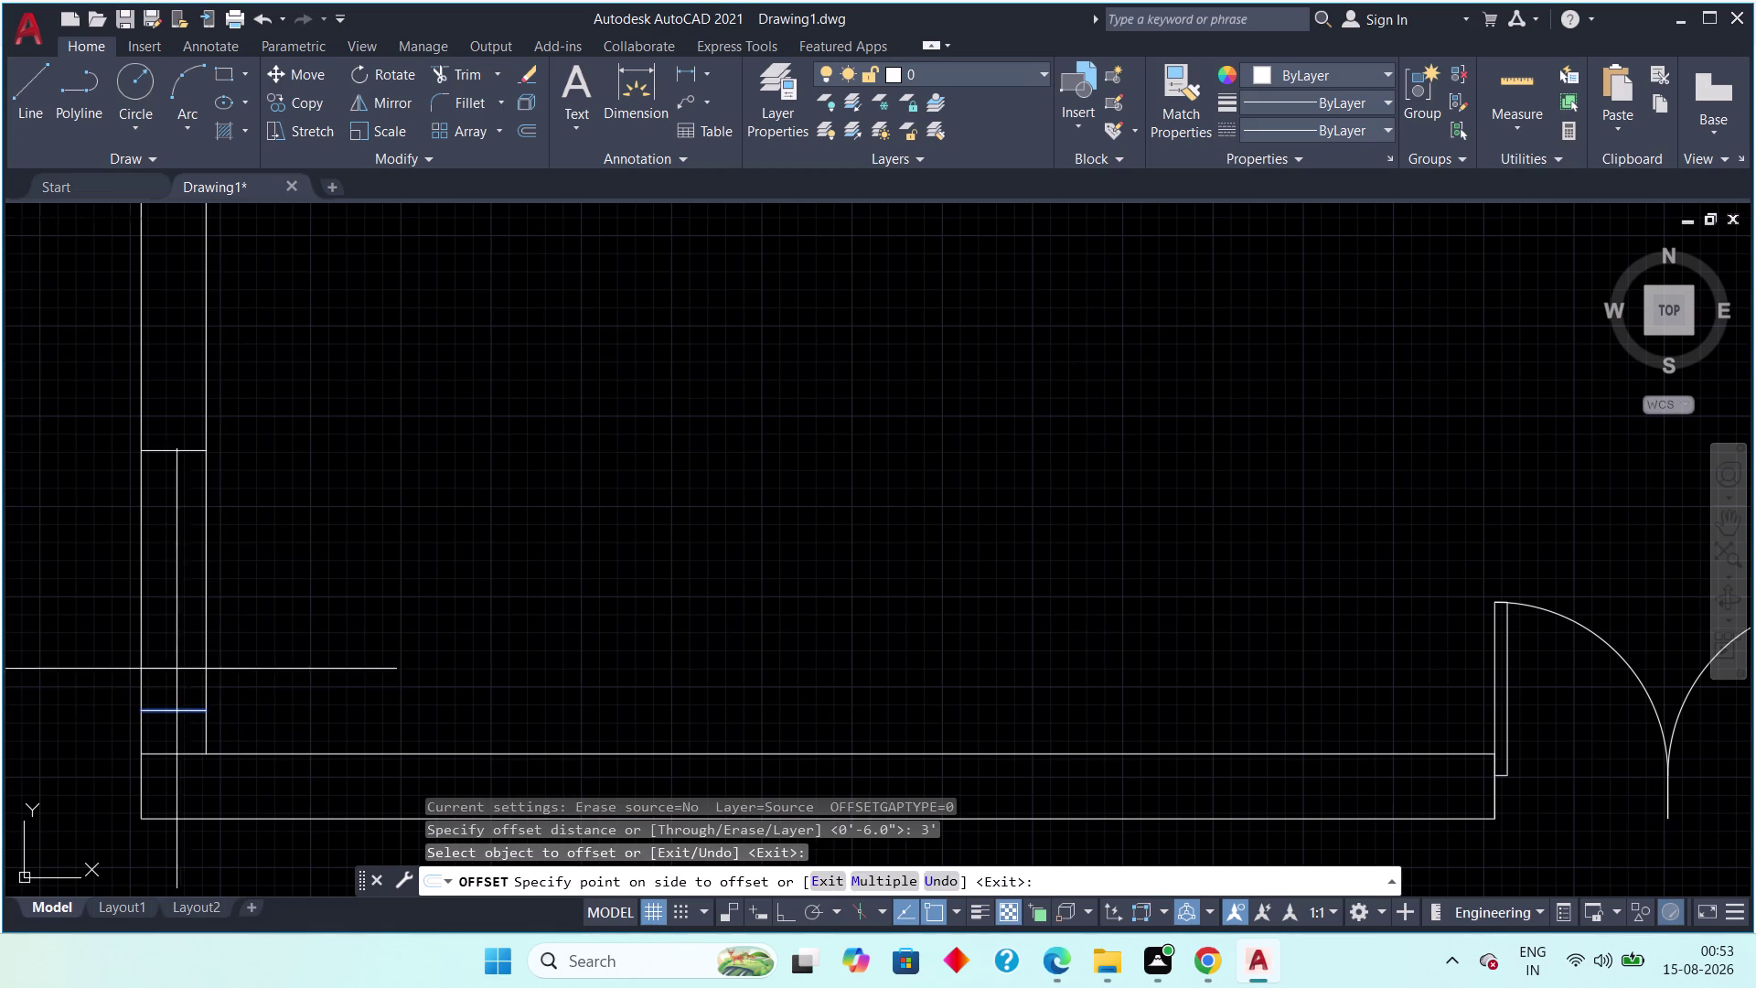
click(175, 629)
key(Escape)
key(Escape)
Delete the closing wall line and trim the wall lines between the marks.
click(169, 758)
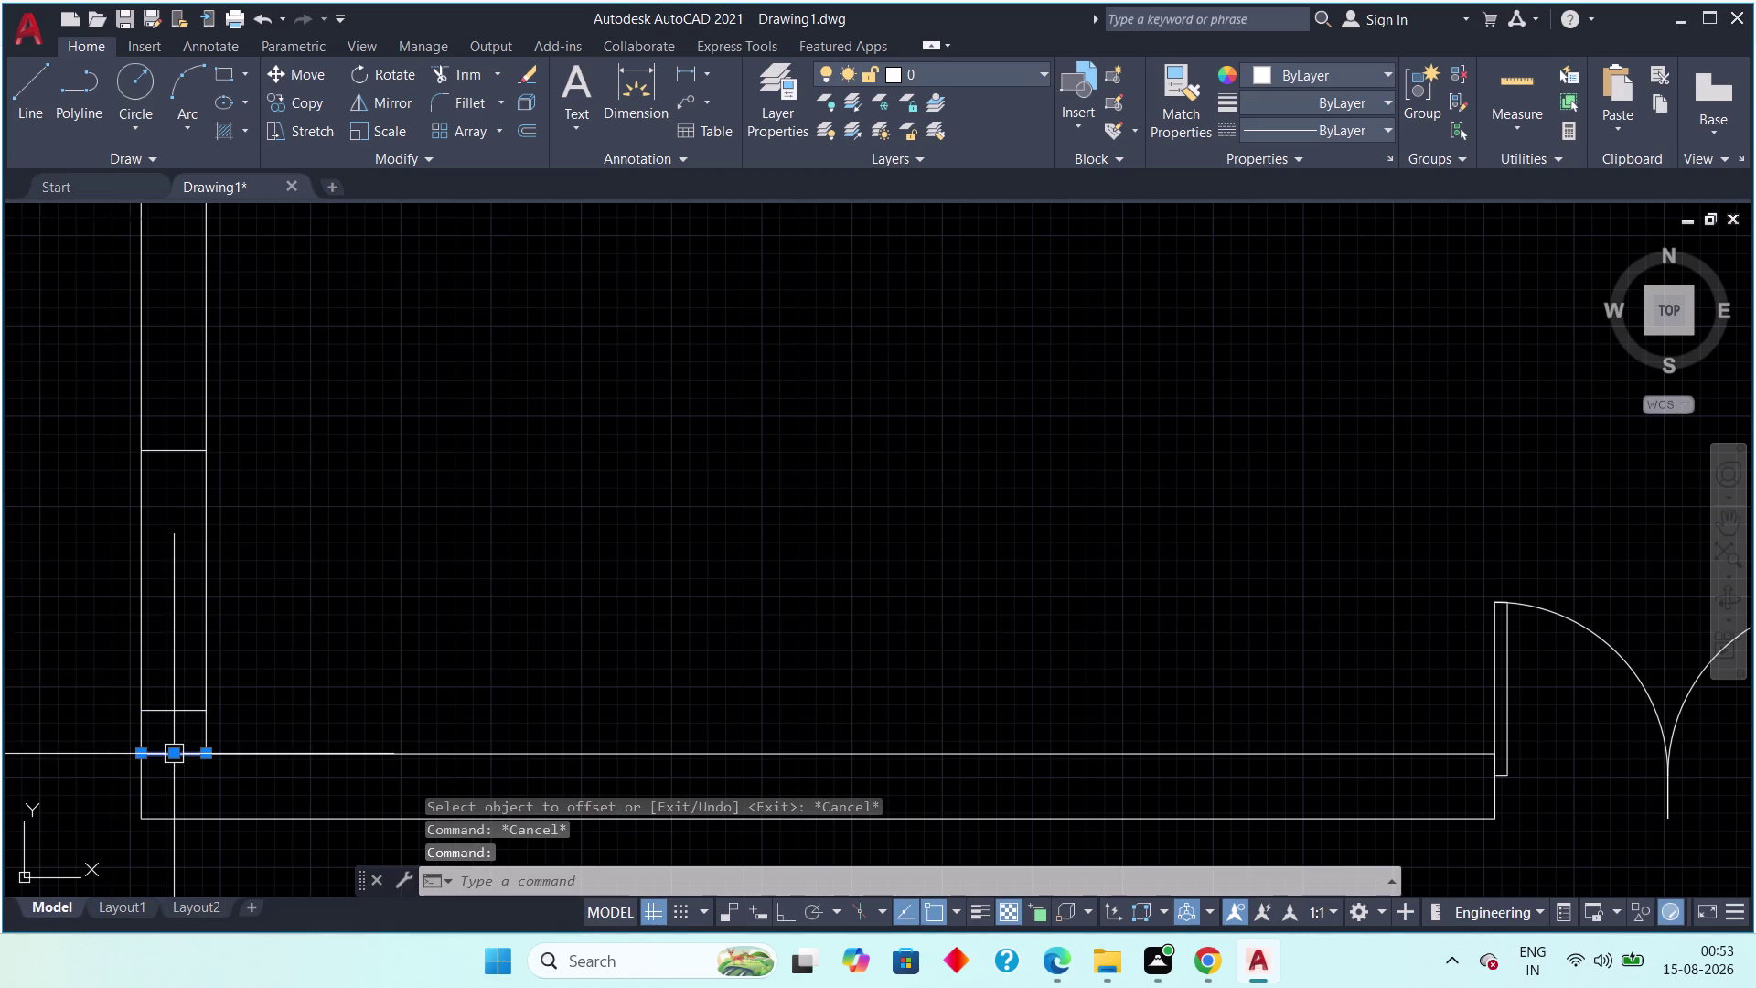
key(Delete)
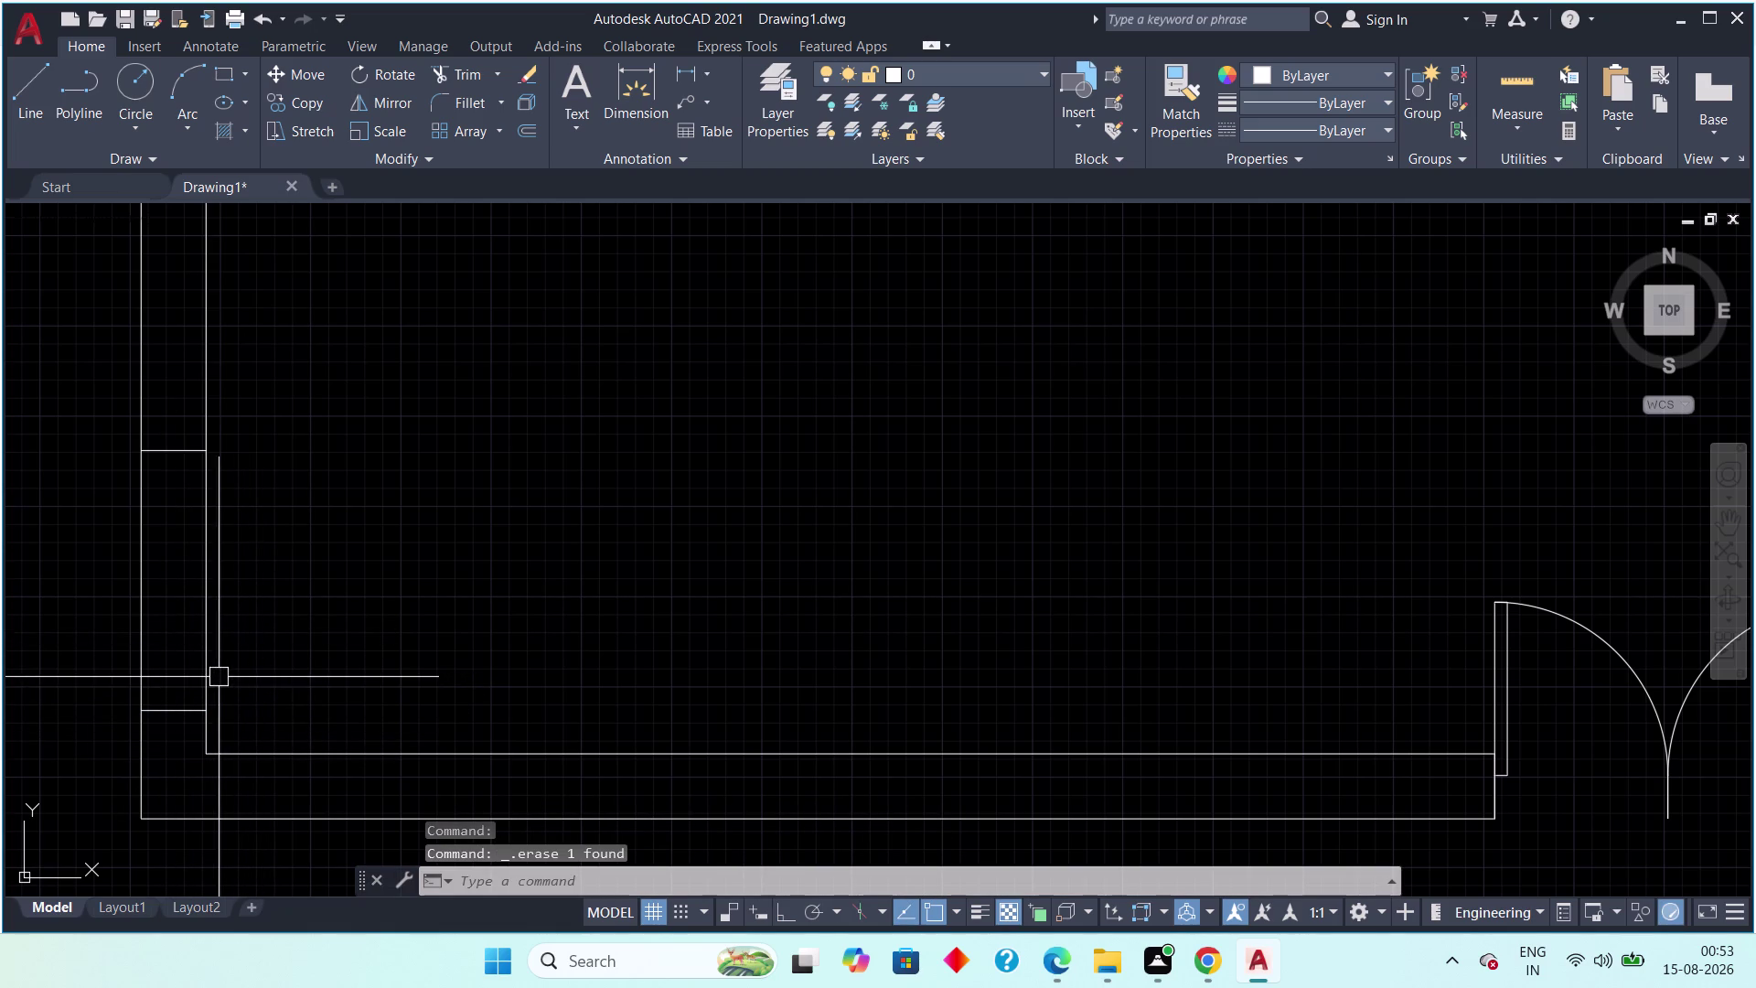
key(t)
key(r)
key(space)
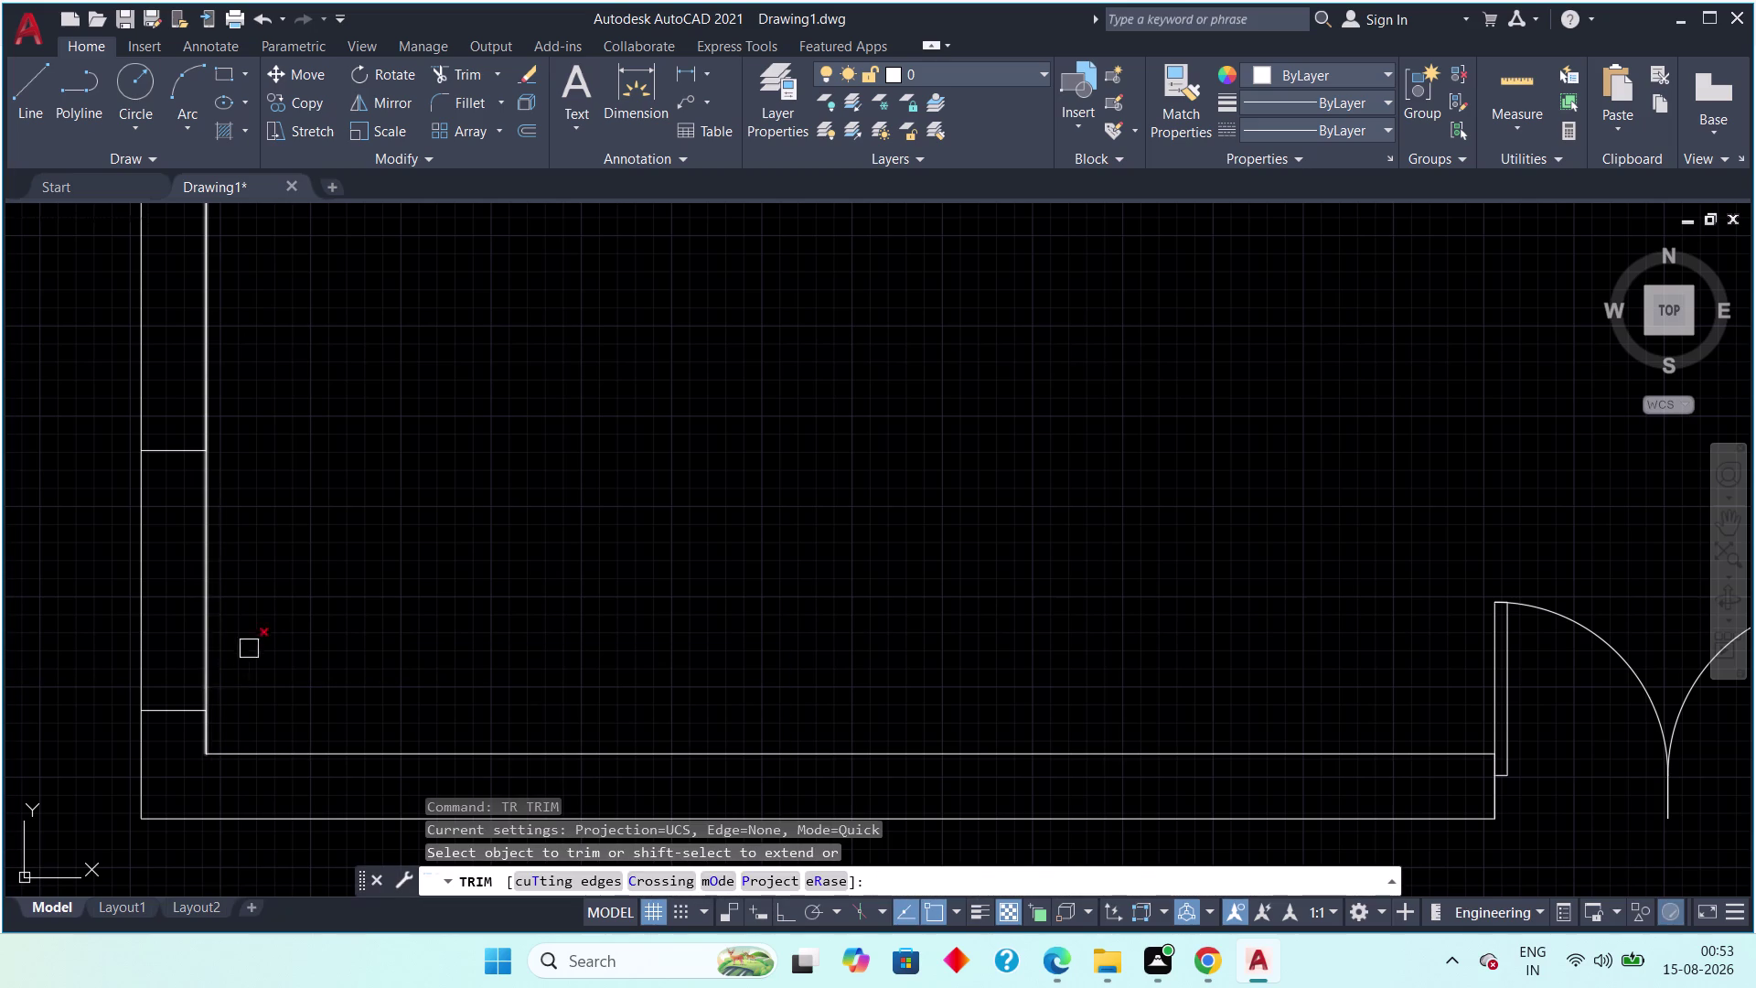
drag(278, 615, 263, 618)
click(80, 647)
key(Escape)
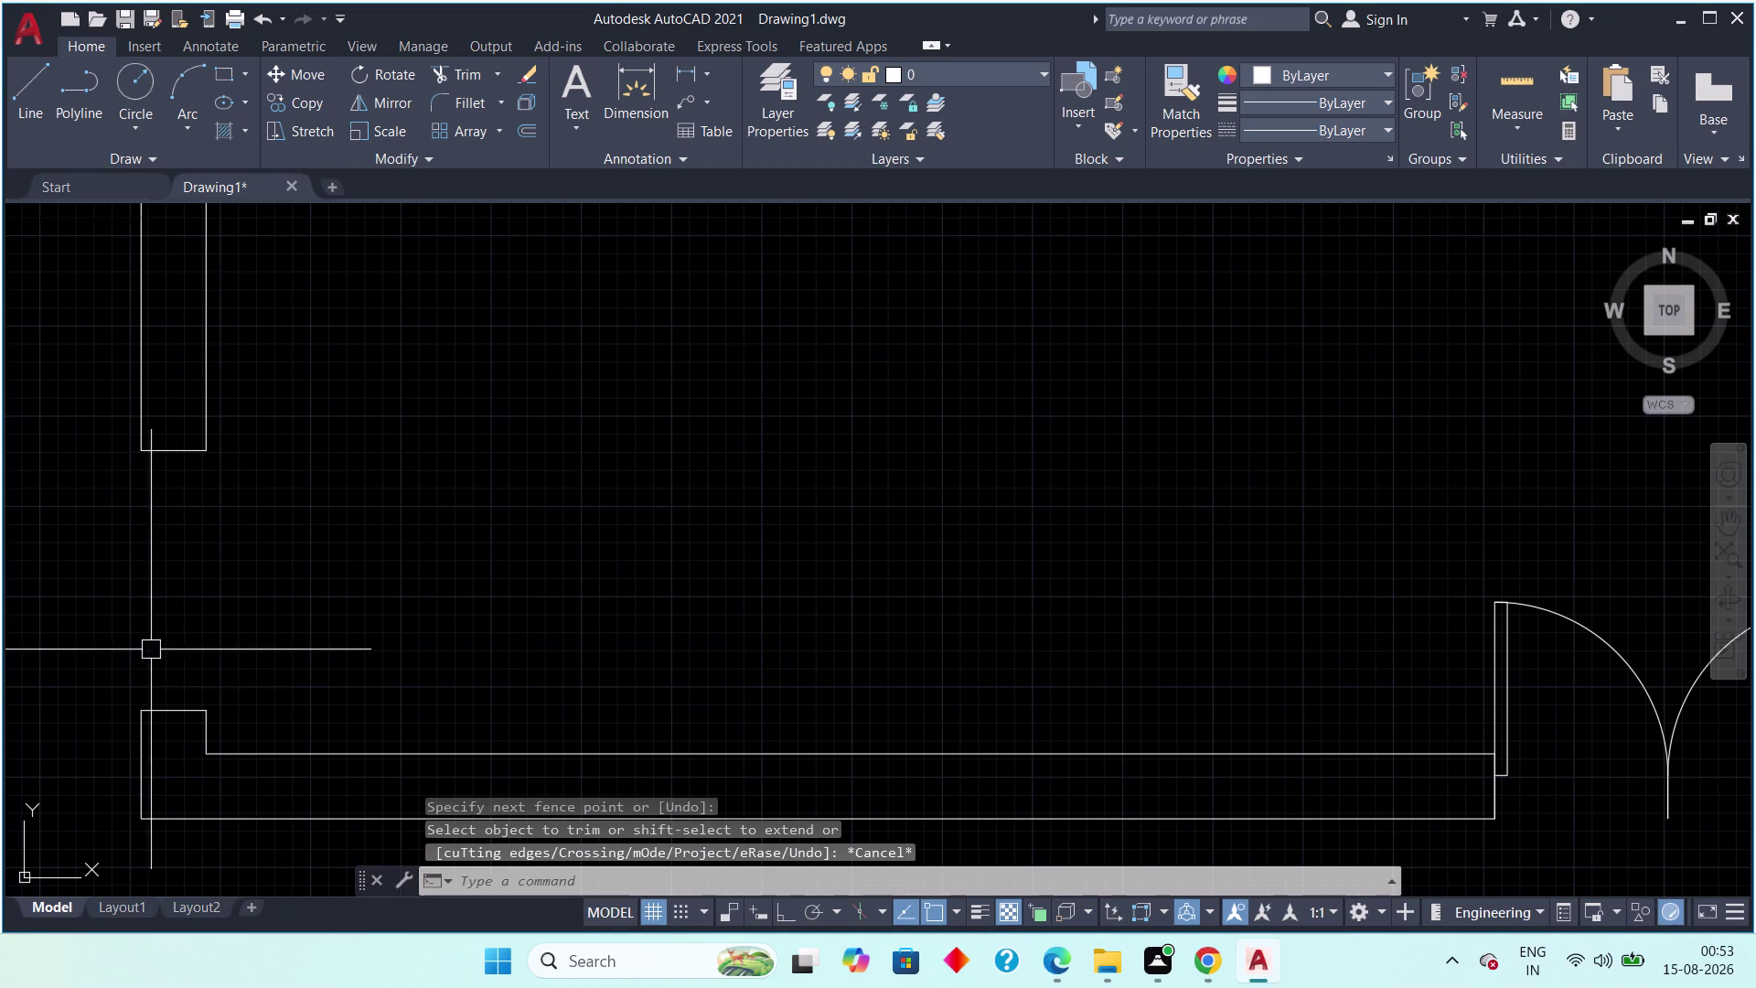
middle_drag(165, 653, 326, 646)
key(Escape)
key(Escape)
scroll(down, 3)
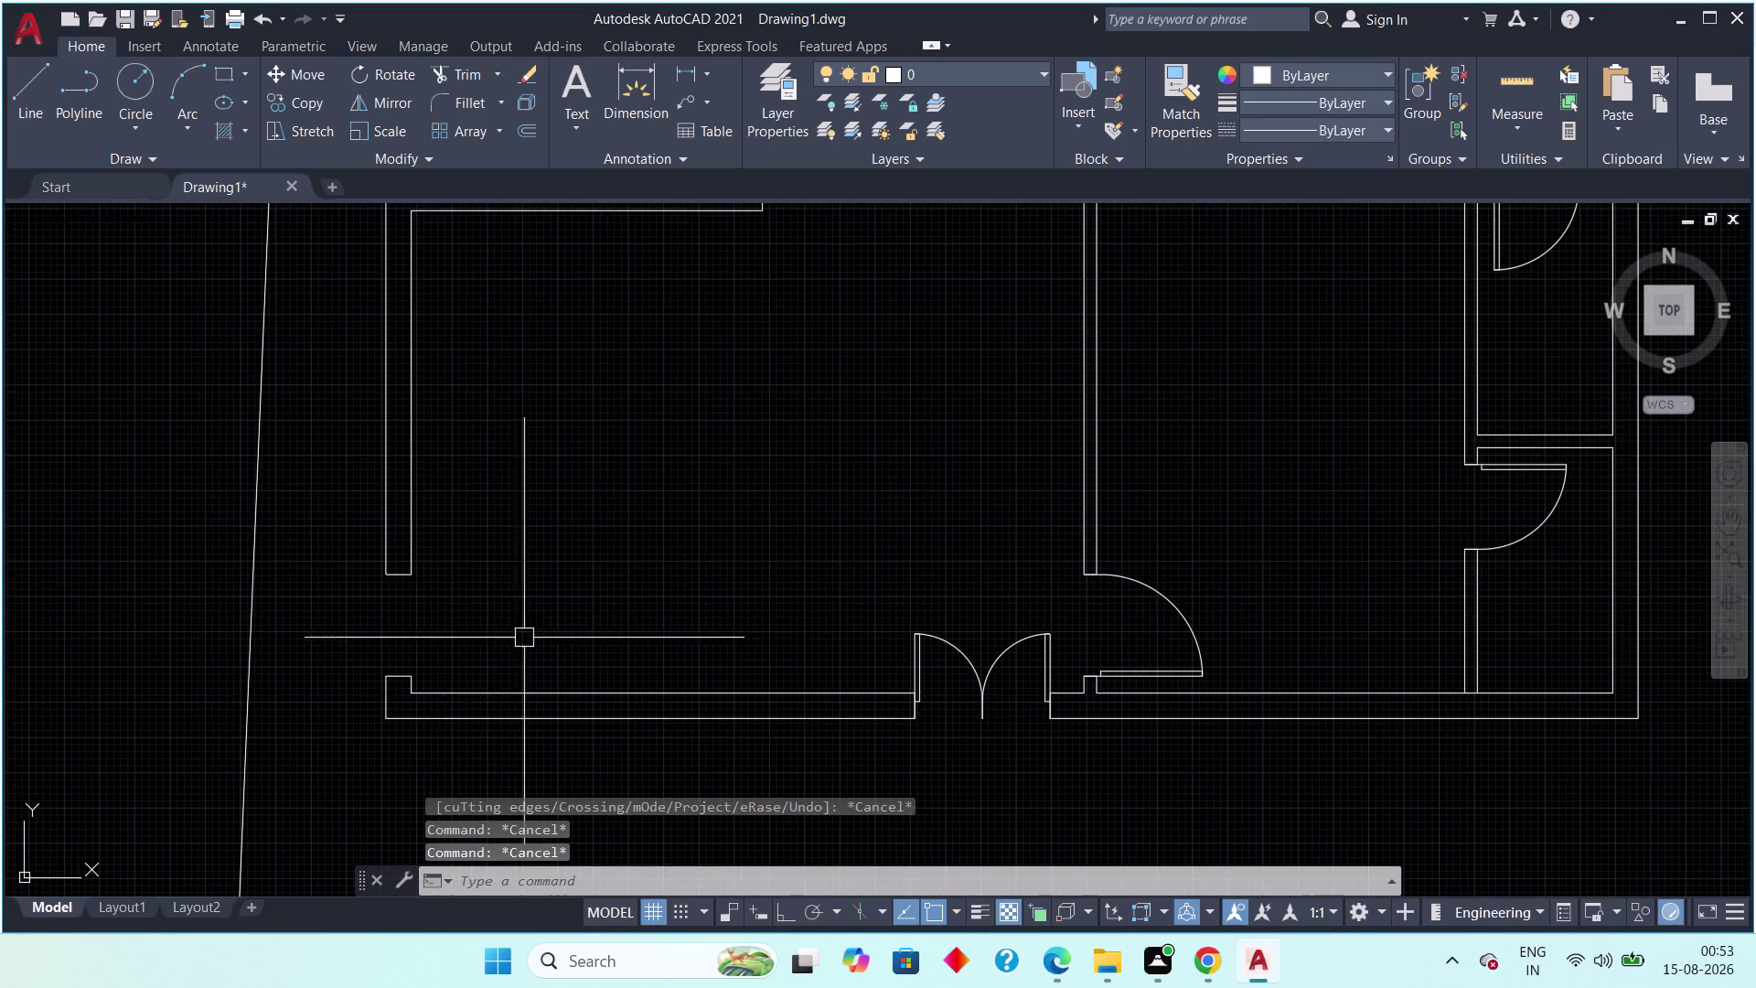
middle_drag(561, 628, 399, 583)
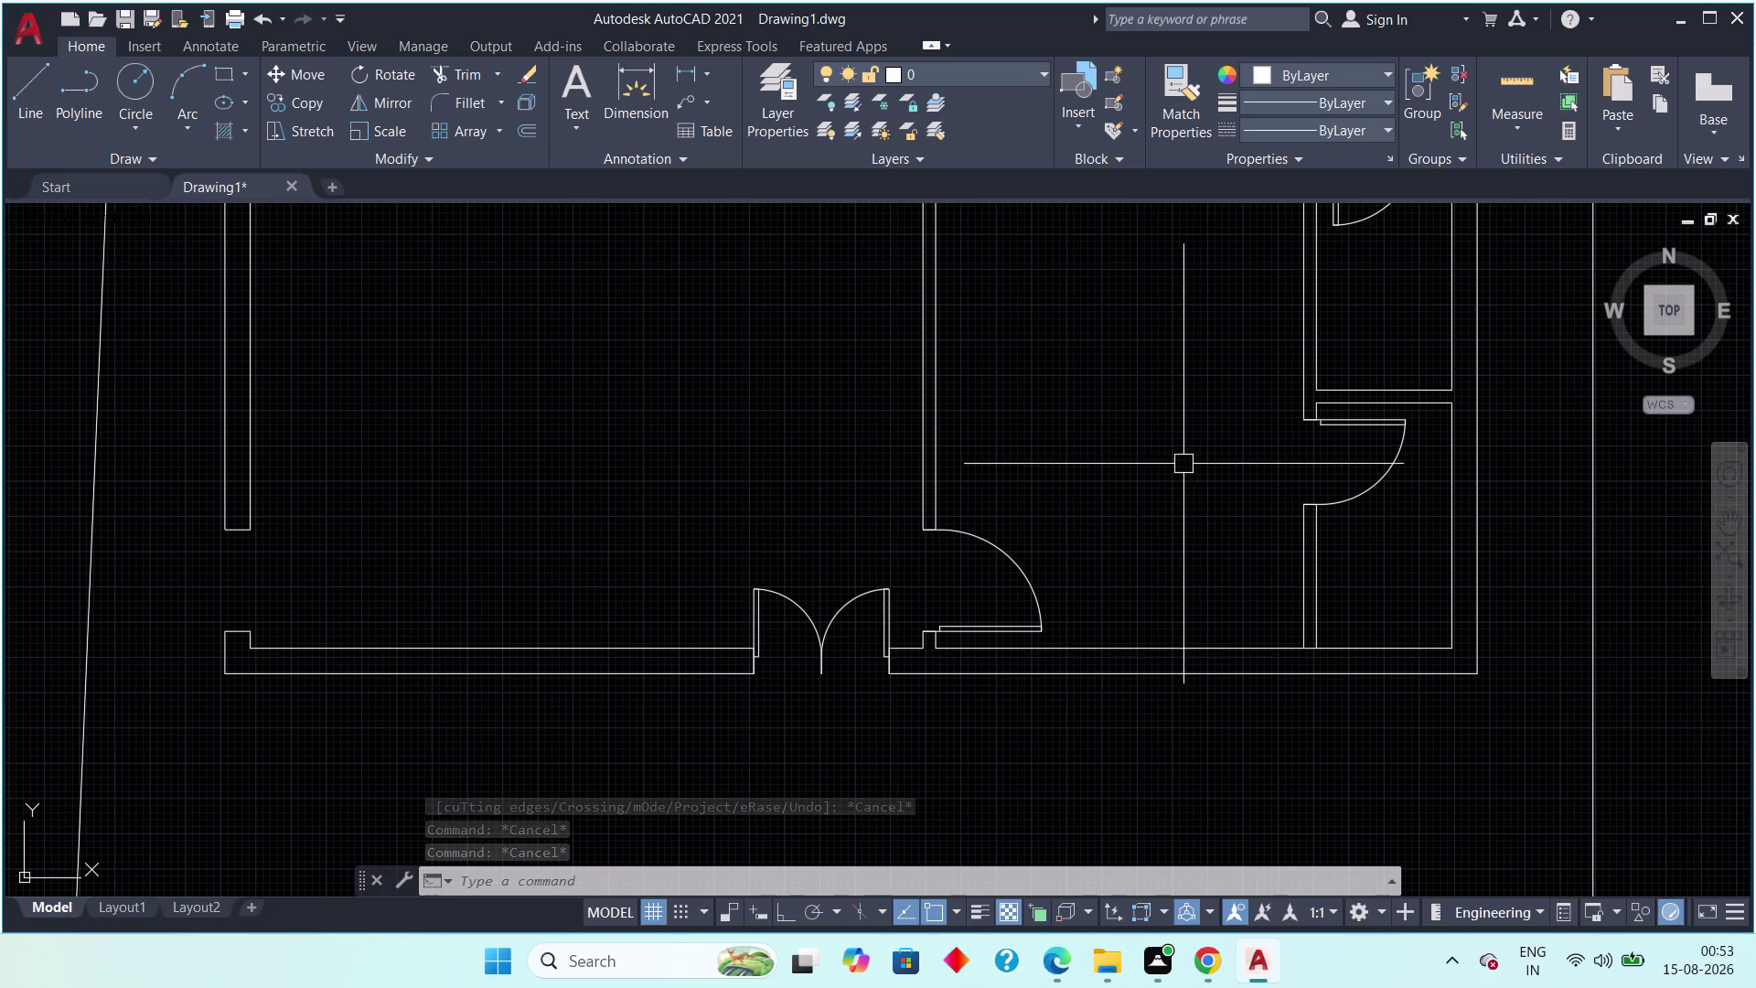
drag(1064, 531, 1033, 552)
click(966, 604)
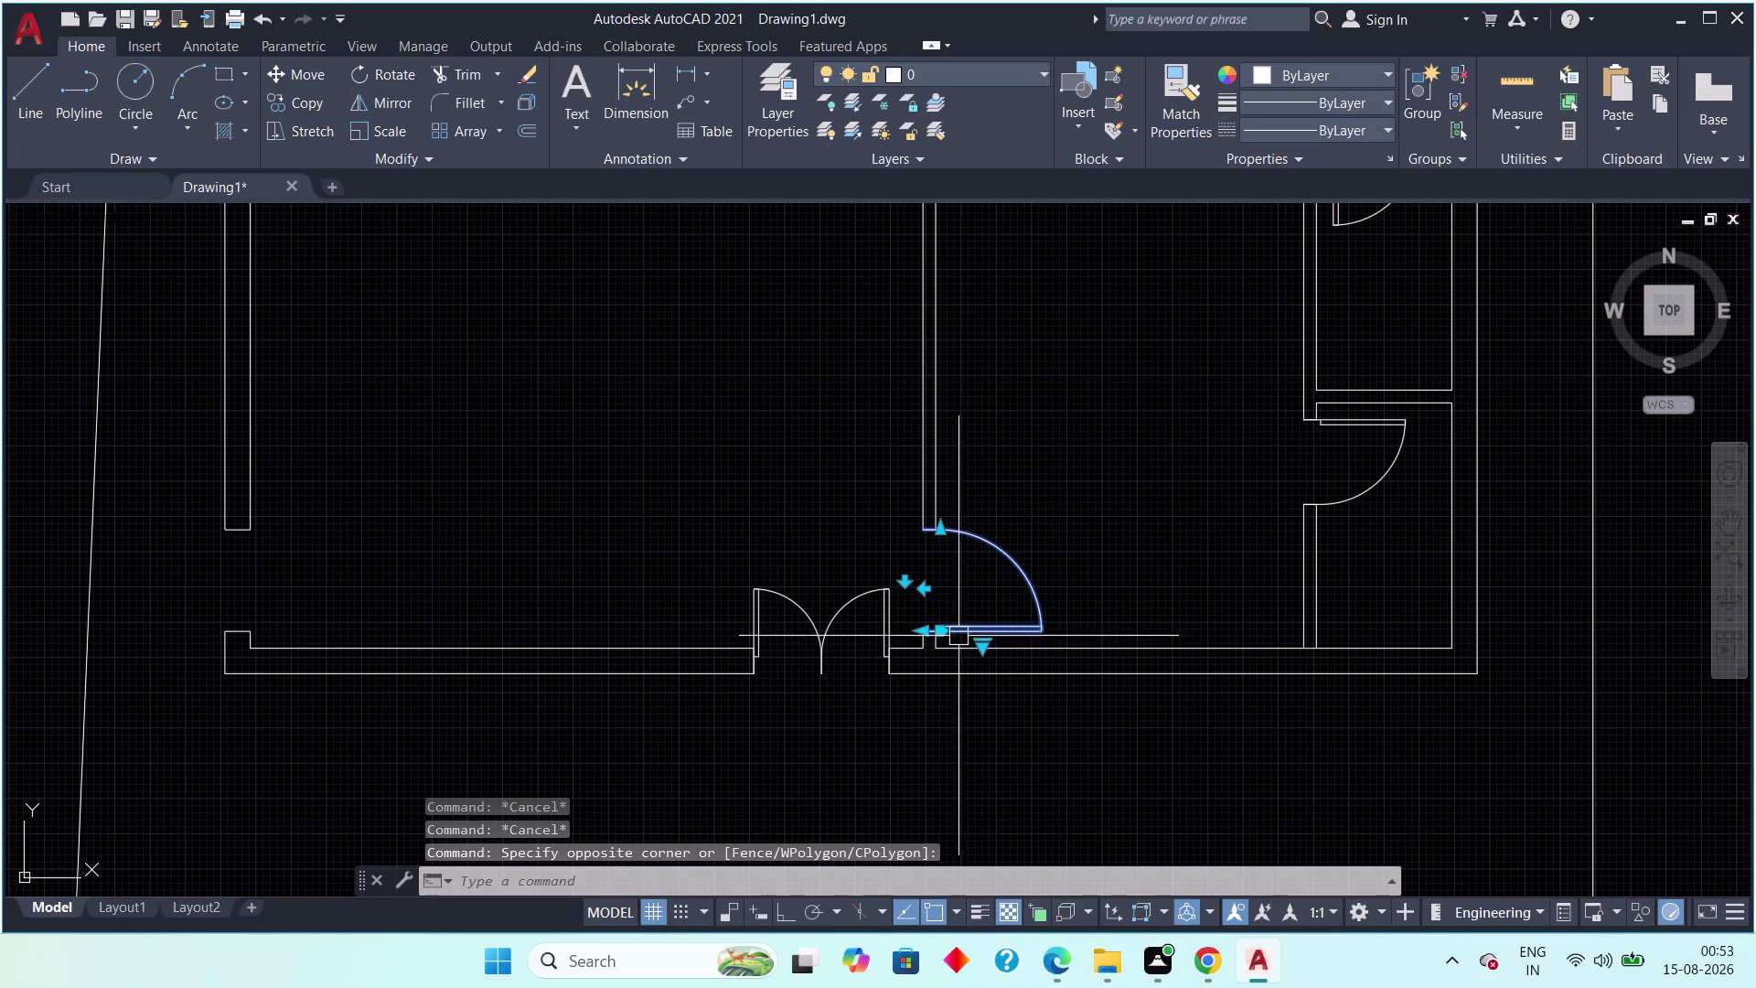
key(m)
key(space)
scroll(up, 3)
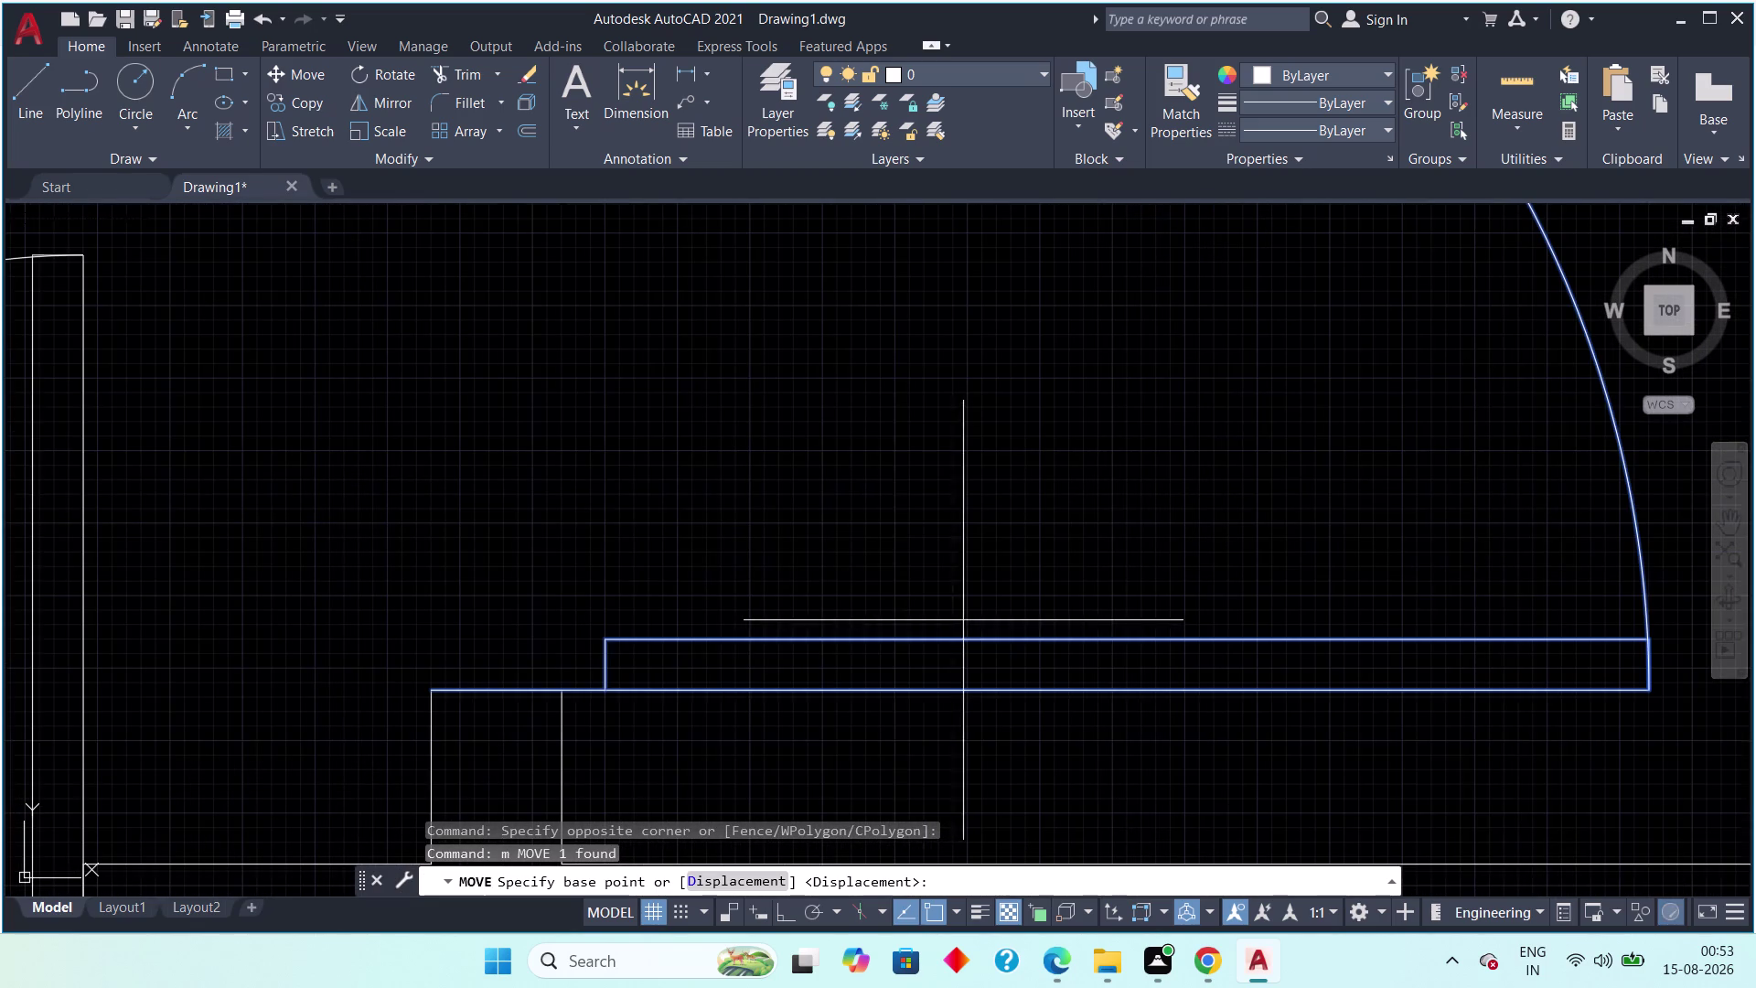
click(430, 697)
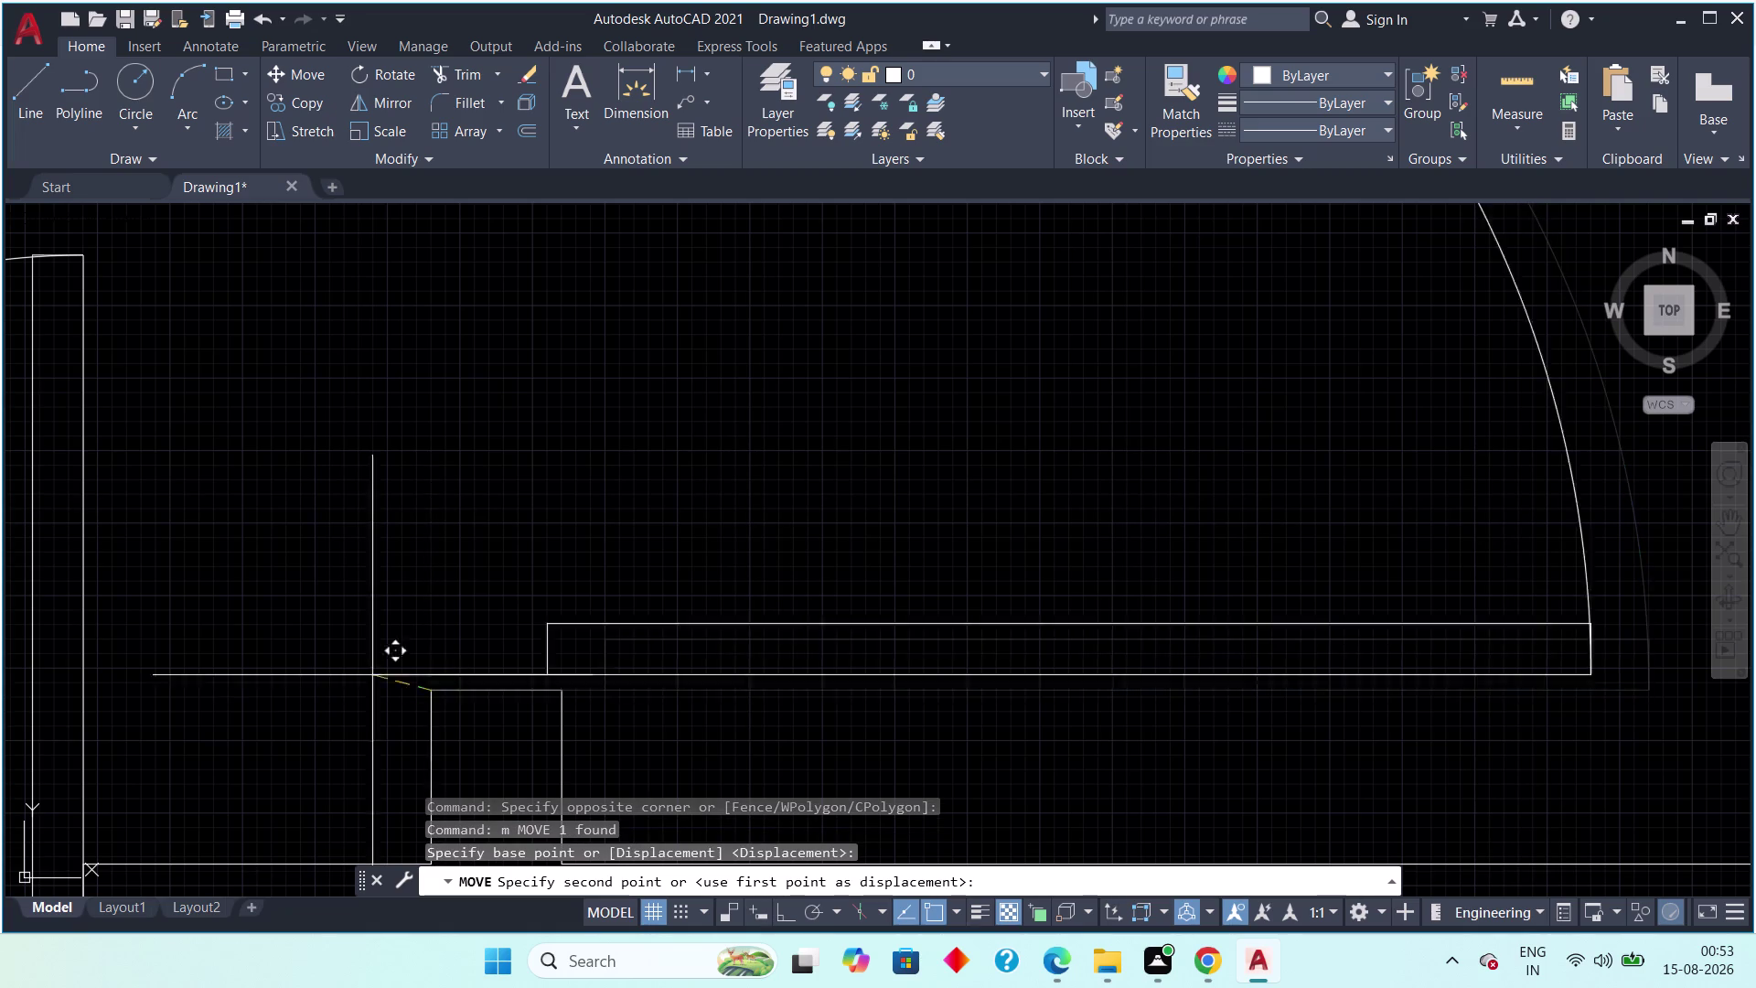
scroll(down, 3)
middle_drag(266, 648, 777, 529)
scroll(down, 3)
scroll(up, 3)
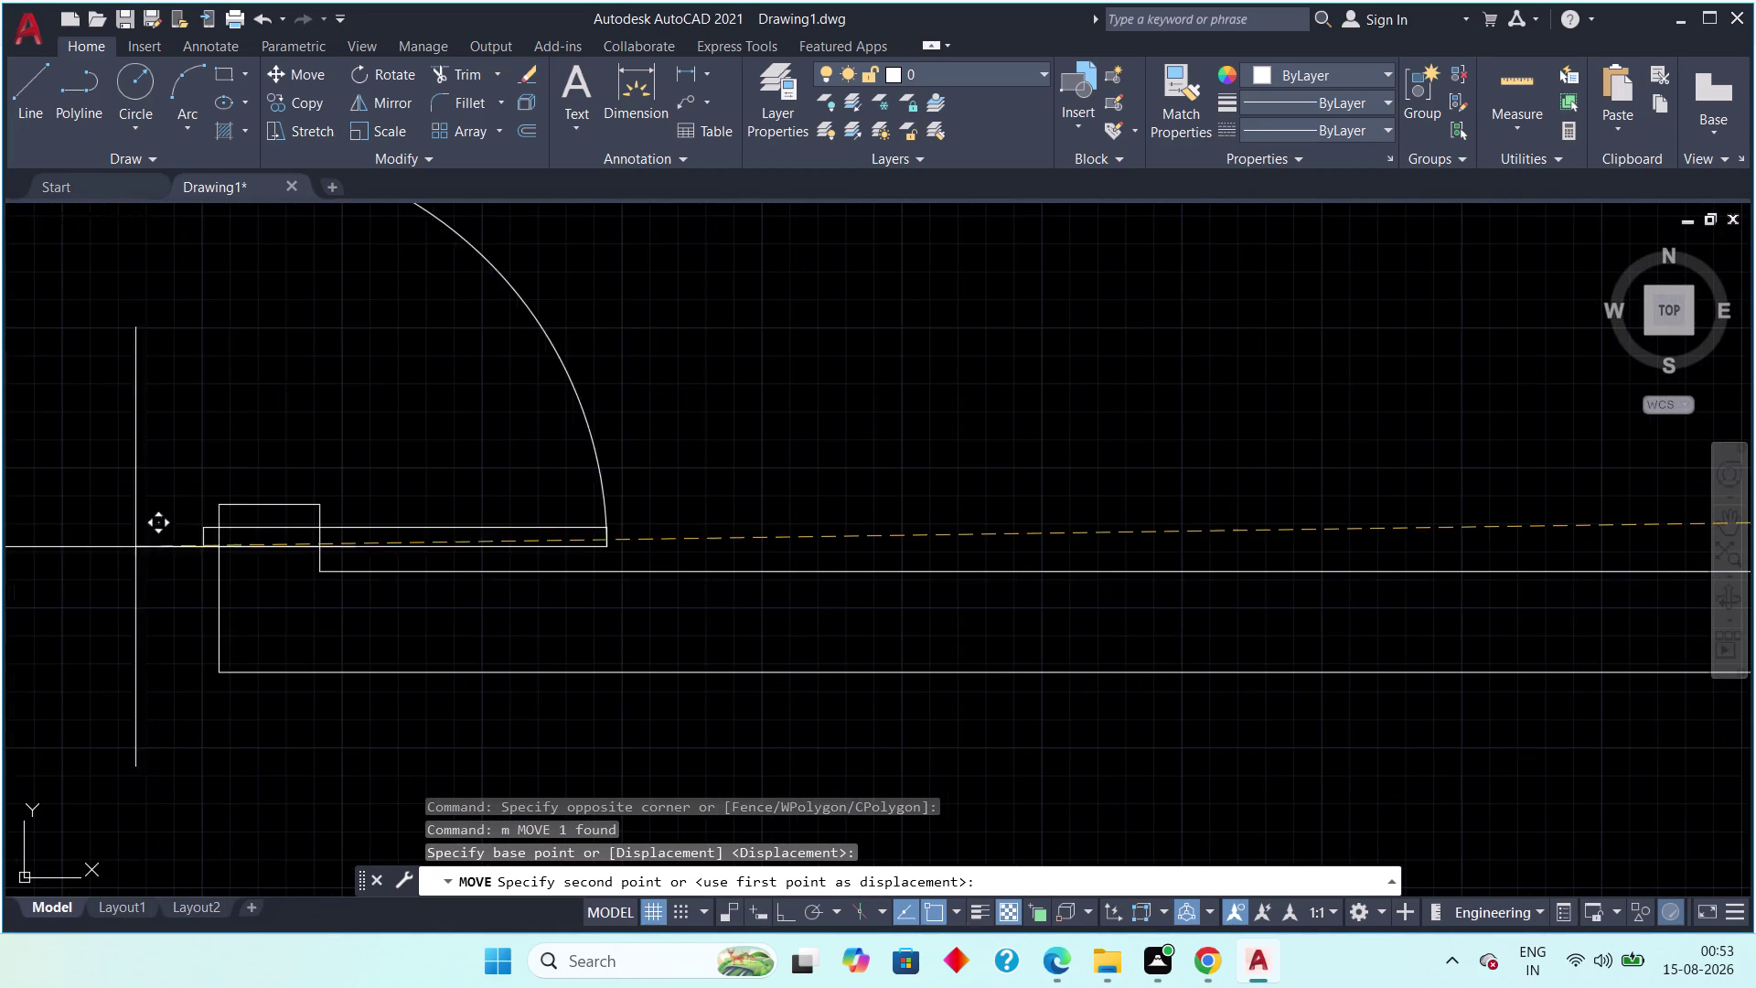
click(221, 509)
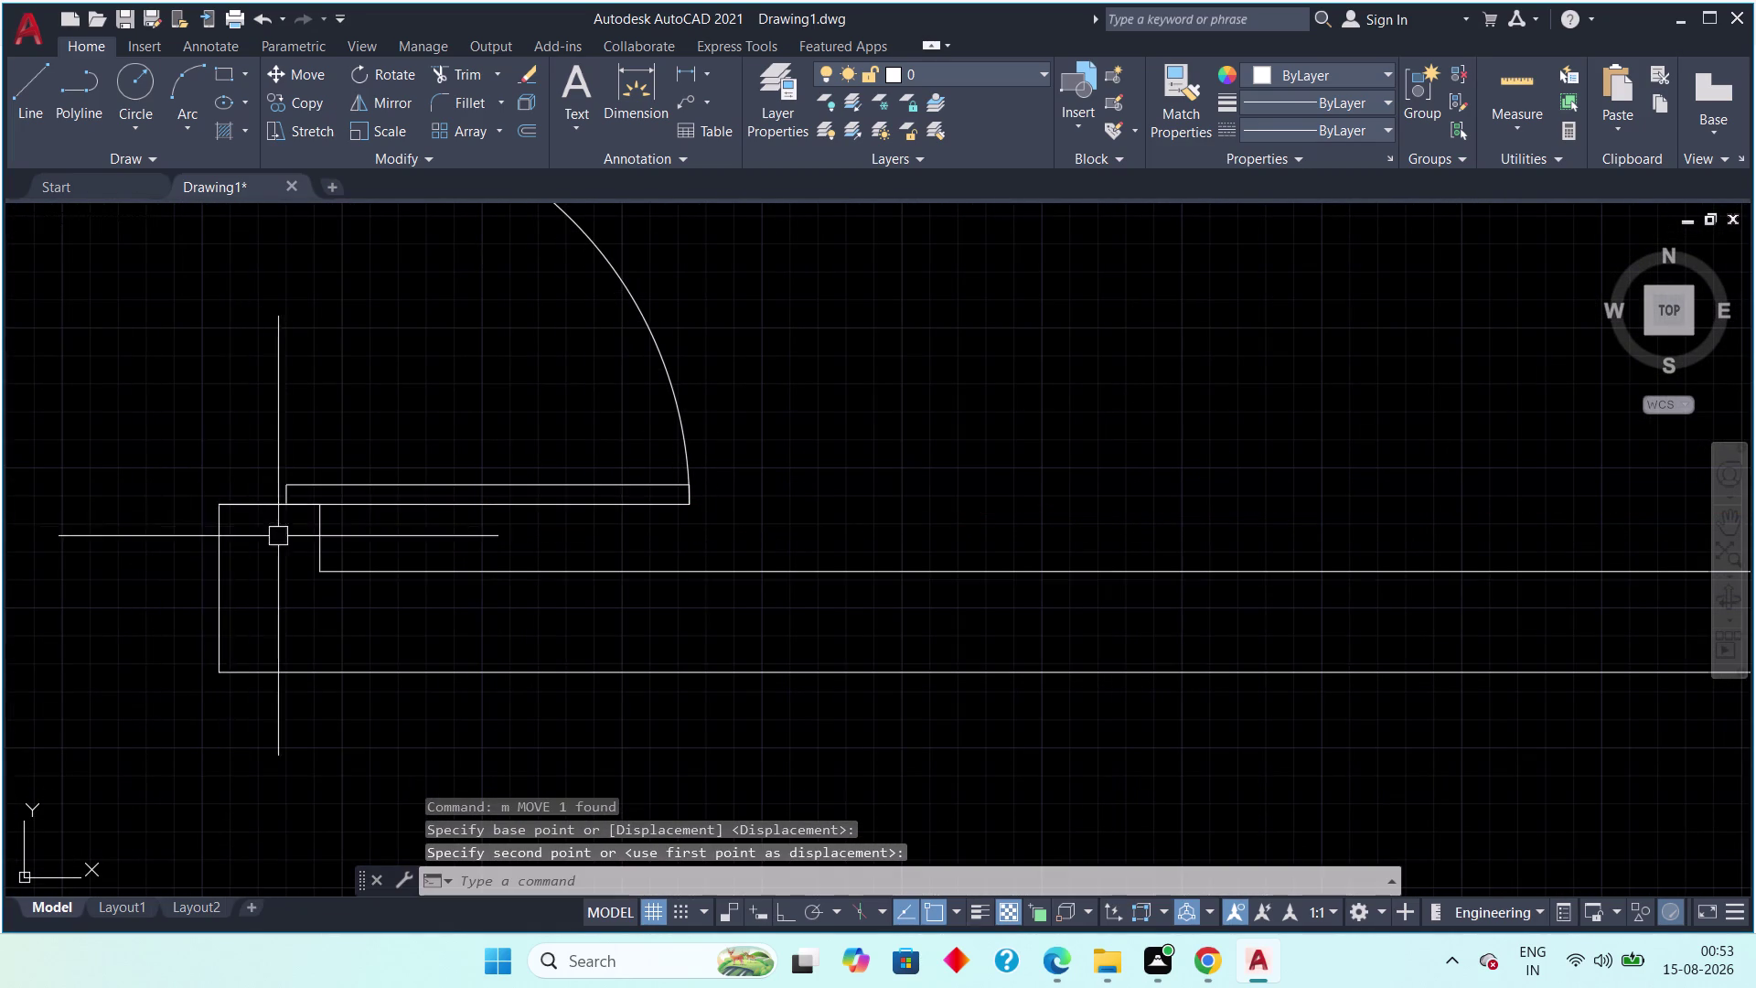
scroll(down, 3)
scroll(down, 3)
scroll(up, 3)
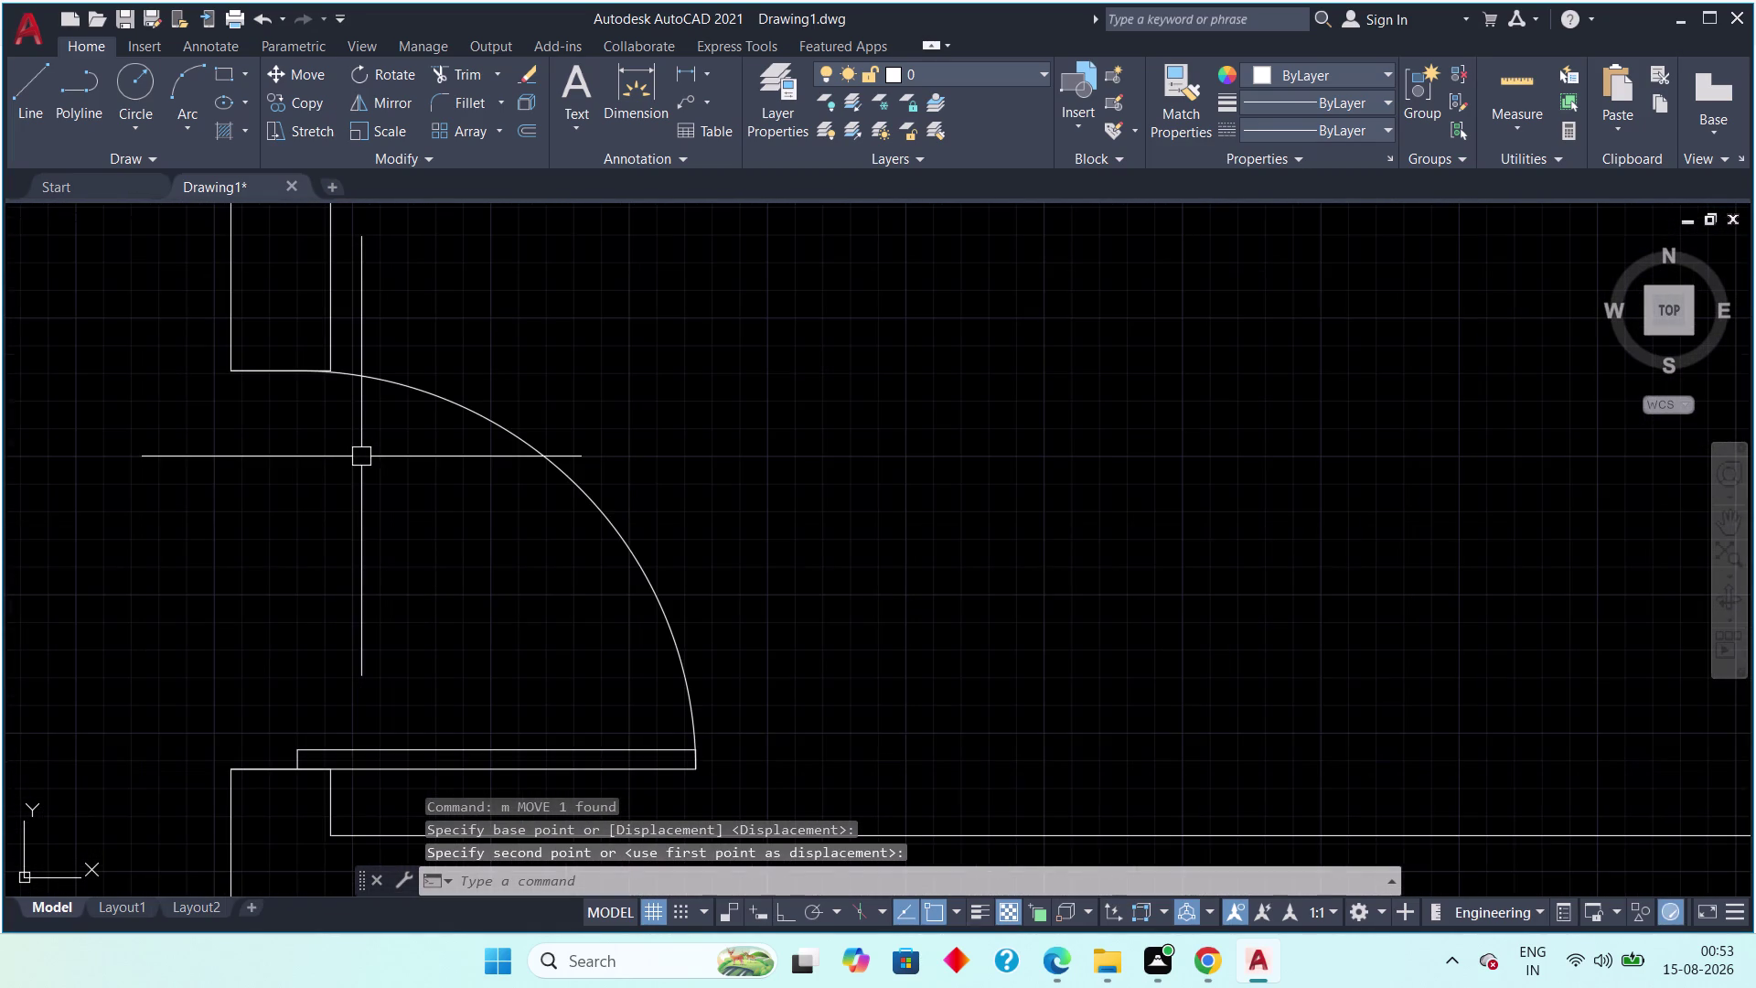
scroll(down, 3)
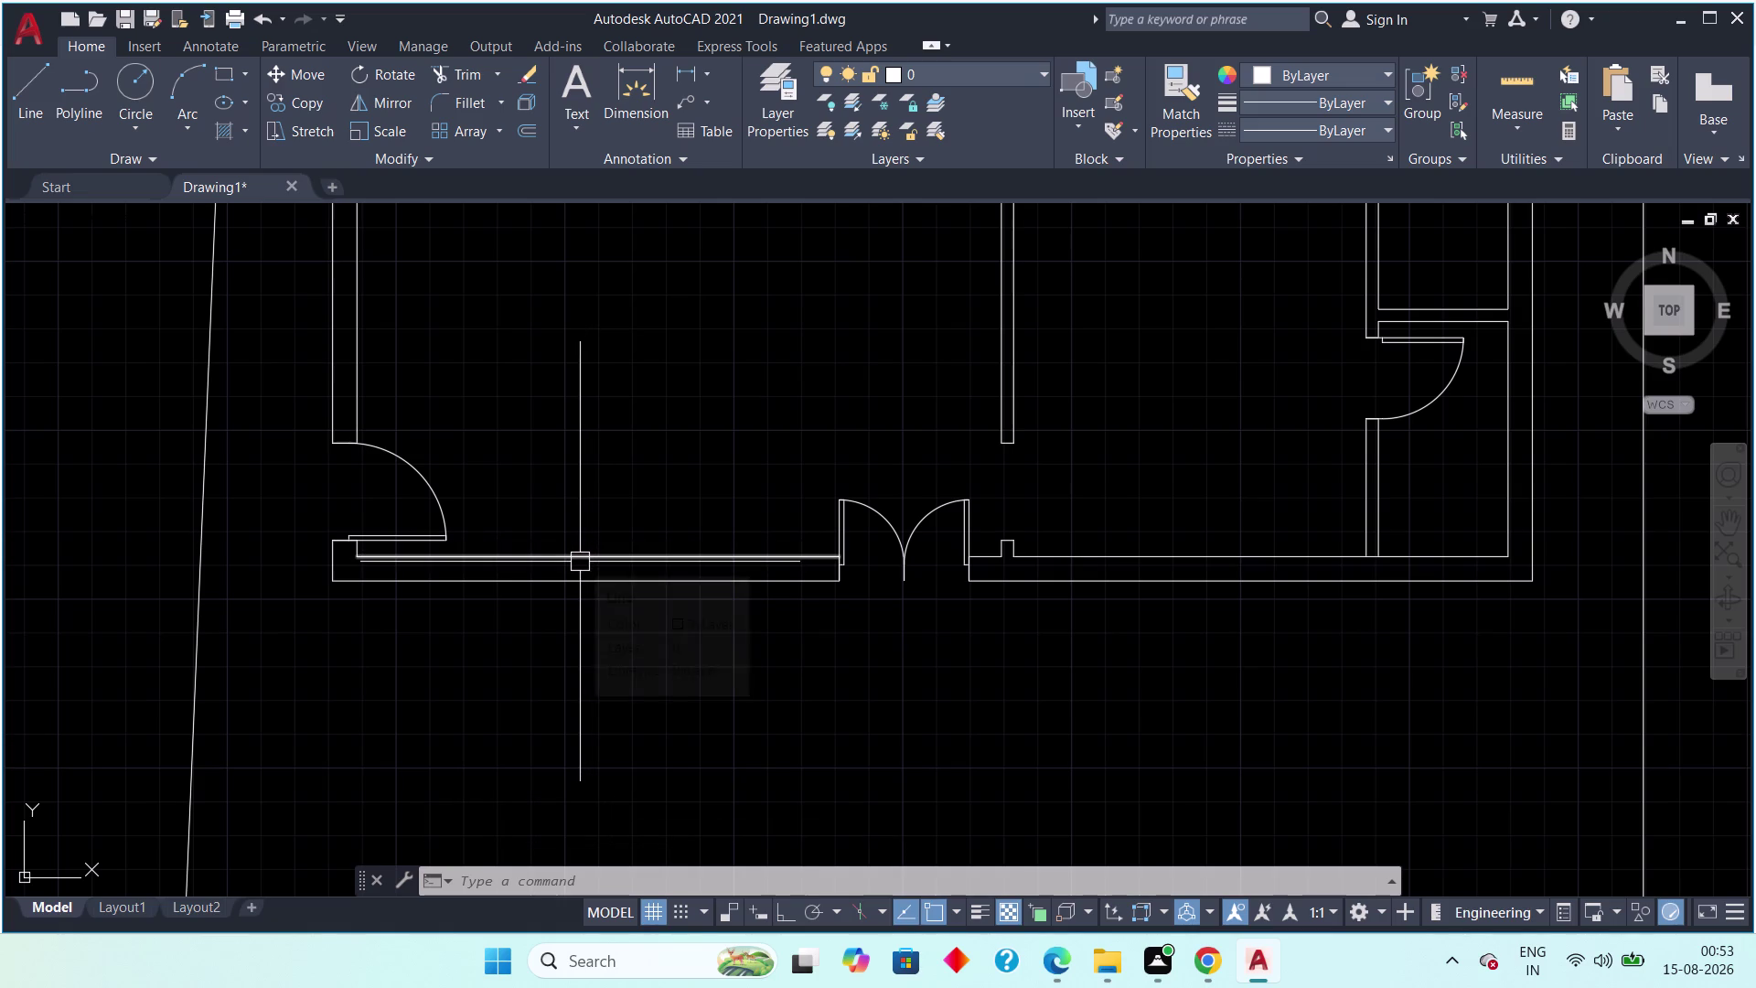
key(ctrl+z)
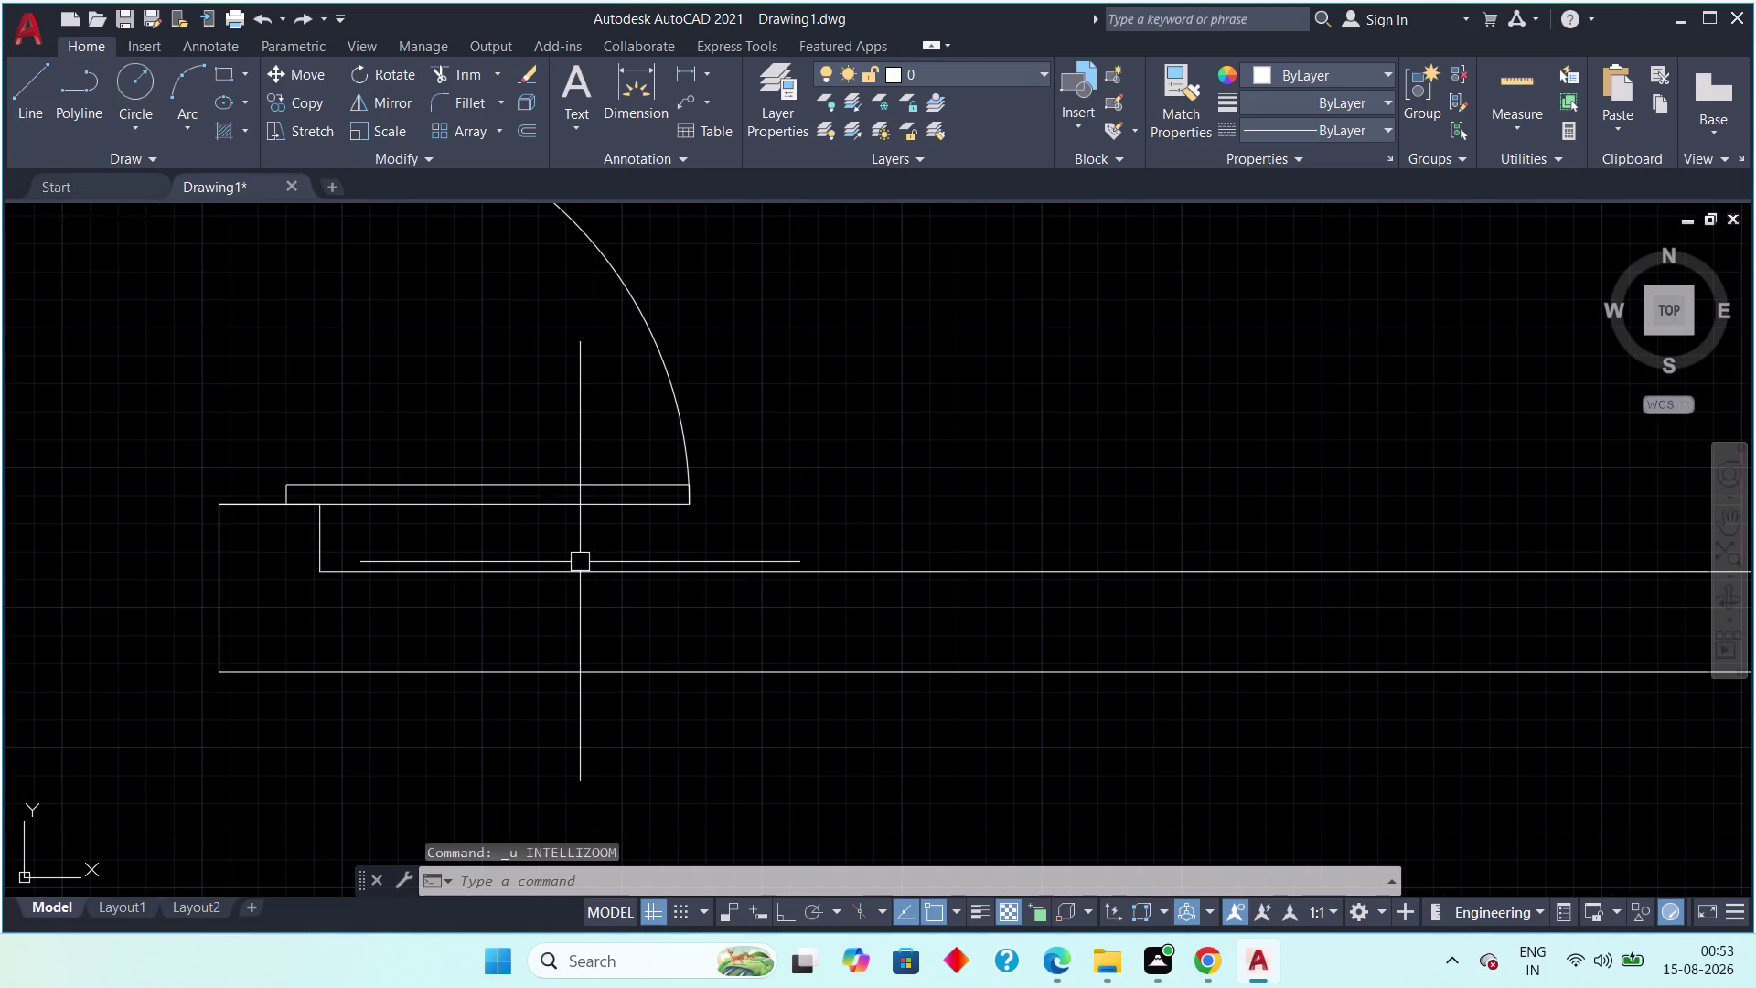
key(ctrl+z)
key(Escape)
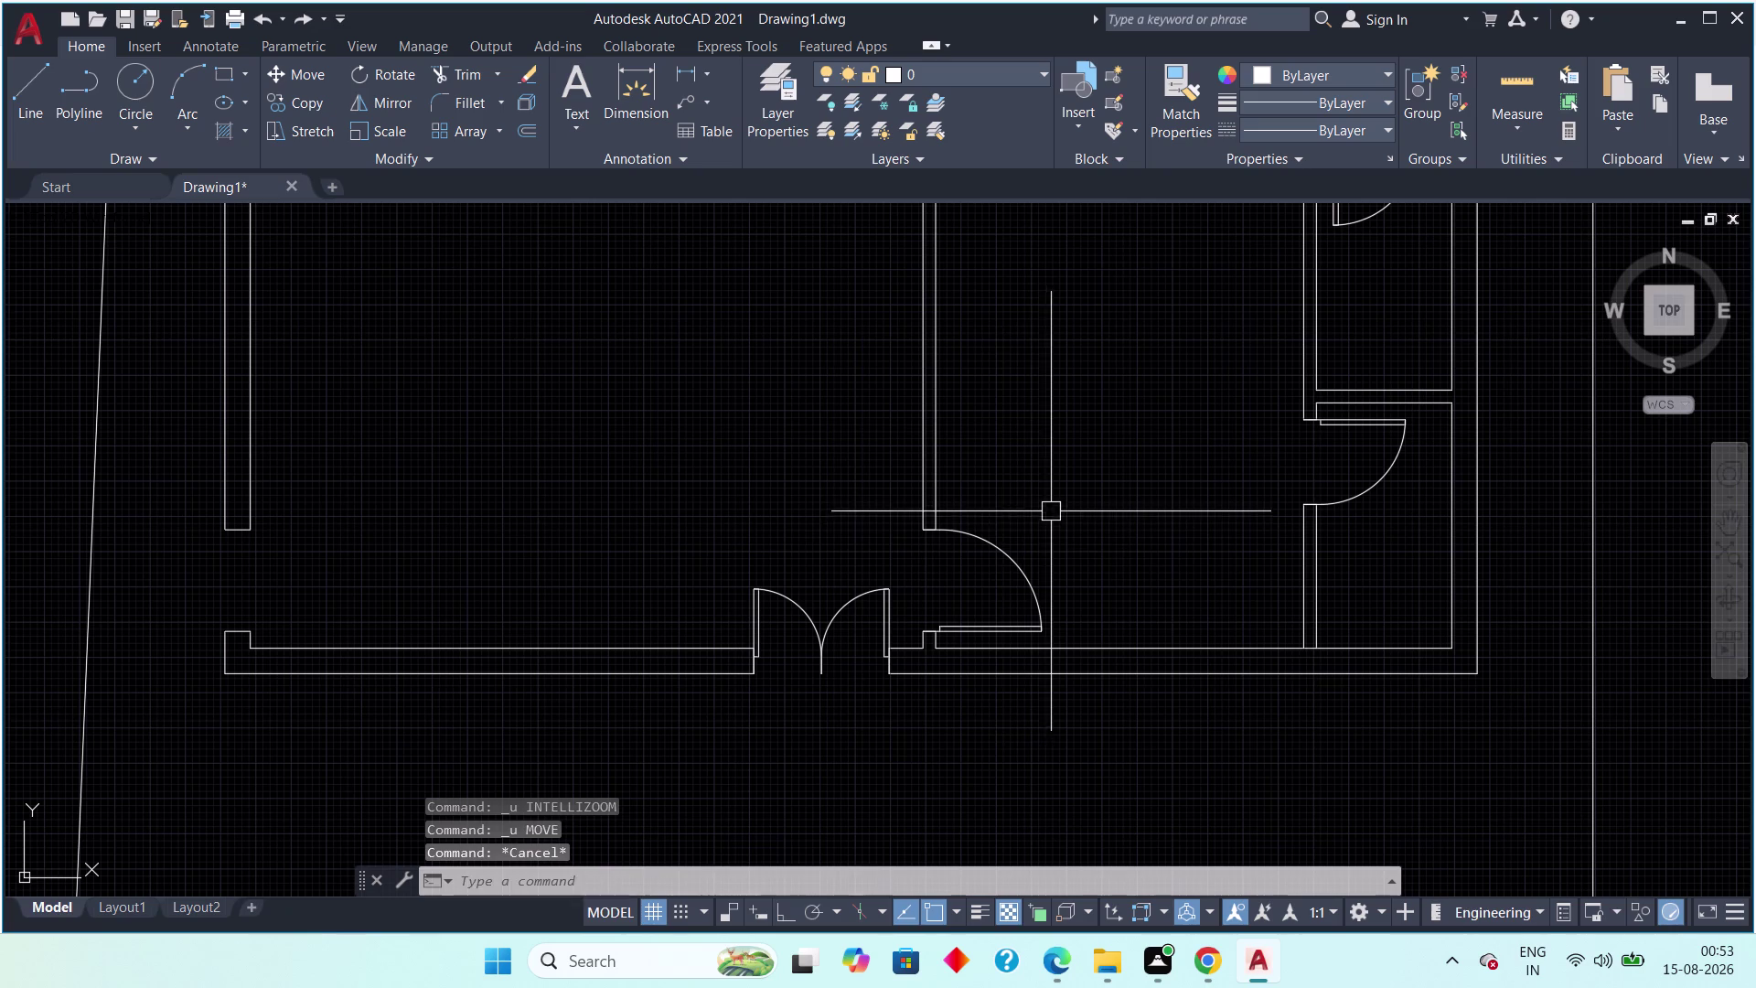
drag(1050, 512, 1009, 545)
click(992, 567)
key(c)
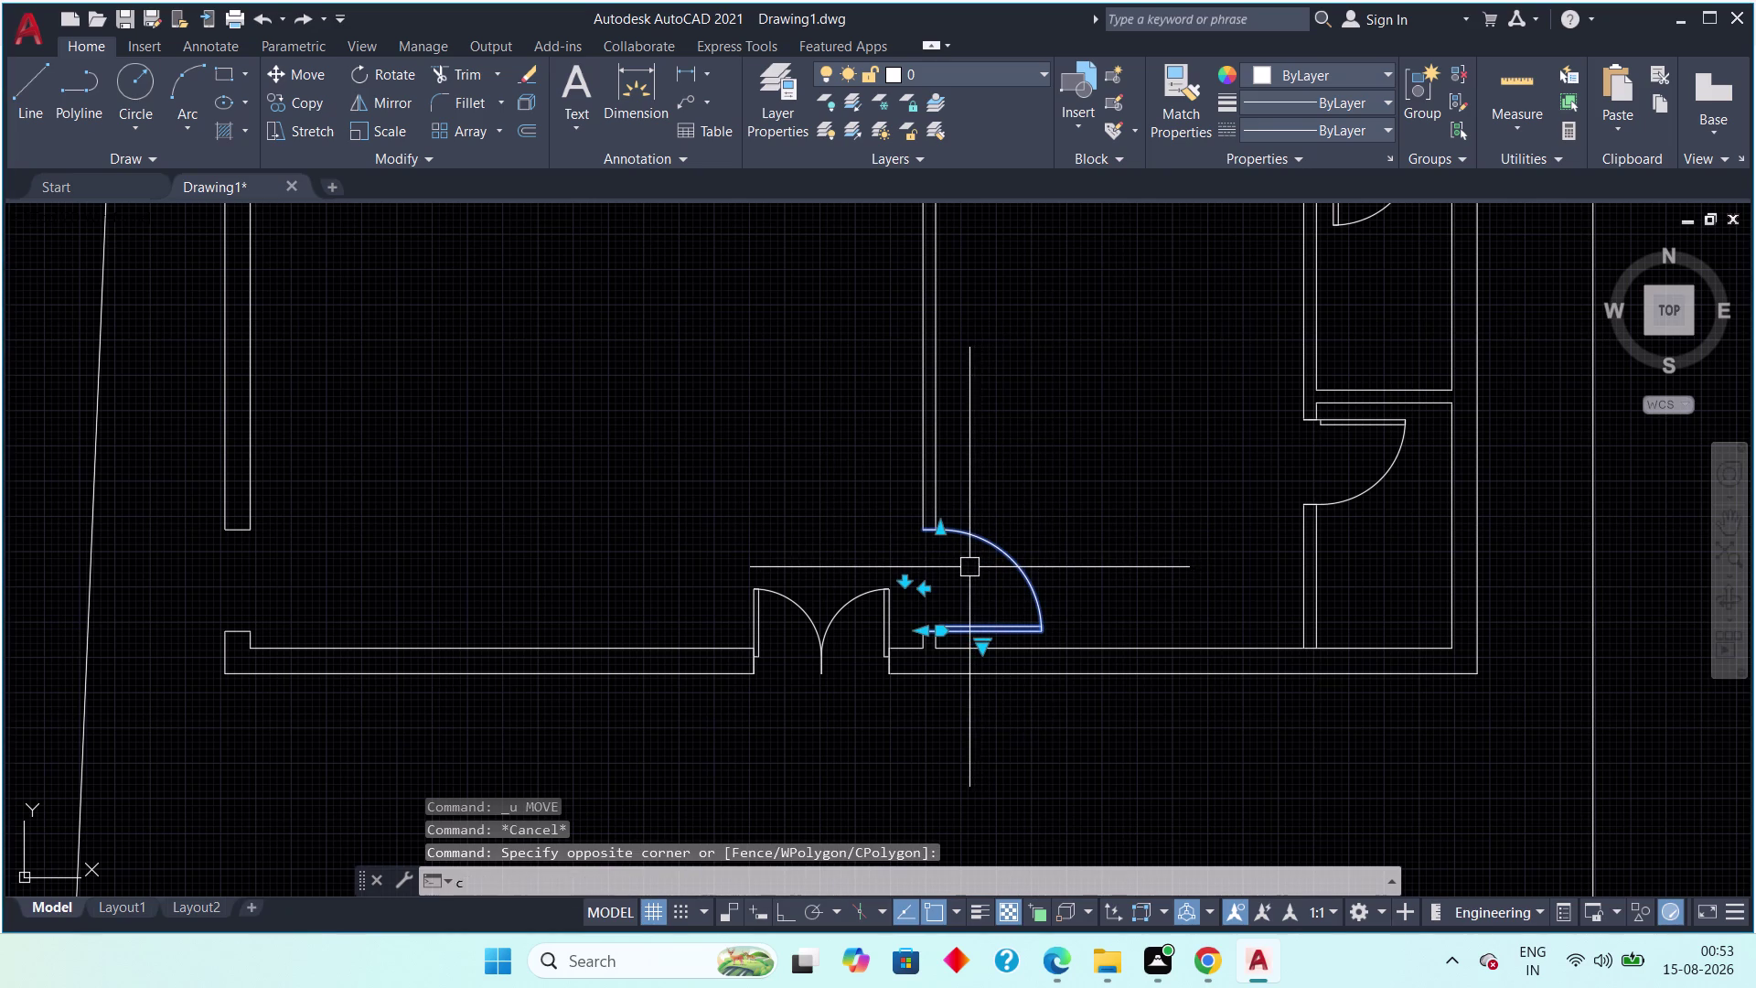
Copy the single door from its corner into the new lower-left doorway.
key(o)
key(space)
scroll(up, 3)
middle_drag(845, 598, 884, 489)
click(683, 669)
scroll(down, 3)
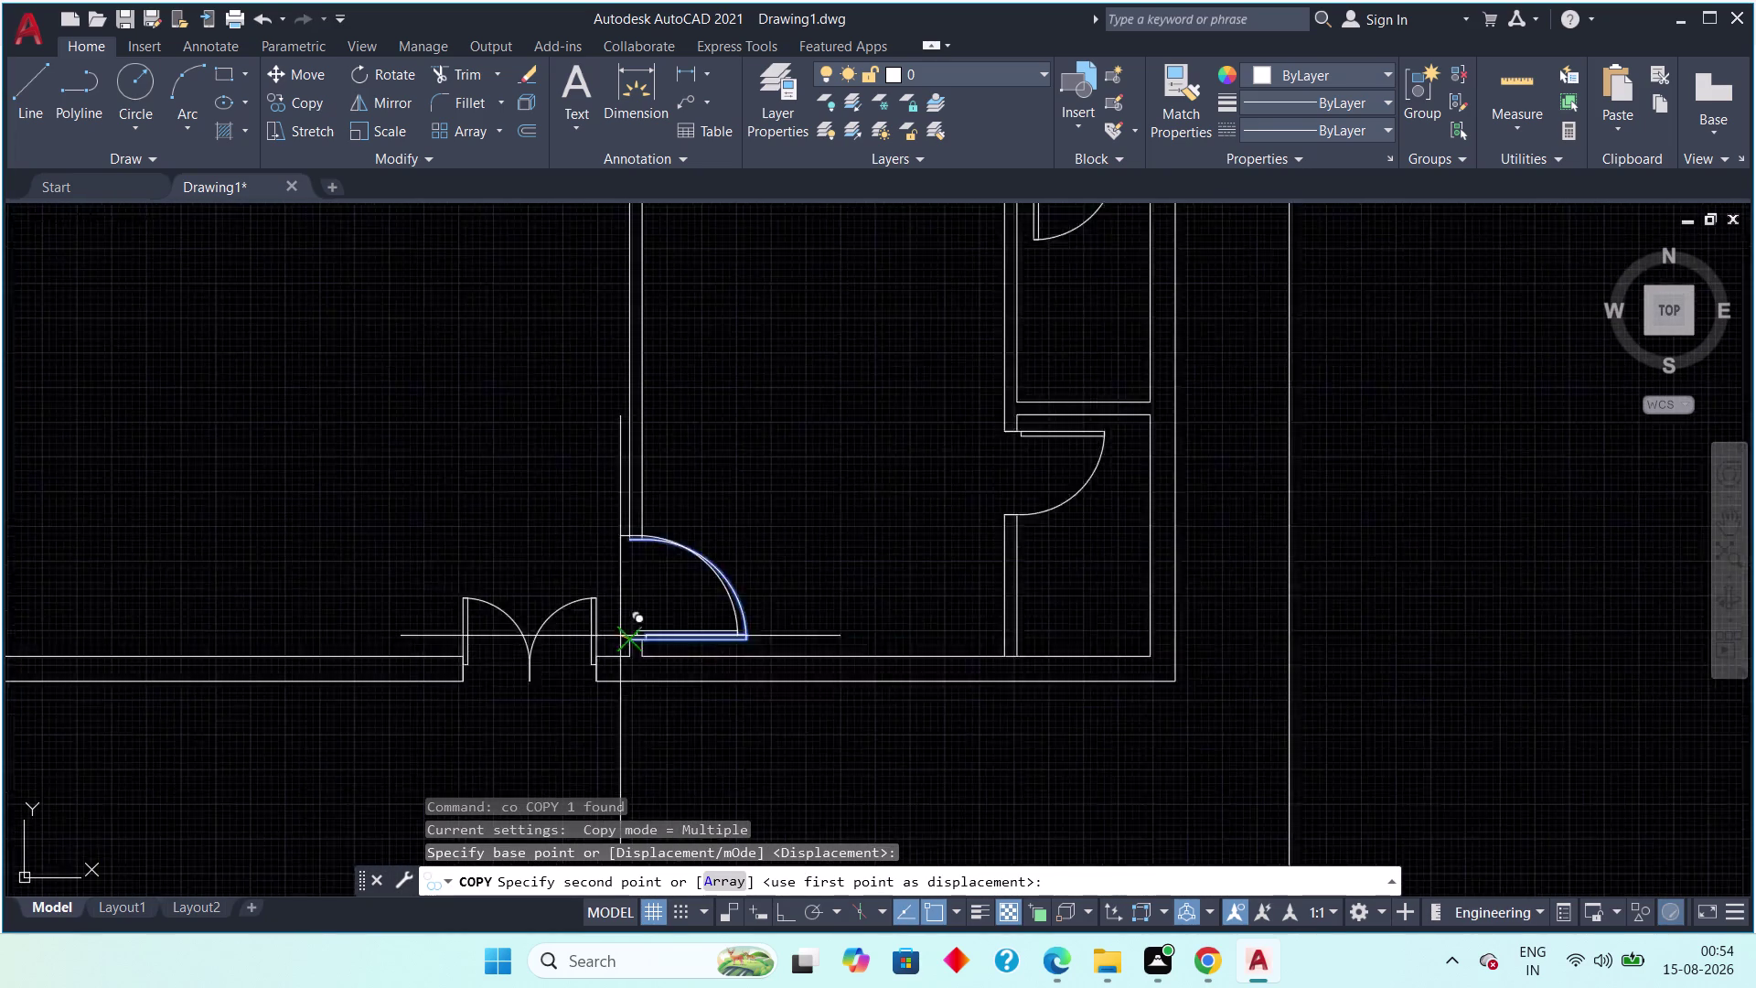
middle_drag(606, 631, 944, 546)
scroll(down, 3)
scroll(up, 3)
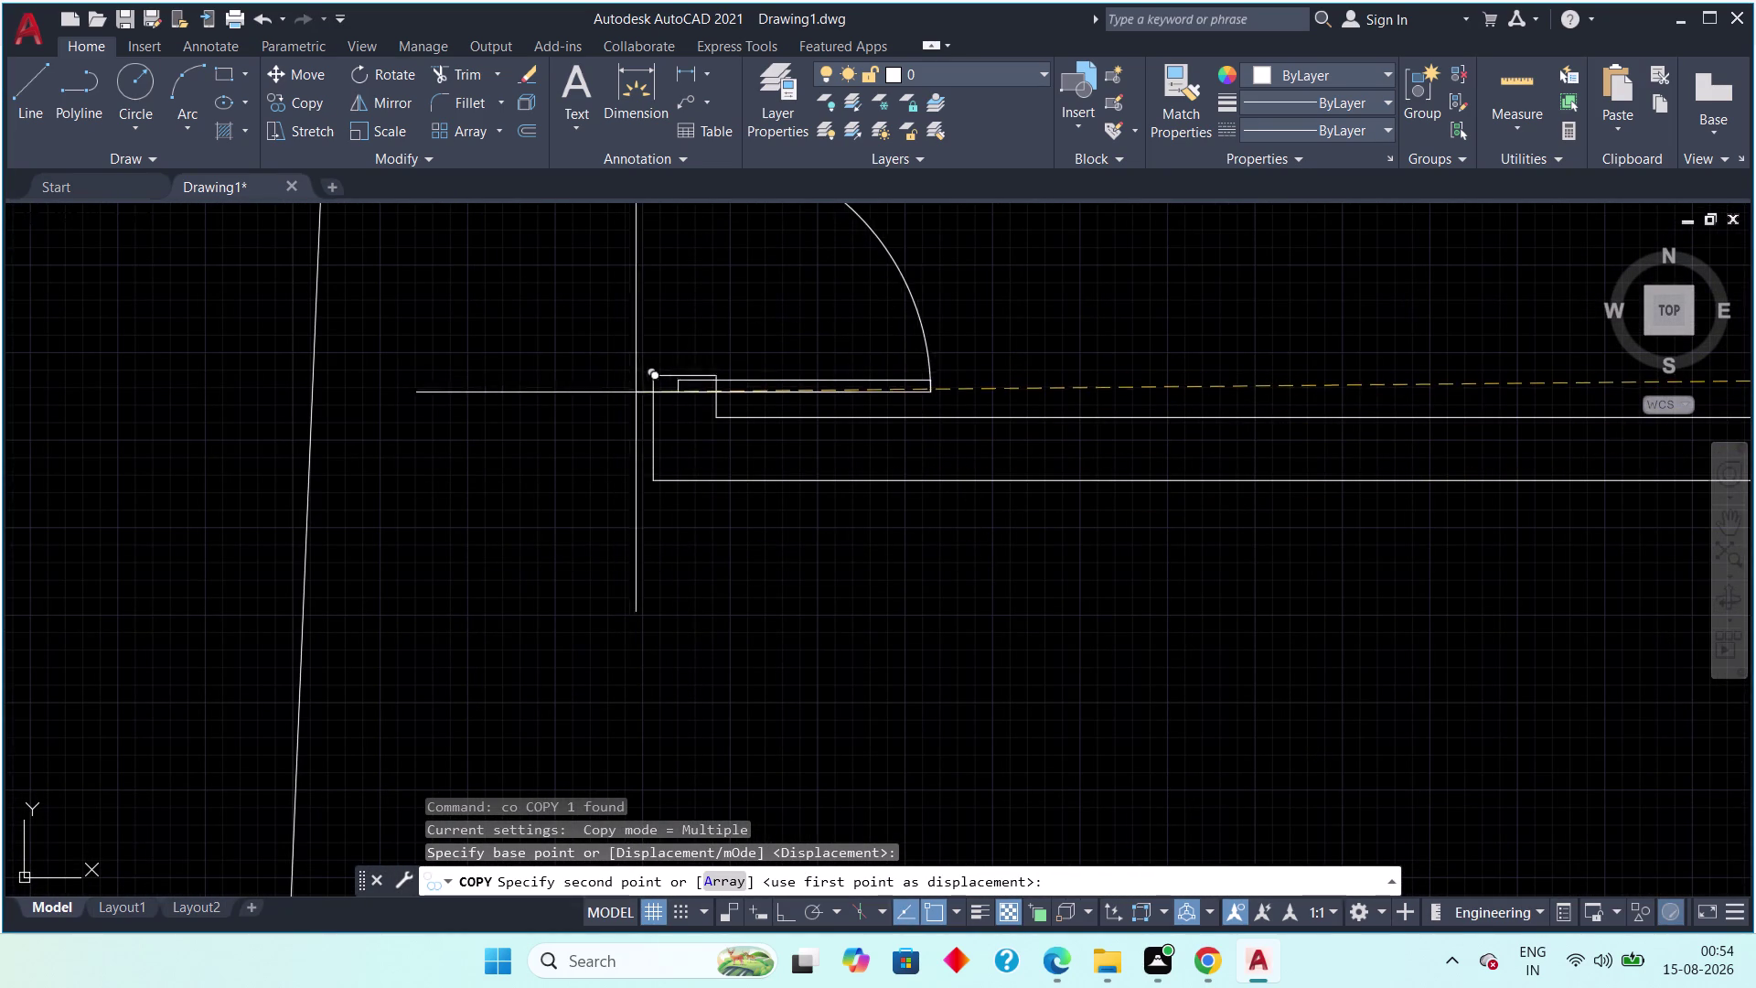
click(657, 379)
Zoom out to the full plan and select the upper-left room's angled door leaf.
scroll(down, 3)
middle_drag(927, 388, 922, 408)
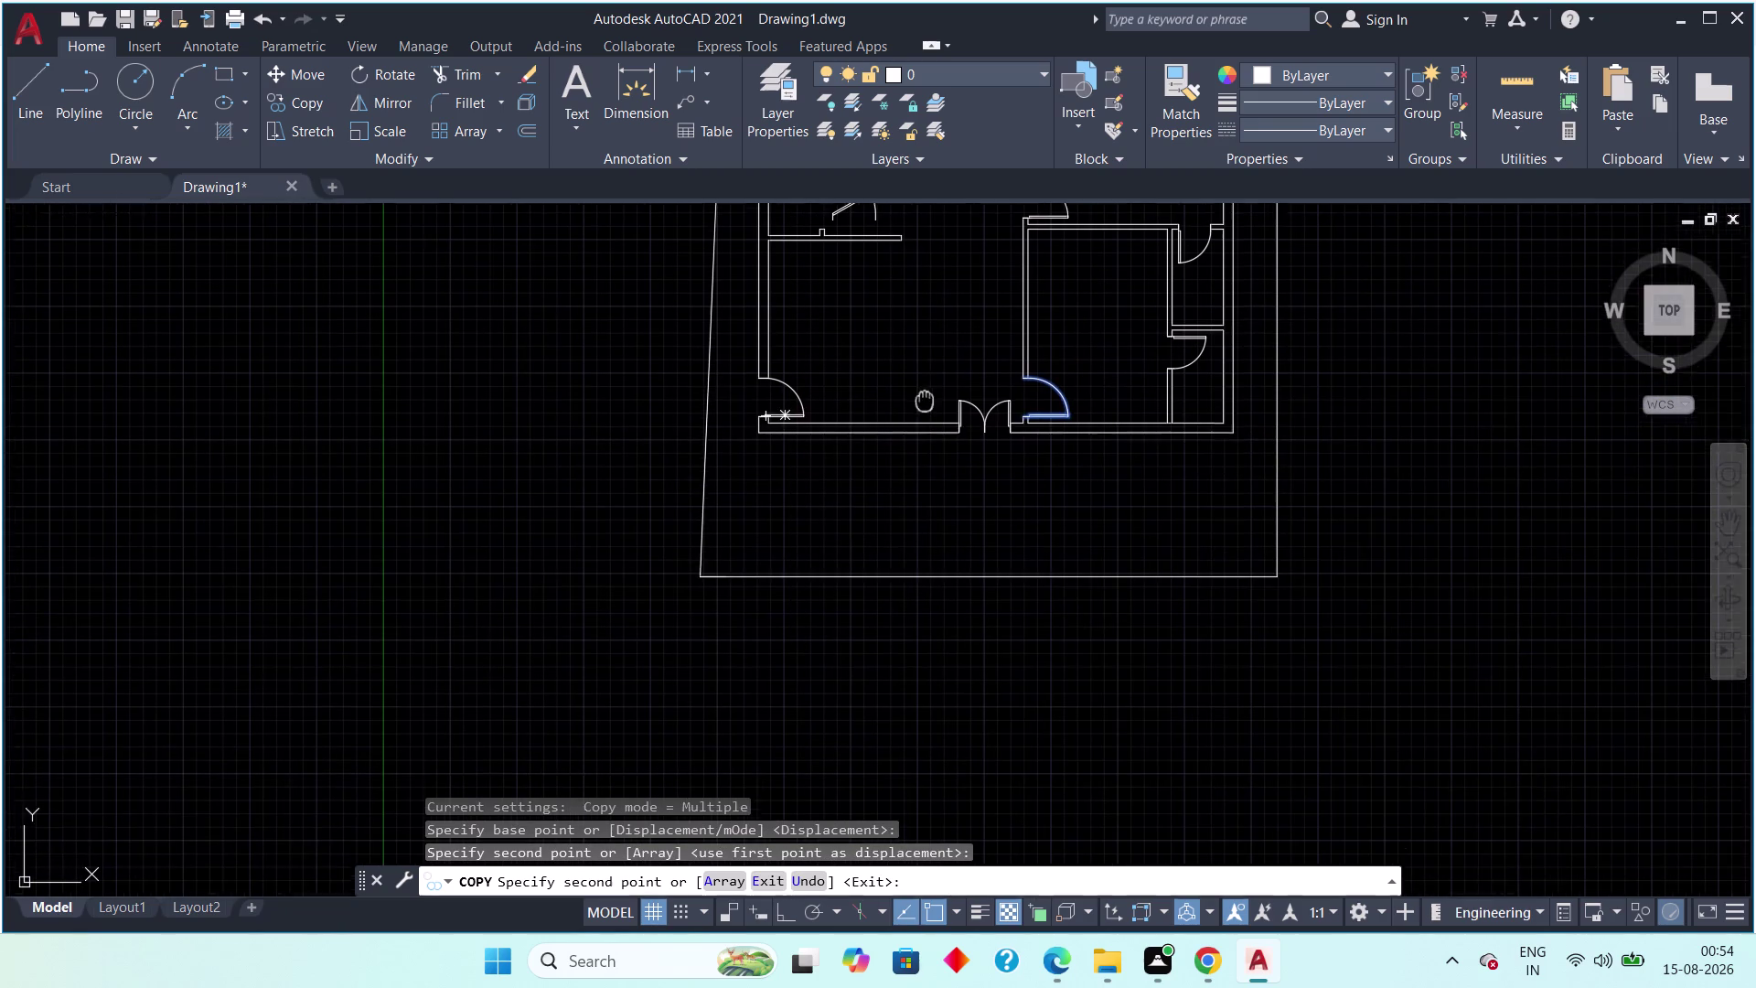
middle_drag(922, 408, 856, 456)
key(Escape)
key(Escape)
key(Escape)
middle_drag(858, 441, 814, 570)
scroll(down, 3)
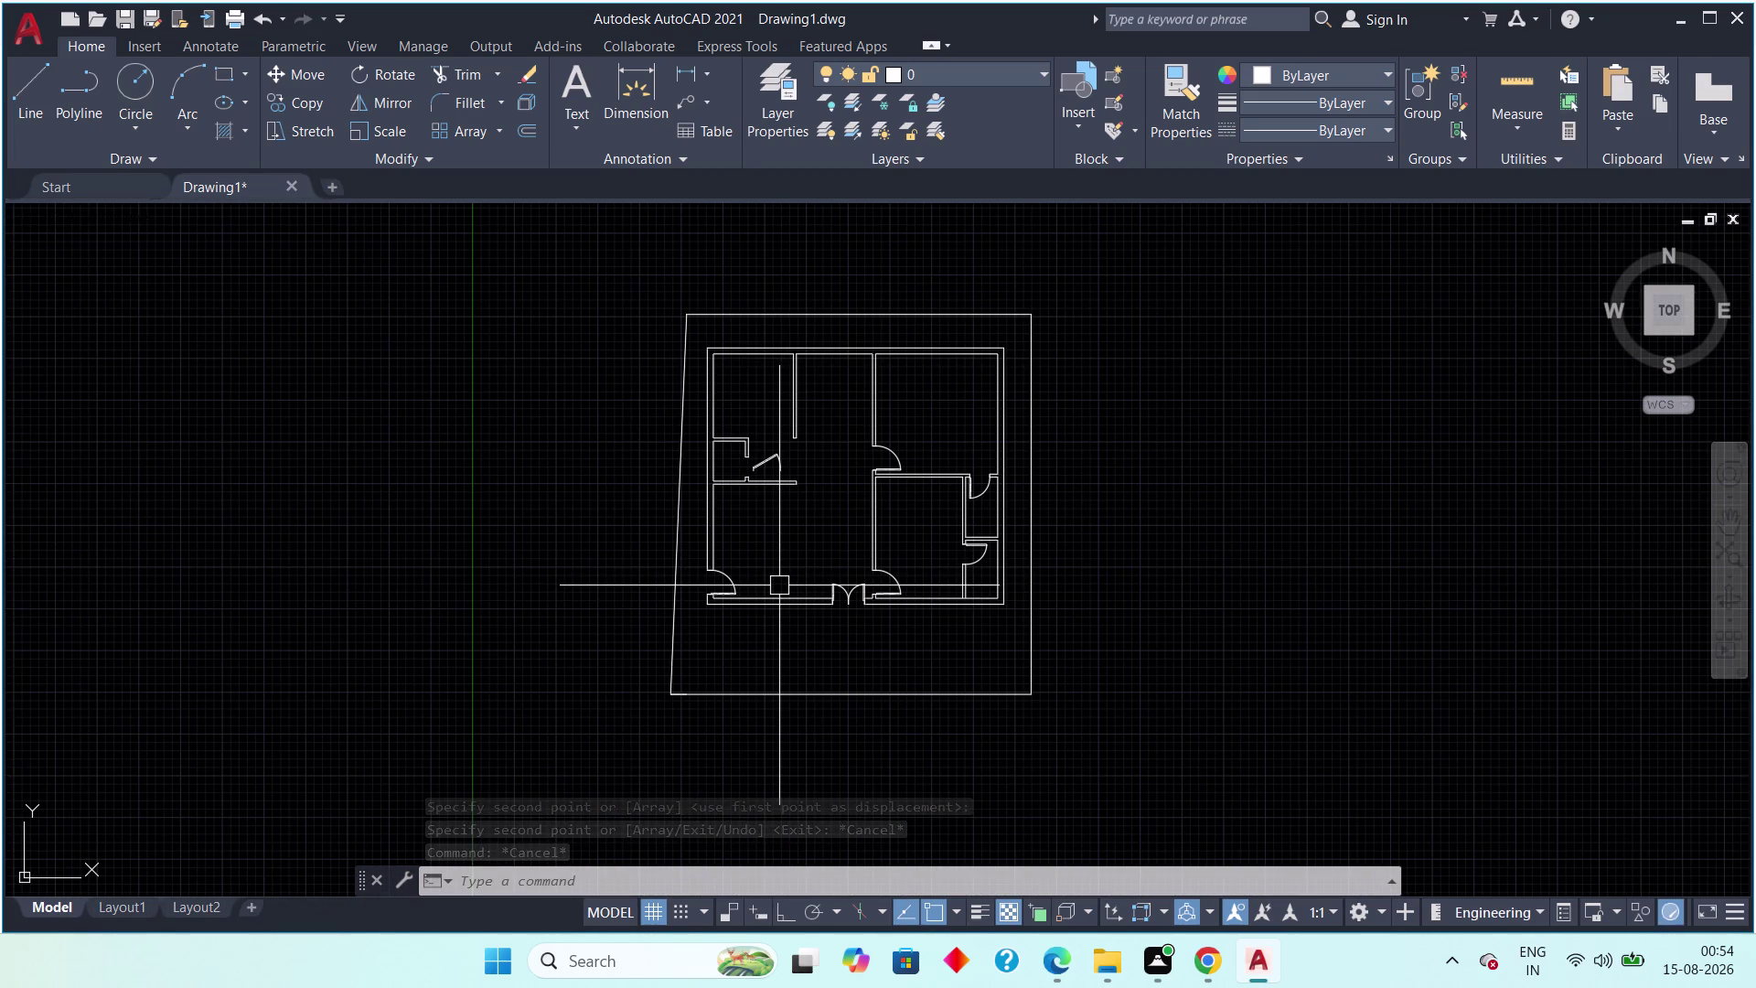
click(771, 460)
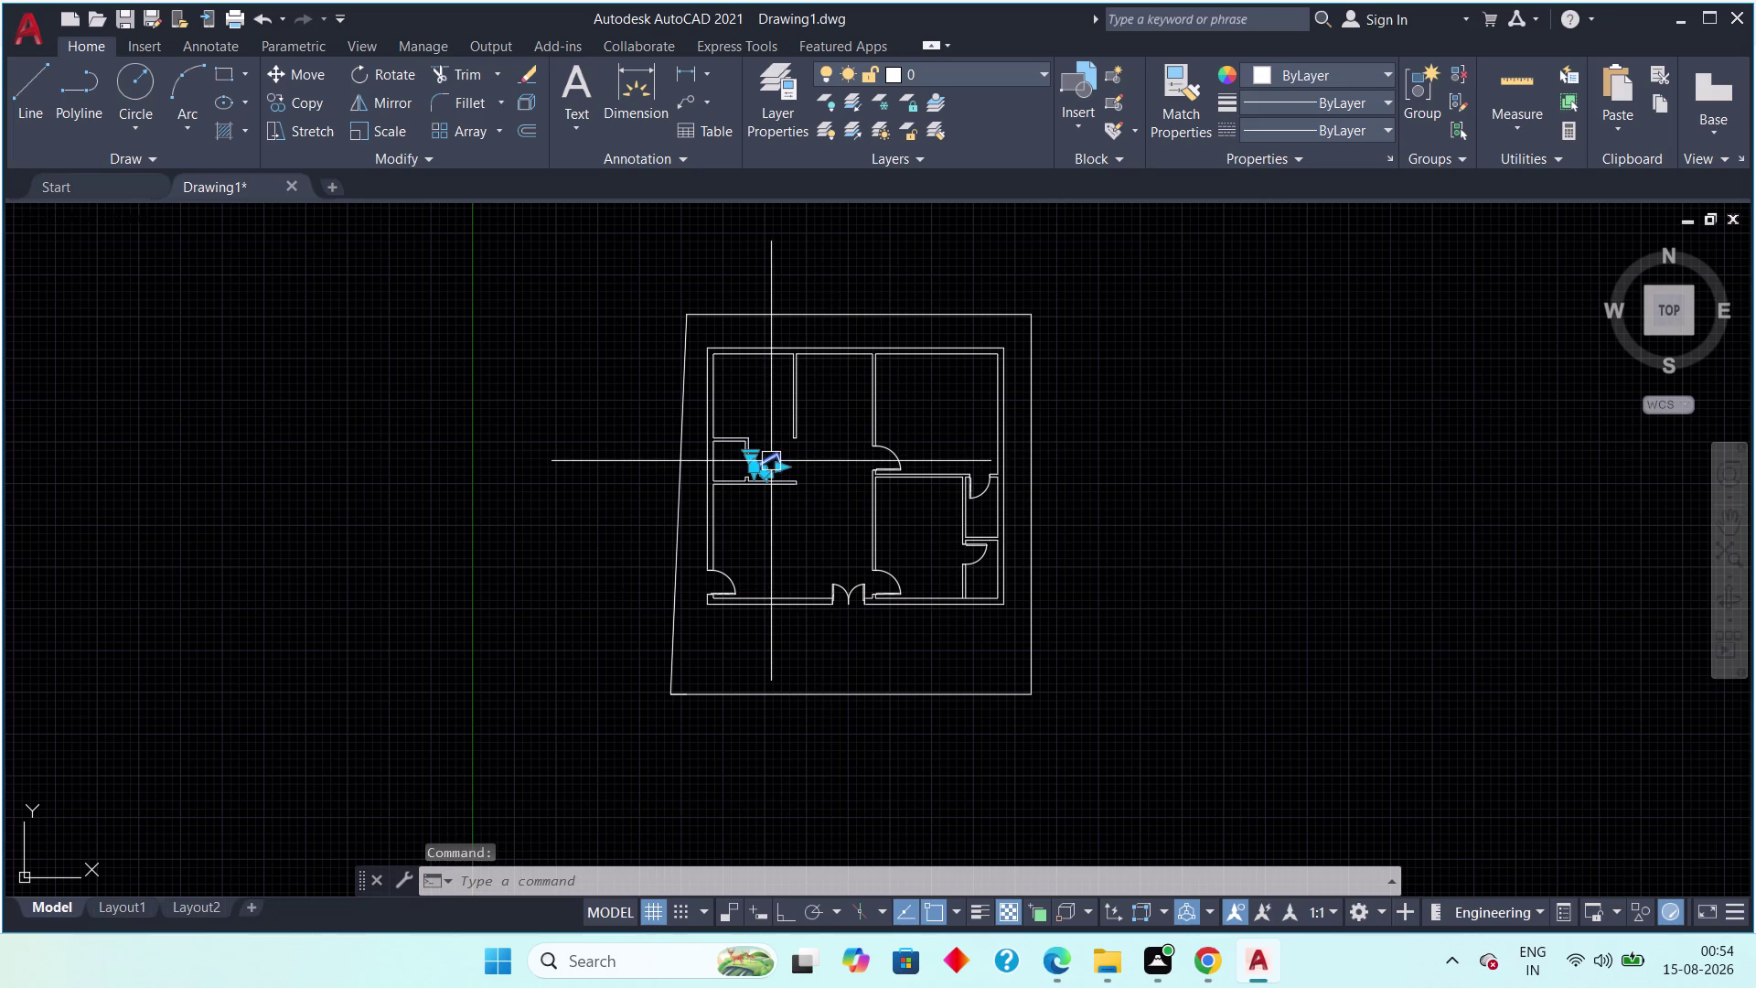
Select the lower-left door swing and copy it from the wall corner.
key(Delete)
scroll(up, 3)
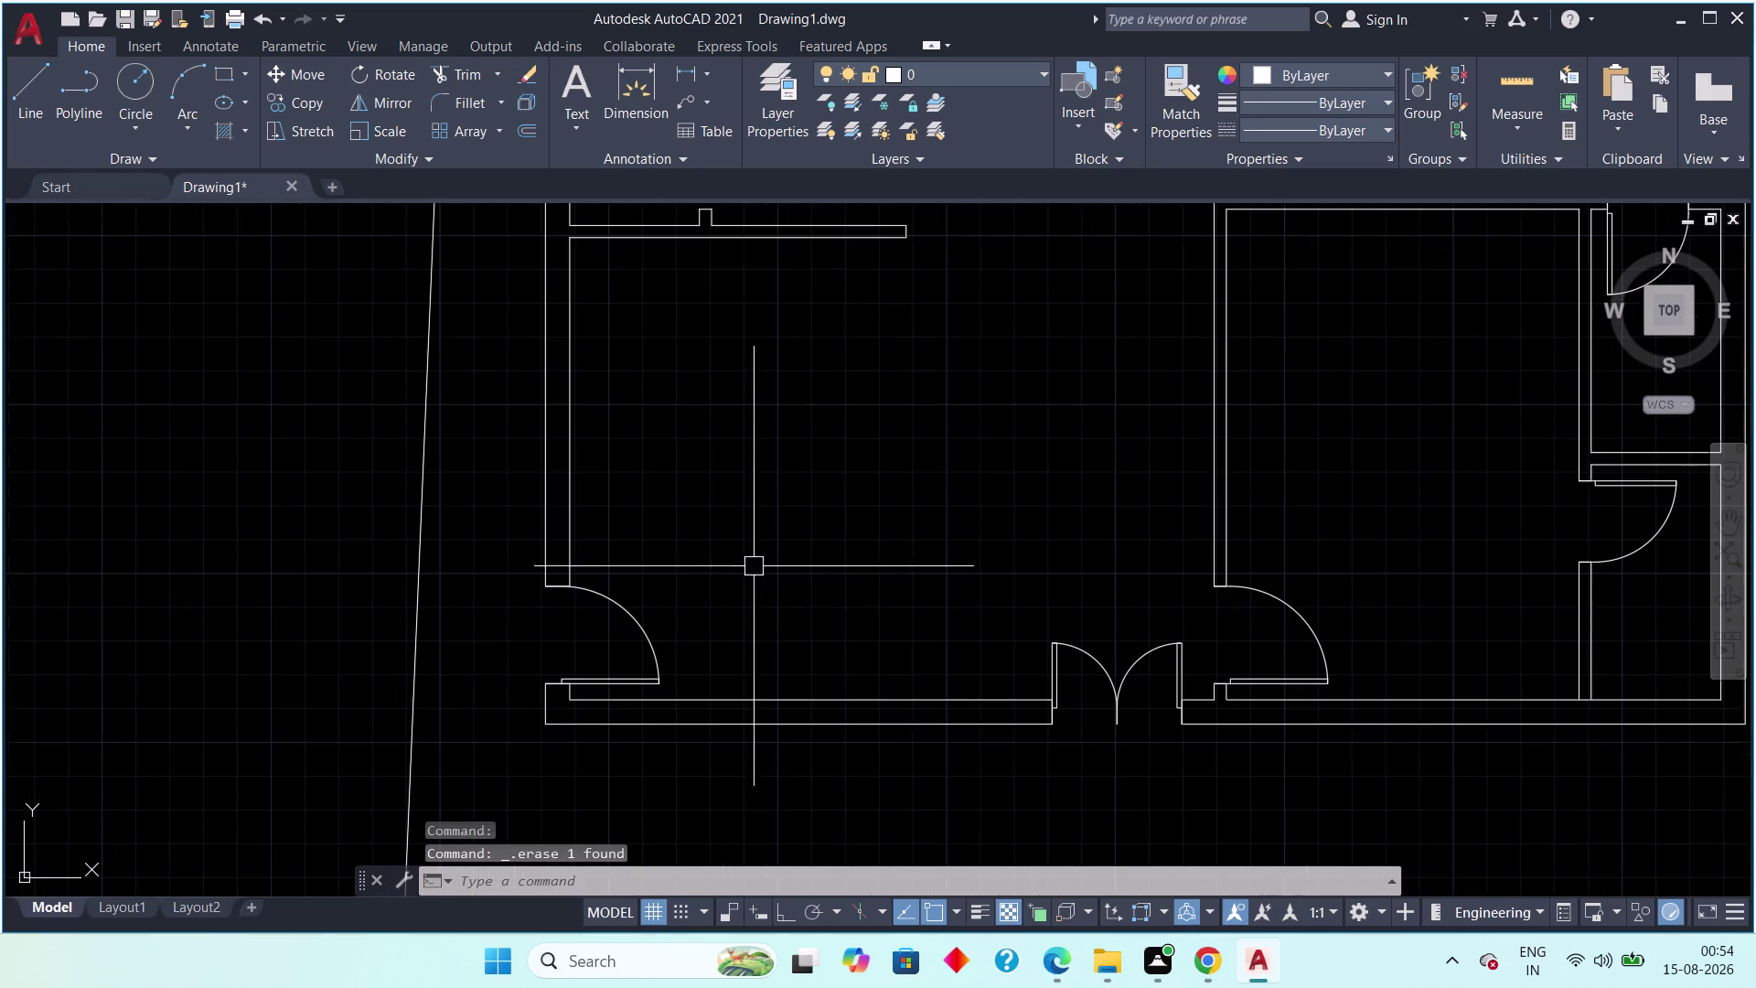
drag(690, 580, 654, 603)
click(618, 635)
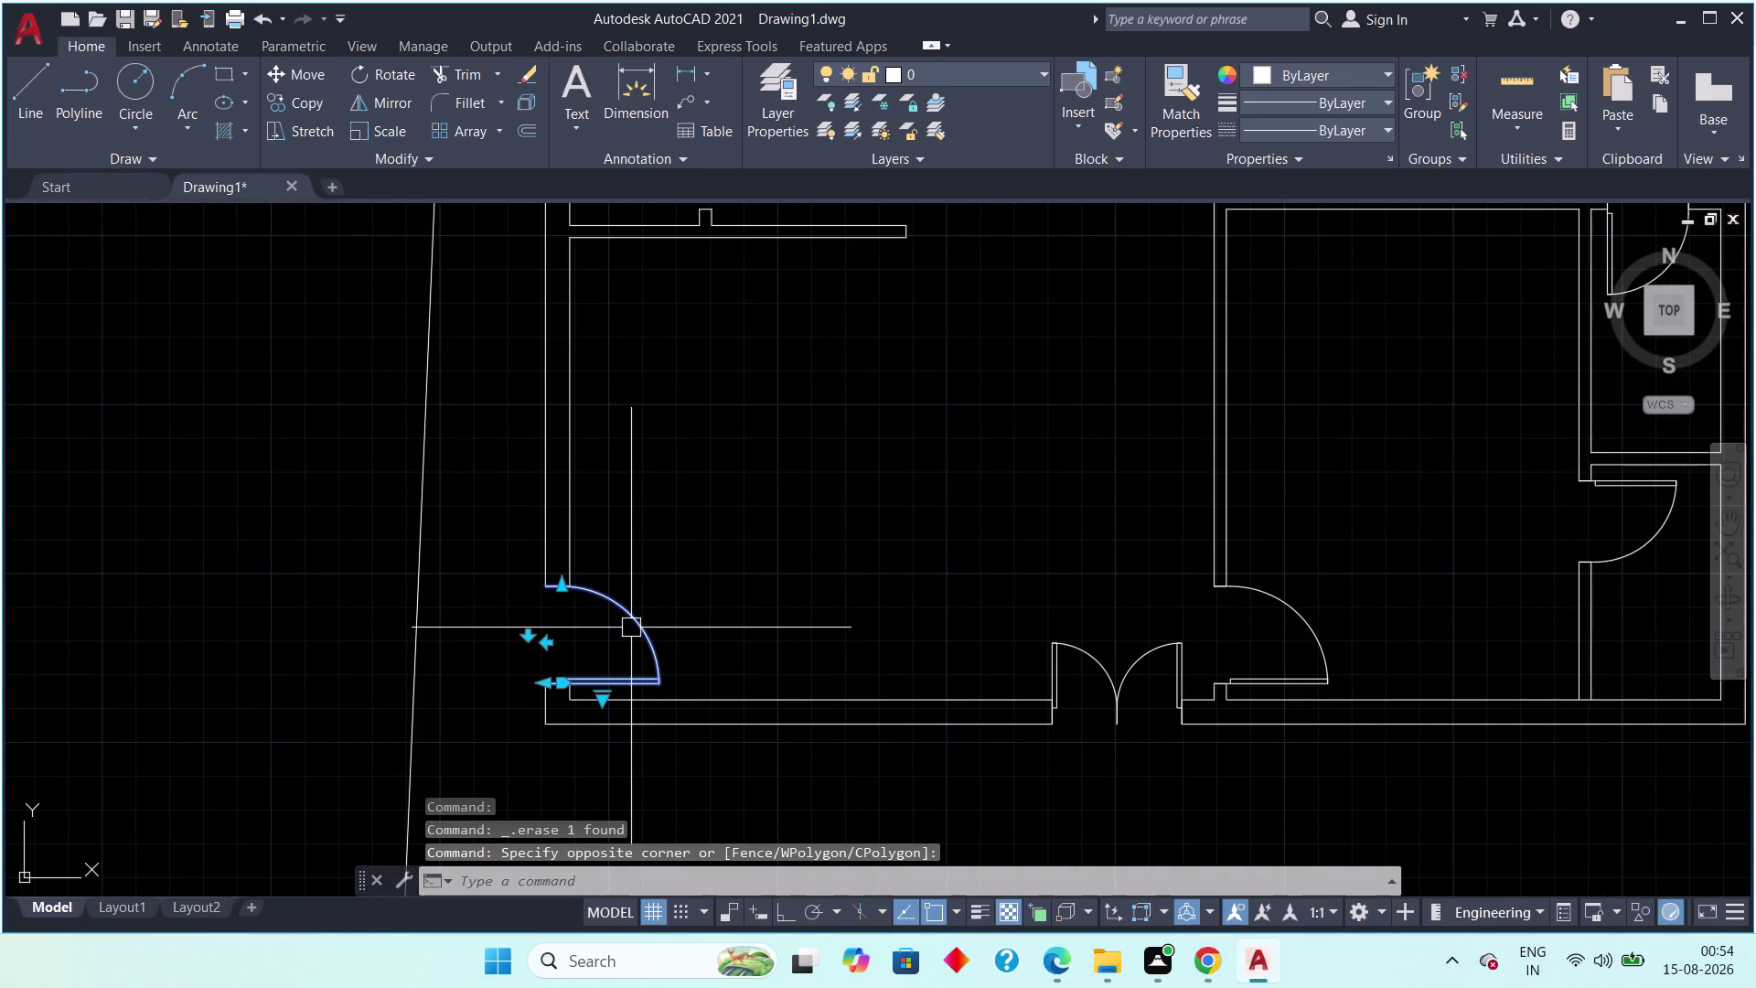
key(c)
text(o)
key(space)
scroll(up, 3)
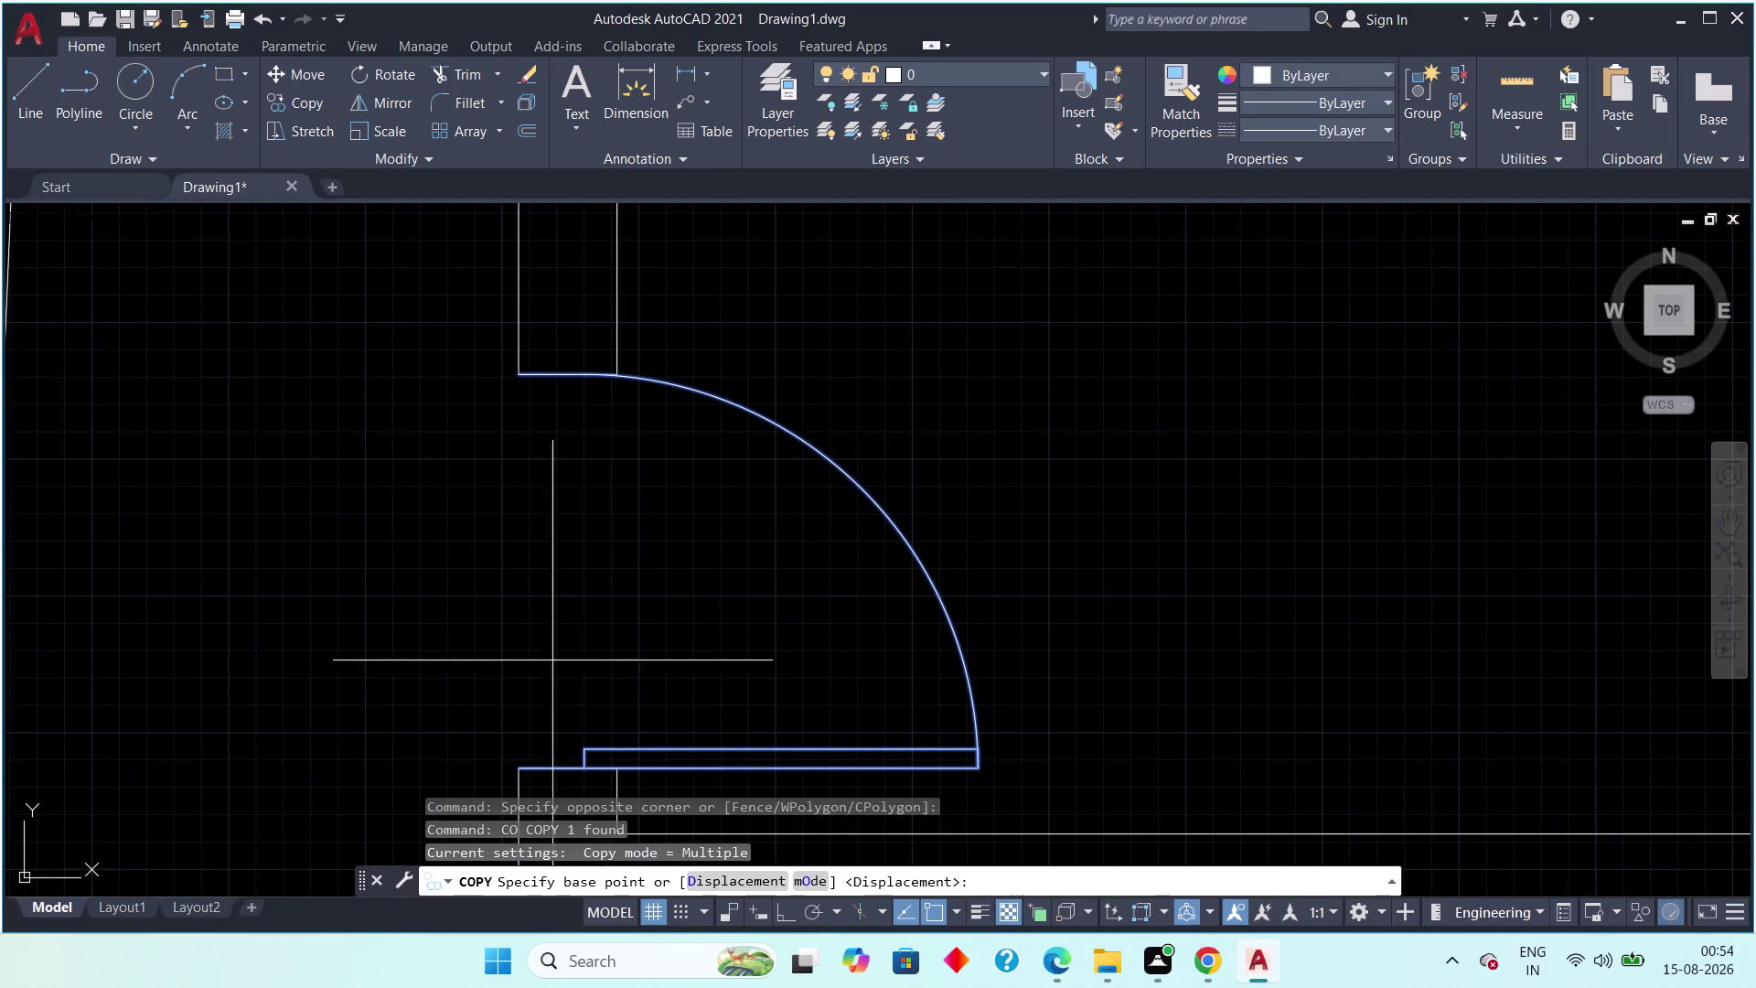
click(523, 770)
Place the copied door swing in the small left room's opening.
scroll(down, 3)
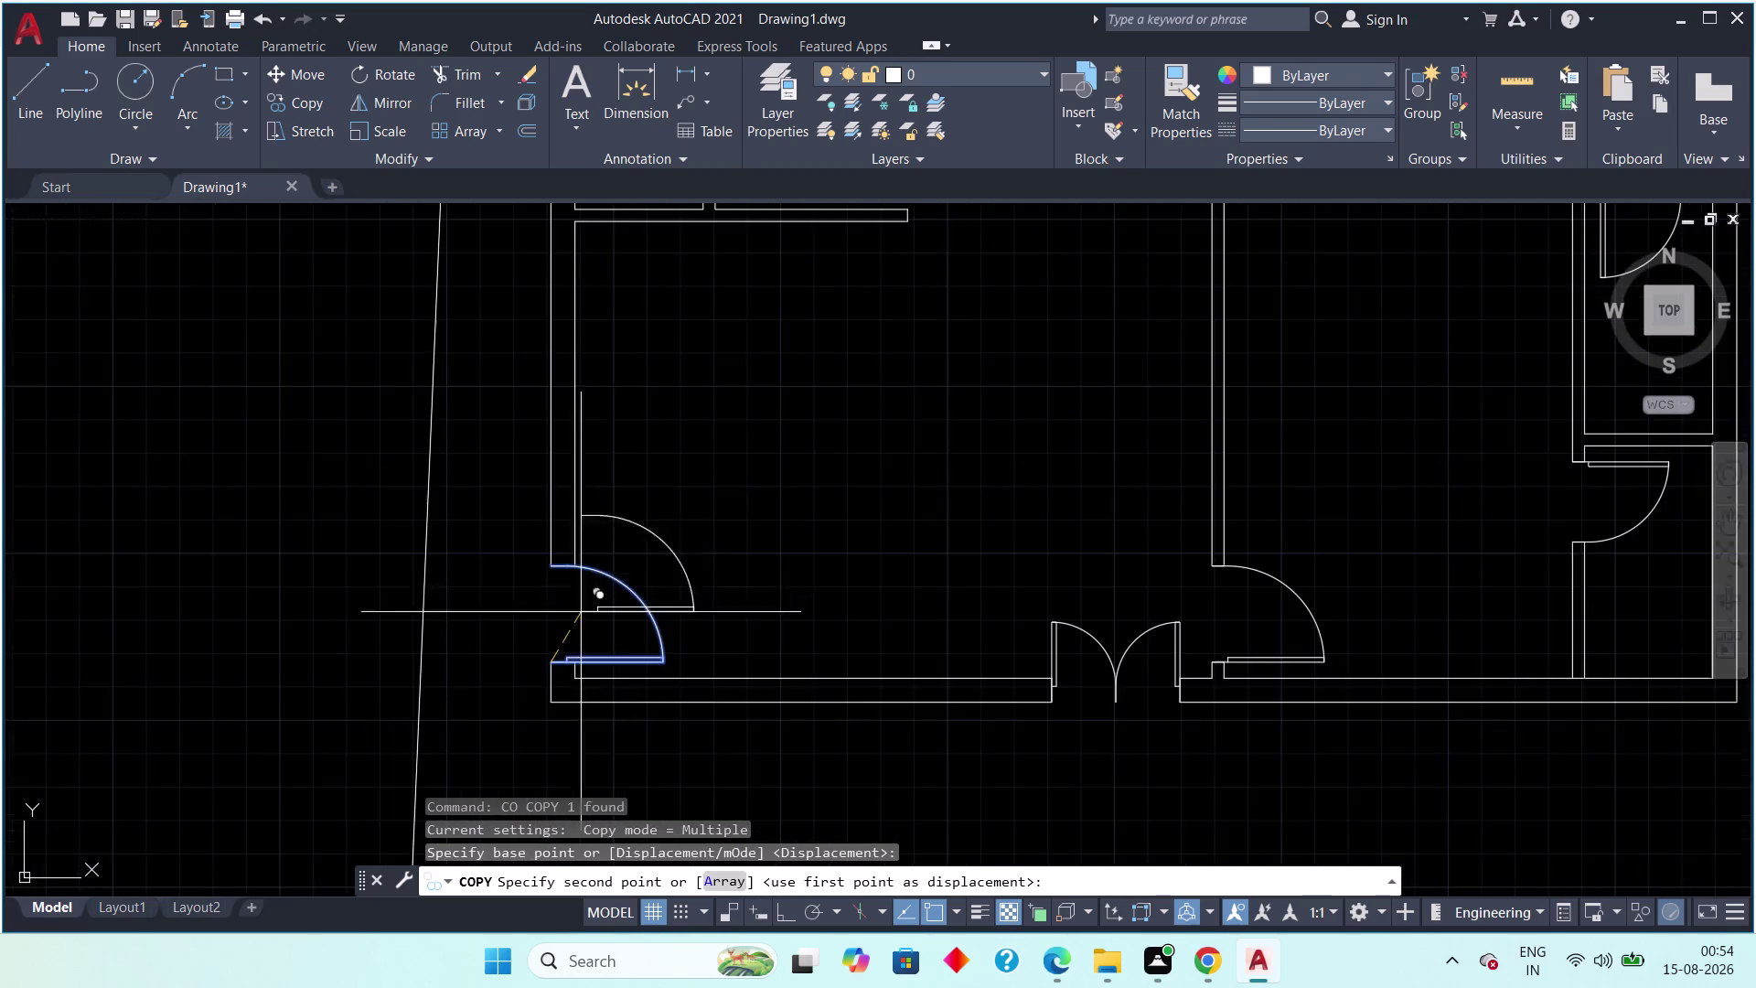
middle_drag(699, 531, 675, 689)
middle_drag(674, 479, 568, 702)
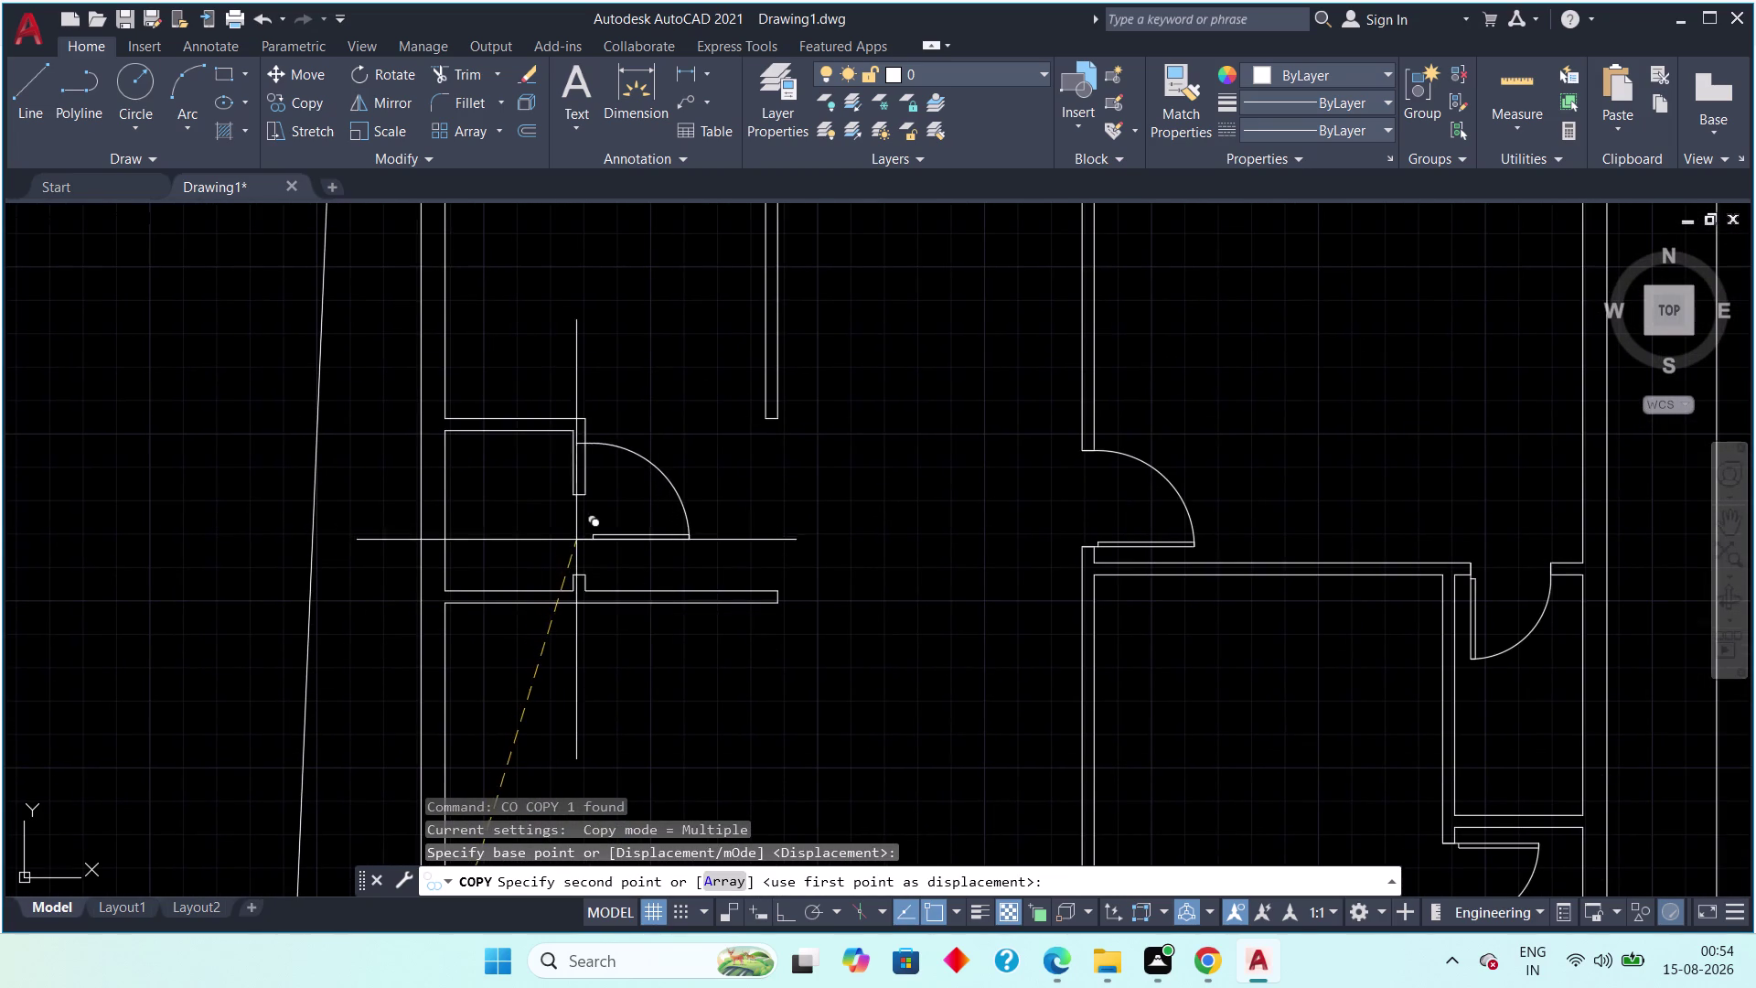
scroll(up, 3)
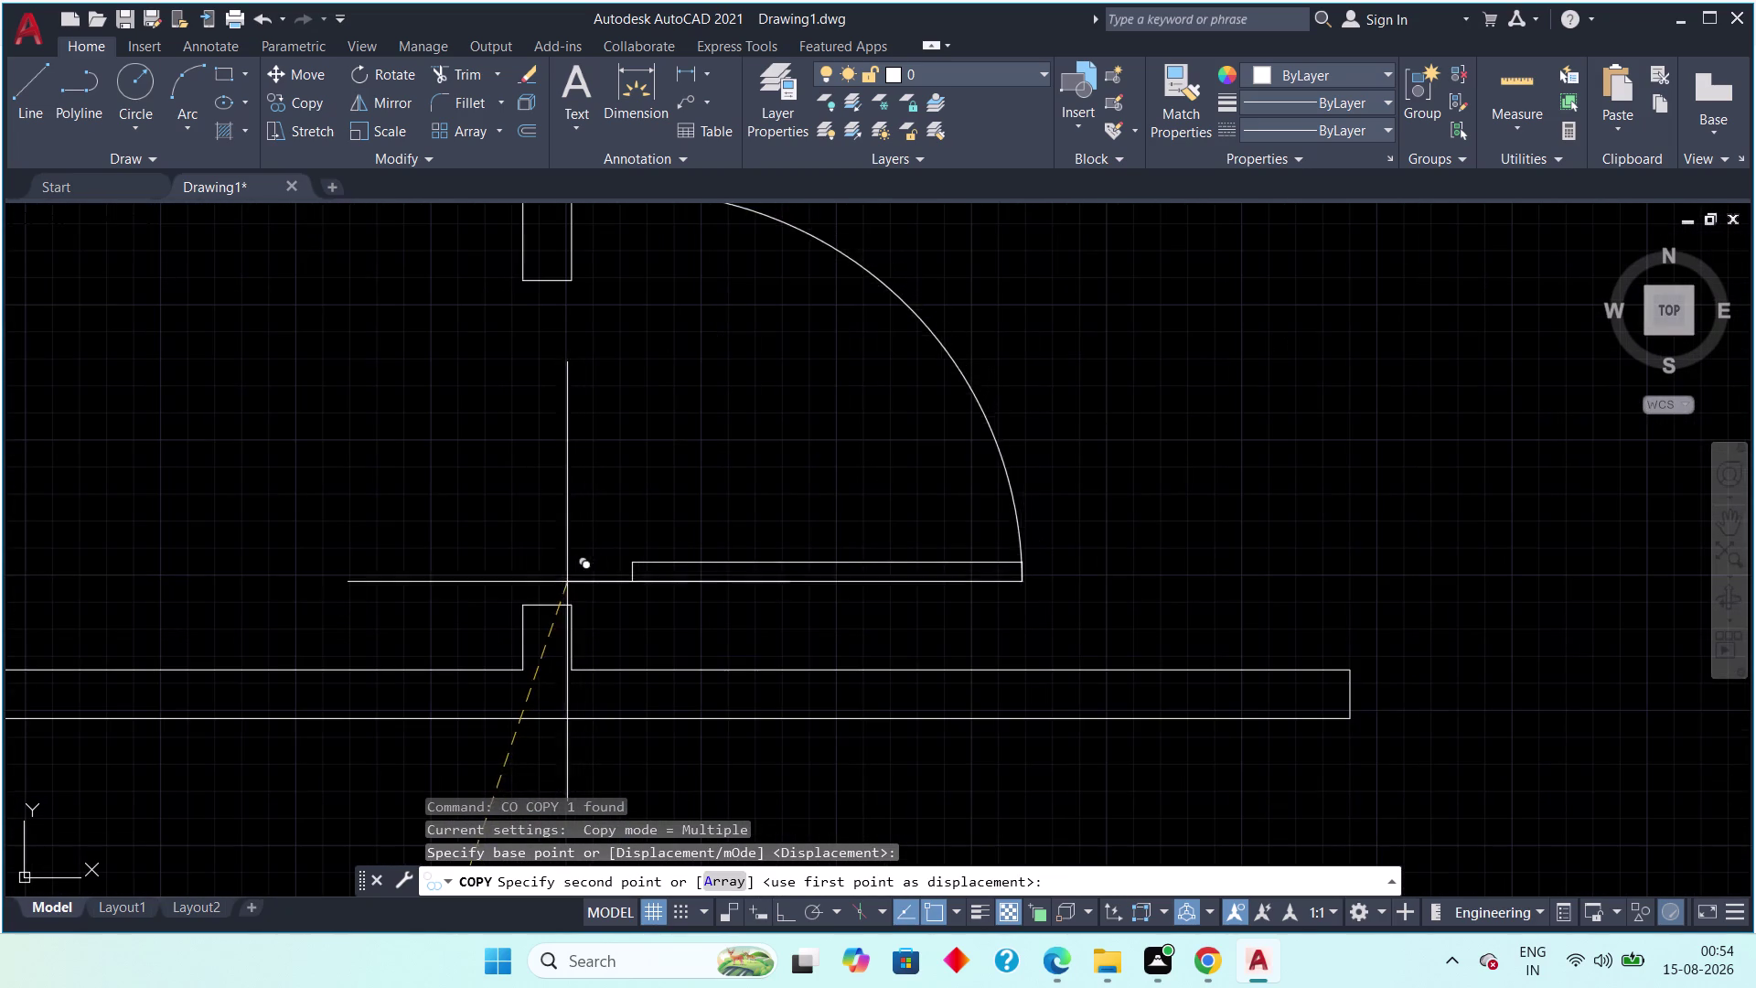
click(524, 612)
key(Escape)
key(Escape)
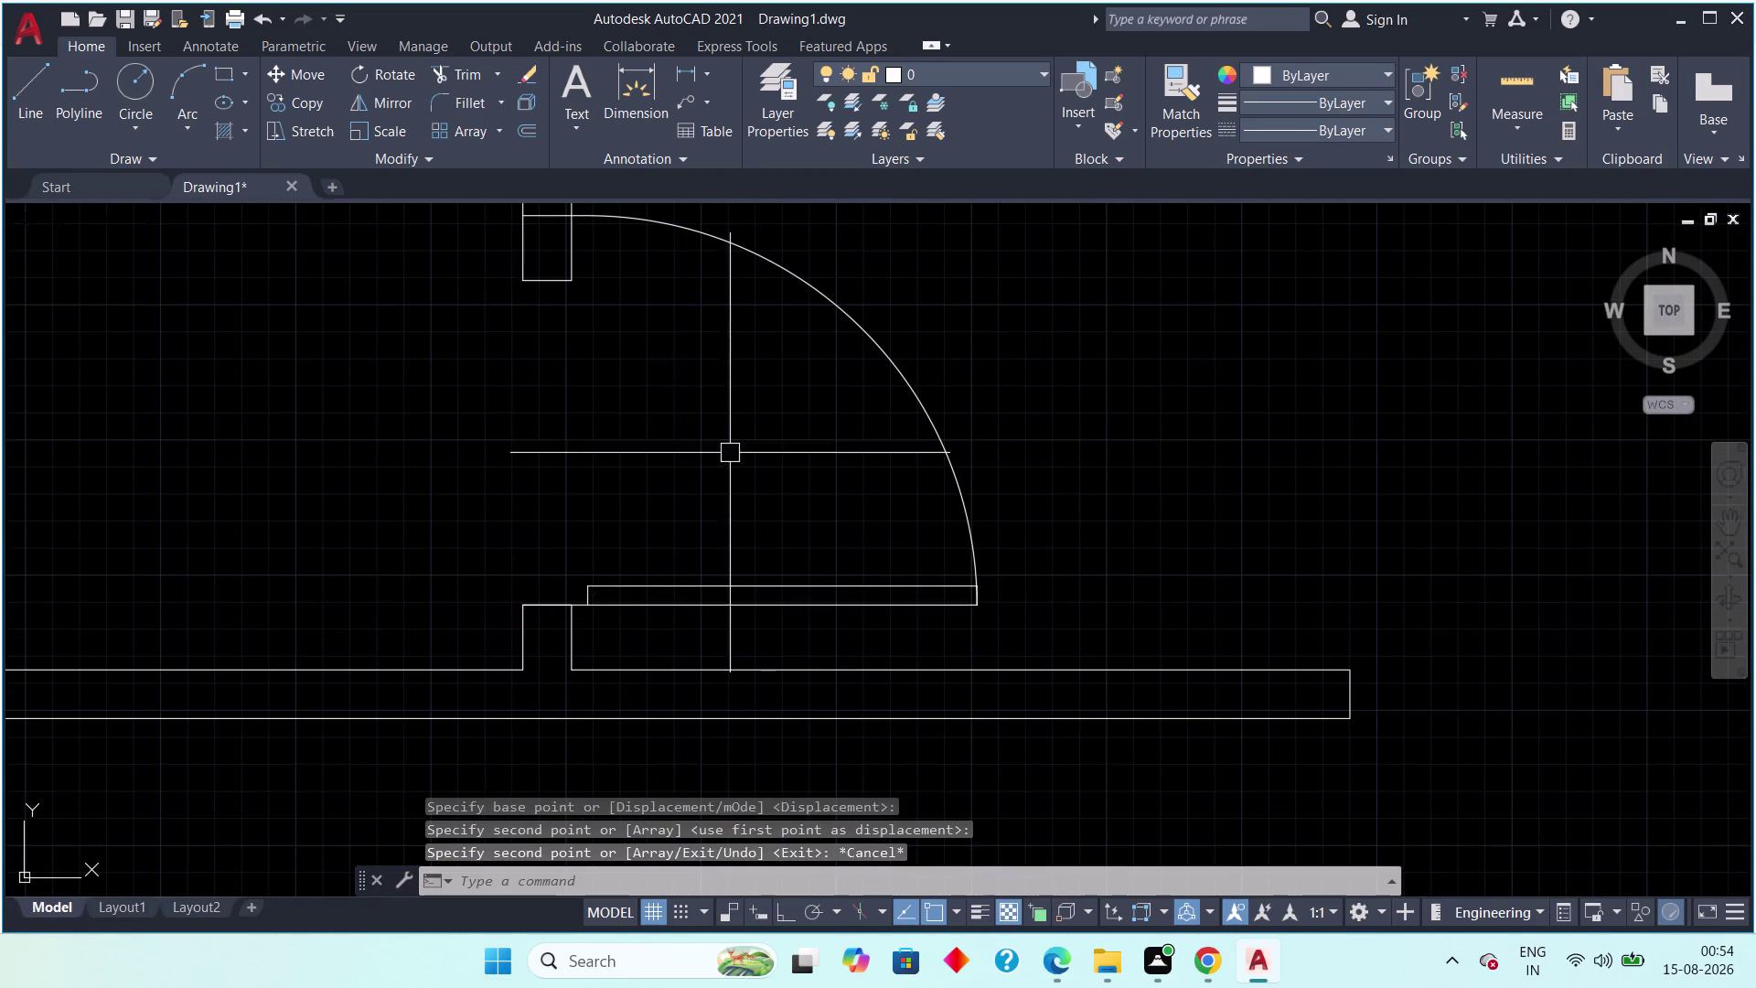
Try moving the new door swing's top endpoint, then cancel and zoom out.
click(779, 262)
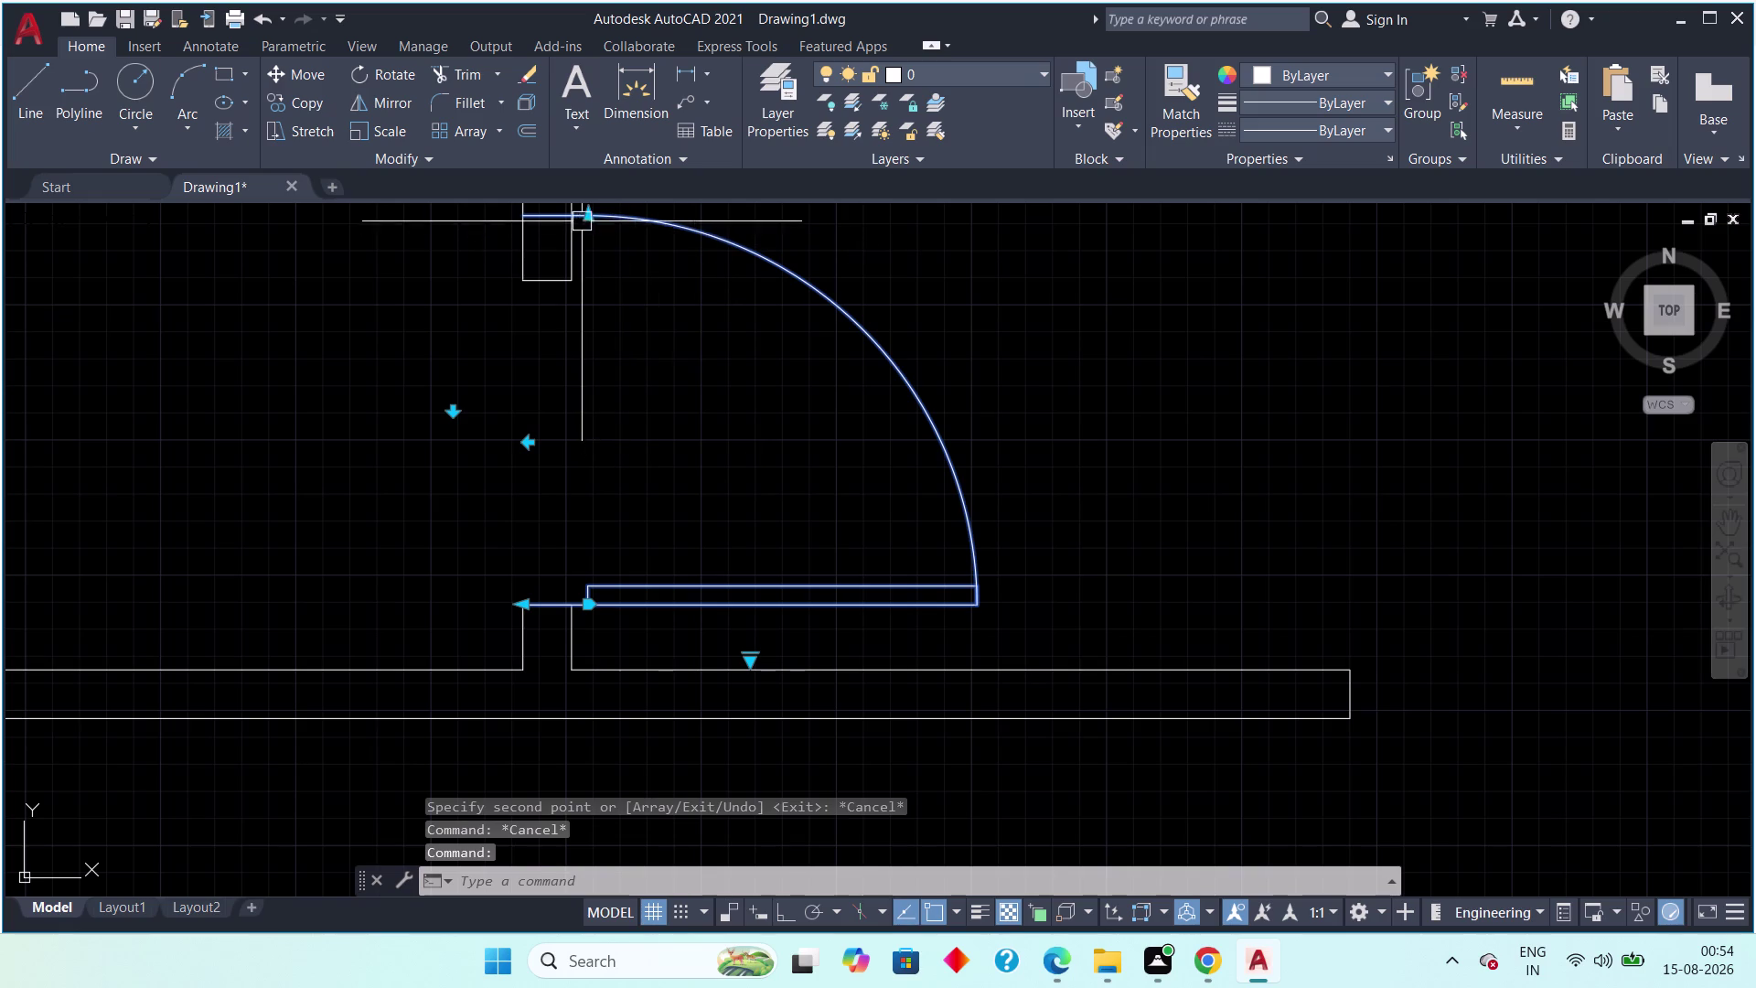
click(583, 215)
click(562, 284)
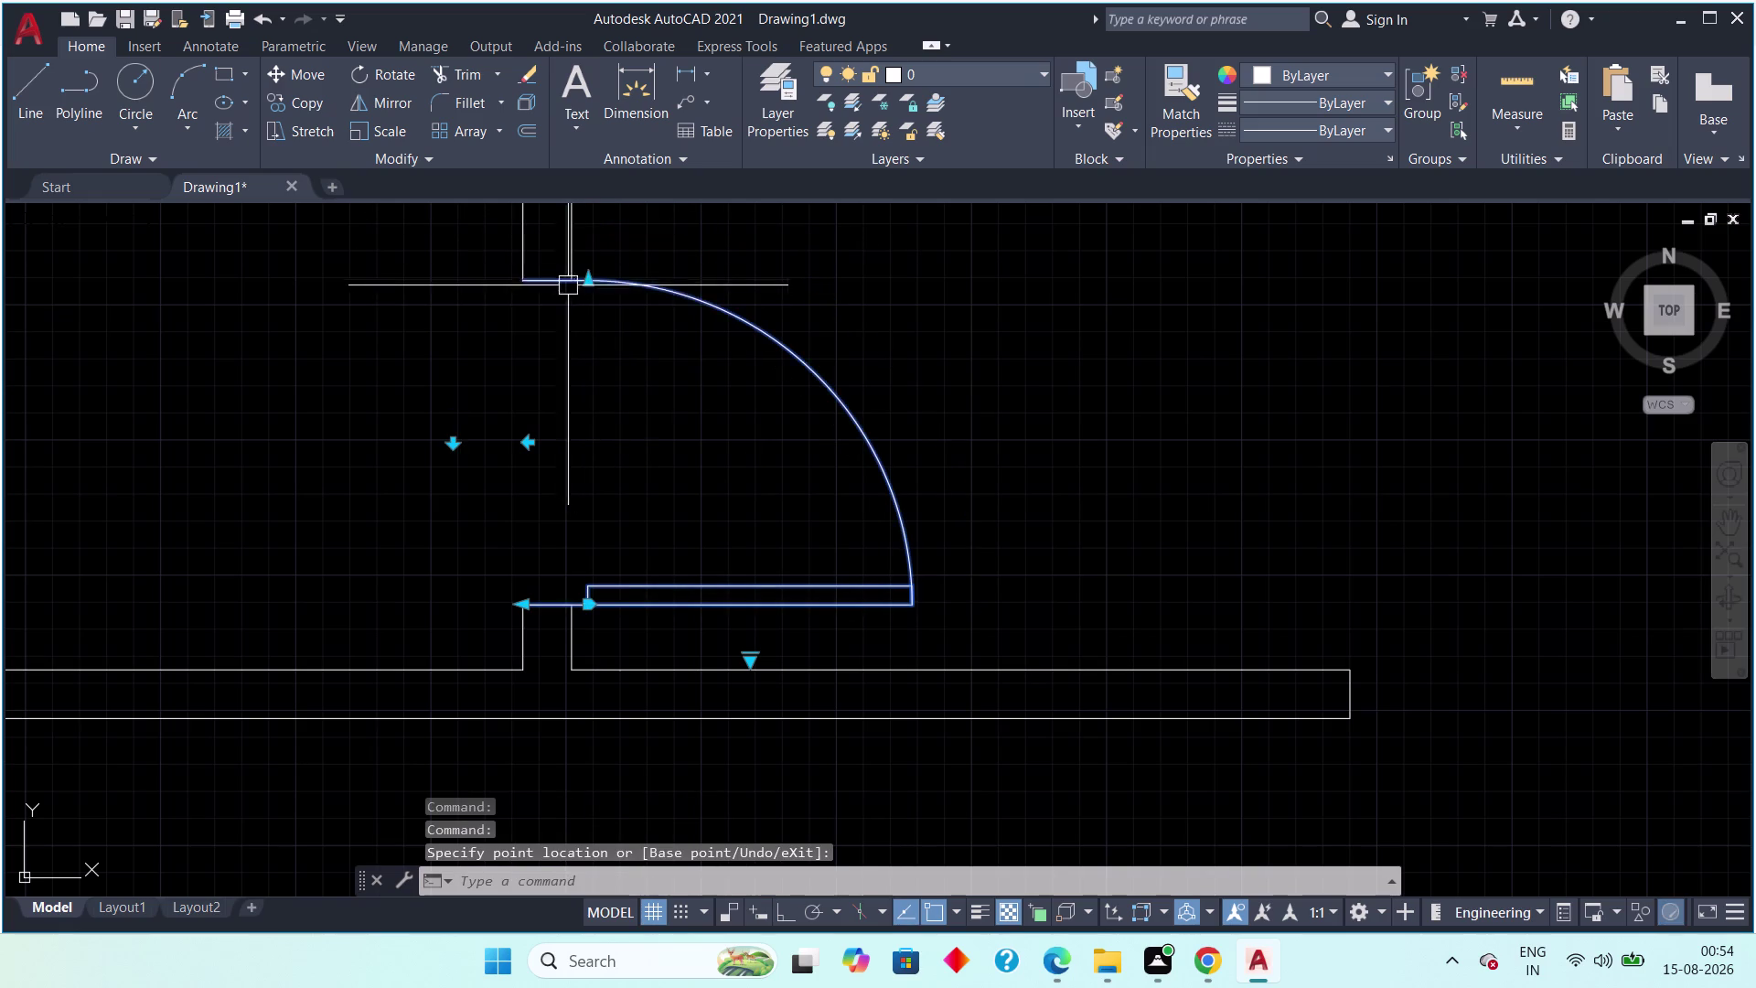
scroll(down, 3)
key(Escape)
key(Escape)
scroll(down, 3)
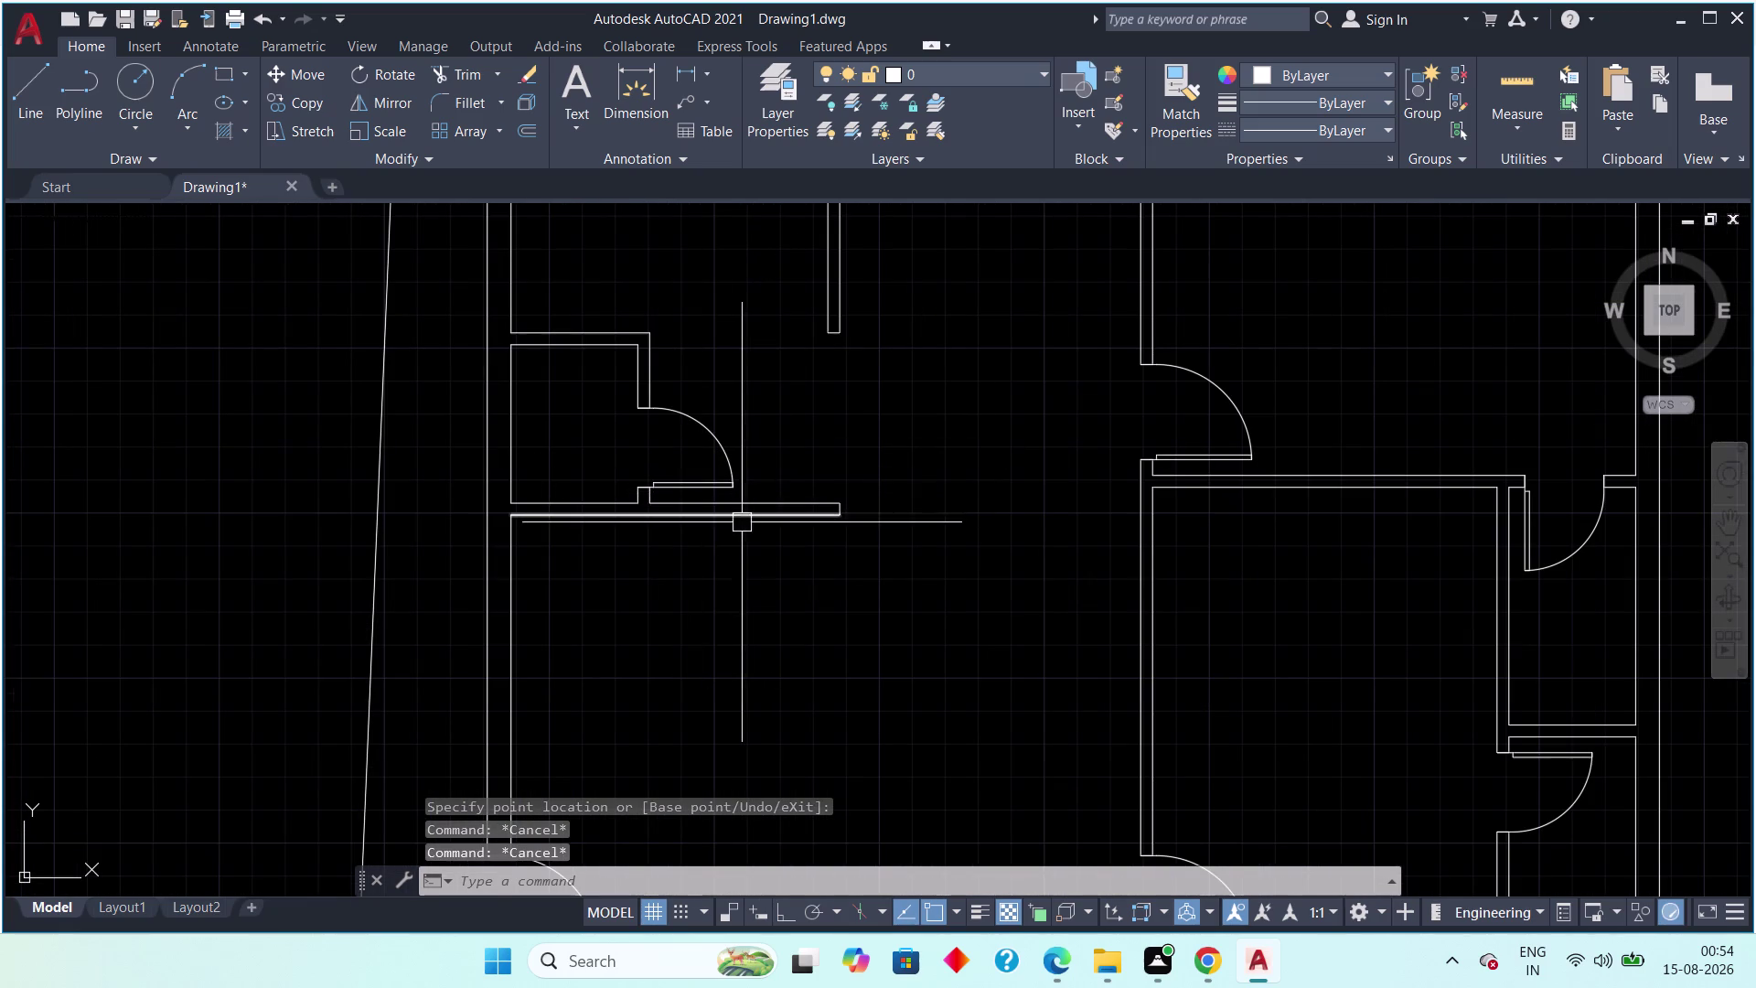
scroll(down, 3)
scroll(down, 3)
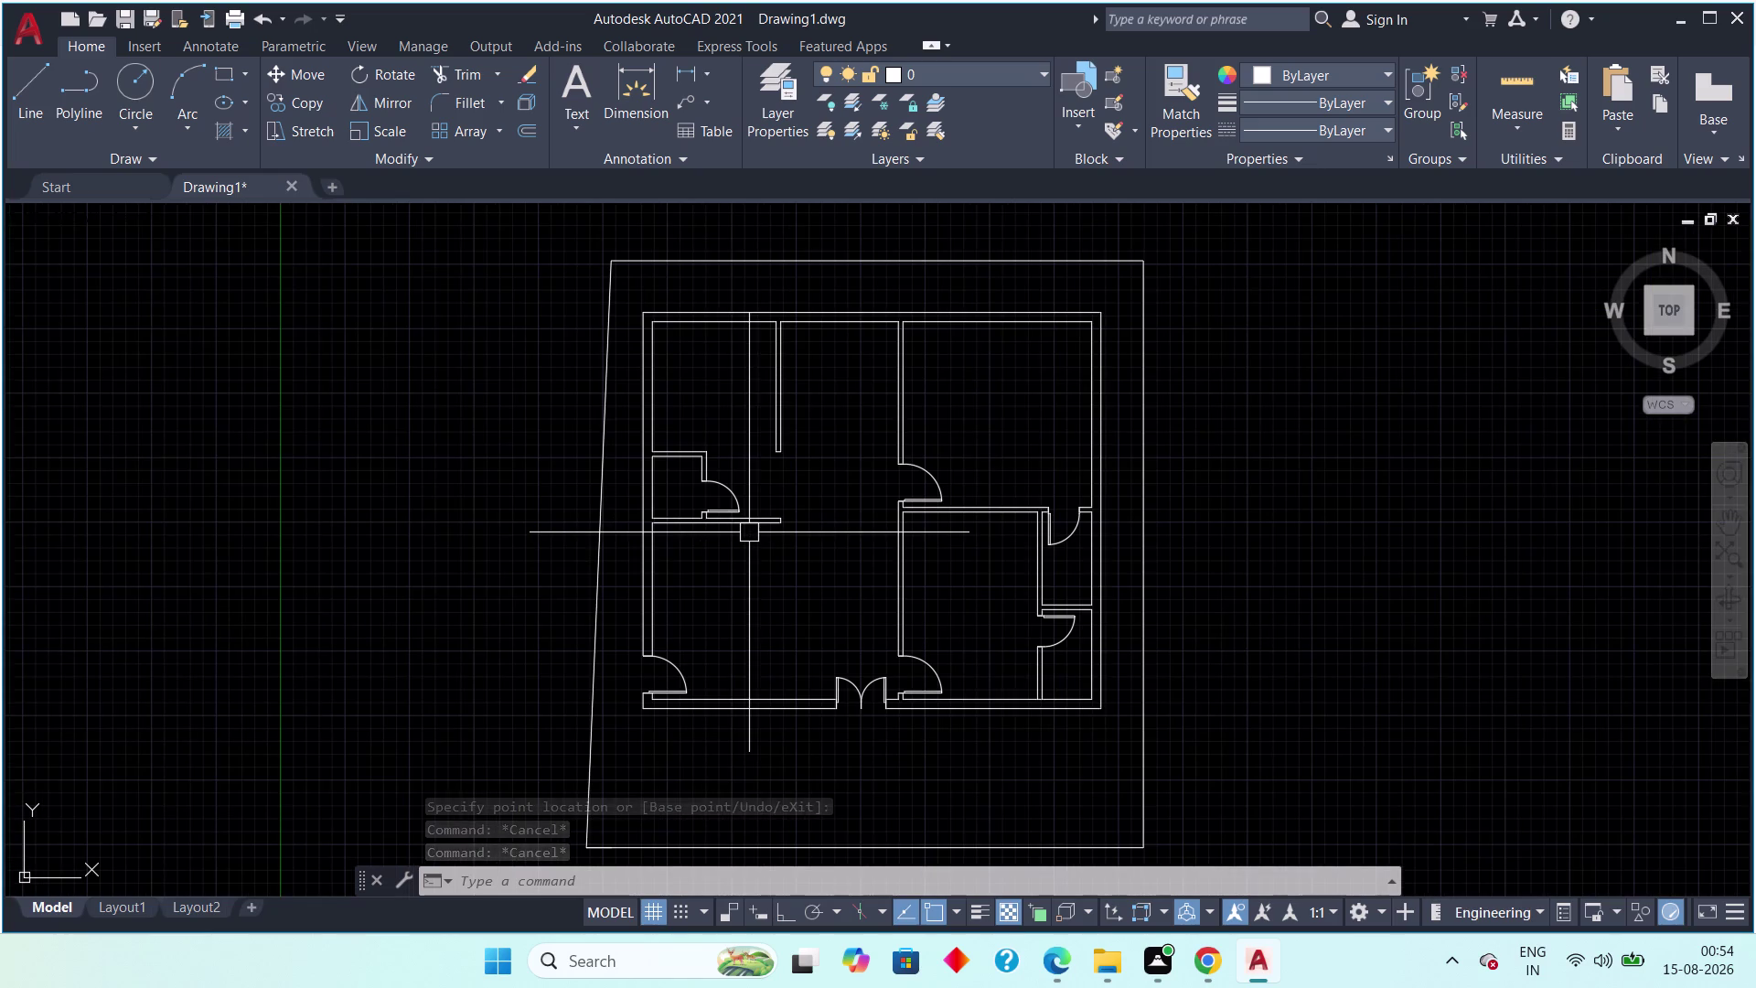